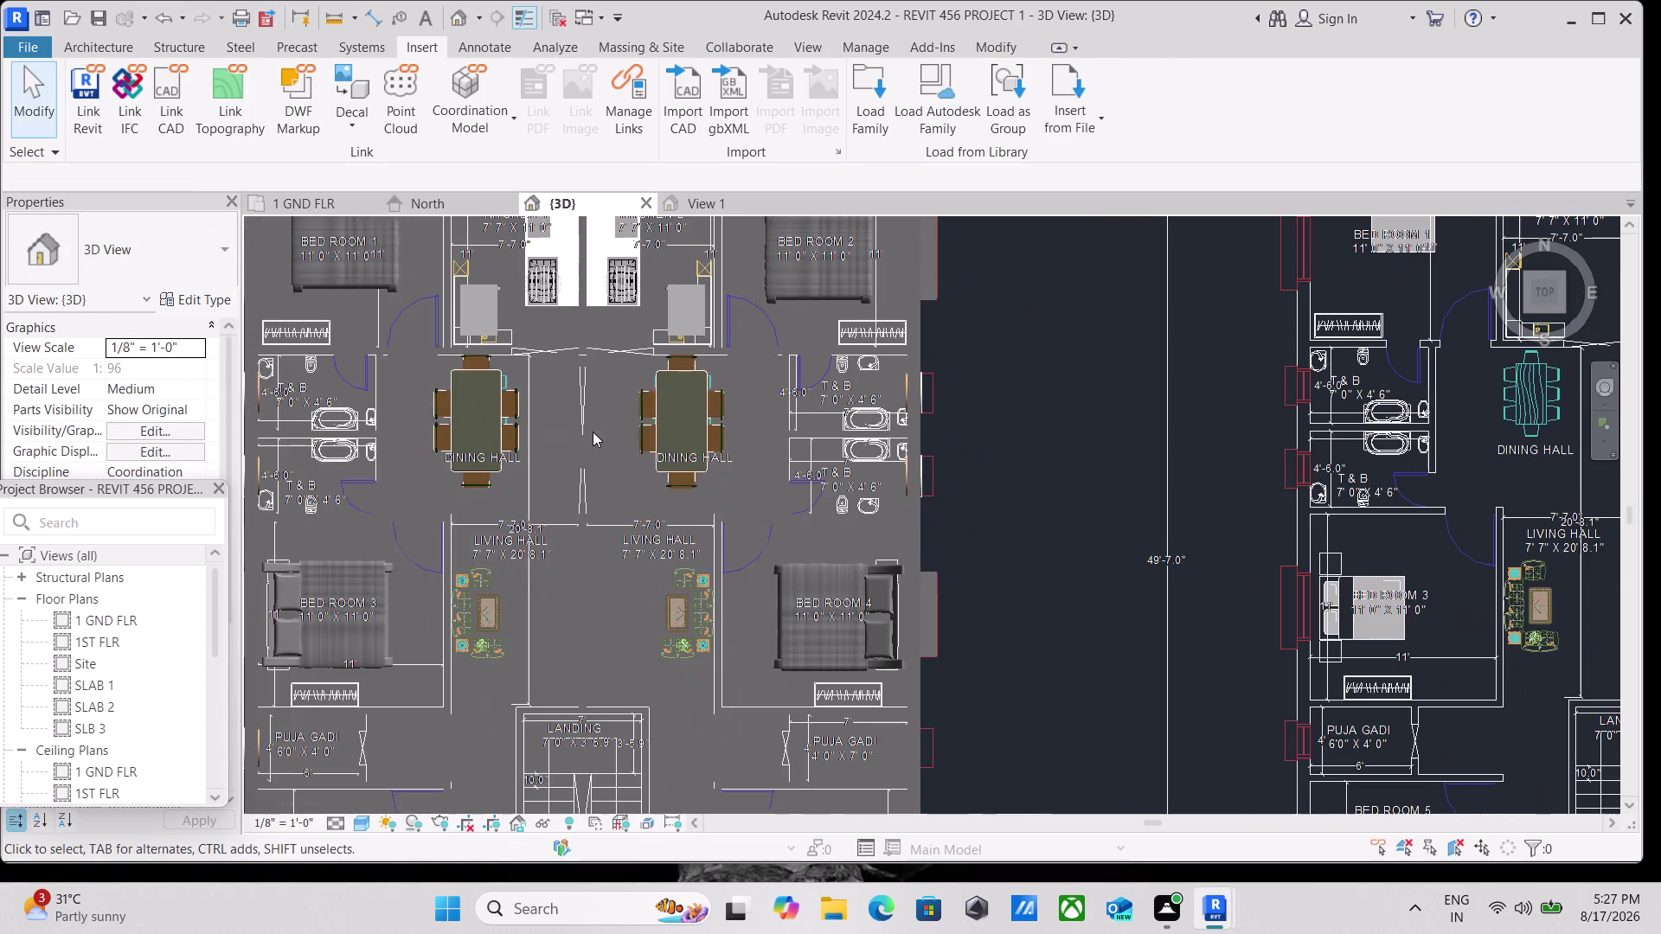
Pan across the ground floor plan to the living halls and bring up Load Family.
middle_drag(648, 424, 676, 387)
scroll(down, 3)
middle_drag(621, 414, 614, 350)
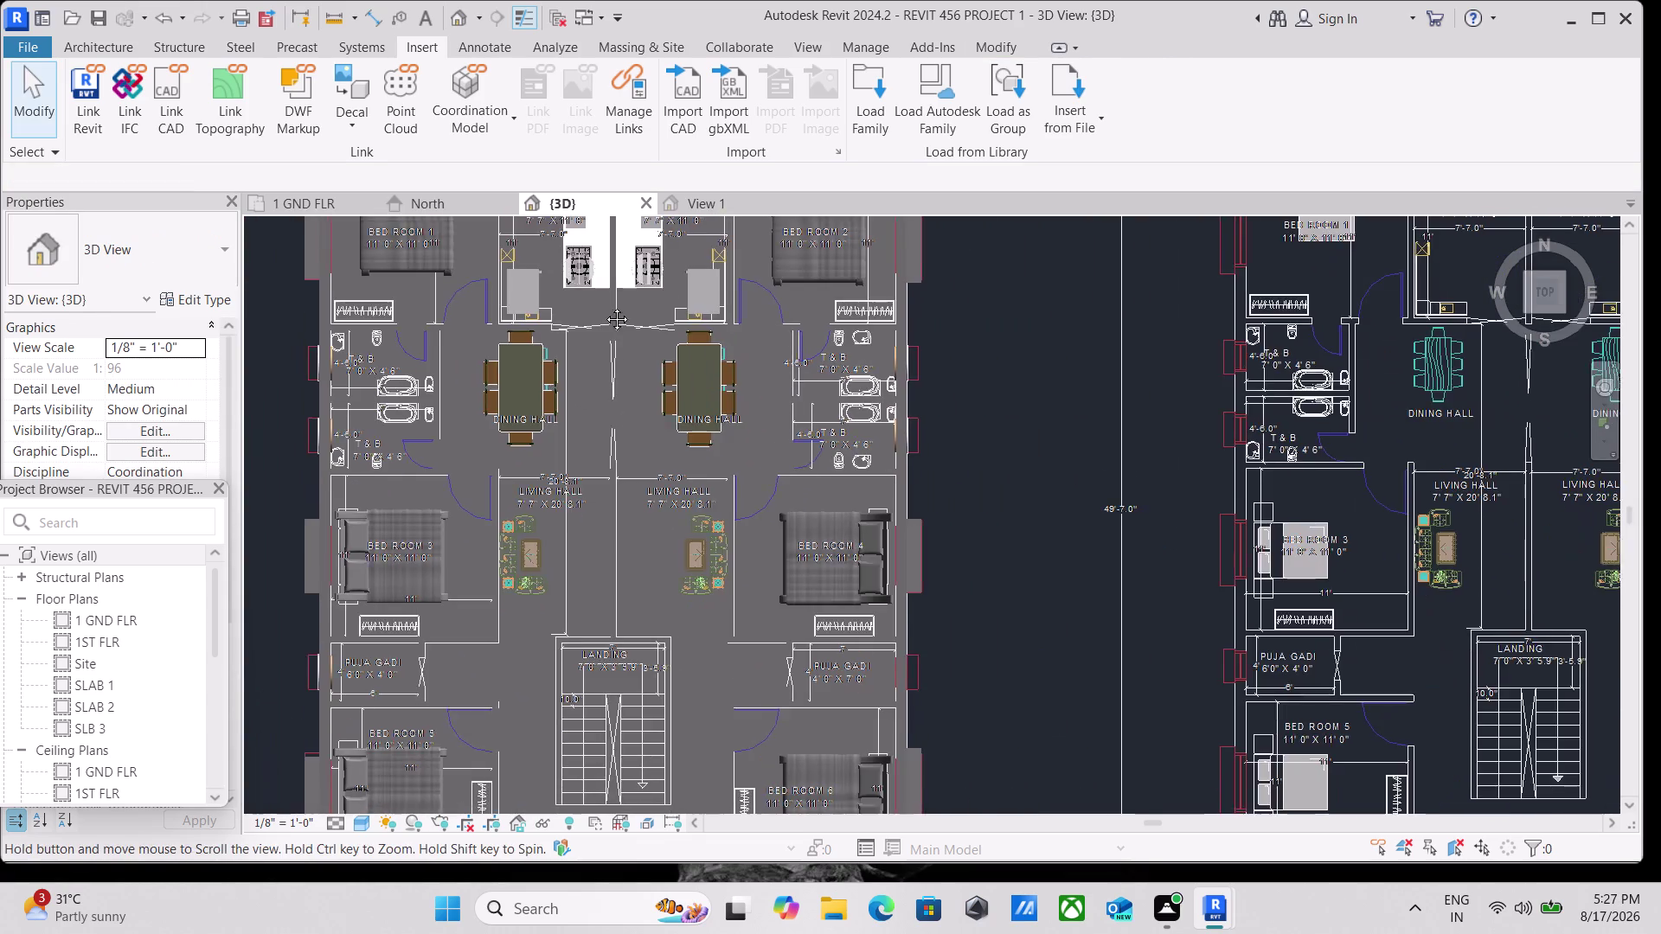
middle_drag(613, 350, 589, 228)
middle_drag(598, 377, 619, 475)
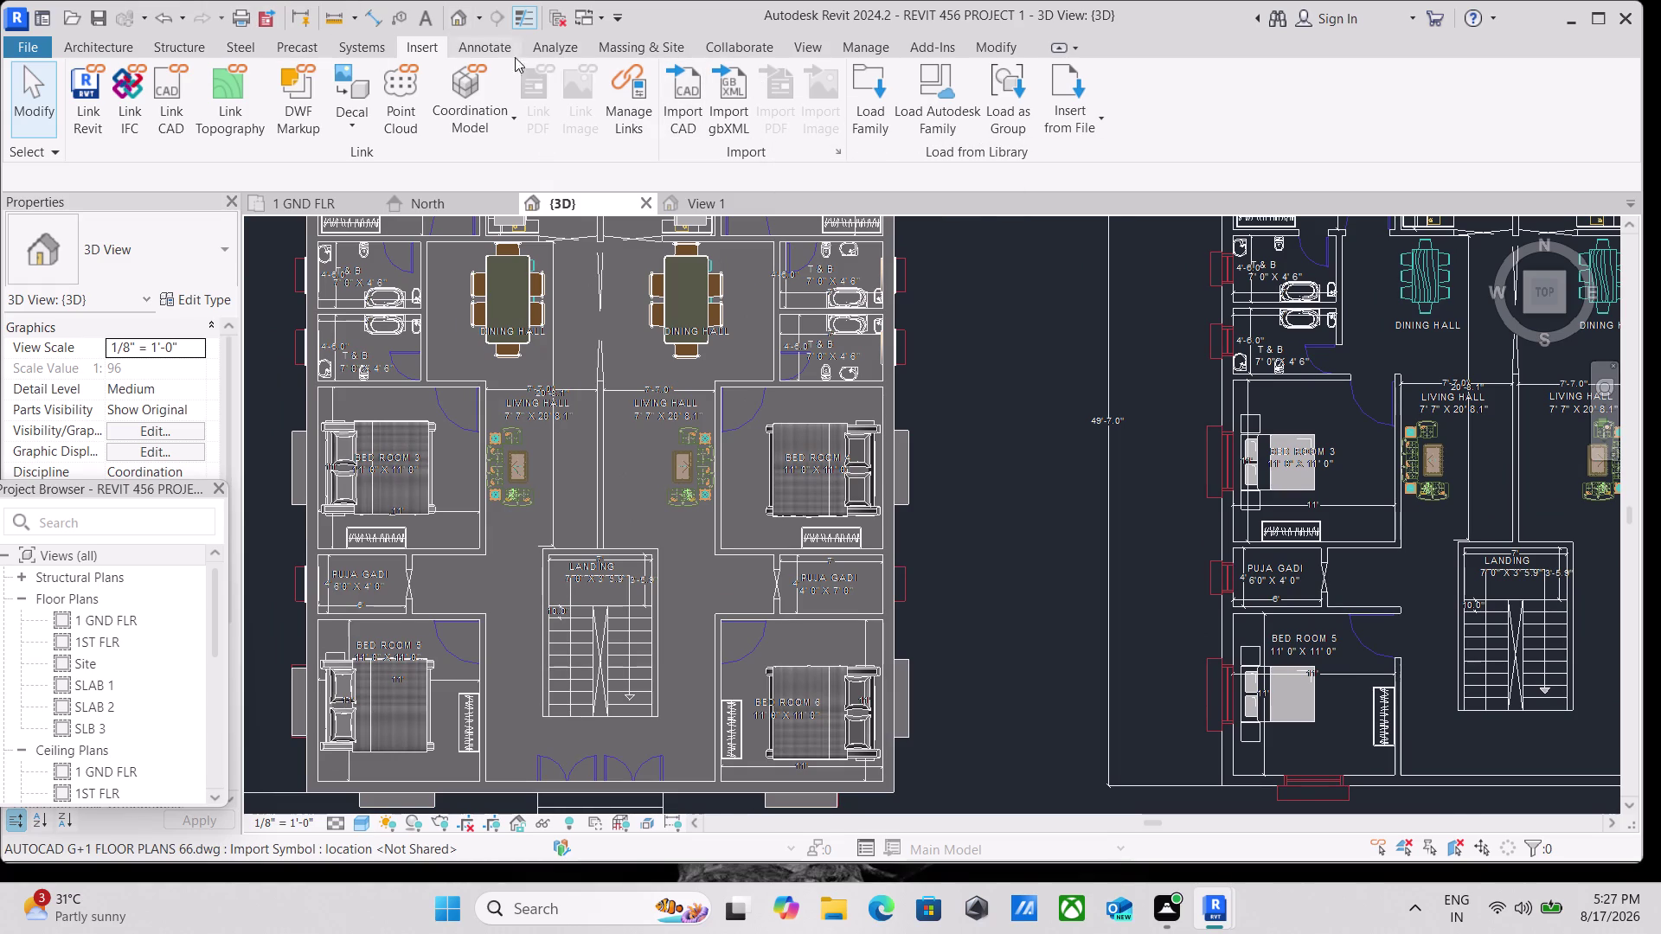
click(877, 109)
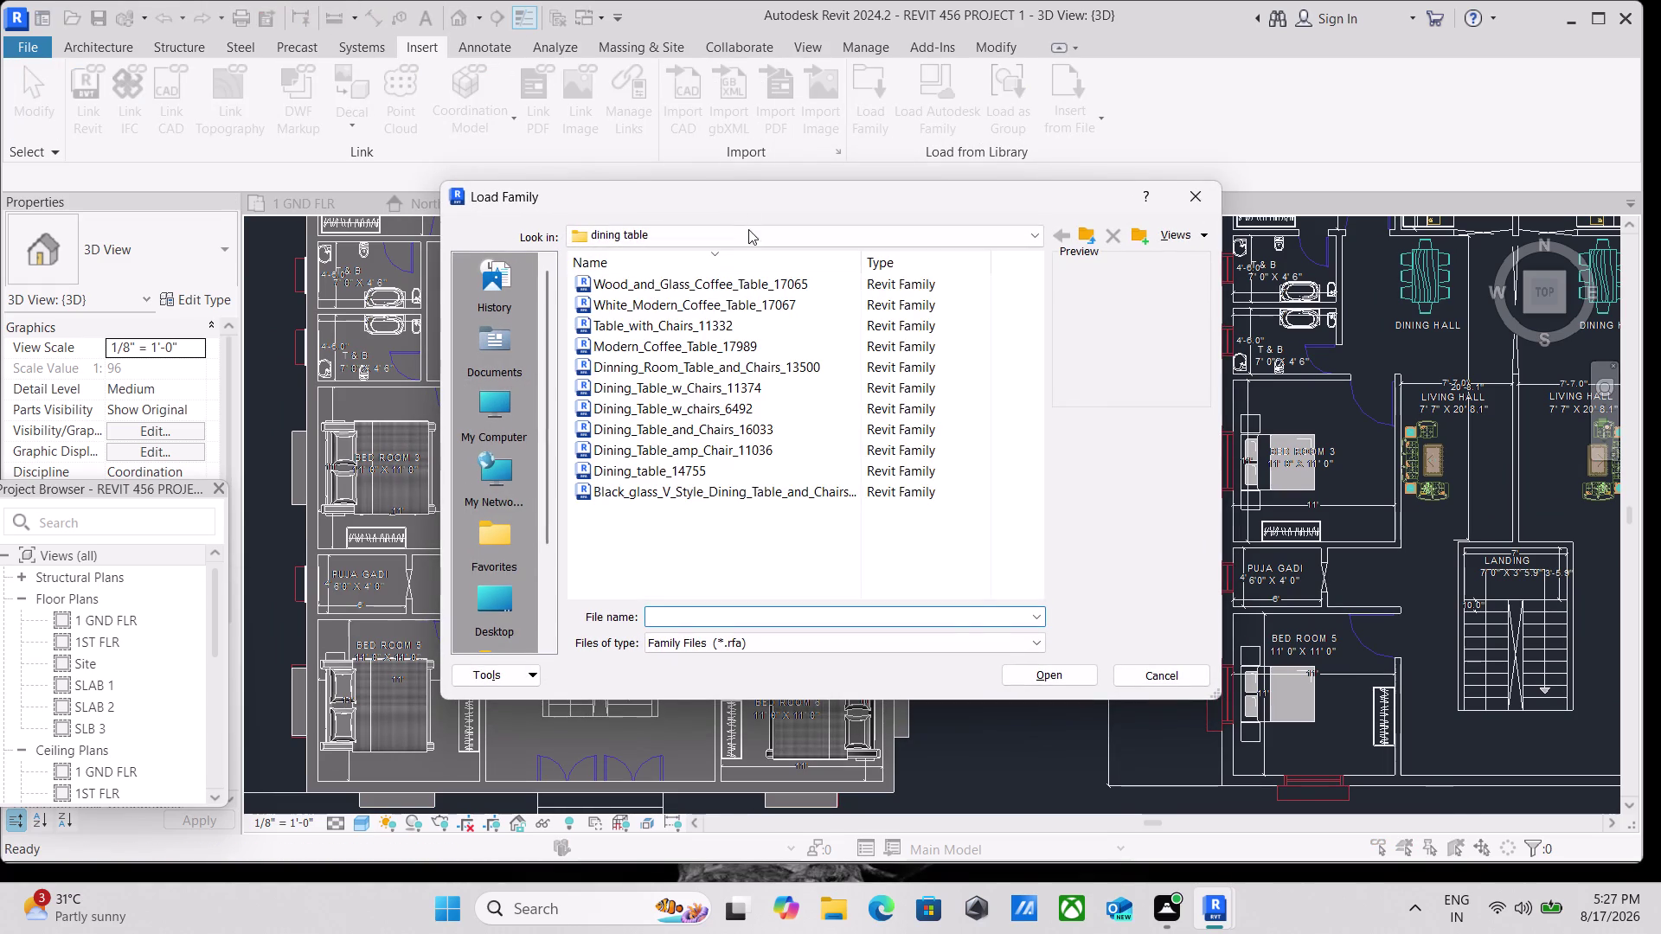
Browse to the SHUBHAM CITY > sofa folder in the Load Family dialog.
click(755, 242)
click(704, 356)
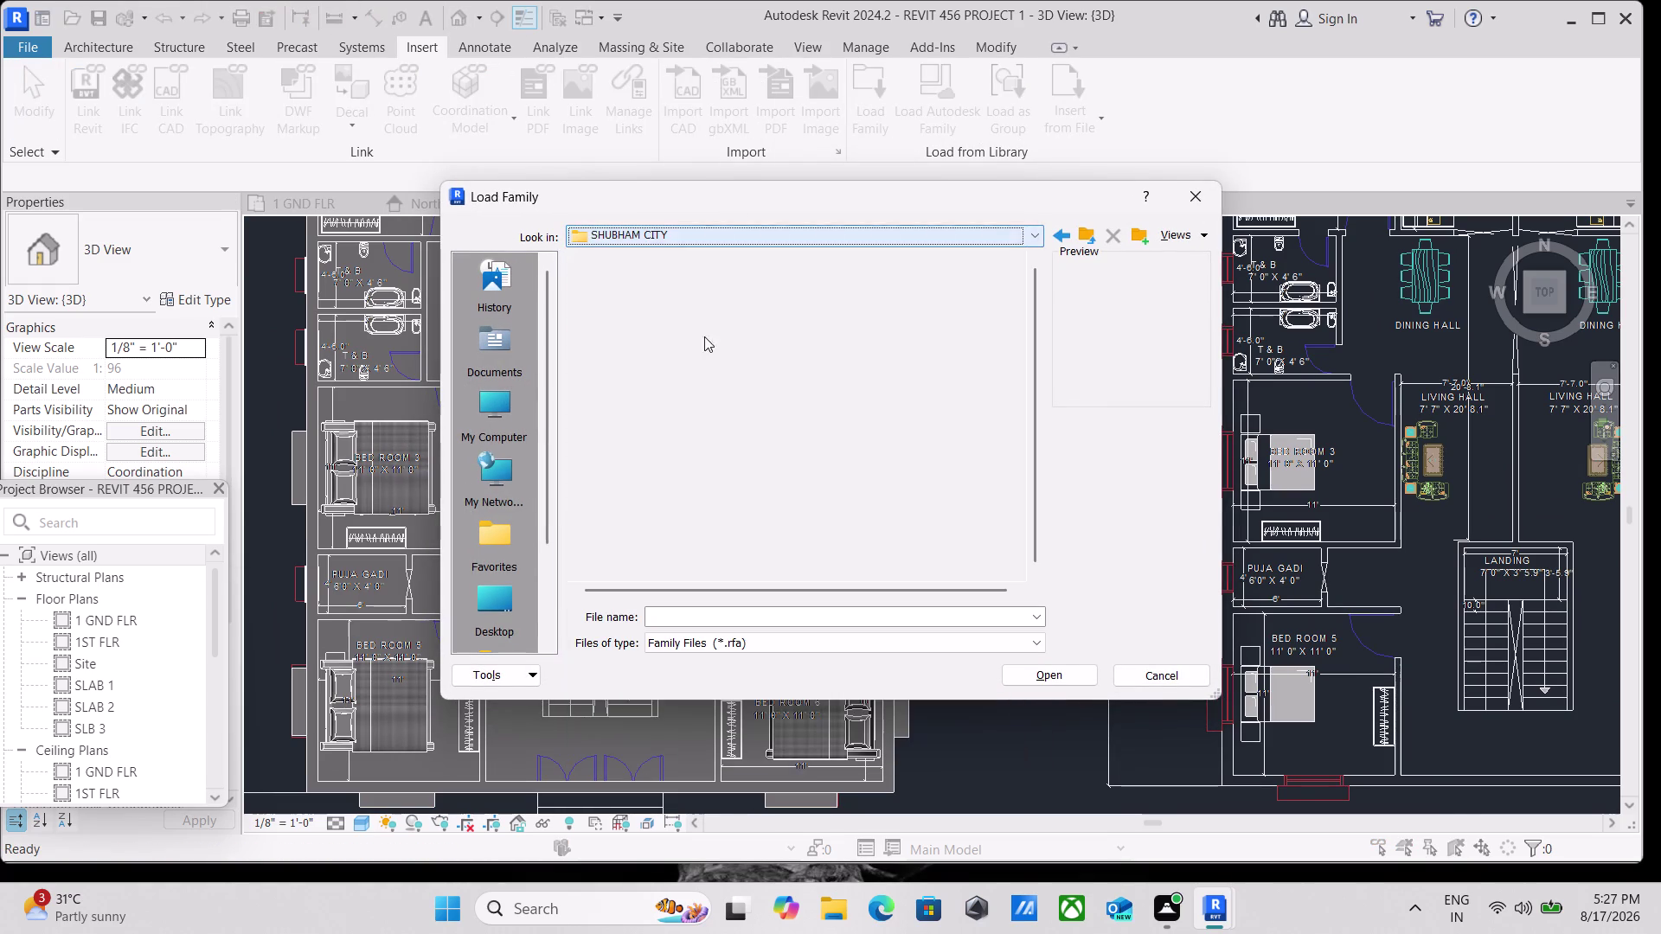
scroll(down, 3)
scroll(up, 3)
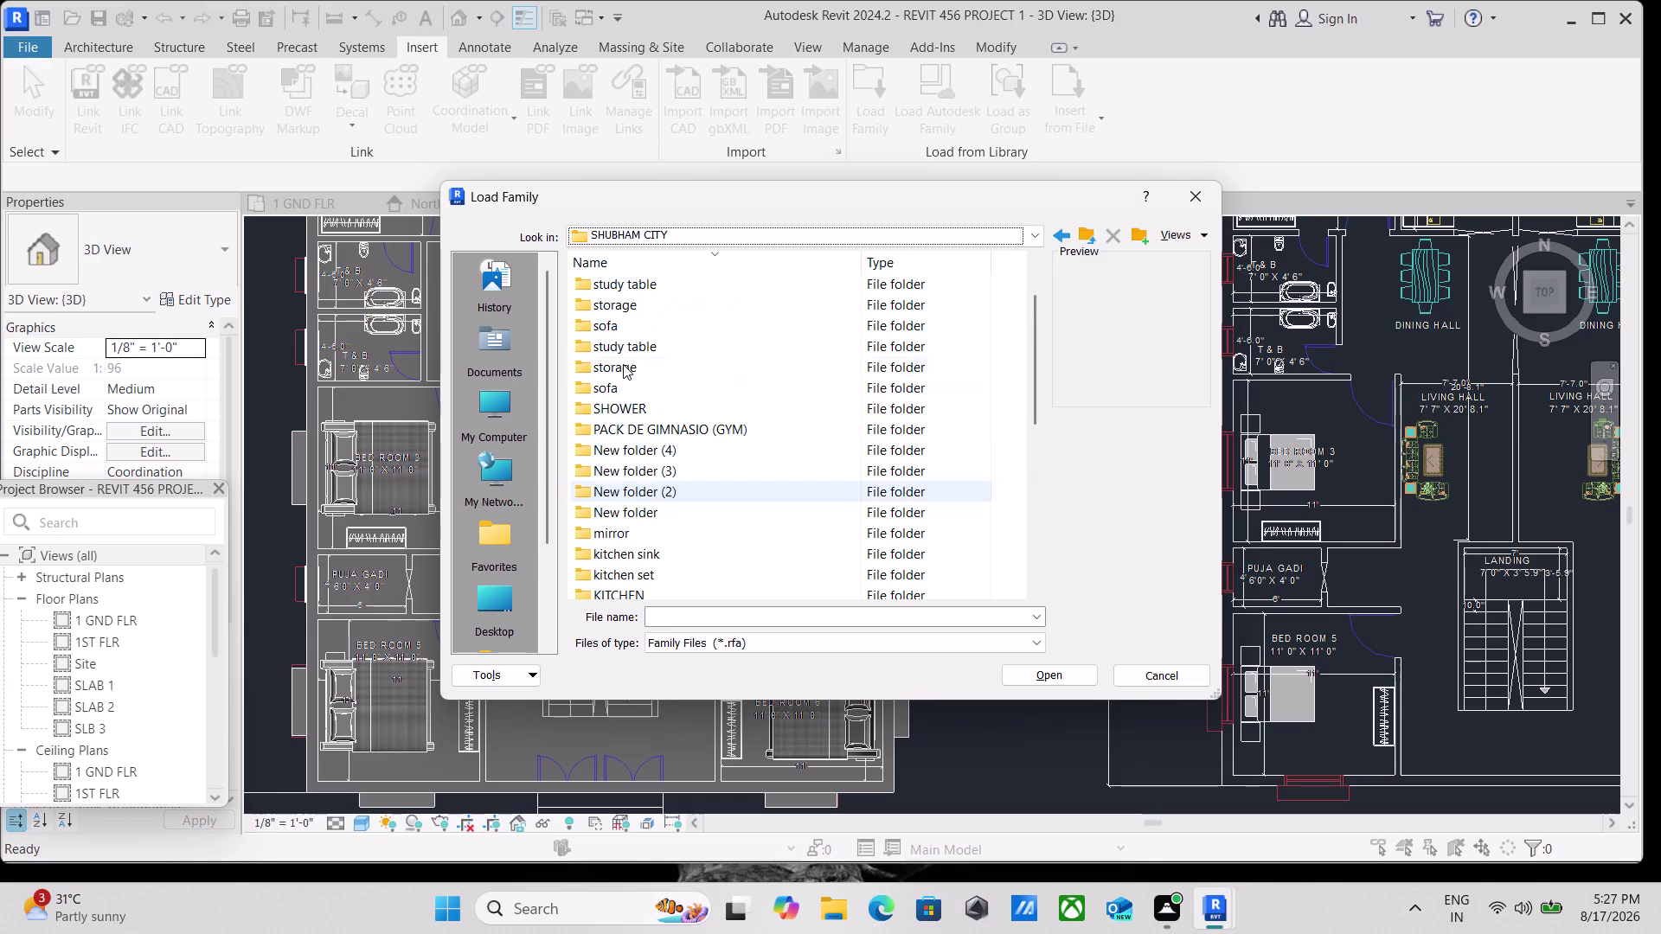
double_click(632, 389)
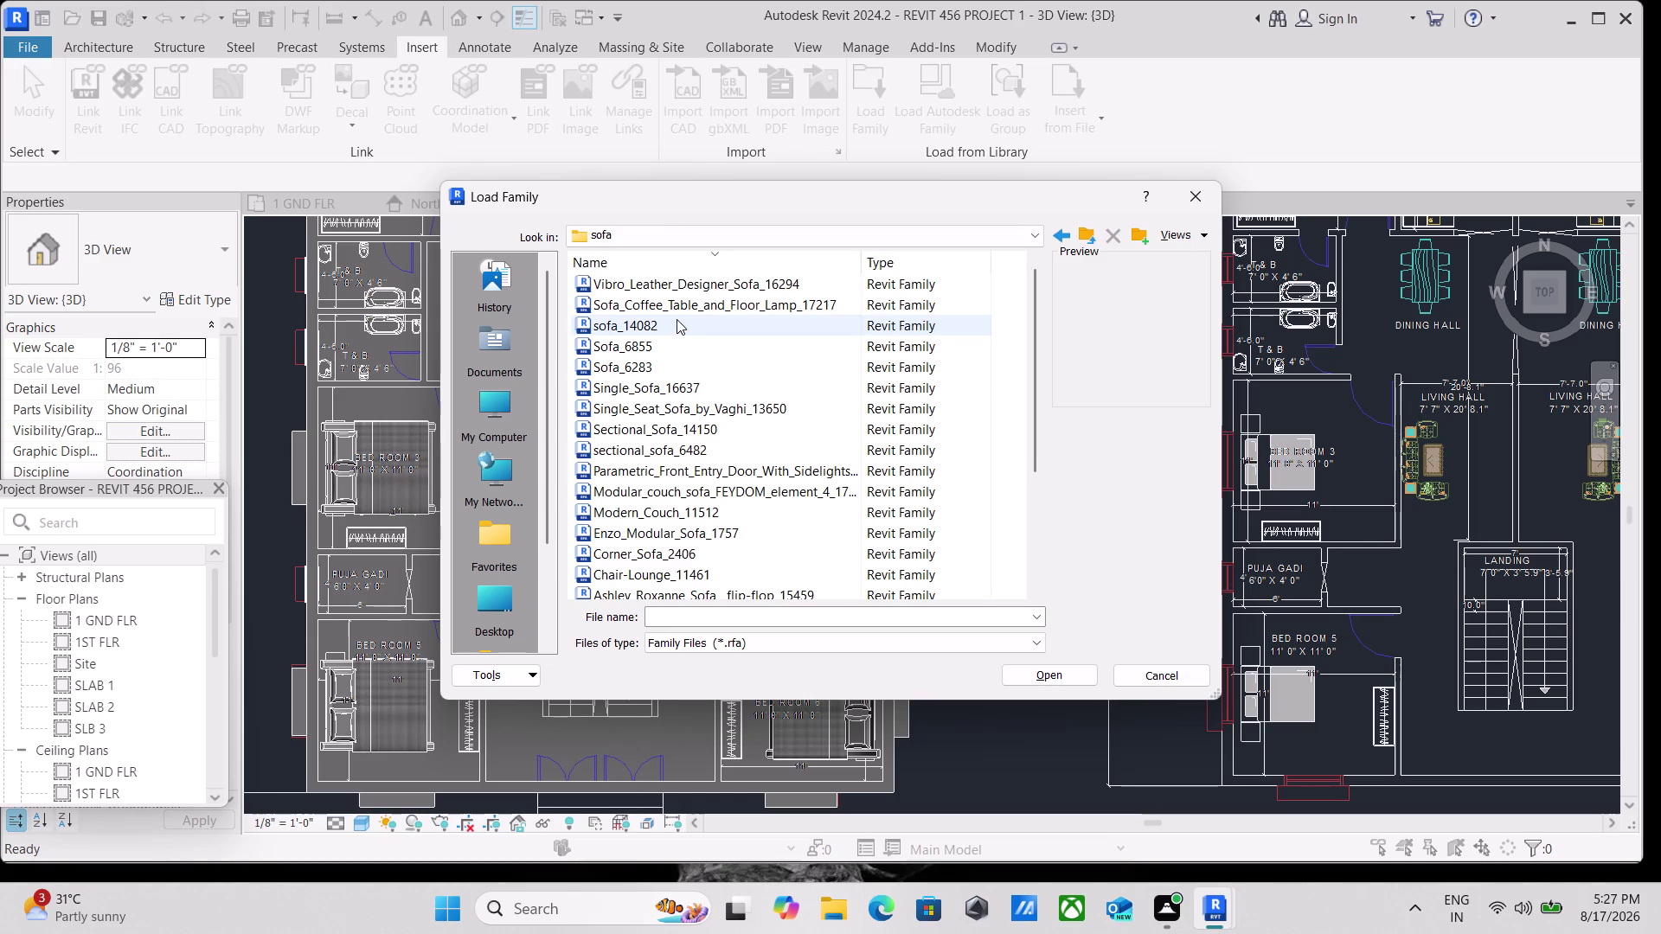
Preview sofa families such as Vibro_Leather_Designer_Sofa_16294, Sofa_6855 and sectional_sofa_6482.
click(677, 319)
click(683, 308)
click(718, 289)
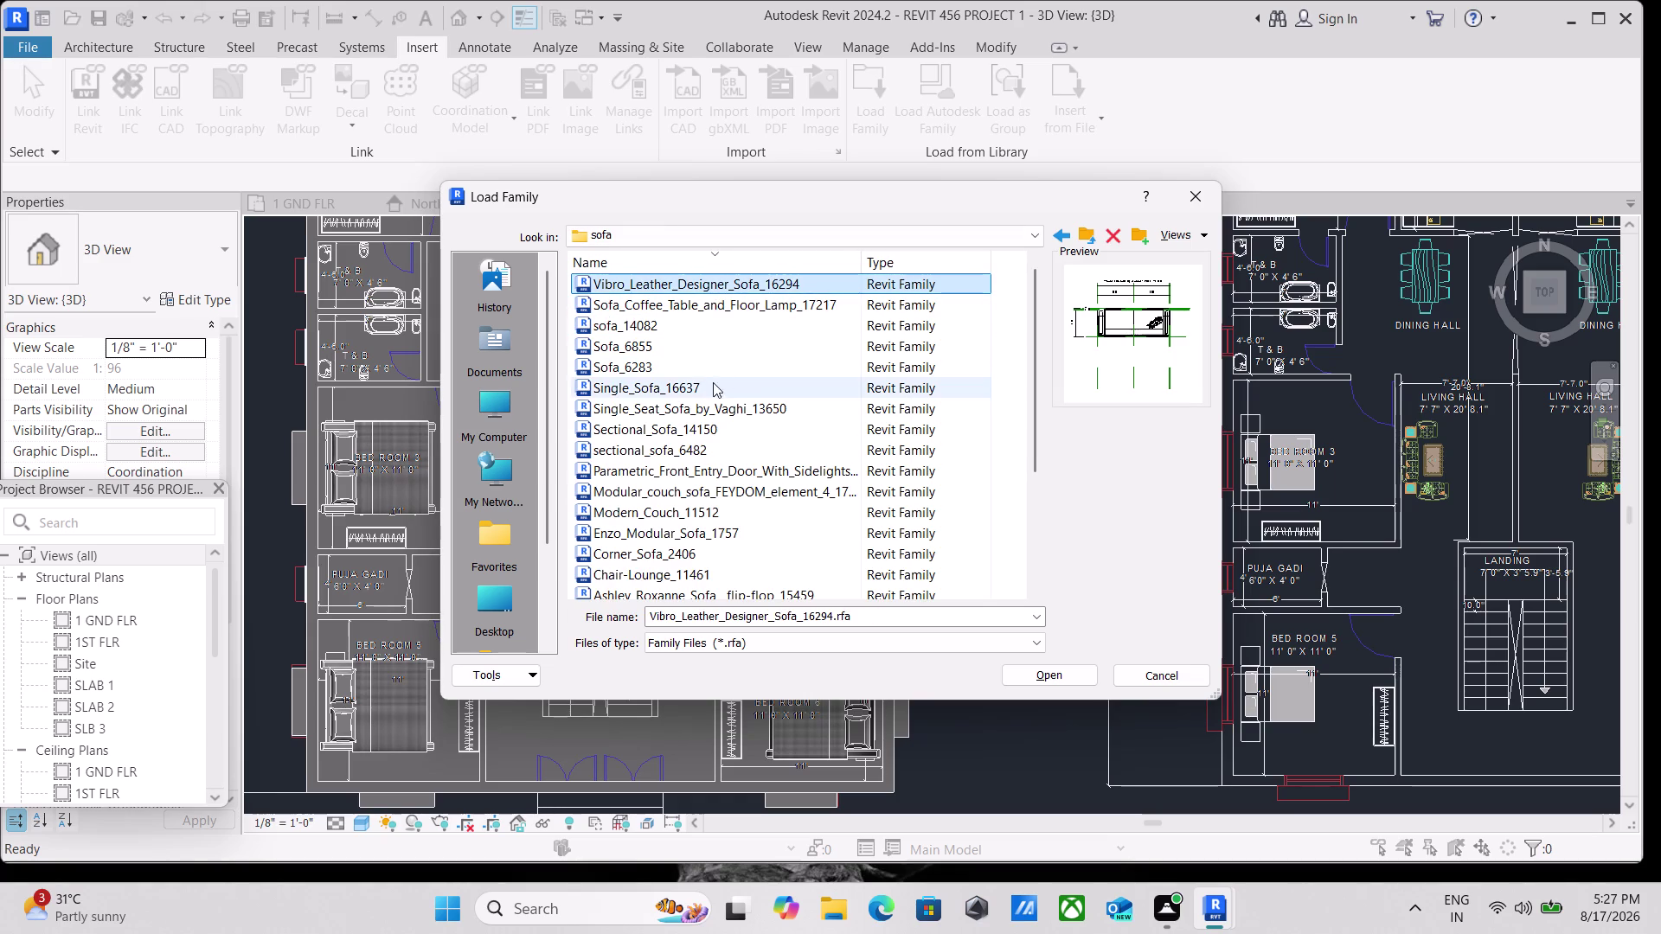
click(696, 385)
click(665, 349)
click(661, 318)
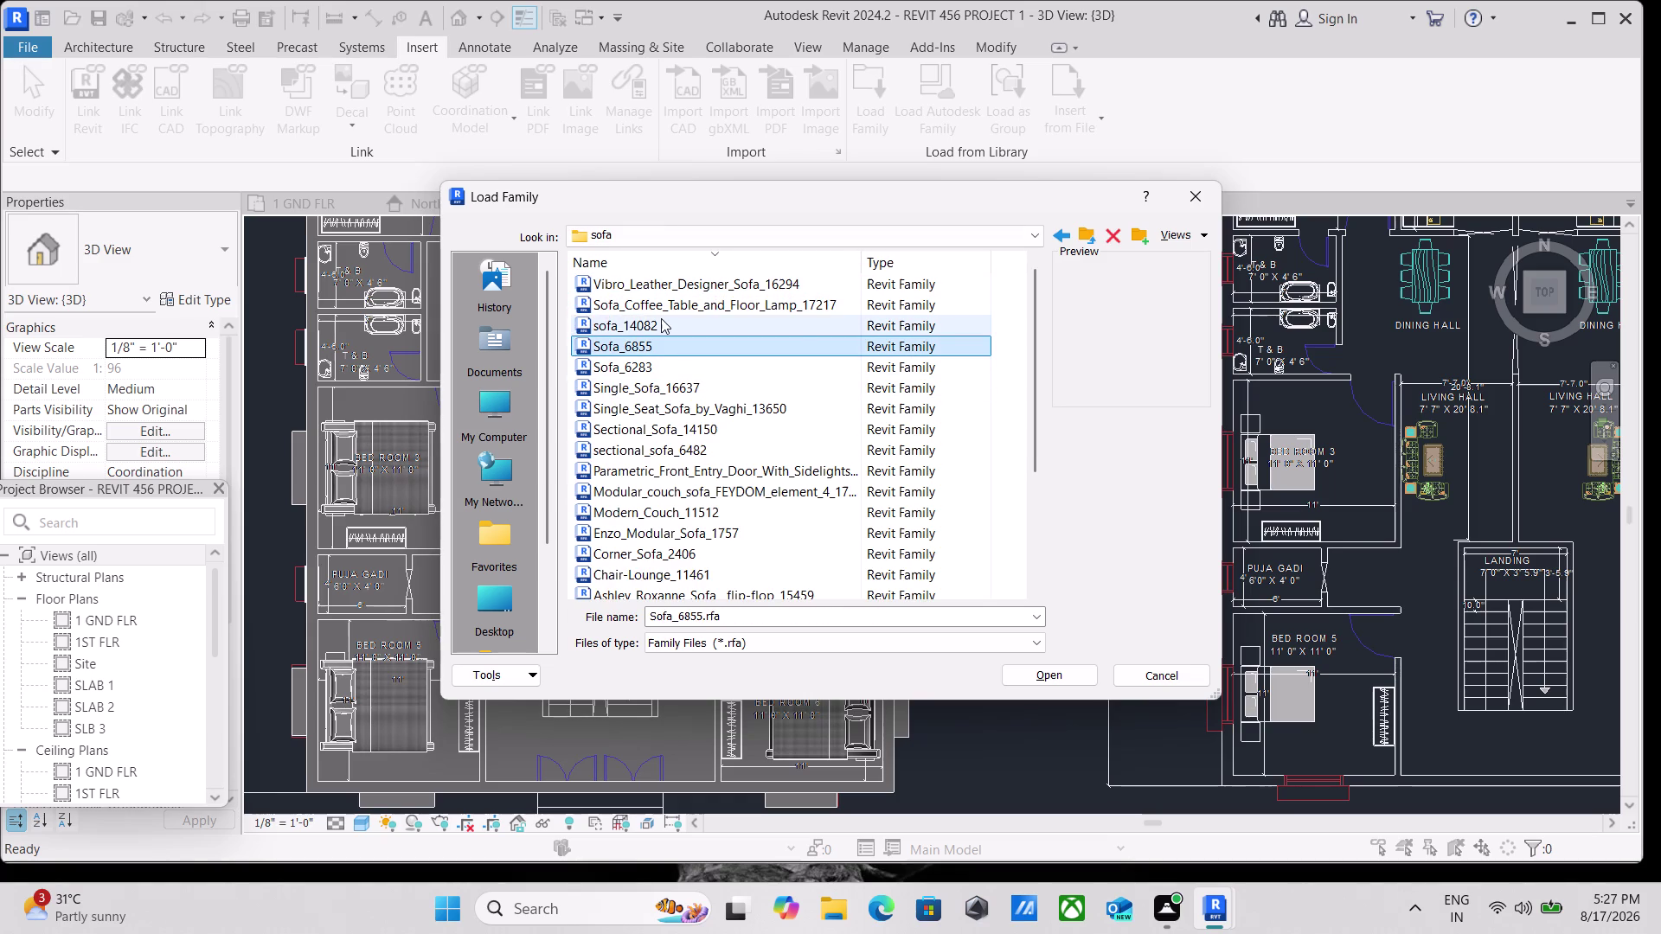
click(670, 299)
click(675, 452)
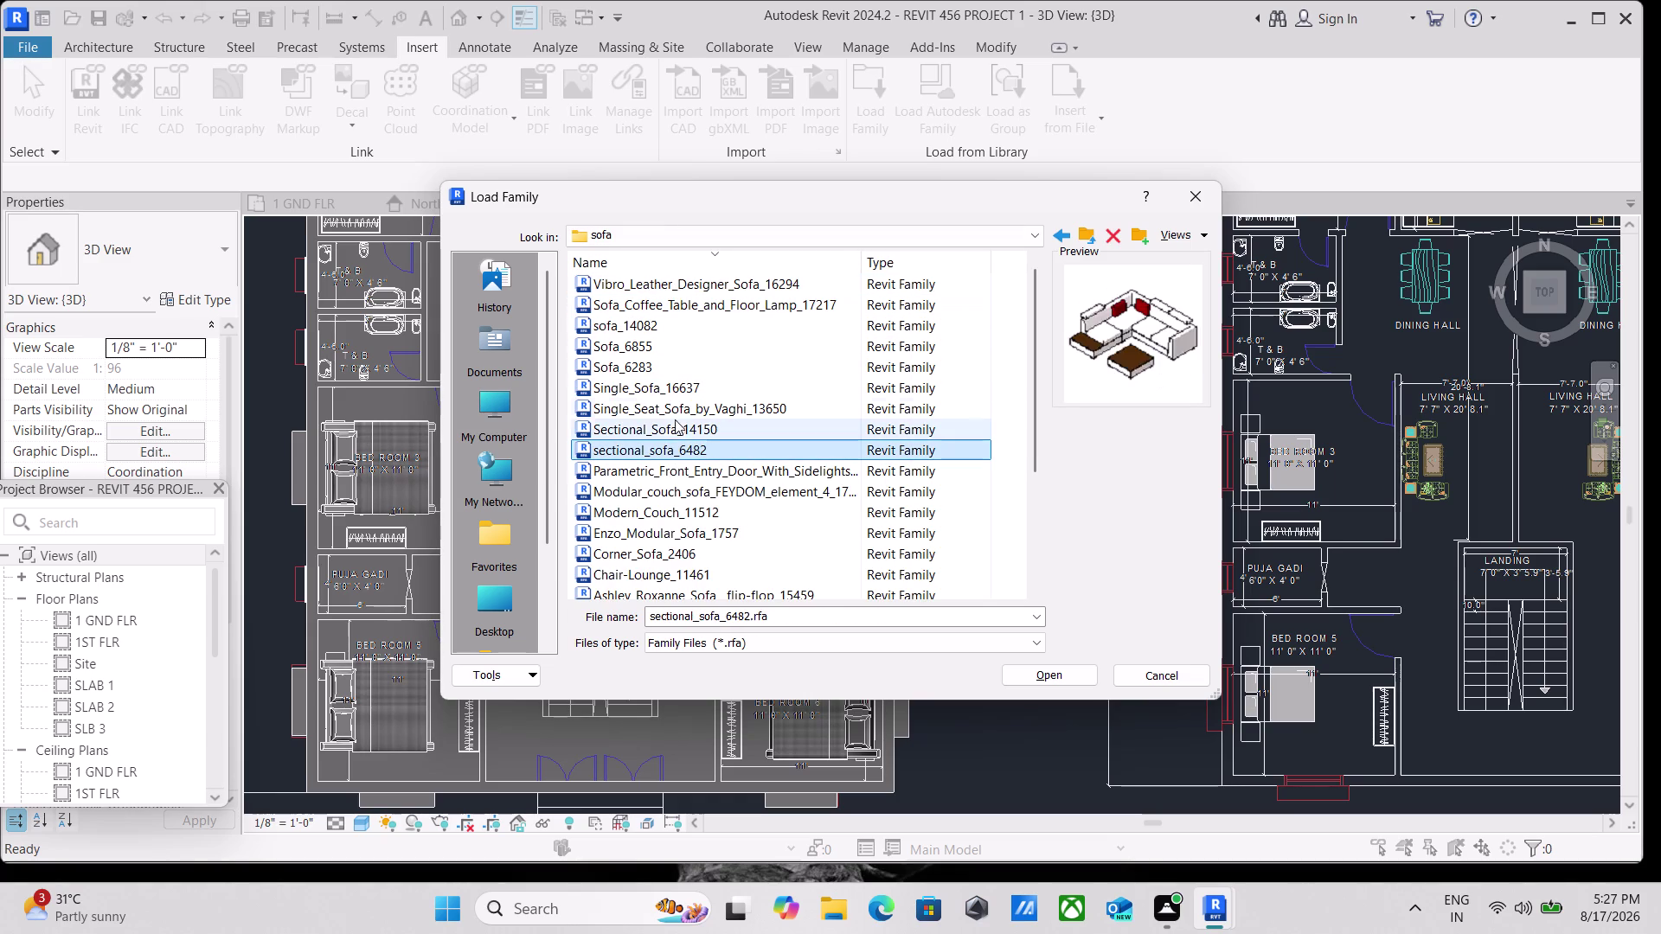
click(675, 417)
click(678, 491)
click(675, 463)
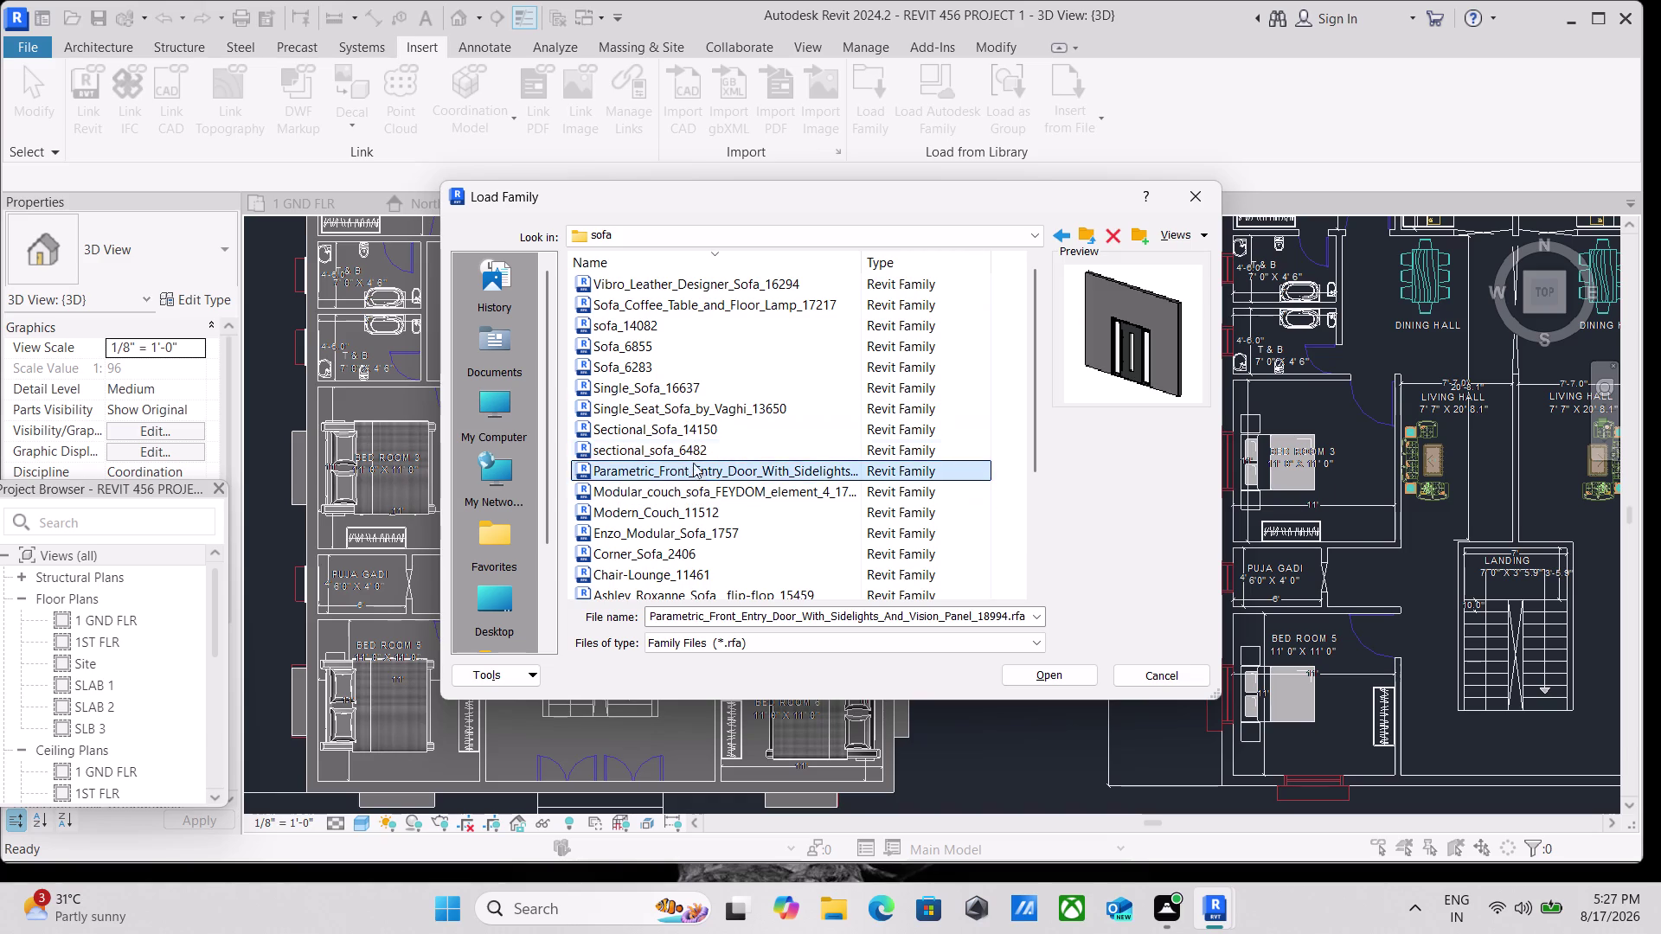
click(693, 523)
click(685, 503)
click(689, 484)
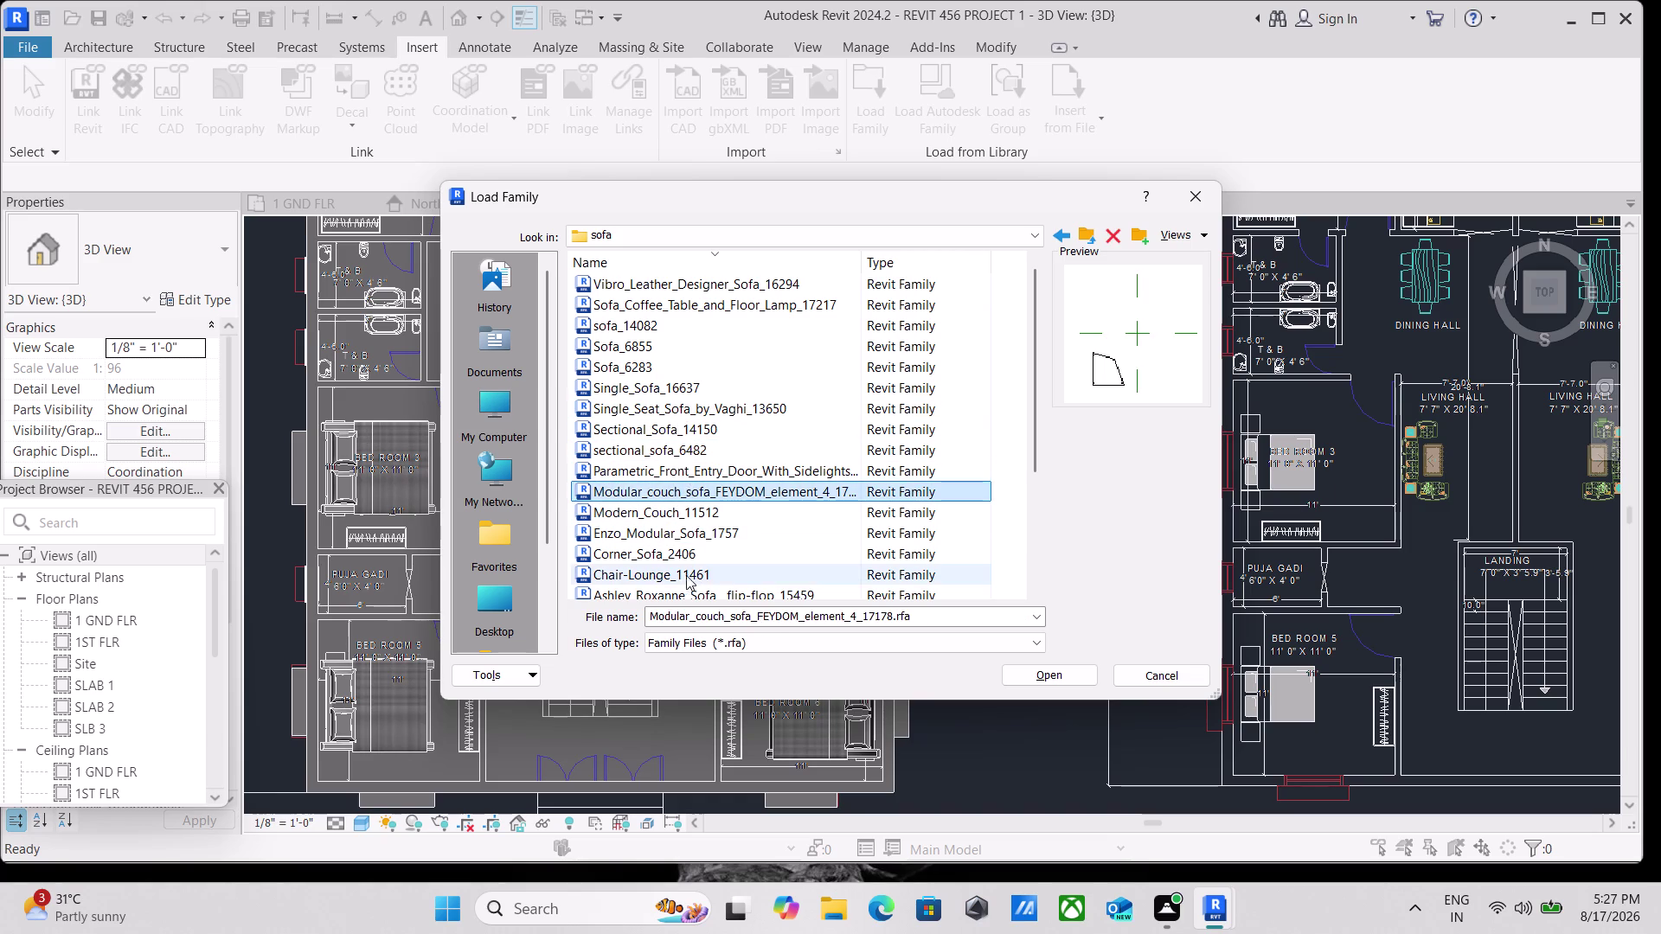
click(684, 572)
scroll(down, 3)
click(618, 518)
Select 123_or_4_seats_couch_4554.rfa and load it into the project.
click(612, 488)
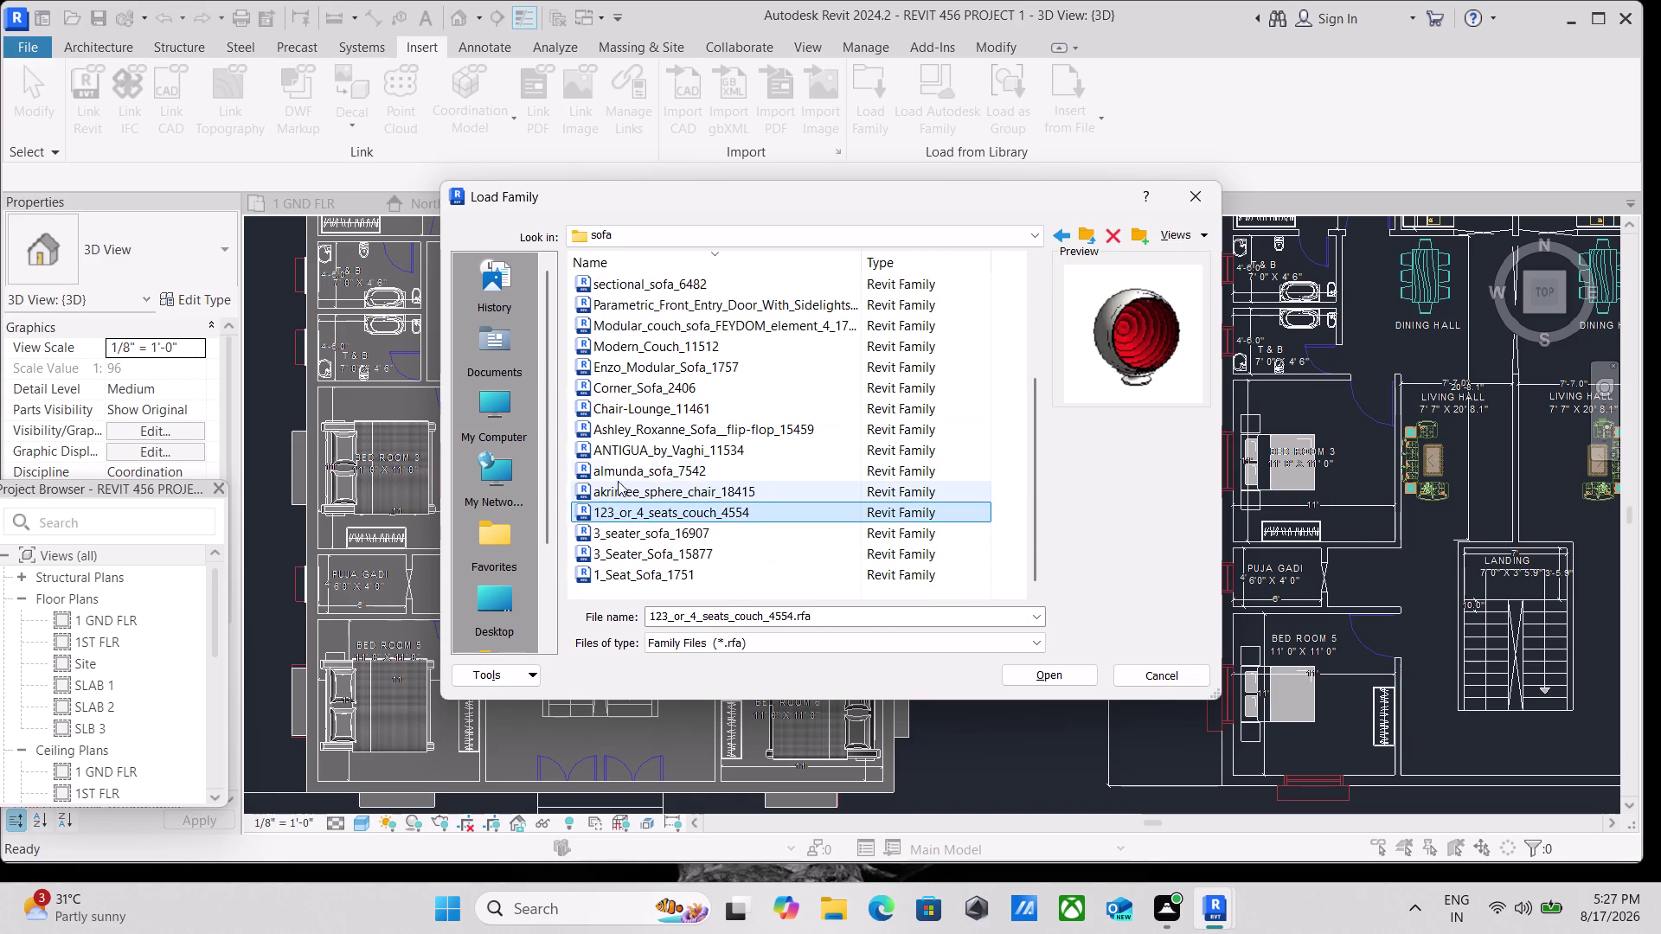
click(697, 518)
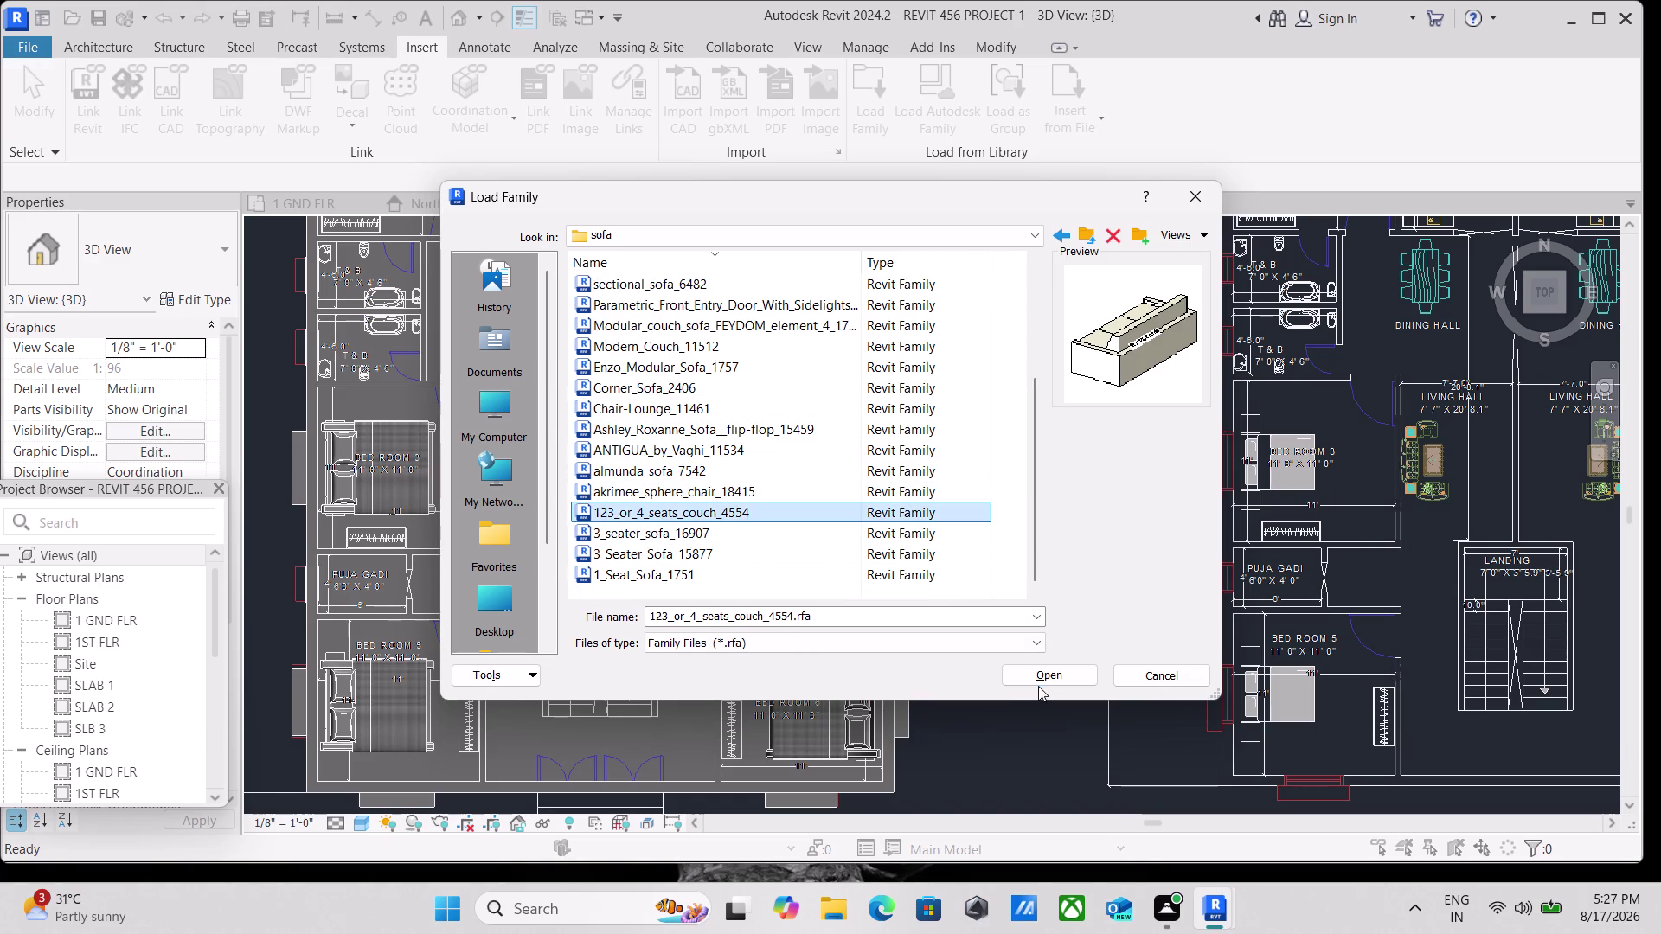
click(1038, 680)
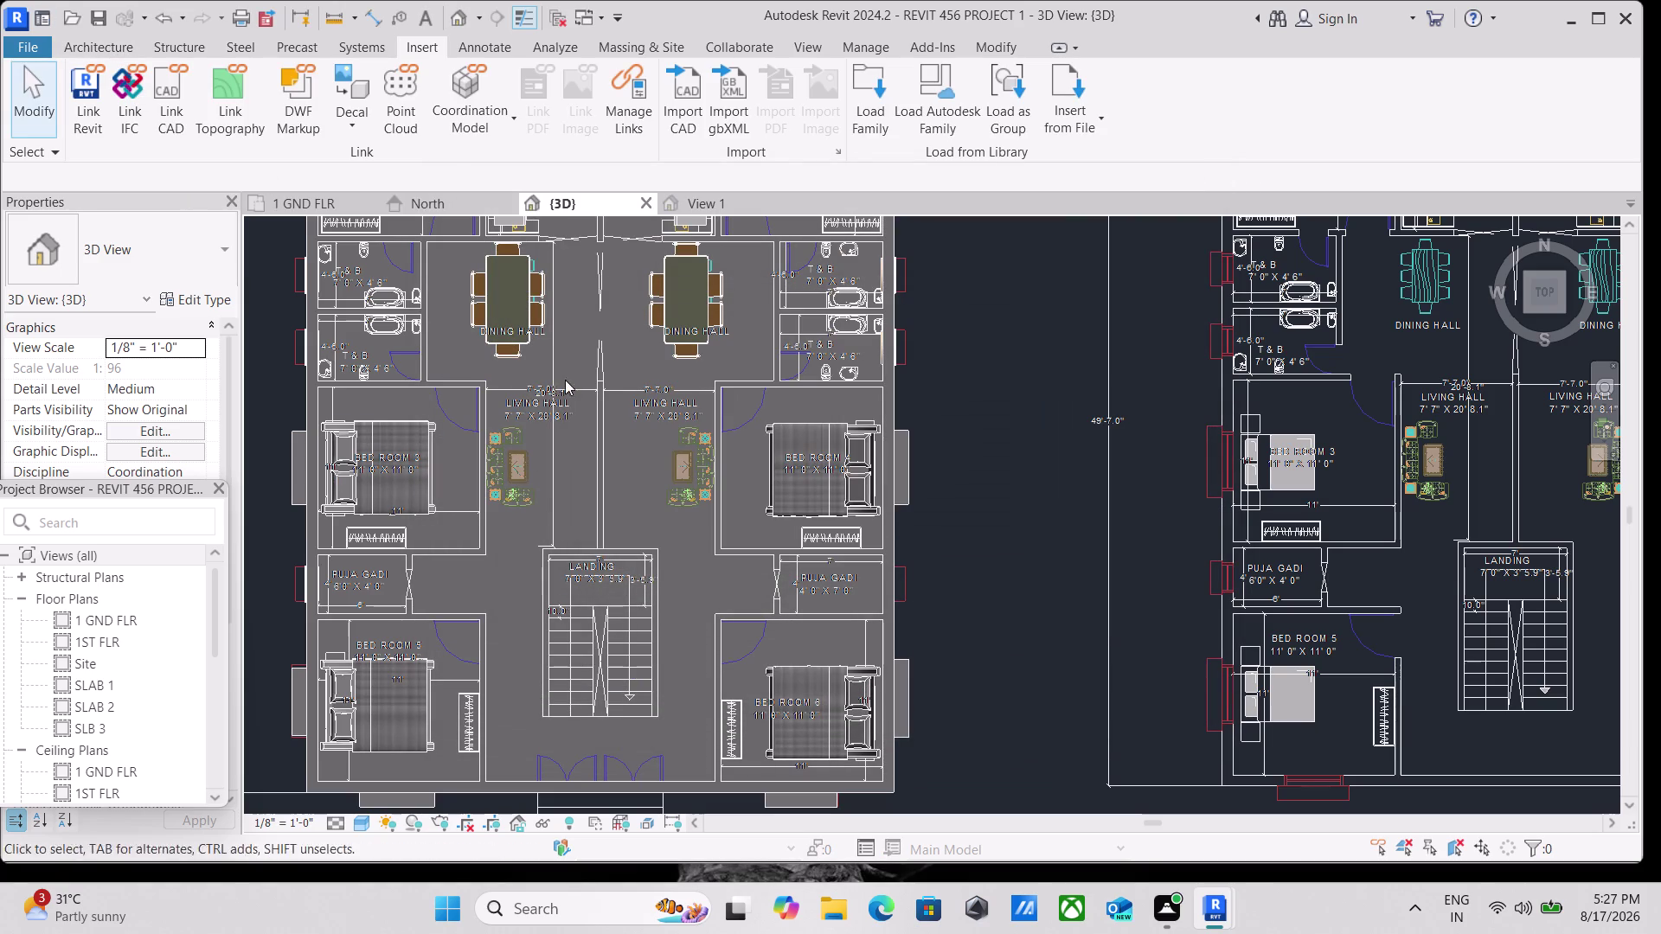
Back out of the accidentally started Model In-place dialog.
click(100, 46)
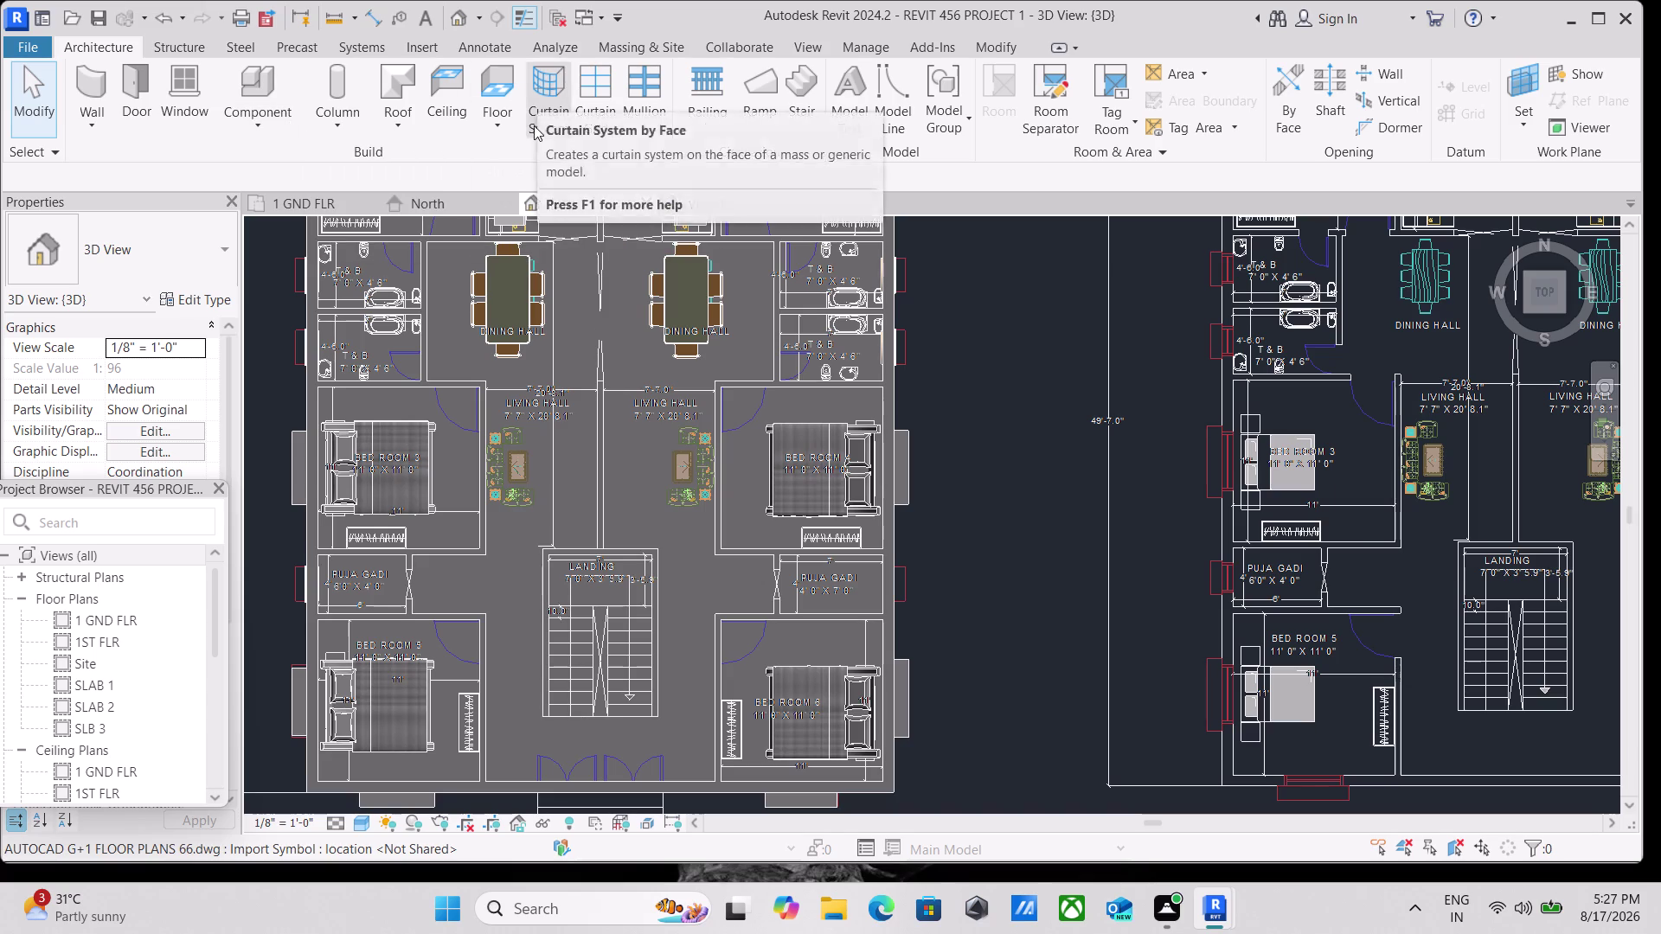
click(253, 120)
click(293, 215)
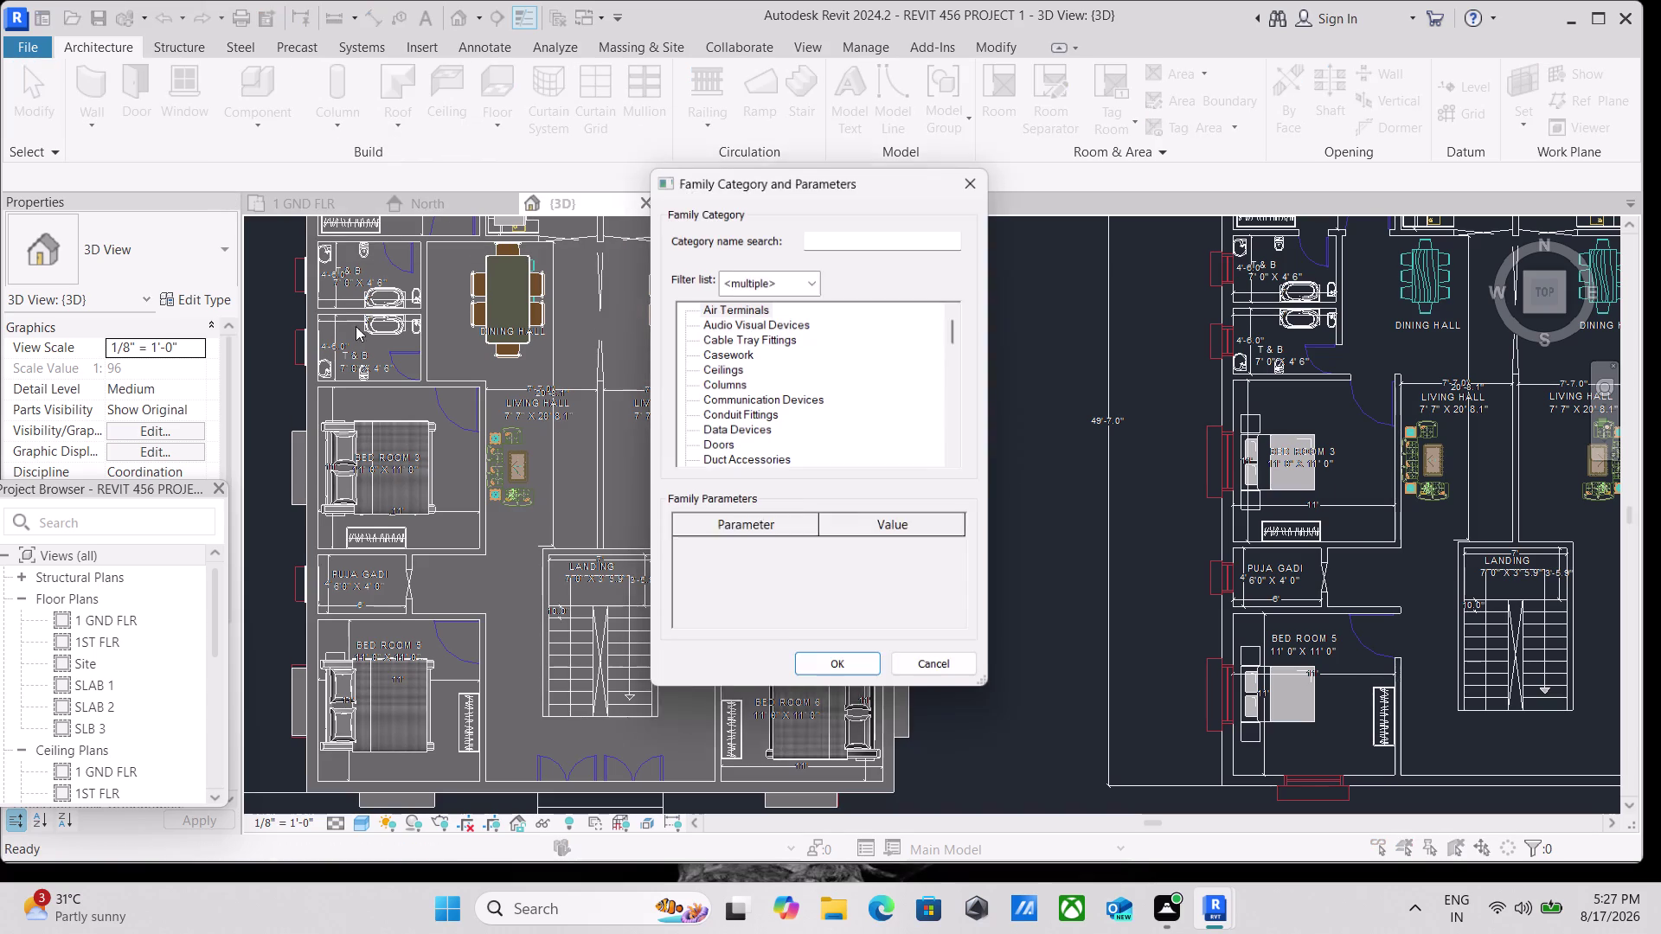
click(978, 181)
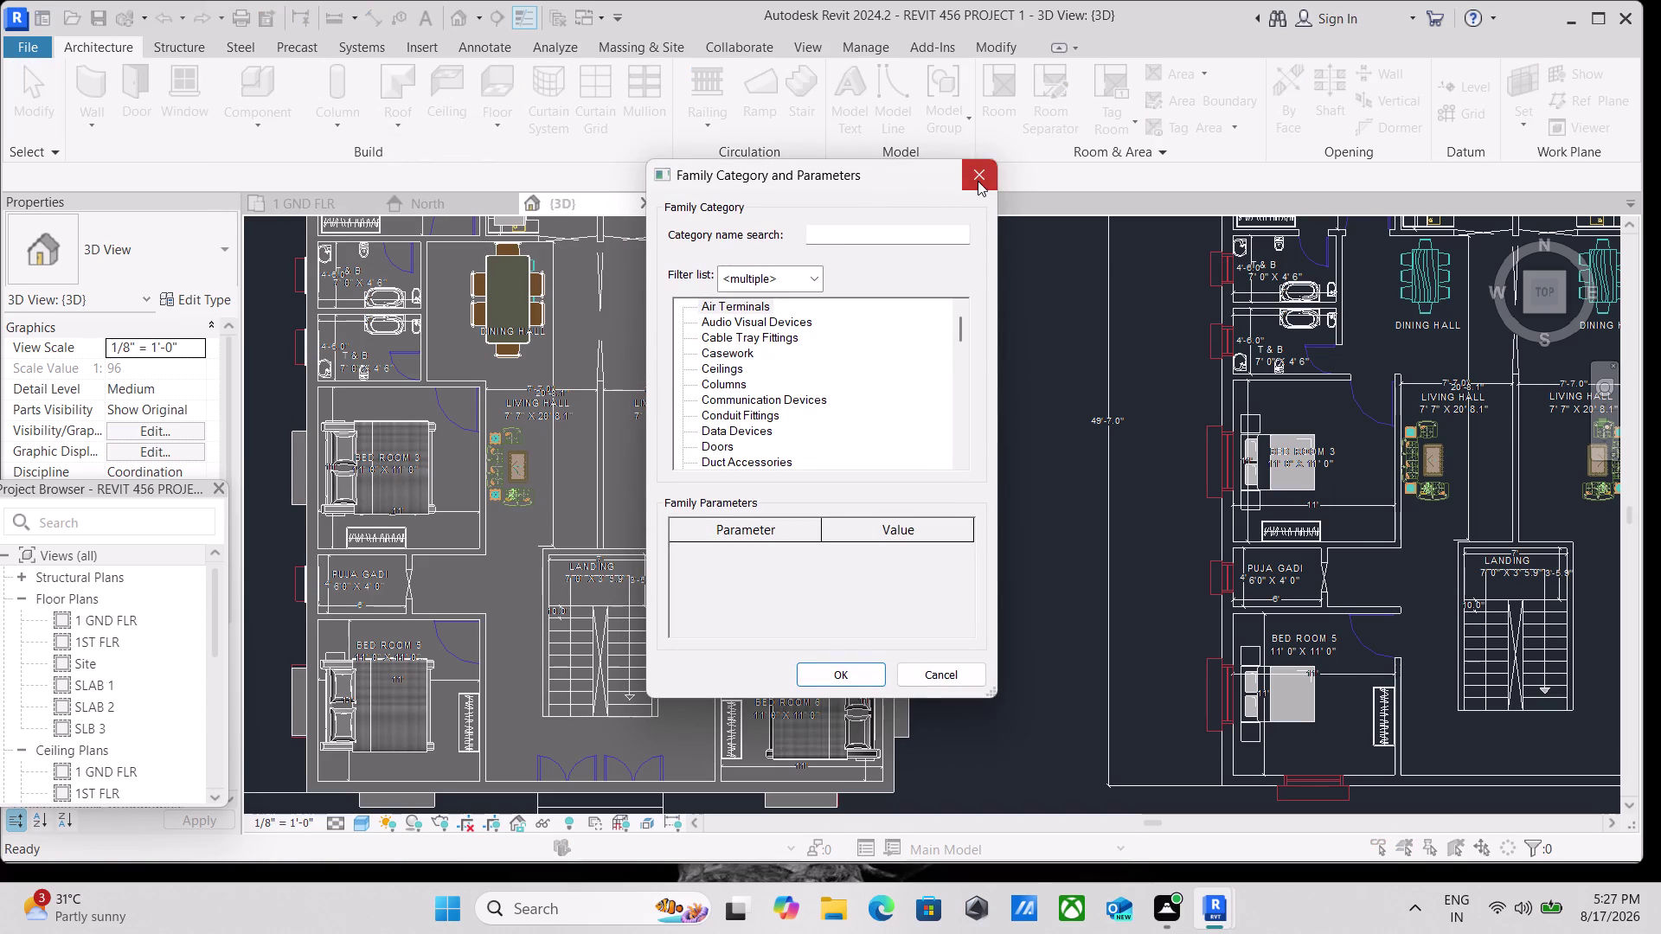
click(244, 111)
click(271, 163)
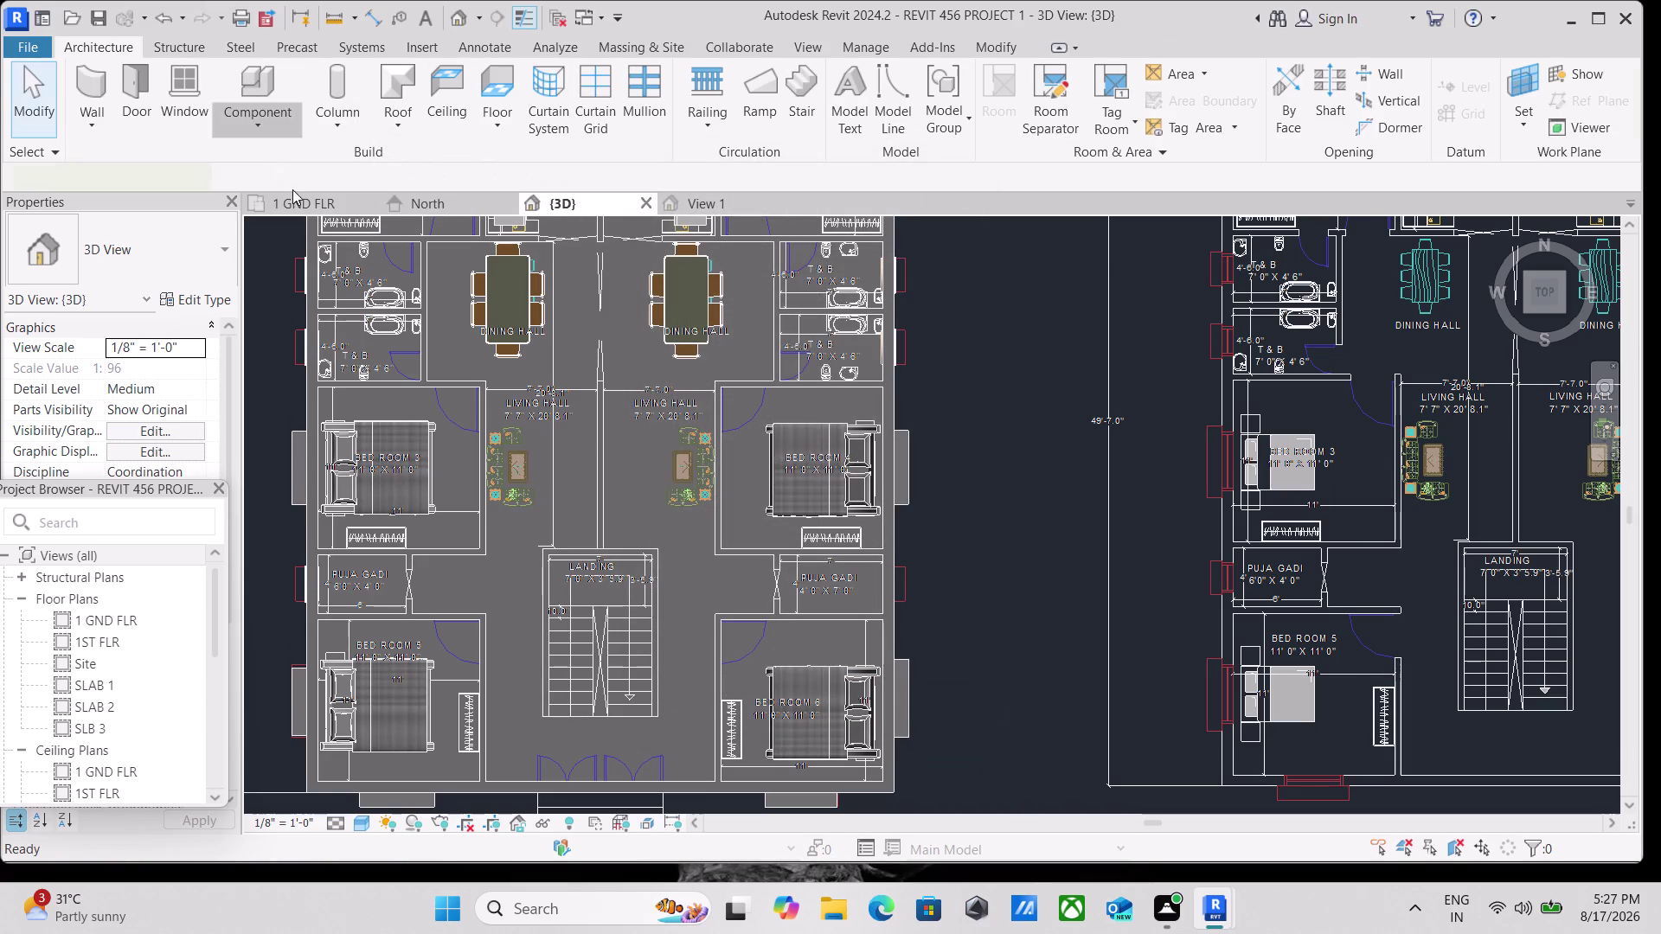
Place the couch in the left living hall.
key(space)
key(space)
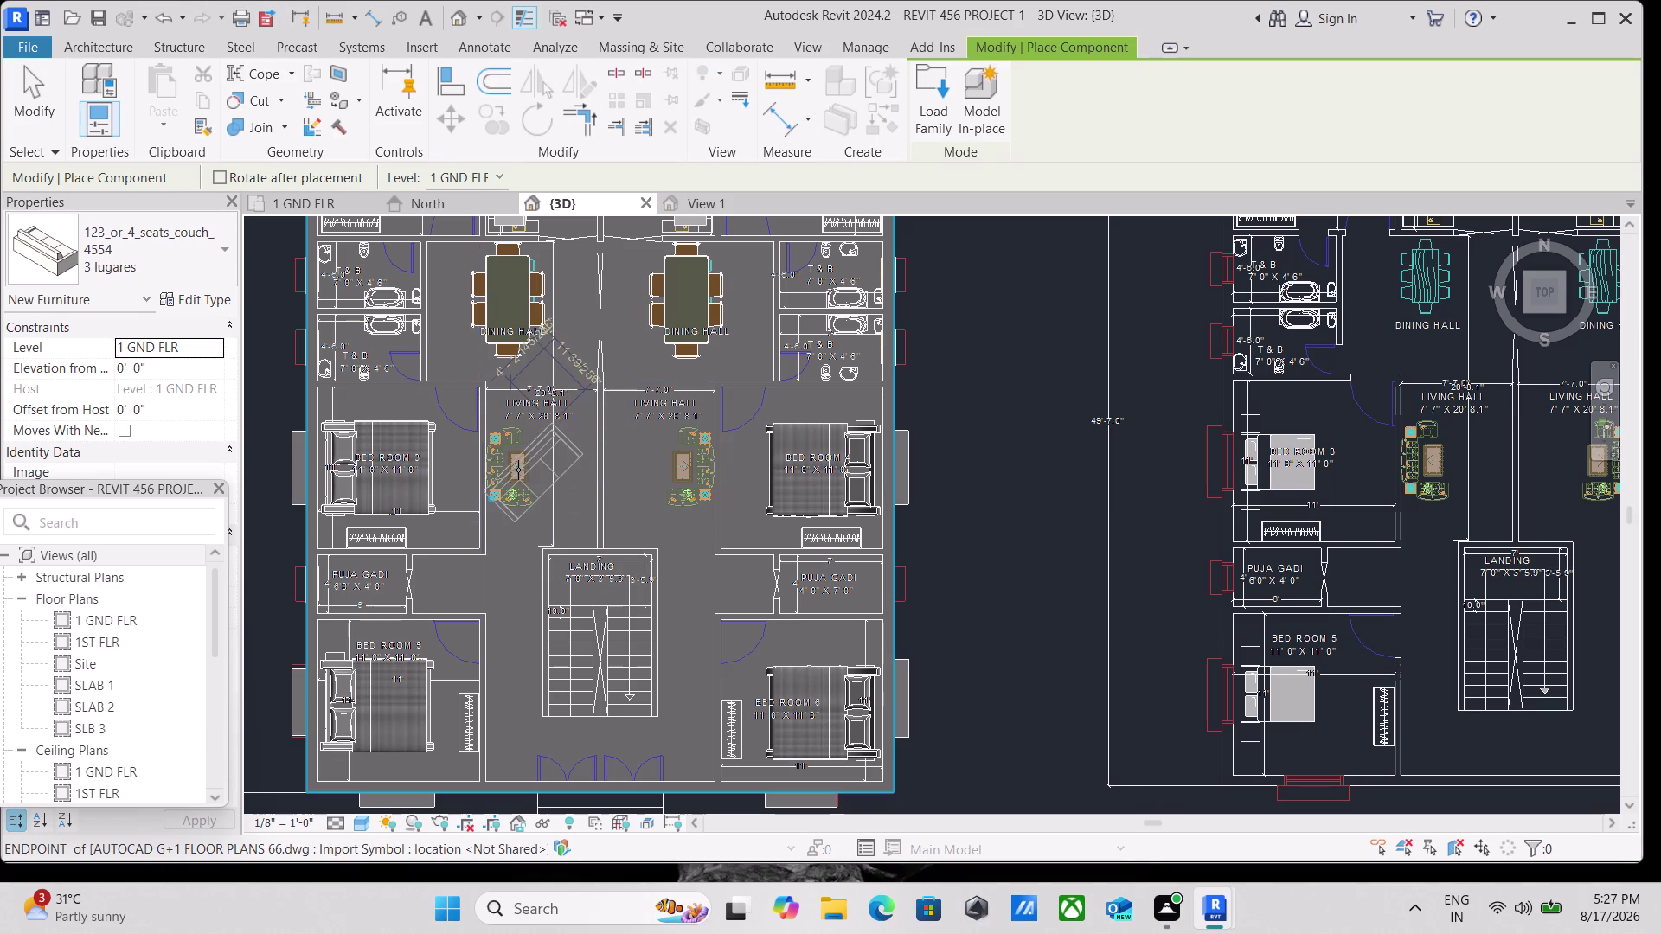
scroll(up, 3)
scroll(up, 3)
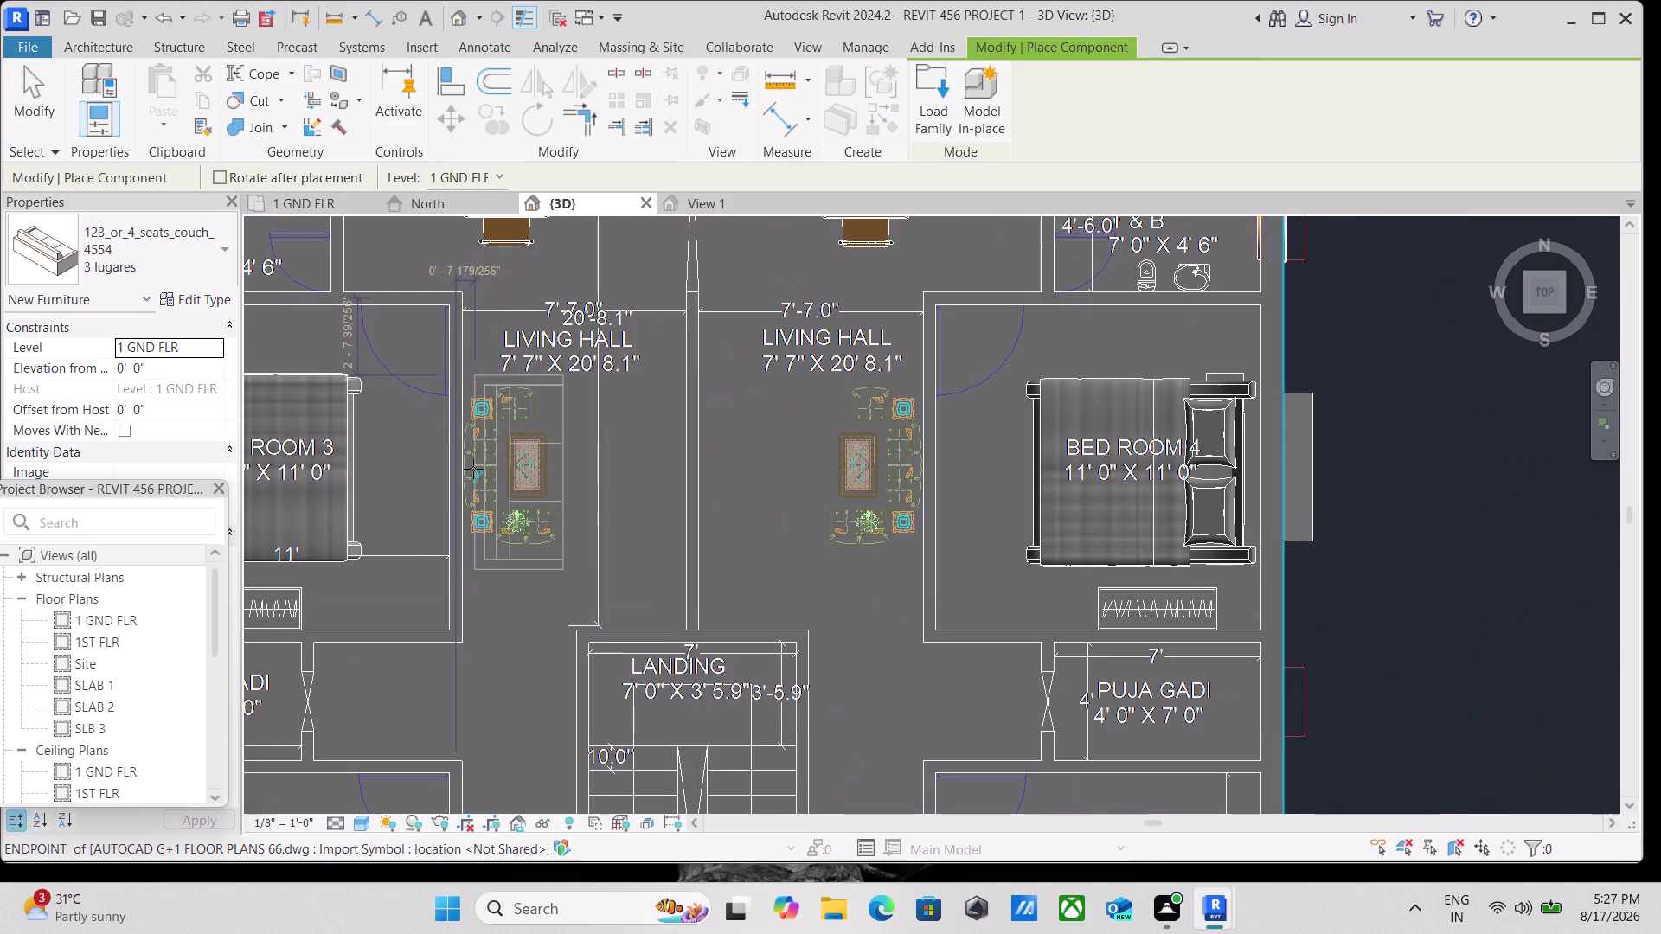
click(466, 462)
Rotate the couch to line up with the wall, place it in the right living hall, and finish.
scroll(down, 3)
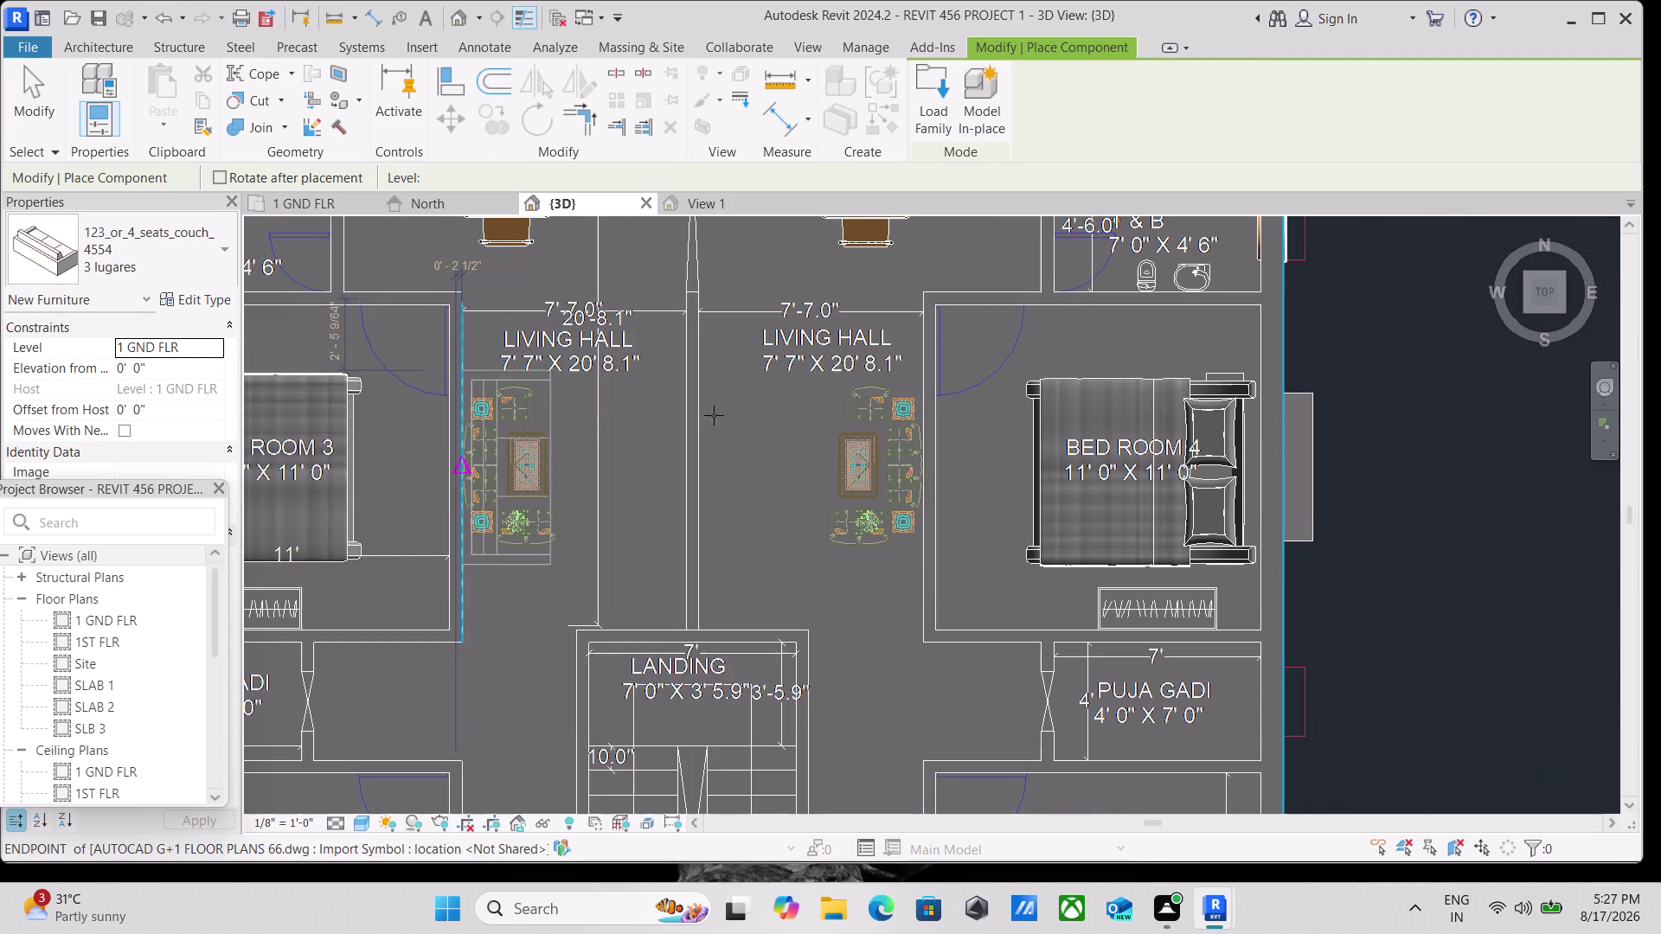
middle_drag(739, 404, 592, 462)
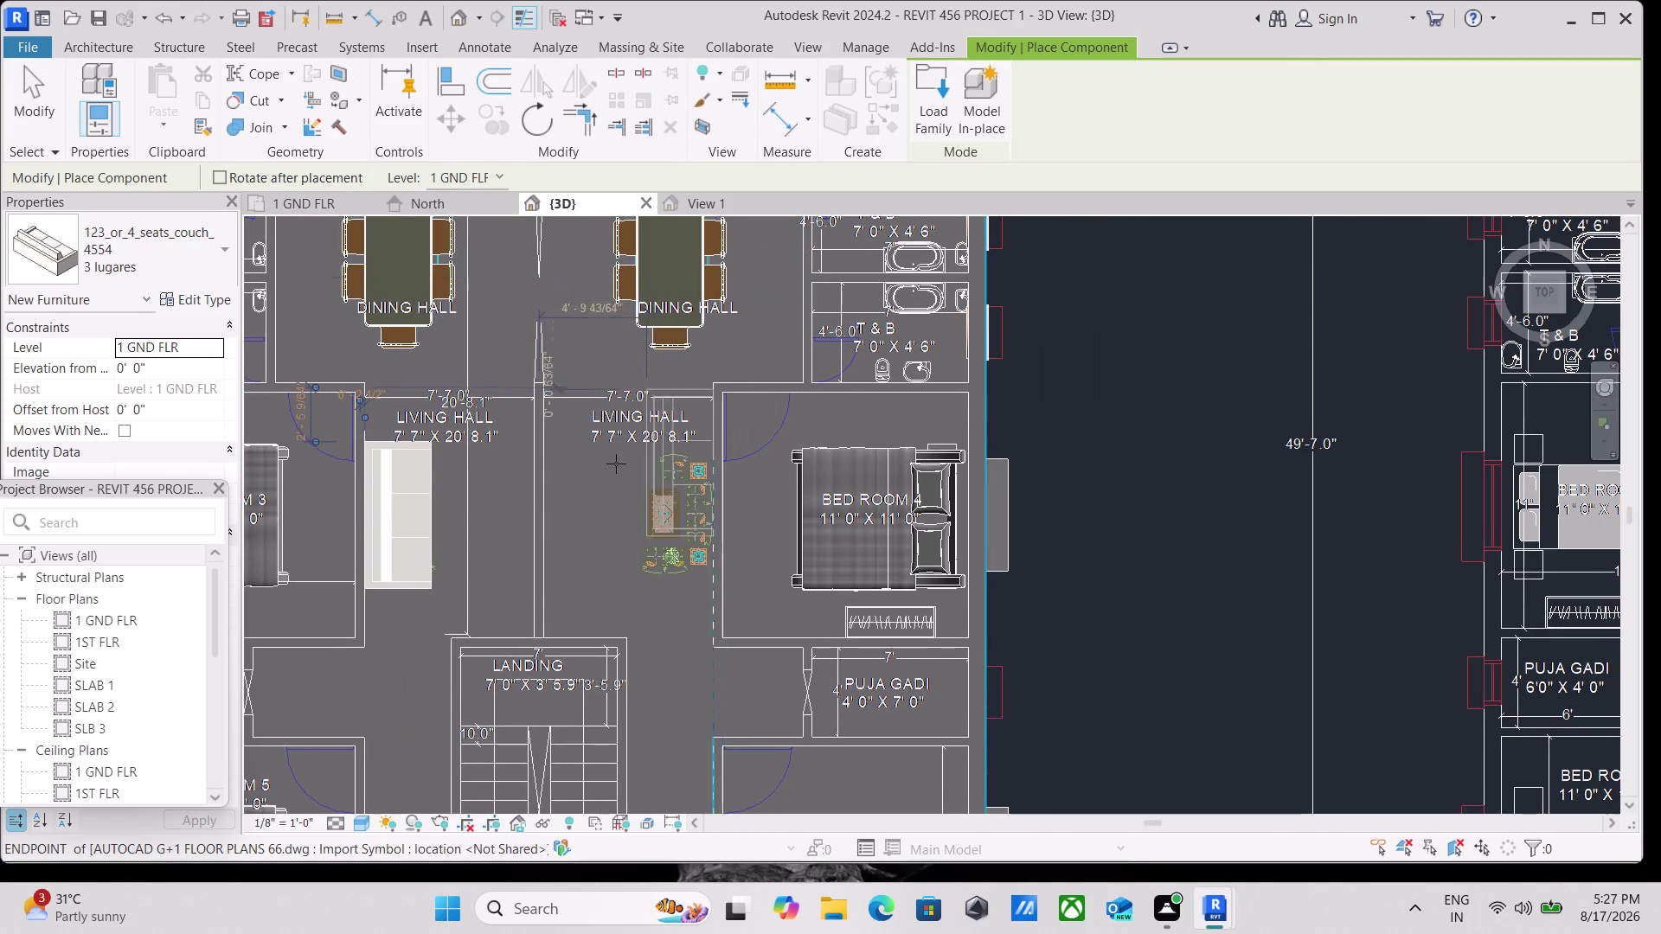
key(space)
key(space)
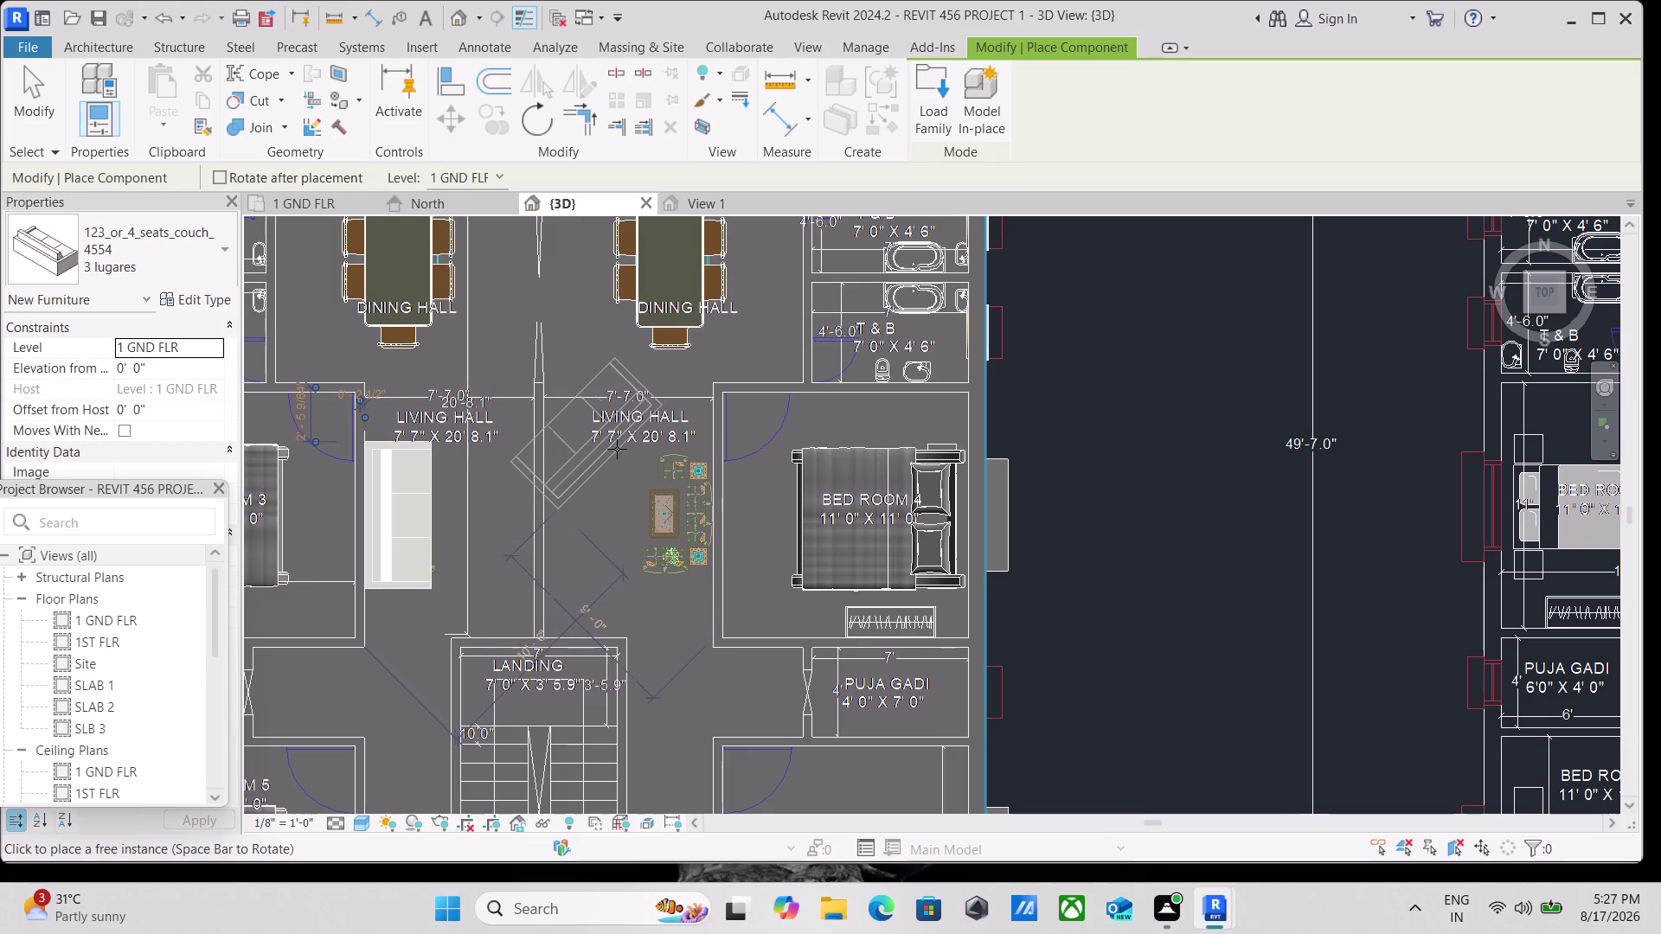
key(space)
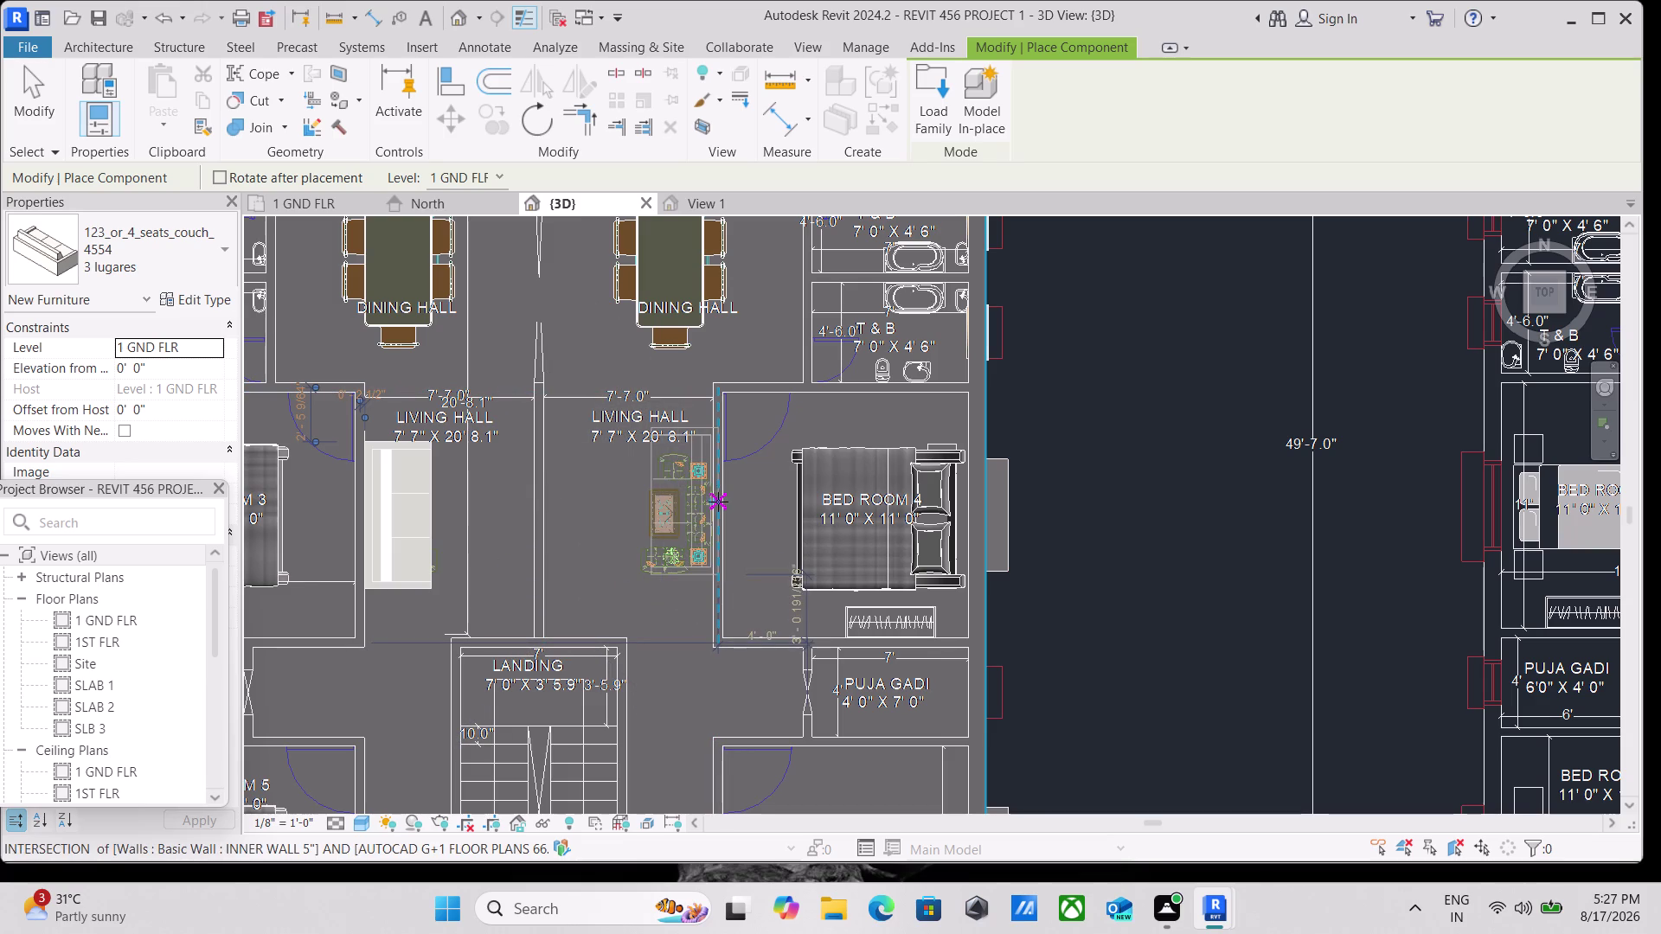
click(715, 508)
scroll(down, 3)
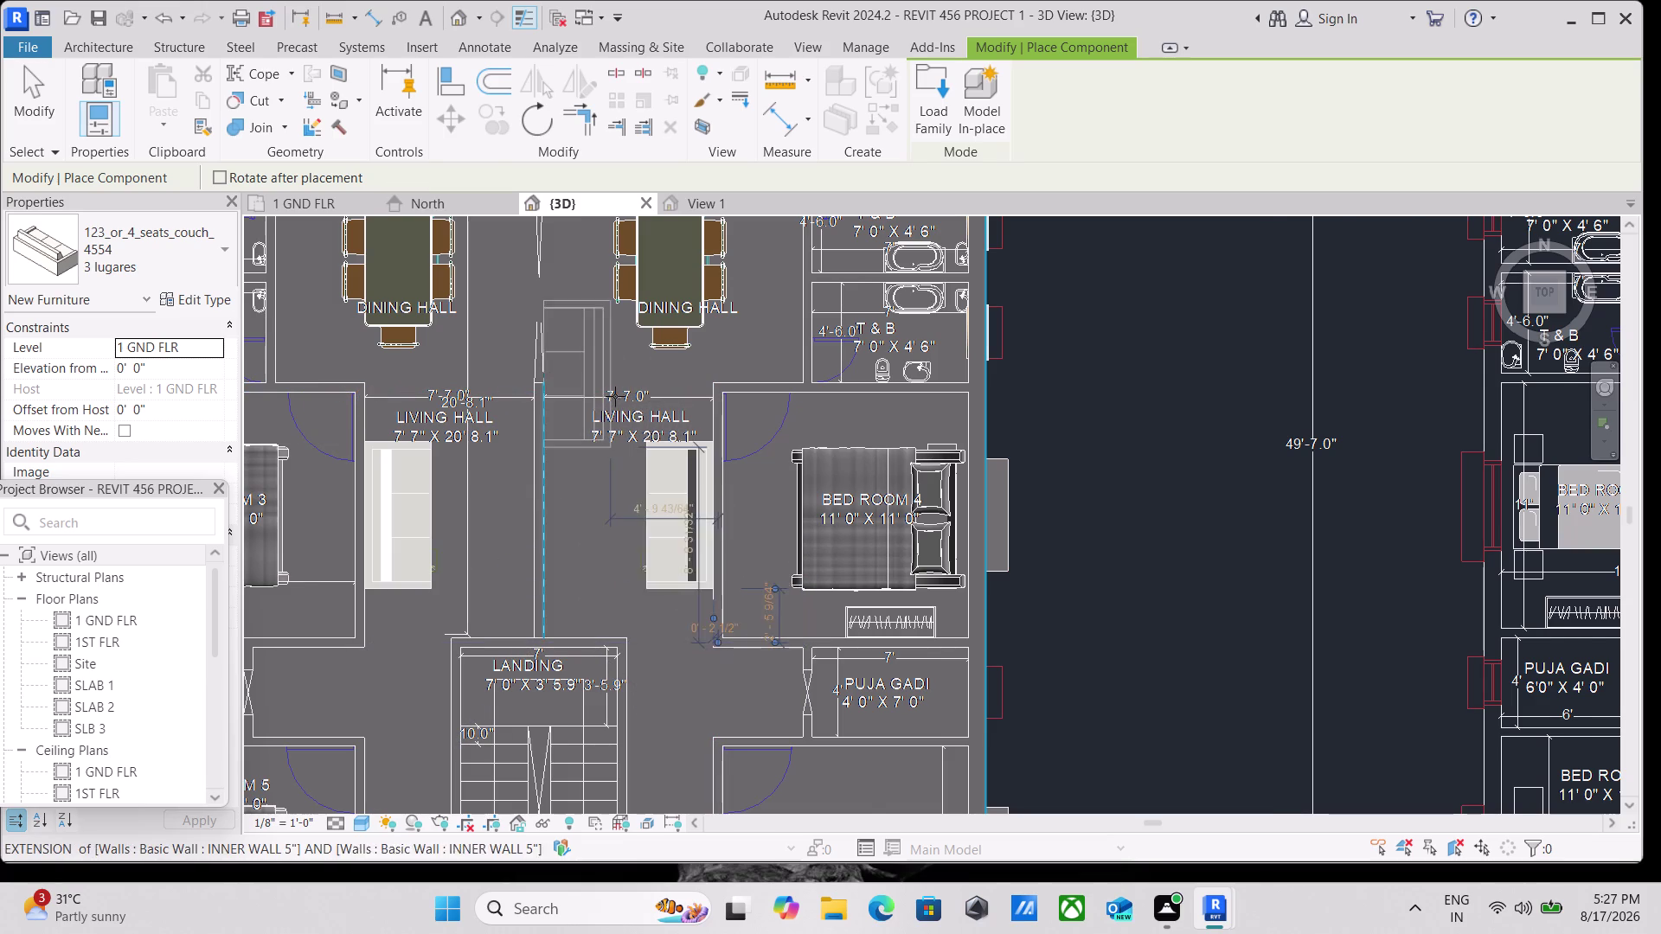
key(Escape)
scroll(down, 3)
key(Escape)
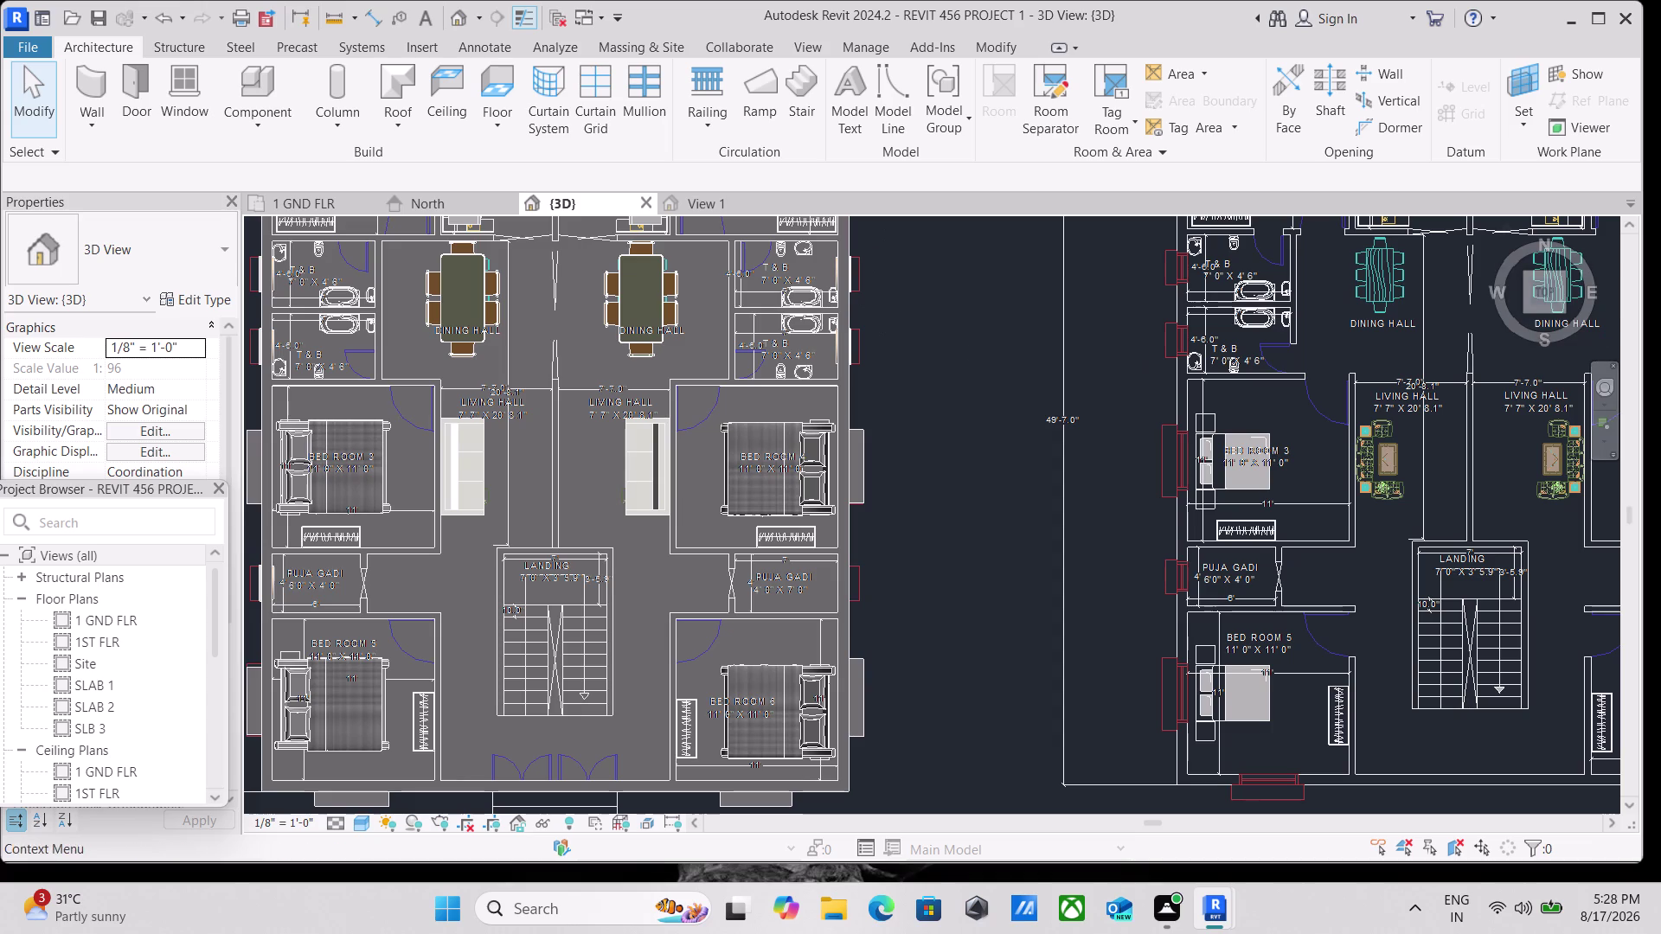
Switch to an angled 3D view and zoom in on the placed couch.
click(1562, 314)
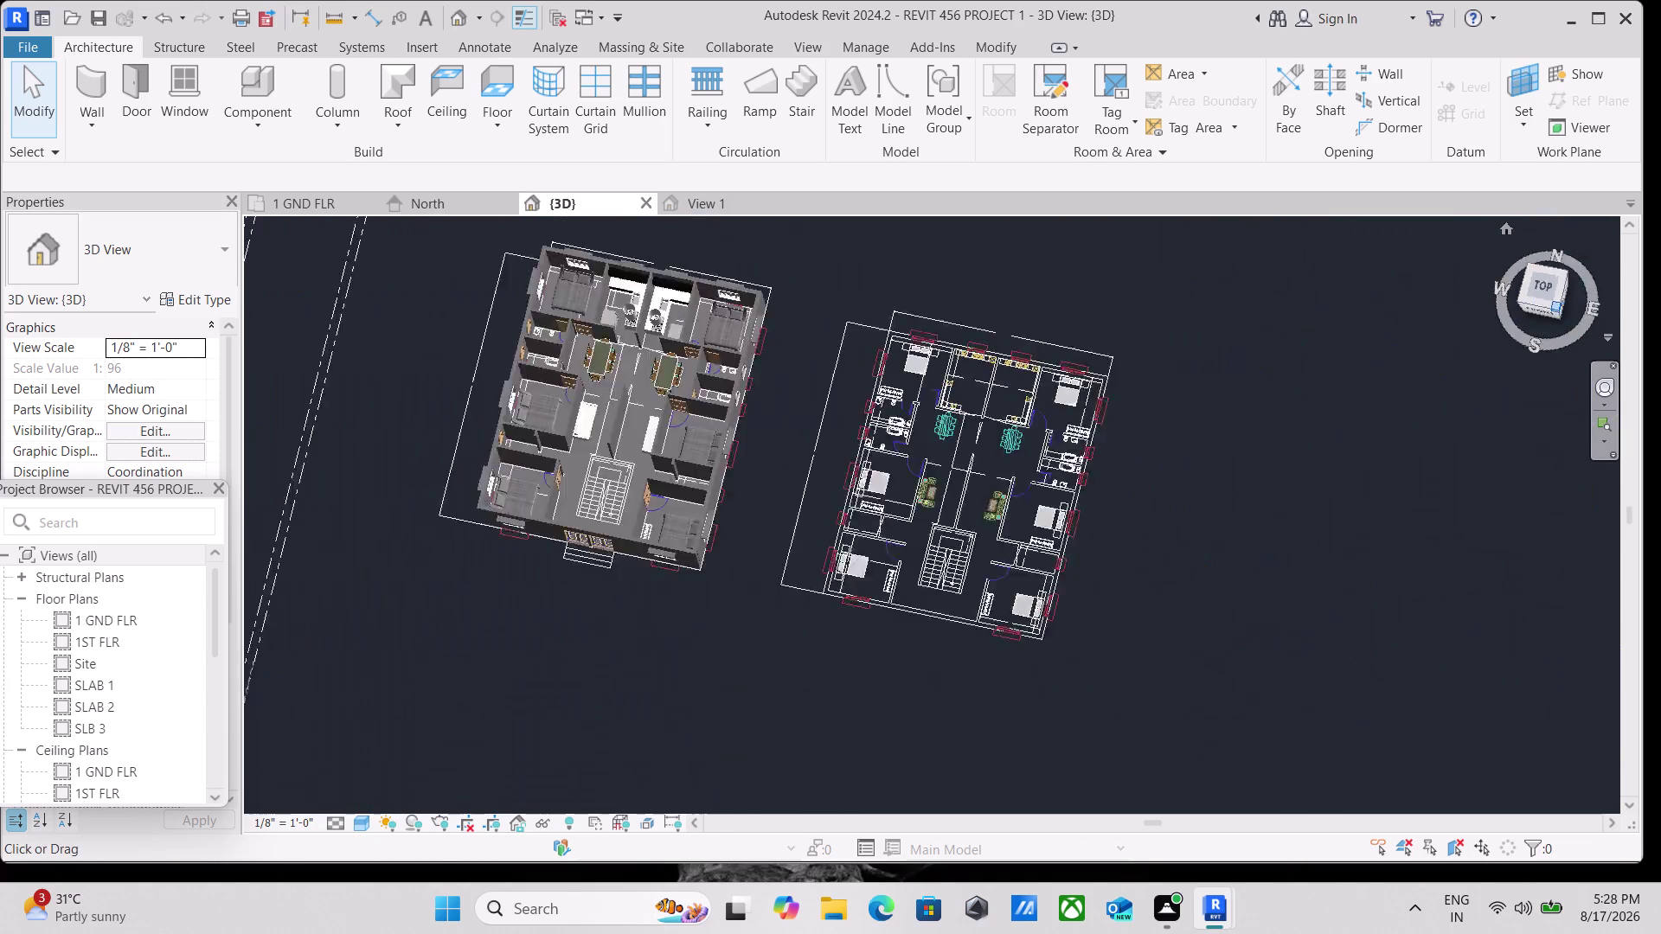
scroll(up, 3)
scroll(up, 3)
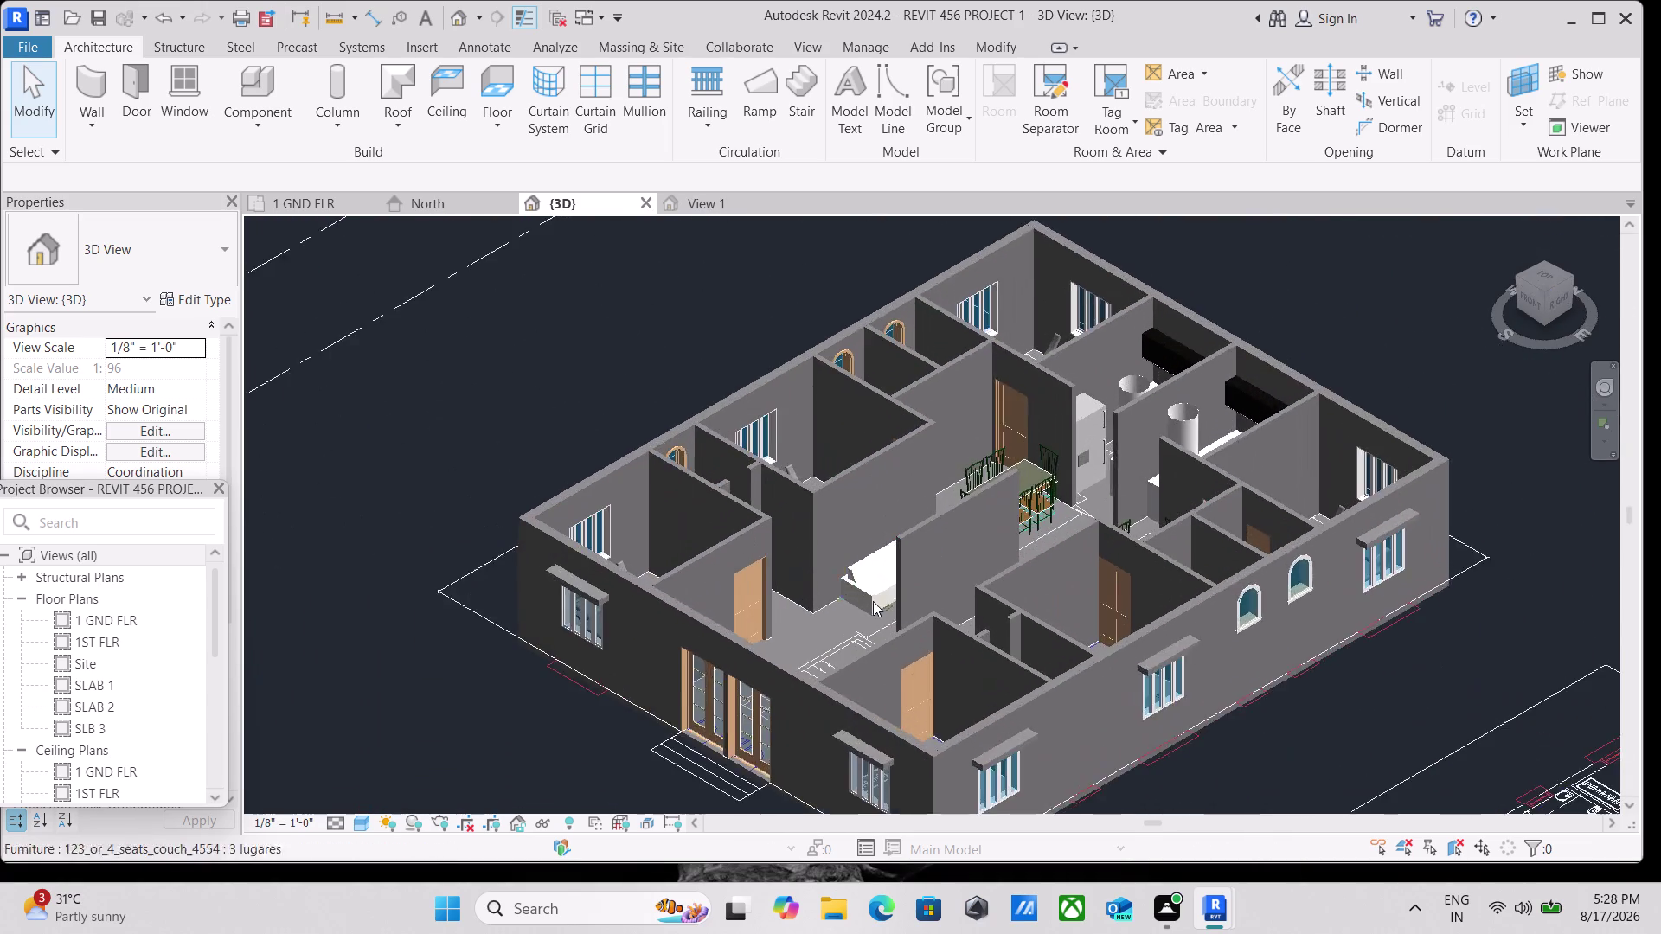
scroll(up, 3)
scroll(down, 3)
middle_drag(874, 560, 855, 568)
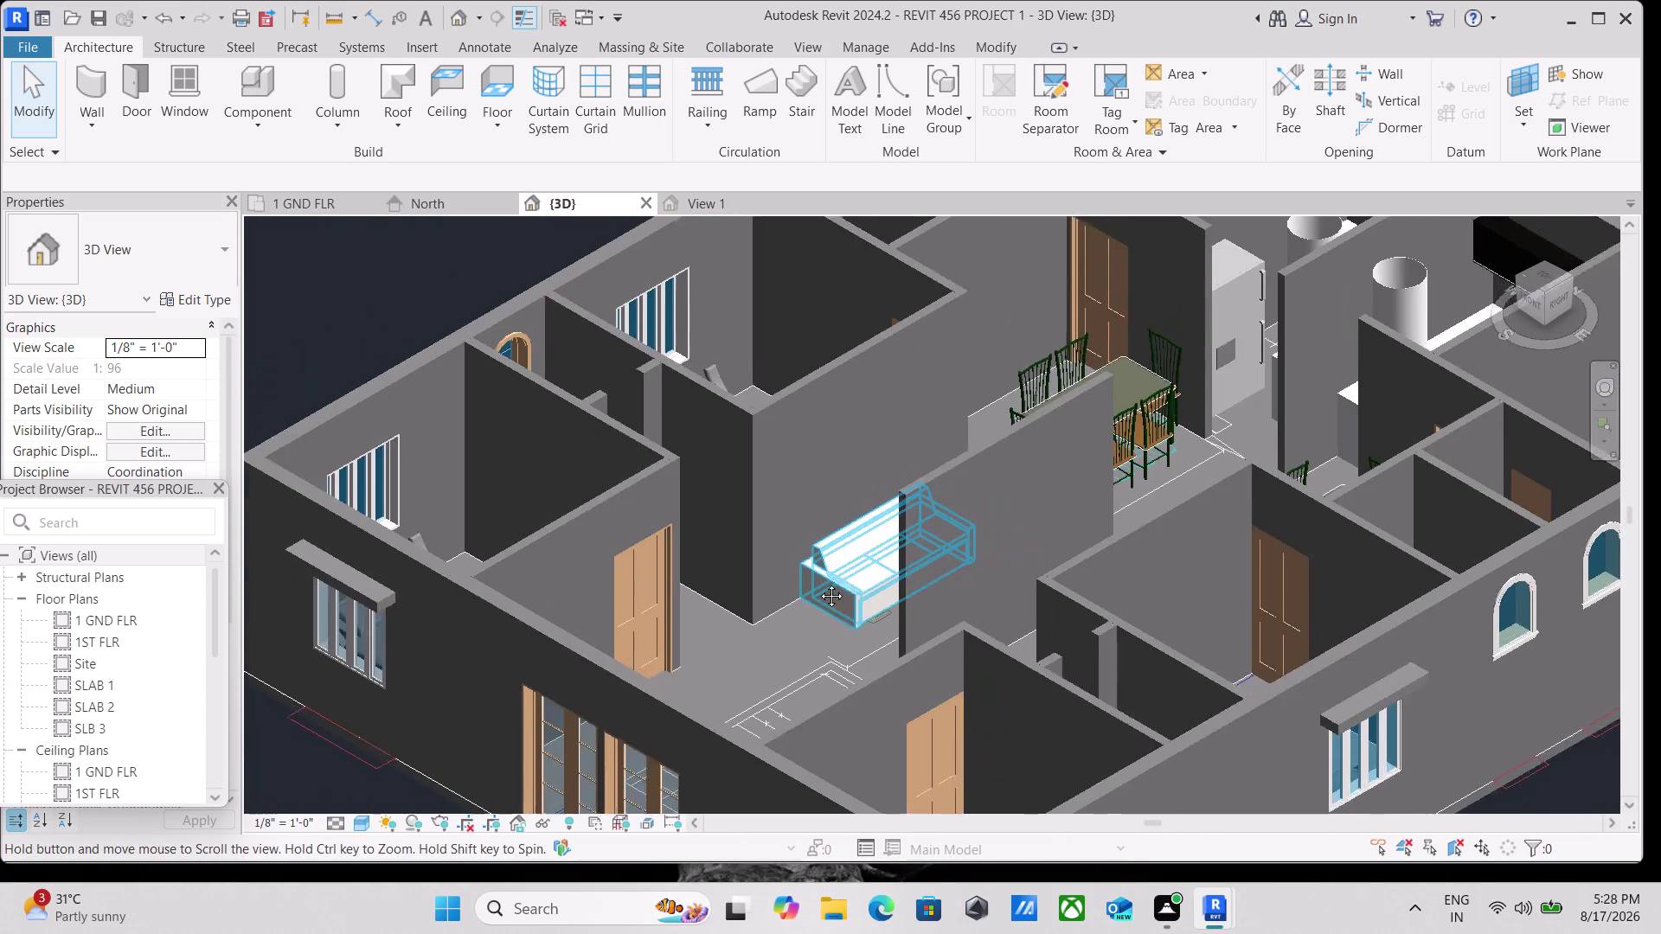
middle_drag(855, 568, 808, 588)
Return to the top view, frame the central staircase, and start a Basic Wall INNER WALL 5" with WA.
click(1539, 284)
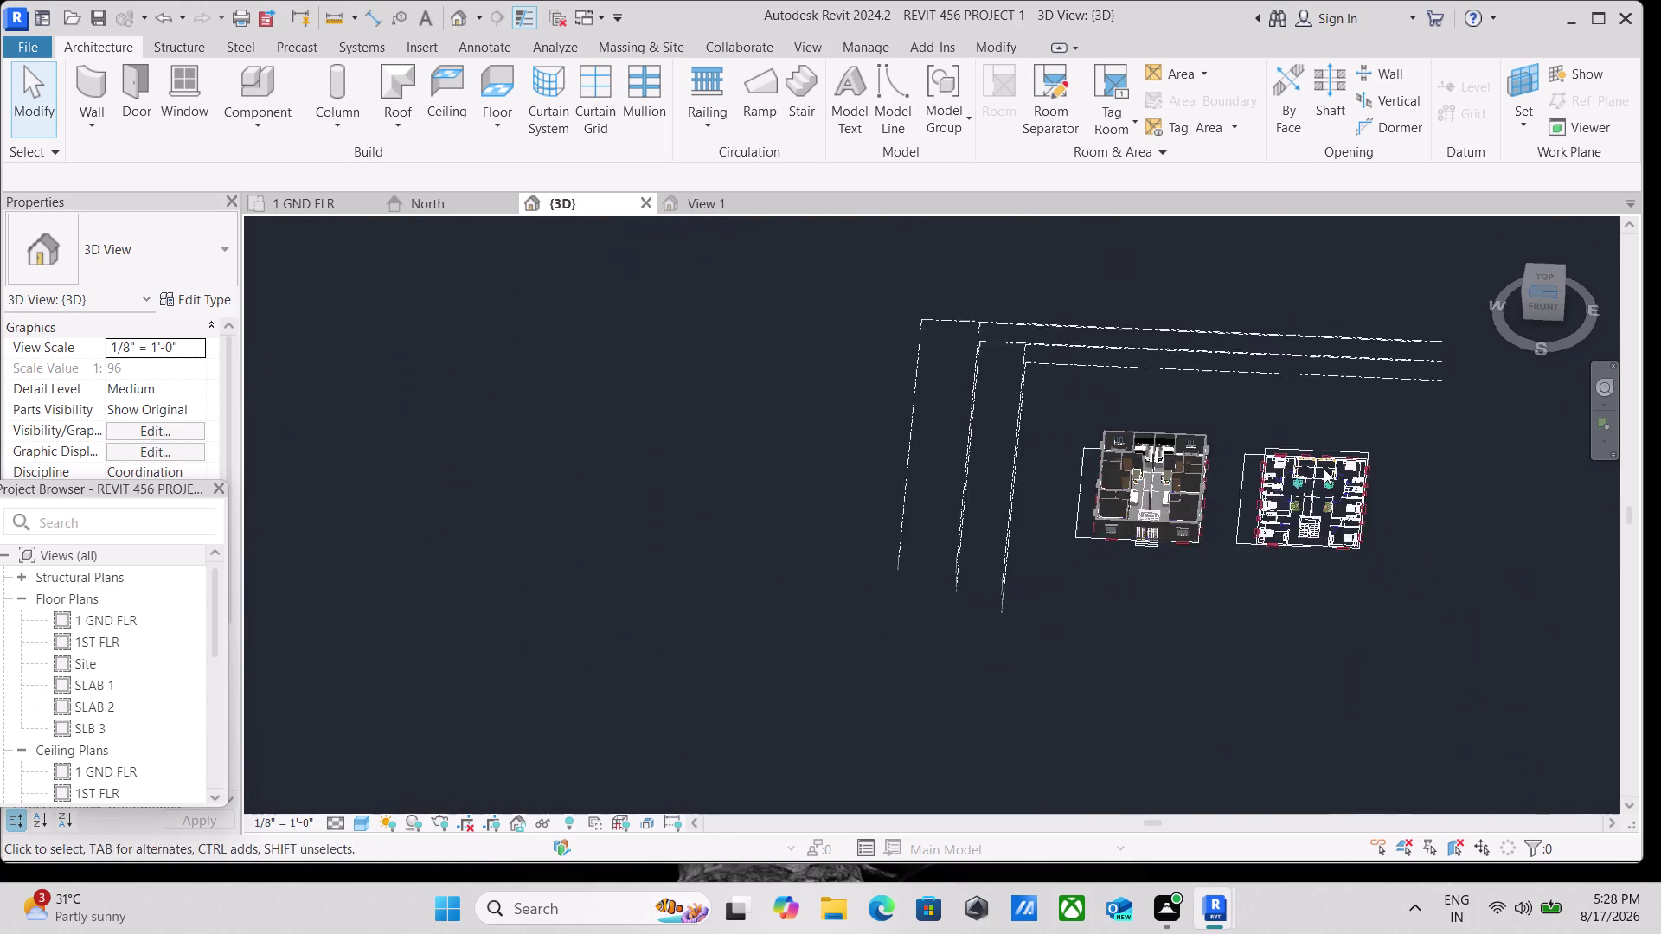
scroll(up, 3)
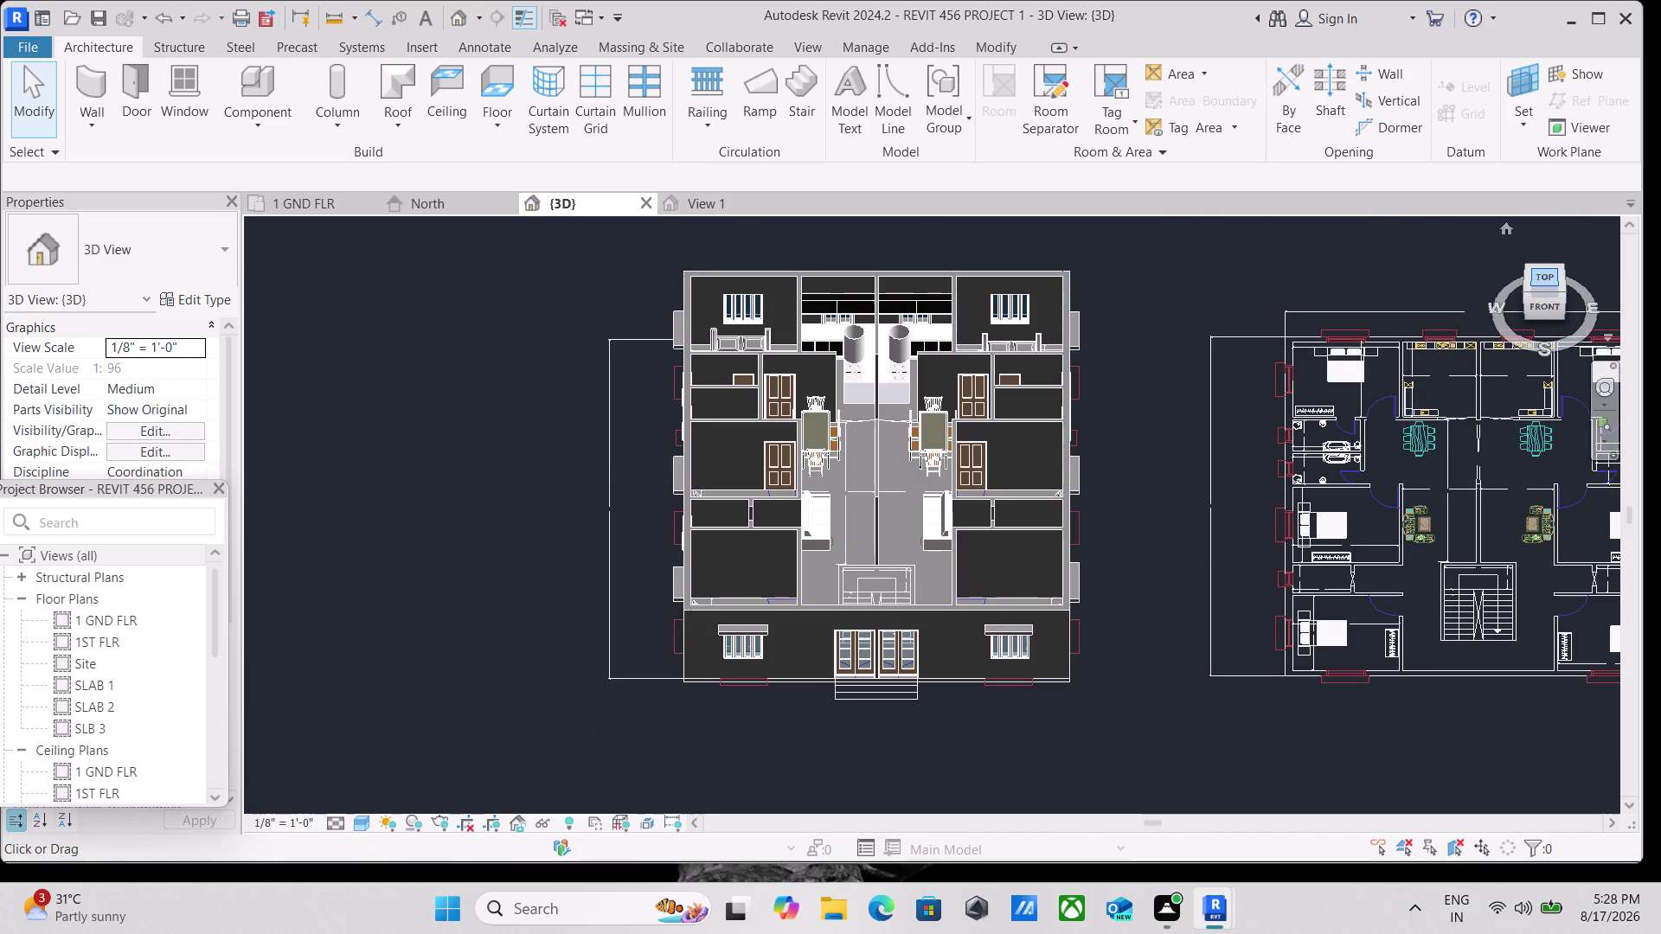
click(1550, 279)
scroll(up, 3)
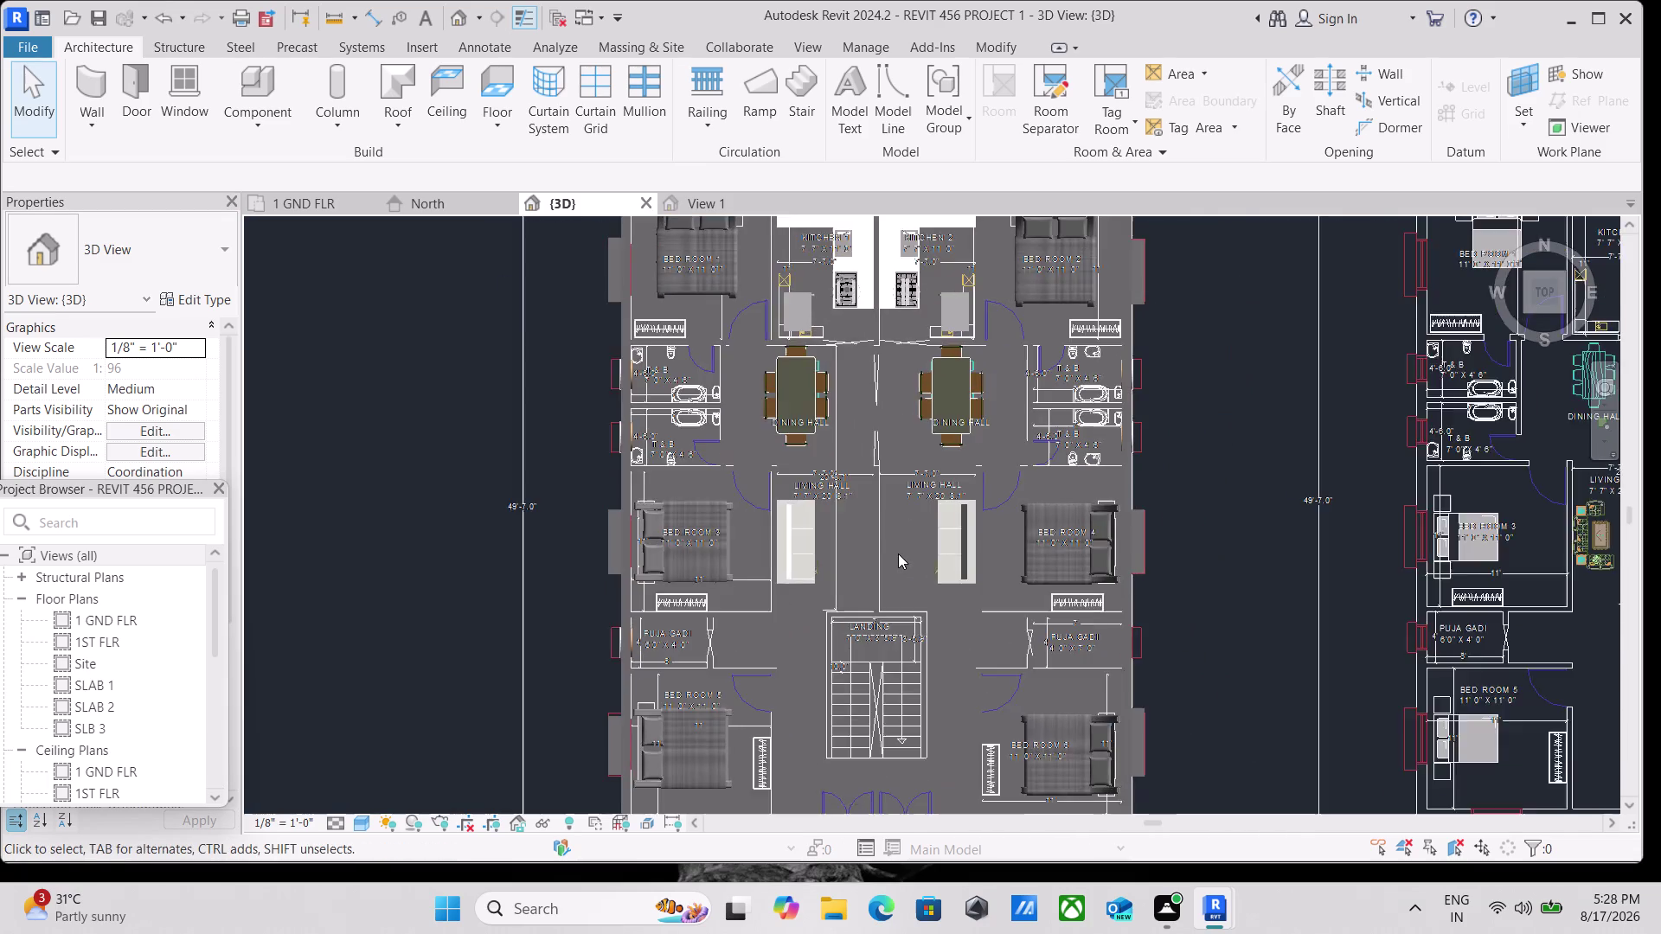
scroll(up, 3)
middle_drag(899, 553, 857, 491)
text(WA)
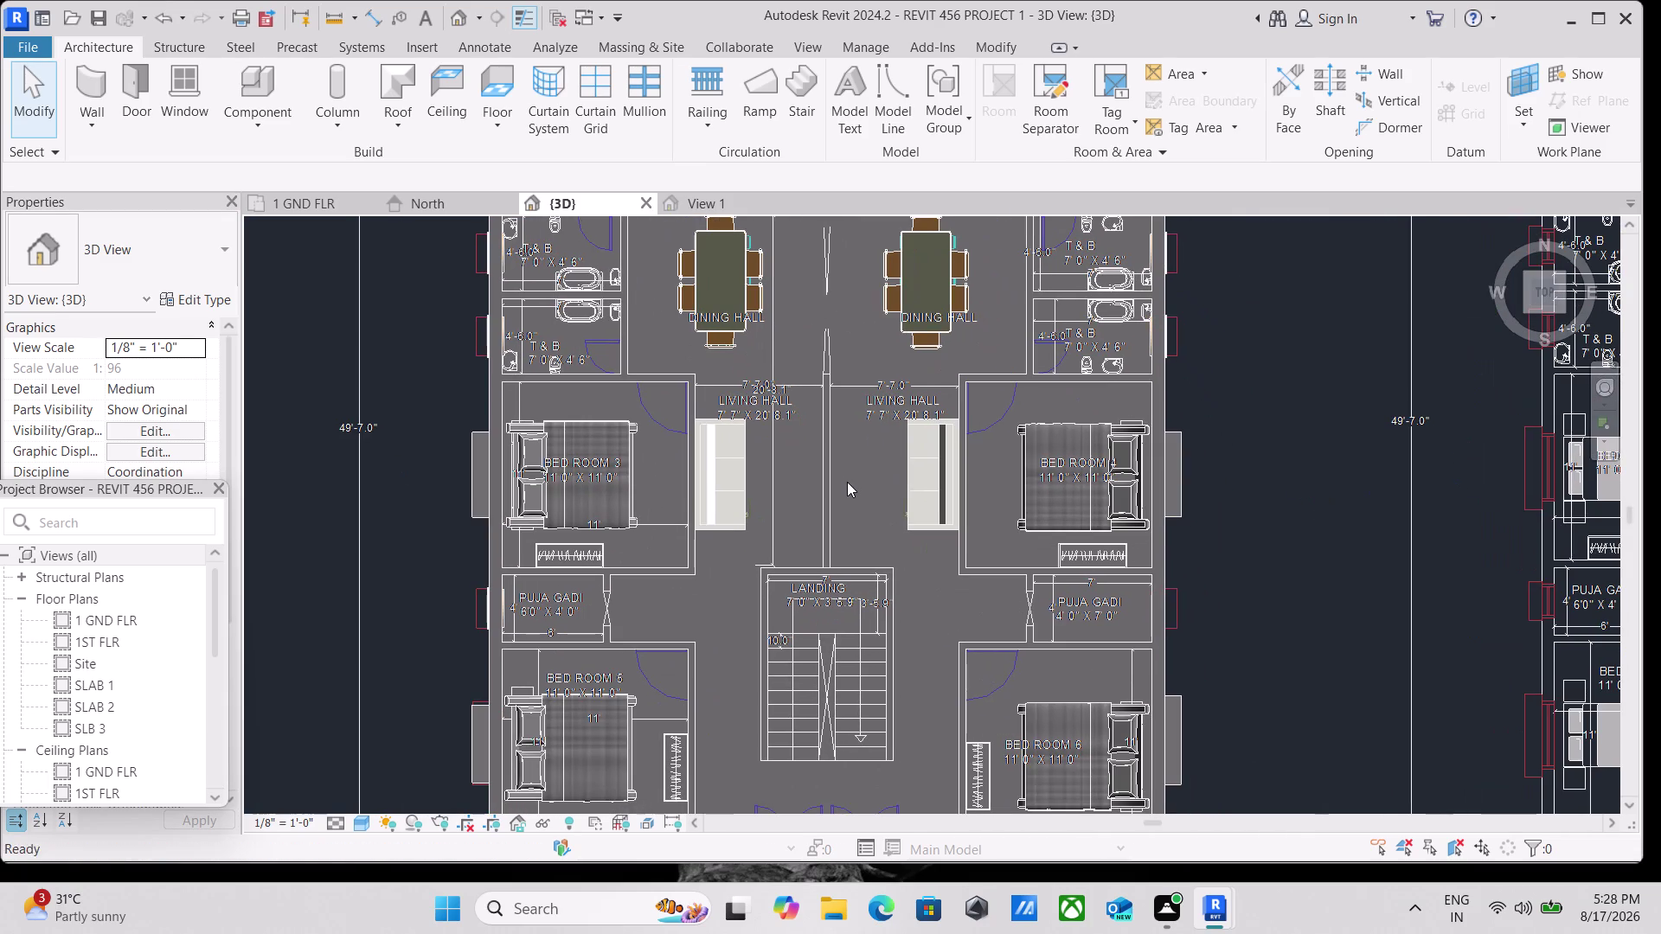
scroll(down, 3)
Draw the 5-inch inner walls across the top of the landing and down the stair's right side.
middle_drag(924, 584, 886, 481)
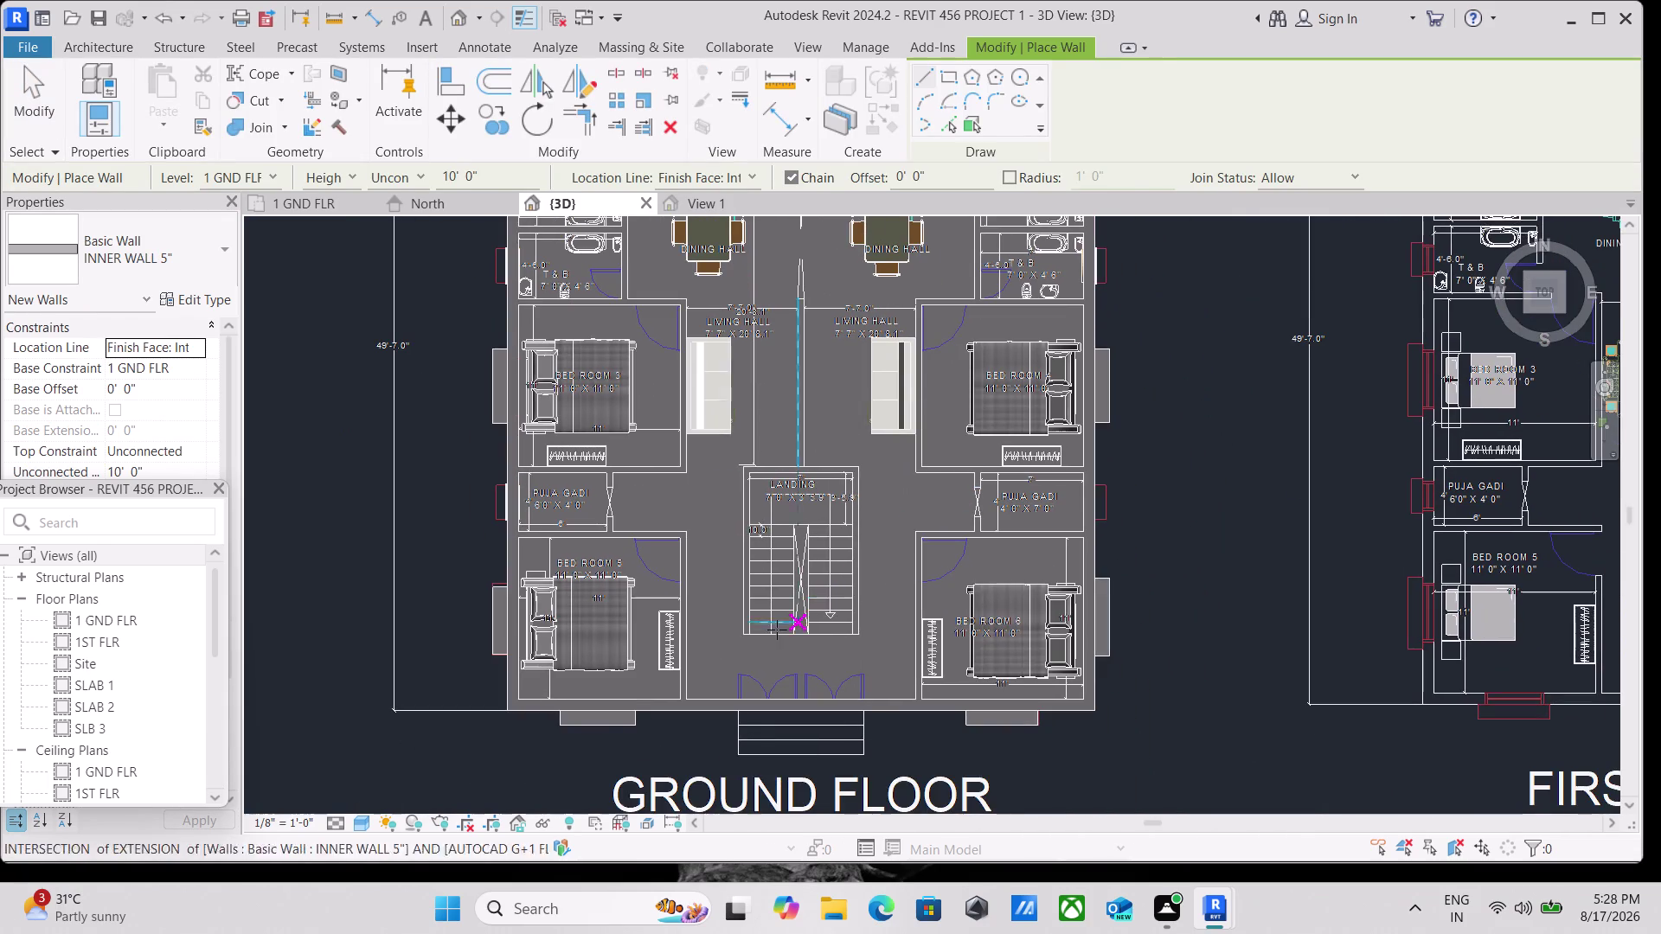
scroll(up, 3)
click(721, 621)
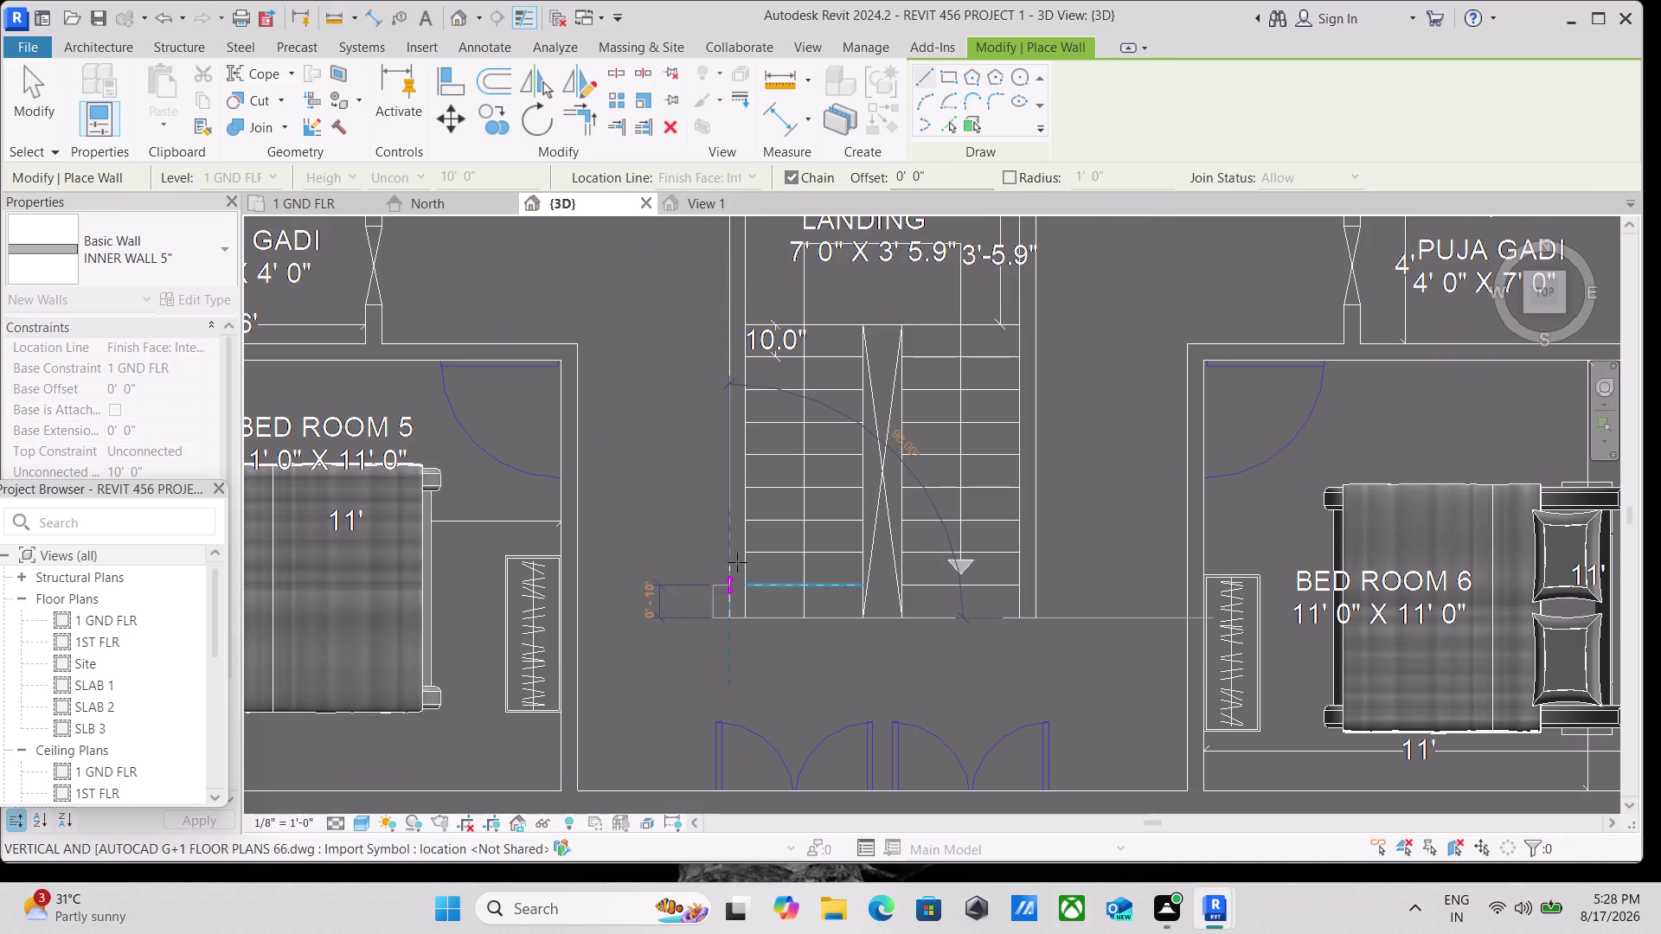
key(space)
middle_drag(716, 411, 712, 423)
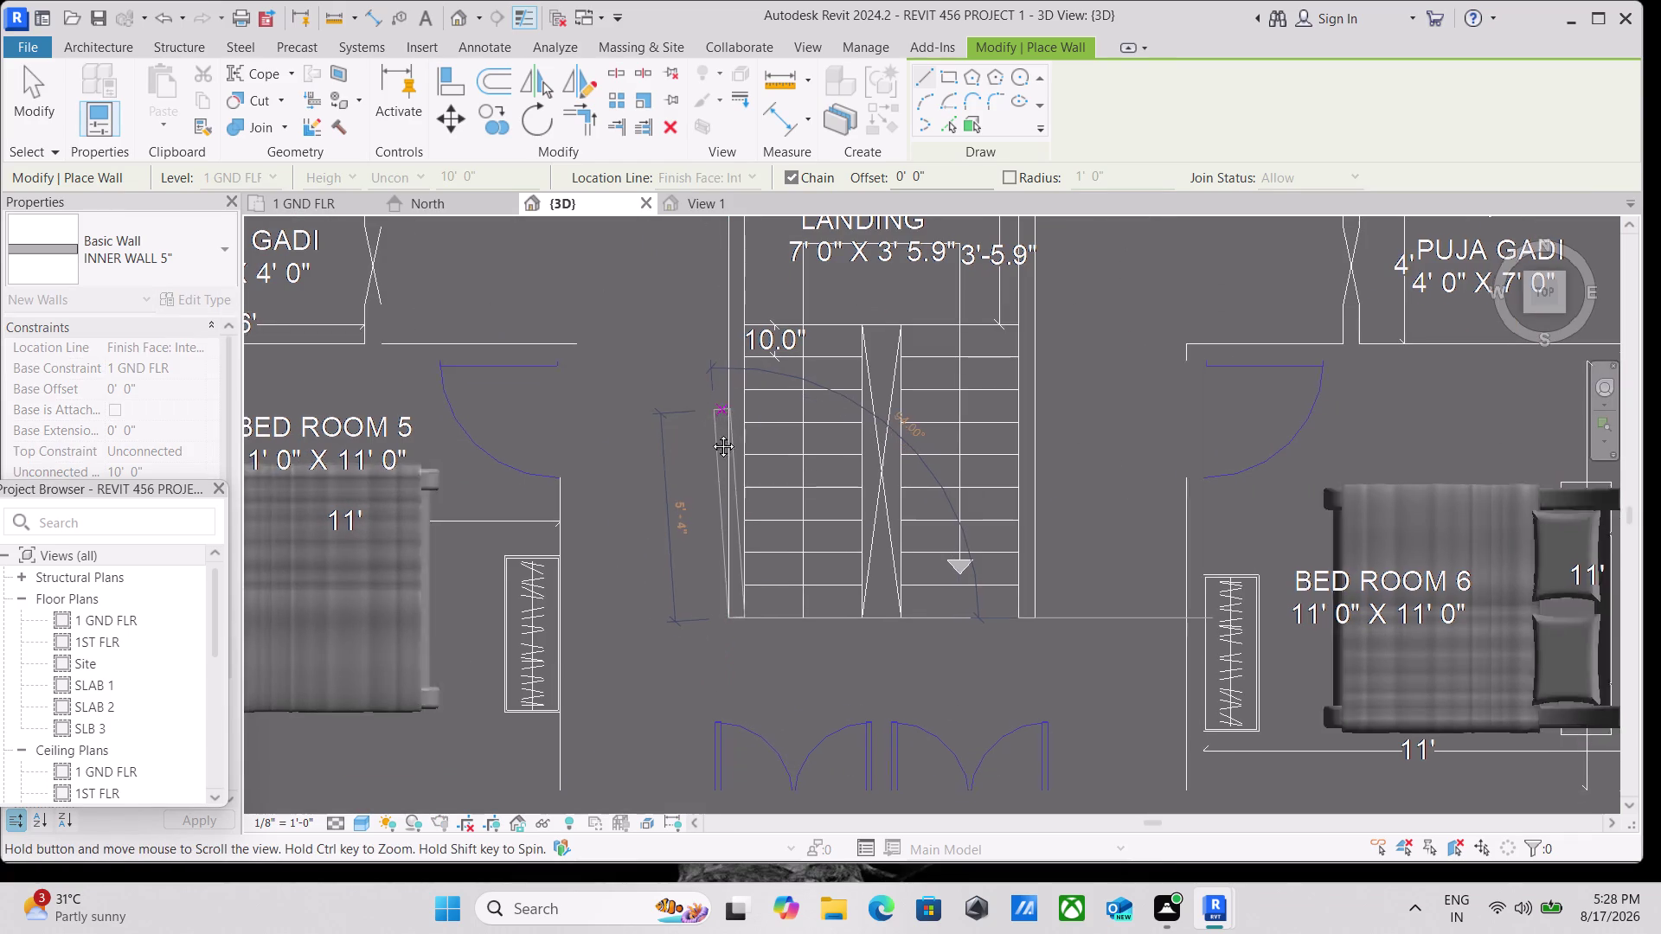
middle_drag(712, 423, 644, 653)
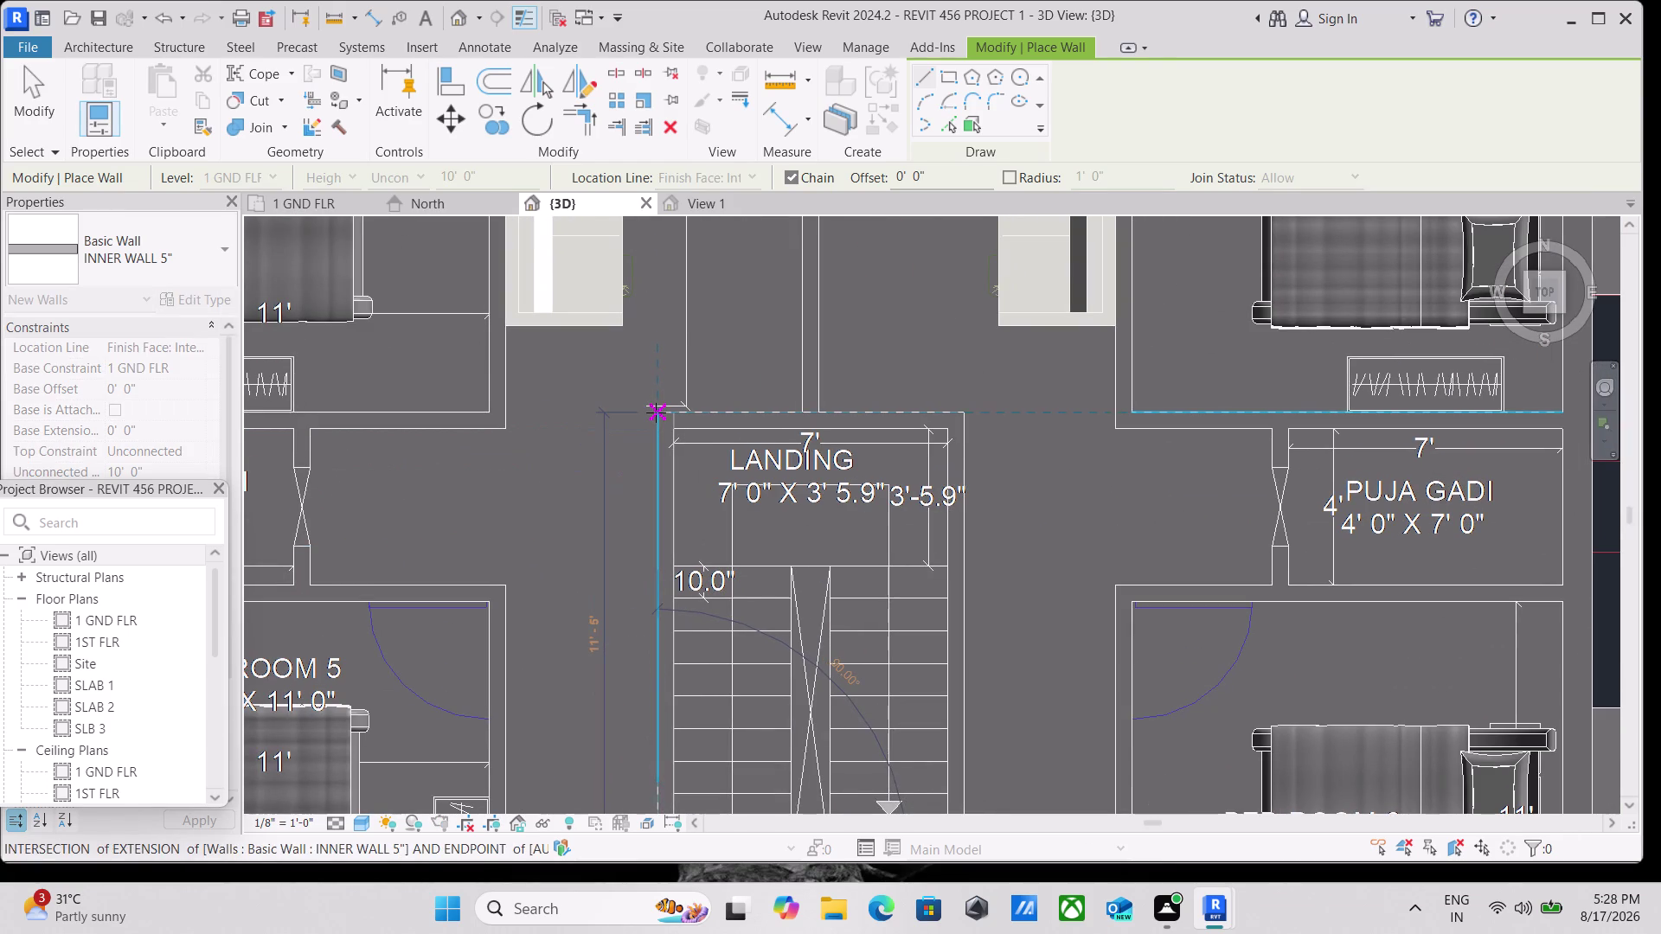
click(656, 413)
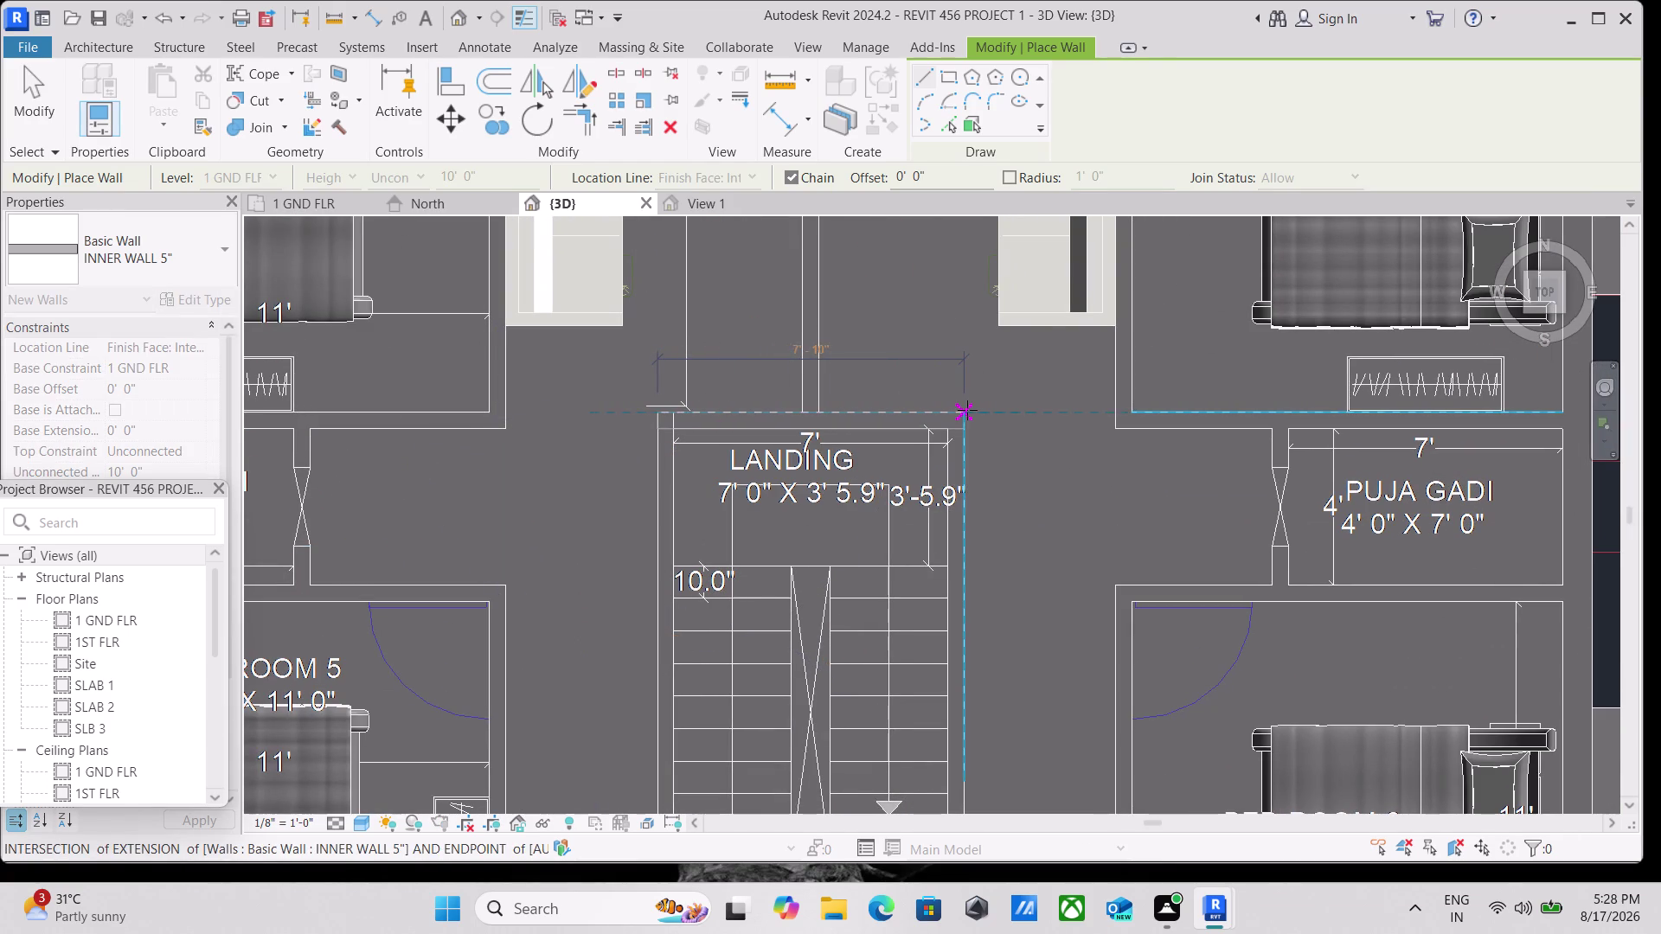
click(967, 410)
scroll(down, 3)
middle_drag(963, 561, 885, 333)
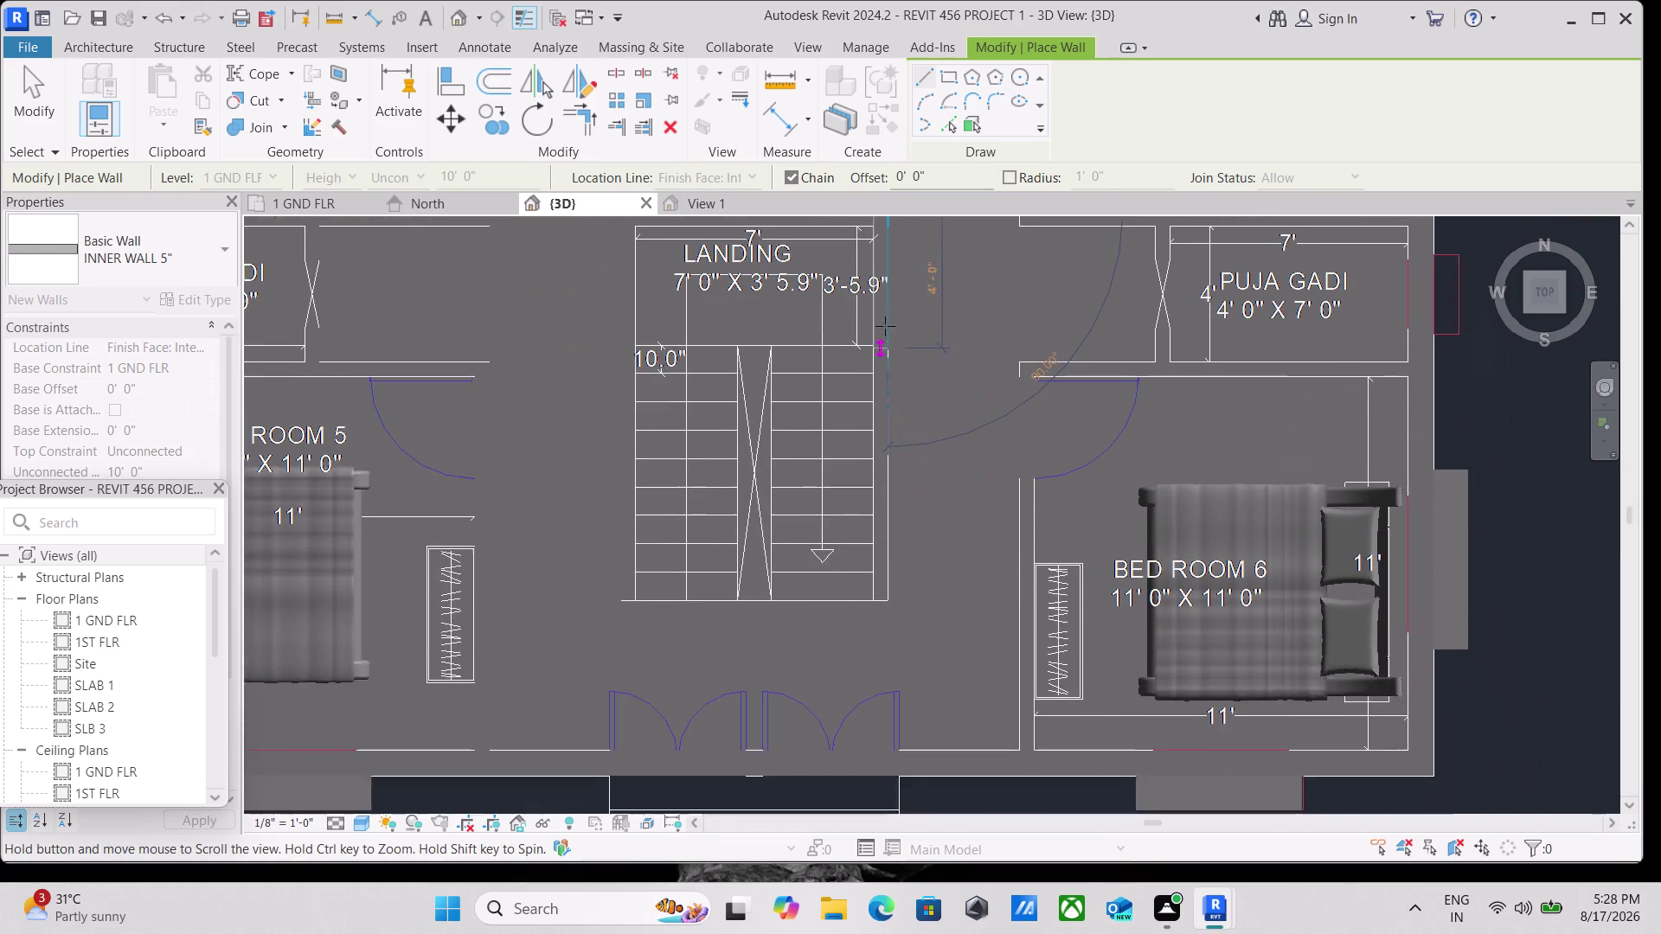
click(883, 596)
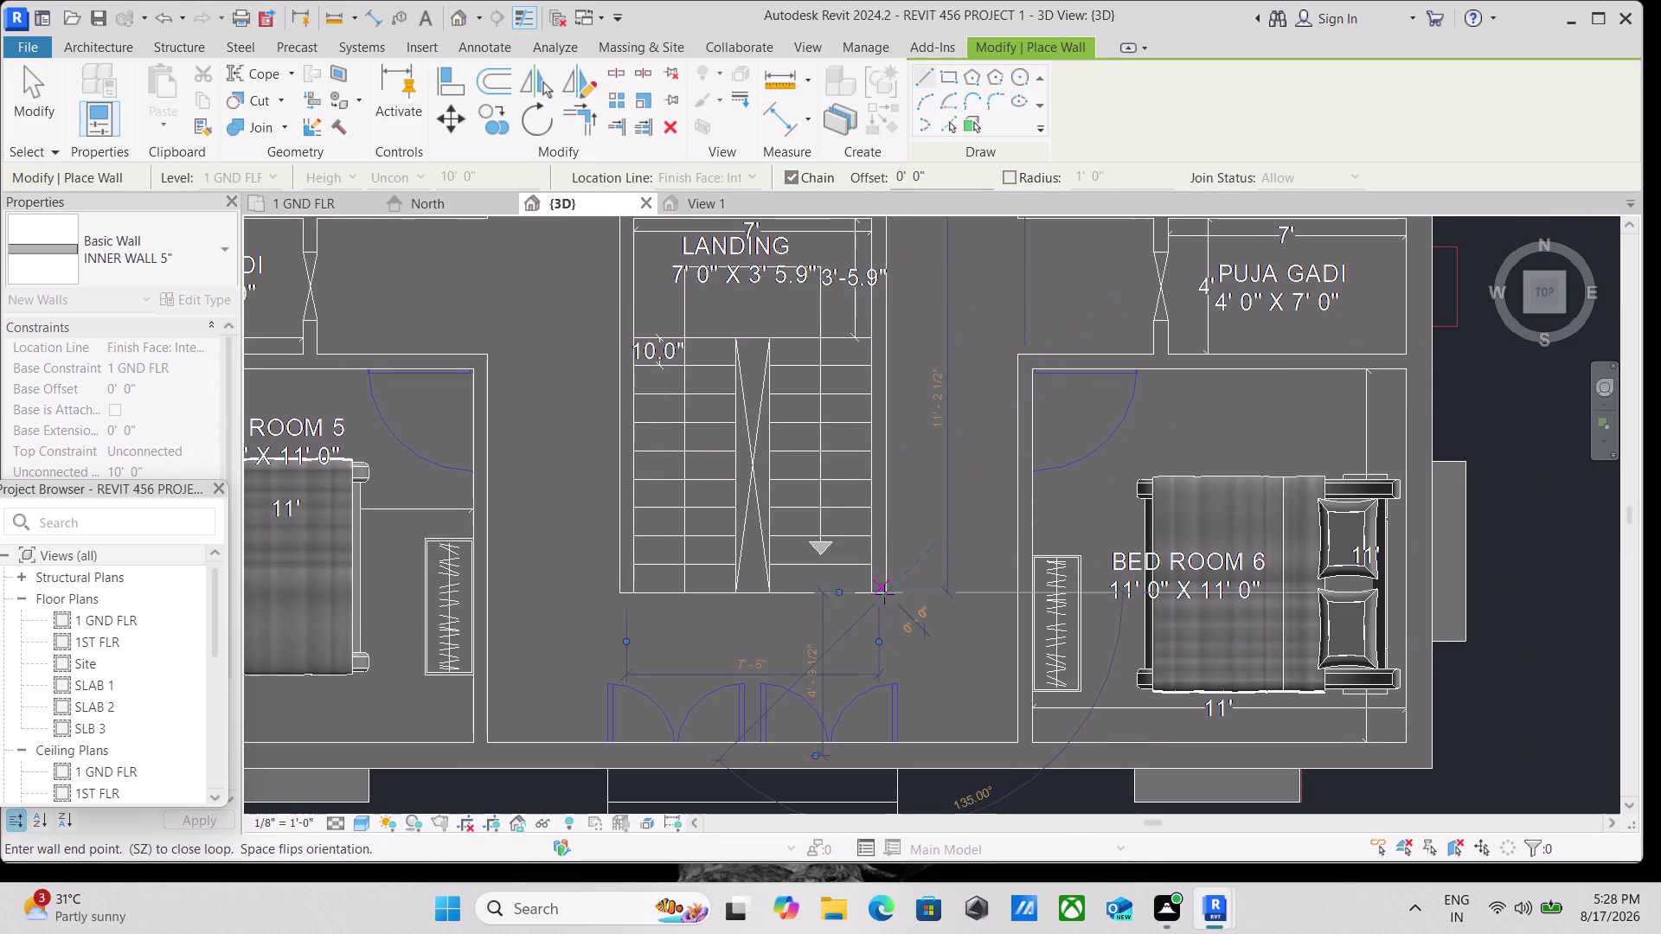
key(Escape)
Exit the wall tool, check the walls in 3D, and return to the Top view.
scroll(down, 3)
middle_drag(934, 323, 736, 407)
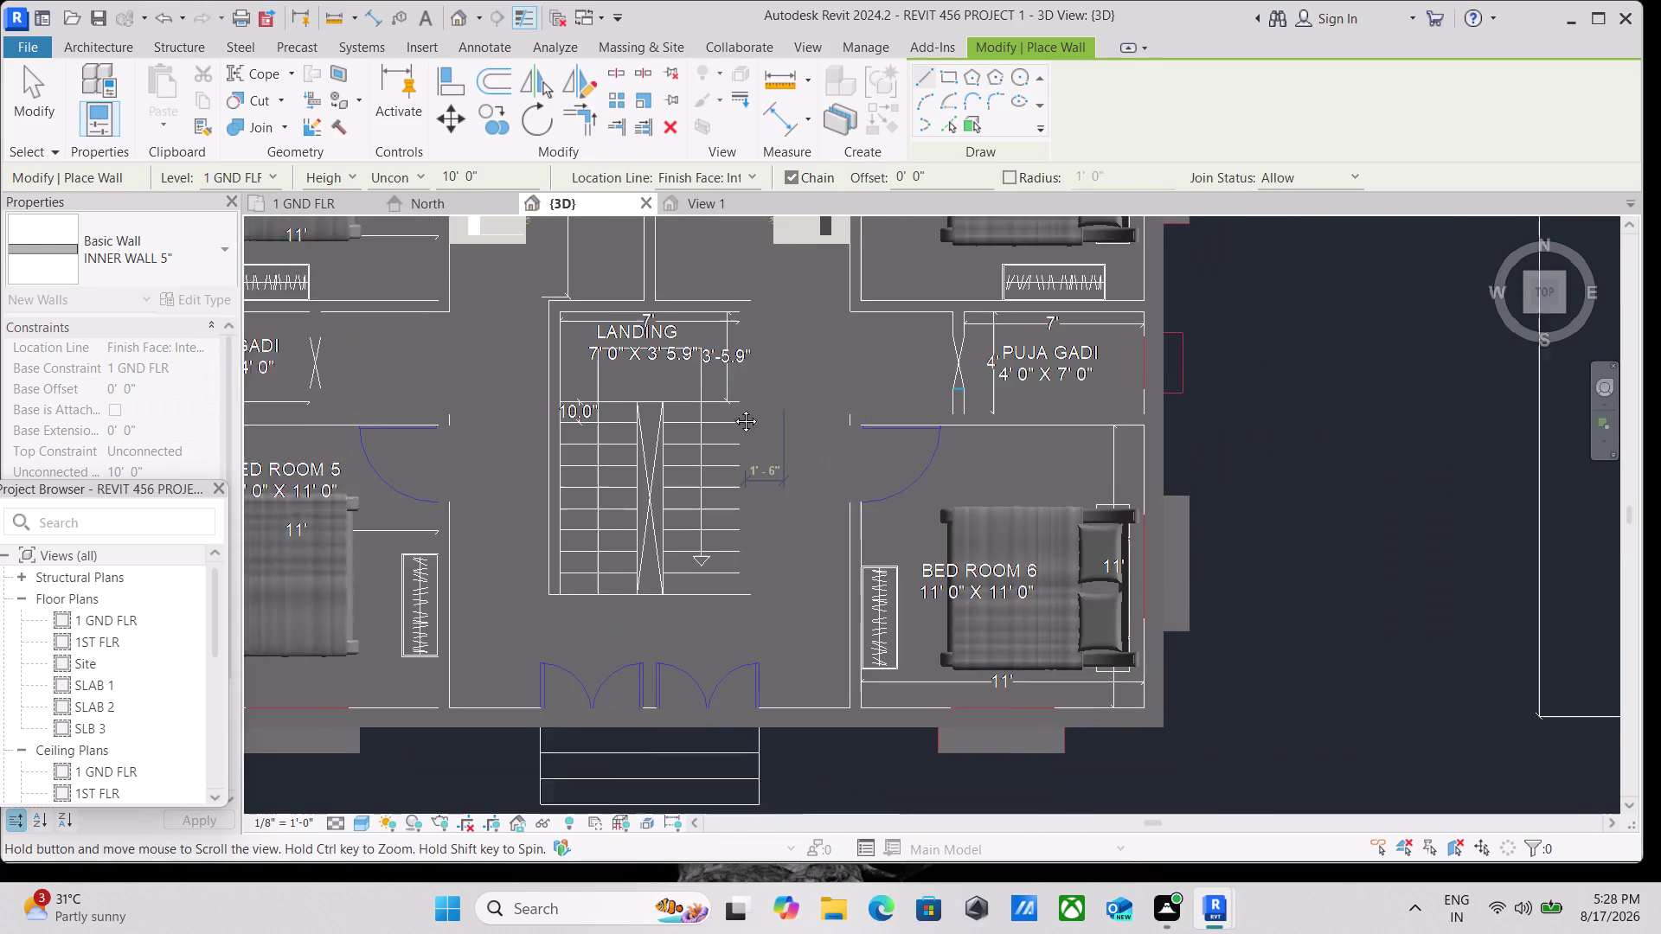
middle_drag(736, 408, 730, 409)
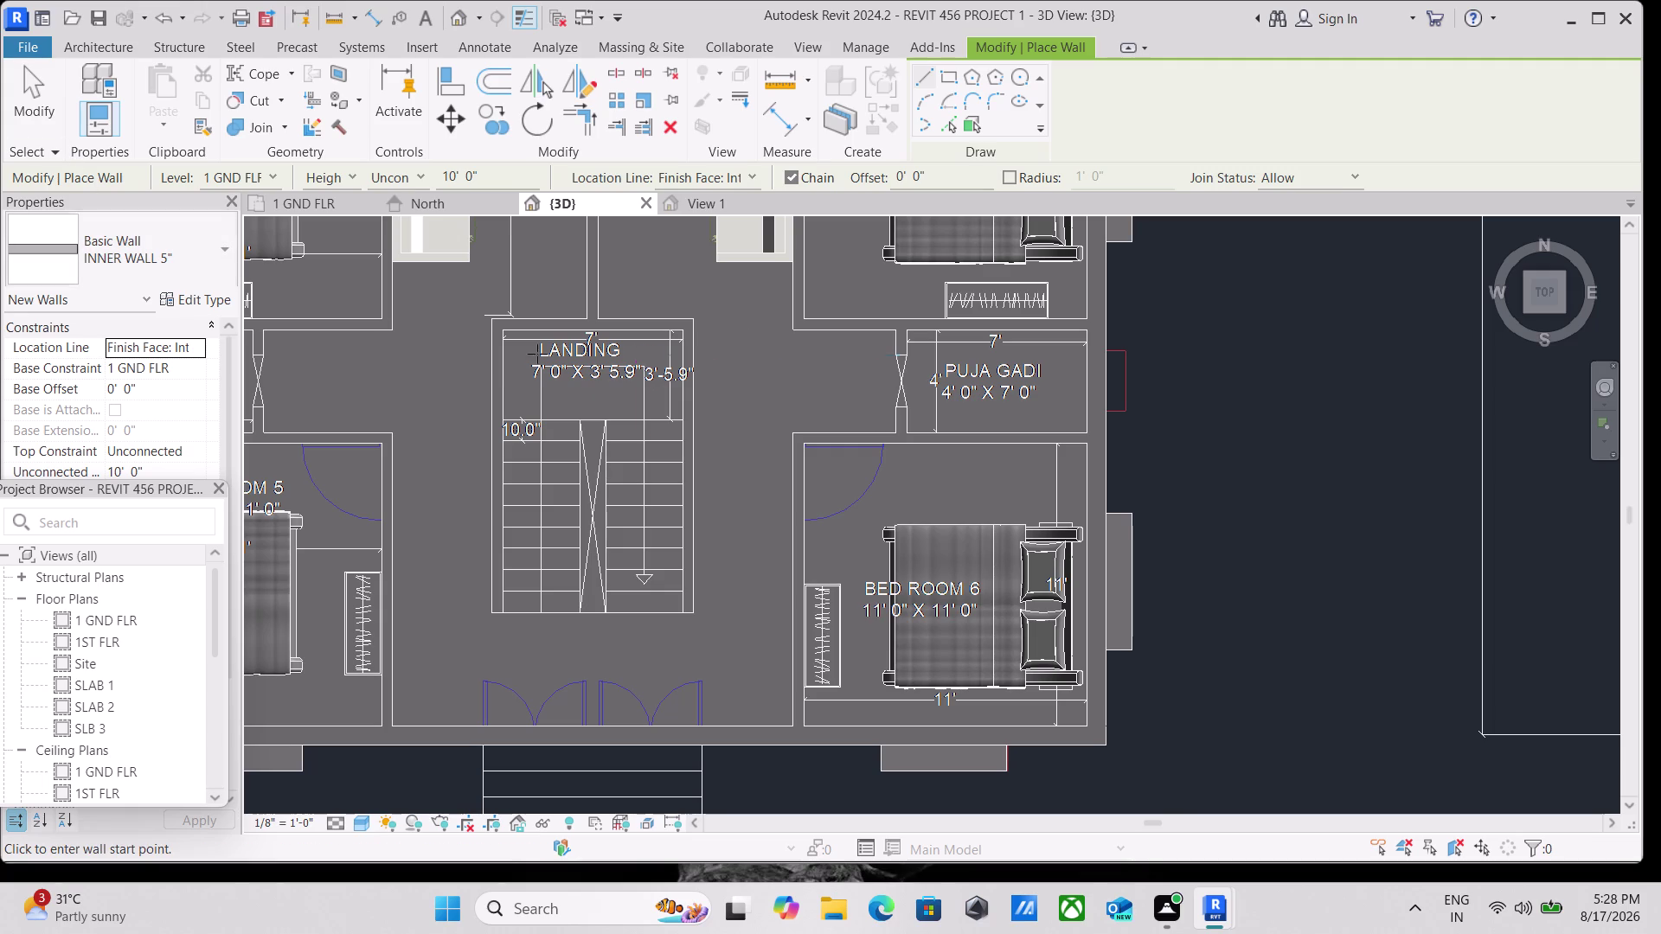
key(Escape)
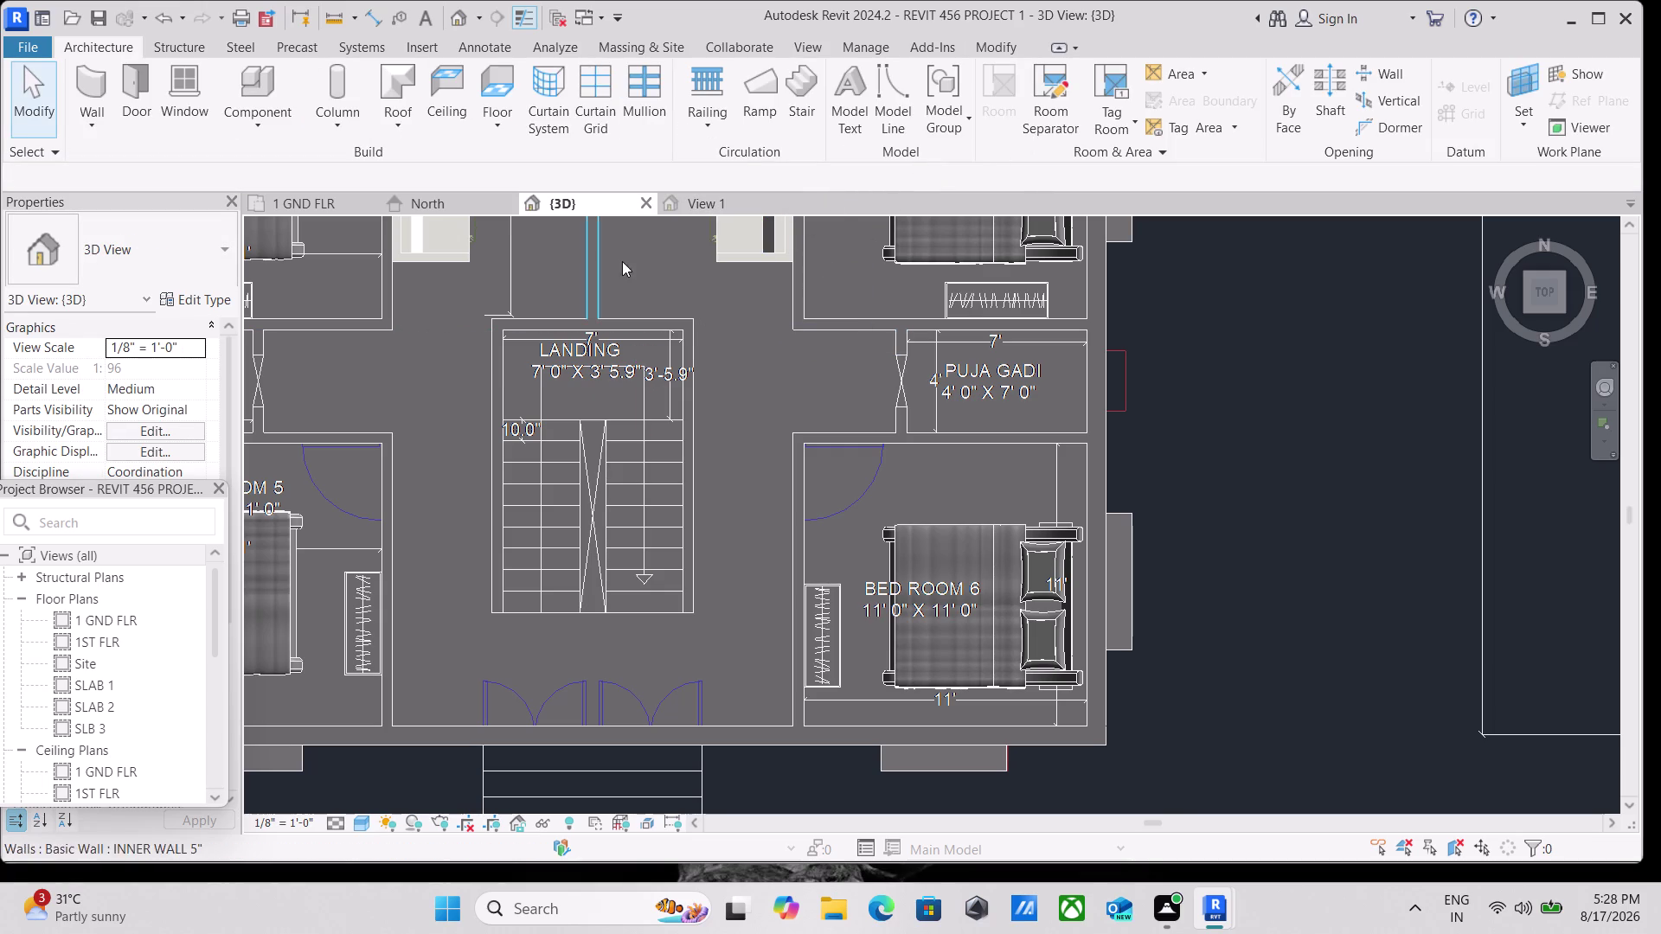
click(1564, 312)
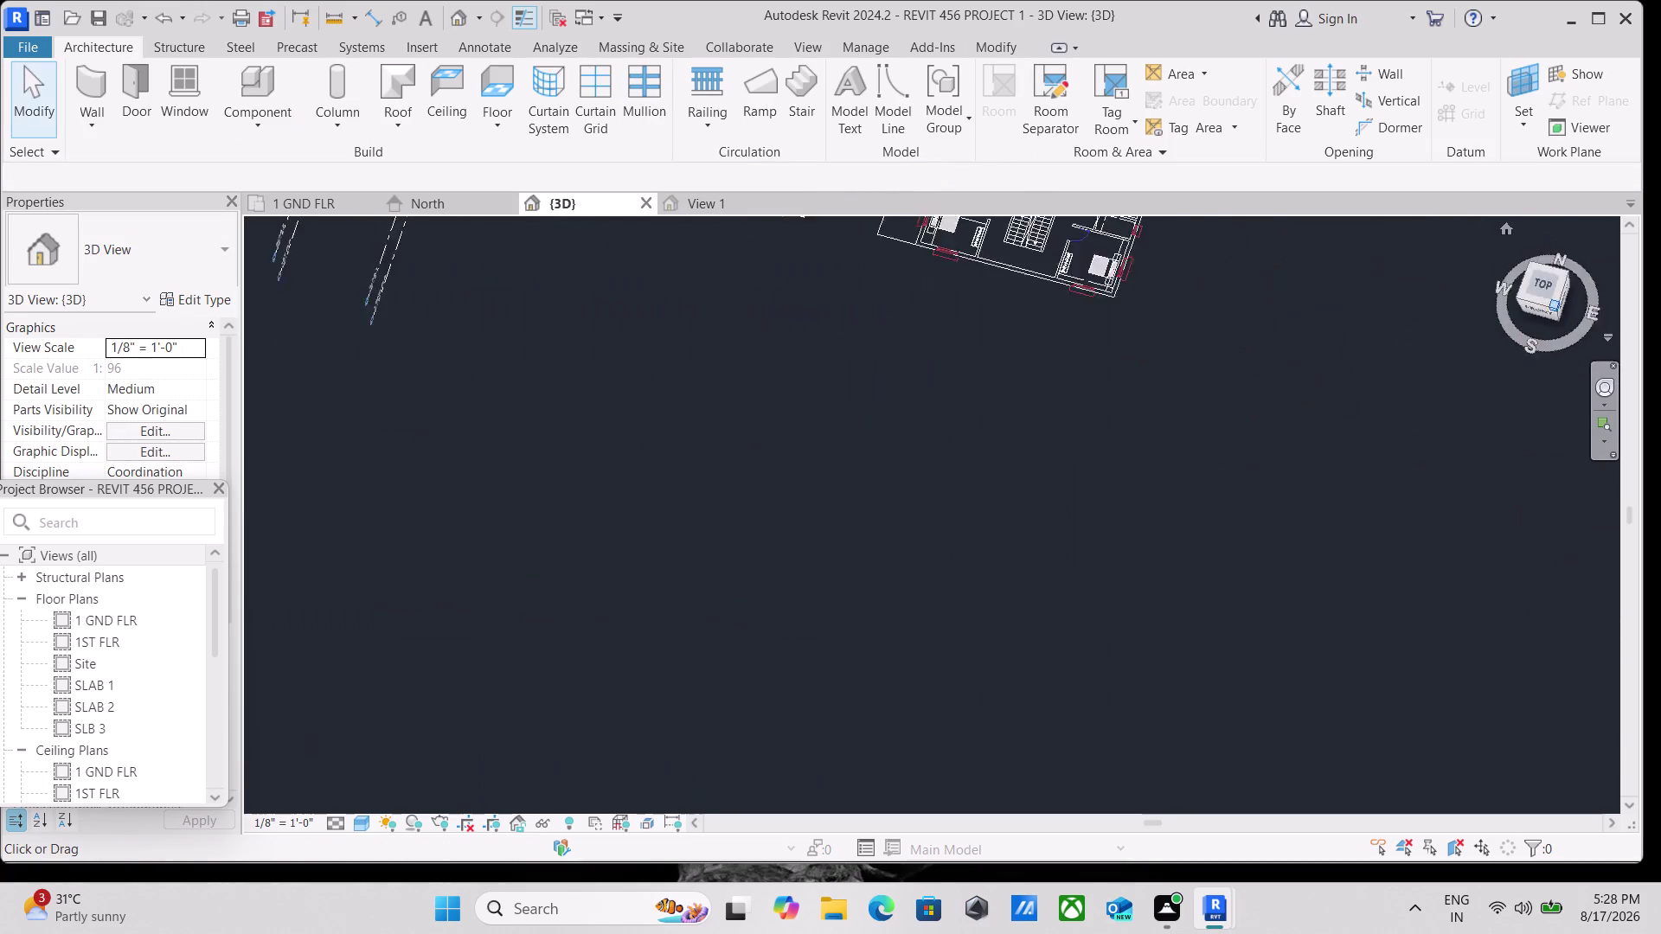
scroll(up, 3)
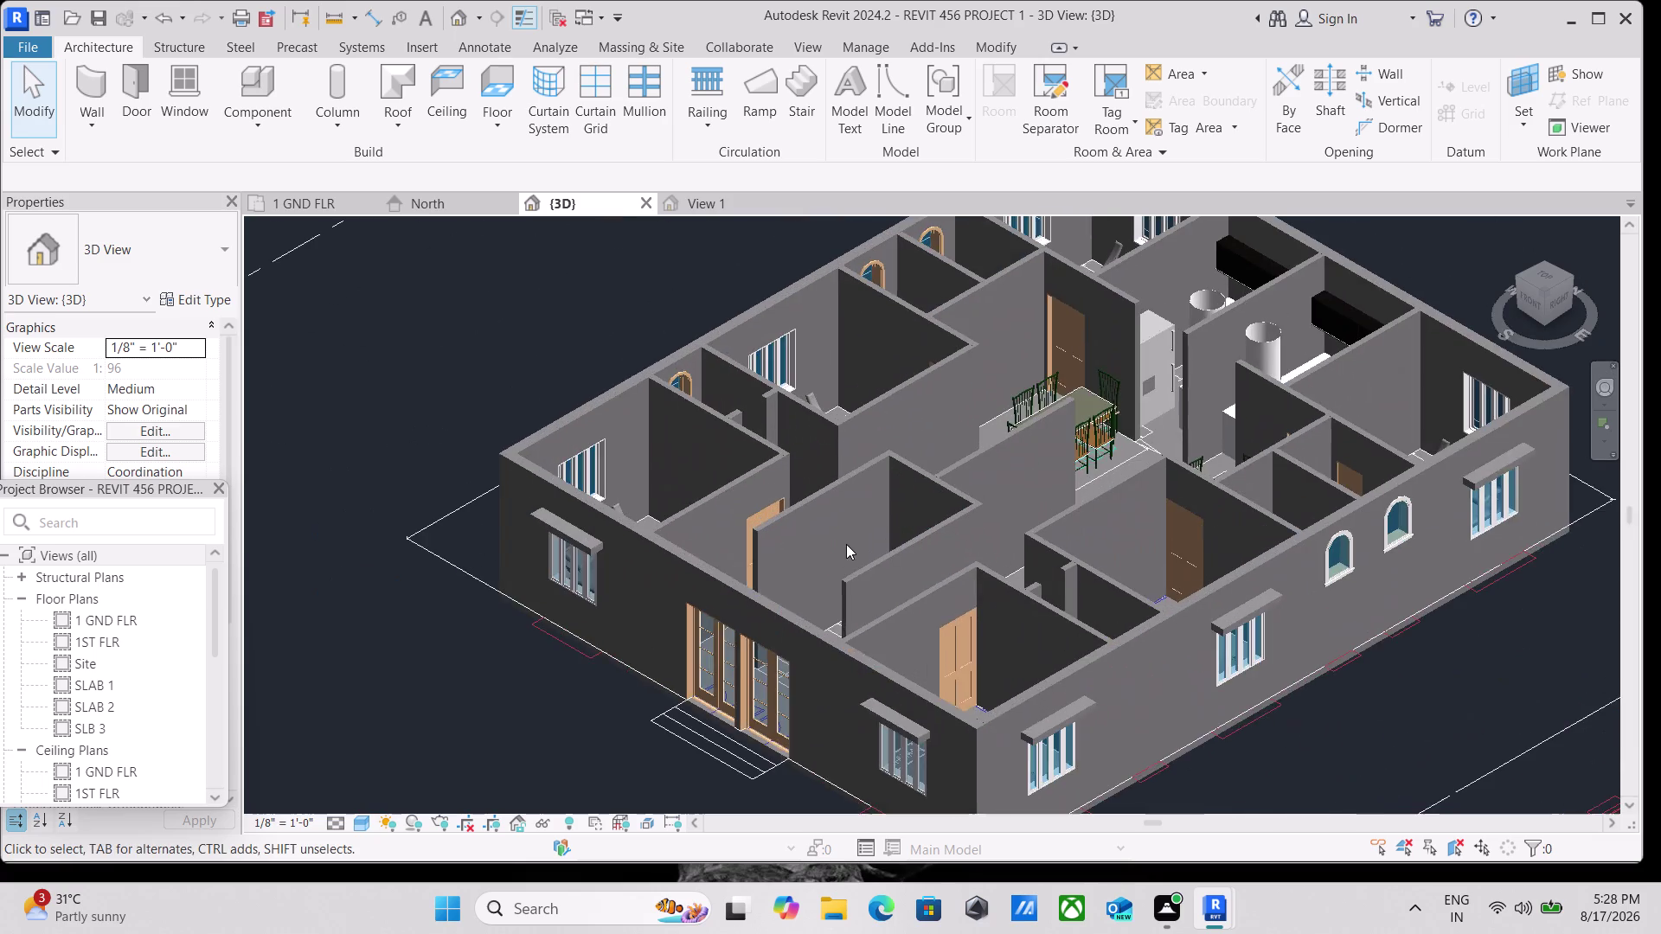
scroll(down, 3)
click(1545, 278)
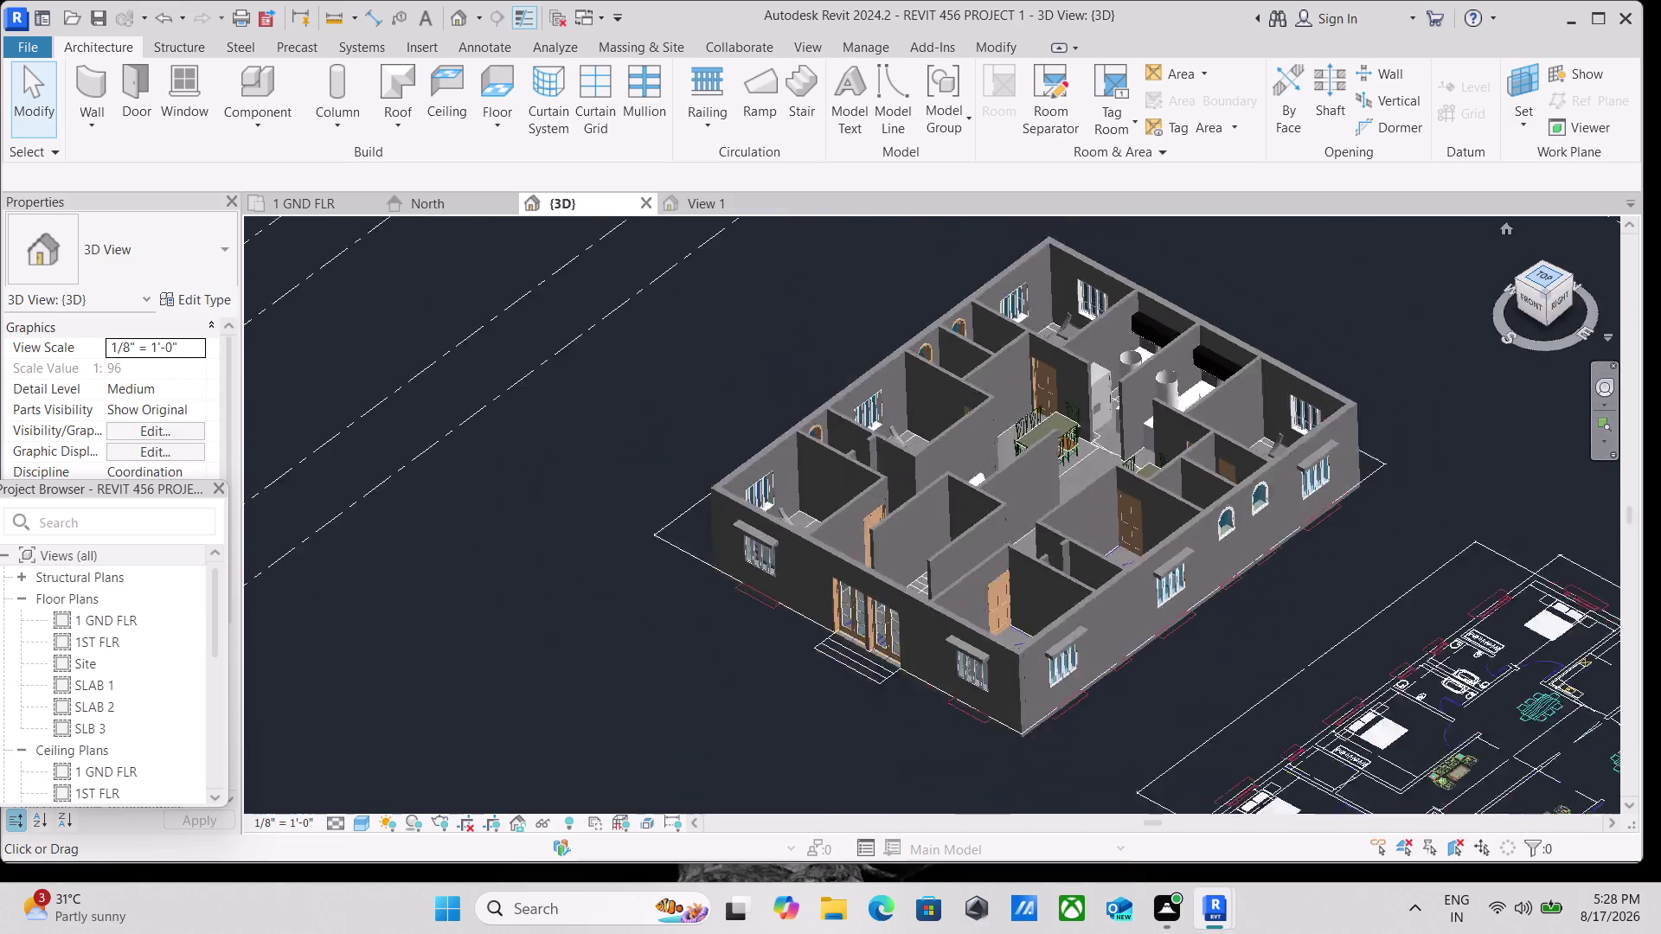
scroll(up, 3)
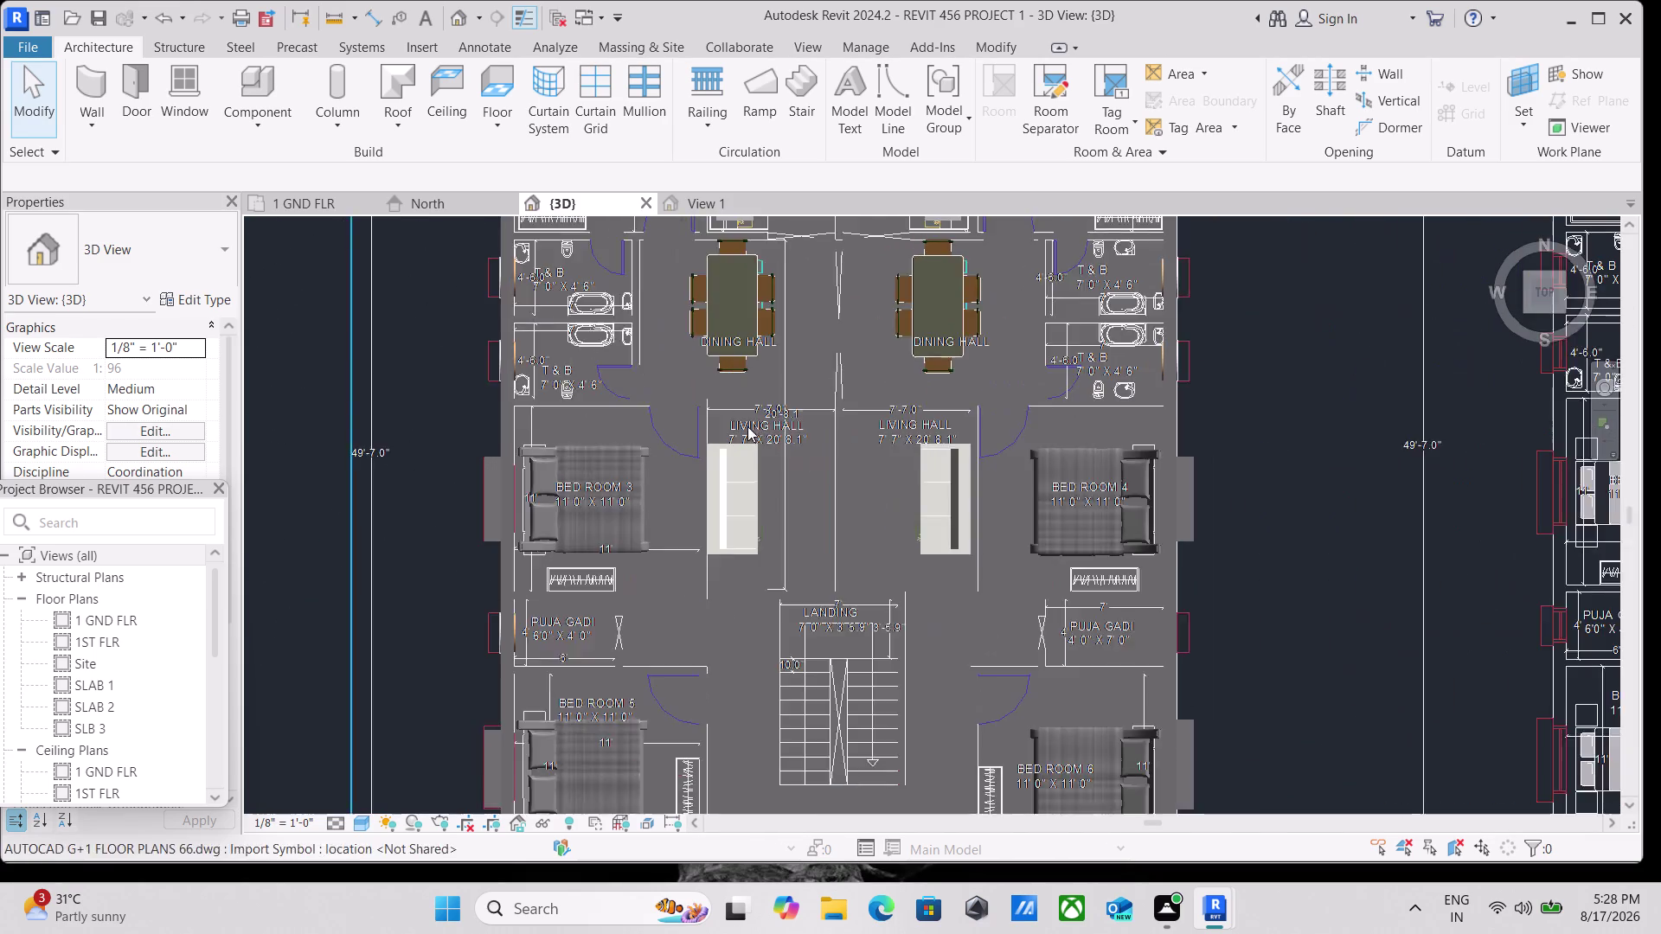
Look over the Railing options, then start an assembled stair from 1 GND FLR to SLAB 1.
scroll(up, 3)
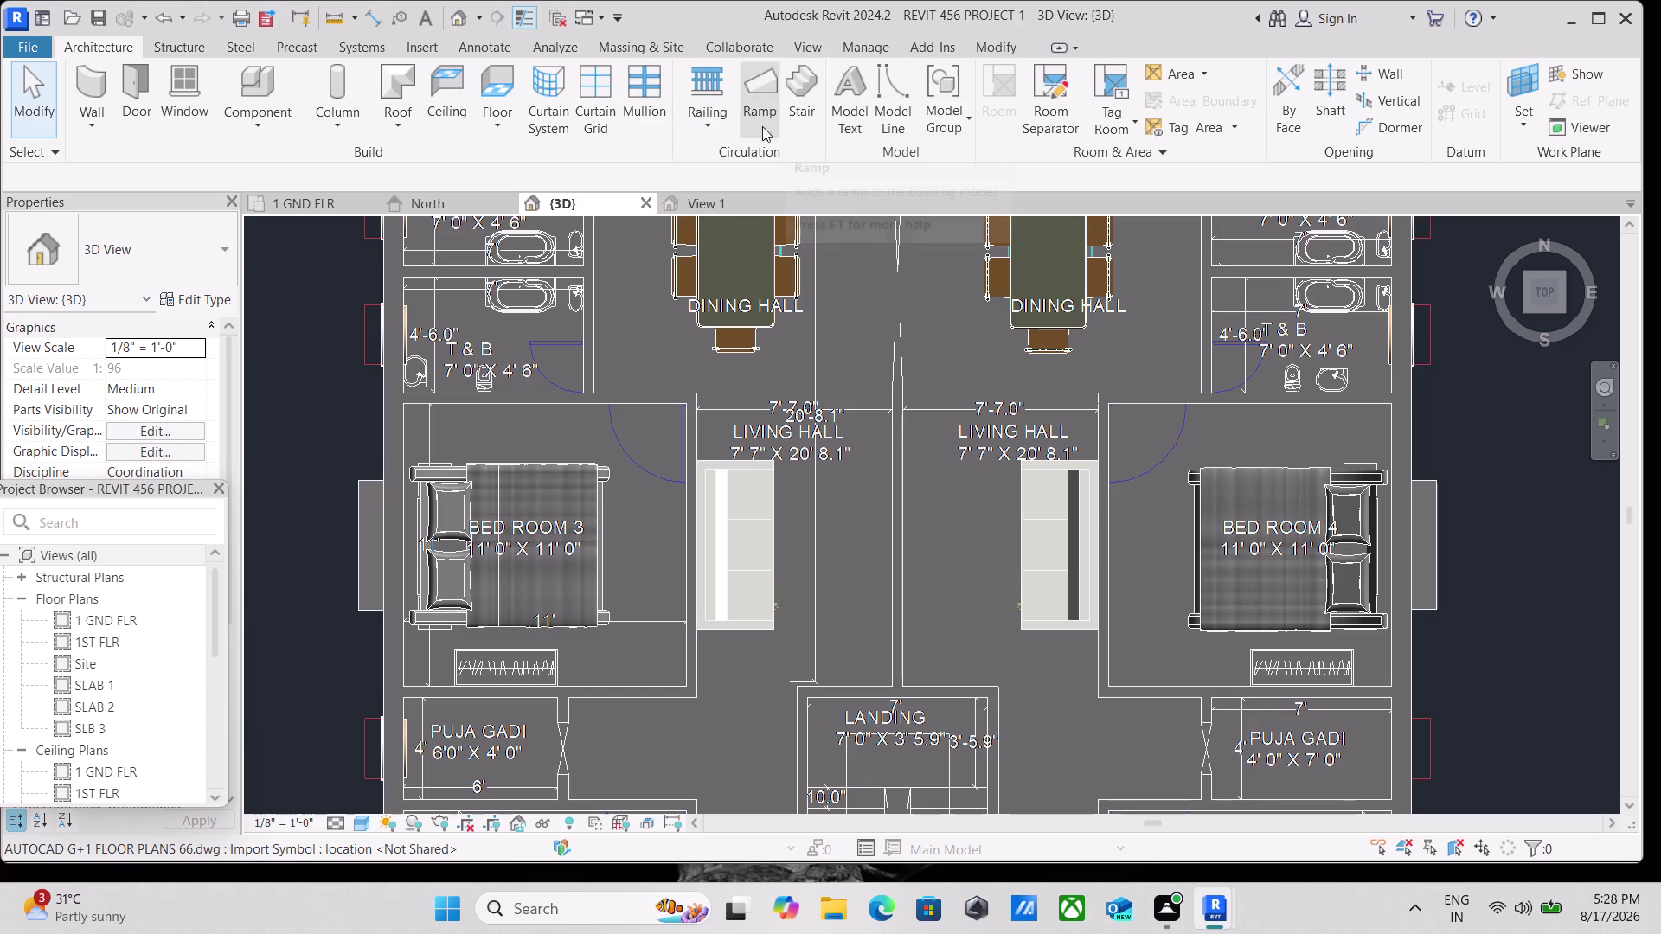
click(698, 126)
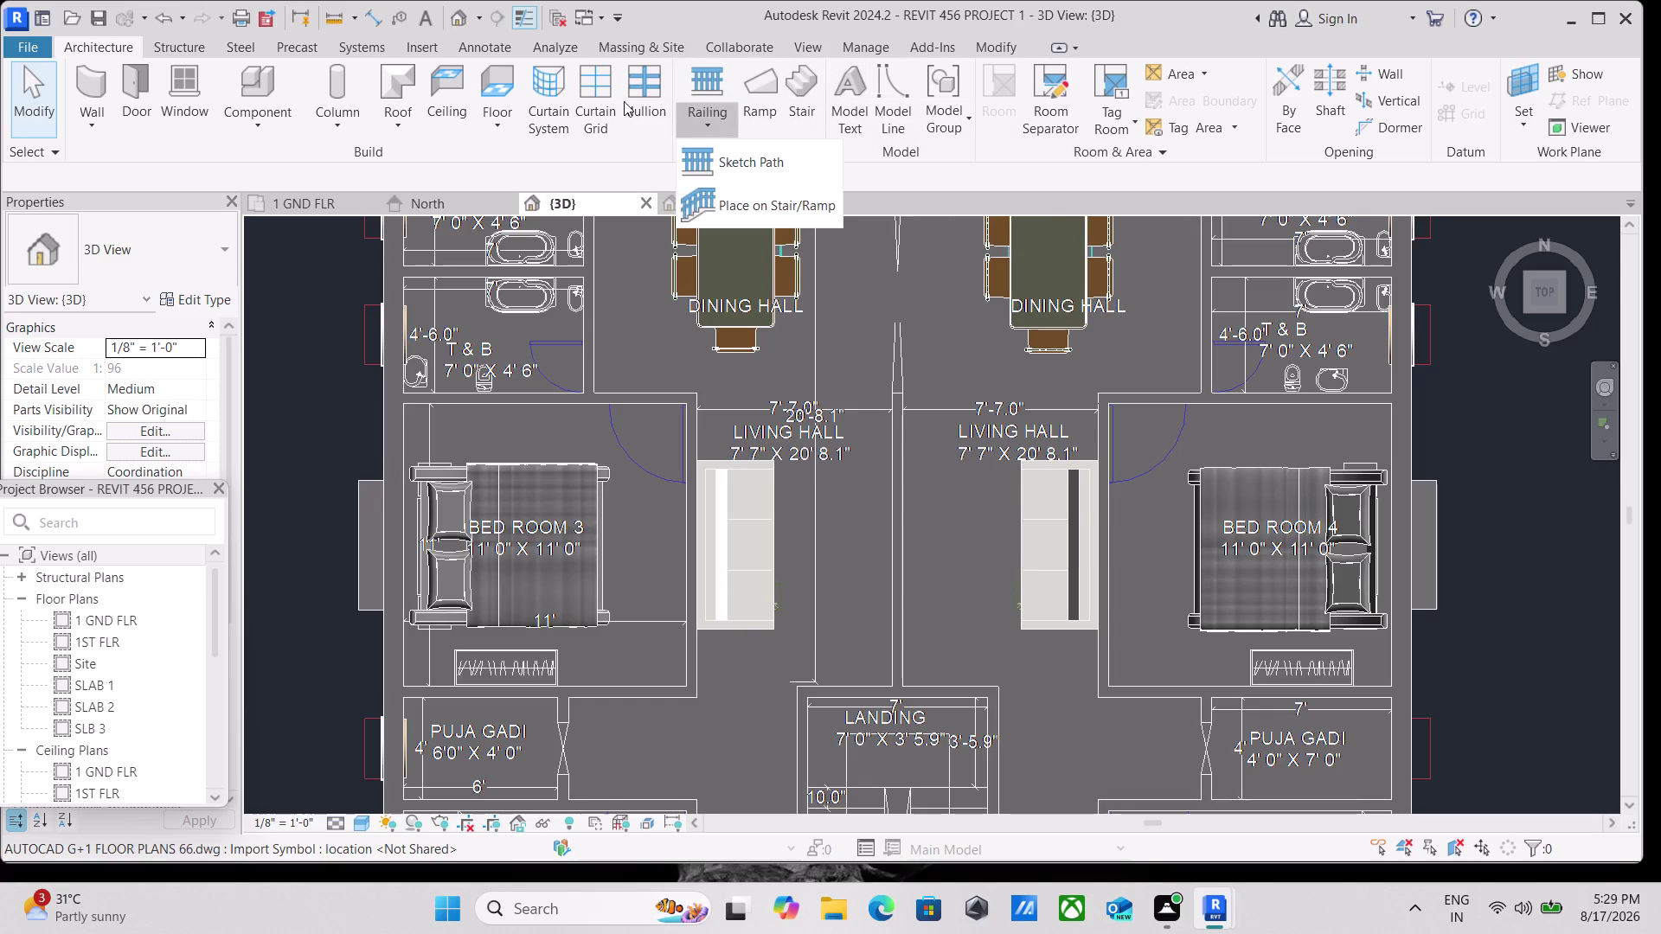
scroll(down, 3)
click(795, 104)
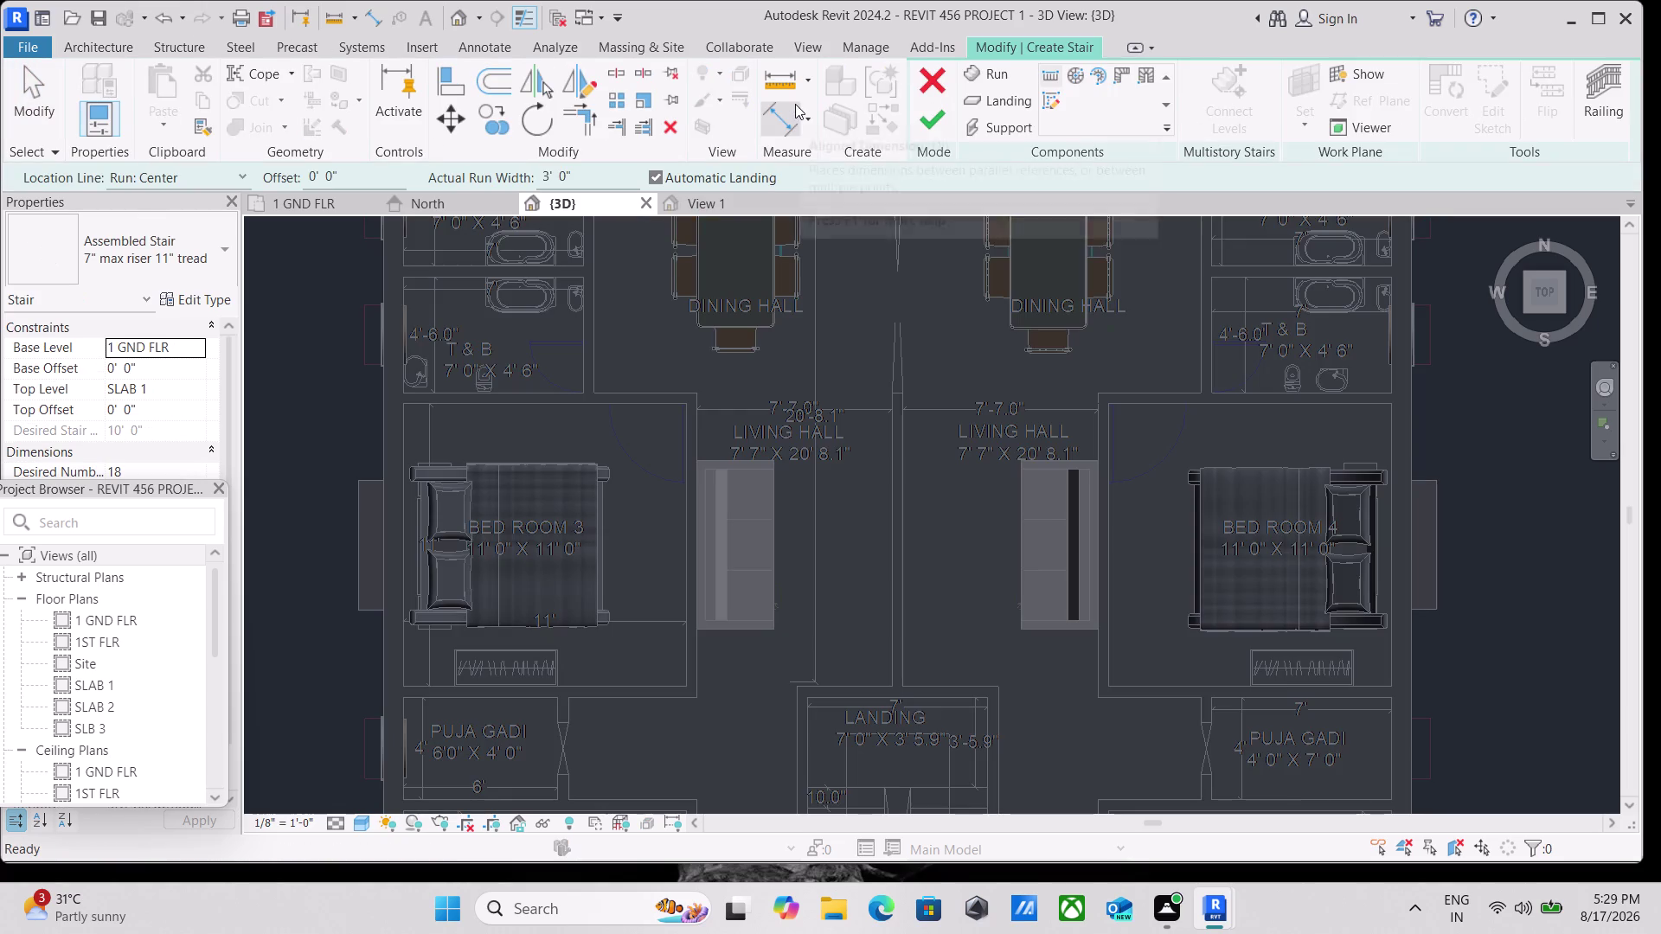
Draw the first stair run up to the landing, adjusting the run's location line alignment.
scroll(down, 3)
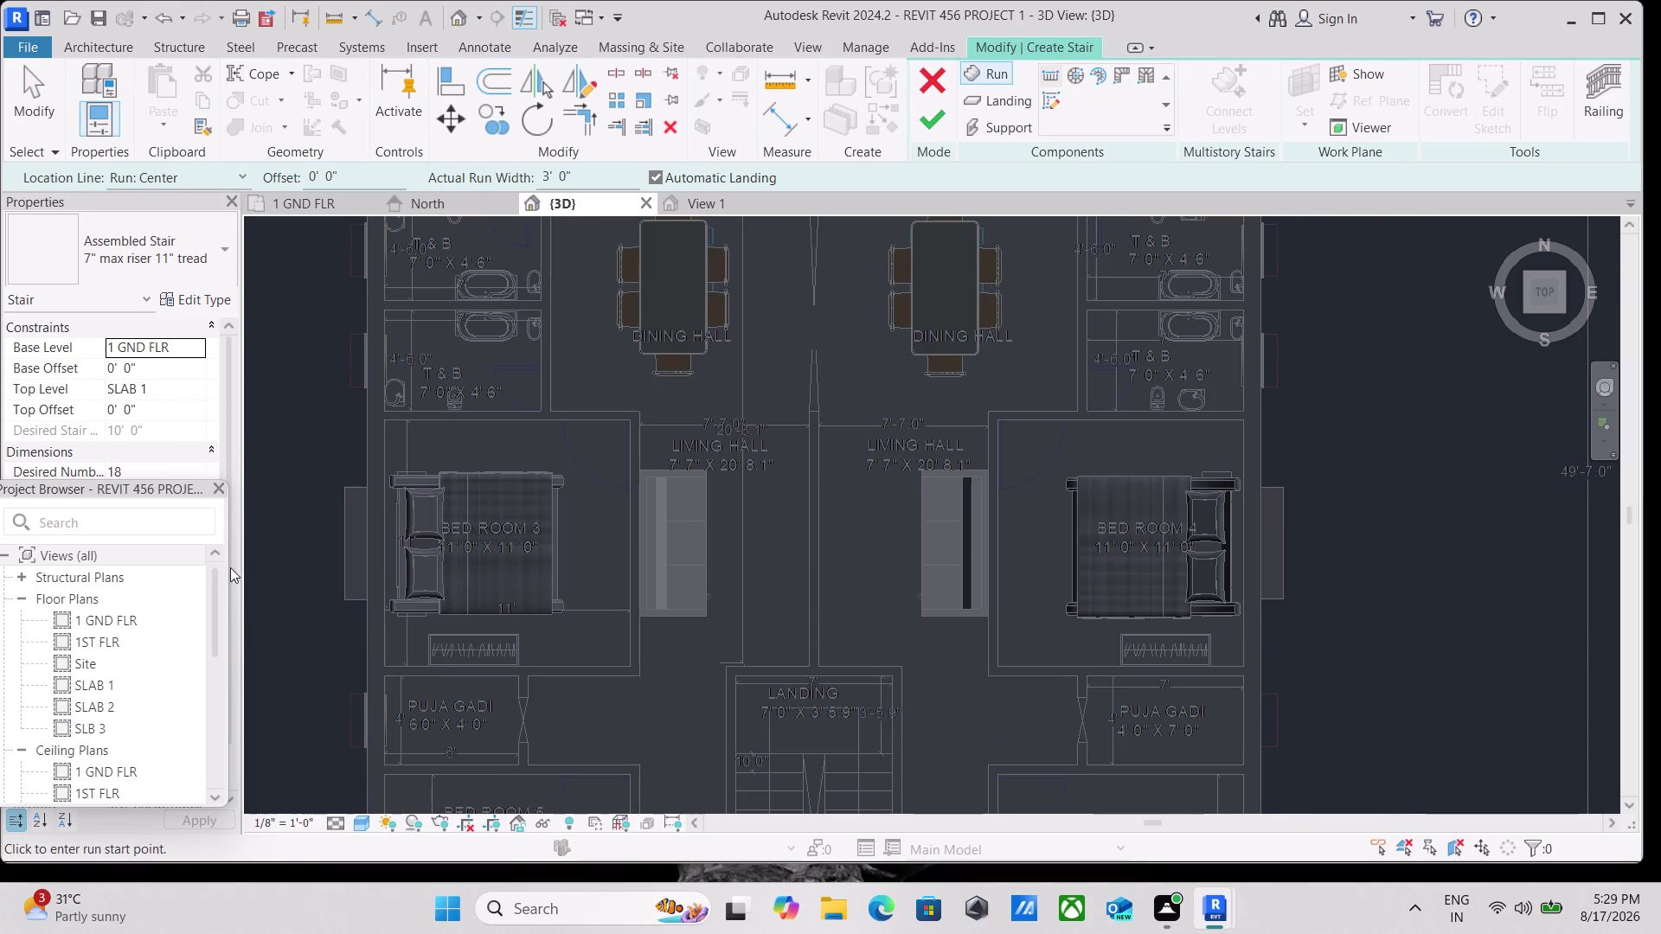
middle_drag(738, 578, 542, 299)
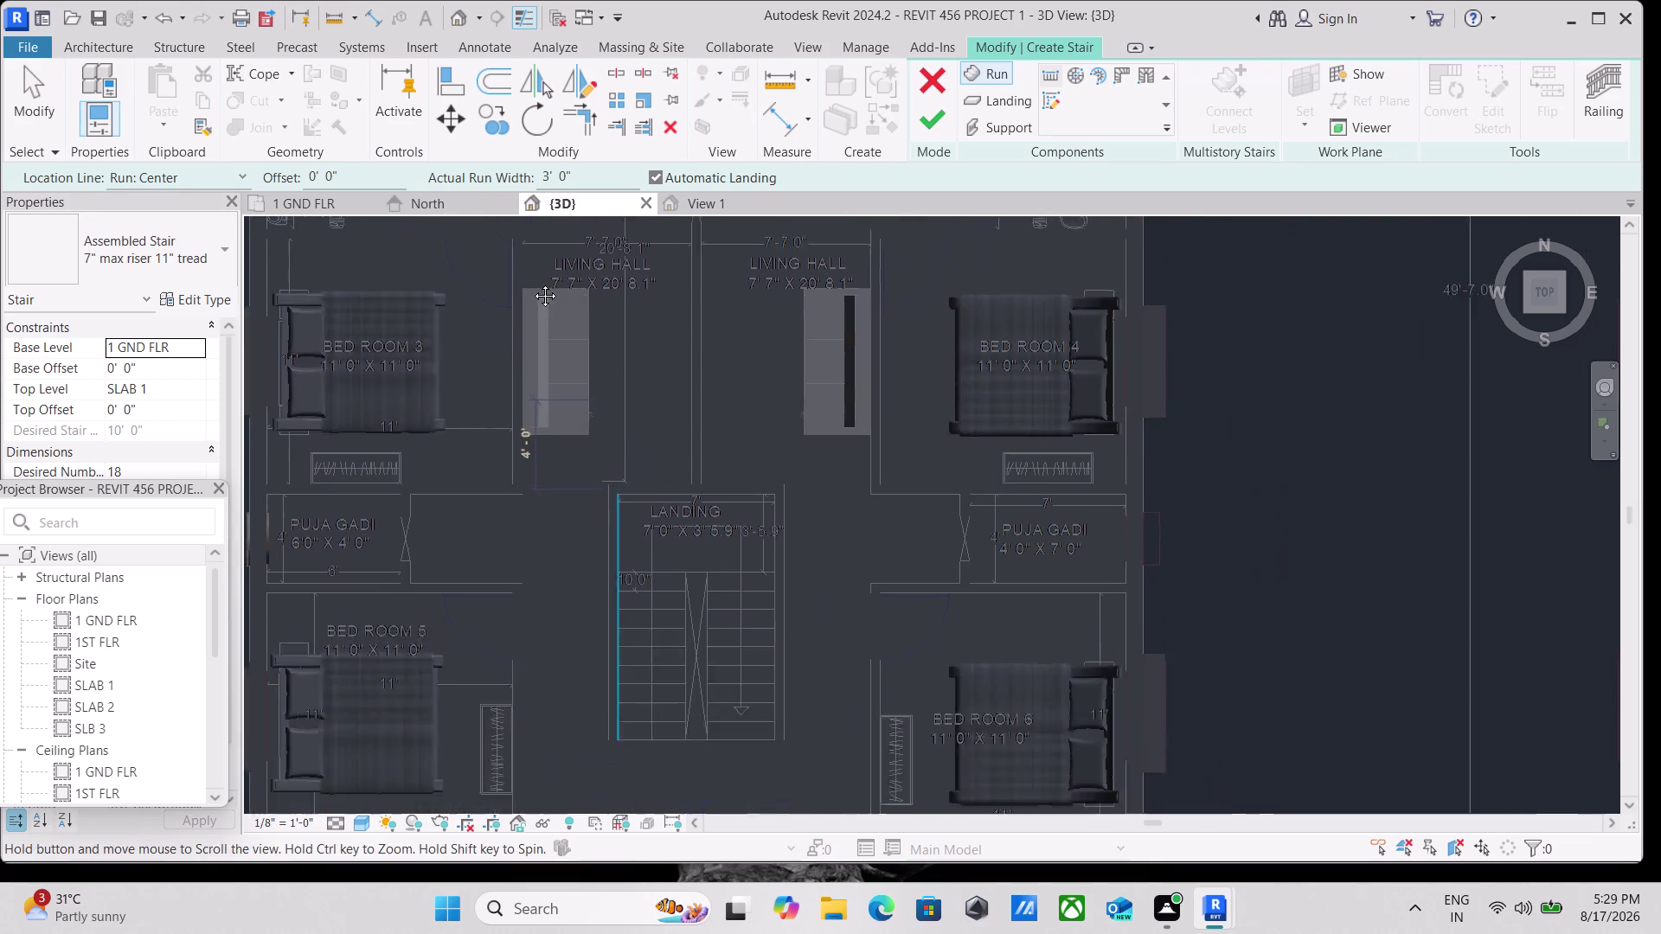
middle_drag(543, 299, 525, 267)
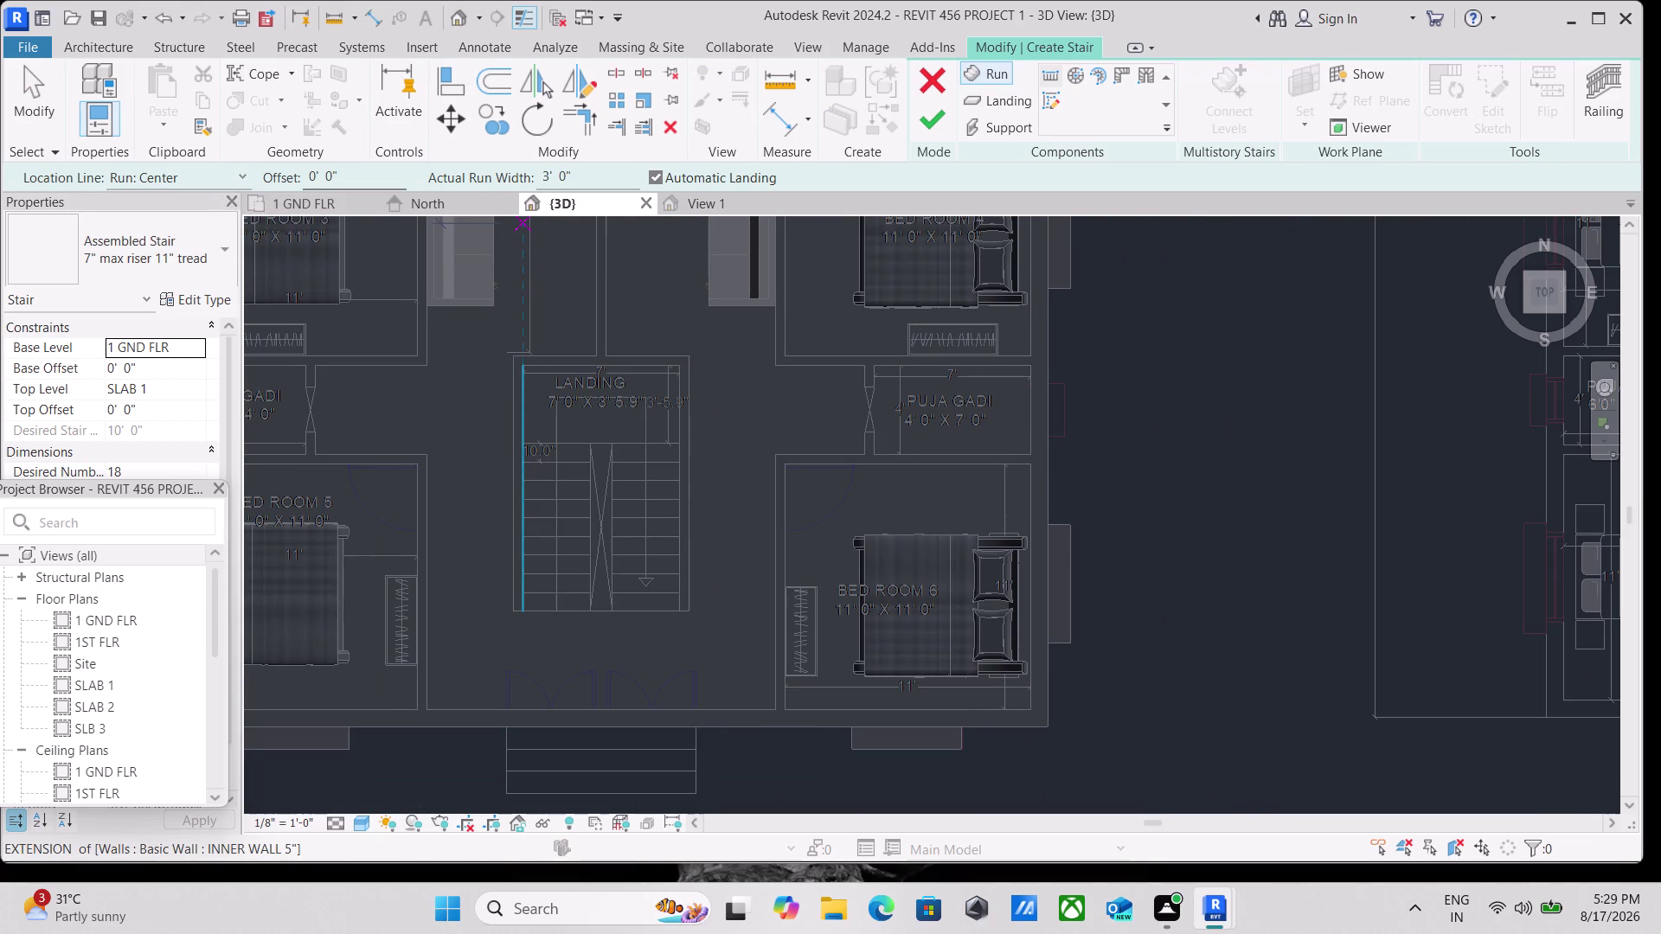
click(245, 179)
click(176, 252)
scroll(up, 3)
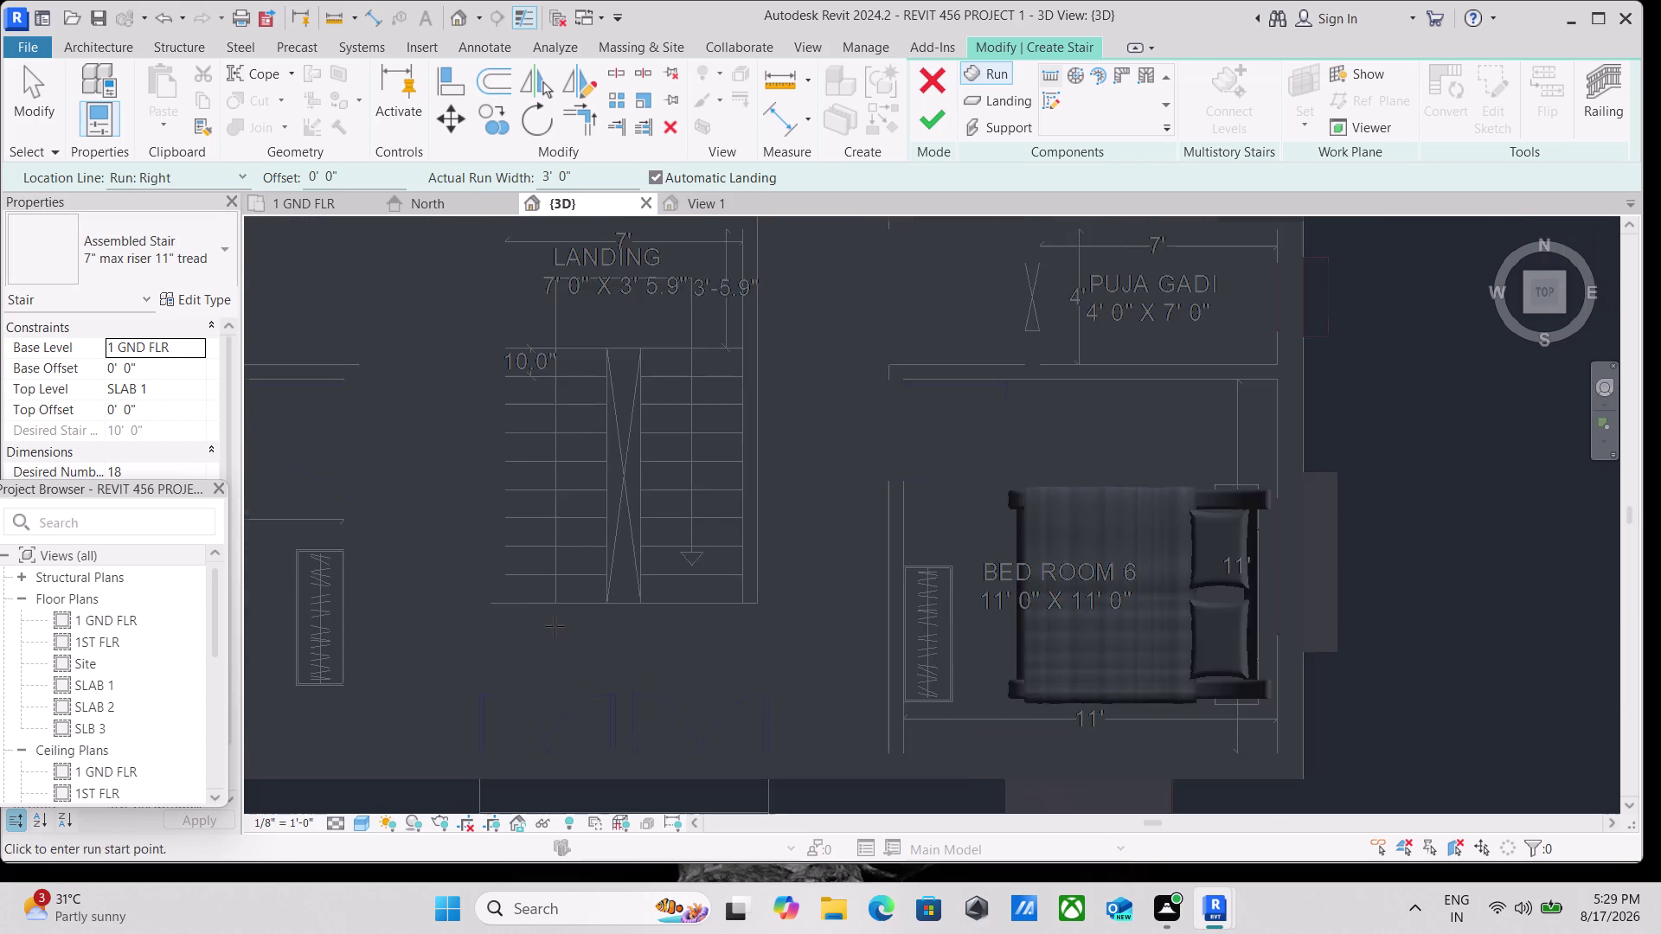
scroll(up, 3)
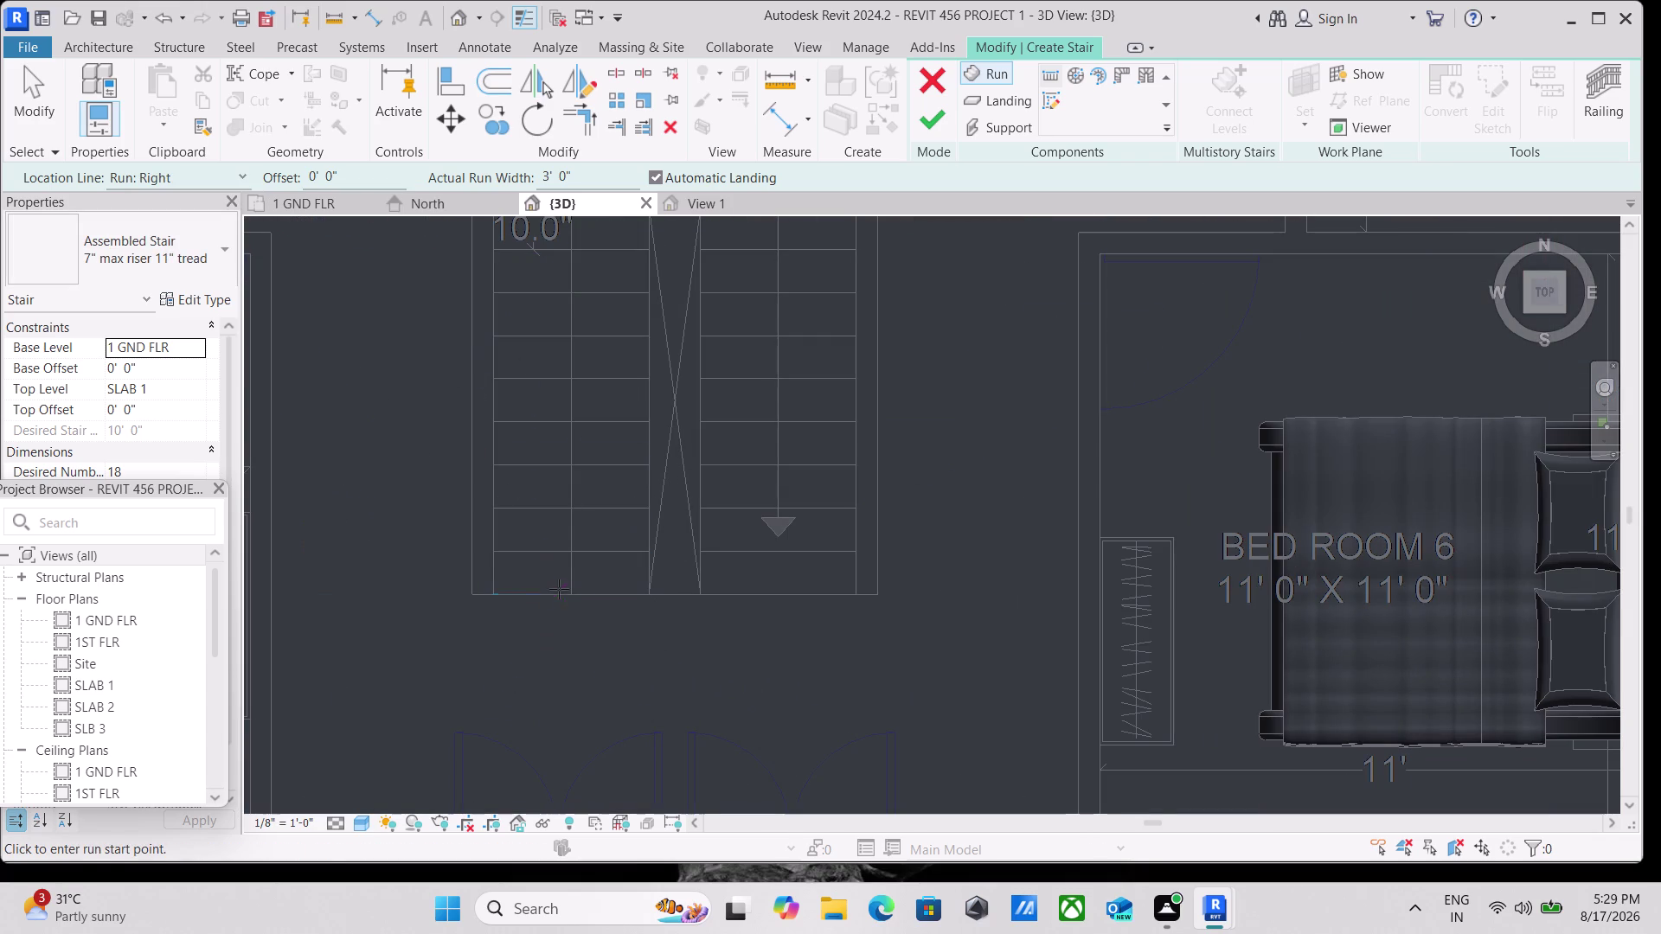
click(512, 594)
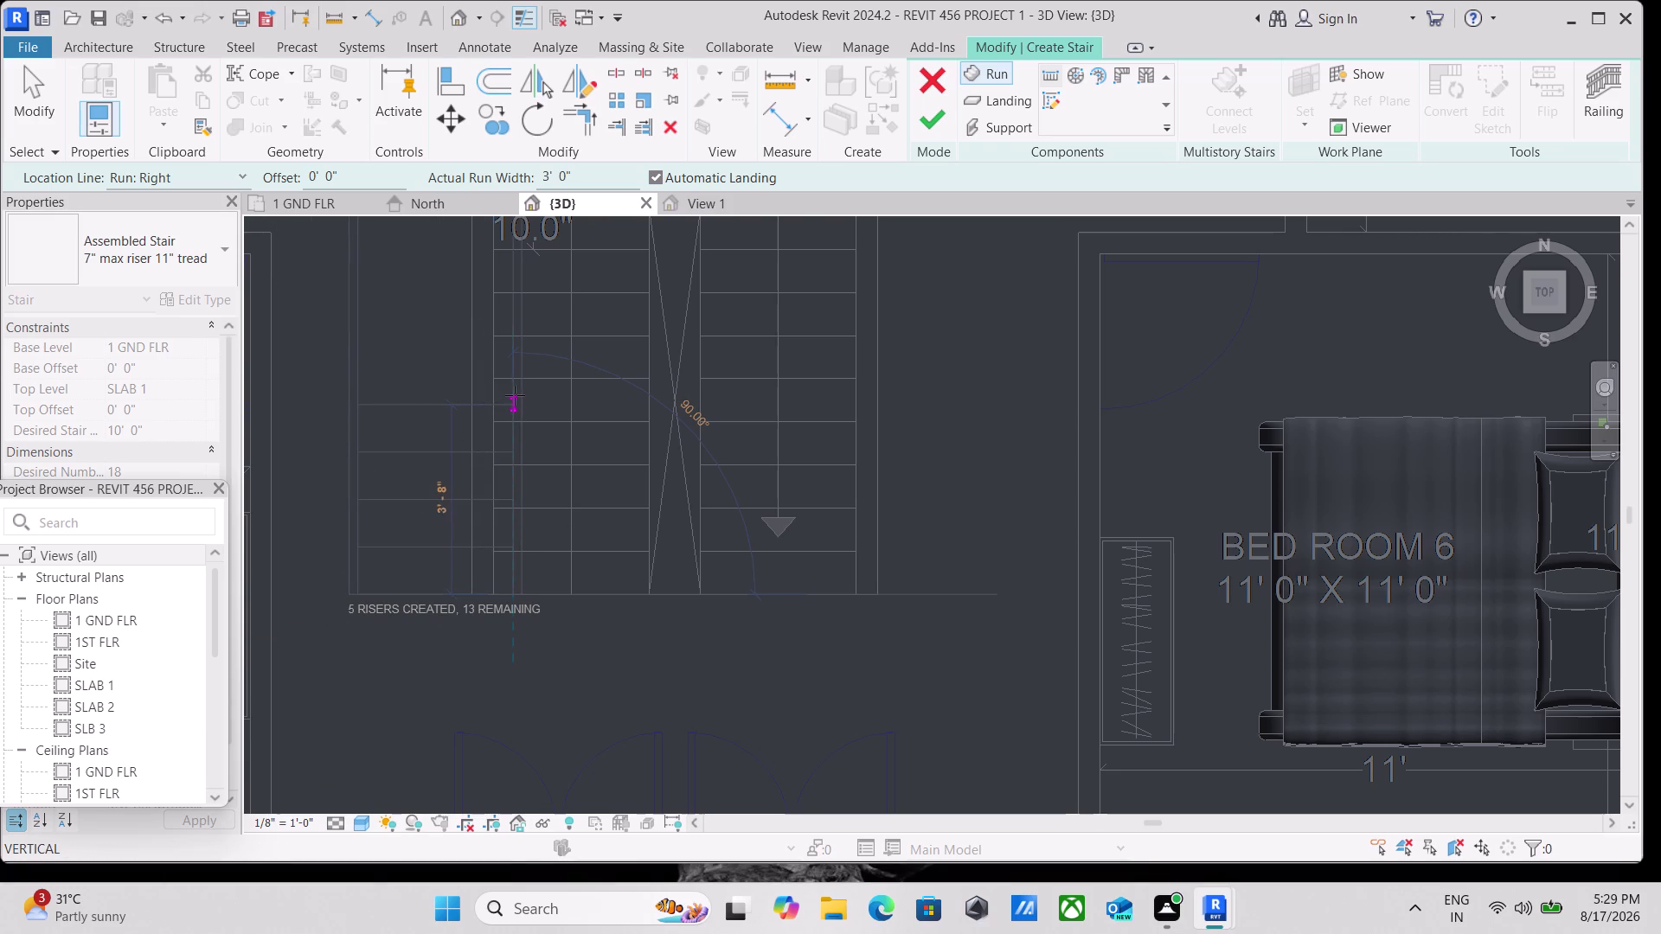
click(245, 174)
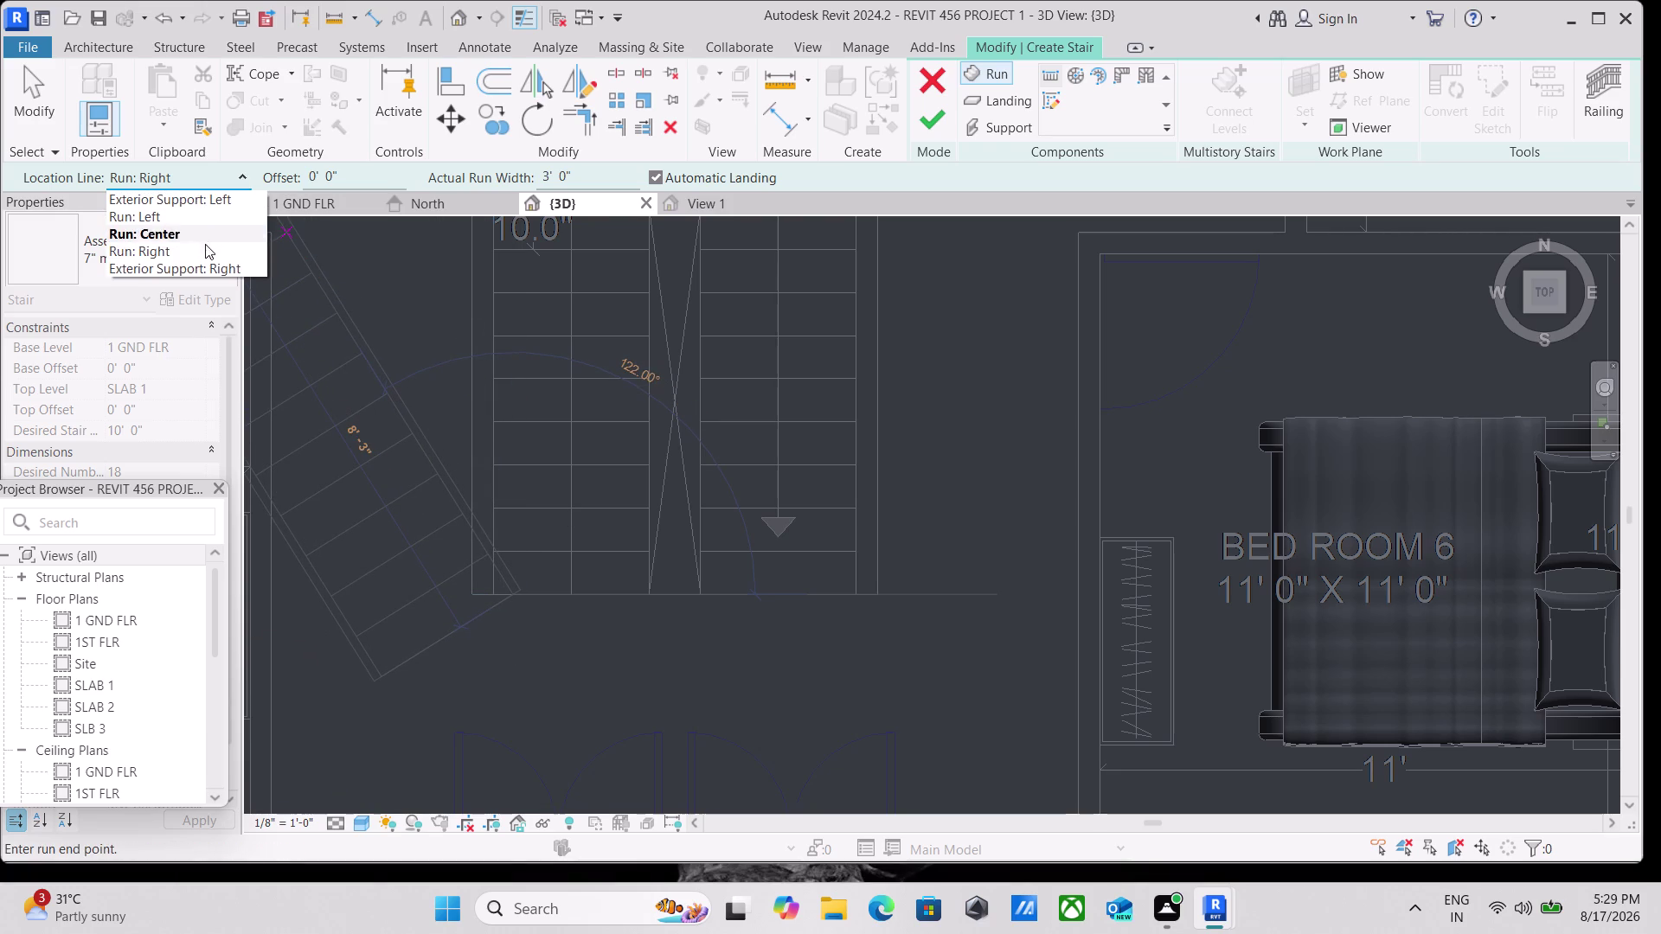
click(198, 218)
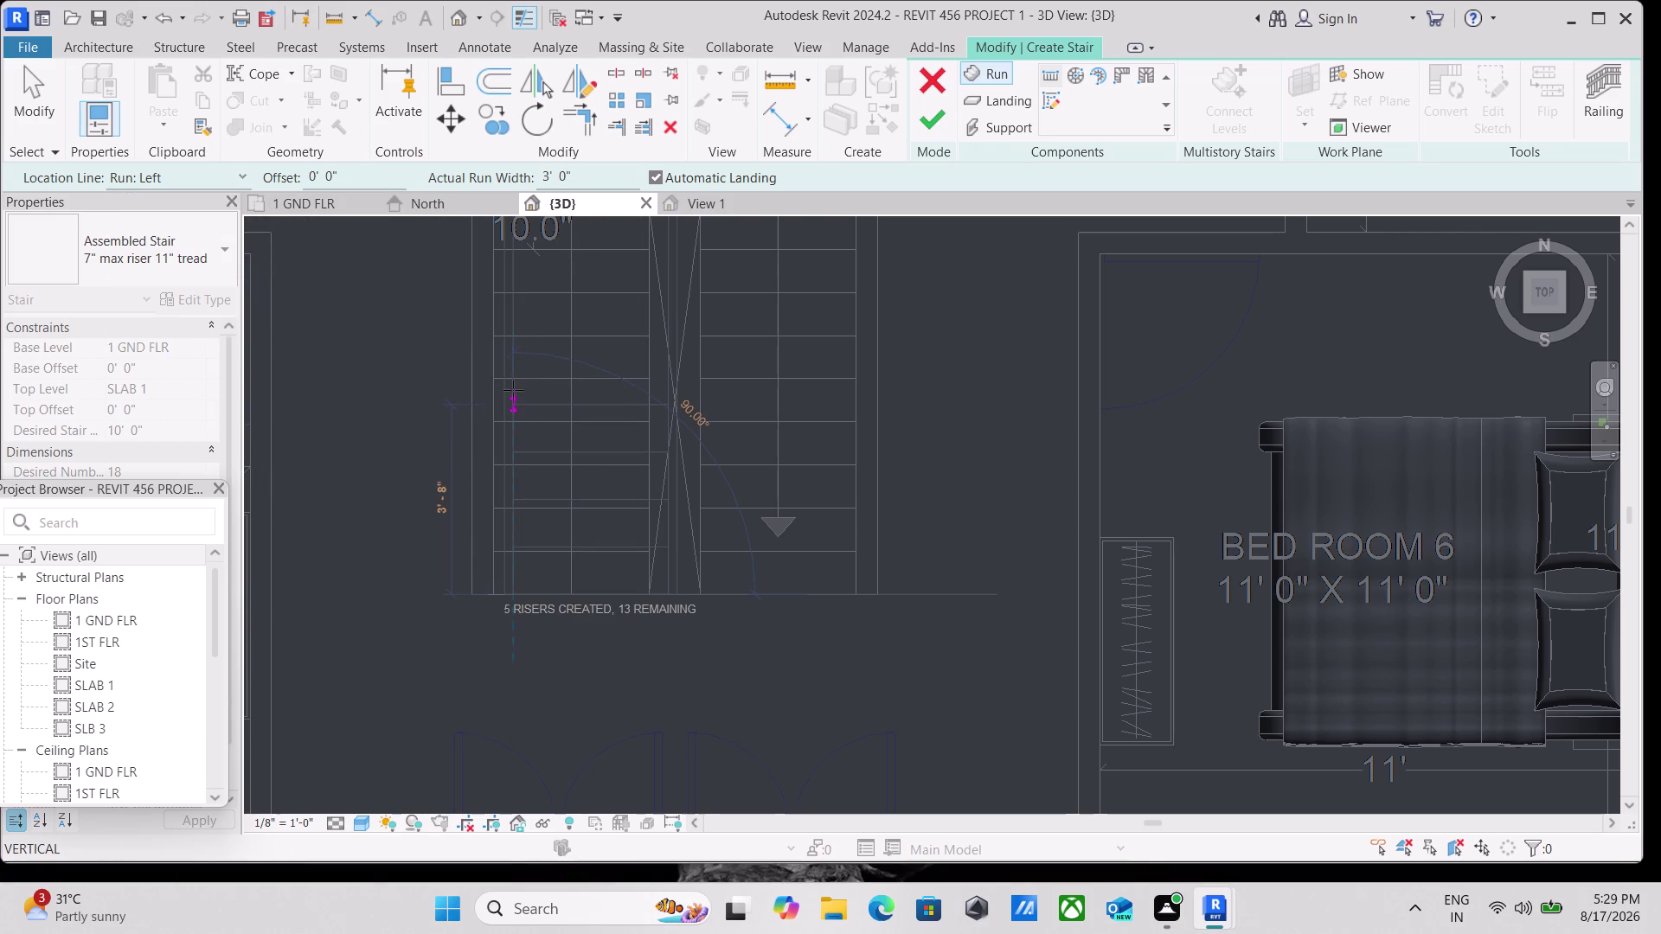
middle_drag(513, 359, 495, 622)
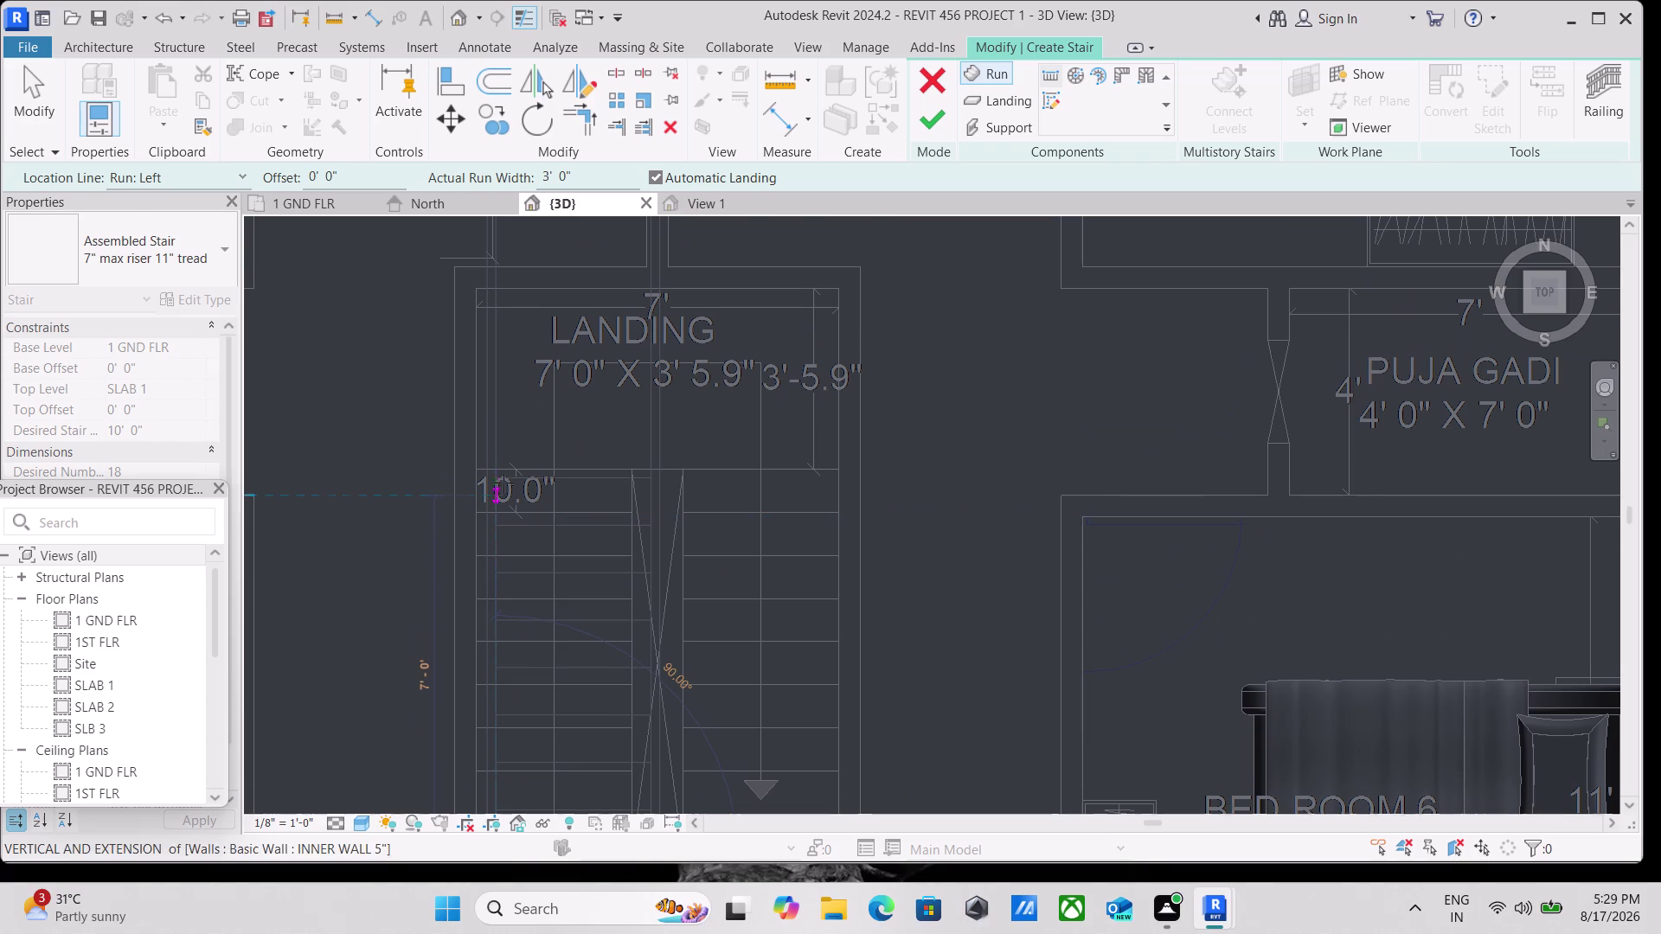
click(500, 469)
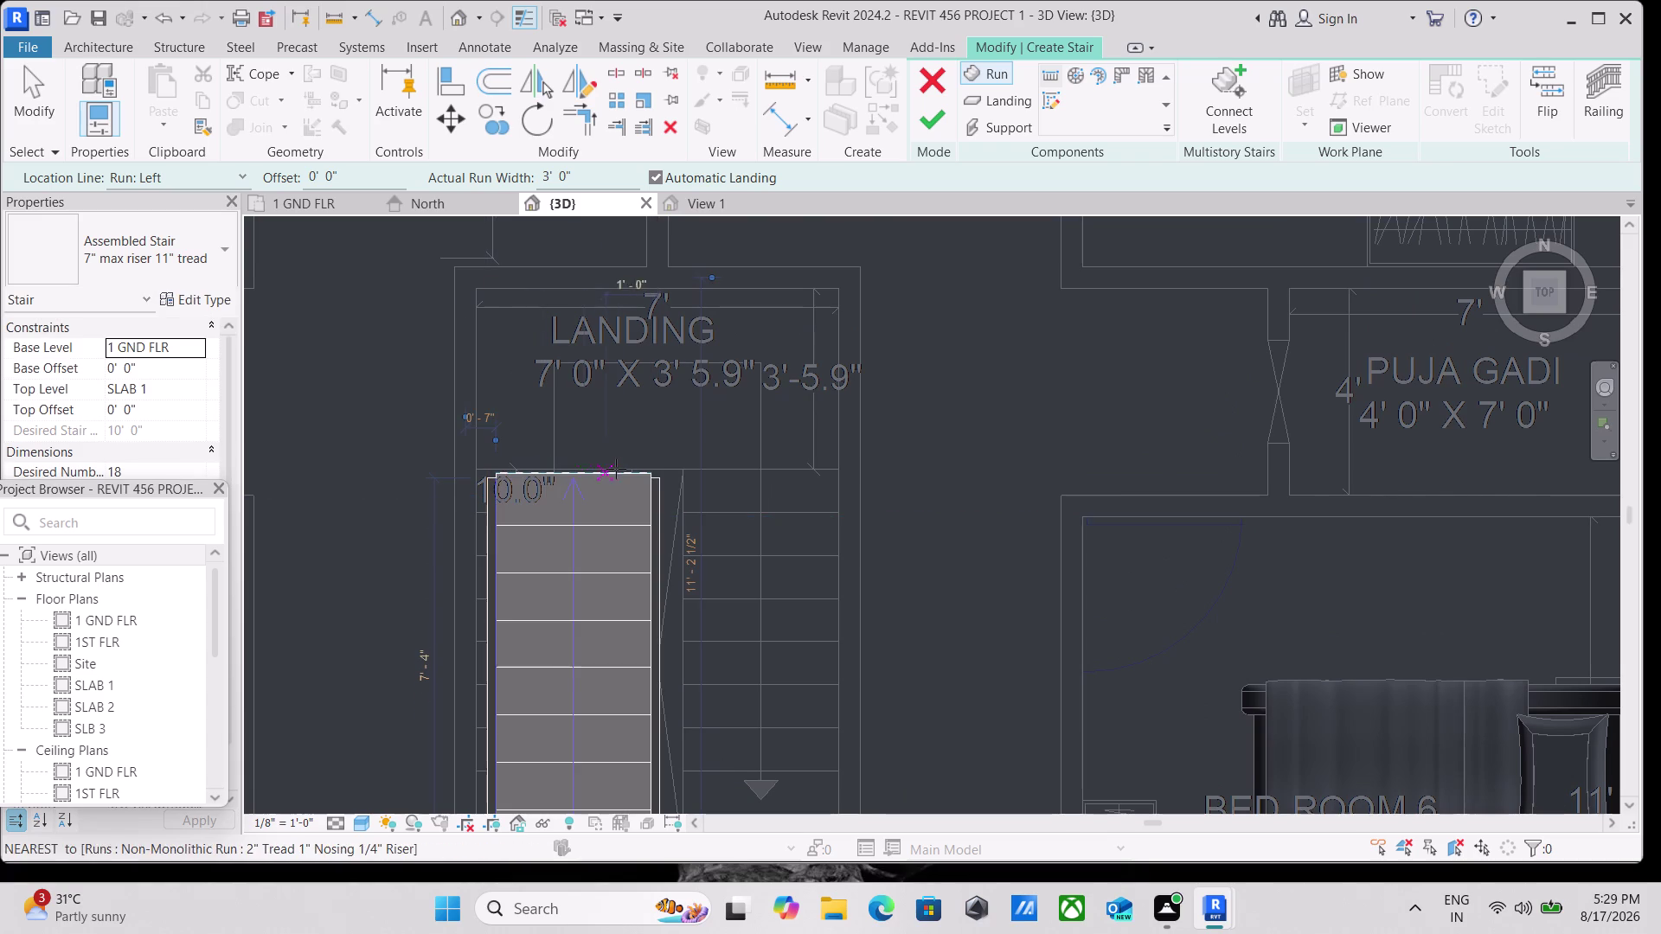
Draw the second run beside the first with Location Line Run: Right until 0 risers remain.
click(677, 465)
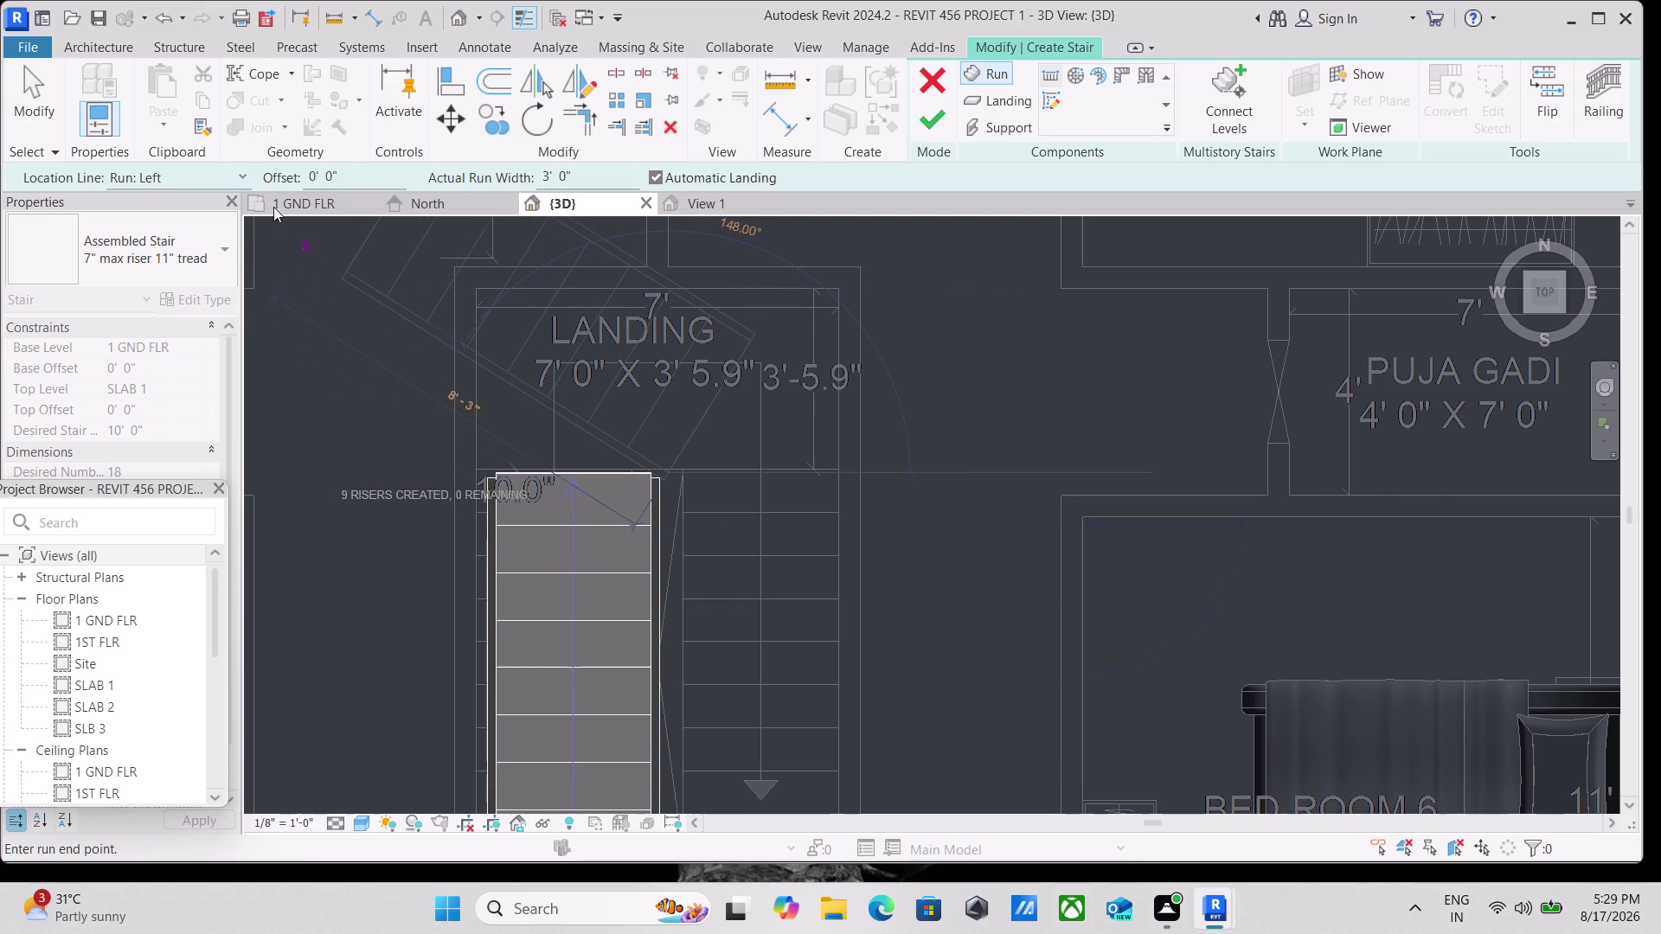
click(242, 176)
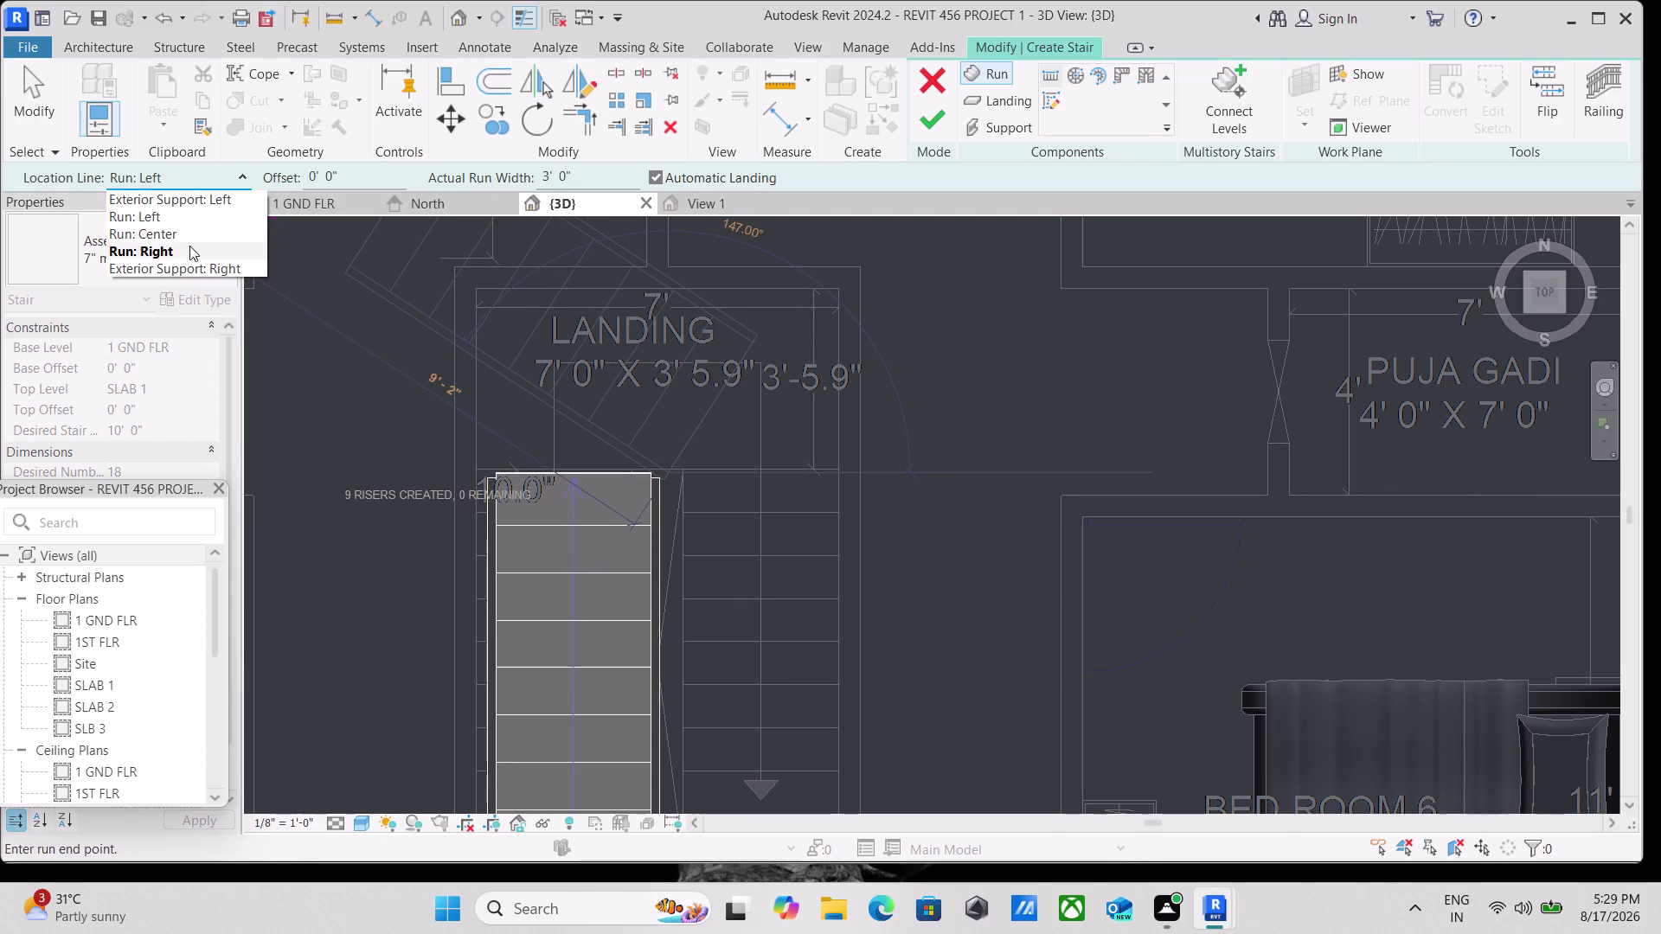
click(184, 250)
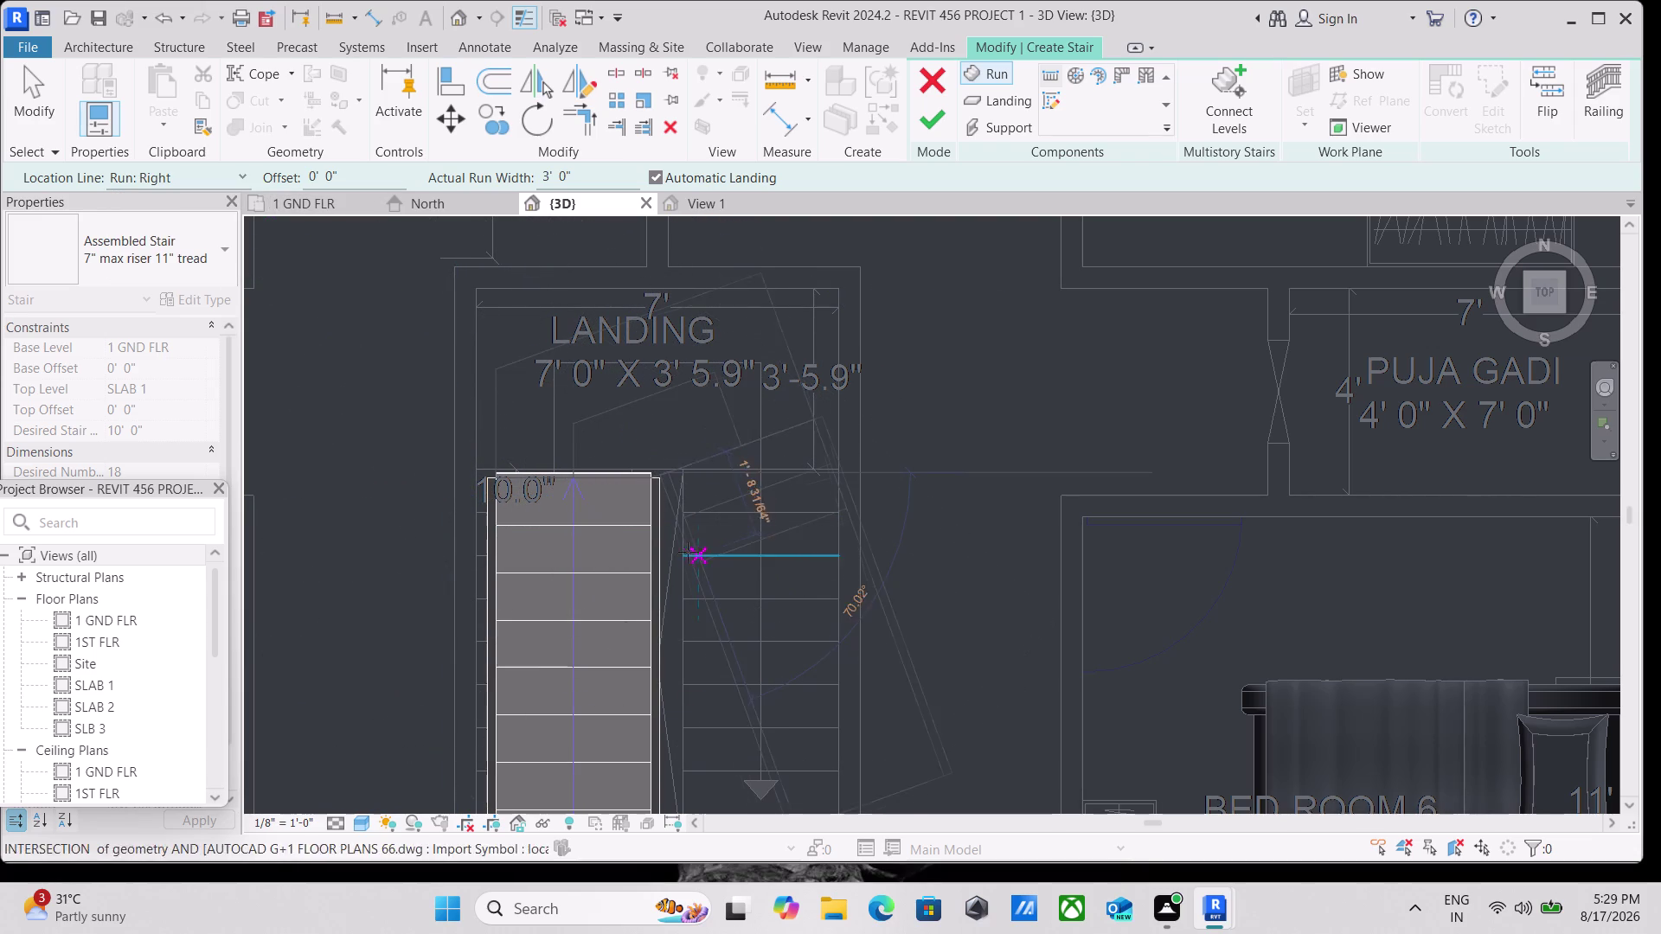
middle_drag(677, 590, 662, 461)
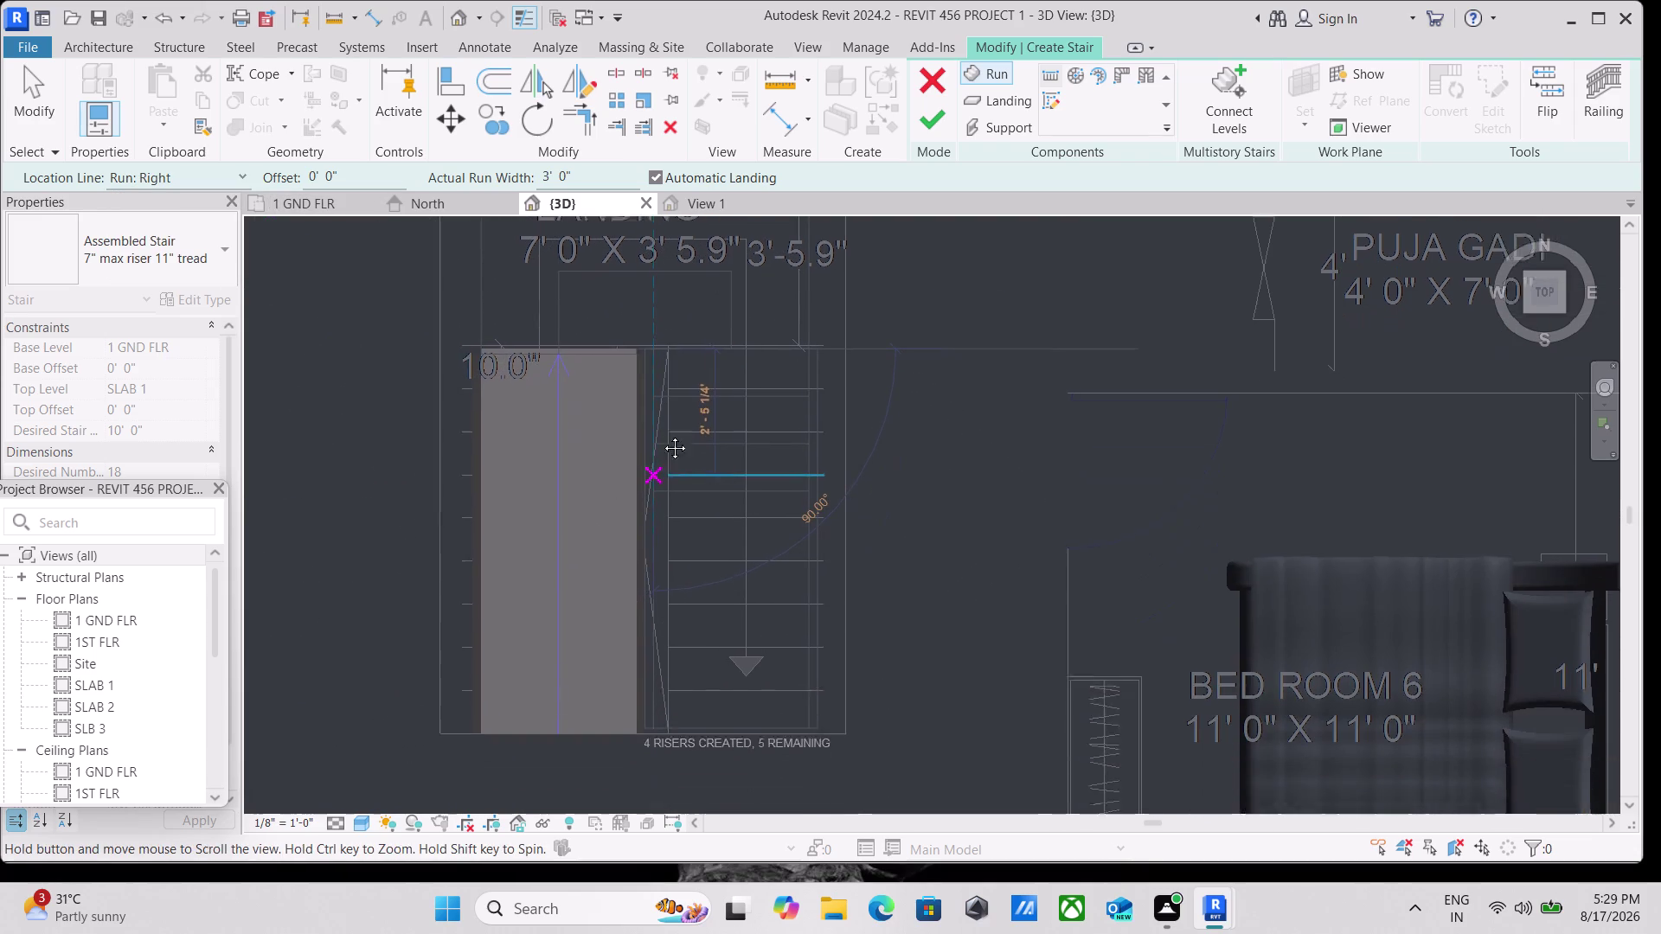
middle_drag(662, 462, 660, 423)
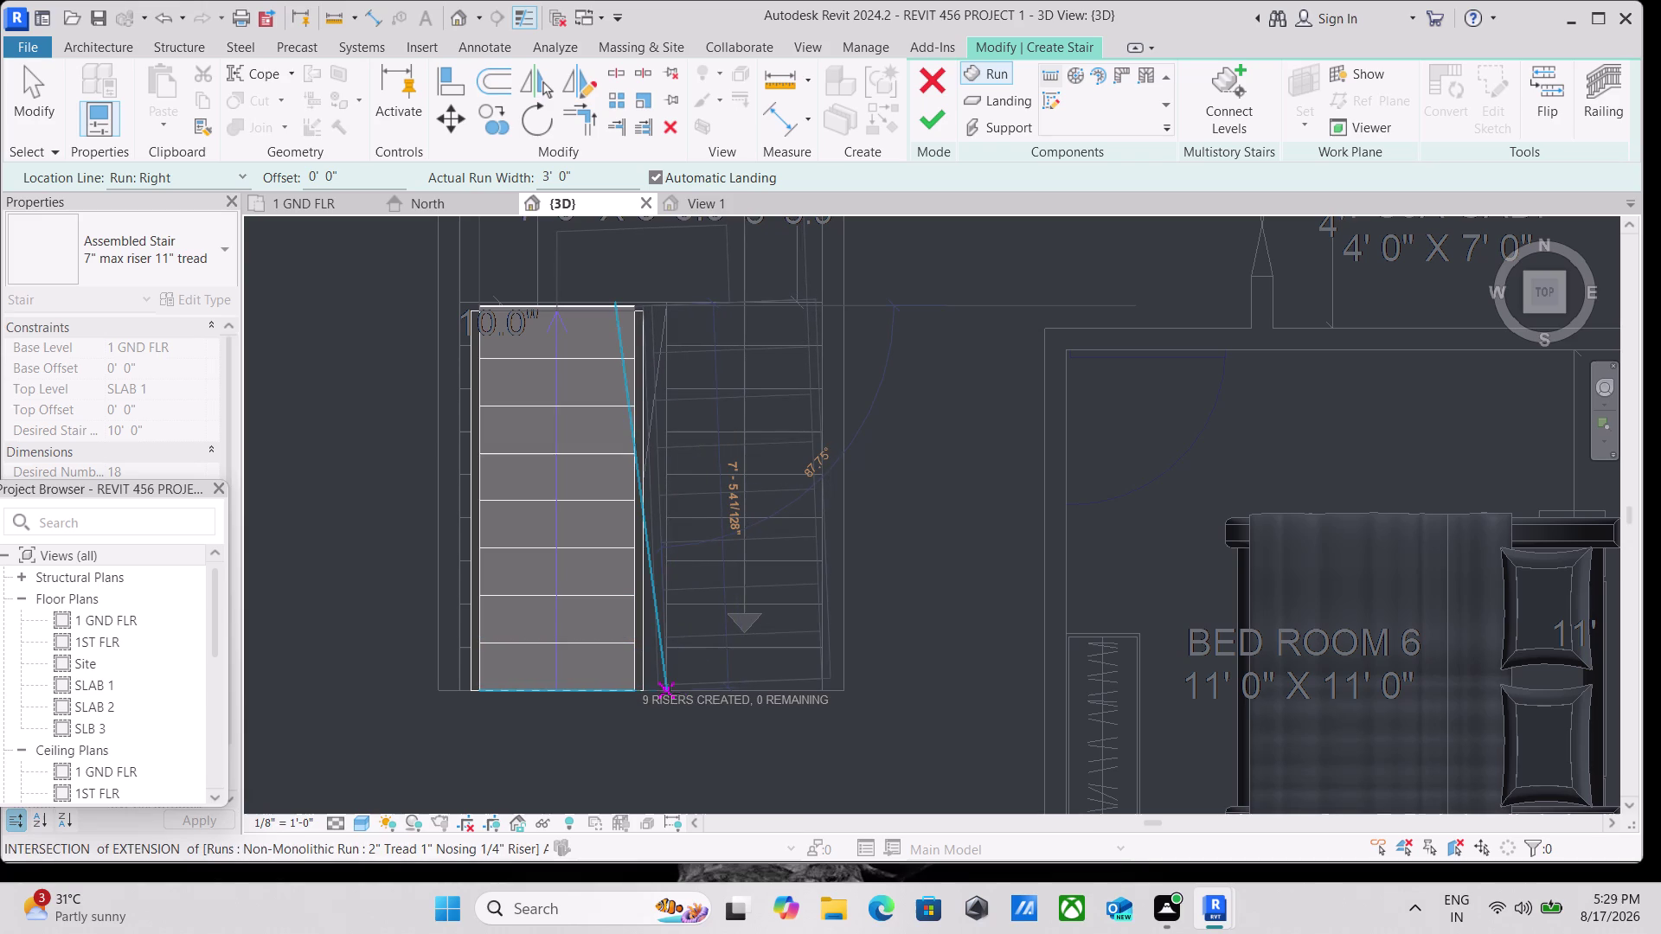
click(666, 697)
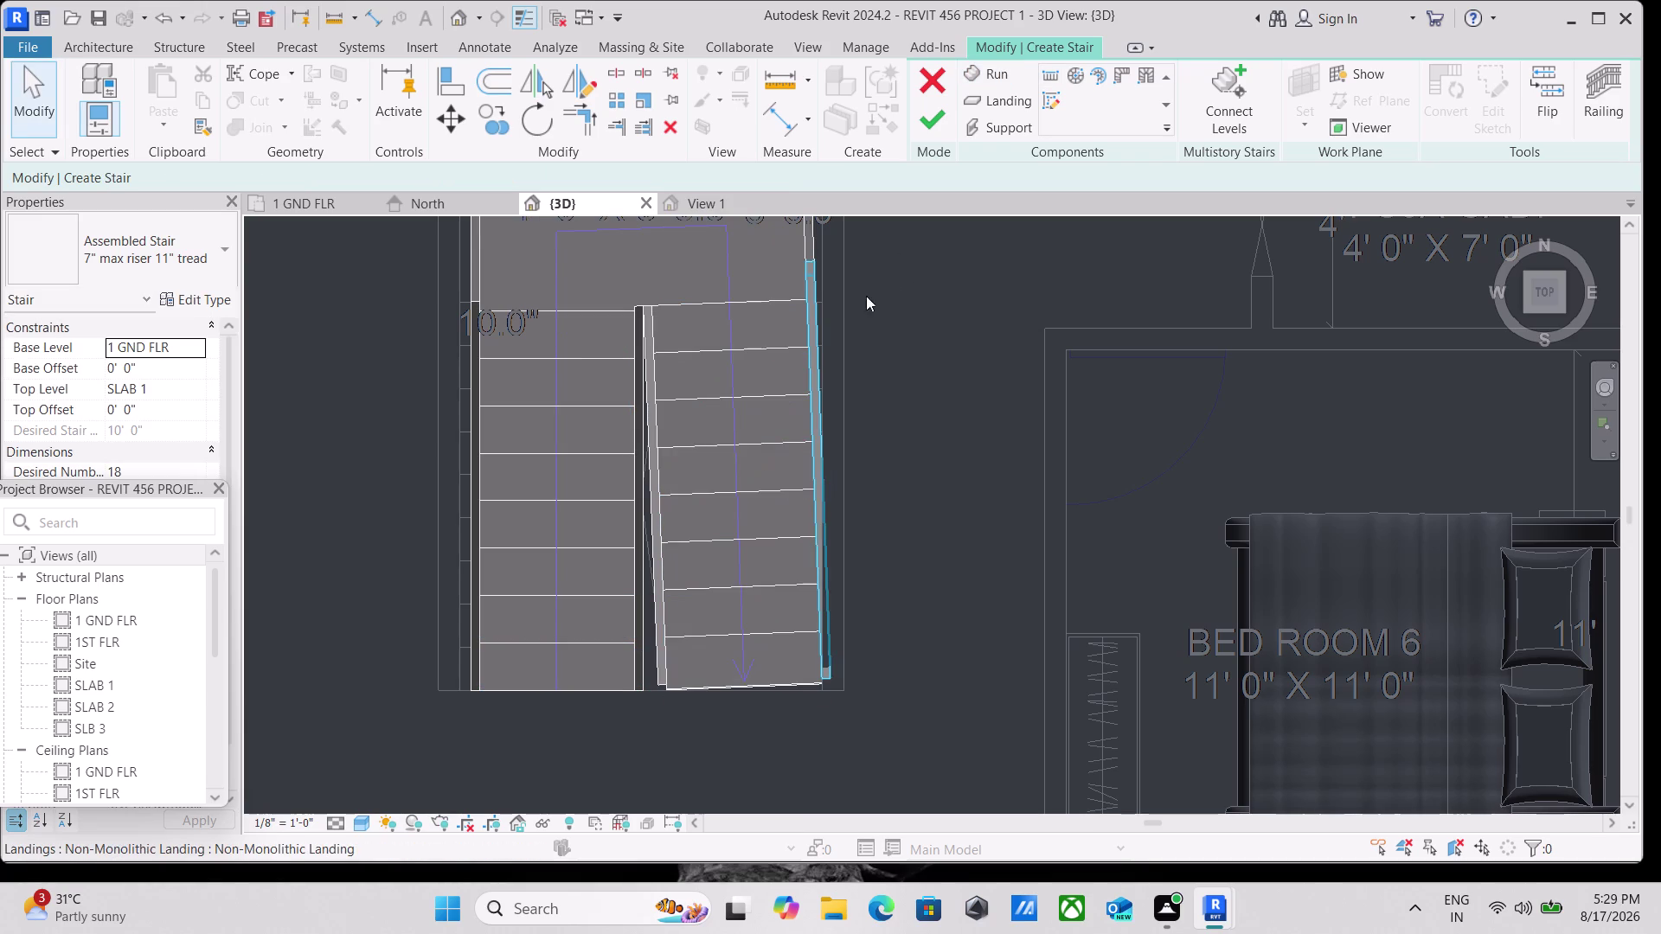
Zoom and orbit in 3D to inspect the drawn stair runs.
scroll(up, 3)
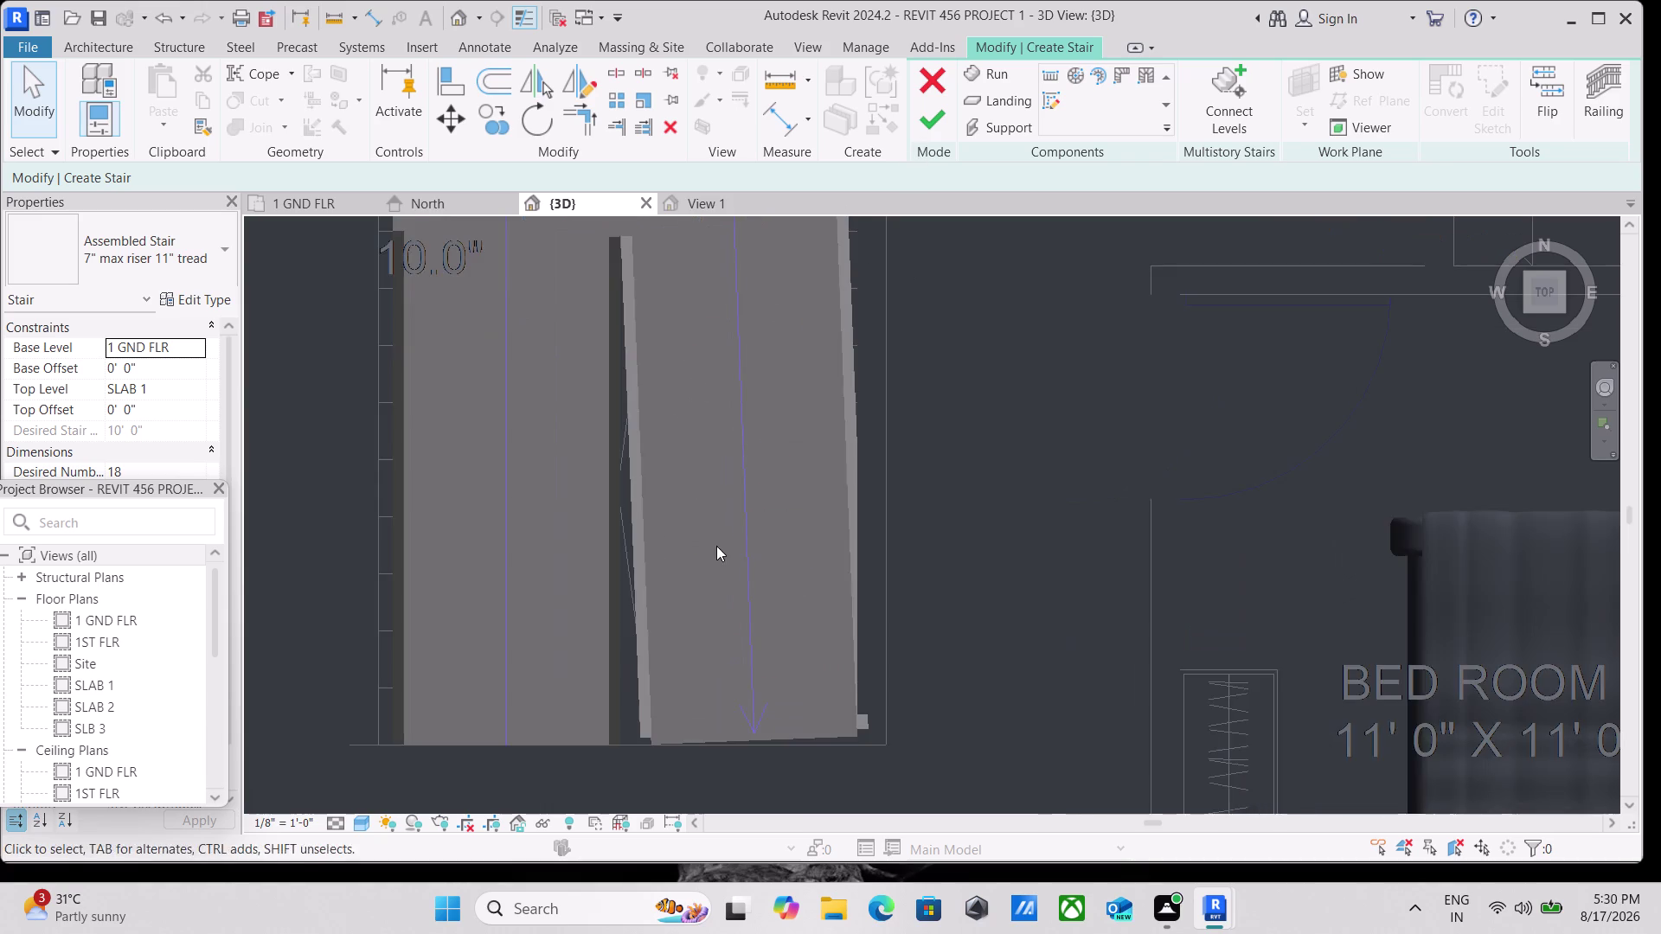
scroll(down, 3)
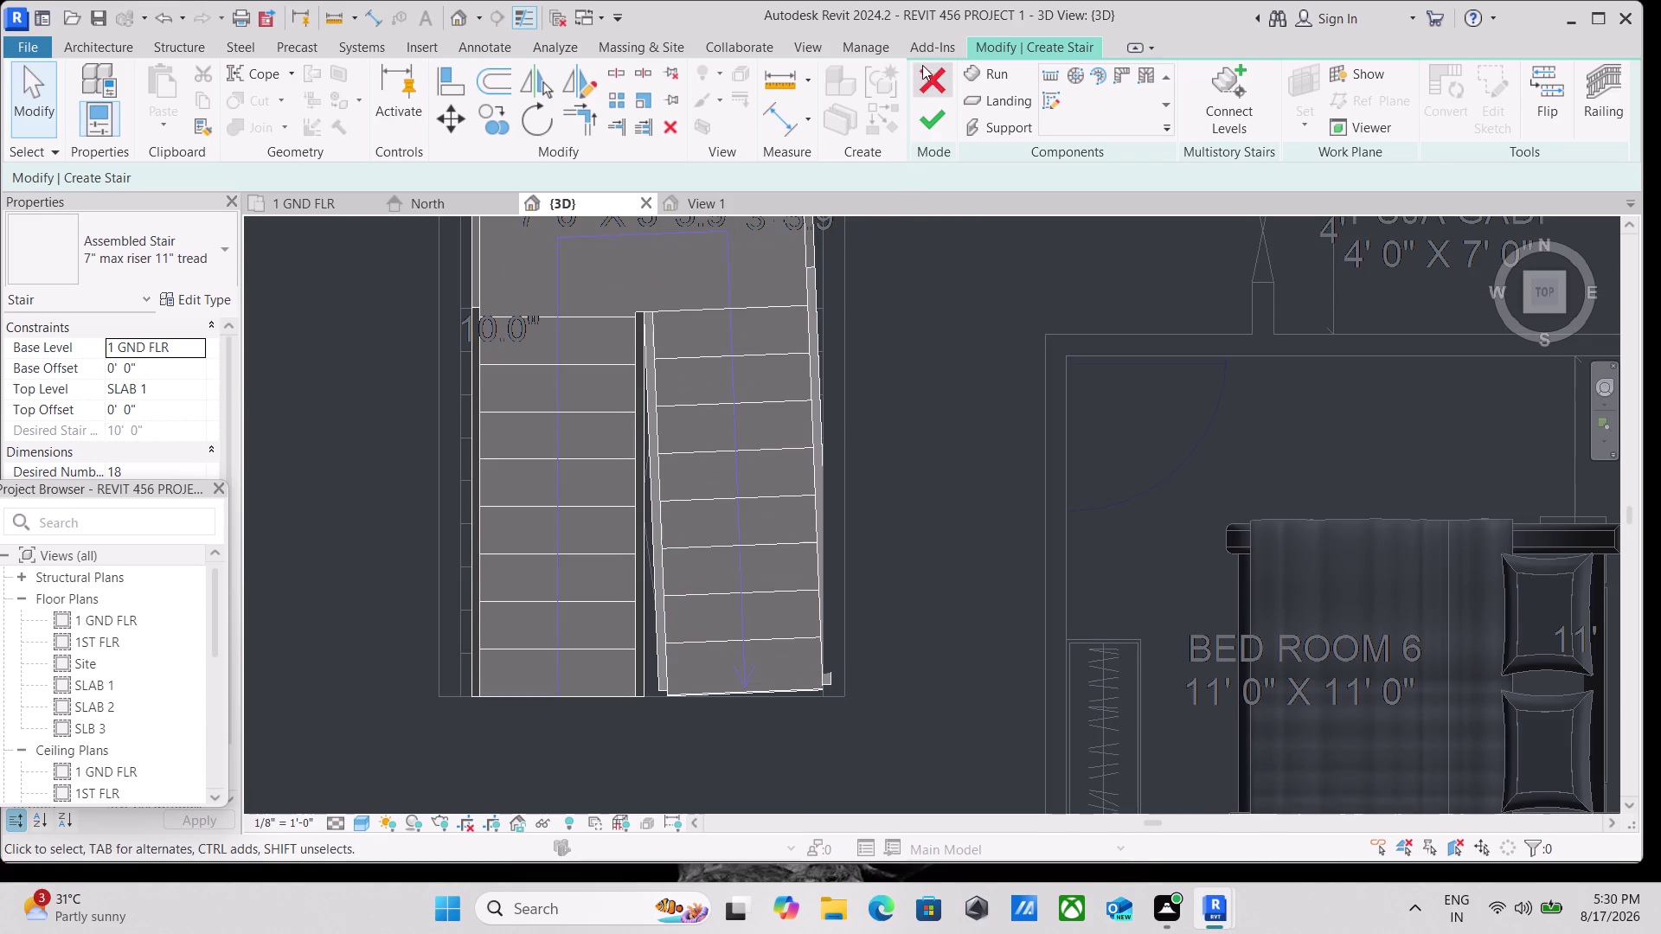
scroll(down, 3)
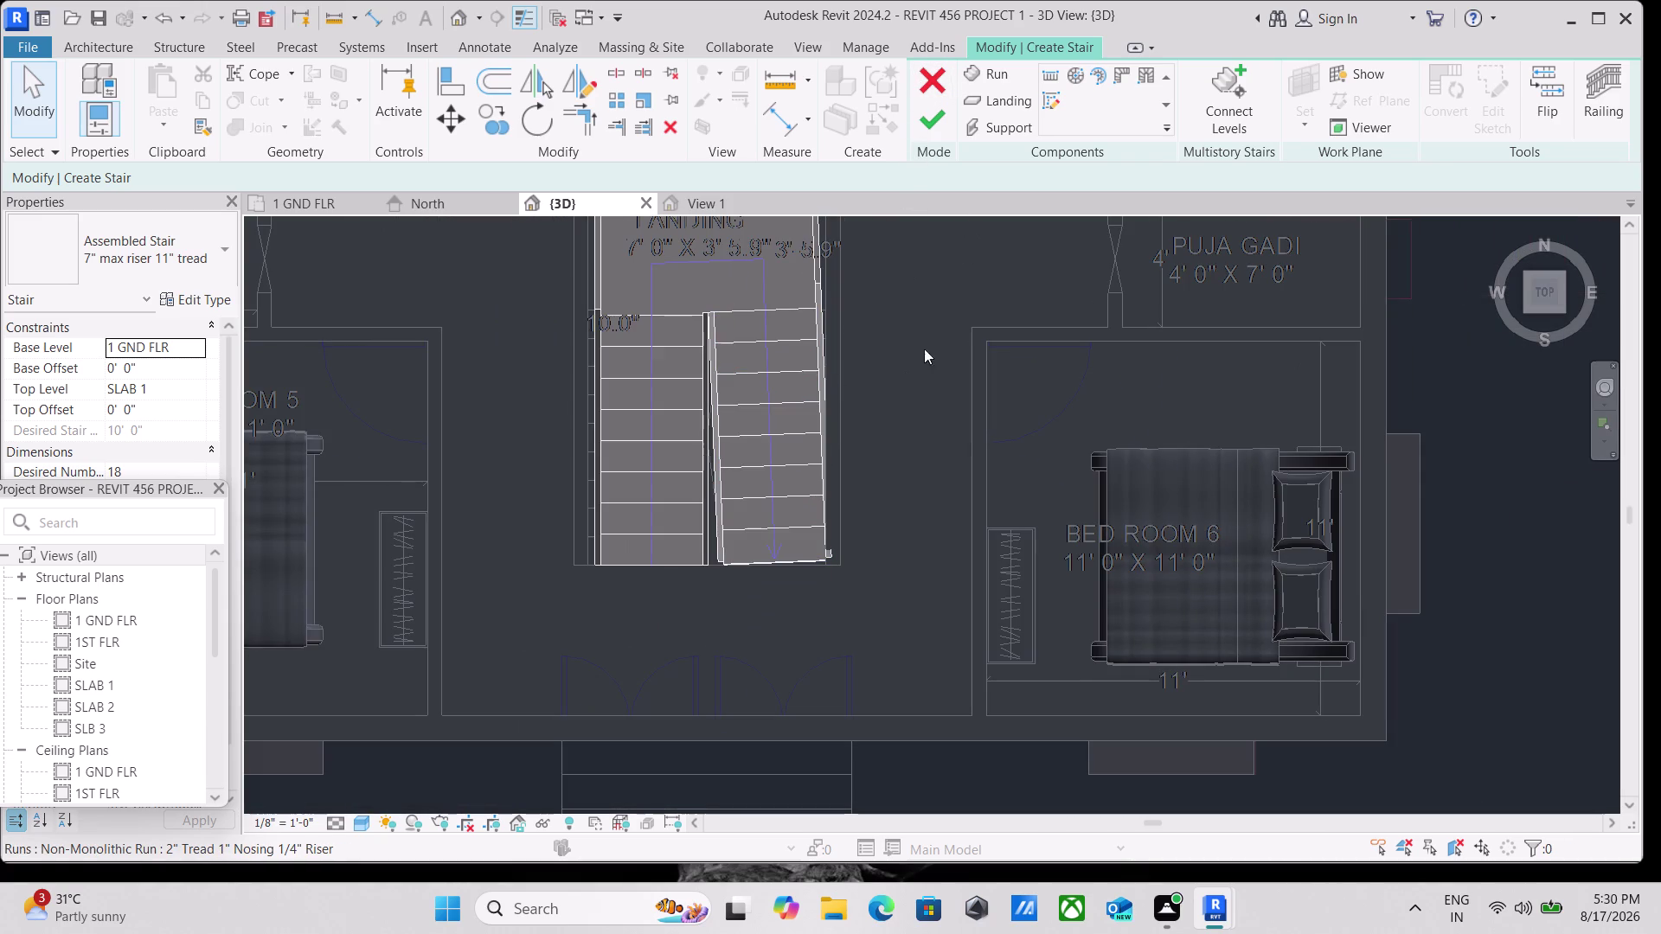
click(1563, 312)
scroll(up, 3)
scroll(up, 3)
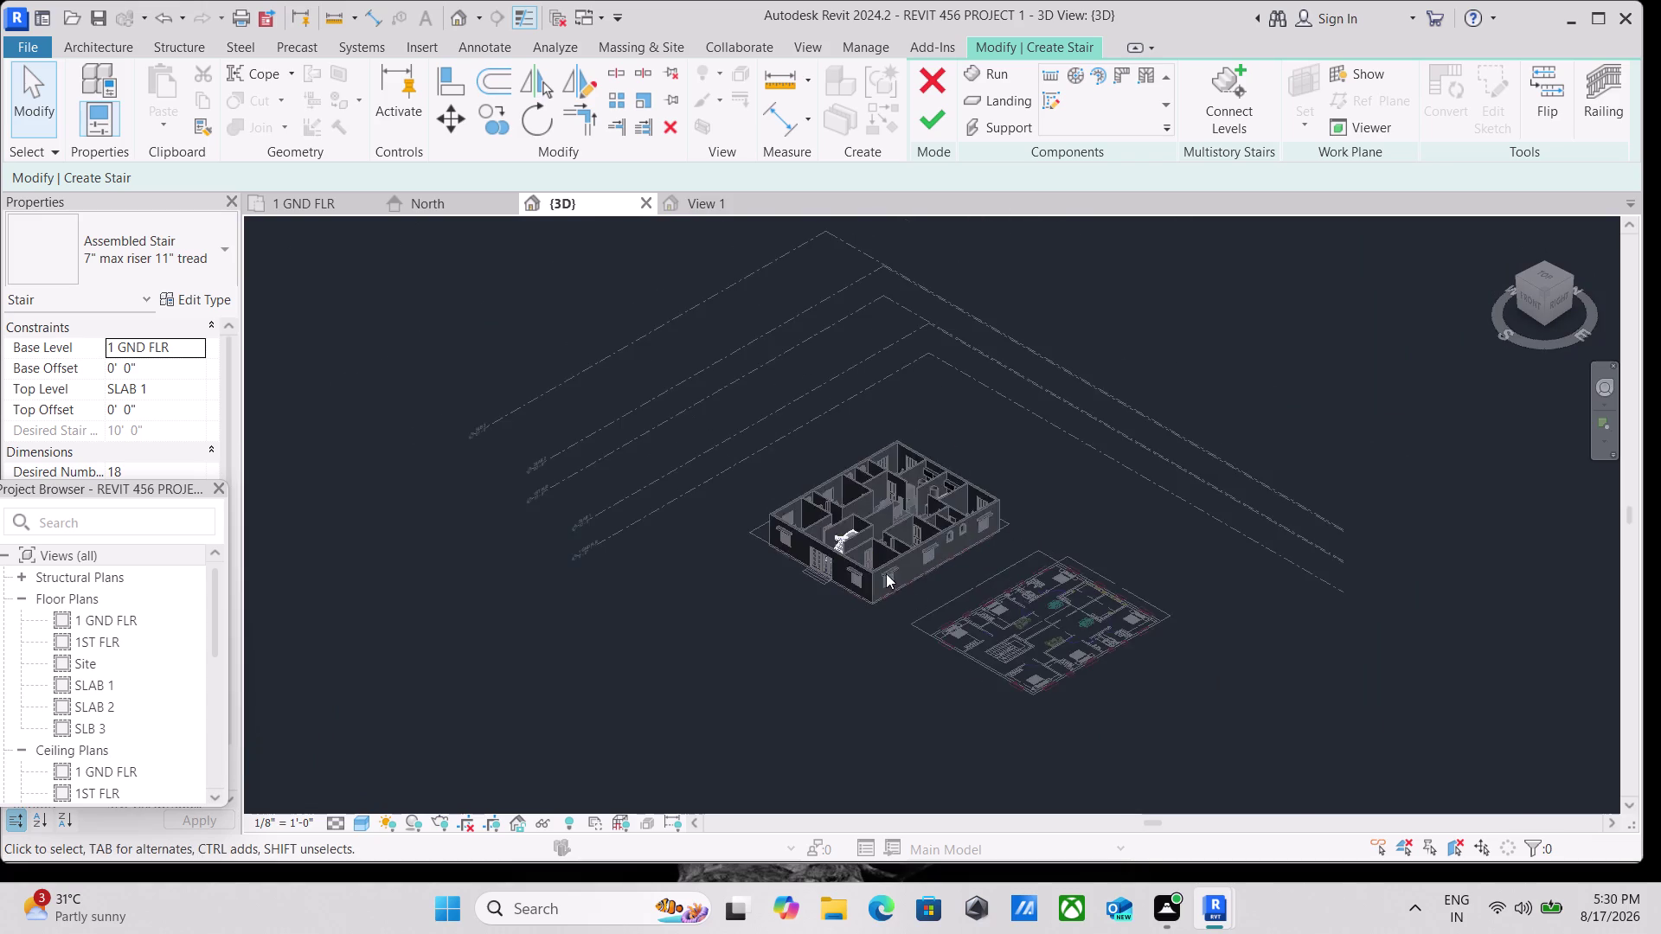
scroll(up, 3)
scroll(up, 3)
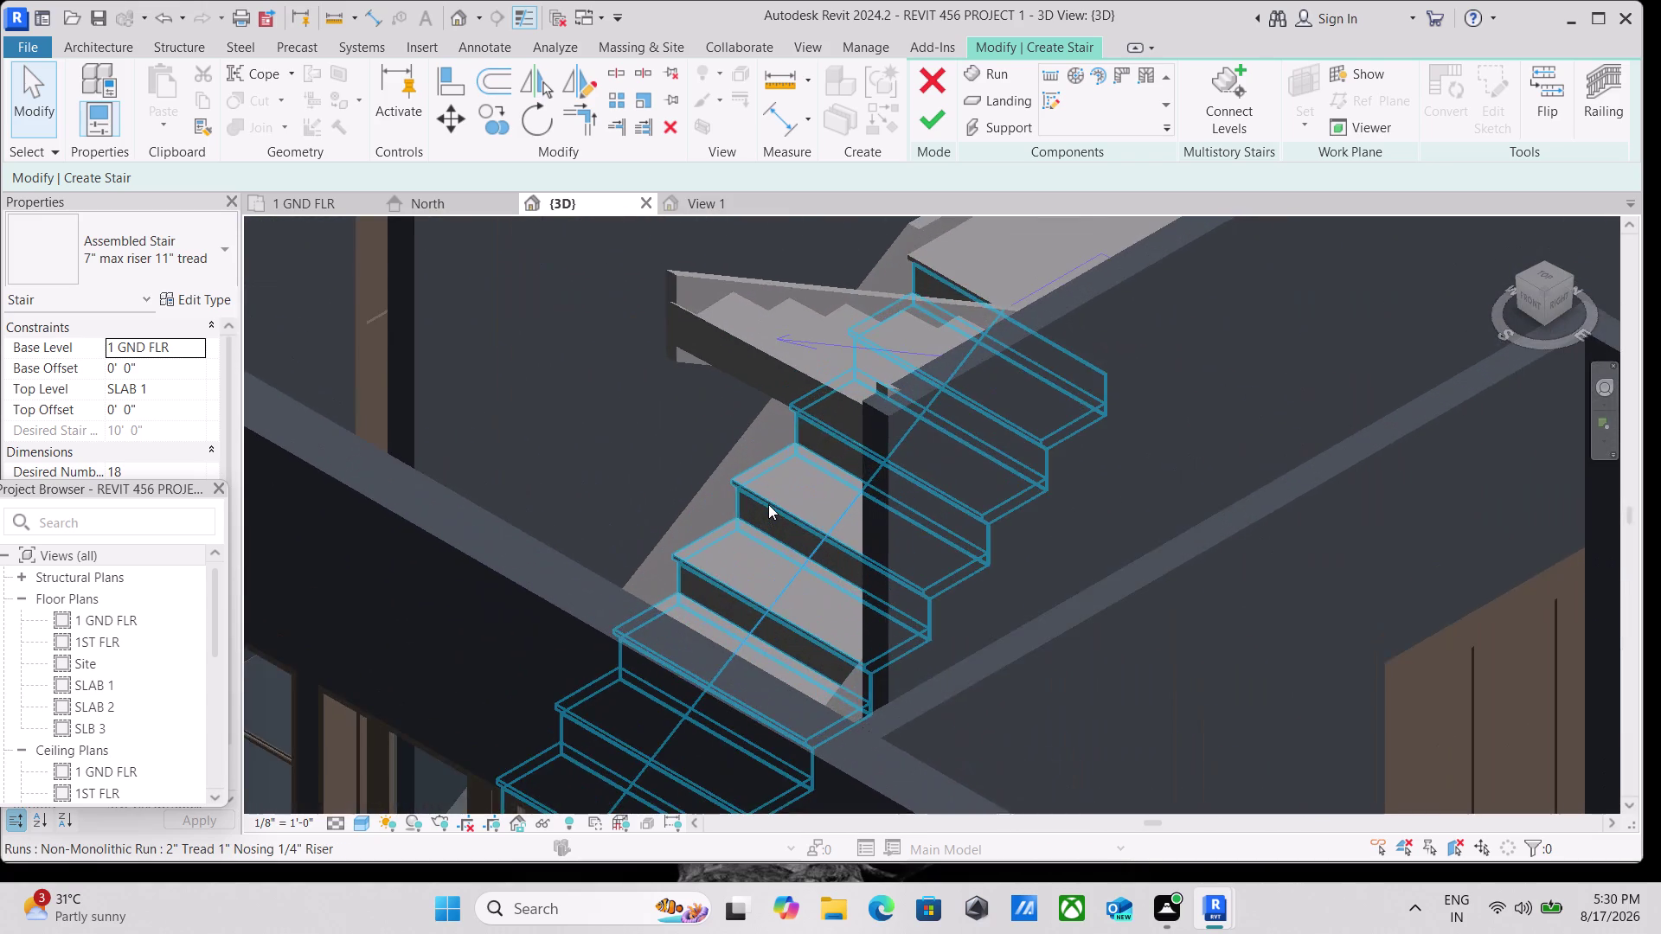
scroll(down, 3)
scroll(down, 3)
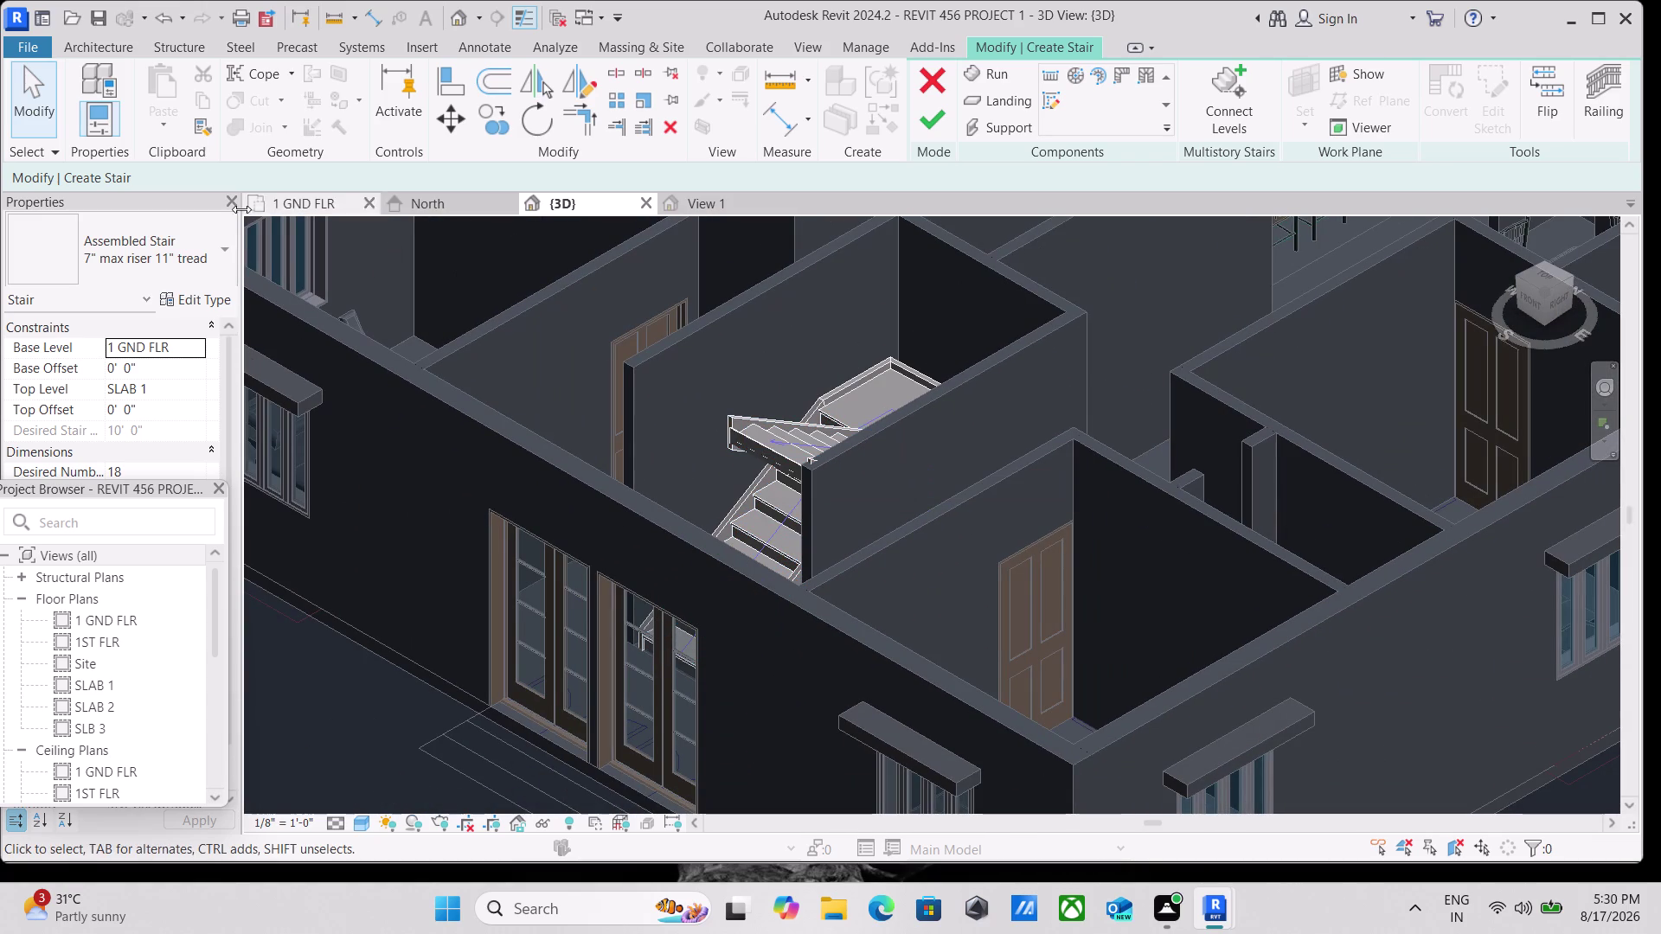
click(225, 255)
click(225, 254)
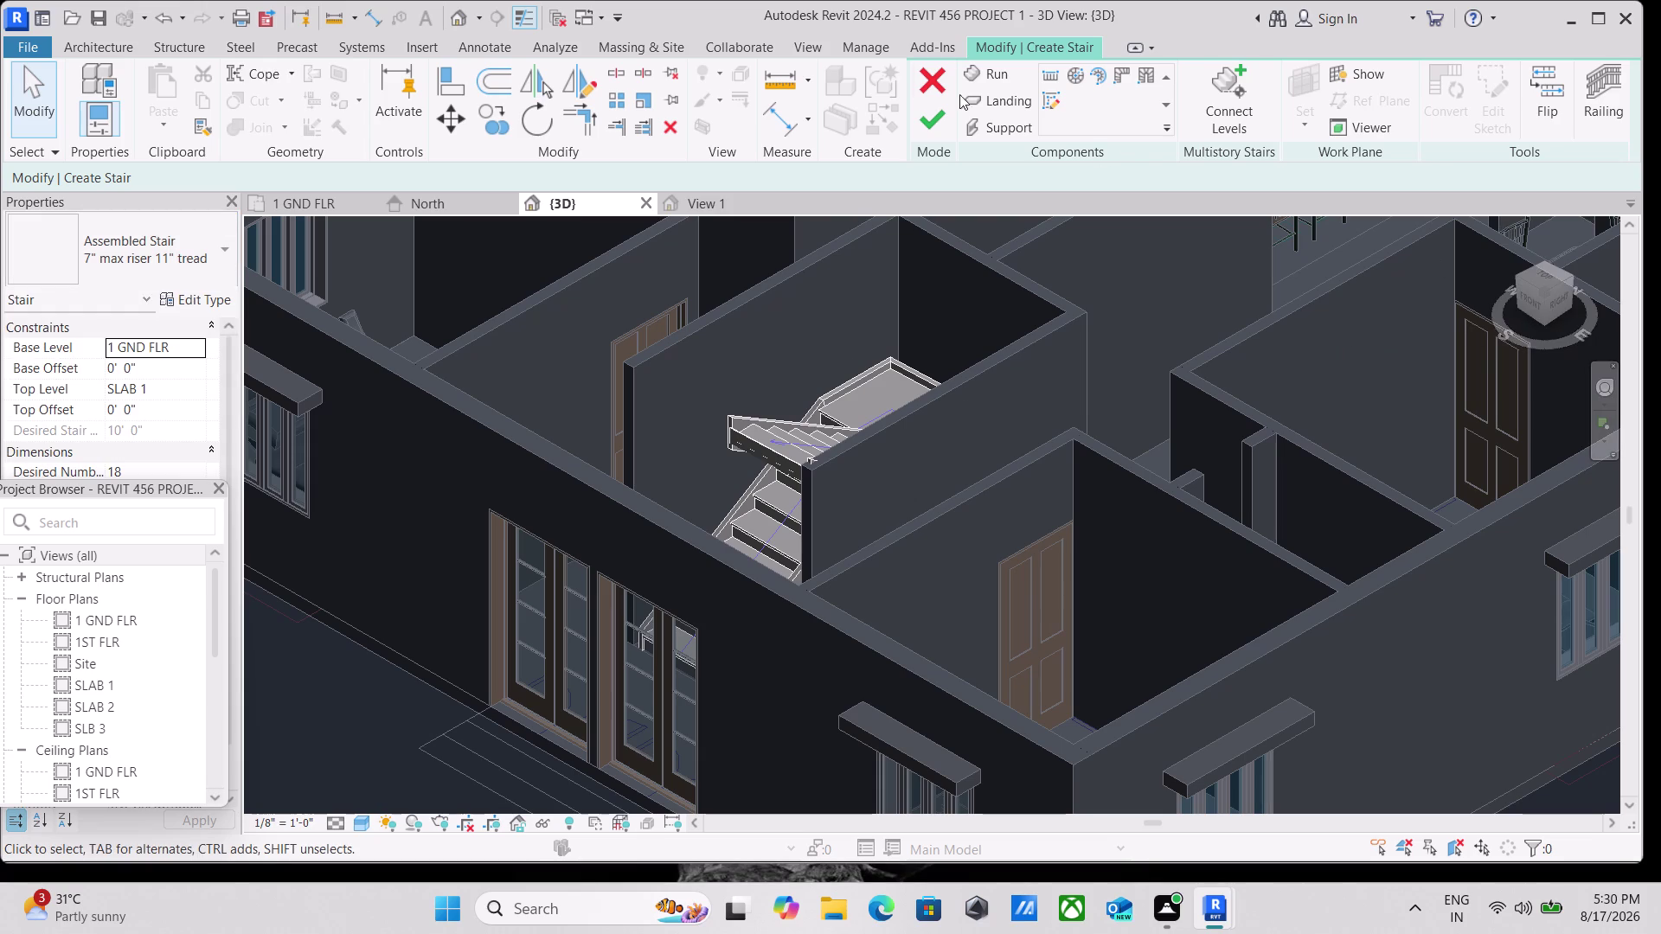
Cancel stair edit mode and confirm discarding the stair.
click(929, 74)
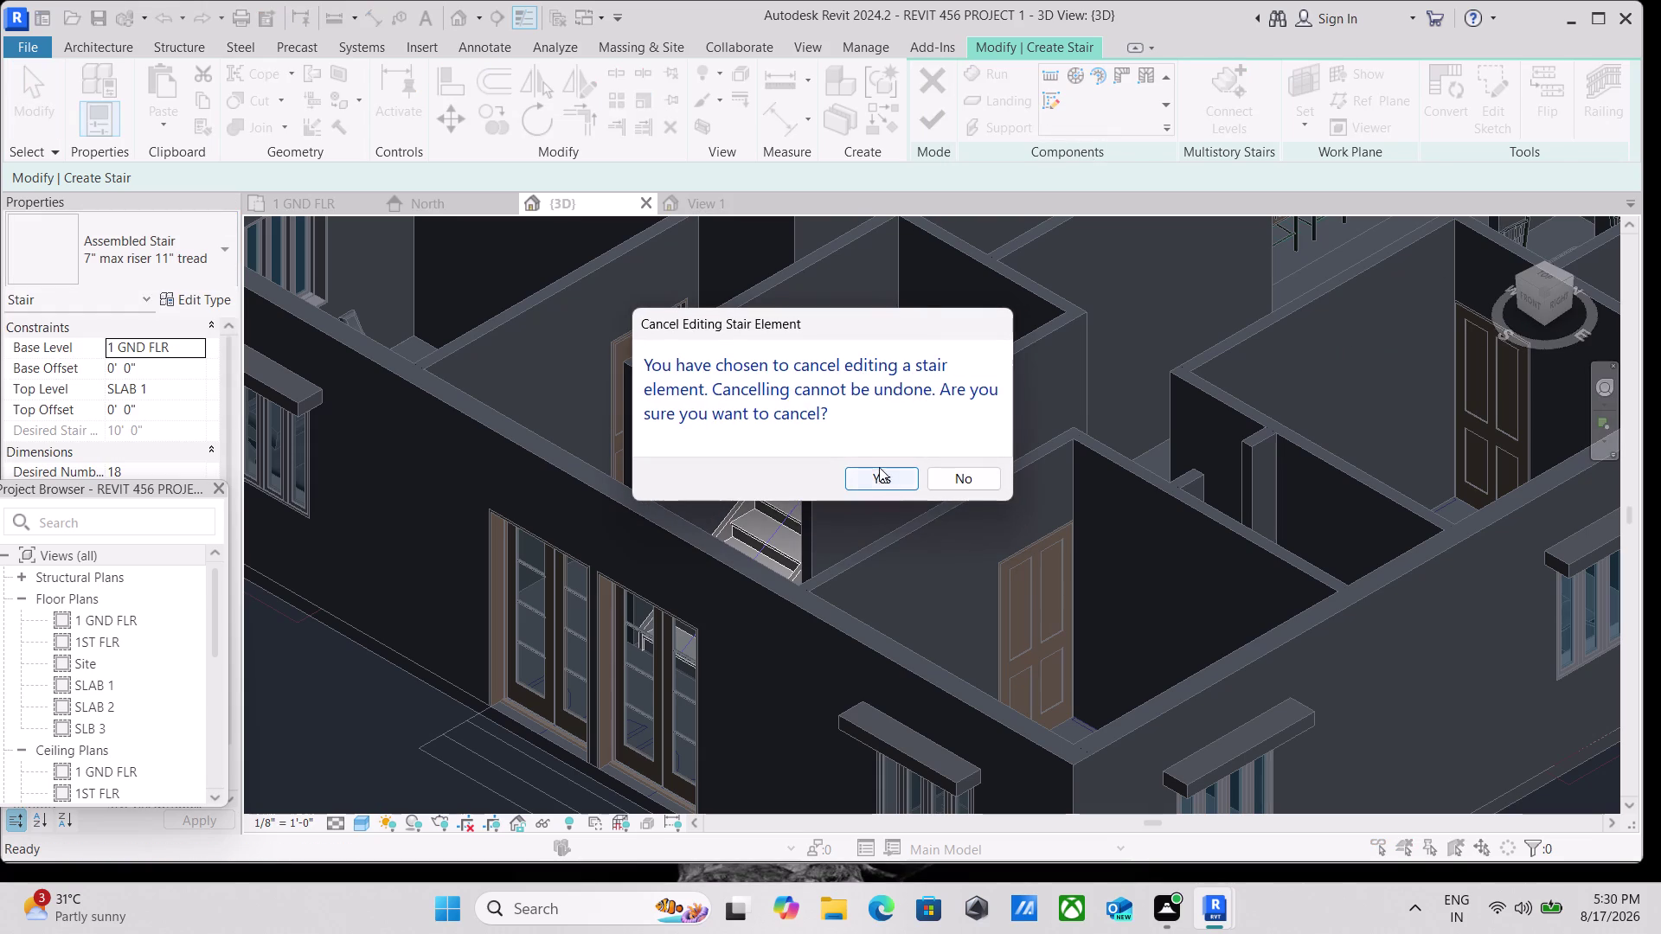
click(879, 468)
click(1538, 276)
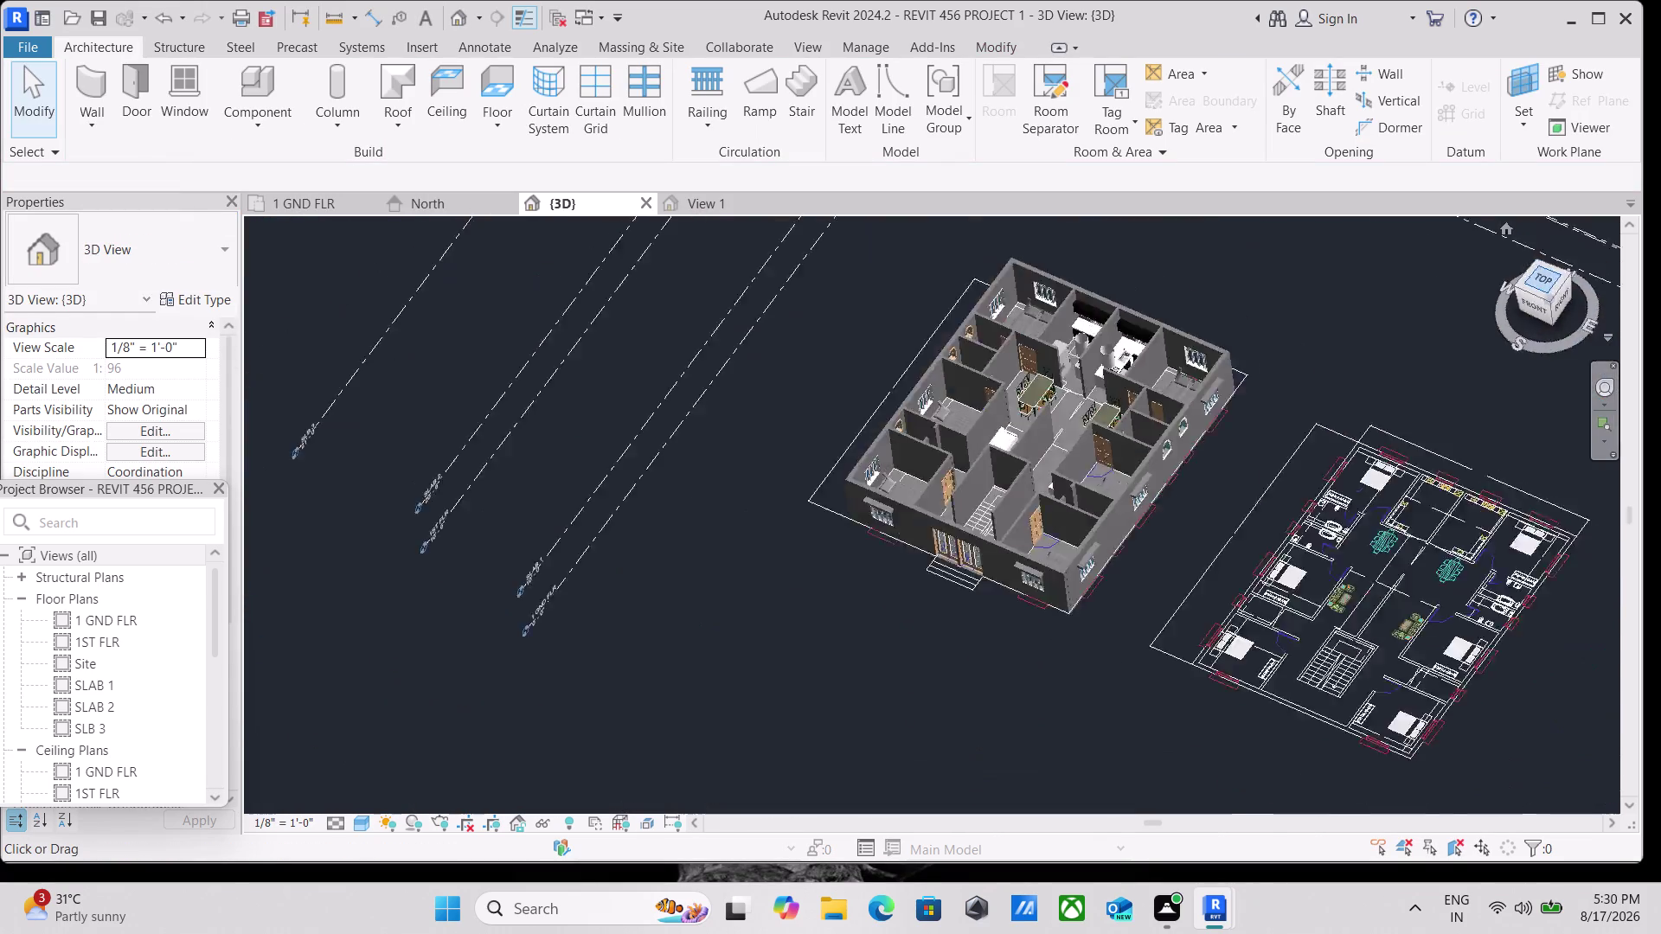
Cancel the accidental WA wall command and start a new stair.
scroll(up, 3)
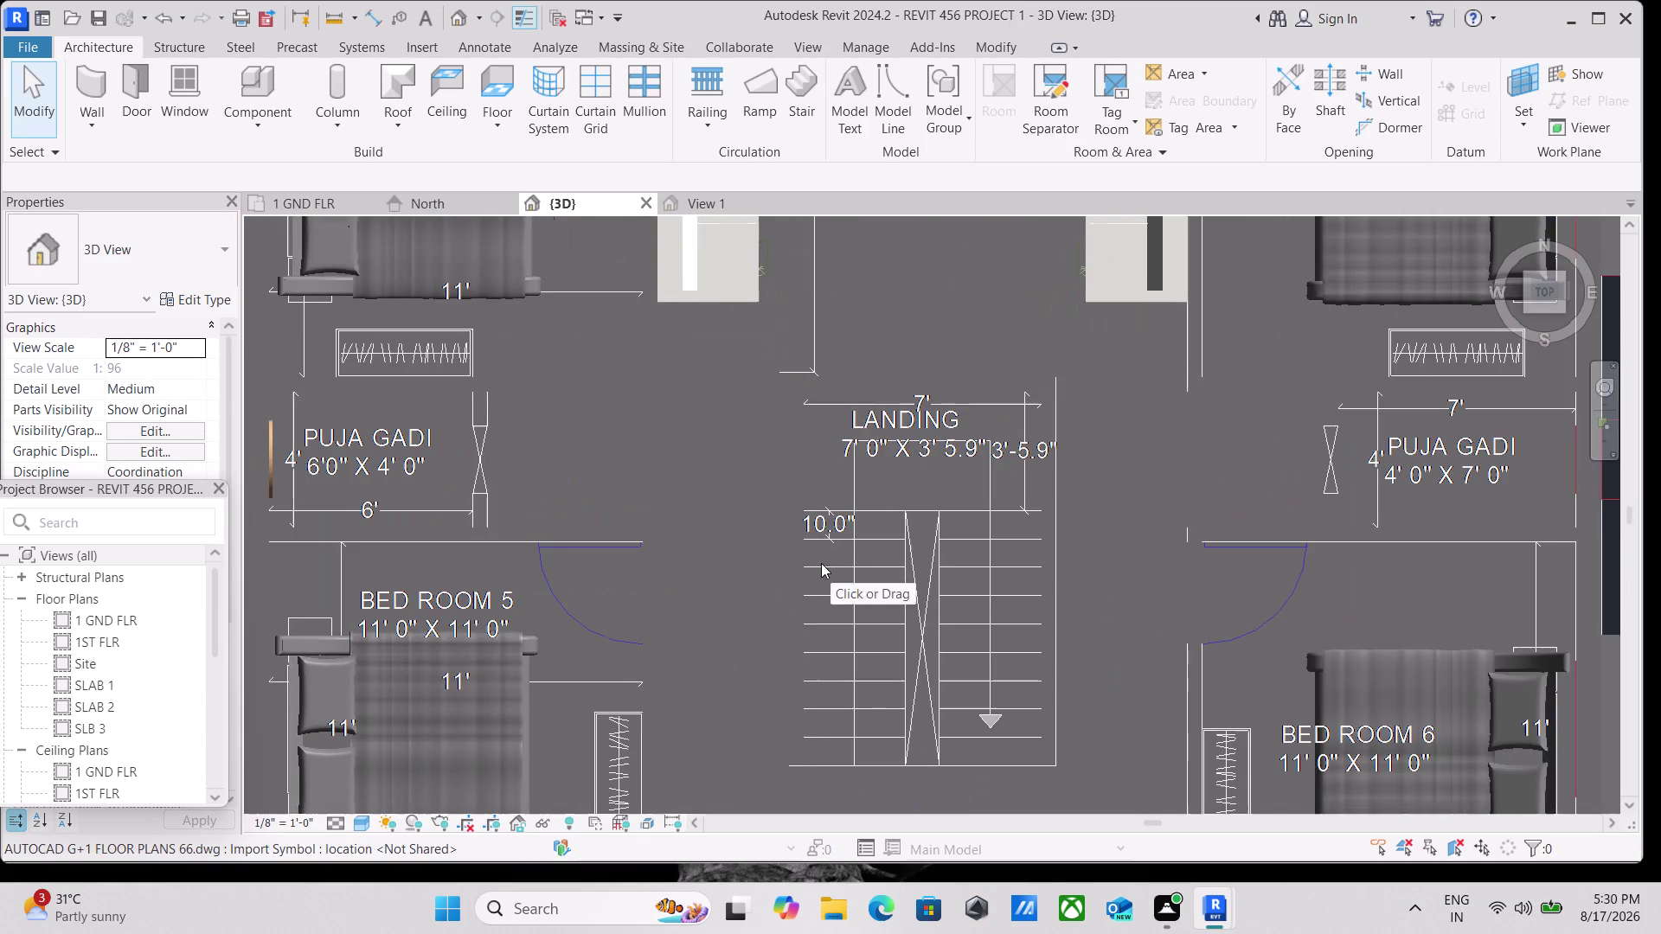
text(wa)
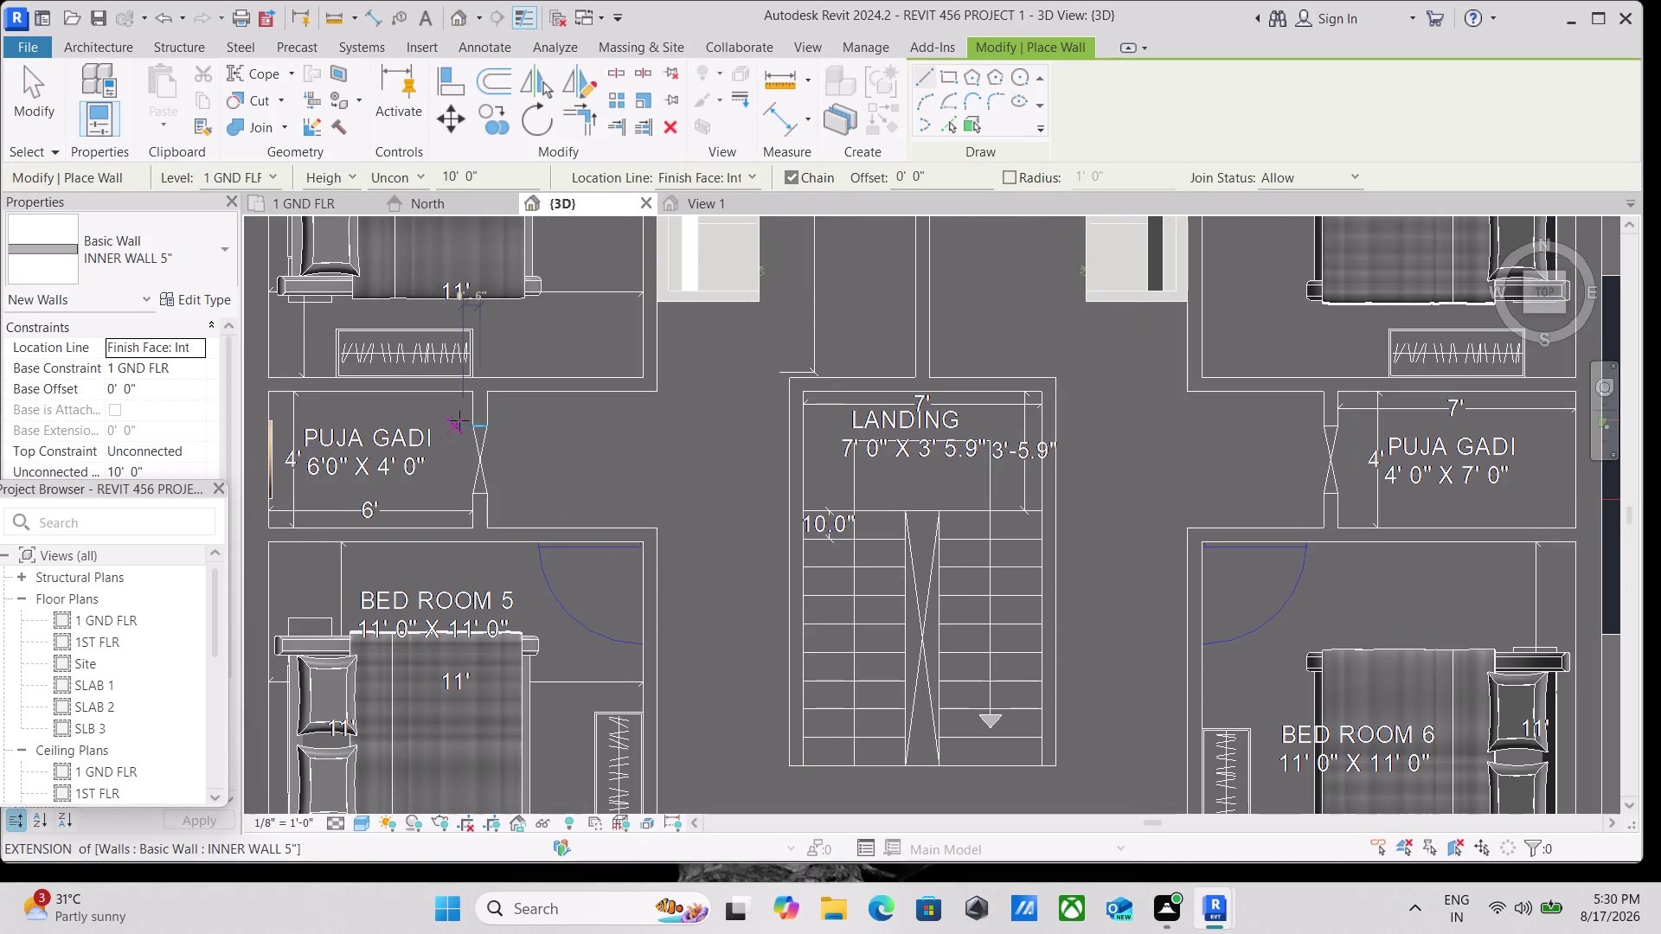
key(Escape)
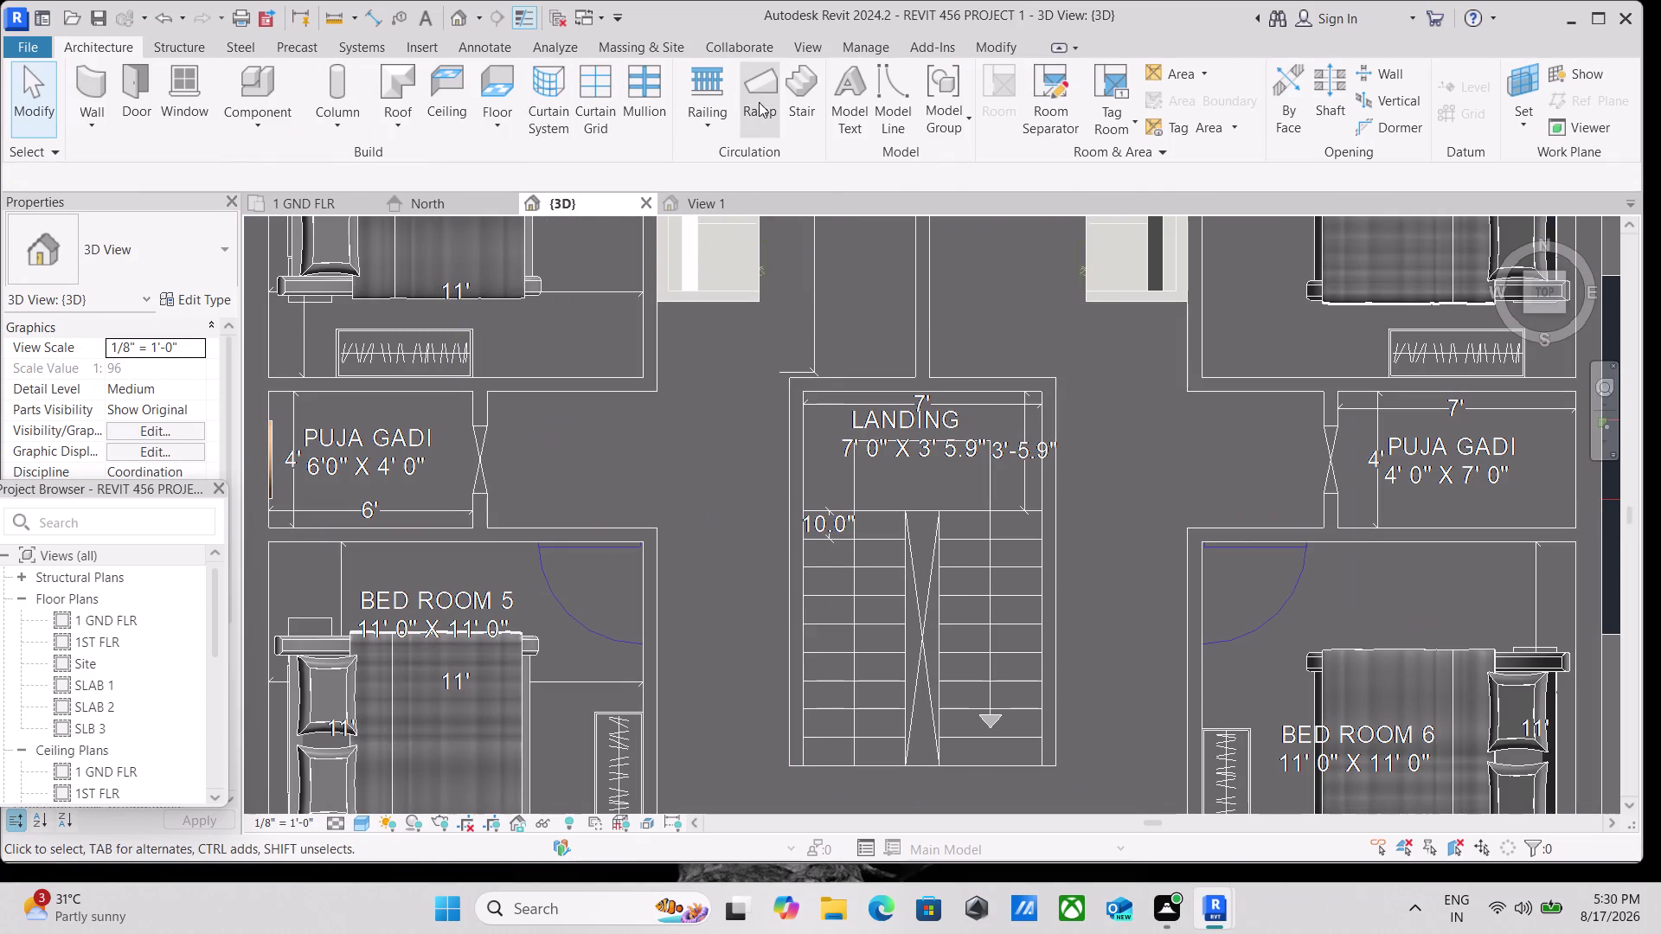
click(803, 120)
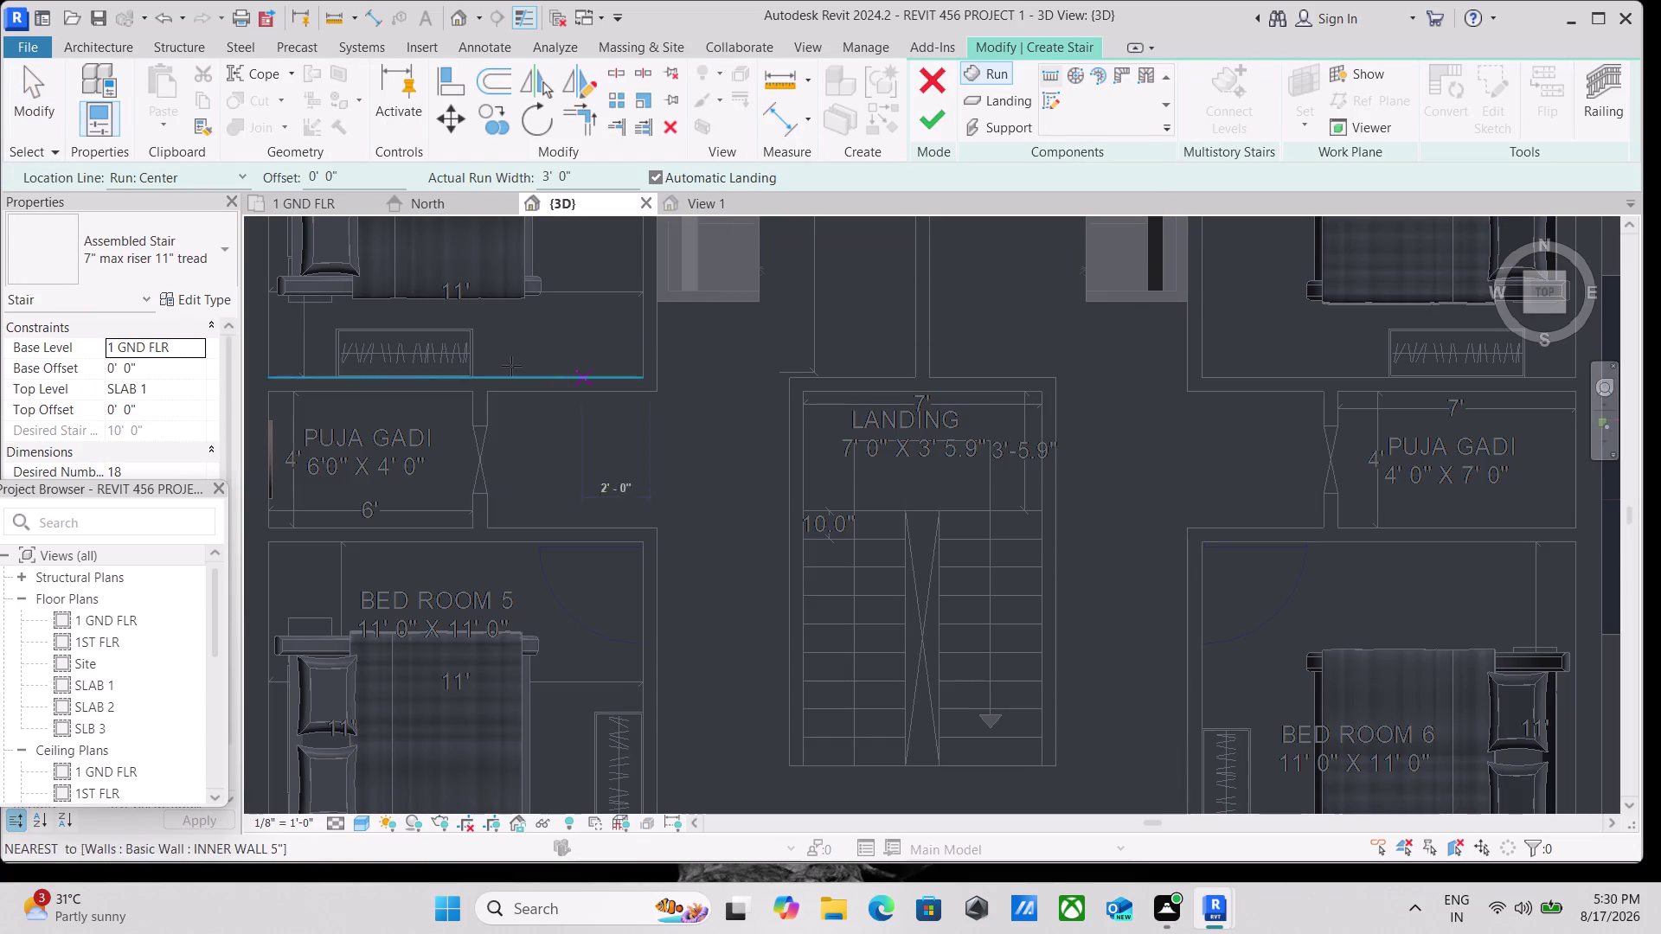
Check the stair type list for the 7" max riser 11" tread type and open its type properties.
click(233, 250)
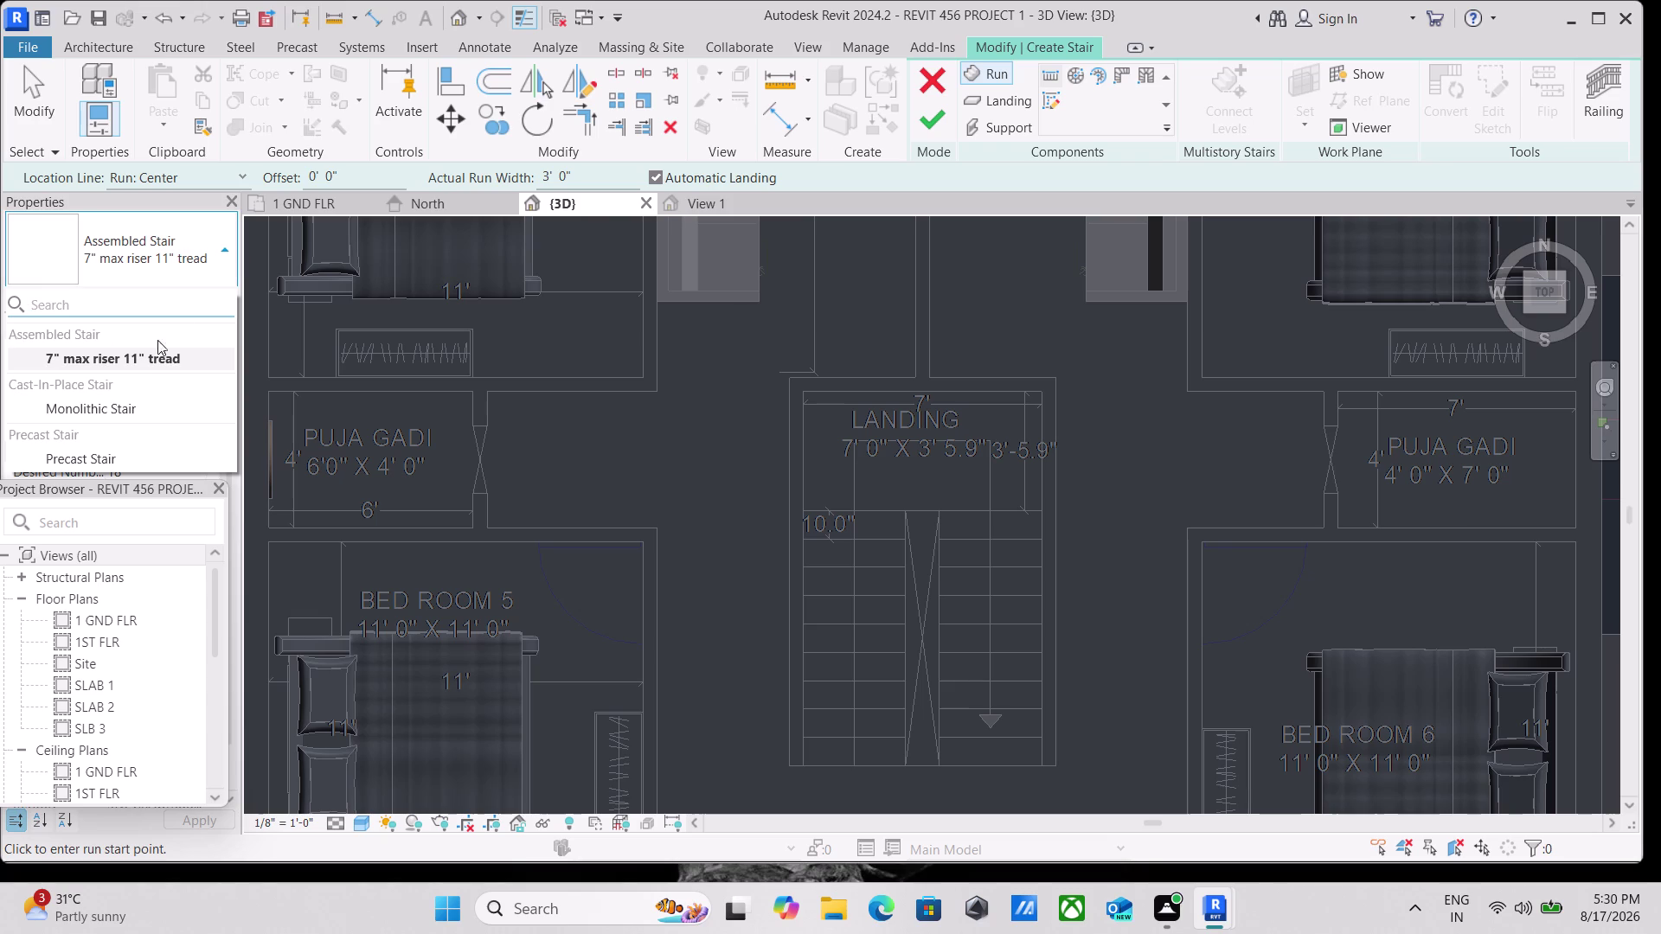
scroll(down, 3)
click(198, 256)
click(198, 256)
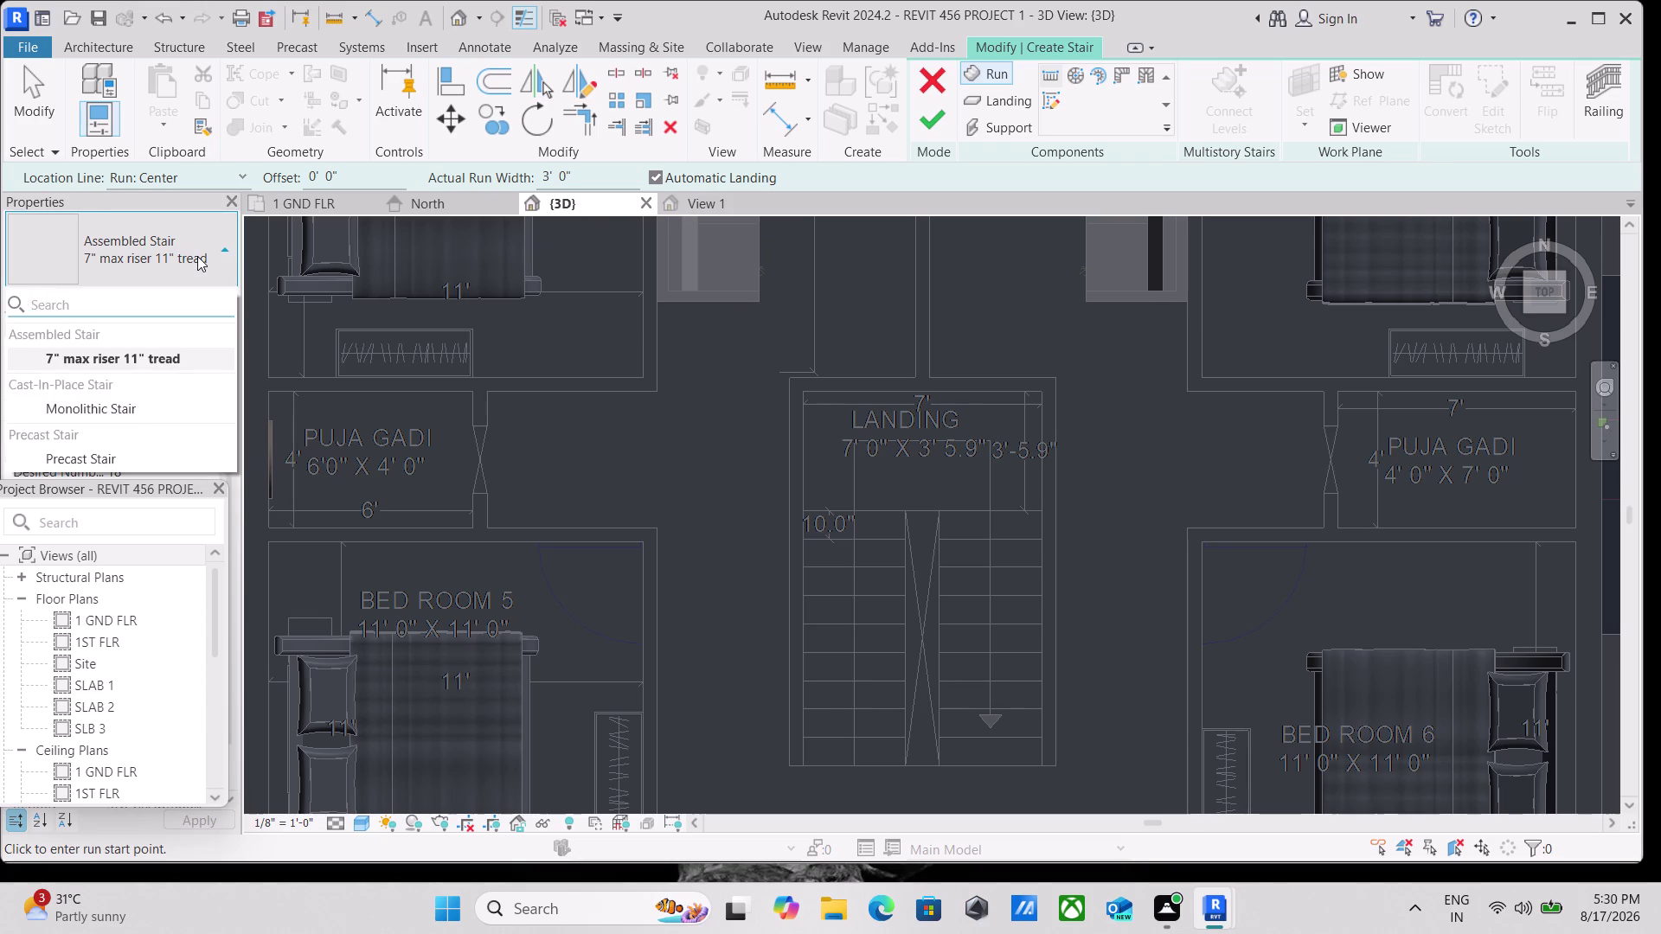
click(198, 256)
click(190, 295)
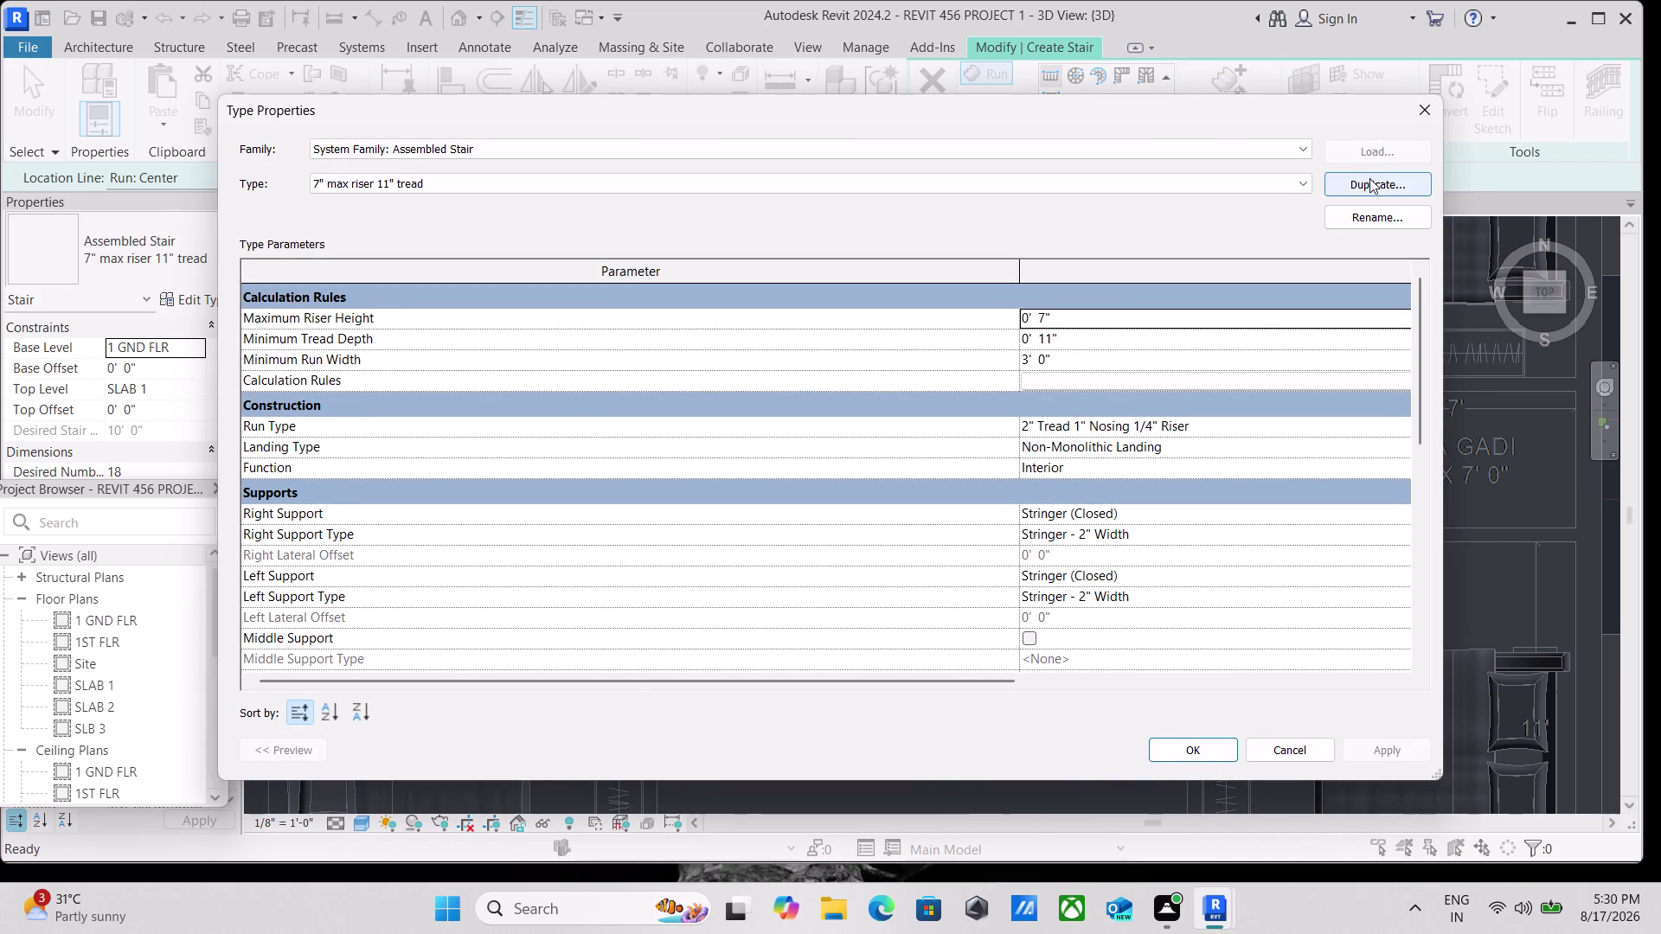
Duplicate the stair type and enter a new name describing 10" and 6" stair dimensions.
click(1370, 179)
key(BackSpace)
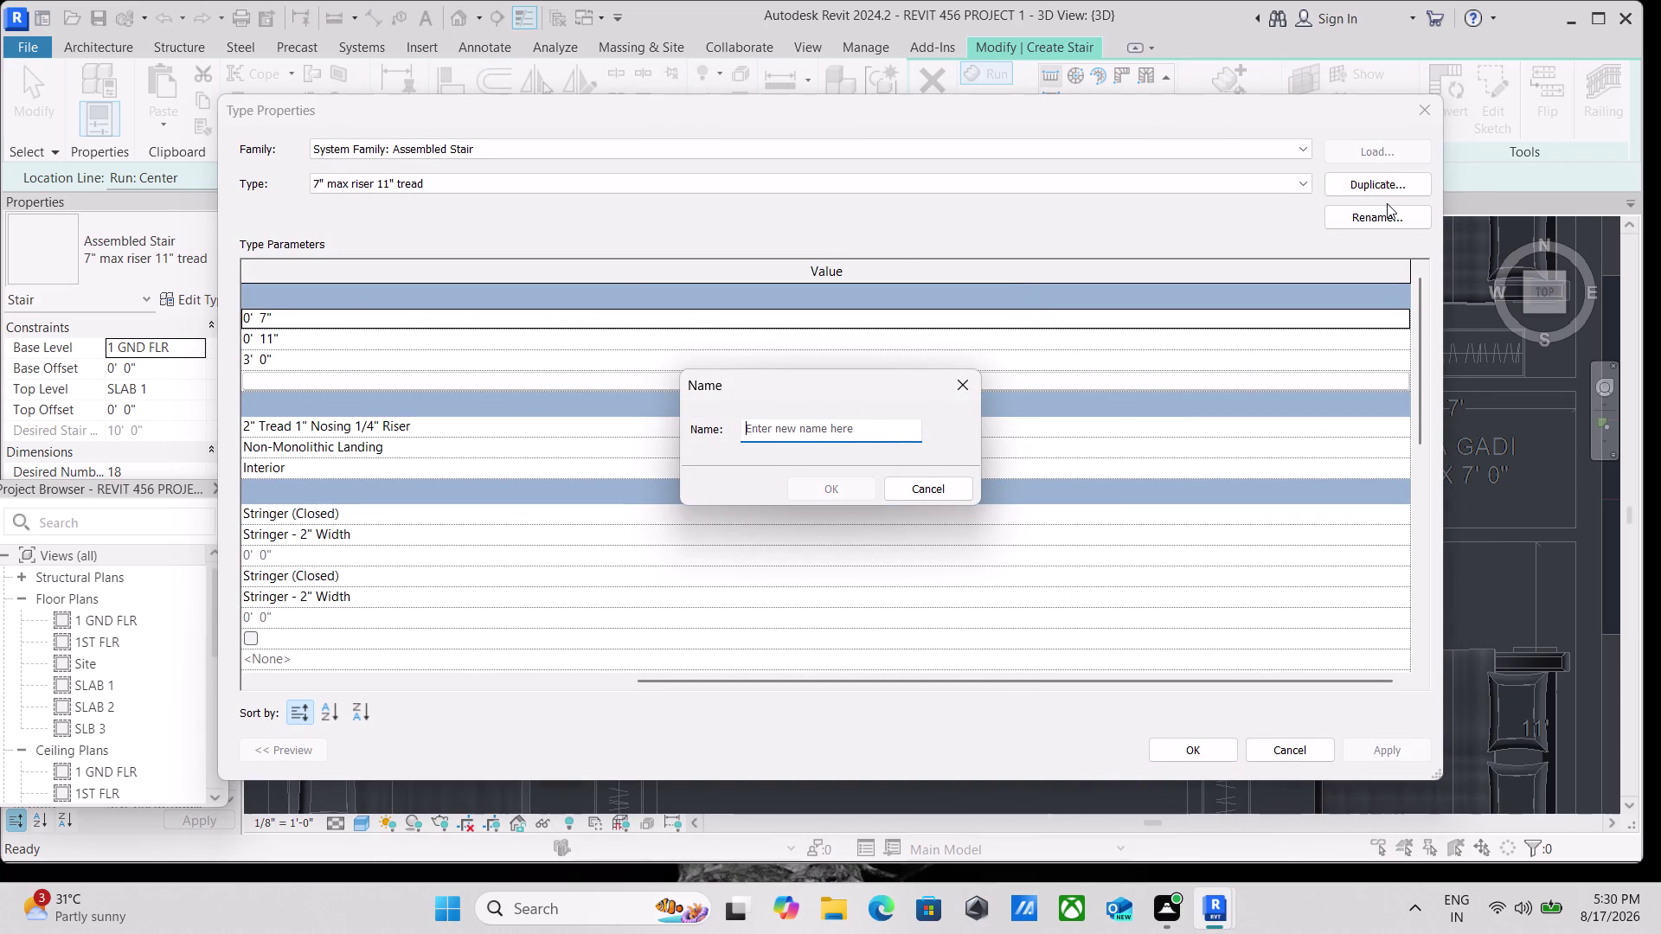
text(sta)
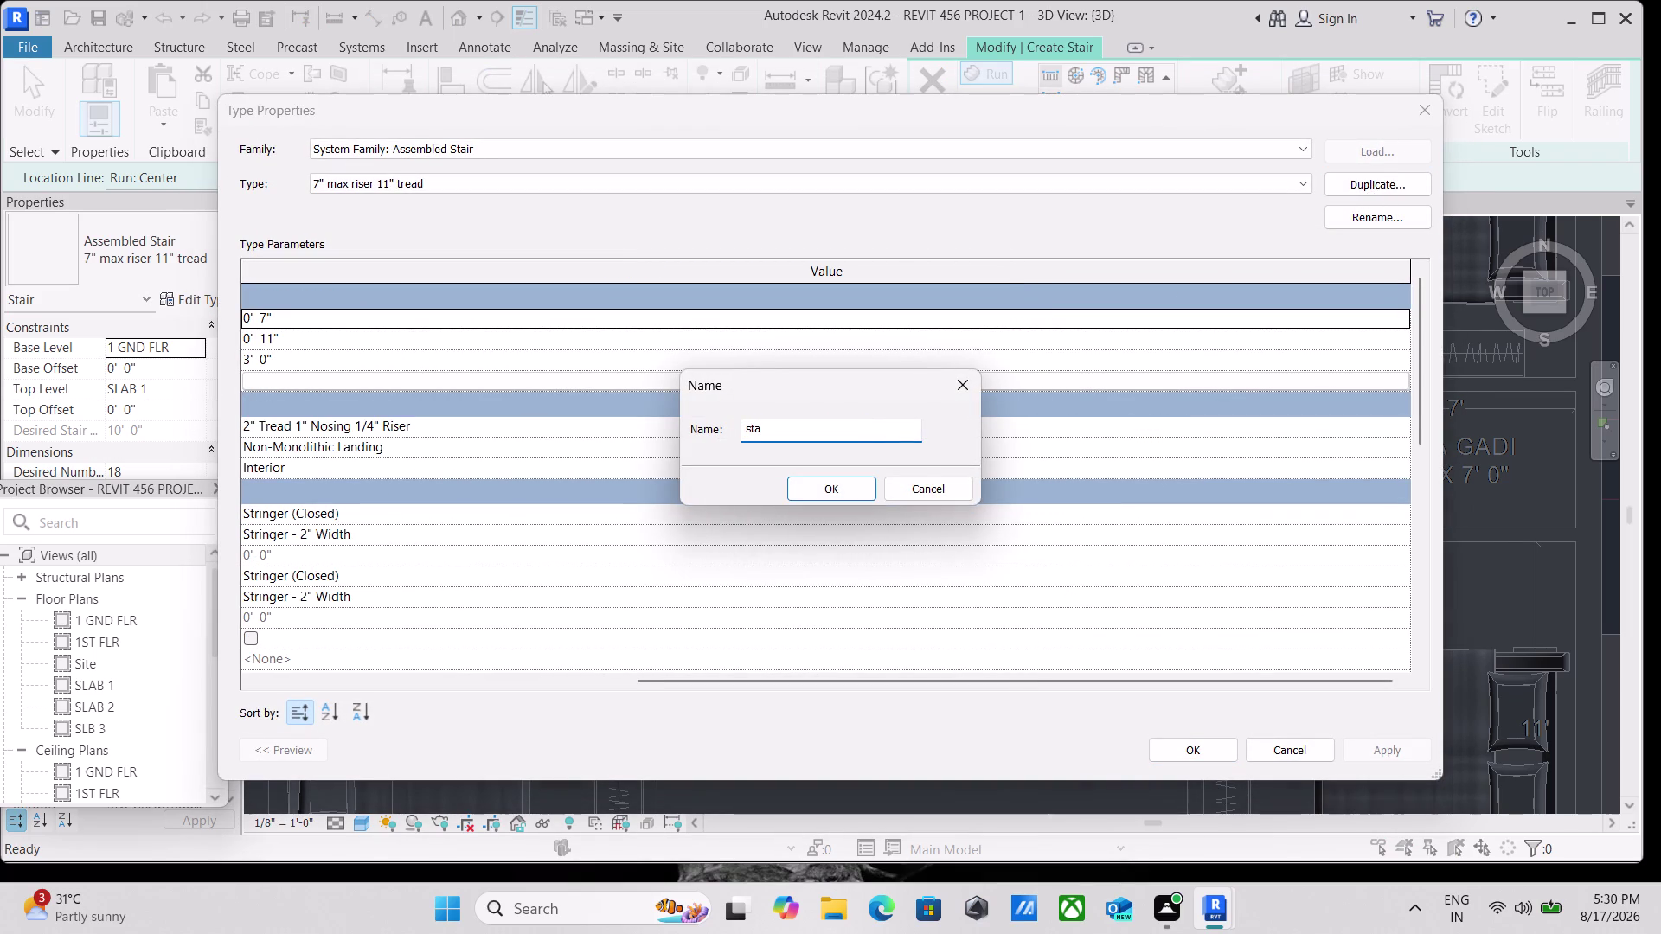
text(irs)
key(space)
text(10)
text(")
key(space)
text(ri)
text(ser)
key(space)
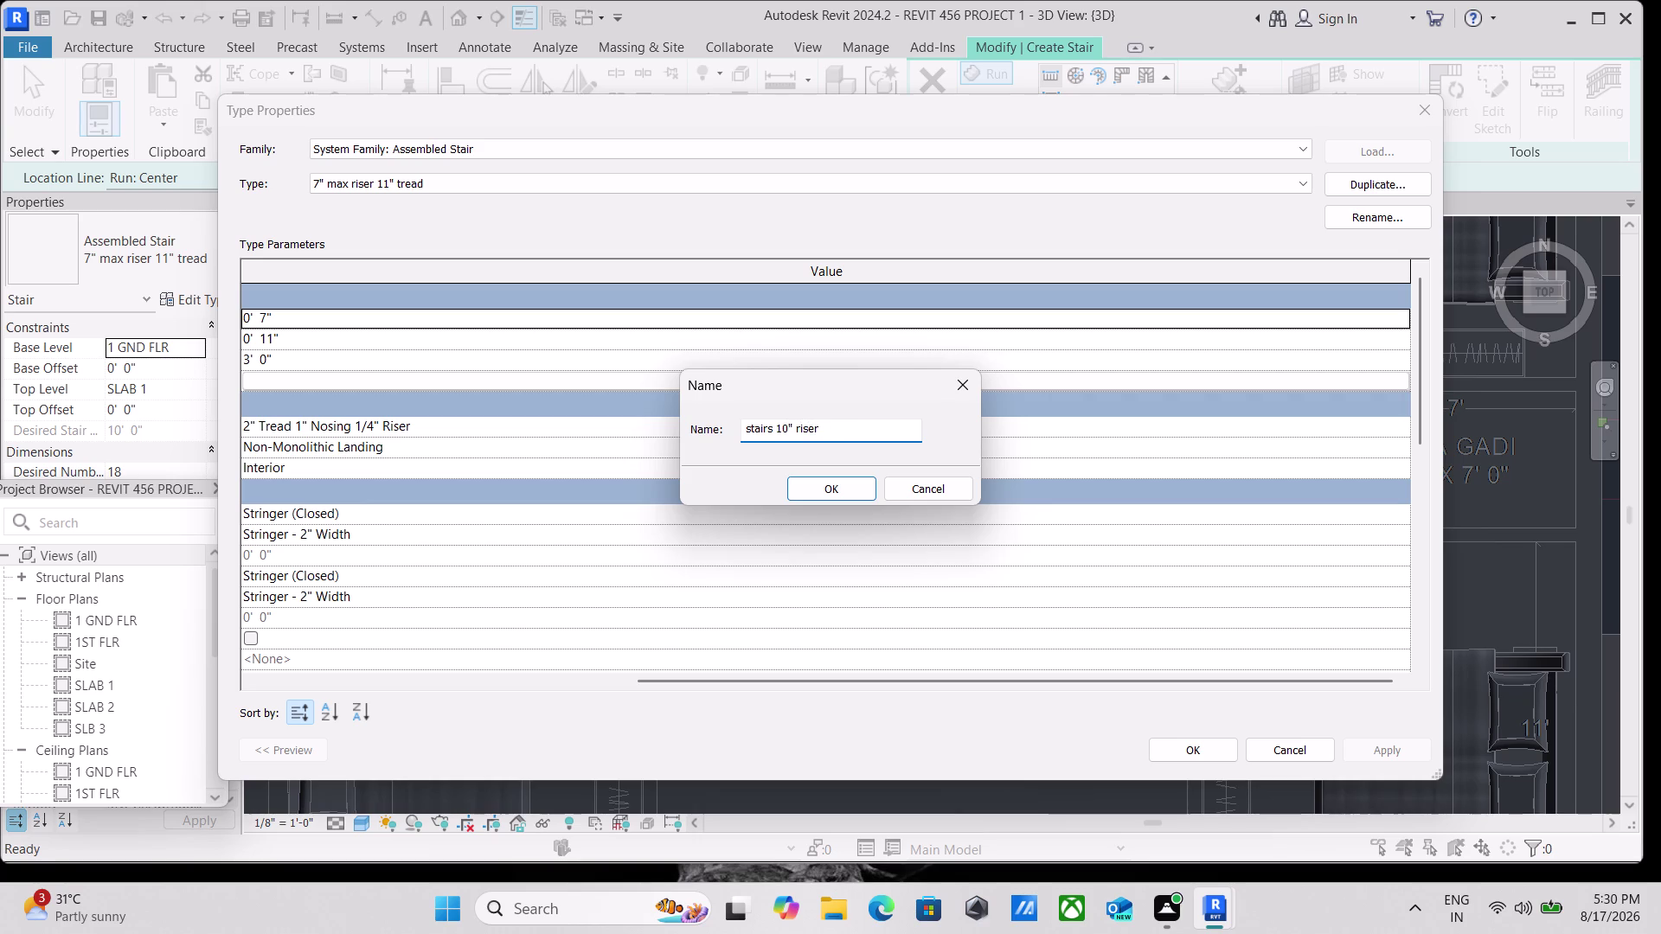
text(a)
text(nd)
key(space)
key(6)
key(shift+quotedbl)
key(space)
text(tre)
text(ad)
Correct the type name to 'stairs 10" tread and 6" riser' and confirm it.
click(816, 425)
key(BackSpace)
key(BackSpace)
key(BackSpace)
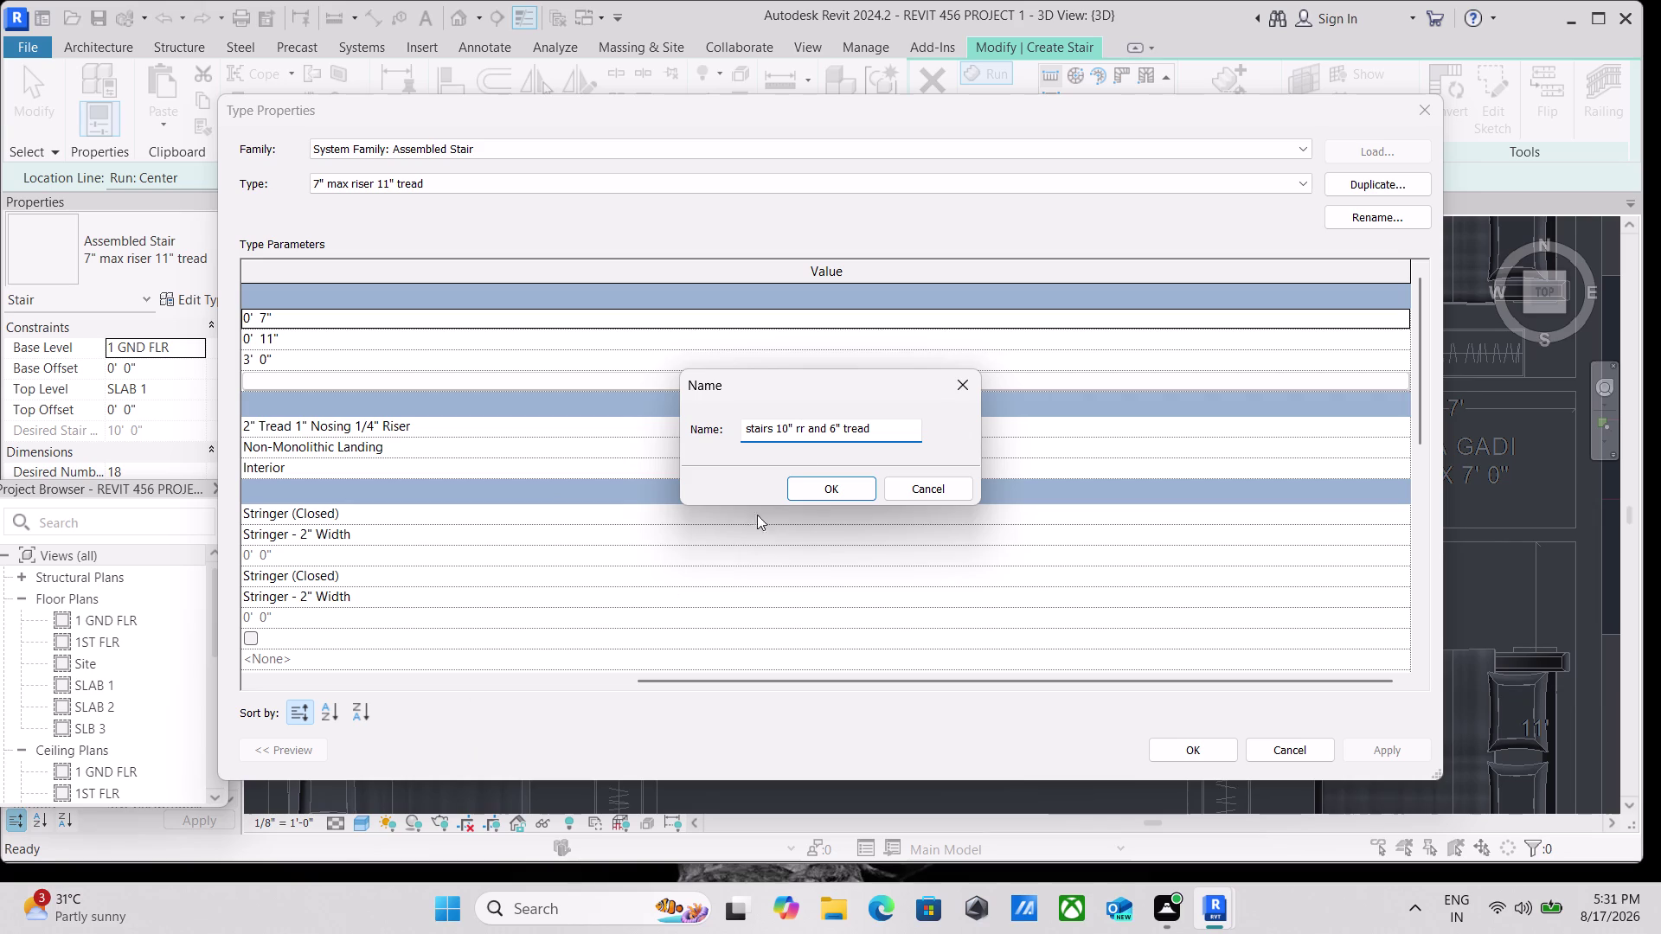
click(803, 425)
key(BackSpace)
key(BackSpace)
text(trea)
text(d)
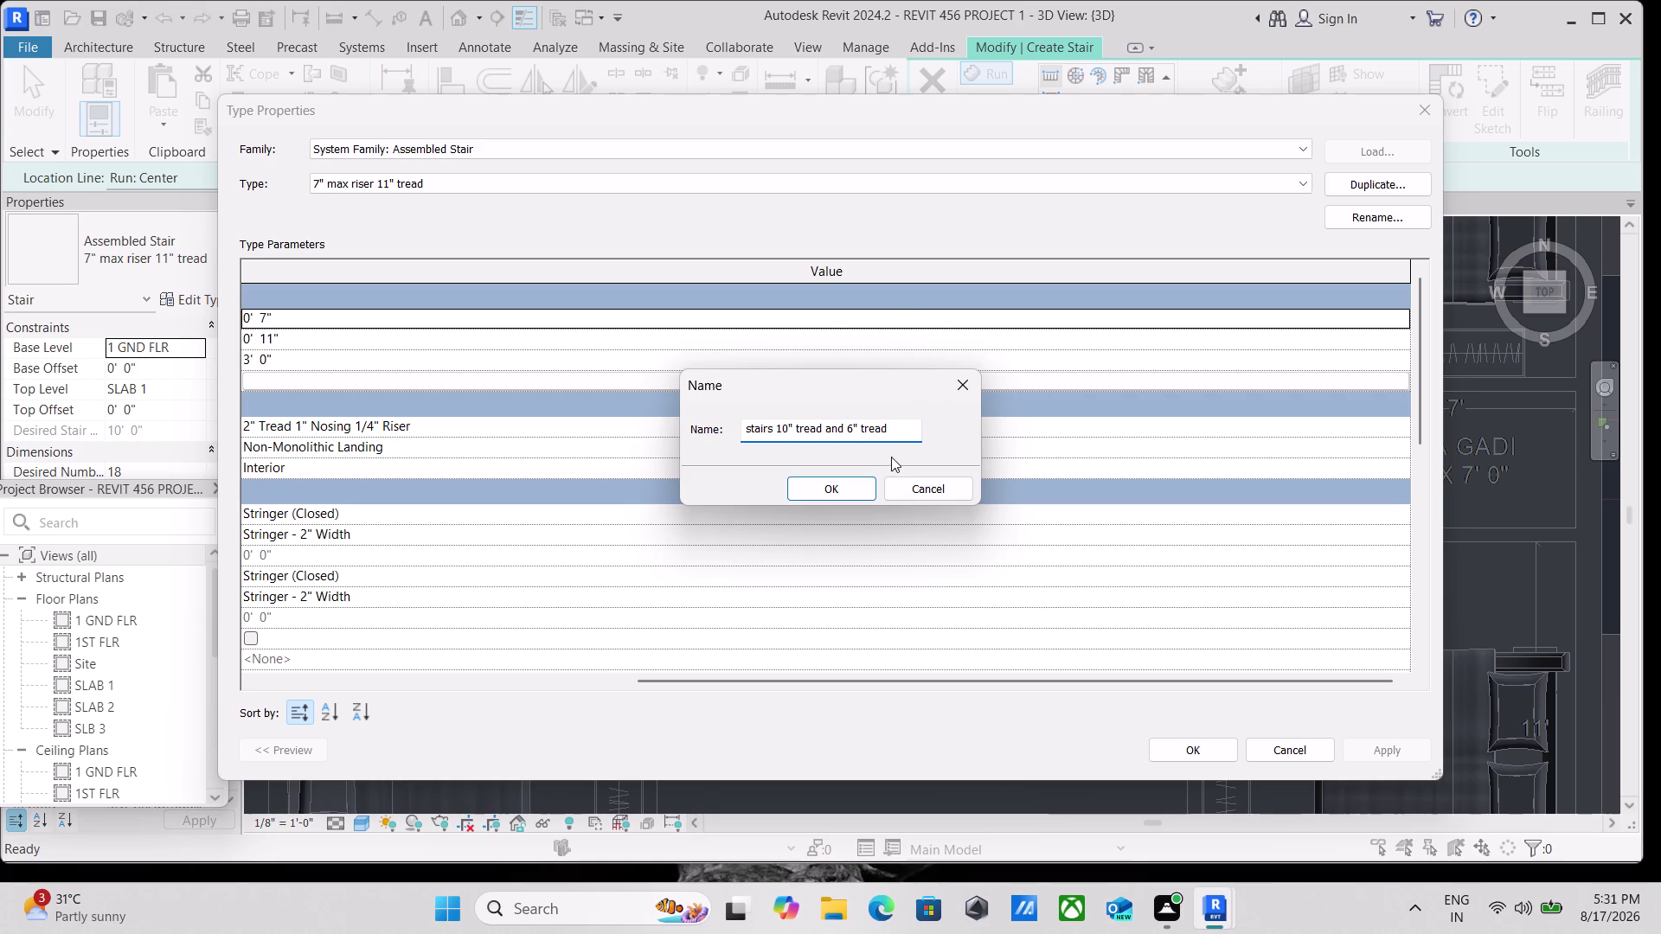
click(894, 425)
key(BackSpace)
key(BackSpace)
key(BackSpace)
key(BackSpace)
key(BackSpace)
text(ri)
text(ser)
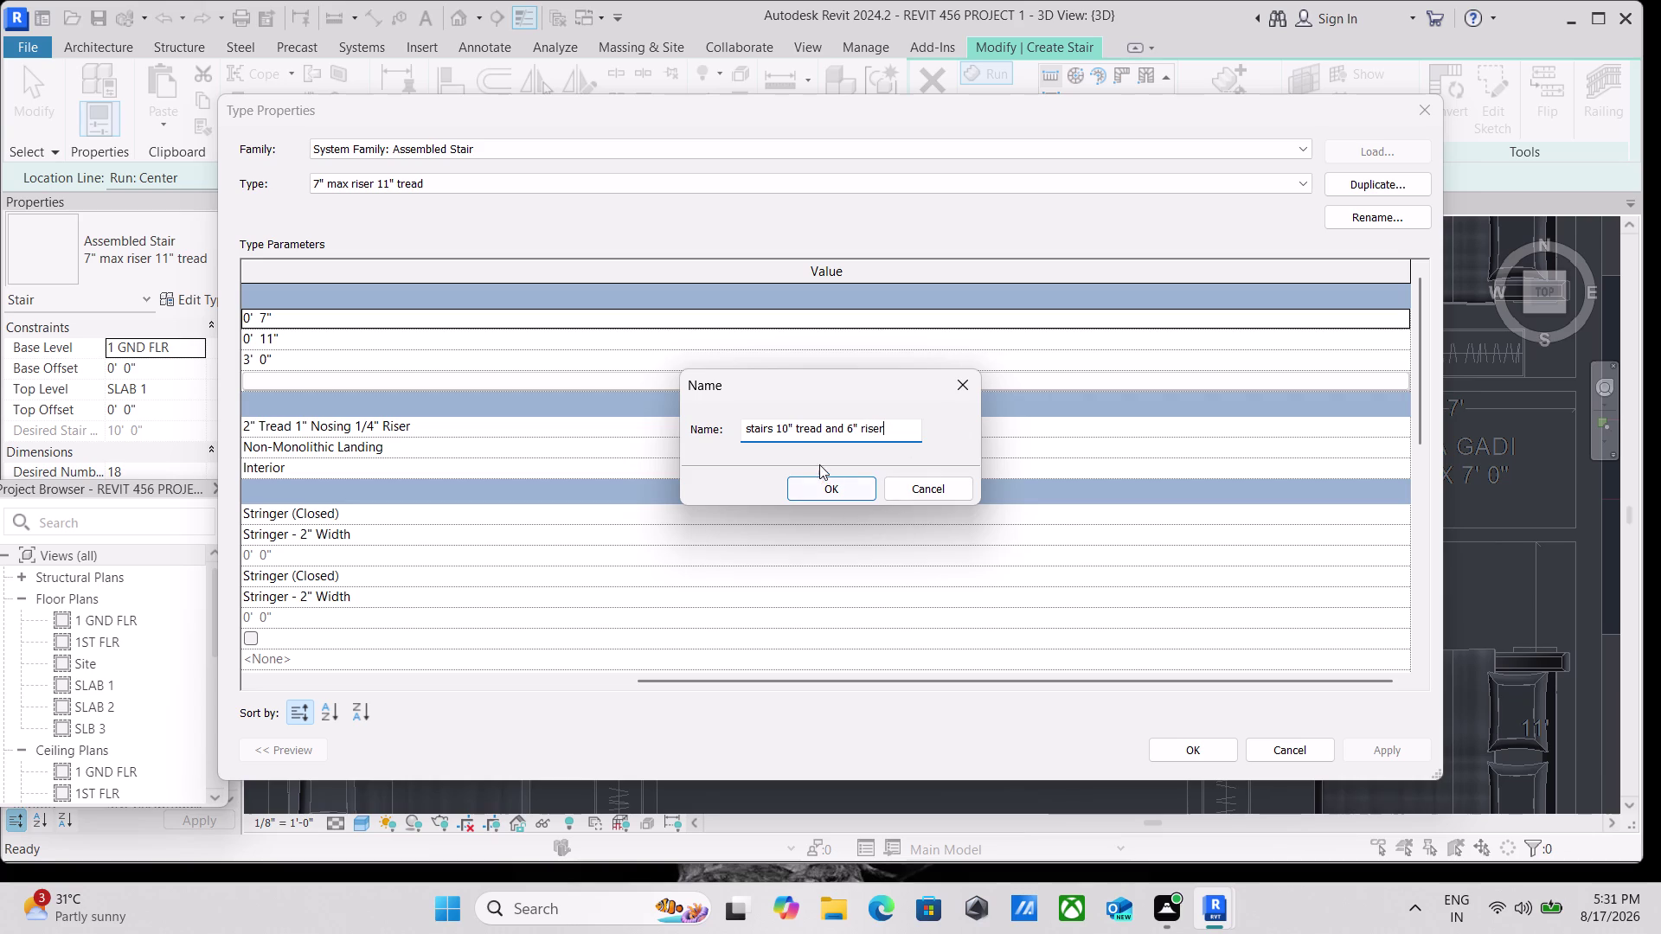
click(816, 477)
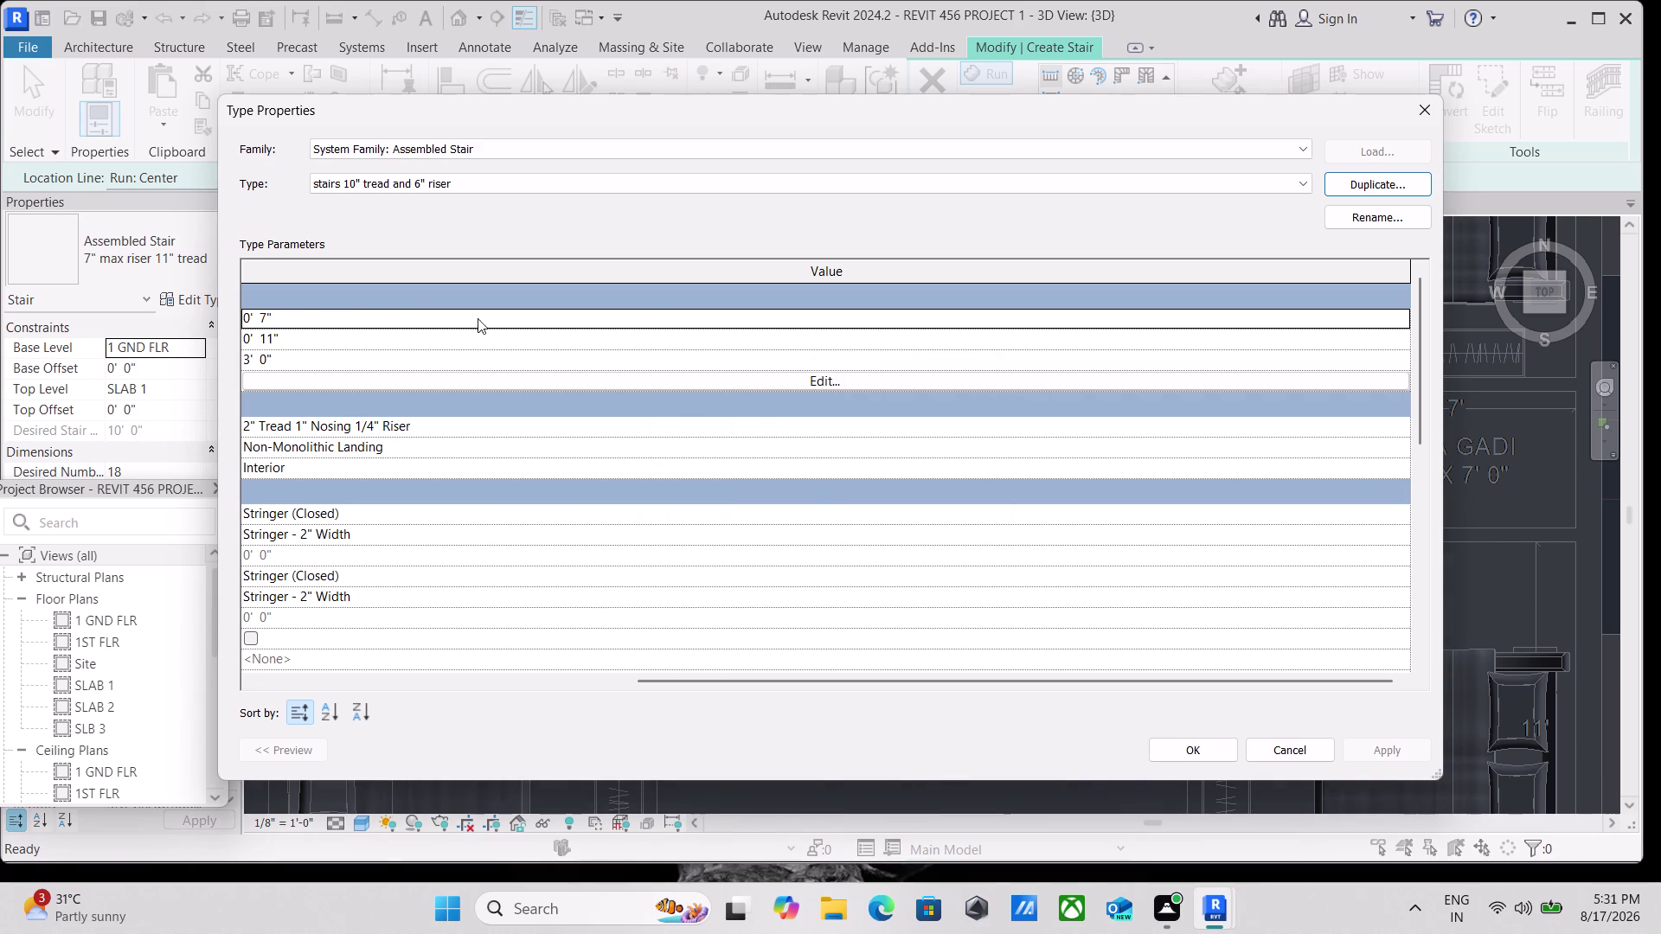
Set the maximum riser height to 6" and the minimum tread depth to 10".
click(302, 315)
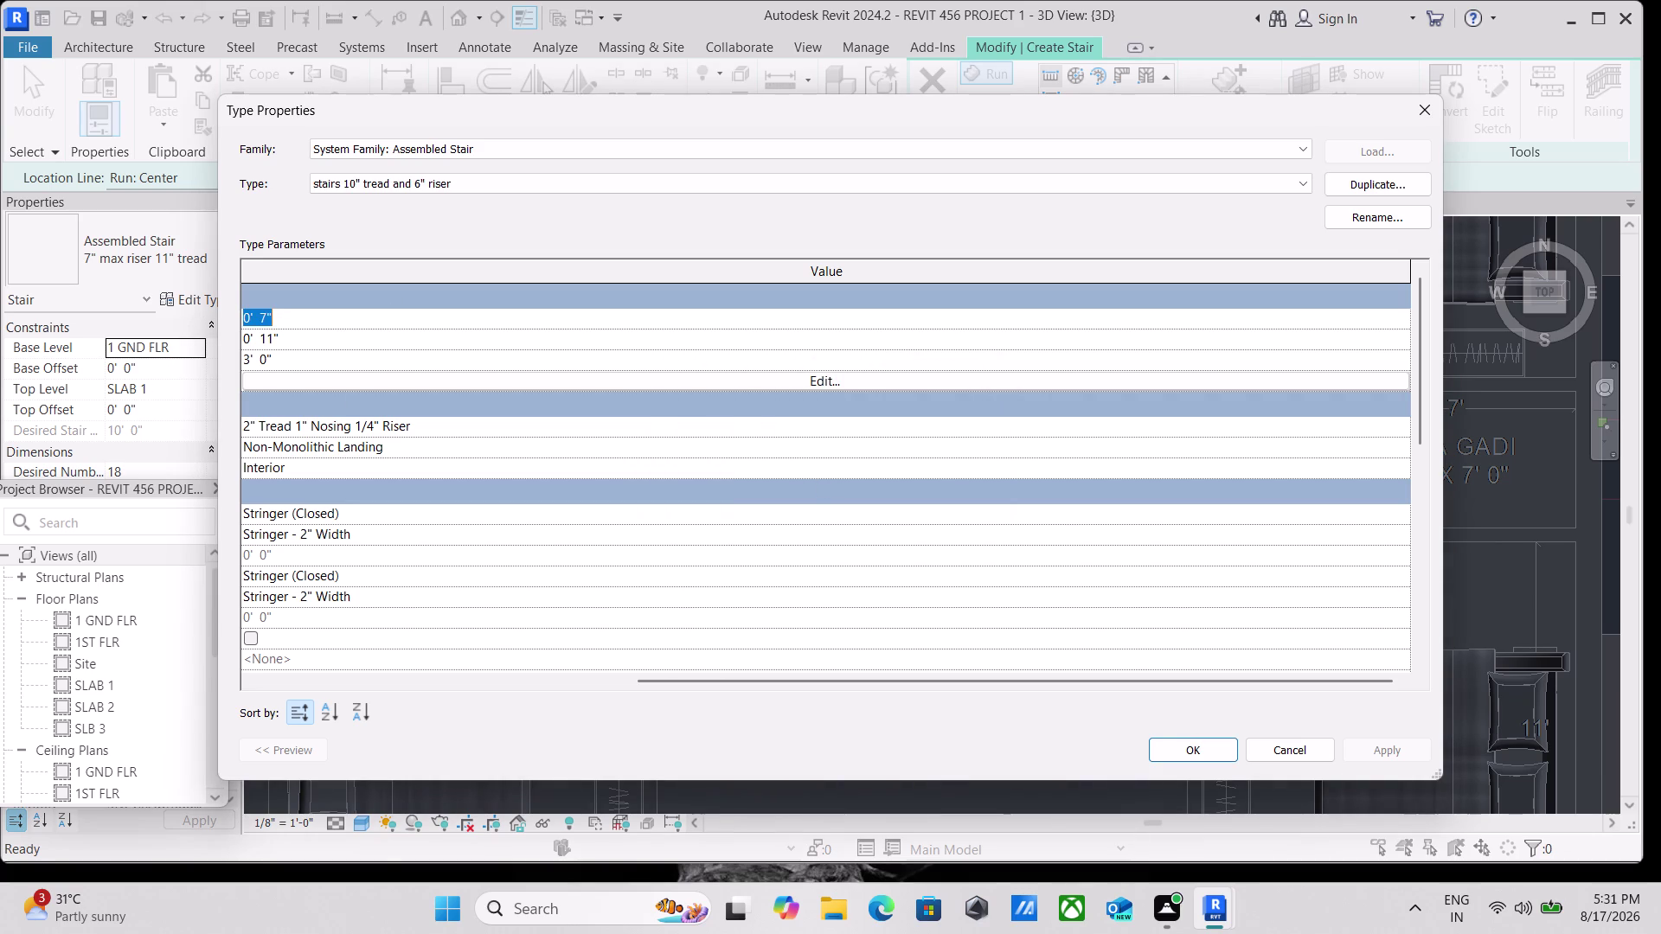
key(6)
key(shift+quotedbl)
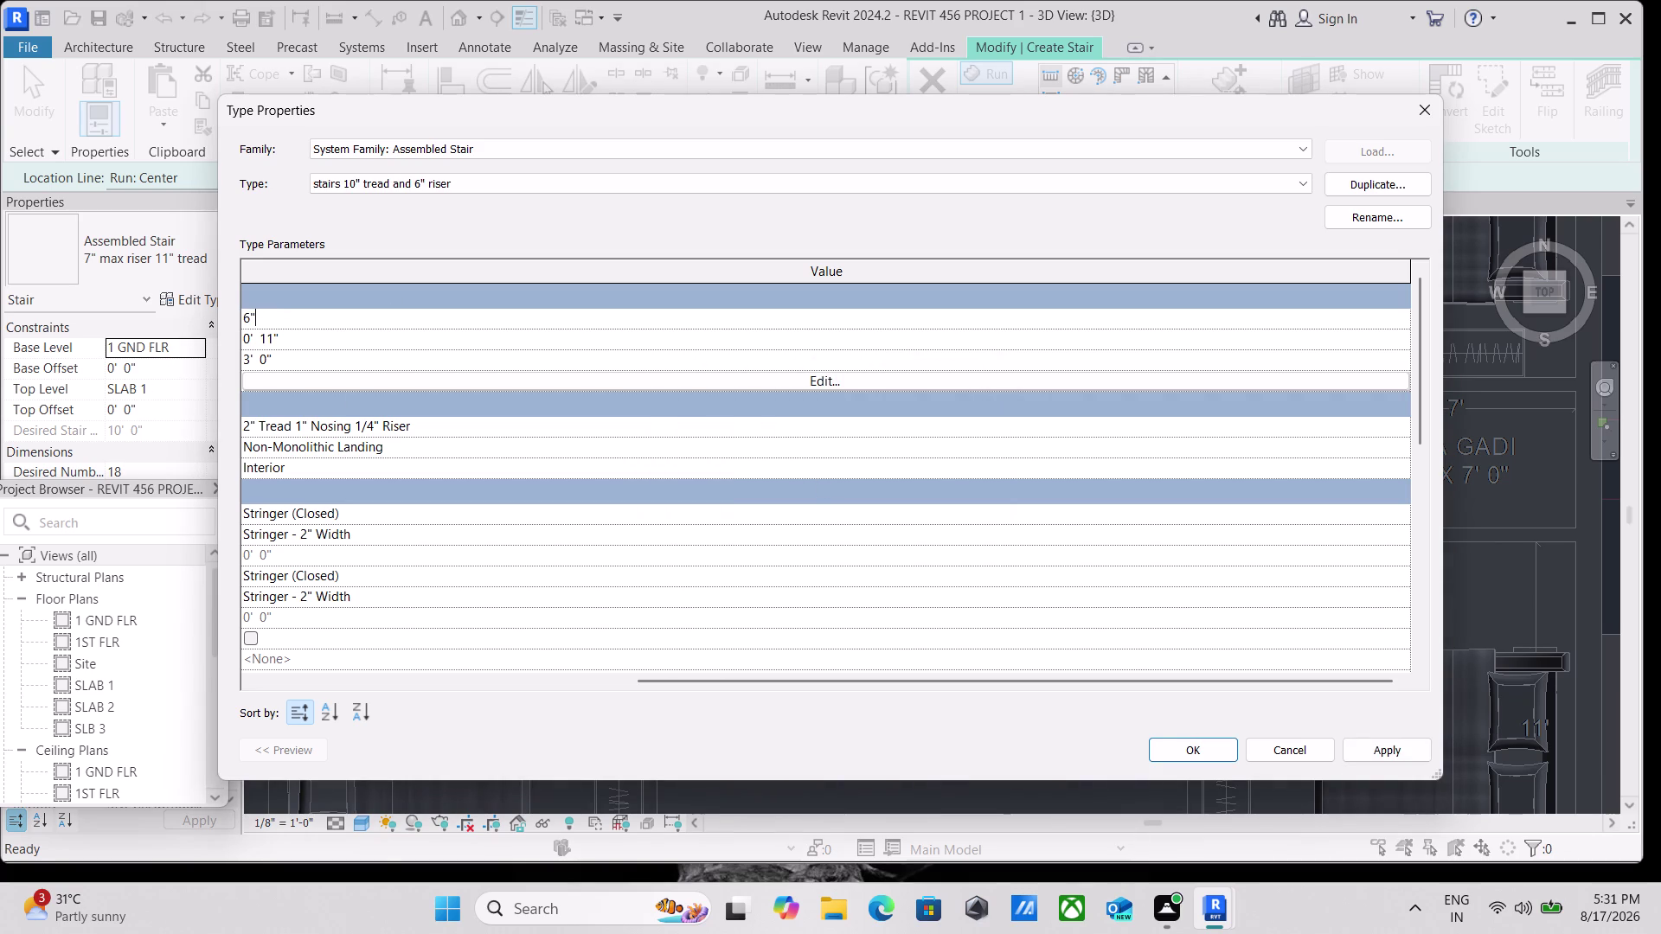
click(303, 341)
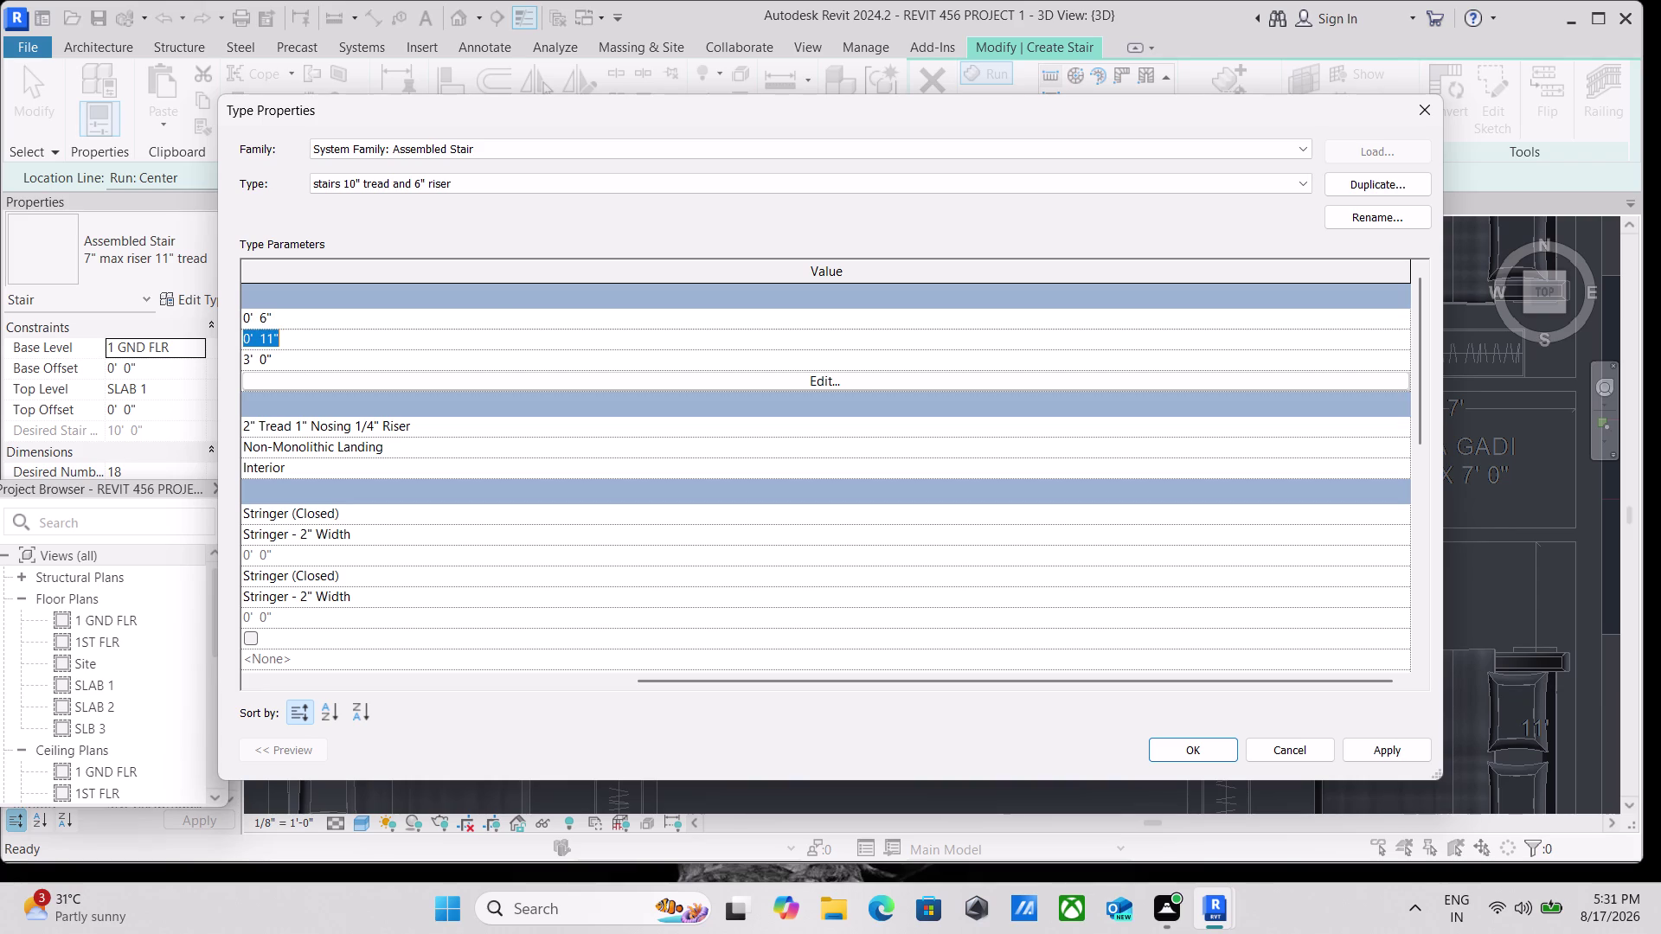
text(10)
key(shift+quotedbl)
click(512, 444)
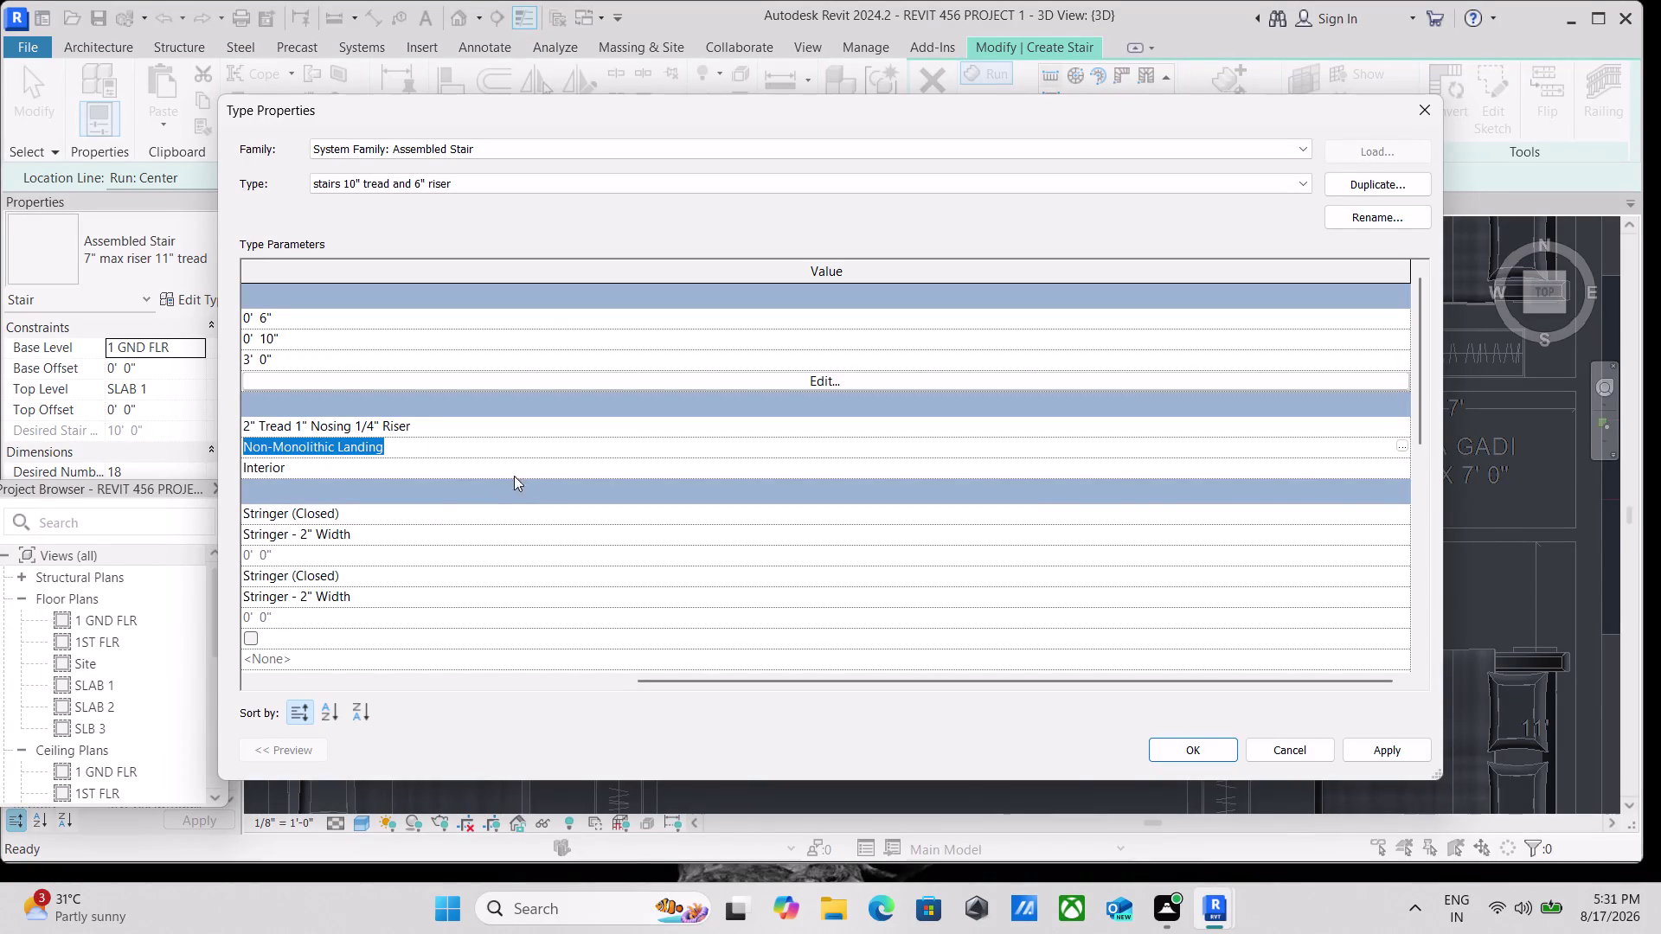
Review the landing type, keep Stringer (Closed), and apply the stair type.
click(510, 514)
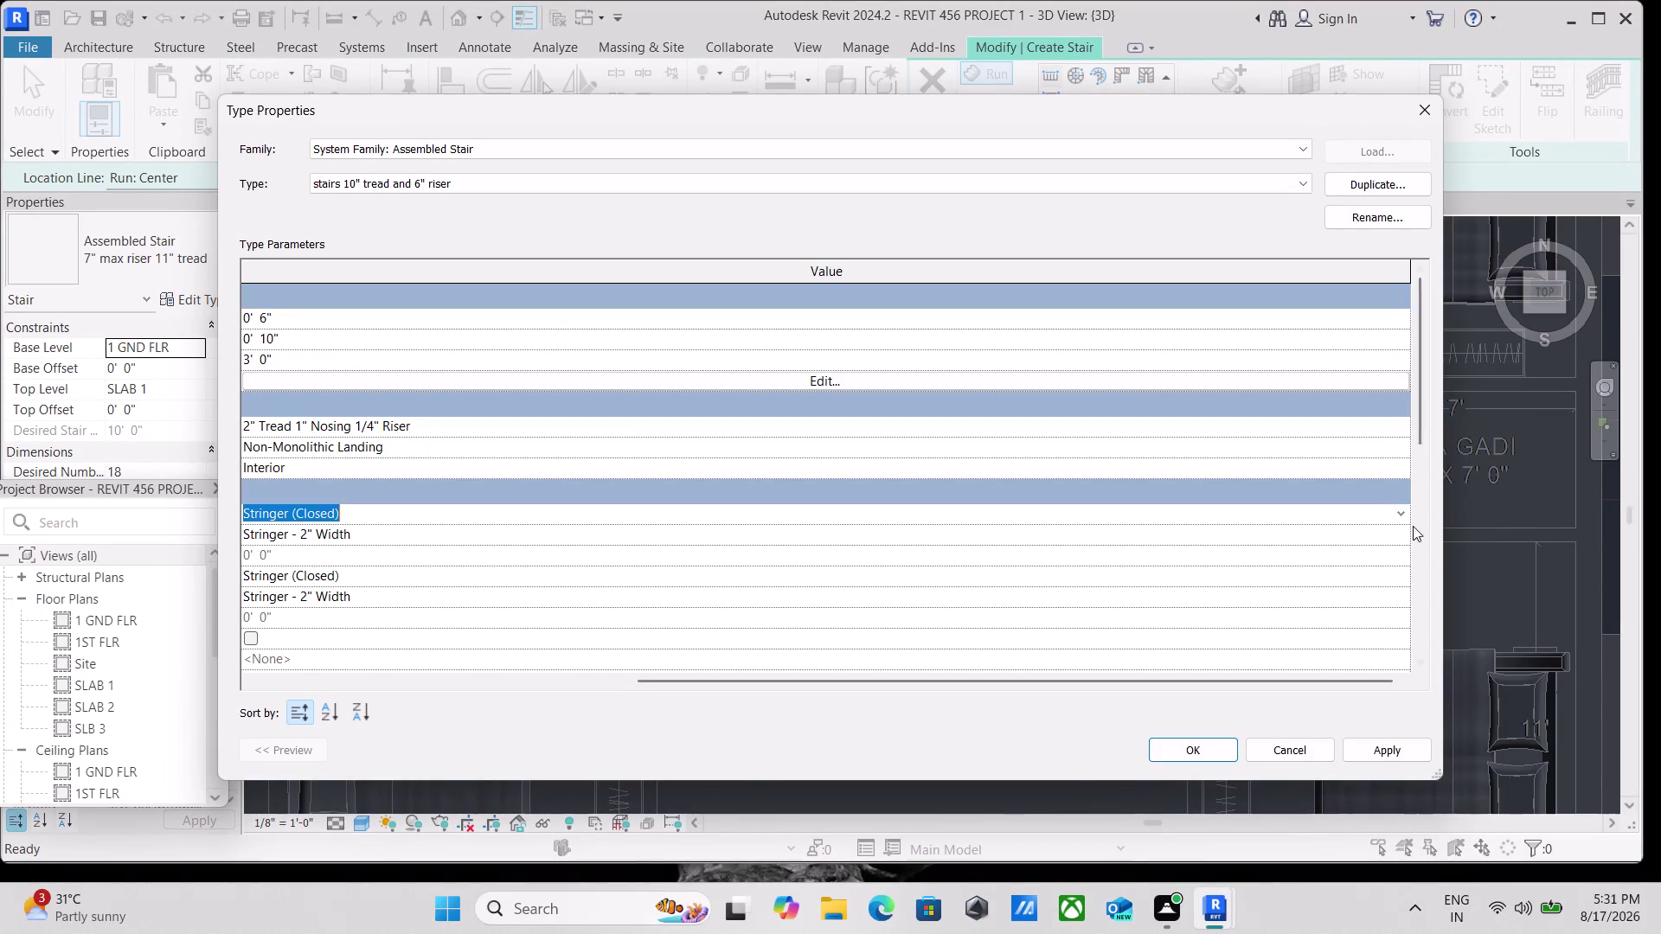
click(1397, 516)
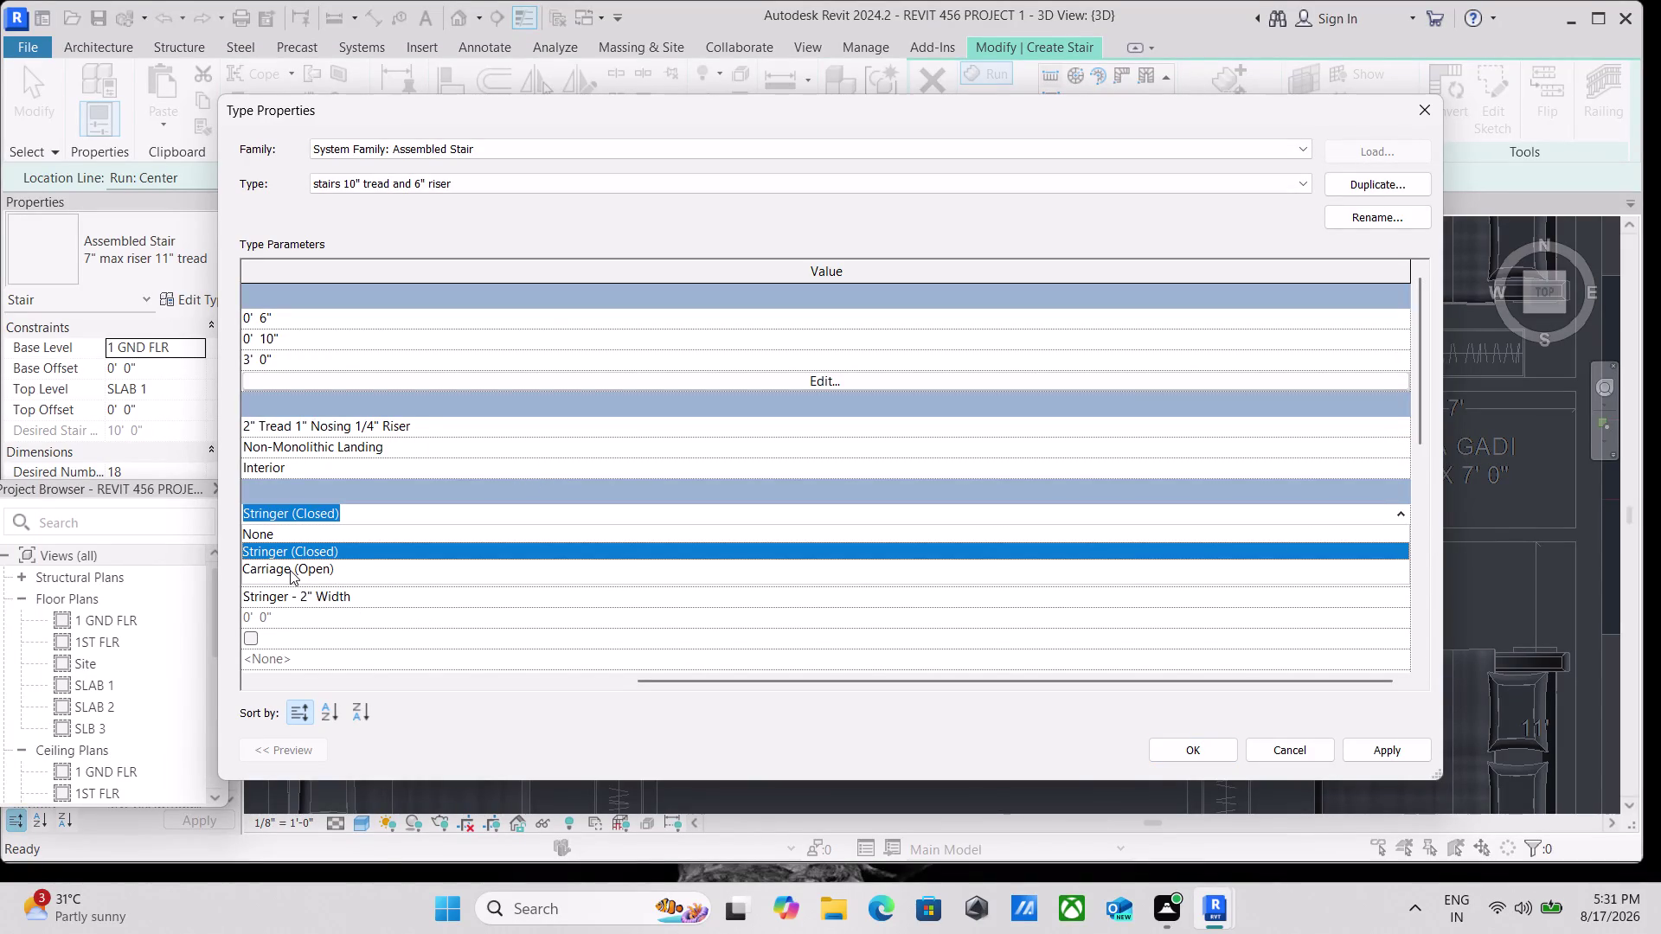
click(504, 502)
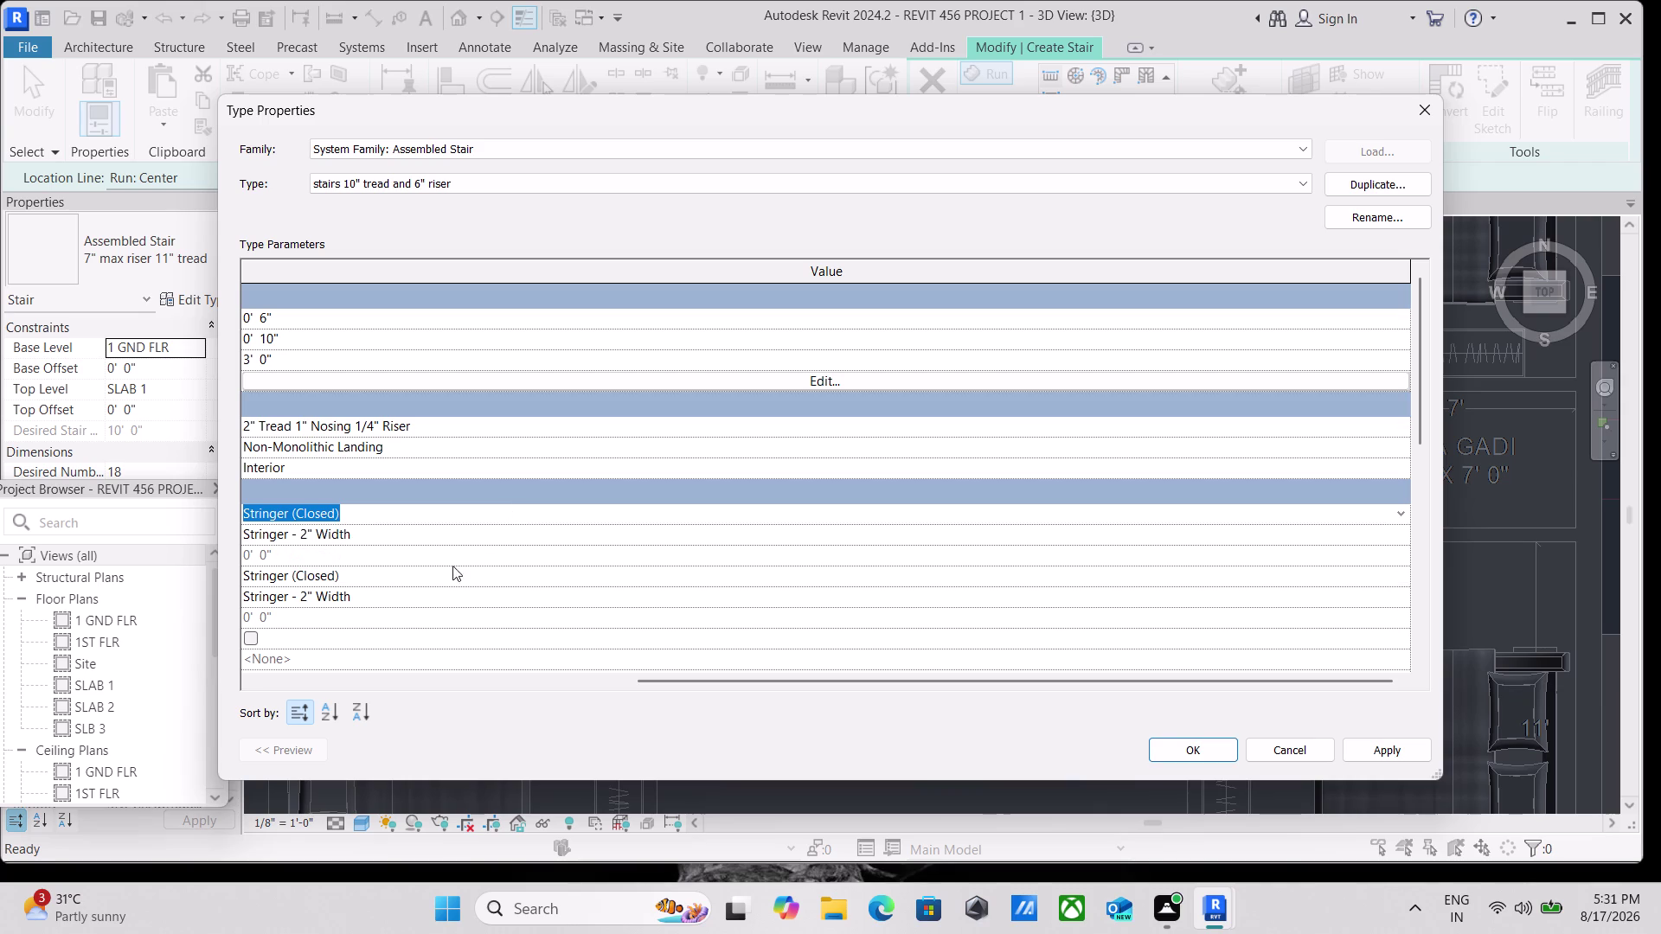
scroll(down, 3)
scroll(down, 3)
scroll(down, 3)
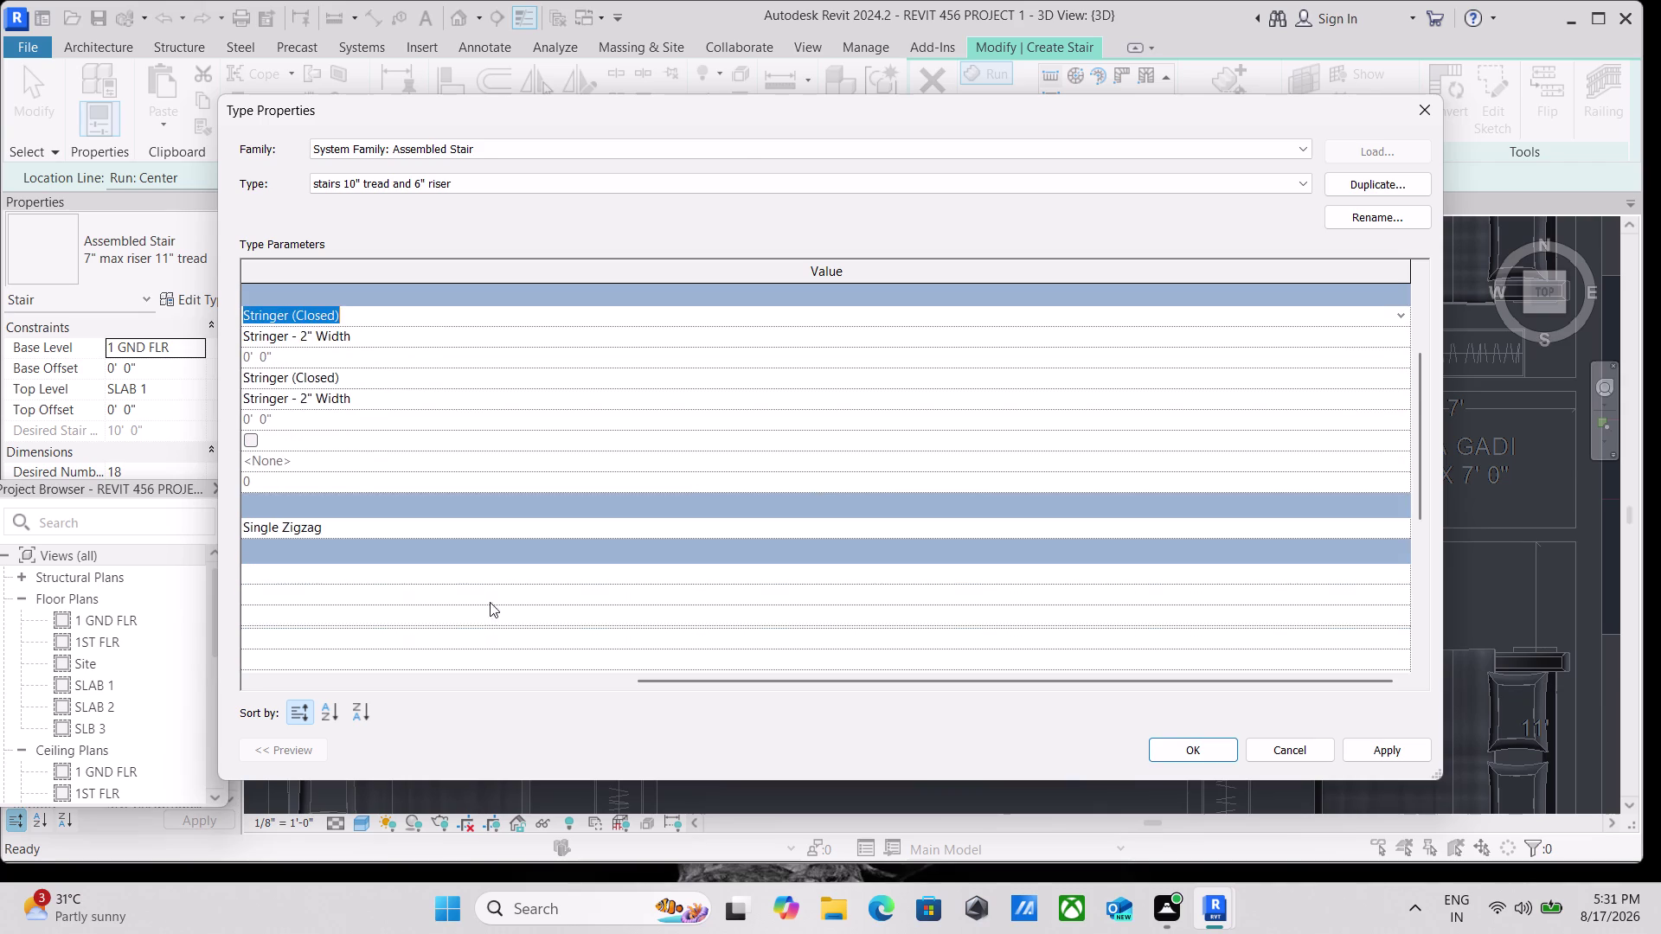
scroll(down, 3)
click(1379, 749)
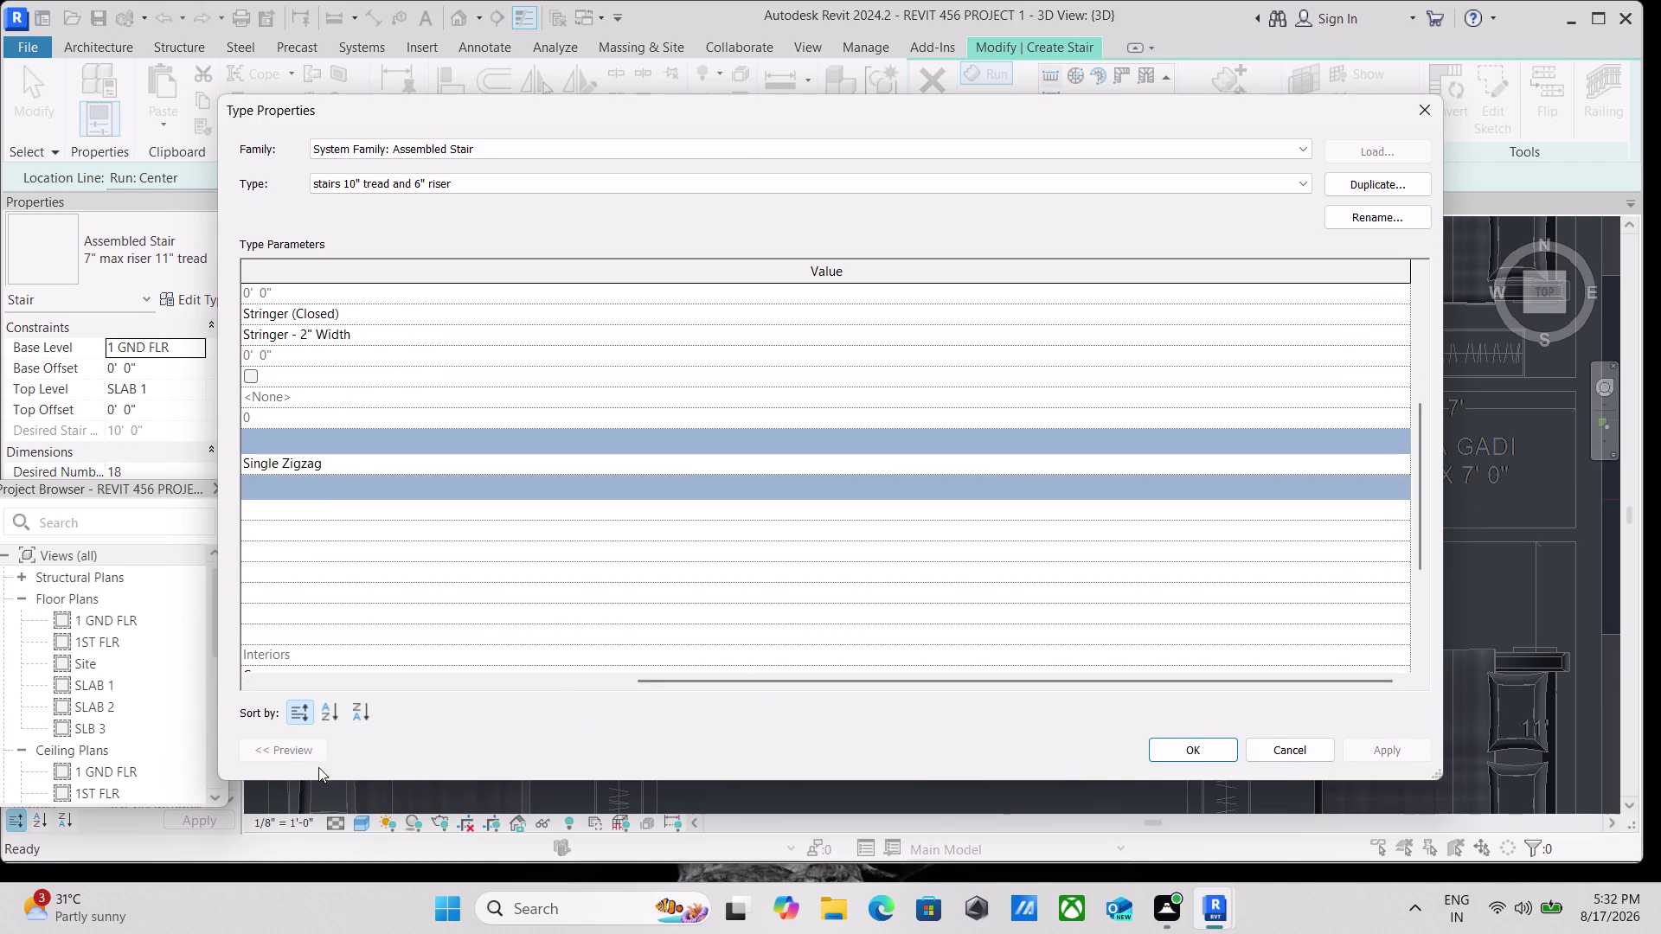
click(282, 745)
click(288, 750)
click(1205, 748)
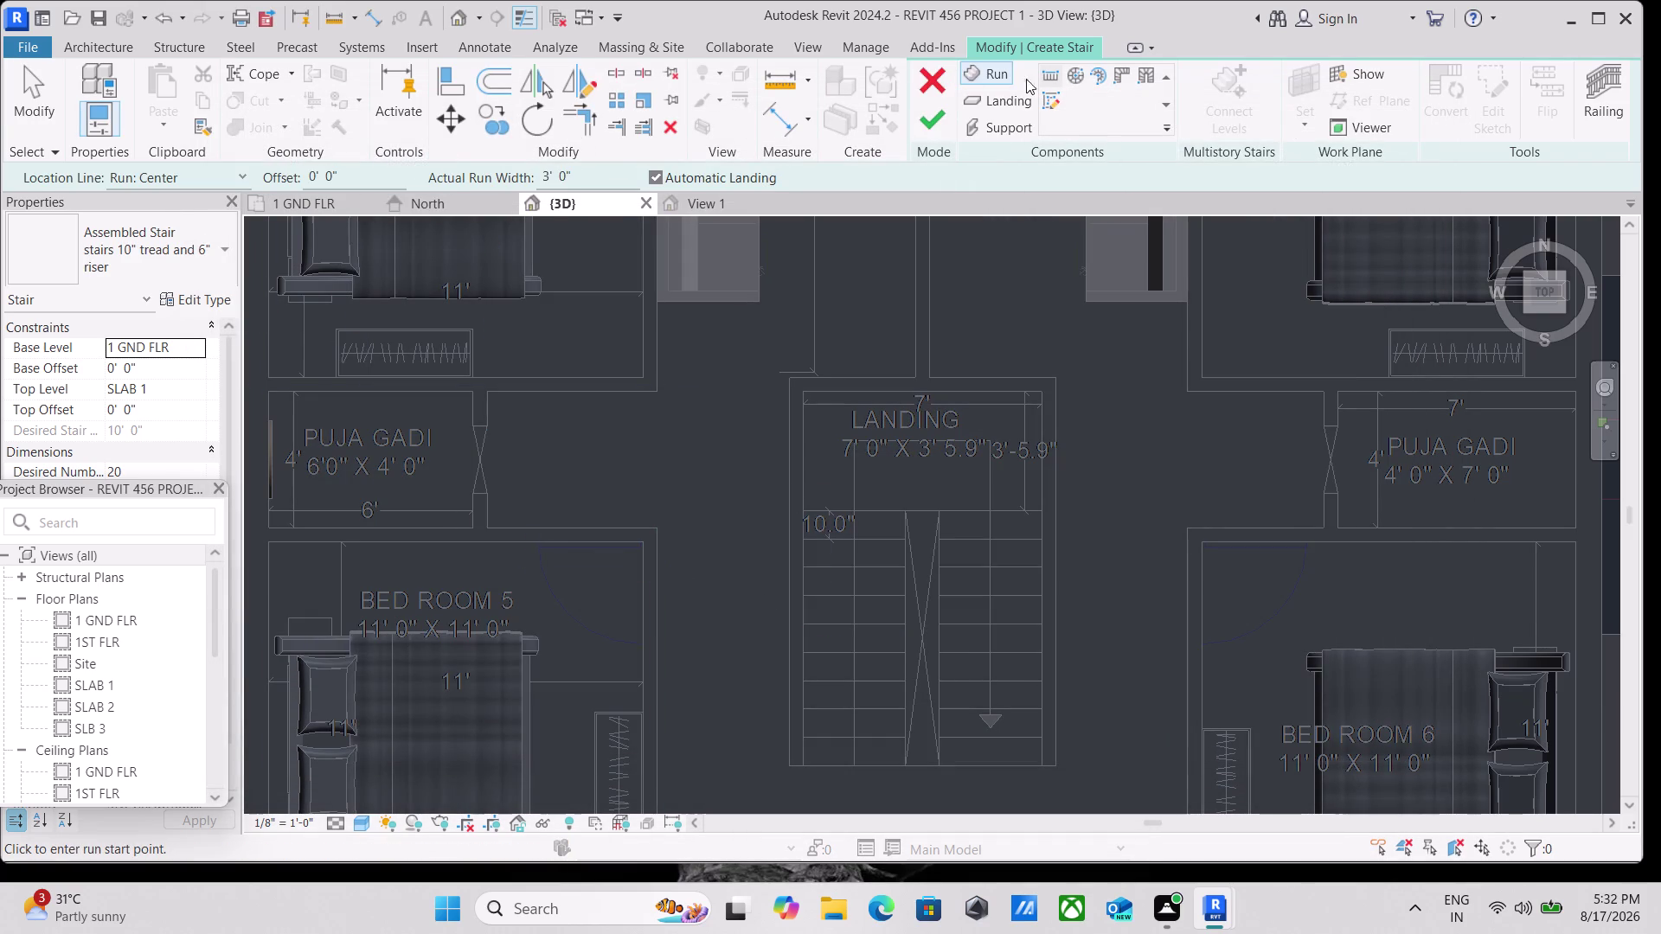
Sketch the first ten-riser run with Location Line set to Run: Left.
scroll(up, 3)
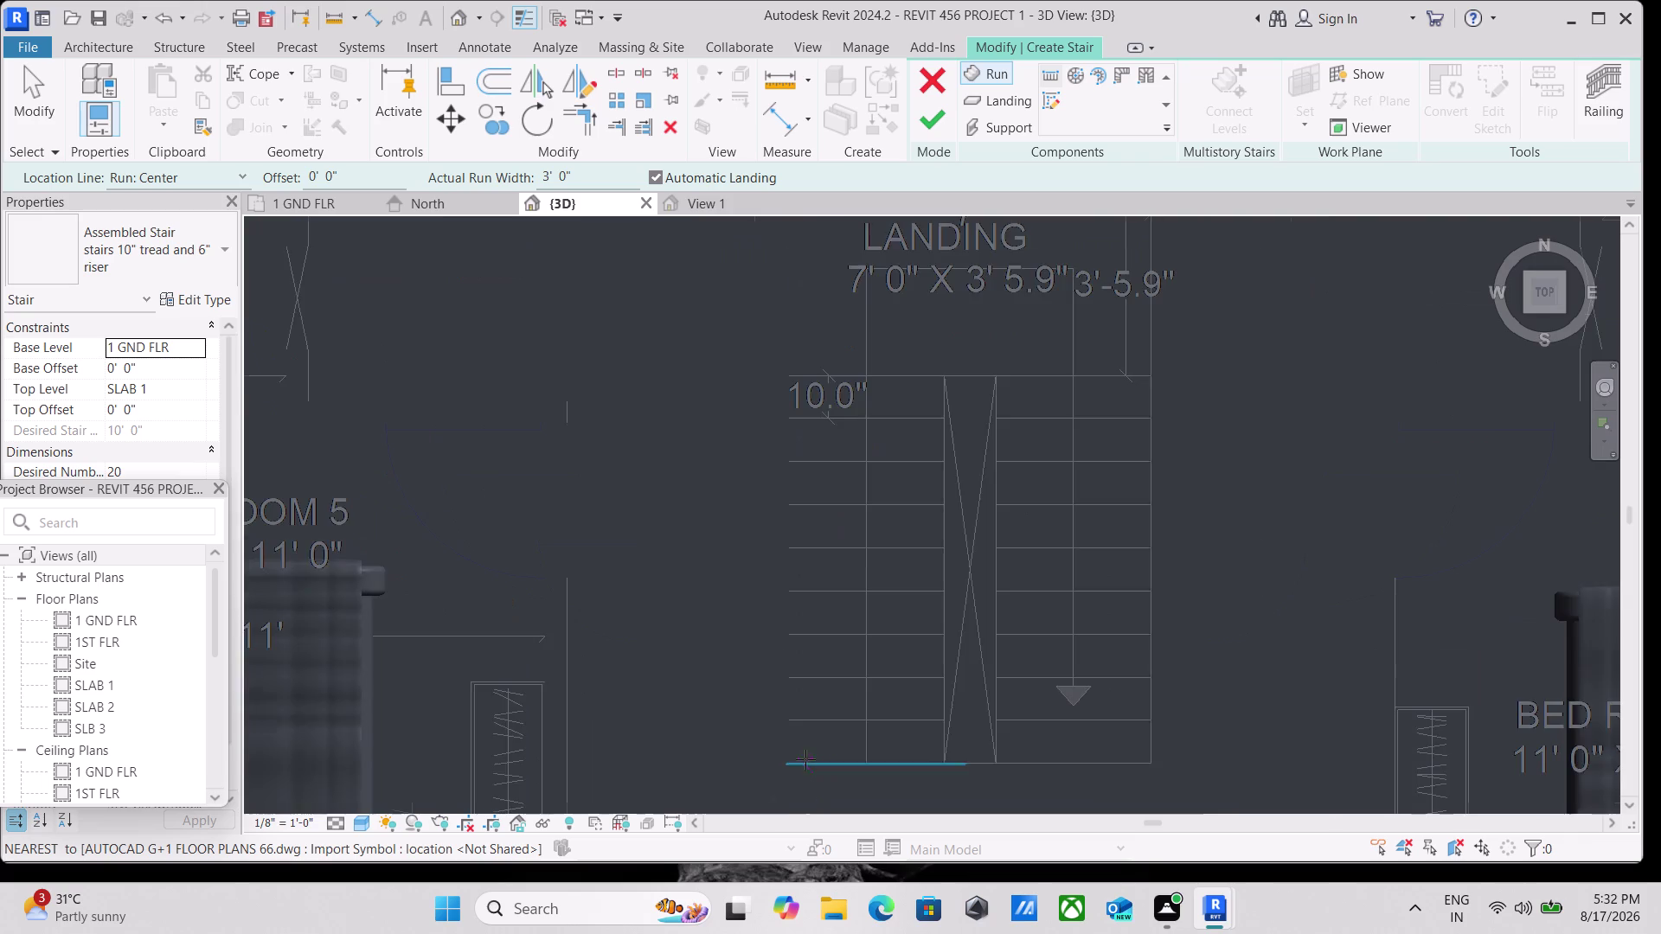
scroll(up, 3)
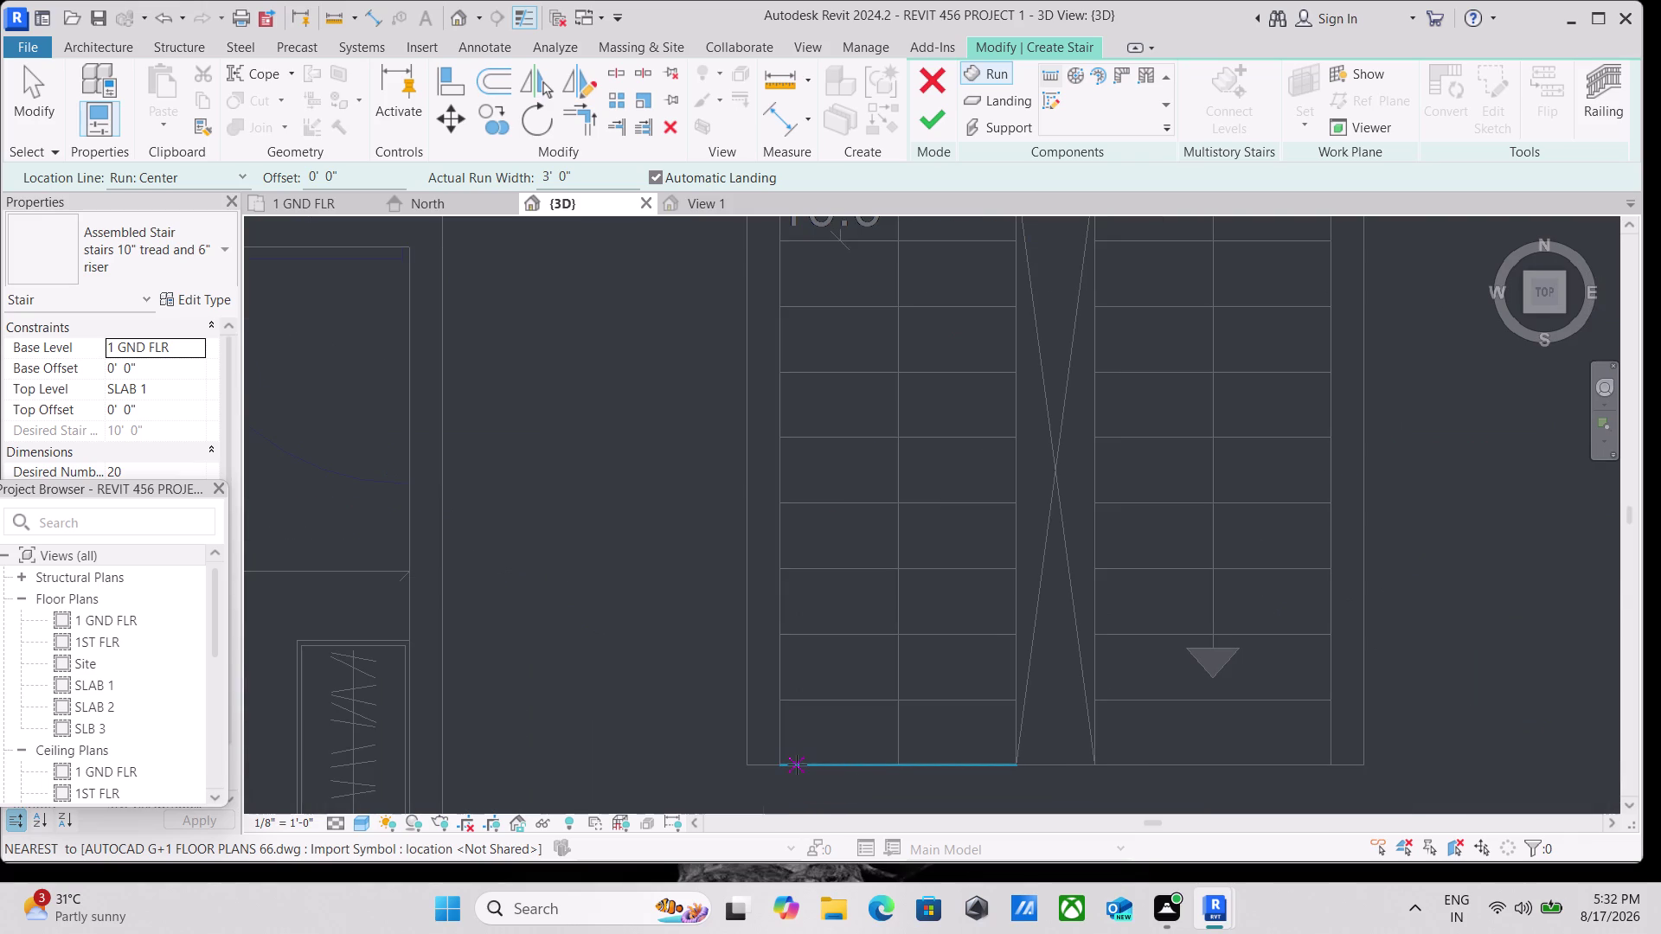
click(797, 764)
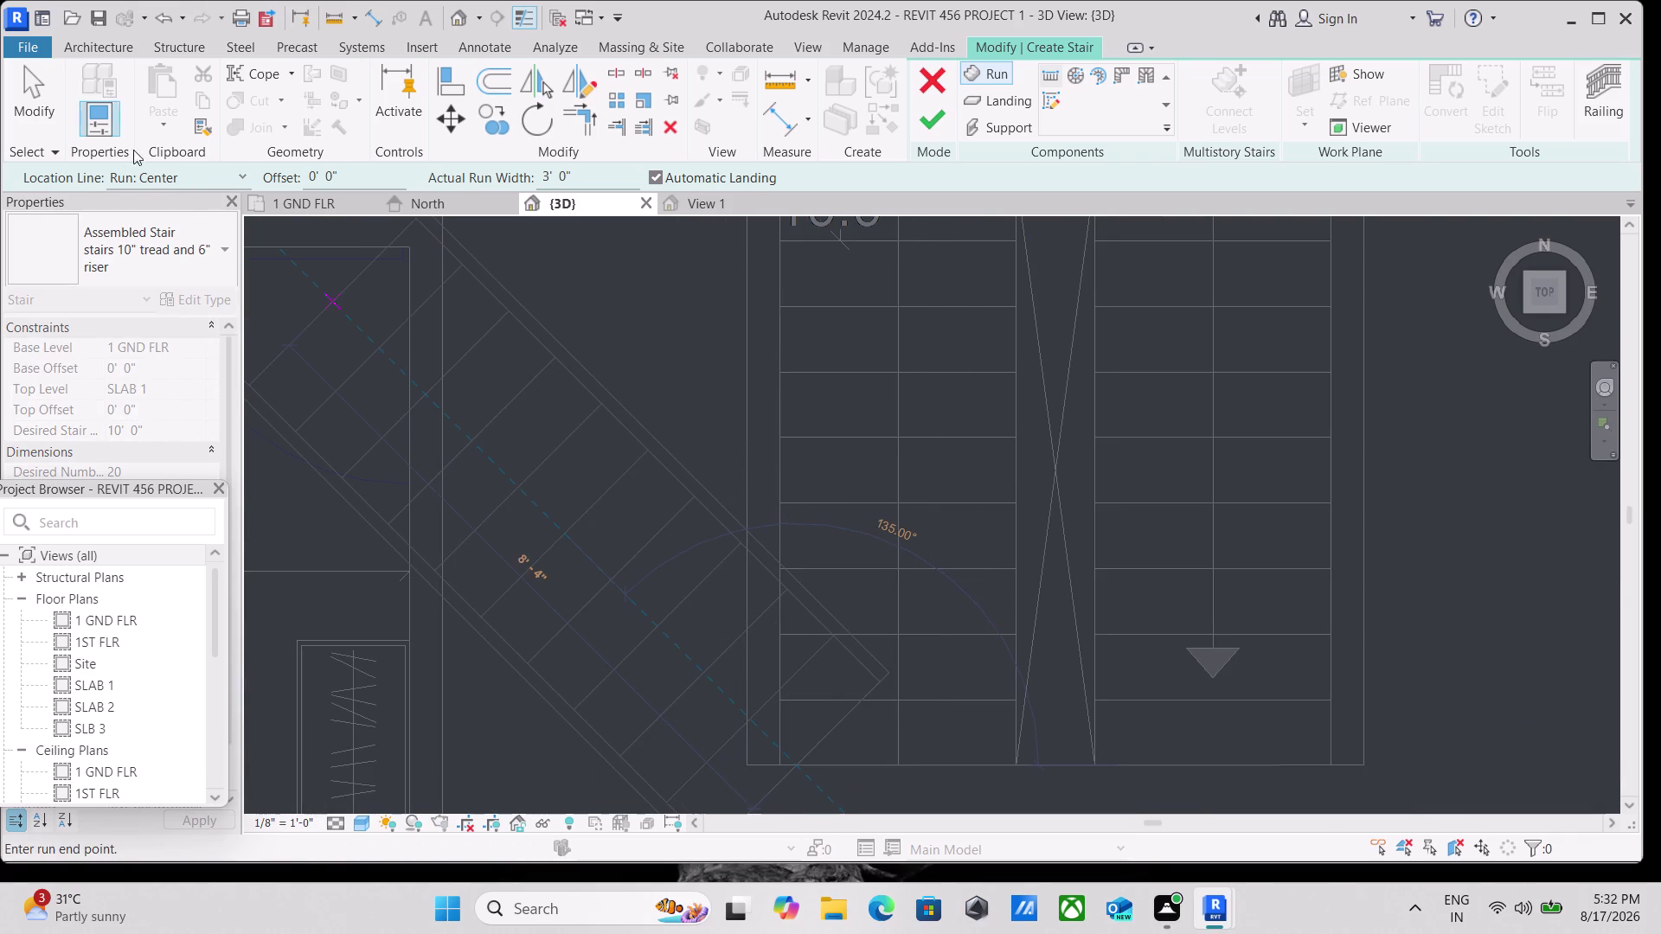
click(232, 182)
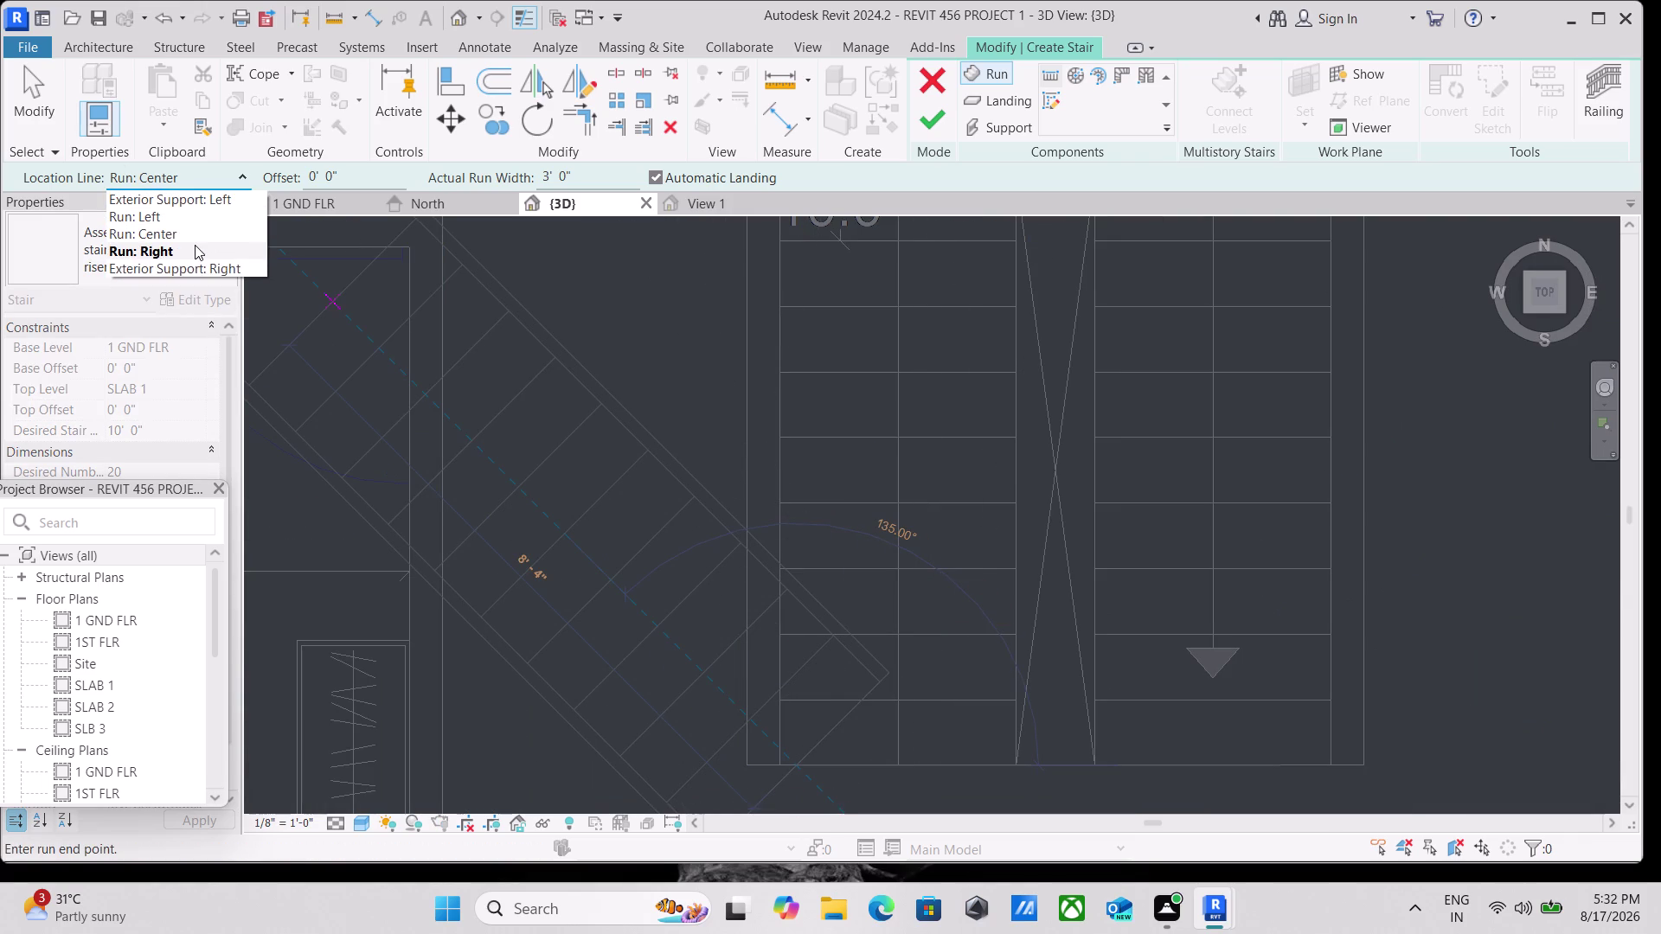
click(195, 245)
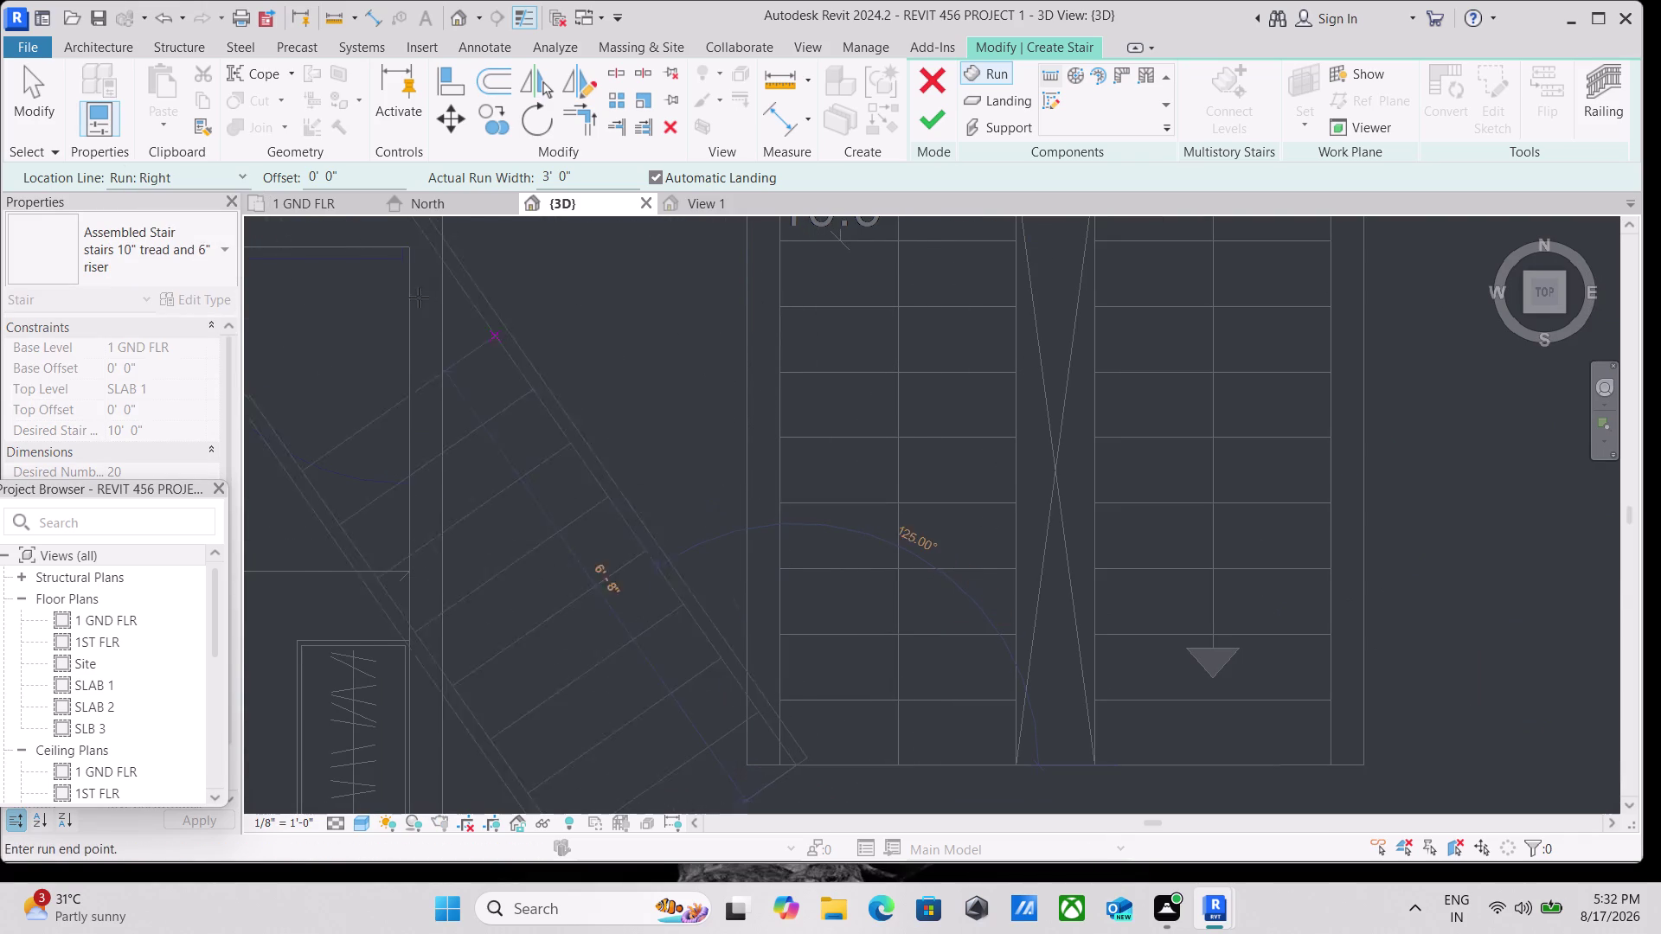
click(231, 175)
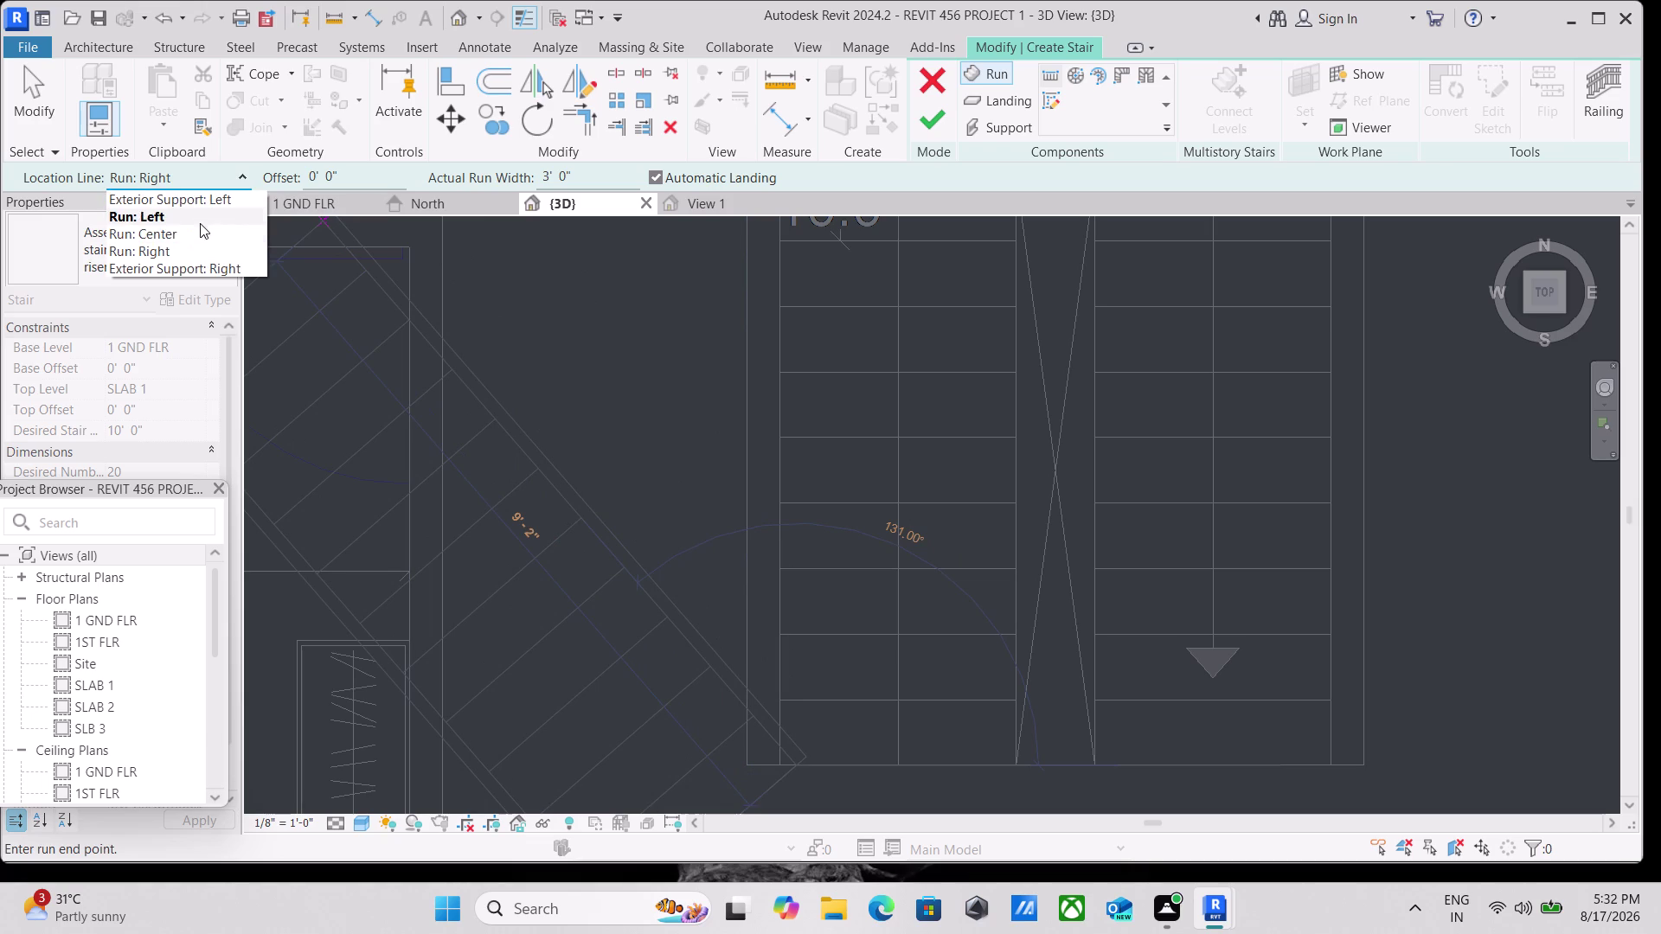
click(200, 216)
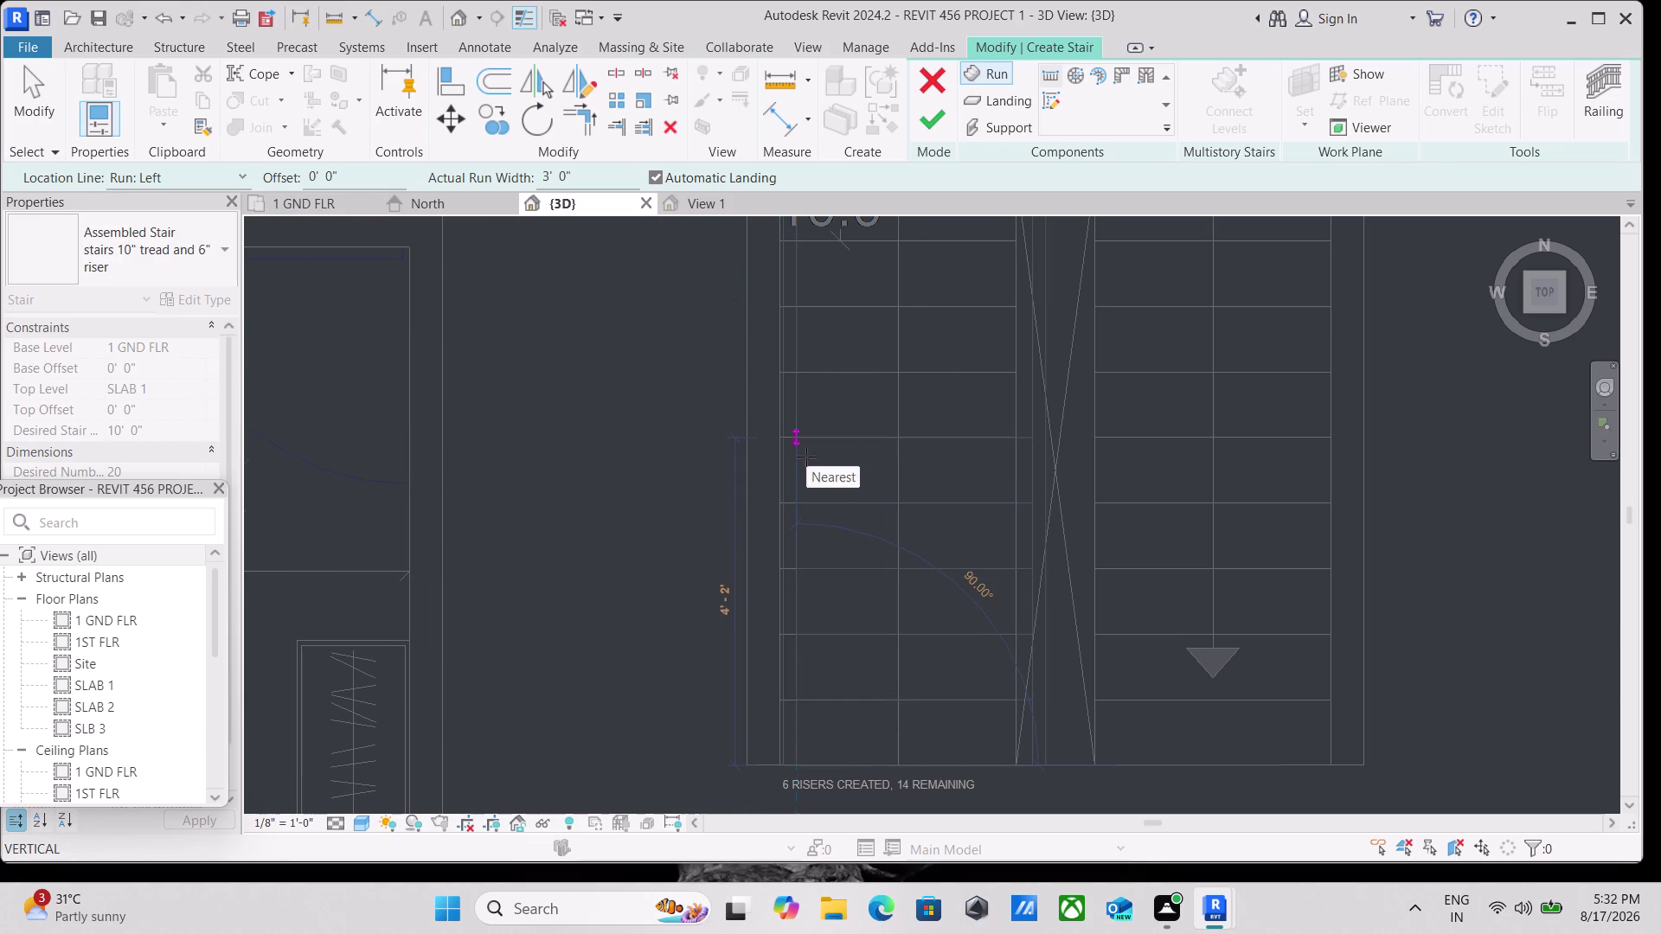
middle_drag(806, 457, 786, 588)
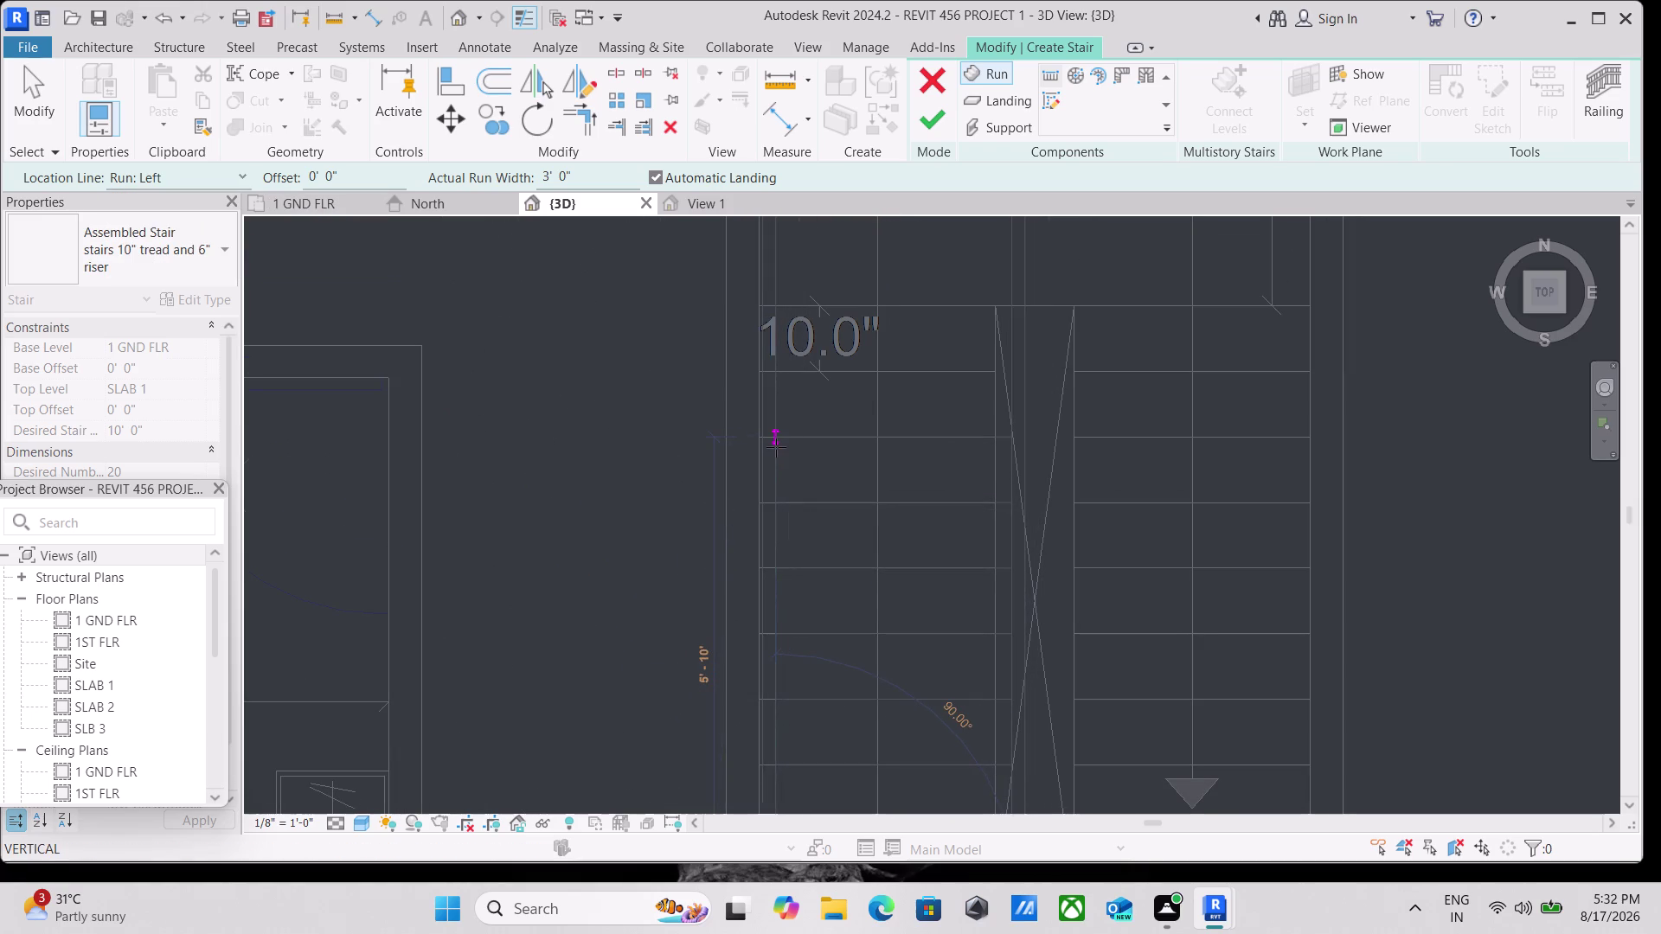
middle_drag(776, 448, 763, 520)
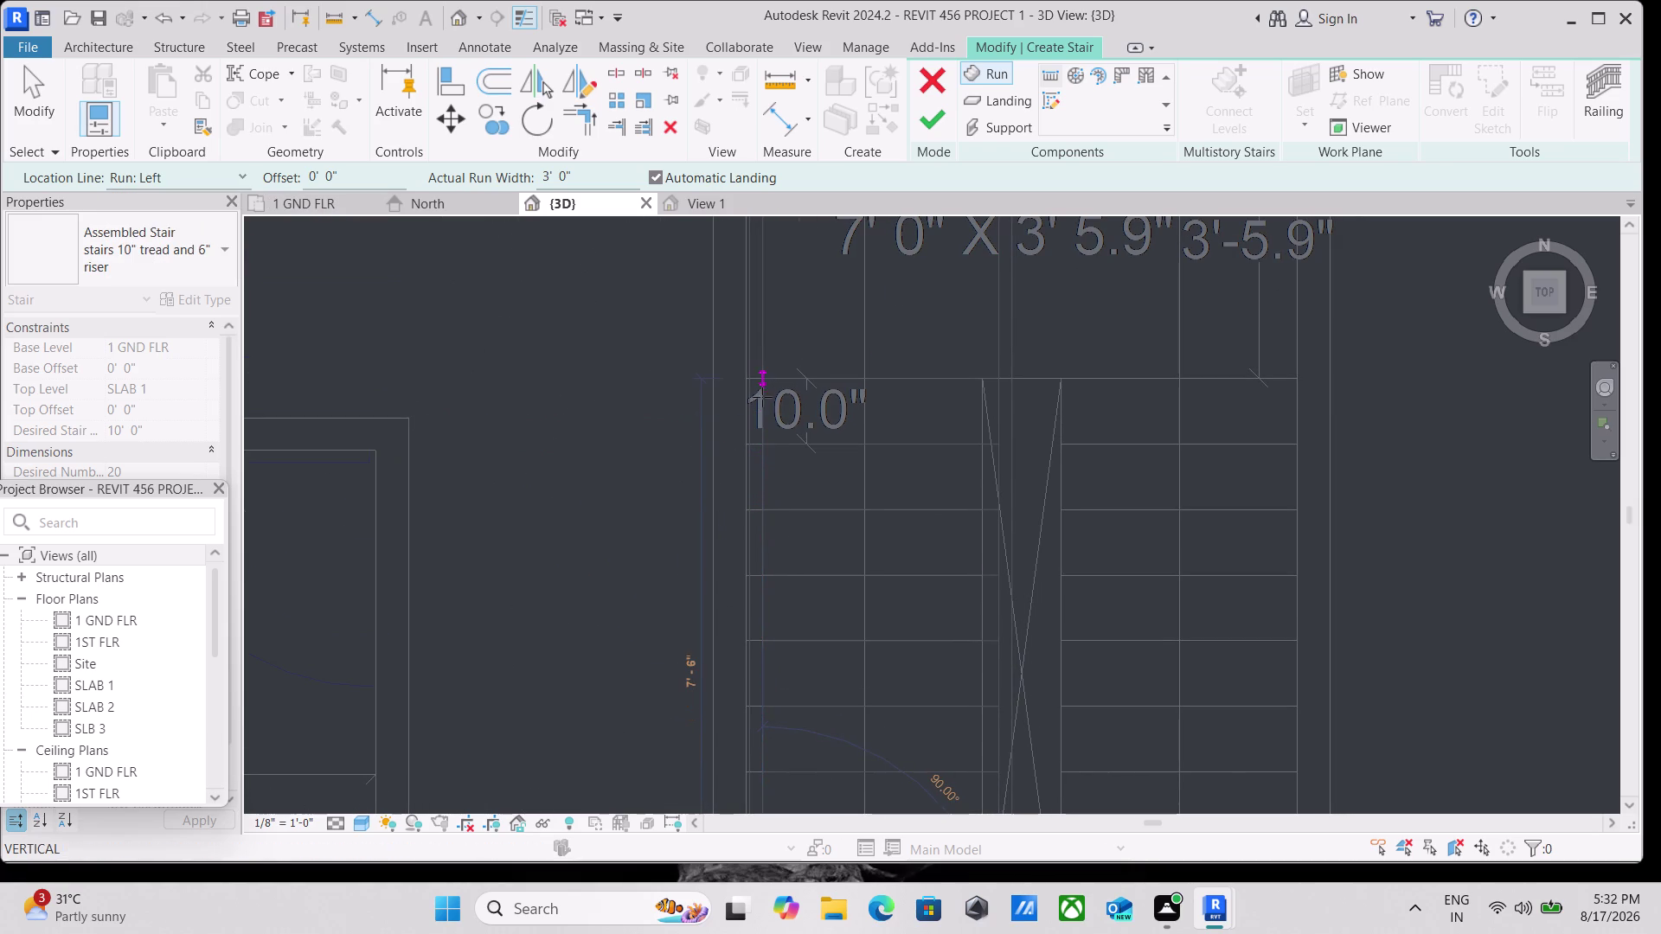
click(763, 382)
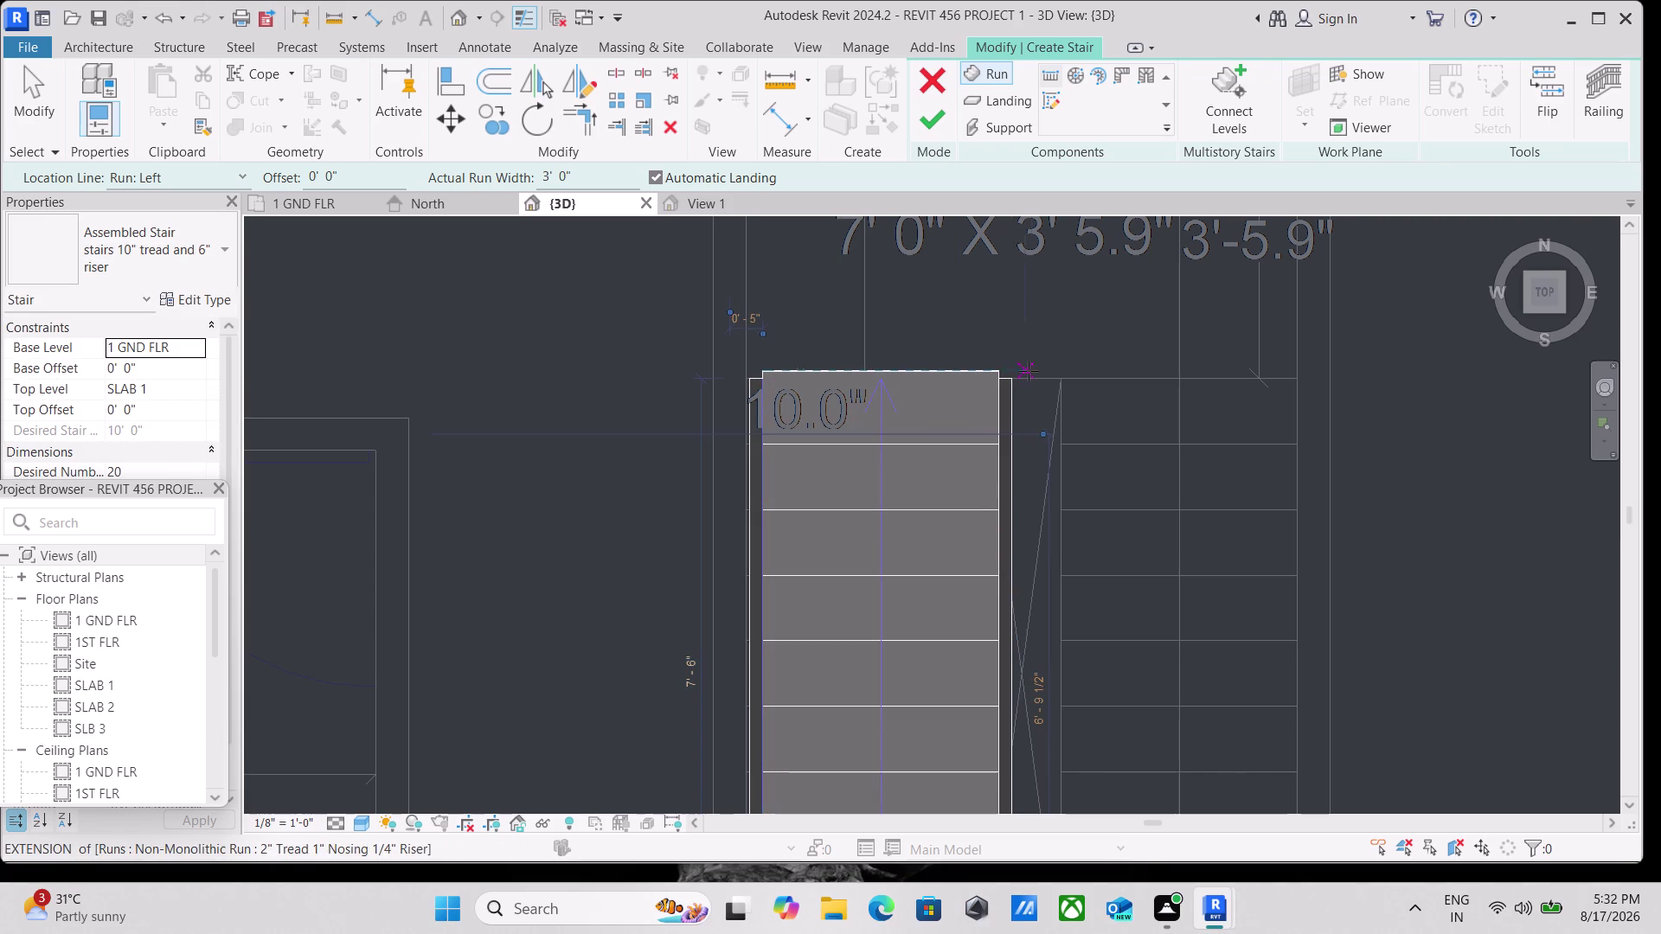
Sketch the second run beside it using Run: Right, then finish the stair.
click(1029, 371)
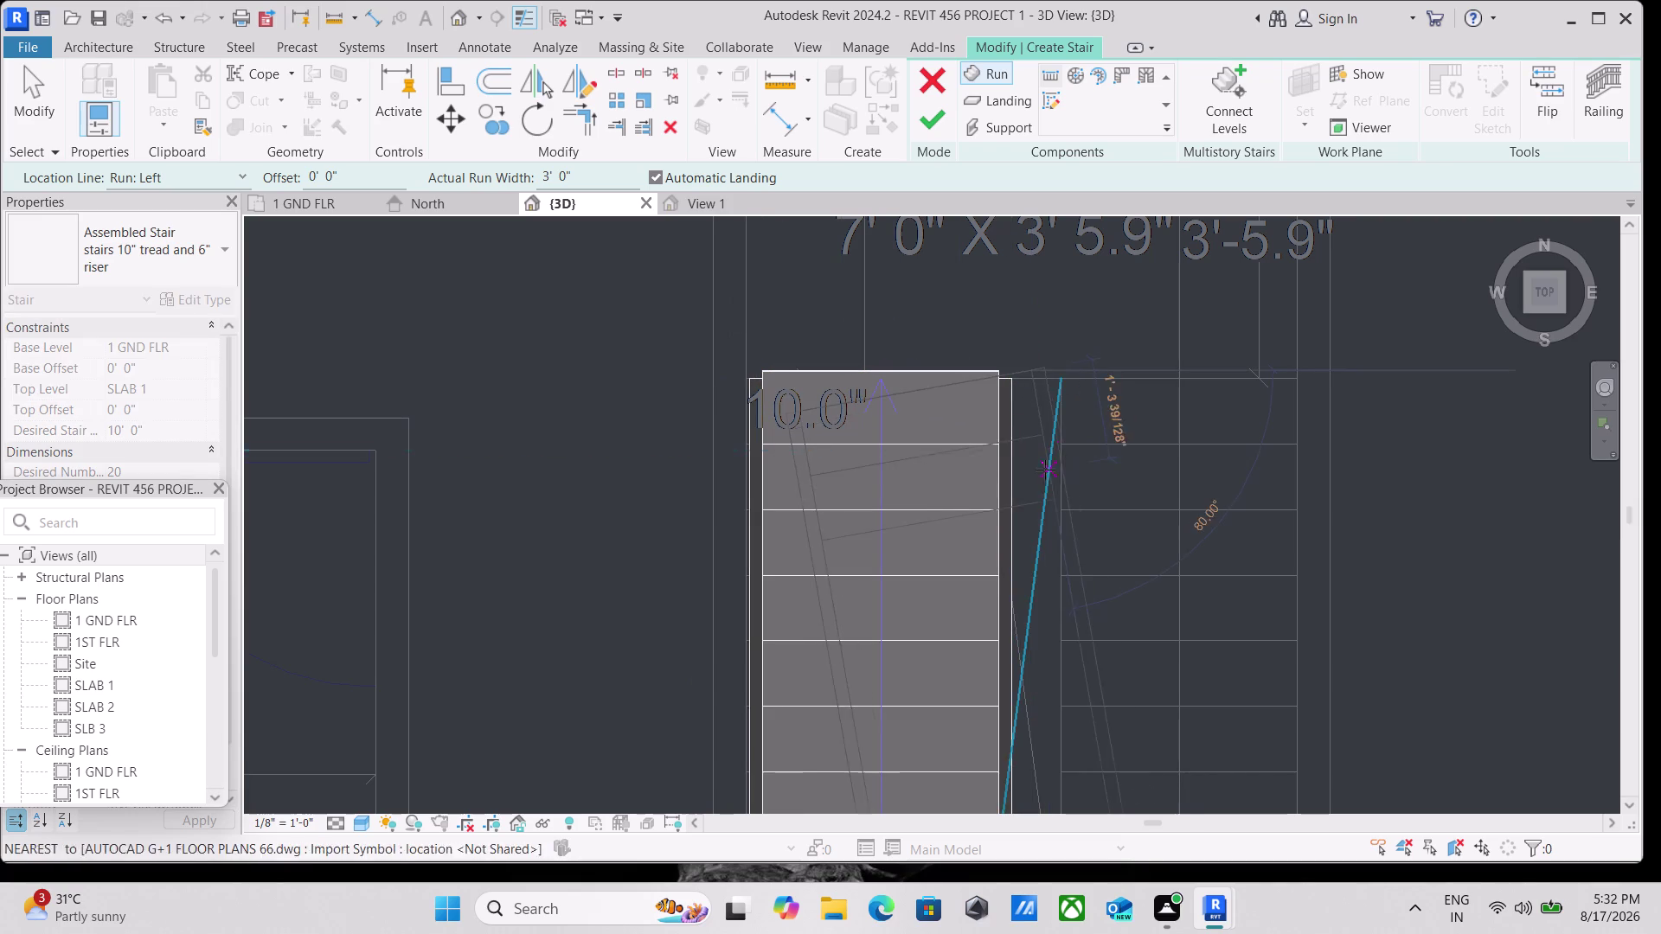
click(227, 173)
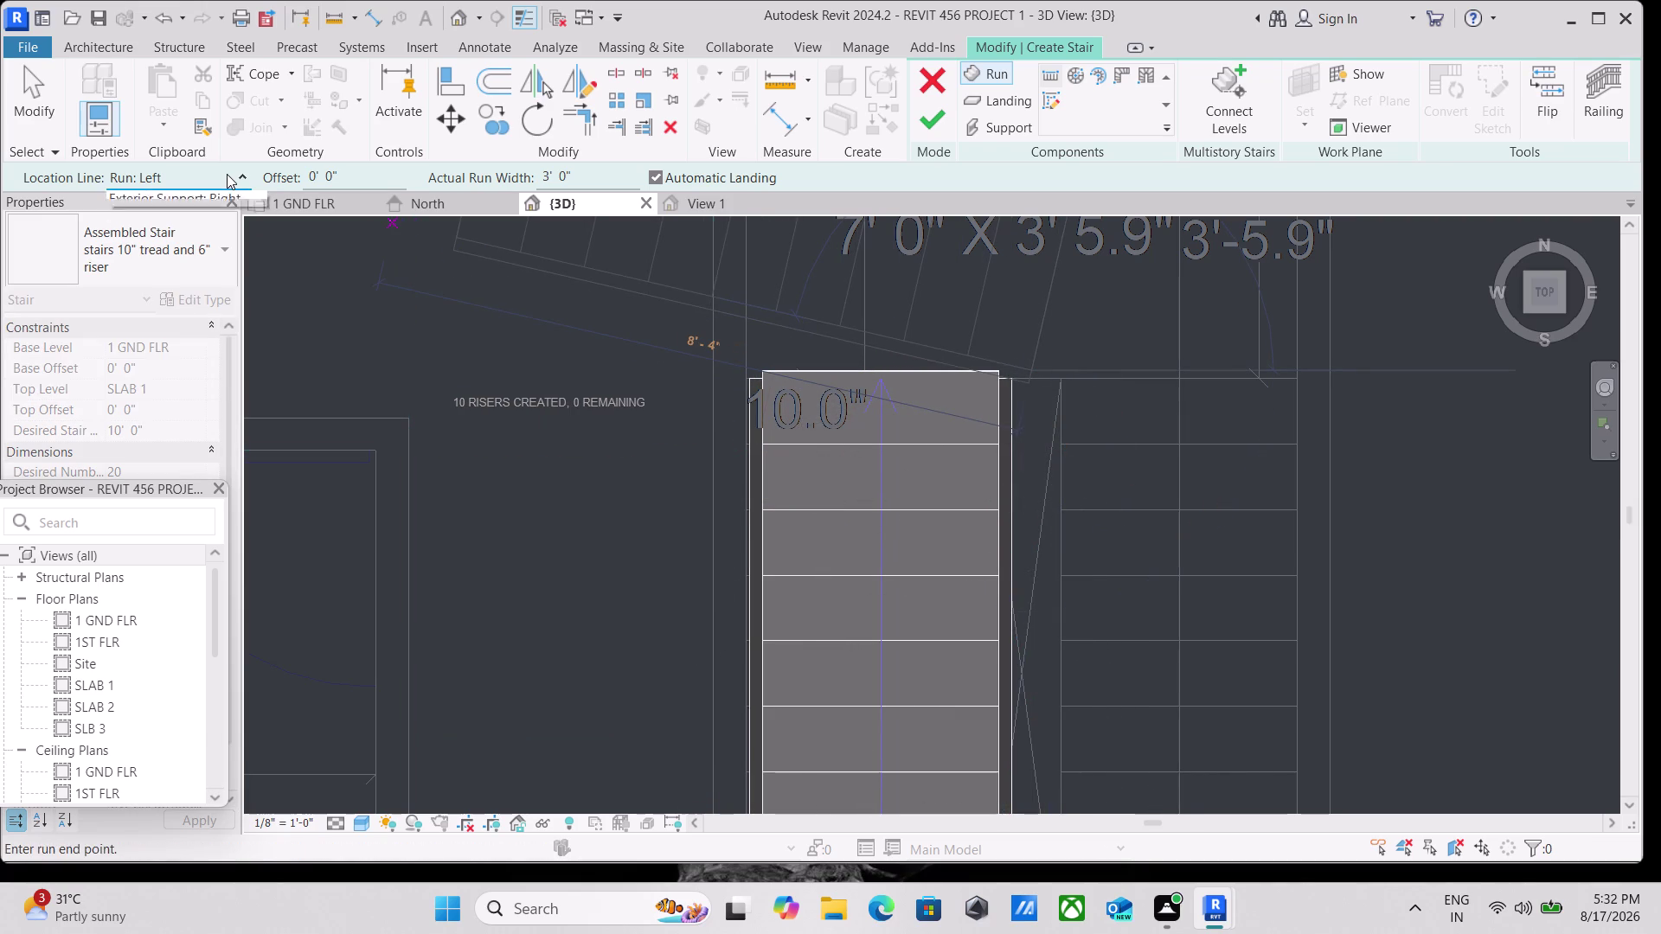
click(203, 246)
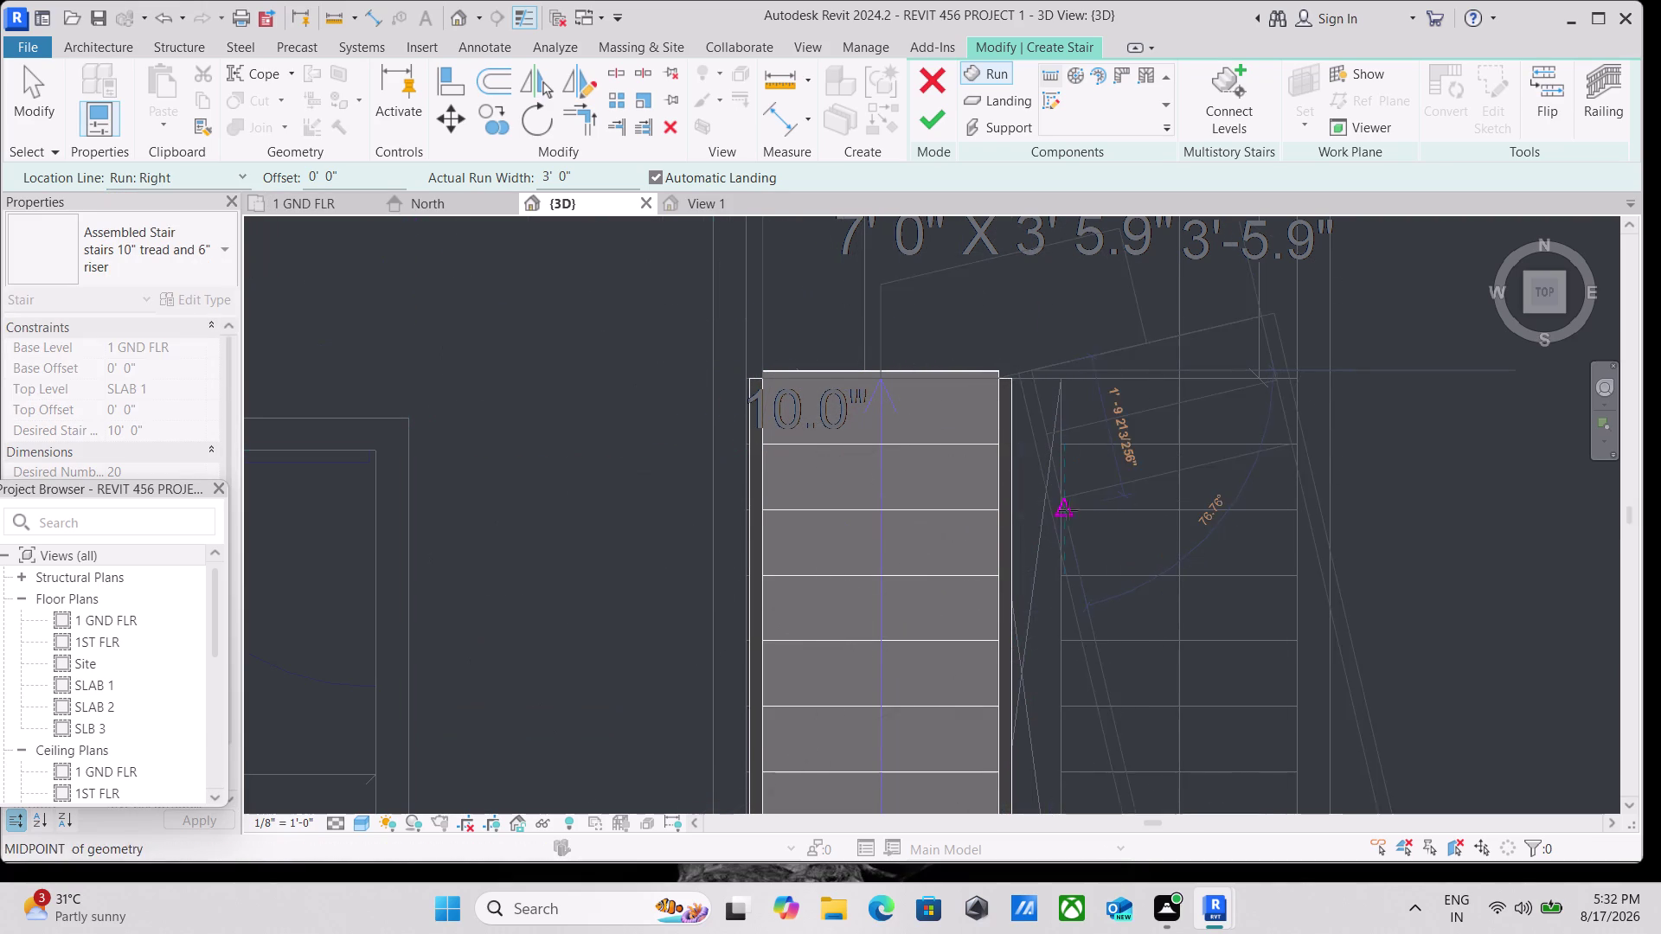
middle_drag(1041, 519, 1002, 324)
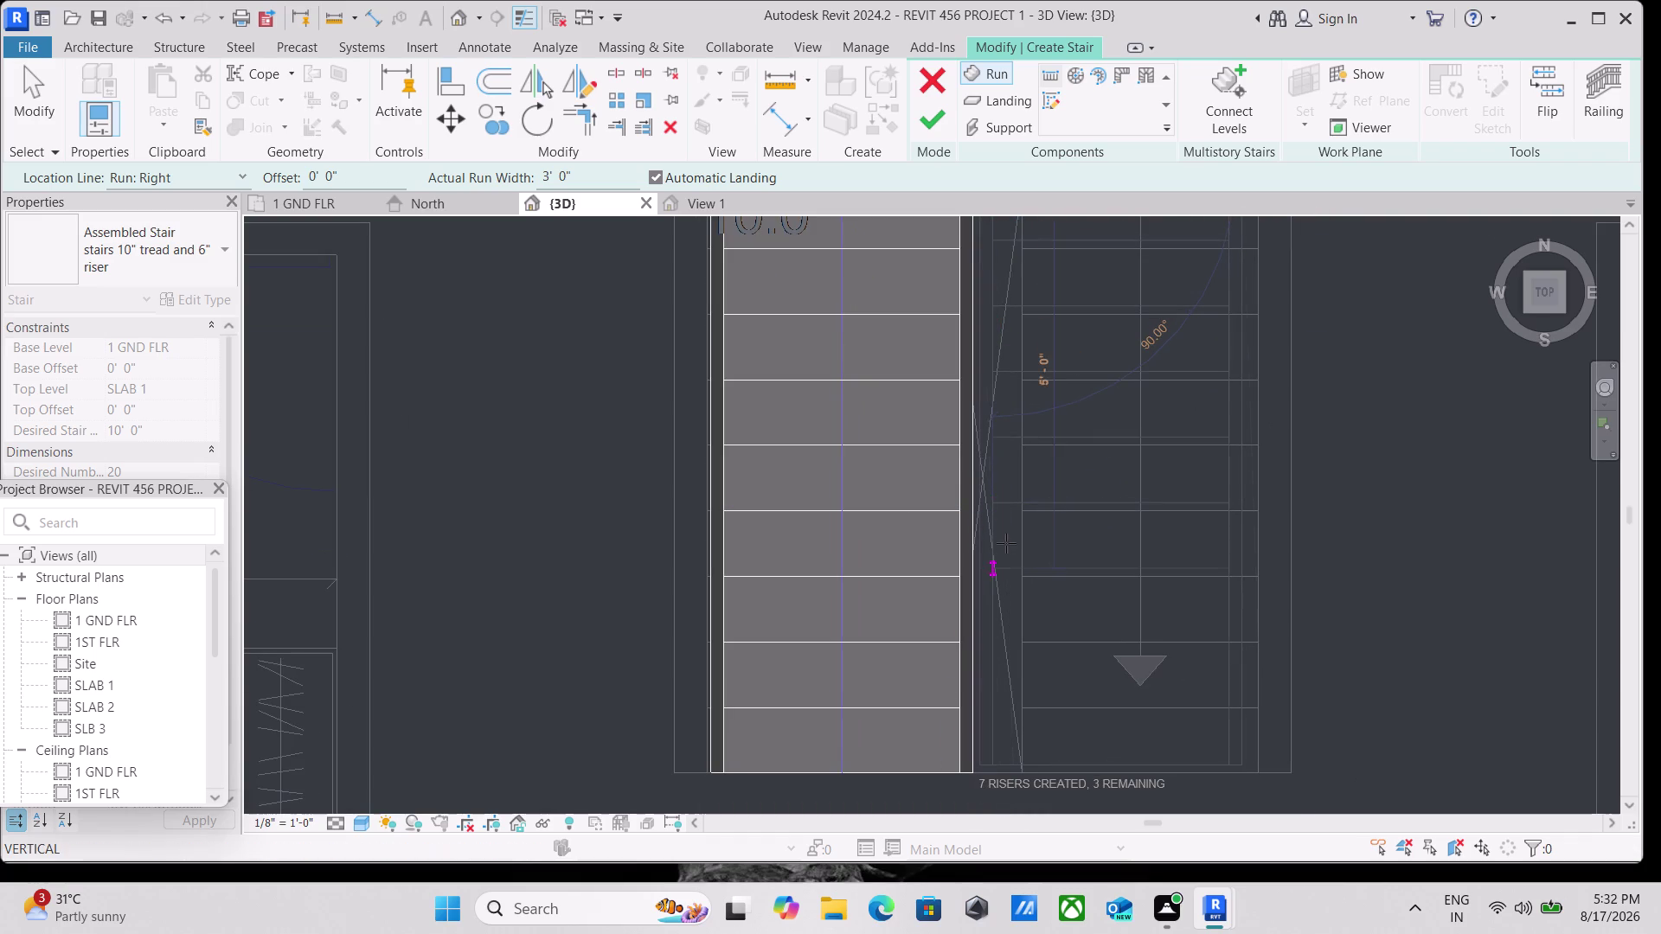
middle_drag(1005, 590, 977, 484)
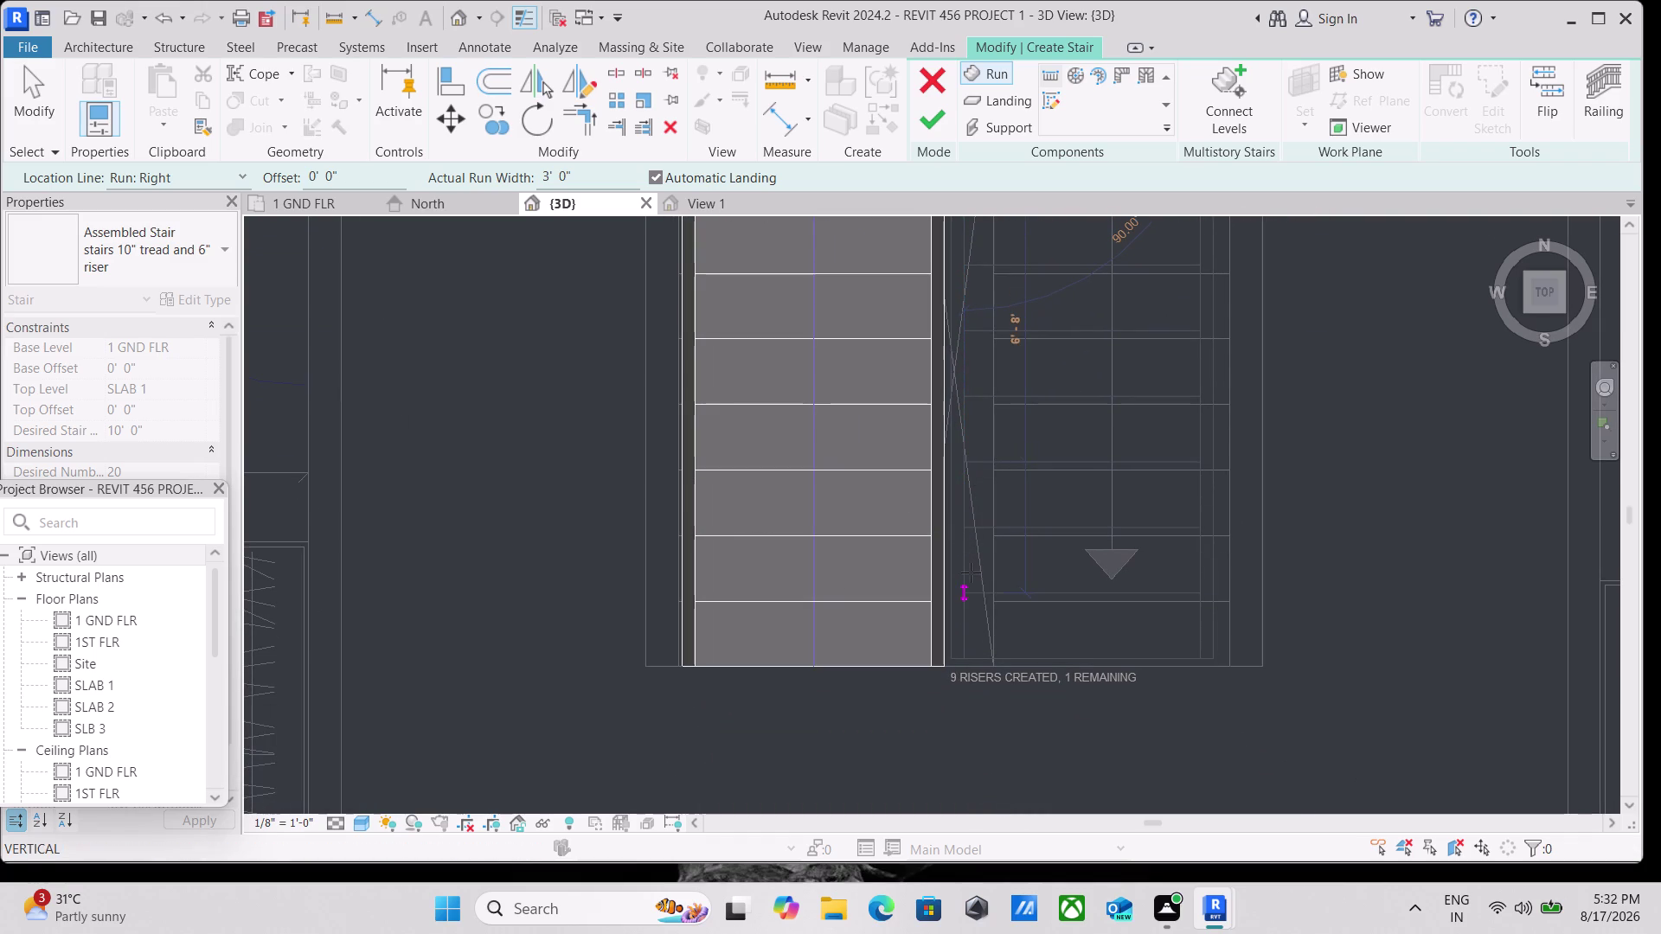
click(970, 664)
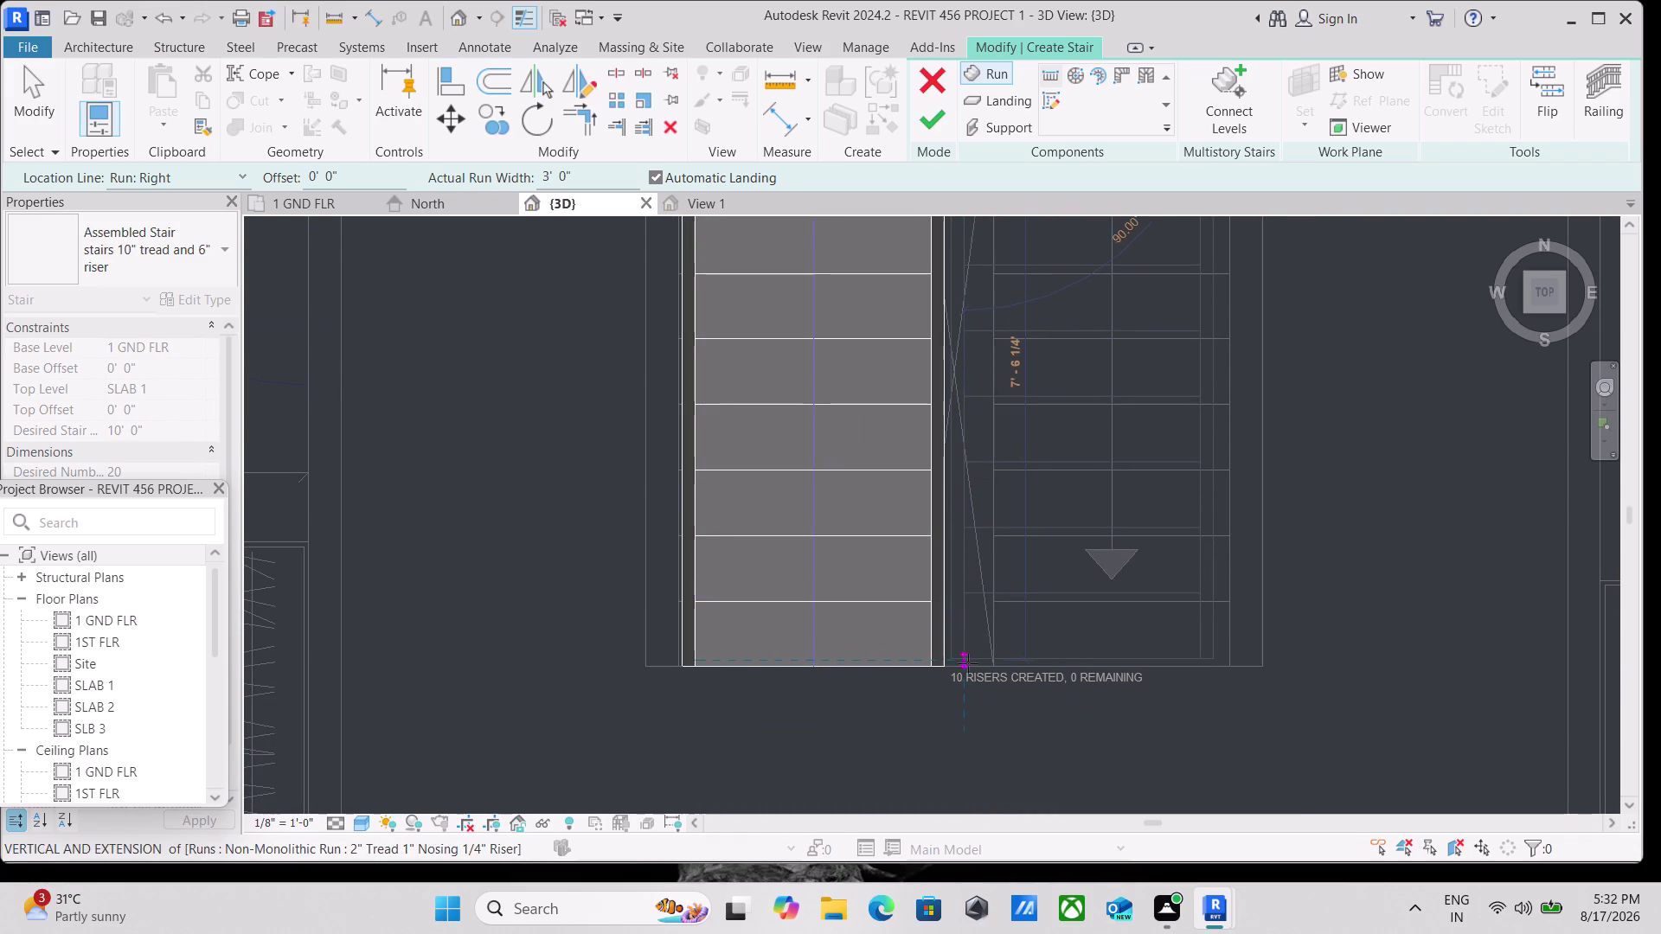
click(938, 120)
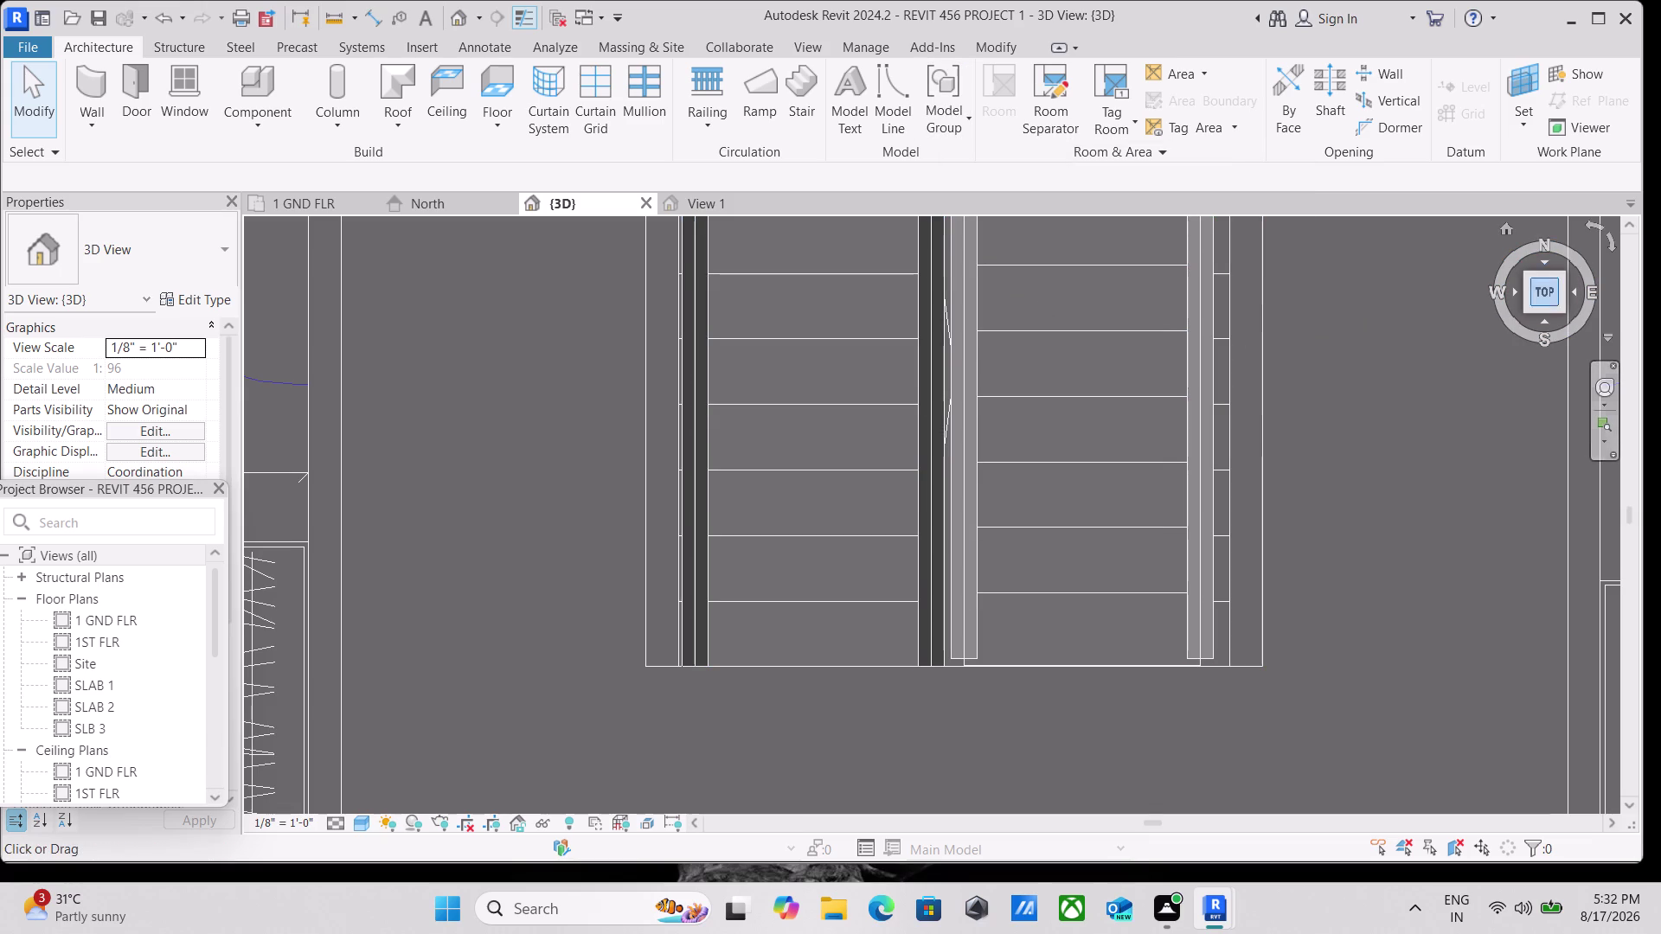
Show the whole house in an angled 3D view and zoom to fit it.
click(1562, 308)
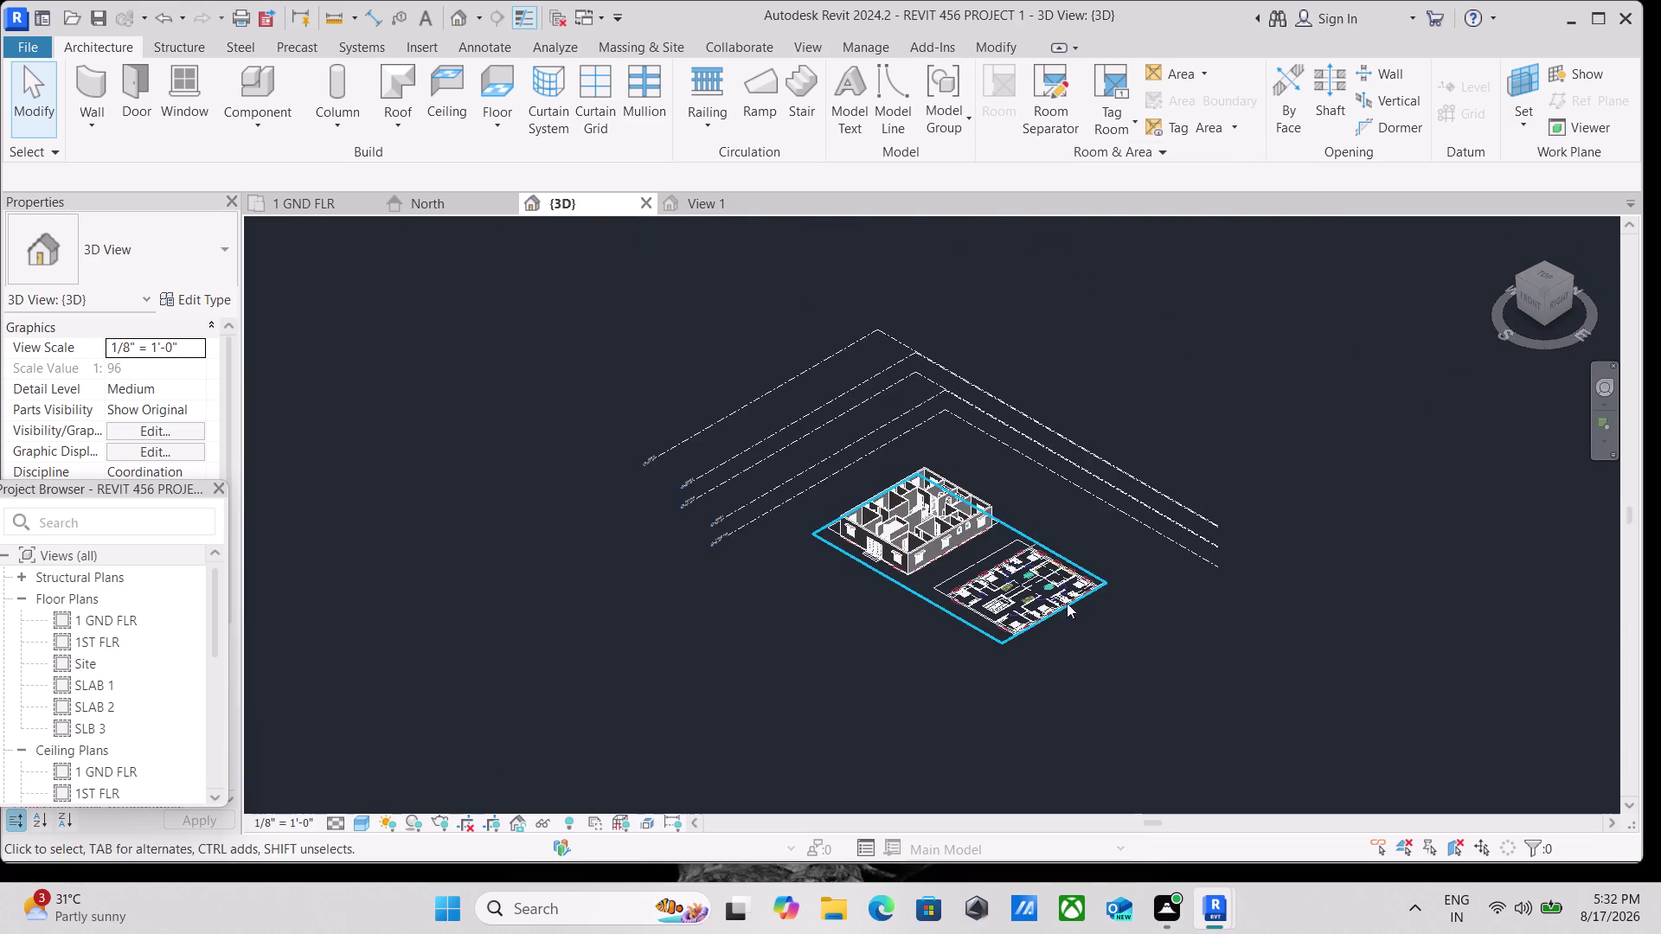
scroll(up, 3)
scroll(up, 3)
scroll(up, 3)
scroll(up, 3)
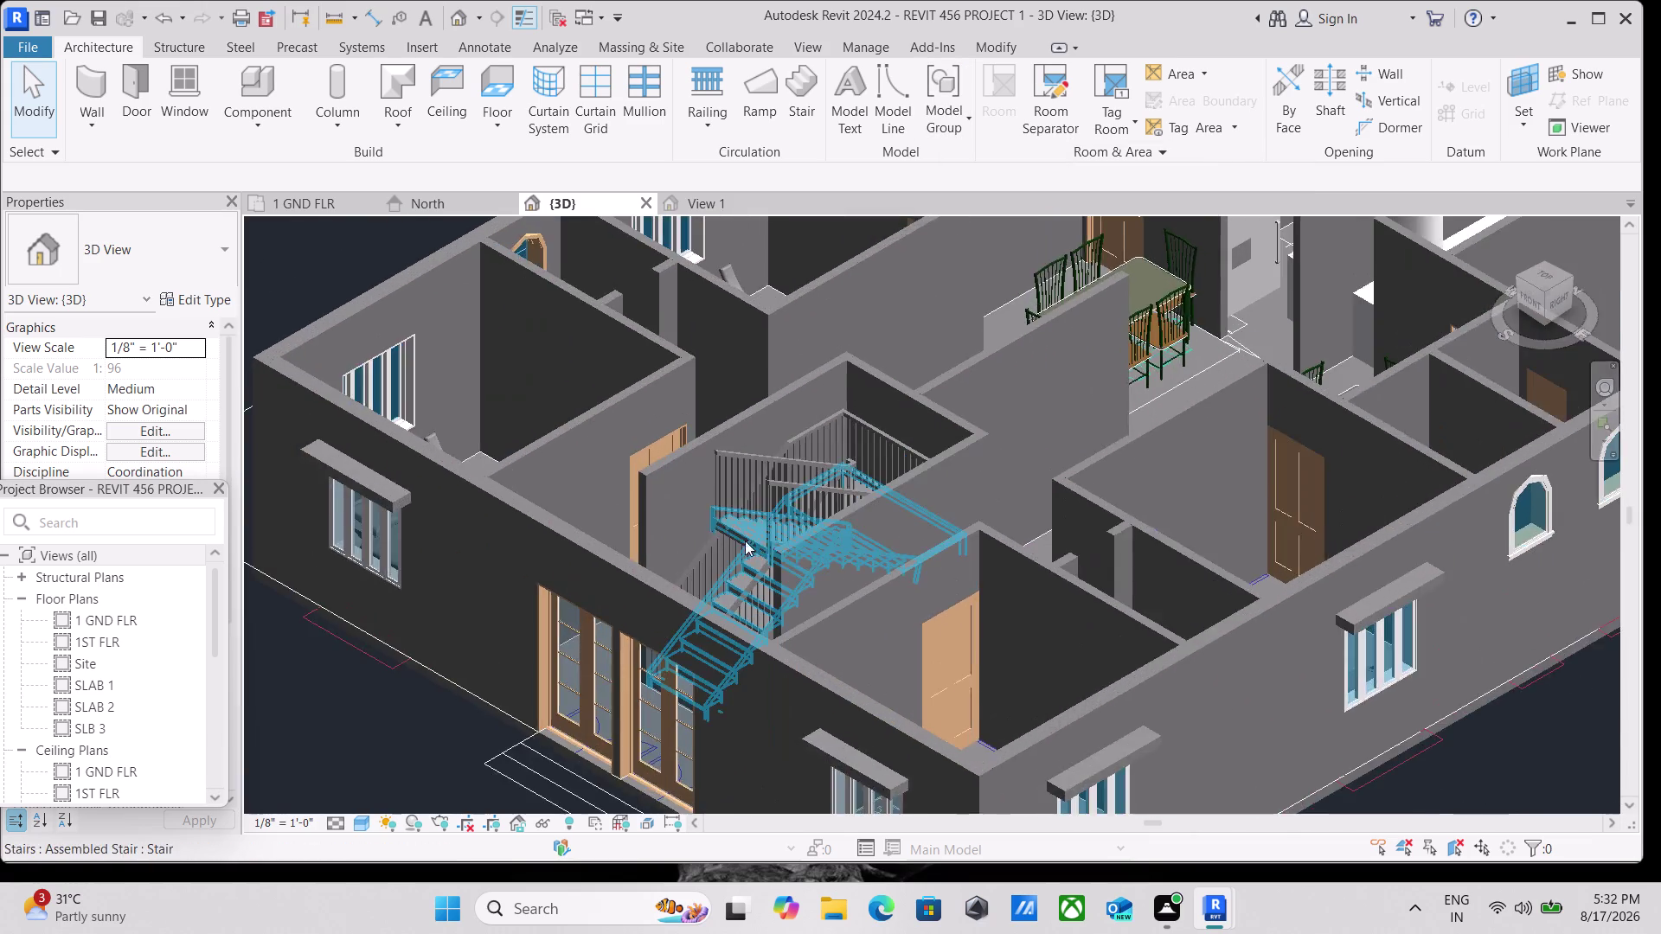
scroll(up, 3)
scroll(up, 3)
scroll(down, 3)
scroll(down, 3)
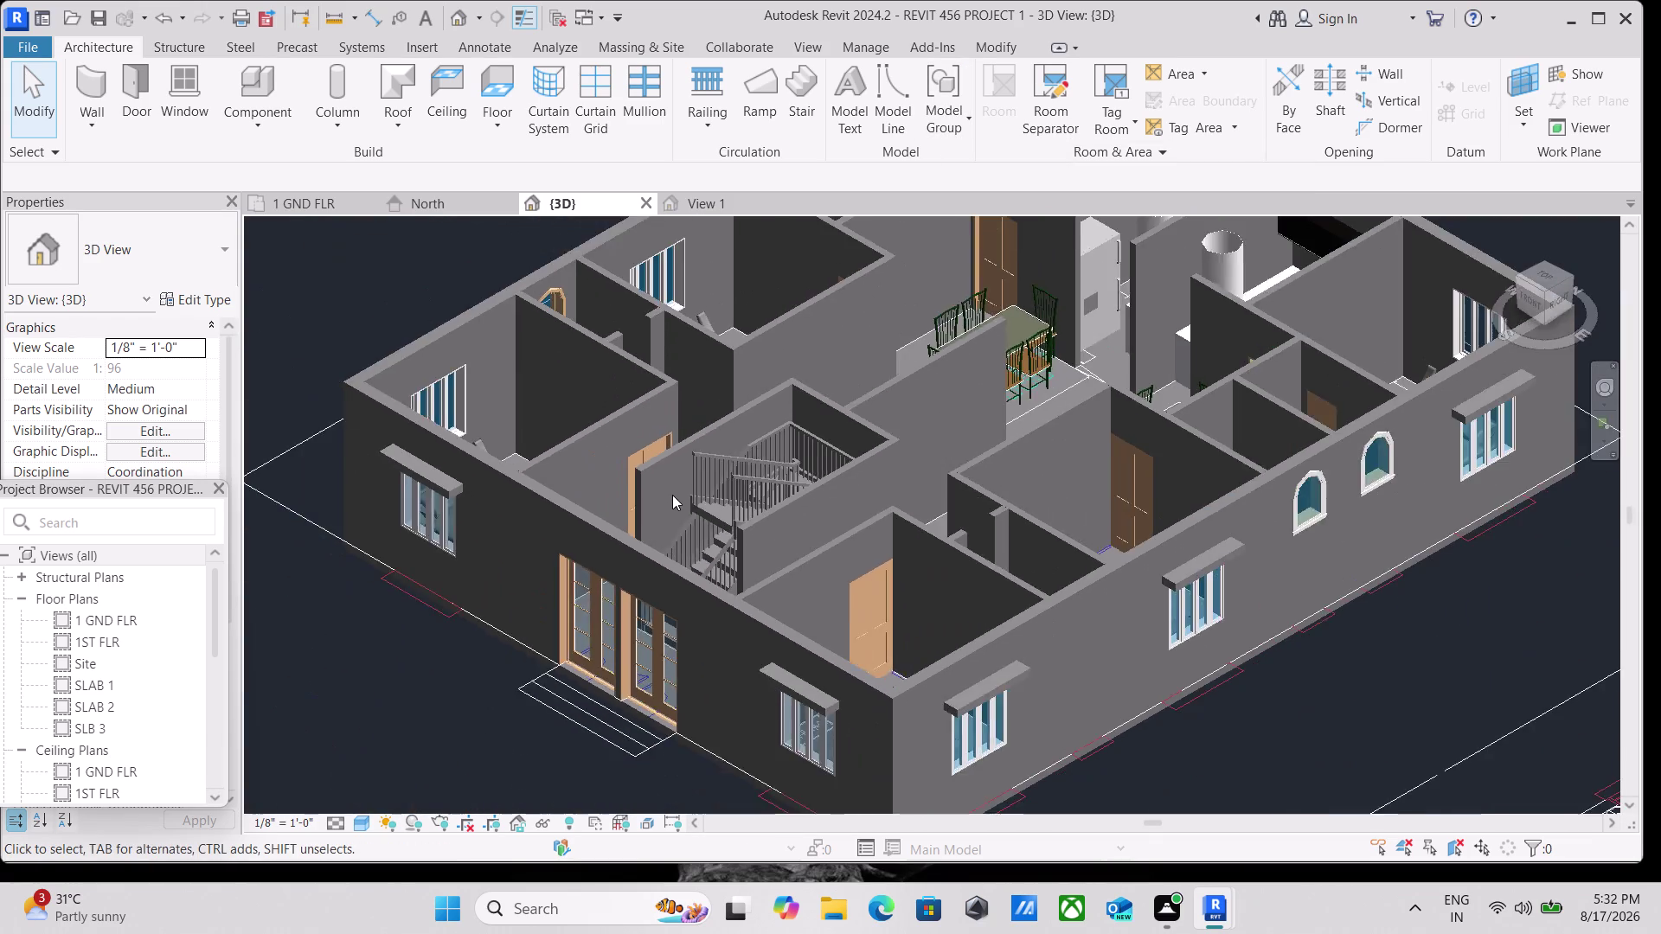
scroll(down, 3)
middle_drag(672, 495, 695, 511)
scroll(down, 3)
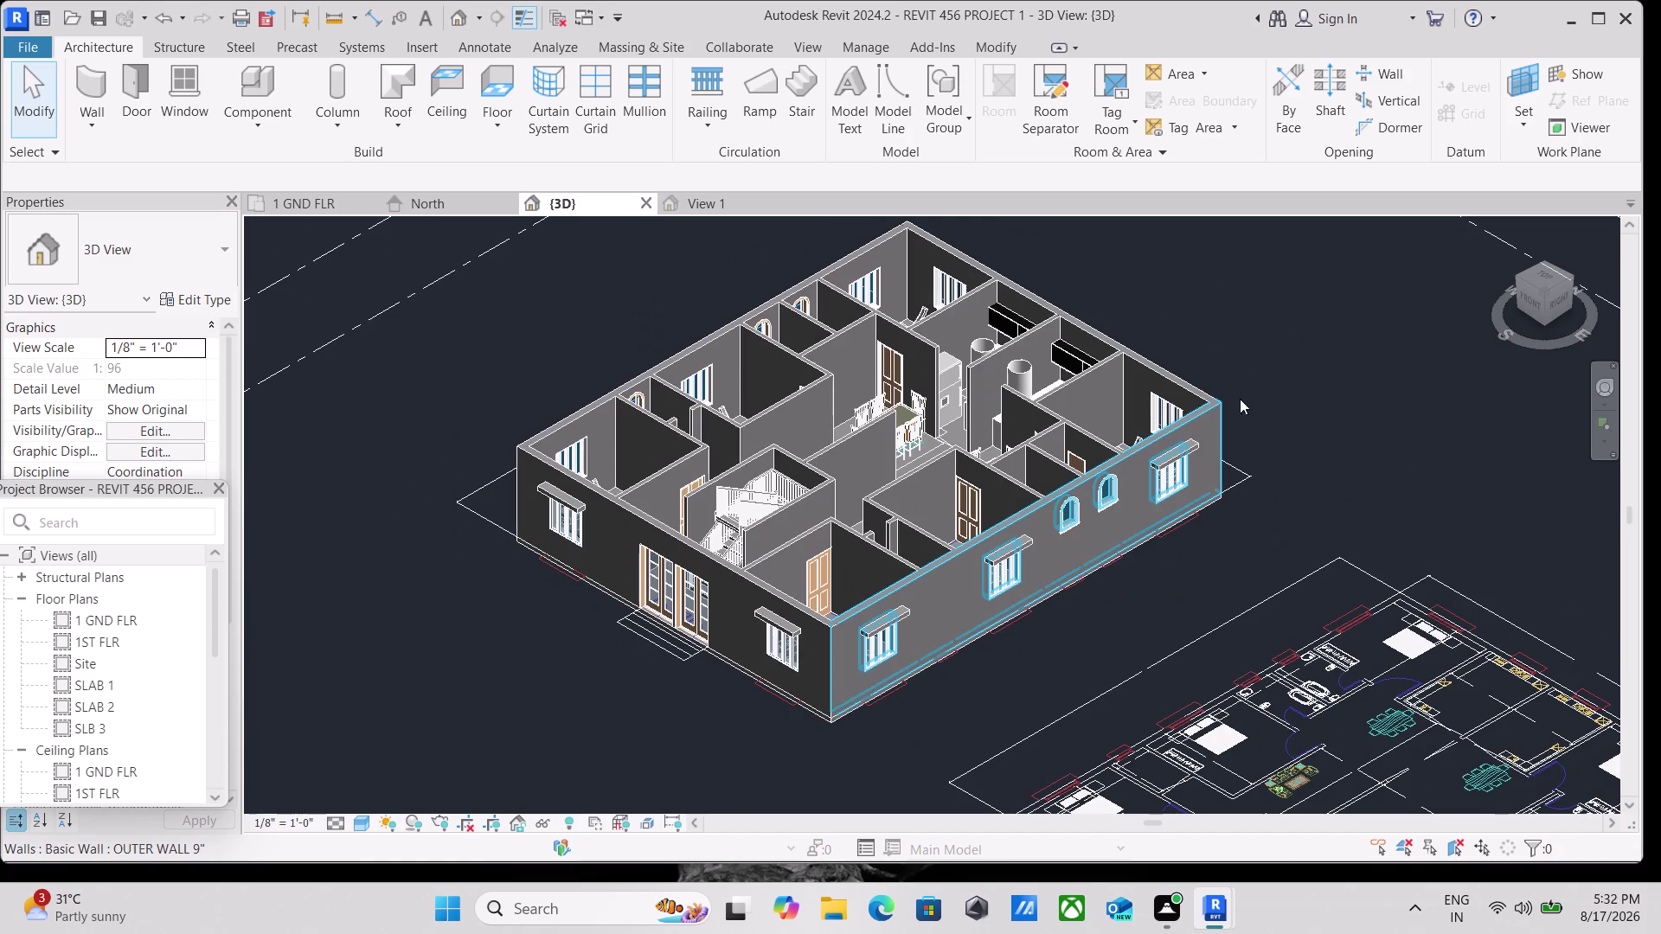
Switch to the front view and centre the front facade.
click(1531, 295)
scroll(up, 3)
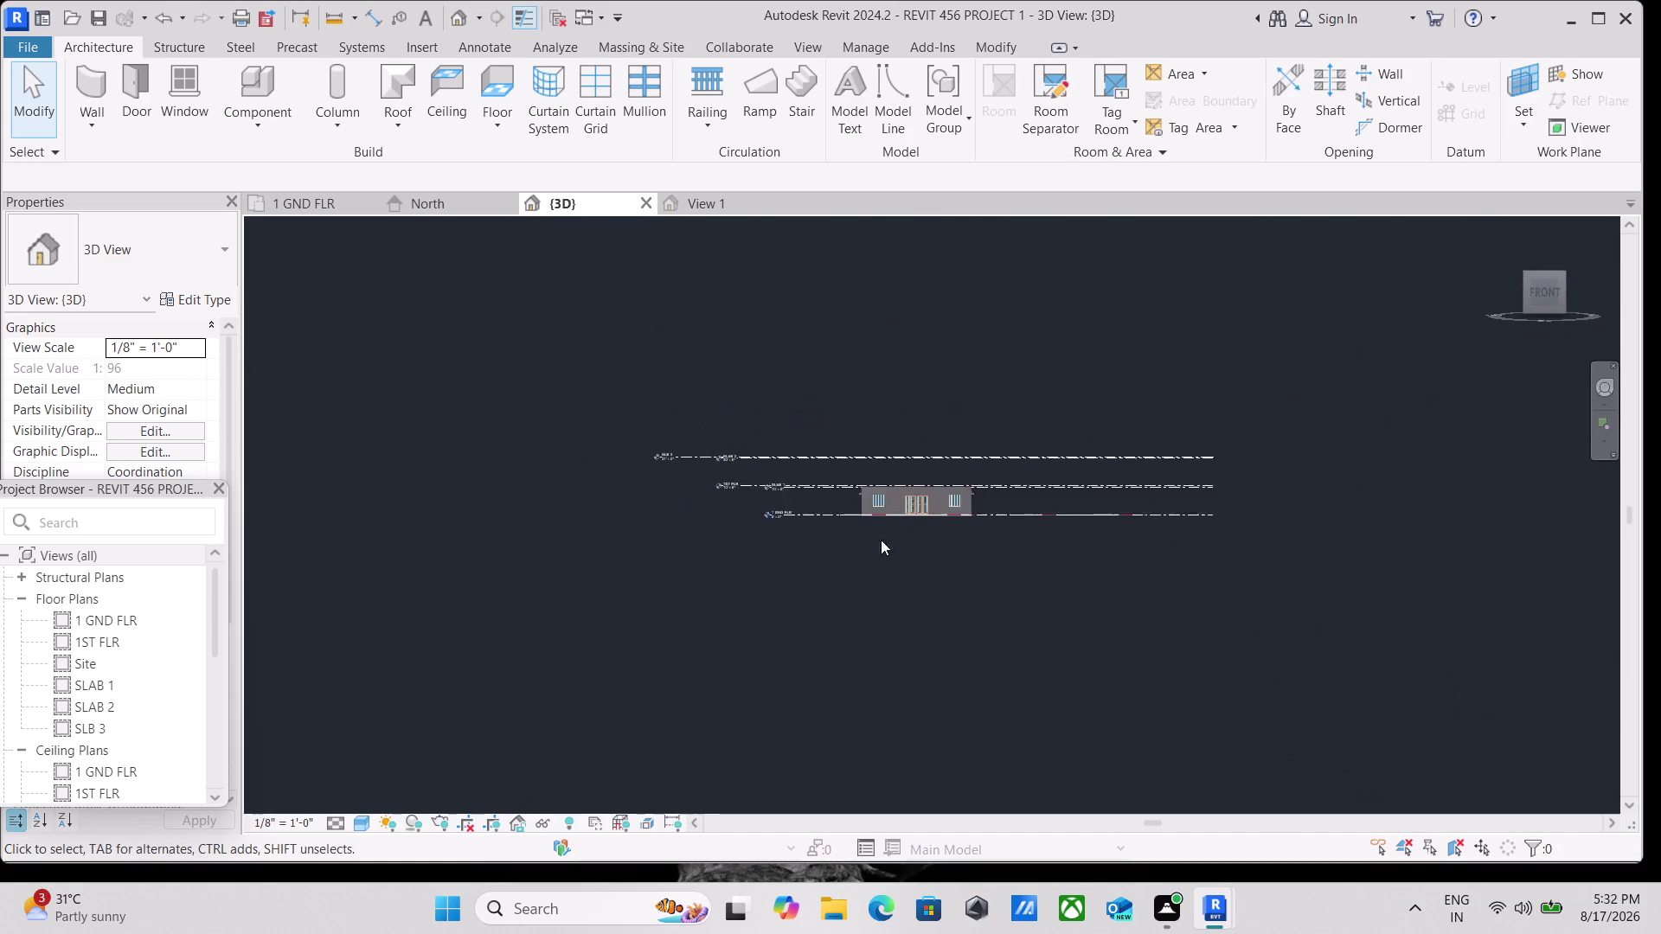
scroll(up, 3)
scroll(up, 3)
middle_drag(848, 462, 654, 514)
scroll(up, 3)
scroll(down, 3)
scroll(down, 3)
middle_drag(855, 557, 753, 583)
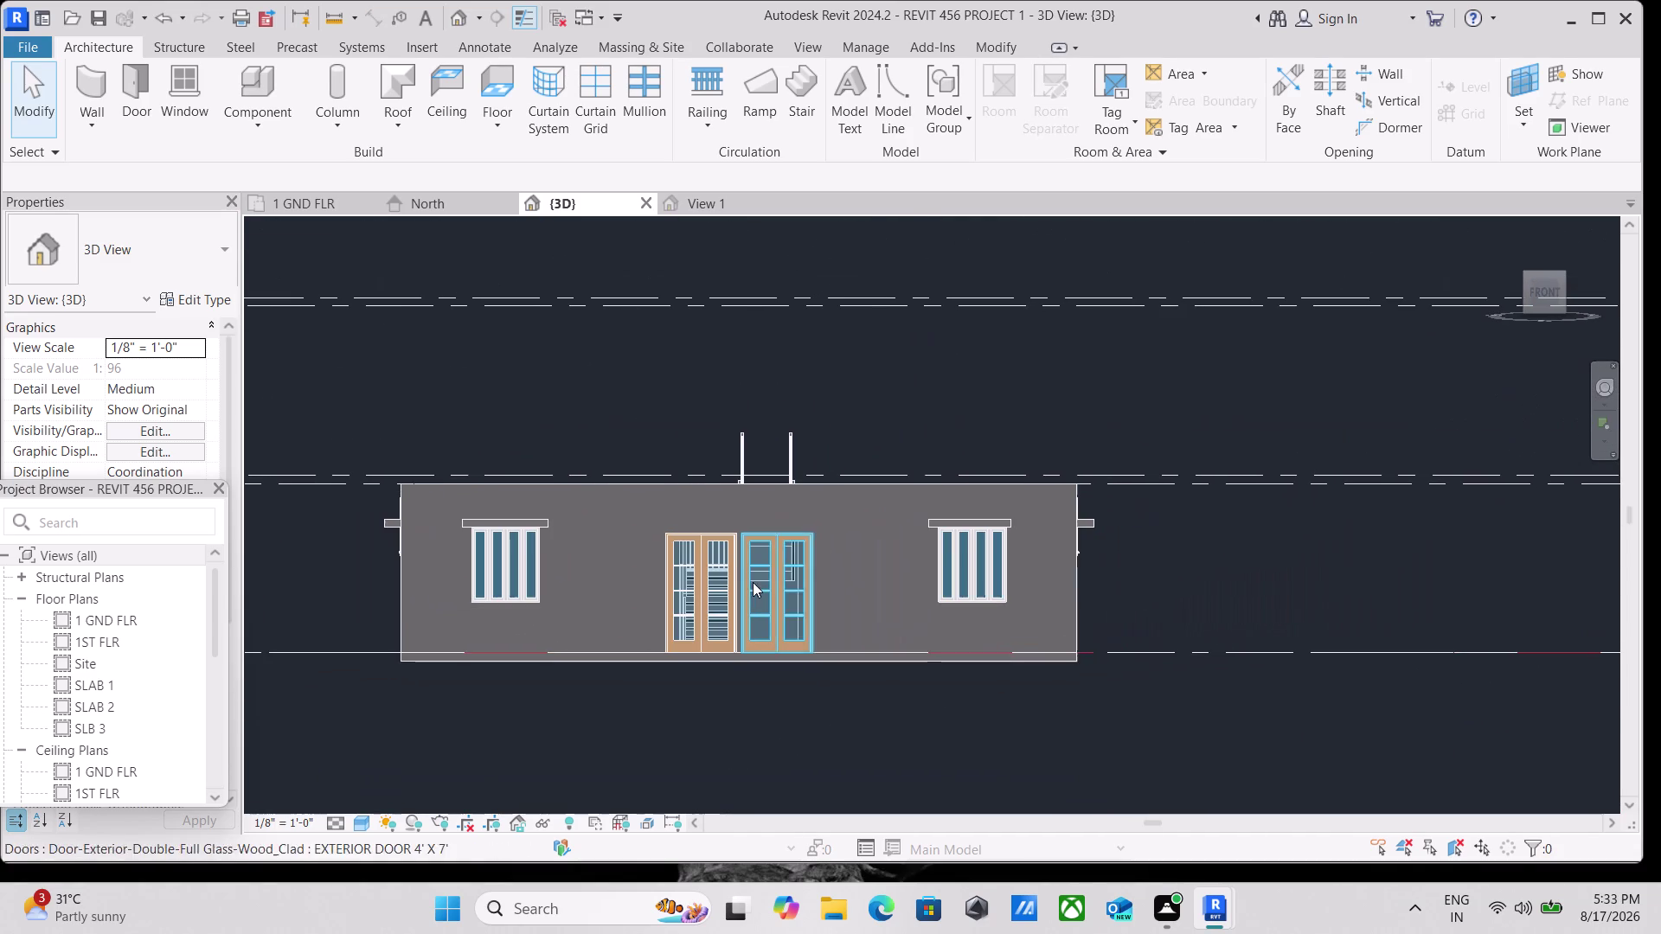
Centre the kitchens and bedrooms in the top view and show the Insert tools.
click(1549, 260)
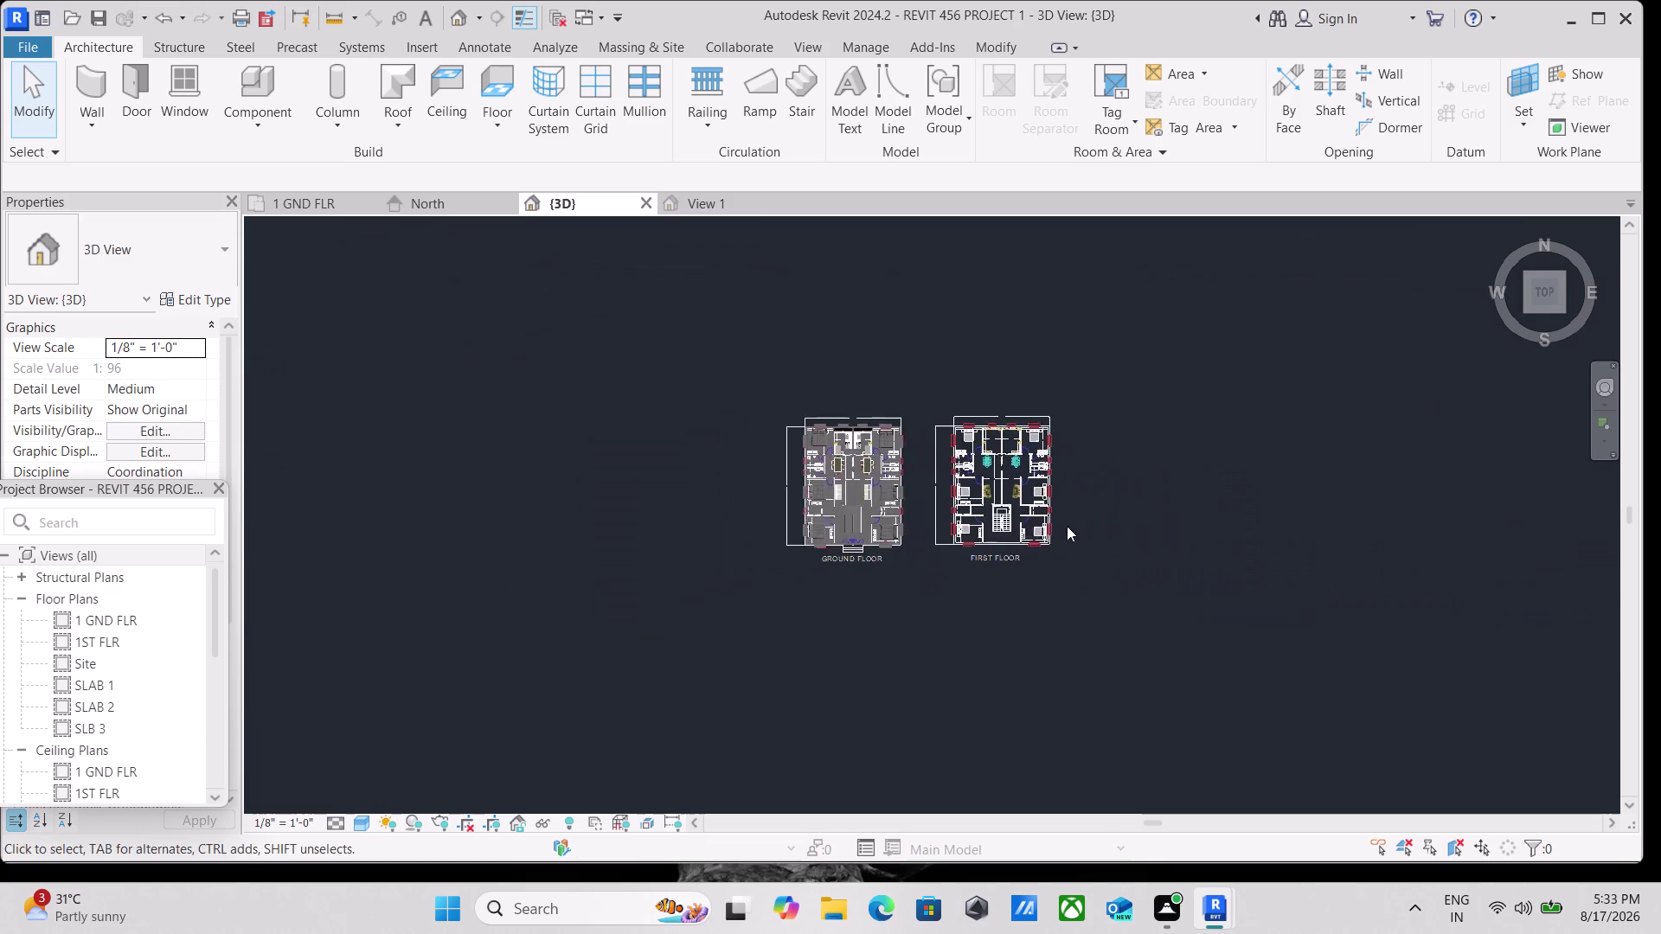
scroll(up, 3)
scroll(down, 3)
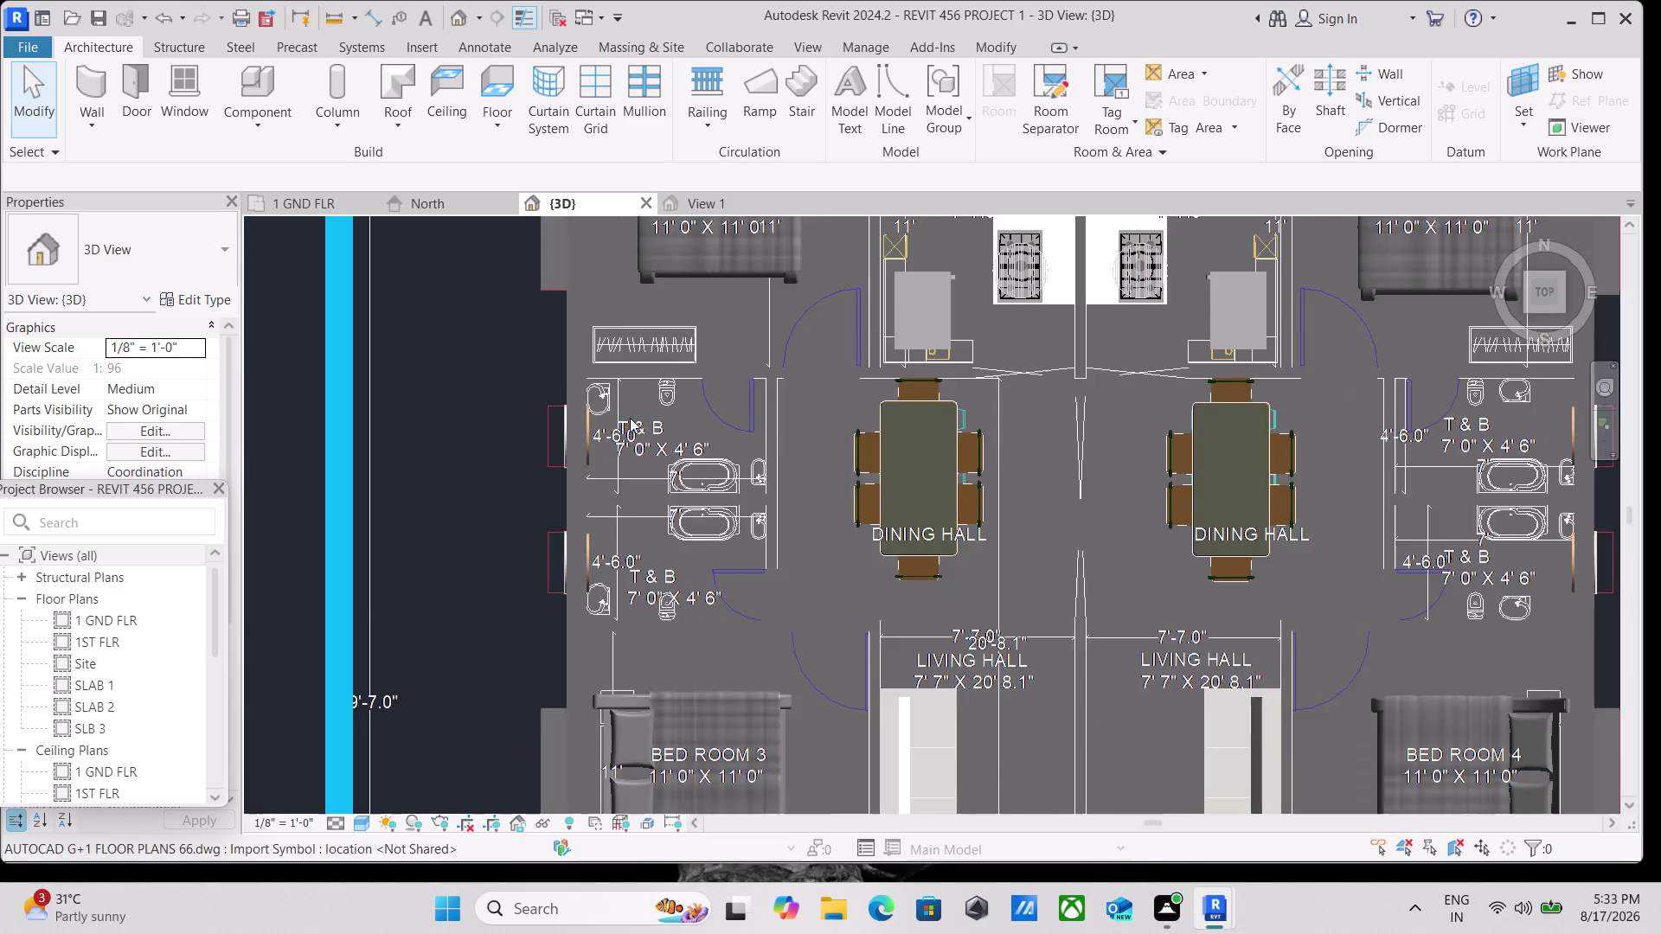
middle_drag(629, 418, 596, 474)
scroll(down, 3)
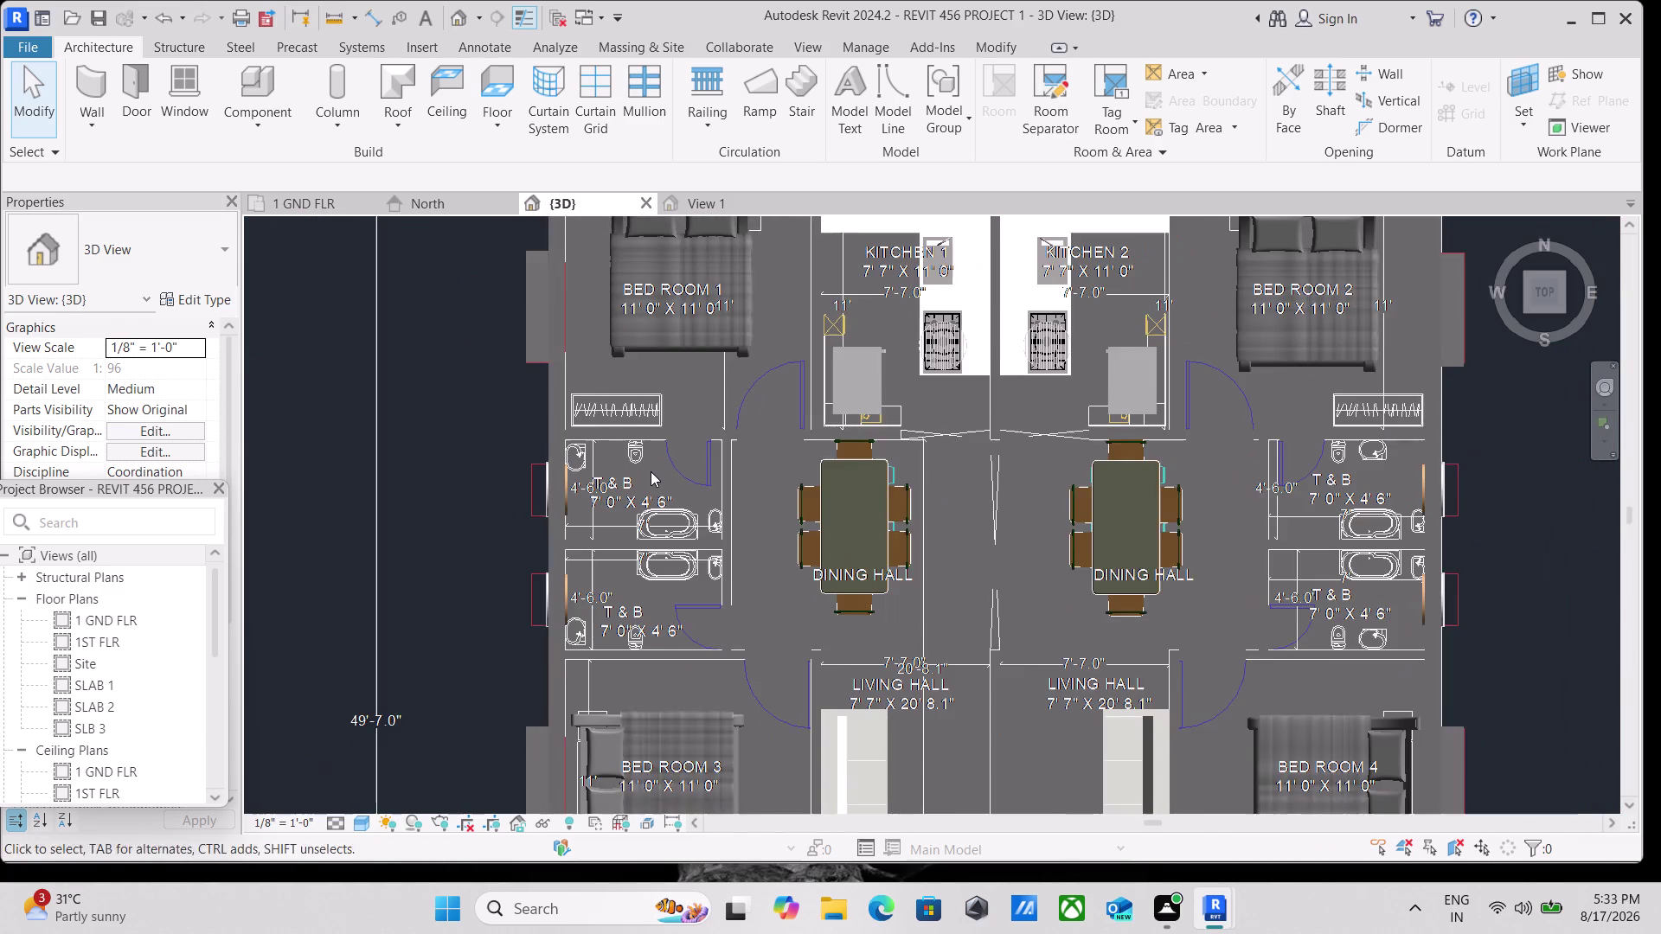
middle_drag(650, 472, 607, 490)
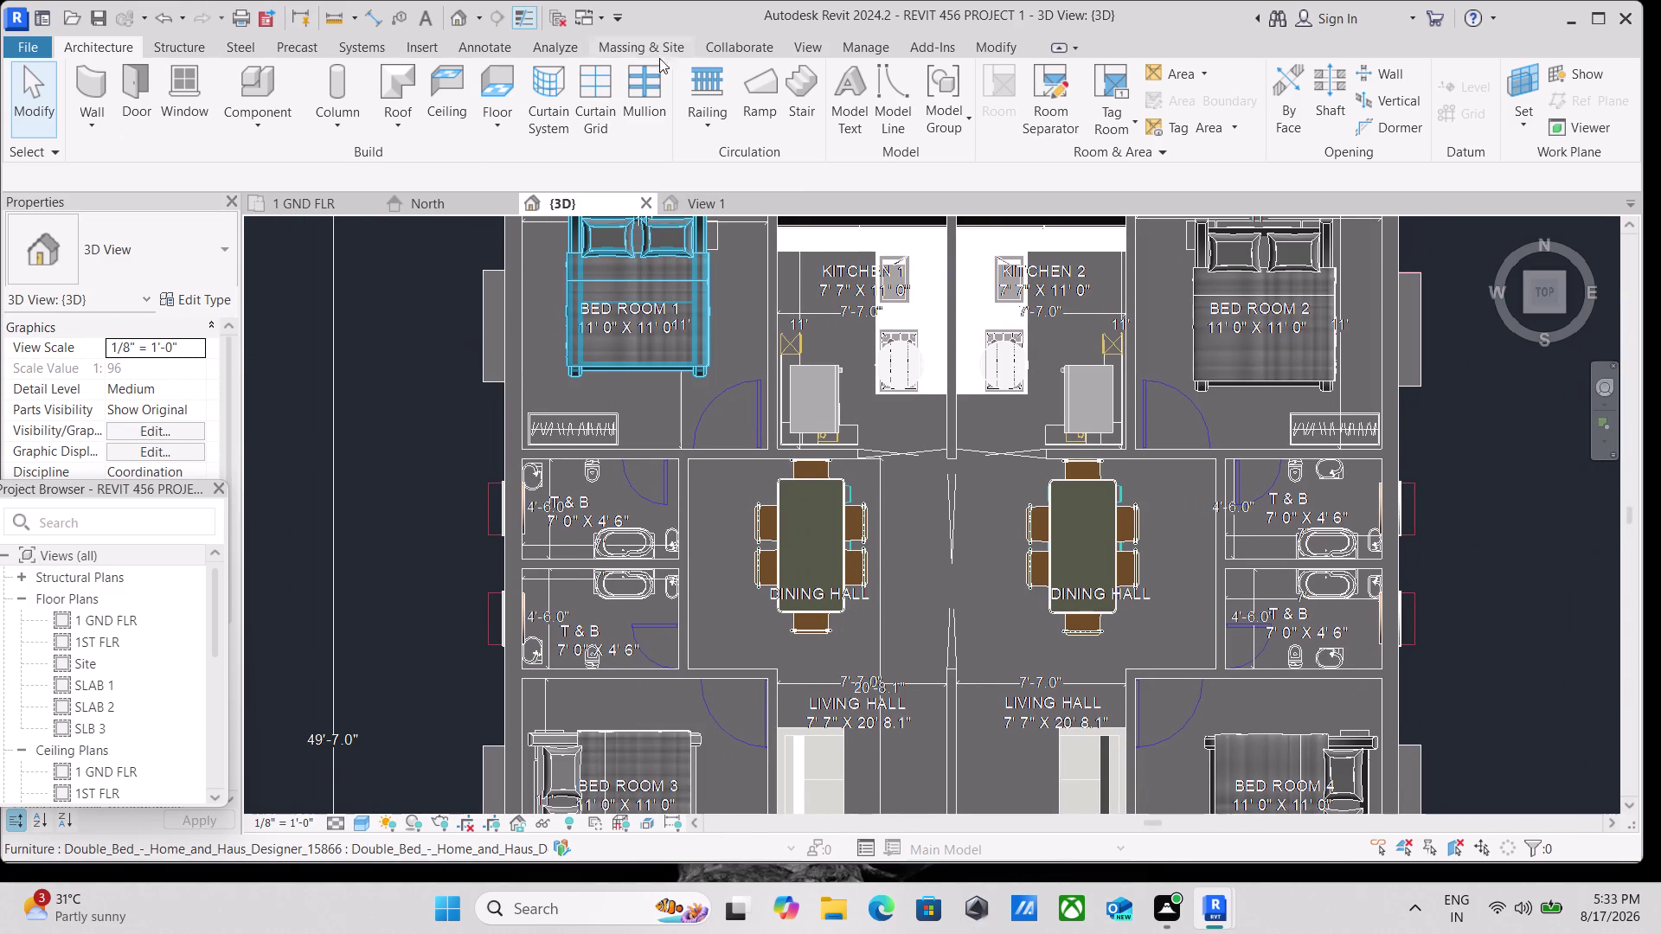
click(434, 48)
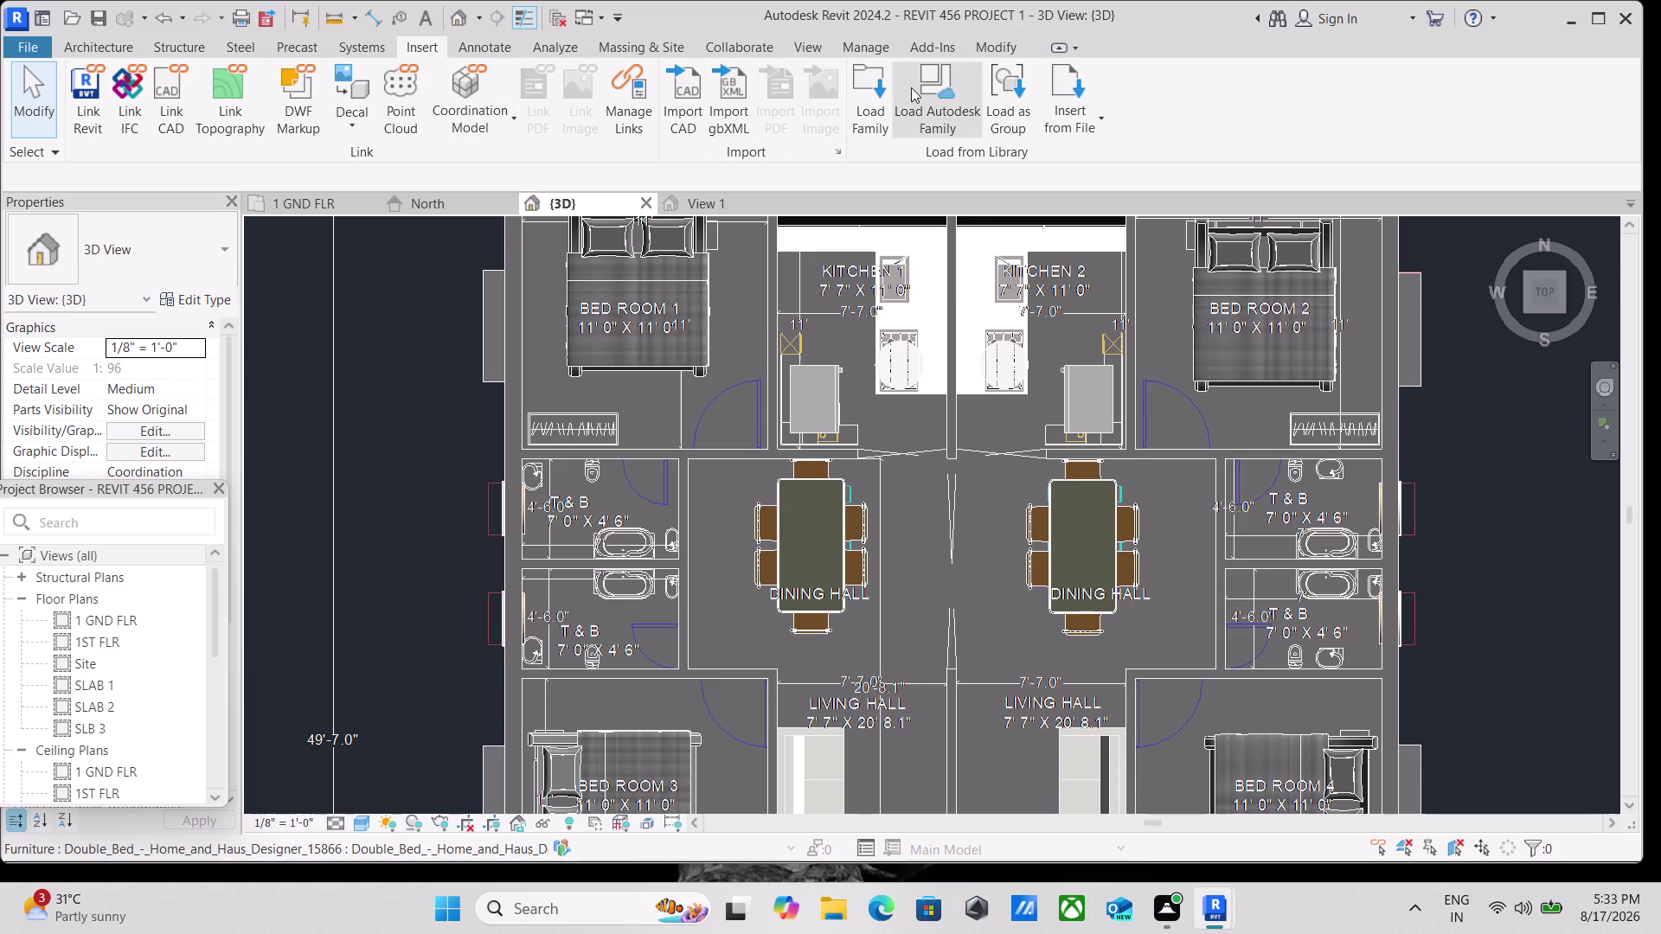
Open the Load Family dialog and go up to the SHUBHAM CITY folder.
double_click(858, 108)
click(664, 302)
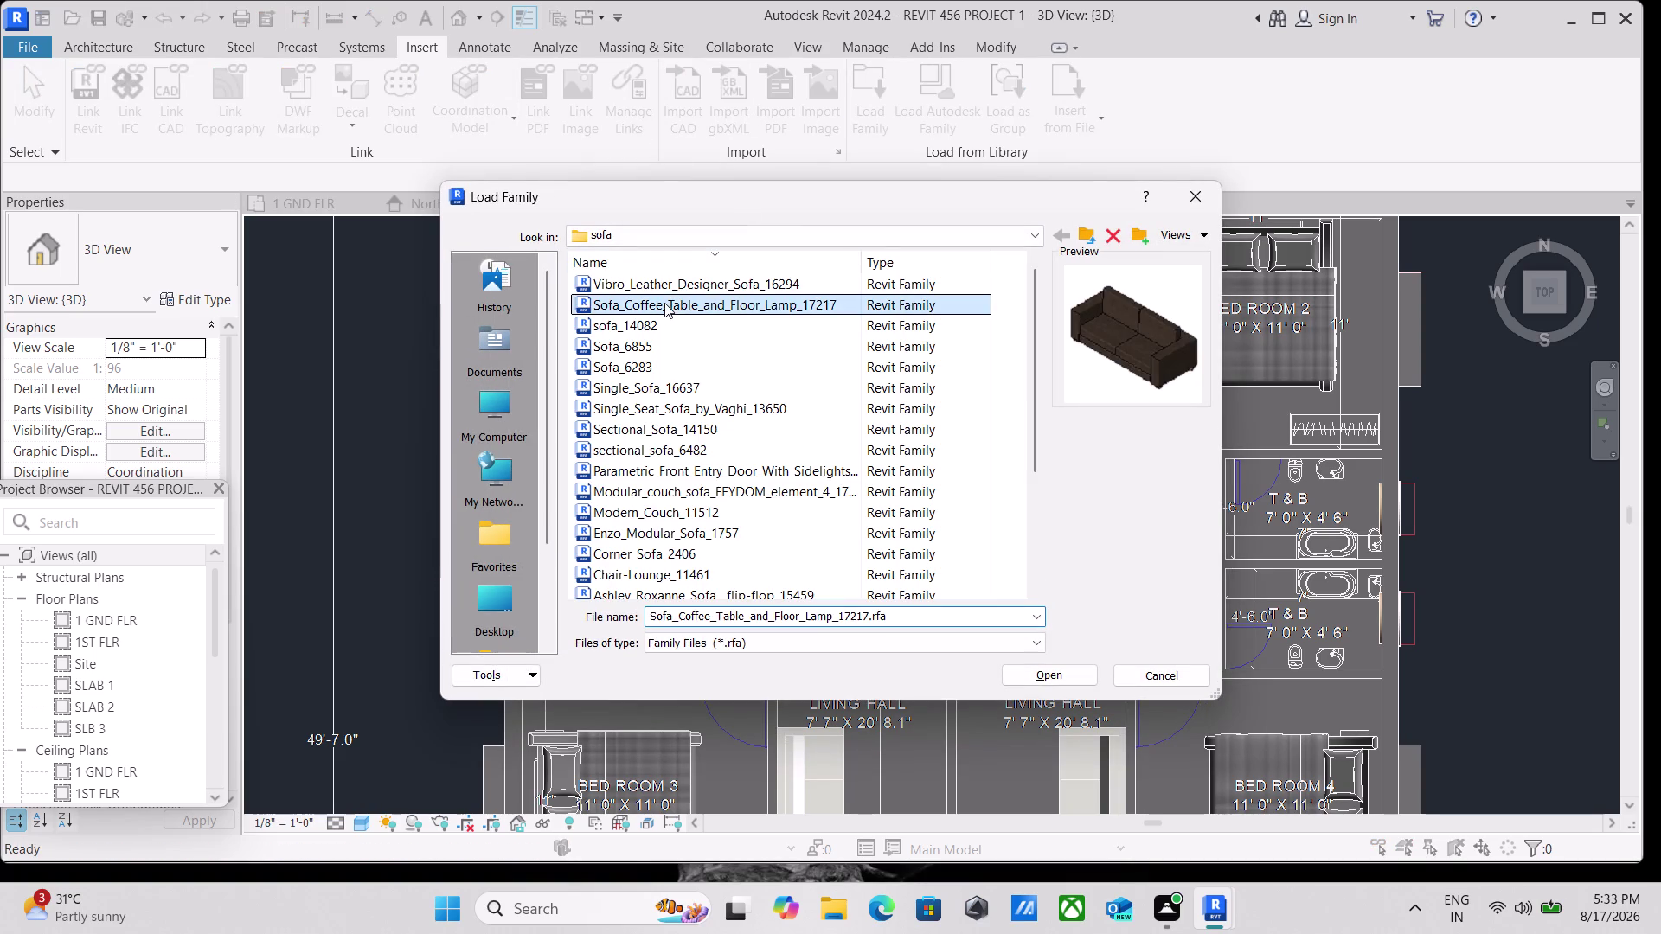
click(820, 249)
click(825, 237)
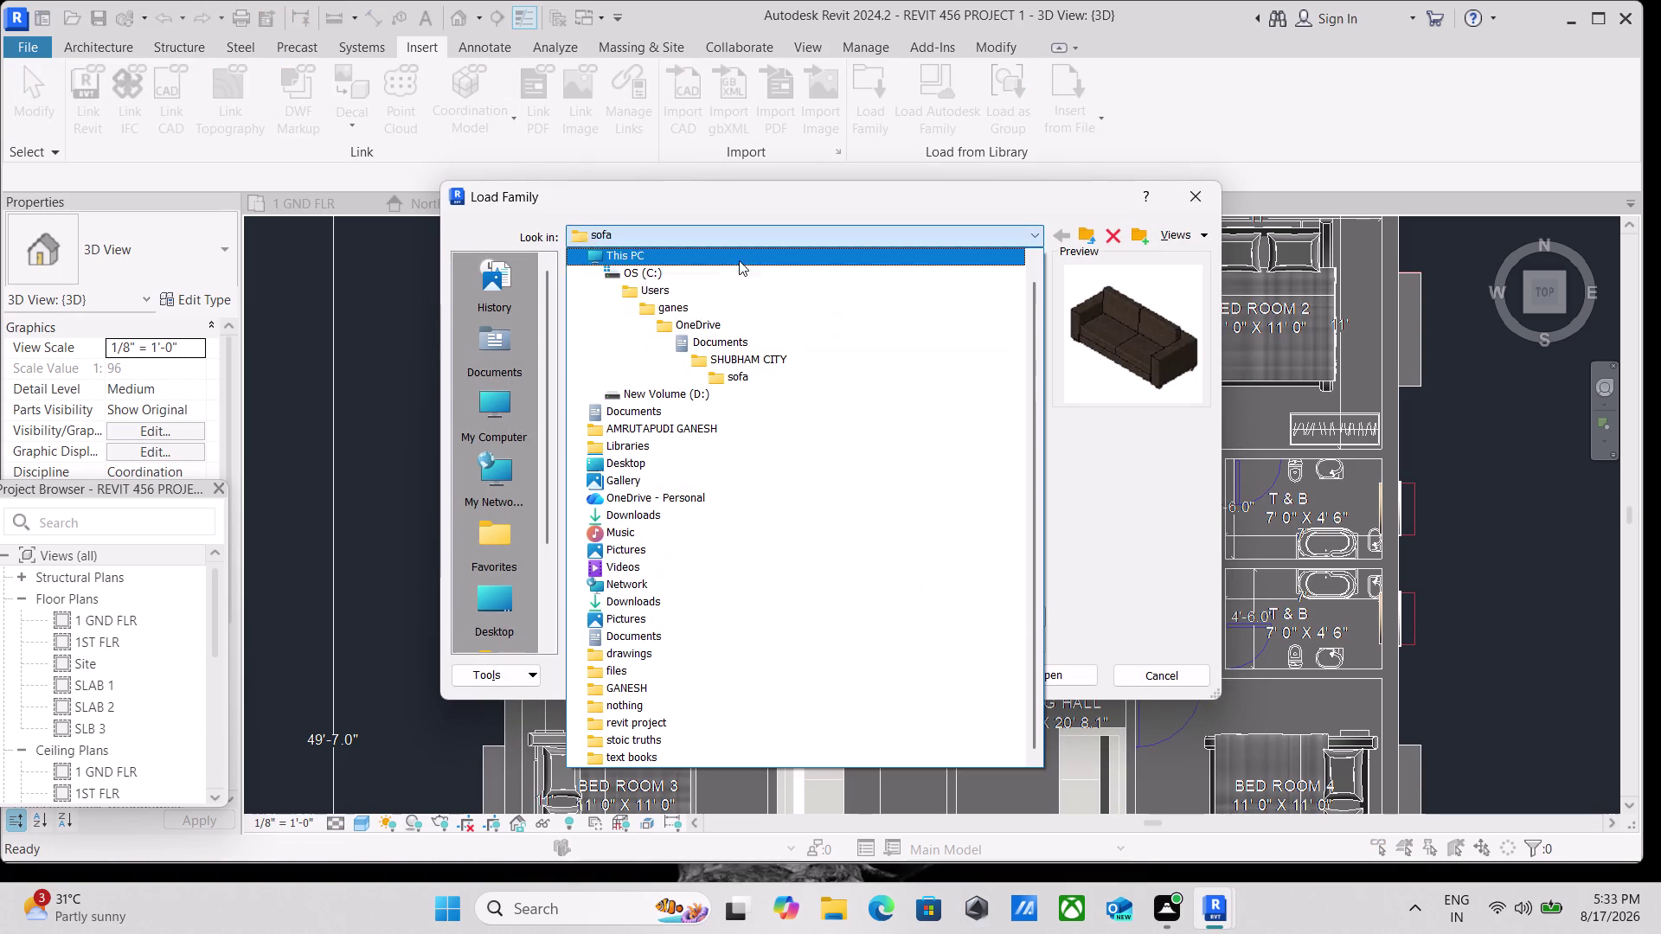
double_click(737, 353)
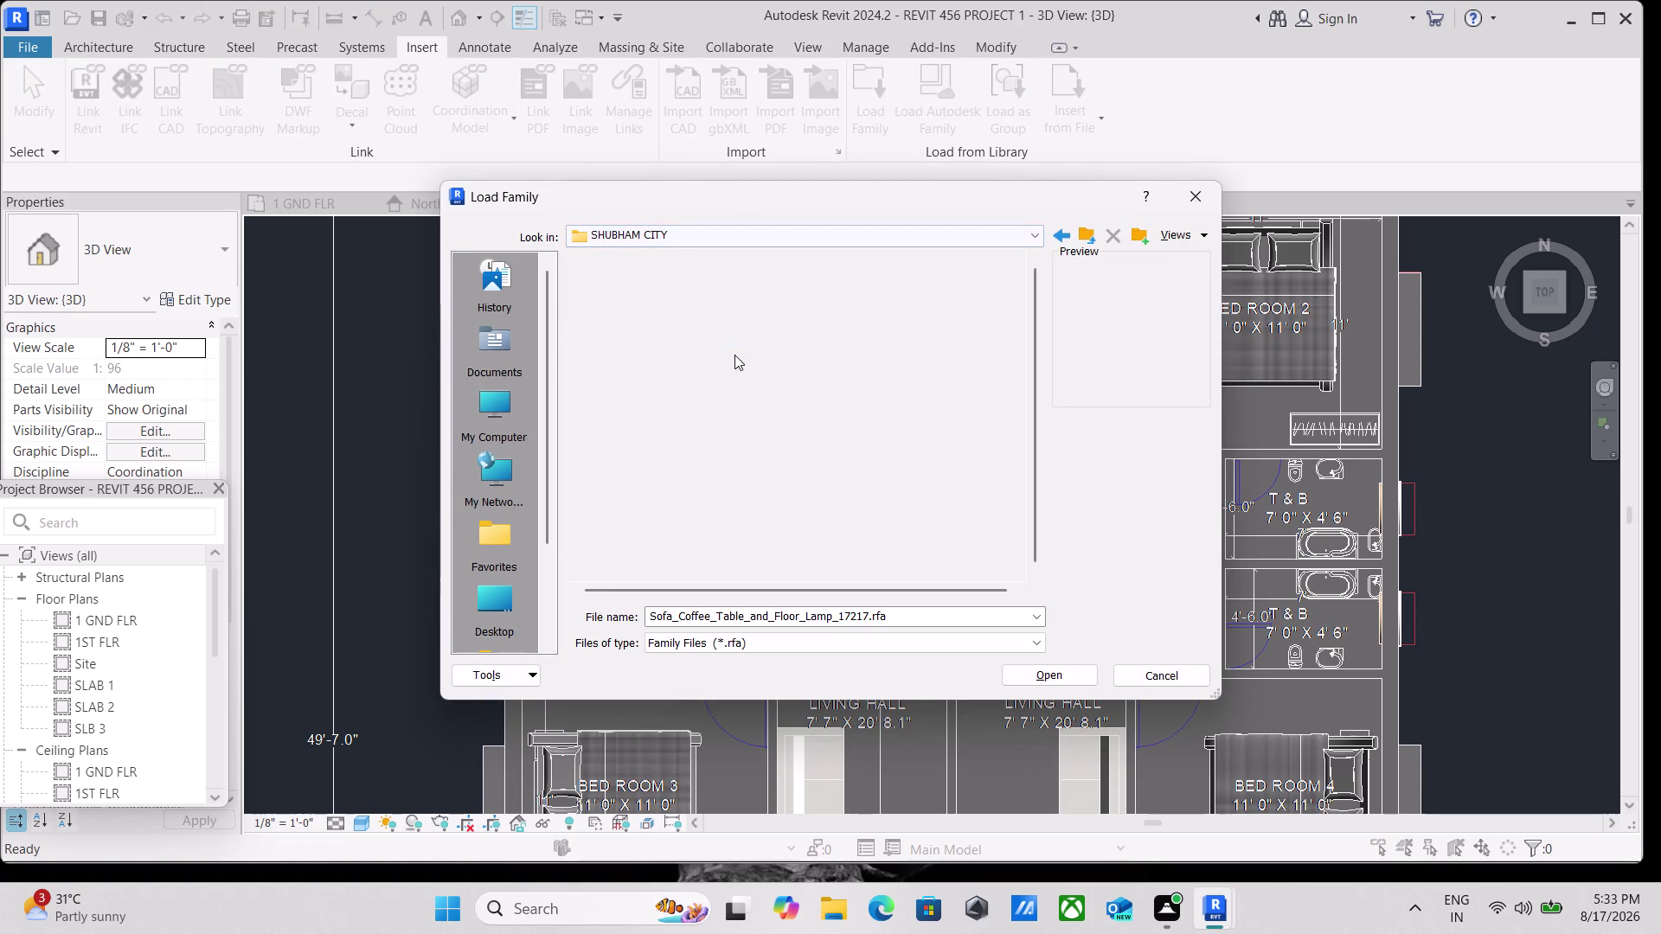
click(645, 308)
click(646, 327)
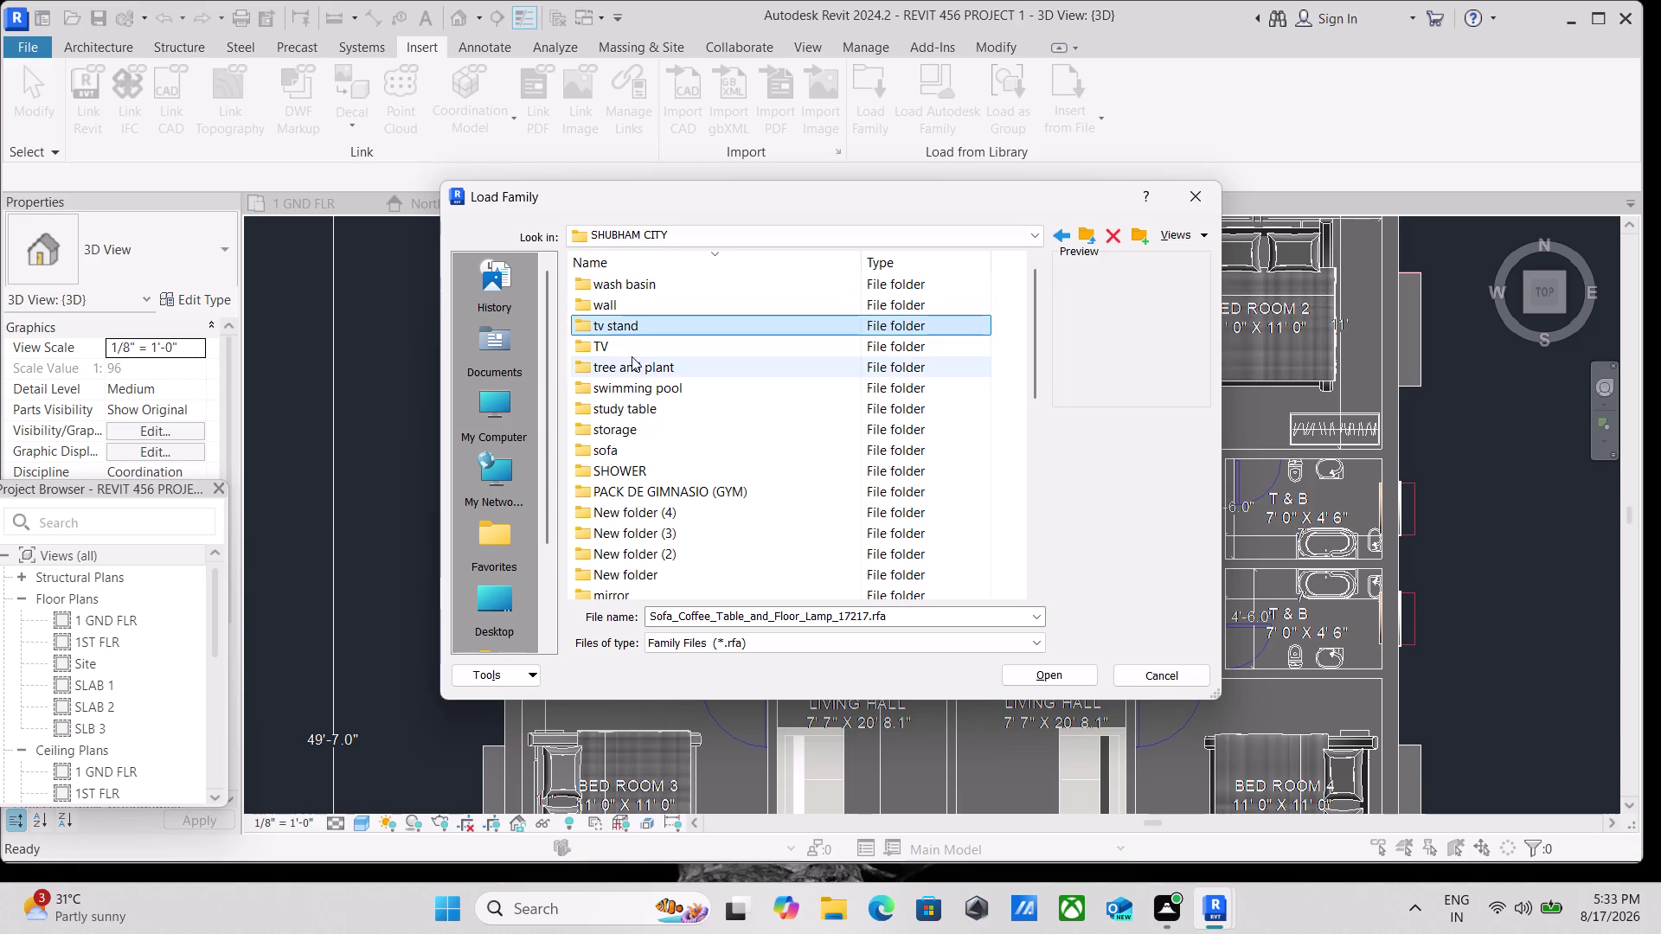
click(631, 357)
scroll(down, 3)
scroll(down, 3)
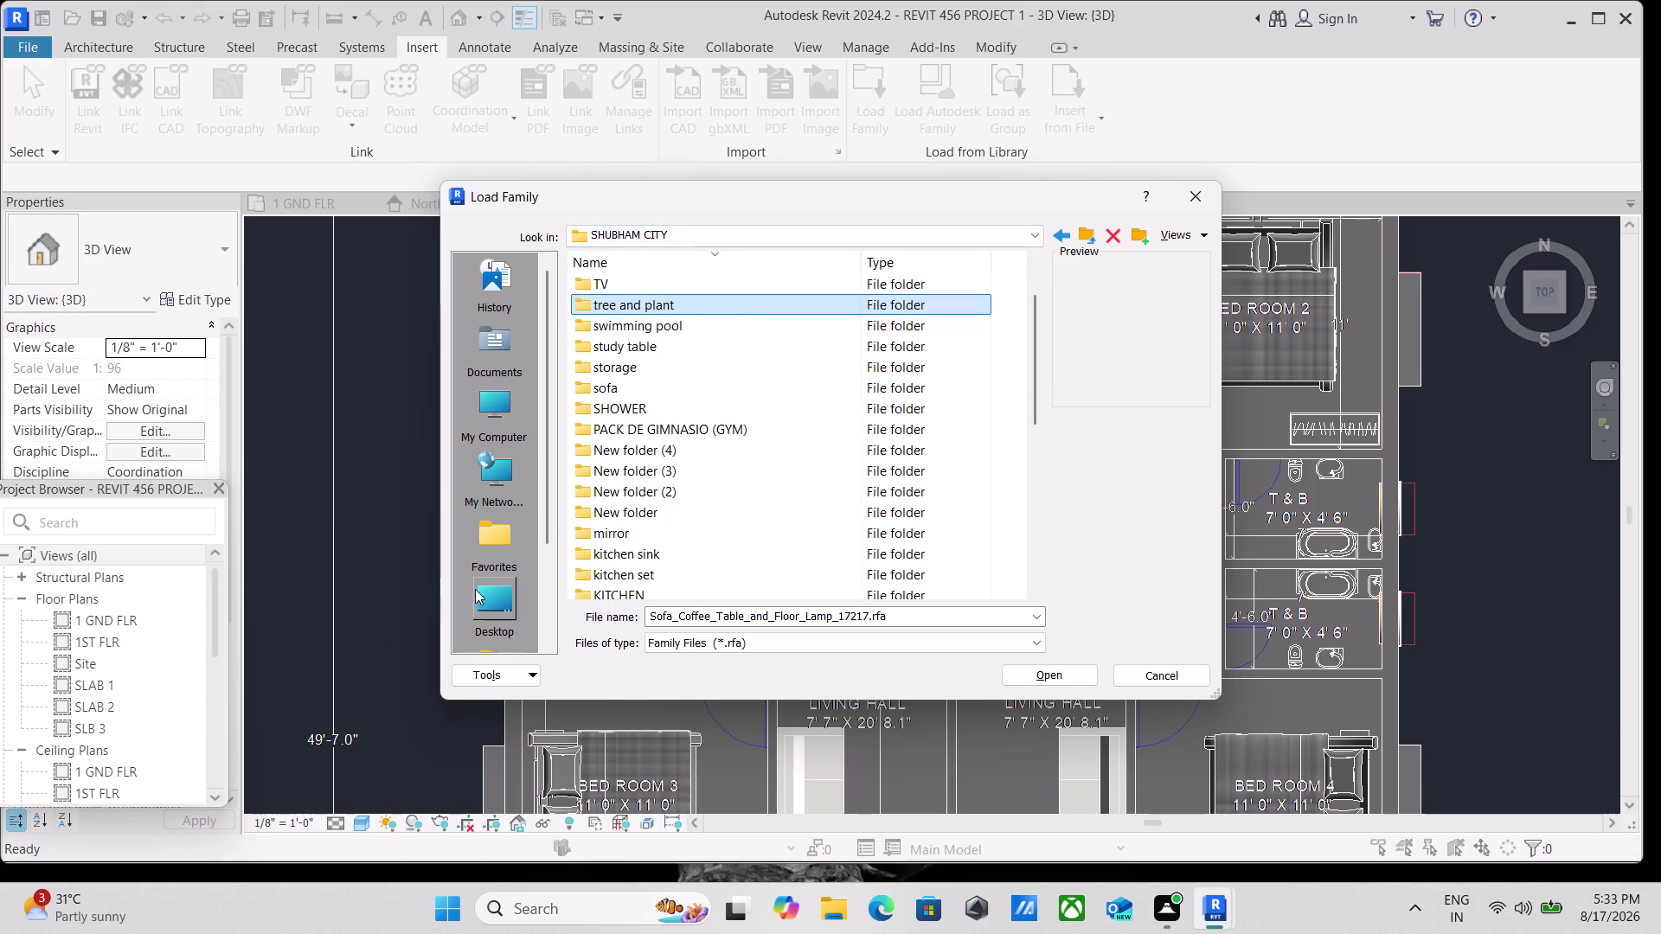
scroll(down, 3)
Open the imperial family library and browse its folder list.
double_click(502, 558)
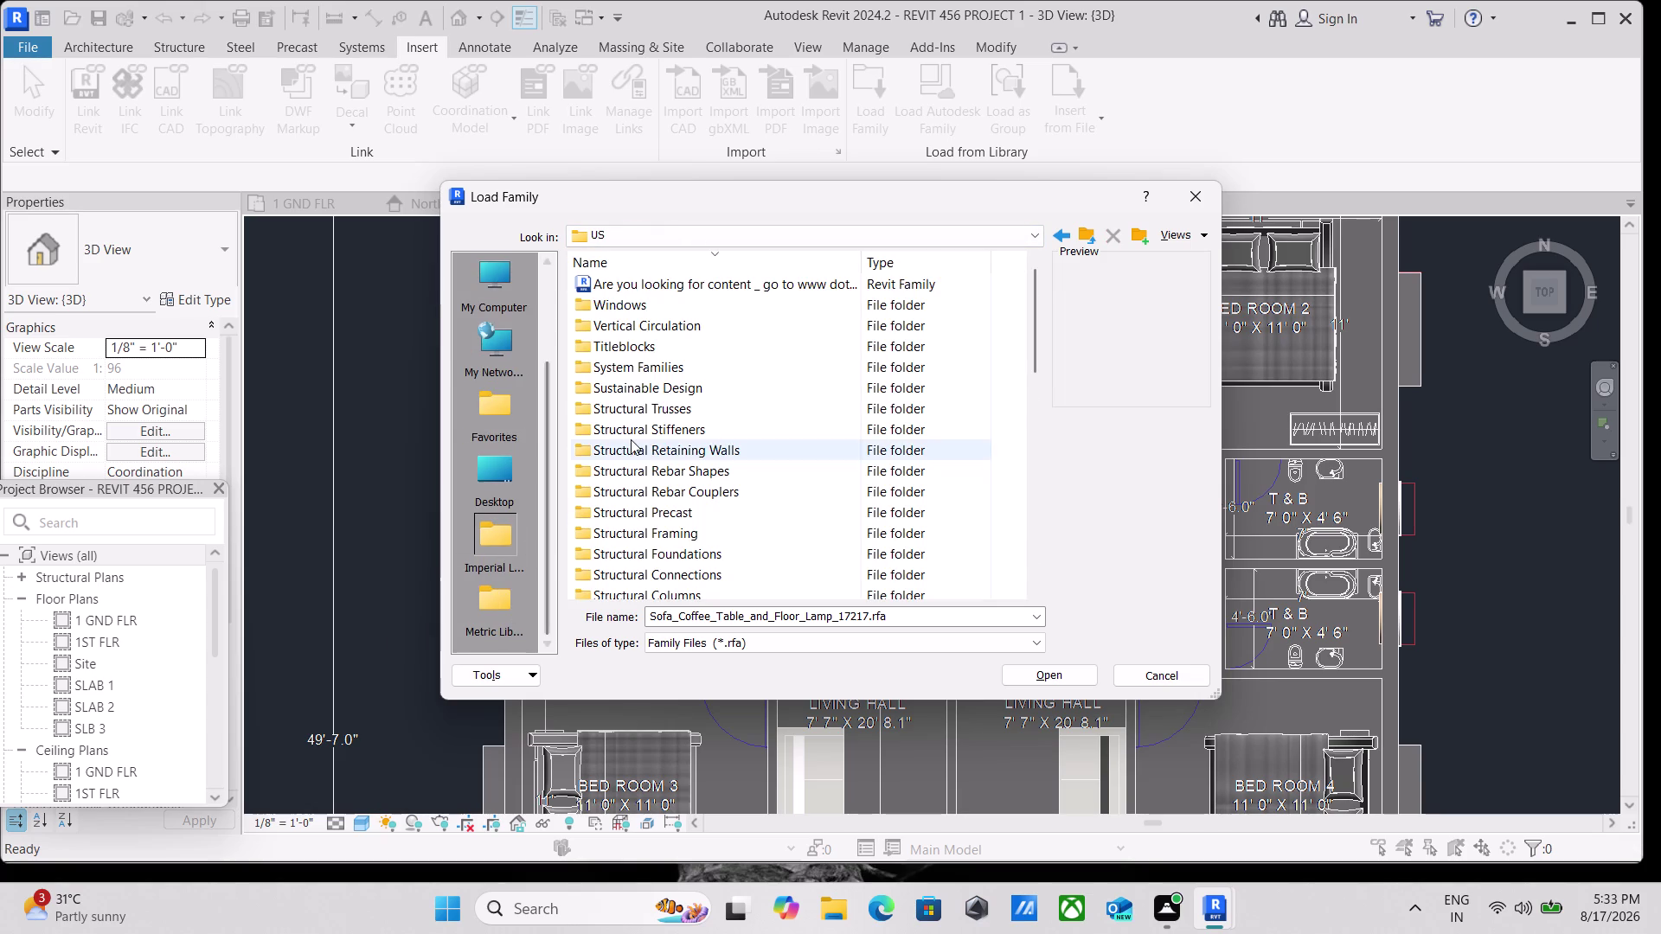
scroll(down, 3)
scroll(down, 3)
scroll(up, 3)
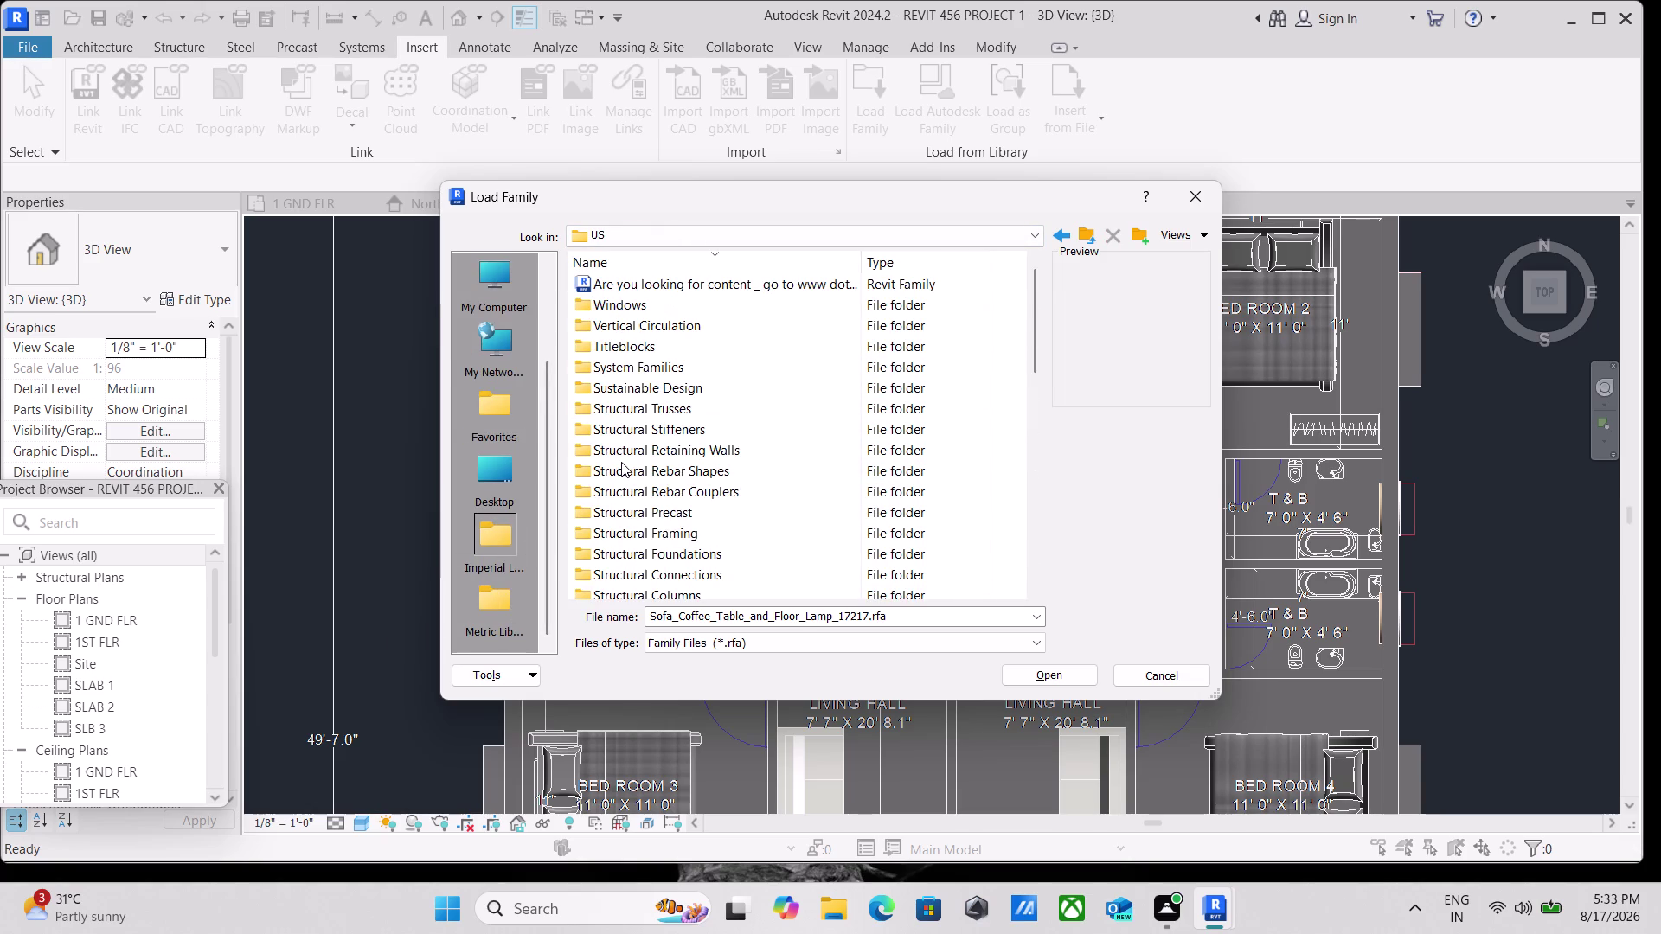
scroll(up, 3)
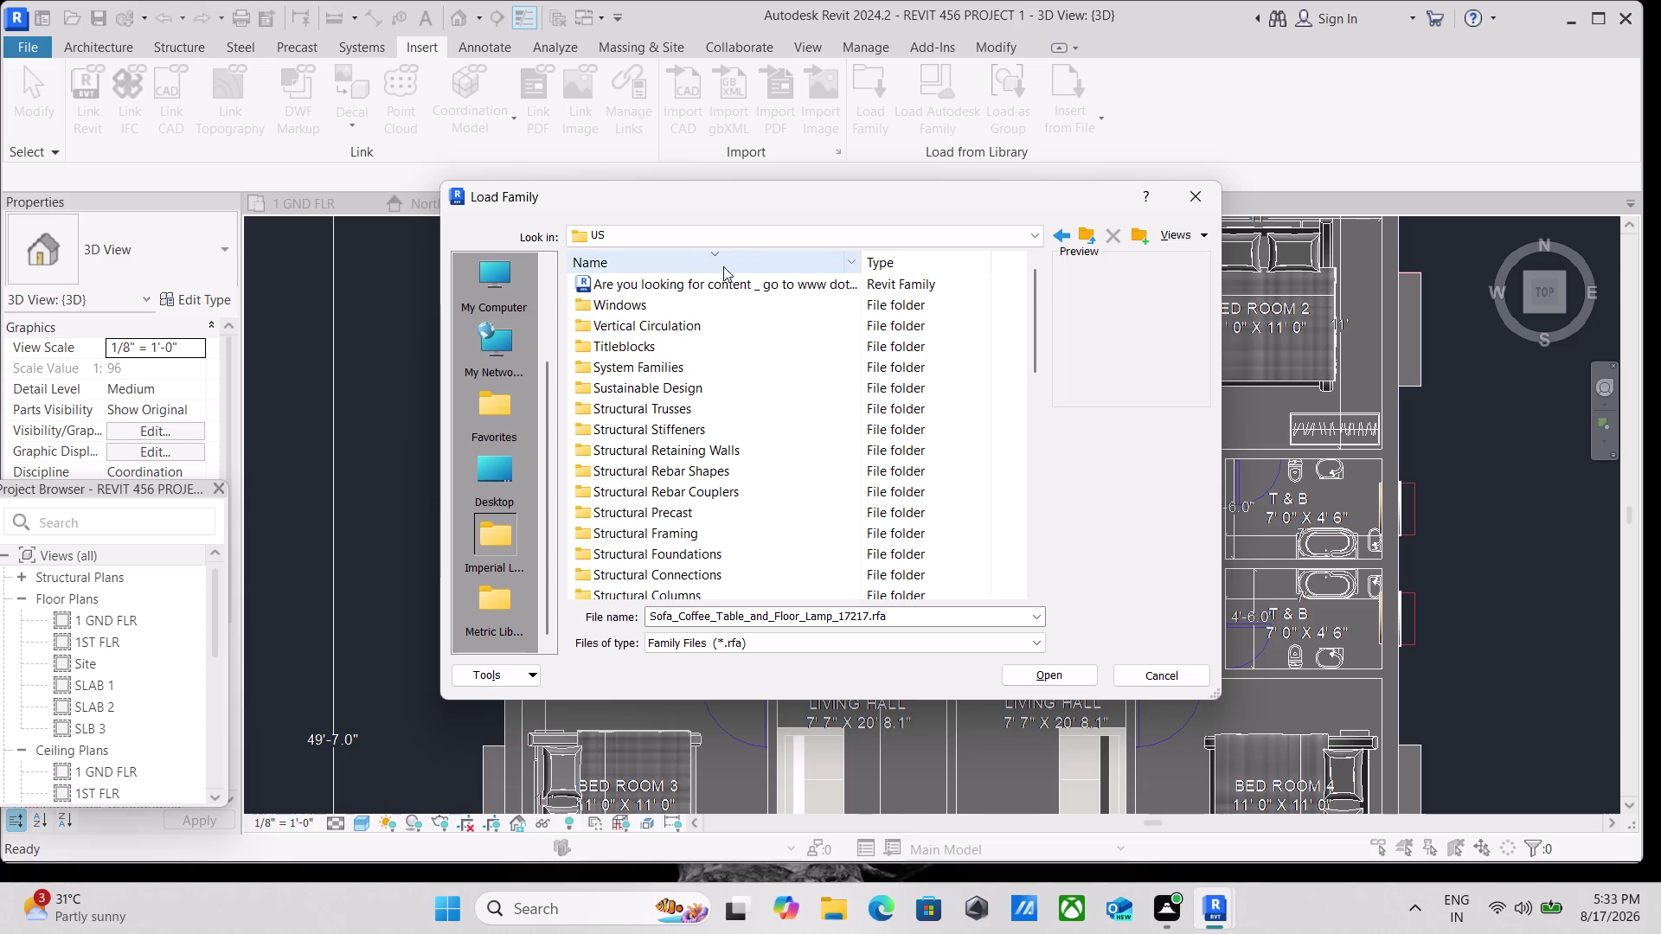
scroll(down, 3)
scroll(down, 3)
scroll(down, 3)
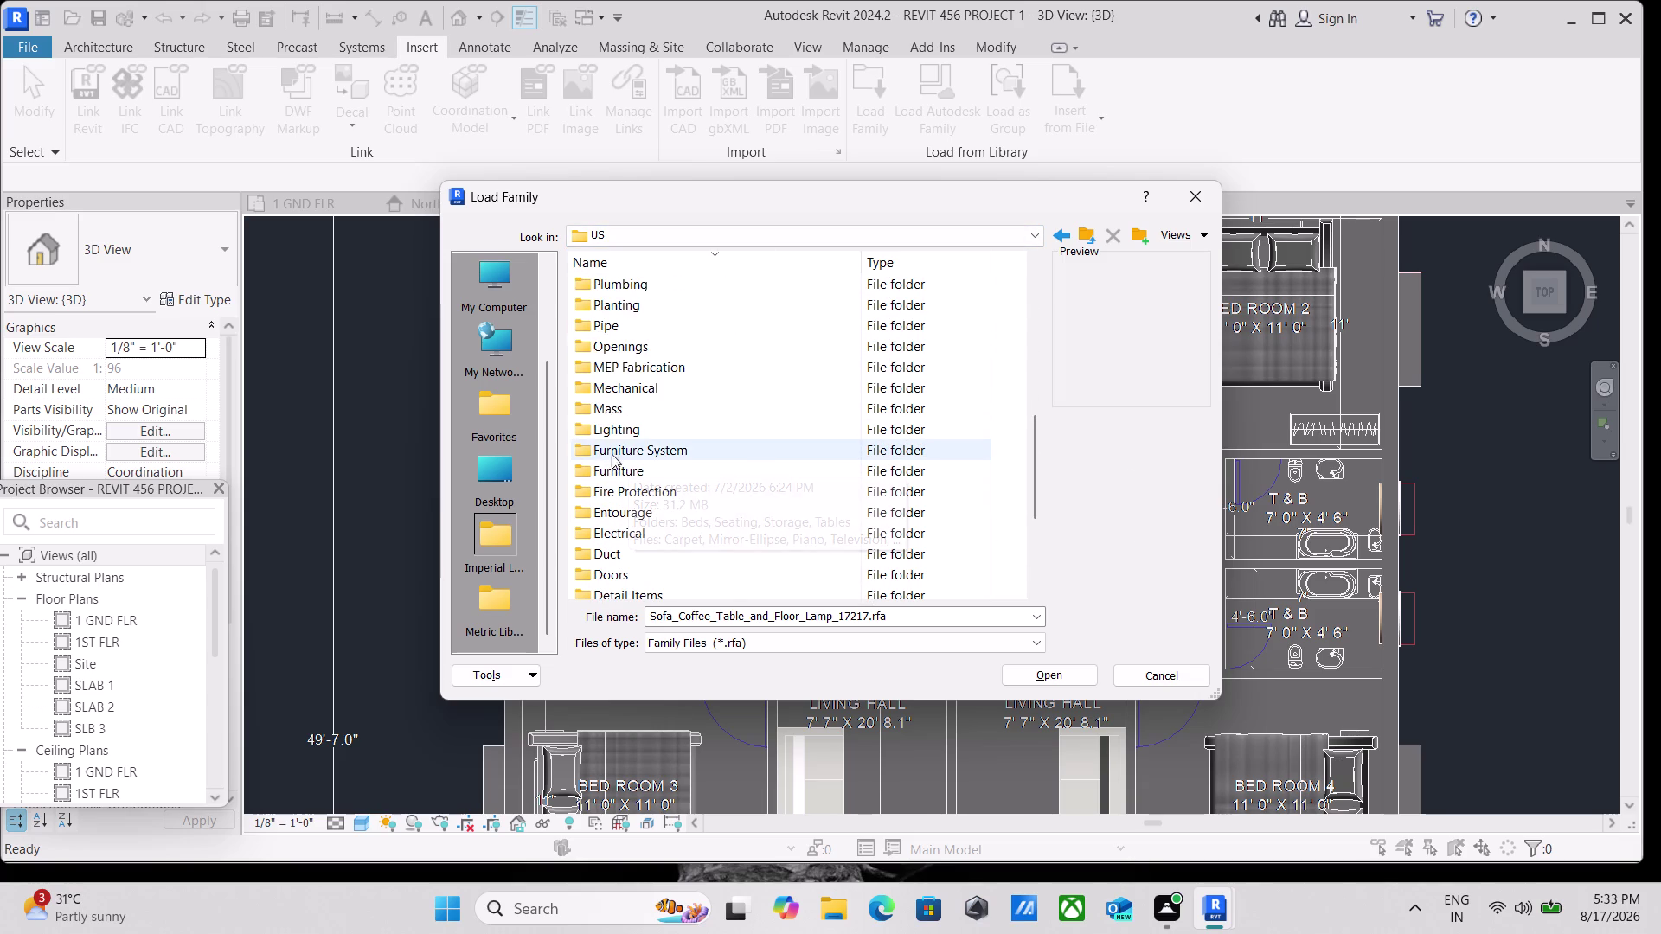
scroll(down, 3)
scroll(down, 3)
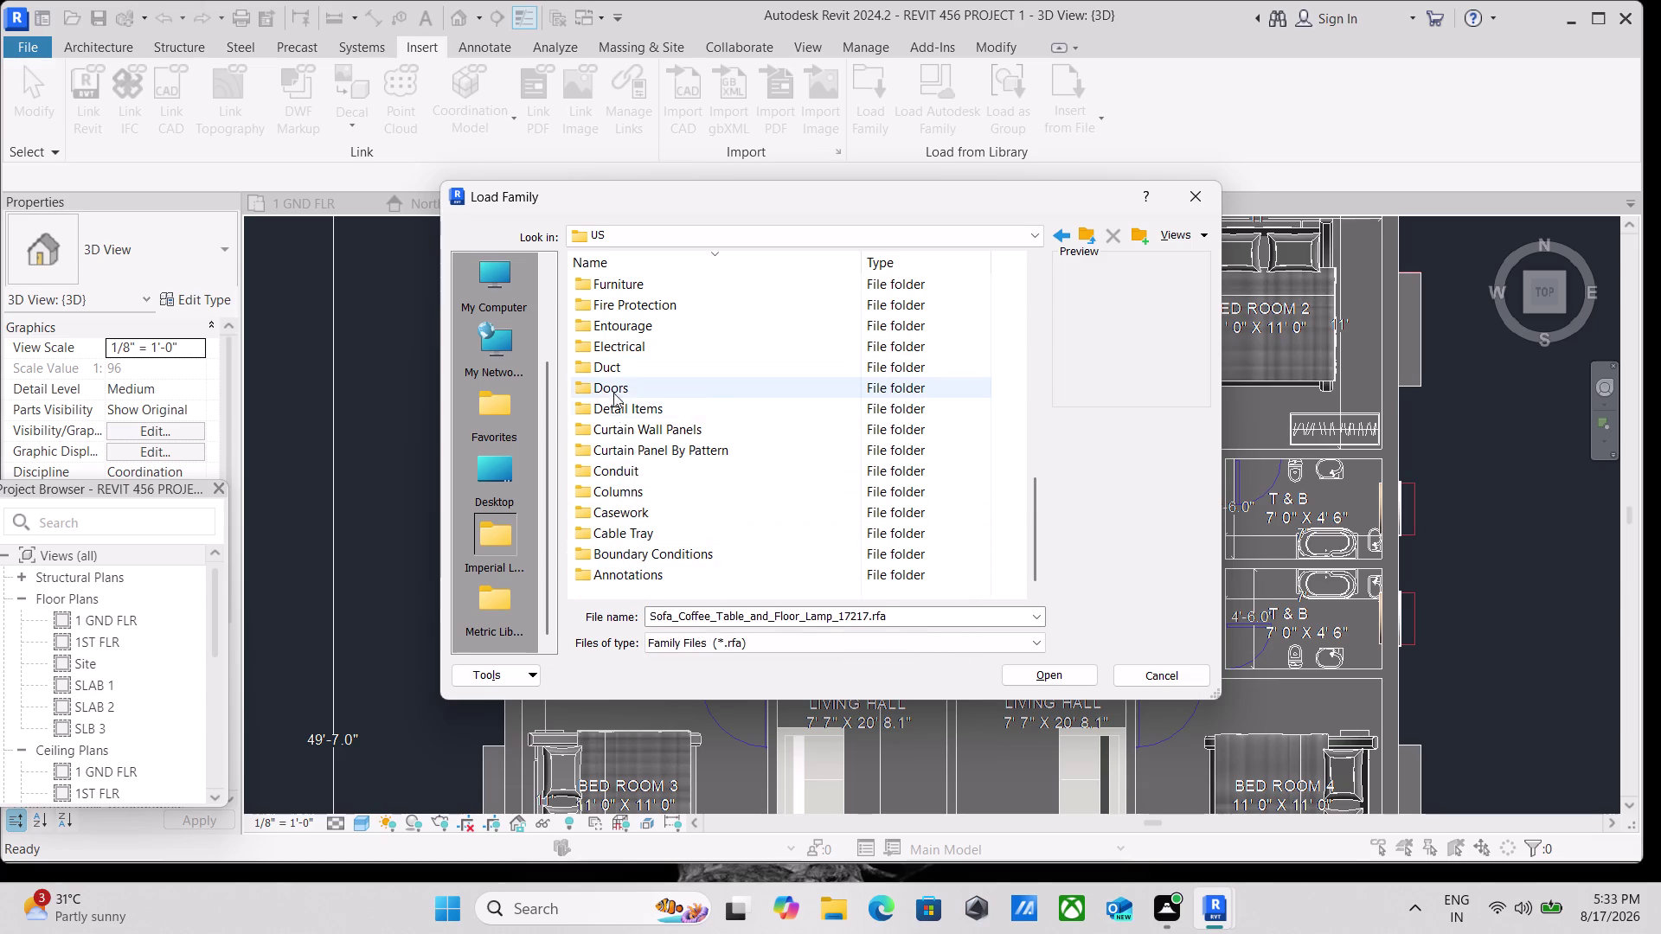
scroll(up, 3)
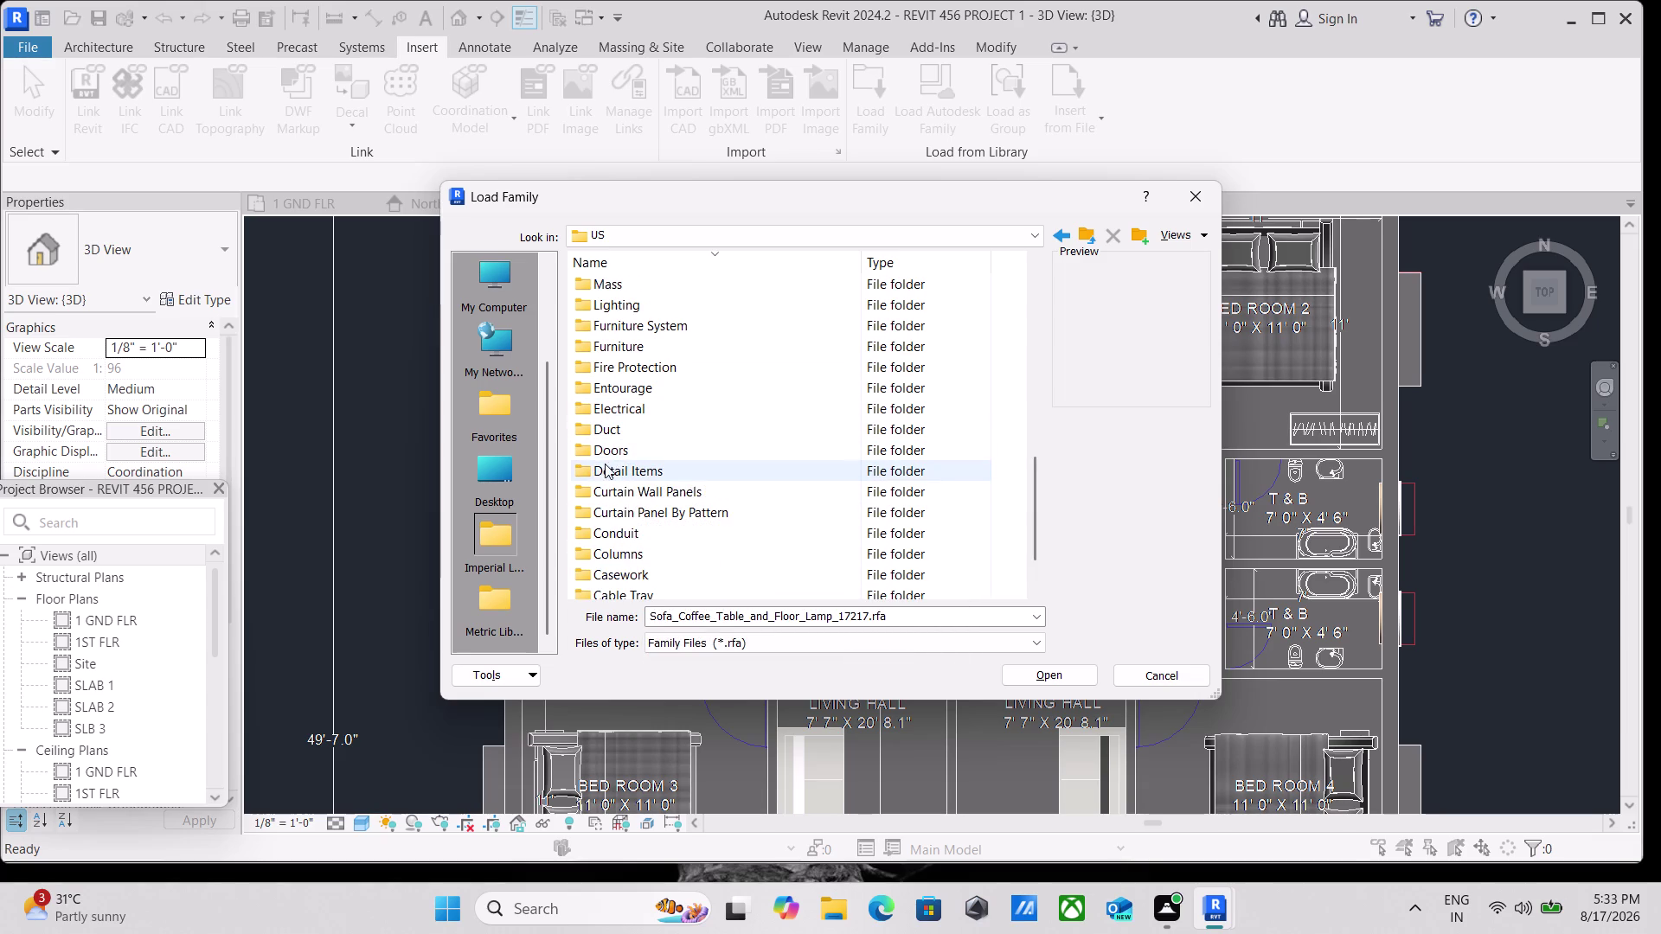
scroll(up, 3)
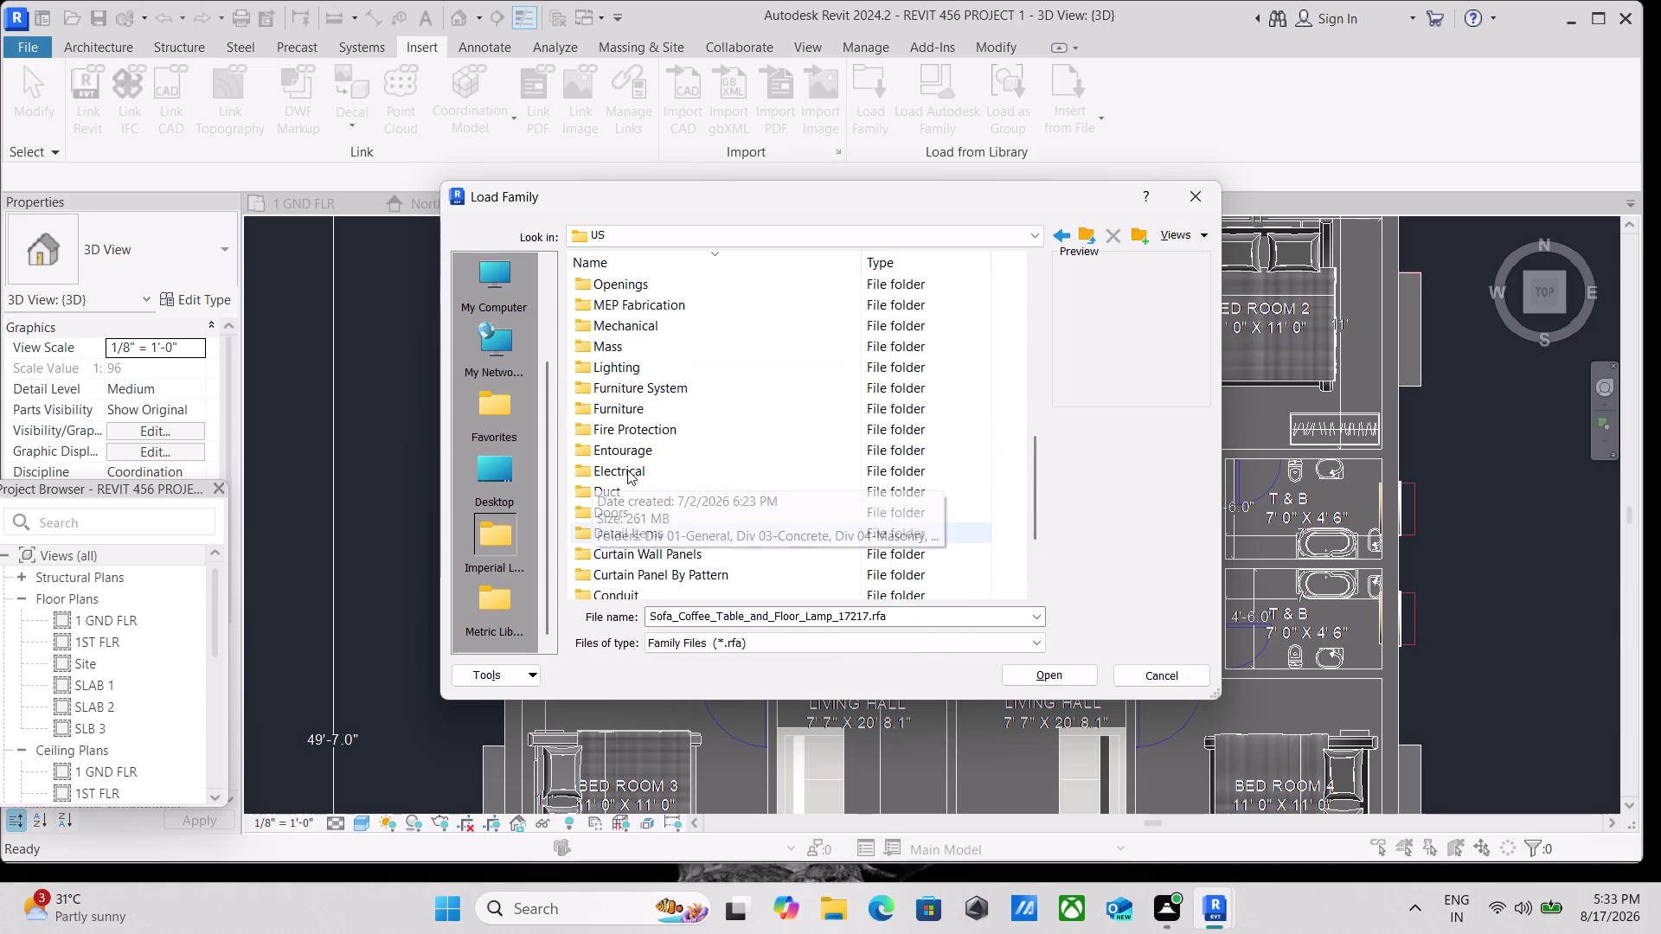
scroll(up, 3)
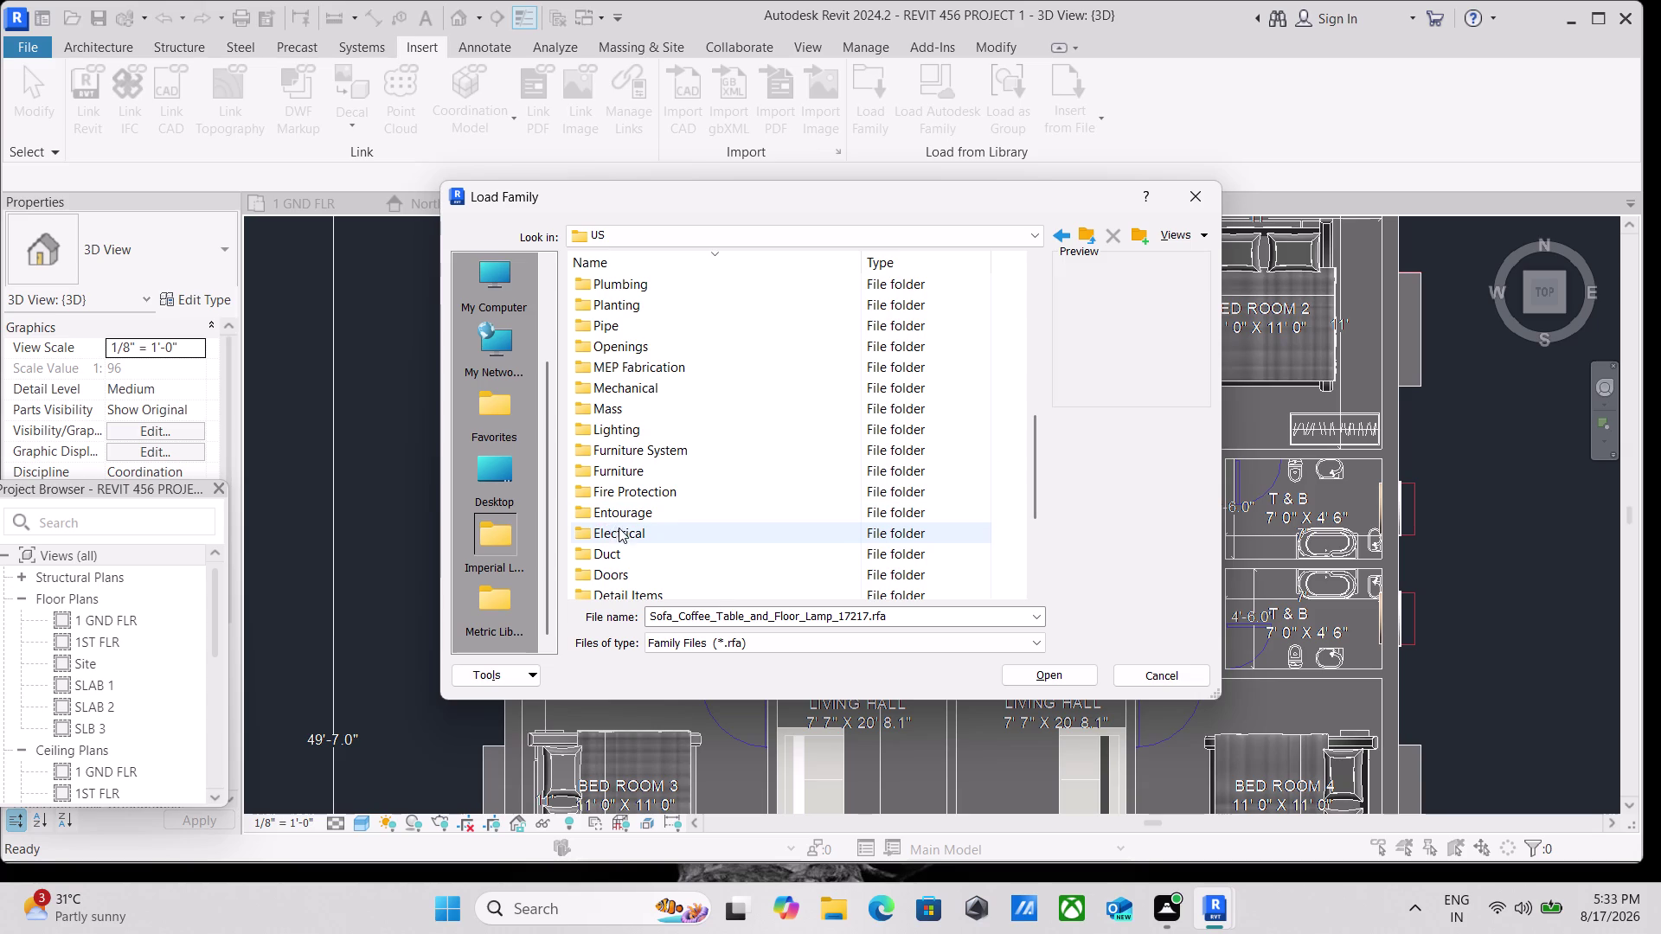
scroll(down, 3)
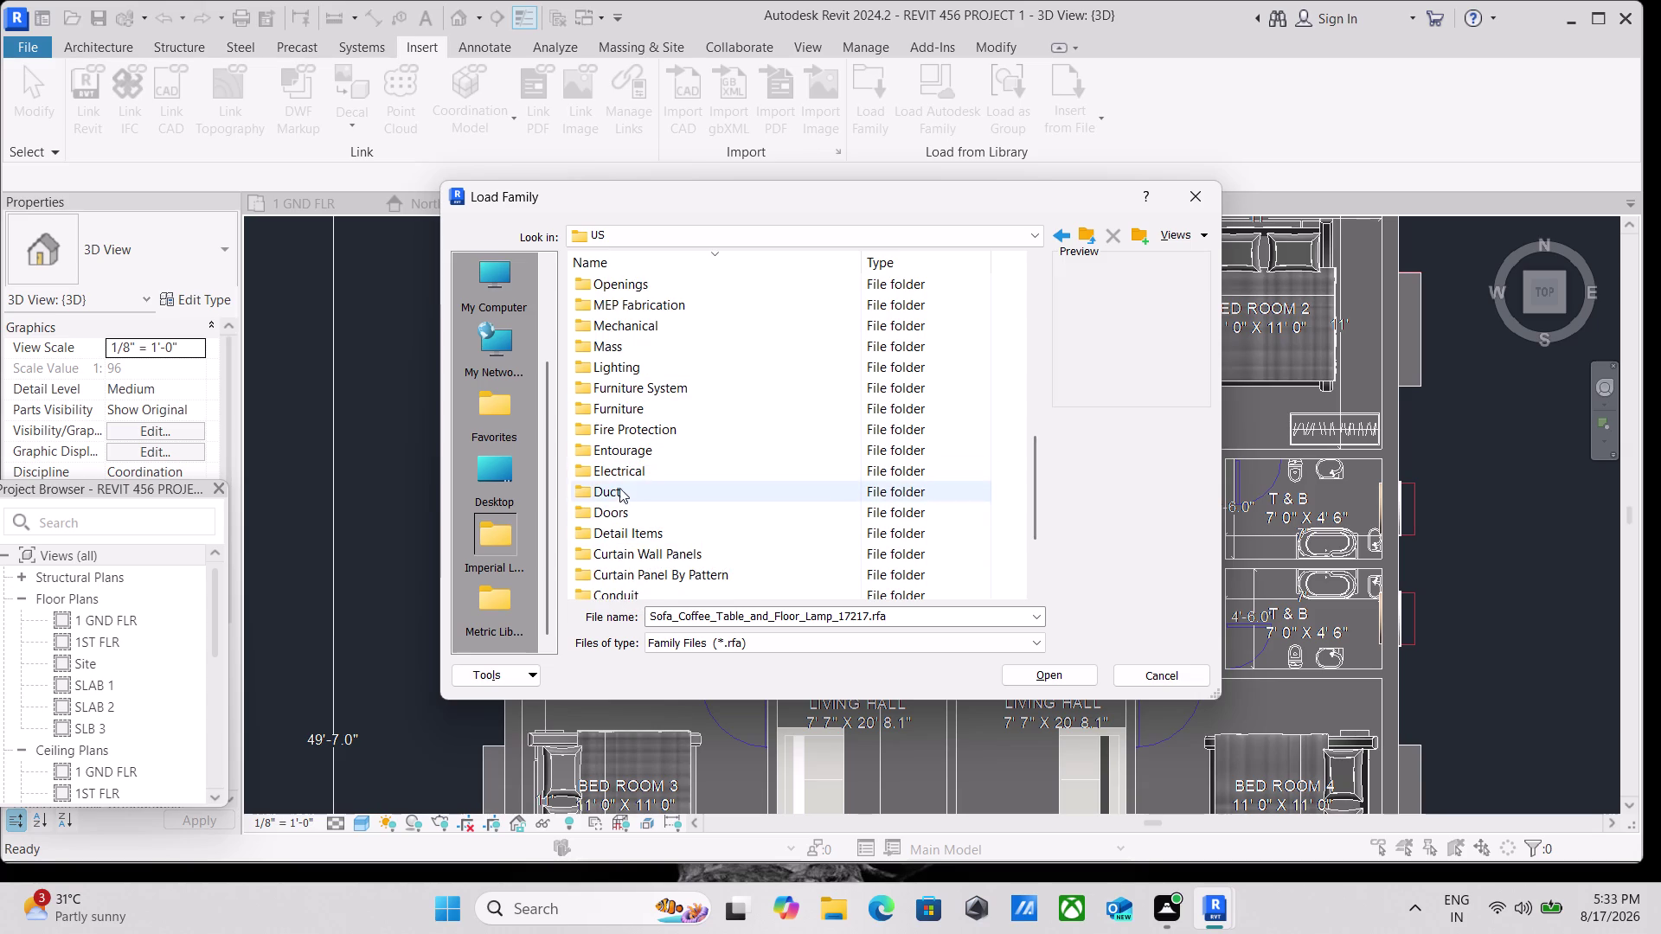
scroll(up, 3)
scroll(up, 3)
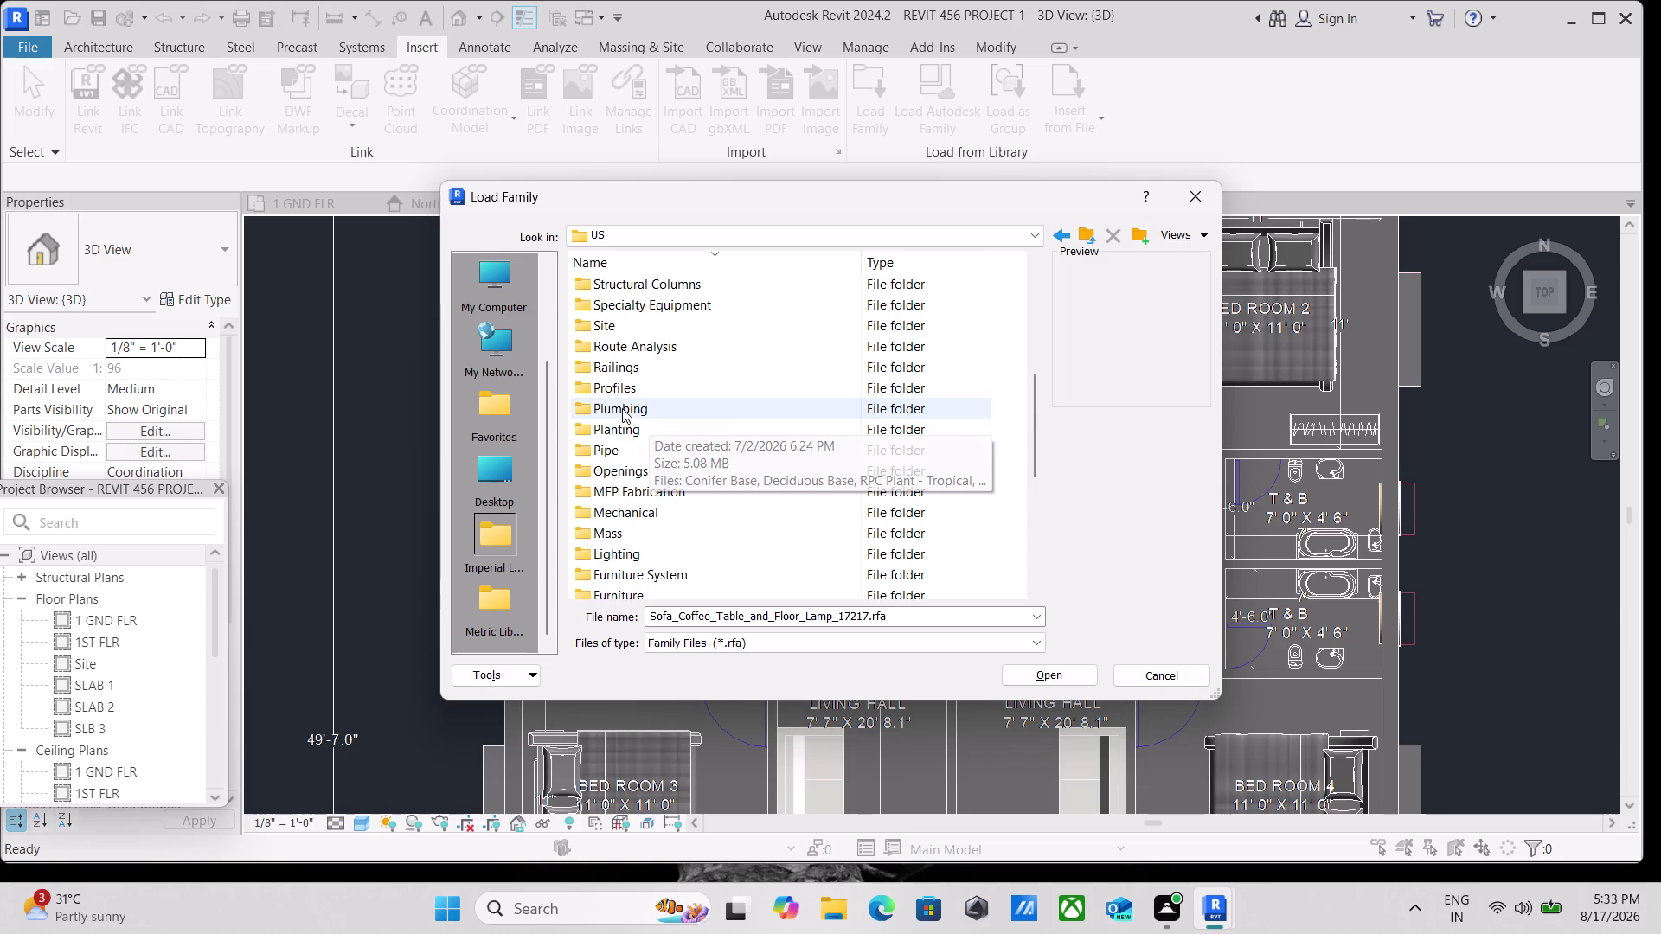
scroll(up, 3)
scroll(up, 3)
scroll(up, 3)
scroll(up, 3)
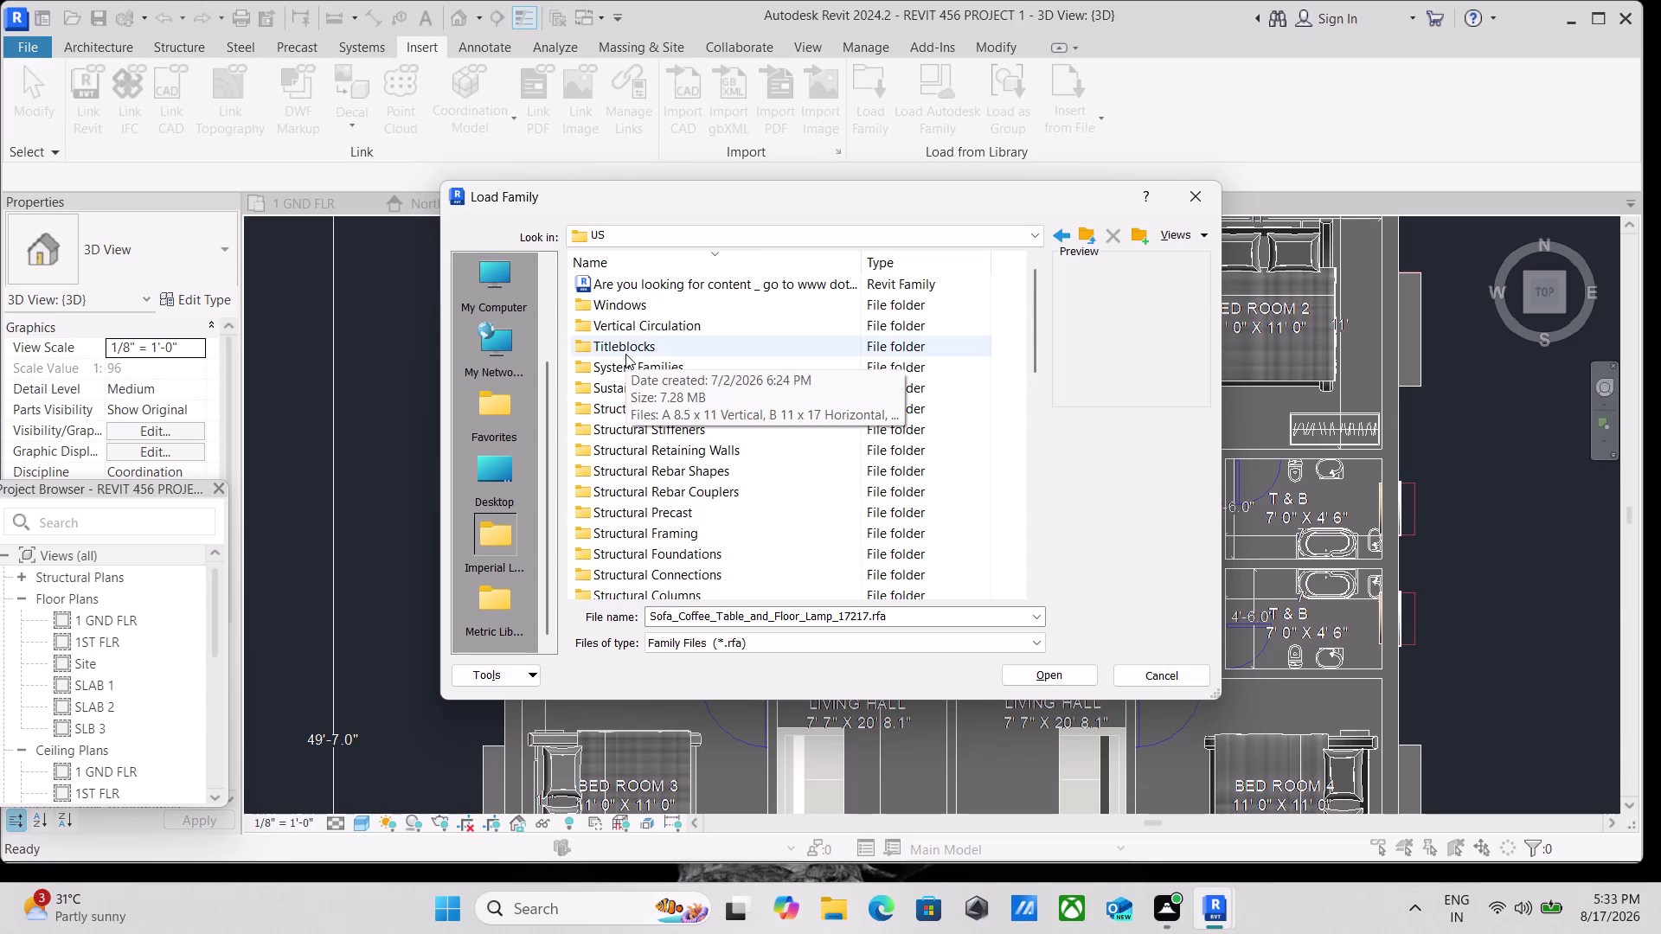
scroll(down, 3)
scroll(down, 3)
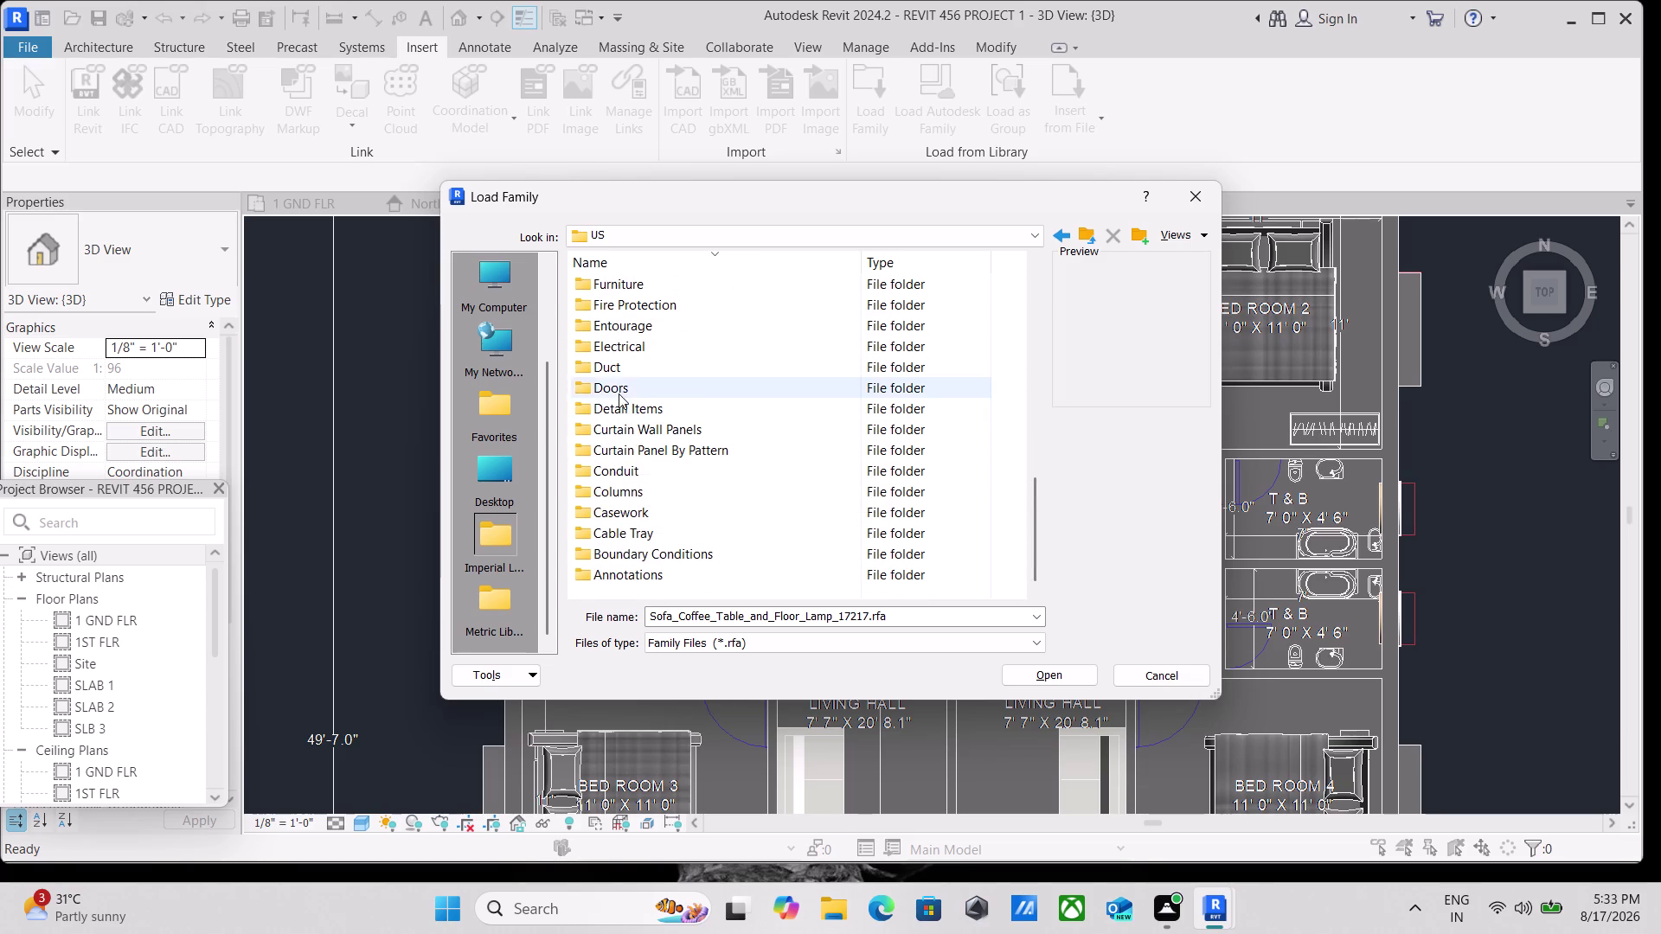
scroll(up, 3)
scroll(up, 3)
scroll(down, 3)
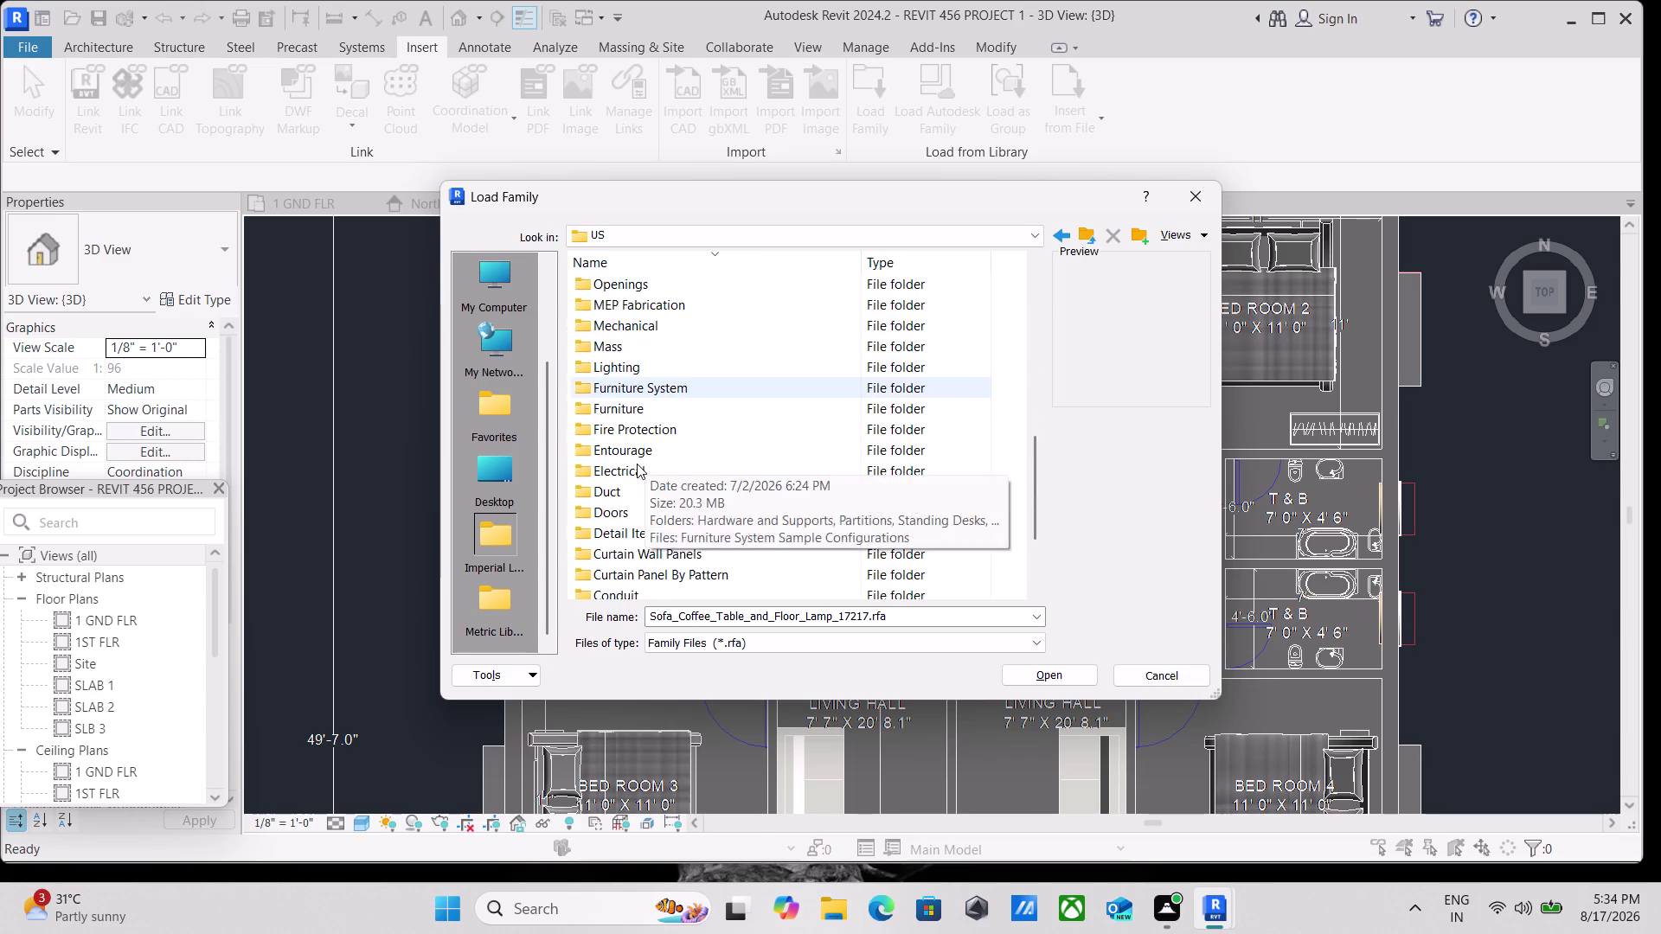
Open the Entourage folder and preview RPC Notebook Computer and RPC Beetle families.
double_click(667, 455)
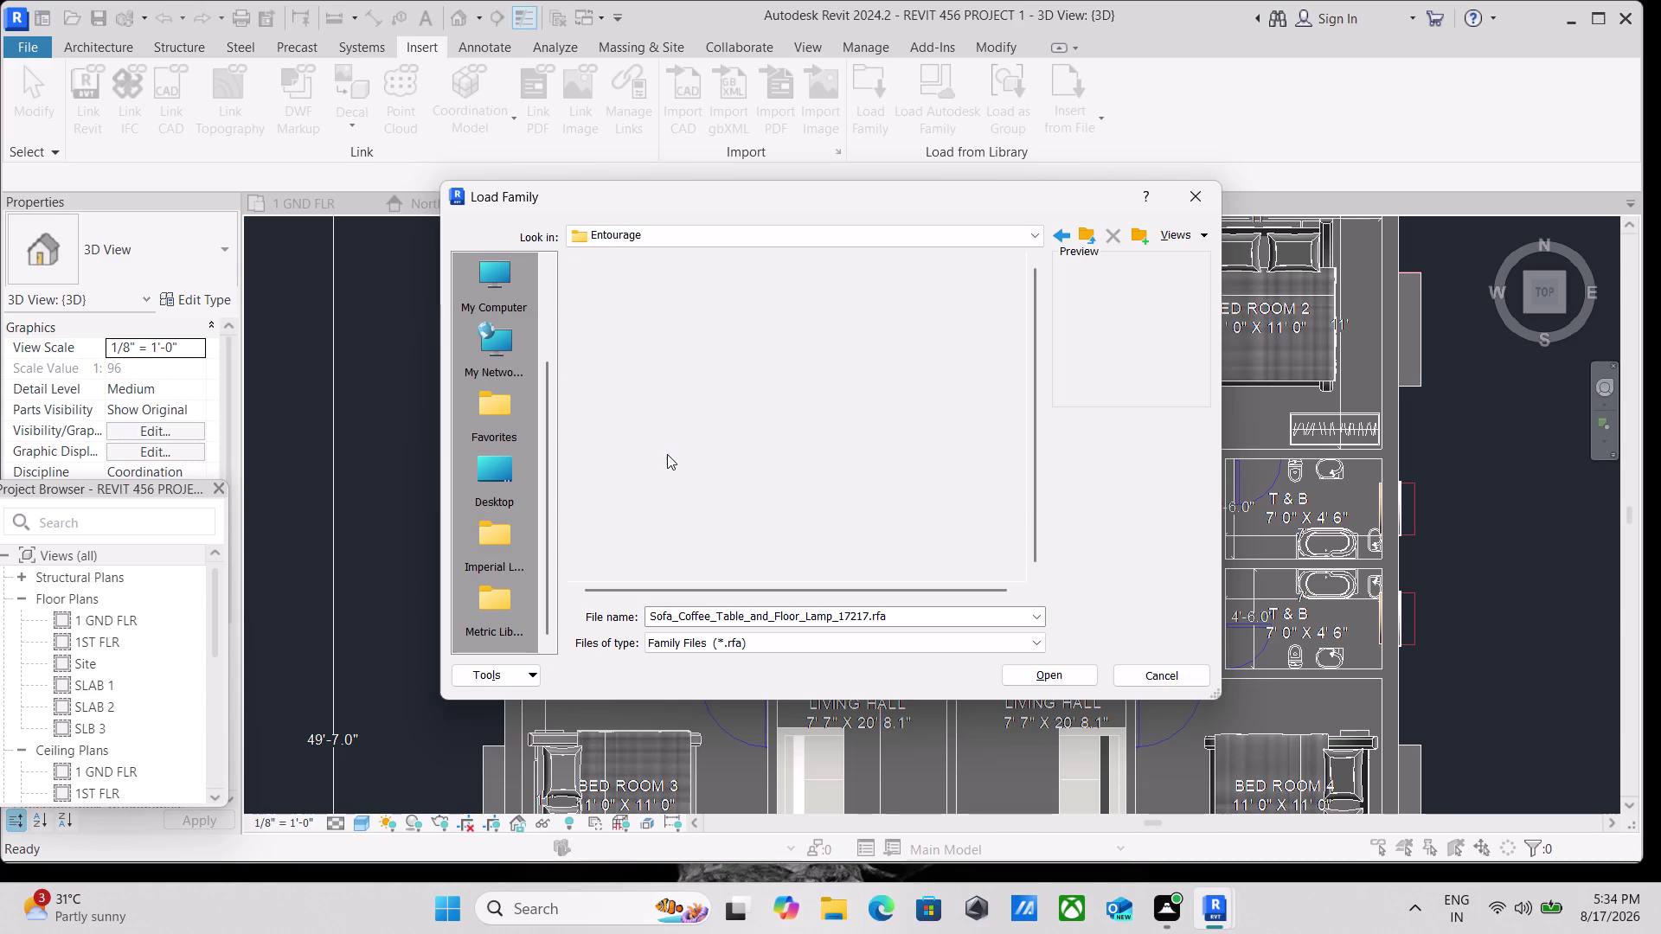
click(656, 299)
click(725, 348)
click(723, 330)
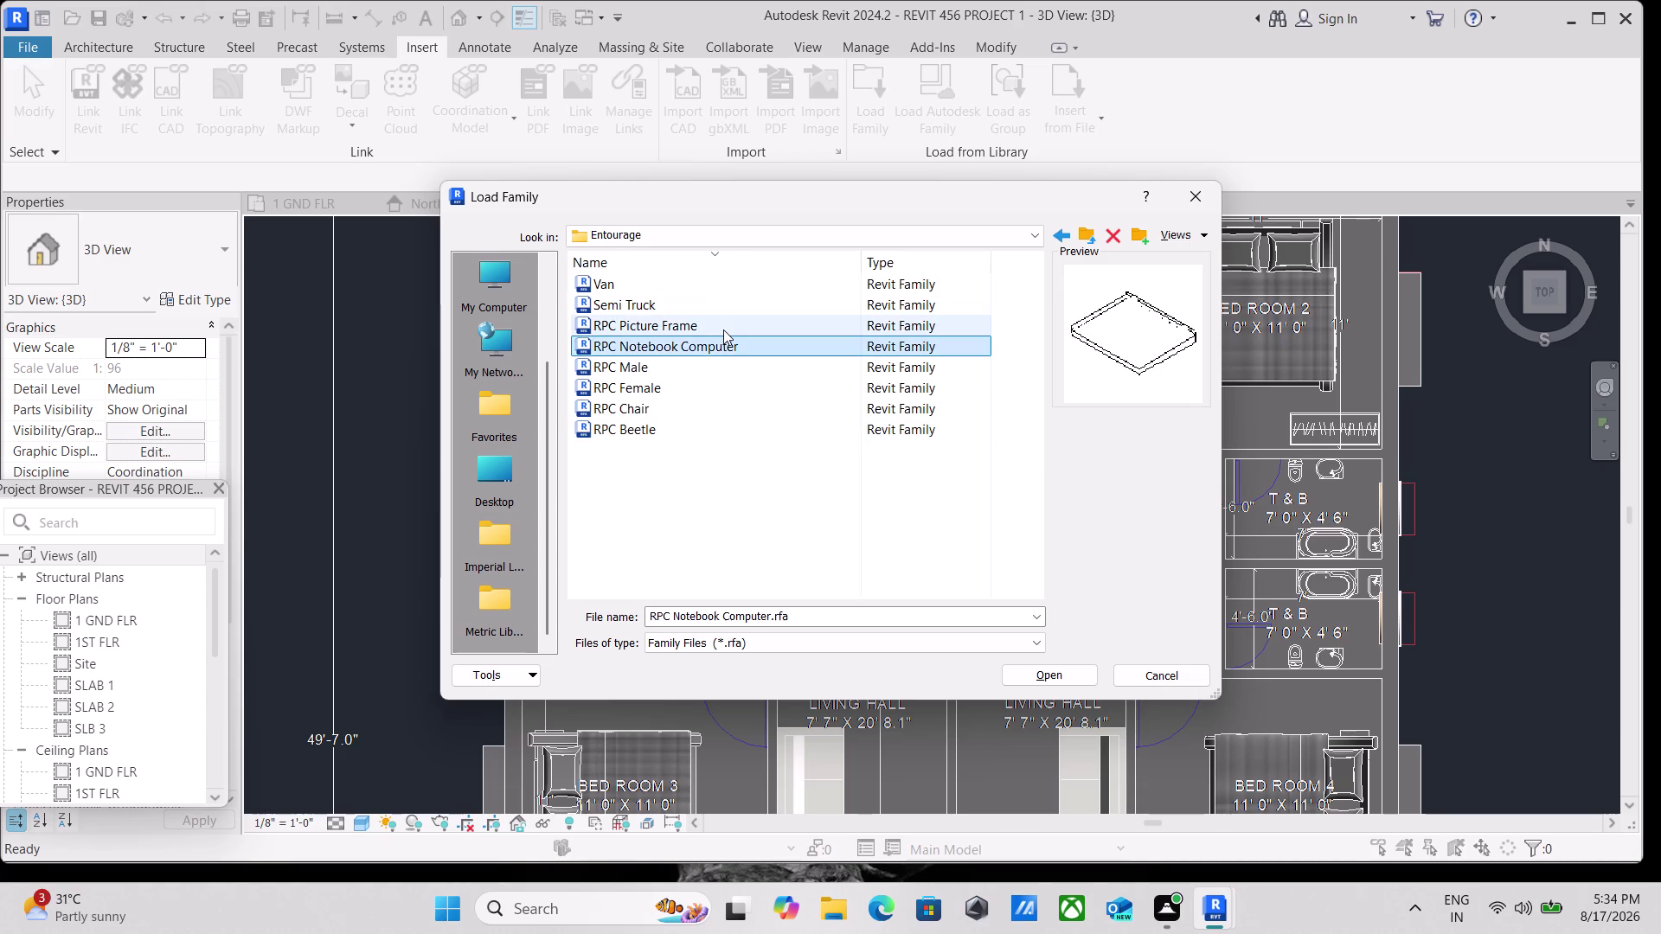
click(681, 394)
click(659, 409)
click(656, 426)
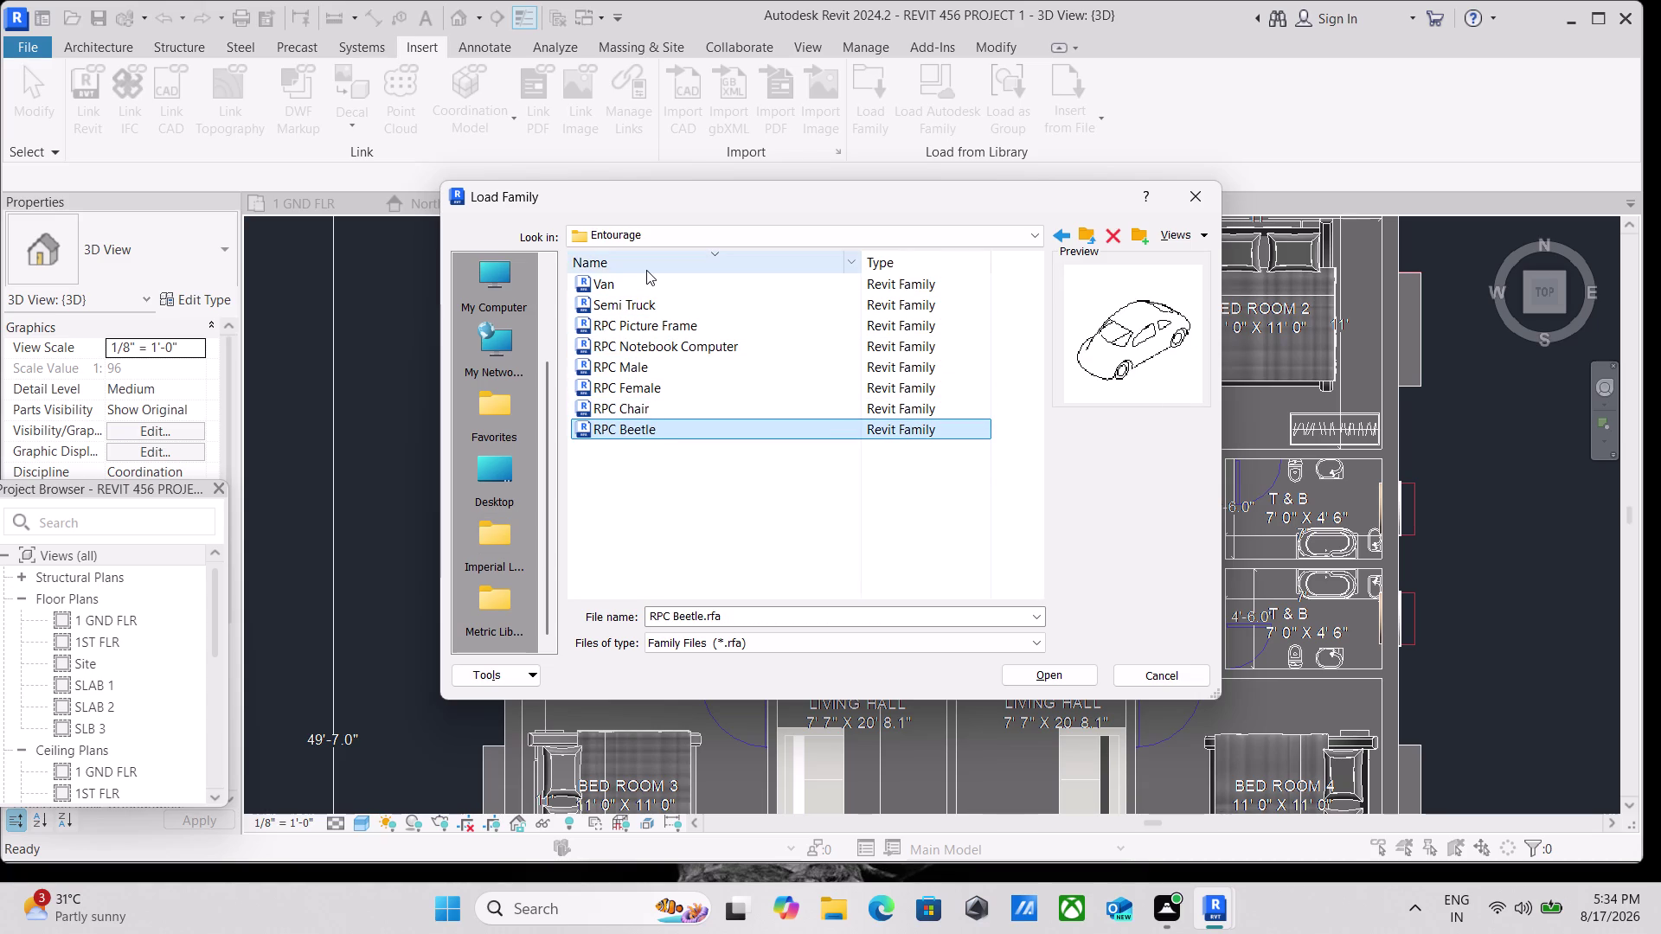
click(646, 270)
click(984, 241)
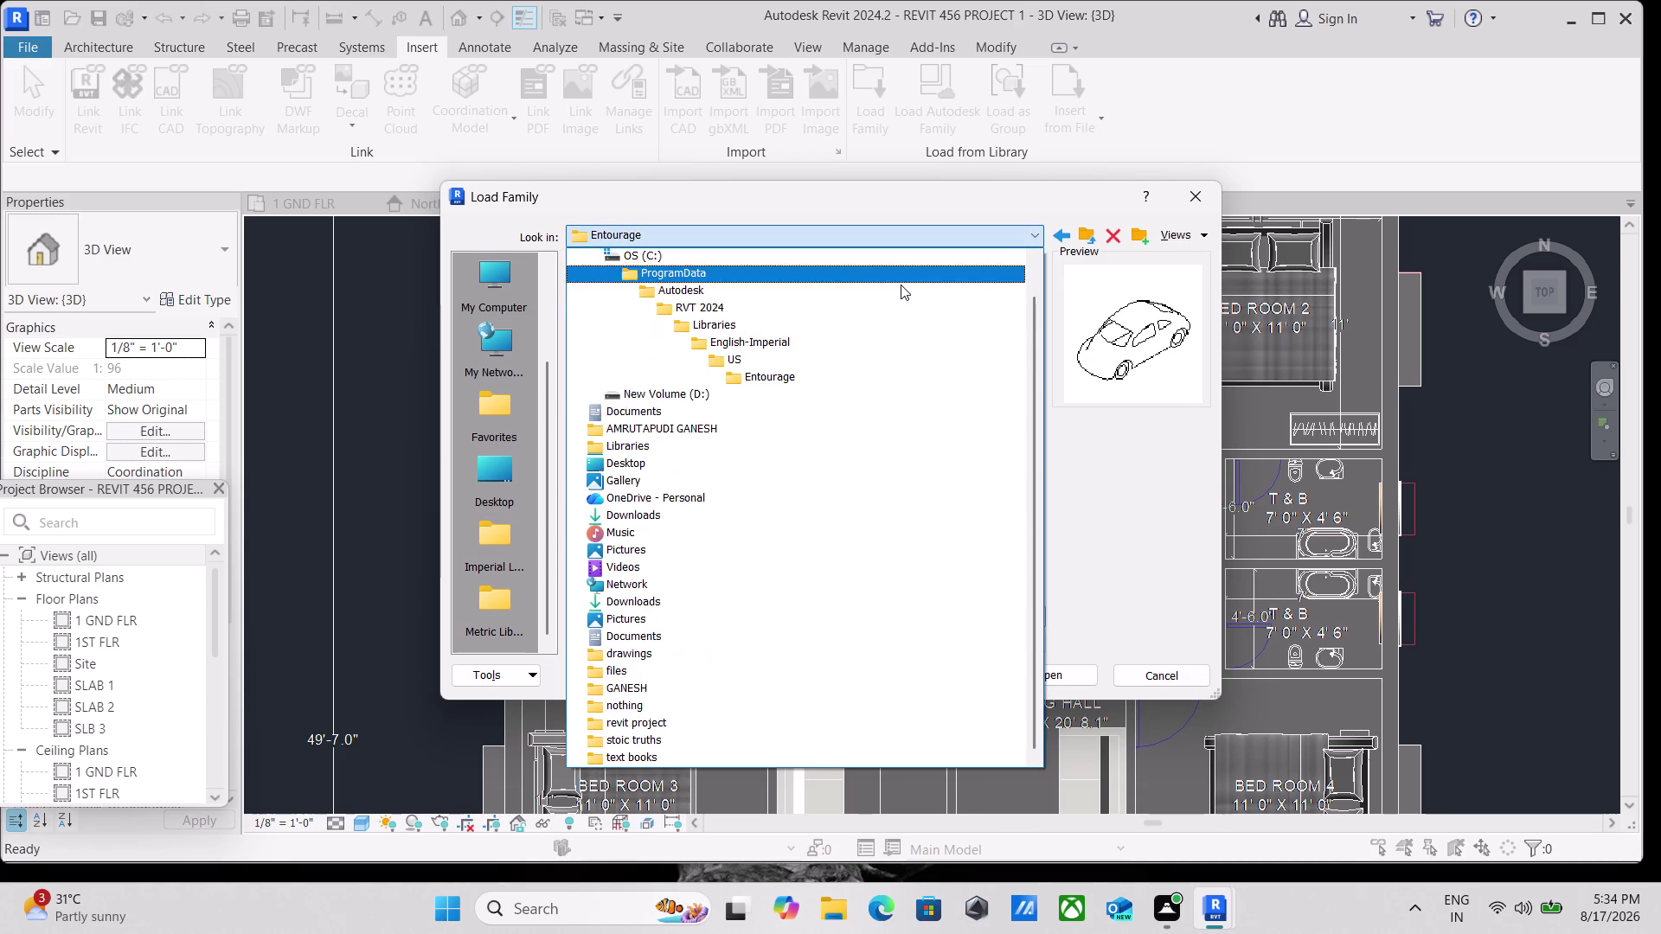
Go back up to the US library folder and scan its subfolders.
click(783, 357)
scroll(down, 3)
scroll(down, 3)
scroll(down, 3)
scroll(down, 3)
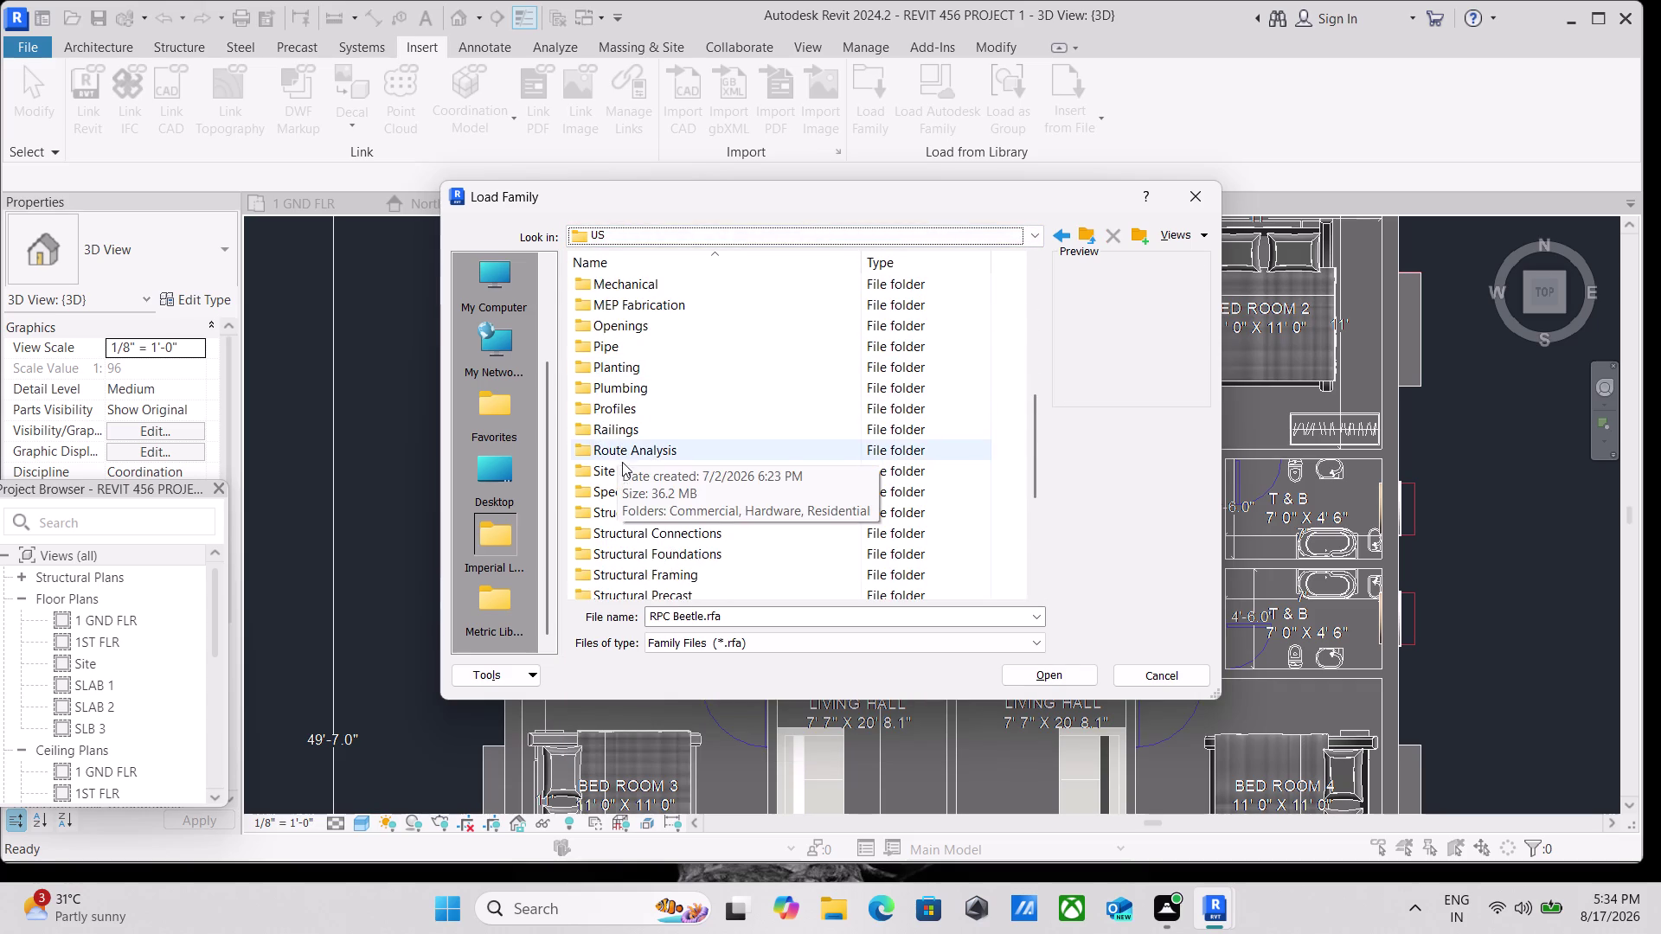
scroll(down, 3)
scroll(down, 3)
scroll(down, 3)
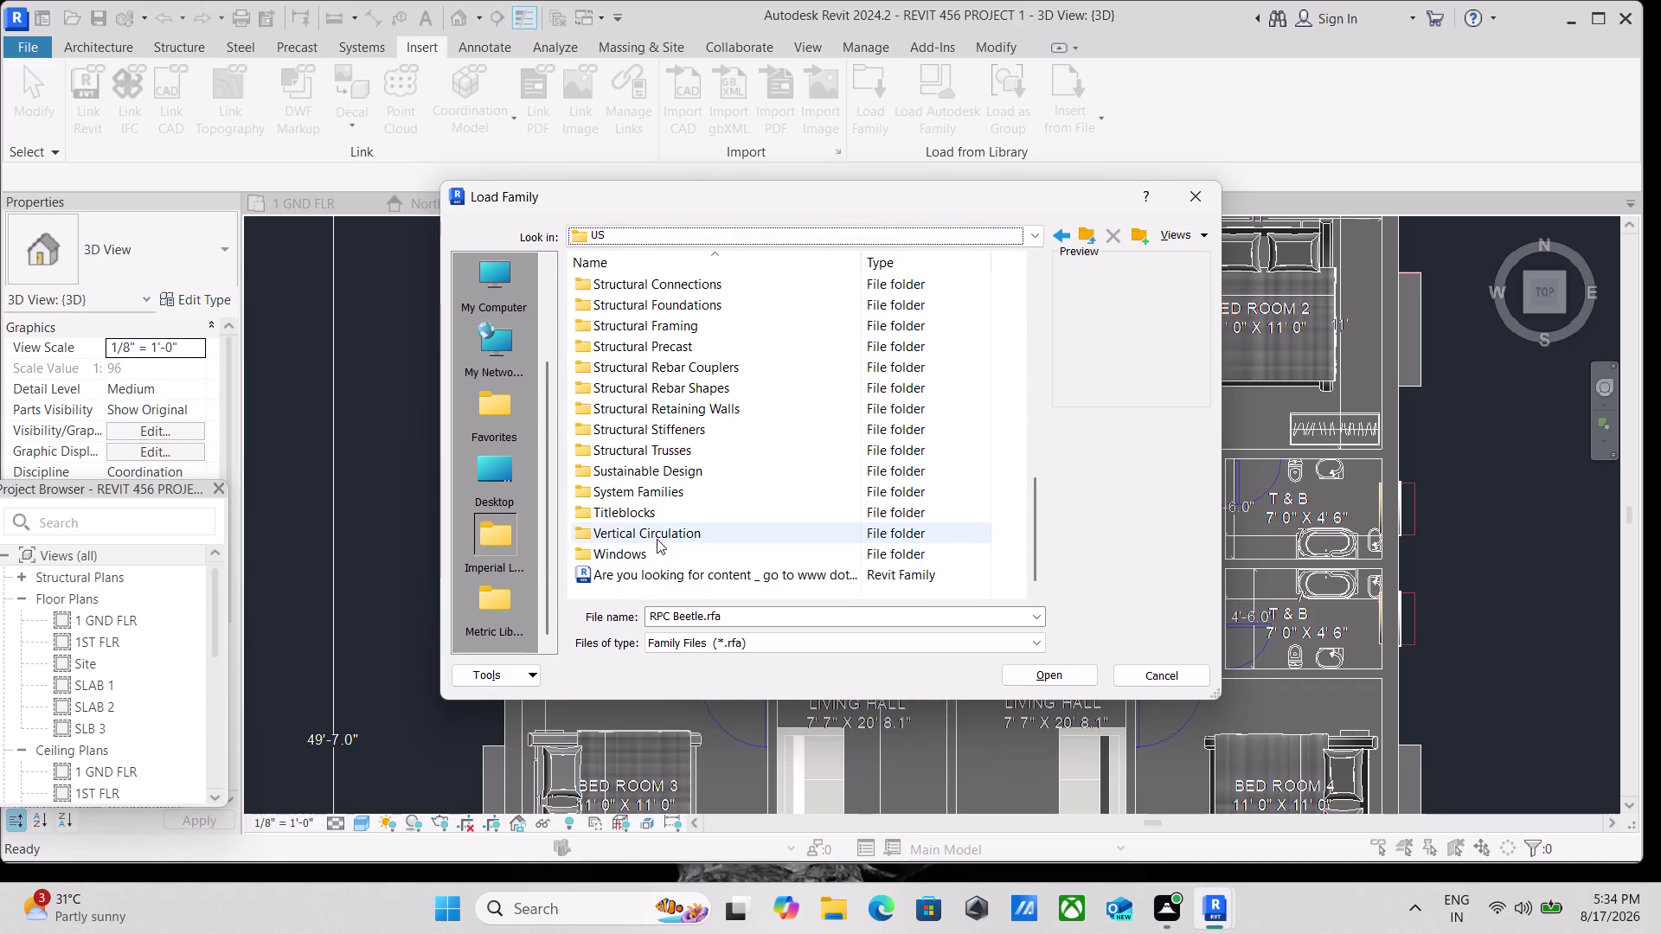
scroll(up, 3)
scroll(up, 3)
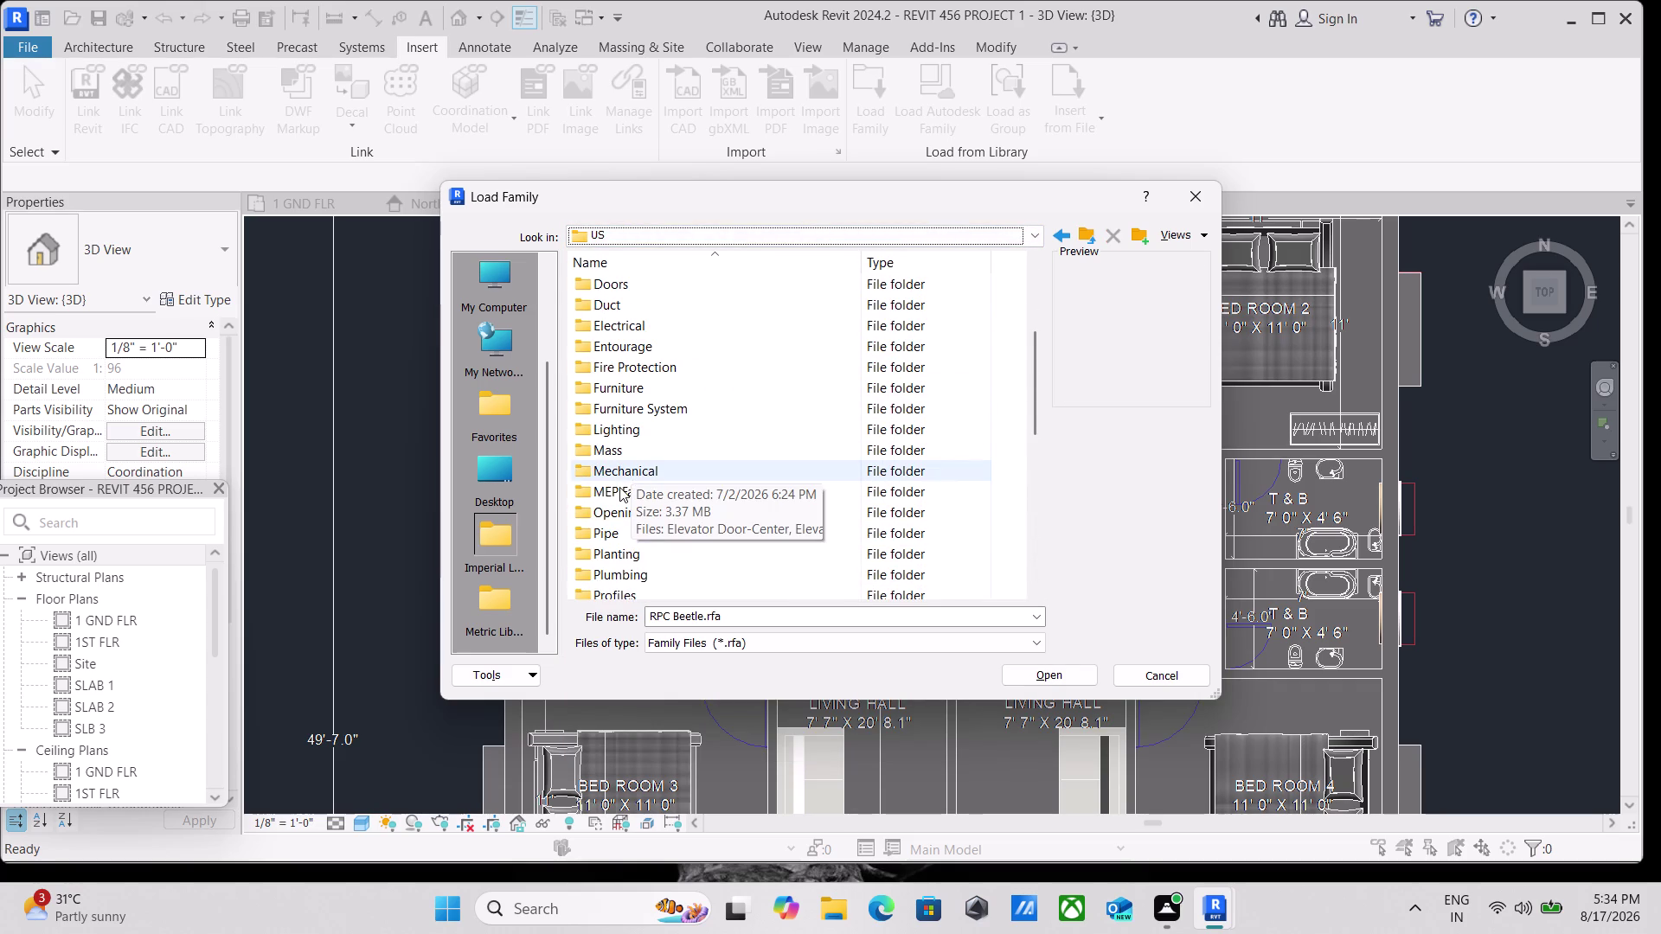
scroll(down, 3)
scroll(down, 3)
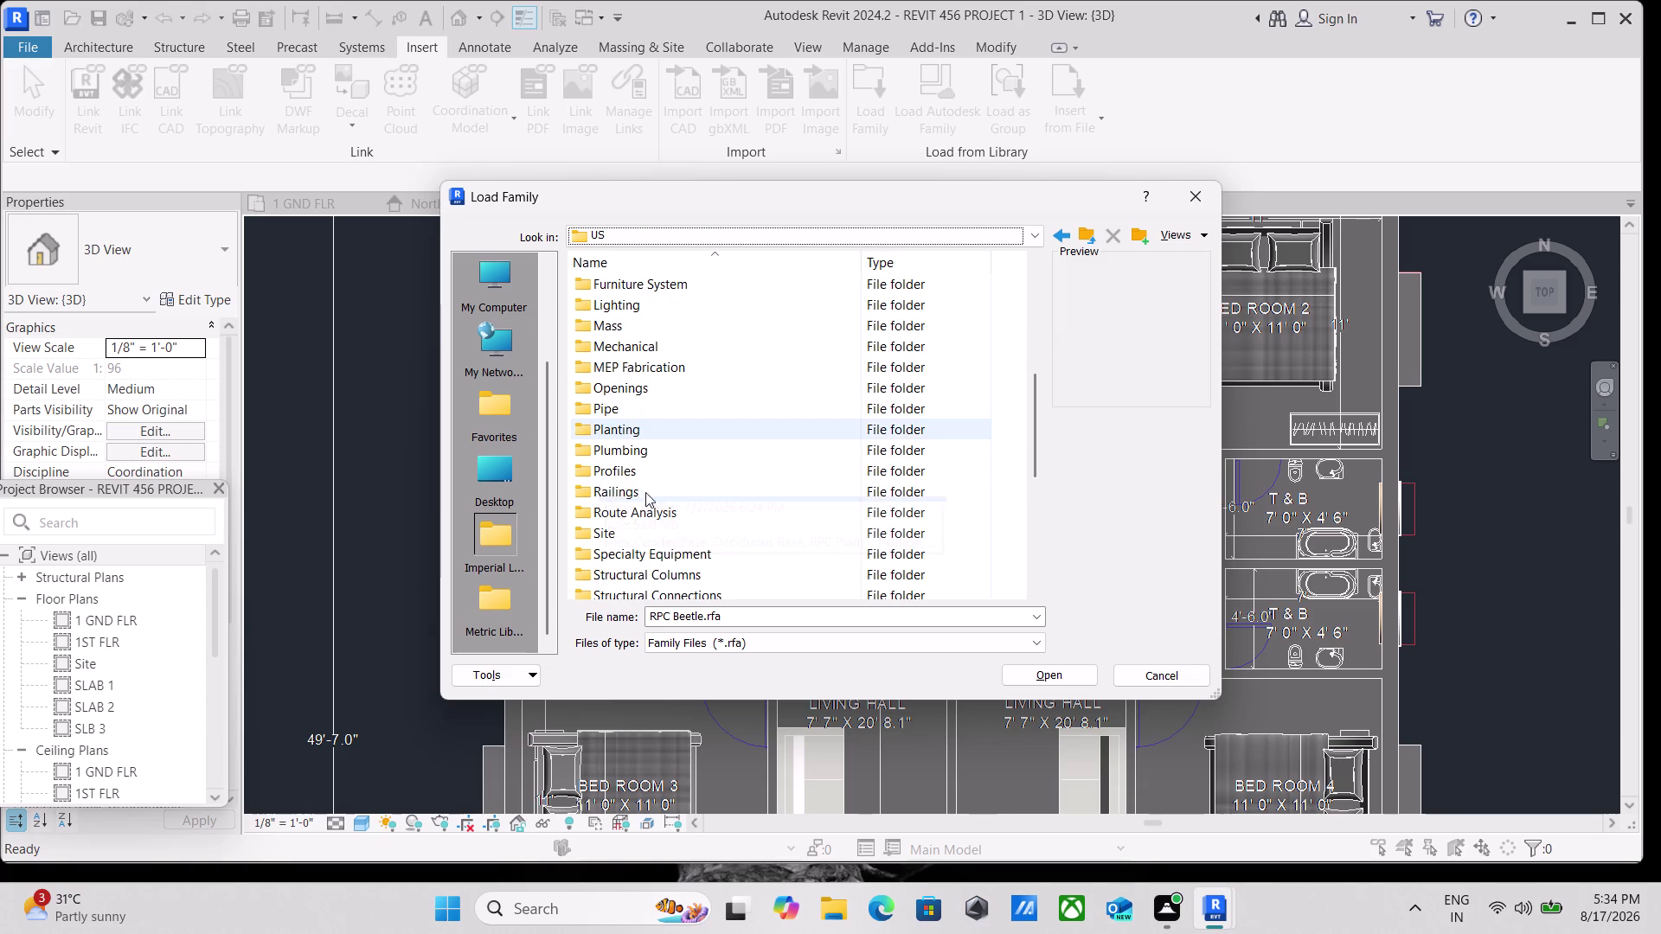
scroll(down, 3)
scroll(down, 3)
scroll(up, 3)
scroll(up, 3)
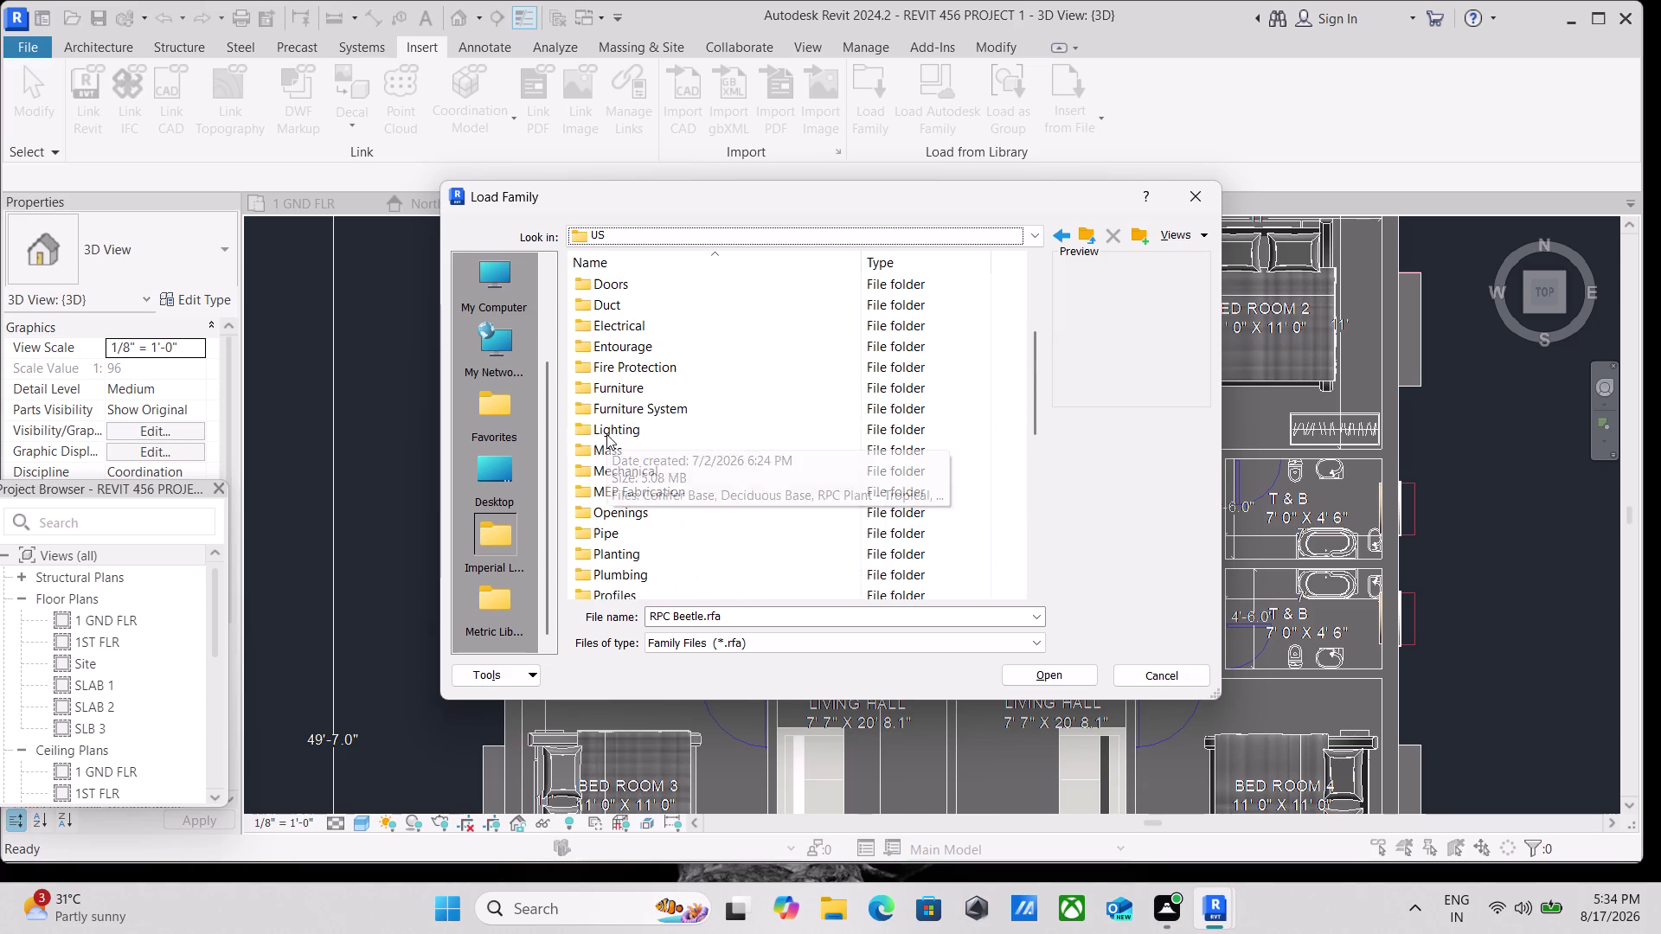
double_click(627, 354)
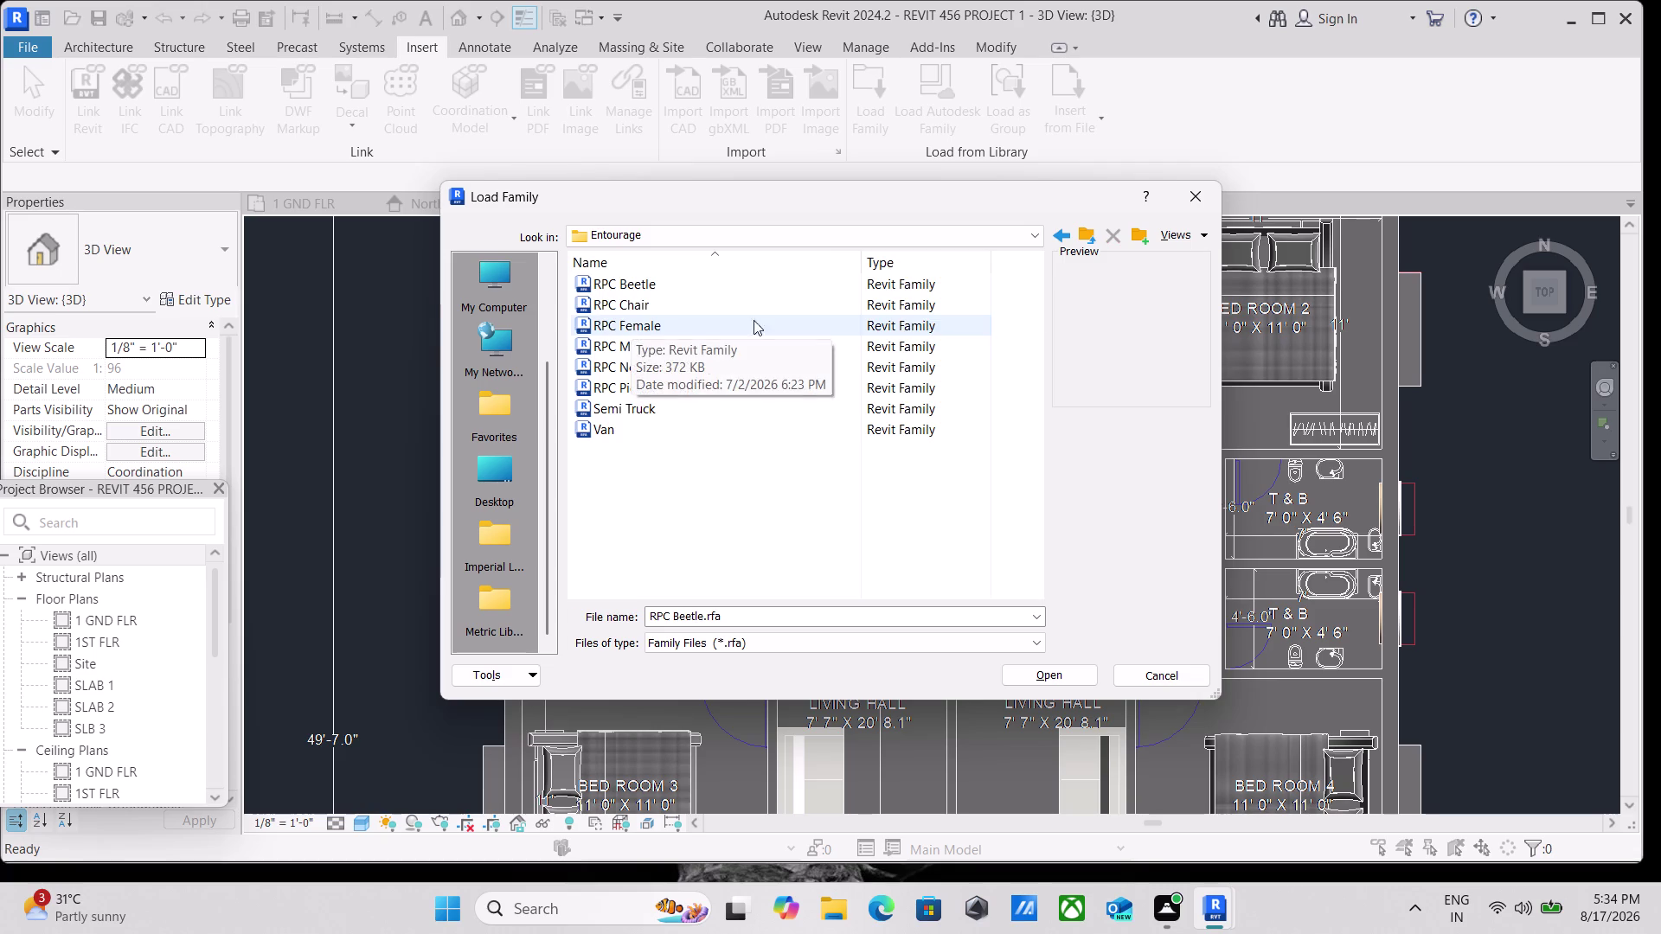
Return to the US folder, then move up to the English-Imperial library folder.
click(1073, 233)
click(1052, 235)
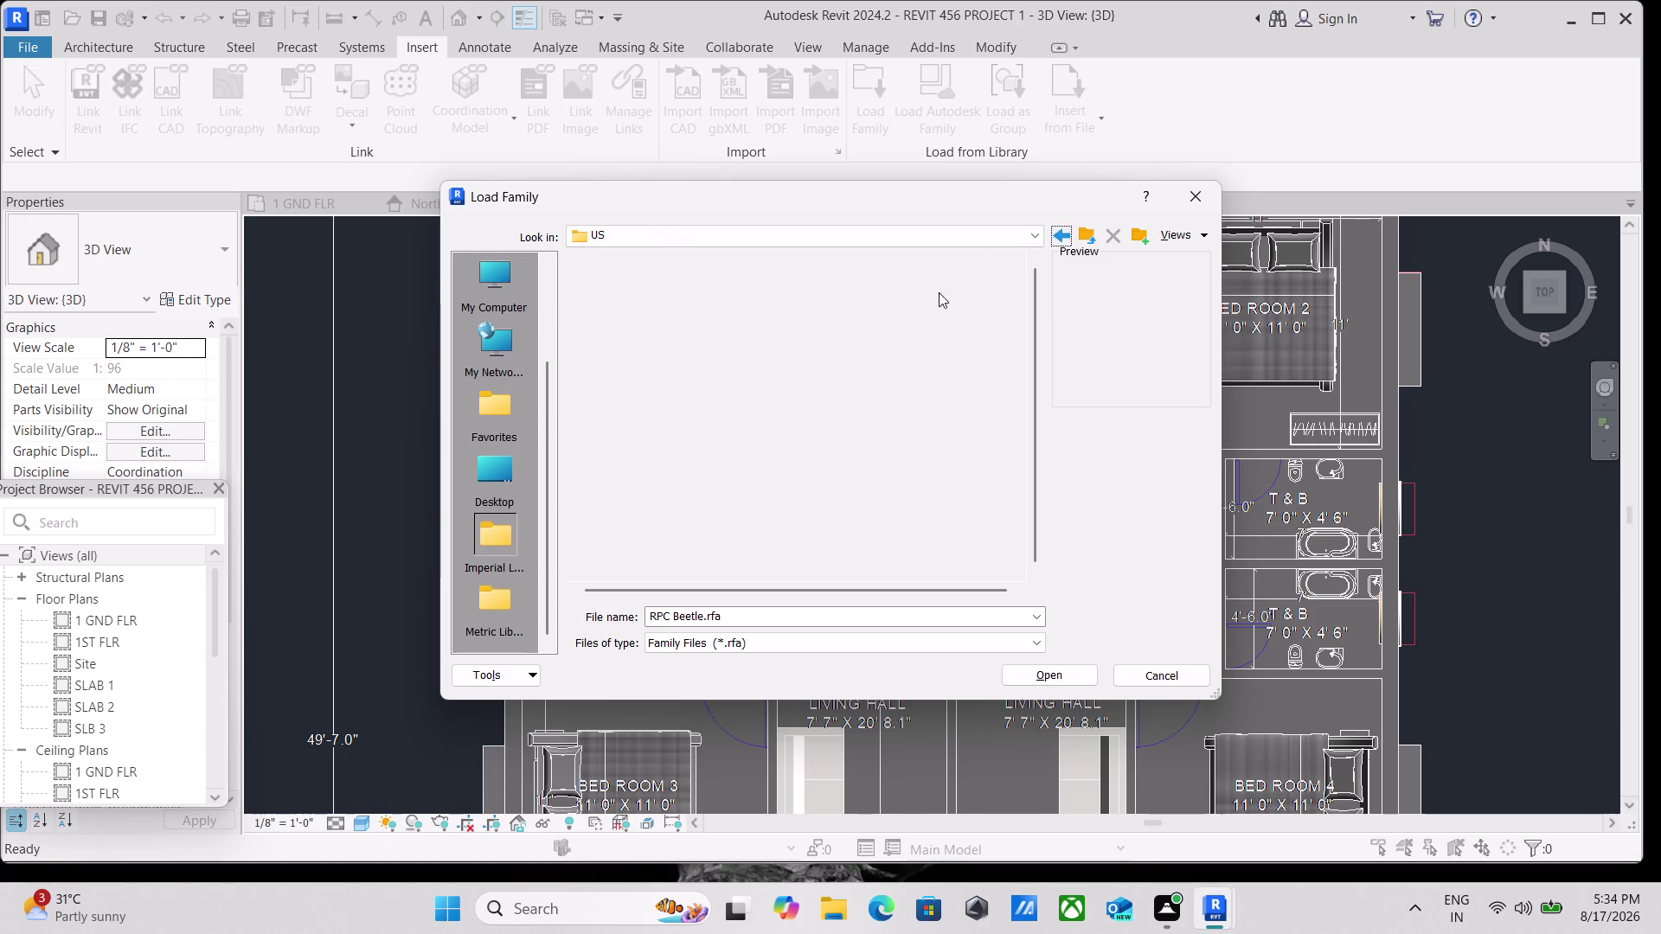
scroll(down, 3)
scroll(down, 3)
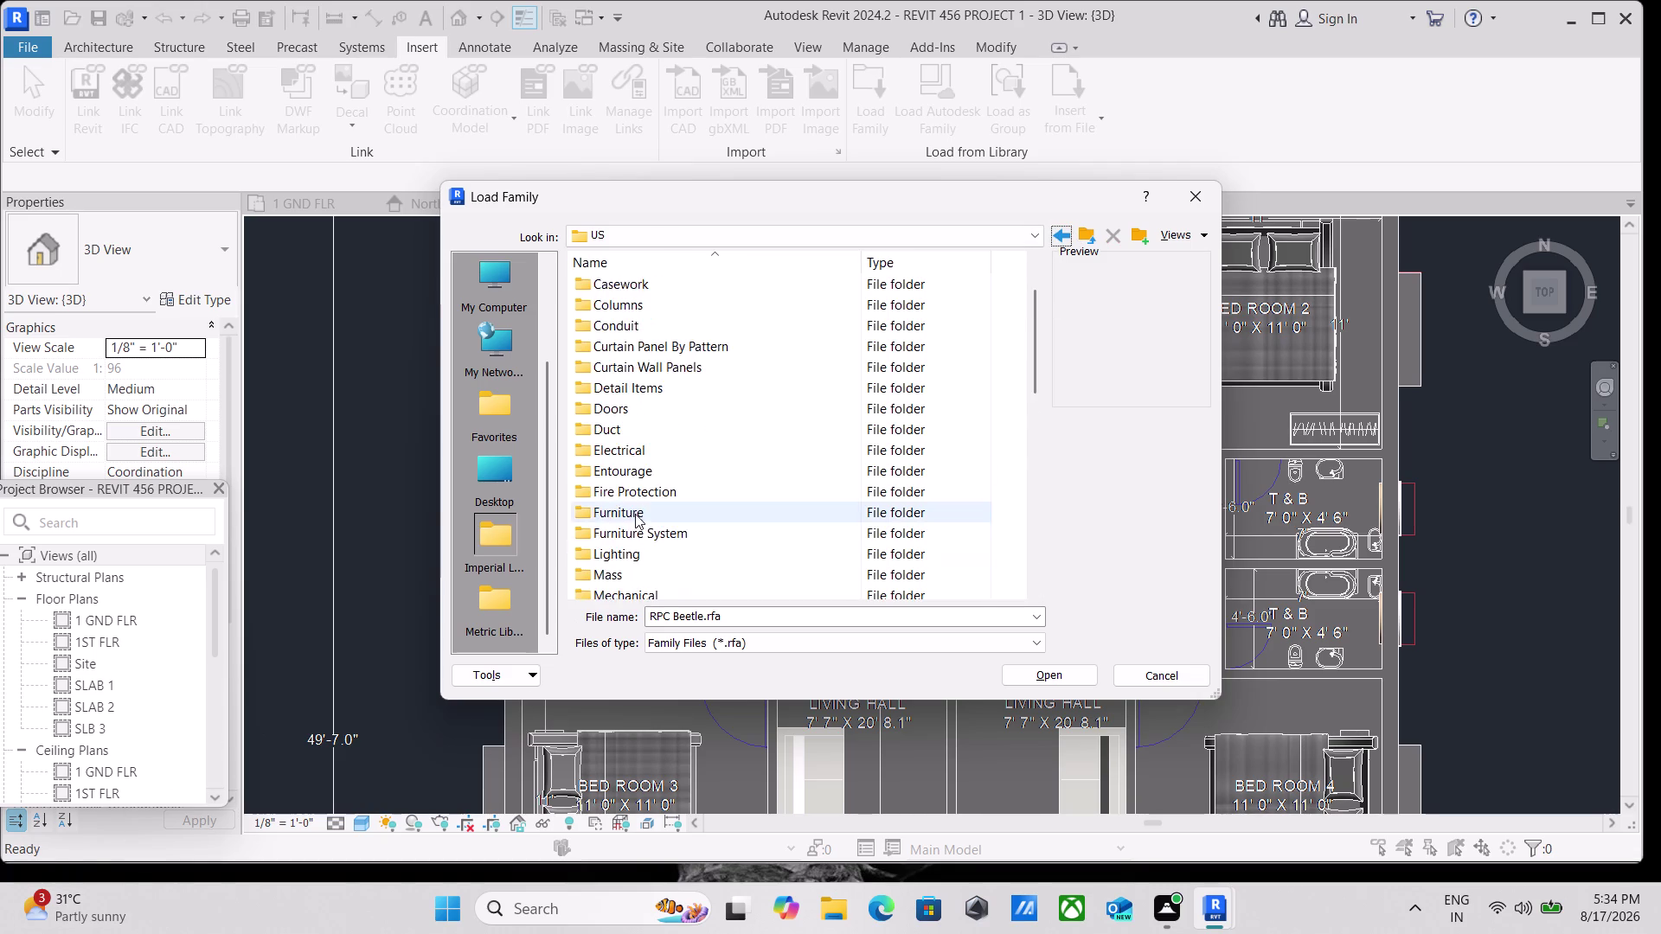
scroll(down, 3)
scroll(down, 3)
scroll(down, 3)
scroll(up, 3)
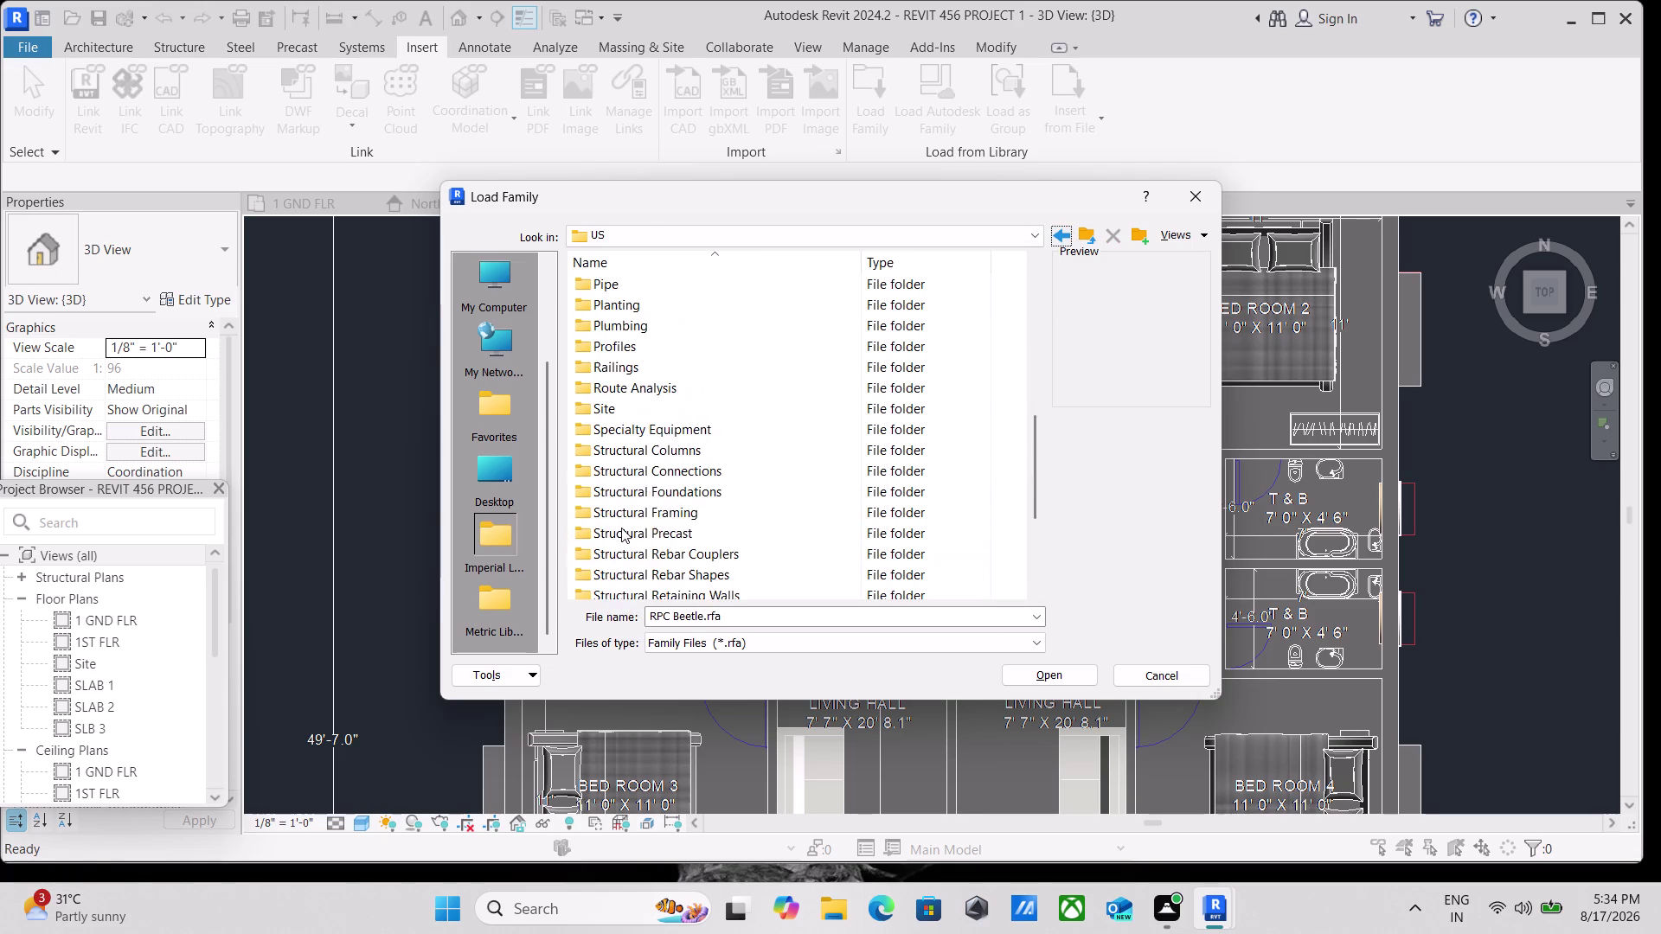
scroll(up, 3)
scroll(up, 3)
scroll(up, 3)
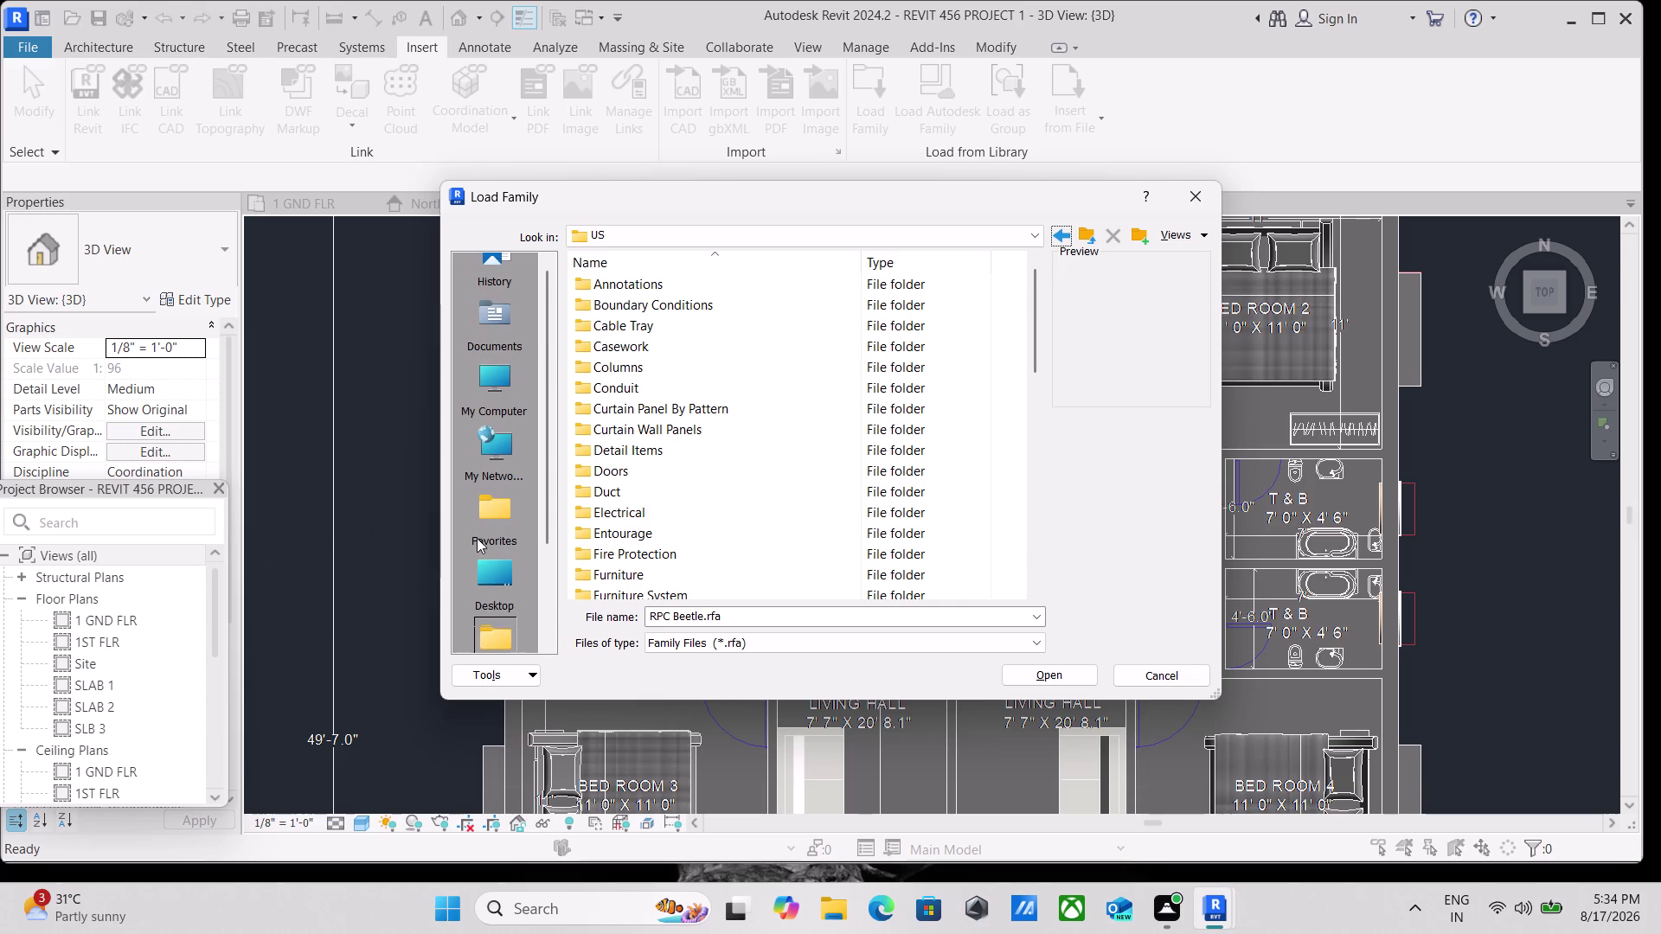
scroll(up, 3)
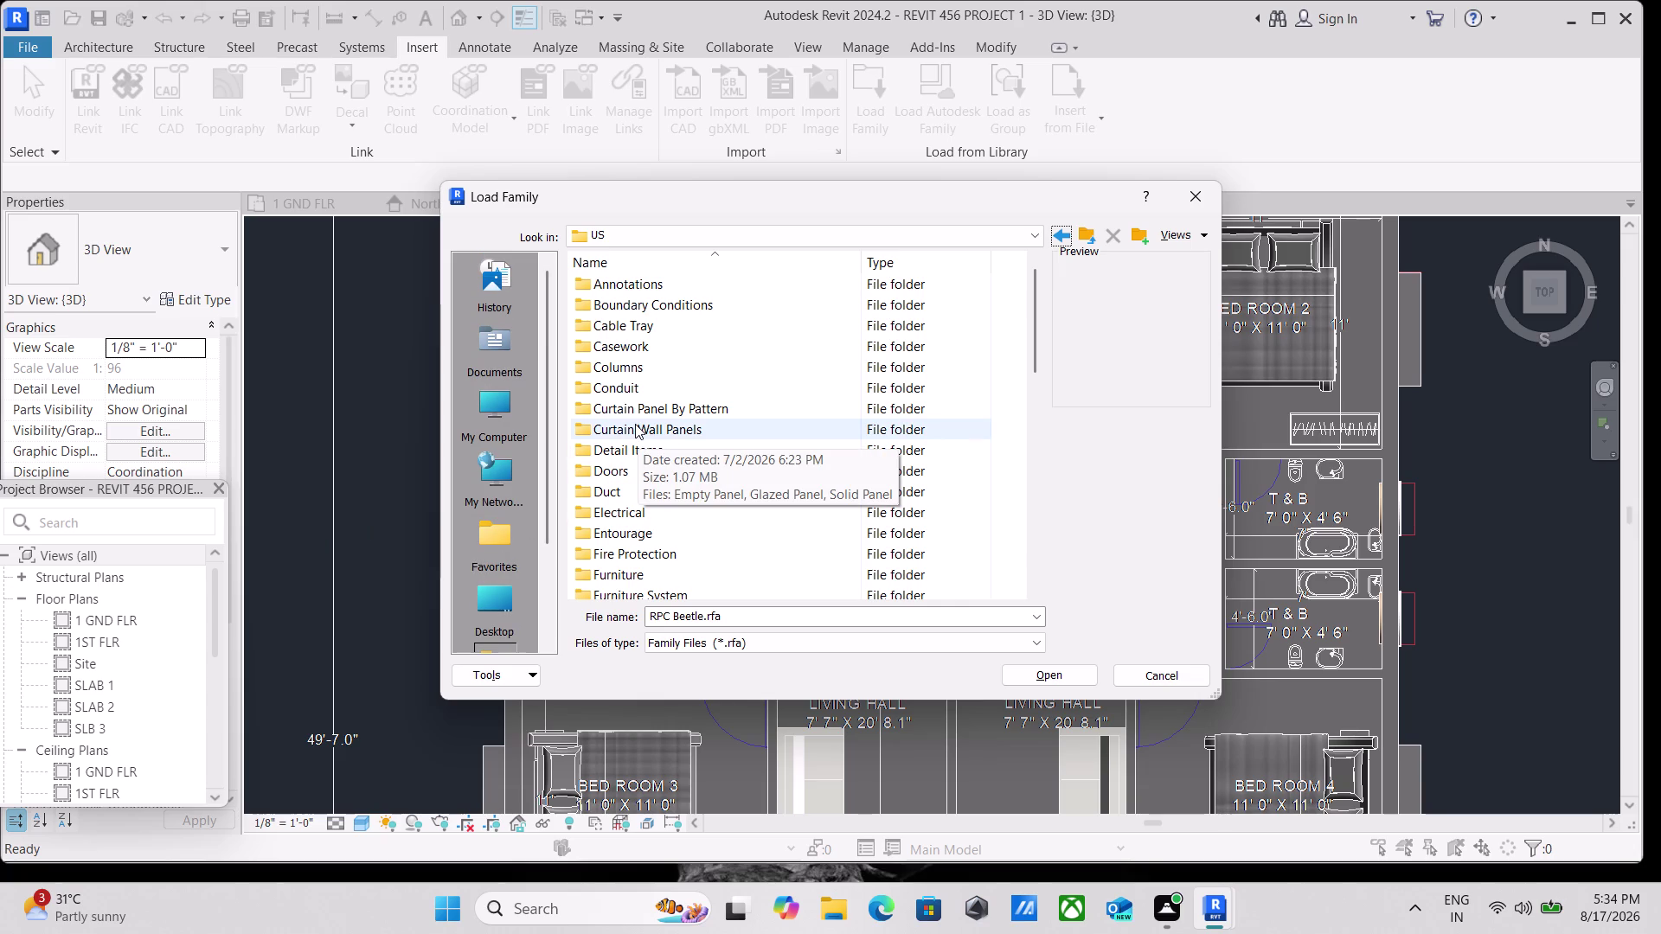
scroll(up, 3)
scroll(up, 3)
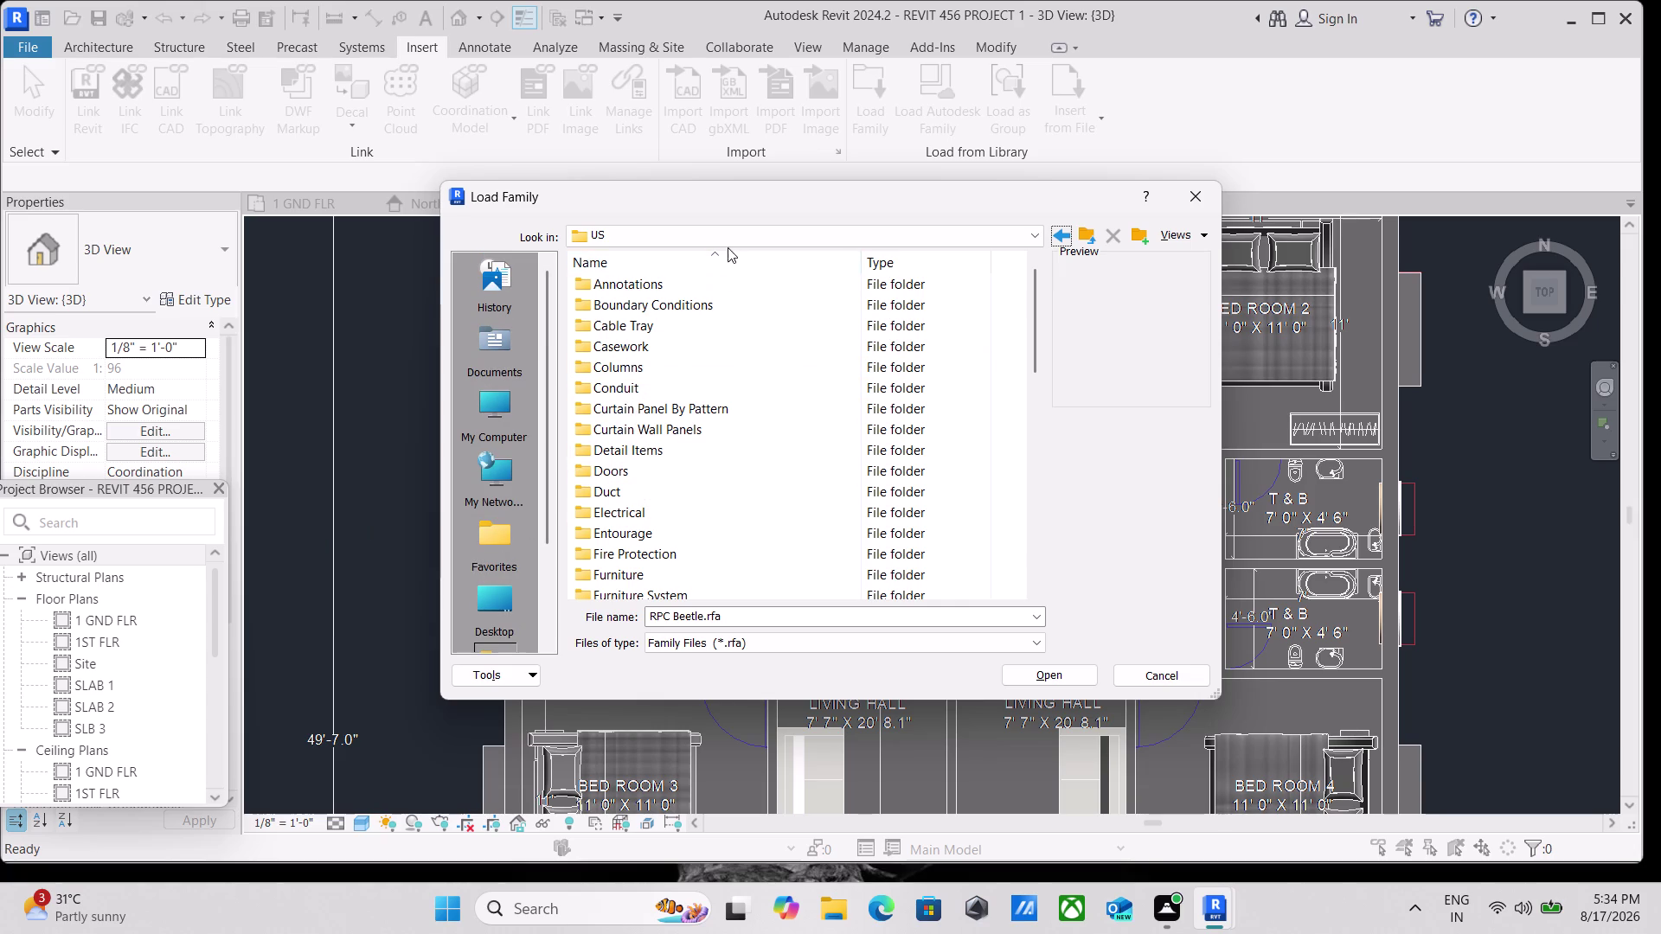
click(731, 244)
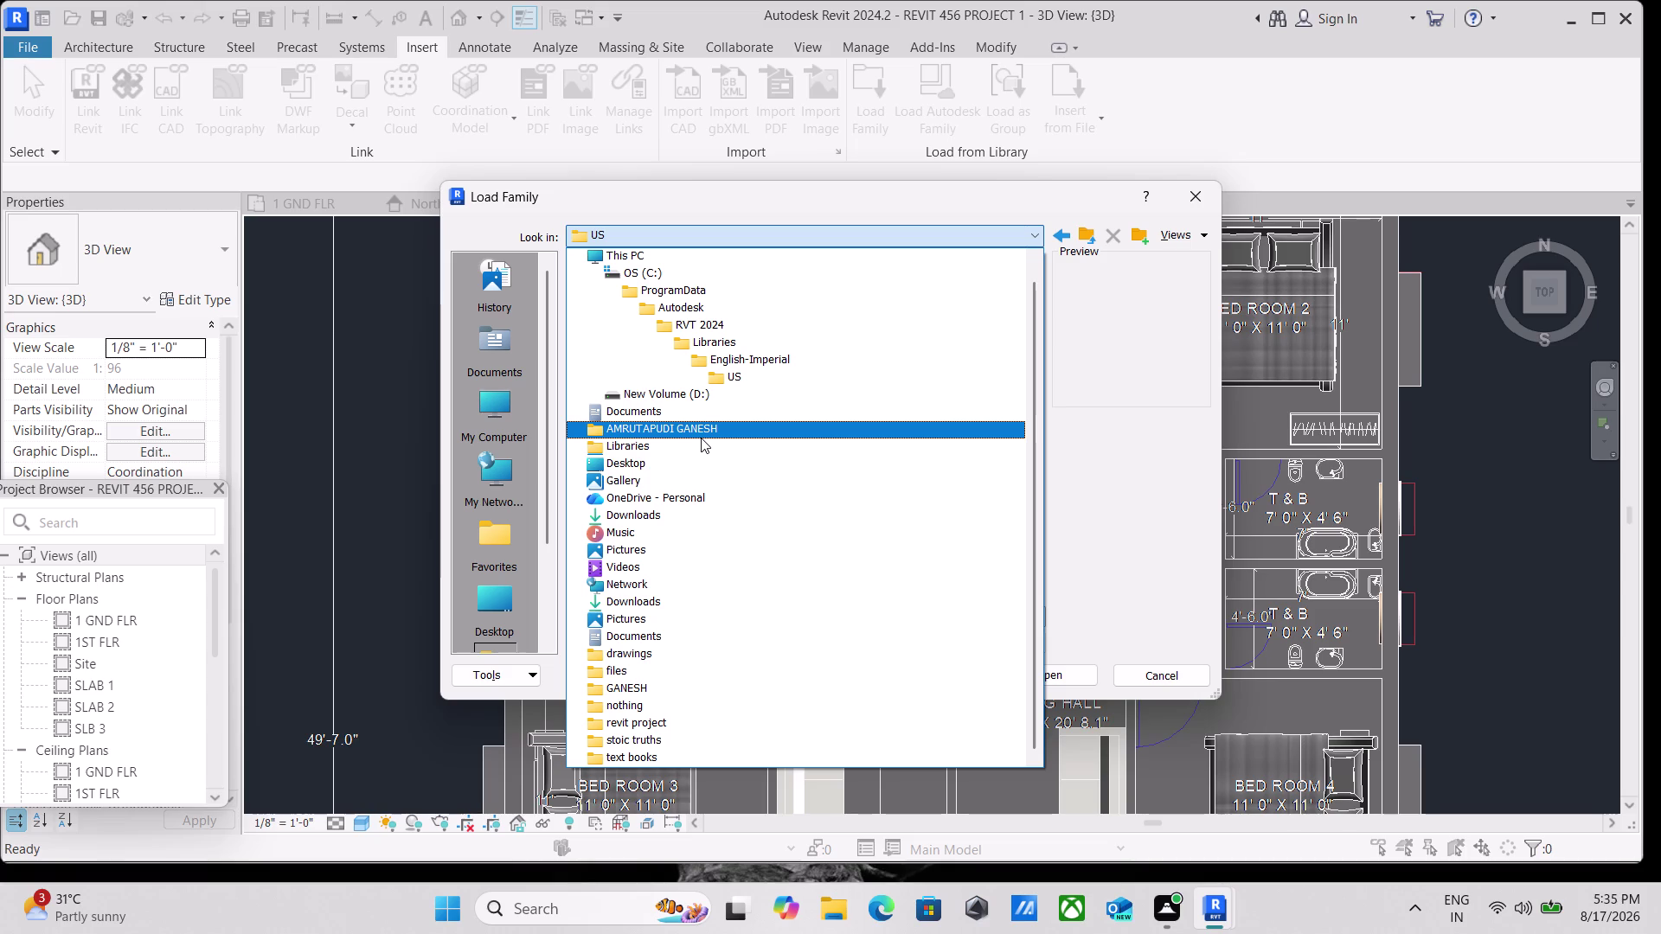
click(763, 358)
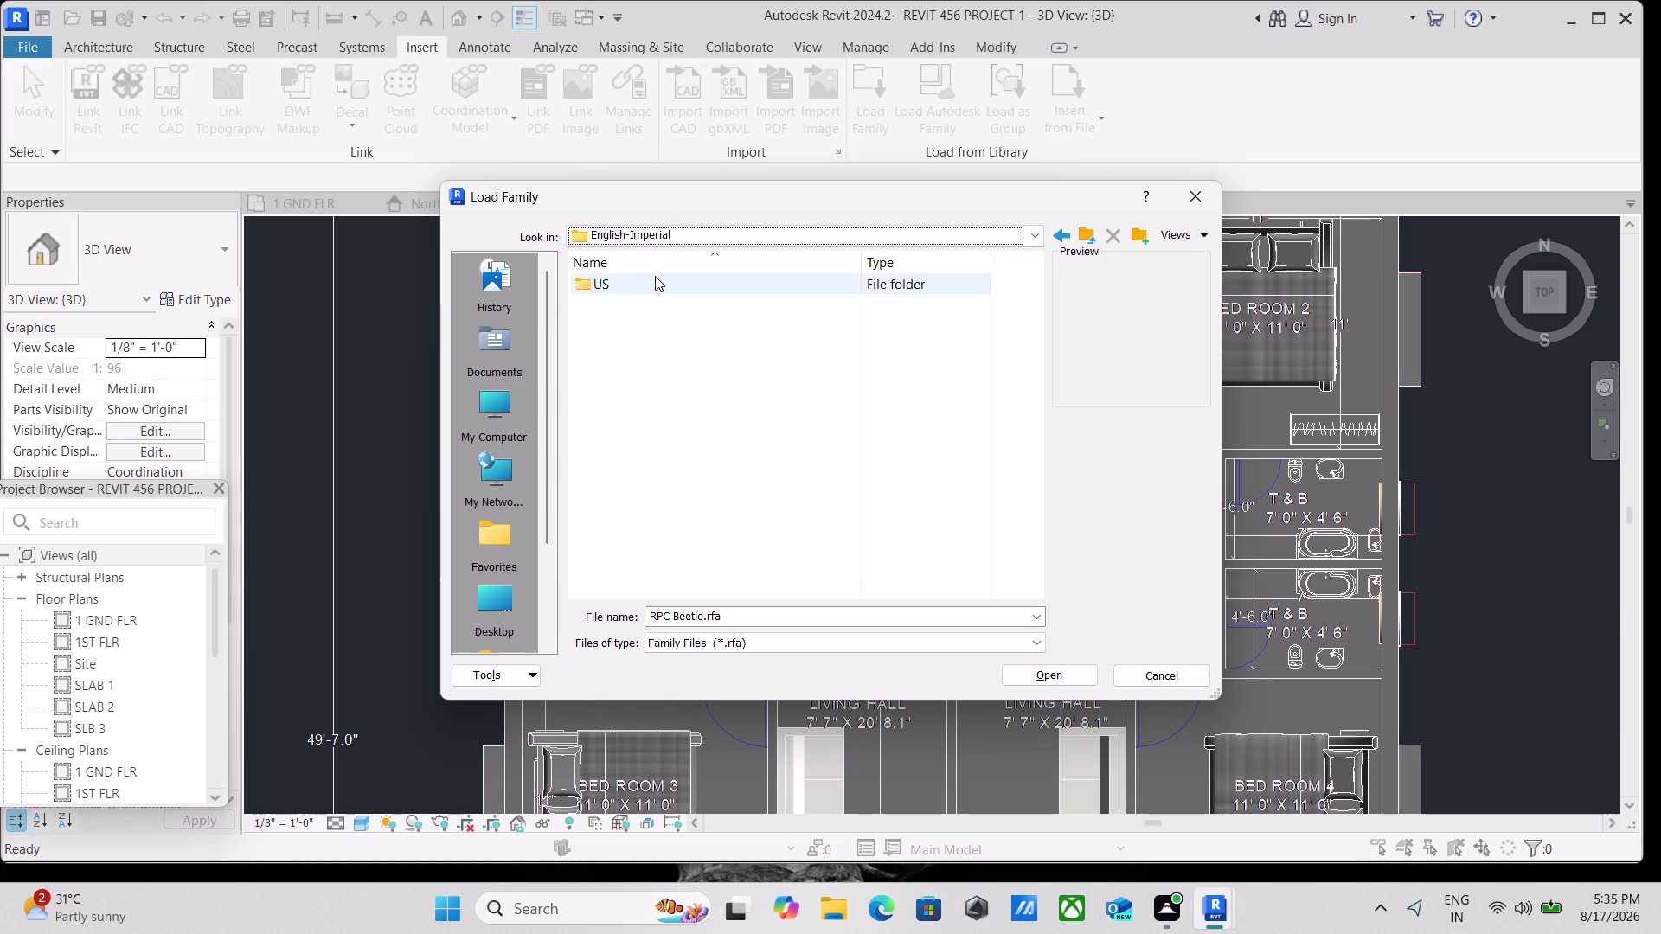
Open the US library folder and browse its subfolders.
click(656, 289)
click(656, 289)
double_click(664, 276)
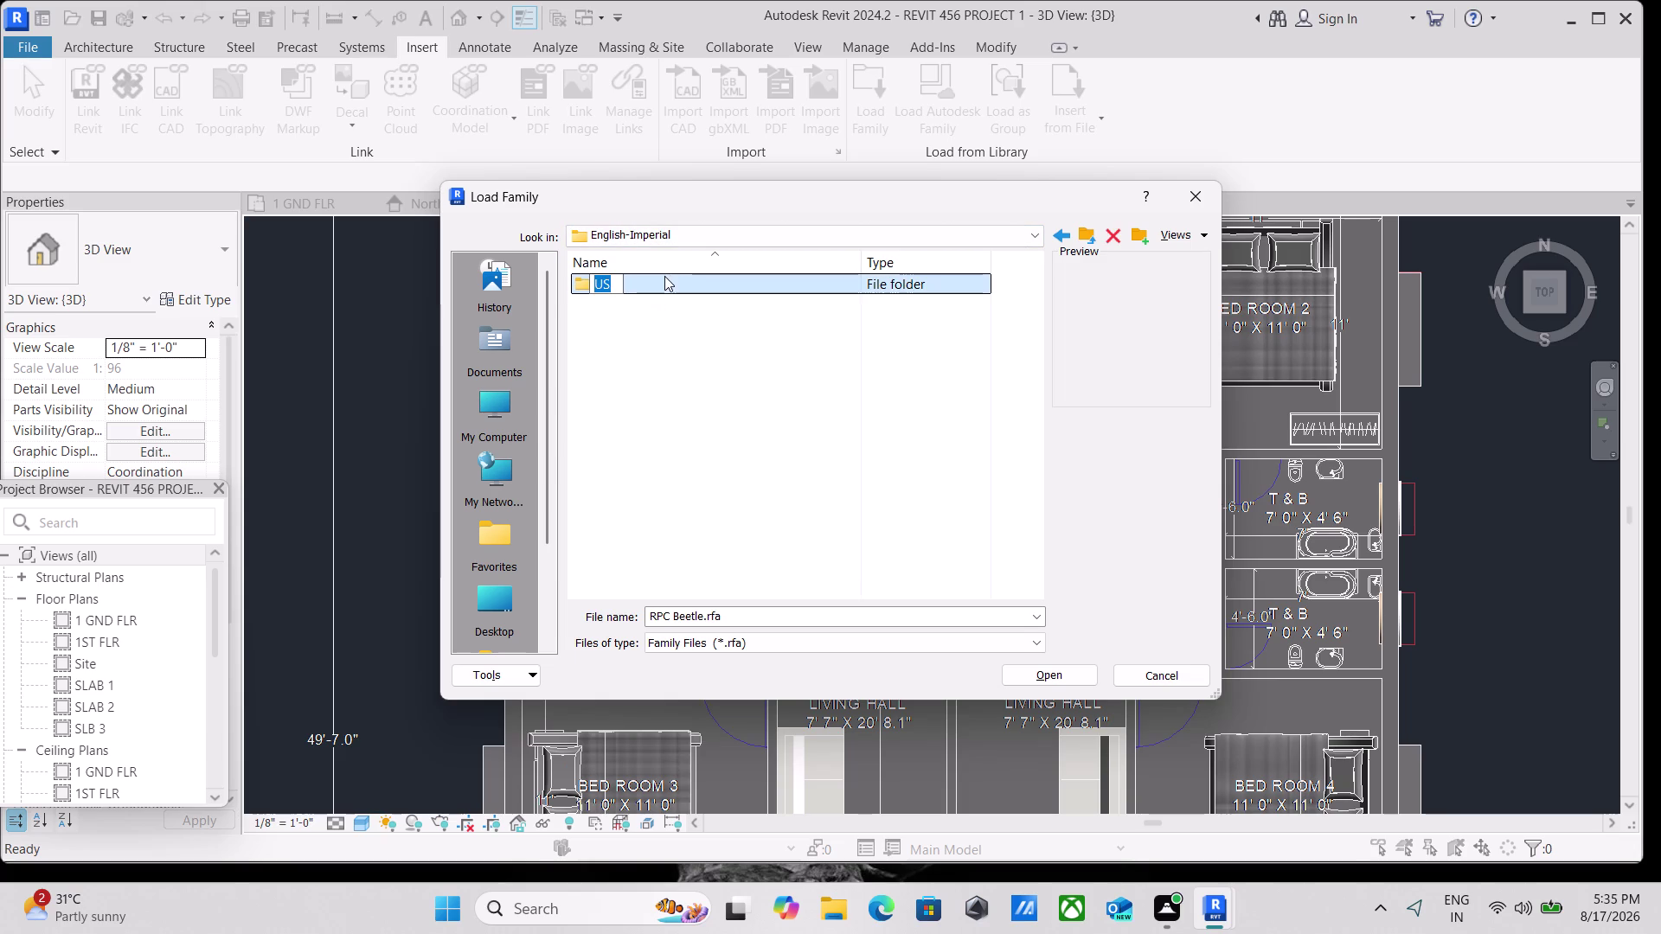
click(728, 283)
scroll(down, 3)
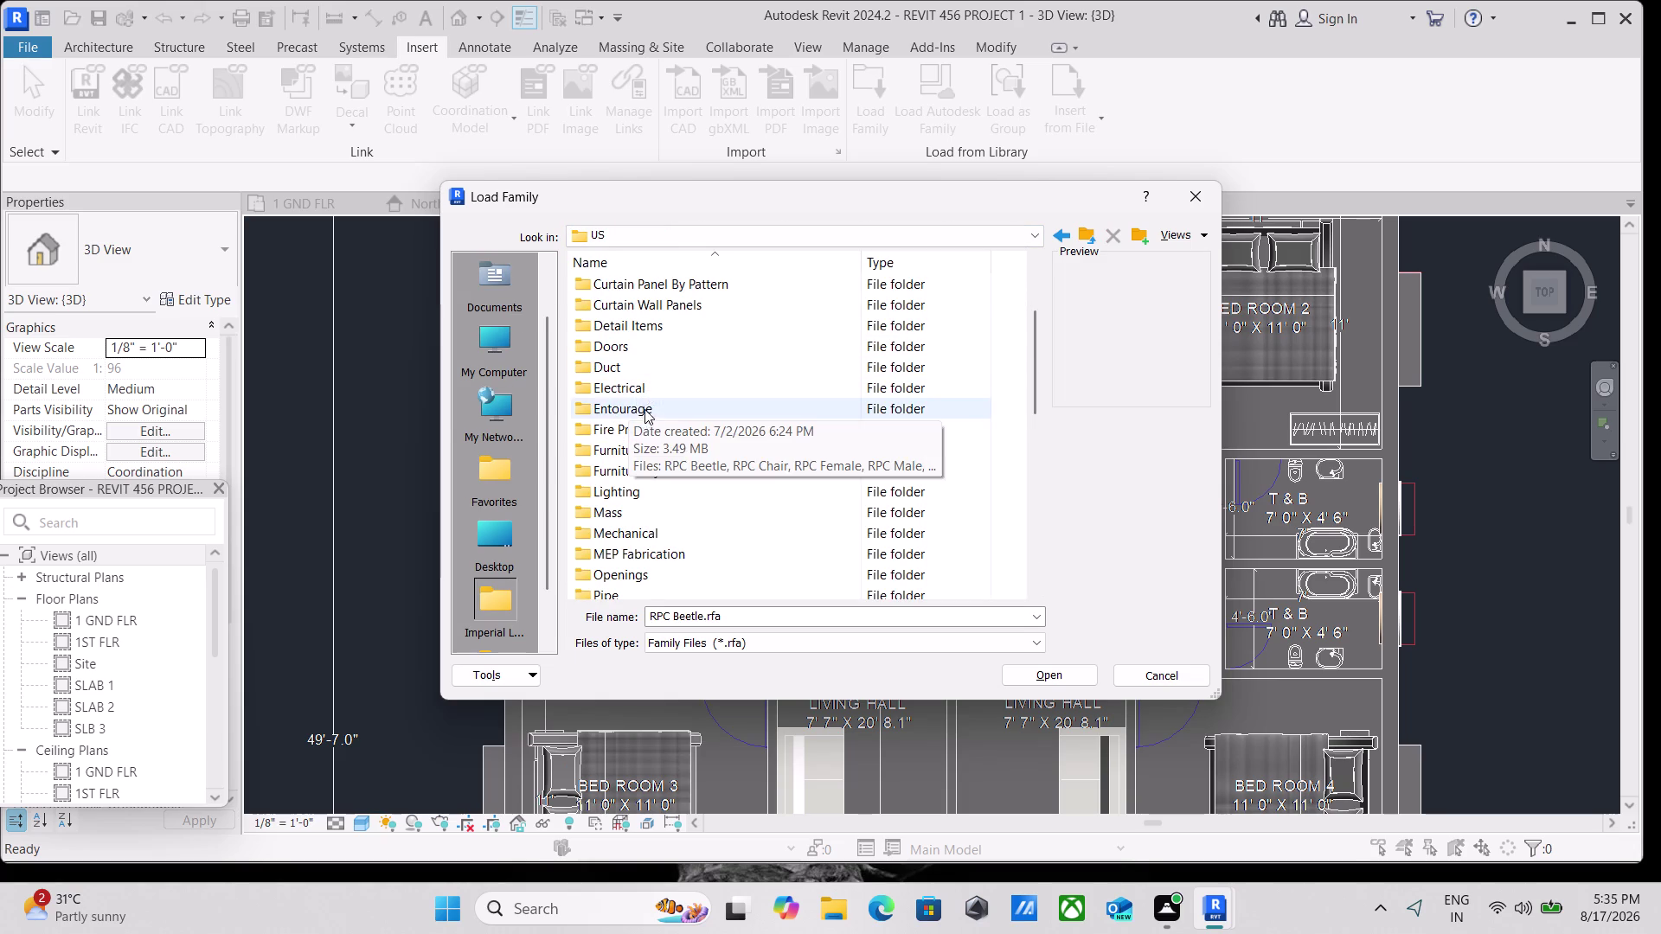
scroll(down, 3)
scroll(down, 3)
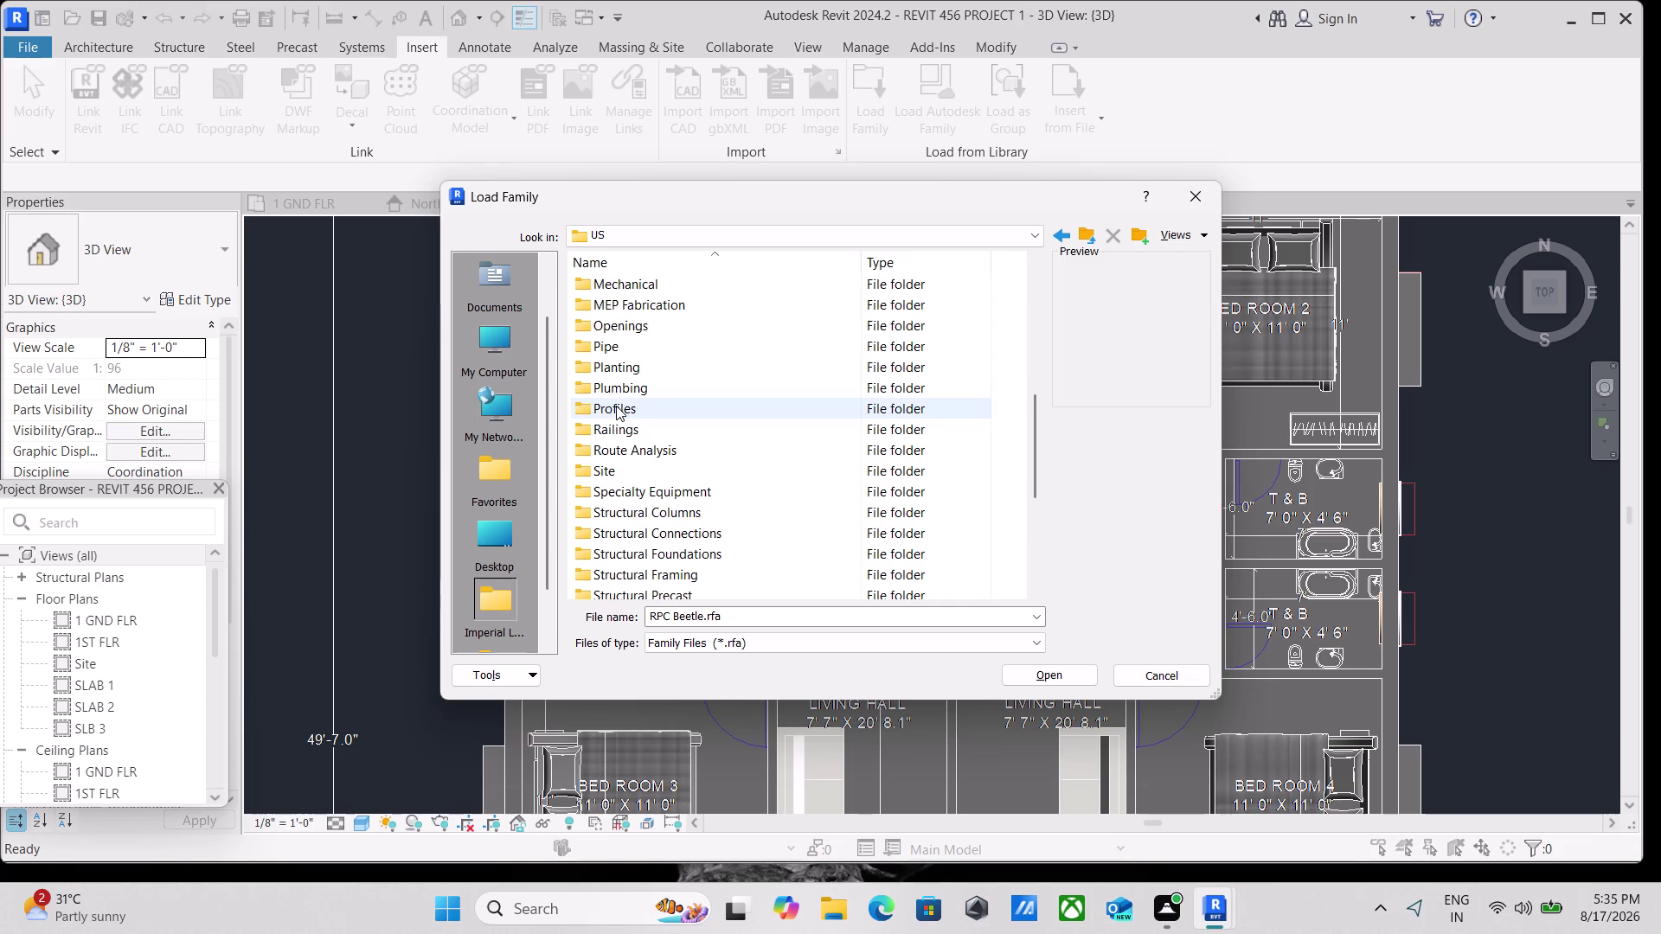
scroll(down, 3)
scroll(up, 3)
scroll(up, 3)
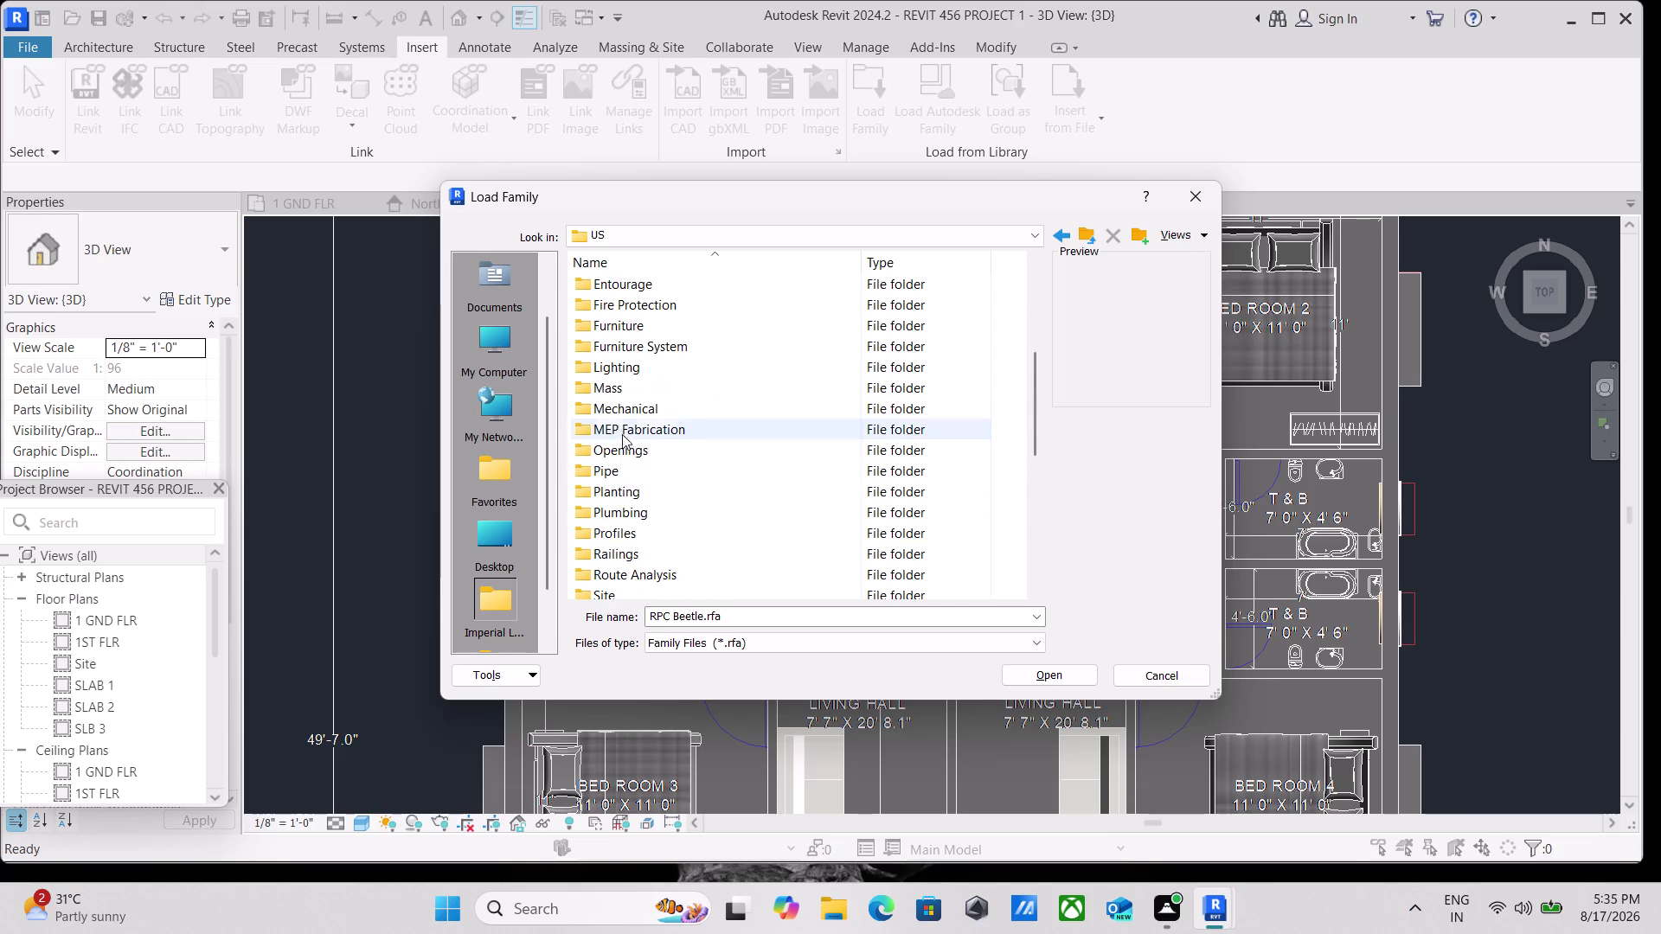
Browse Plumbing > Architectural > Fixtures > Water Closets and load Toilet-Domestic-3D.
double_click(610, 509)
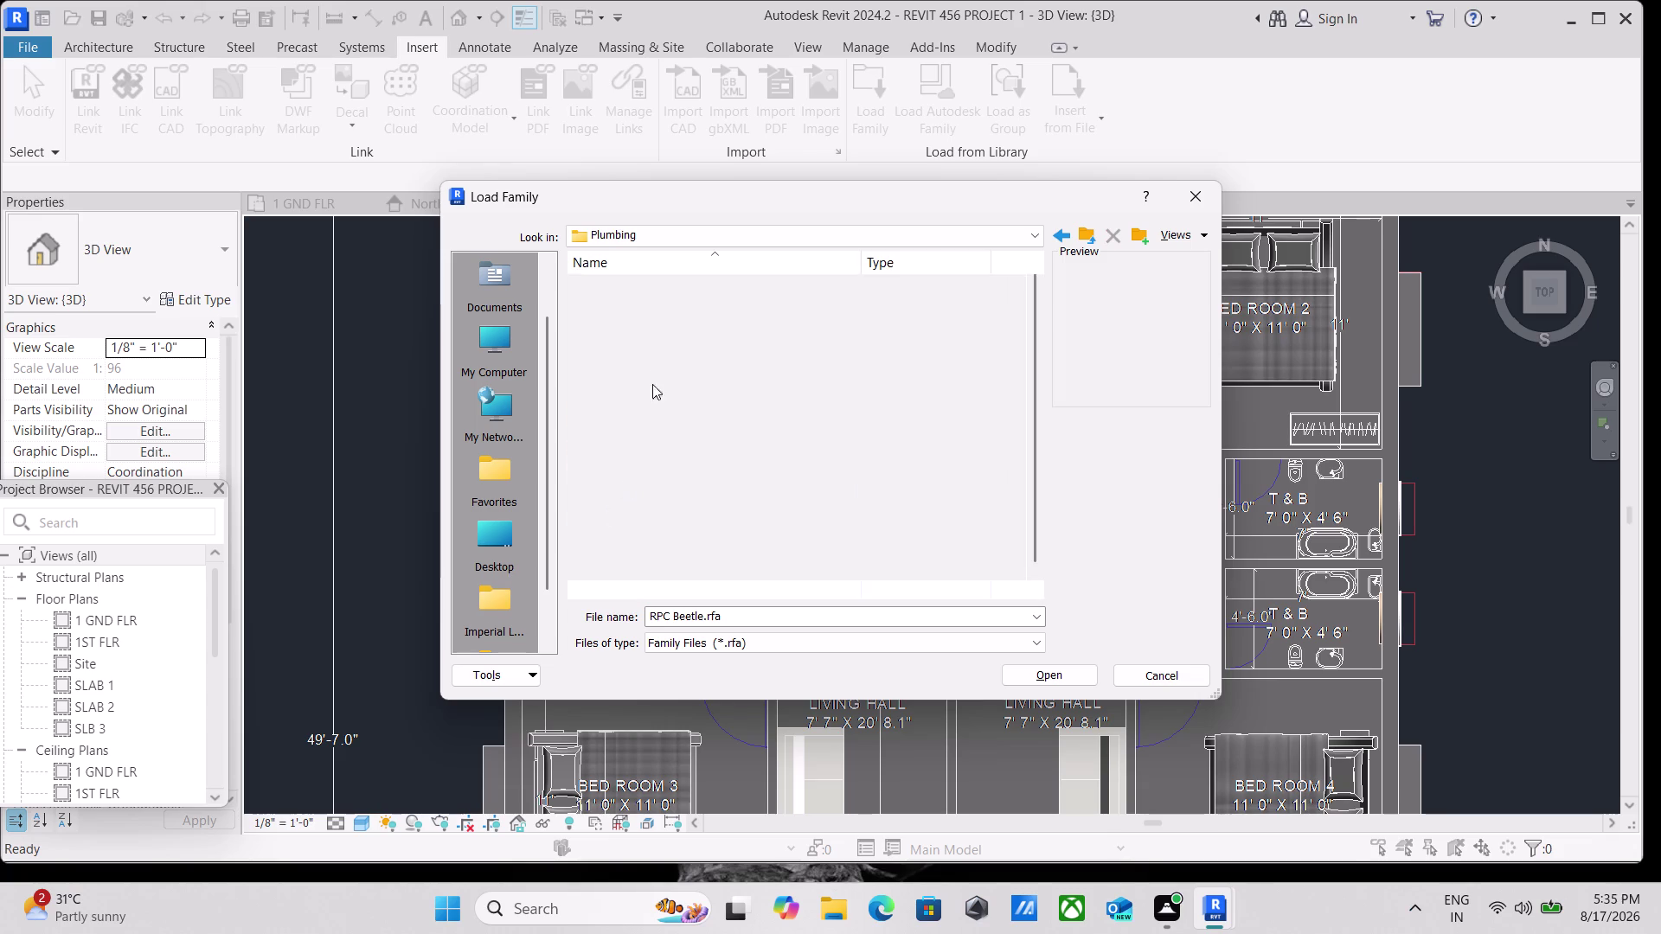
double_click(641, 283)
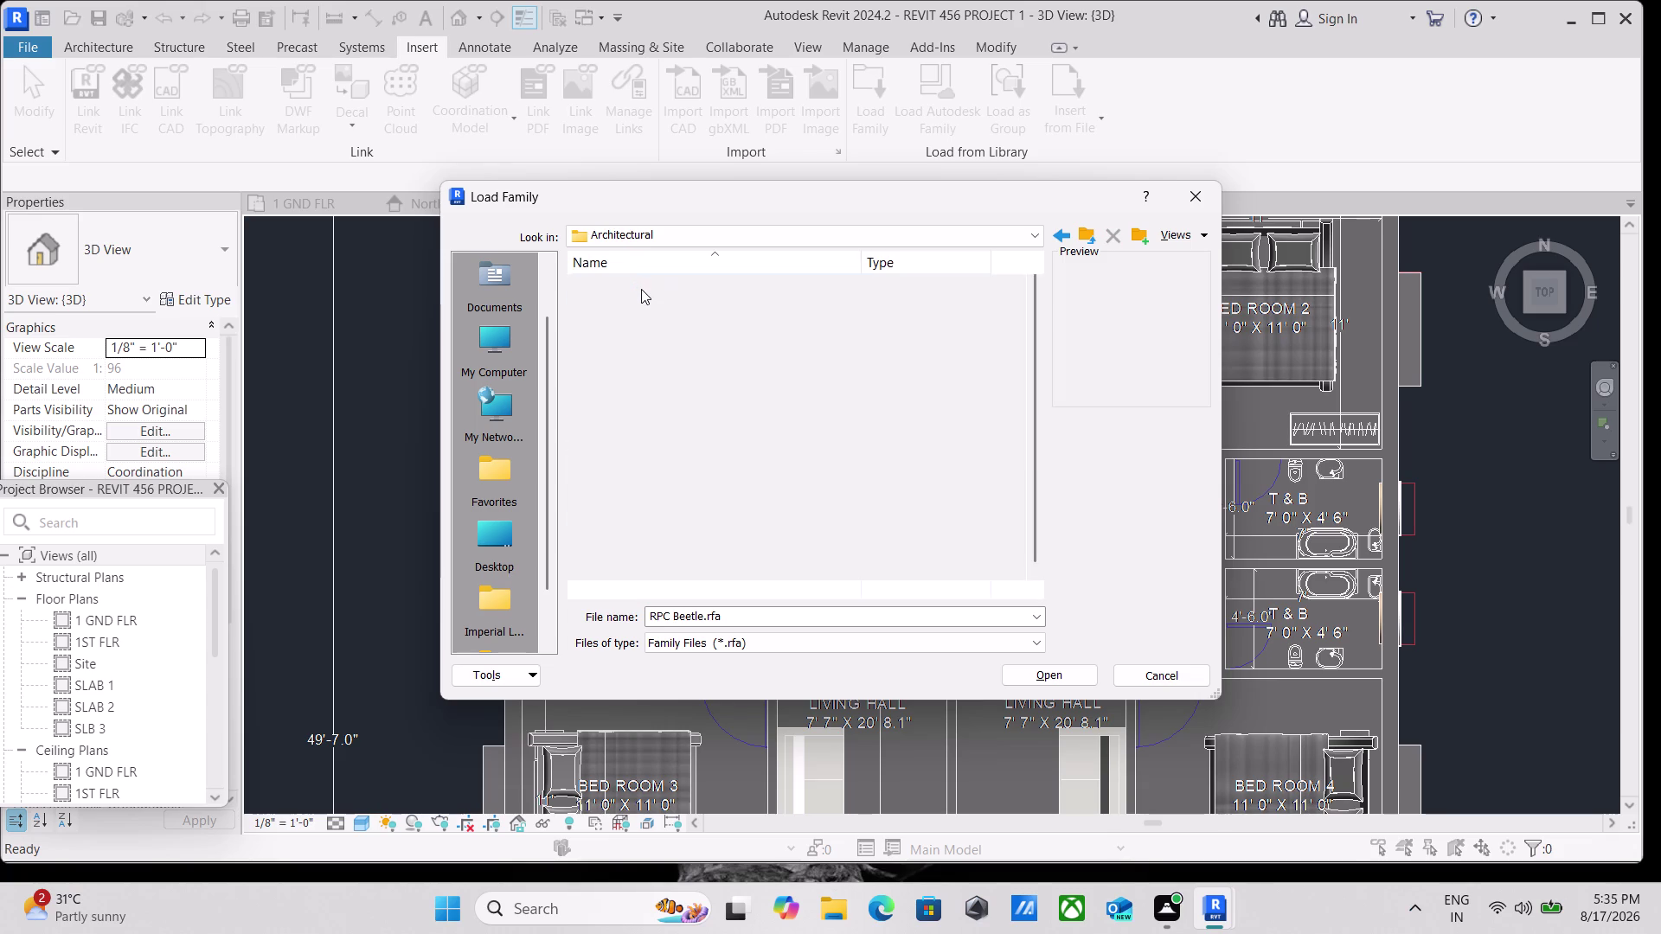
double_click(644, 309)
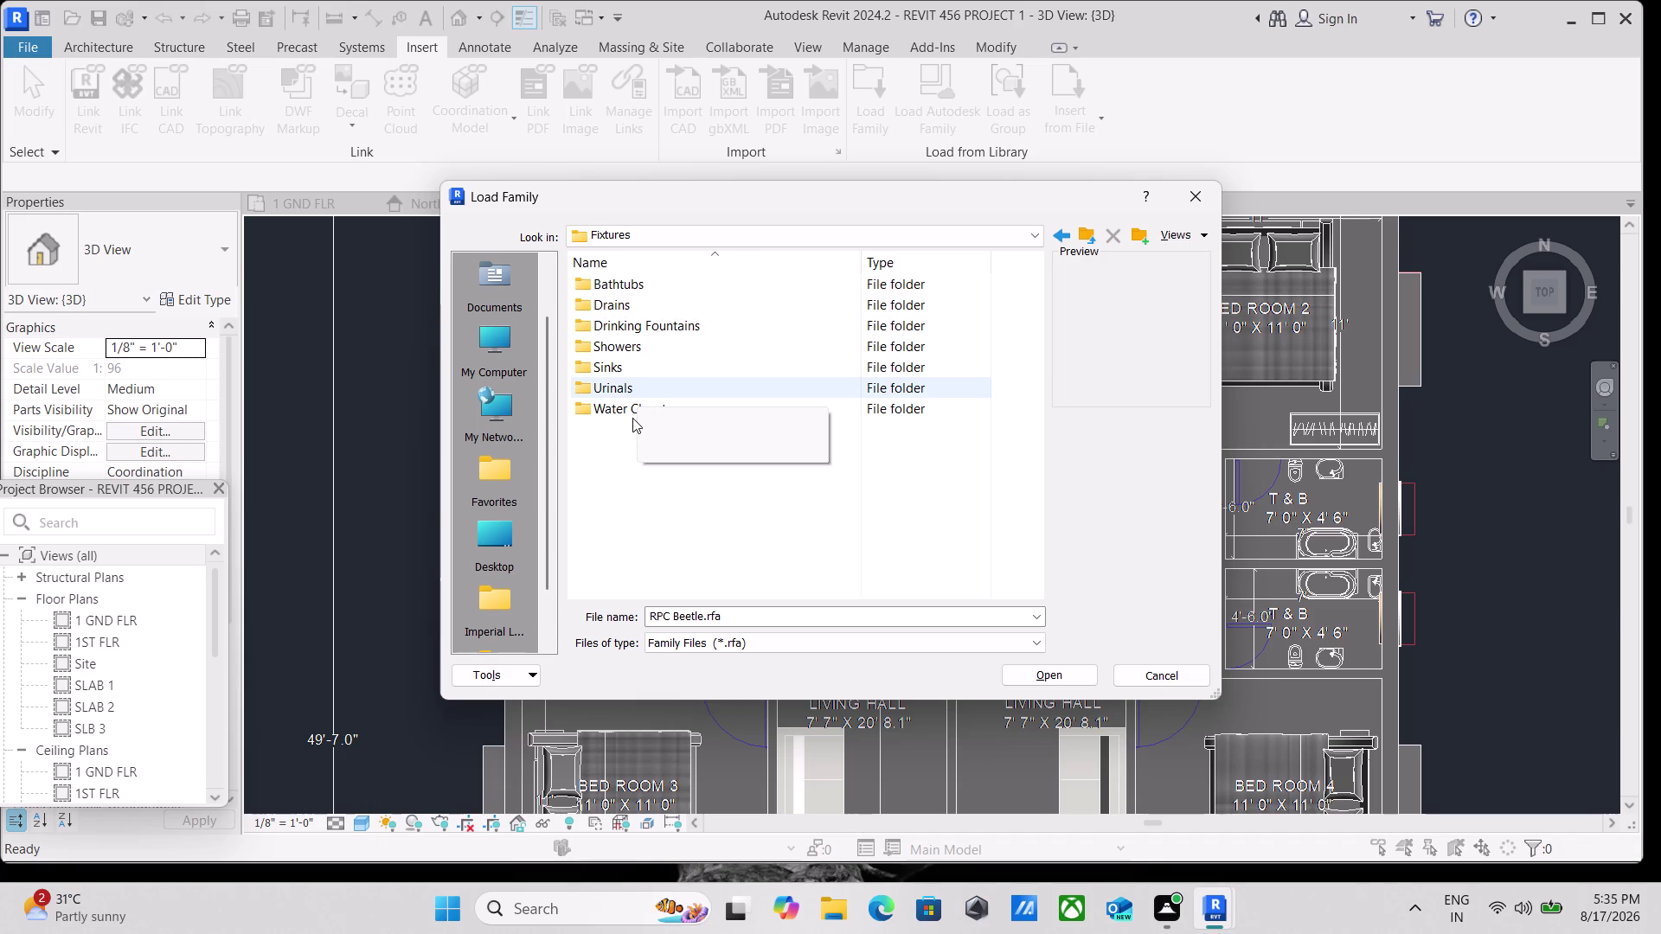
double_click(607, 408)
click(708, 325)
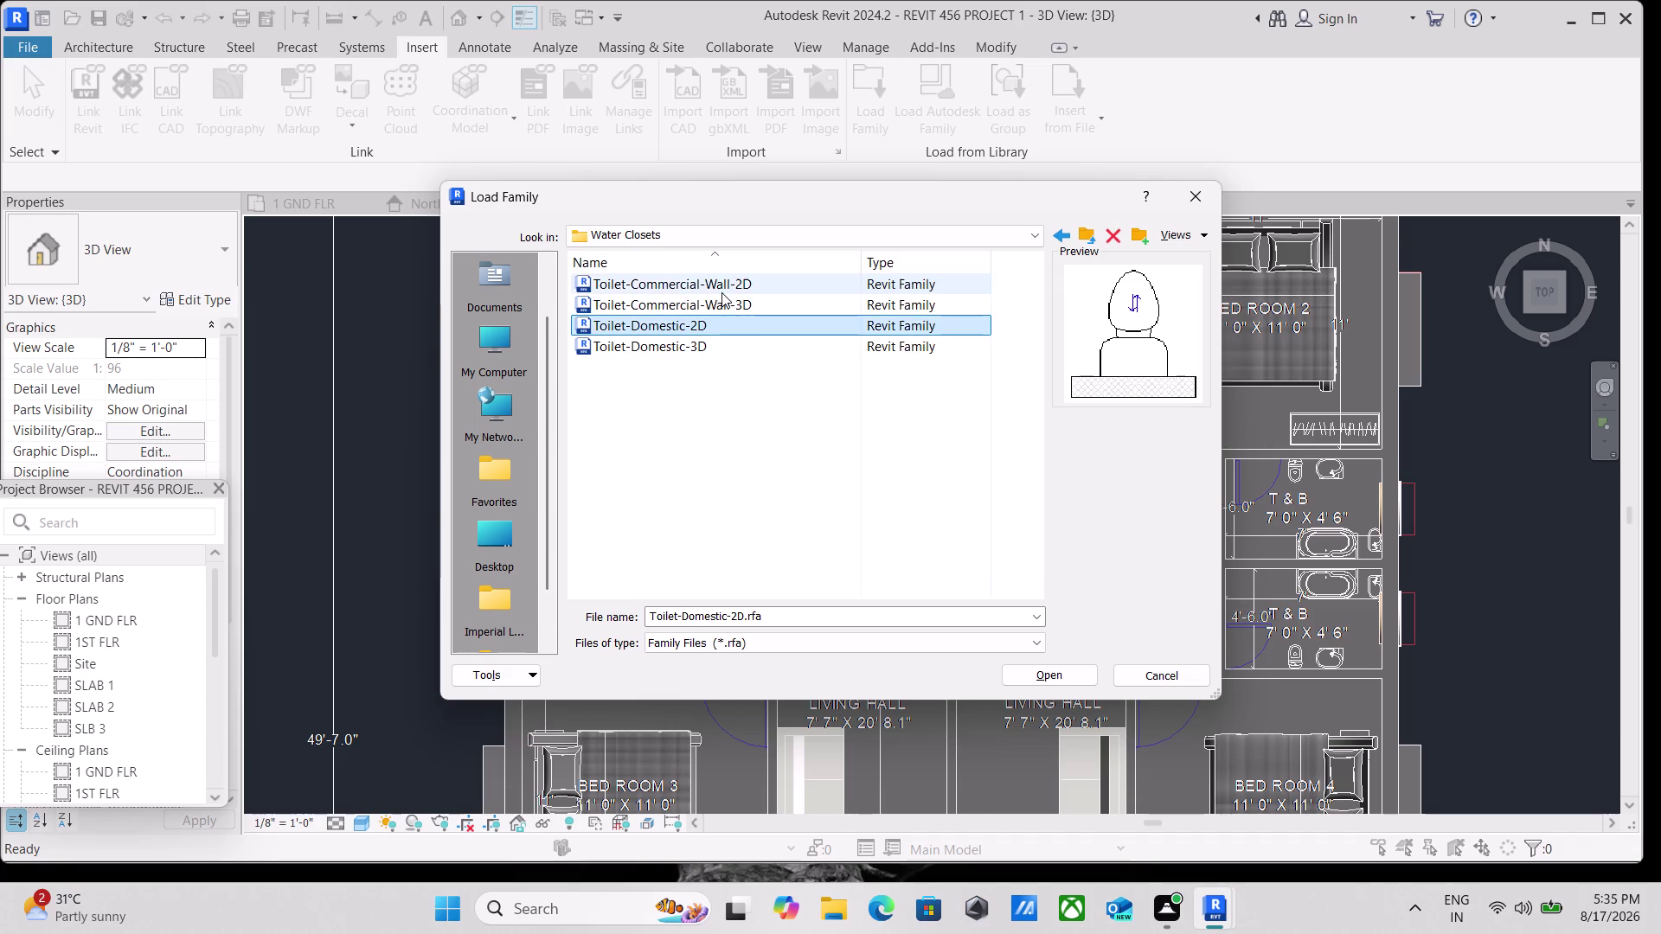
click(721, 300)
click(720, 276)
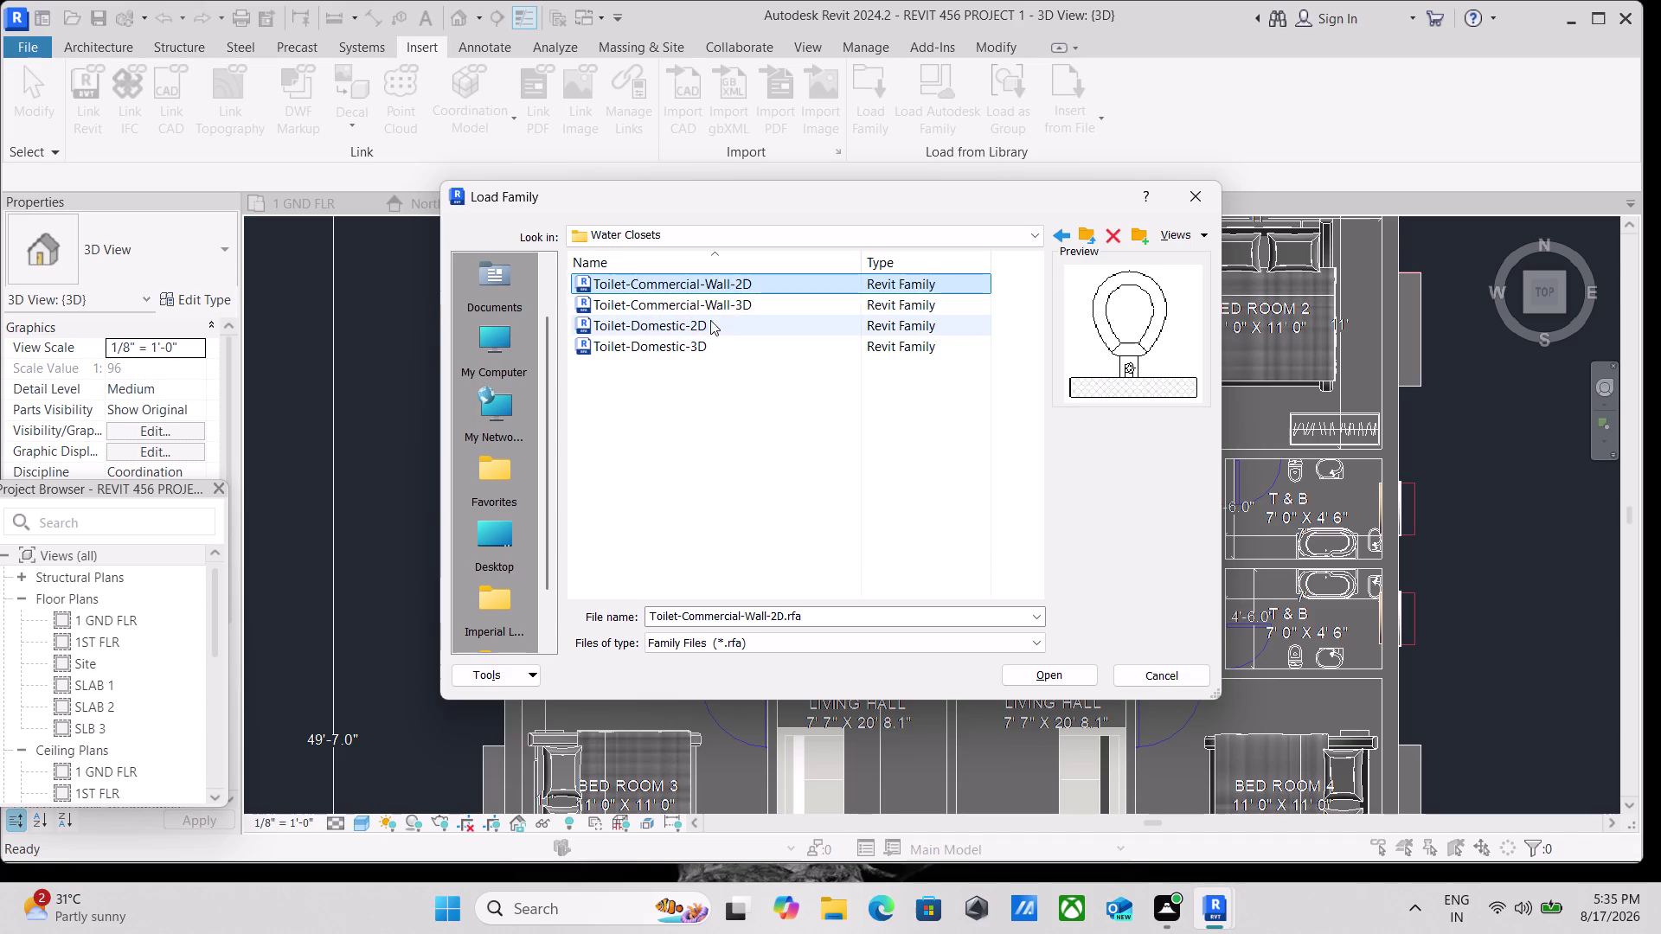
click(700, 331)
click(697, 347)
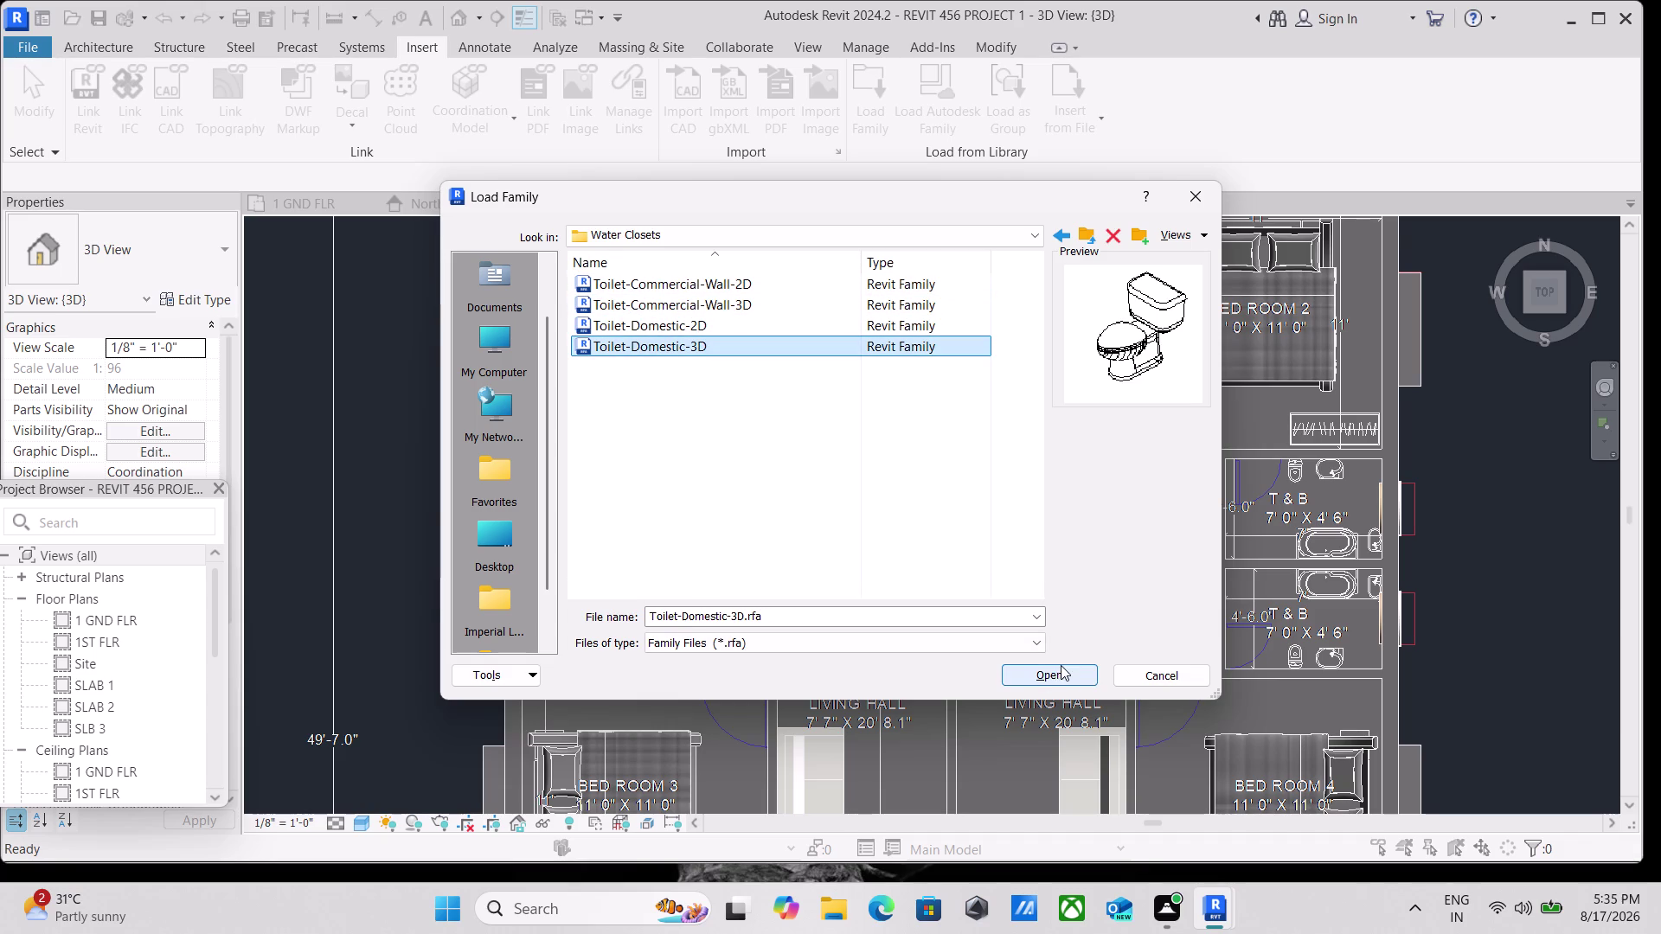
click(1059, 677)
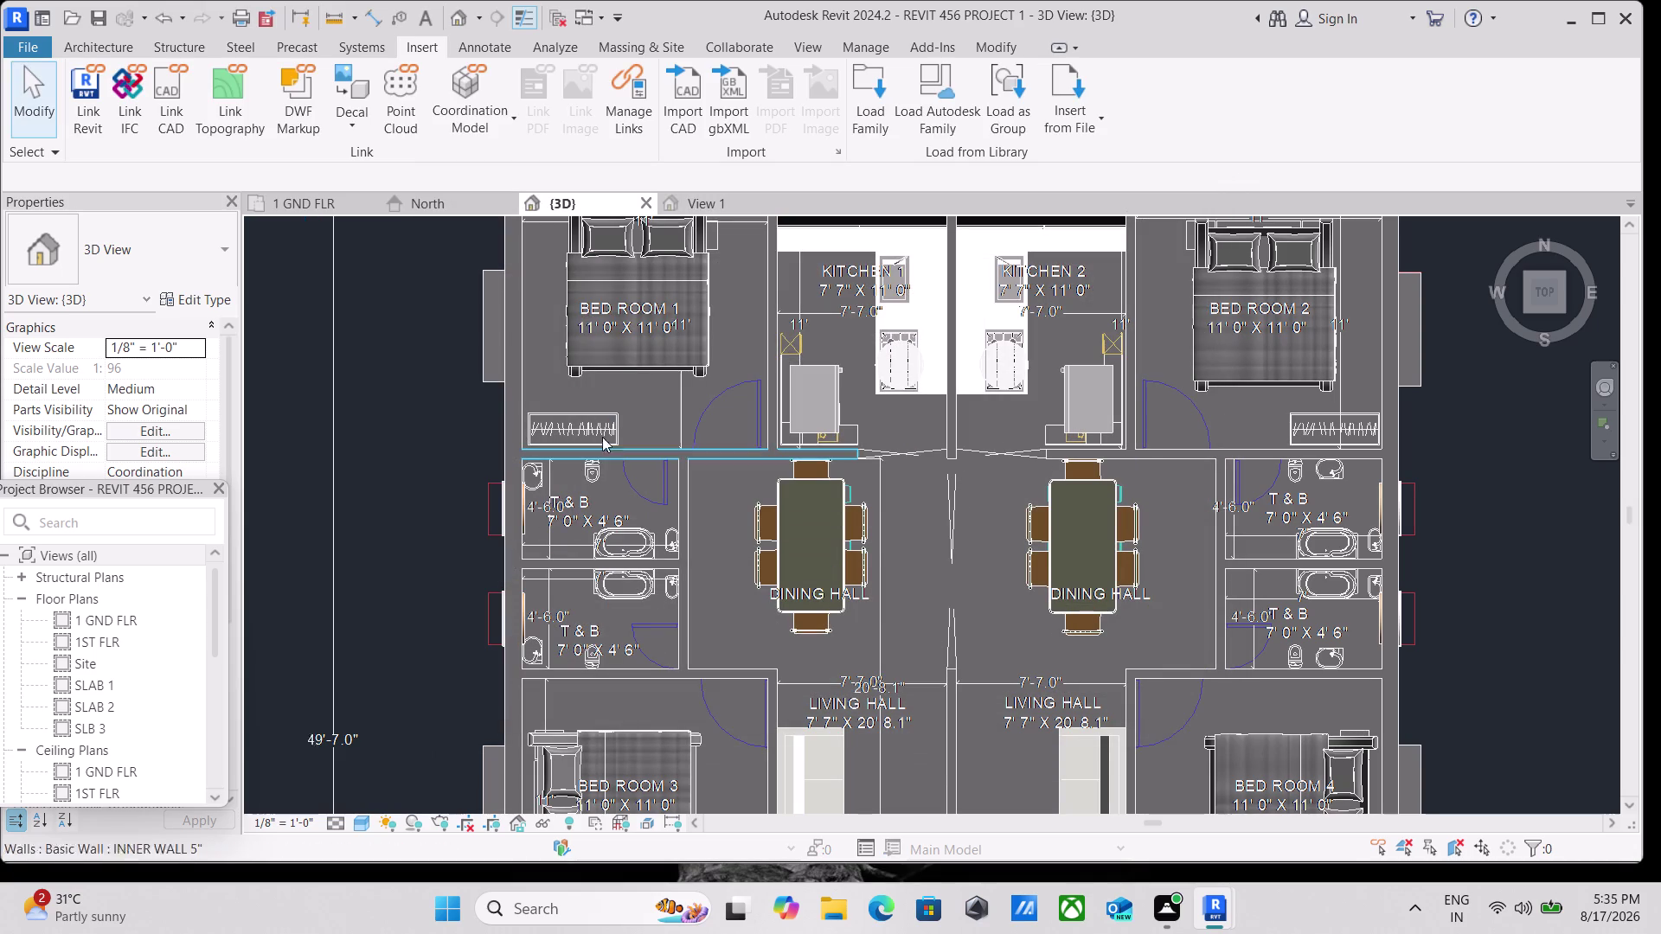
Start the Component tool and place a toilet in the upper left T & B bathroom.
click(95, 45)
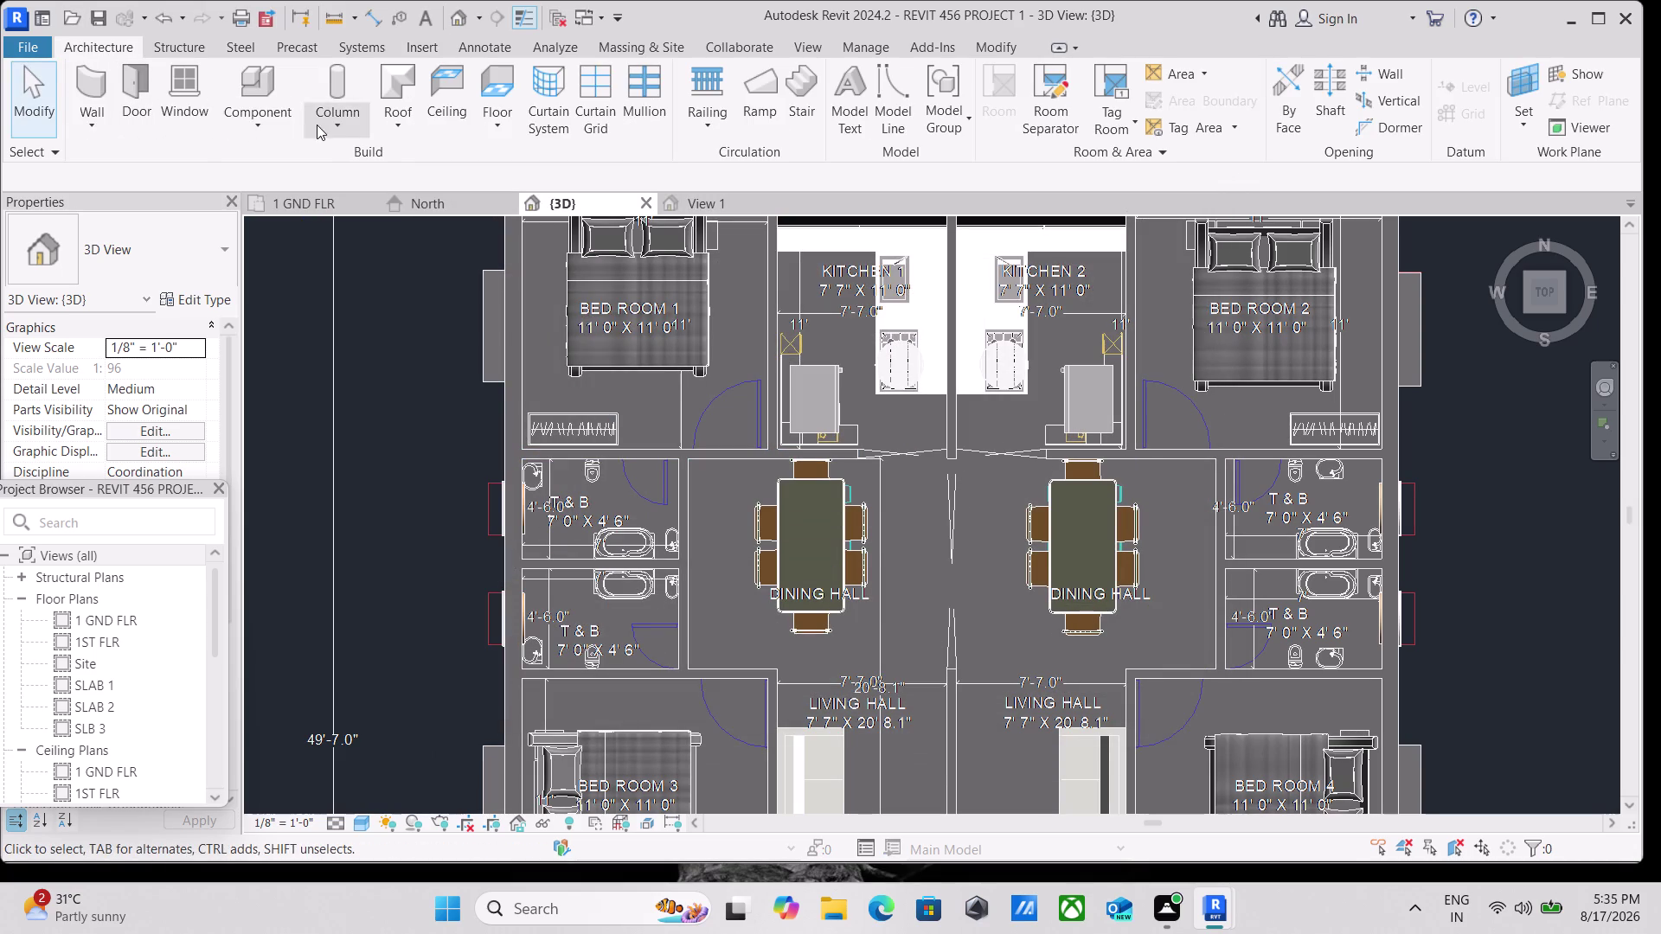
click(270, 125)
click(280, 167)
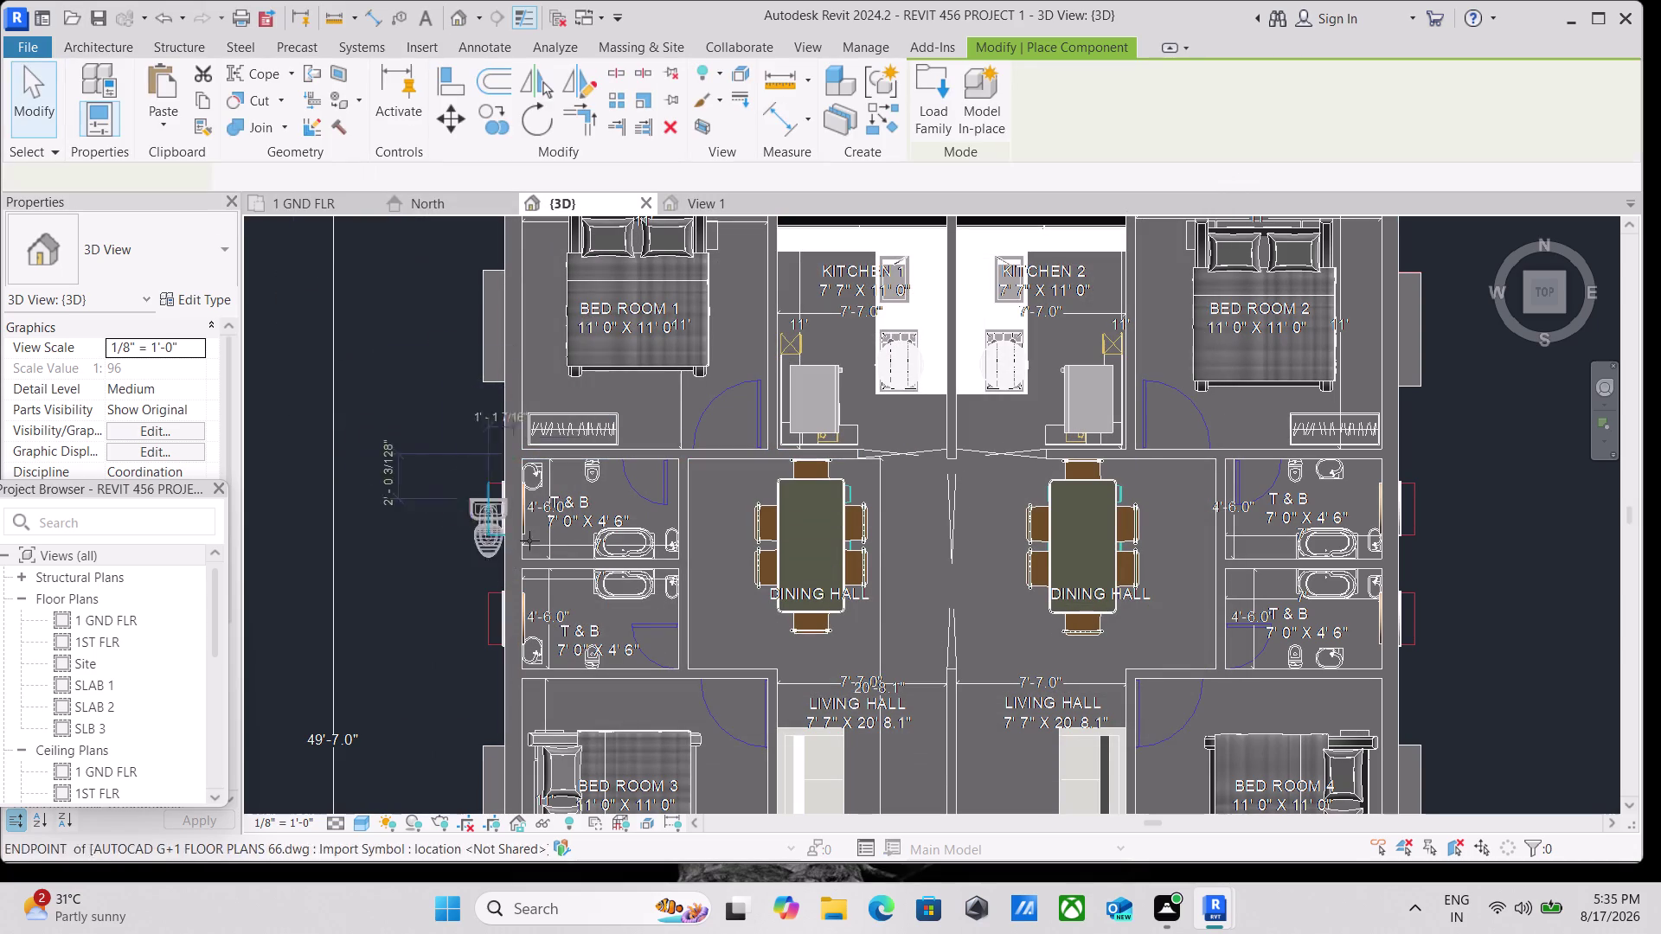
scroll(up, 3)
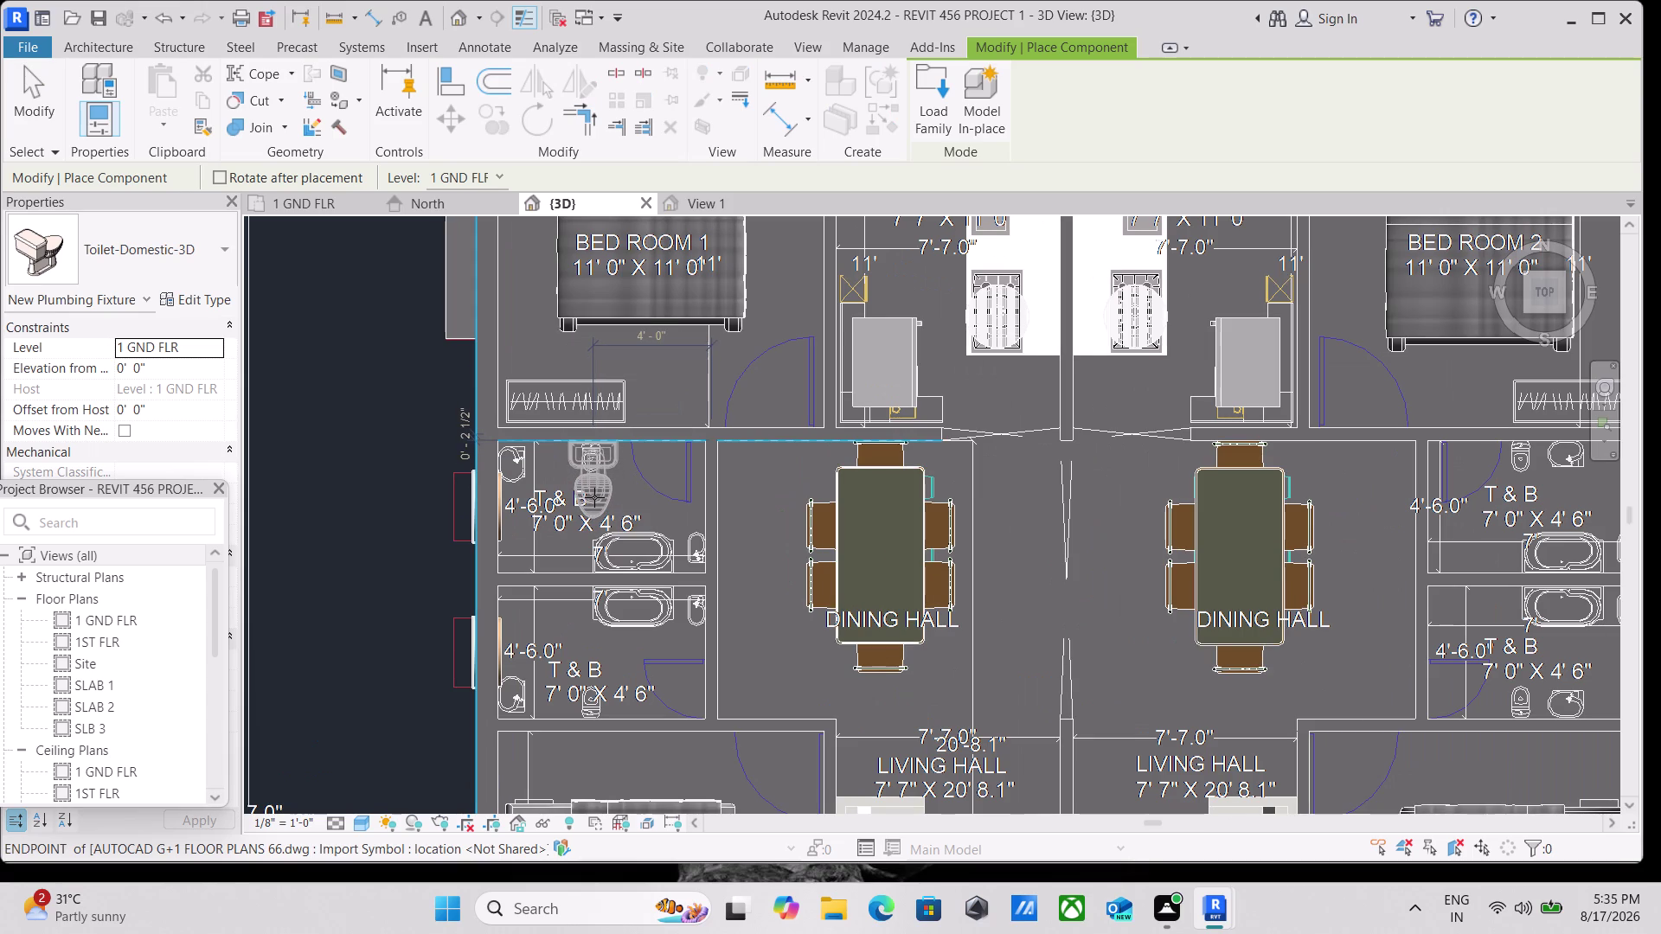
click(594, 498)
Rotate the toilet and place it in the lower left T & B bathroom.
scroll(down, 3)
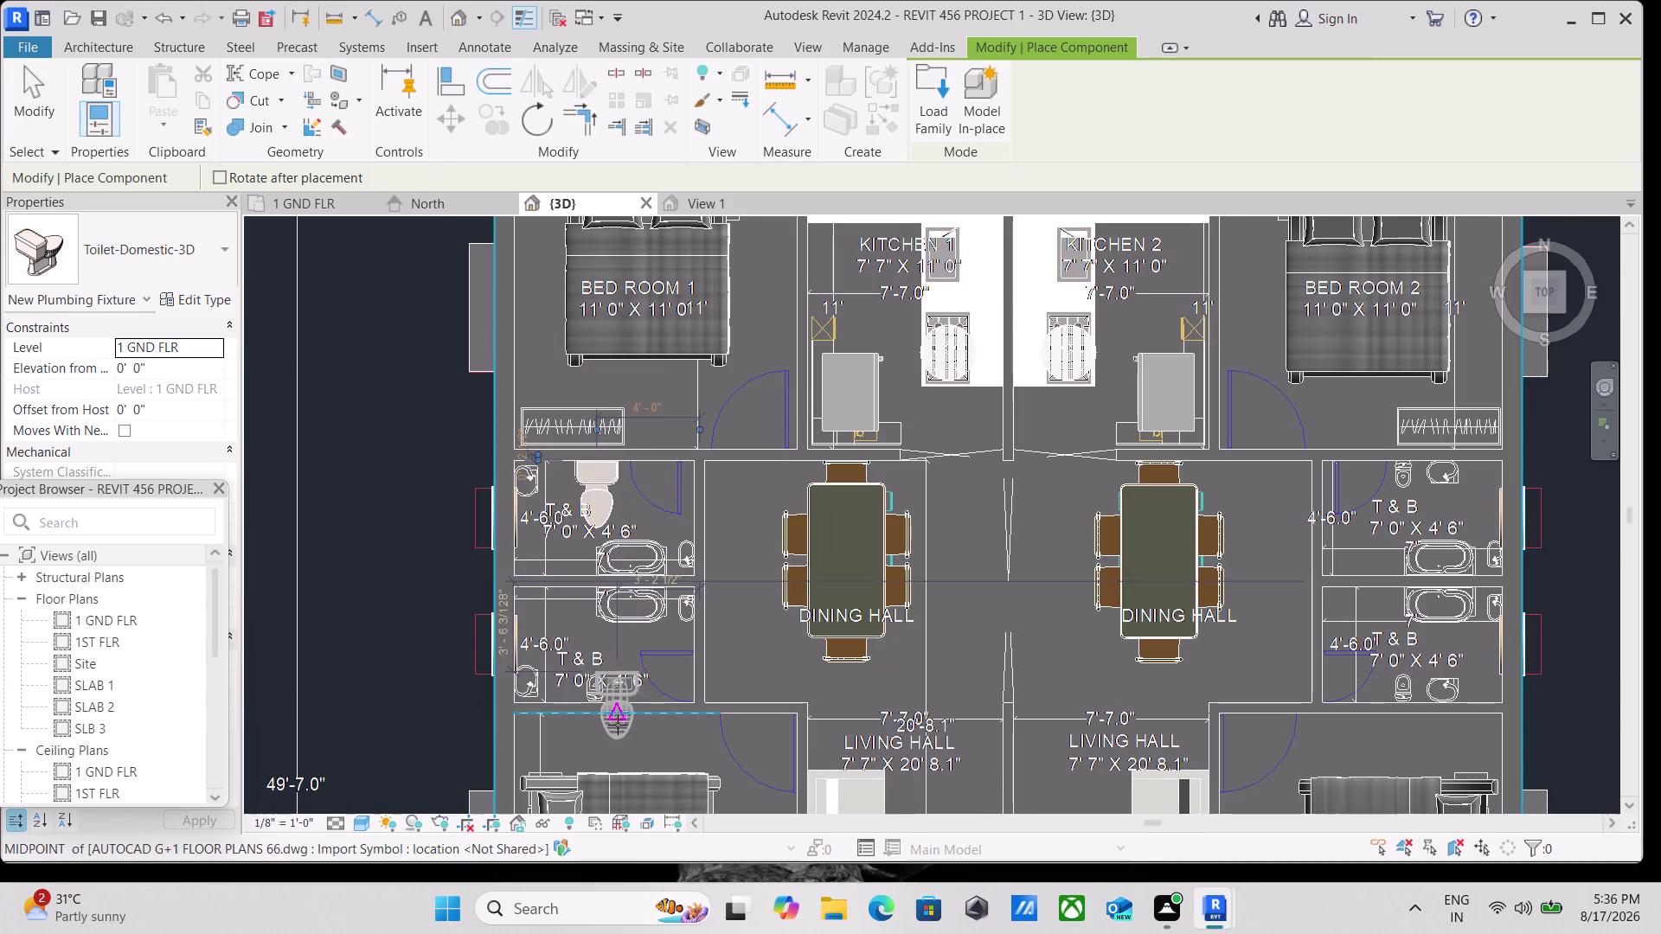
scroll(up, 3)
scroll(up, 3)
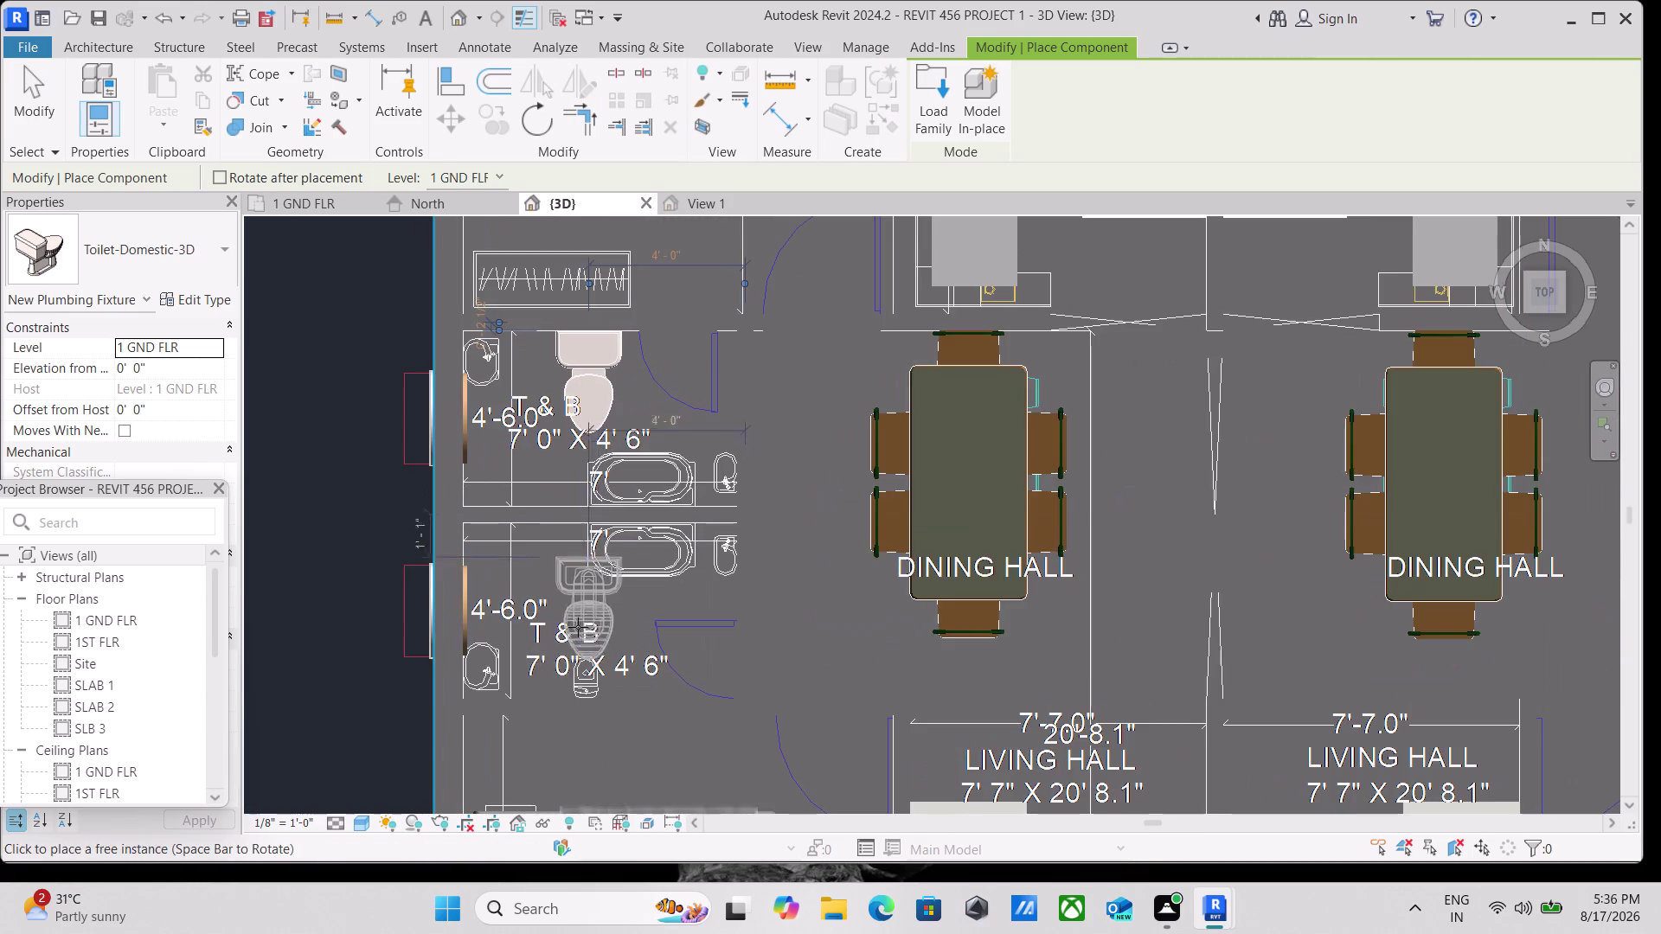
scroll(up, 3)
scroll(down, 3)
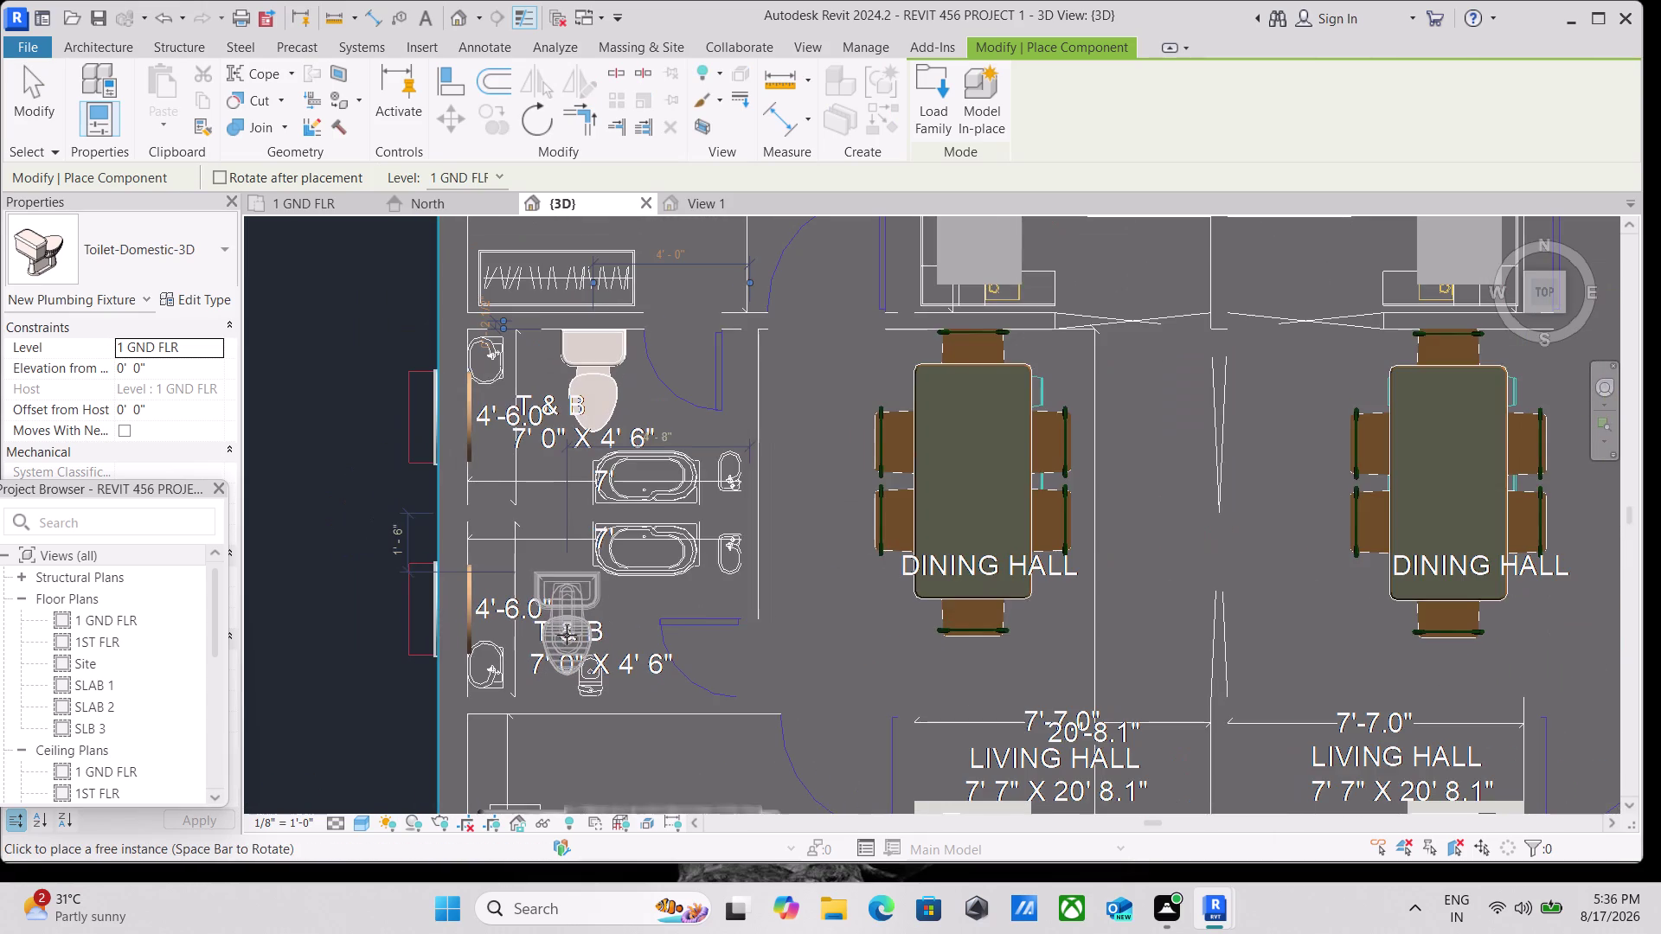
key(space)
key(space)
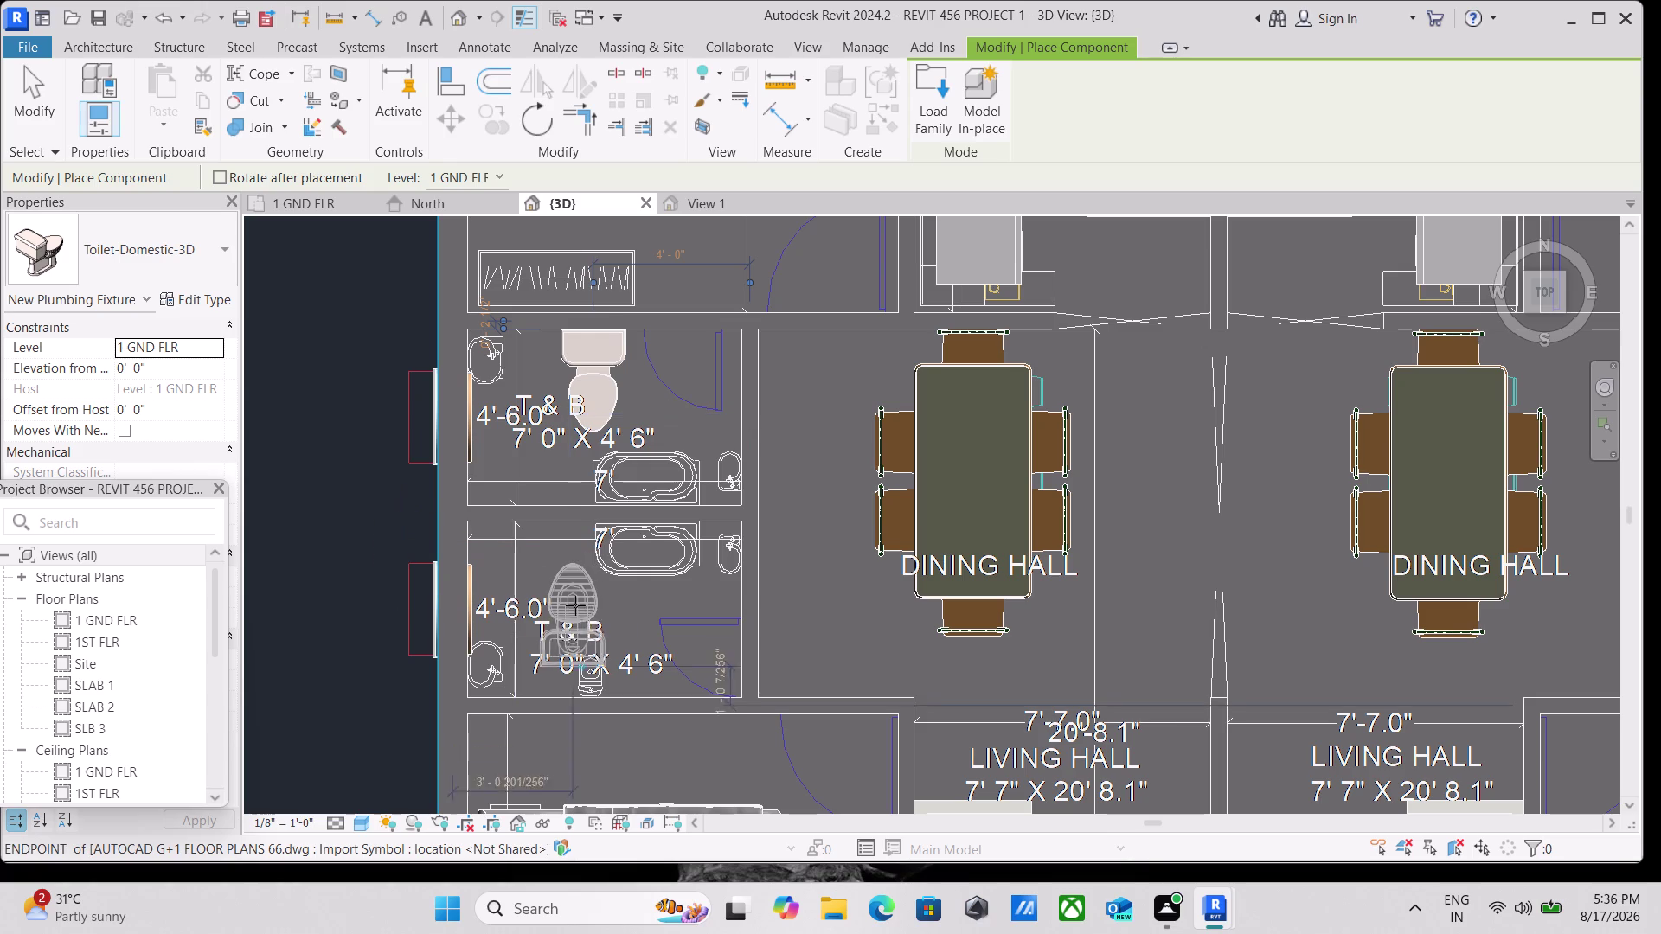
click(593, 634)
Pan toward the right-side bathrooms and open the toilet's type properties.
scroll(down, 3)
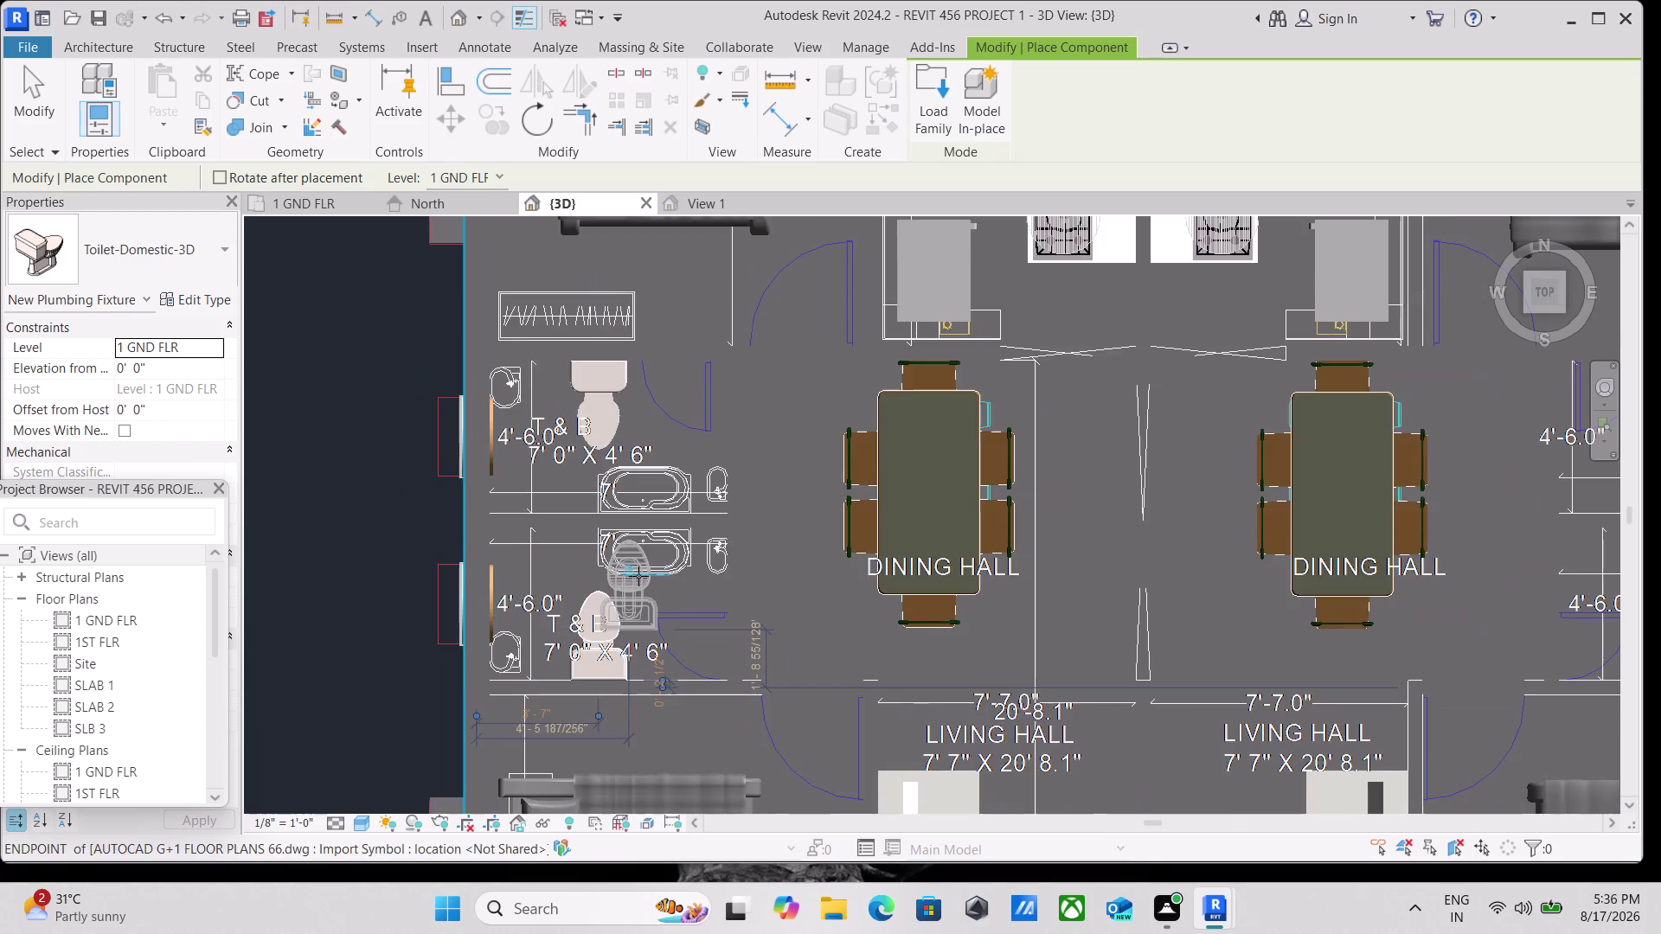
scroll(down, 3)
middle_drag(677, 608, 461, 545)
scroll(down, 3)
middle_drag(1142, 462, 813, 546)
scroll(up, 3)
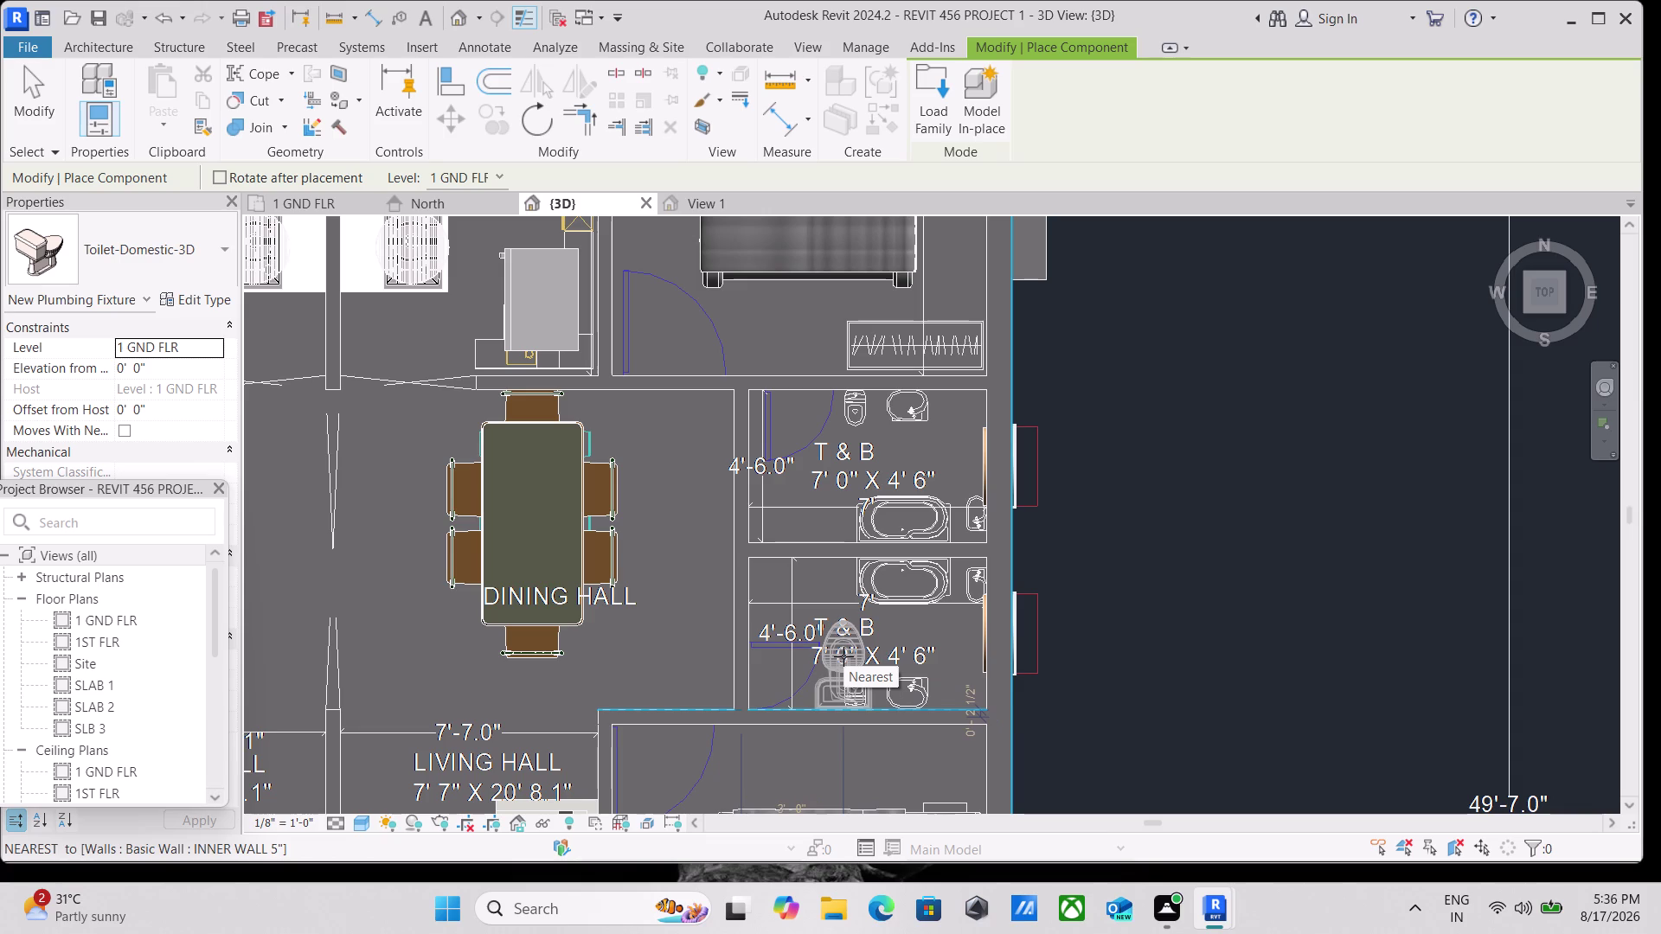
double_click(195, 298)
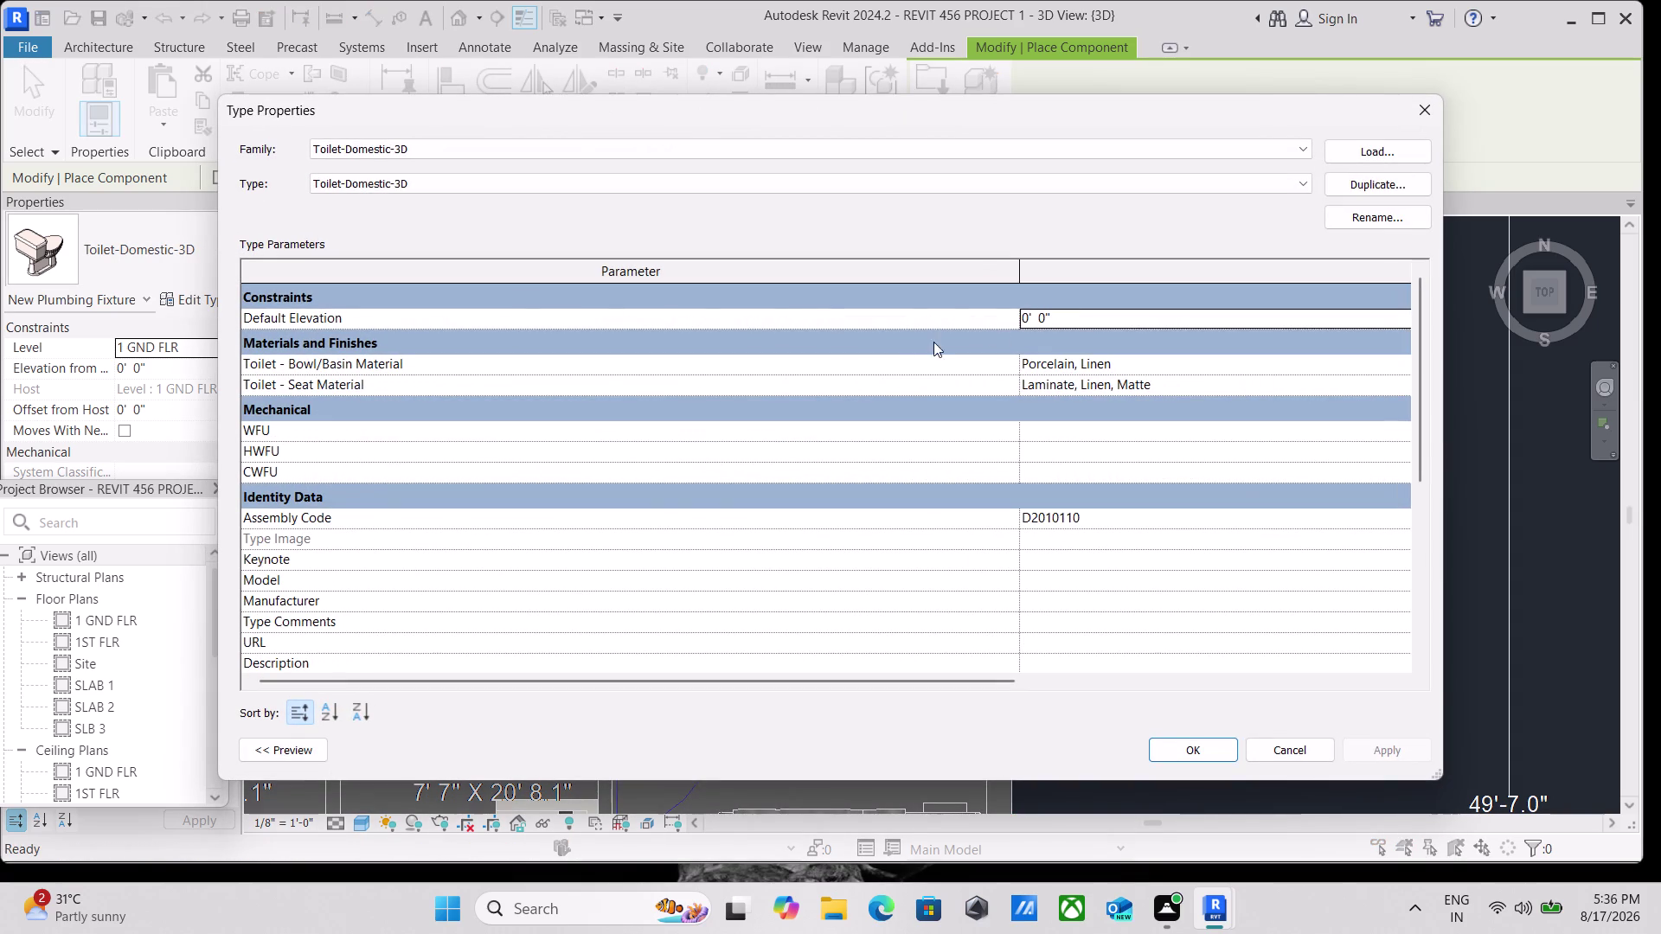
Review the bowl material, close Type Properties, and place a toilet in the lower T & B room.
click(1172, 372)
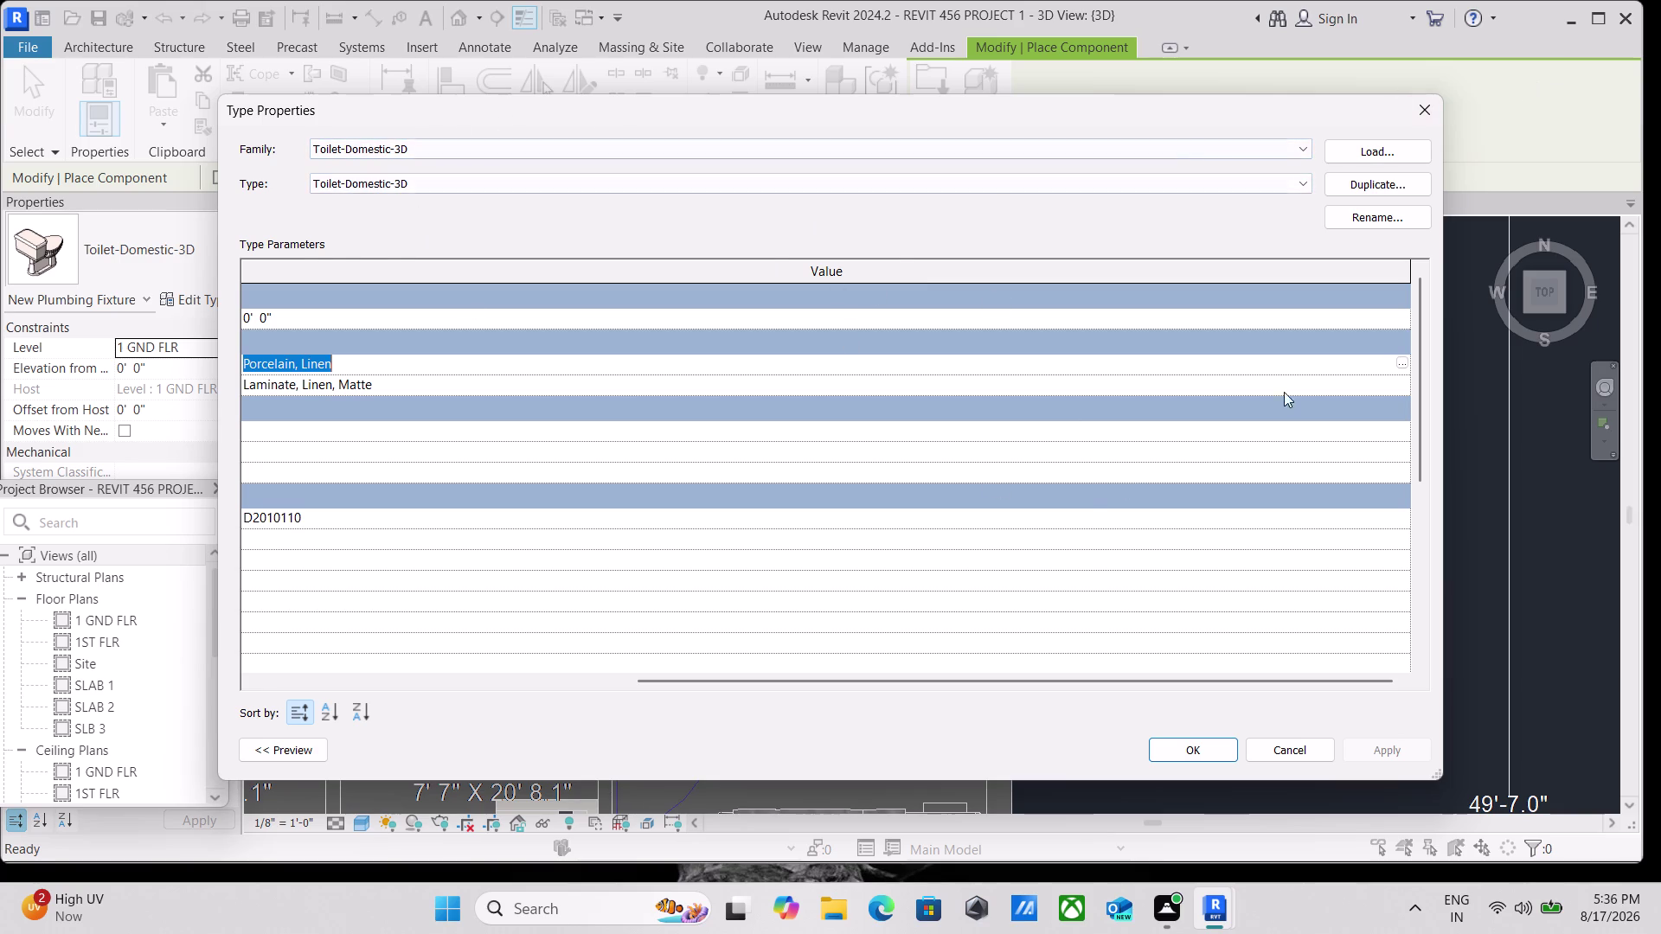
scroll(down, 3)
scroll(up, 3)
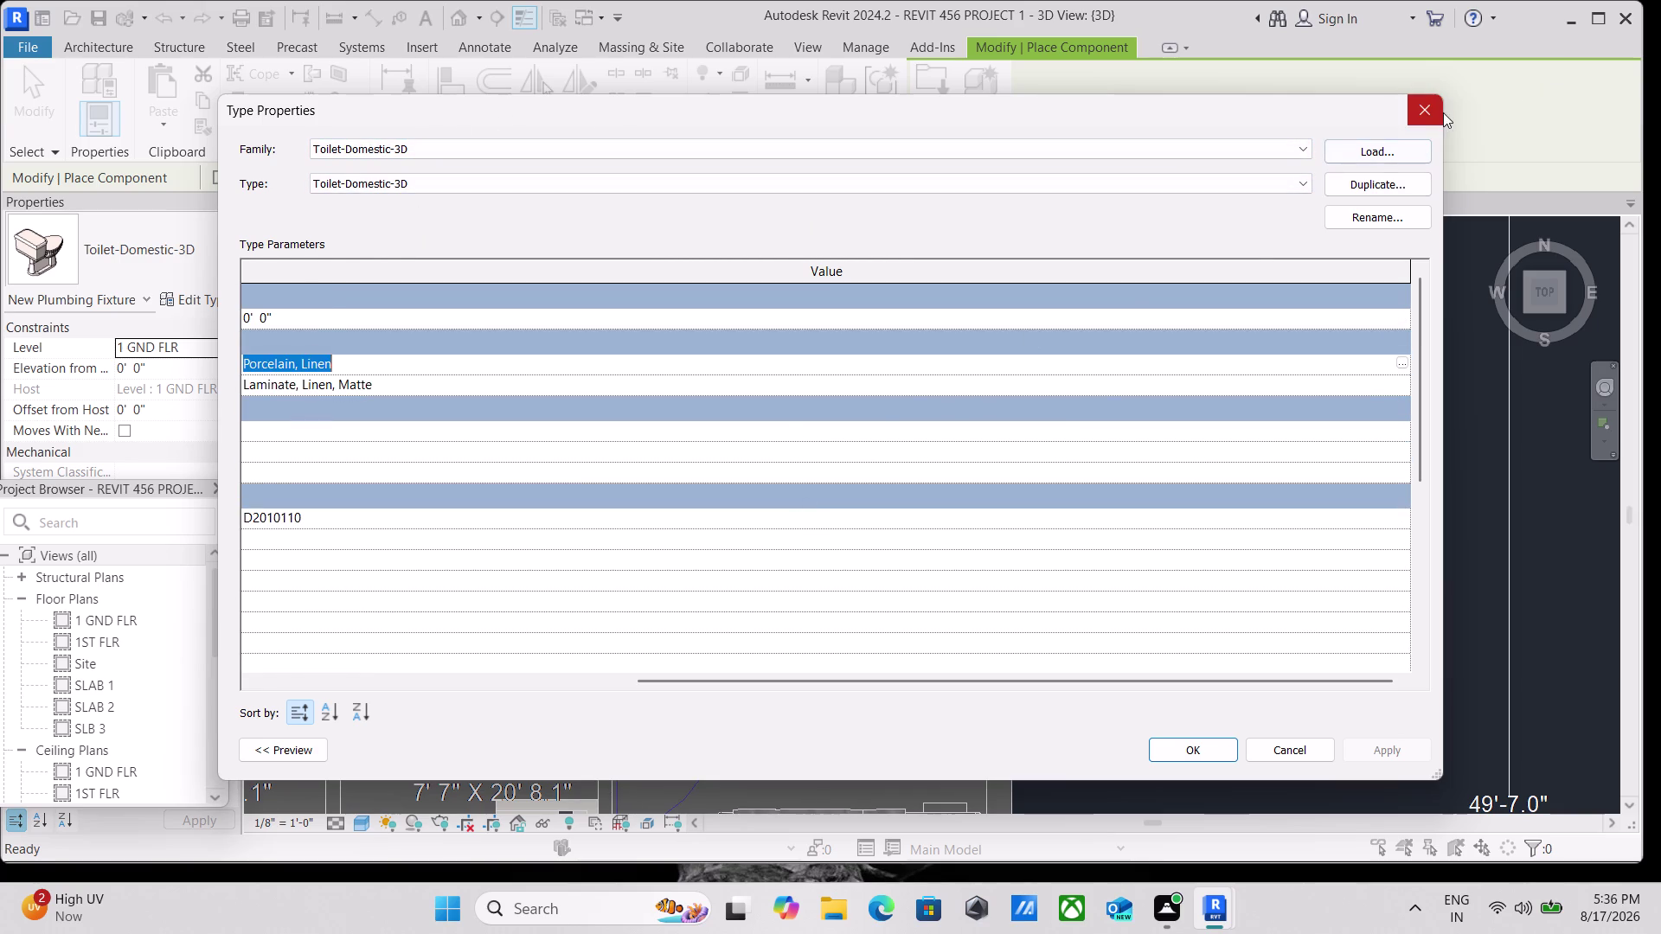
click(1435, 112)
scroll(up, 3)
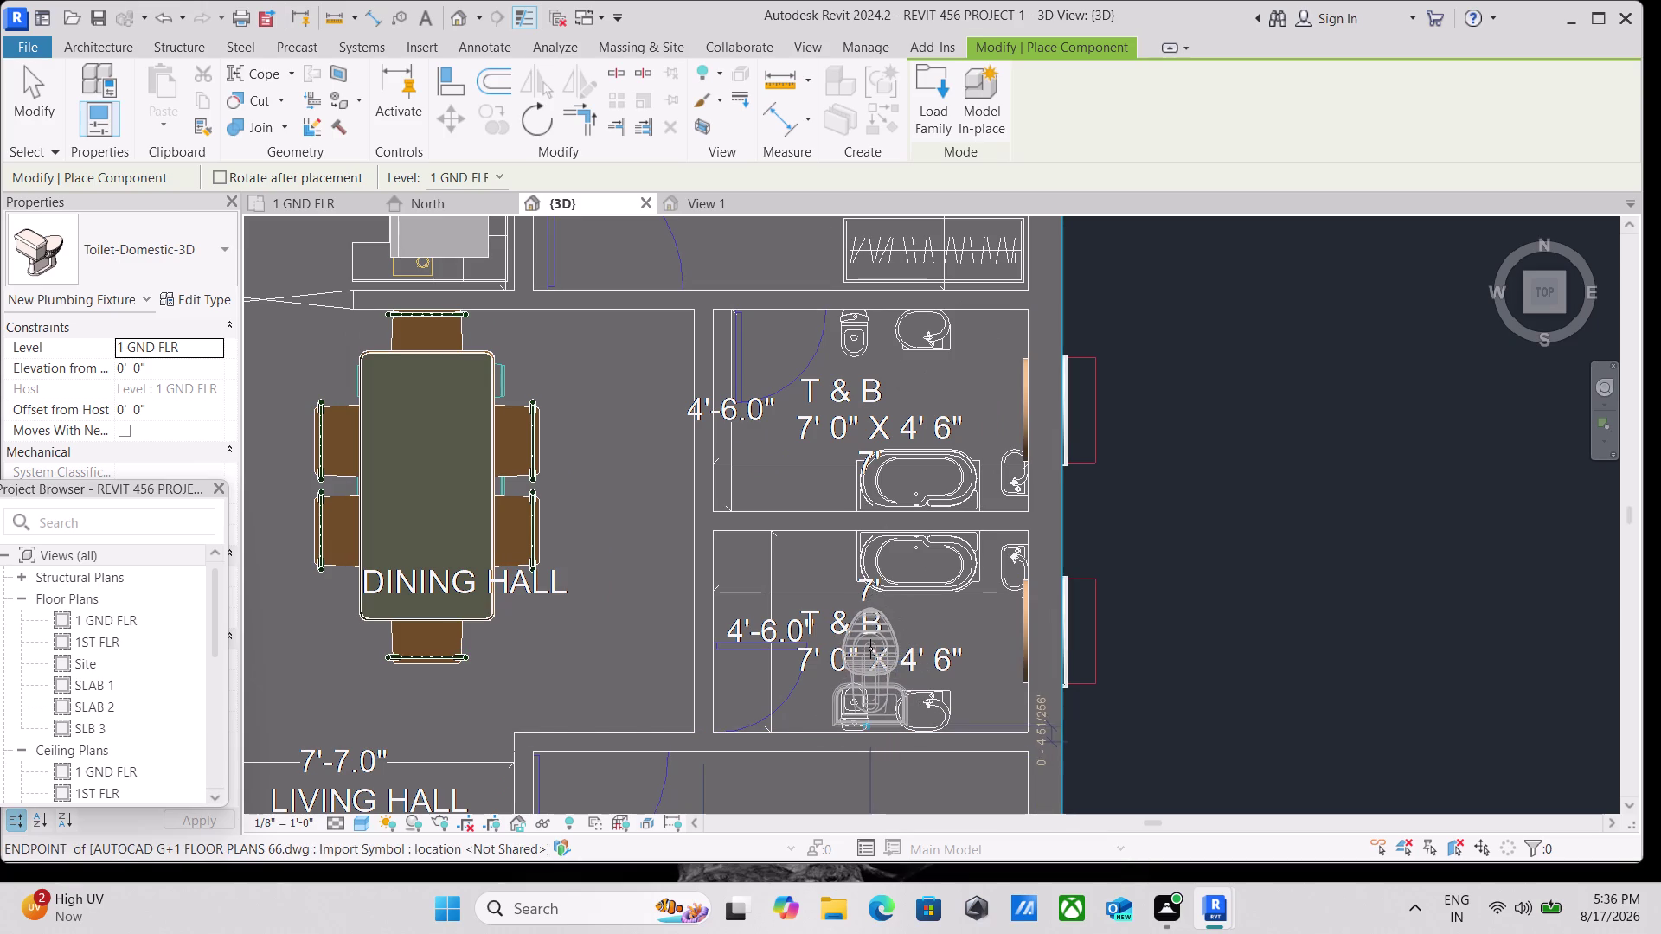
click(866, 657)
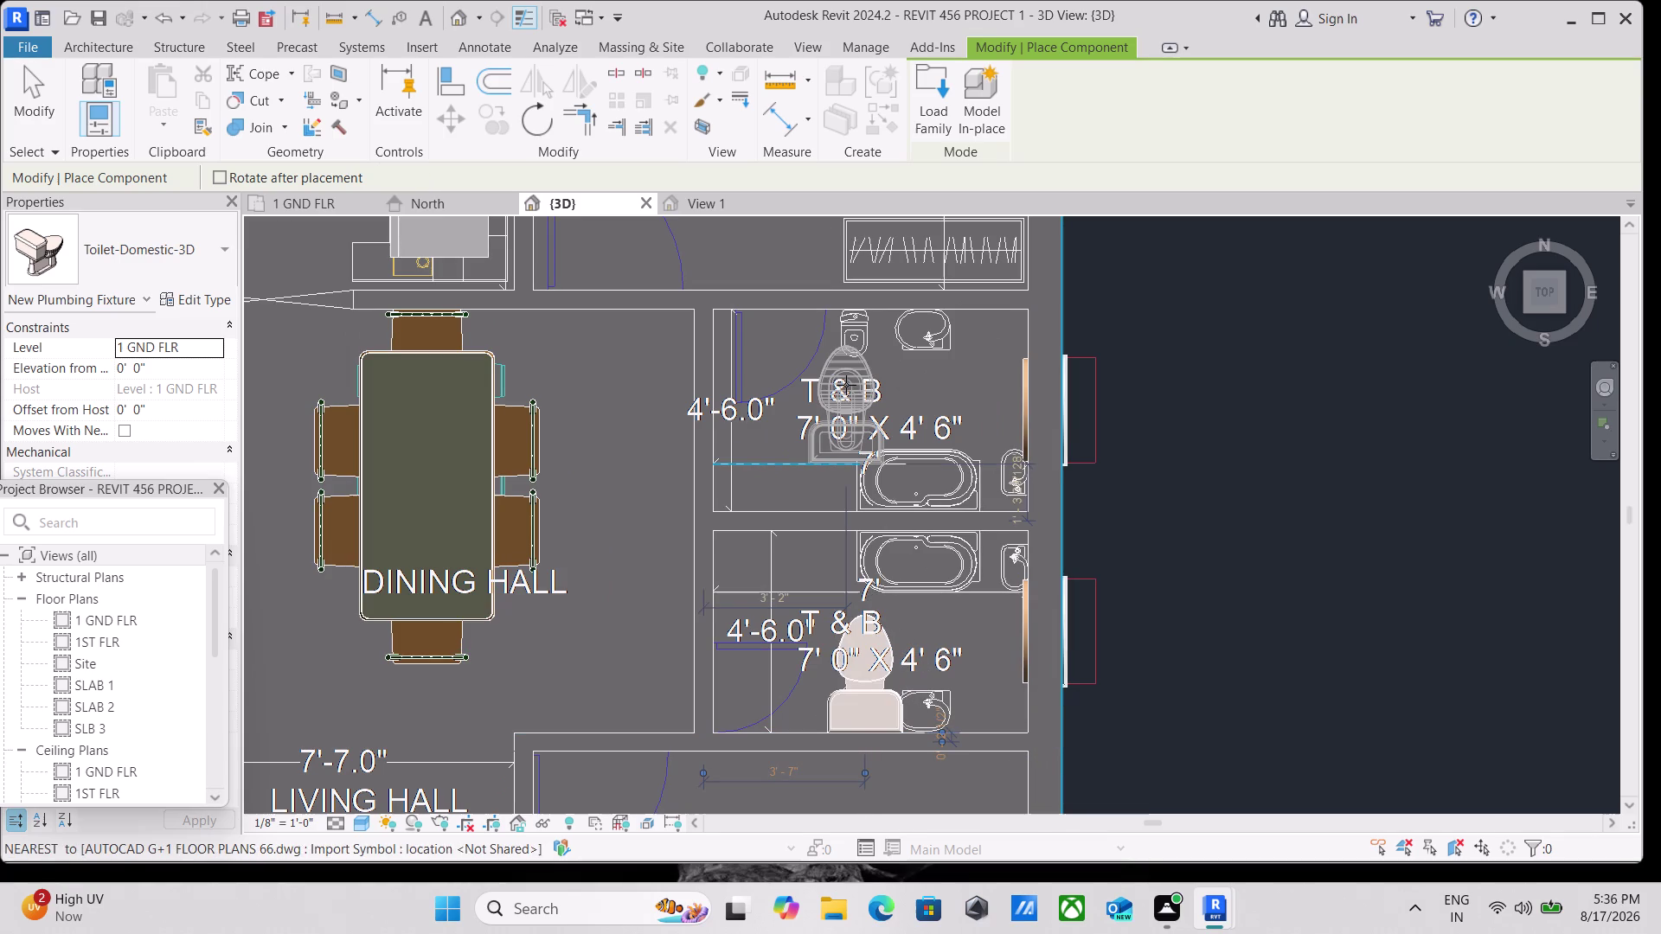
Rotate the toilet and place it in the upper T & B room.
key(space)
key(space)
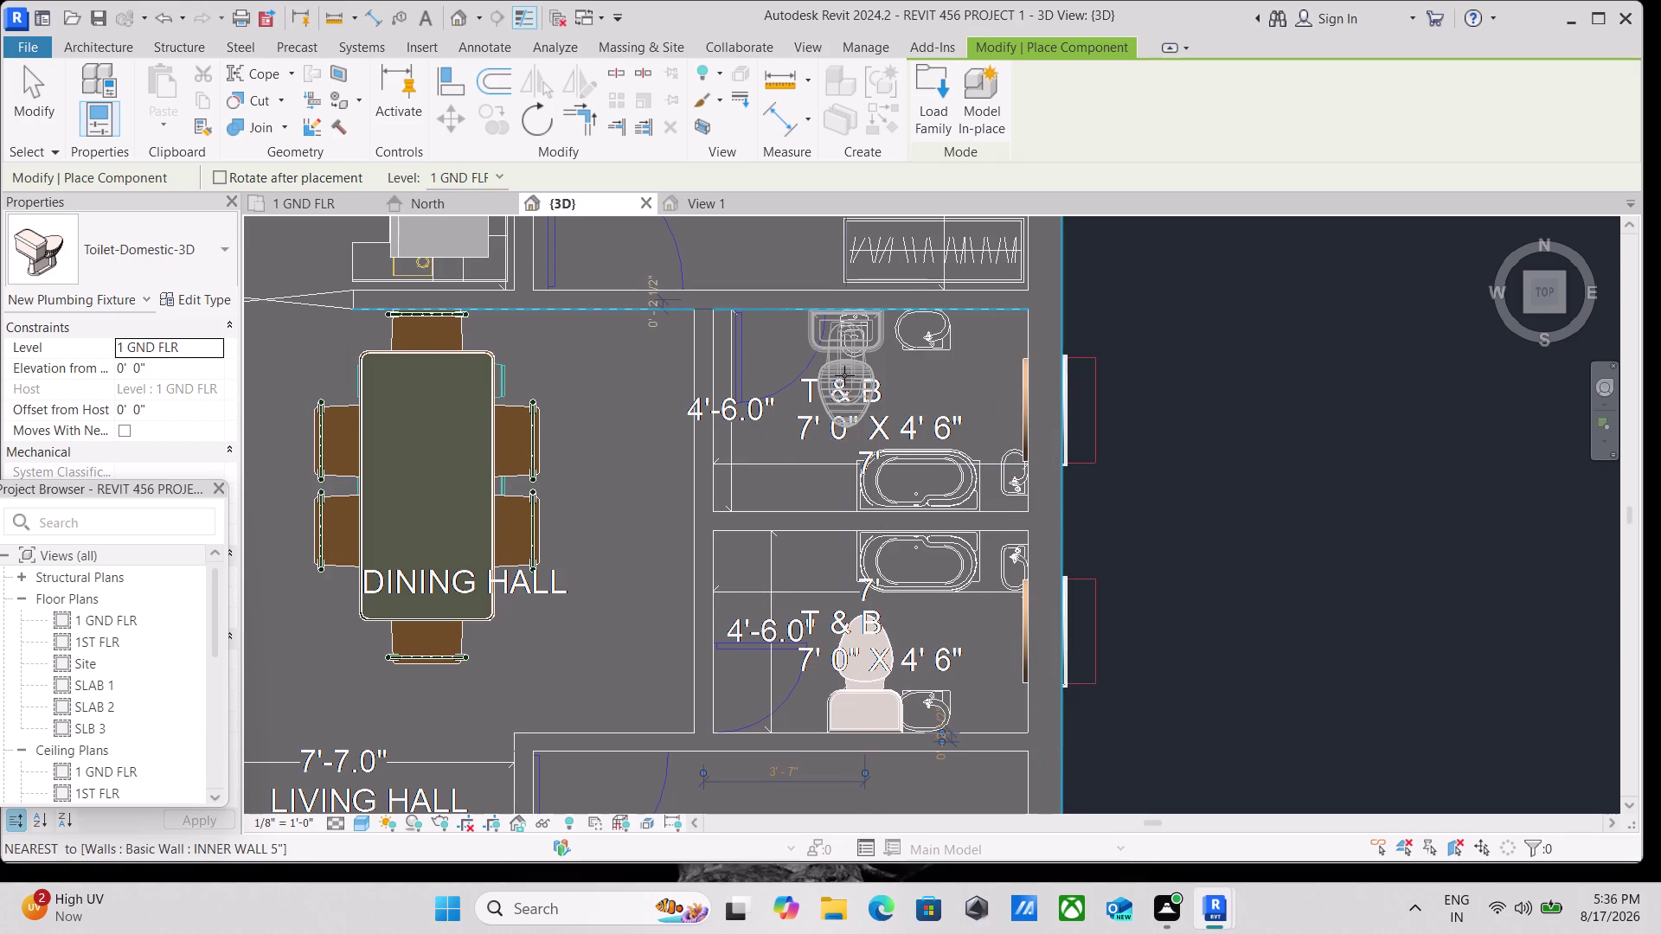
click(844, 376)
scroll(down, 3)
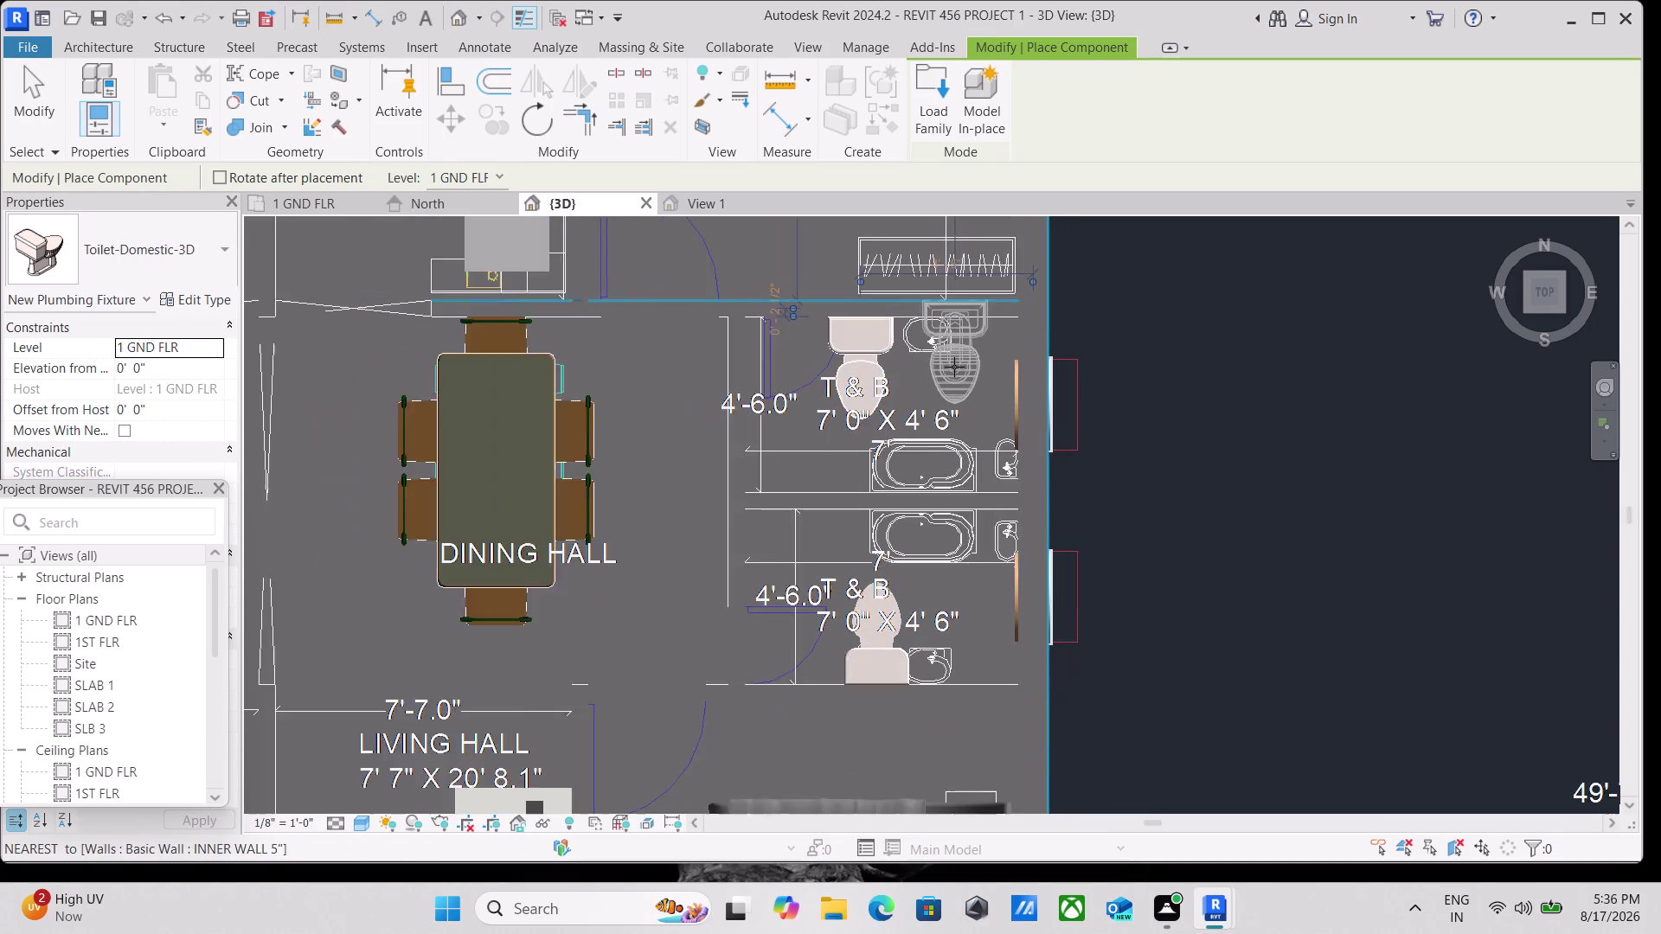
scroll(down, 3)
scroll(down, 3)
scroll(down, 3)
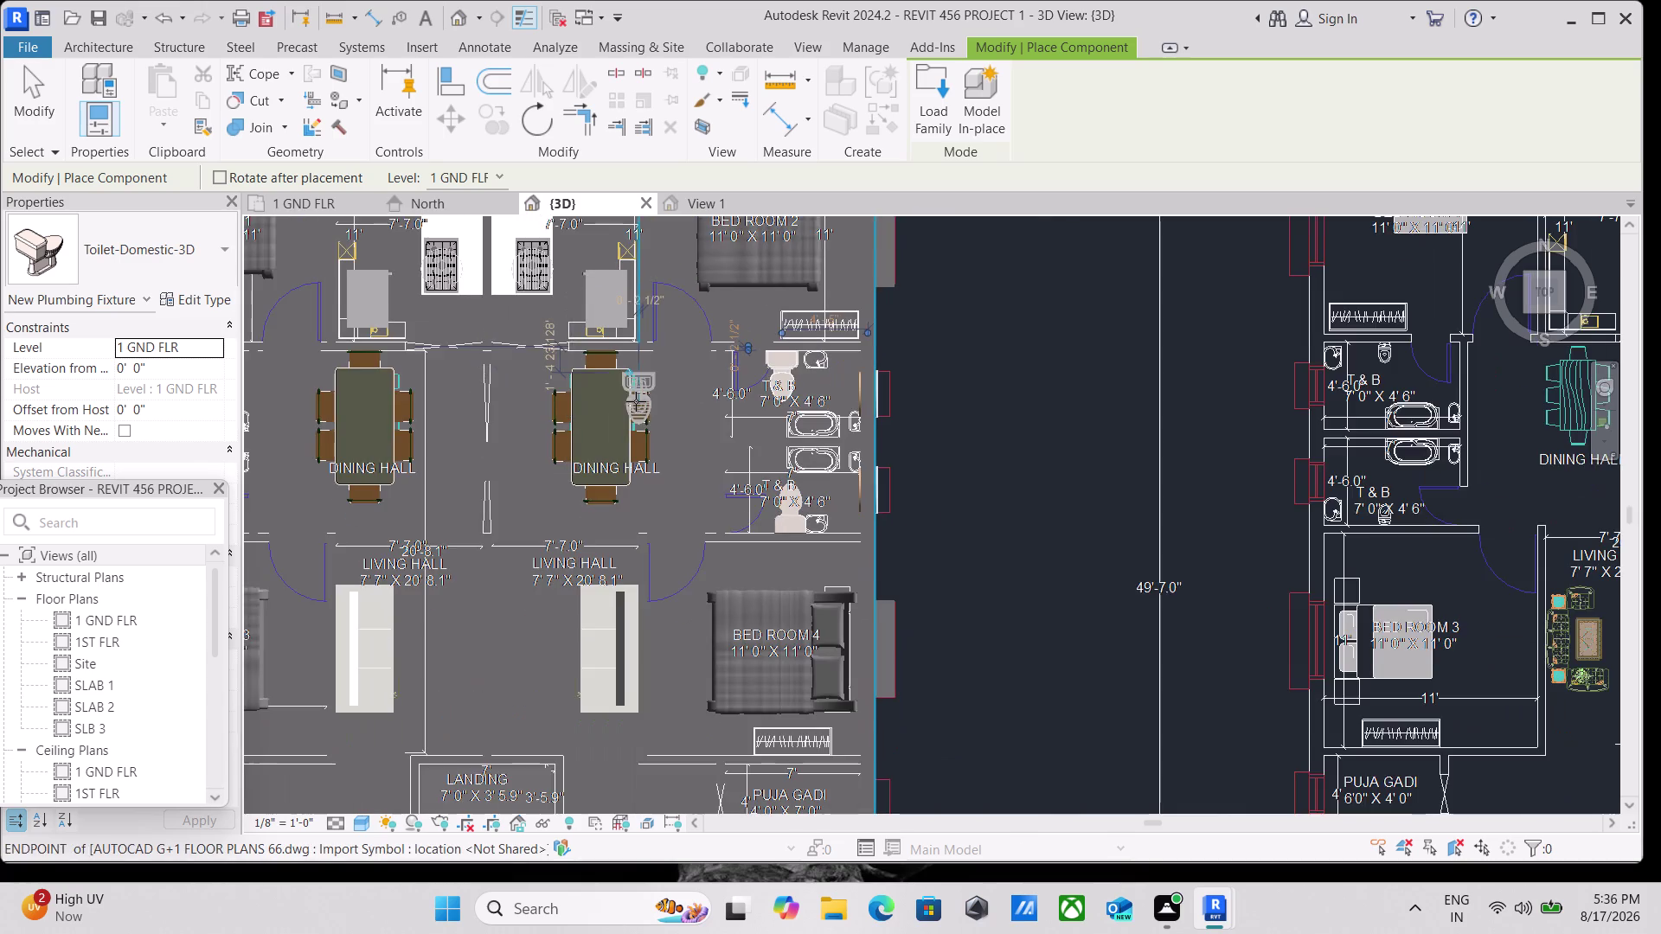
Pan across both flats' layouts, then bring up Load Family for another fixture.
middle_drag(636, 401, 685, 604)
scroll(down, 3)
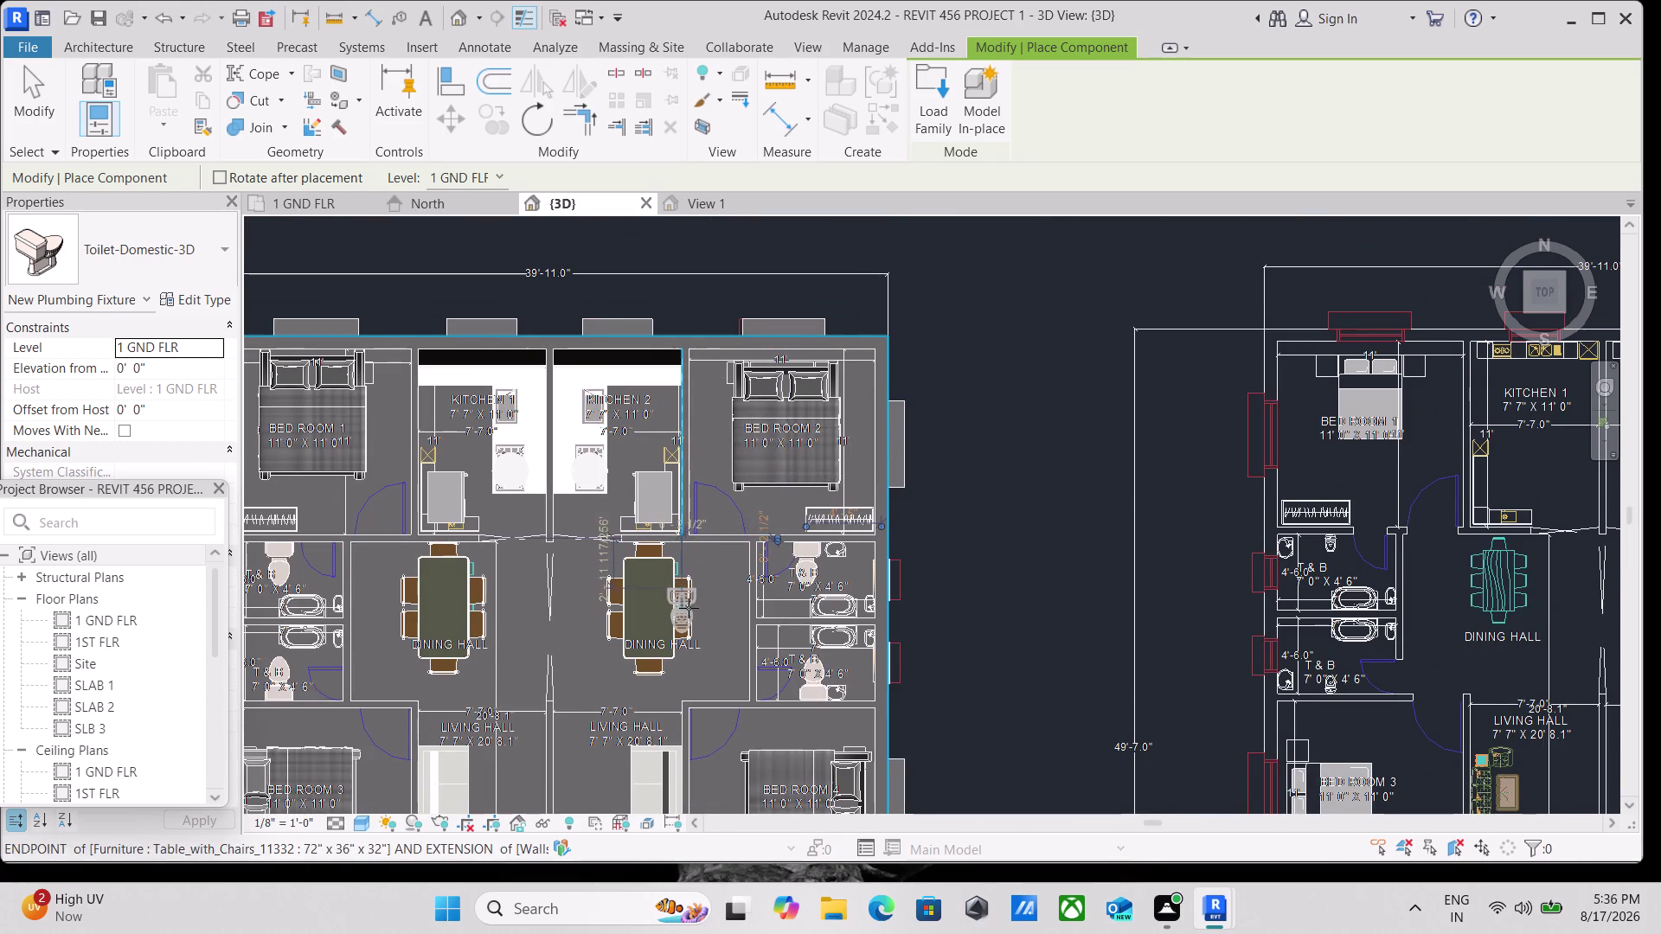
middle_drag(695, 608, 893, 290)
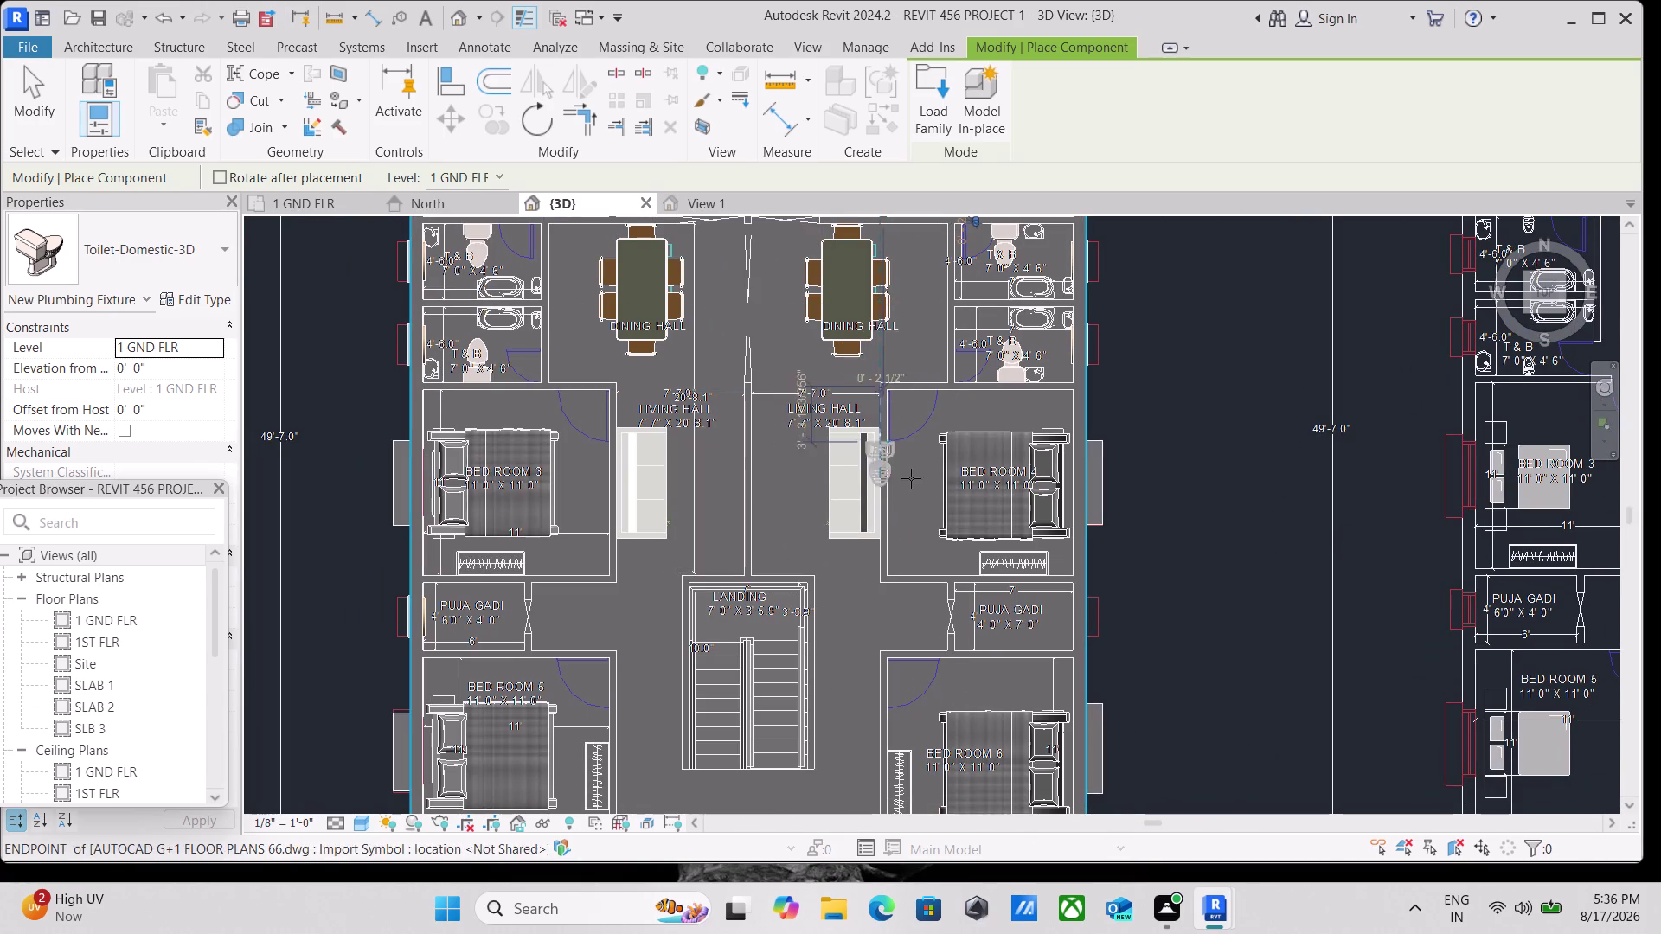
middle_drag(667, 374, 658, 430)
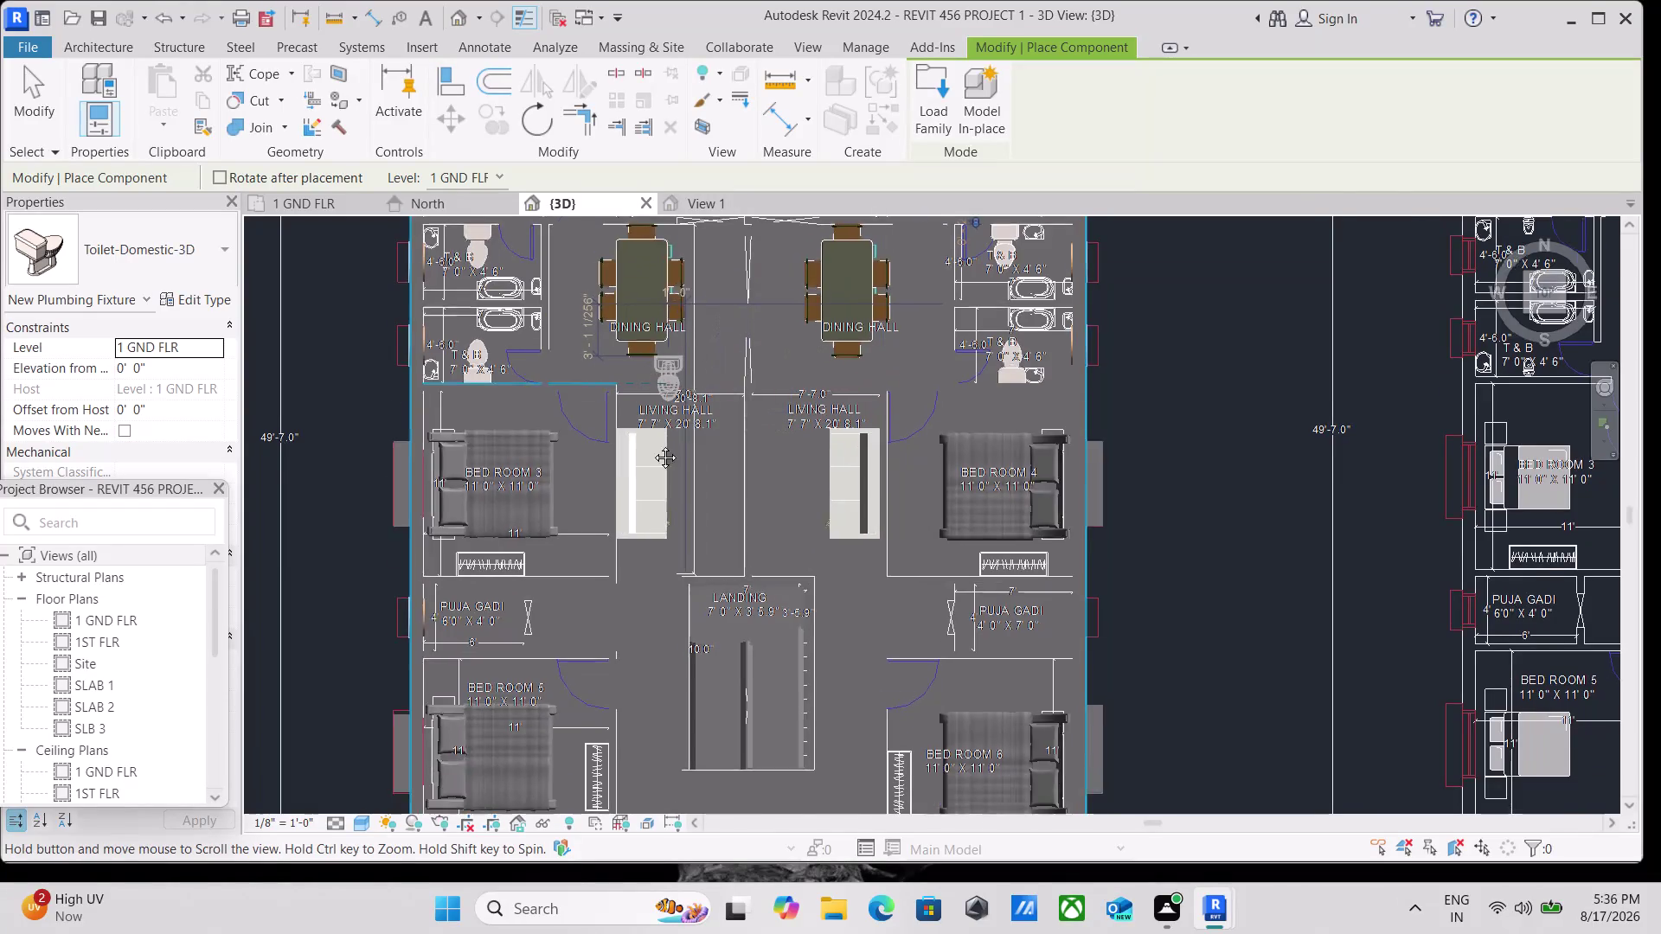
middle_drag(658, 430, 631, 505)
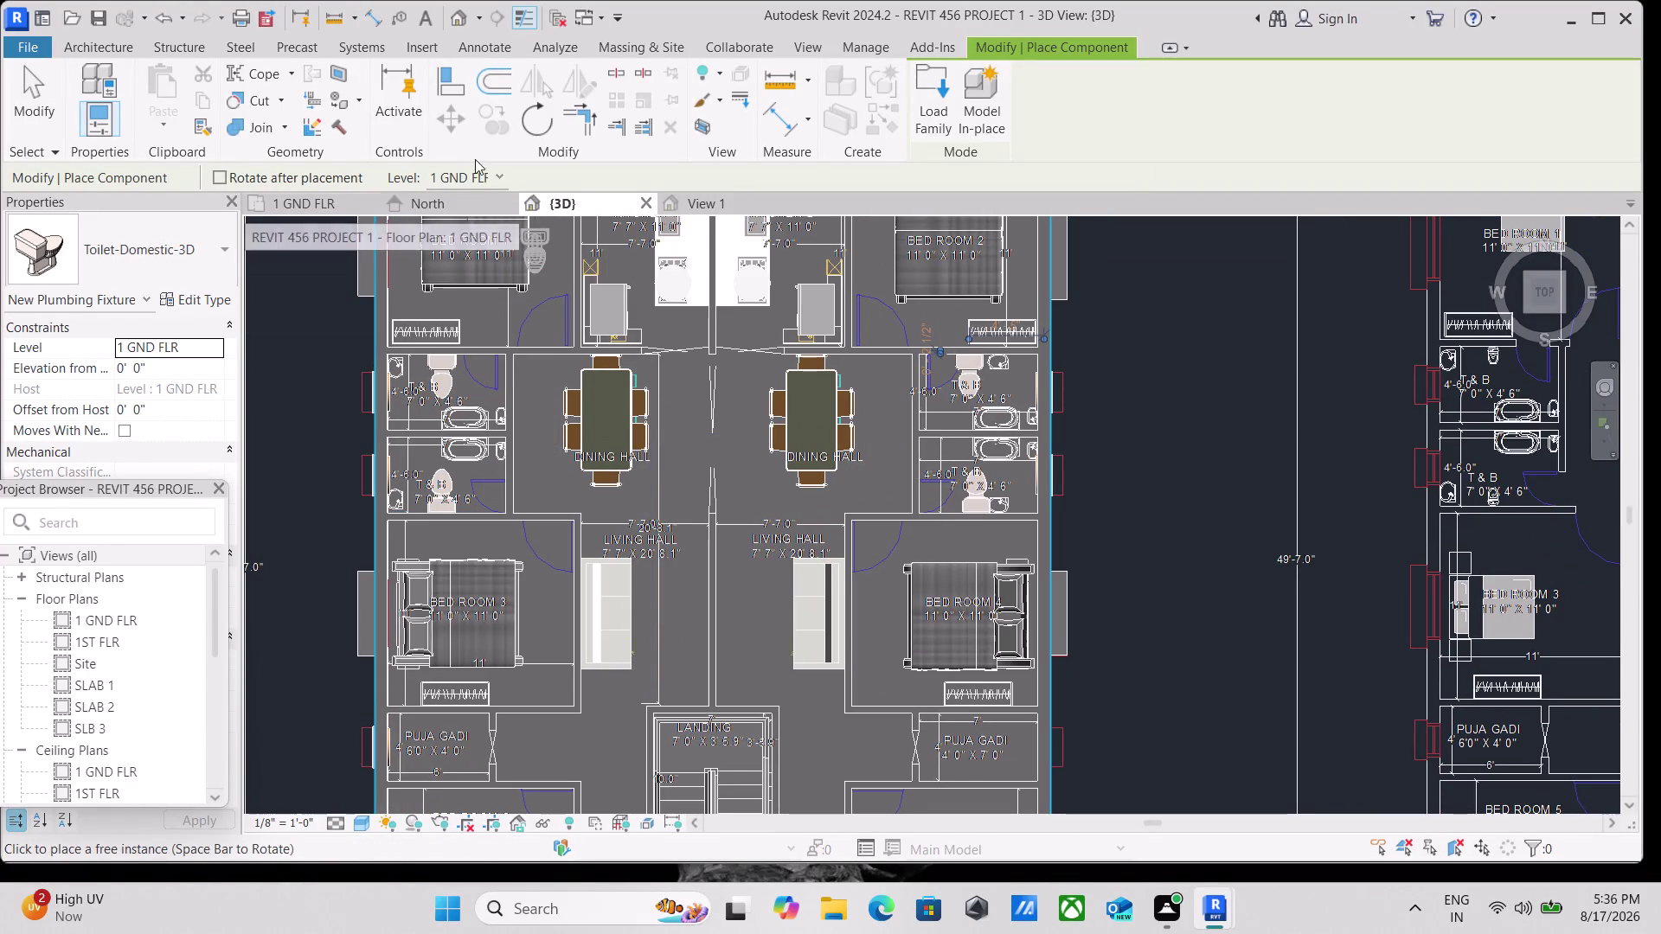
click(934, 81)
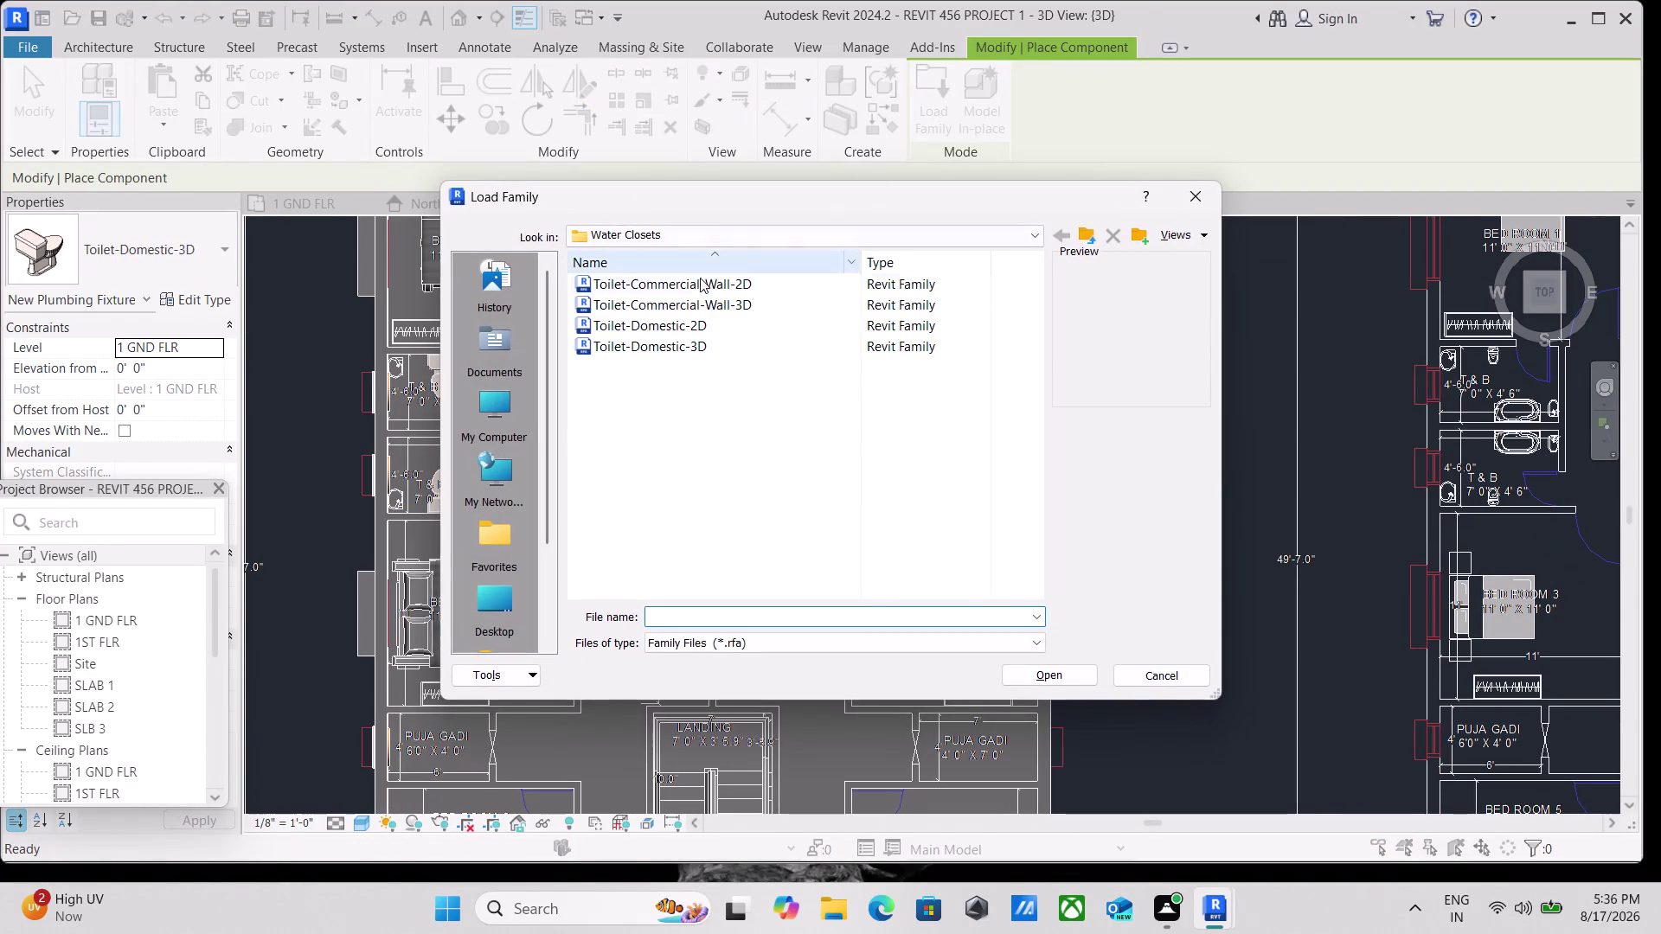
Load Tub-Free Standing-3D.rfa from the Fixtures > Bathtubs library folder.
click(764, 231)
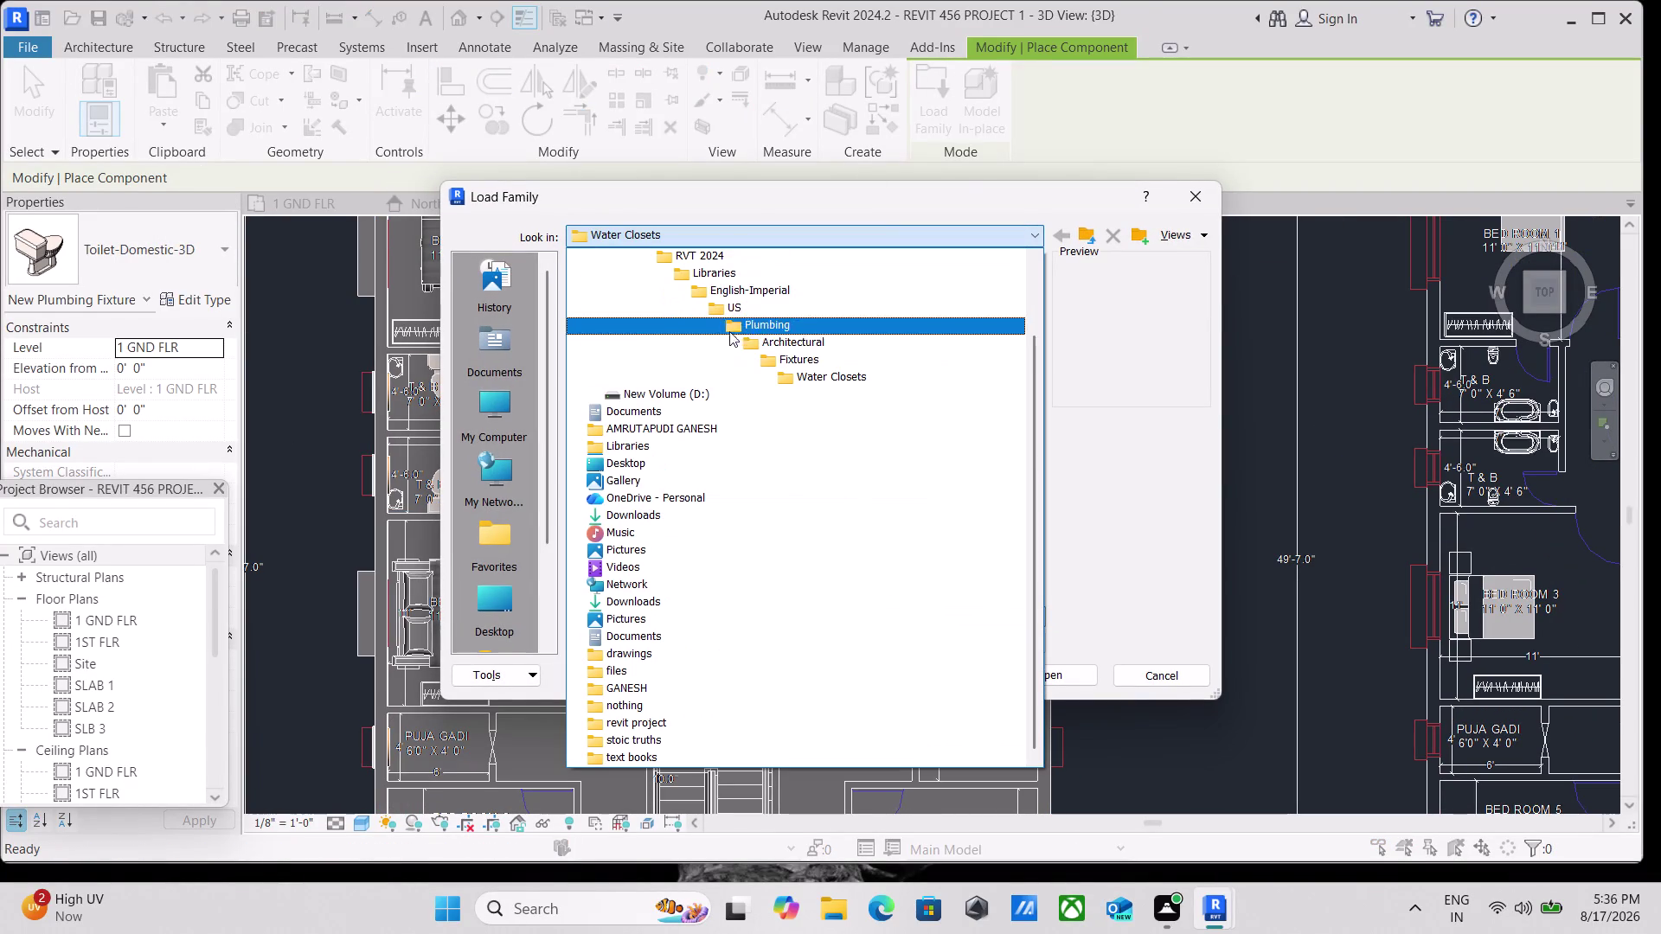
click(820, 361)
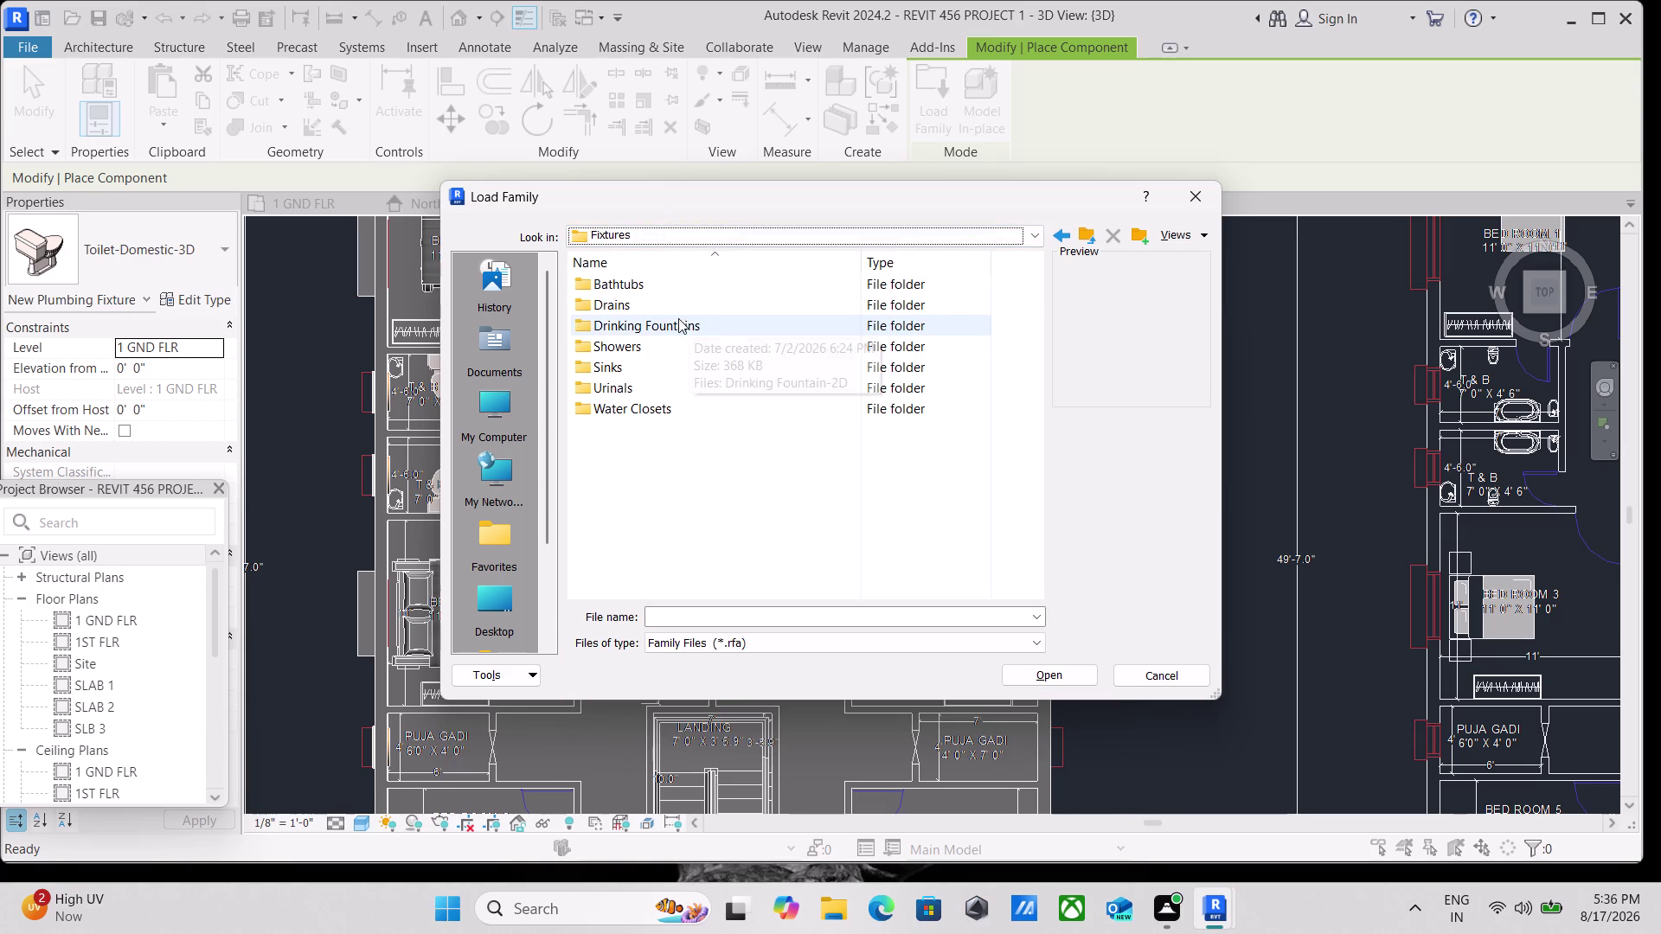
click(652, 296)
click(655, 286)
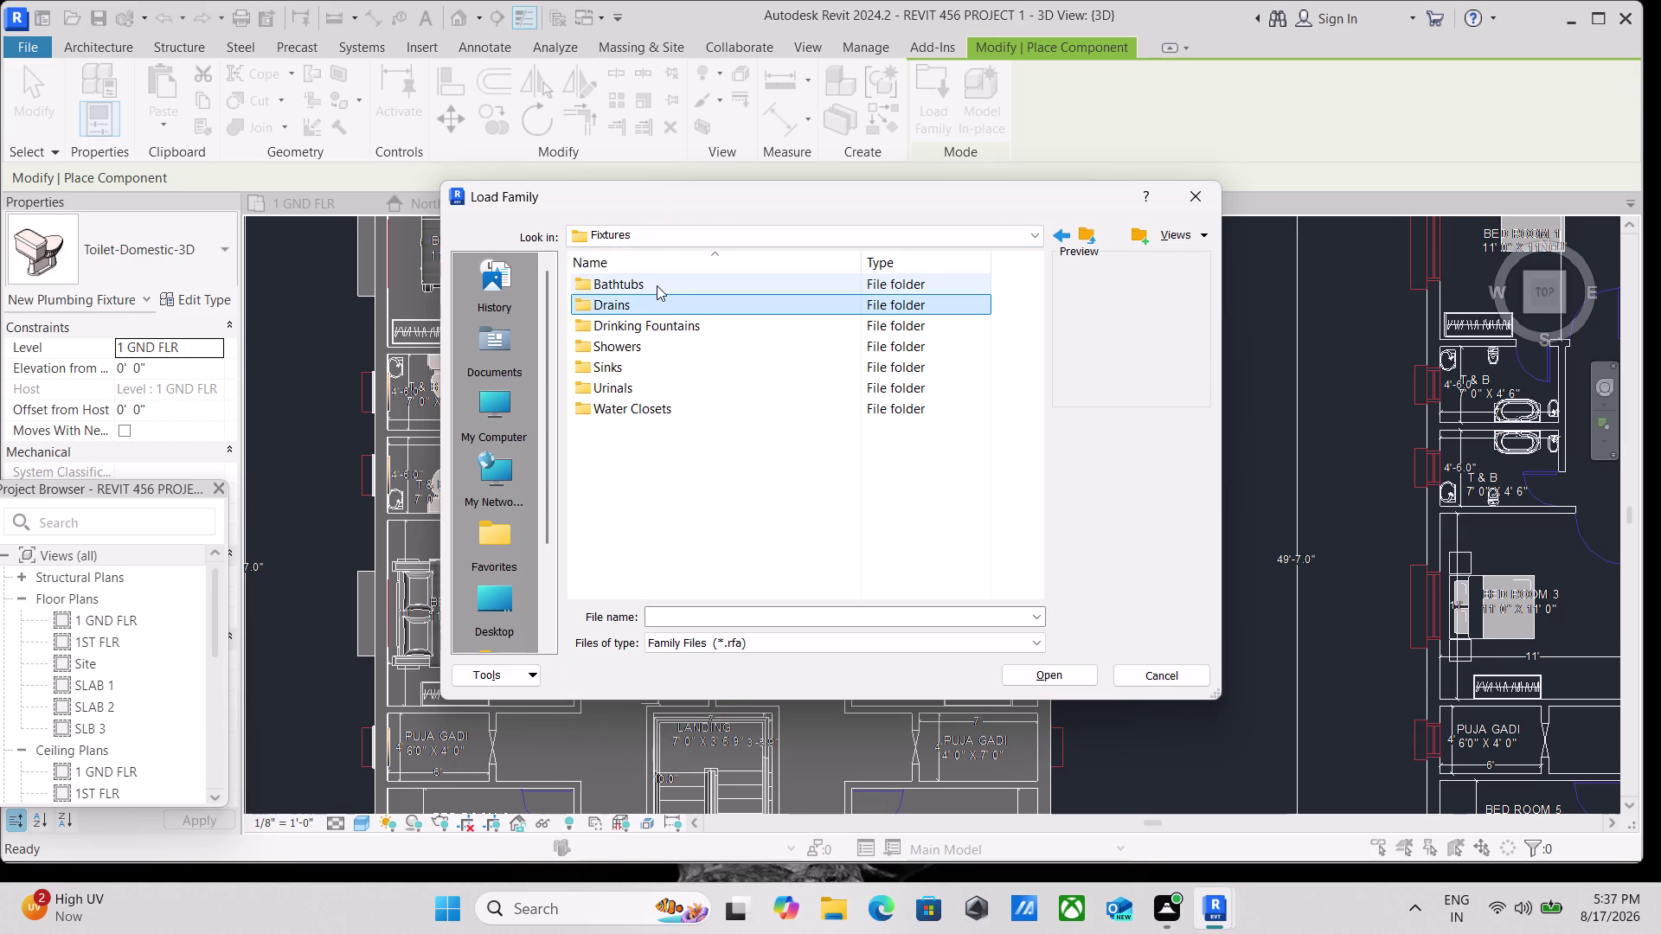
click(657, 285)
click(1055, 668)
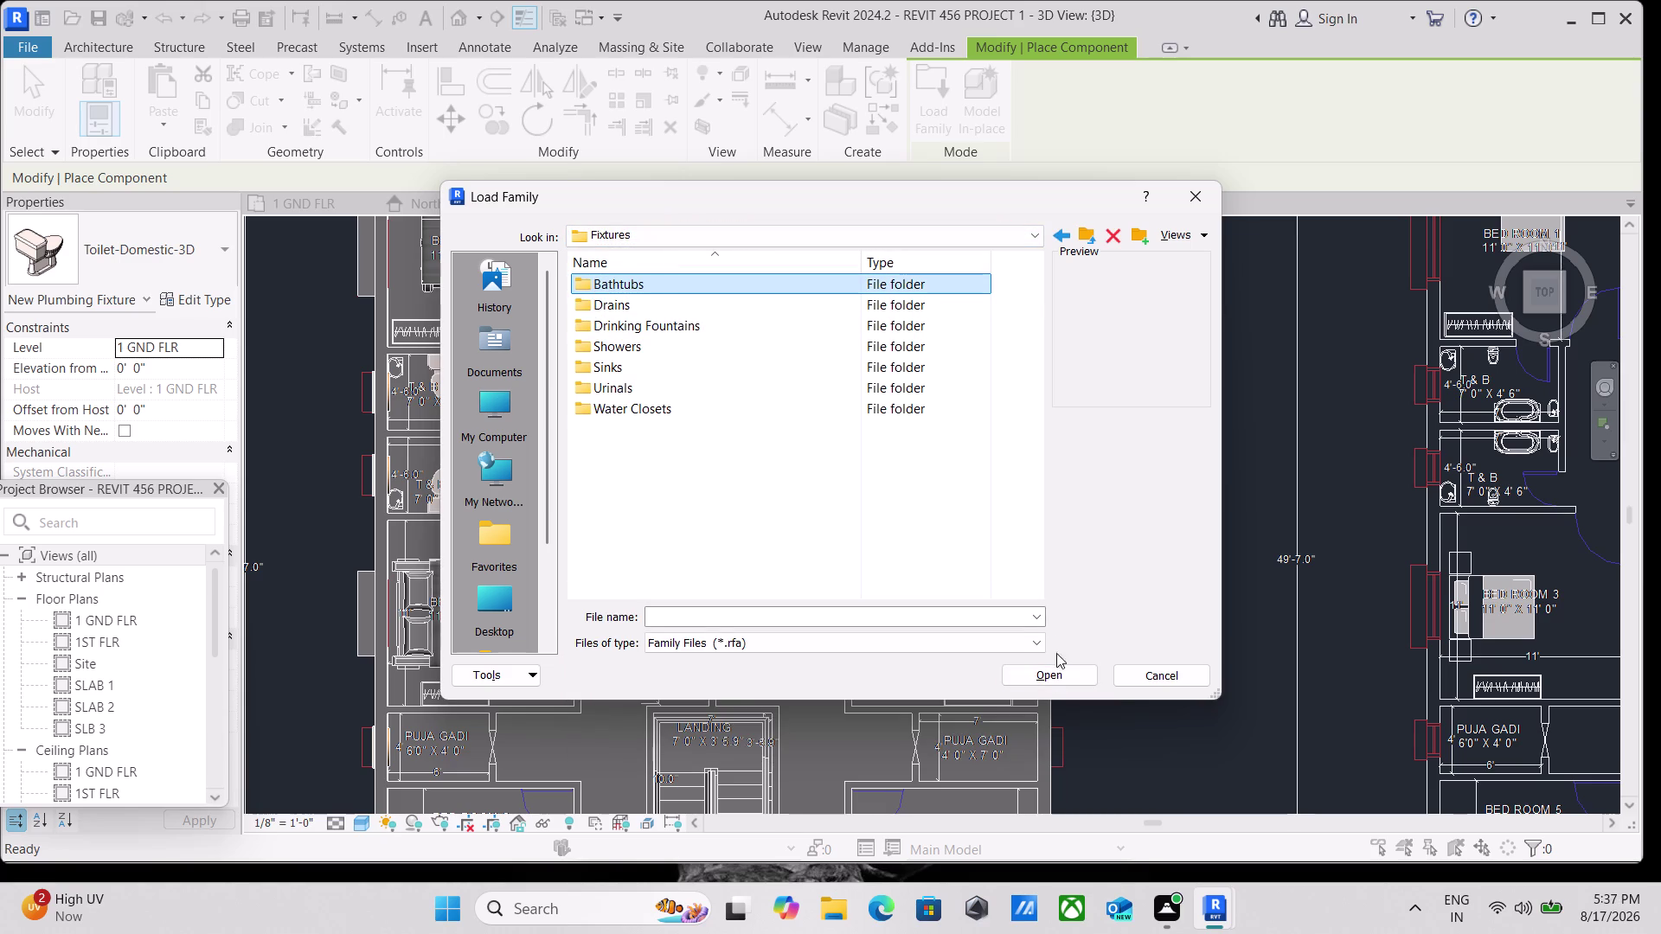
click(1053, 678)
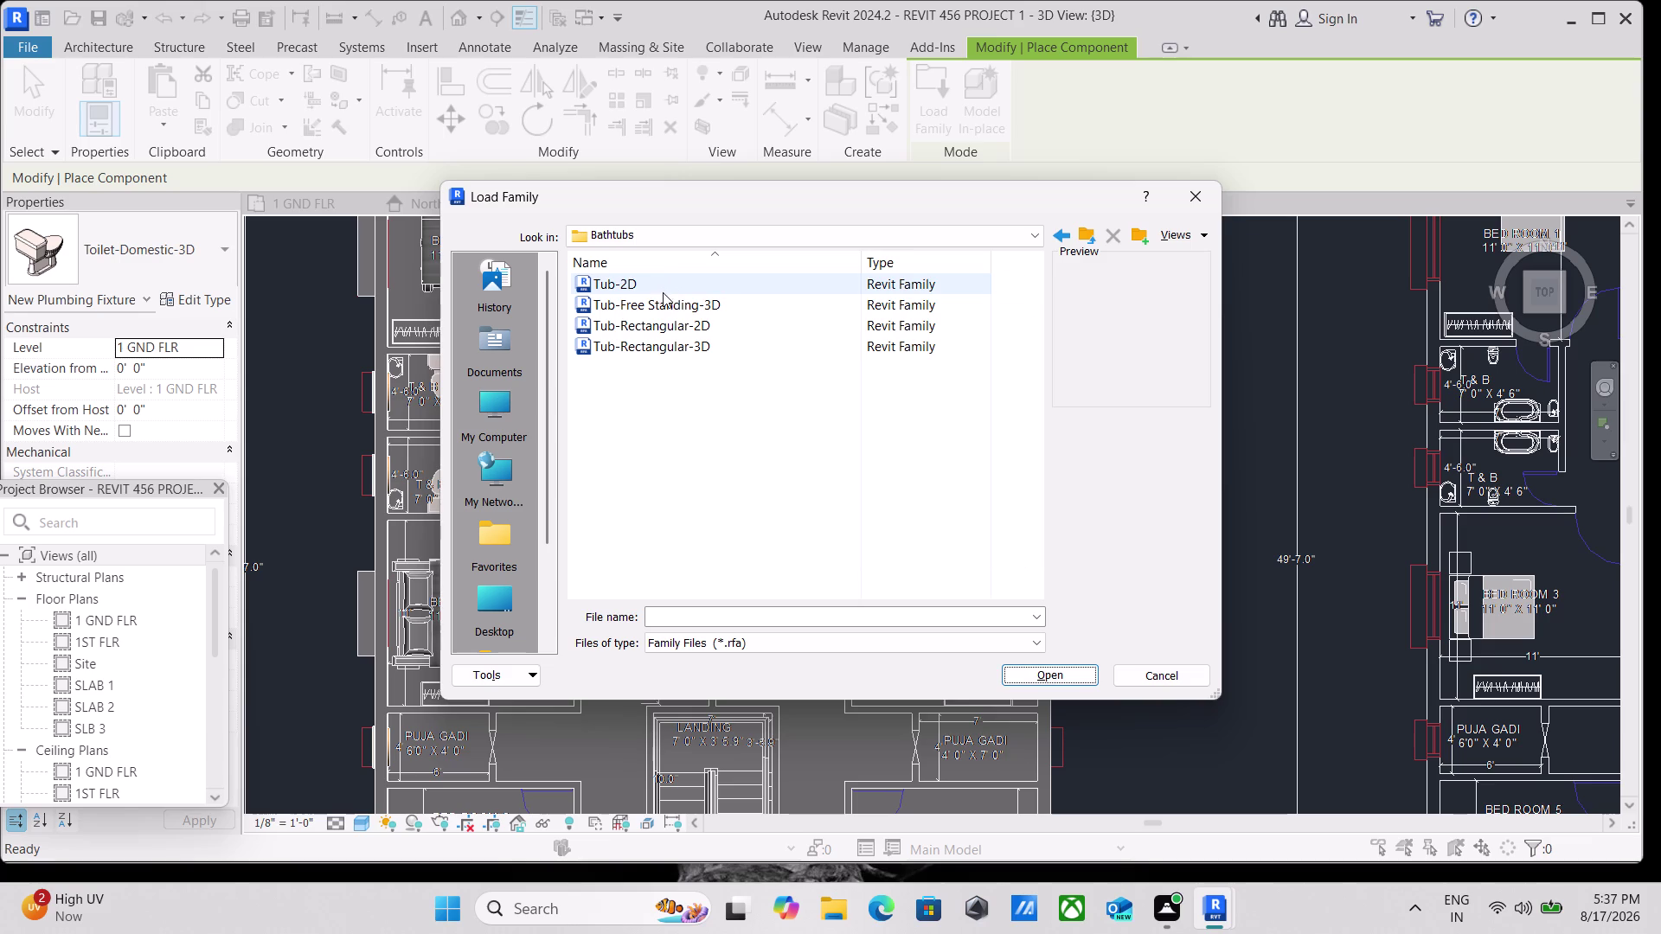
click(663, 293)
click(690, 327)
click(712, 310)
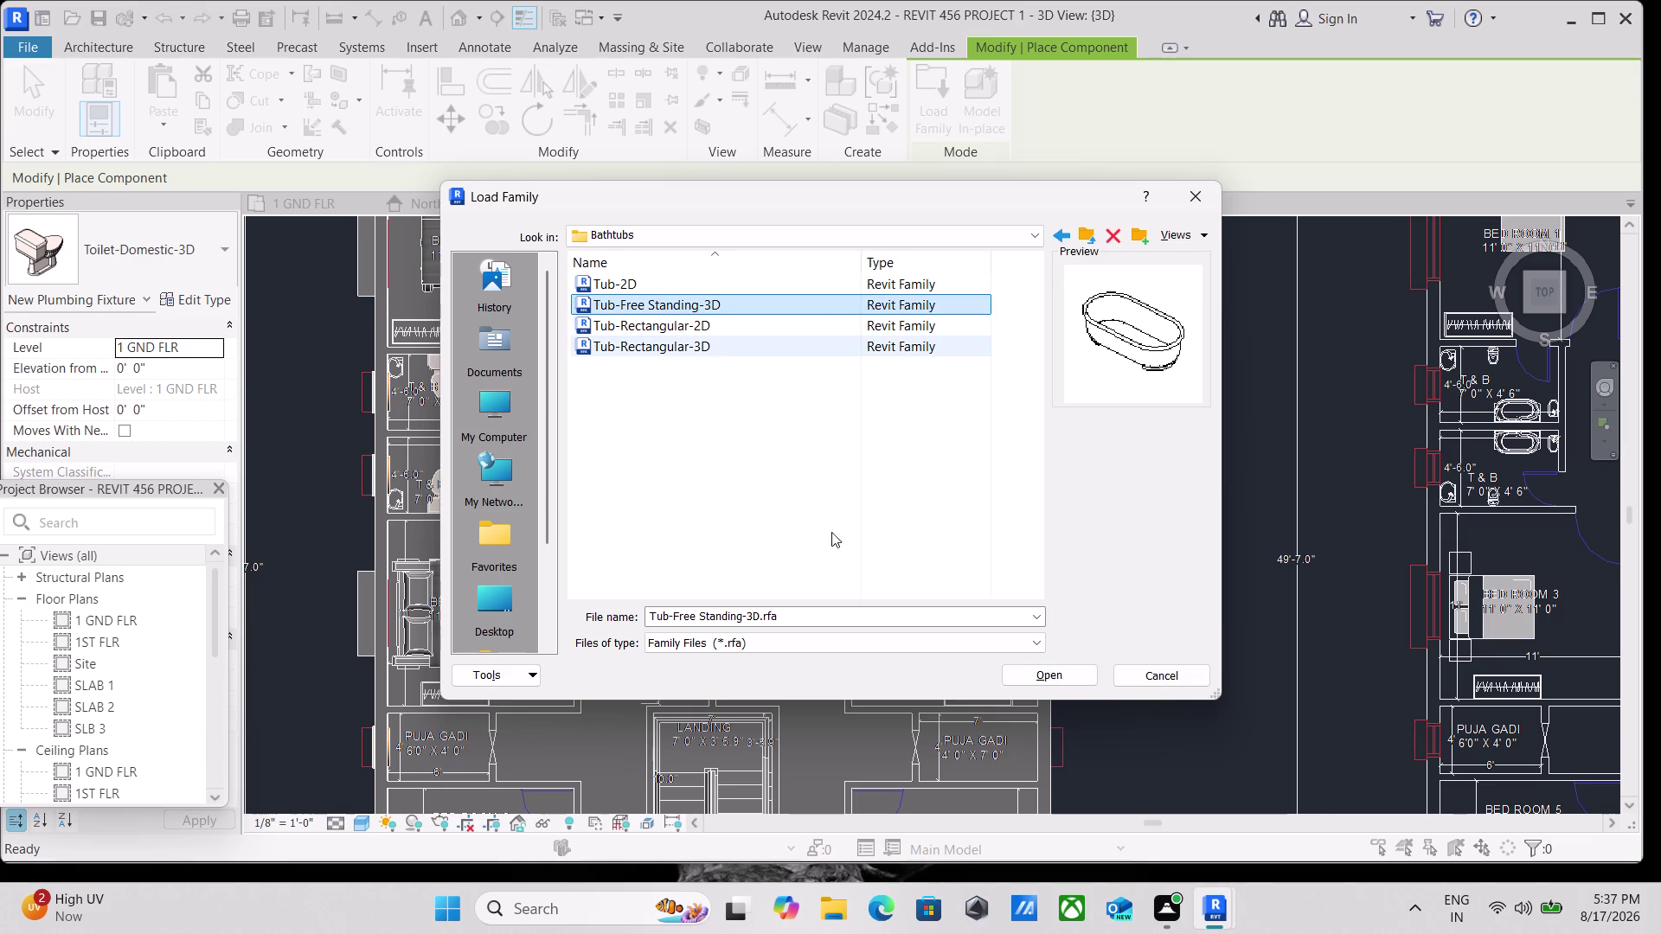
click(1047, 679)
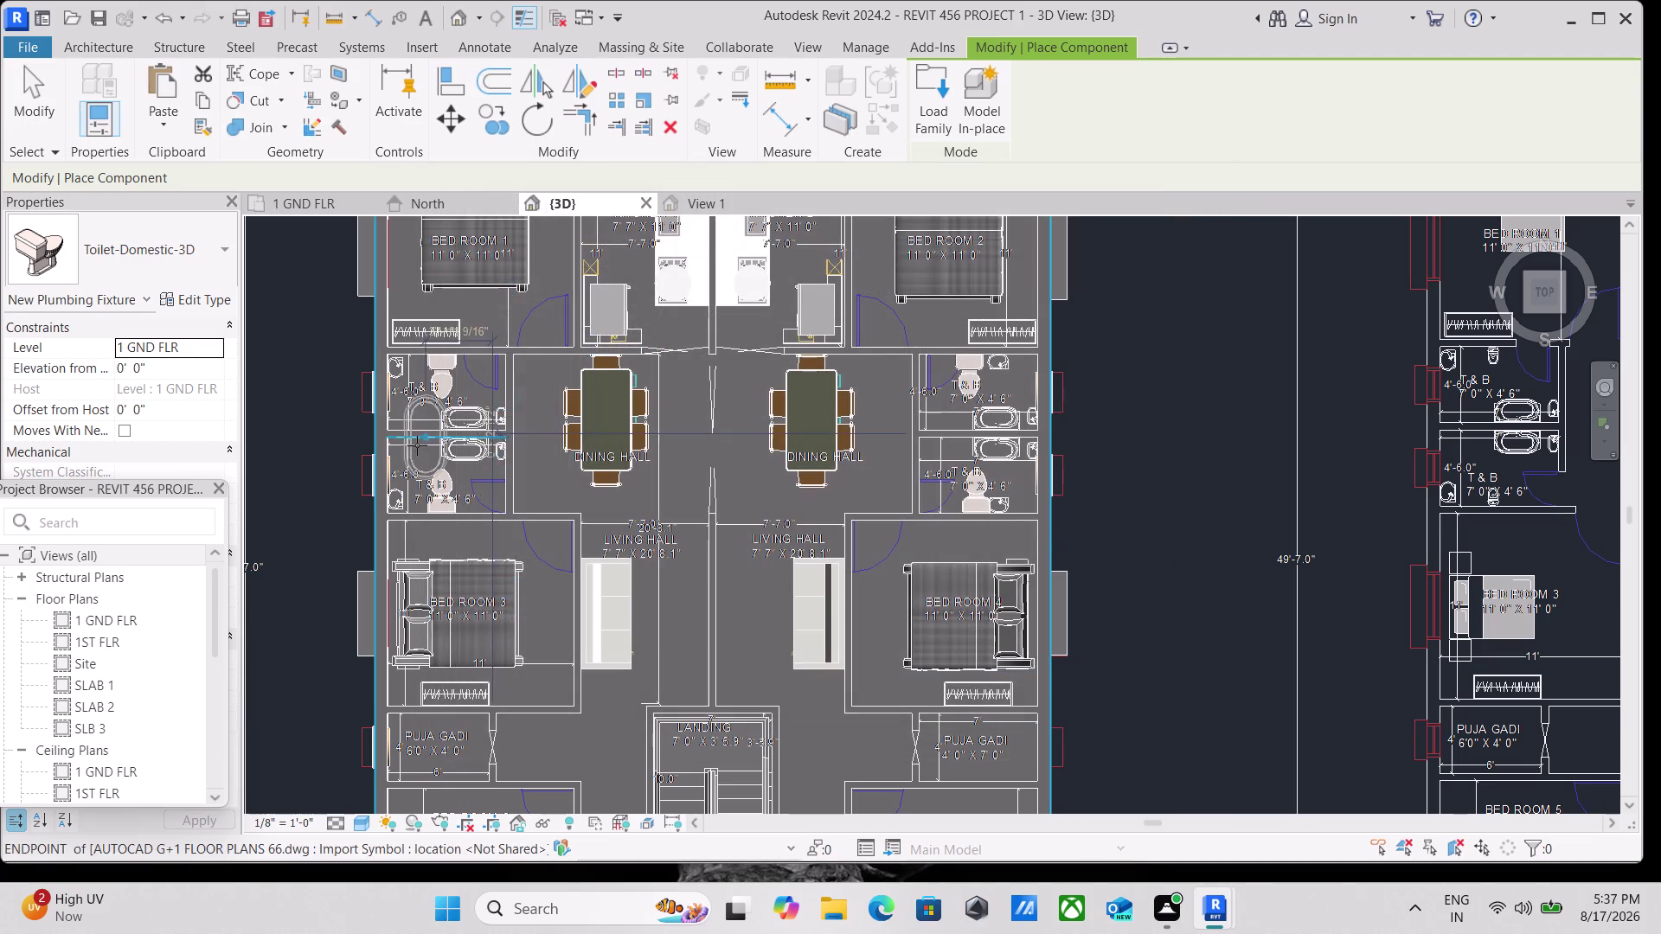
Place rotated free-standing tubs in the left flat's lower and upper T & B rooms.
scroll(up, 3)
scroll(up, 3)
scroll(up, 3)
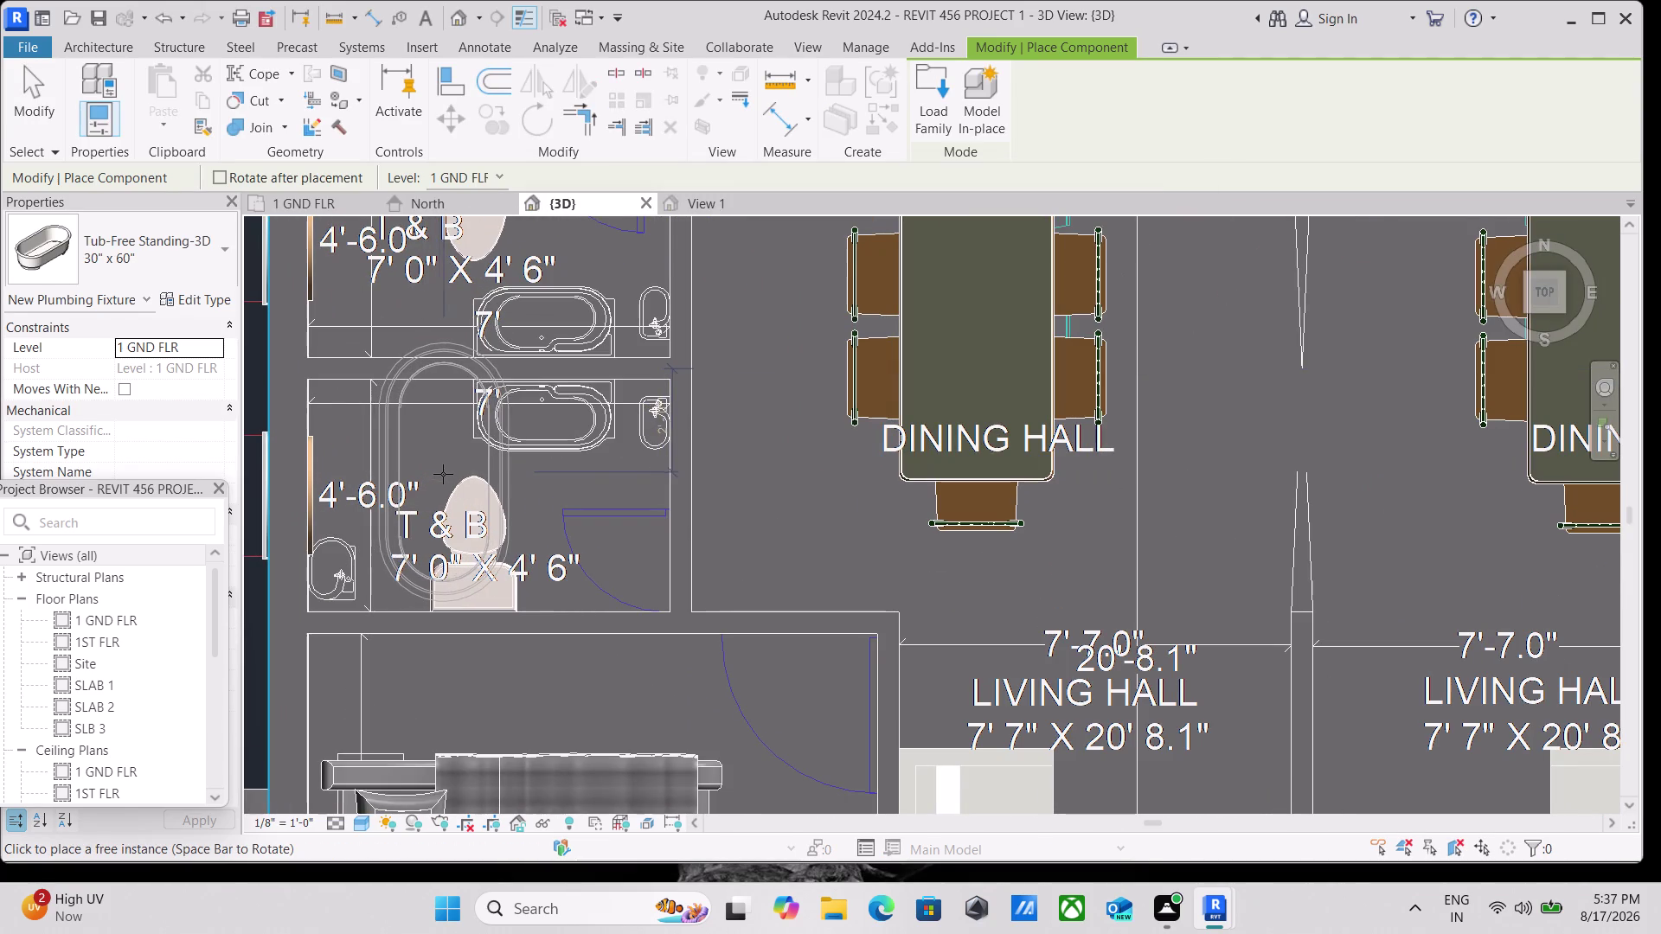
key(space)
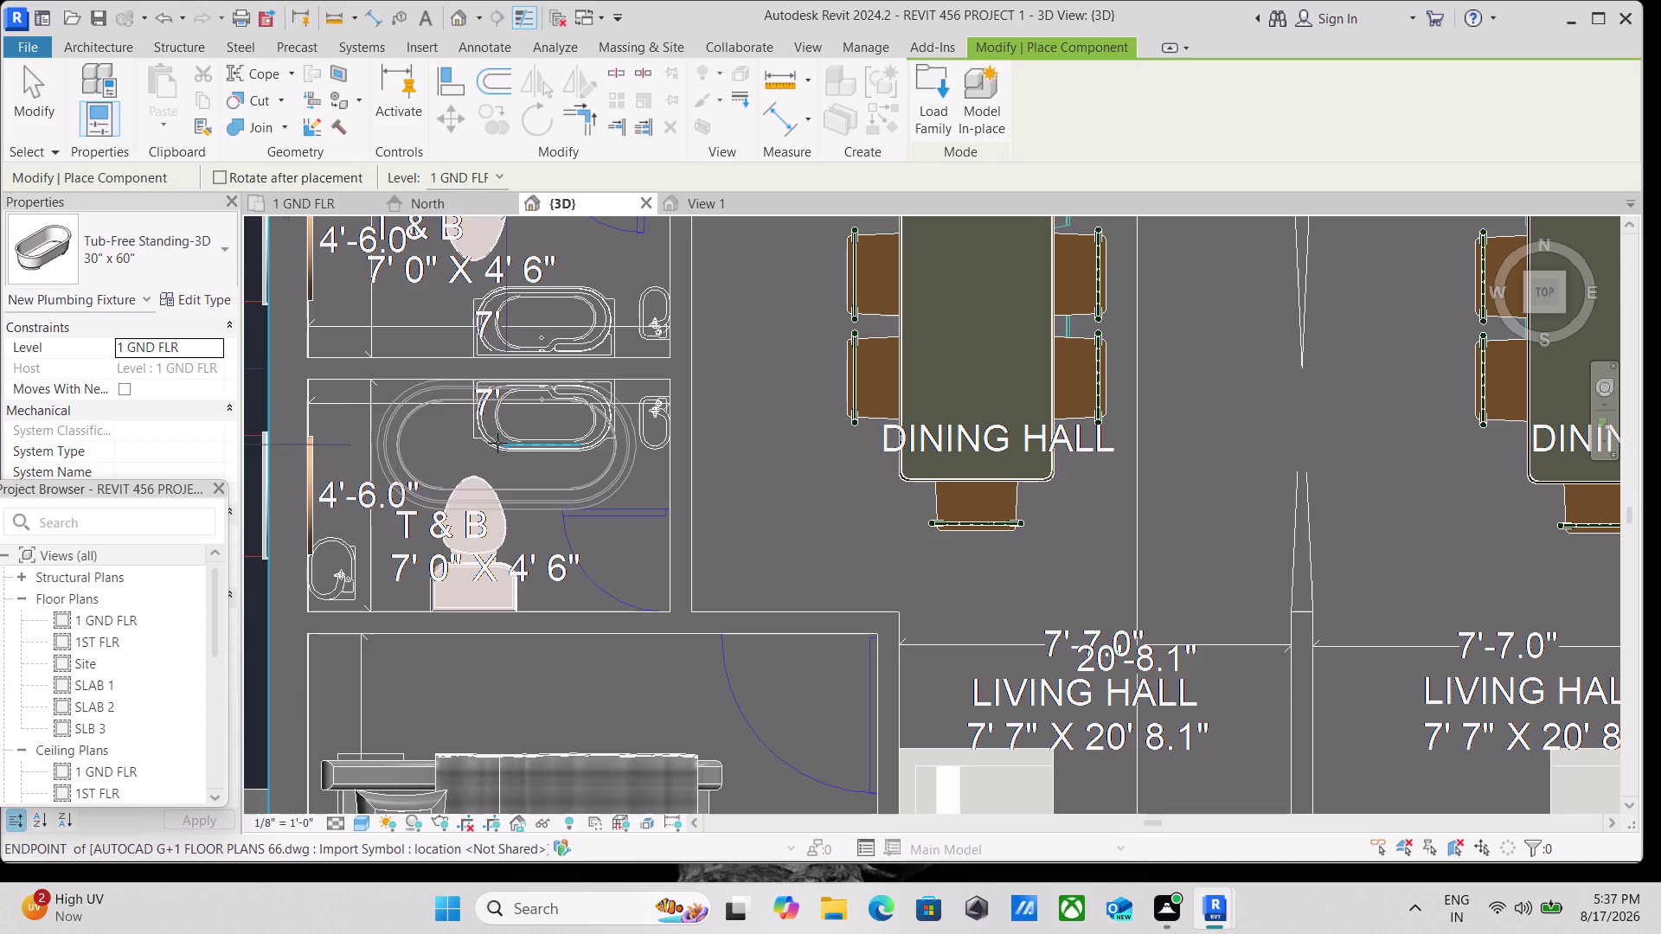
click(492, 442)
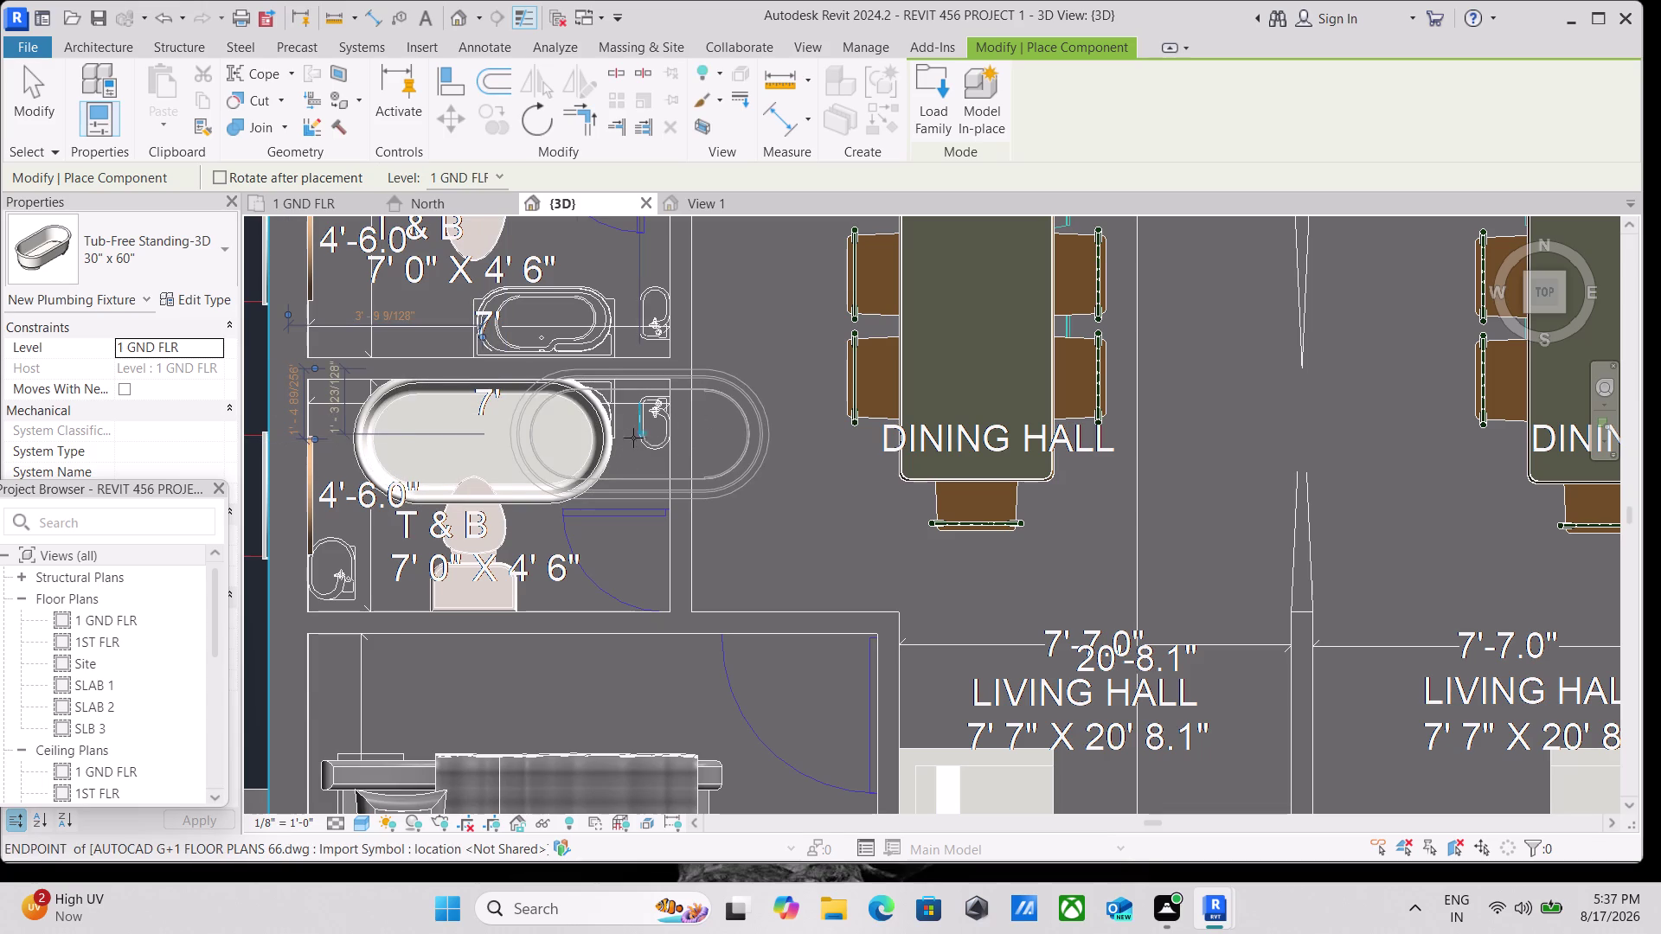
scroll(down, 3)
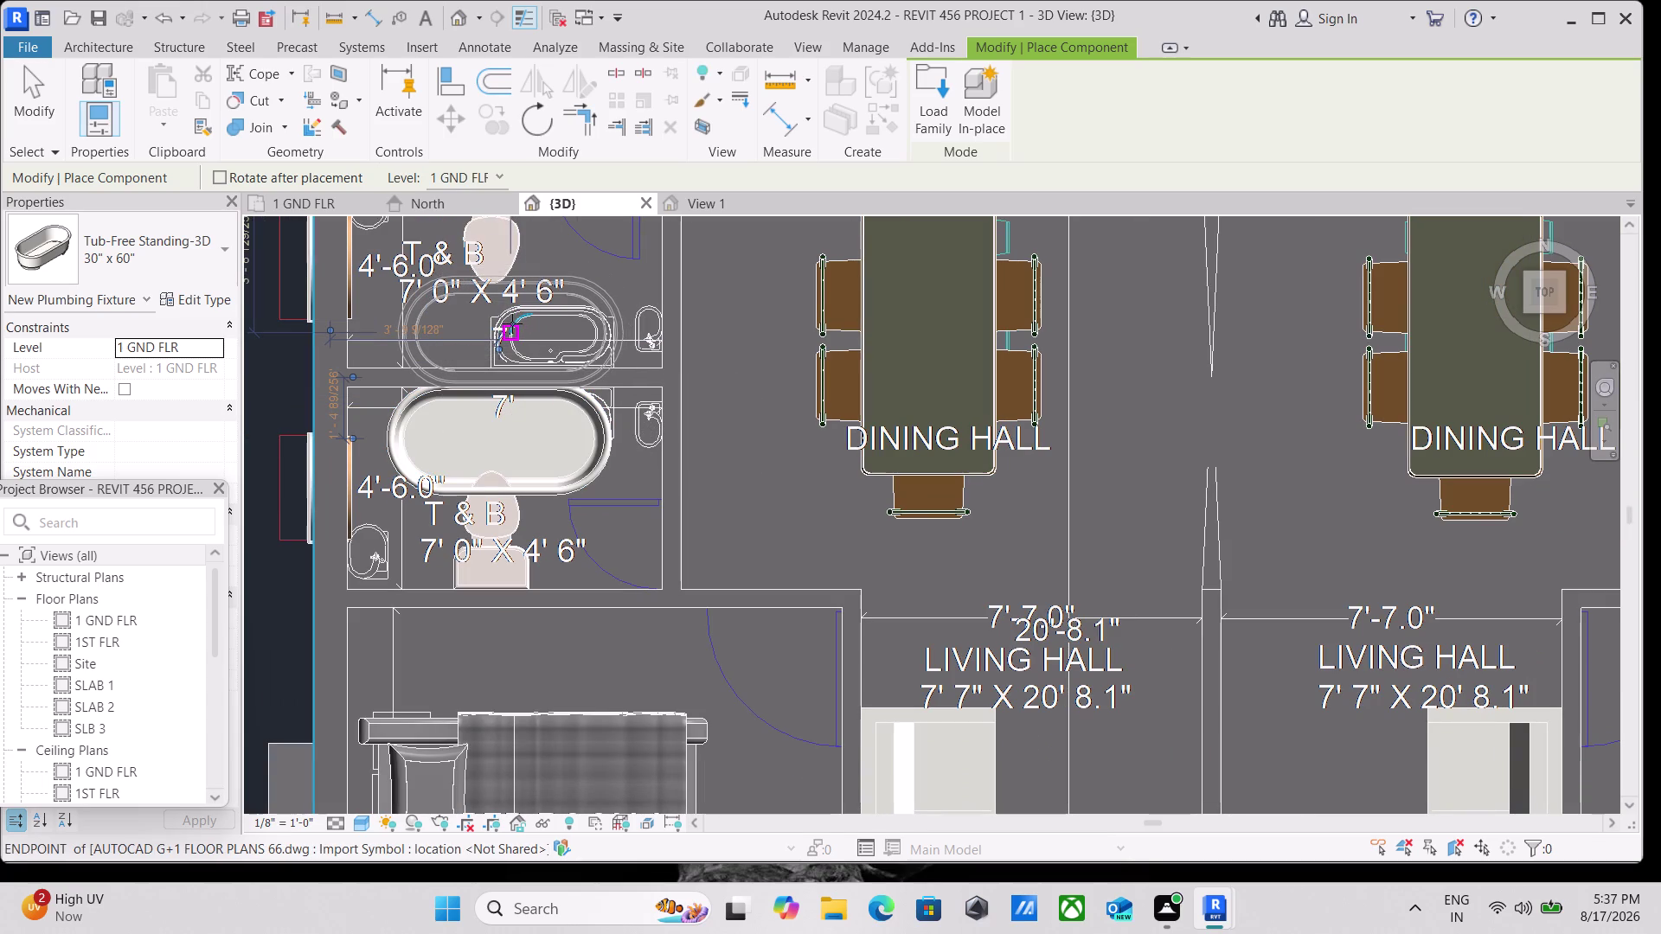
click(512, 309)
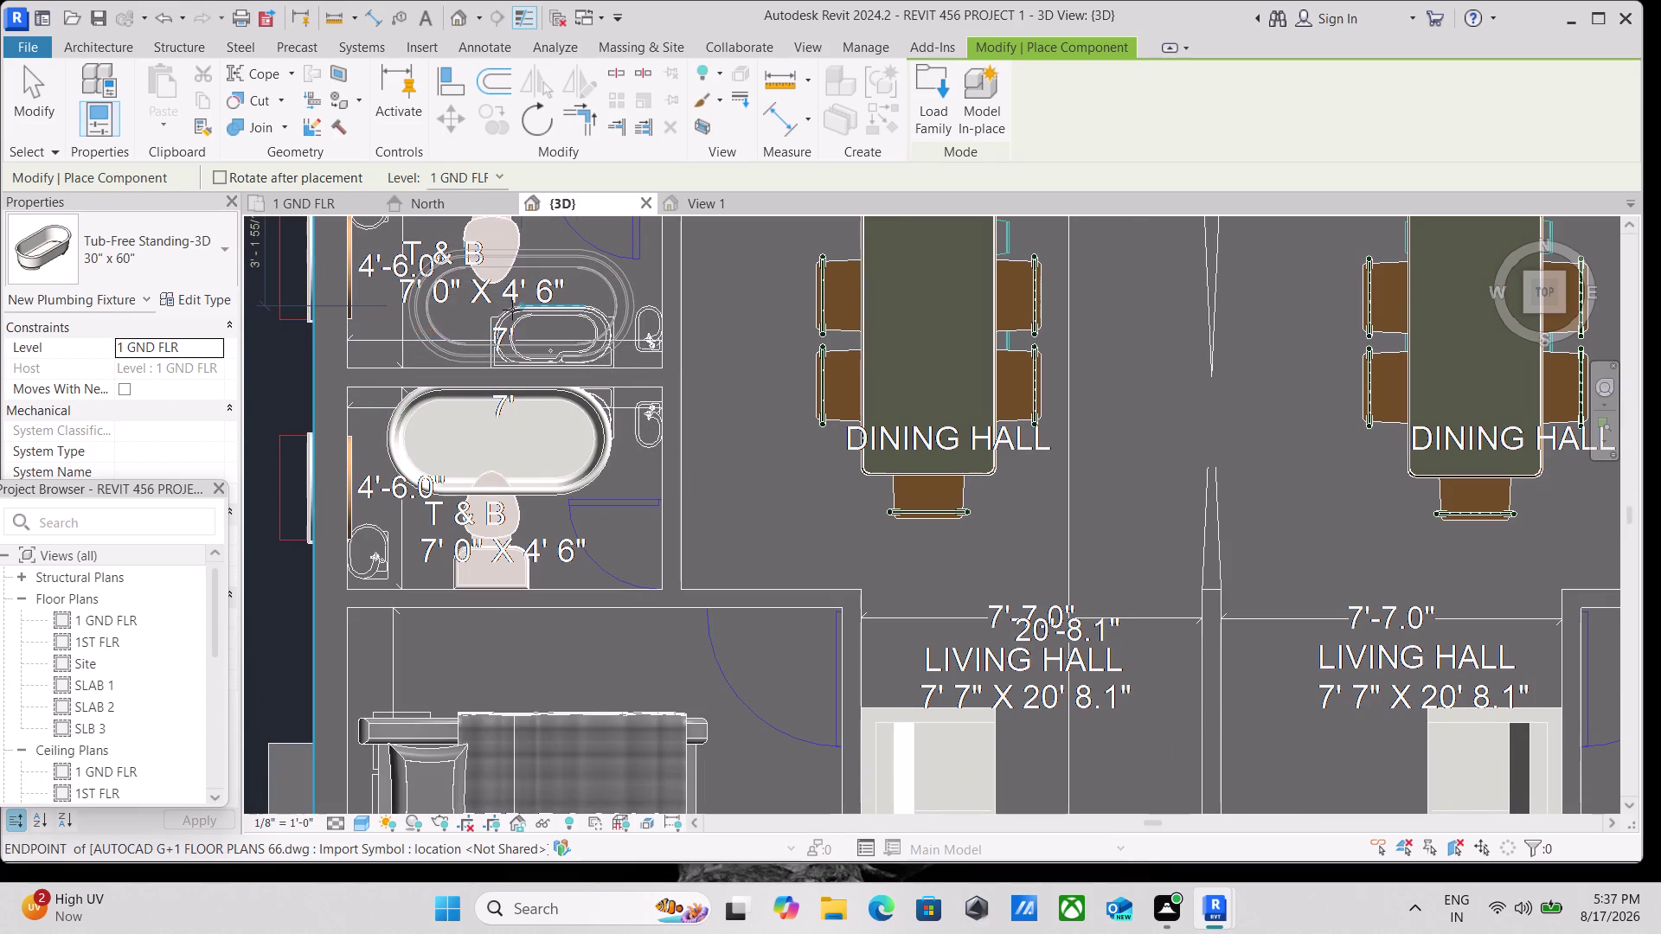
Place a tub in the right flat's lower bathroom, finish, and select it.
scroll(down, 3)
scroll(down, 3)
scroll(down, 3)
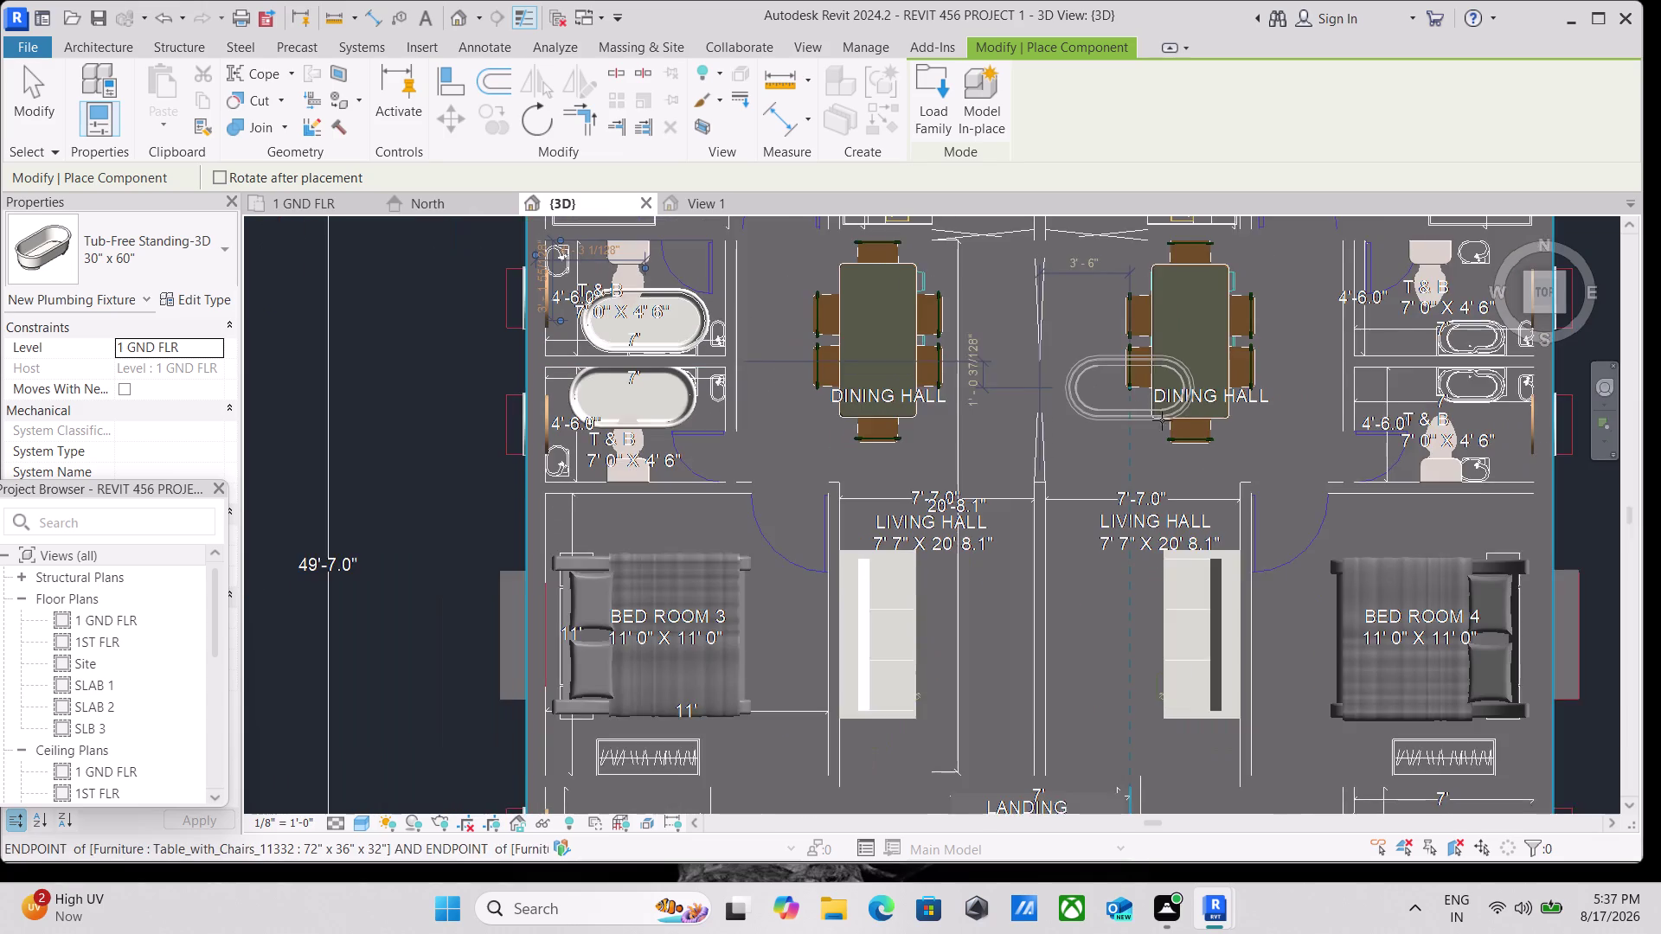
middle_drag(1175, 435, 774, 437)
scroll(up, 3)
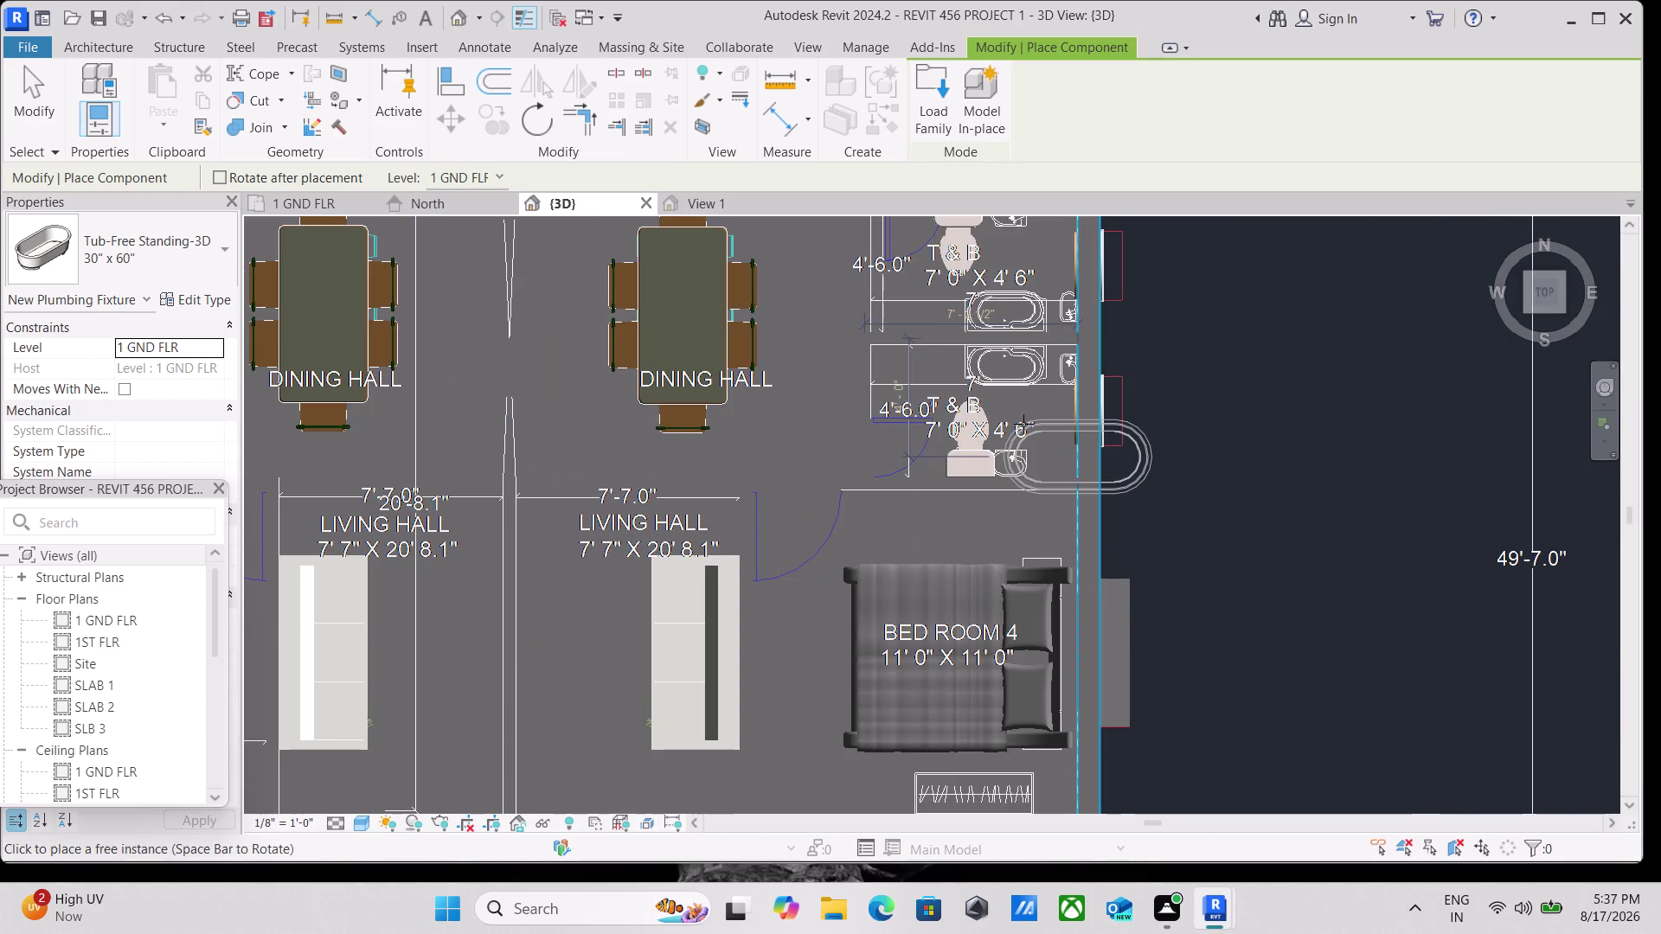
click(964, 382)
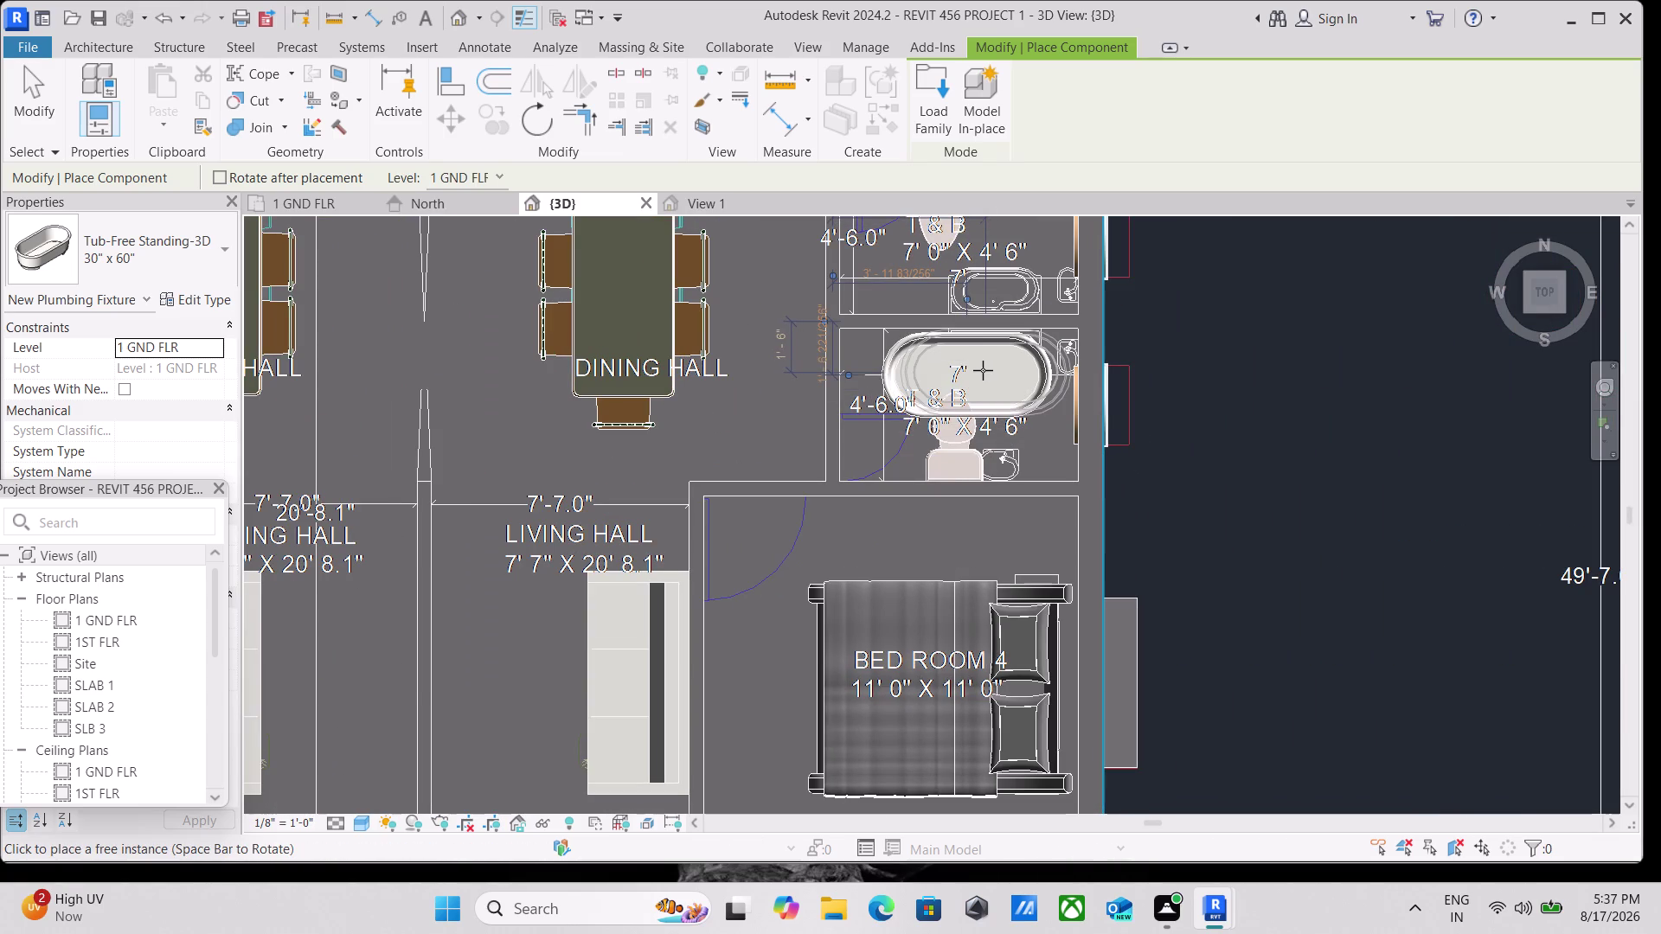
key(Escape)
key(Escape)
key(Escape)
click(1019, 401)
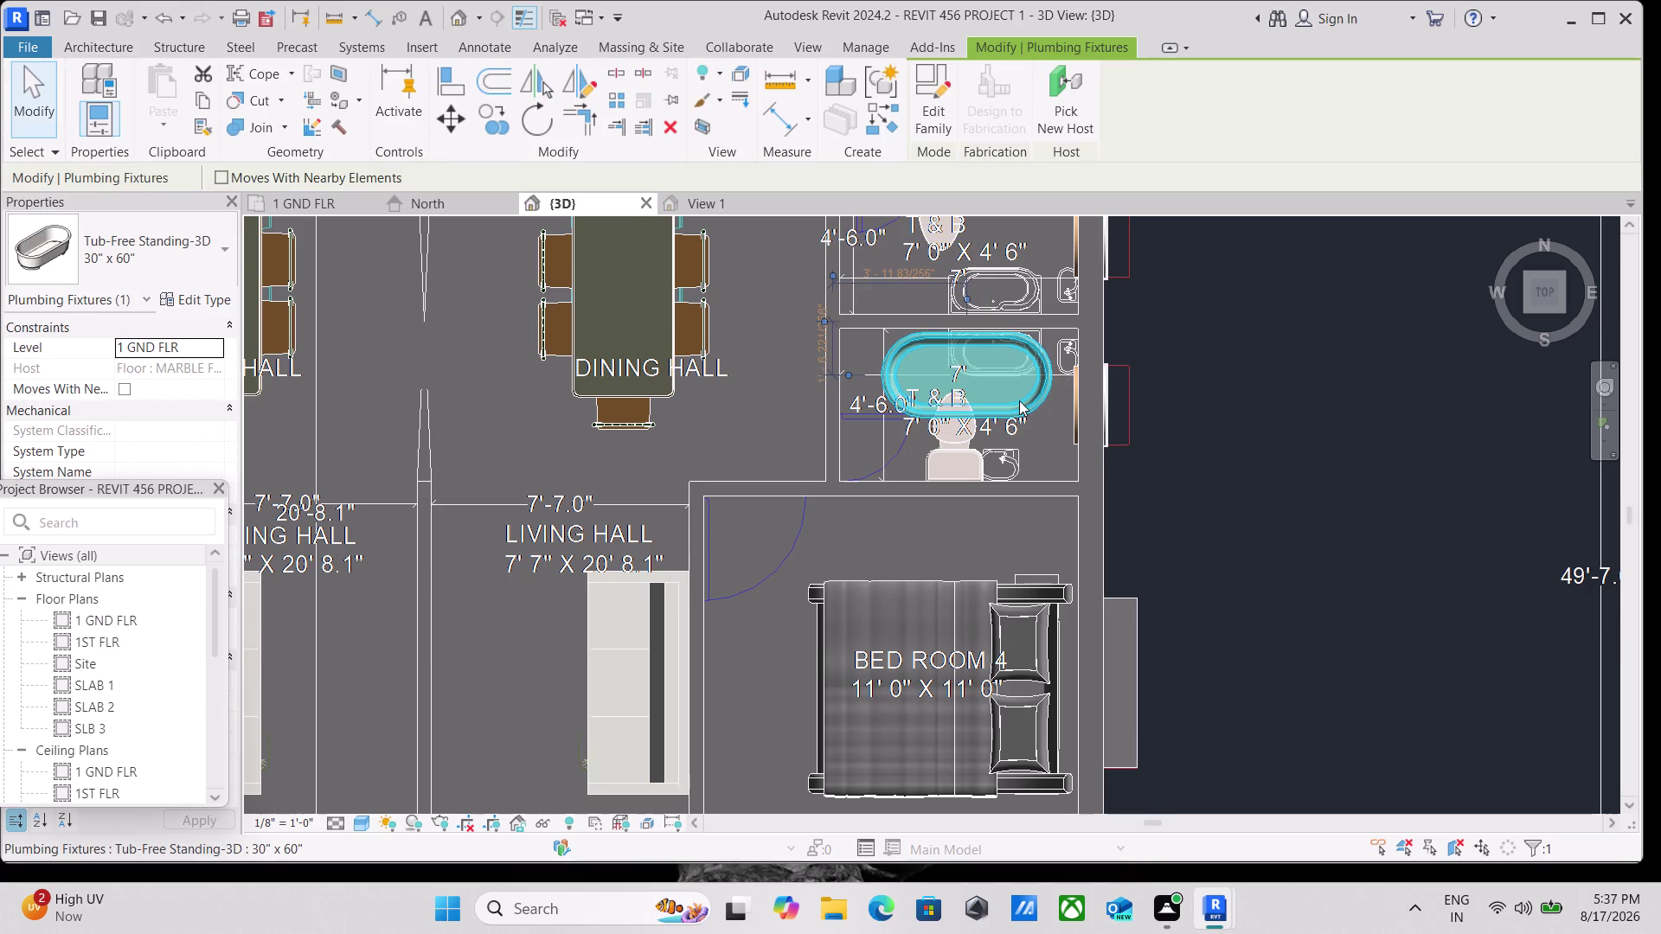
Delete the three selected tubs.
text(sa)
scroll(down, 3)
scroll(down, 3)
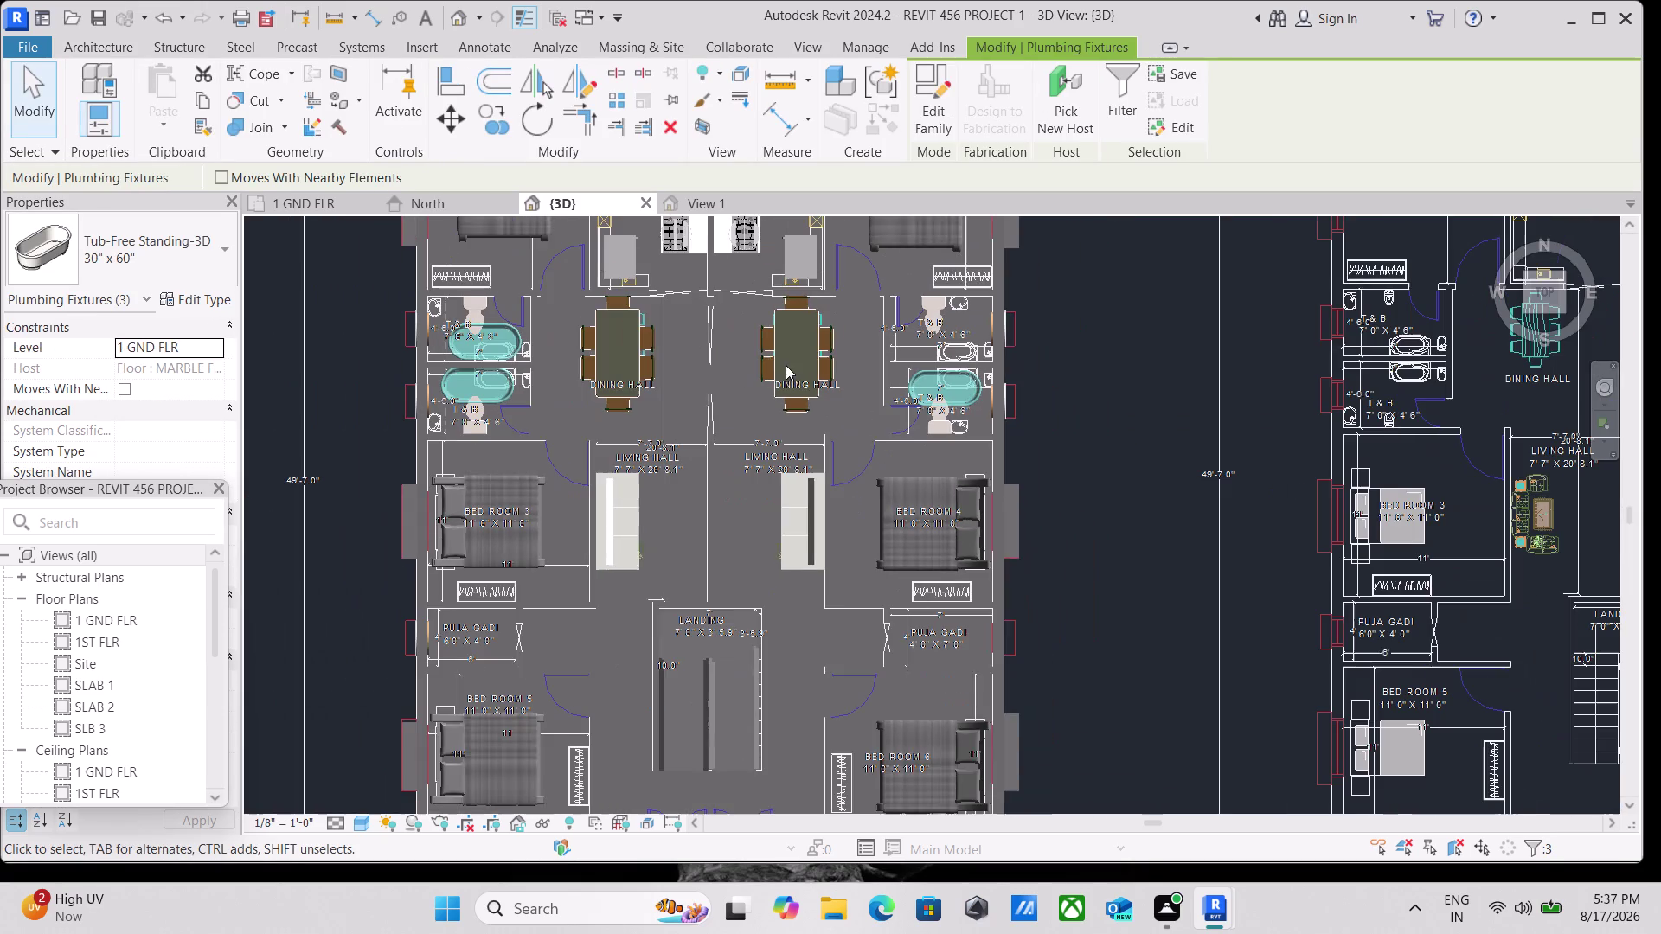
right_click(842, 420)
click(945, 537)
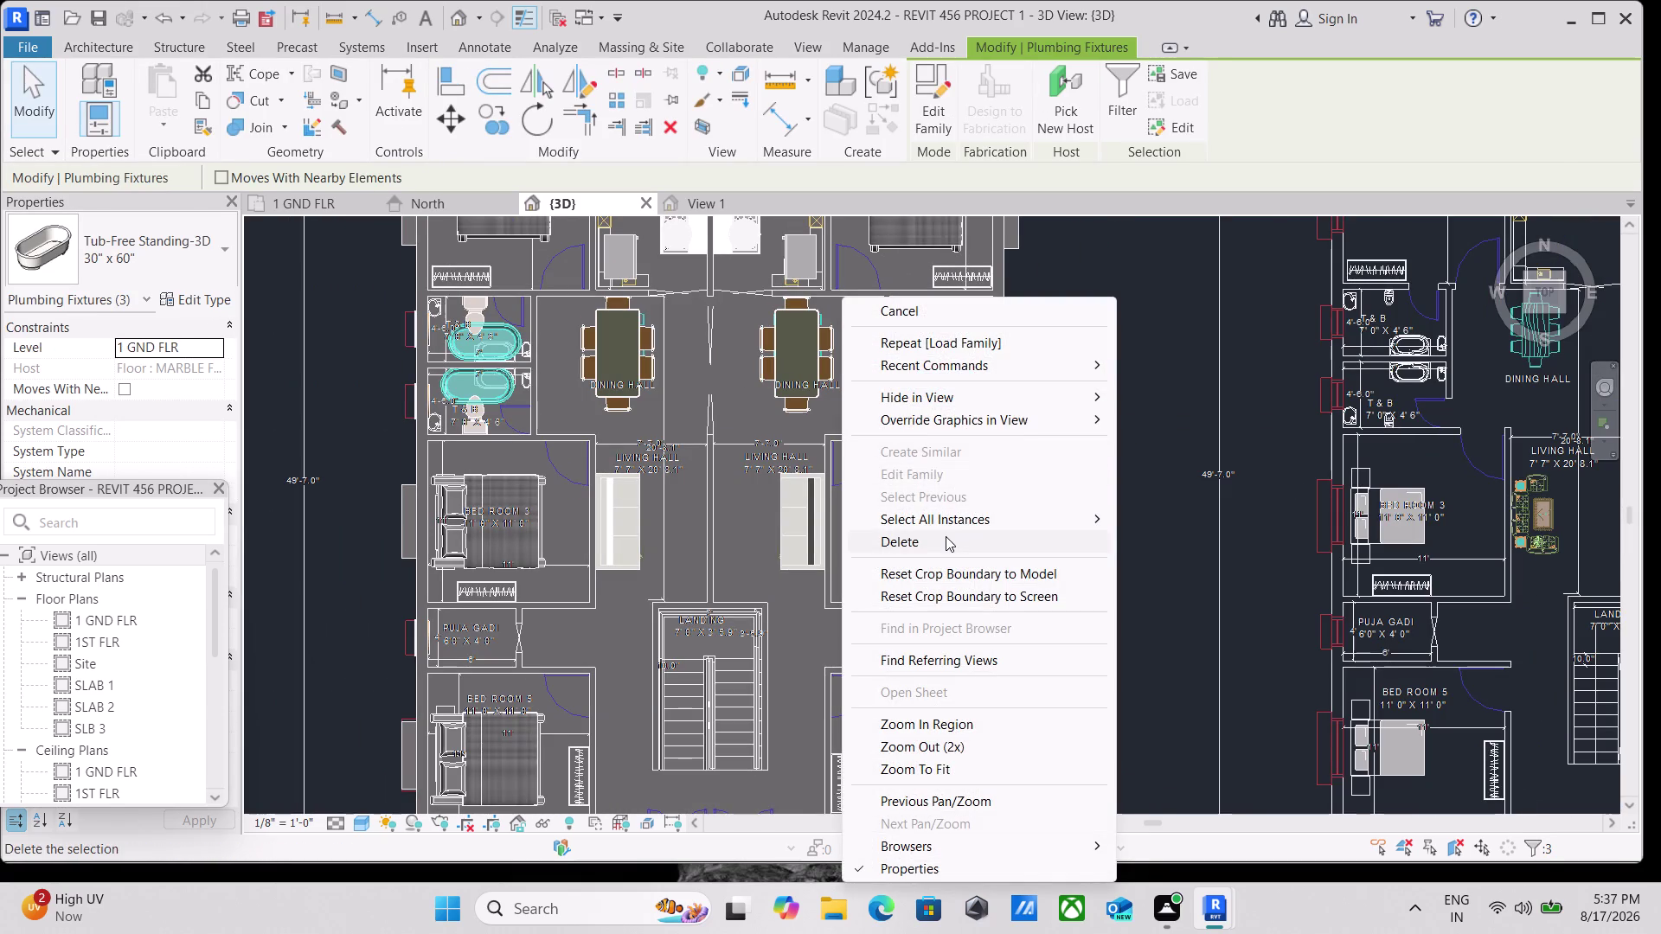
Pan the plan to centre the bedrooms, staircase landing and puja rooms.
scroll(down, 3)
middle_drag(811, 471, 585, 460)
scroll(up, 3)
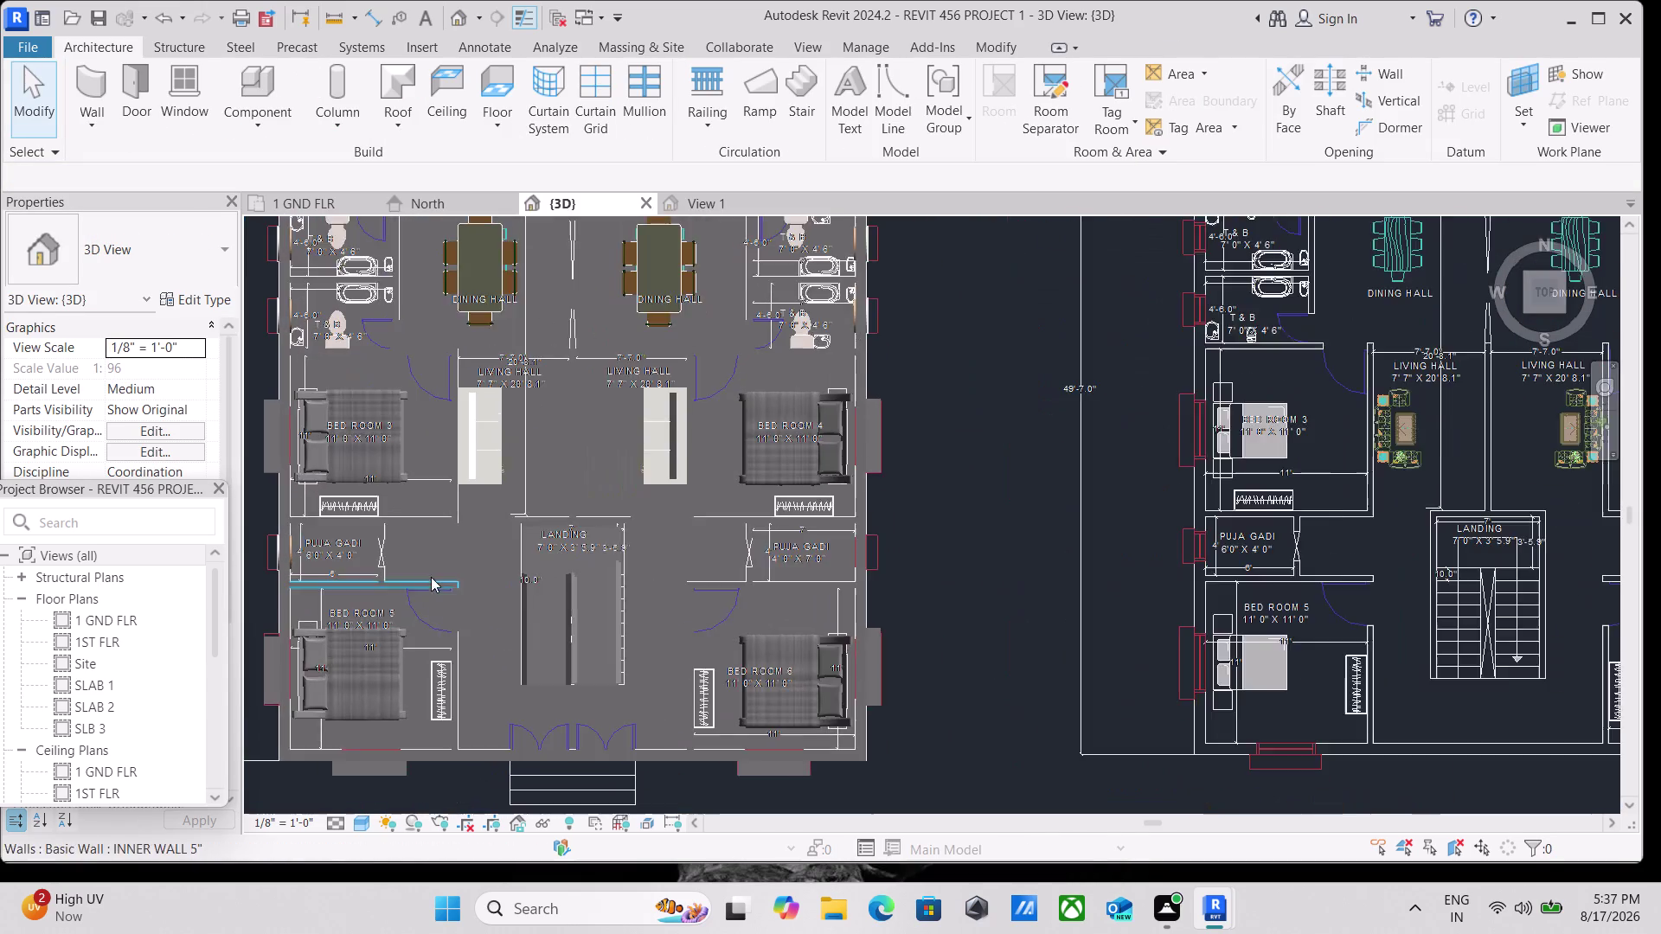
scroll(up, 3)
middle_drag(397, 551, 592, 486)
scroll(up, 3)
scroll(down, 3)
middle_drag(695, 479, 687, 482)
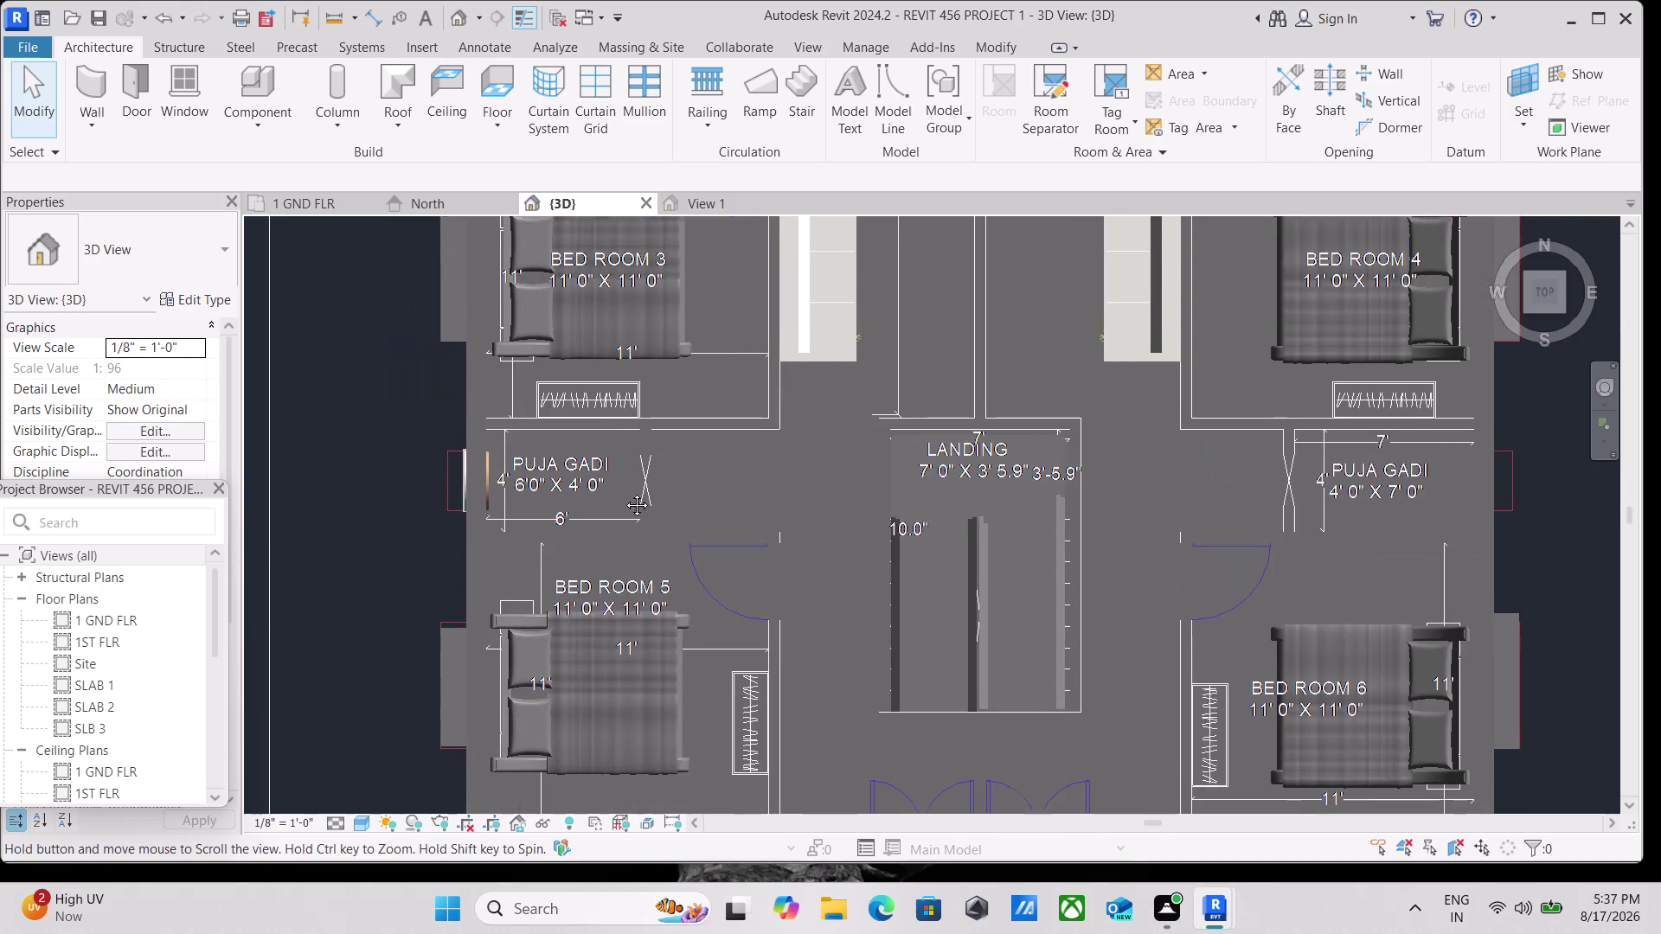
middle_drag(687, 482, 484, 509)
scroll(down, 3)
middle_drag(527, 495, 512, 500)
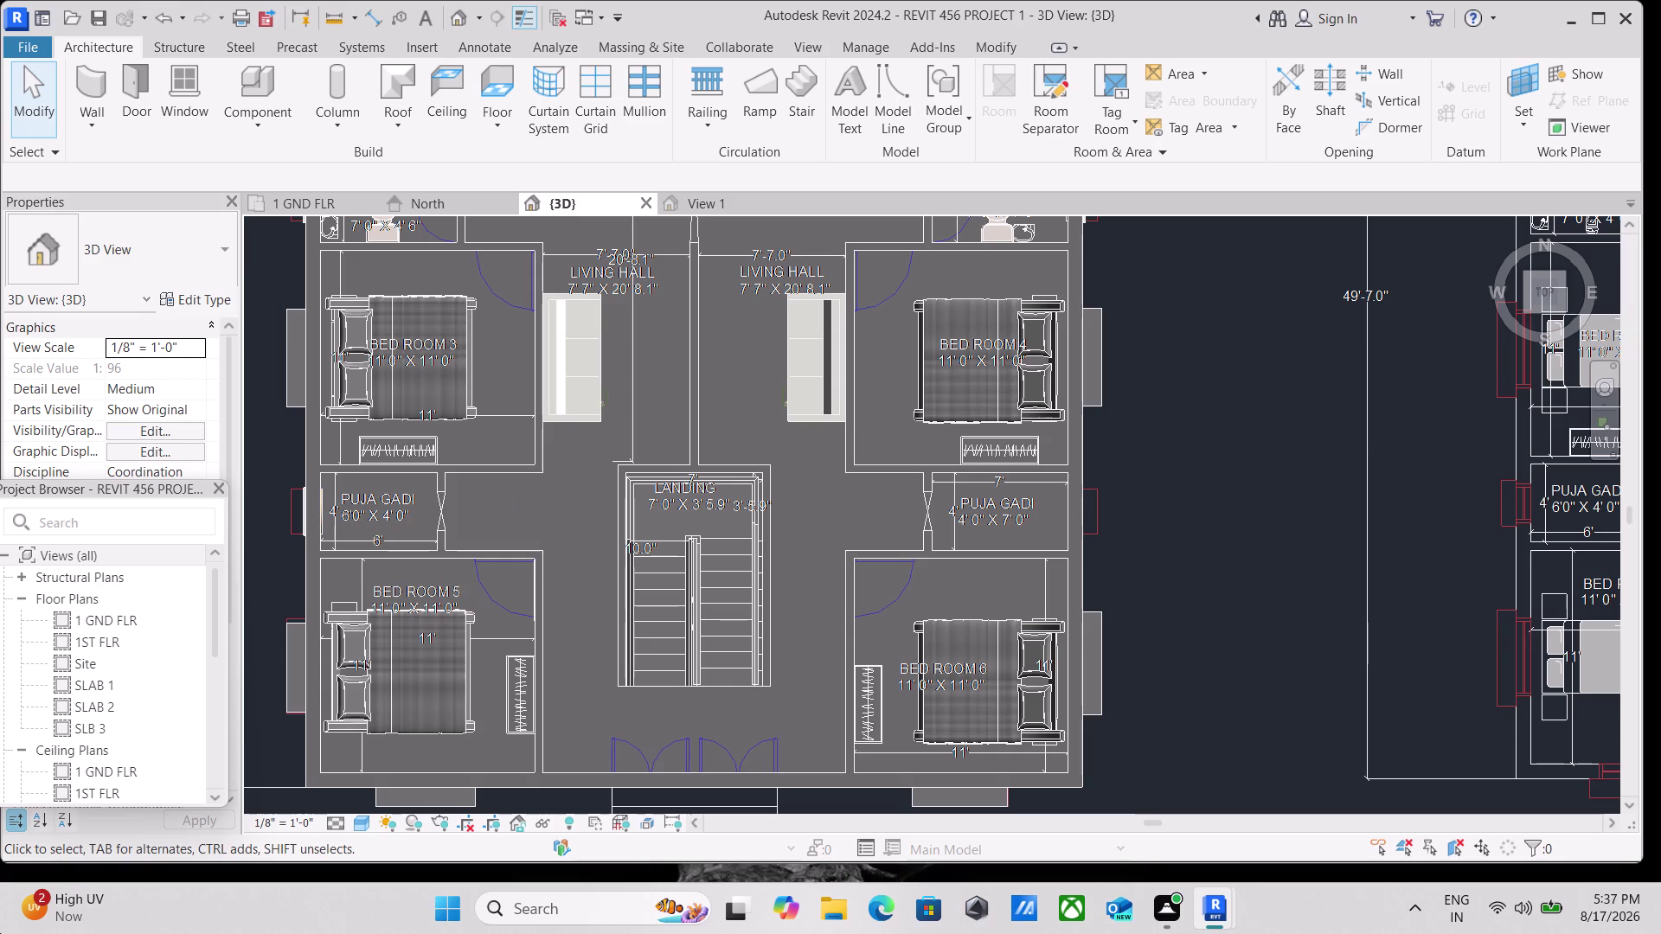
Start Load Family from the Insert tab and go up to the US library folder.
click(415, 42)
click(860, 86)
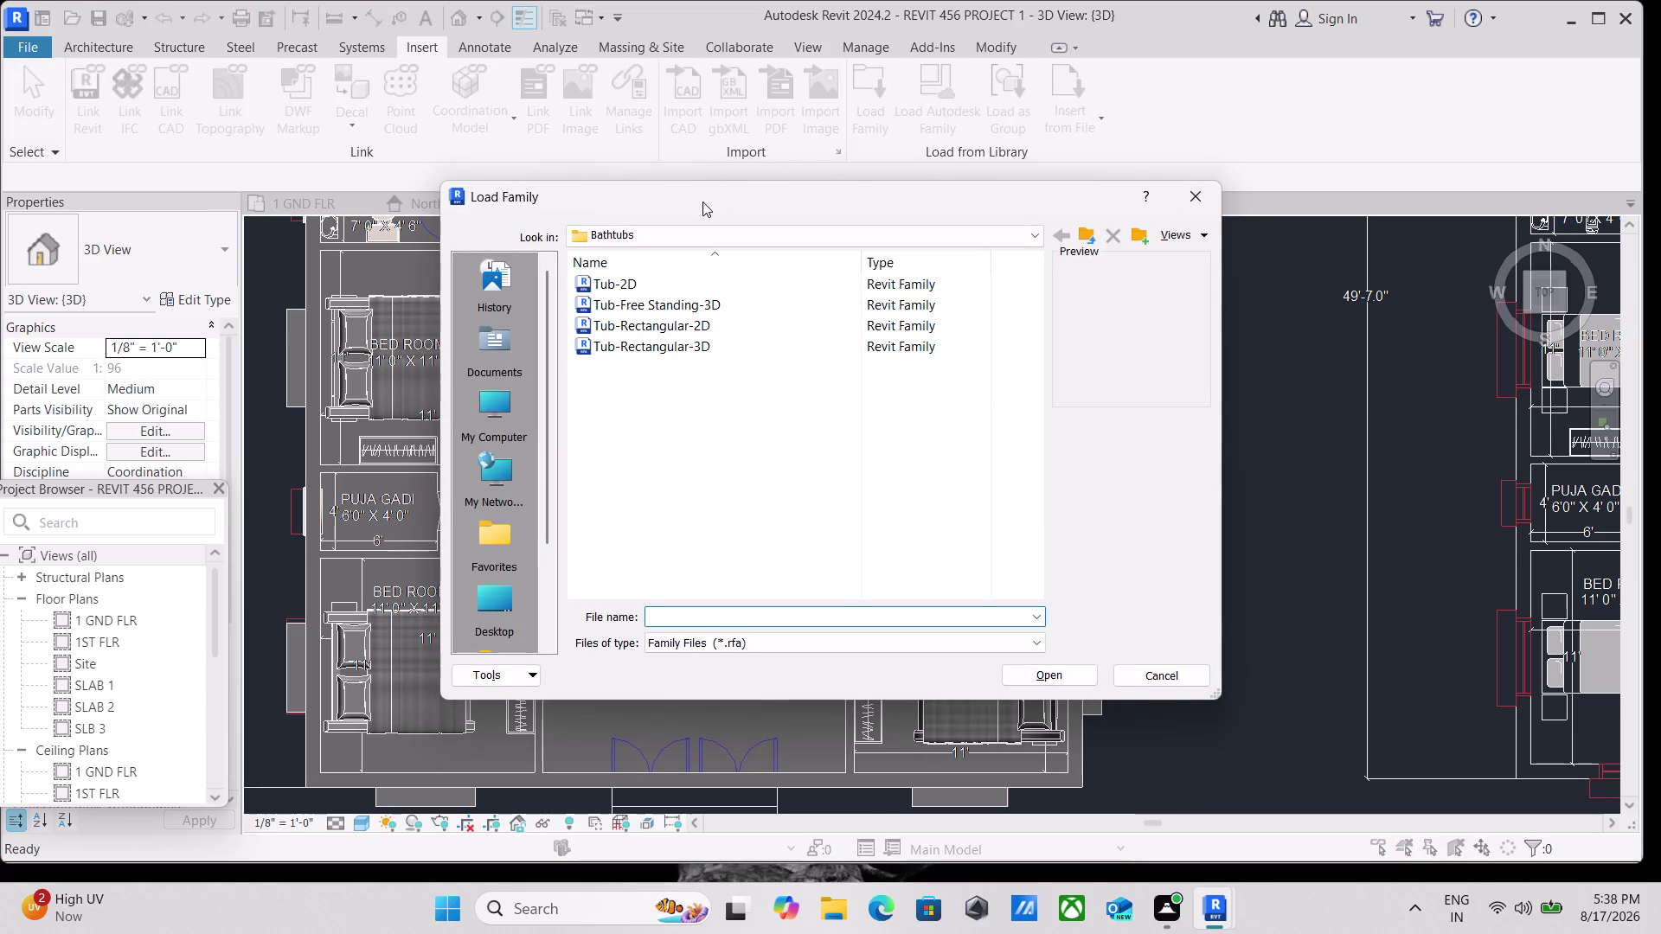
click(748, 246)
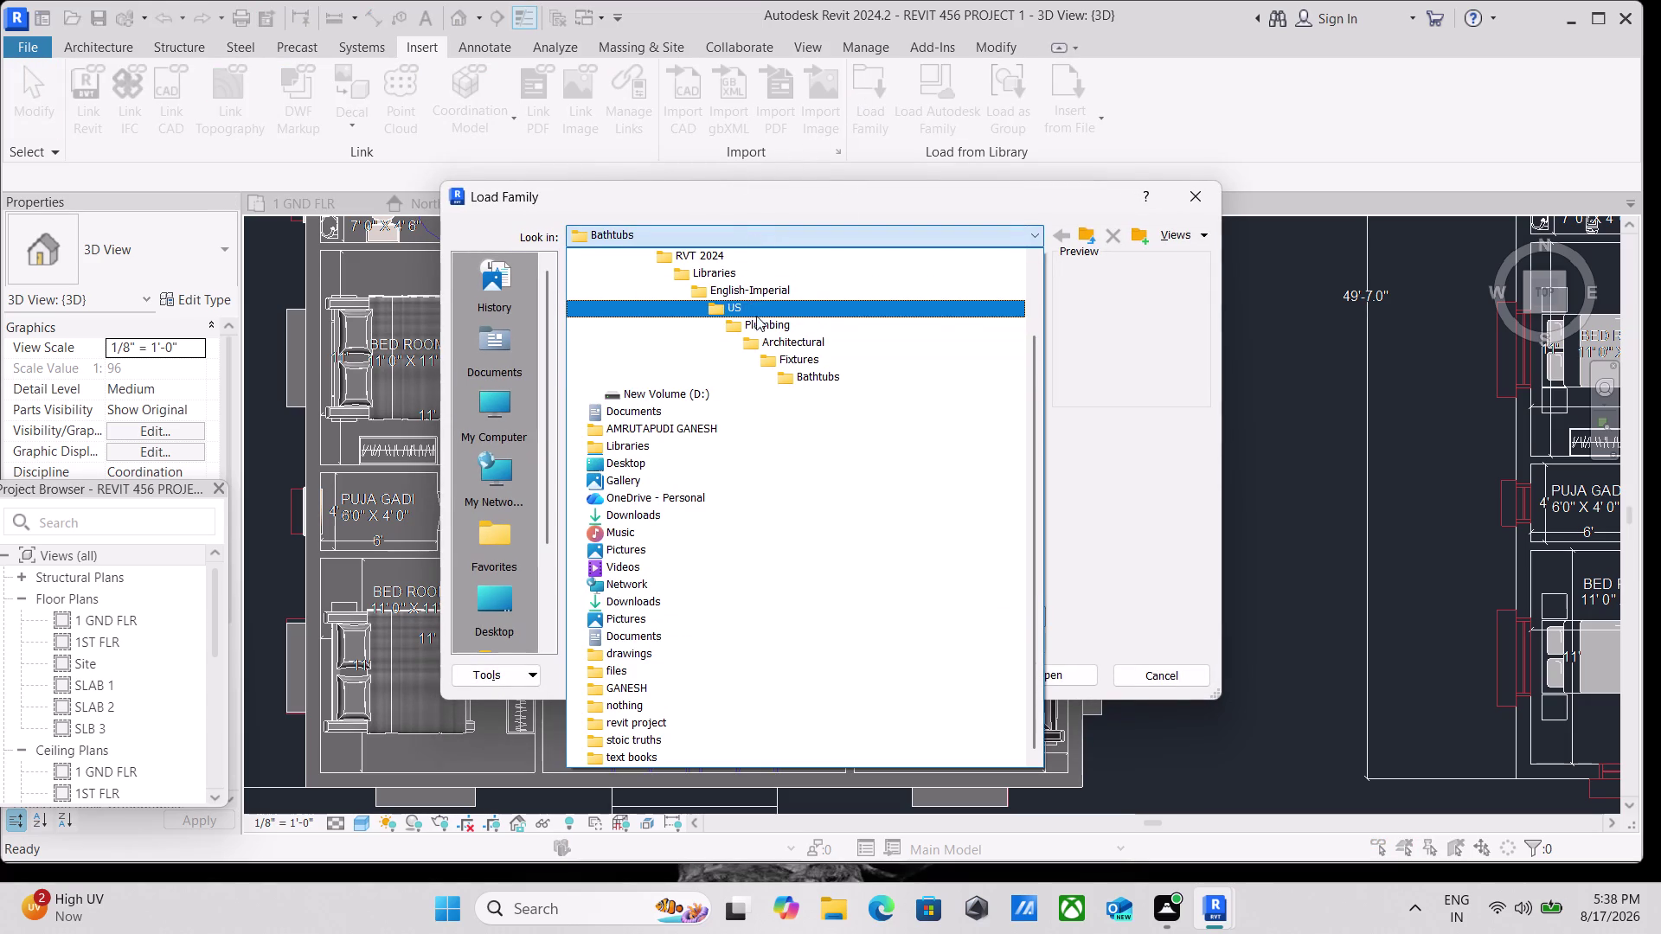
click(750, 311)
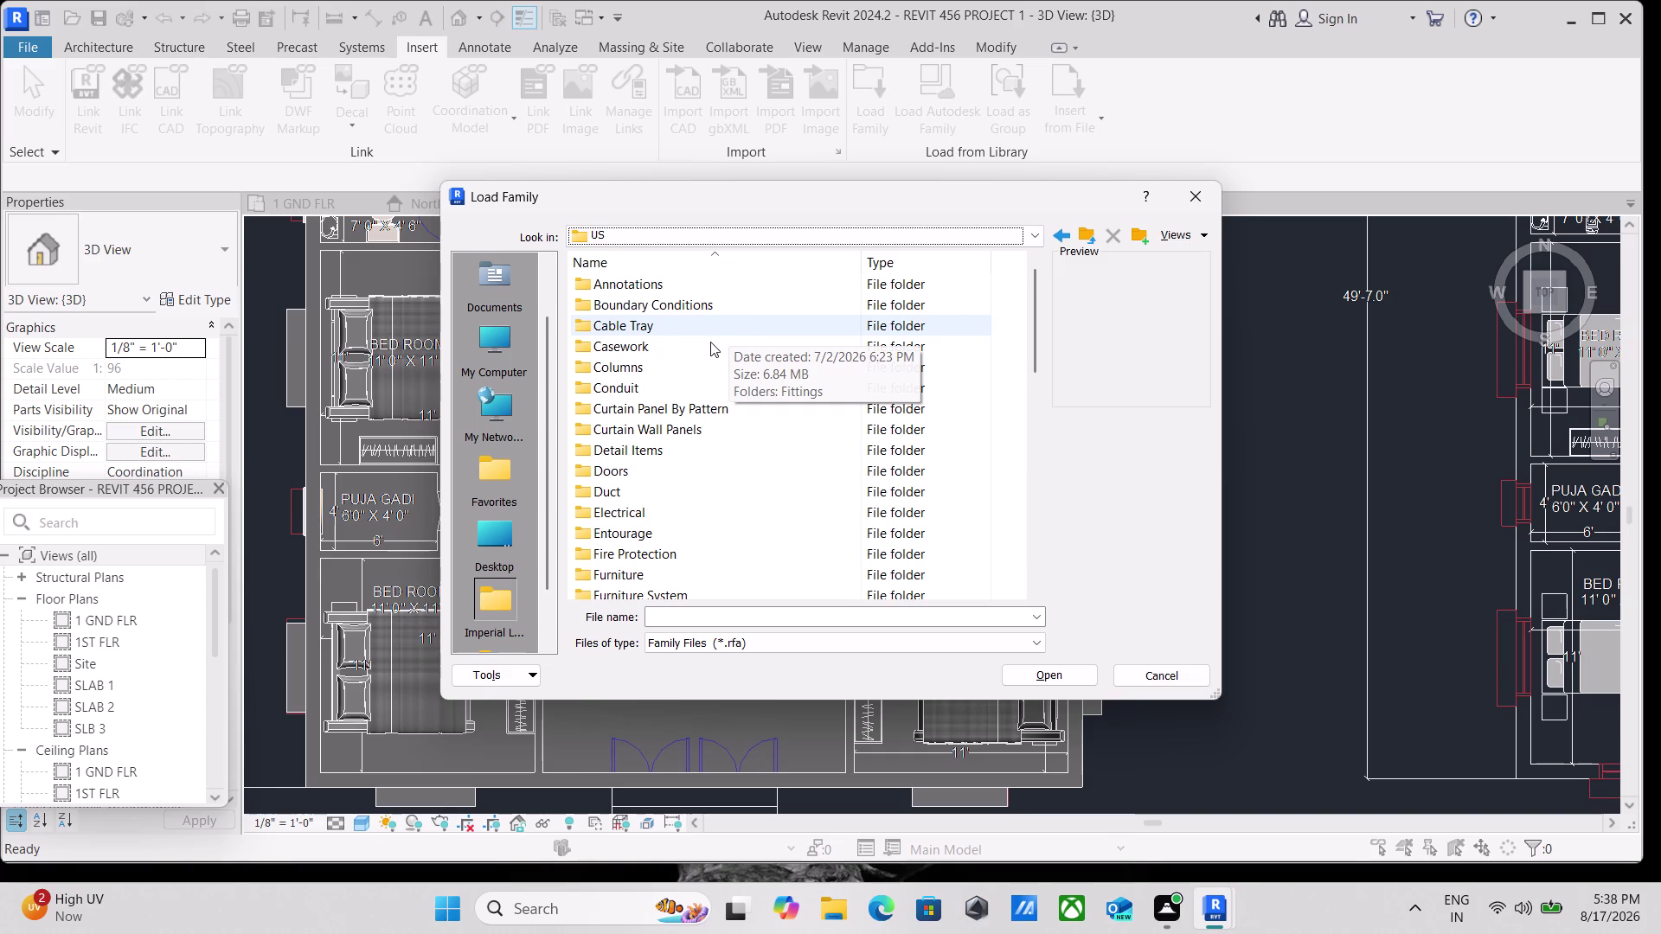
Open the Furniture folder, then its Storage subfolder.
scroll(down, 3)
scroll(down, 3)
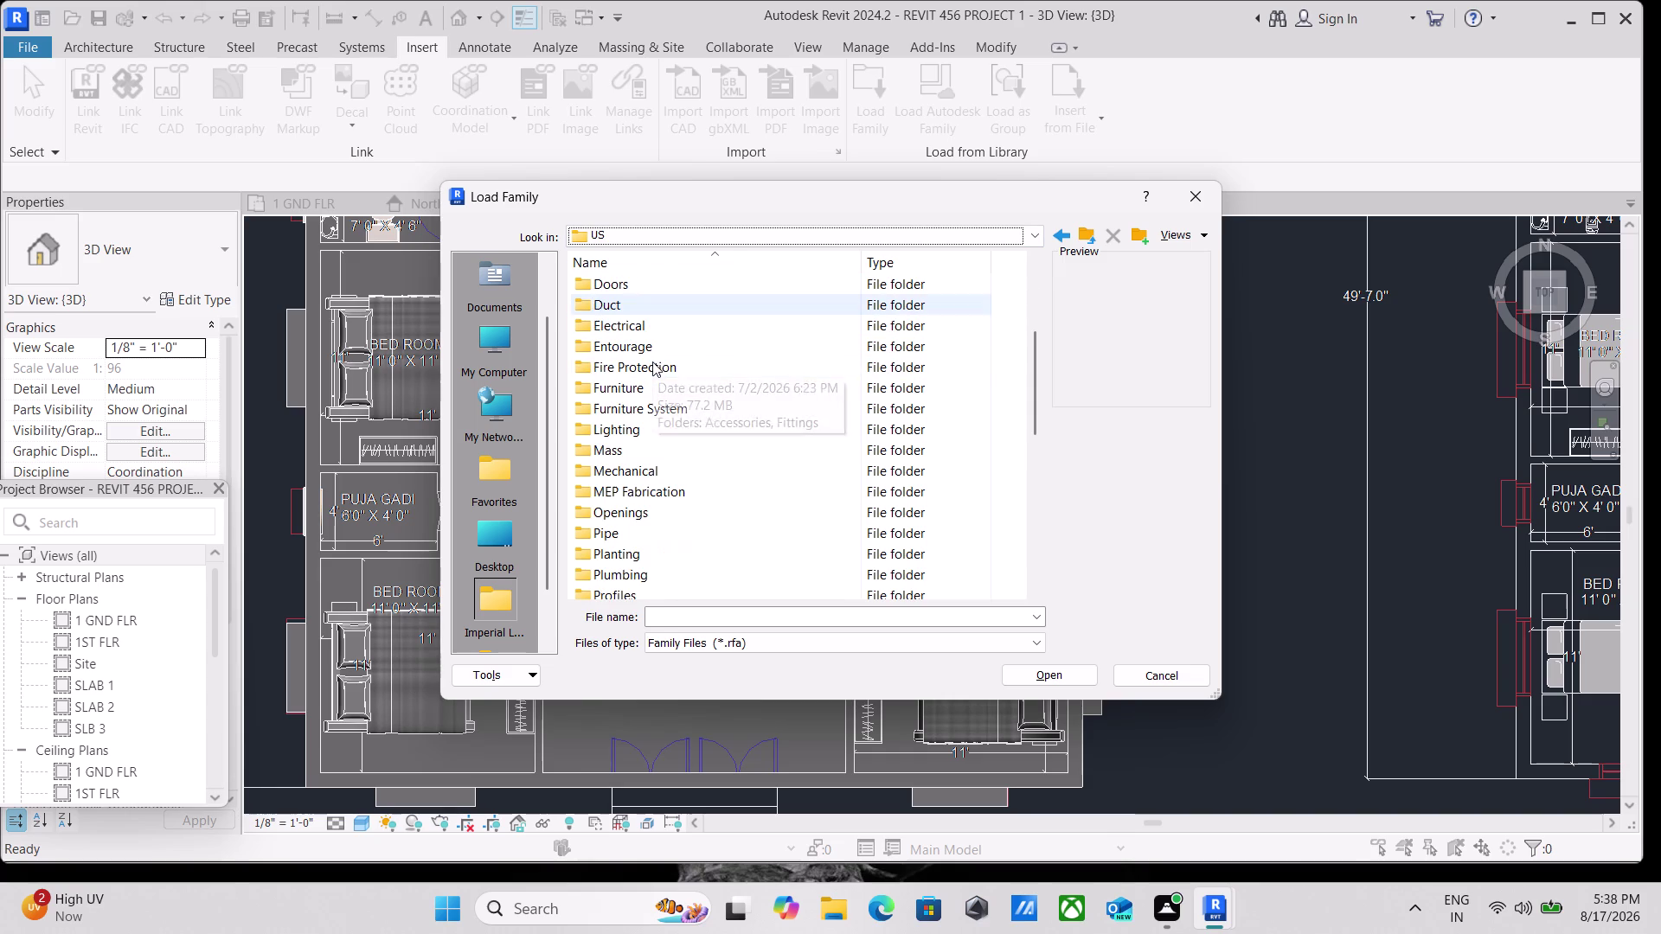
double_click(659, 387)
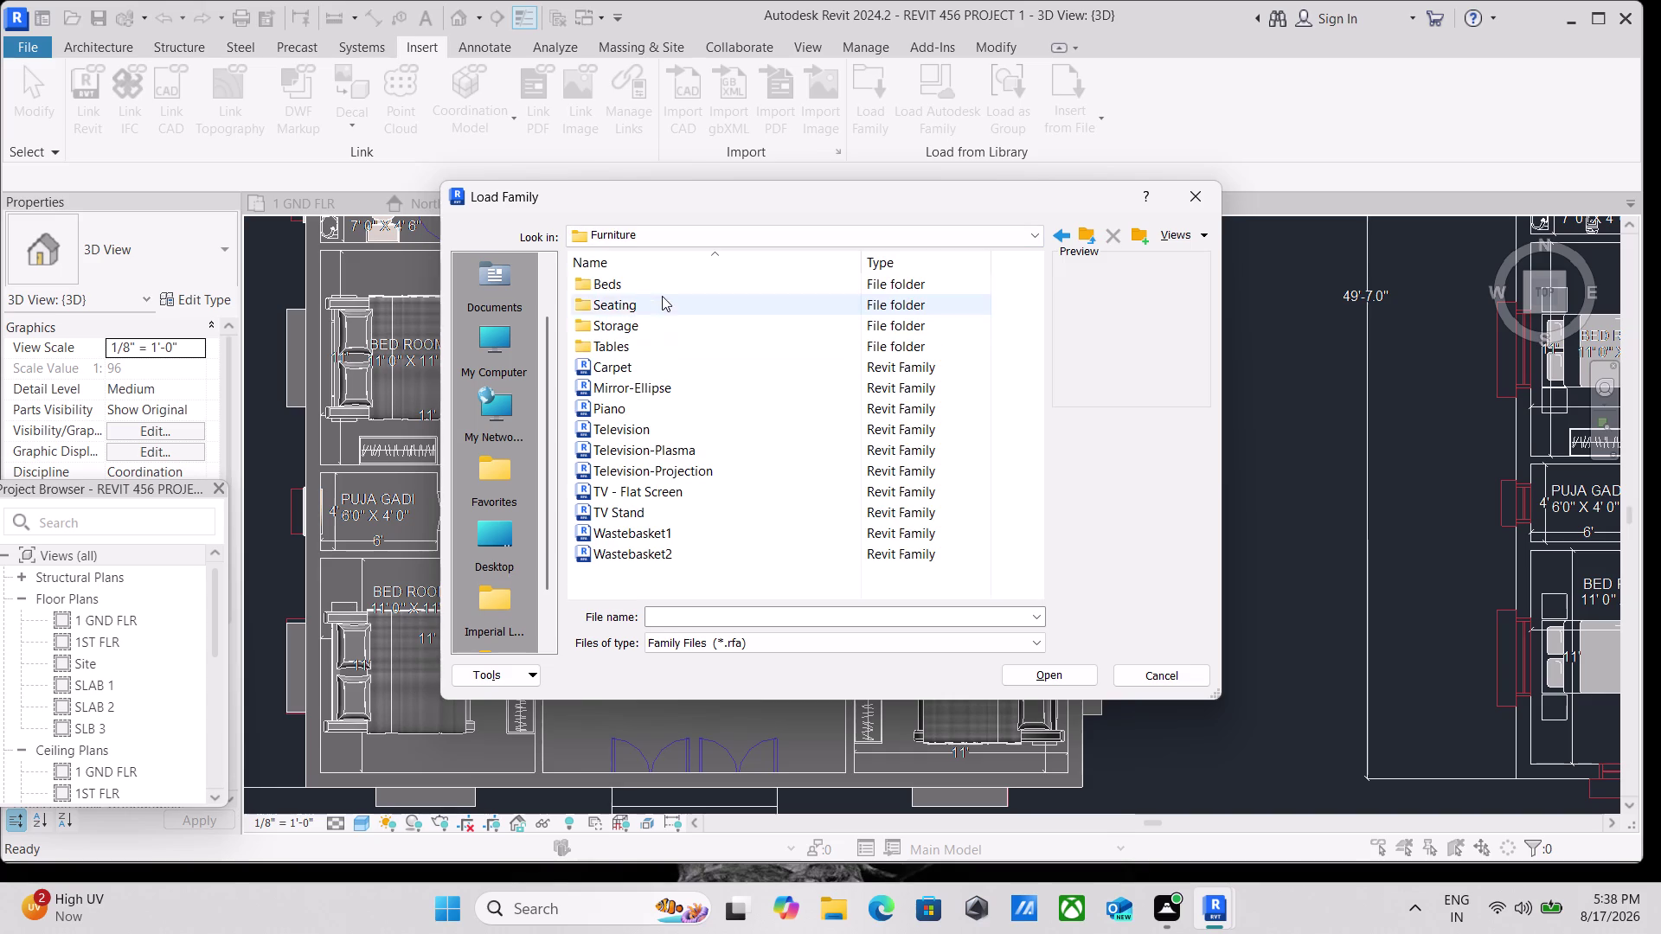
scroll(down, 3)
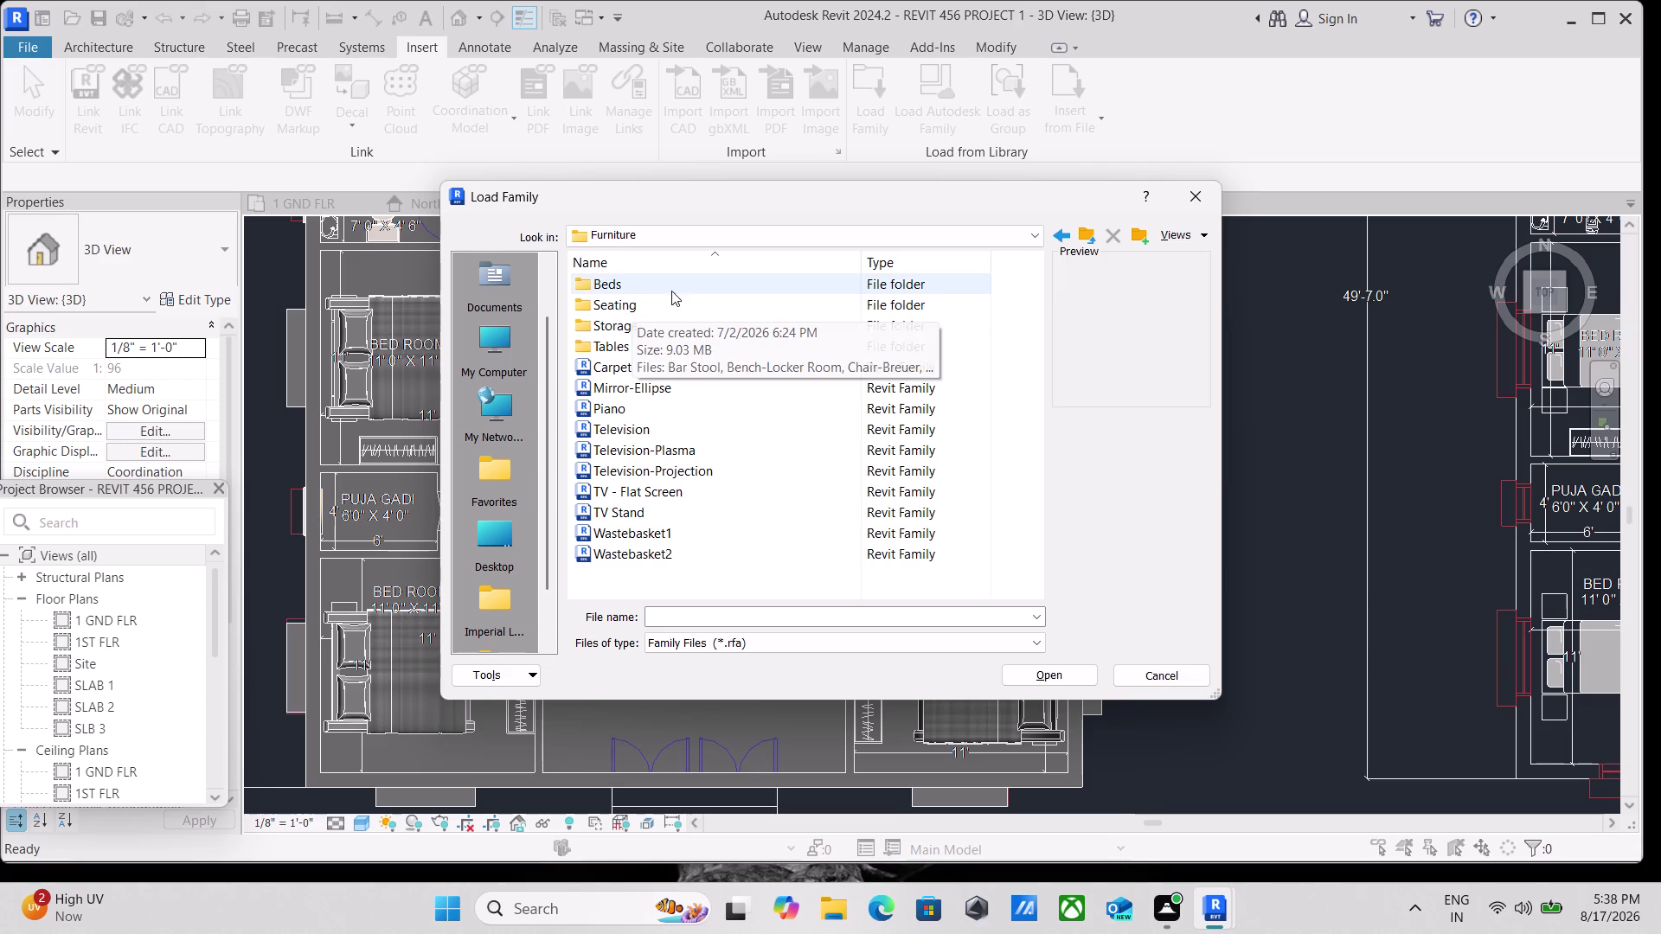
scroll(down, 3)
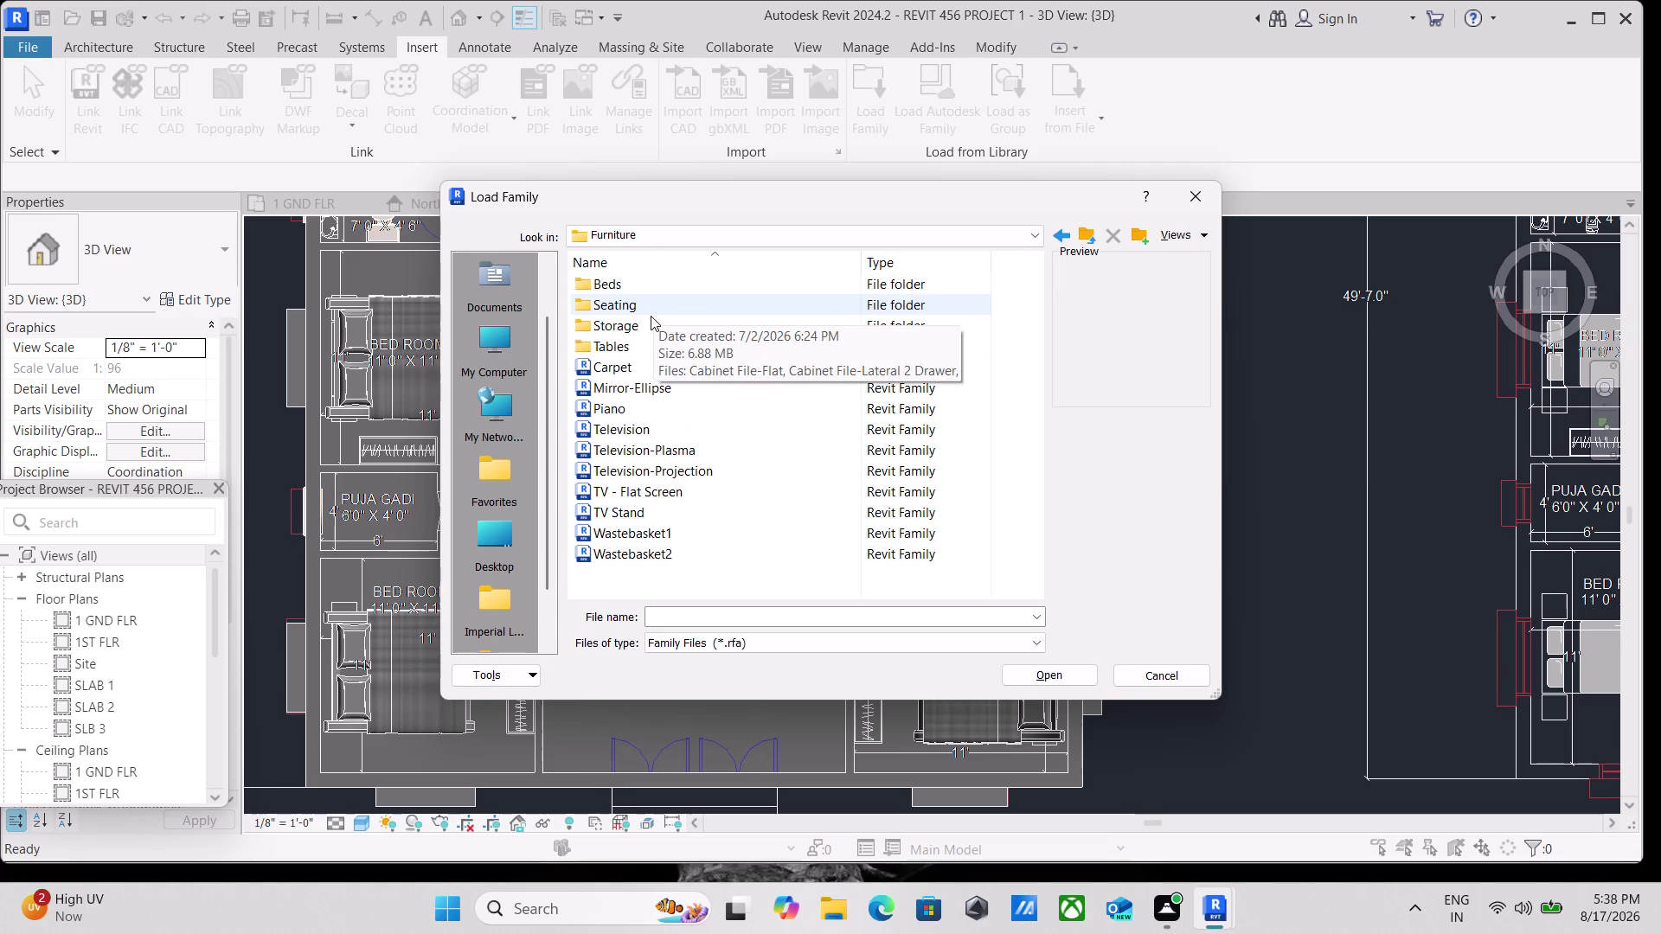
double_click(631, 329)
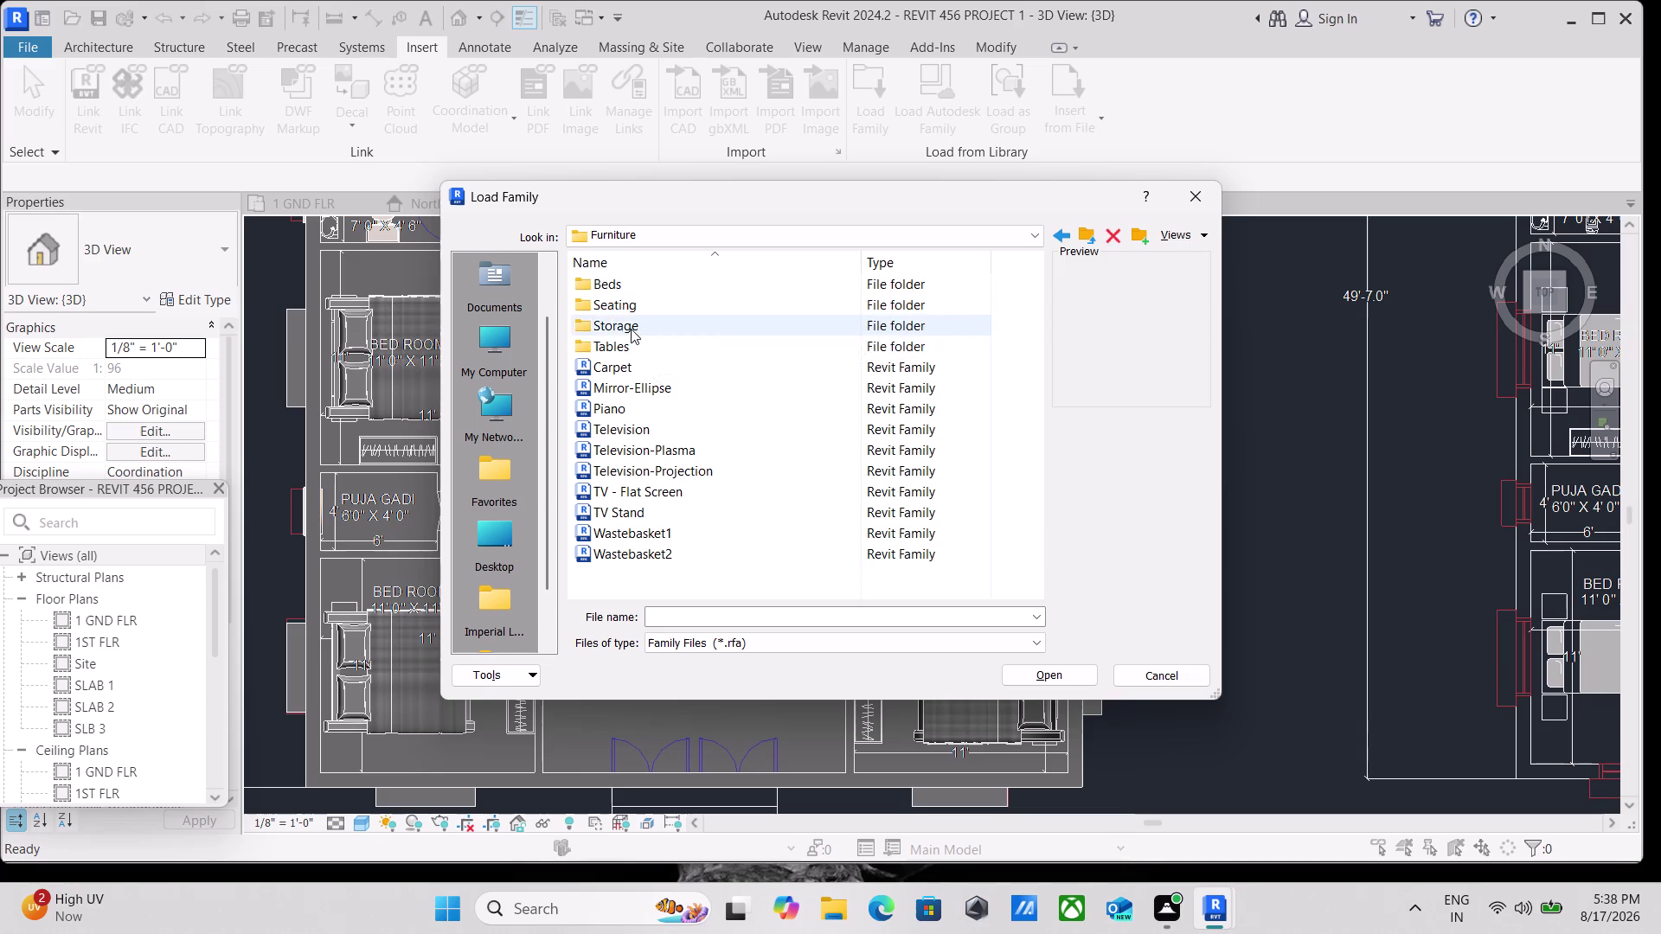
Preview the cabinet, Entertainment Center and Sideboard storage families.
click(642, 323)
click(643, 309)
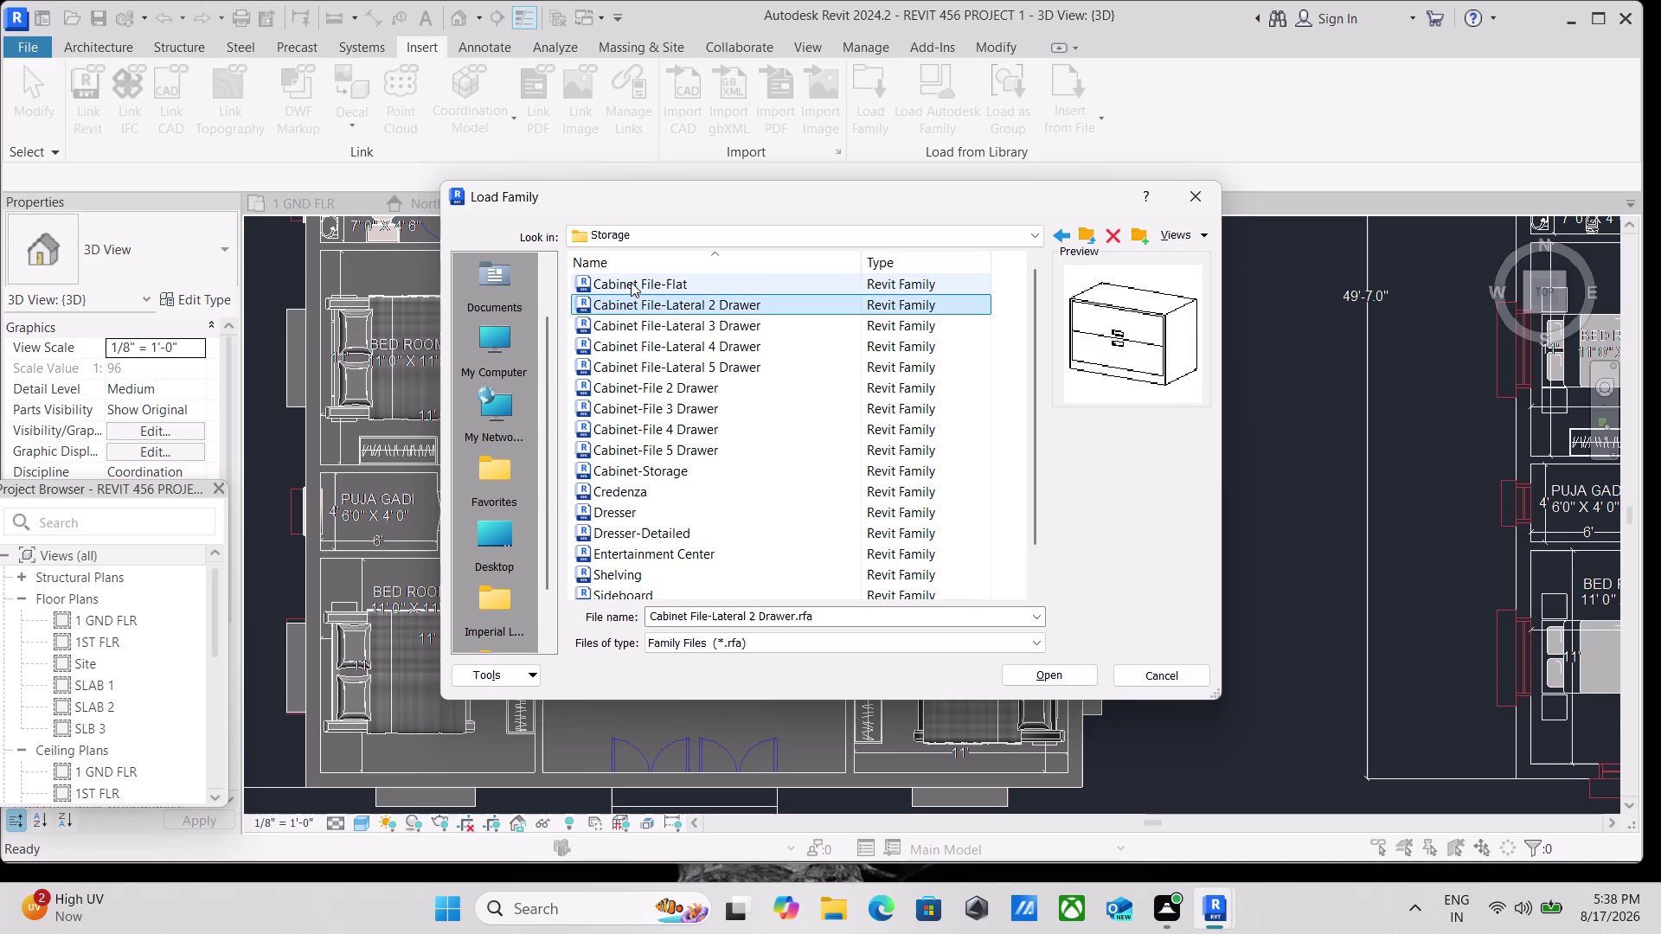
click(631, 282)
click(655, 358)
click(653, 394)
click(660, 431)
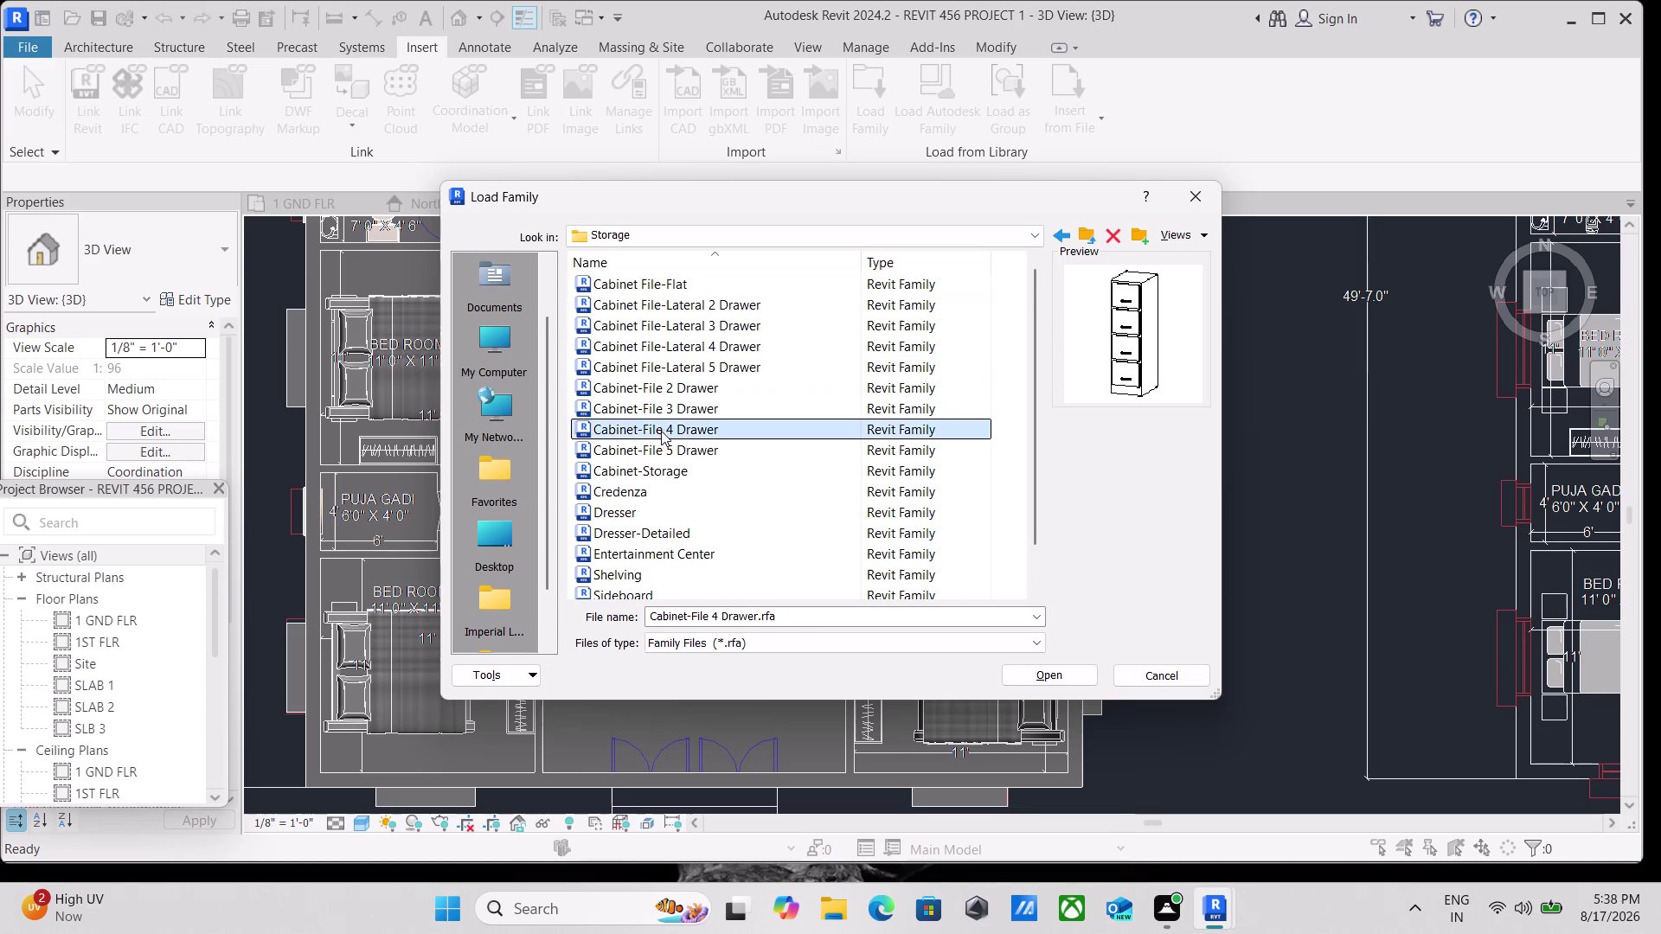
scroll(down, 3)
click(641, 459)
click(637, 473)
click(651, 504)
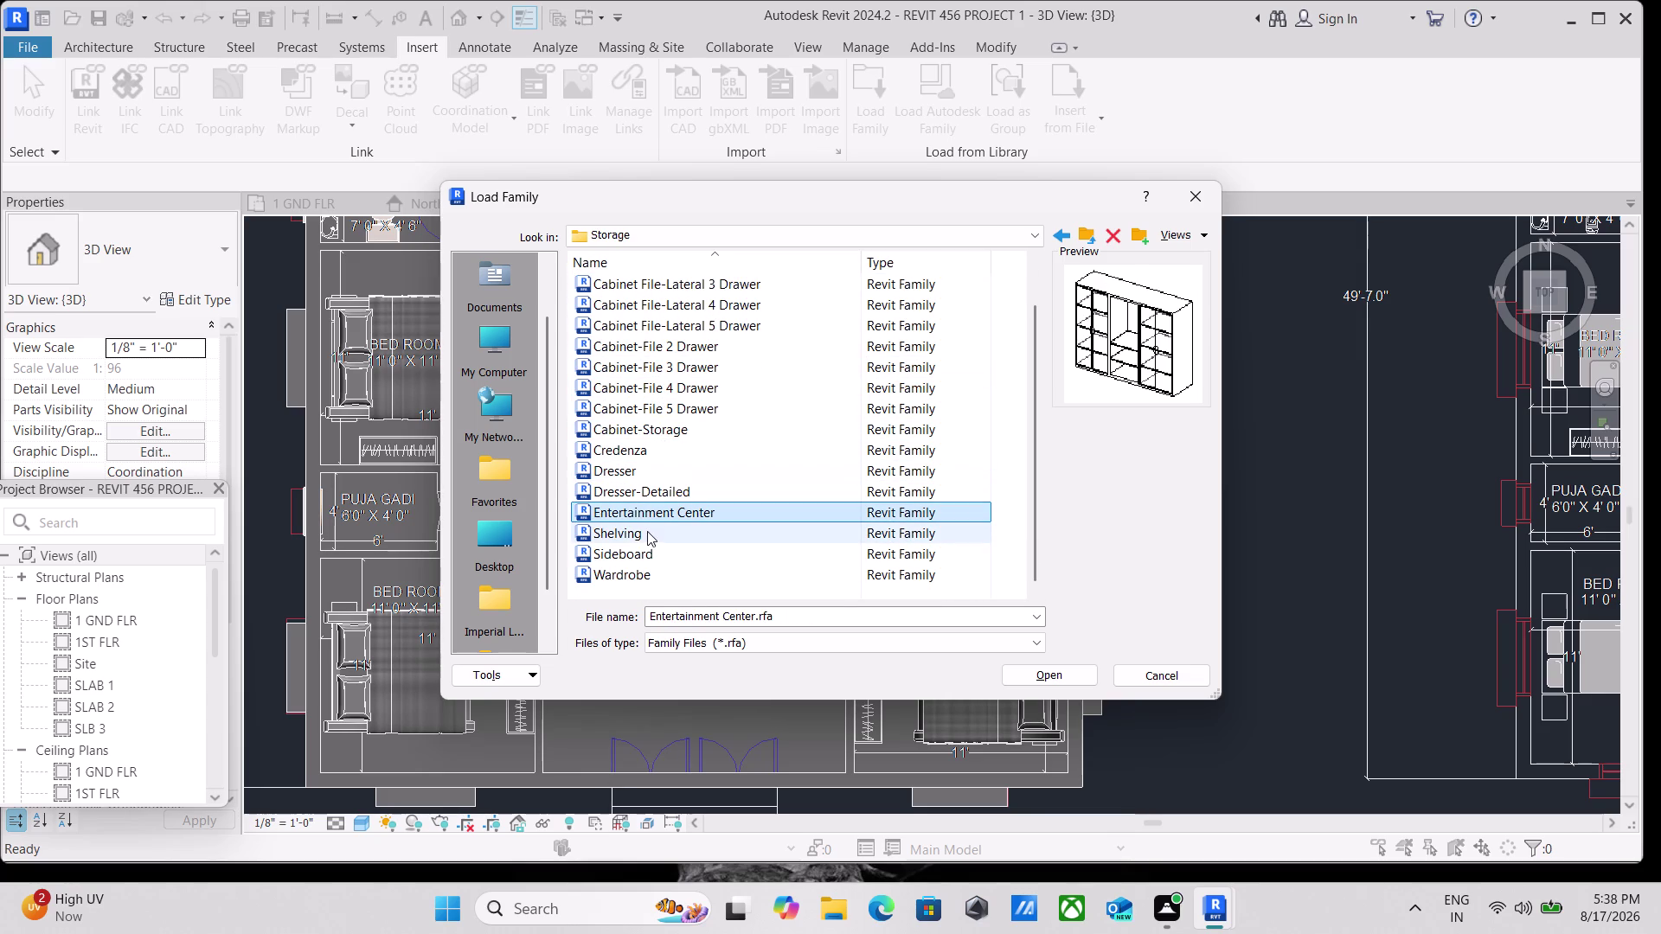
click(641, 531)
click(632, 556)
click(632, 571)
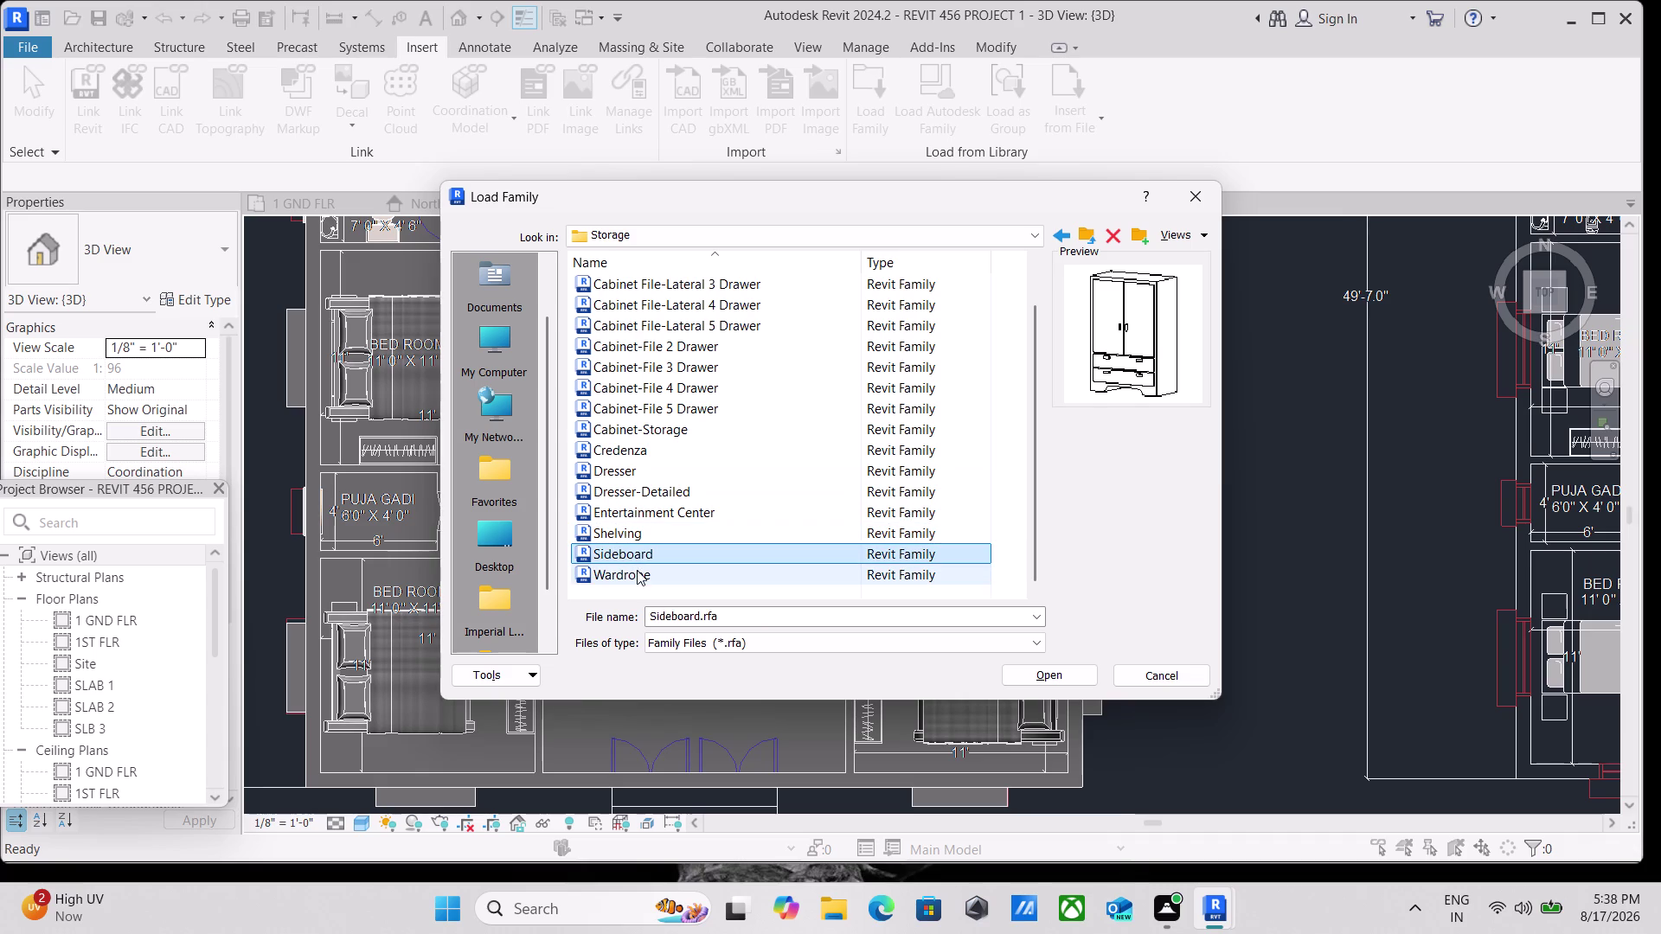
scroll(down, 3)
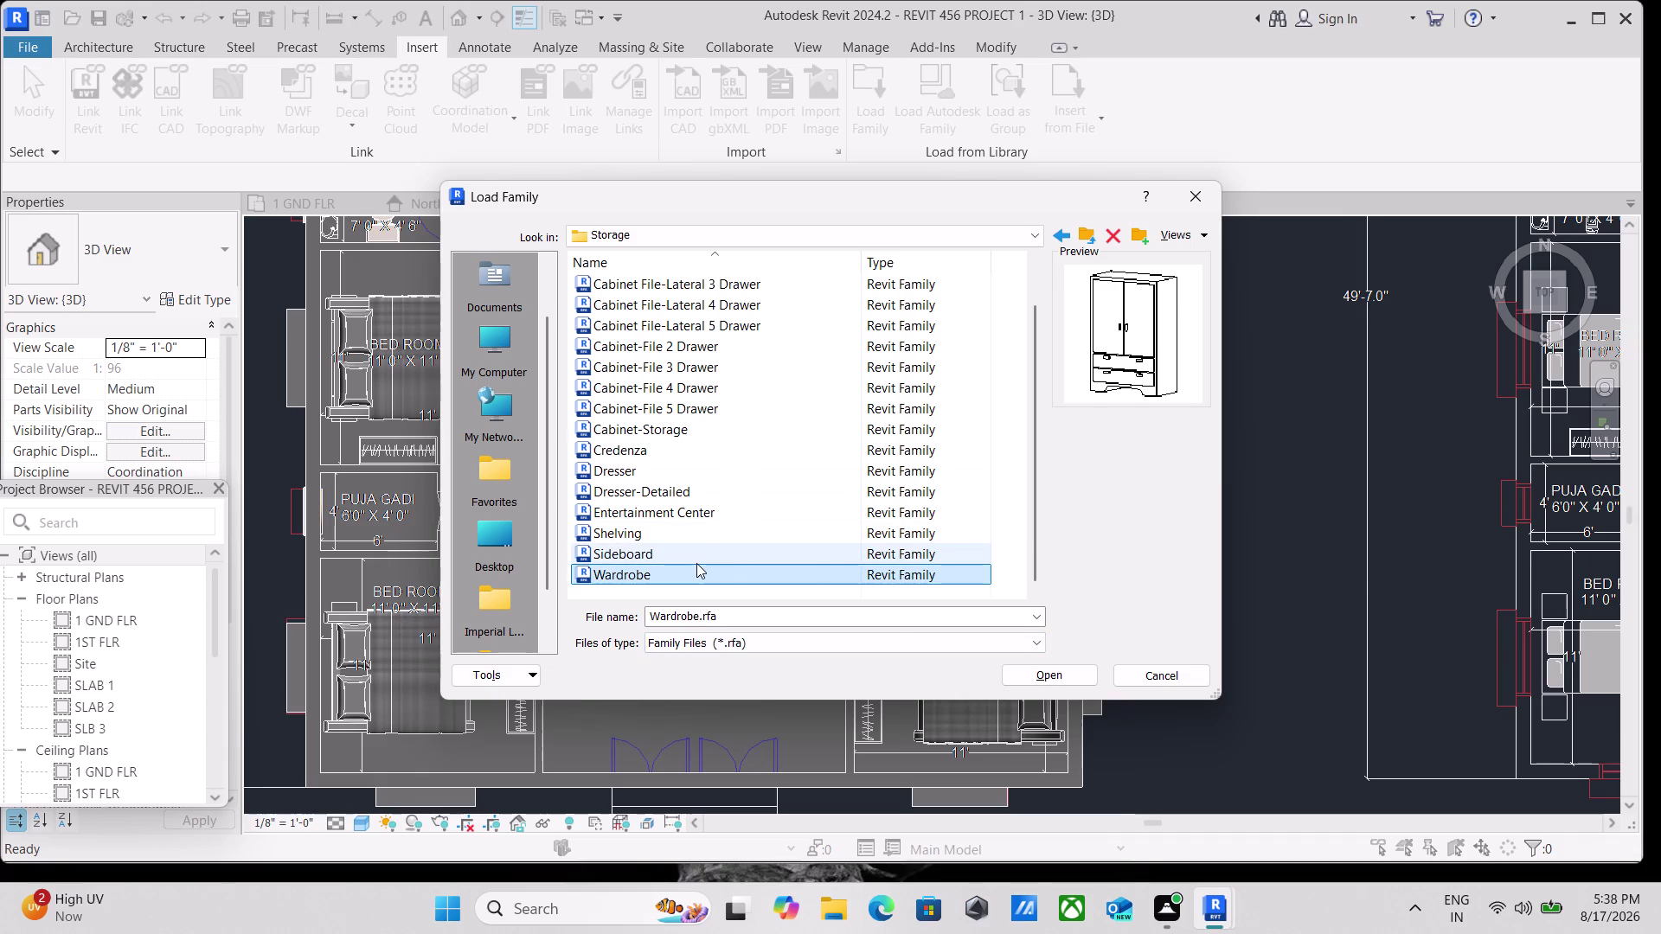
Preview further cabinet and shelving families and settle on Wardrobe.rfa.
click(697, 564)
click(700, 285)
click(701, 321)
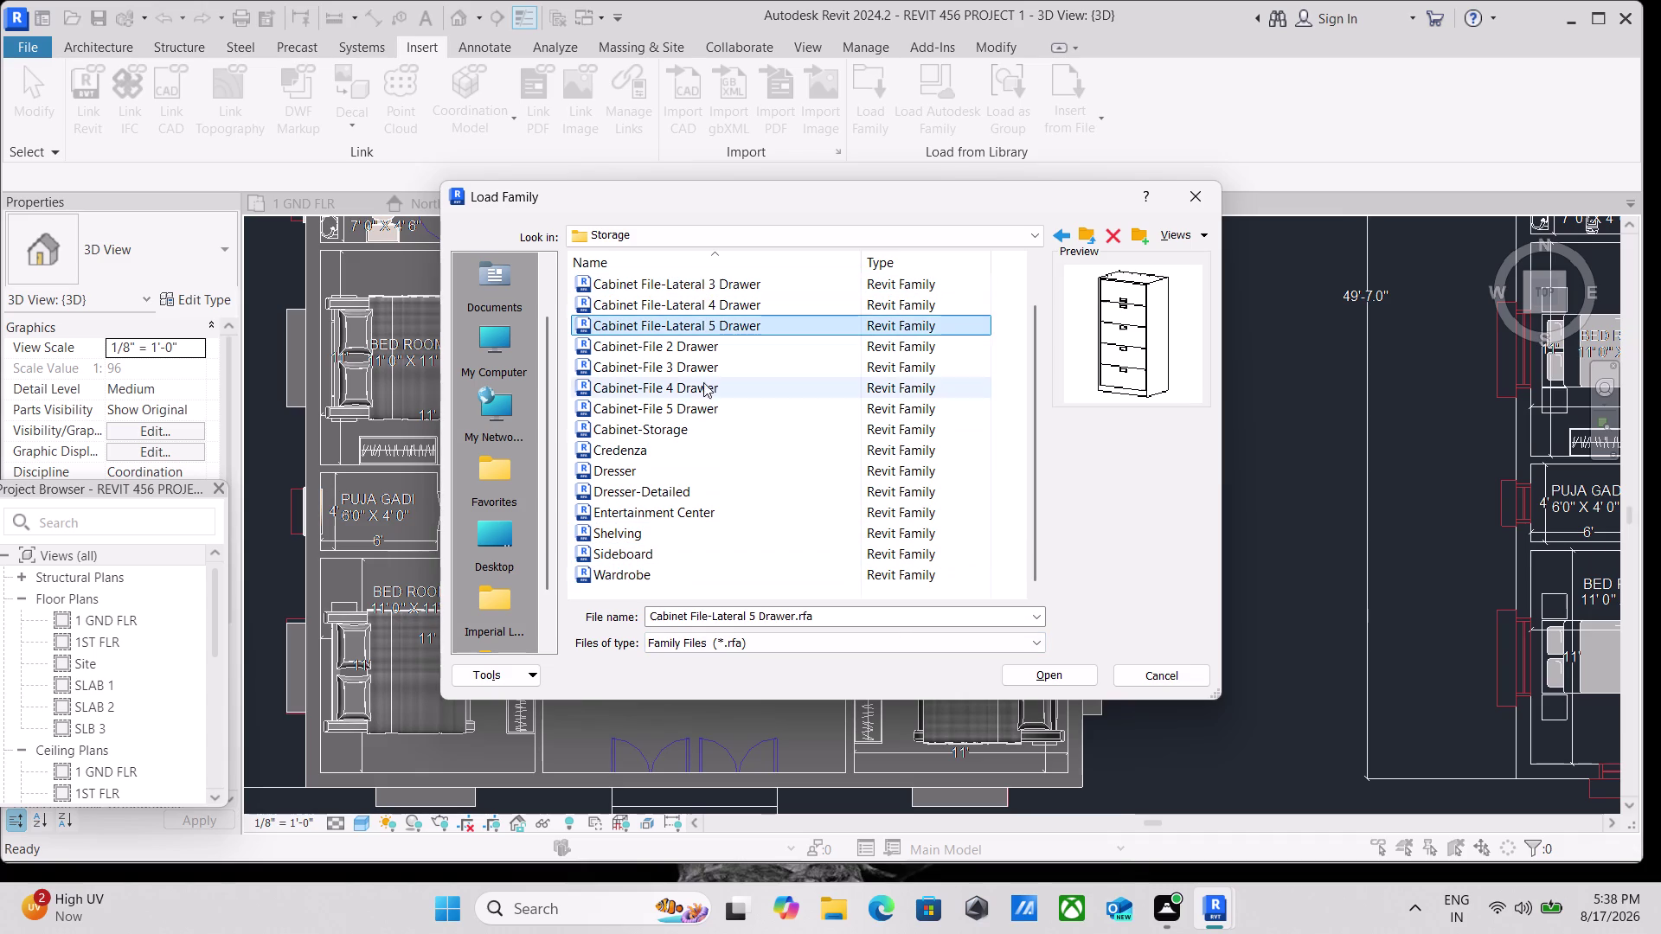
click(667, 390)
click(671, 366)
scroll(down, 3)
click(657, 572)
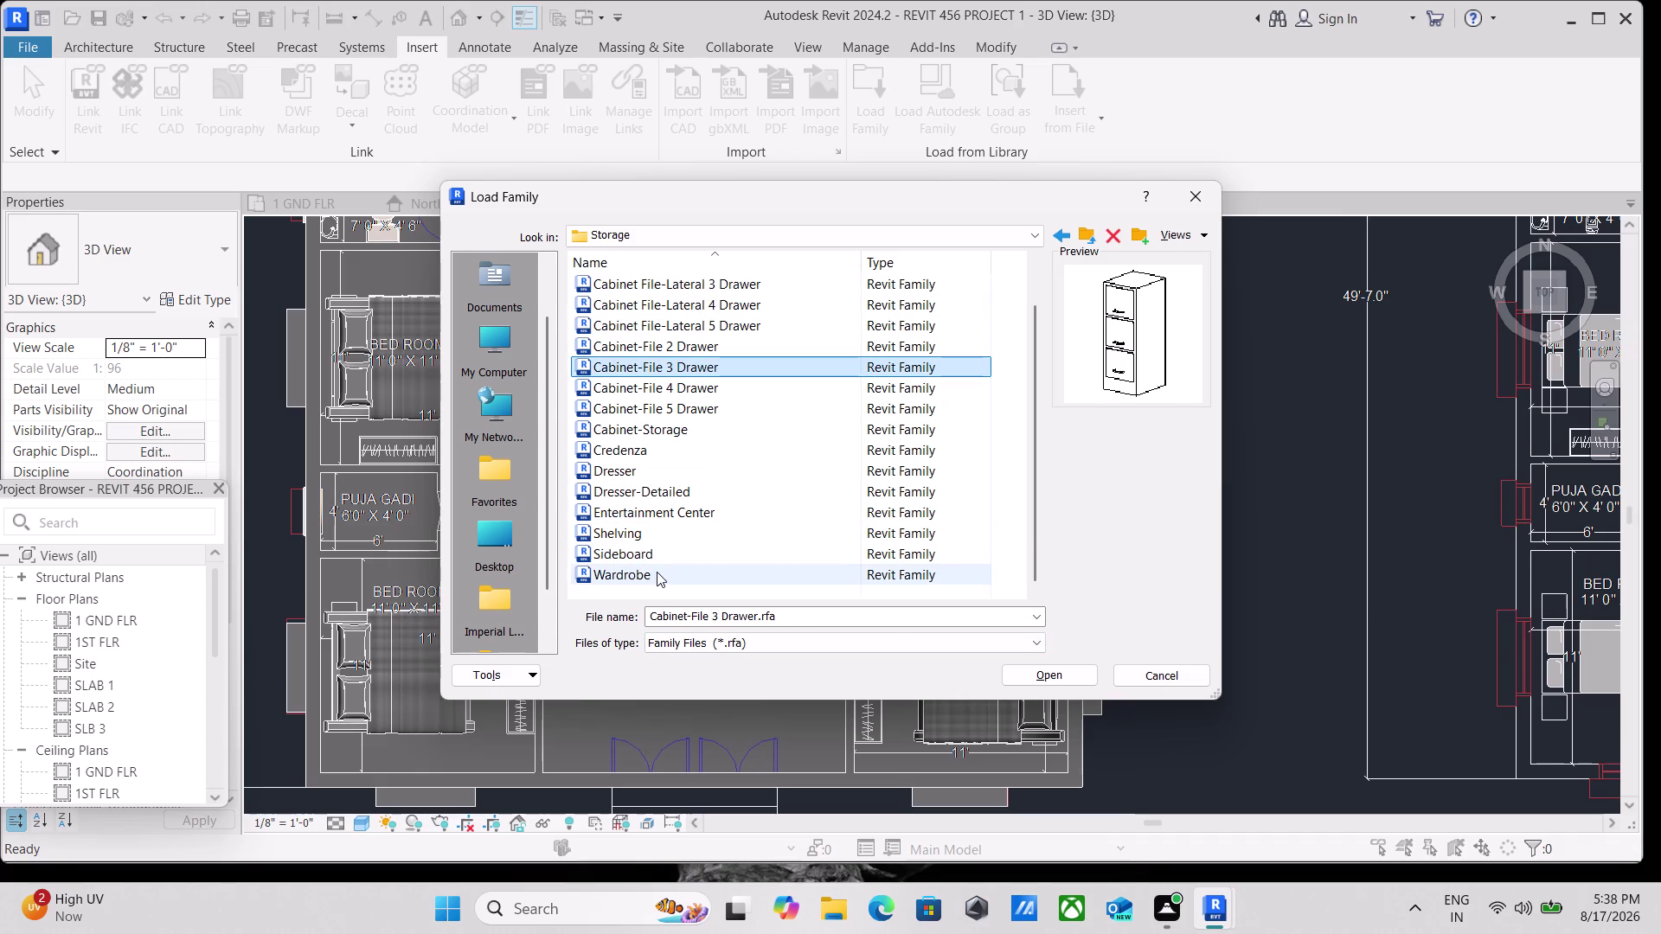
scroll(down, 3)
click(676, 550)
click(663, 532)
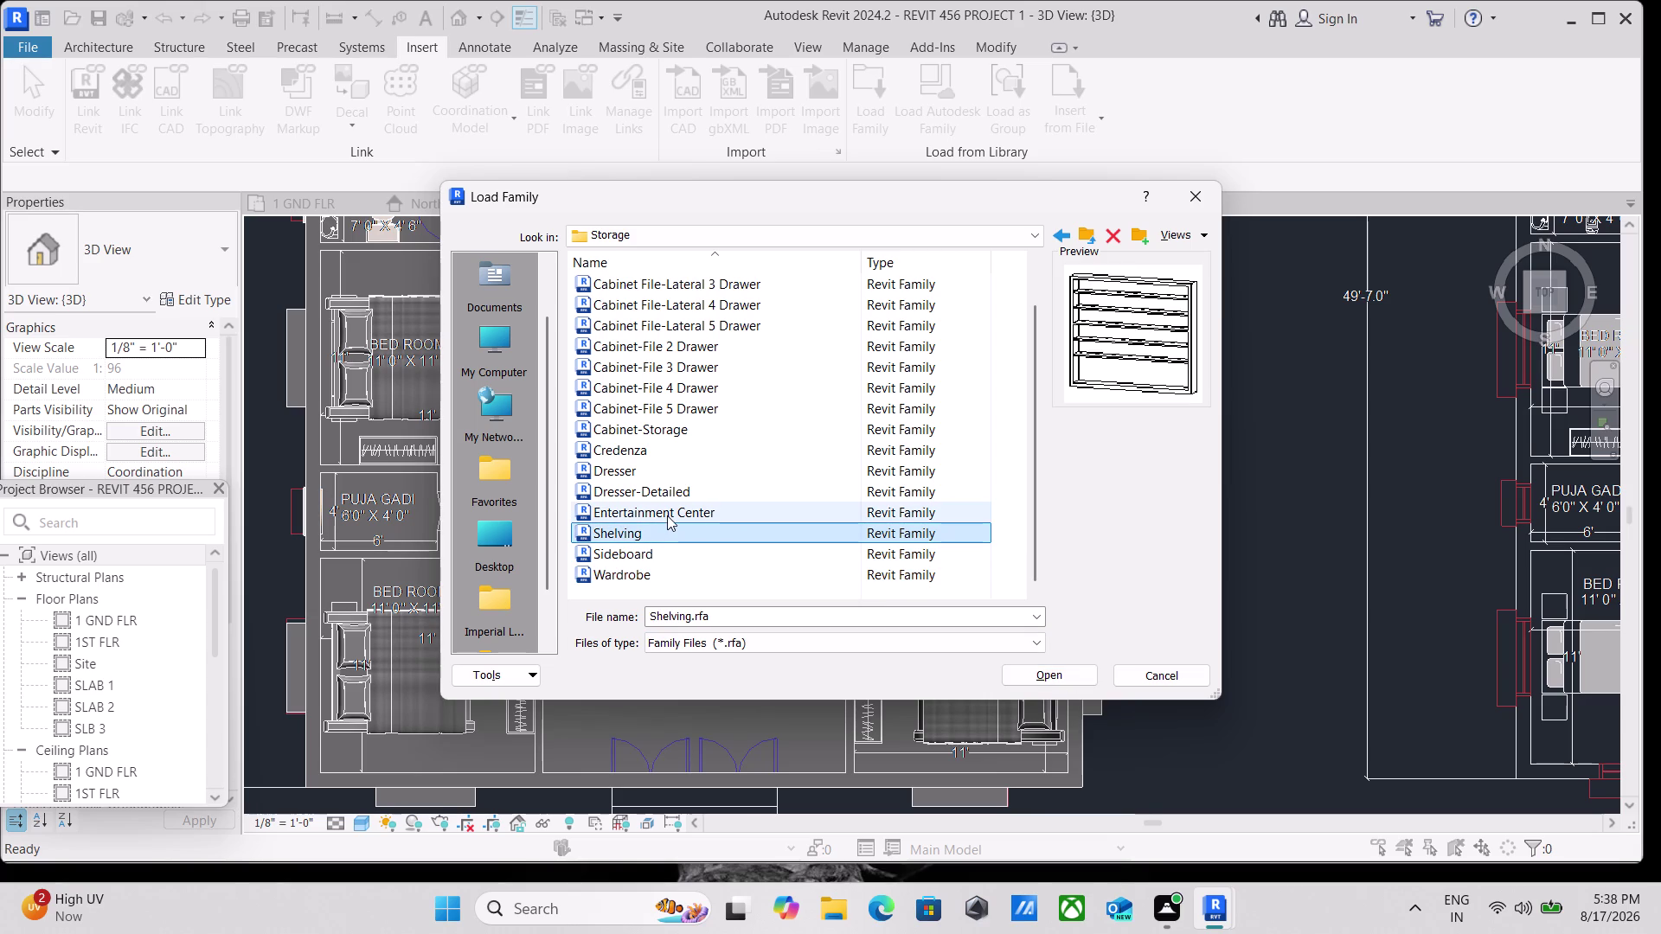
click(669, 513)
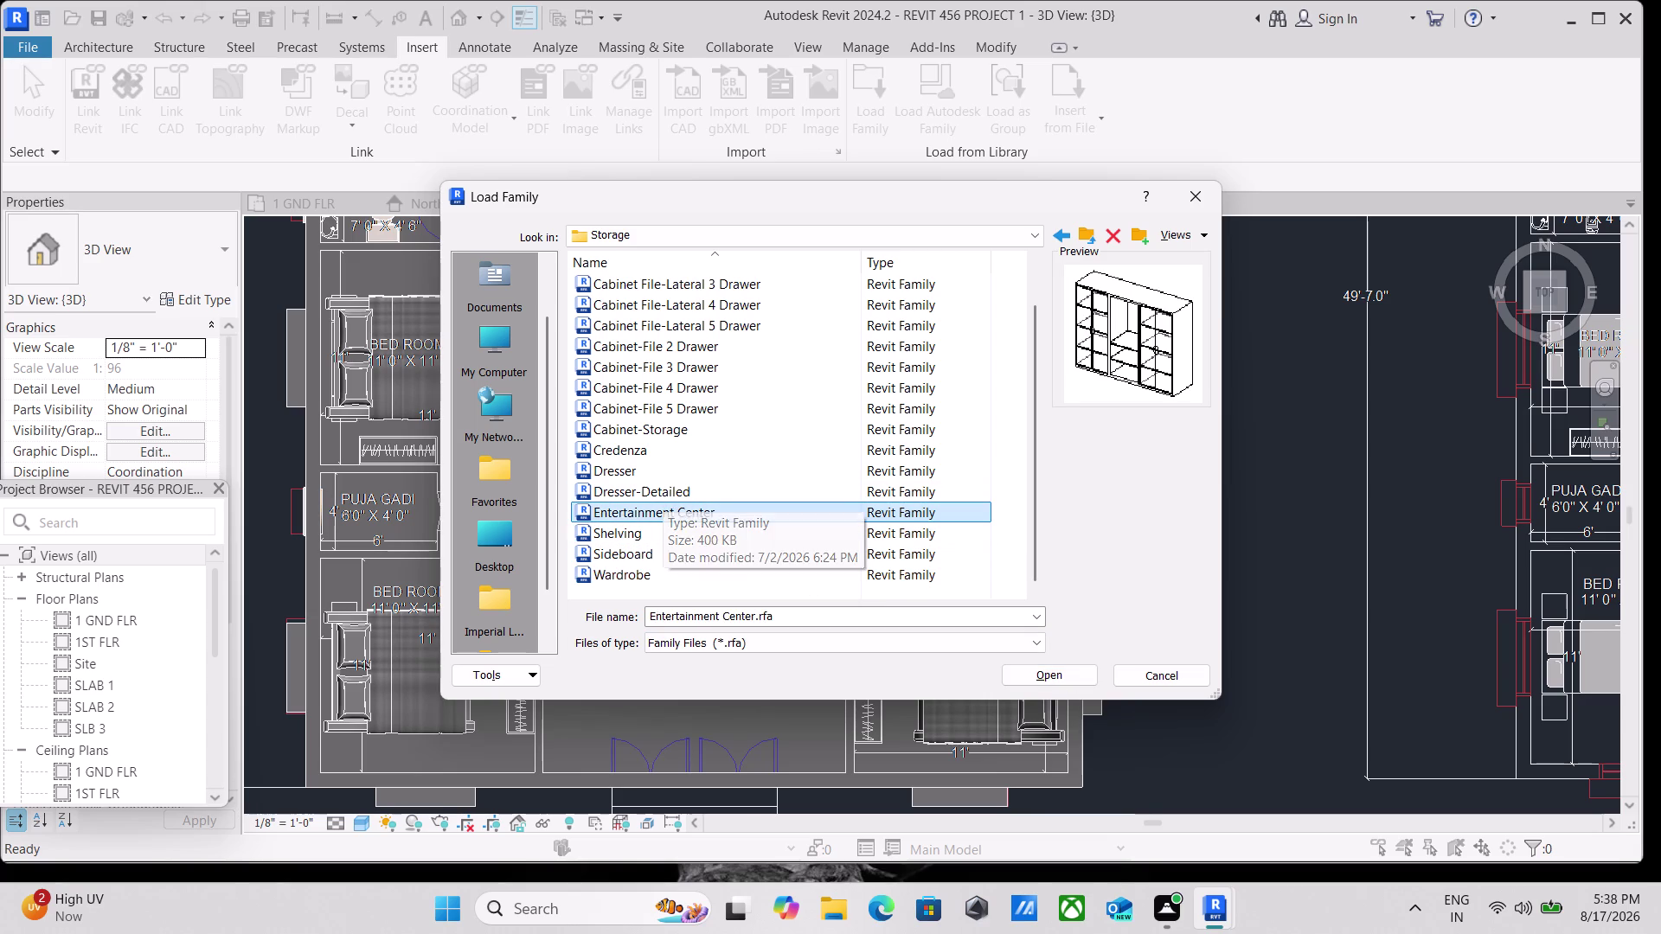
click(632, 578)
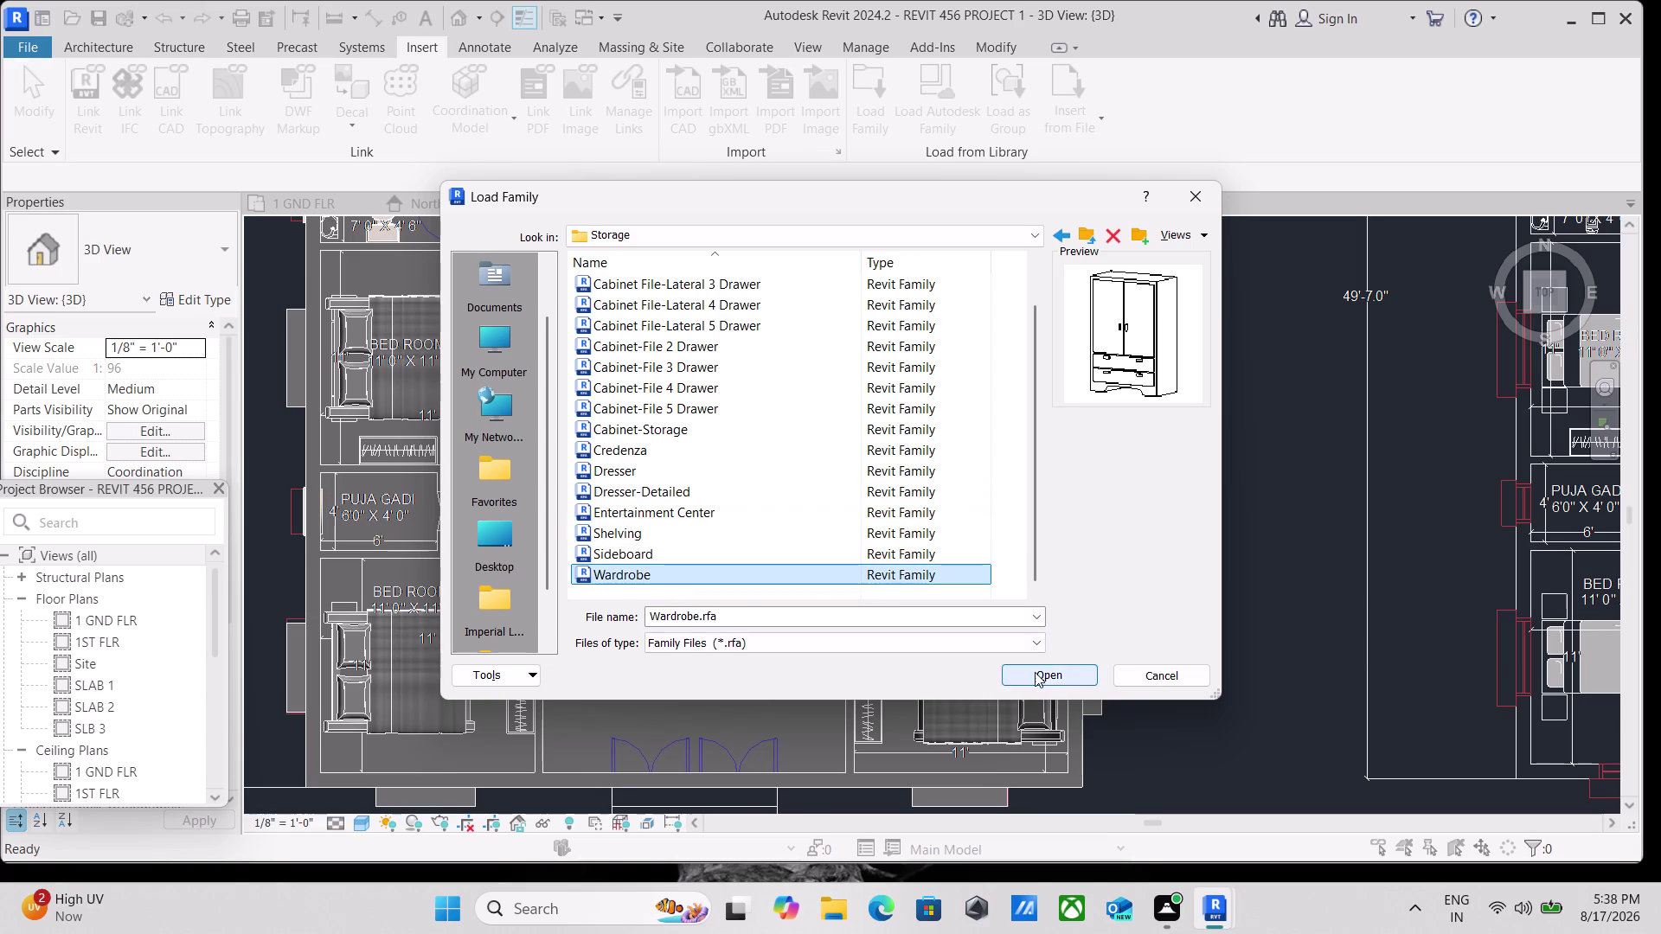
Load Wardrobe.rfa, pan to the kitchens, and open the Architecture Component options.
click(1041, 674)
scroll(down, 3)
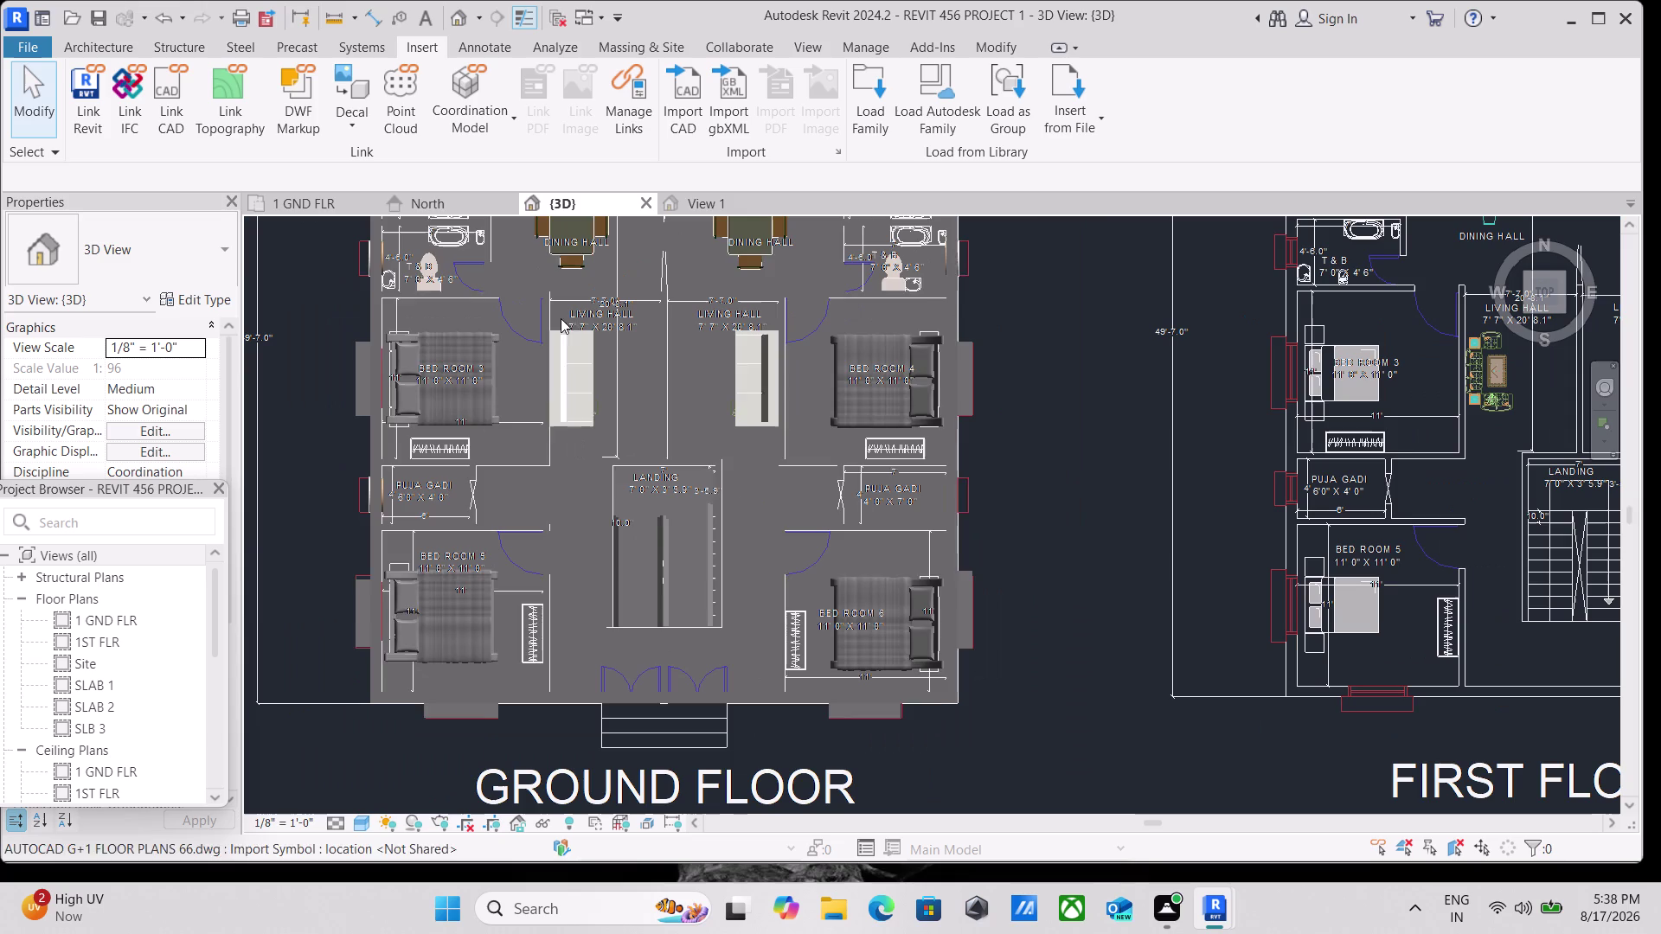
middle_drag(509, 269, 476, 426)
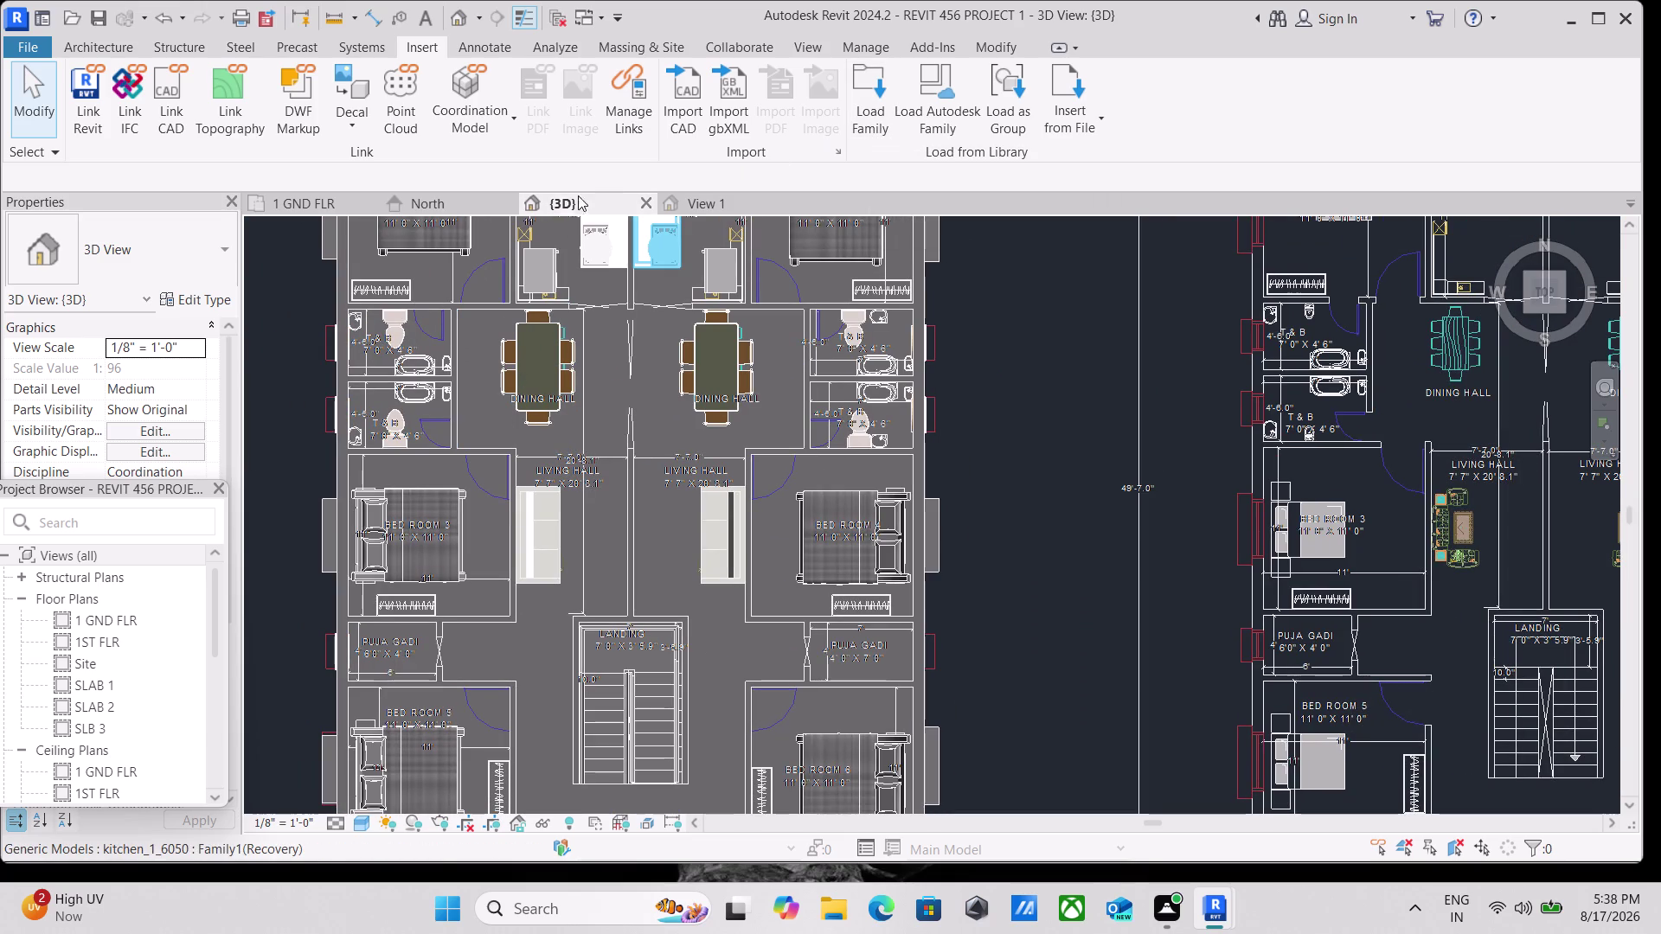
click(106, 42)
click(237, 114)
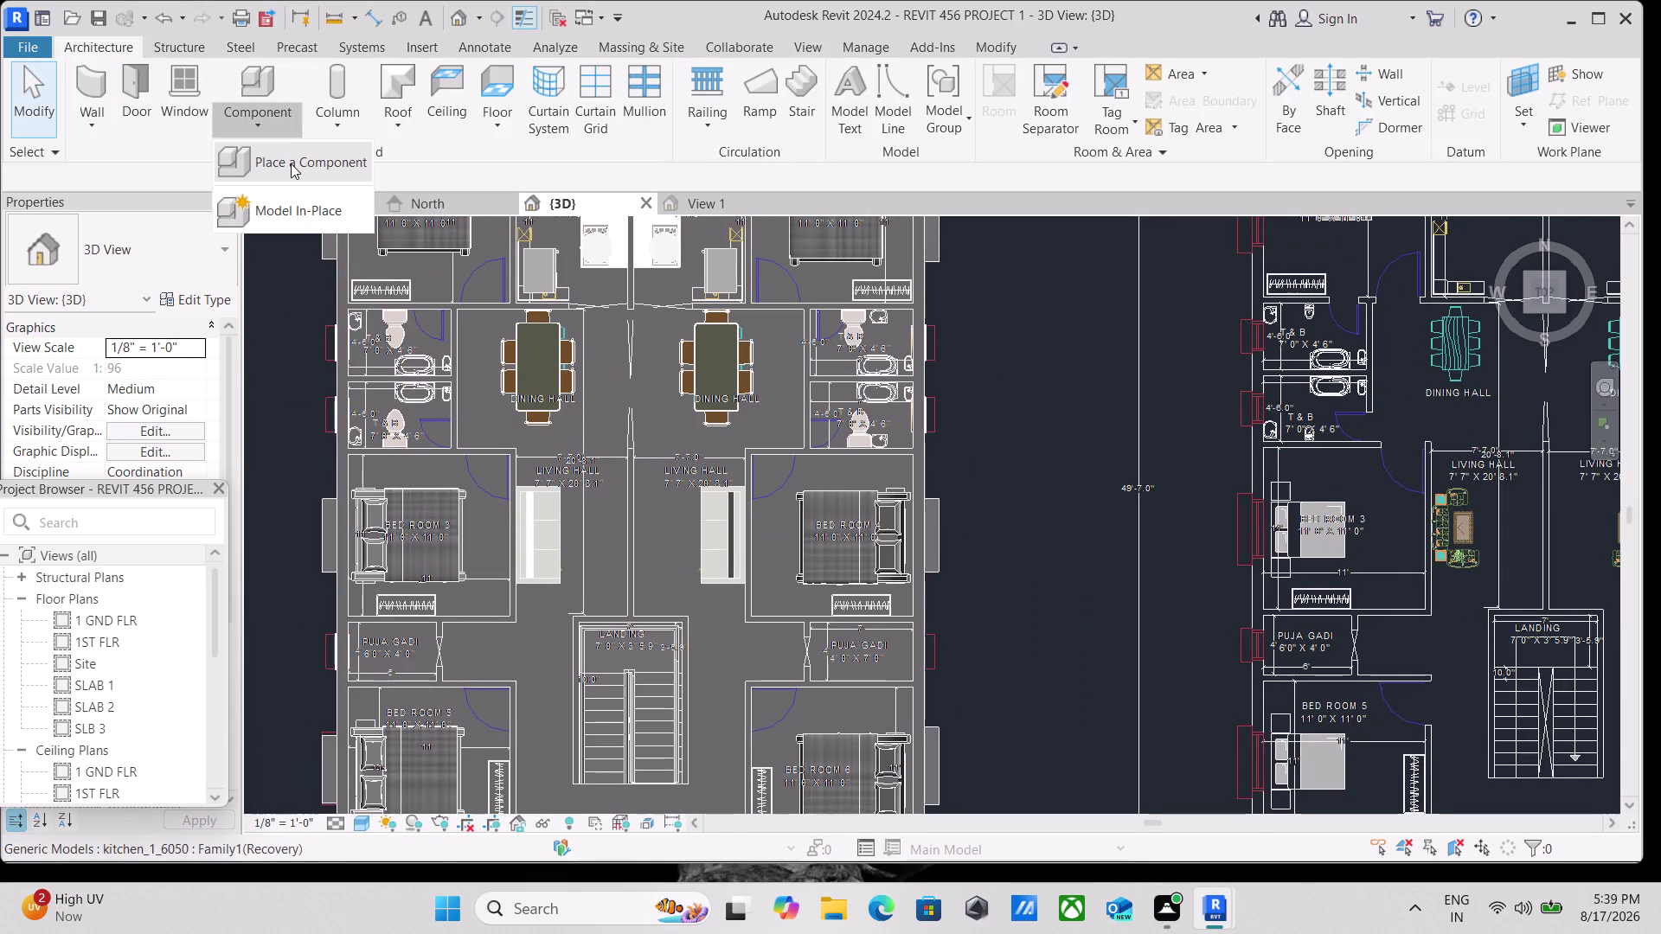
Place a rotated 48" x 72" x 24" wardrobe in Bedroom 1.
click(291, 164)
middle_drag(450, 263, 435, 309)
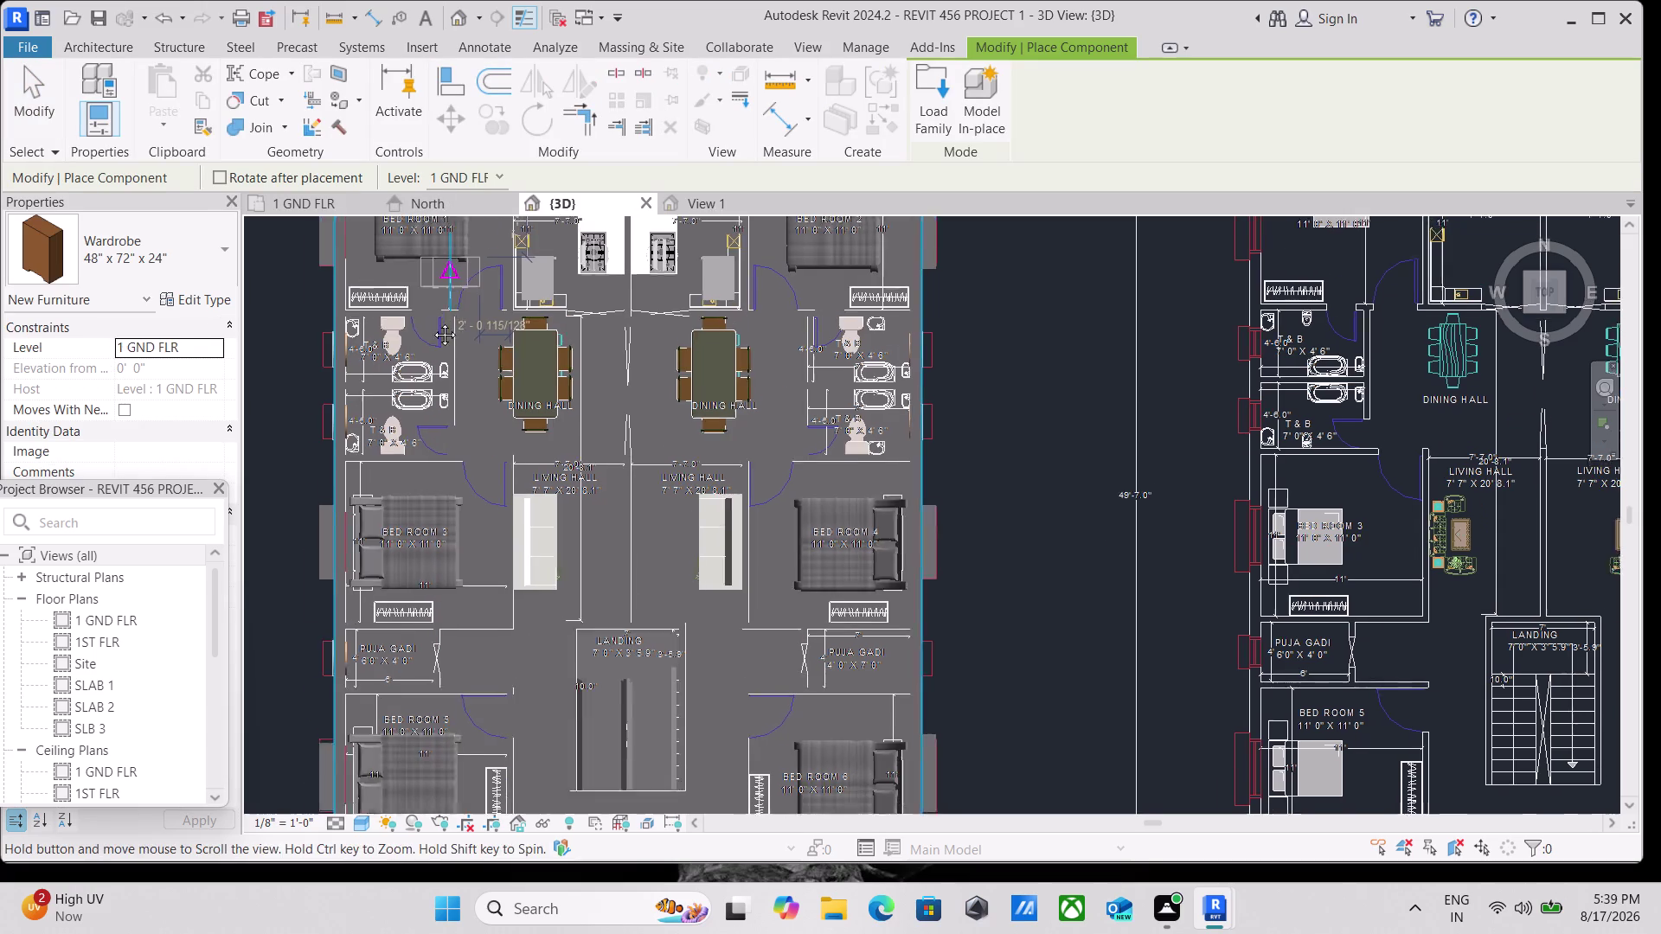
middle_drag(435, 309, 392, 408)
scroll(up, 3)
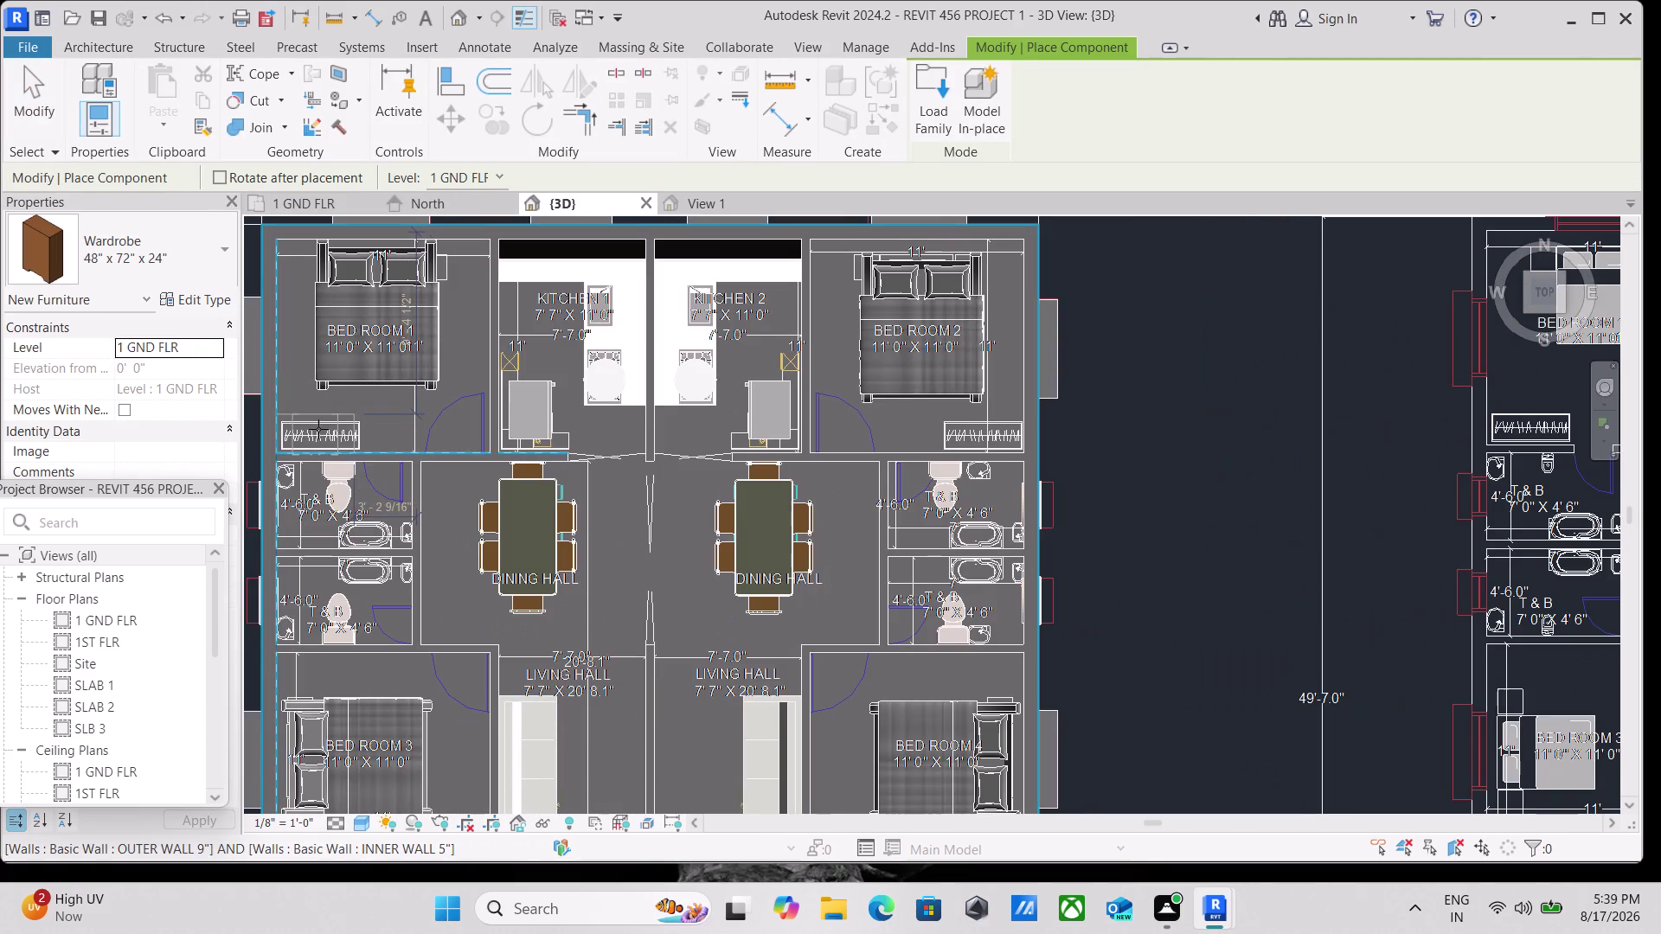
key(space)
scroll(up, 3)
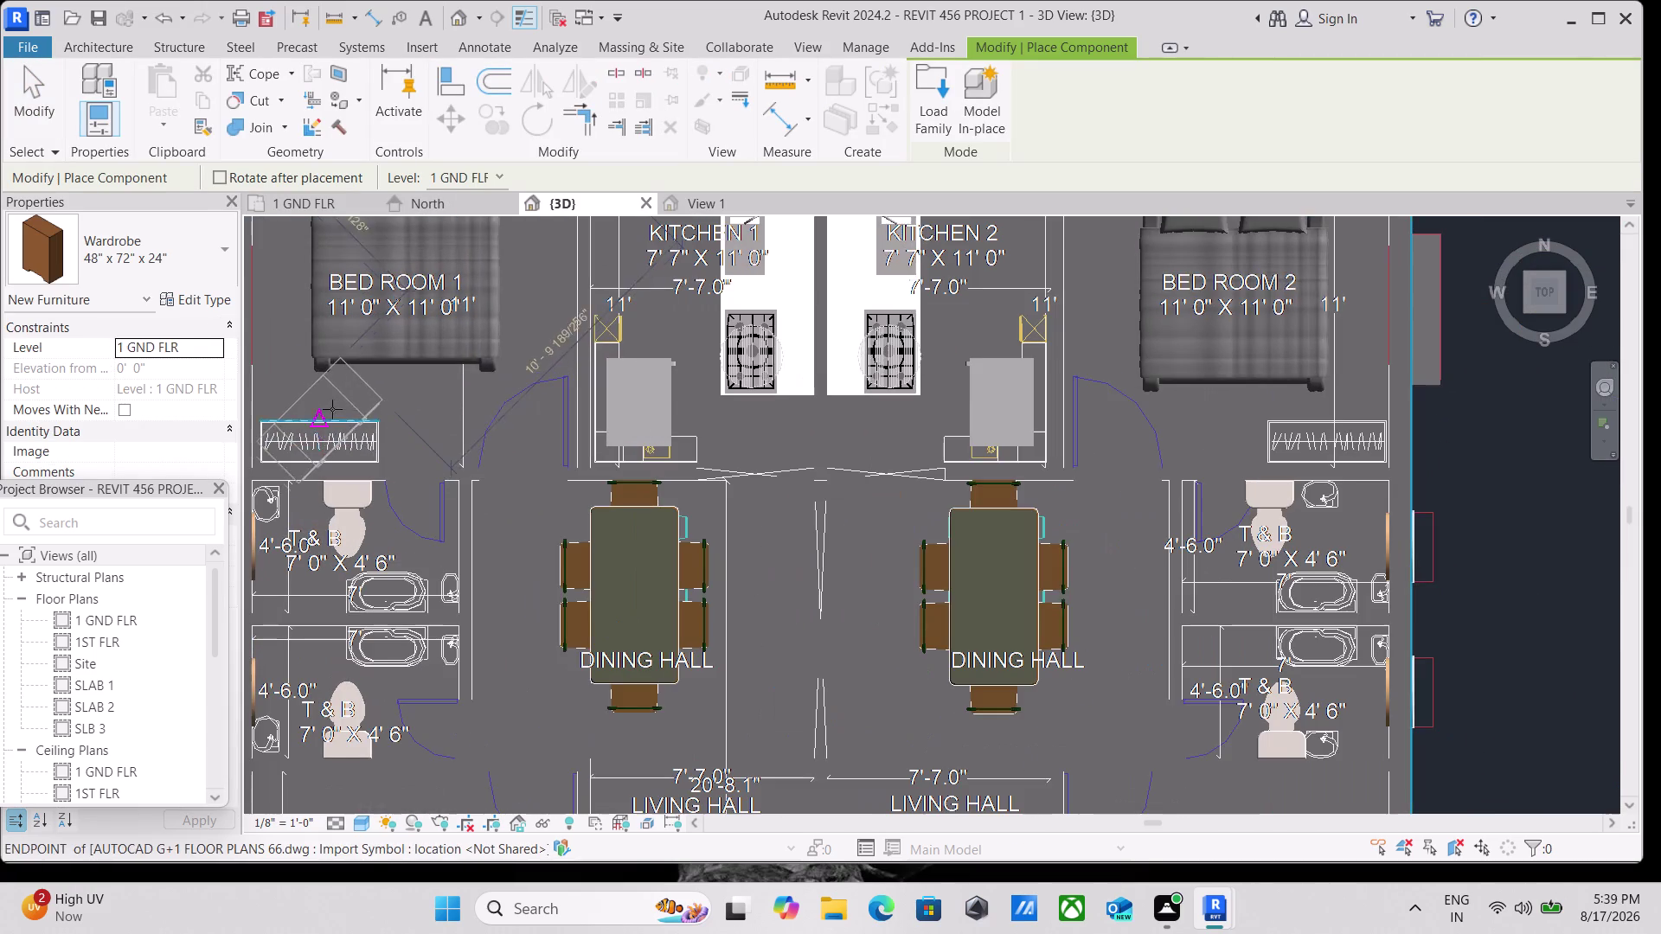
key(space)
key(space)
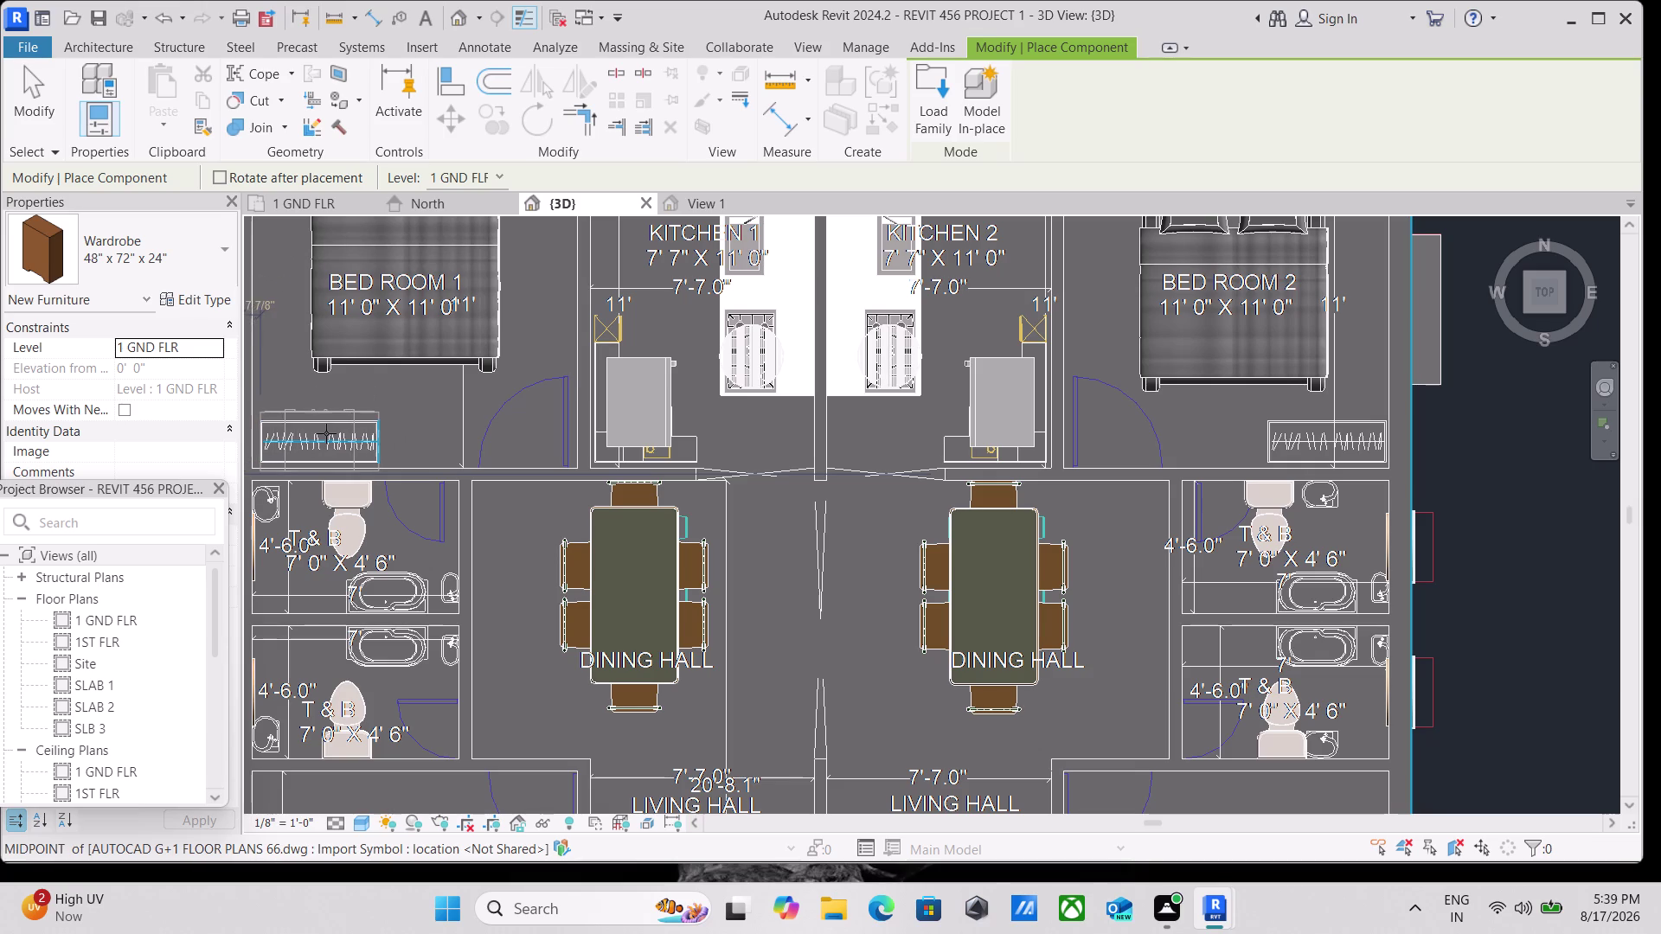
click(326, 430)
Place a second wardrobe in Bedroom 2.
scroll(down, 3)
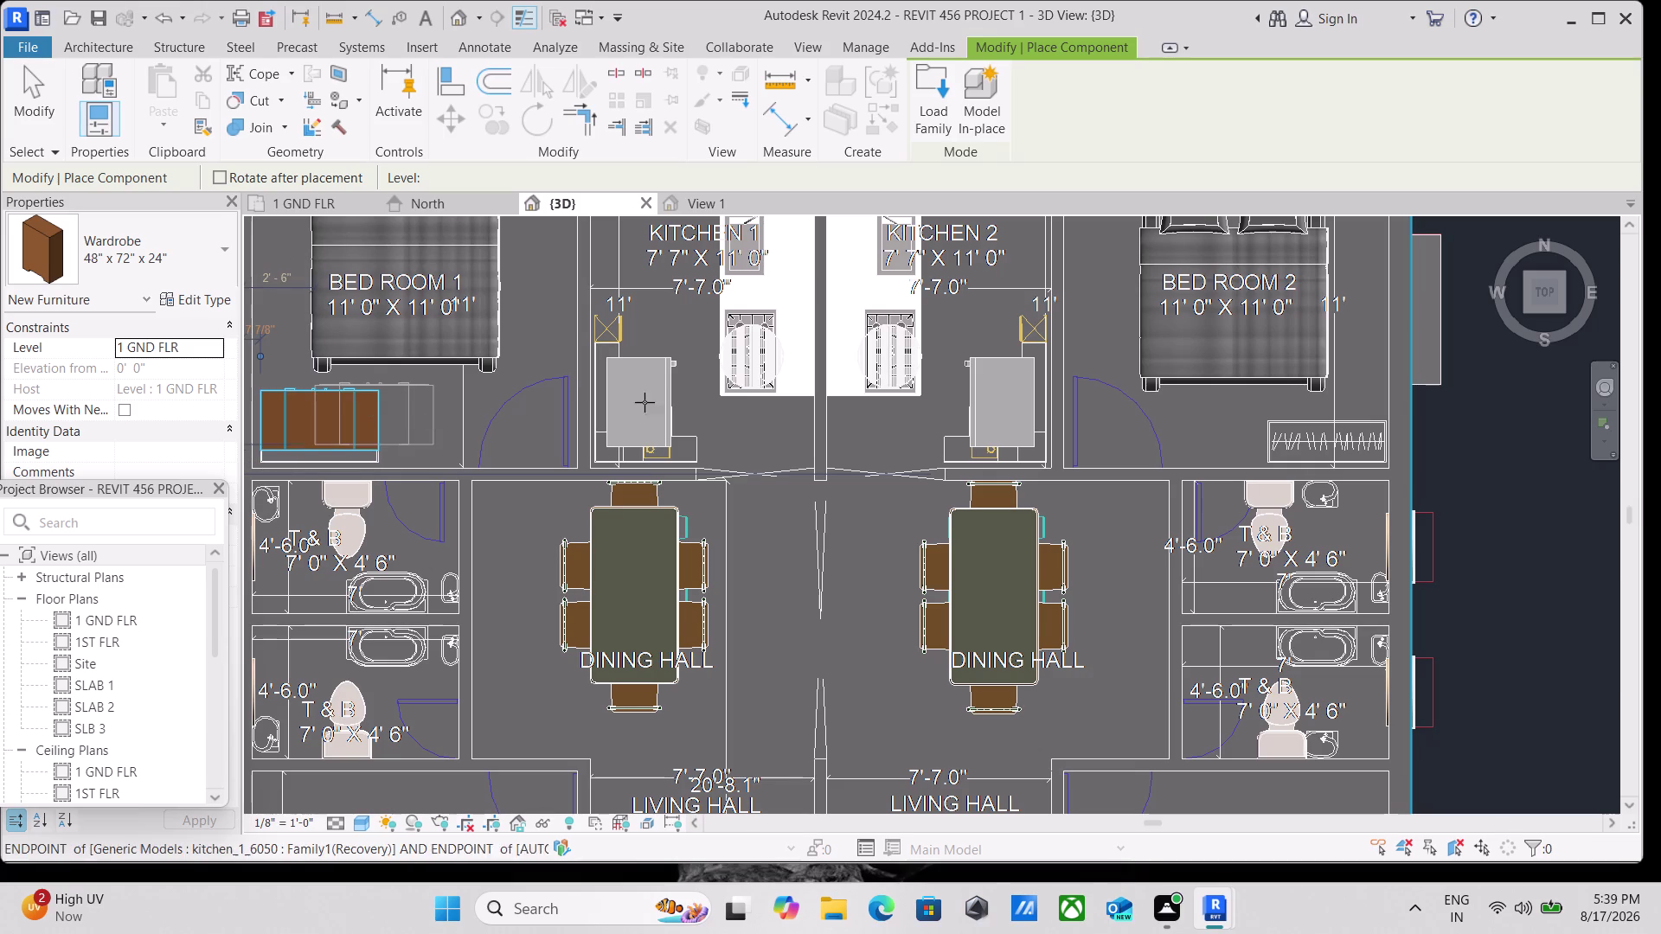
middle_drag(1144, 387, 873, 450)
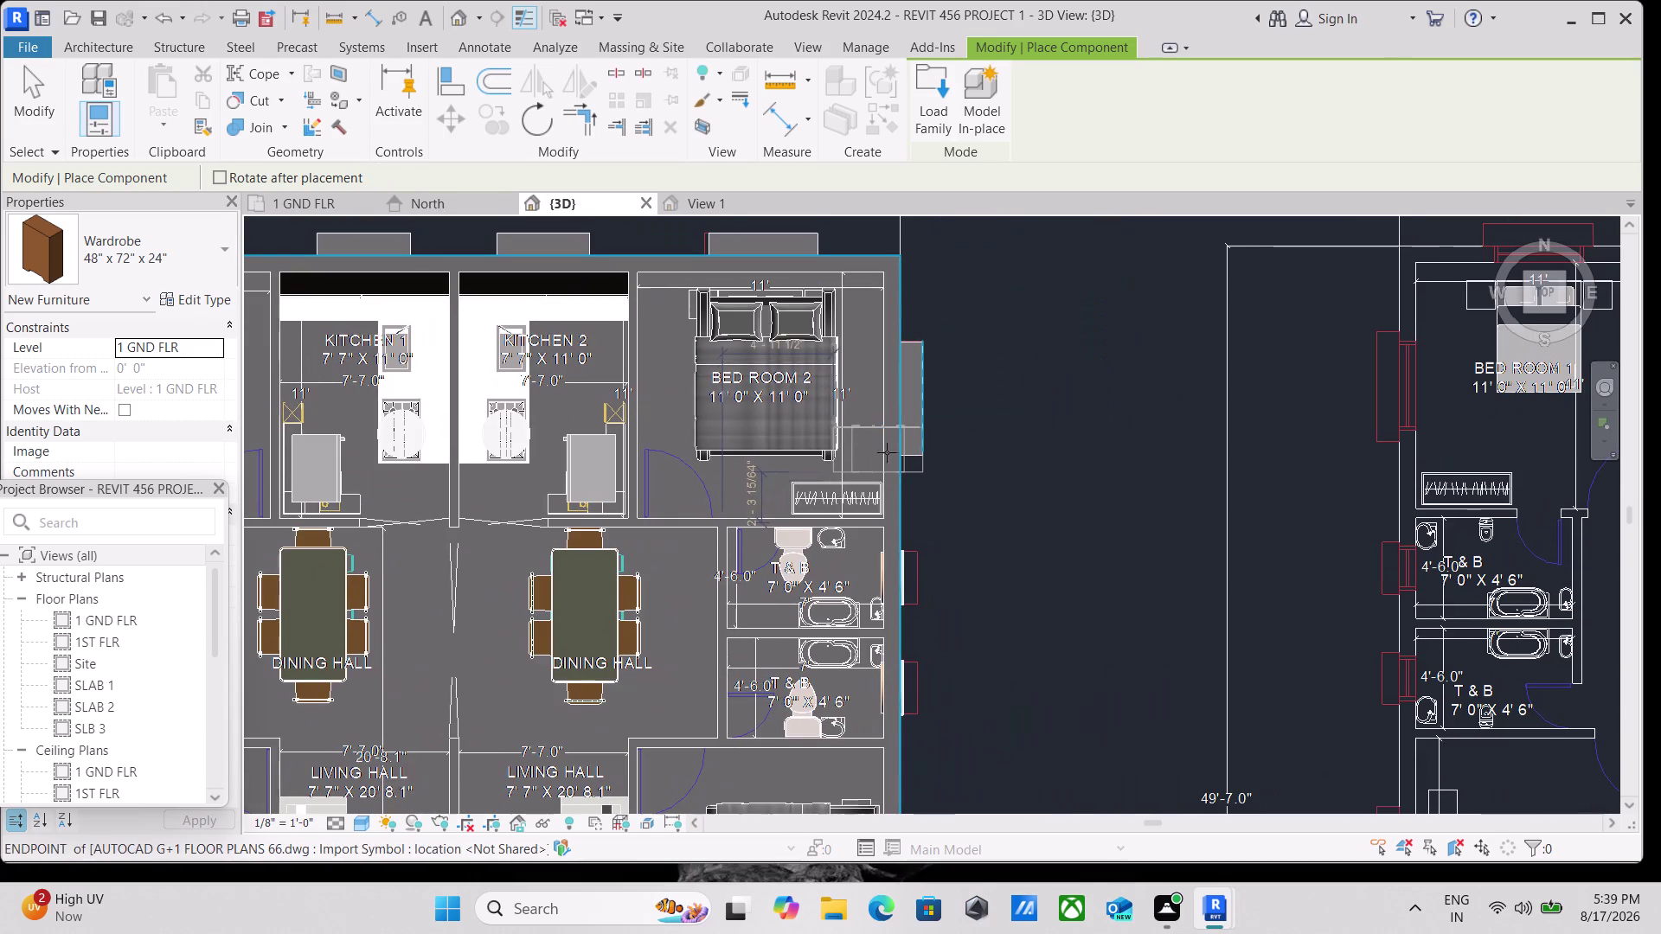
scroll(up, 3)
scroll(up, 3)
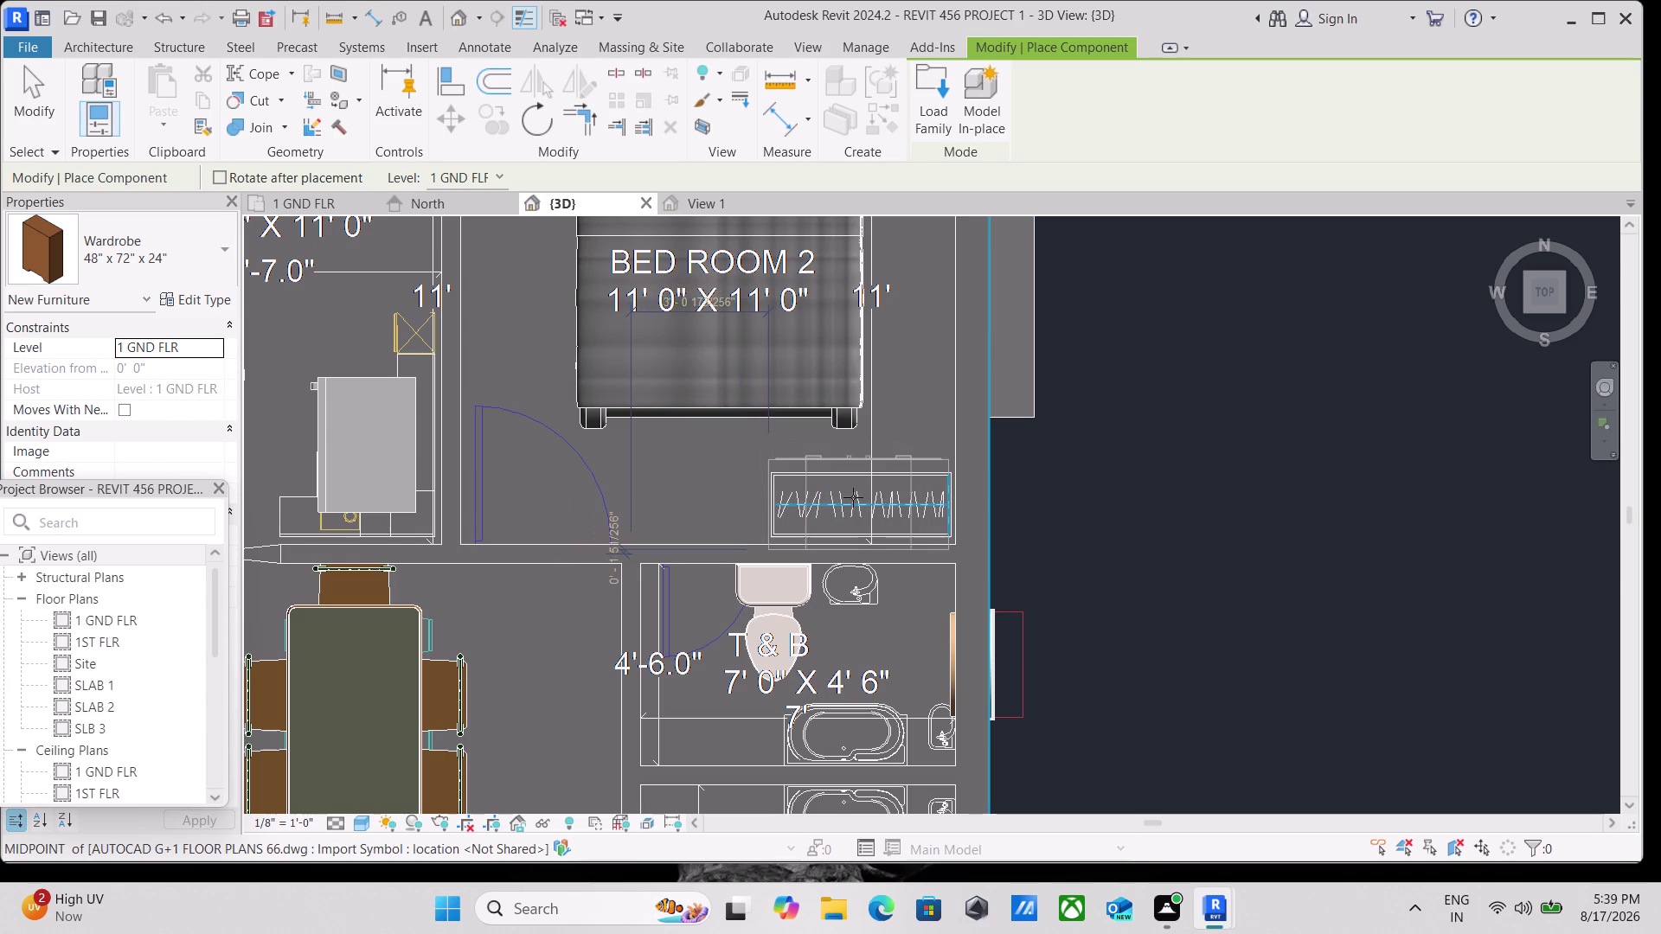
click(851, 492)
Place a wardrobe in Bed Room 3, then bring Bed Room 4 into view.
scroll(down, 3)
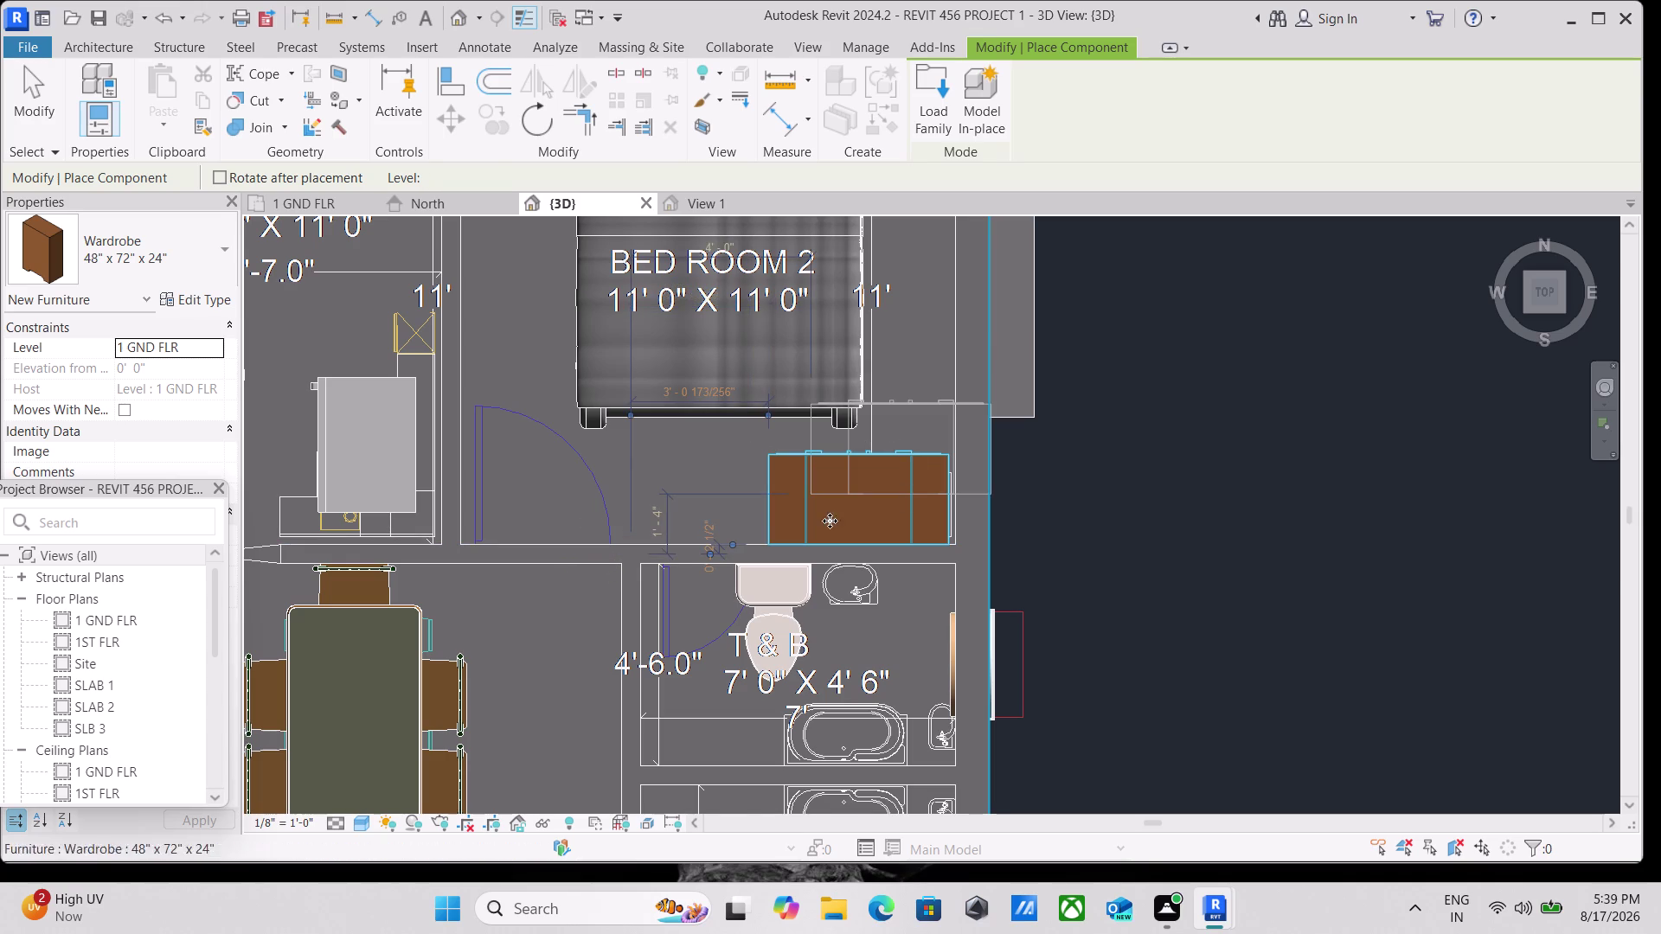
scroll(down, 3)
middle_drag(613, 467, 754, 250)
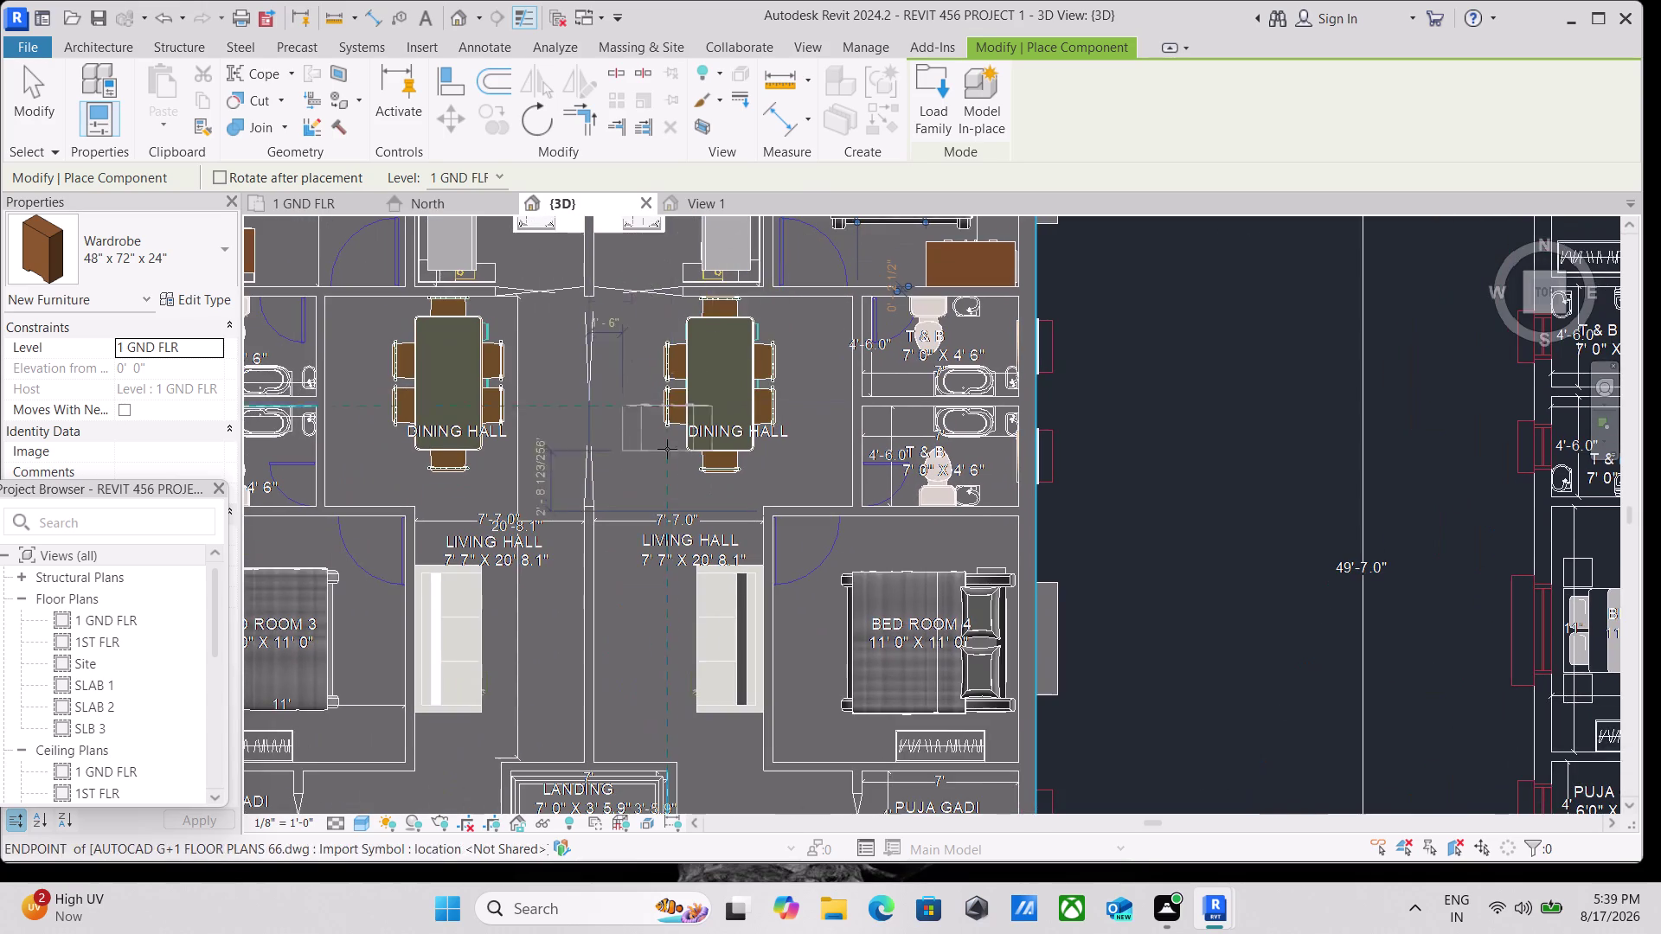
scroll(down, 3)
middle_drag(680, 476, 871, 254)
scroll(up, 3)
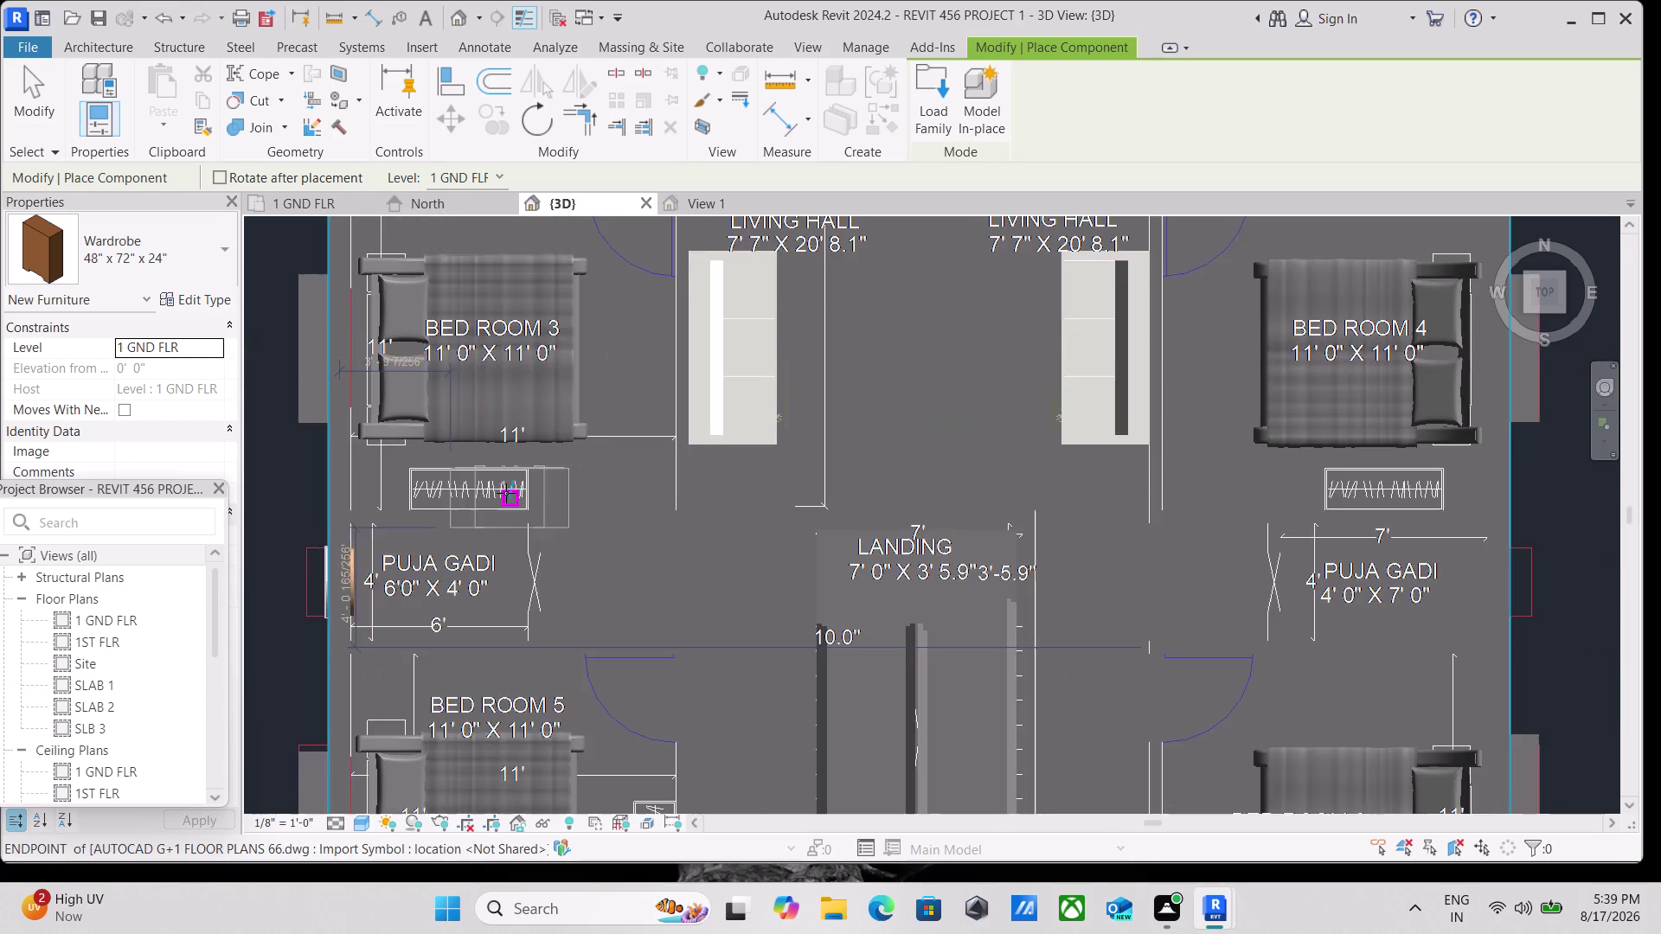
scroll(up, 3)
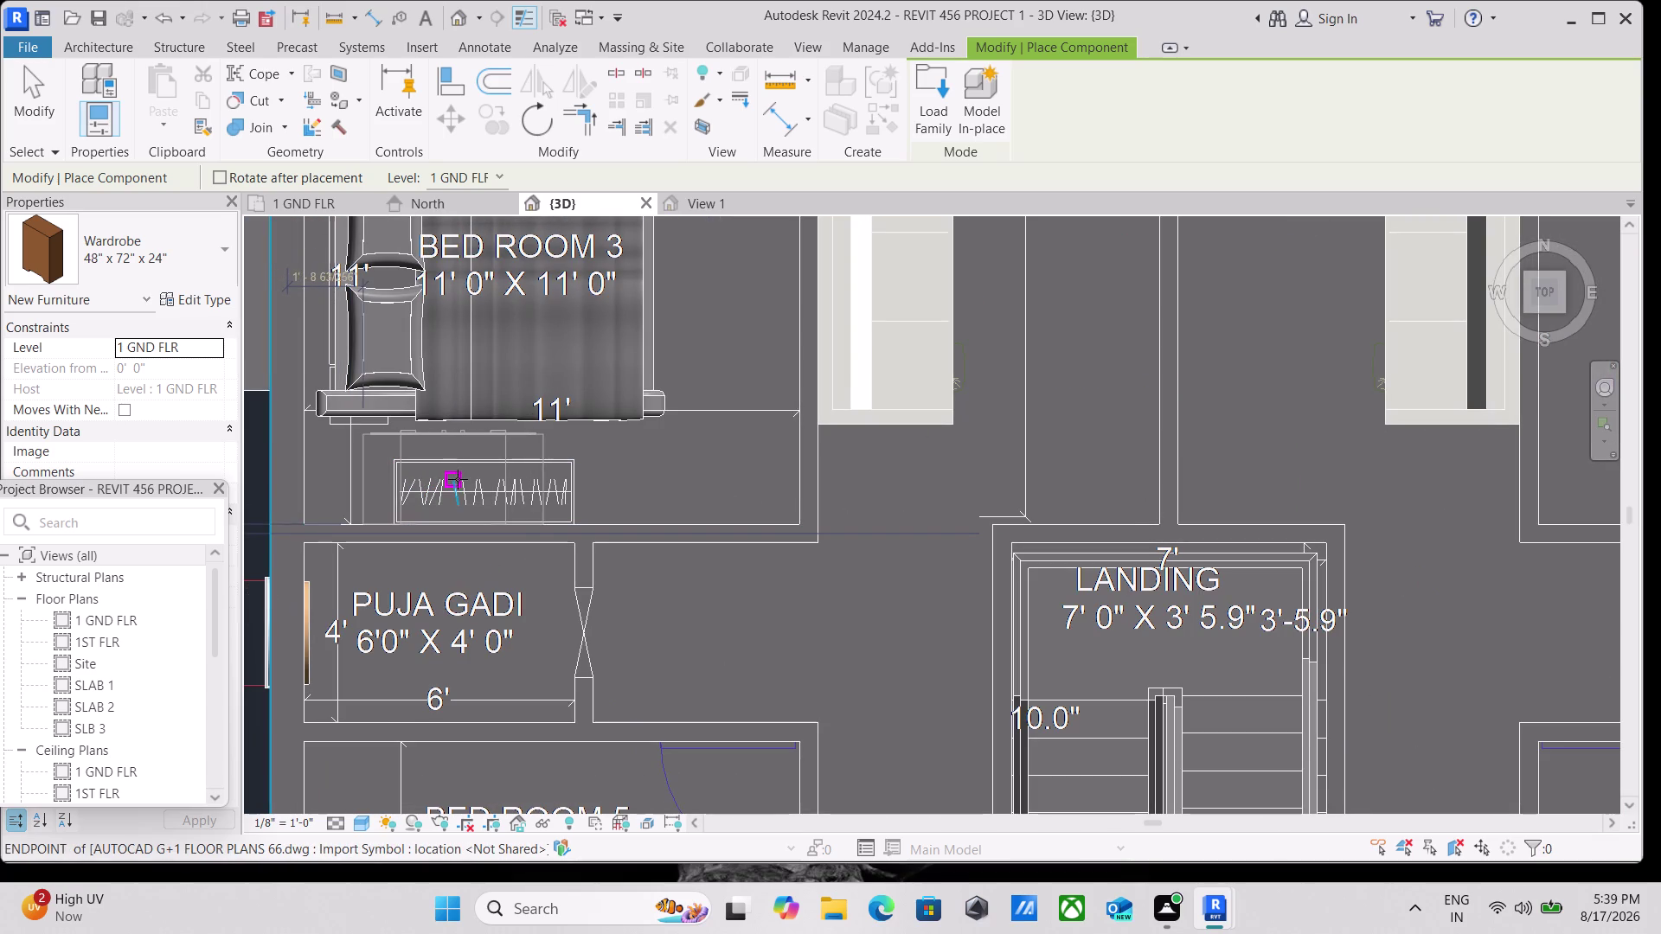
click(458, 479)
scroll(down, 3)
middle_drag(651, 455, 350, 393)
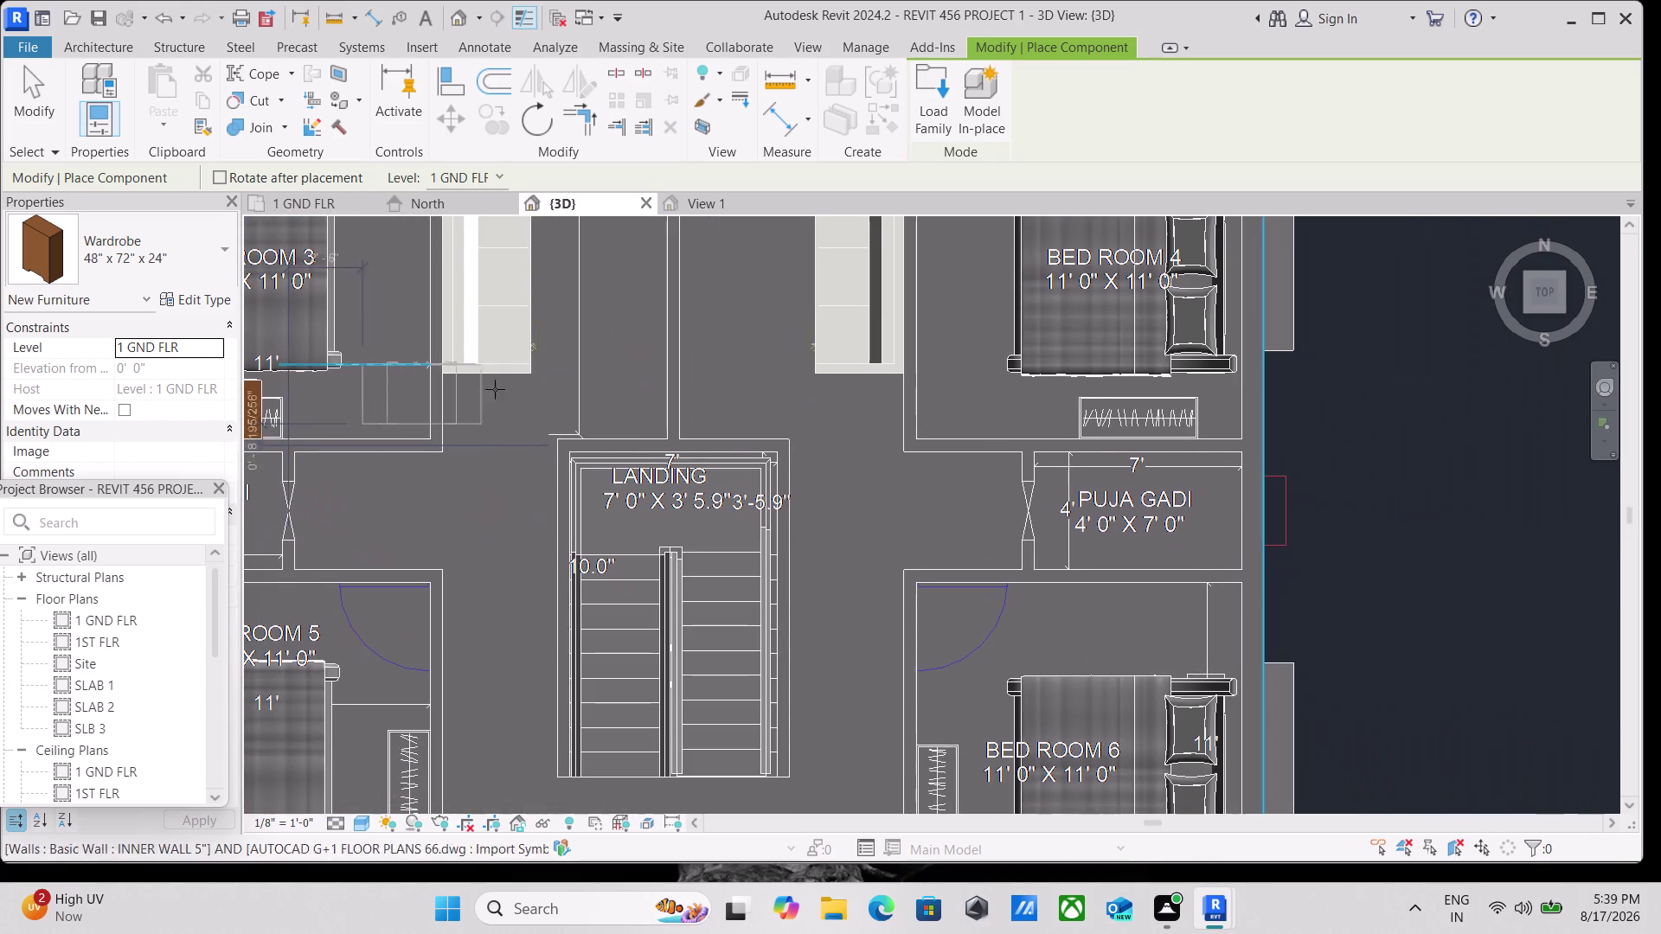
middle_drag(1124, 410, 842, 477)
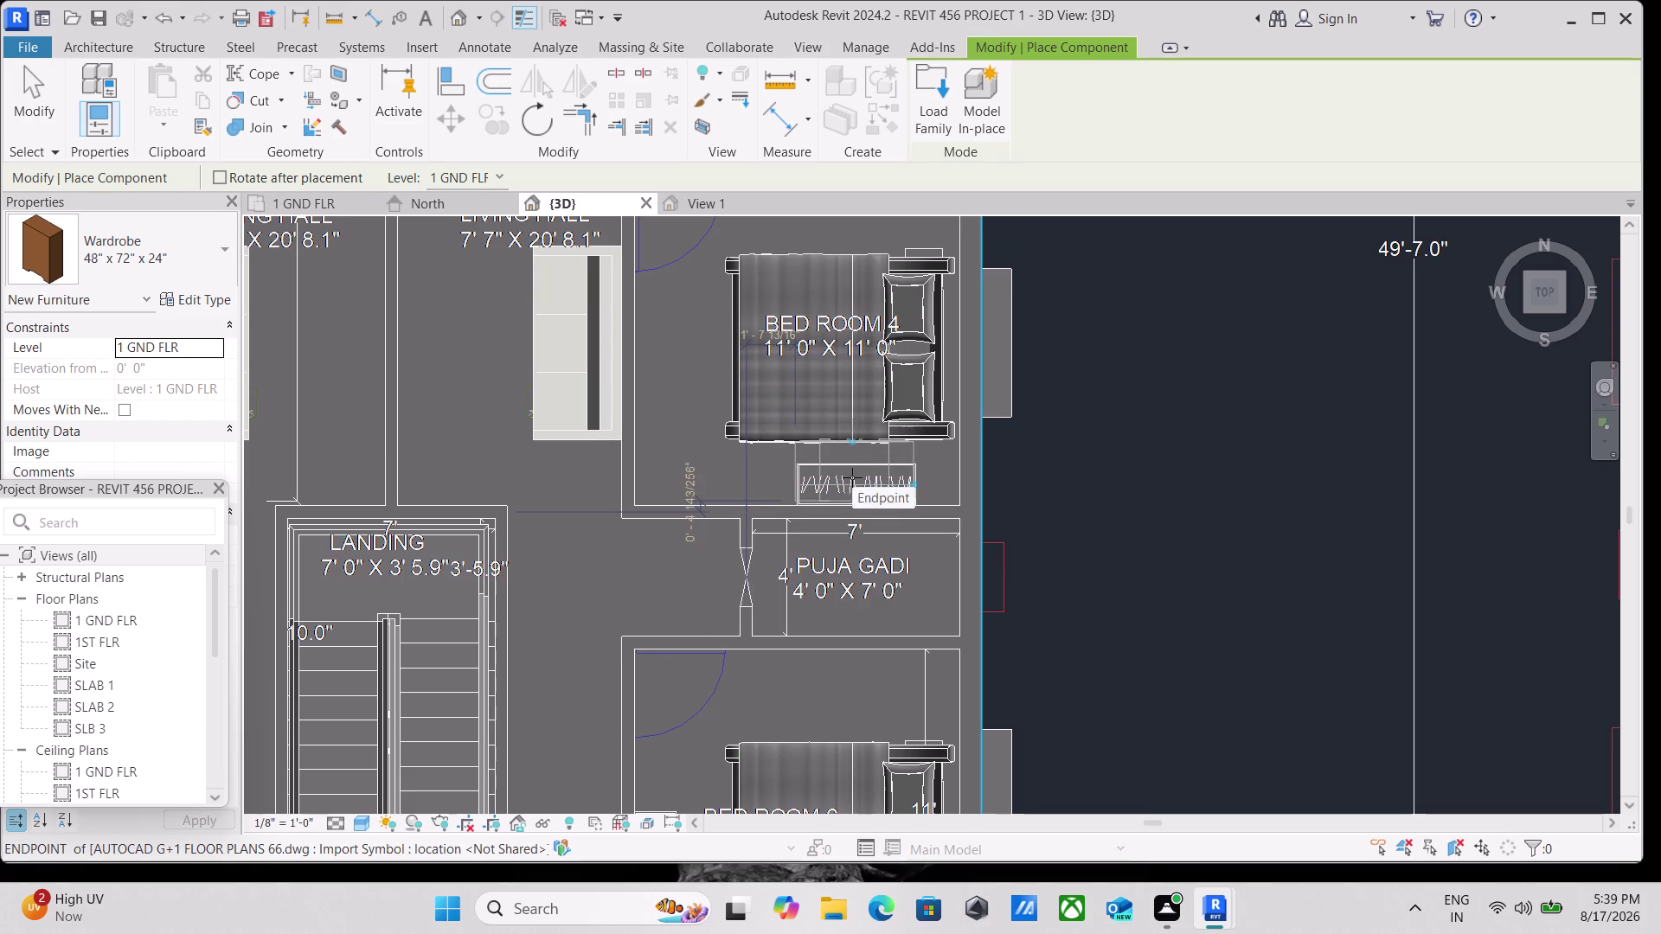
Place a wardrobe below the Bed Room 4 bed and end wardrobe placement.
click(852, 477)
key(Escape)
key(Escape)
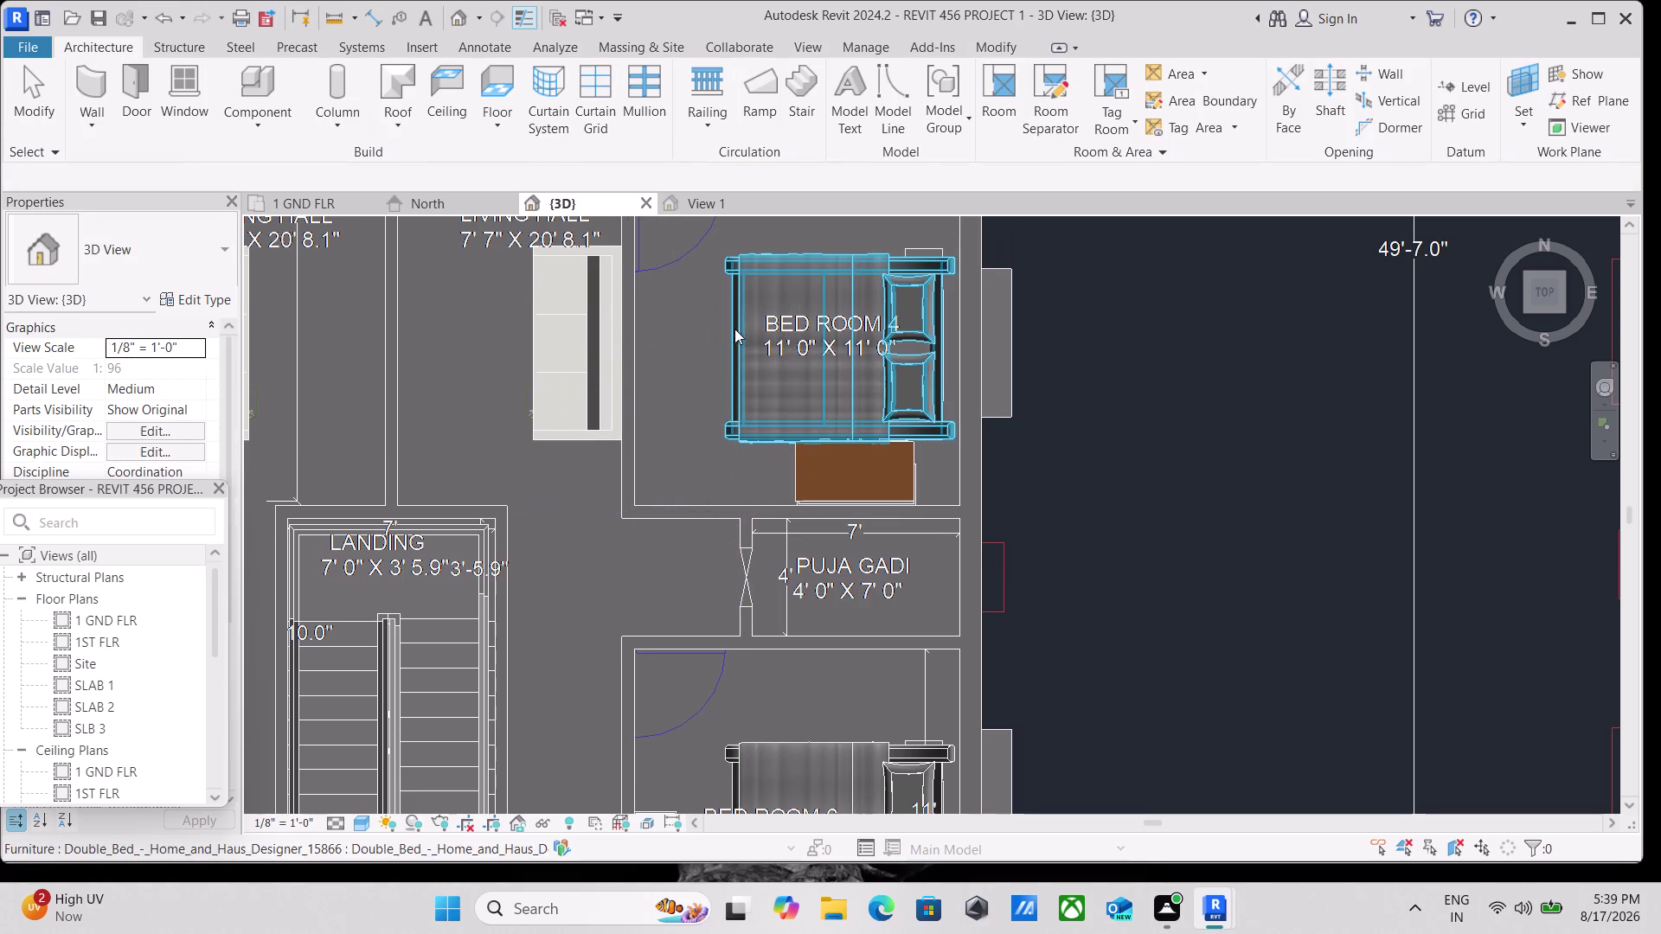
Pan over both floor plans and select the Bed Room 4 bed to check it.
scroll(down, 3)
scroll(down, 3)
middle_drag(796, 413, 731, 487)
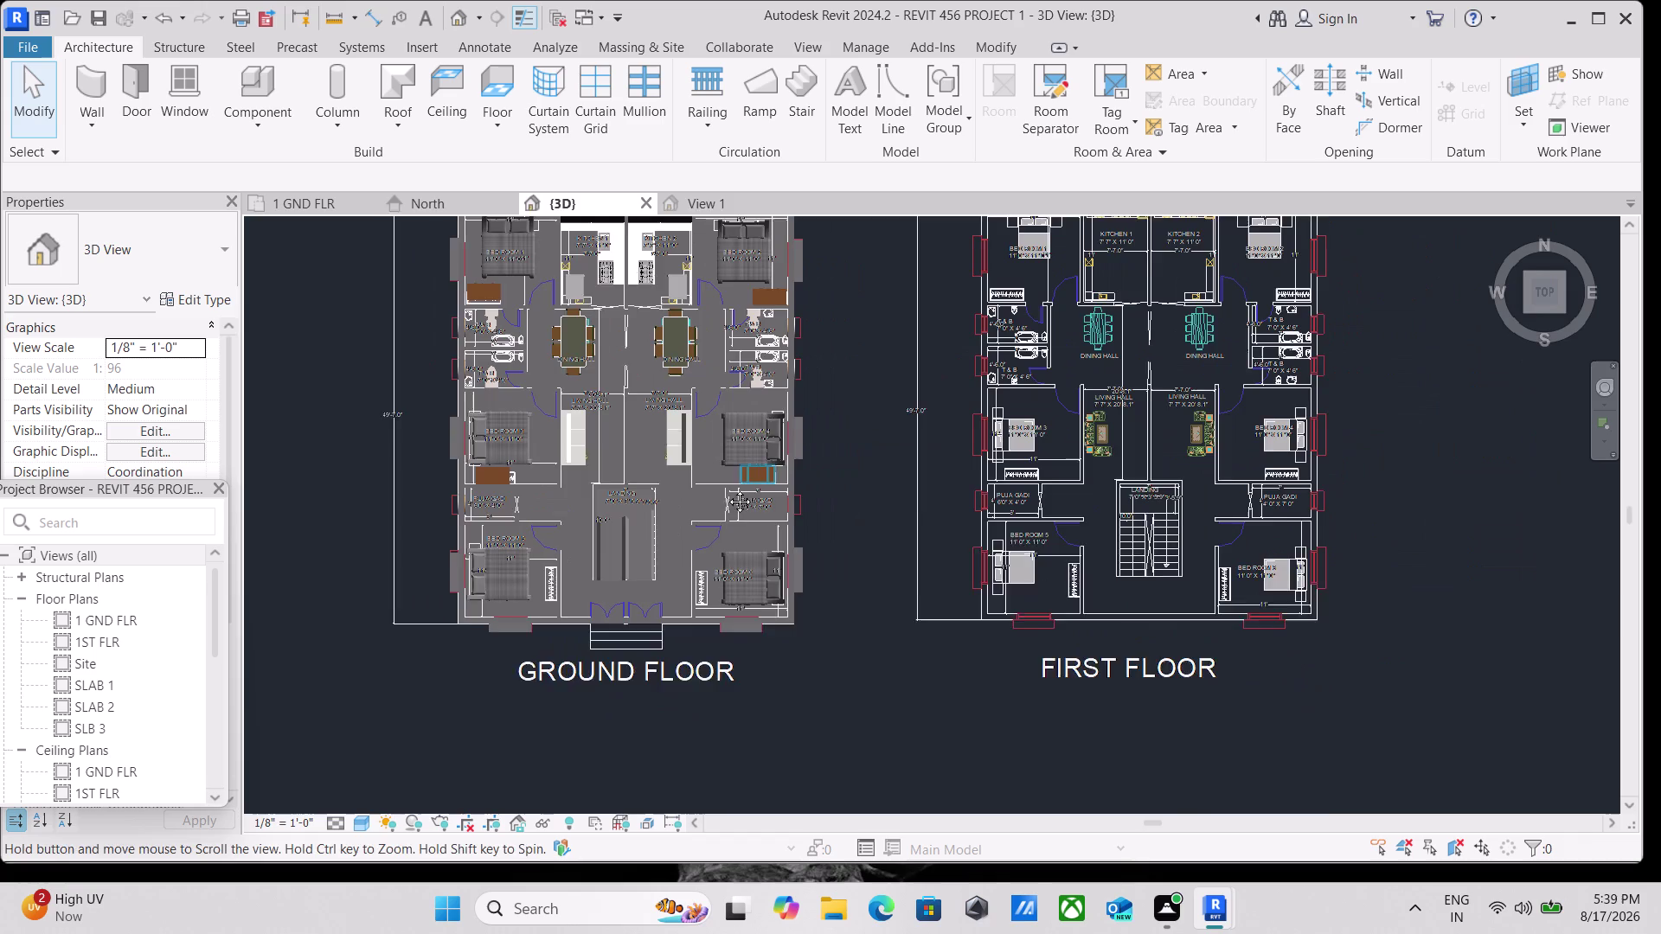
middle_drag(731, 487, 725, 490)
scroll(up, 3)
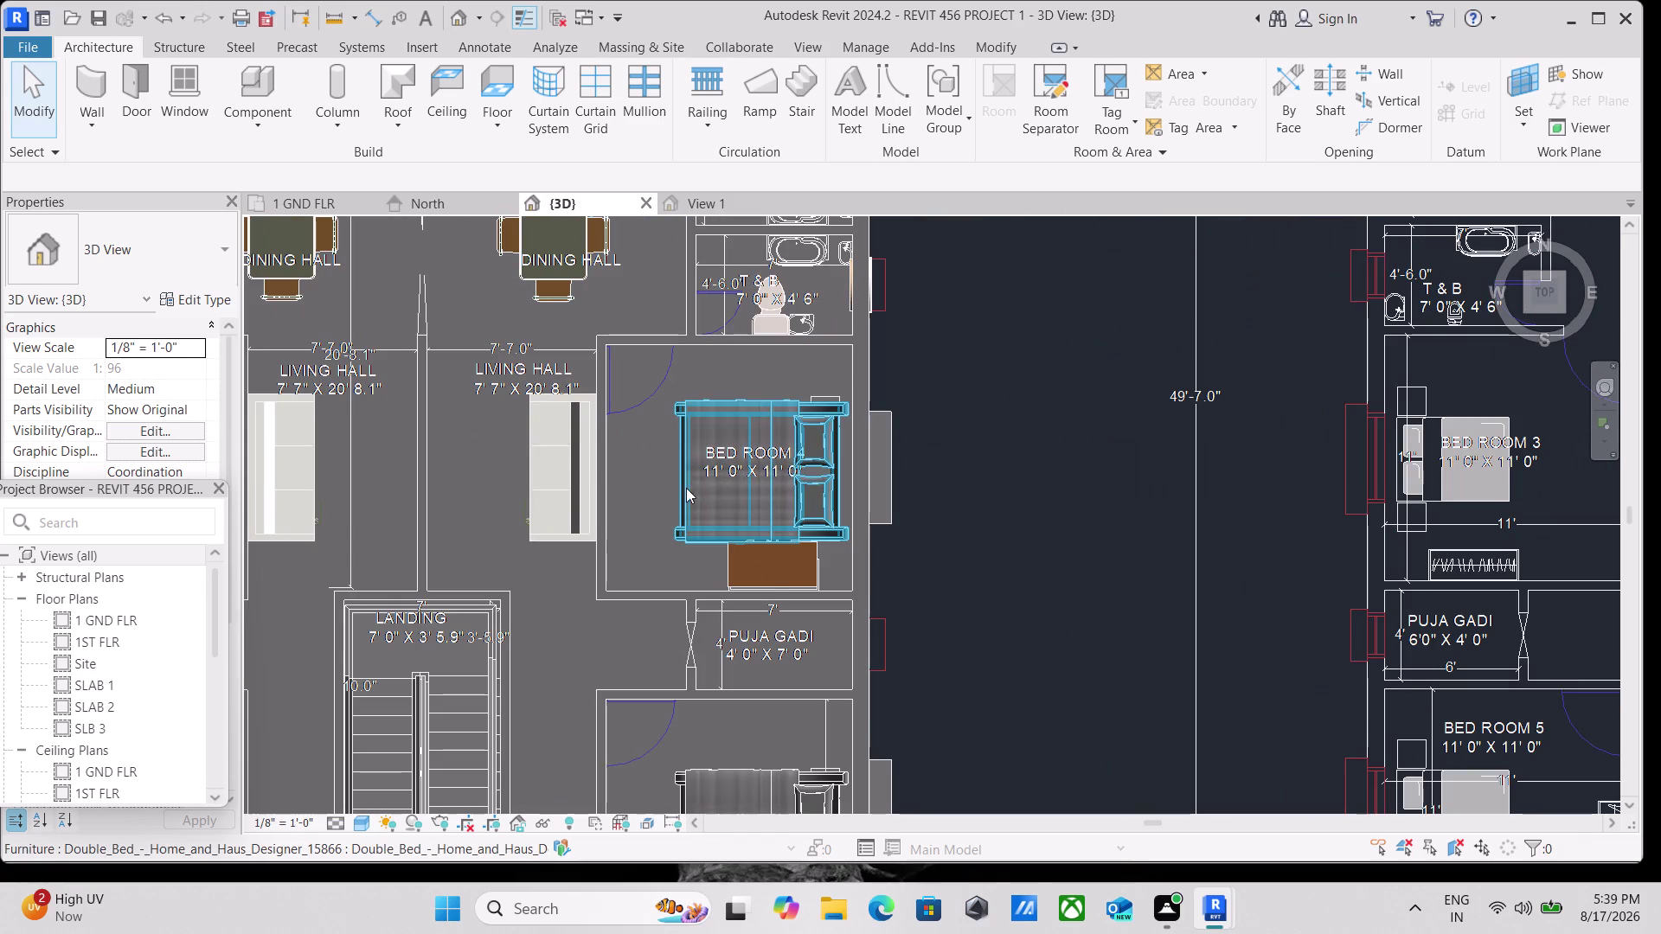
click(687, 488)
key(Up)
key(Up)
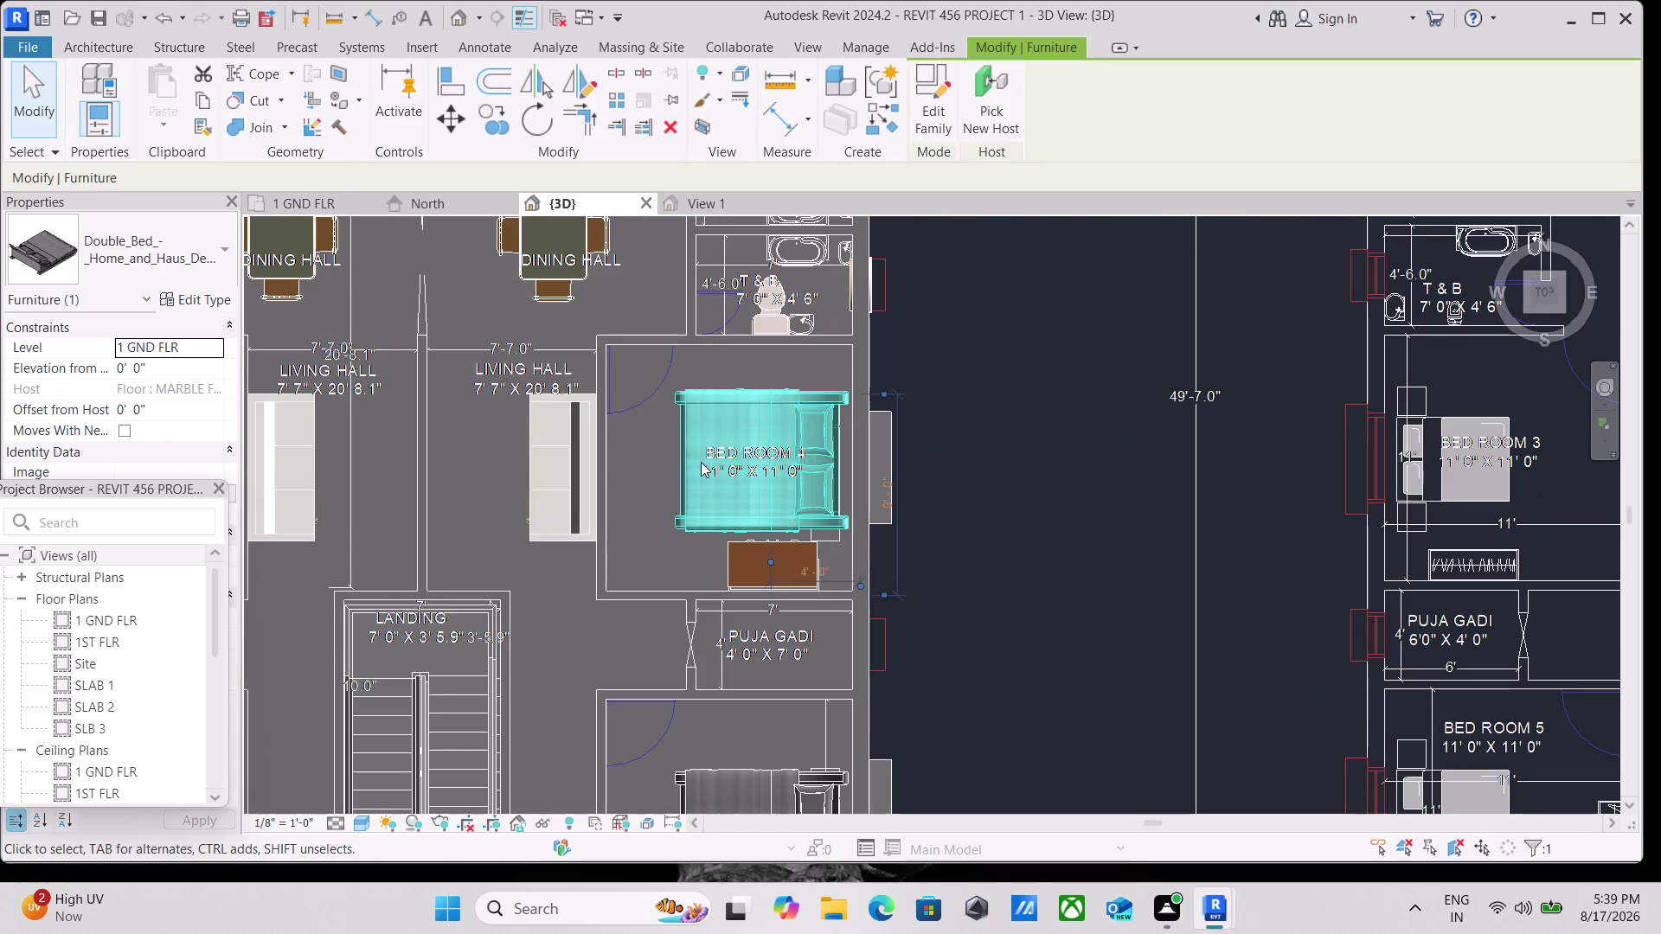
key(Up)
key(Up)
key(Escape)
Bring Bed Rooms 3 and 4 into view and check the Bed Room 3 bed.
scroll(down, 3)
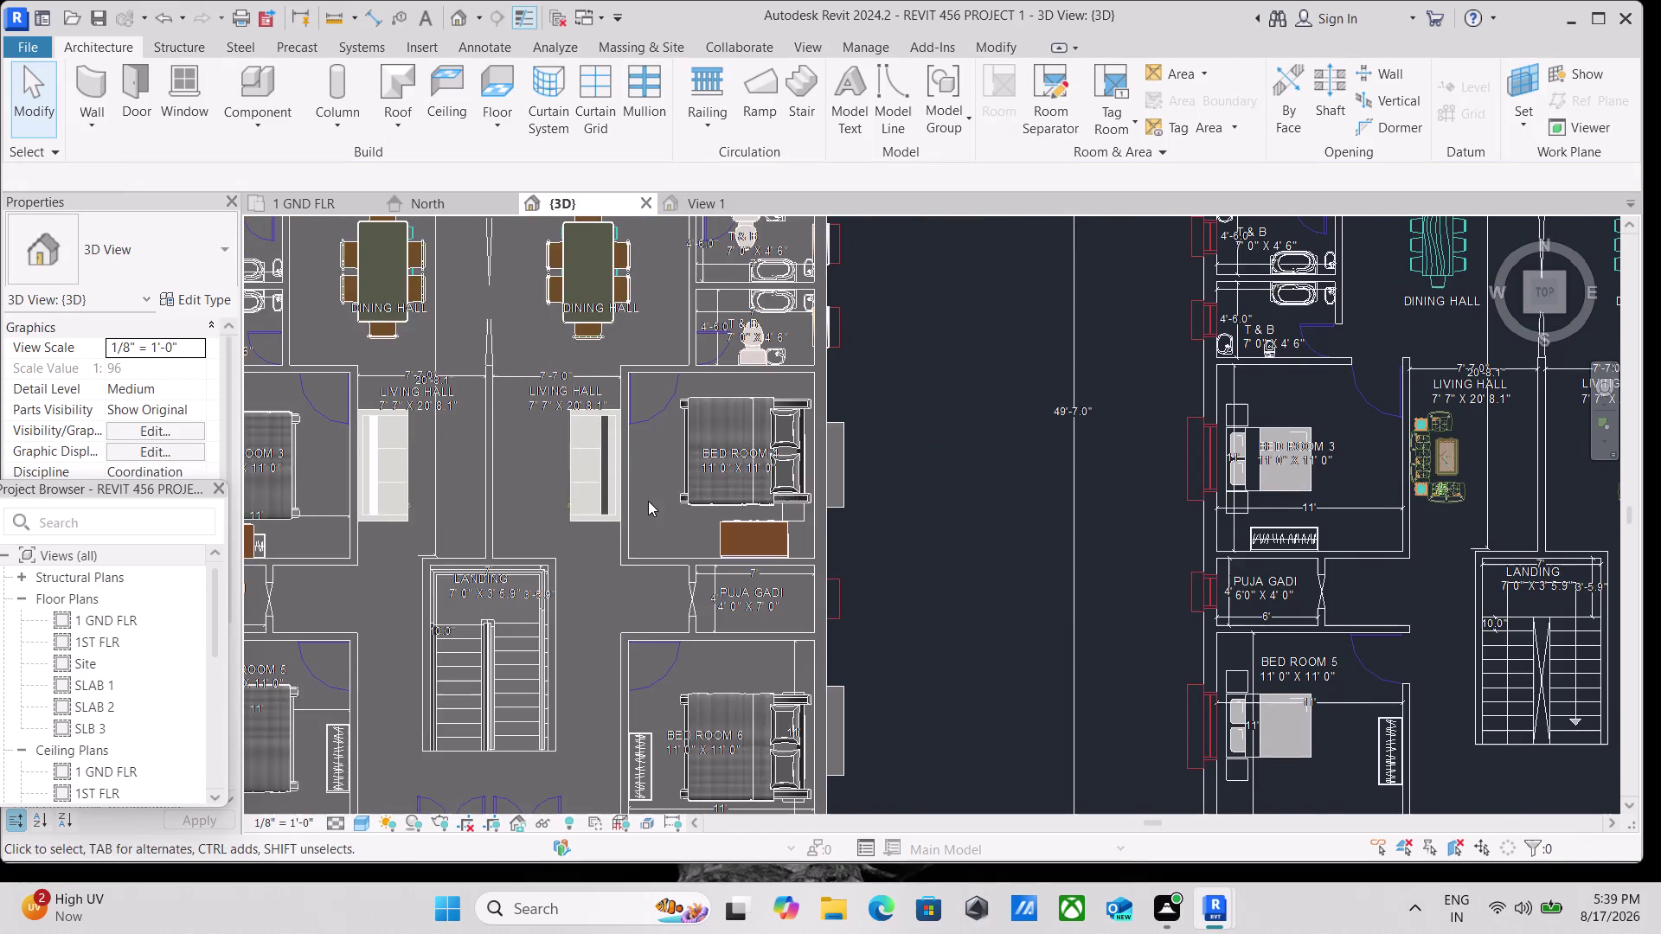
middle_drag(648, 501, 838, 439)
scroll(up, 3)
scroll(up, 3)
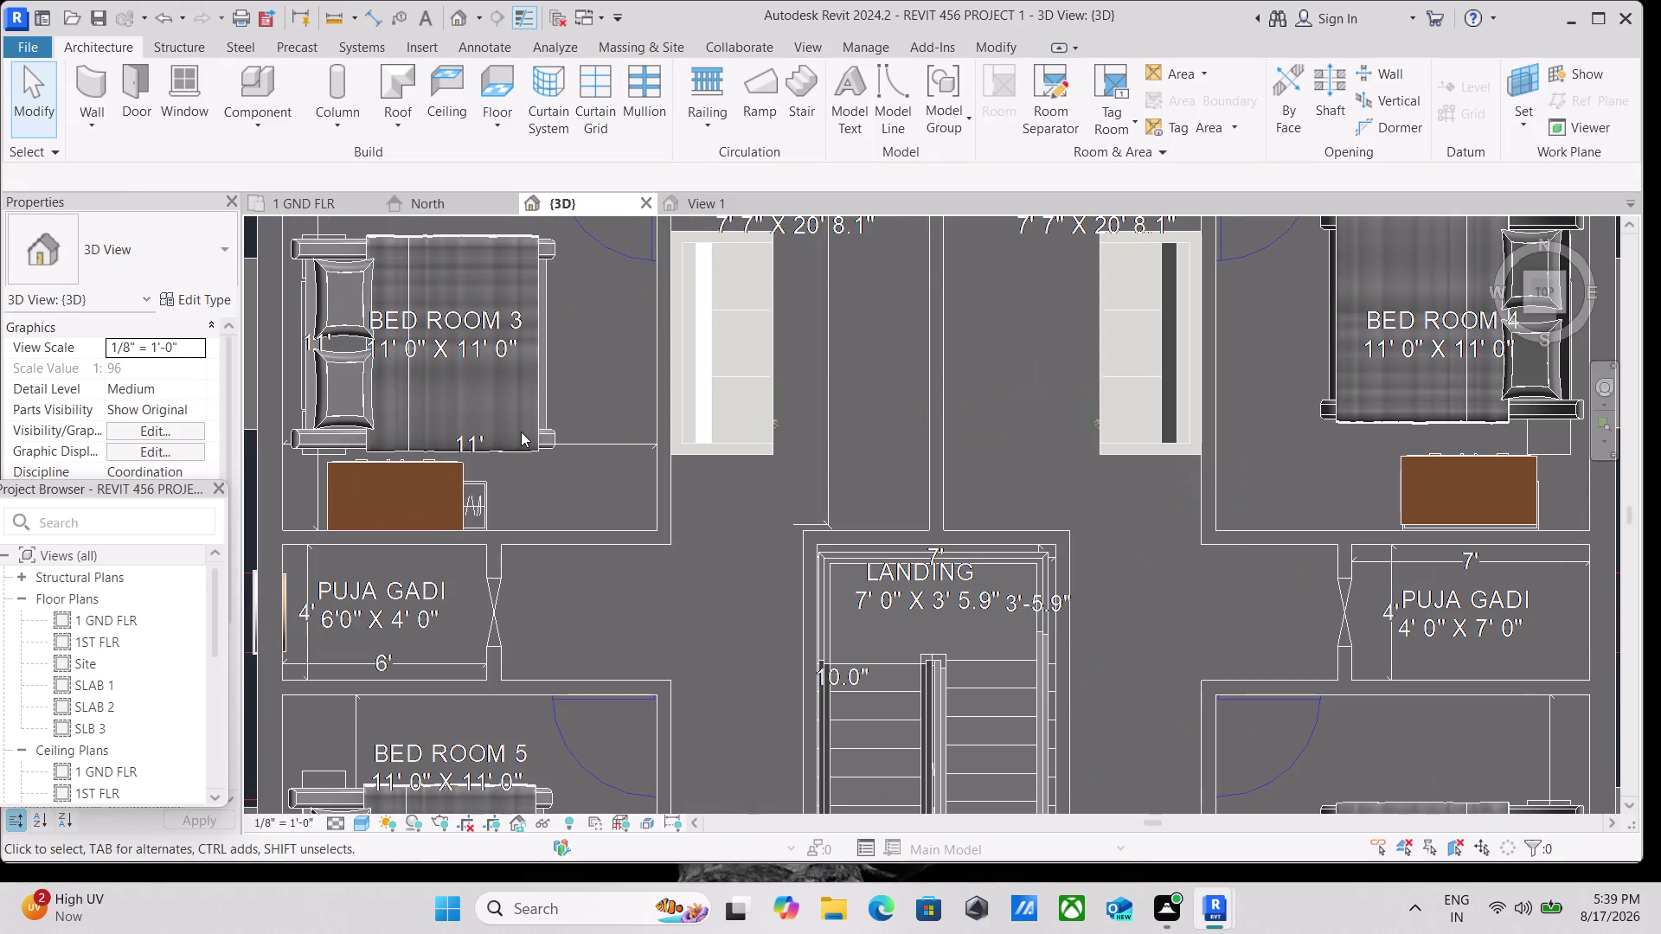
click(520, 432)
click(500, 441)
click(341, 391)
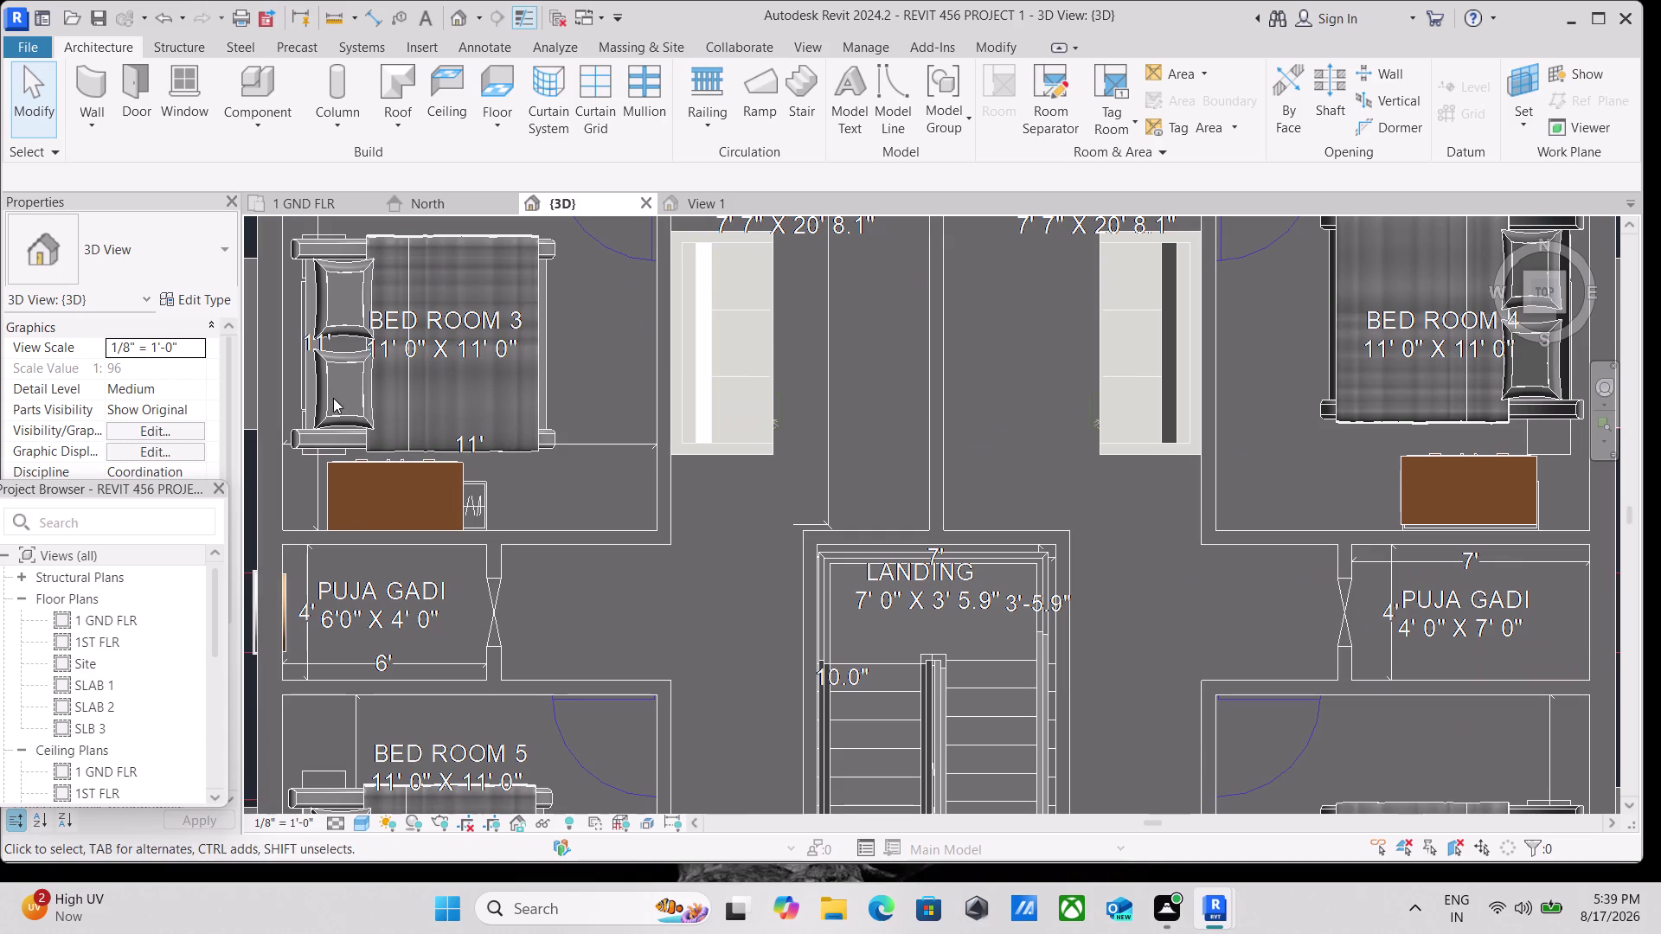
key(Up)
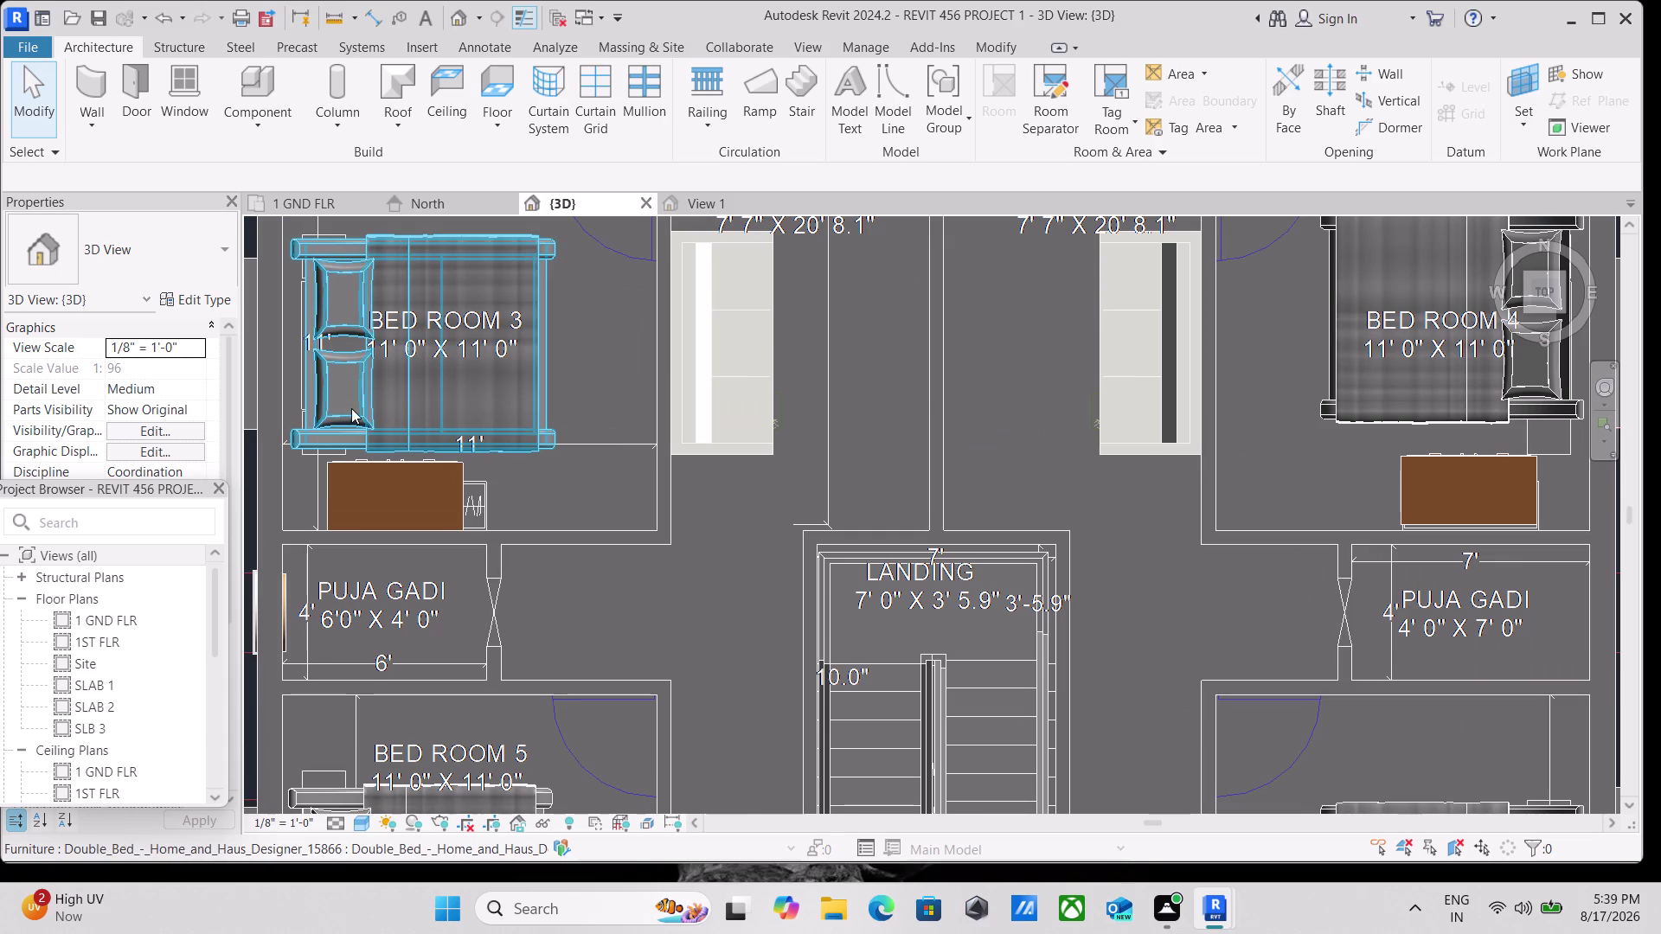
click(445, 427)
click(498, 449)
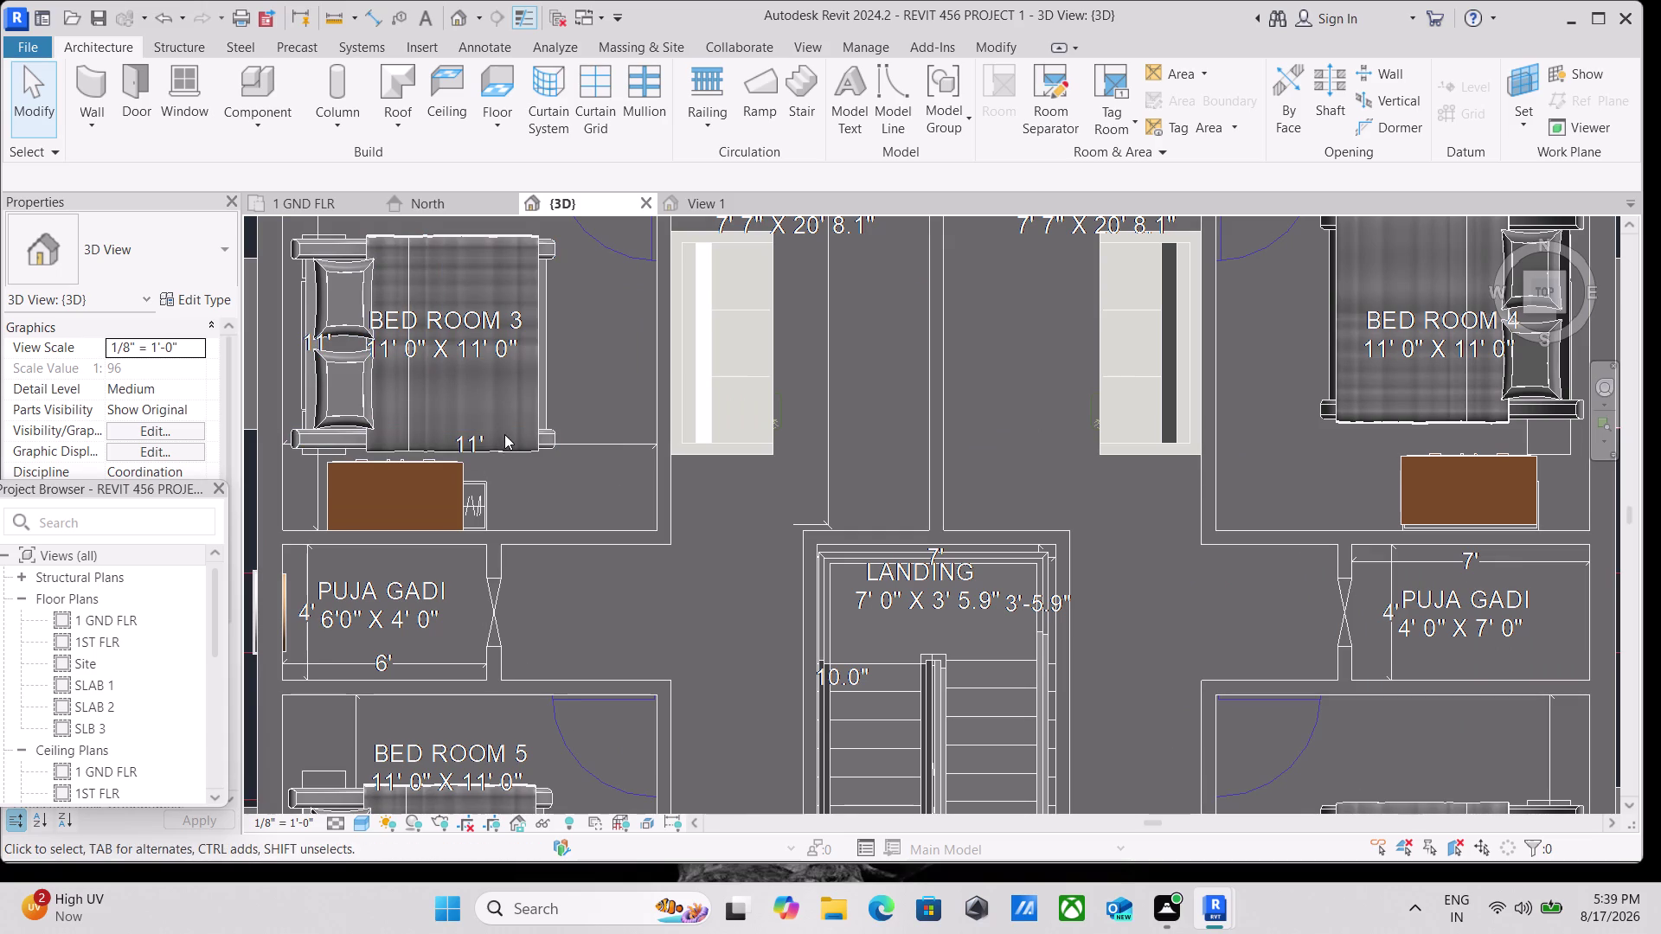
click(504, 434)
Re-centre the ground floor plan and select the Bed Room 4 wardrobe.
scroll(down, 3)
scroll(down, 3)
middle_drag(599, 405, 589, 408)
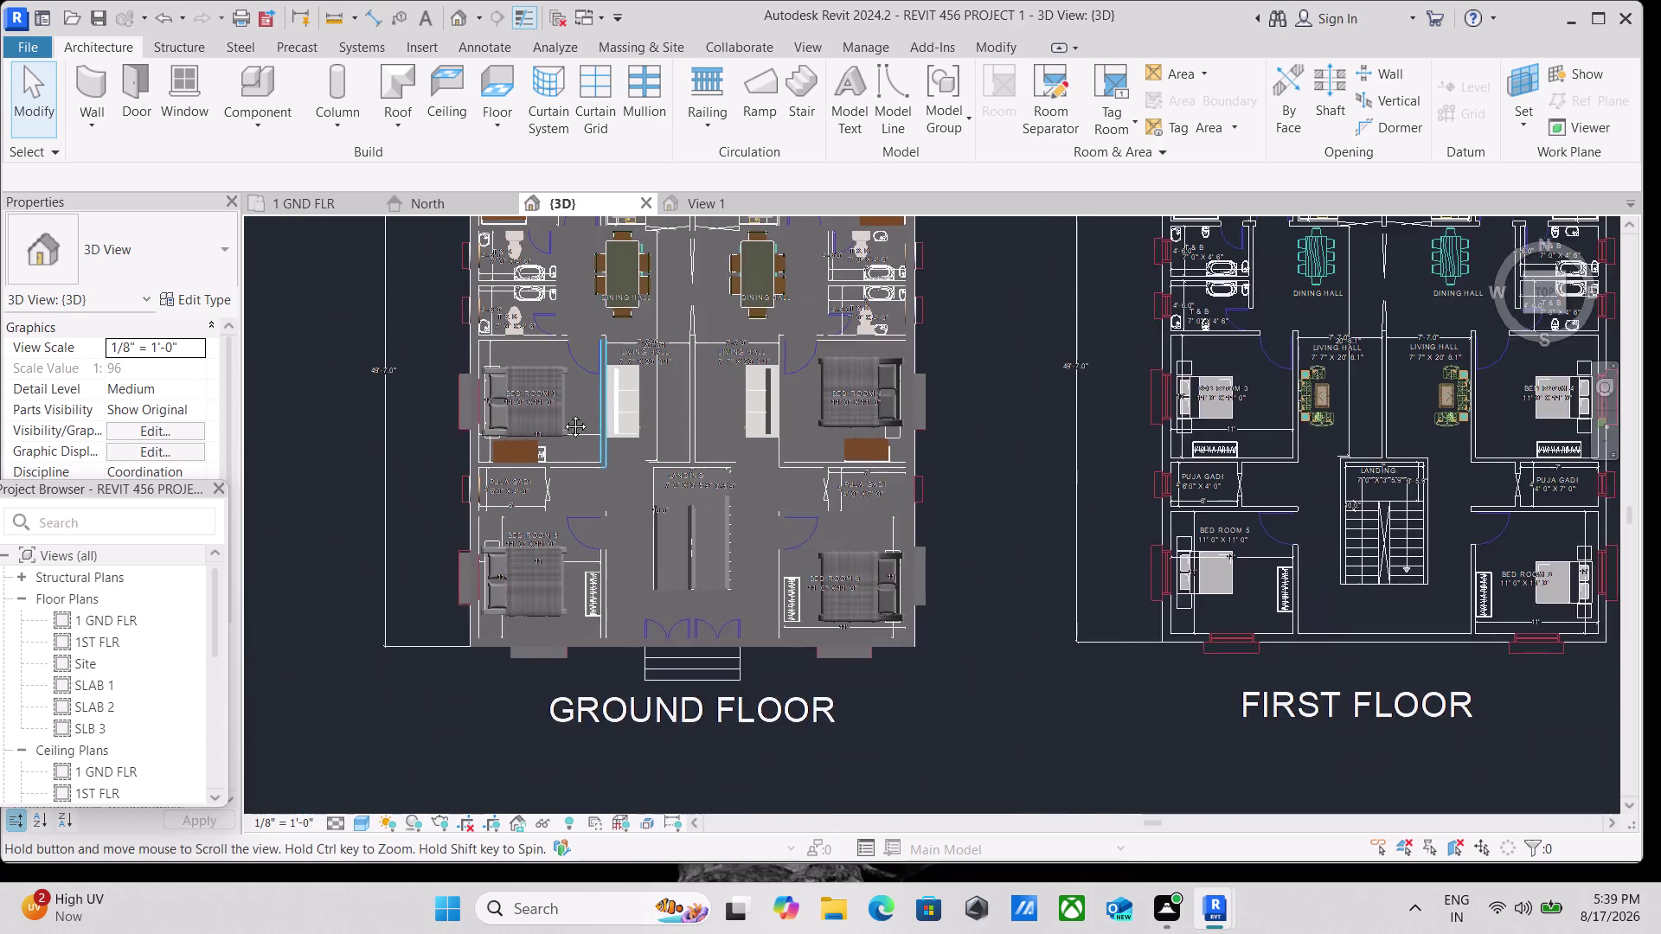
middle_drag(589, 409, 401, 415)
scroll(up, 3)
middle_drag(386, 512, 472, 414)
scroll(up, 3)
scroll(down, 3)
middle_drag(525, 390, 536, 425)
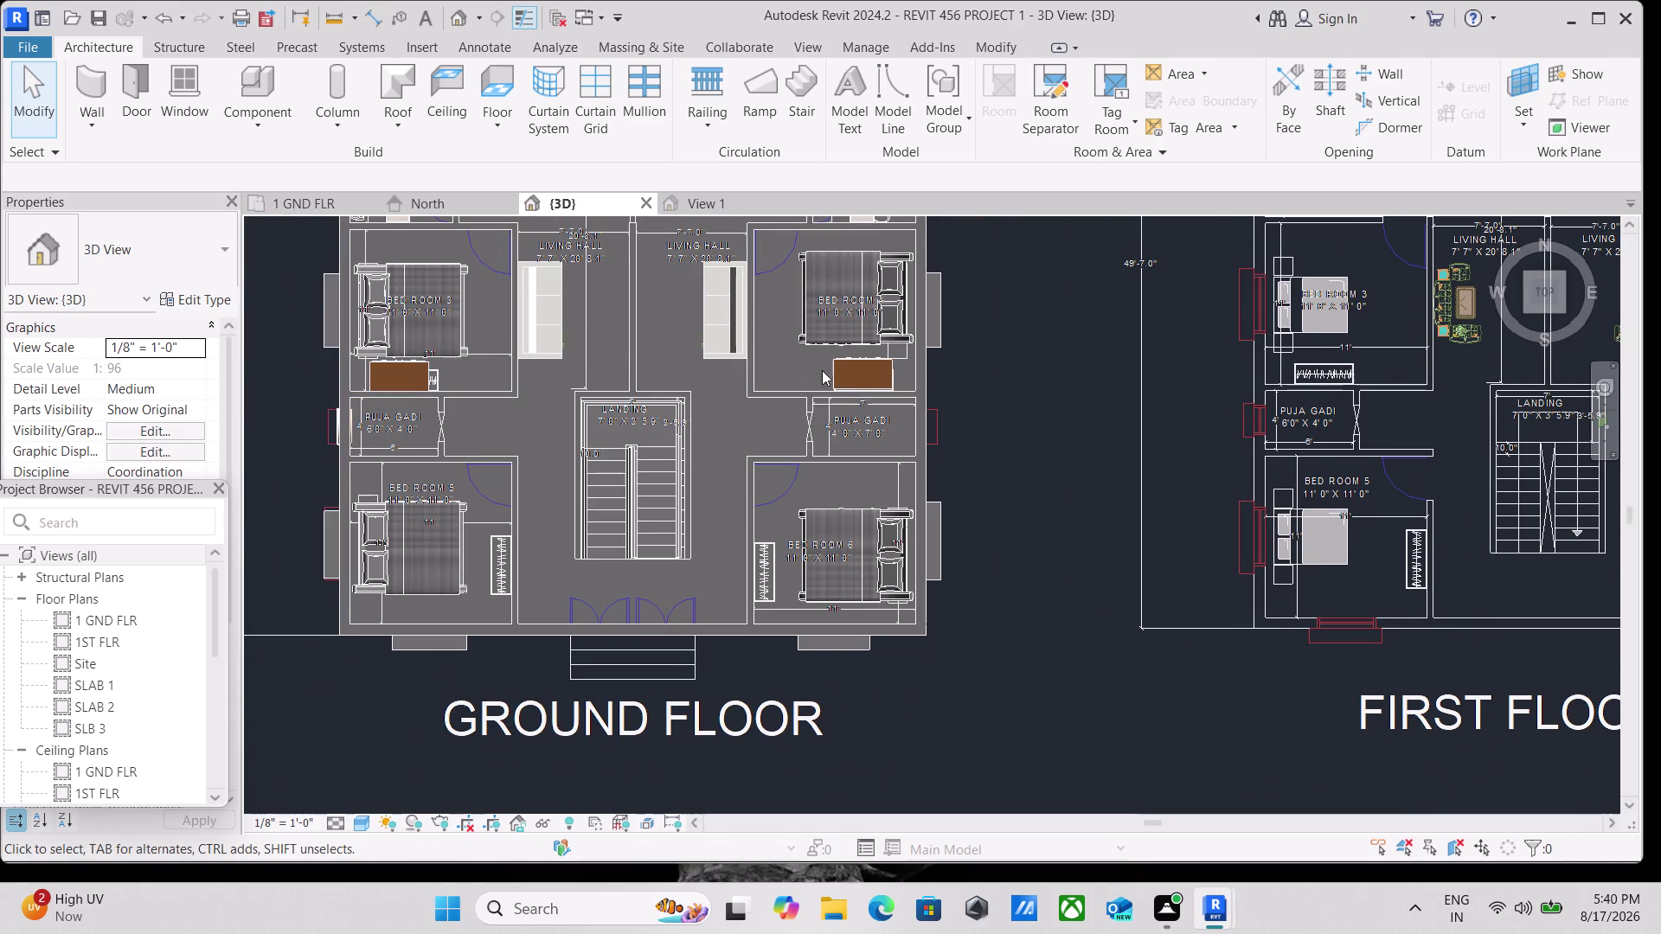
click(843, 380)
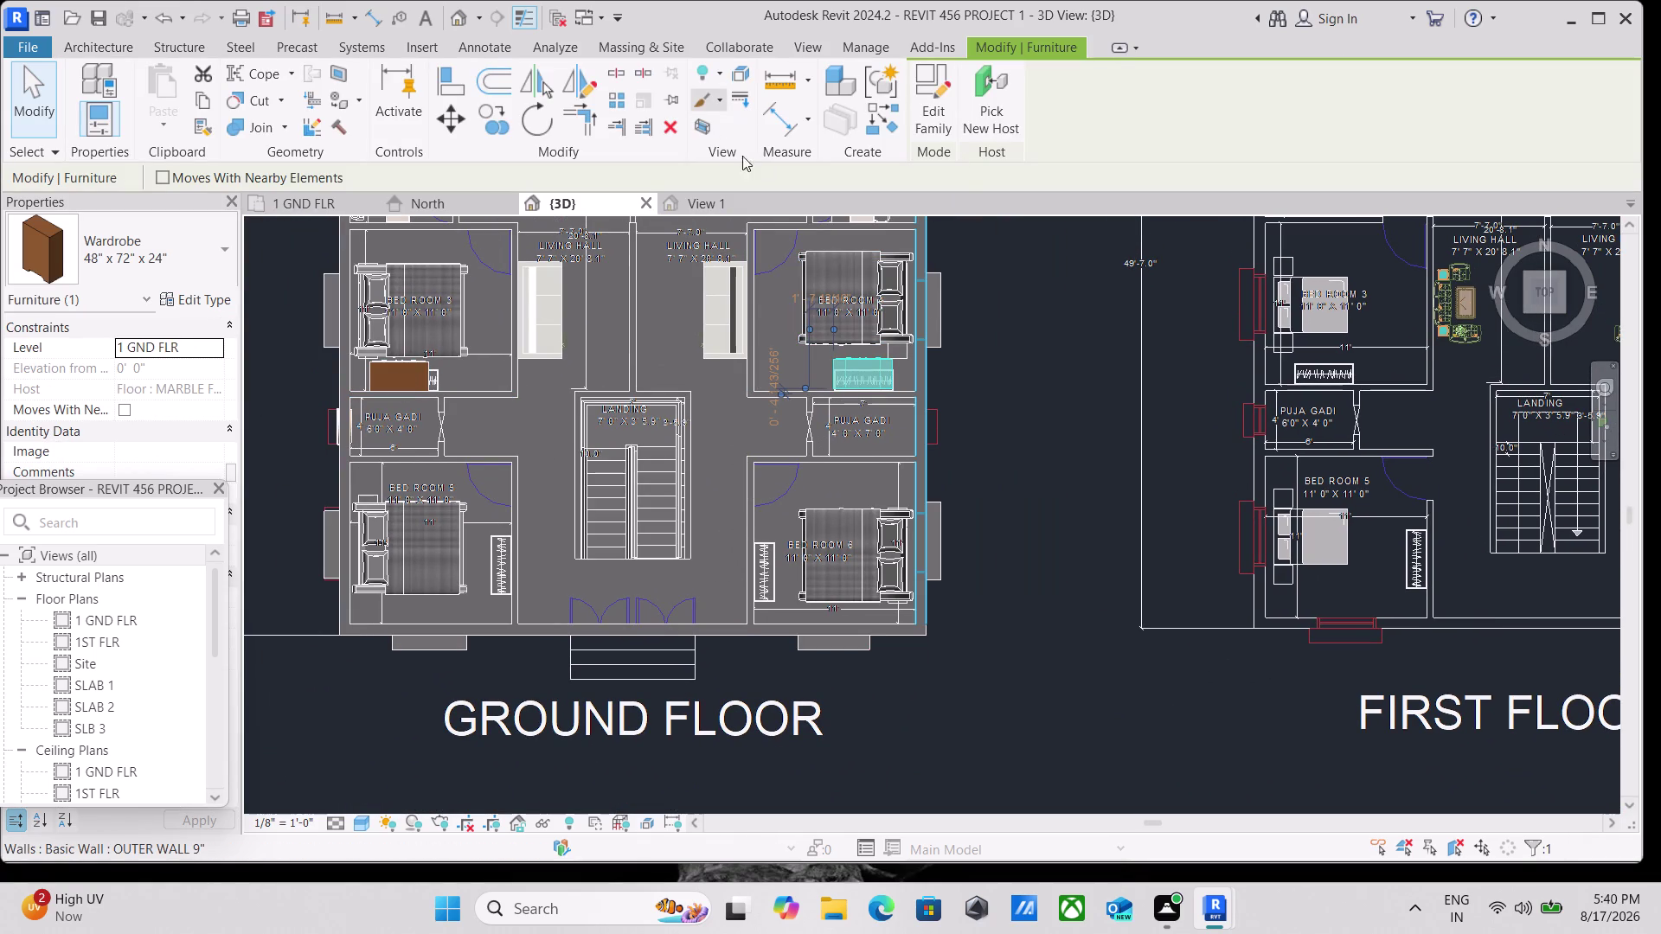
Add a similar wardrobe, rotated along the wall, beside the Bed Room 6 bed.
click(883, 130)
scroll(up, 3)
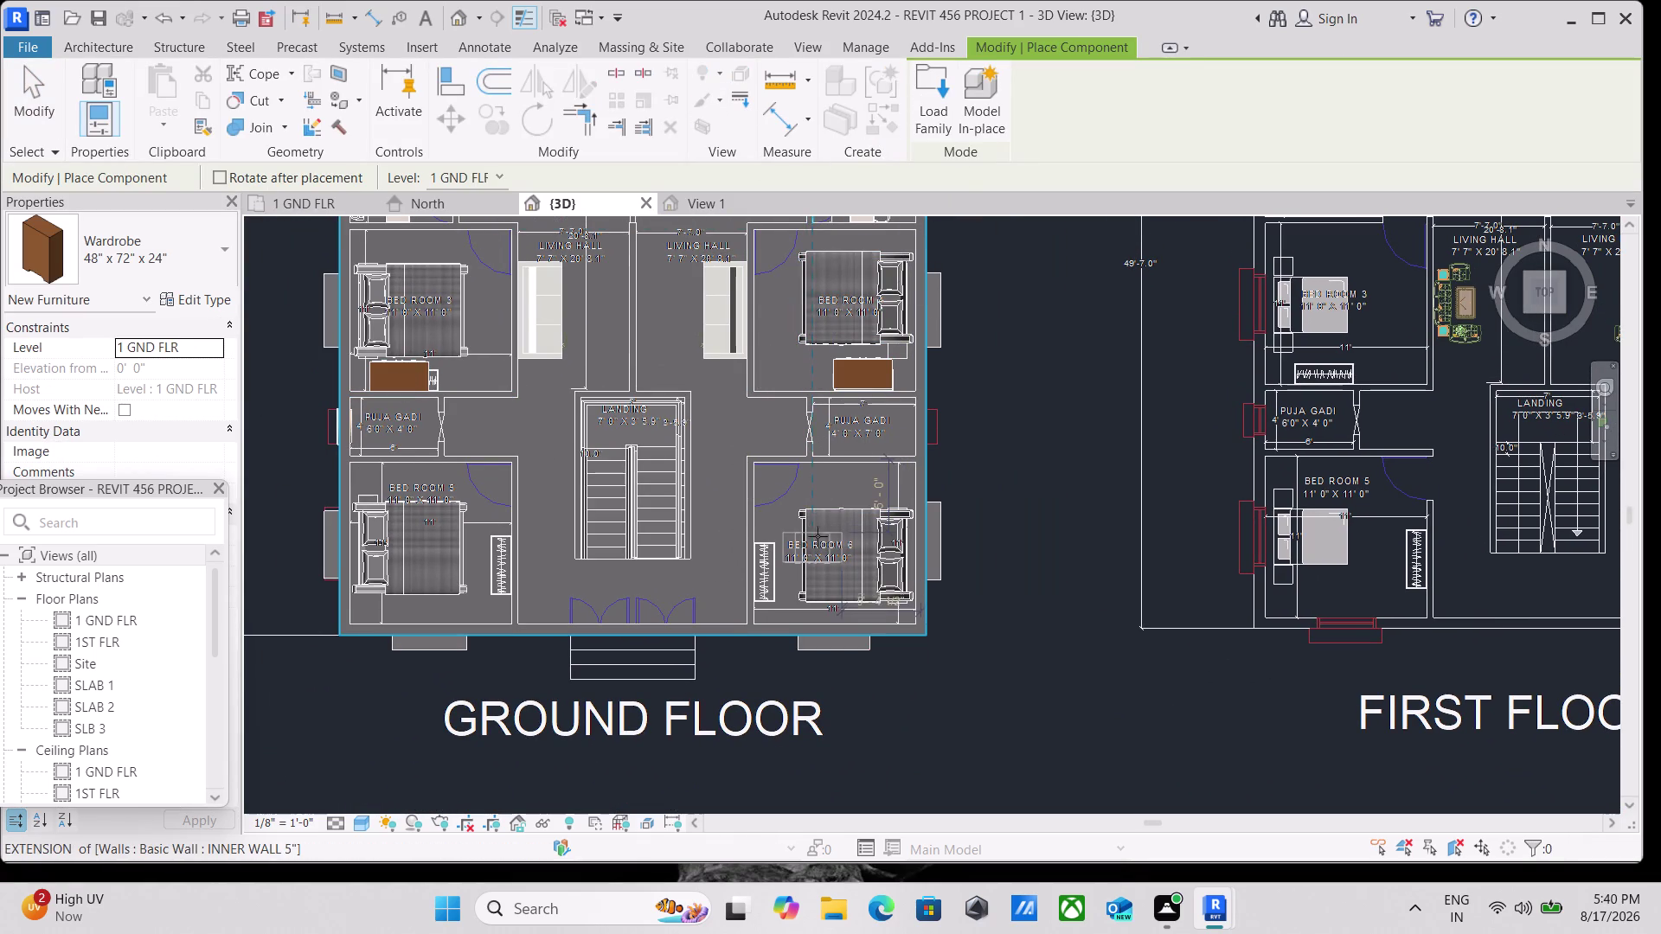
scroll(up, 3)
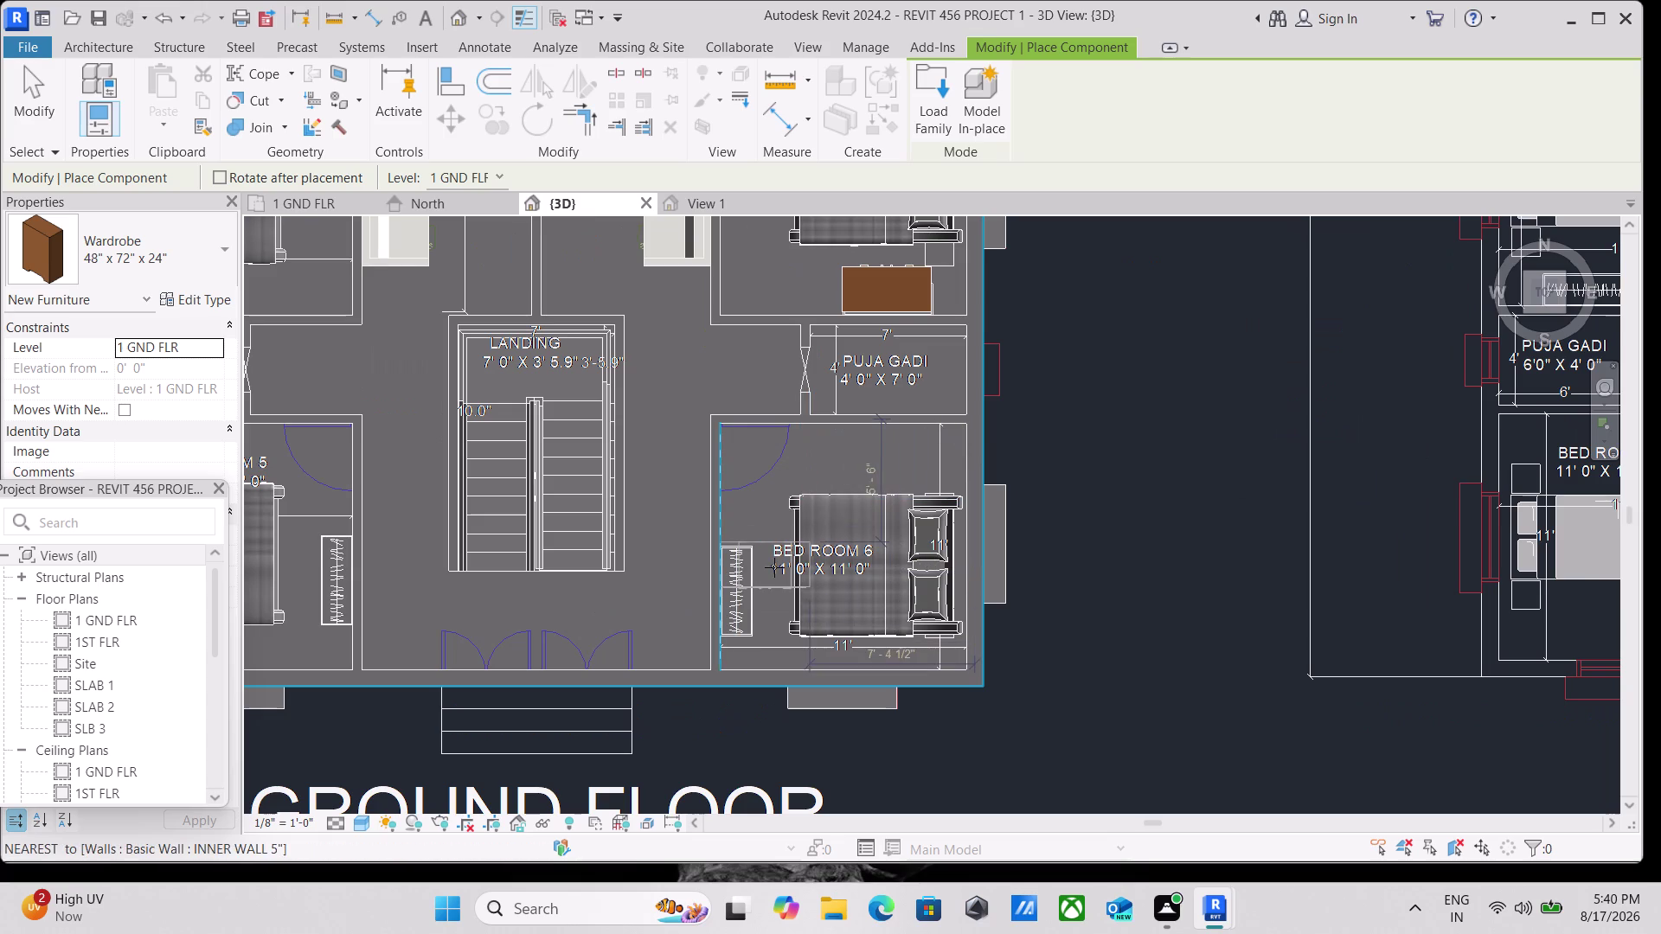
key(space)
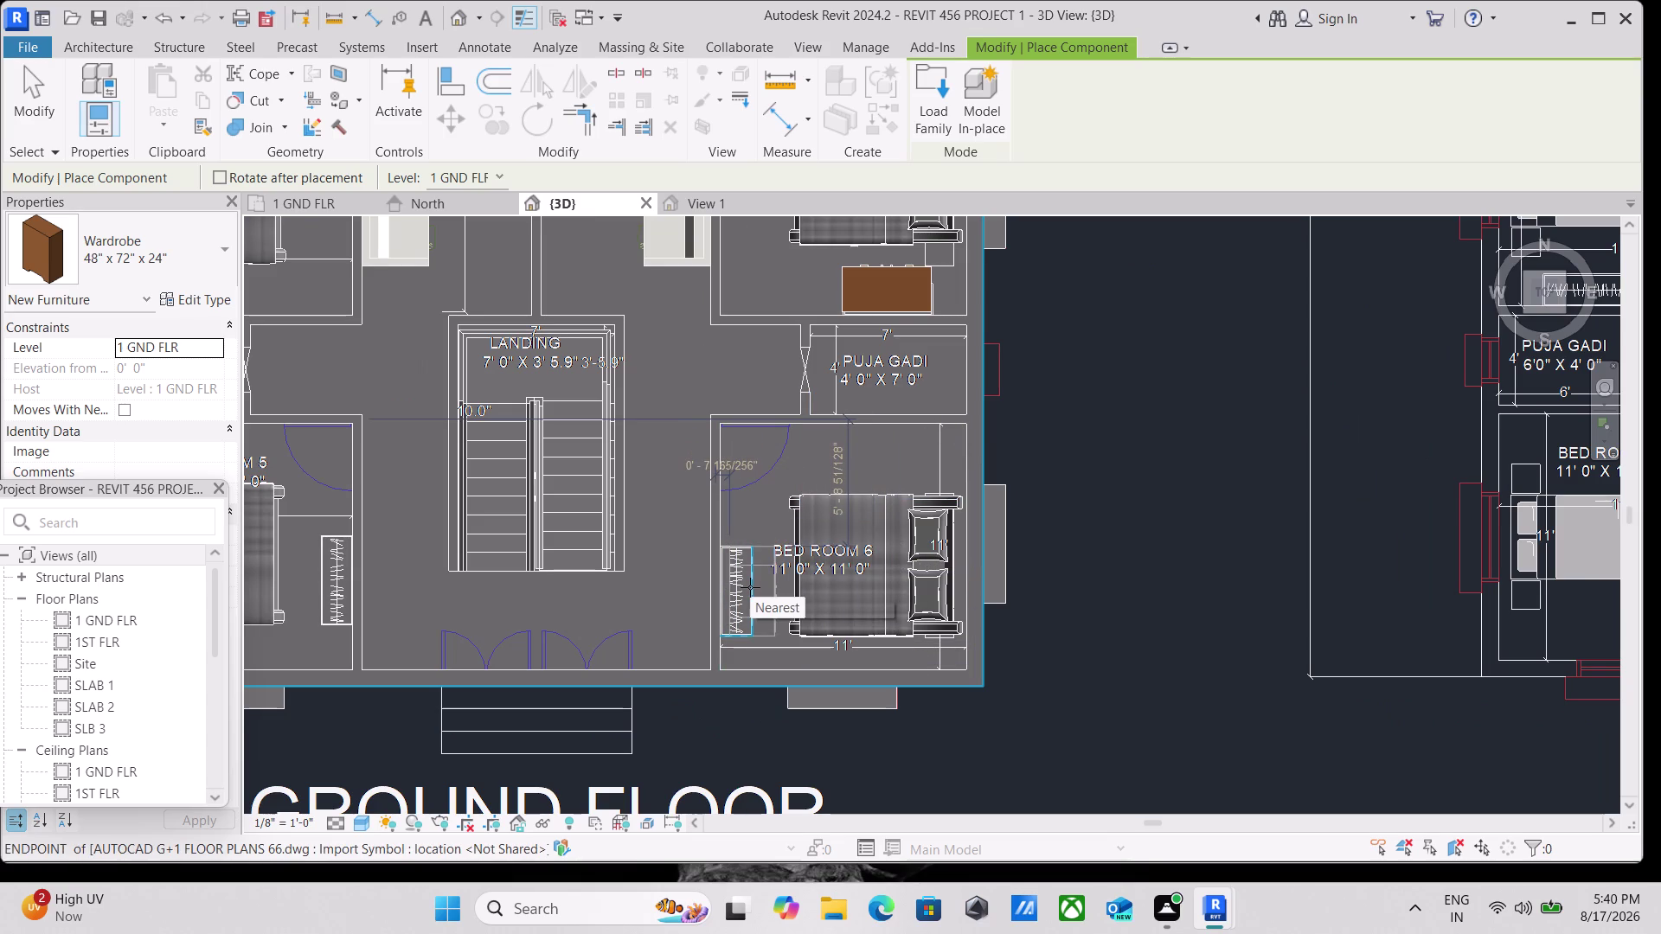
click(749, 587)
Place another wardrobe, rotated twice to fit, beside the Bed Room 5 bed.
scroll(down, 3)
middle_drag(571, 559, 574, 559)
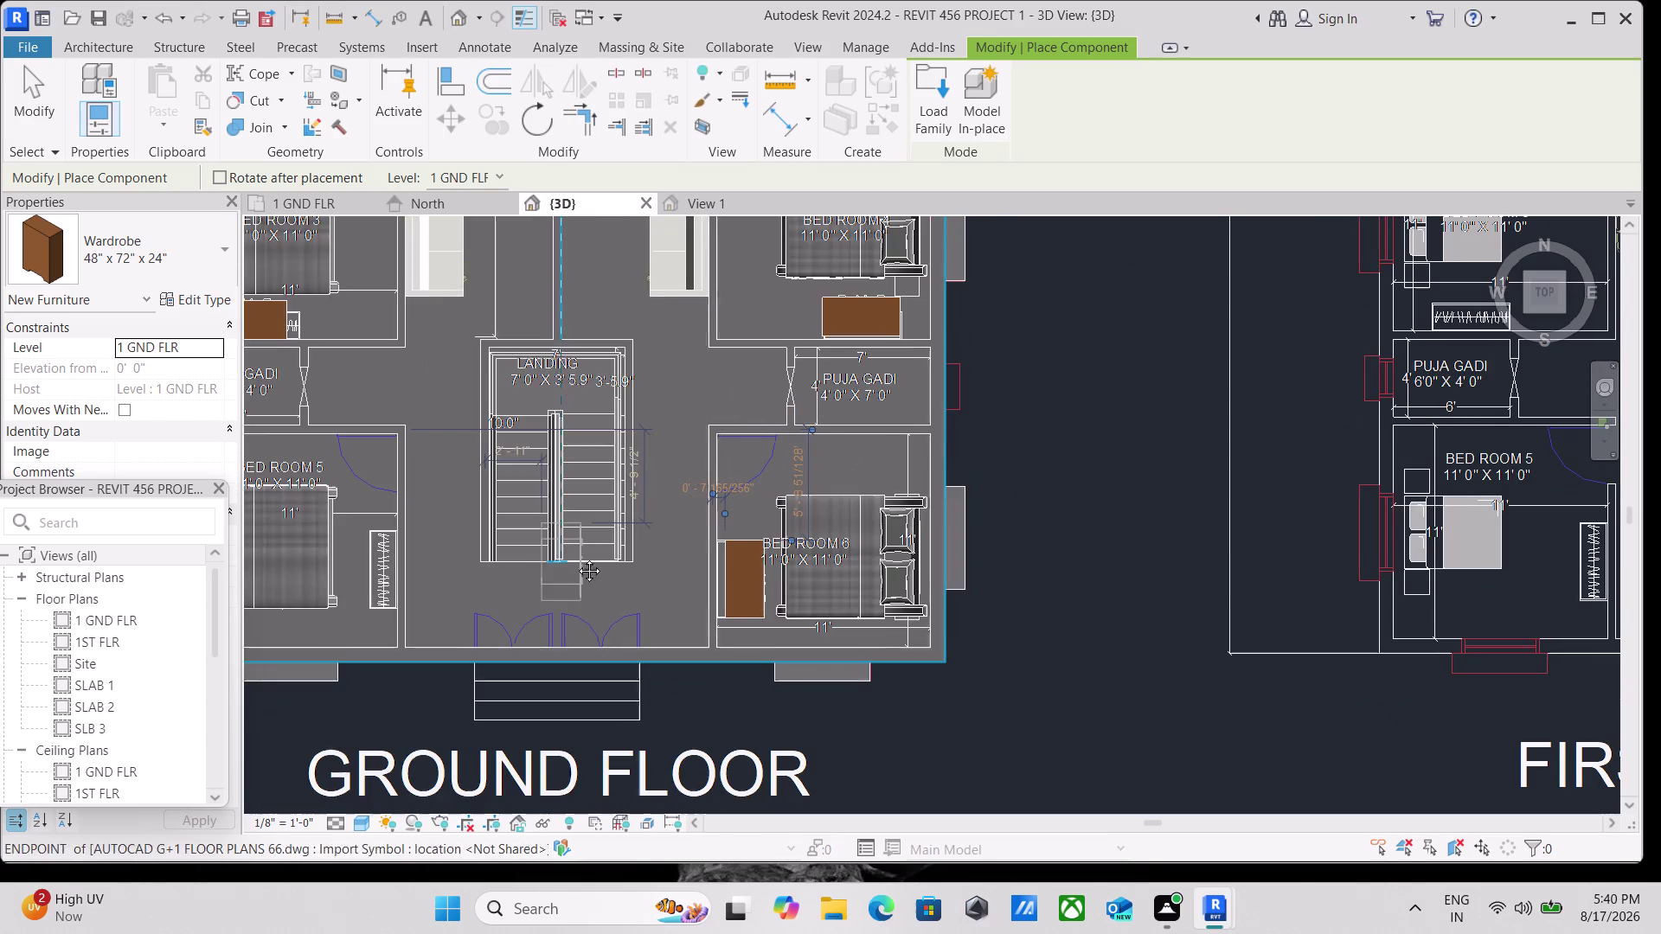
middle_drag(574, 559, 749, 514)
key(space)
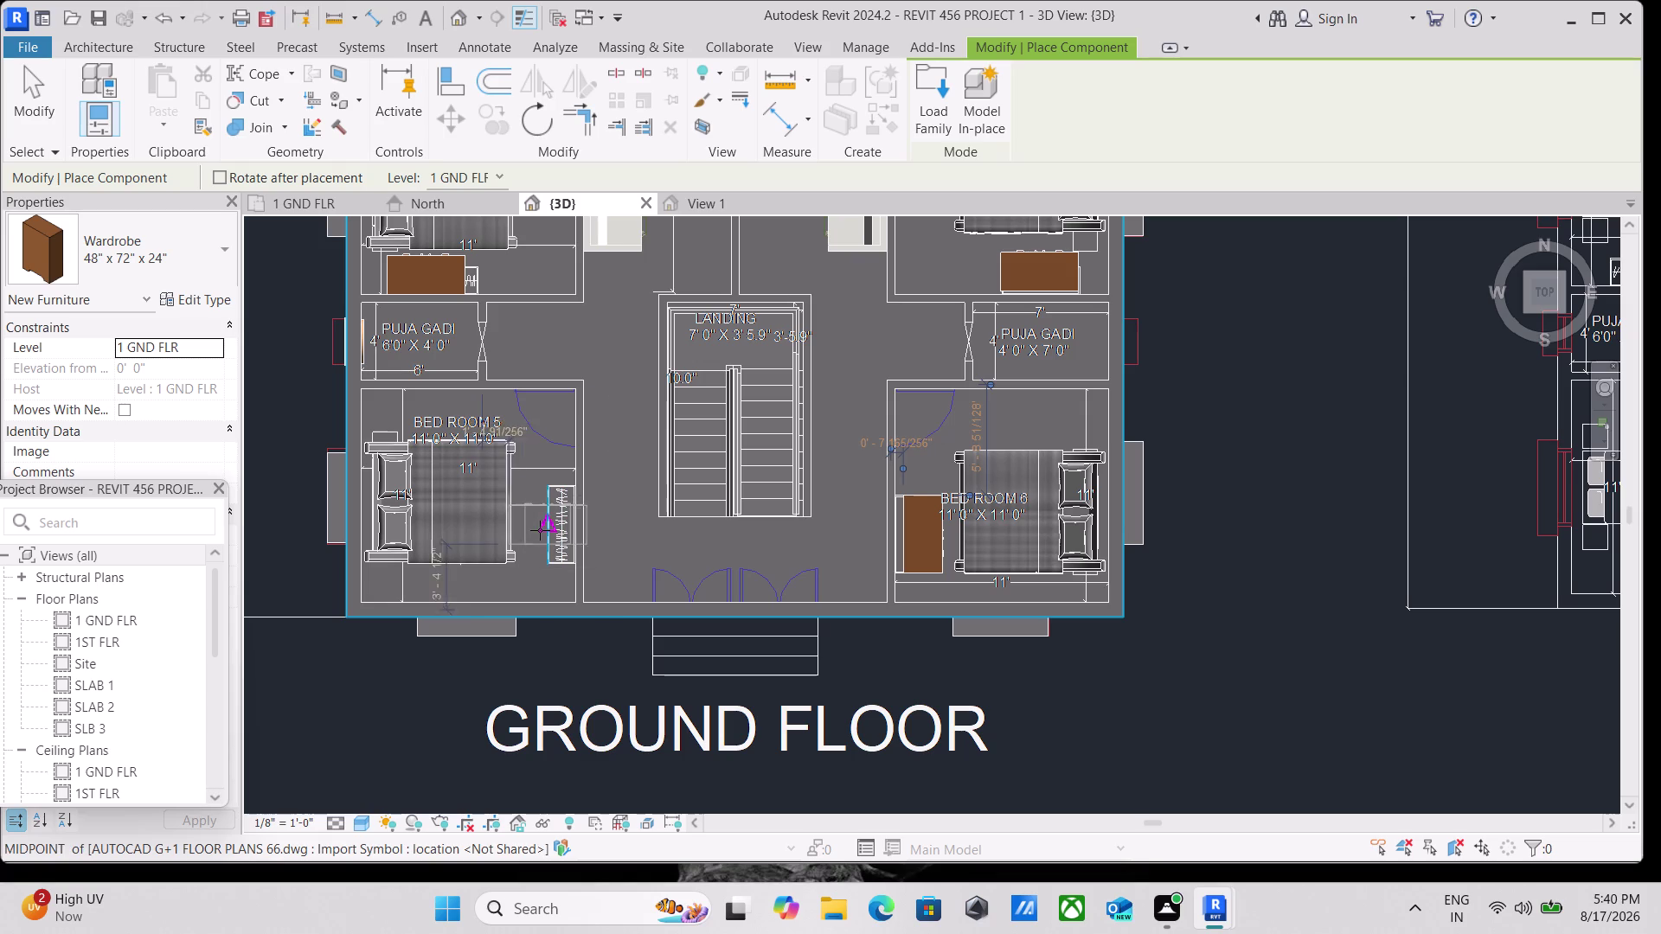
key(space)
scroll(up, 3)
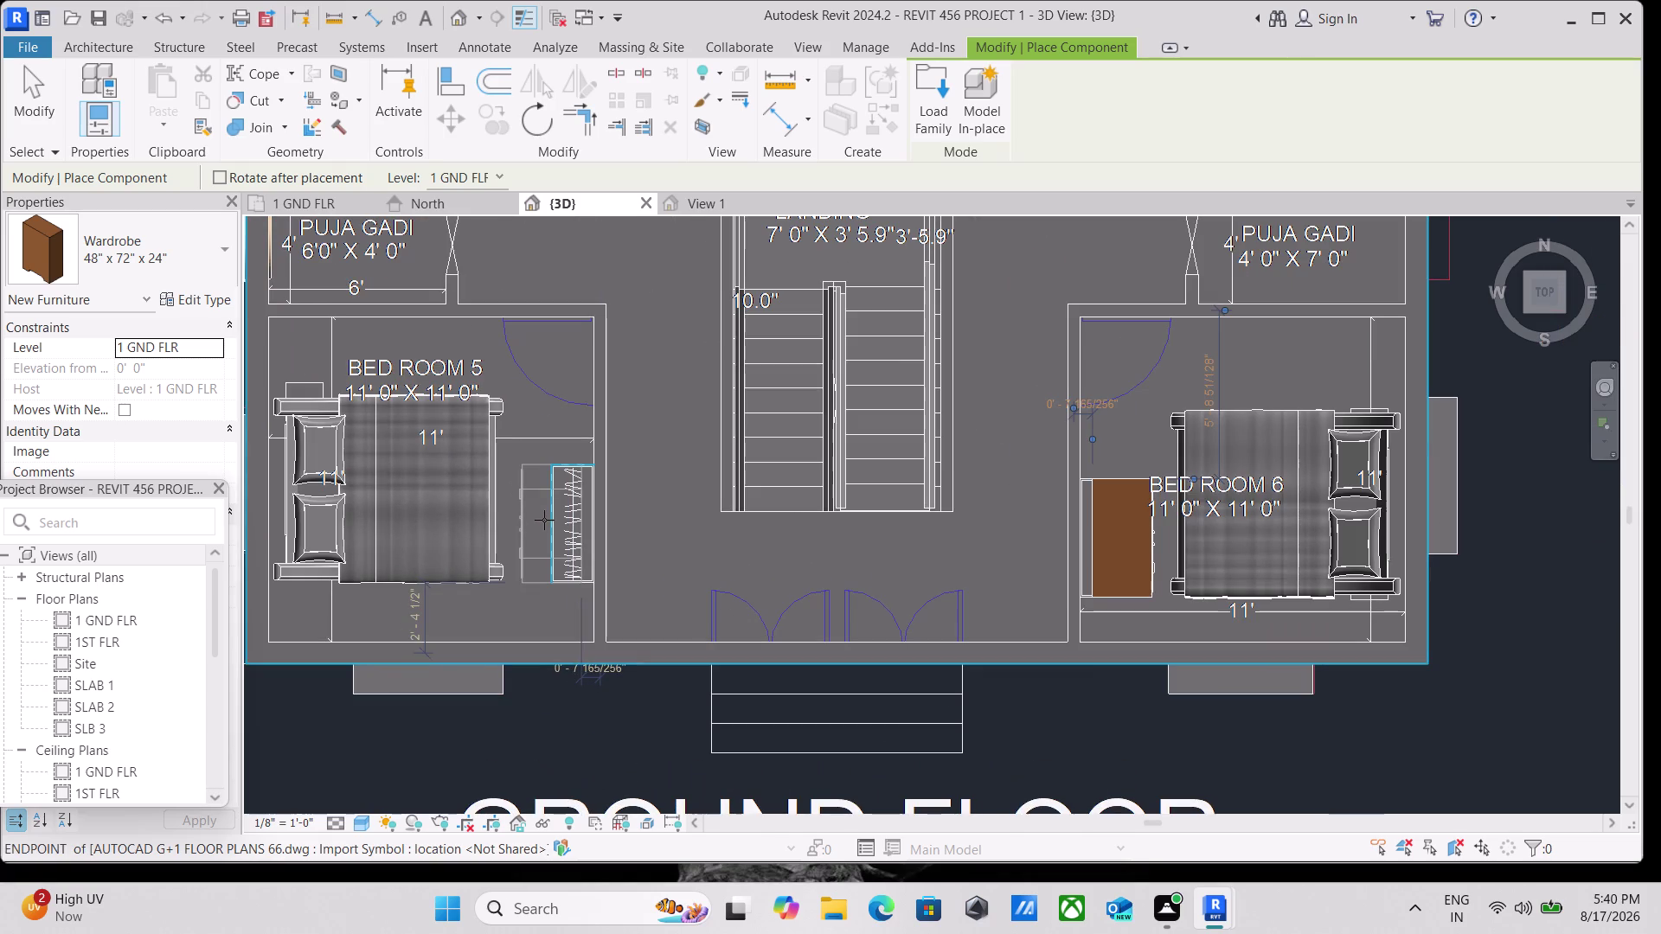
click(544, 520)
Finish wardrobe placement and zoom in on the Bed Room 5 wardrobe.
key(Escape)
scroll(up, 3)
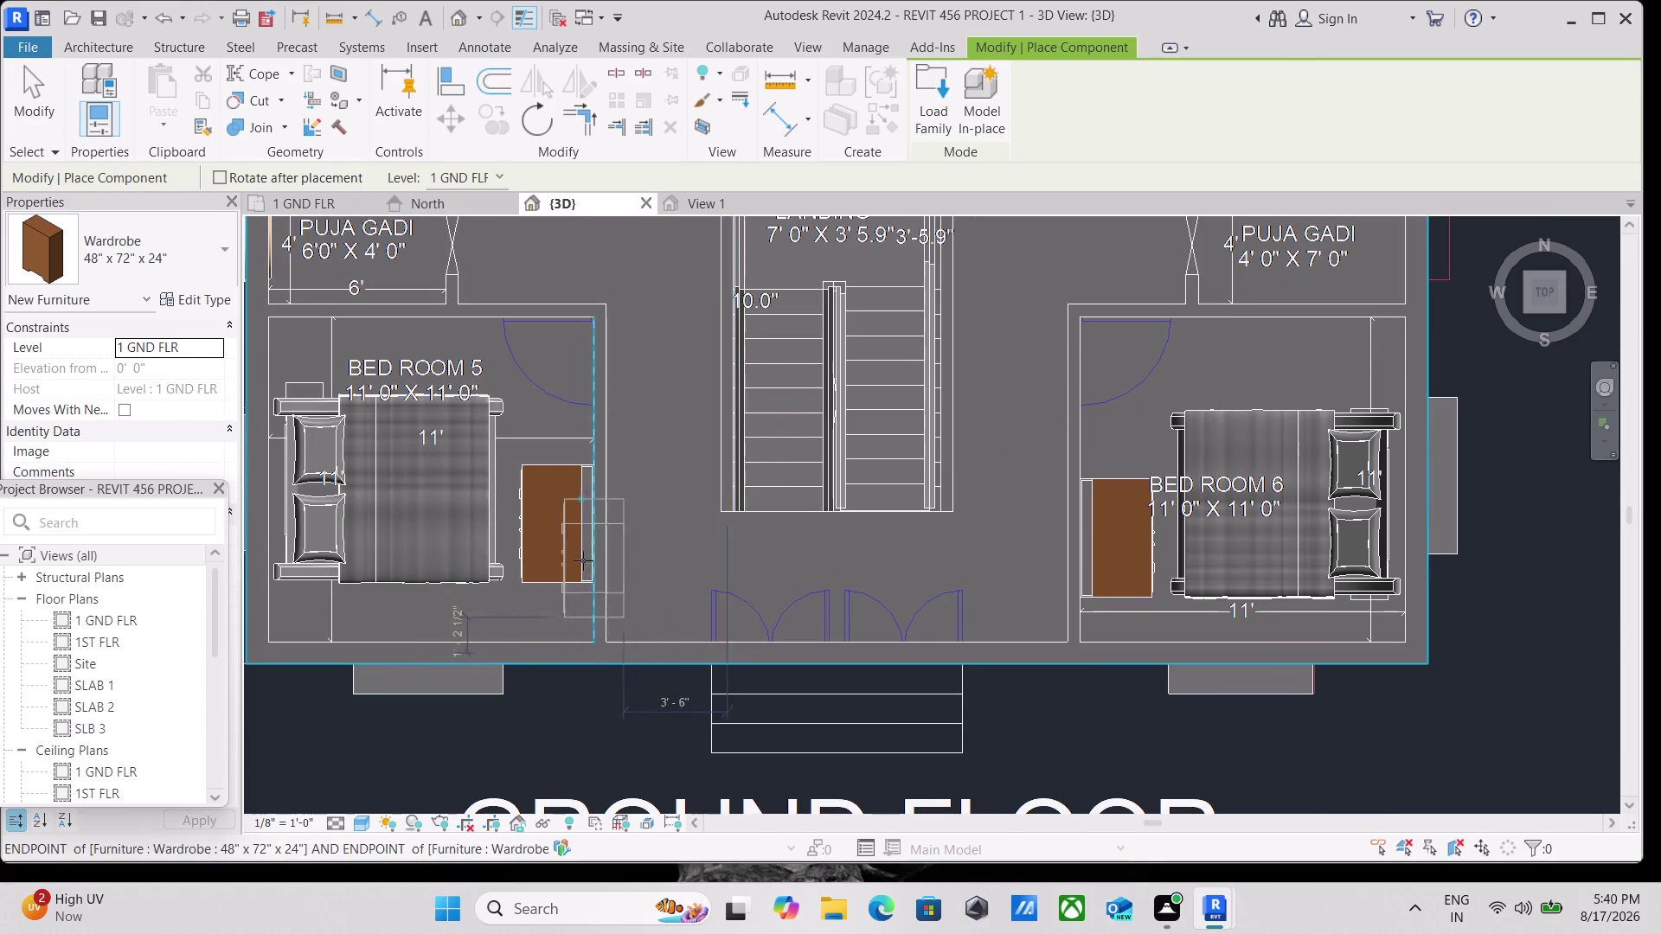
scroll(up, 3)
key(Escape)
scroll(up, 3)
scroll(up, 3)
scroll(down, 3)
middle_drag(595, 490, 596, 526)
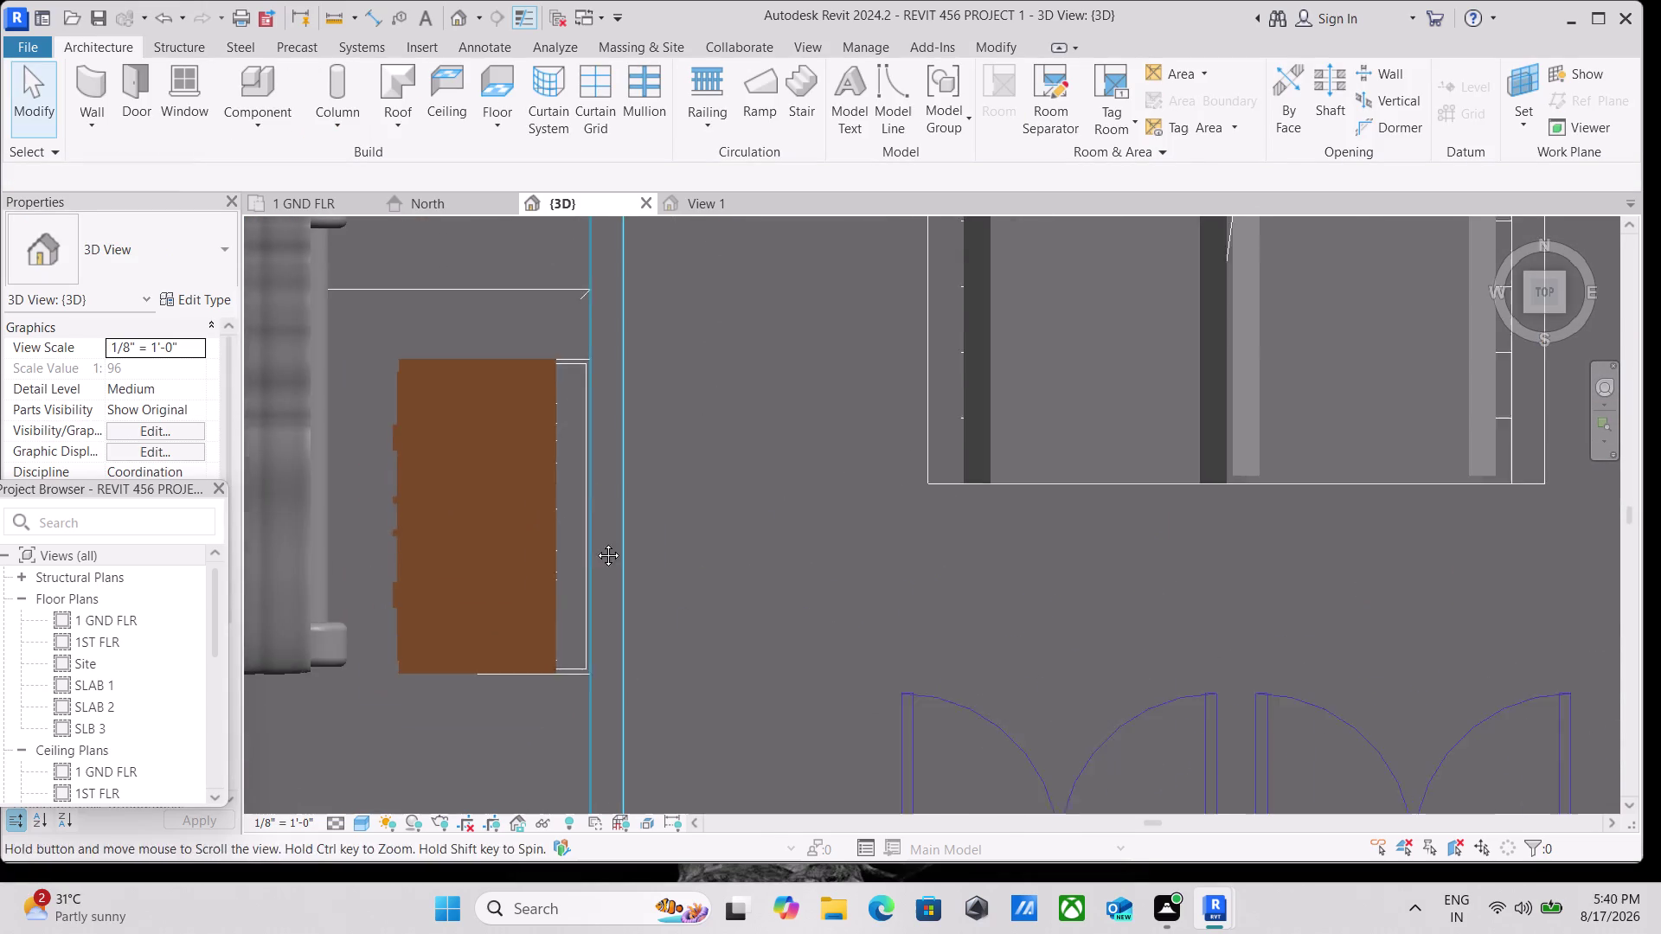
middle_drag(596, 526, 594, 547)
text(al)
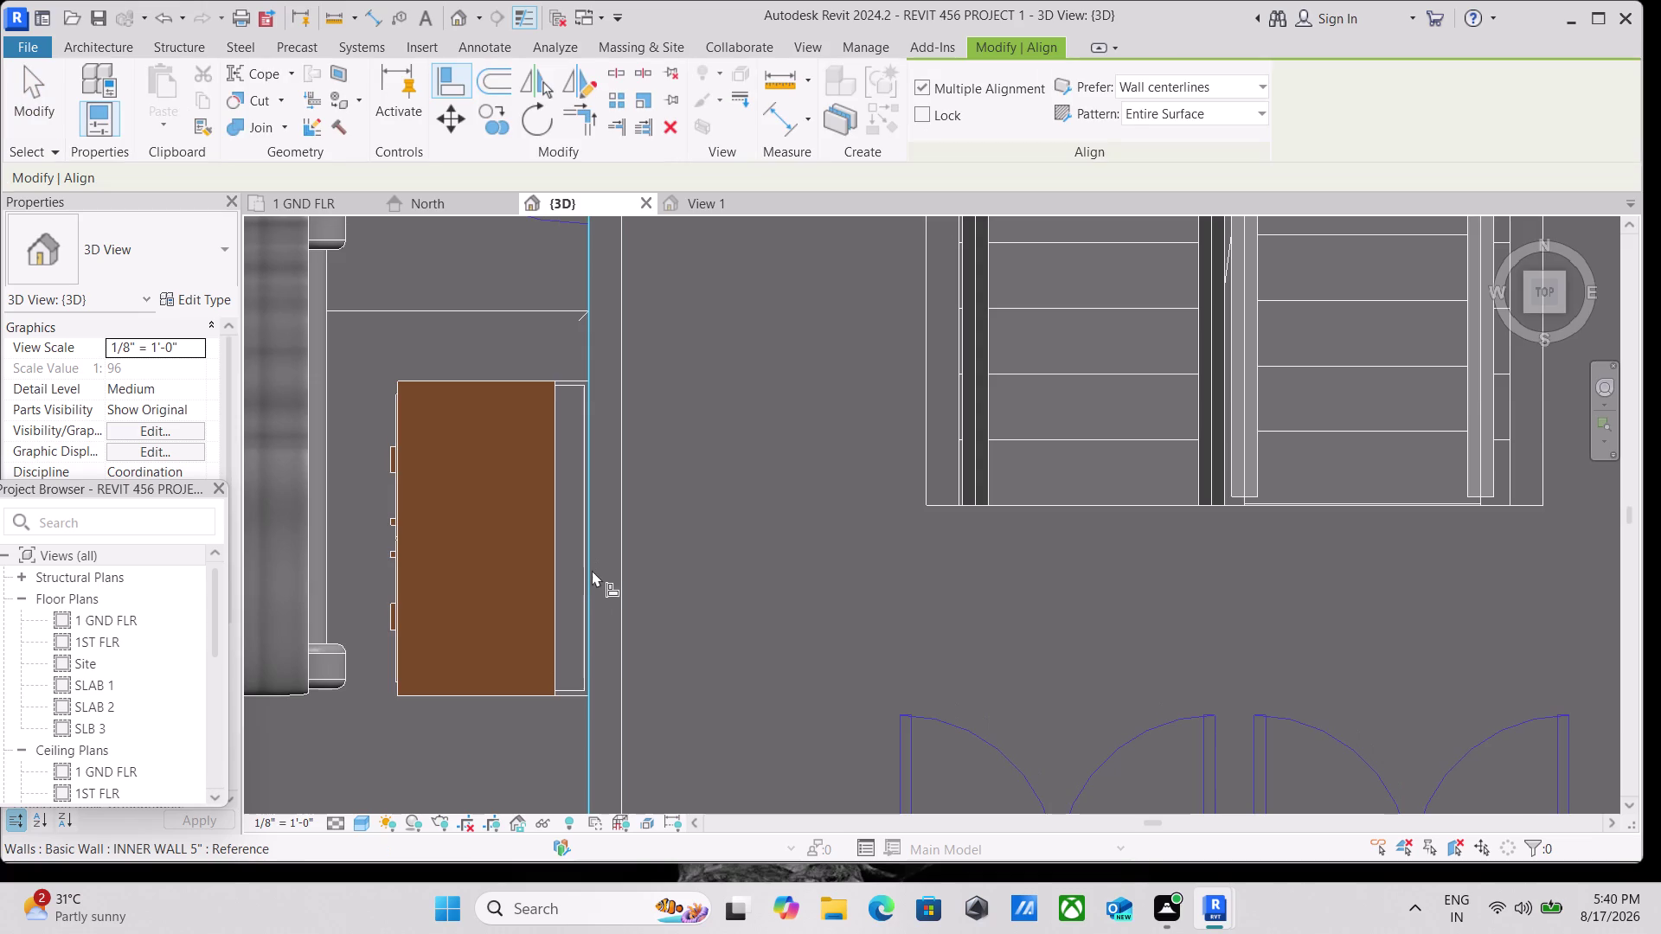
scroll(up, 3)
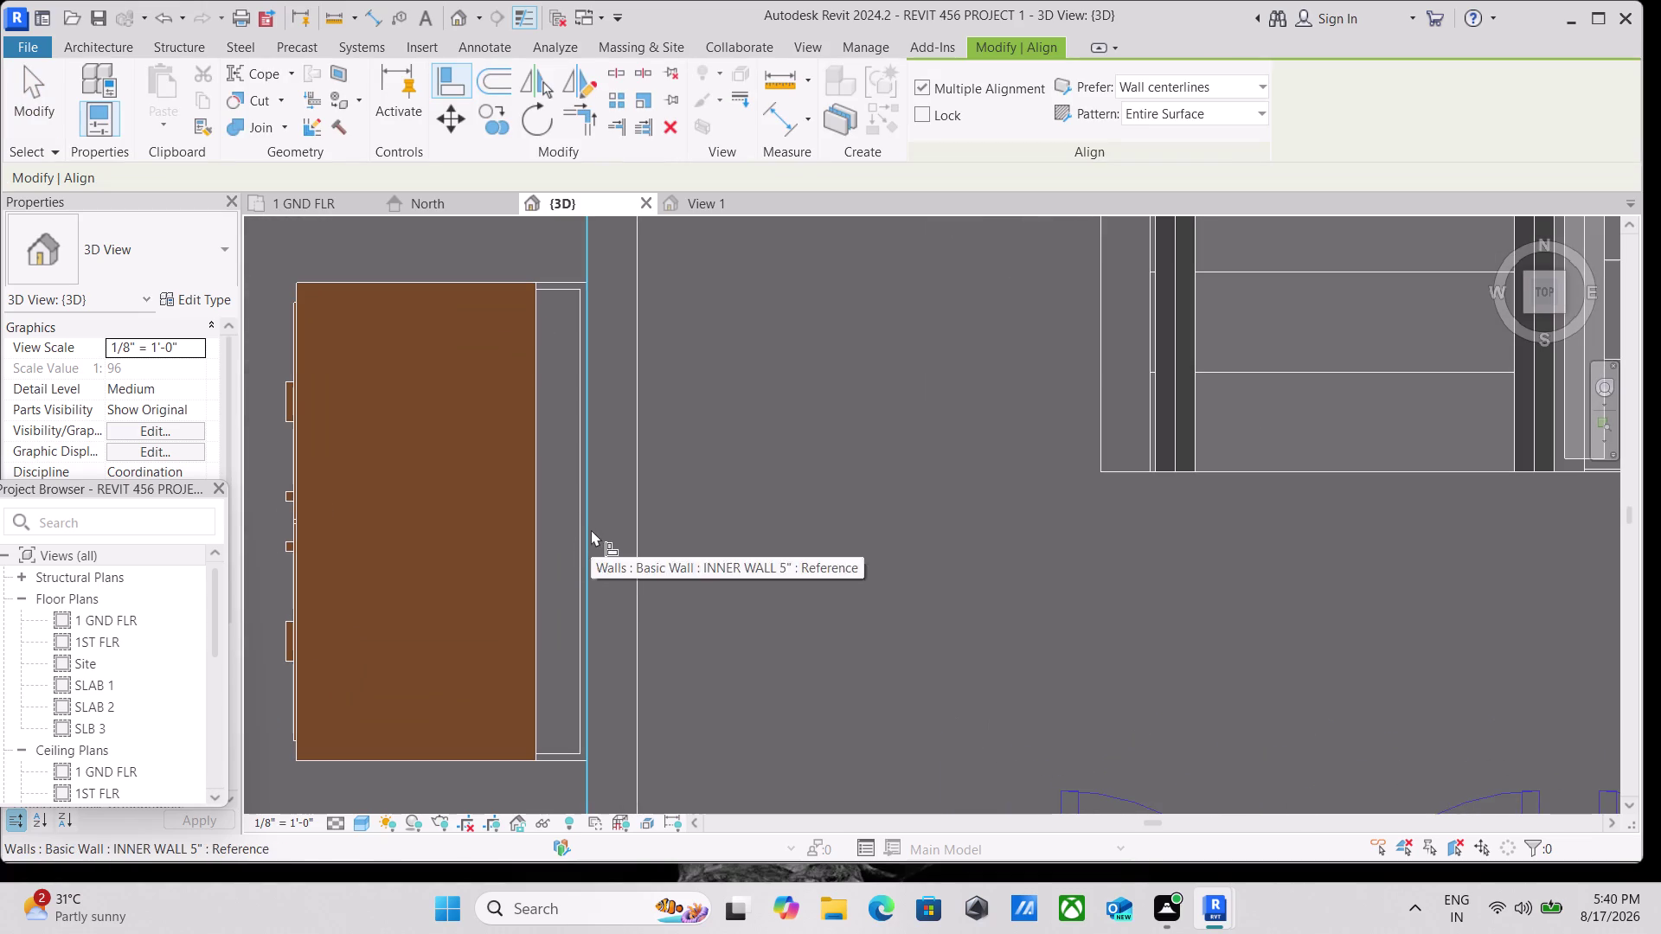
click(591, 529)
click(536, 535)
scroll(down, 3)
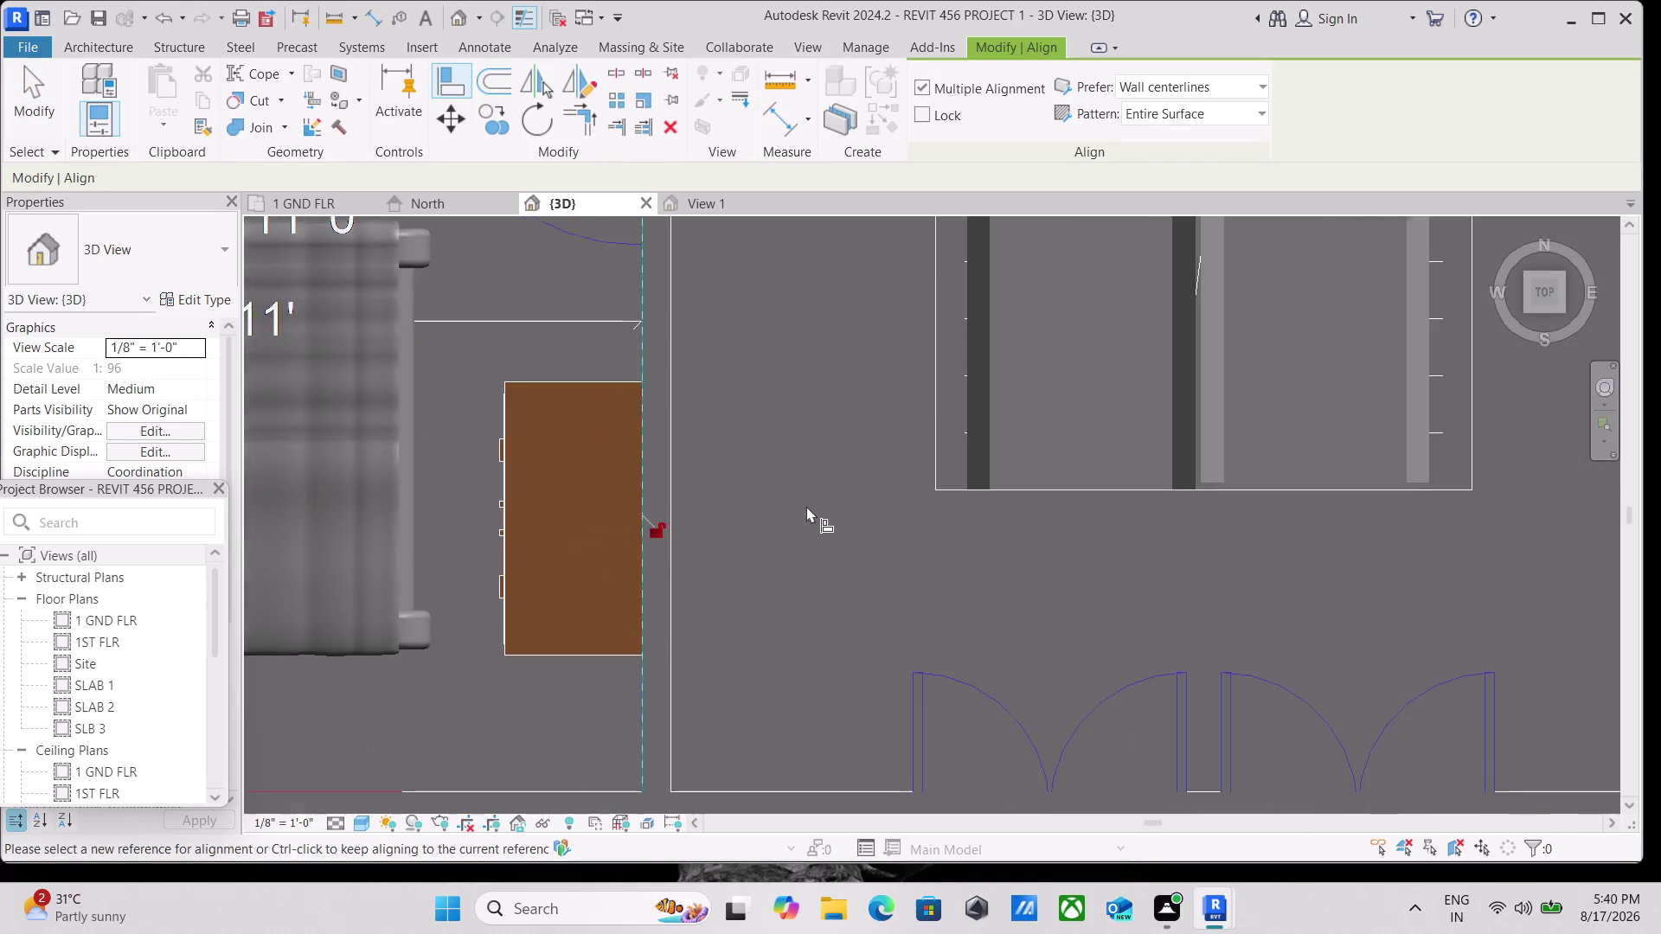
scroll(down, 3)
middle_drag(807, 506, 280, 405)
scroll(down, 3)
scroll(up, 3)
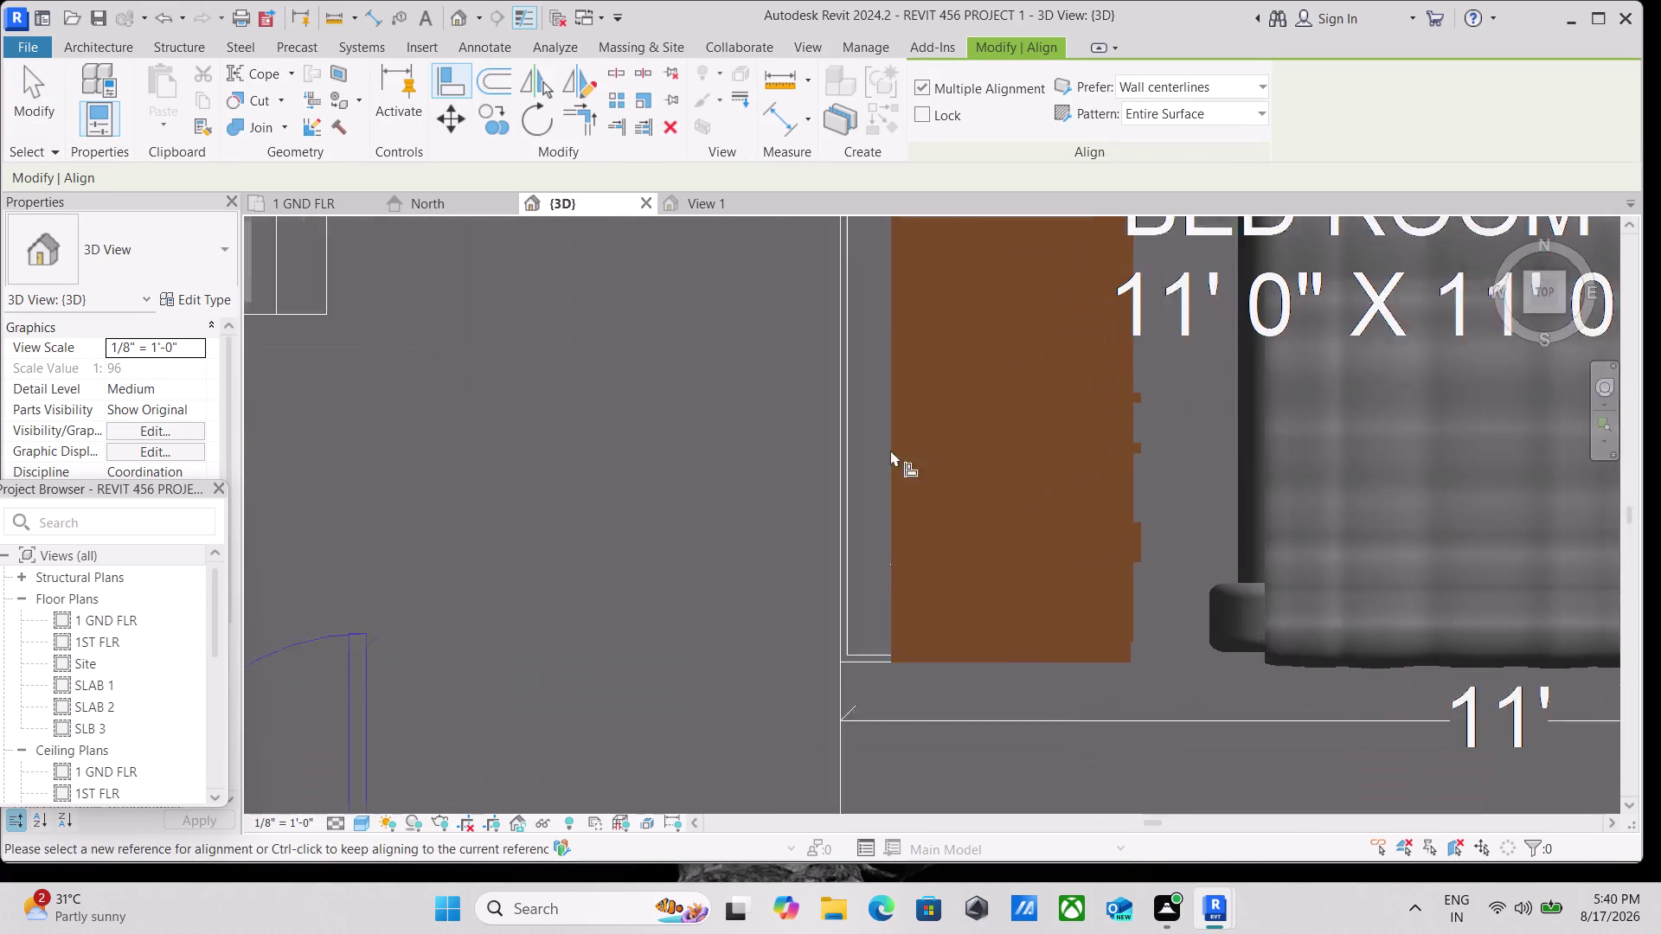
scroll(up, 3)
click(834, 463)
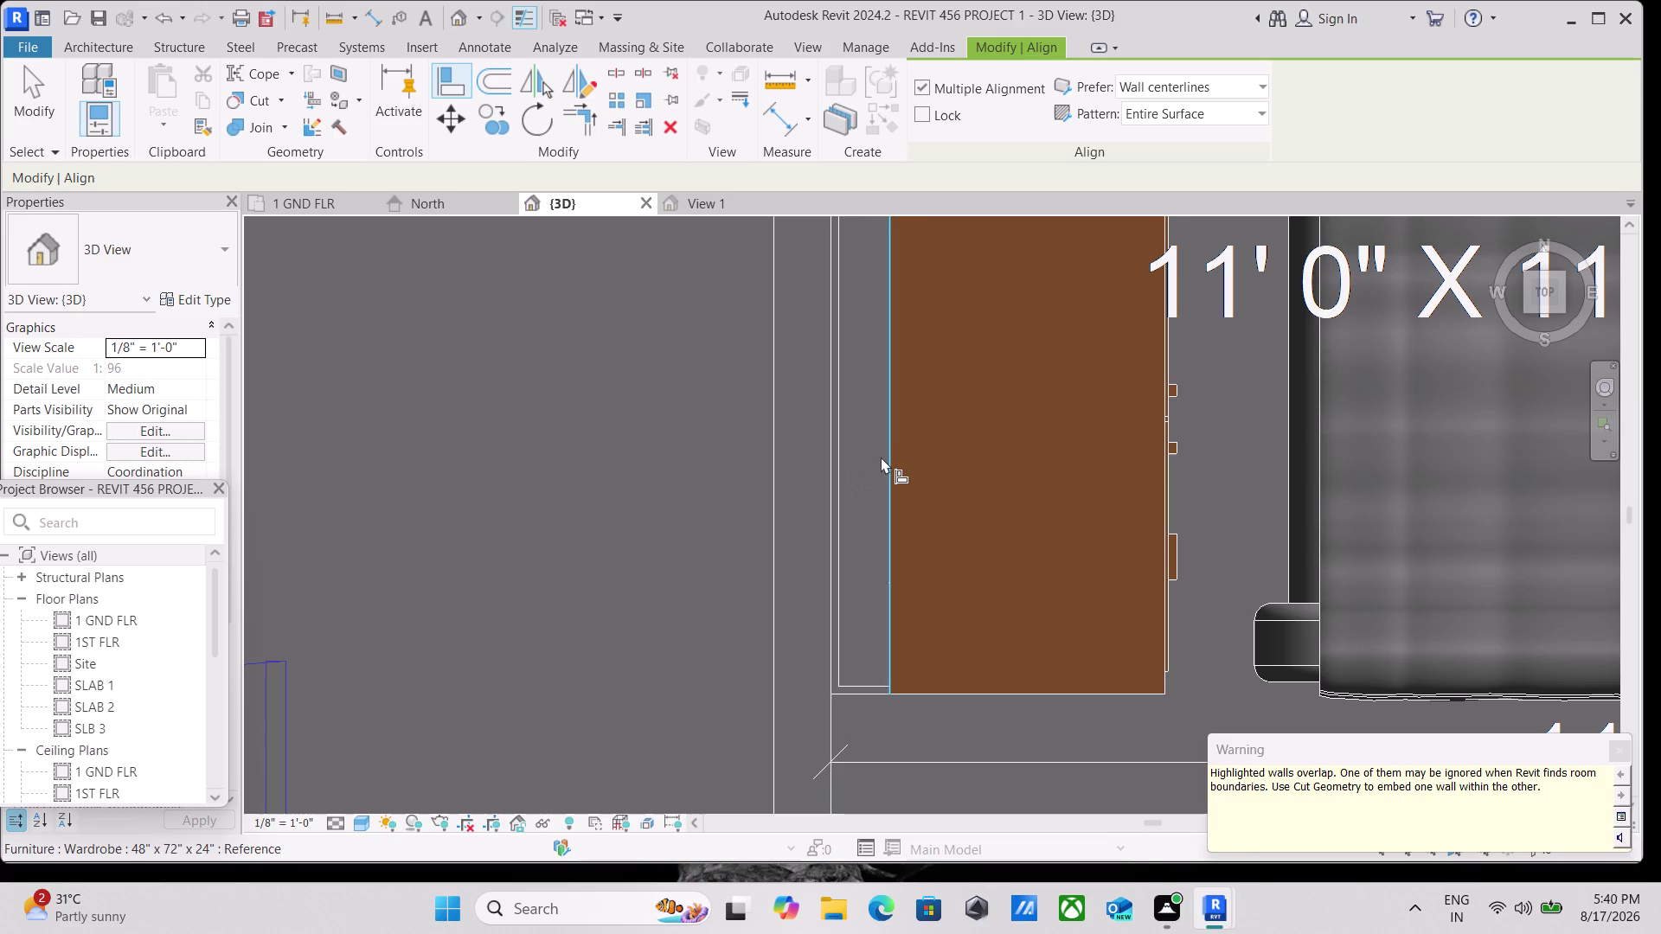
click(892, 455)
scroll(down, 3)
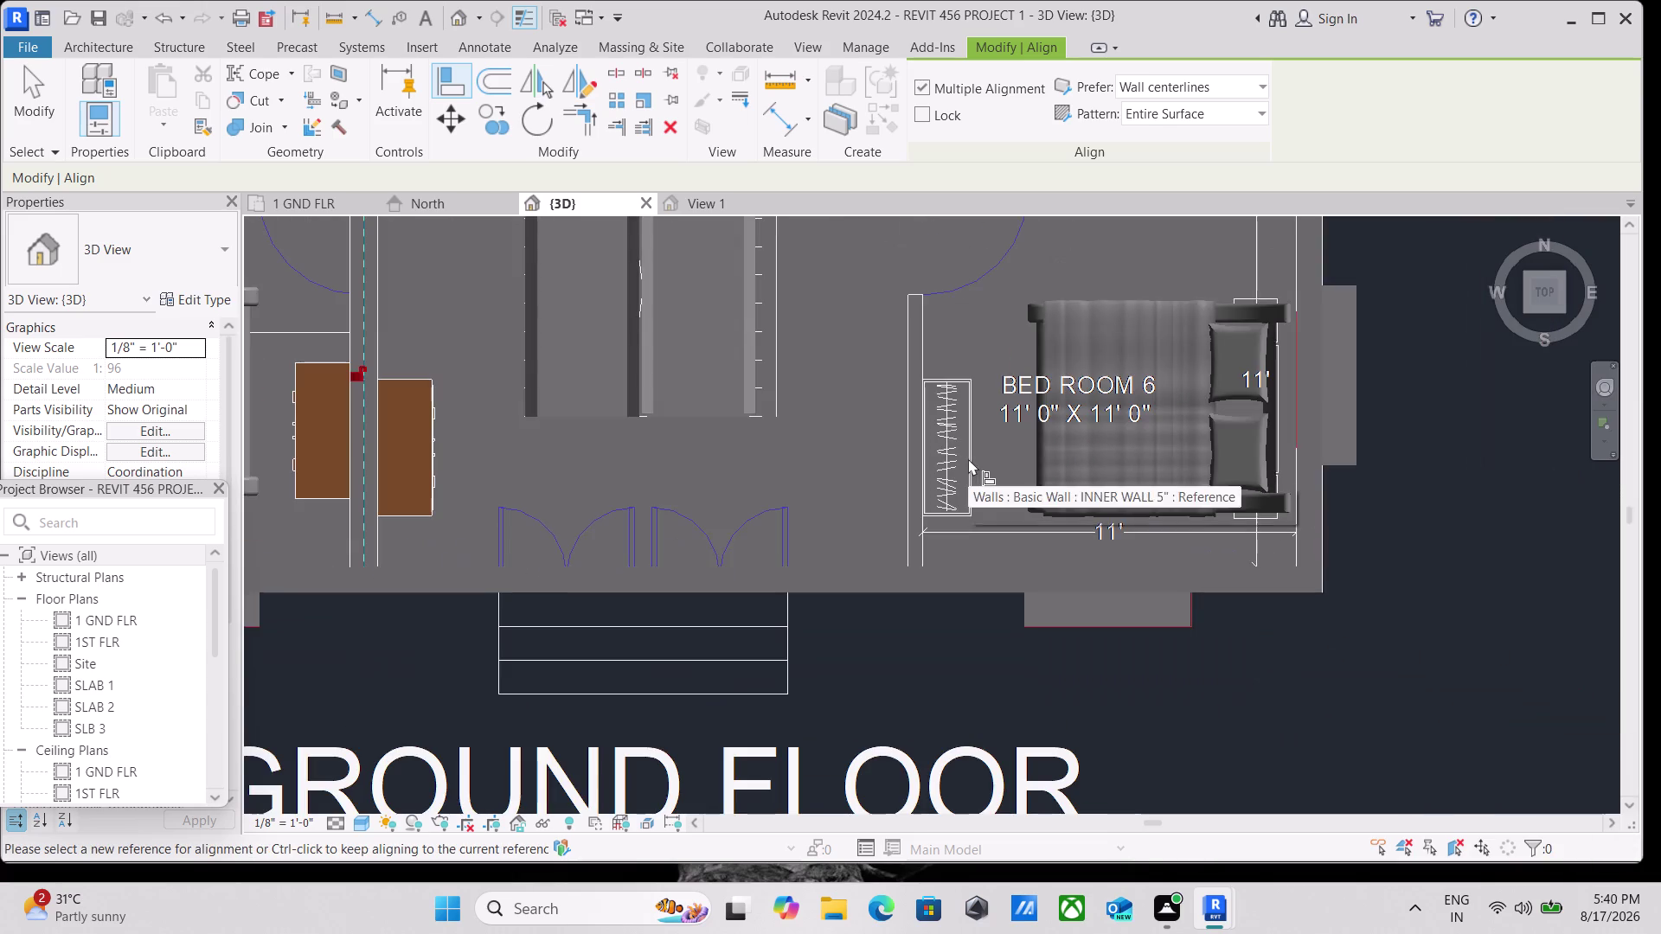
key(Escape)
scroll(down, 3)
key(Escape)
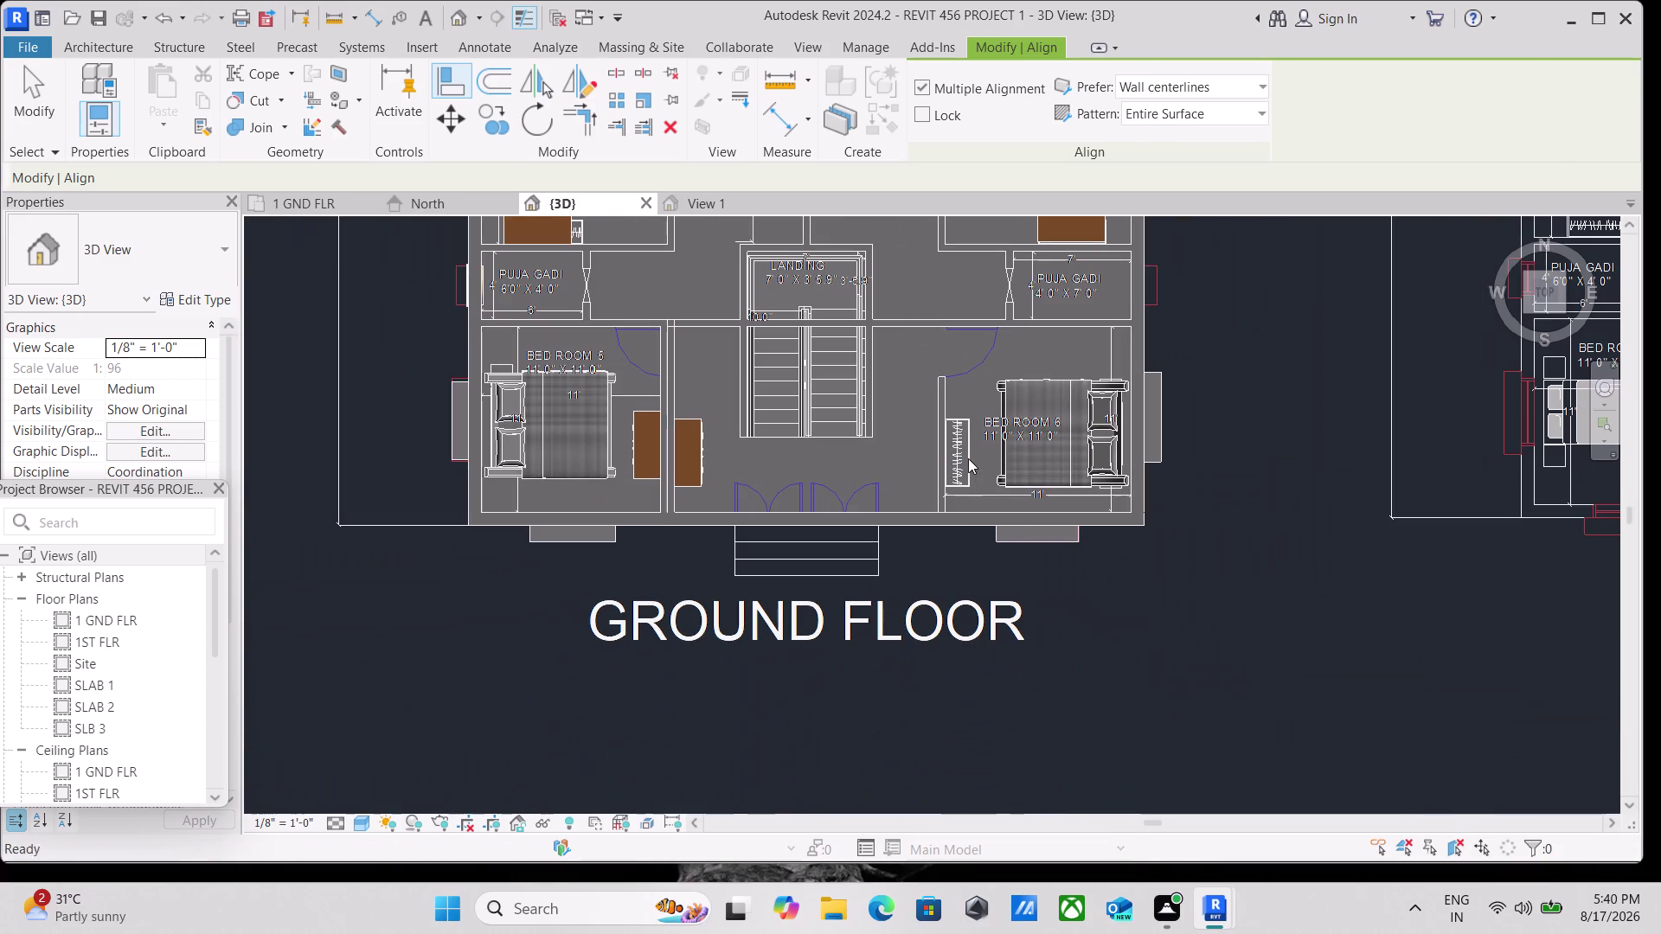
key(ctrl+z)
scroll(down, 3)
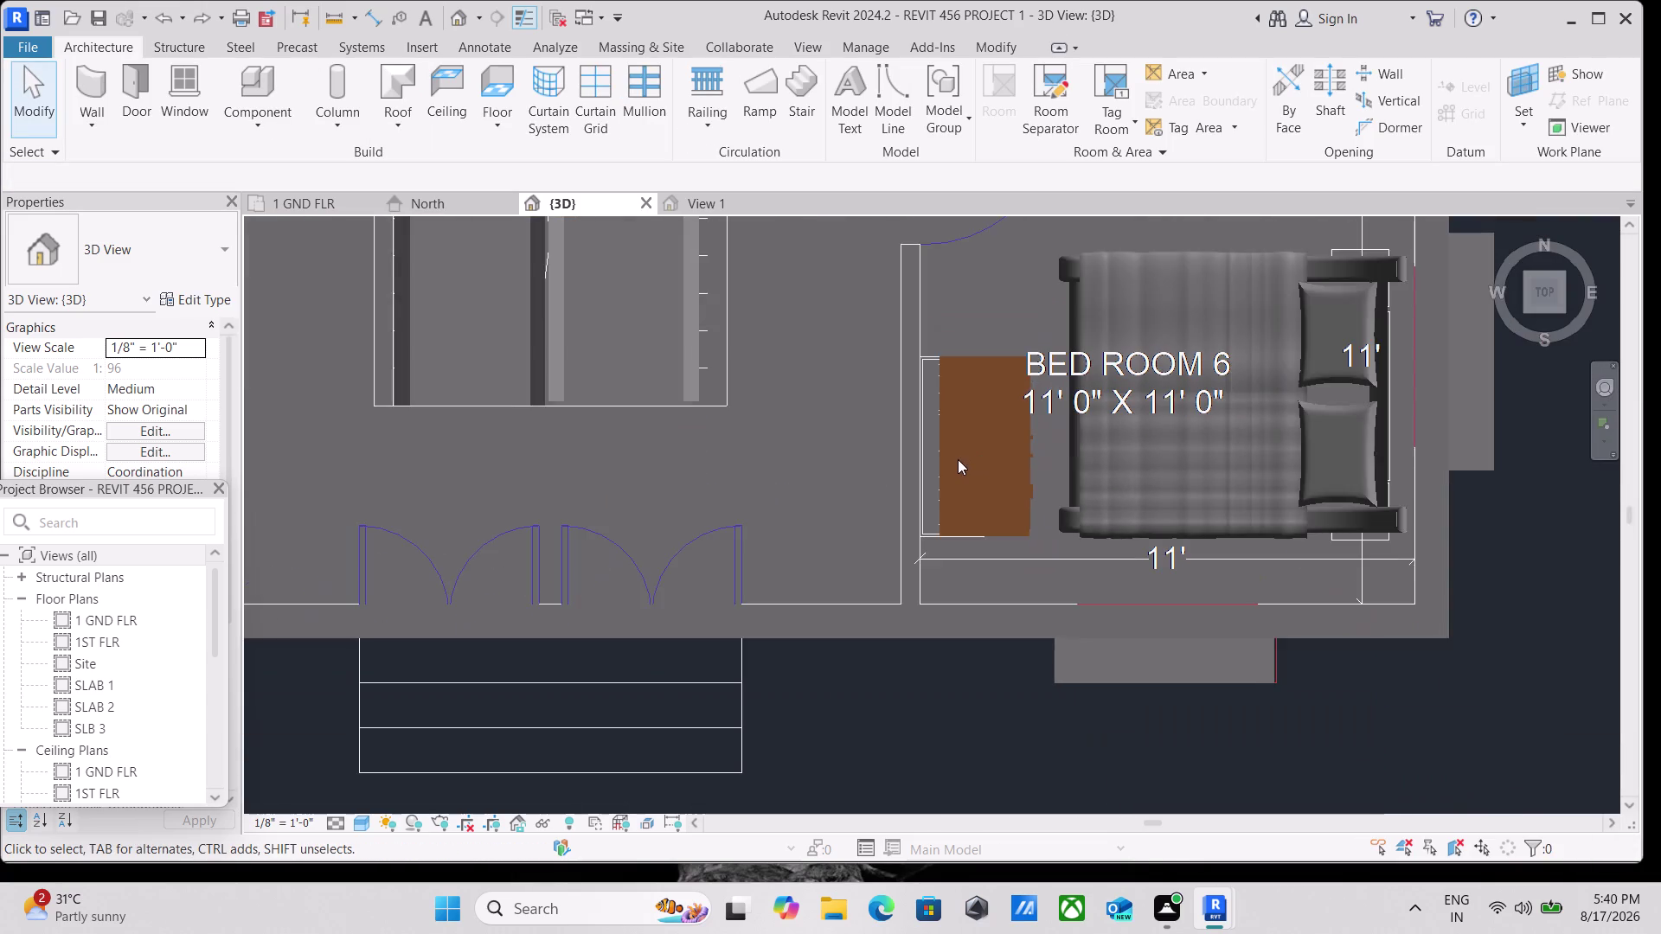
middle_drag(949, 462, 779, 492)
text(al)
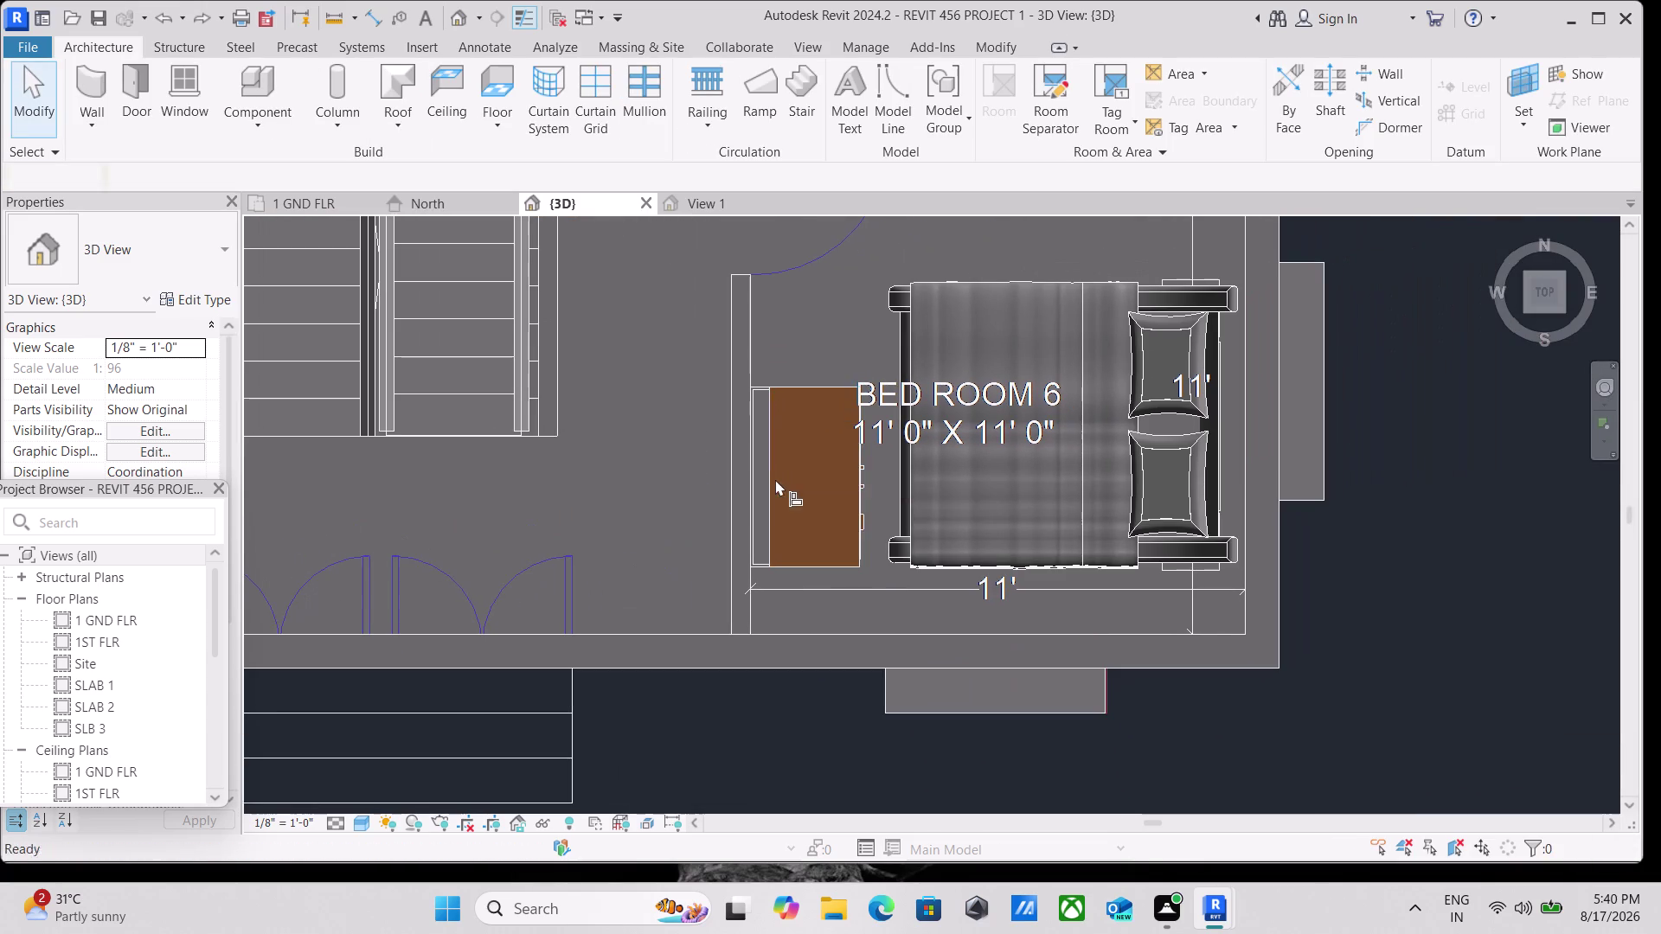
scroll(up, 3)
scroll(up, 3)
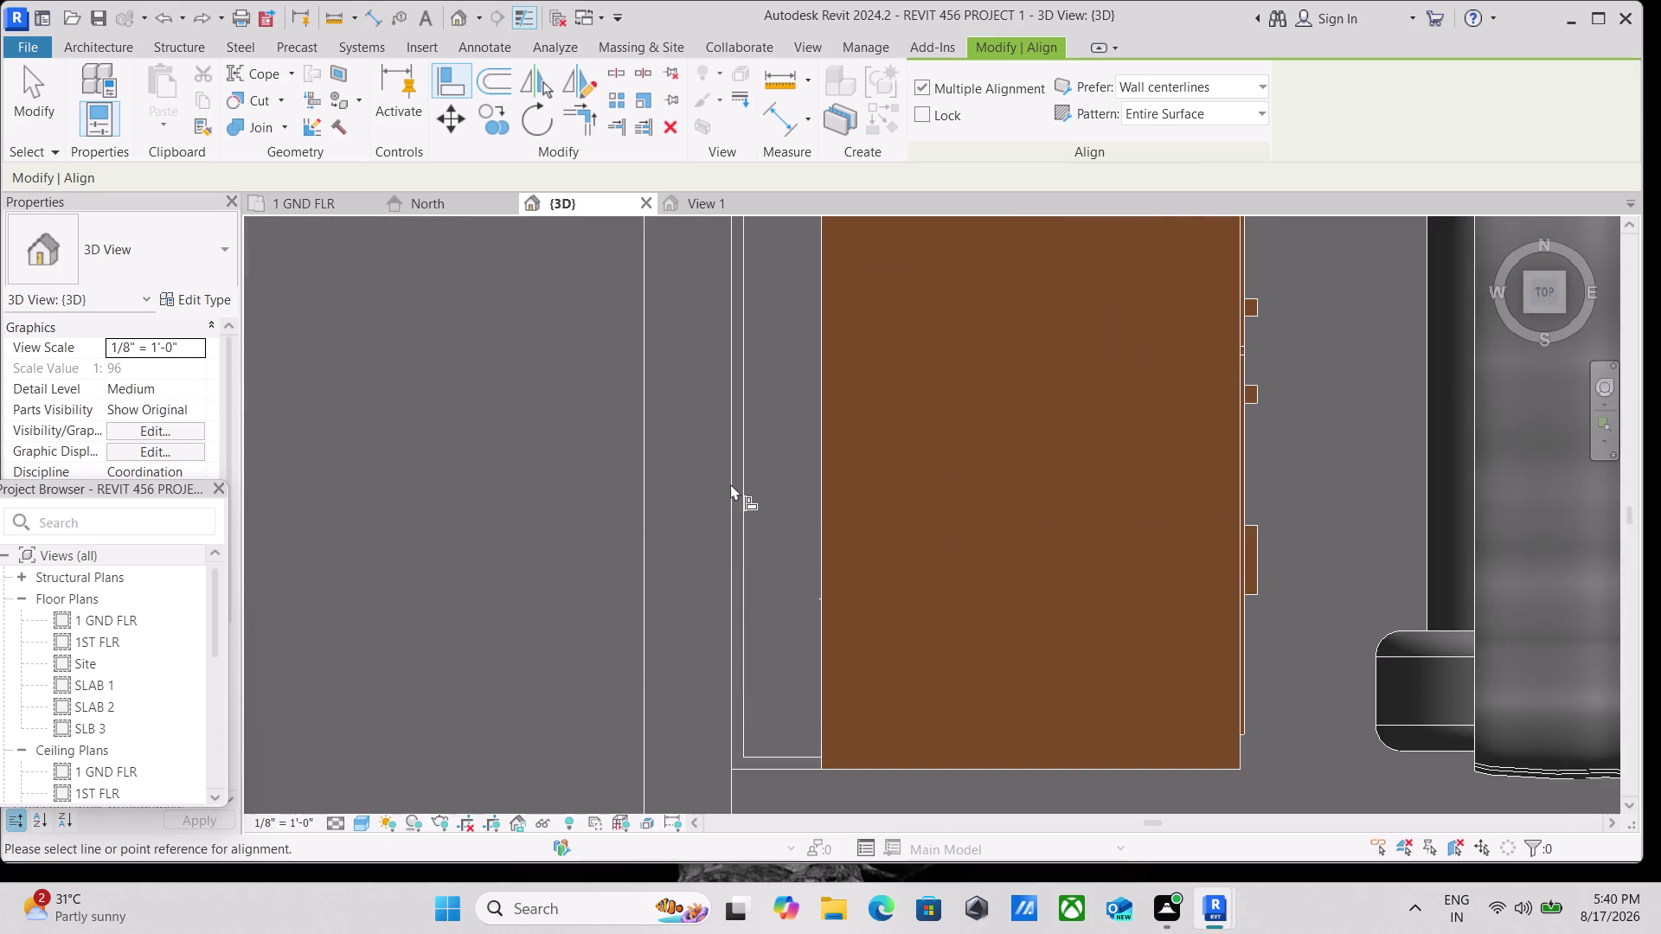
scroll(down, 3)
scroll(down, 3)
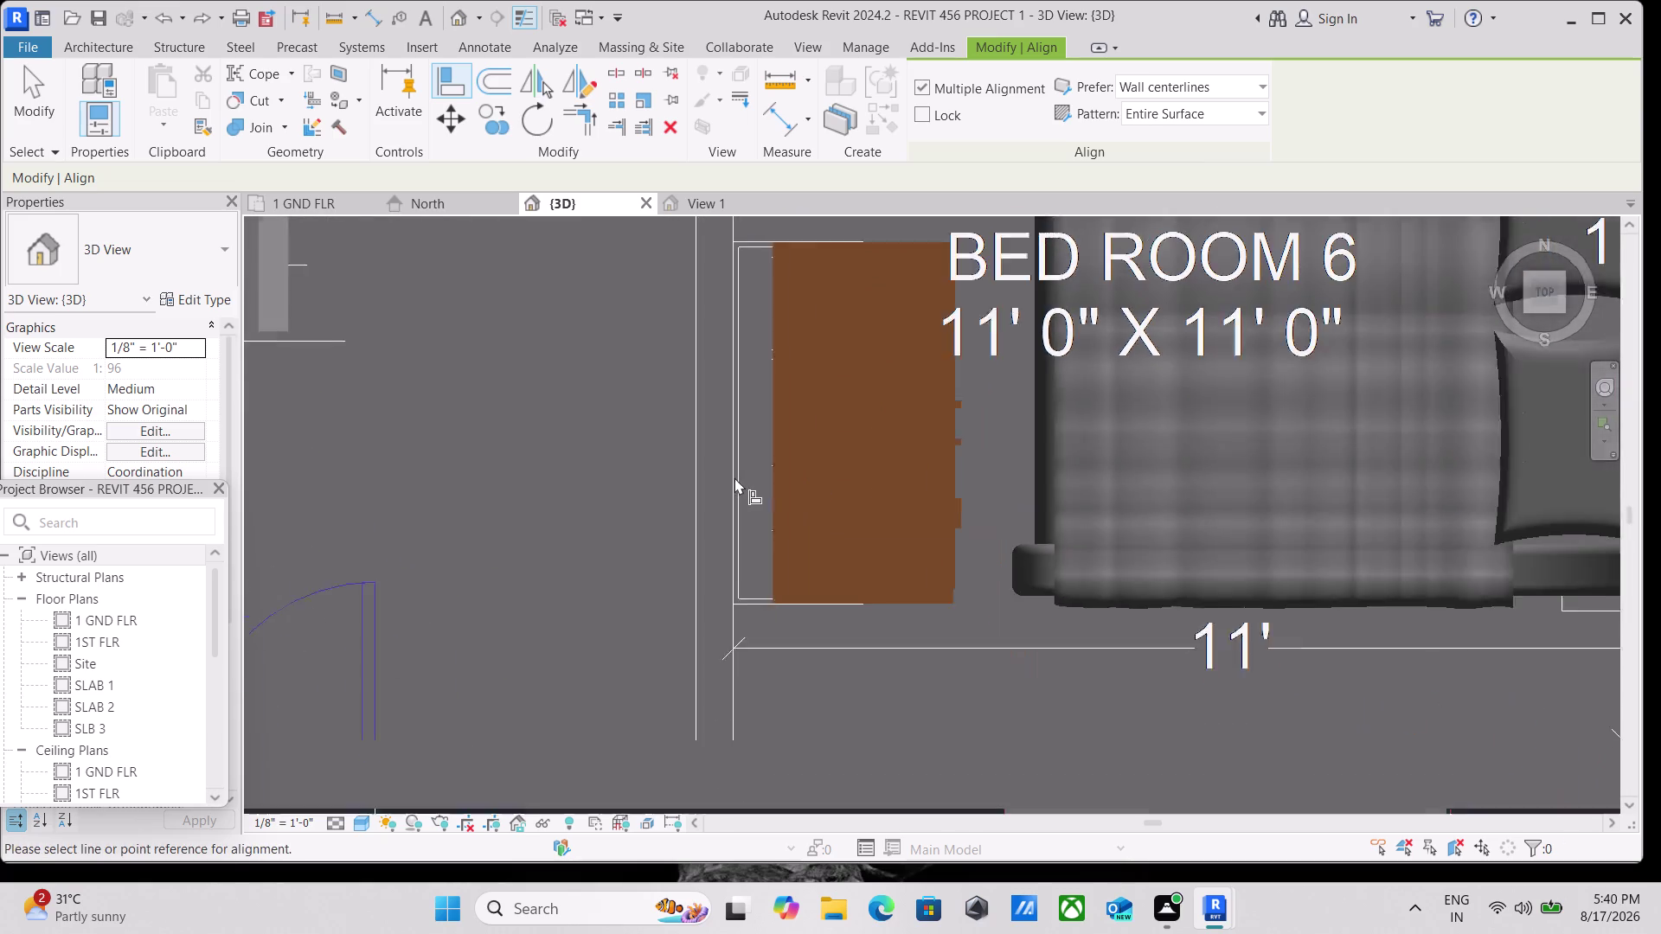
scroll(down, 3)
middle_drag(728, 479, 627, 517)
middle_drag(640, 300, 586, 434)
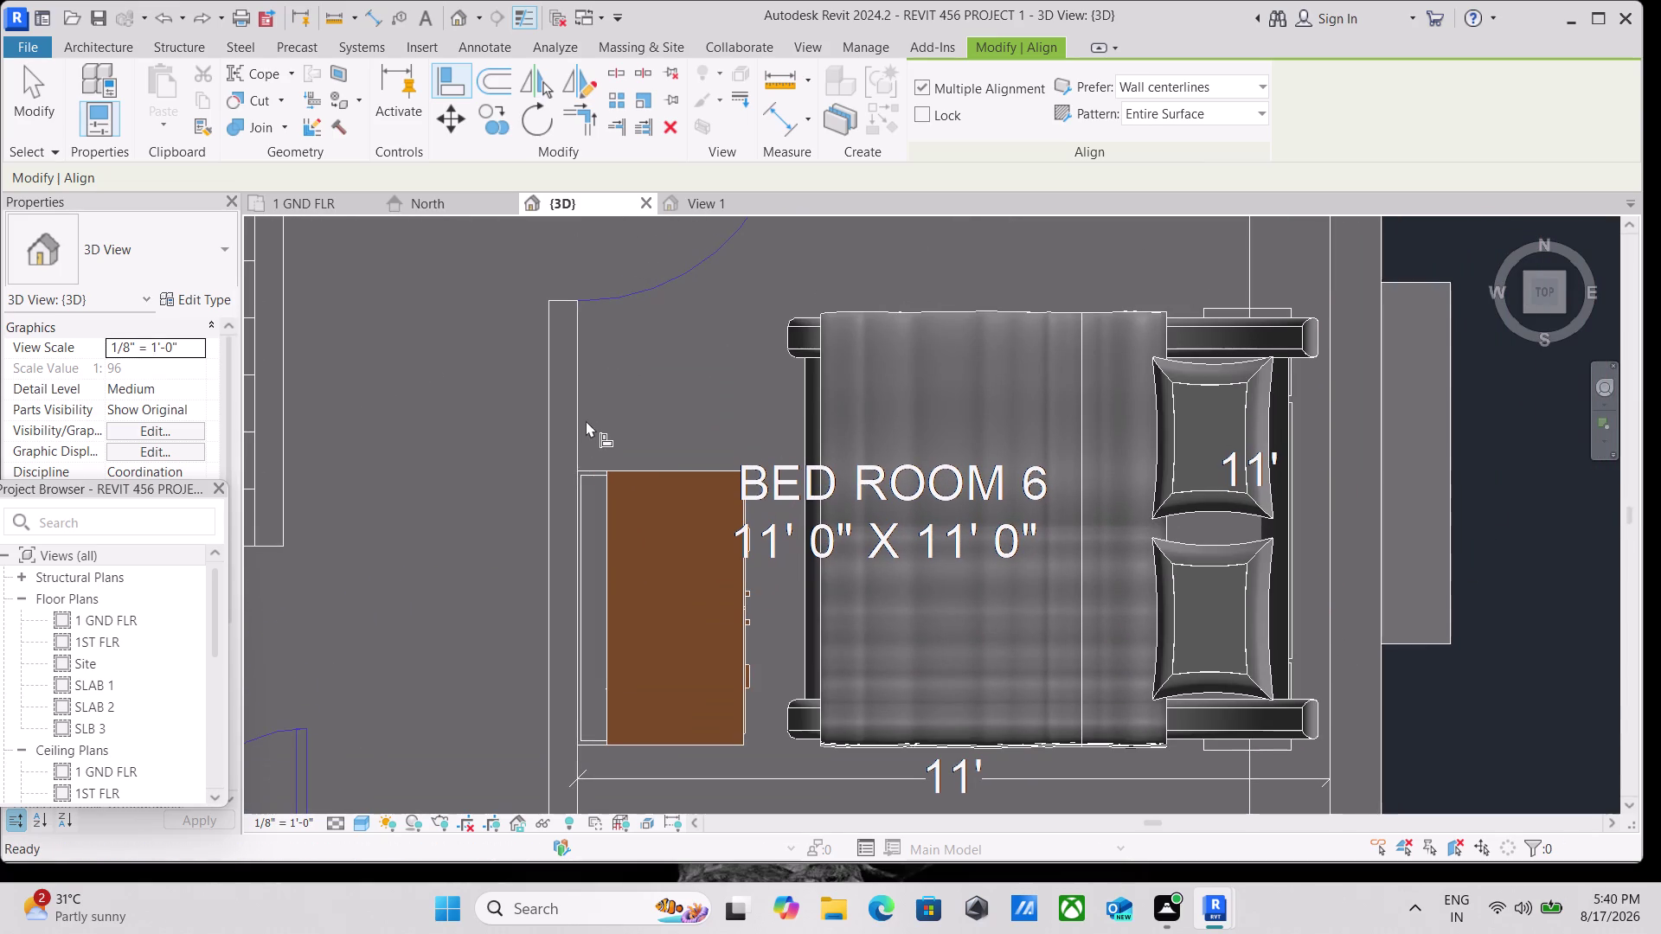
scroll(up, 3)
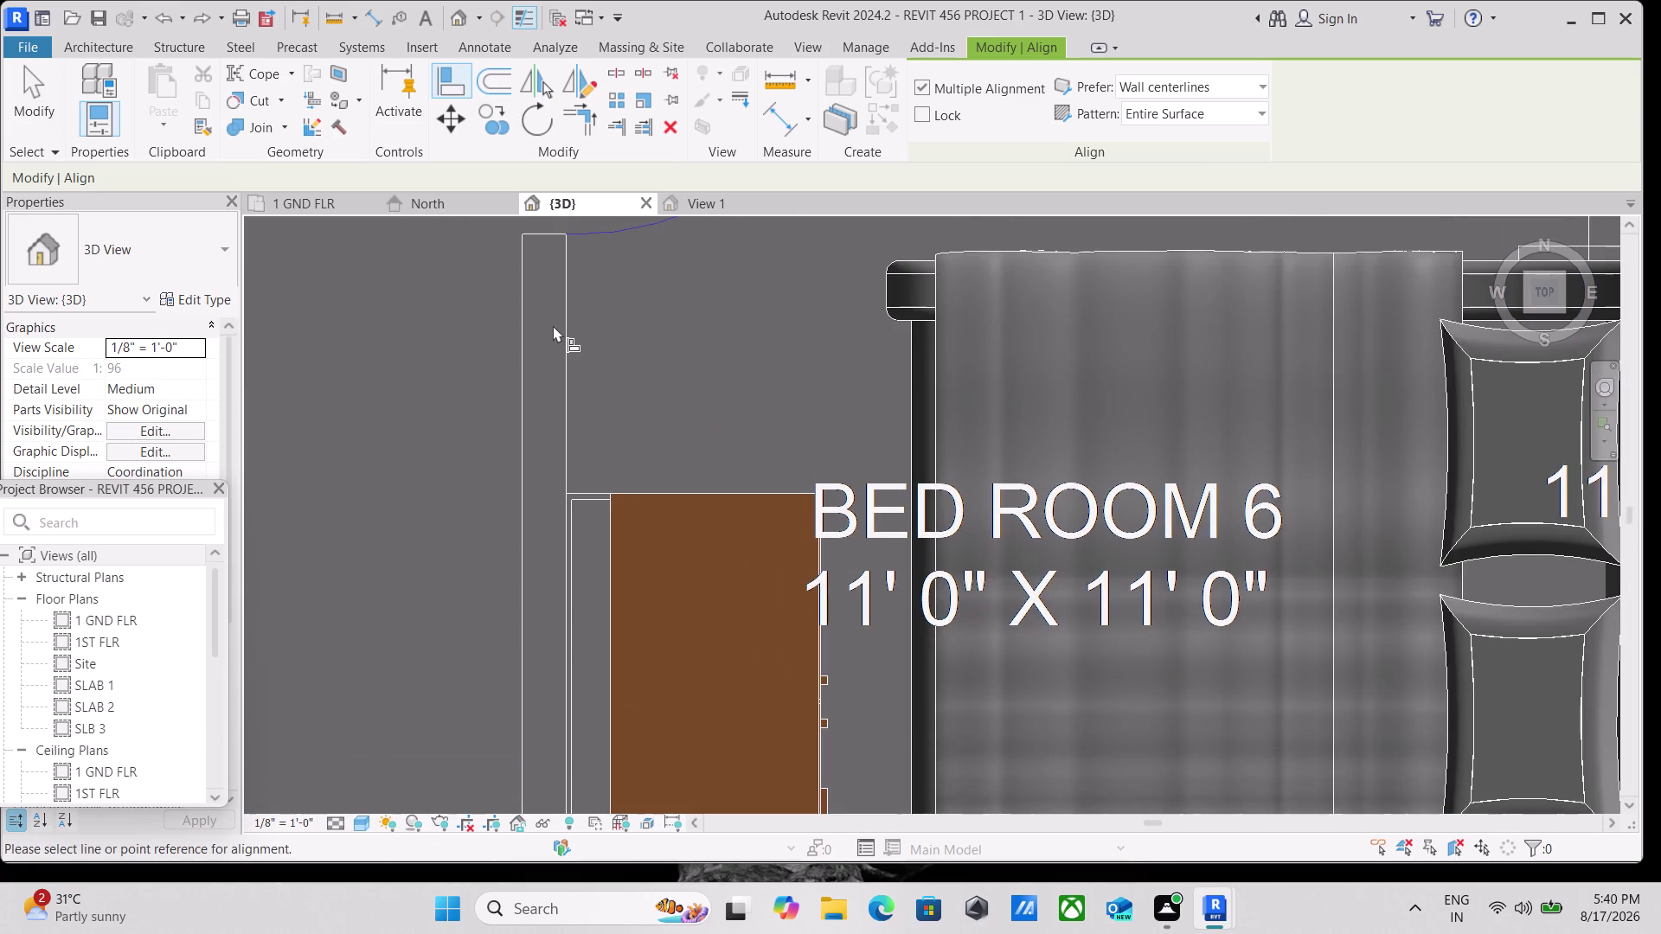
scroll(down, 3)
scroll(down, 3)
key(Escape)
key(Escape)
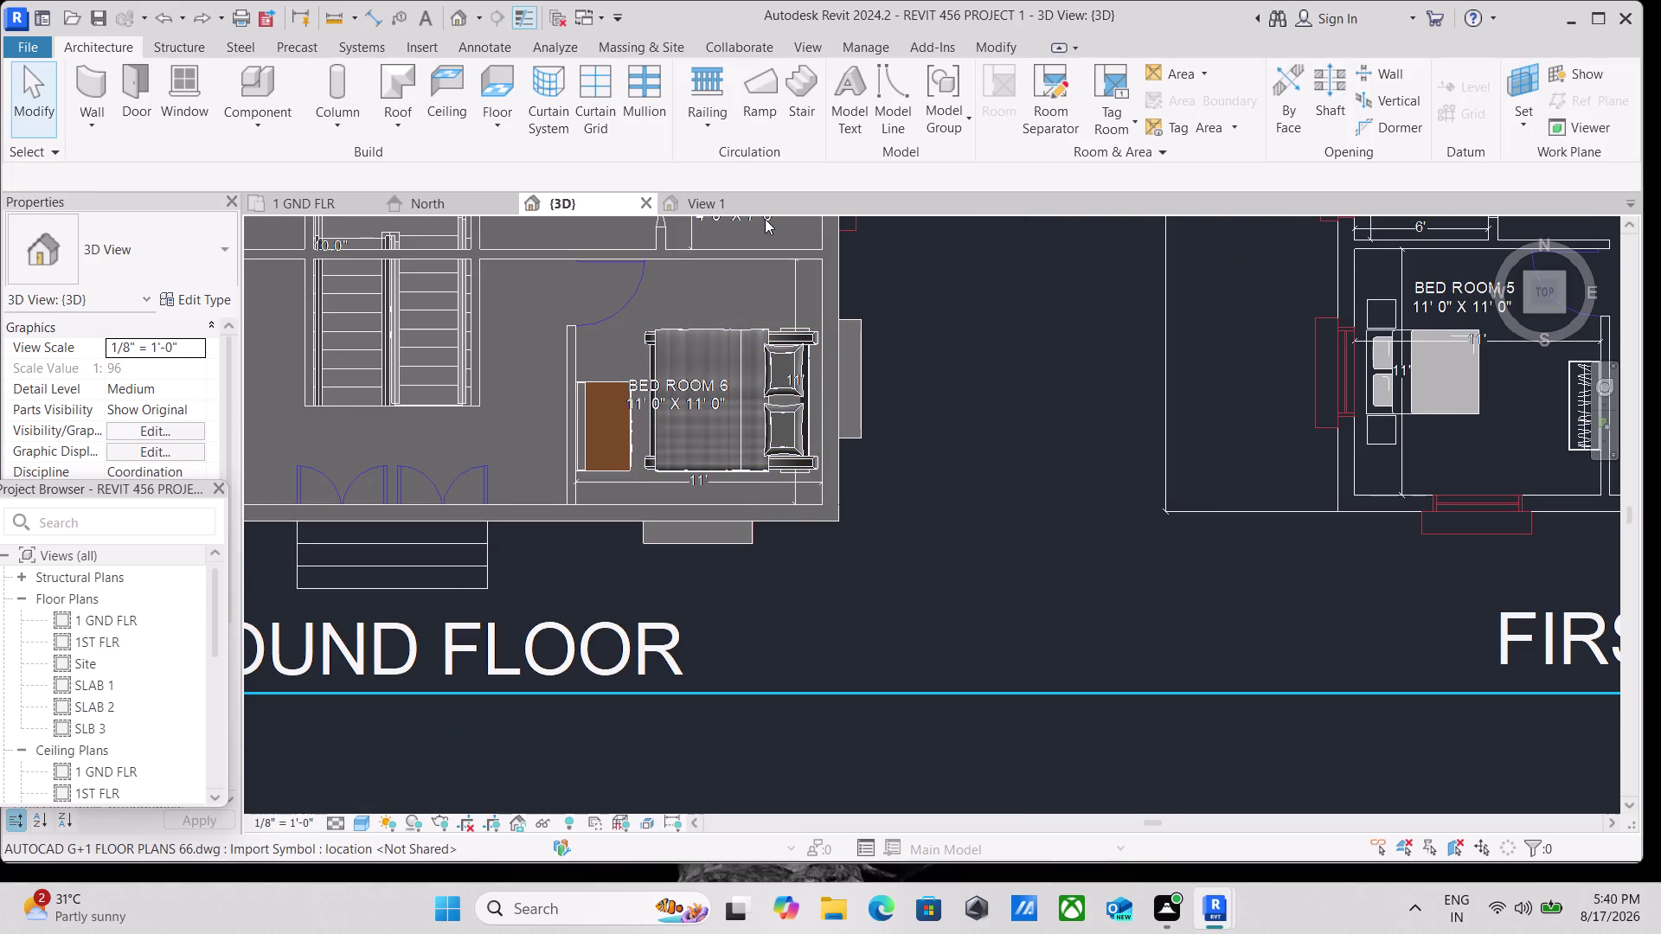
click(1562, 312)
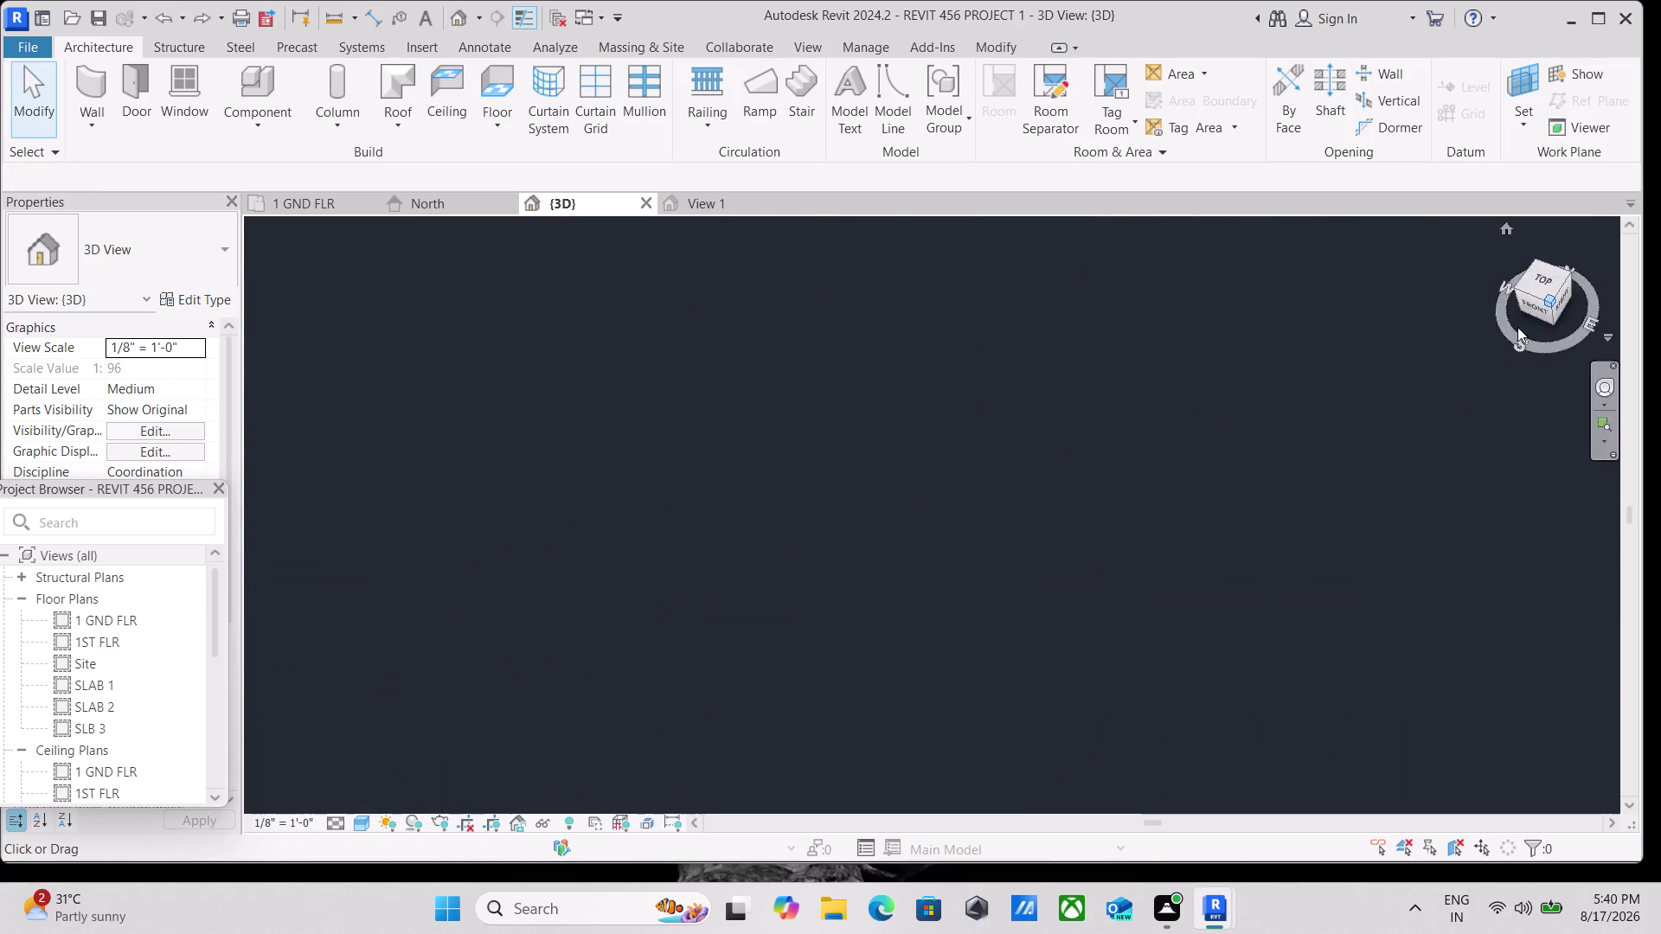
scroll(up, 3)
scroll(up, 3)
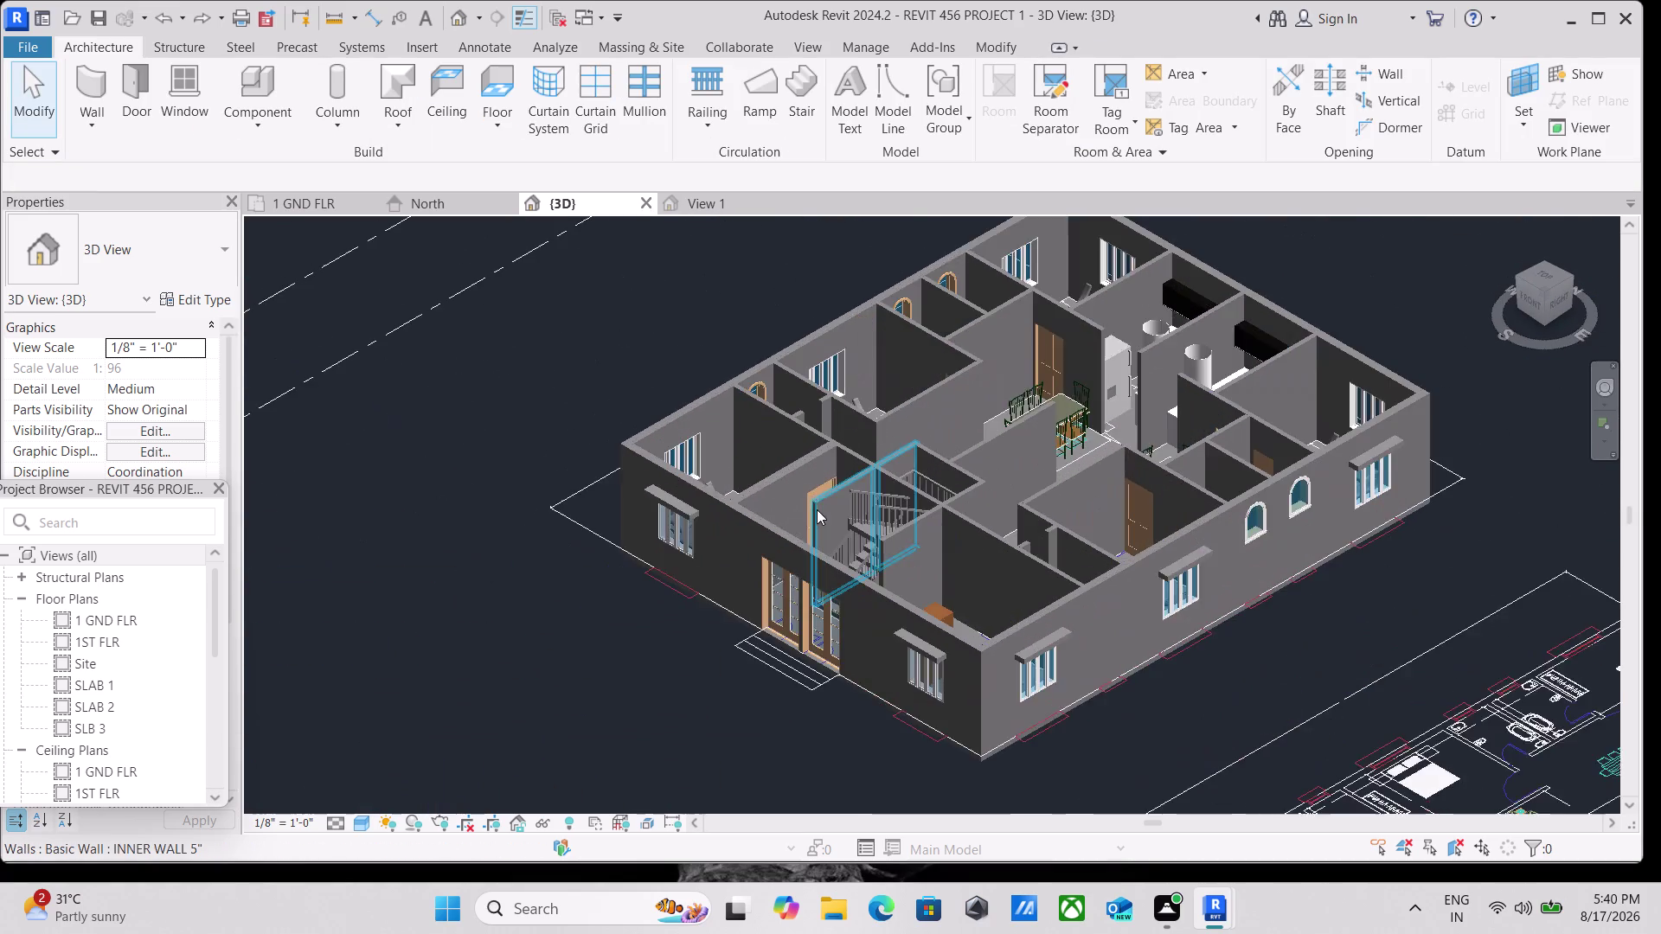
scroll(up, 3)
scroll(down, 3)
middle_drag(697, 420, 616, 453)
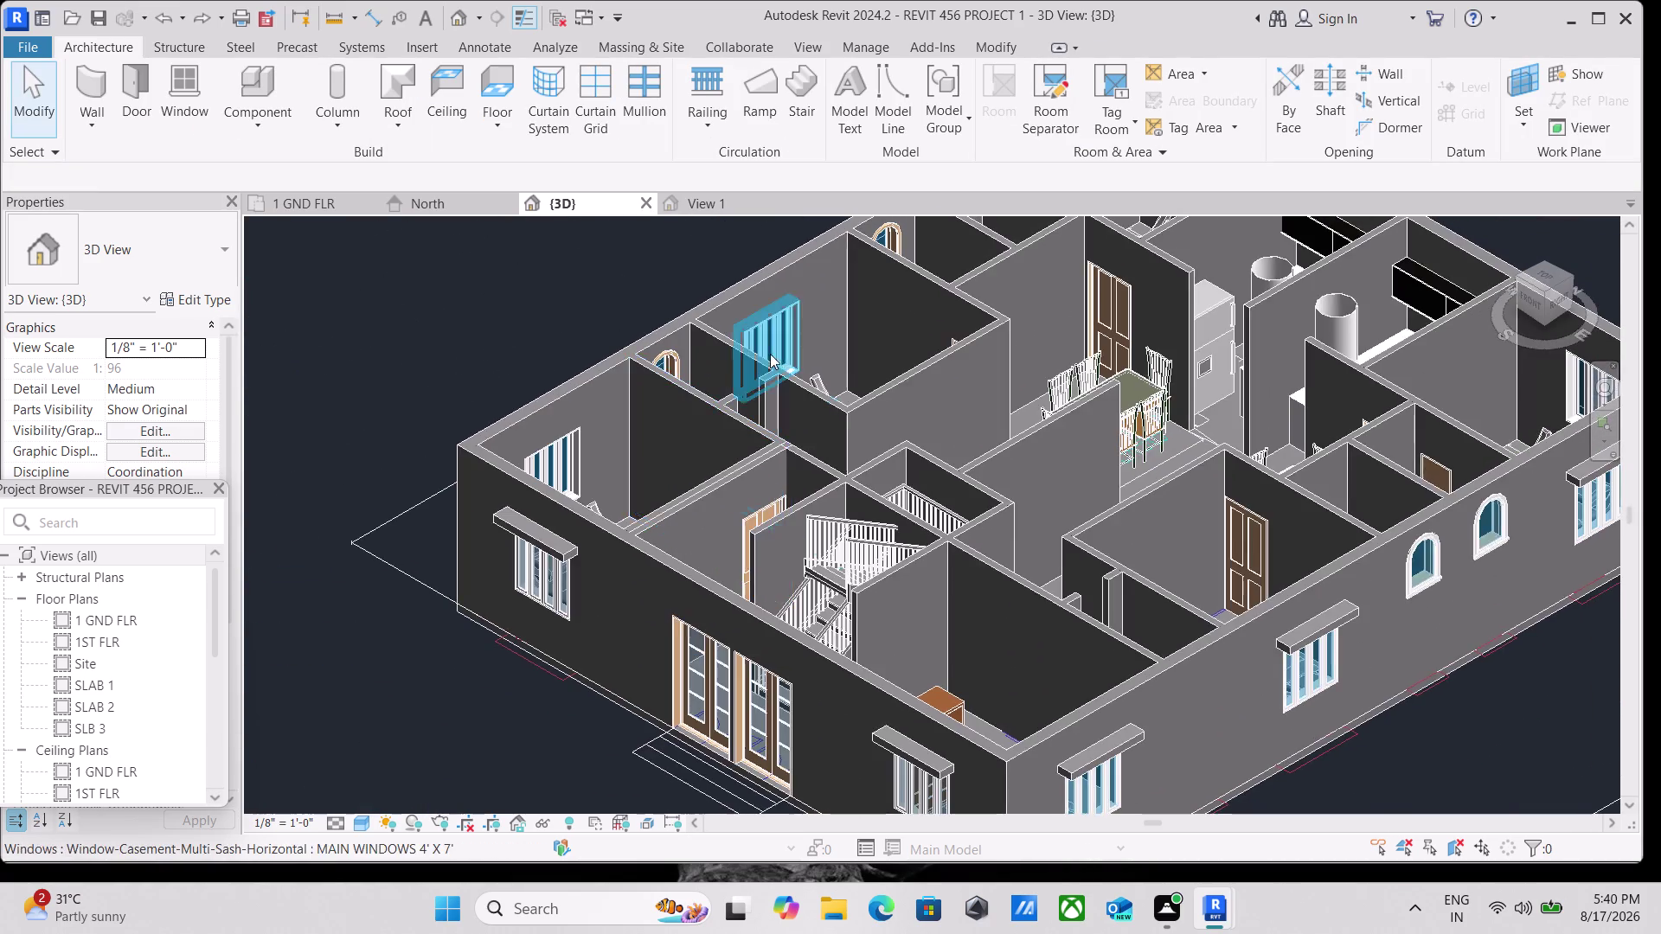
scroll(down, 3)
middle_drag(772, 351, 633, 367)
scroll(down, 3)
scroll(up, 3)
scroll(down, 3)
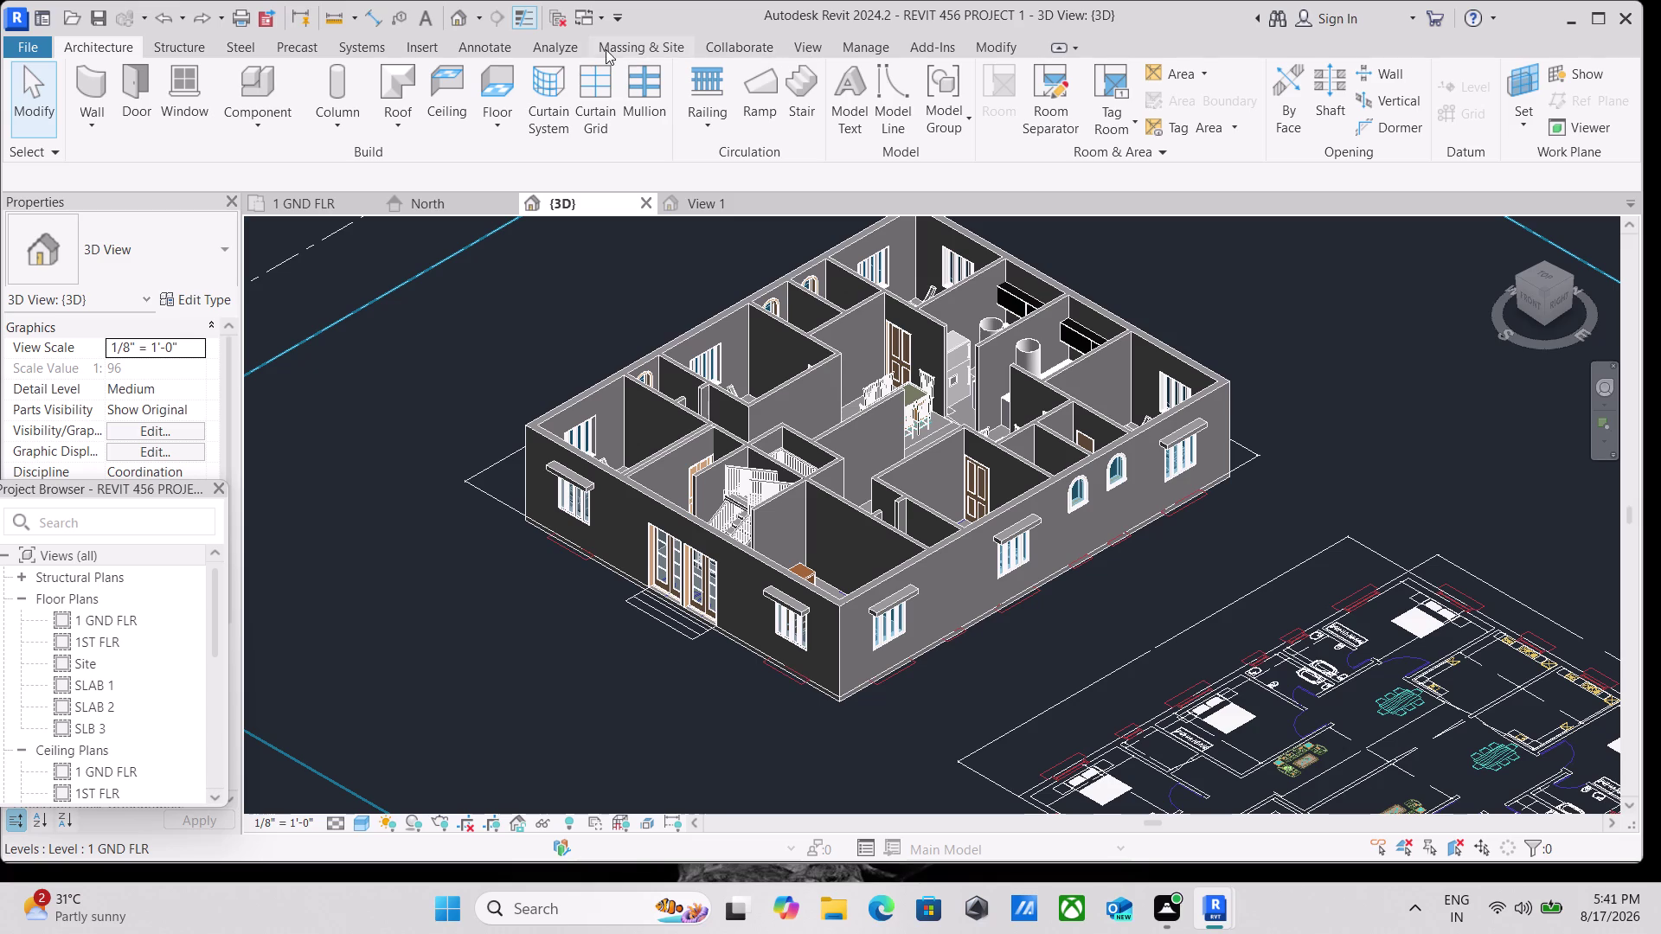
scroll(down, 3)
scroll(down, 3)
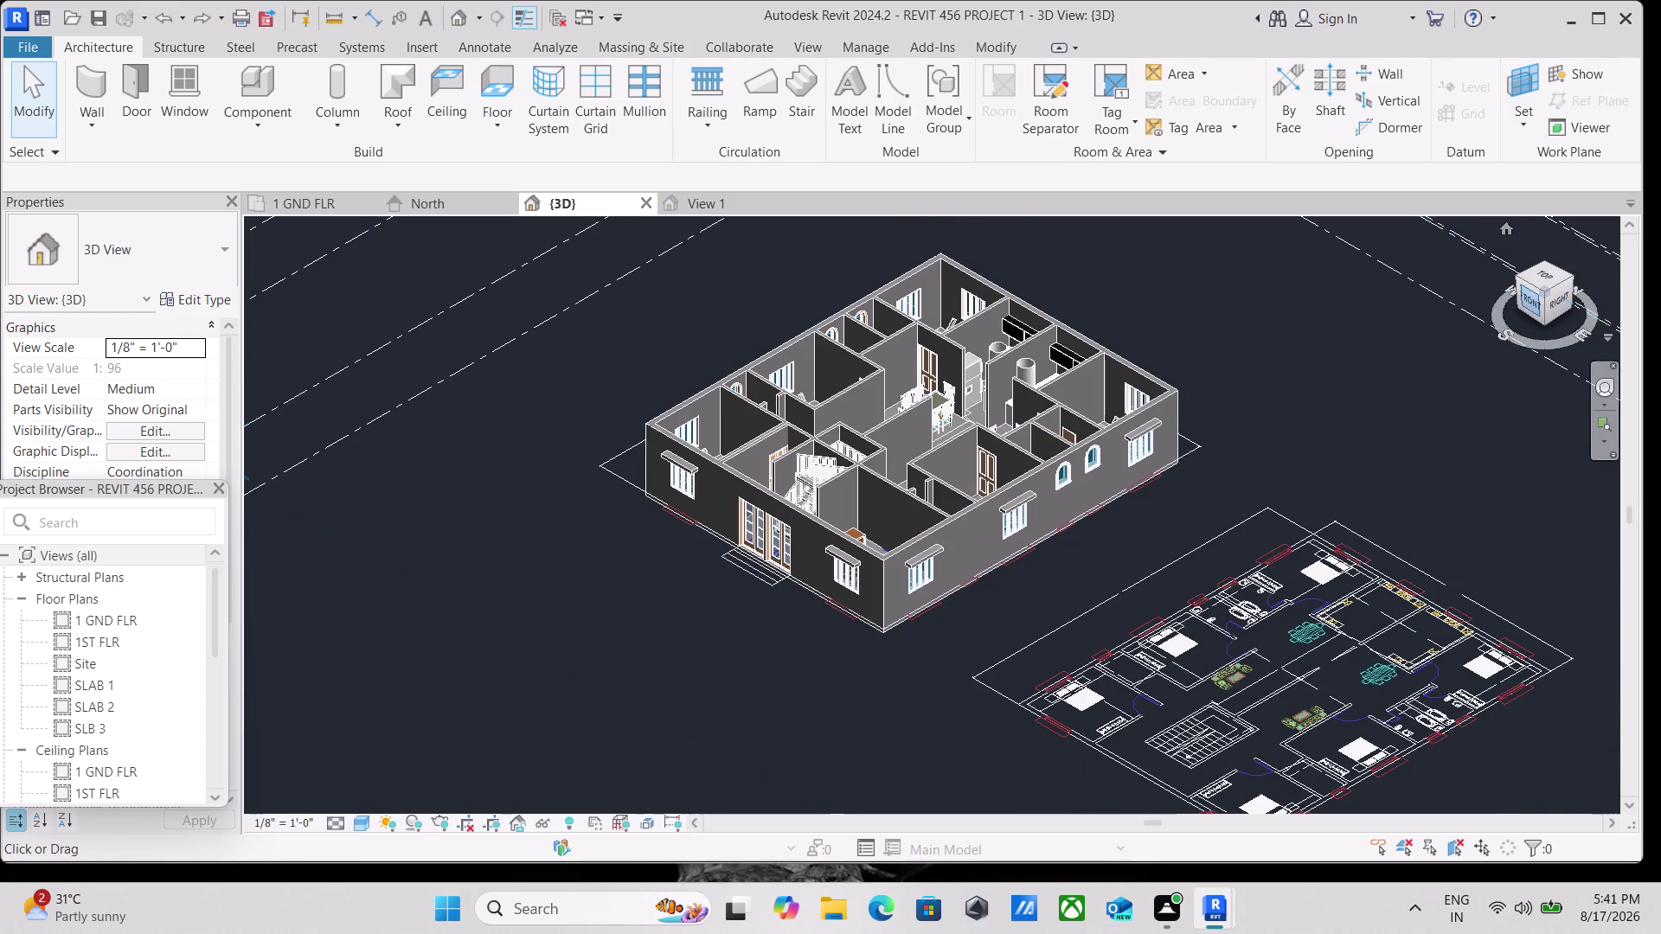
click(1532, 295)
scroll(up, 3)
scroll(up, 3)
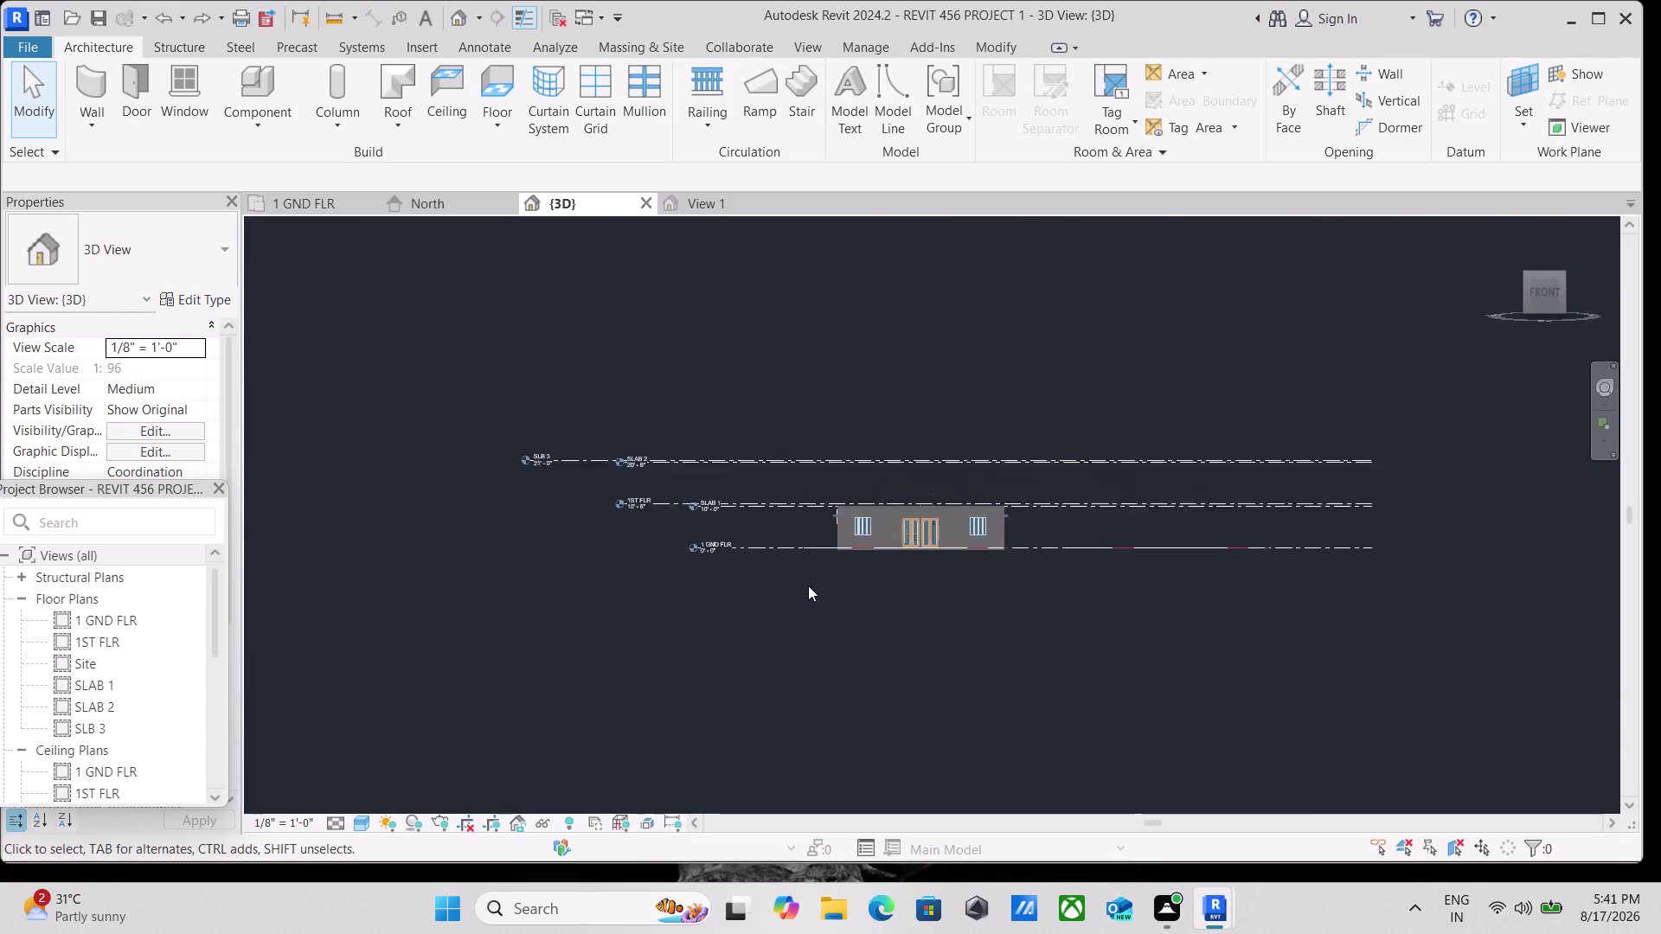
scroll(up, 3)
scroll(up, 3)
scroll(down, 3)
middle_drag(1304, 475, 1017, 488)
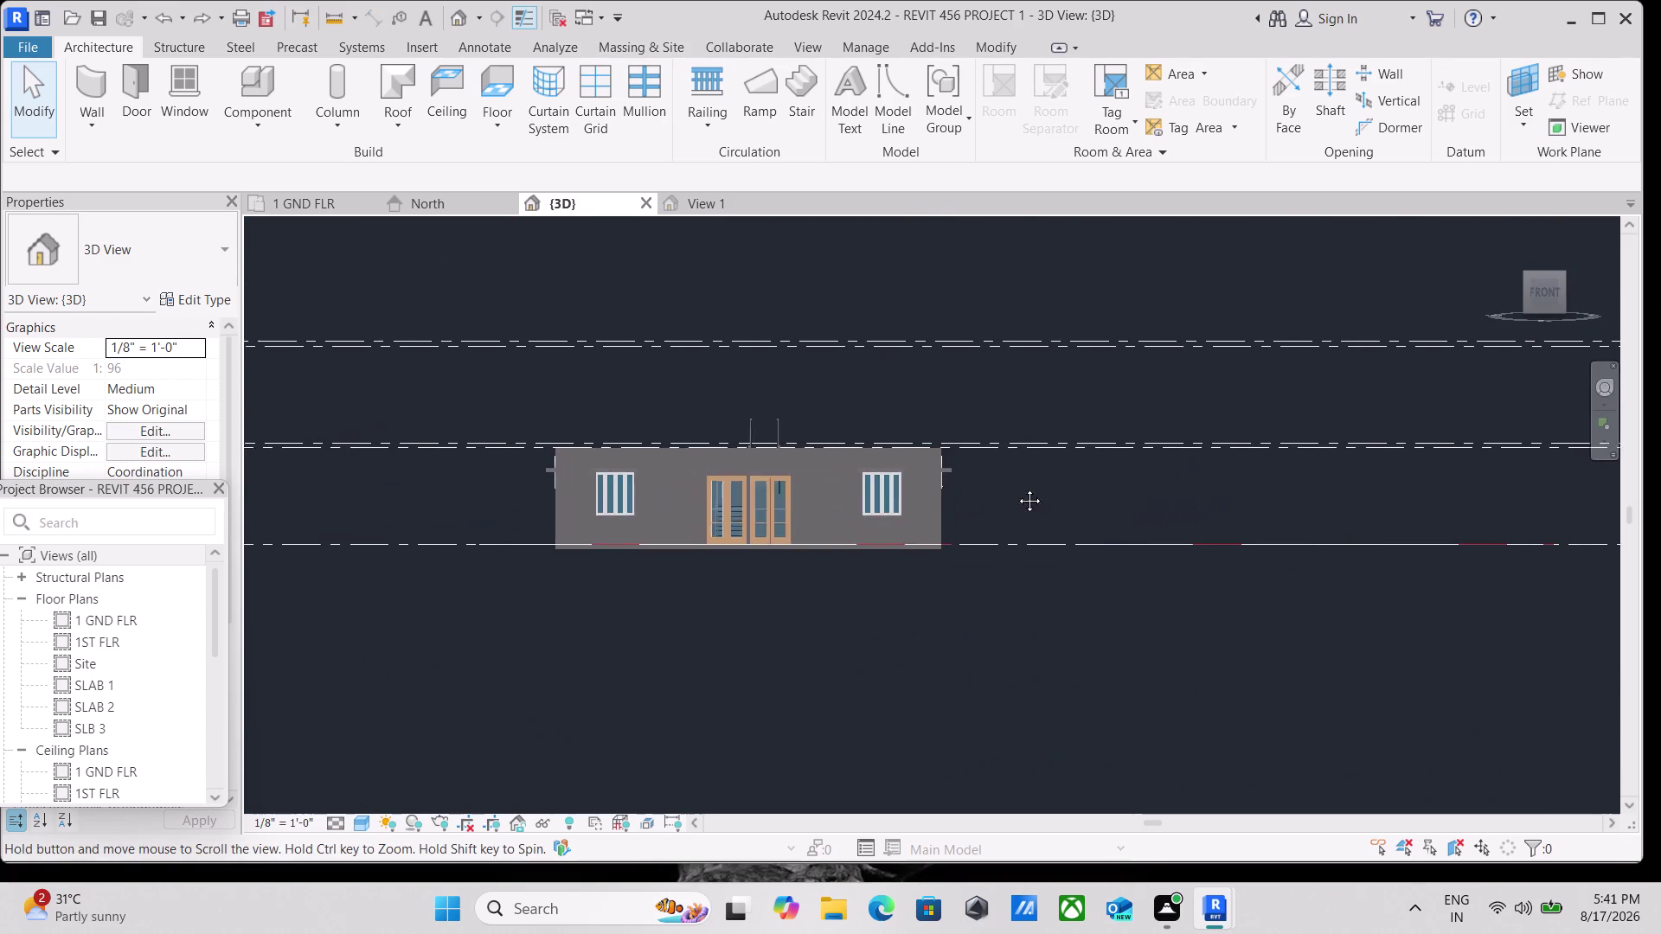
middle_drag(1017, 488, 1016, 488)
click(1543, 272)
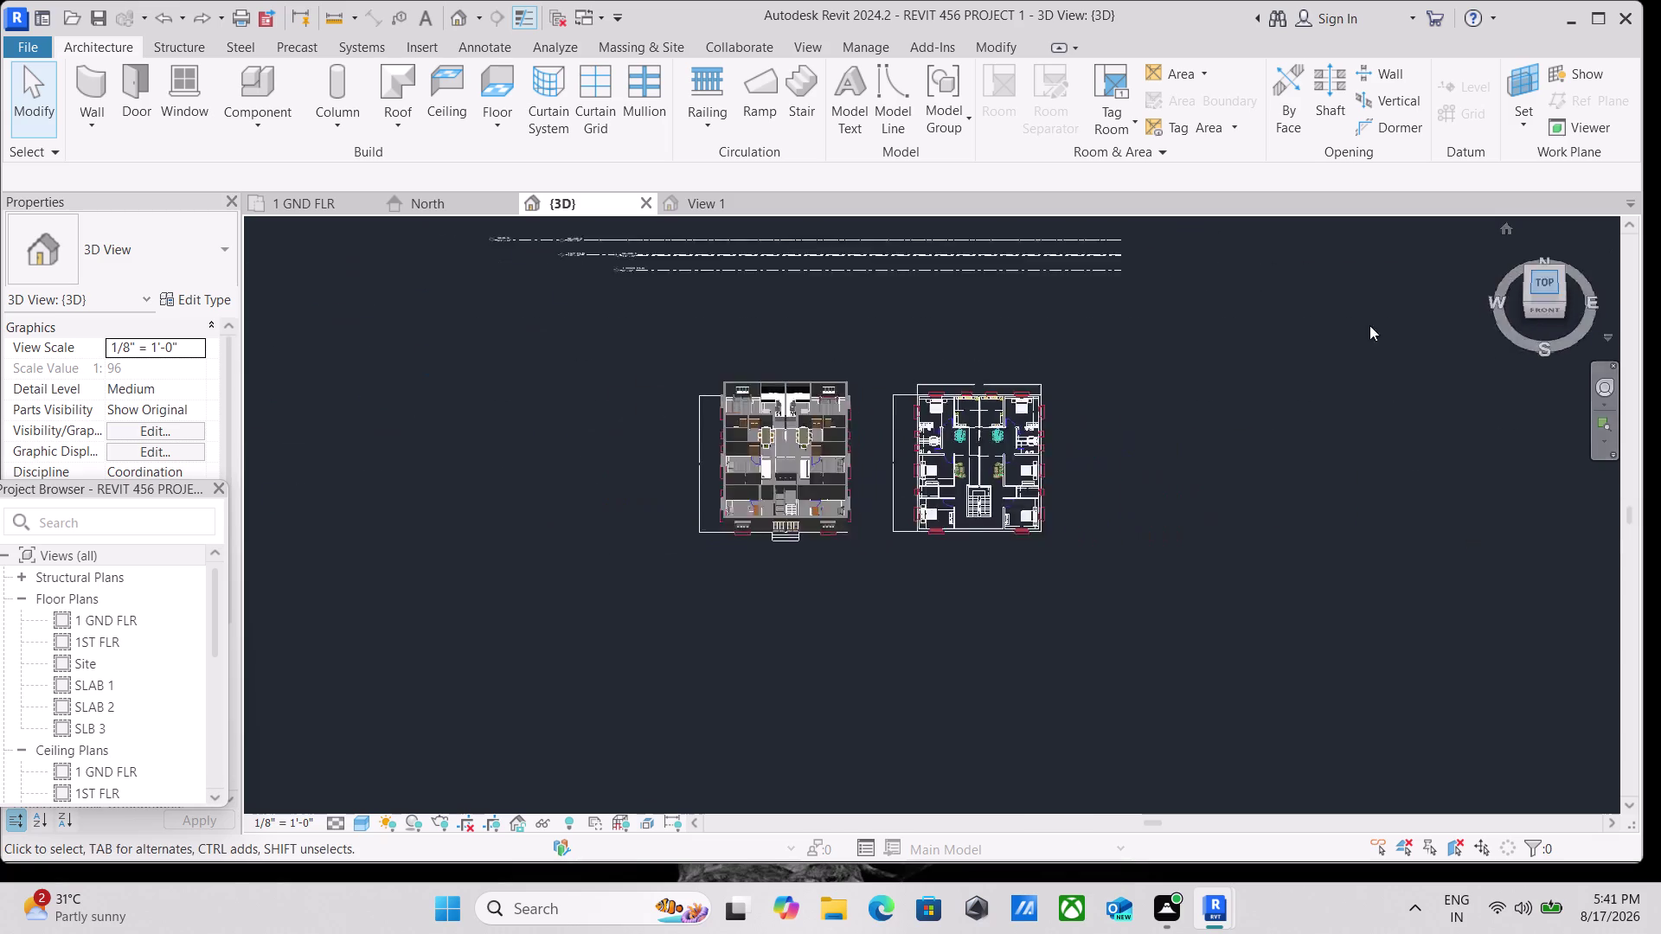
scroll(up, 3)
middle_drag(500, 361, 495, 369)
scroll(down, 3)
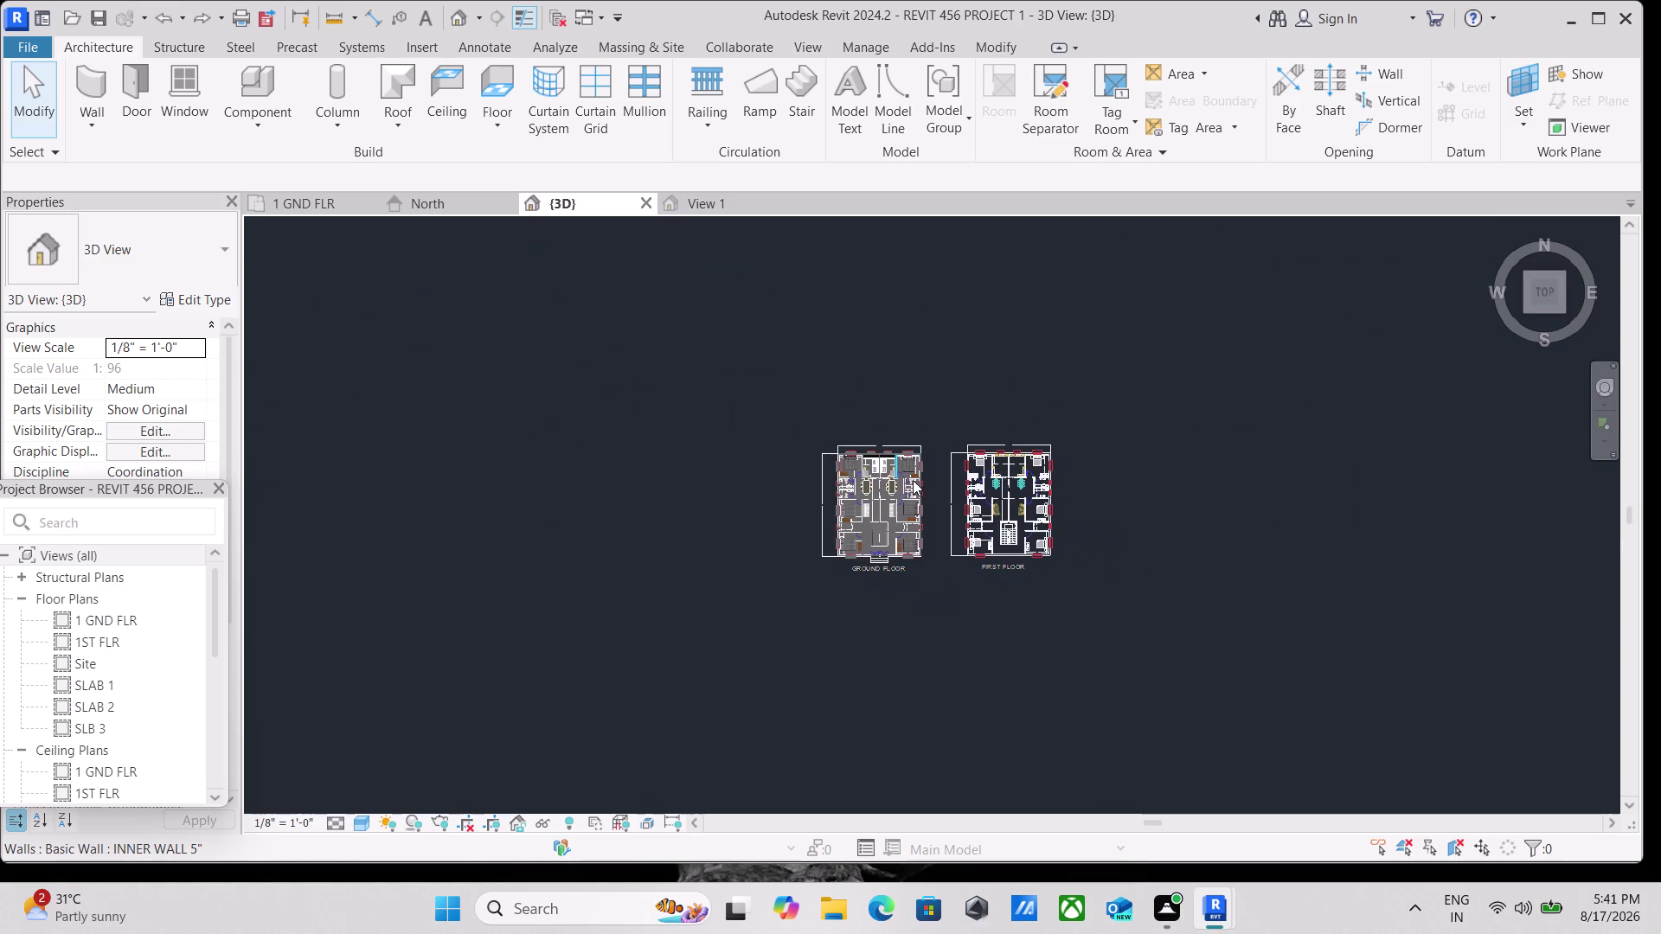
scroll(up, 3)
scroll(up, 3)
scroll(up, 3)
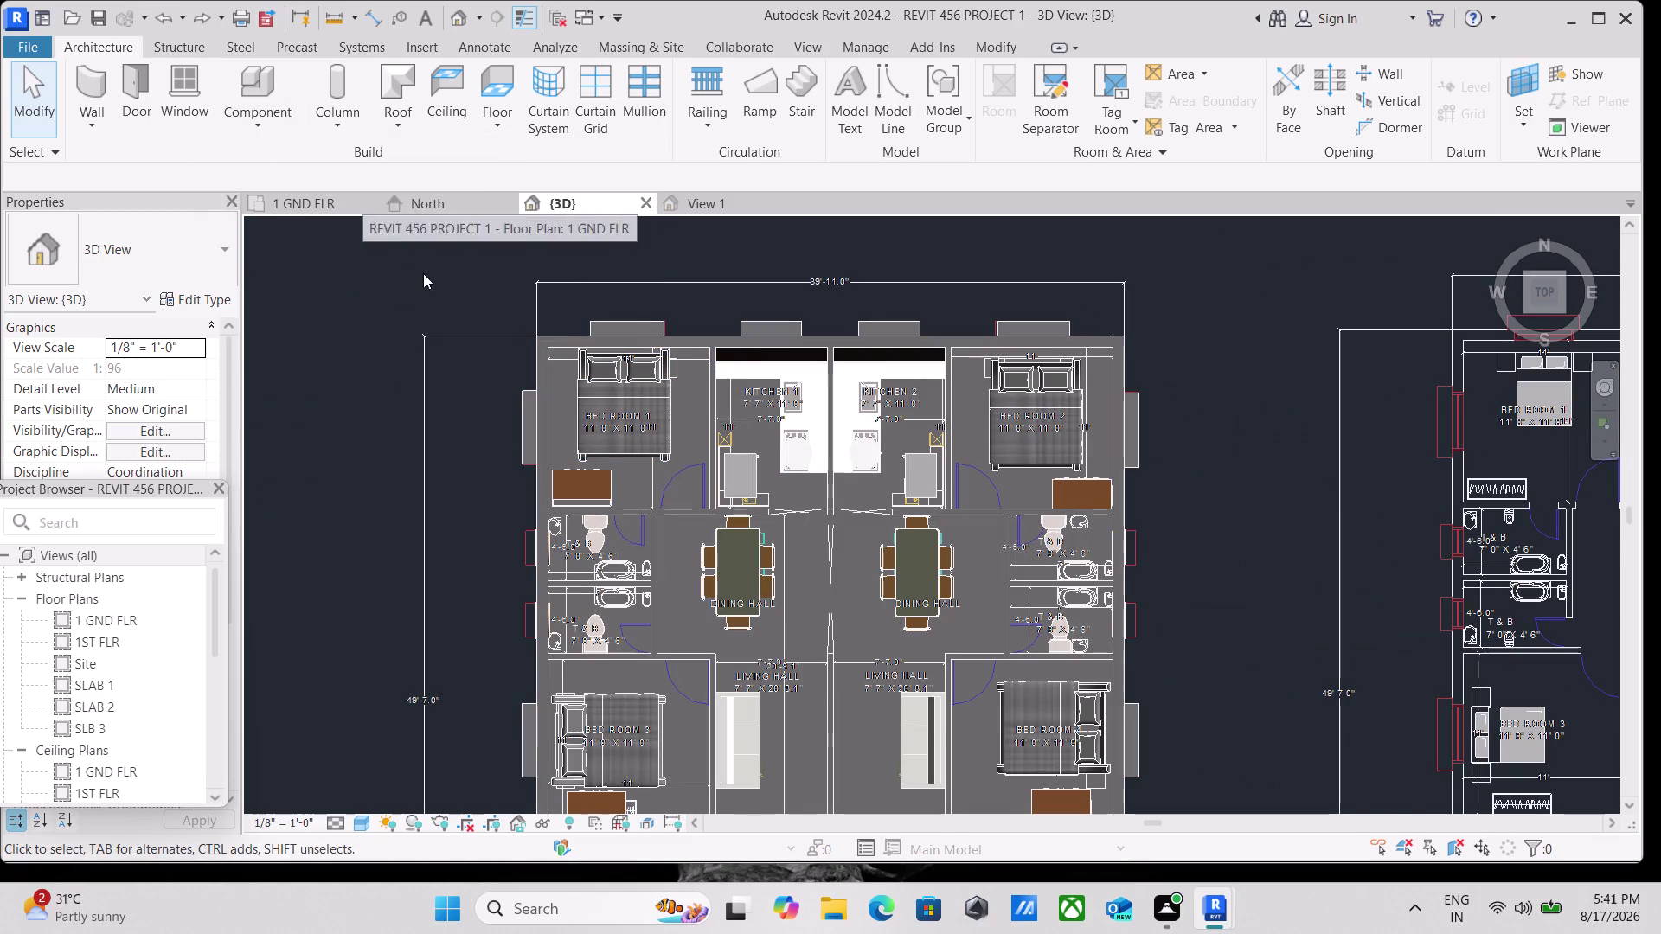
scroll(up, 3)
scroll(down, 3)
middle_drag(750, 577, 519, 366)
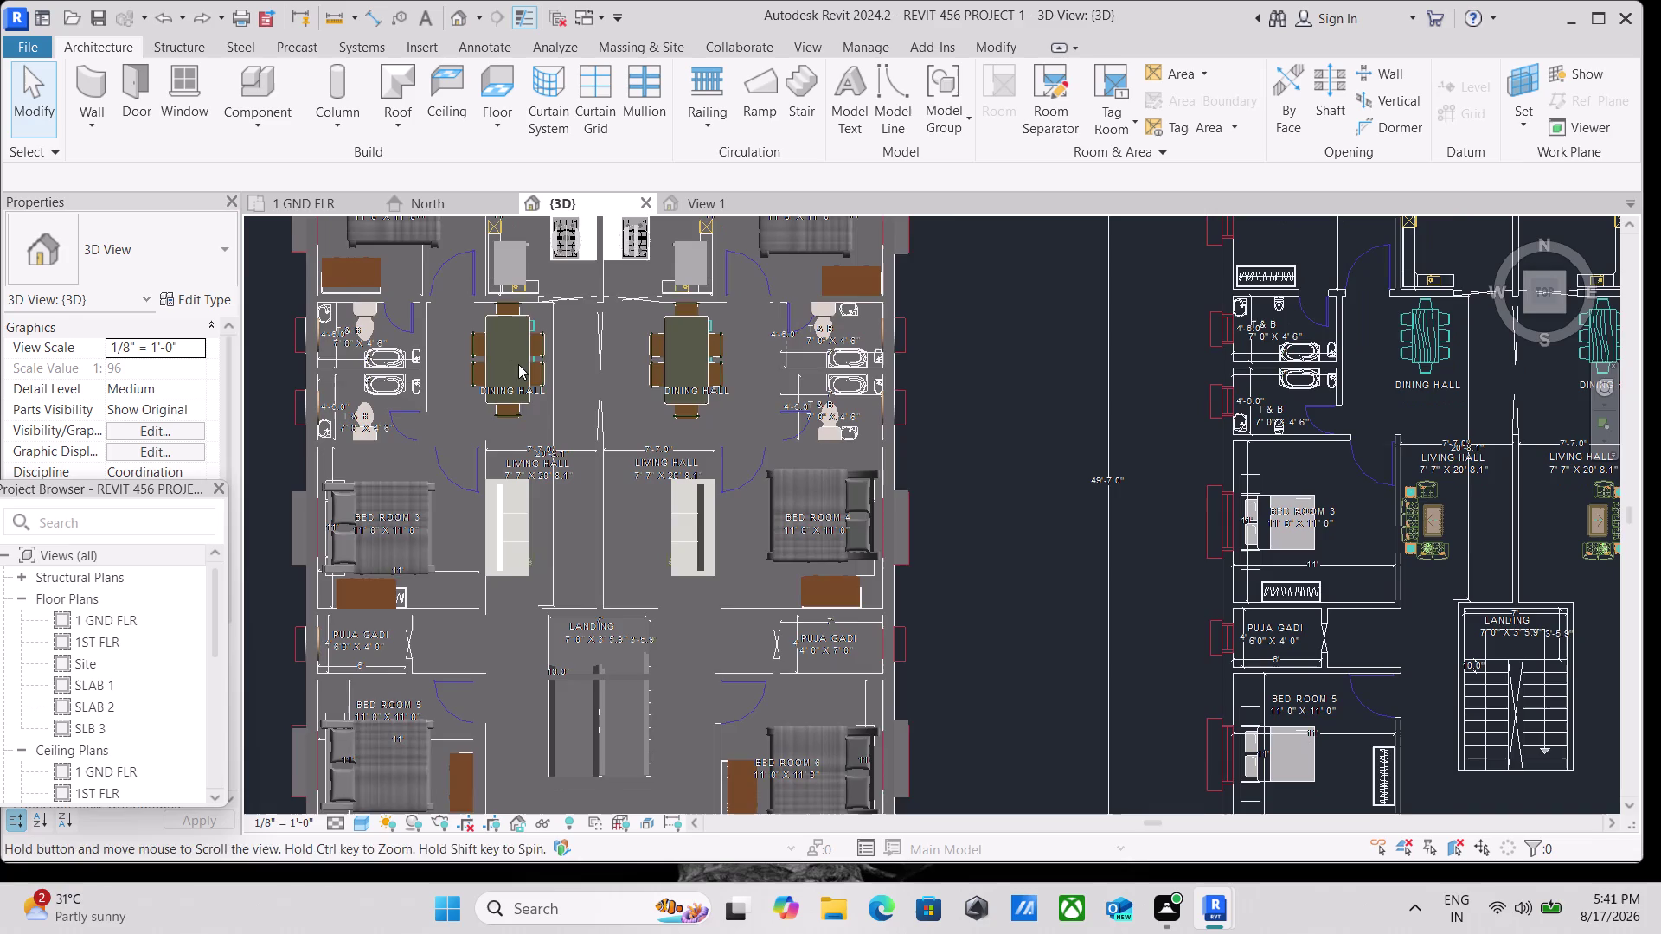
scroll(up, 3)
scroll(down, 3)
middle_drag(687, 491, 652, 396)
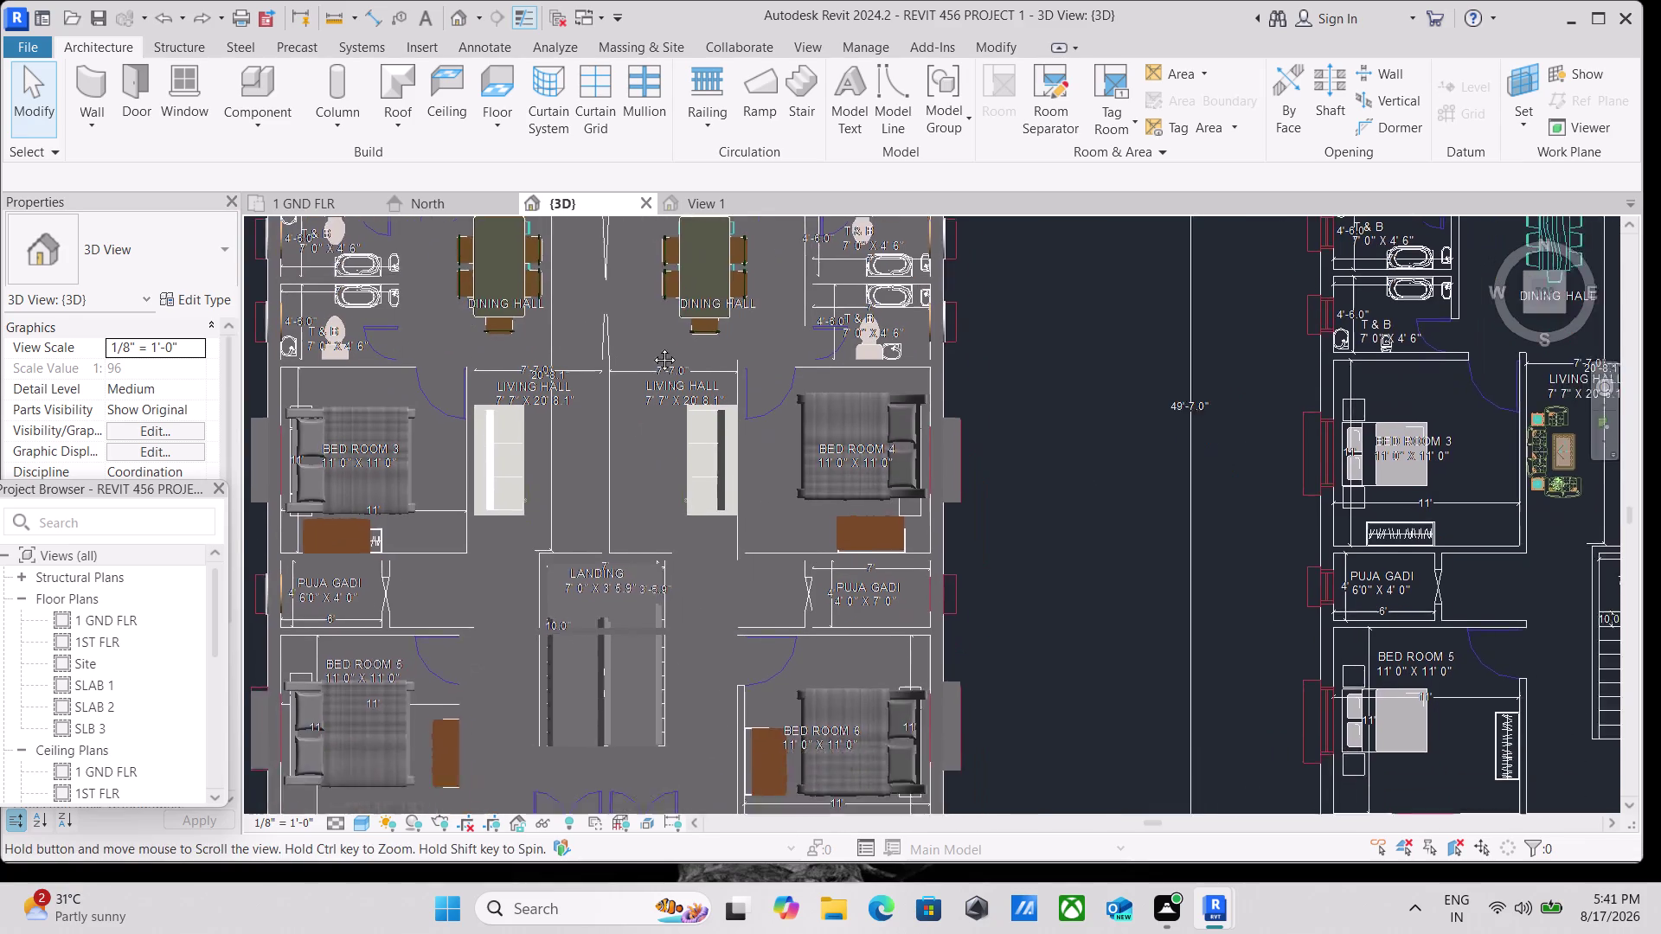
middle_drag(653, 395, 652, 339)
middle_drag(534, 442, 631, 368)
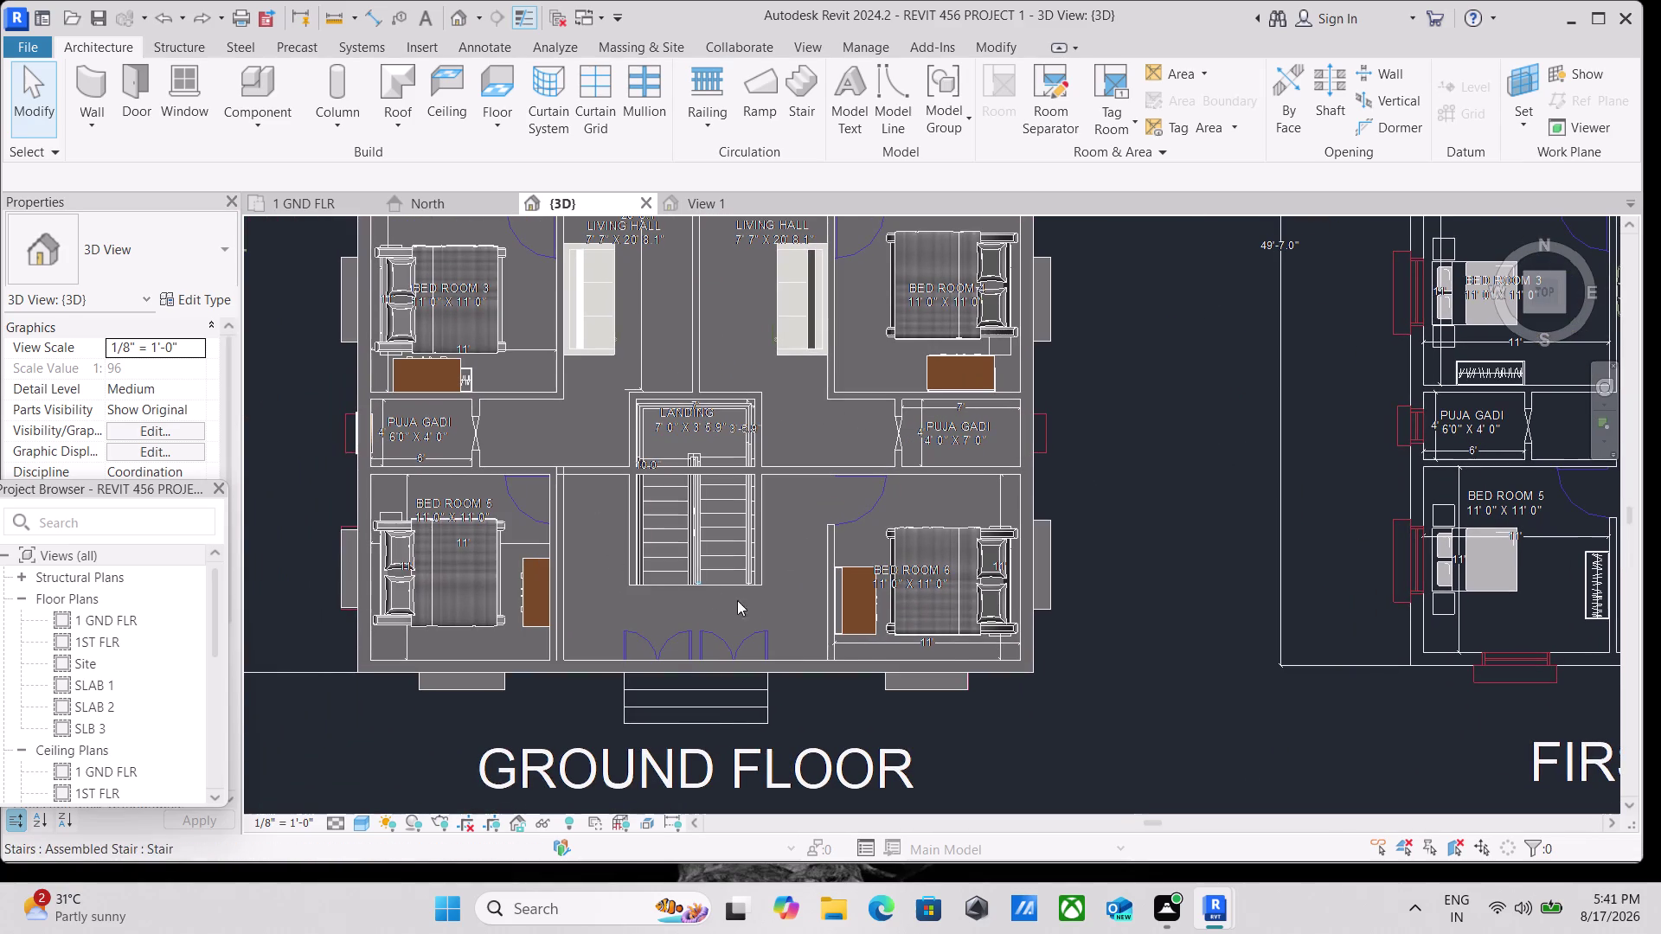
scroll(up, 3)
scroll(down, 3)
middle_drag(772, 595, 677, 590)
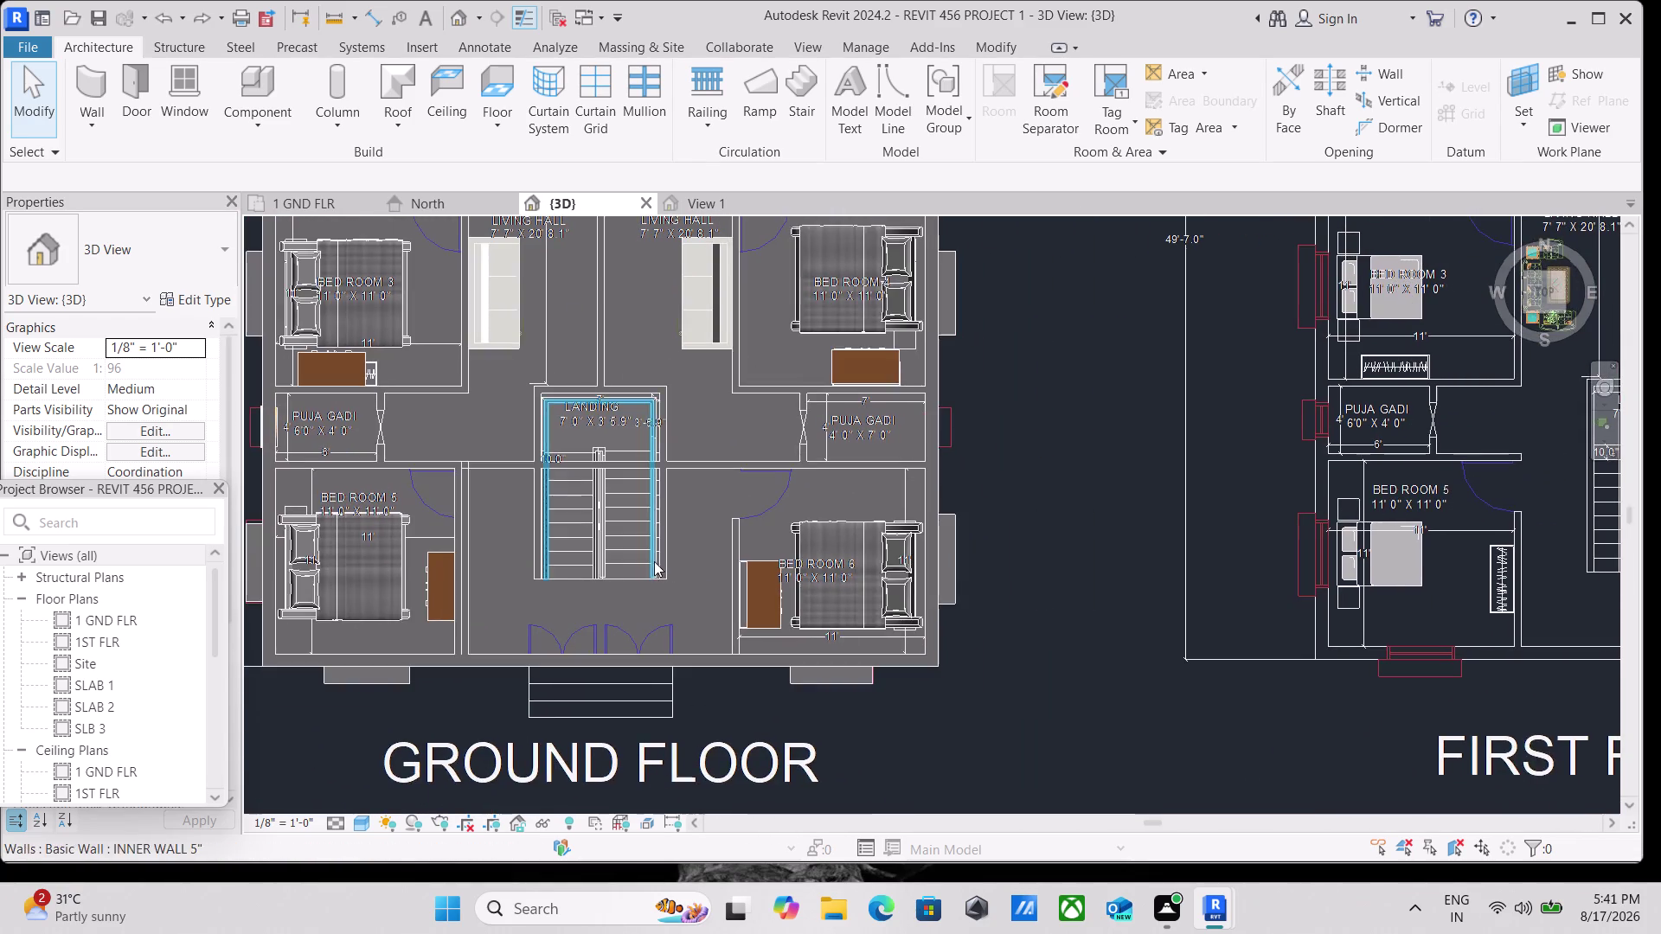
scroll(up, 3)
scroll(down, 3)
middle_drag(654, 568, 685, 512)
scroll(down, 3)
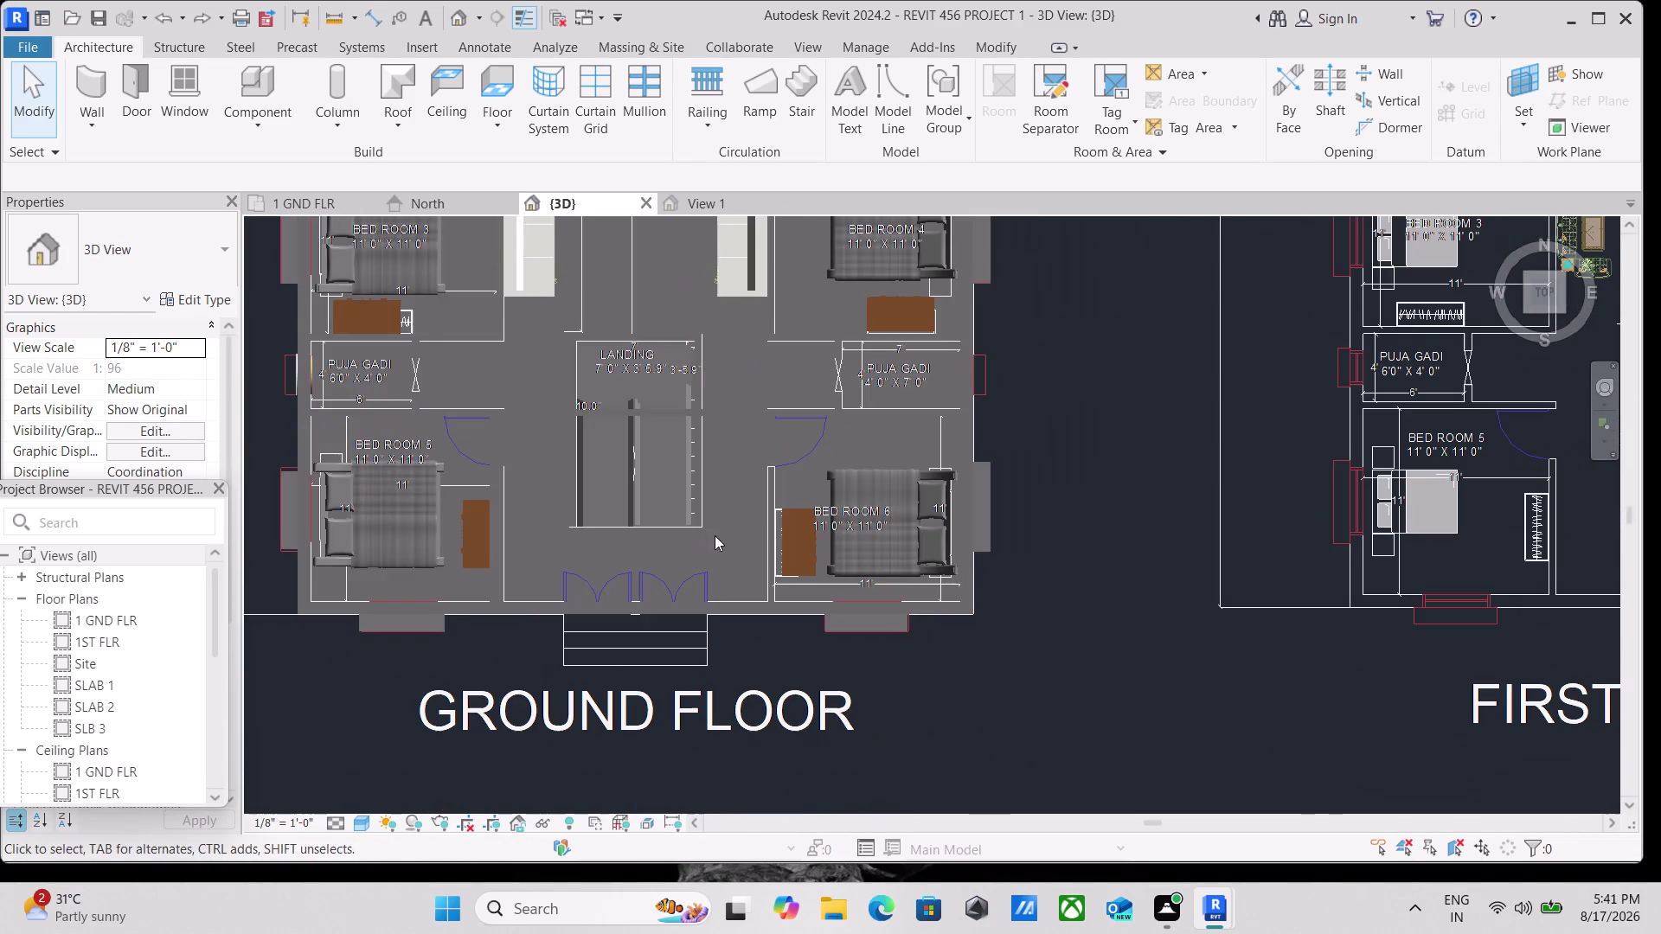
scroll(up, 3)
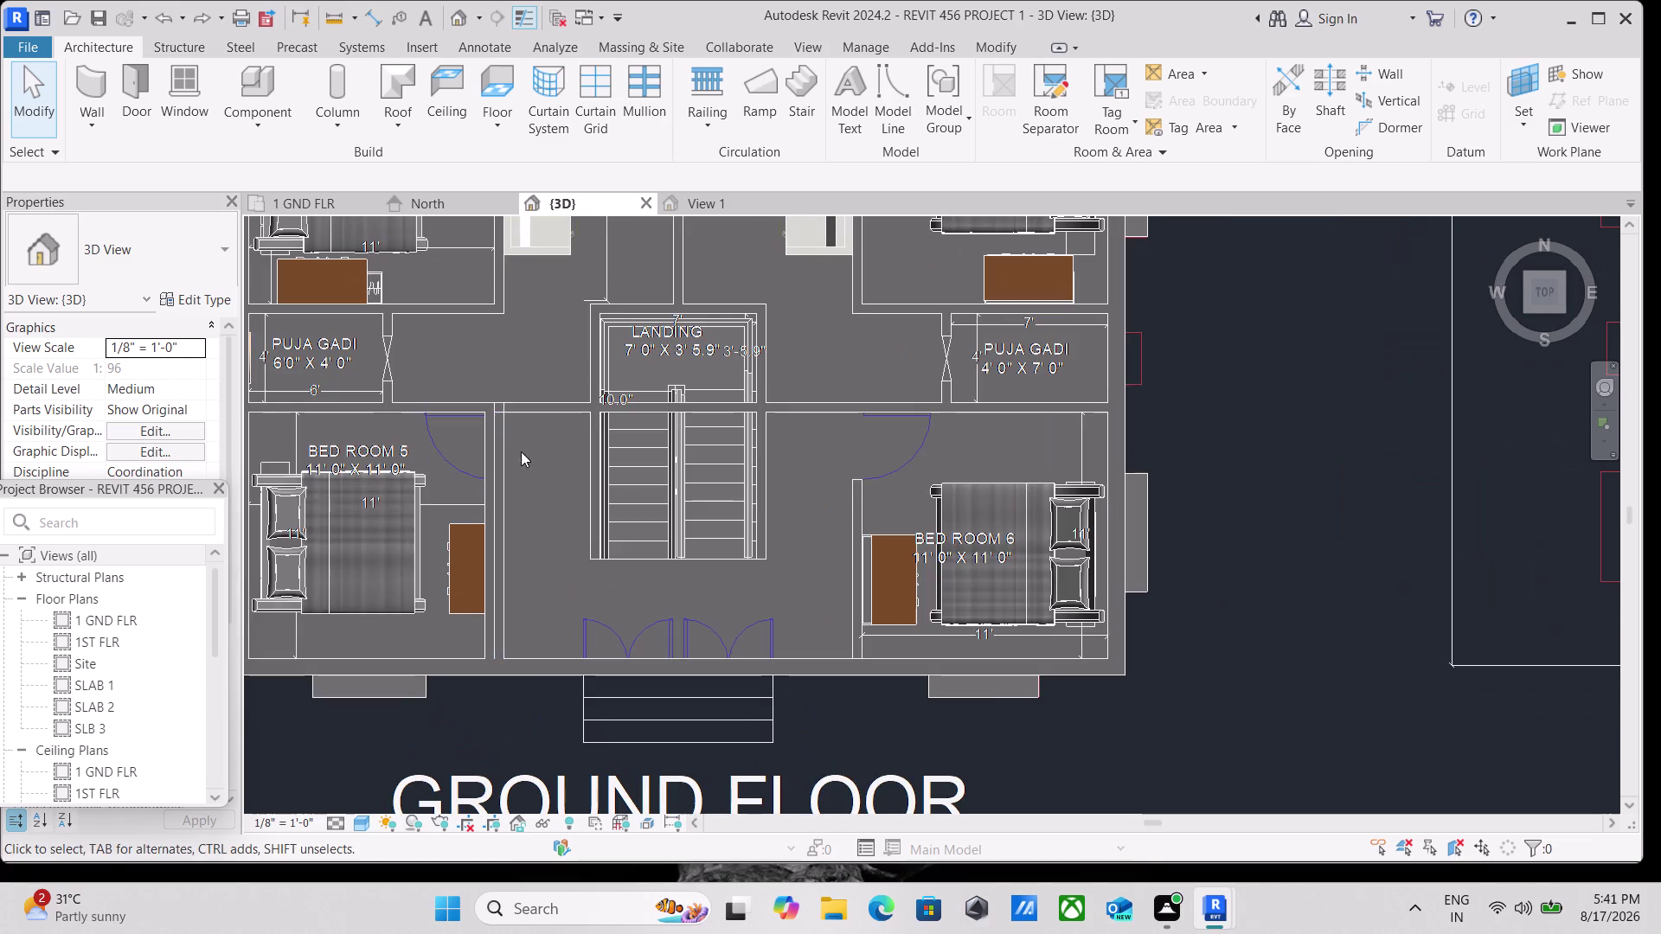
scroll(down, 3)
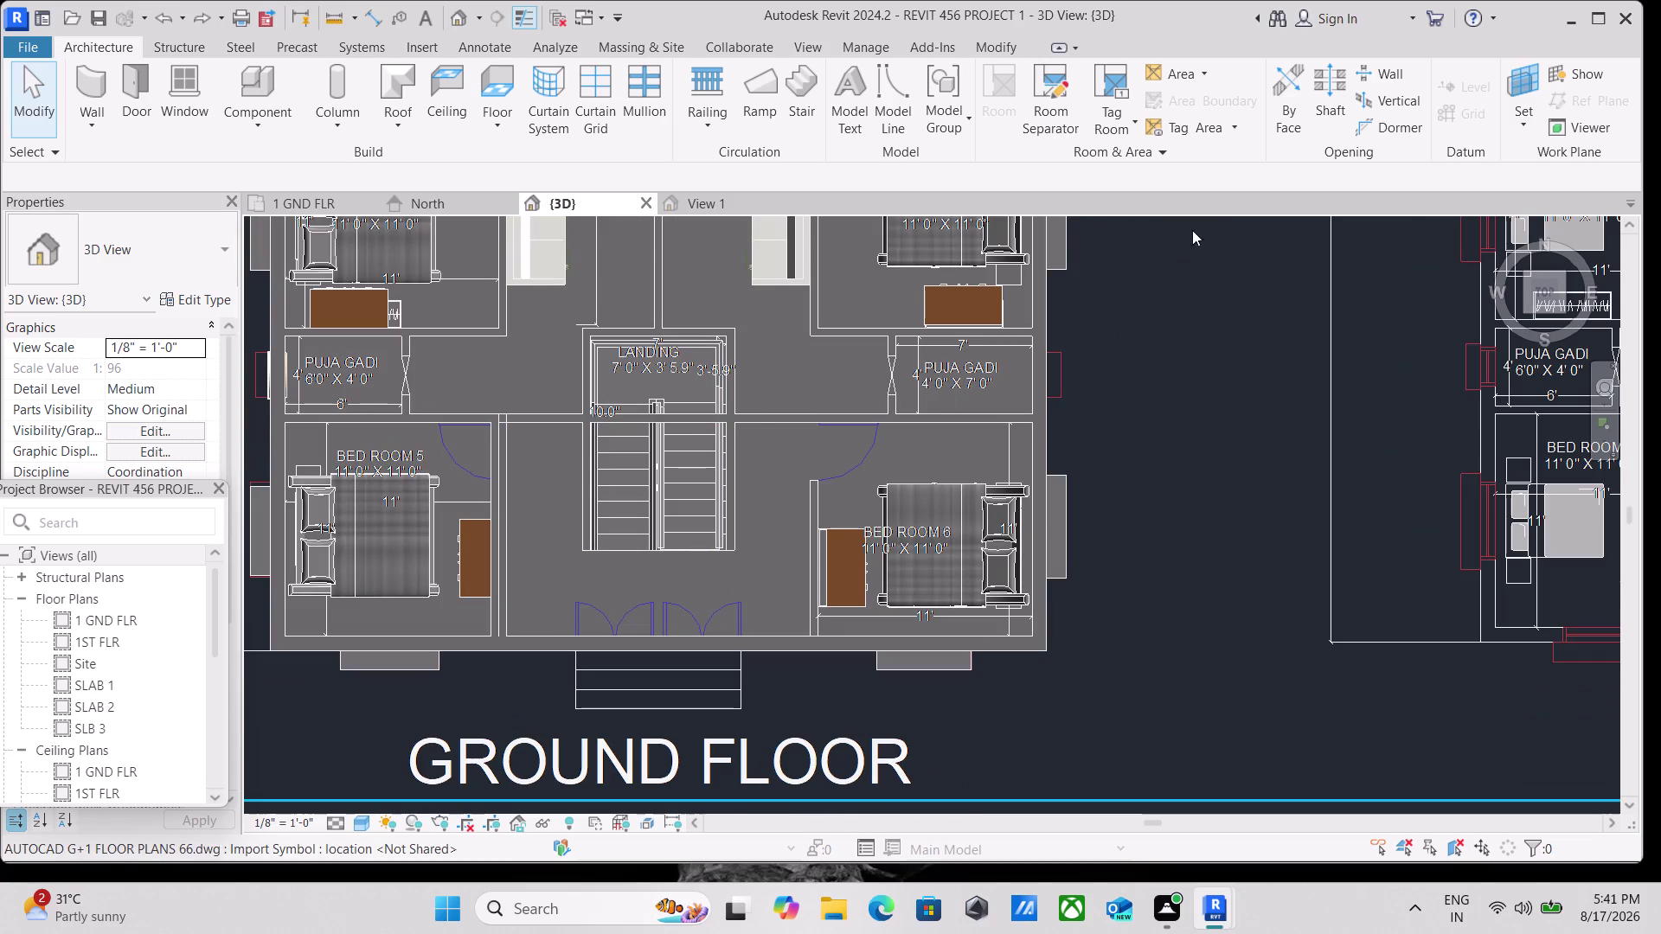
scroll(down, 3)
scroll(down, 3)
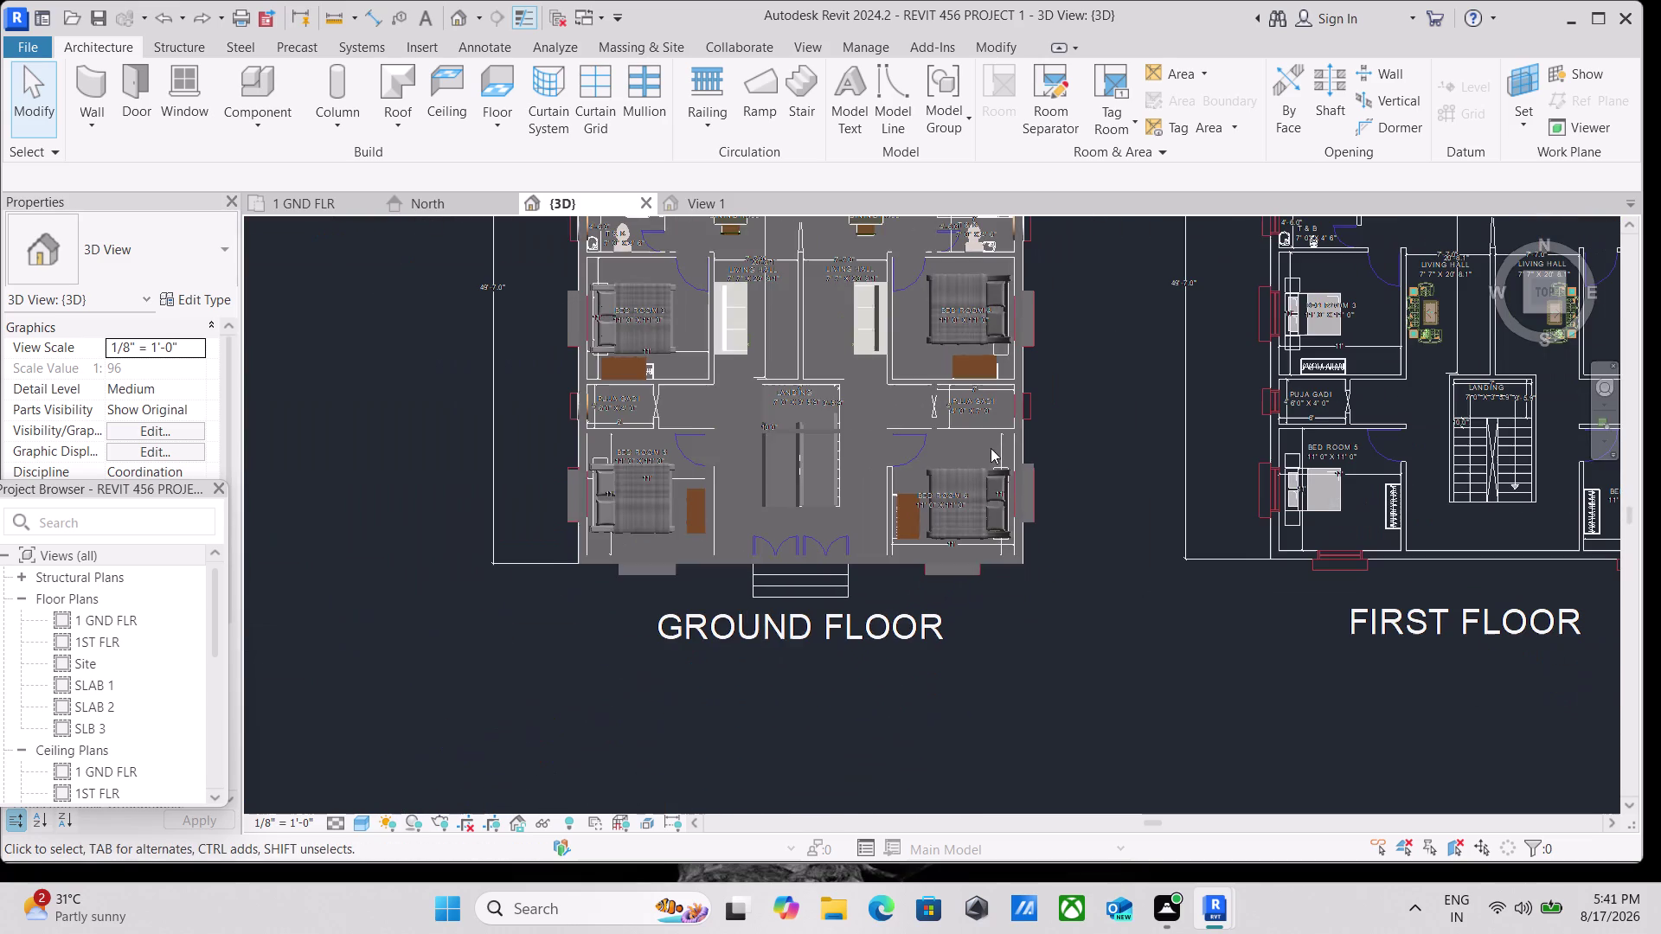
scroll(up, 3)
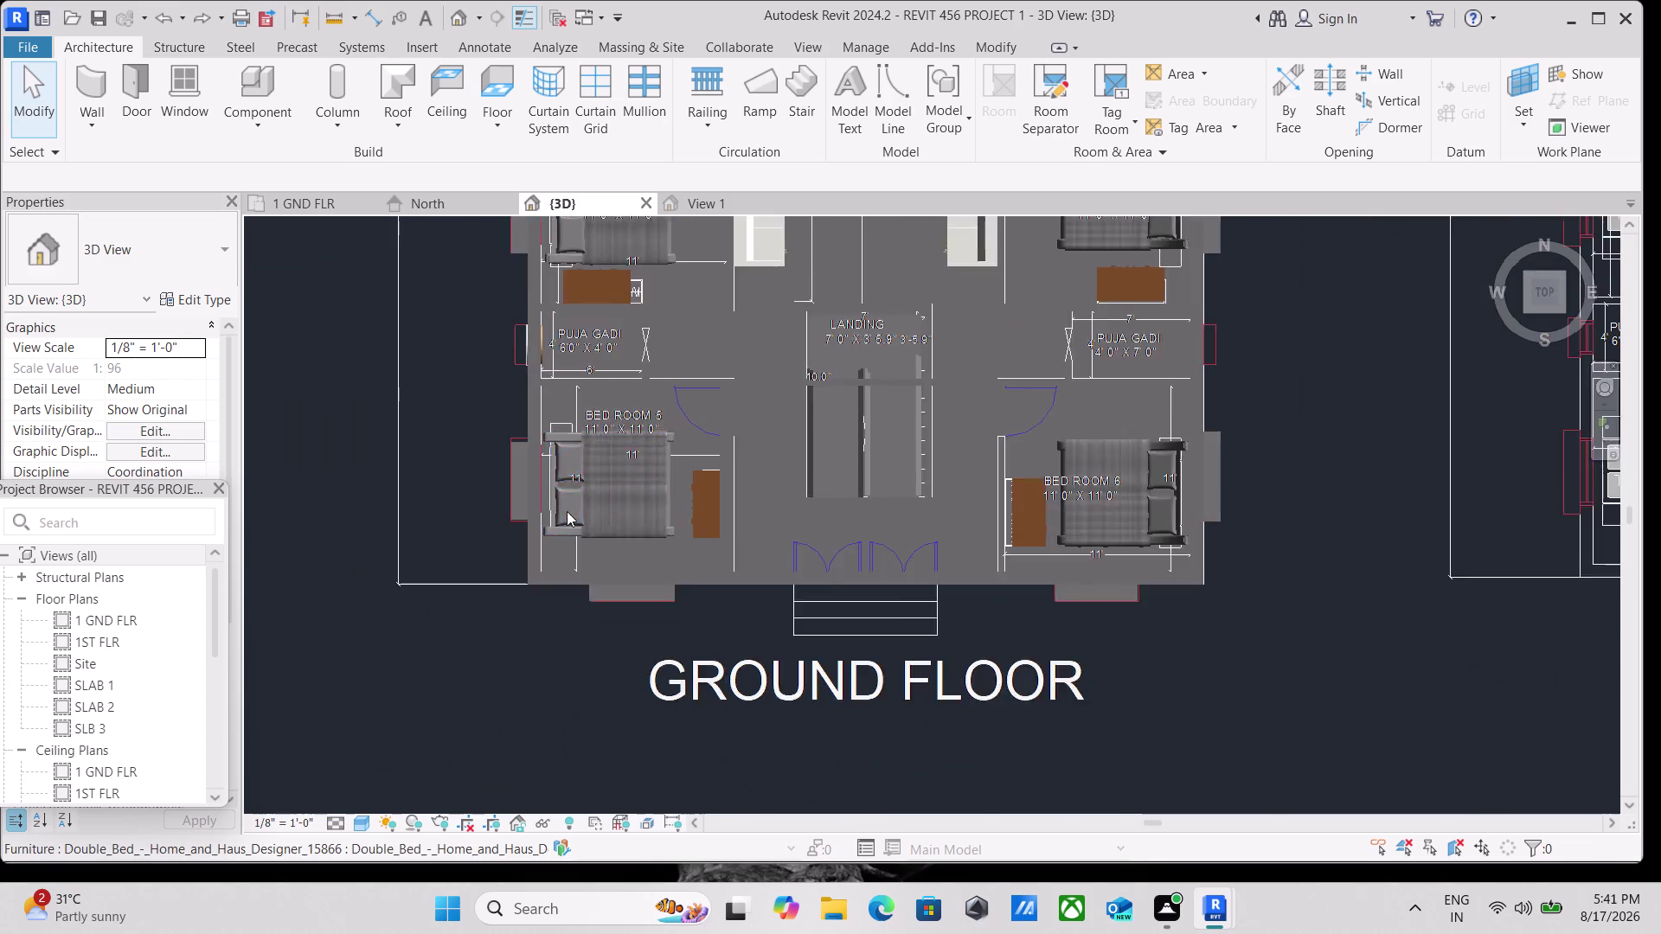
scroll(up, 3)
scroll(up, 3)
scroll(down, 3)
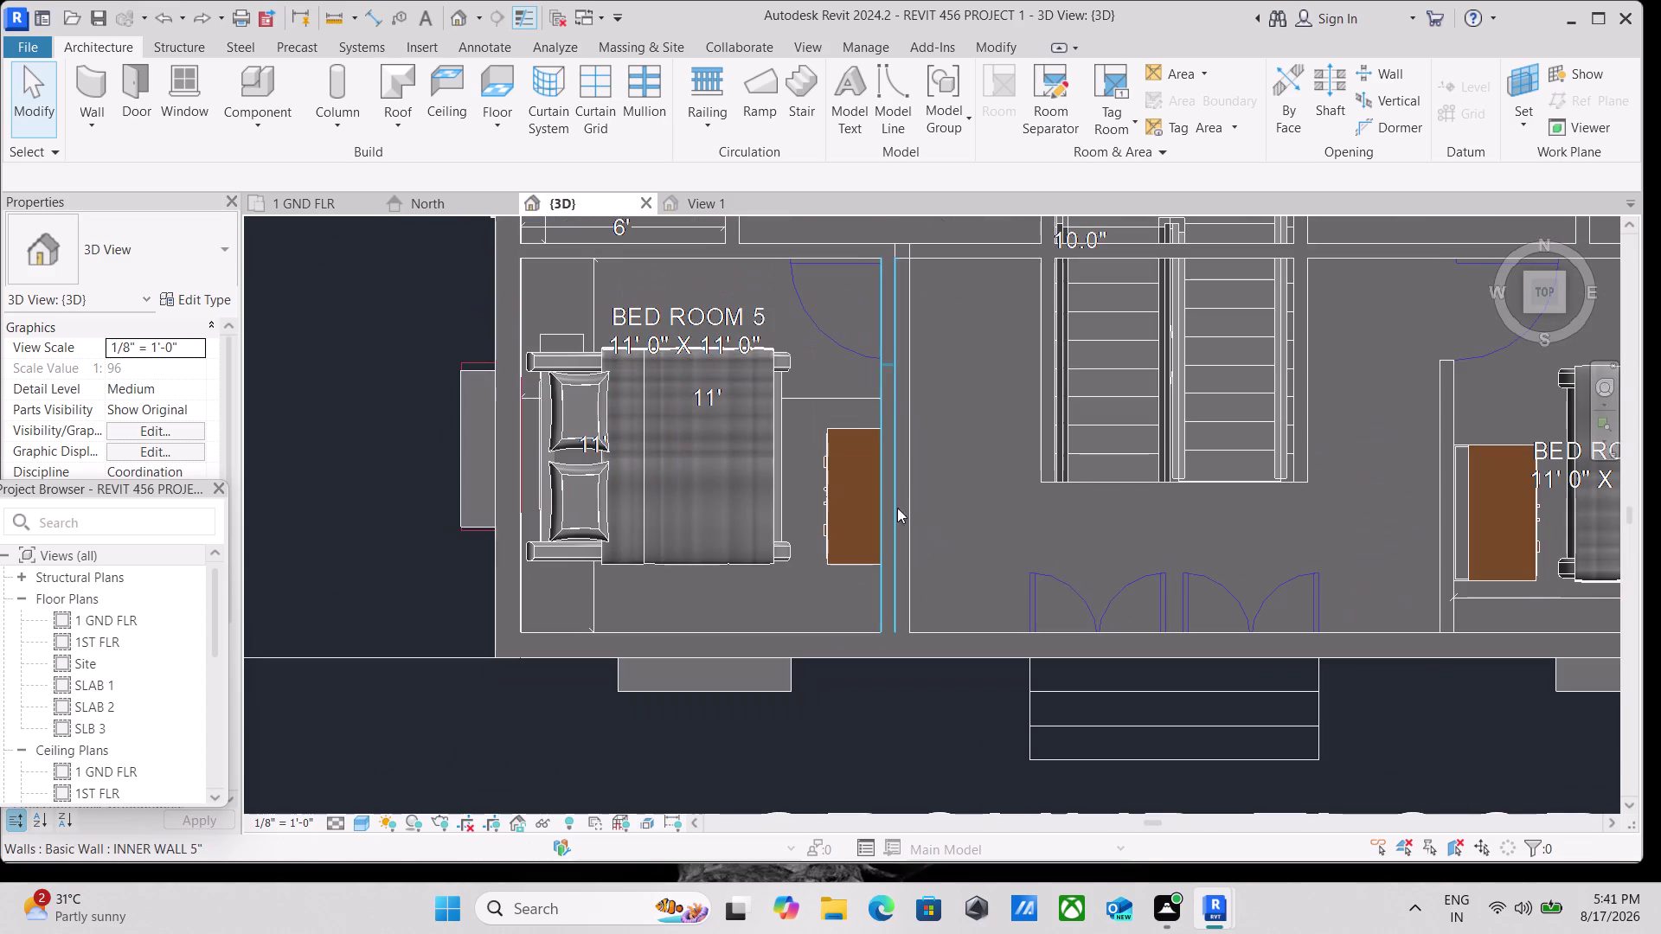
click(1562, 307)
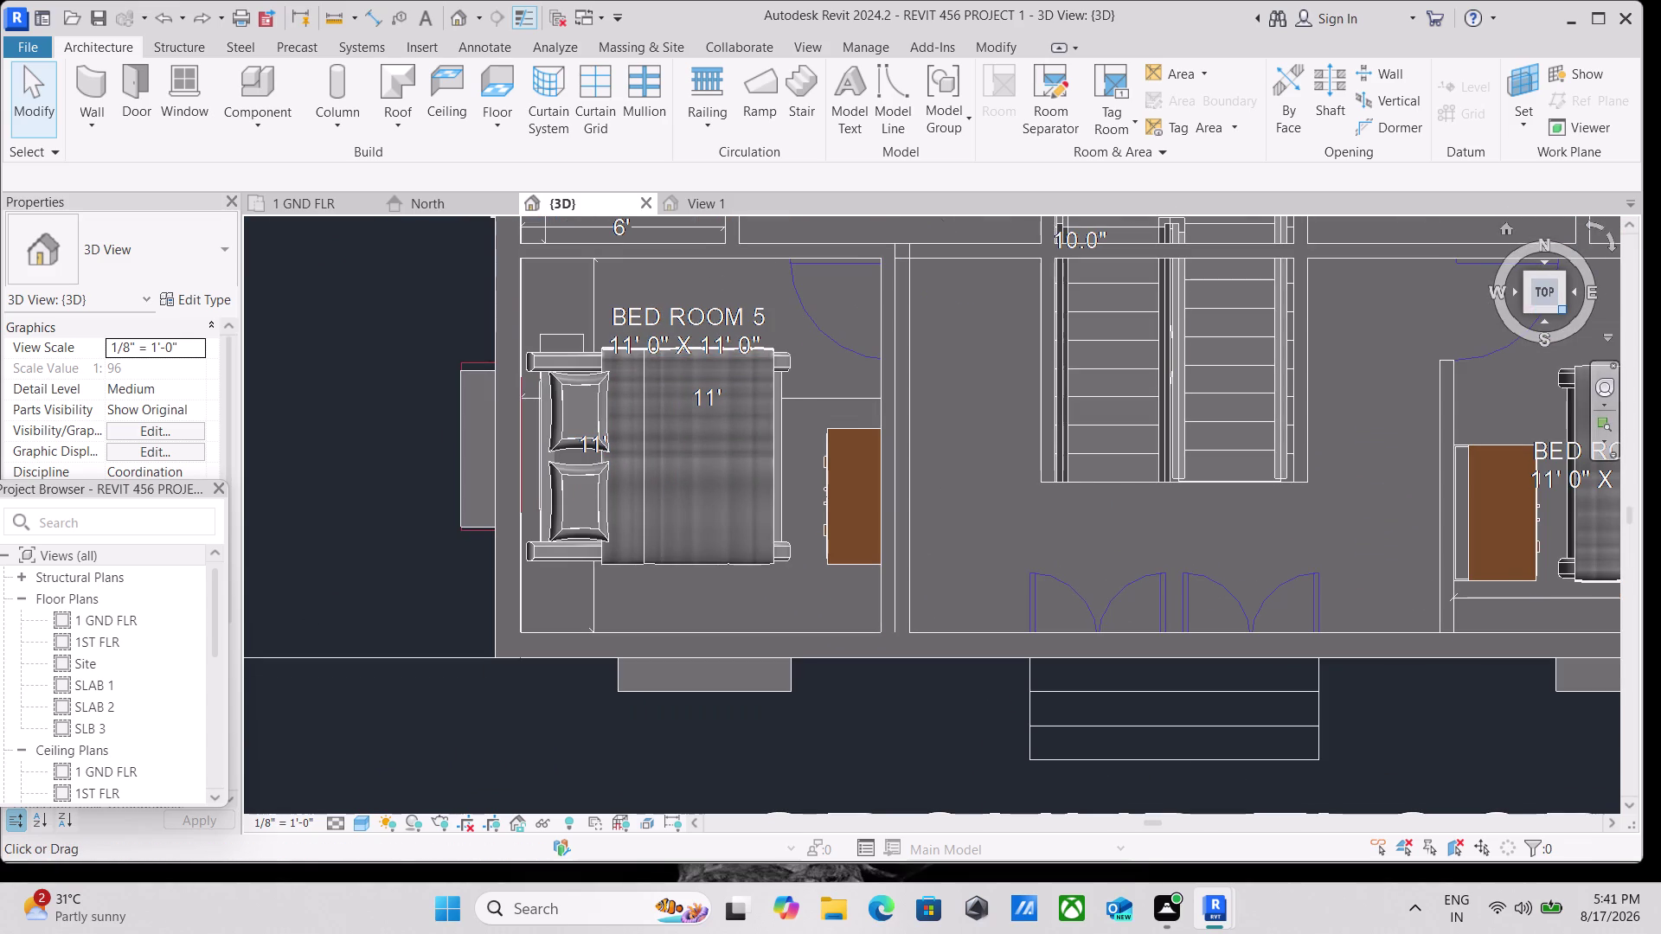
scroll(up, 3)
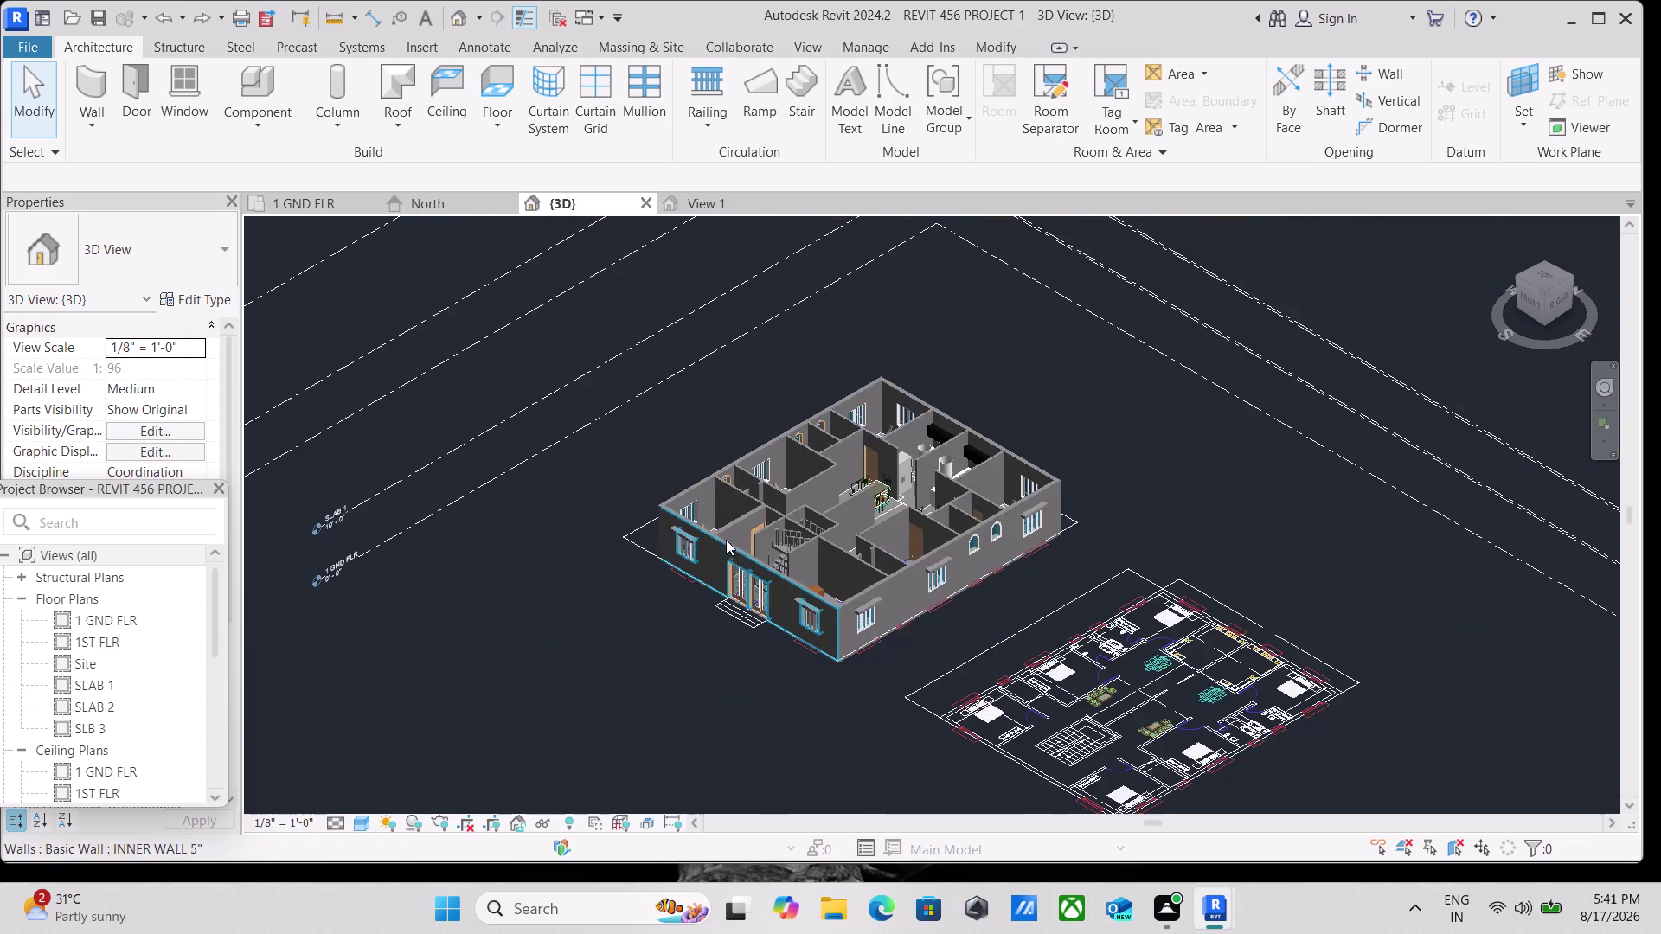
Clear the inner wall selection using the right-click menu.
scroll(up, 3)
scroll(up, 3)
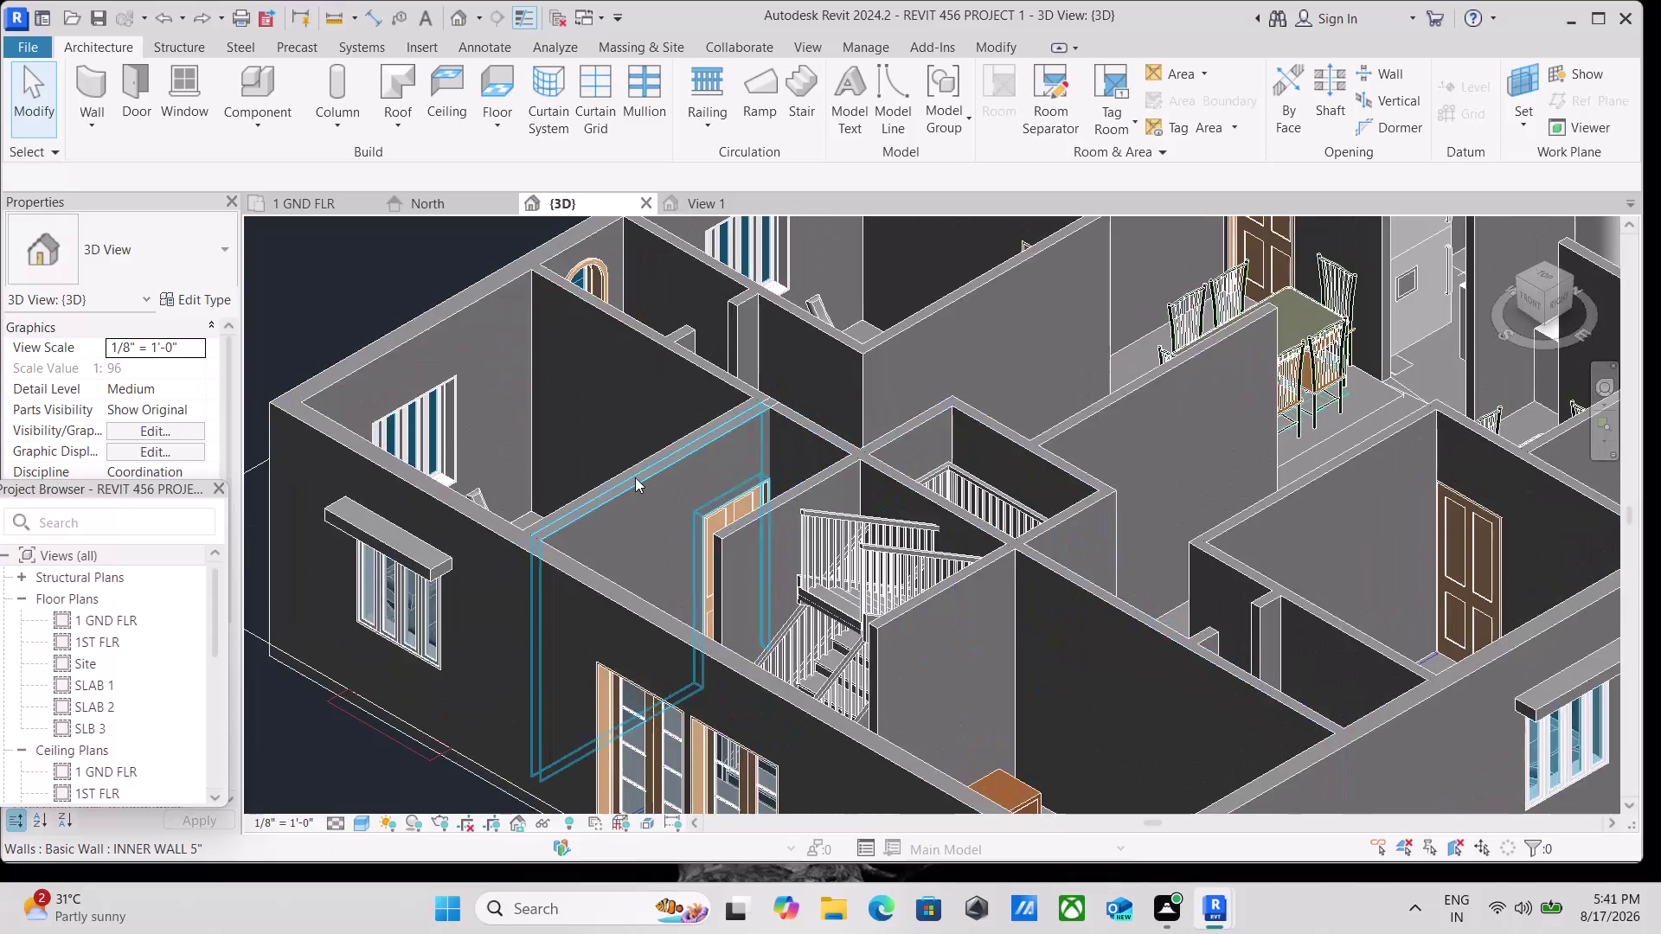
scroll(down, 3)
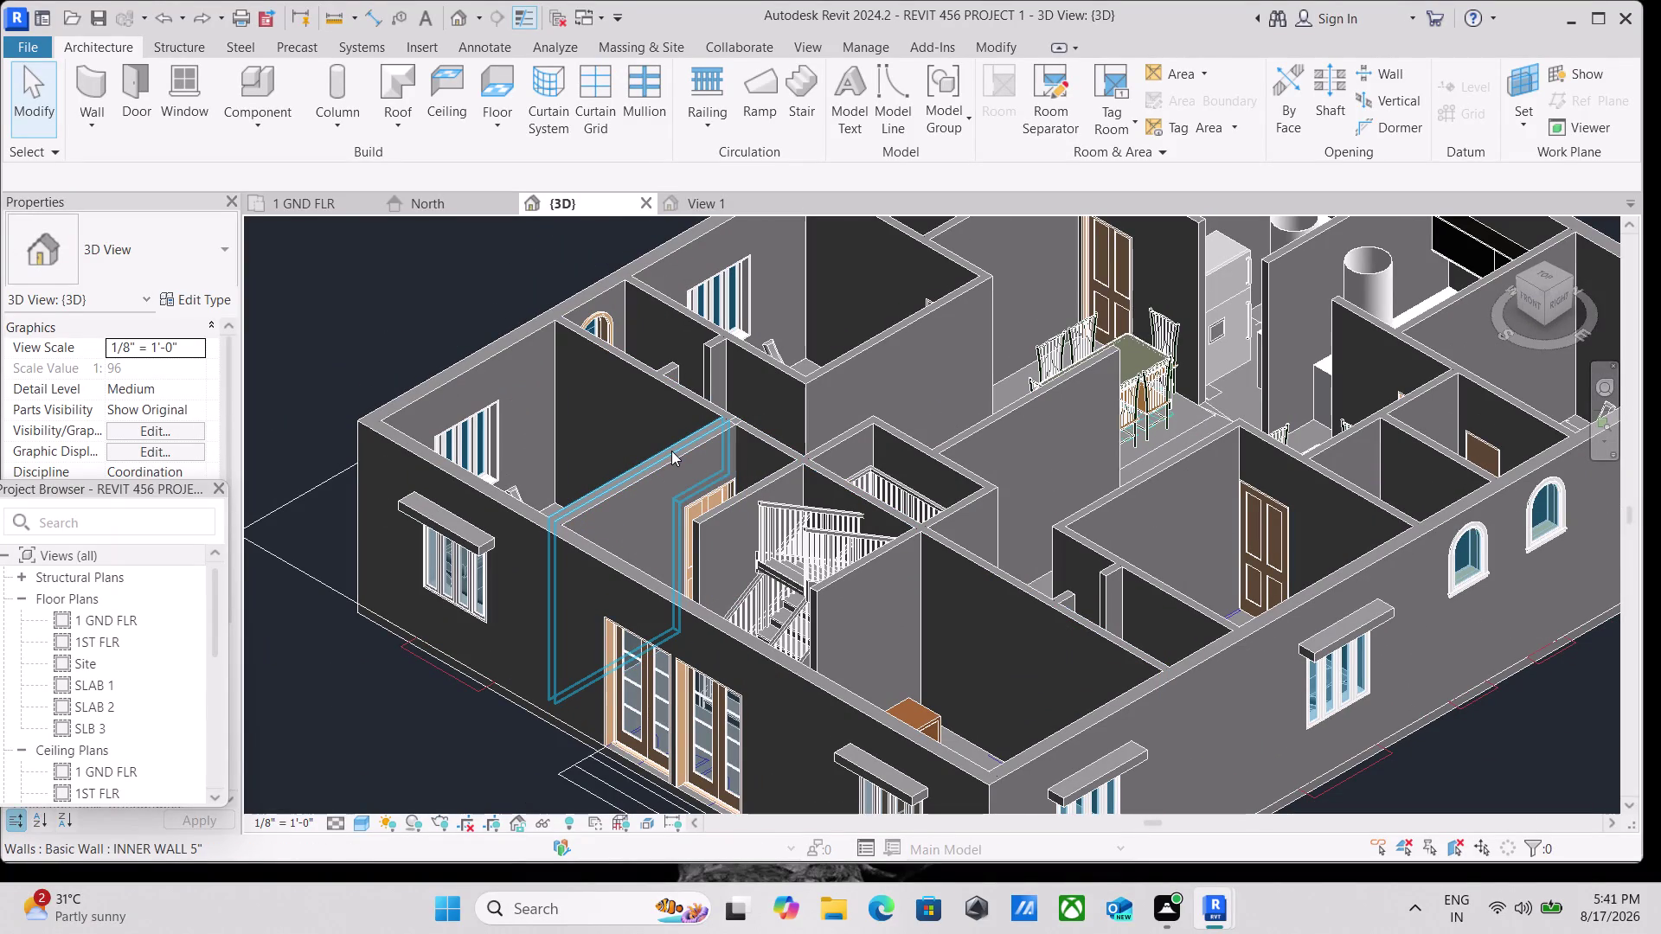
click(671, 451)
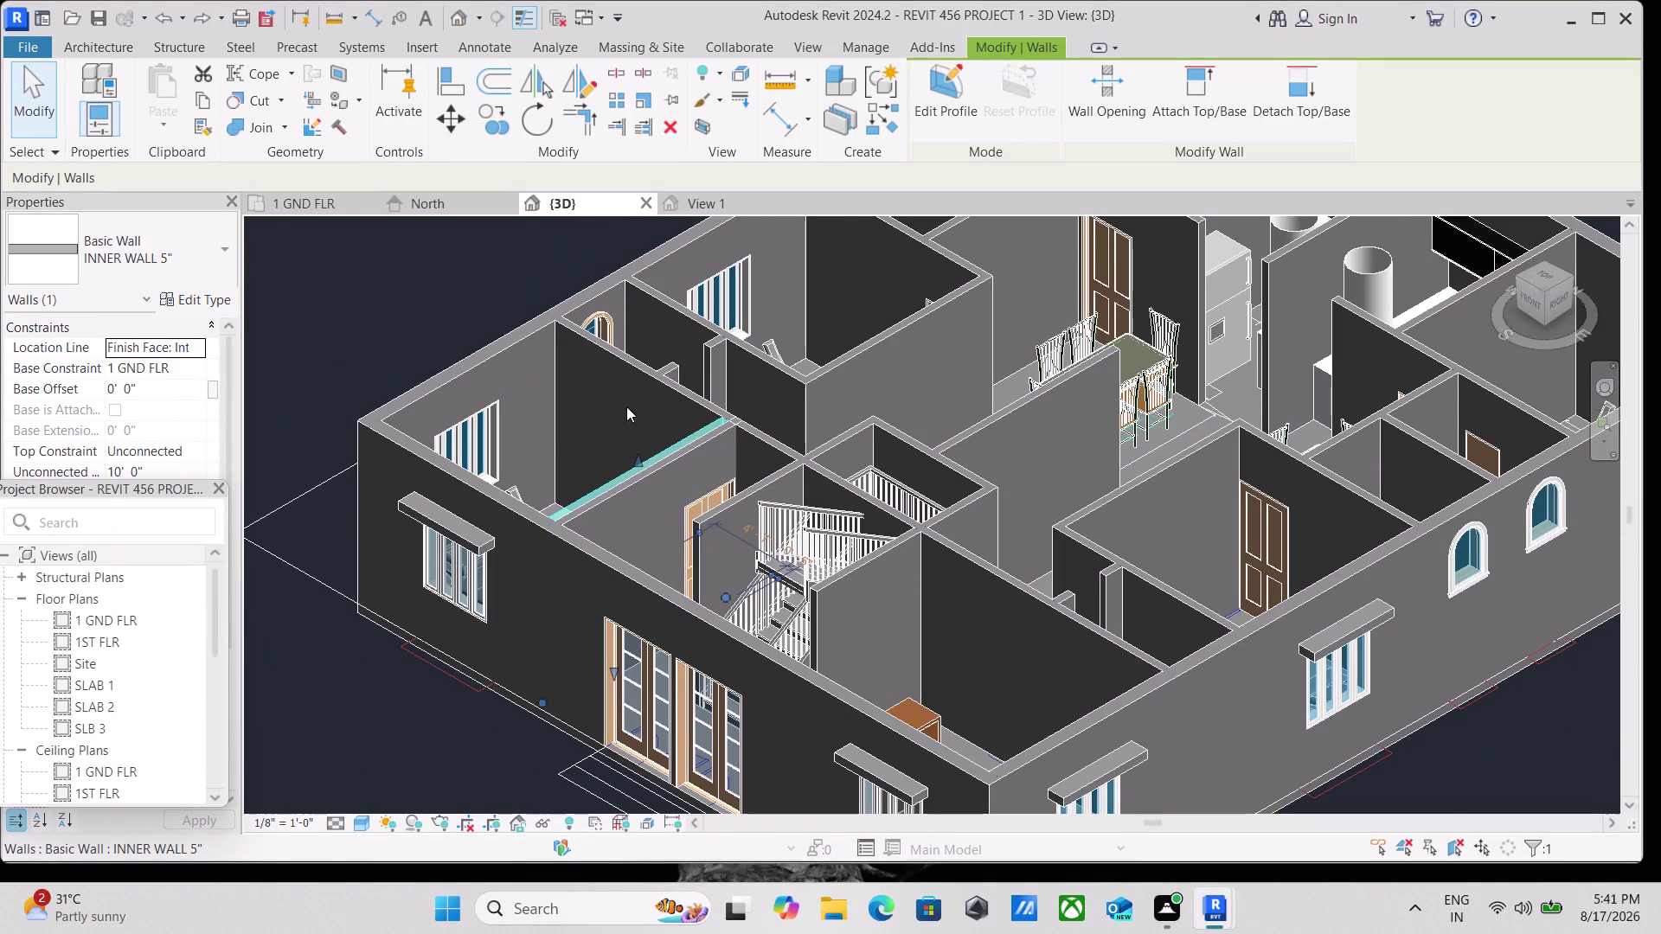
right_click(606, 400)
click(686, 537)
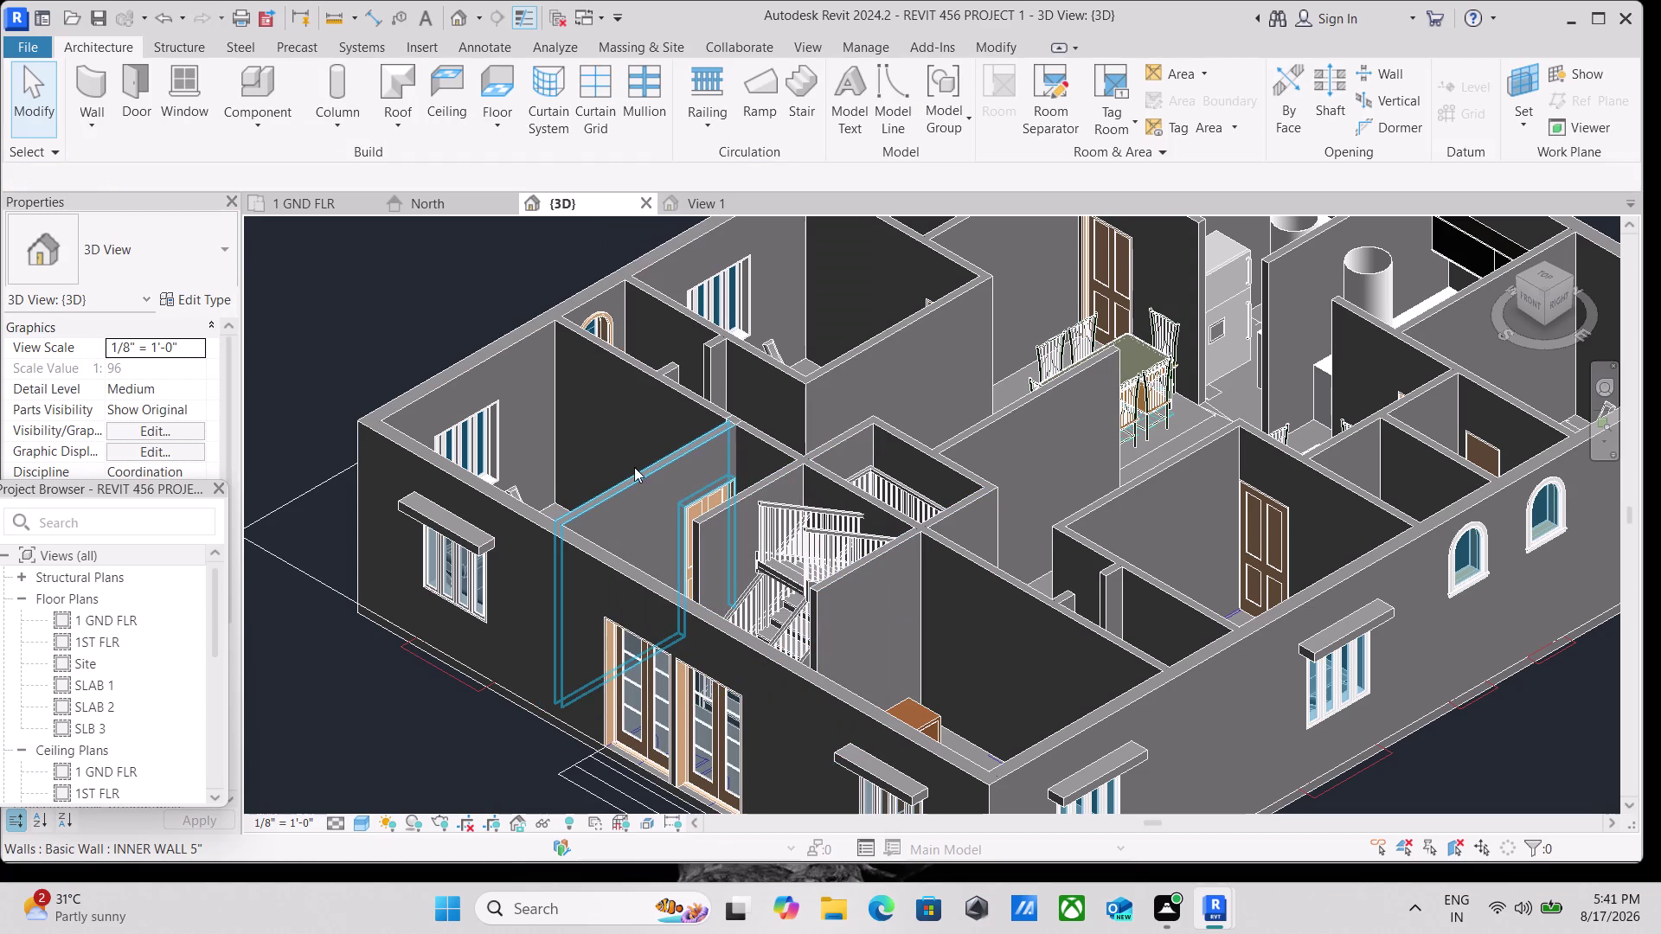
Switch to the ViewCube TOP view of the imported floor plans.
scroll(up, 3)
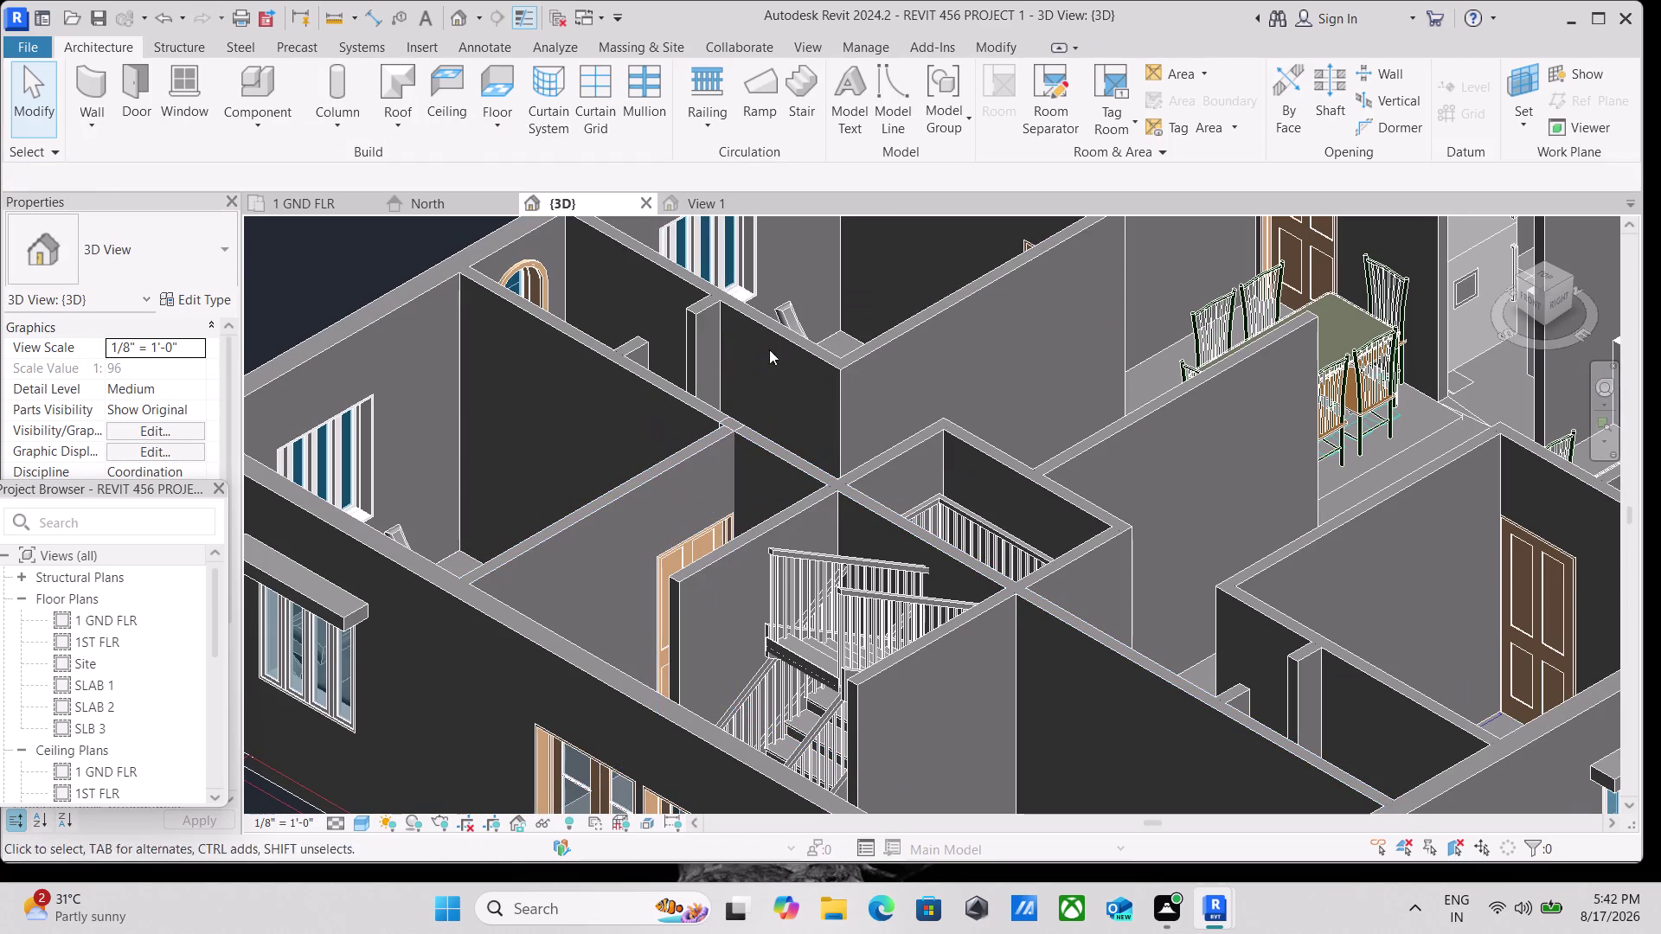
scroll(down, 3)
scroll(down, 3)
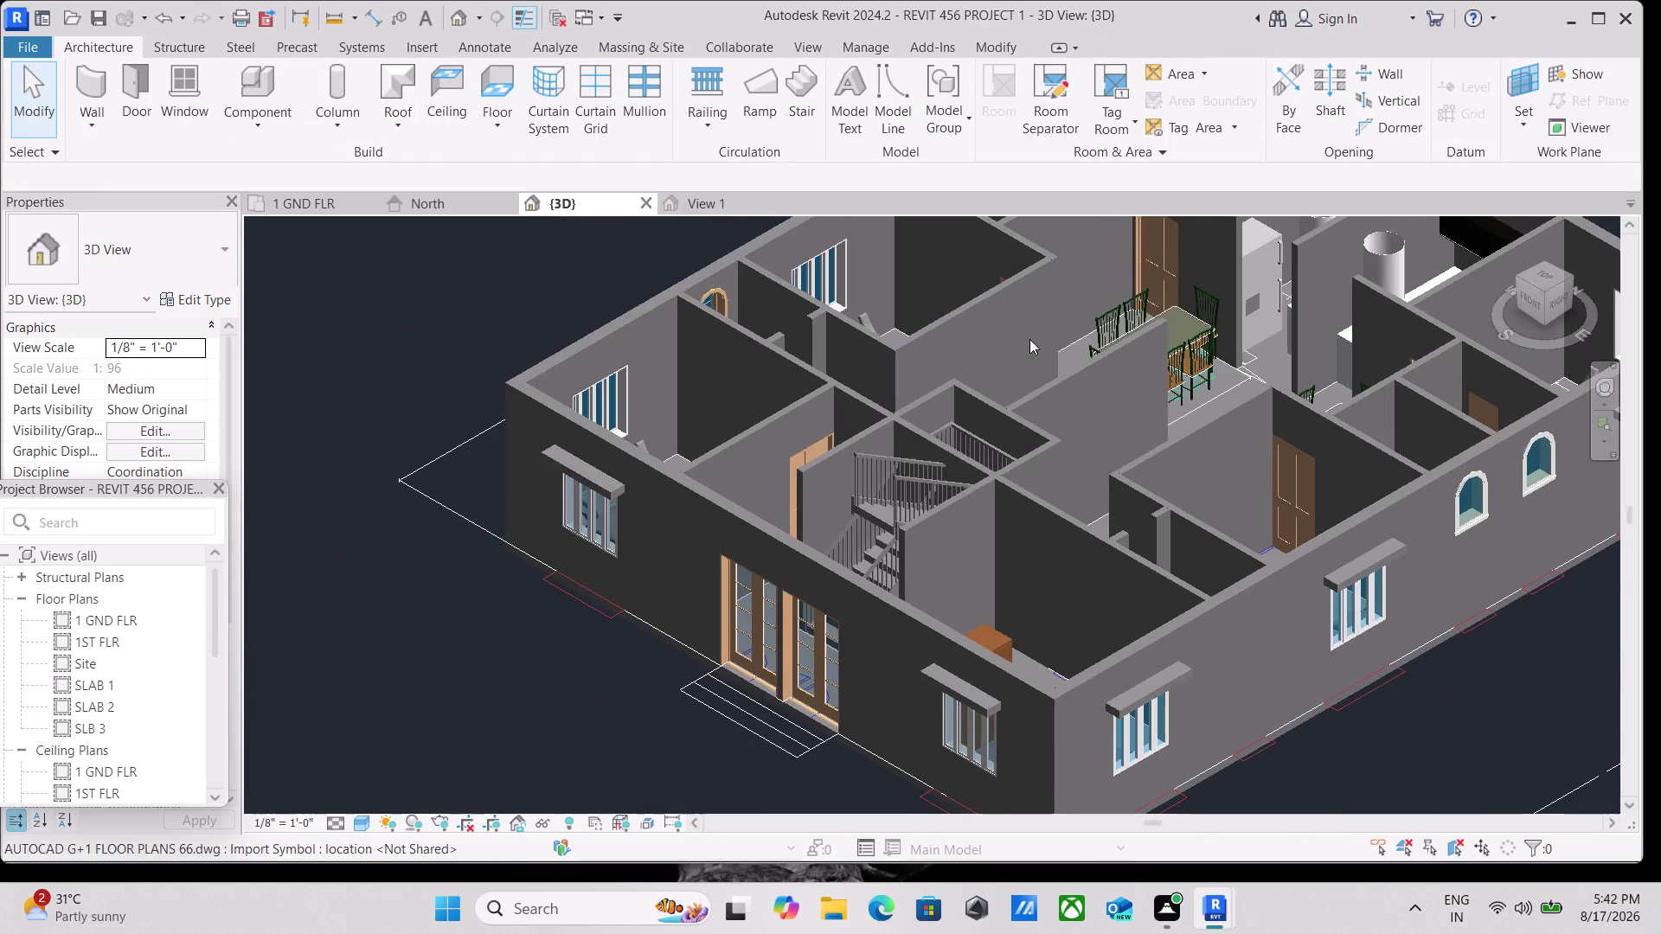
click(1539, 276)
scroll(up, 3)
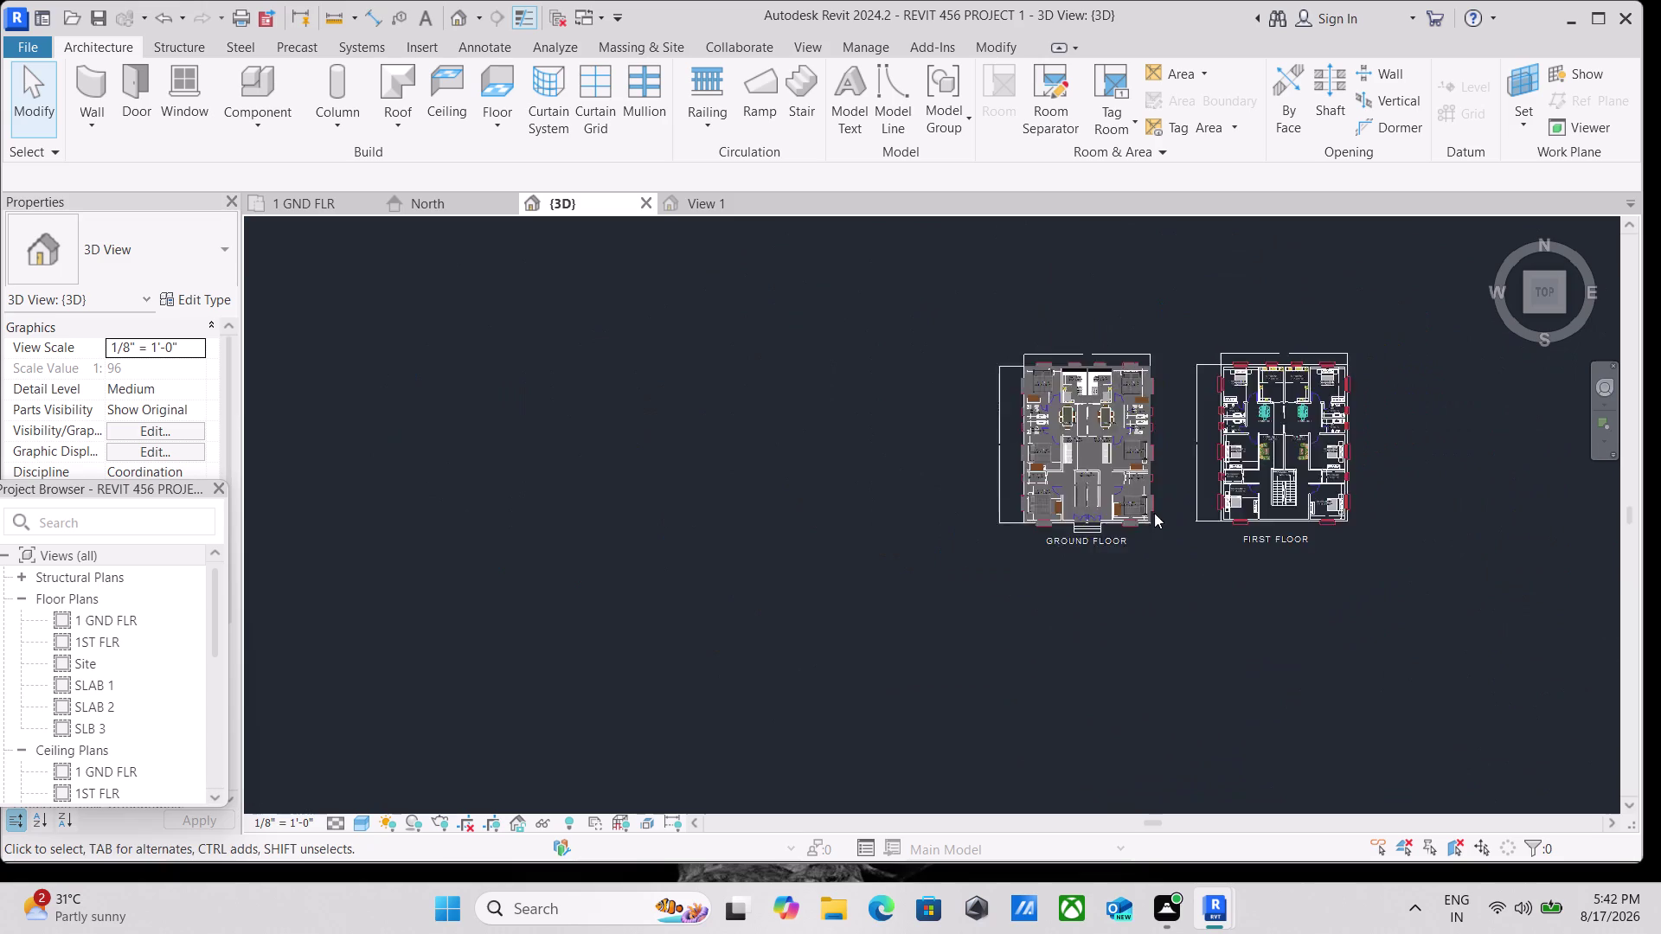
scroll(up, 3)
scroll(up, 3)
scroll(up, 3)
scroll(up, 3)
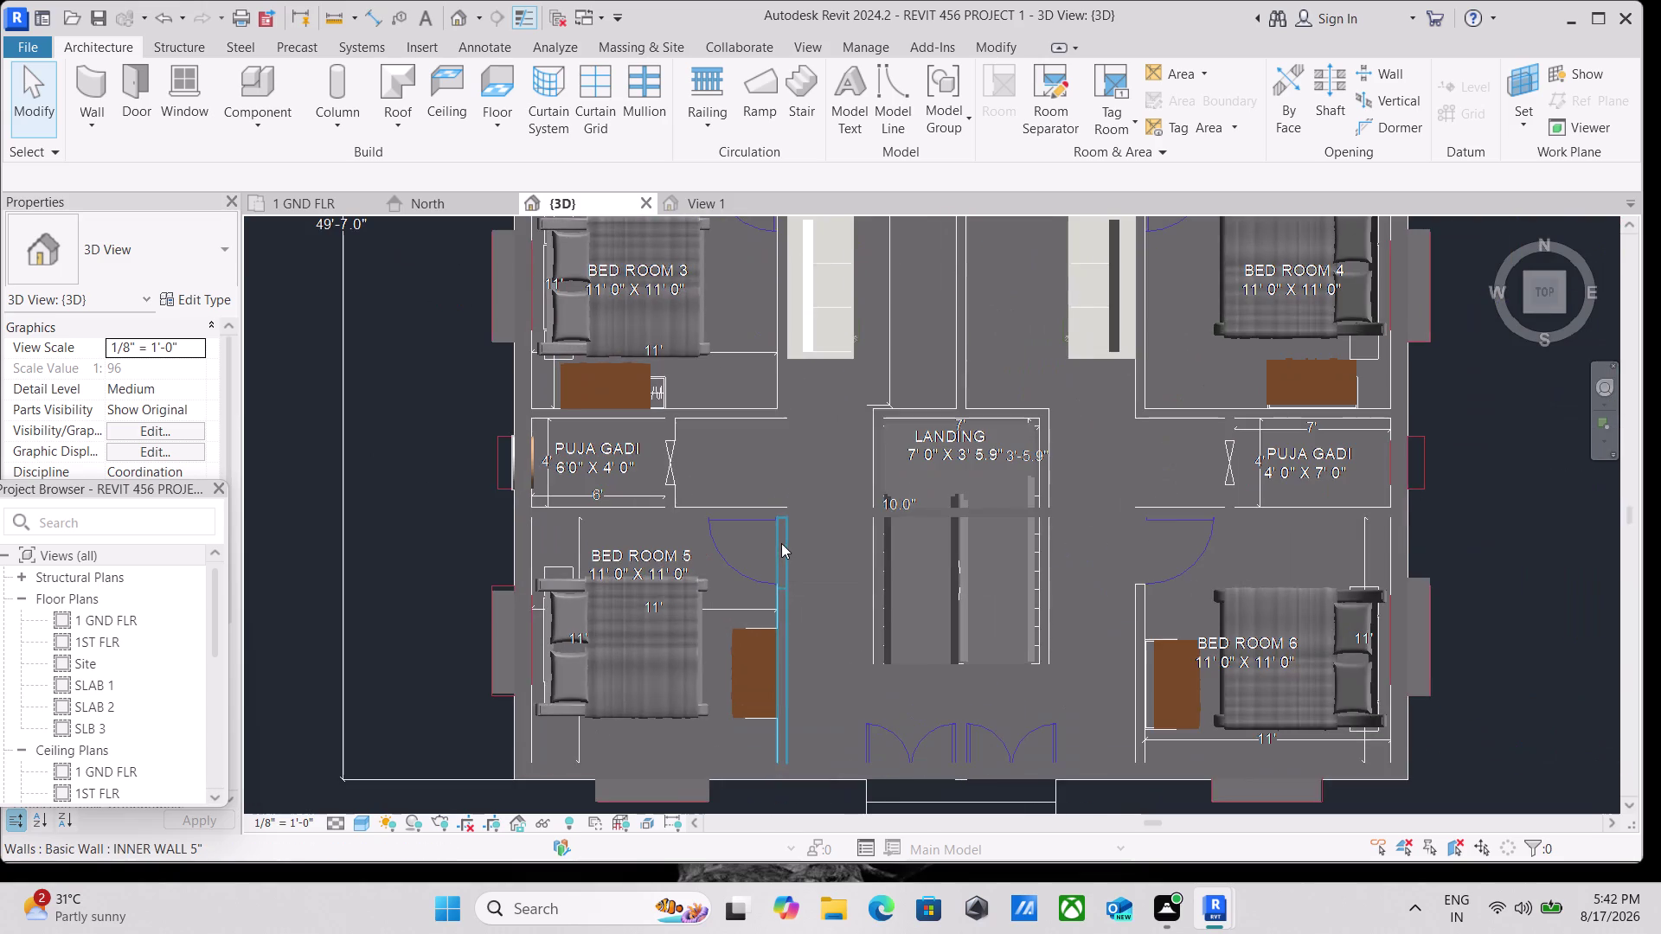
scroll(up, 3)
scroll(down, 3)
middle_drag(773, 524, 701, 497)
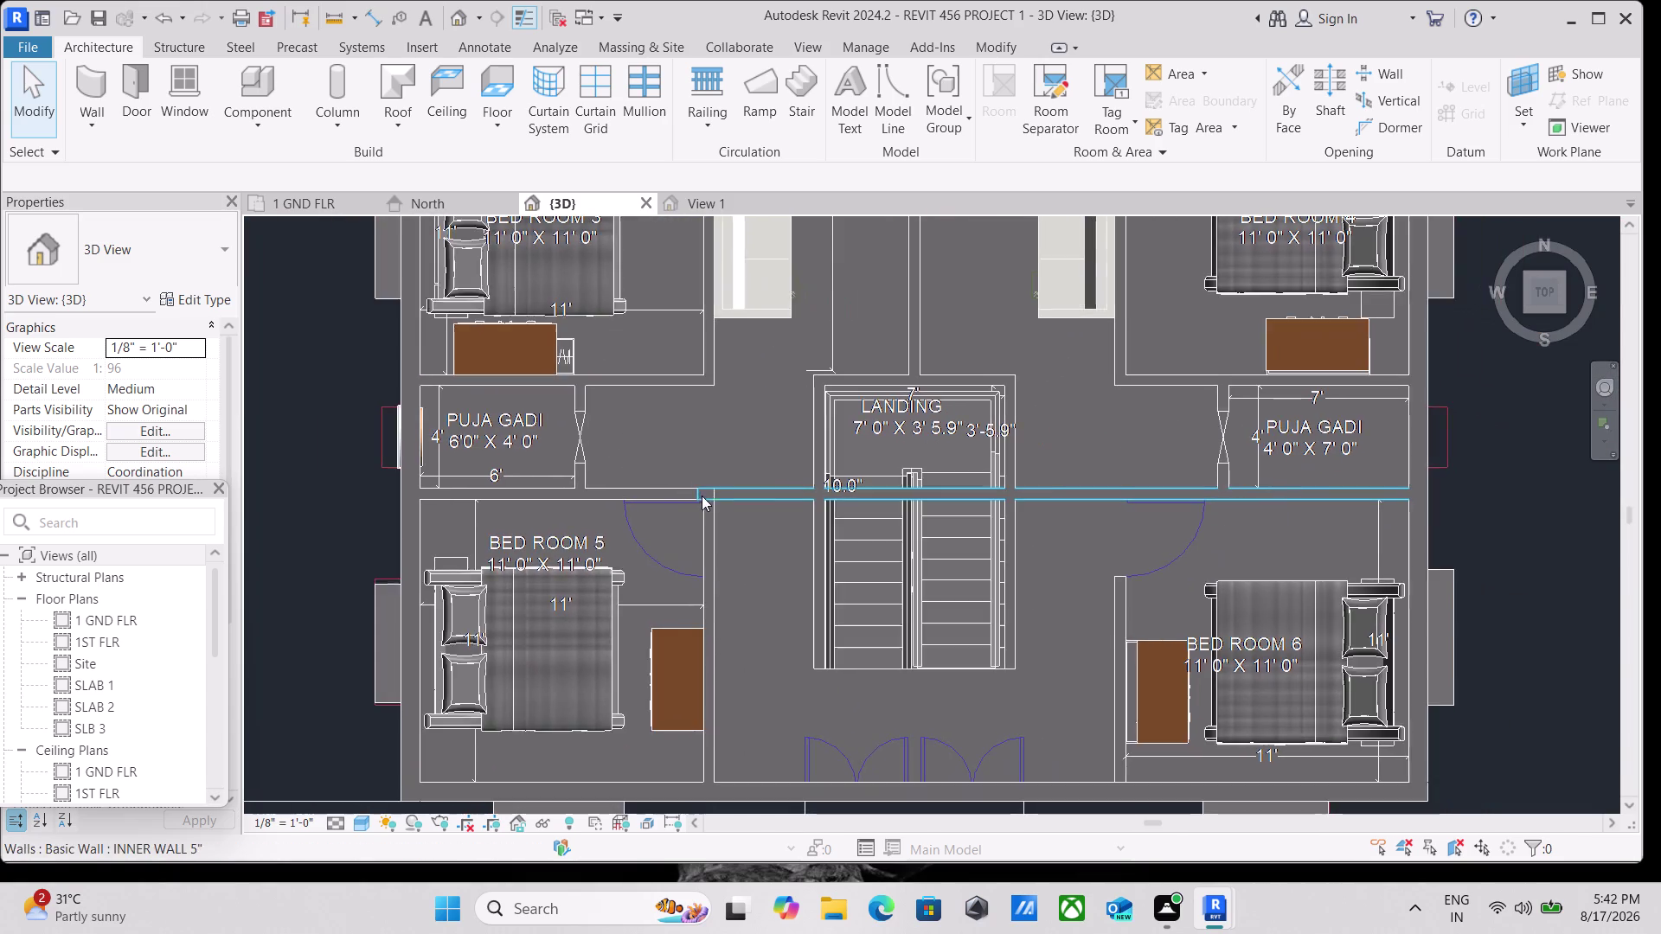
scroll(down, 3)
click(933, 506)
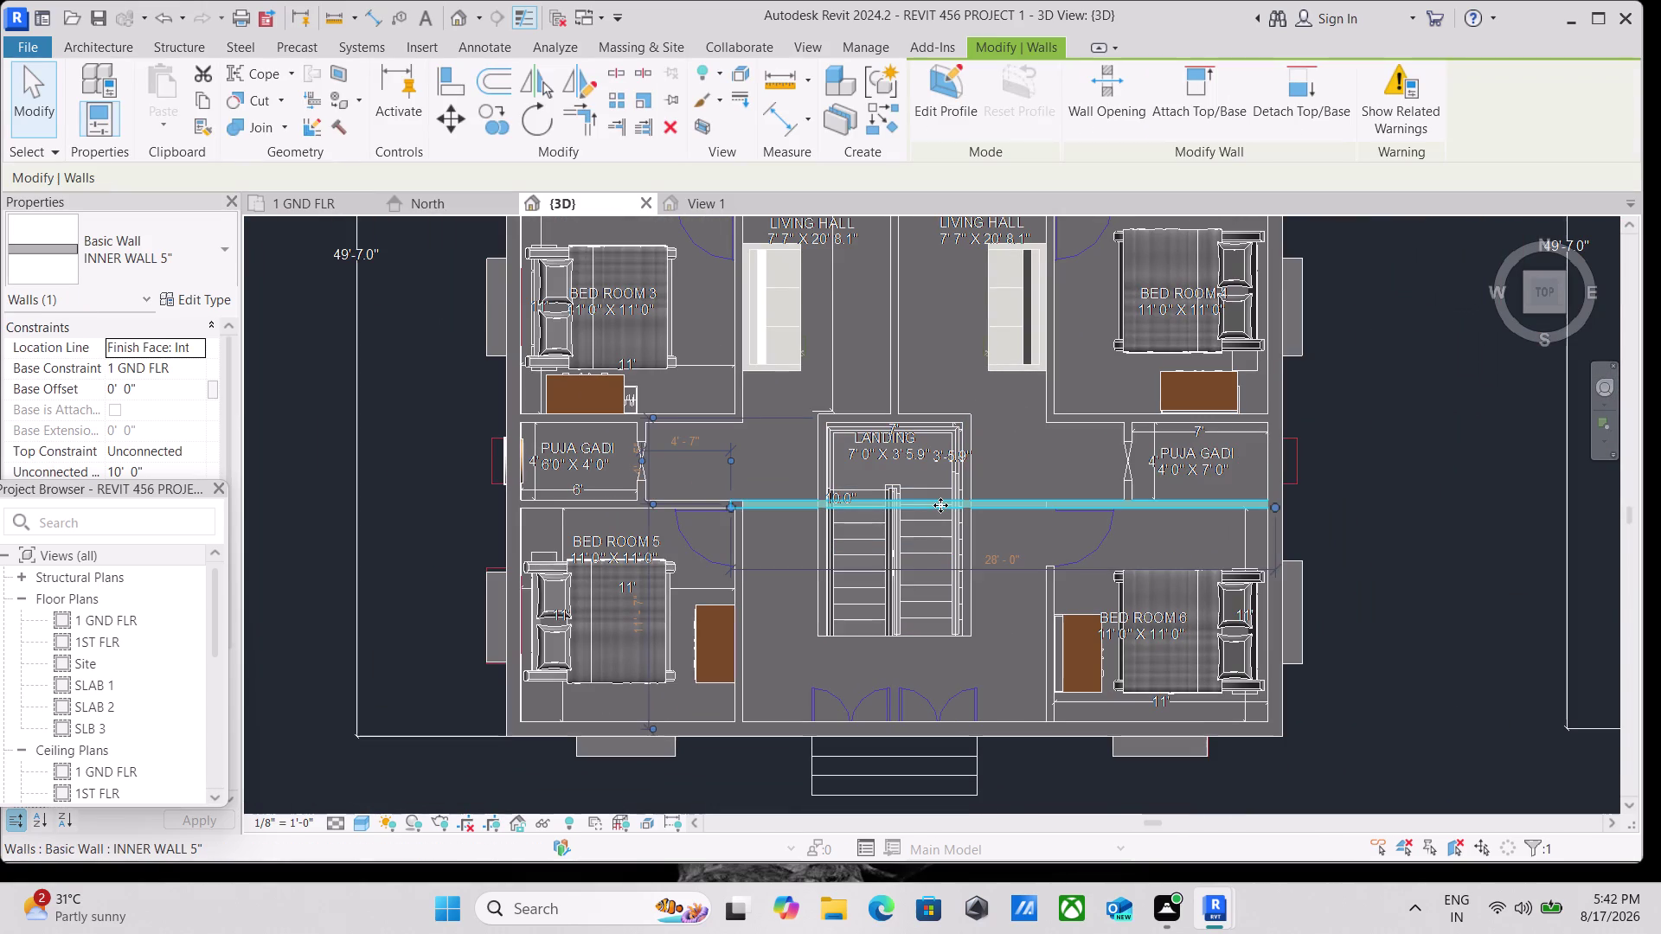
scroll(down, 3)
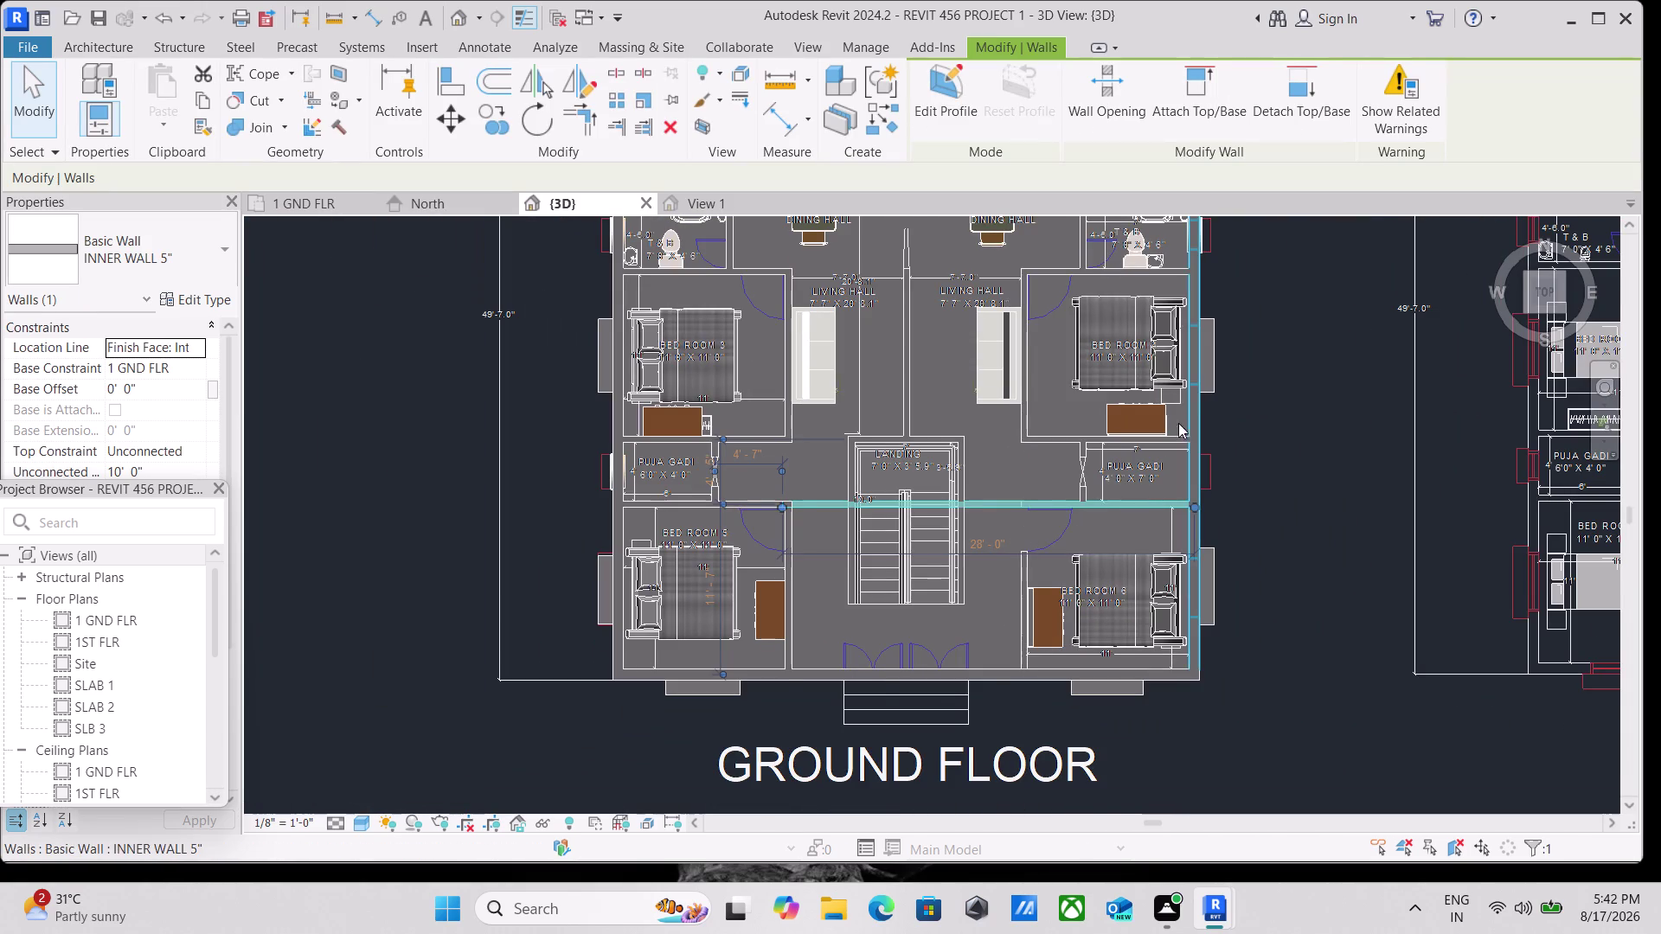
scroll(down, 3)
key(ctrl+z)
key(ctrl+z)
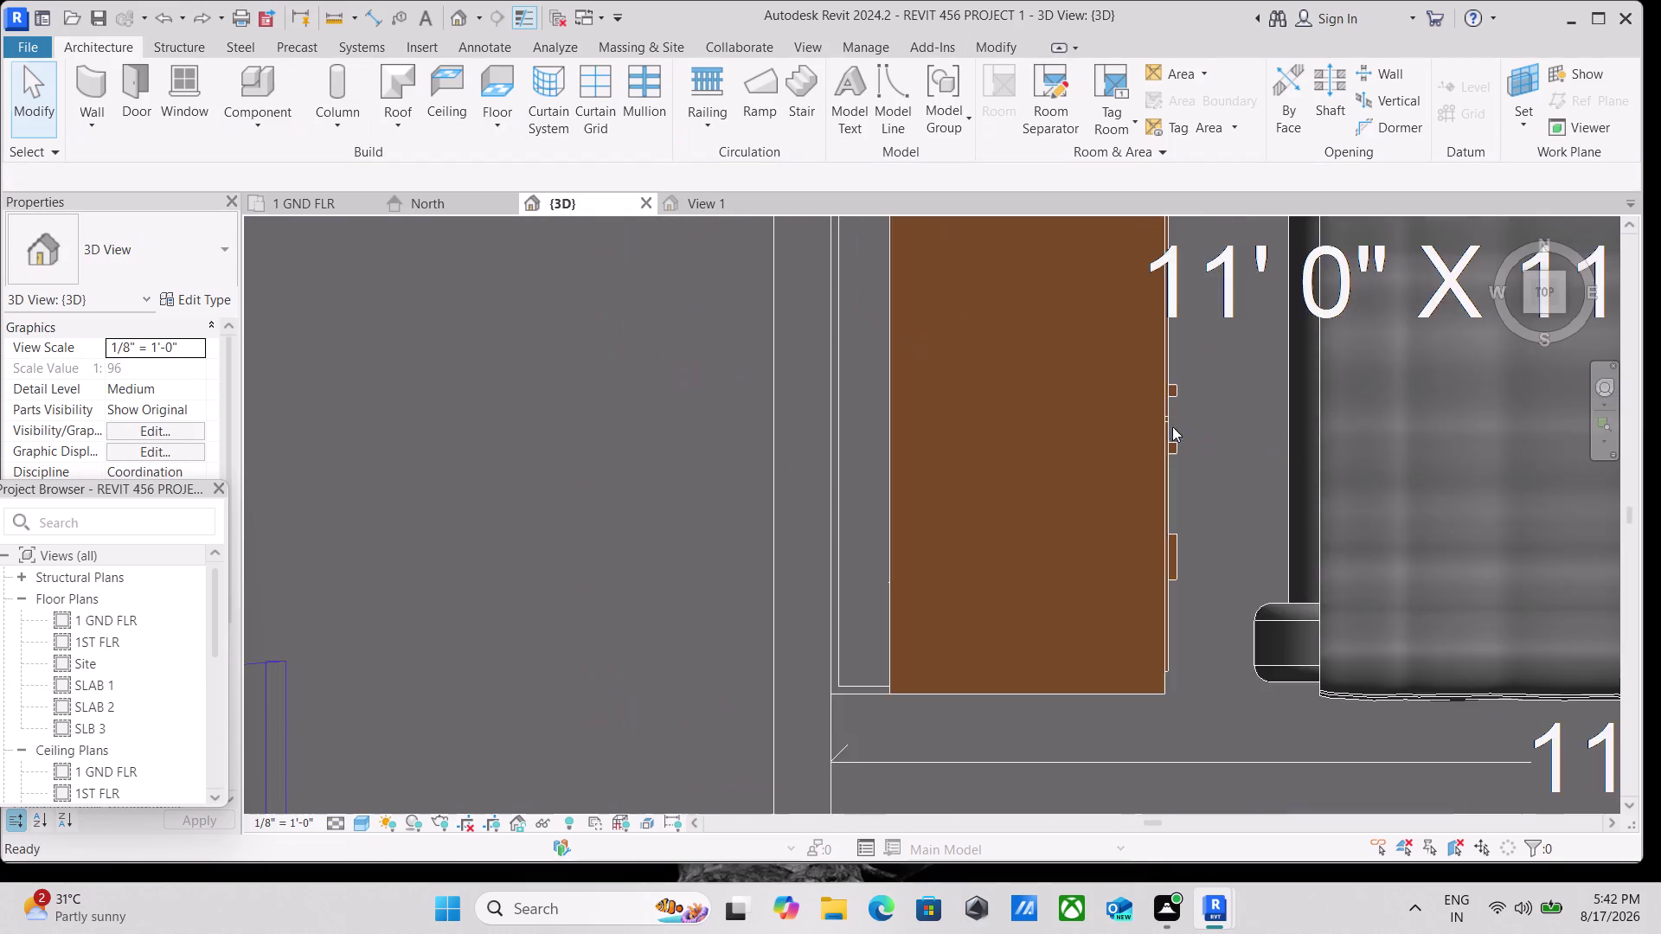
key(ctrl+z)
key(ctrl+z)
scroll(down, 3)
key(ctrl+z)
key(ctrl+z)
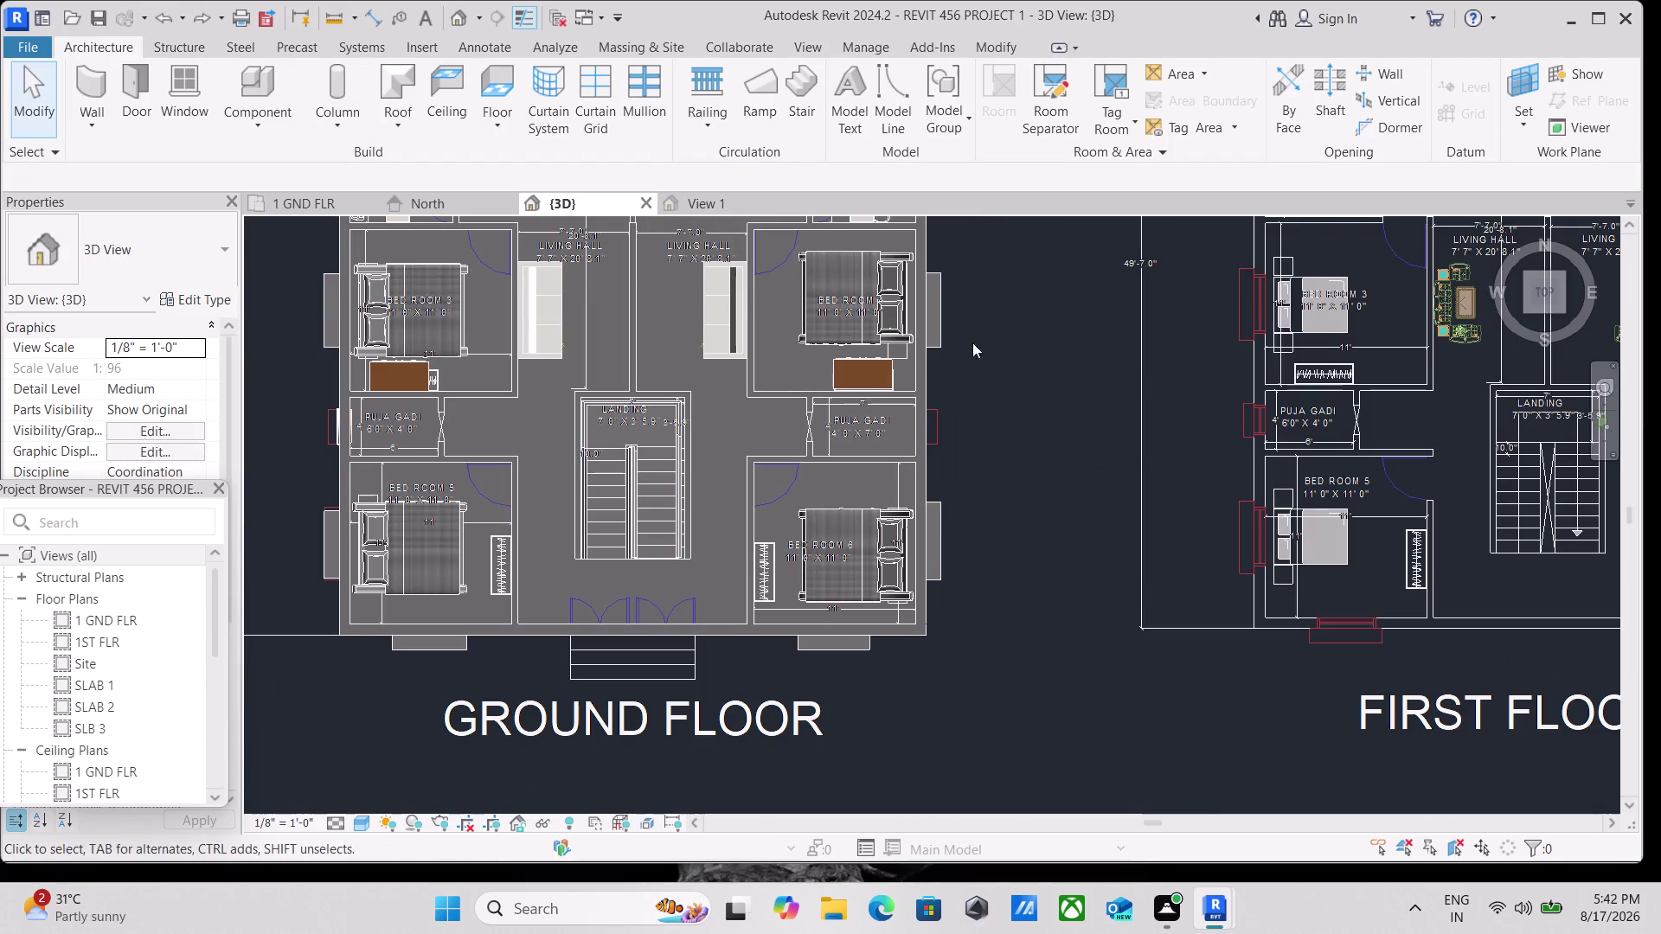
scroll(down, 3)
middle_drag(1277, 399, 1268, 417)
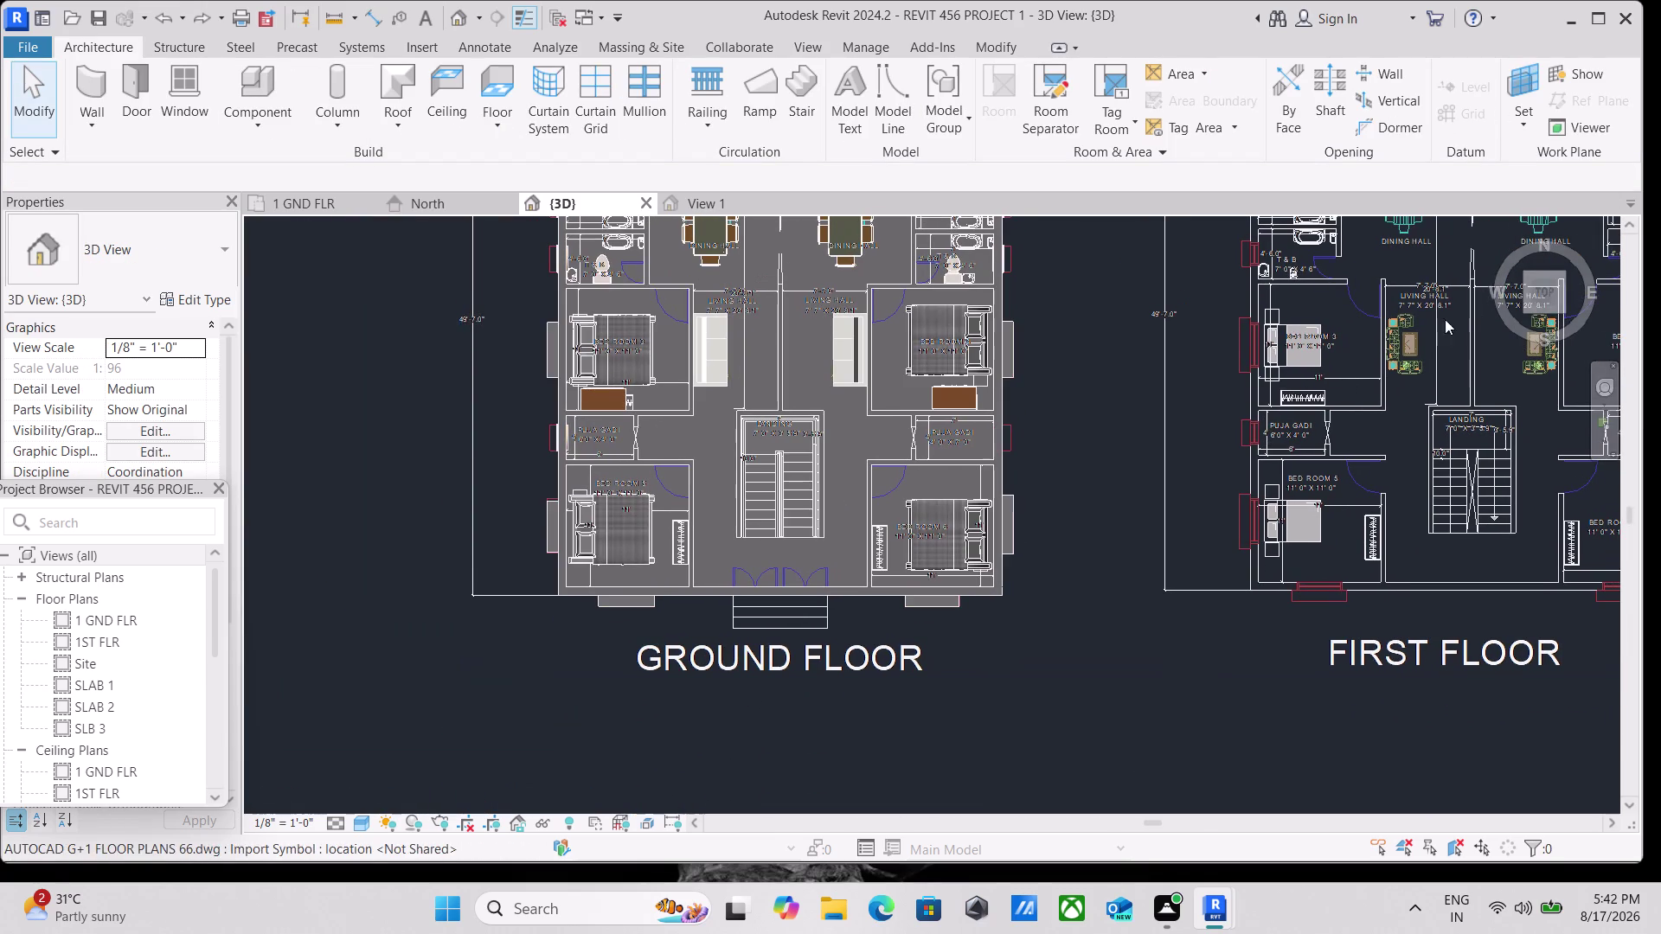
click(1562, 311)
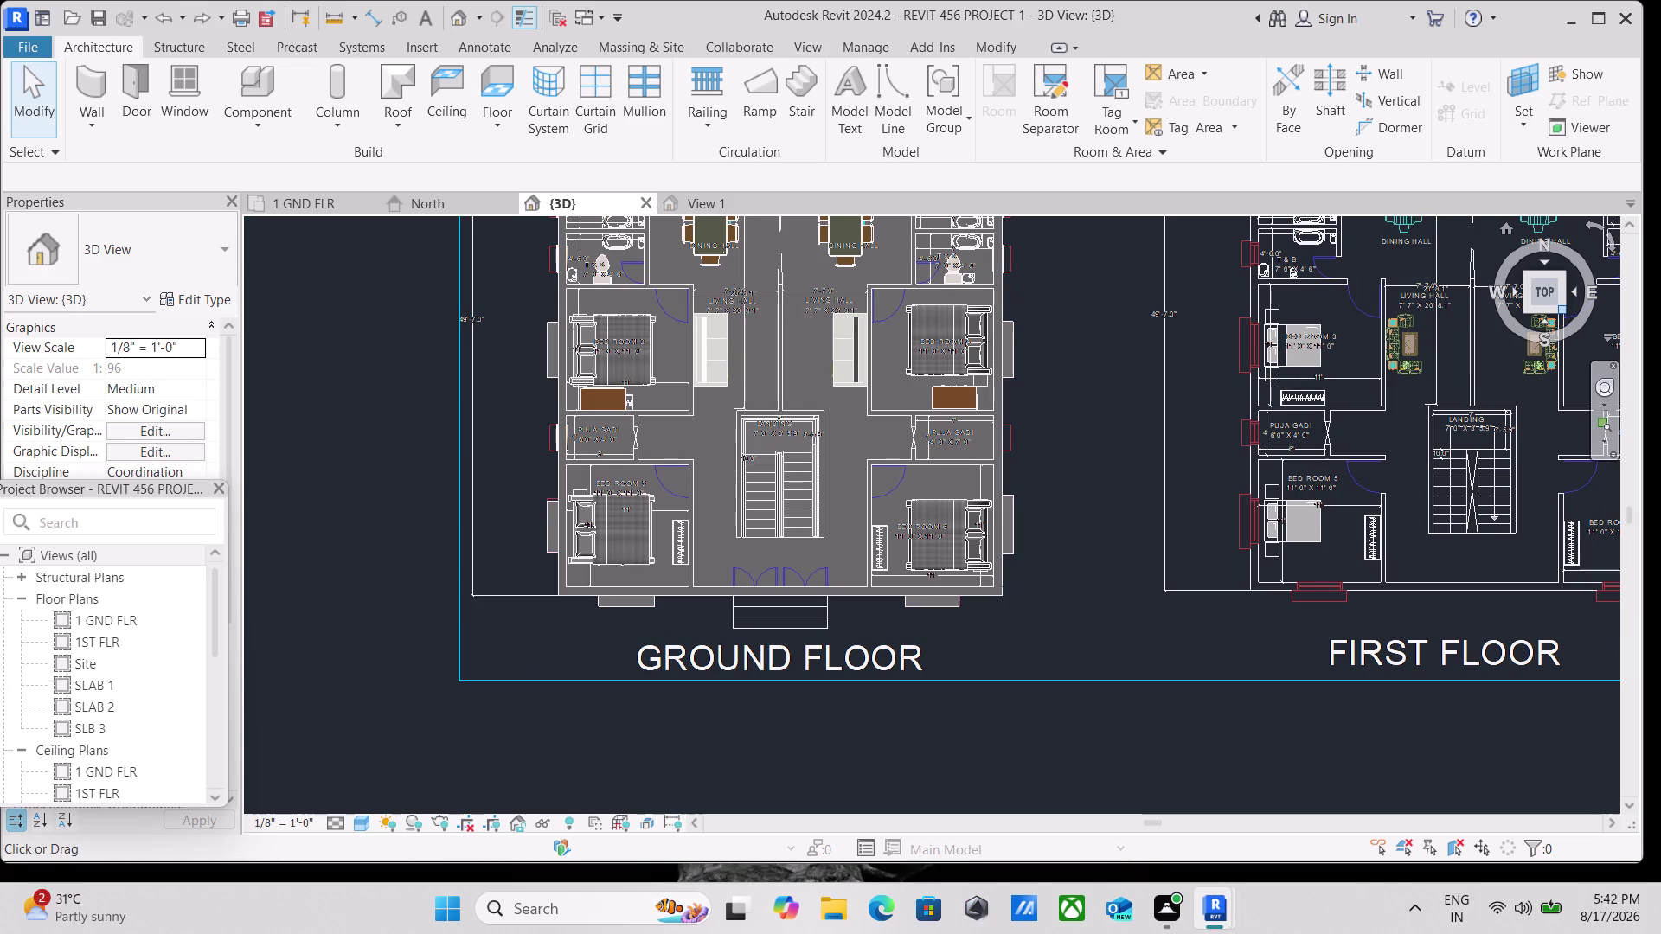
scroll(up, 3)
scroll(up, 3)
scroll(up, 3)
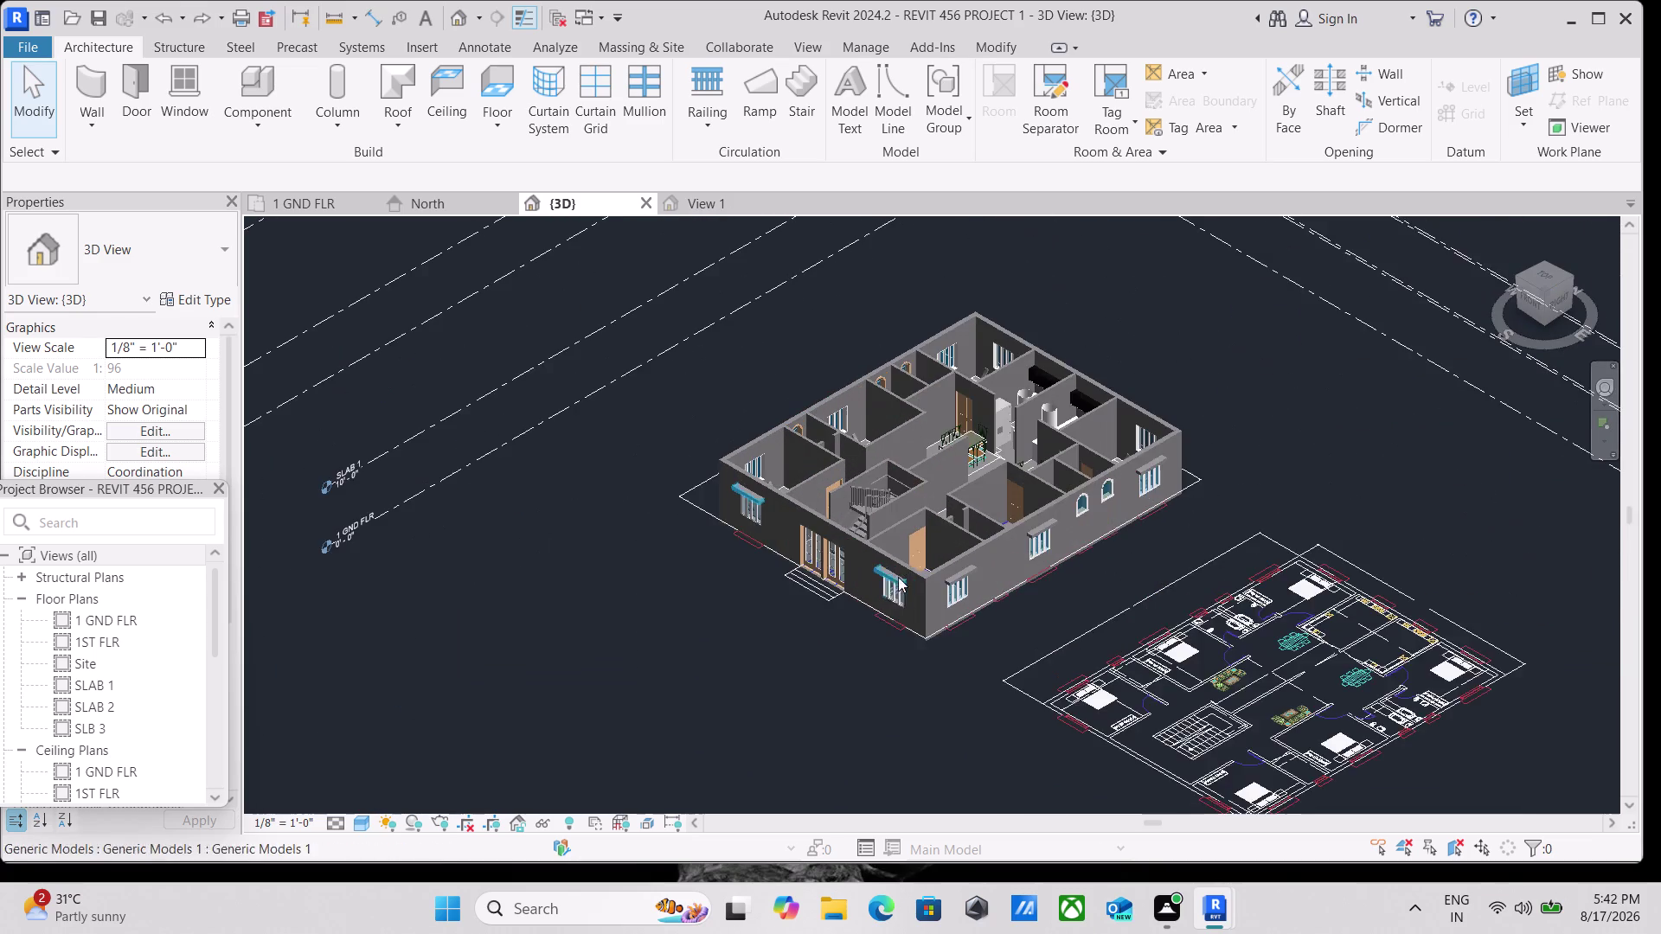
scroll(up, 3)
scroll(up, 3)
scroll(down, 3)
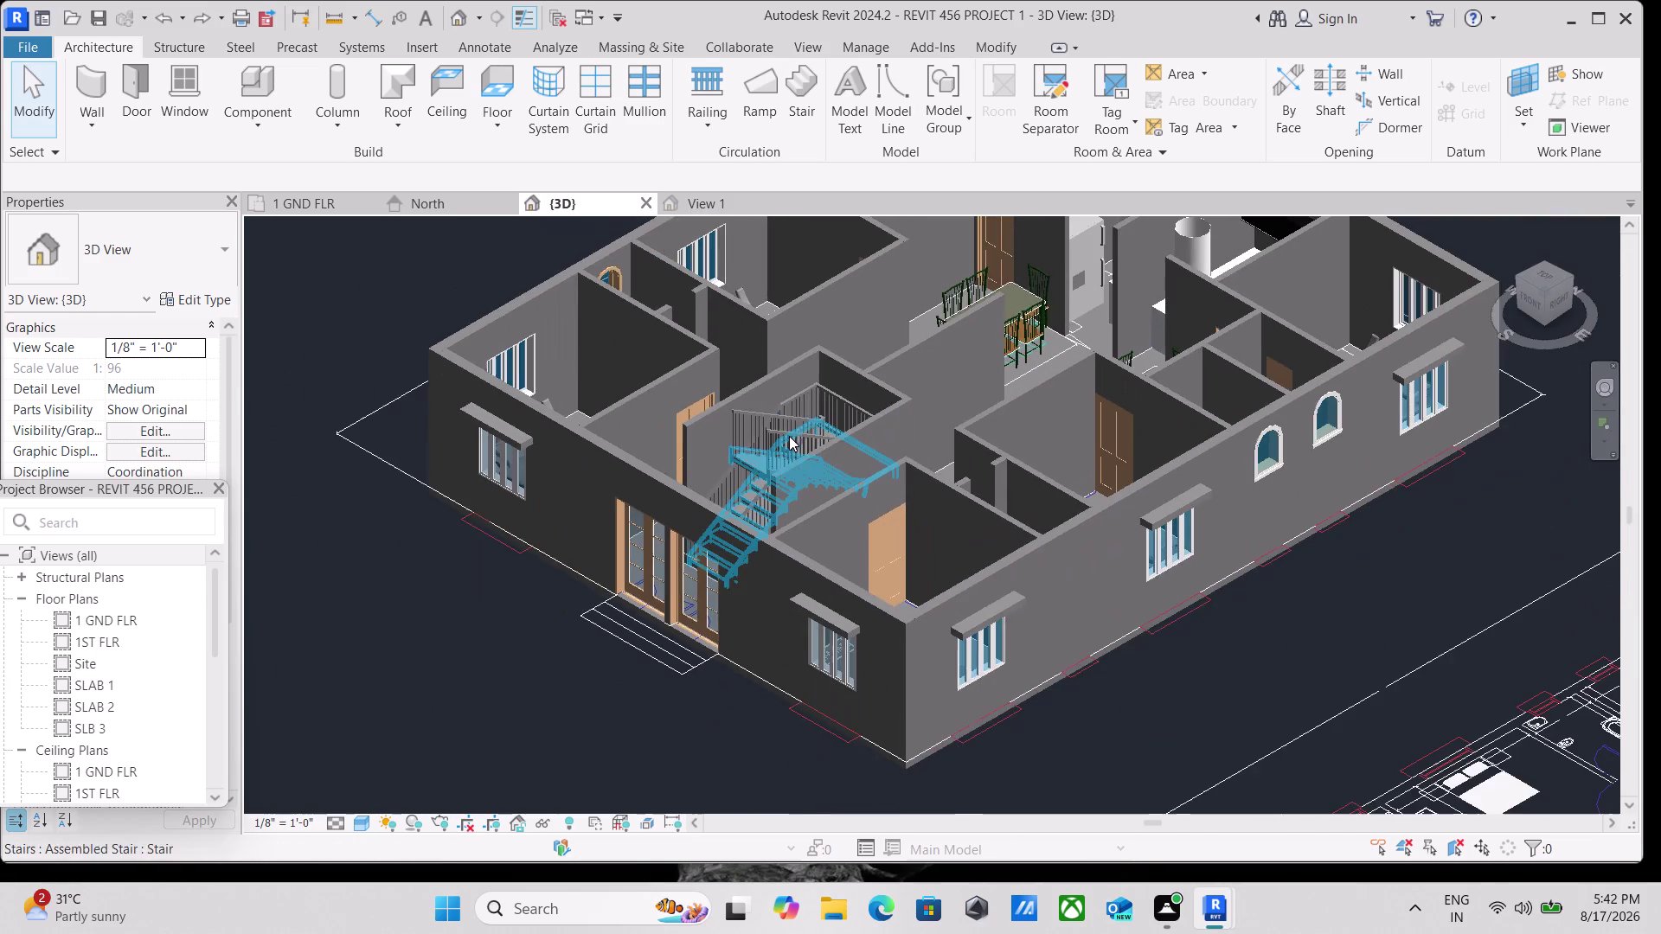
middle_drag(800, 434, 801, 492)
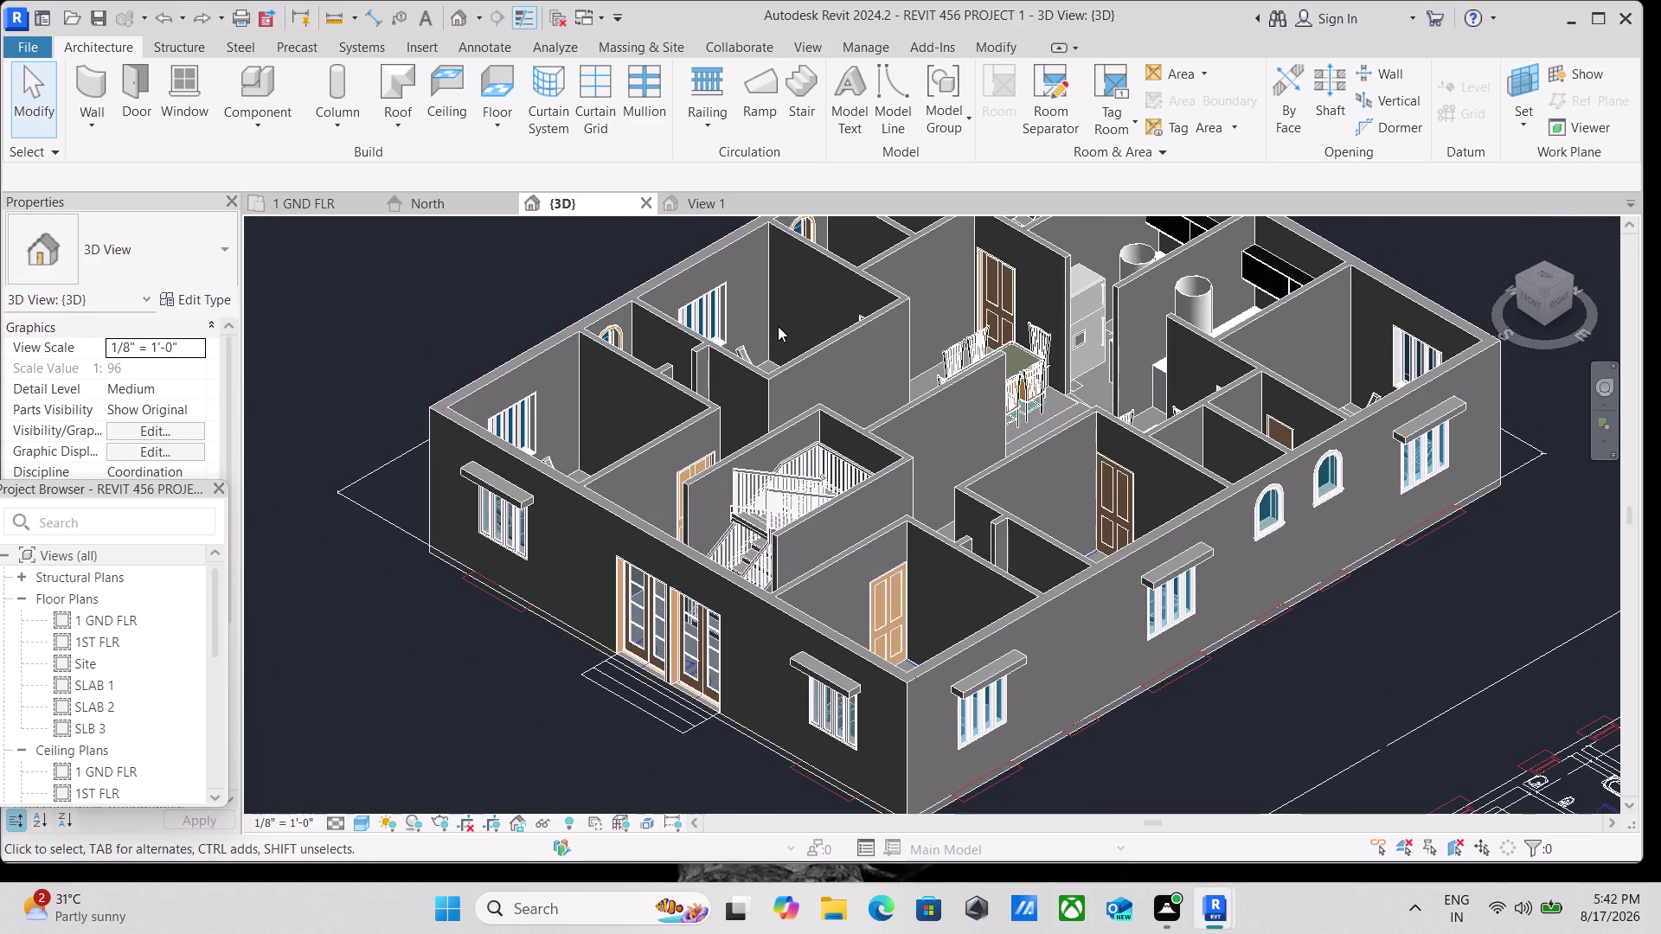
scroll(down, 3)
middle_drag(776, 326, 737, 388)
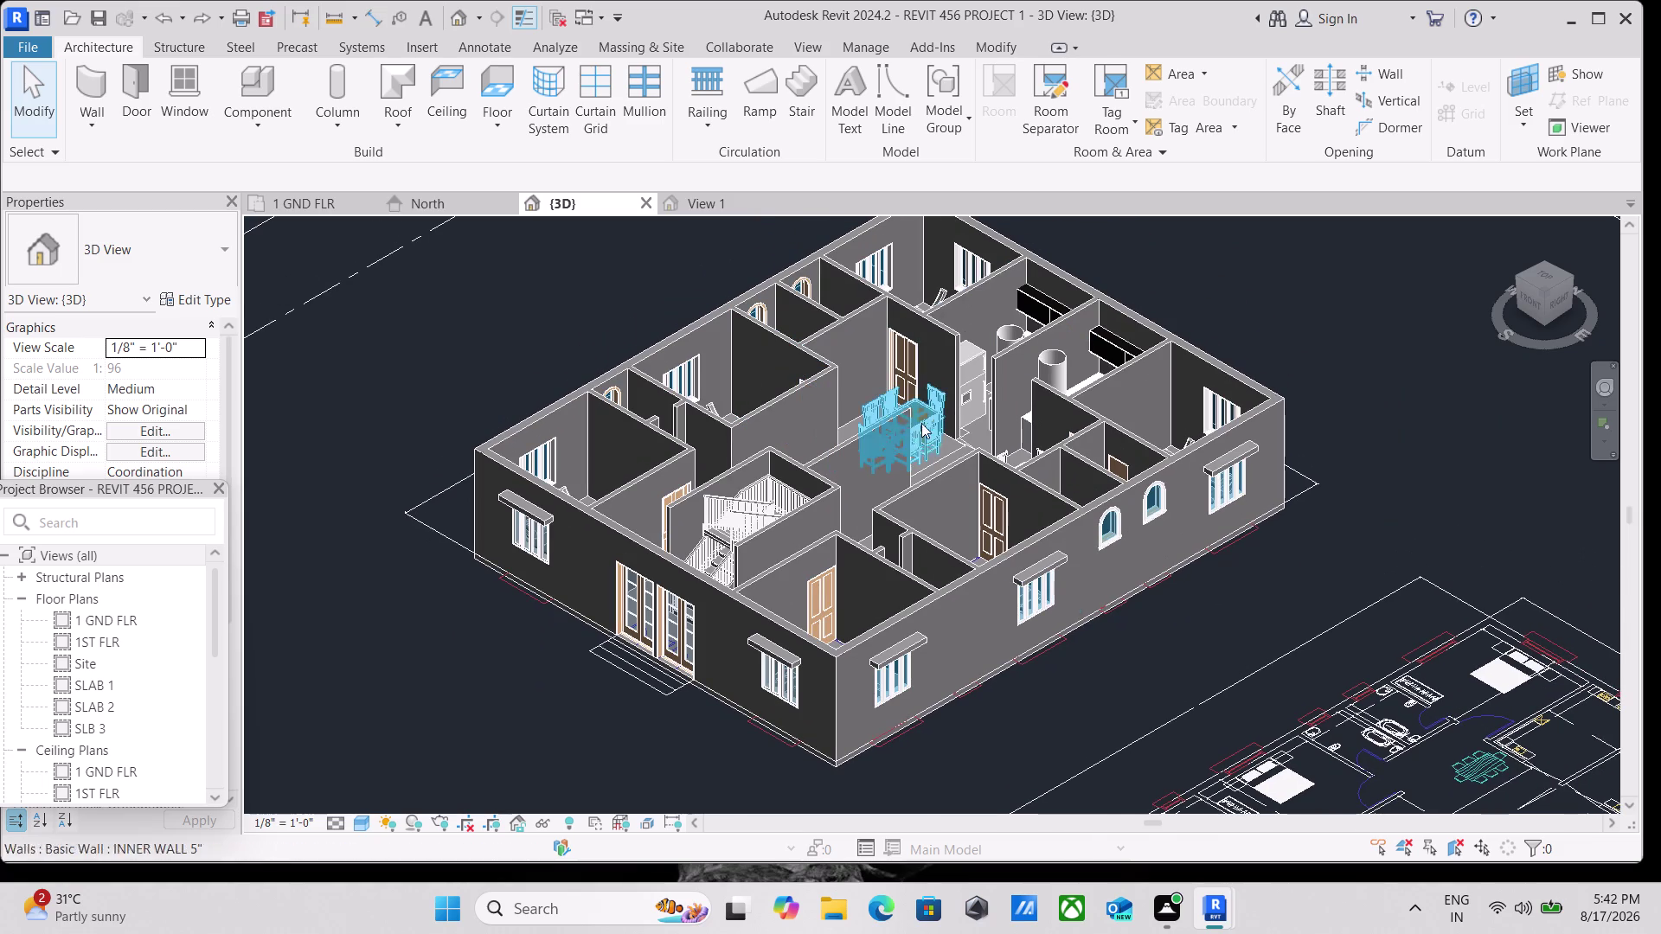
scroll(down, 3)
scroll(up, 3)
scroll(up, 3)
scroll(down, 3)
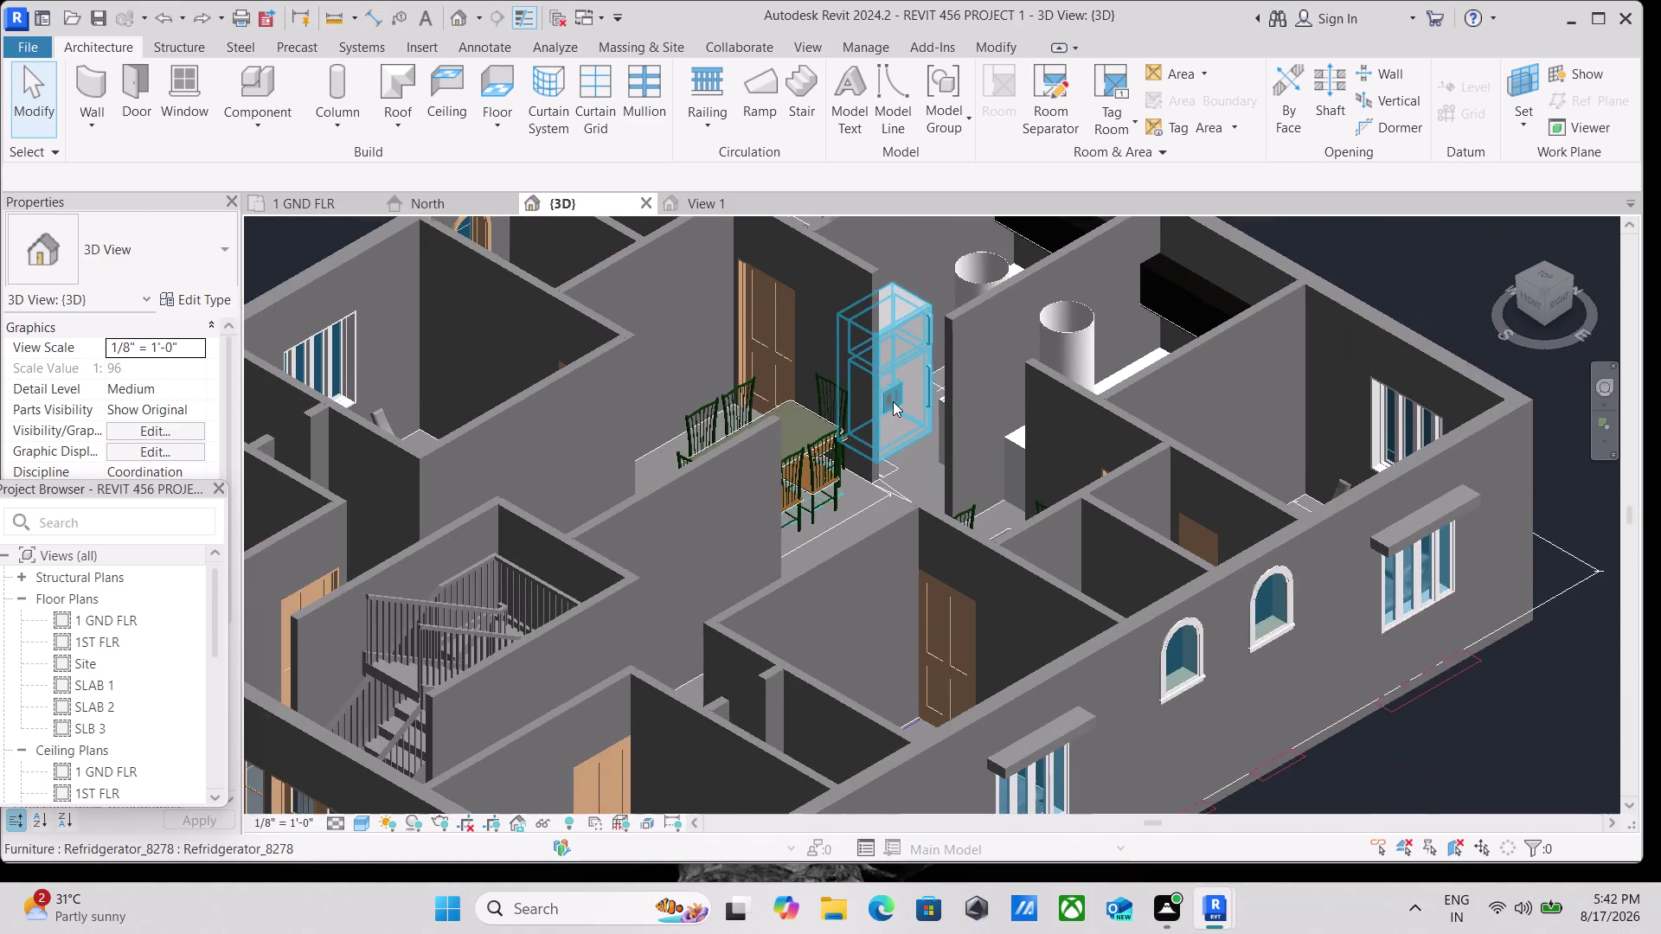
middle_drag(896, 402, 823, 440)
scroll(down, 3)
middle_drag(773, 445, 847, 329)
scroll(up, 3)
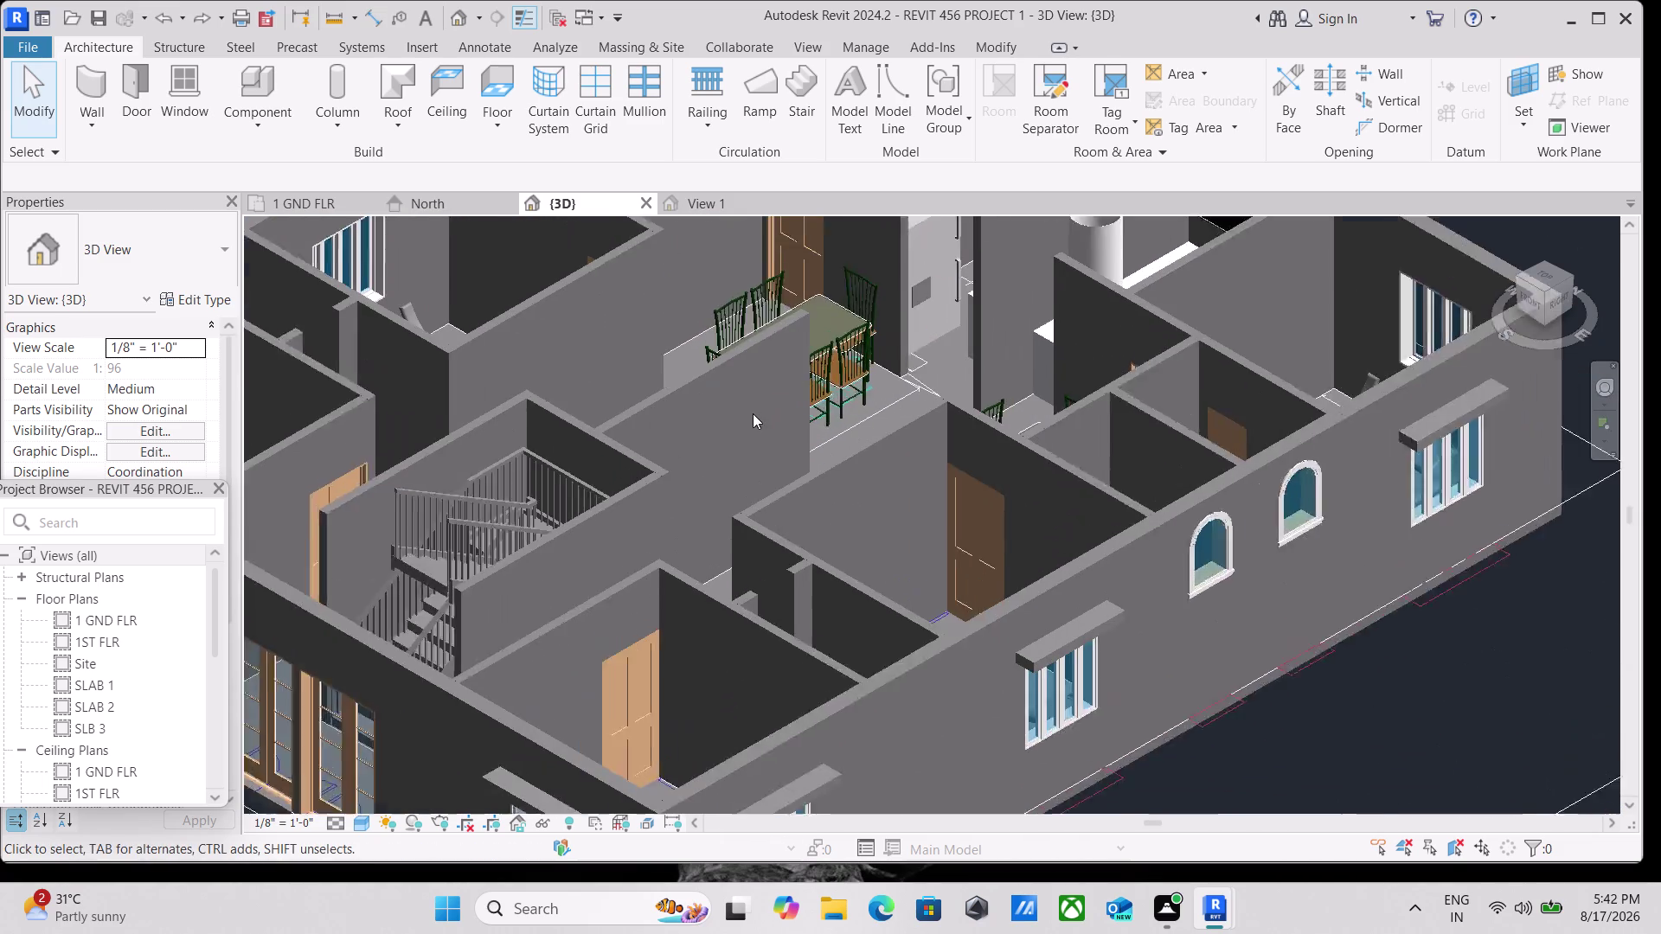
scroll(up, 3)
scroll(down, 3)
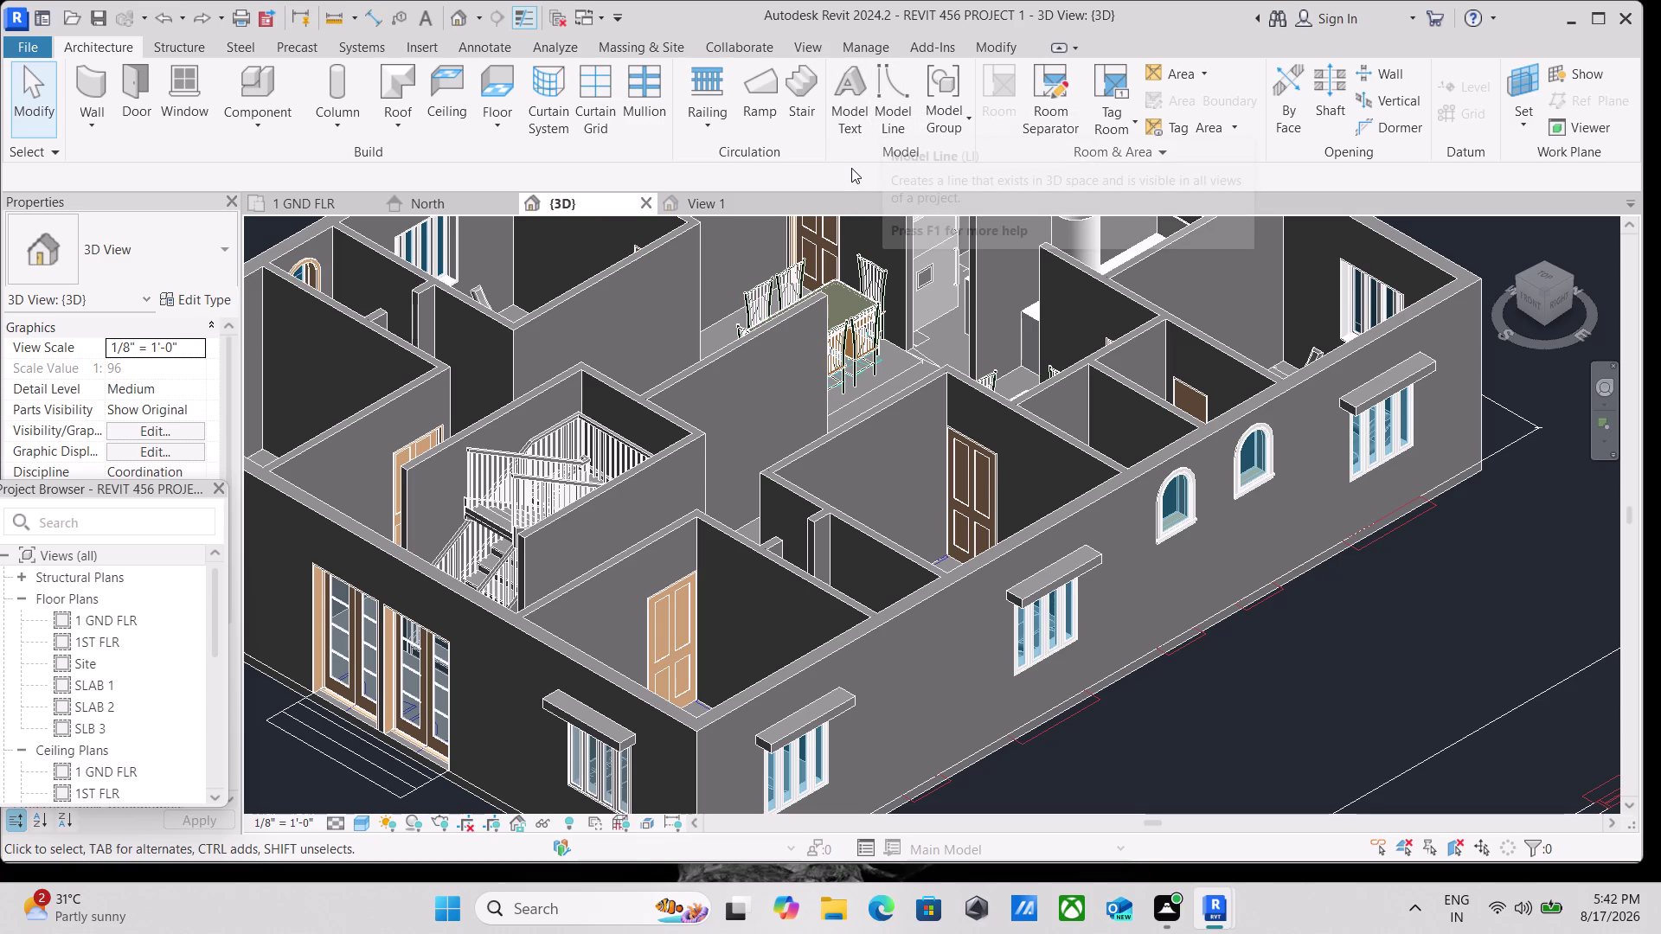
scroll(down, 3)
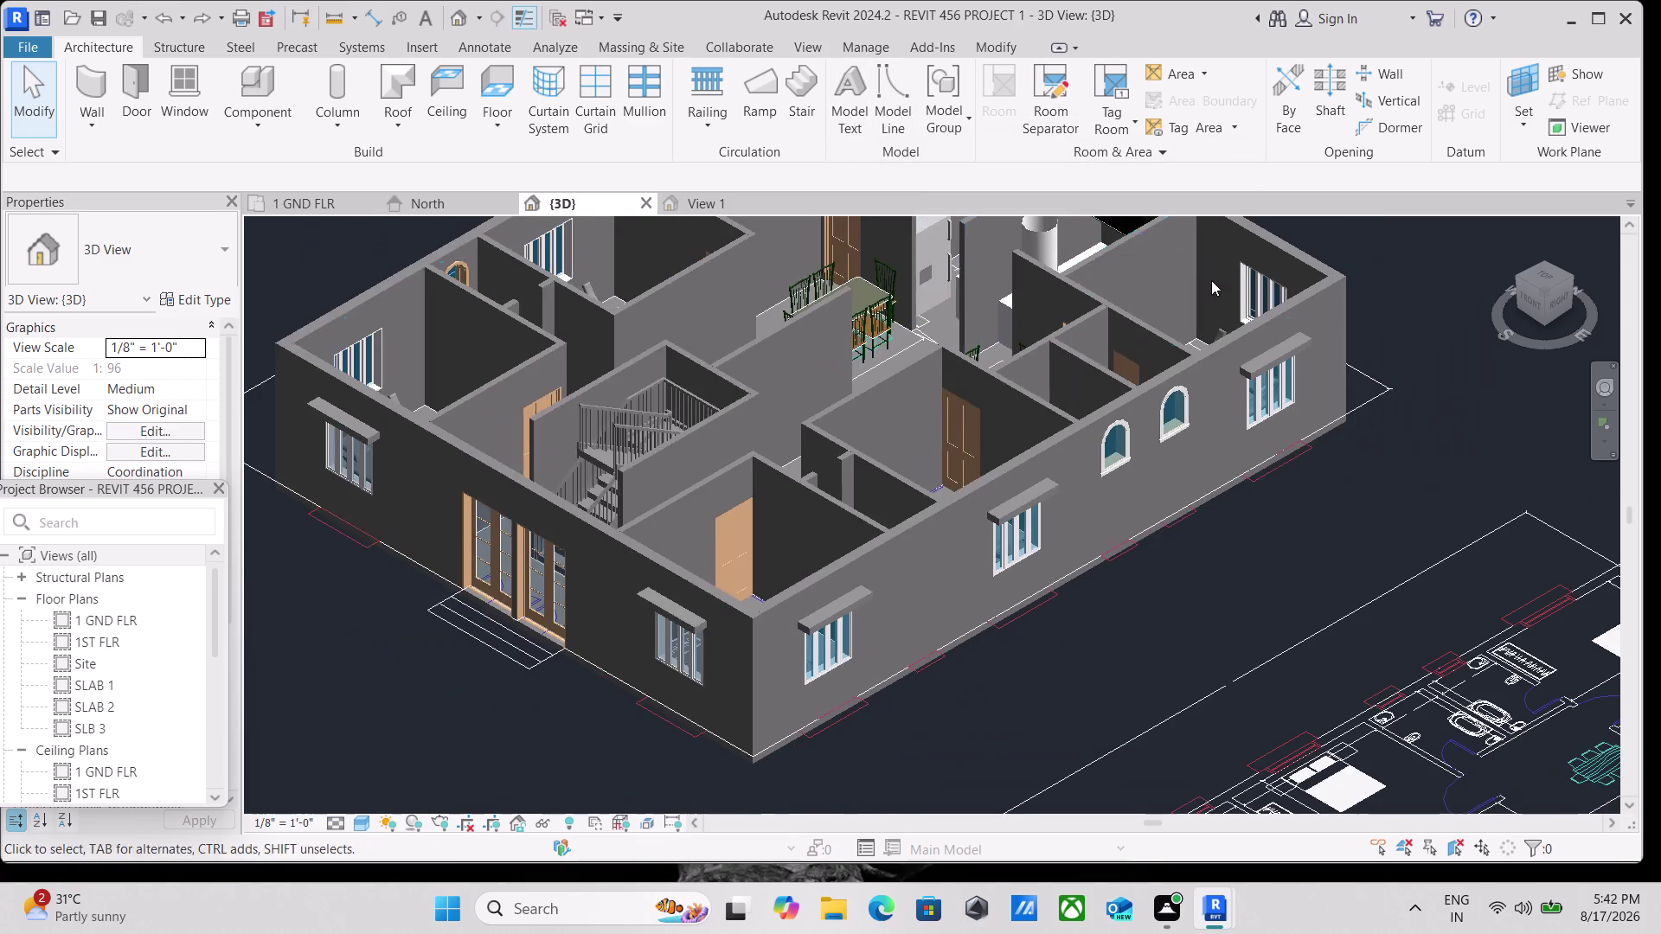
click(1539, 271)
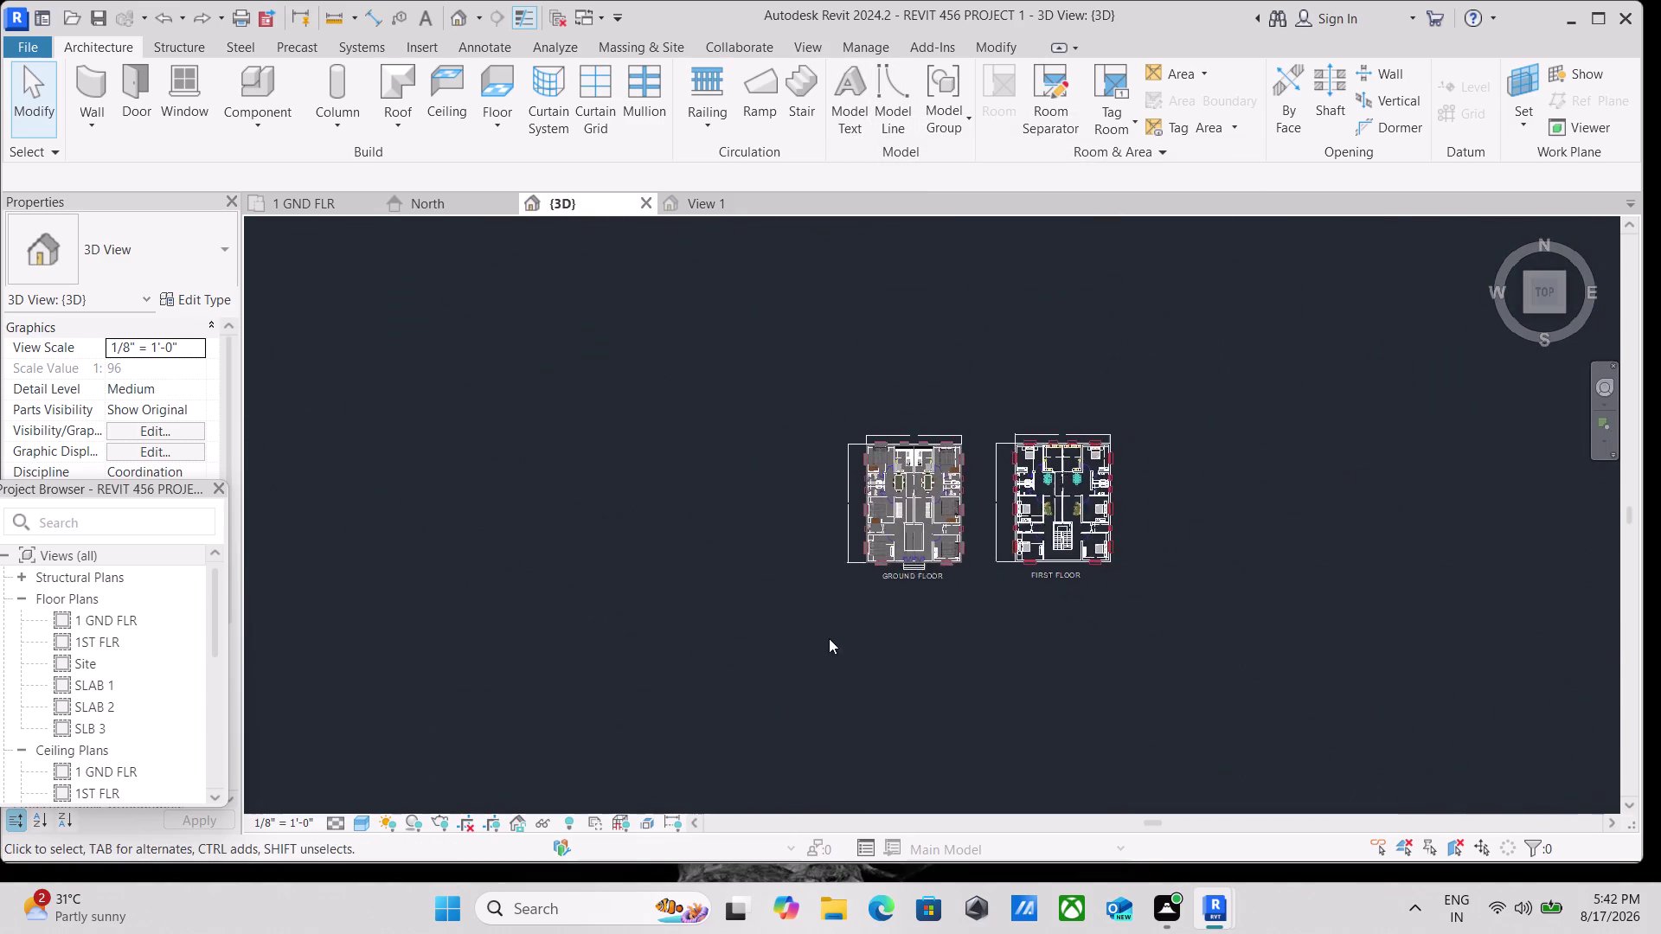
Centre the ground floor bedrooms and select the Bed Room 4 wardrobe.
scroll(up, 3)
scroll(up, 3)
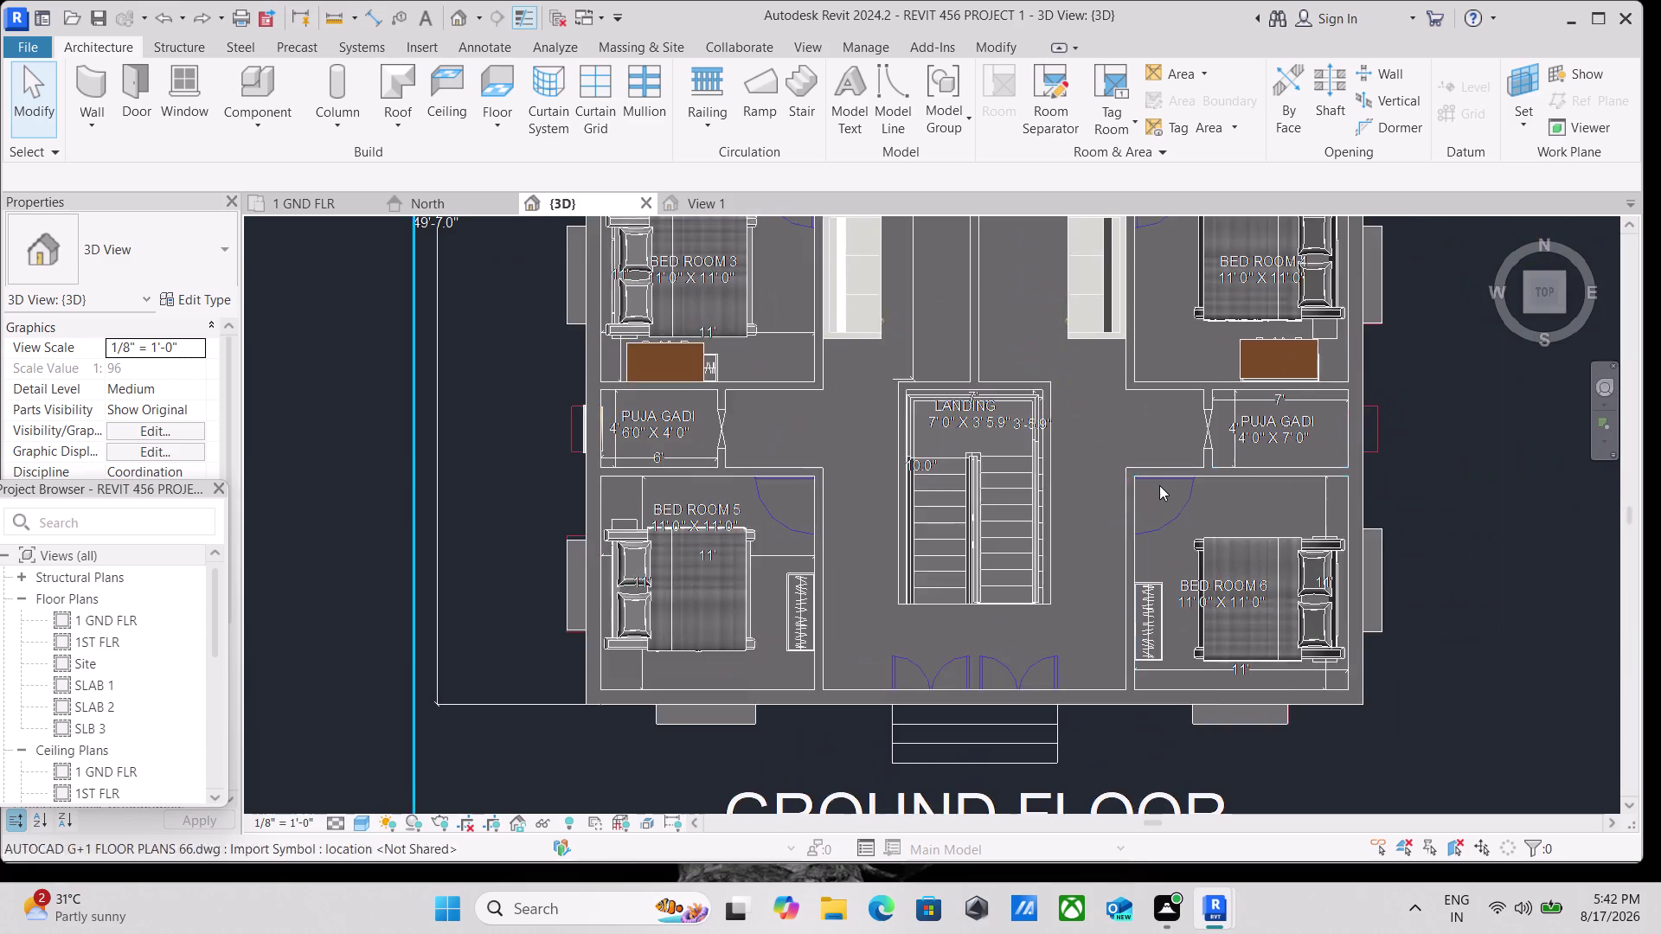
scroll(up, 3)
middle_drag(1181, 502, 991, 555)
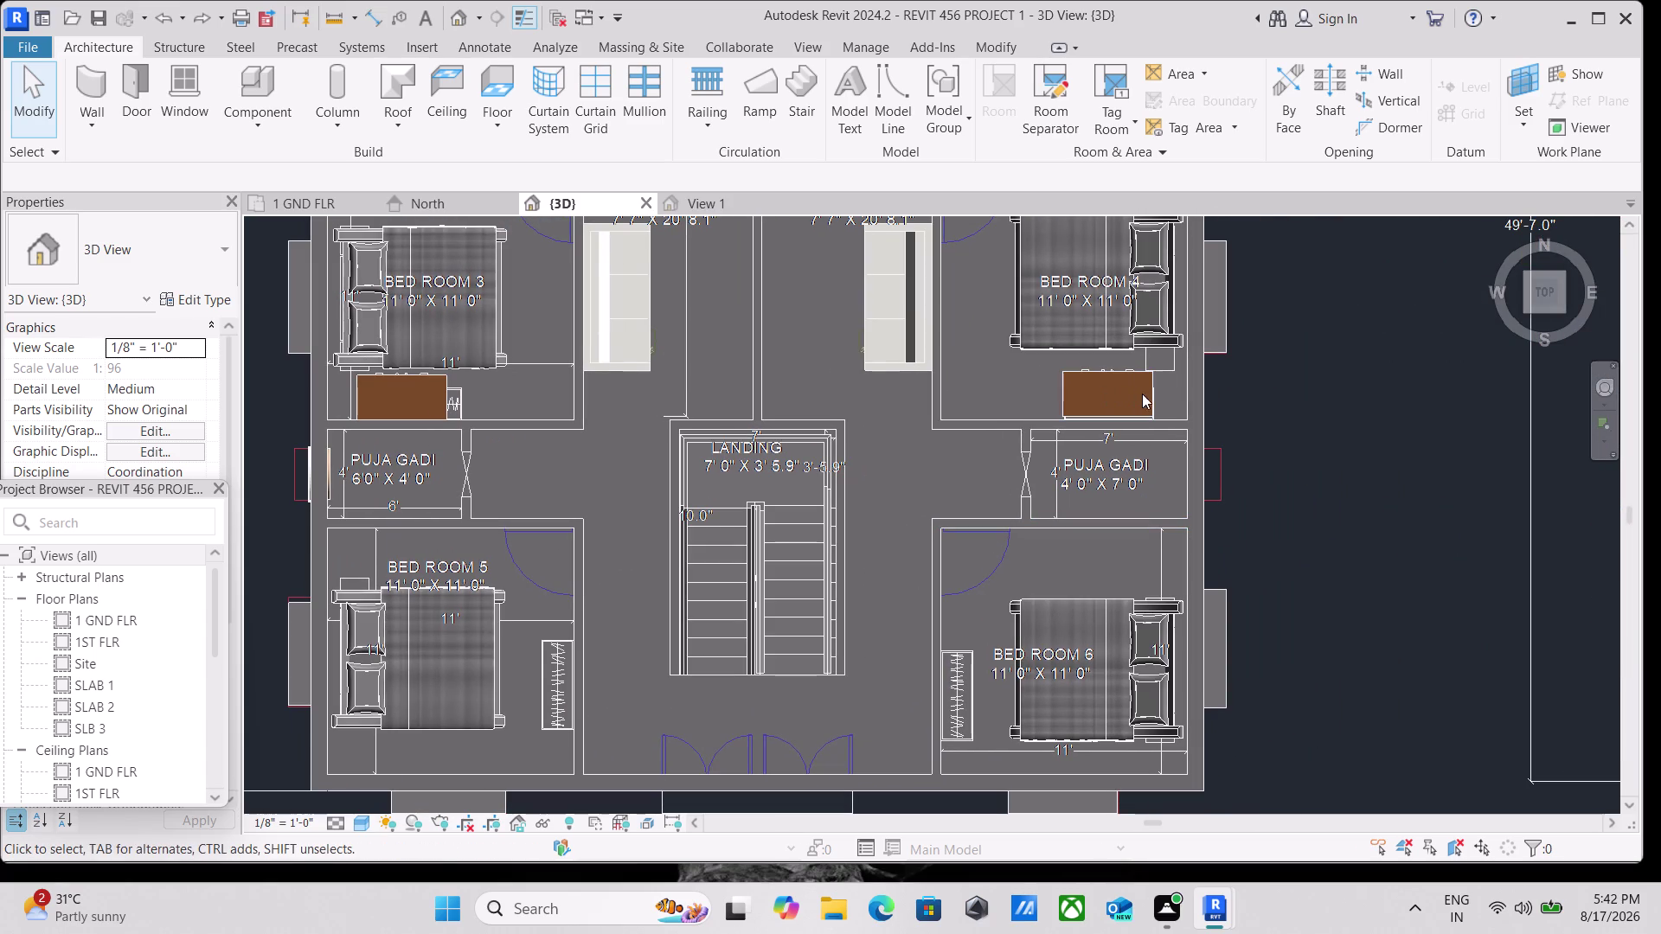
click(1153, 402)
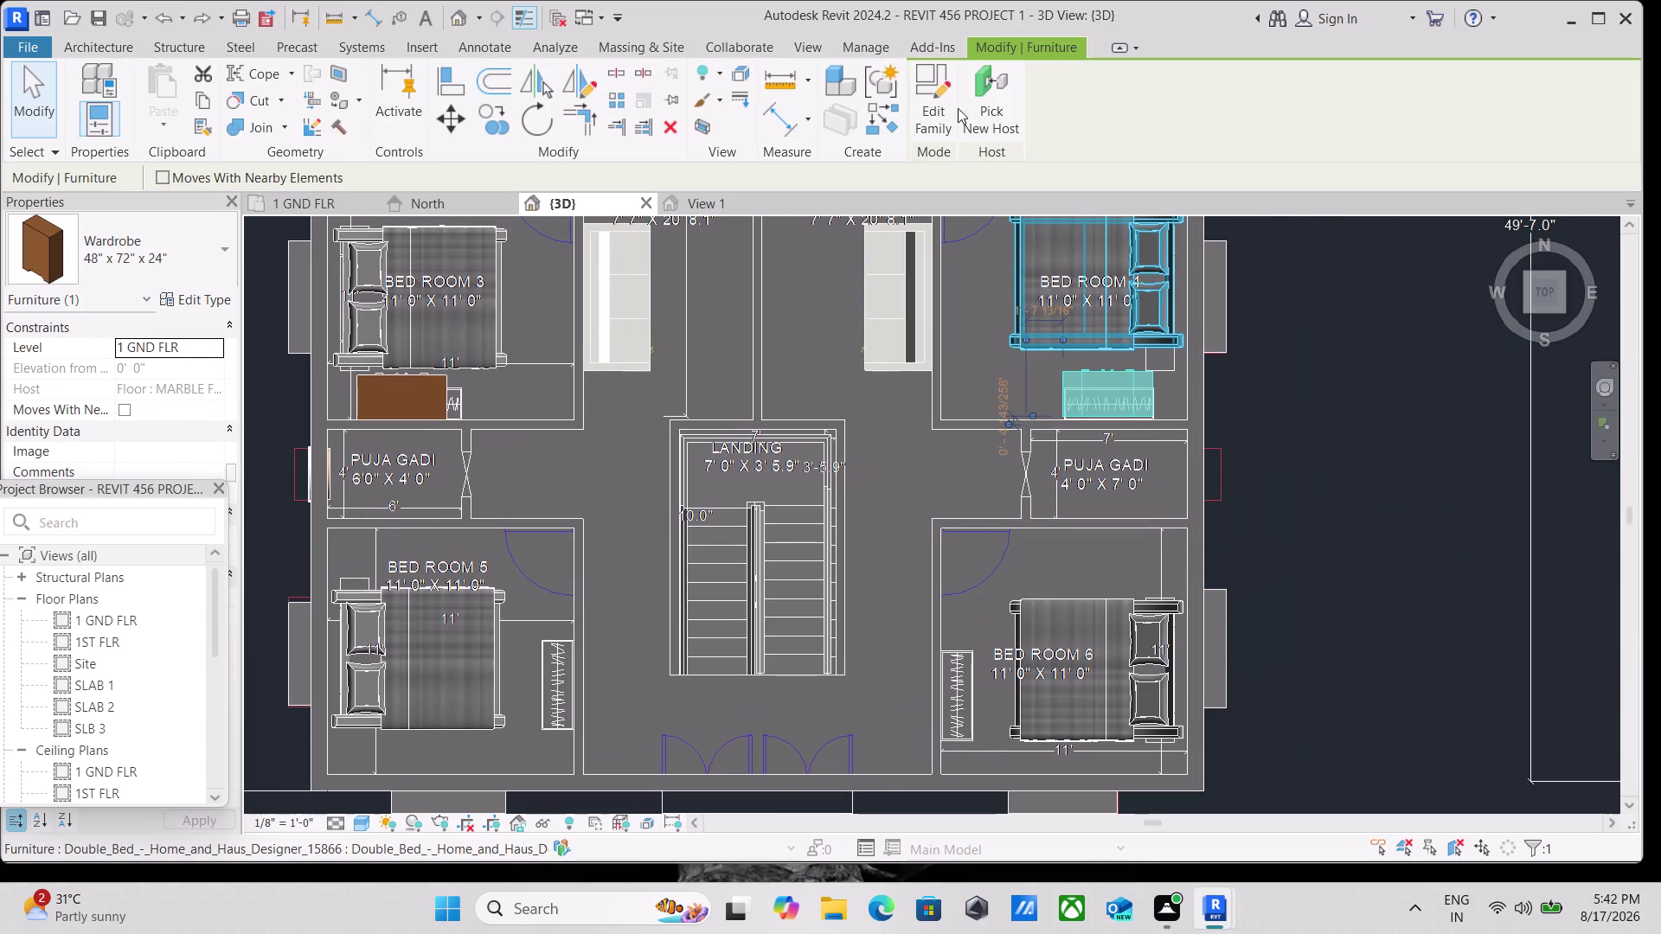
Place a similar Wardrobe 48" x 72" x 24", rotated along the wall, beside the Bed Room 6 bed.
click(886, 122)
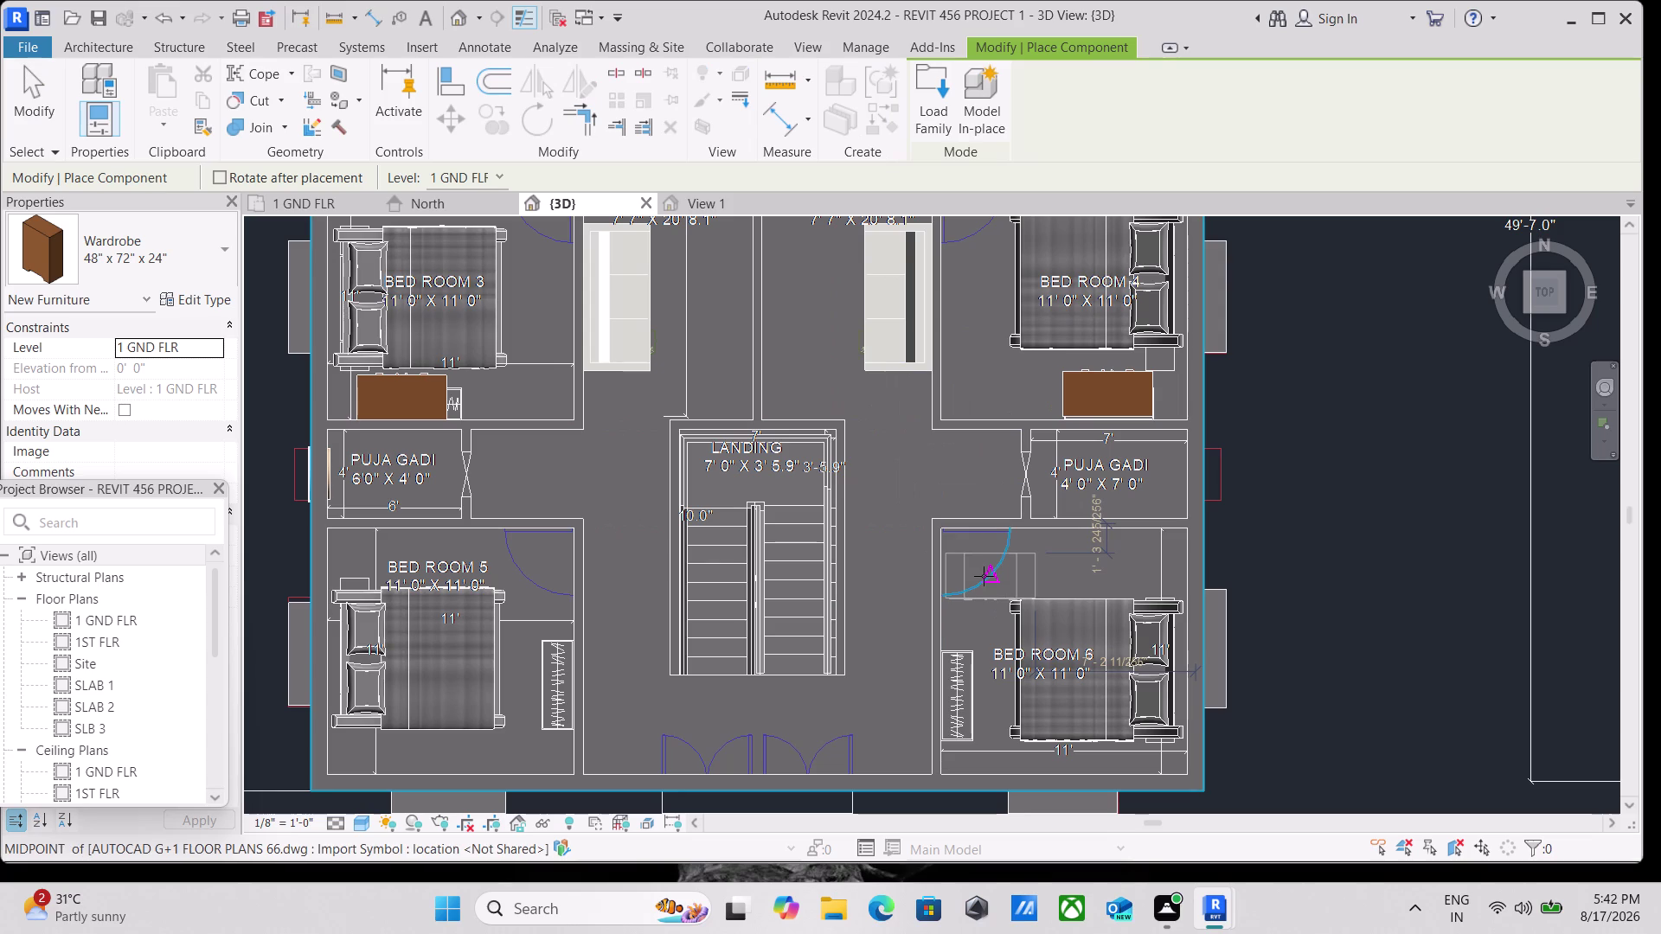
key(space)
key(space)
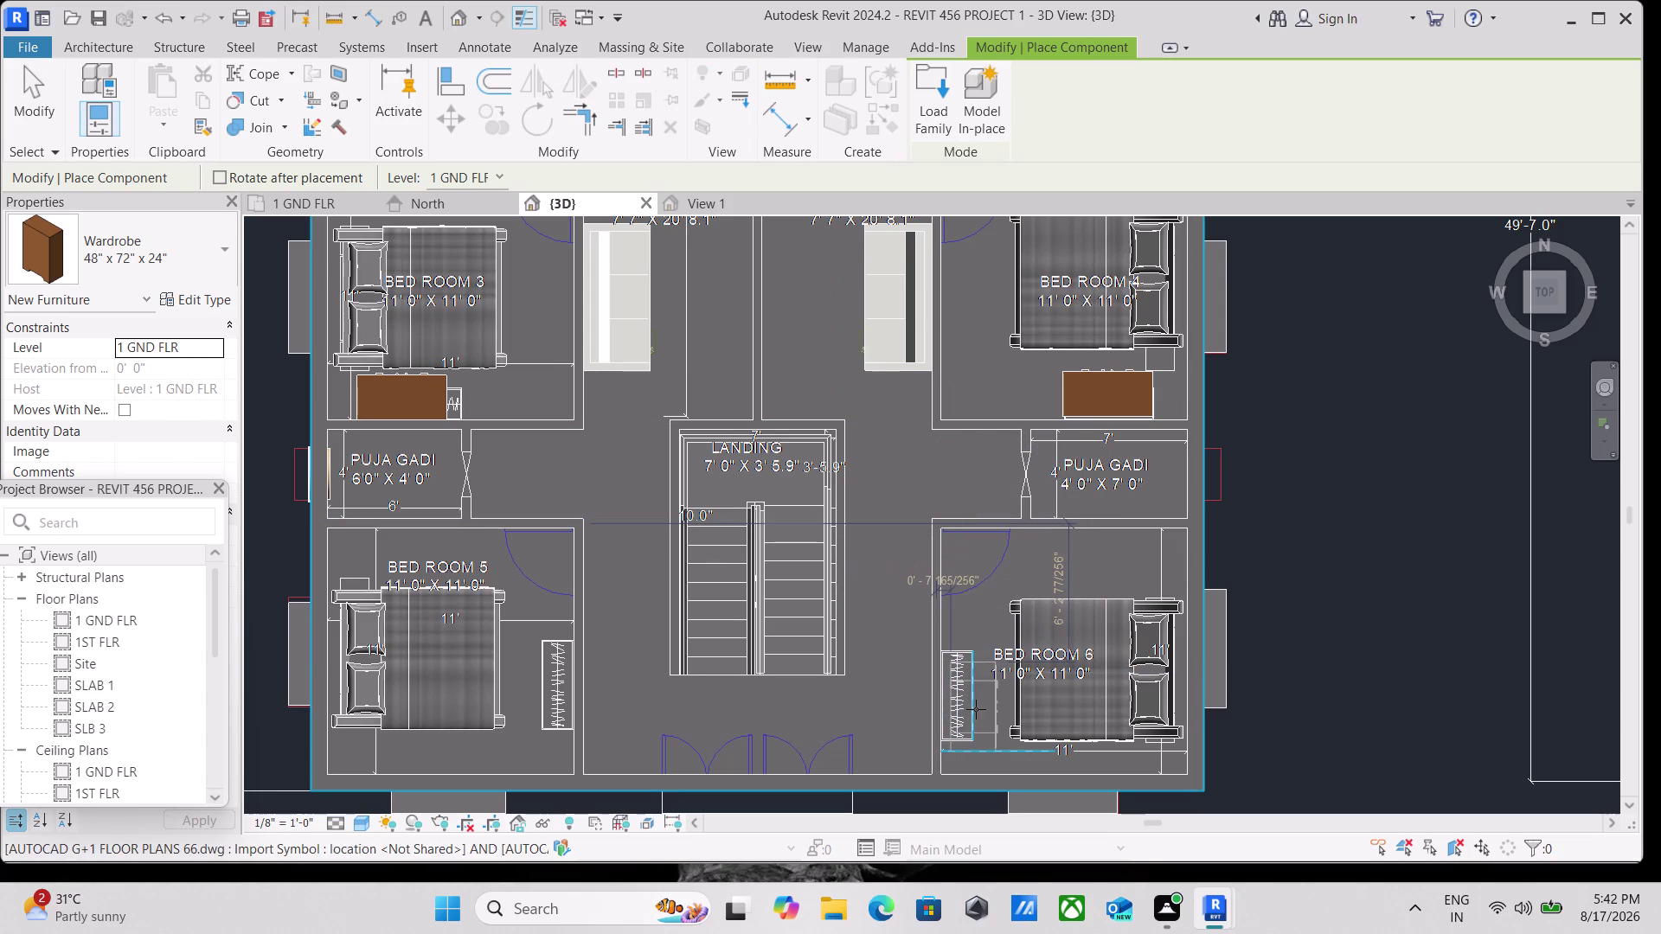
scroll(up, 3)
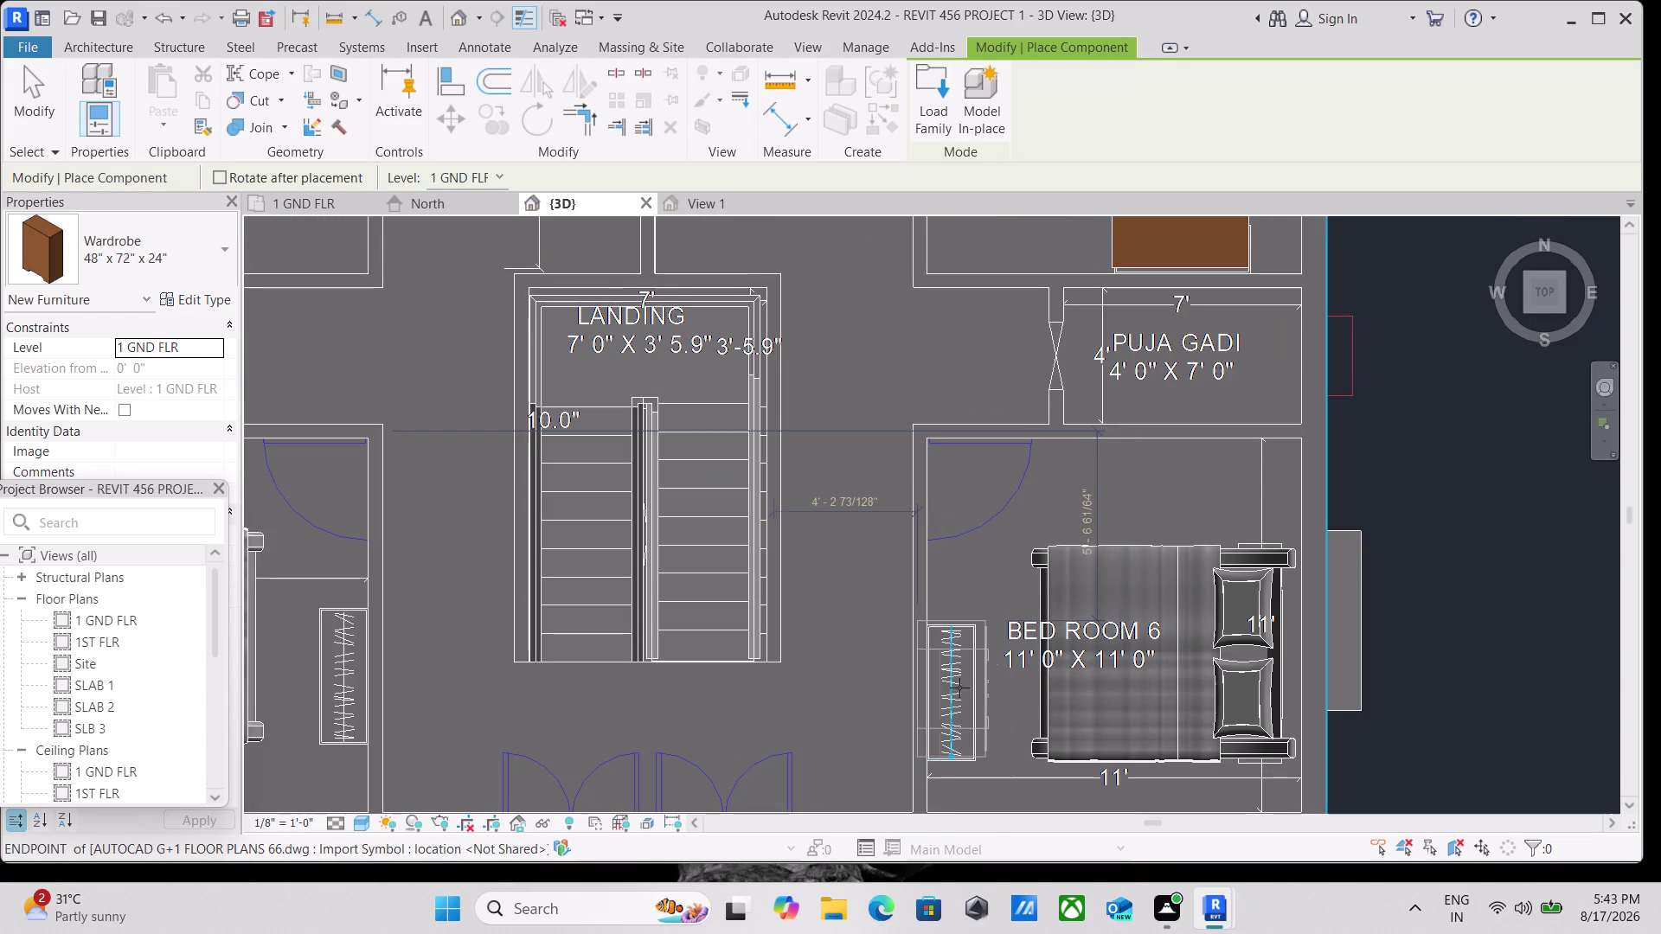
click(962, 689)
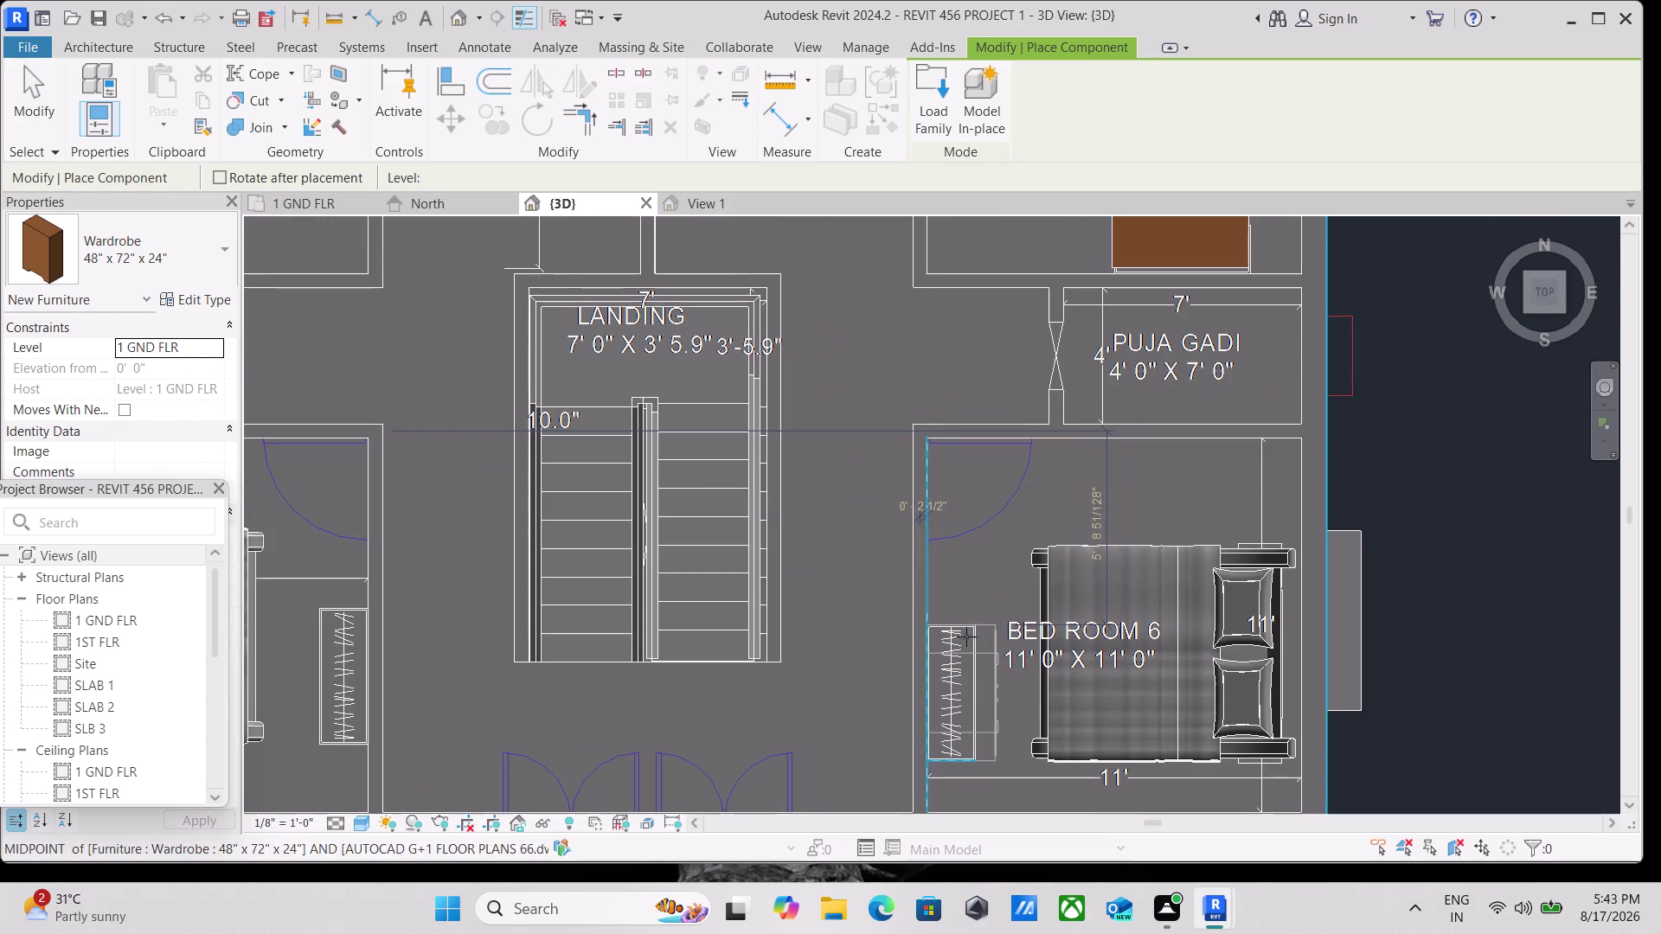
Rotate the next wardrobe four times and place it beside the Bed Room 5 bed.
scroll(down, 3)
scroll(down, 3)
middle_drag(806, 666, 963, 558)
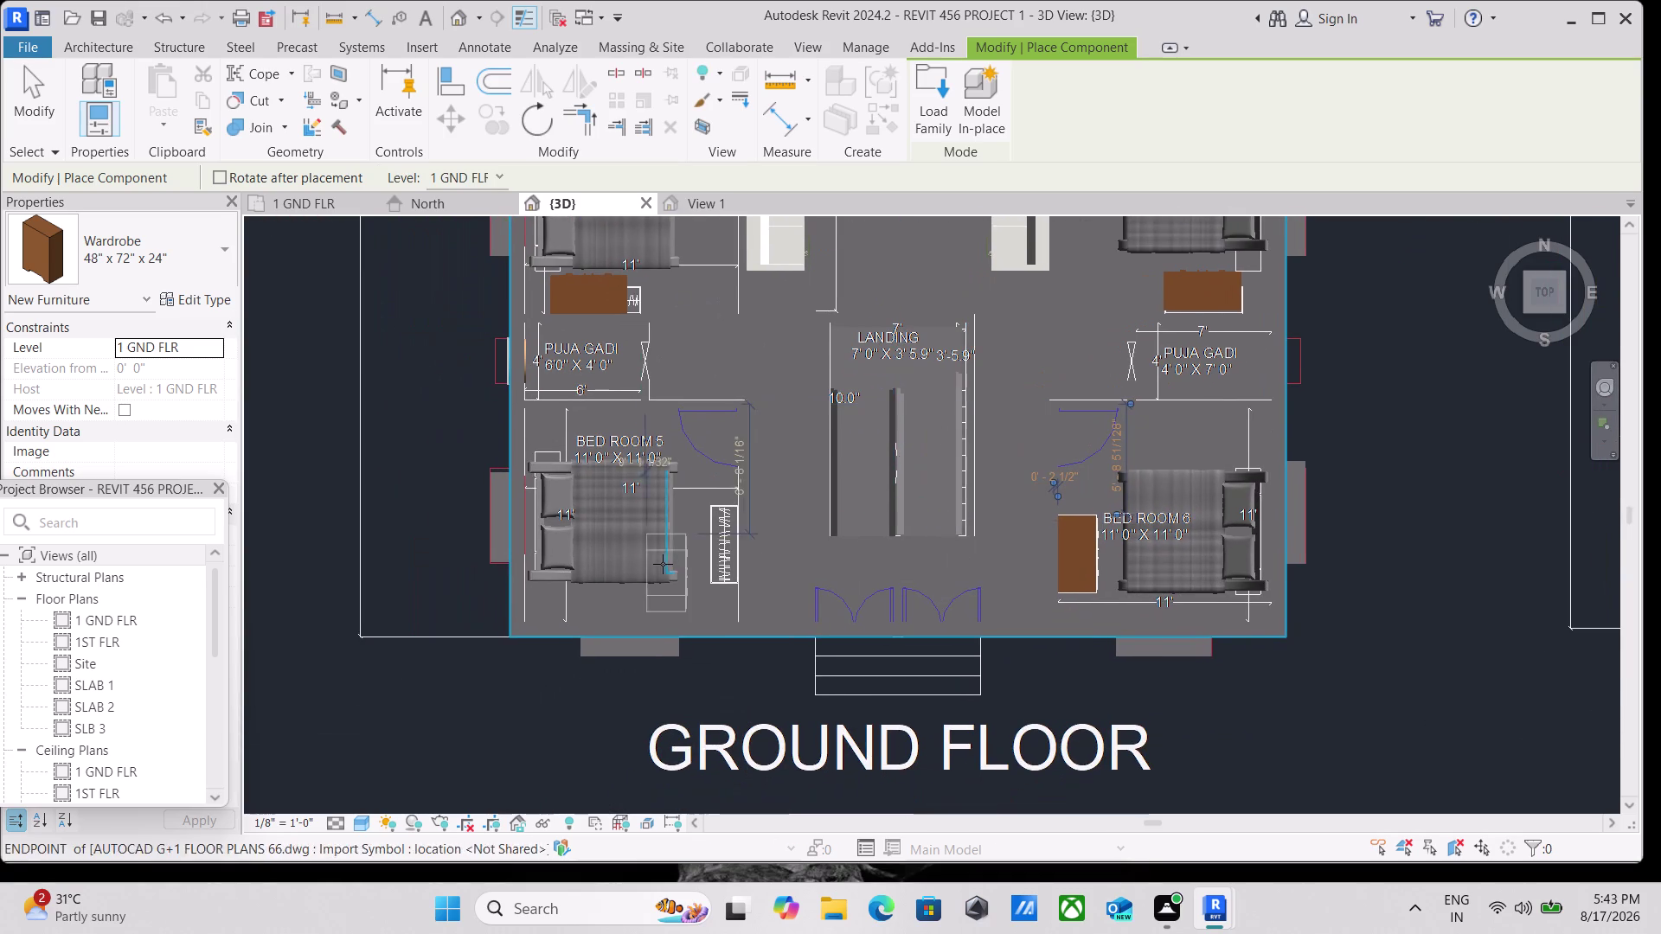
key(space)
key(space)
key(space)
key(space)
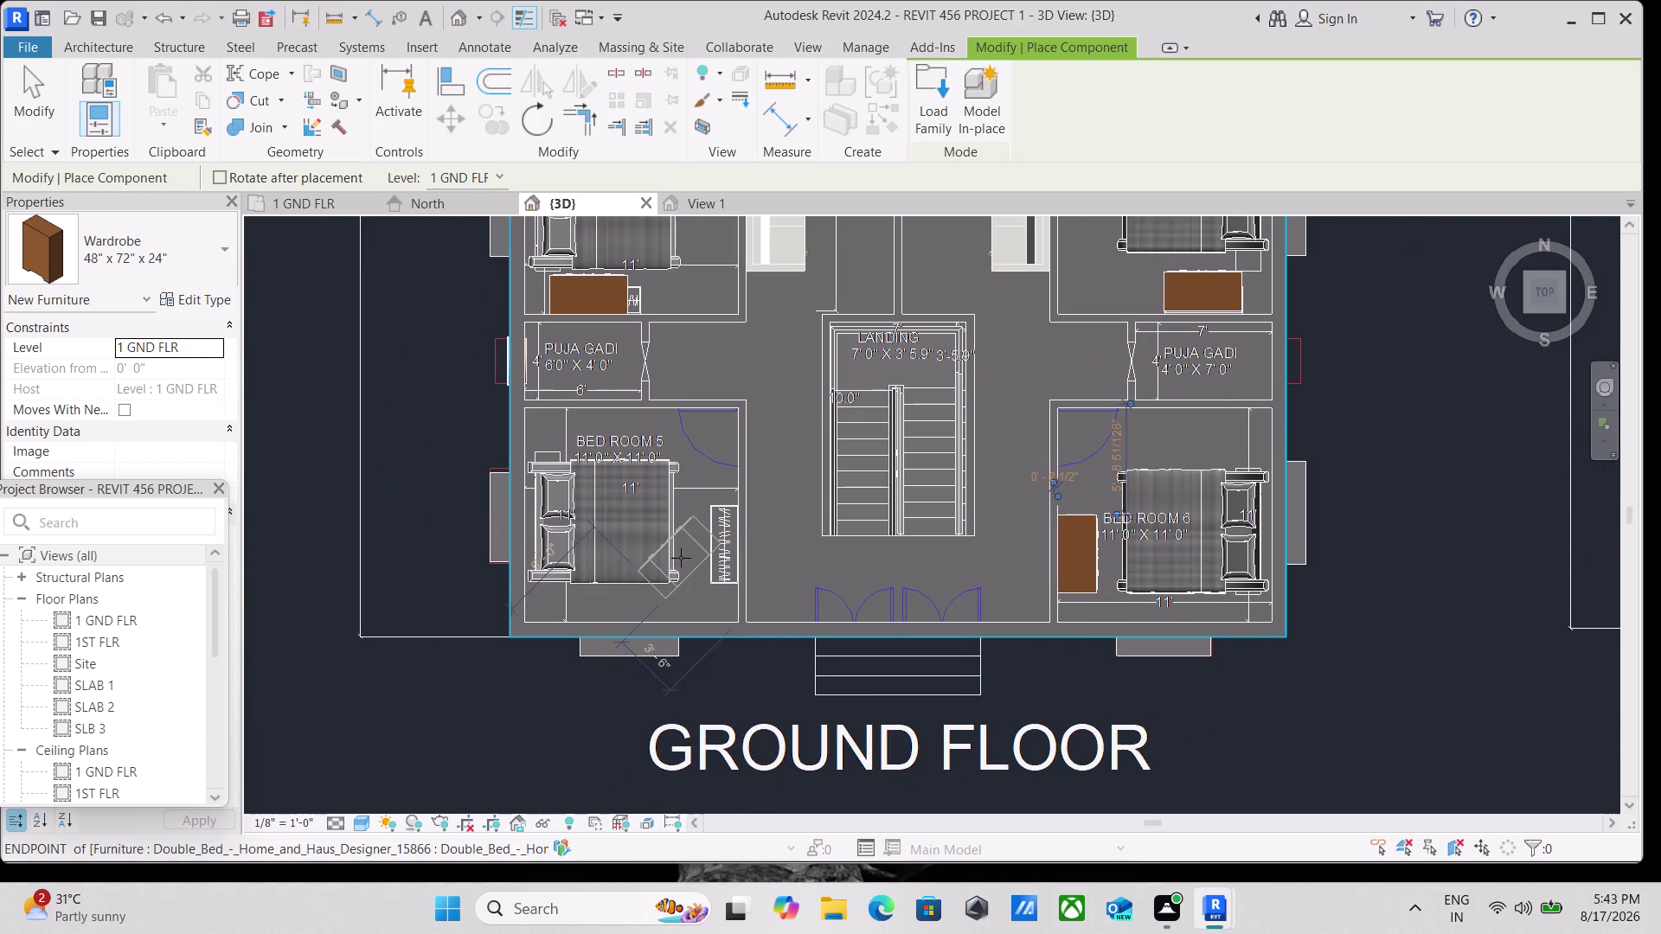
scroll(up, 3)
scroll(up, 3)
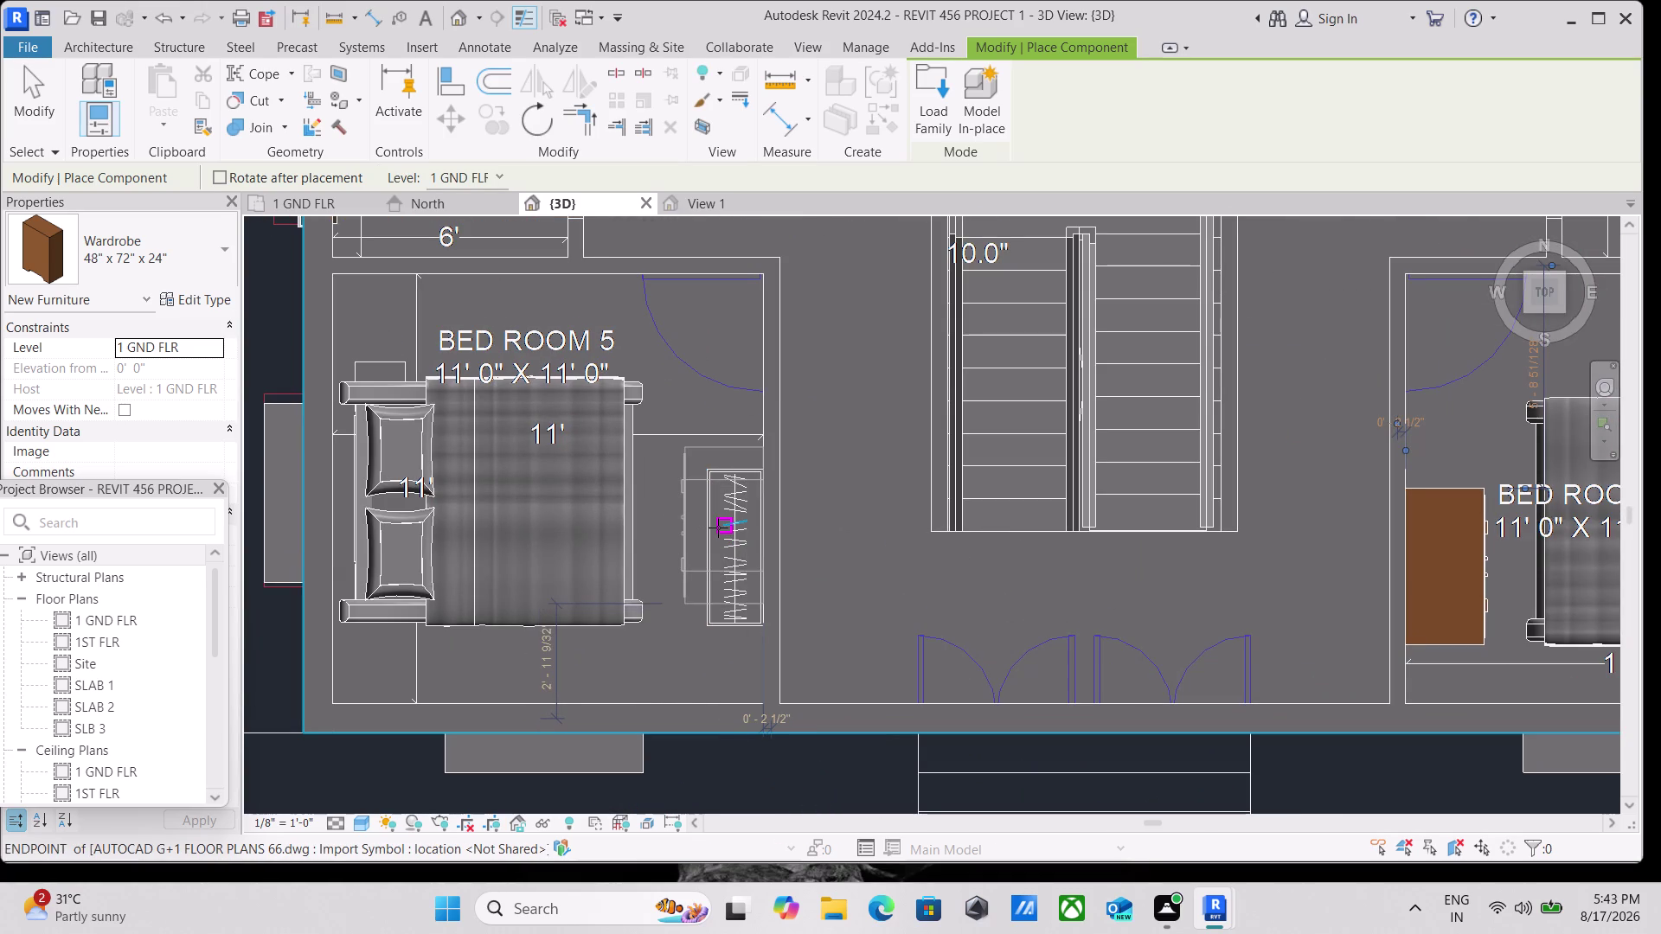
click(718, 528)
Check the placed wardrobes and exit Place Component.
scroll(down, 3)
middle_drag(858, 384, 750, 562)
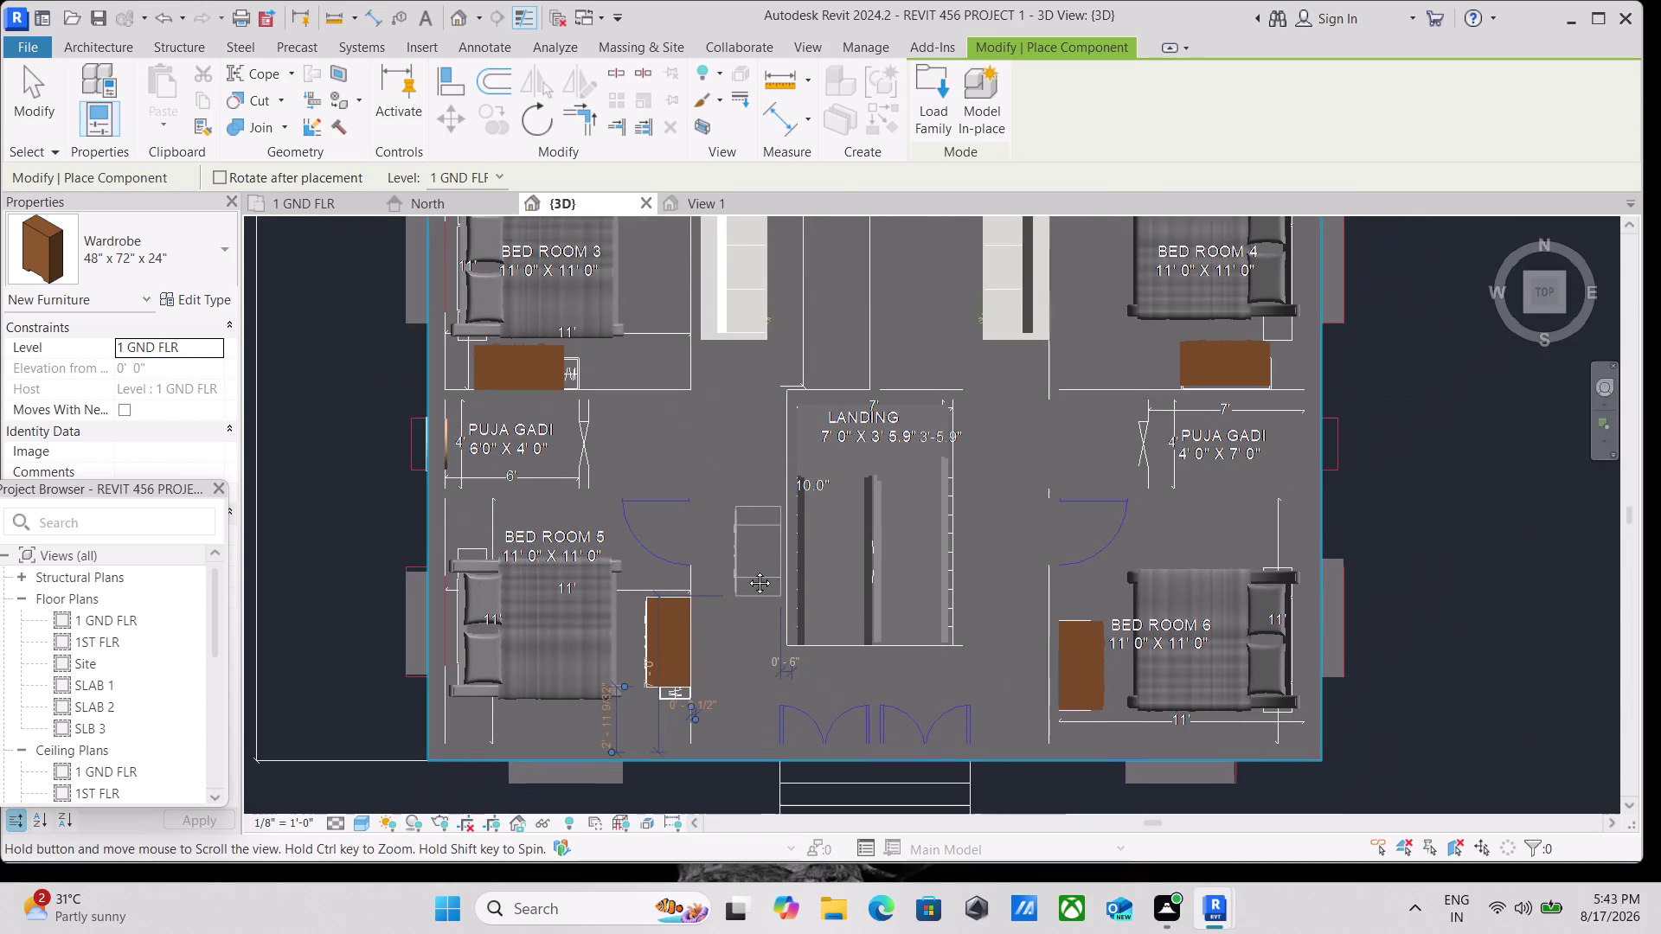
middle_drag(750, 562, 748, 570)
key(Escape)
scroll(down, 3)
middle_drag(648, 433, 540, 479)
scroll(down, 3)
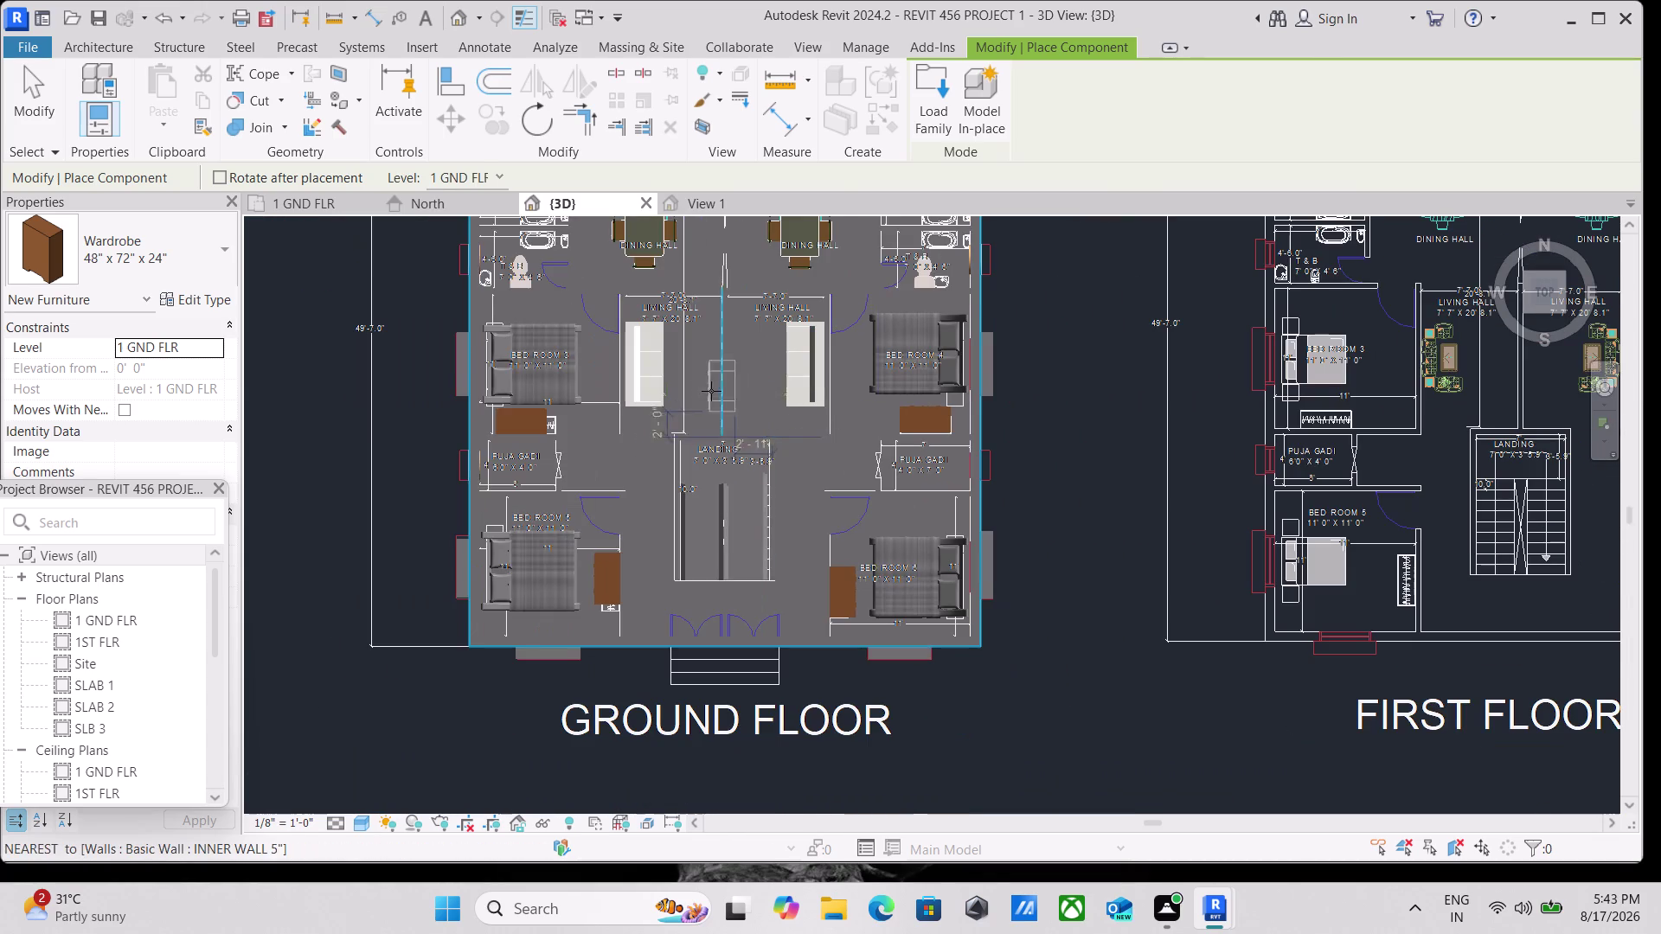
key(Escape)
Pan across both floor drawings to the top of the ground floor.
scroll(down, 3)
middle_drag(699, 412, 687, 432)
middle_drag(730, 371, 662, 455)
scroll(up, 3)
scroll(up, 3)
middle_drag(694, 249, 690, 417)
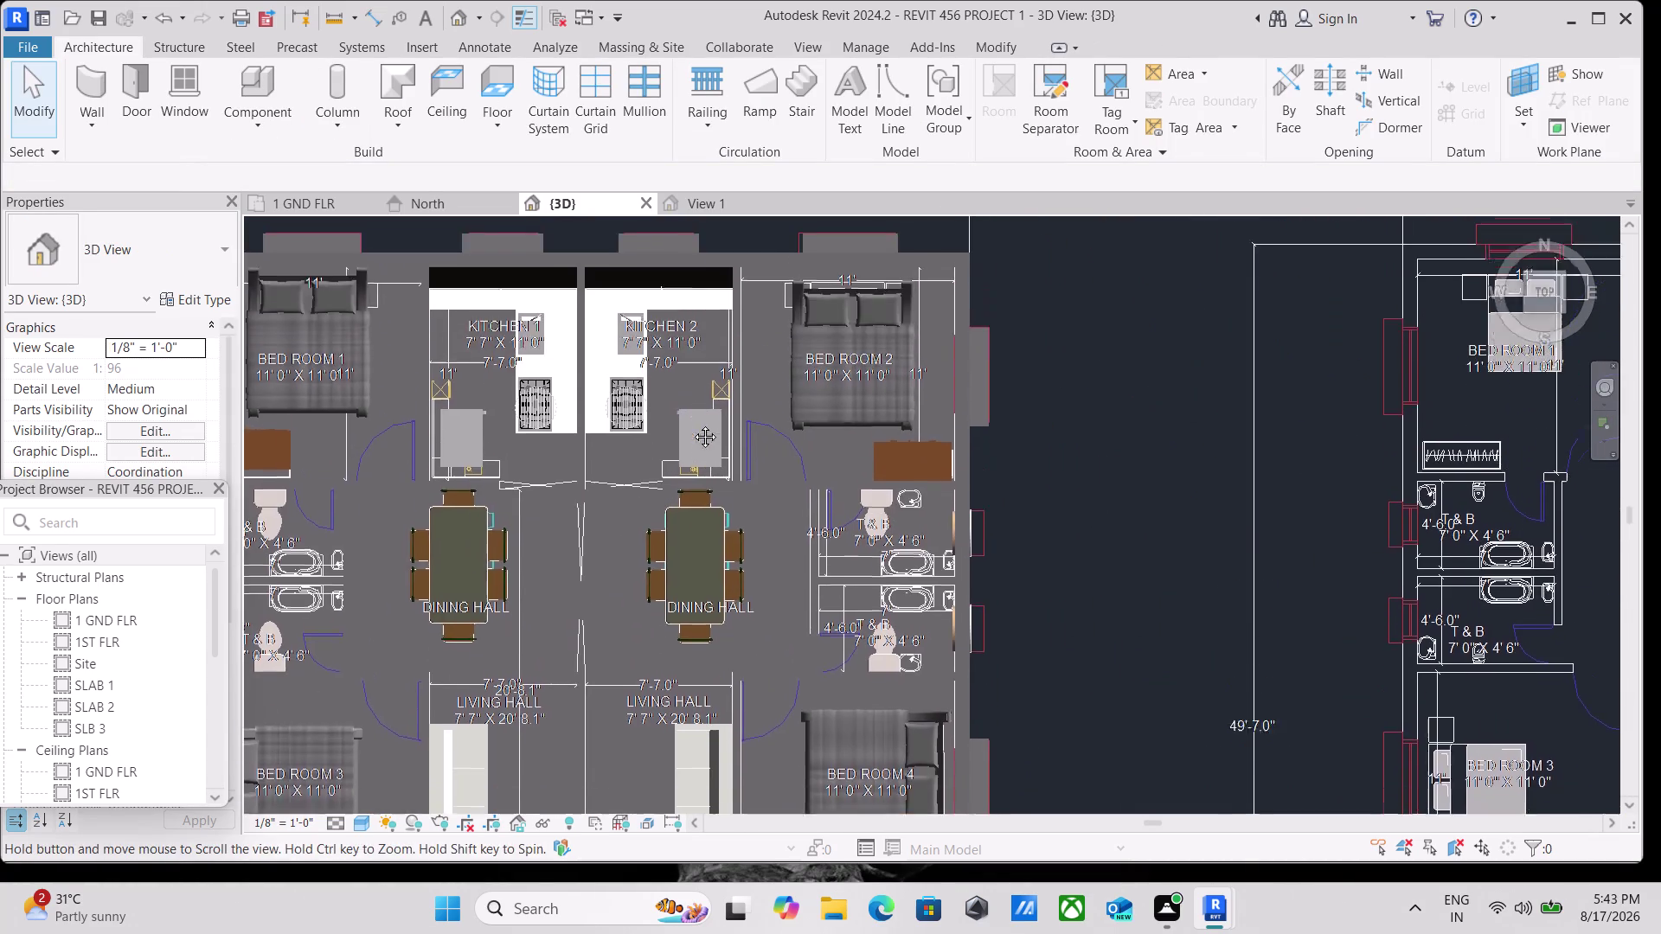
Switch to the overall 3D view of the house and display it in Consistent Colors.
middle_drag(690, 417, 693, 426)
scroll(down, 3)
middle_drag(712, 431, 715, 451)
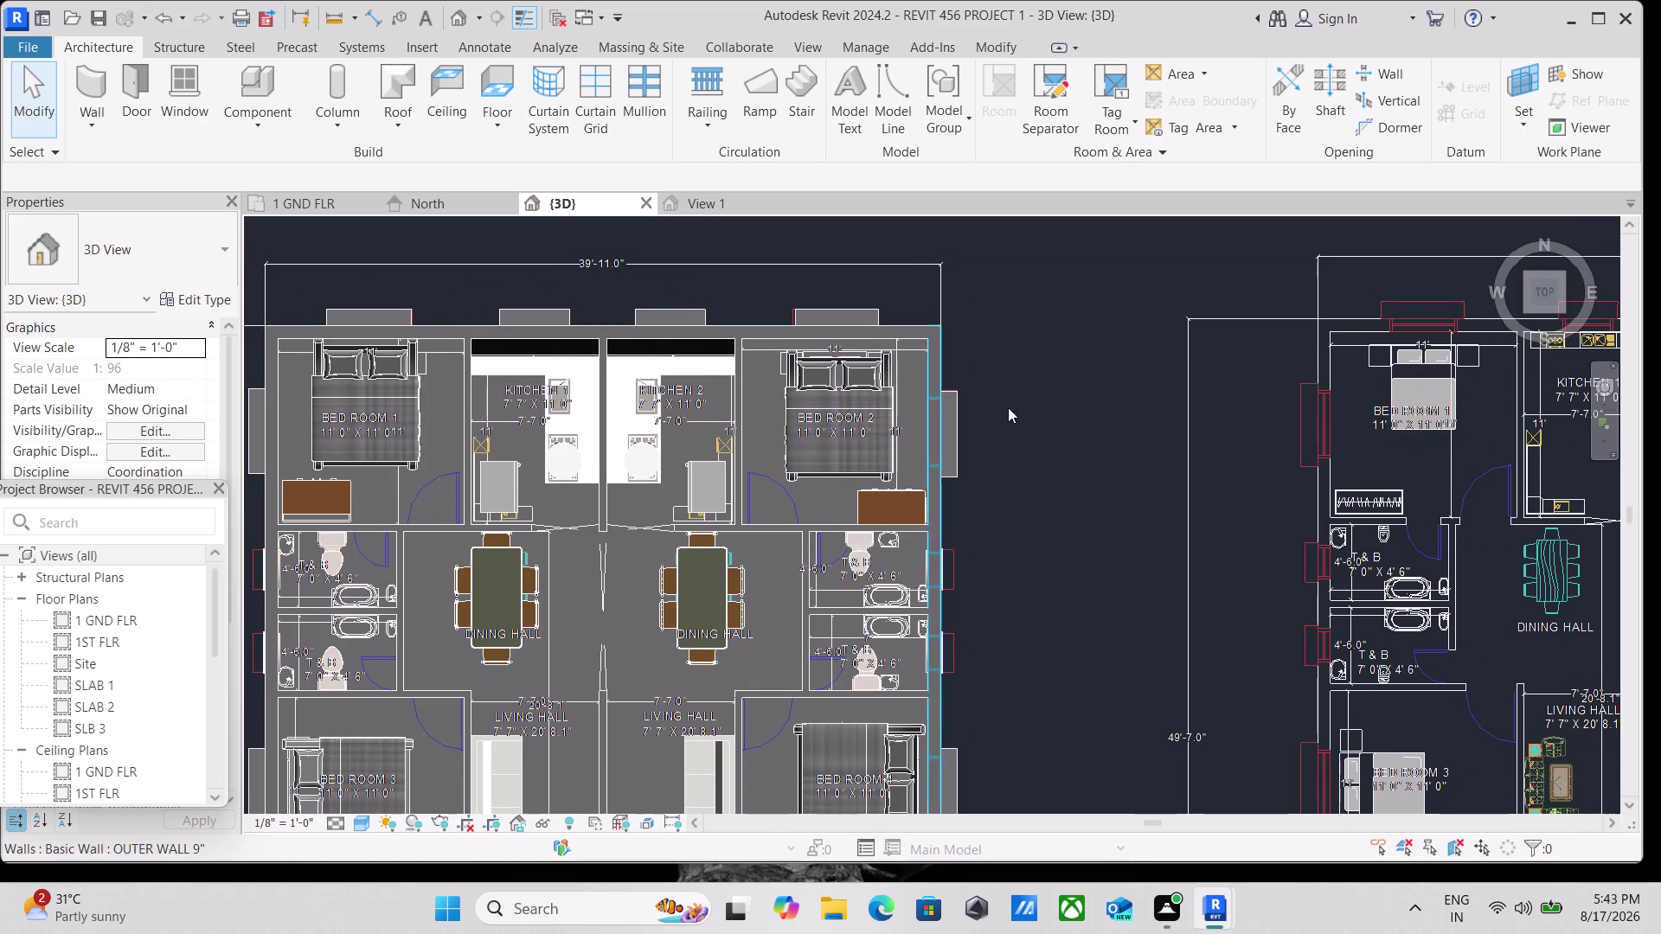
click(1560, 311)
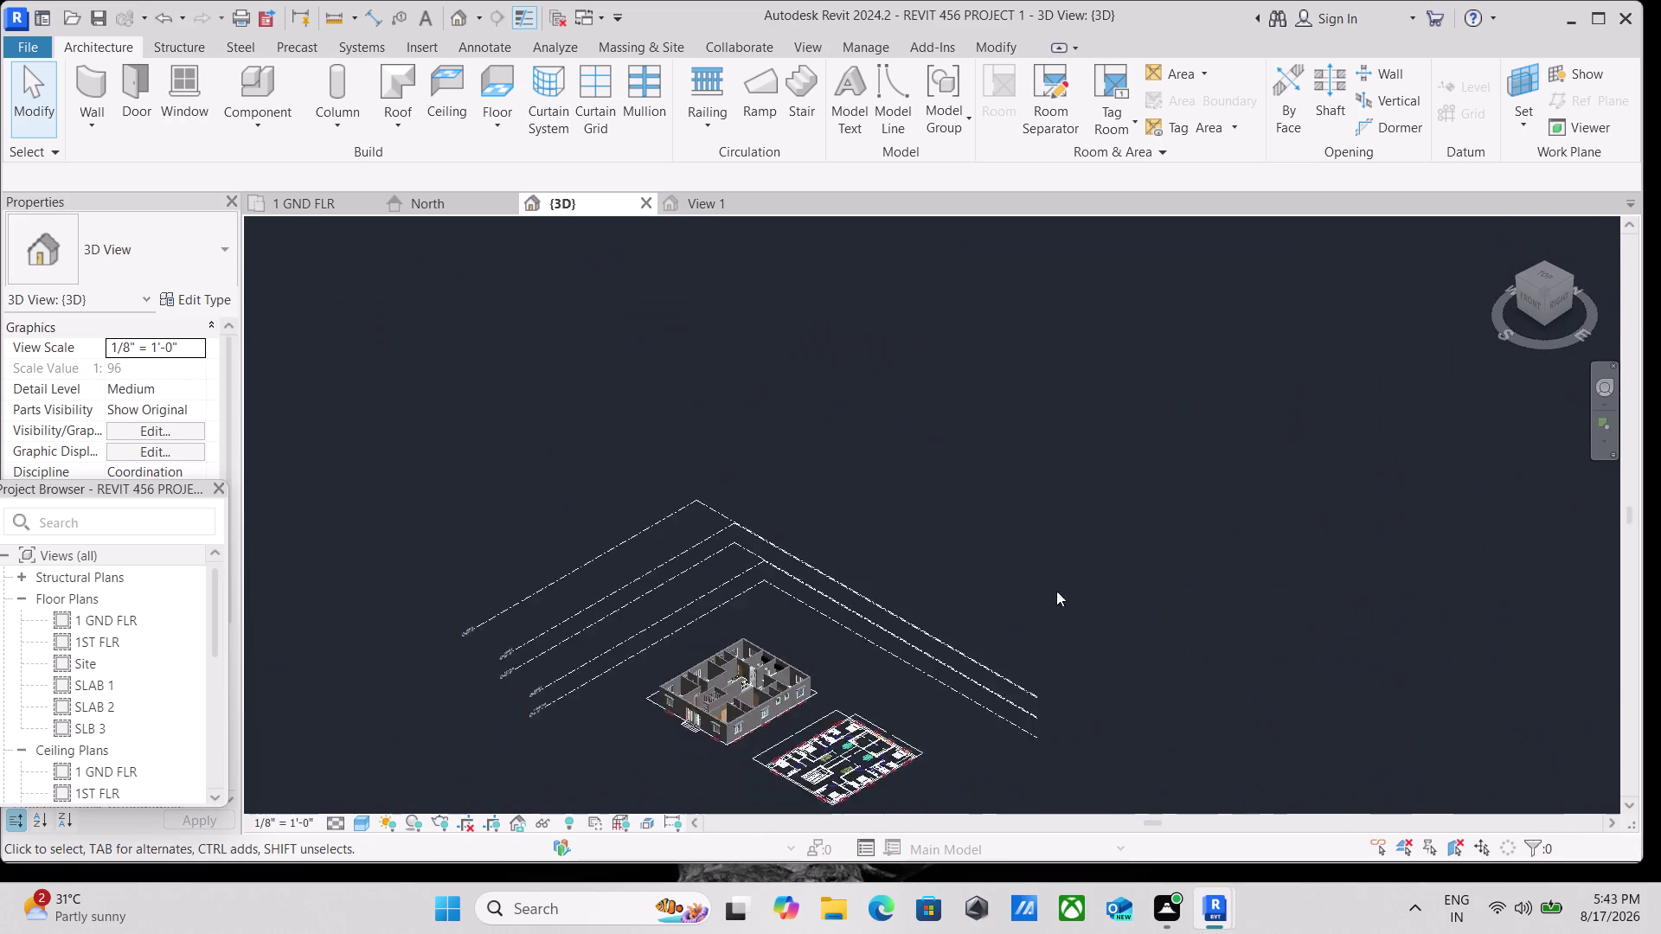
scroll(up, 3)
scroll(up, 3)
scroll(up, 3)
scroll(up, 3)
scroll(up, 3)
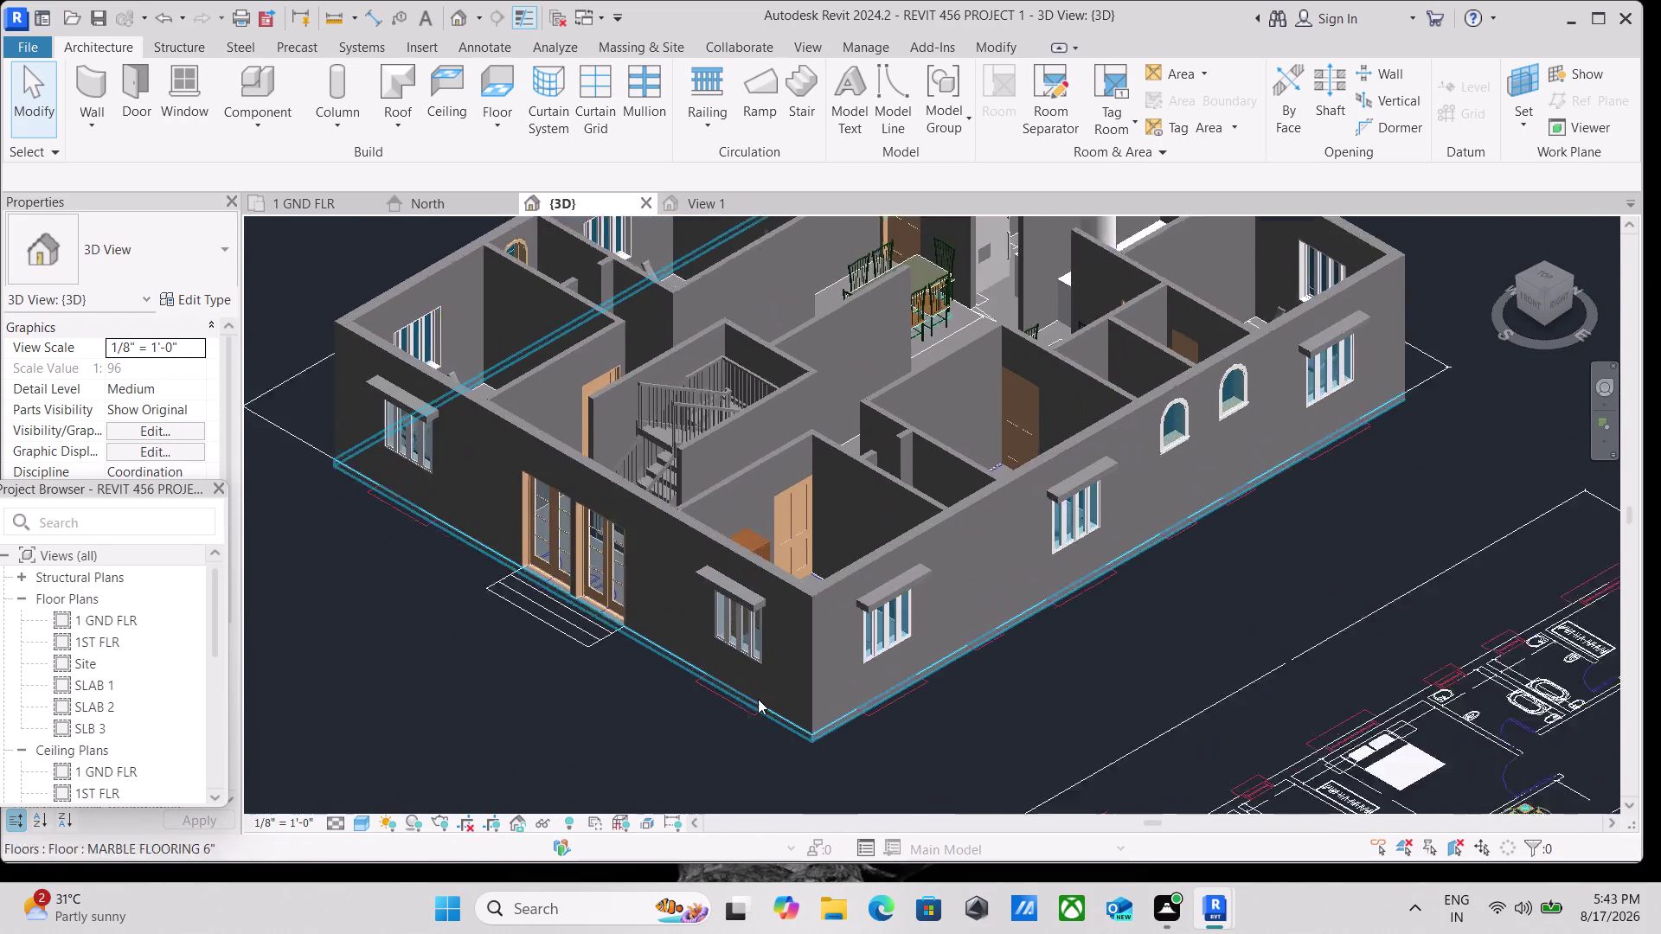
scroll(up, 3)
scroll(down, 3)
middle_drag(791, 605, 1000, 476)
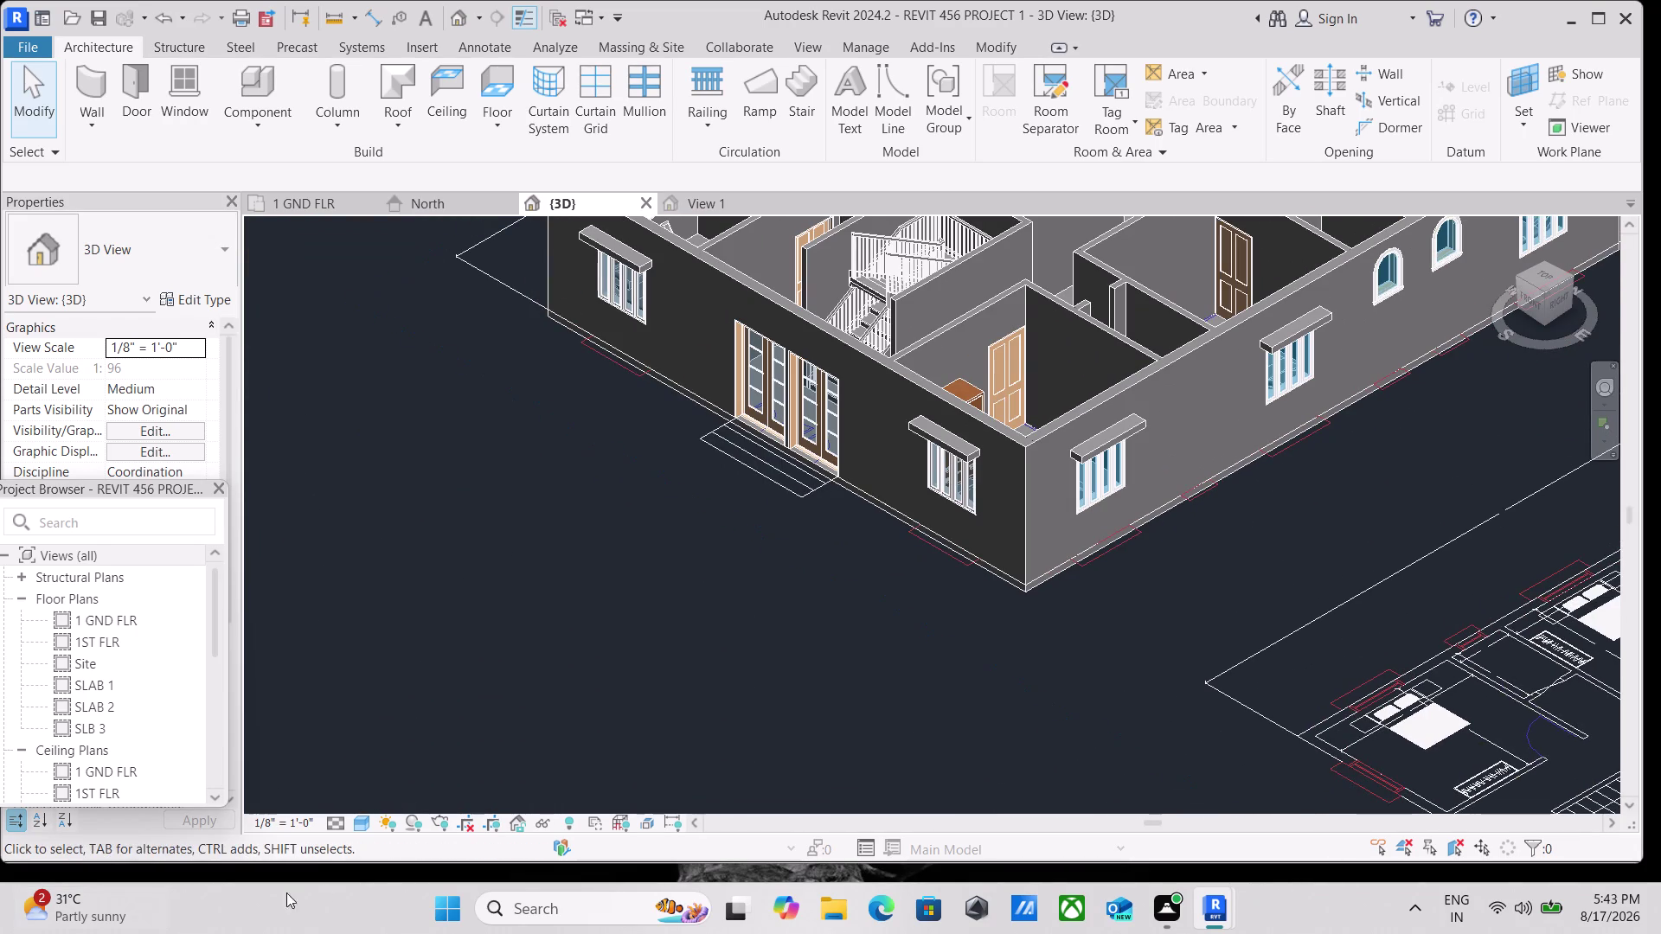
click(361, 815)
click(397, 797)
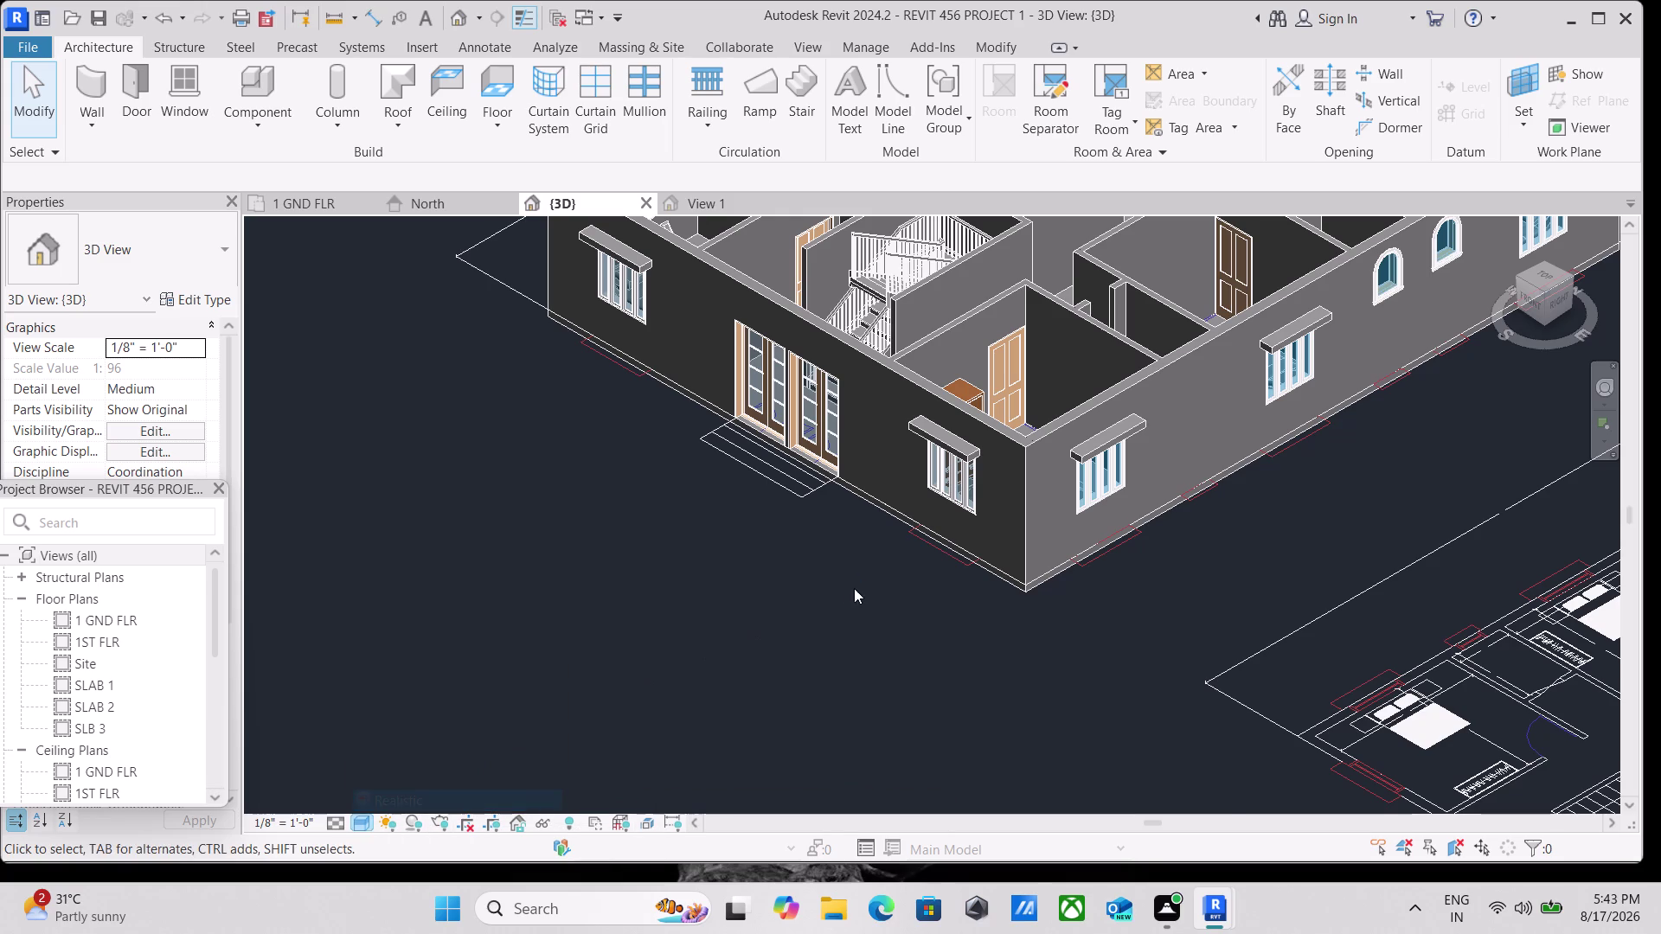
Orbit and zoom around the house, inspecting the dining area and staircase.
middle_drag(854, 588, 681, 636)
scroll(down, 3)
middle_drag(661, 641, 517, 757)
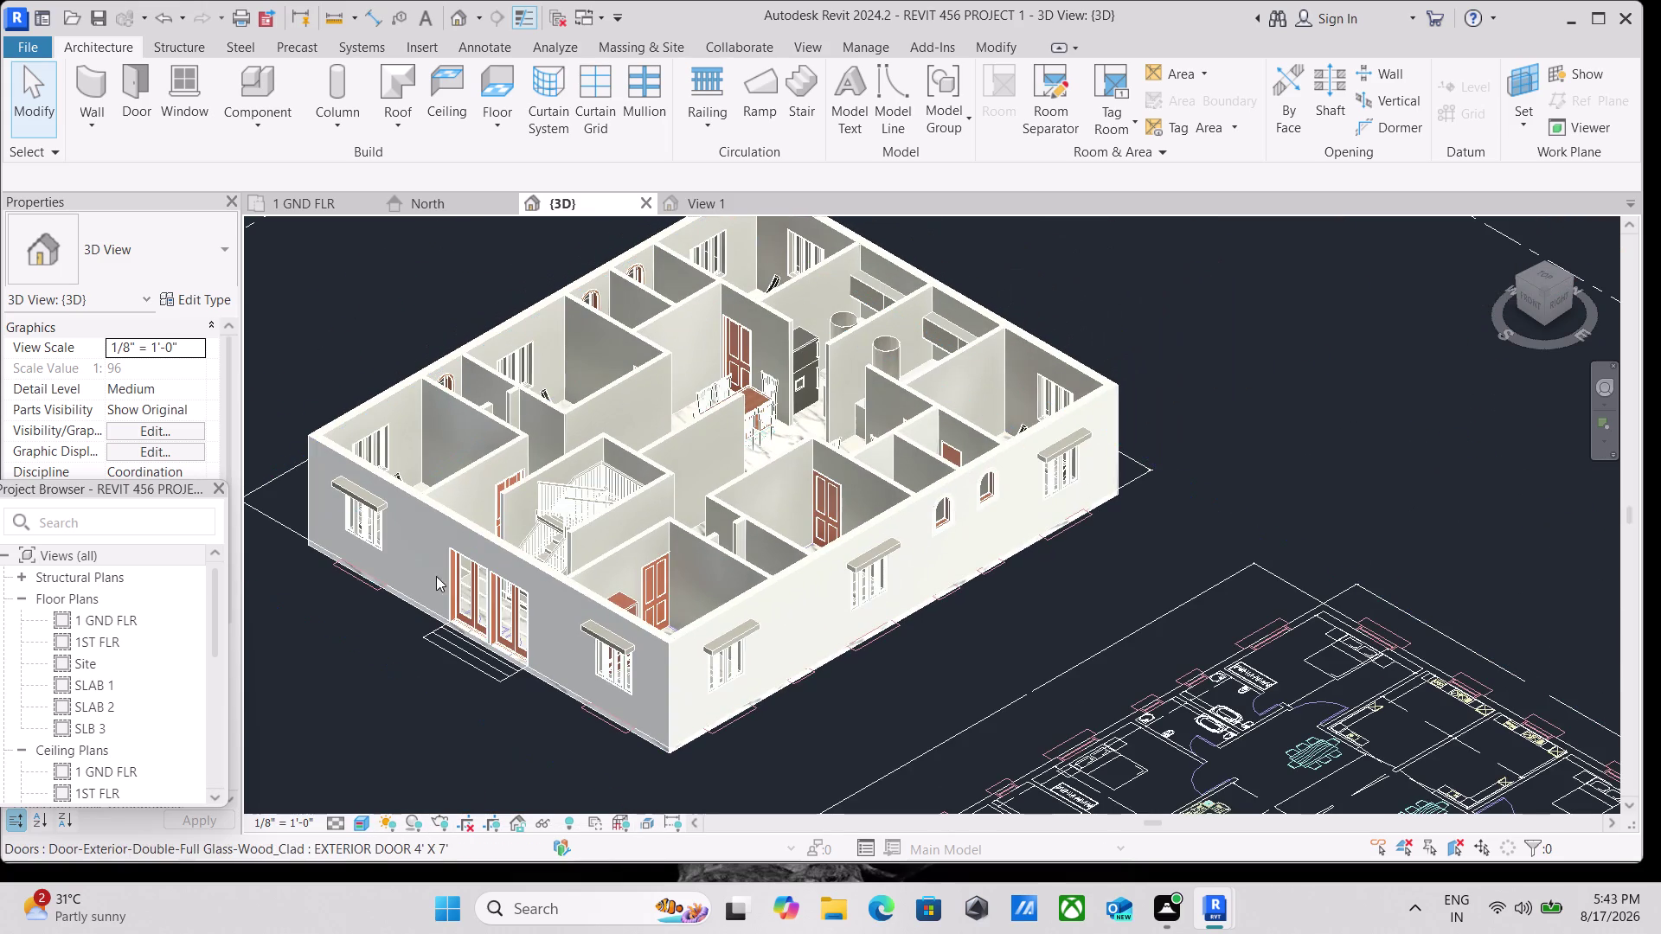
scroll(up, 3)
scroll(up, 3)
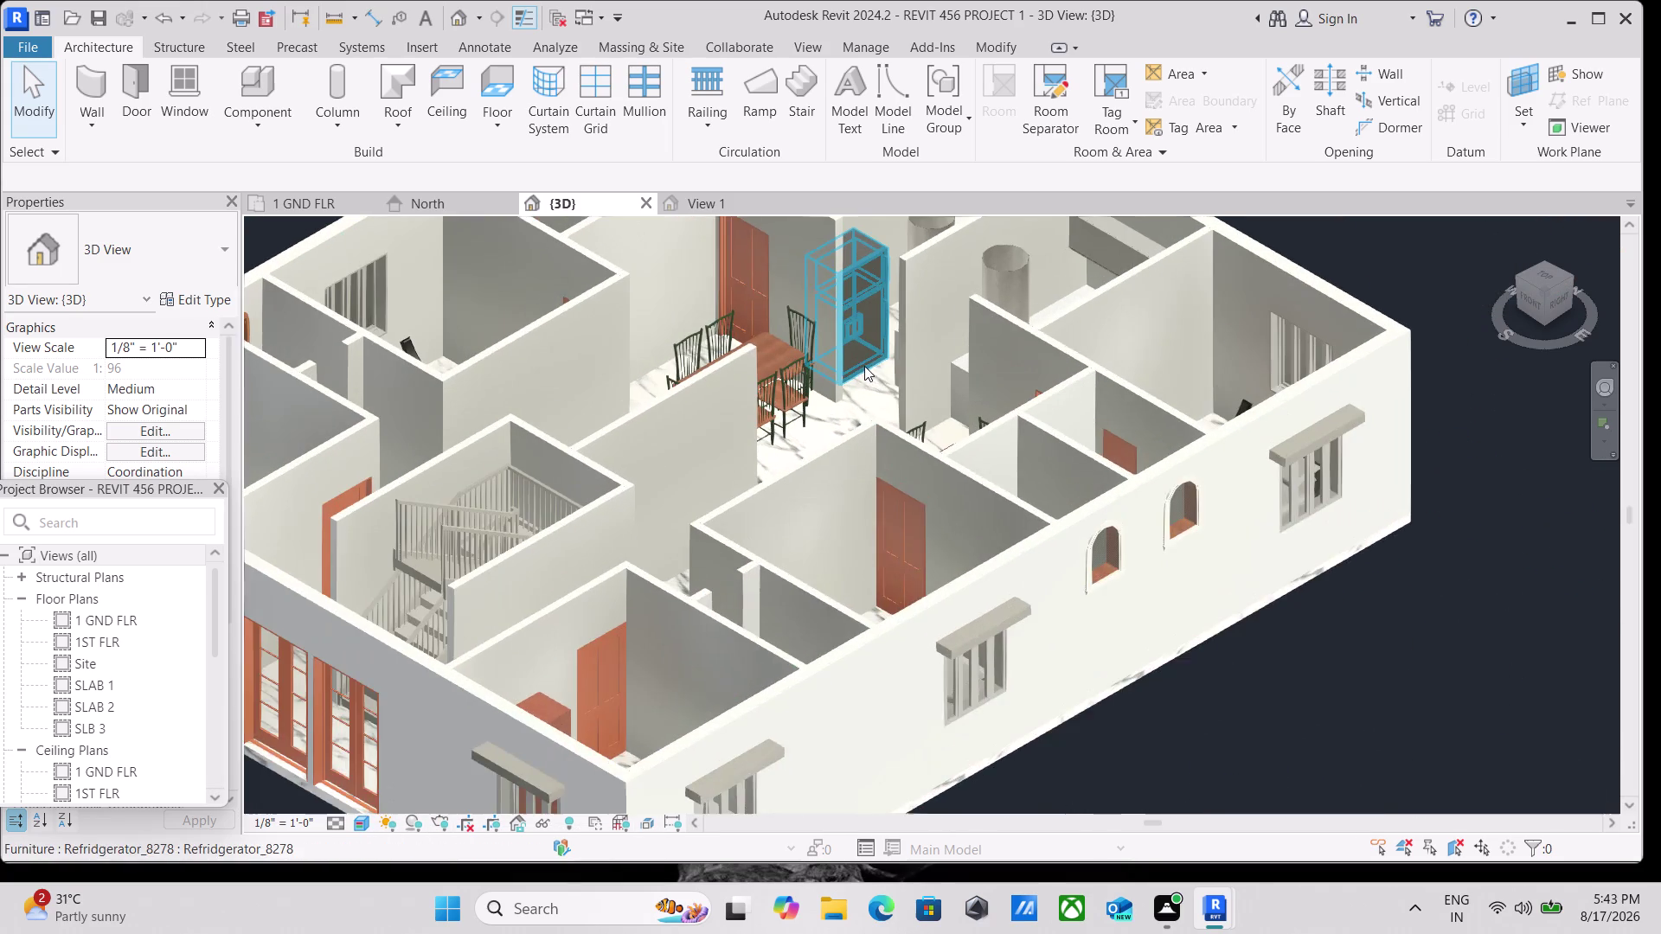
middle_drag(864, 366, 828, 654)
scroll(up, 3)
scroll(down, 3)
scroll(down, 3)
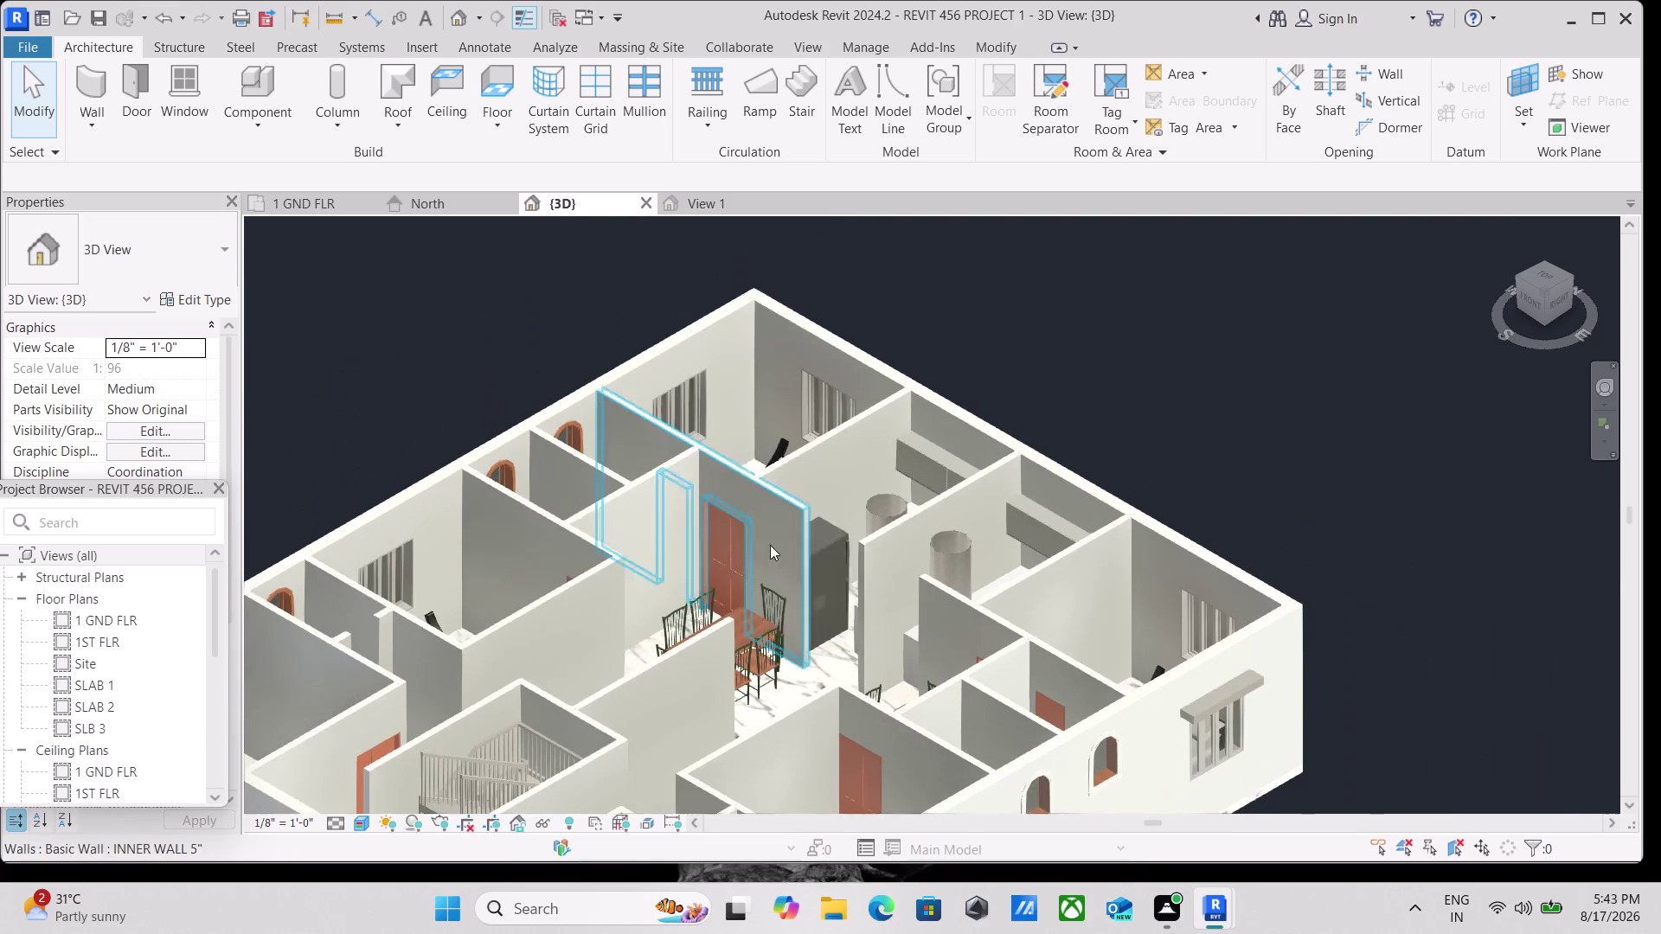
scroll(down, 3)
middle_drag(668, 578, 706, 398)
scroll(up, 3)
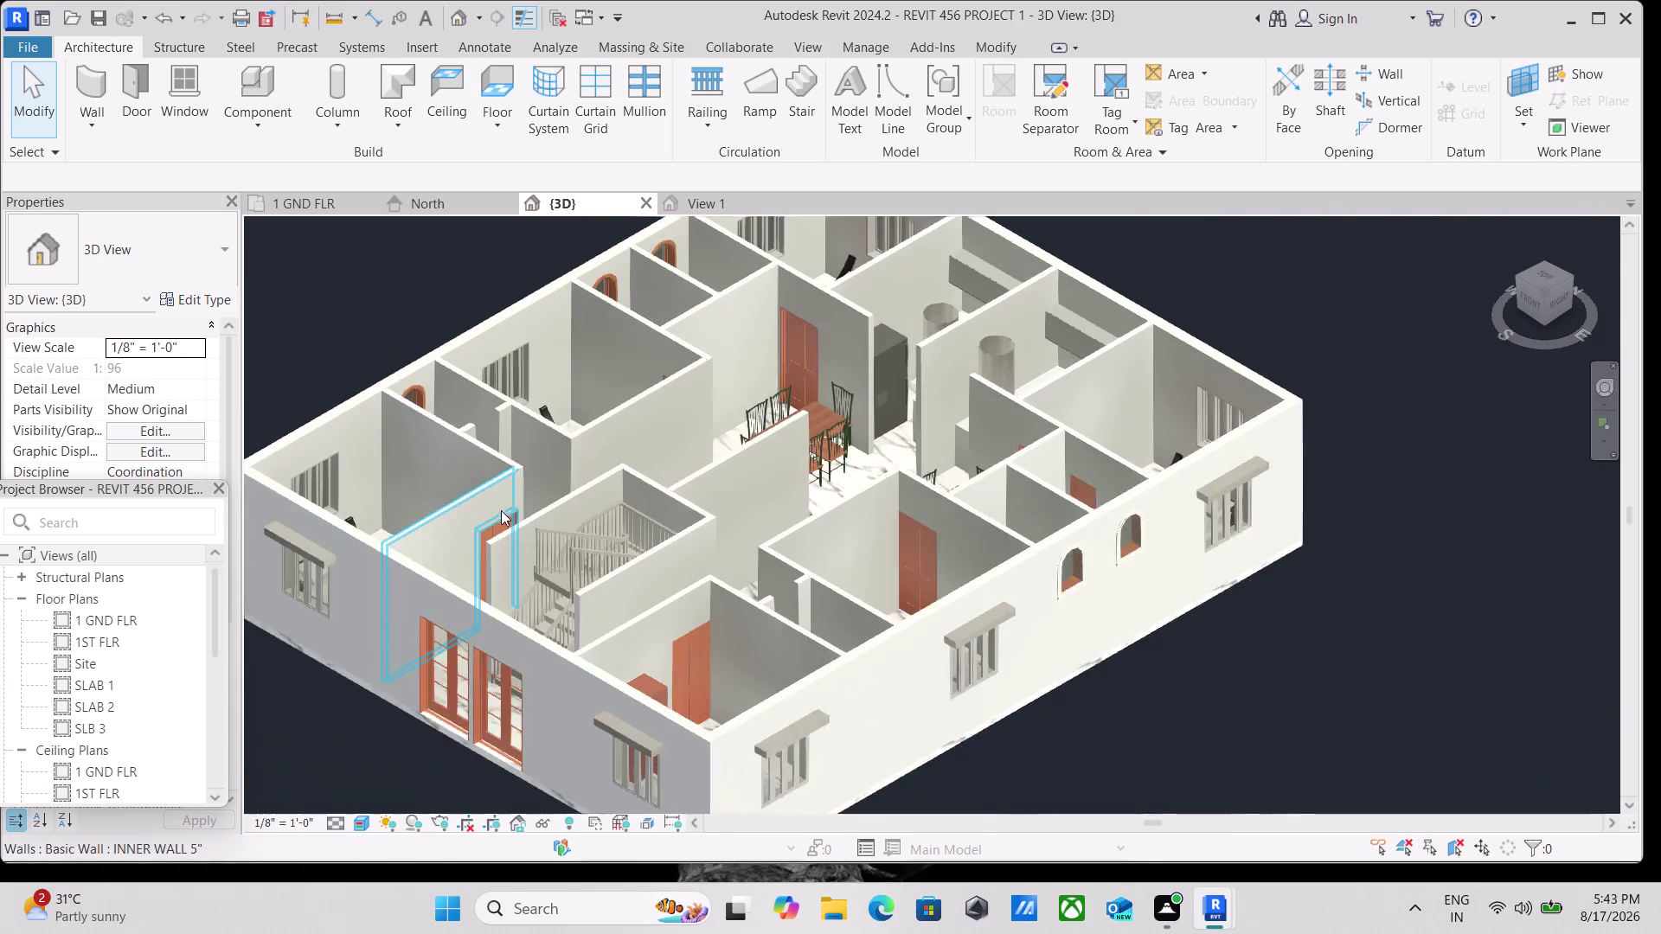
scroll(up, 3)
scroll(down, 3)
middle_drag(570, 550, 618, 412)
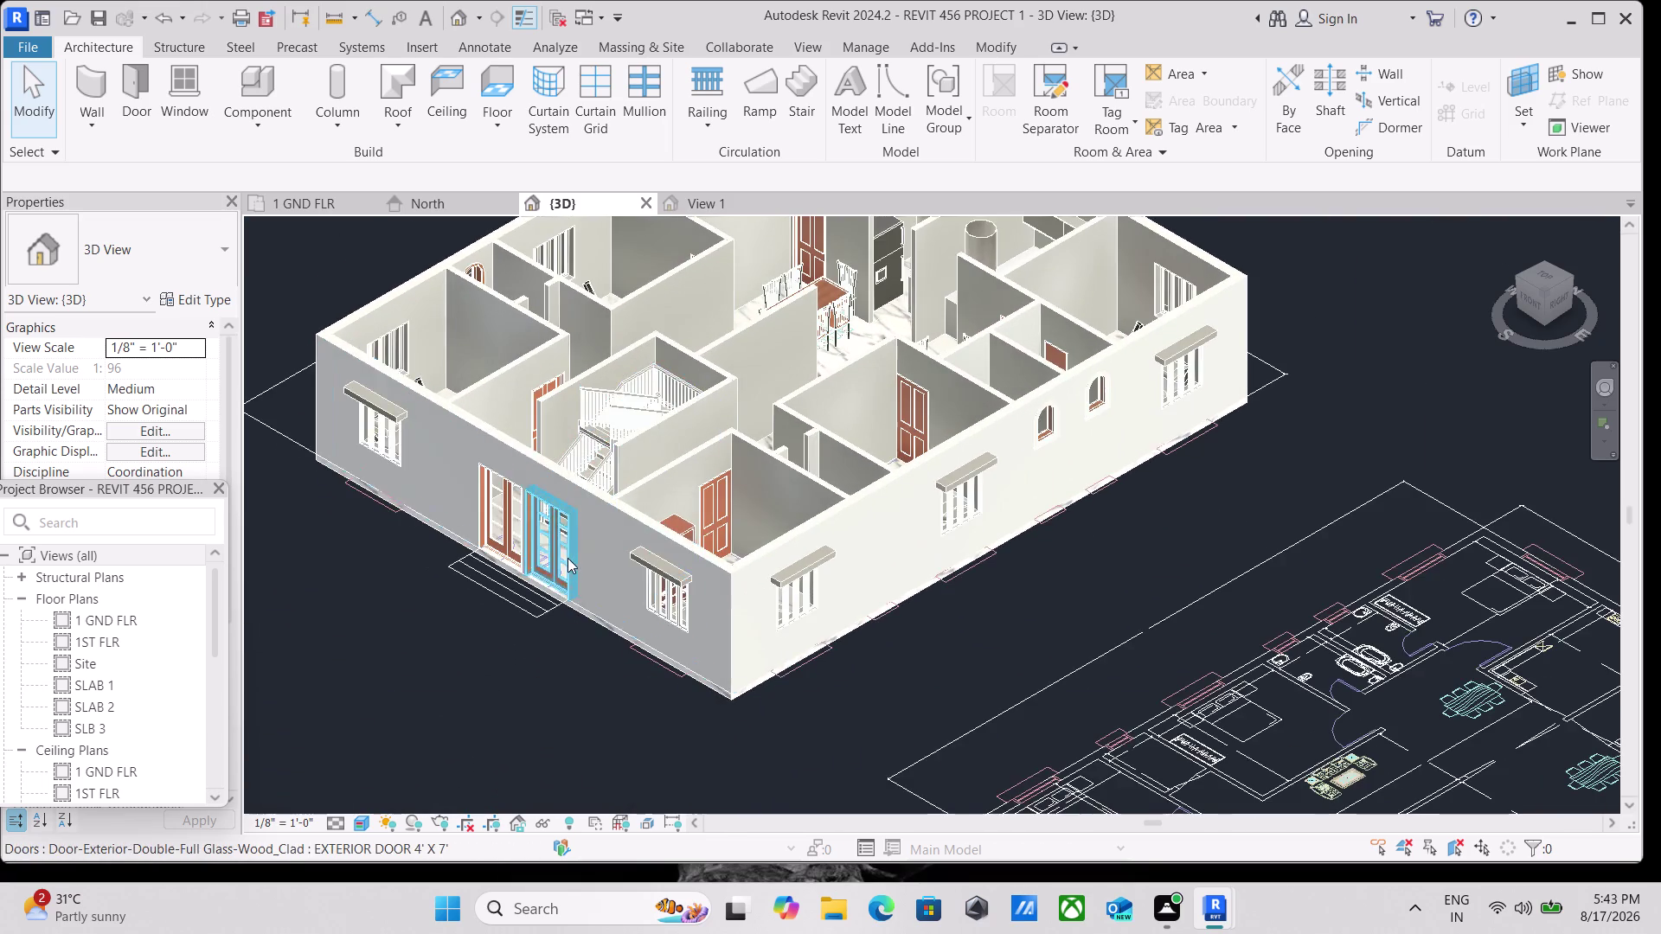
scroll(up, 3)
scroll(up, 3)
scroll(down, 3)
scroll(down, 3)
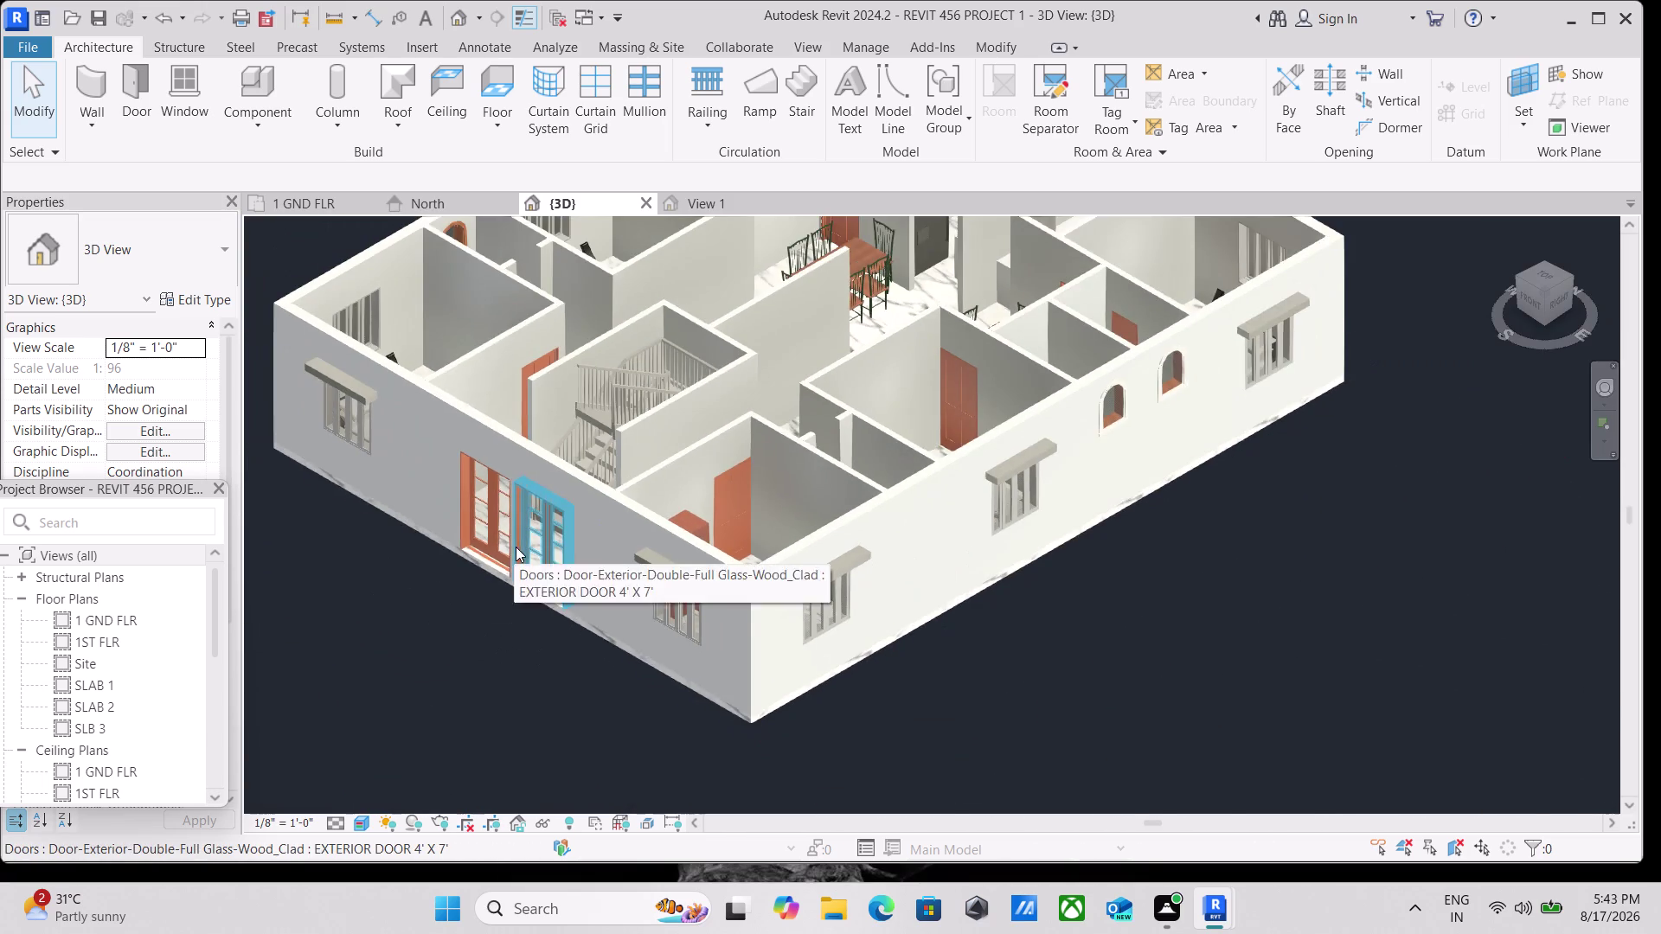
scroll(down, 3)
scroll(up, 3)
scroll(up, 3)
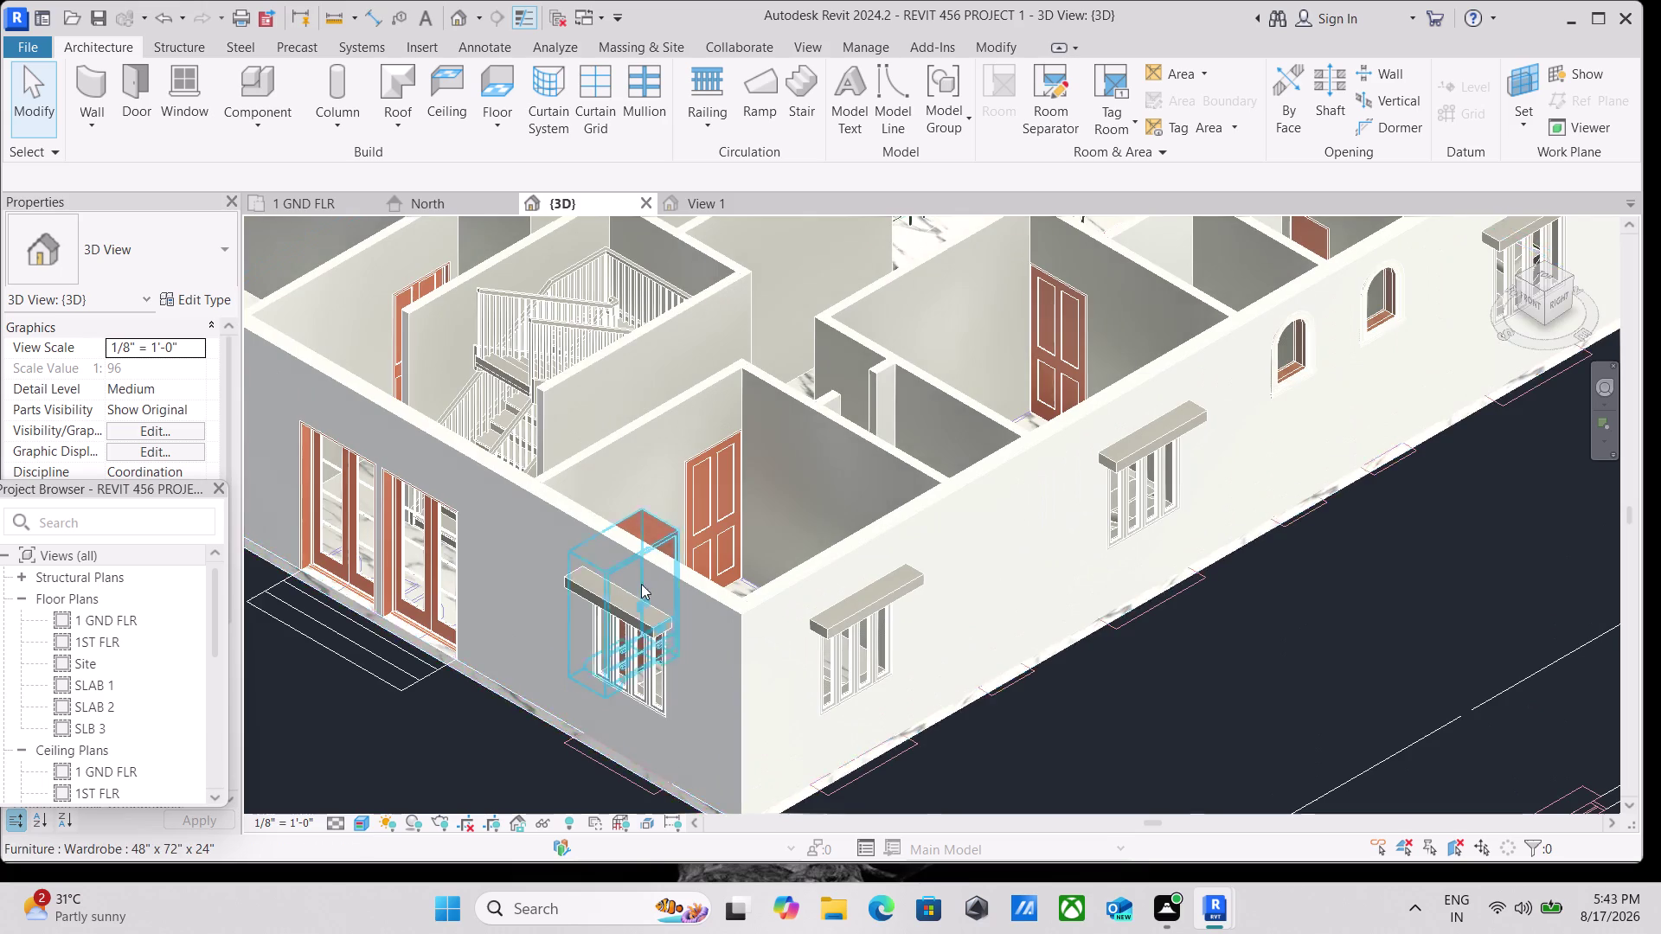
Set the visual style to Shaded and view the house from the FRONT ViewCube face.
click(369, 817)
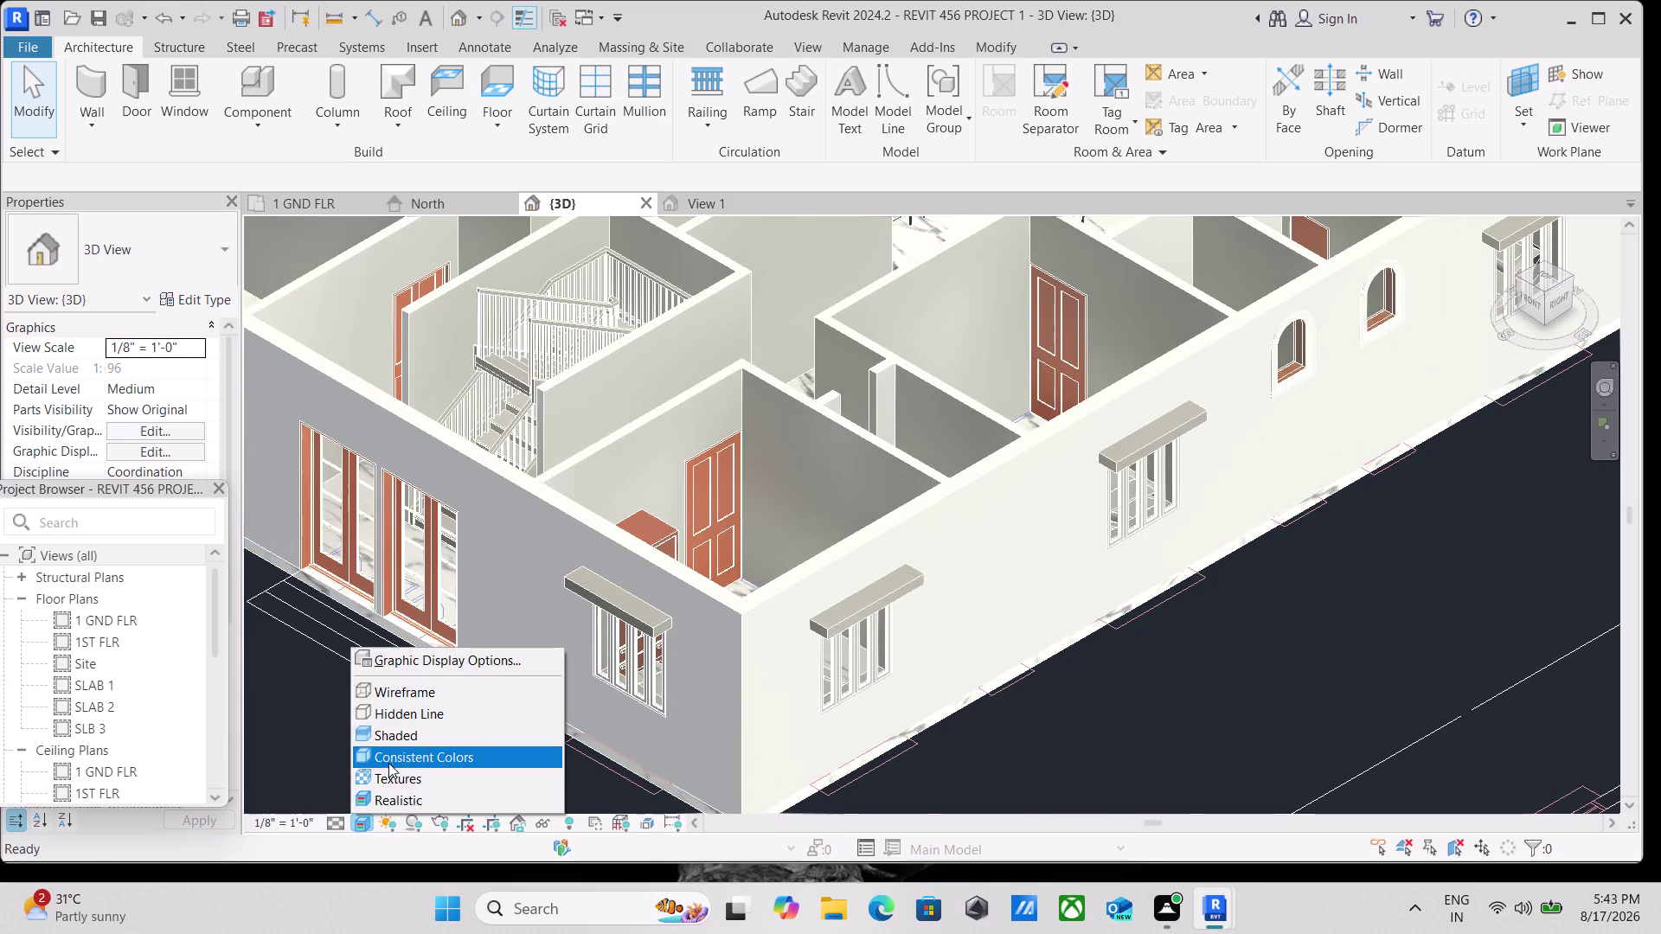
click(407, 741)
scroll(down, 3)
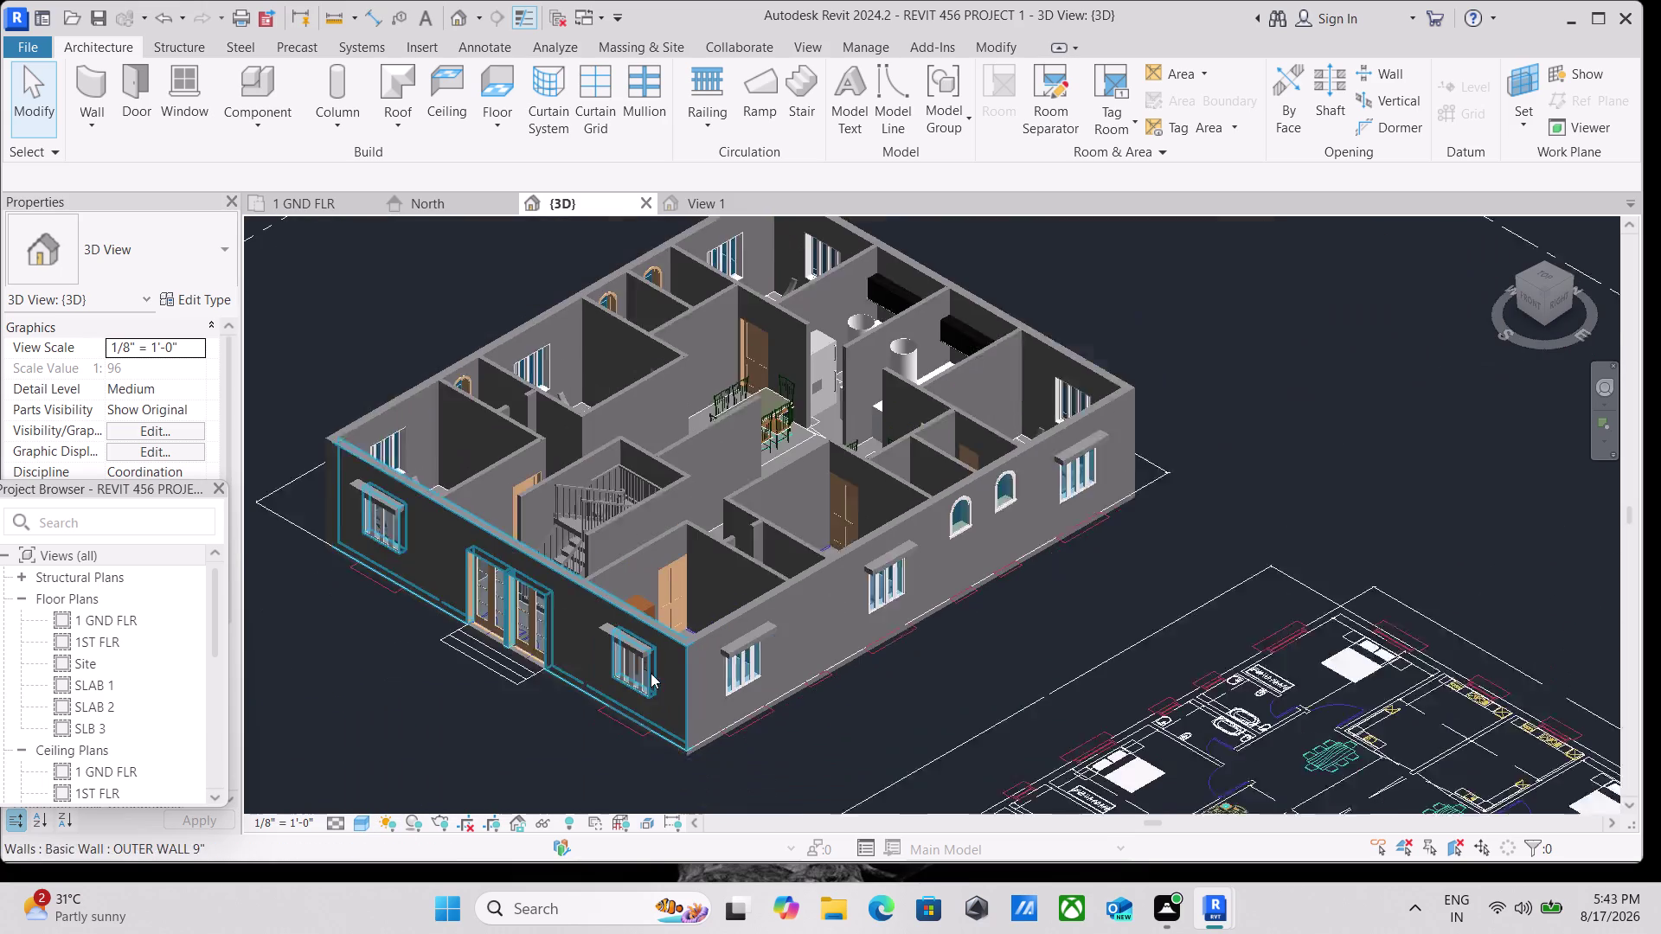
scroll(down, 3)
click(1531, 300)
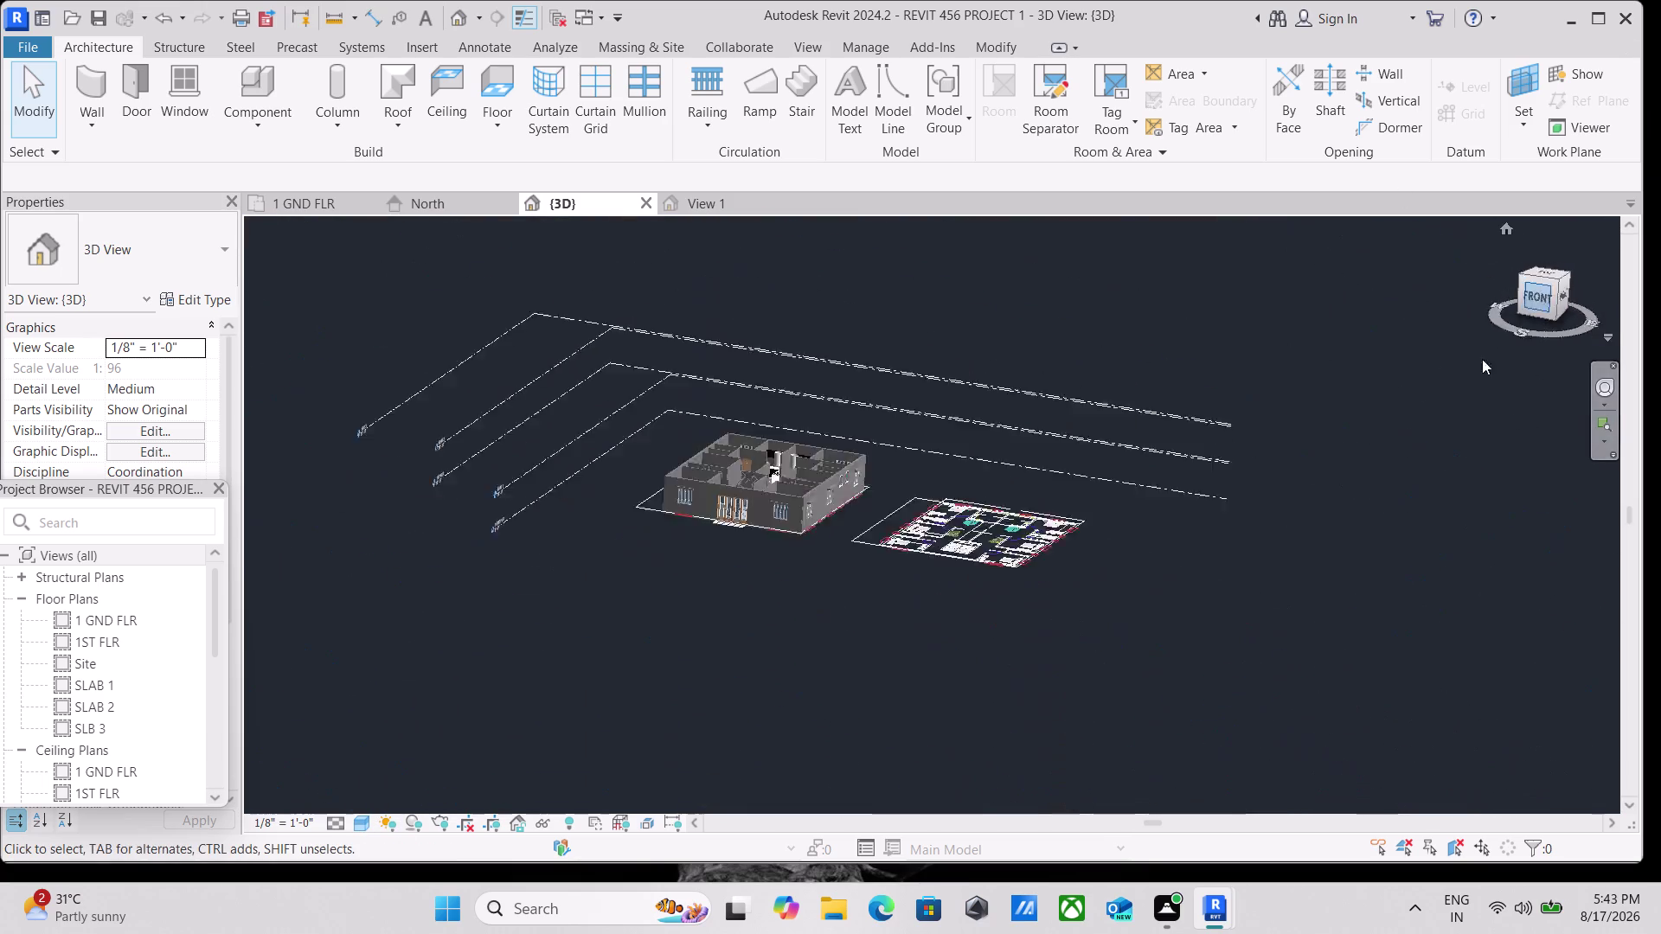
scroll(up, 3)
scroll(up, 3)
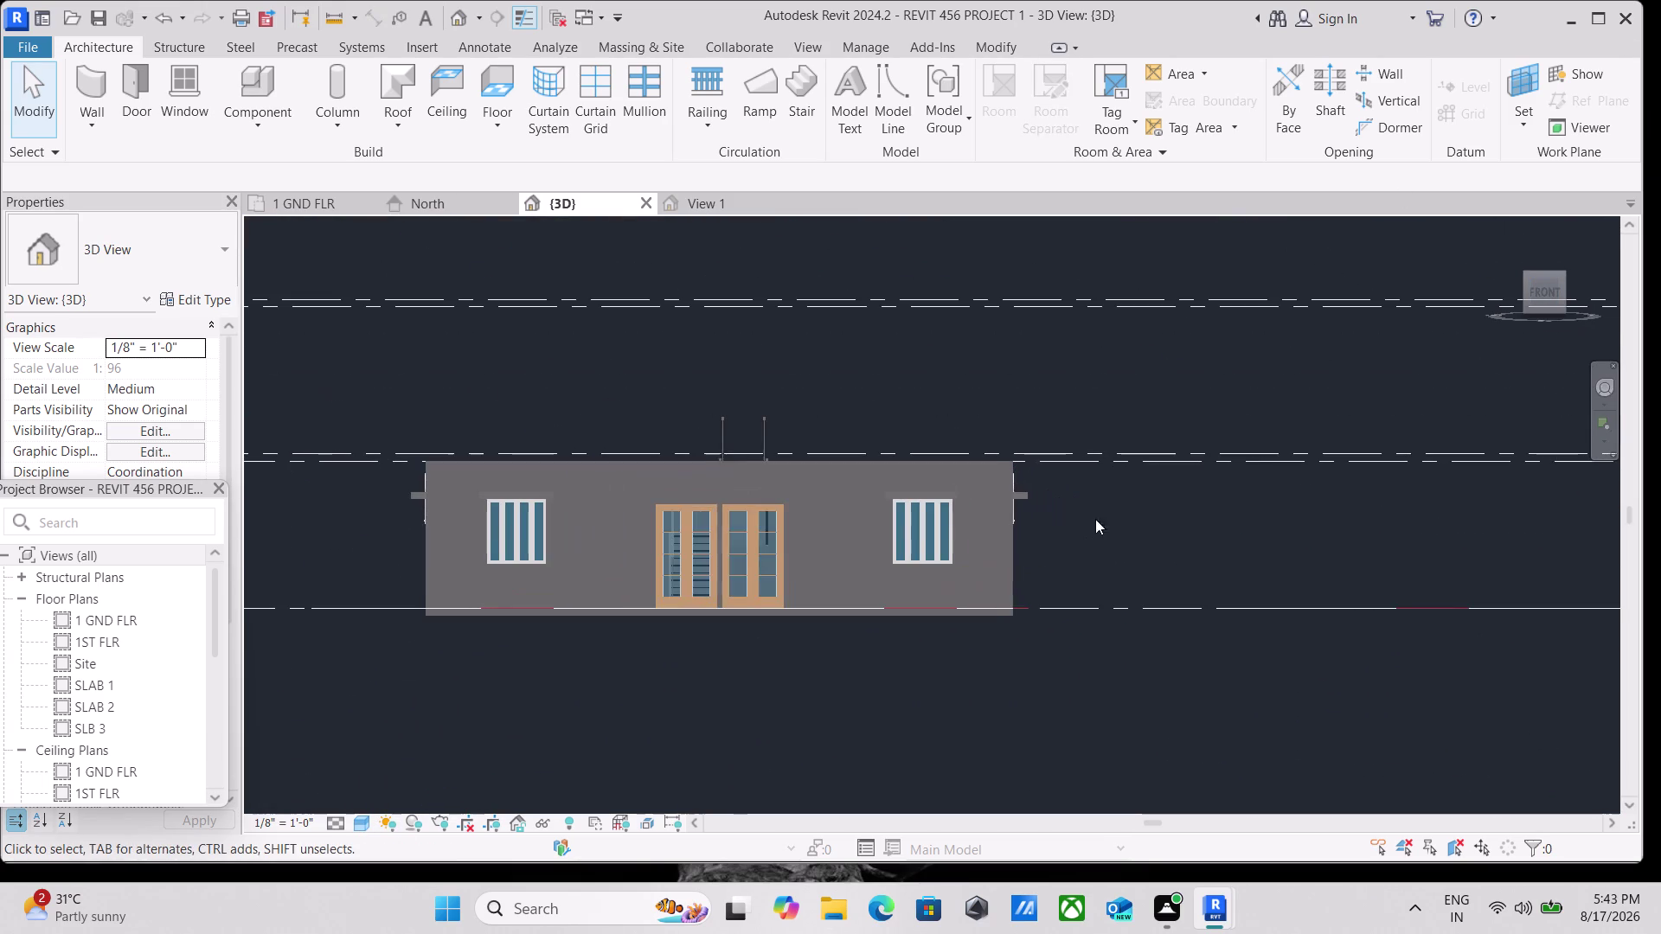
scroll(down, 3)
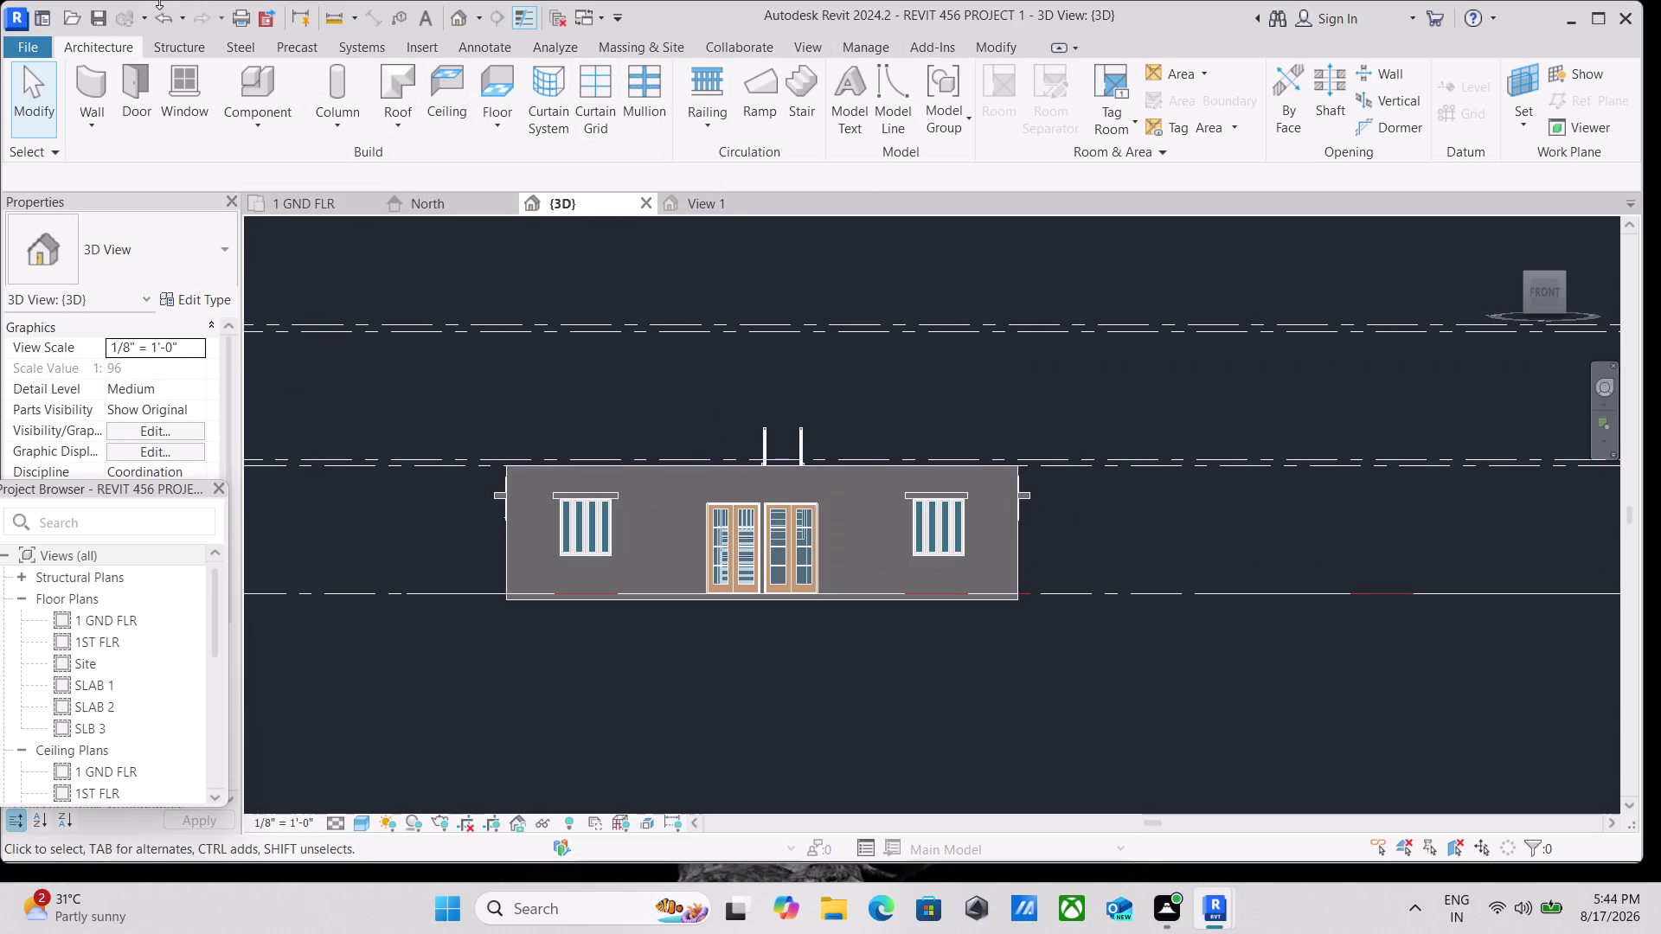
click(397, 129)
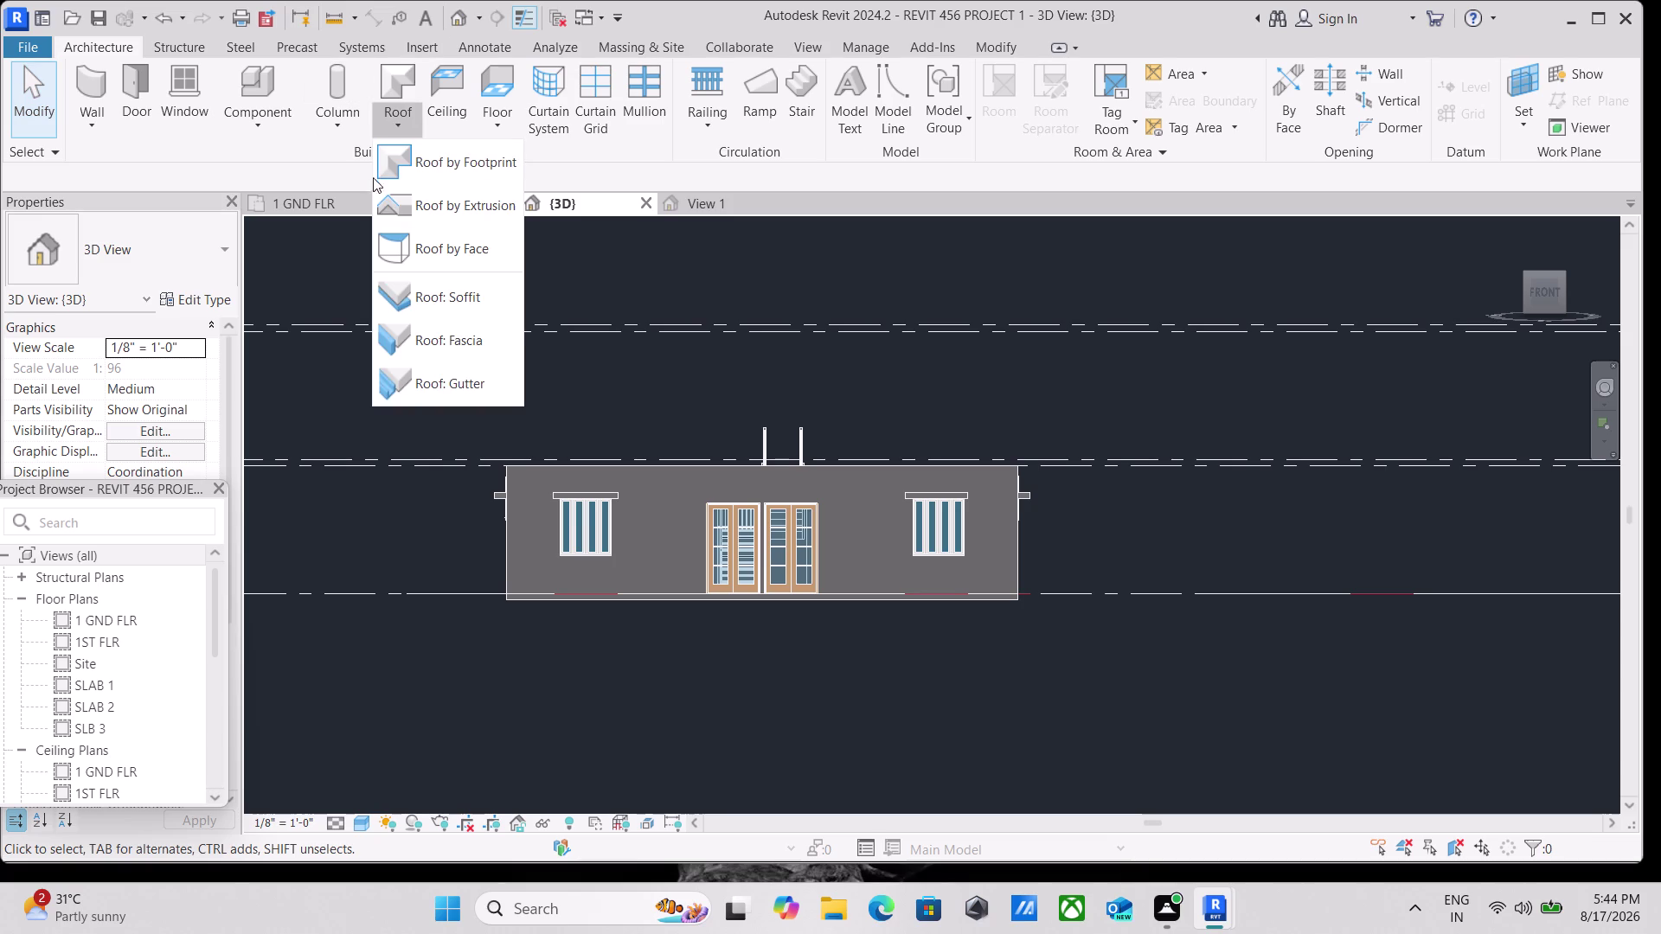
Start a roof by footprint on level SLAB 1, keeping the Generic - 12" type.
click(422, 166)
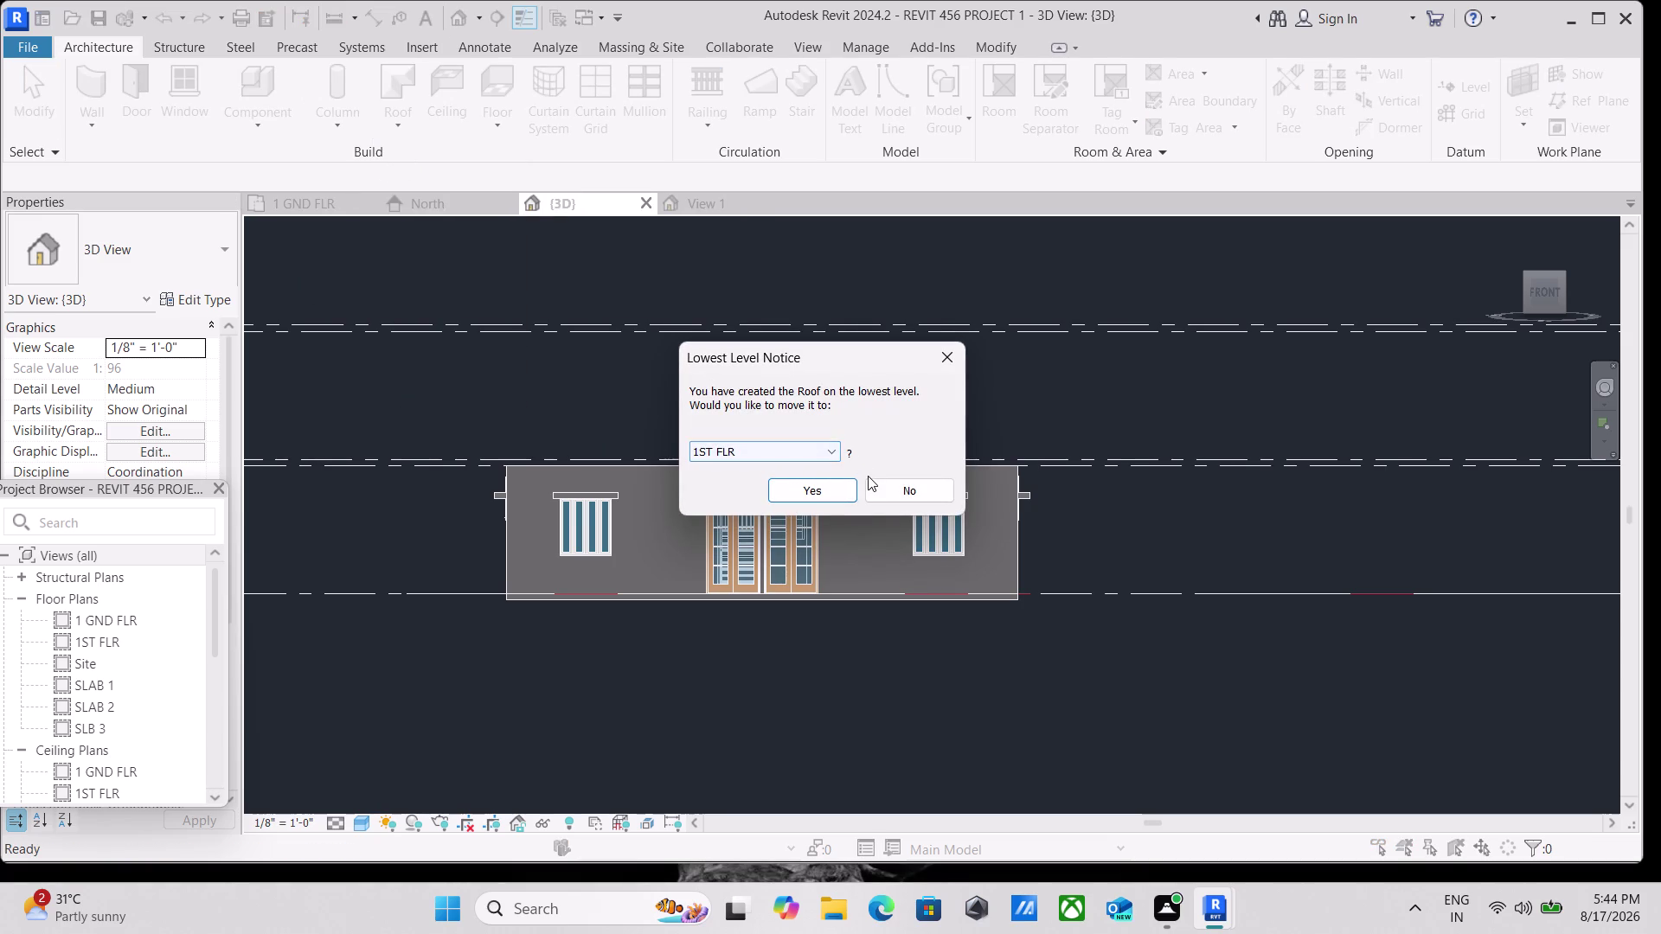
click(833, 441)
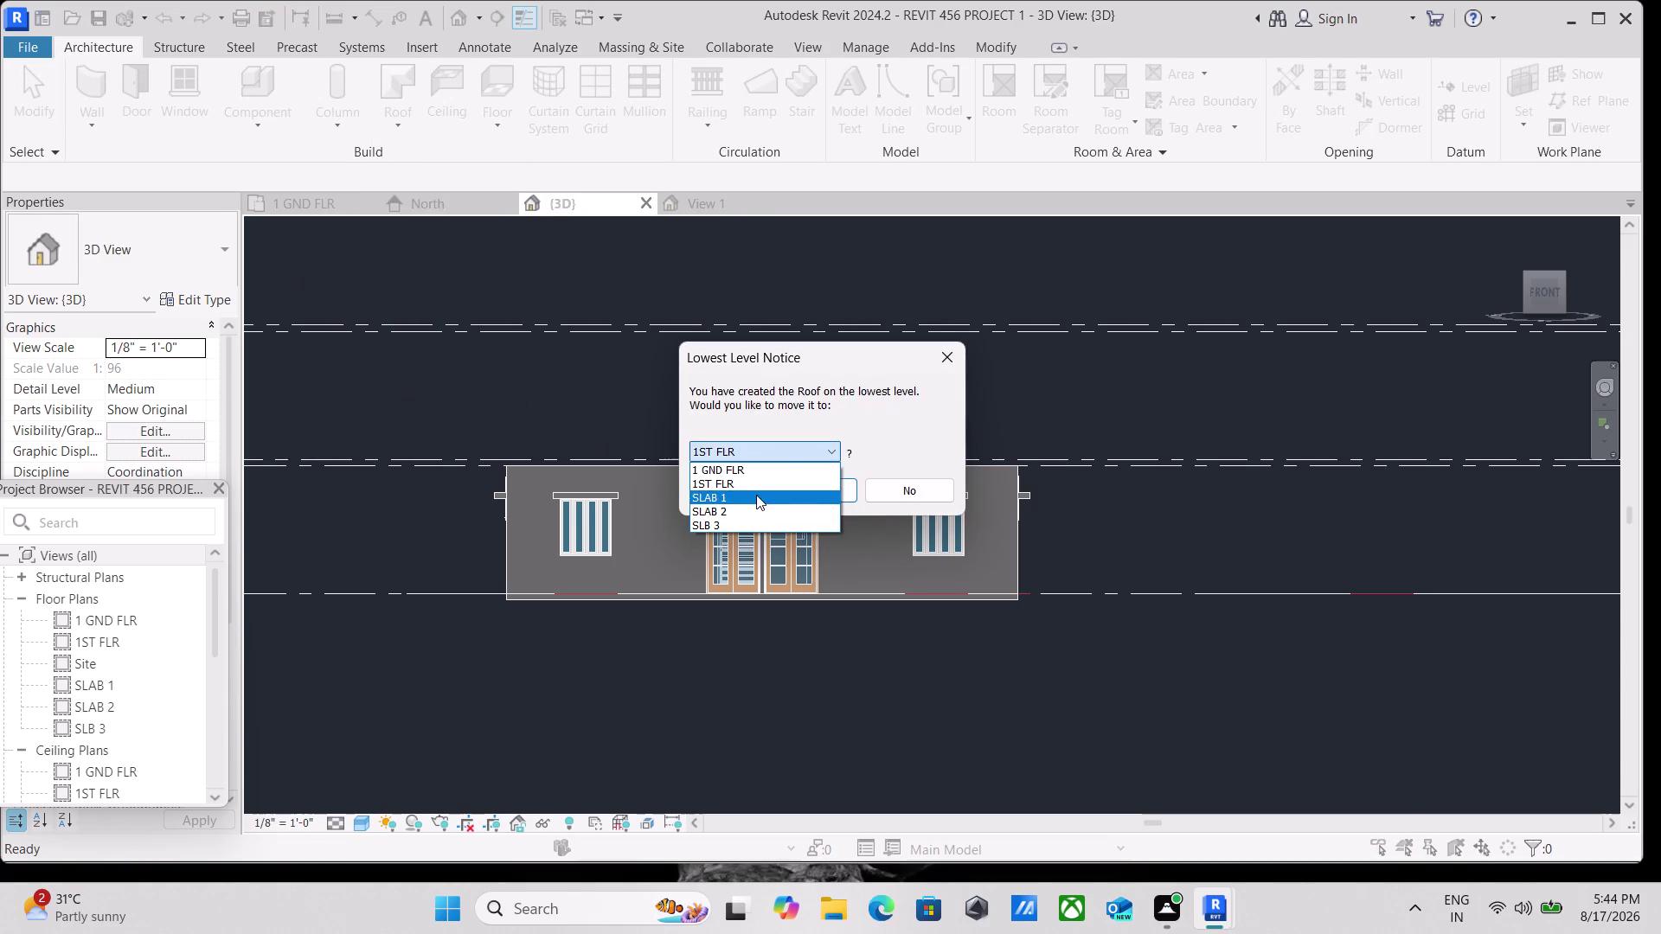
click(756, 494)
click(810, 490)
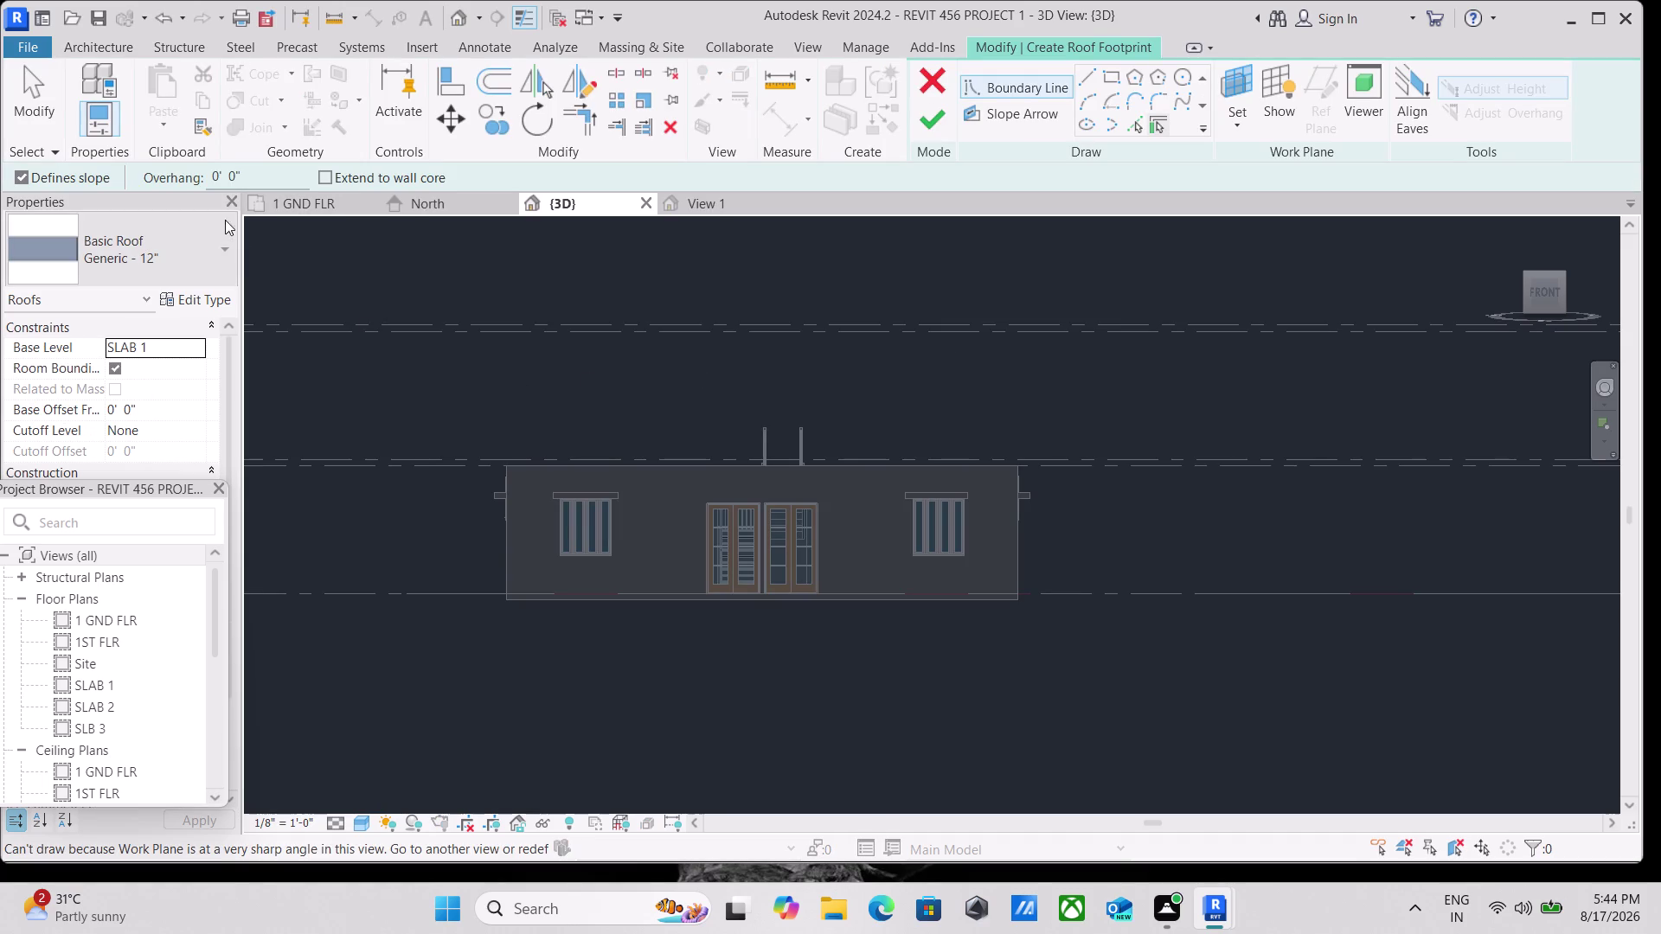
click(212, 254)
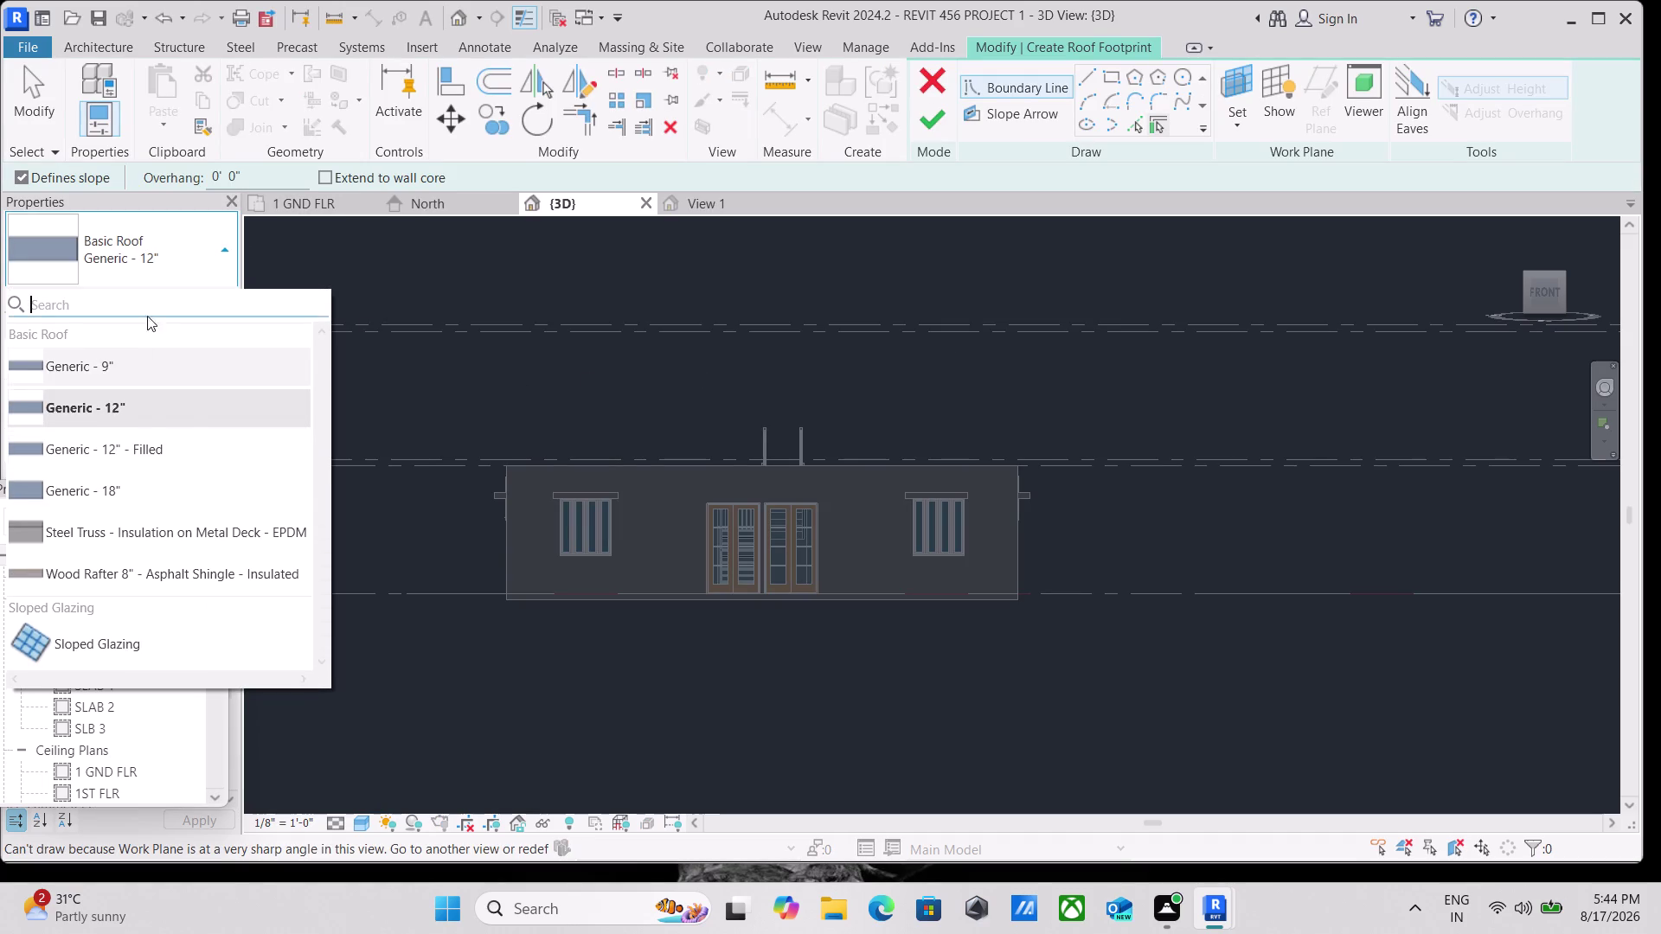
click(201, 253)
Duplicate the roof type and name the copy slab 1 6".
click(206, 296)
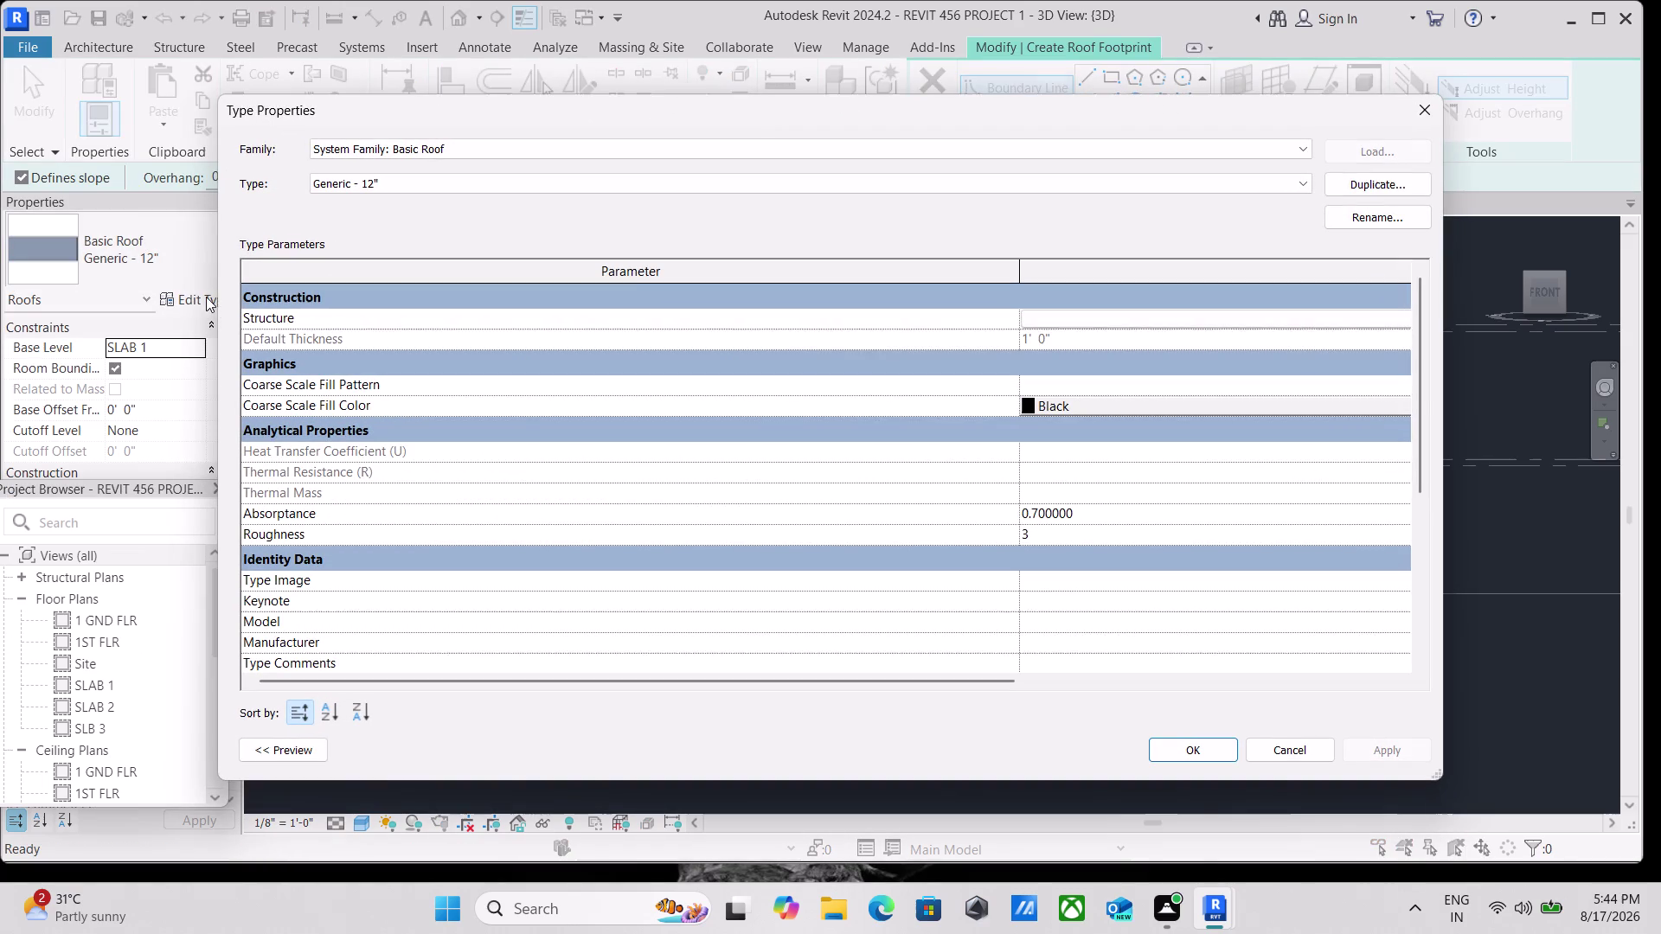
click(1382, 184)
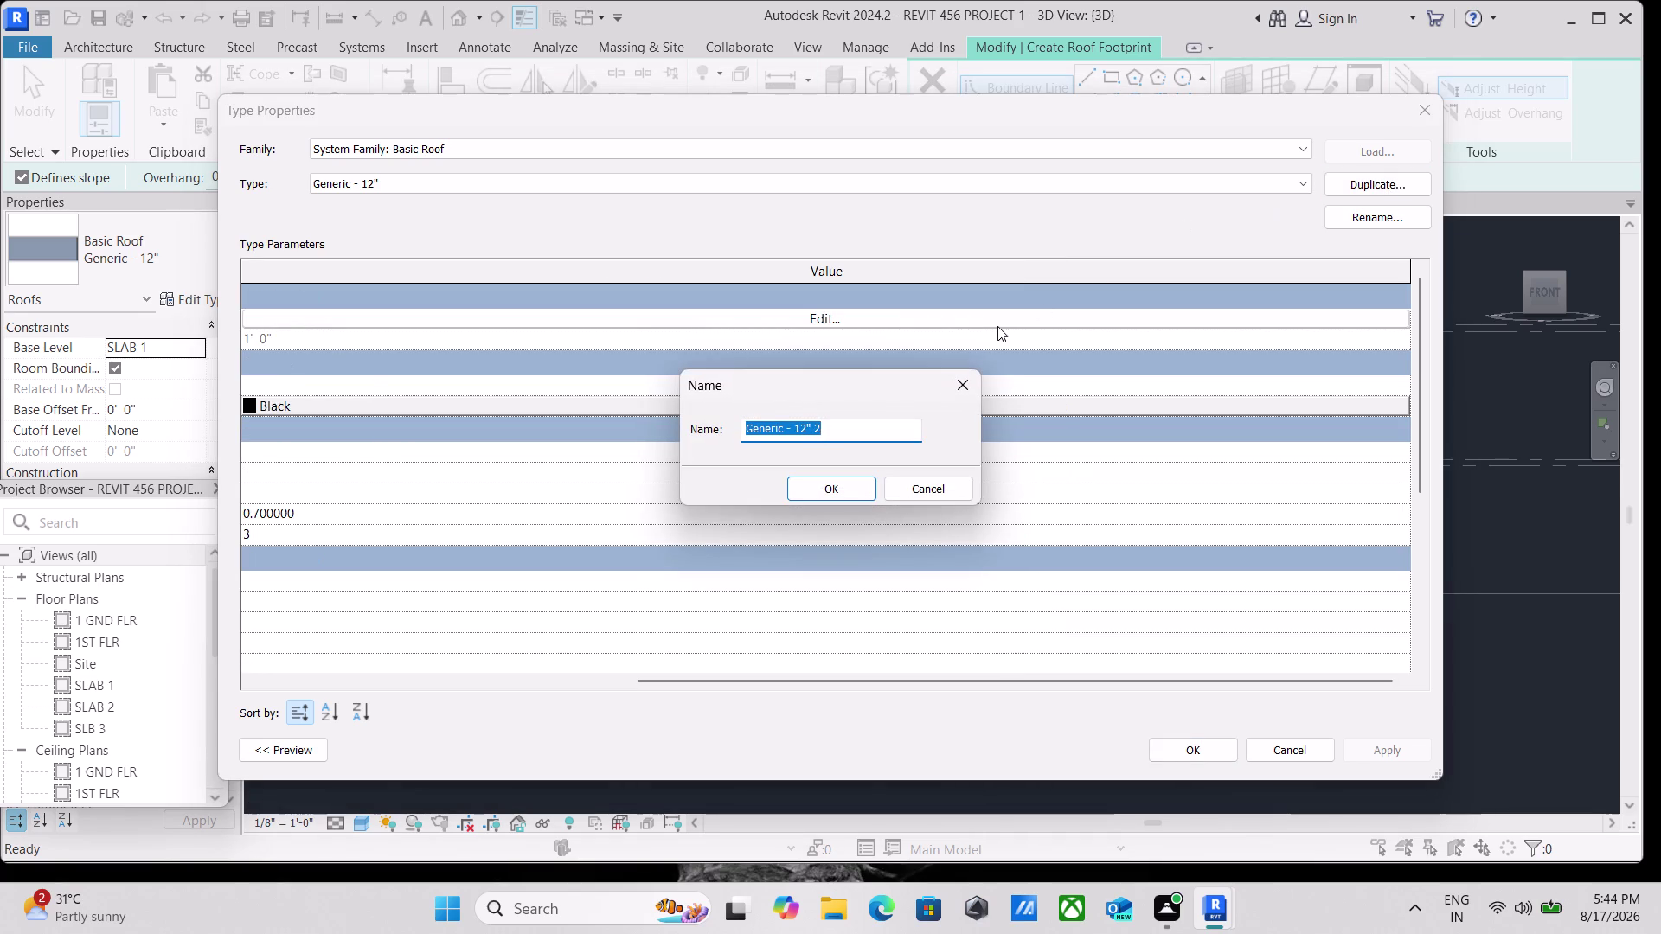
key(BackSpace)
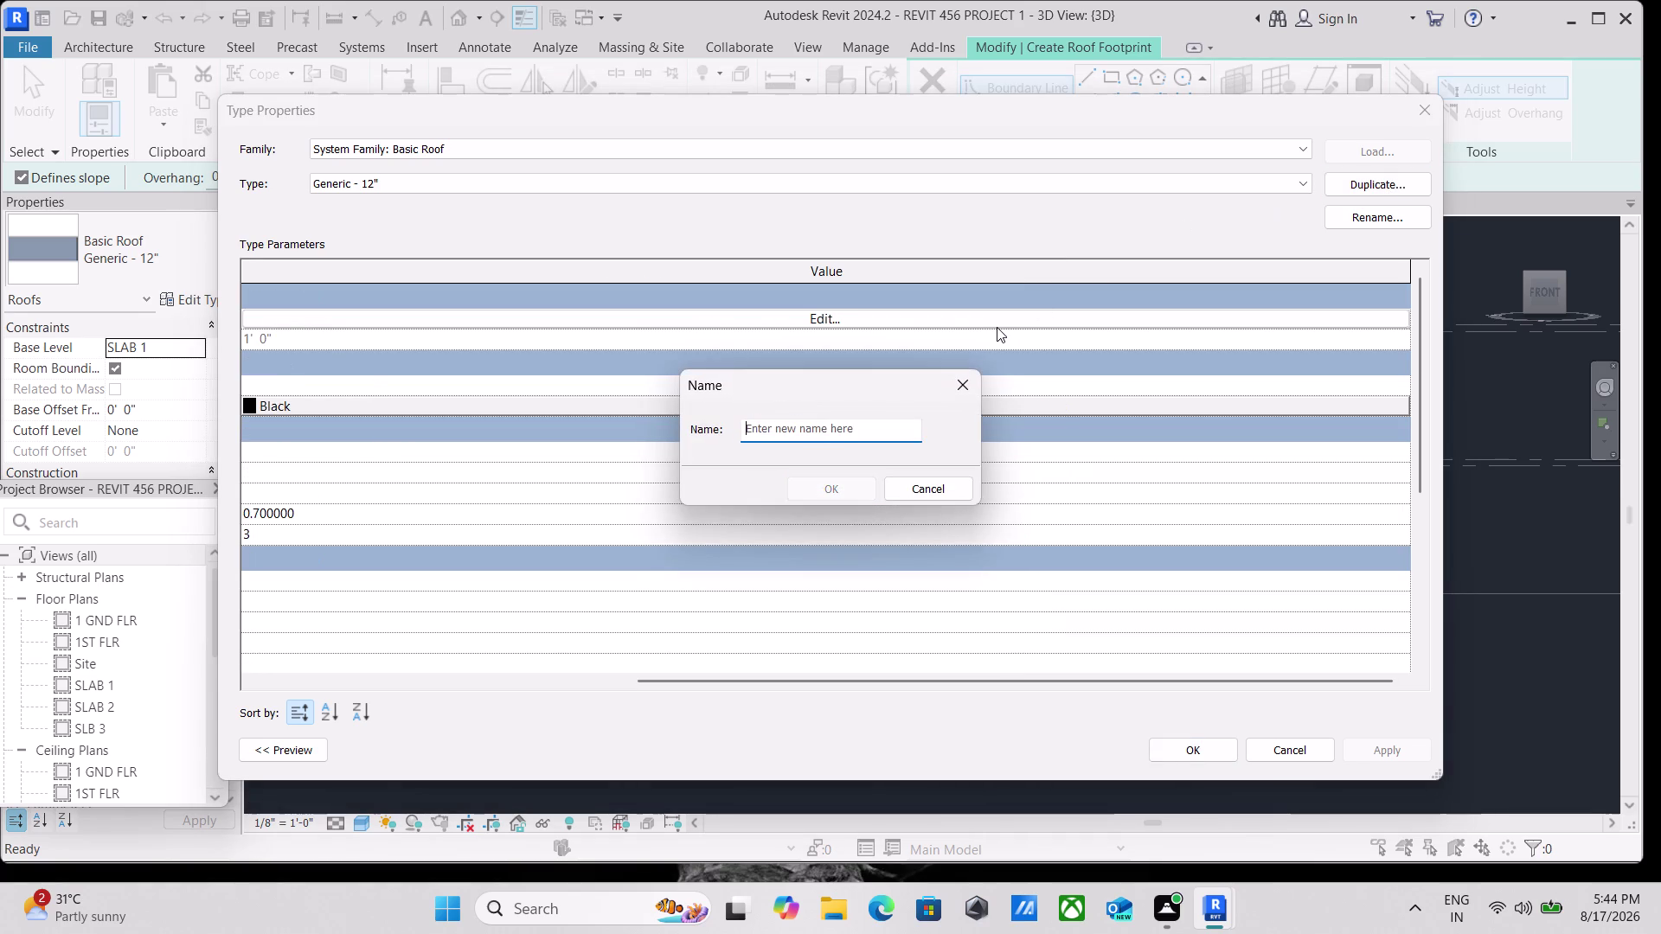
text(floor)
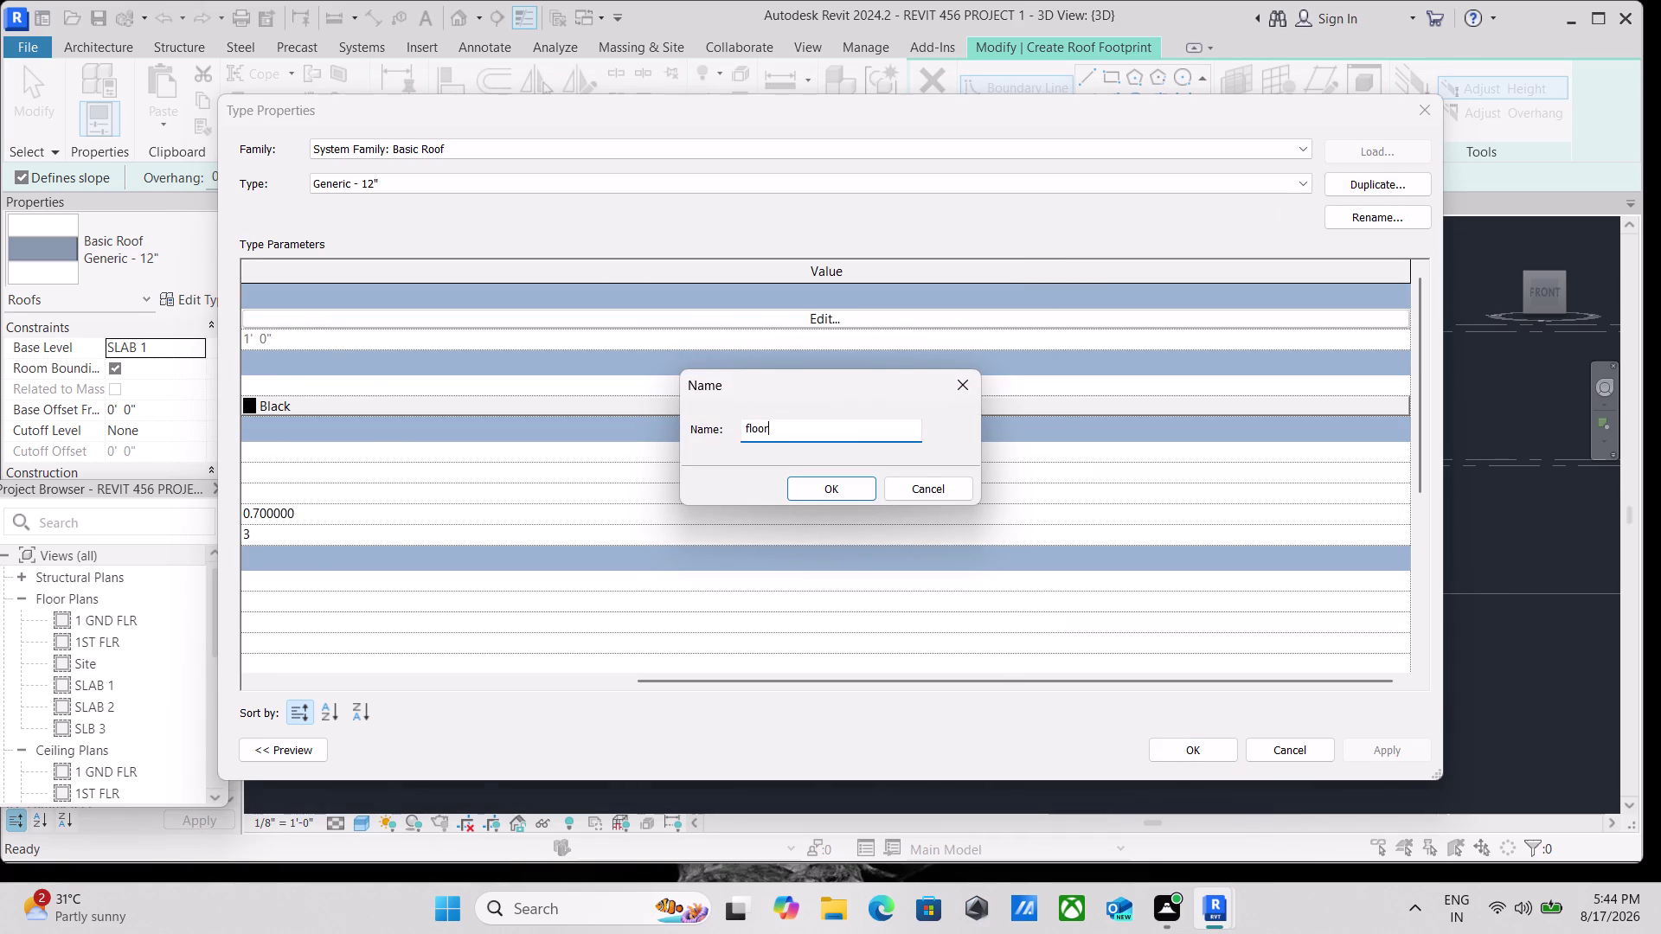
key(space)
key(BackSpace)
key(BackSpace)
key(BackSpace)
key(BackSpace)
key(BackSpace)
key(BackSpace)
text(sla)
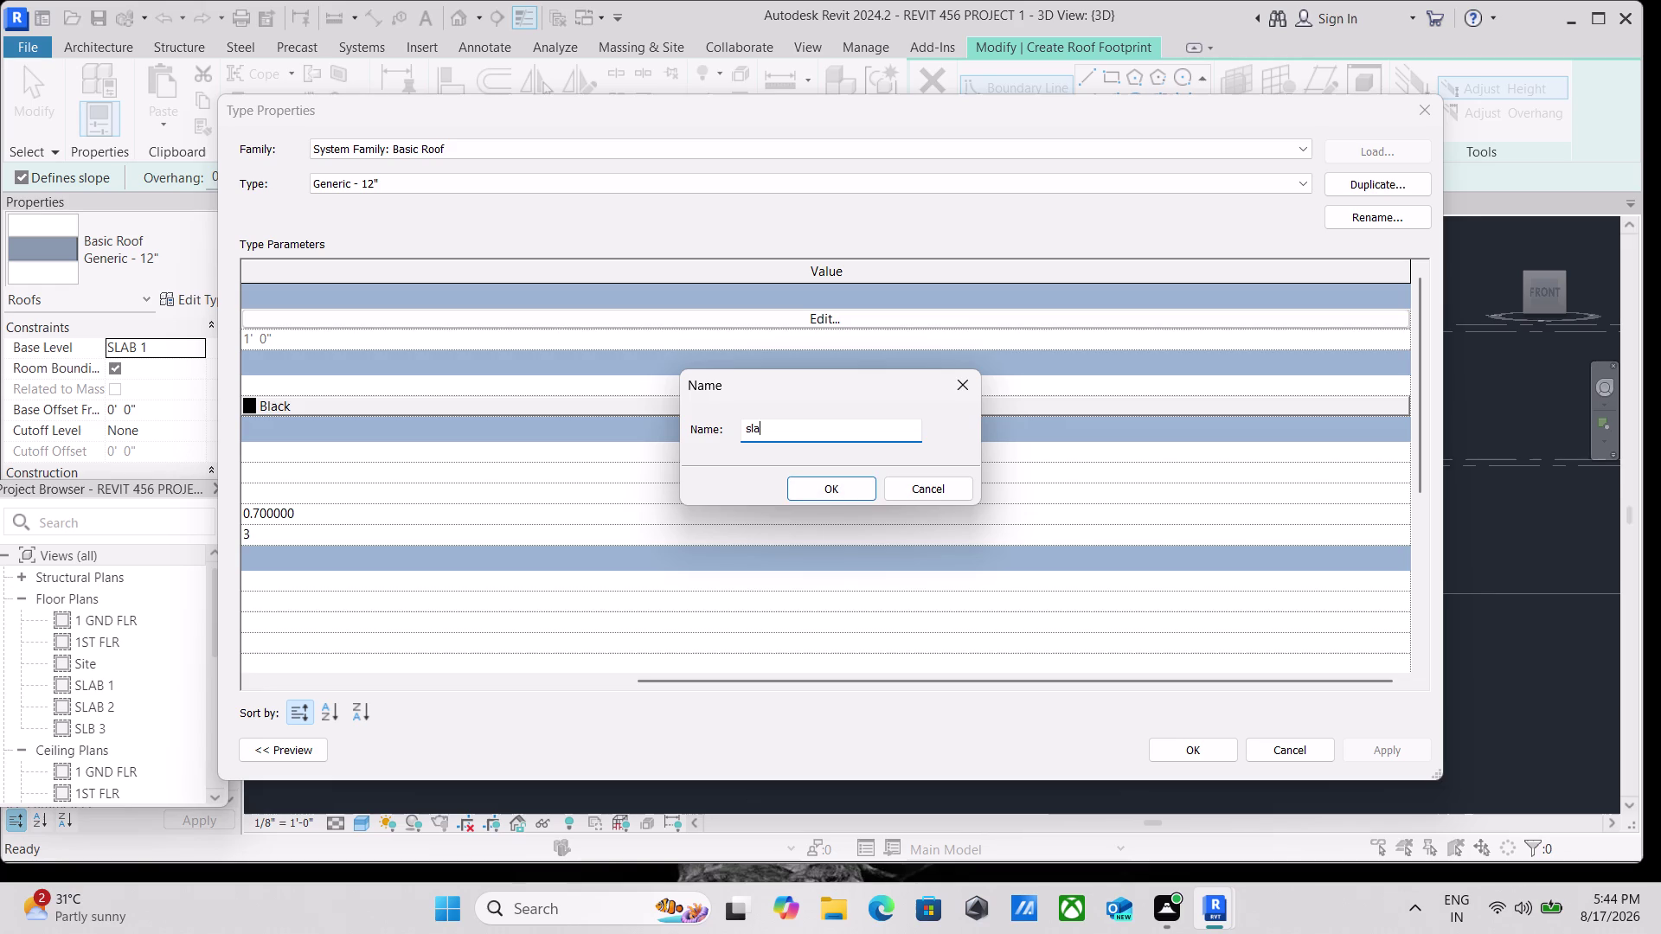
text(bi)
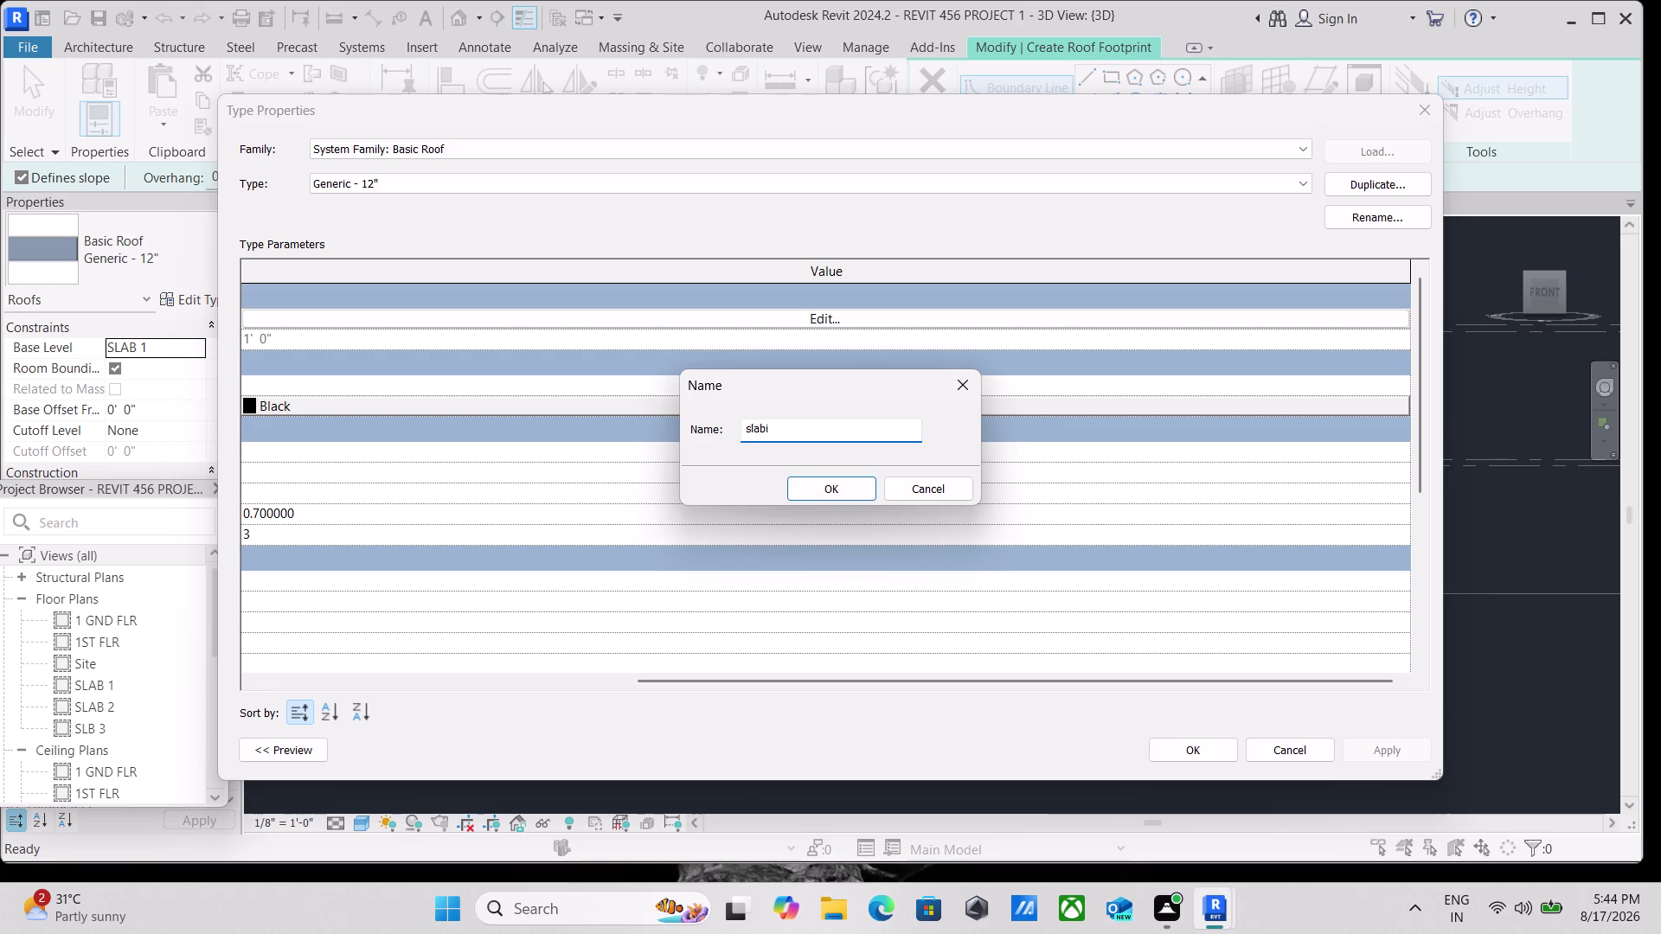
key(BackSpace)
key(space)
text(1)
key(space)
key(6)
key(shift+quotedbl)
click(803, 504)
click(816, 489)
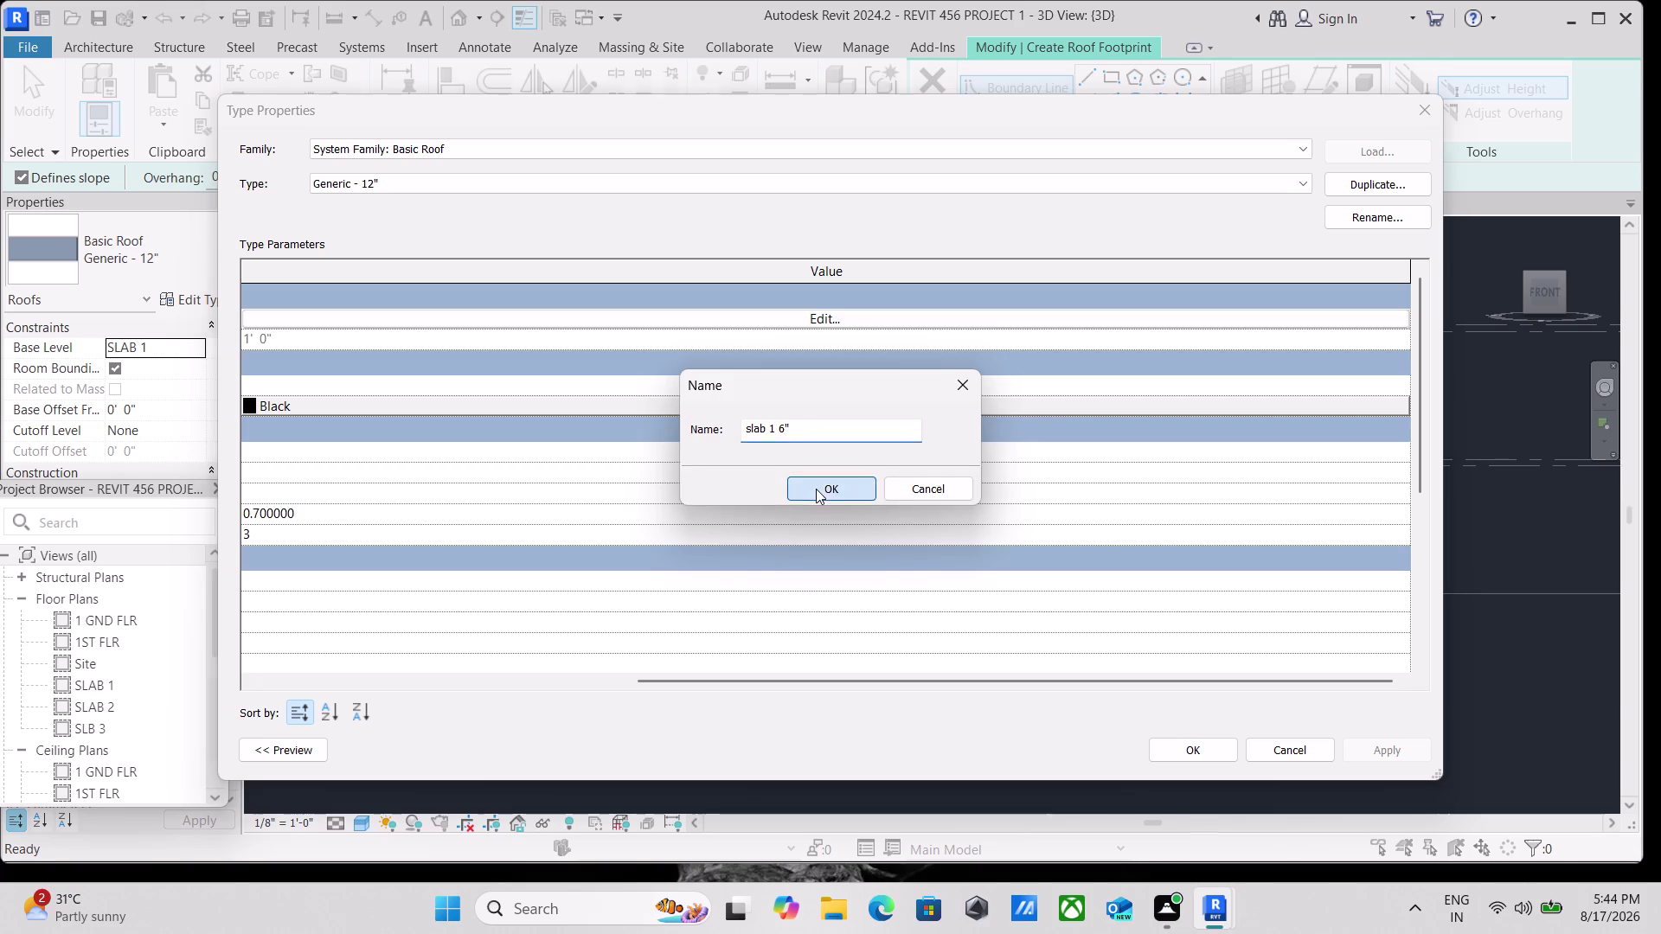
click(822, 314)
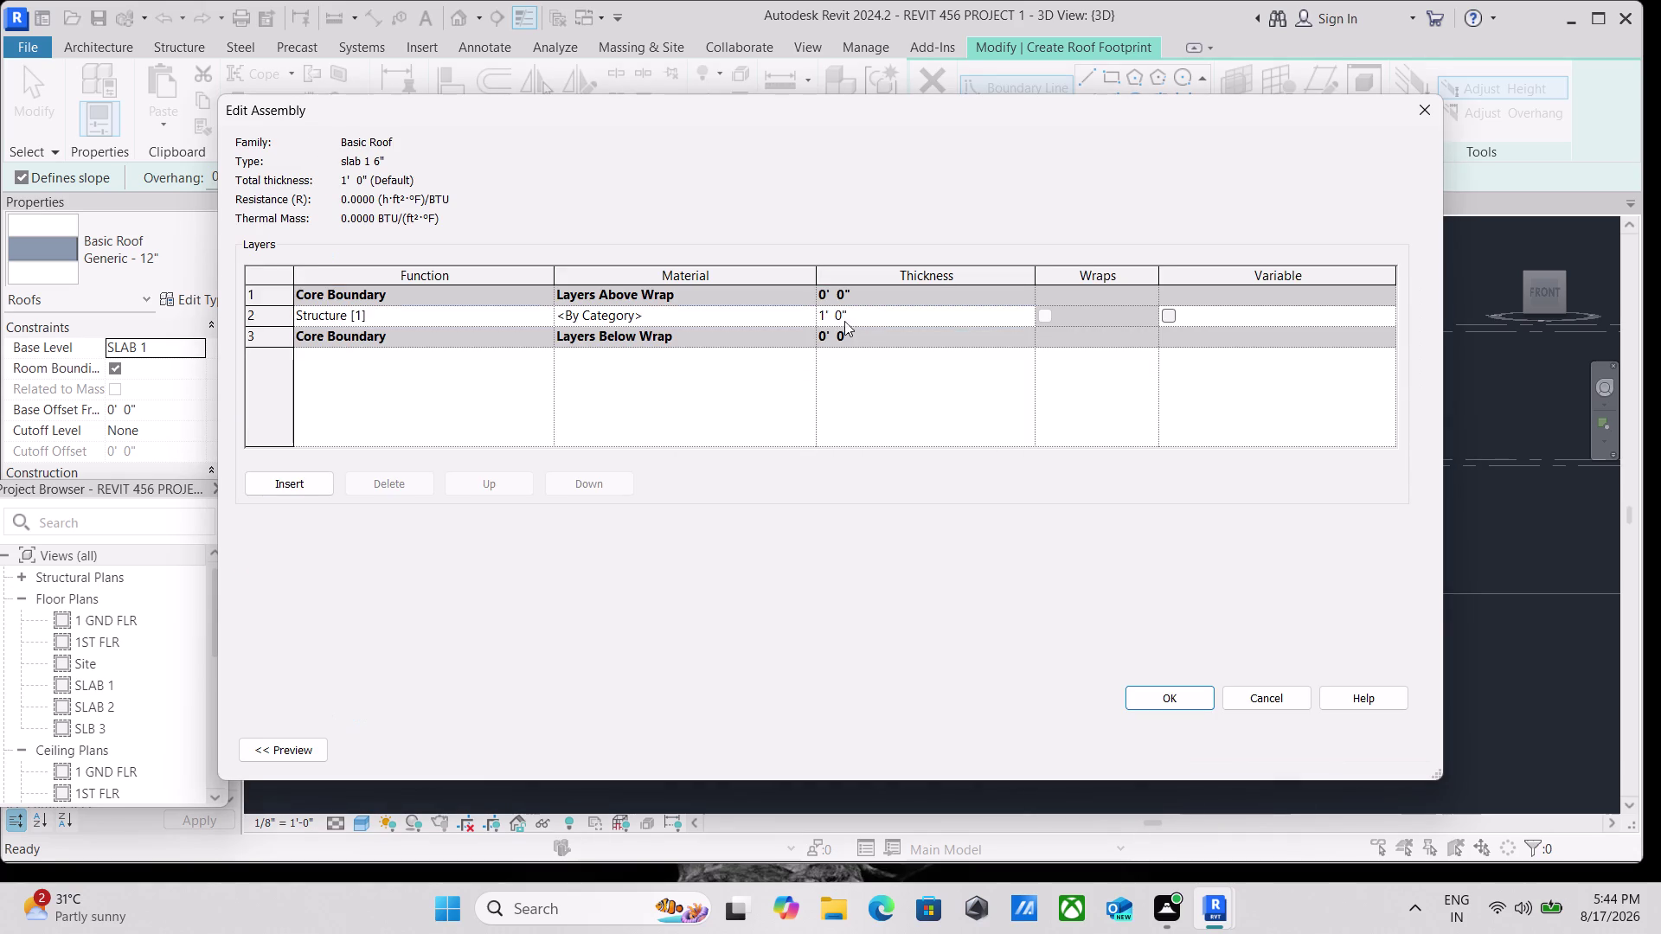
Set the Structure [1] layer thickness to 6" and open its material browser.
click(858, 320)
key(6)
key(shift+quotedbl)
click(778, 306)
click(805, 310)
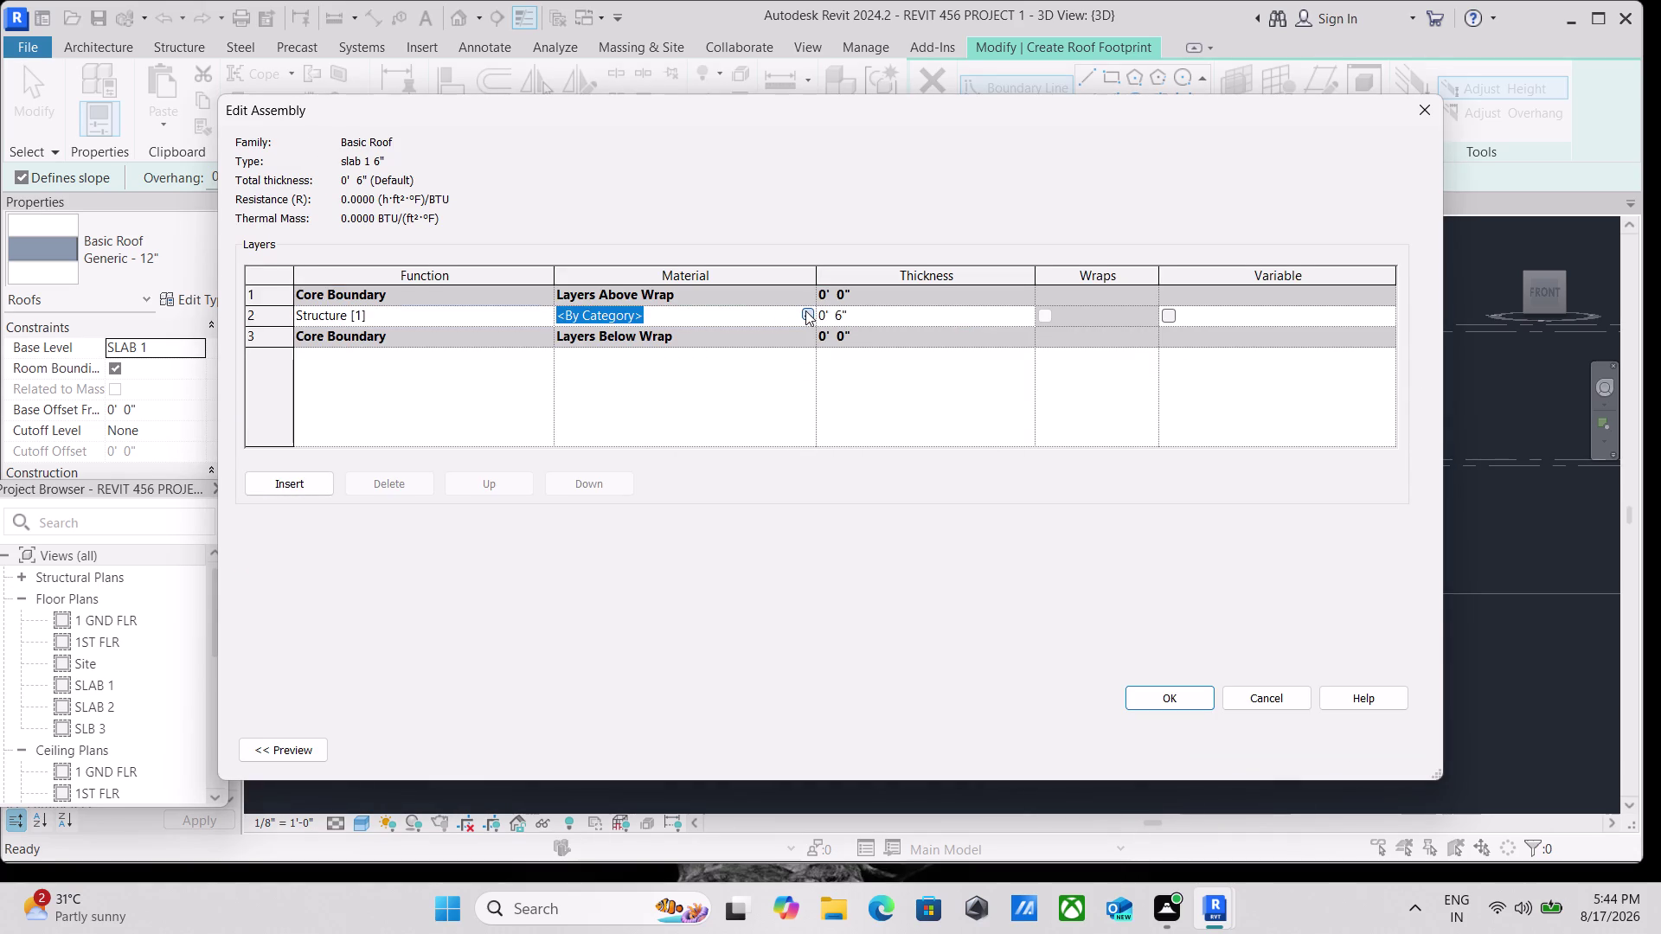
scroll(down, 3)
scroll(down, 3)
Scroll through the project's materials, then close the Material Browser without choosing one.
scroll(down, 3)
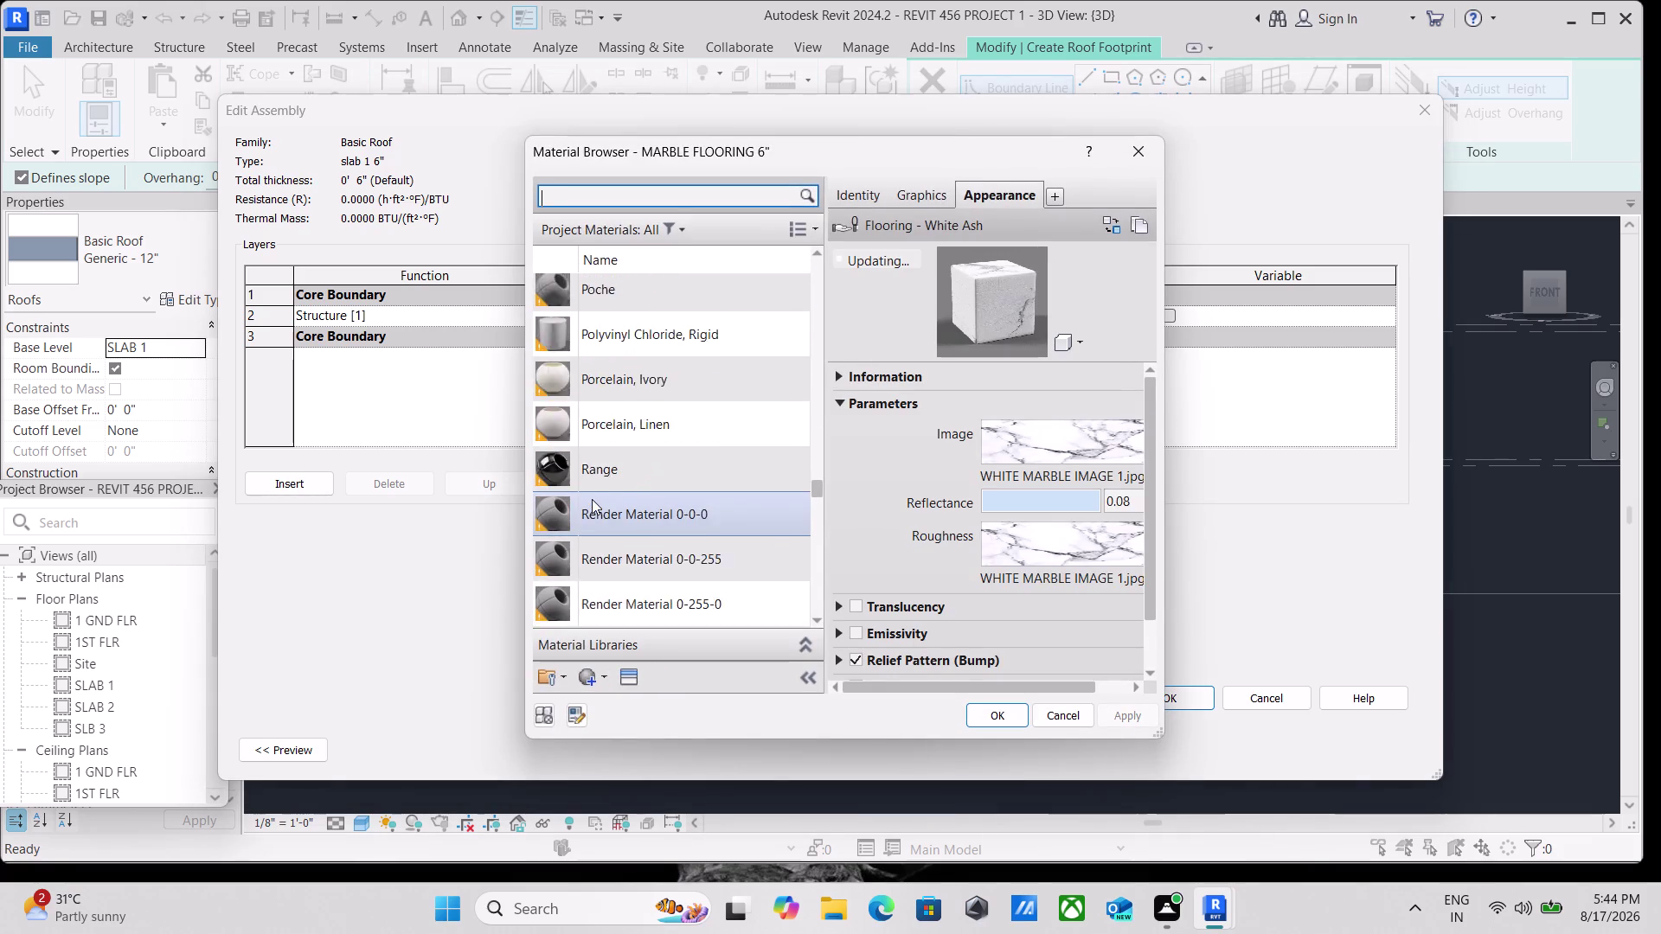
scroll(down, 3)
scroll(down, 3)
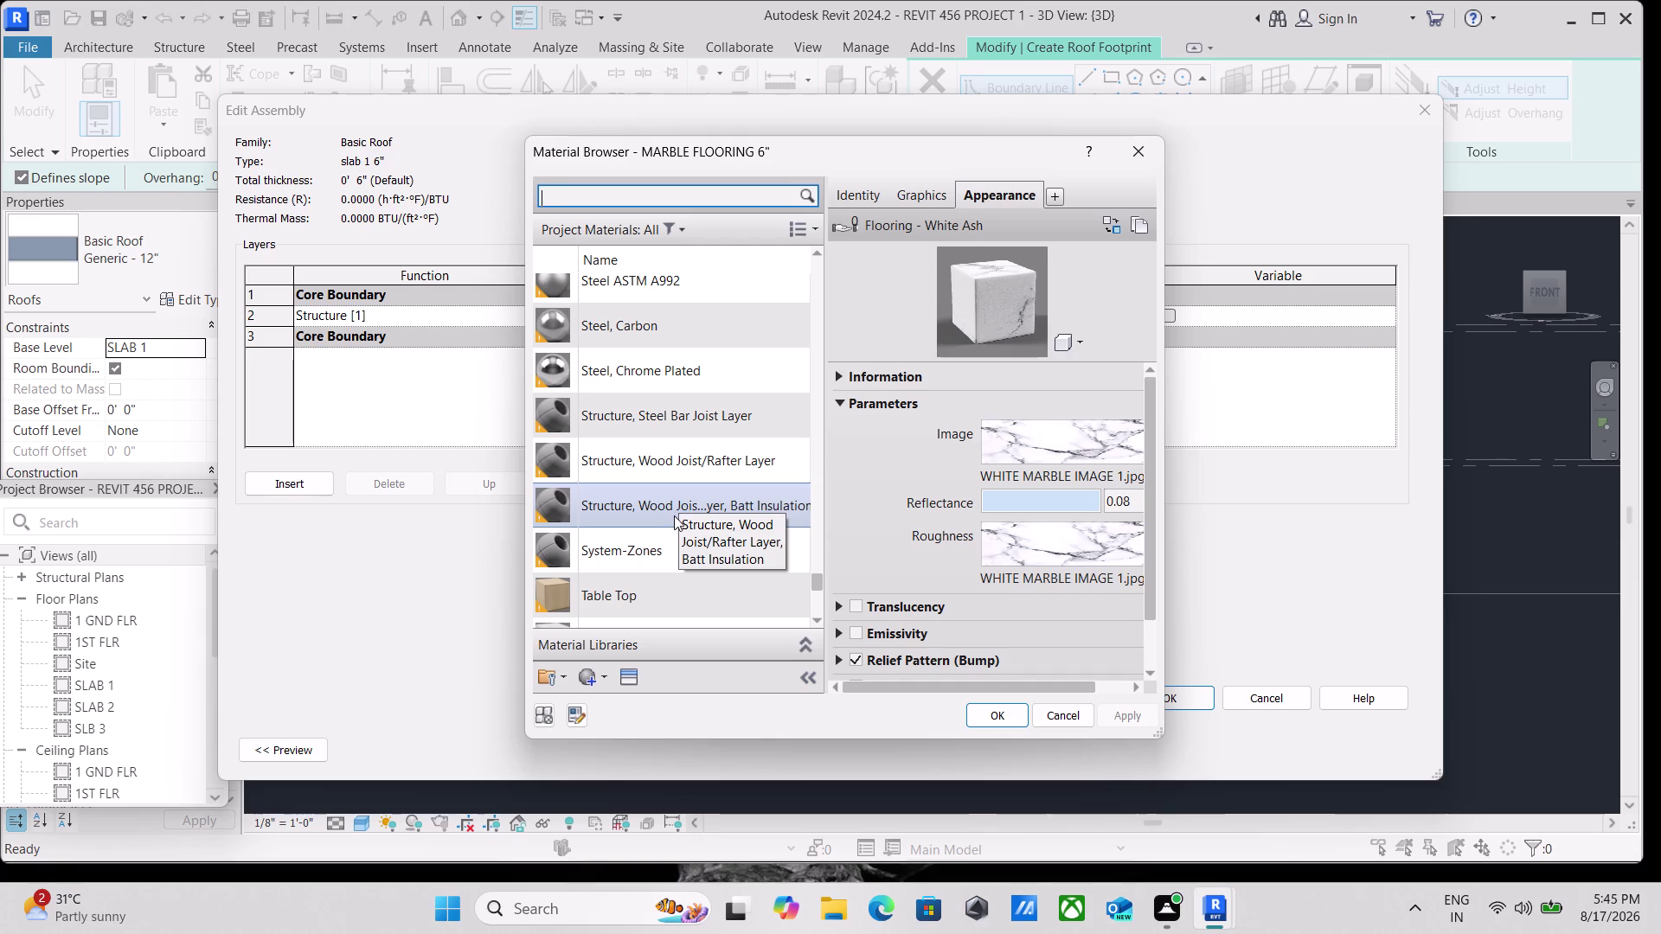
scroll(down, 3)
scroll(down, 3)
scroll(down, 3)
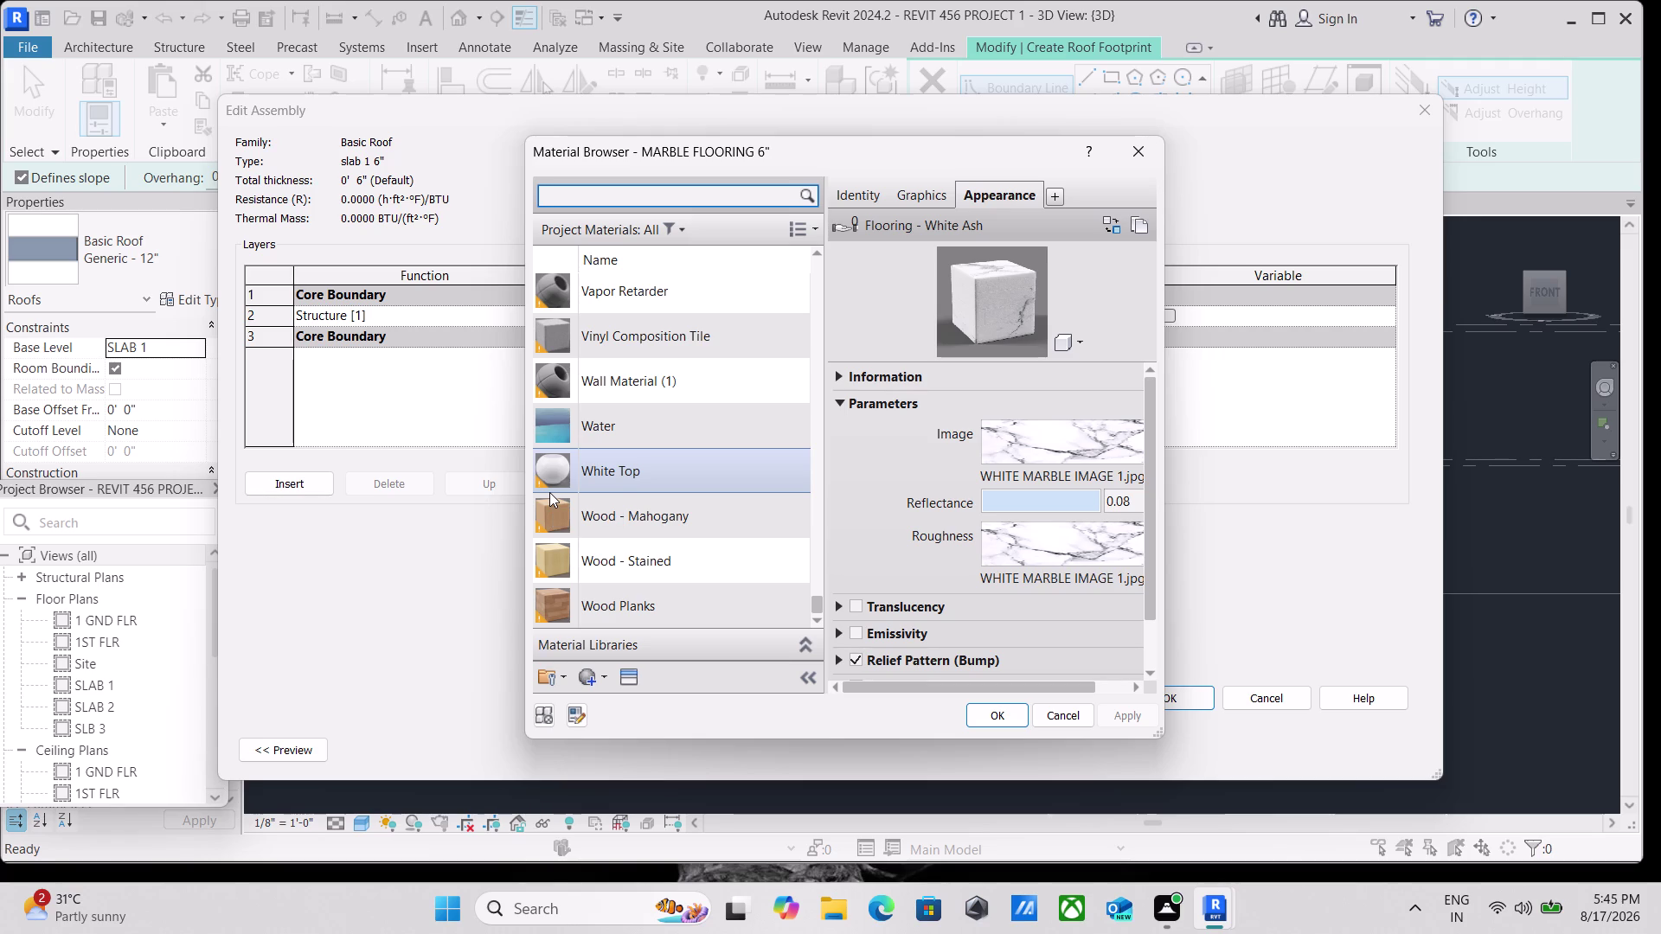
scroll(down, 3)
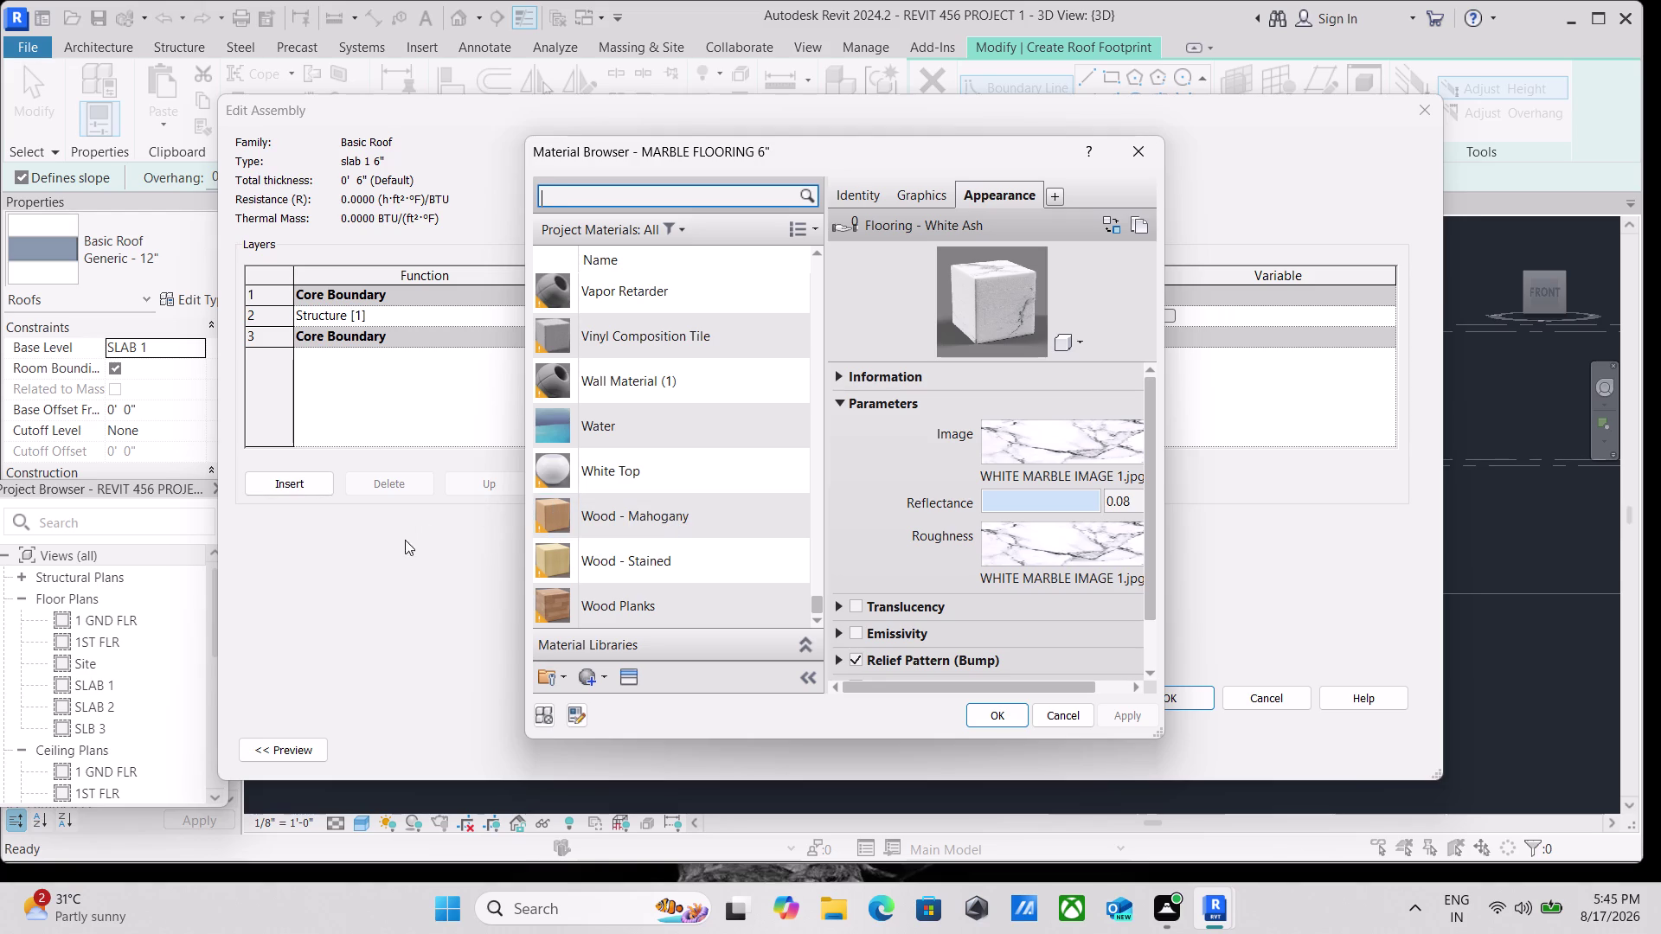
scroll(down, 3)
scroll(down, 3)
scroll(down, 3)
scroll(down, 3)
click(1135, 142)
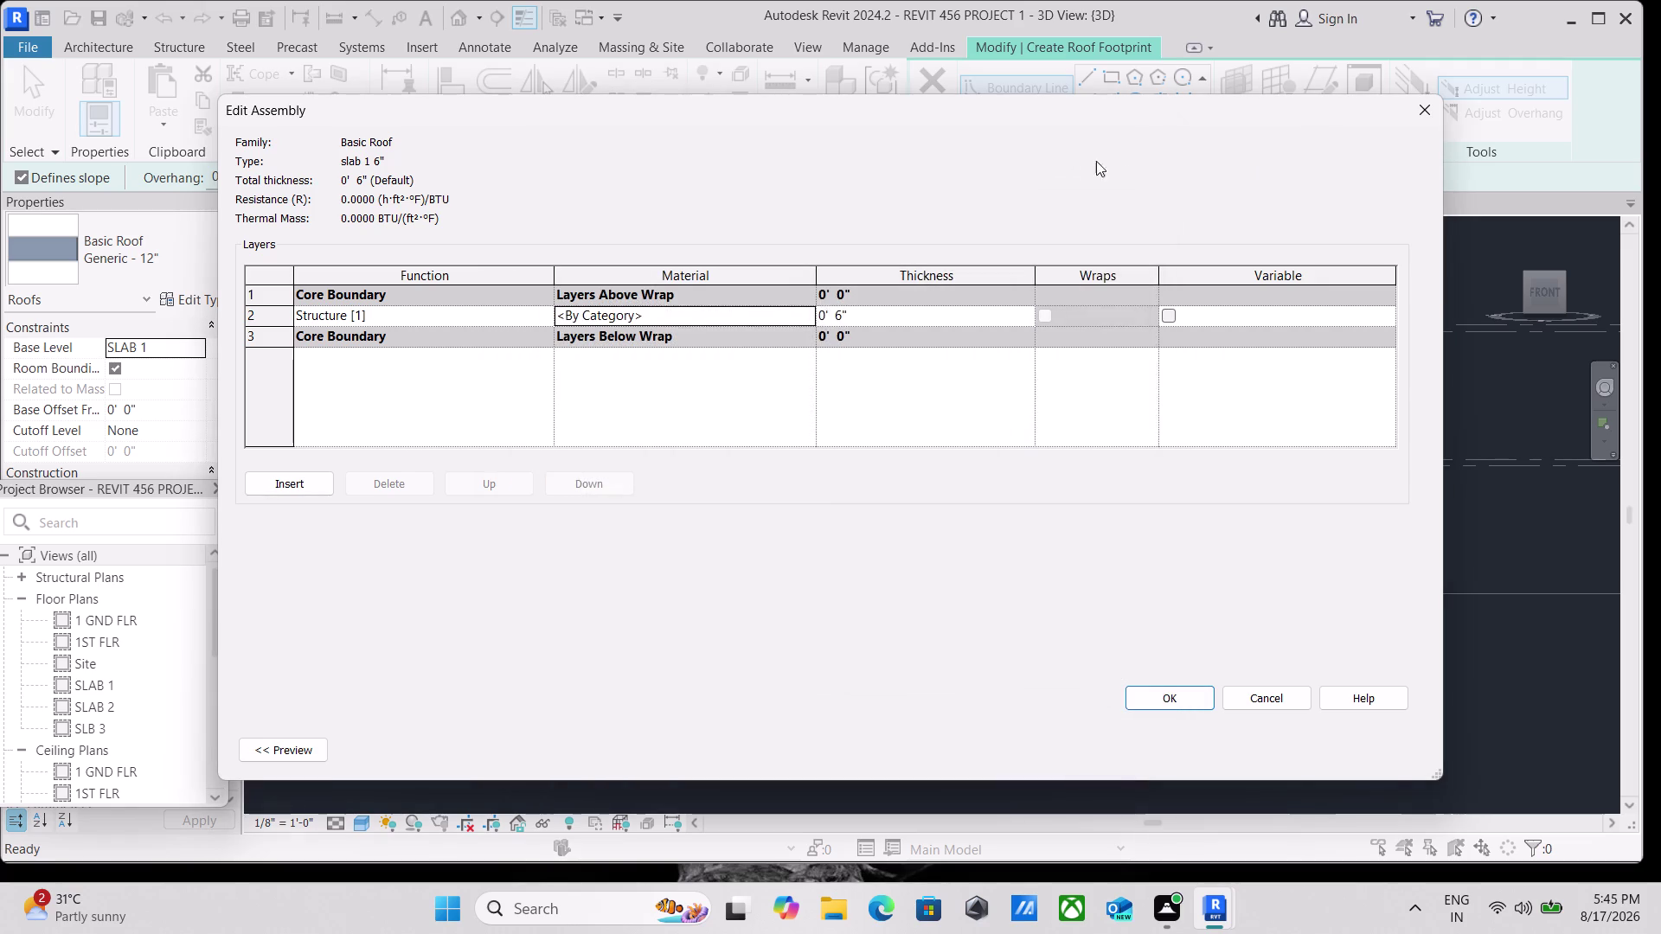
Reopen the Material Browser for the structure layer and scroll its list.
click(805, 310)
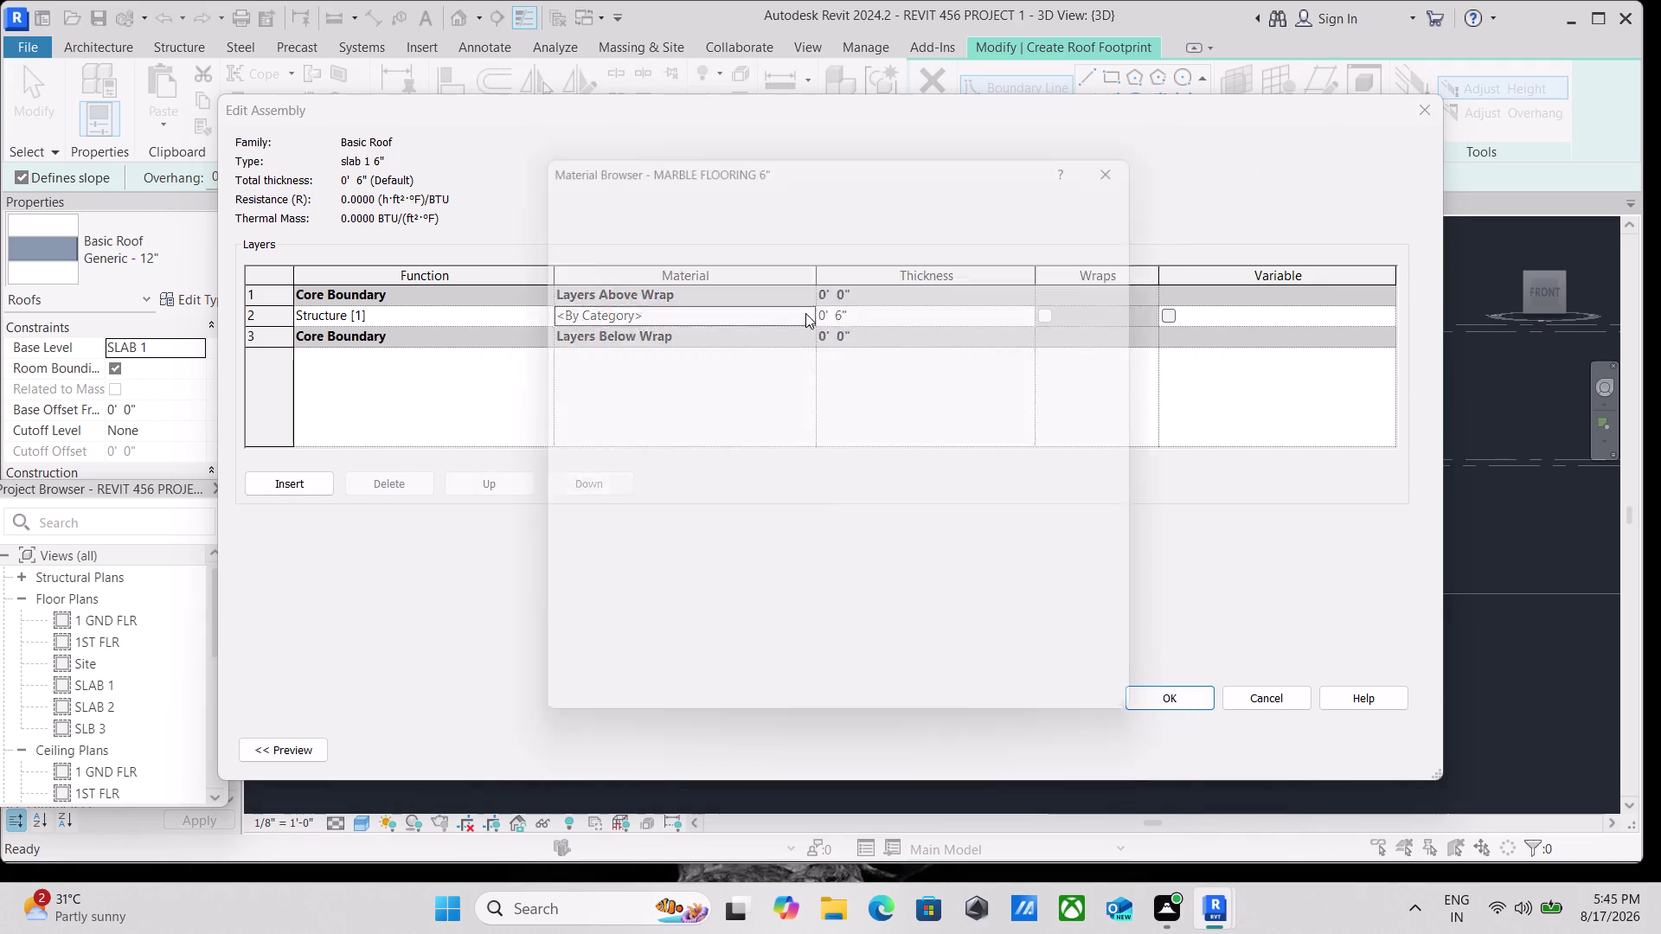
scroll(down, 3)
scroll(down, 3)
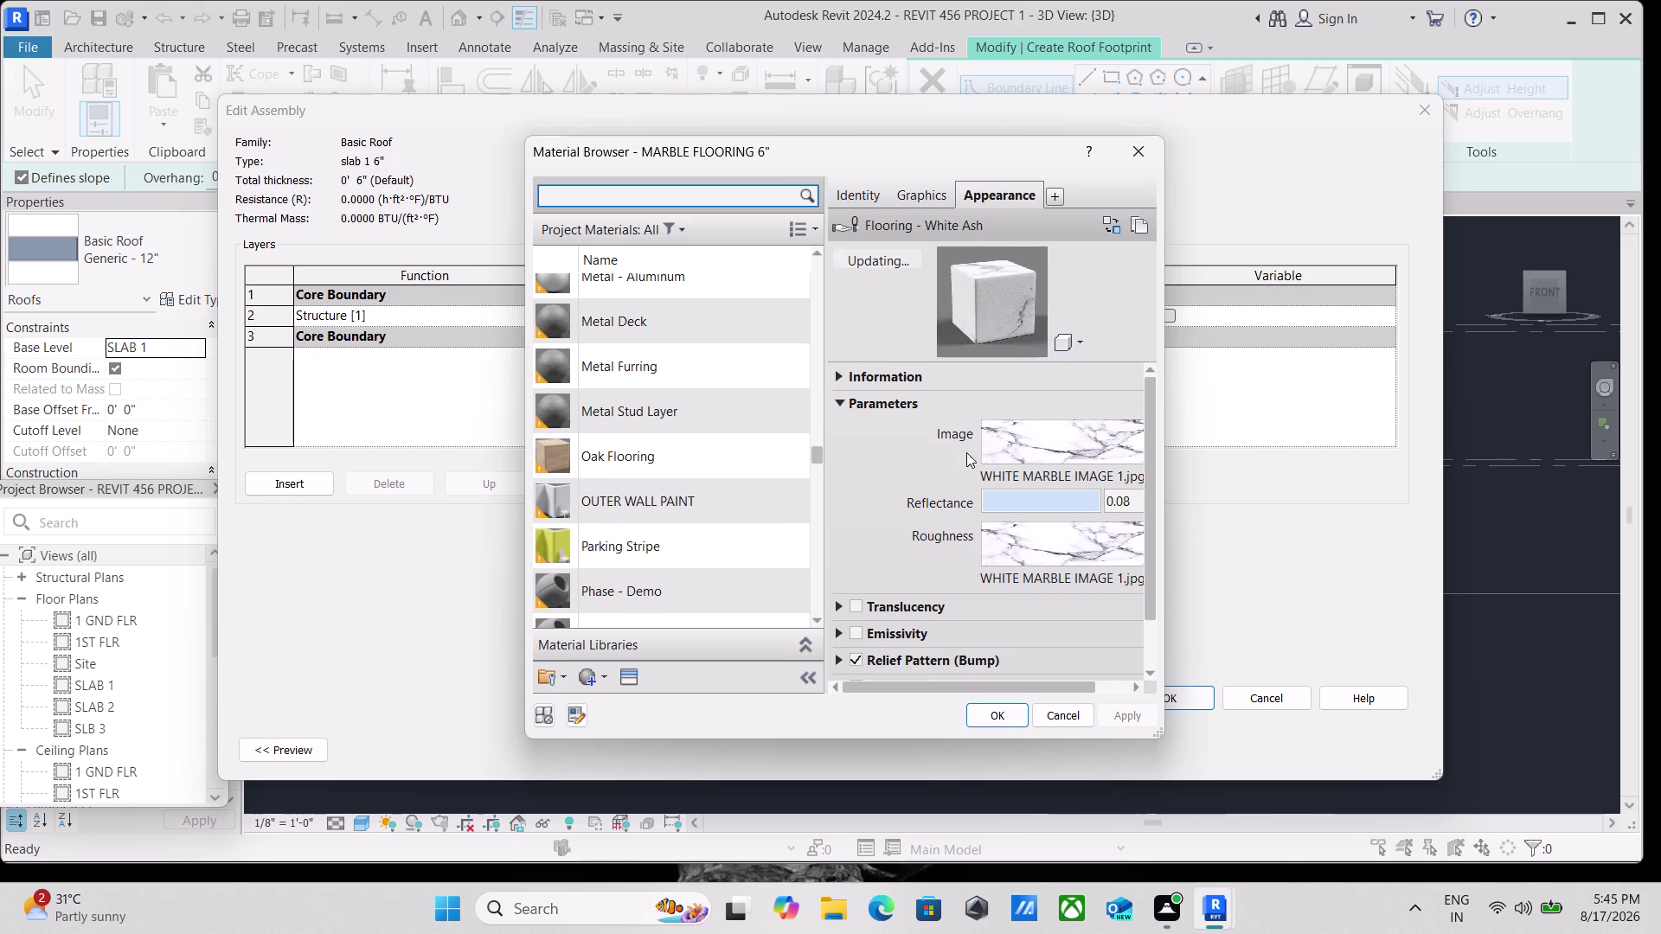
scroll(down, 3)
scroll(down, 3)
Create a new default material and open the appearance Asset Browser.
scroll(up, 3)
click(597, 682)
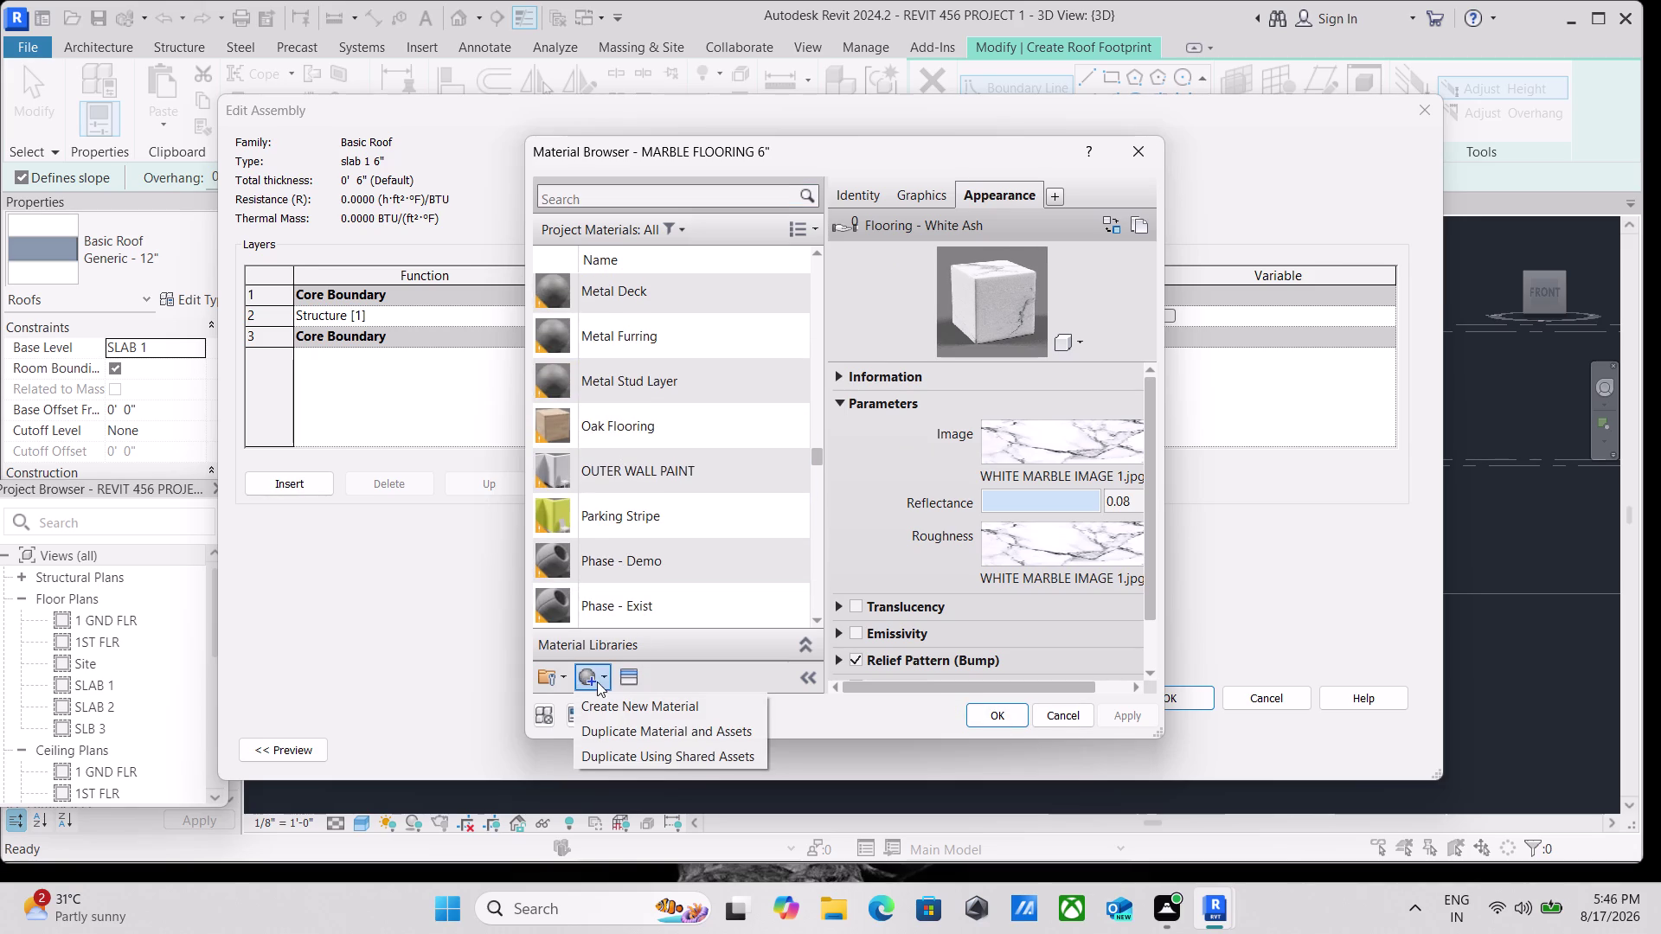
click(709, 702)
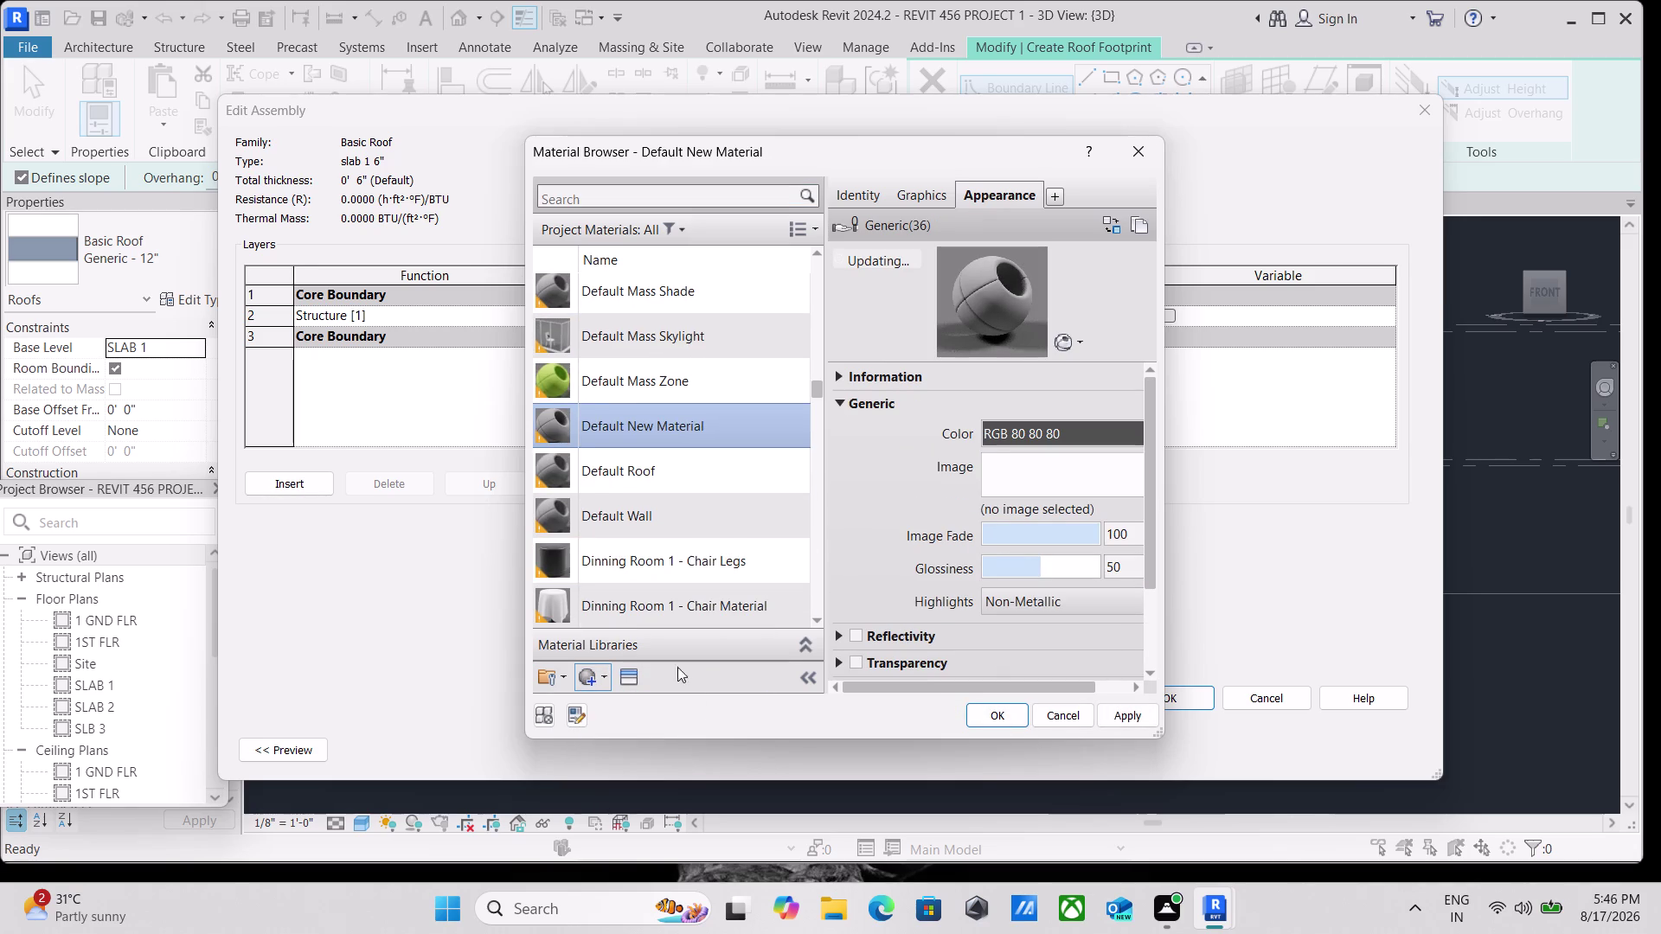
click(620, 676)
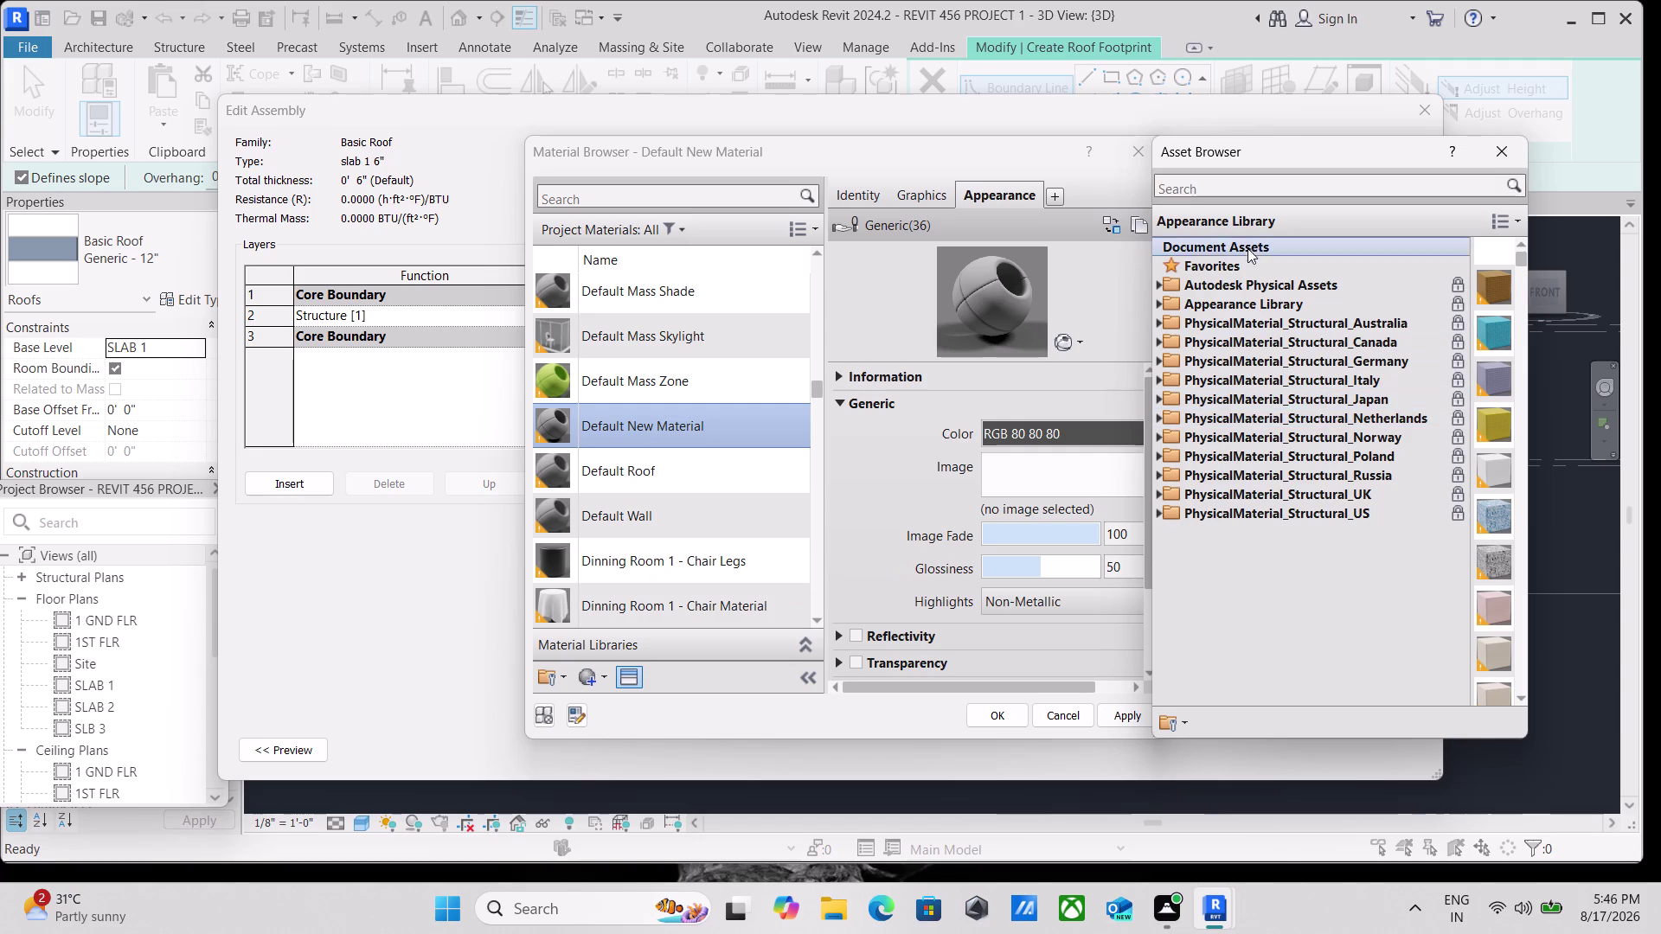
Rename the new material to 'slab colour'.
click(701, 424)
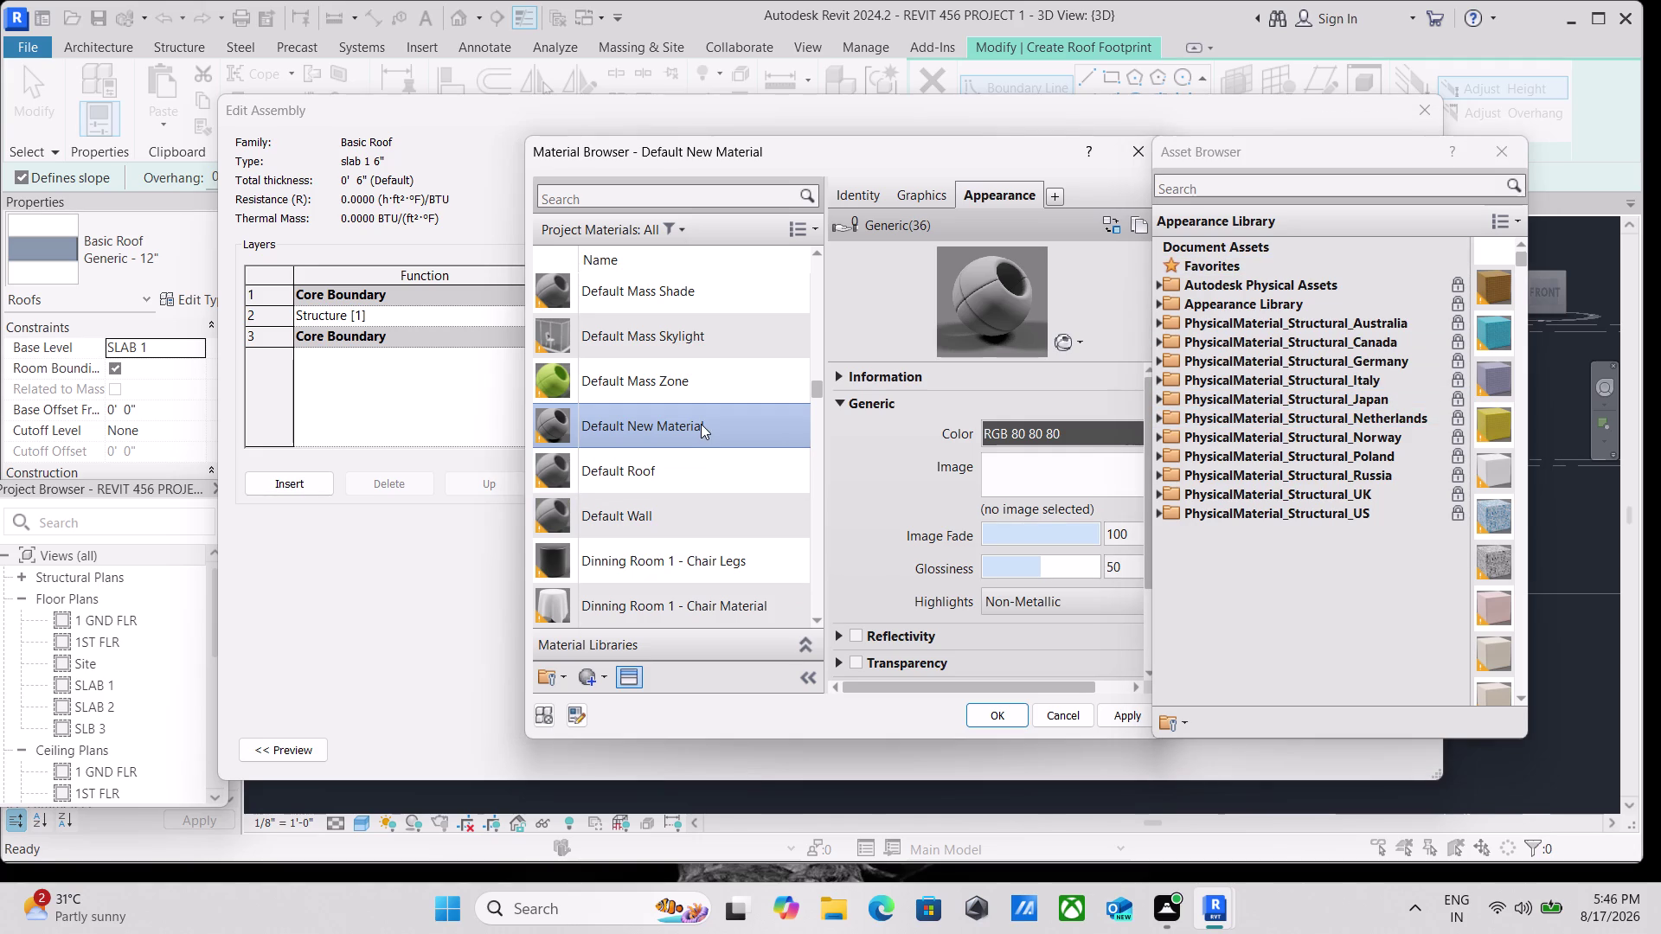
right_click(700, 424)
click(782, 513)
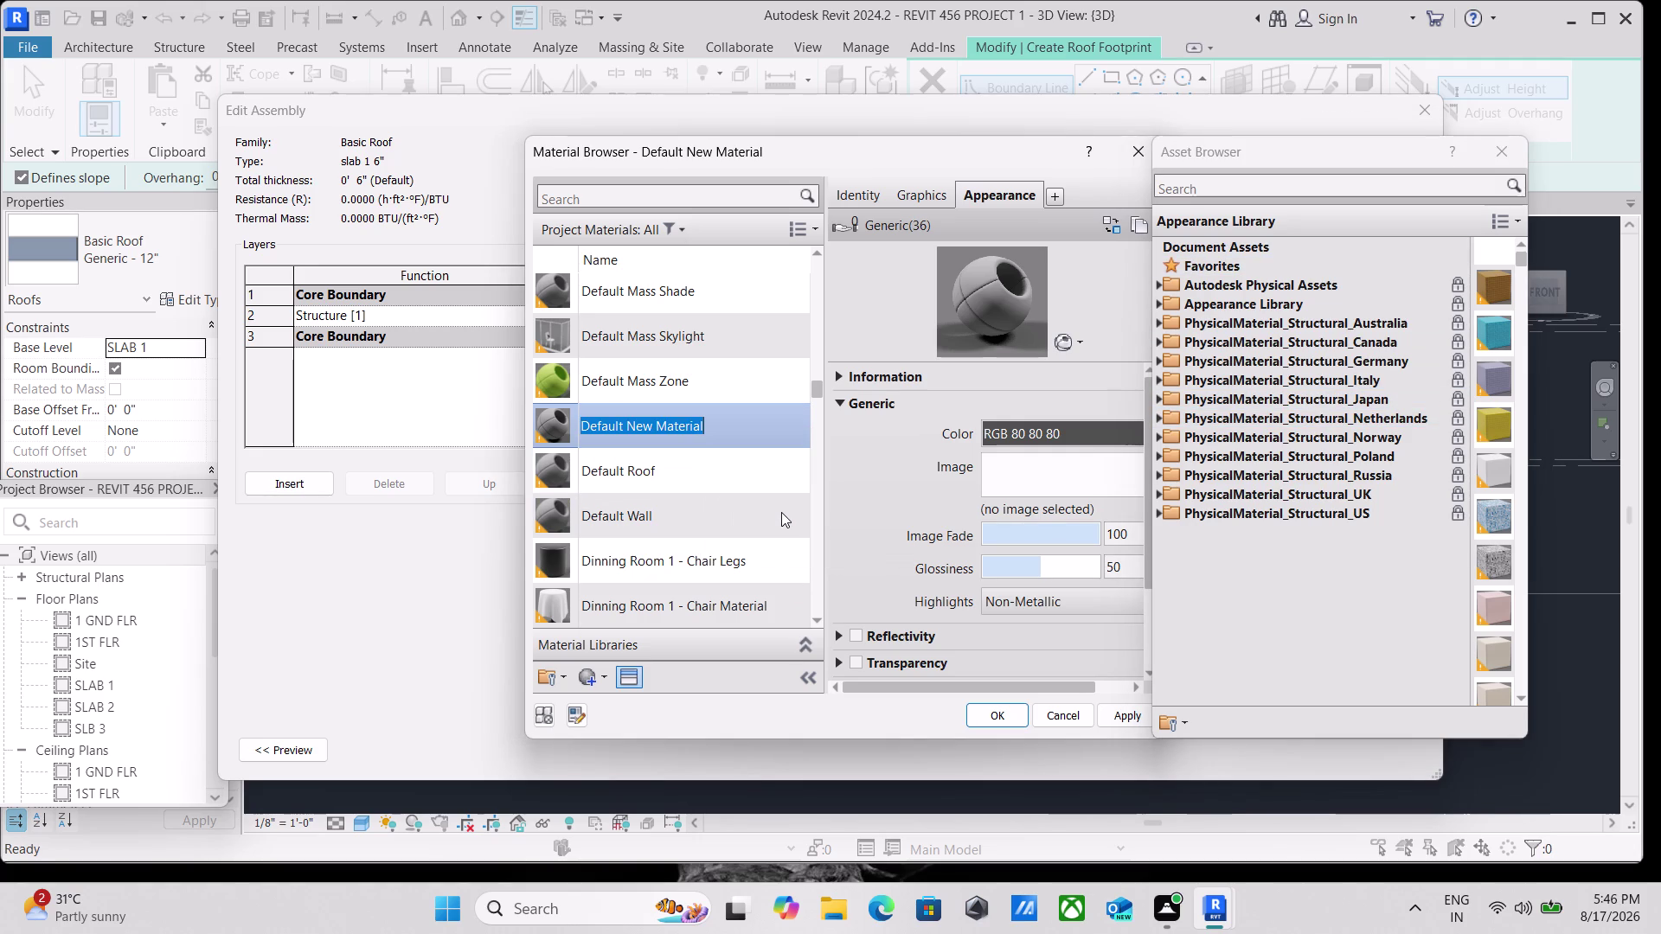
key(BackSpace)
text(sla)
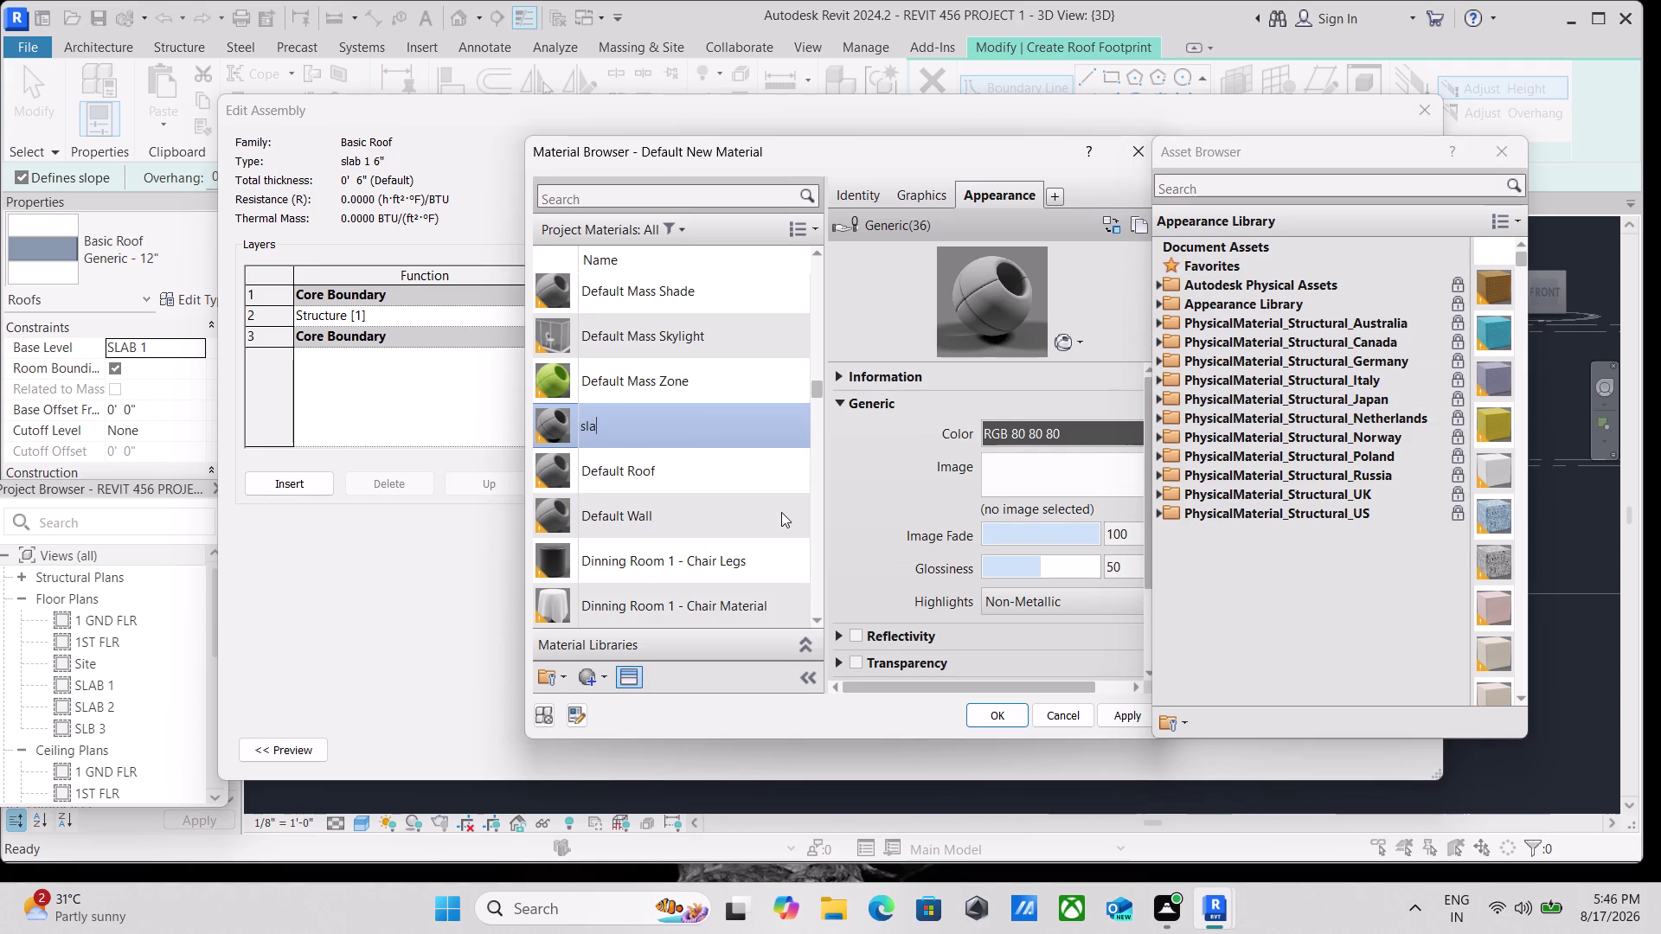
text(b)
key(space)
text(c)
text(olour)
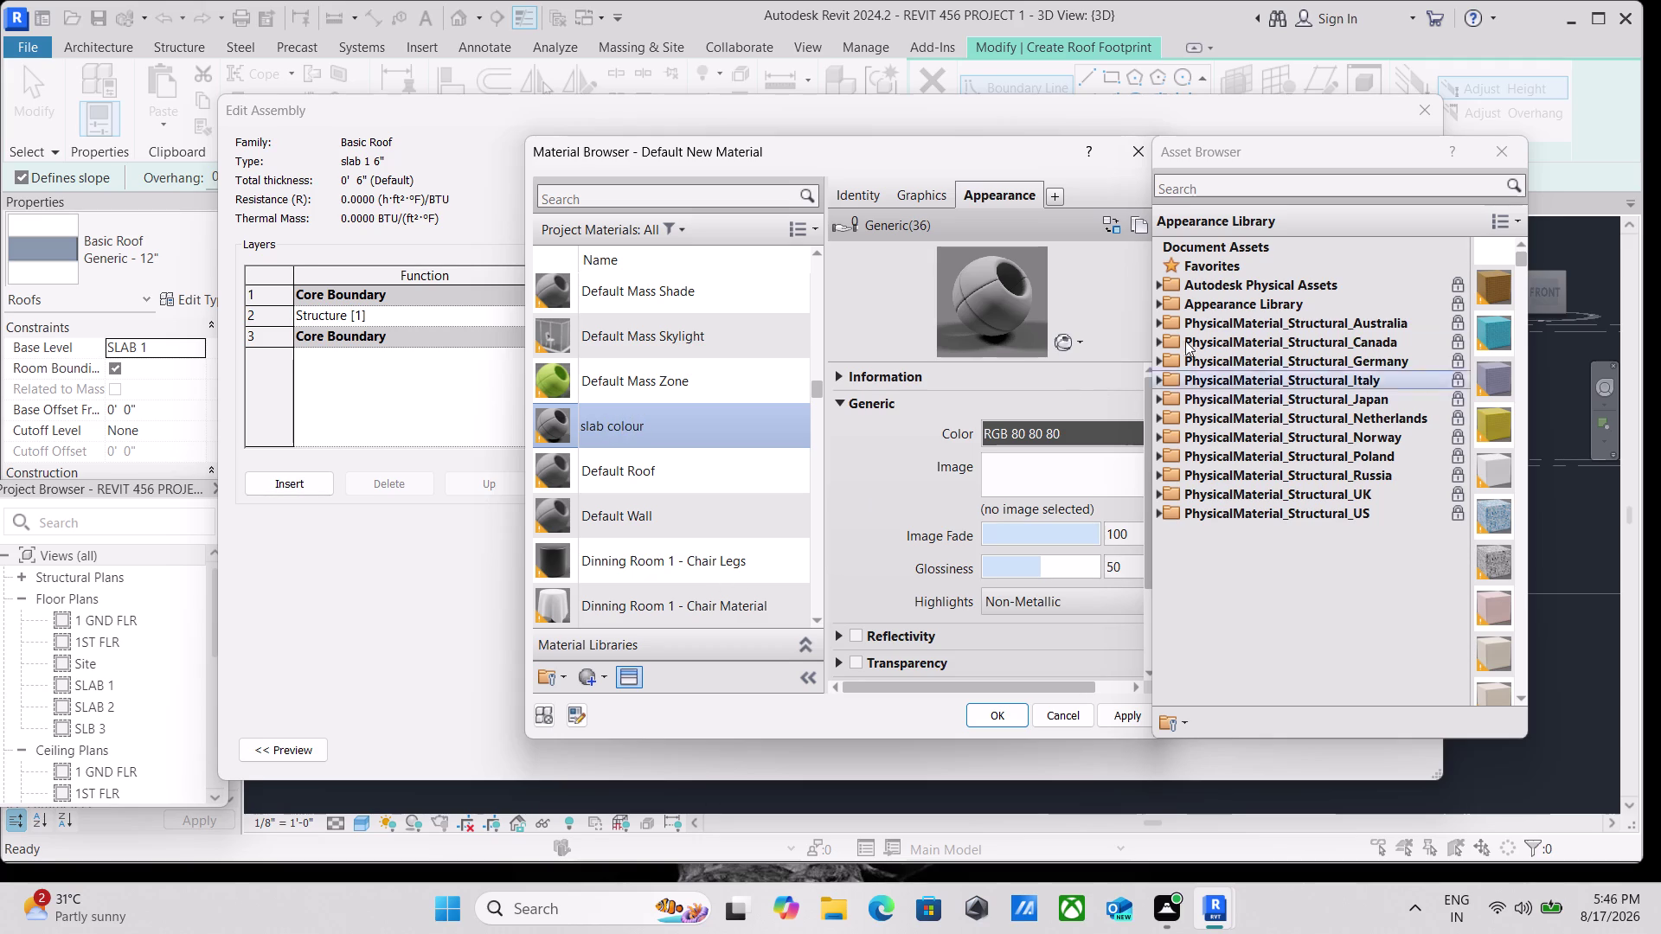
click(1156, 297)
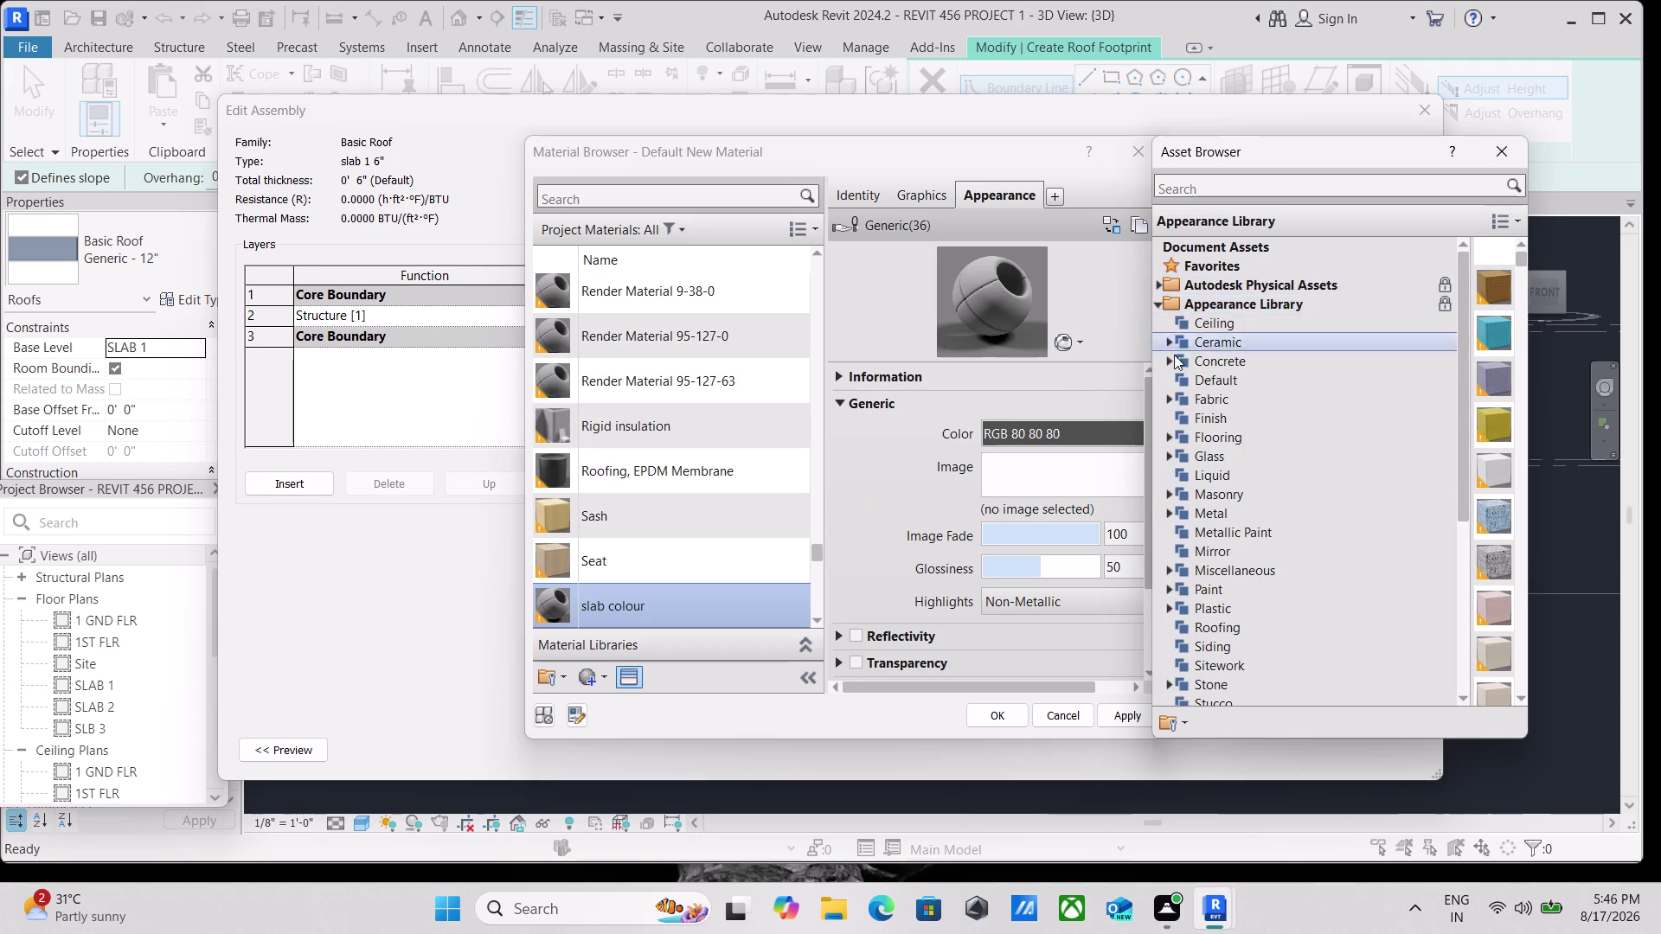
Browse the Asset Browser library and open the Roofing category.
scroll(down, 3)
scroll(up, 3)
scroll(up, 3)
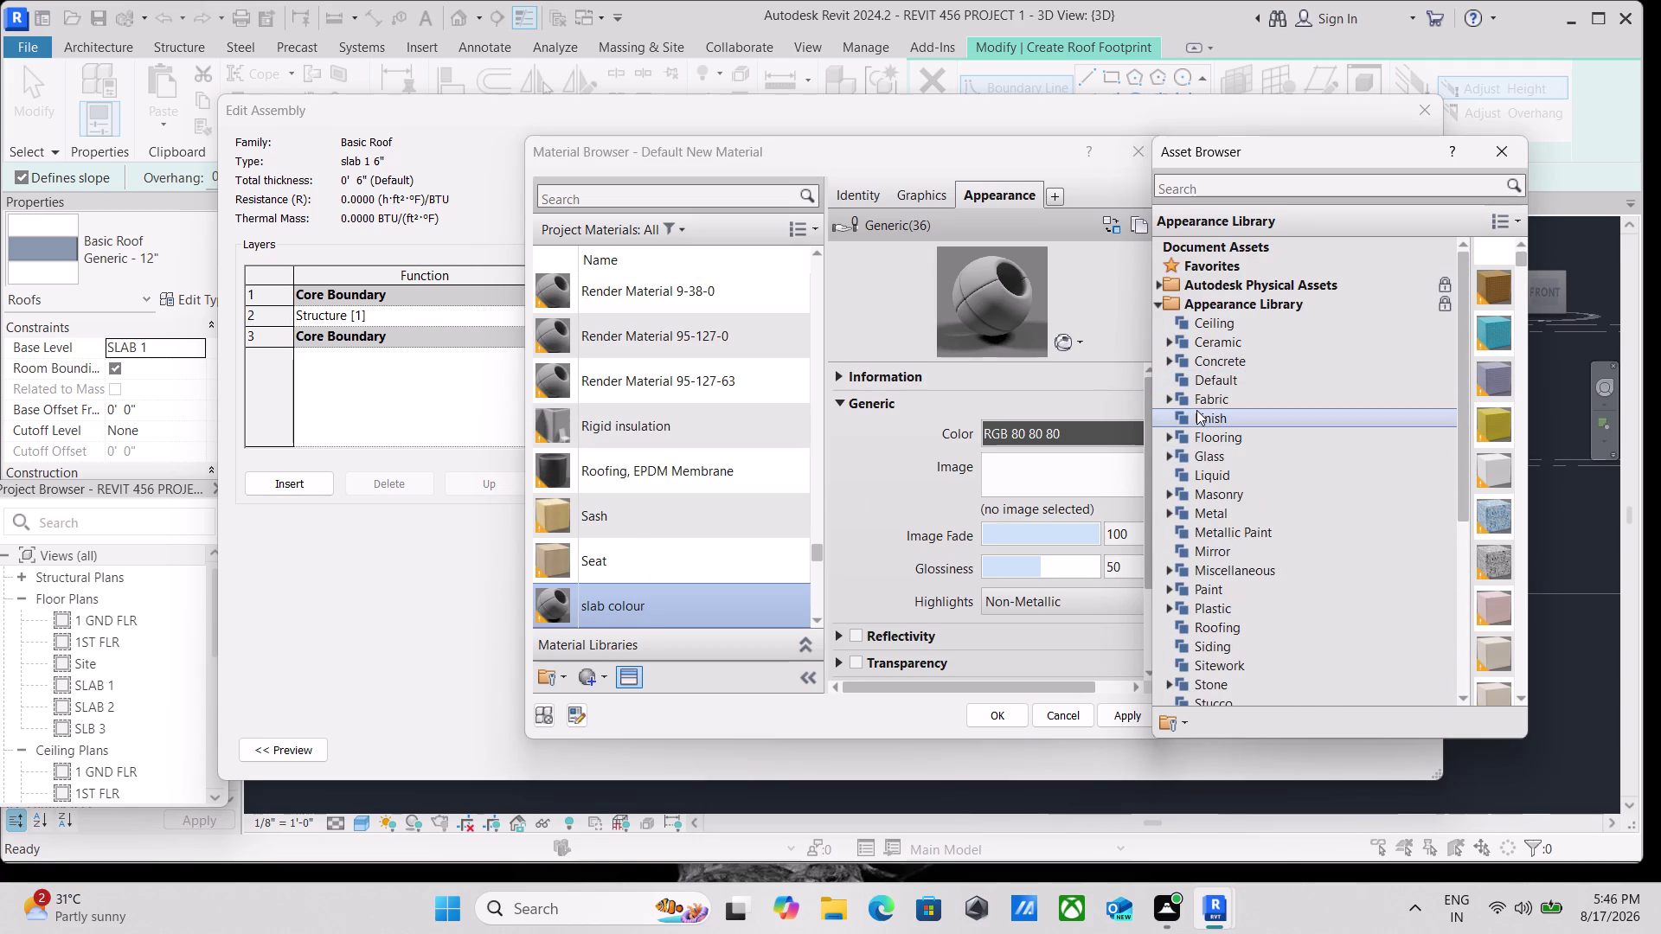
scroll(down, 3)
scroll(down, 3)
scroll(down, 3)
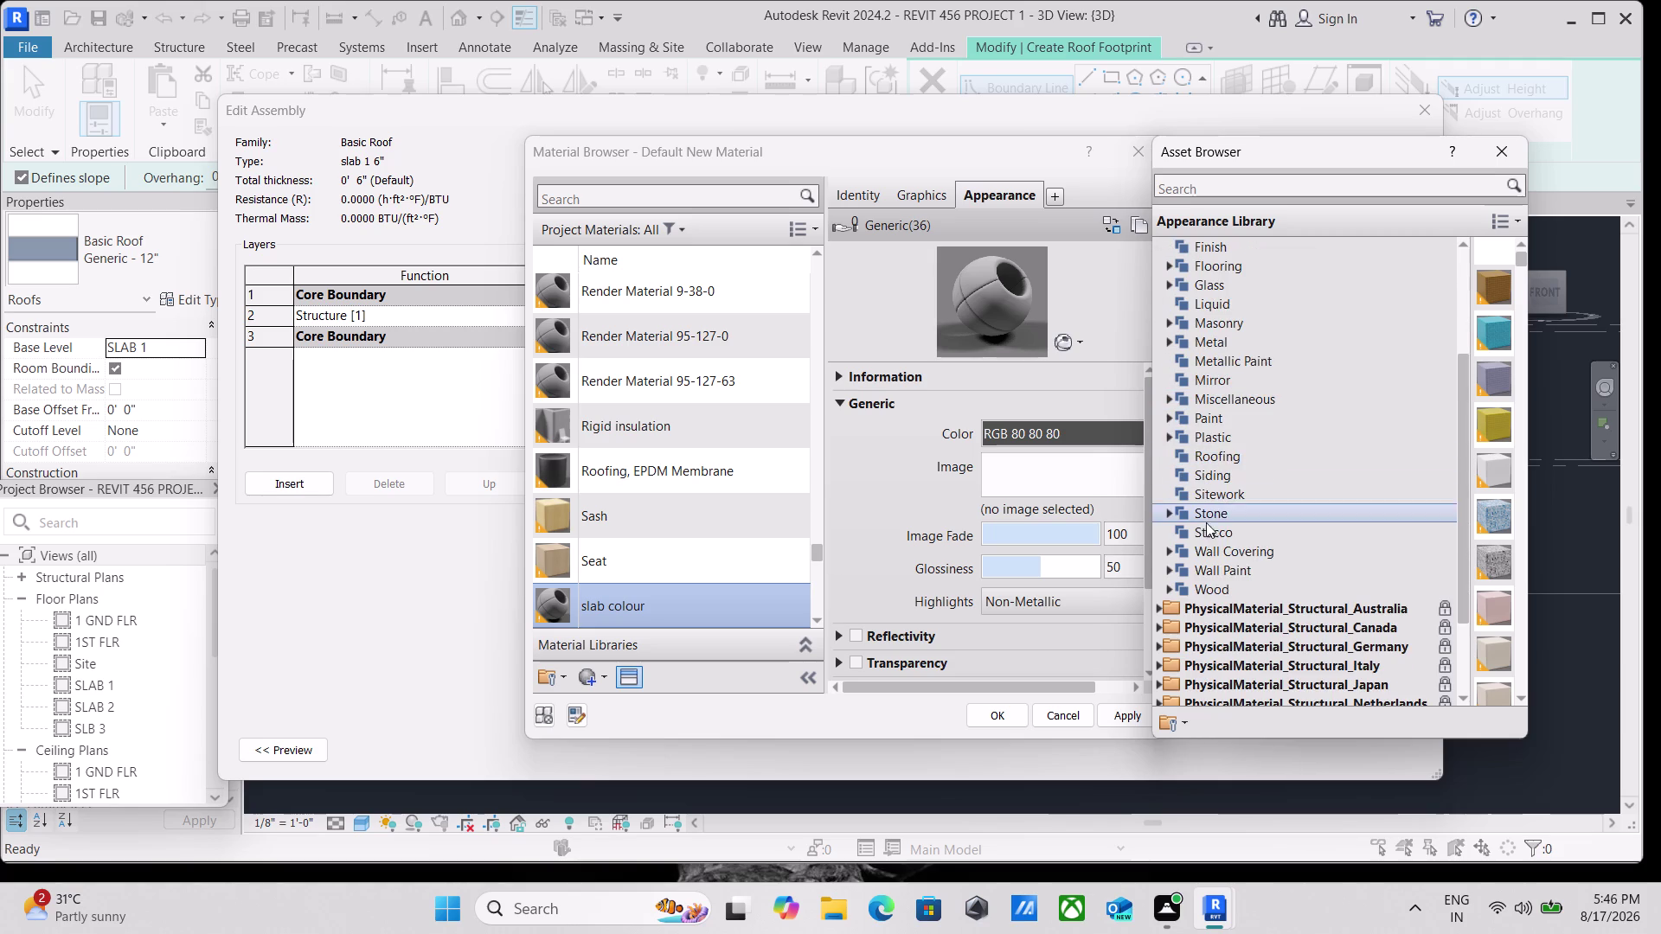
scroll(up, 3)
scroll(up, 3)
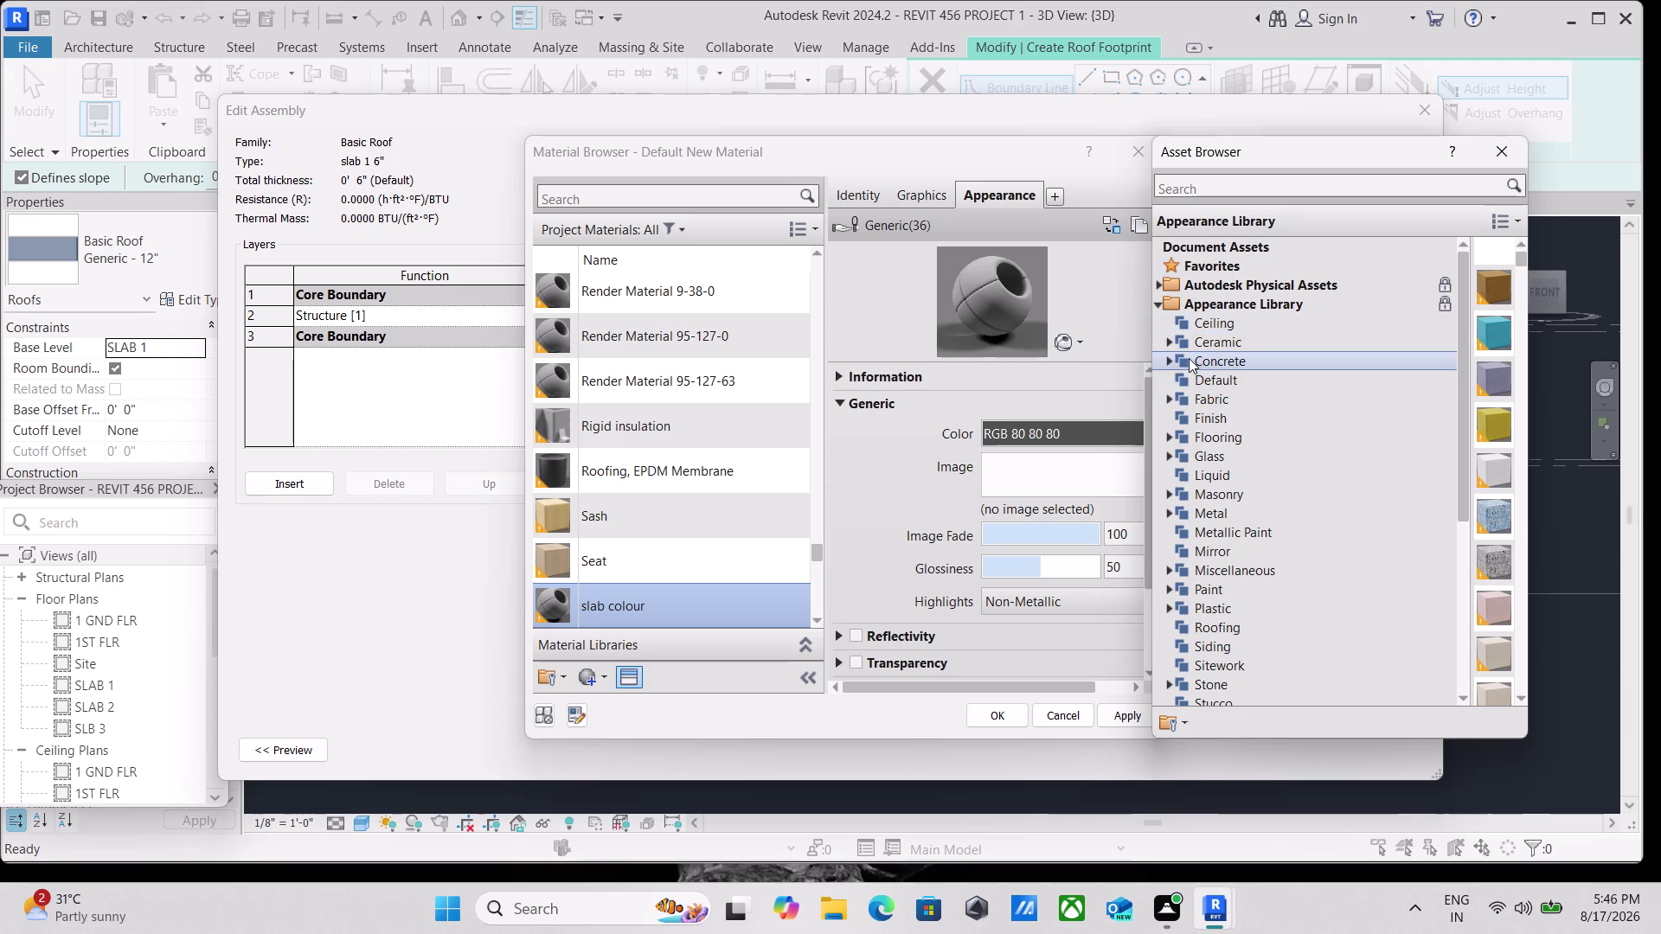
scroll(down, 3)
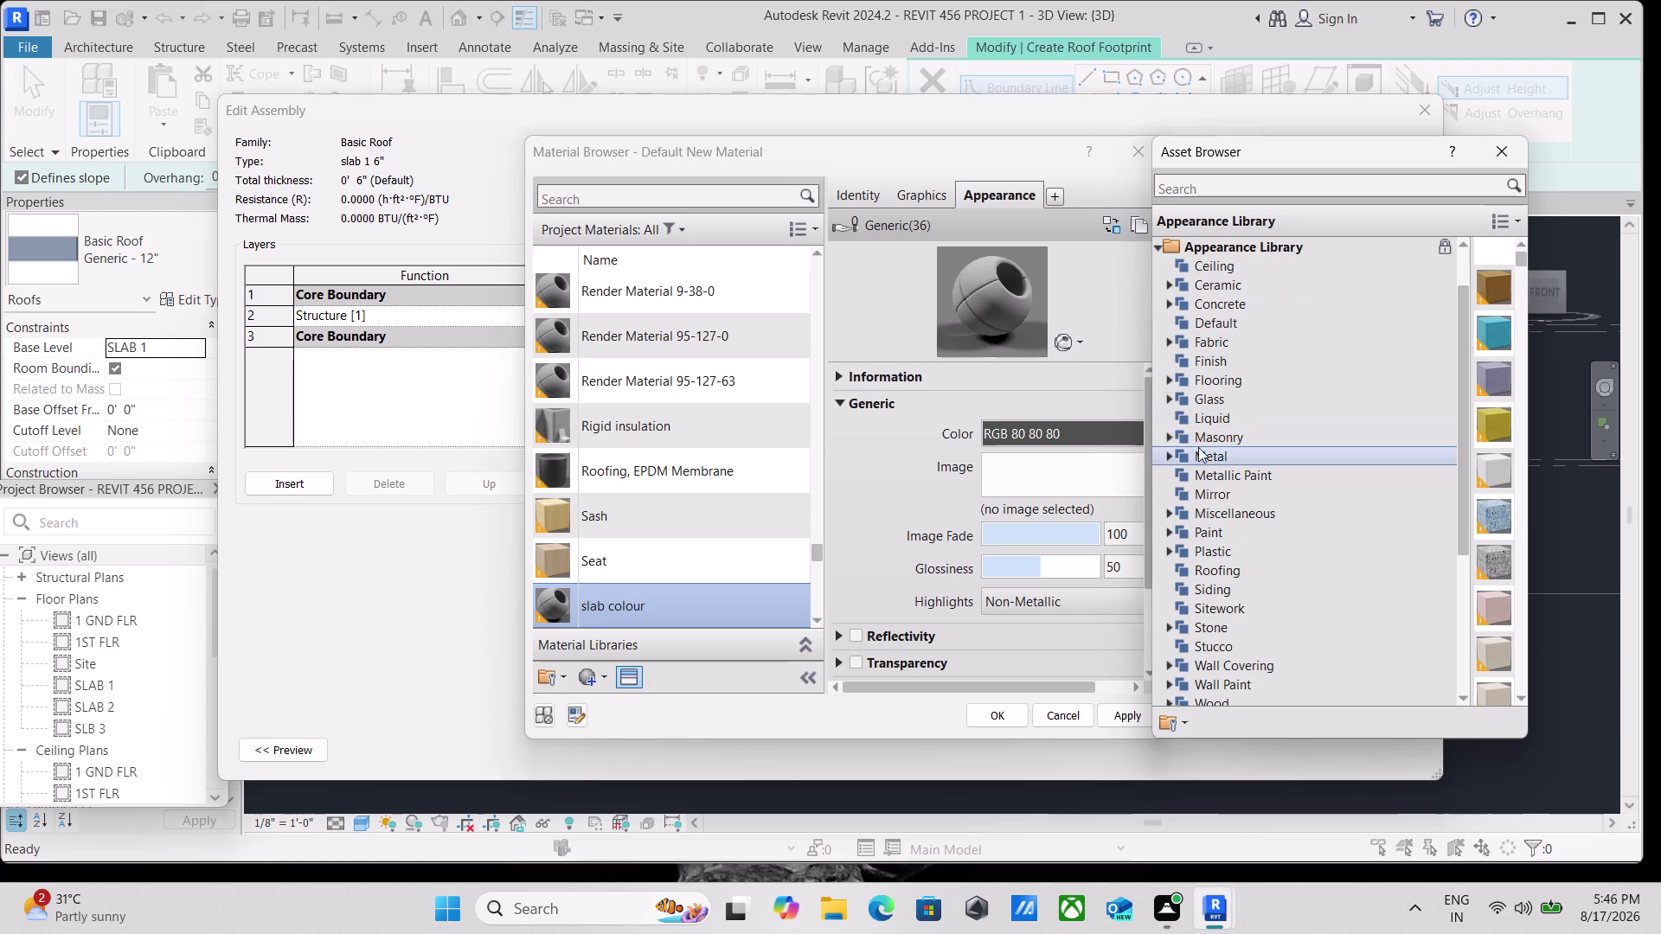
scroll(down, 3)
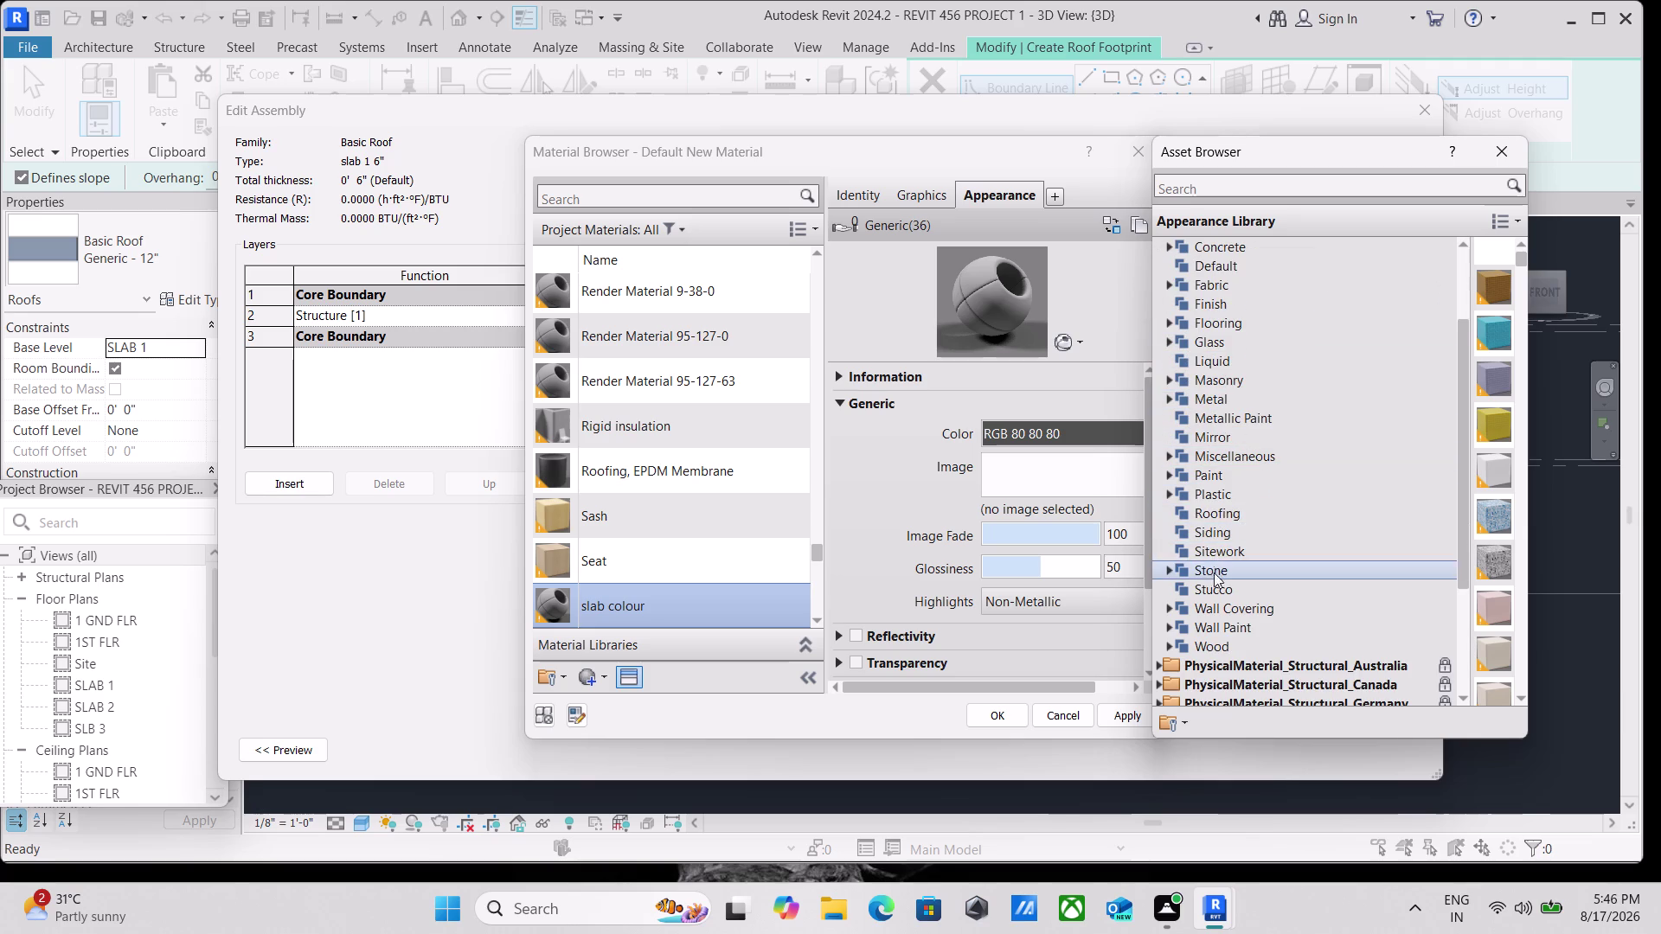
double_click(1222, 518)
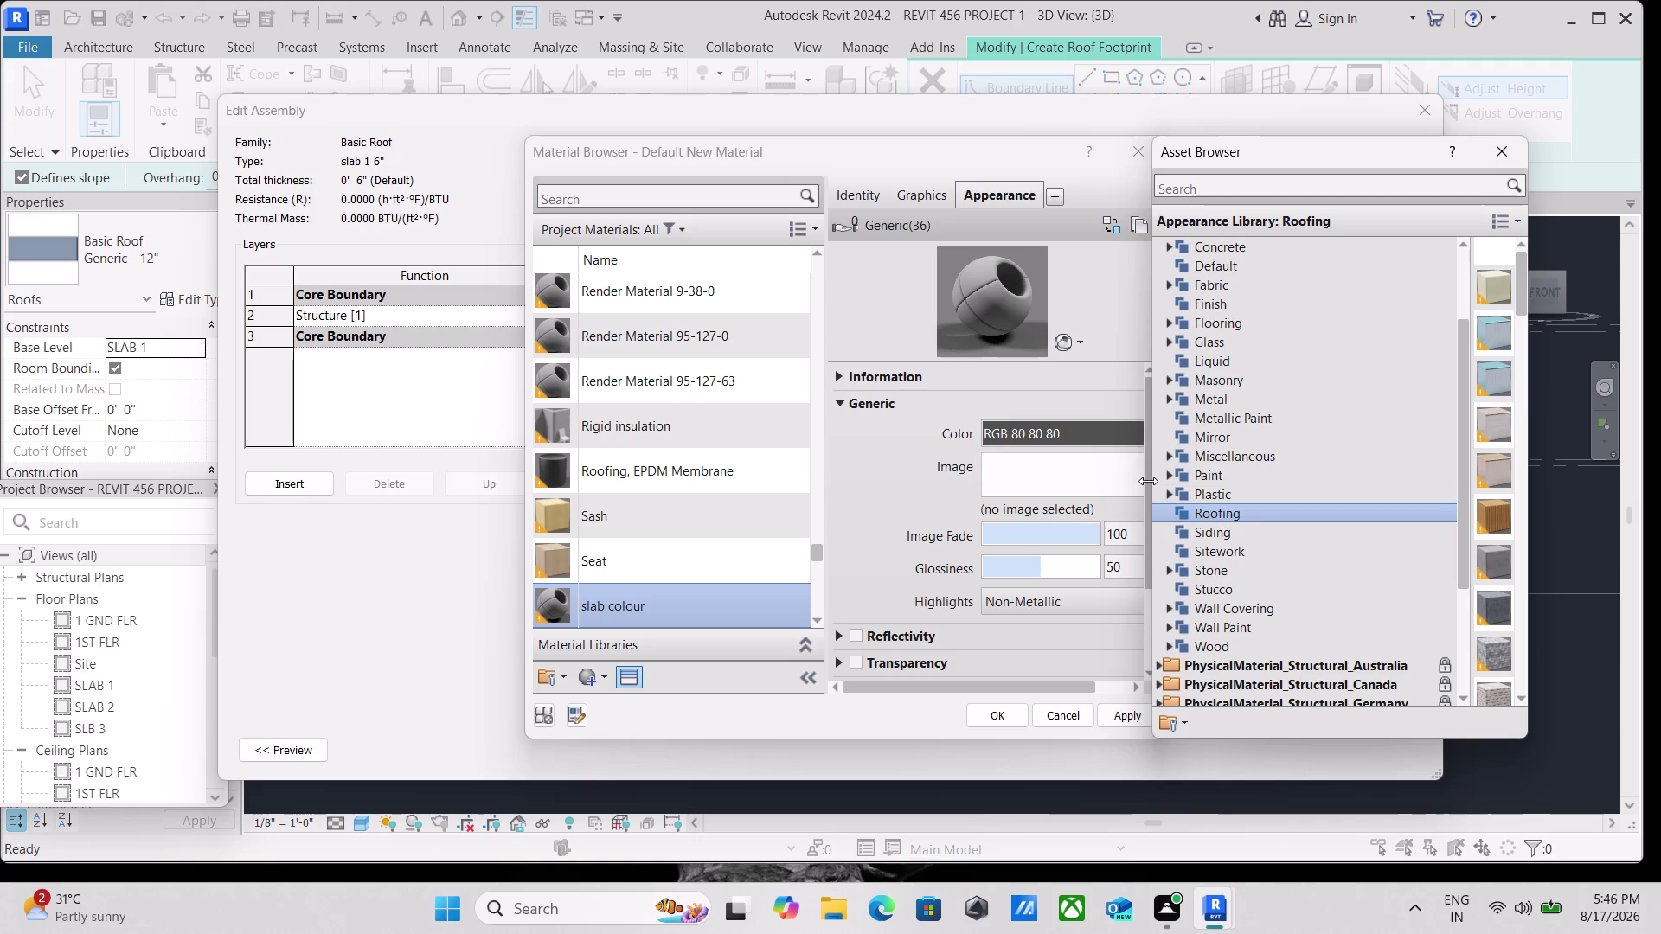
Enlarge the asset list and search the Roofing assets for Insulation - Rigid.
drag(1148, 481, 658, 465)
scroll(down, 3)
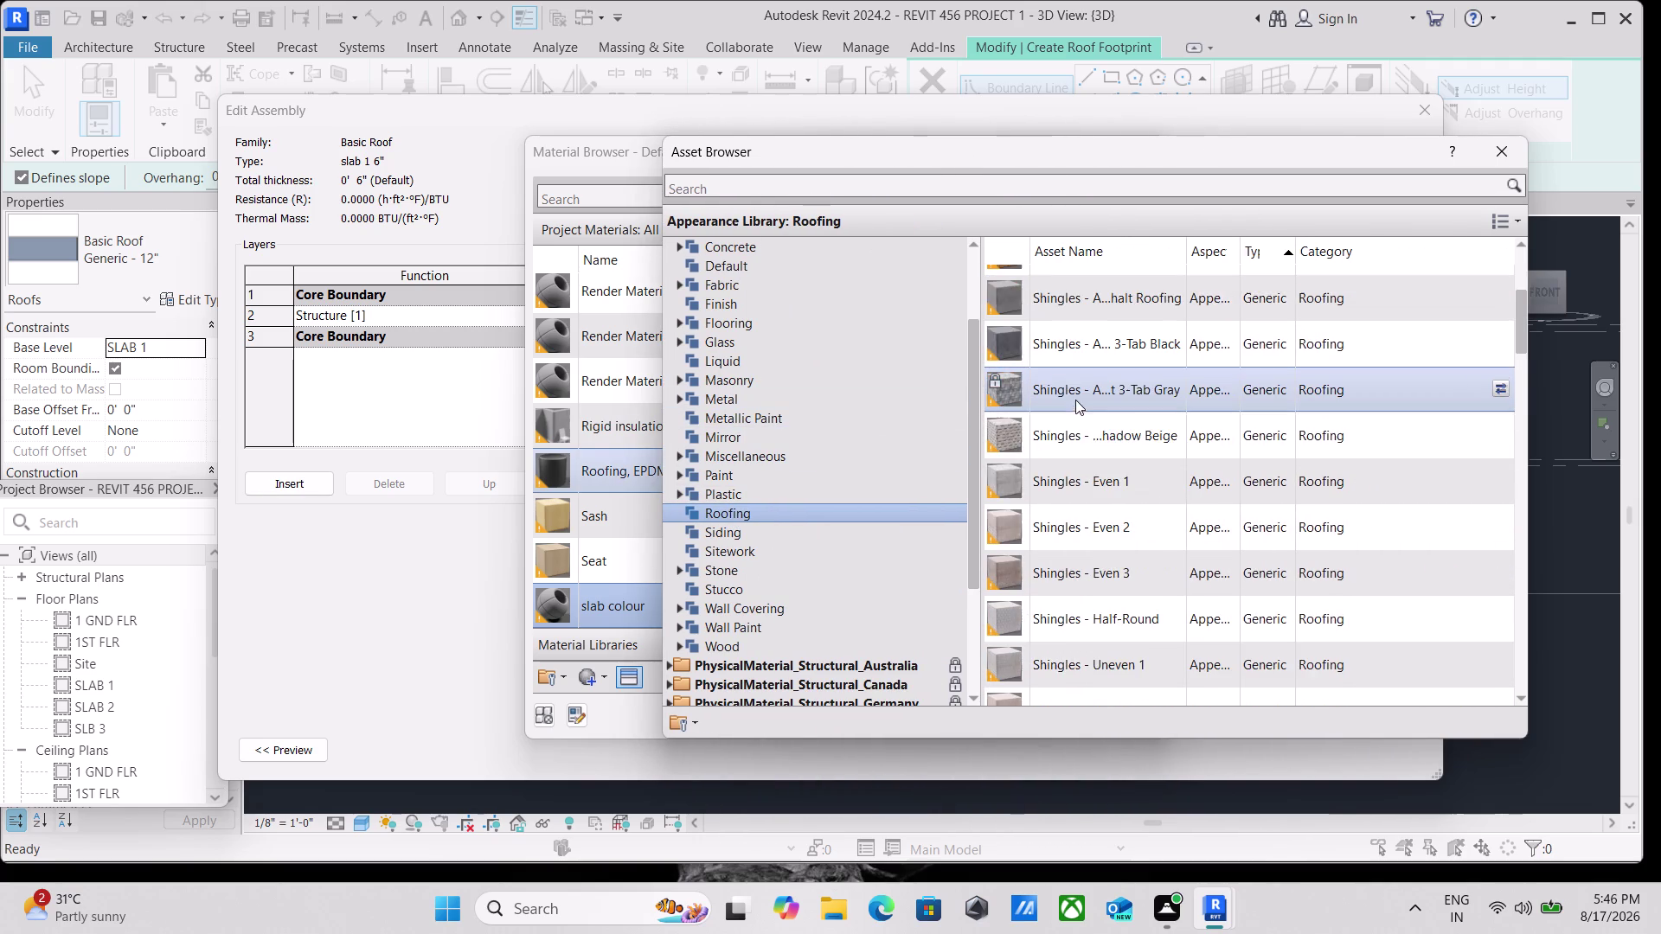
scroll(up, 3)
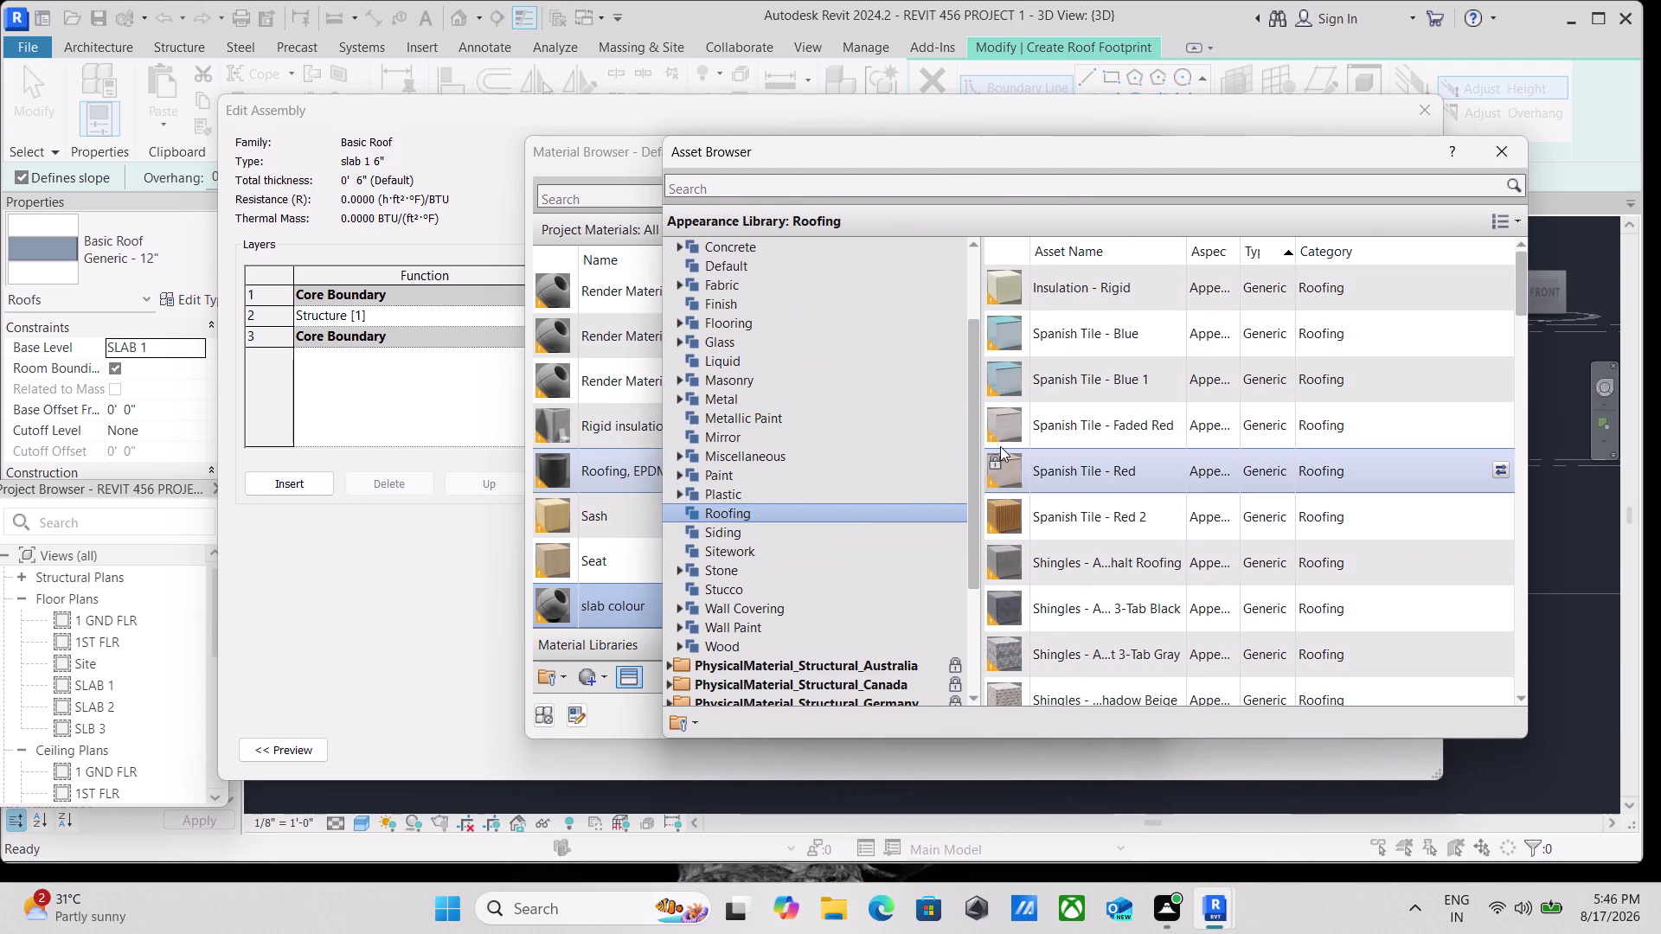
scroll(down, 3)
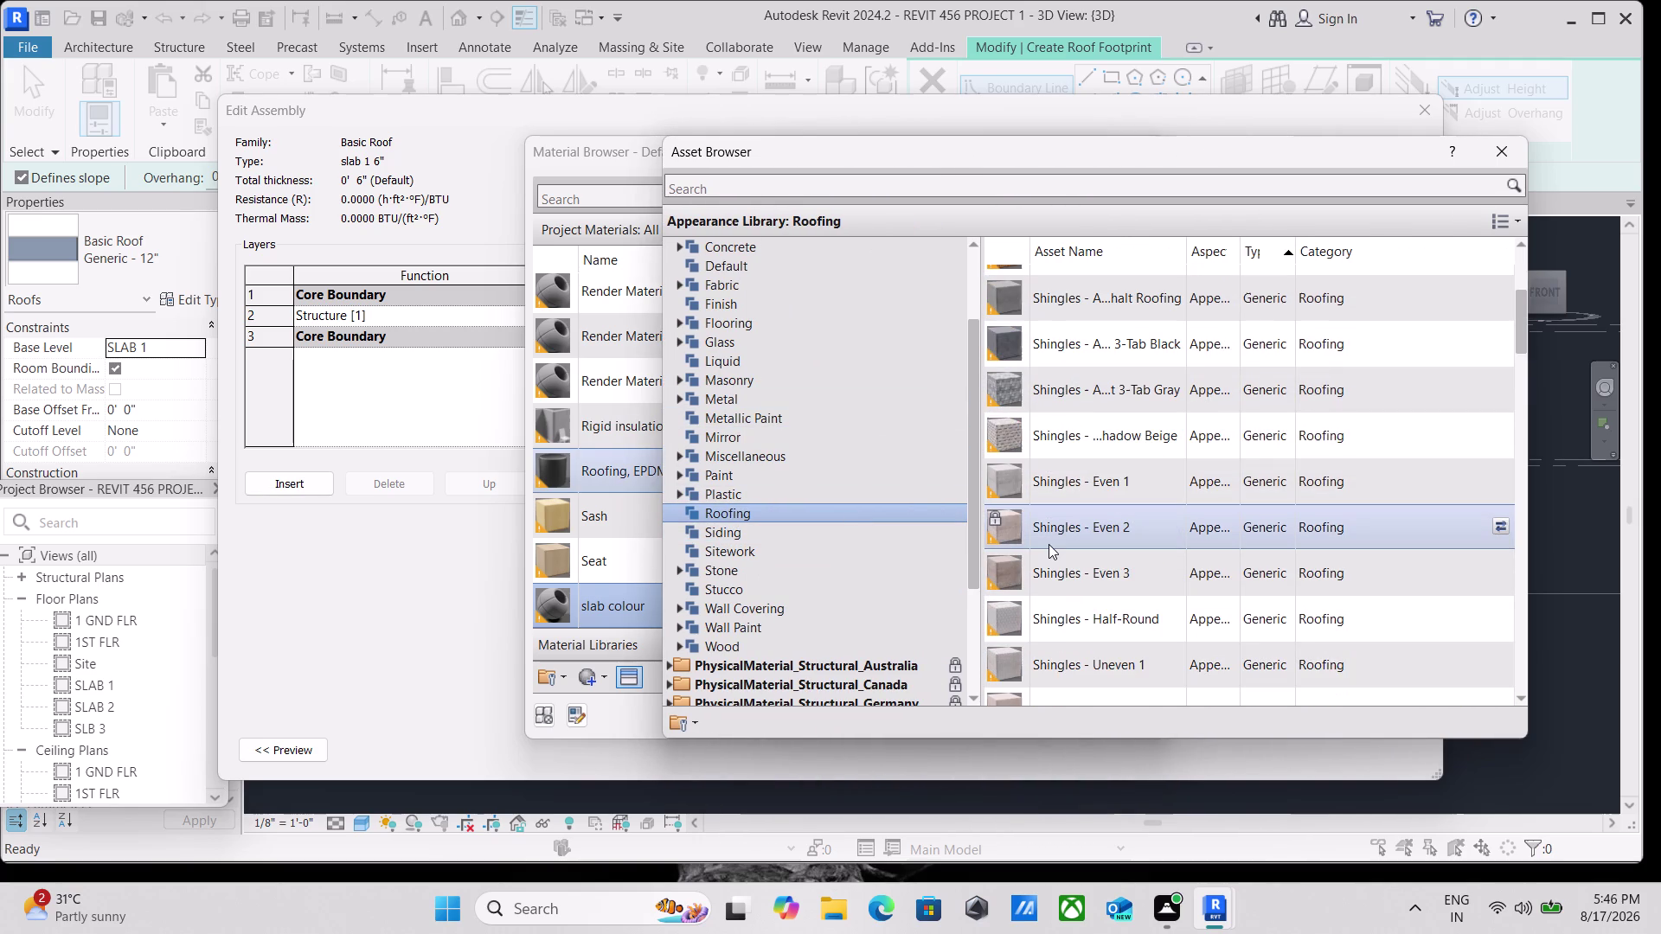
scroll(down, 3)
scroll(down, 3)
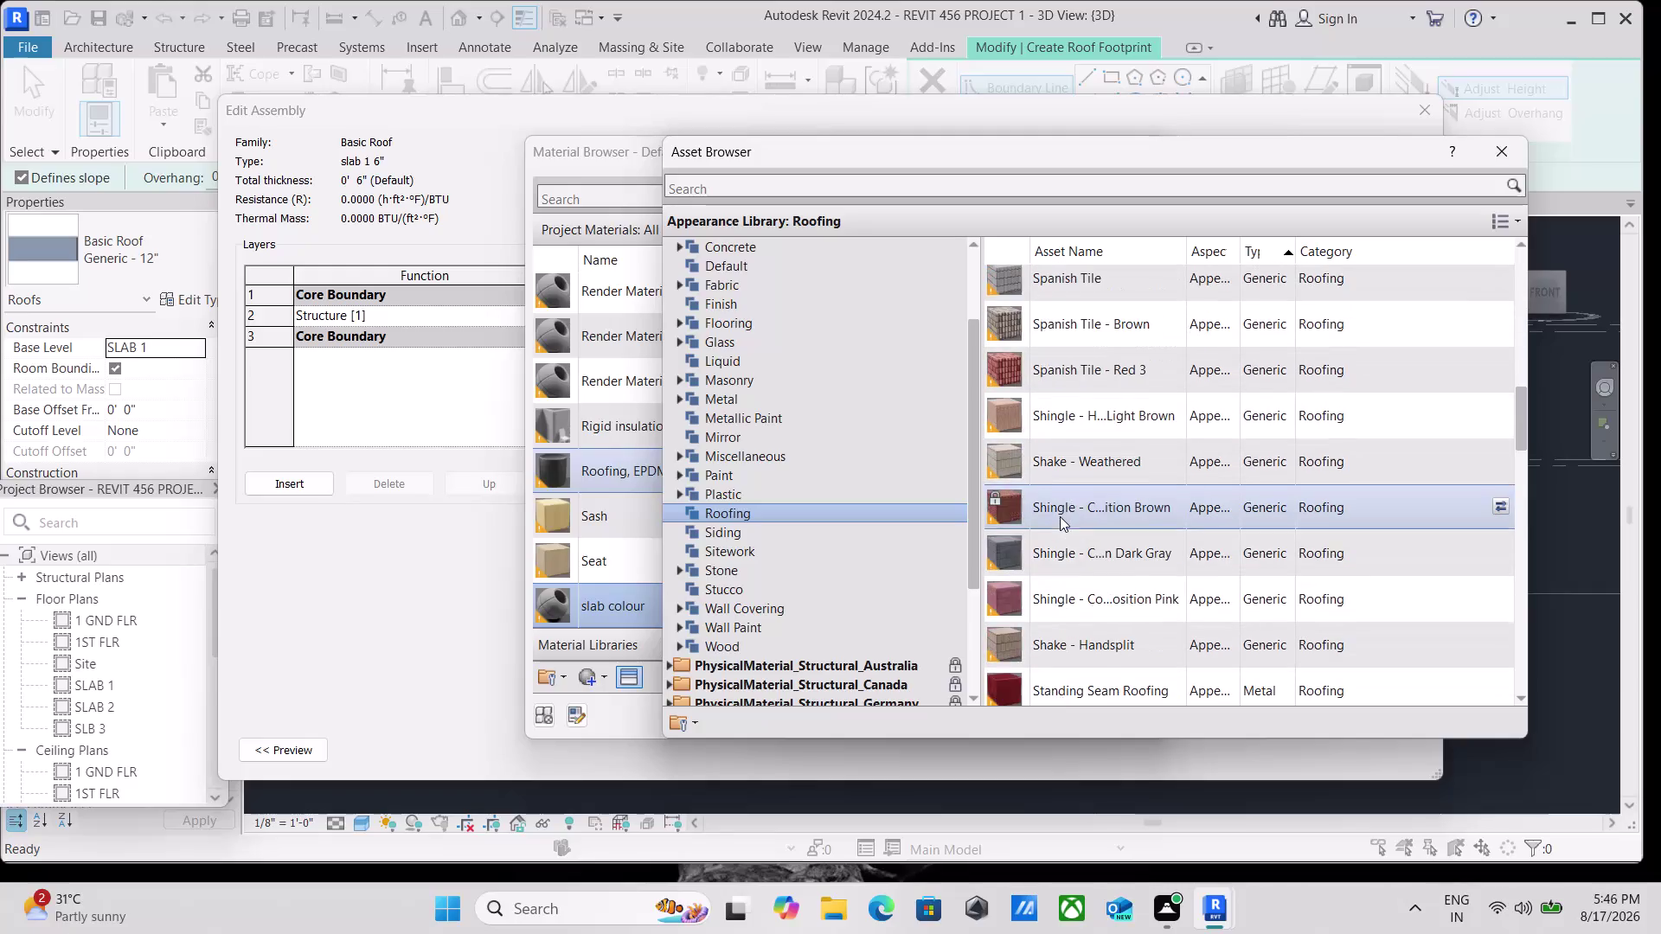
scroll(down, 3)
scroll(up, 3)
scroll(up, 3)
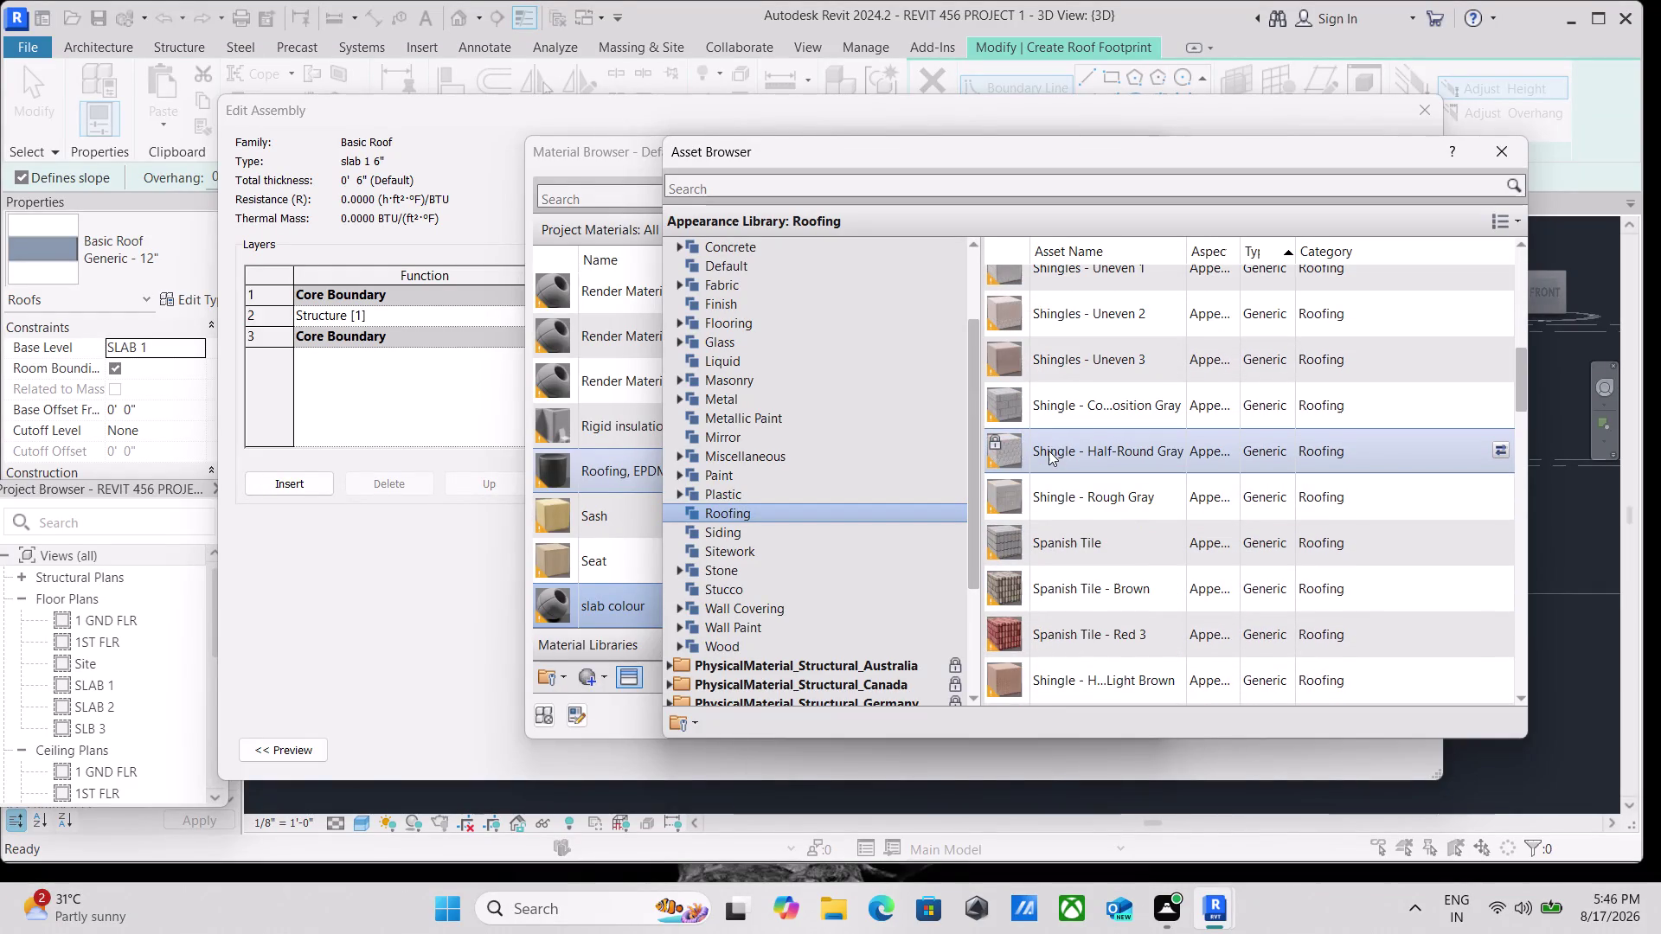
scroll(up, 3)
scroll(up, 3)
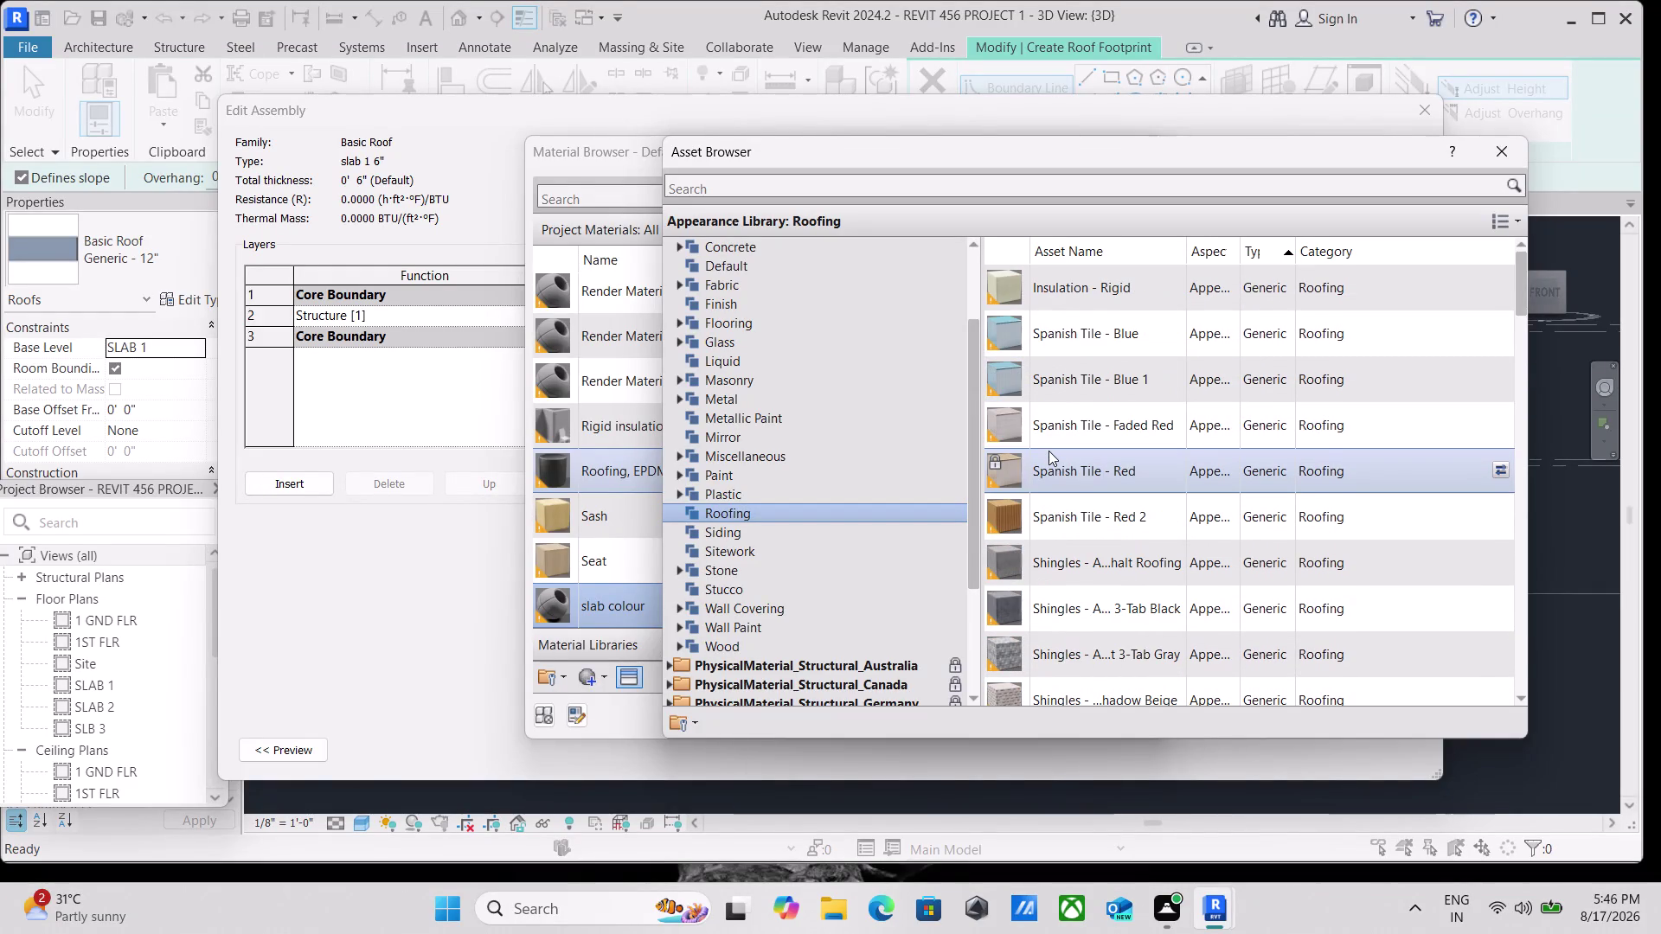
scroll(down, 3)
scroll(down, 3)
scroll(down, 3)
scroll(down, 3)
scroll(down, 3)
scroll(down, 3)
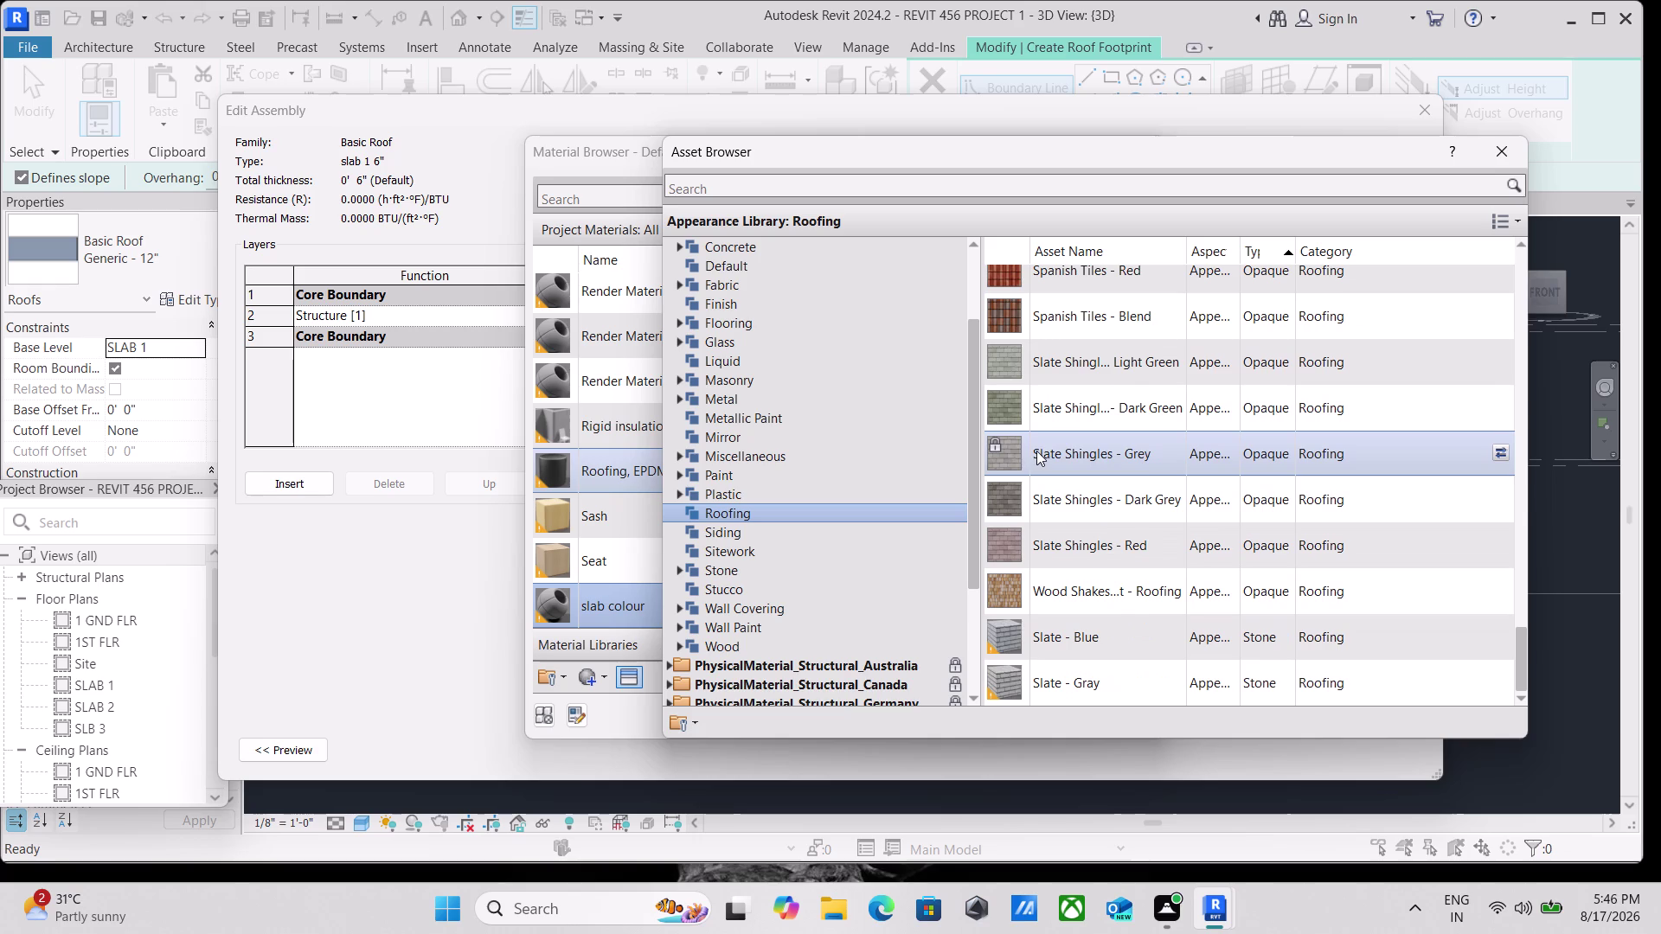
scroll(down, 3)
scroll(down, 3)
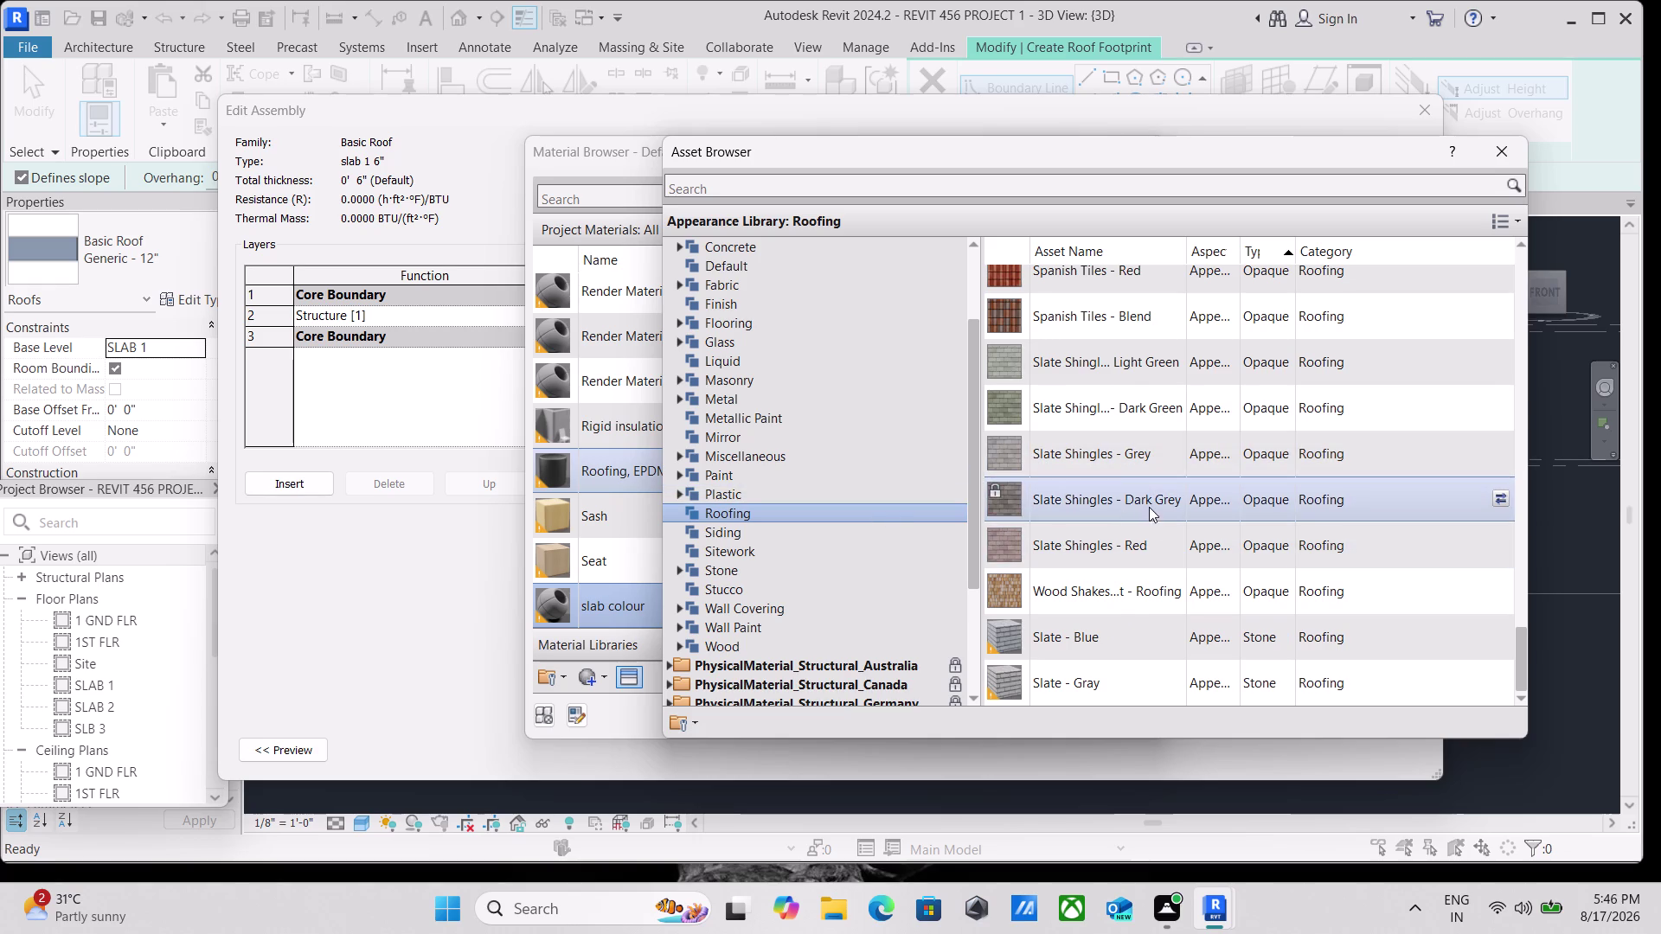
scroll(down, 3)
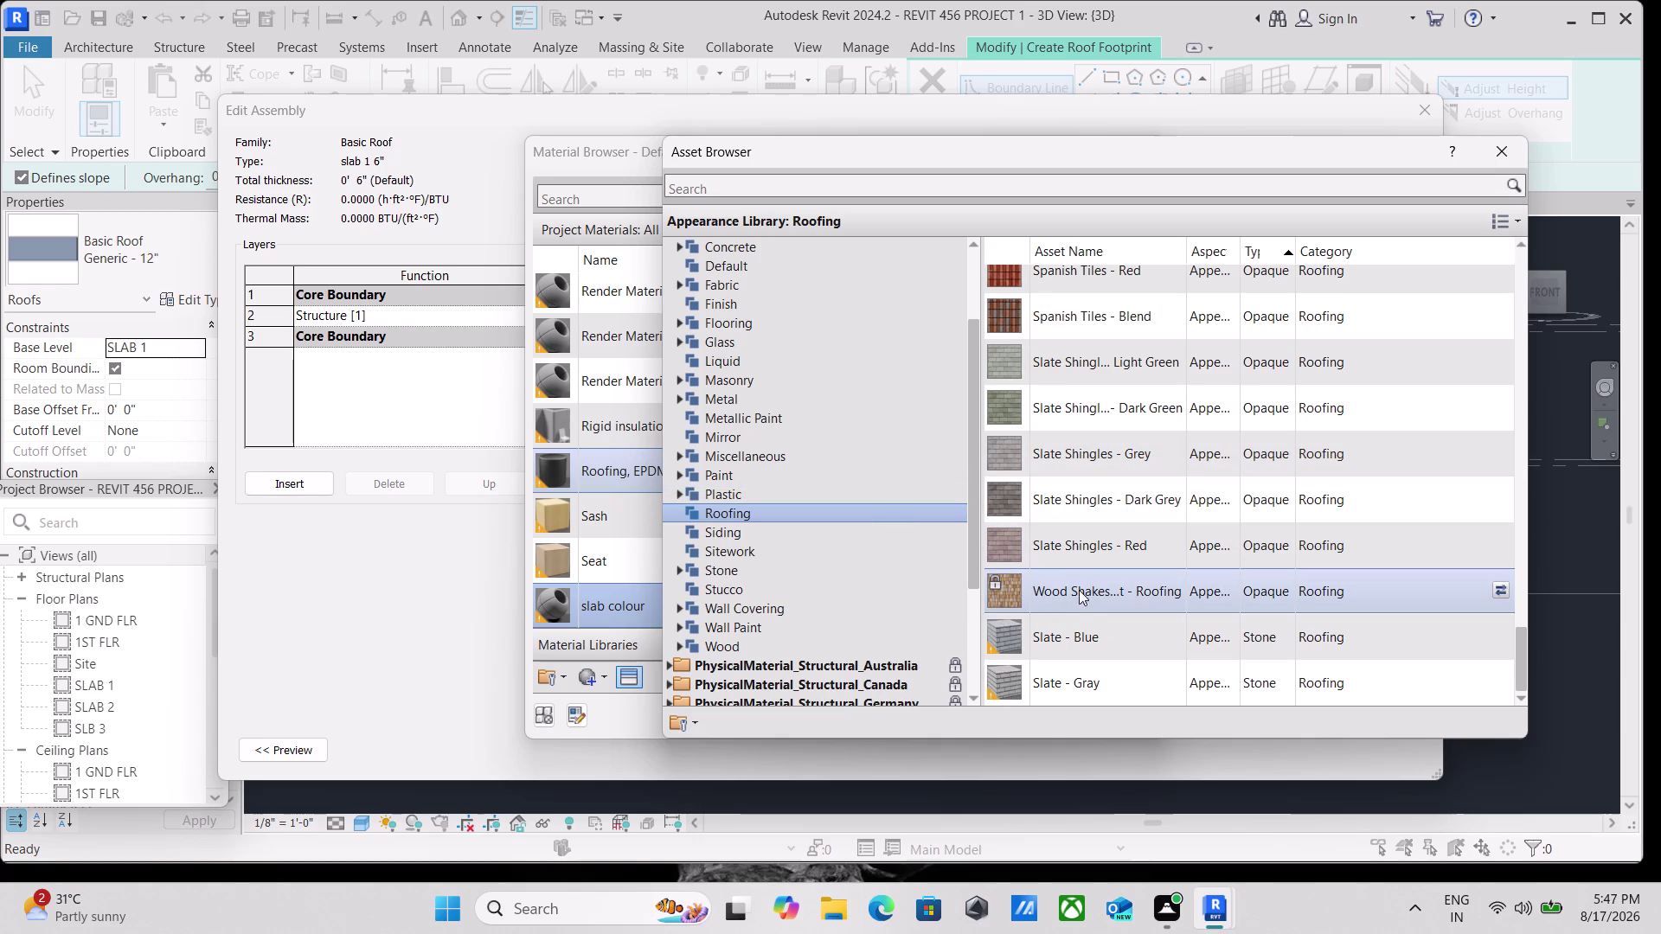
scroll(up, 3)
scroll(down, 3)
scroll(up, 3)
scroll(up, 3)
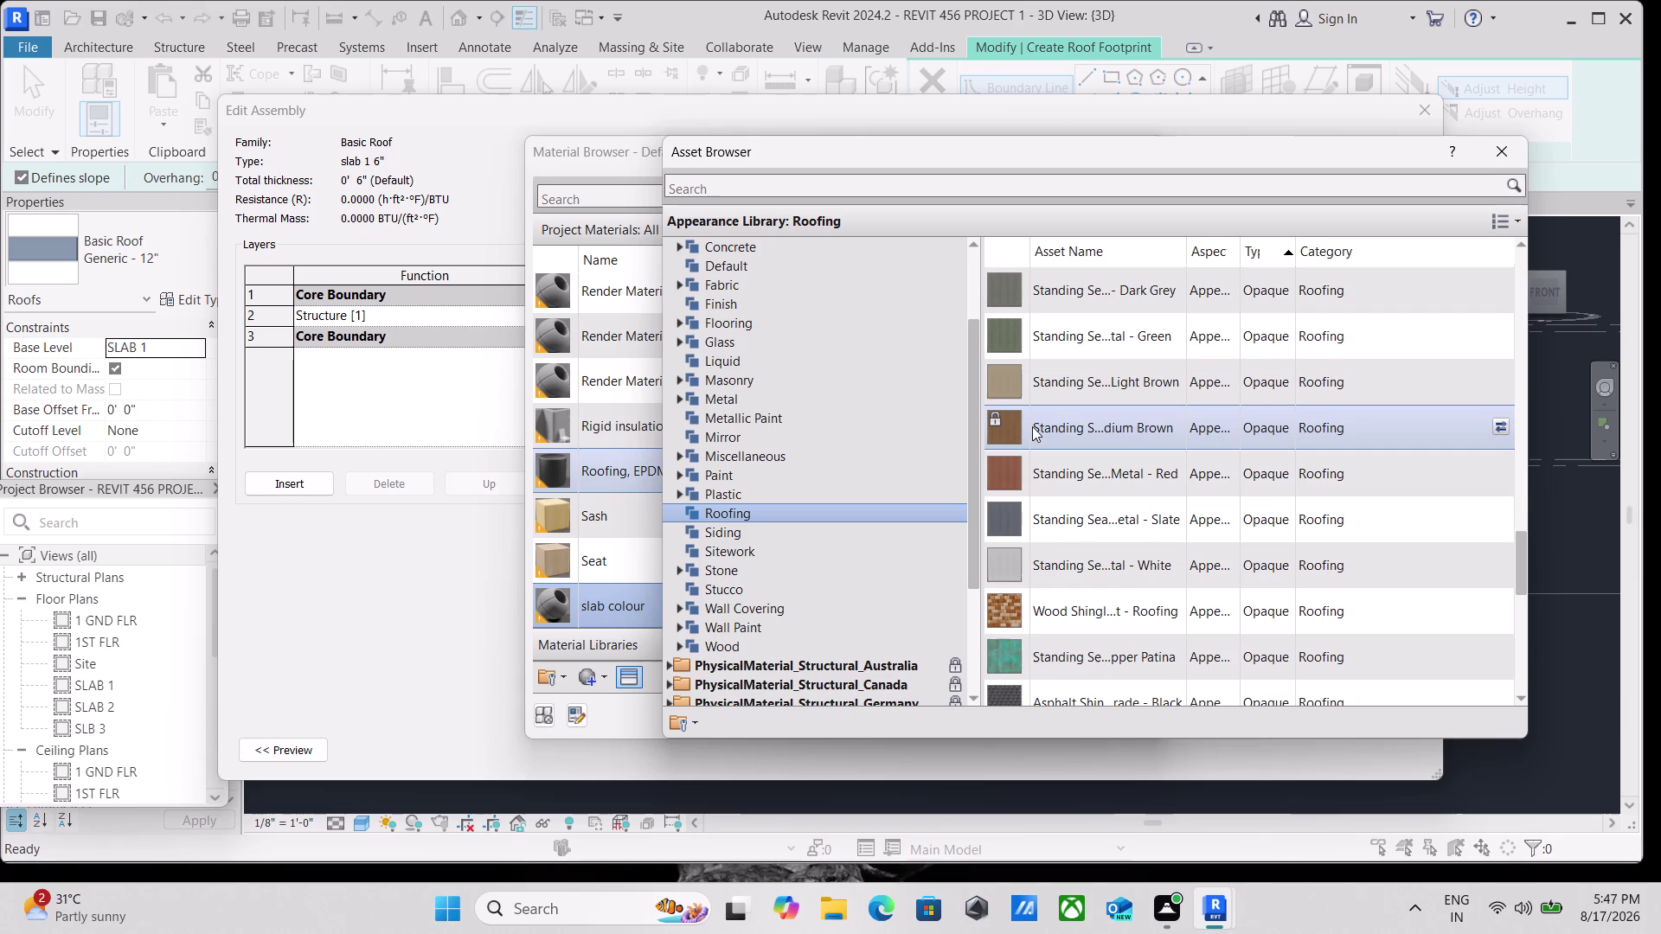
scroll(up, 3)
scroll(up, 3)
scroll(up, 3)
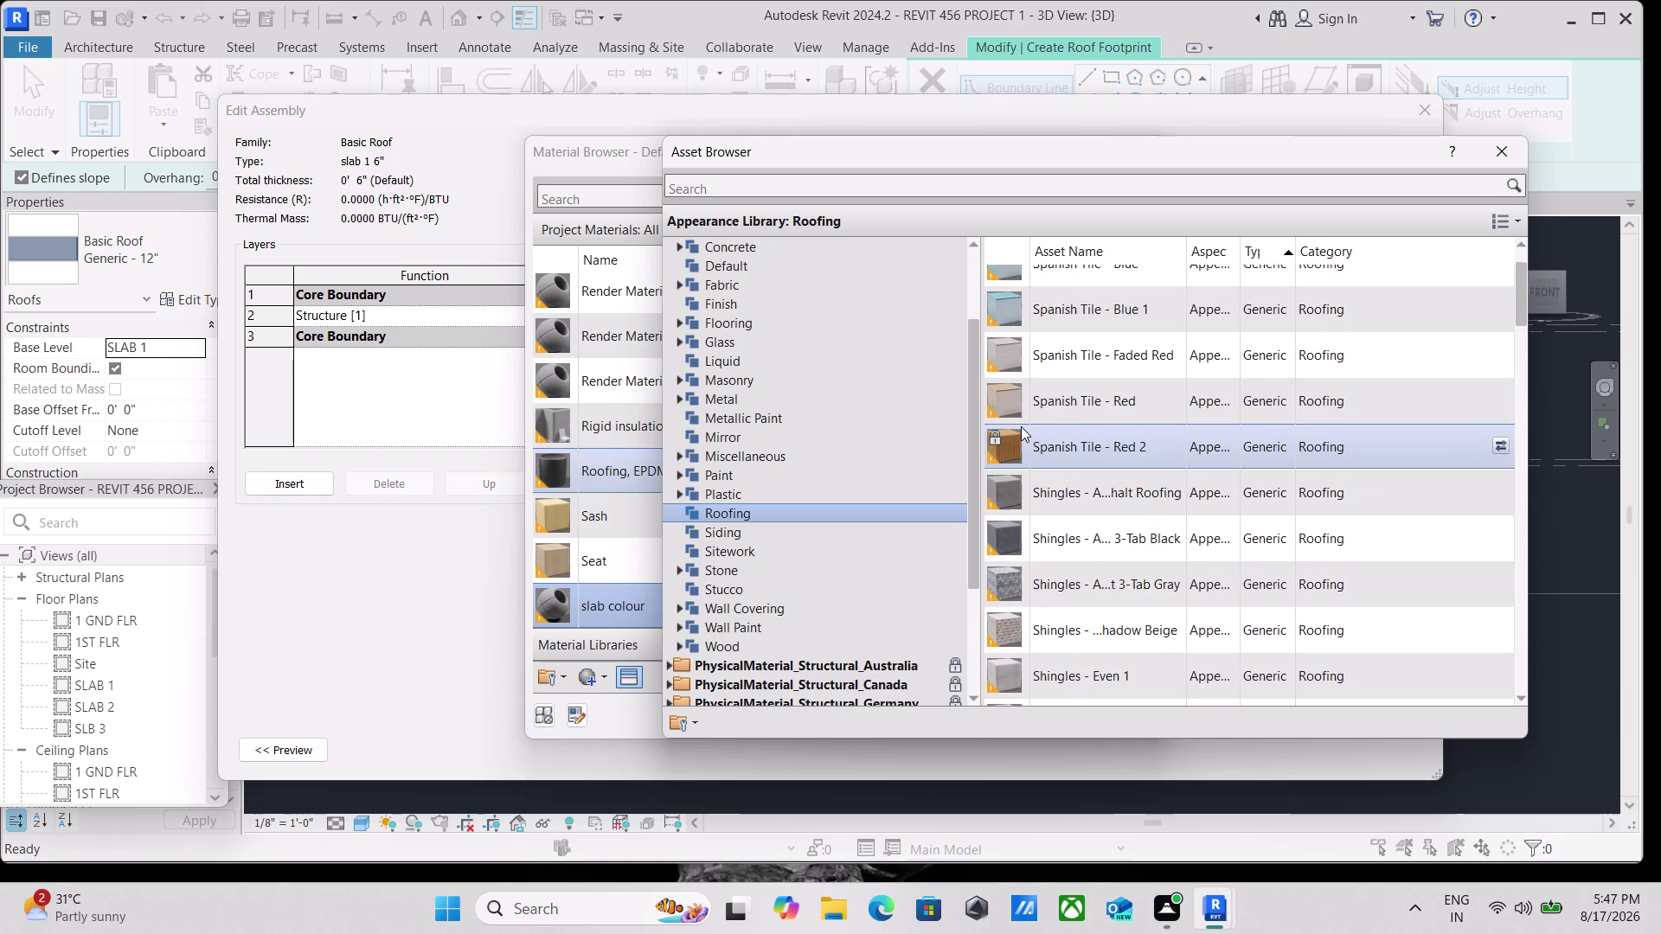
scroll(up, 3)
scroll(up, 3)
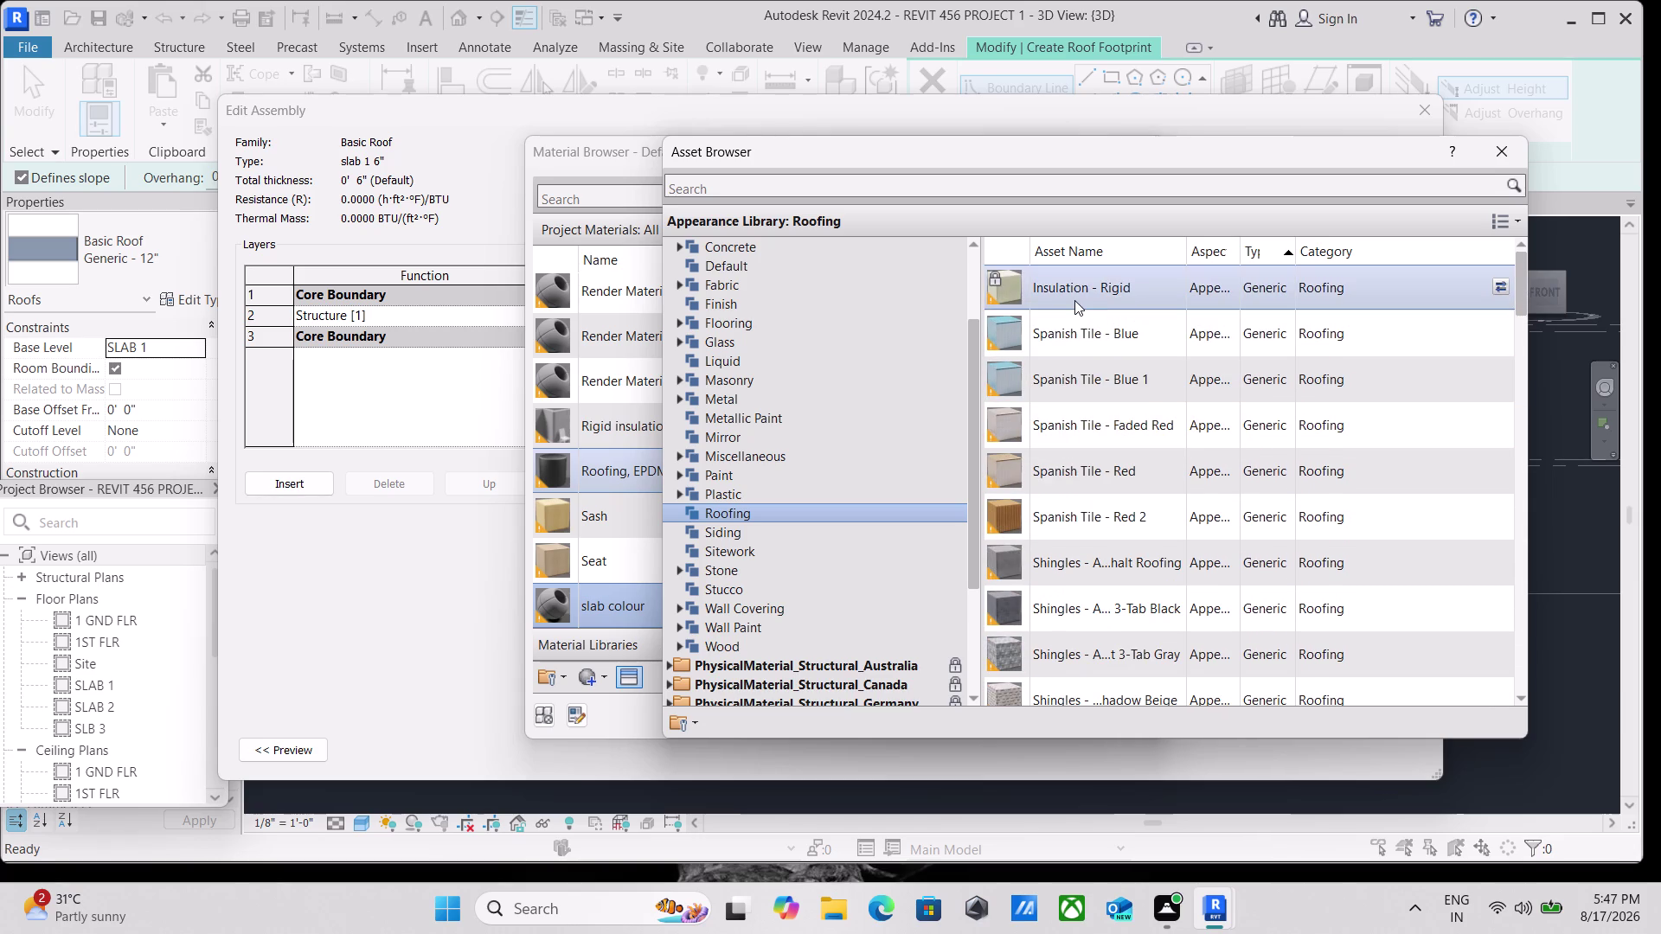
Apply the Insulation - Rigid appearance to slab colour and move the library window aside.
click(1074, 301)
double_click(1064, 299)
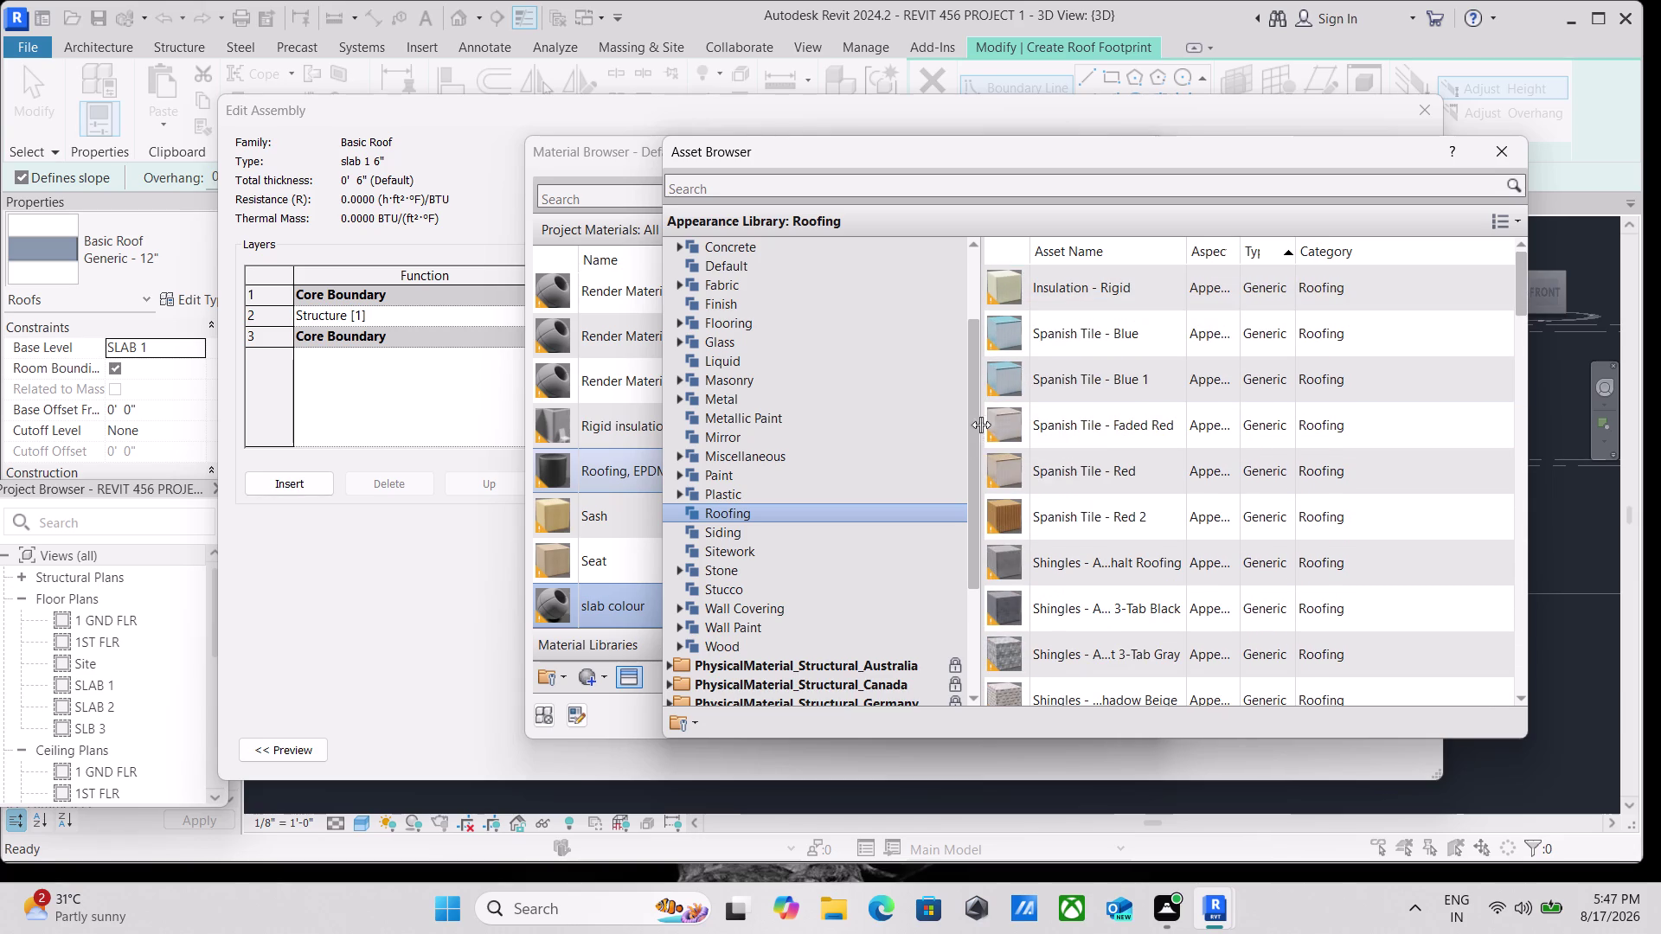
drag(980, 423, 1374, 424)
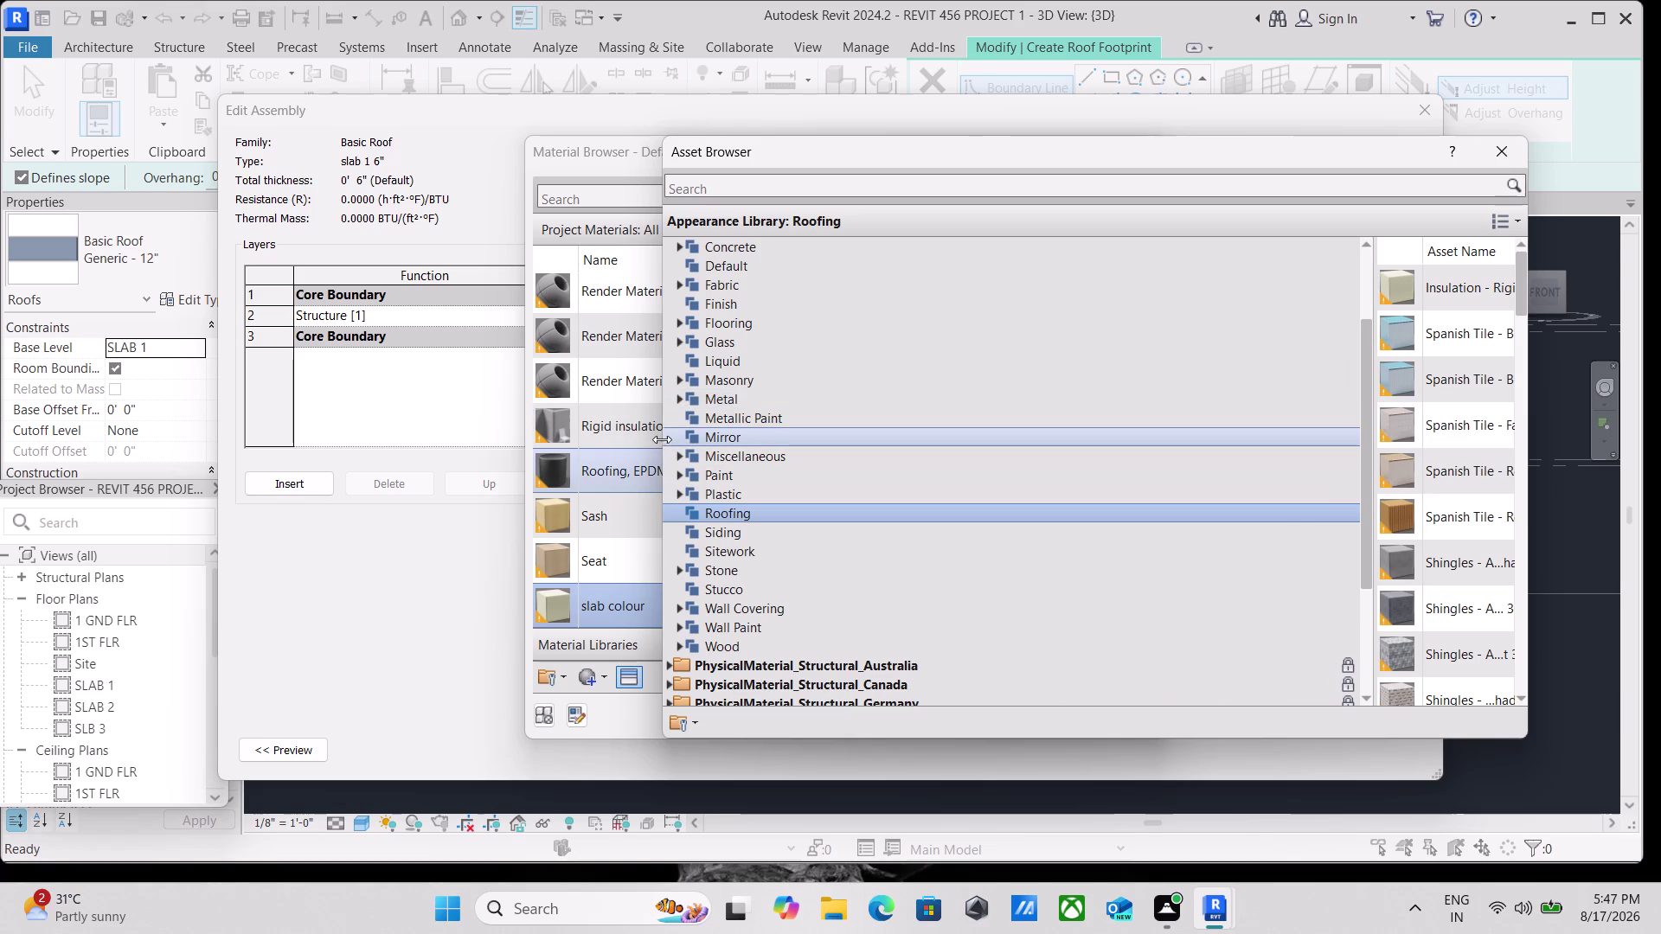
drag(661, 438, 1451, 464)
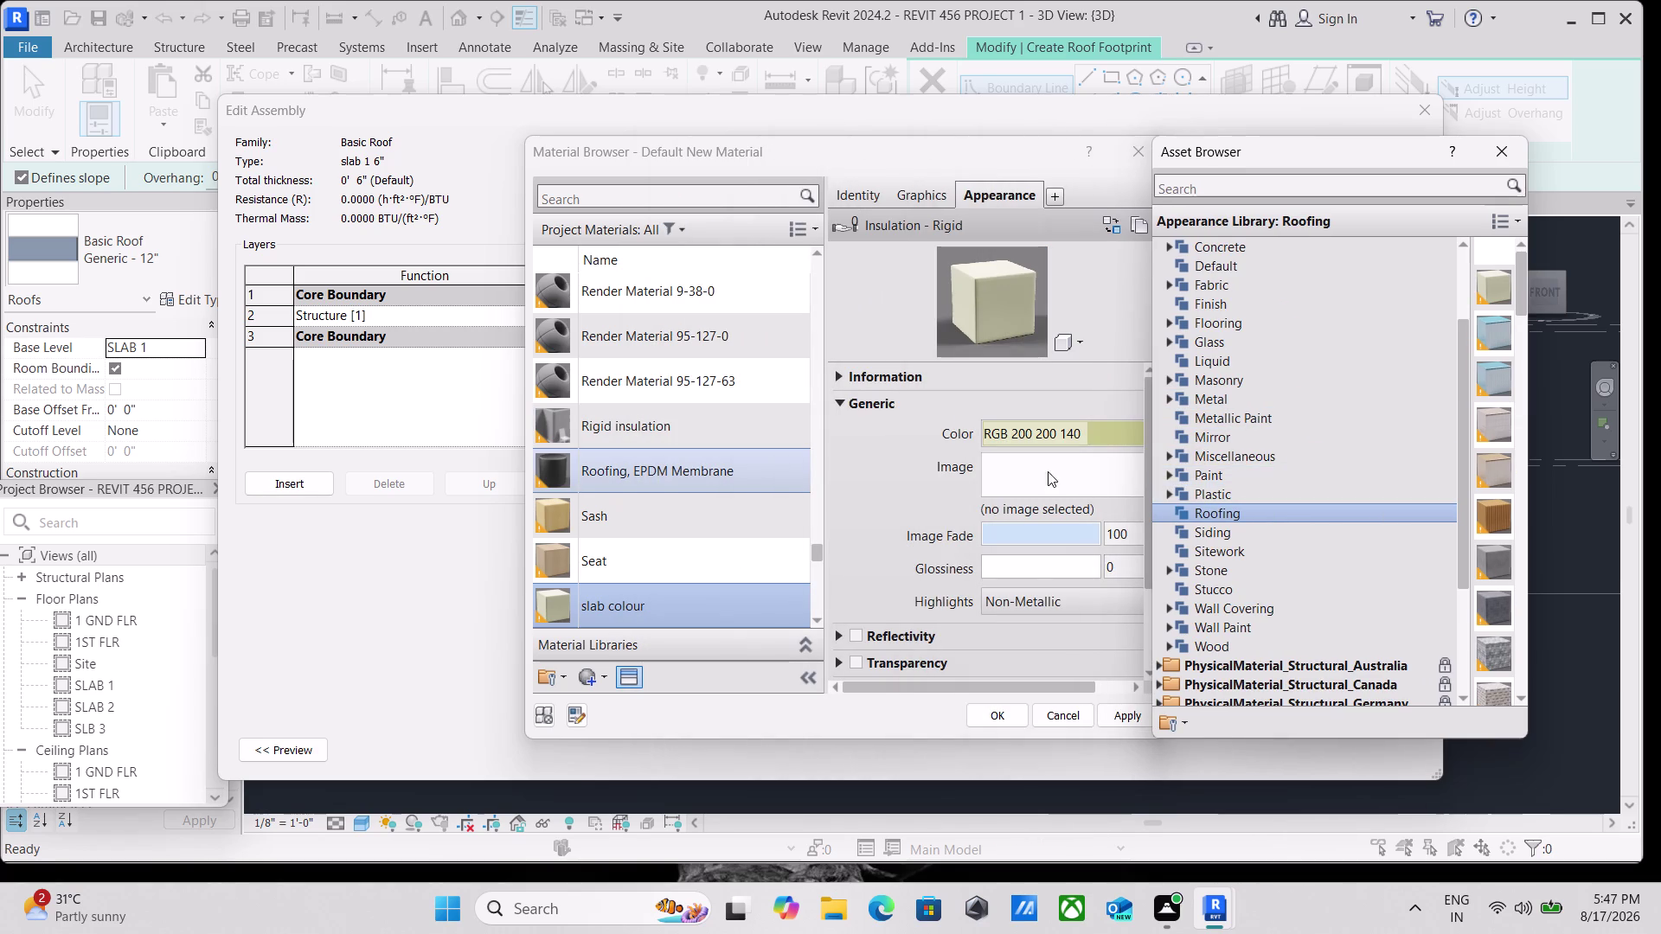
Confirm slab colour as the layer material and apply the slab 1 6" roof type.
click(1135, 728)
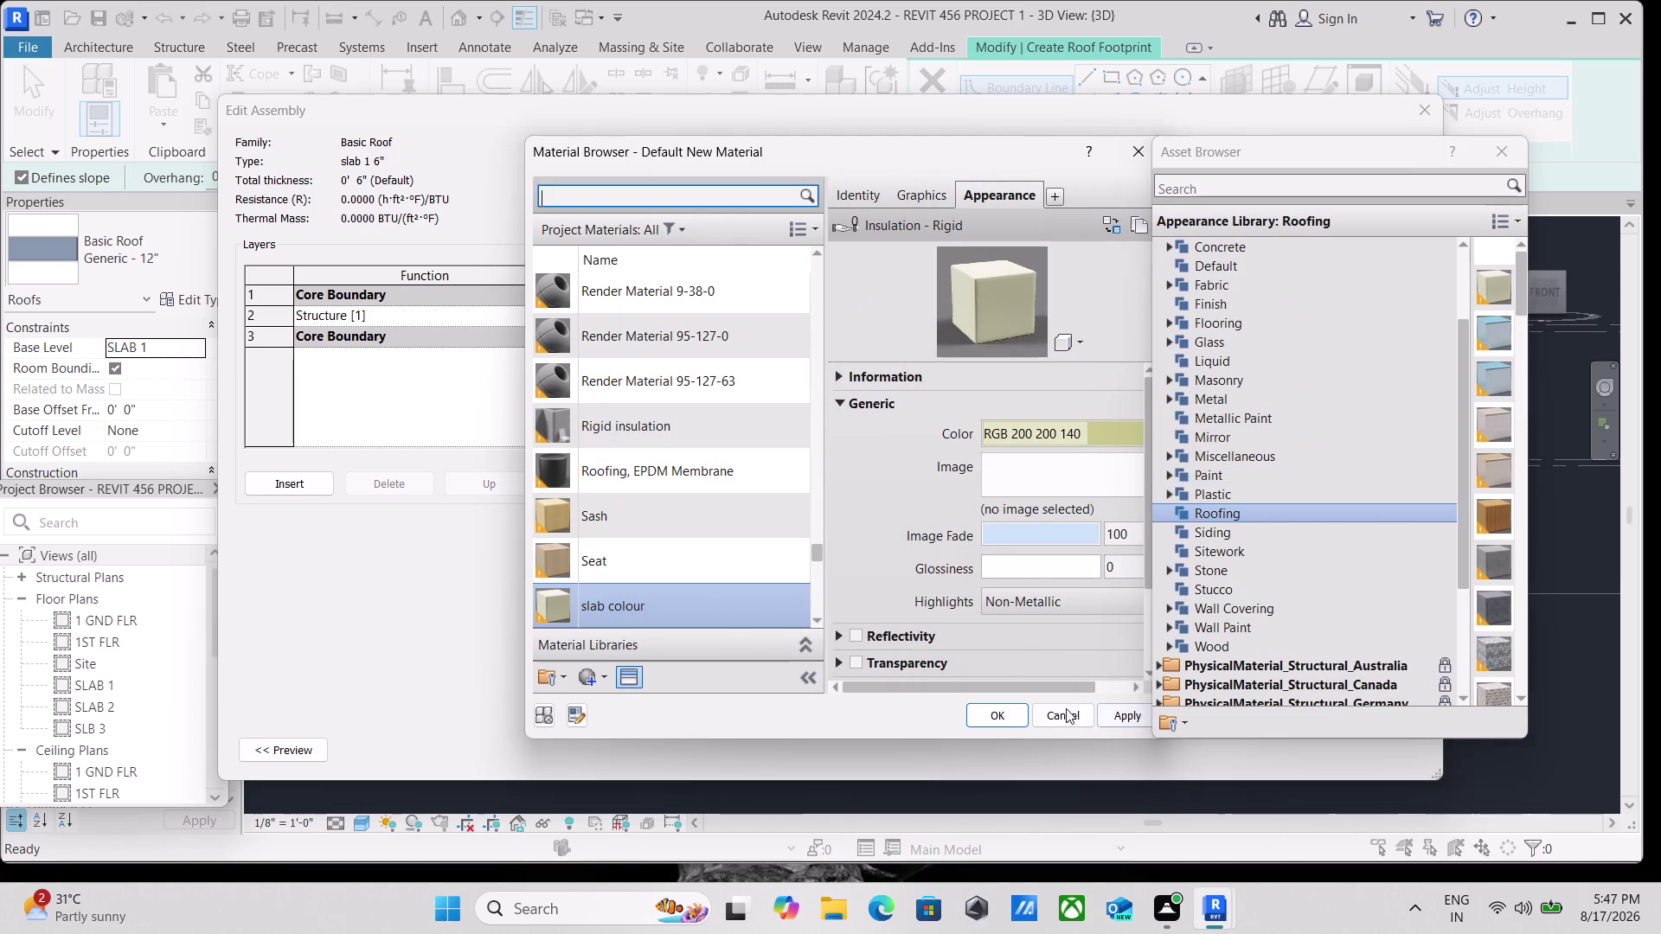
click(1116, 718)
click(989, 721)
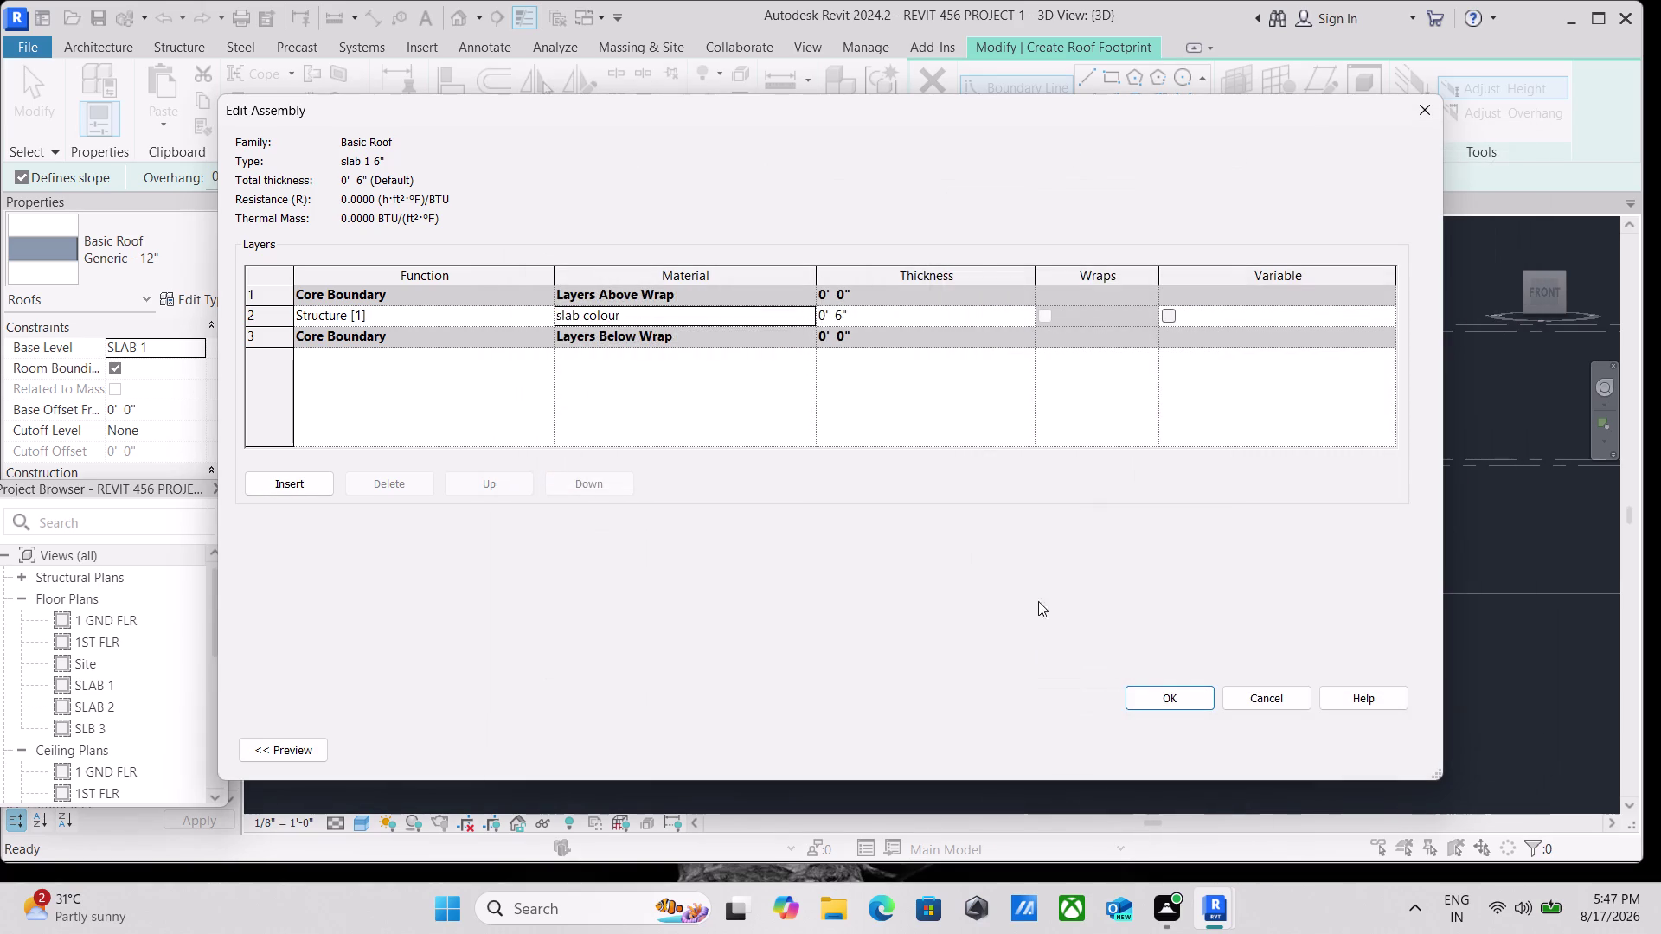
click(1185, 705)
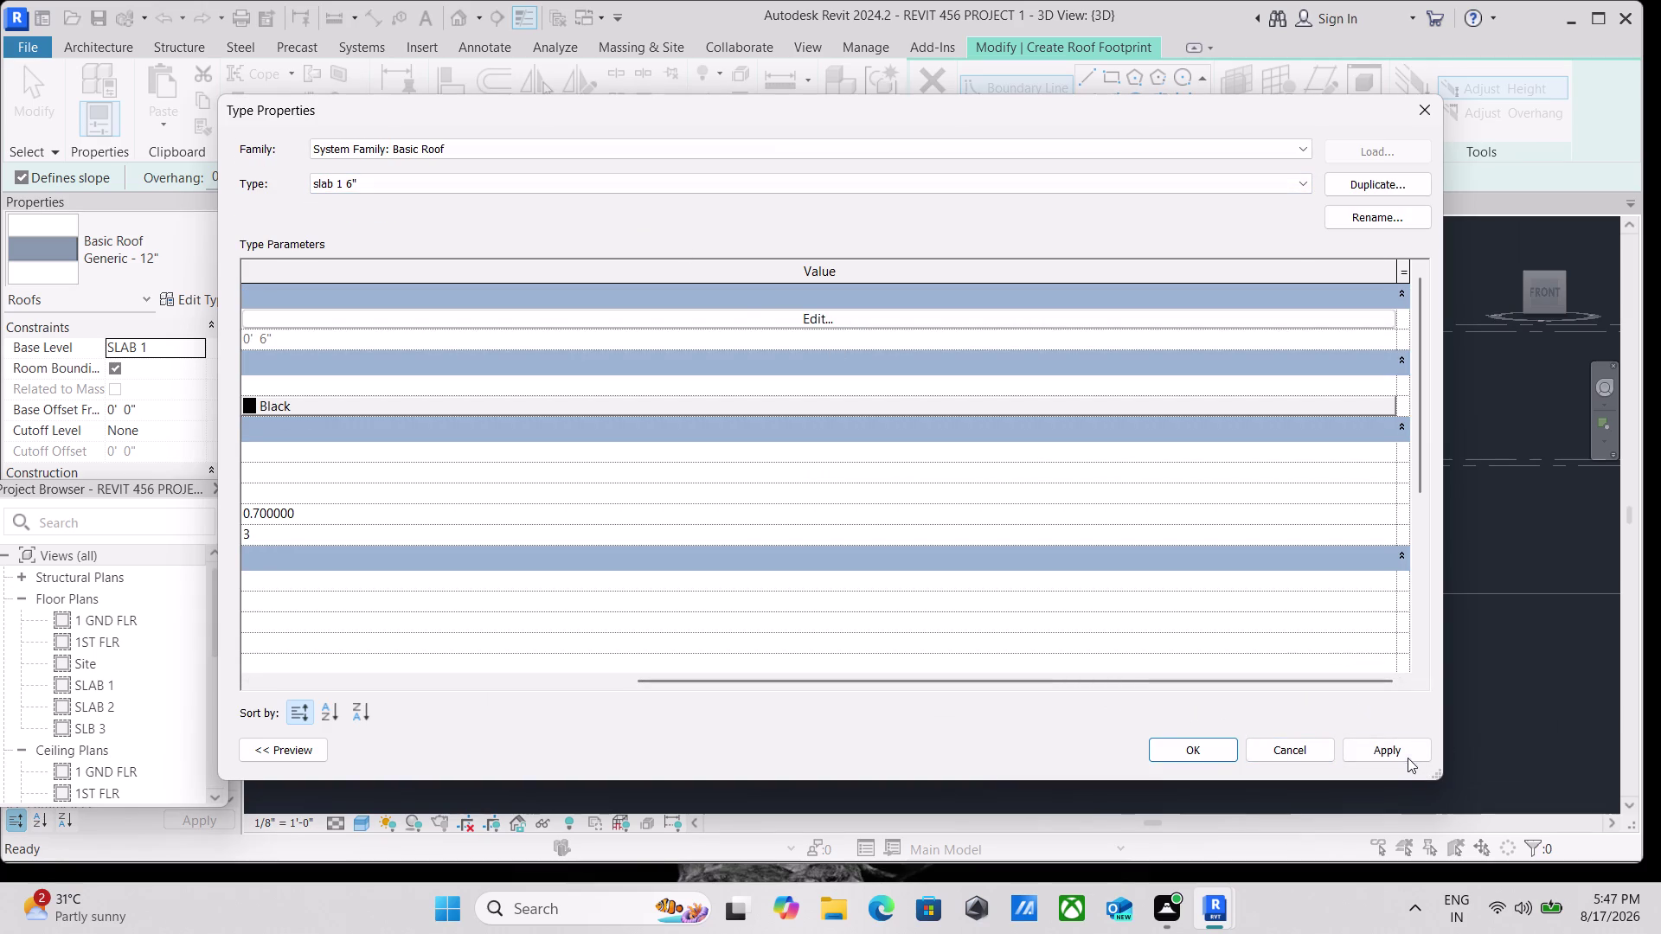
click(1407, 755)
click(1193, 749)
Find SLAB 1 in the Project Browser and open its floor plan.
scroll(down, 3)
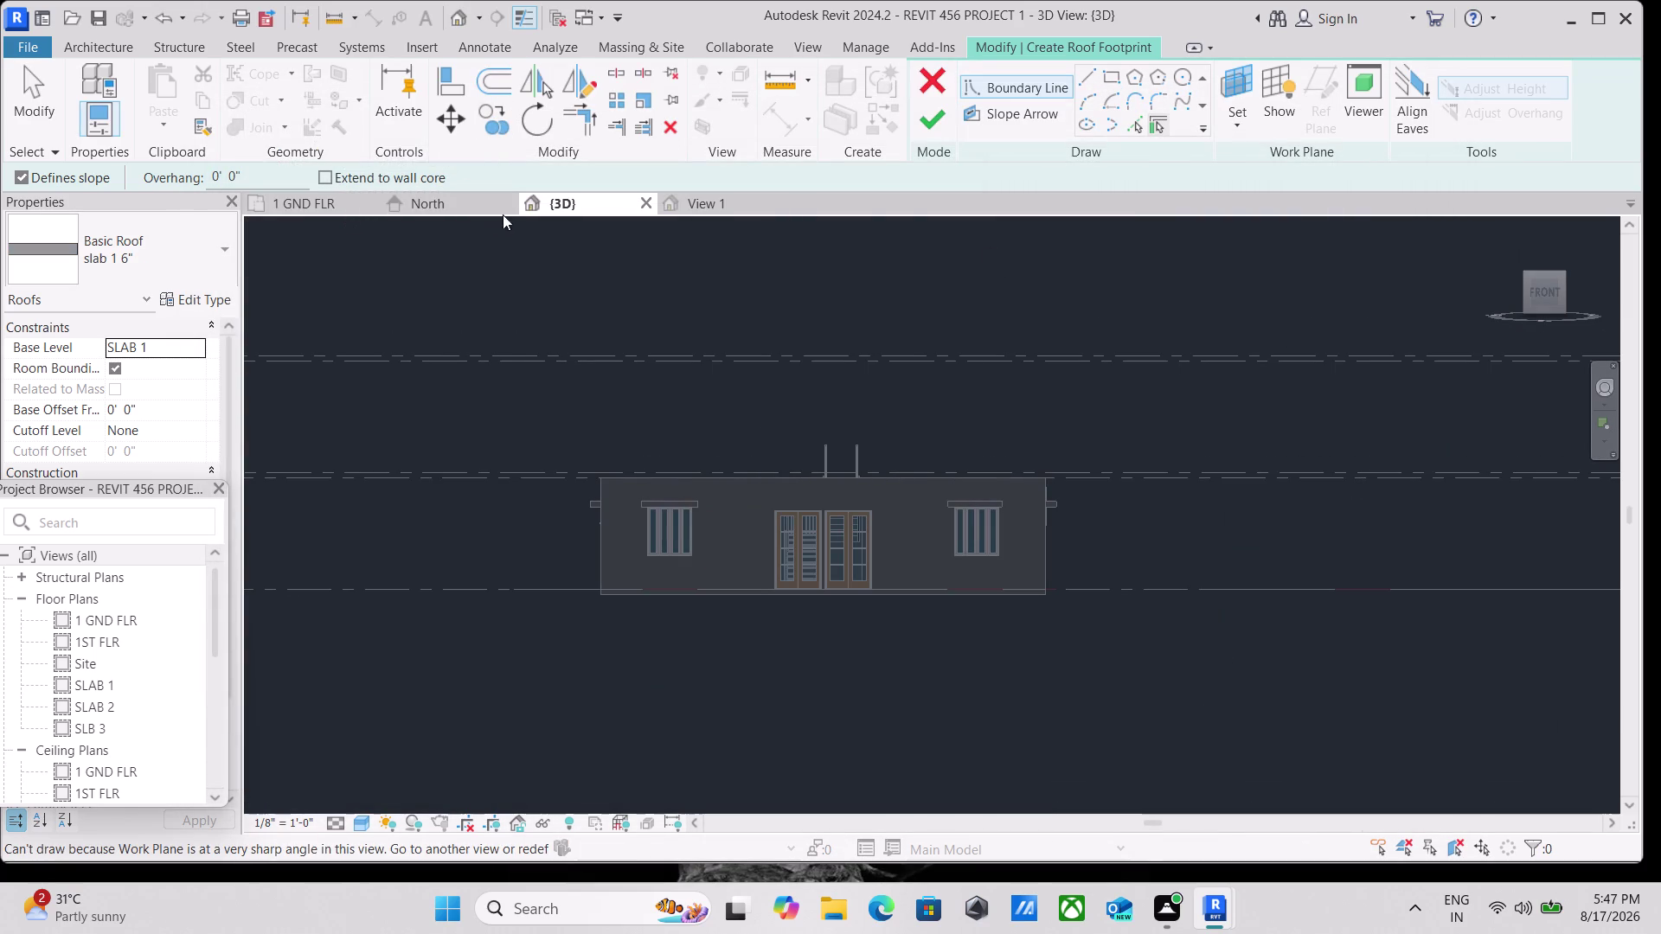
scroll(down, 3)
scroll(up, 3)
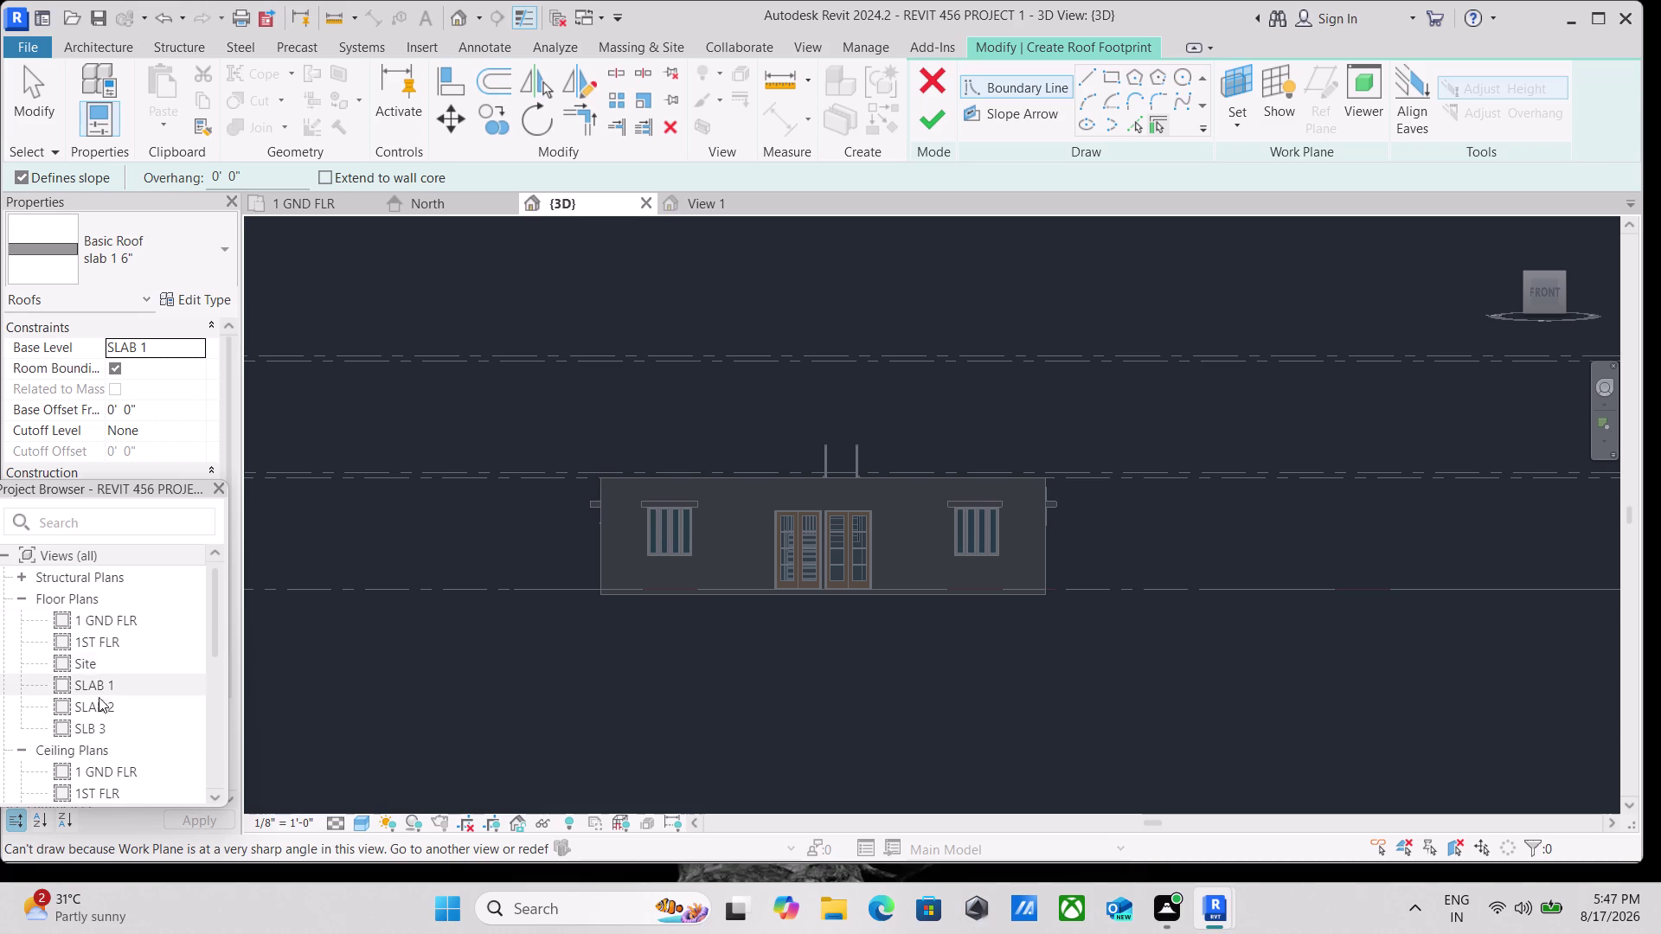
double_click(101, 689)
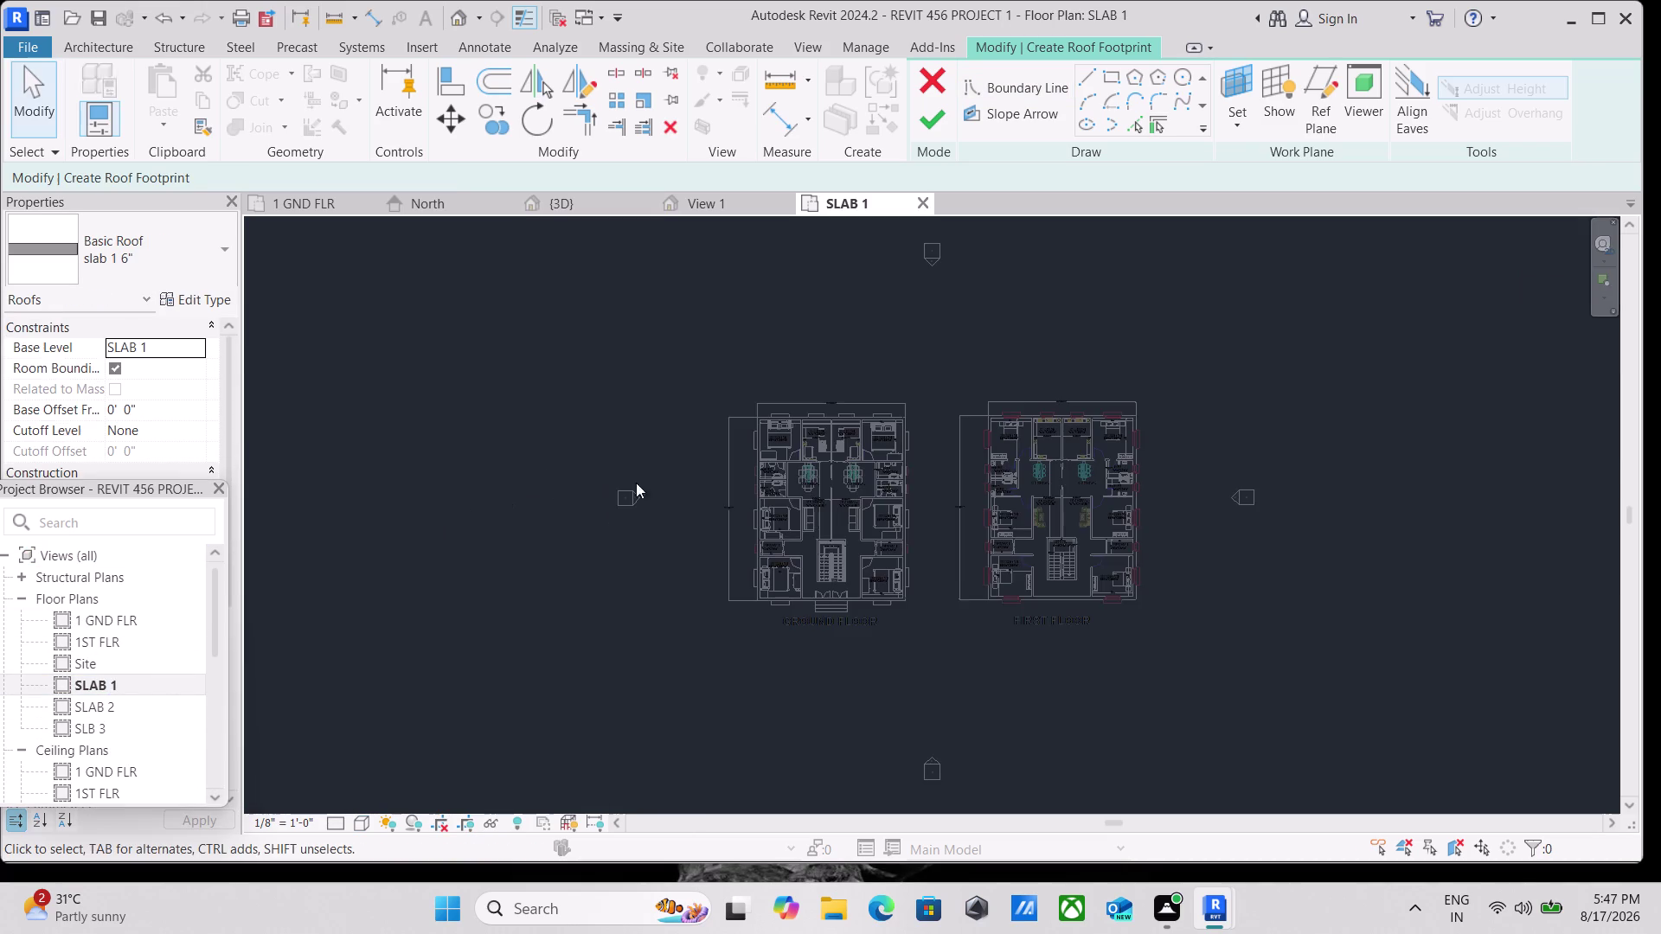
Make the roof footprint edges non-sloping and switch to rectangle sketching.
scroll(up, 3)
scroll(up, 3)
scroll(up, 3)
middle_drag(987, 433, 964, 478)
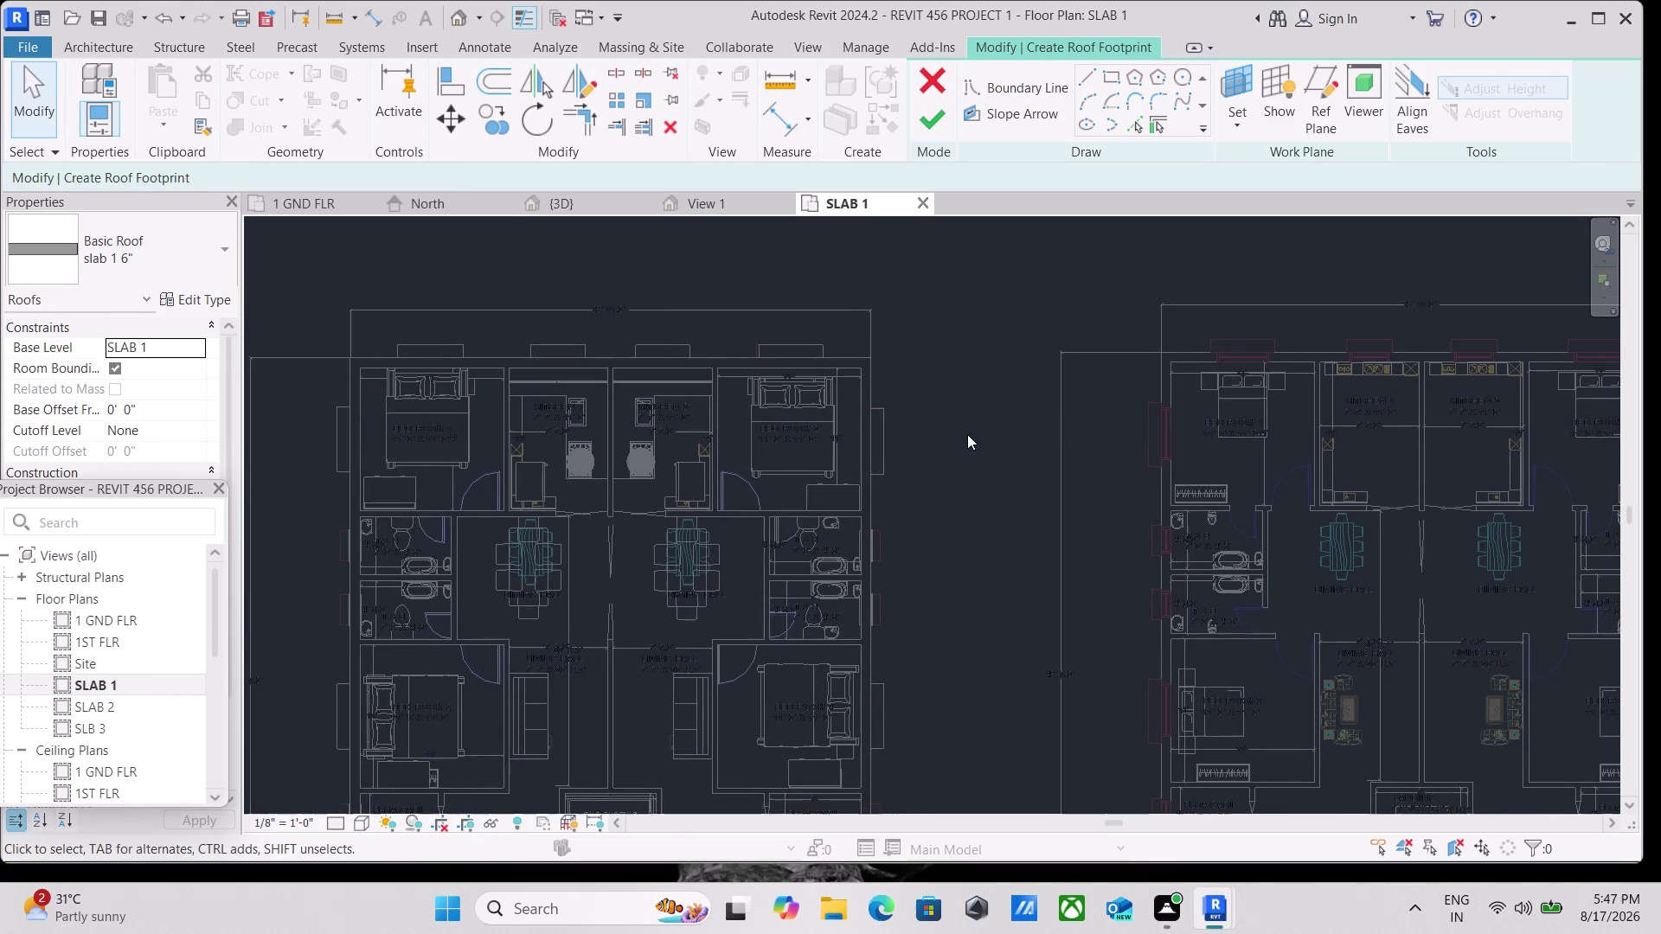
click(1105, 76)
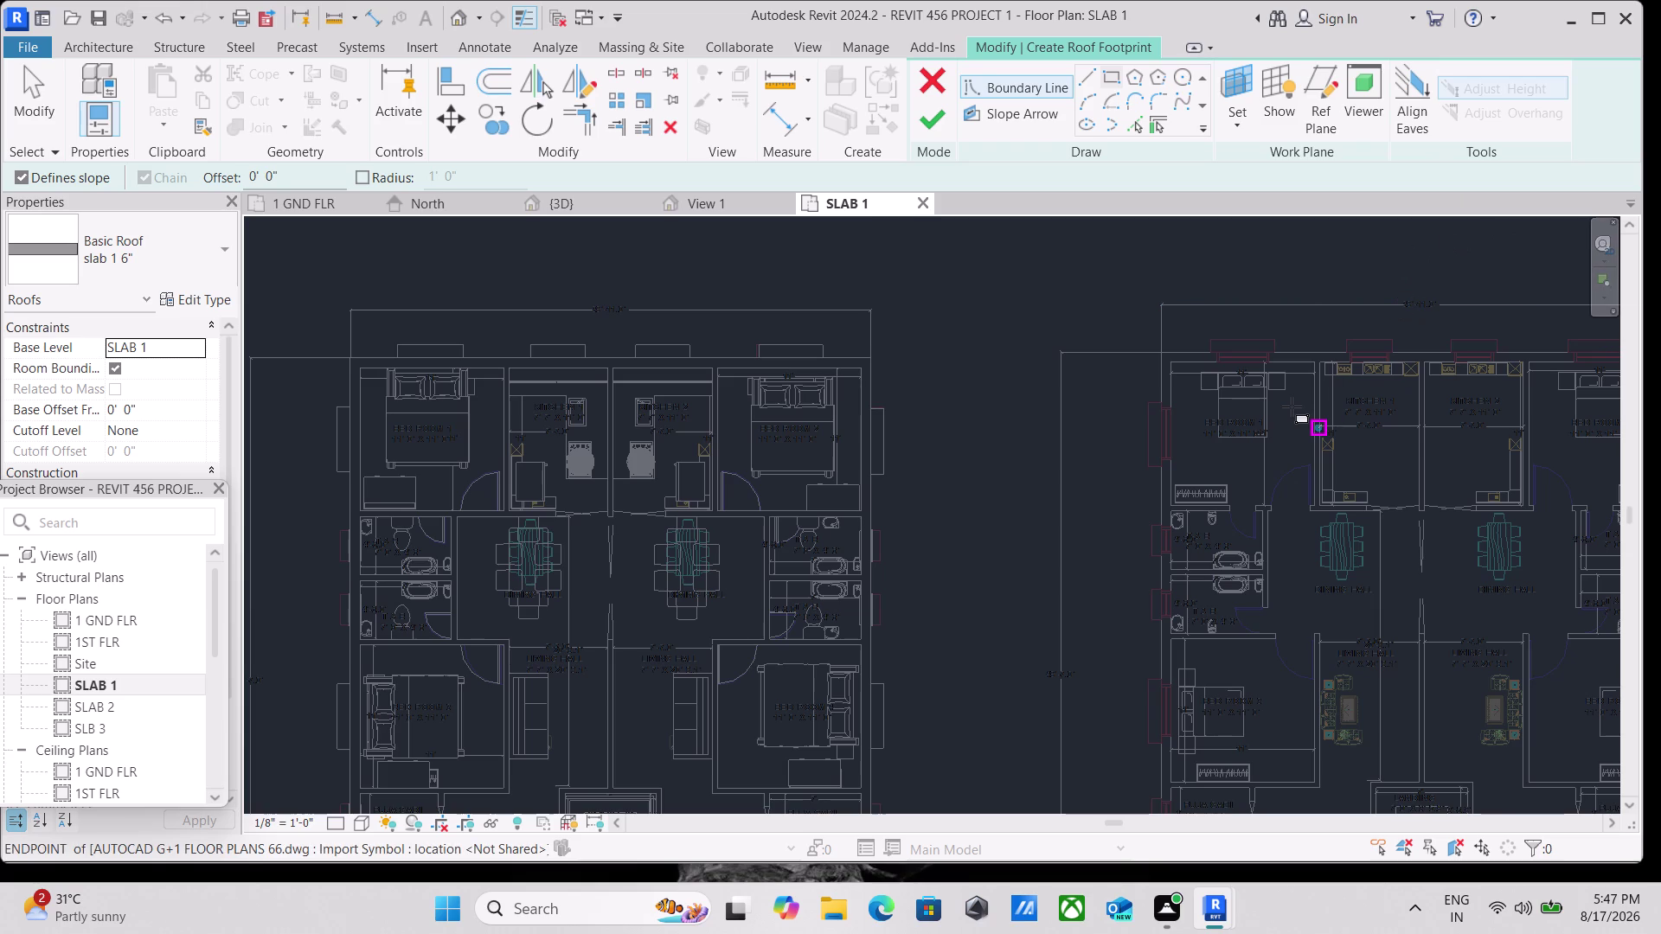
click(12, 179)
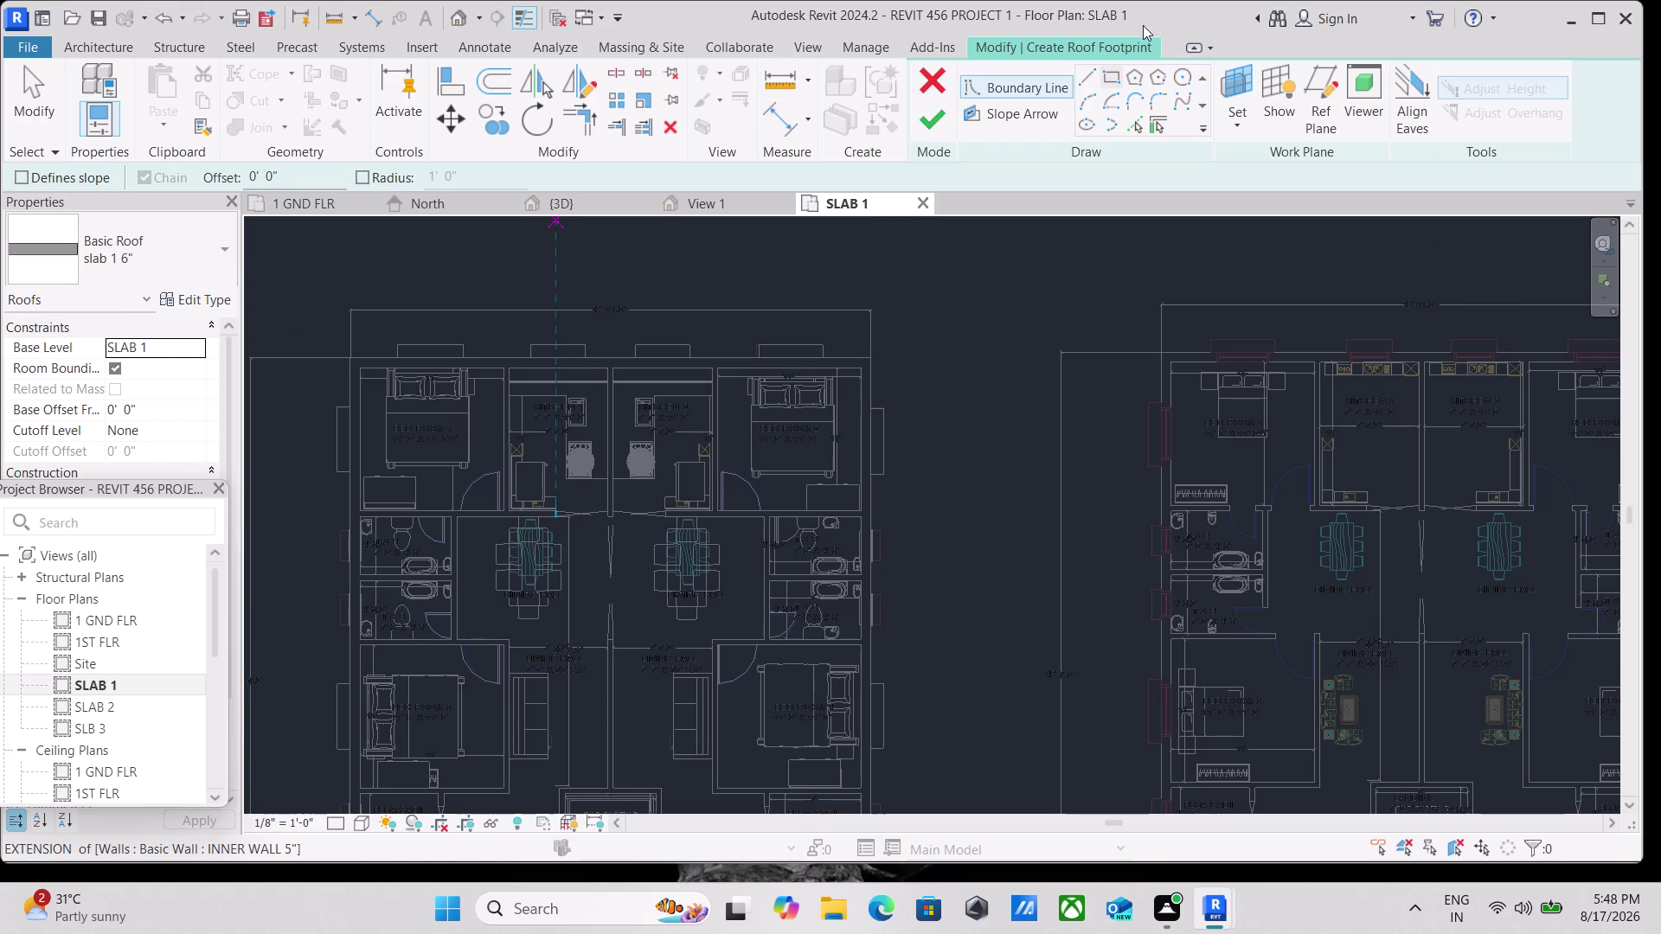
click(1110, 67)
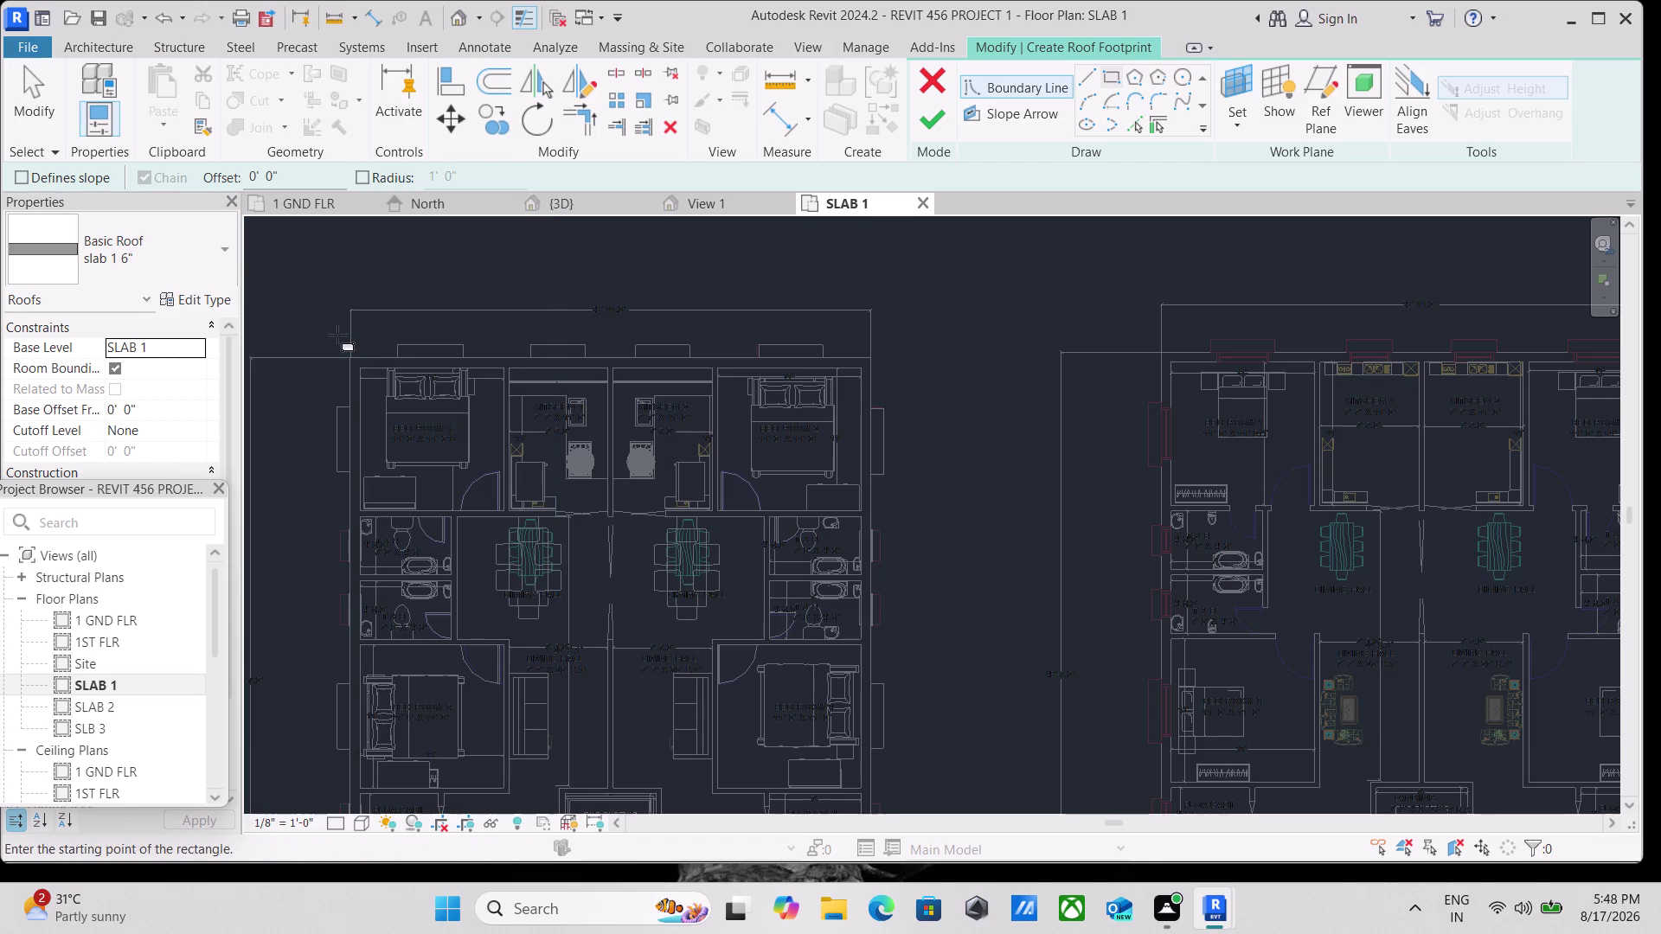
Sketch a rectangle from the plan's top-left to bottom-right corner and finish the roof.
click(348, 358)
scroll(down, 3)
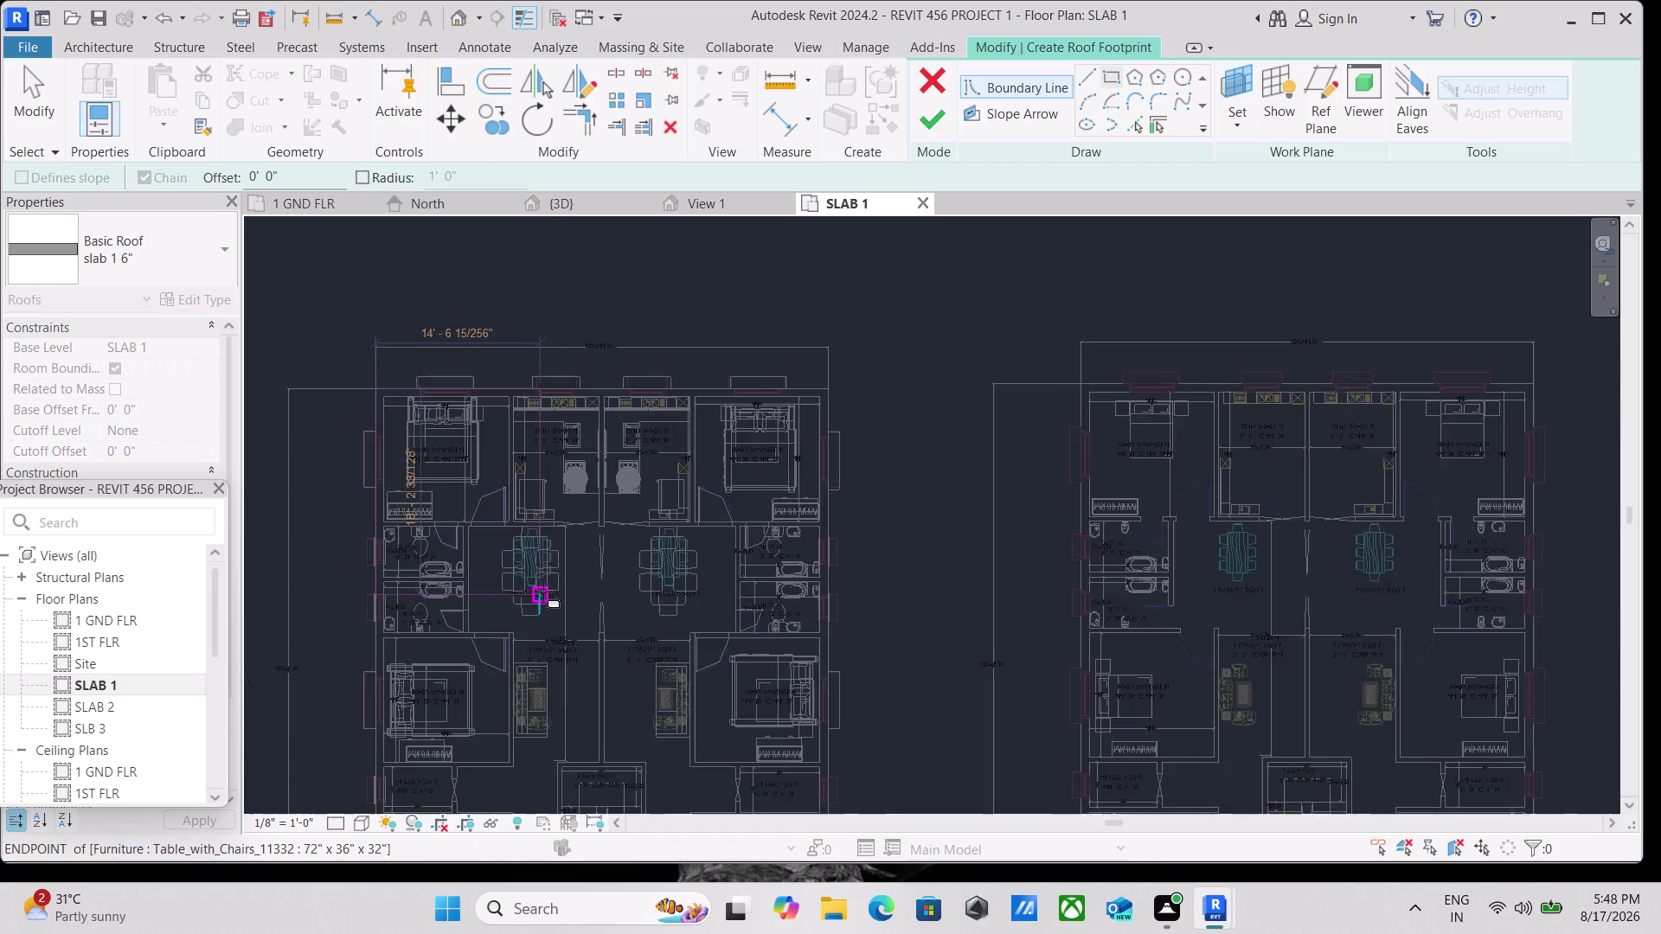
middle_drag(544, 592, 637, 52)
middle_drag(829, 382, 802, 389)
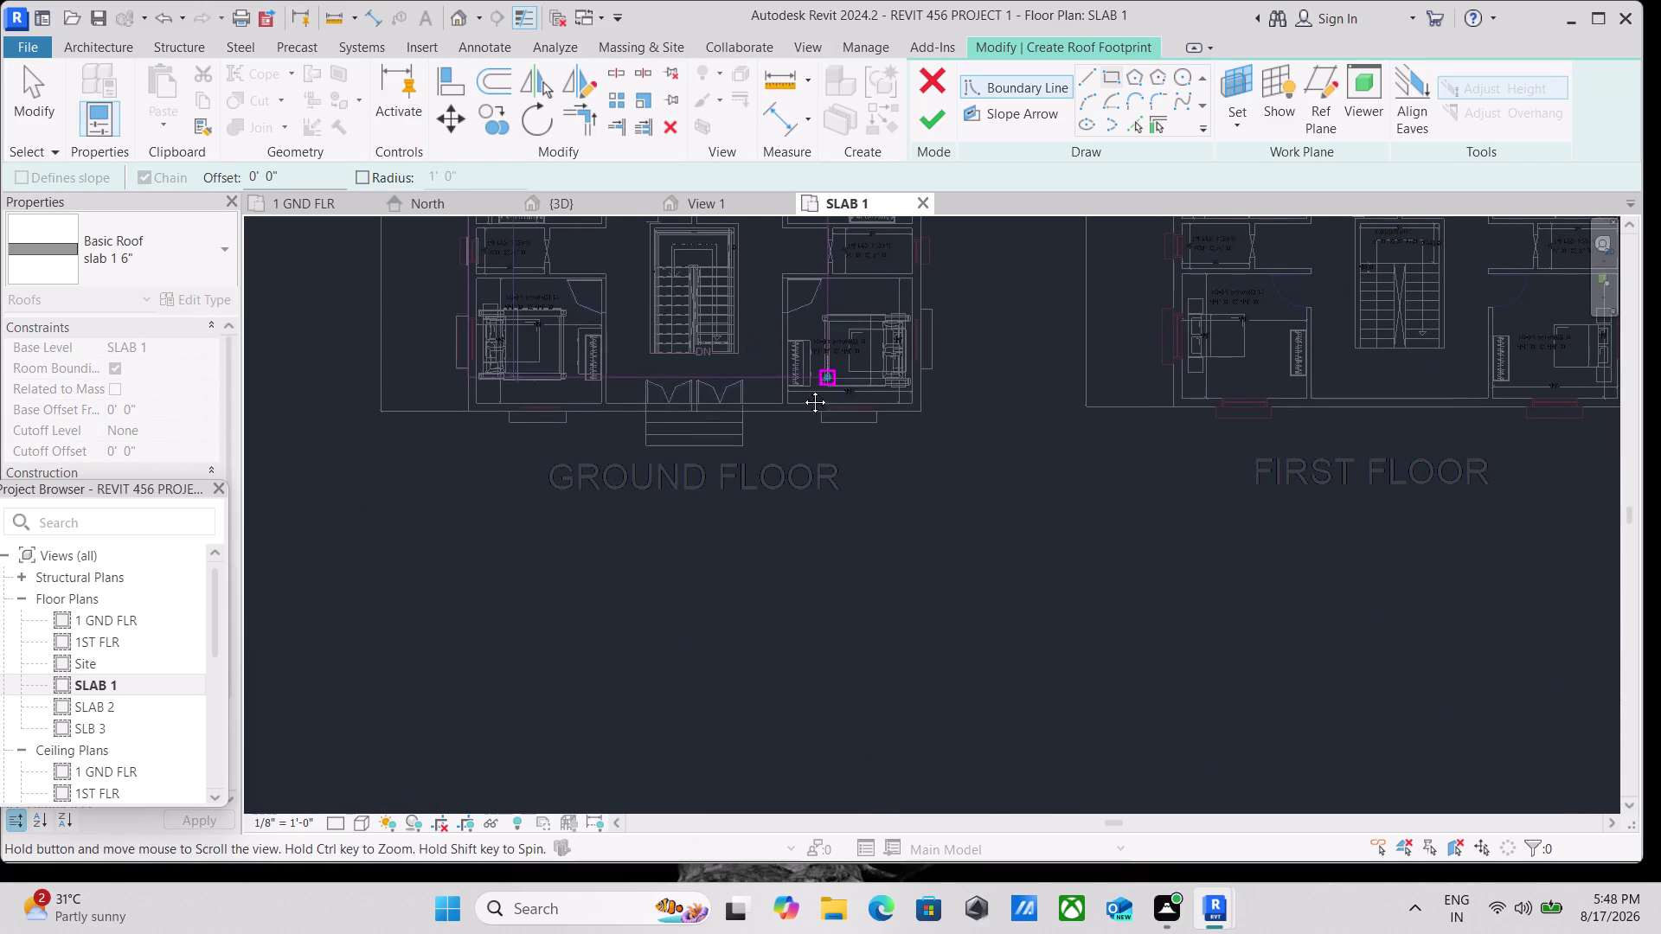
middle_drag(802, 390, 673, 442)
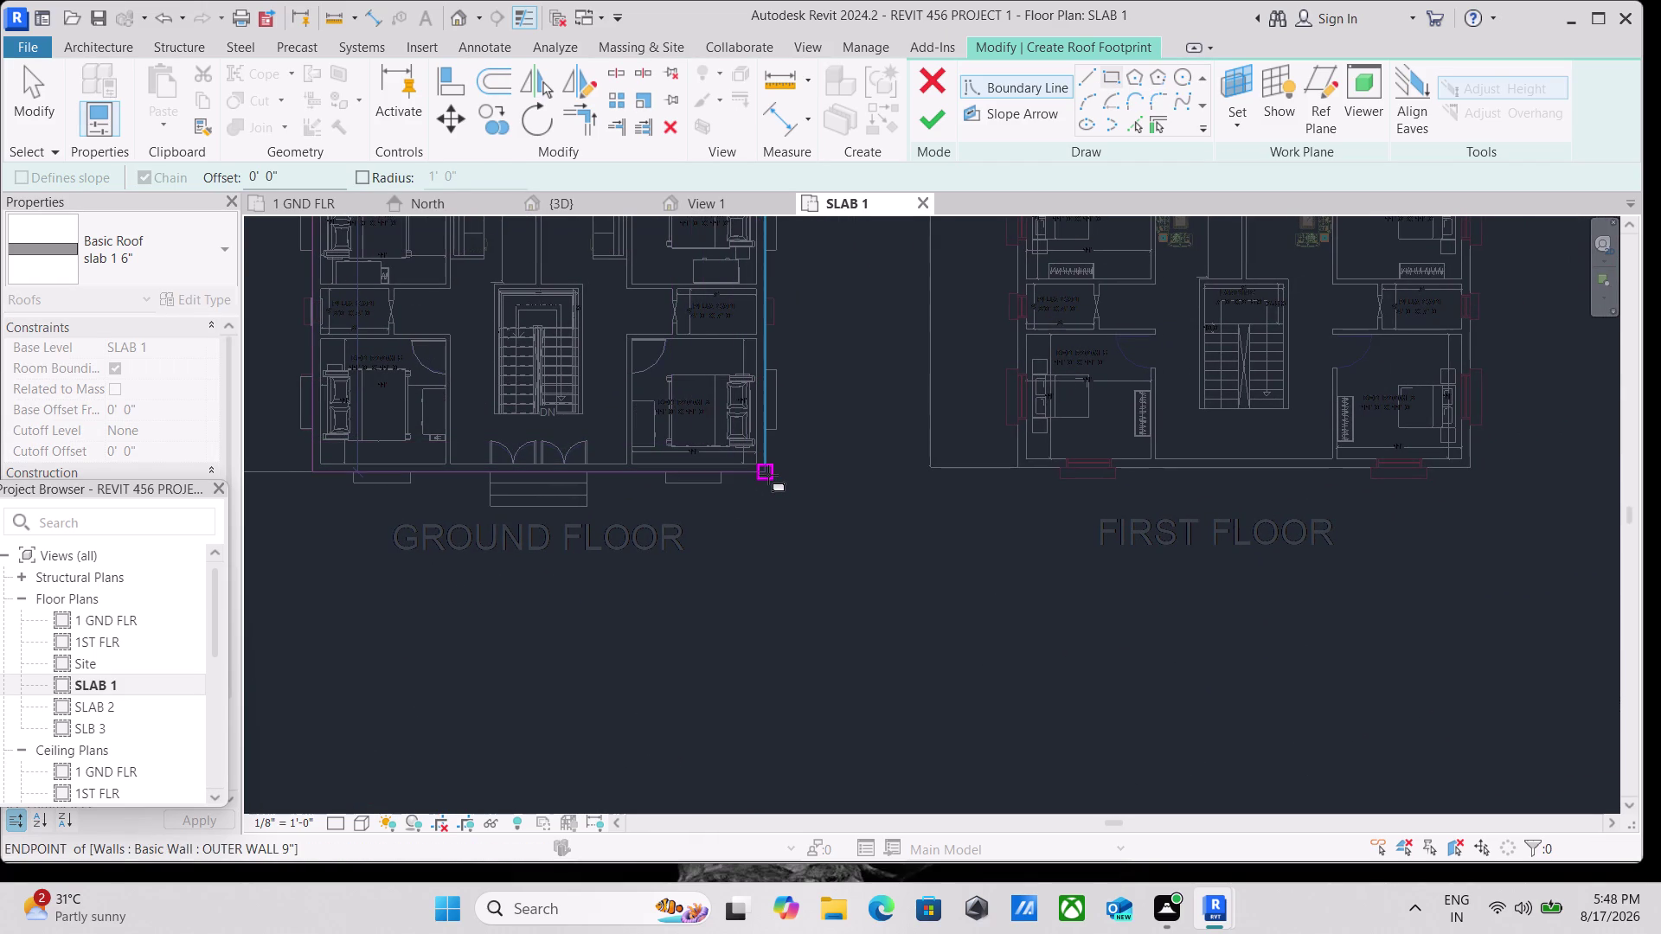
click(768, 472)
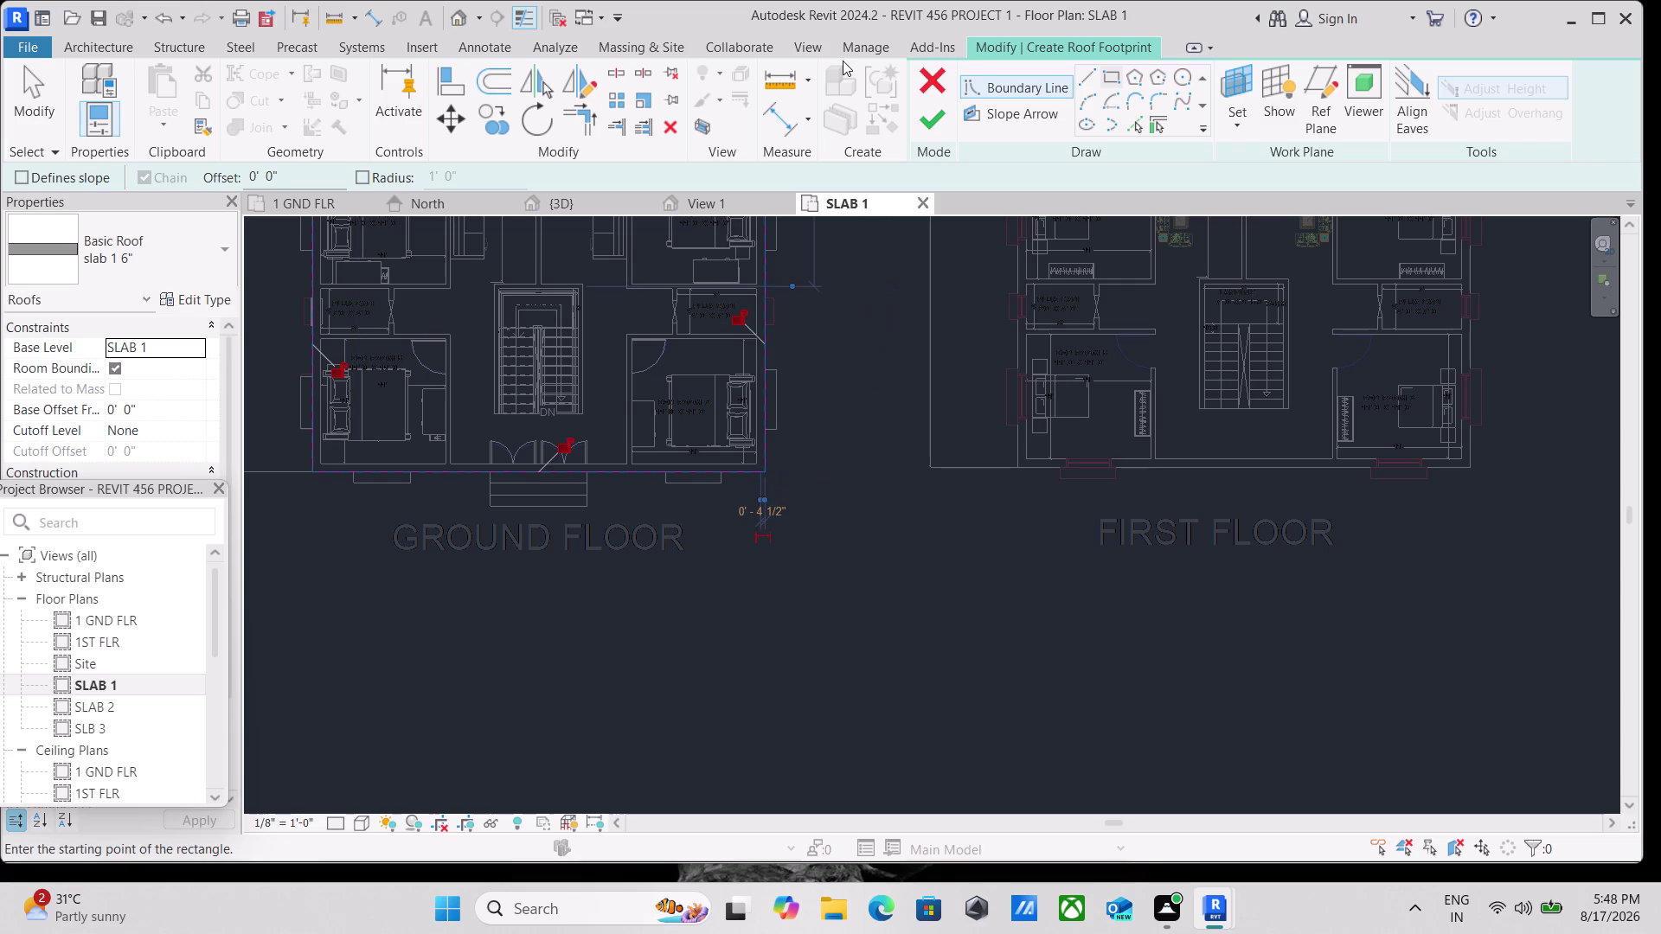
scroll(up, 3)
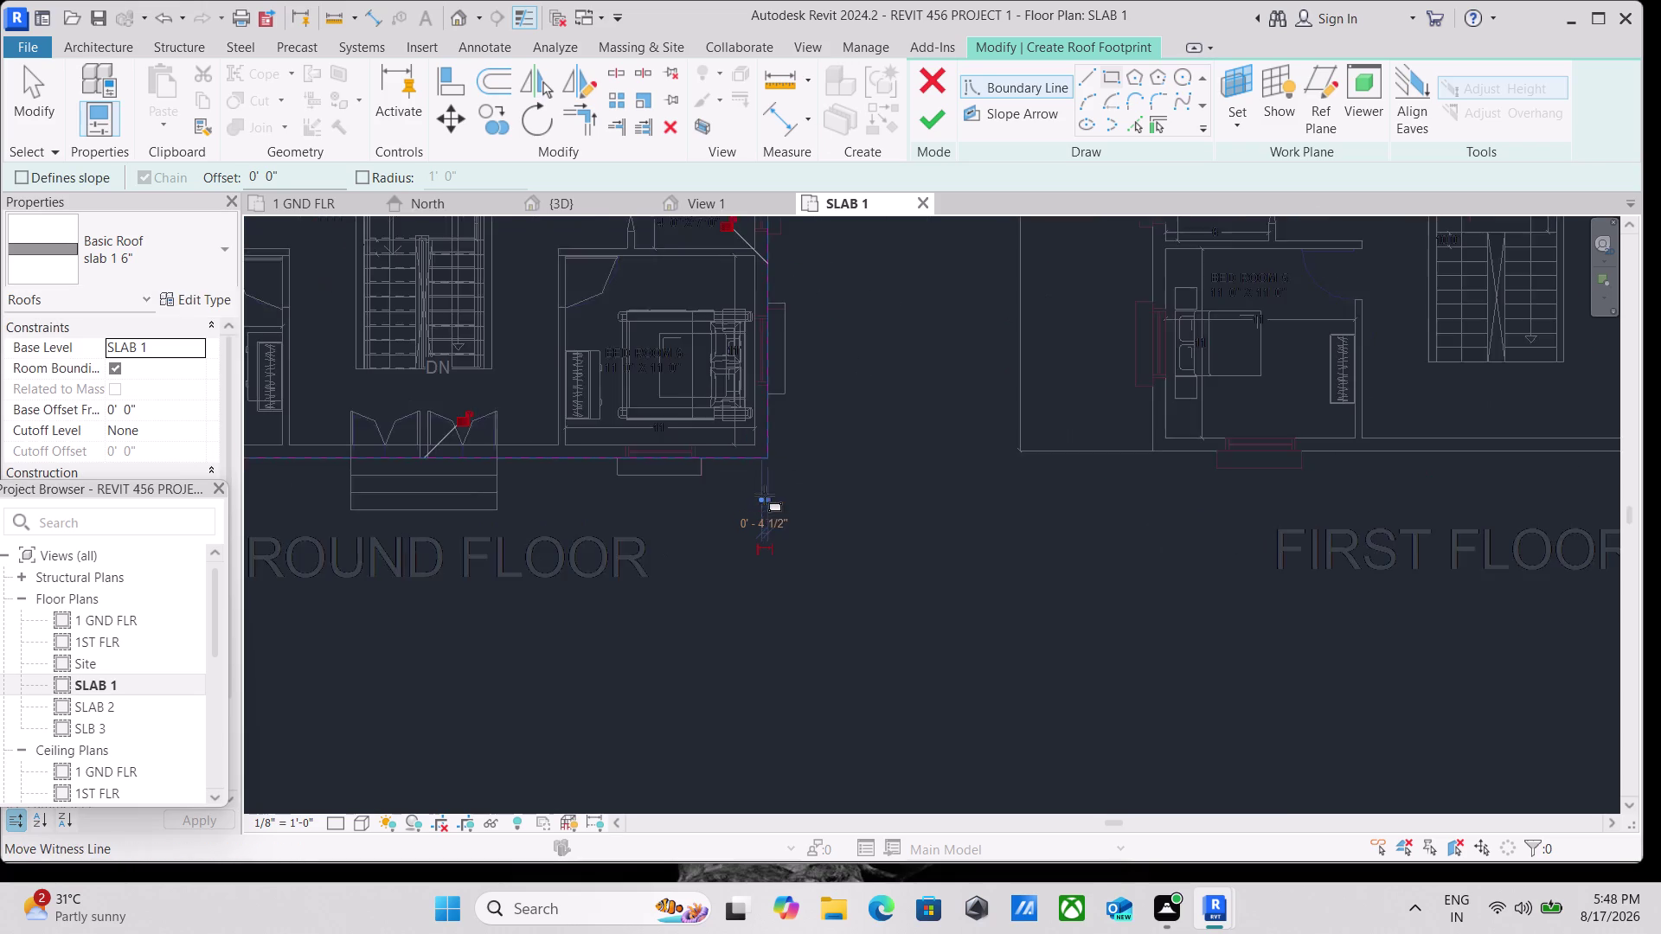
scroll(up, 3)
click(924, 129)
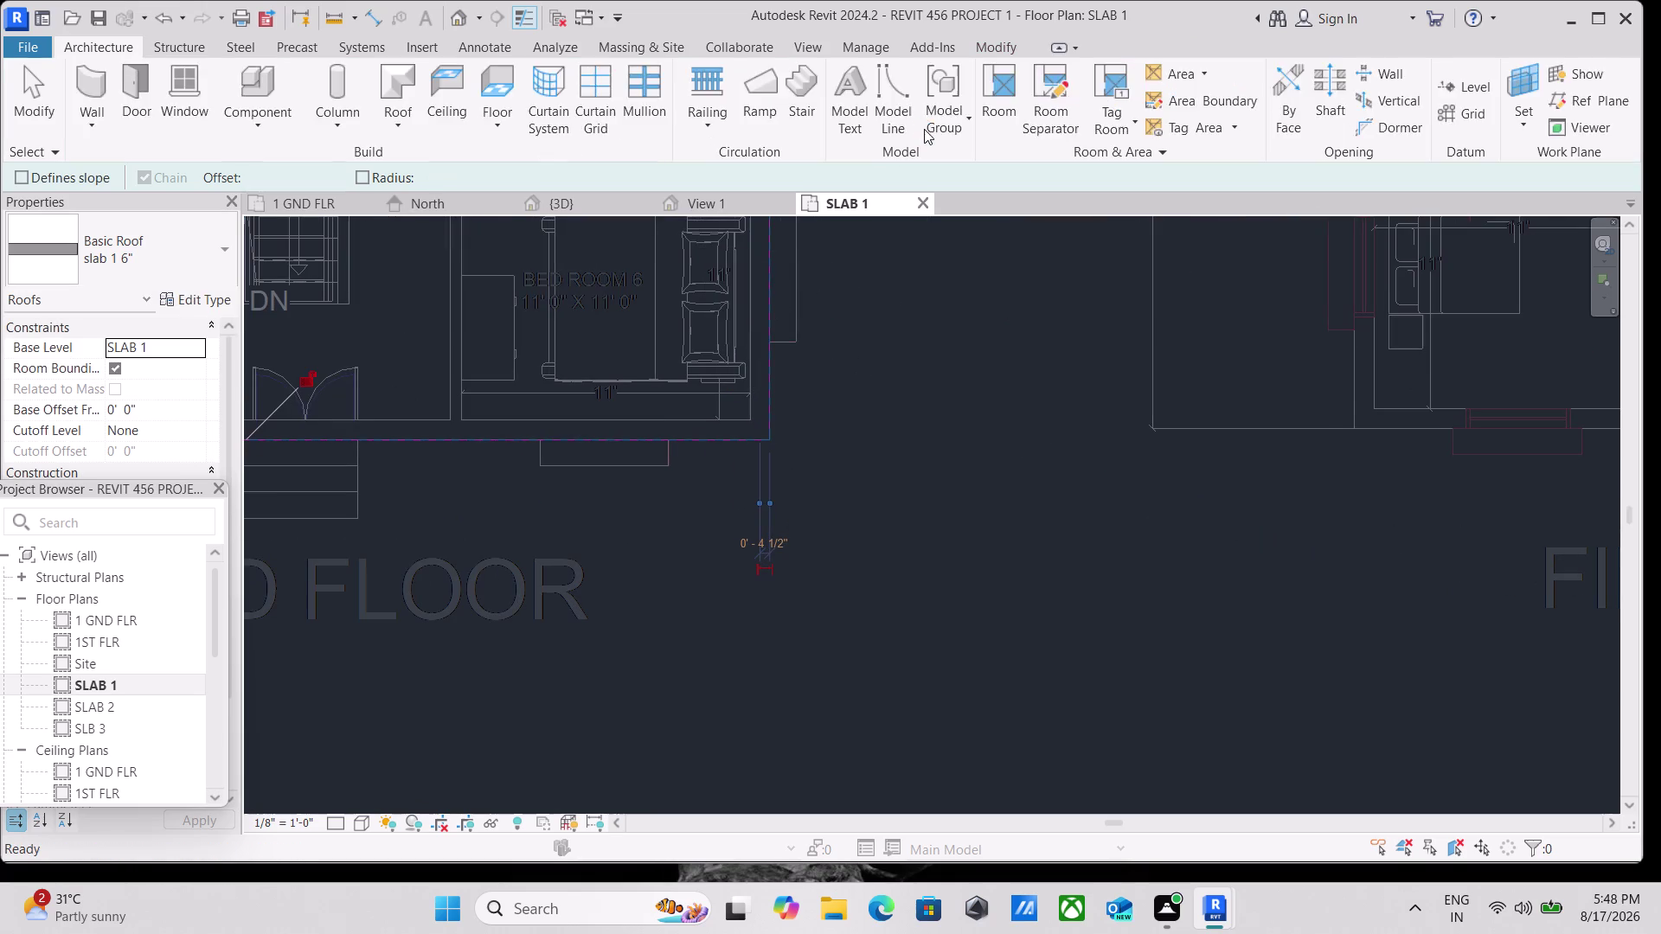
Pan across the new roof over the ground floor and clear the selection.
click(901, 455)
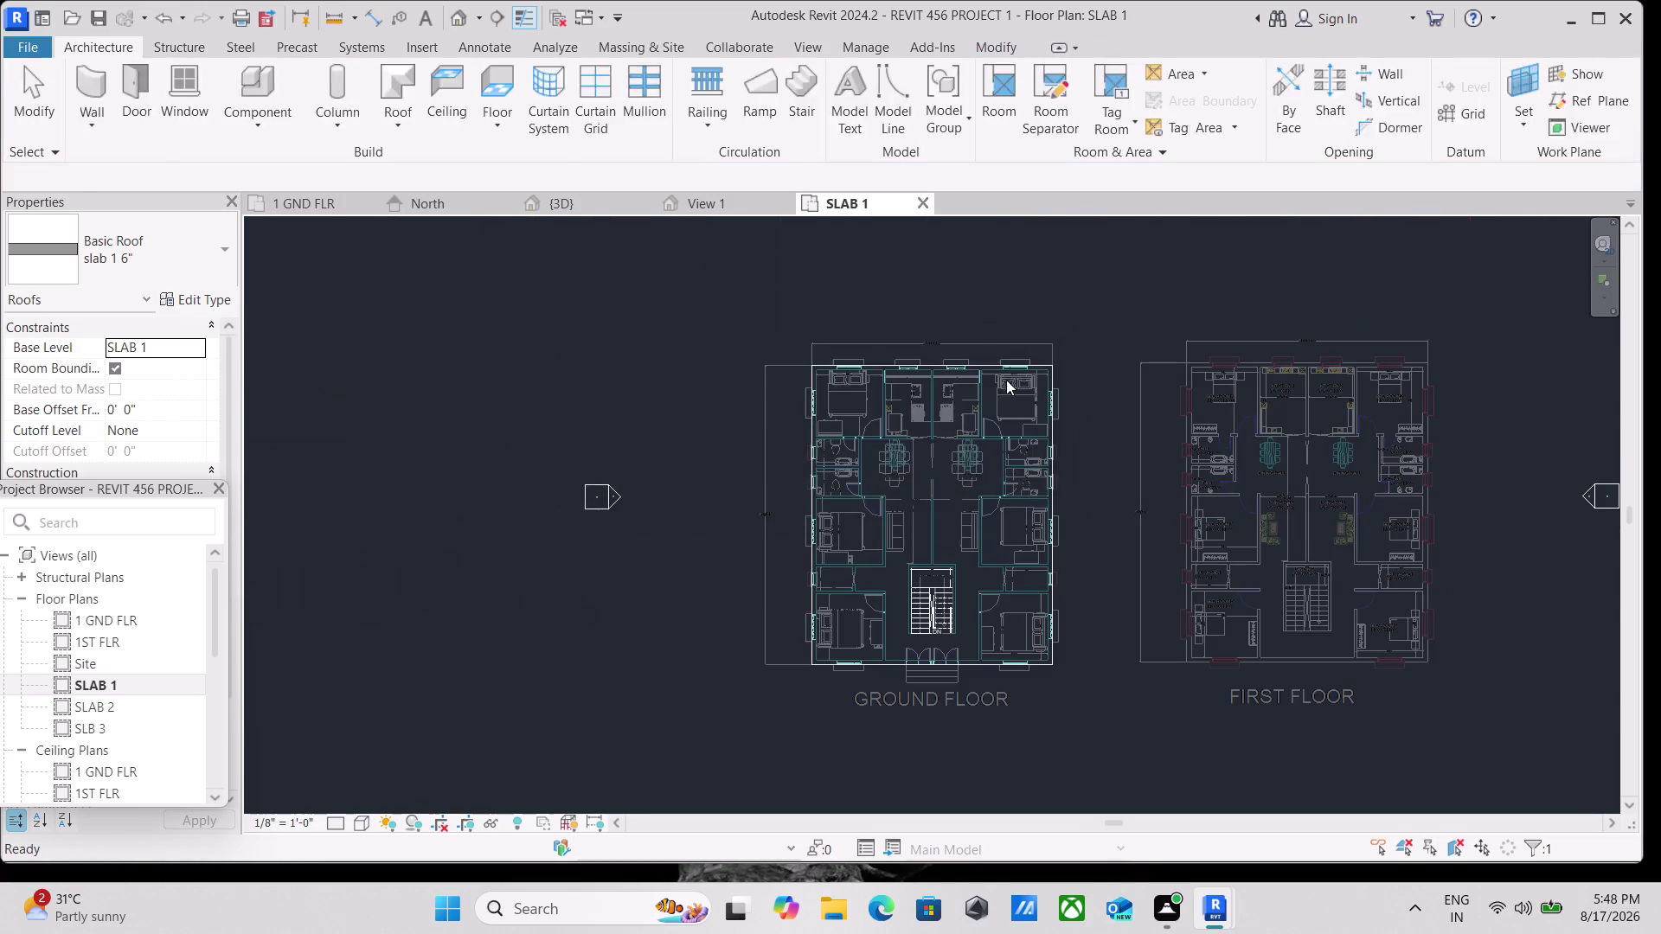
scroll(down, 3)
scroll(down, 3)
scroll(down, 3)
middle_drag(1034, 318, 1010, 391)
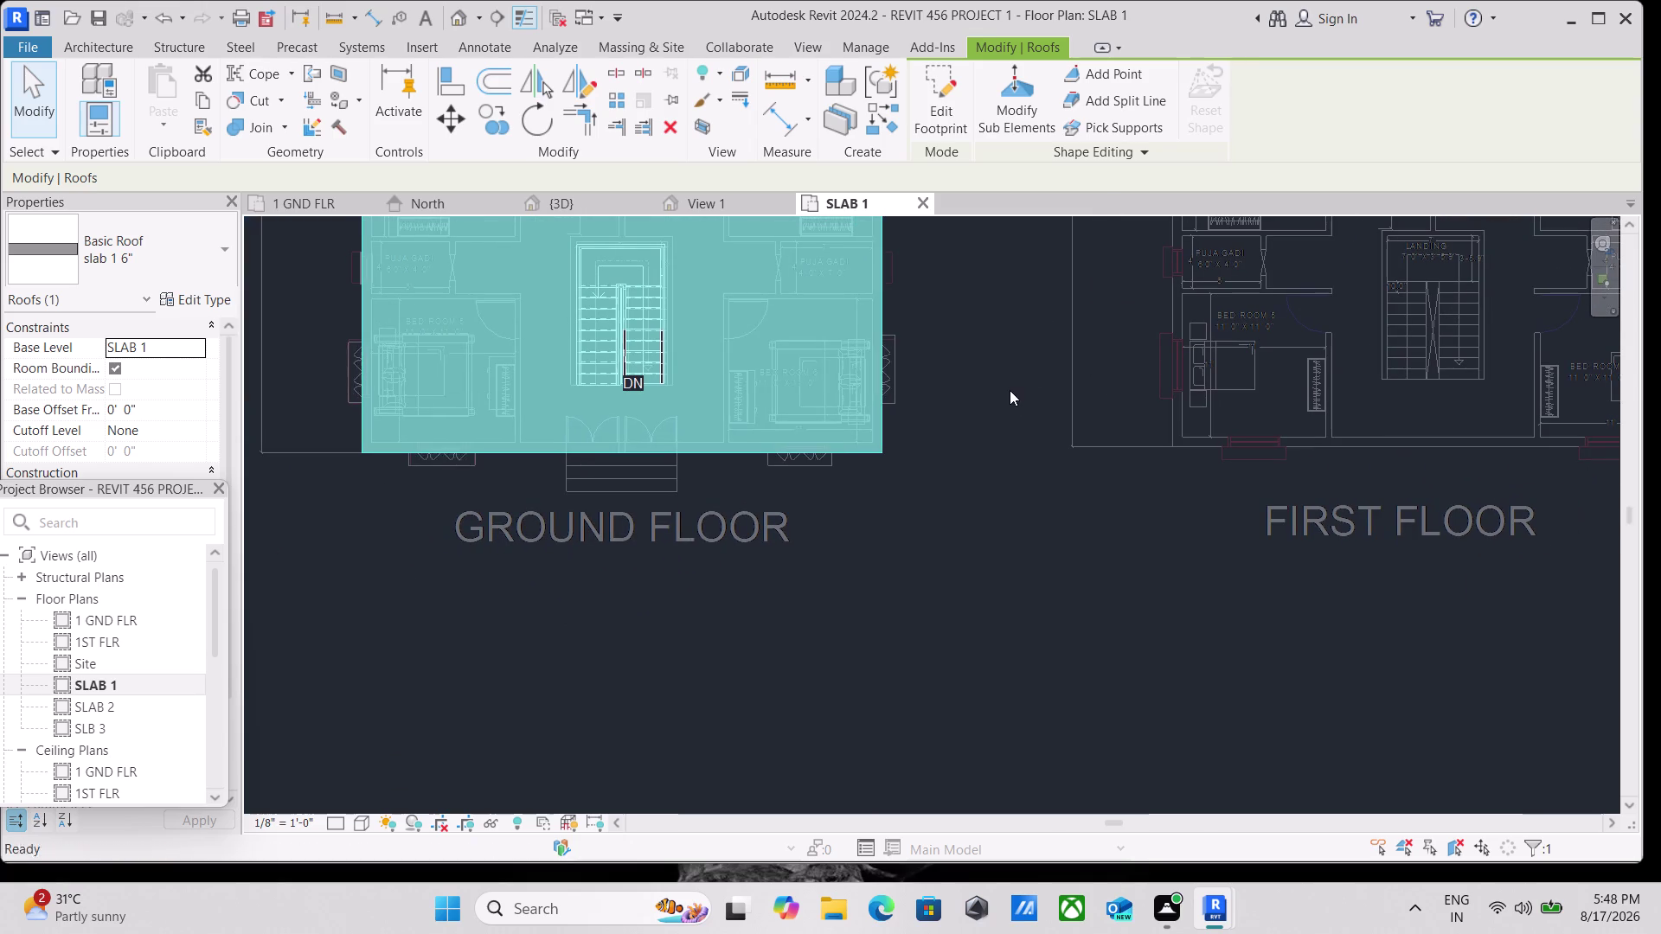
scroll(down, 3)
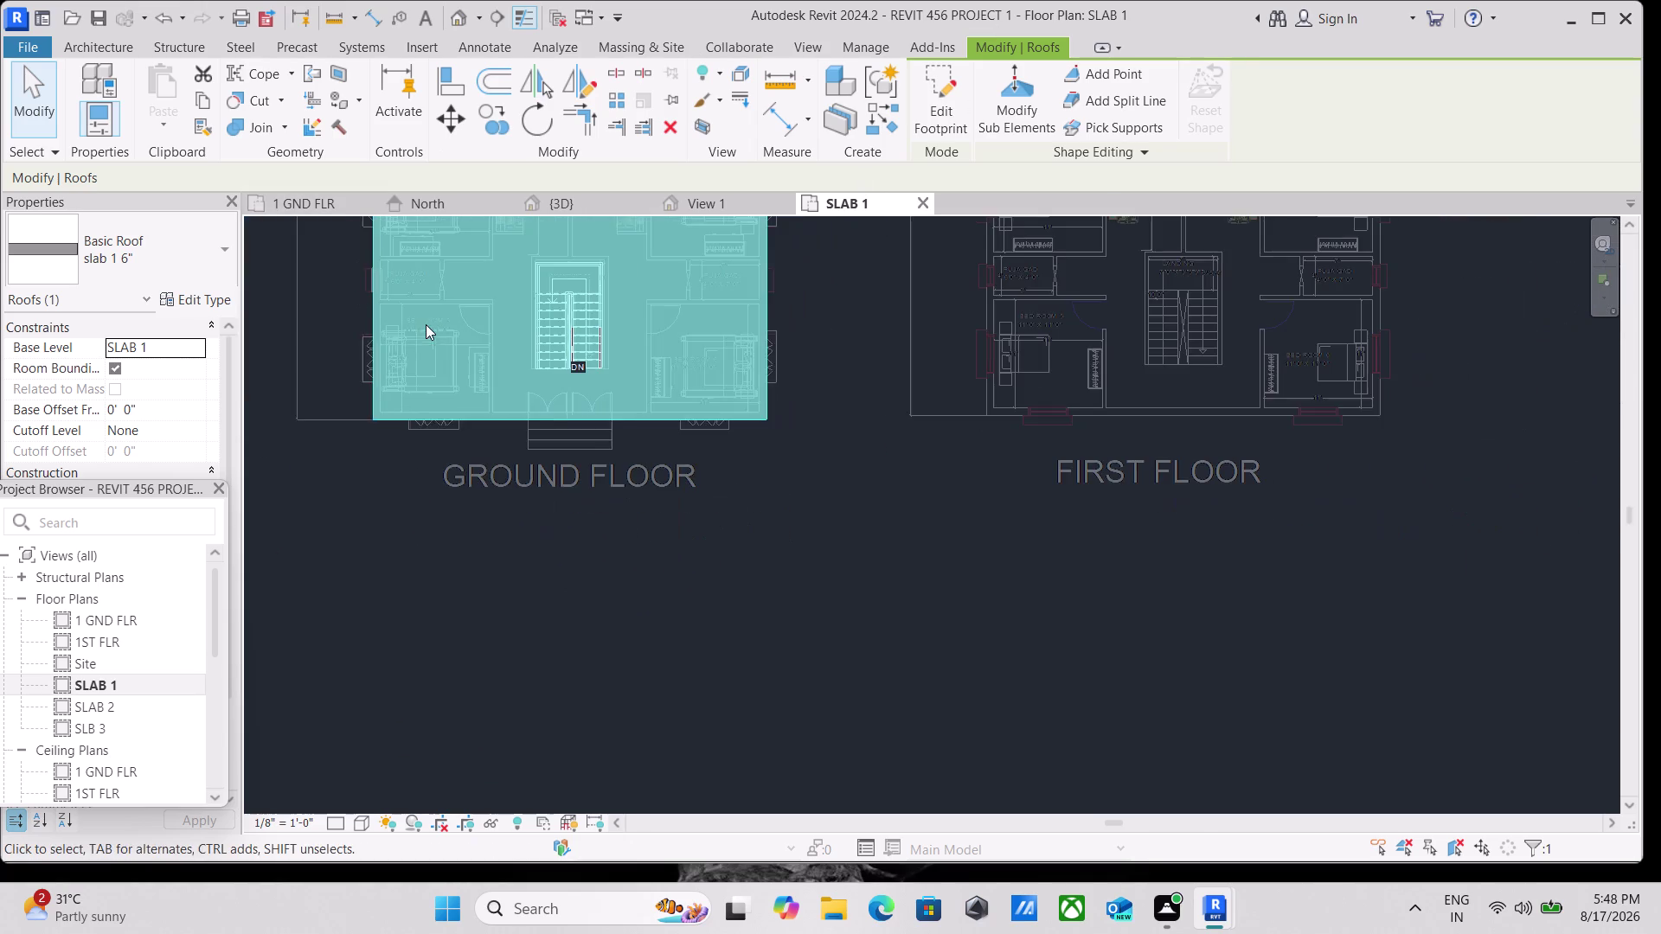
middle_drag(428, 324, 430, 488)
scroll(down, 3)
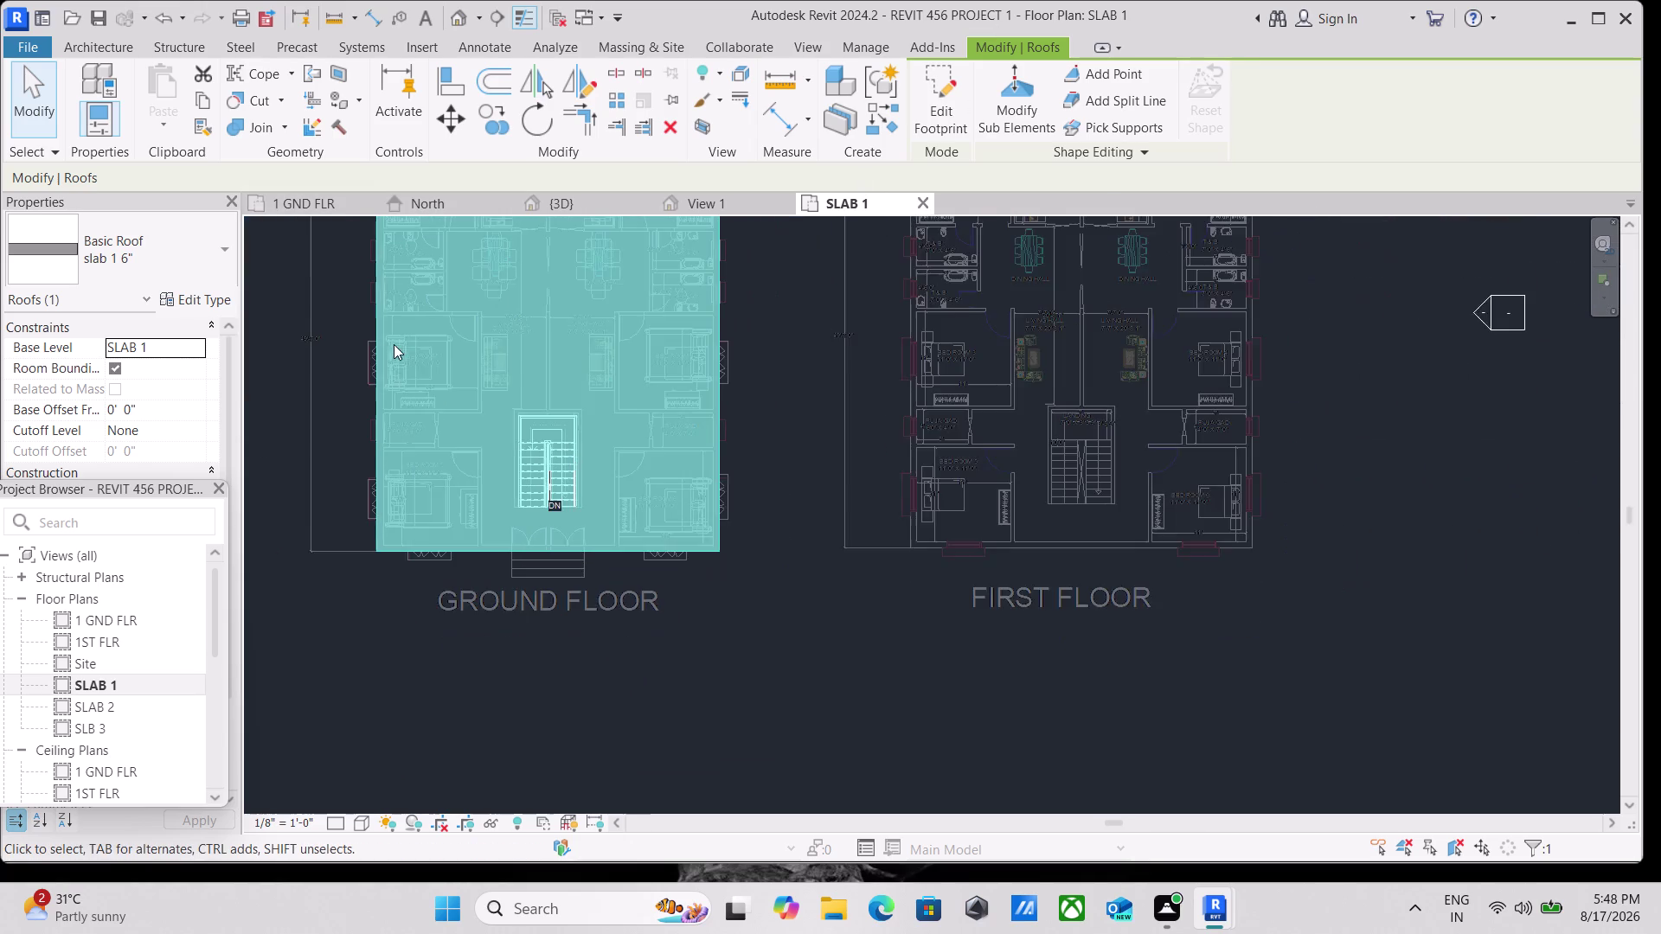
middle_drag(394, 345, 454, 471)
key(Escape)
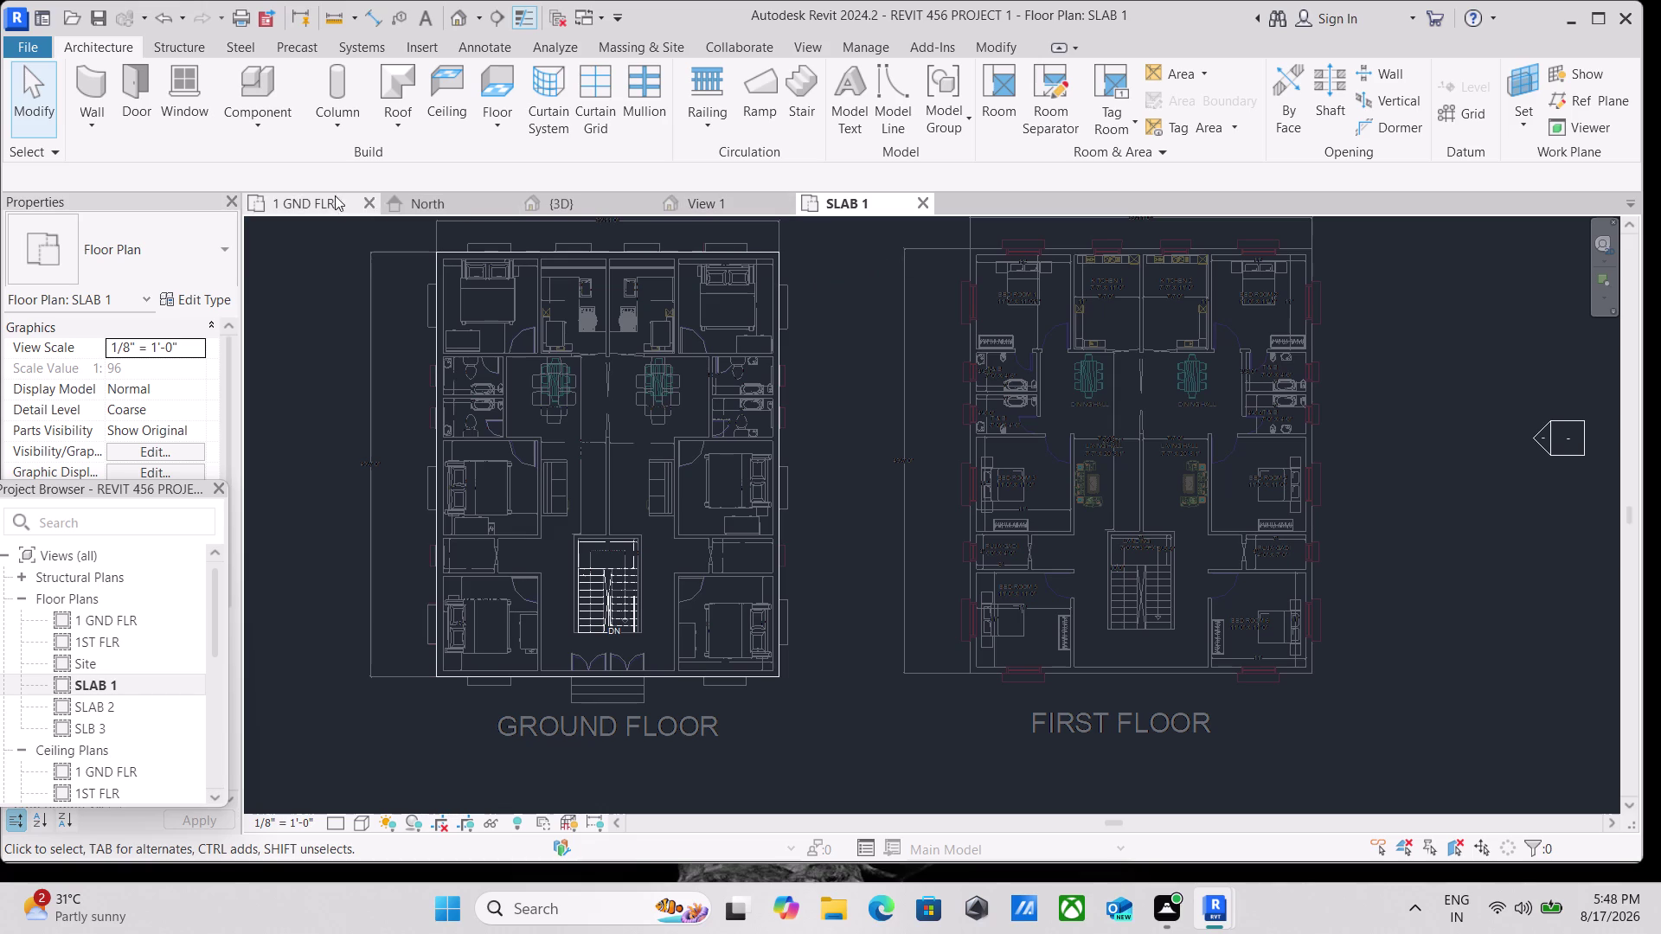
Orbit the 3D view of the house and switch to Consistent Colors display.
click(566, 199)
scroll(up, 3)
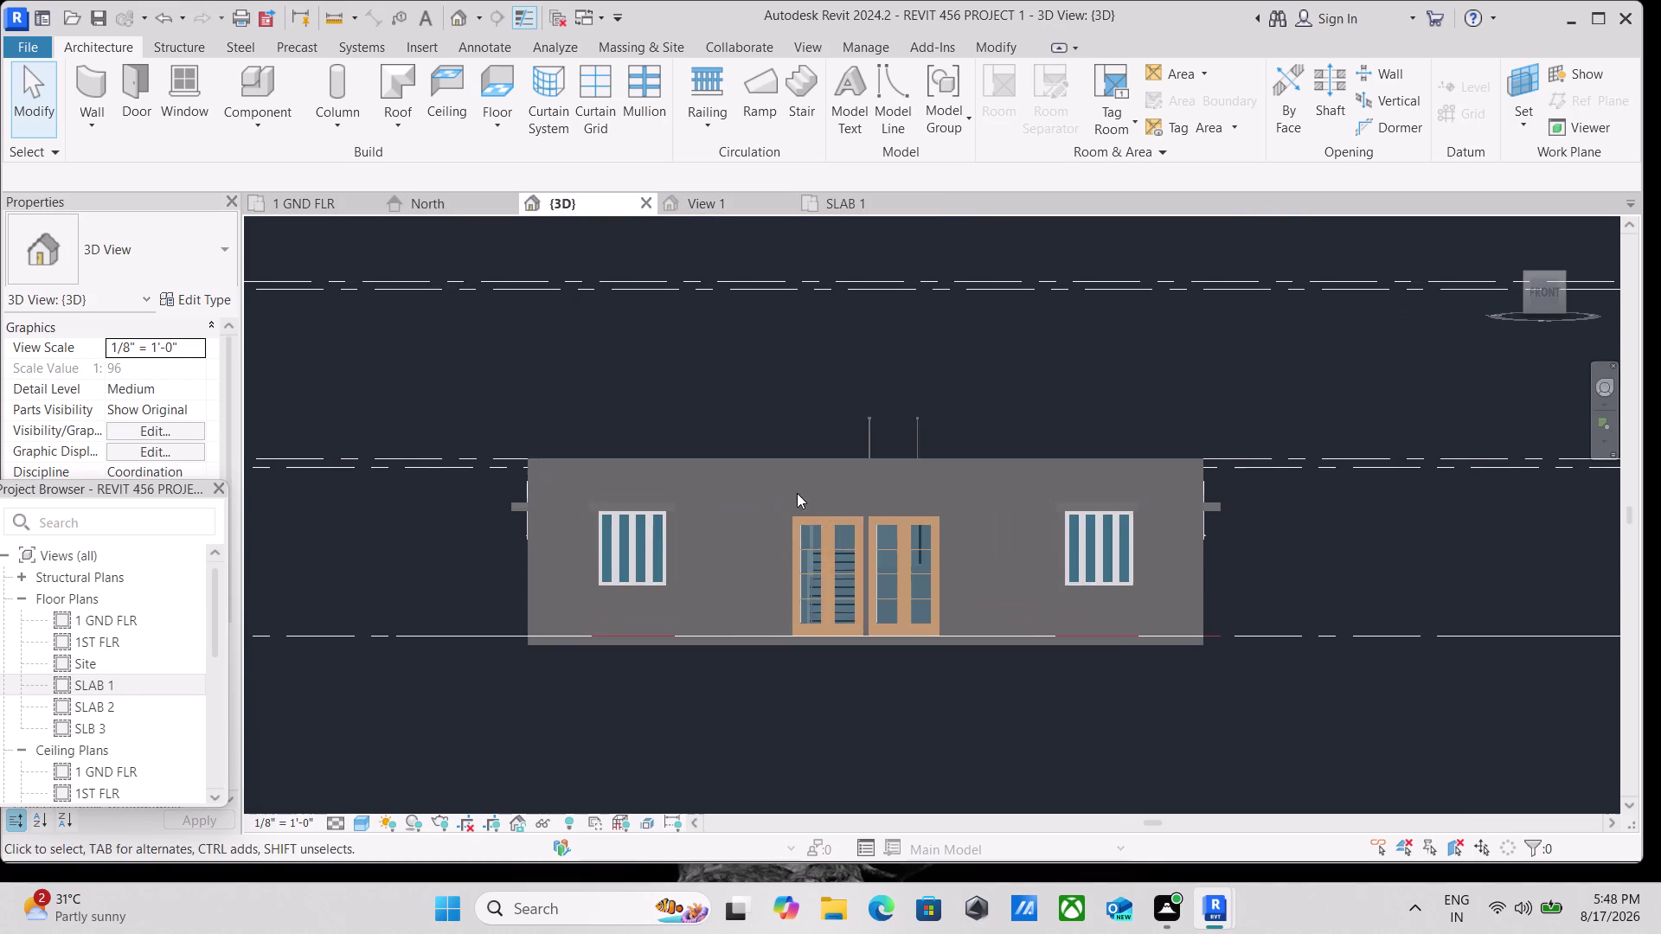
middle_drag(812, 486, 509, 488)
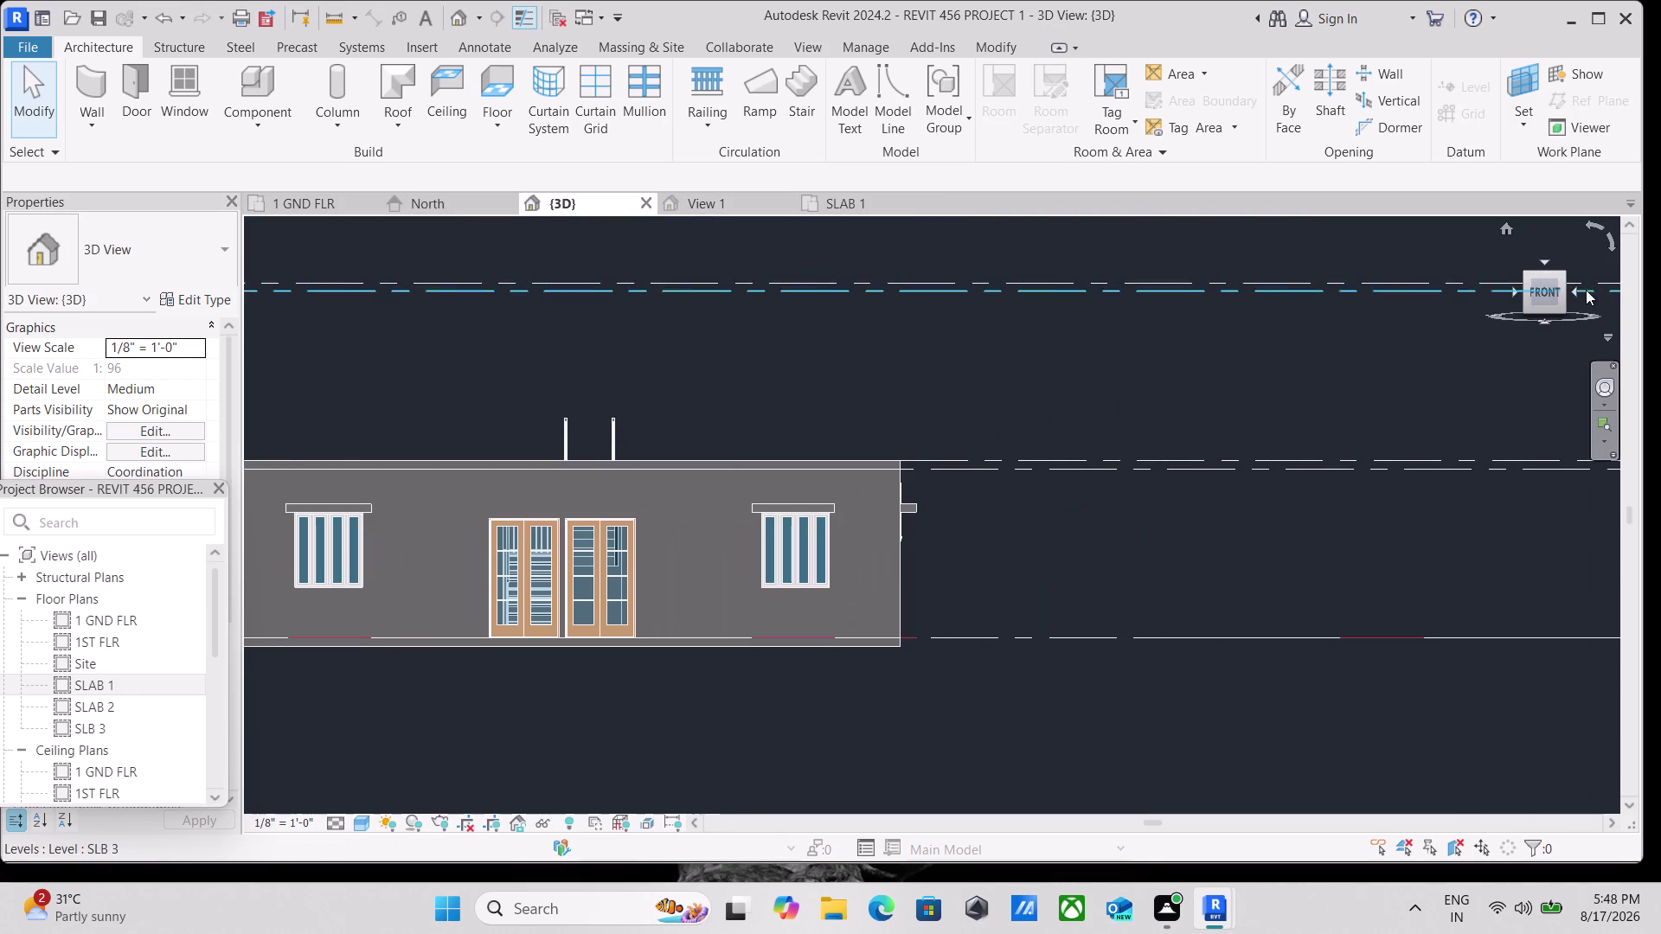
click(1560, 274)
scroll(up, 3)
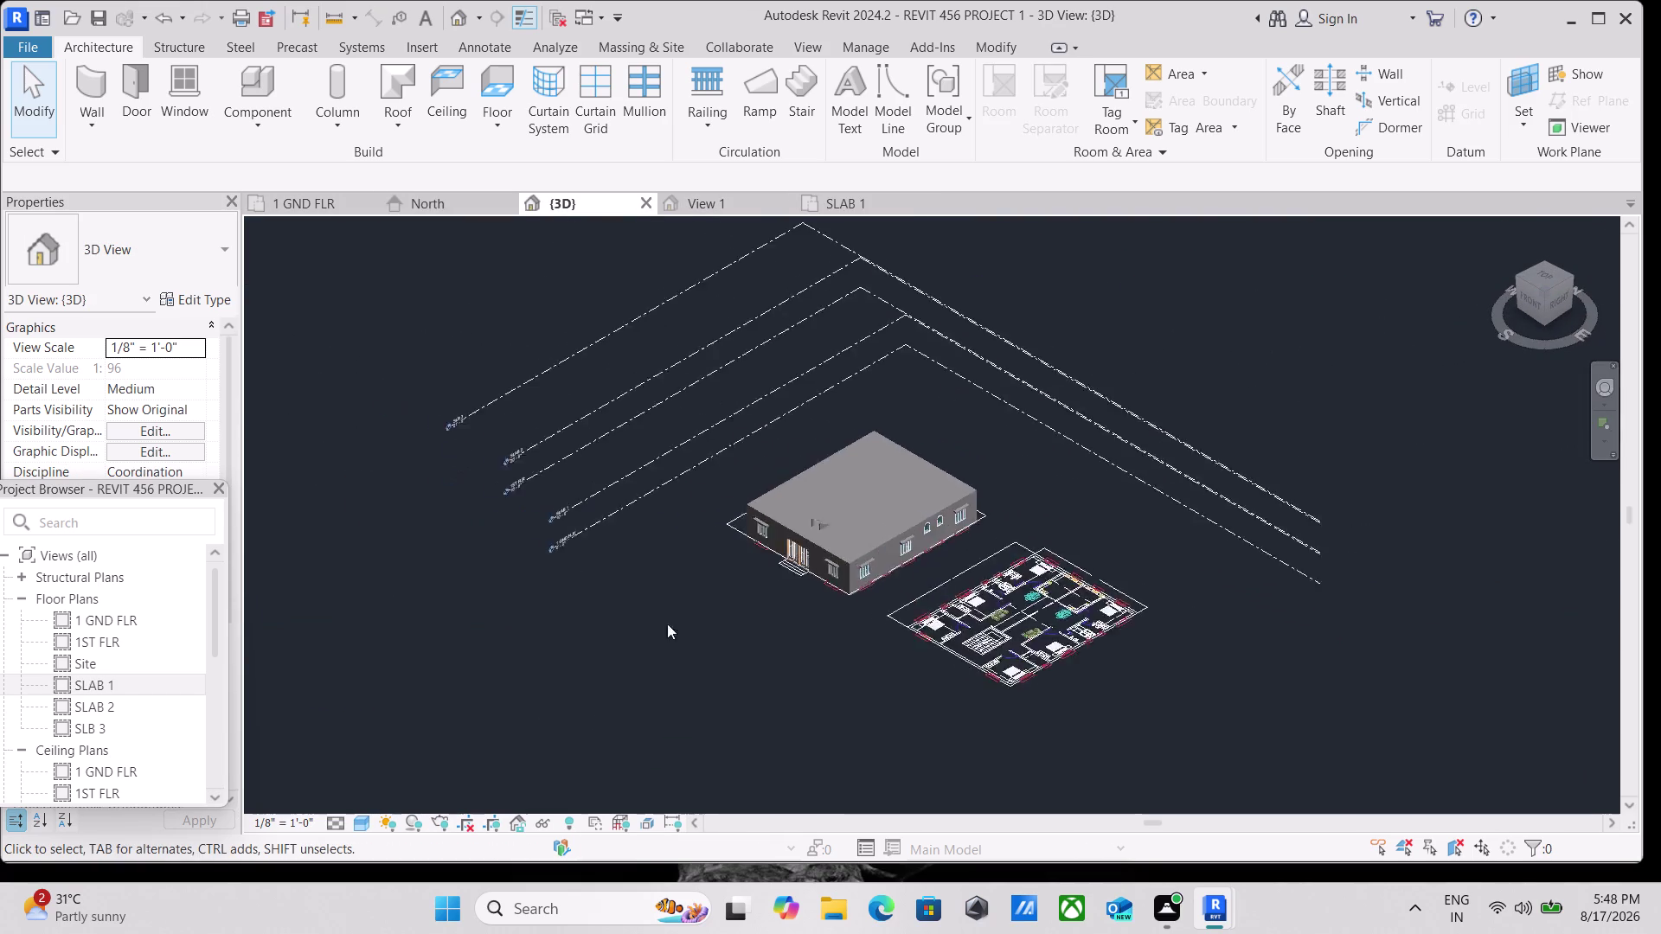
scroll(up, 3)
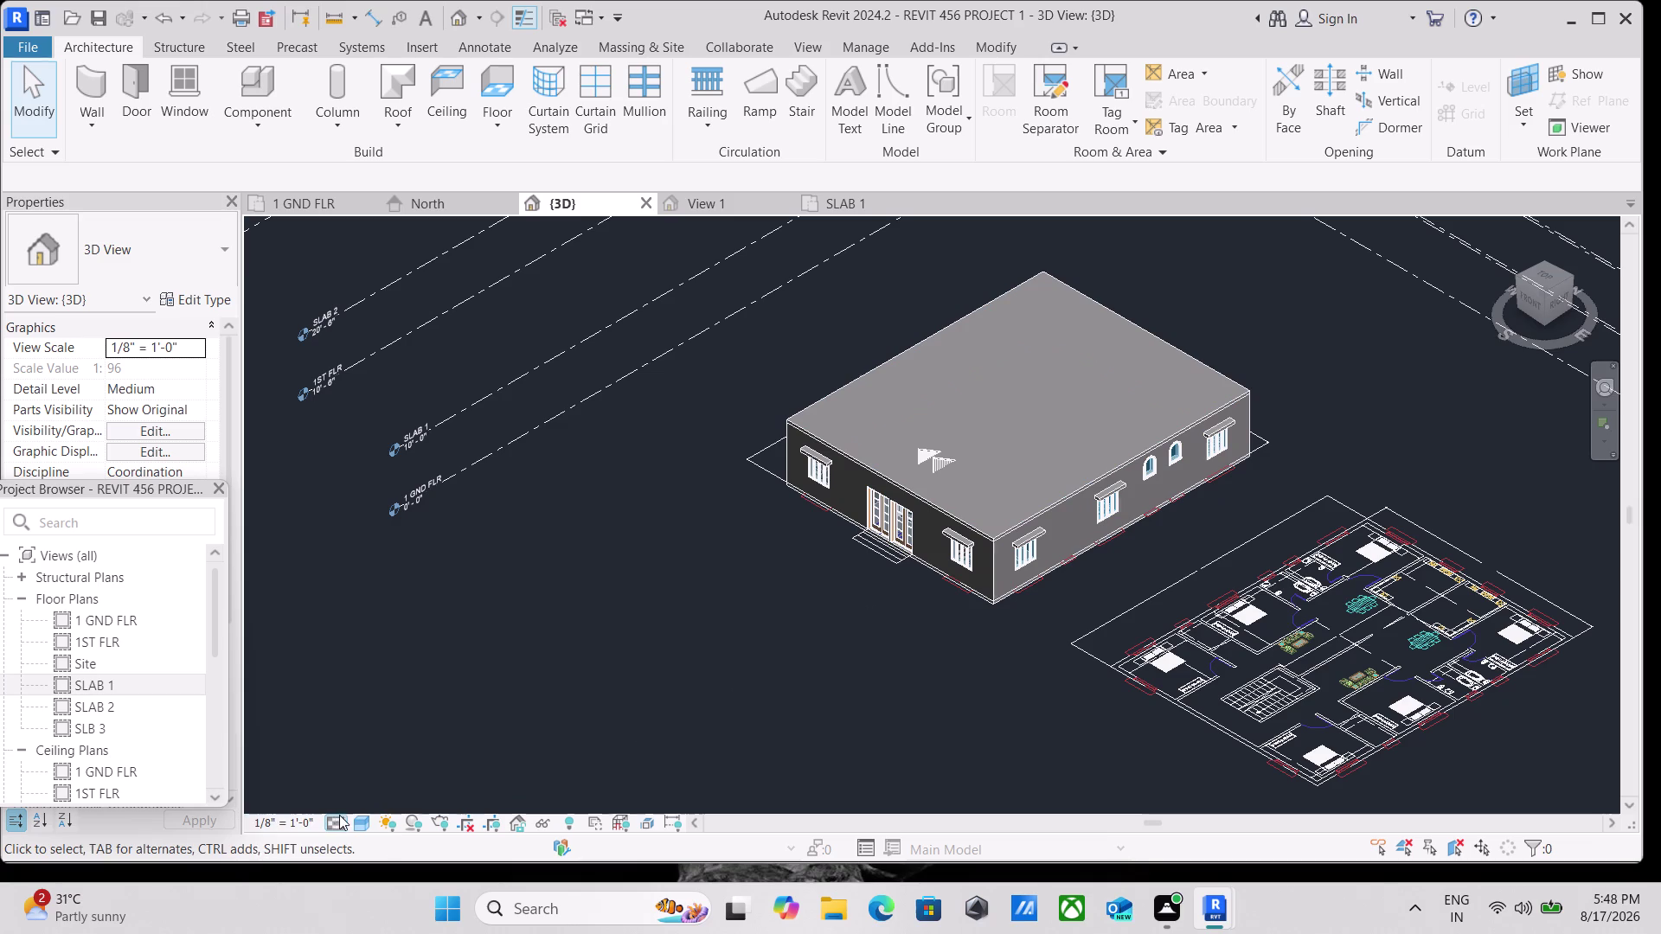
click(351, 821)
click(381, 793)
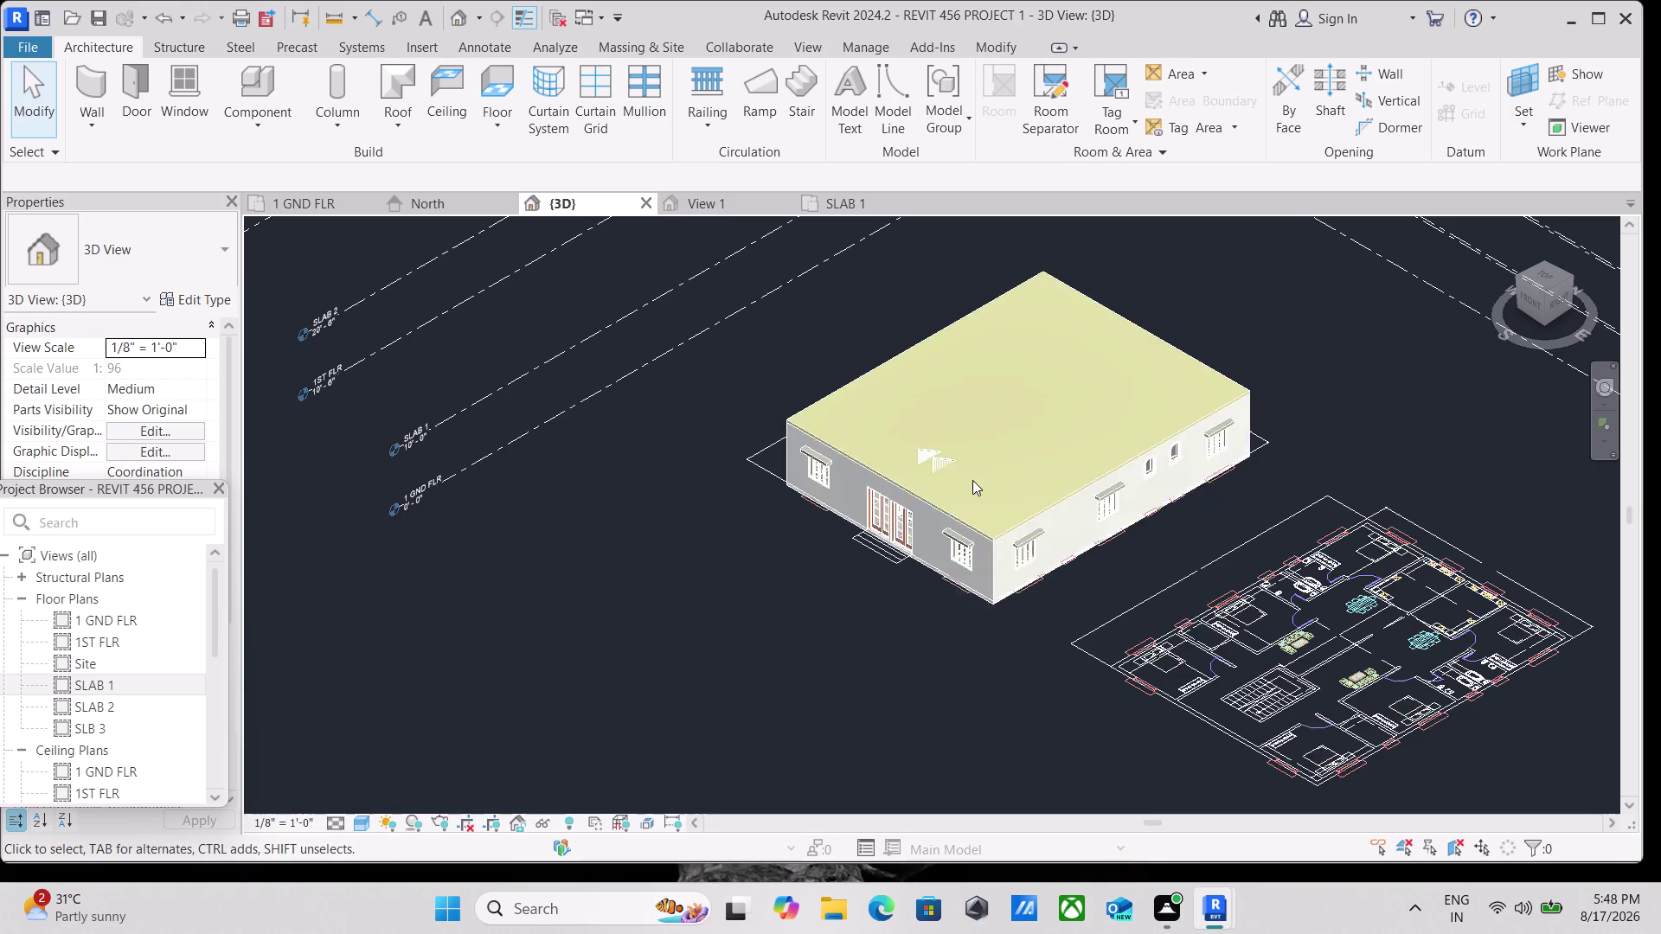
Recentre the house in view and return the visual style to Shaded.
scroll(up, 3)
scroll(up, 3)
scroll(down, 3)
middle_drag(949, 490, 768, 524)
scroll(up, 3)
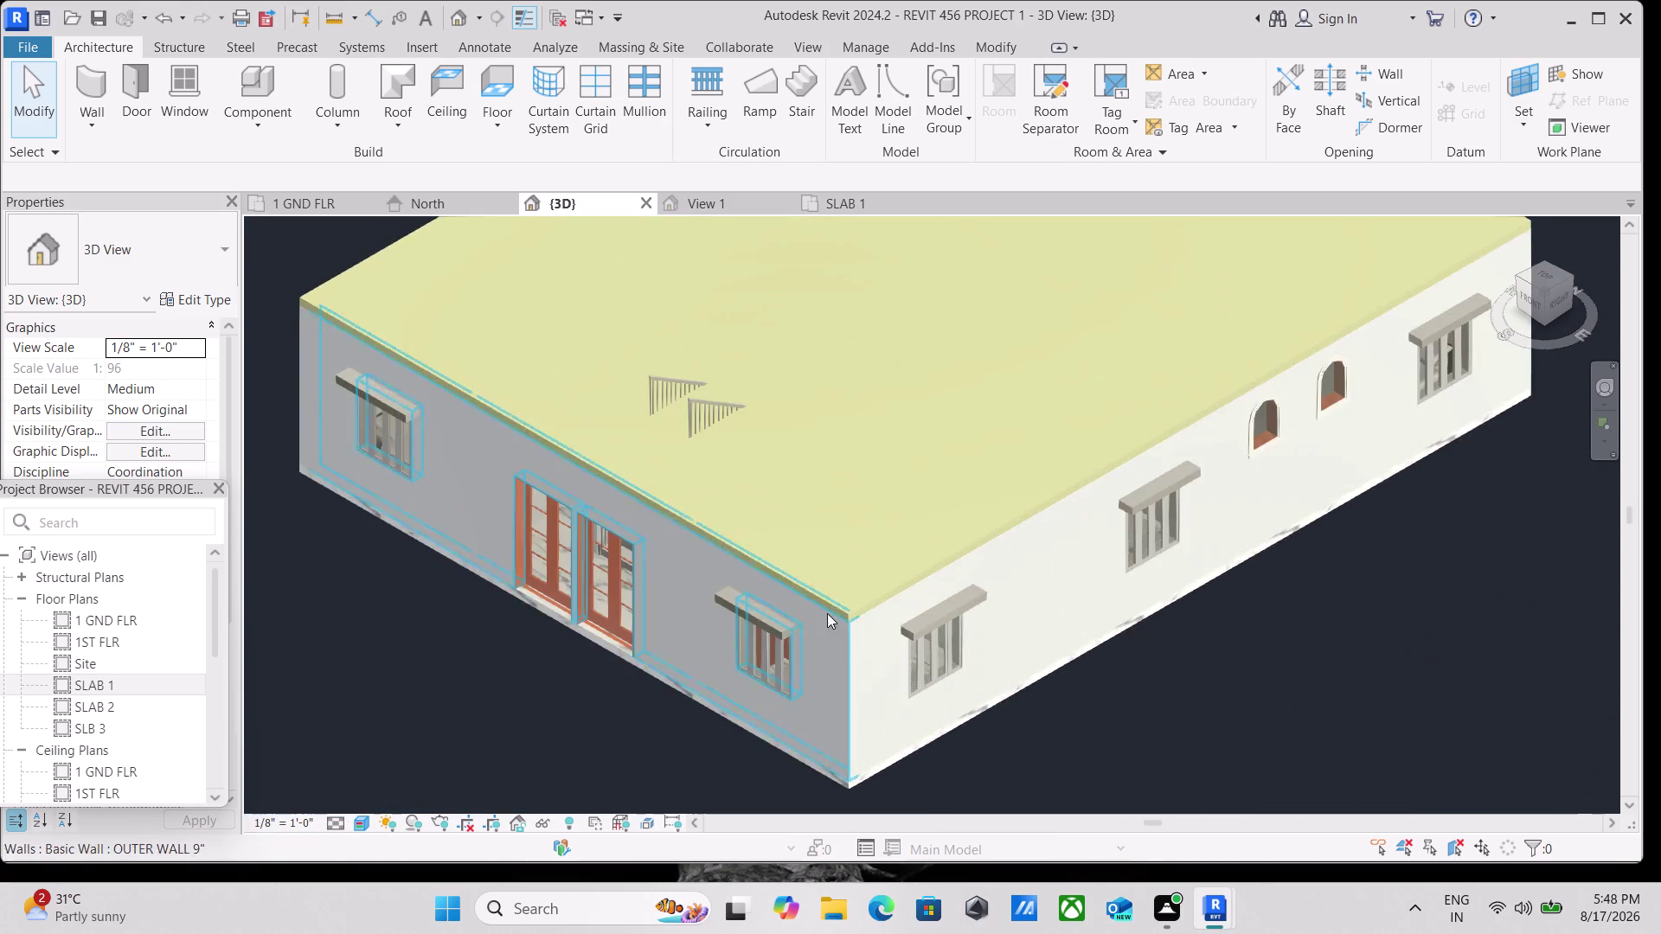
scroll(up, 3)
scroll(down, 3)
middle_drag(836, 609, 631, 704)
scroll(down, 3)
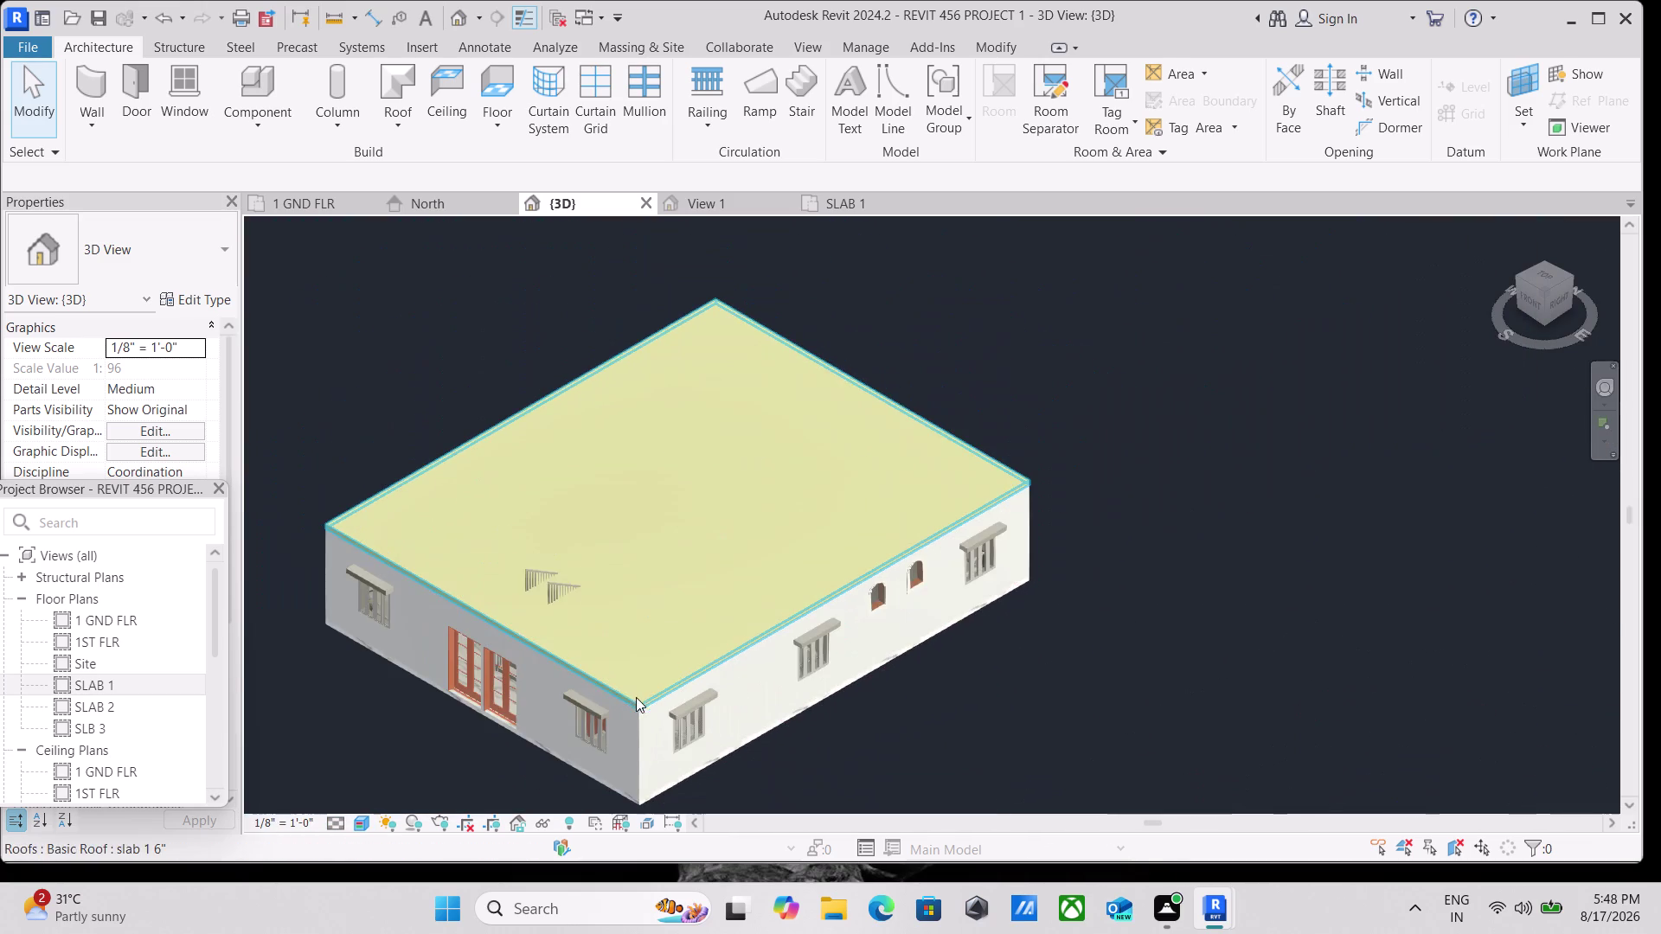
middle_drag(636, 697, 602, 710)
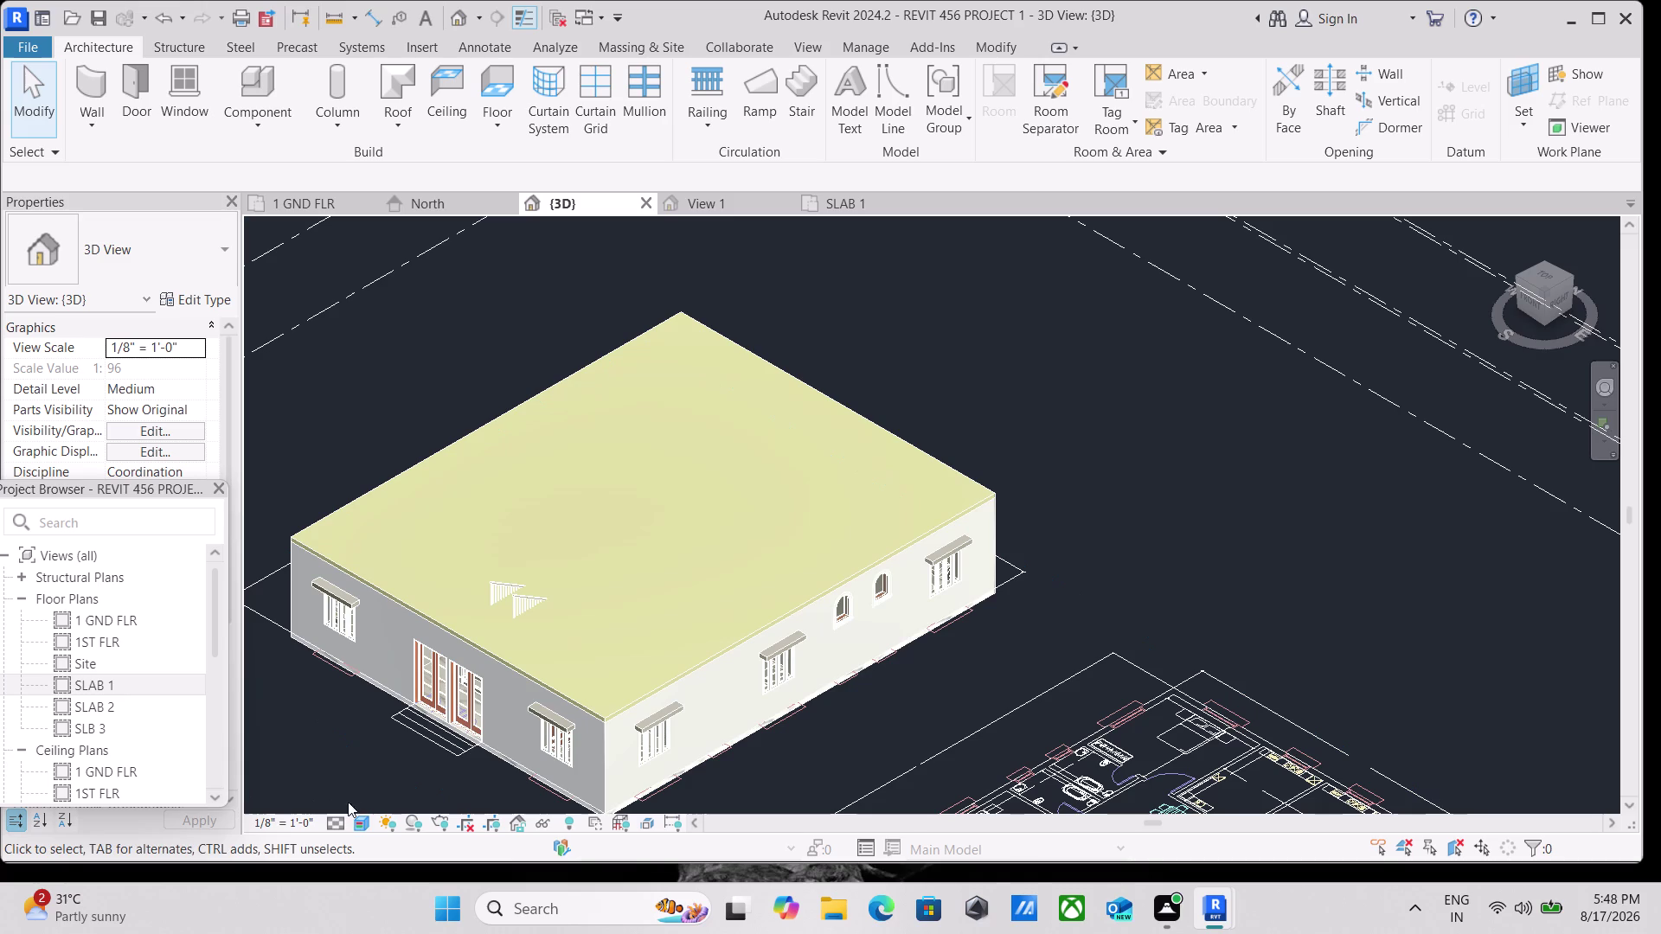
click(363, 819)
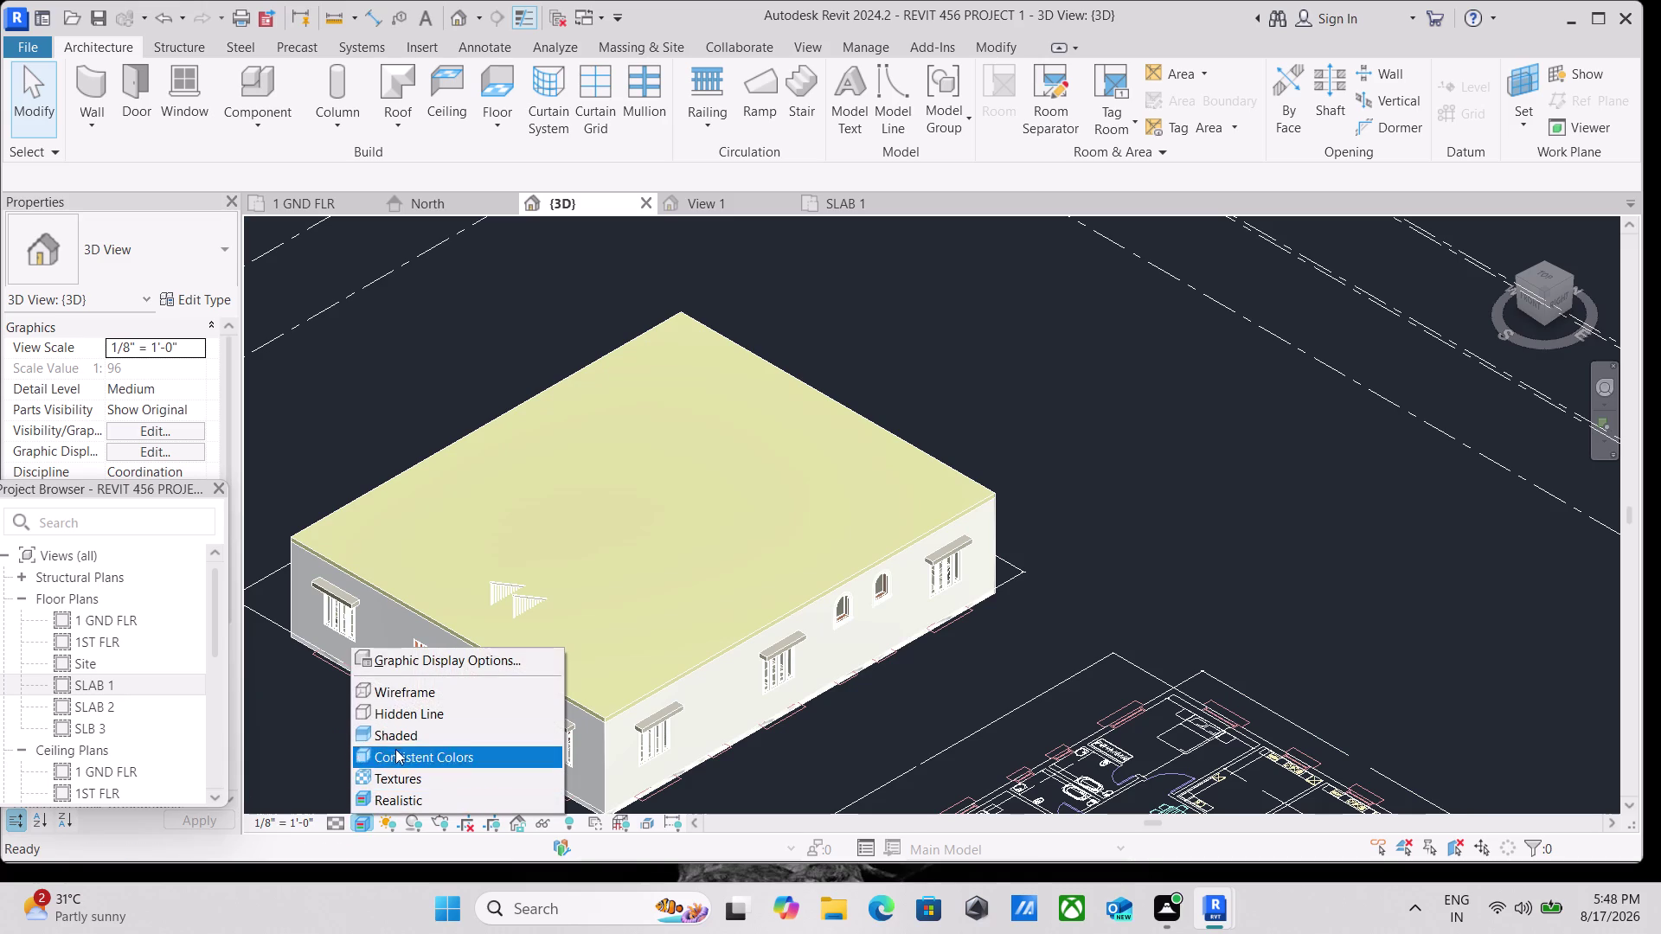
click(396, 737)
View the house from the Top and zoom to the staircase landing.
scroll(up, 3)
middle_drag(598, 493, 601, 541)
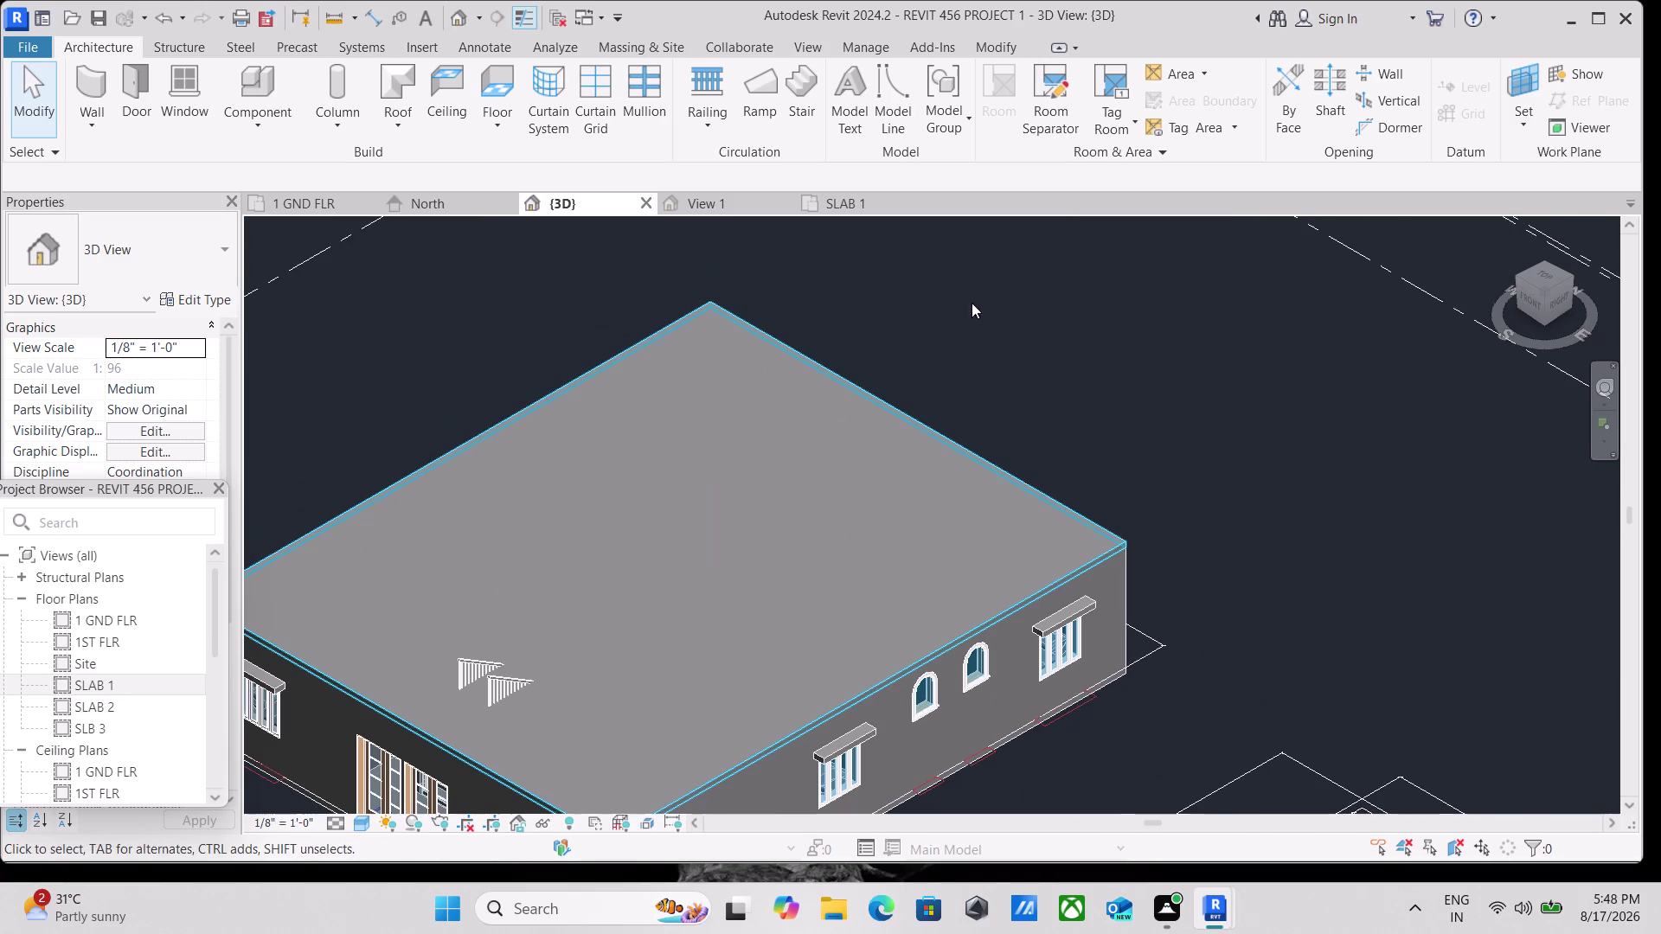
click(1547, 277)
scroll(up, 3)
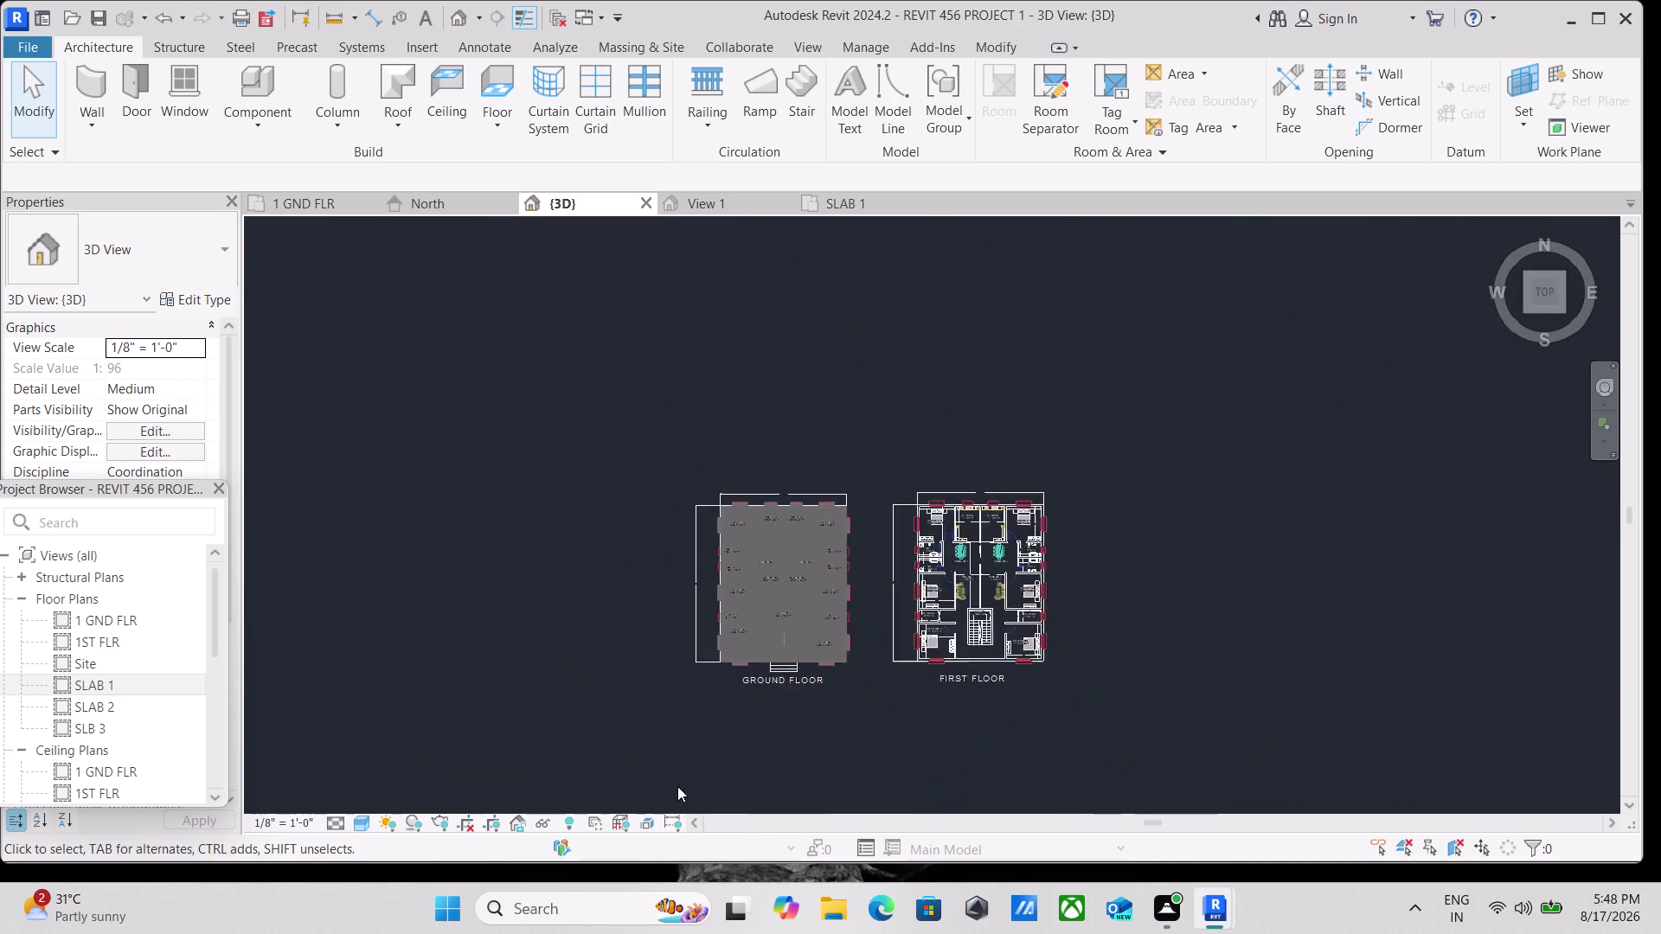
scroll(up, 3)
middle_drag(914, 628, 784, 651)
scroll(up, 3)
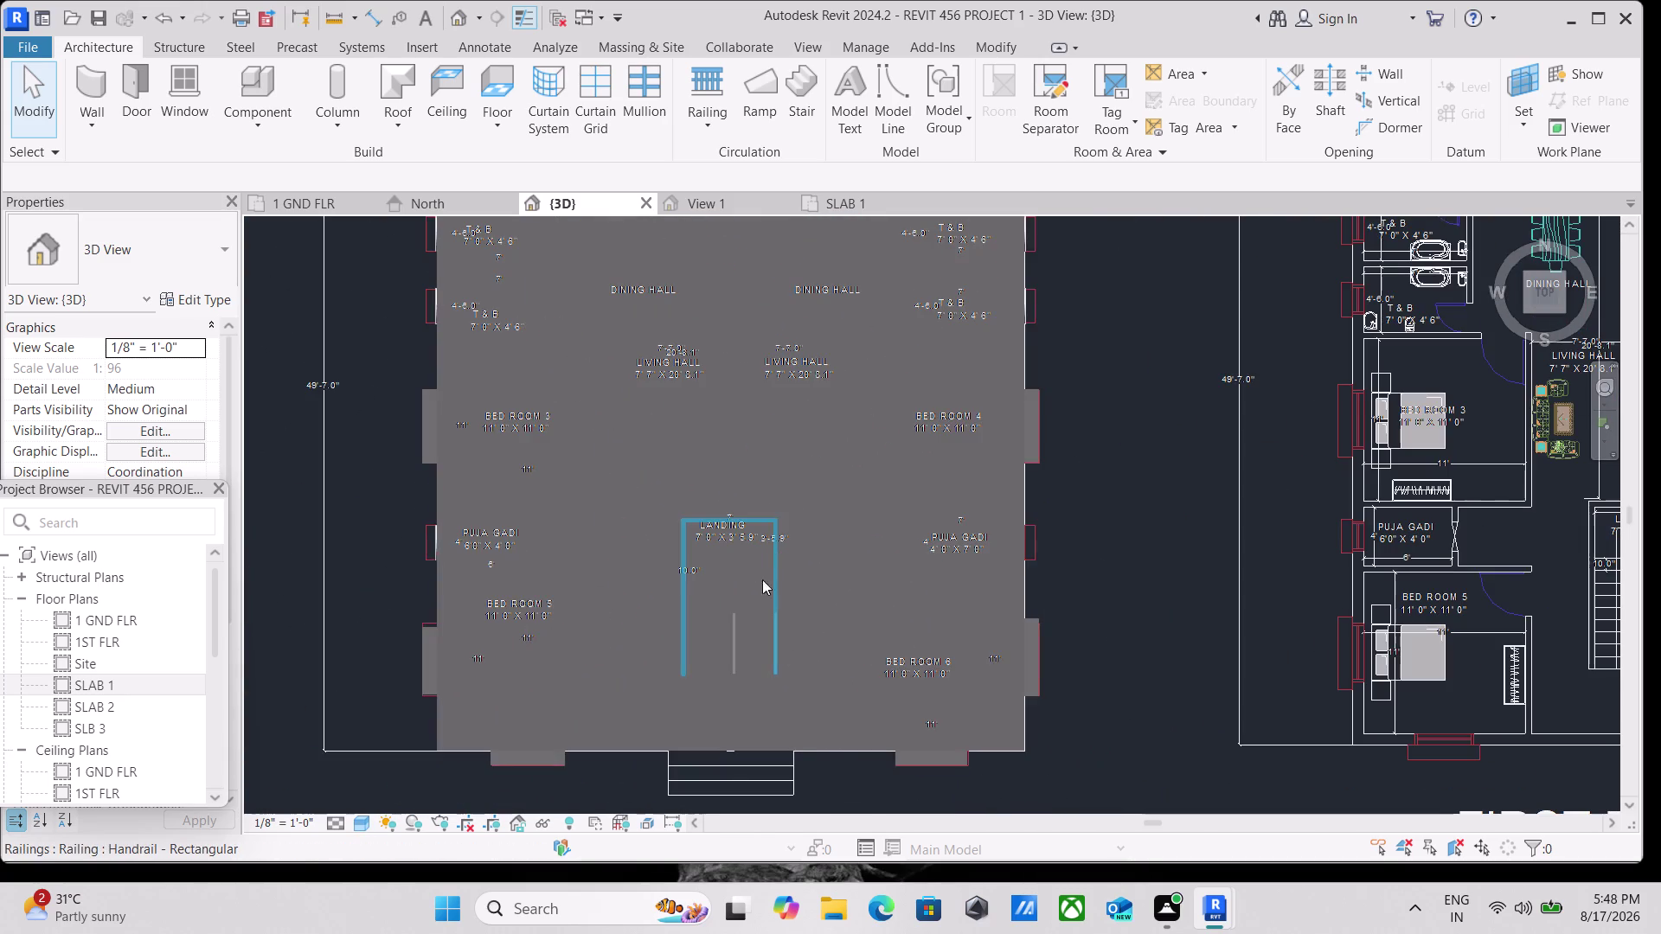
scroll(up, 3)
middle_drag(755, 579, 669, 577)
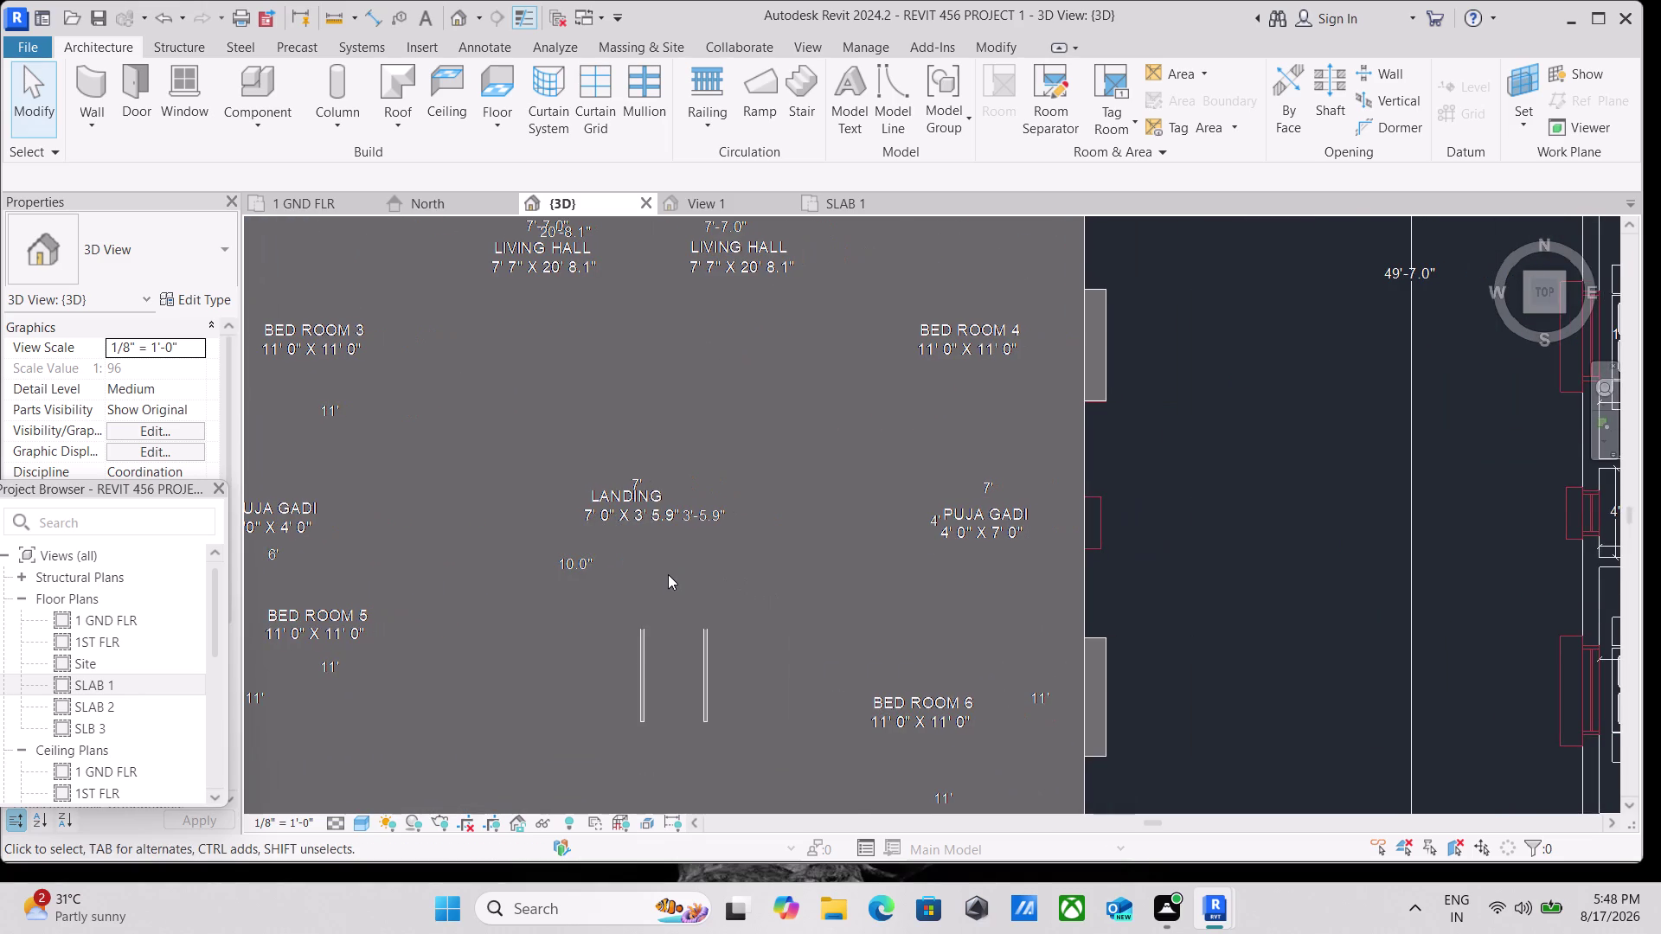
scroll(down, 3)
middle_drag(668, 574, 634, 577)
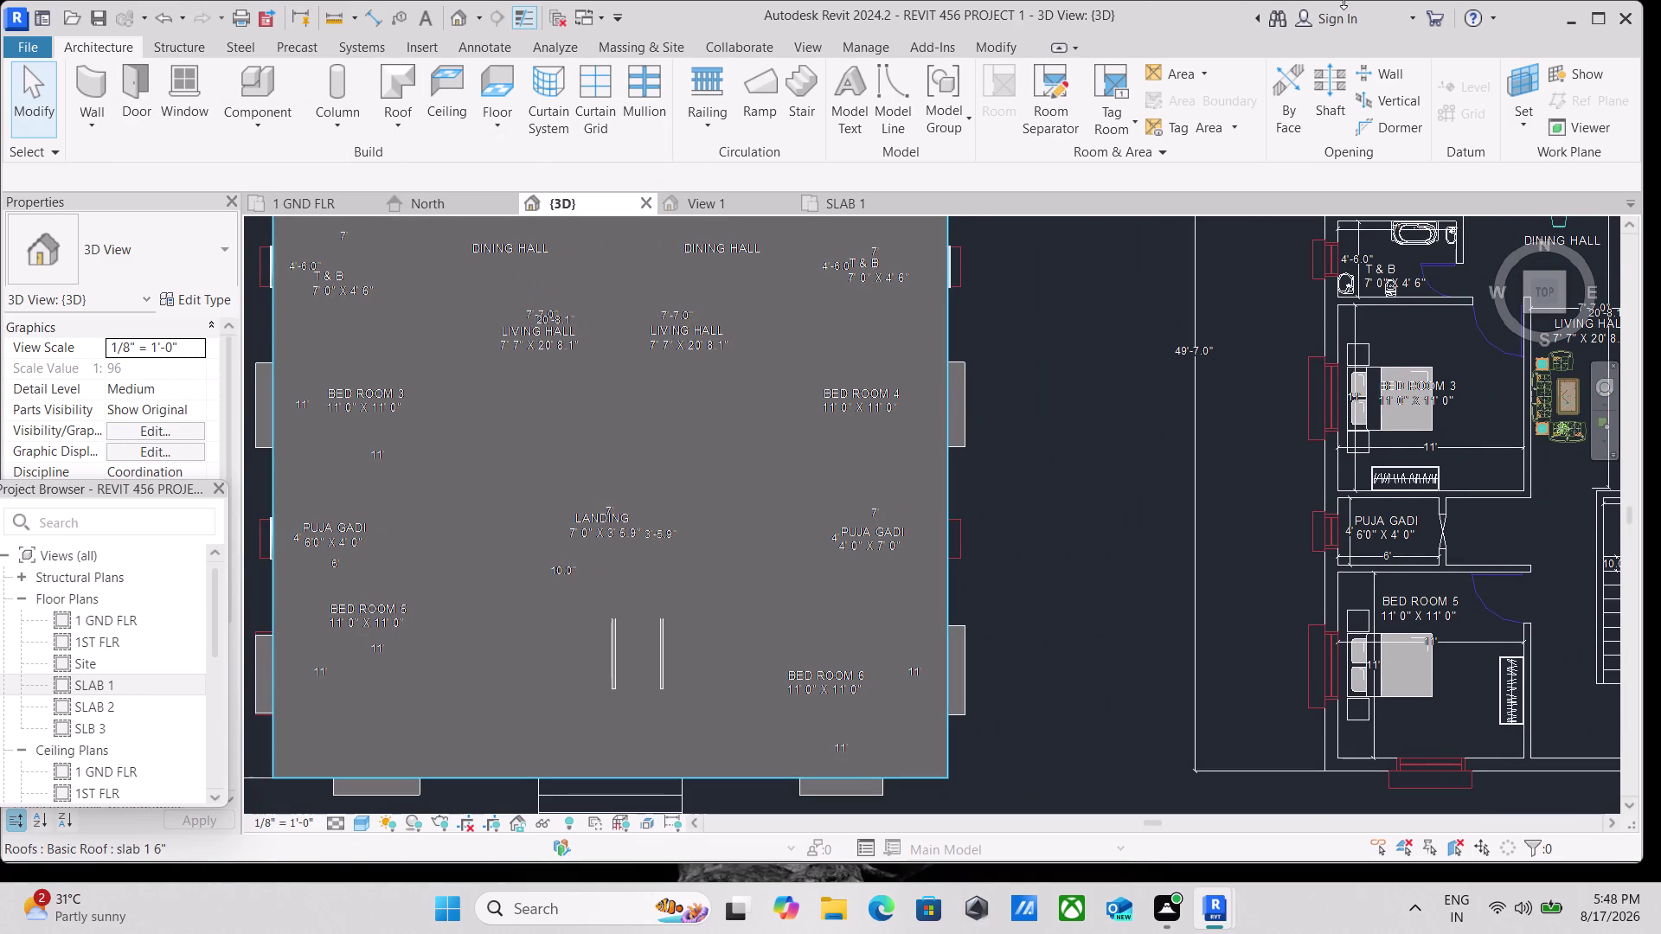
click(1327, 102)
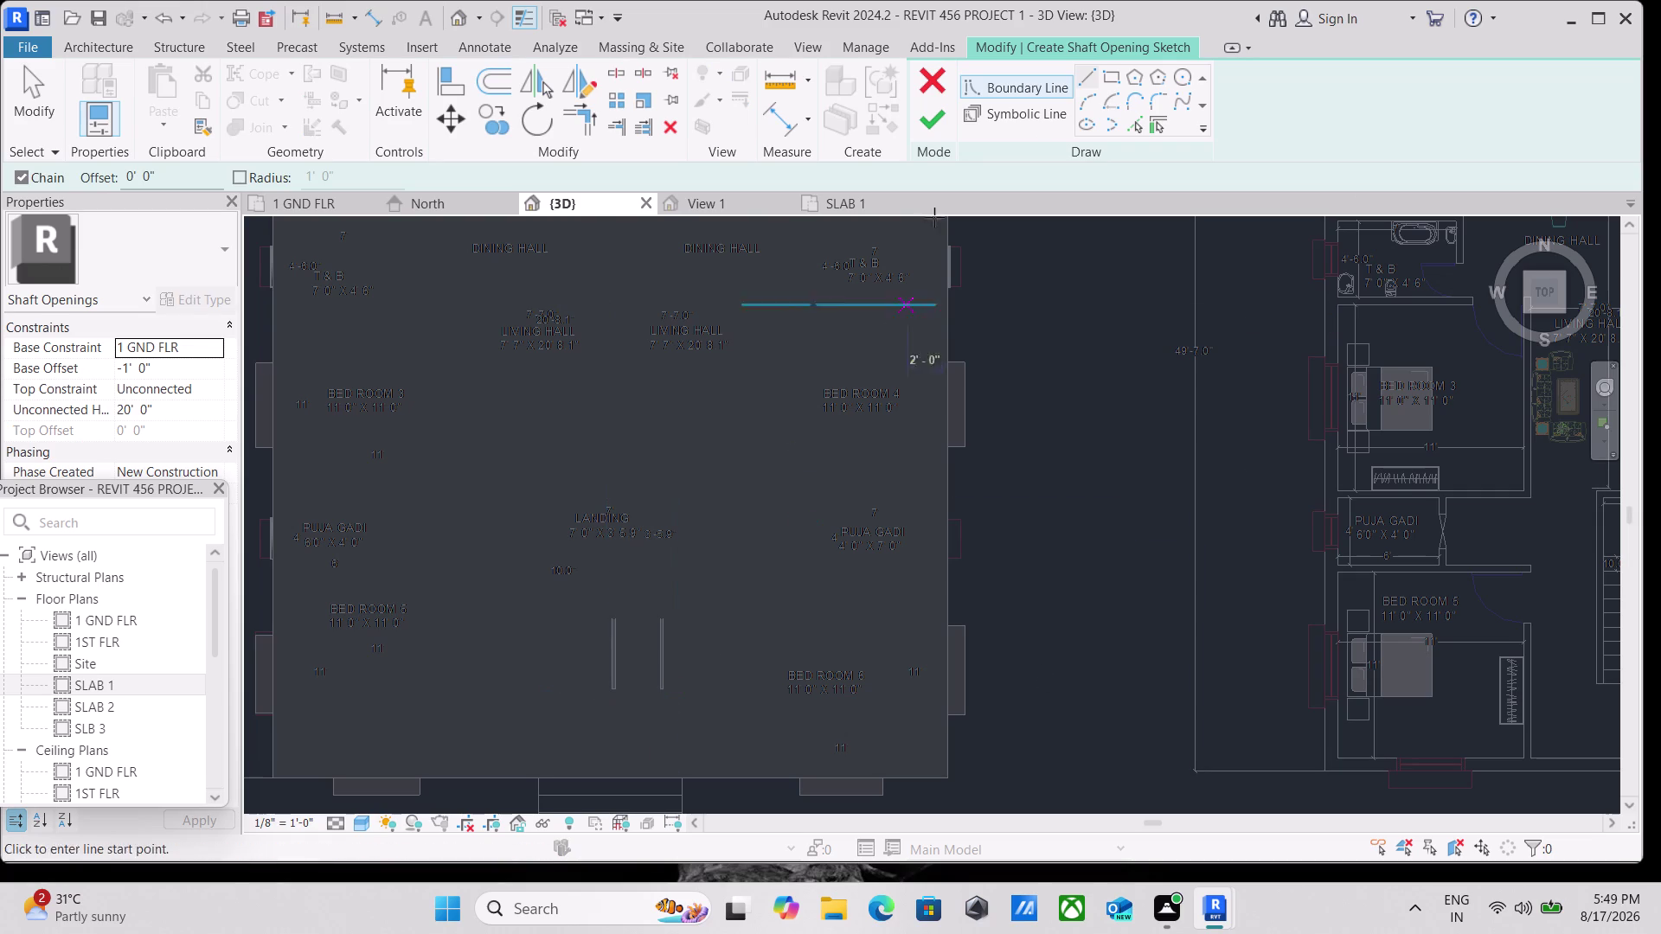
Choose a rectangular shaft sketch and switch the view to Wireframe.
click(1117, 82)
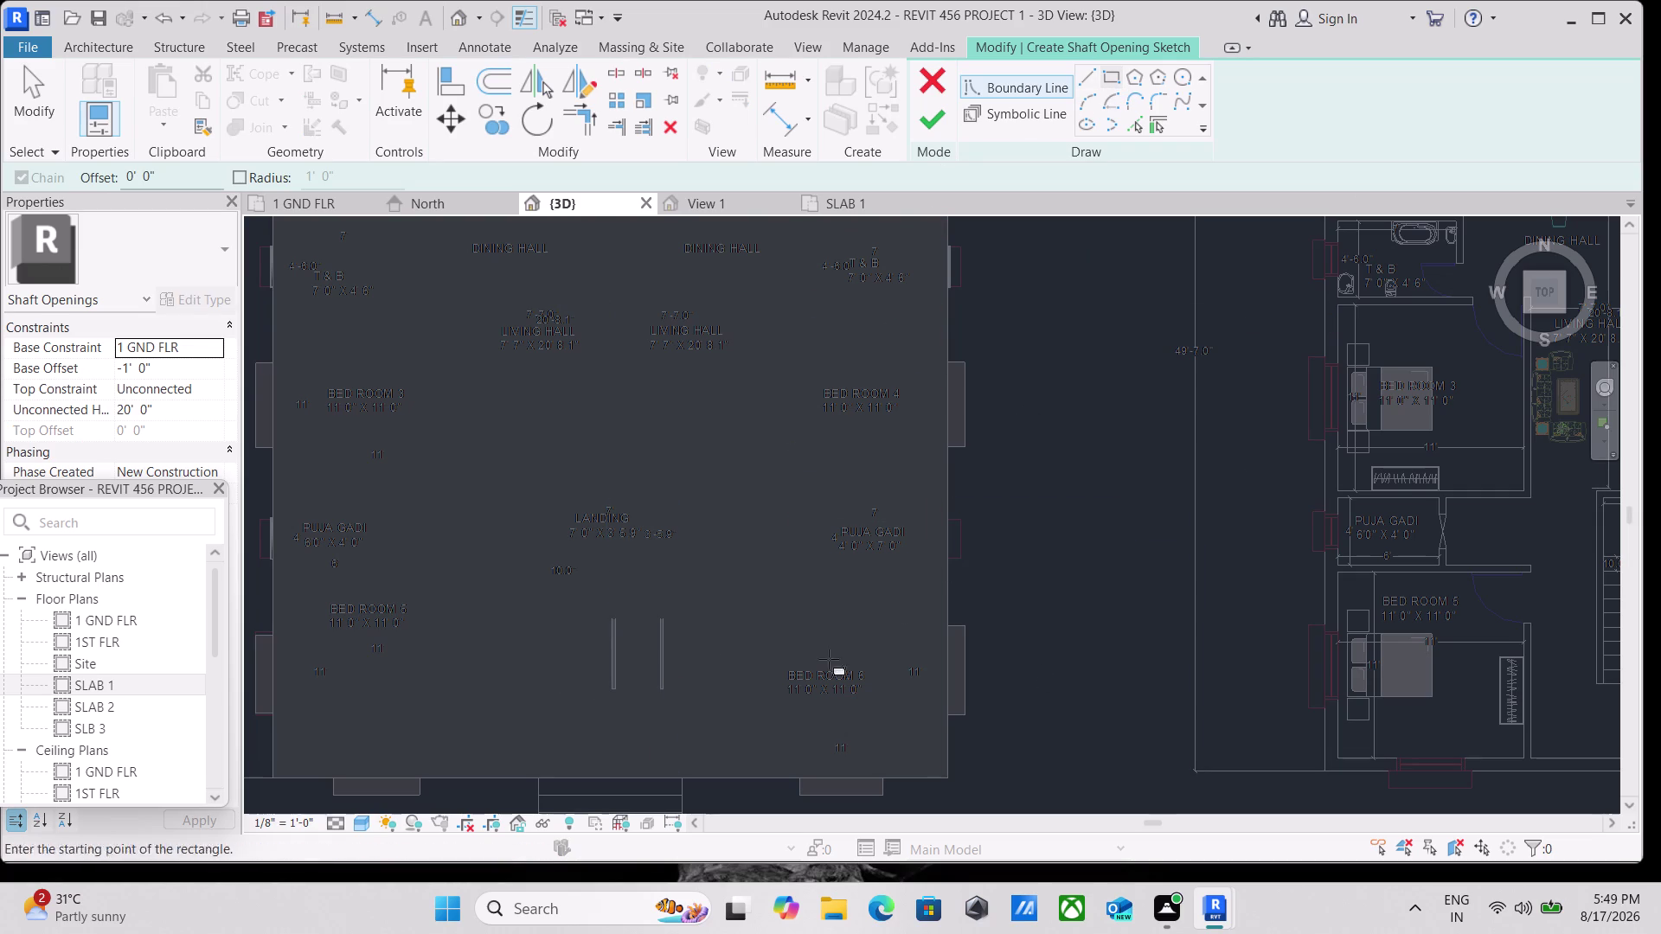
click(670, 704)
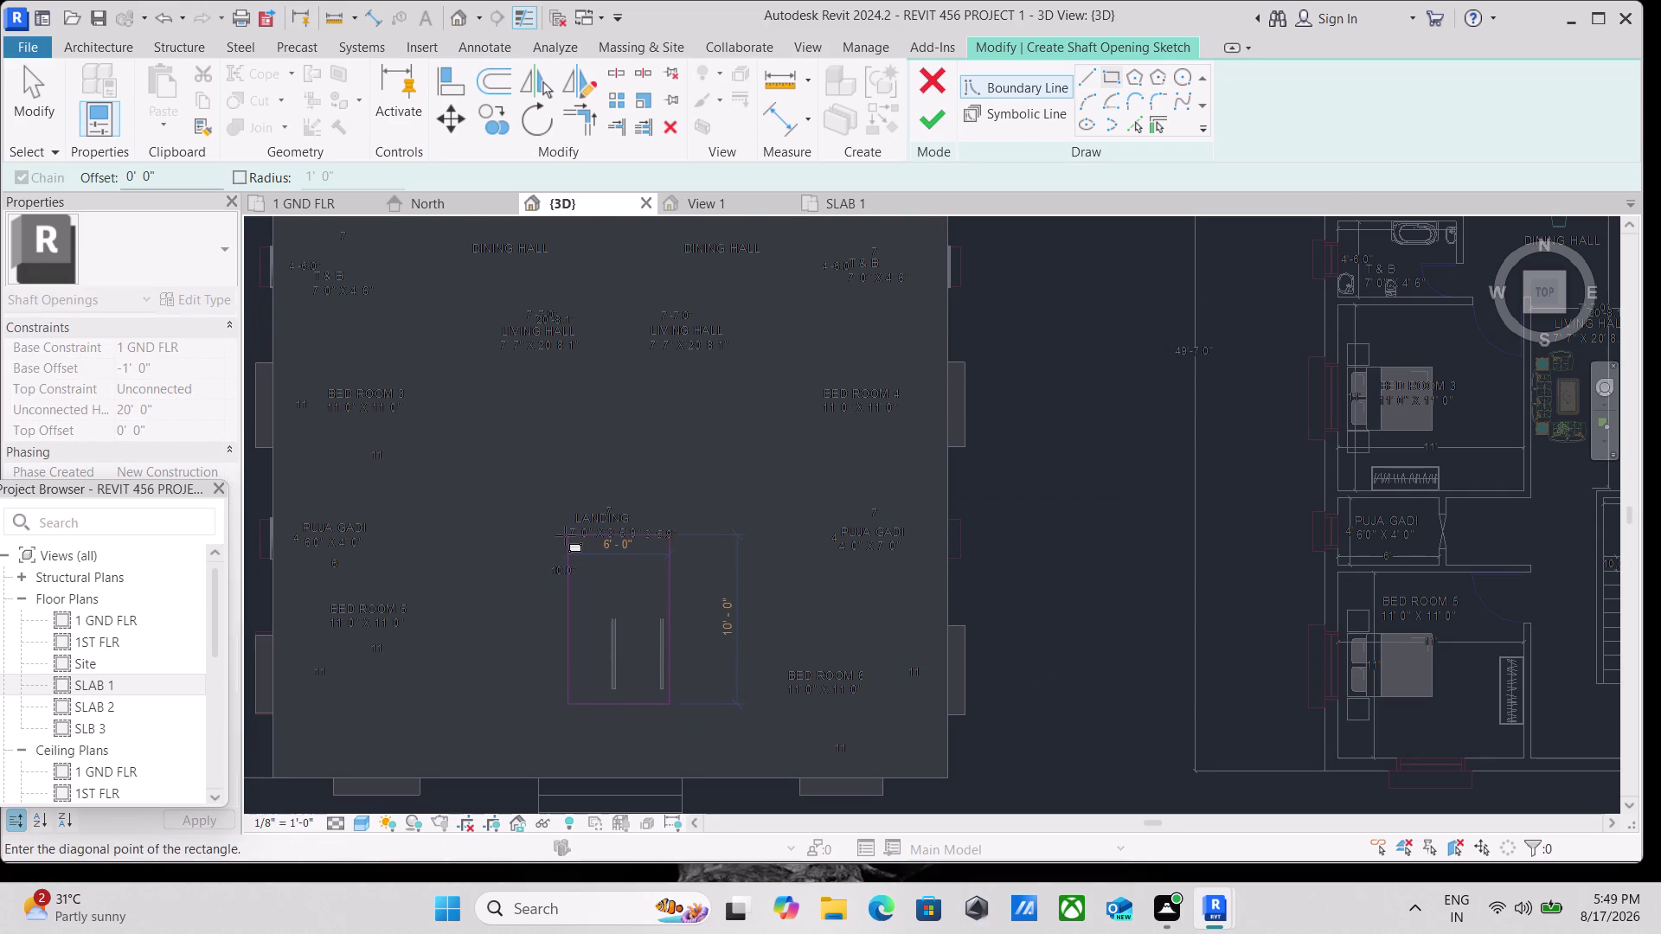
key(Escape)
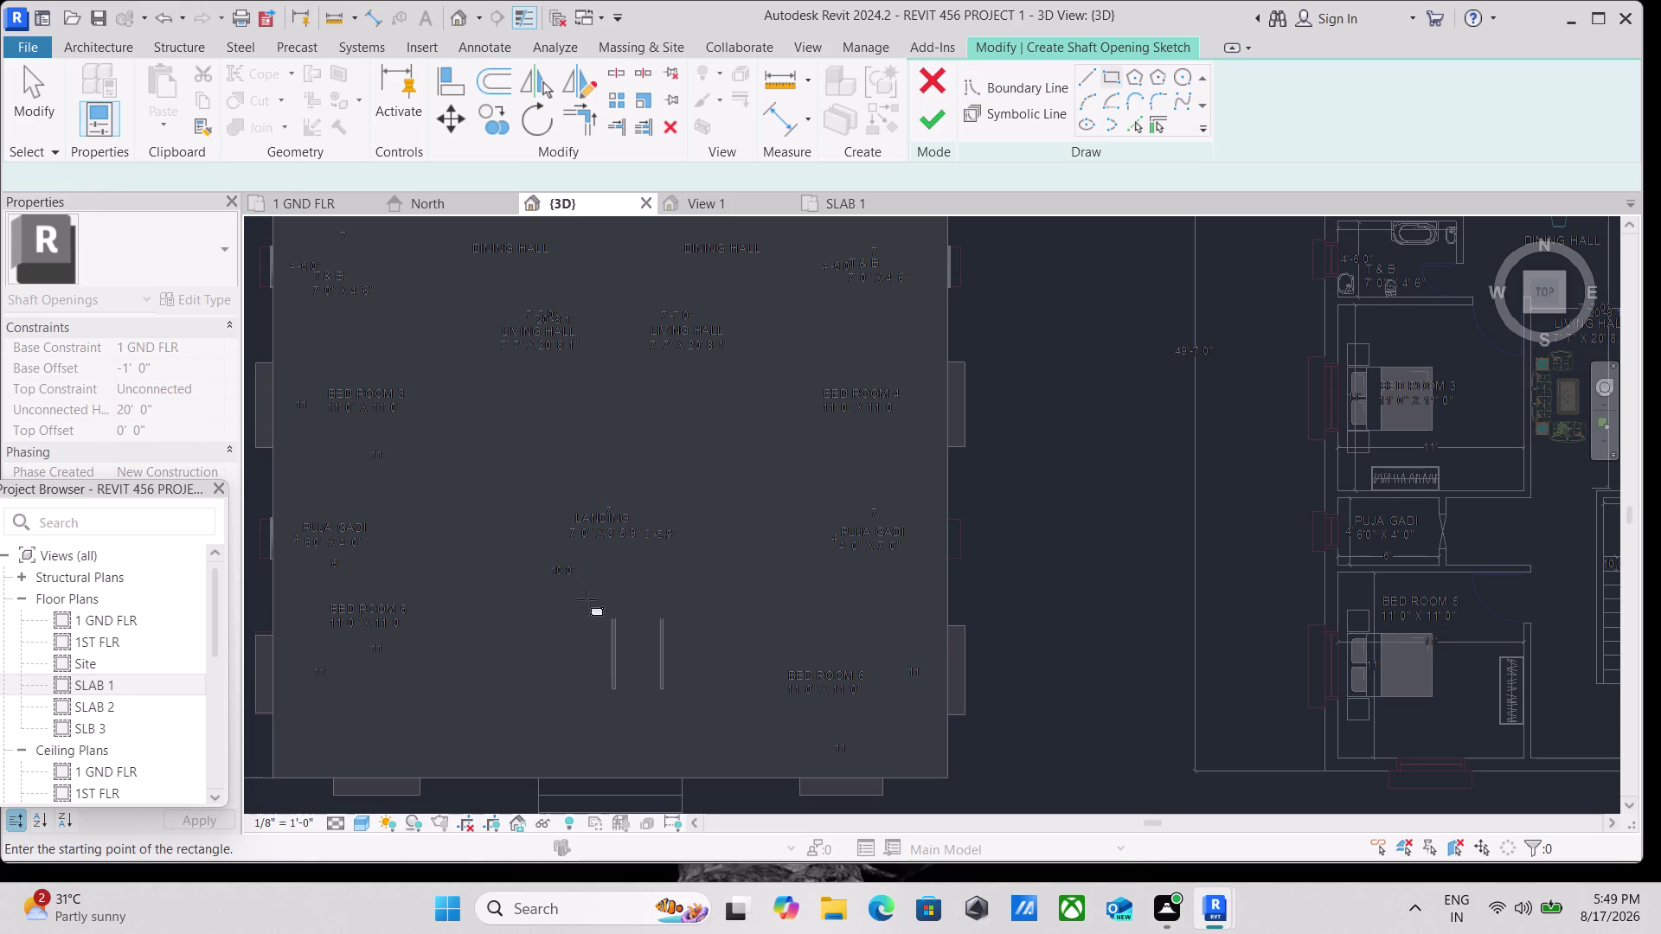
click(364, 823)
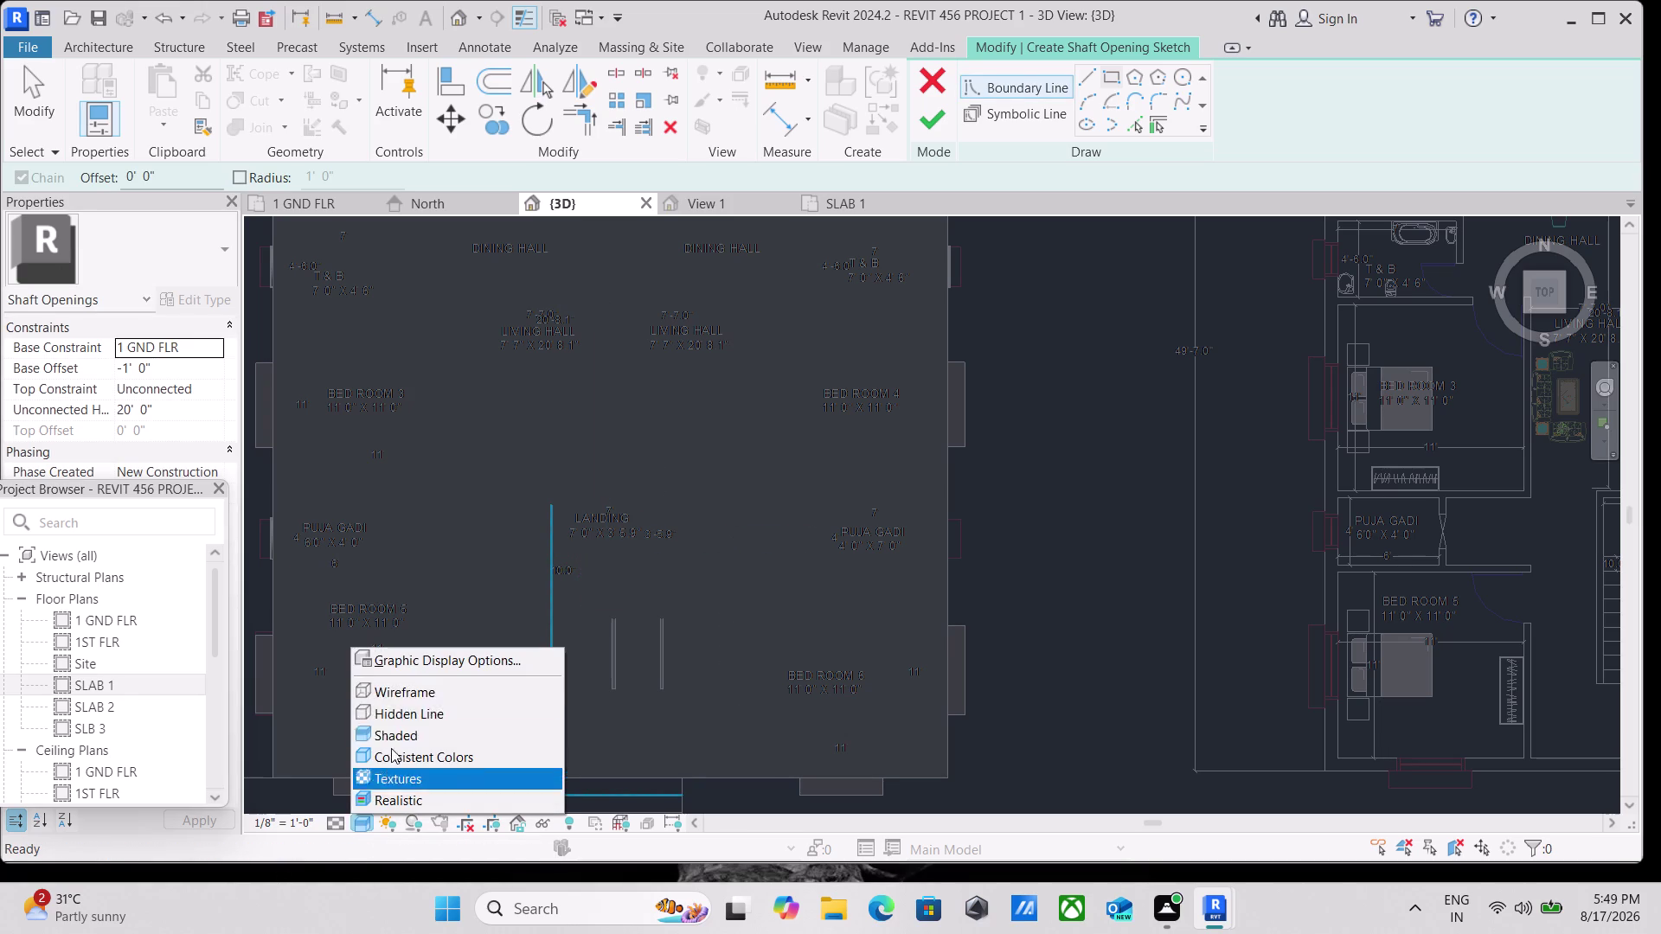
click(407, 695)
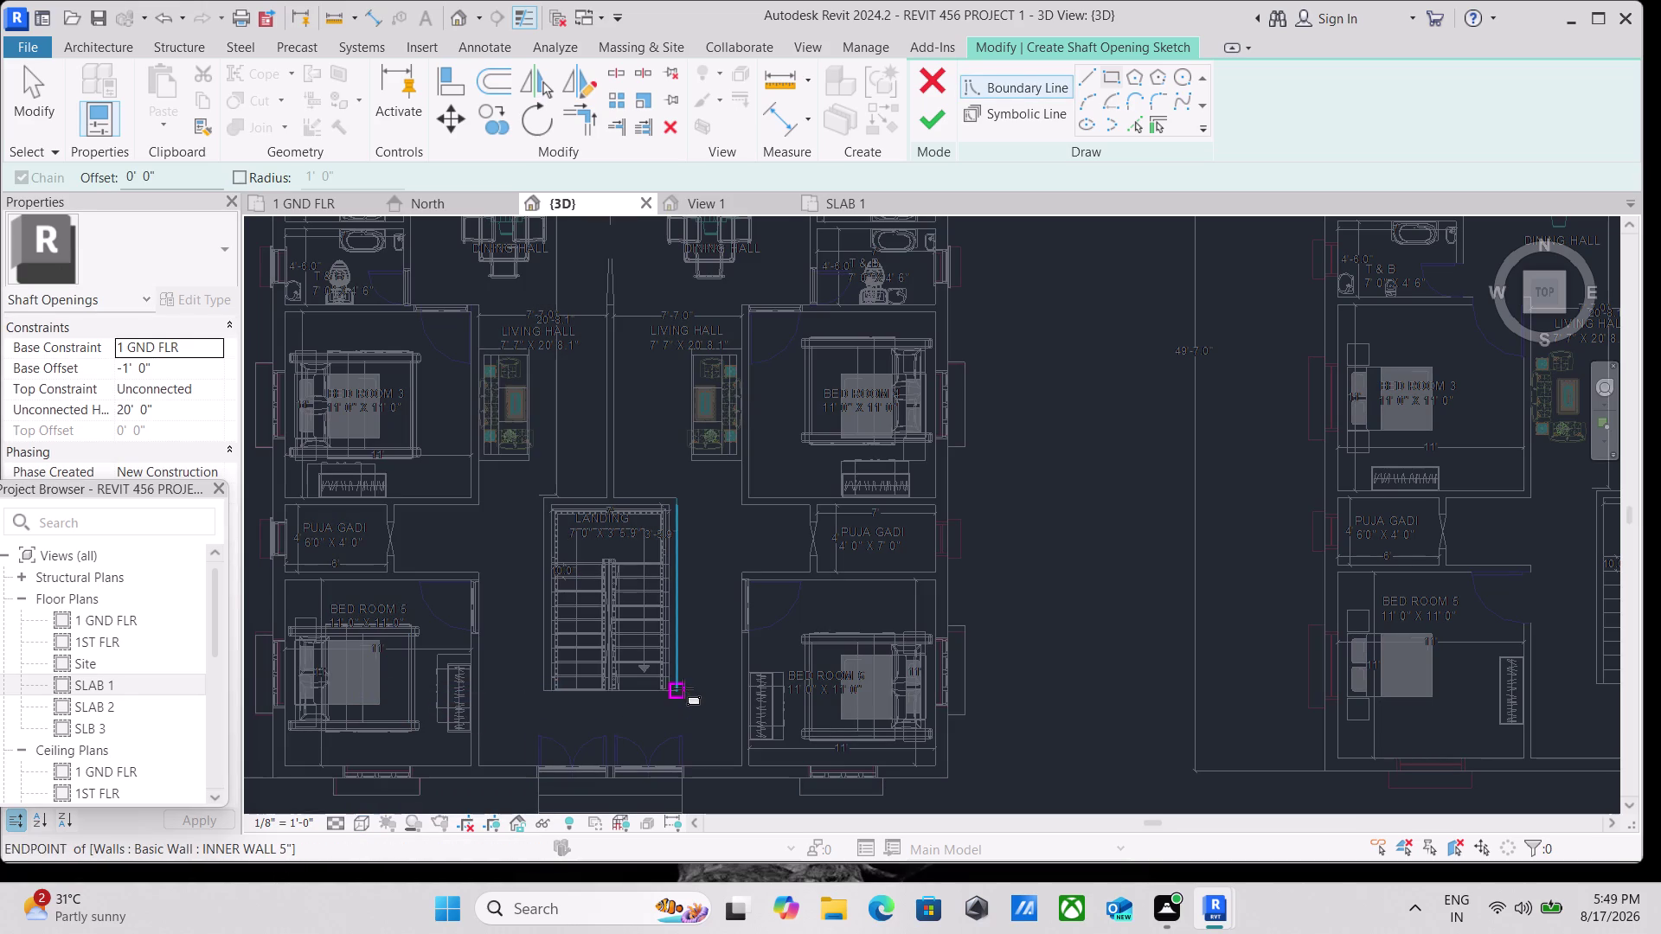
Sketch the shaft from the stair's lower corner to the landing's top edge, then finish.
scroll(up, 3)
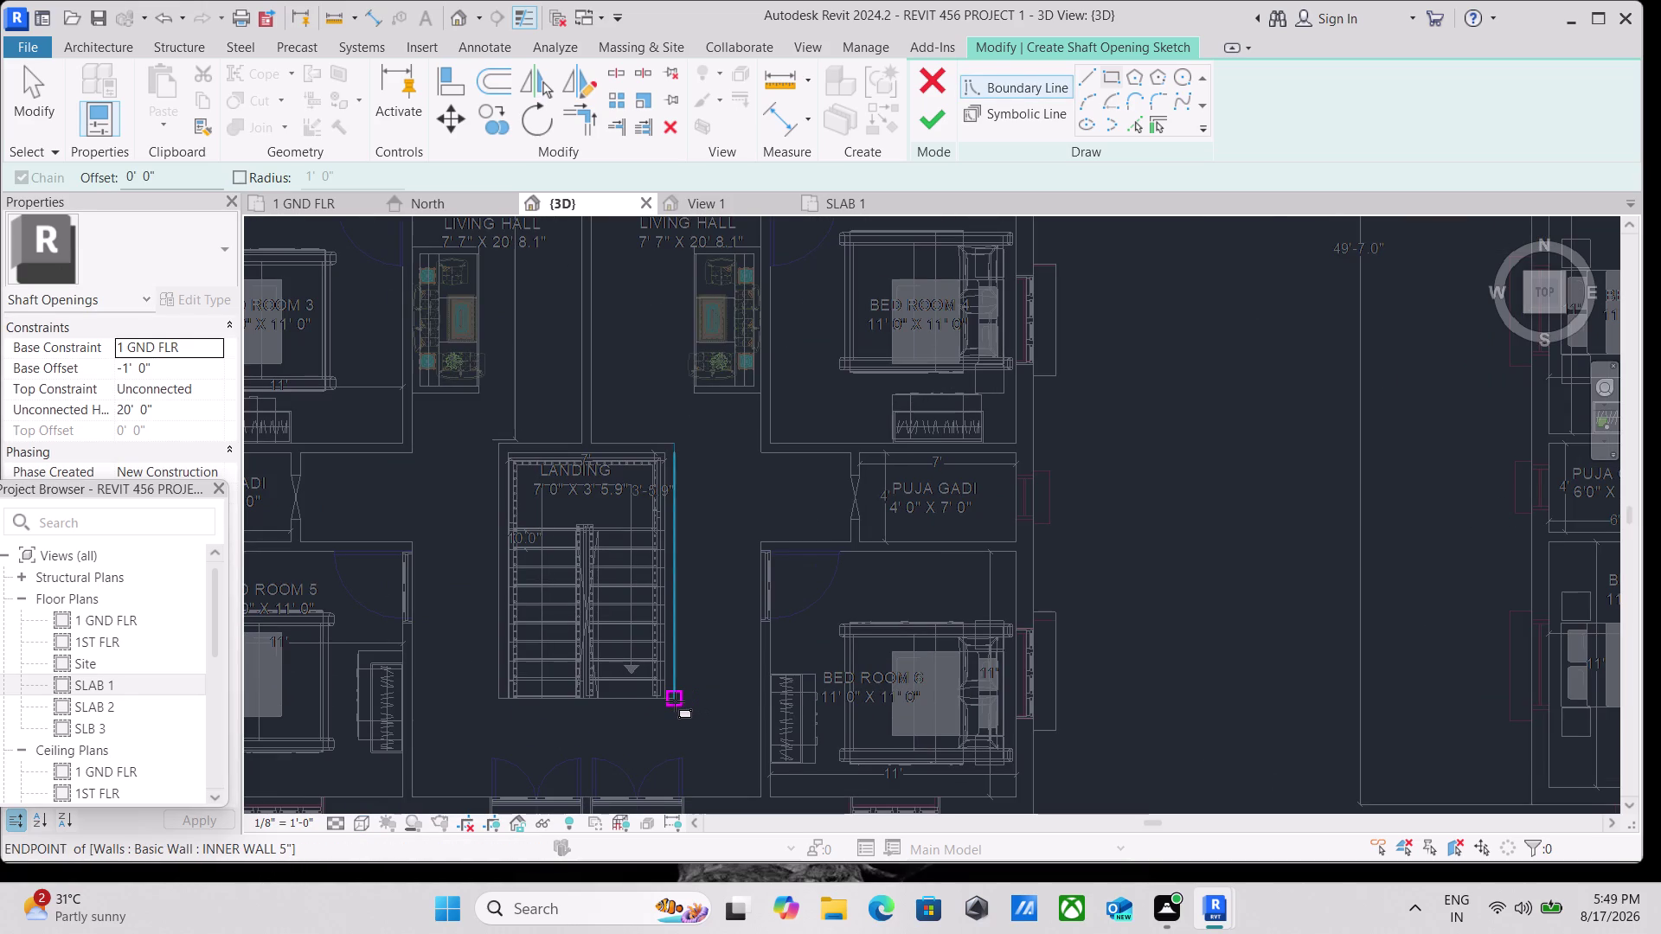
scroll(up, 3)
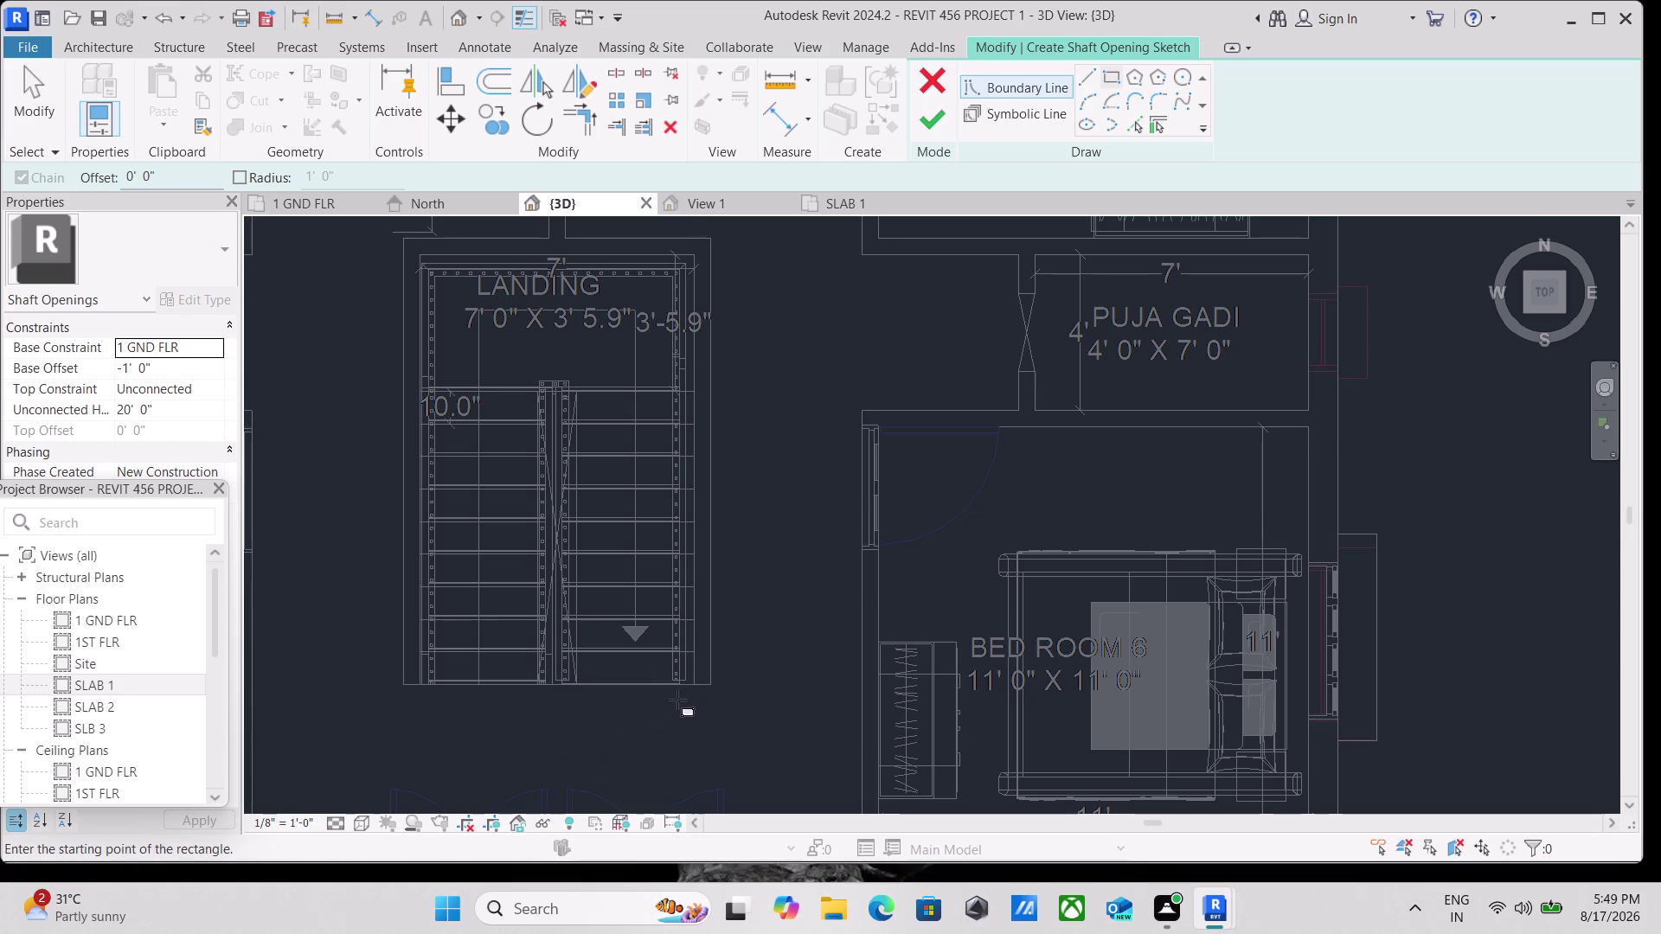
click(695, 682)
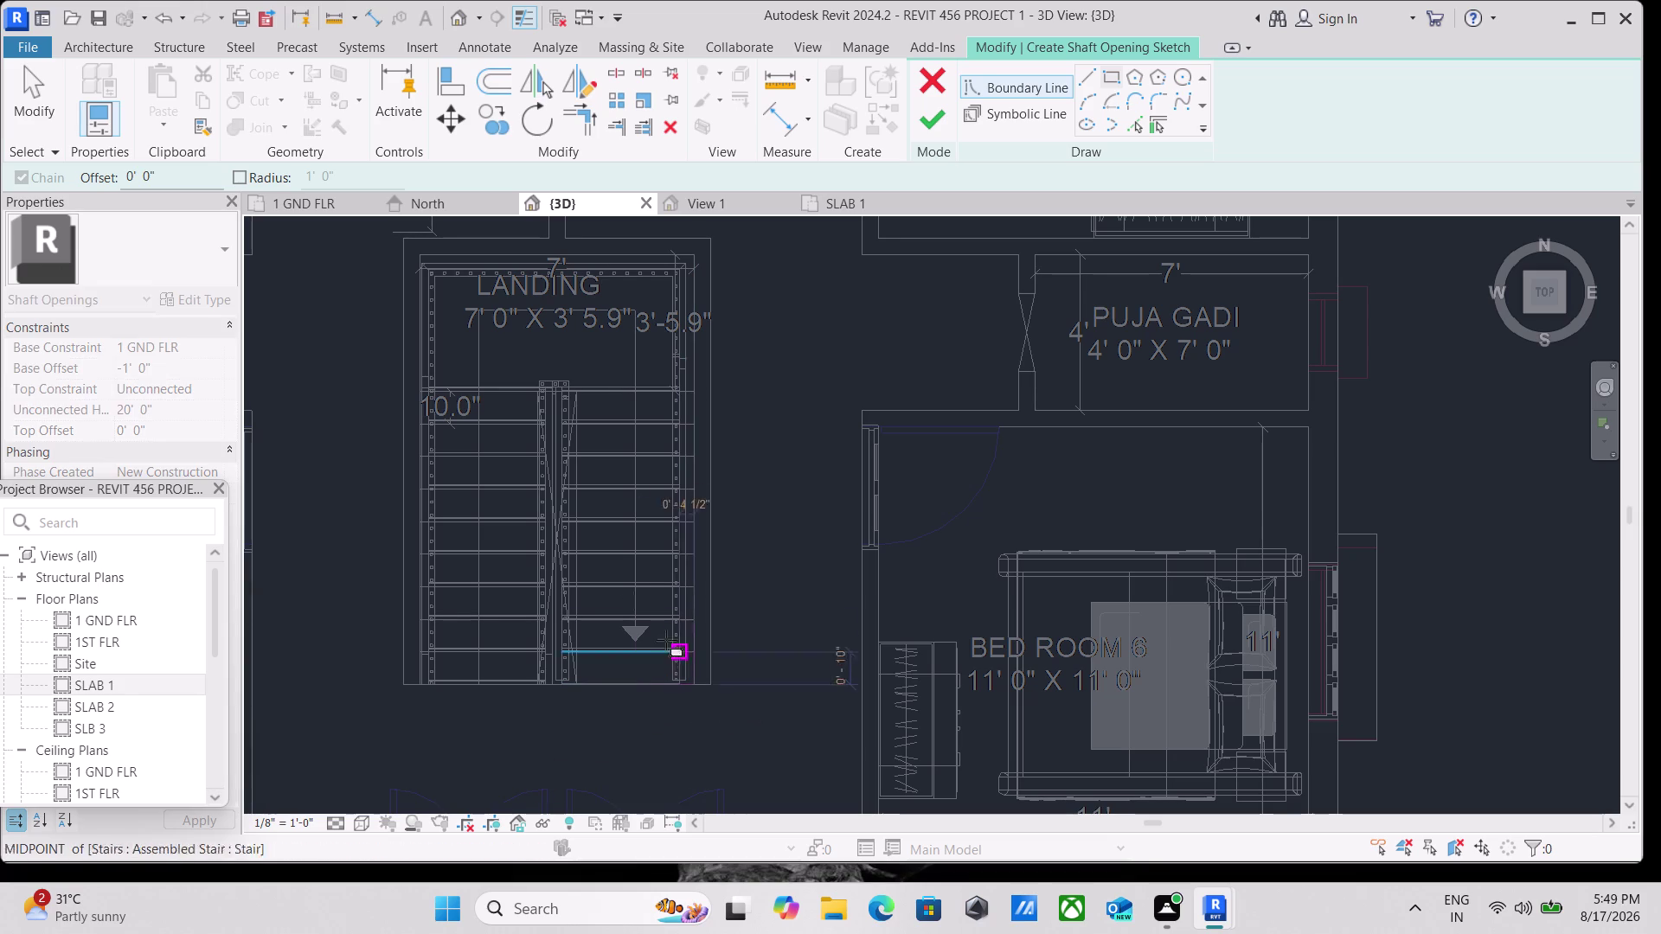
middle_drag(425, 271, 420, 468)
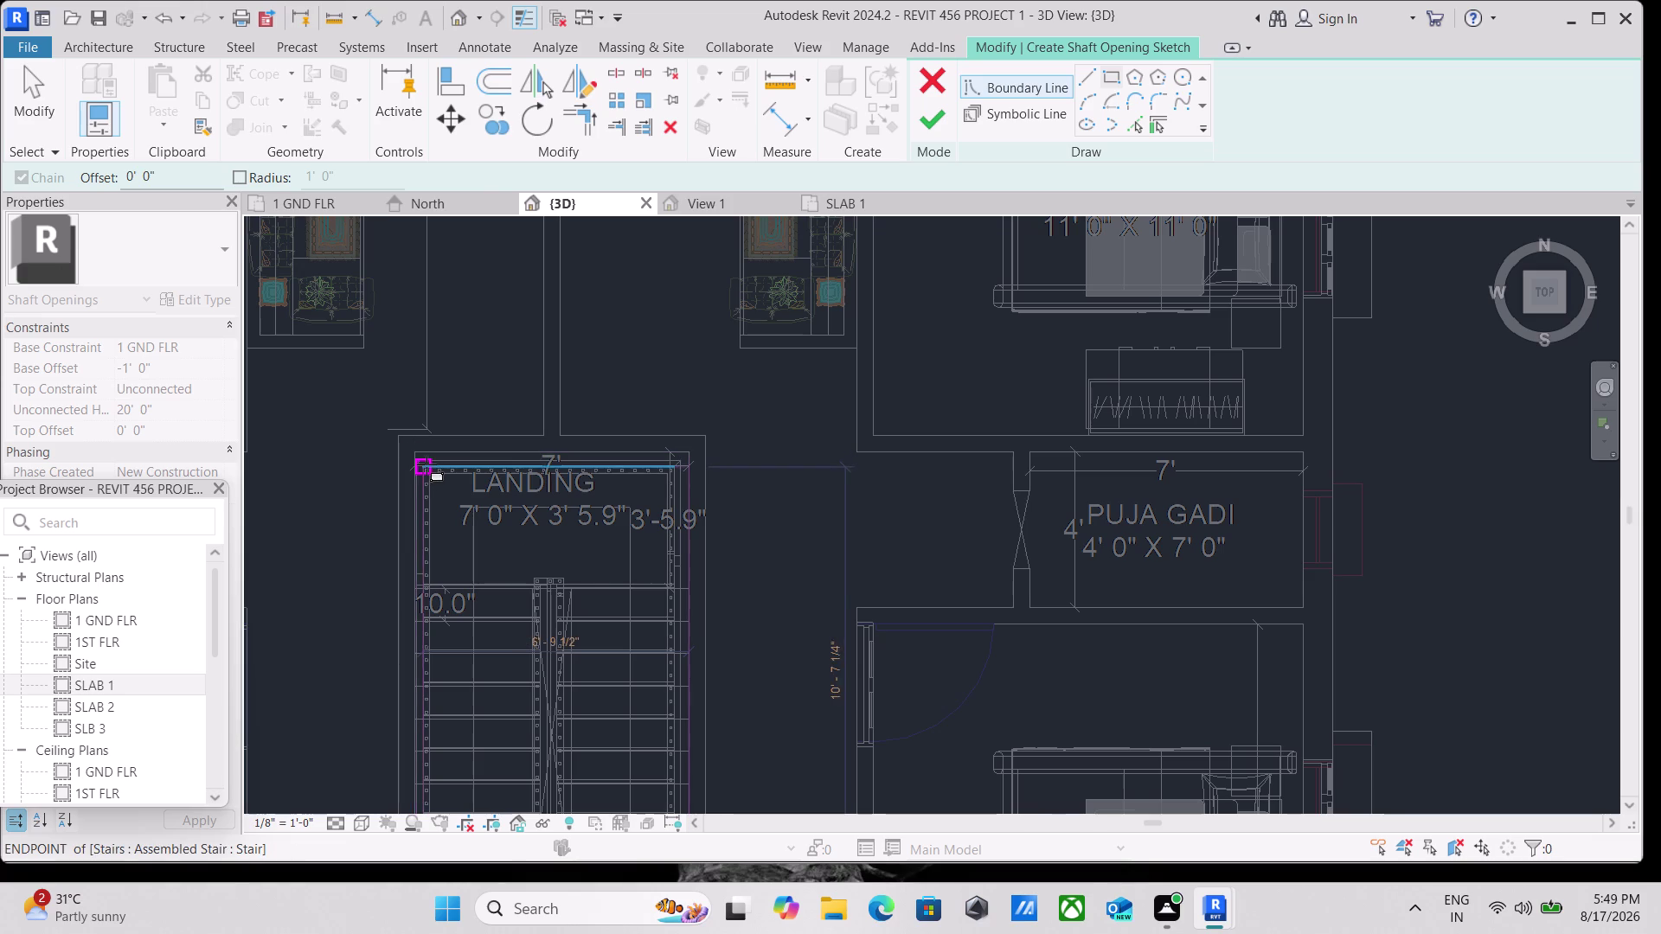
click(417, 450)
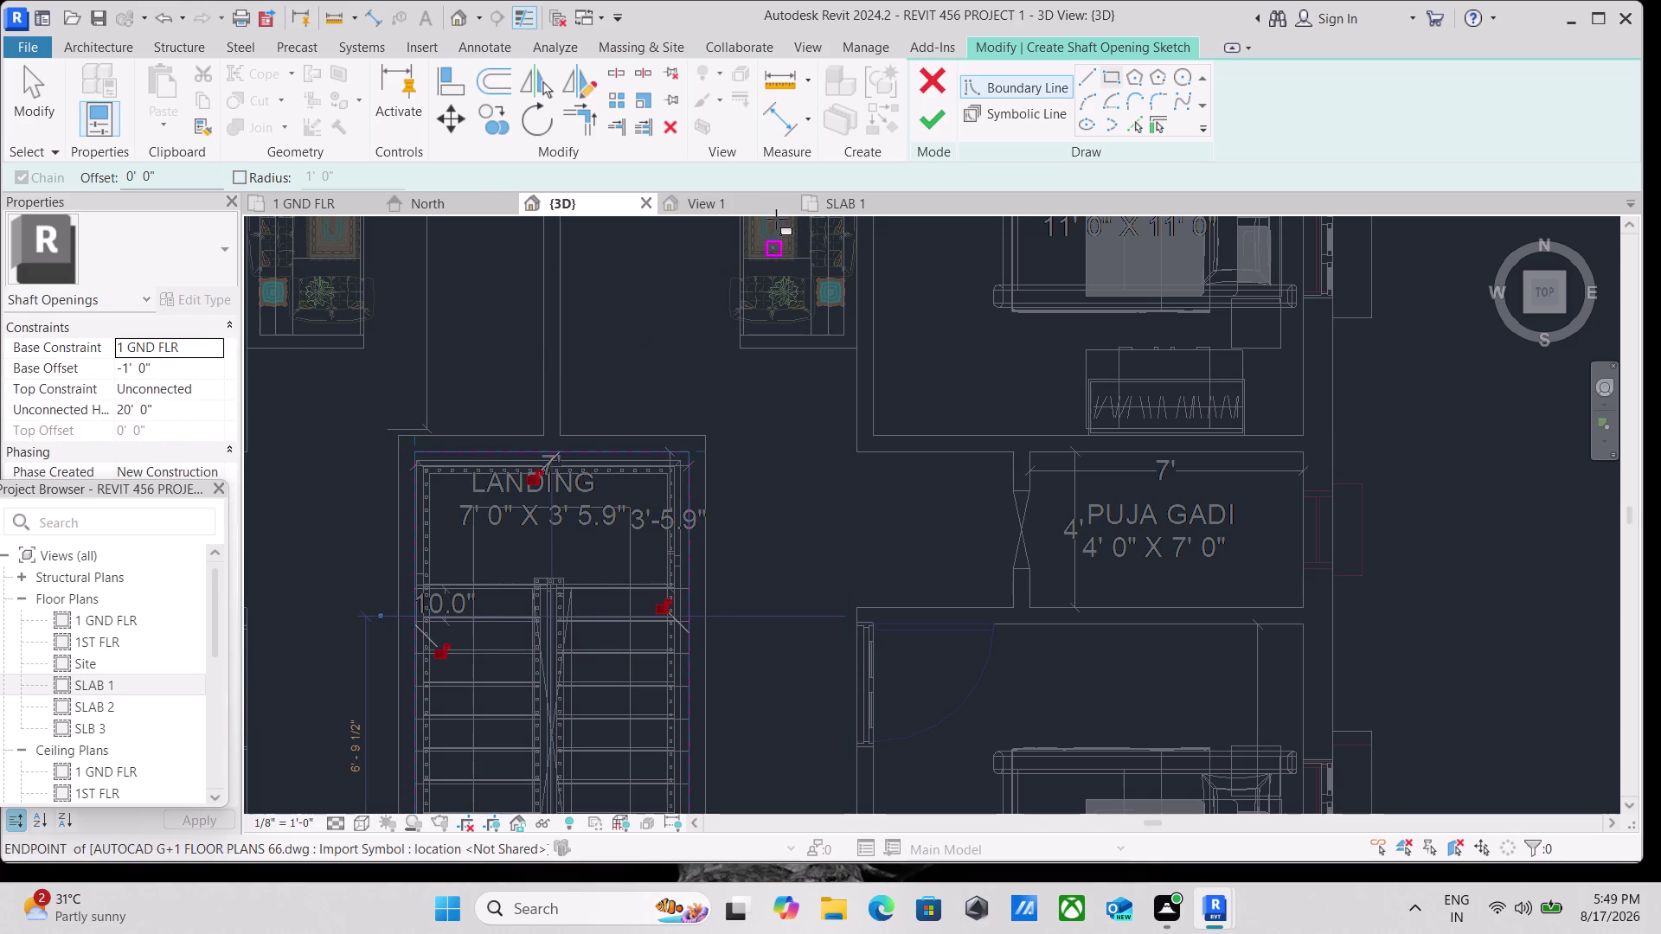
scroll(up, 3)
scroll(down, 3)
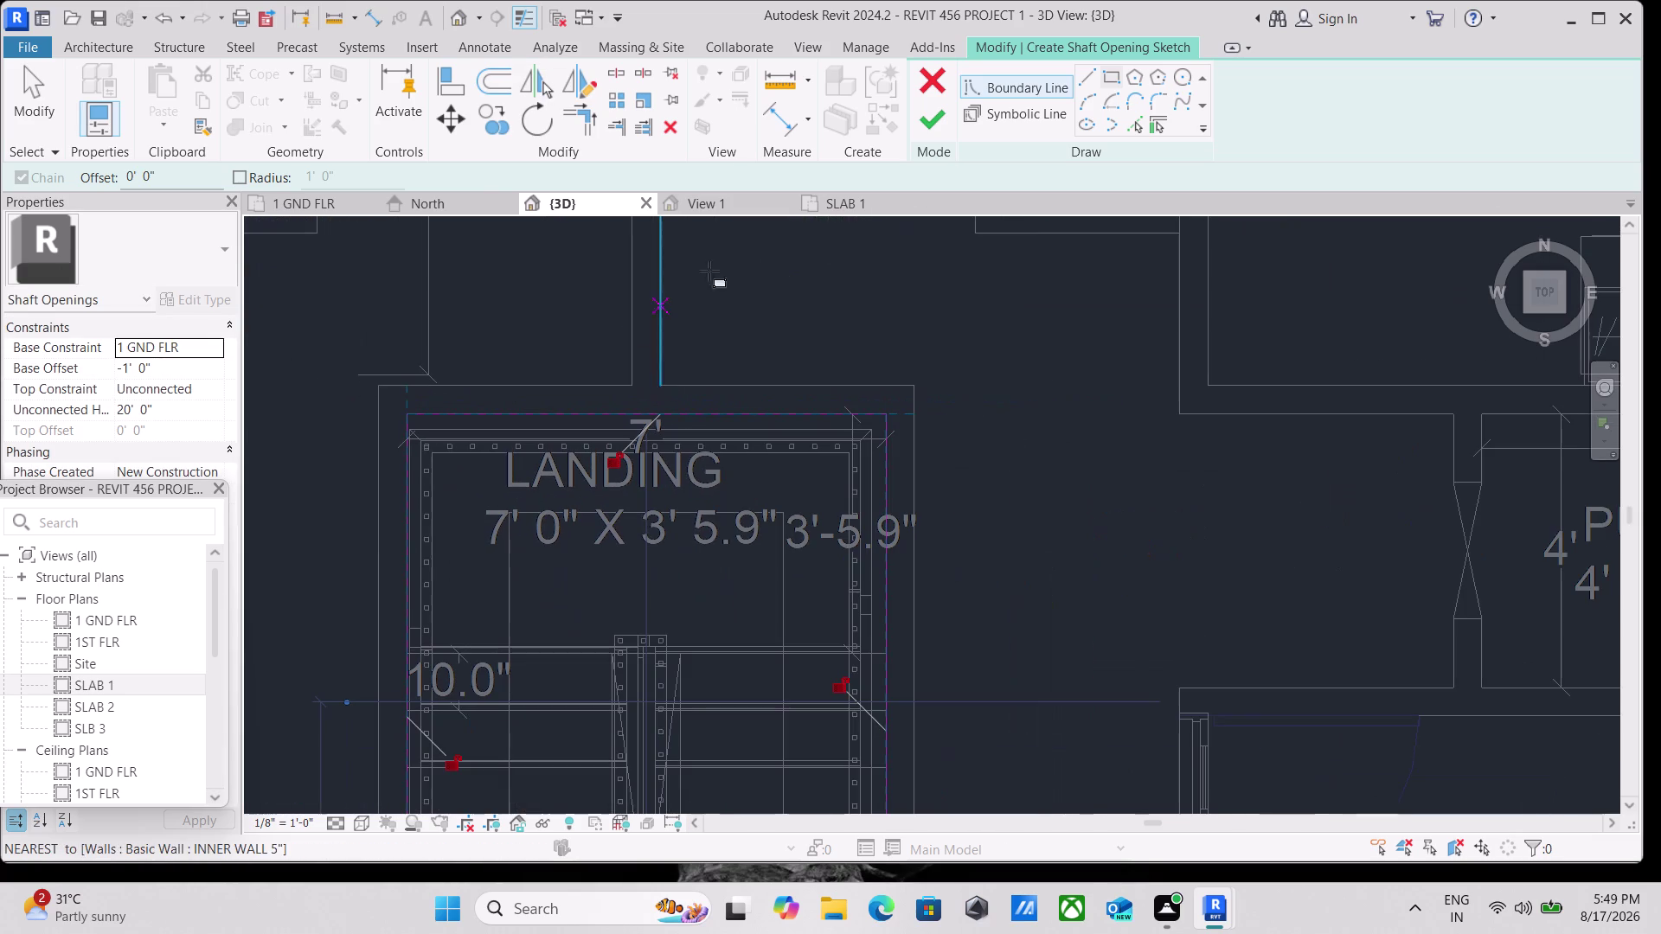
click(928, 116)
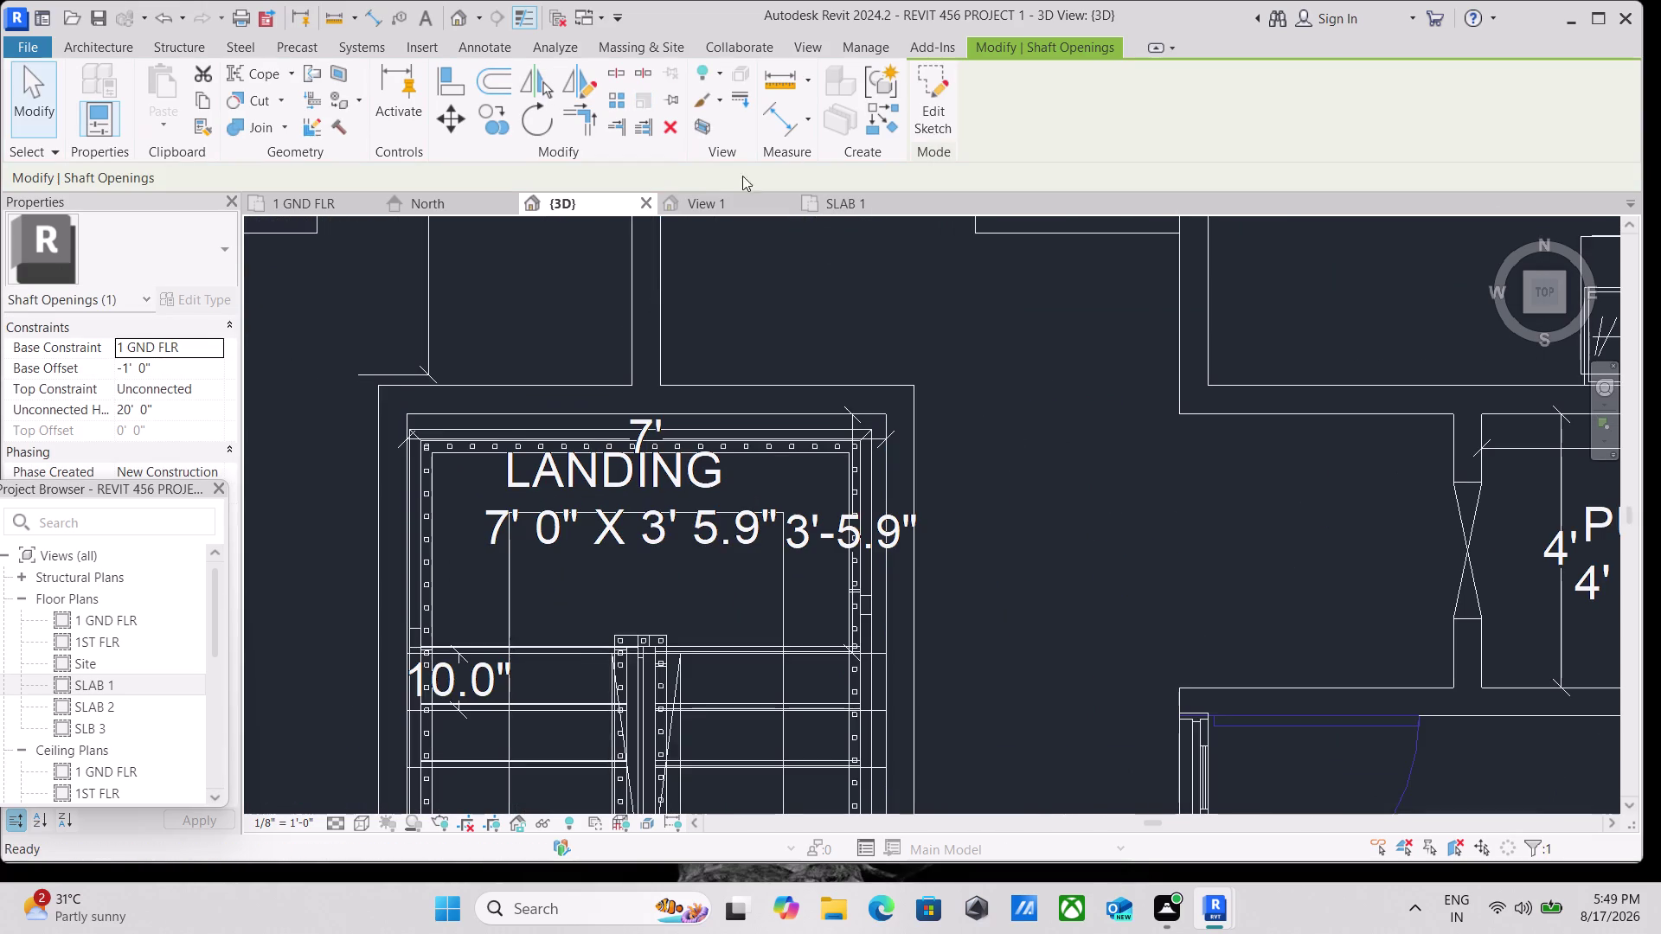
scroll(down, 3)
scroll(down, 3)
click(1566, 310)
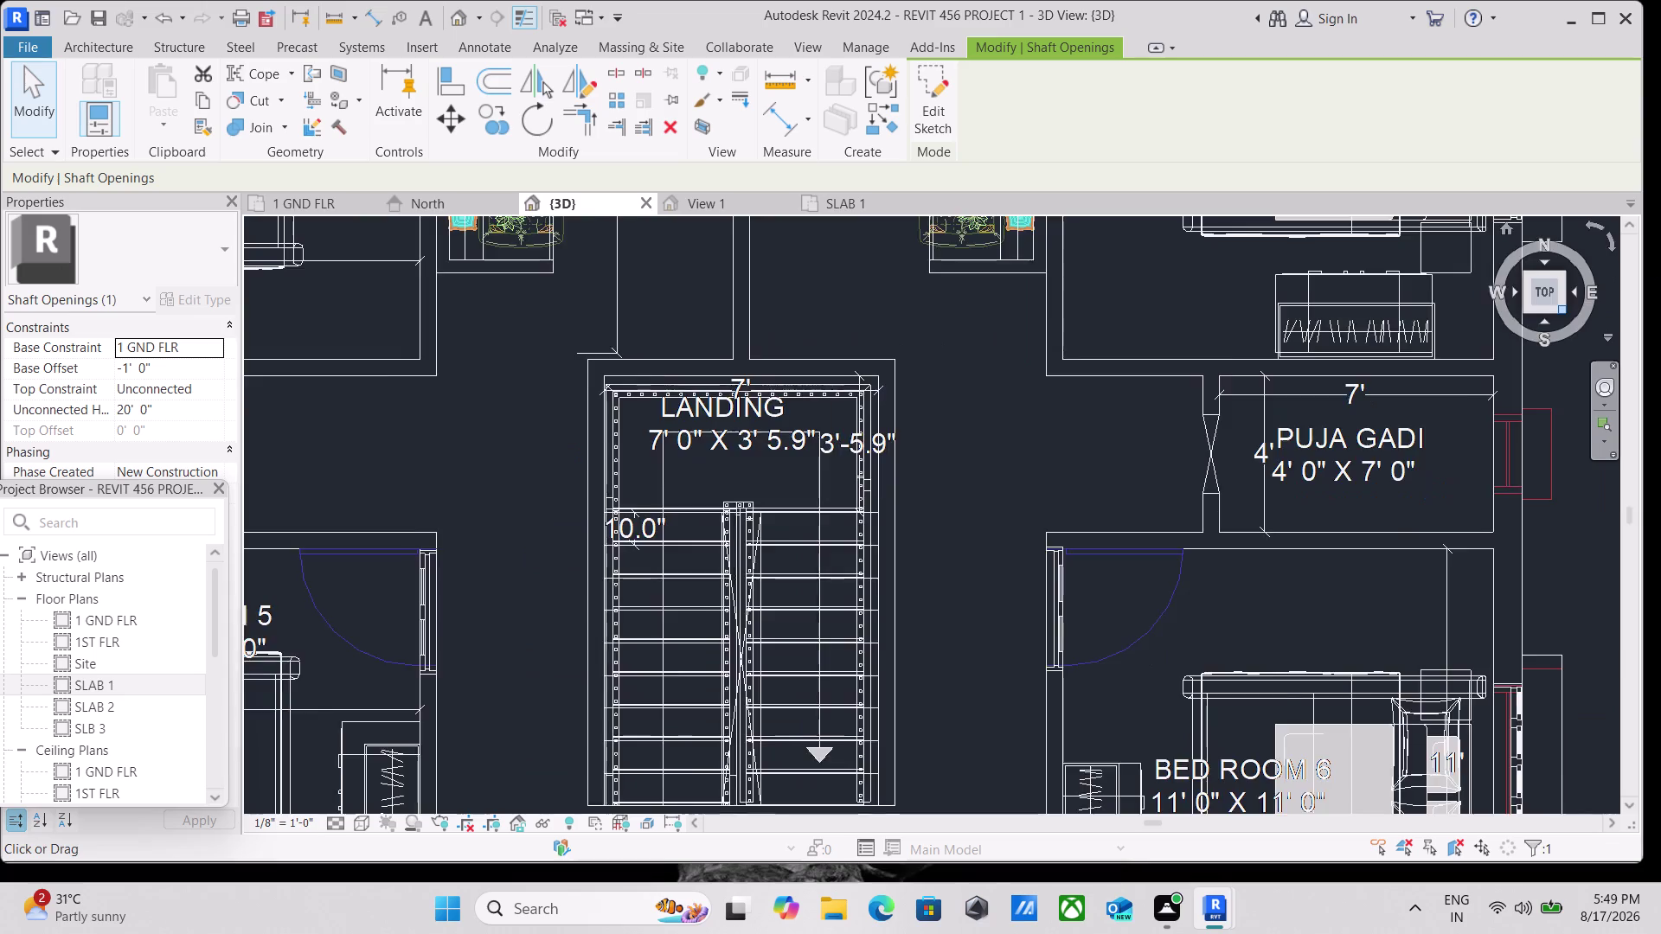
scroll(down, 3)
middle_drag(1035, 448, 821, 501)
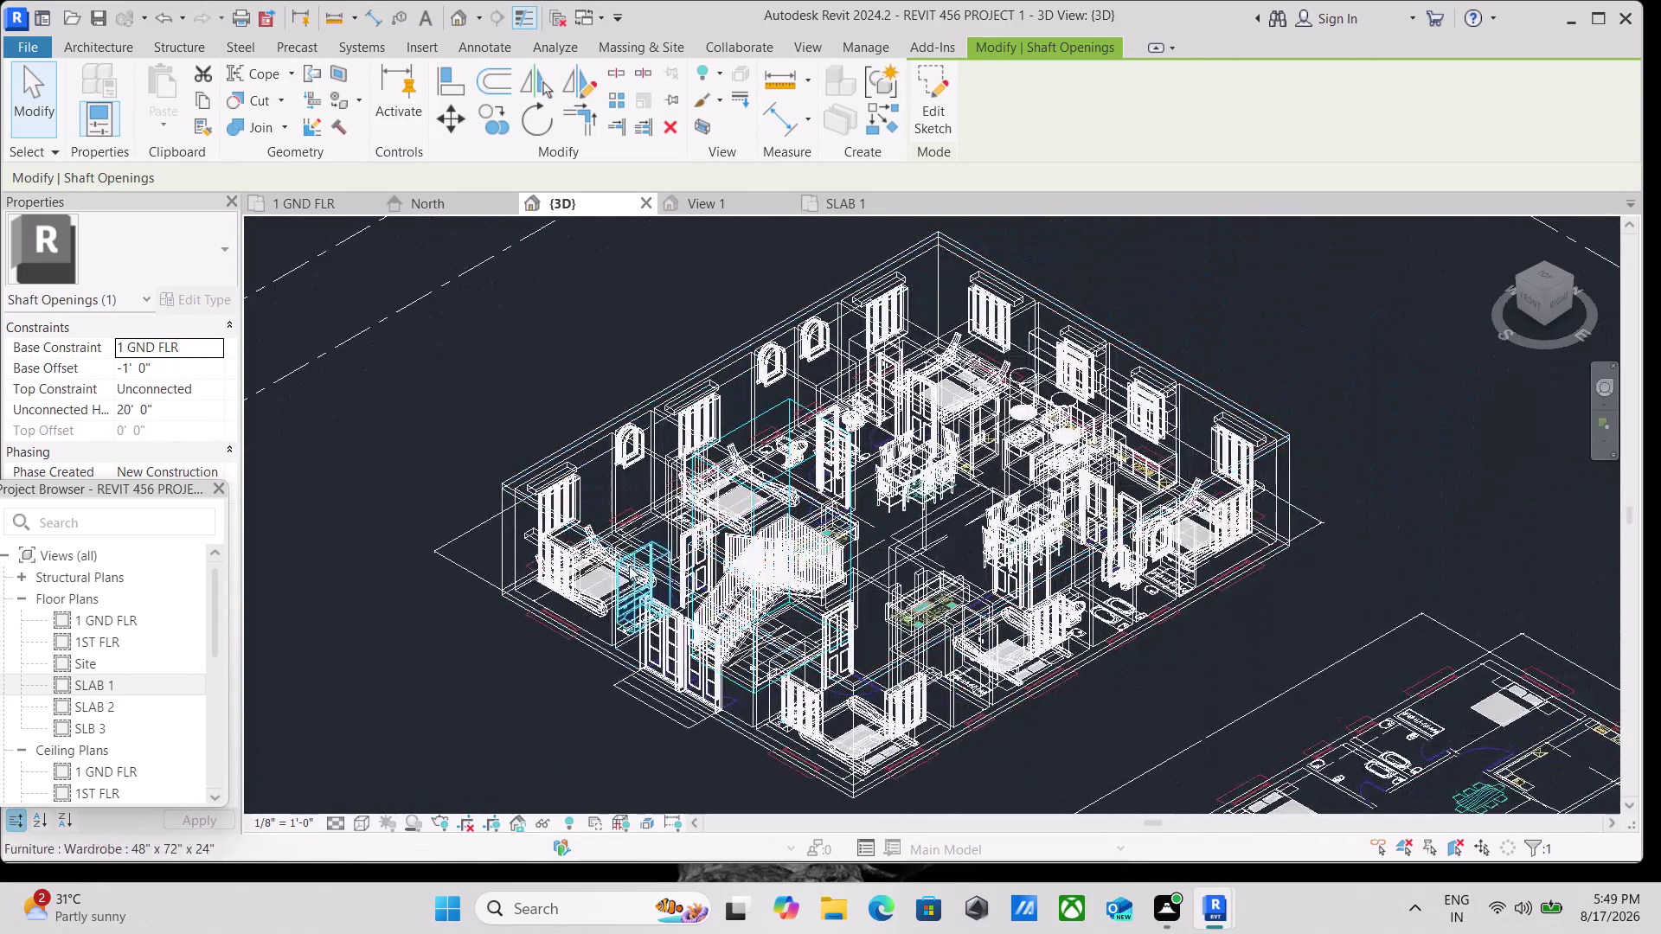
scroll(down, 3)
scroll(up, 3)
middle_drag(734, 572, 587, 527)
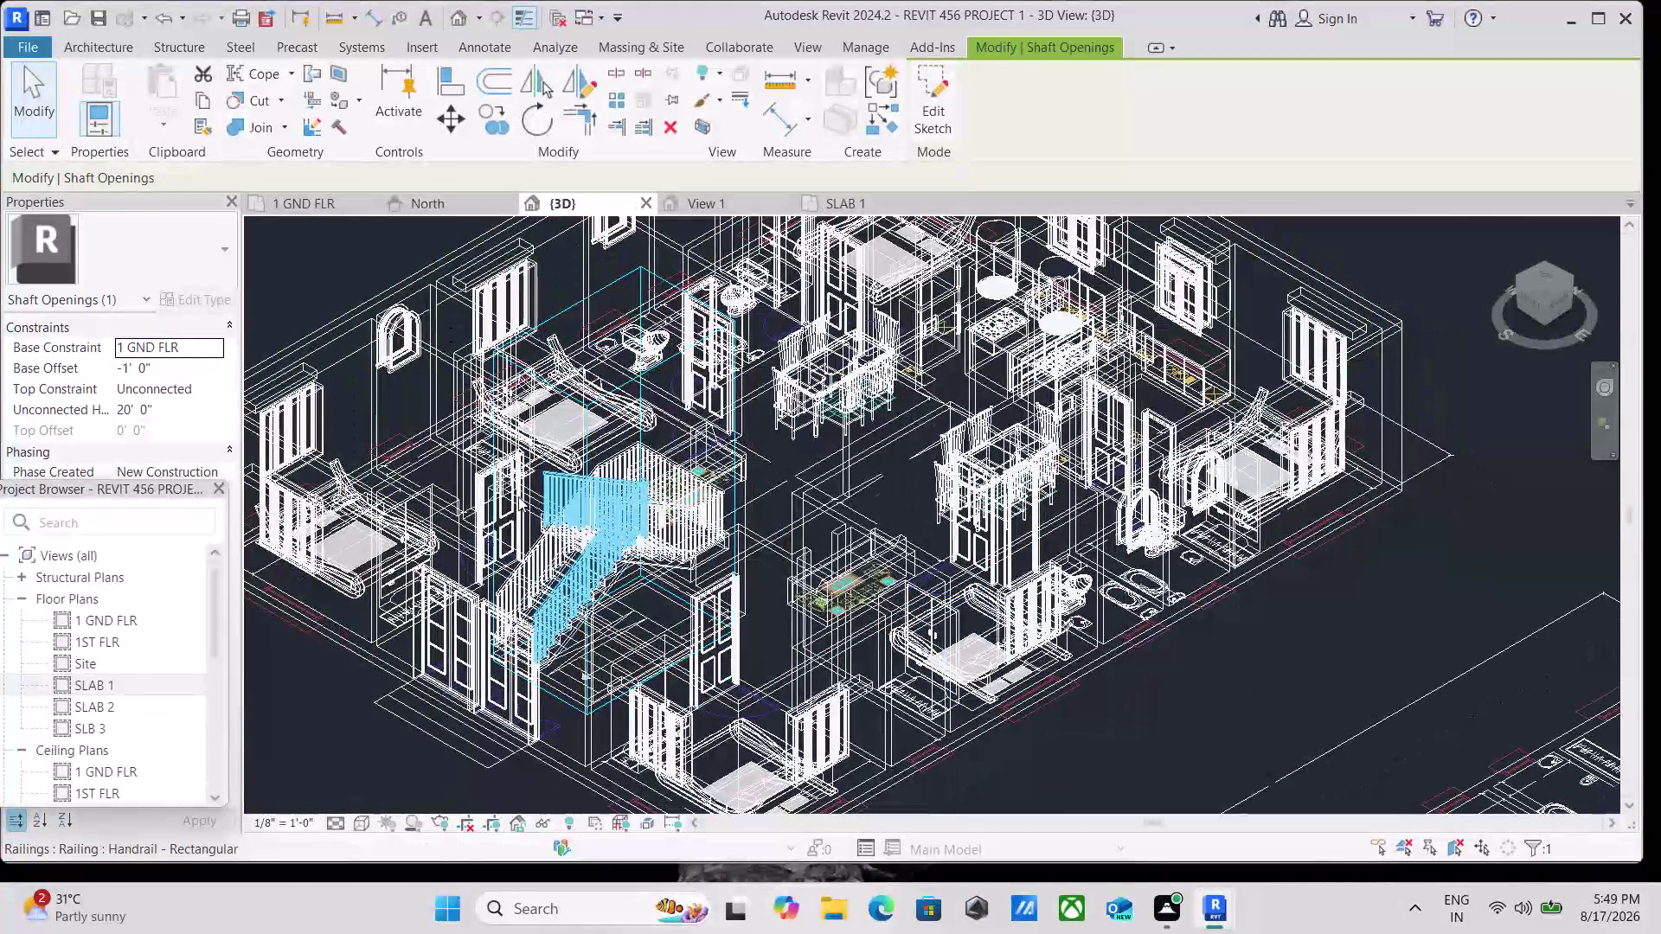
click(356, 816)
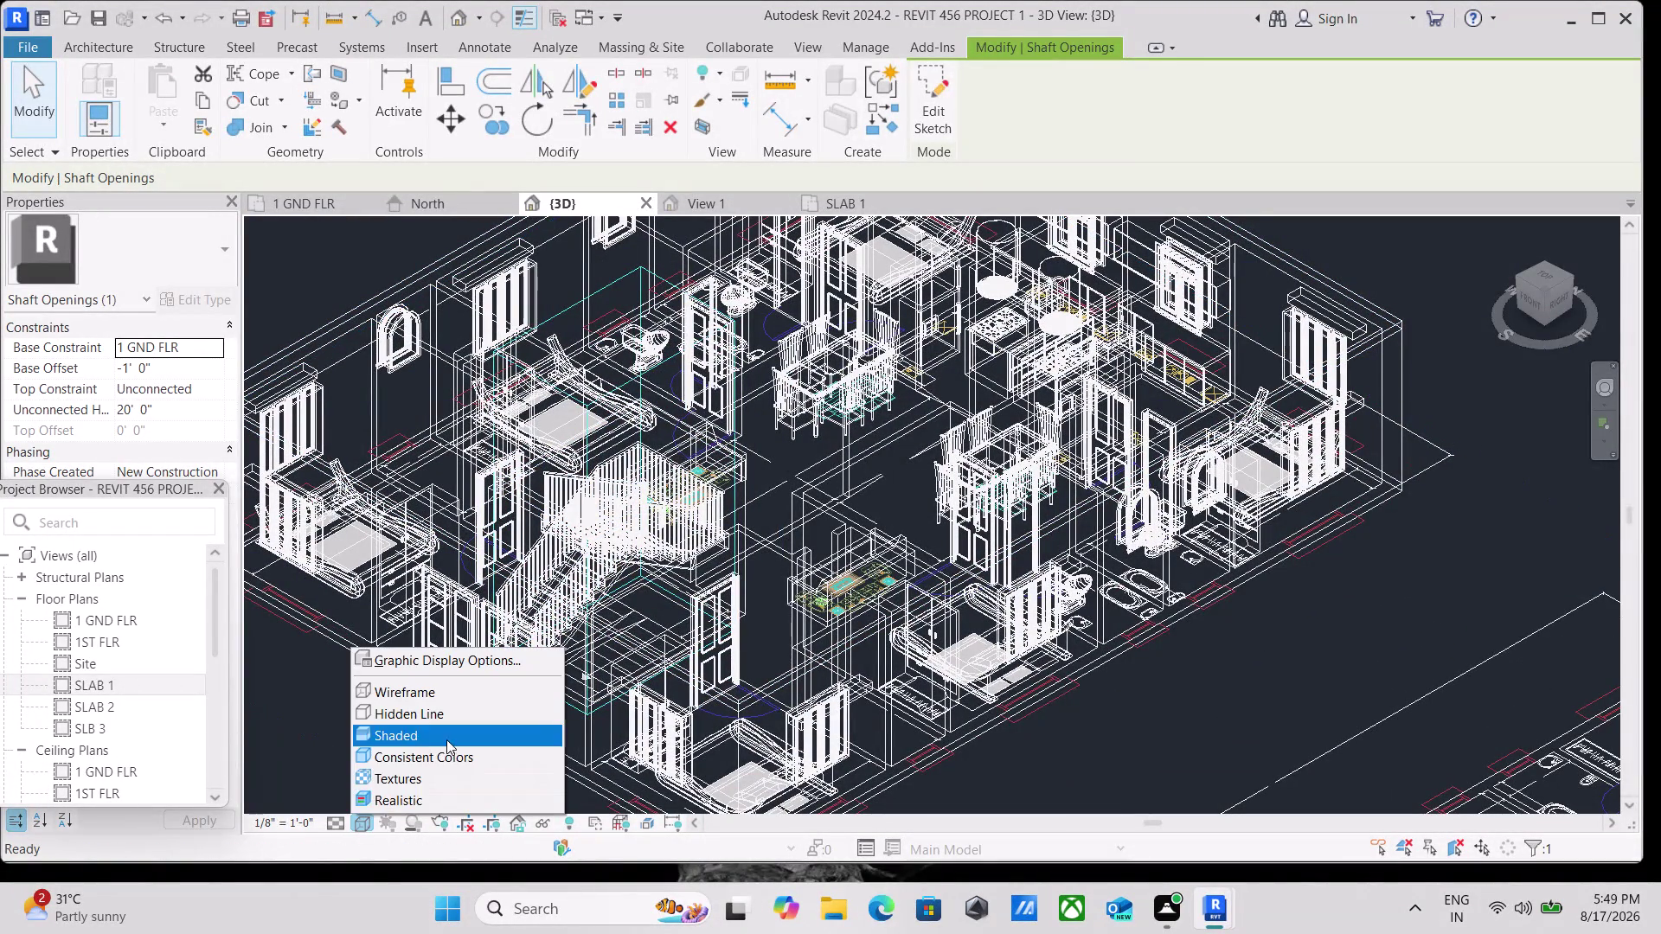
click(403, 736)
scroll(down, 3)
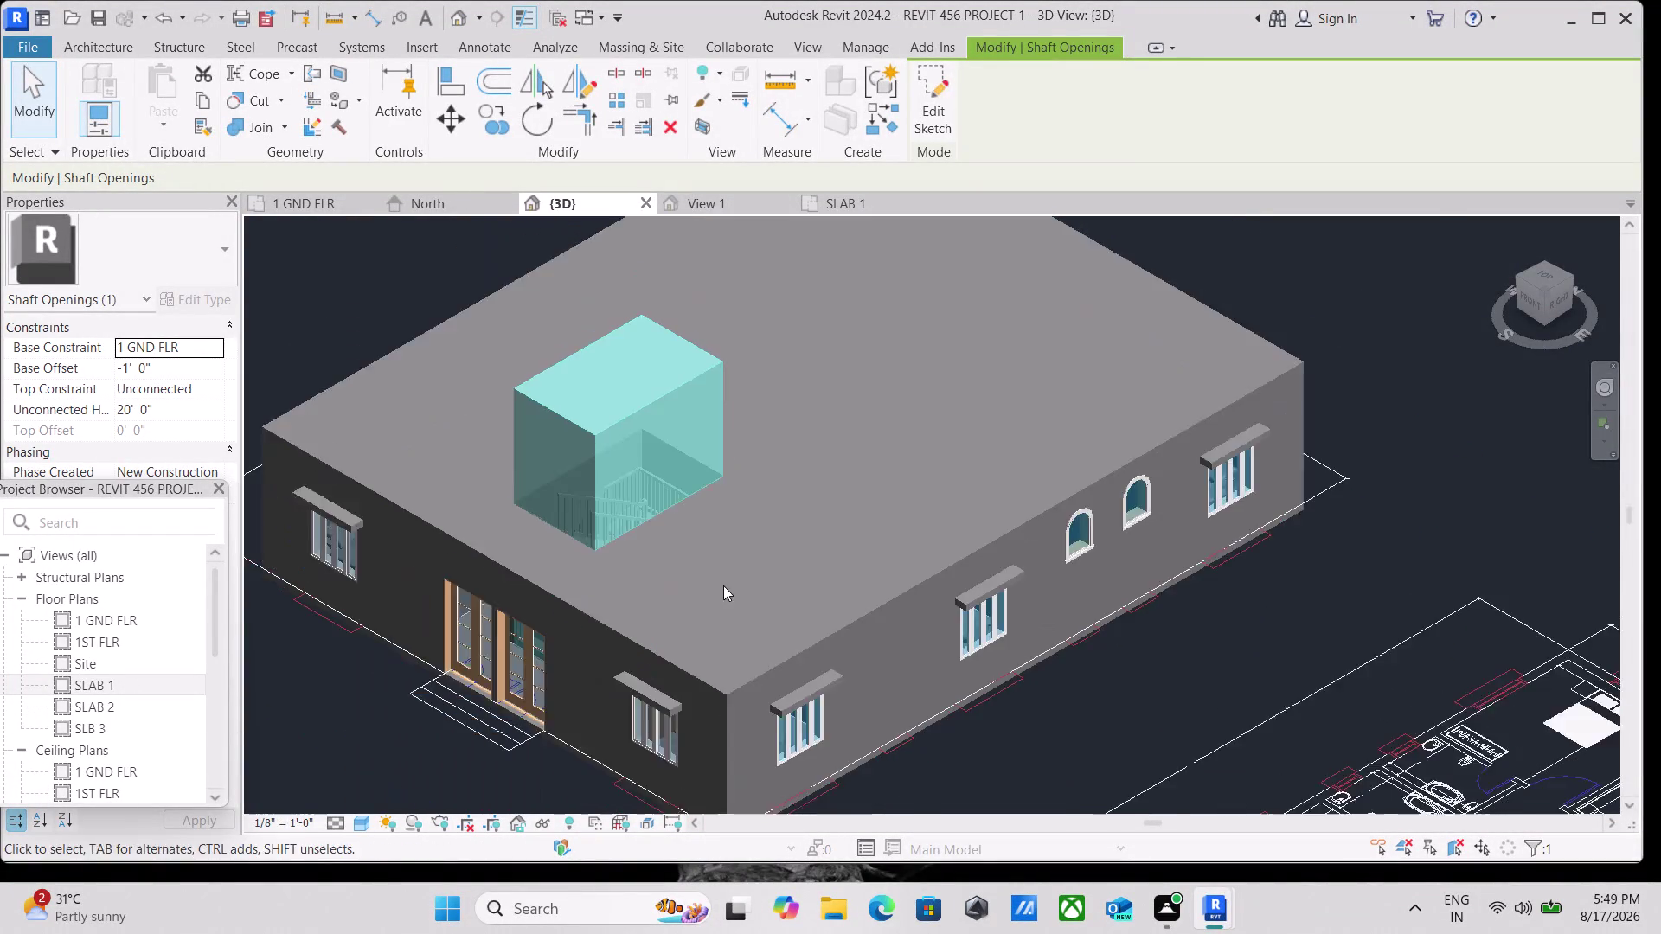
scroll(down, 3)
click(656, 456)
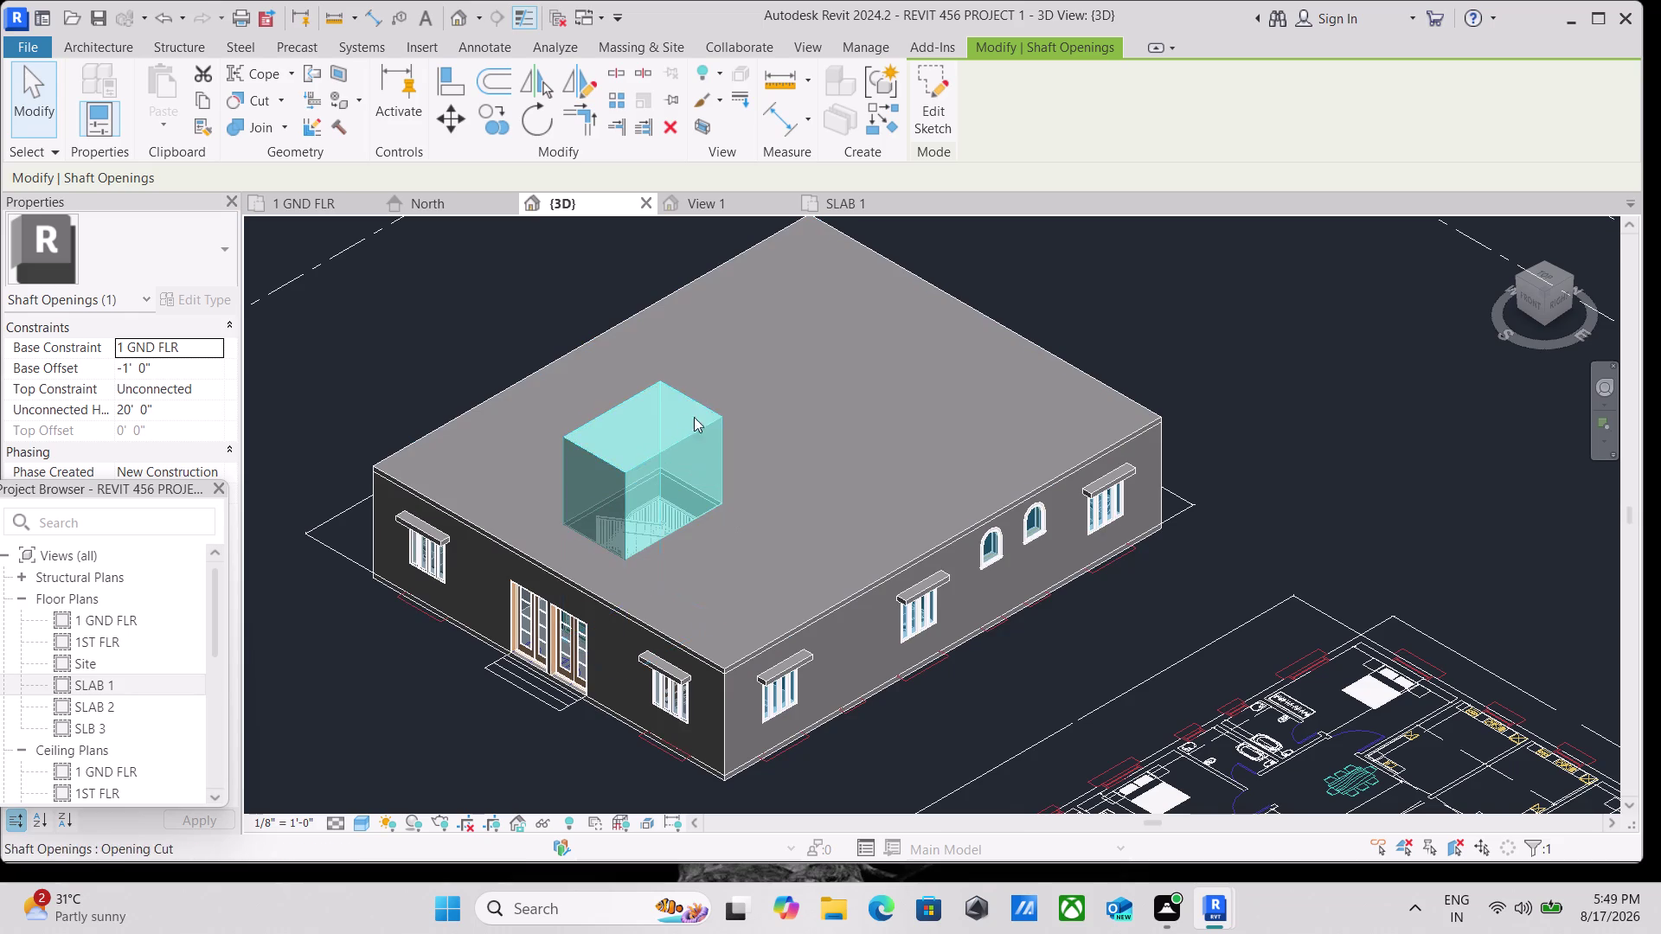
click(1550, 295)
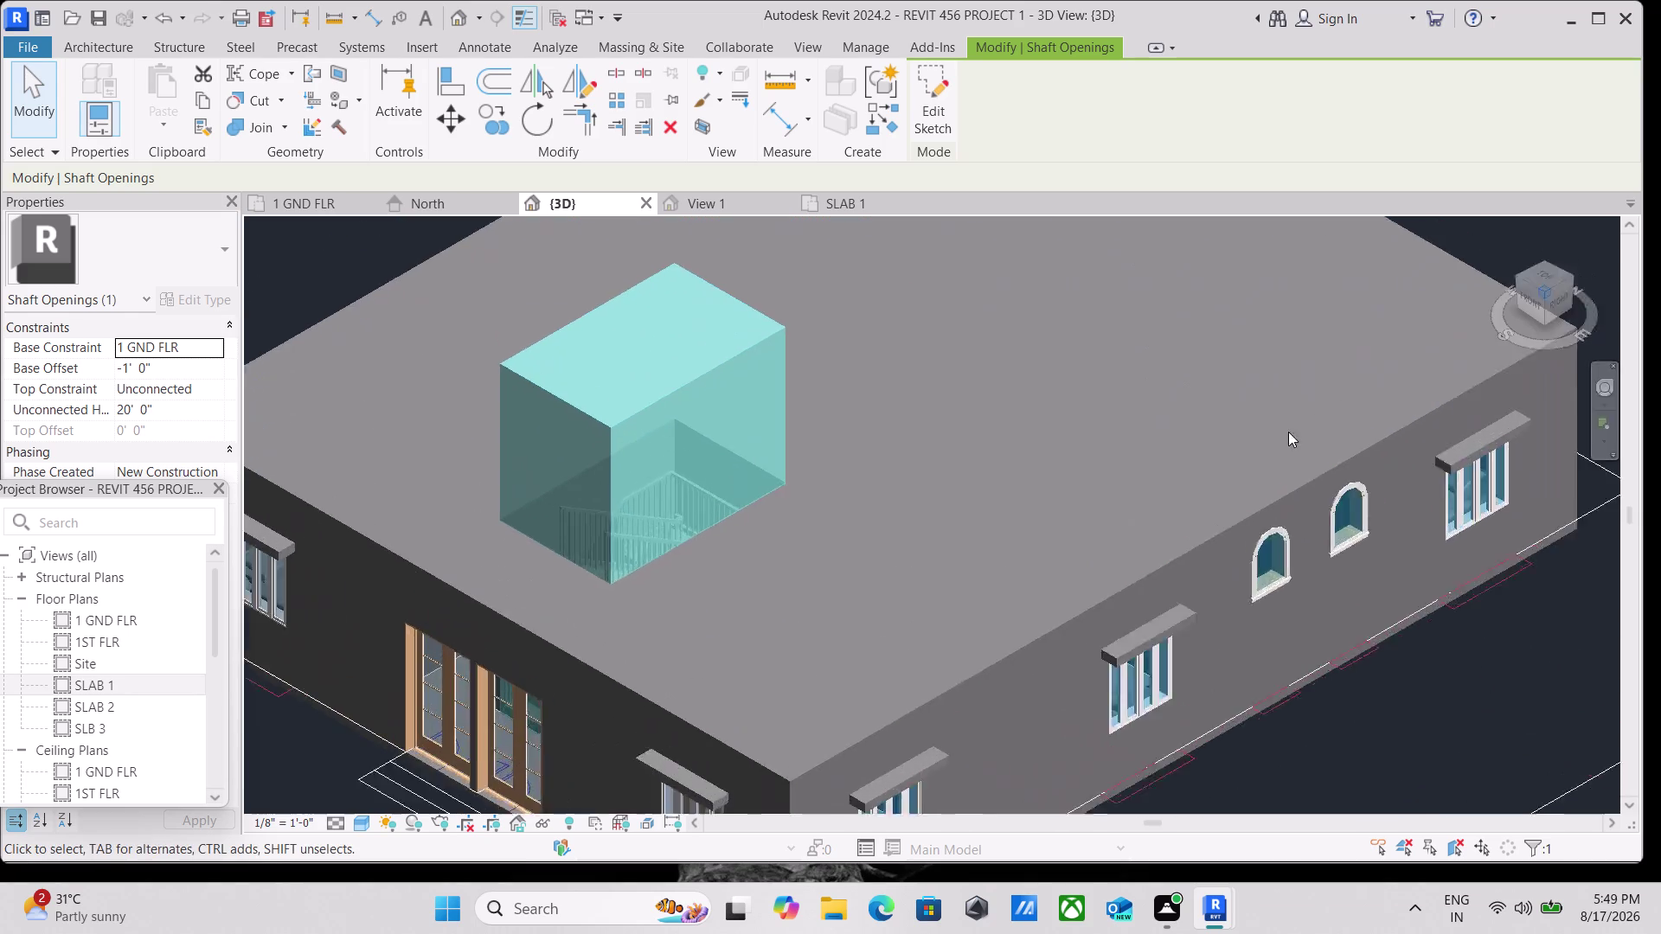
click(1565, 297)
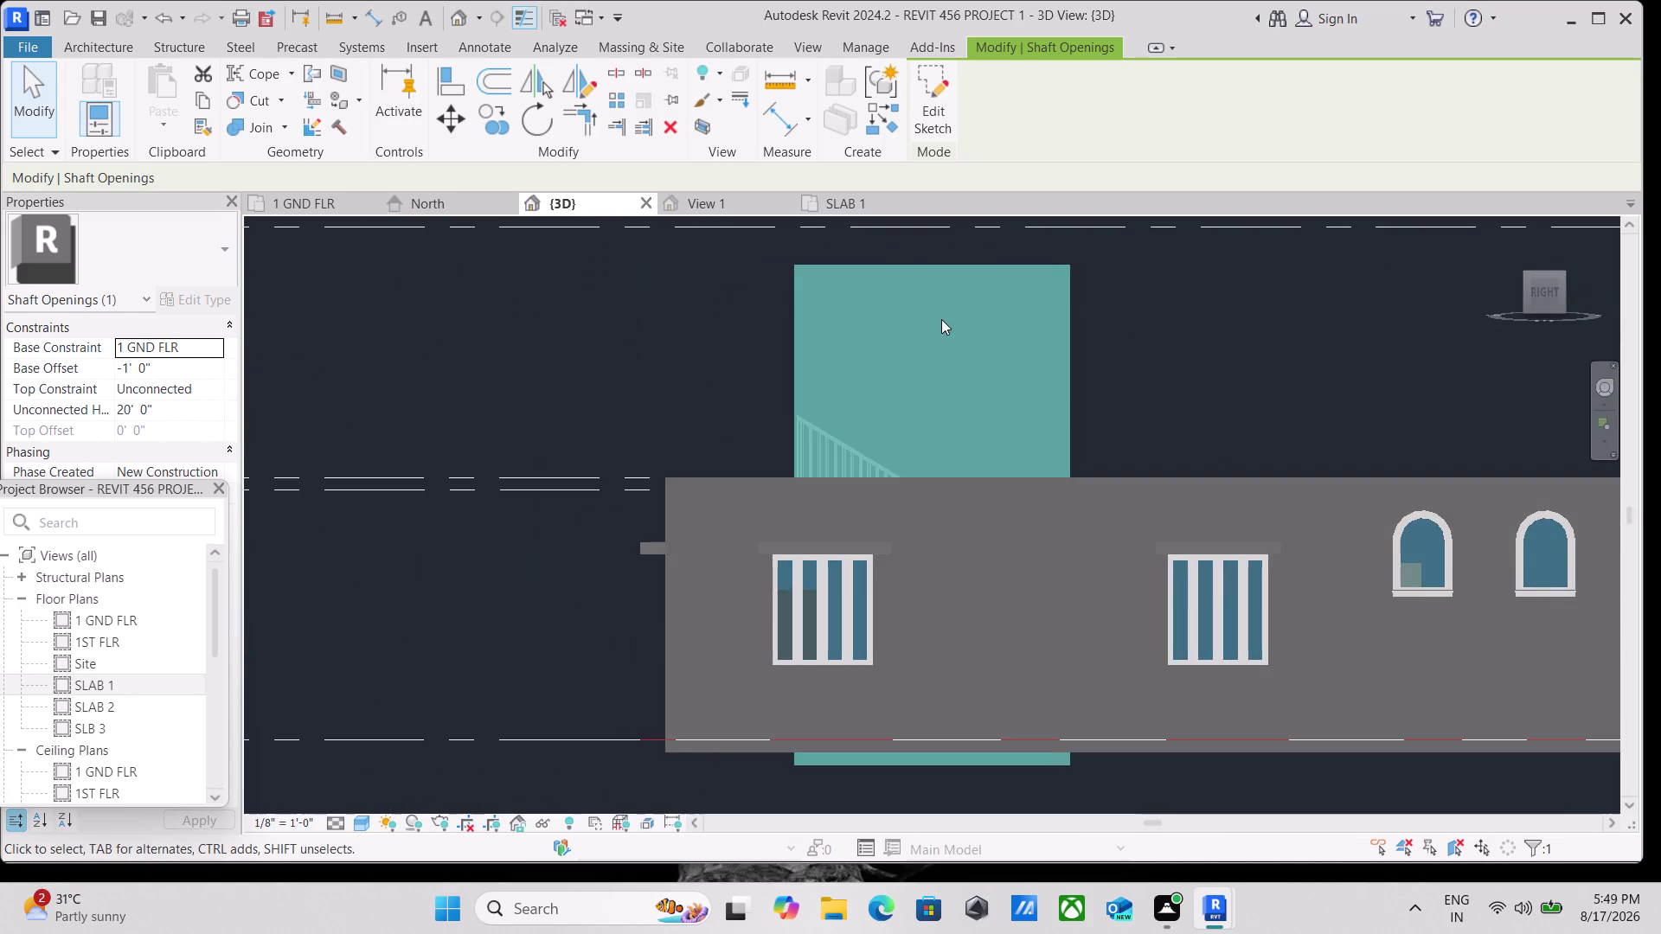
key(Escape)
scroll(down, 3)
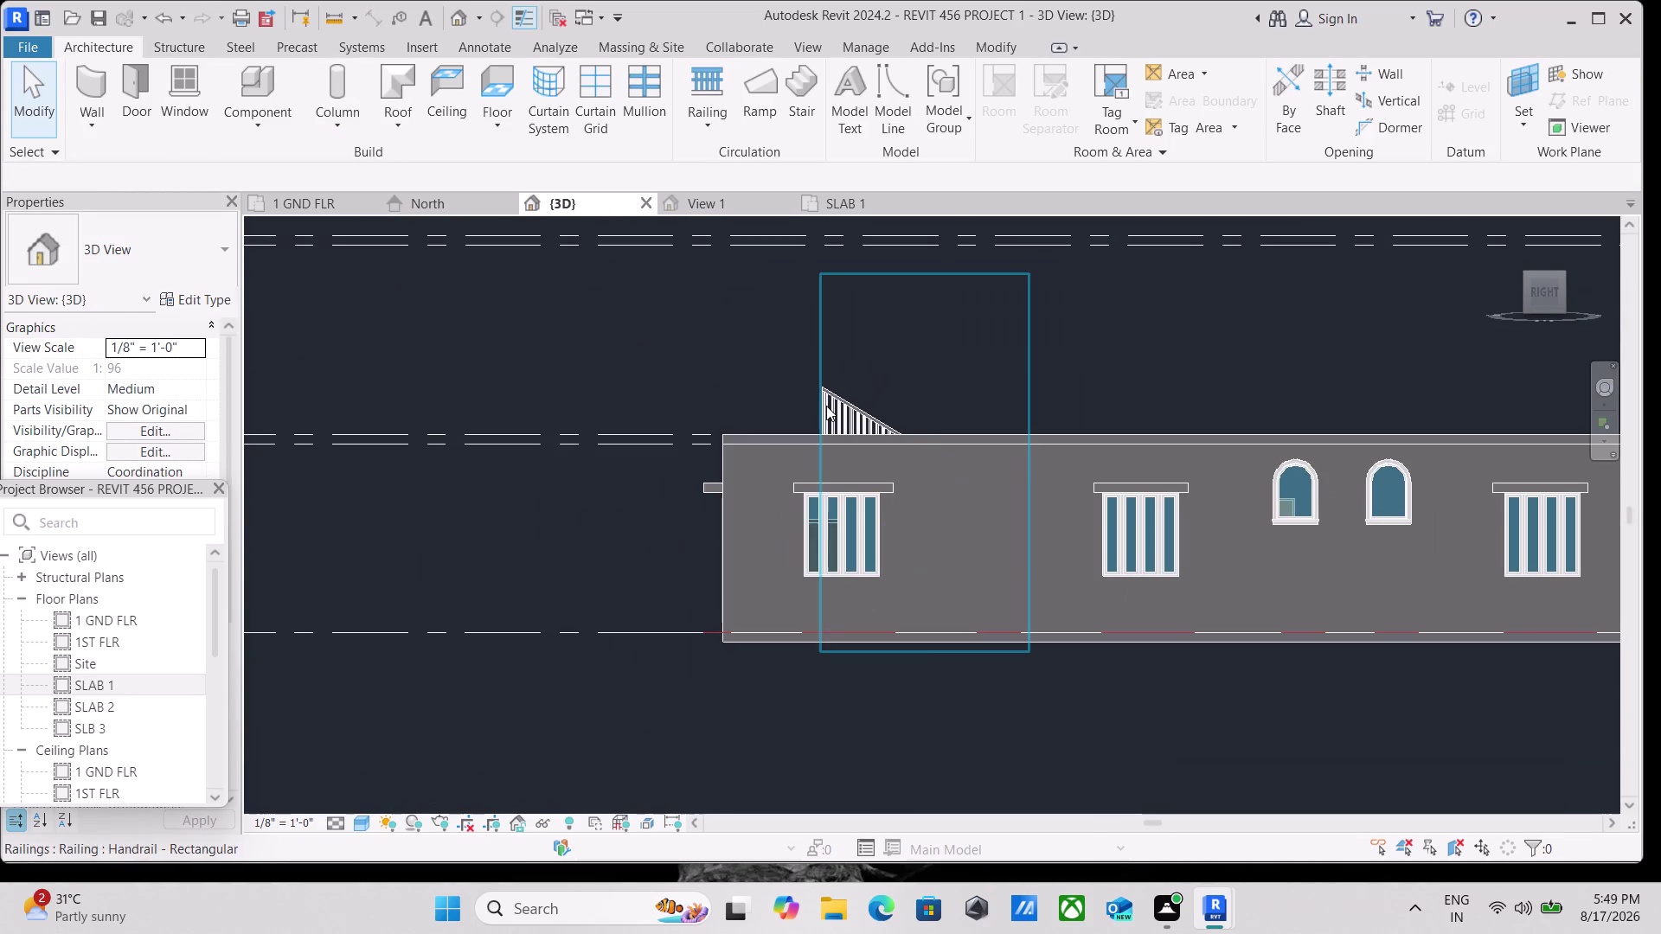
click(825, 406)
middle_drag(936, 343, 831, 622)
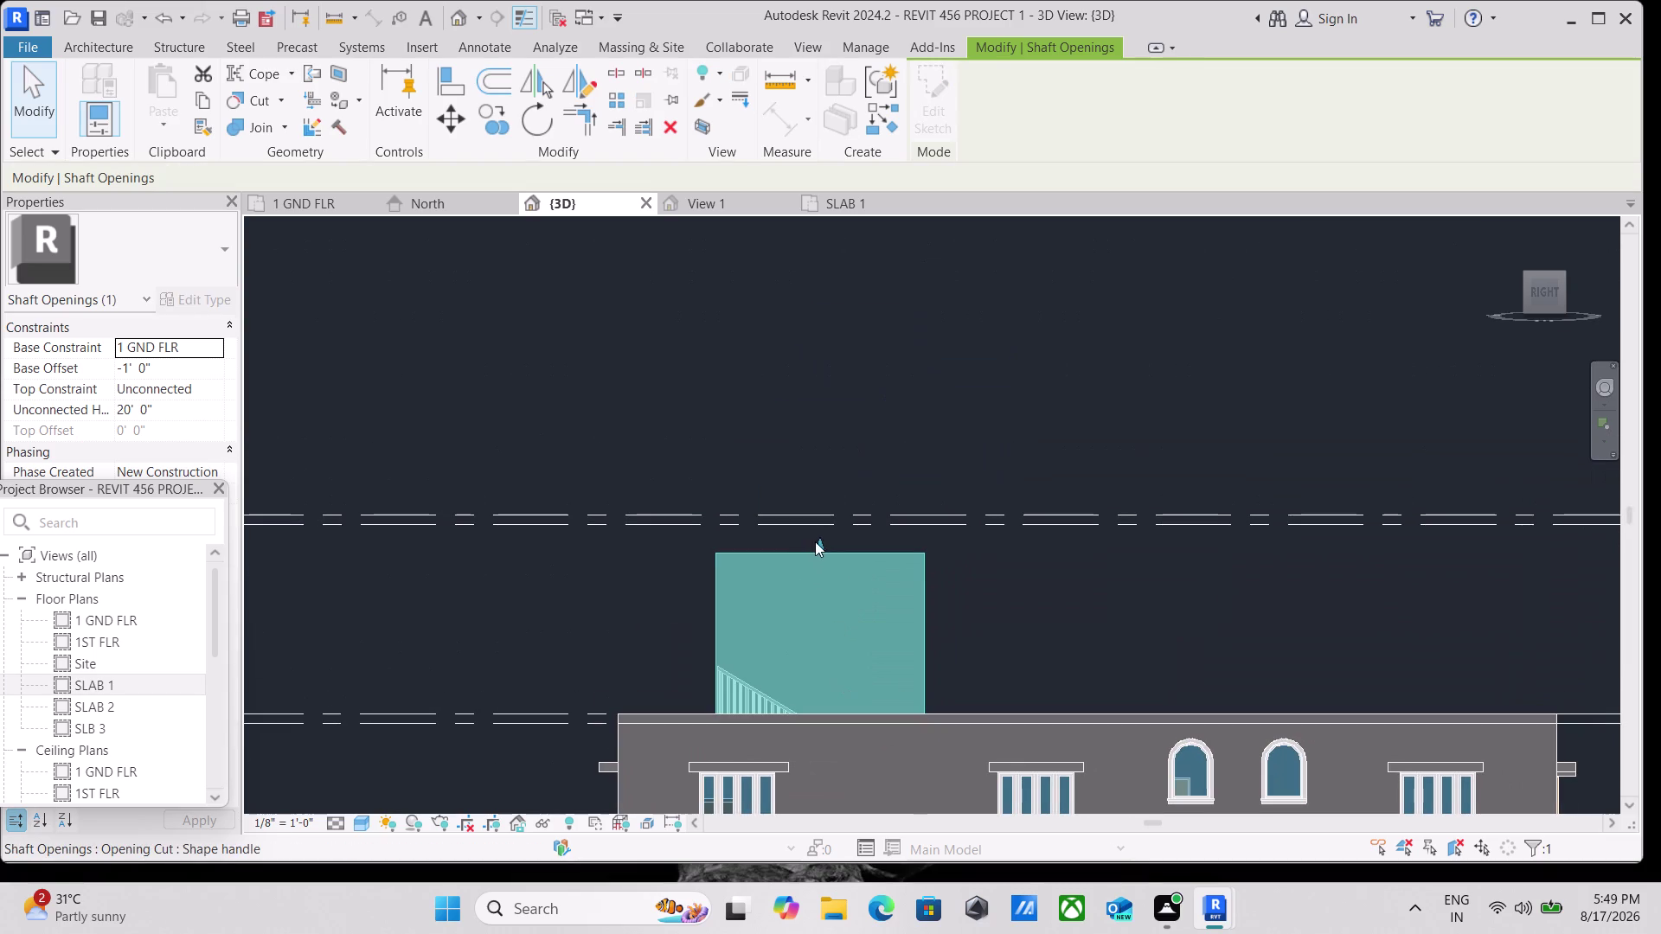
drag(817, 542, 811, 387)
scroll(down, 3)
key(Escape)
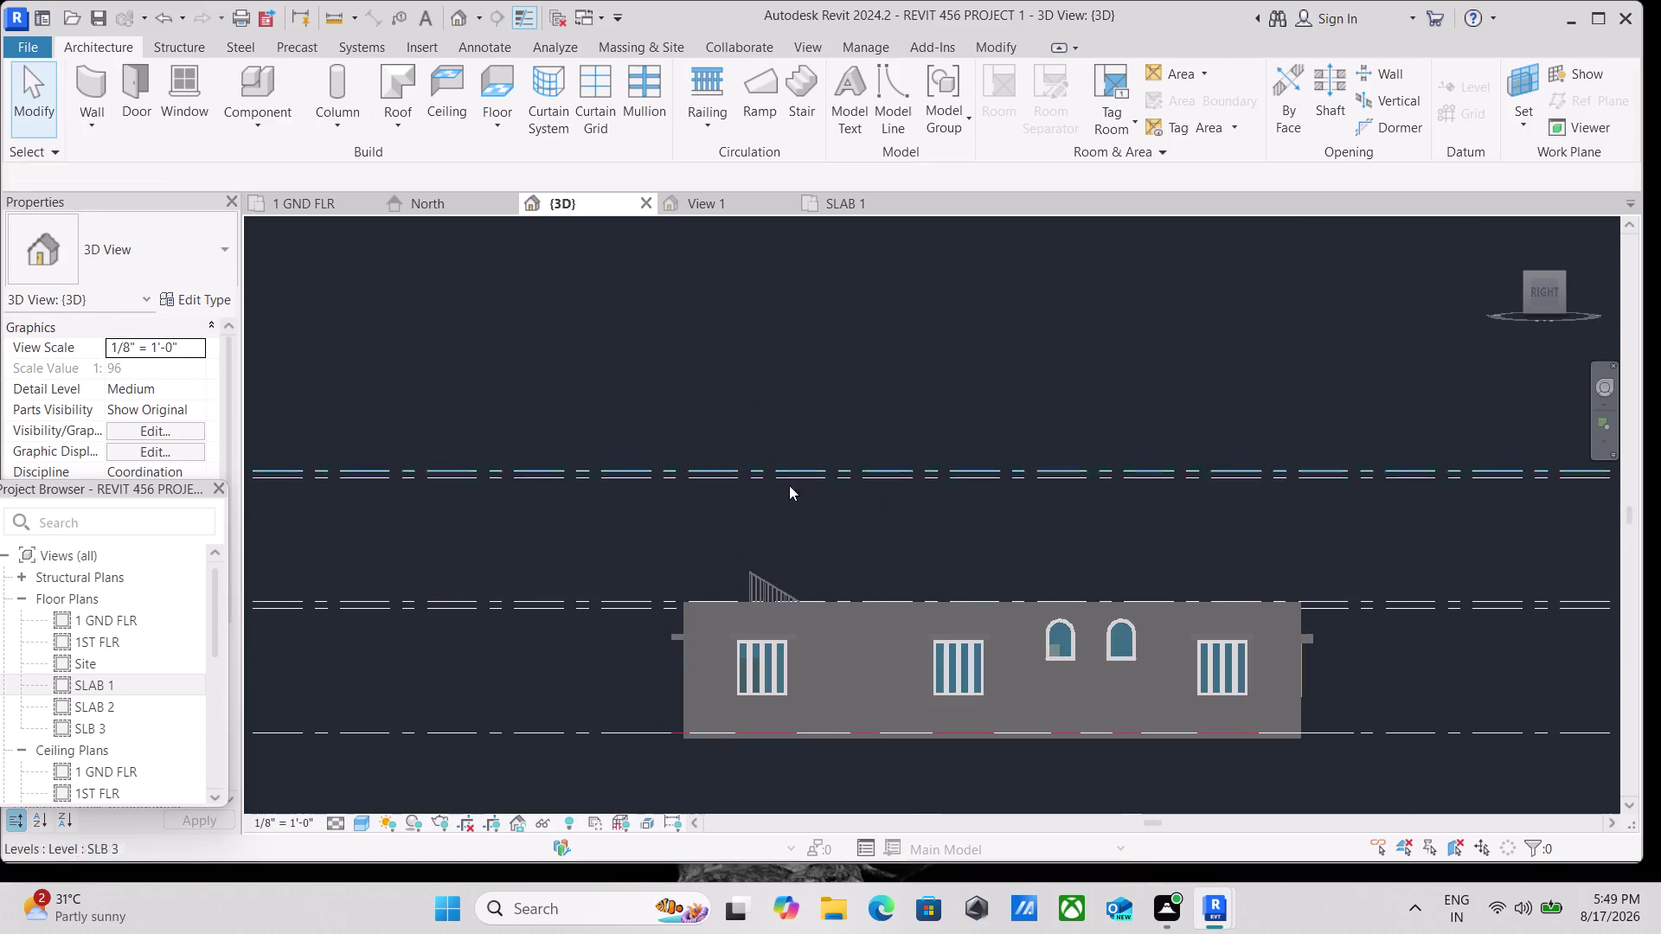
scroll(down, 3)
middle_drag(541, 582, 533, 607)
scroll(up, 3)
scroll(up, 3)
middle_drag(627, 666, 514, 482)
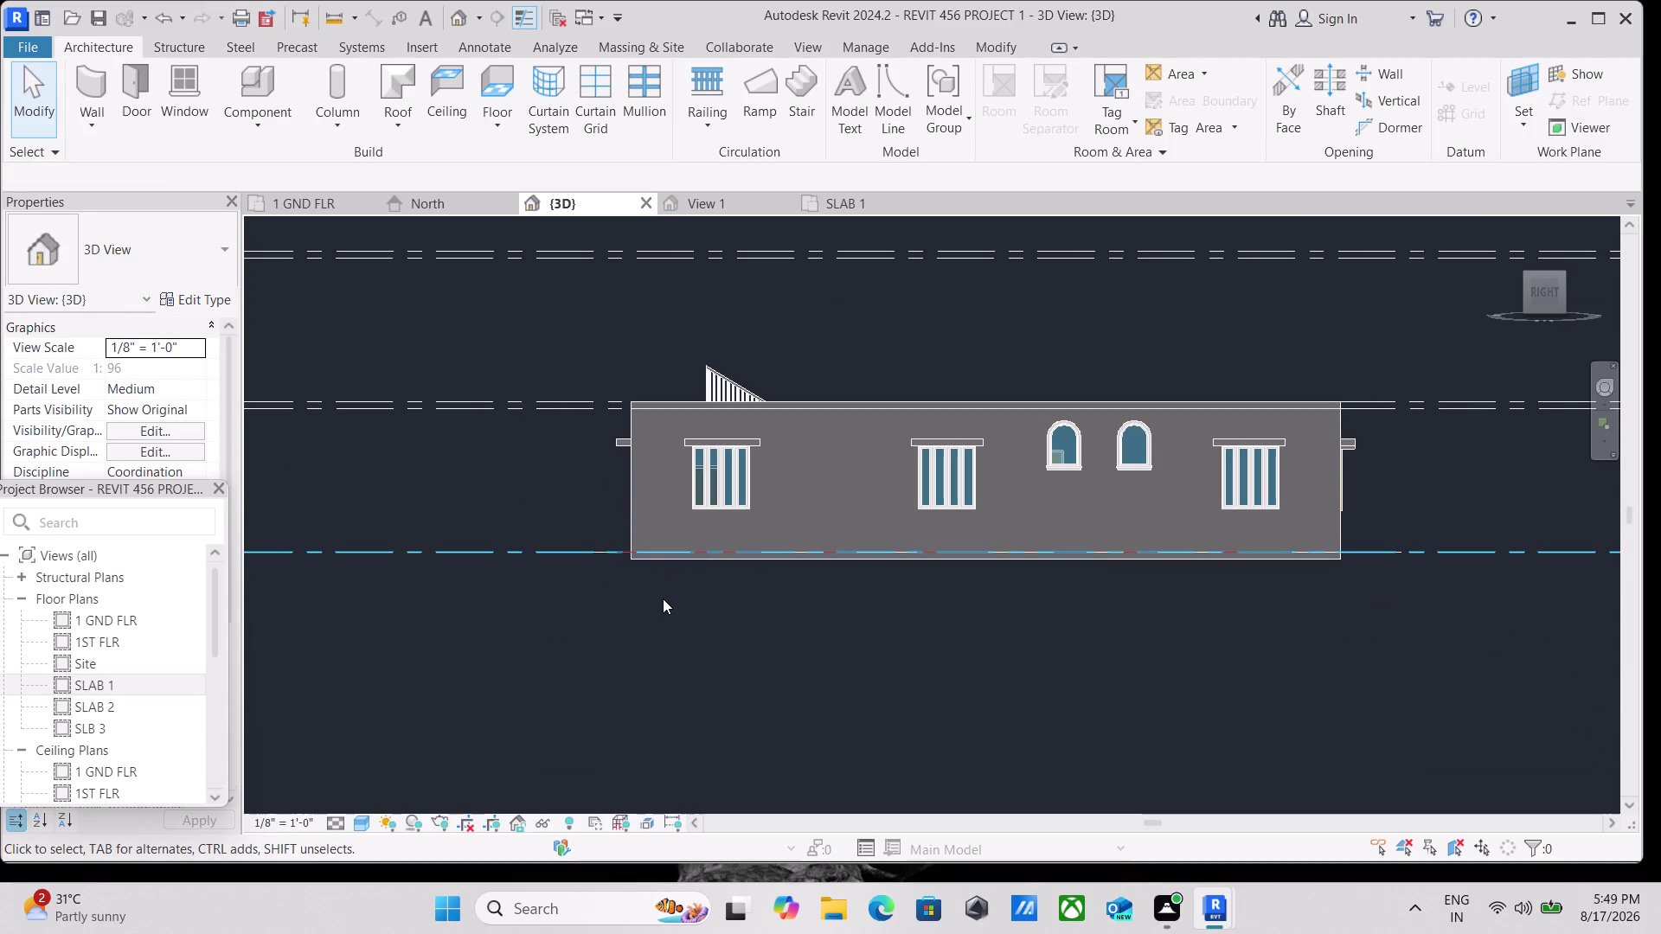
click(648, 559)
scroll(down, 3)
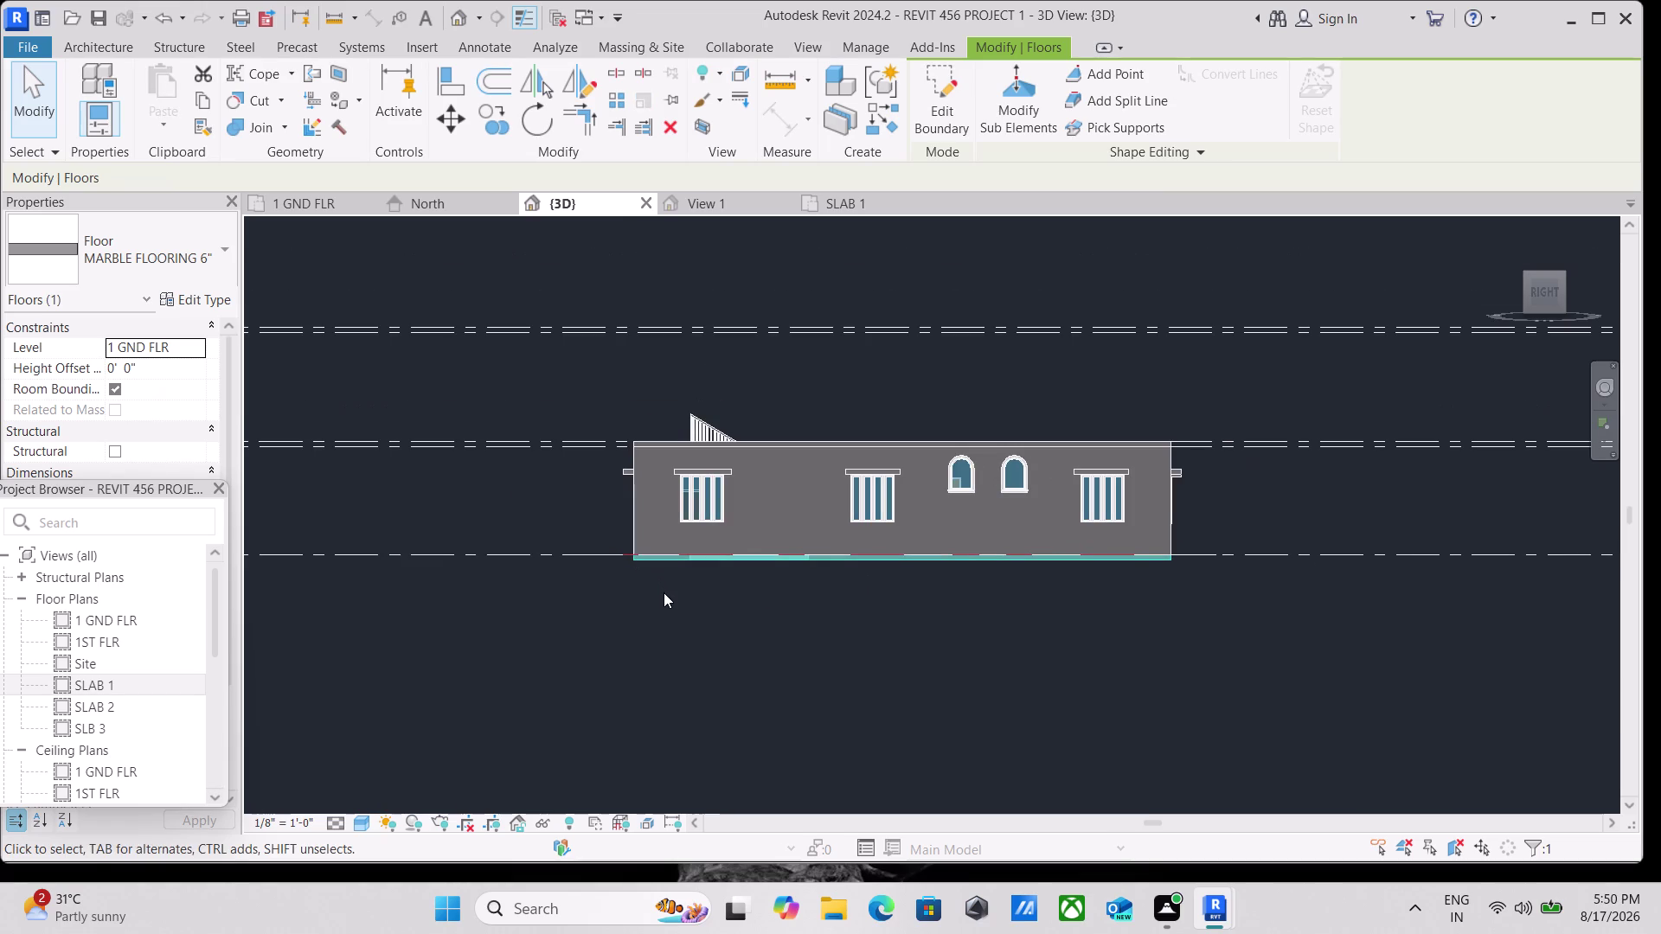
middle_drag(664, 592, 655, 661)
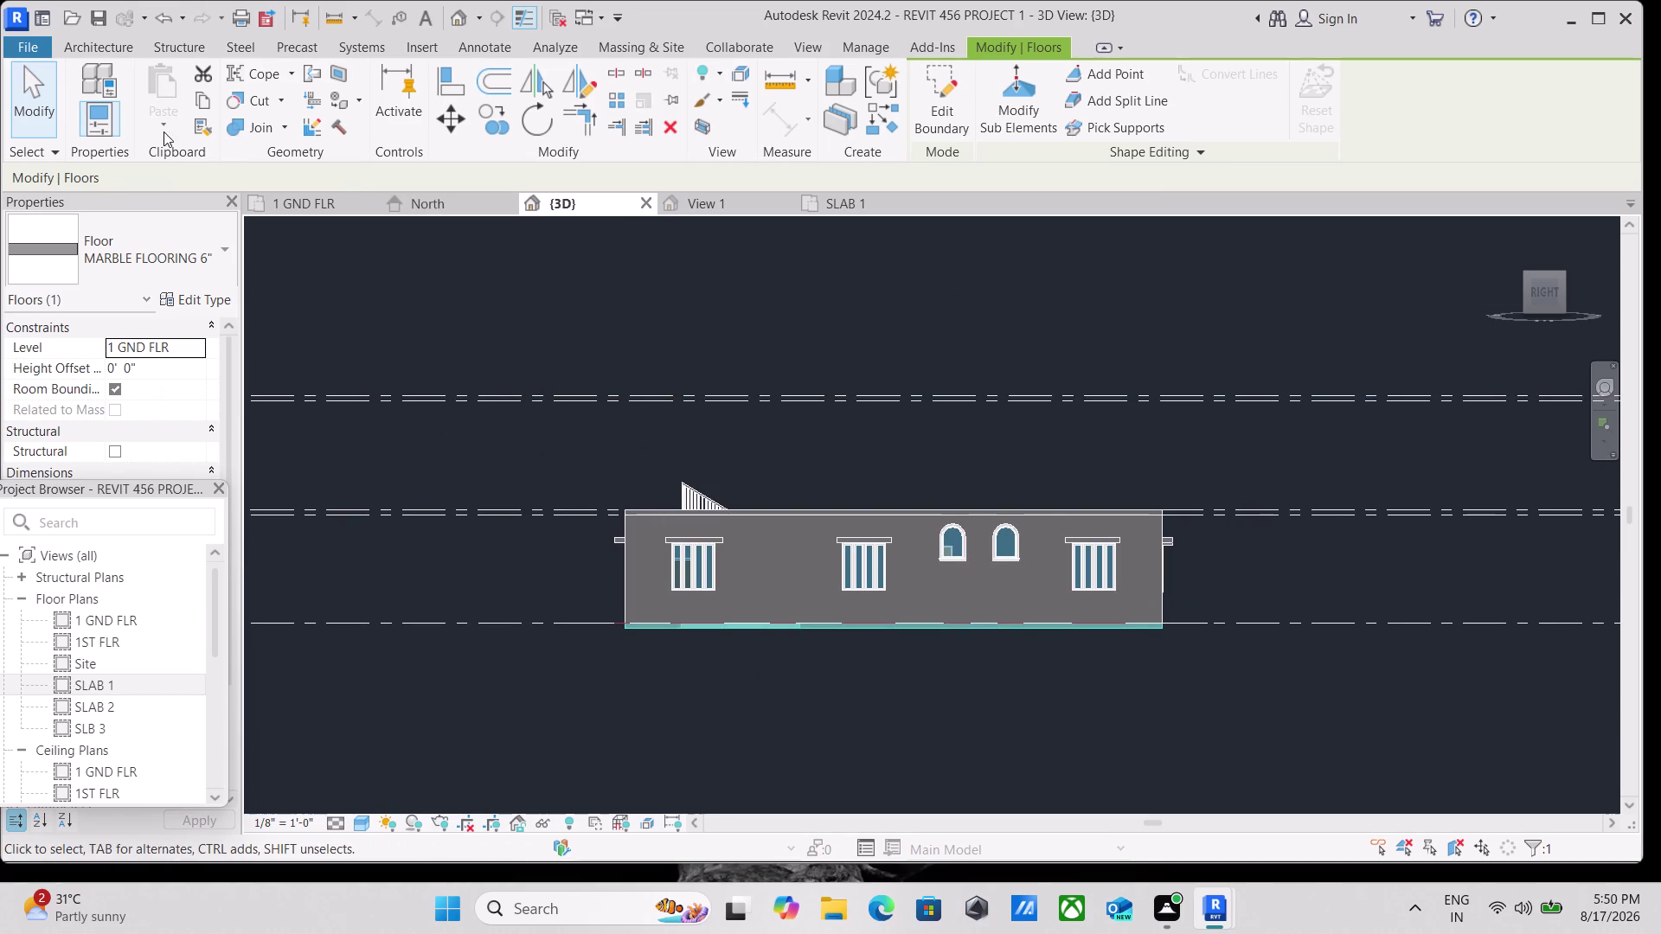
click(207, 104)
click(156, 129)
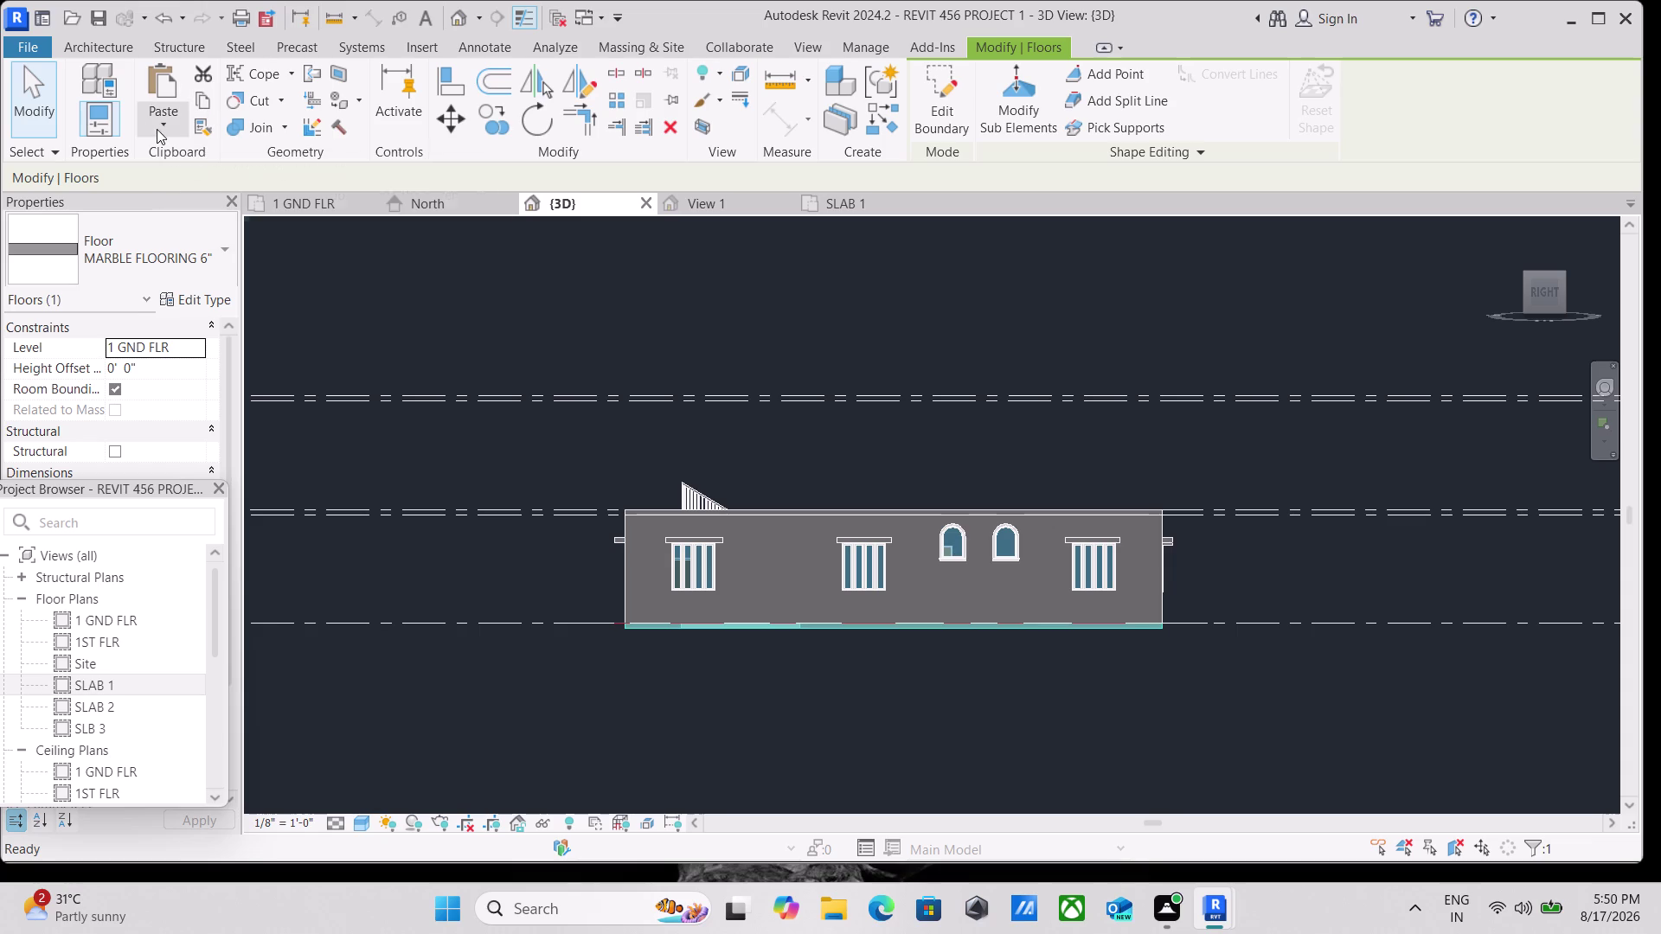
drag(260, 379, 260, 371)
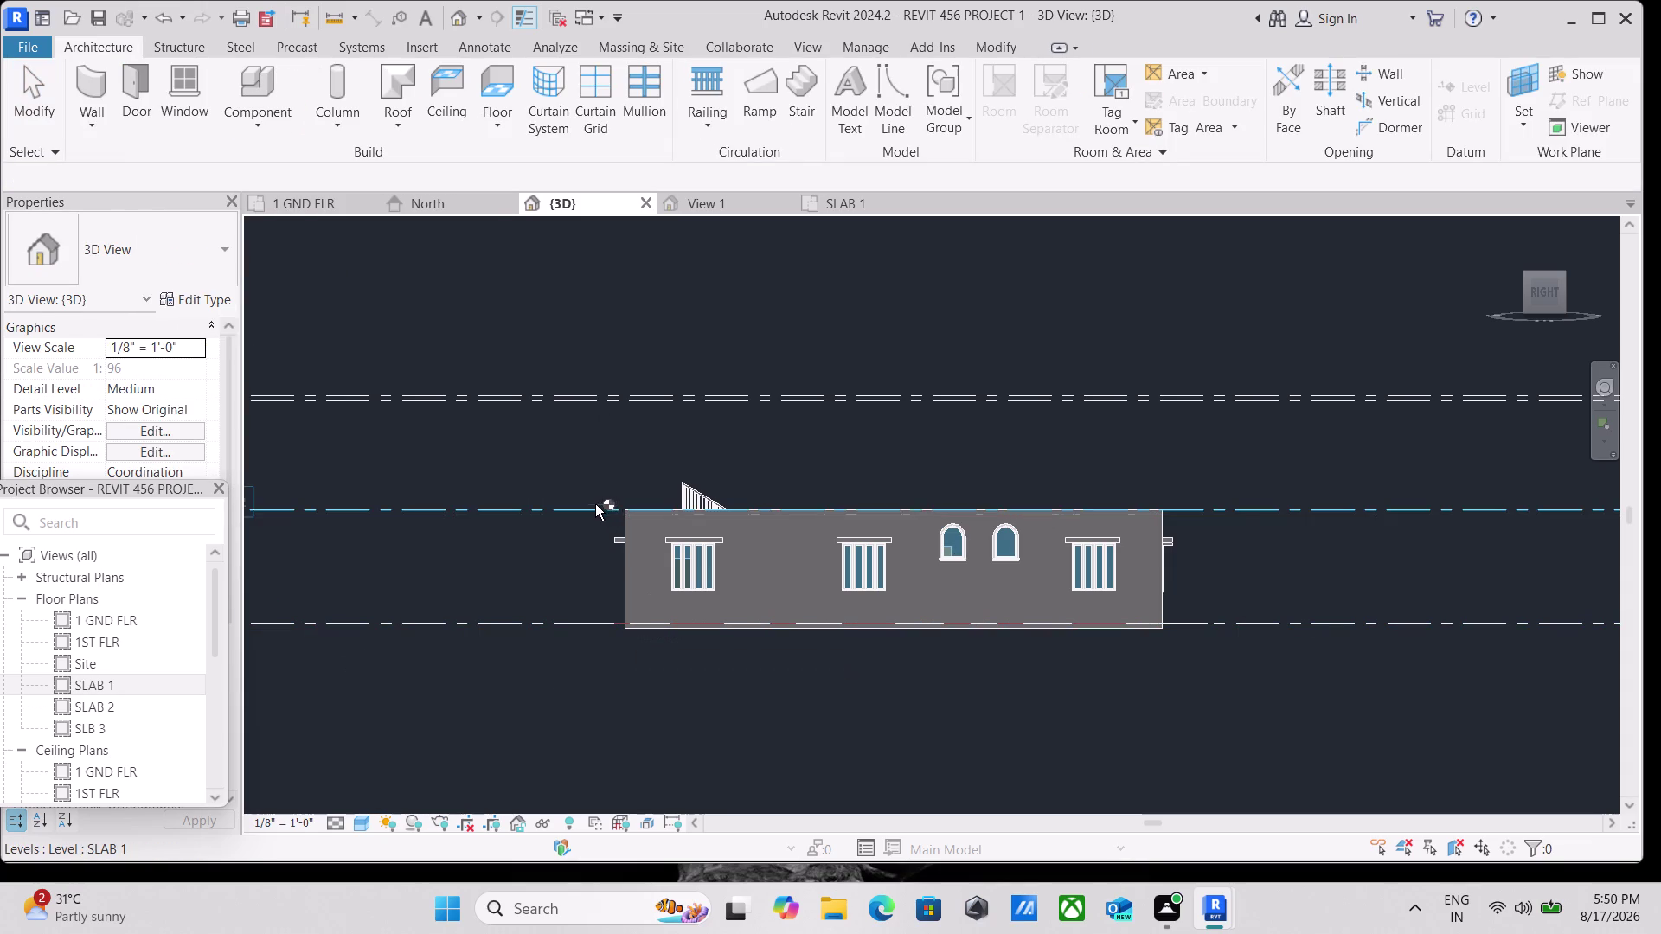
scroll(up, 3)
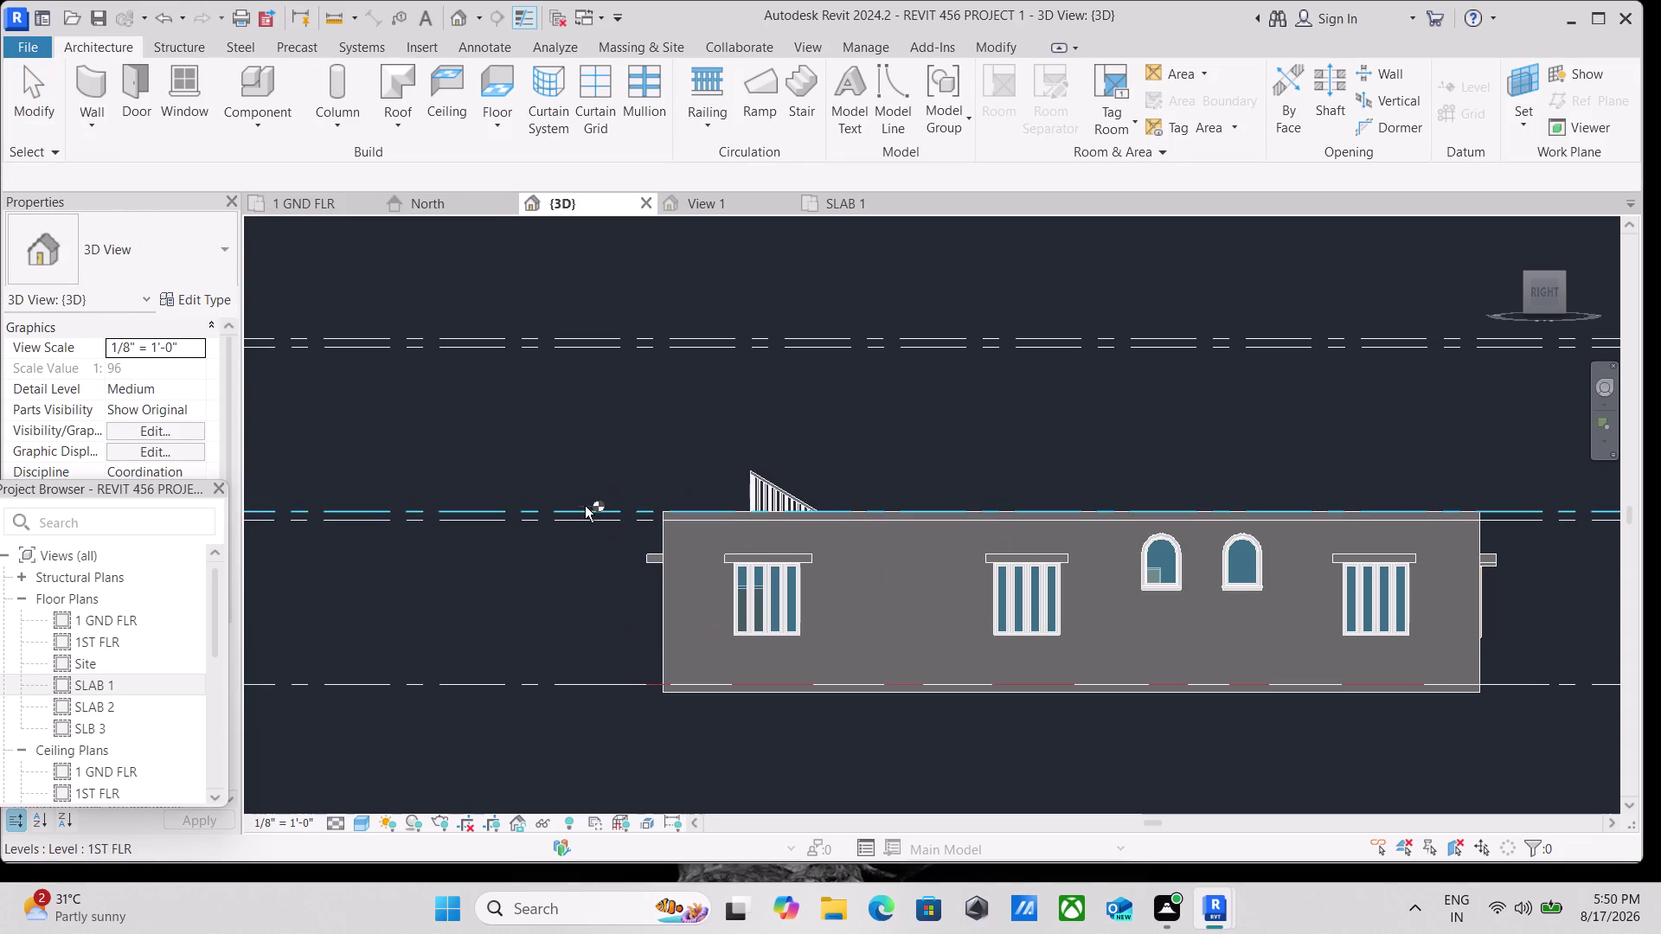
click(584, 506)
scroll(down, 3)
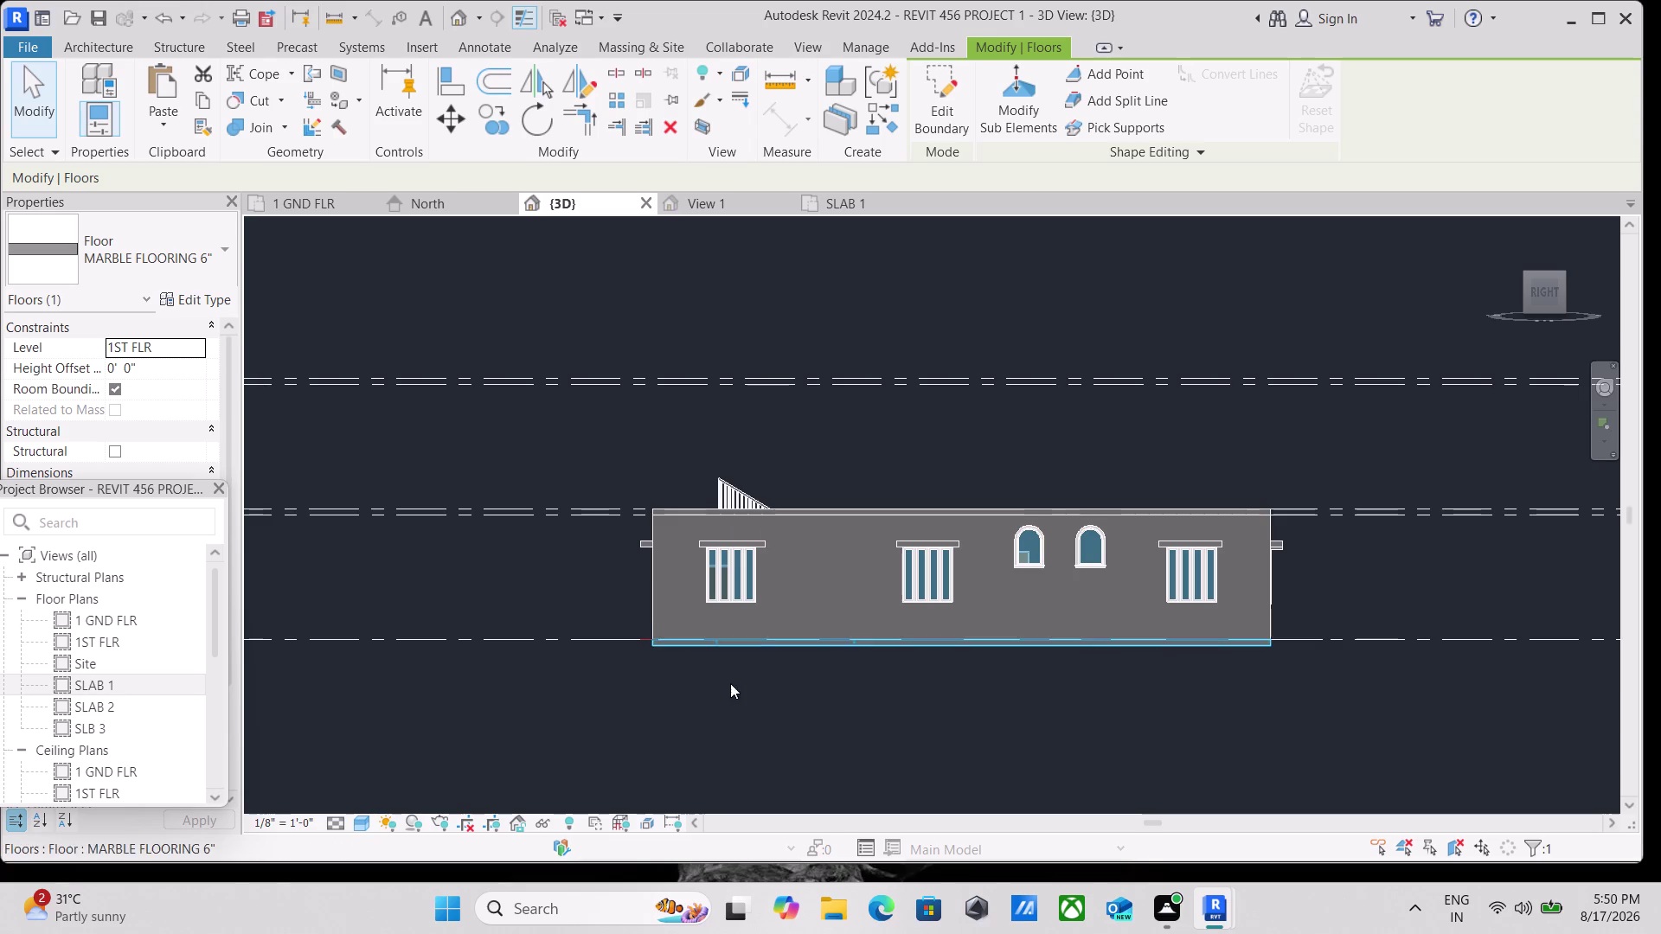
scroll(up, 3)
scroll(up, 3)
middle_drag(500, 342, 315, 383)
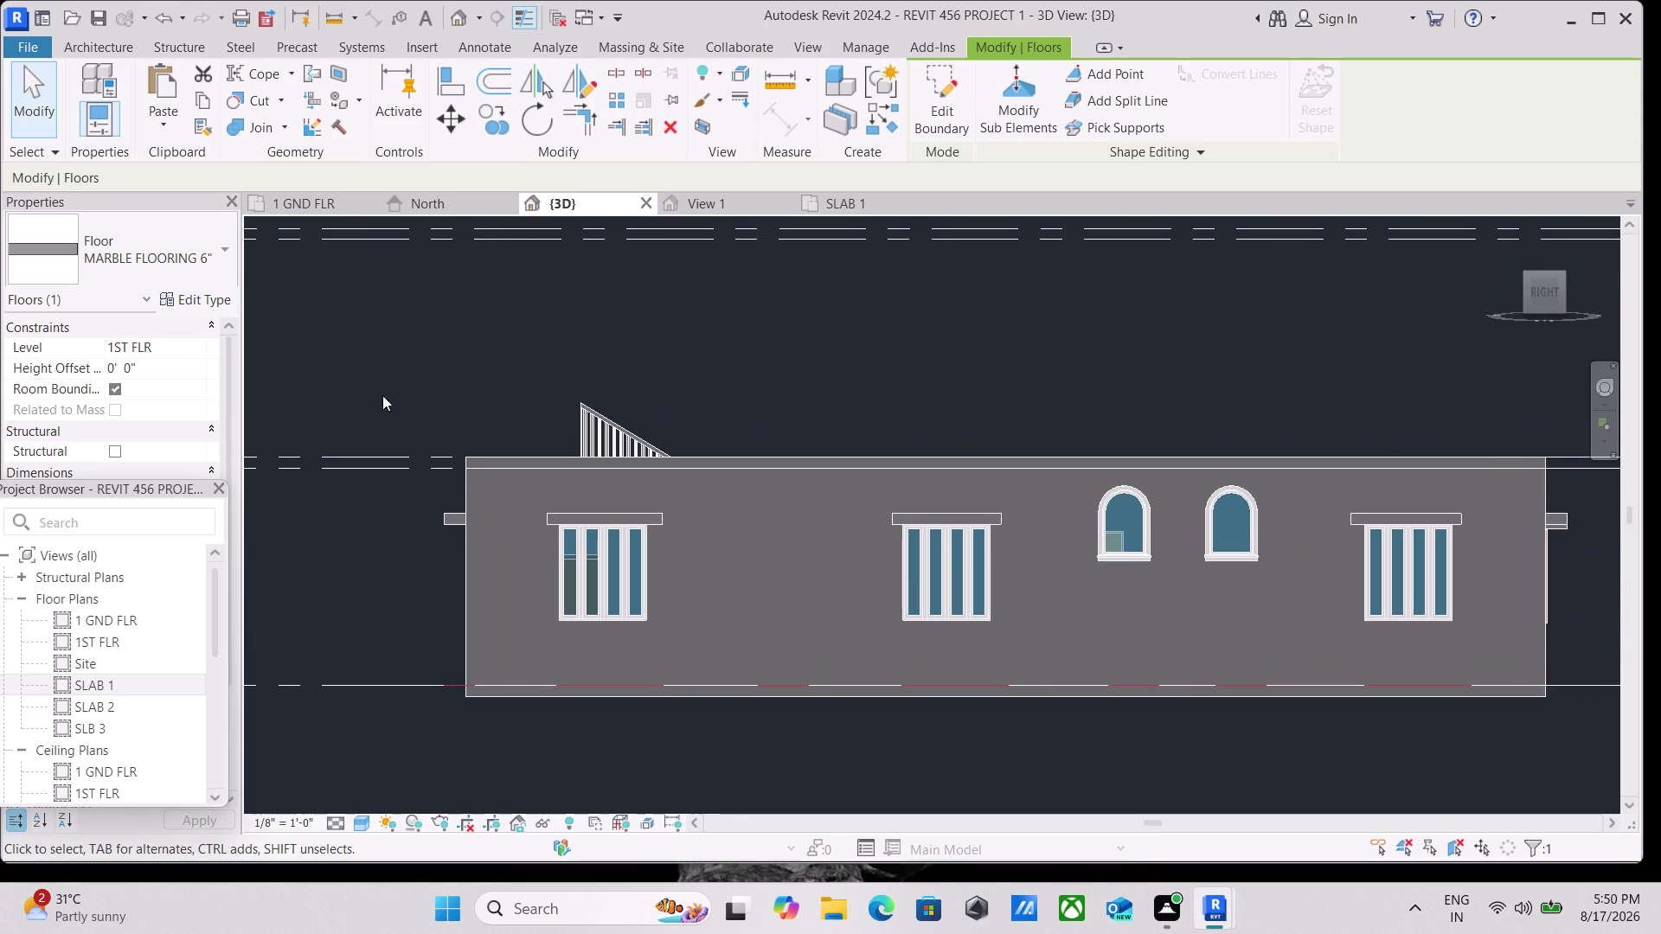
scroll(down, 3)
middle_drag(500, 517, 486, 410)
scroll(up, 3)
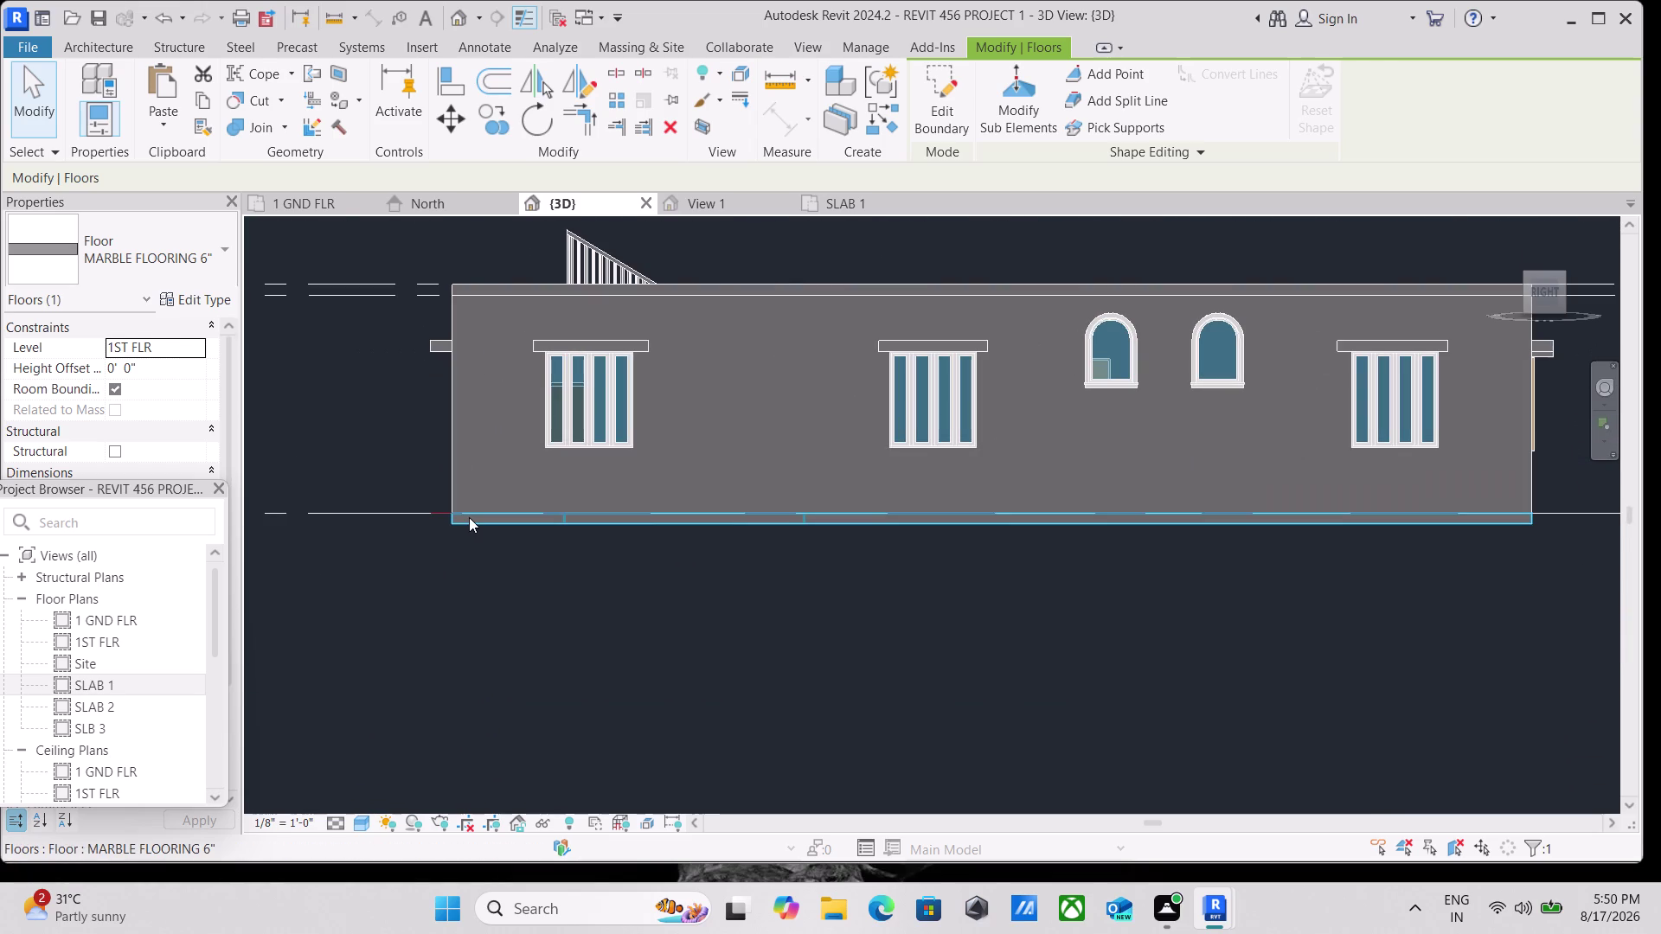
click(468, 517)
scroll(down, 3)
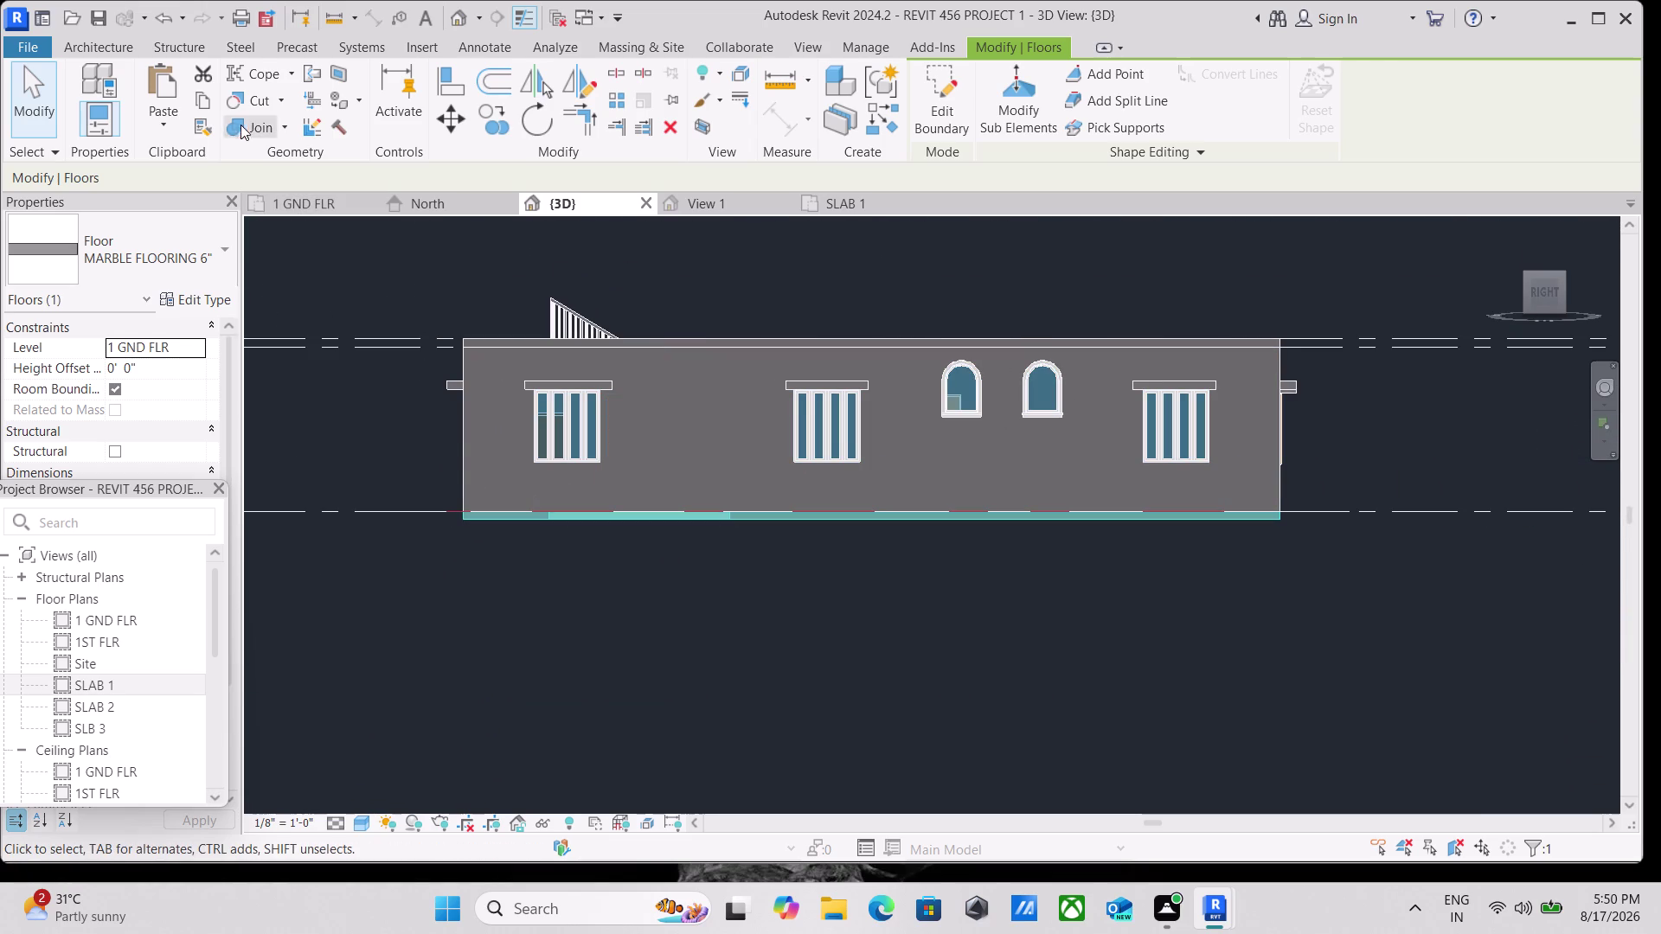
click(208, 100)
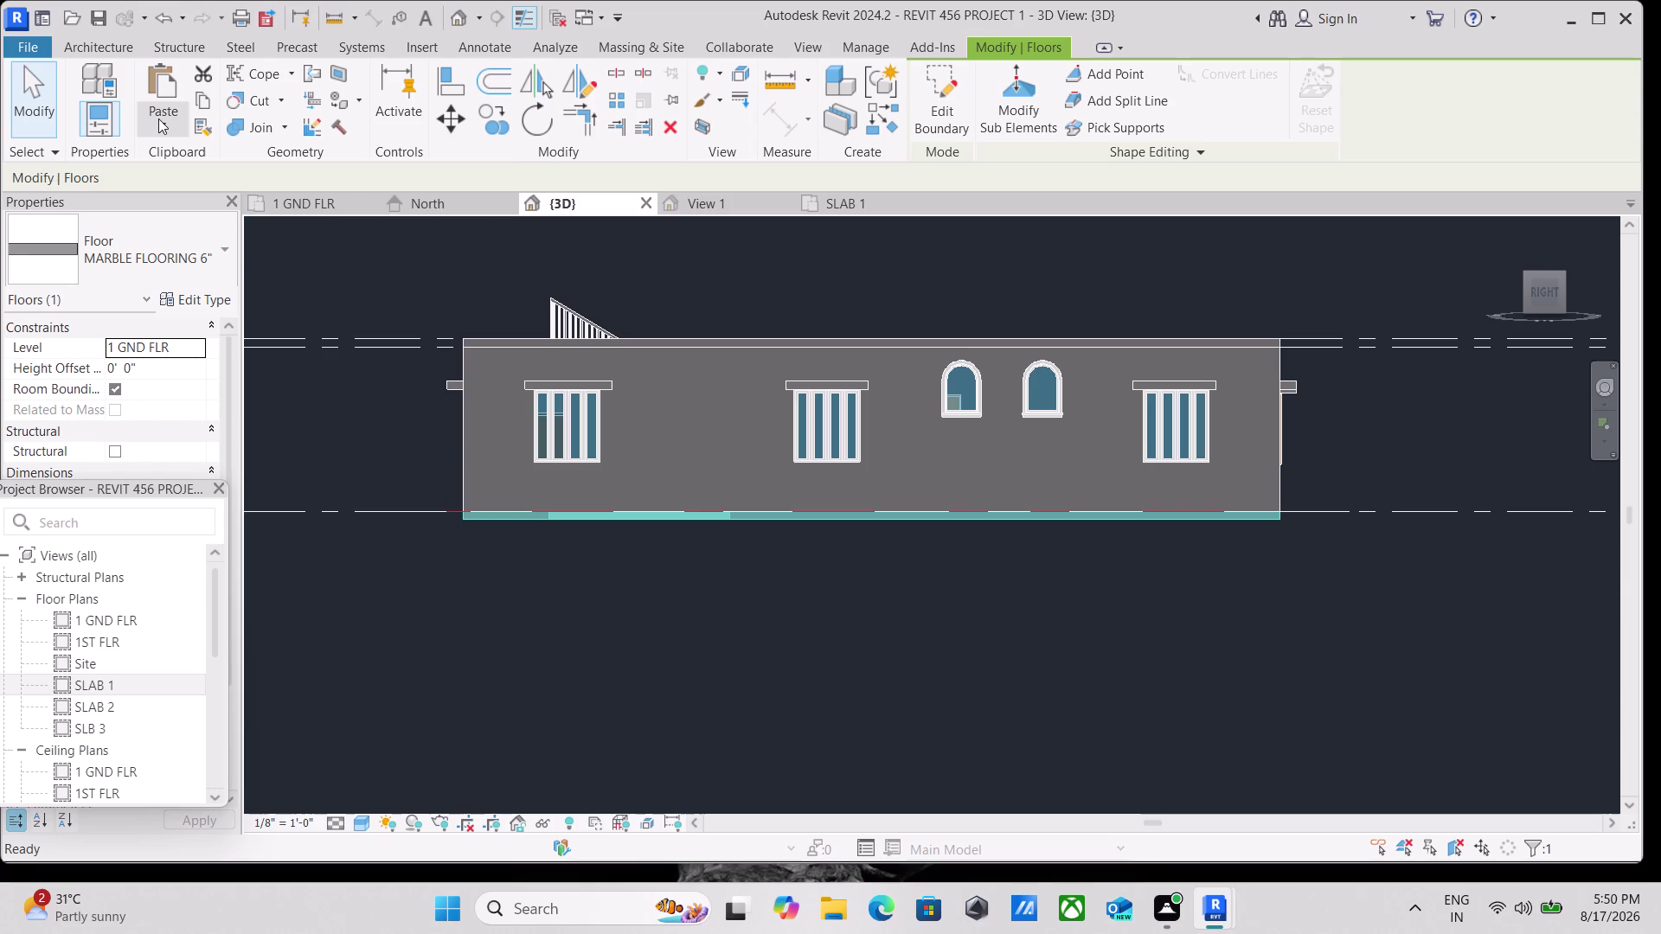
click(158, 119)
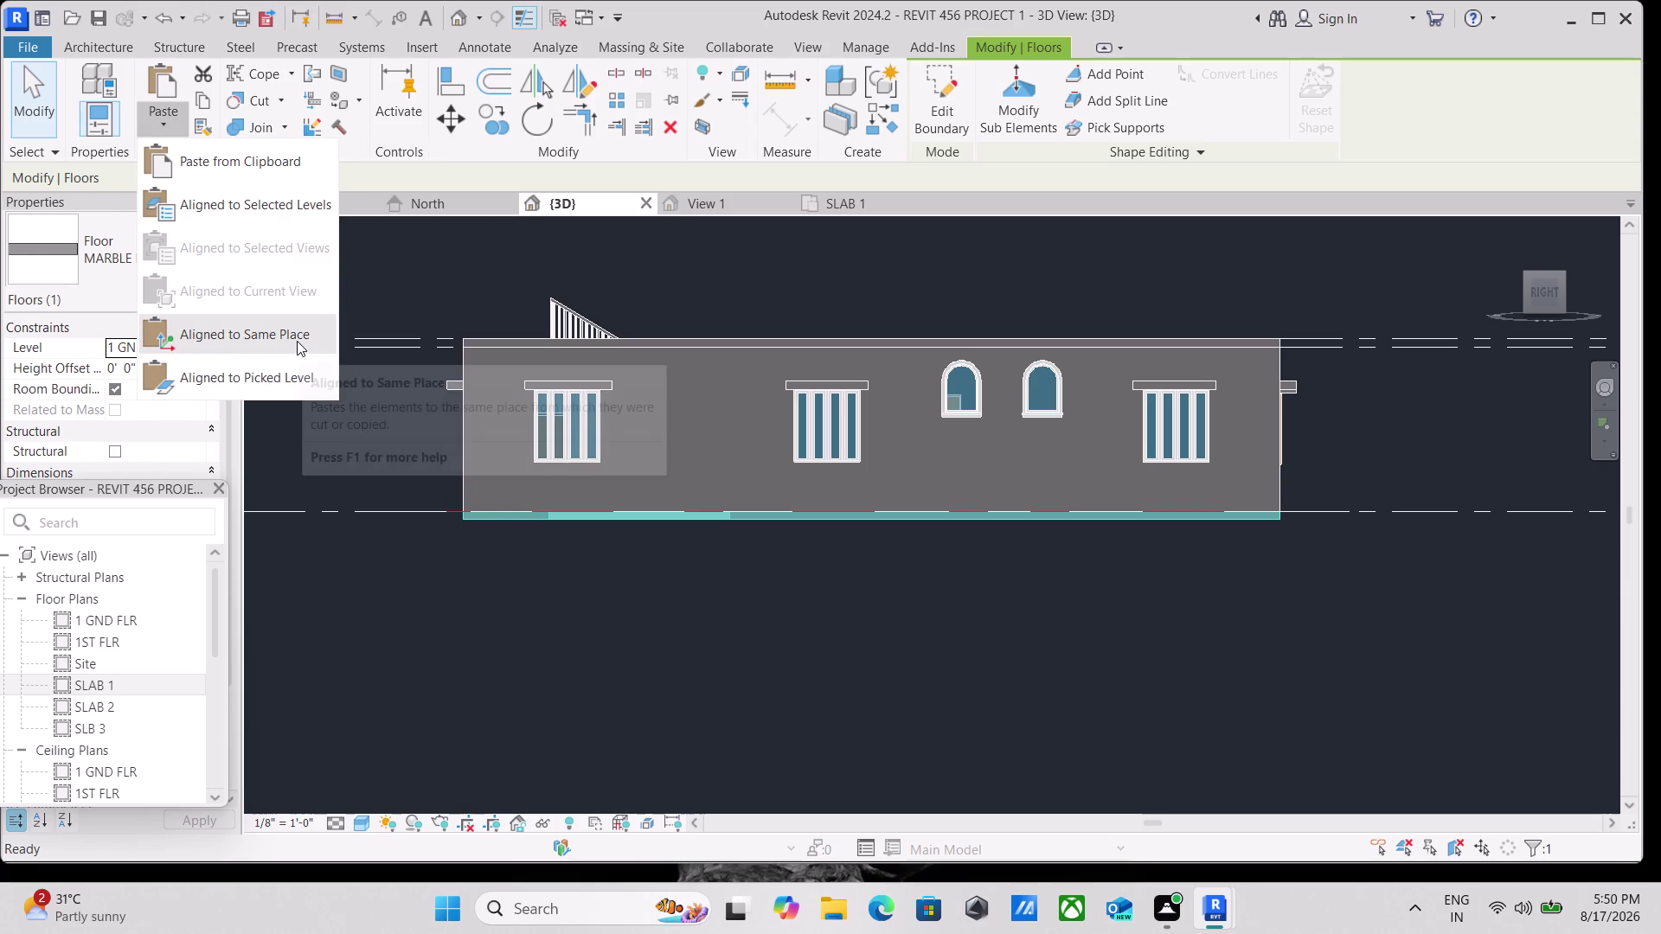
click(262, 373)
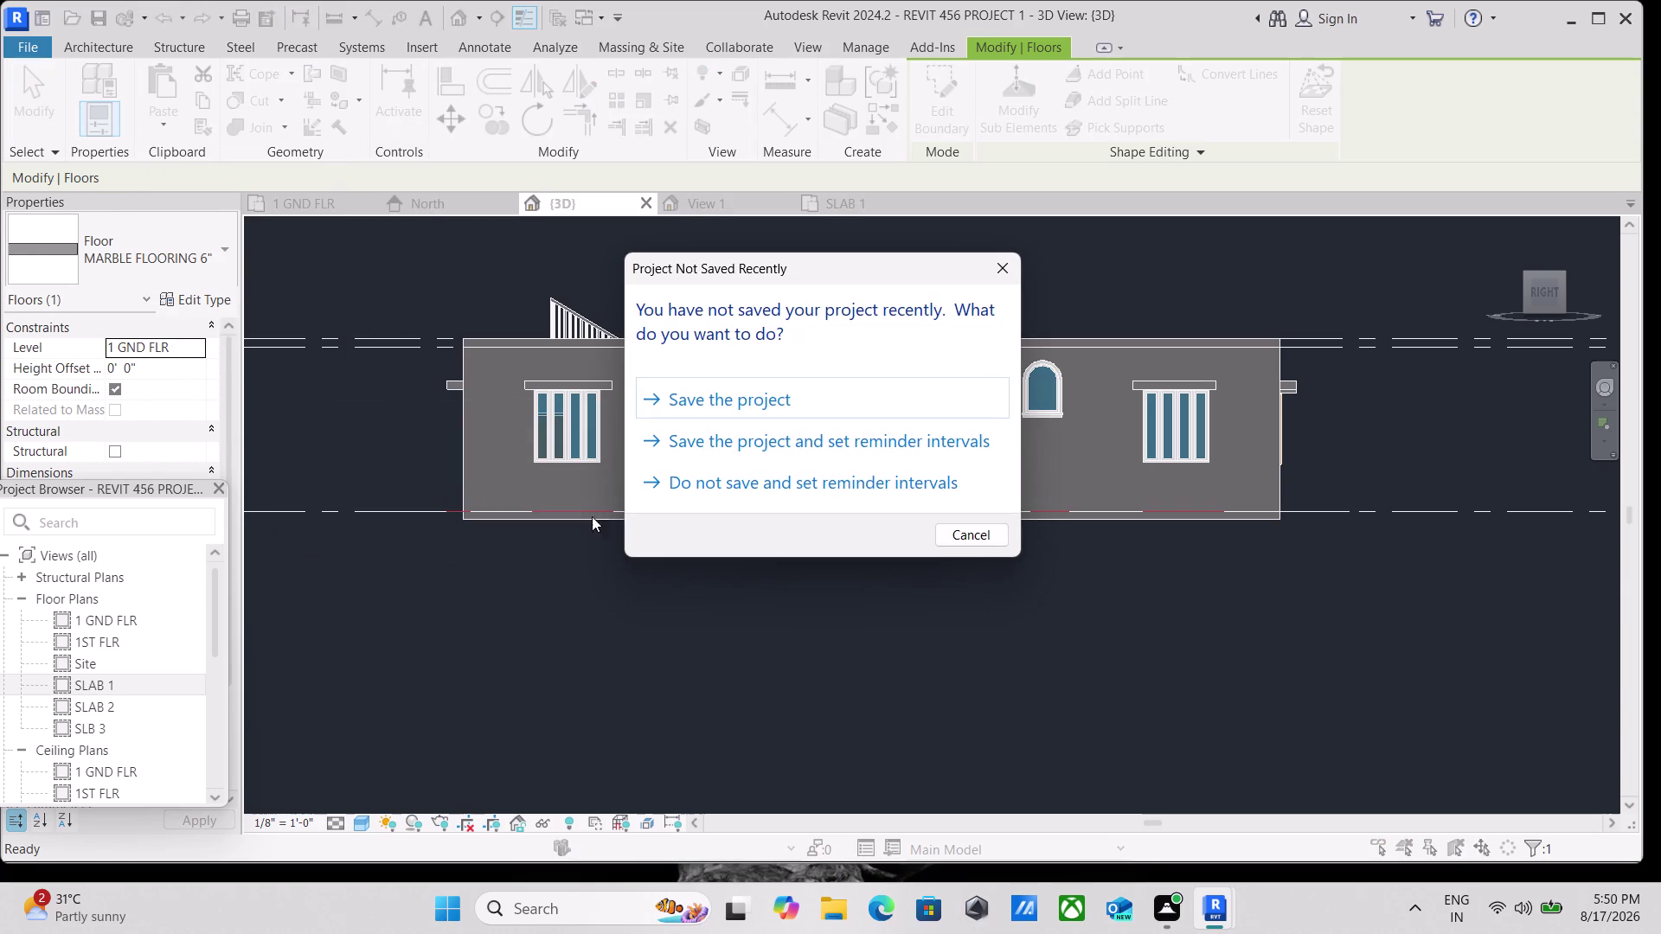
click(999, 265)
scroll(down, 3)
middle_drag(781, 376, 761, 518)
key(Escape)
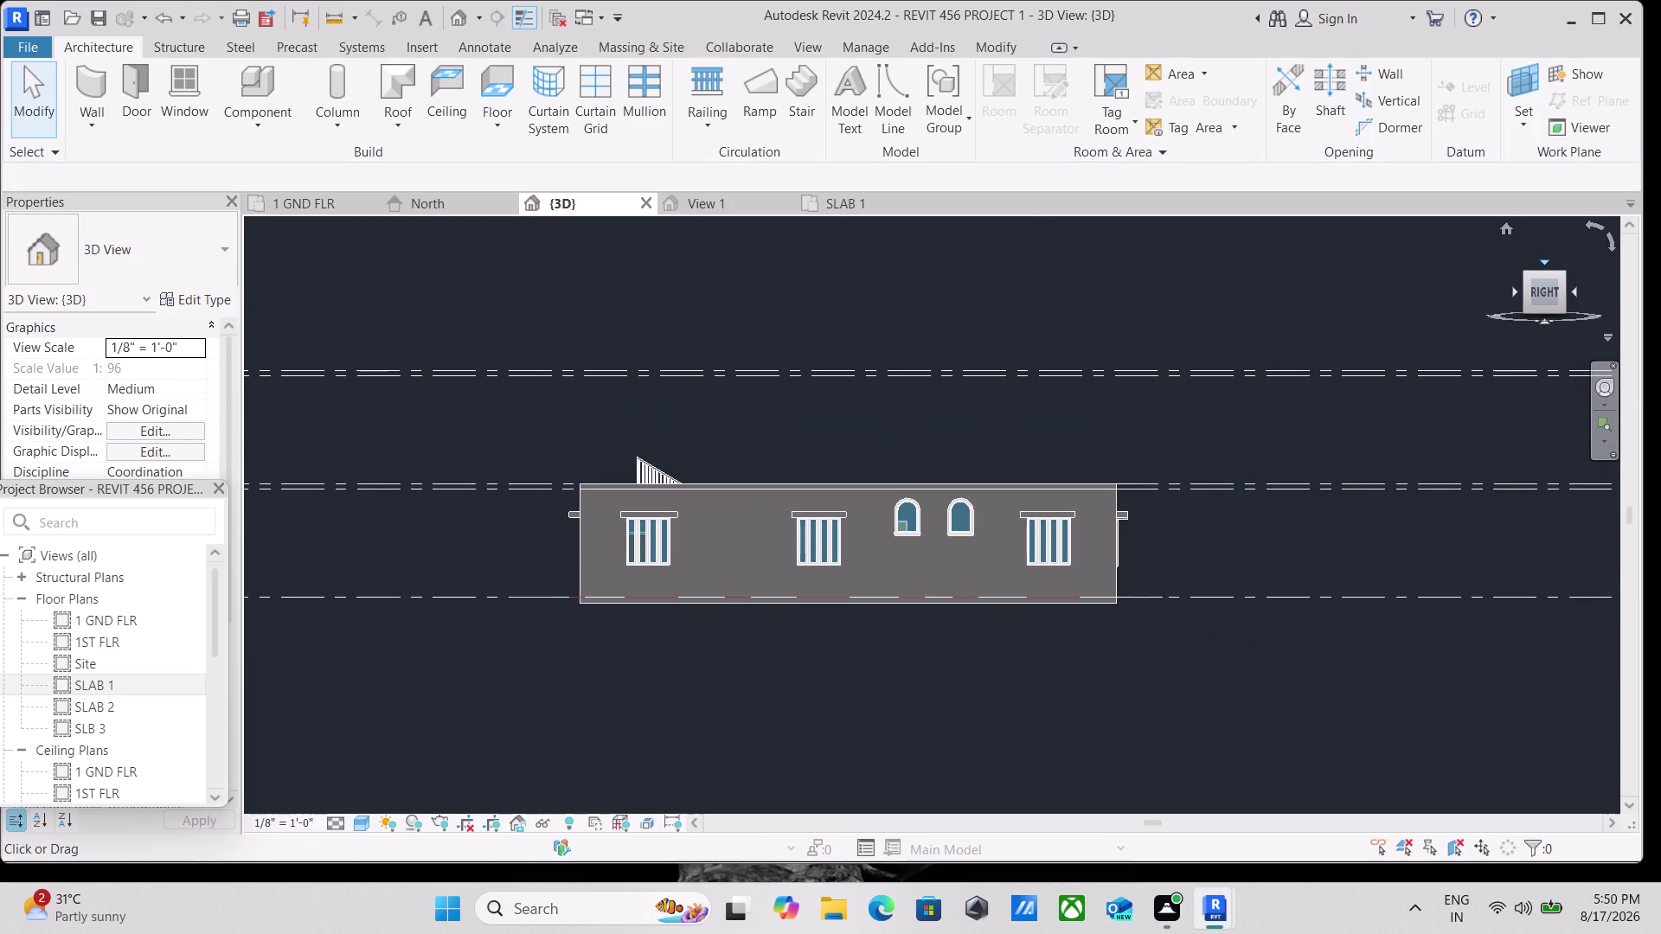
Return to the overall 3D view and orbit the house to see the stair opening.
click(1524, 274)
scroll(up, 3)
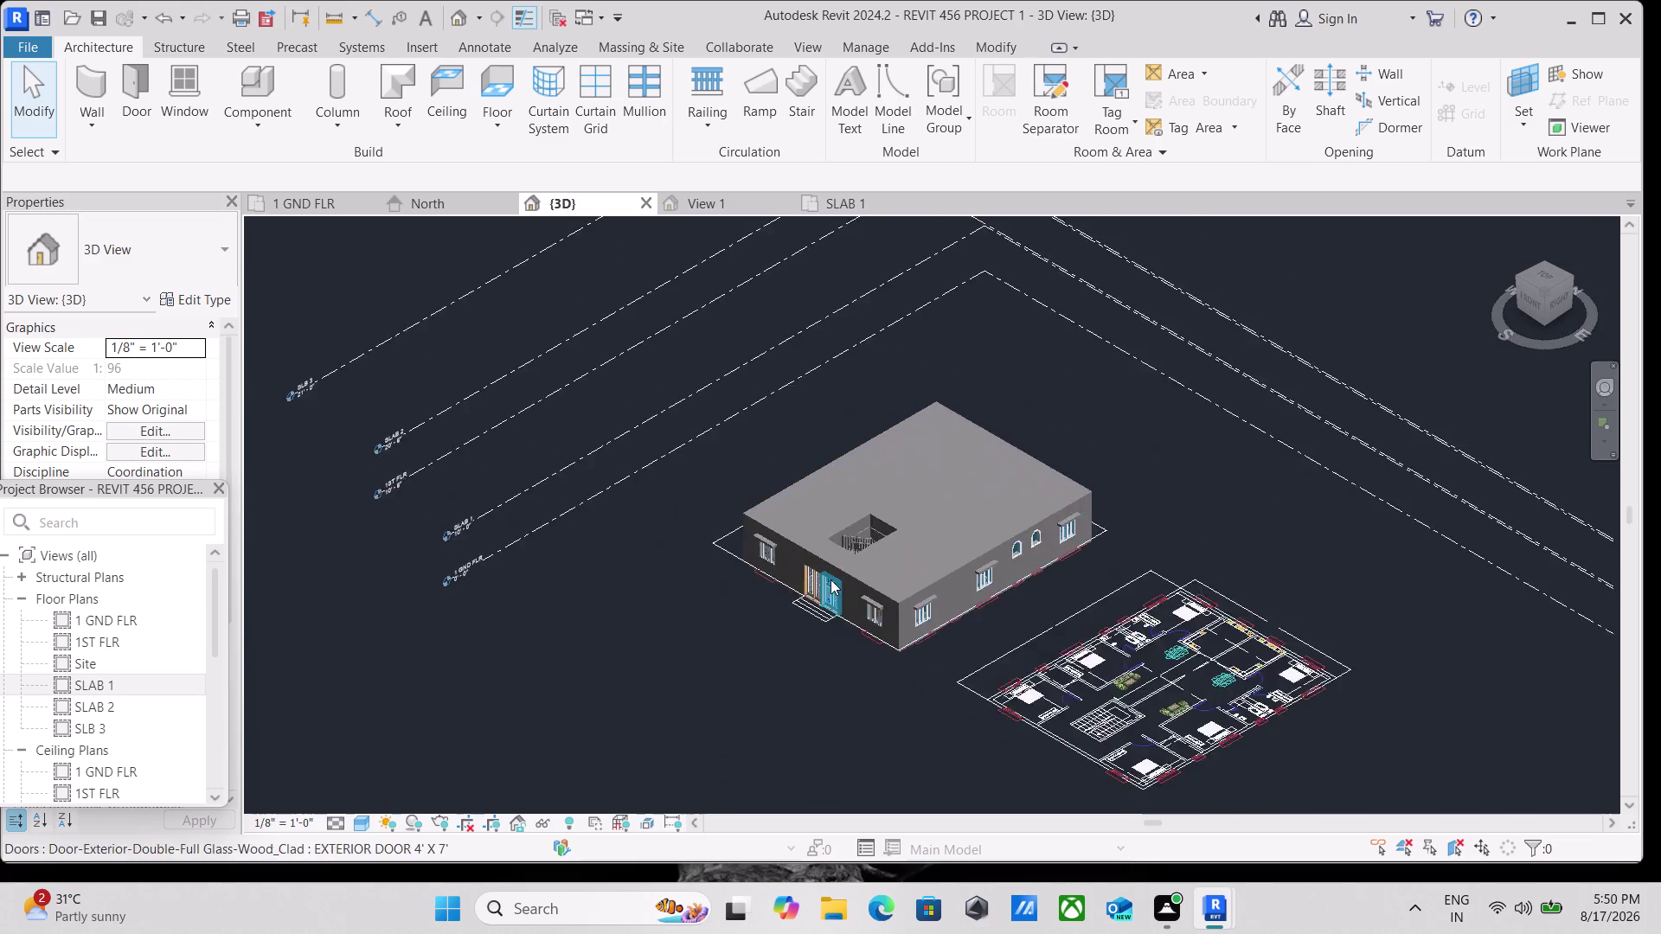
scroll(up, 3)
middle_drag(882, 569, 728, 593)
scroll(down, 3)
middle_drag(704, 584, 650, 574)
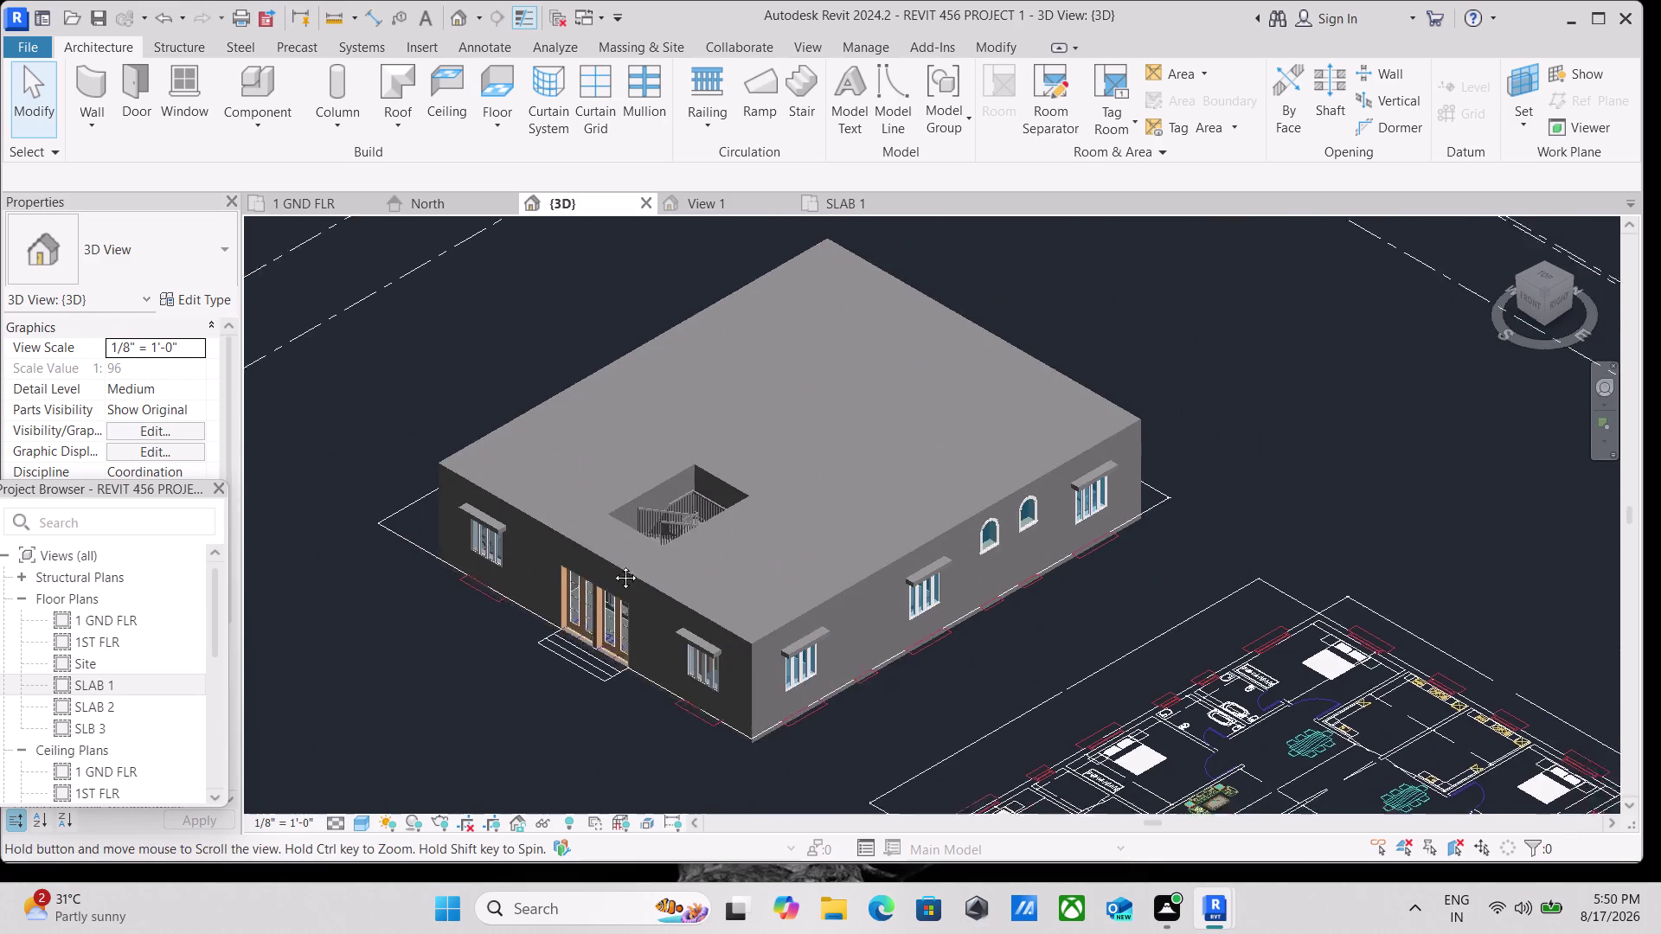
middle_drag(650, 574, 594, 556)
middle_drag(620, 679, 625, 640)
scroll(up, 3)
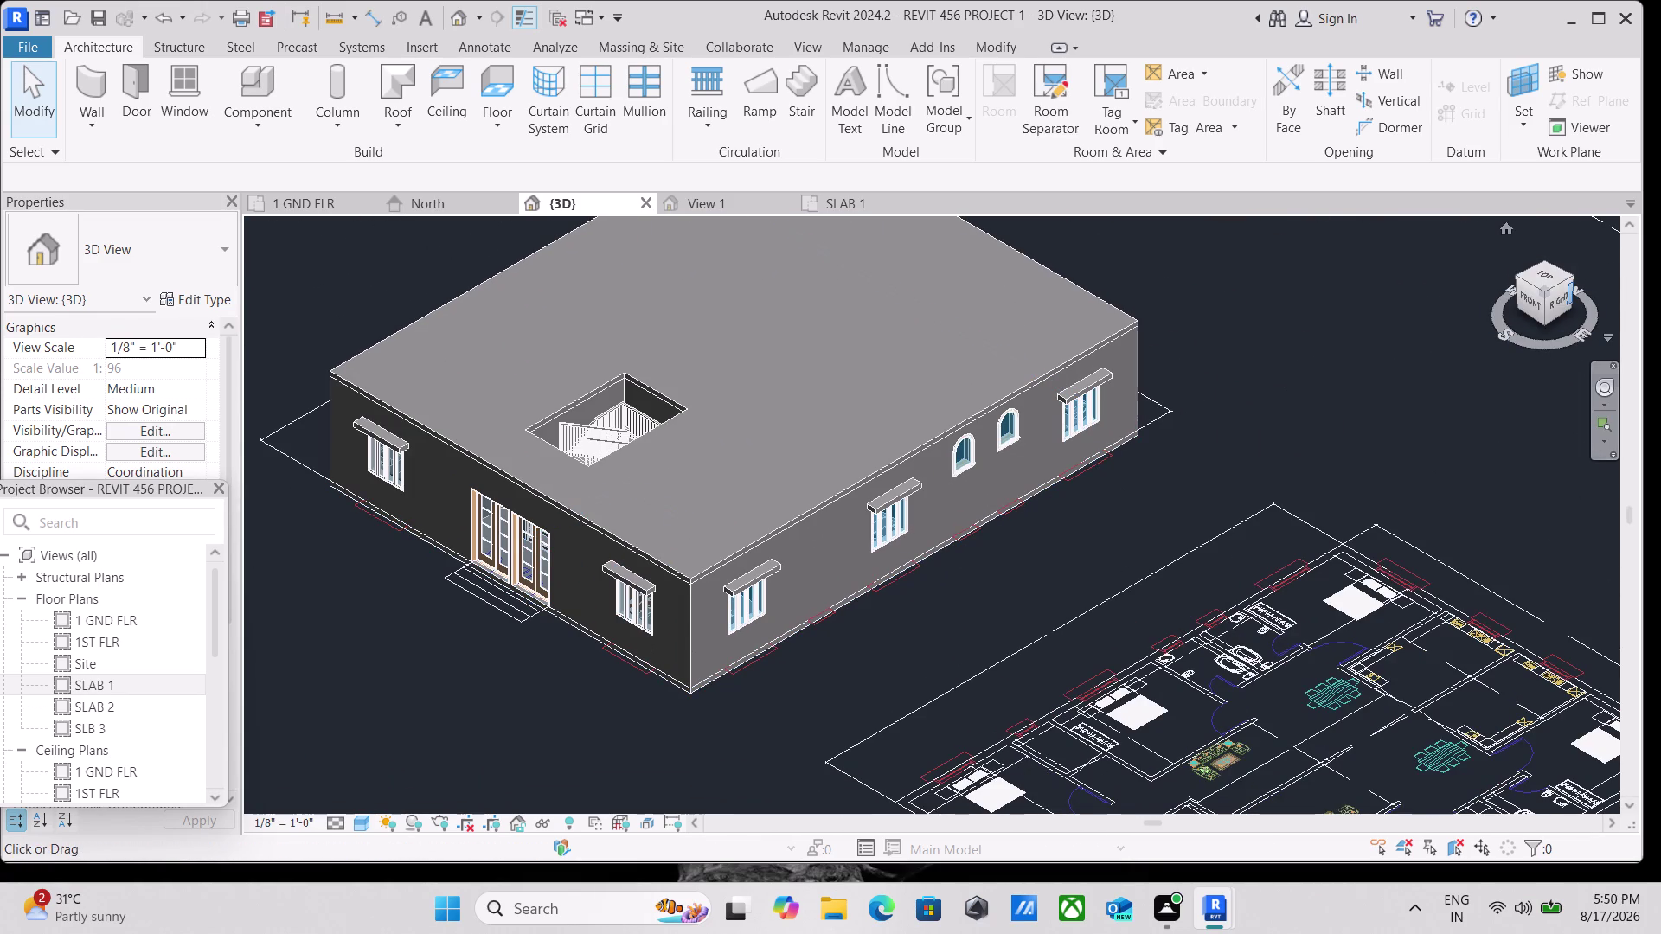
Turn the 3D view to face the house straight from the front.
click(1535, 301)
scroll(up, 3)
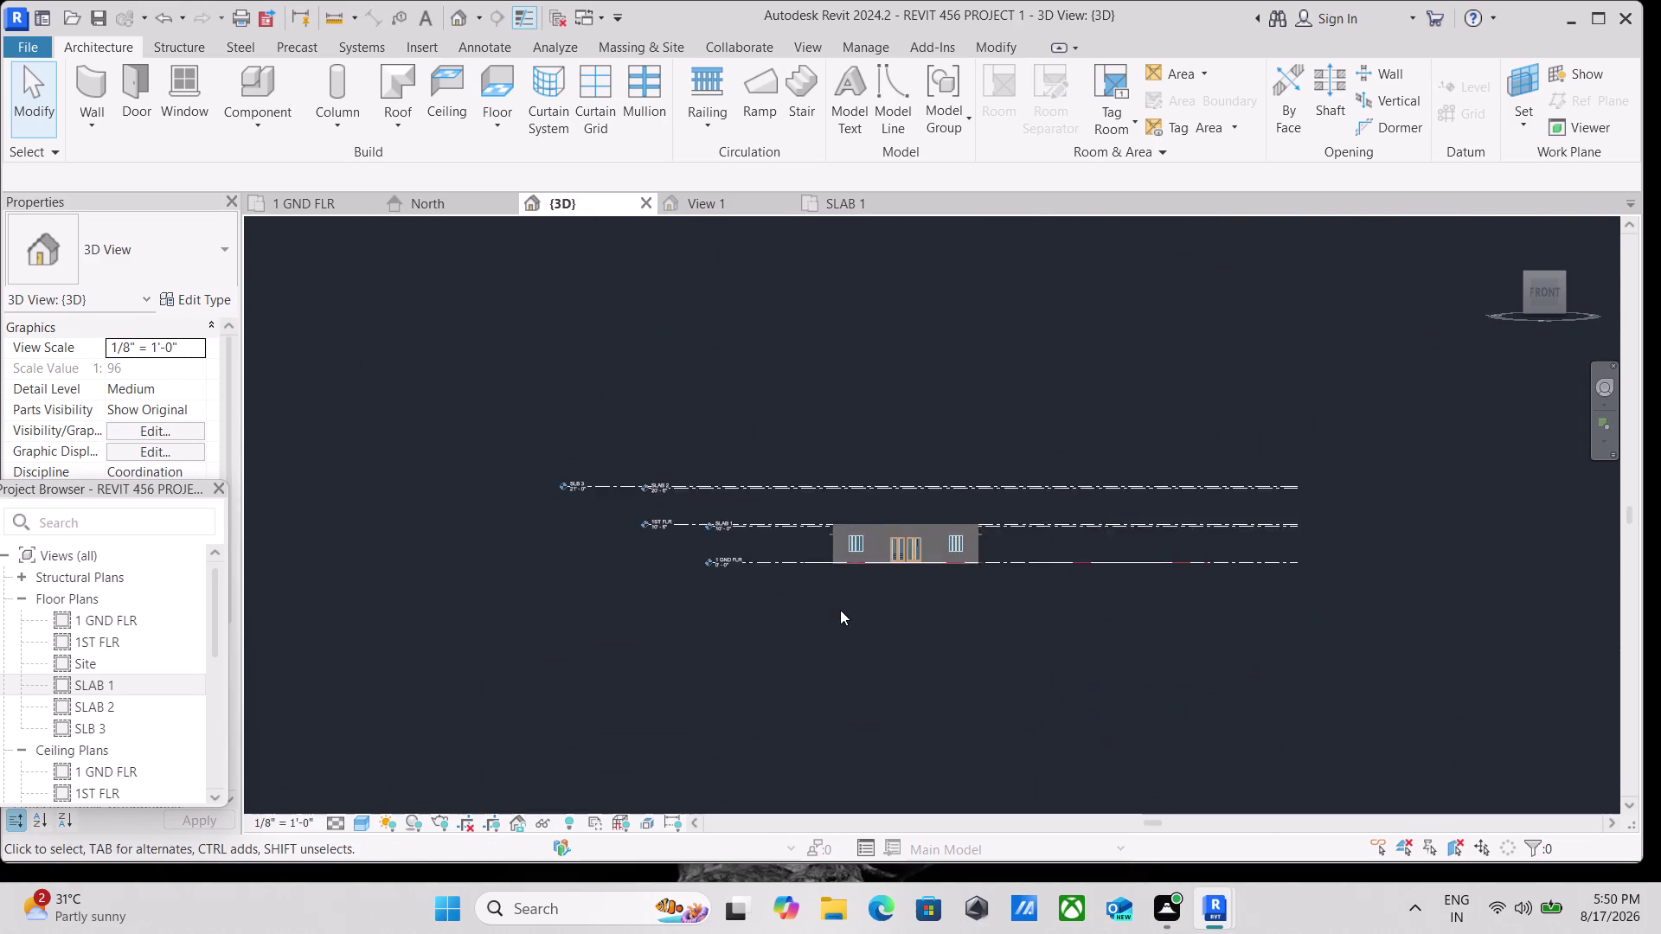
scroll(up, 3)
middle_drag(890, 532, 704, 603)
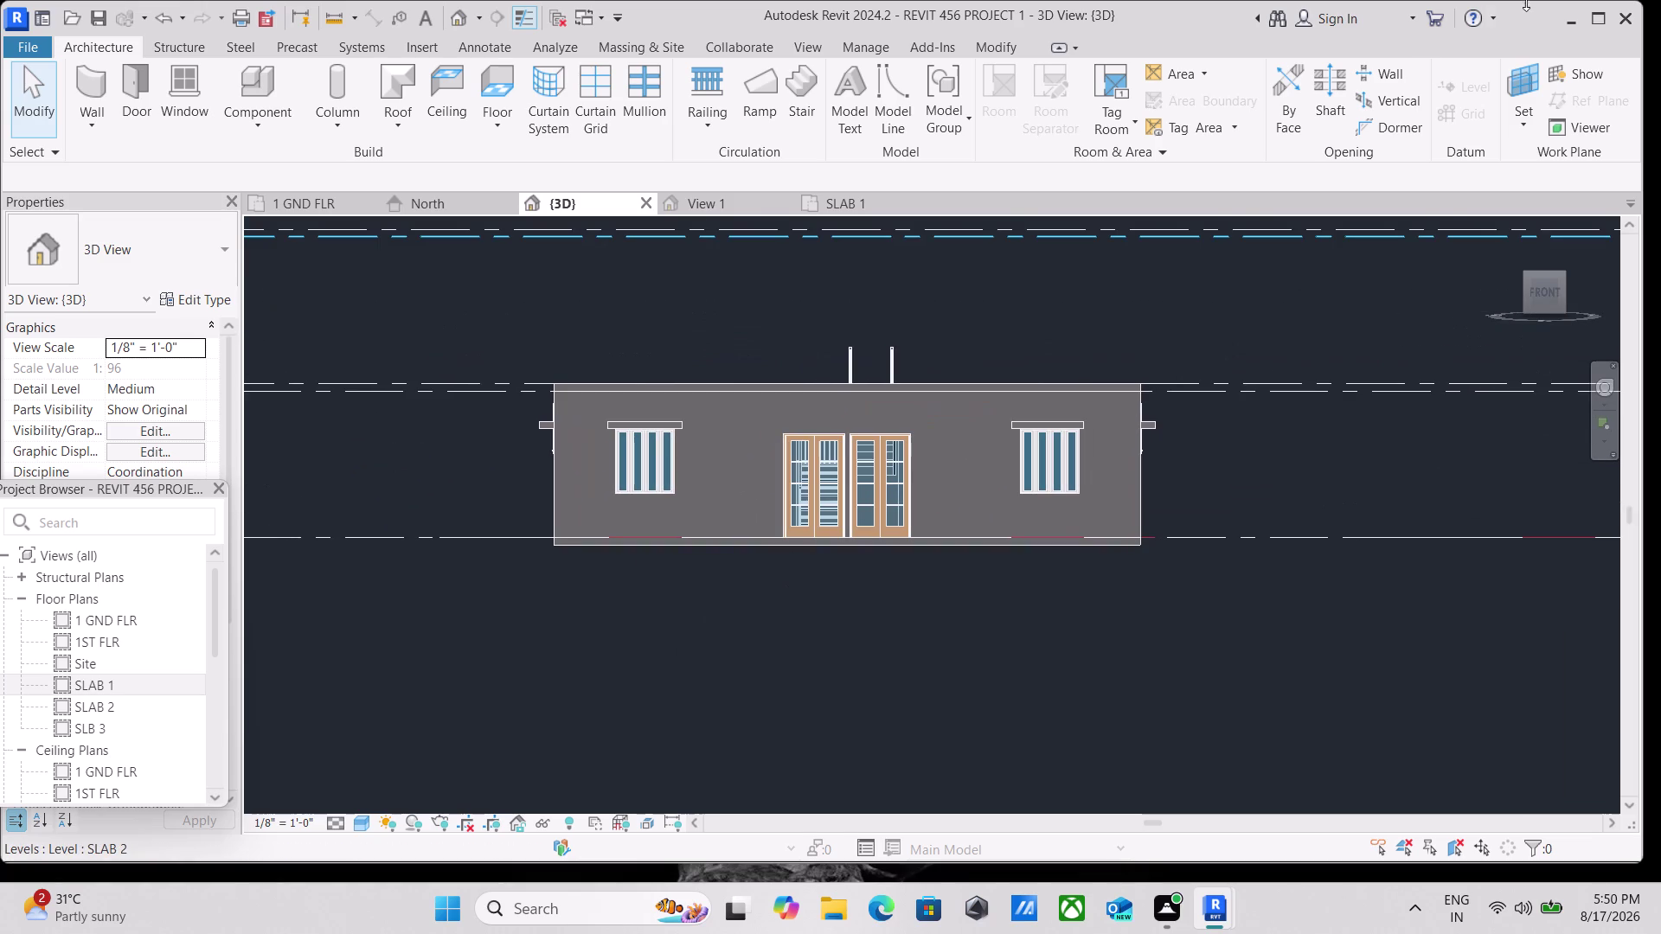
scroll(down, 3)
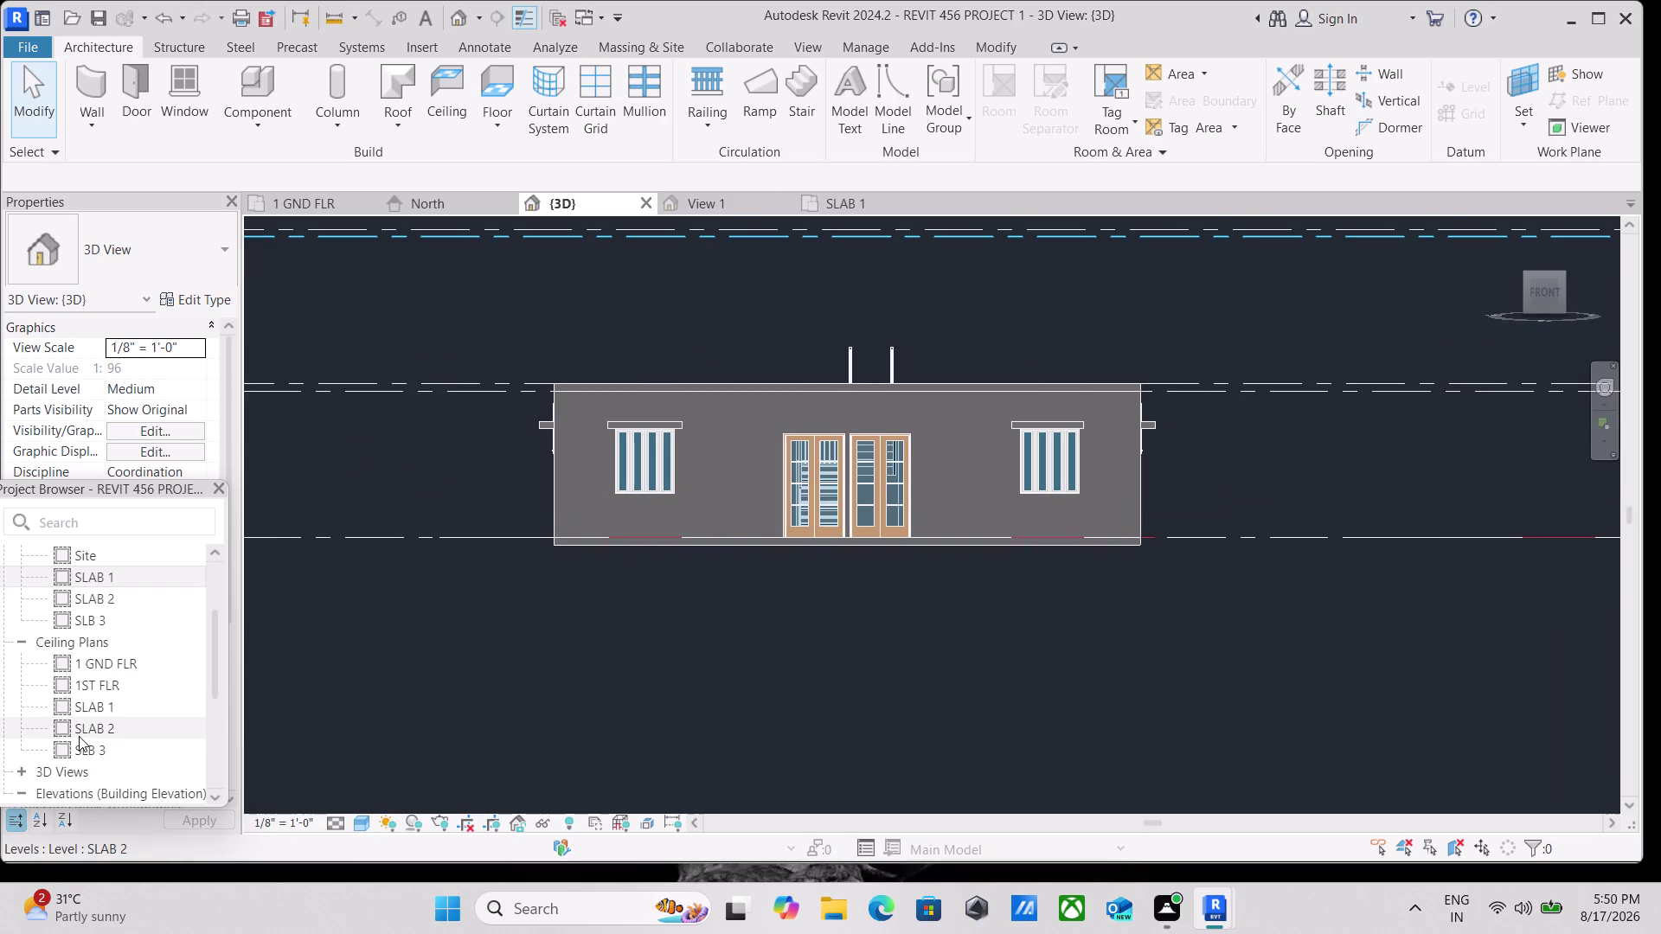
scroll(down, 3)
scroll(up, 3)
scroll(down, 3)
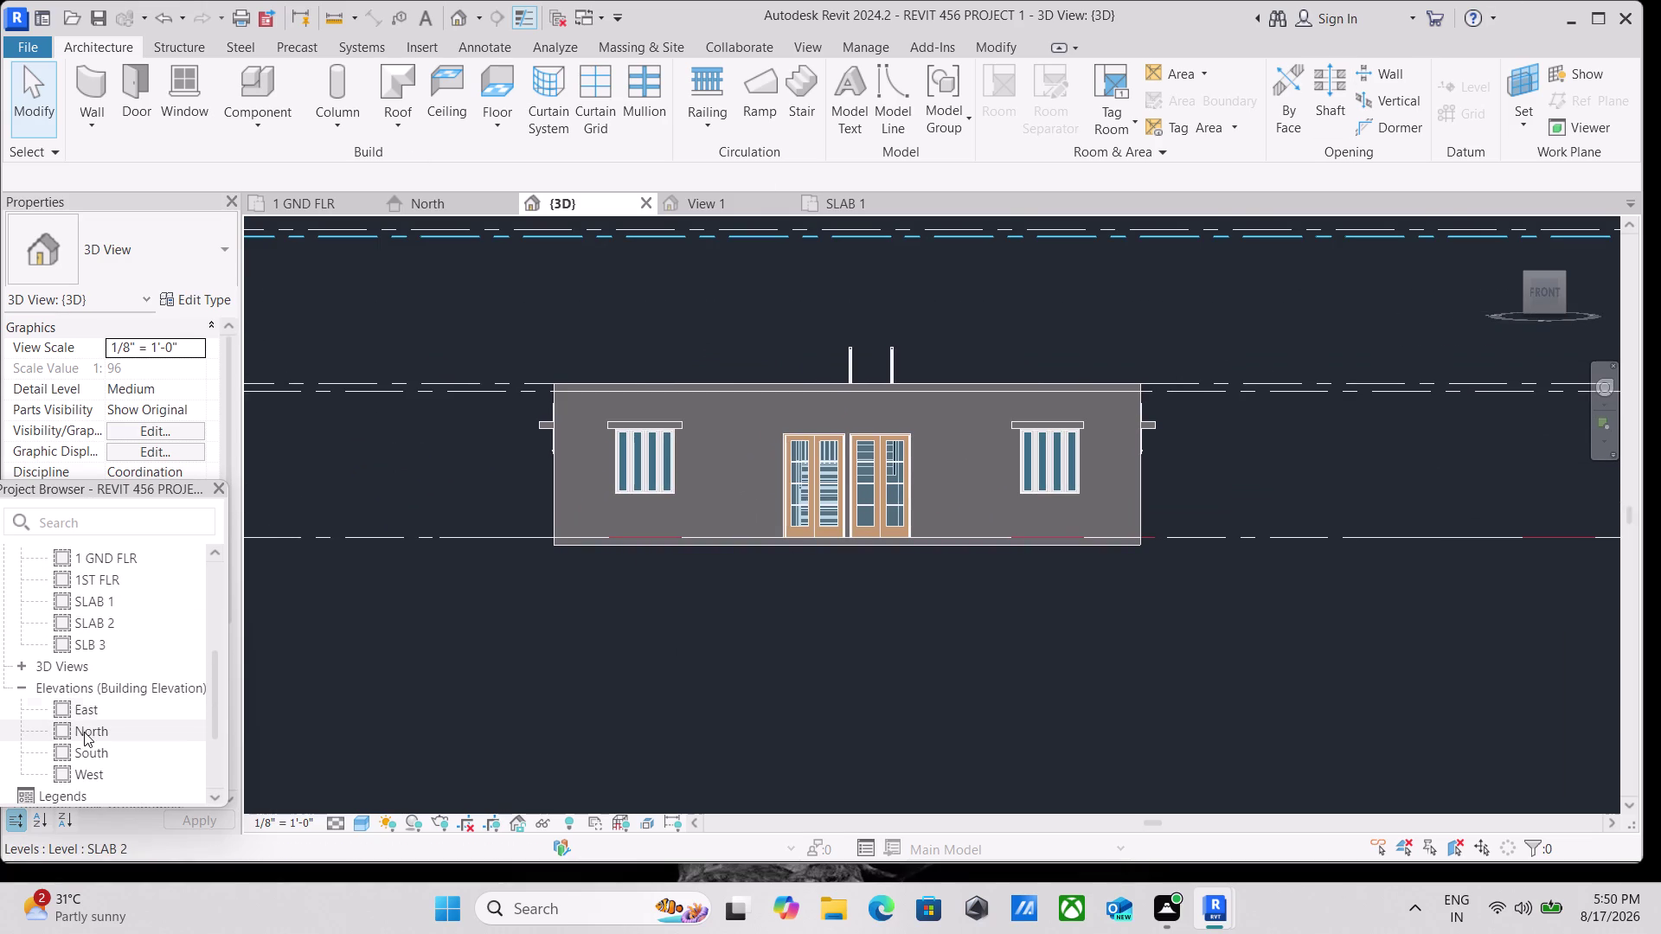
Switch to the North elevation and bring the level labels into view.
double_click(96, 728)
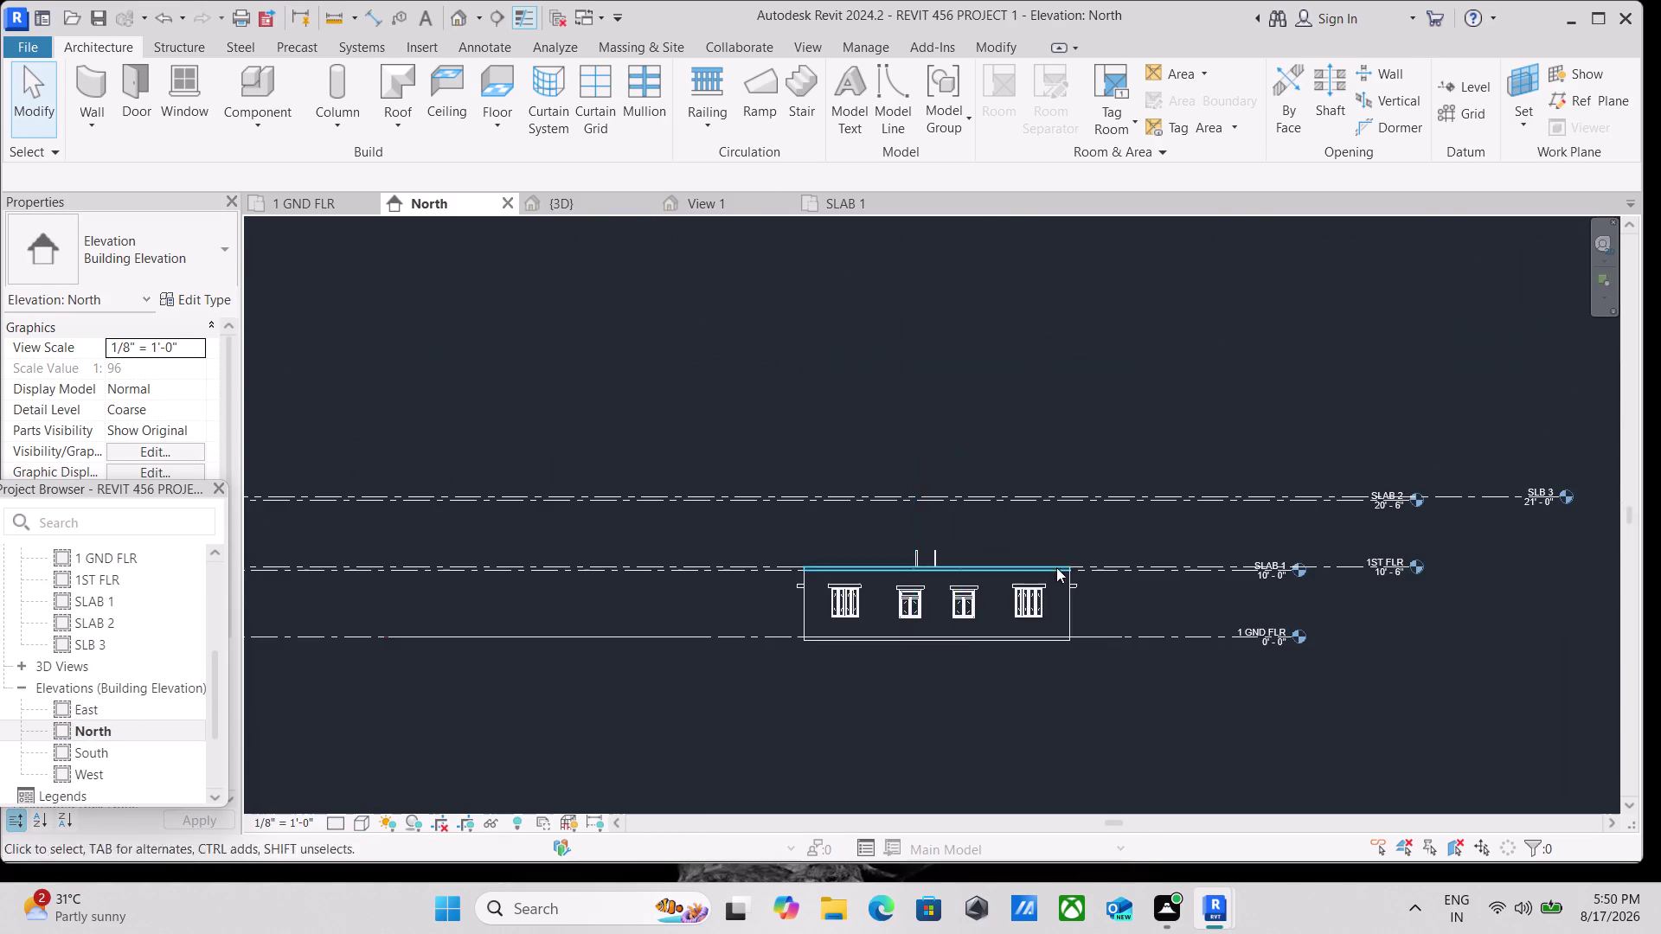
scroll(up, 3)
middle_drag(1031, 720, 894, 728)
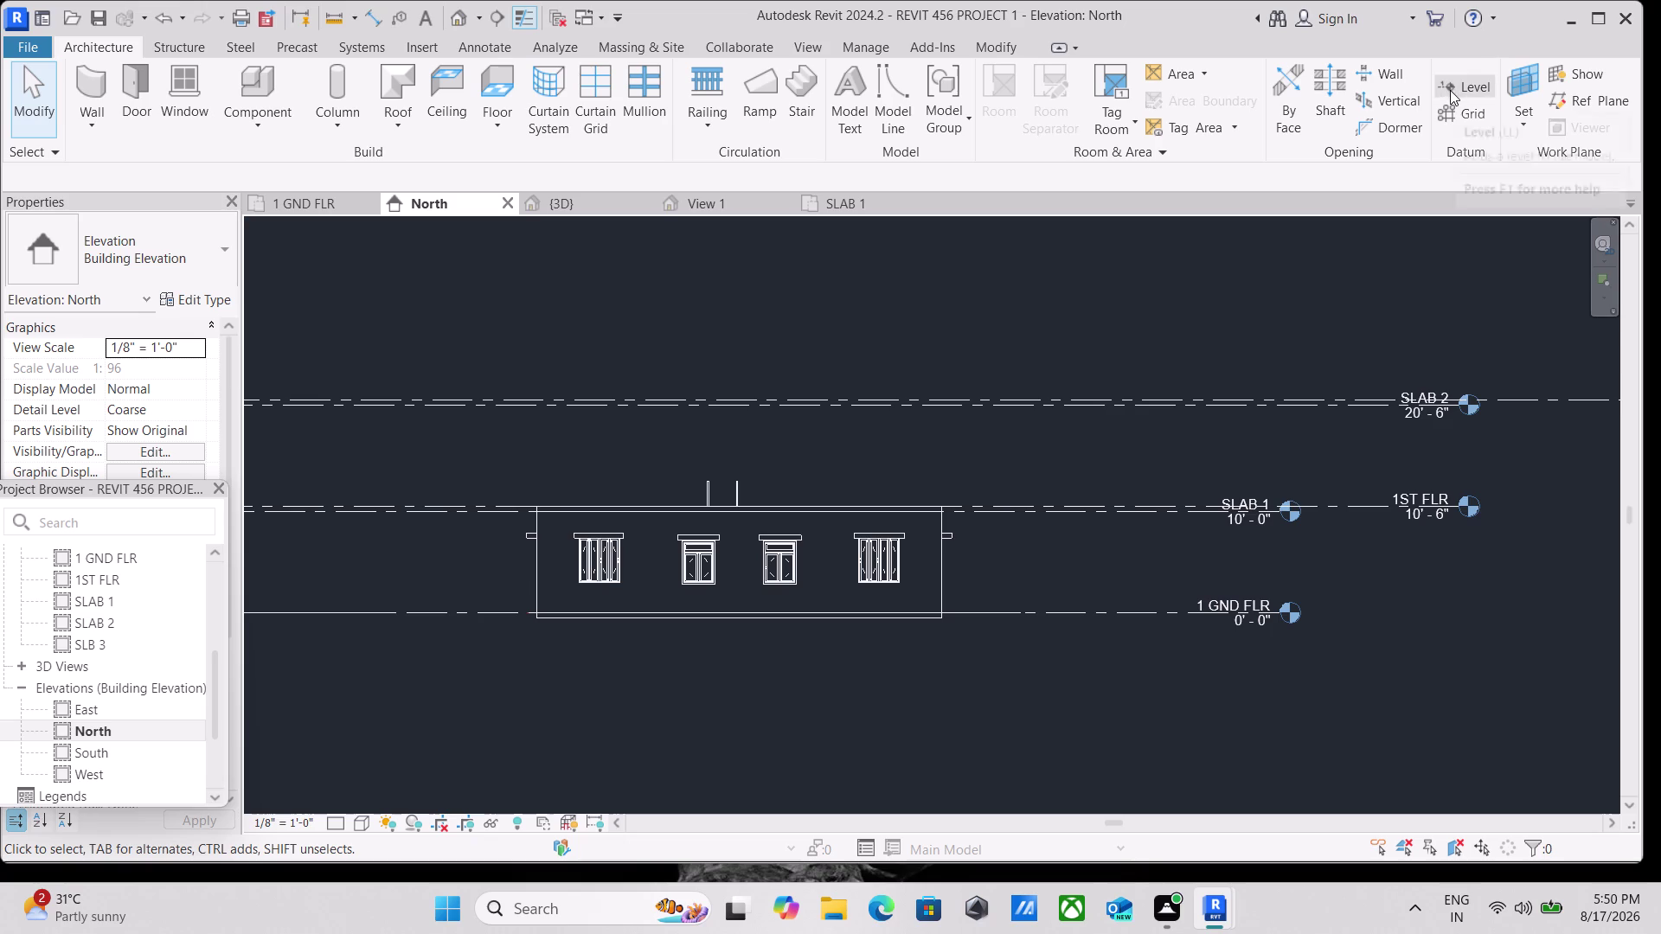
Start a new level at the house's left end, below 1 GND FLR.
click(1450, 90)
scroll(up, 3)
scroll(up, 3)
middle_drag(628, 612, 373, 707)
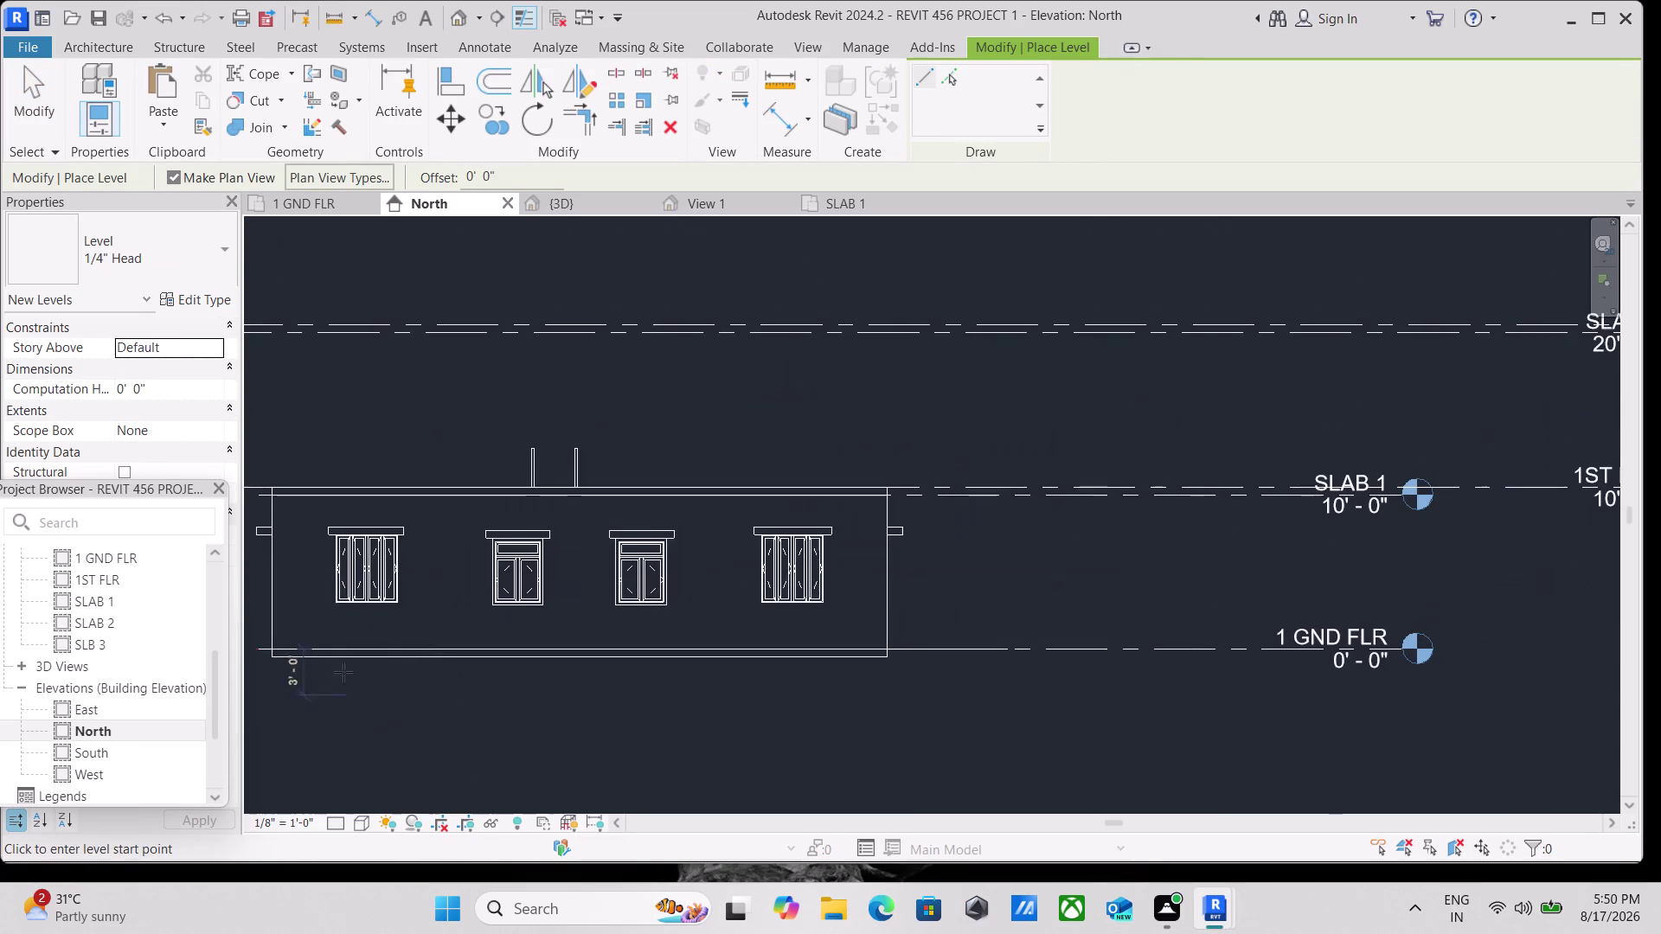
middle_drag(370, 684, 708, 663)
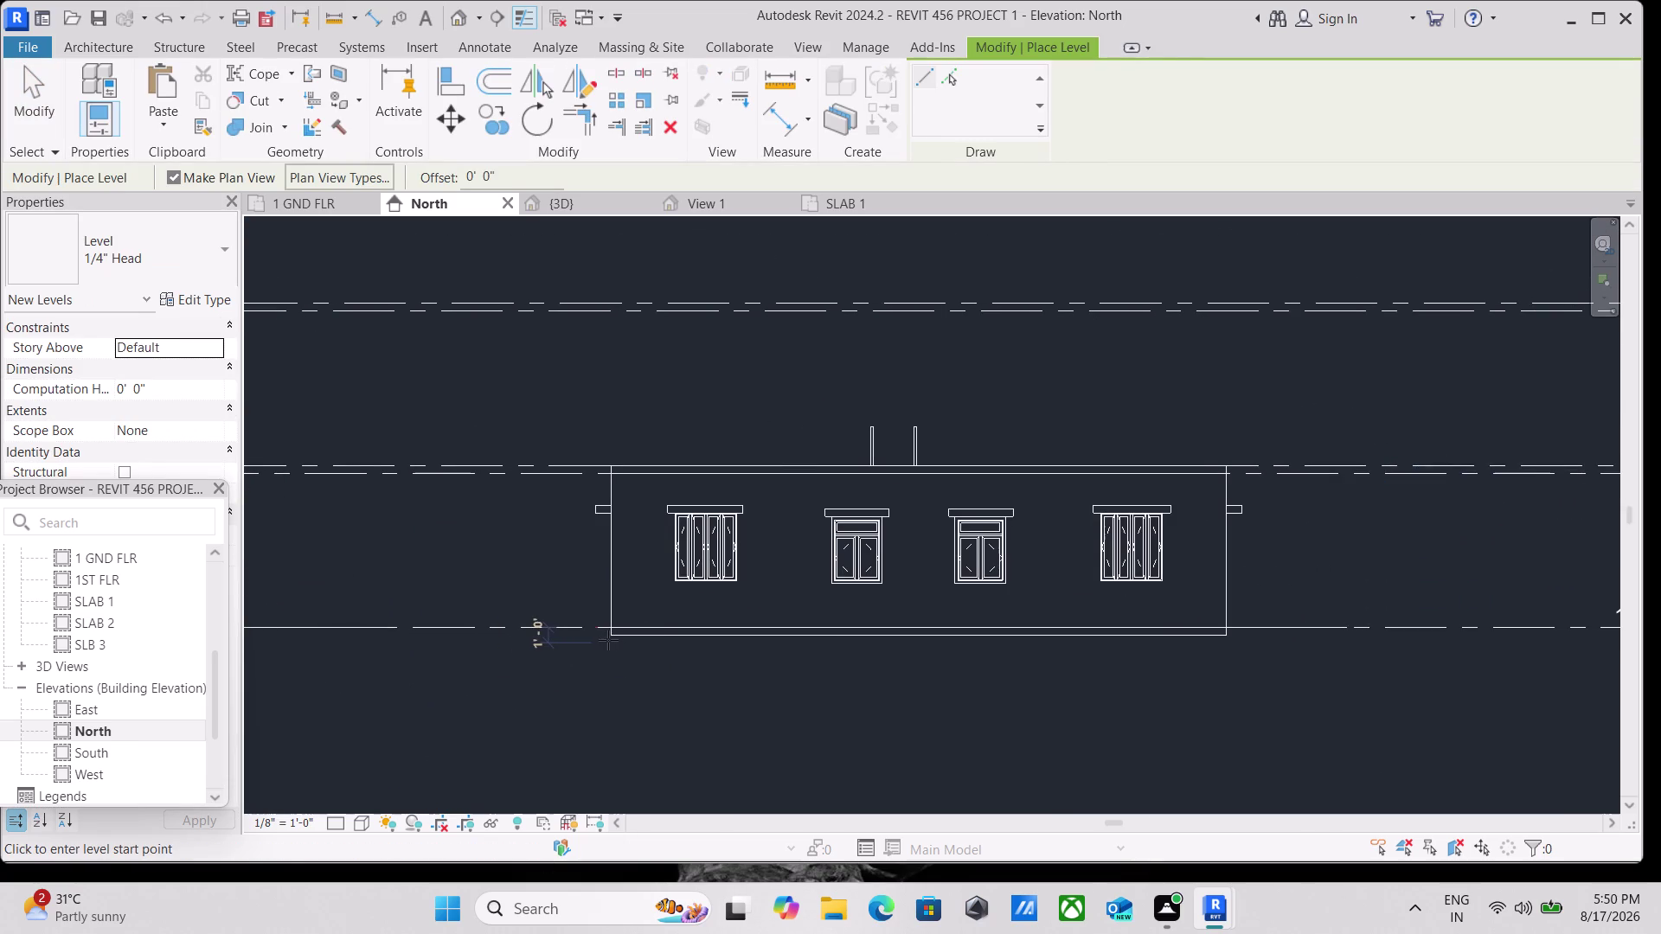
scroll(up, 3)
middle_drag(642, 652, 524, 715)
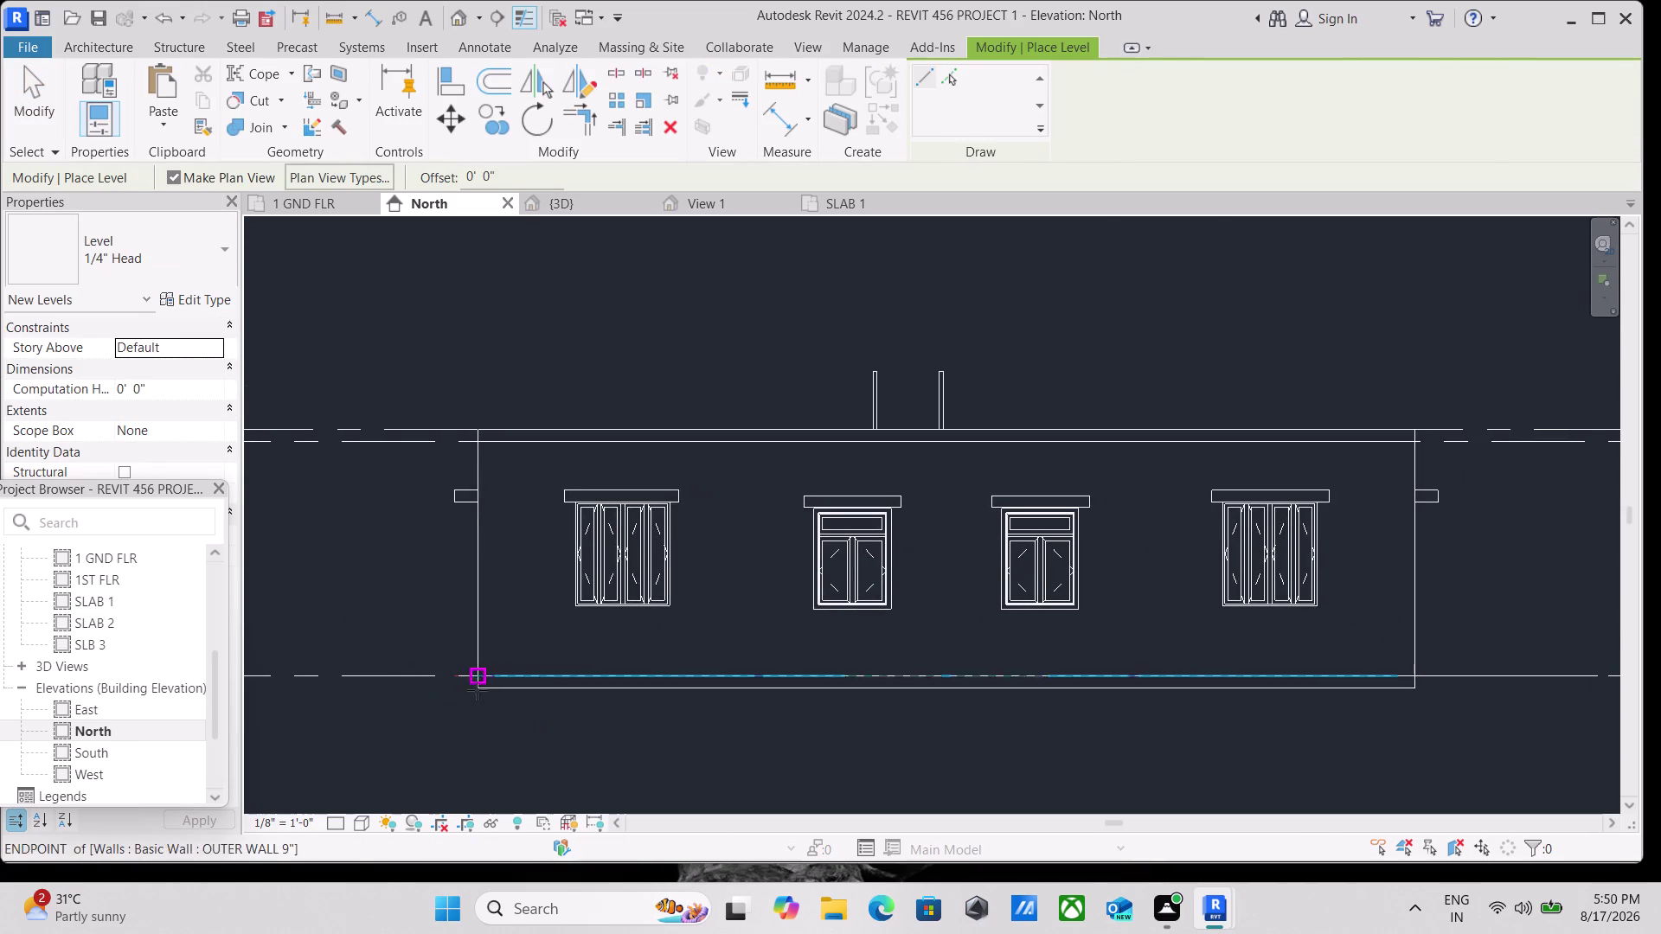
scroll(up, 3)
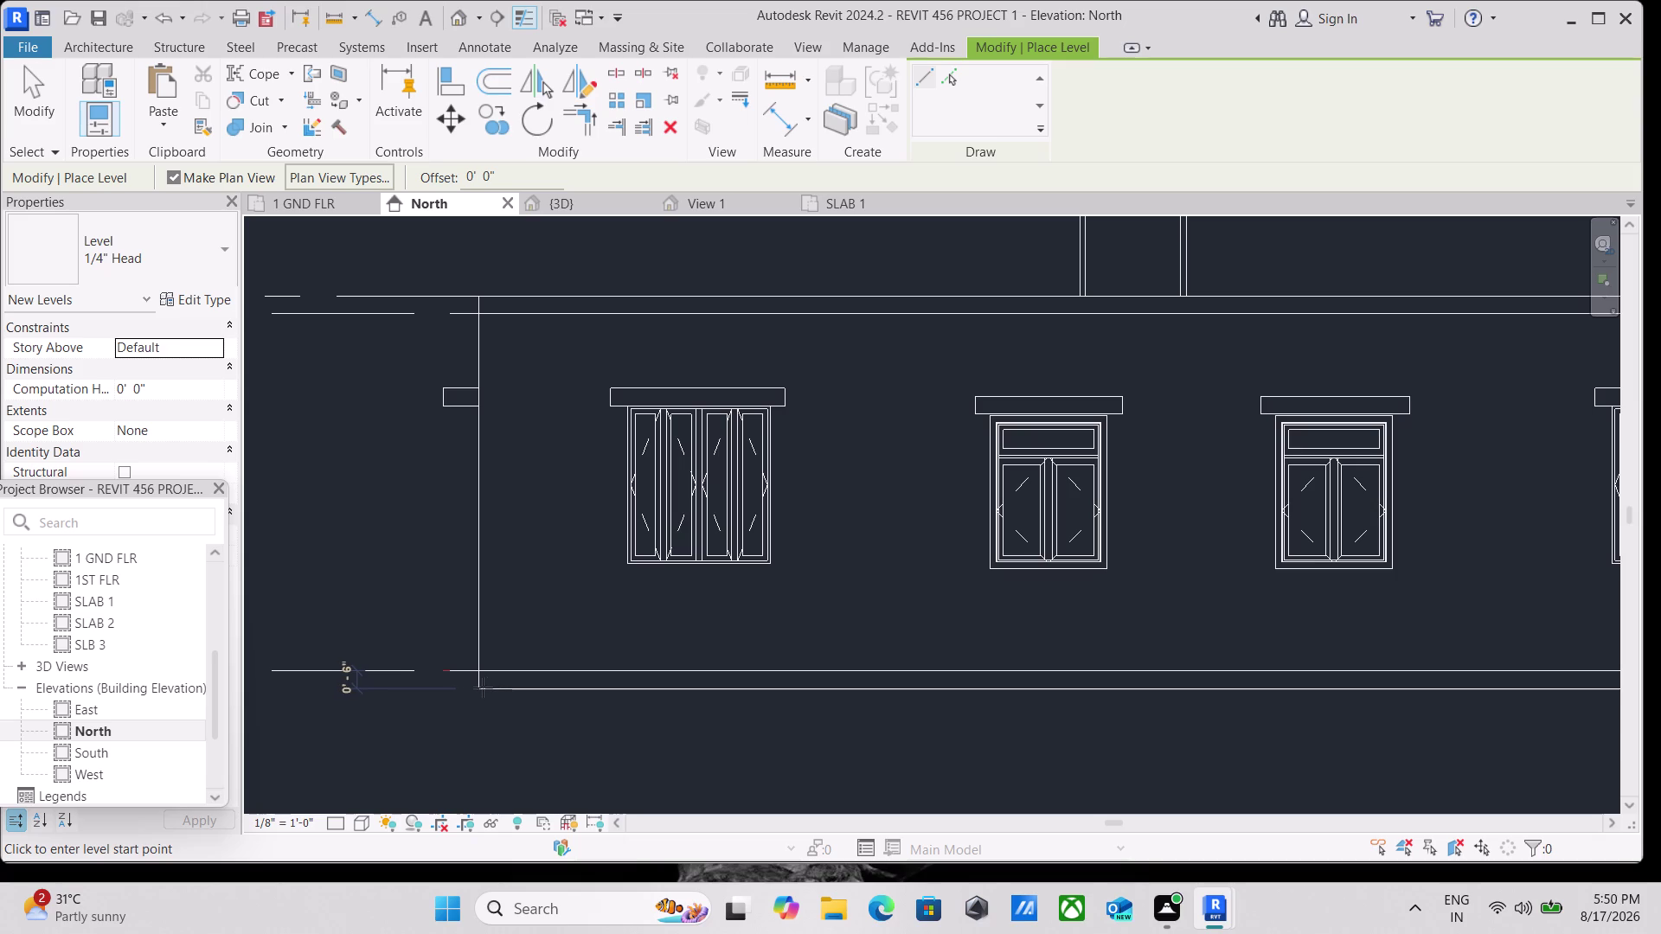
click(479, 687)
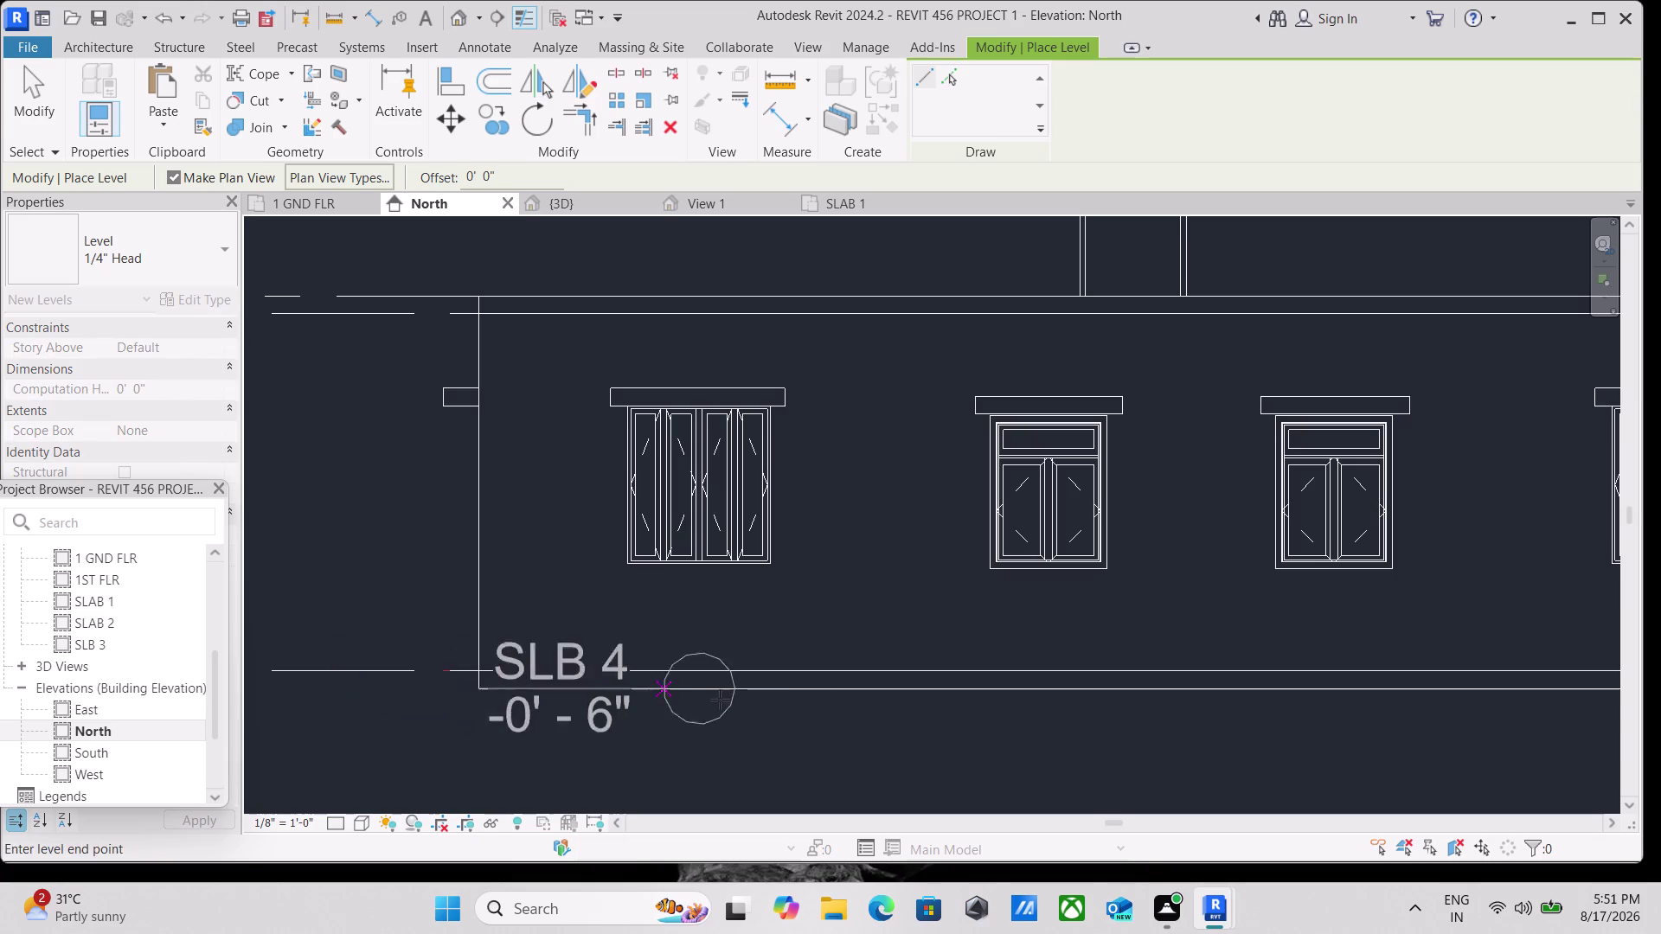
End the new level in line with the ground floor level's end.
middle_drag(766, 704, 357, 635)
scroll(down, 3)
scroll(down, 3)
middle_drag(1025, 674, 486, 674)
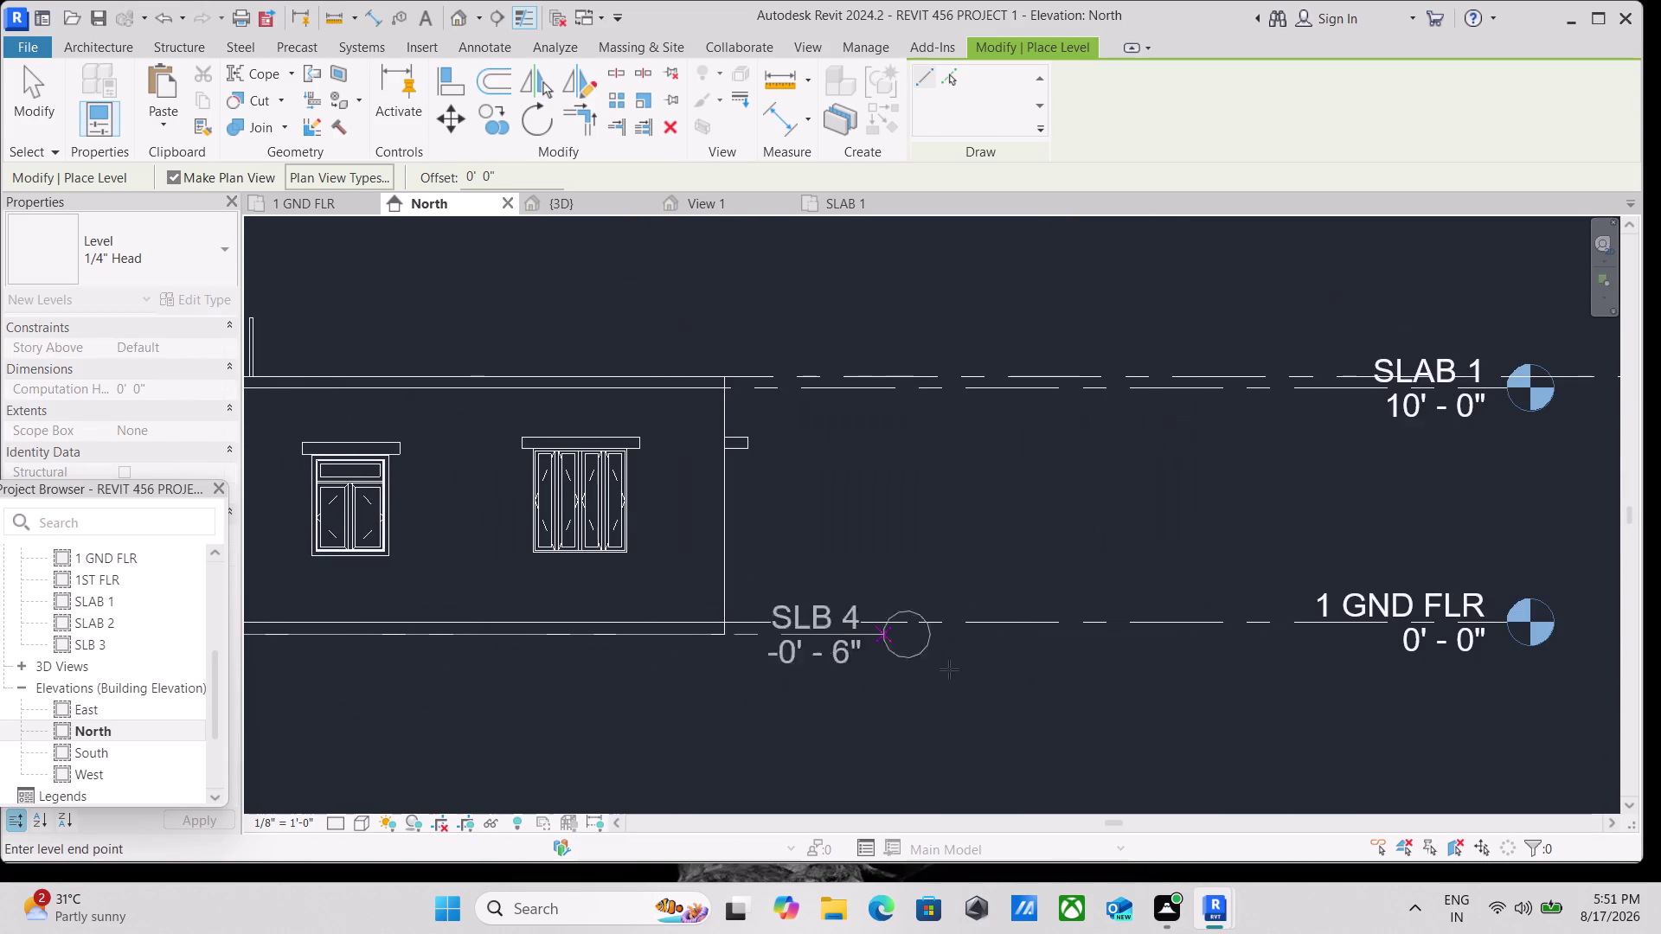
middle_drag(1030, 679, 525, 678)
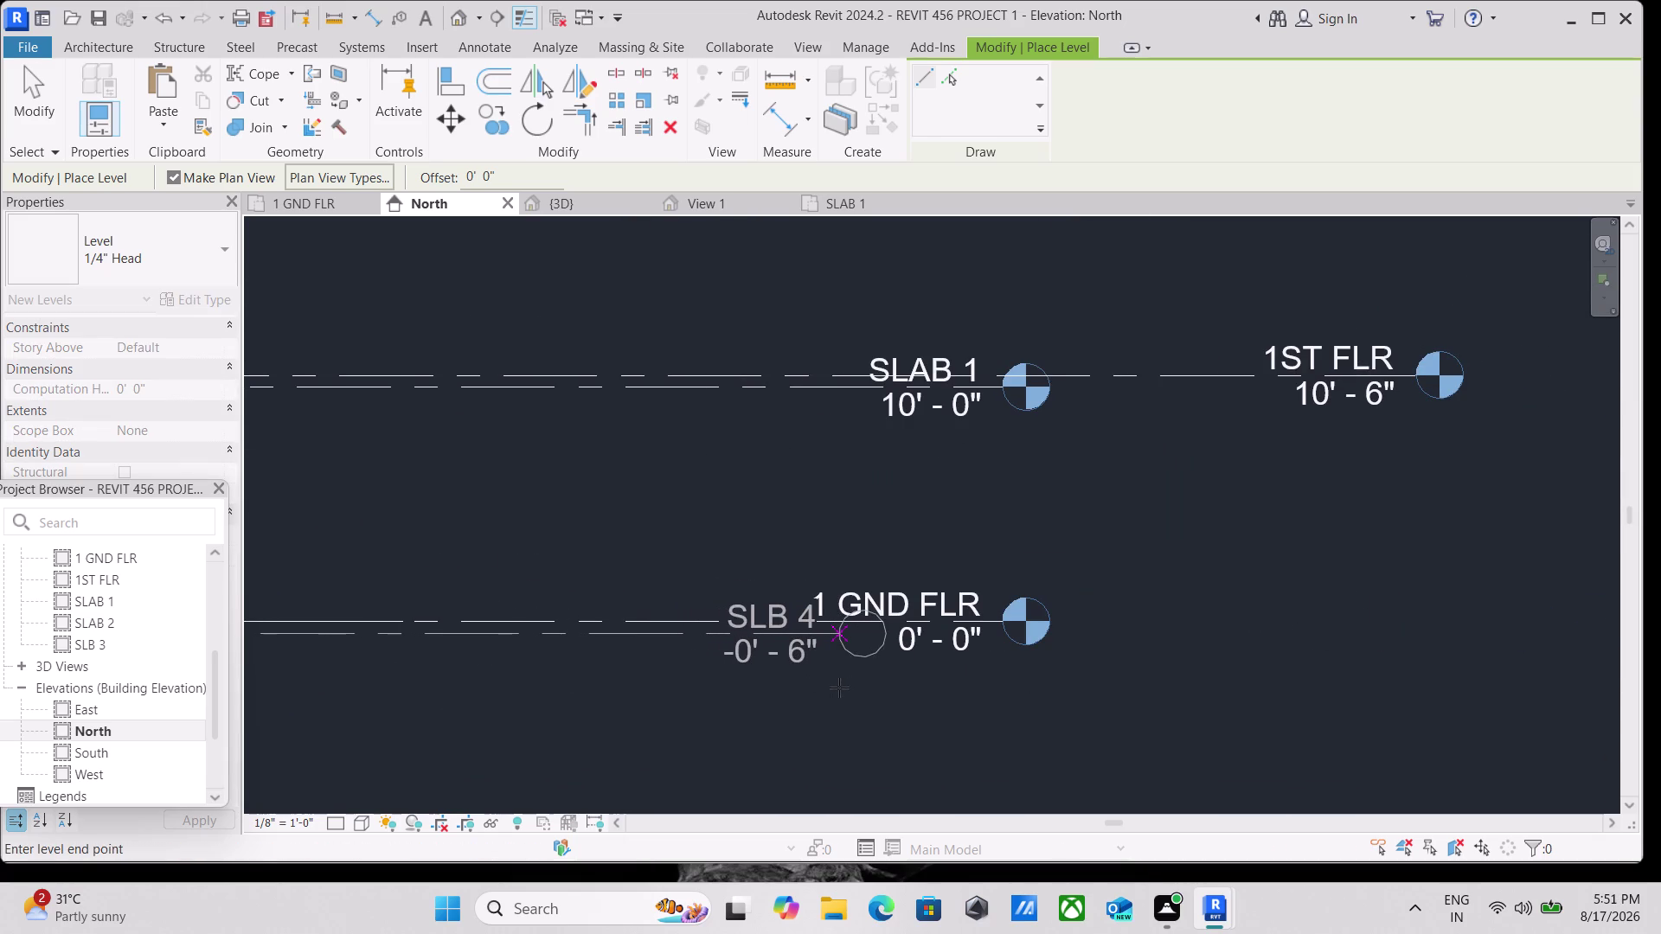
click(846, 688)
Select the new SLB 4 level, keeping its elevation at -0' 6".
key(Escape)
key(Escape)
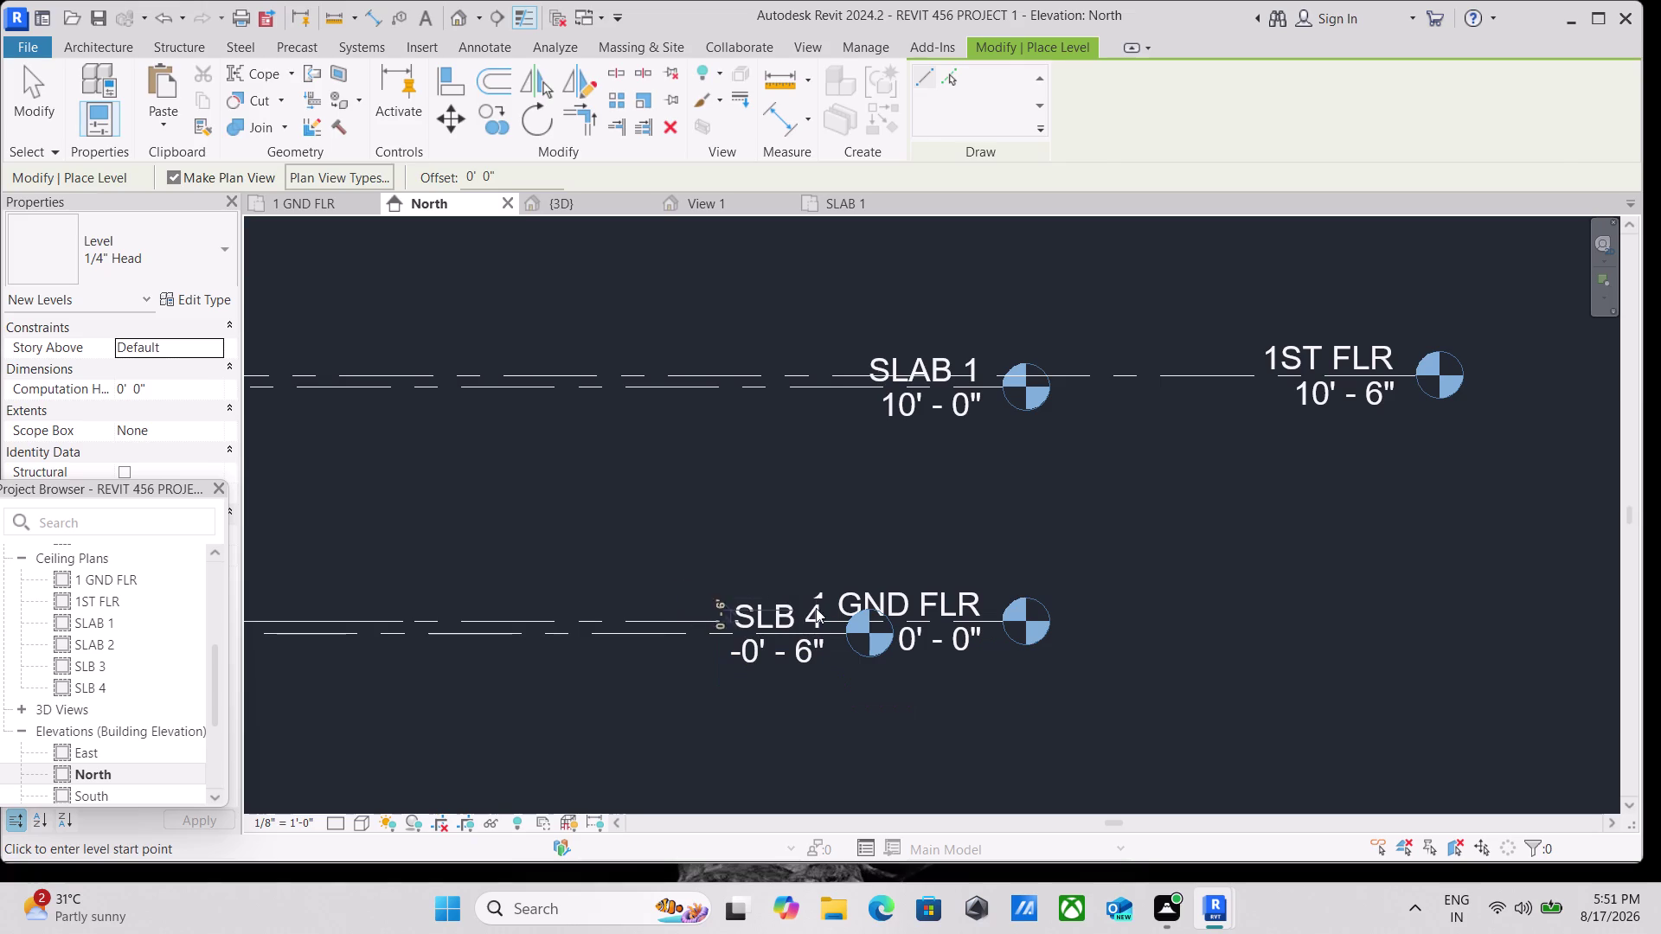
click(781, 614)
key(Escape)
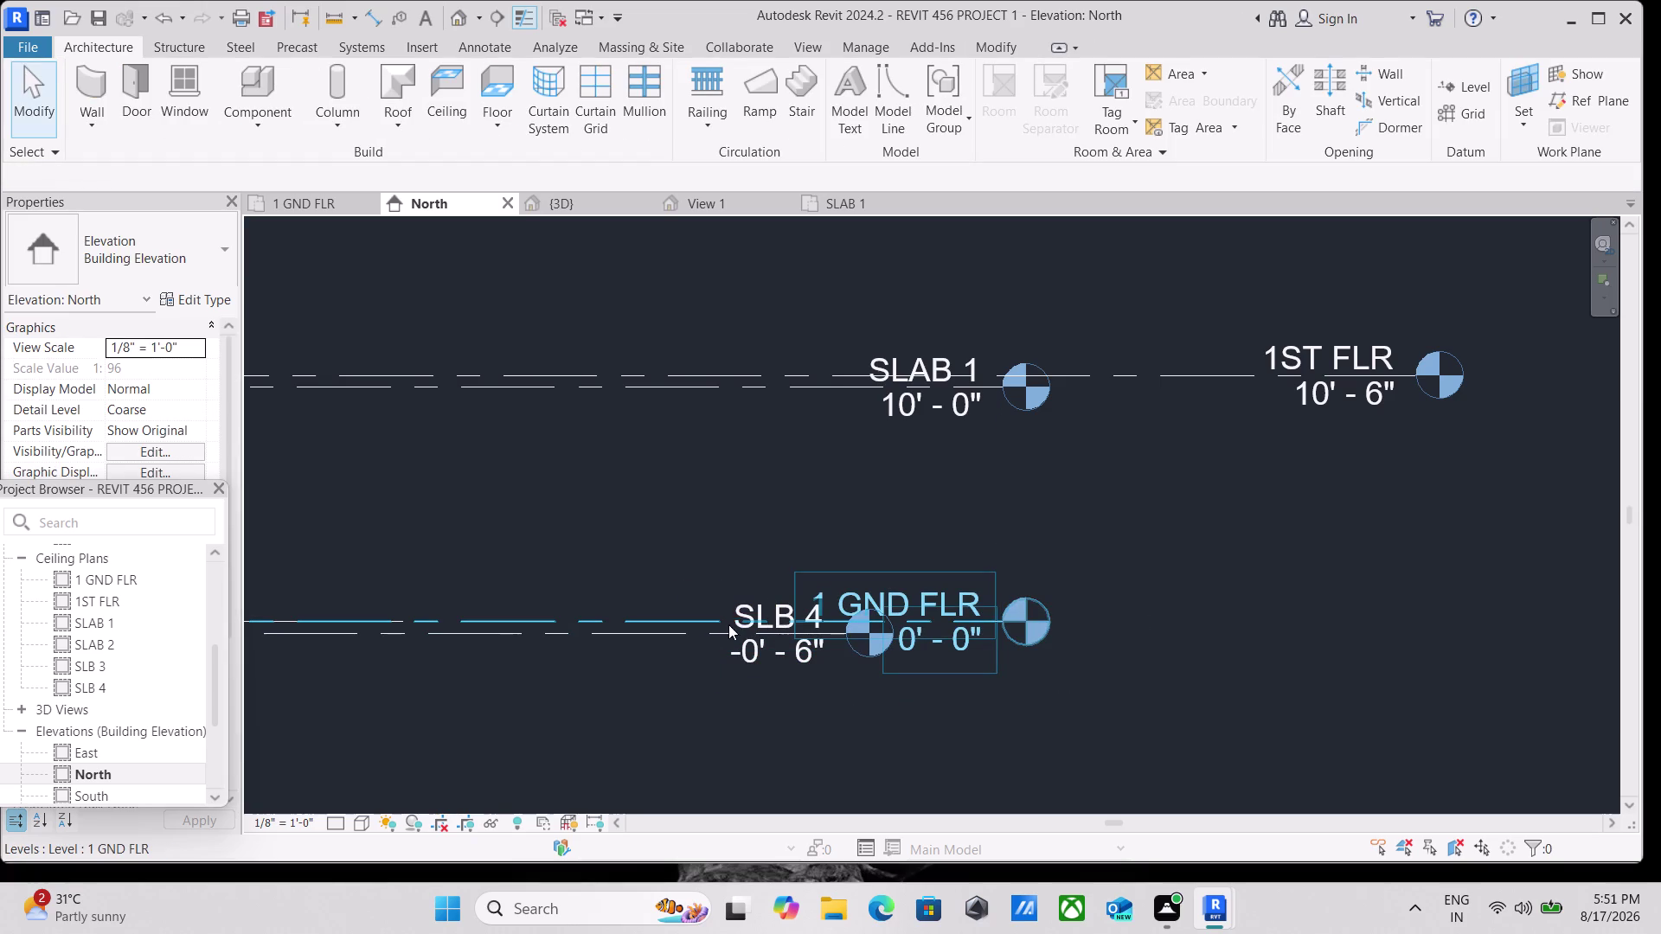
click(750, 631)
key(Escape)
click(739, 620)
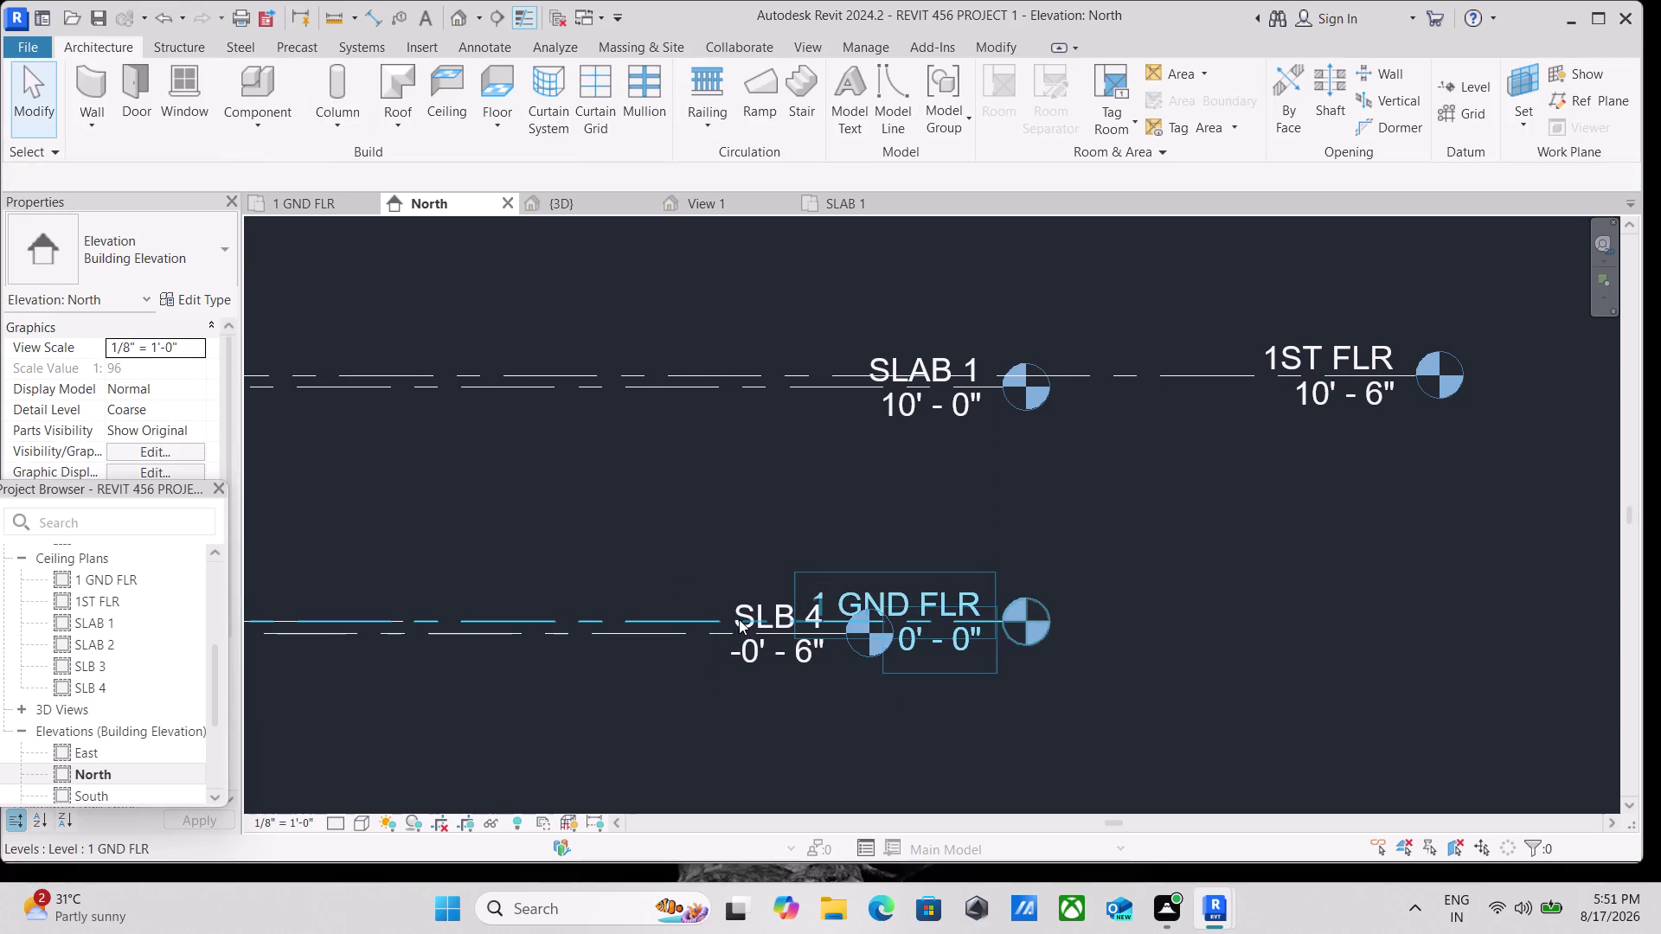
key(Escape)
double_click(746, 629)
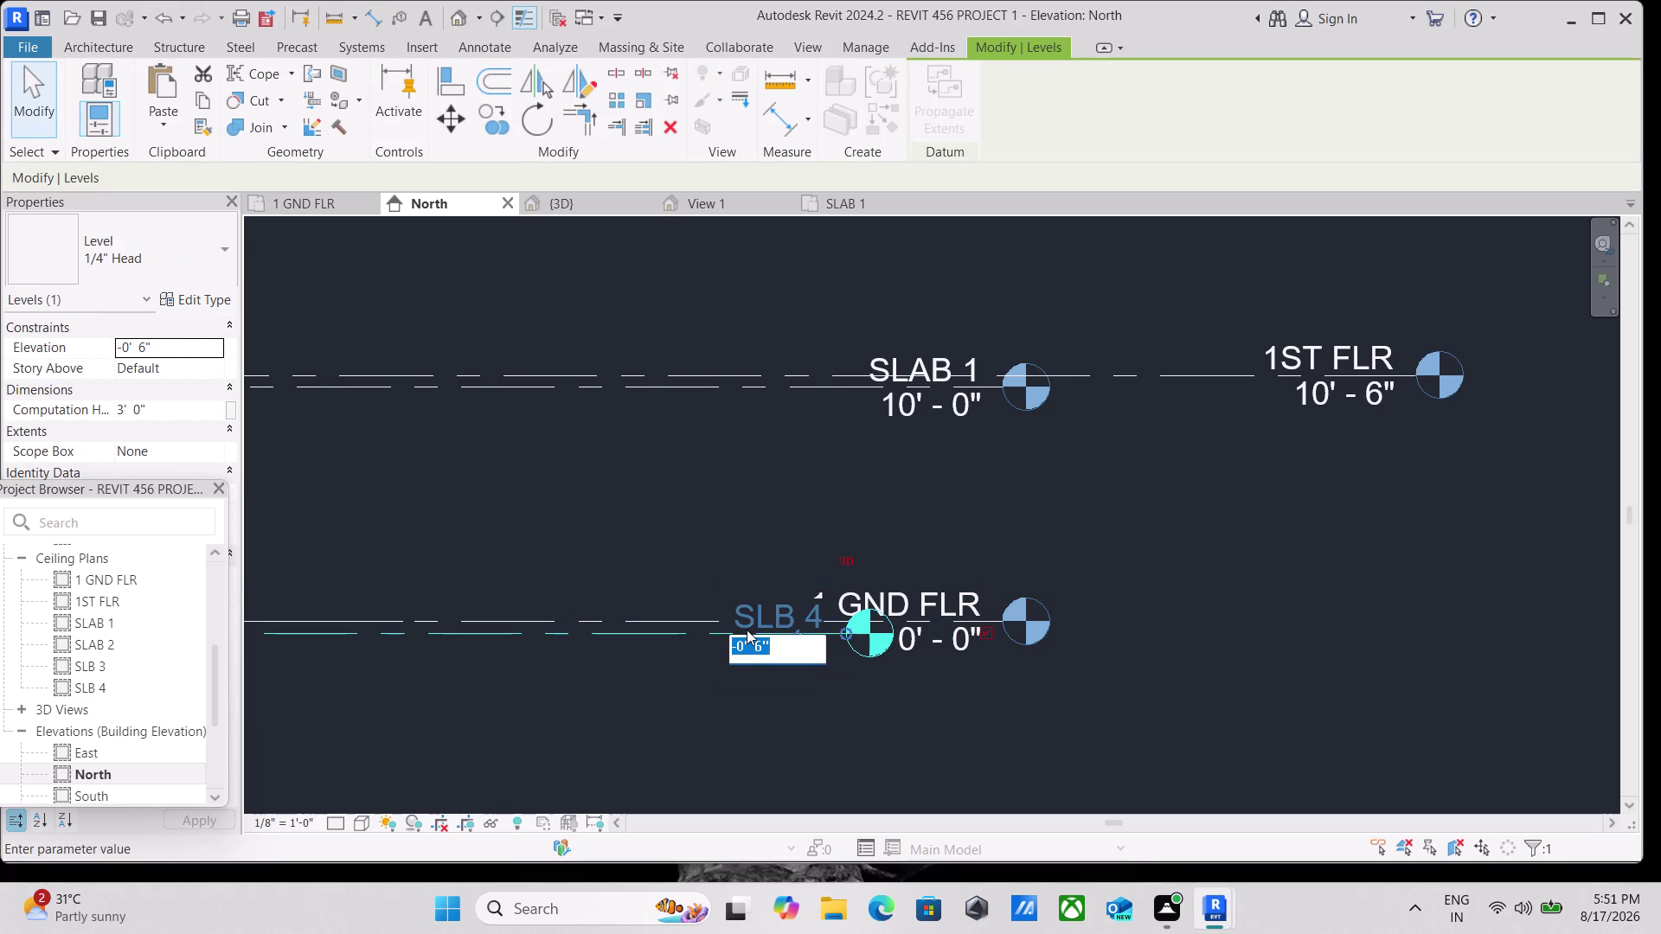
key(Escape)
Rename the new level from SLB 4 to 'marble fr'.
click(751, 616)
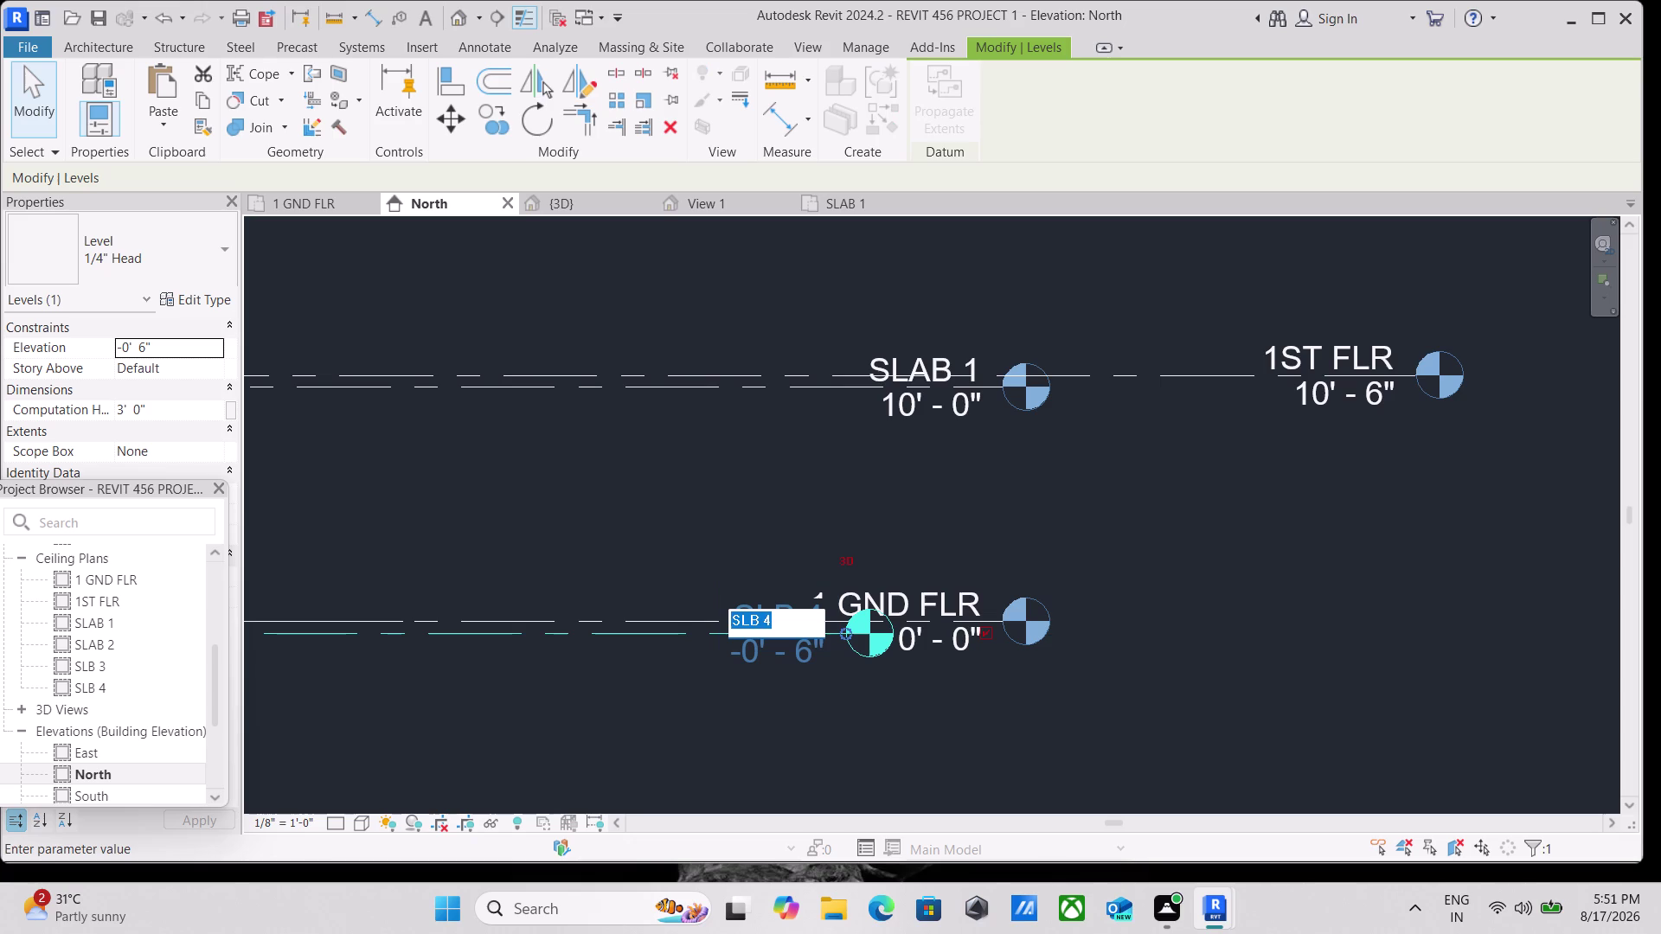
key(BackSpace)
text(mar)
text(ble)
key(space)
text(fl)
key(BackSpace)
key(r)
key(Return)
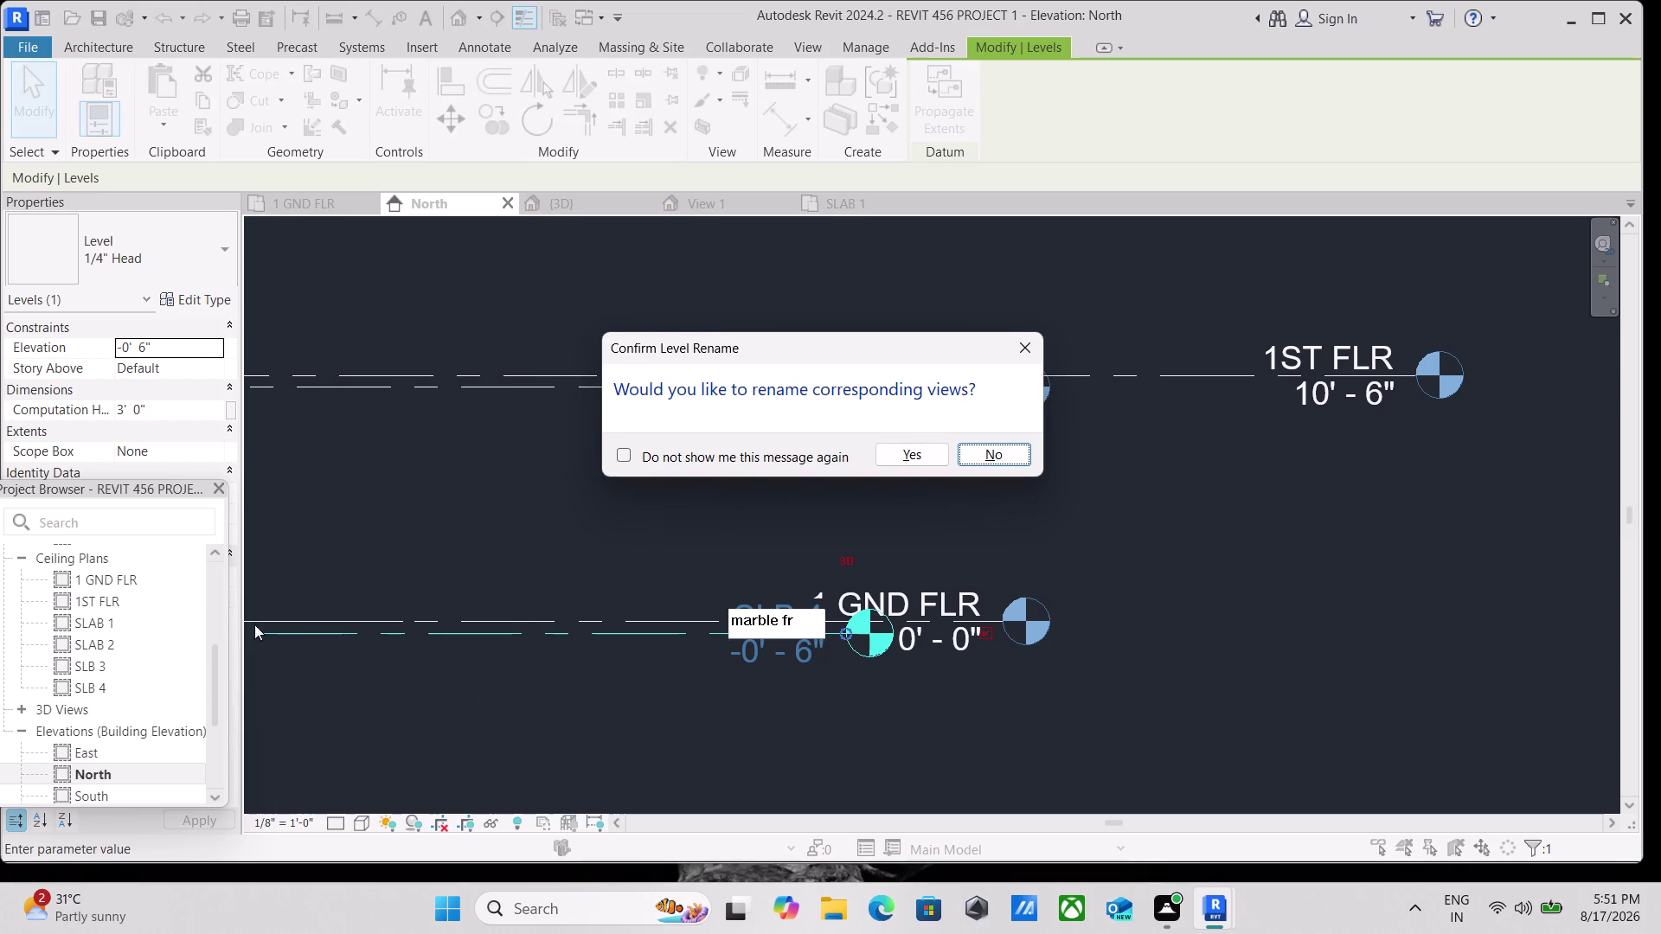
Accept renaming the matching views, then view the whole elevation.
click(921, 449)
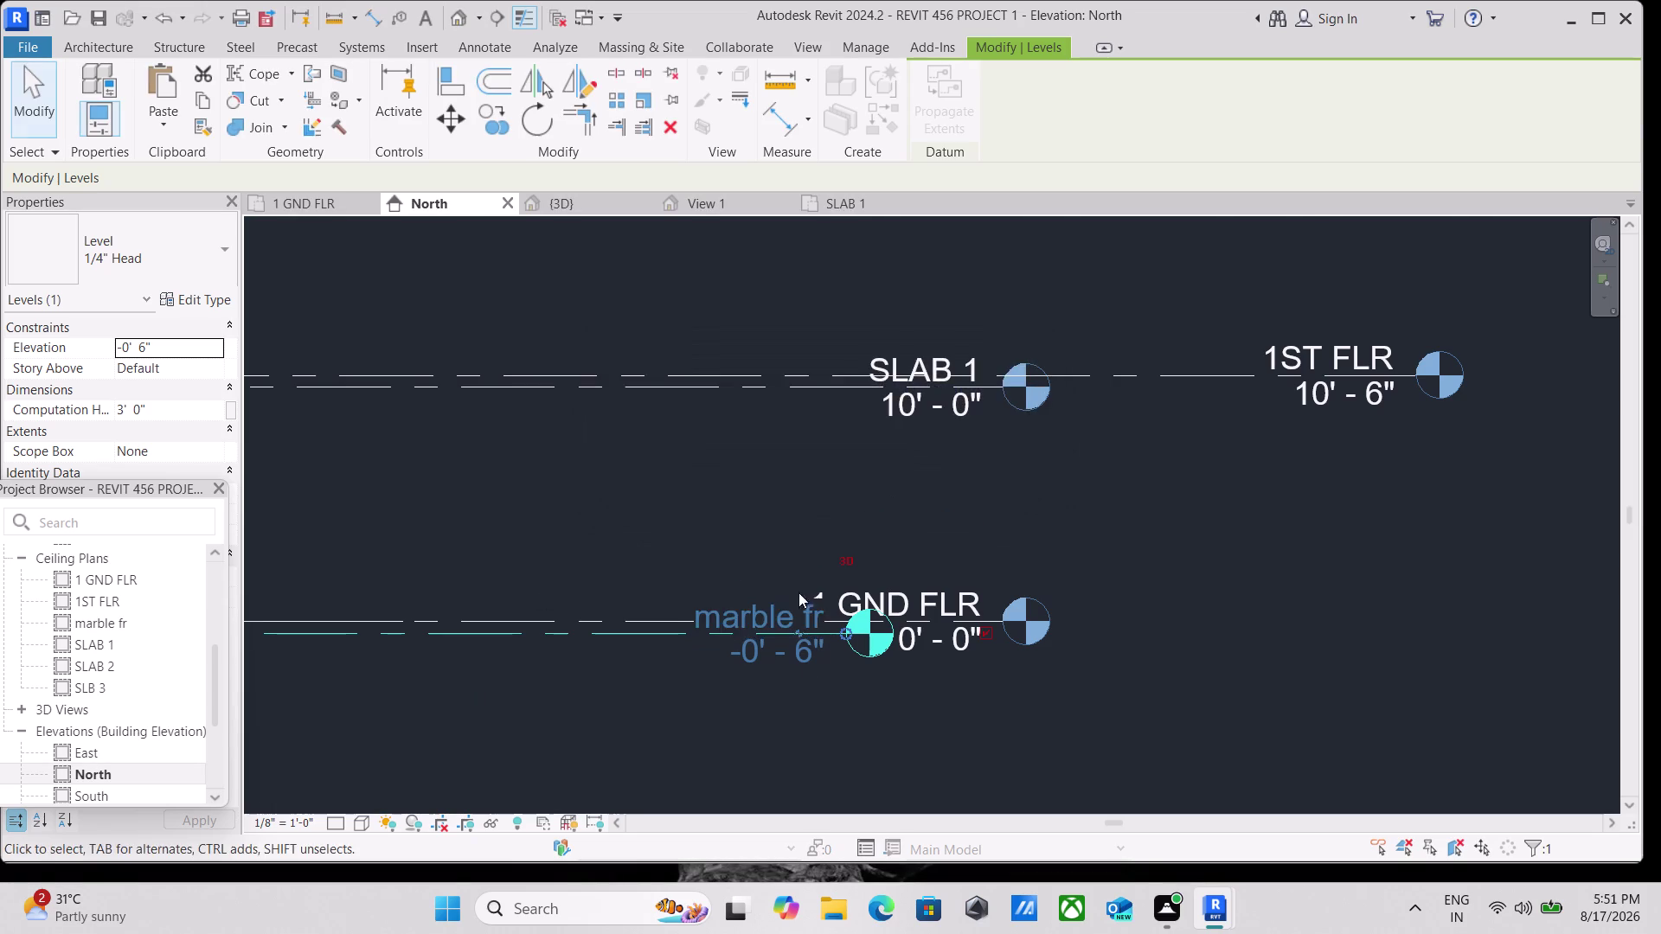
scroll(down, 3)
middle_drag(579, 751, 918, 698)
scroll(down, 3)
middle_drag(688, 698, 929, 706)
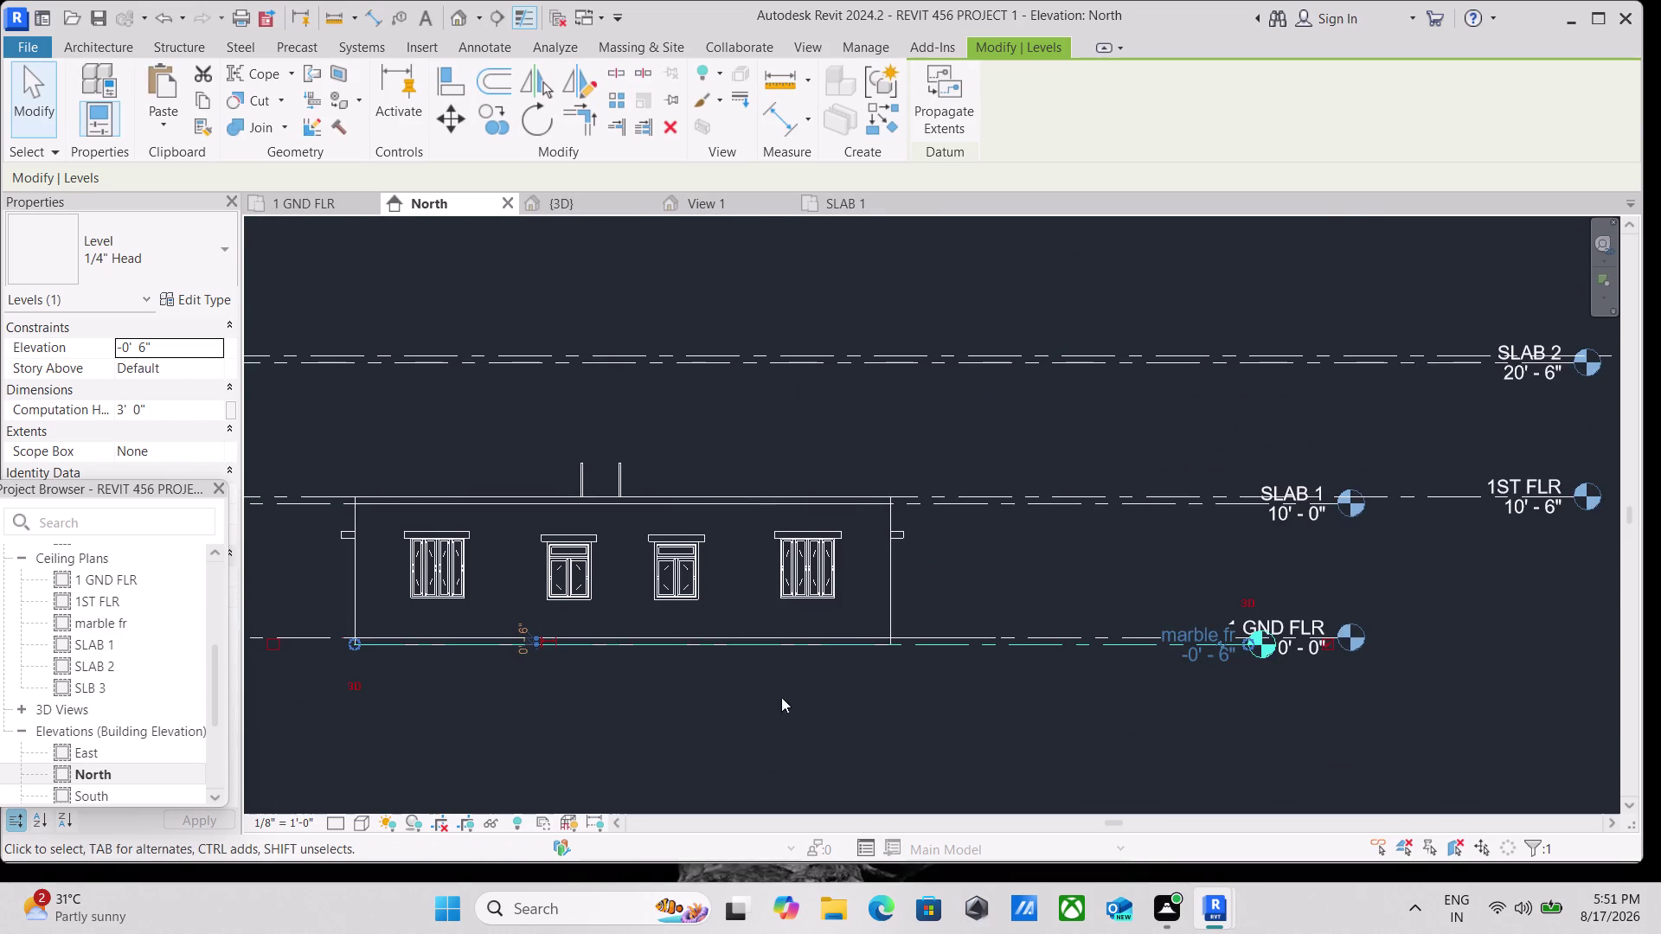
key(Escape)
scroll(up, 3)
scroll(up, 3)
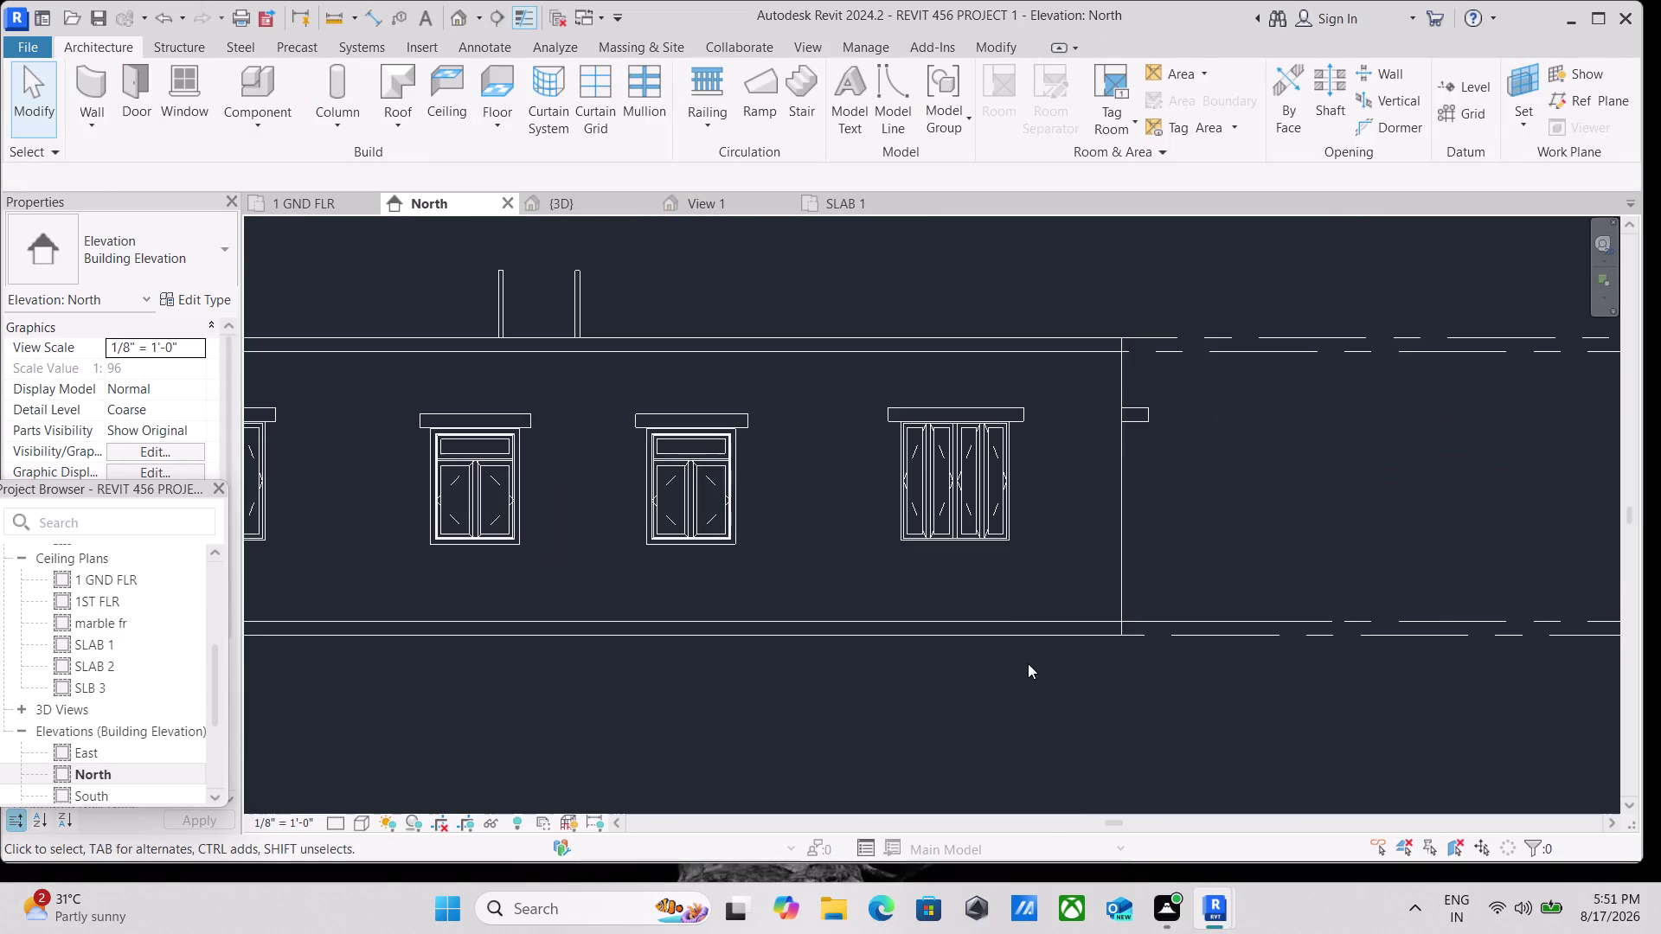
scroll(up, 3)
click(1120, 637)
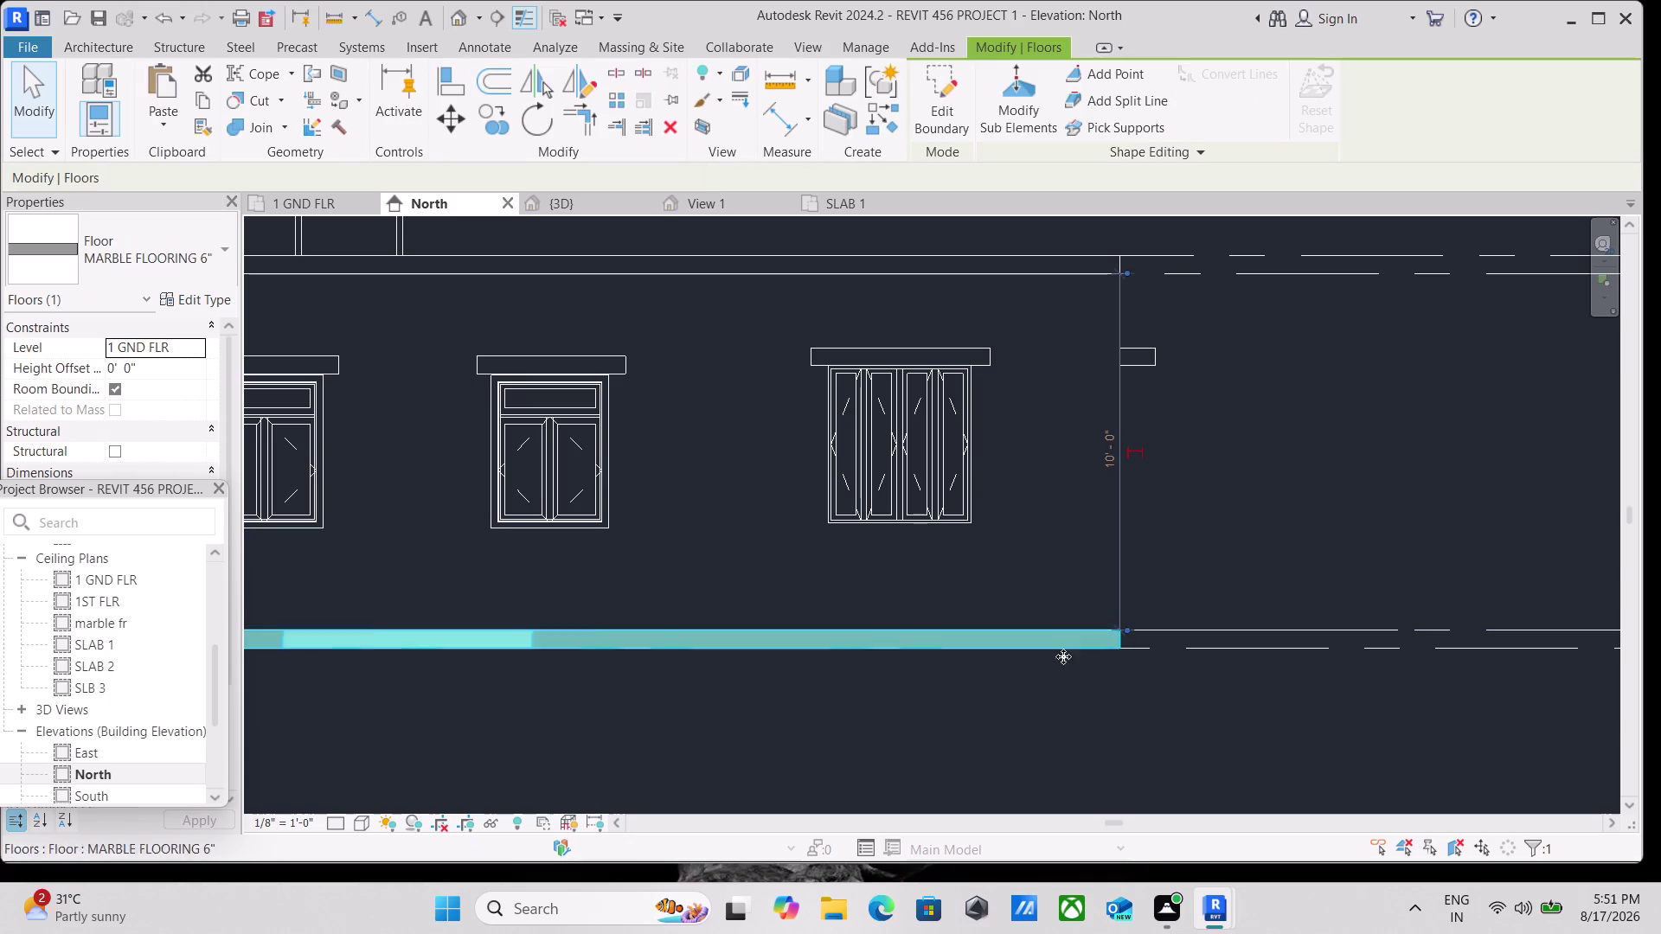
scroll(down, 3)
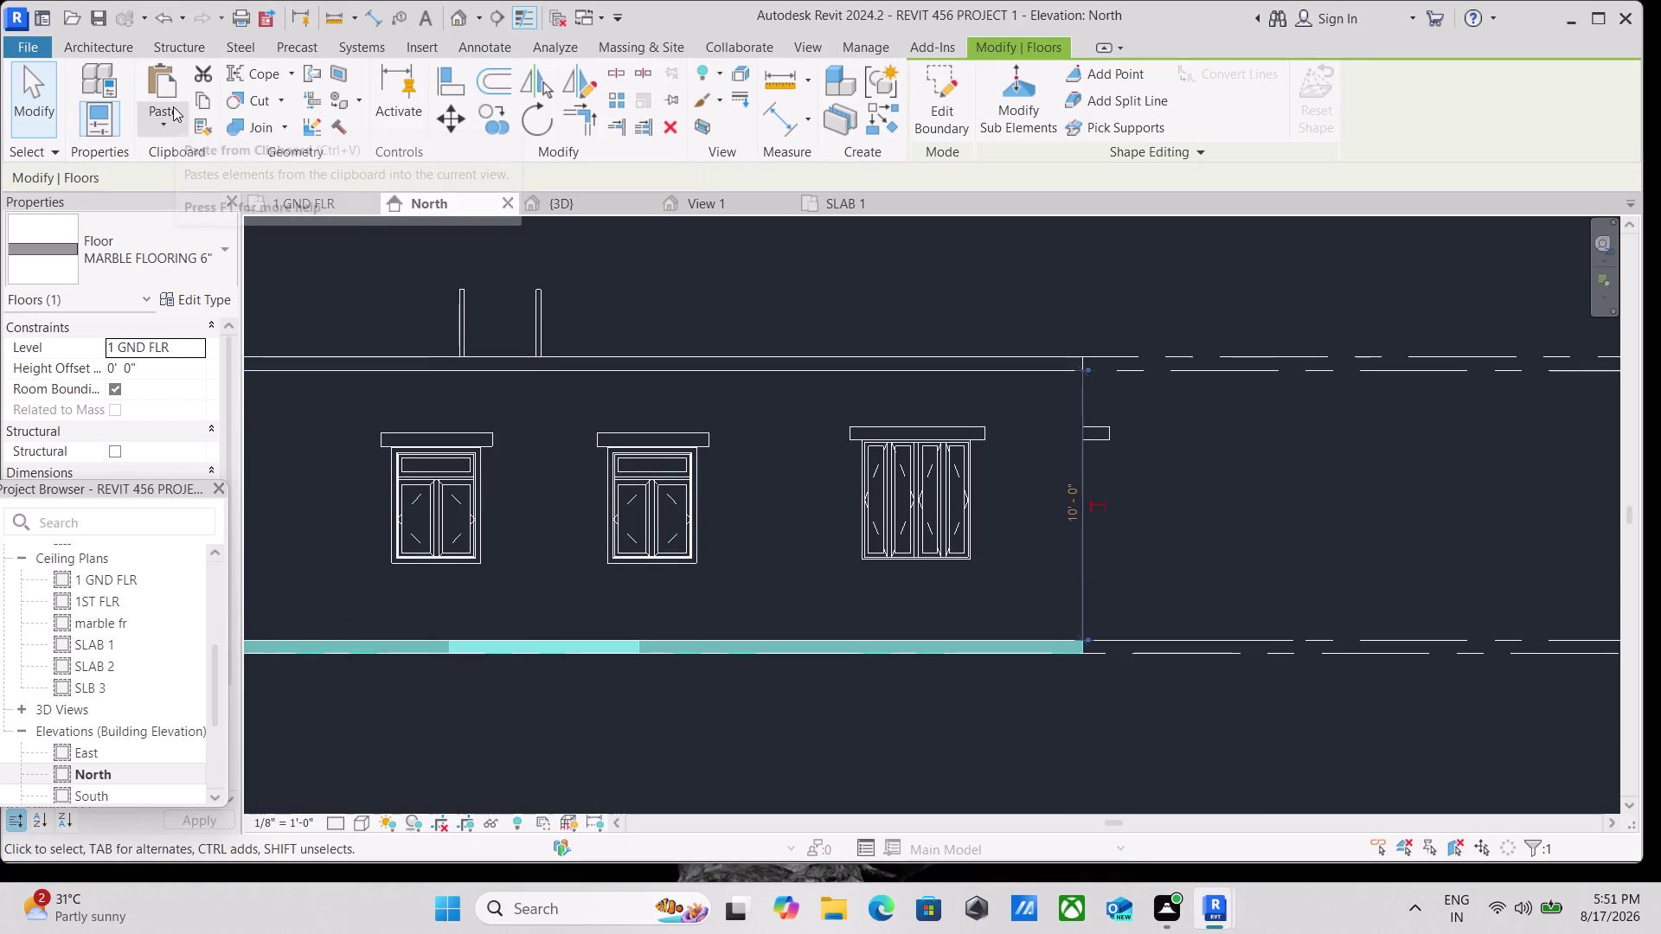
click(205, 100)
click(167, 119)
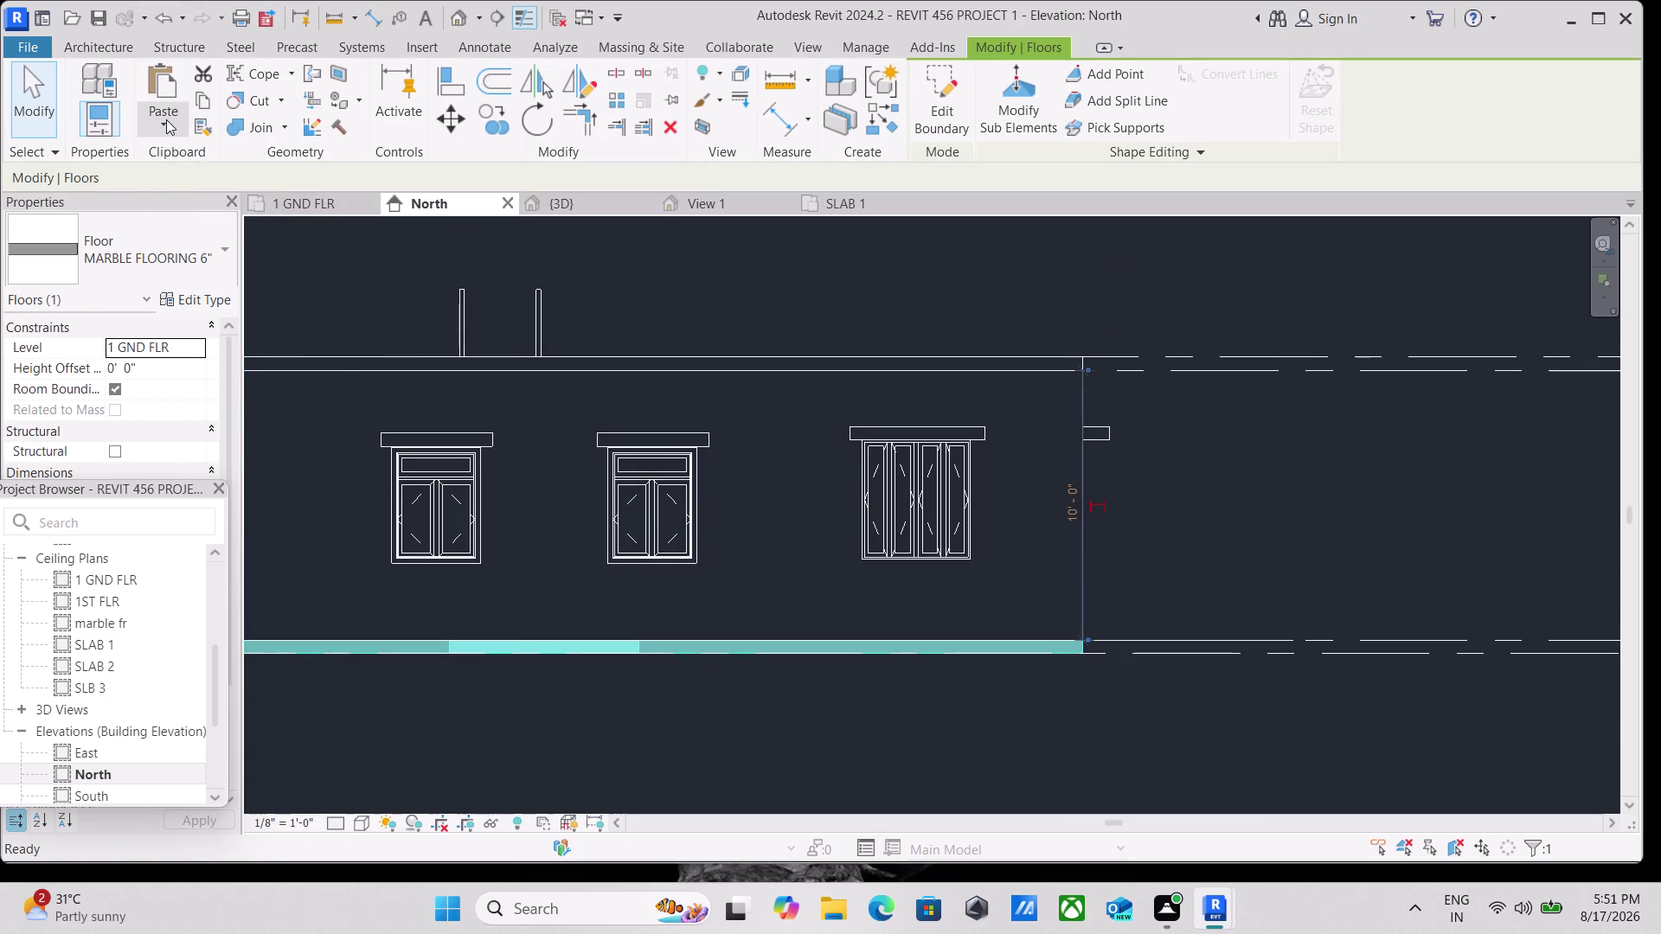
click(196, 372)
scroll(down, 3)
middle_drag(519, 535, 842, 534)
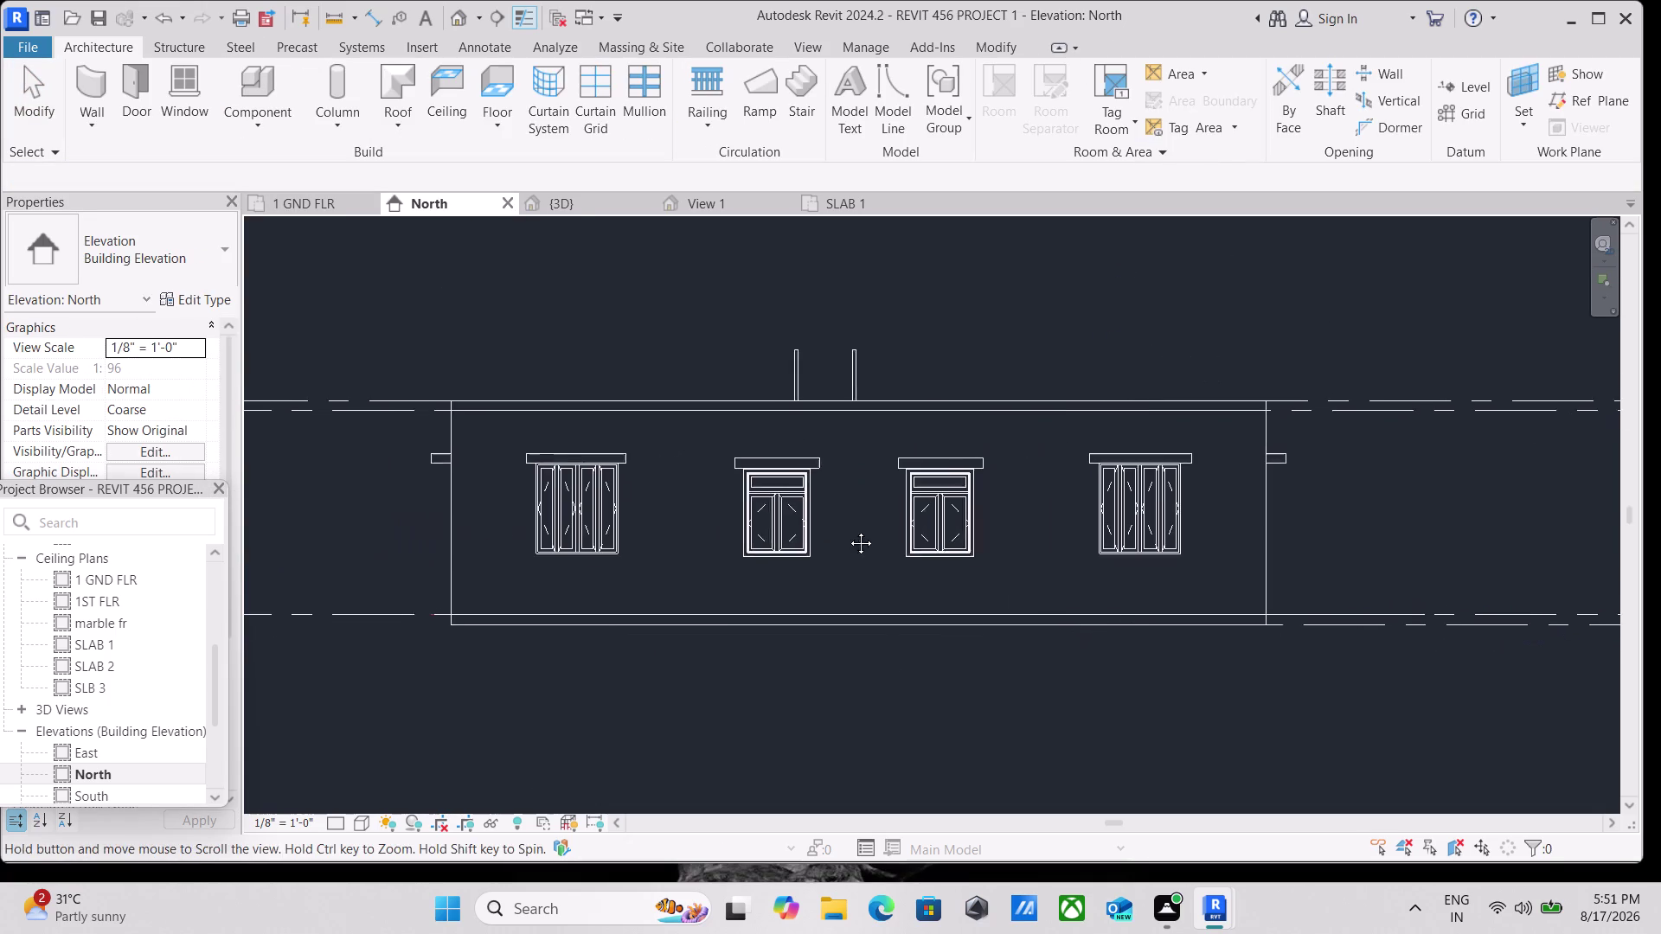
middle_drag(842, 534, 853, 530)
click(529, 393)
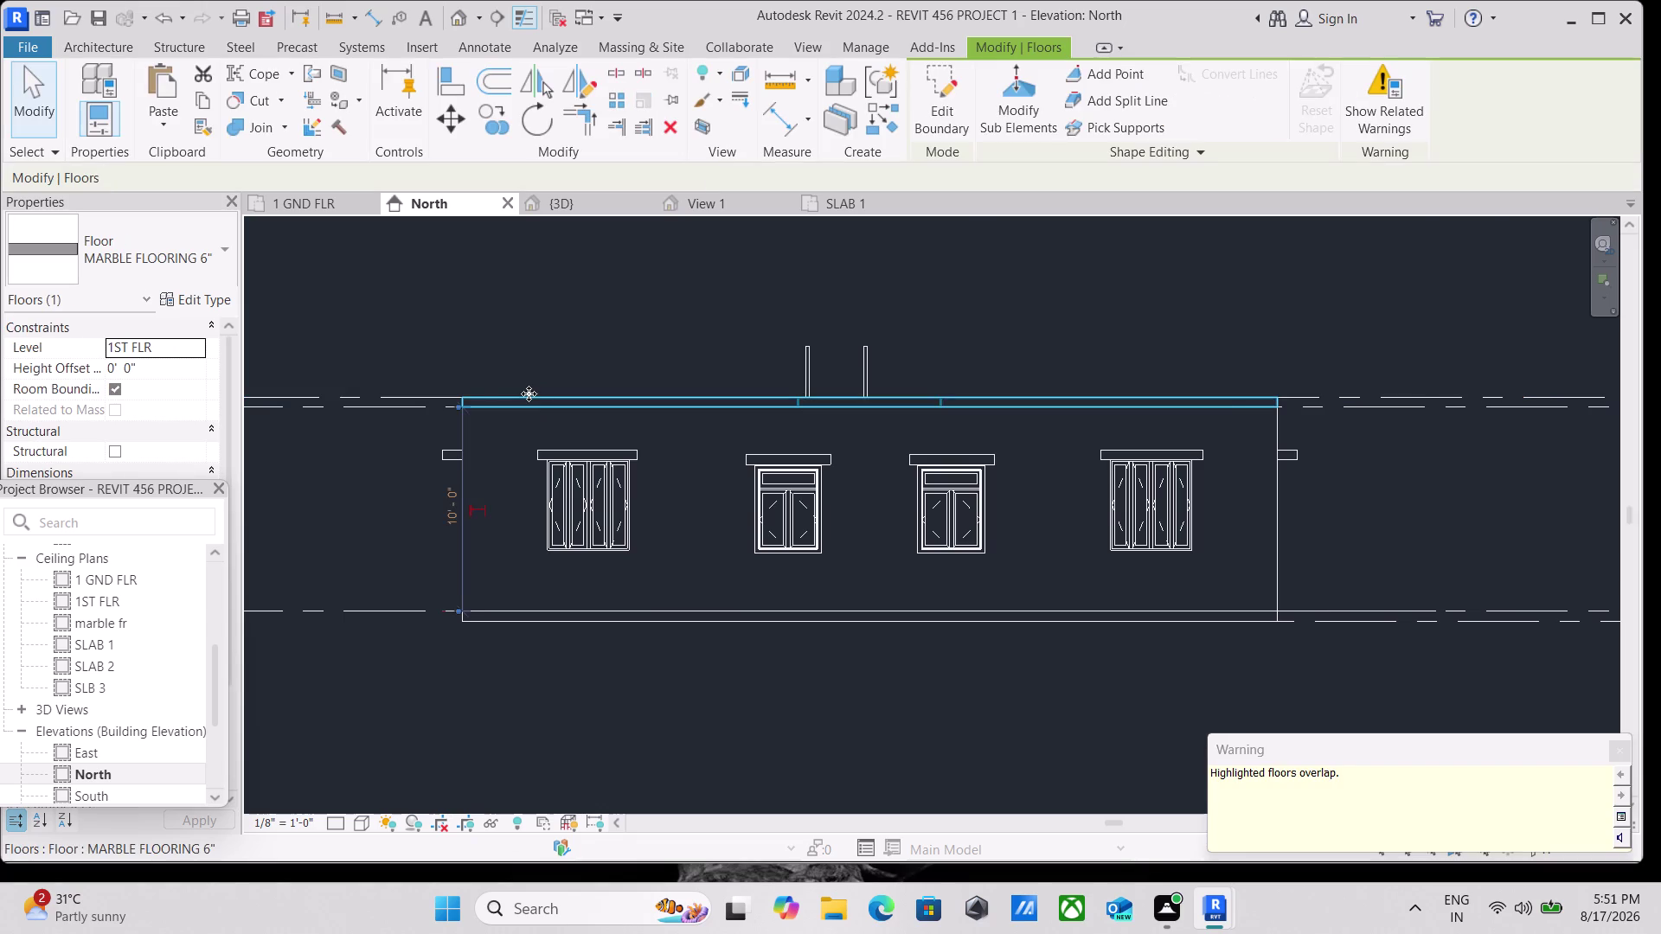
scroll(down, 3)
scroll(down, 3)
middle_drag(661, 526, 509, 498)
scroll(down, 3)
middle_drag(674, 597, 689, 591)
key(Escape)
scroll(down, 3)
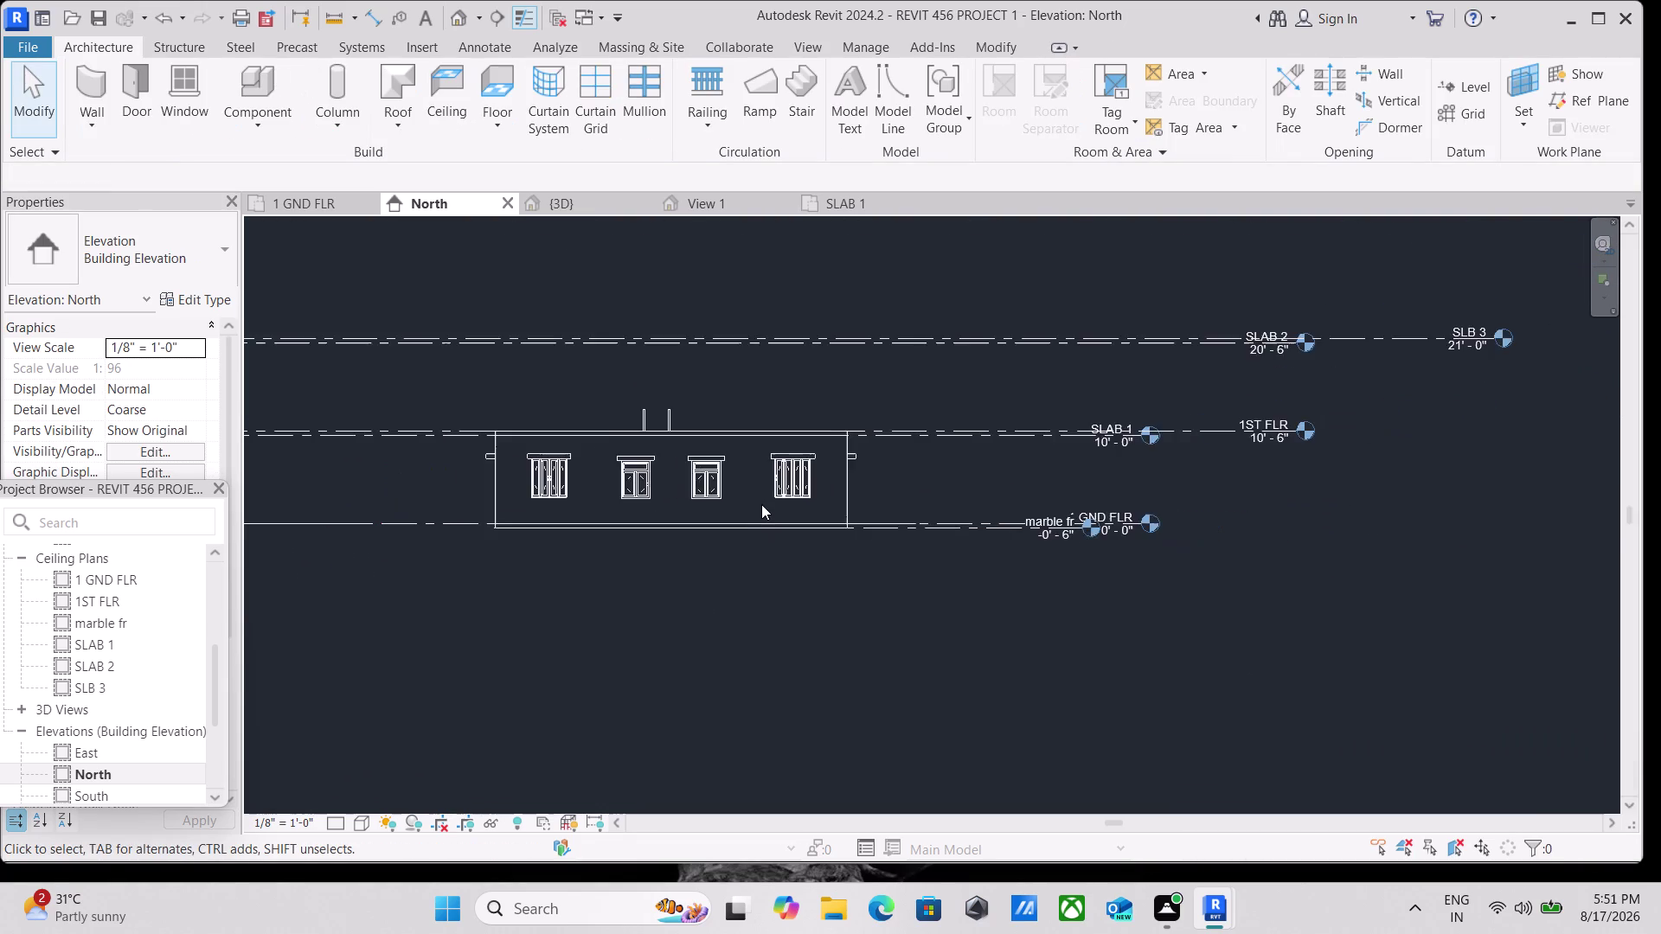
middle_drag(761, 505, 603, 554)
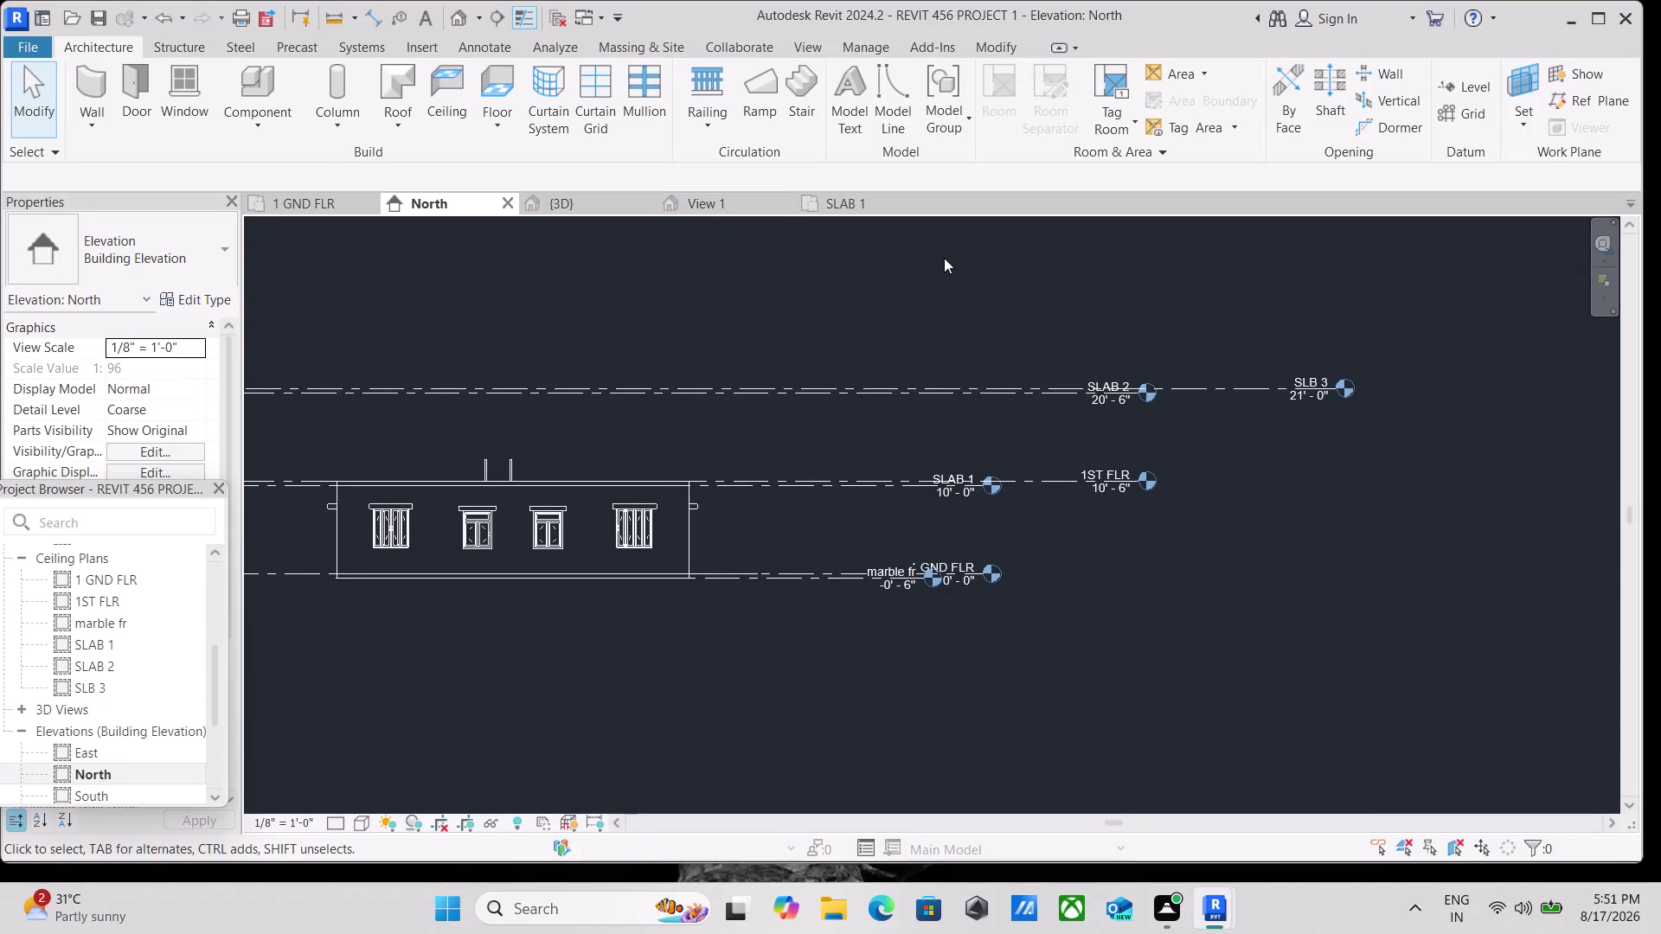
scroll(down, 3)
middle_drag(756, 384, 680, 464)
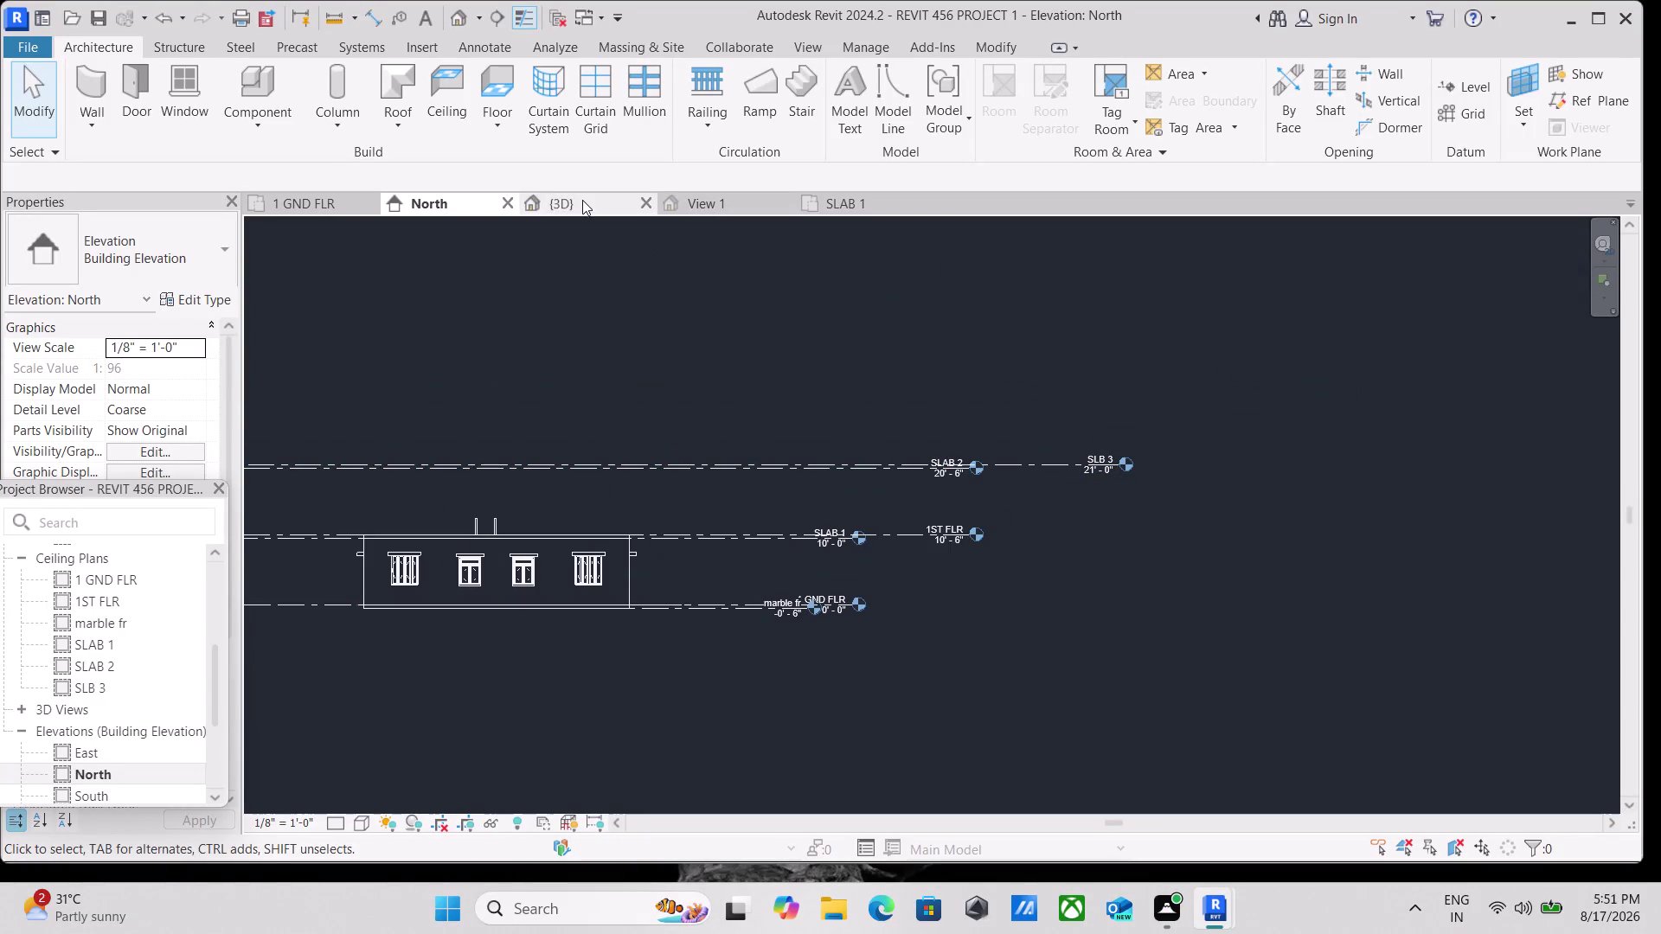
click(582, 202)
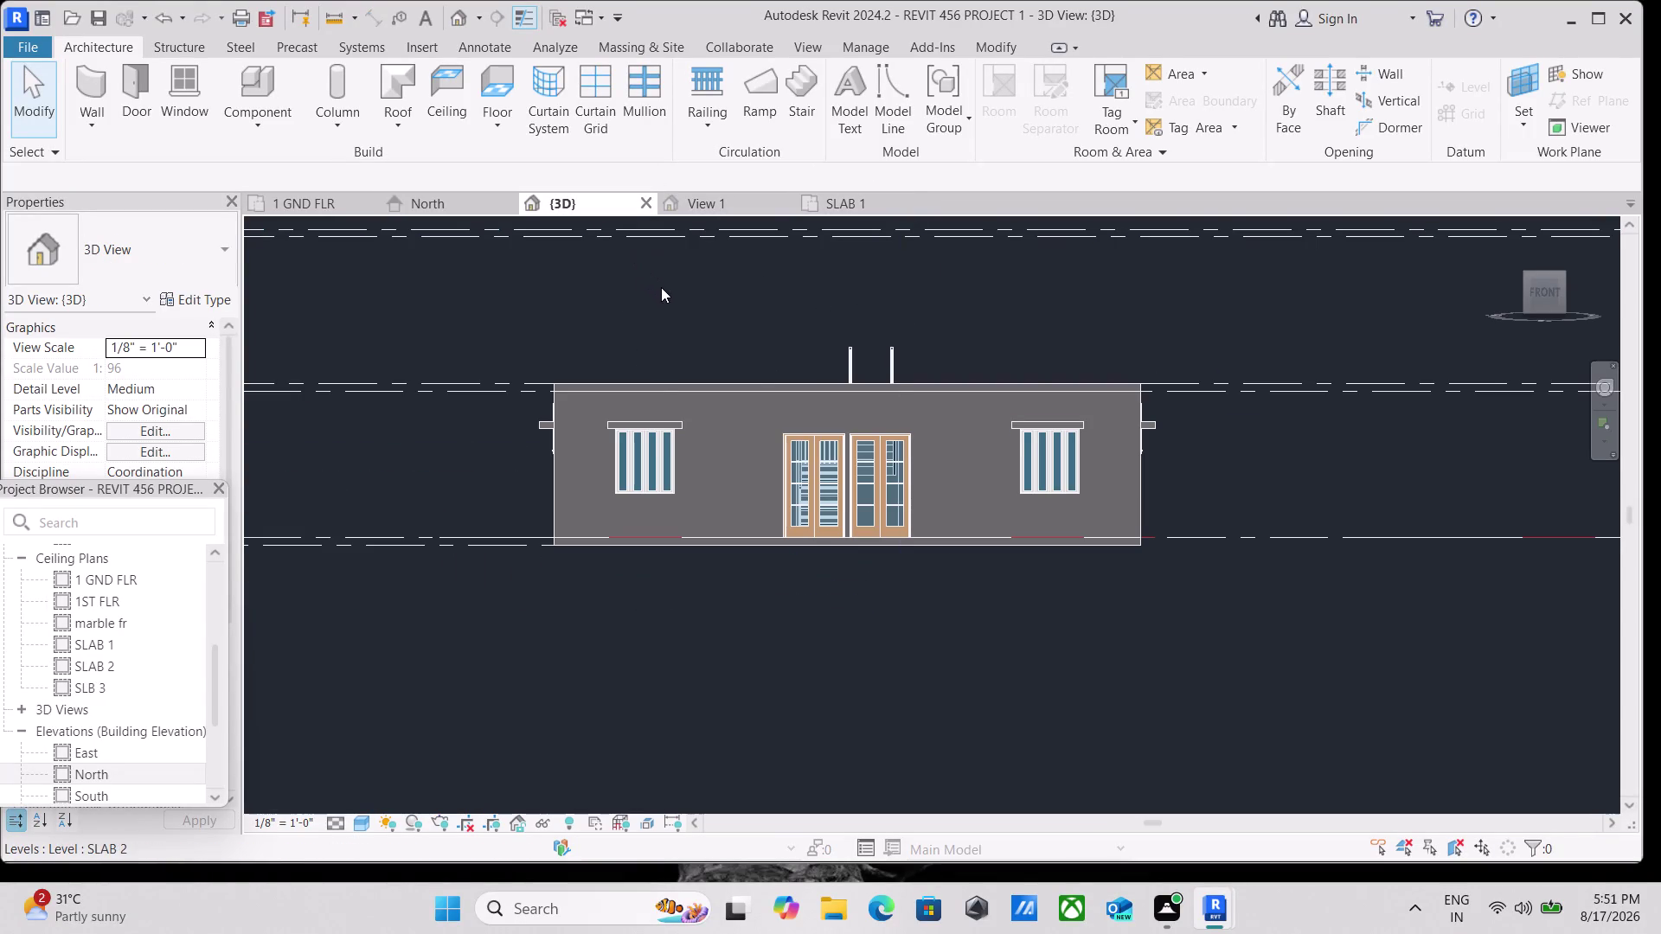
middle_drag(662, 289, 616, 400)
scroll(down, 3)
middle_drag(627, 397, 608, 443)
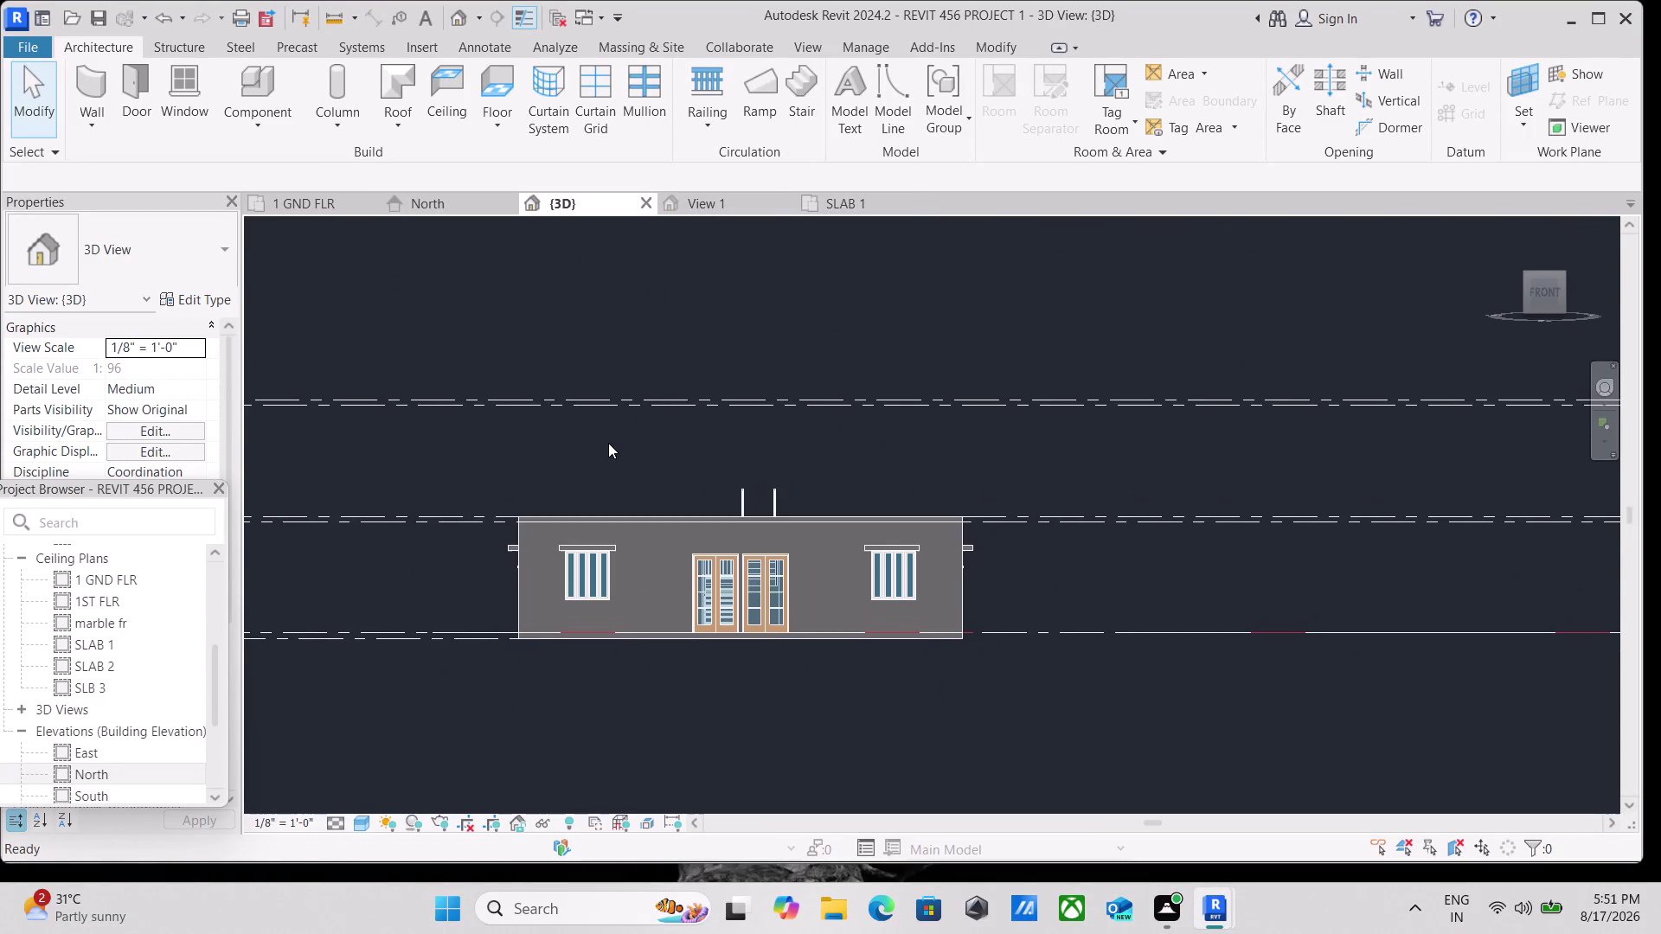
scroll(down, 3)
middle_drag(639, 435, 614, 499)
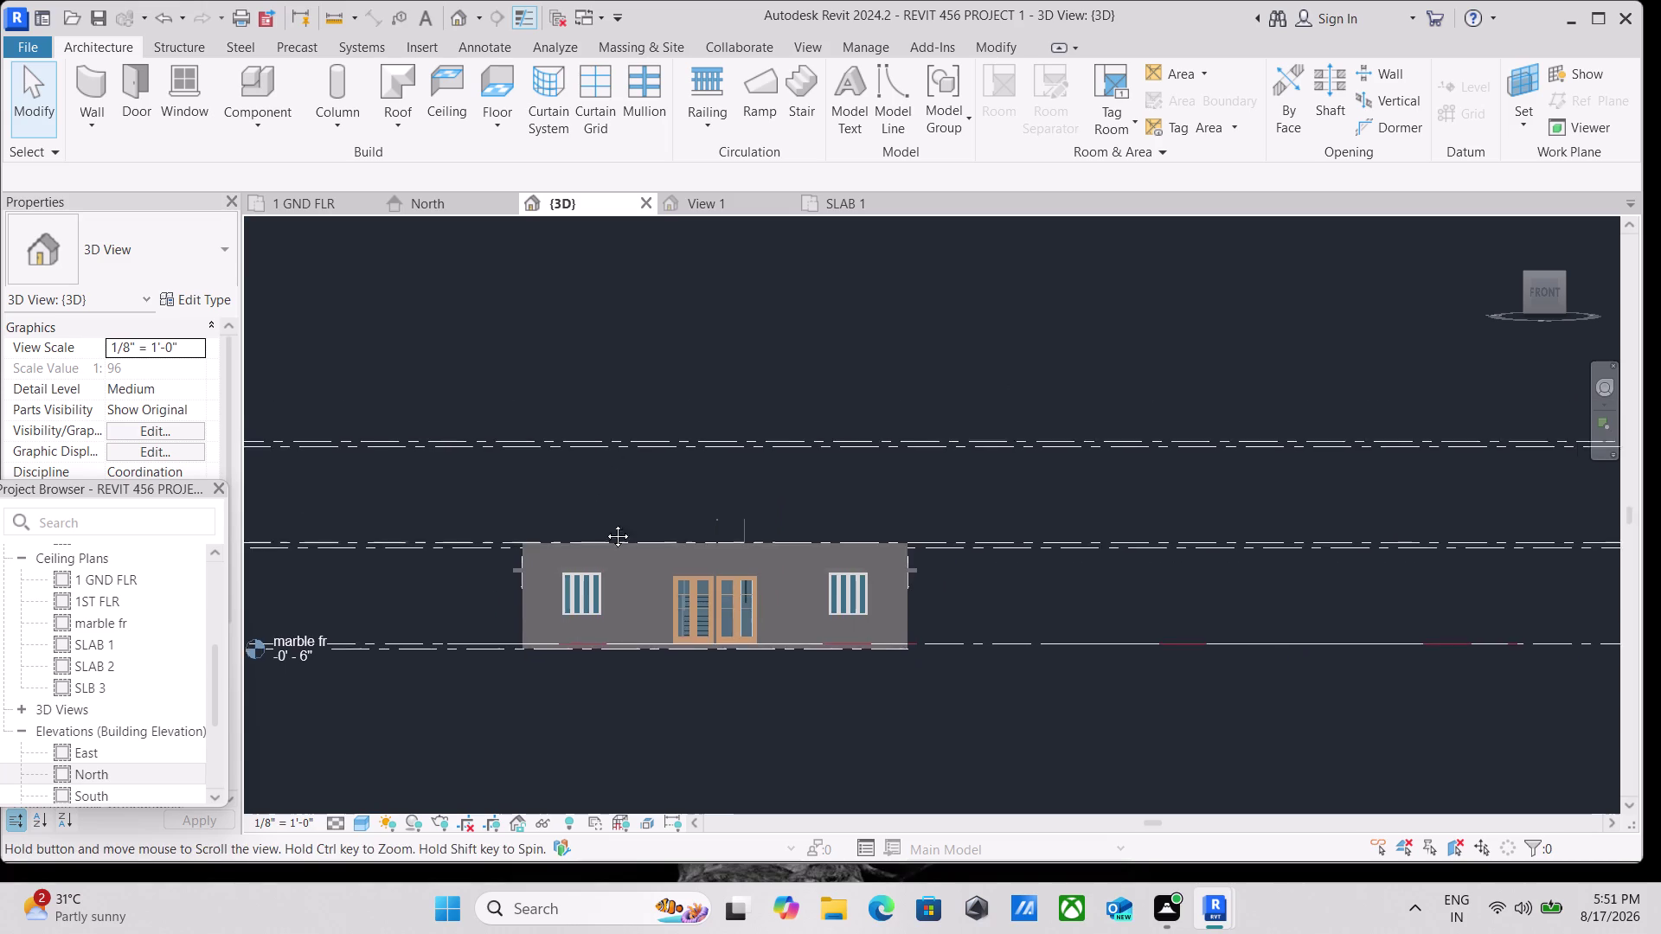
middle_drag(614, 499, 601, 535)
scroll(down, 3)
middle_drag(664, 416, 615, 446)
click(1563, 275)
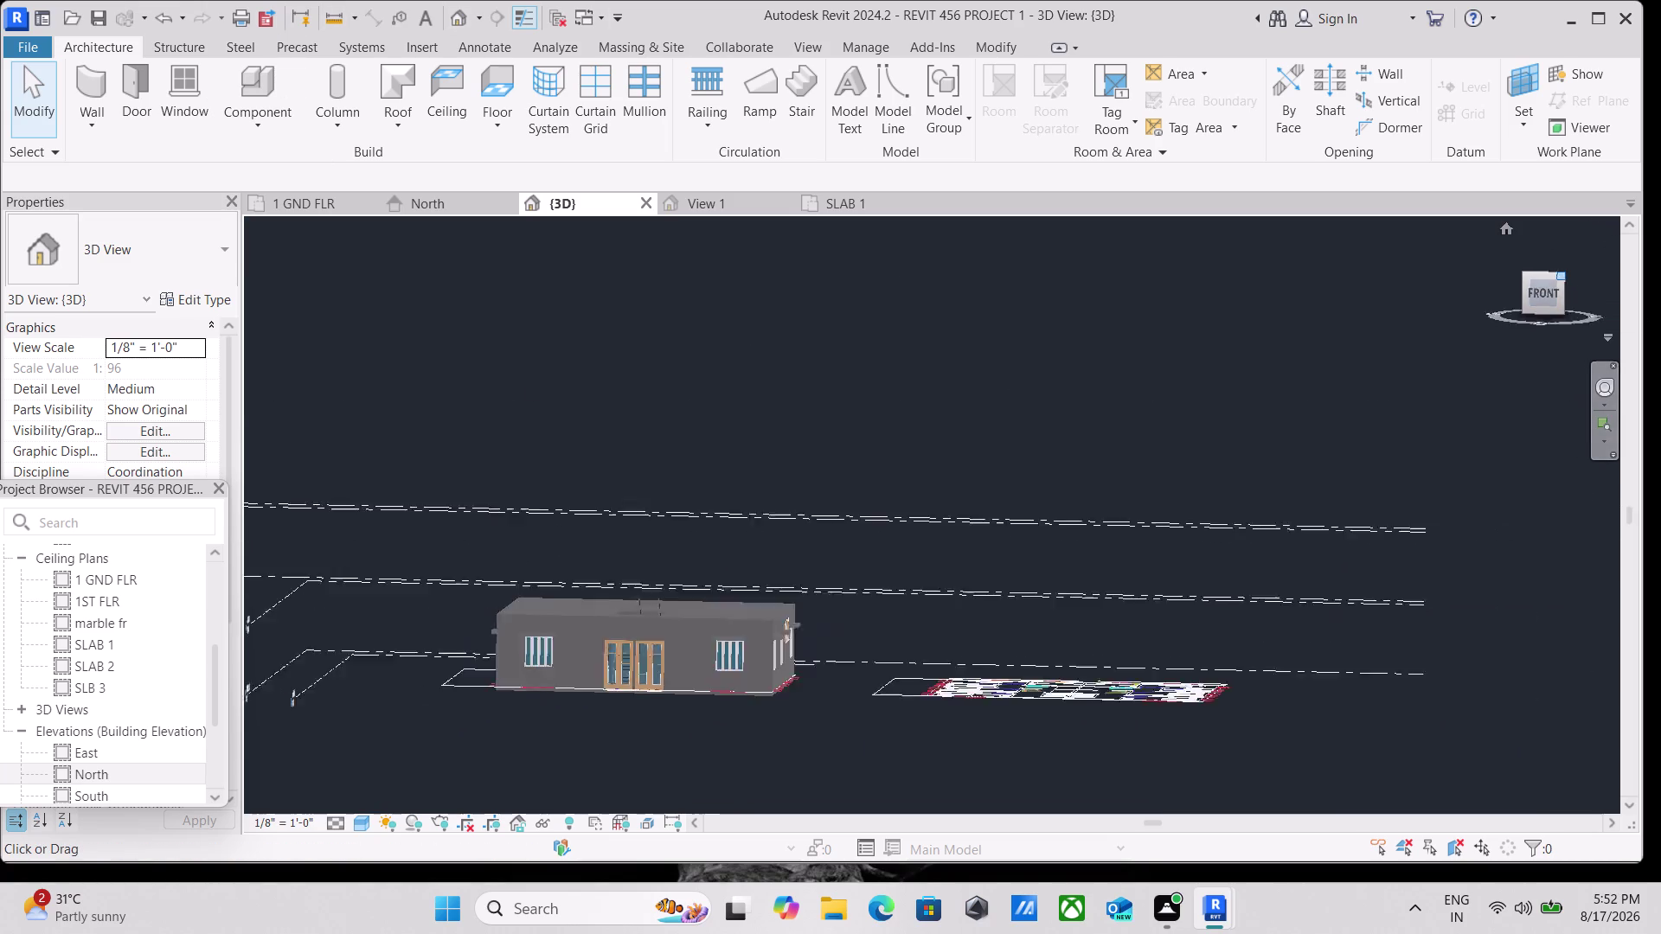
scroll(up, 3)
scroll(up, 3)
middle_drag(889, 501, 446, 547)
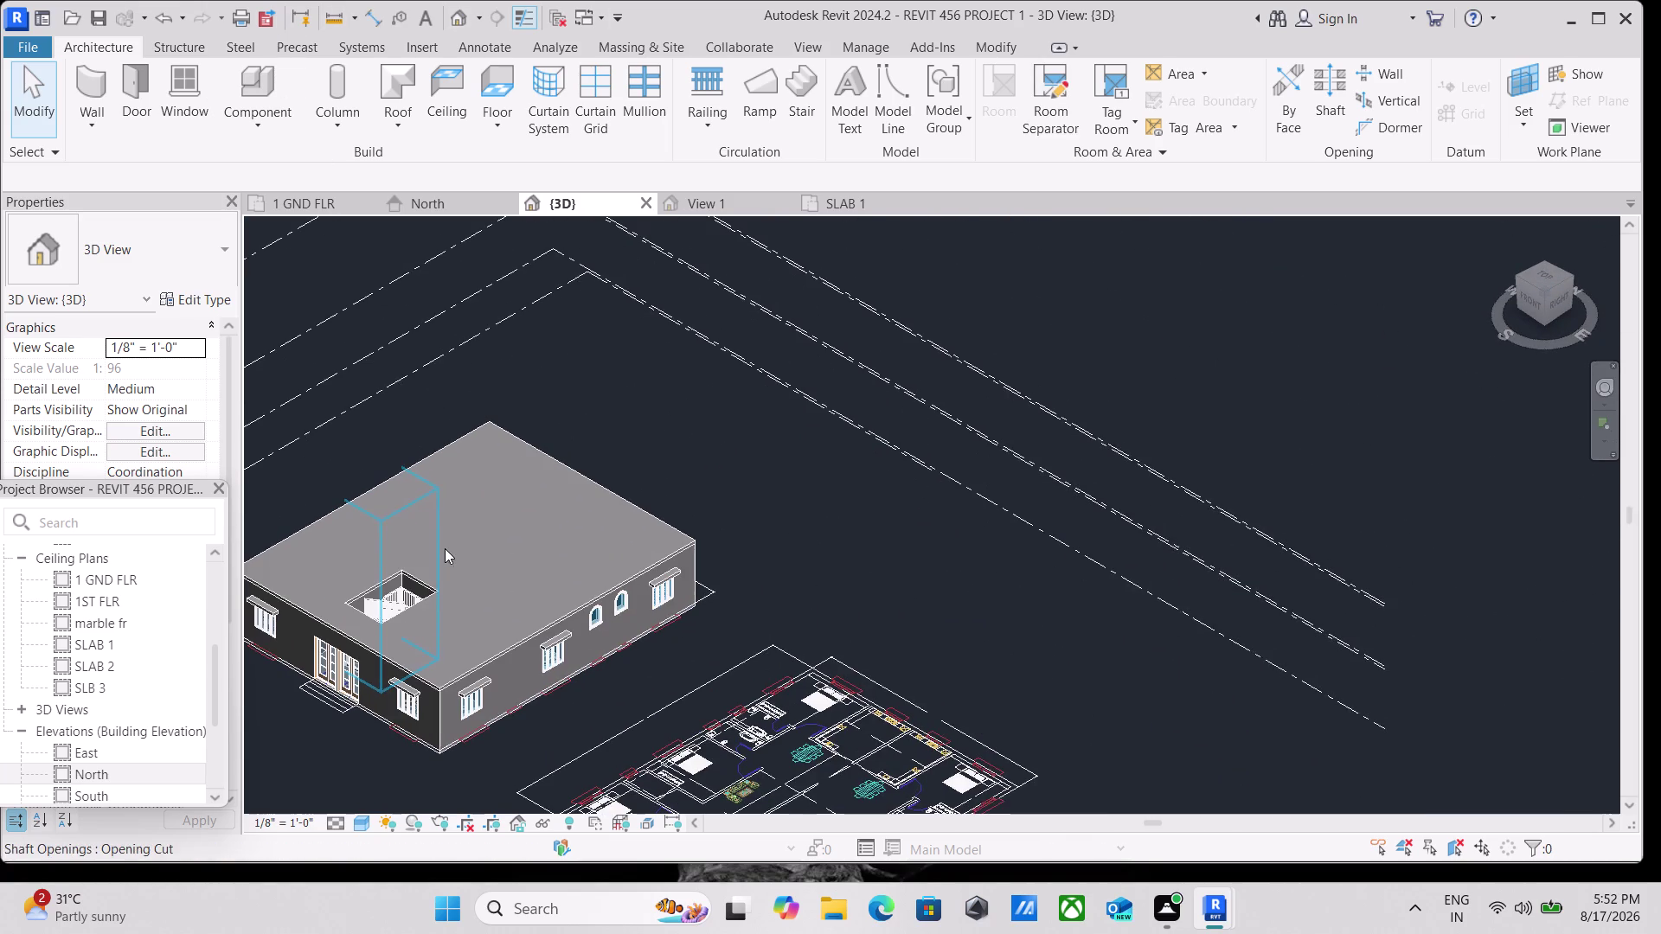
scroll(down, 3)
middle_drag(464, 627, 489, 590)
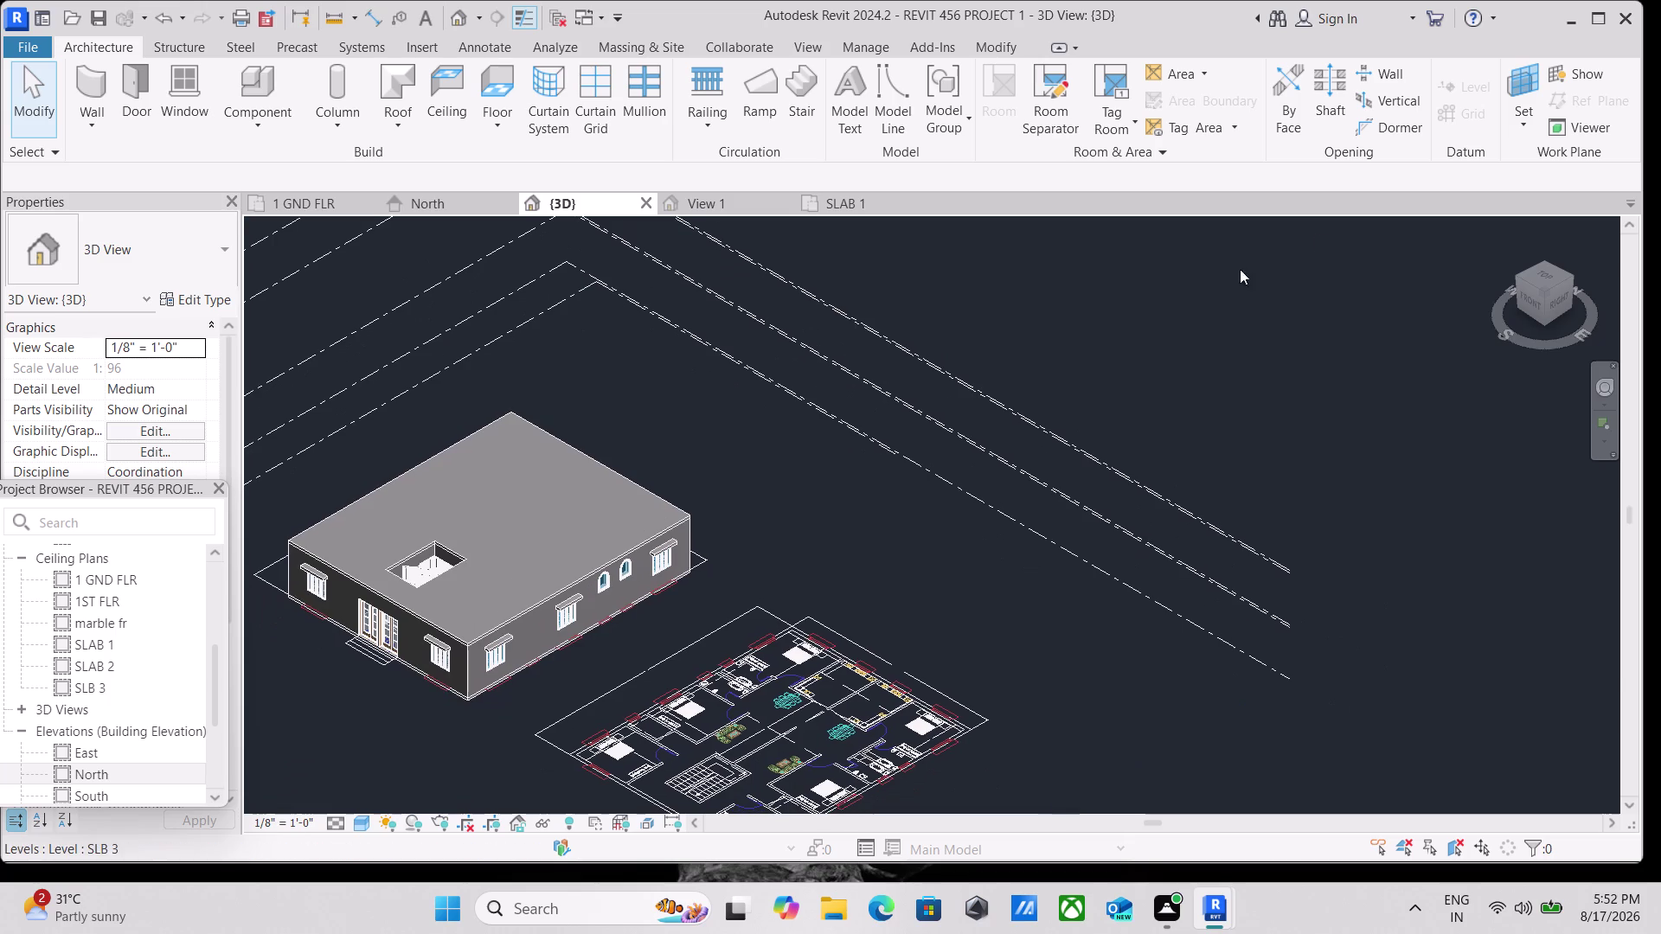
click(1524, 297)
scroll(up, 3)
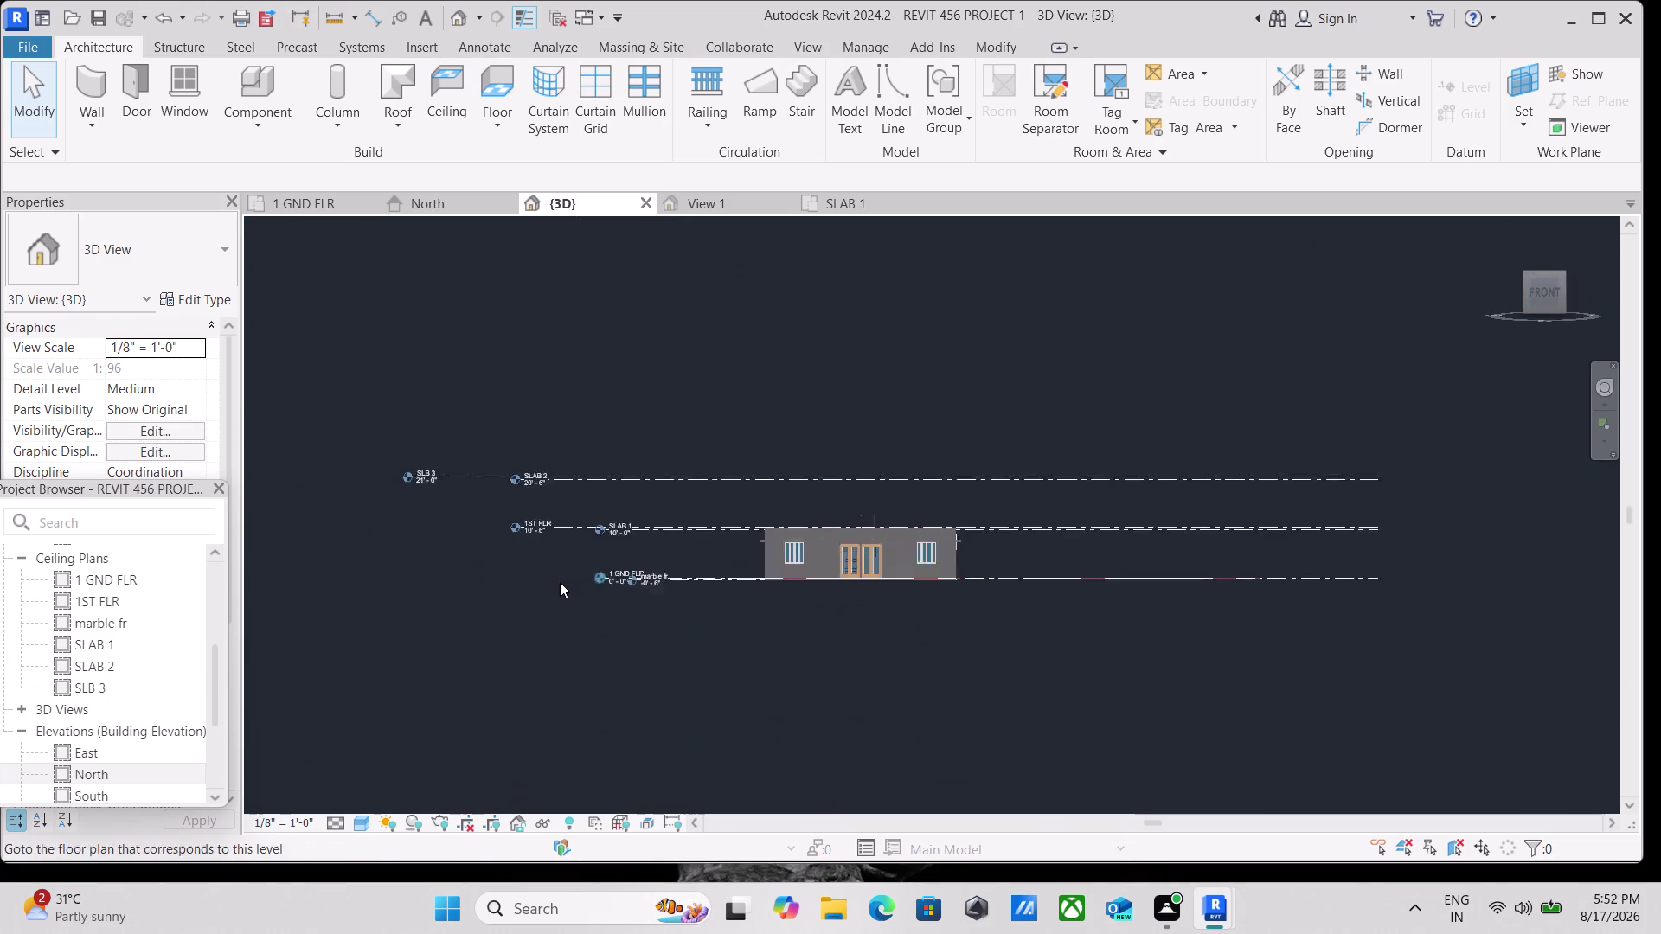
scroll(up, 3)
middle_drag(1165, 544, 798, 576)
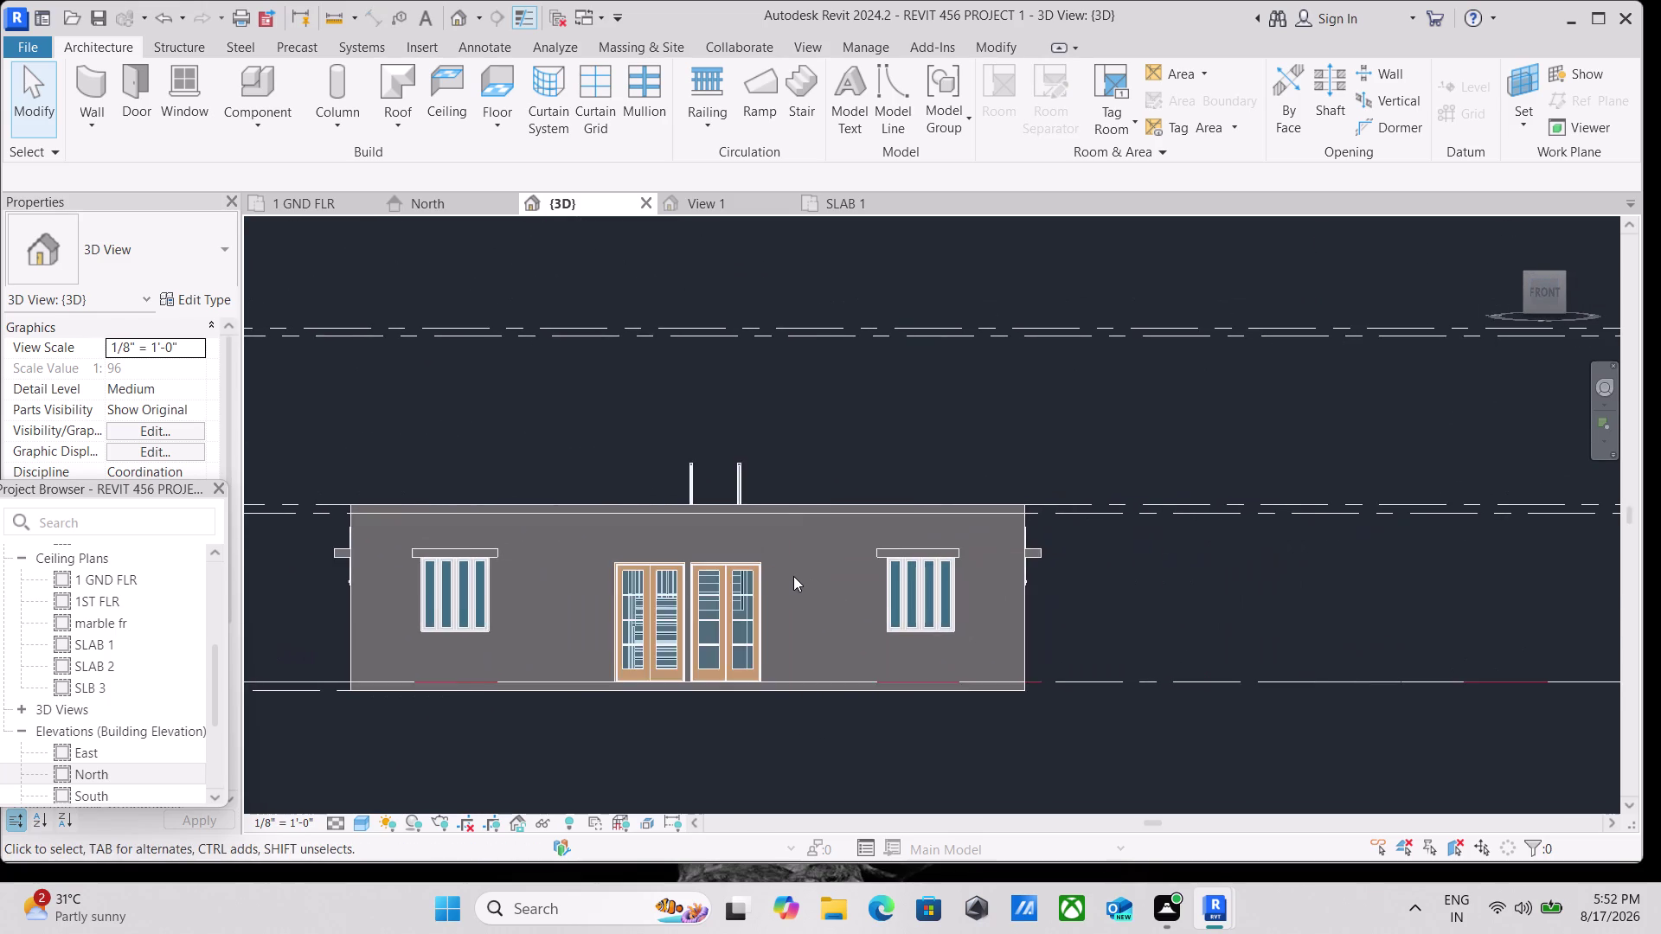
scroll(down, 3)
middle_drag(792, 576, 903, 574)
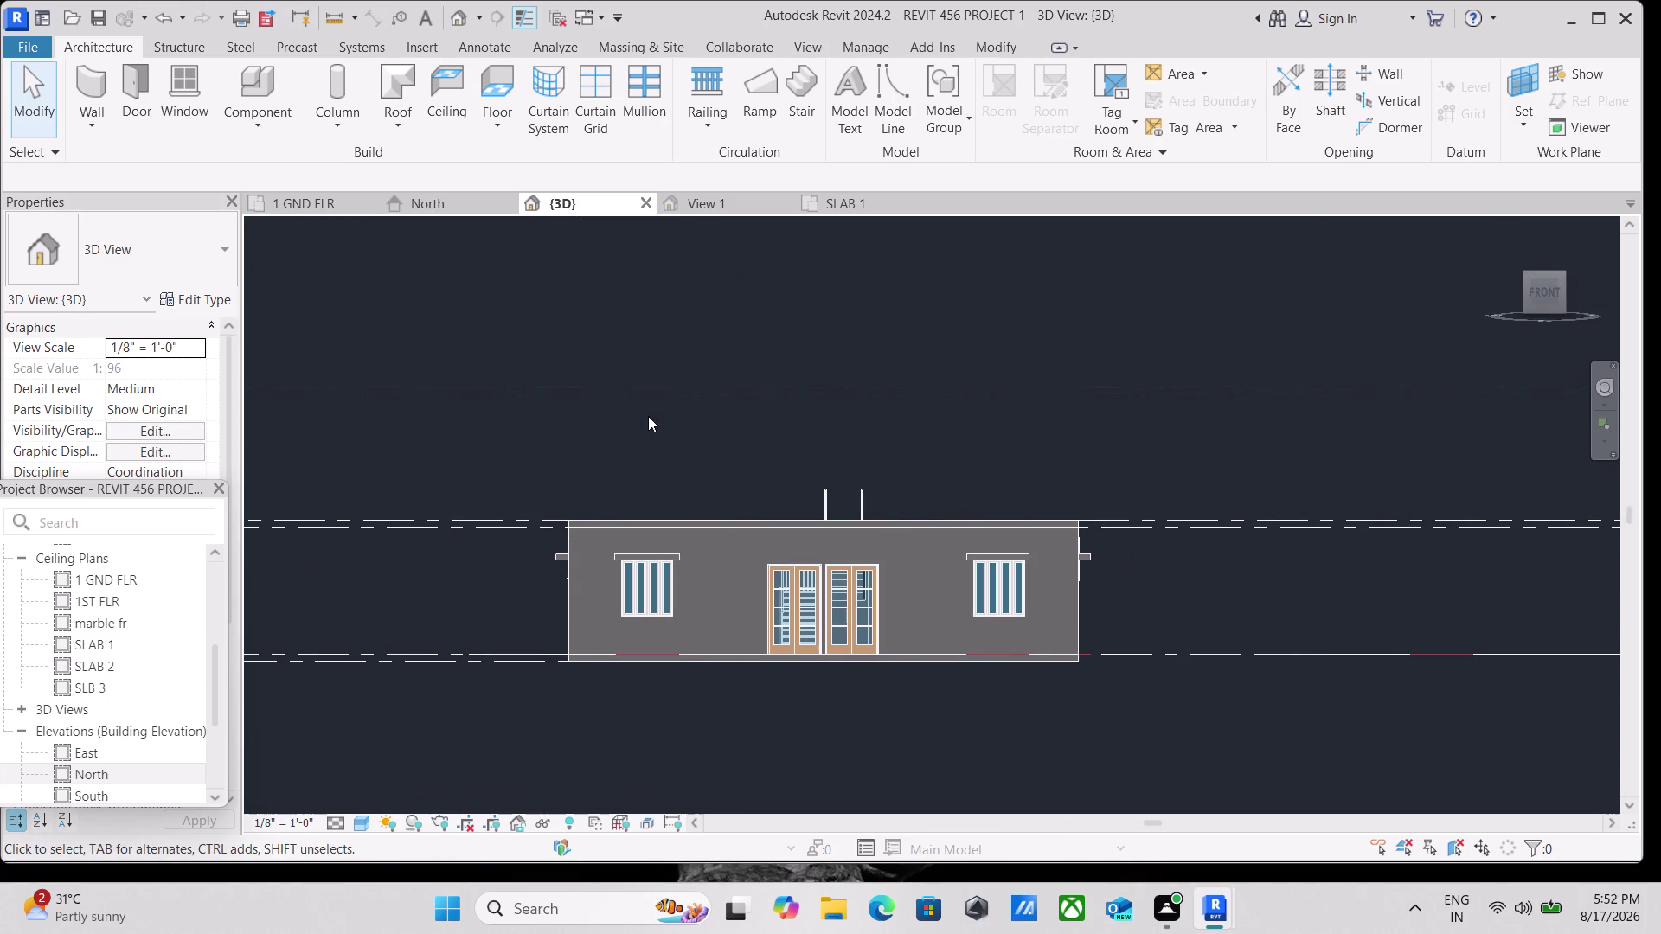
scroll(down, 3)
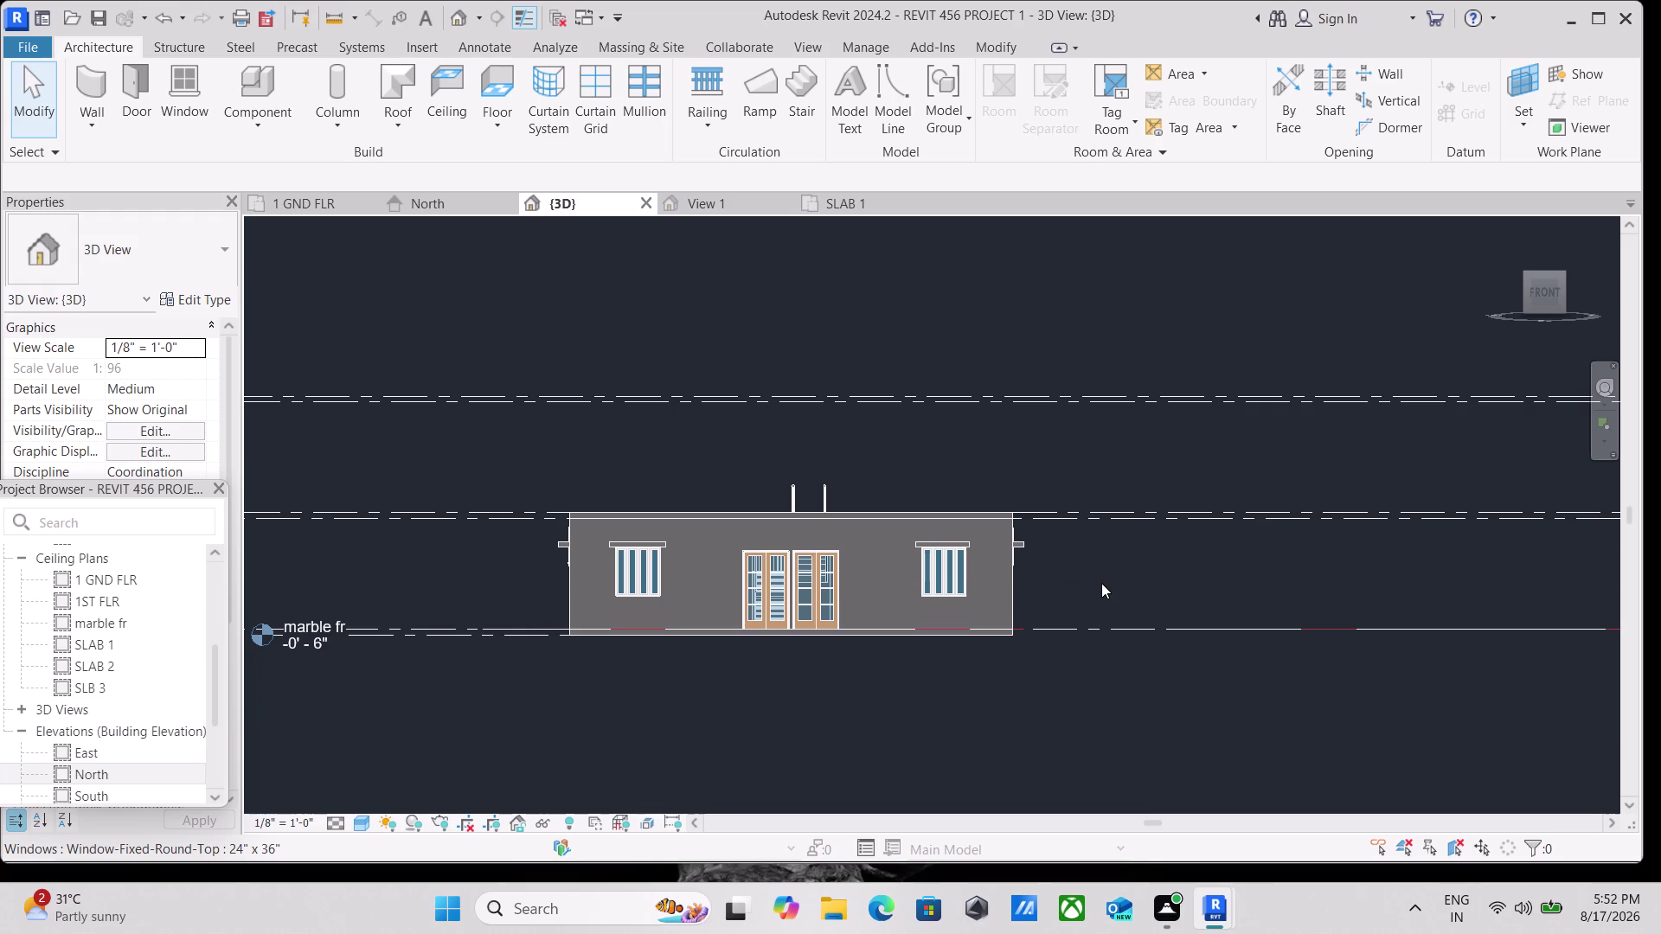
drag(1122, 582, 743, 587)
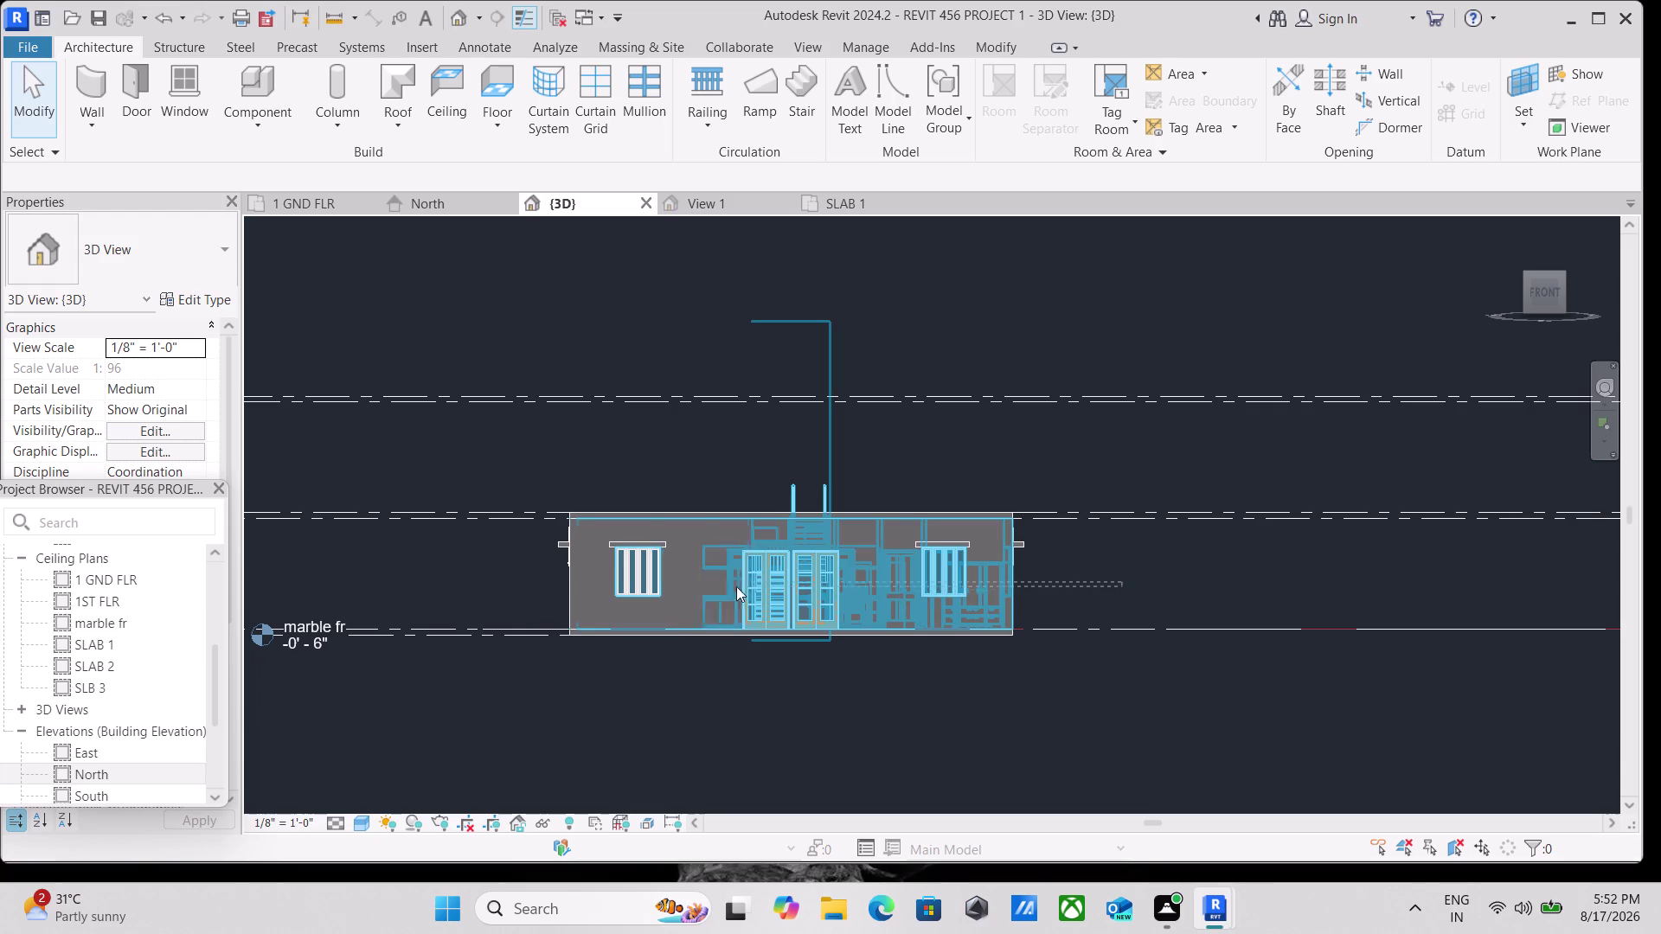
drag(743, 586, 1146, 570)
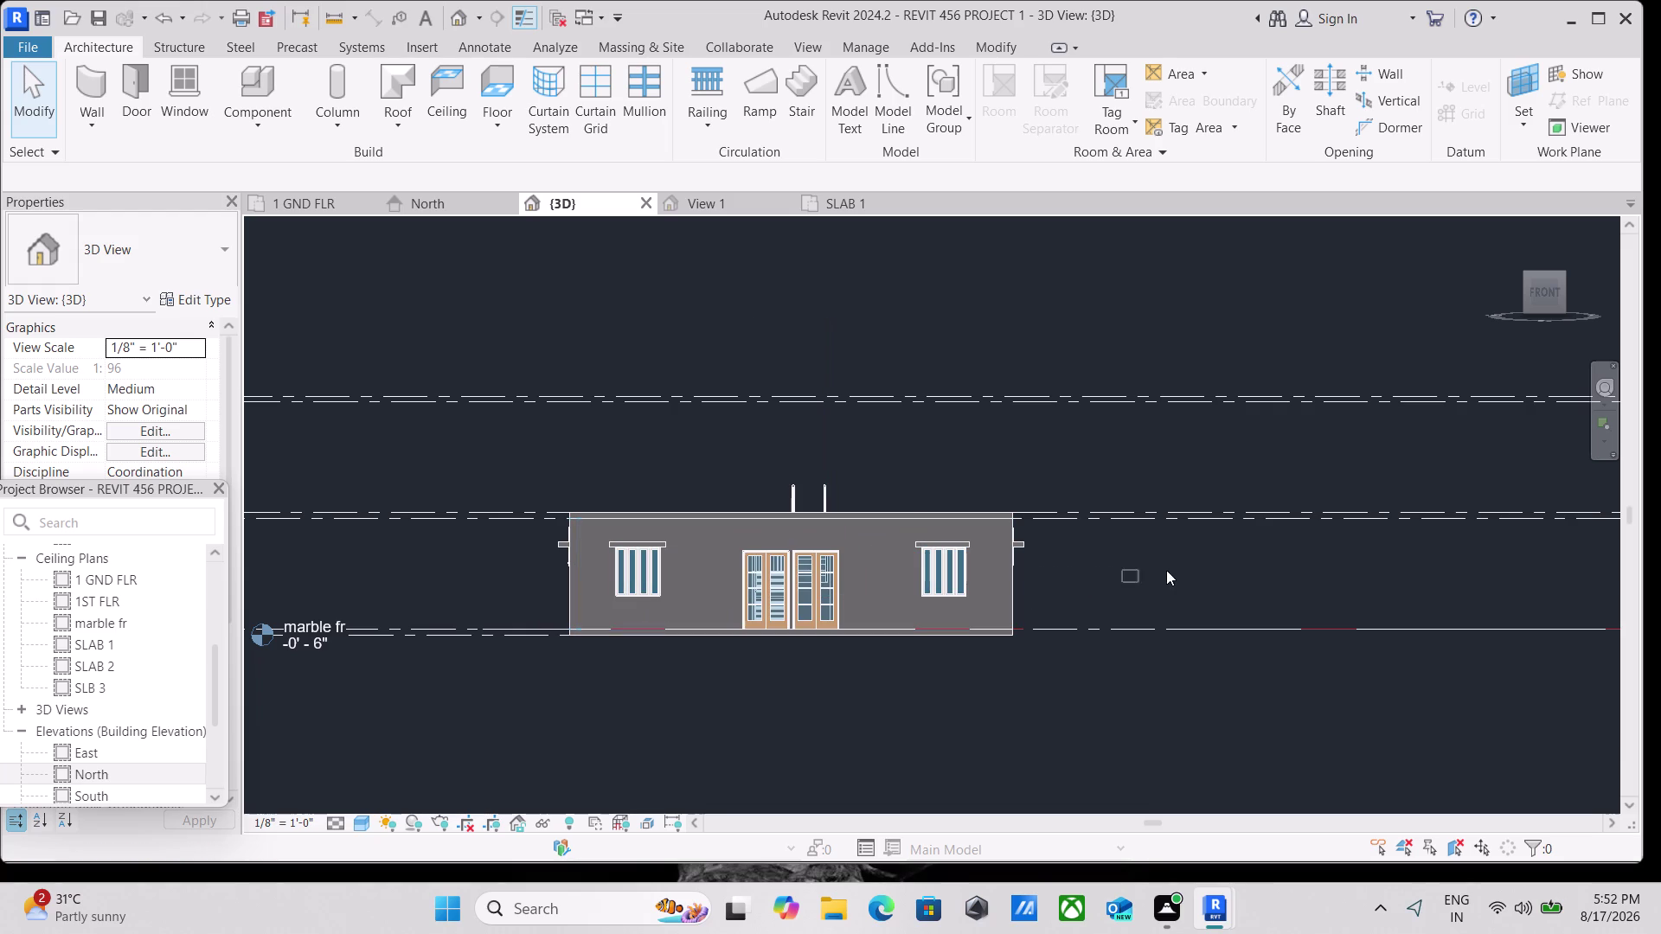
drag(1145, 570, 1180, 571)
key(Escape)
scroll(down, 3)
middle_drag(728, 320, 630, 400)
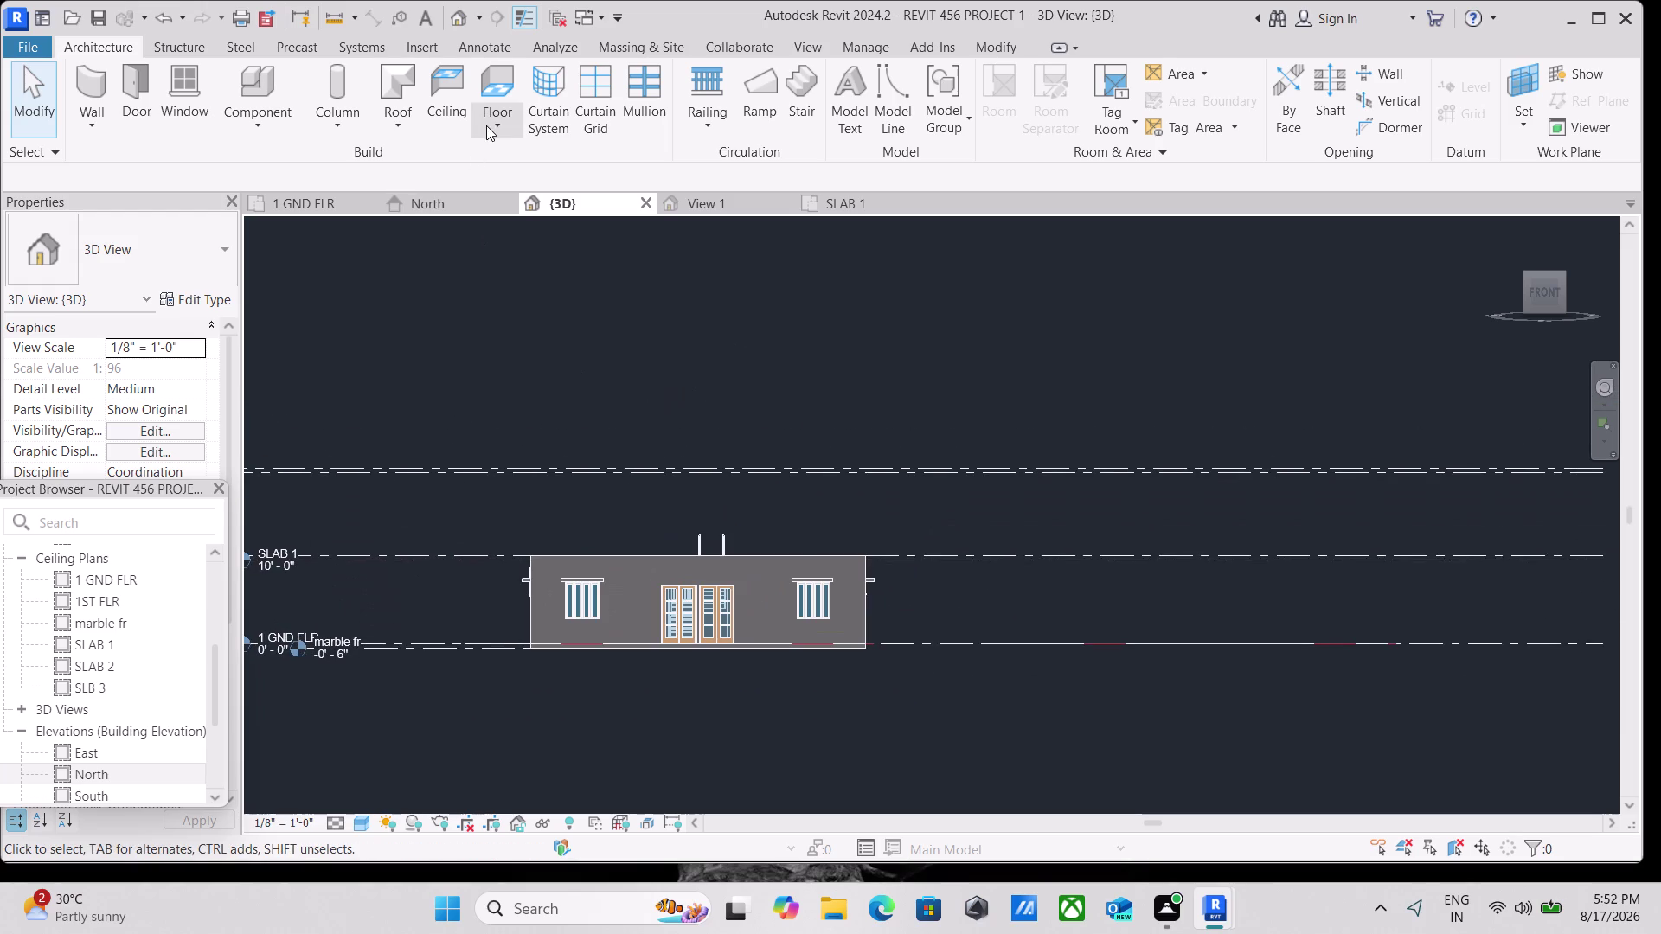
Start a Floor: Architectural sketch, then open the 1ST FLR reflected ceiling plan.
click(490, 124)
click(581, 155)
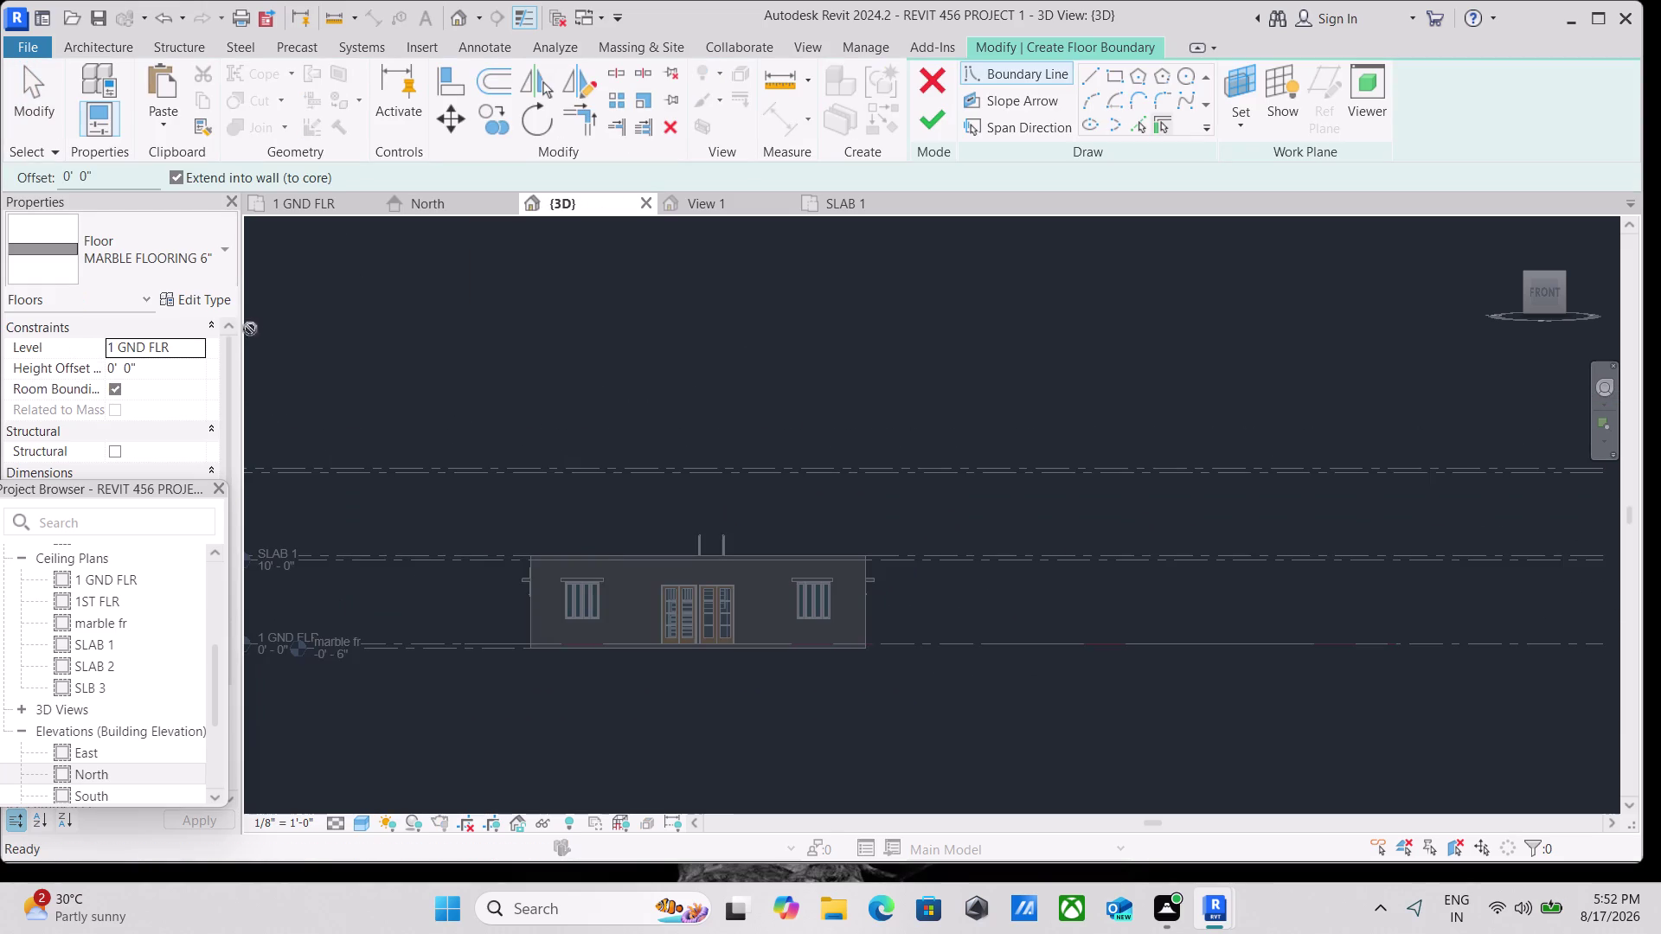
scroll(down, 3)
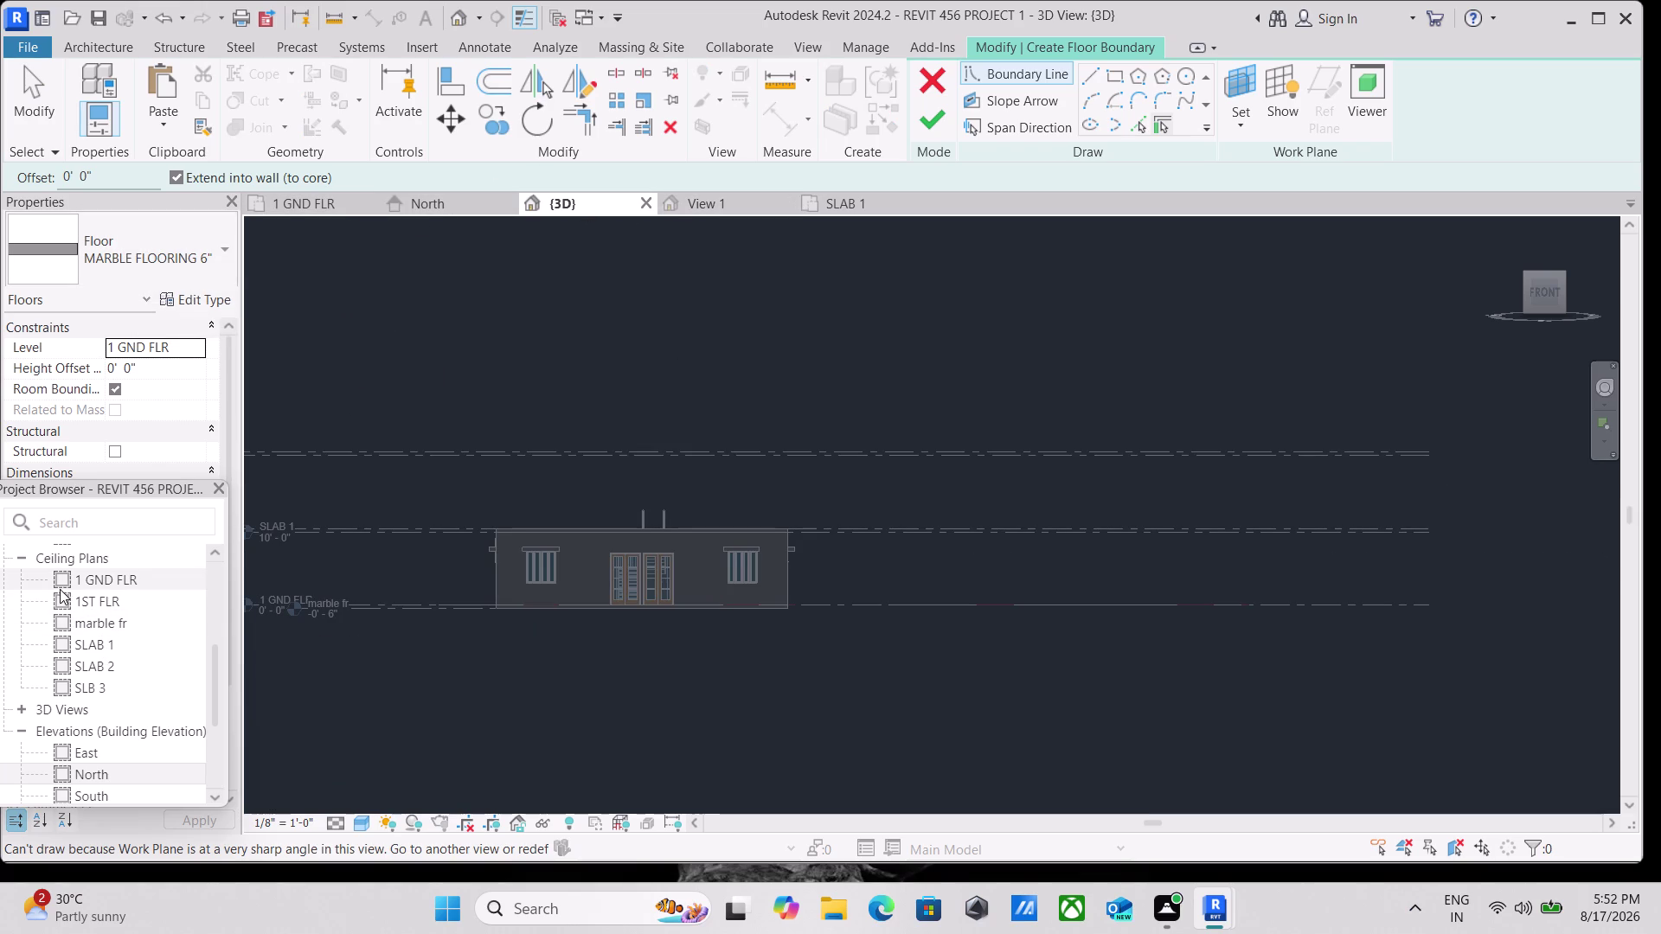
double_click(92, 602)
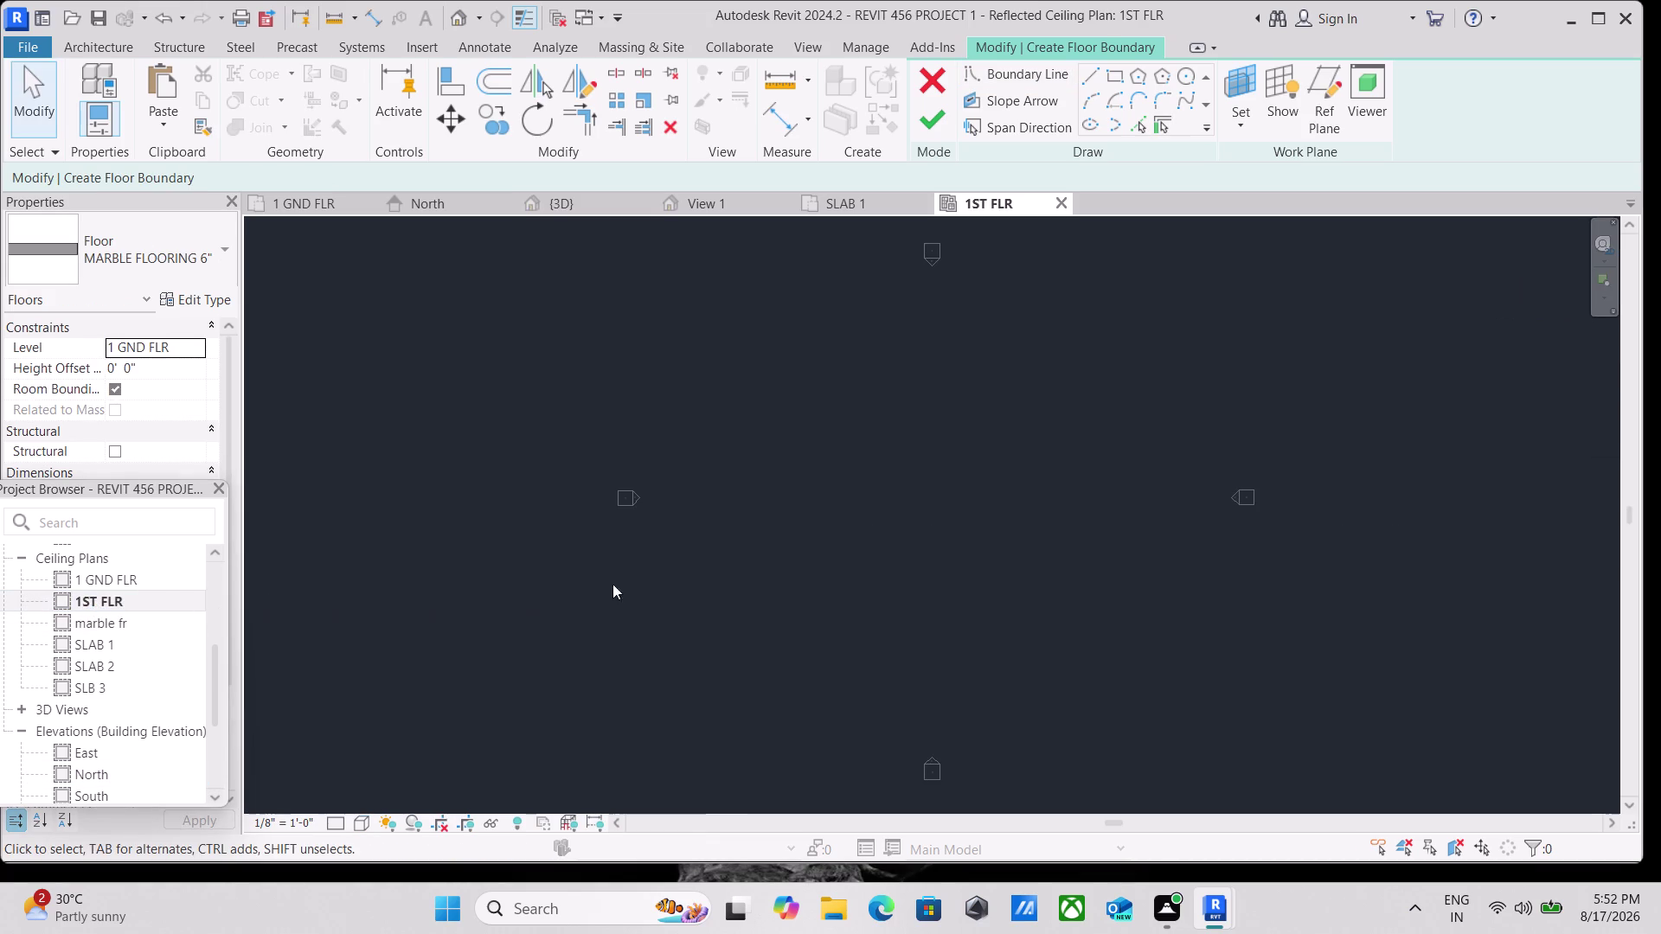
Enlarge the Properties panel to show the floor's settings.
scroll(down, 3)
scroll(down, 3)
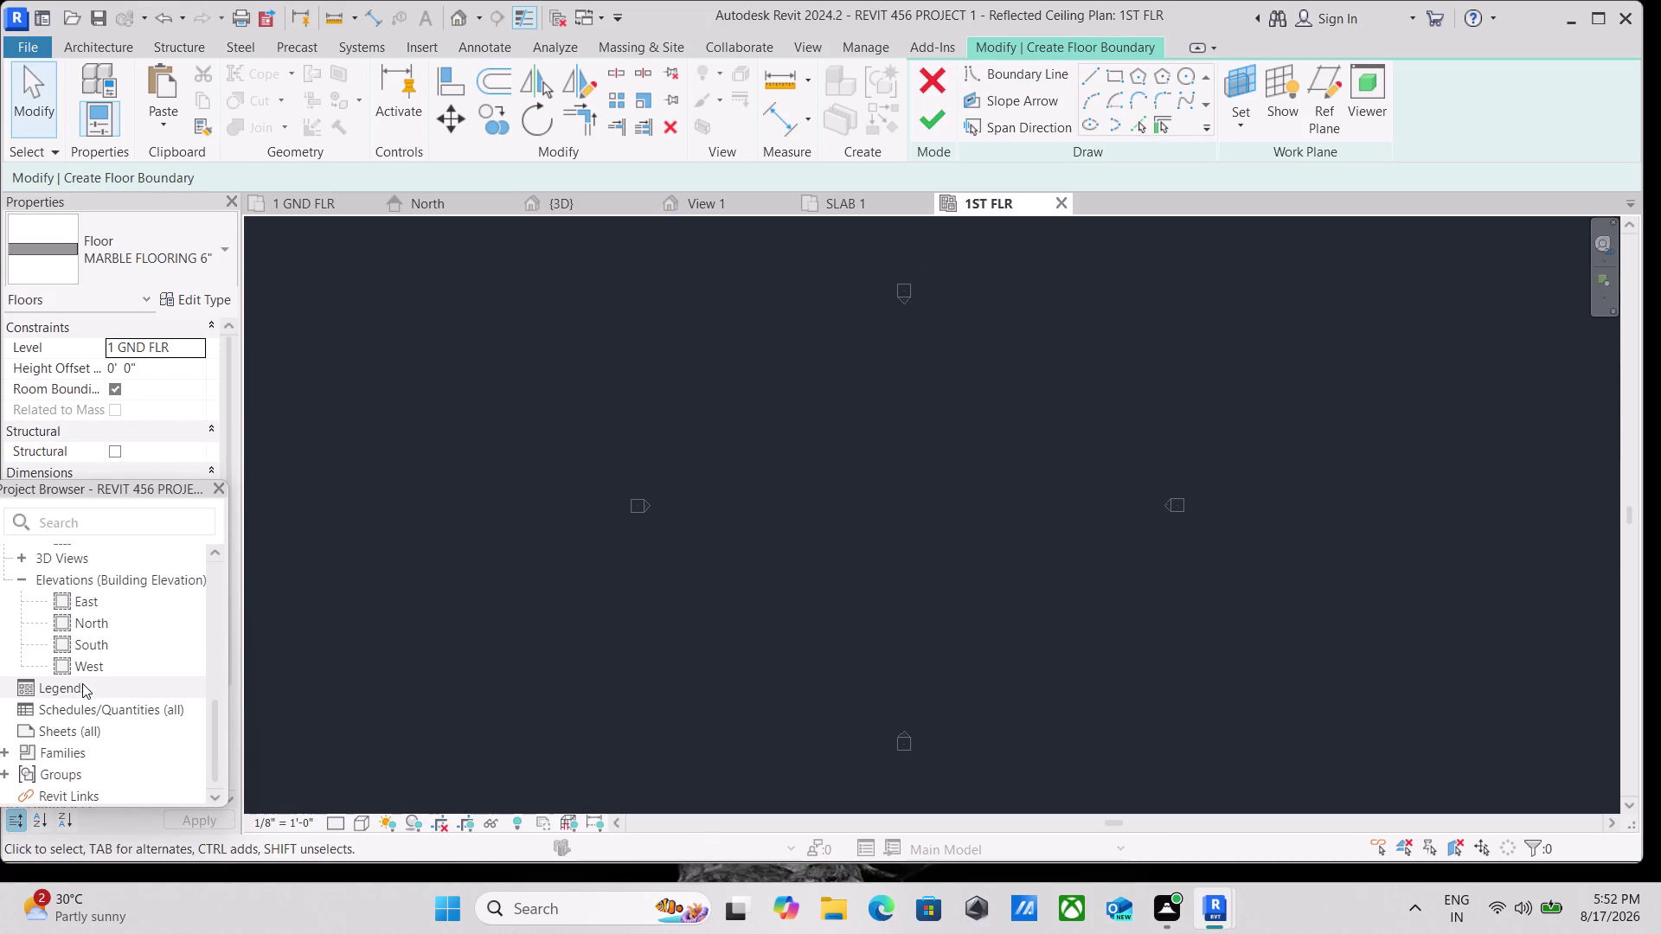
scroll(up, 3)
scroll(up, 3)
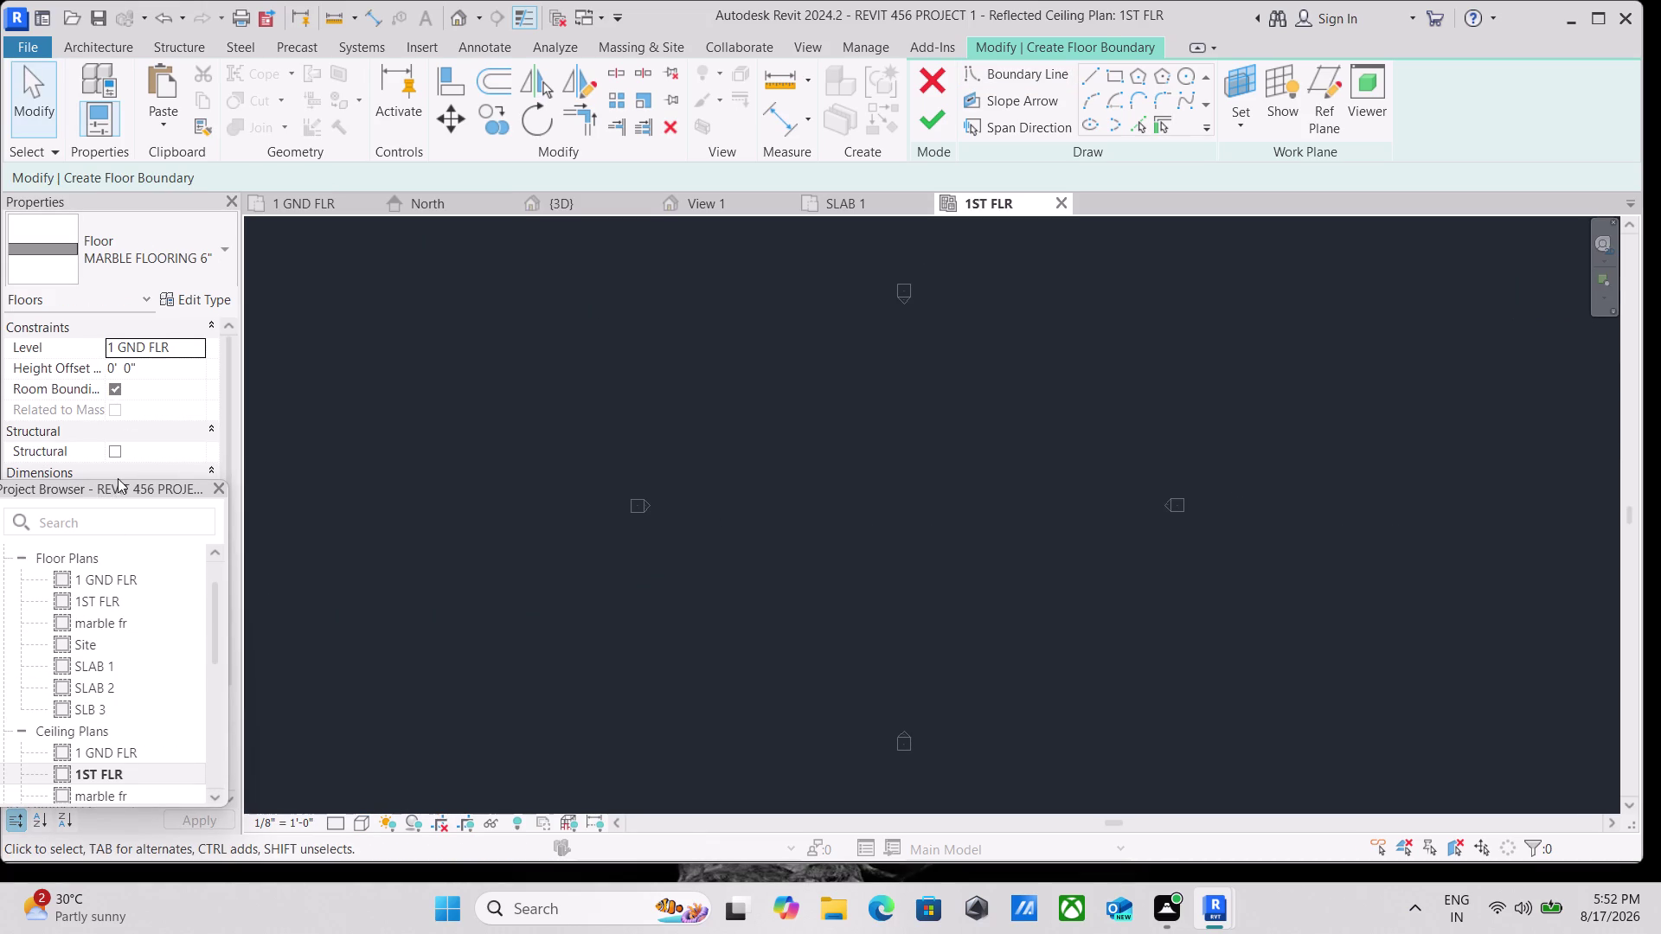
drag(107, 476, 111, 521)
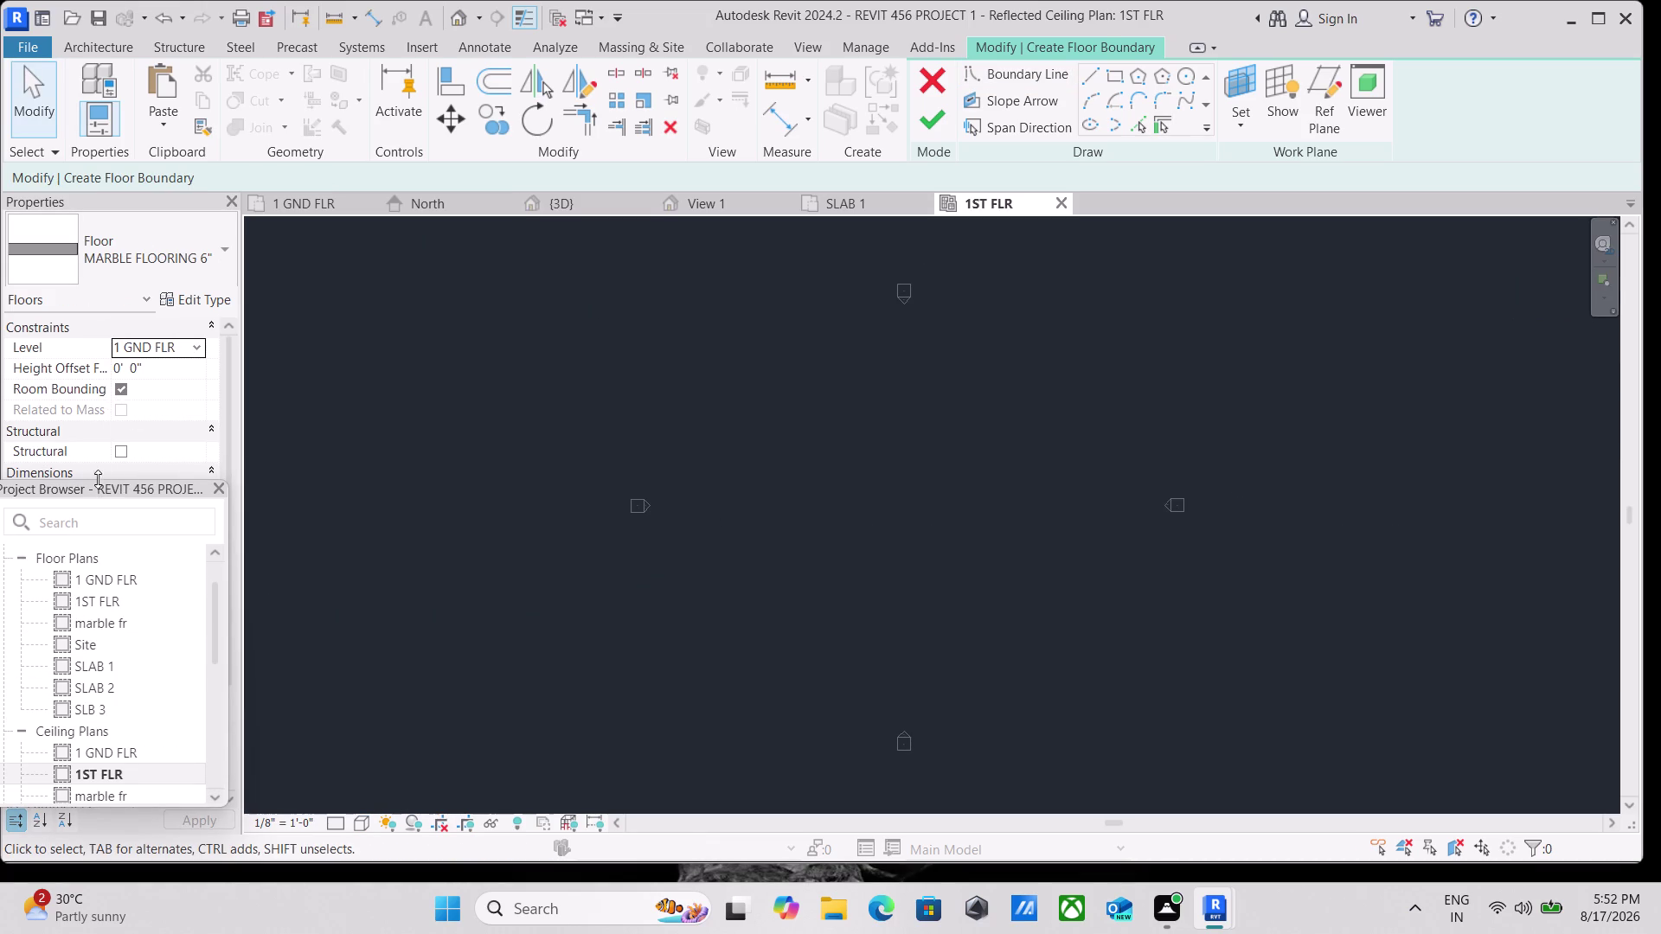
drag(135, 480, 136, 503)
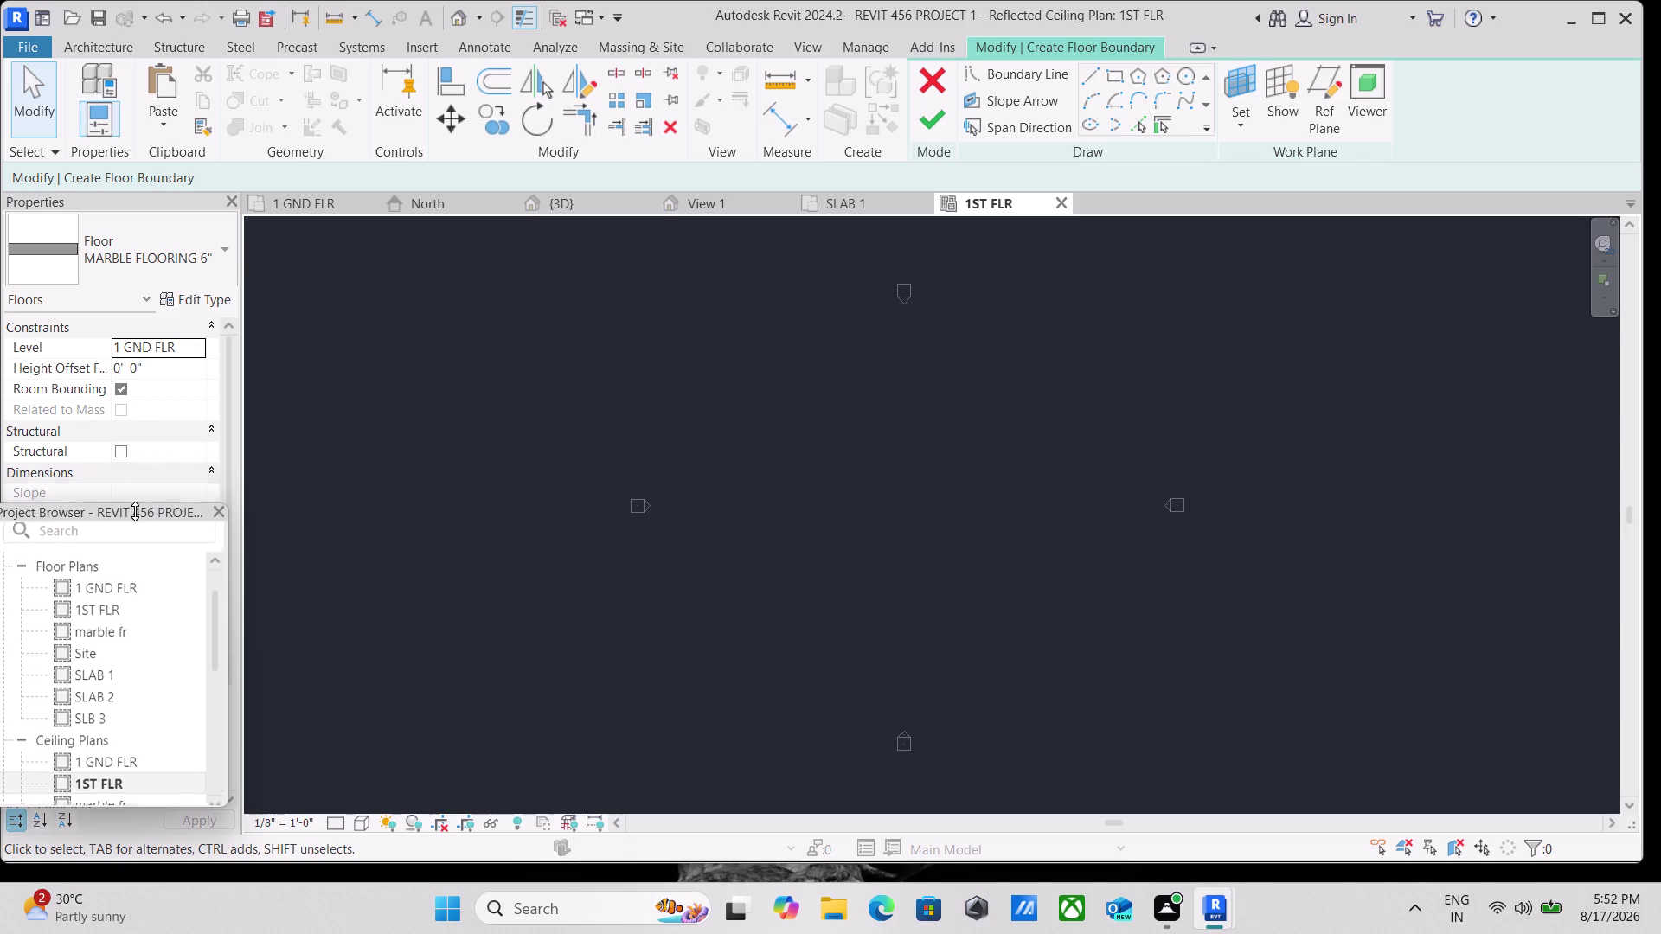
drag(136, 503, 130, 600)
Review the floor properties (level 1 GND FLR, 6" thickness) and widen the panel further.
scroll(down, 3)
scroll(up, 3)
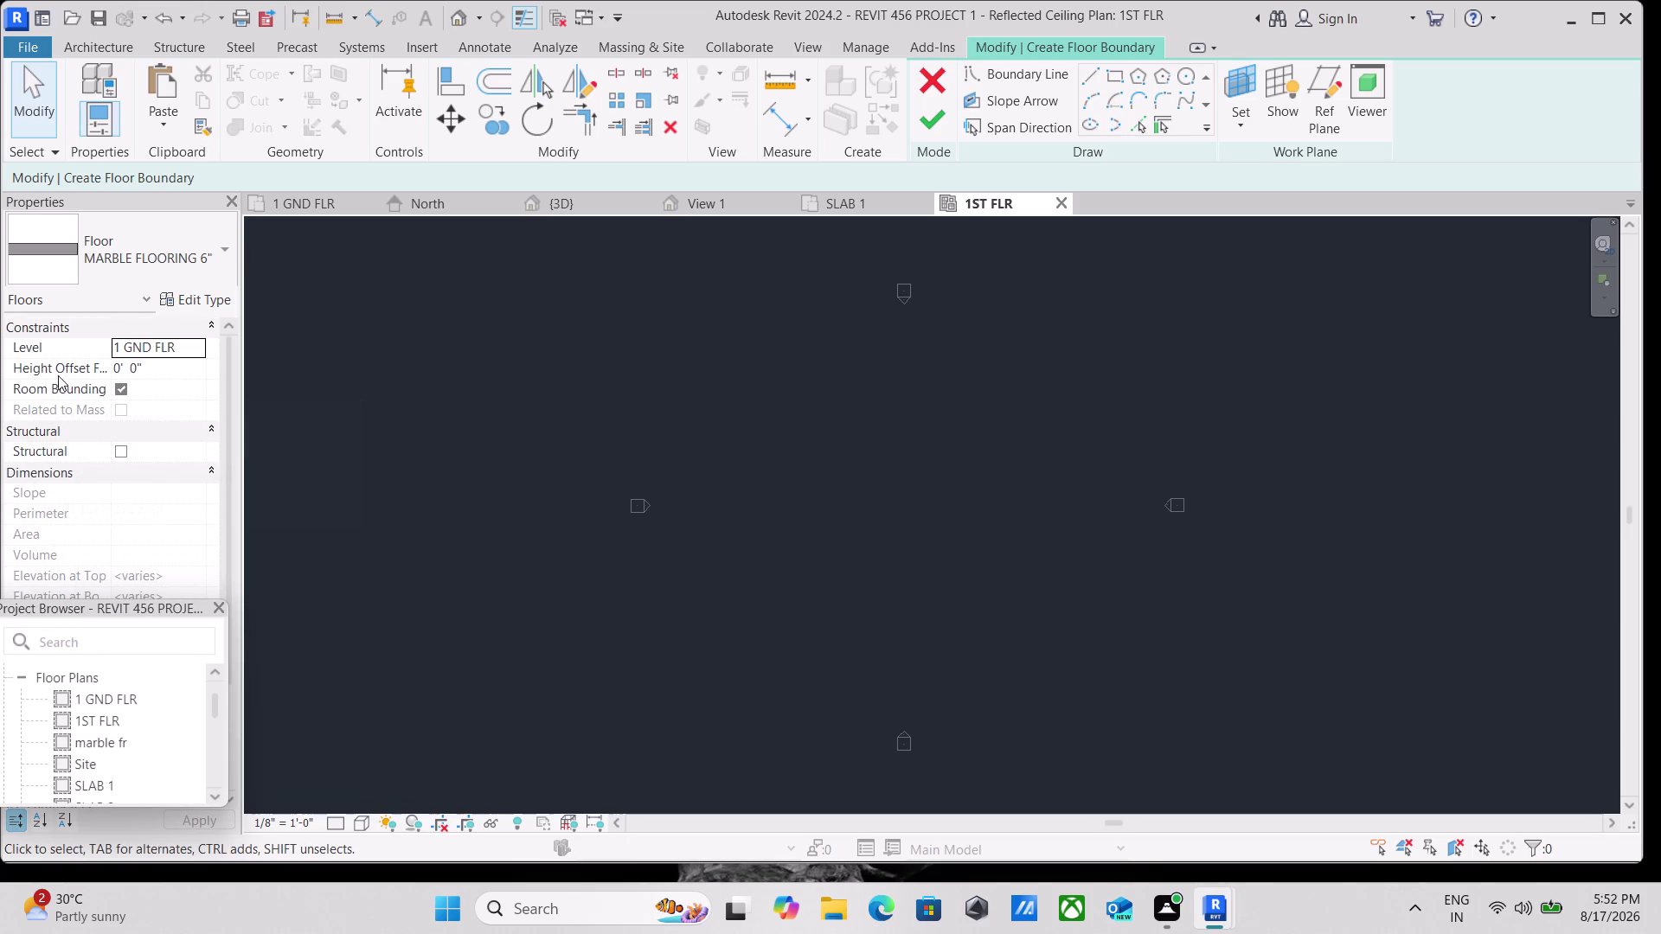
scroll(down, 3)
scroll(up, 3)
scroll(up, 3)
scroll(down, 3)
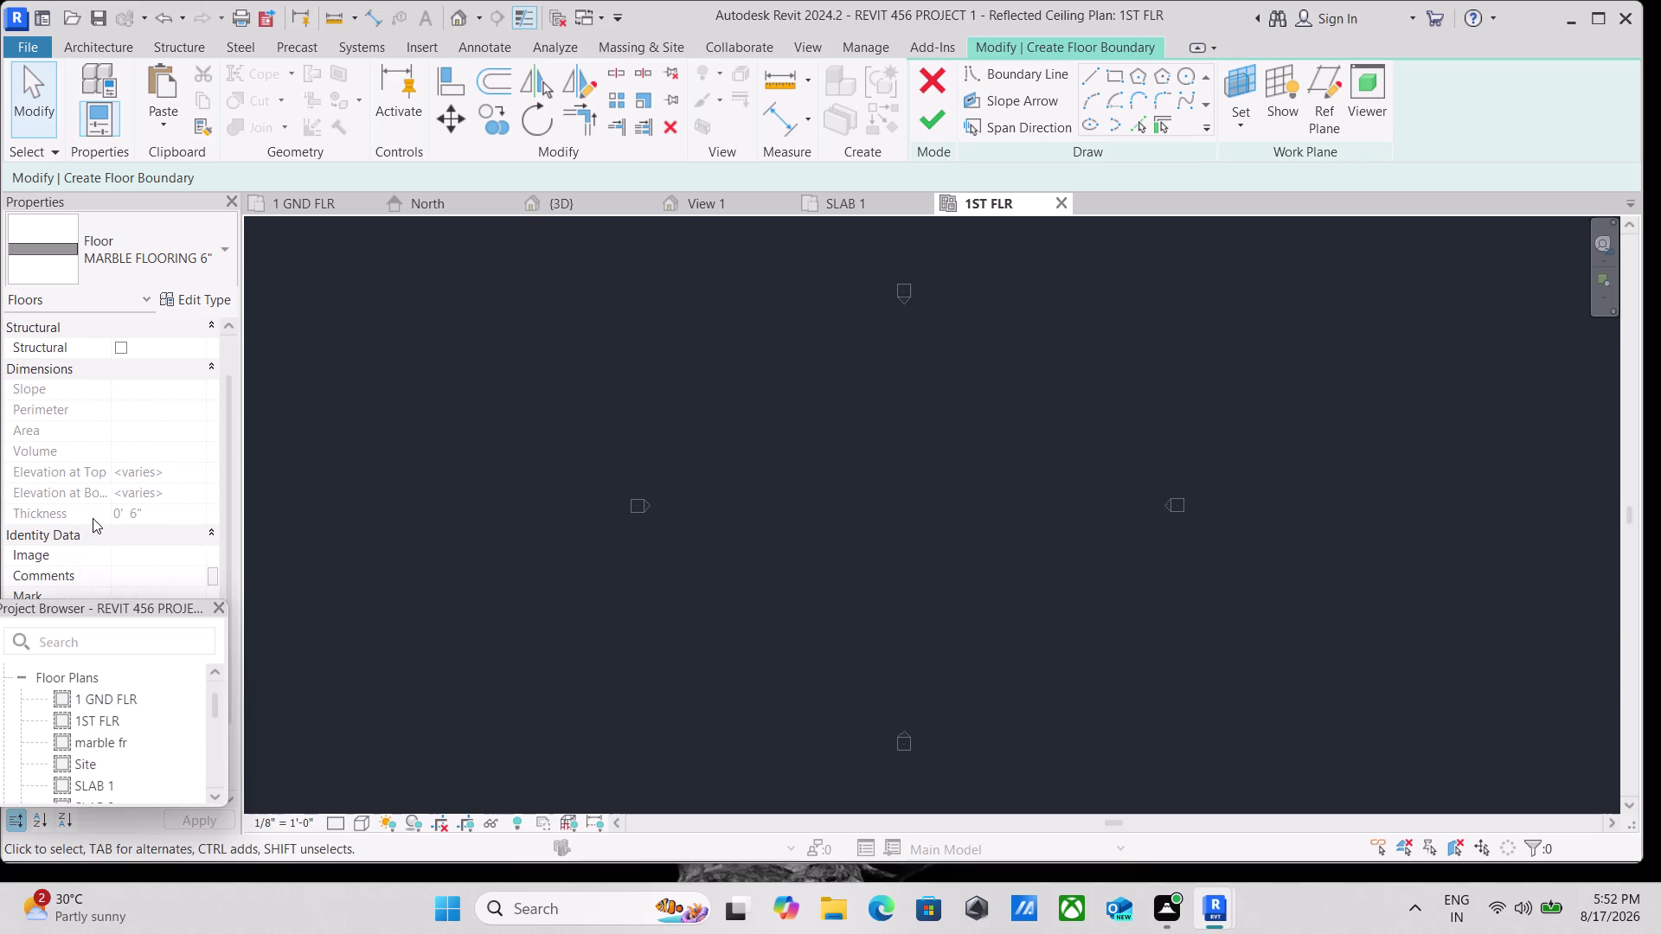
scroll(down, 3)
scroll(down, 3)
scroll(down, 3)
scroll(up, 3)
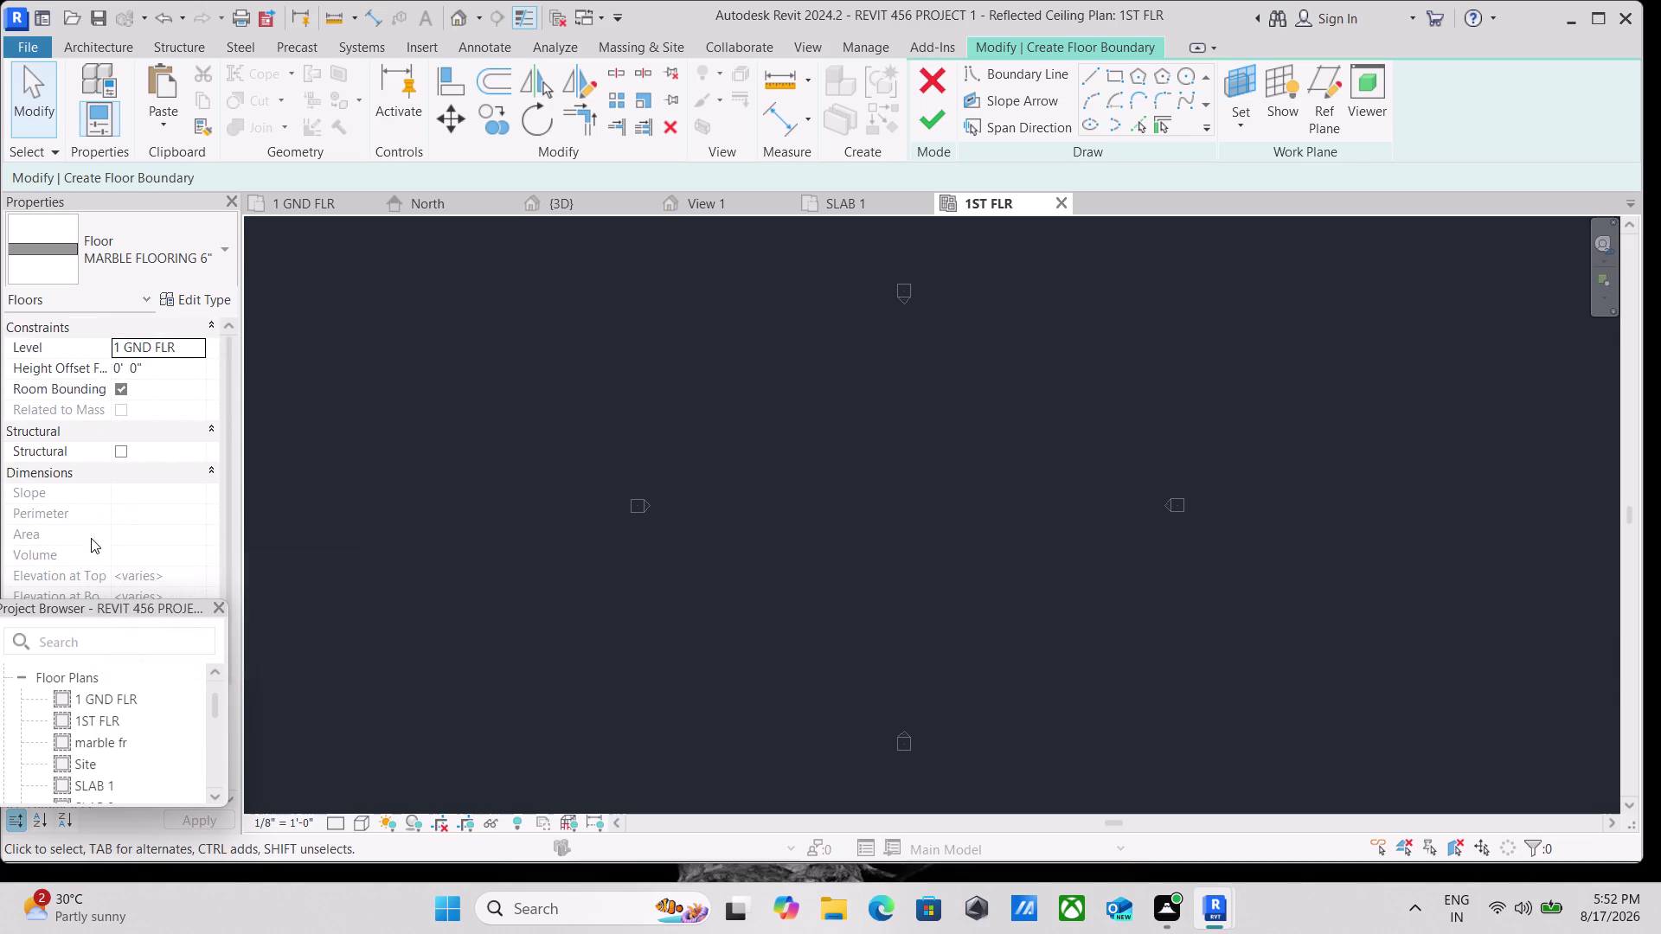
scroll(down, 3)
scroll(down, 3)
scroll(down, 3)
scroll(up, 3)
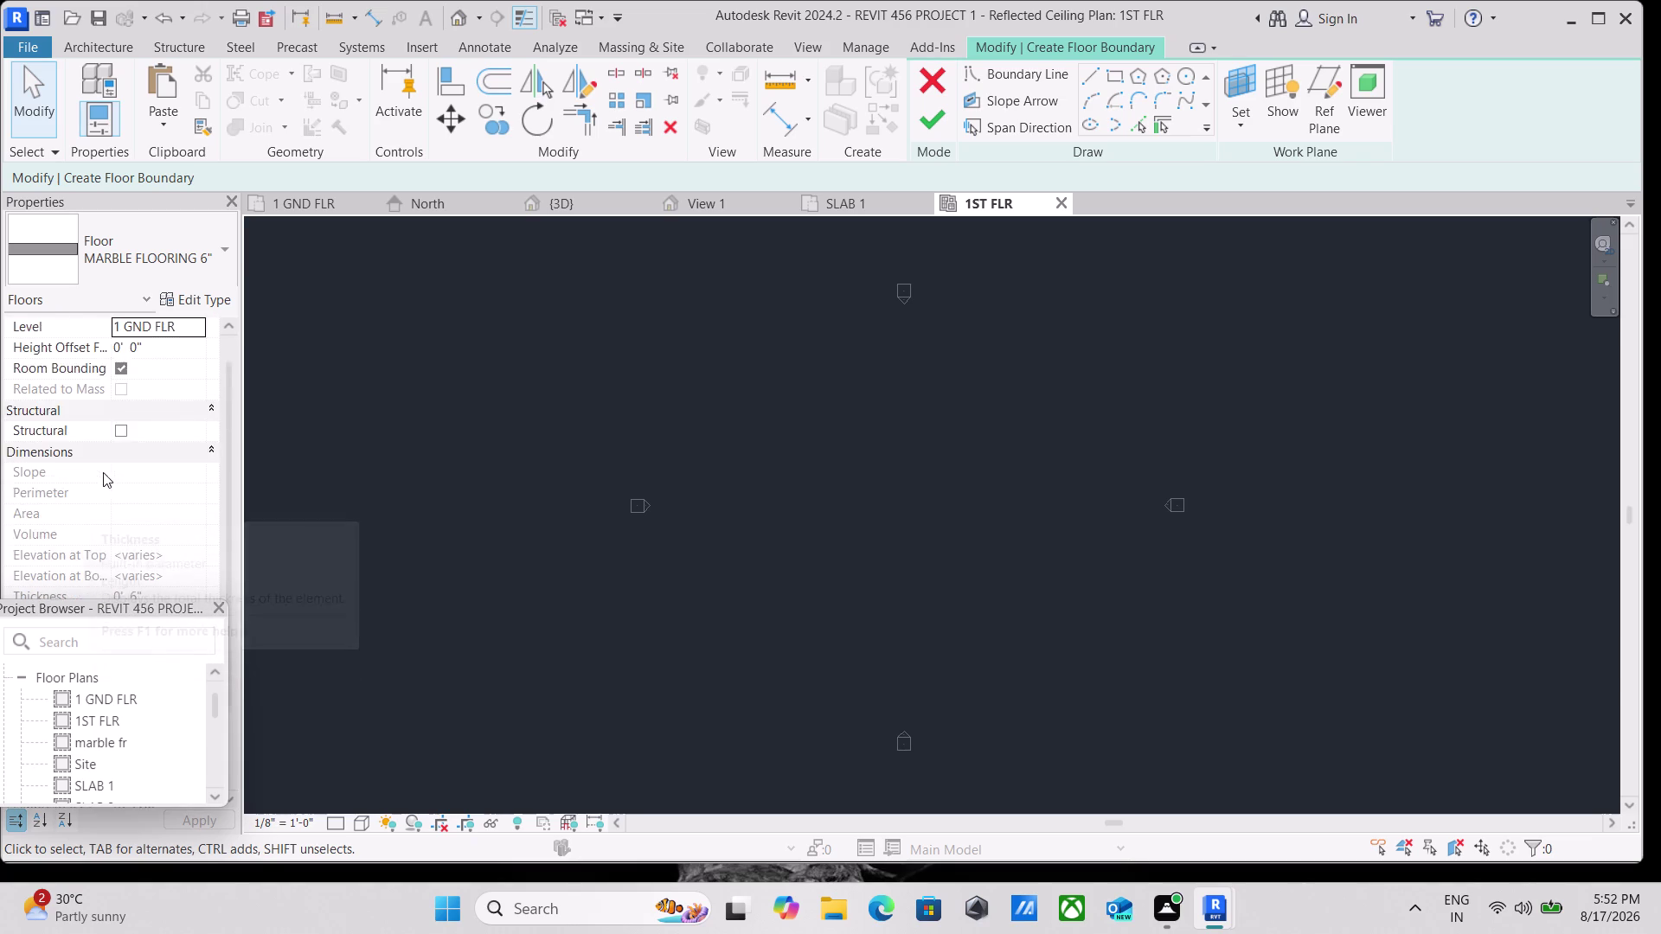
scroll(down, 3)
scroll(down, 3)
scroll(down, 3)
scroll(up, 3)
scroll(up, 3)
scroll(up, 3)
scroll(down, 3)
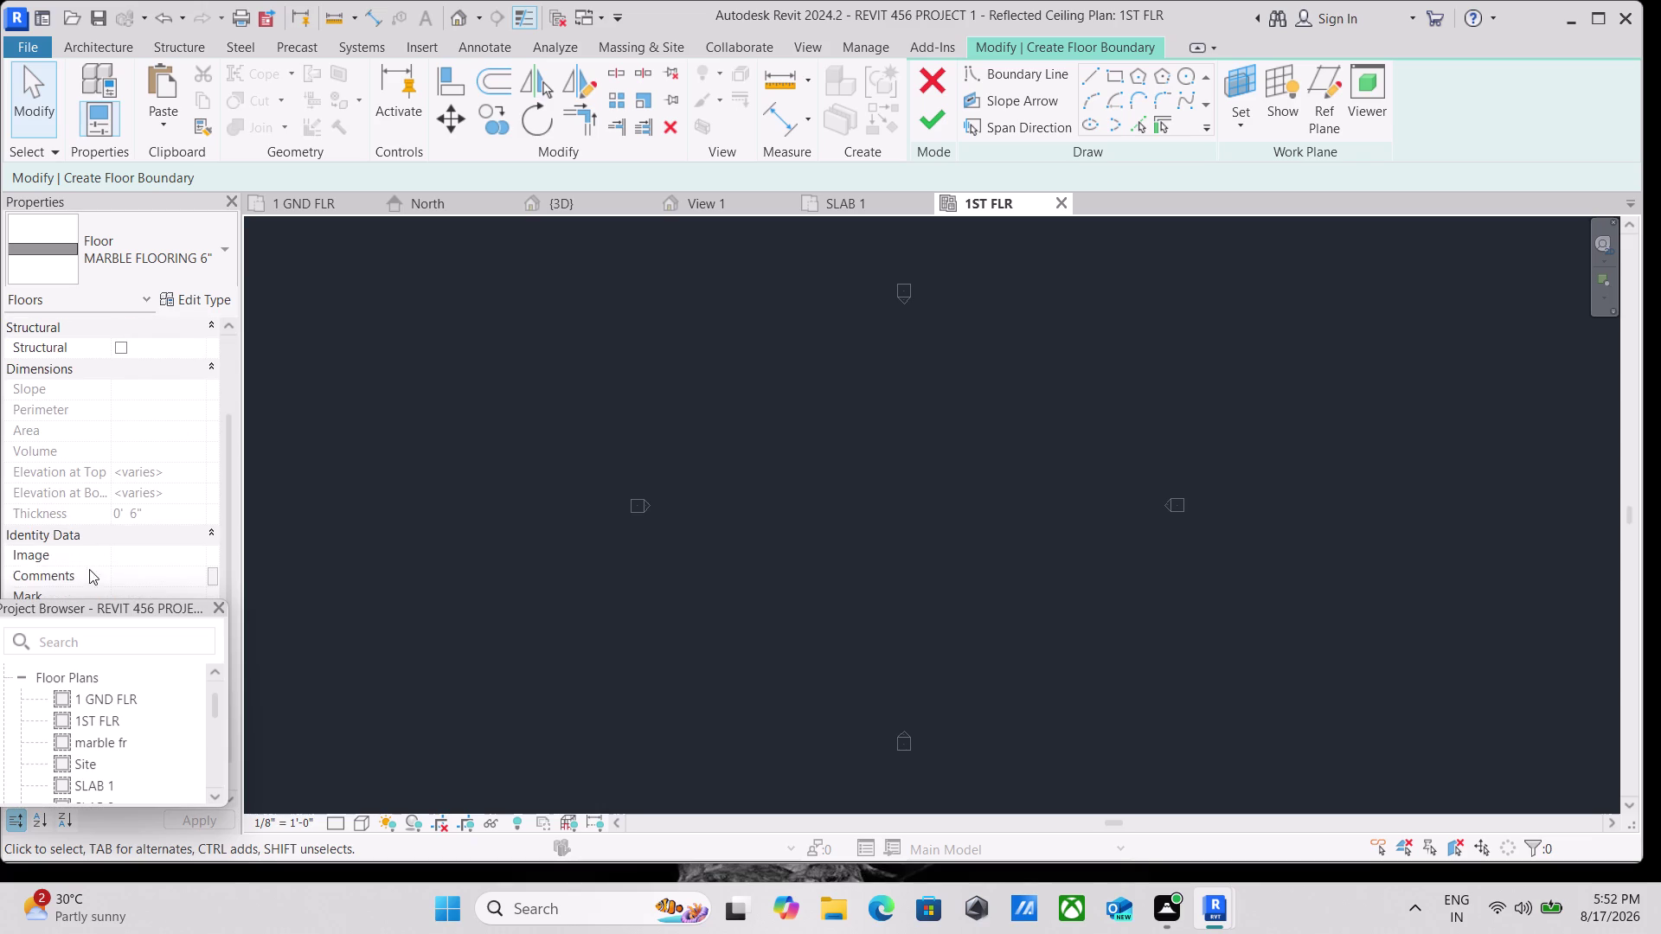
scroll(down, 3)
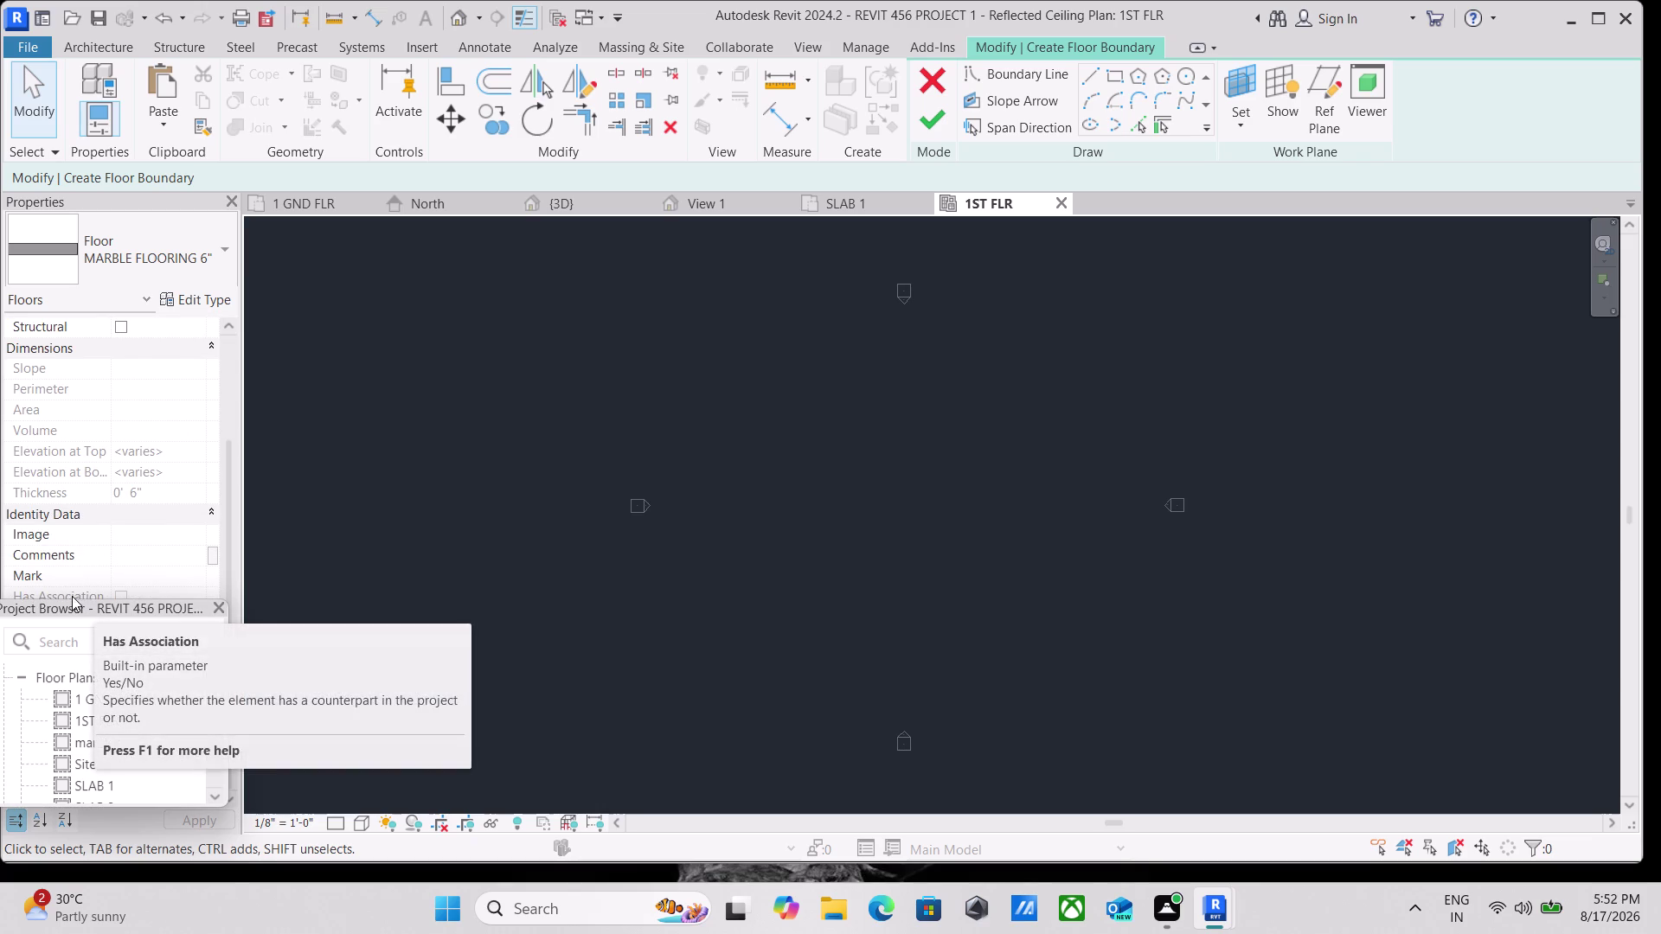
drag(76, 601, 49, 719)
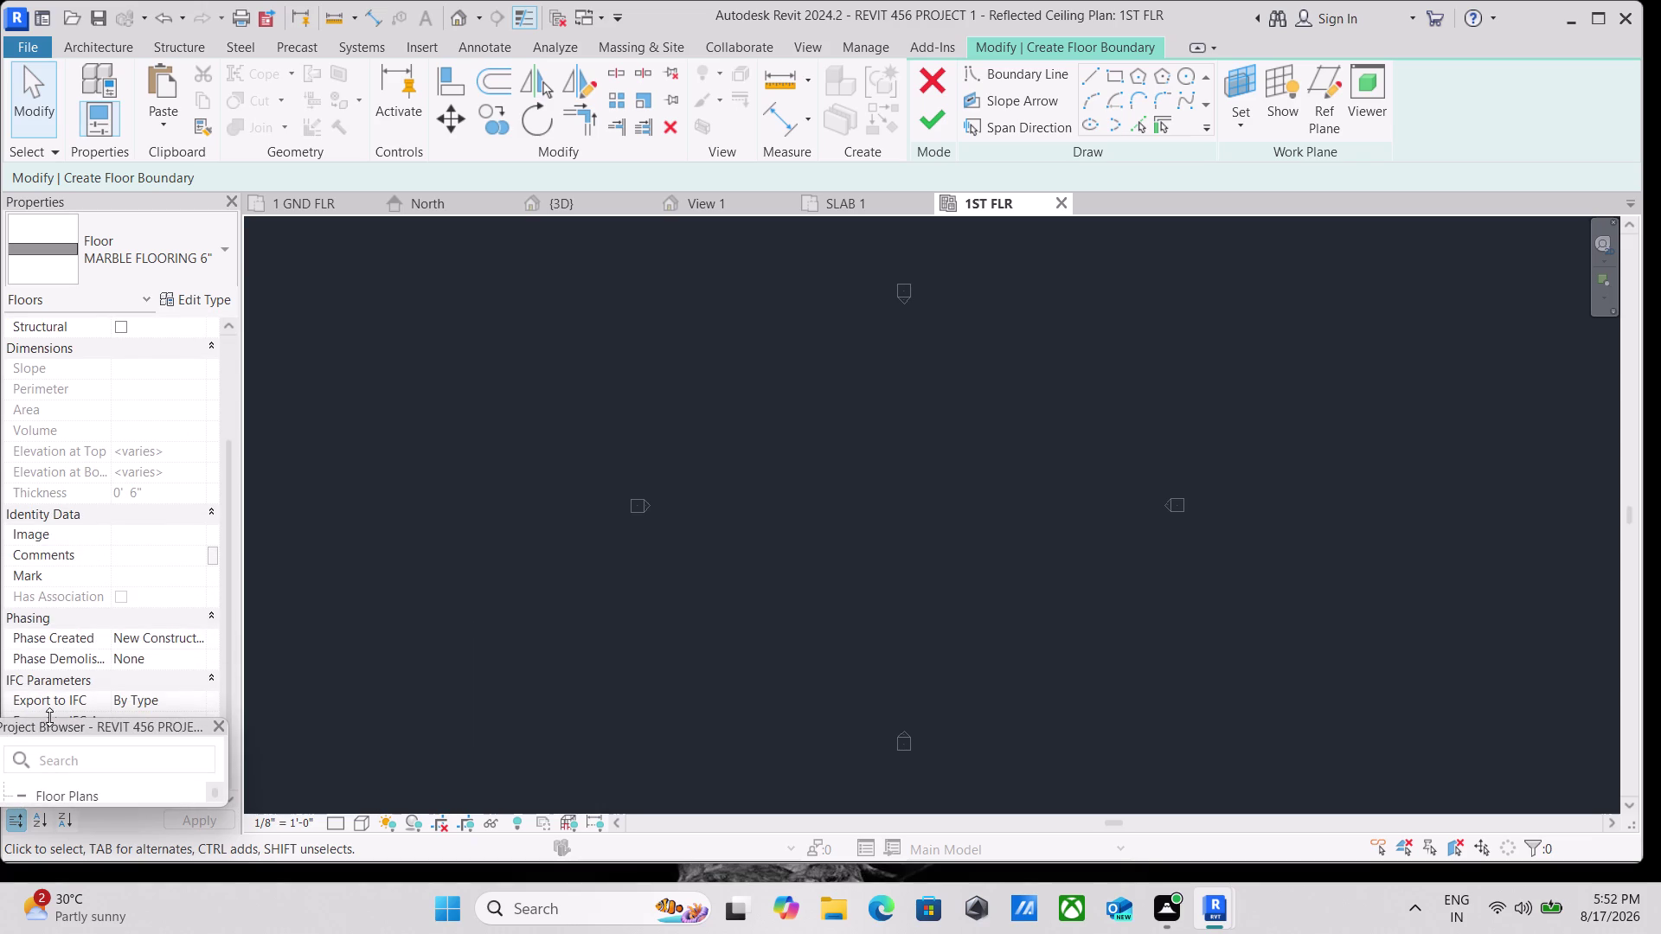
Make the Project Browser's list of views taller.
scroll(down, 3)
scroll(up, 3)
scroll(up, 3)
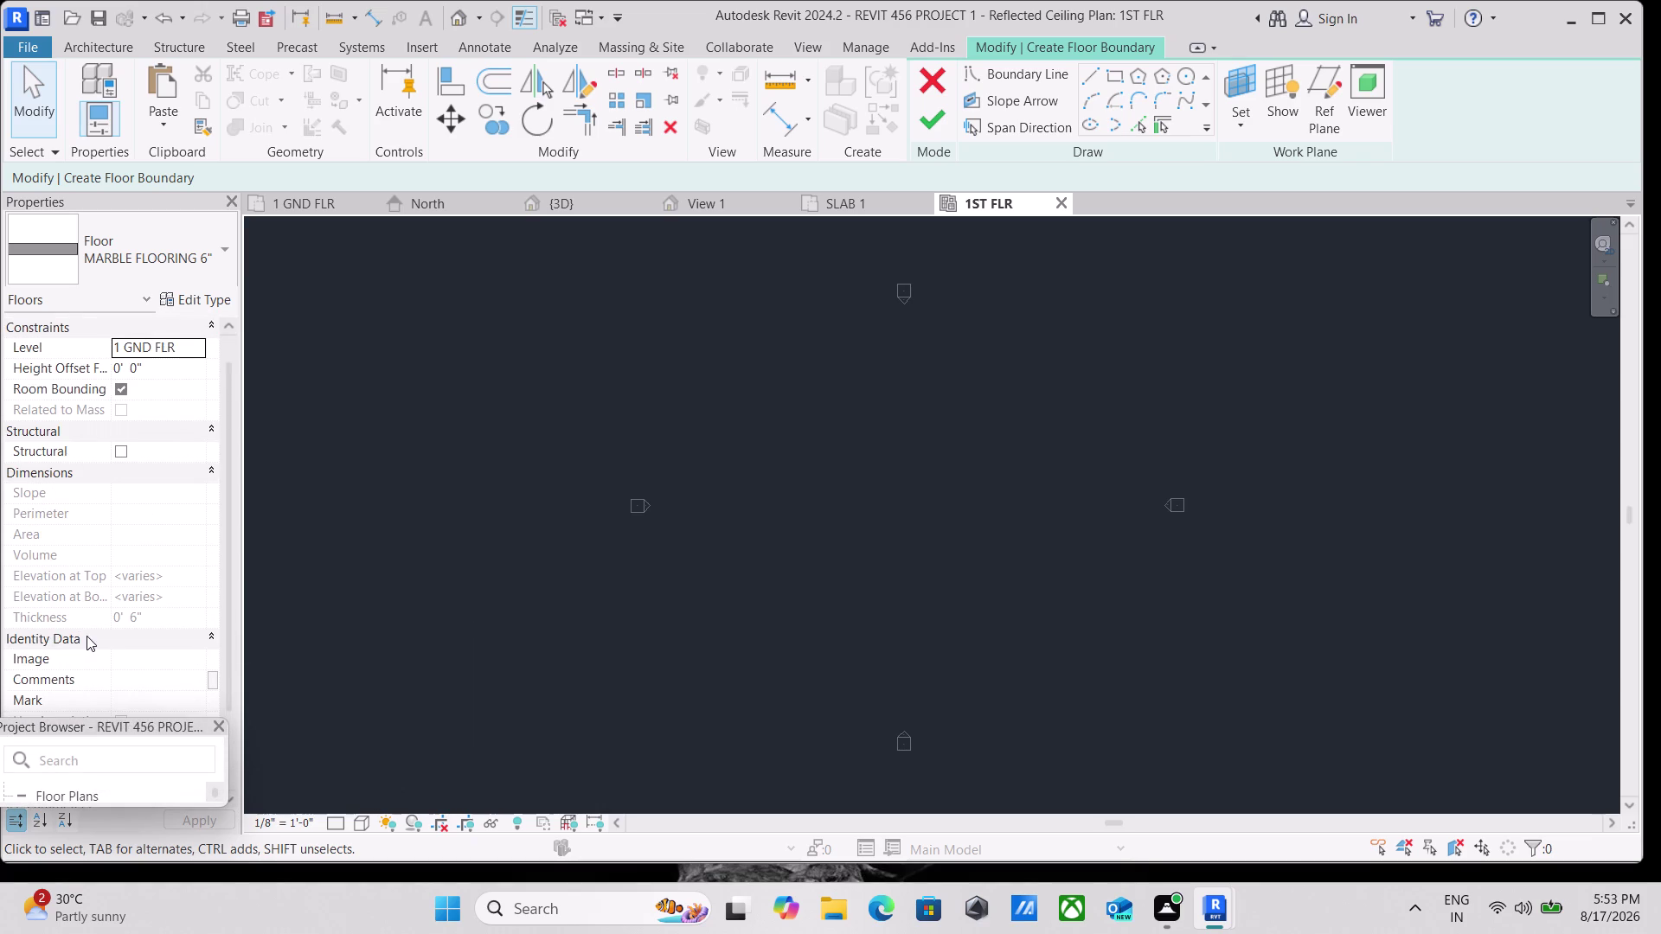
scroll(up, 3)
scroll(down, 3)
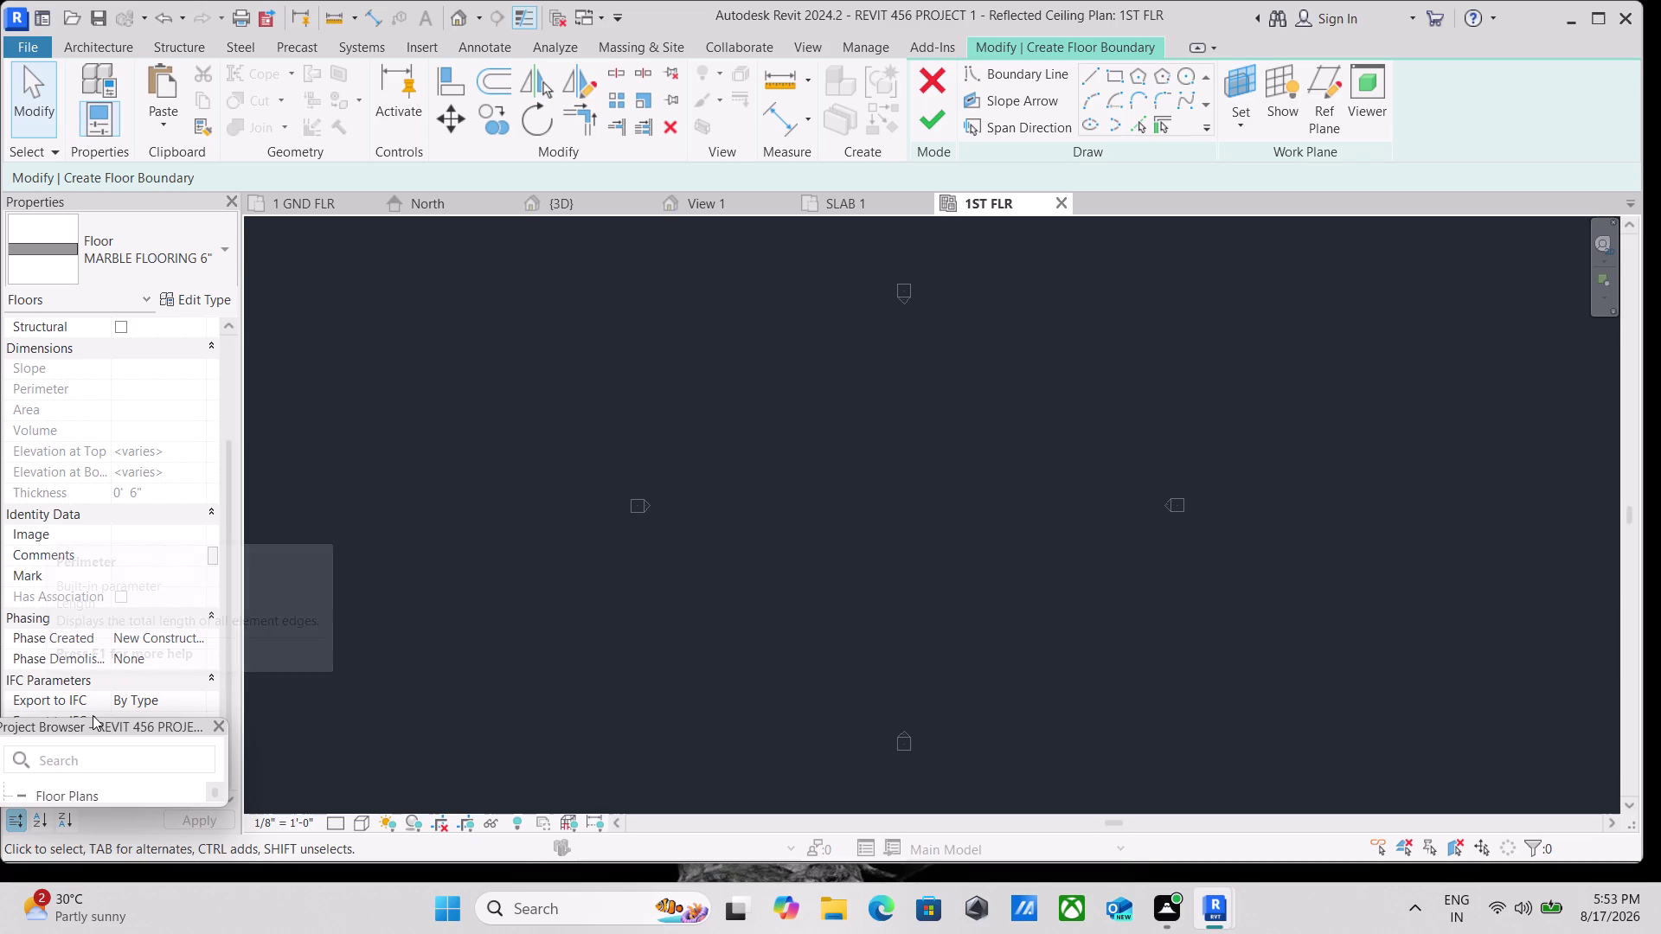
drag(81, 721, 169, 300)
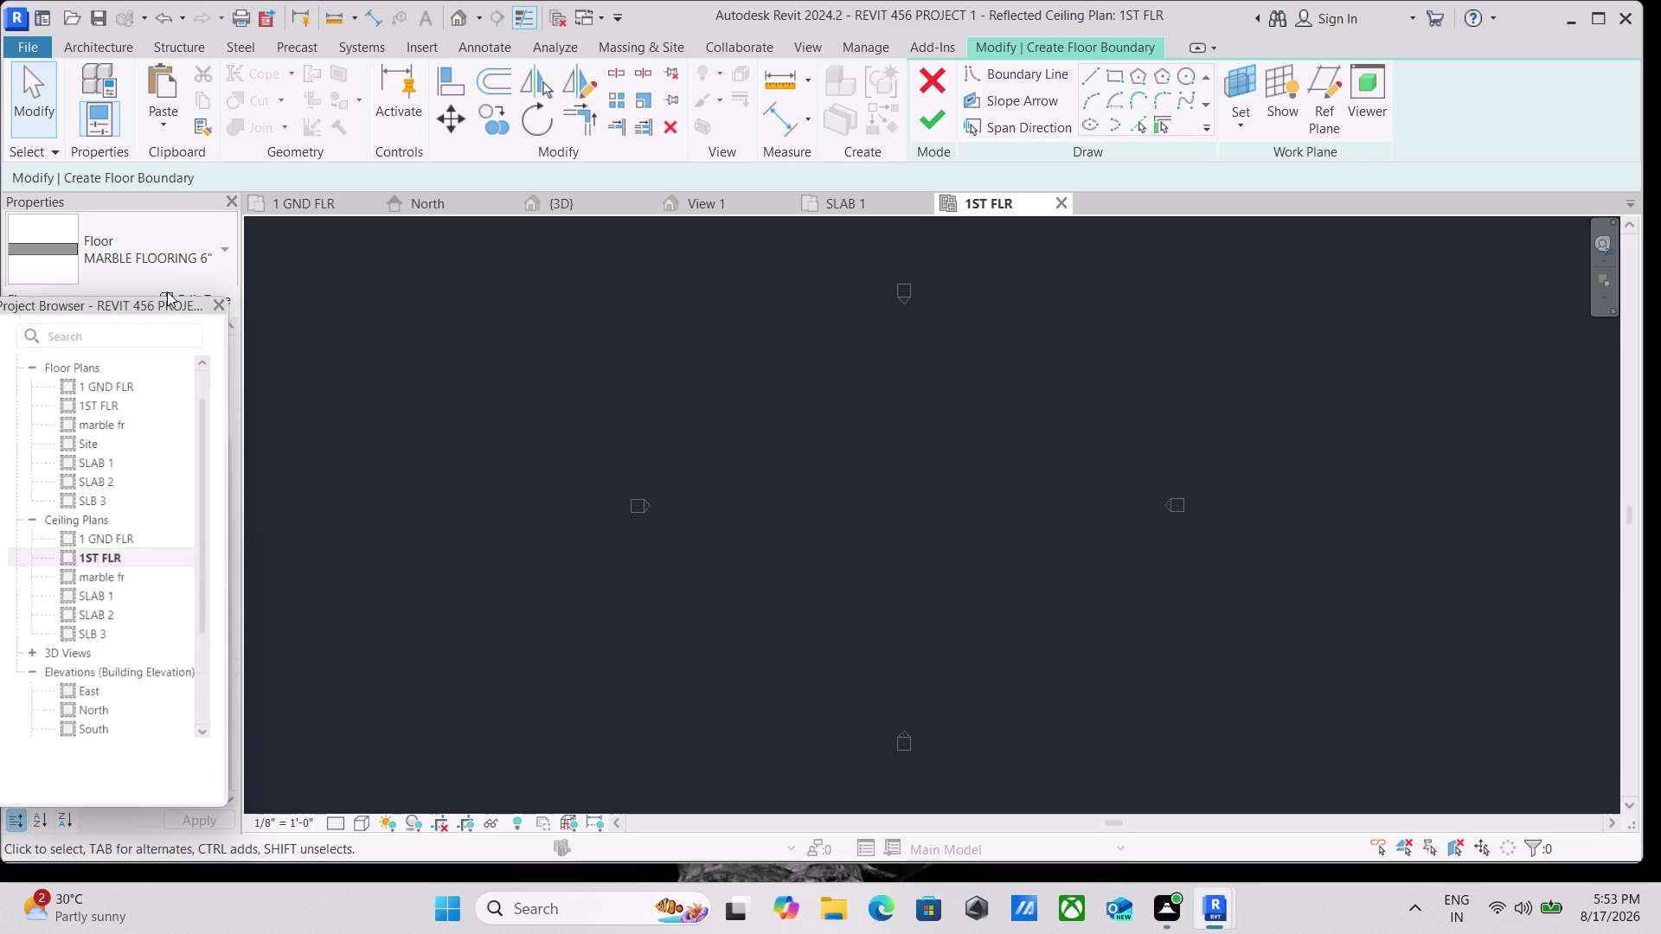
Shrink the Project Browser's view list back down.
scroll(down, 3)
scroll(down, 3)
scroll(up, 3)
scroll(up, 3)
scroll(up, 3)
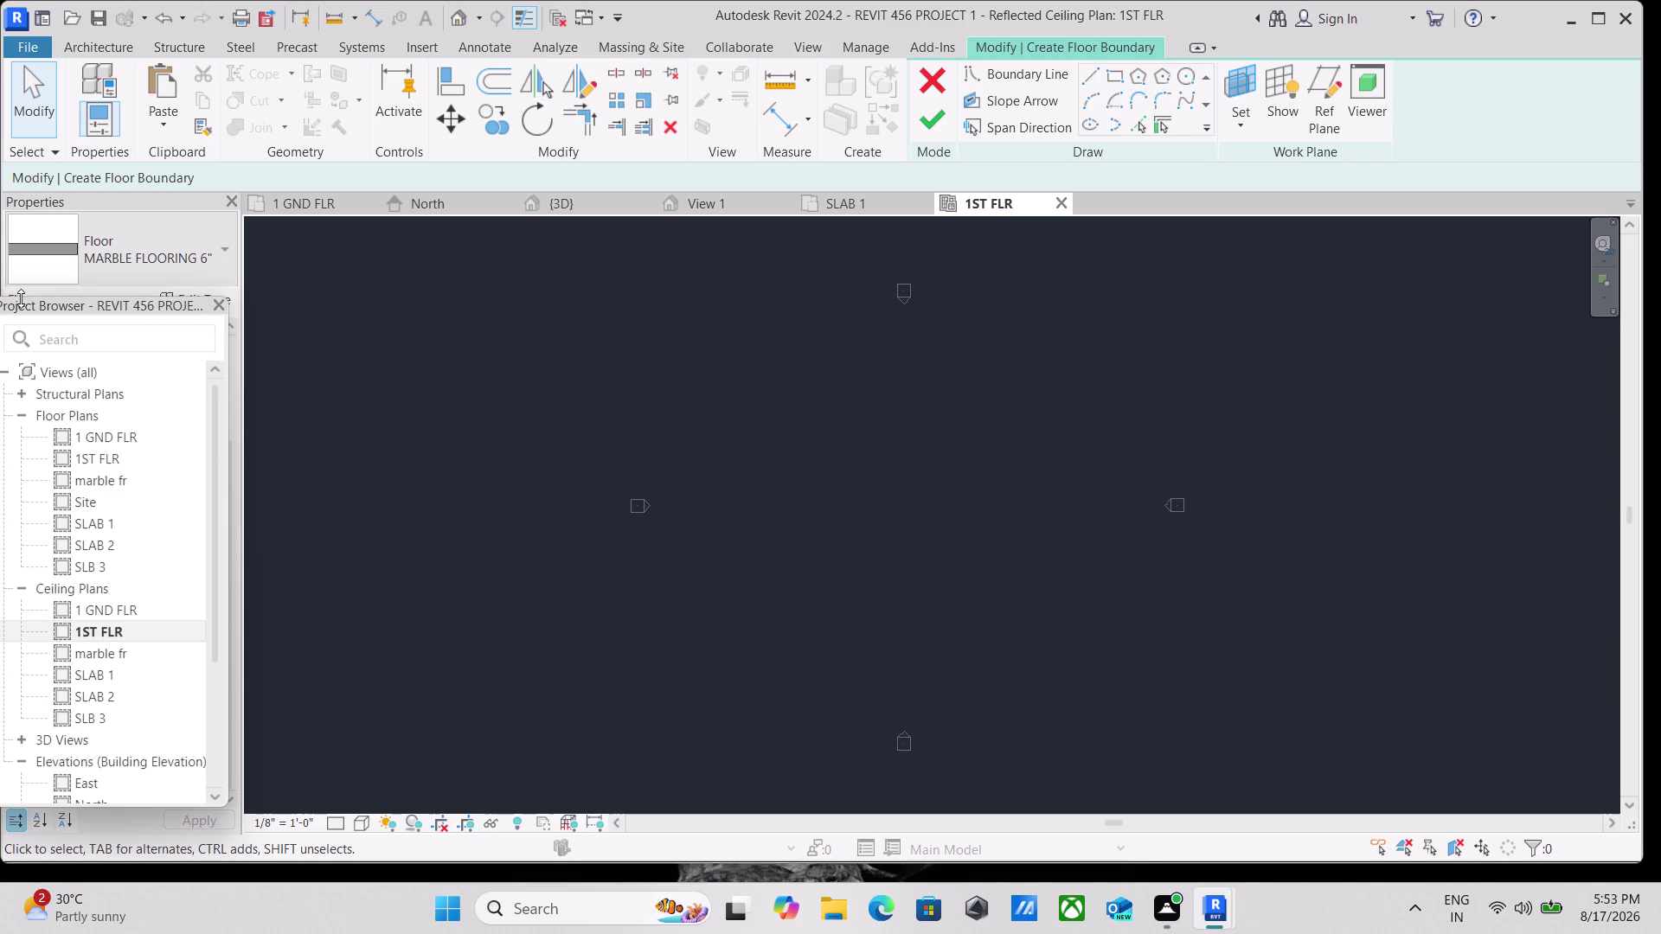
drag(25, 297, 22, 646)
Give the floor Properties panel more room again.
scroll(down, 3)
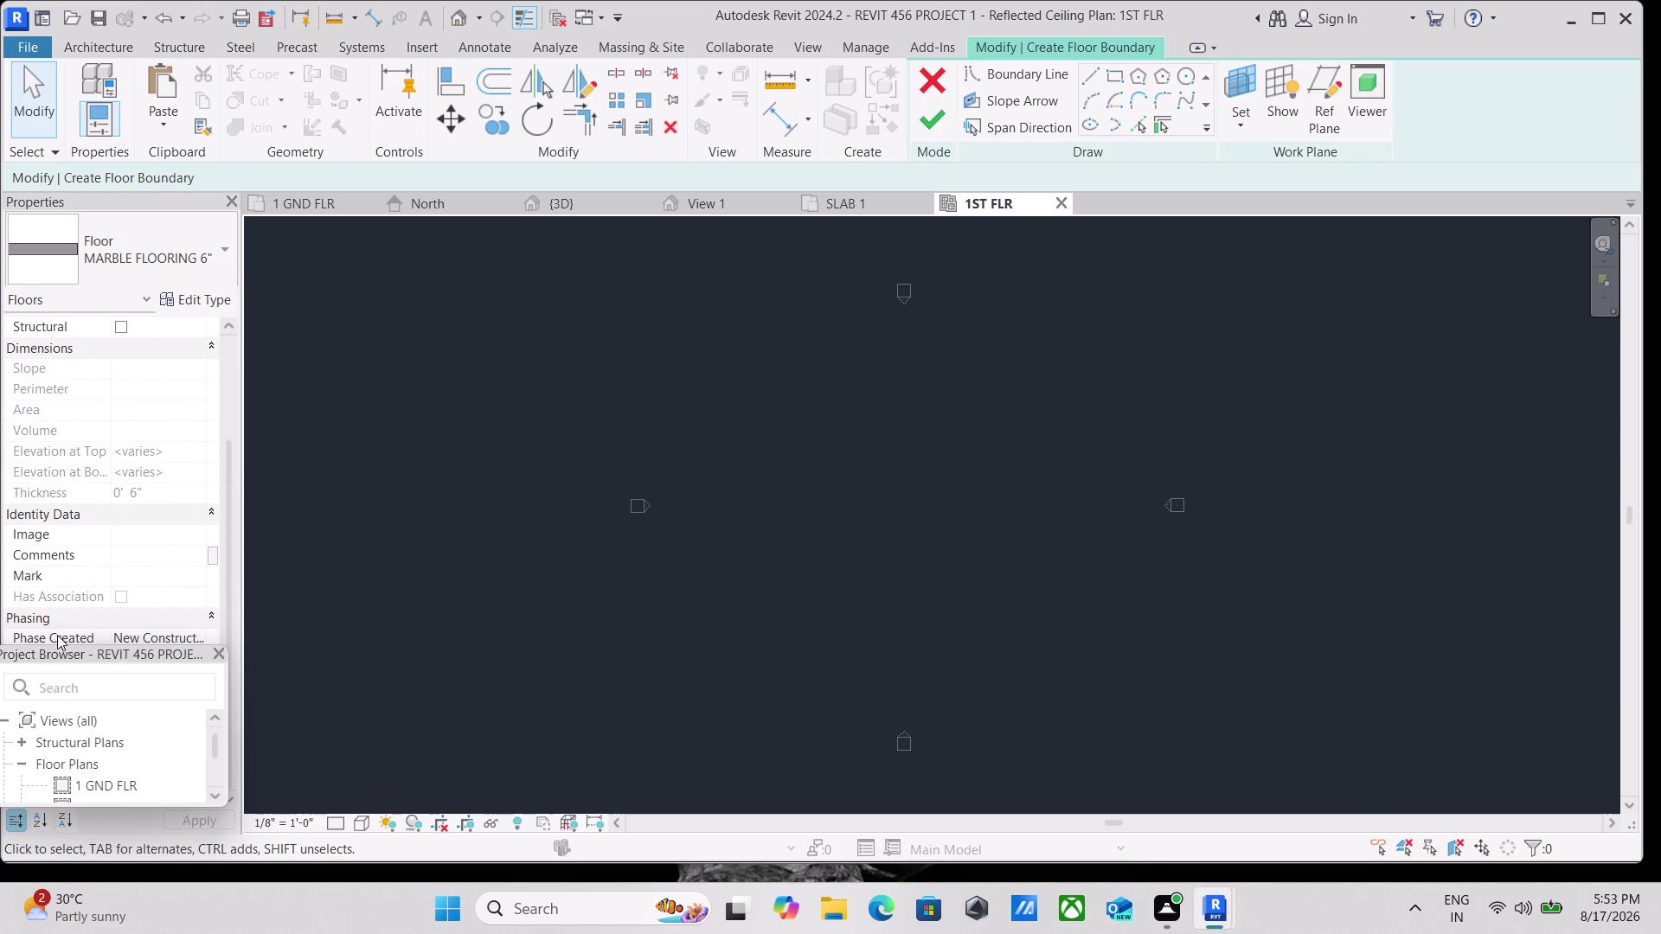
scroll(up, 3)
scroll(down, 3)
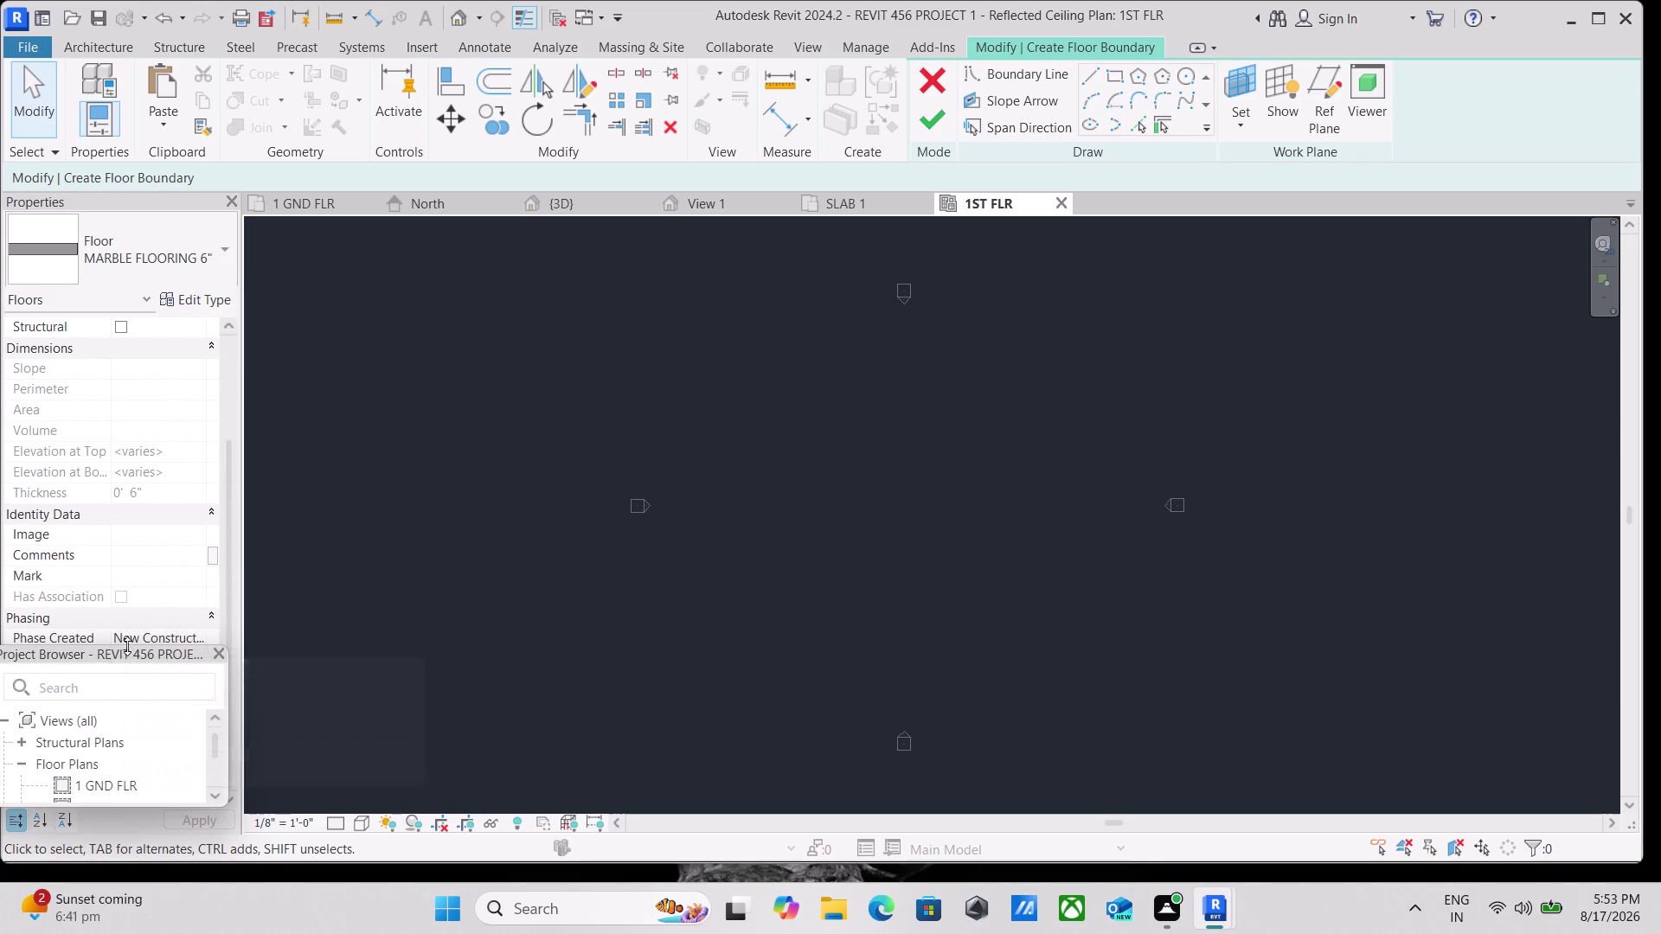
scroll(down, 3)
scroll(up, 3)
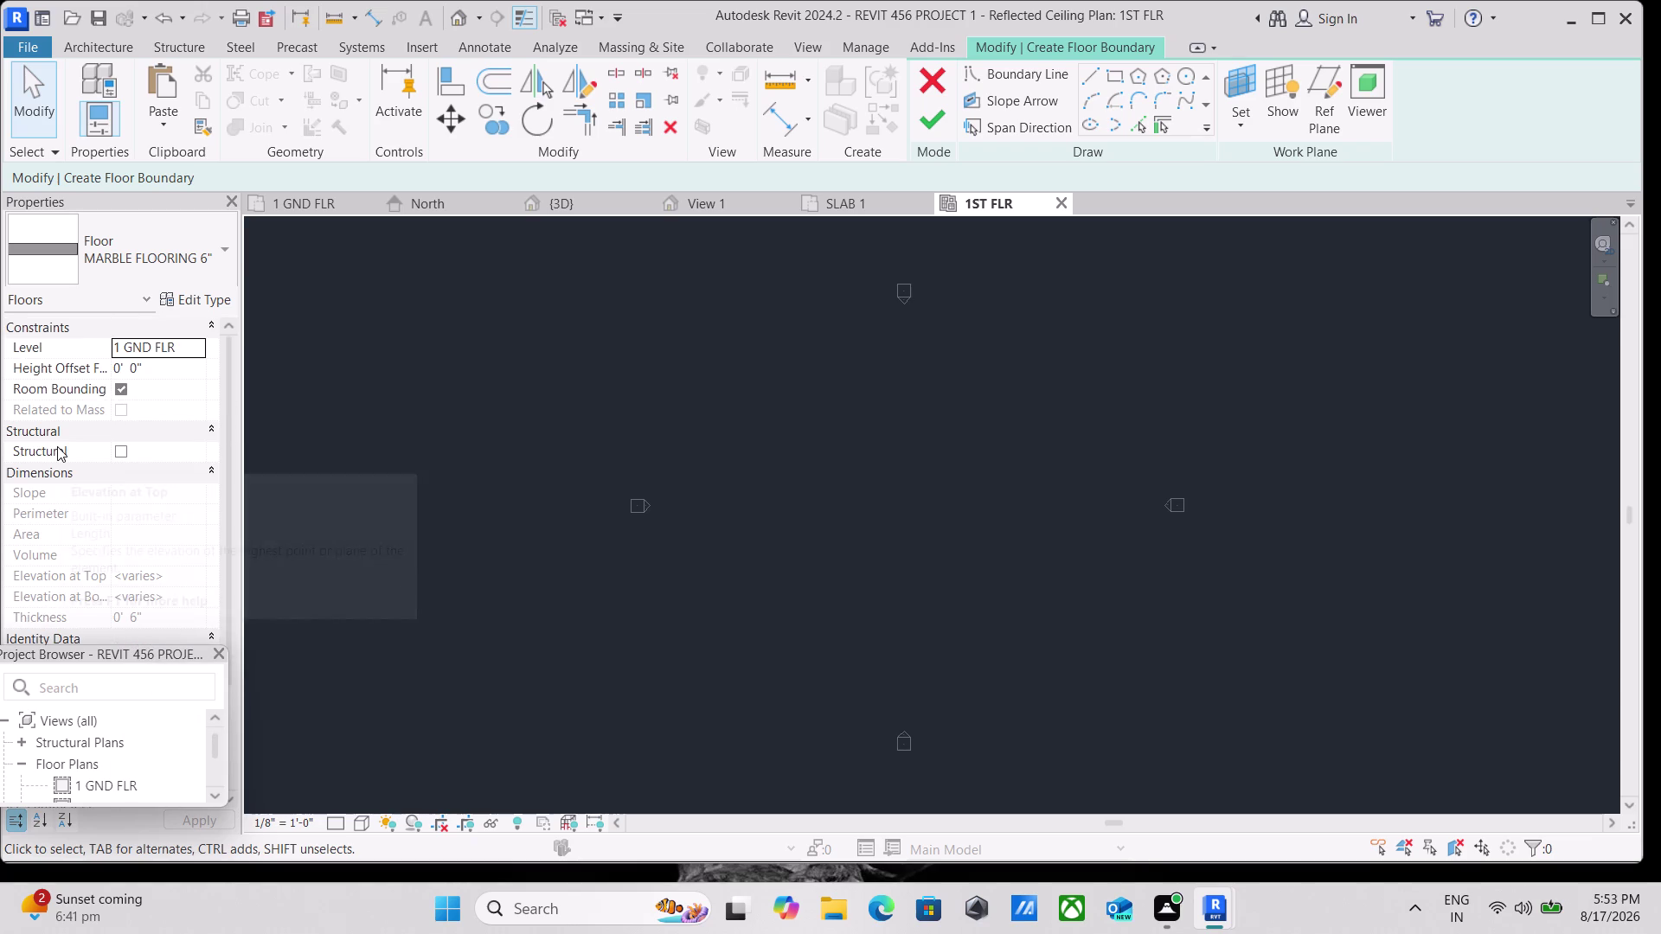
scroll(up, 3)
scroll(down, 3)
scroll(up, 3)
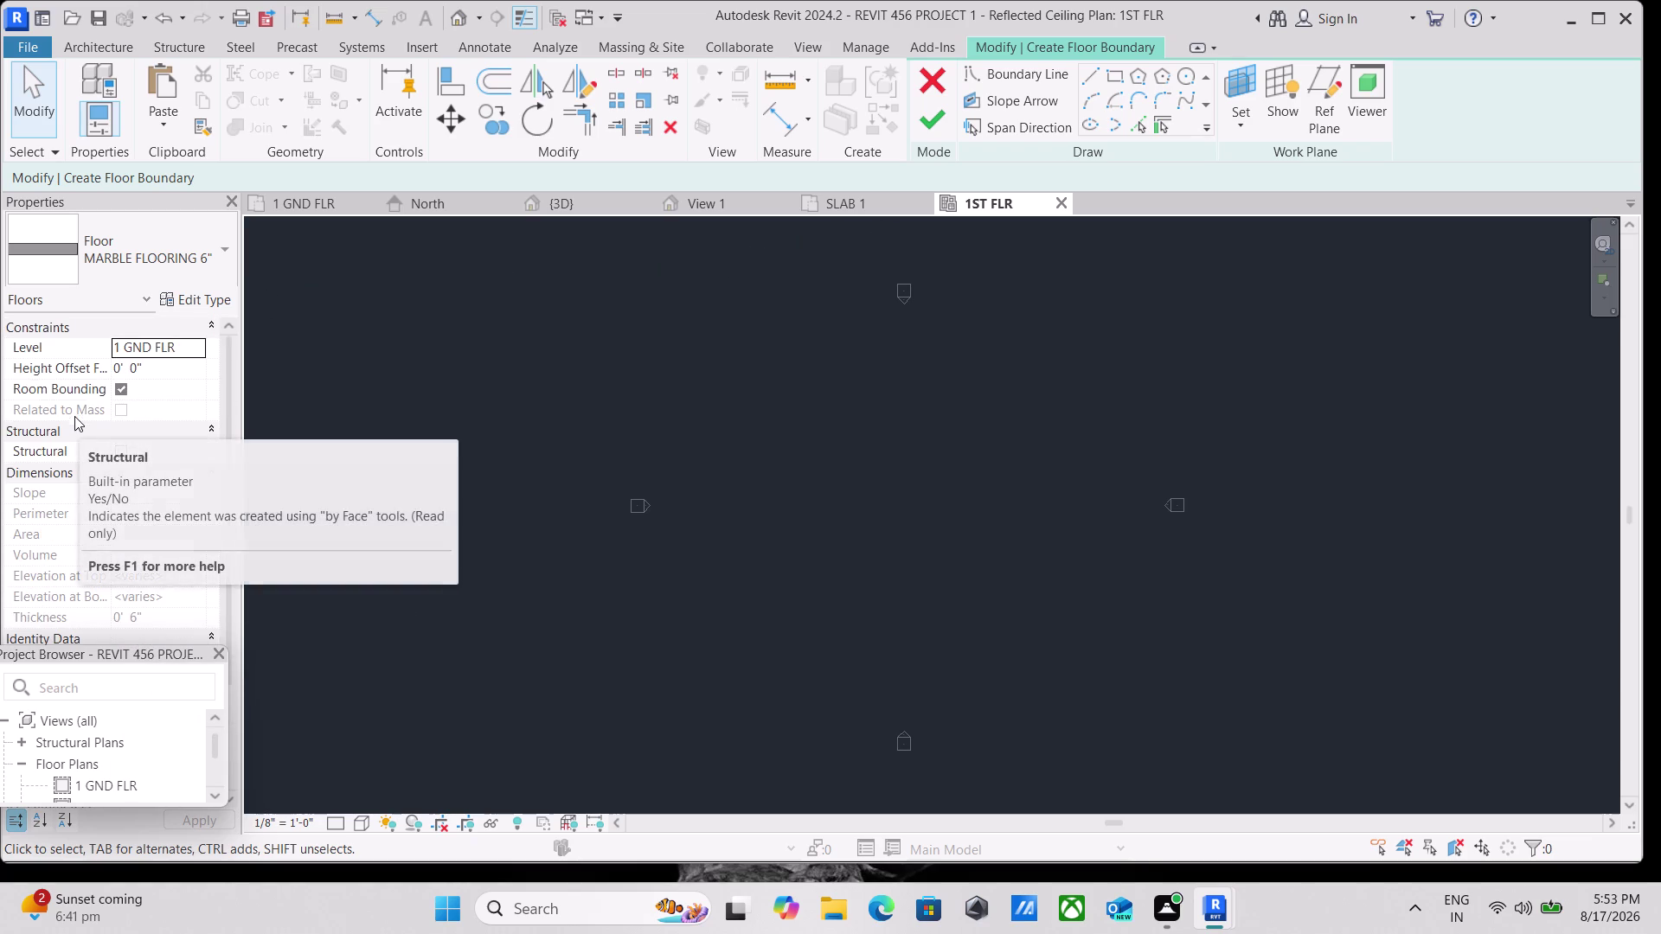
scroll(down, 3)
scroll(down, 3)
scroll(down, 3)
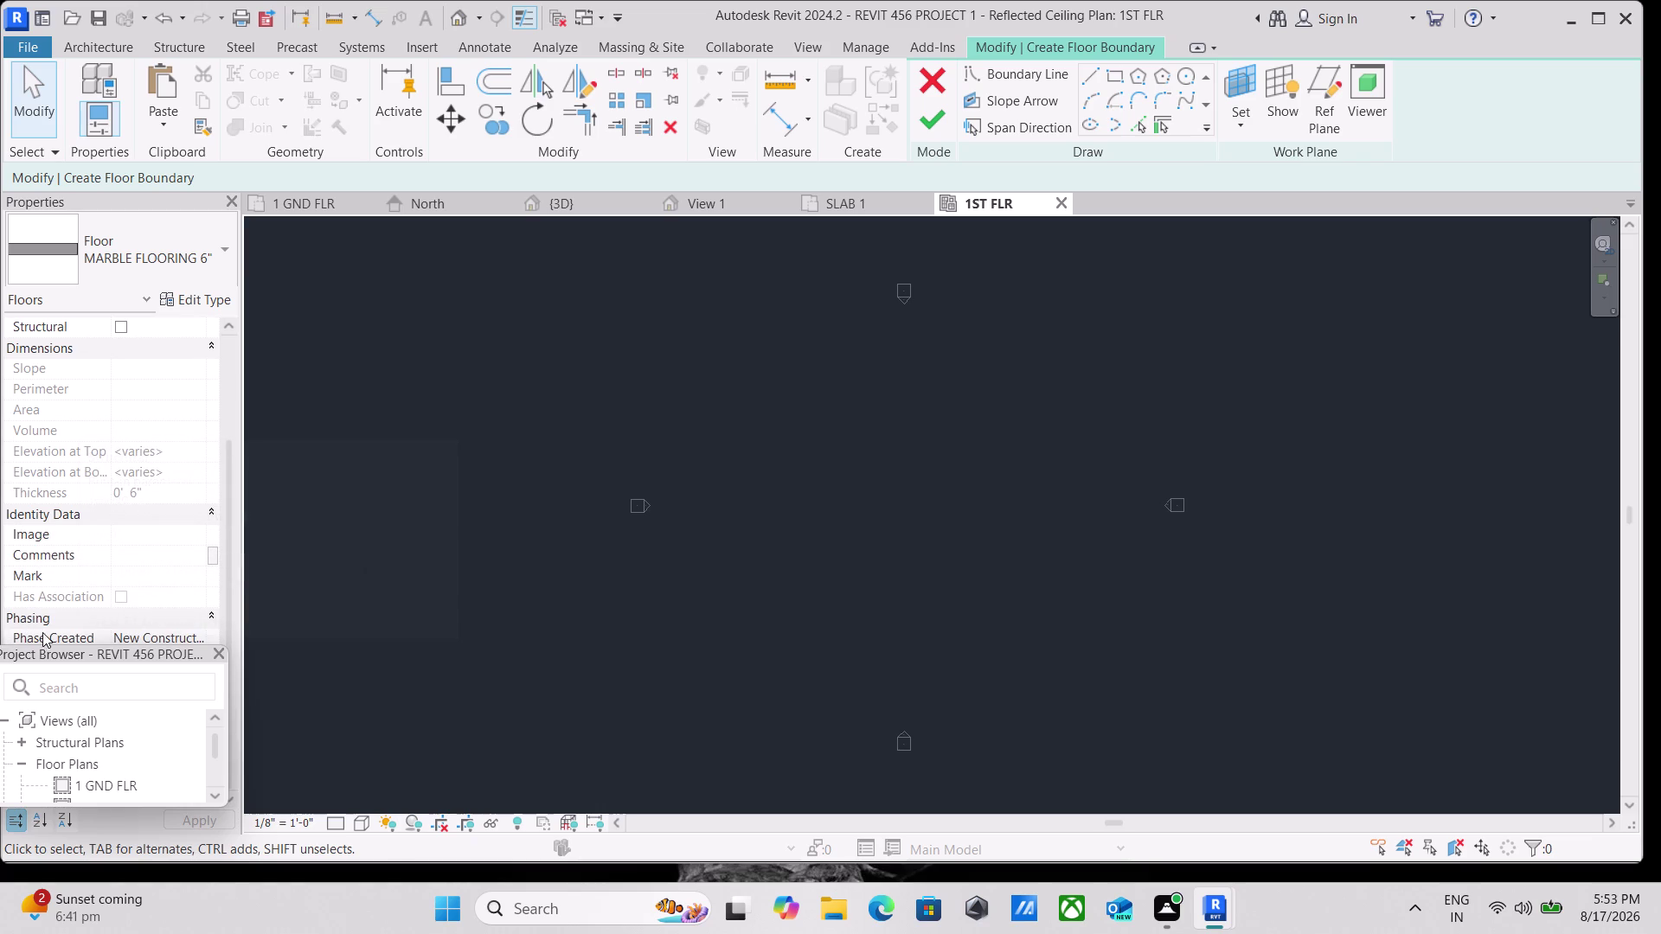
scroll(down, 3)
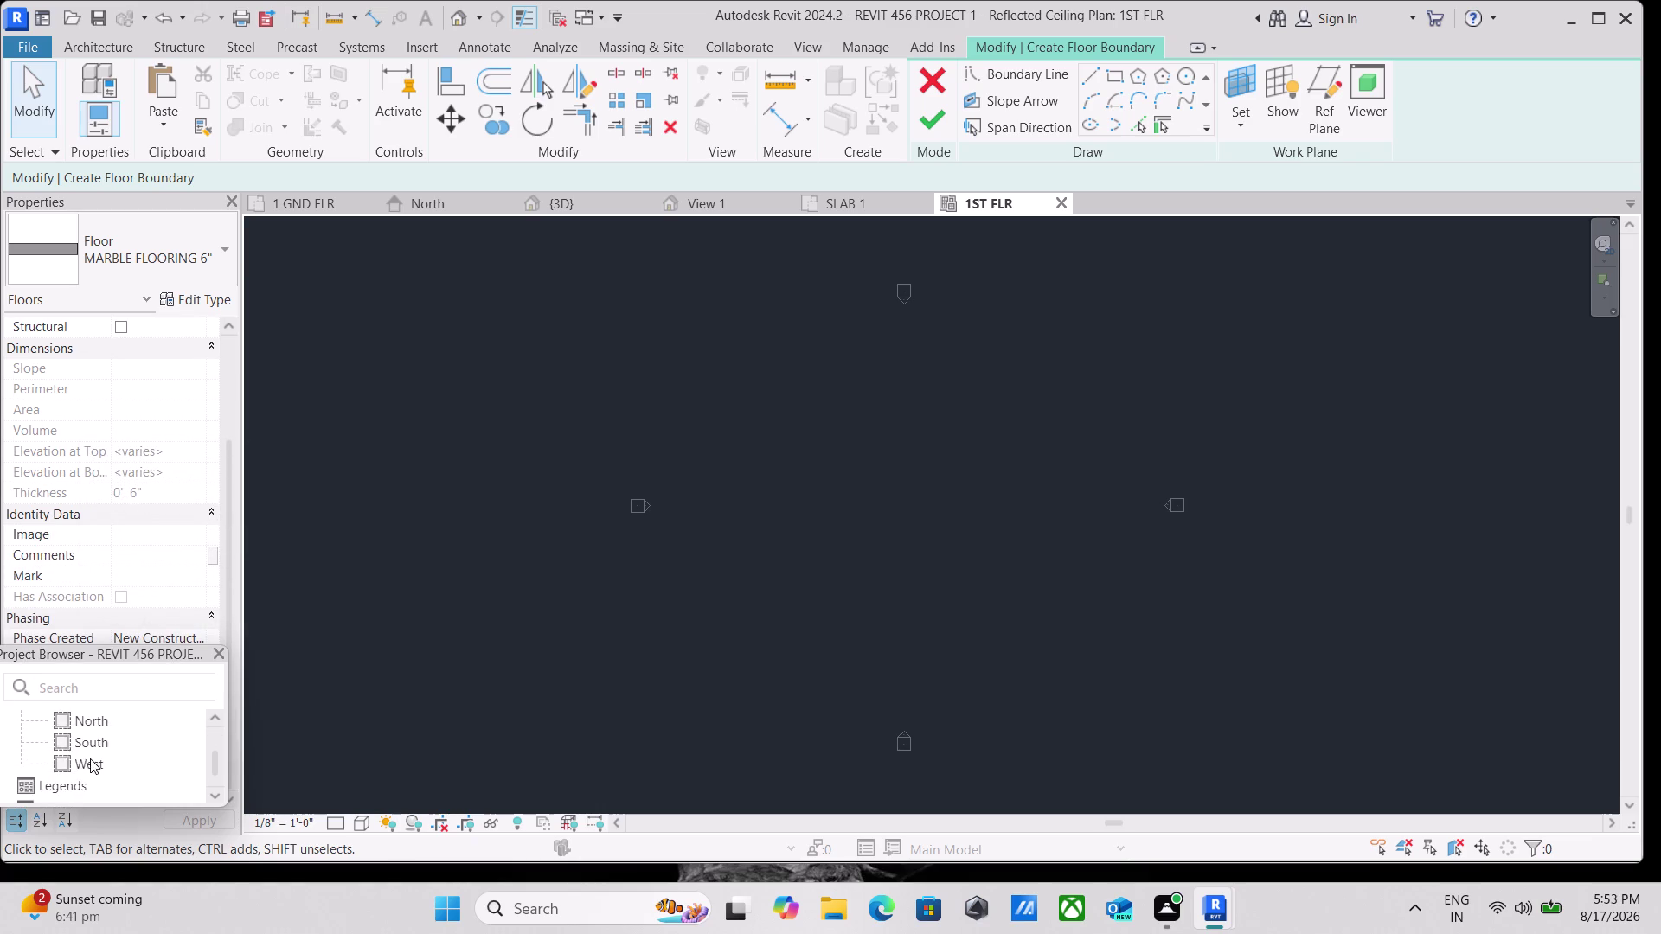
scroll(down, 3)
scroll(up, 3)
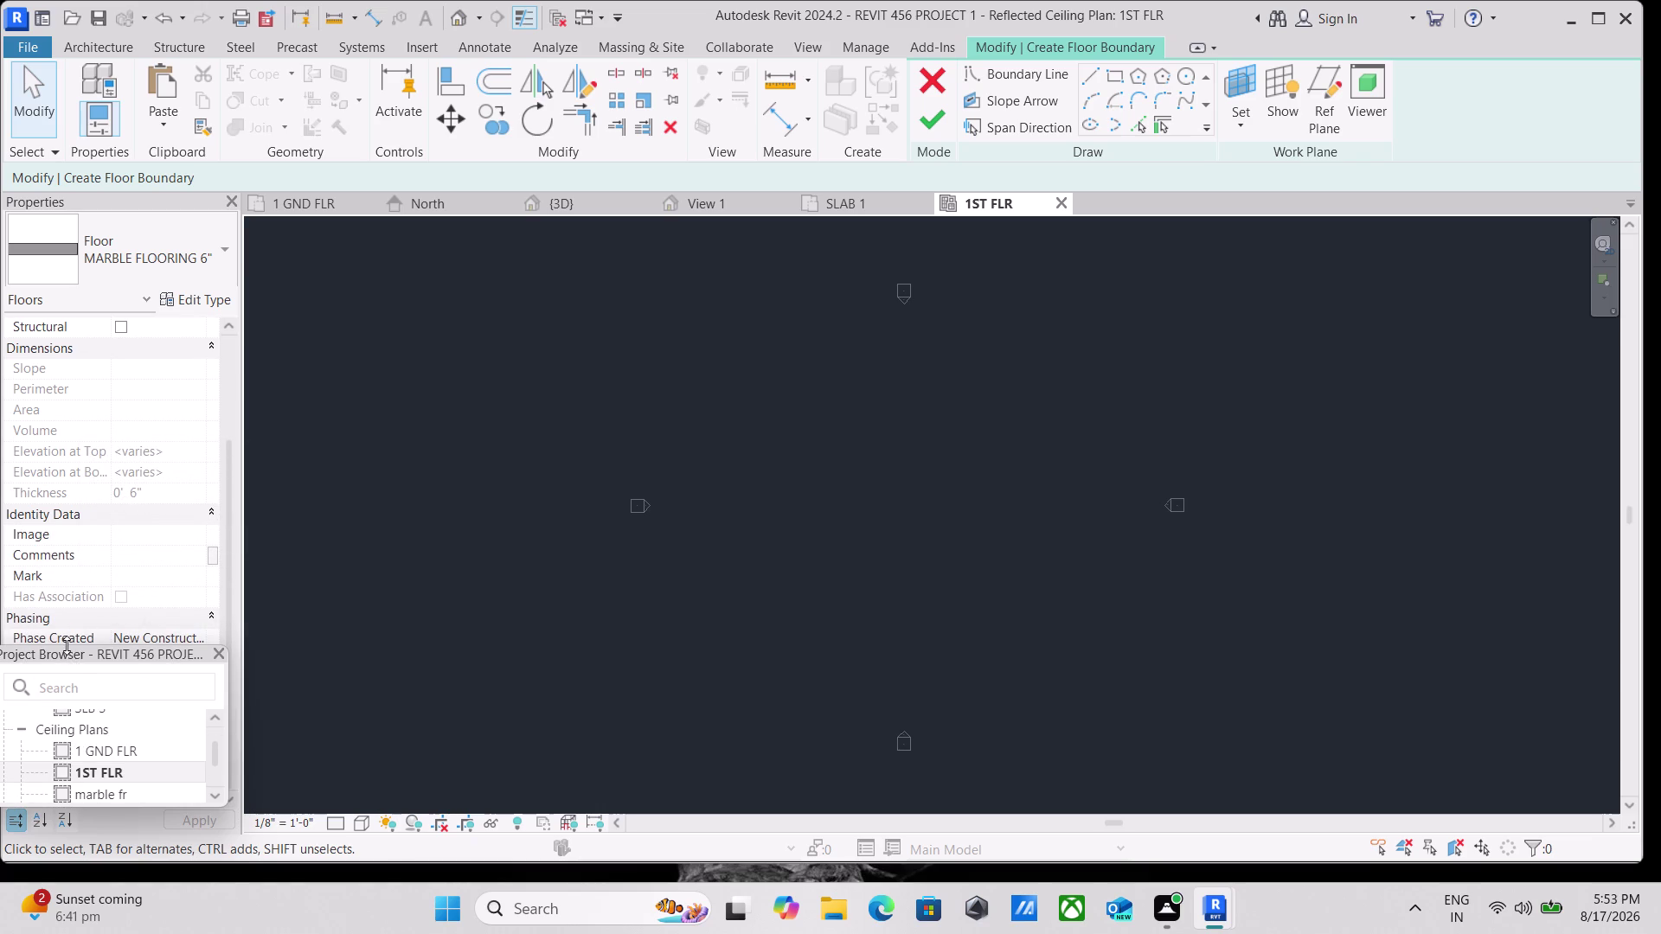
drag(67, 646, 59, 812)
Resize the panels to give the Project Browser view list more room.
scroll(down, 3)
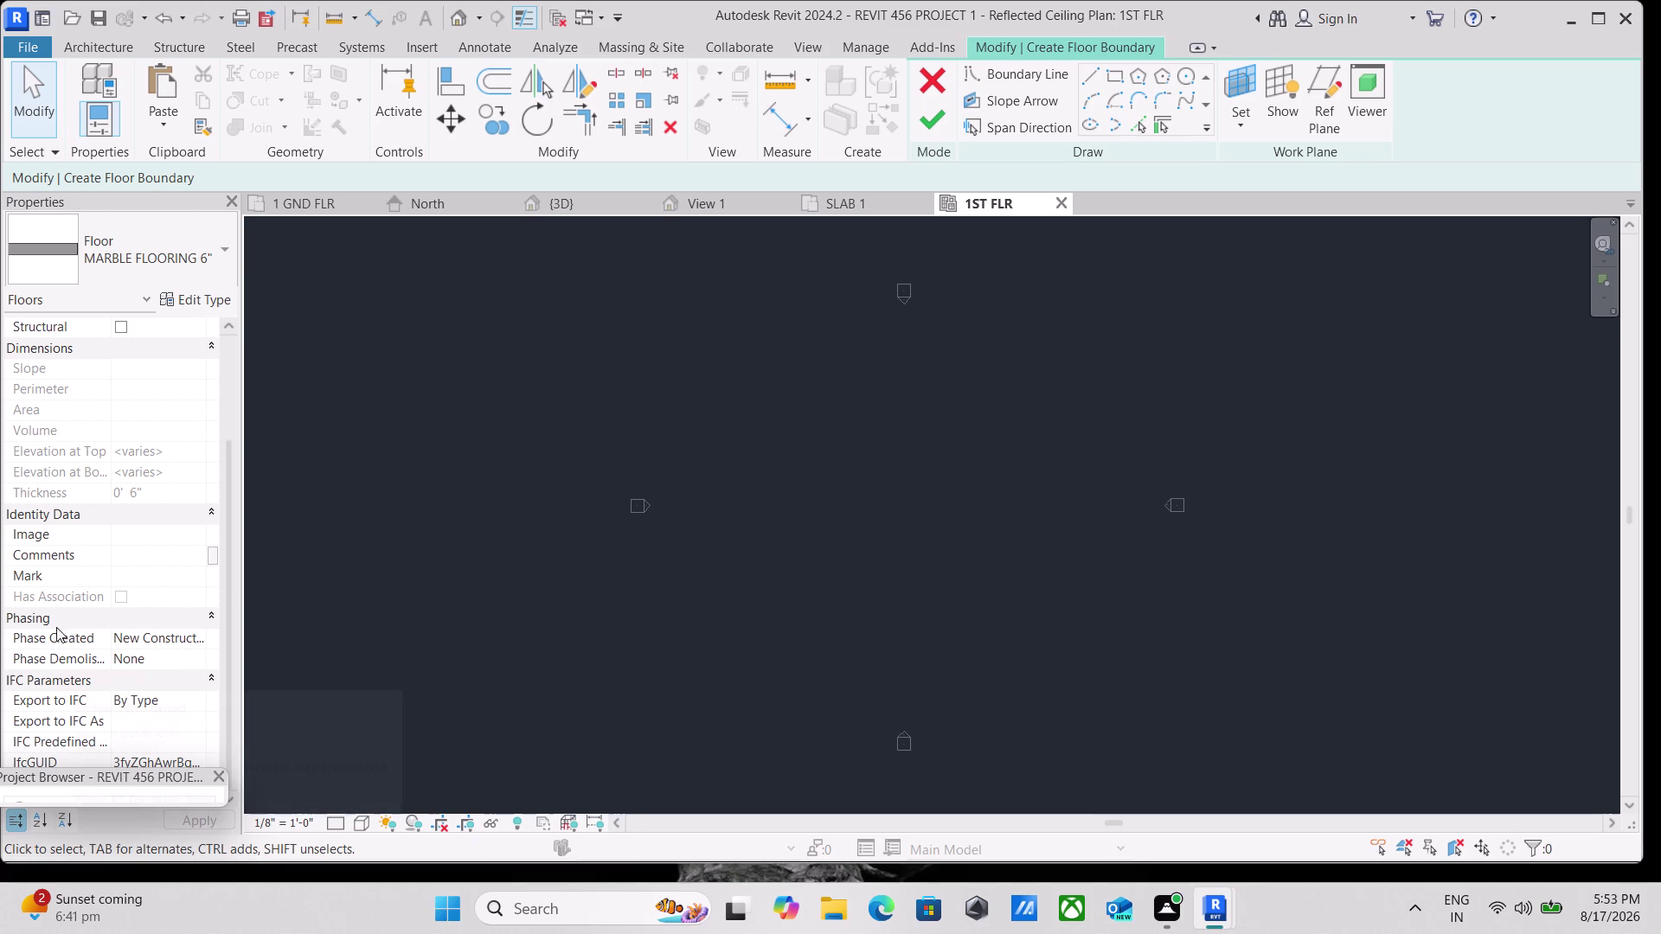
scroll(up, 3)
scroll(up, 3)
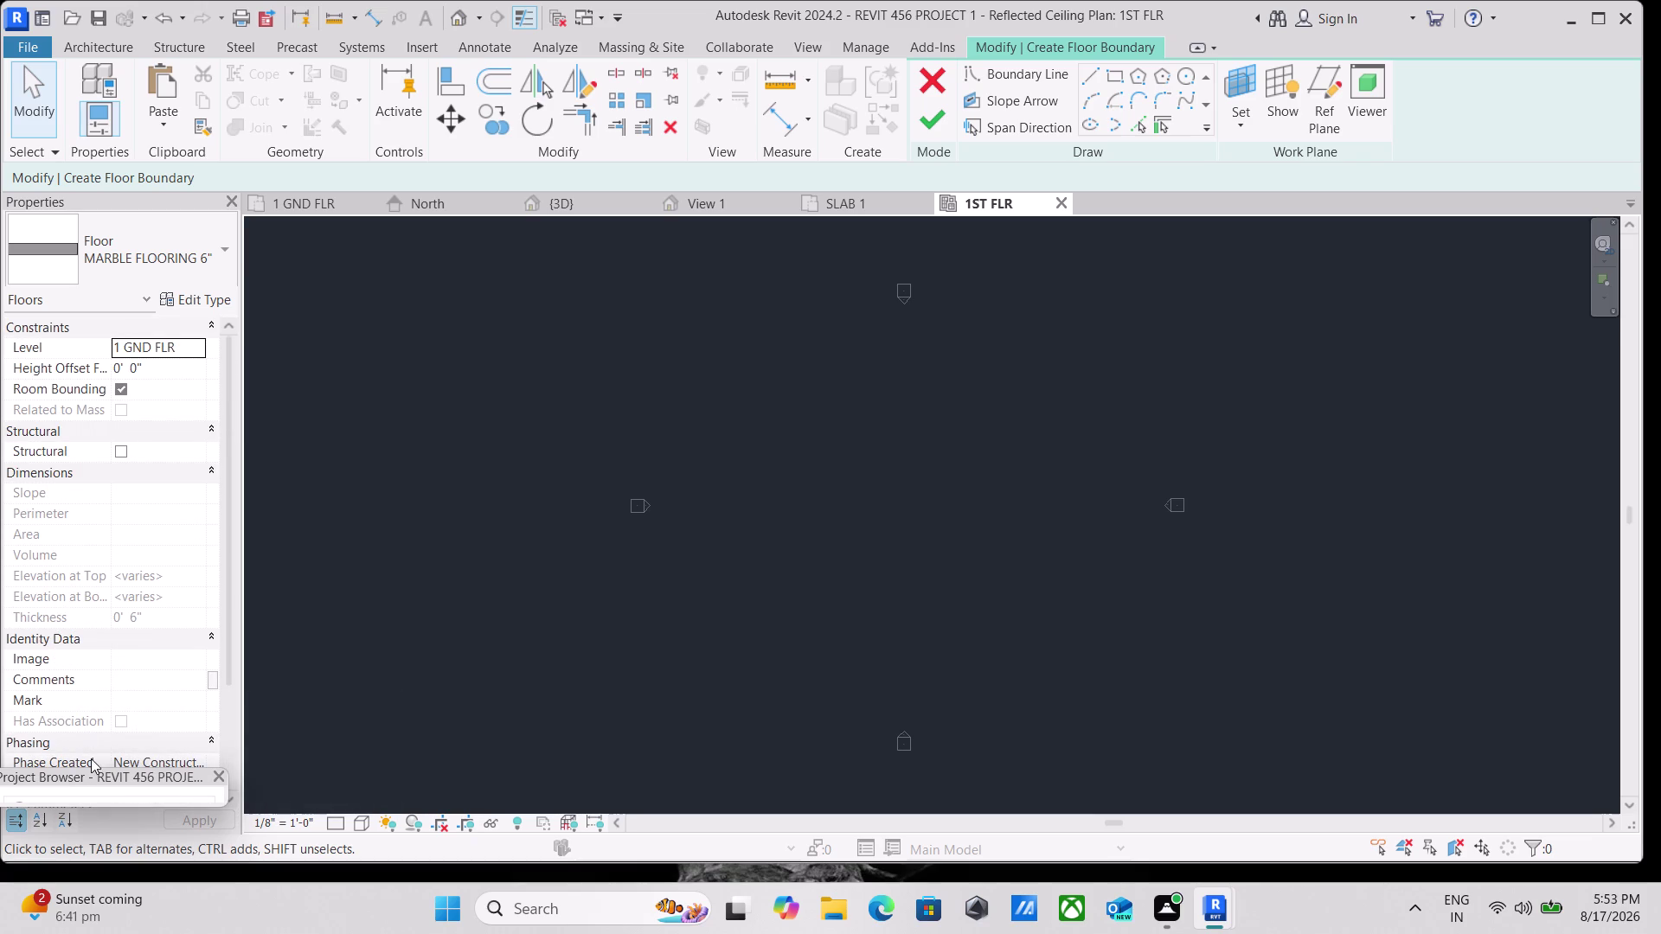
click(80, 764)
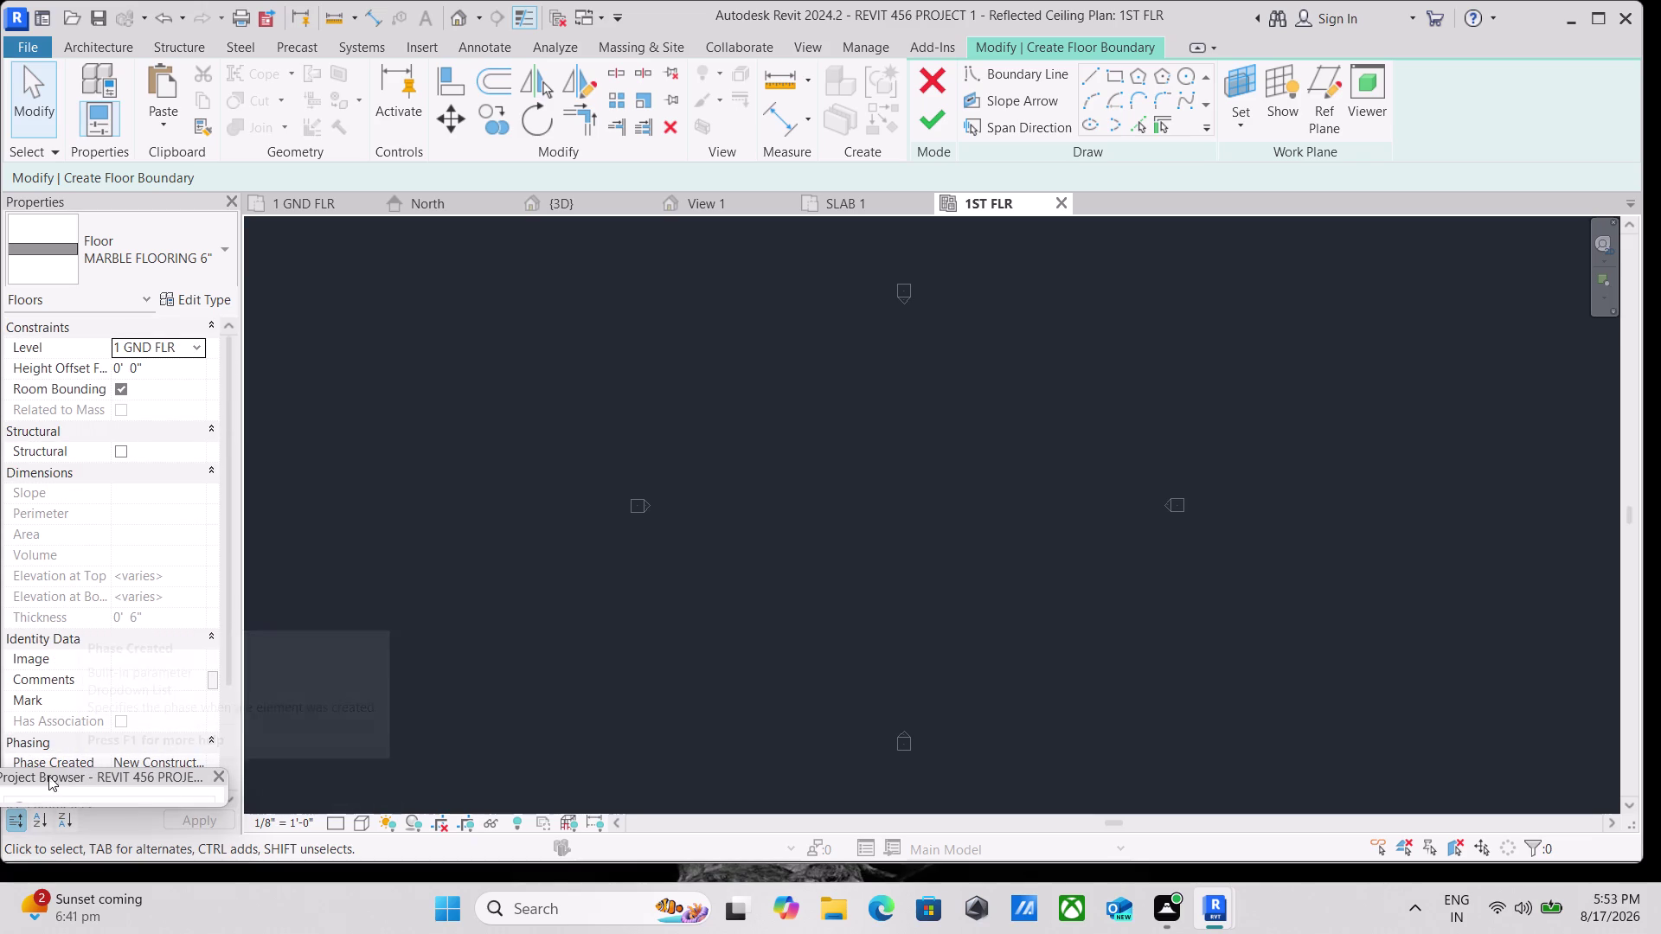
click(50, 766)
drag(127, 769, 151, 594)
Pan around the 1ST FLR ceiling plan, then close that view.
scroll(down, 3)
scroll(down, 3)
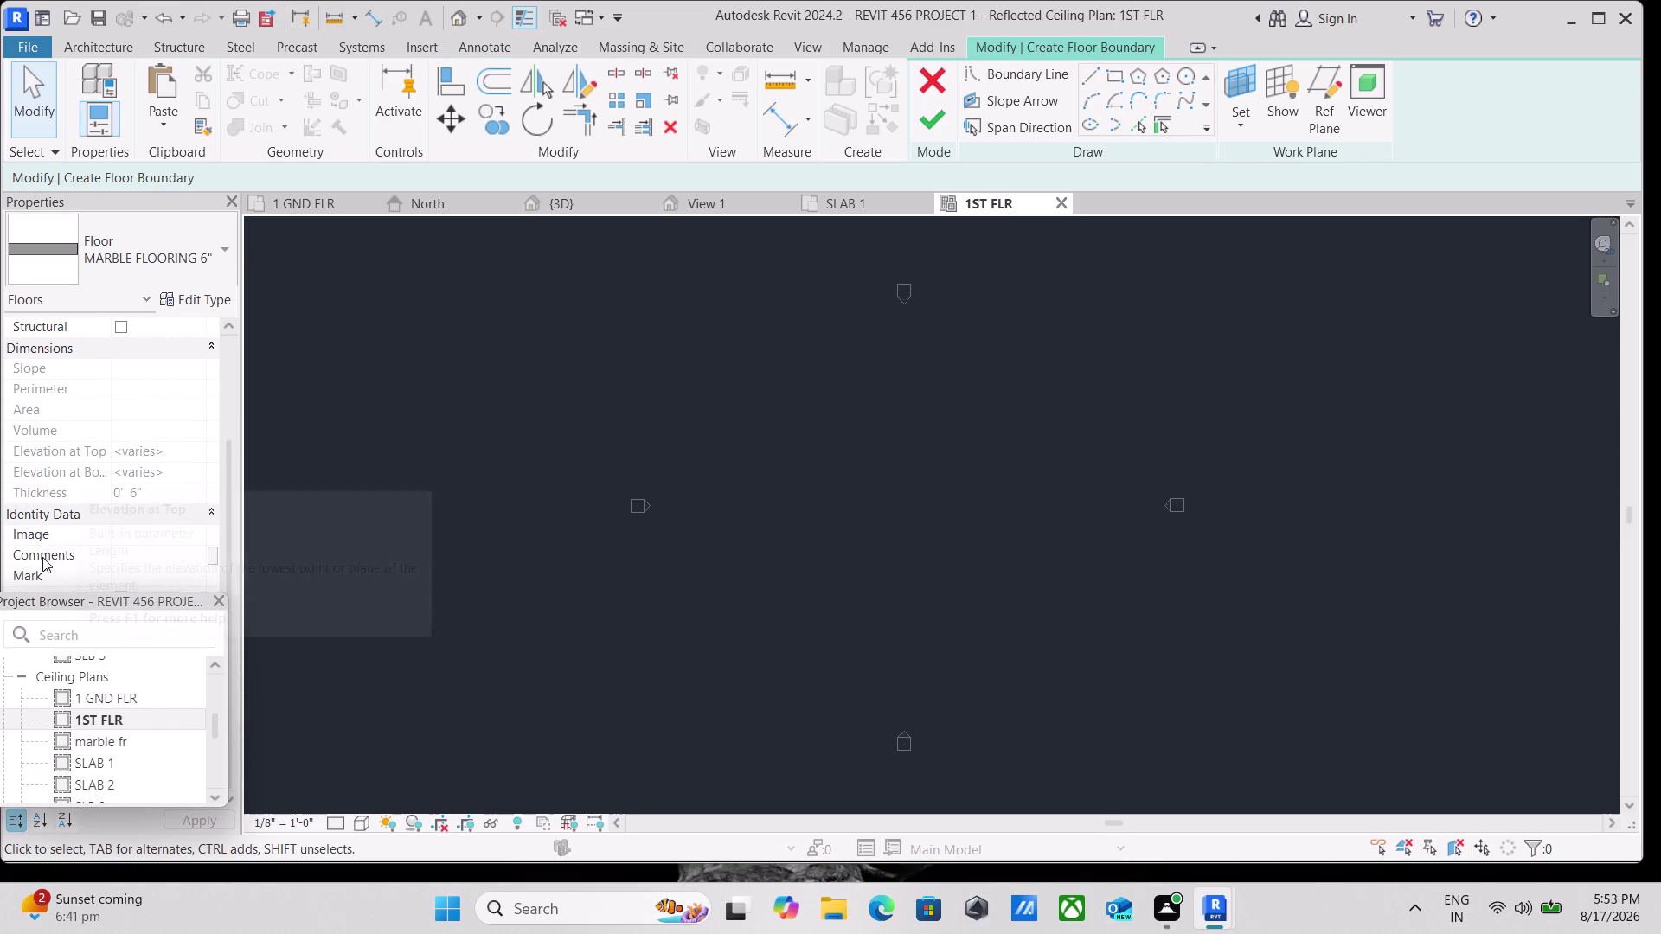
scroll(up, 3)
scroll(down, 3)
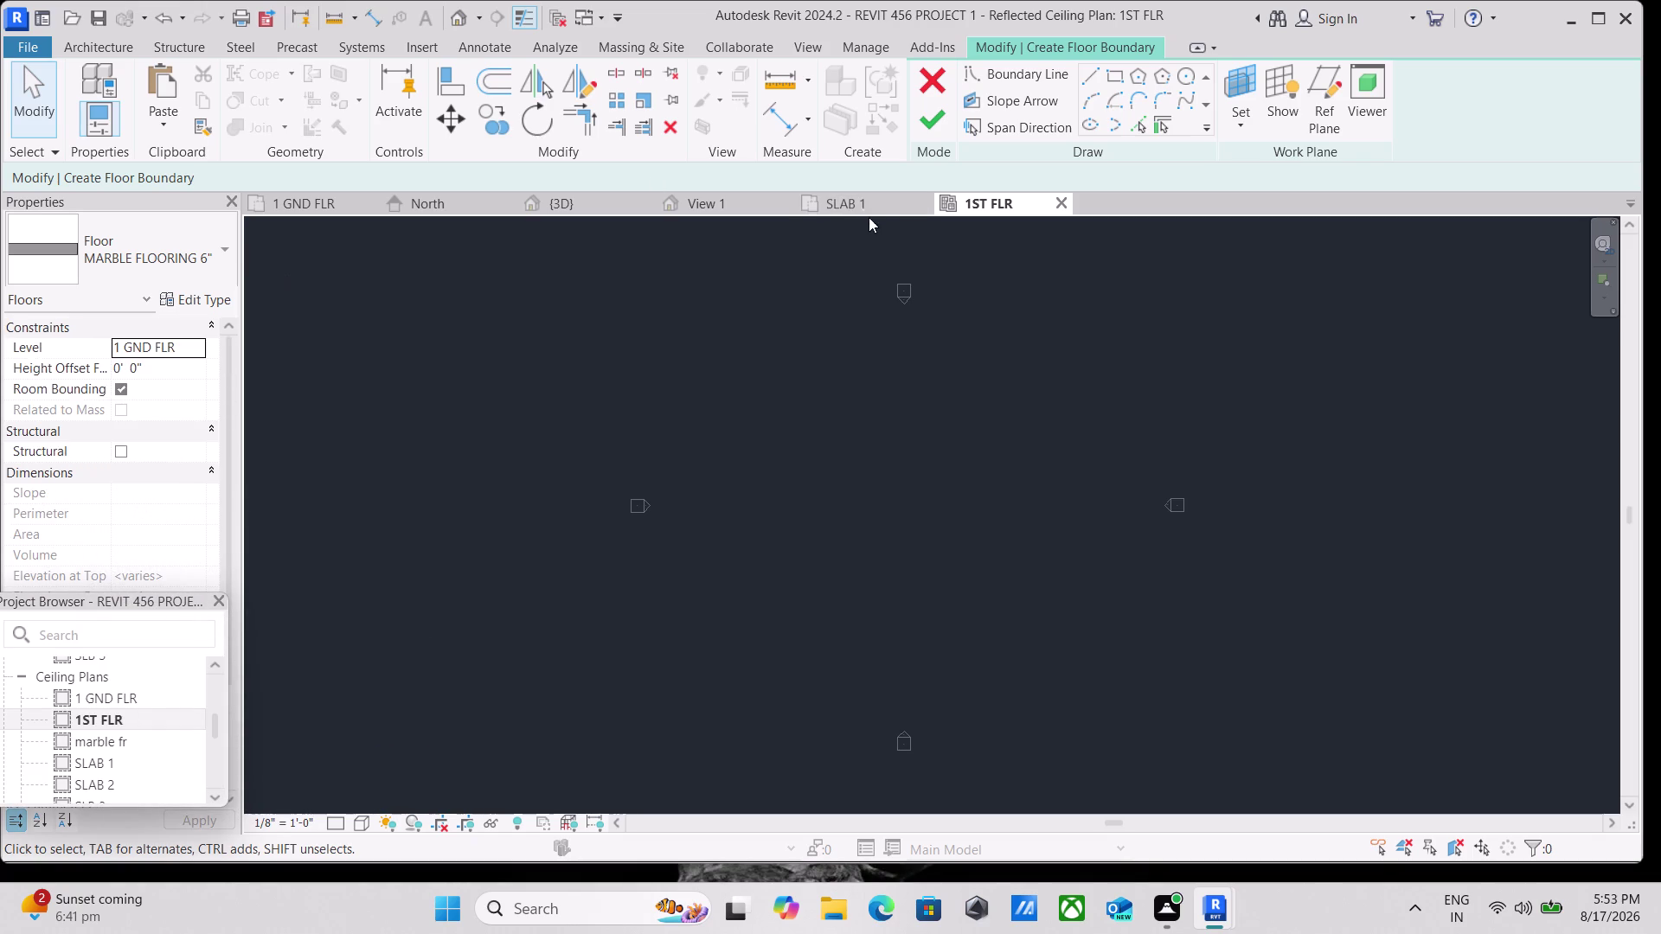
middle_drag(875, 384, 571, 464)
scroll(down, 3)
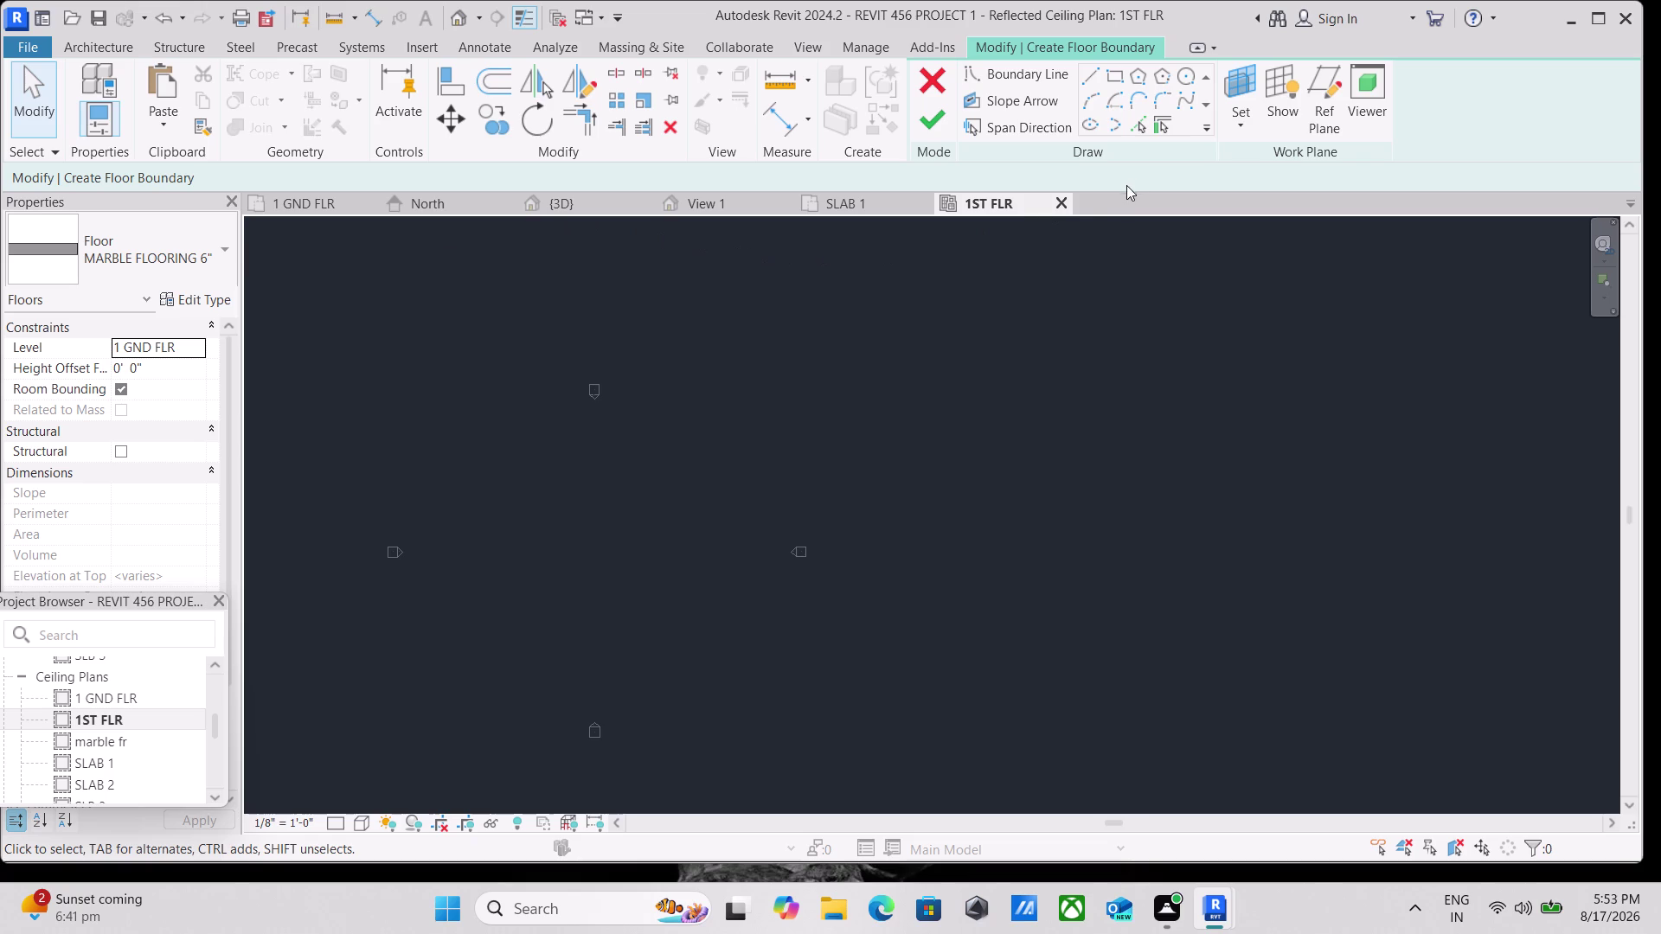
click(1067, 206)
scroll(down, 3)
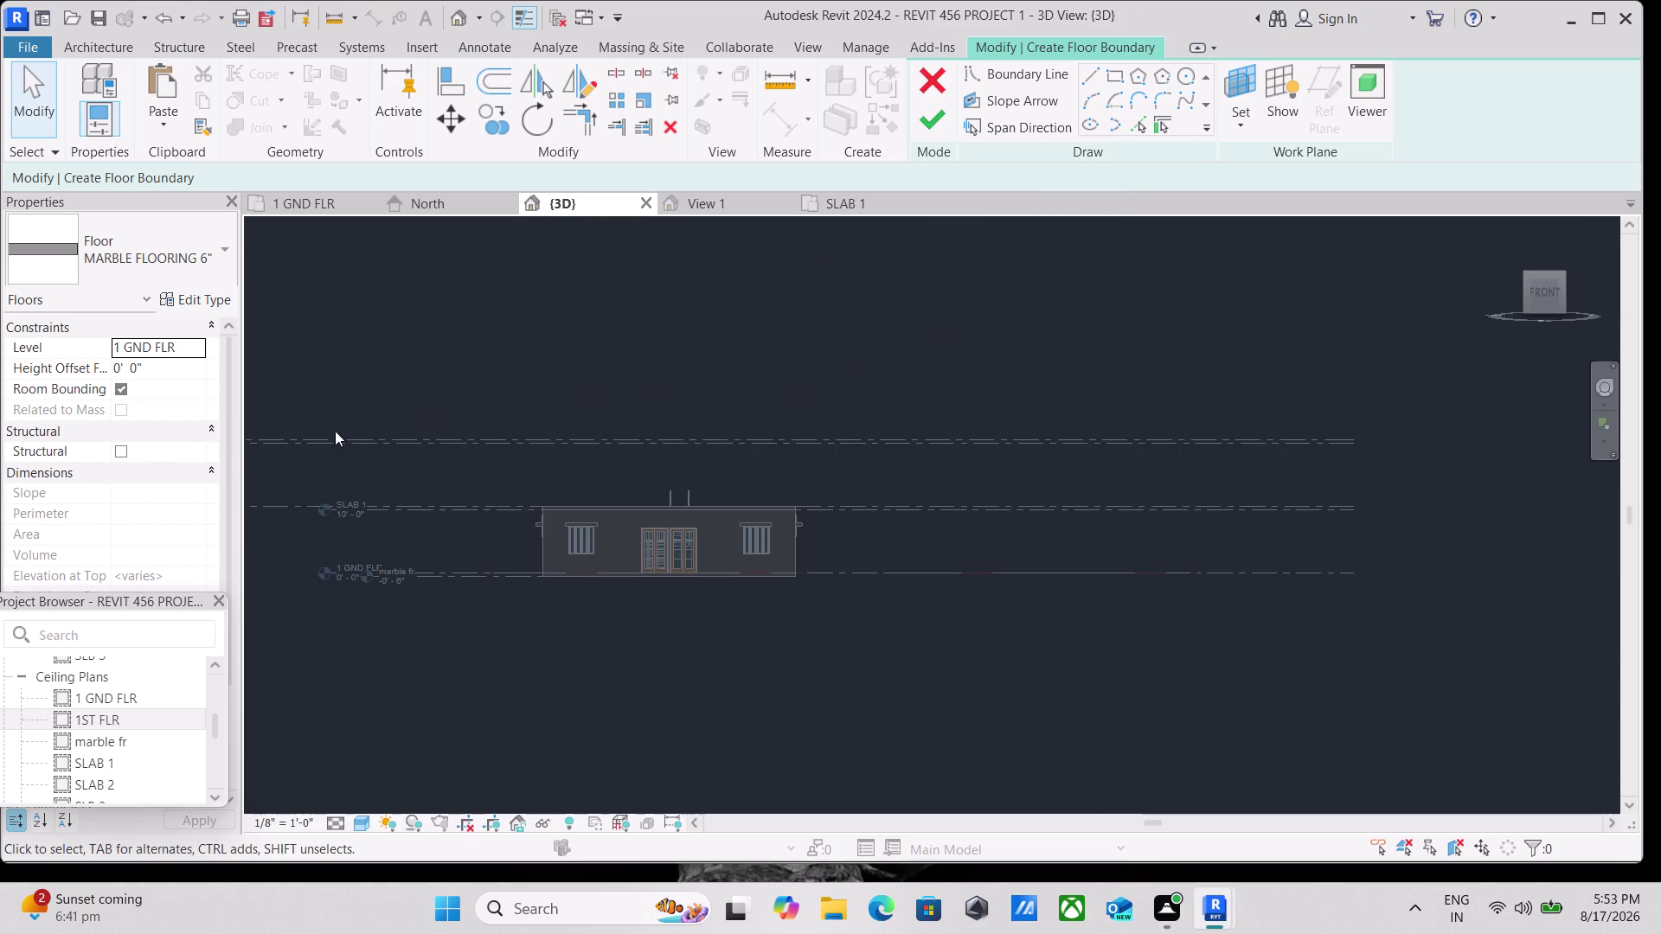
Open the 1ST FLR floor plan and pan around the first-floor layout.
scroll(down, 3)
scroll(up, 3)
scroll(down, 3)
scroll(down, 3)
scroll(up, 3)
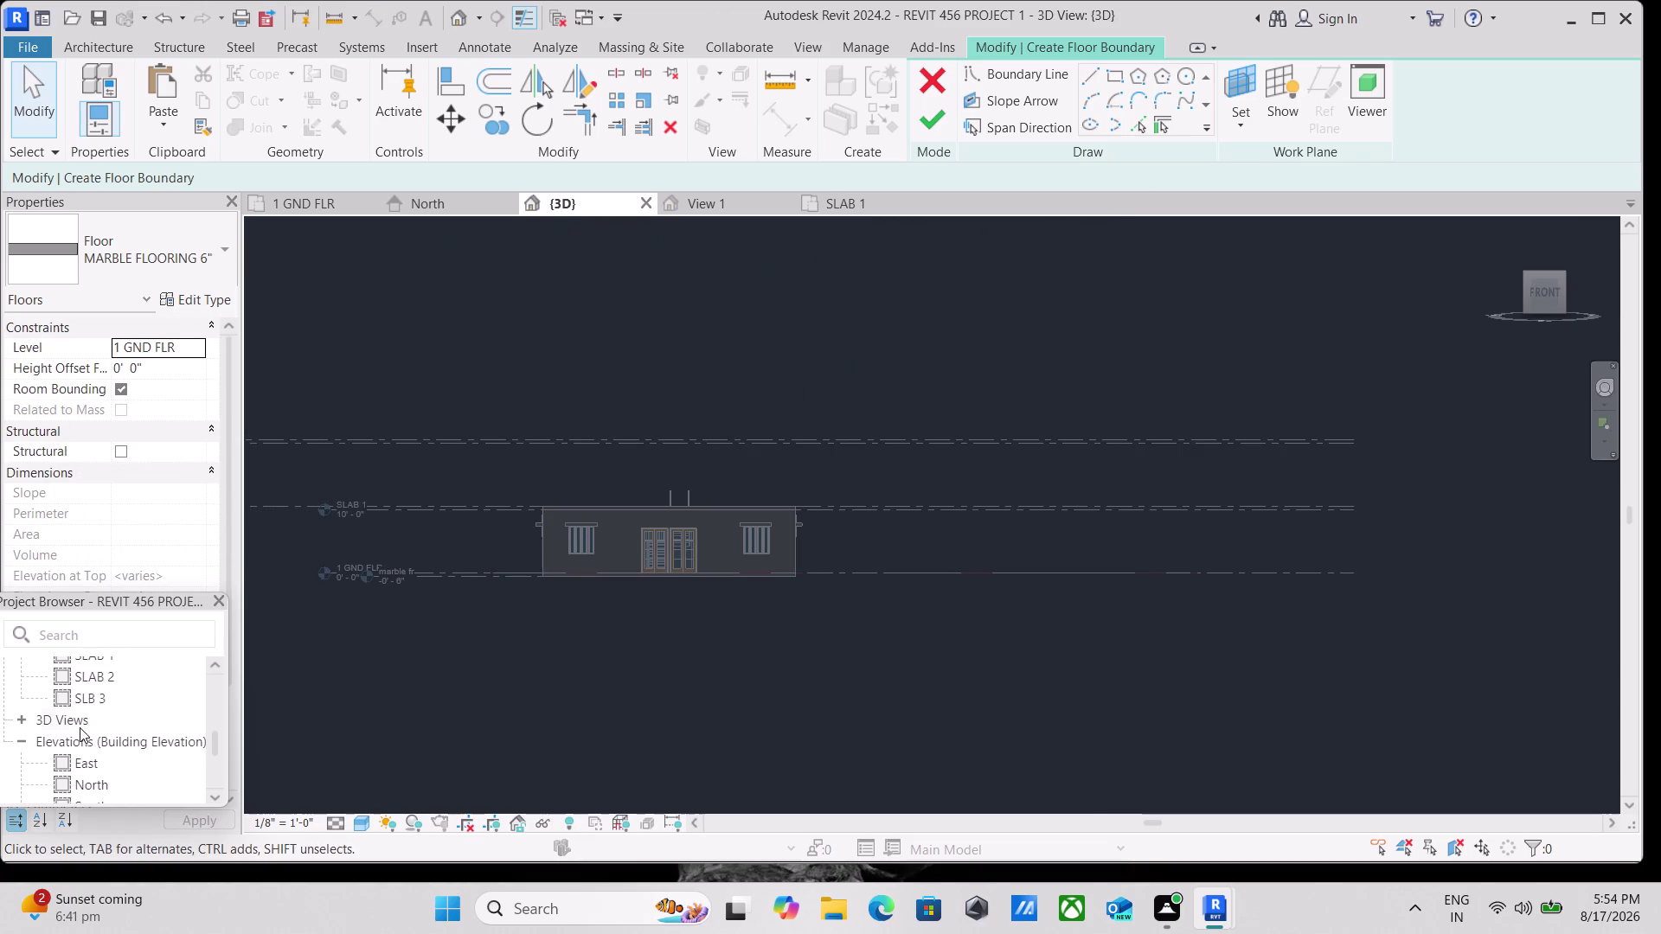
scroll(up, 3)
scroll(up, 3)
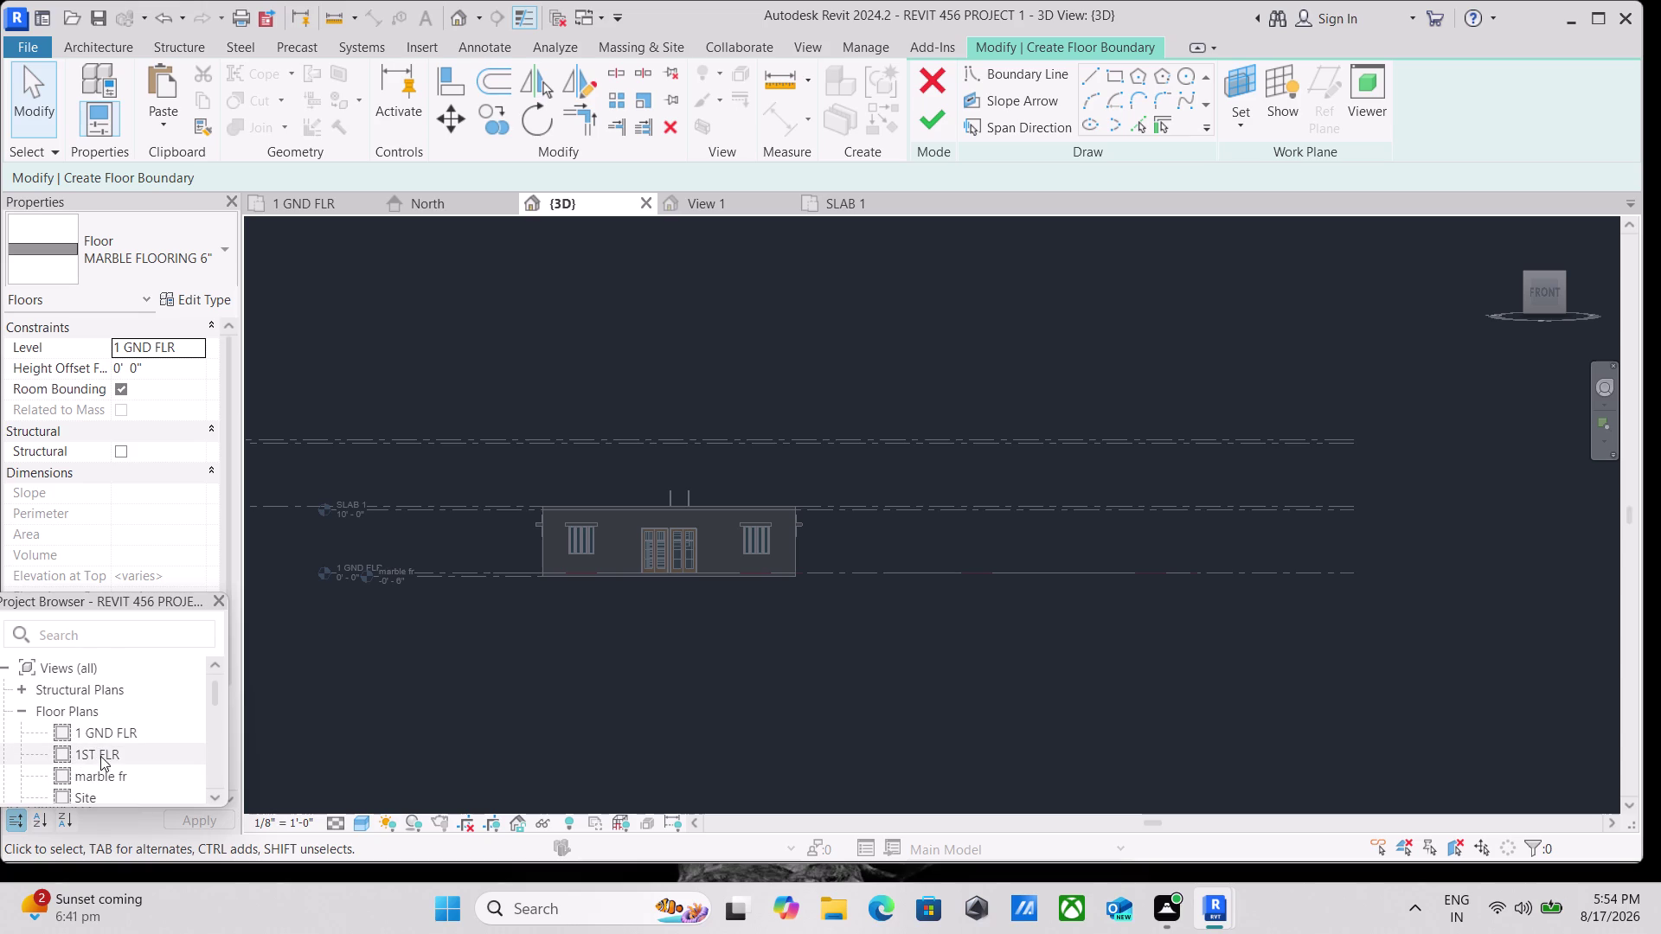
double_click(111, 761)
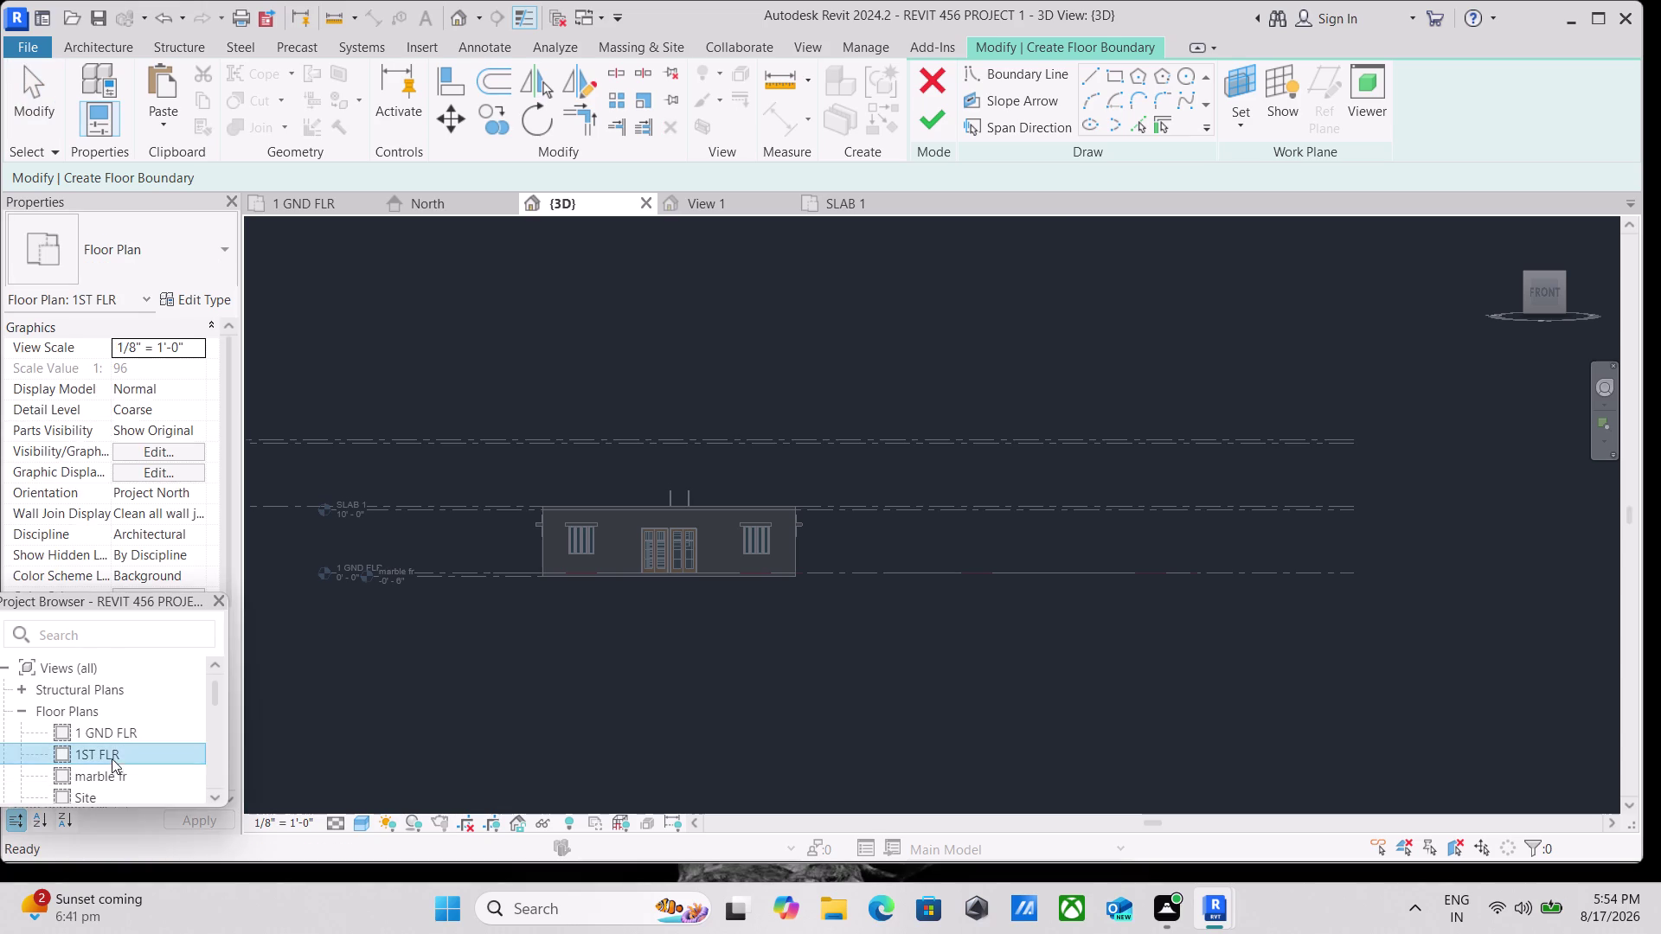
scroll(up, 3)
middle_drag(851, 533, 777, 546)
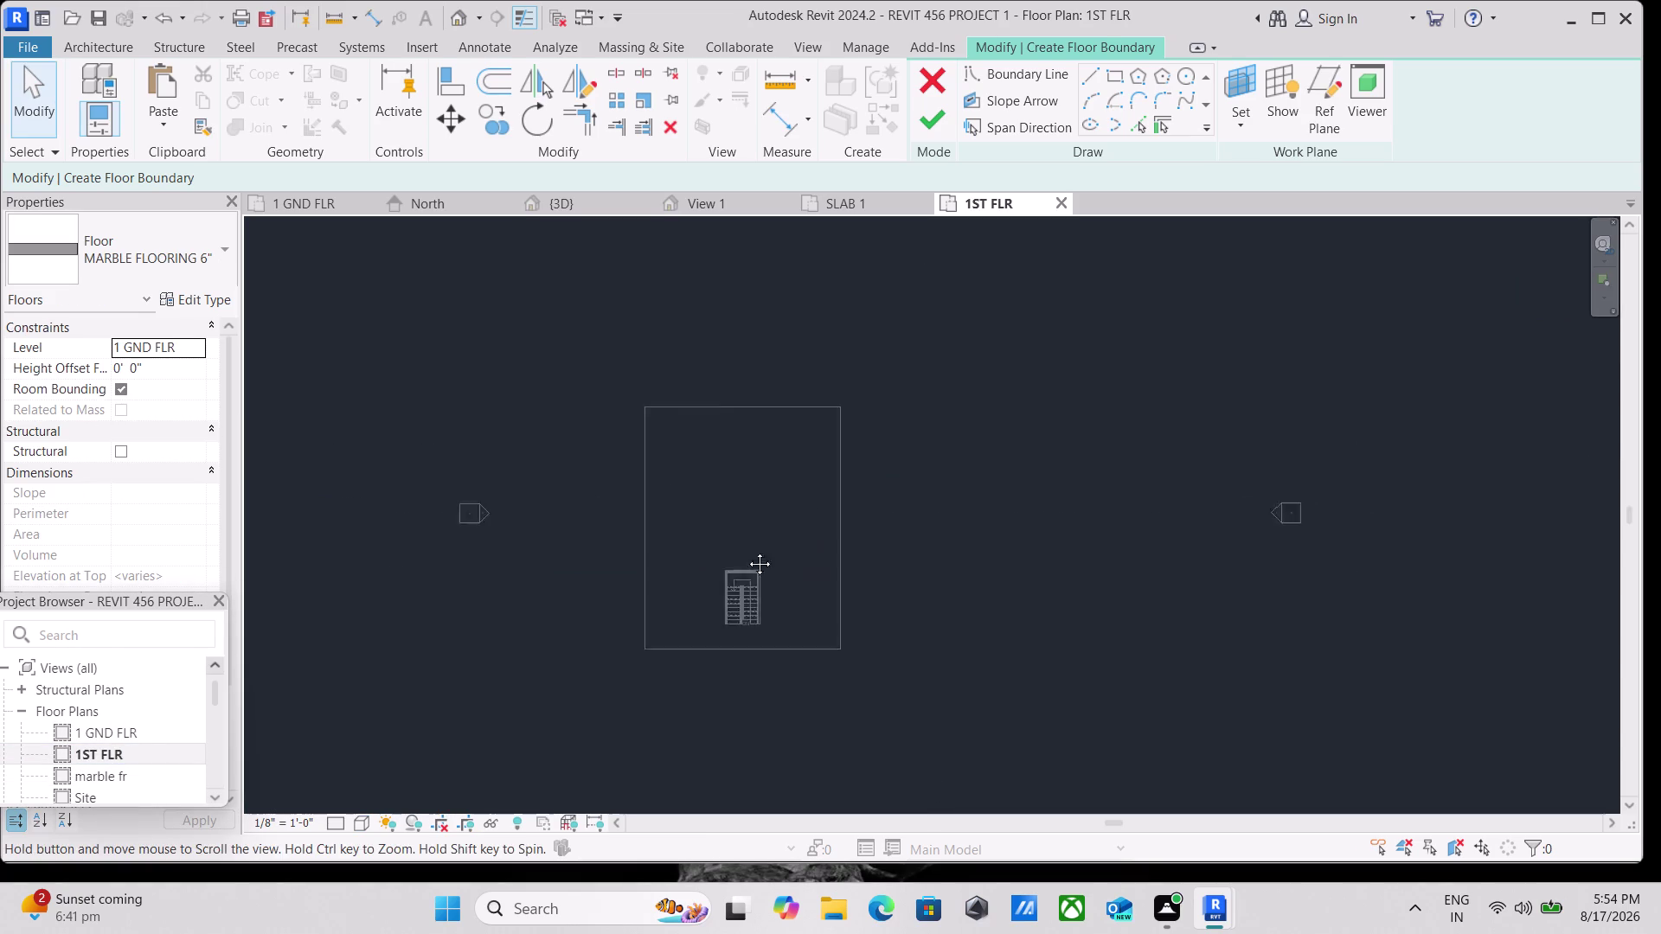
middle_drag(777, 546, 650, 569)
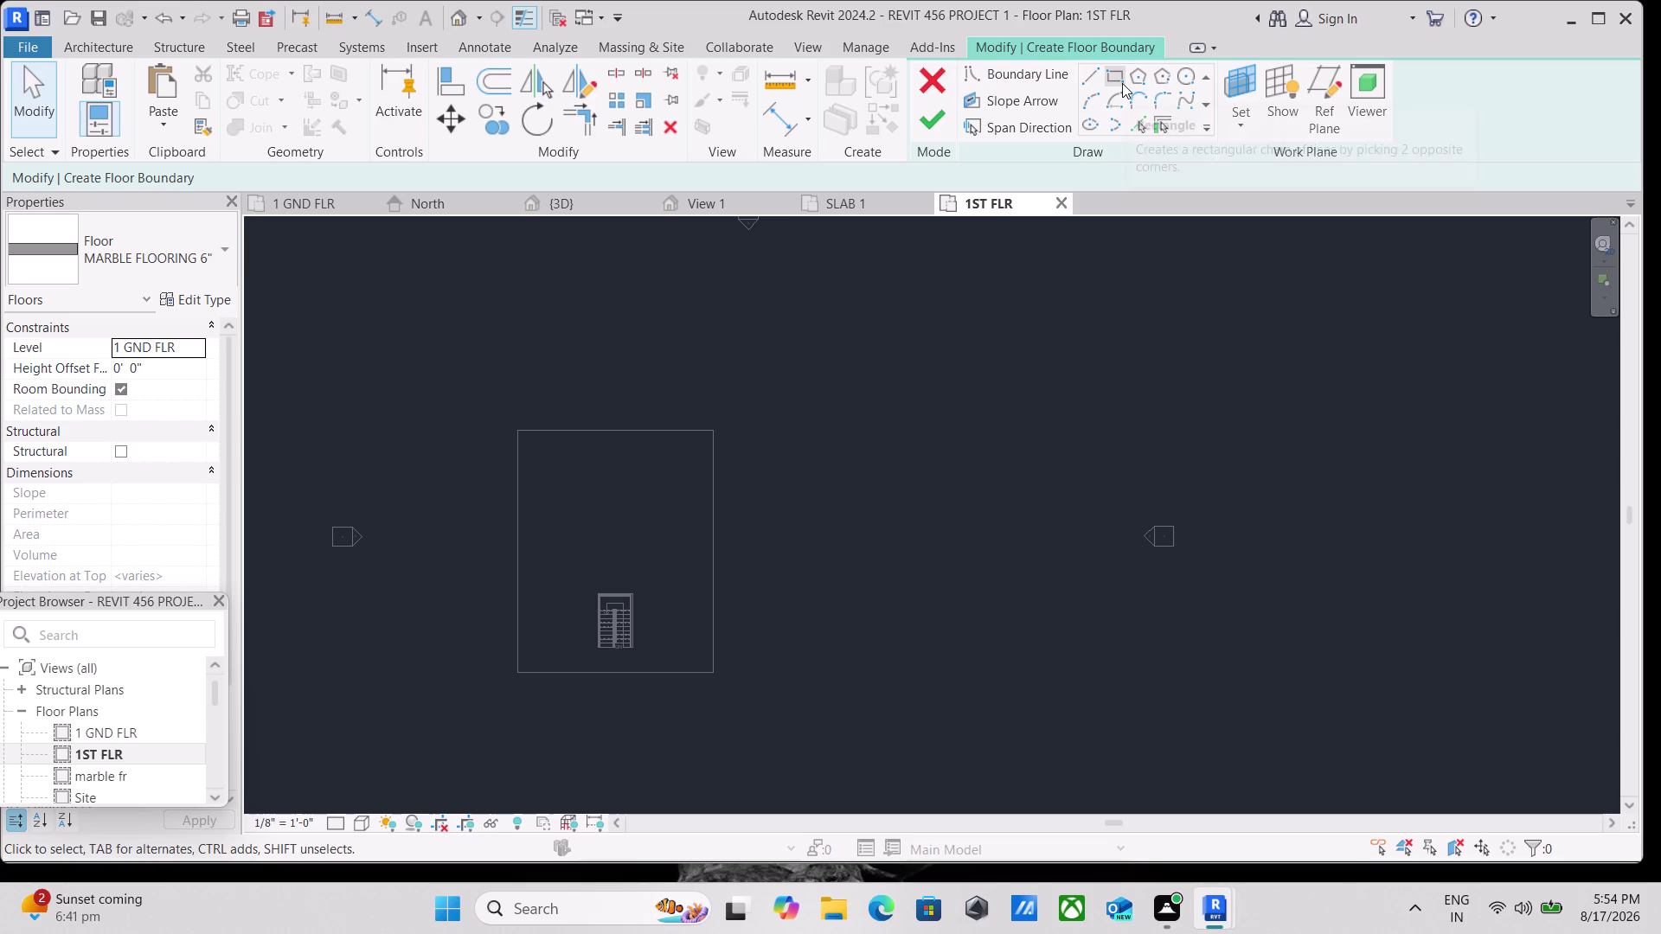
scroll(down, 3)
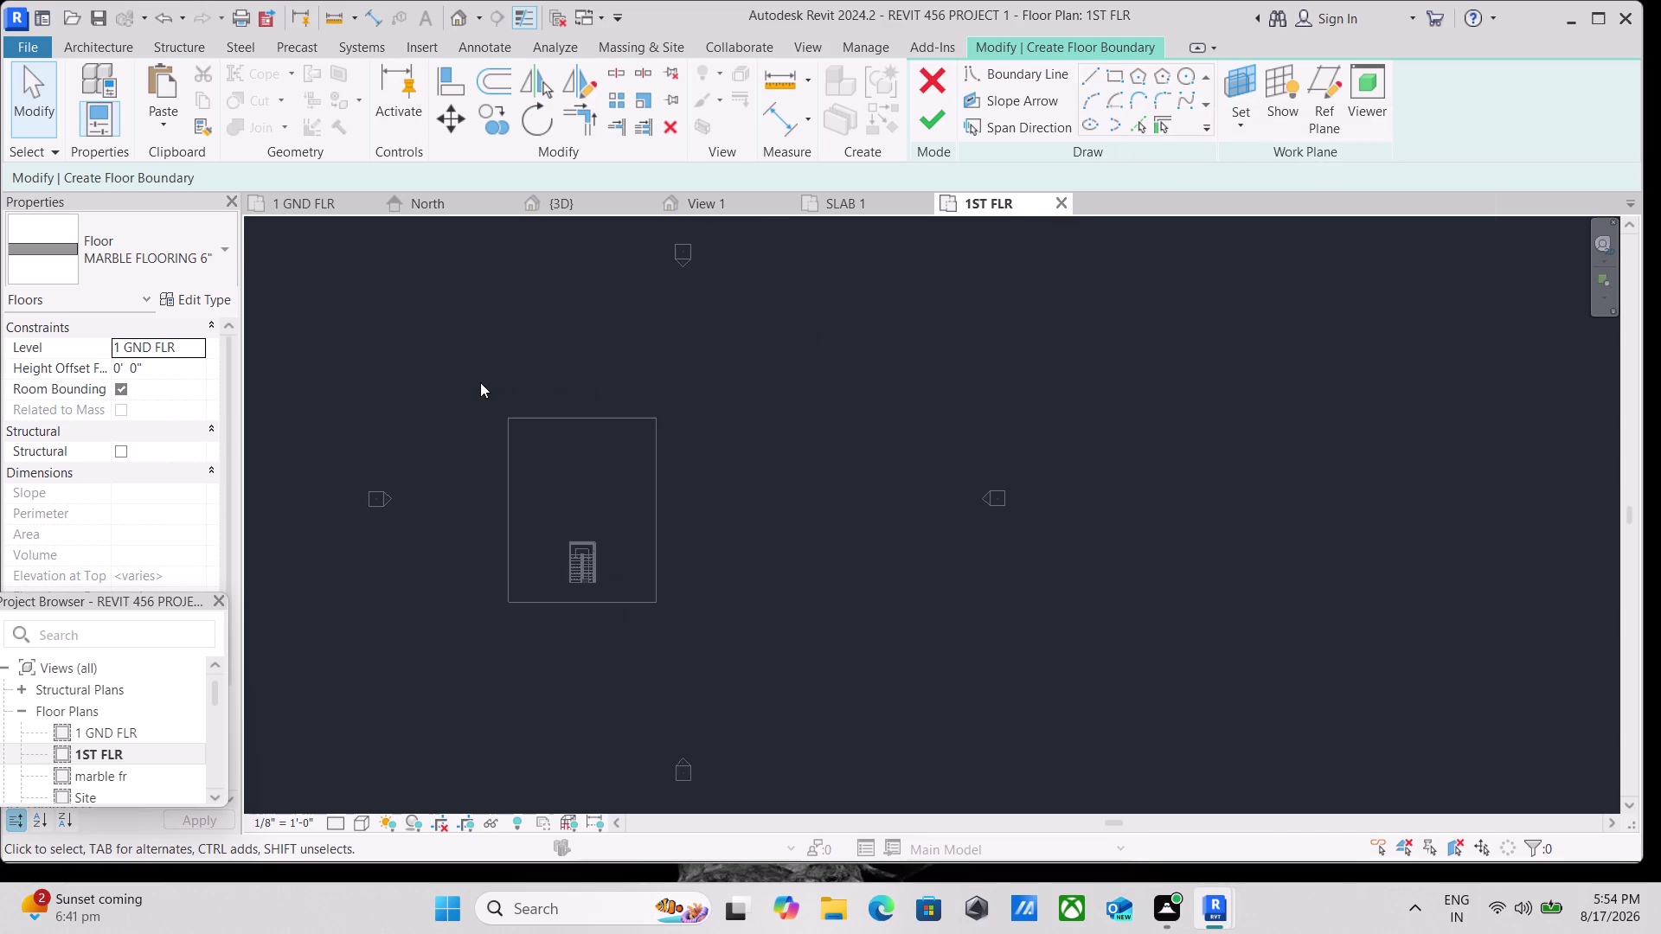
scroll(down, 3)
scroll(down, 3)
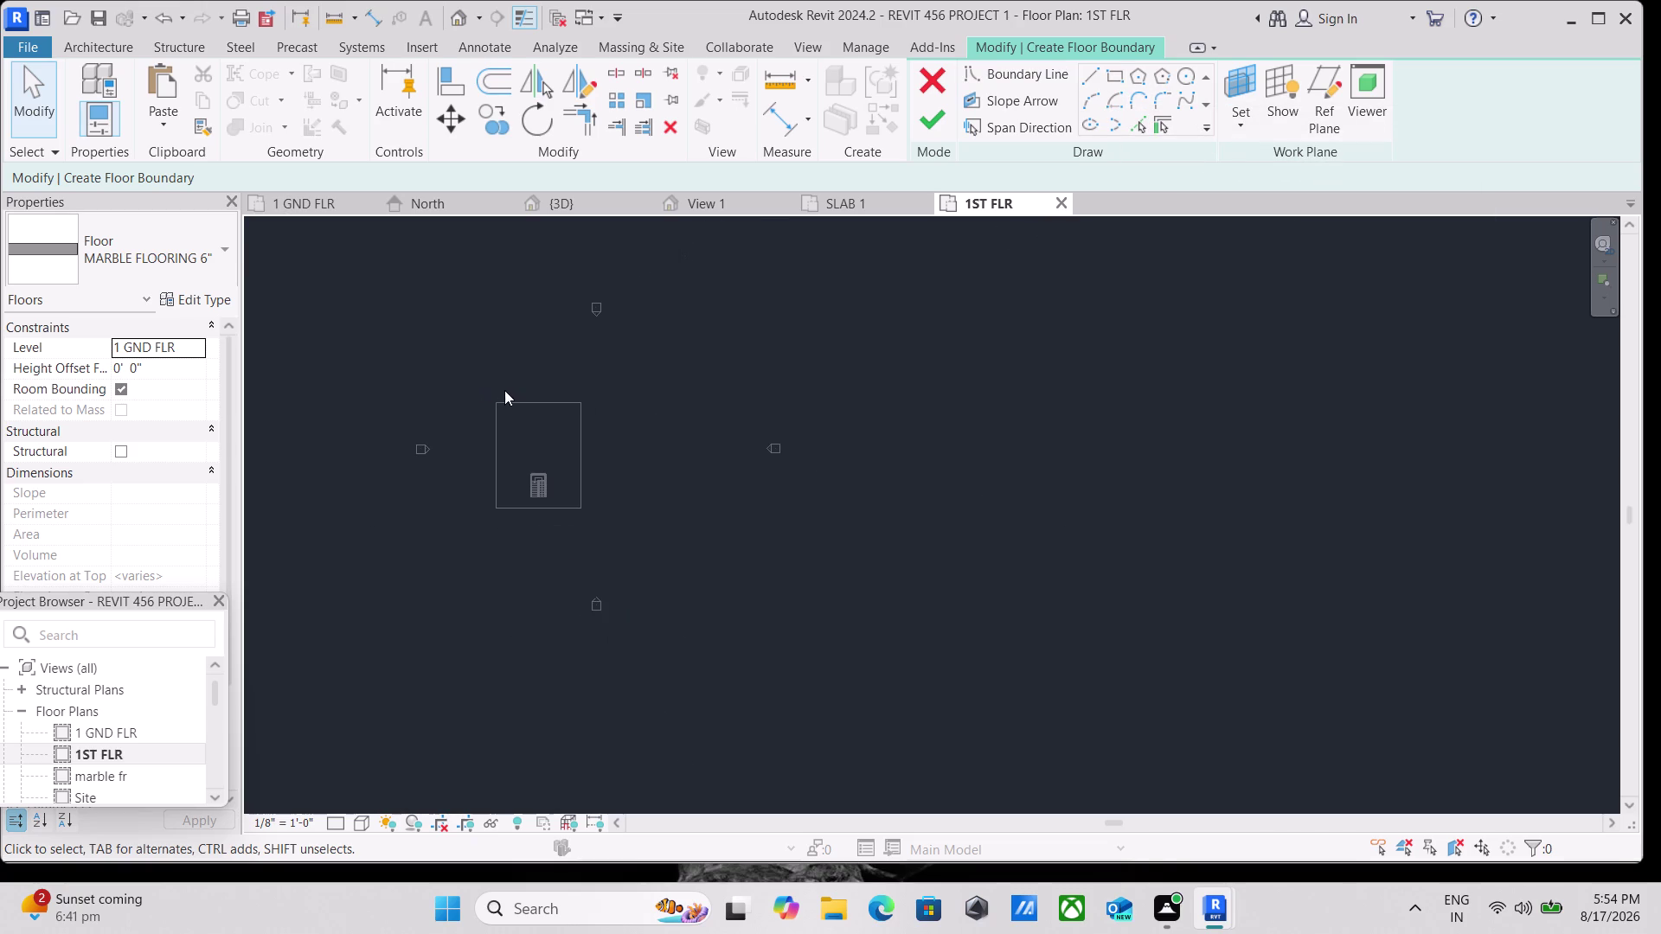
scroll(down, 3)
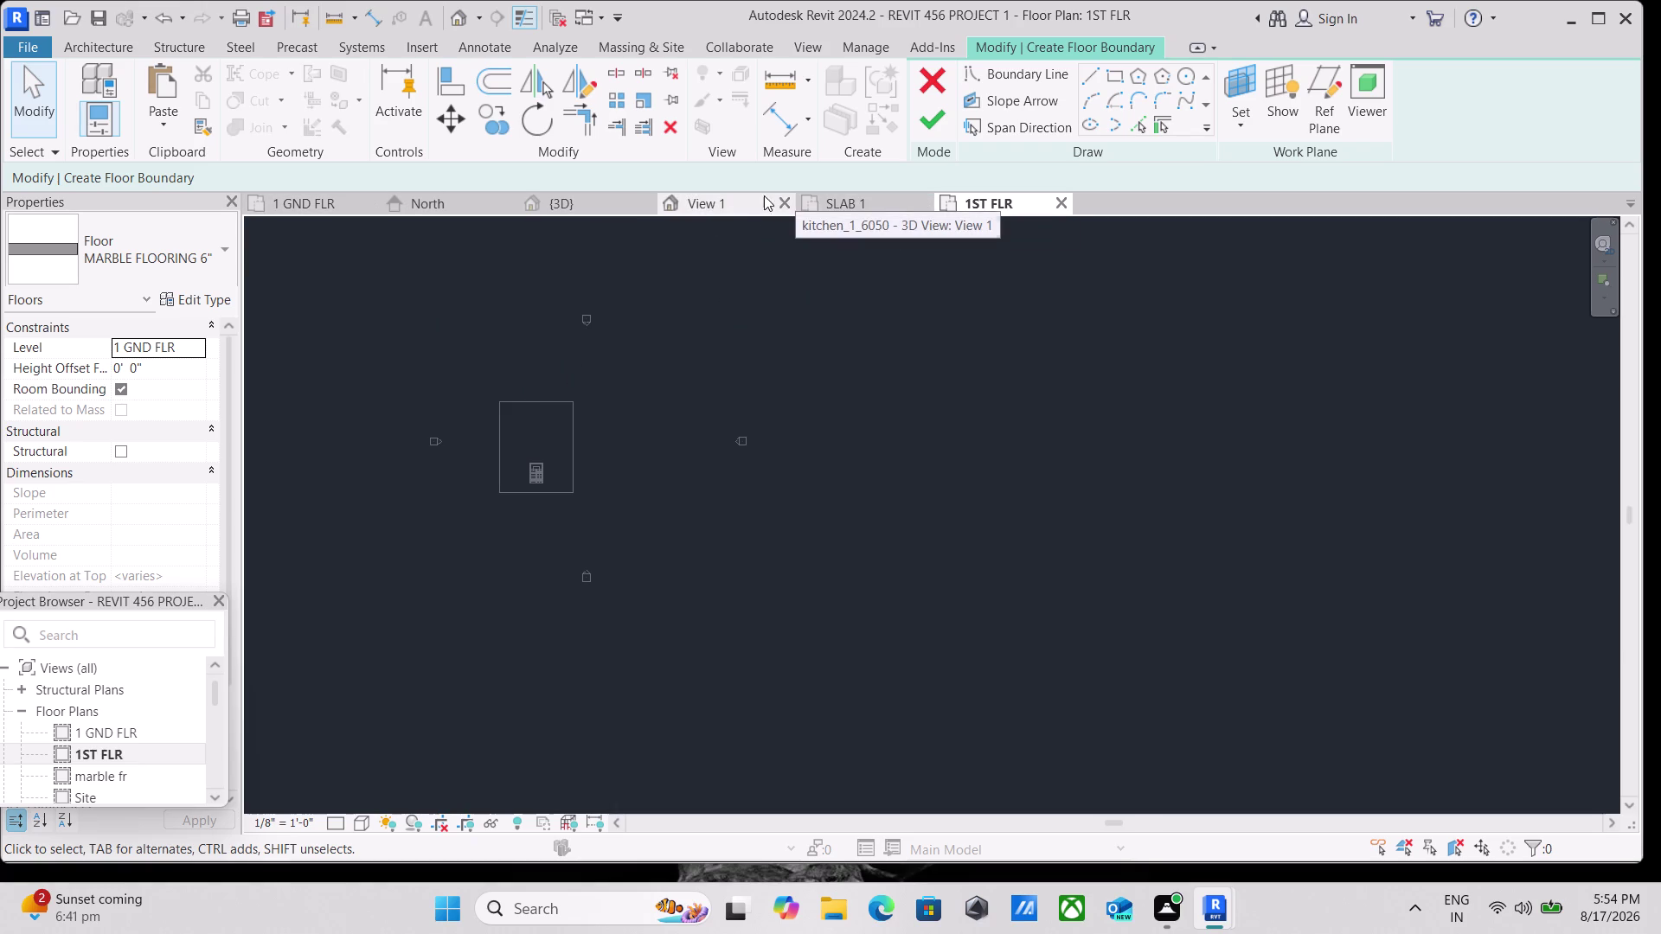
Return to the 3D view and inspect the house front's doors and windows closely.
click(571, 204)
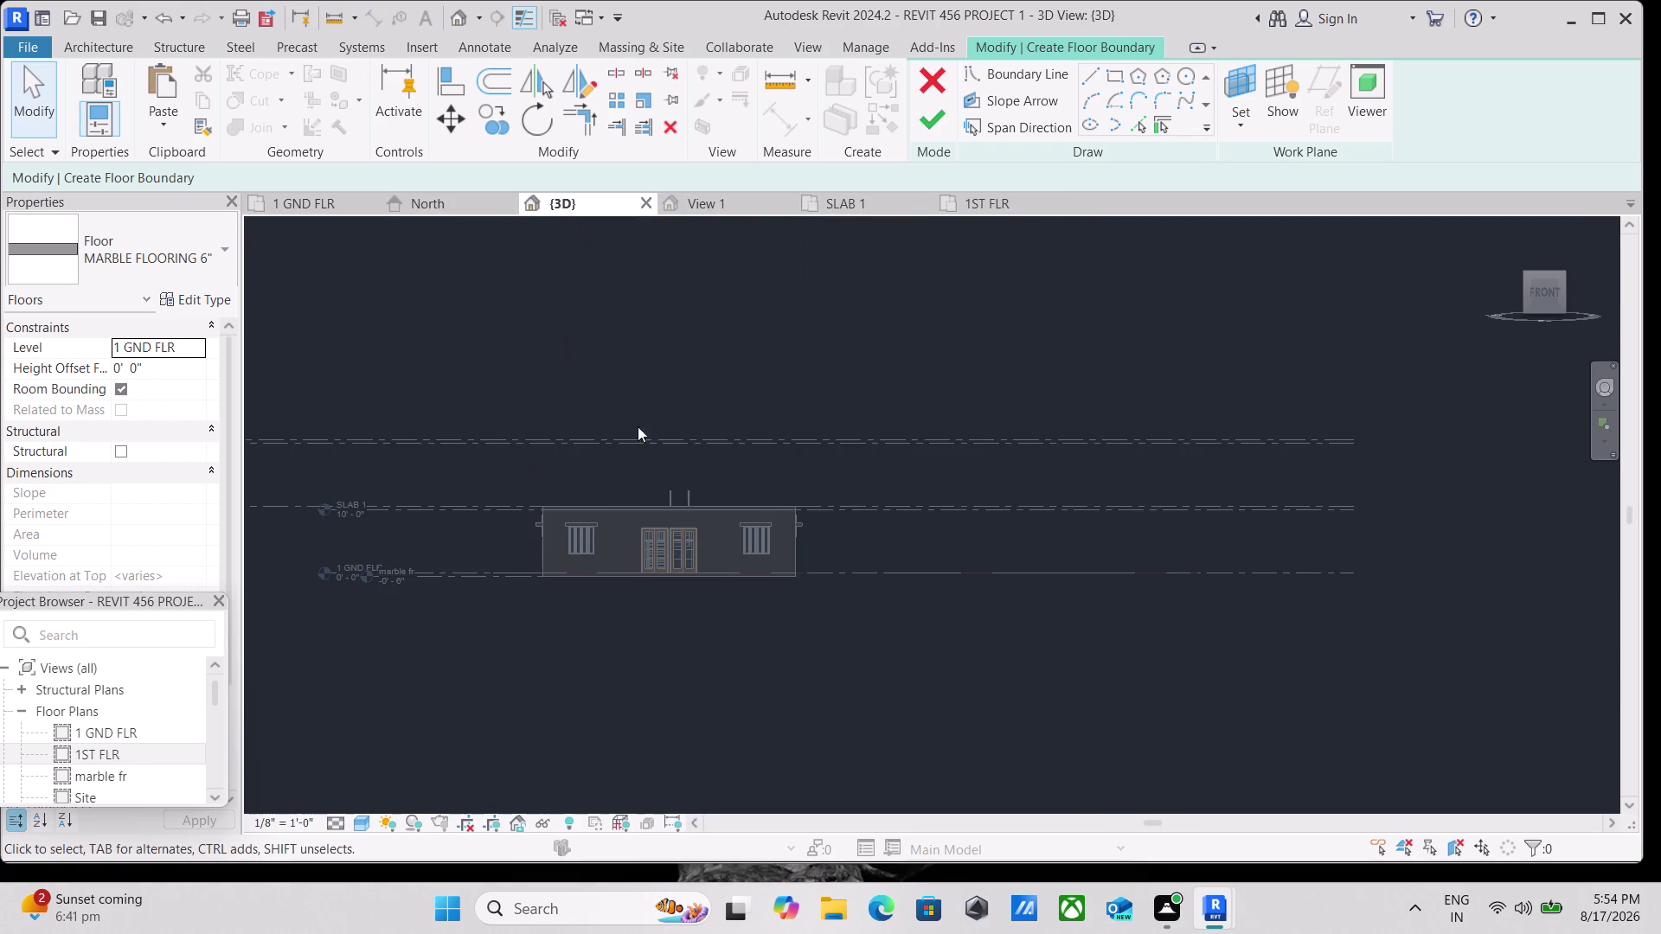
scroll(up, 3)
middle_drag(852, 431, 1123, 378)
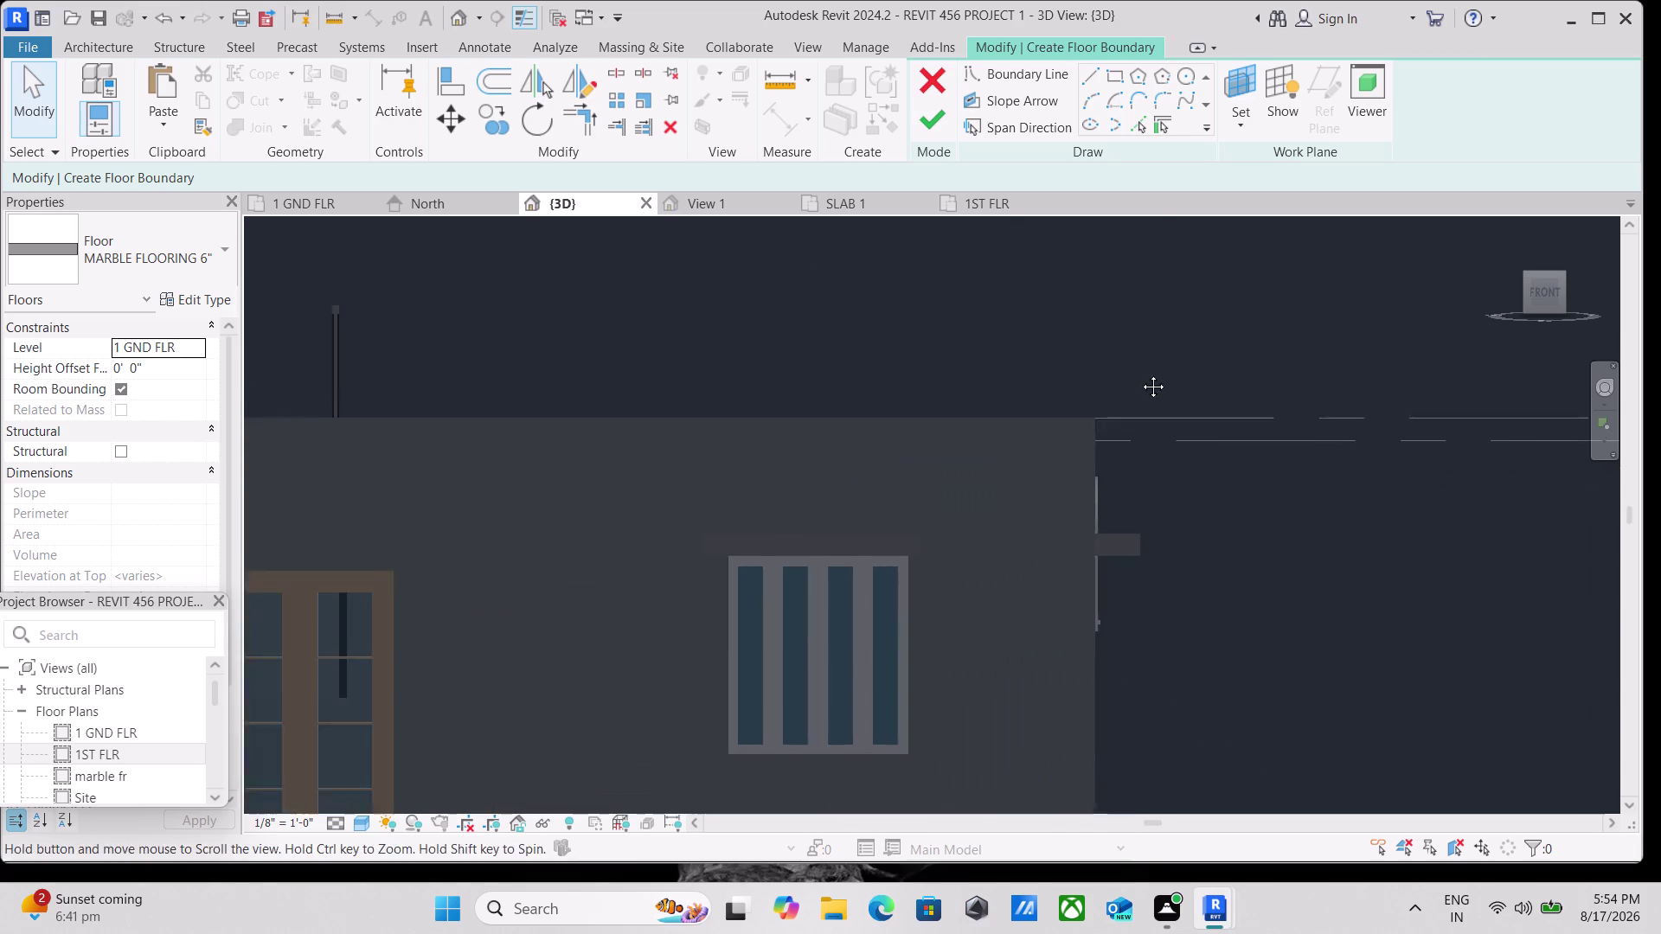
middle_drag(1122, 378, 1141, 373)
scroll(down, 3)
middle_drag(961, 384, 1150, 440)
scroll(down, 3)
middle_drag(574, 383, 1114, 312)
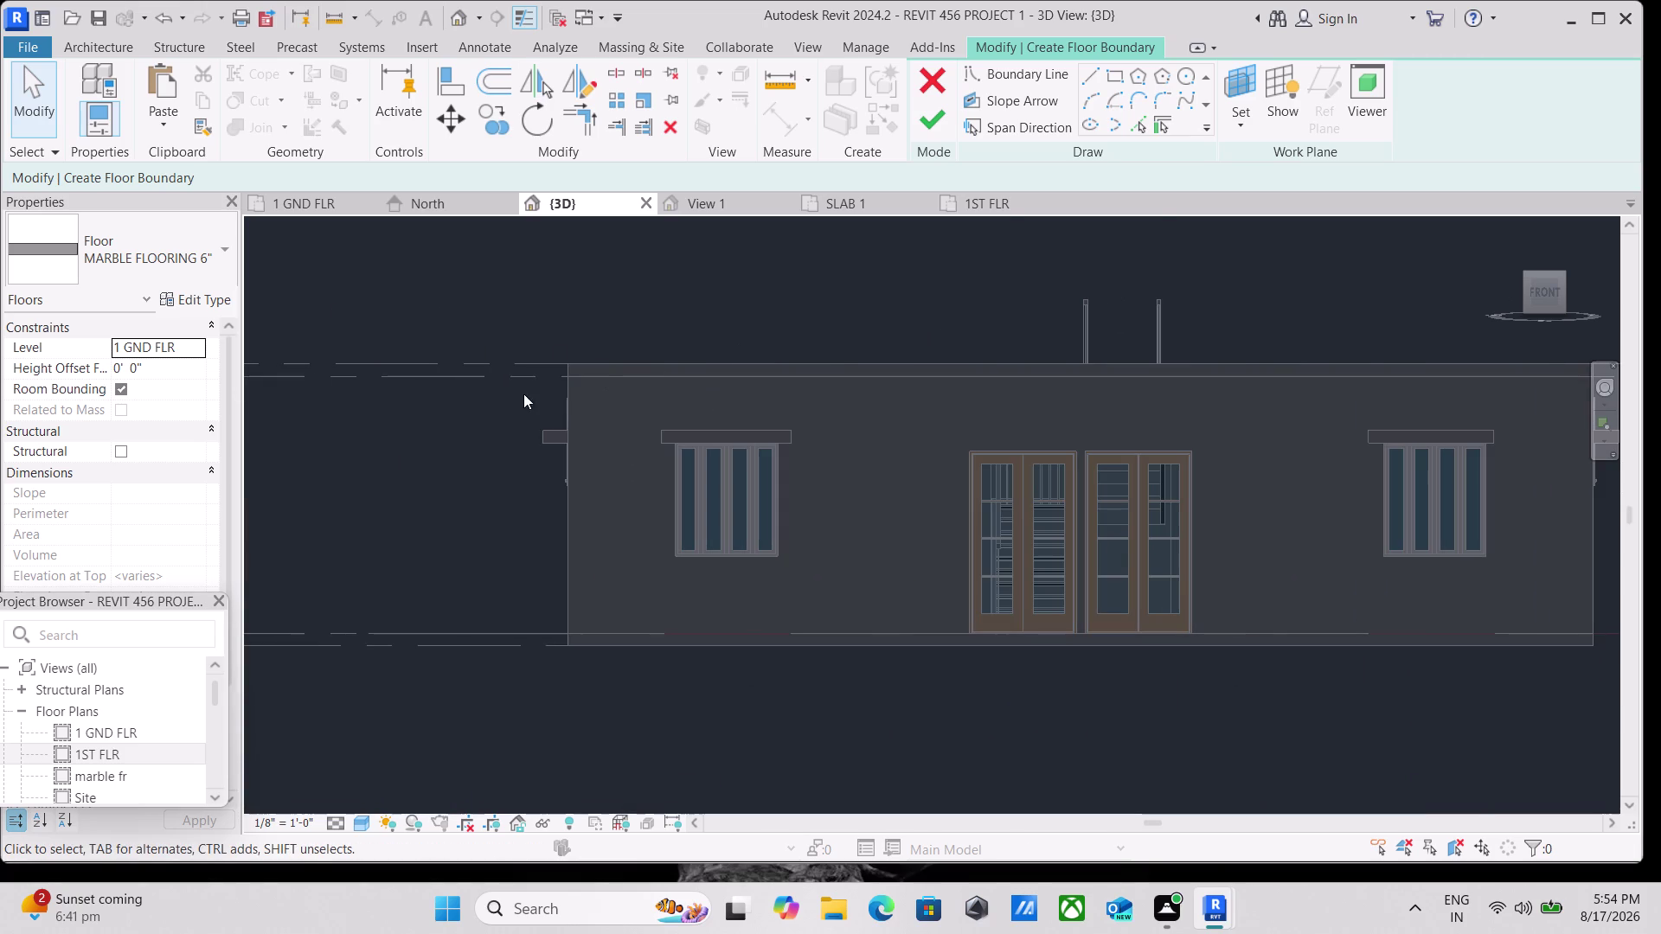
middle_drag(625, 343, 479, 365)
scroll(down, 3)
middle_drag(531, 355, 627, 386)
middle_drag(564, 364, 574, 399)
click(920, 77)
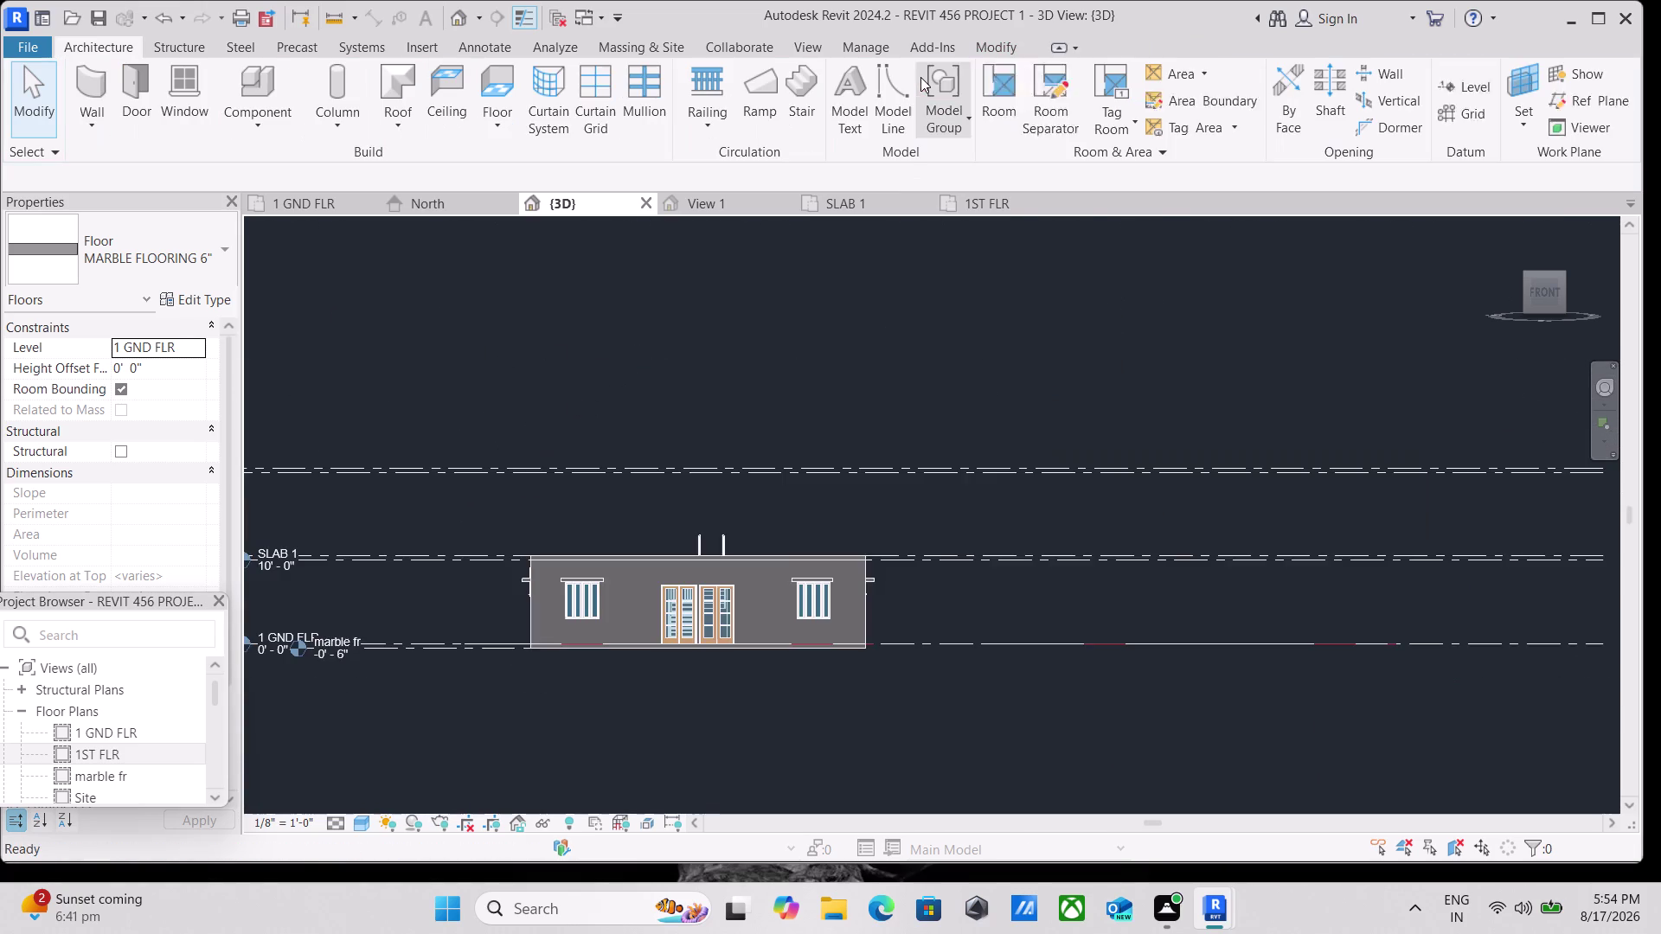
Recentre and zoom the 3D front view of the house.
scroll(down, 3)
middle_drag(647, 474, 742, 356)
scroll(up, 3)
middle_drag(526, 347, 400, 400)
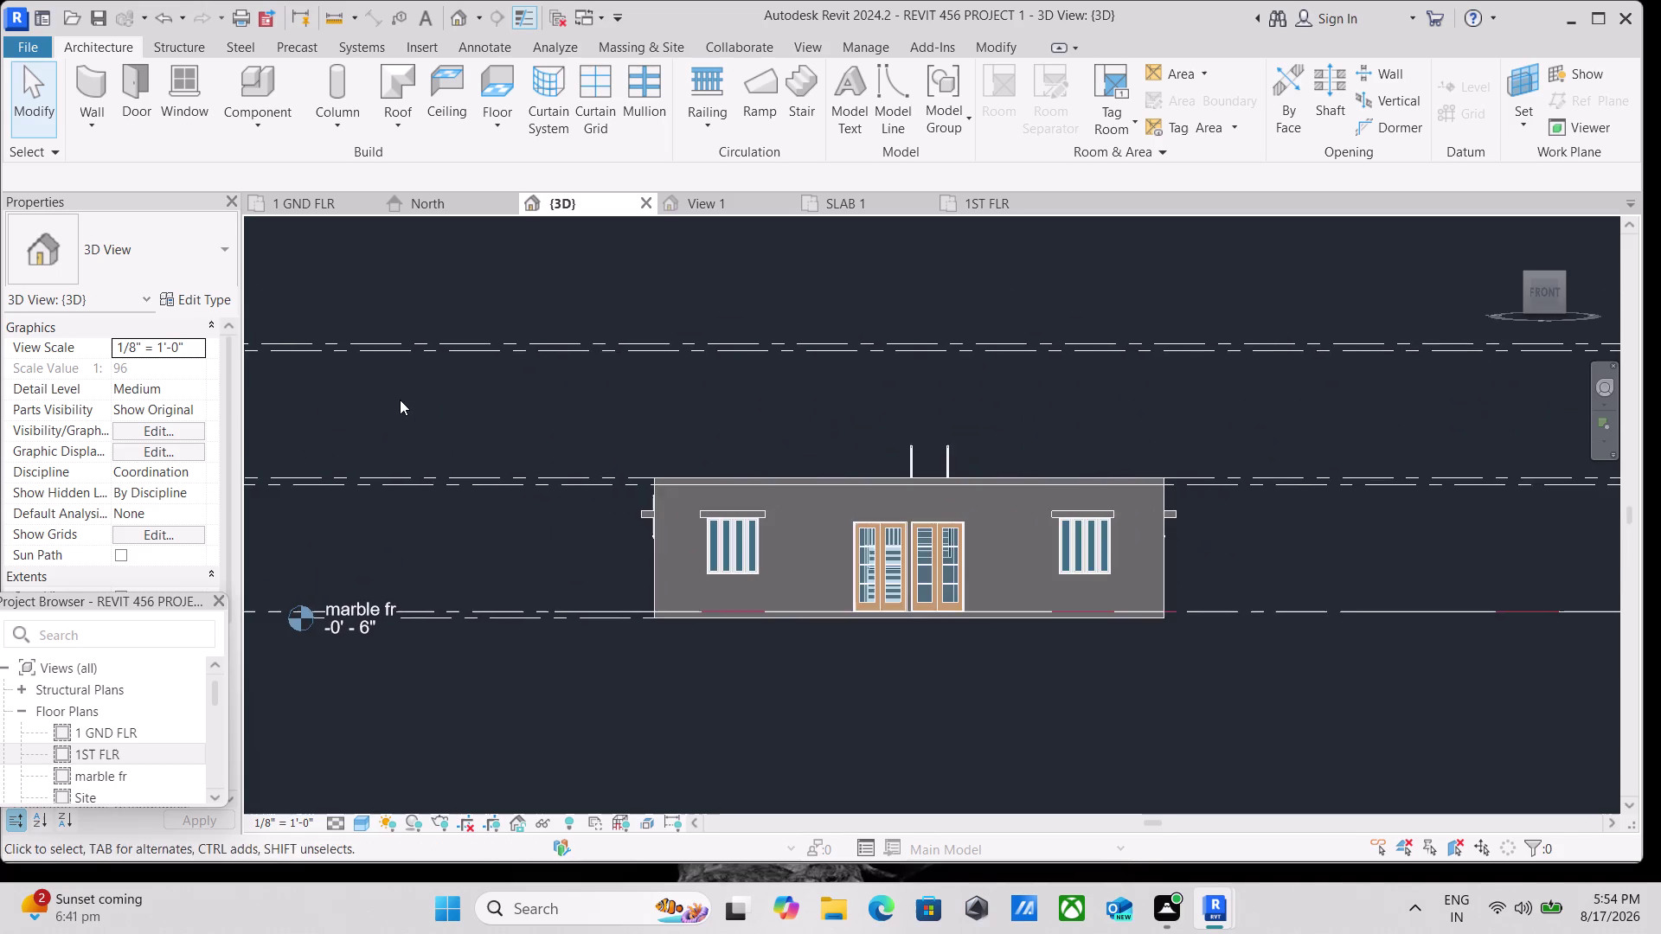
middle_drag(466, 392, 346, 437)
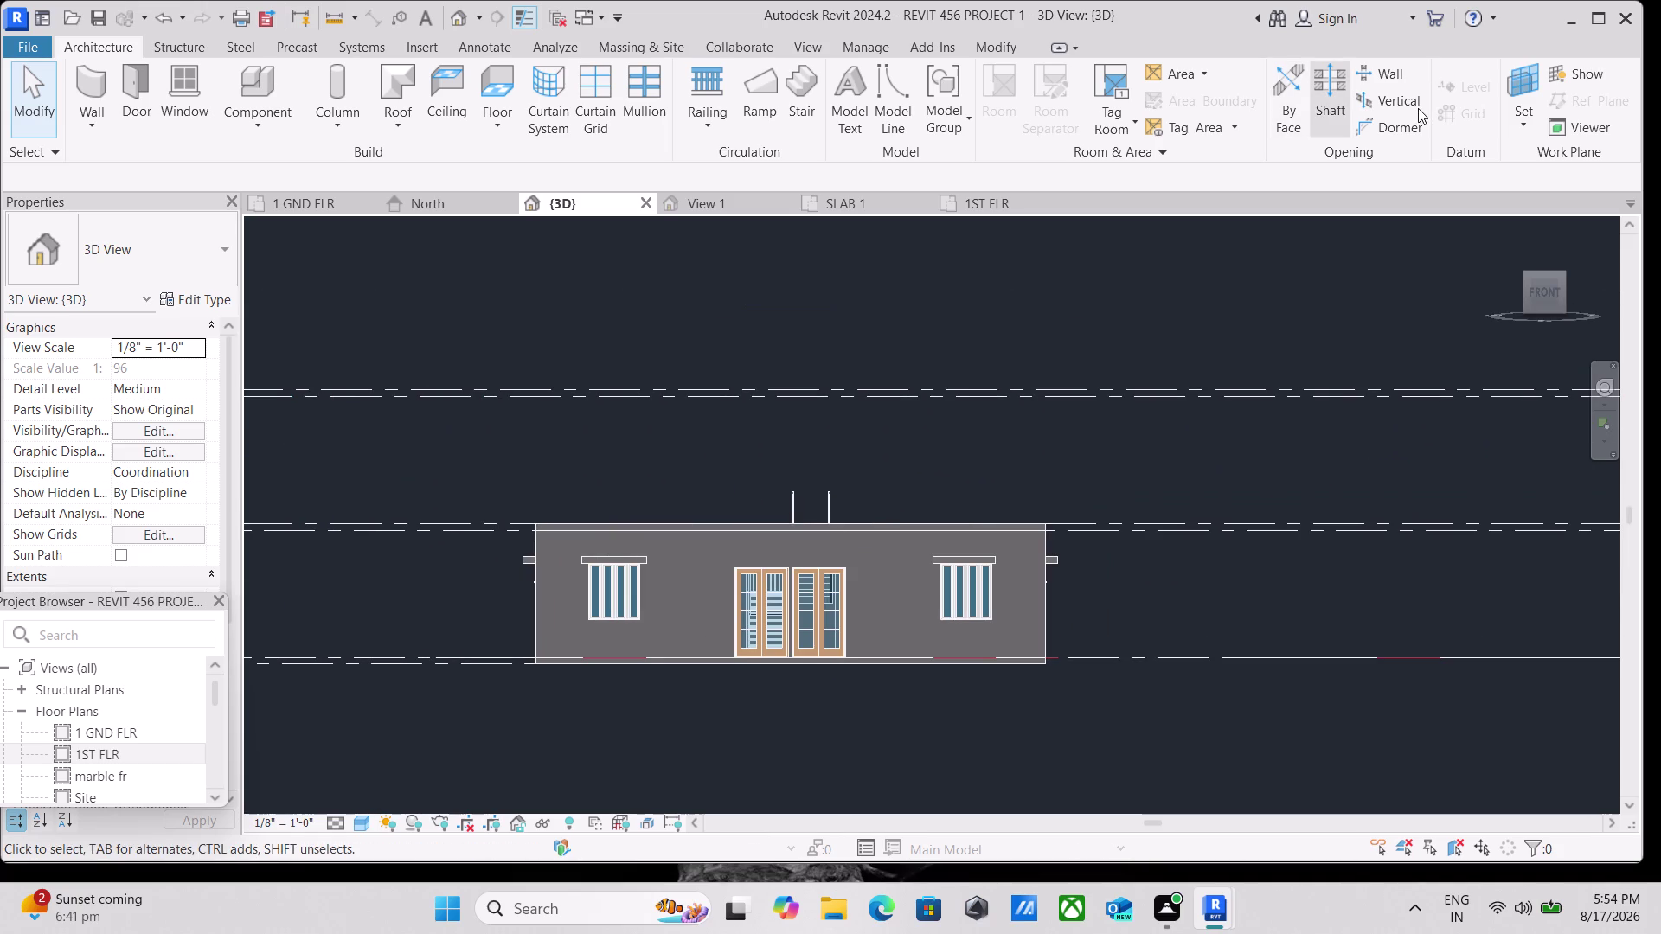
scroll(down, 3)
scroll(up, 3)
scroll(up, 3)
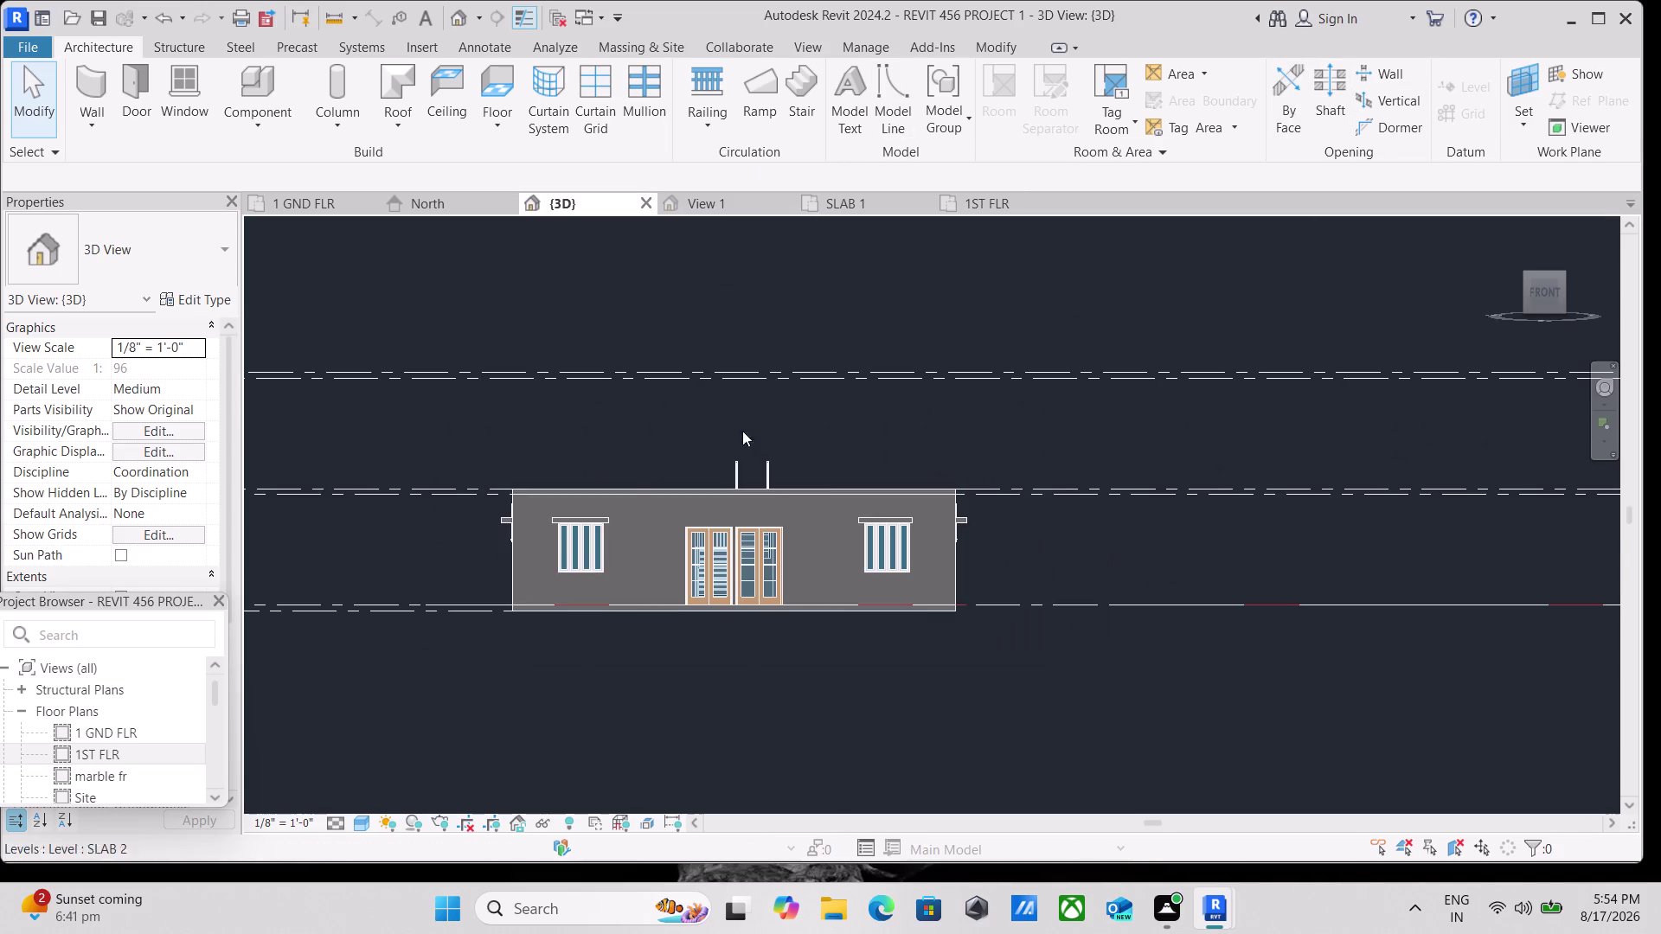
scroll(up, 3)
scroll(down, 3)
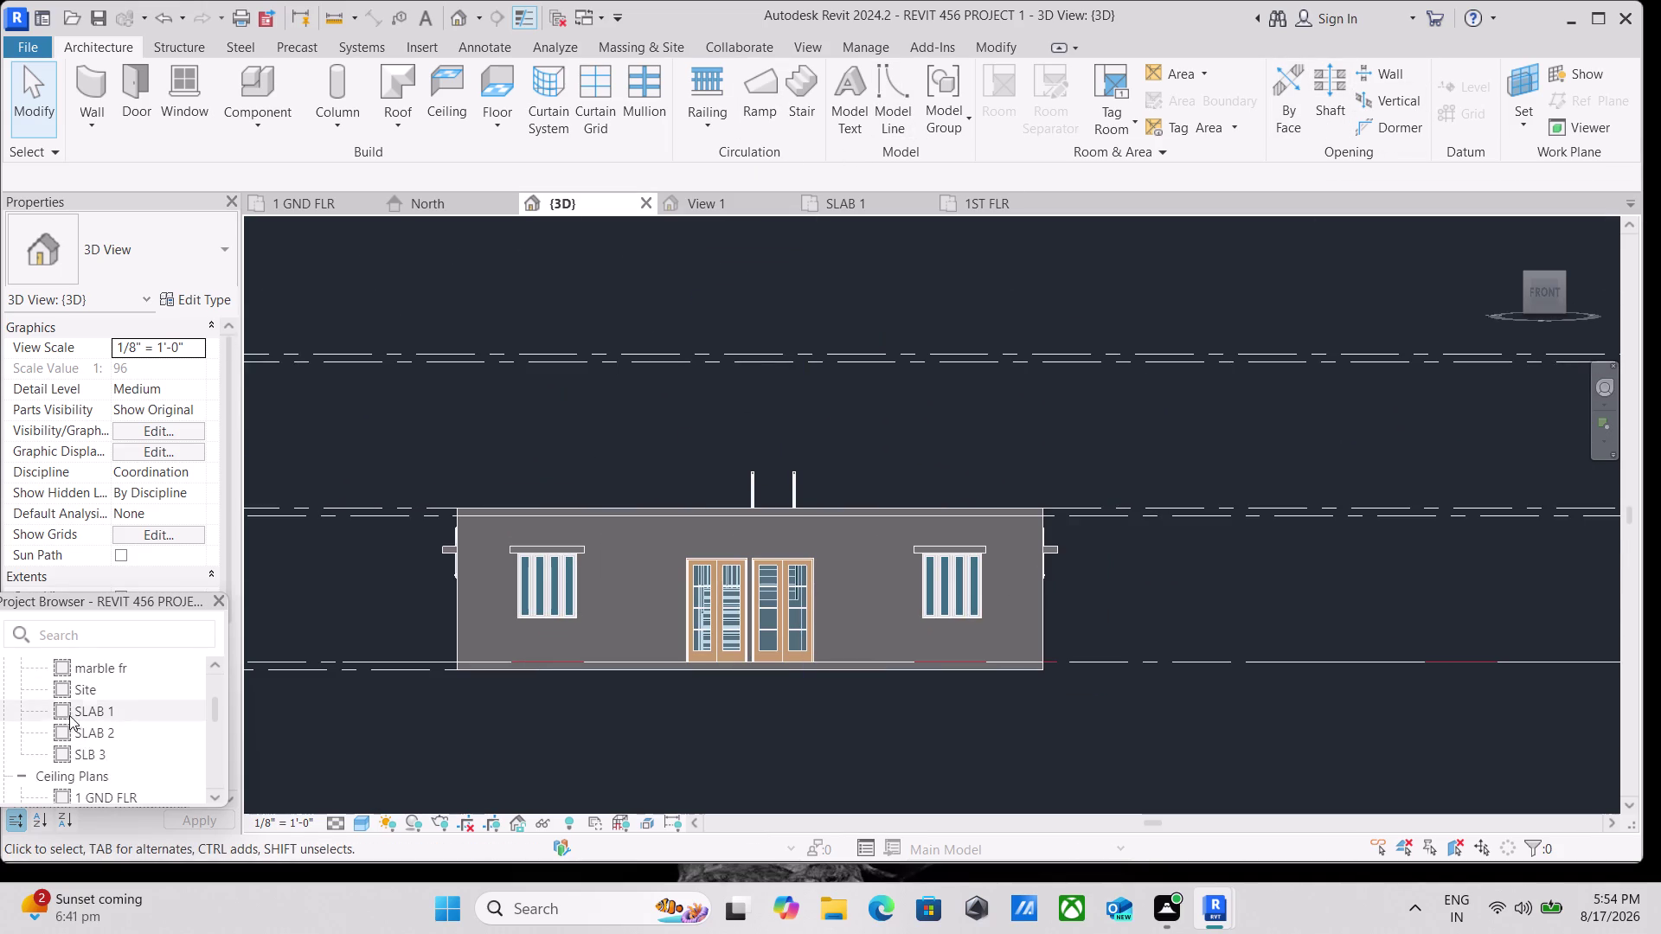
scroll(down, 3)
scroll(down, 3)
scroll(up, 3)
scroll(down, 3)
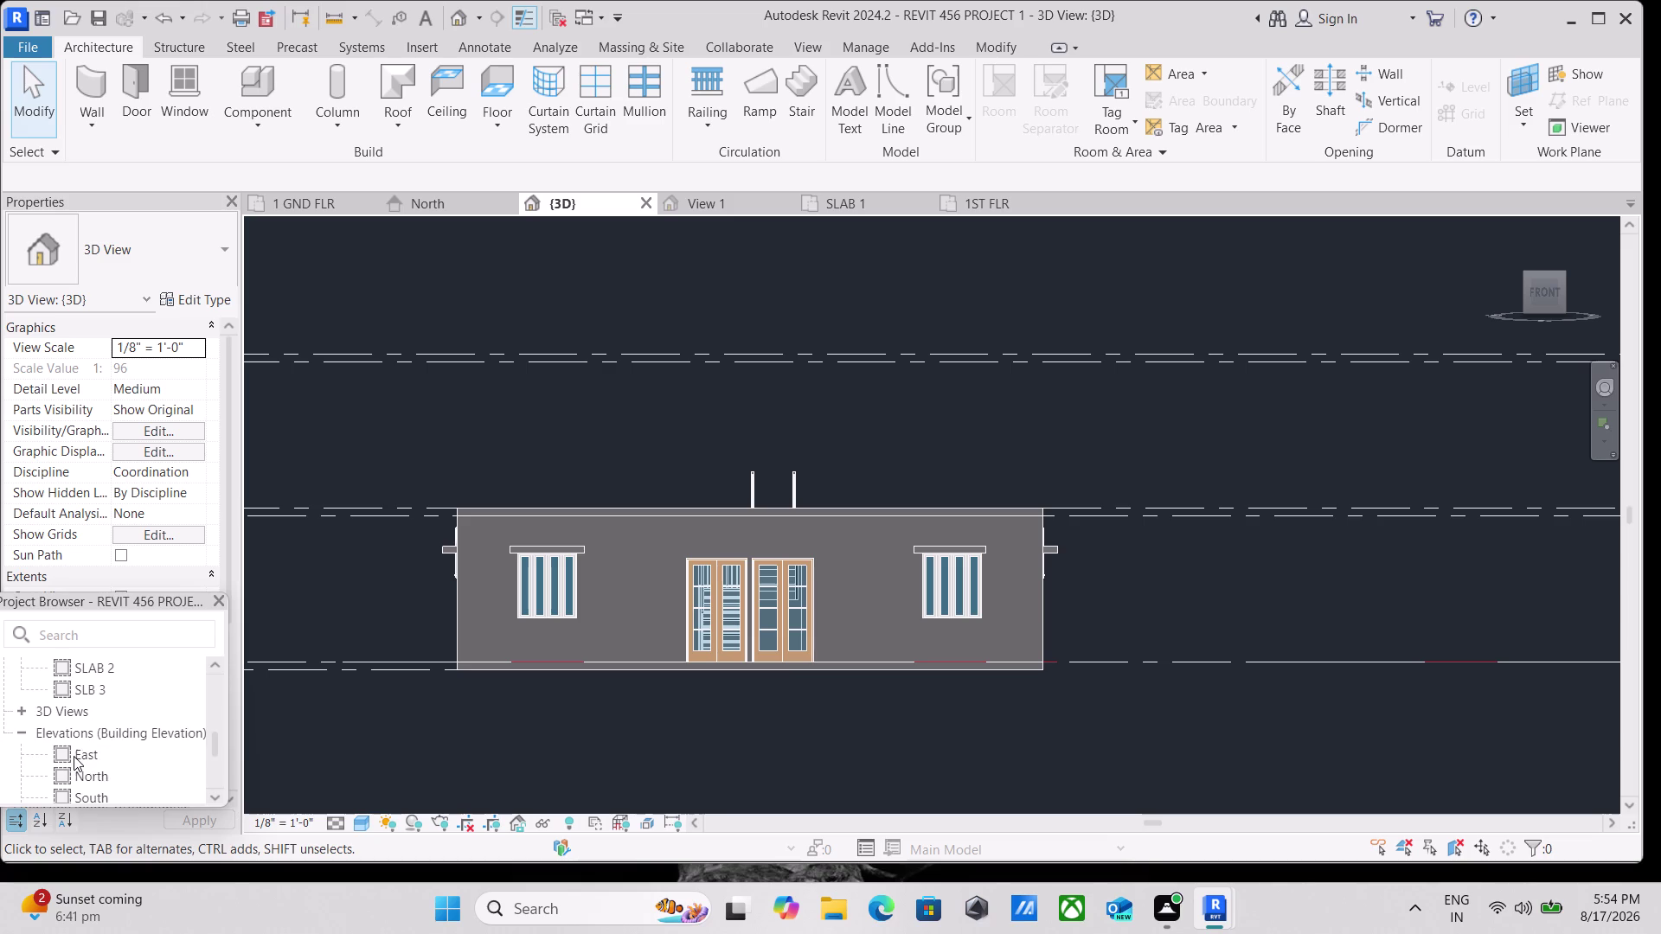
Open the North elevation, bring the level markers into view, and start a new level.
double_click(111, 779)
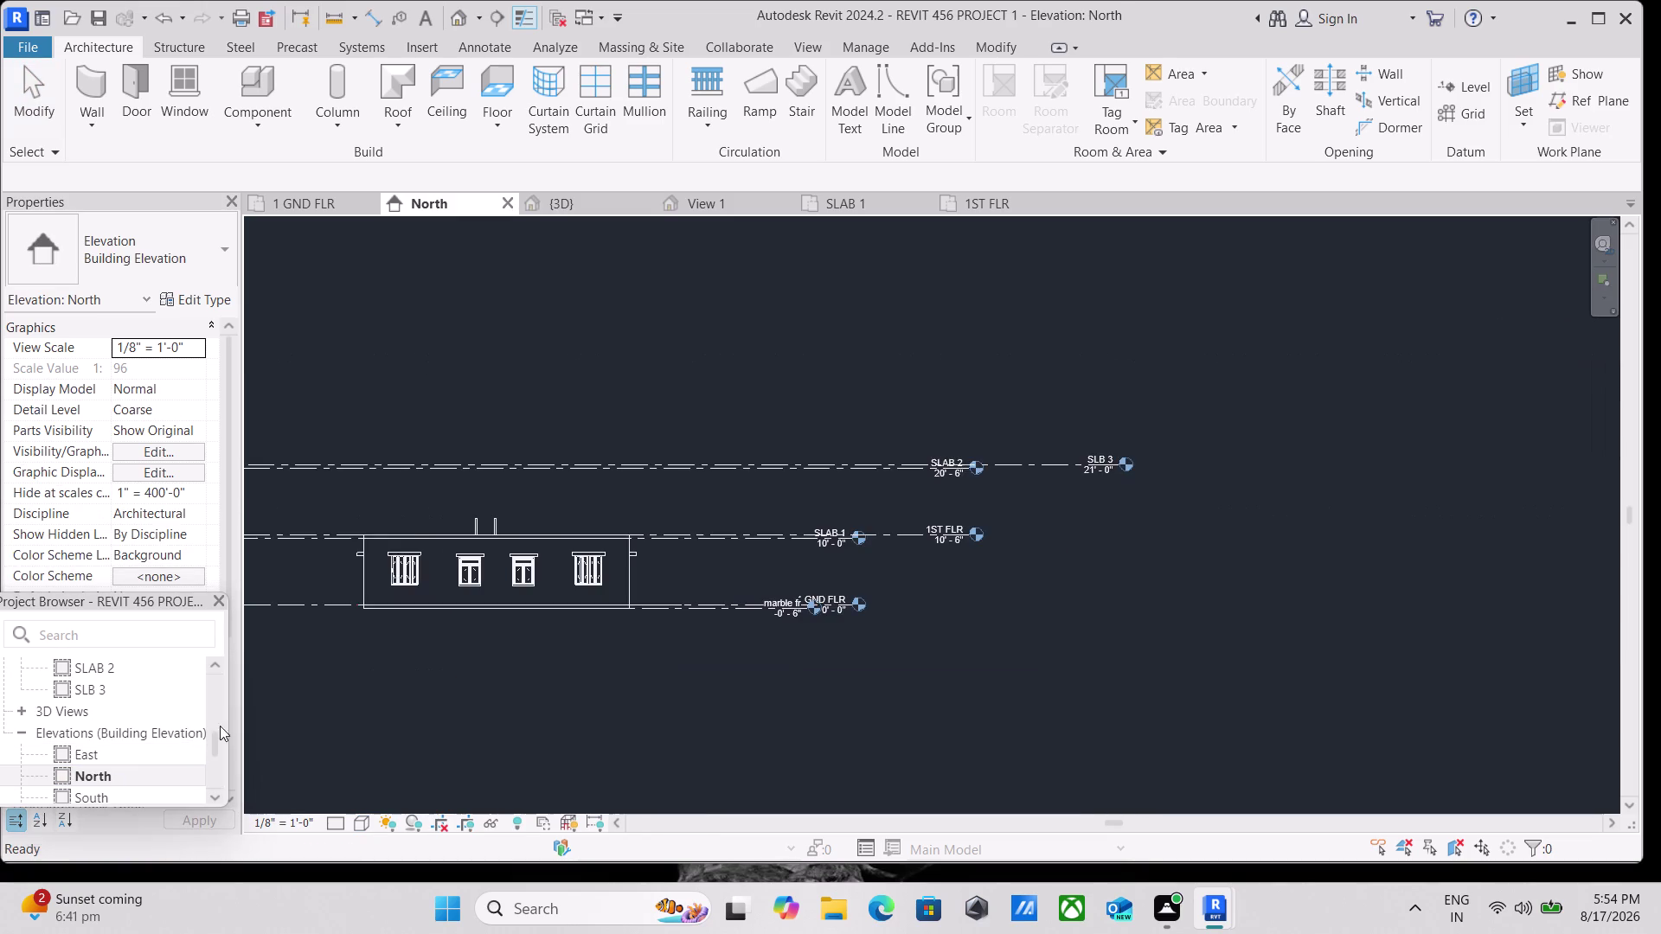
scroll(down, 3)
scroll(up, 3)
scroll(up, 3)
scroll(up, 3)
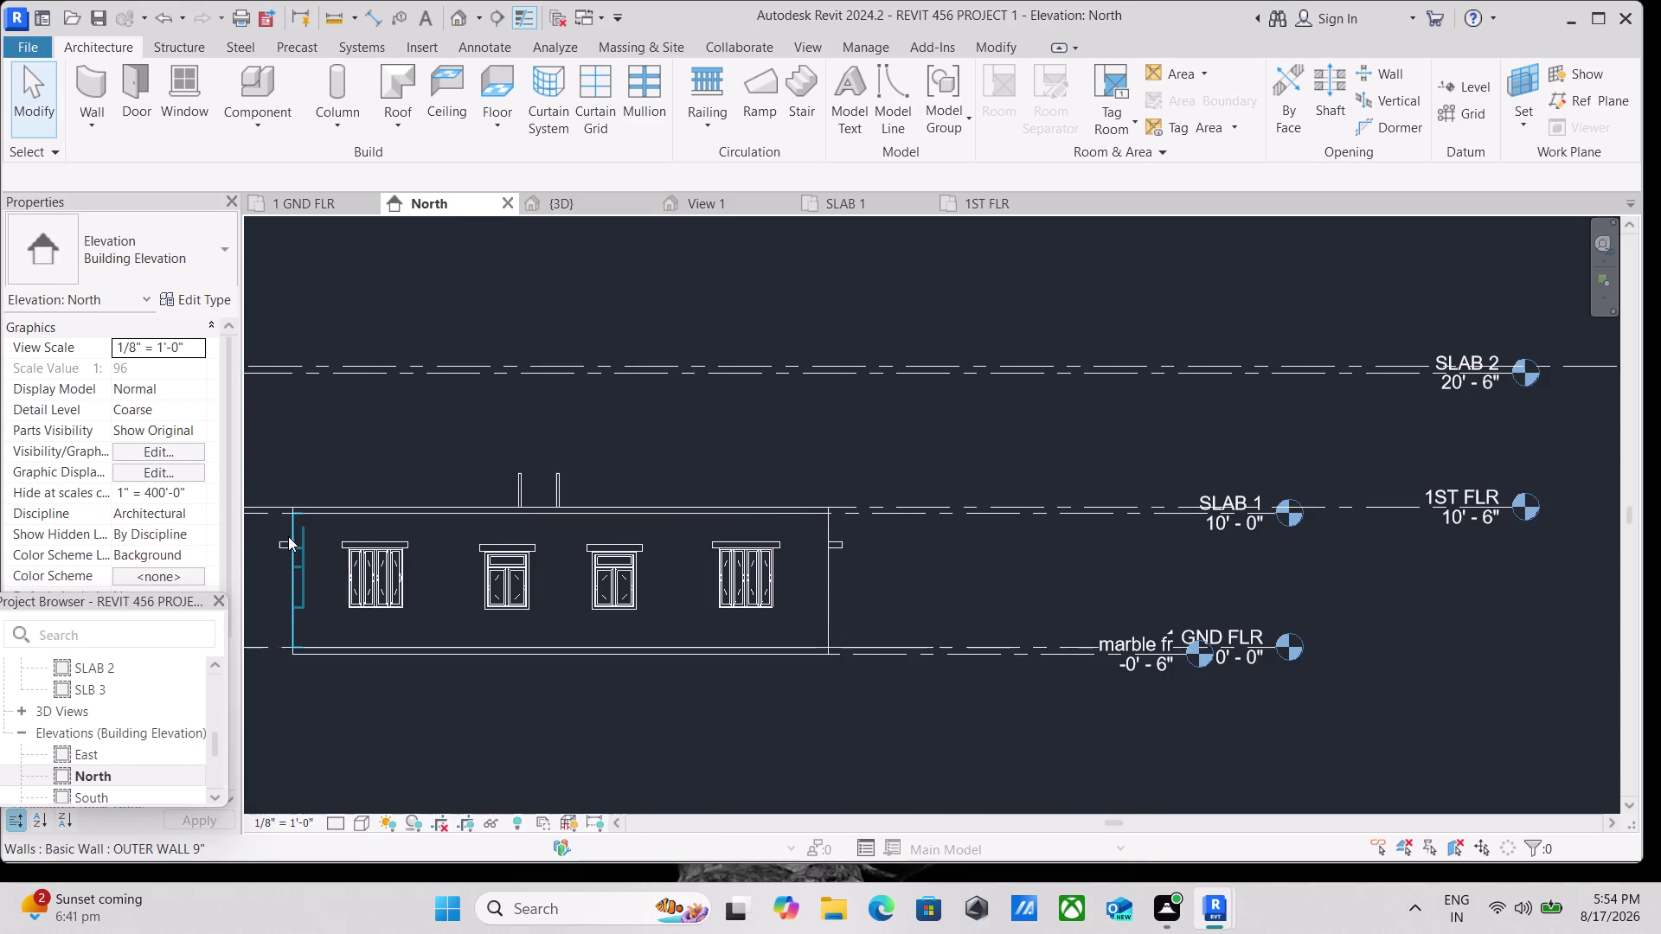
middle_drag(411, 402, 444, 411)
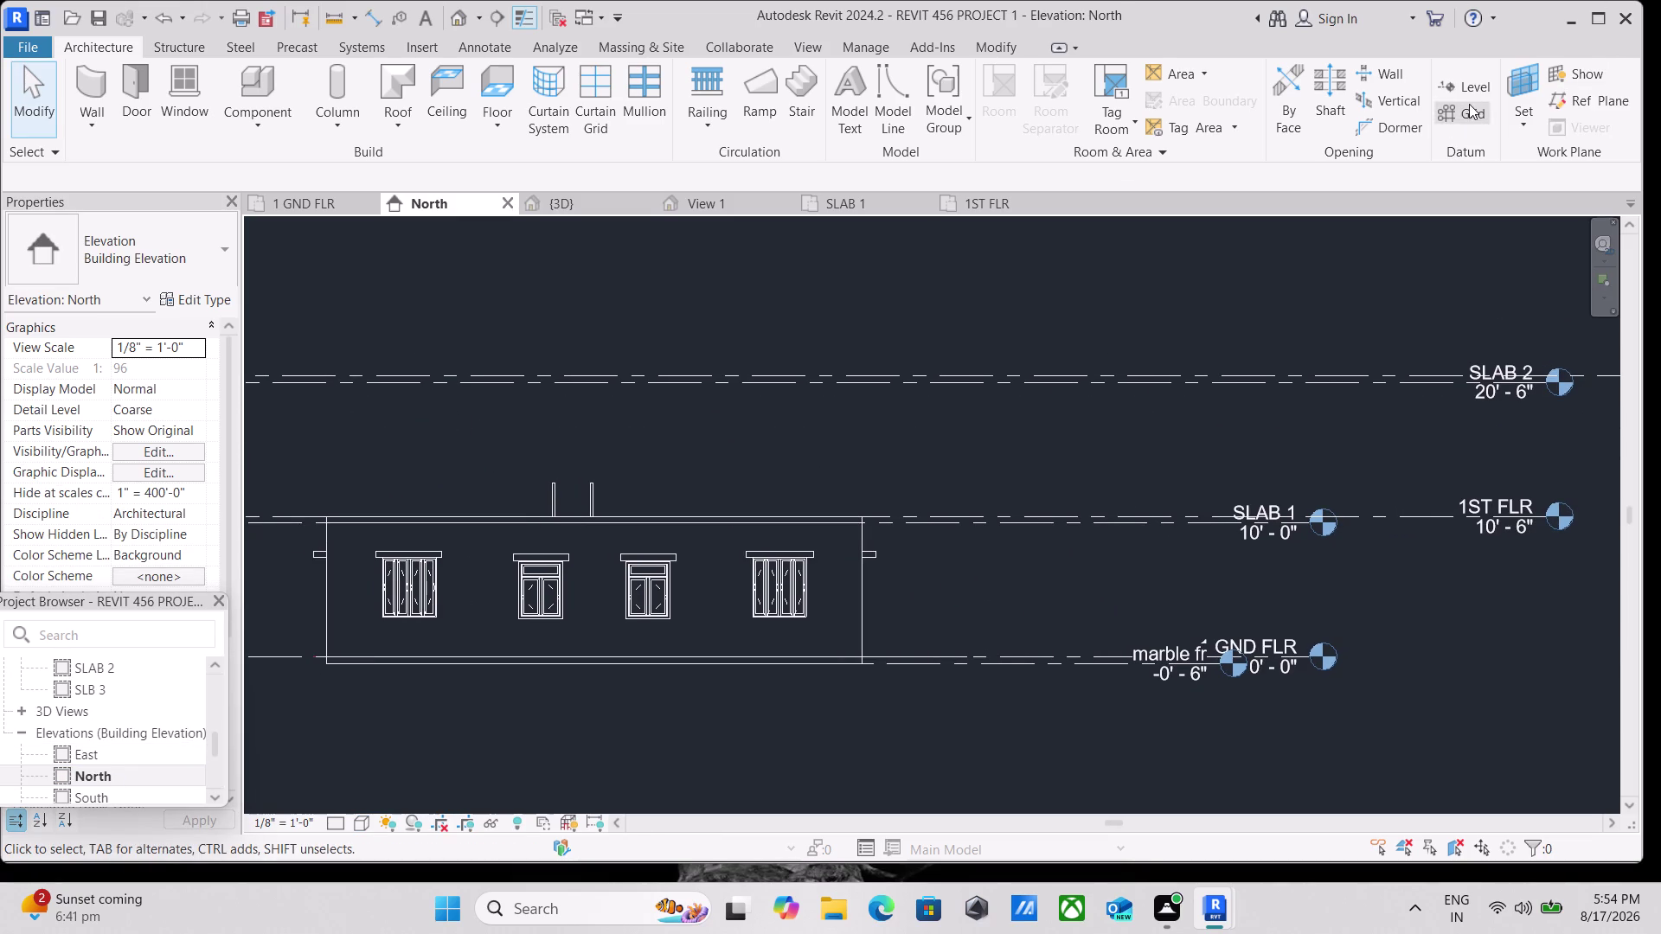
click(1471, 92)
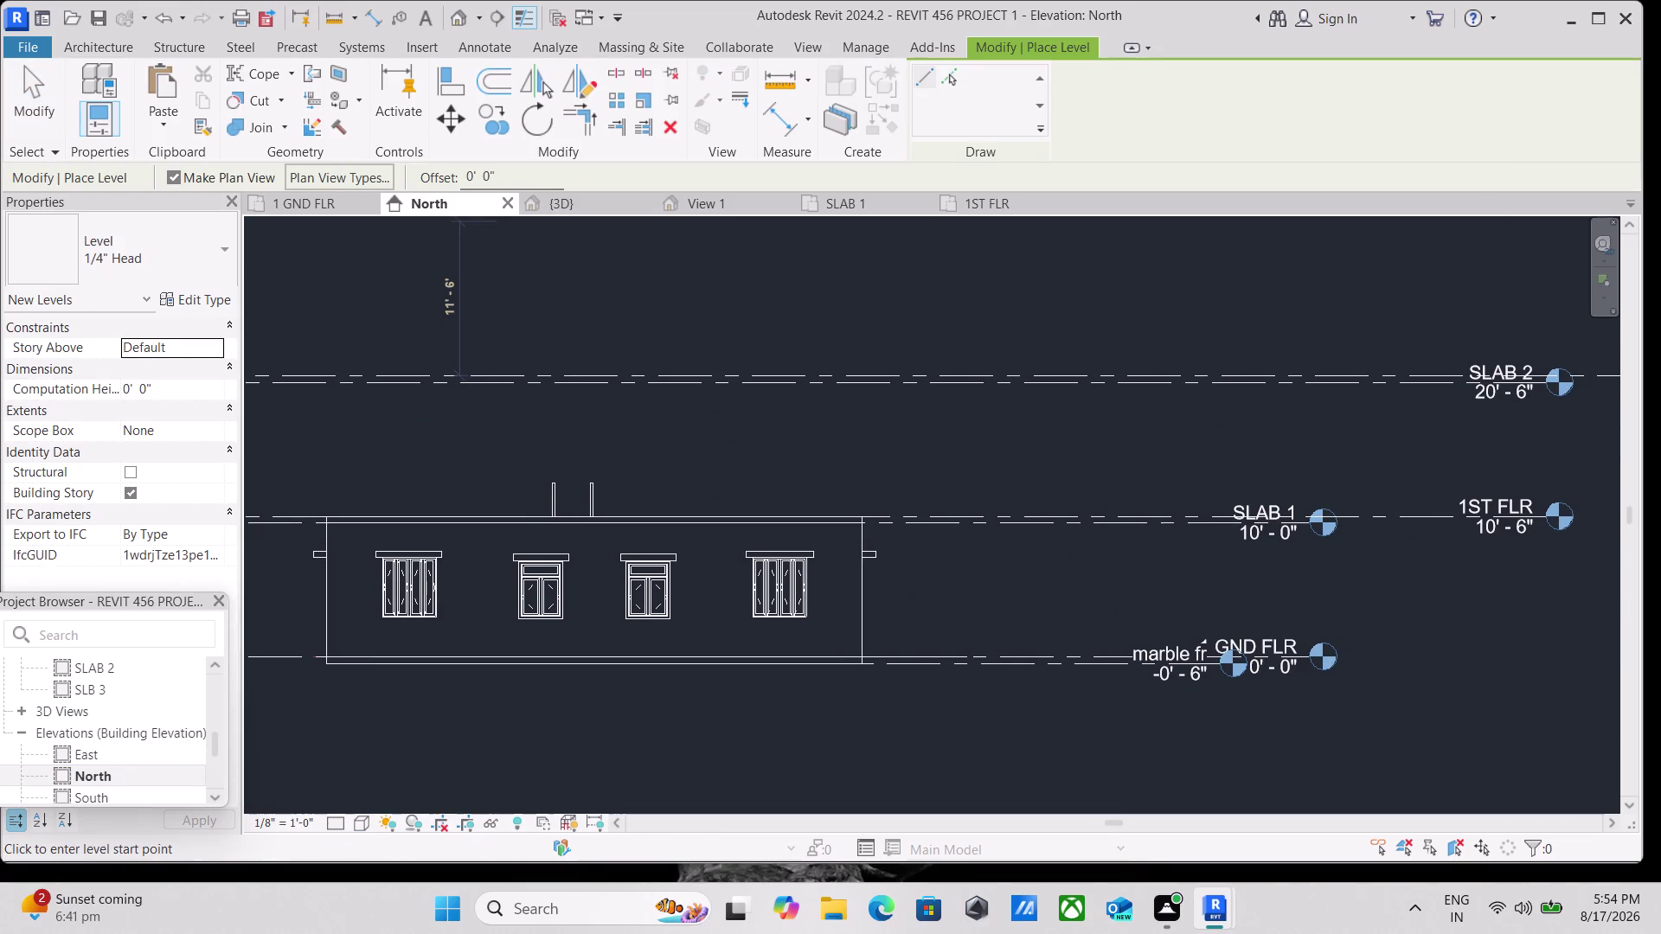
drag(507, 174, 376, 180)
key(6)
key(shift+quotedbl)
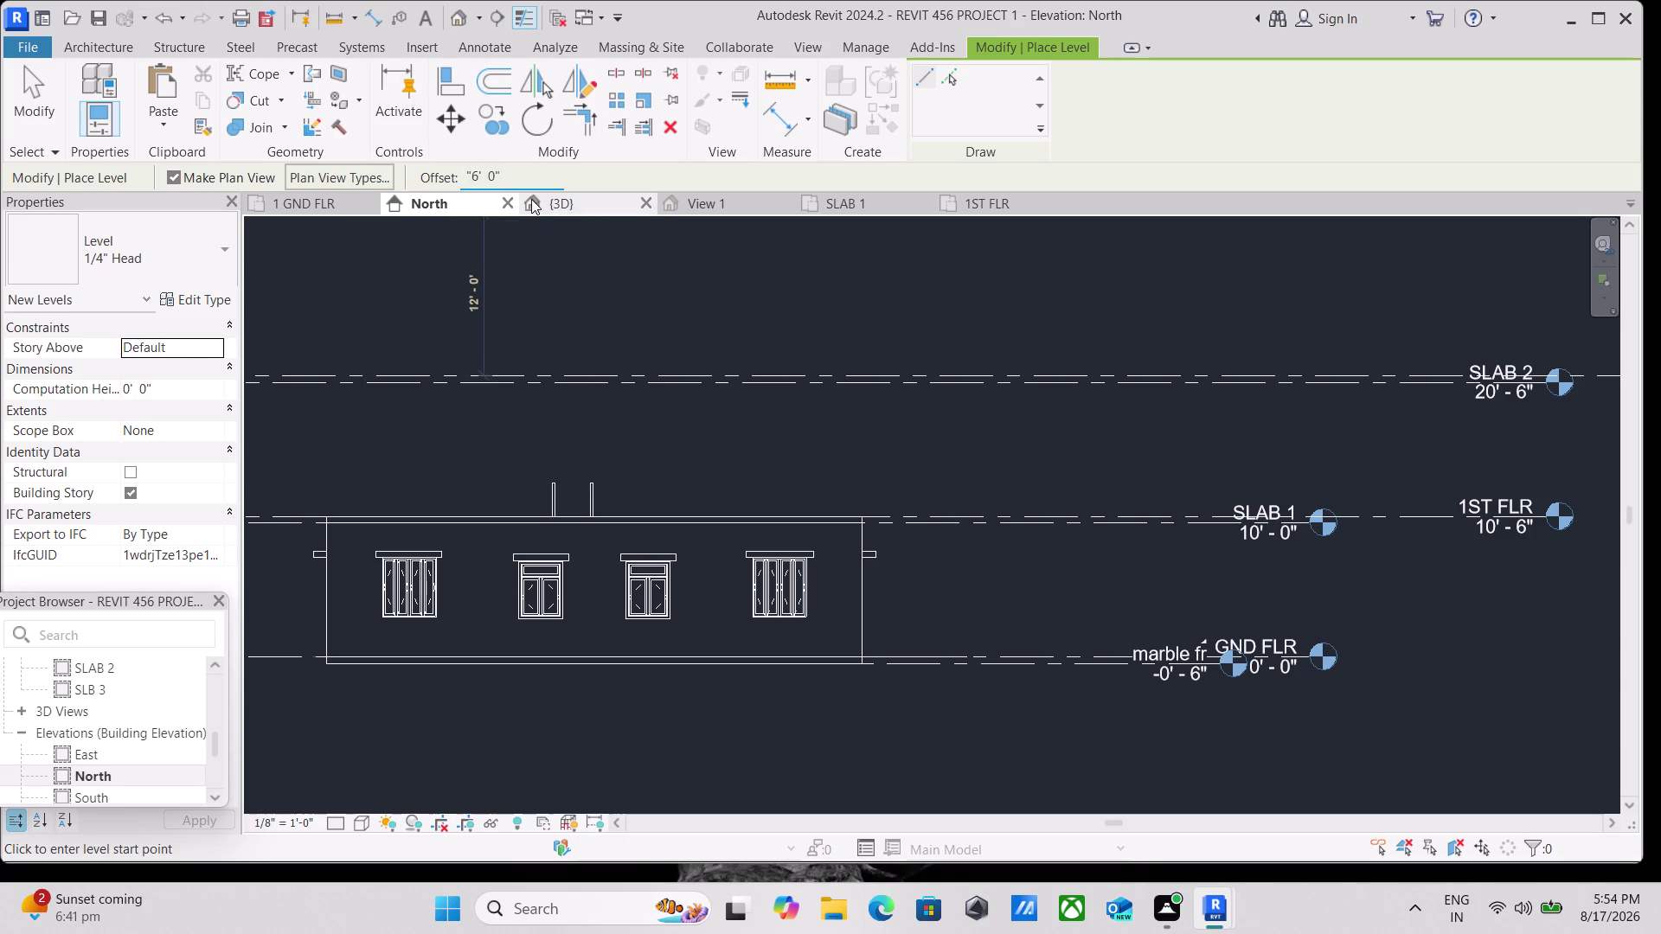
drag(507, 169, 507, 176)
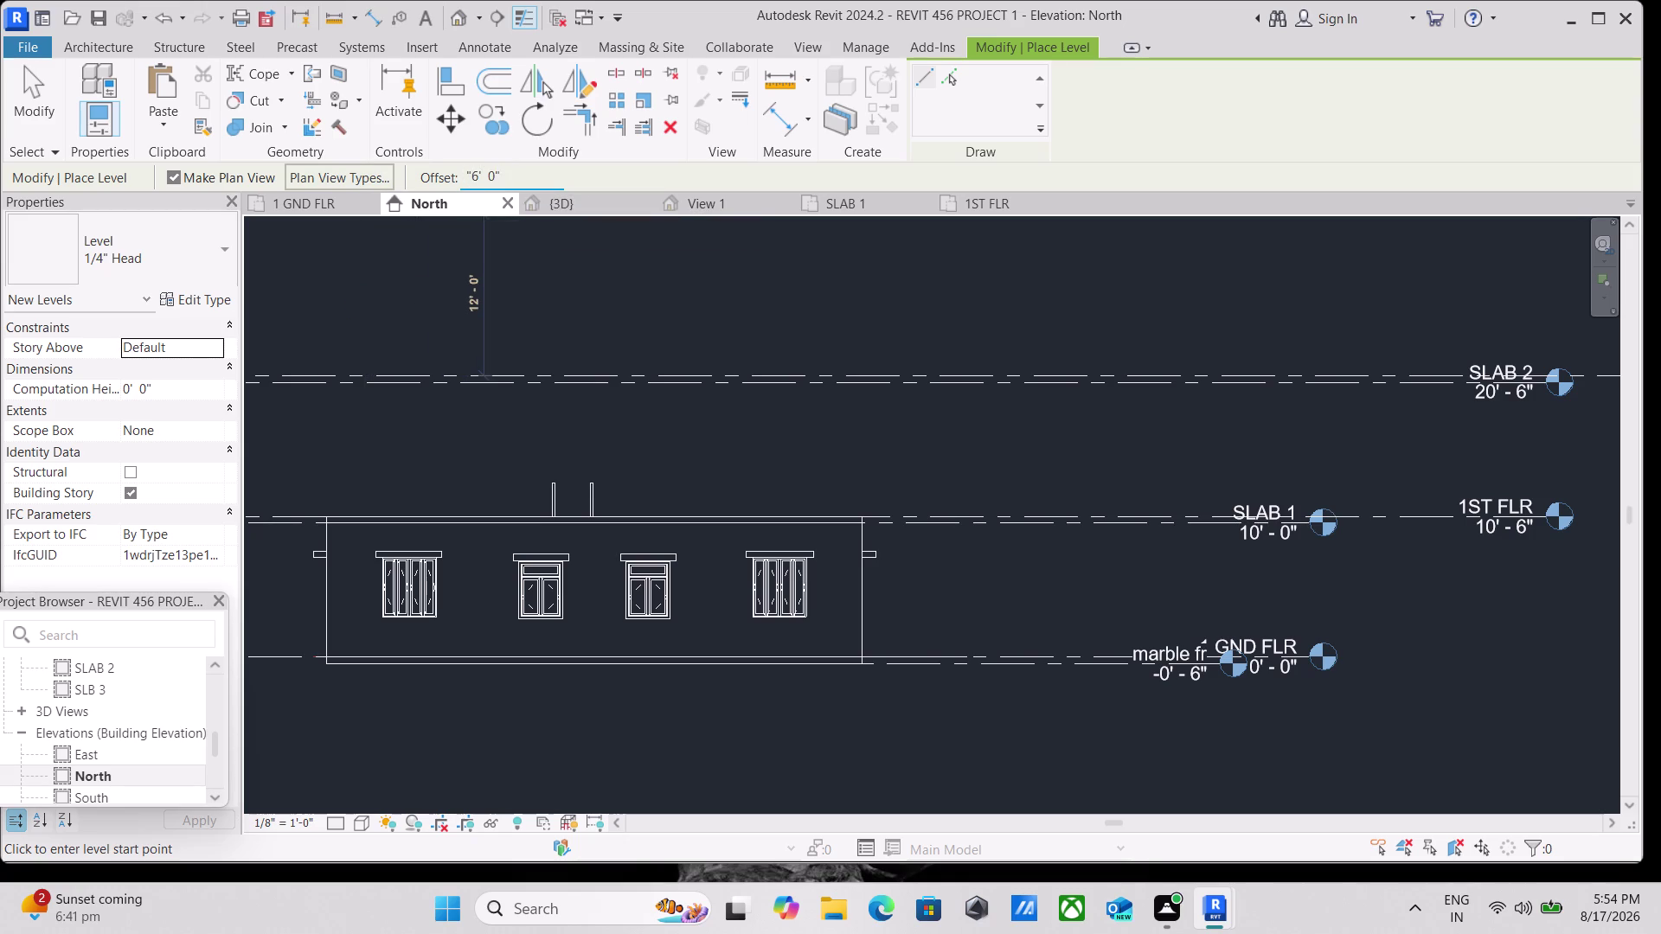
key(BackSpace)
key(BackSpace)
key(BackSpace)
key(6)
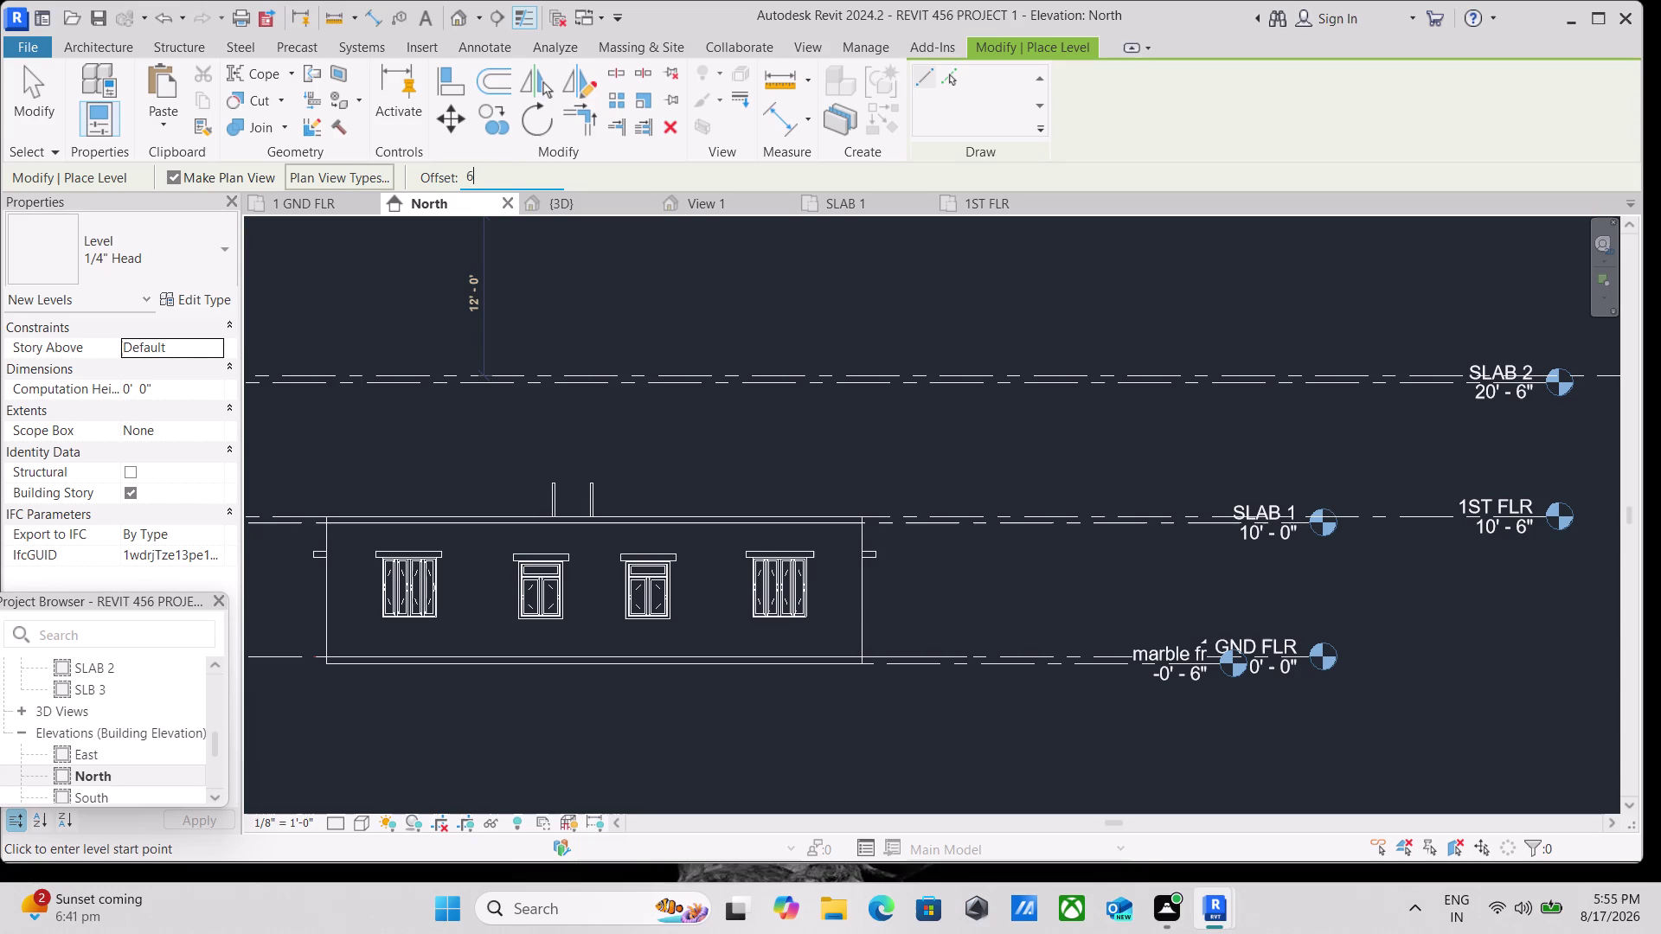
key(shift+quotedbl)
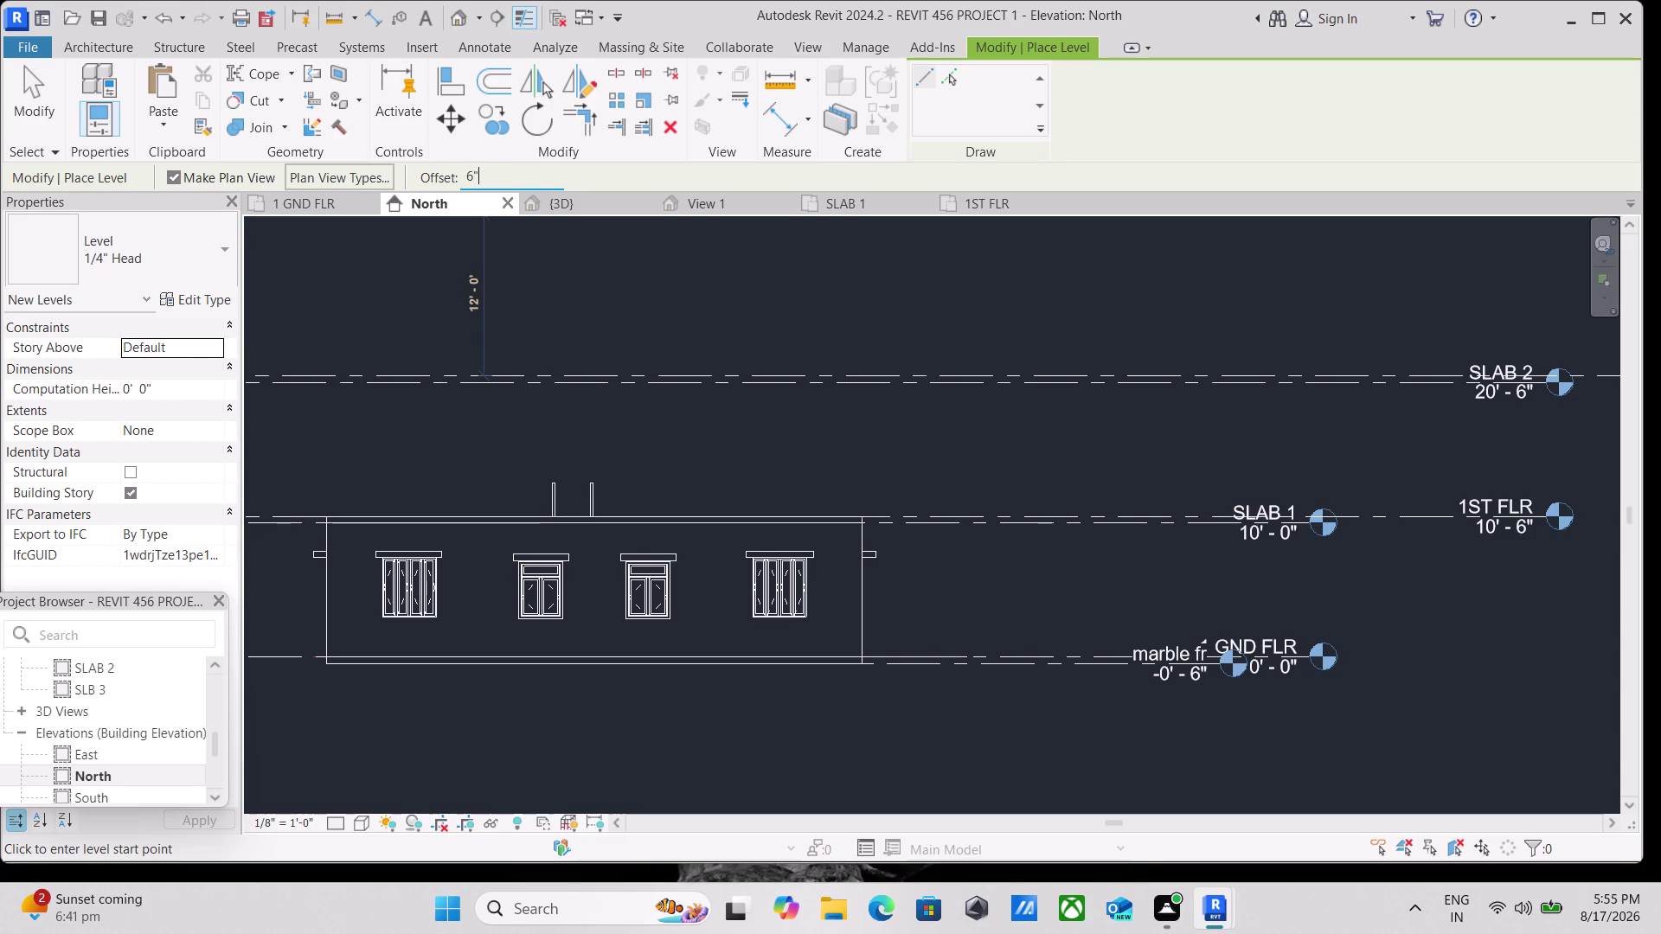
key(Return)
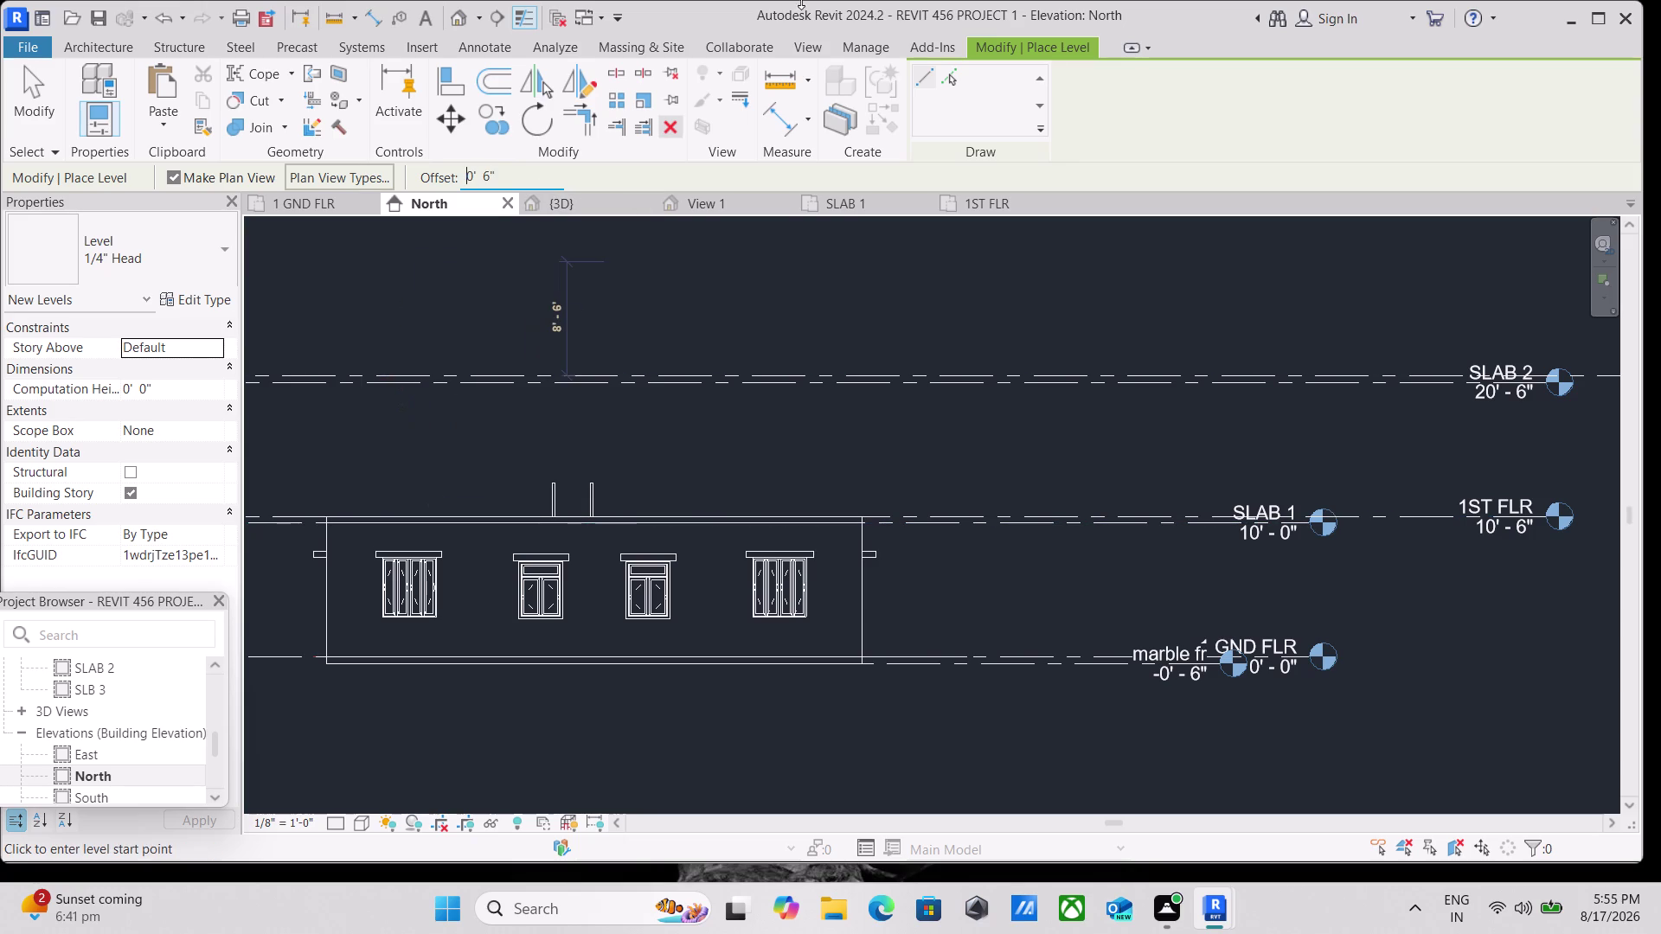
click(951, 83)
scroll(up, 3)
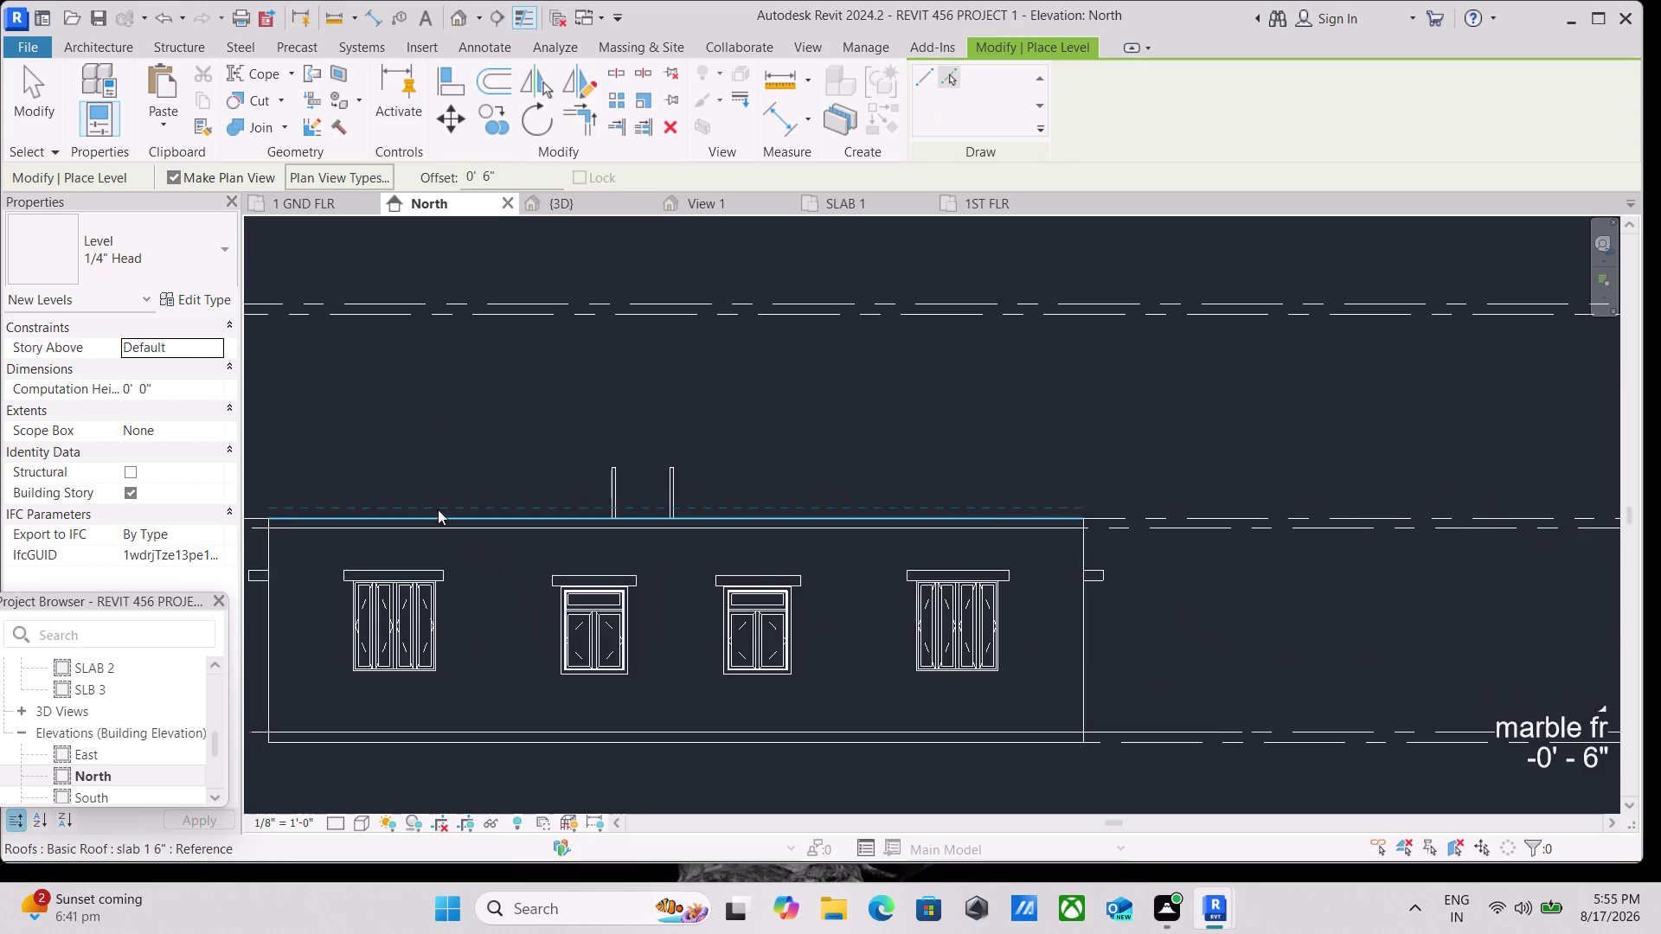
middle_drag(435, 447, 622, 447)
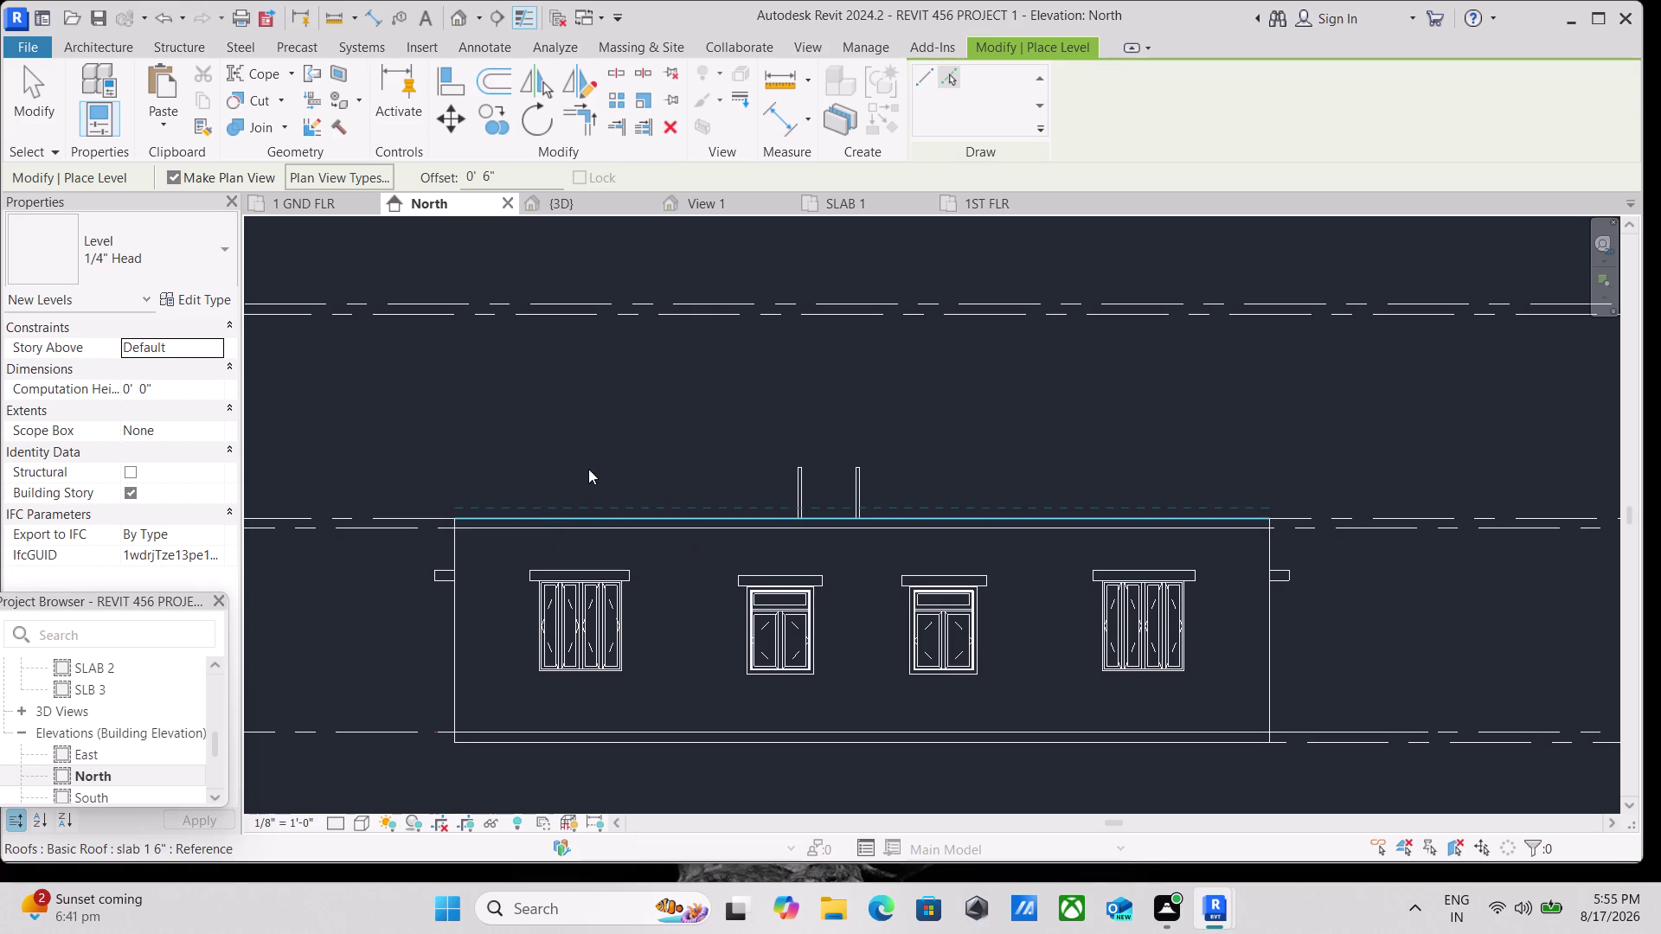
click(579, 518)
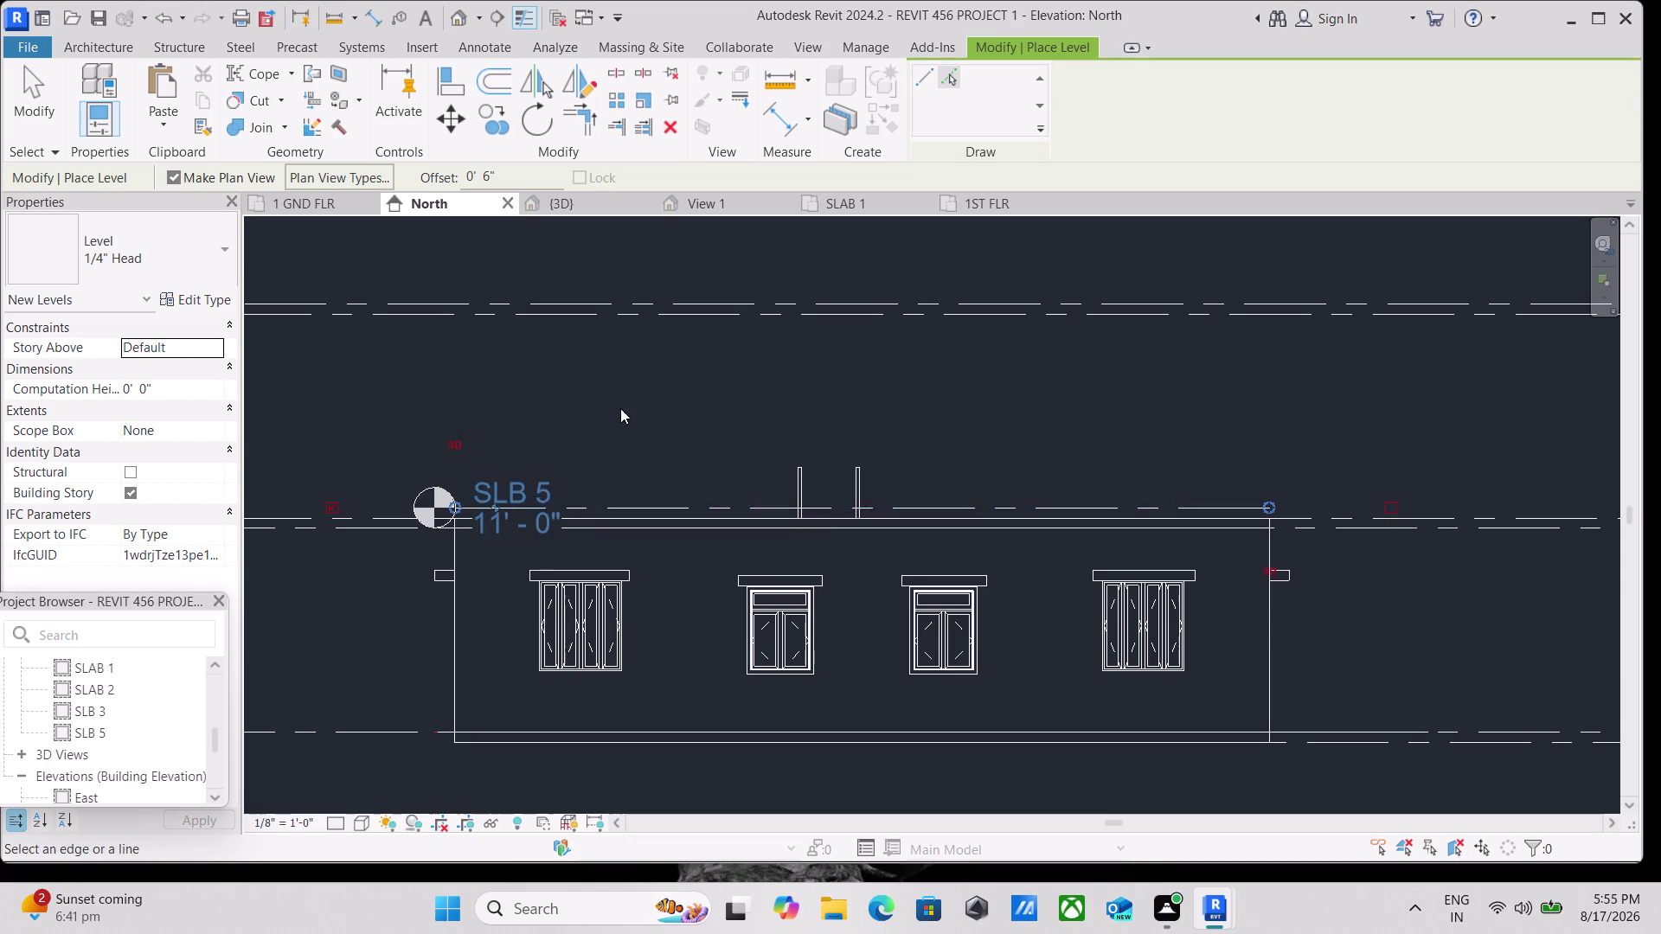
End level placement, keeping SLB 5 at 11'-0" on the roof line.
scroll(down, 3)
middle_drag(620, 409, 482, 434)
key(Escape)
scroll(up, 3)
scroll(up, 3)
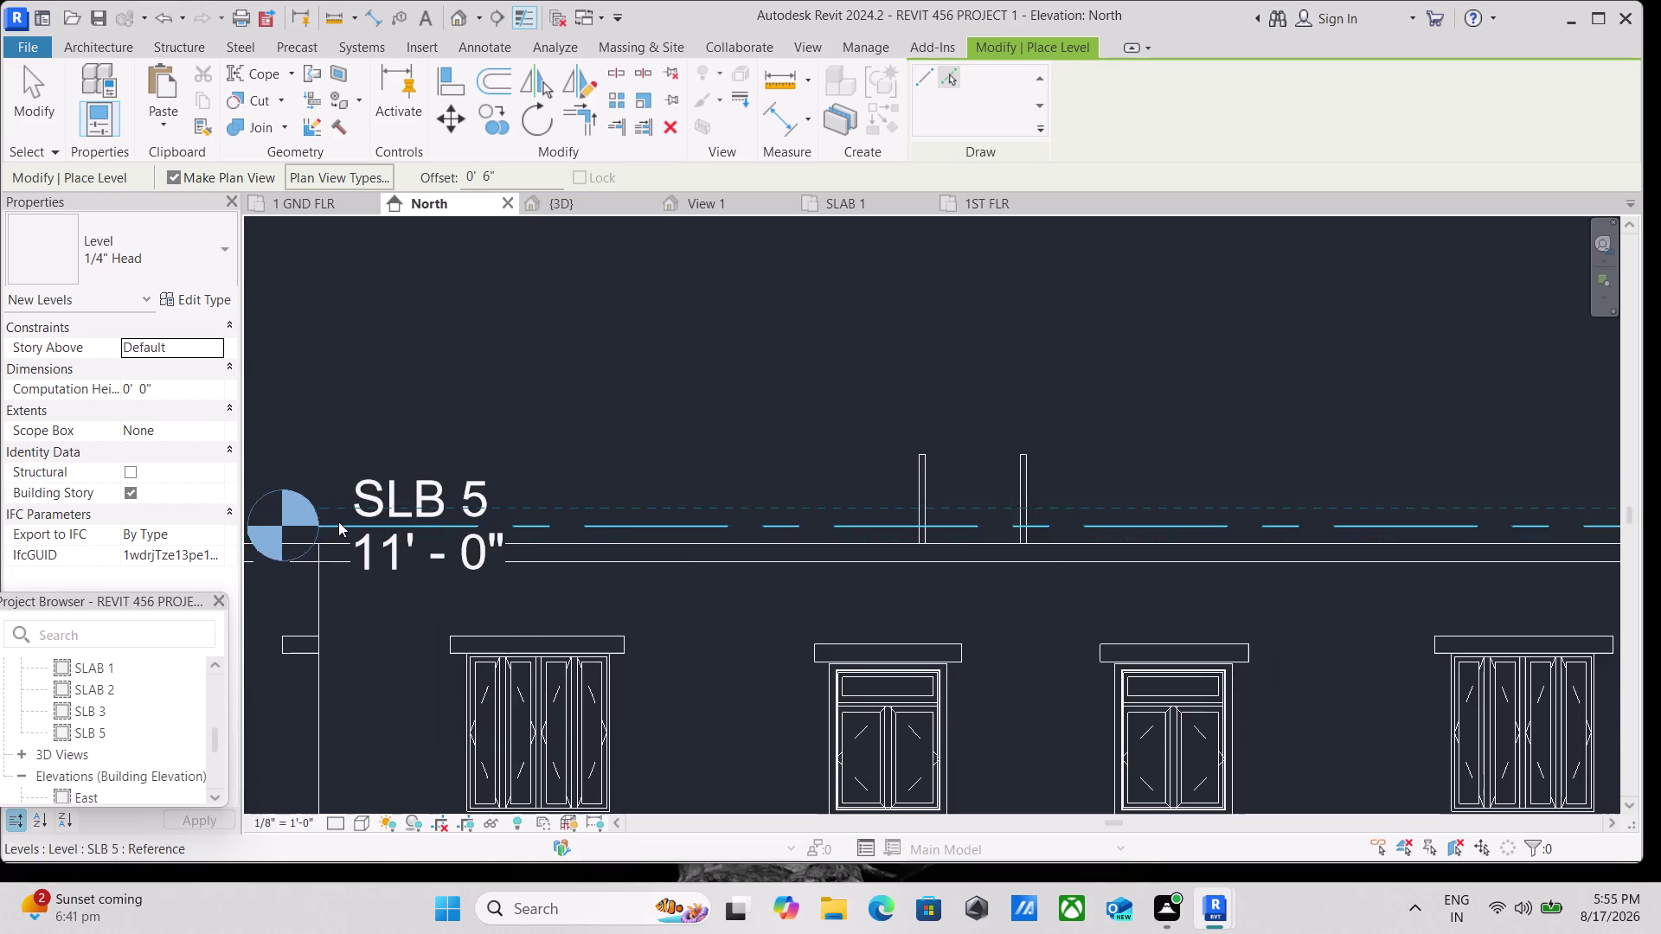
key(Escape)
middle_drag(319, 450, 441, 399)
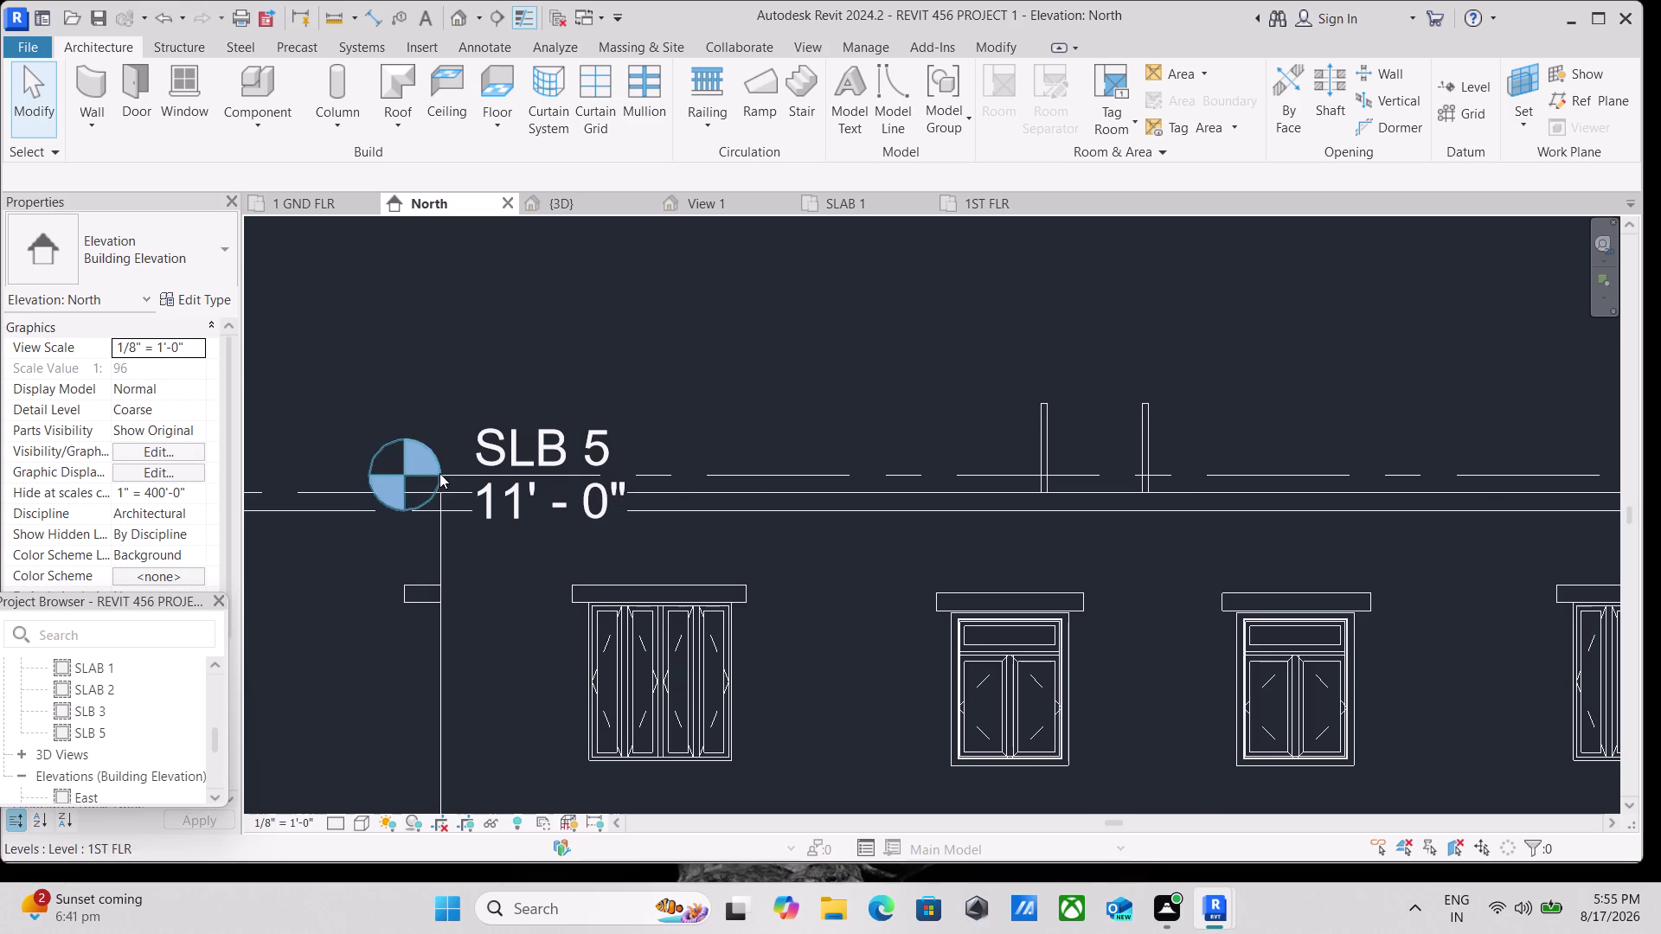
scroll(up, 3)
key(Escape)
middle_drag(420, 451, 396, 393)
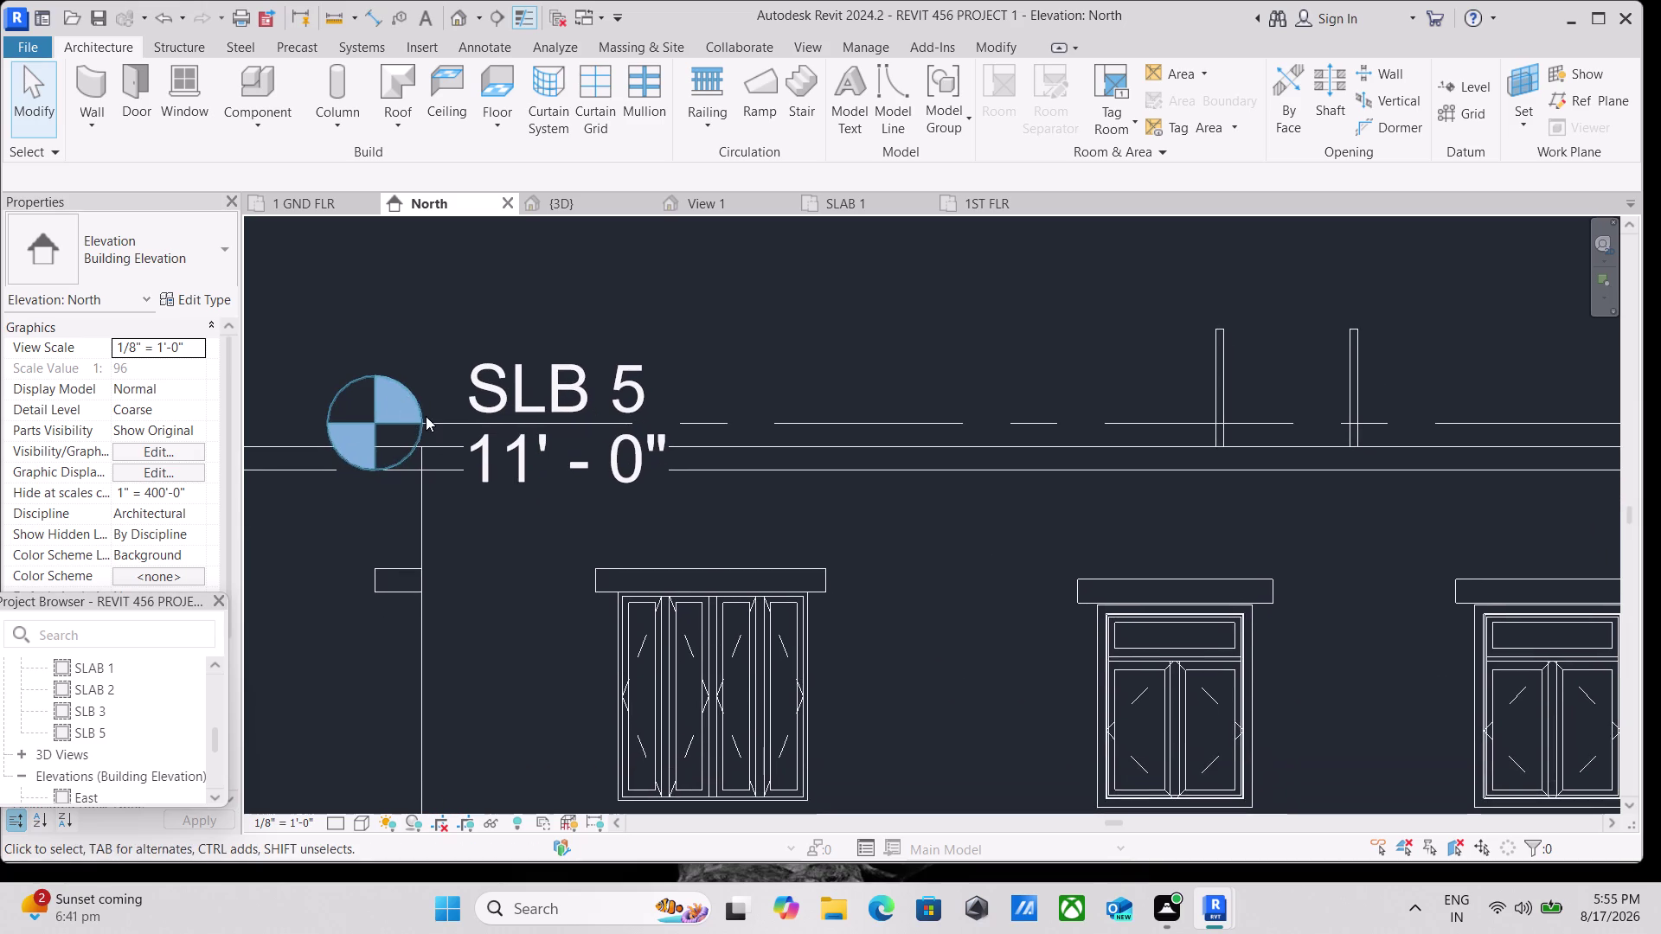
Select level SLB 5 and drag its left end outward.
click(417, 419)
scroll(down, 3)
middle_drag(407, 417, 313, 417)
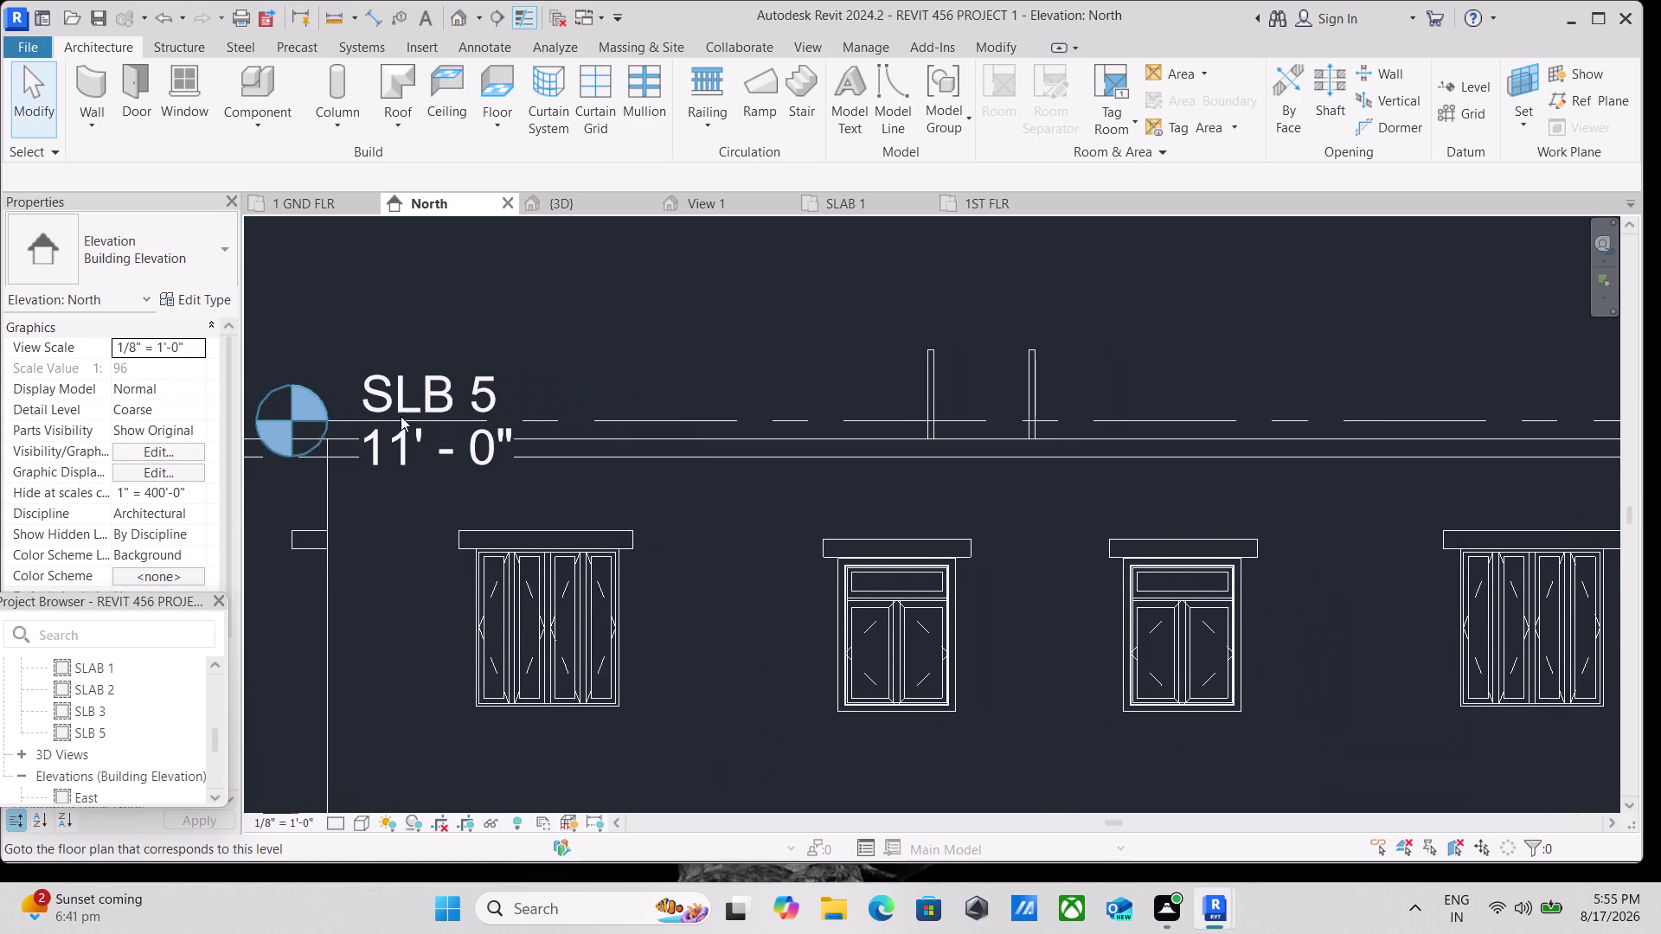
click(390, 416)
scroll(down, 3)
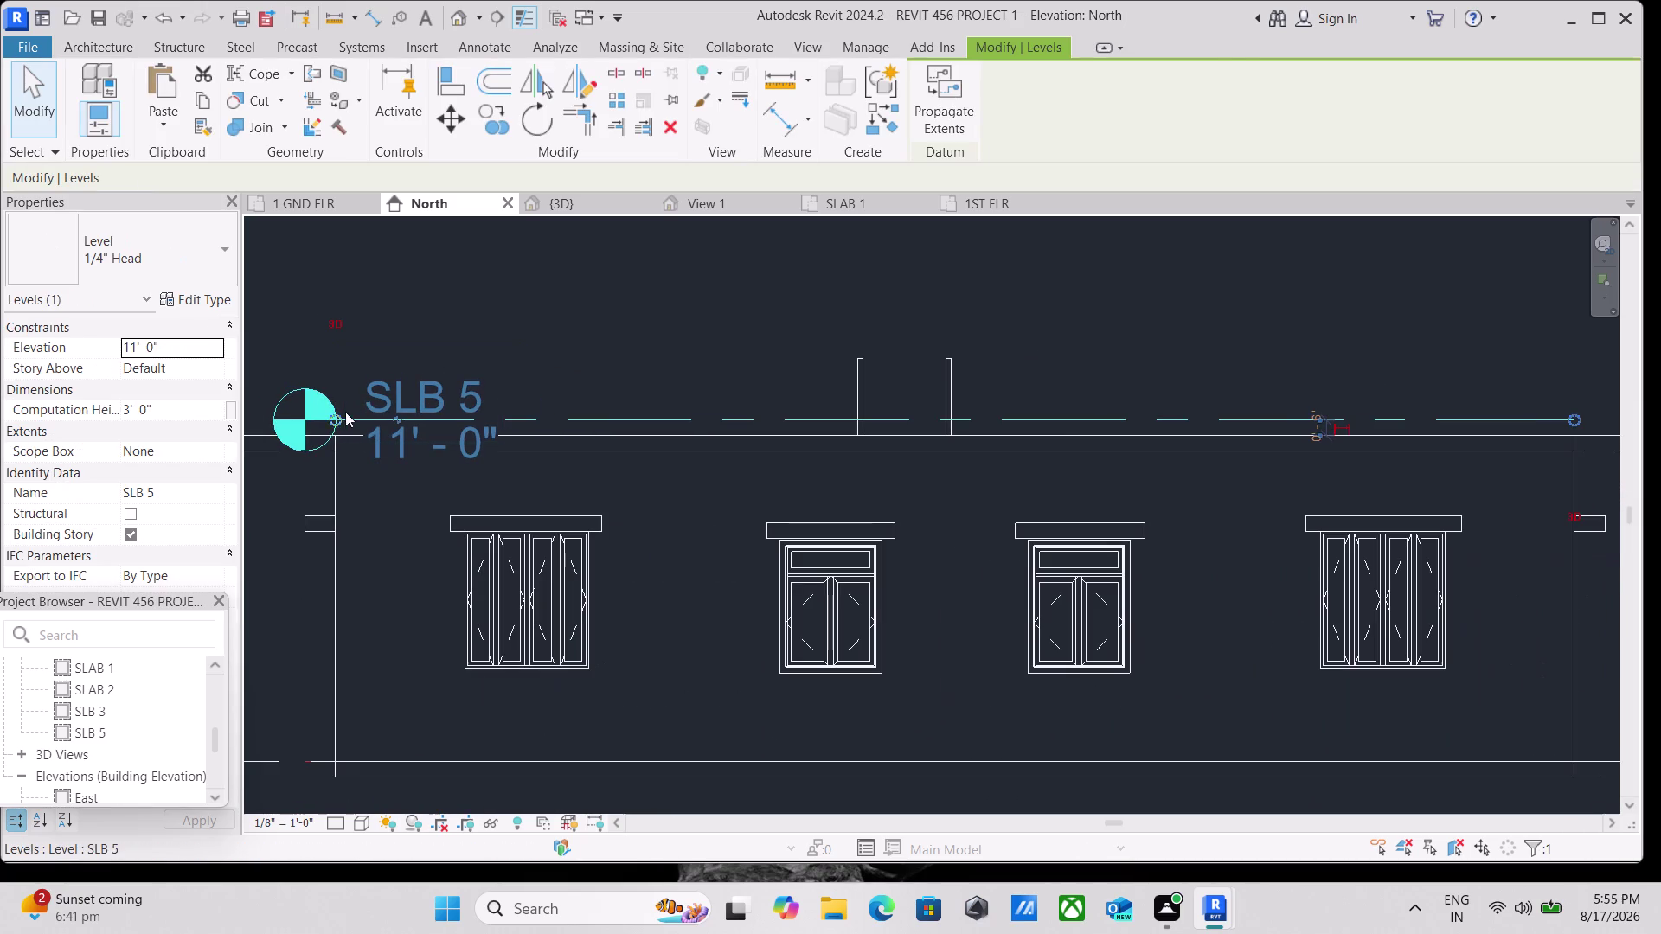
drag(334, 418, 226, 408)
scroll(down, 3)
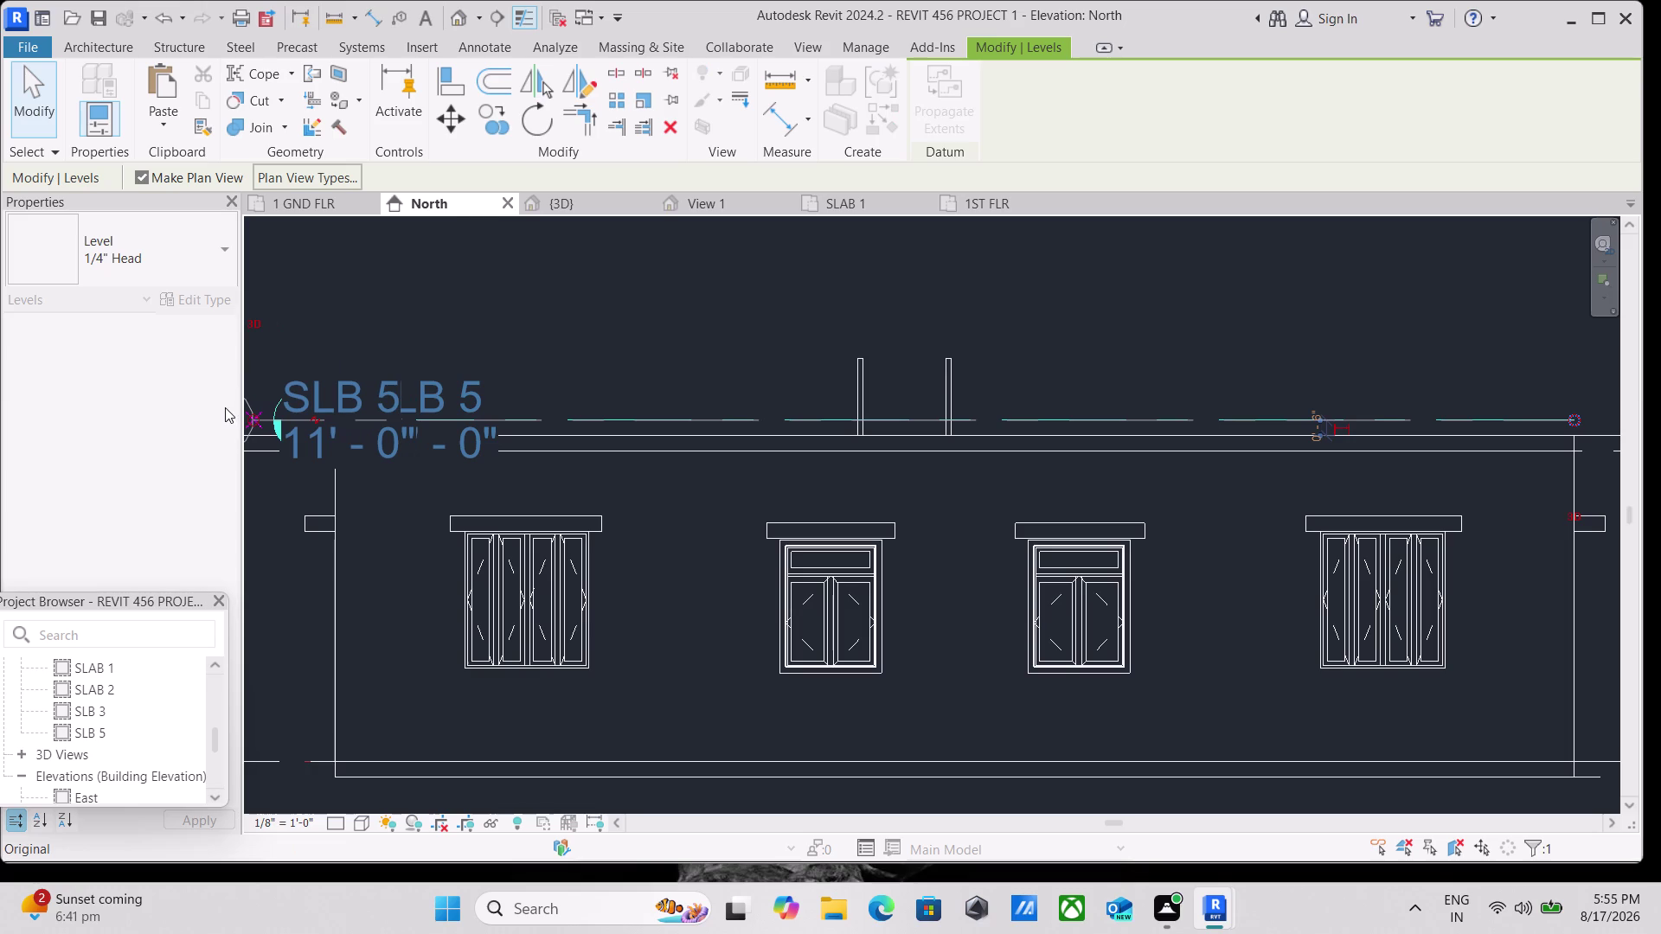
Drop SLB 5's extended end at its new position and clear the selection.
middle_drag(225, 407, 419, 447)
middle_drag(417, 444, 490, 448)
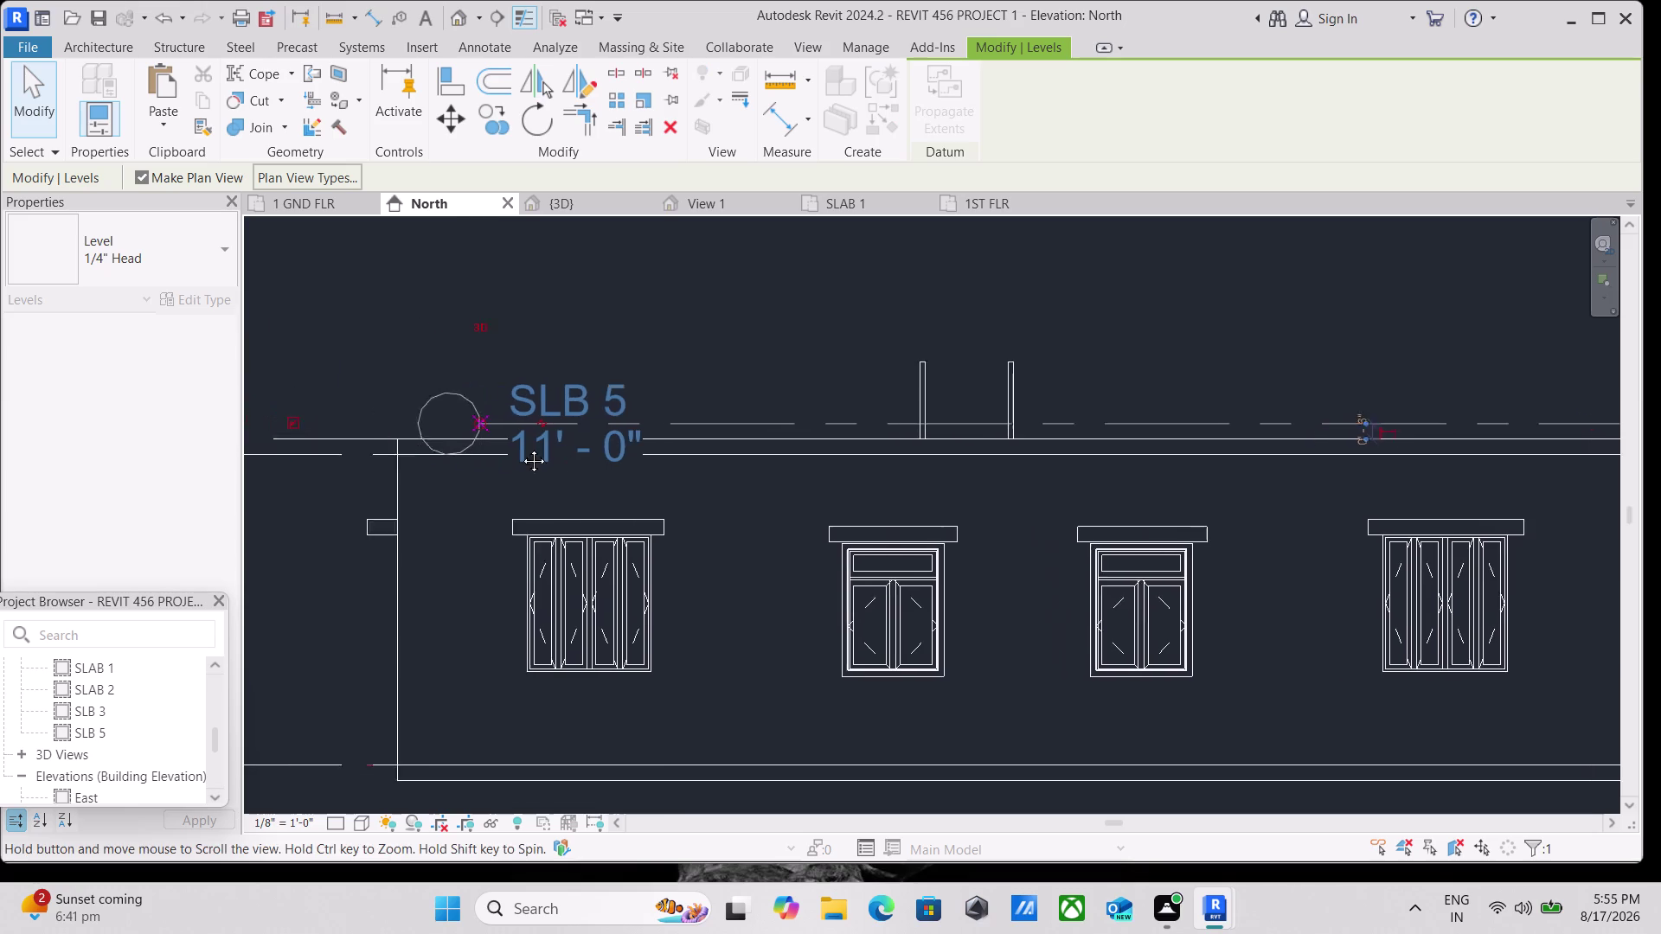
middle_drag(489, 448, 1048, 509)
scroll(down, 3)
middle_drag(636, 512, 1076, 514)
scroll(down, 3)
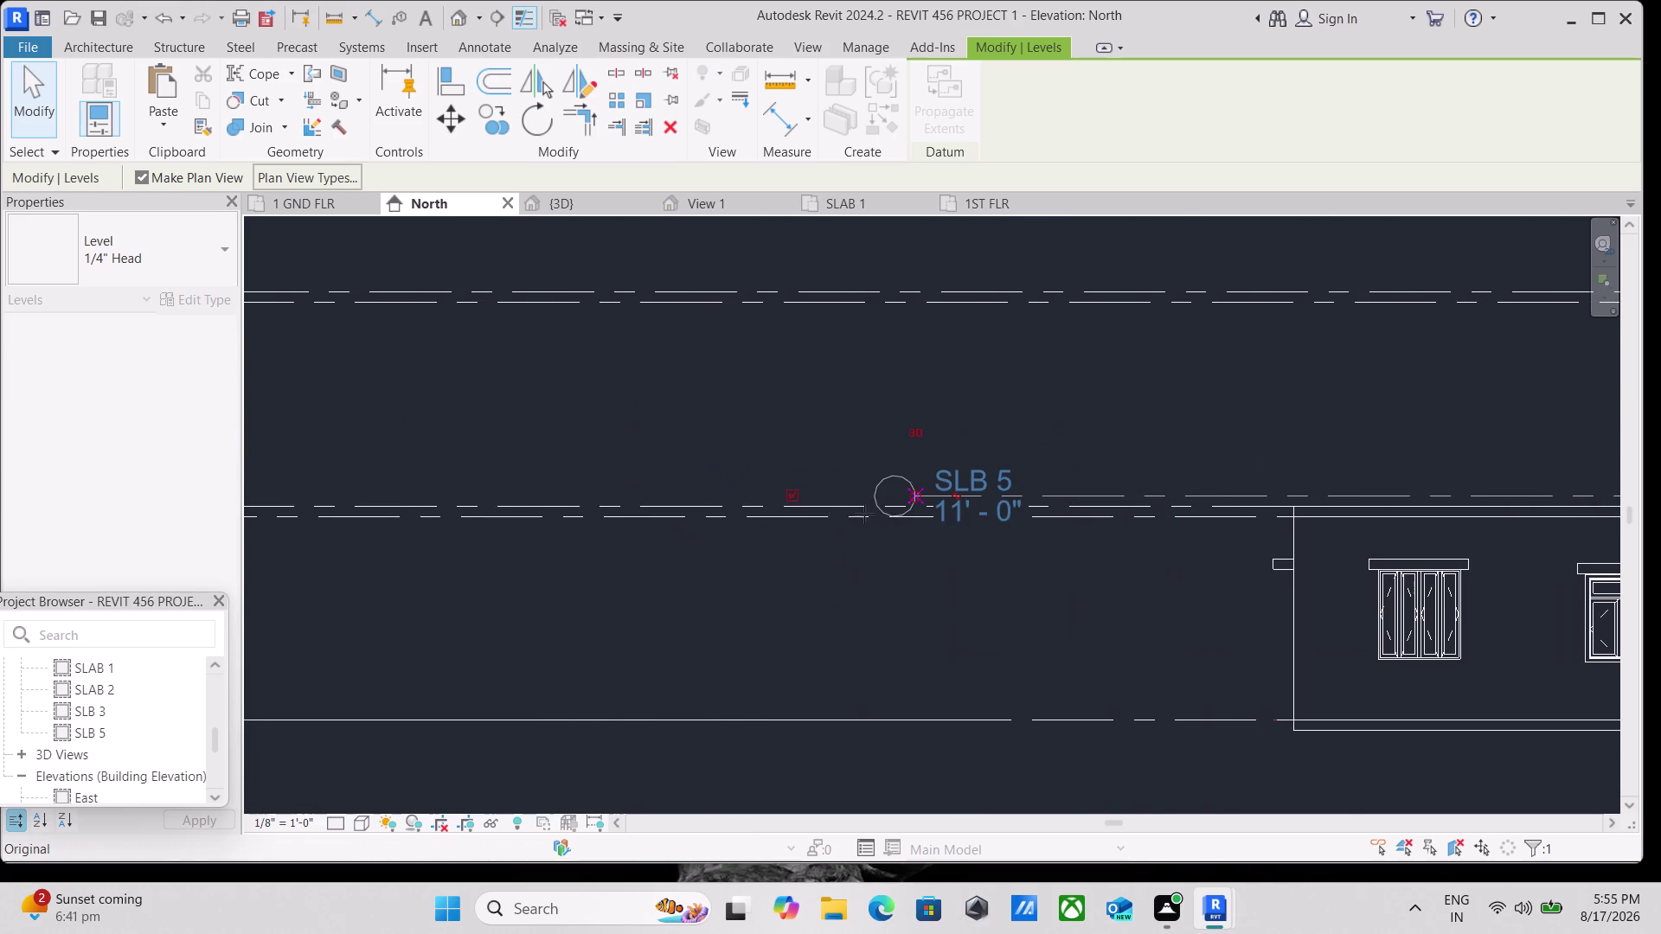
scroll(down, 3)
scroll(down, 3)
middle_drag(634, 507, 926, 569)
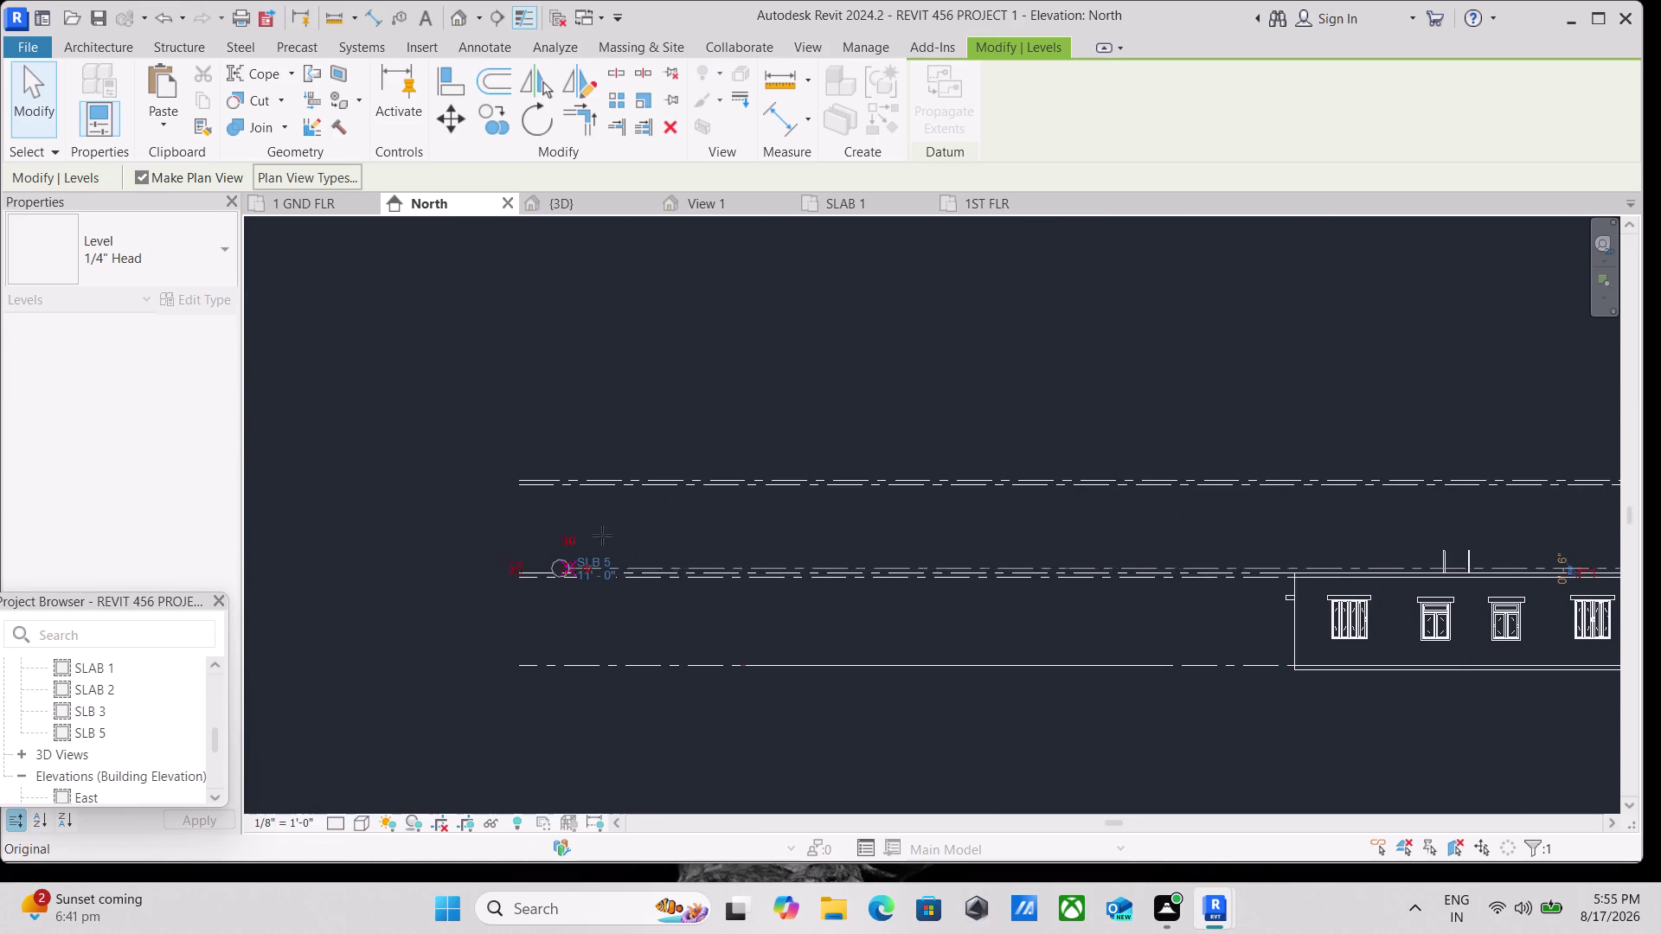
click(631, 530)
key(Escape)
Zoom out to show the whole North elevation with all level heads.
middle_drag(858, 514, 476, 517)
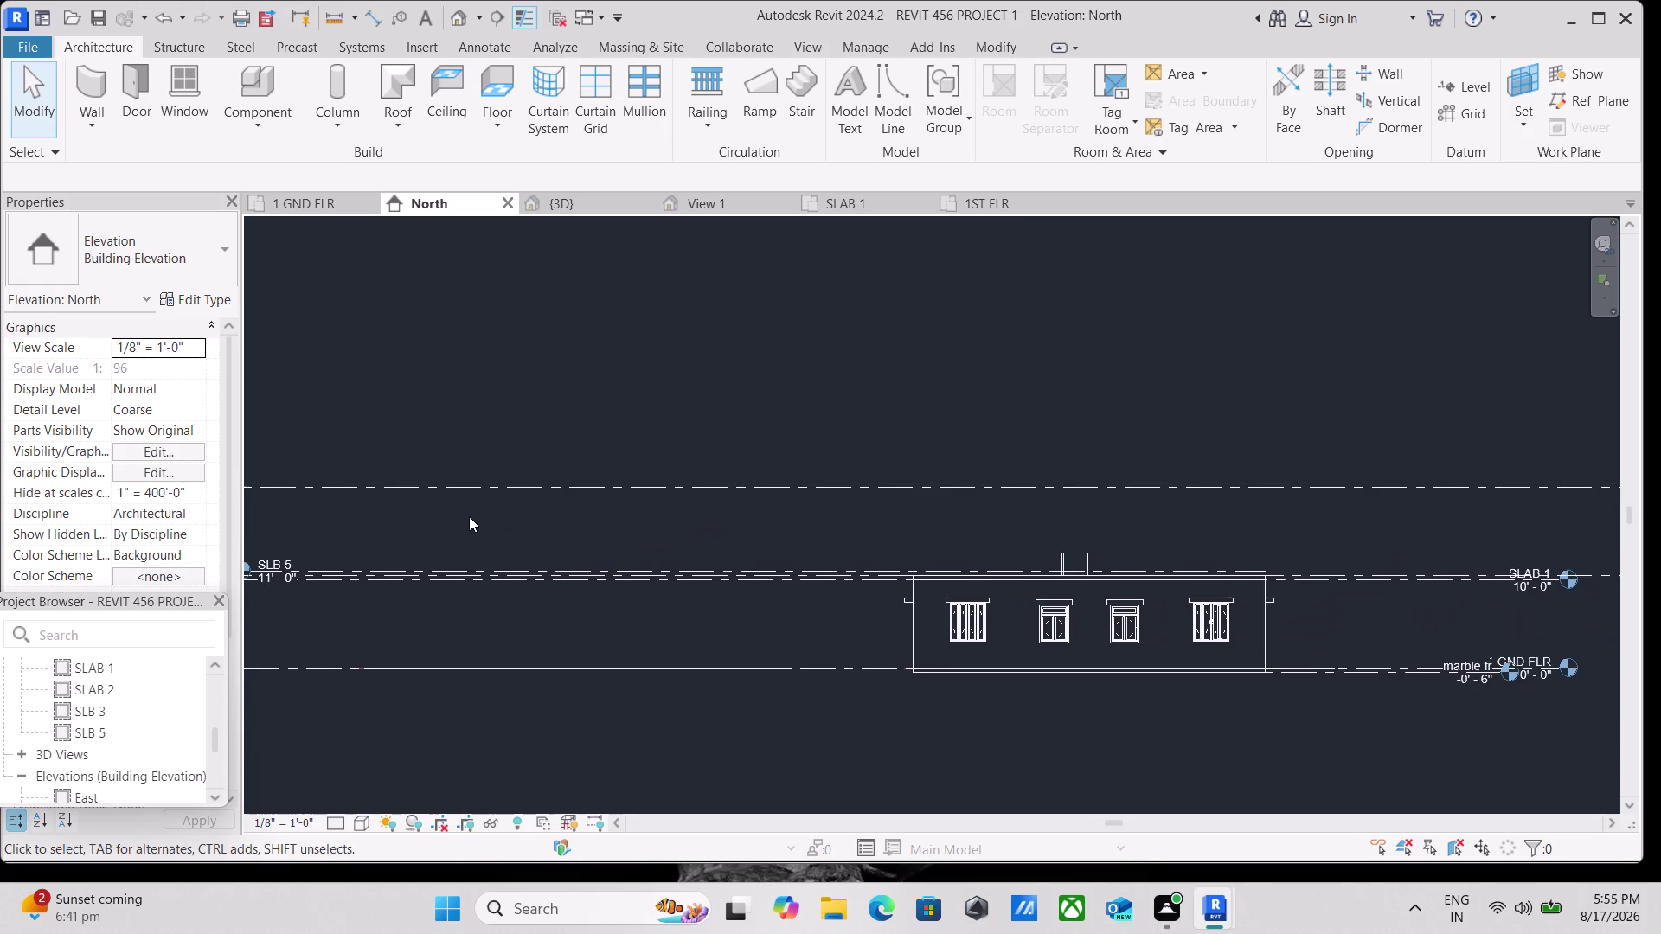
scroll(up, 3)
middle_drag(1007, 554, 626, 625)
scroll(down, 3)
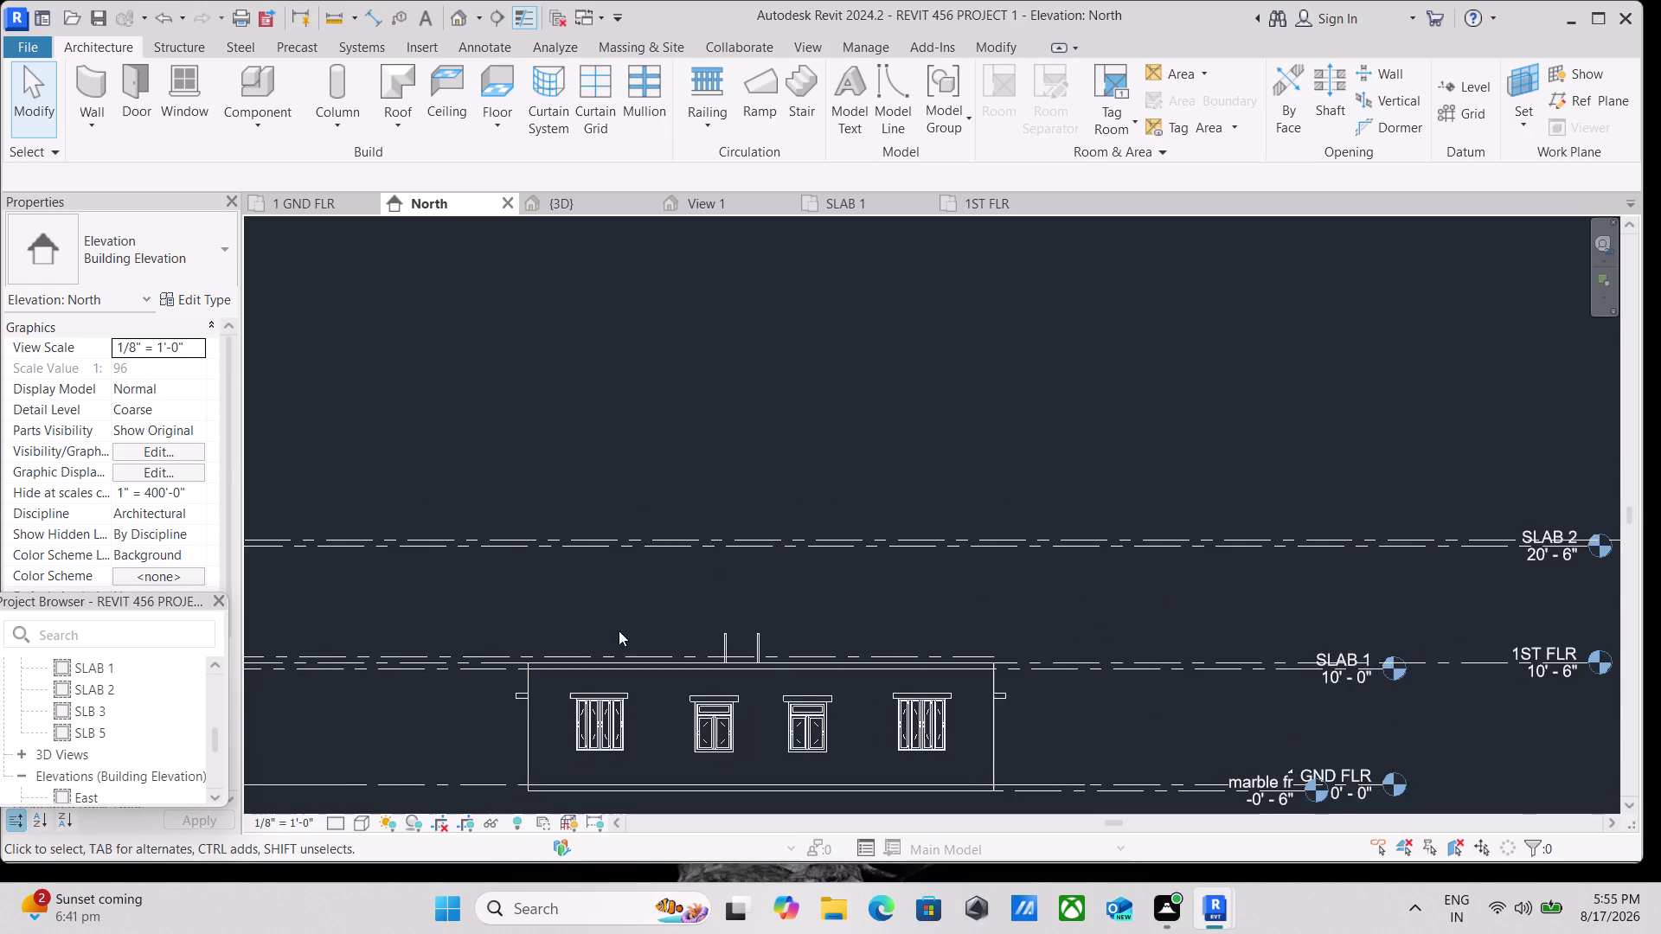
middle_drag(622, 631, 705, 391)
scroll(up, 3)
Pick and deselect the marble flooring slab, then recentre the North elevation.
click(645, 532)
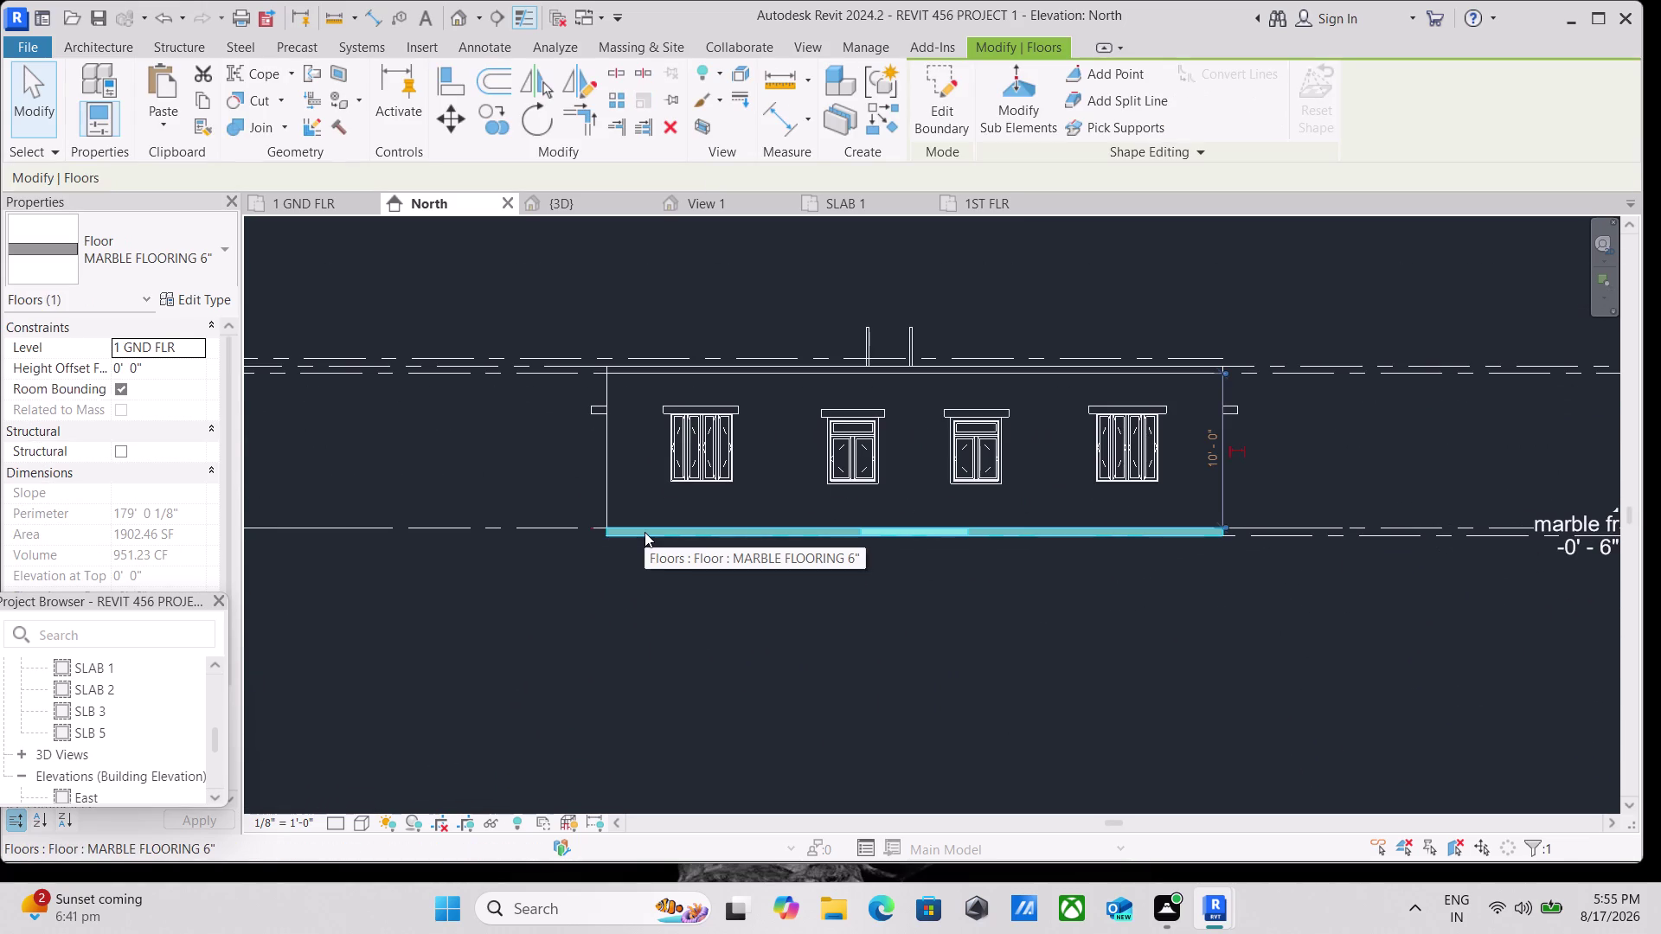
key(Escape)
scroll(down, 3)
middle_drag(645, 532, 641, 614)
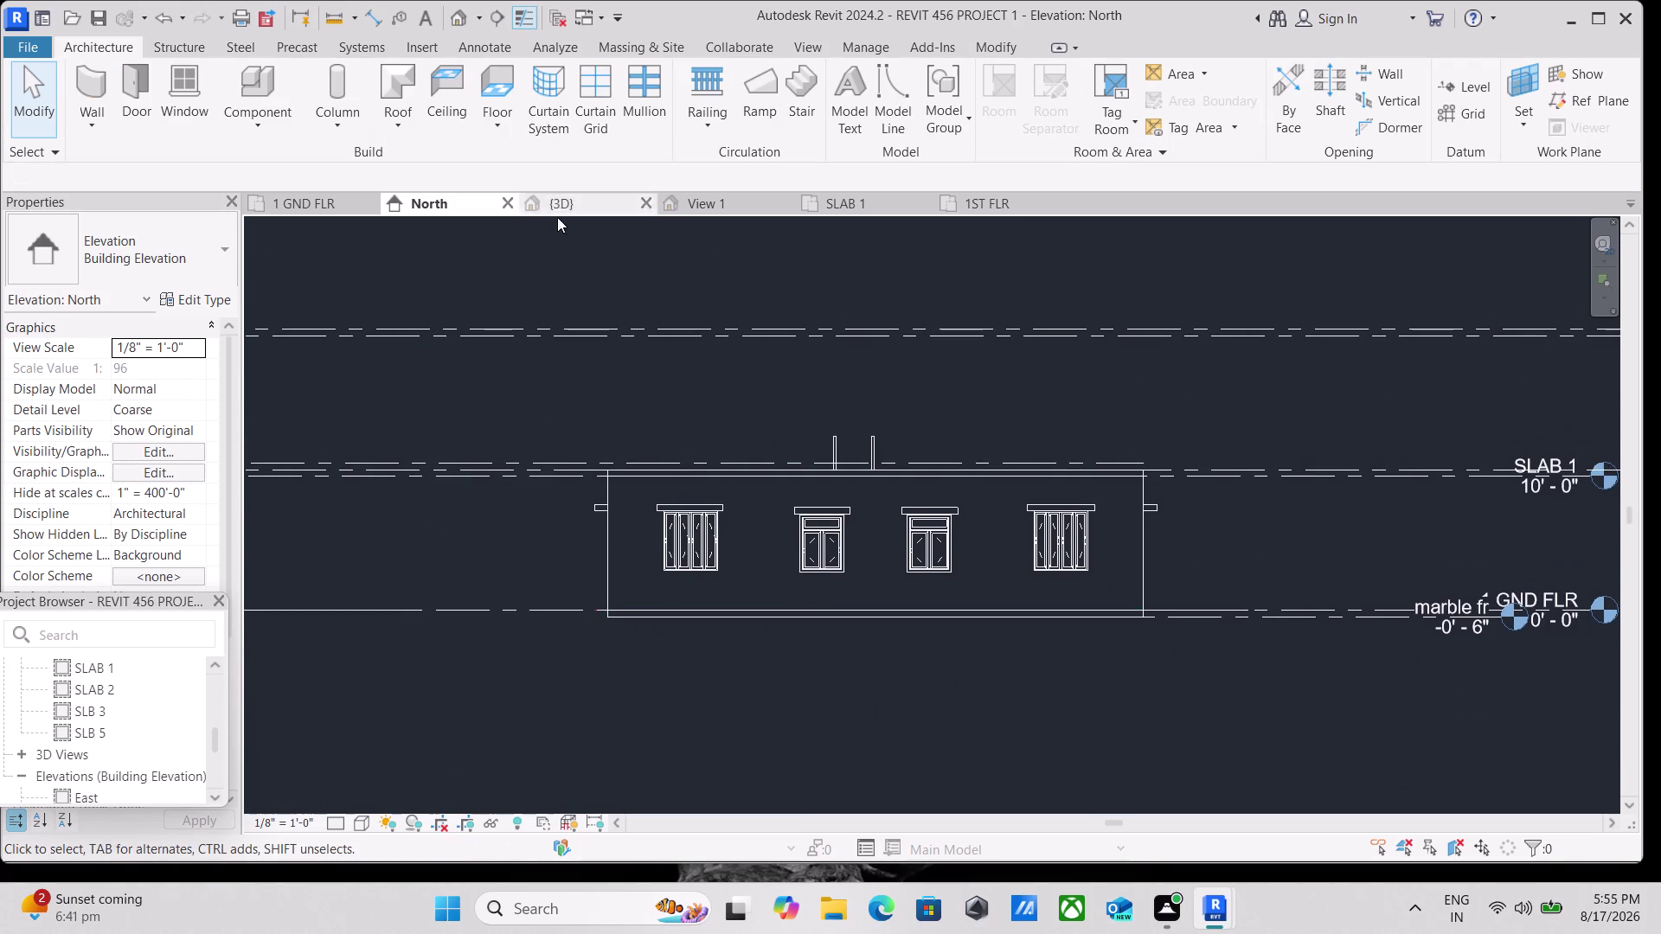
Switch to the 3D view and orbit the house into an angled view.
click(581, 206)
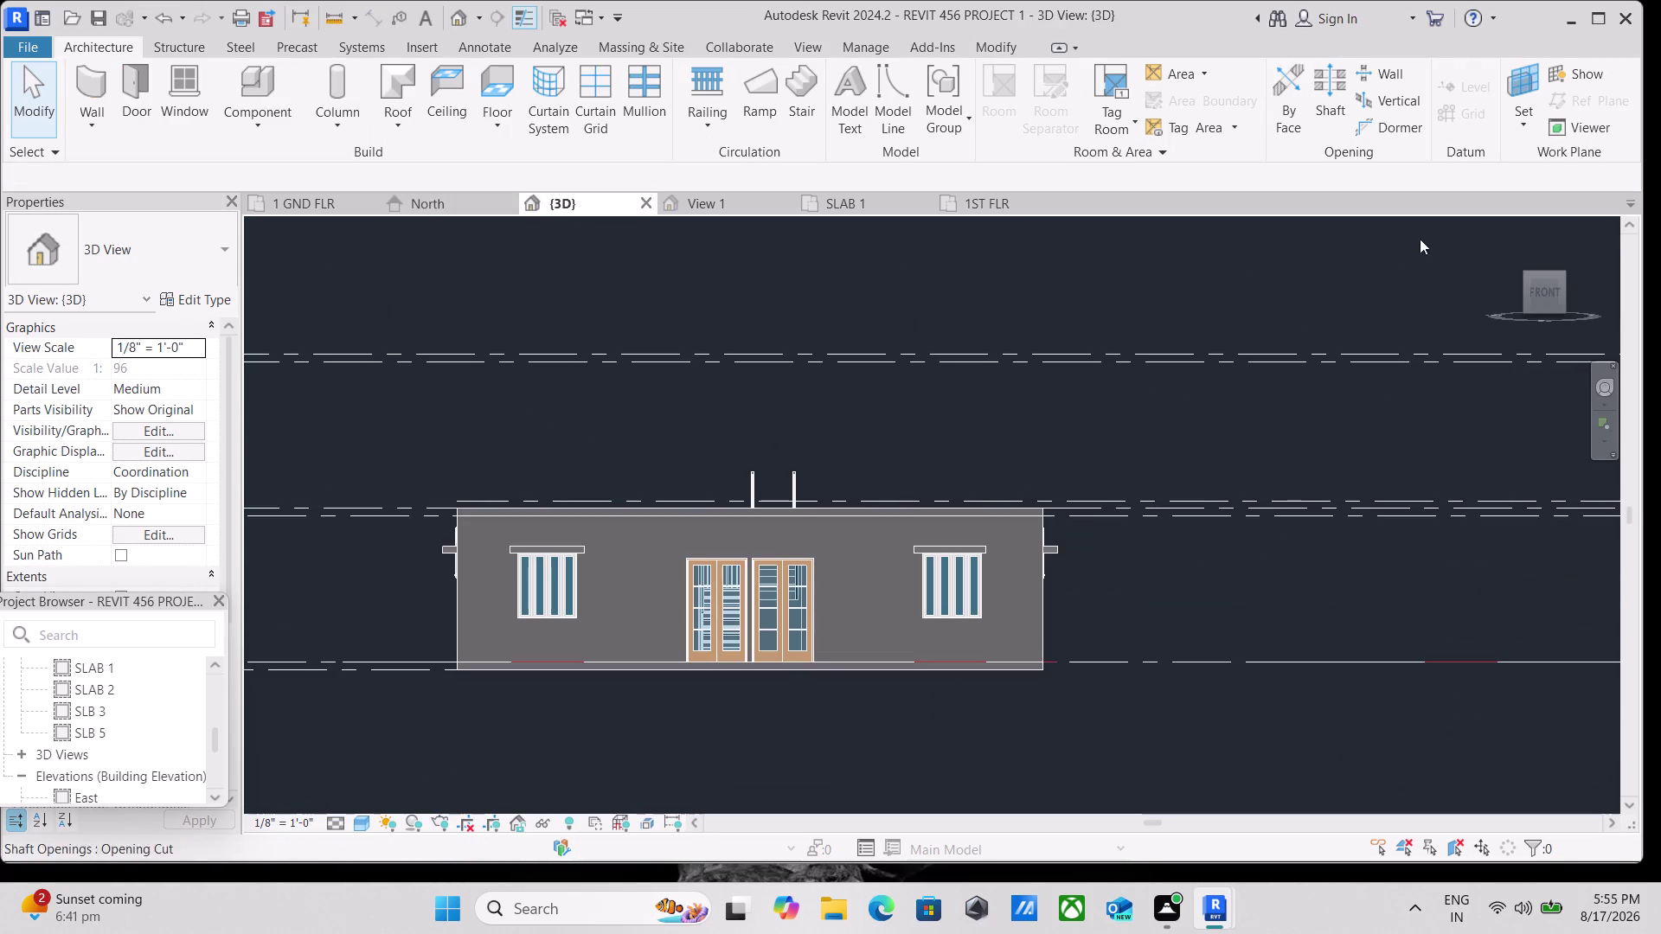
click(1561, 269)
click(1565, 278)
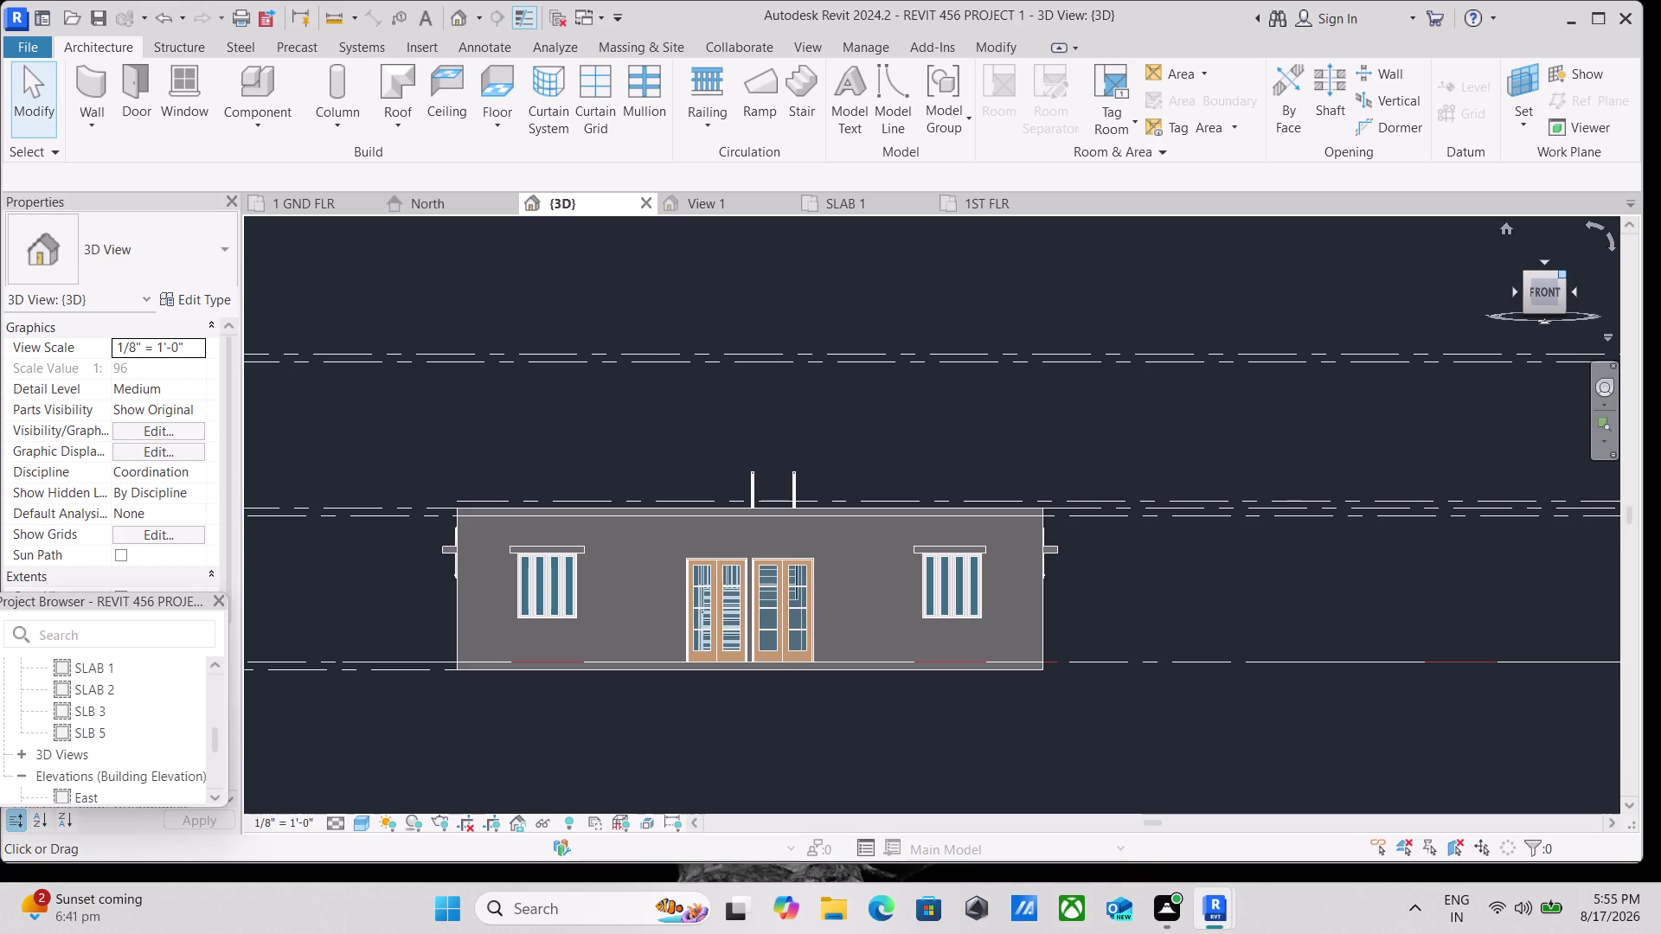
scroll(up, 3)
middle_drag(925, 460, 806, 531)
scroll(up, 3)
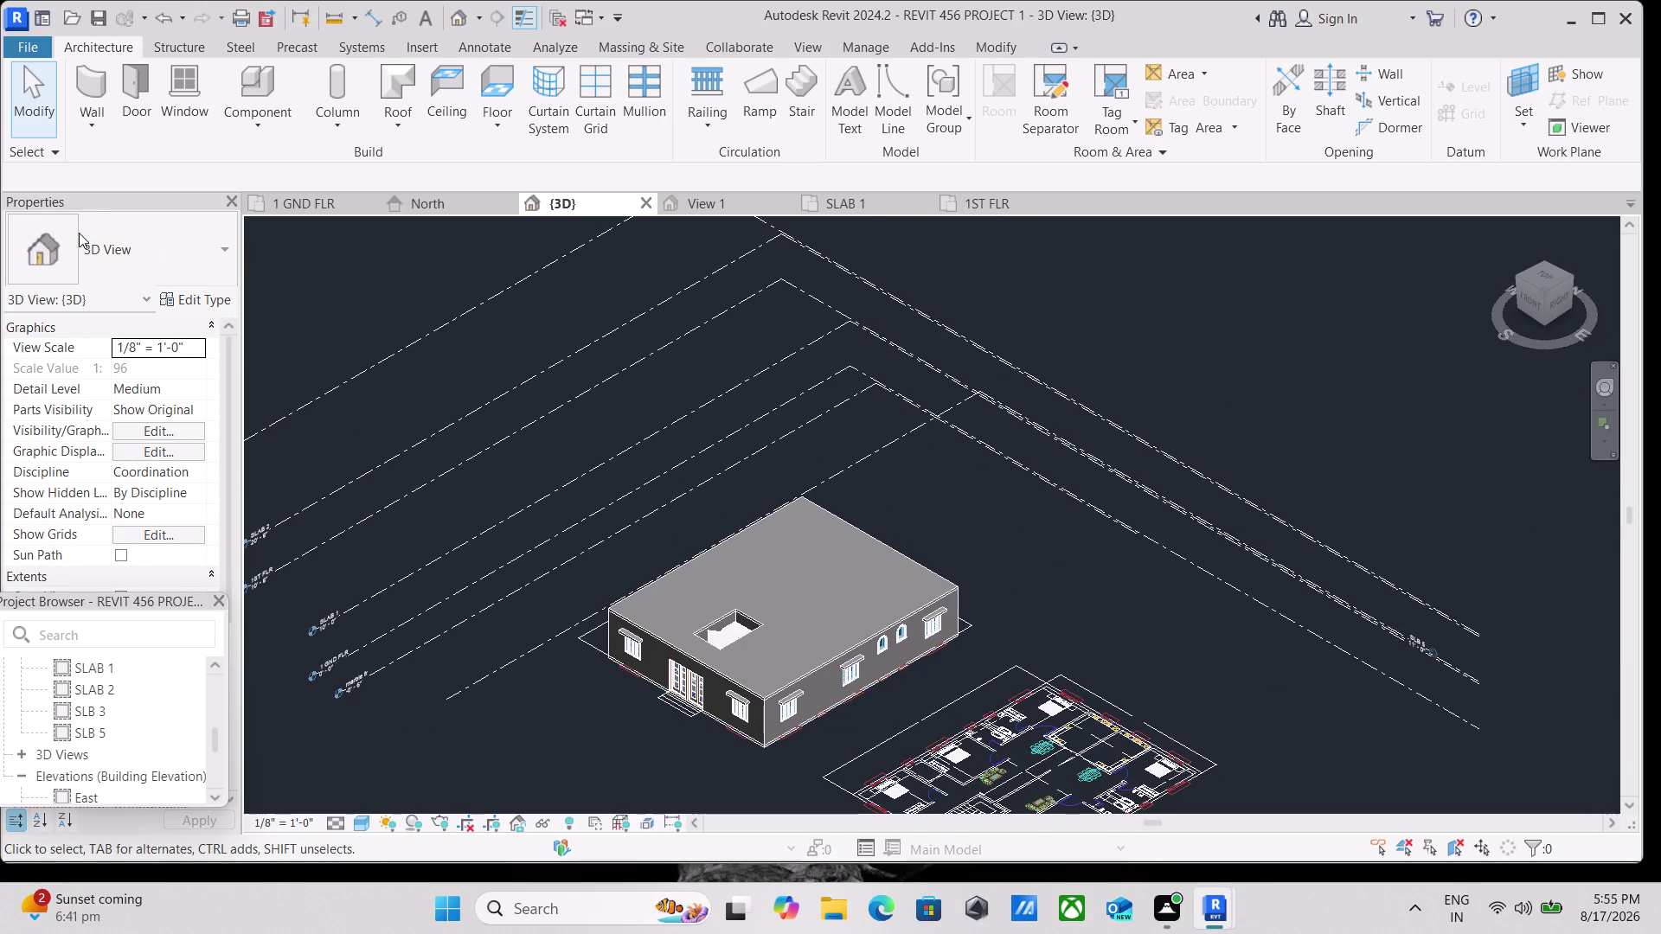
Start a new floor and set its level to SLB 5 in Properties.
click(502, 117)
click(573, 171)
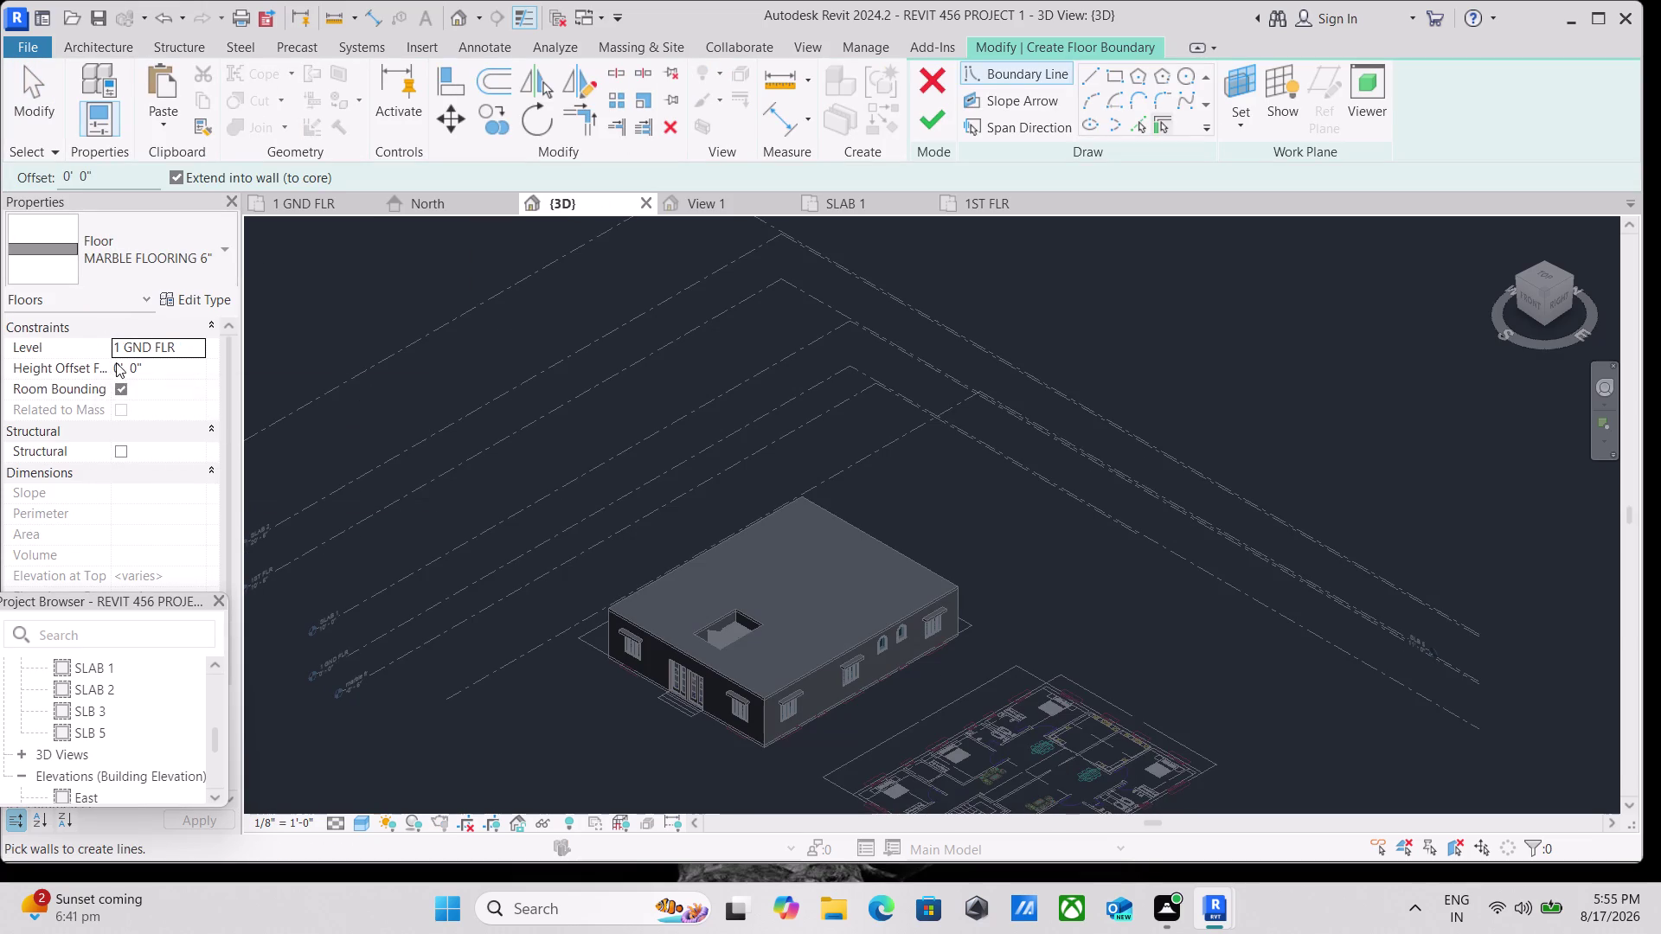
click(200, 344)
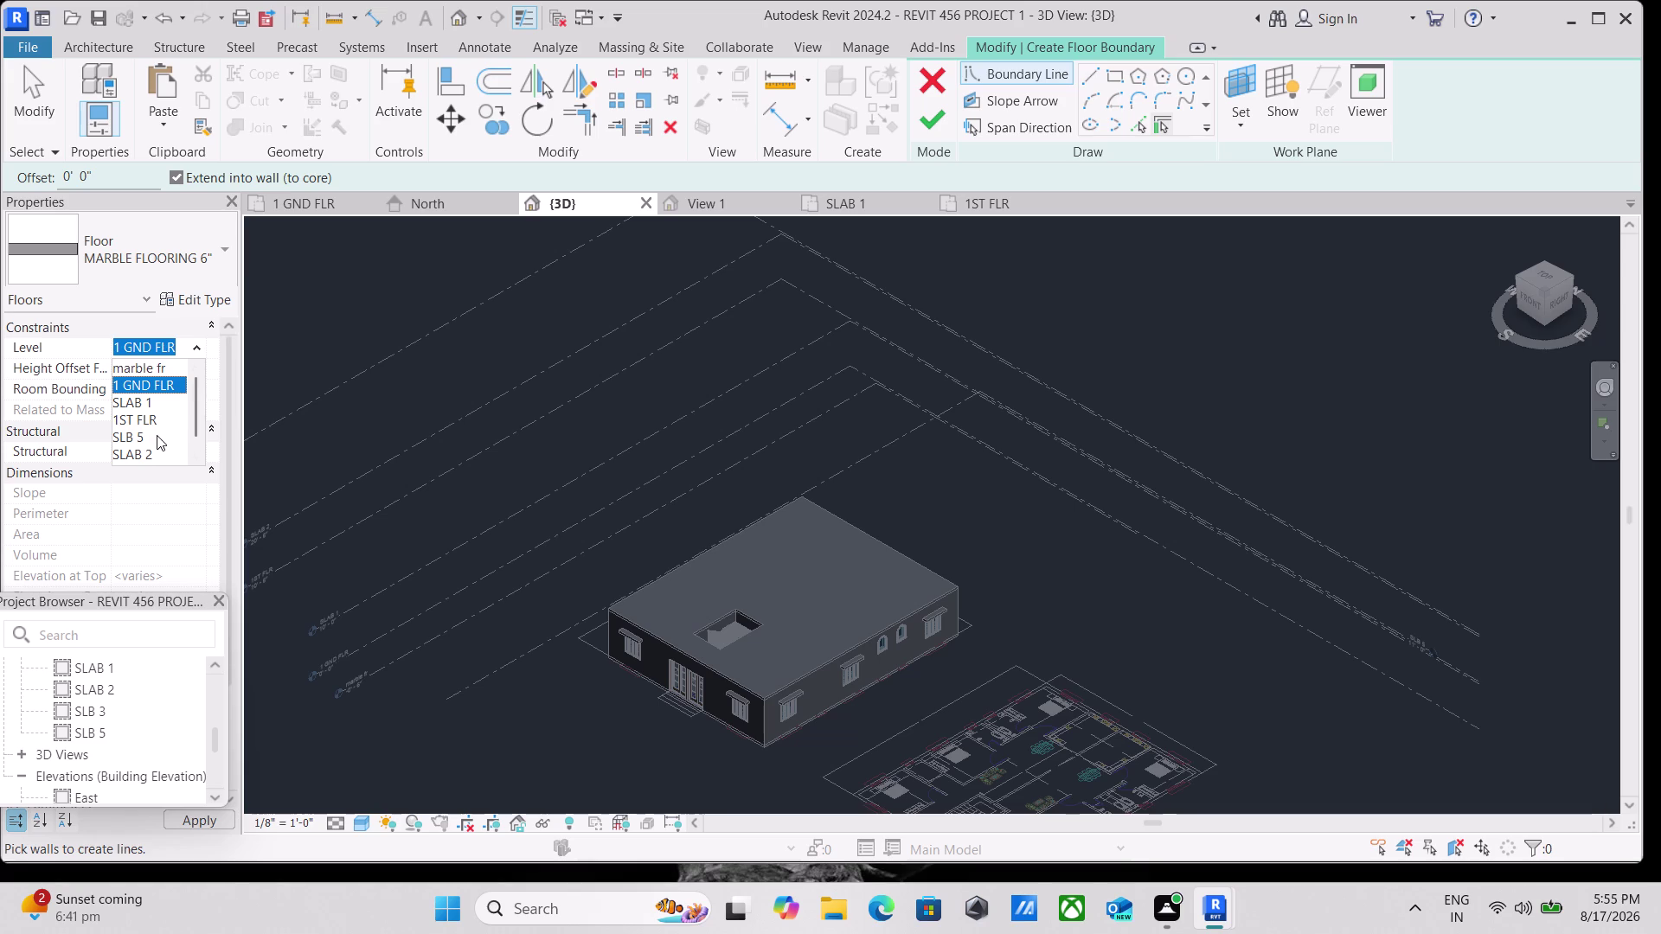
click(154, 435)
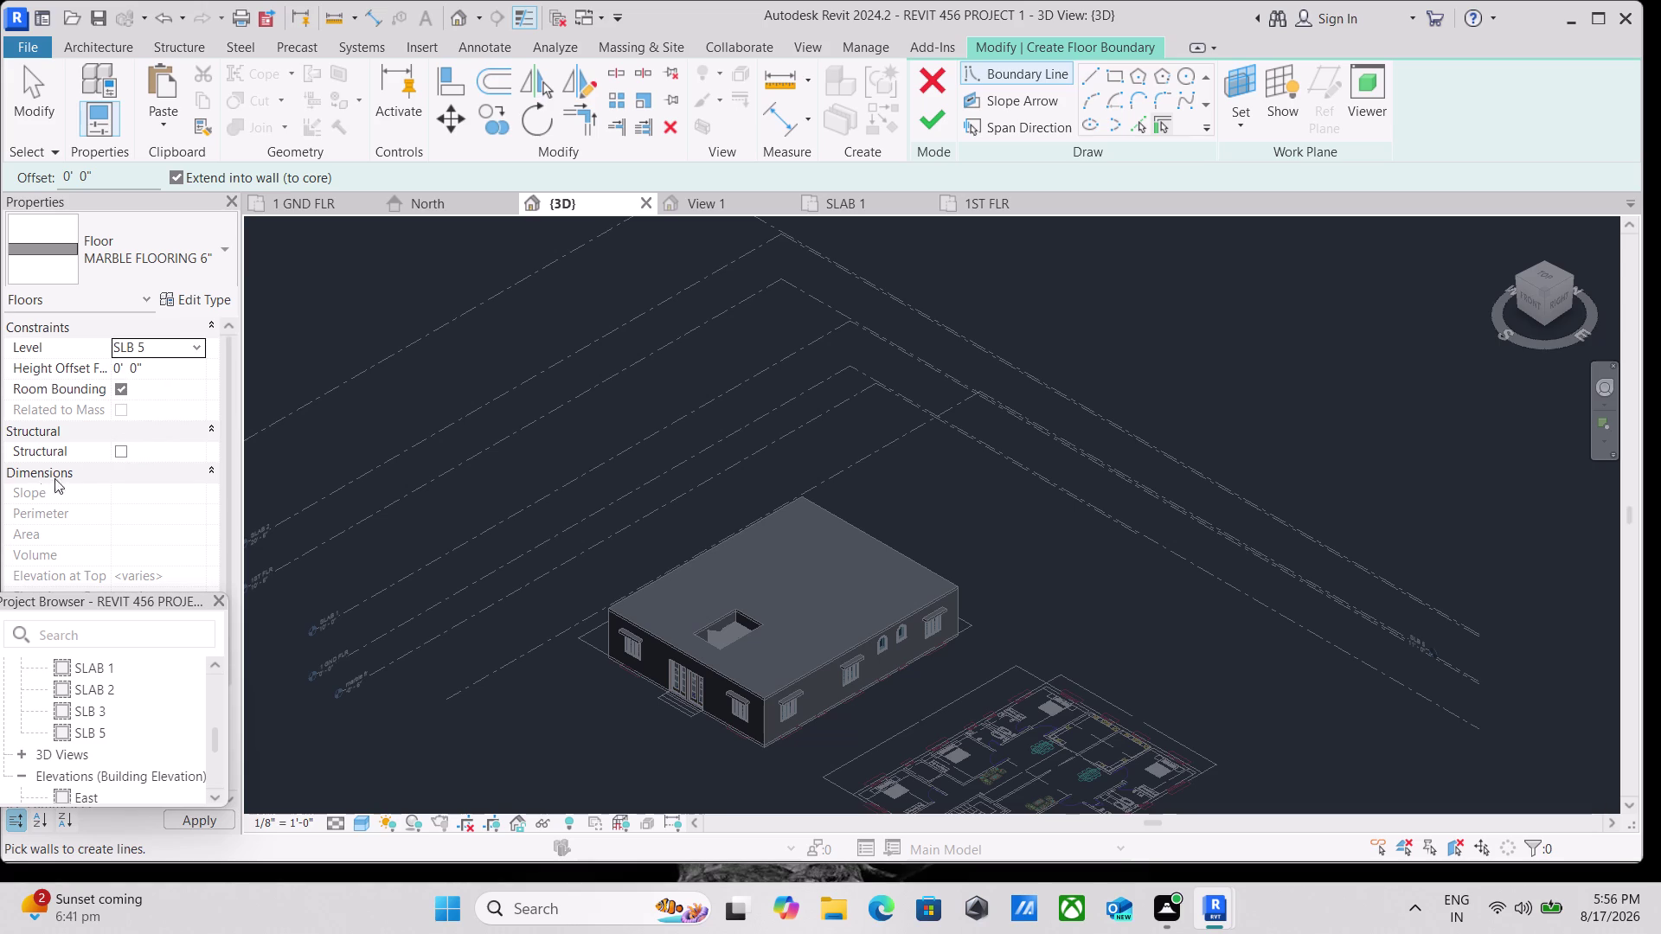
click(1547, 273)
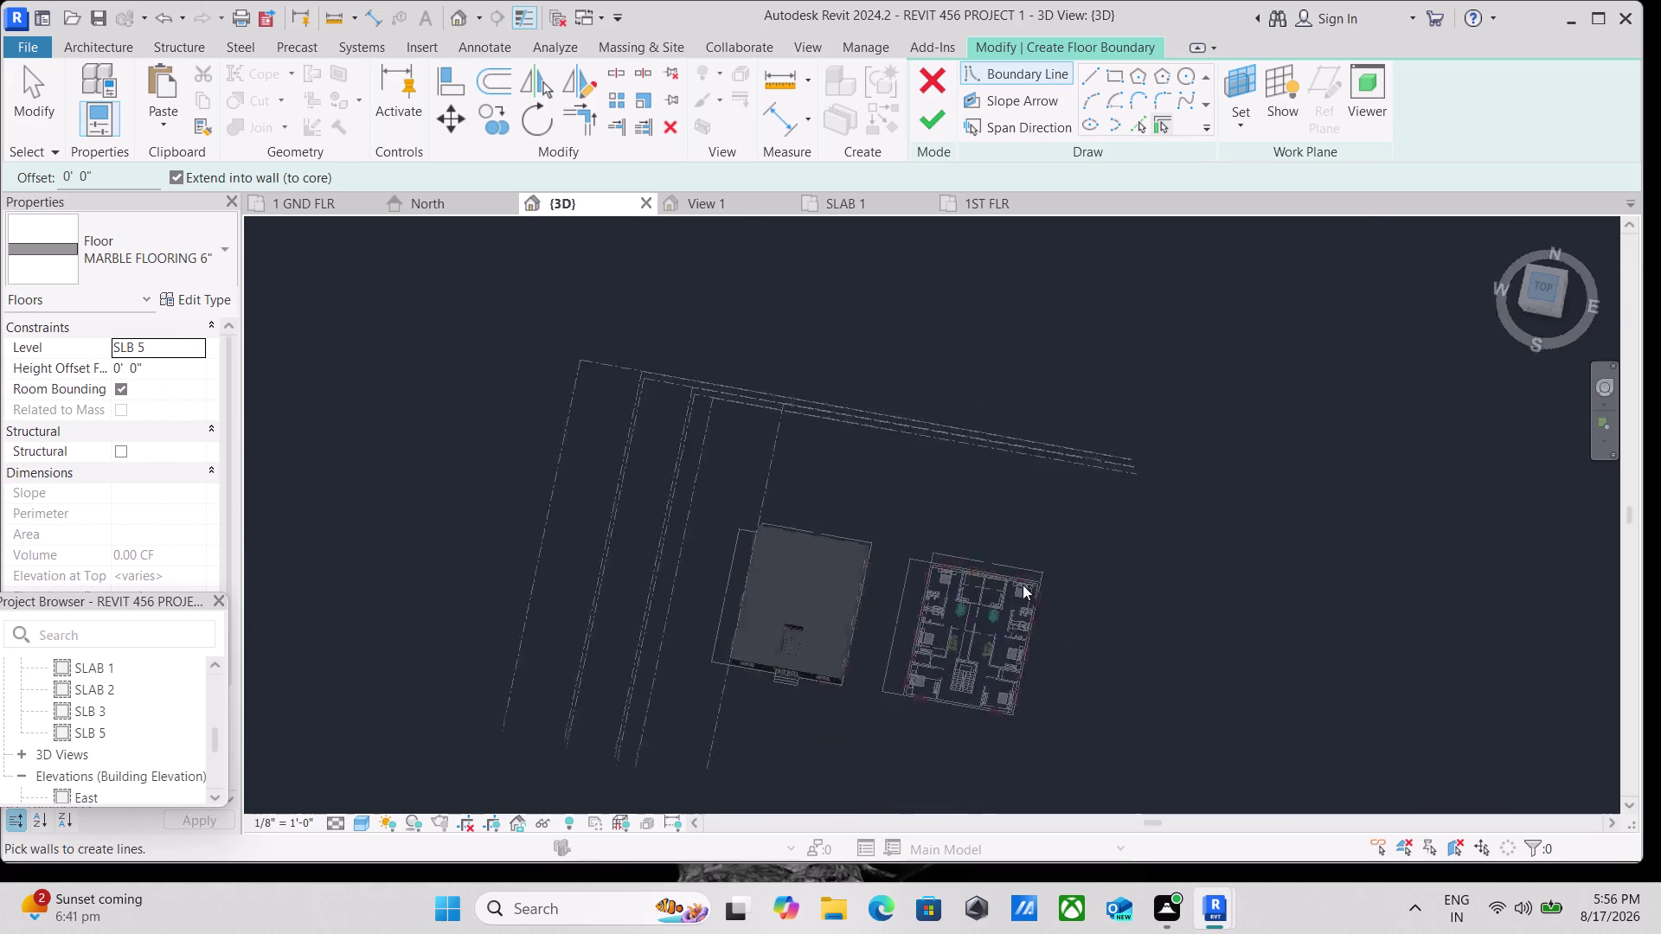
scroll(up, 3)
middle_drag(900, 459, 812, 520)
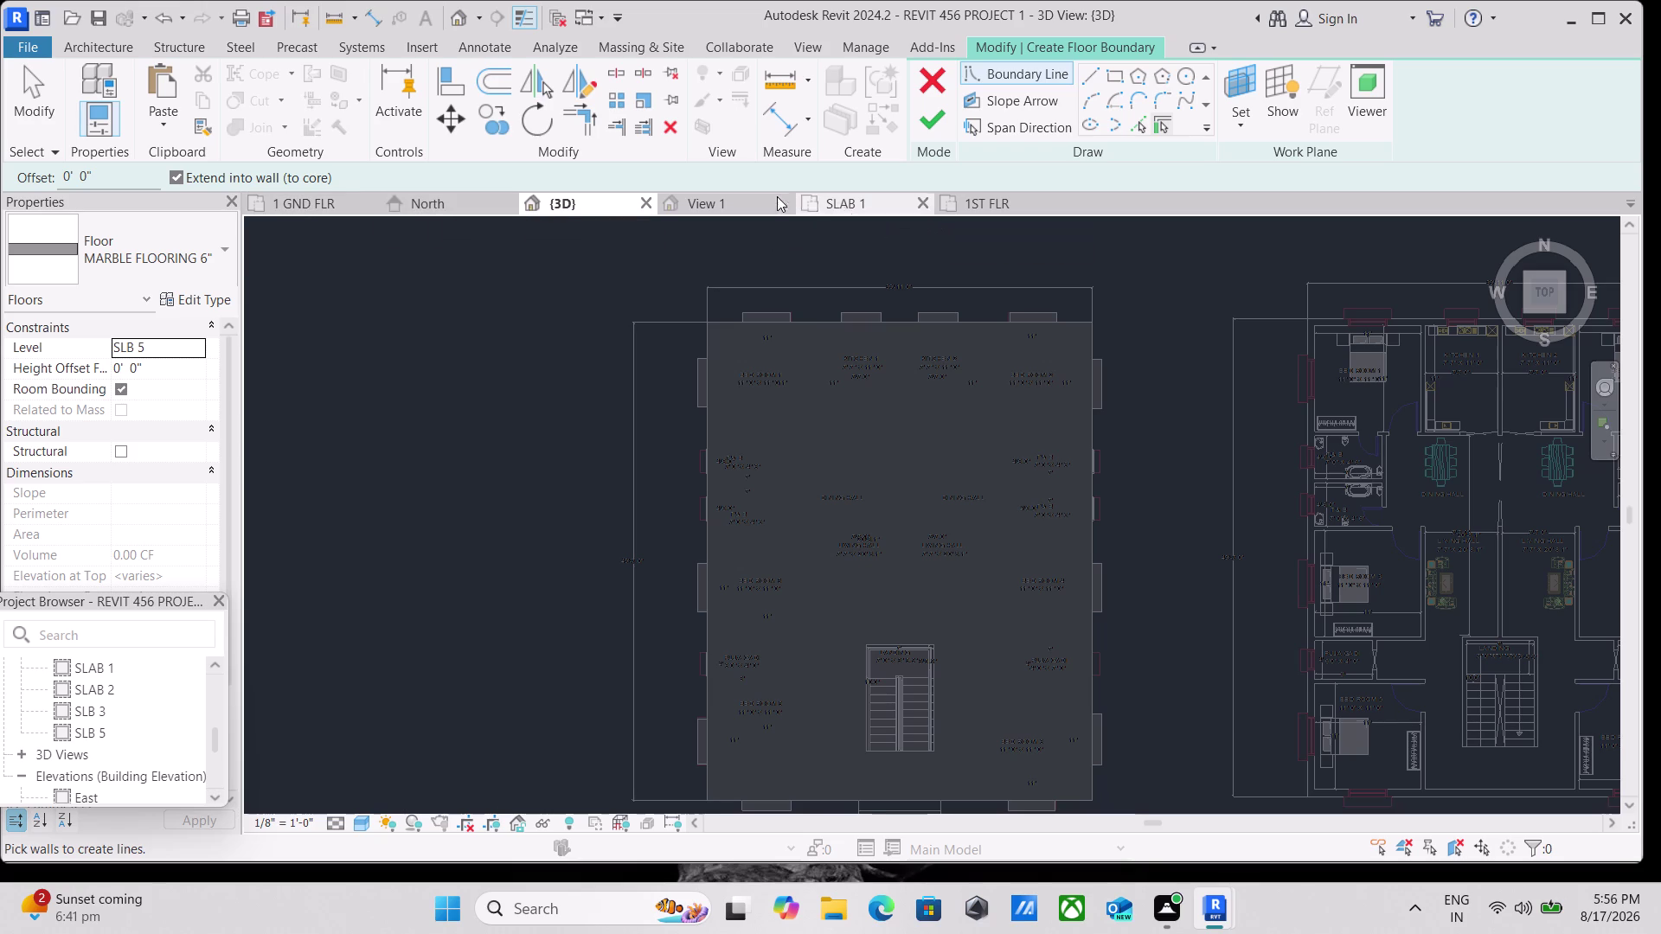
View the SLAB 1 plan, start a boundary line, then open the SLB 5 plan.
click(829, 198)
scroll(down, 3)
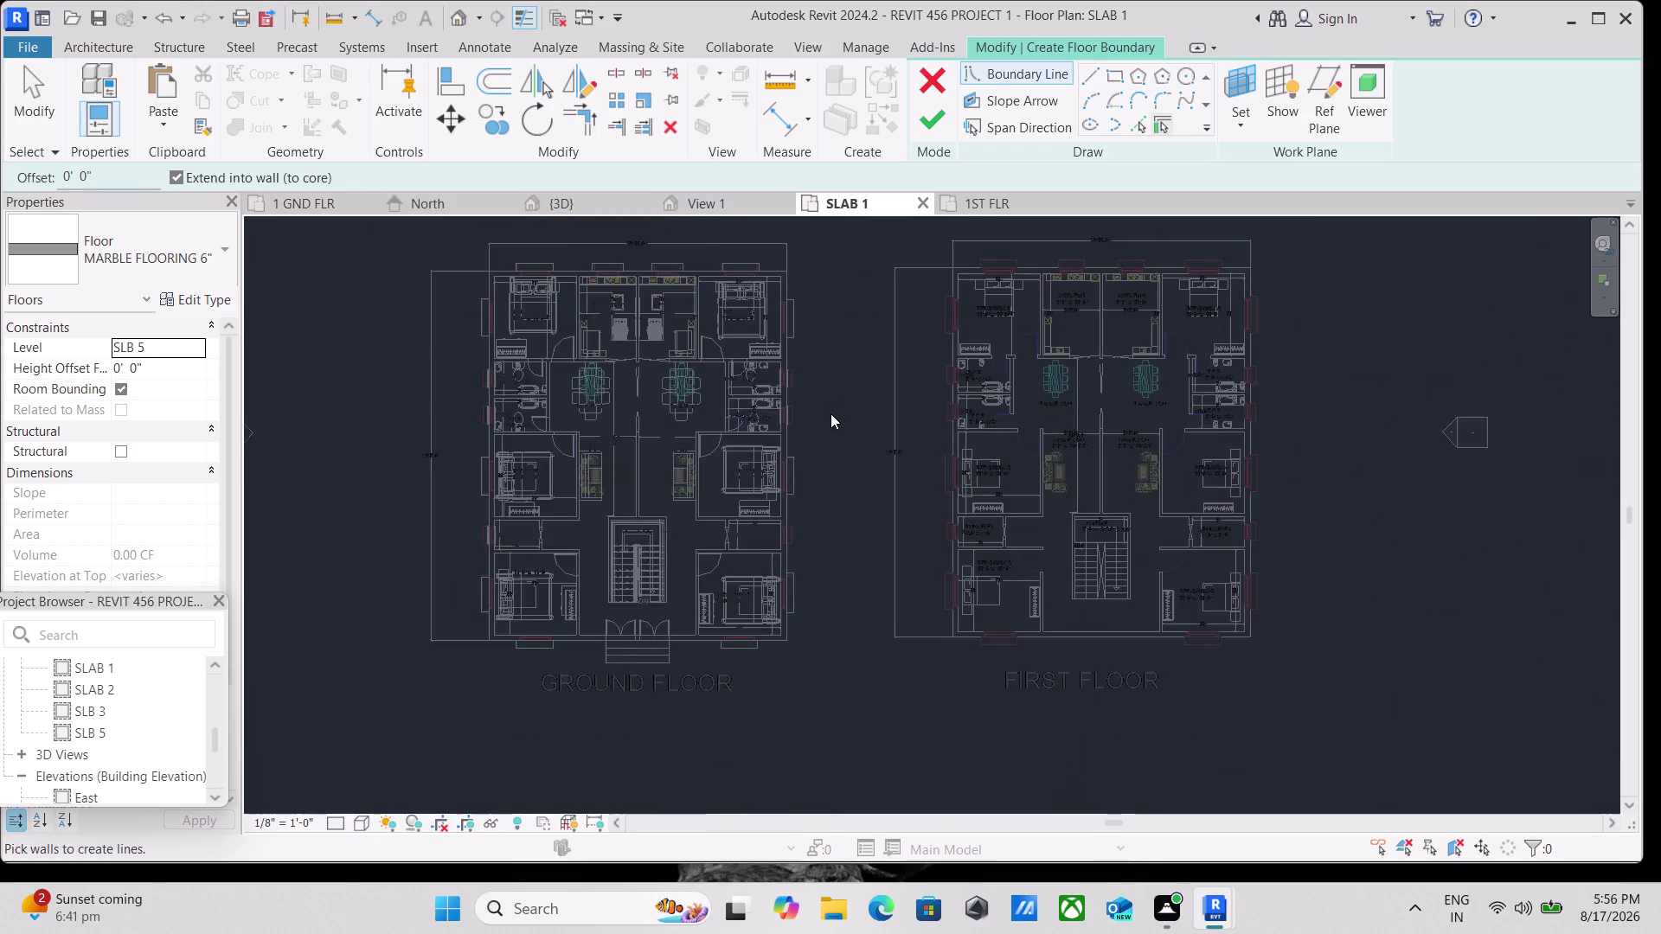
middle_drag(830, 413, 844, 459)
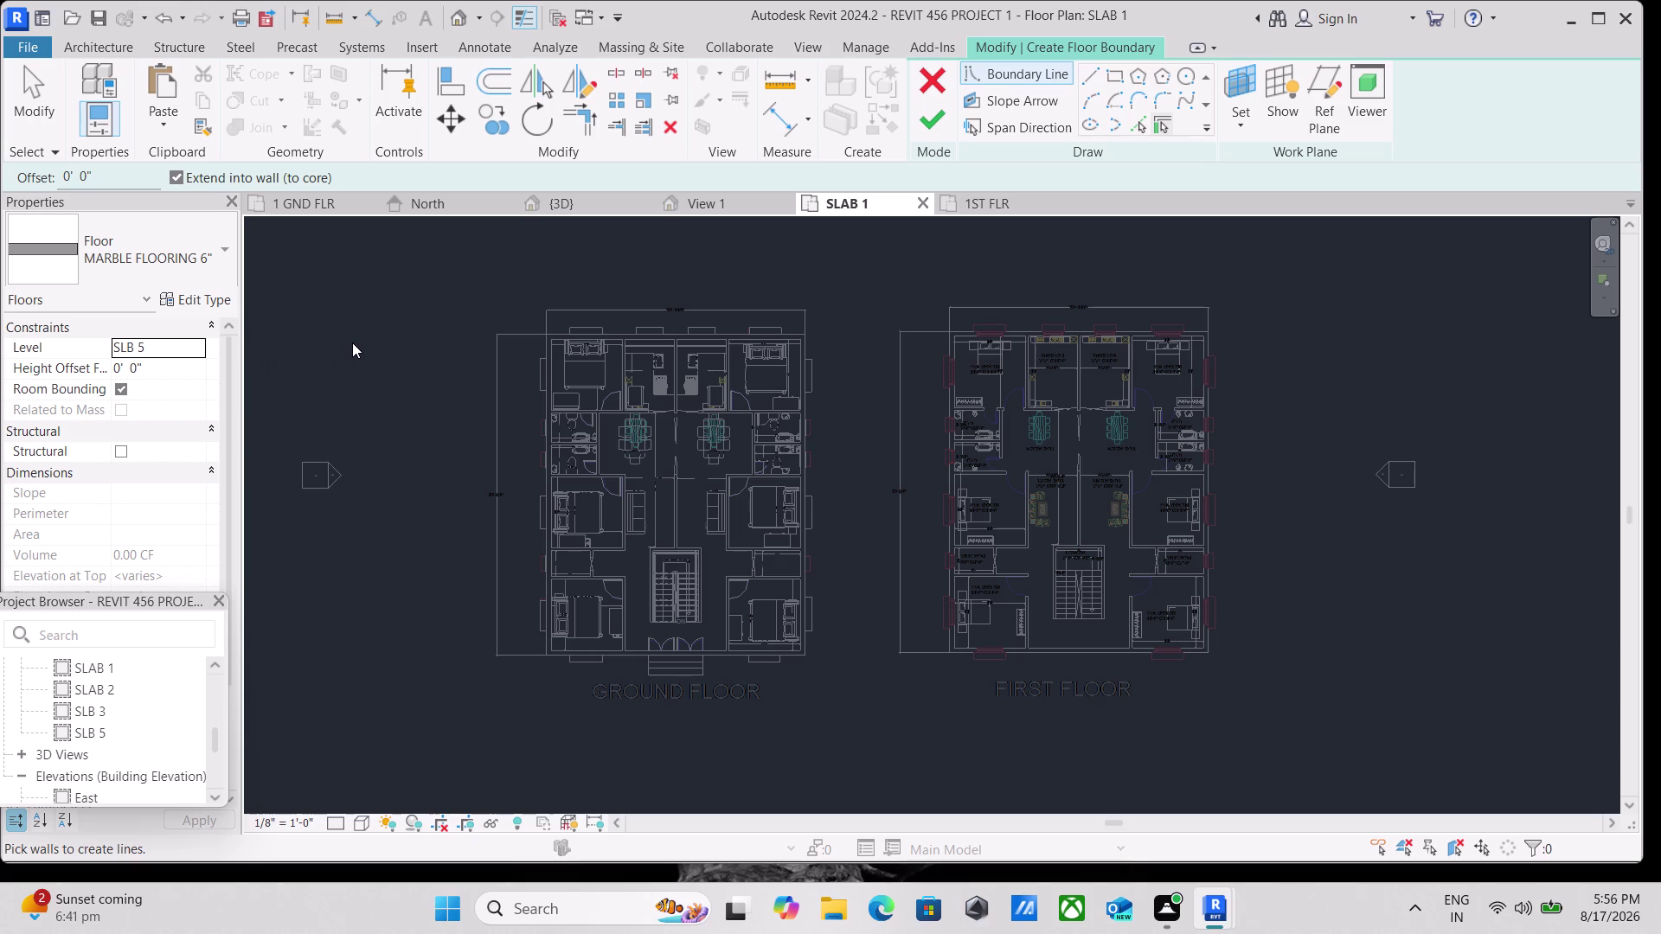
scroll(up, 3)
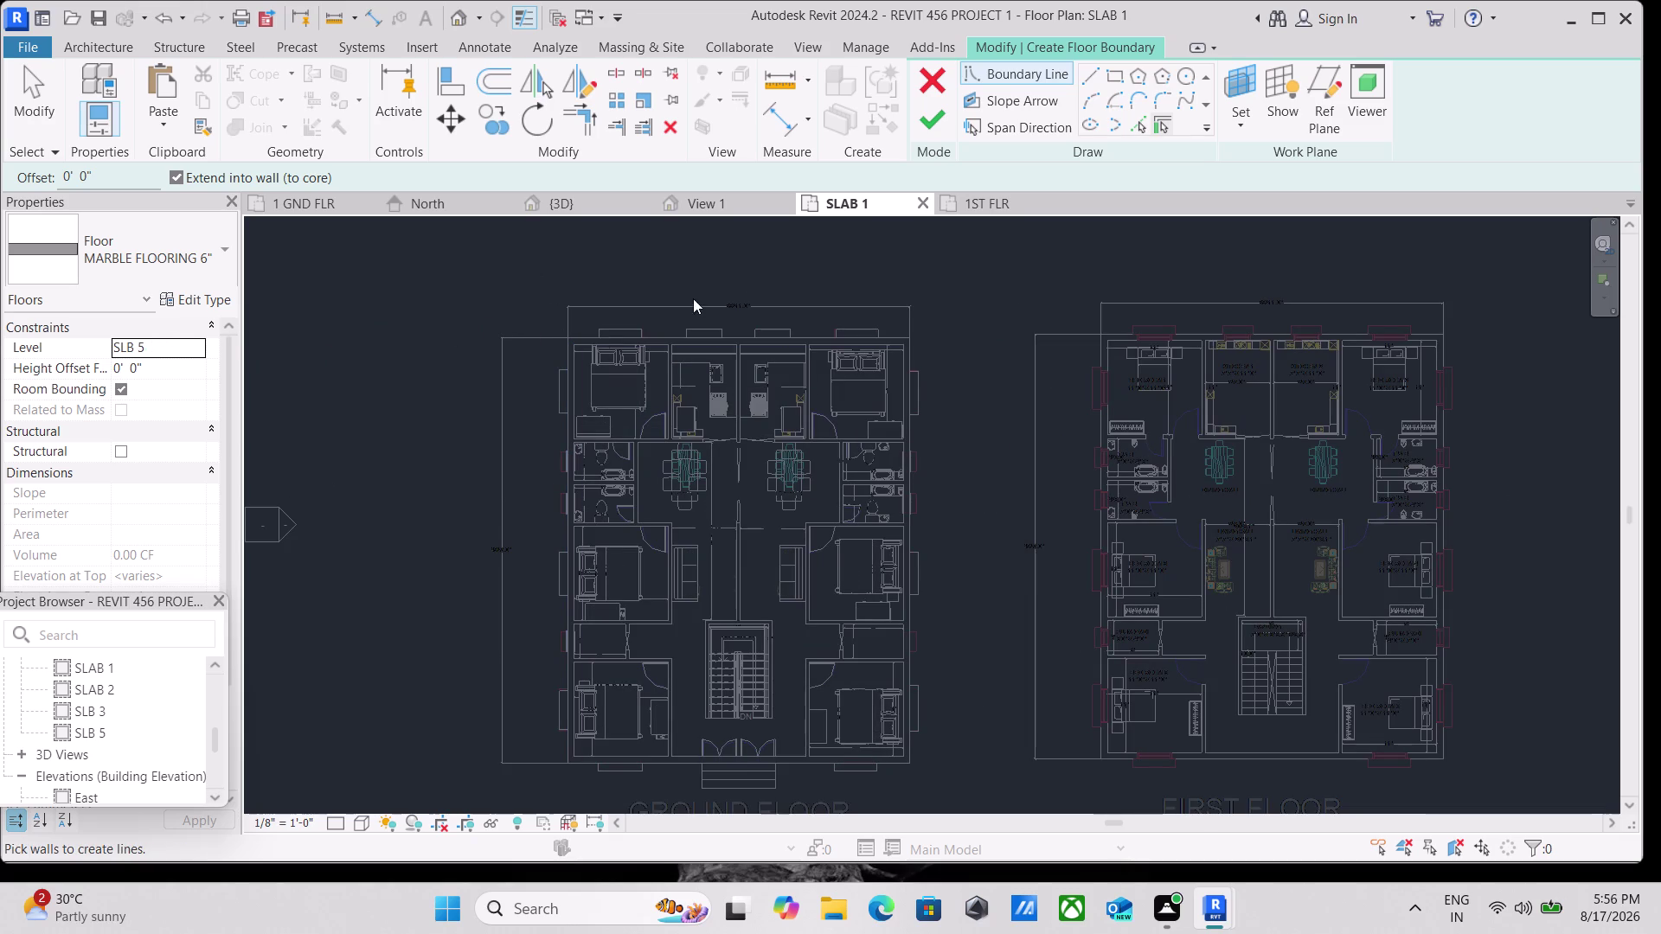
click(1123, 81)
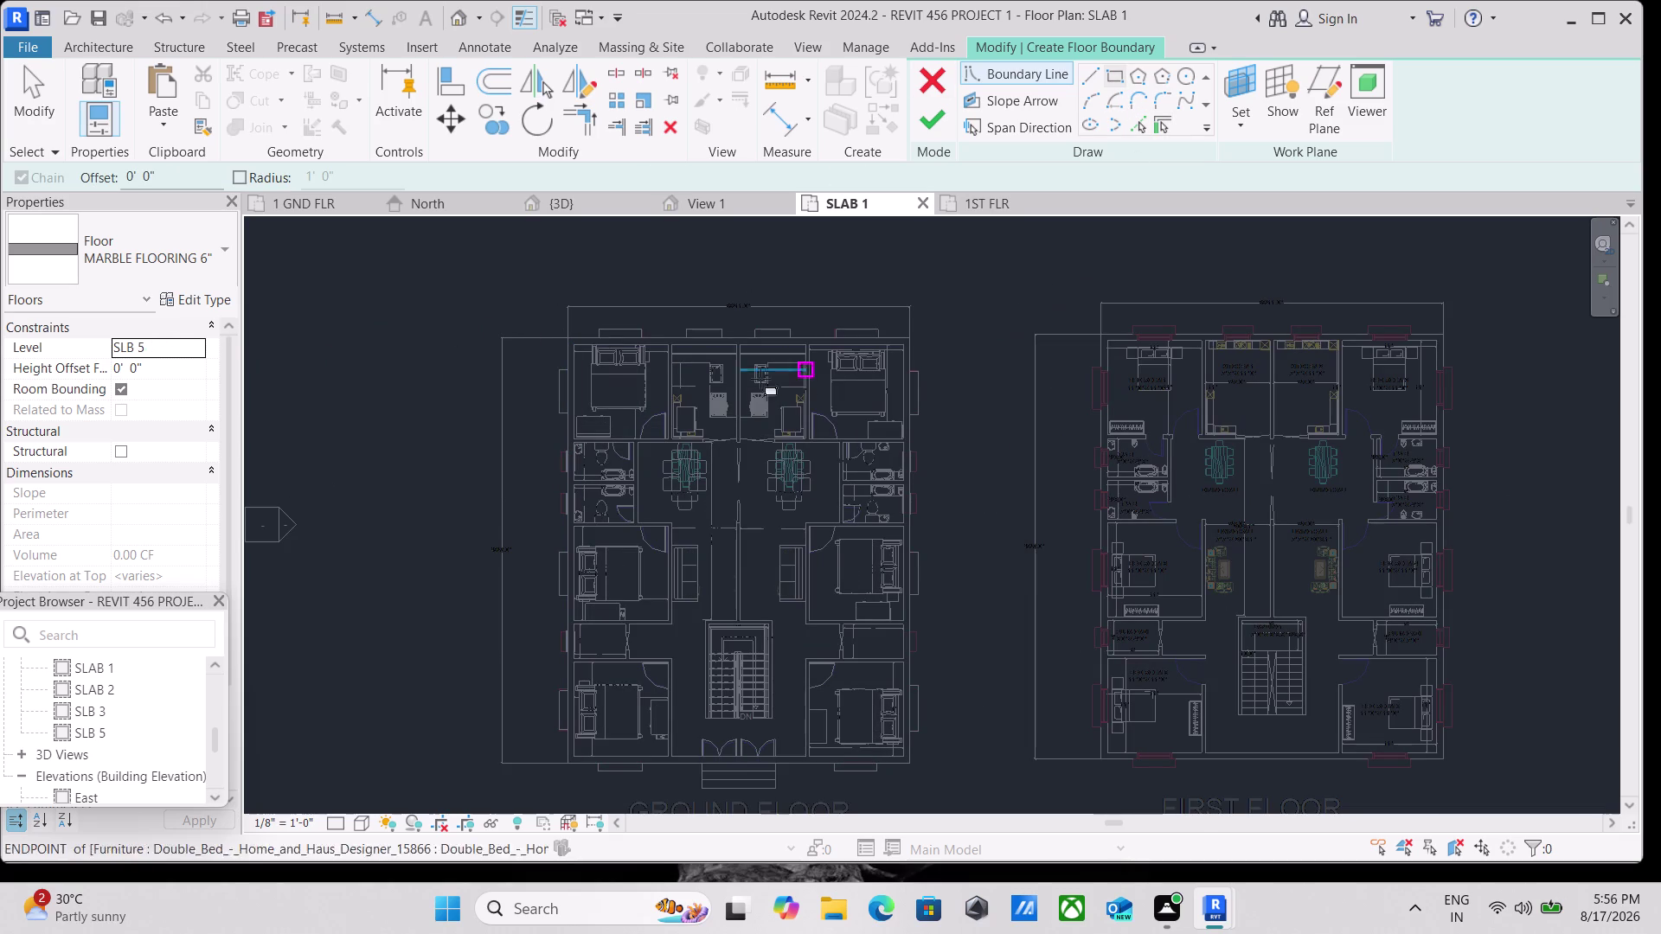
scroll(down, 3)
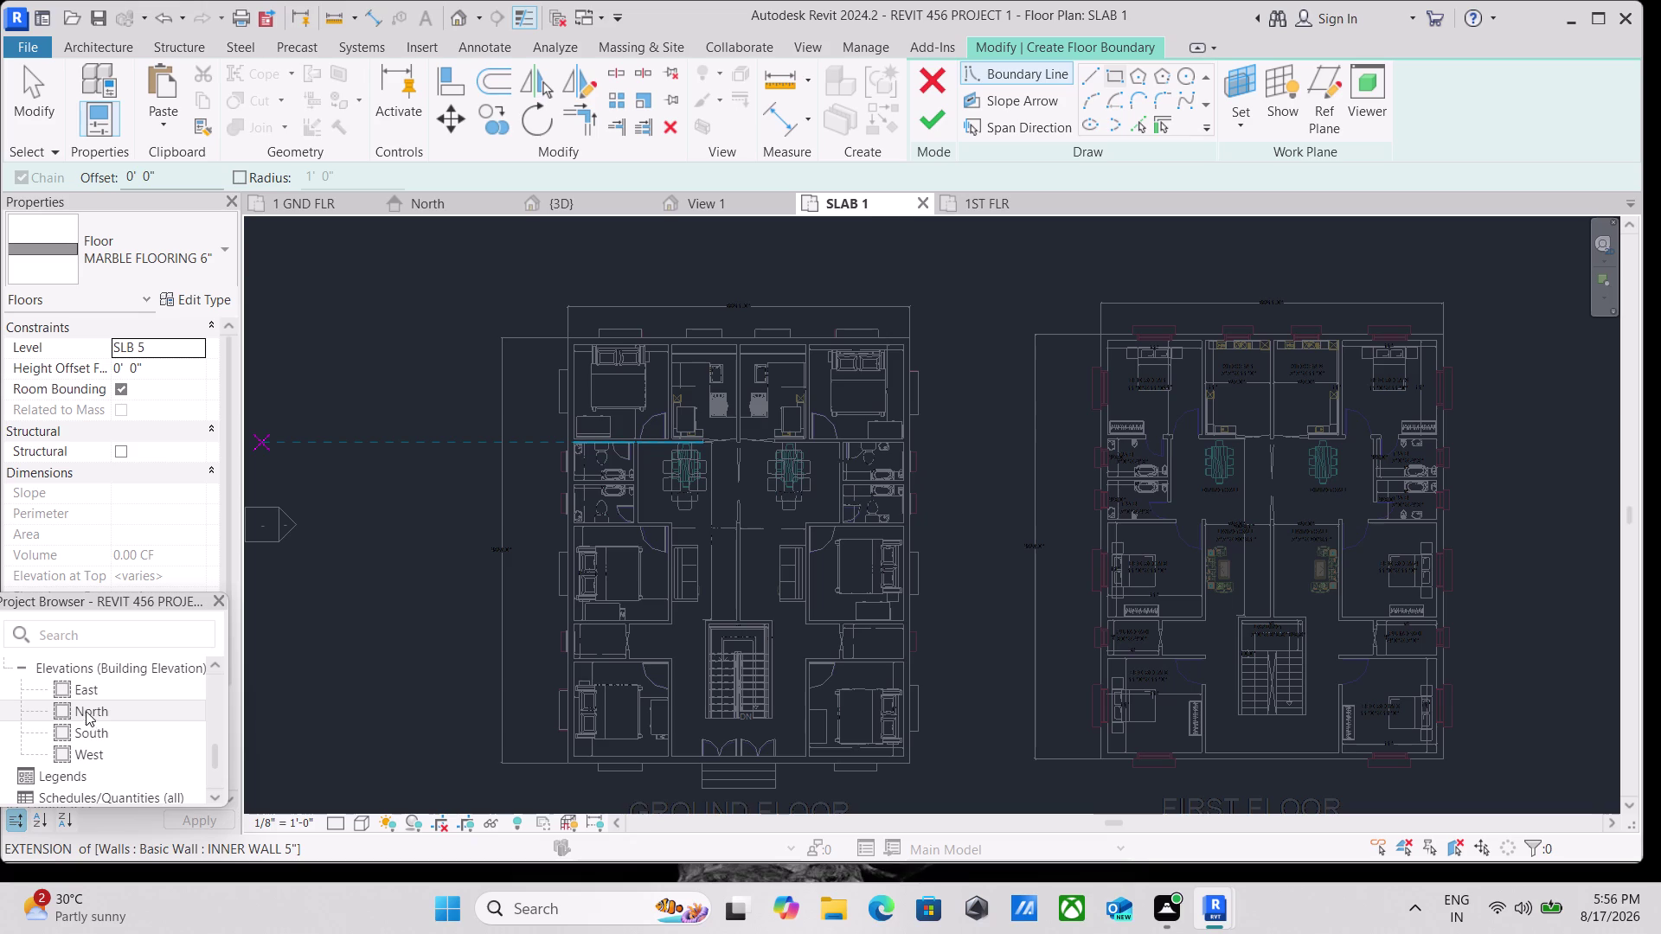
scroll(up, 3)
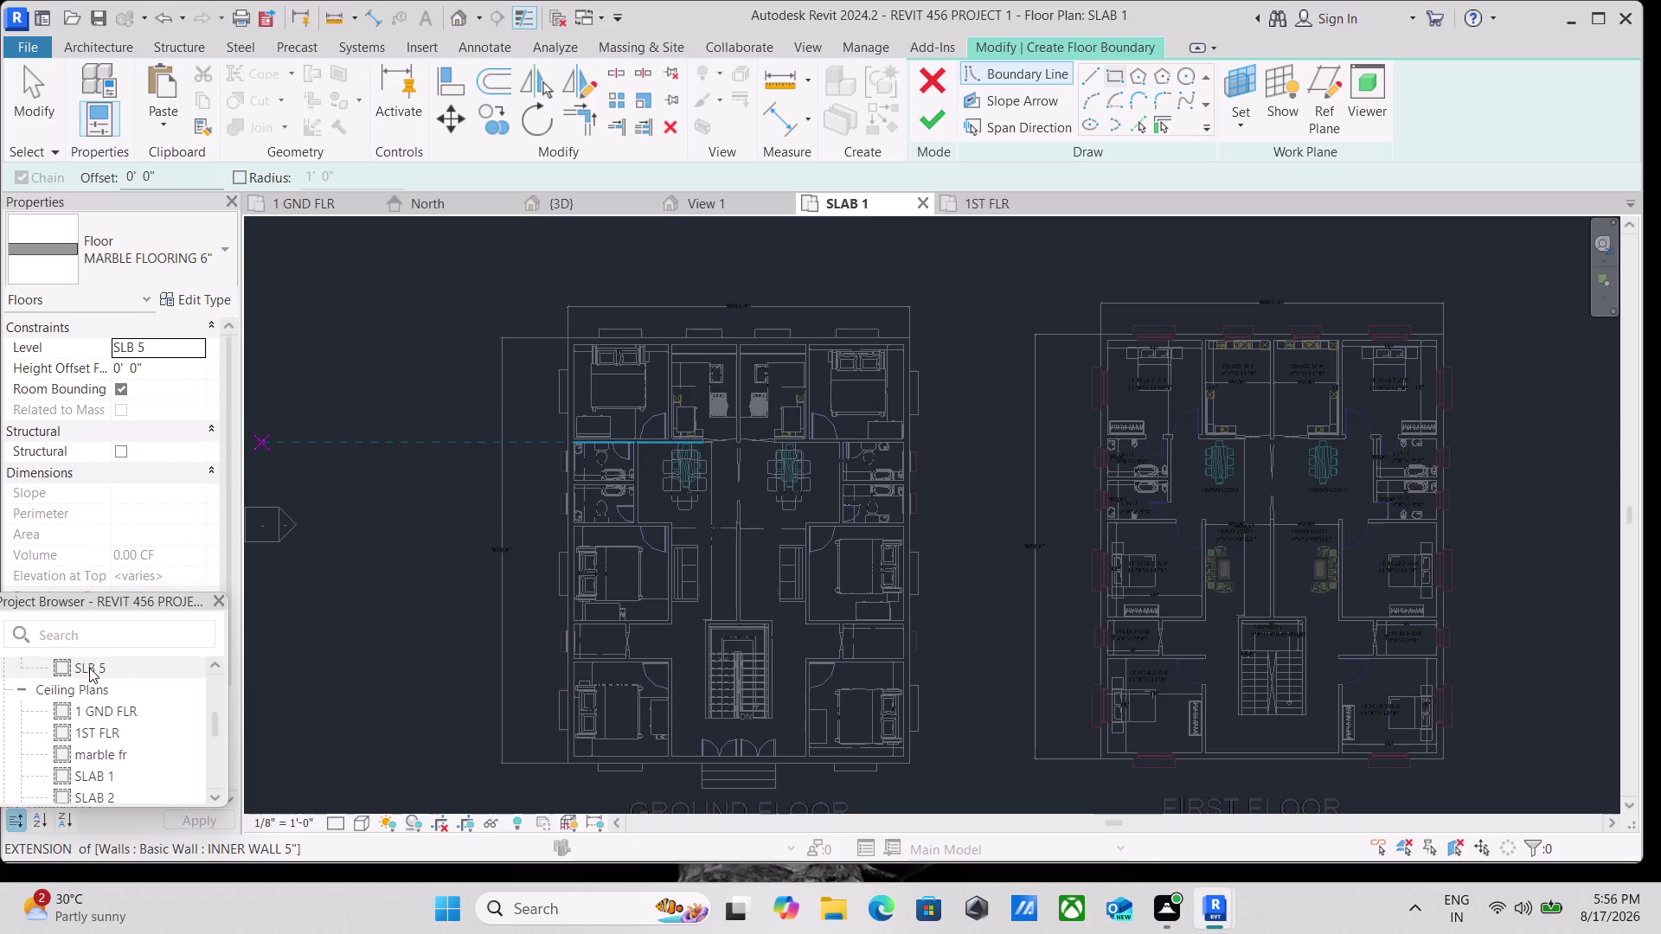
double_click(89, 668)
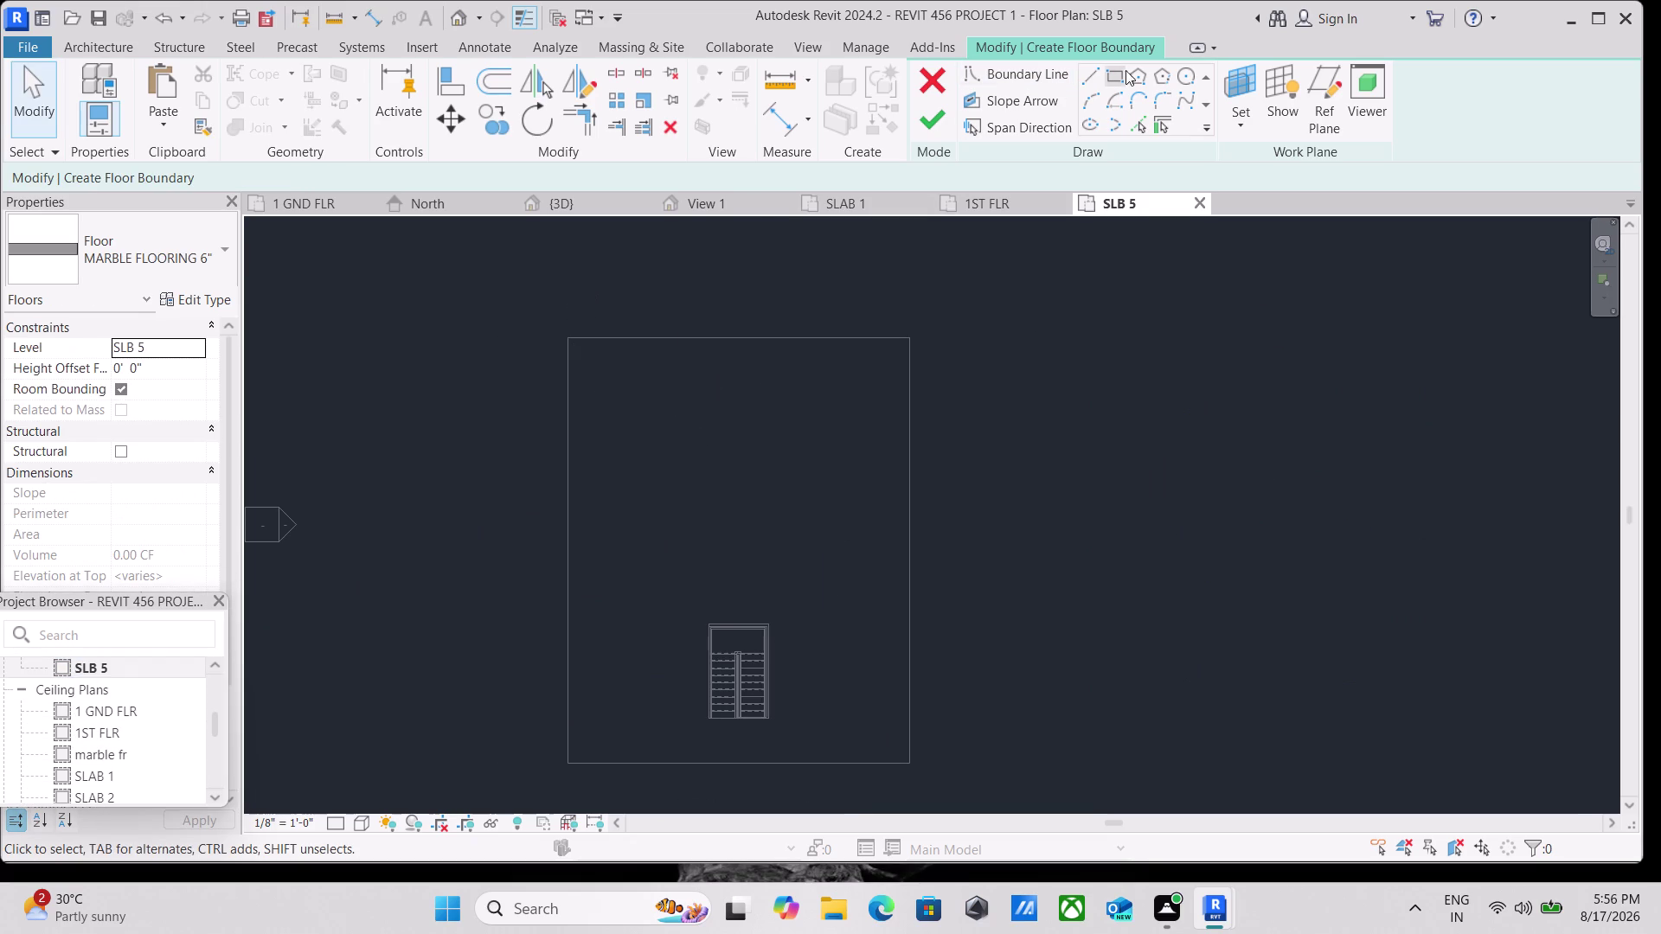
Sketch a rectangular floor boundary over the house outline, finish it, and view in 3D.
click(1120, 75)
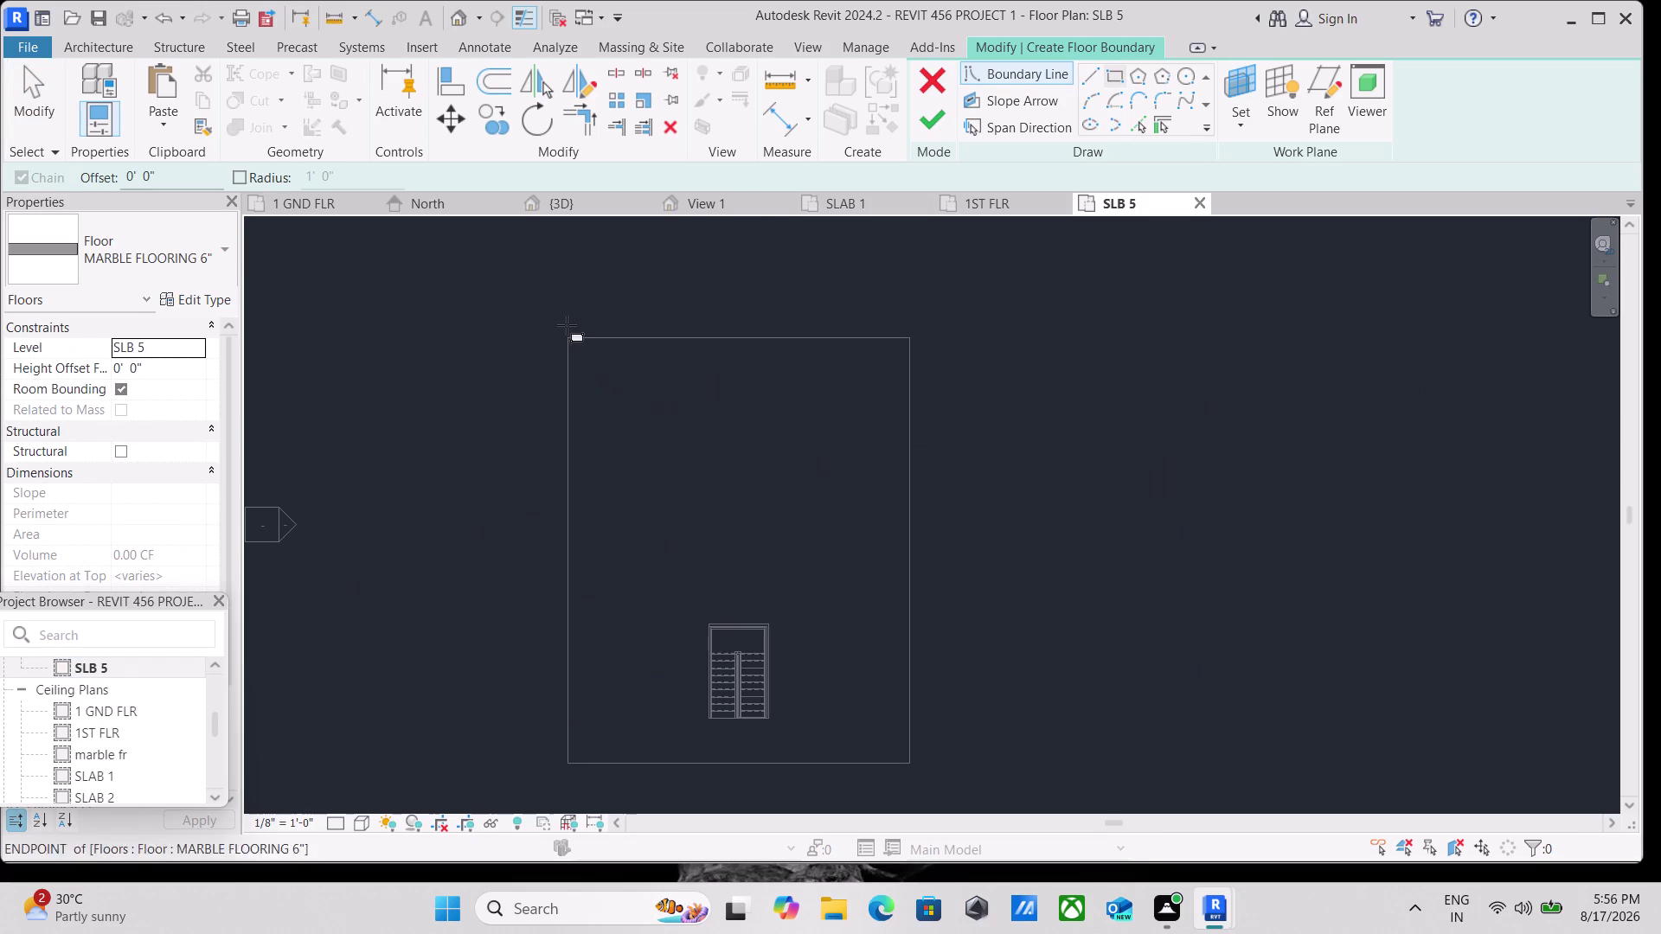
click(569, 338)
middle_drag(758, 567, 595, 468)
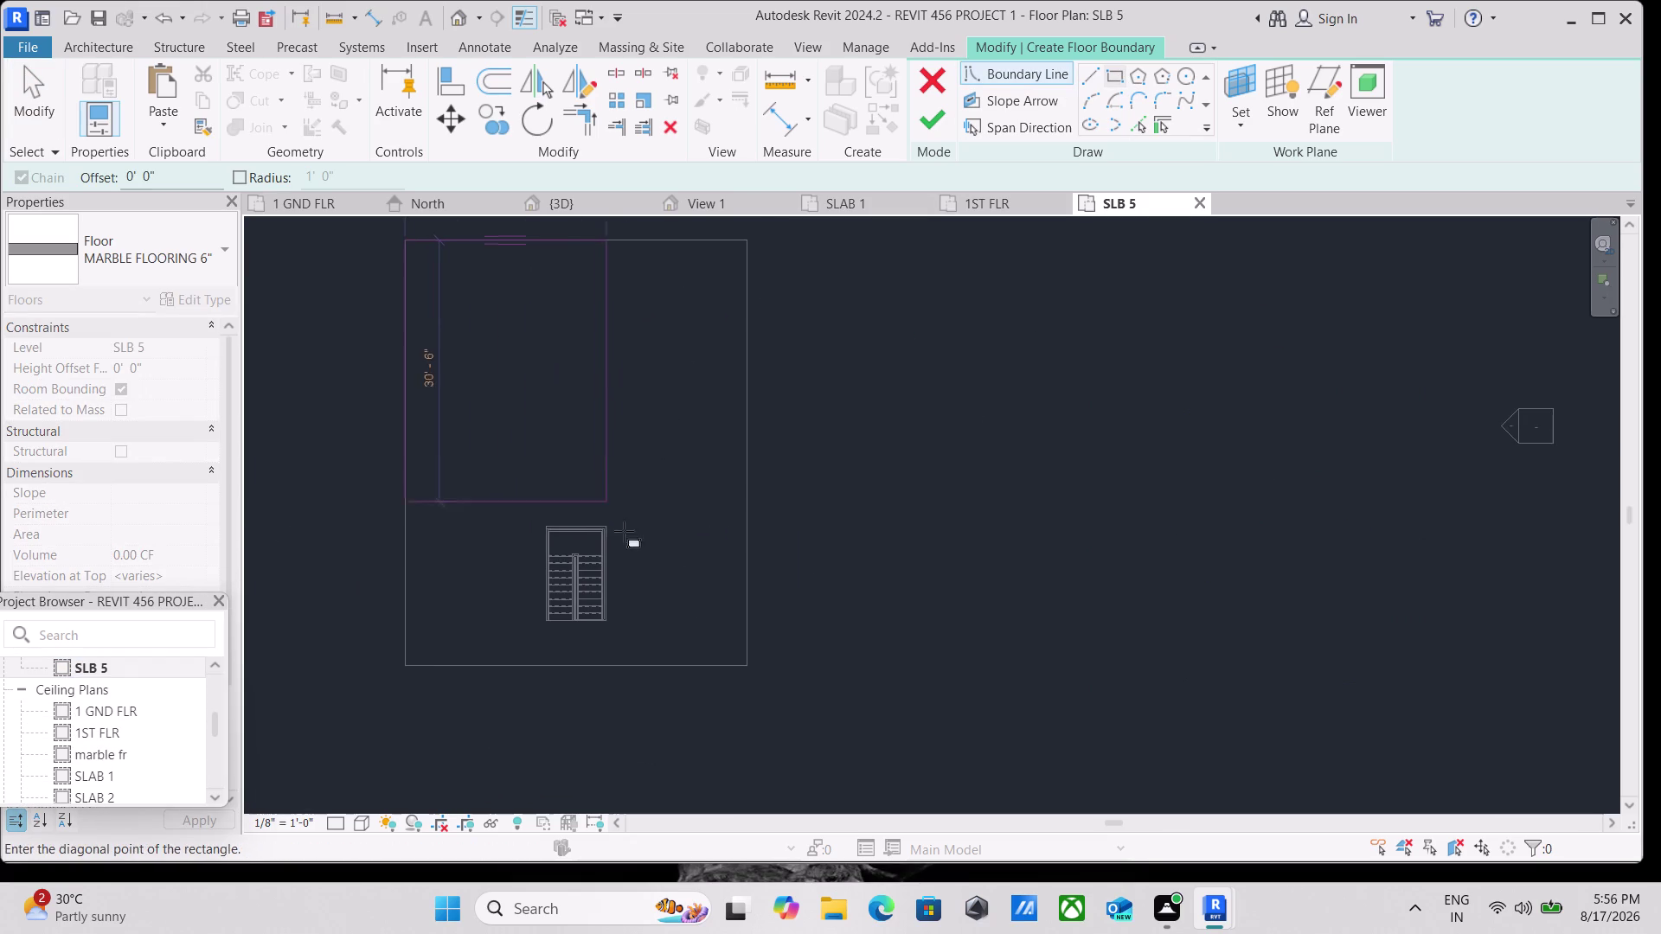
click(746, 675)
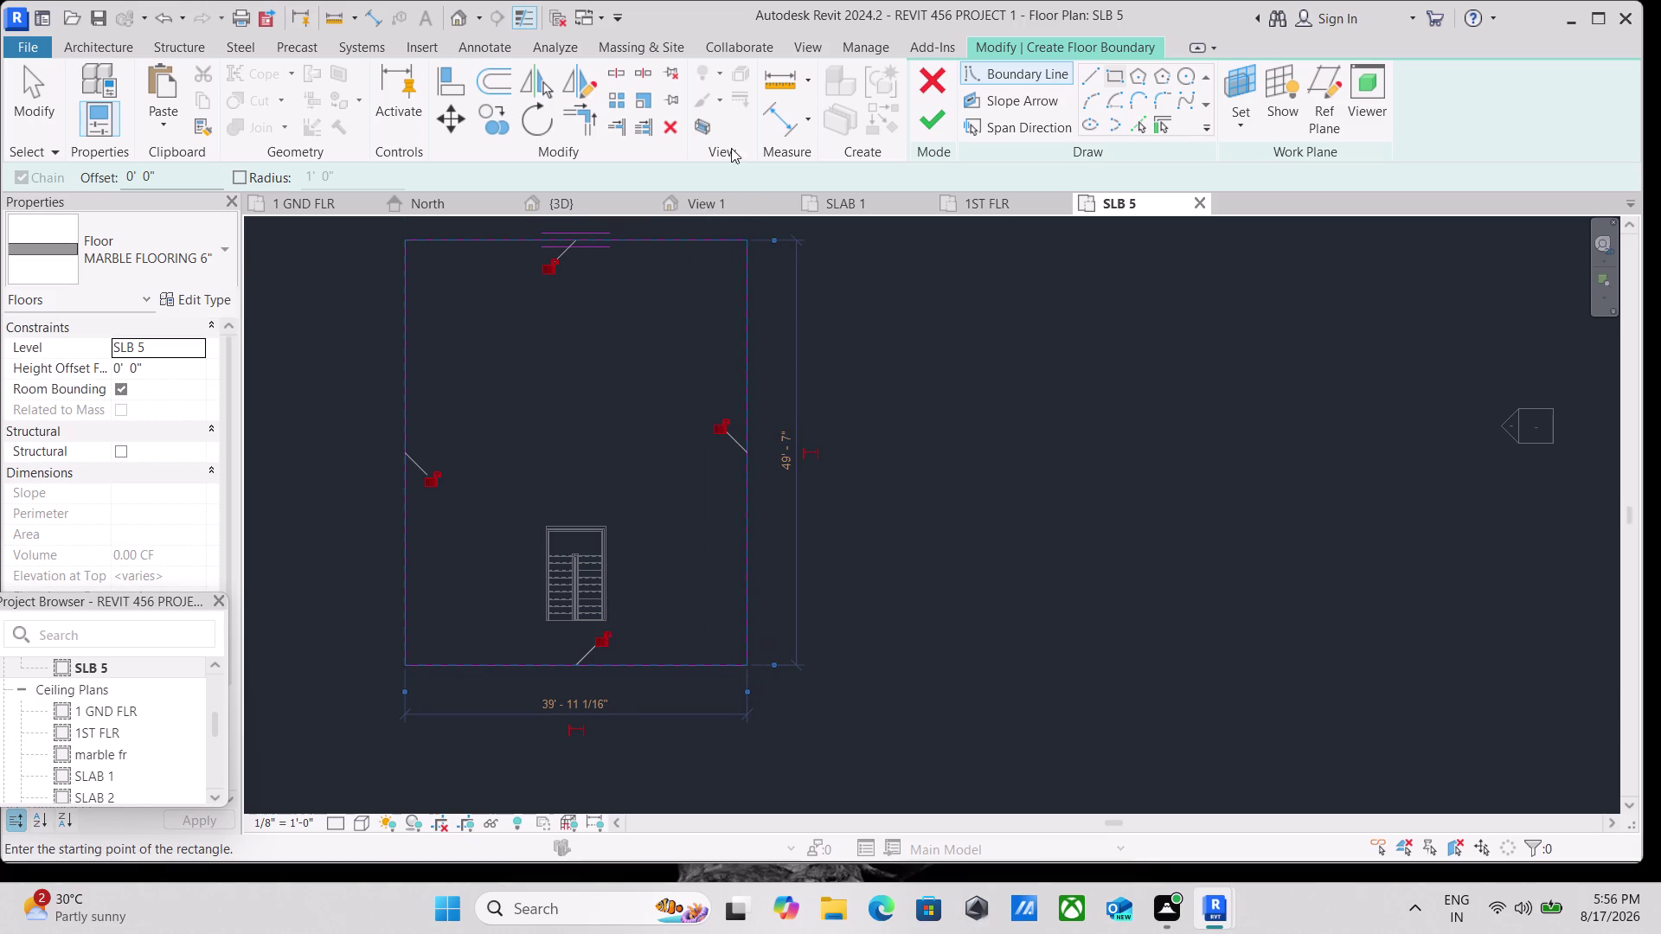
click(932, 118)
scroll(down, 3)
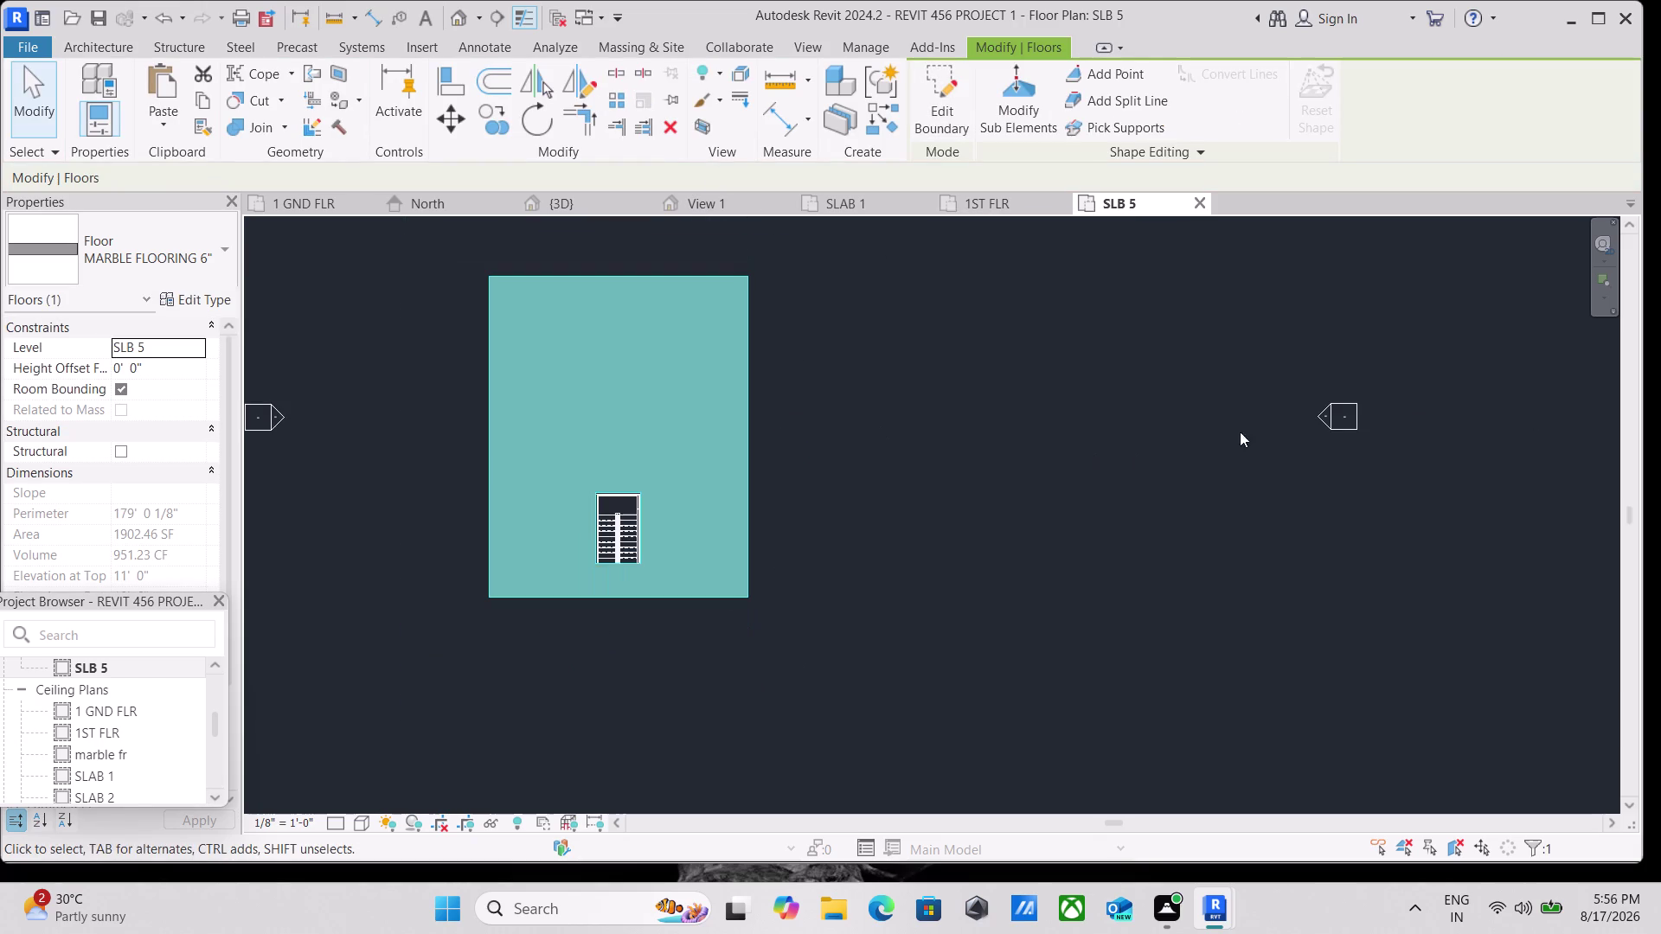
key(Escape)
scroll(down, 3)
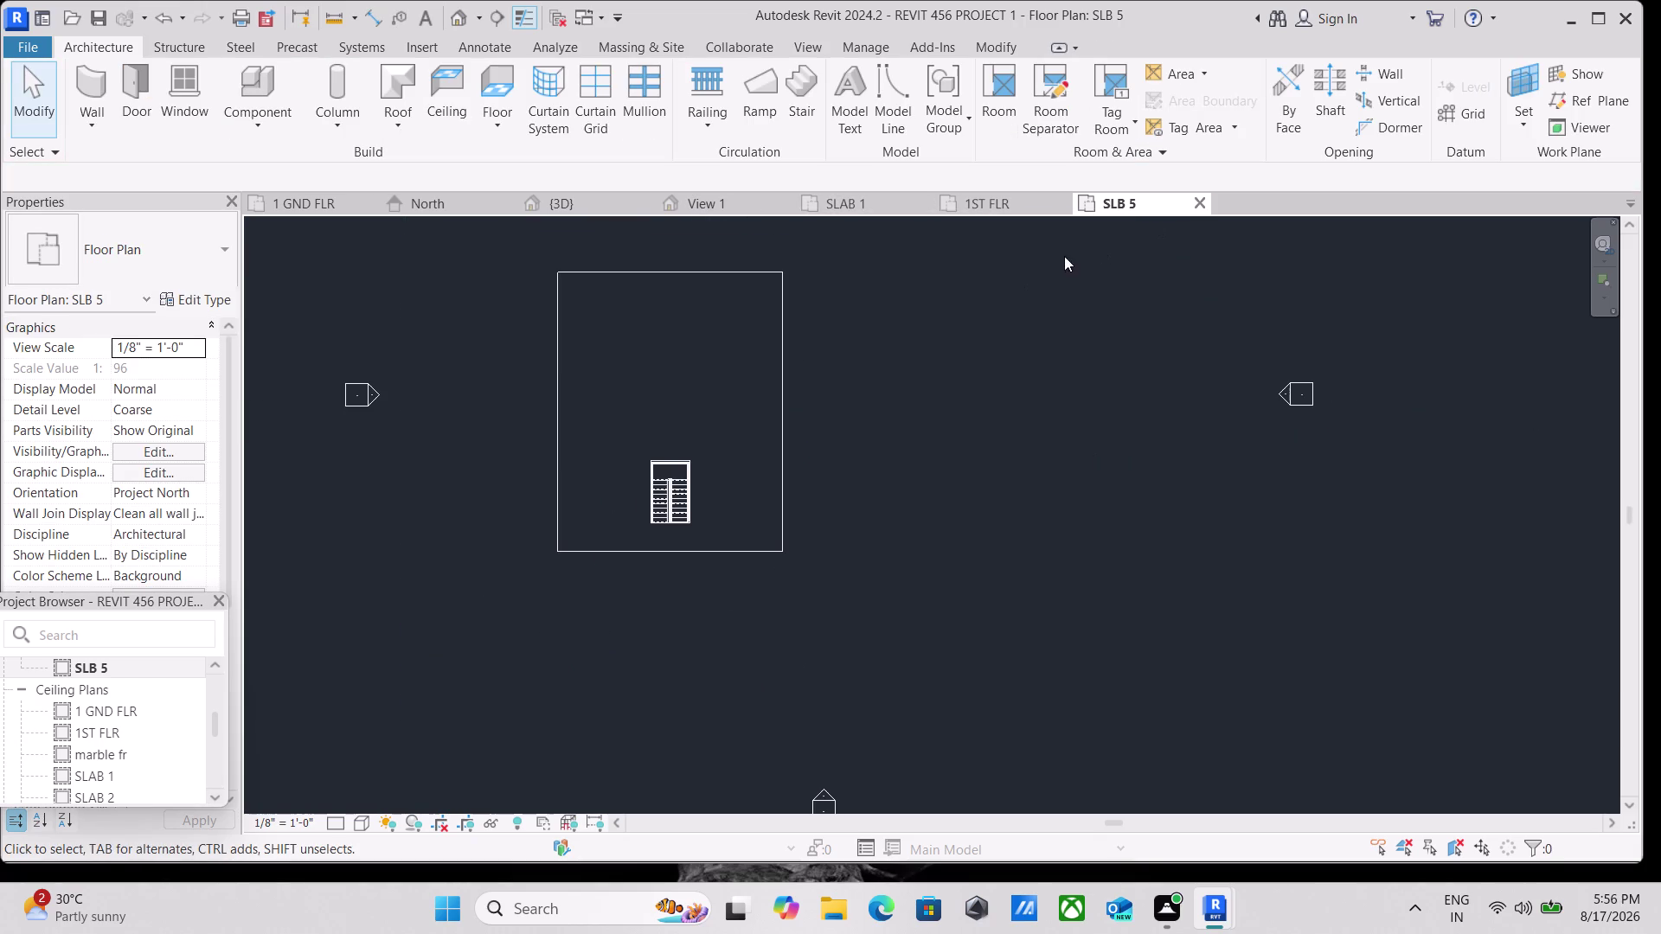
click(602, 198)
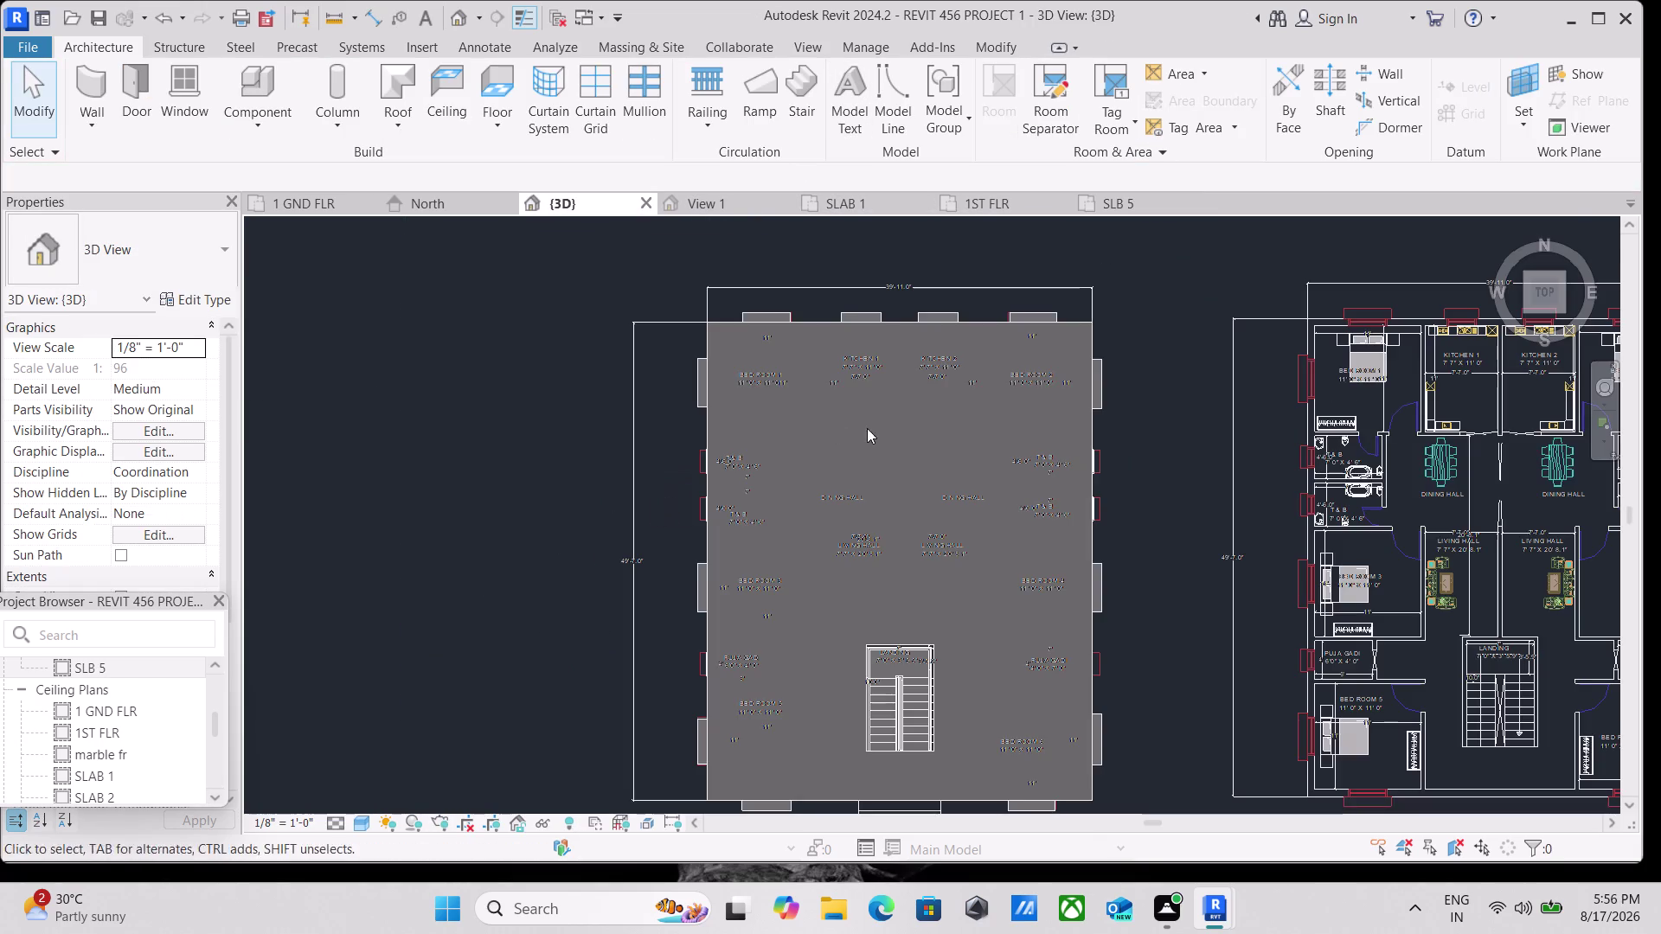
scroll(down, 3)
click(1528, 309)
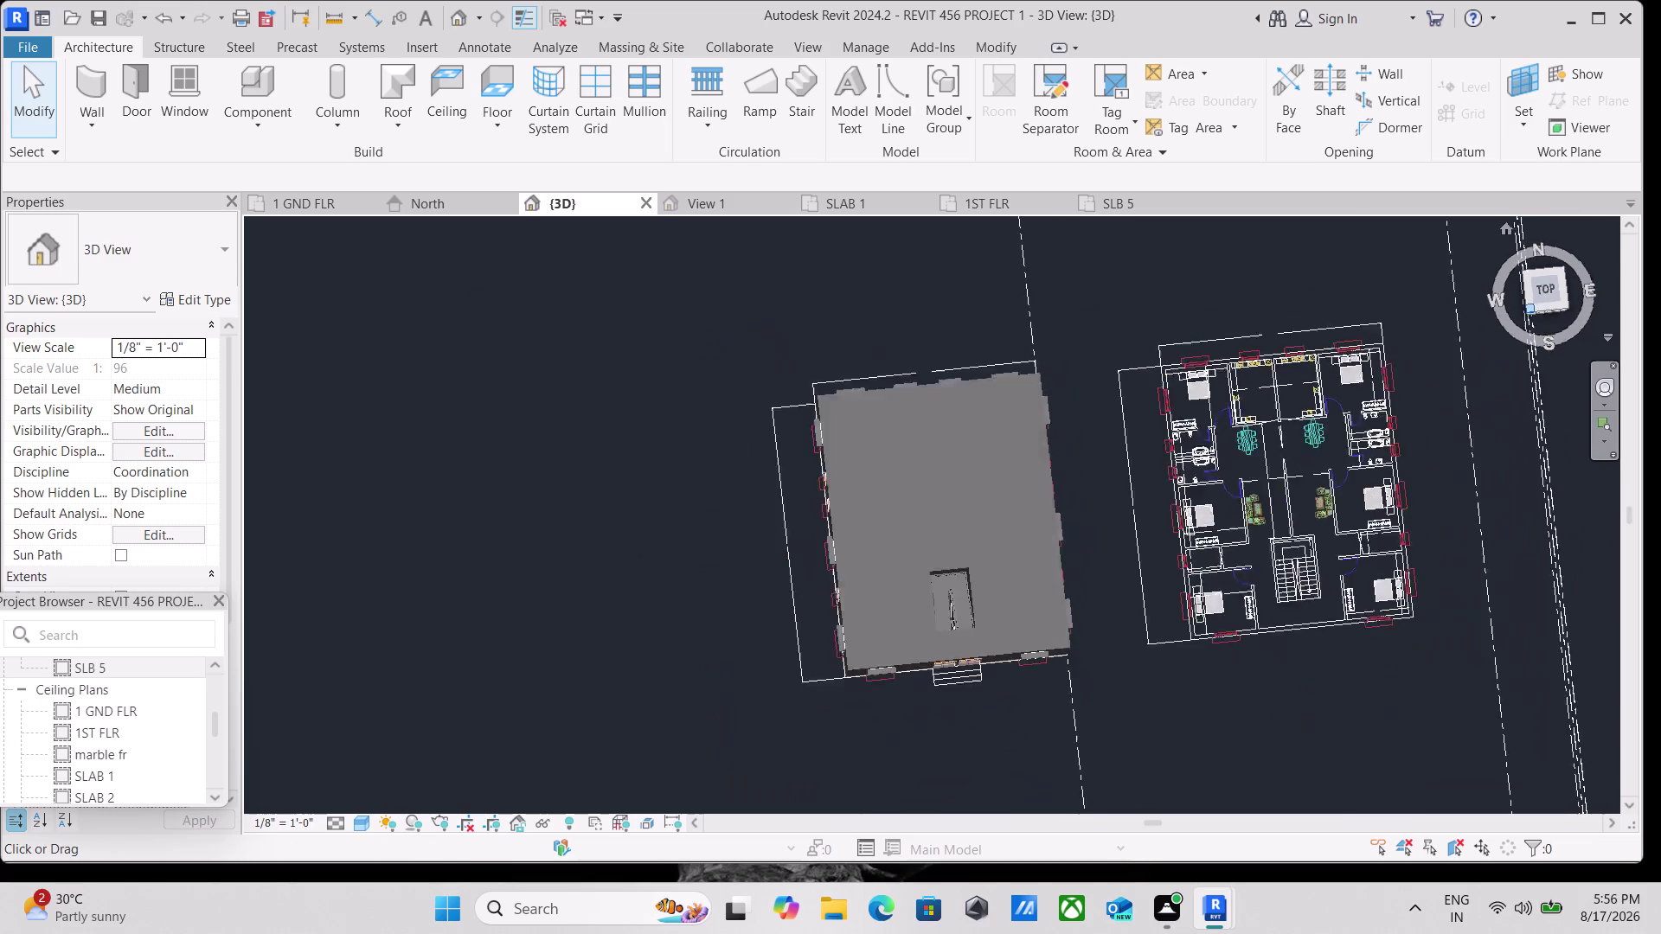
scroll(up, 3)
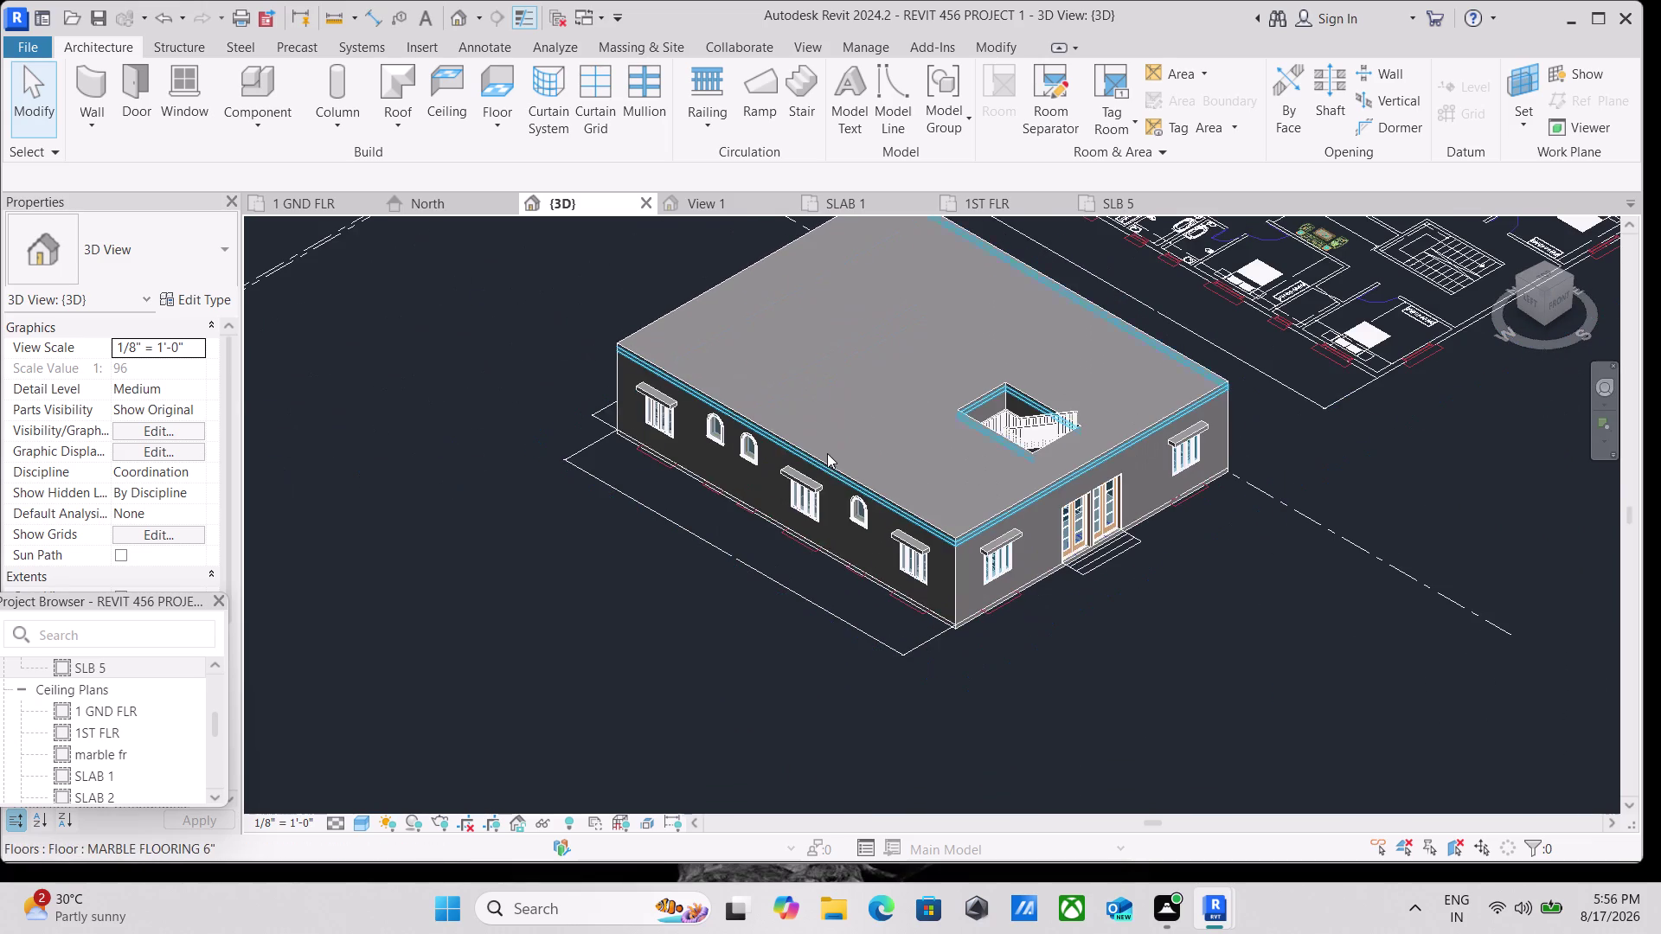
key(Escape)
scroll(up, 3)
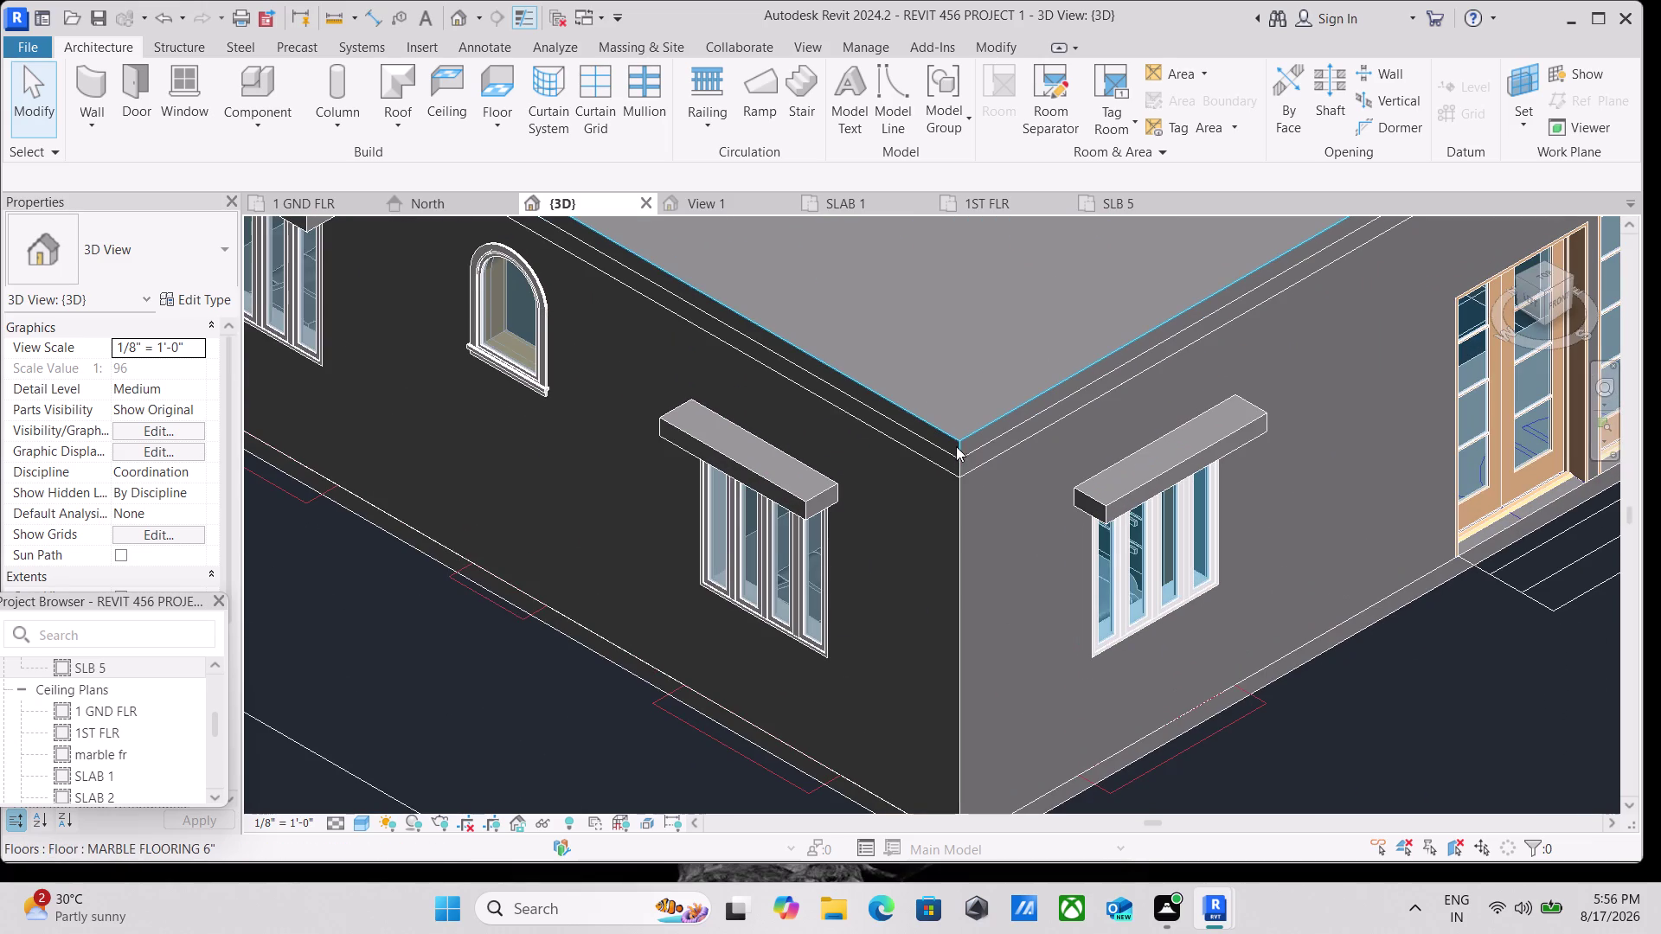
click(956, 442)
scroll(down, 3)
key(Escape)
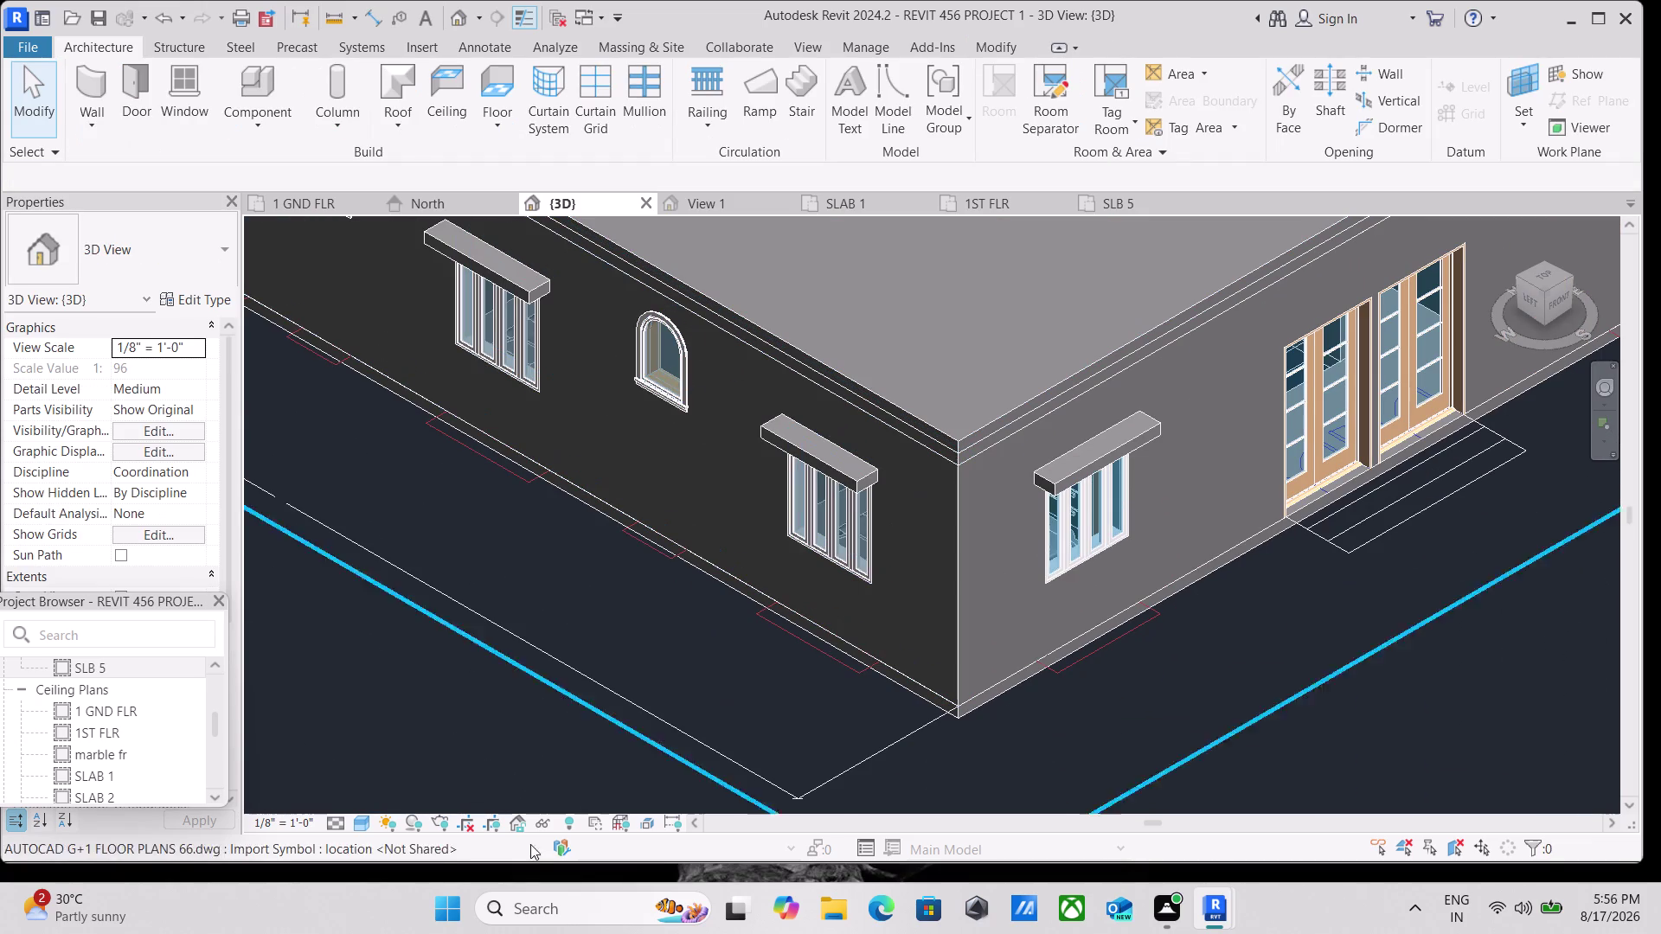
click(360, 822)
click(389, 804)
scroll(down, 3)
middle_drag(761, 623, 530, 779)
scroll(down, 3)
middle_drag(672, 652, 691, 789)
scroll(down, 3)
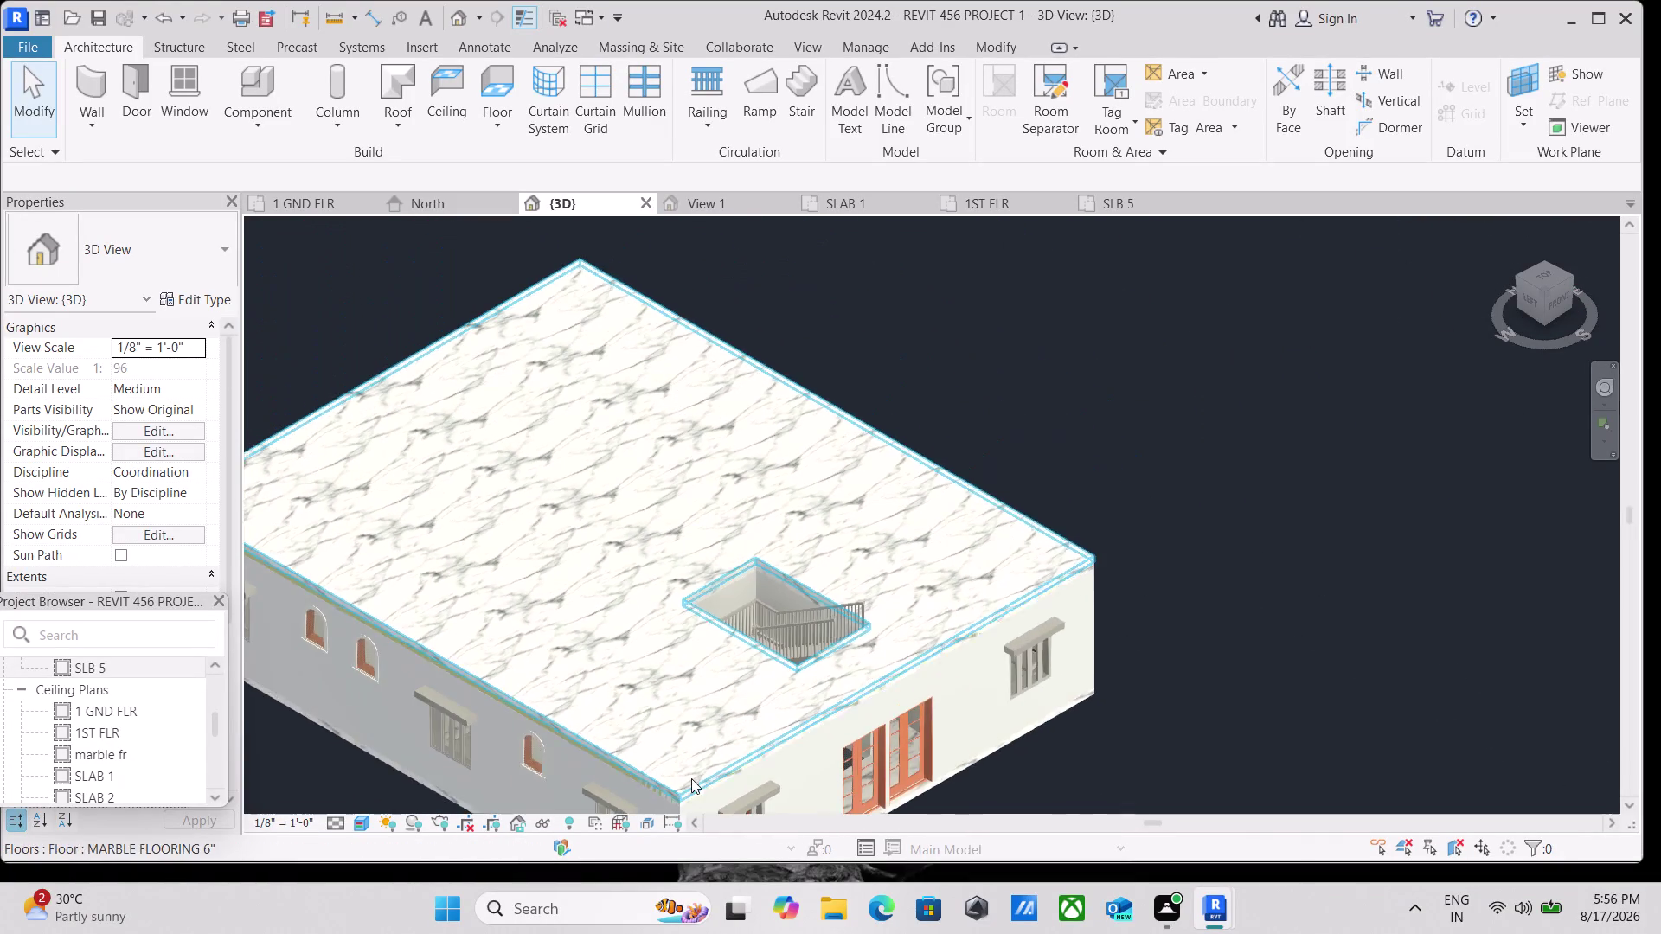
scroll(down, 3)
middle_drag(692, 770, 691, 614)
scroll(up, 3)
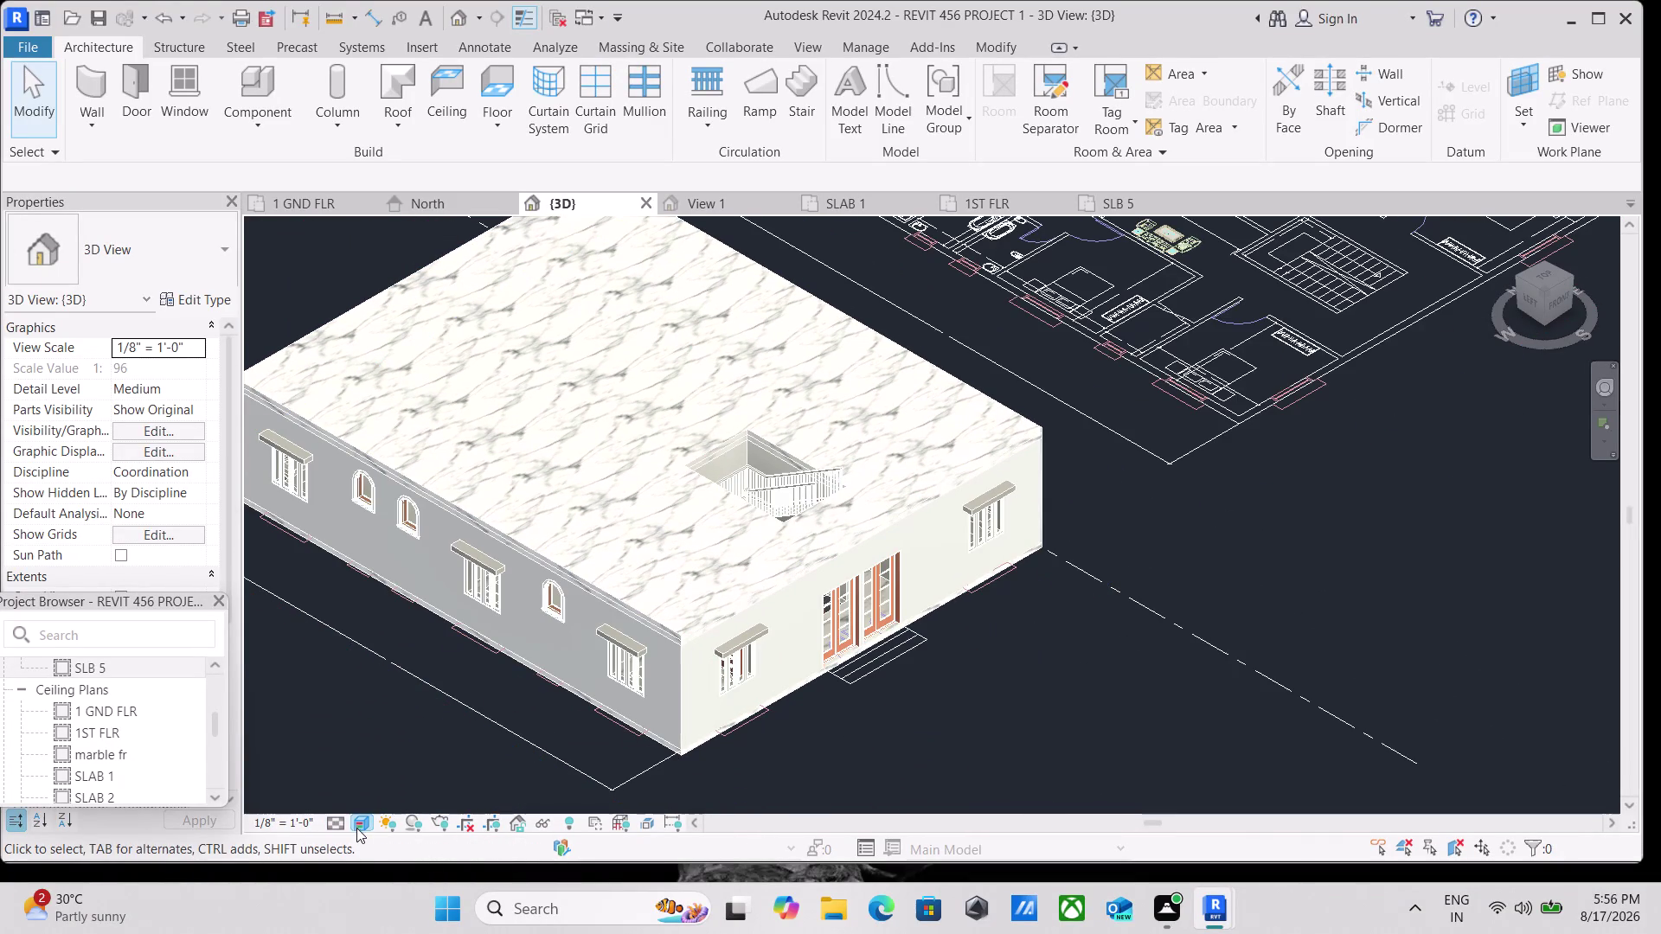
click(366, 819)
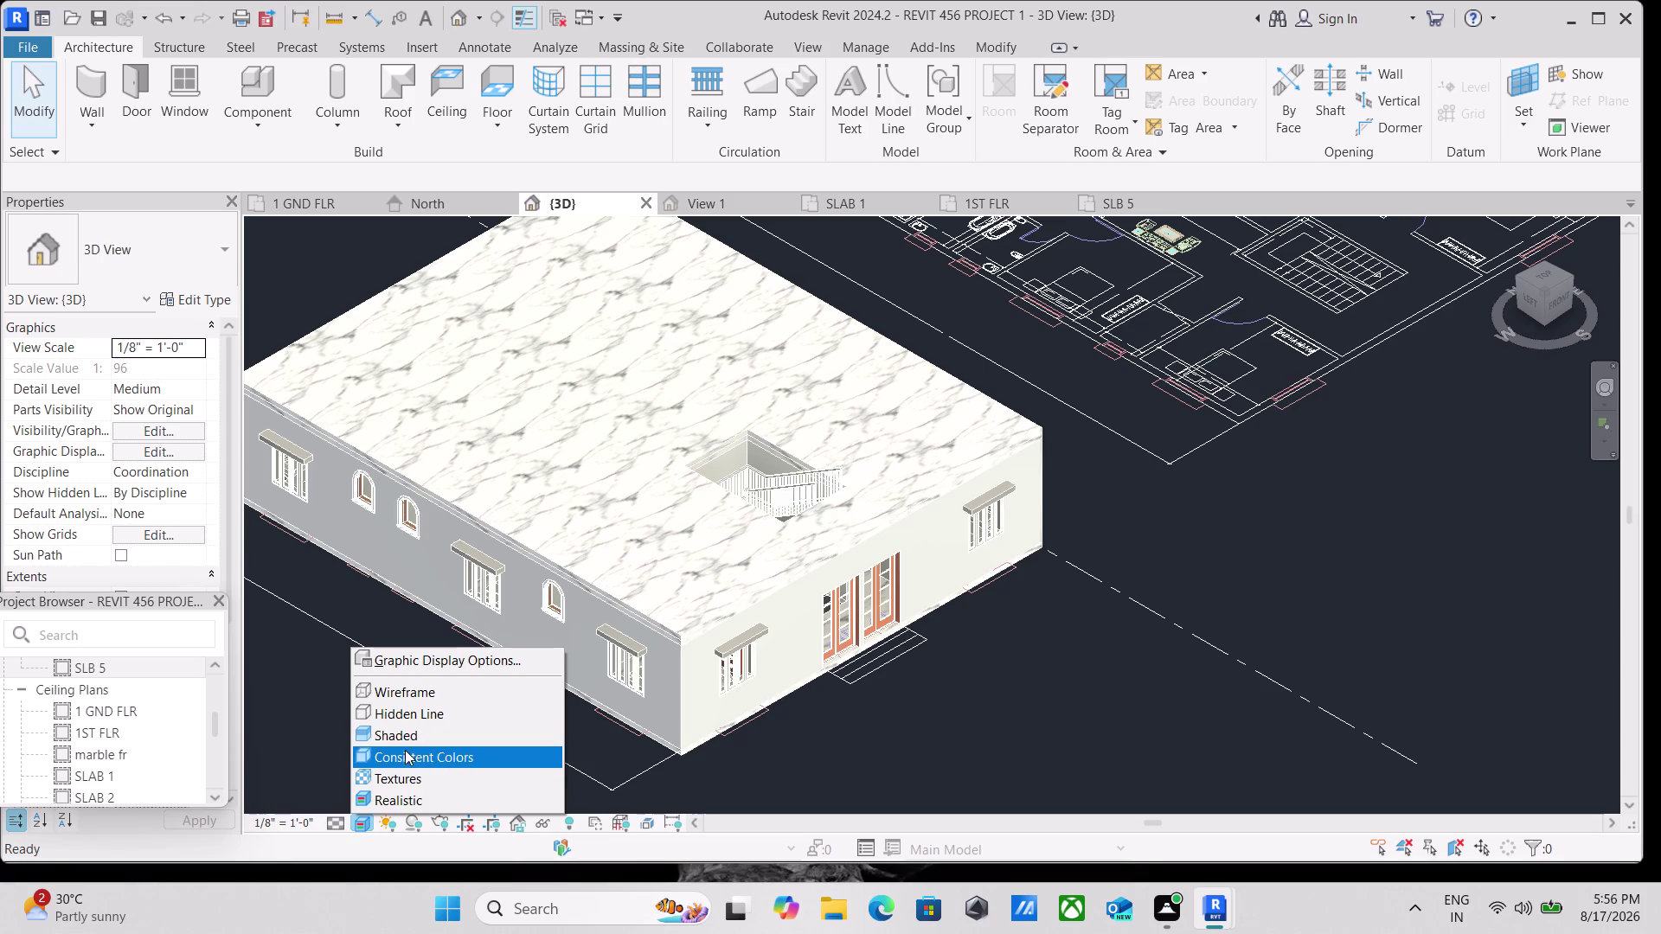
click(395, 736)
scroll(down, 3)
middle_drag(683, 626, 681, 627)
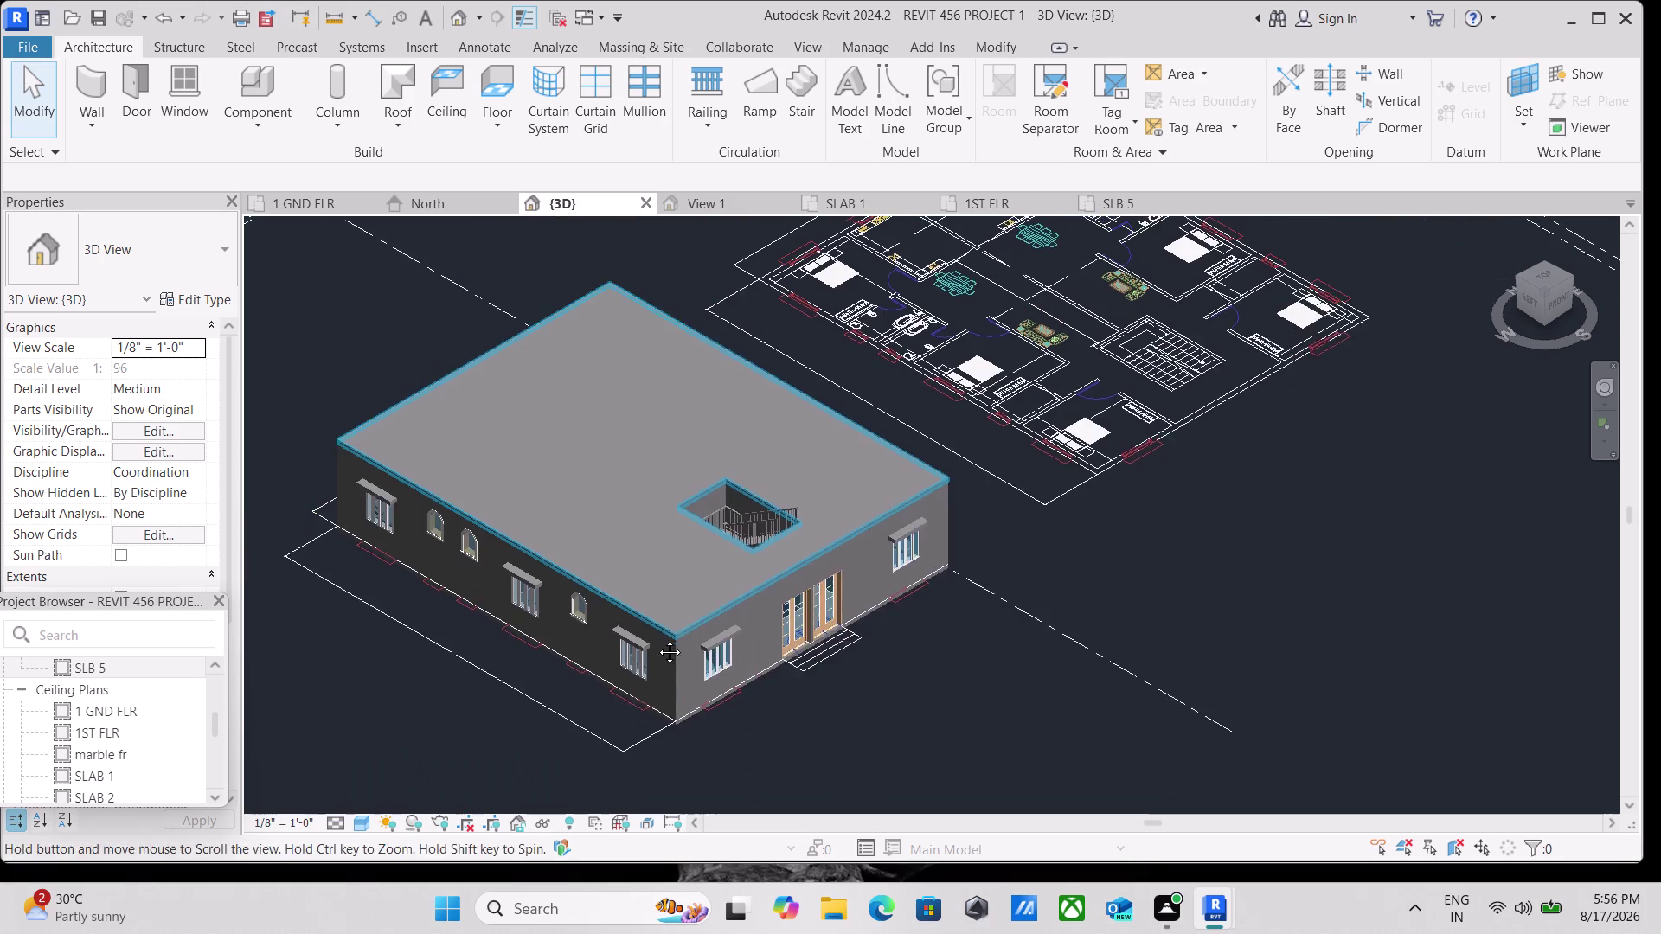
middle_drag(681, 627, 639, 644)
click(1557, 301)
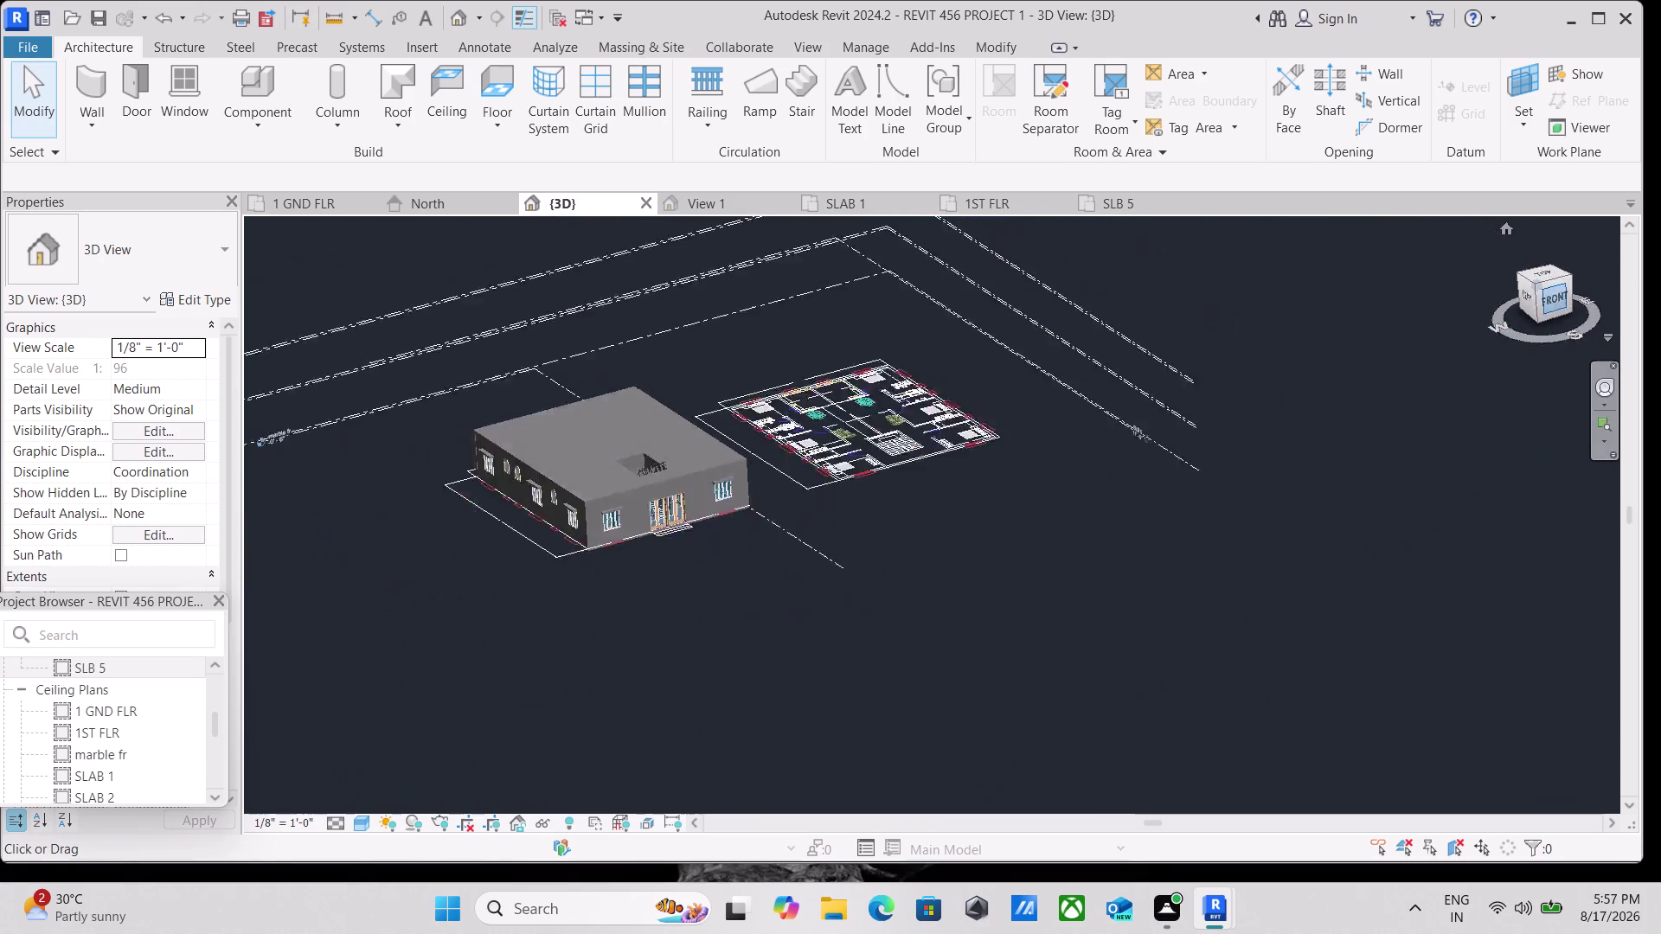
Pan the front 3D view to reveal the level markers and centre the facade.
scroll(up, 3)
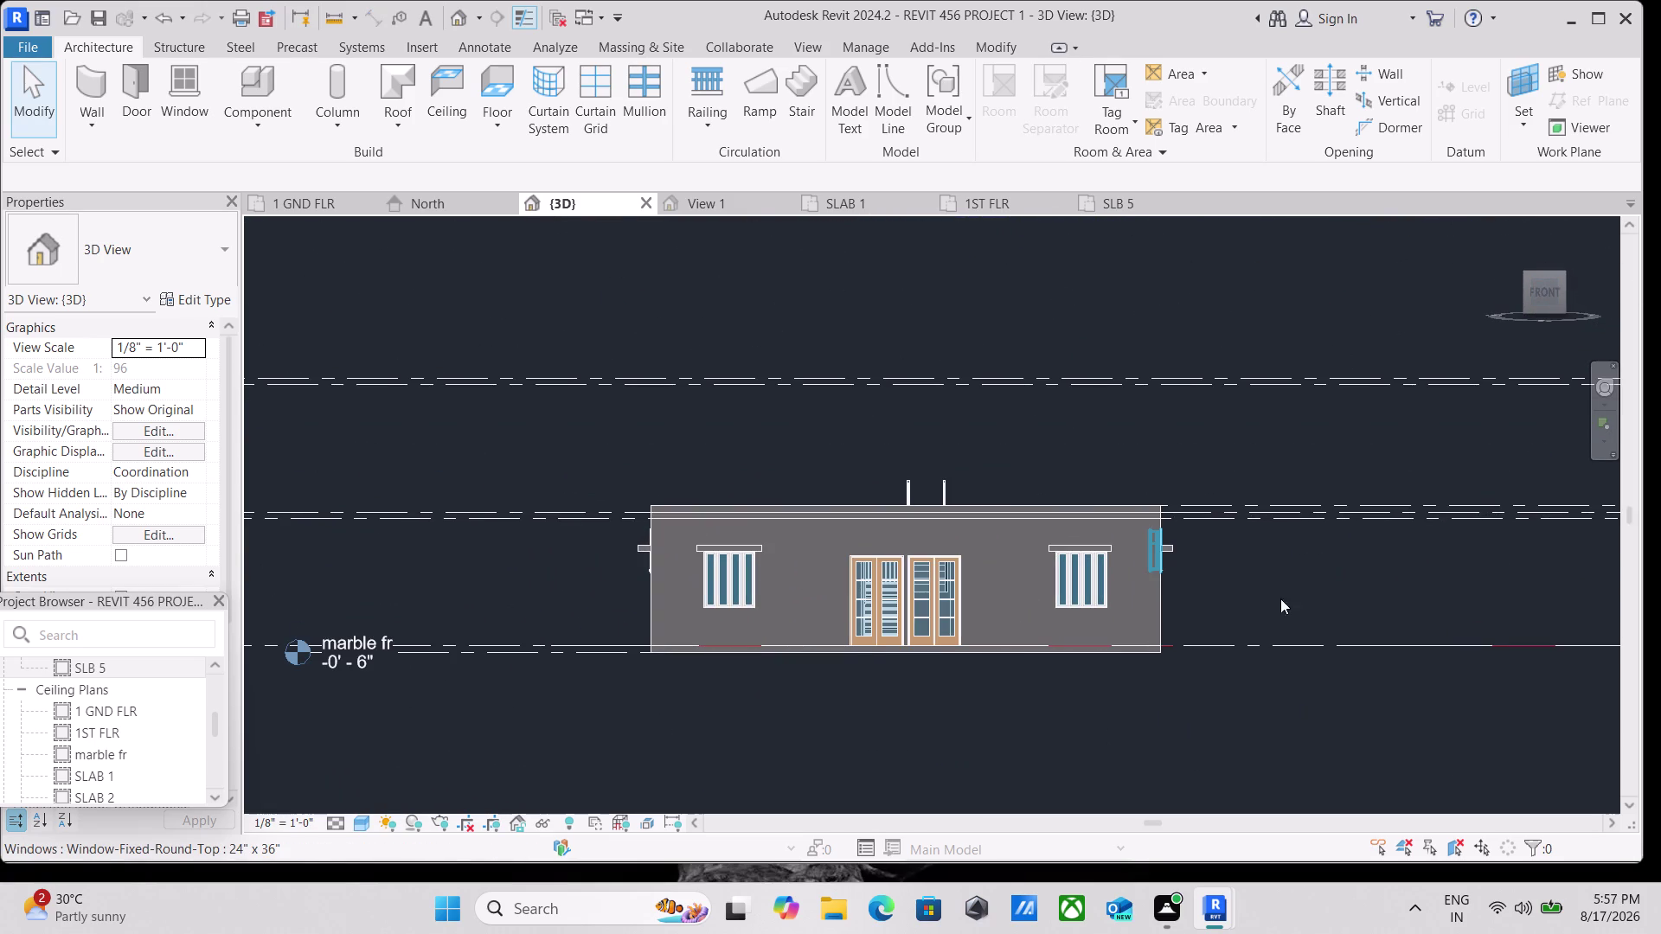
scroll(down, 3)
middle_drag(1336, 612, 1332, 616)
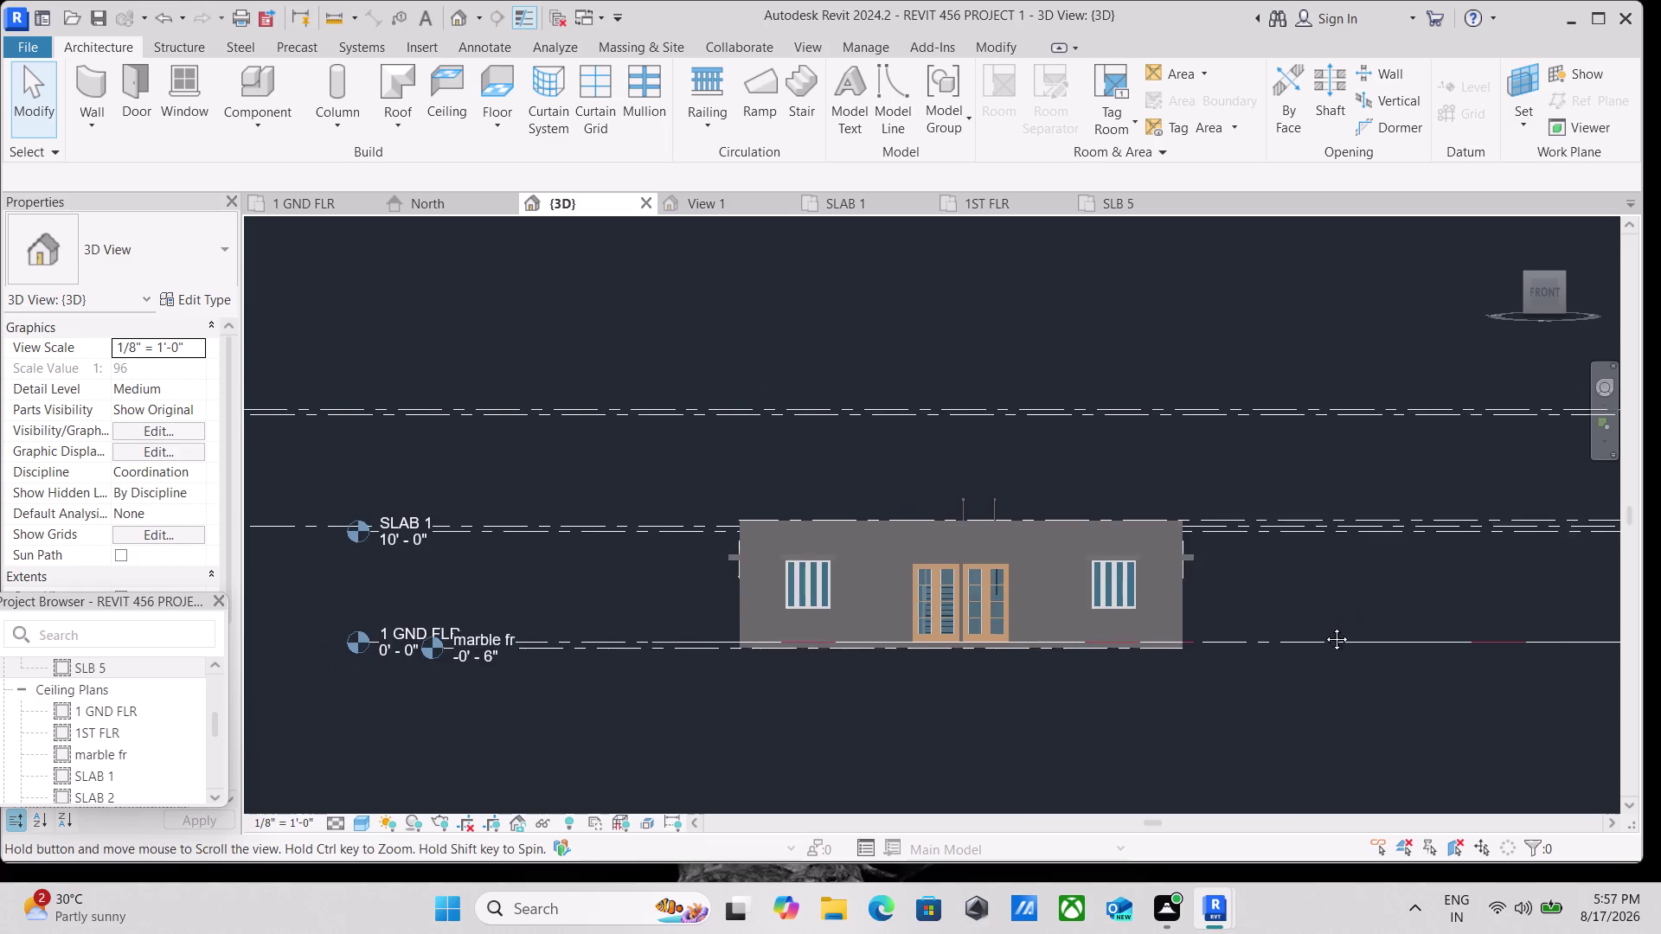
middle_drag(1332, 616, 1306, 642)
scroll(down, 3)
middle_drag(1306, 642, 1292, 660)
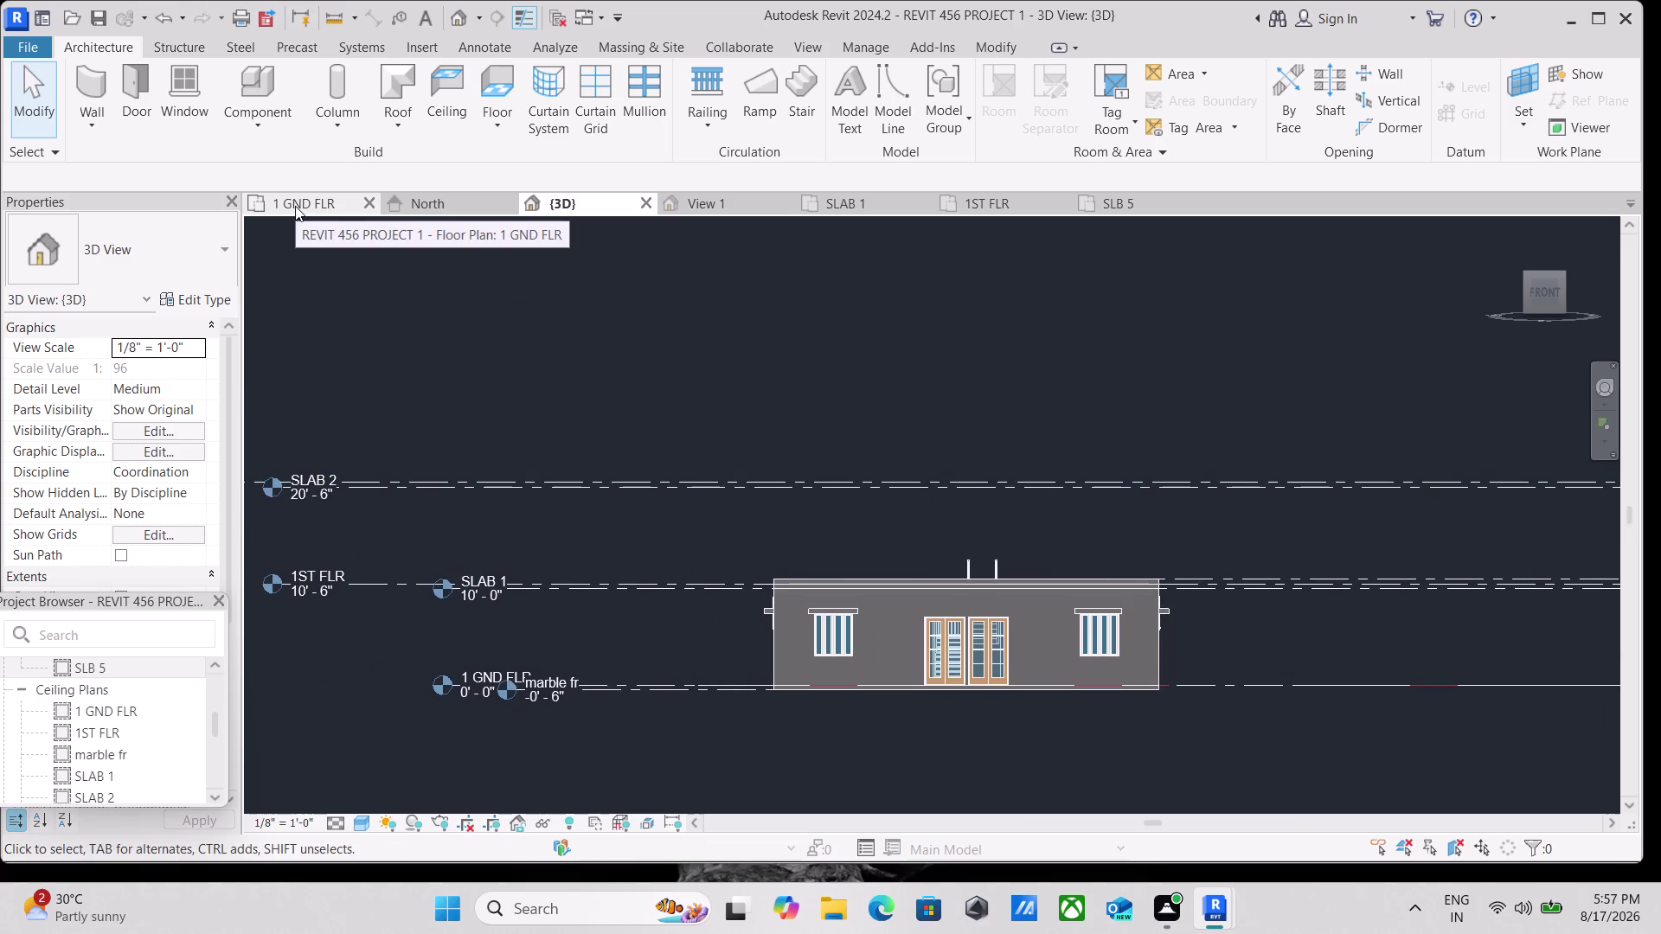
scroll(down, 3)
scroll(up, 3)
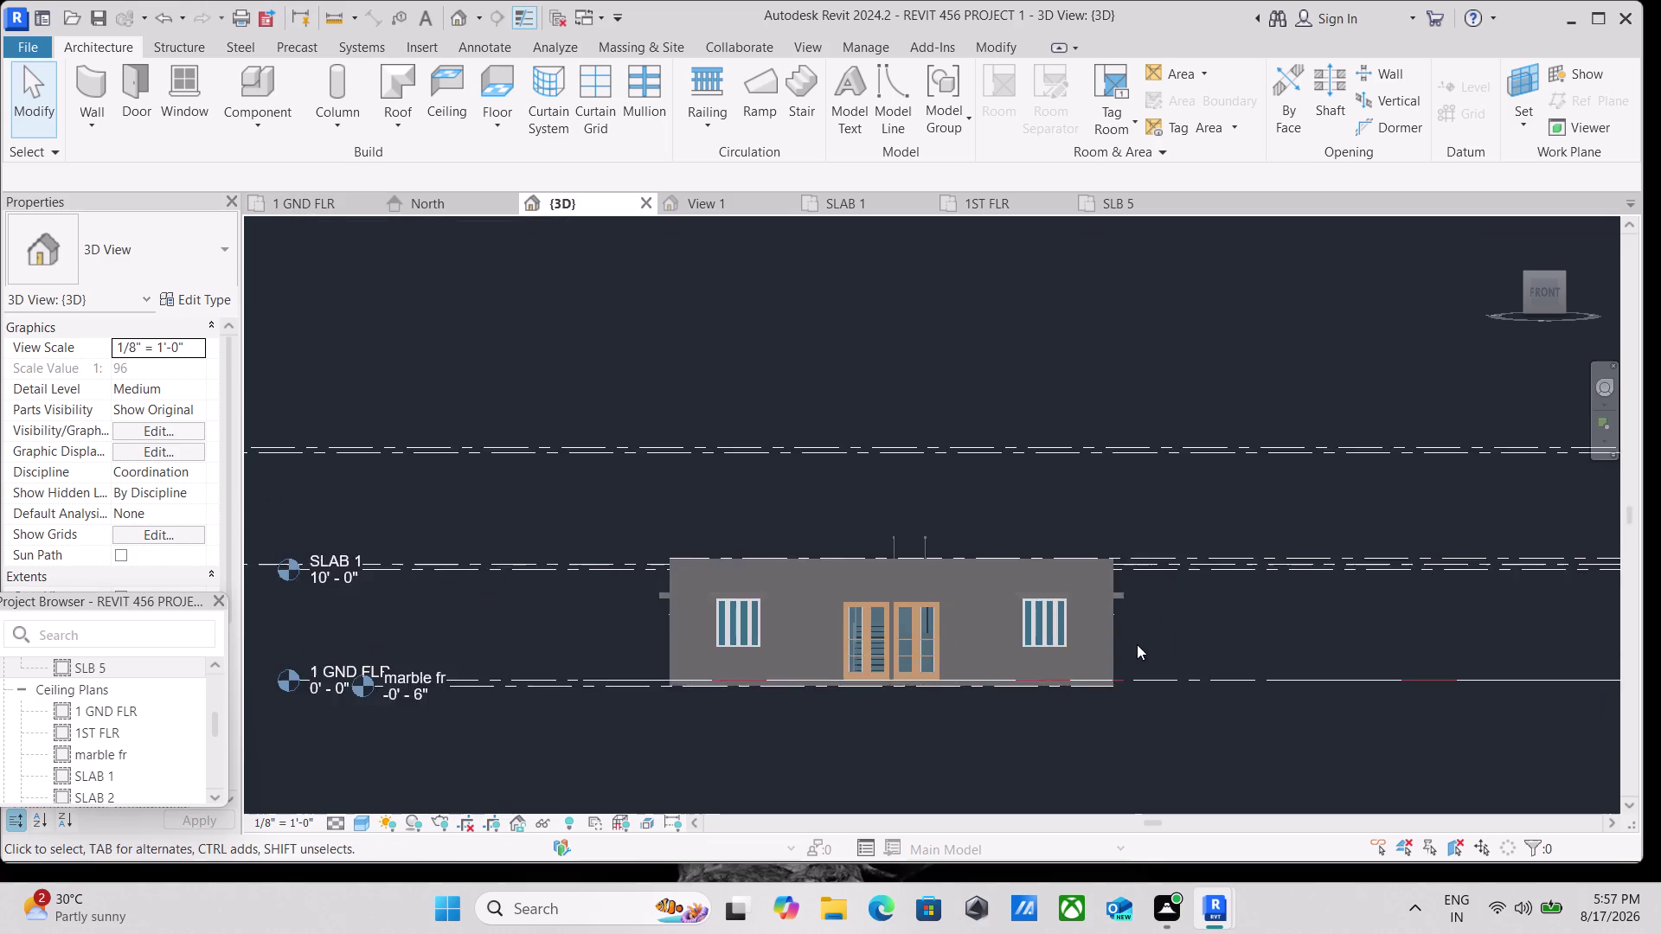
scroll(up, 3)
middle_drag(1139, 625, 1202, 633)
Window-select the ground storey's walls, doors and windows.
drag(1416, 656, 1377, 664)
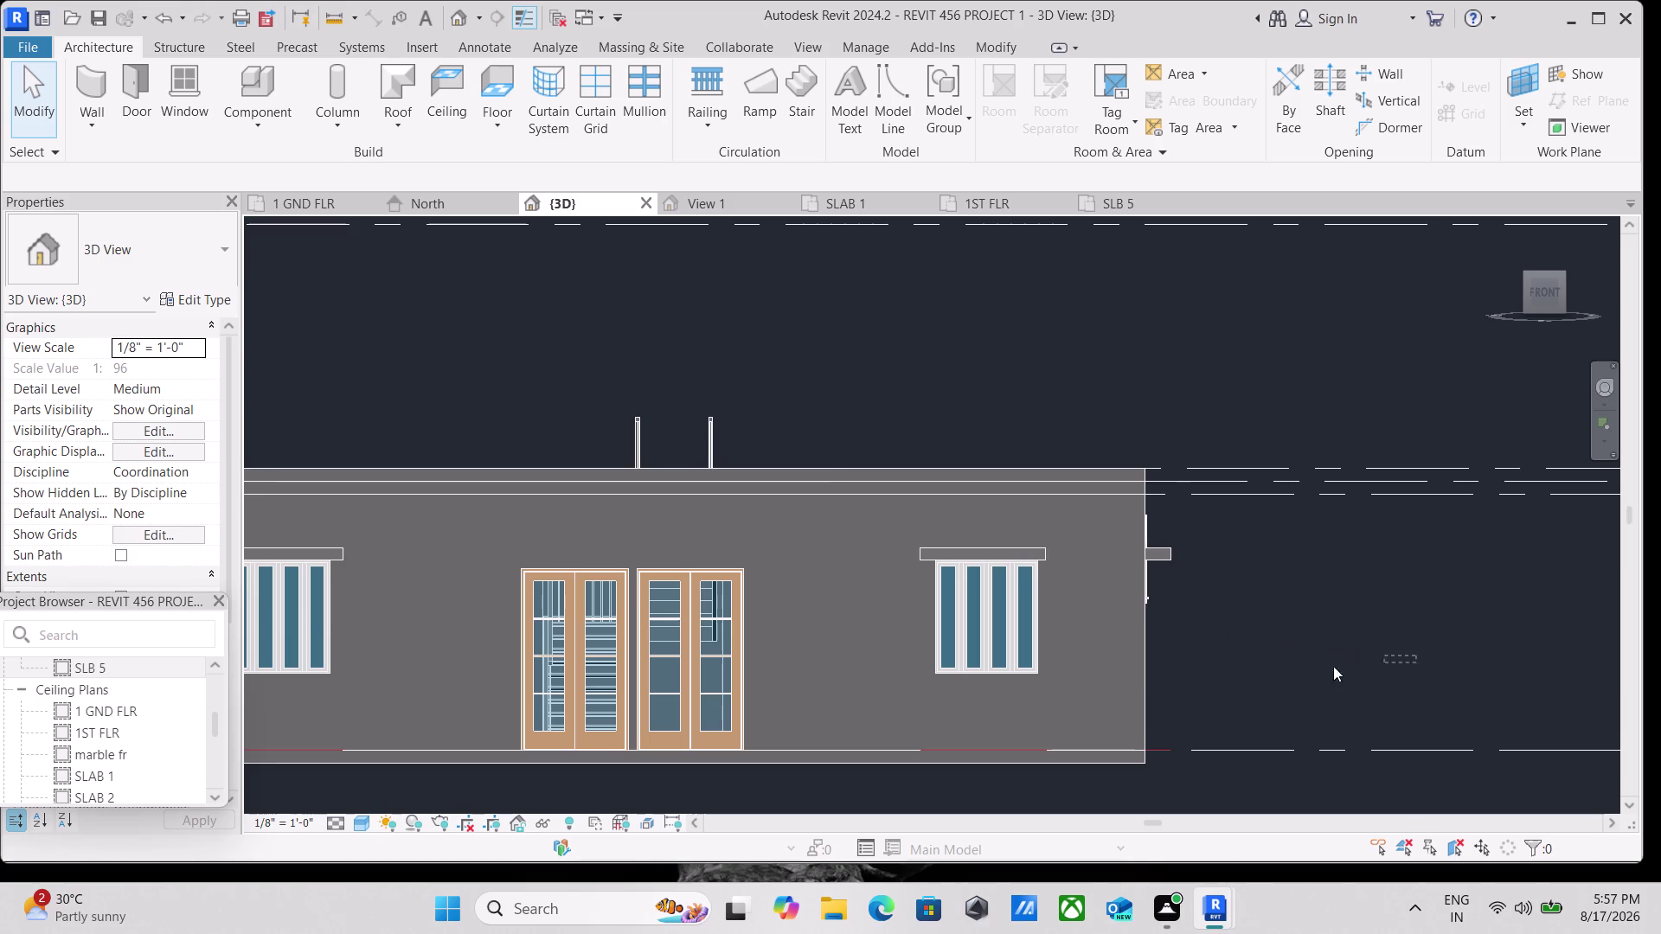
drag(1377, 664, 508, 594)
scroll(down, 3)
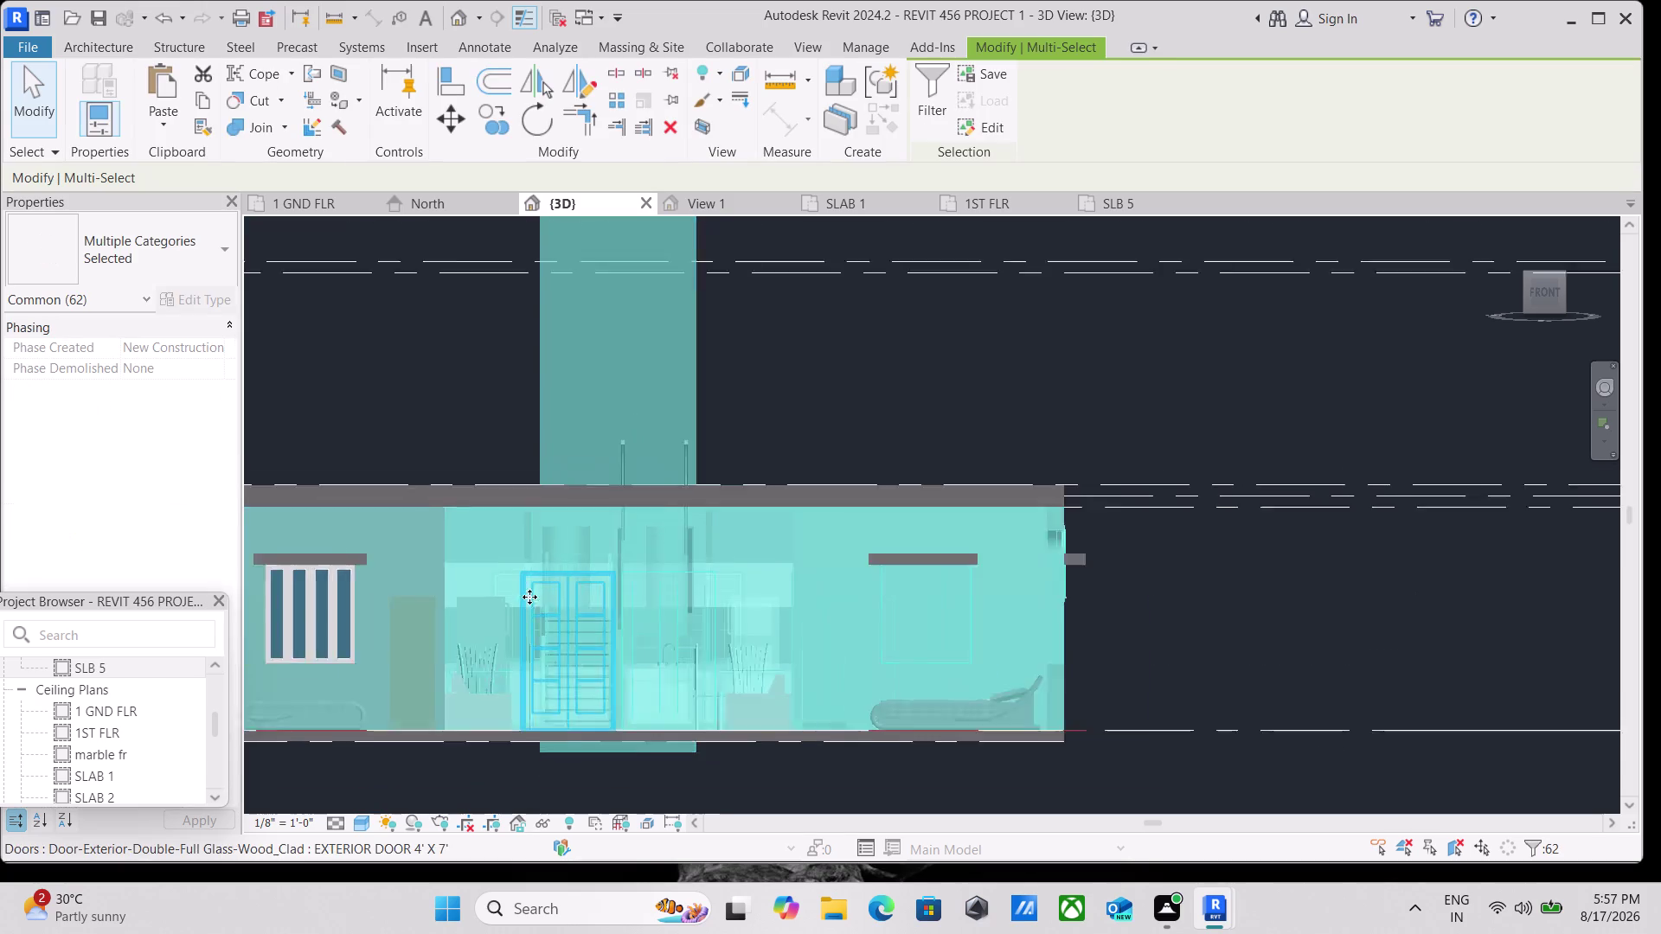
Window-select all 83 elements of the ground storey in the front view.
middle_drag(583, 610, 1049, 606)
key(Escape)
scroll(down, 3)
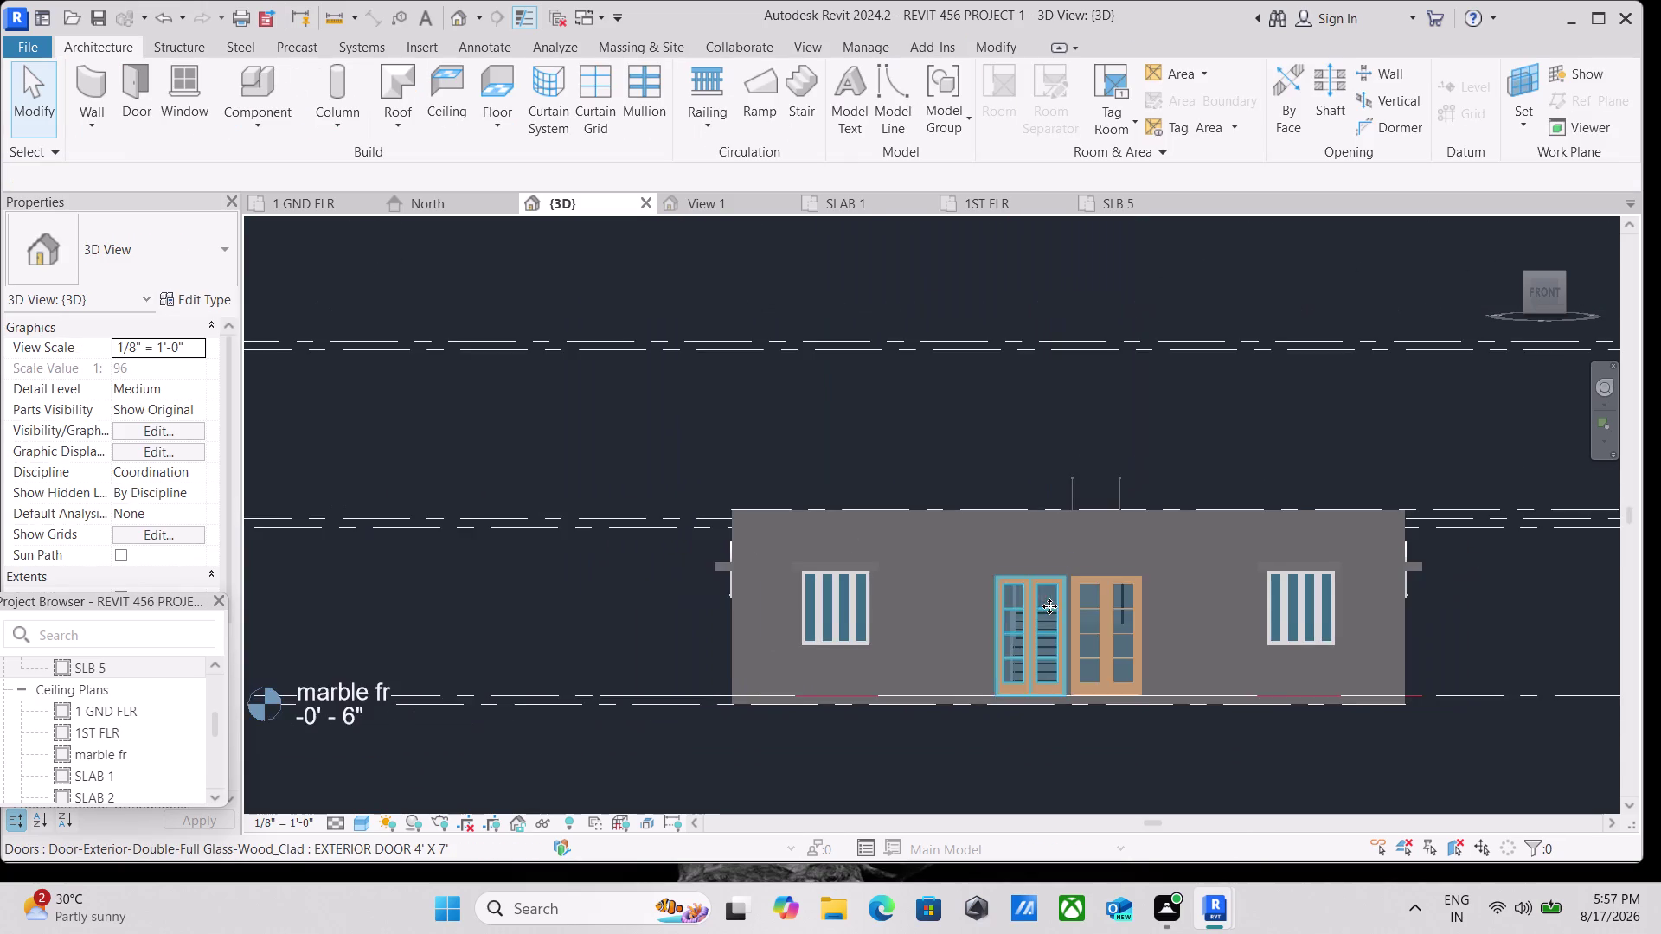
middle_drag(1050, 606, 890, 564)
drag(1408, 561, 673, 564)
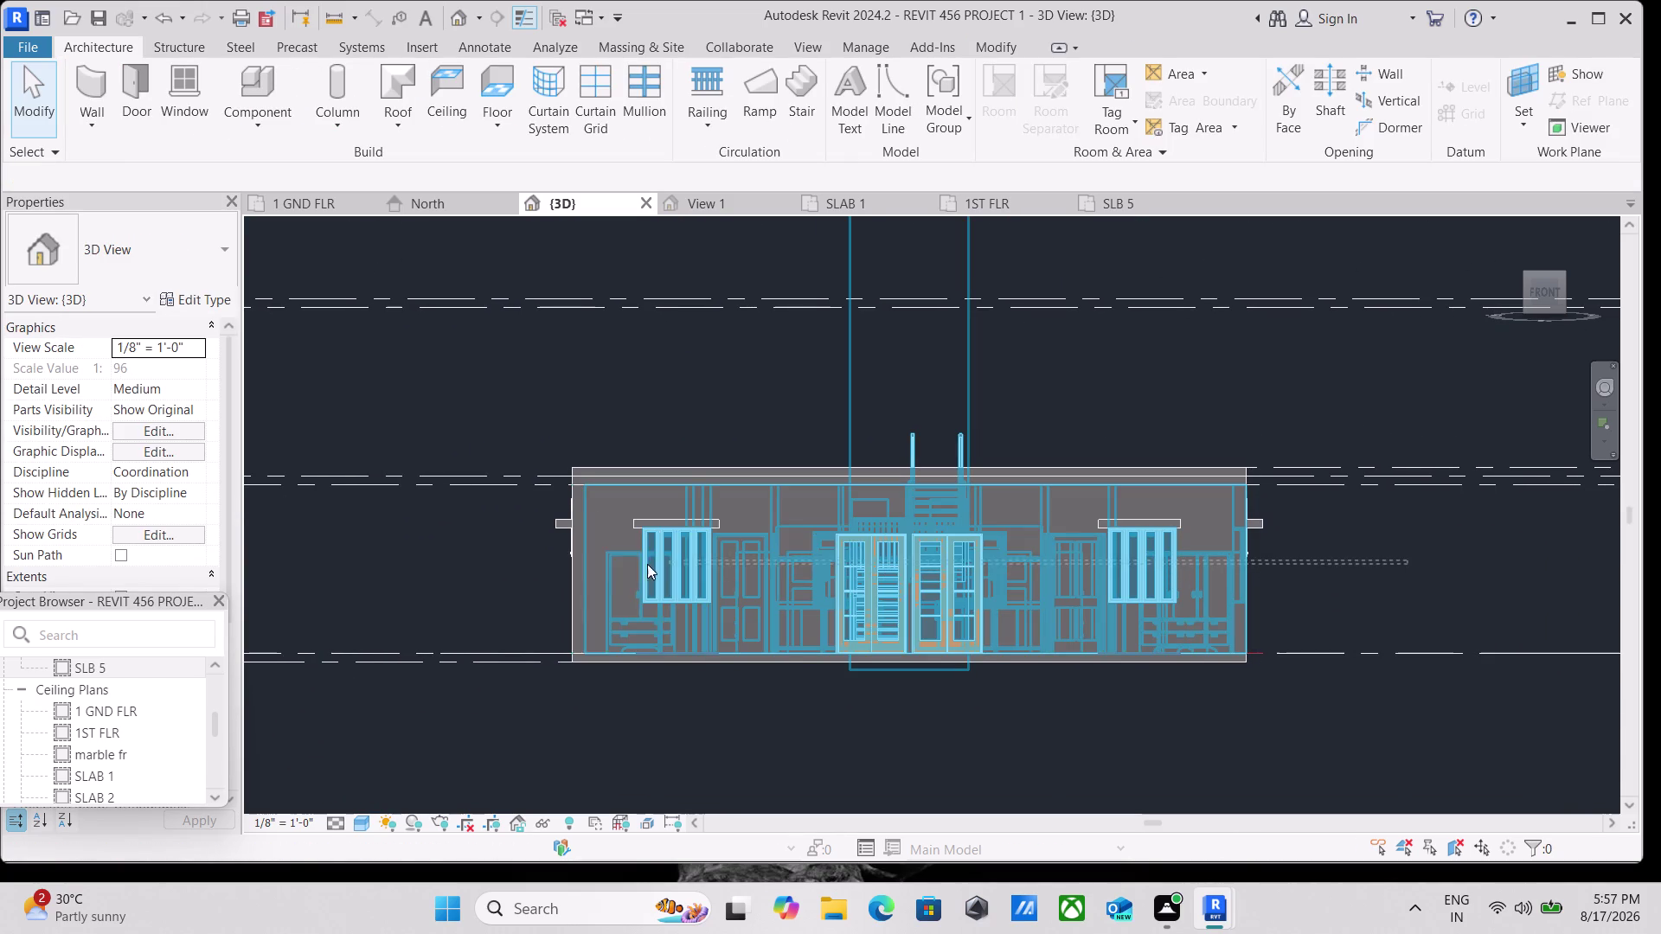
drag(674, 564, 466, 515)
scroll(down, 3)
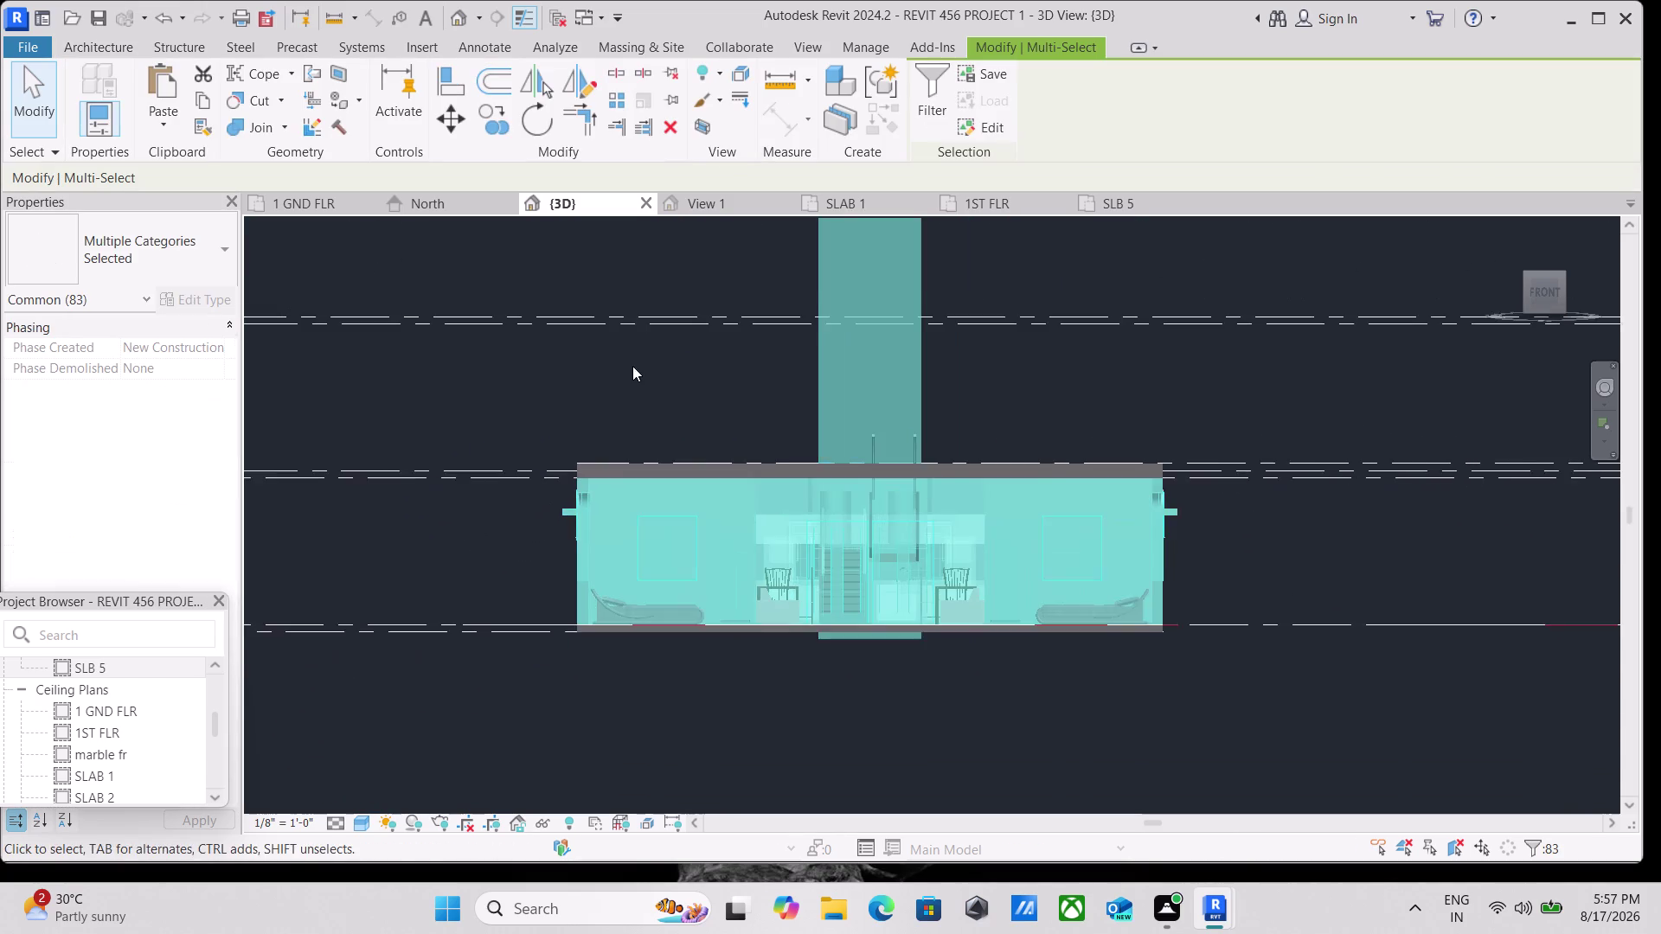
Copy the storey and start Paste Aligned to Picked Level, hovering over SLB 5.
middle_drag(633, 366, 442, 430)
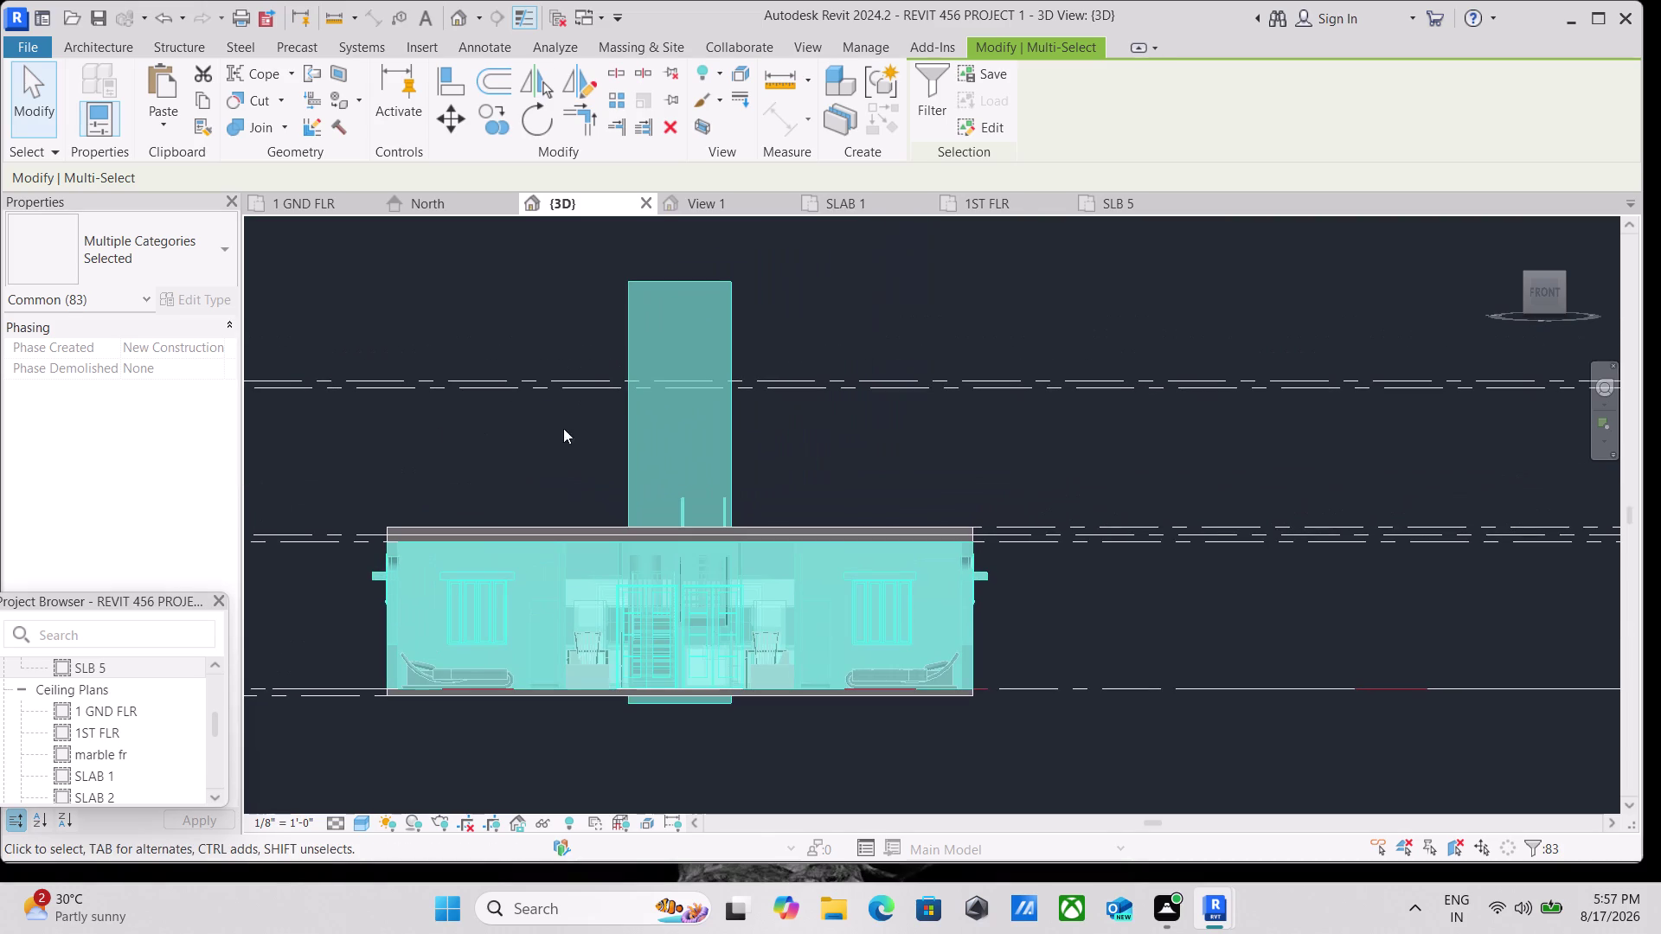
click(196, 98)
click(158, 122)
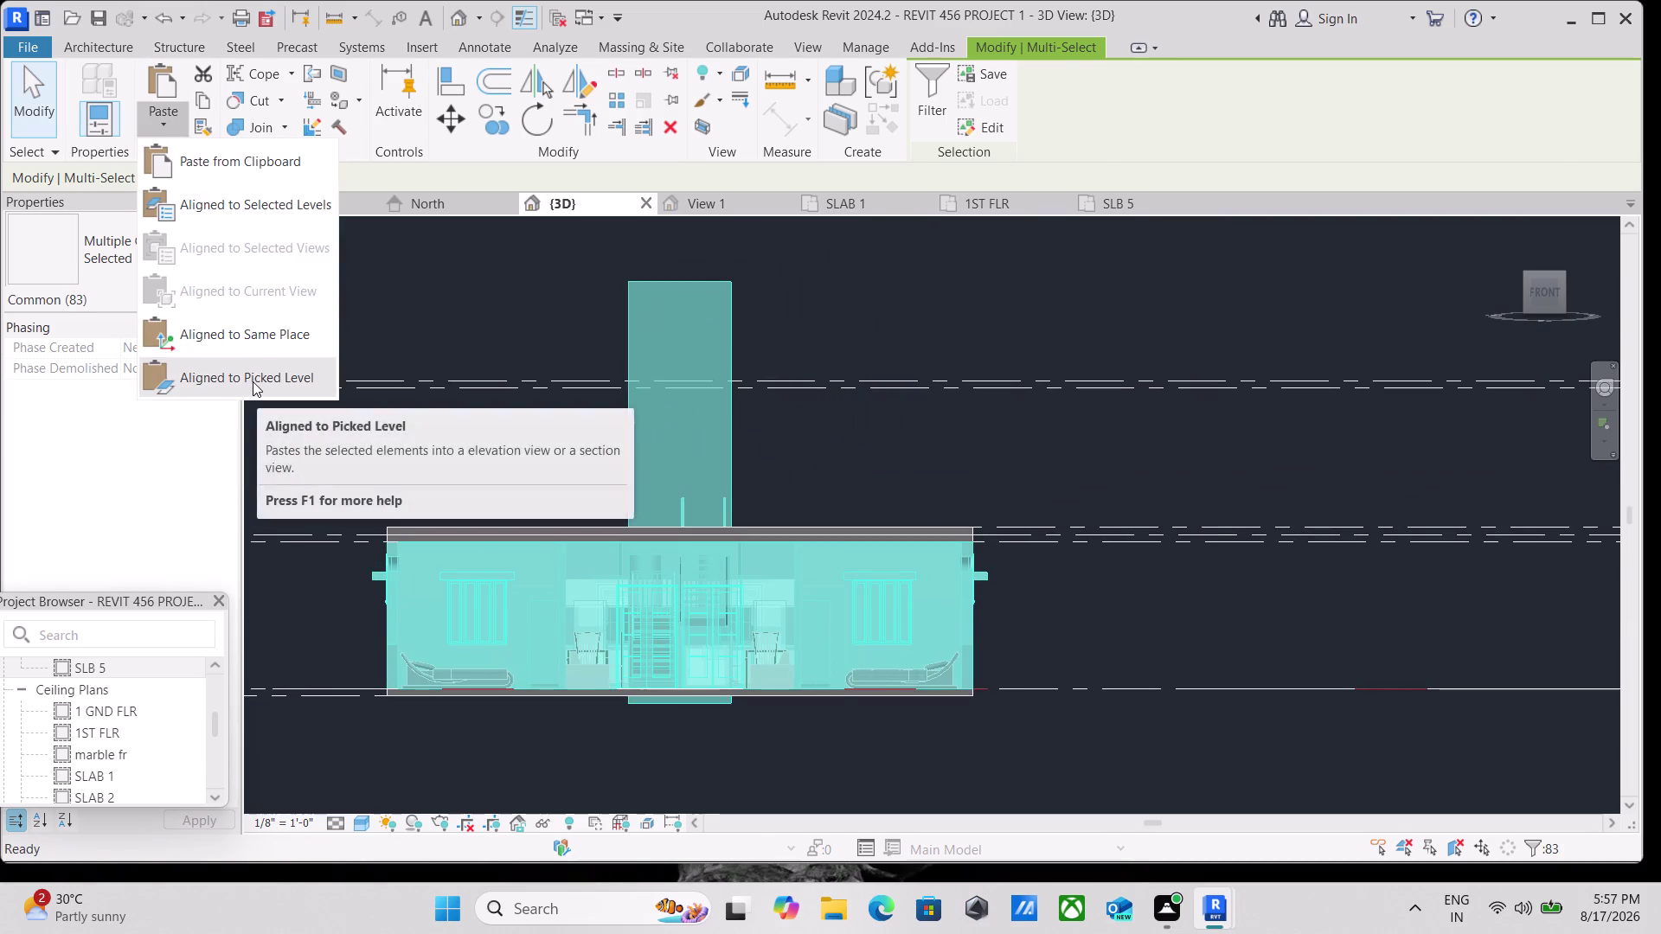
drag(252, 381, 252, 373)
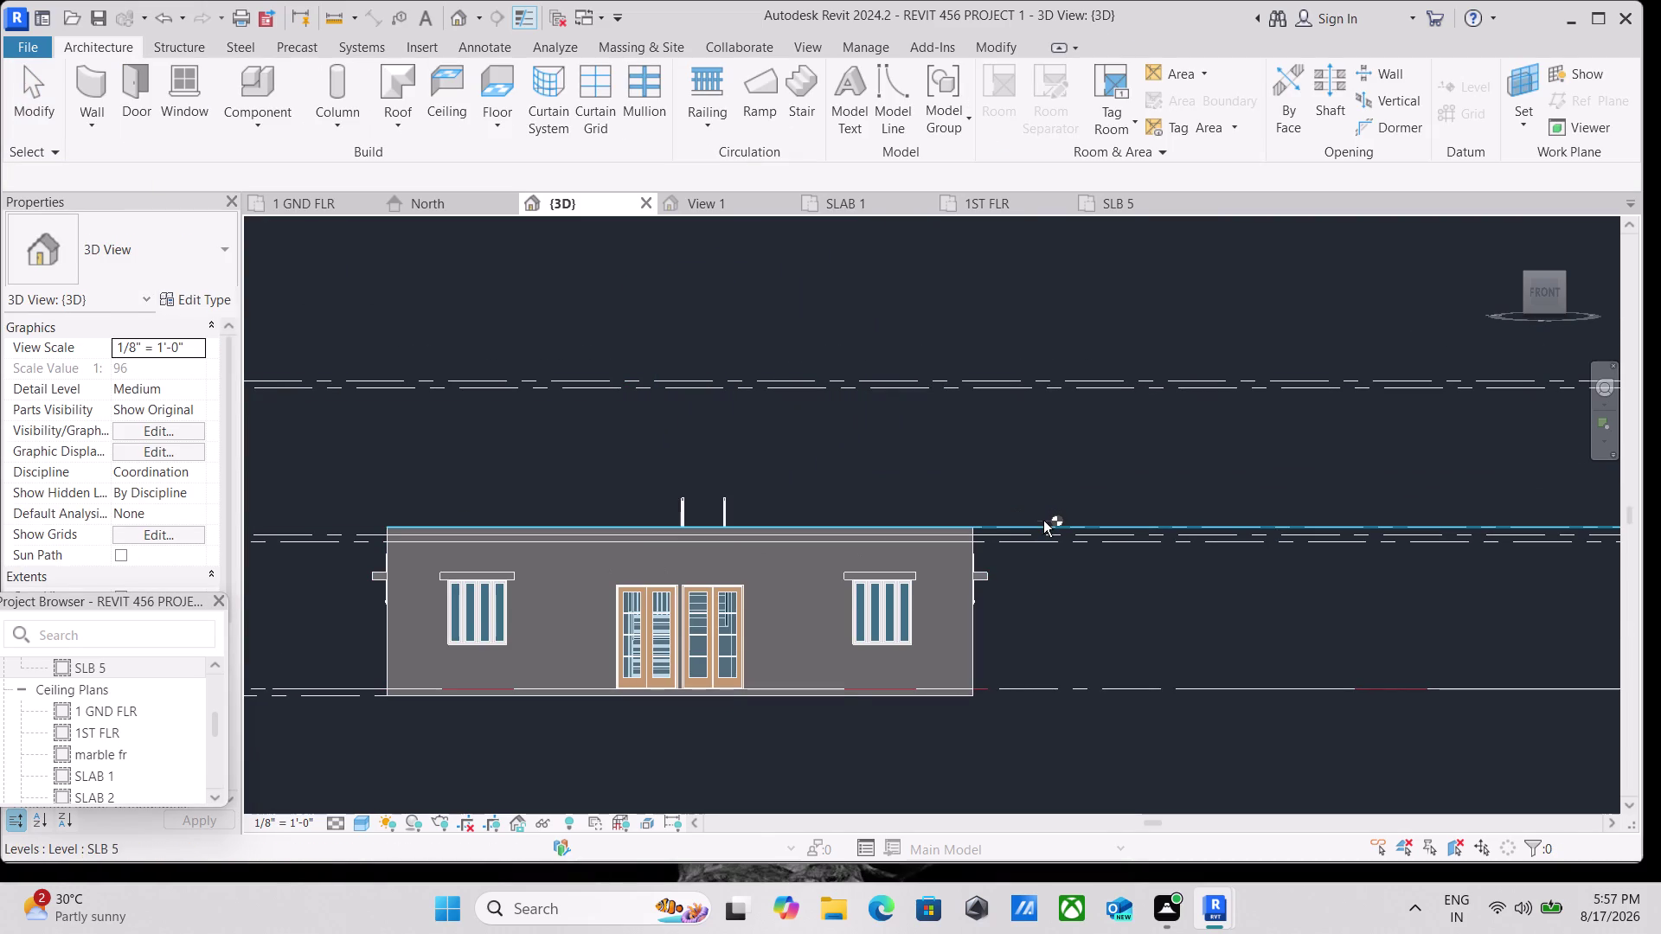
click(1043, 521)
scroll(down, 3)
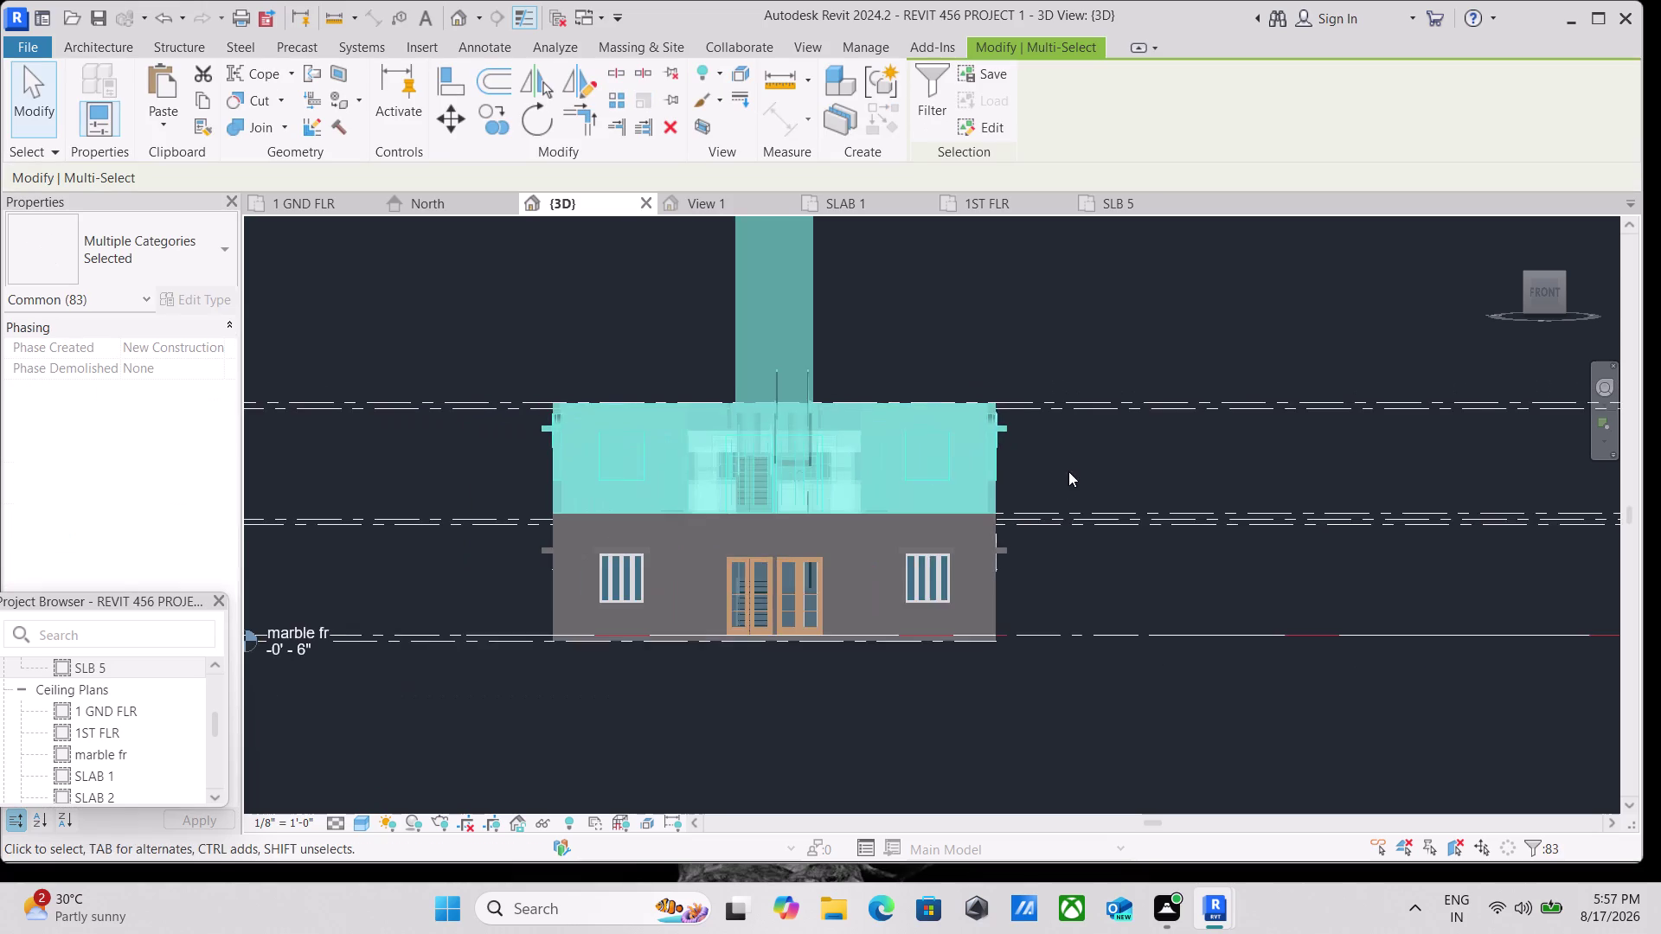
middle_drag(1068, 472, 999, 550)
key(Escape)
middle_drag(994, 528, 910, 576)
scroll(down, 3)
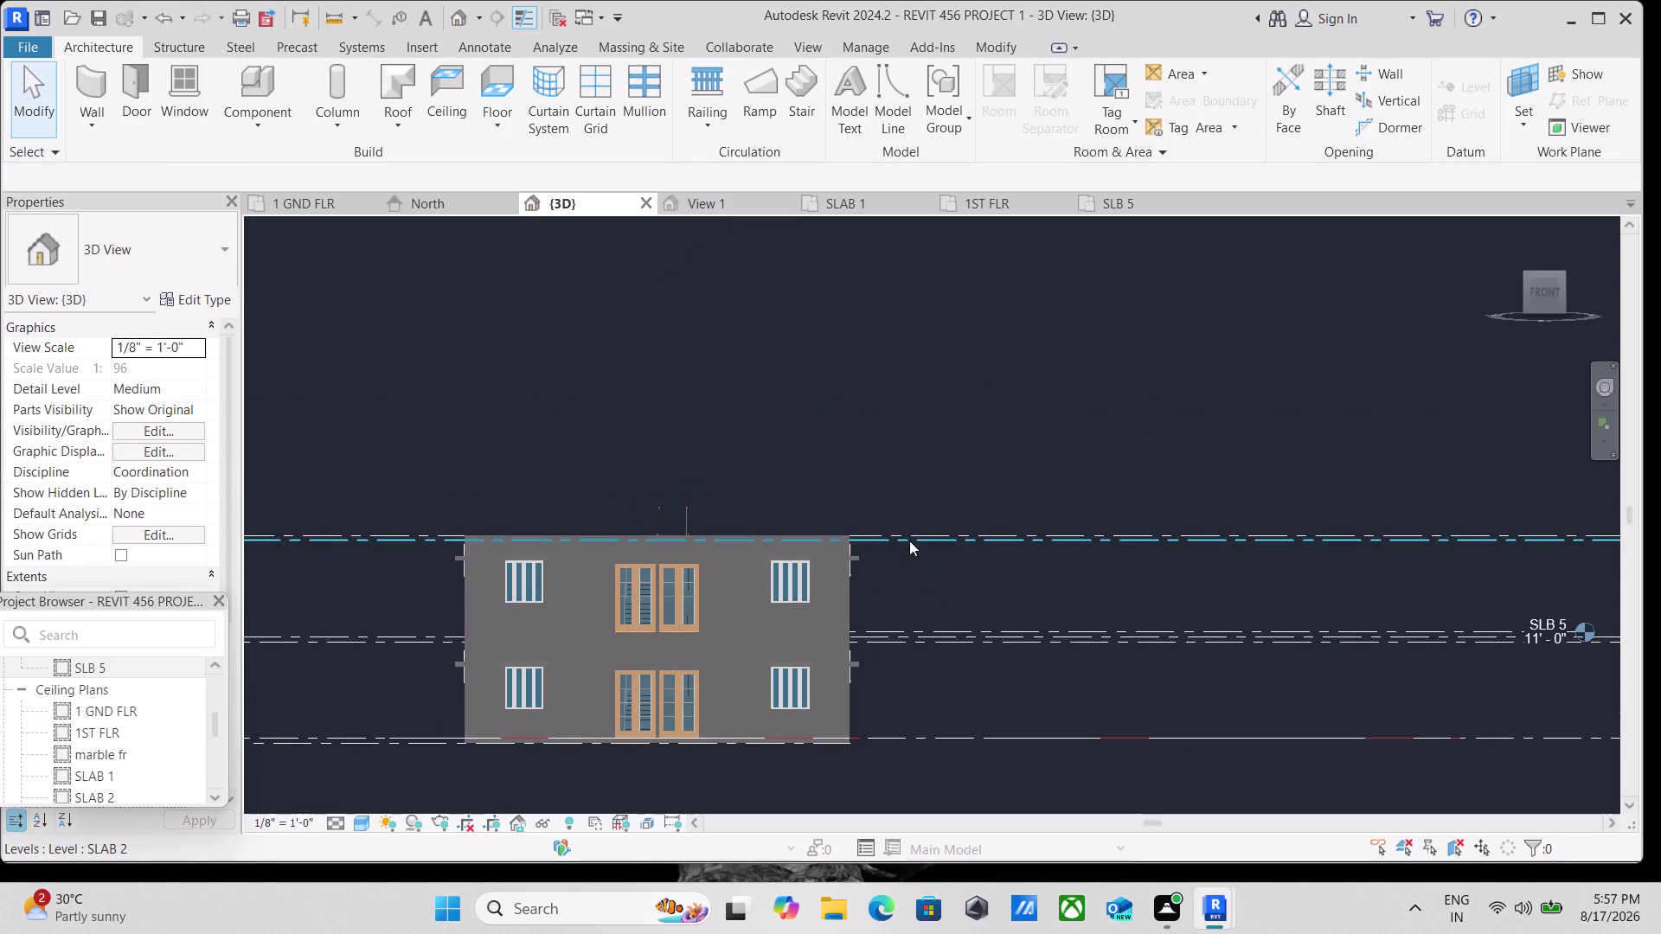
middle_drag(910, 541, 827, 569)
scroll(up, 3)
scroll(up, 3)
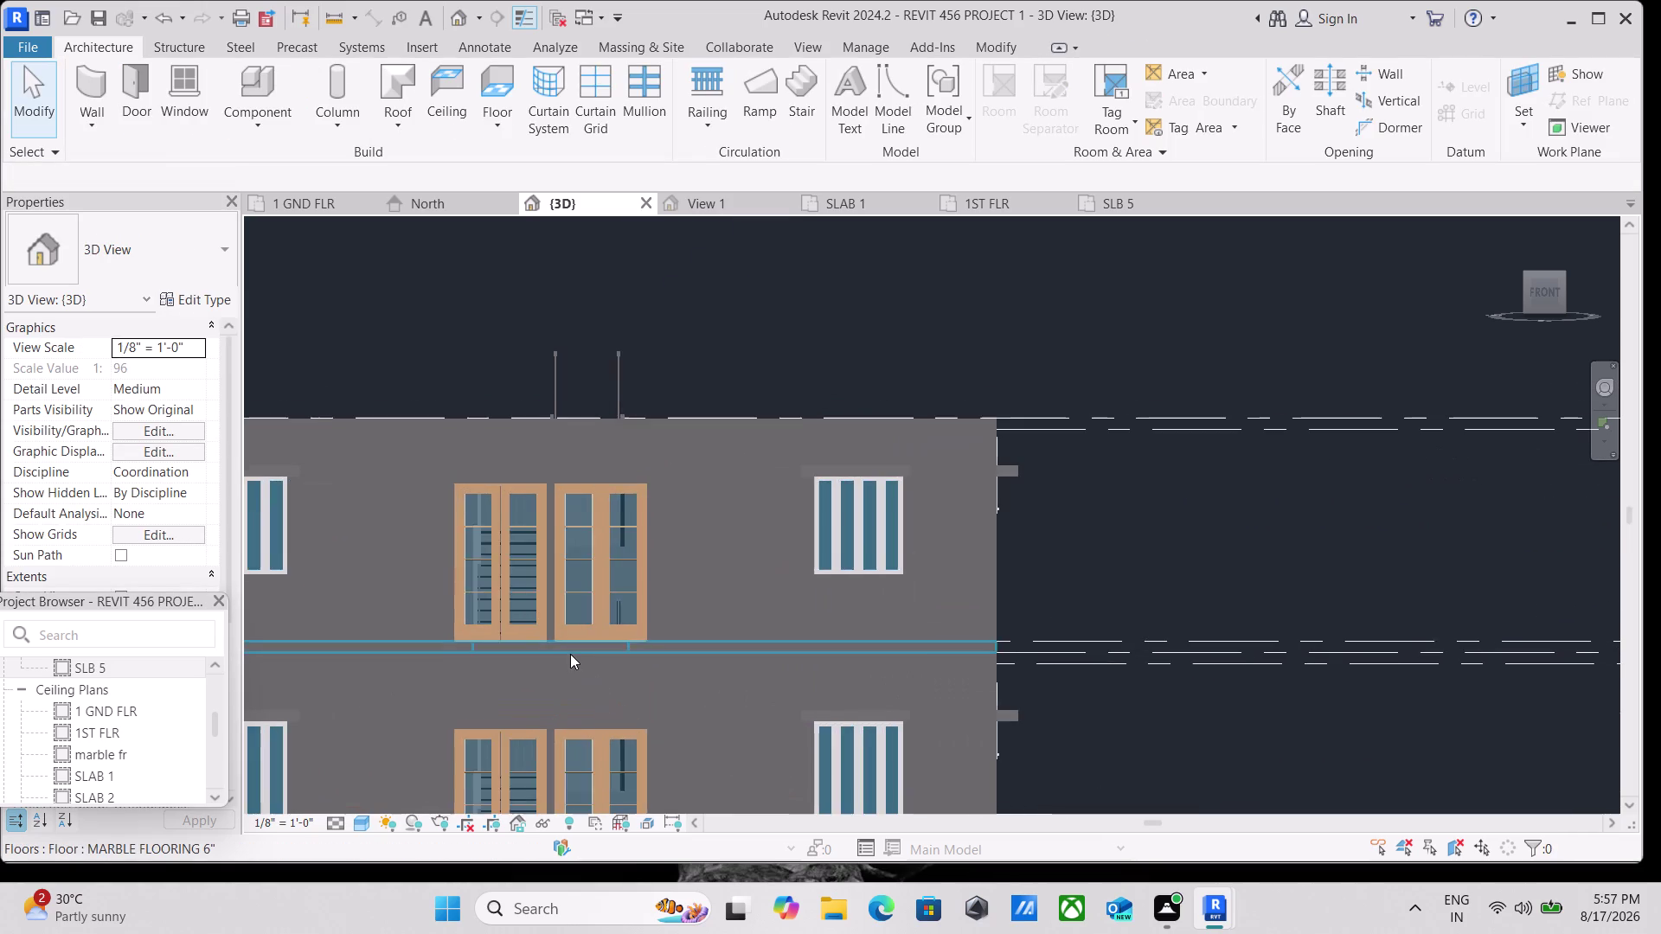
scroll(down, 3)
scroll(down, 3)
scroll(down, 3)
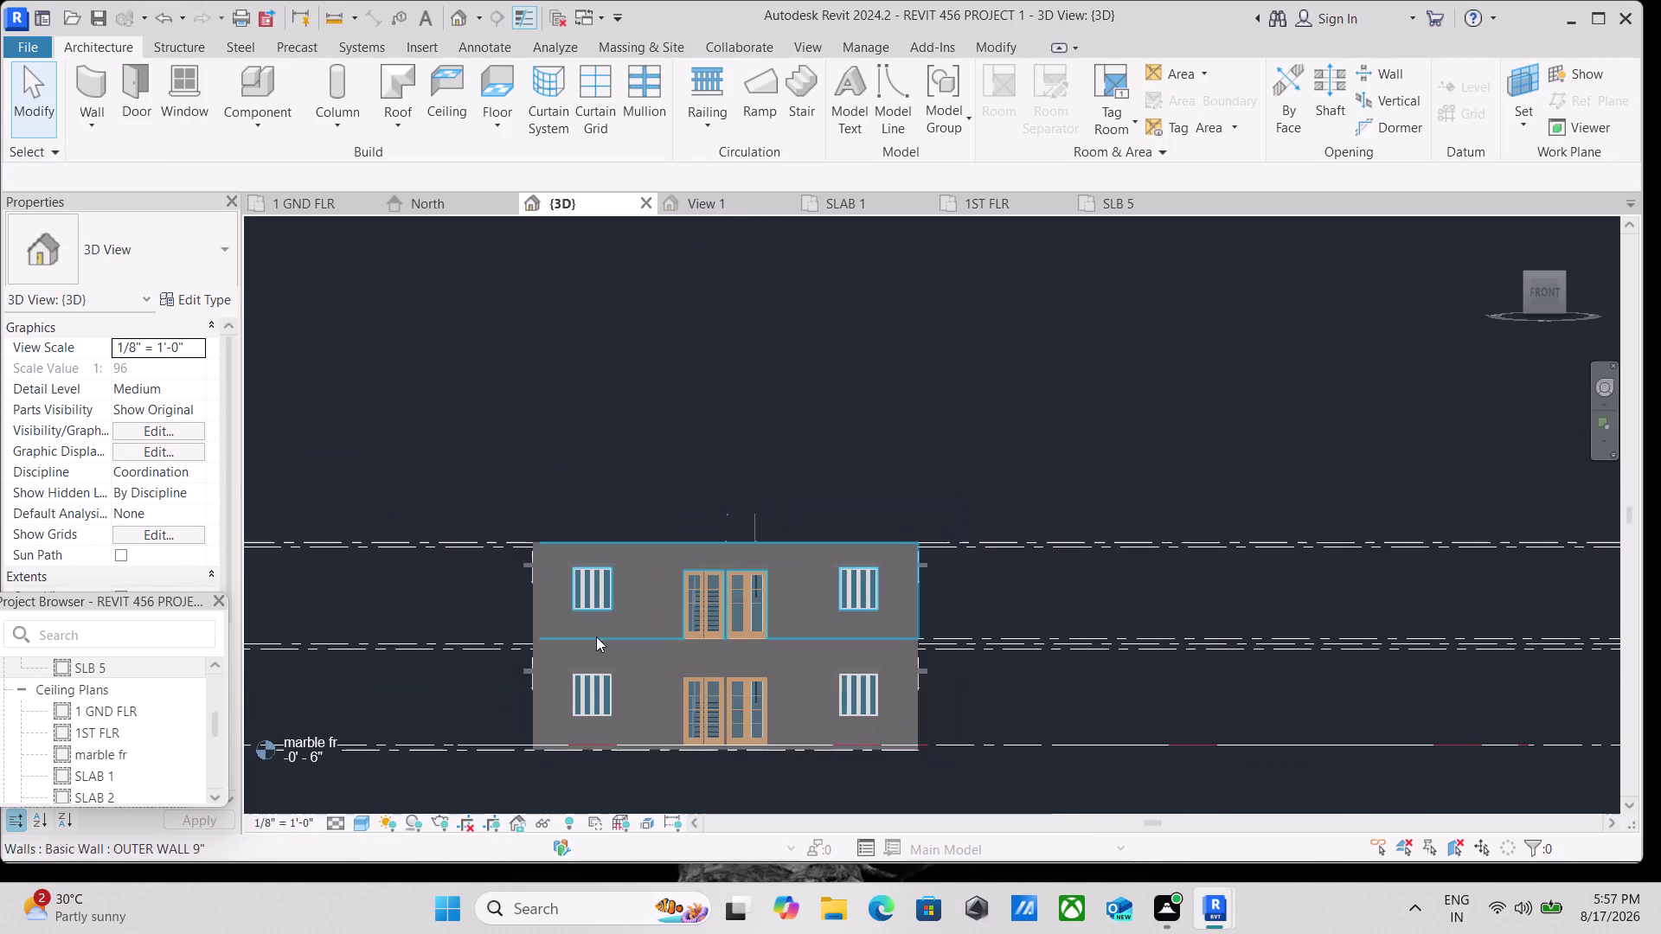
middle_drag(596, 637, 625, 623)
scroll(down, 3)
middle_drag(712, 529, 607, 583)
scroll(up, 3)
scroll(up, 3)
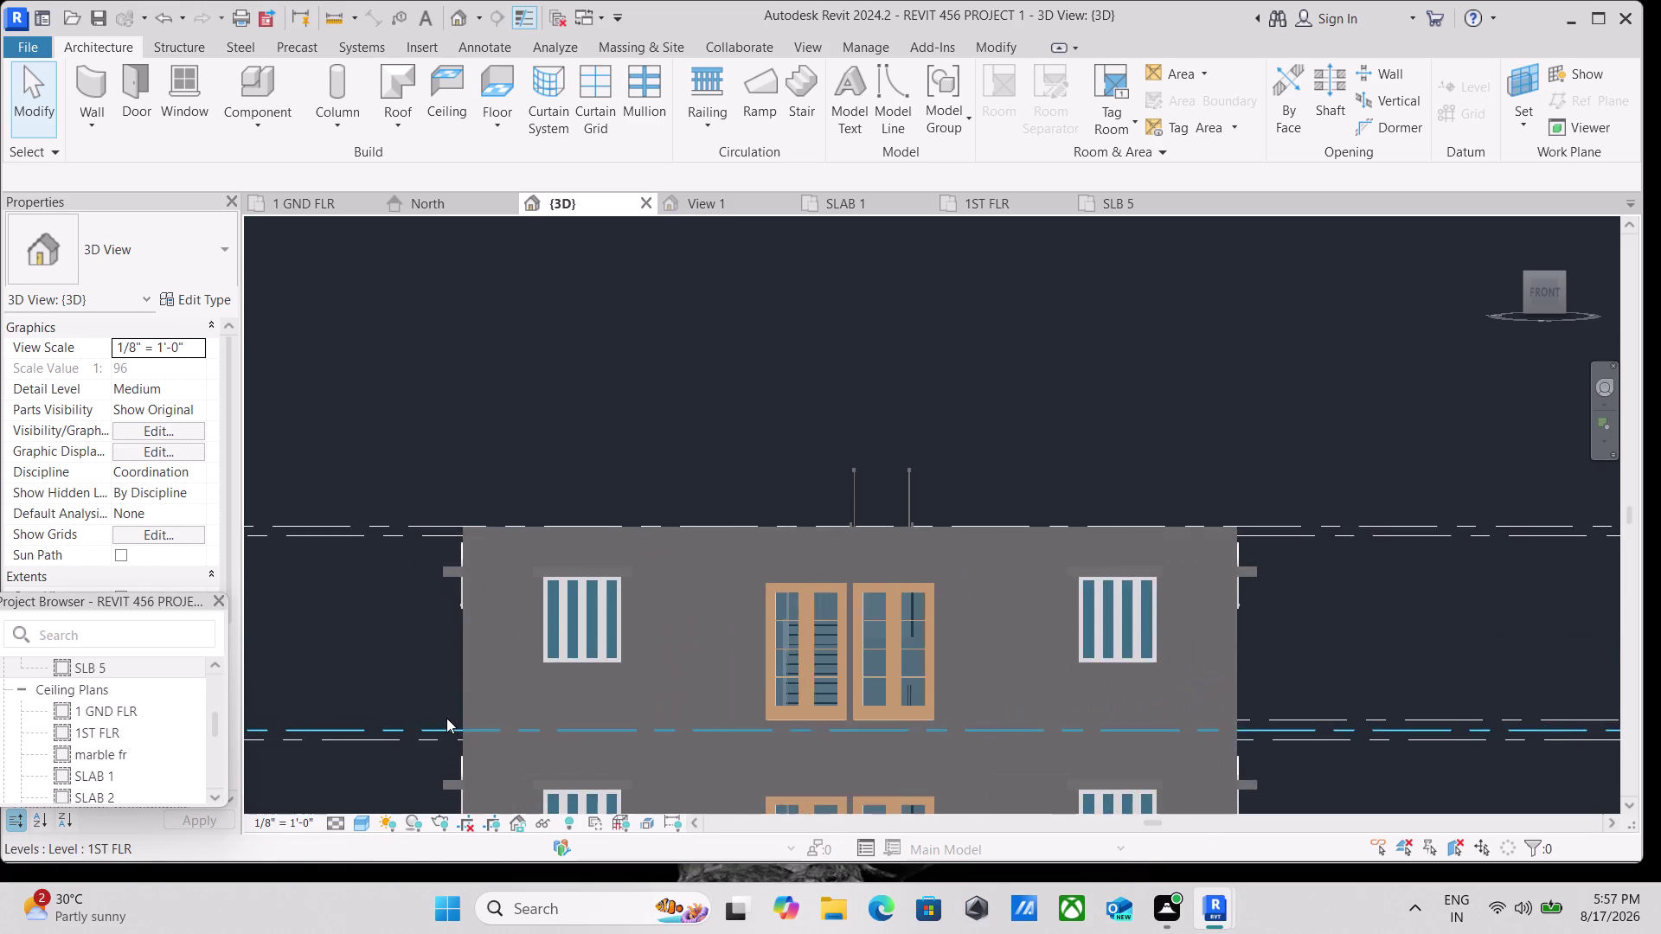
scroll(down, 3)
scroll(down, 3)
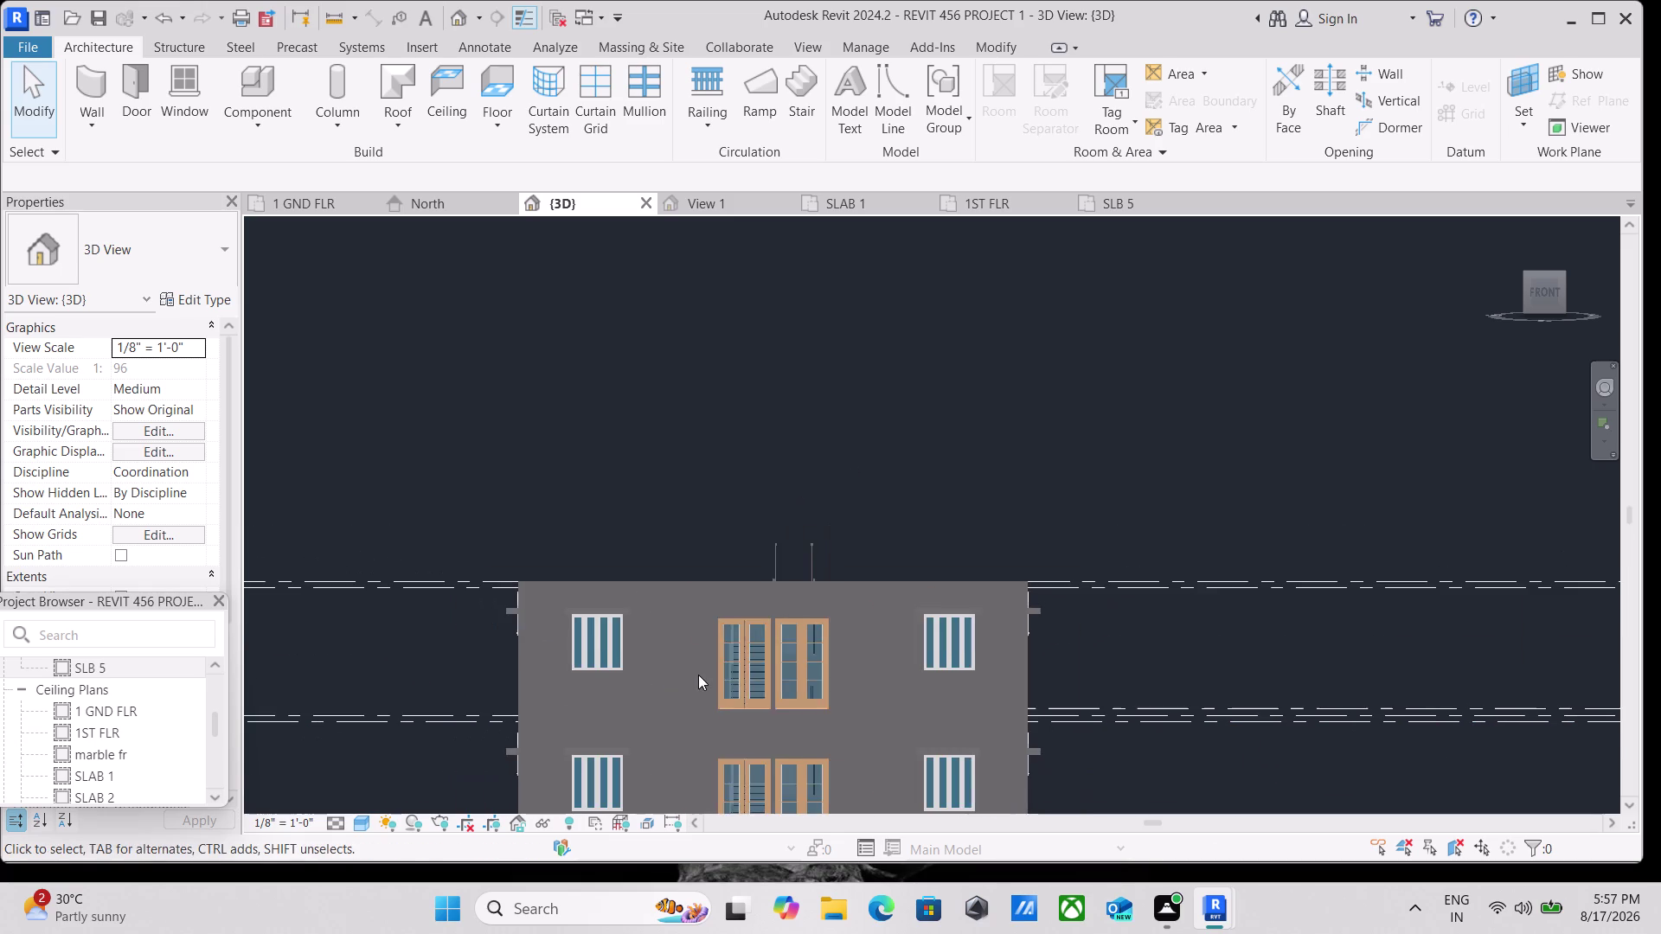
key(ctrl+z)
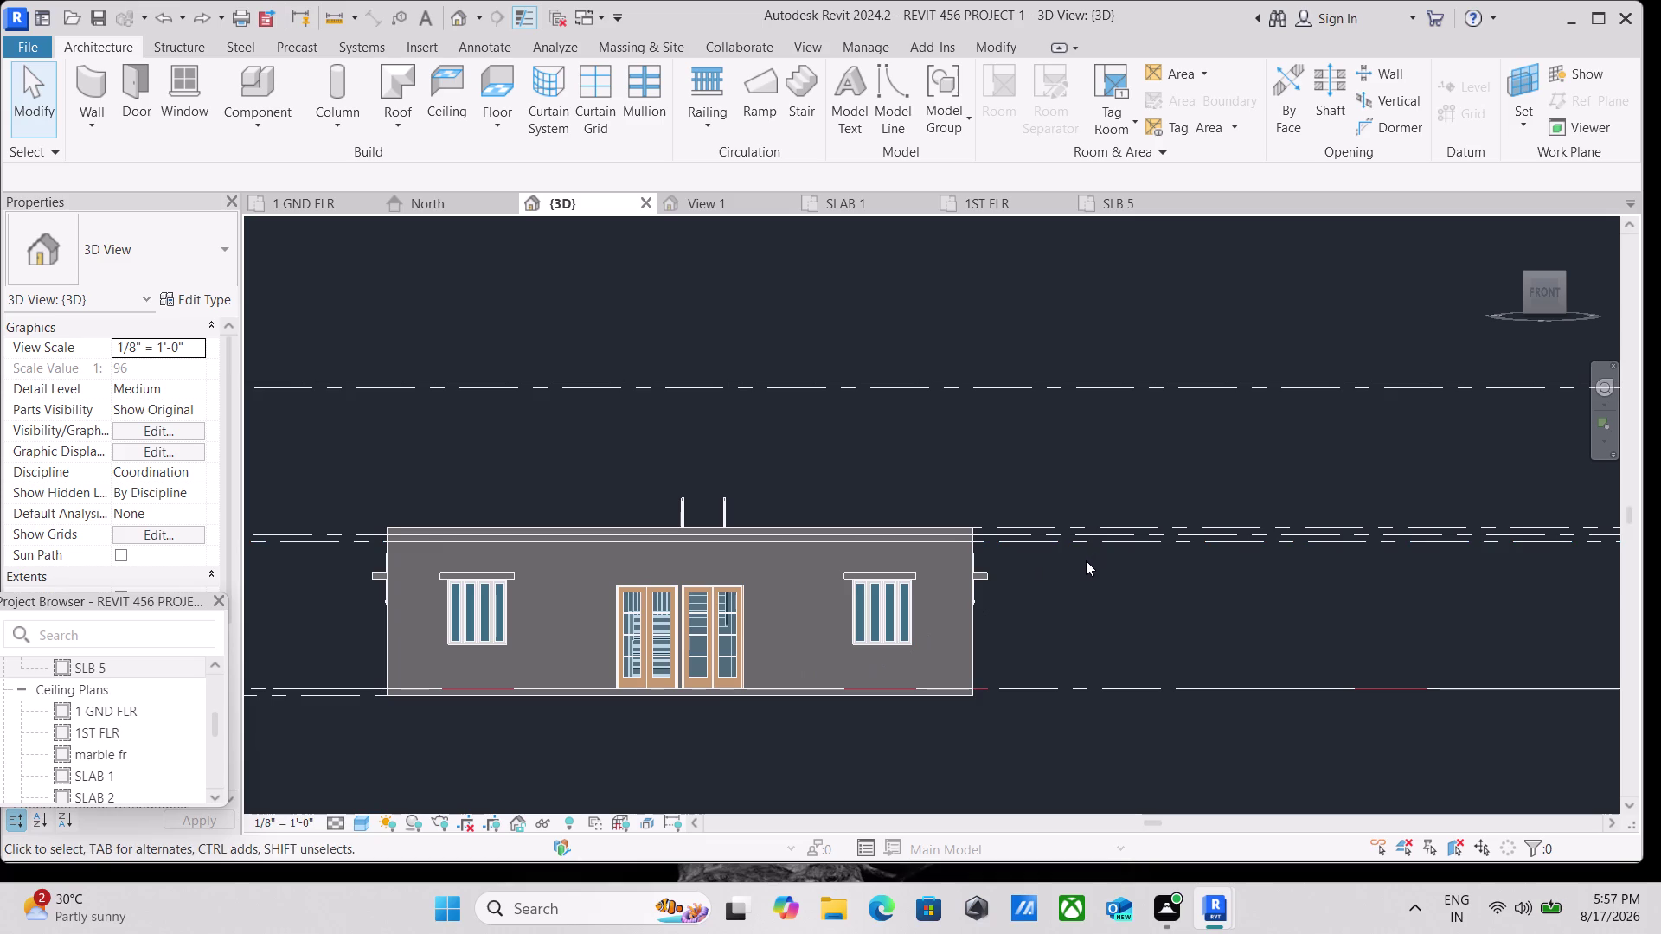
scroll(down, 3)
middle_drag(1086, 561, 1086, 566)
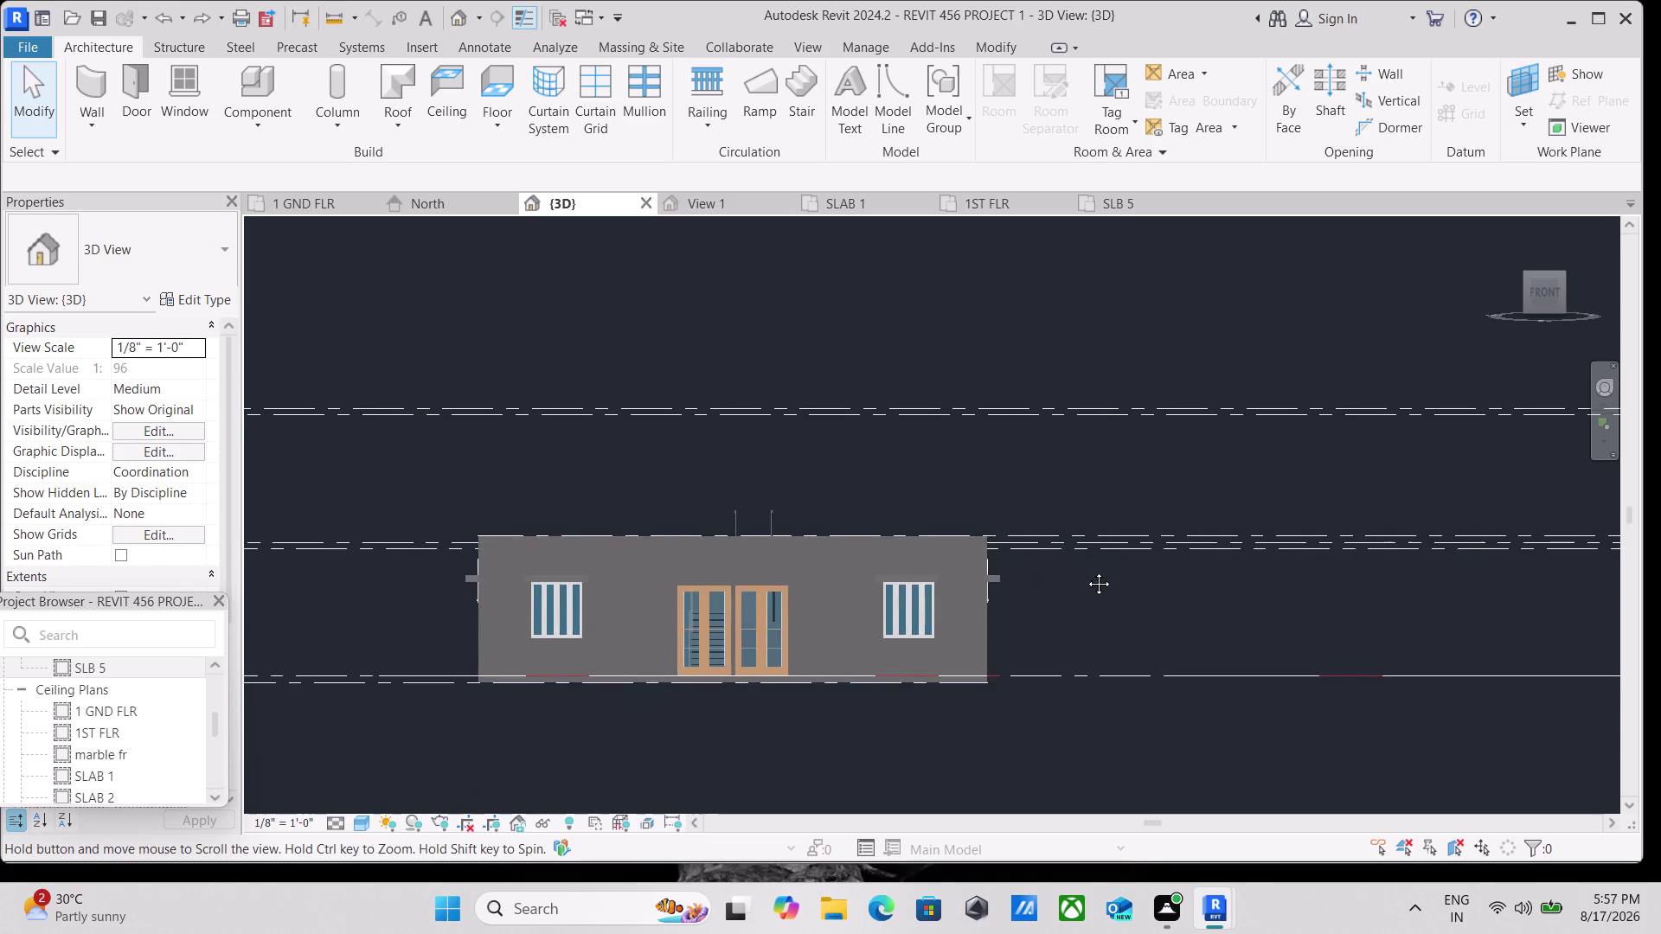
middle_drag(1085, 566, 1085, 574)
scroll(down, 3)
middle_drag(924, 461, 900, 520)
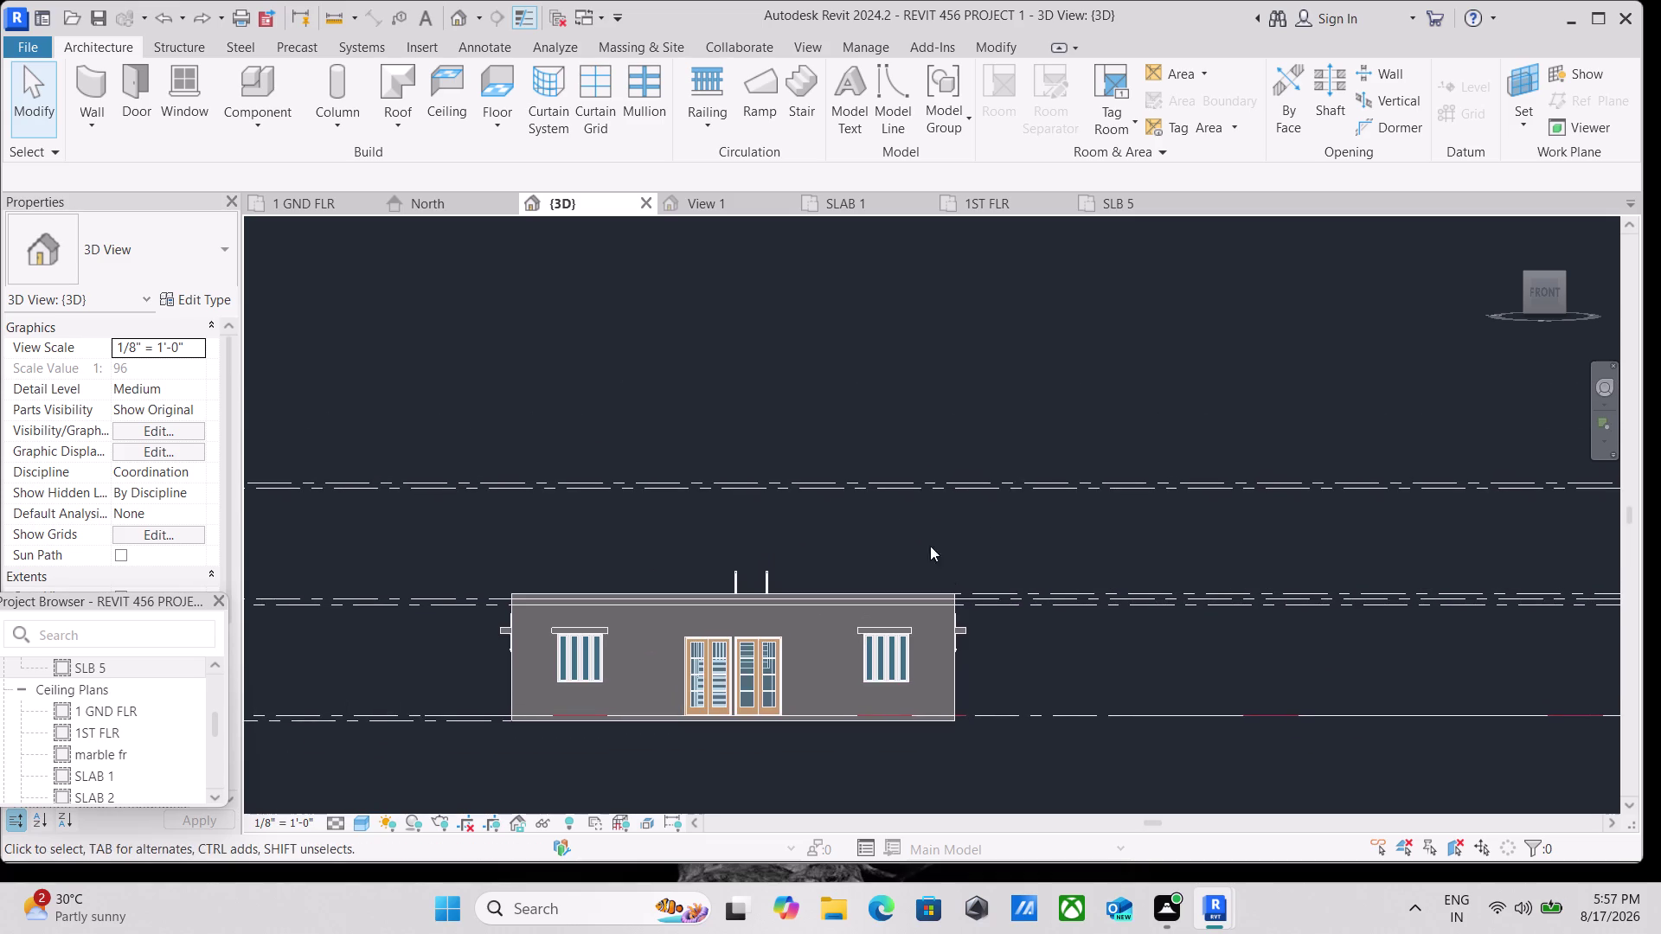
scroll(down, 3)
scroll(up, 3)
scroll(up, 3)
middle_drag(958, 649, 989, 562)
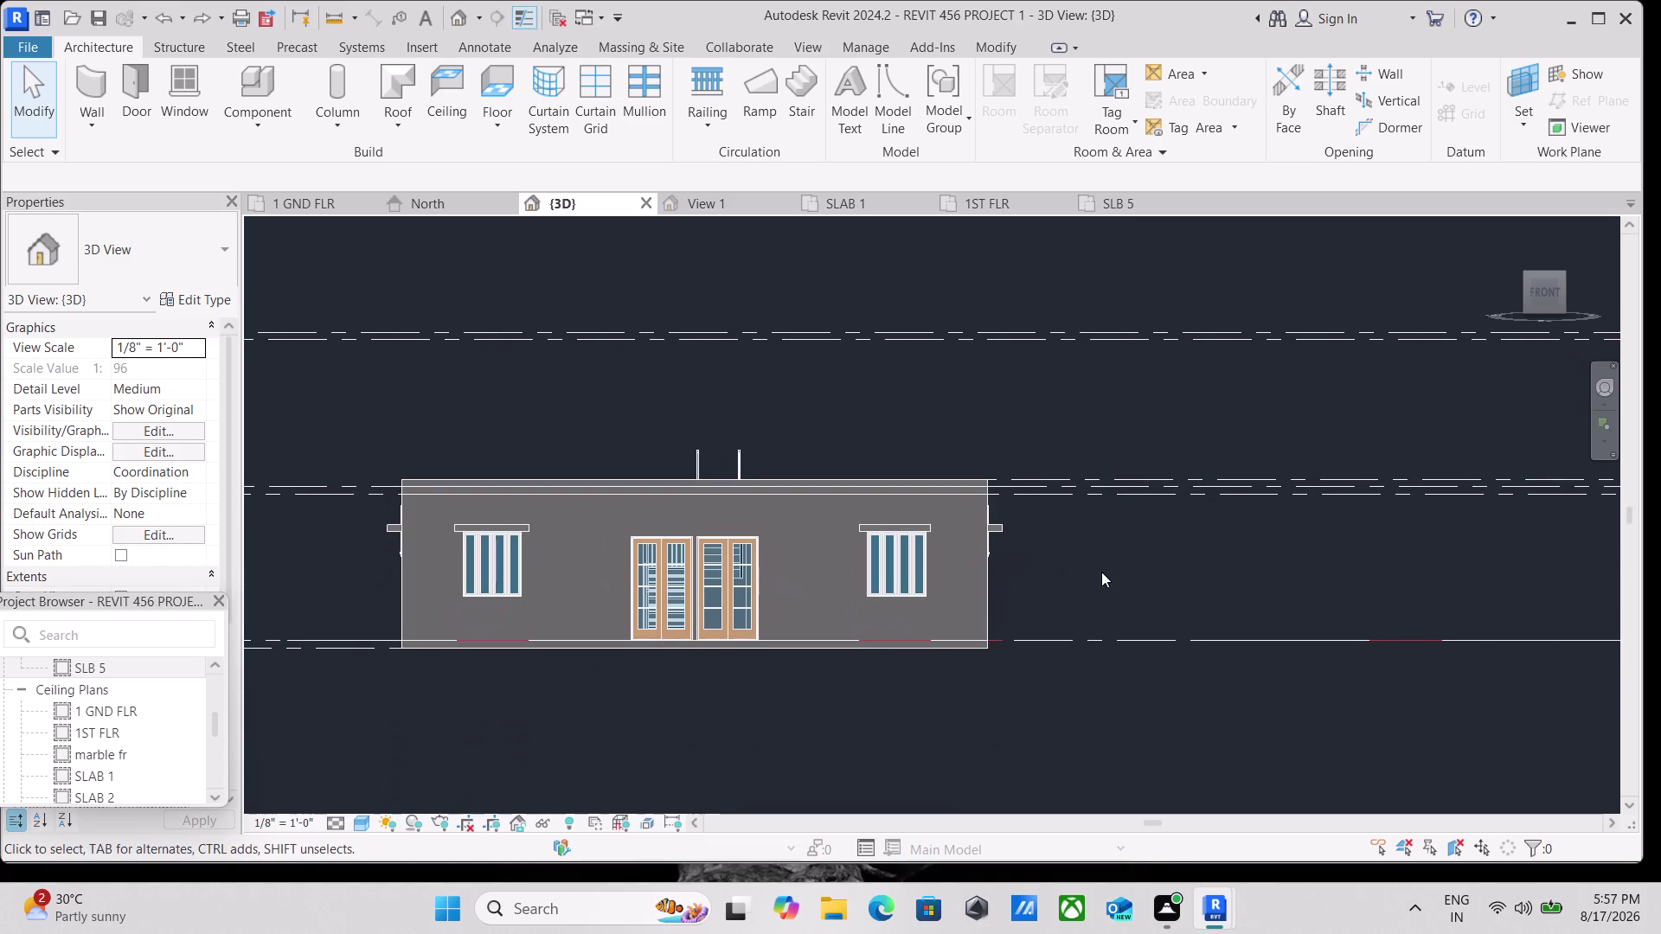
drag(1103, 572, 321, 527)
scroll(down, 3)
middle_drag(514, 408, 488, 429)
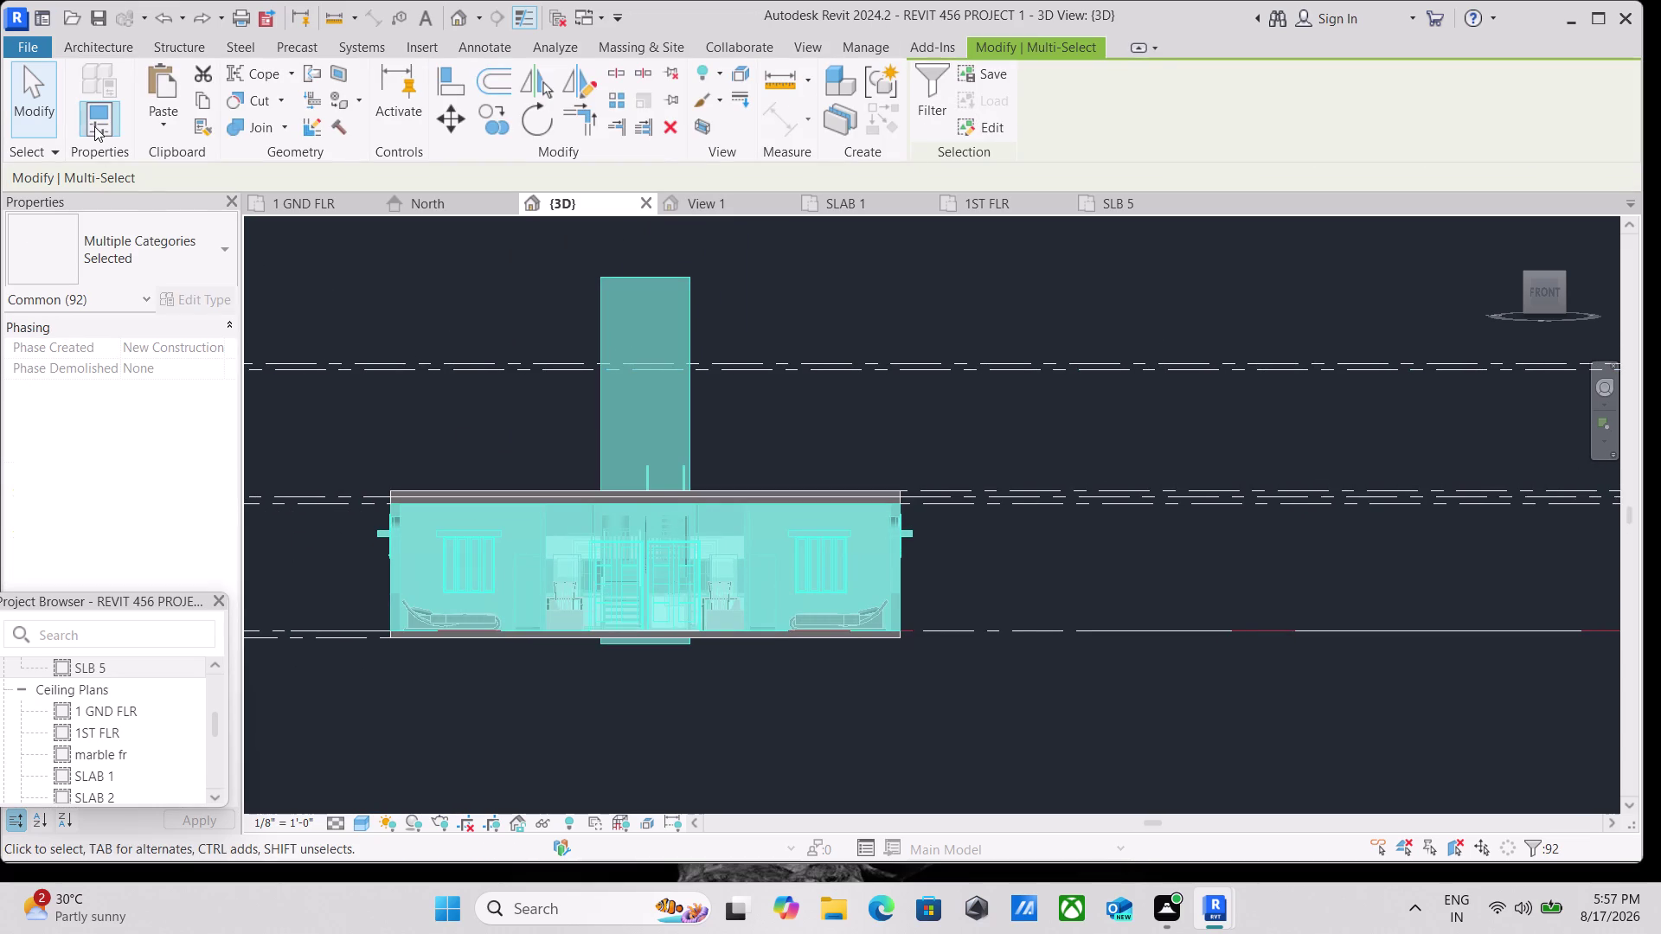
click(211, 98)
click(160, 124)
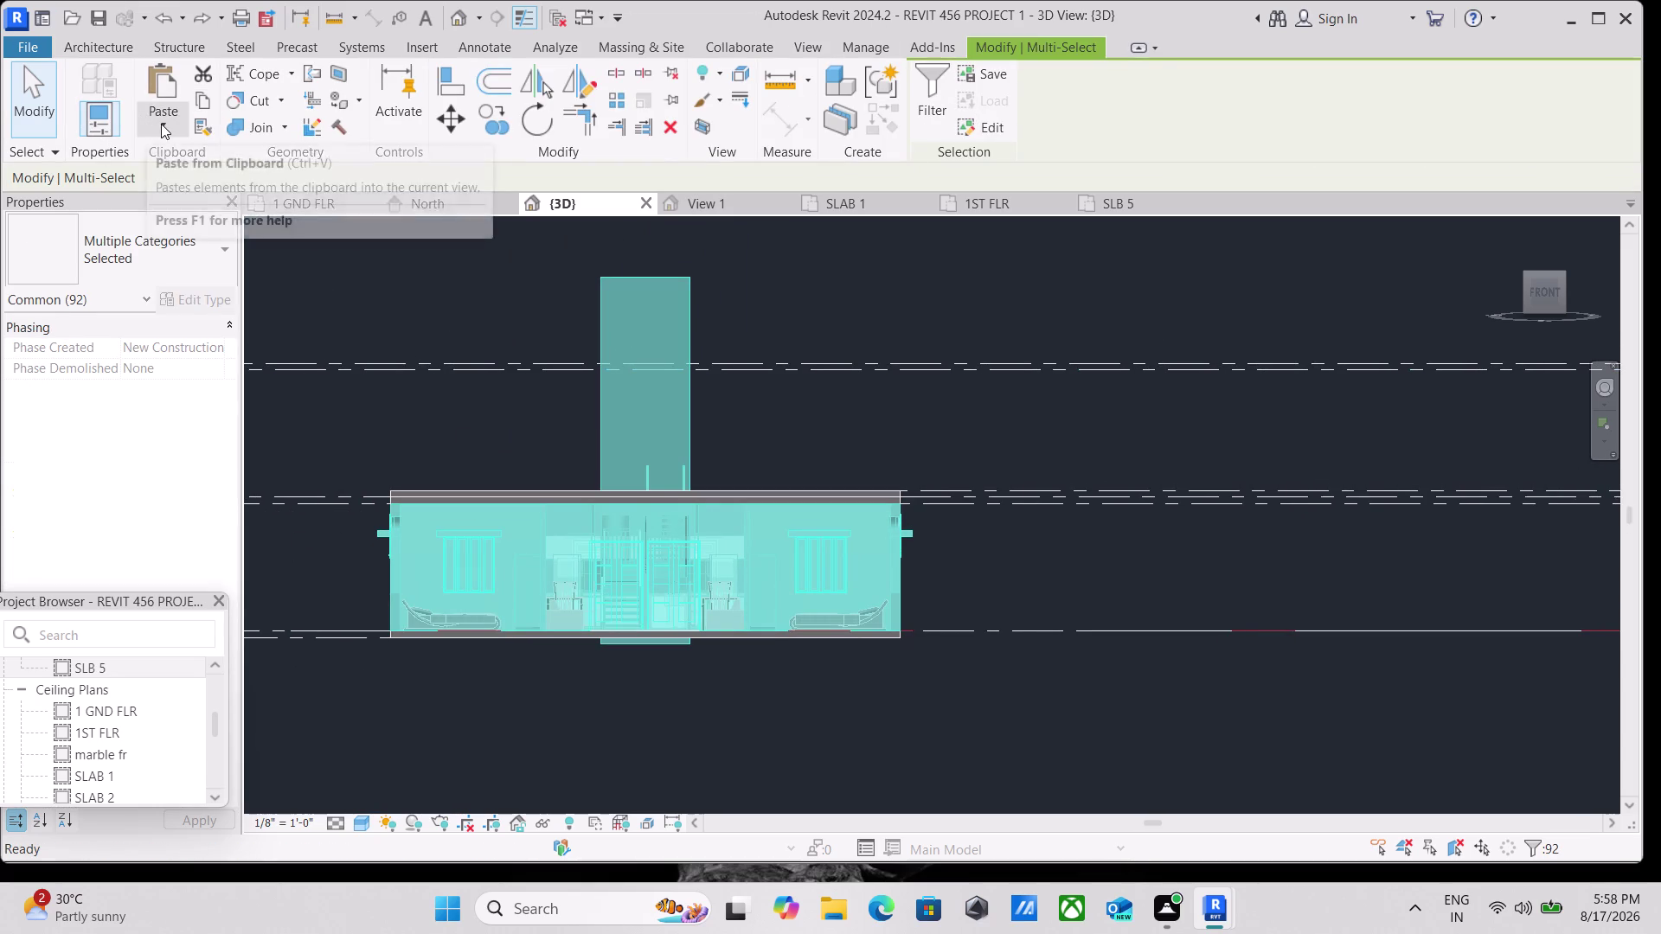
click(188, 373)
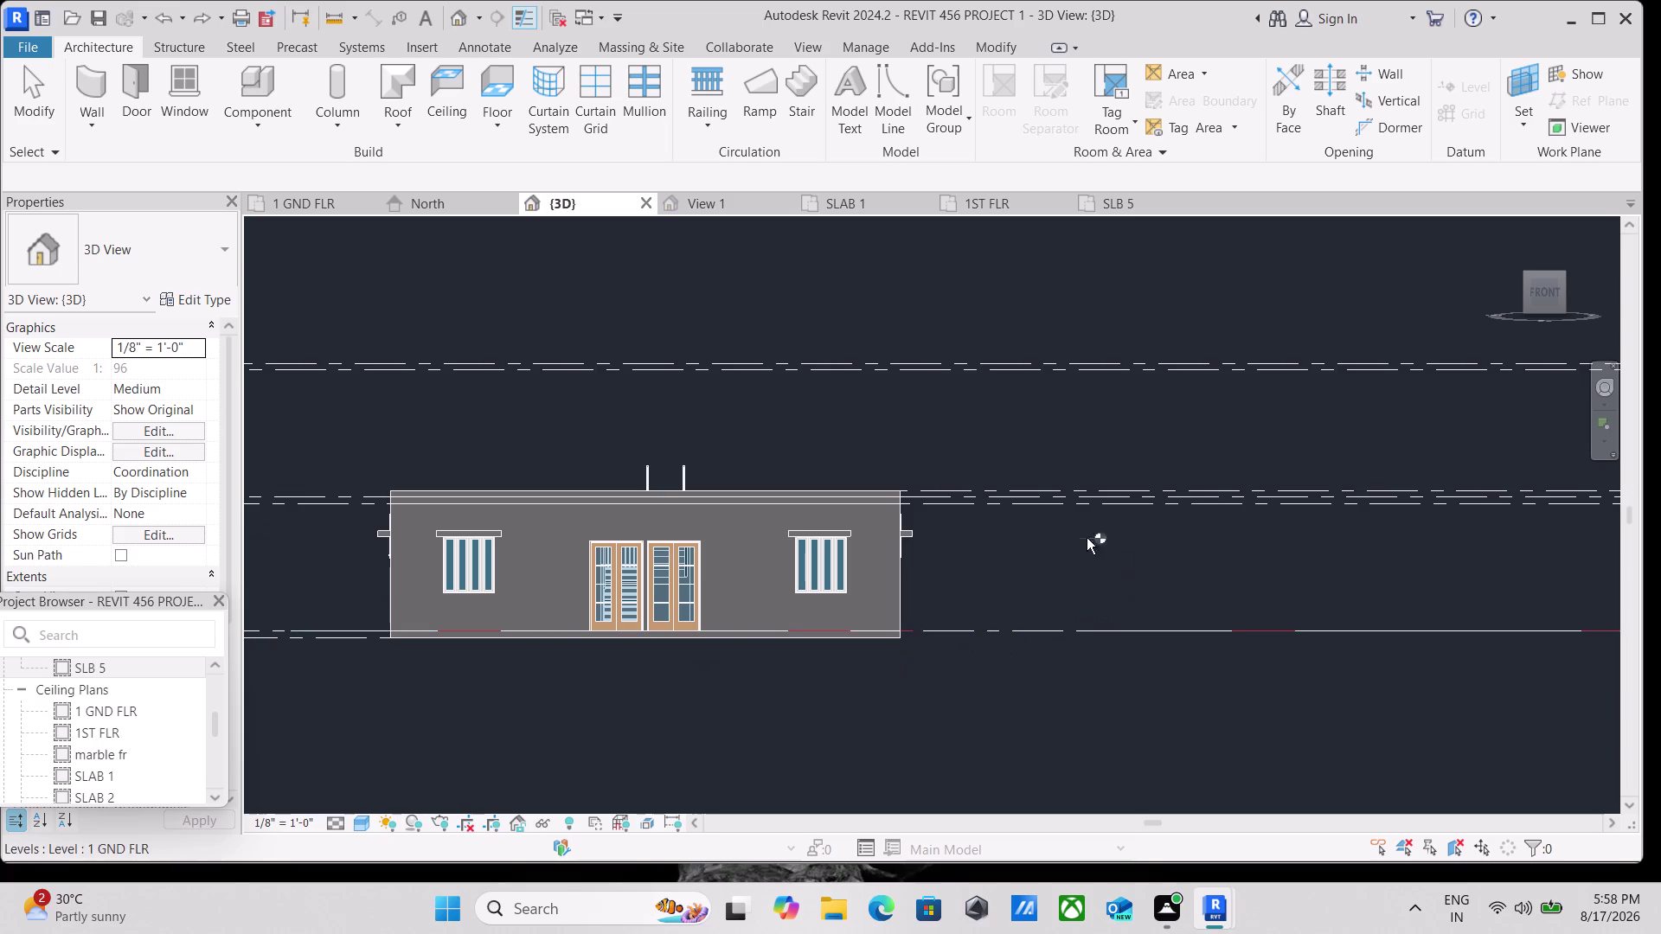
scroll(up, 3)
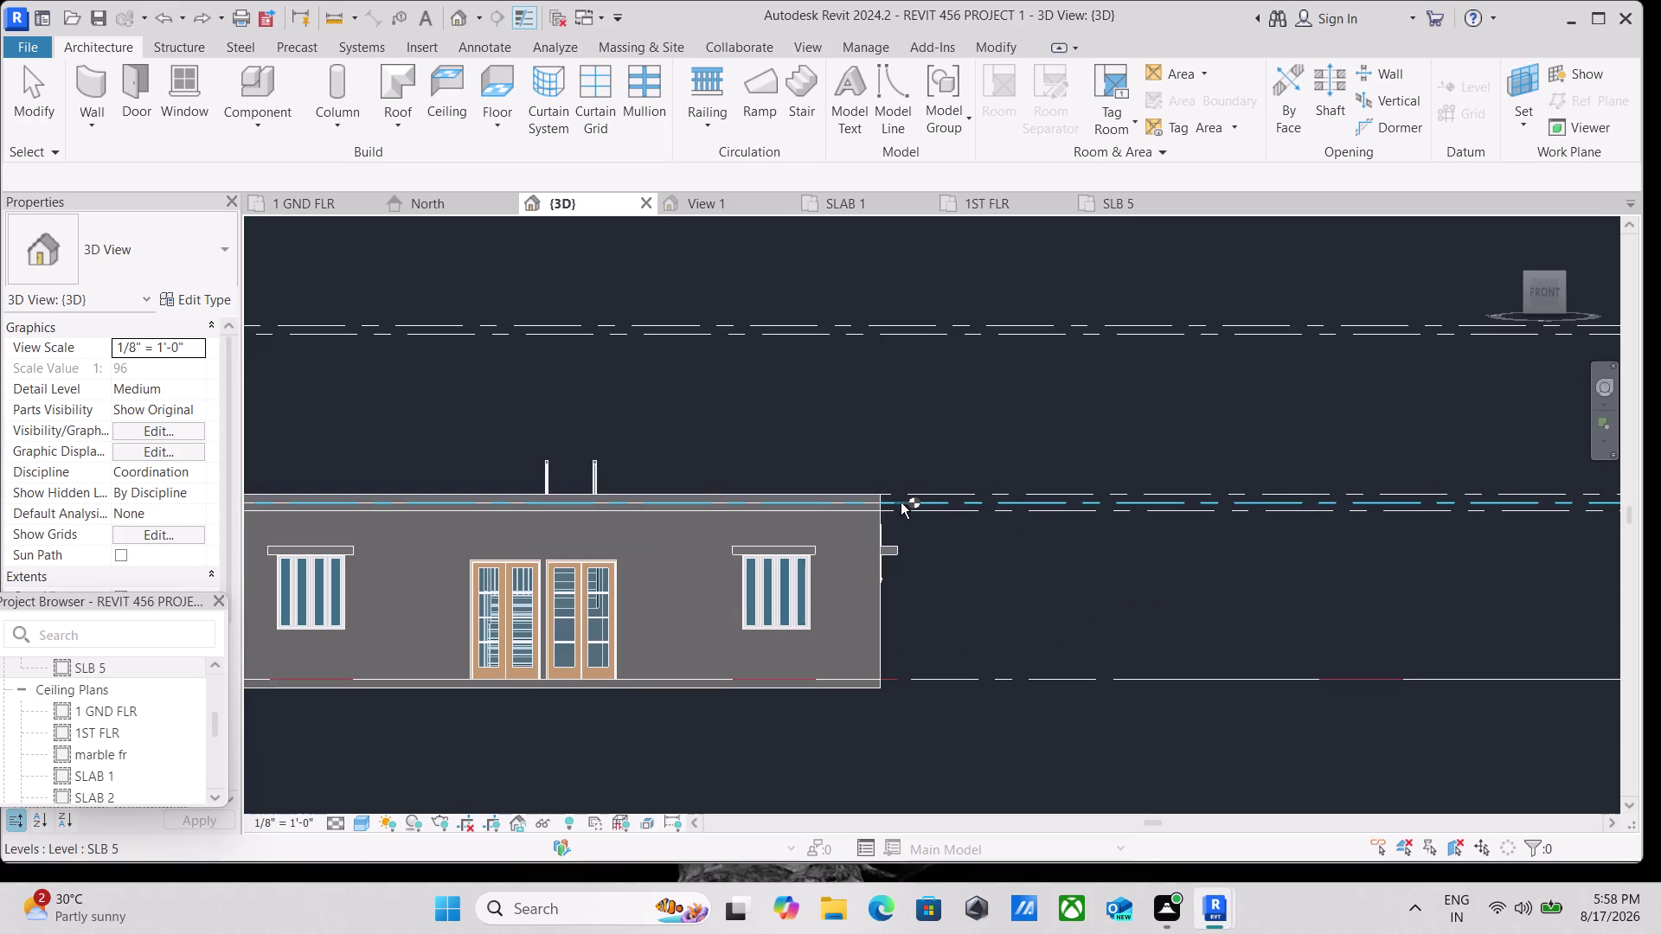
click(908, 488)
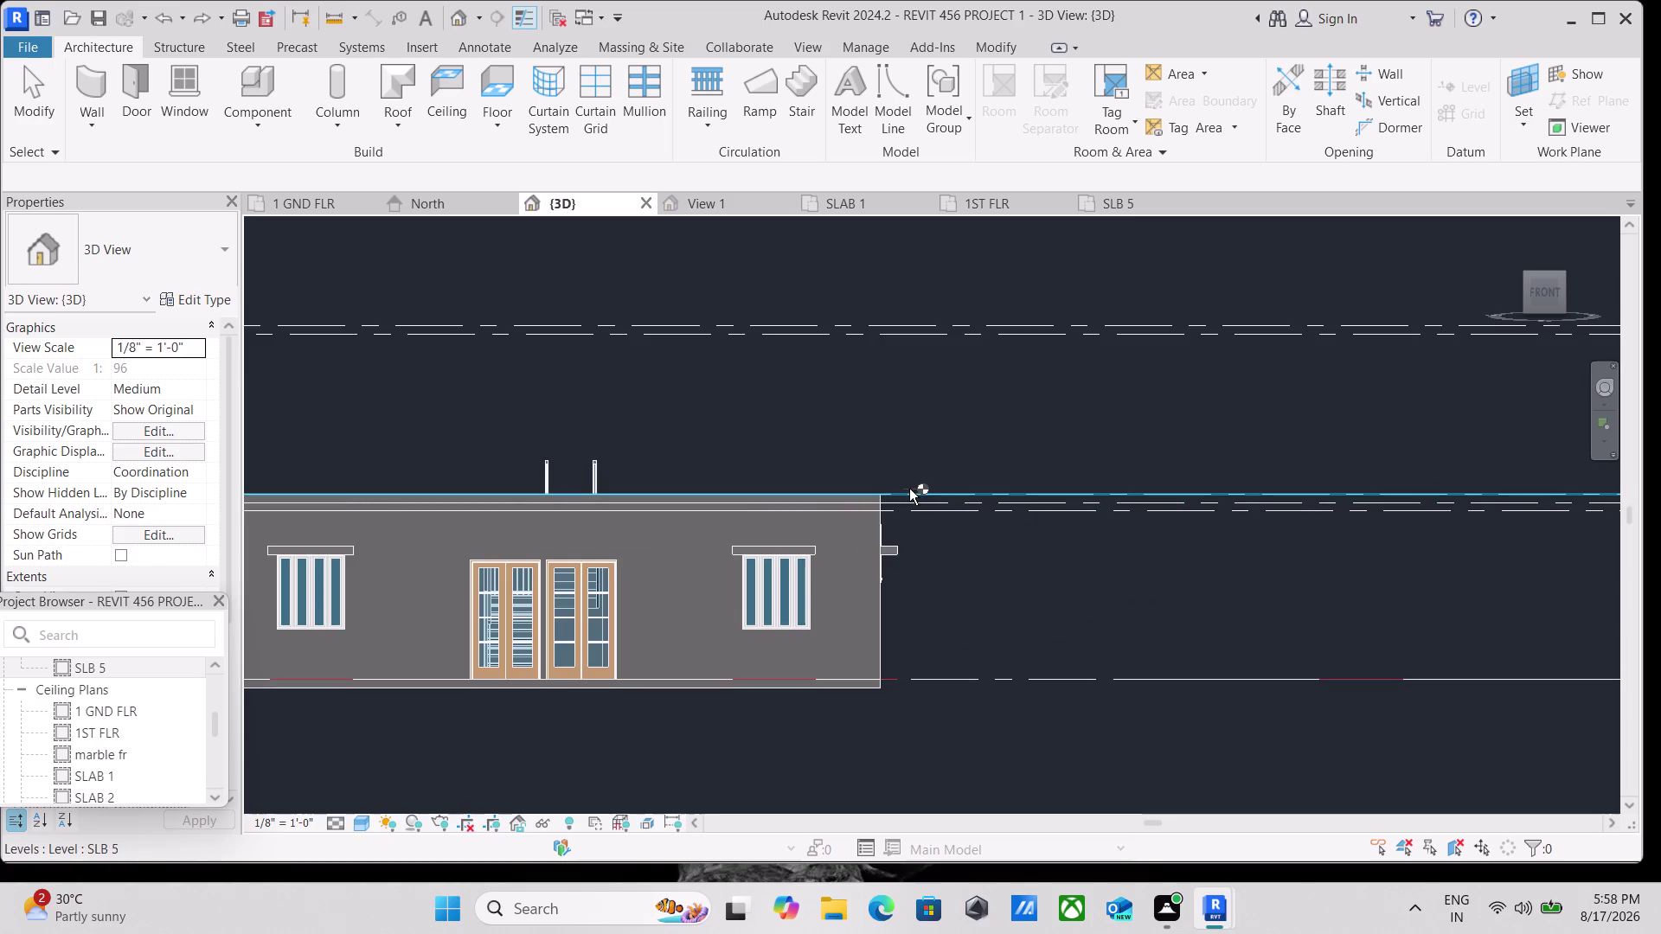
scroll(down, 3)
middle_drag(979, 446, 890, 527)
key(Escape)
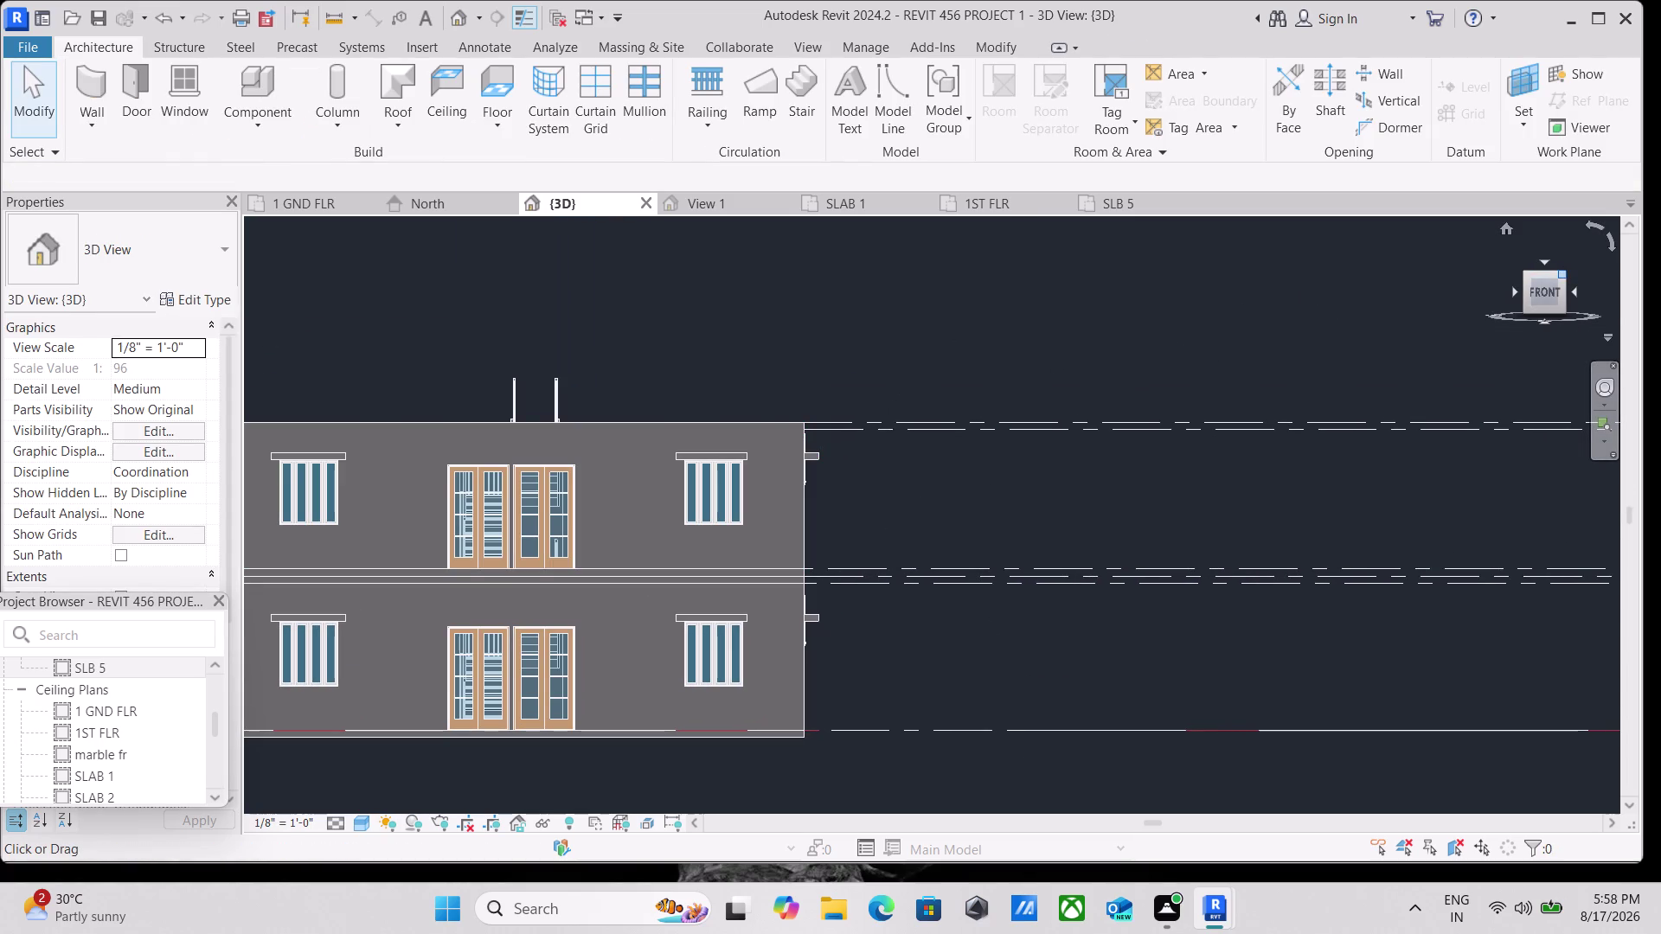
click(1562, 277)
scroll(up, 3)
scroll(up, 3)
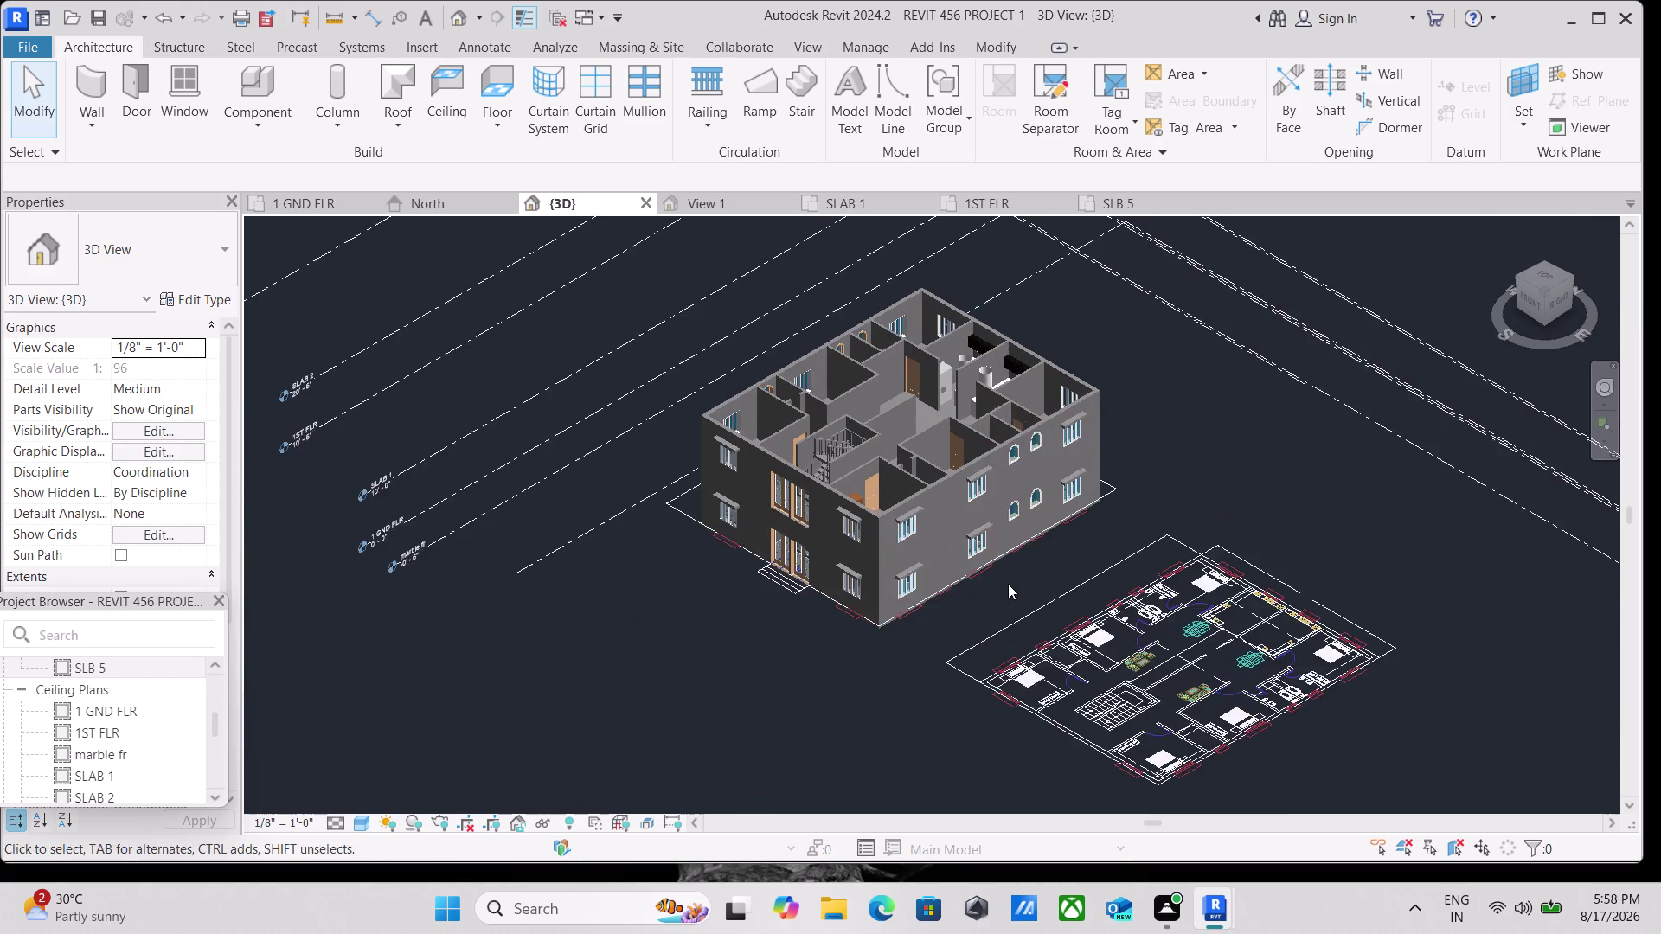
middle_drag(1008, 584, 838, 624)
middle_drag(704, 331, 526, 450)
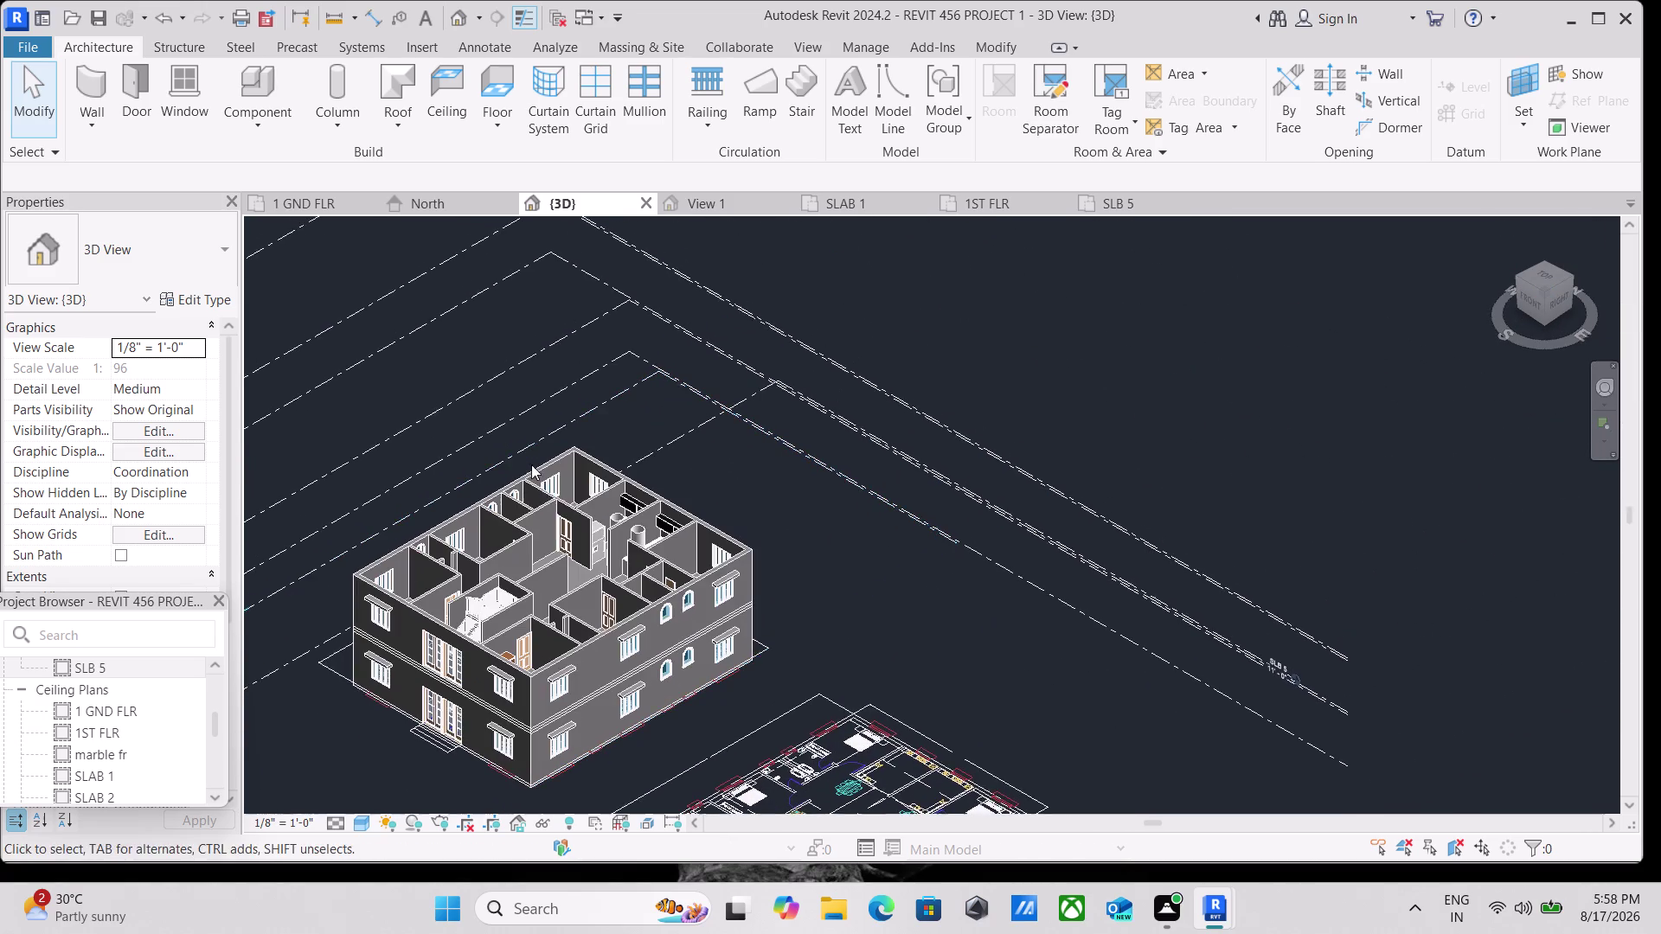
scroll(down, 3)
middle_drag(548, 496, 515, 531)
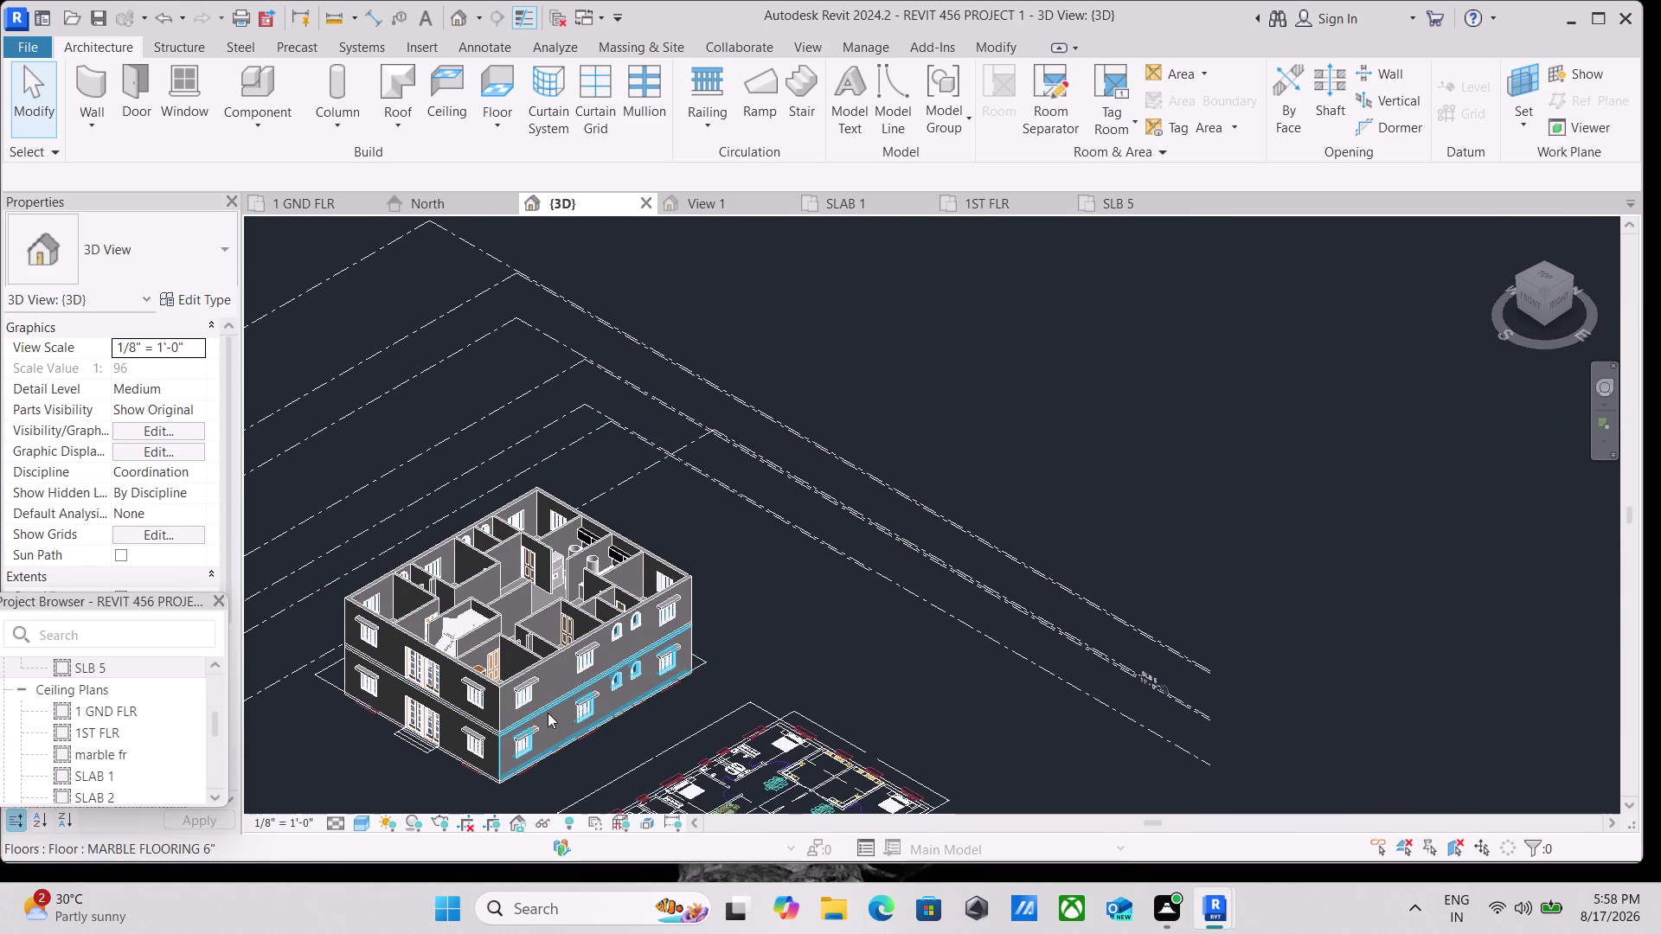
click(1559, 293)
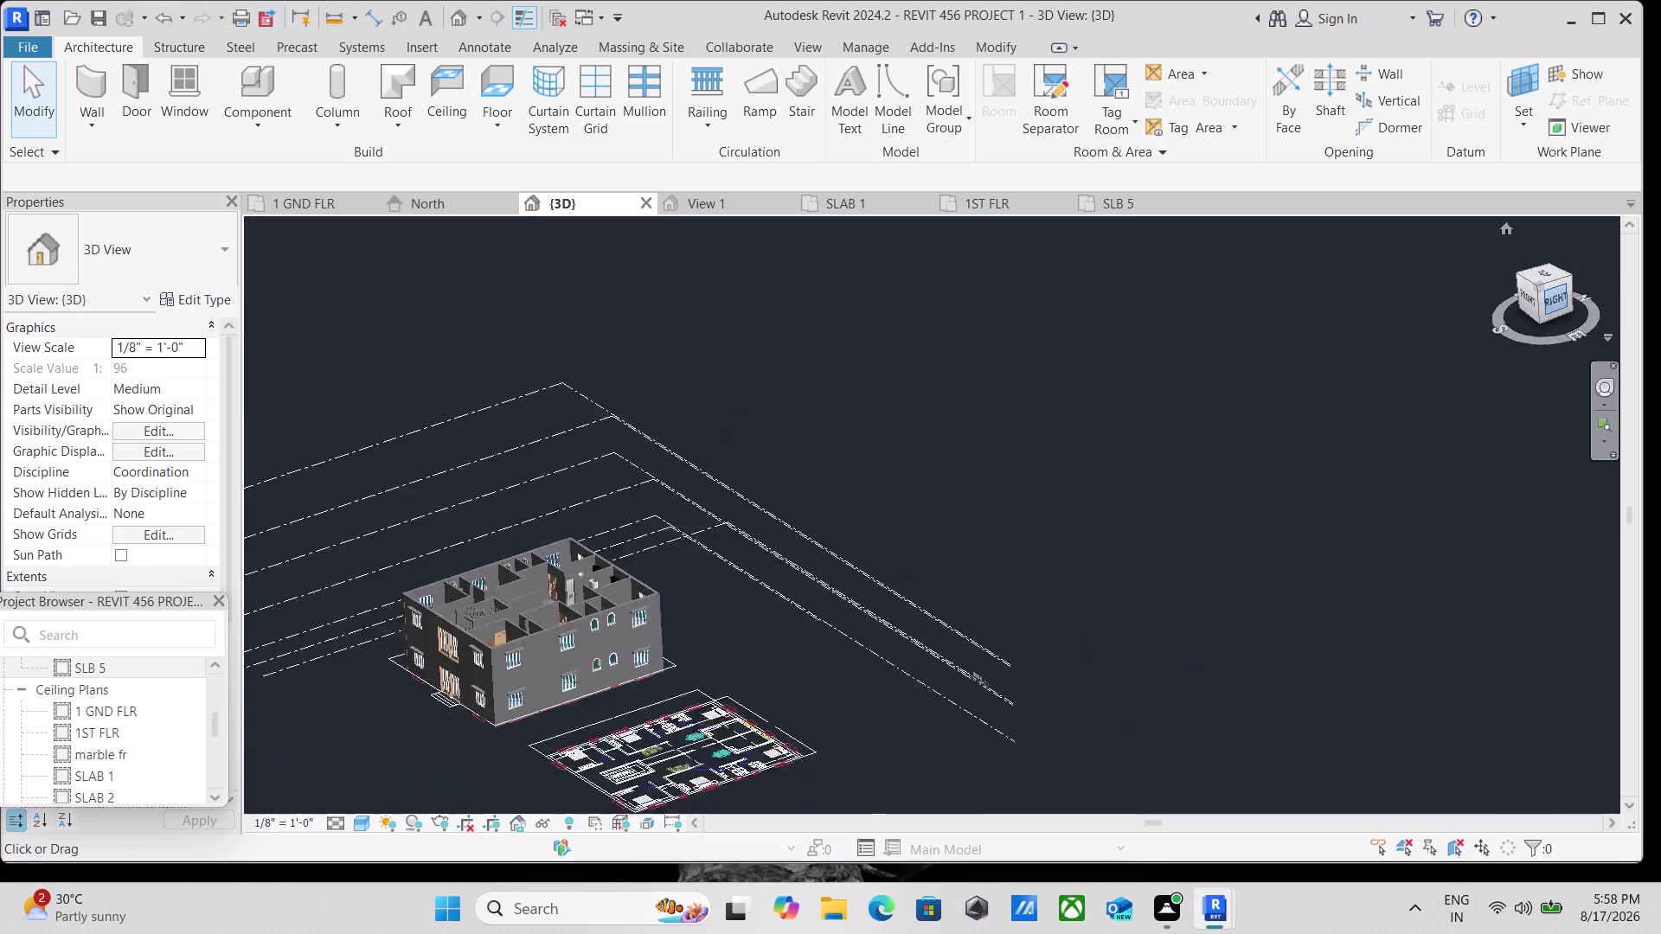
scroll(up, 3)
scroll(up, 3)
scroll(up, 3)
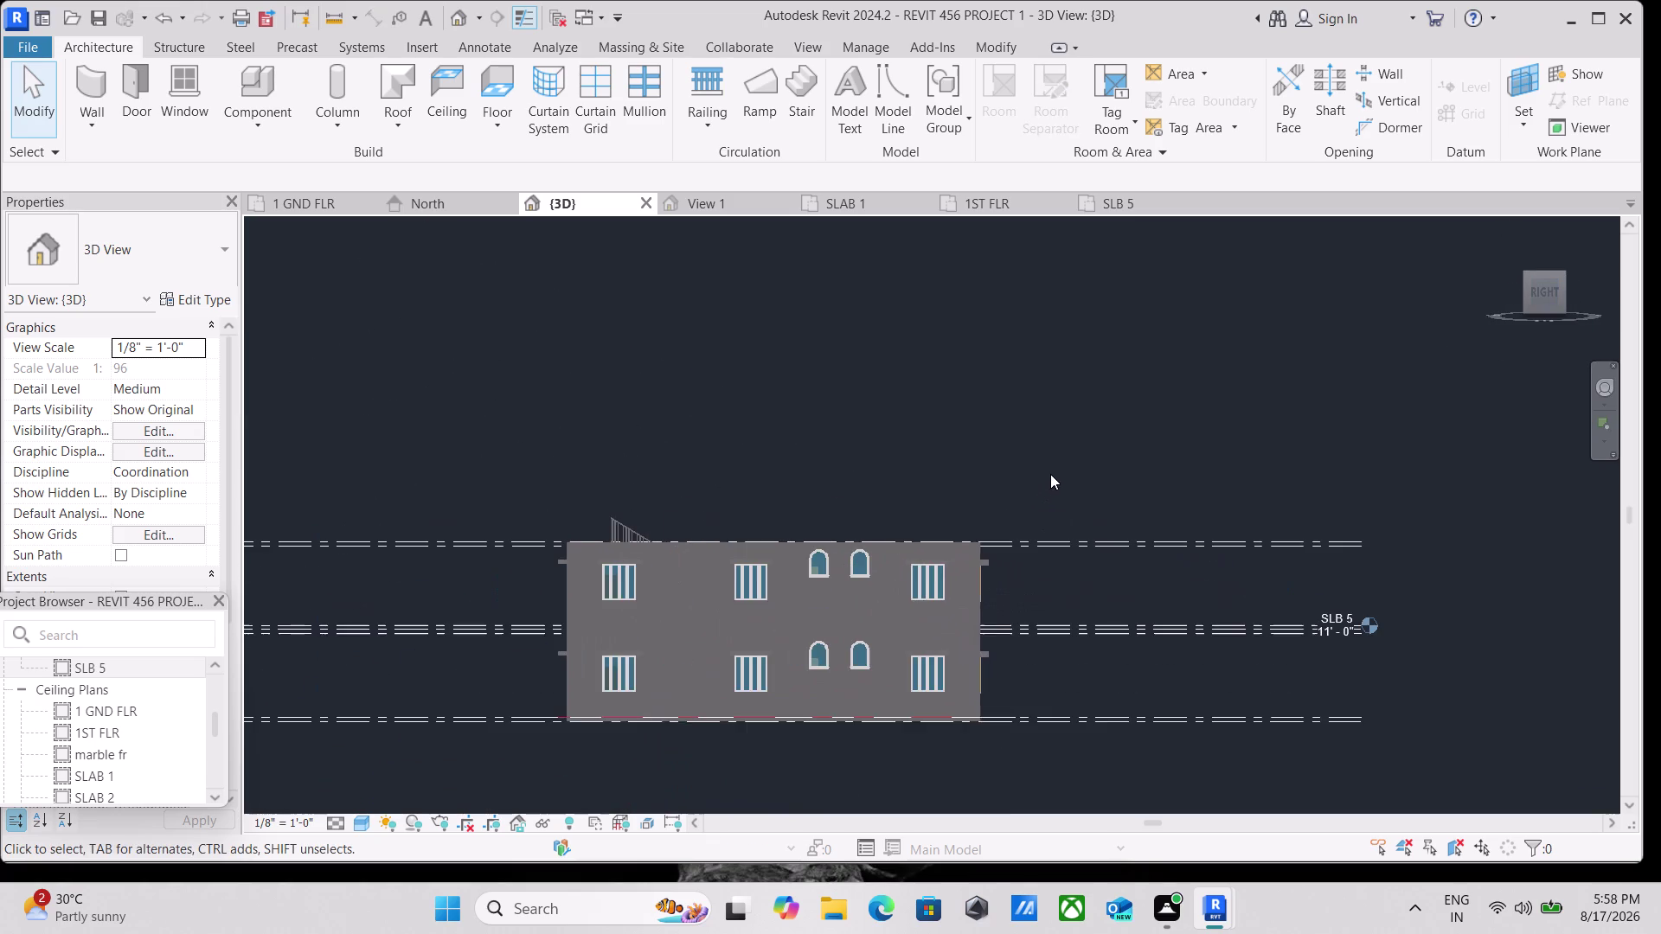
Select the SLB 3 level line at 21'-0".
scroll(up, 3)
scroll(up, 3)
scroll(down, 3)
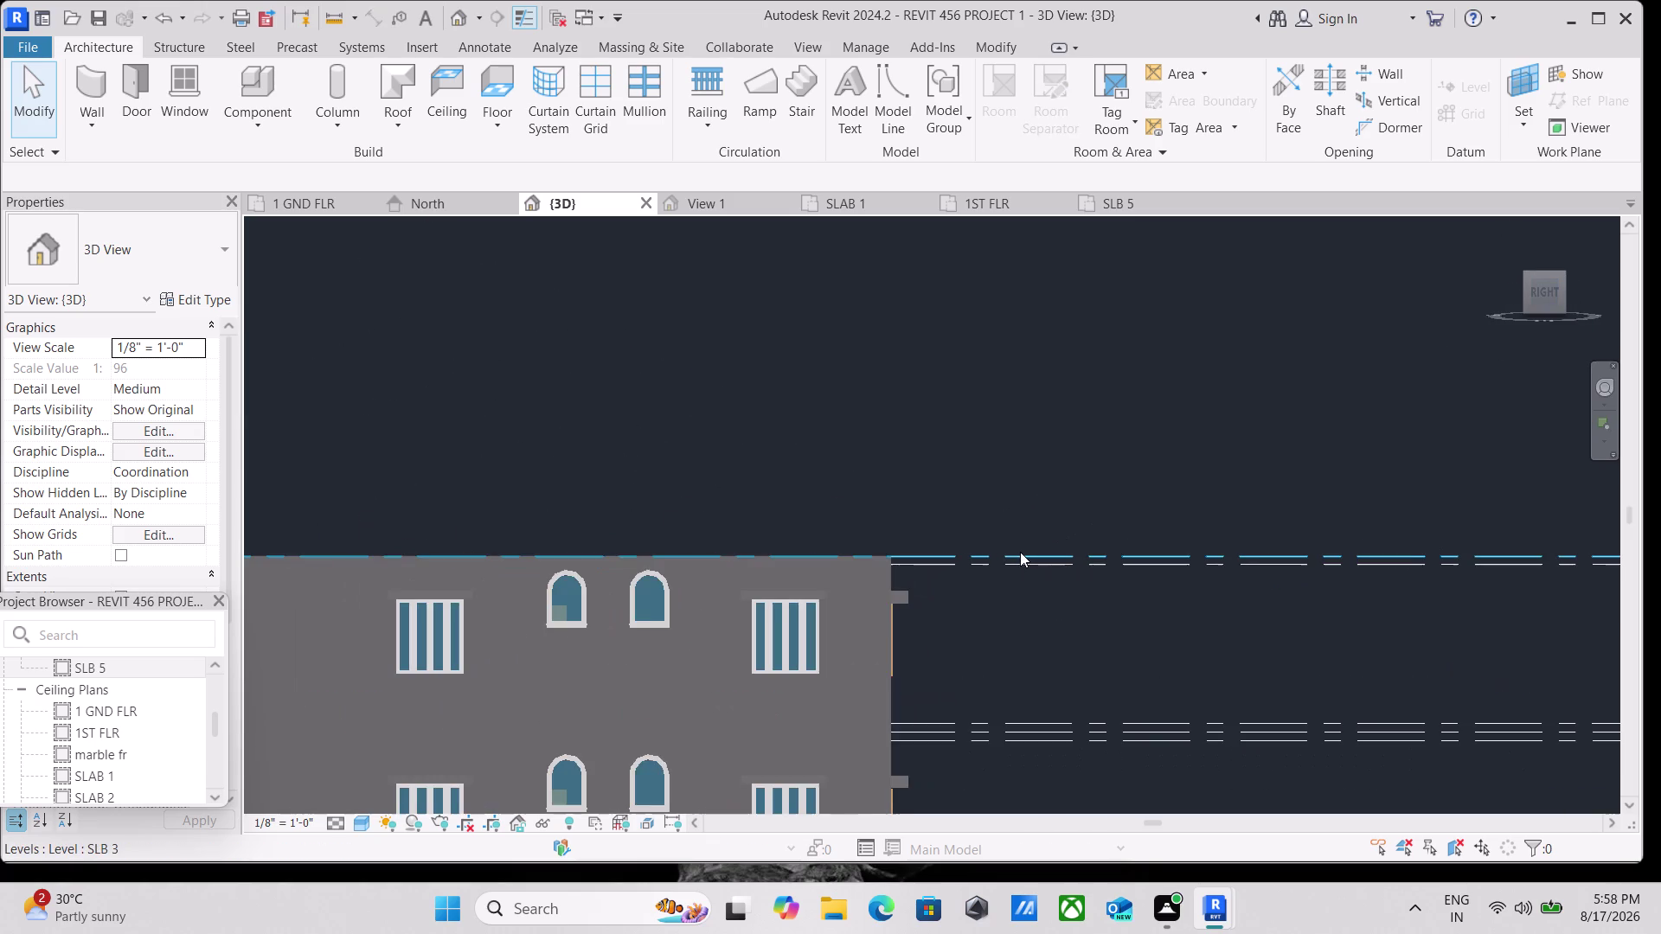
click(1056, 554)
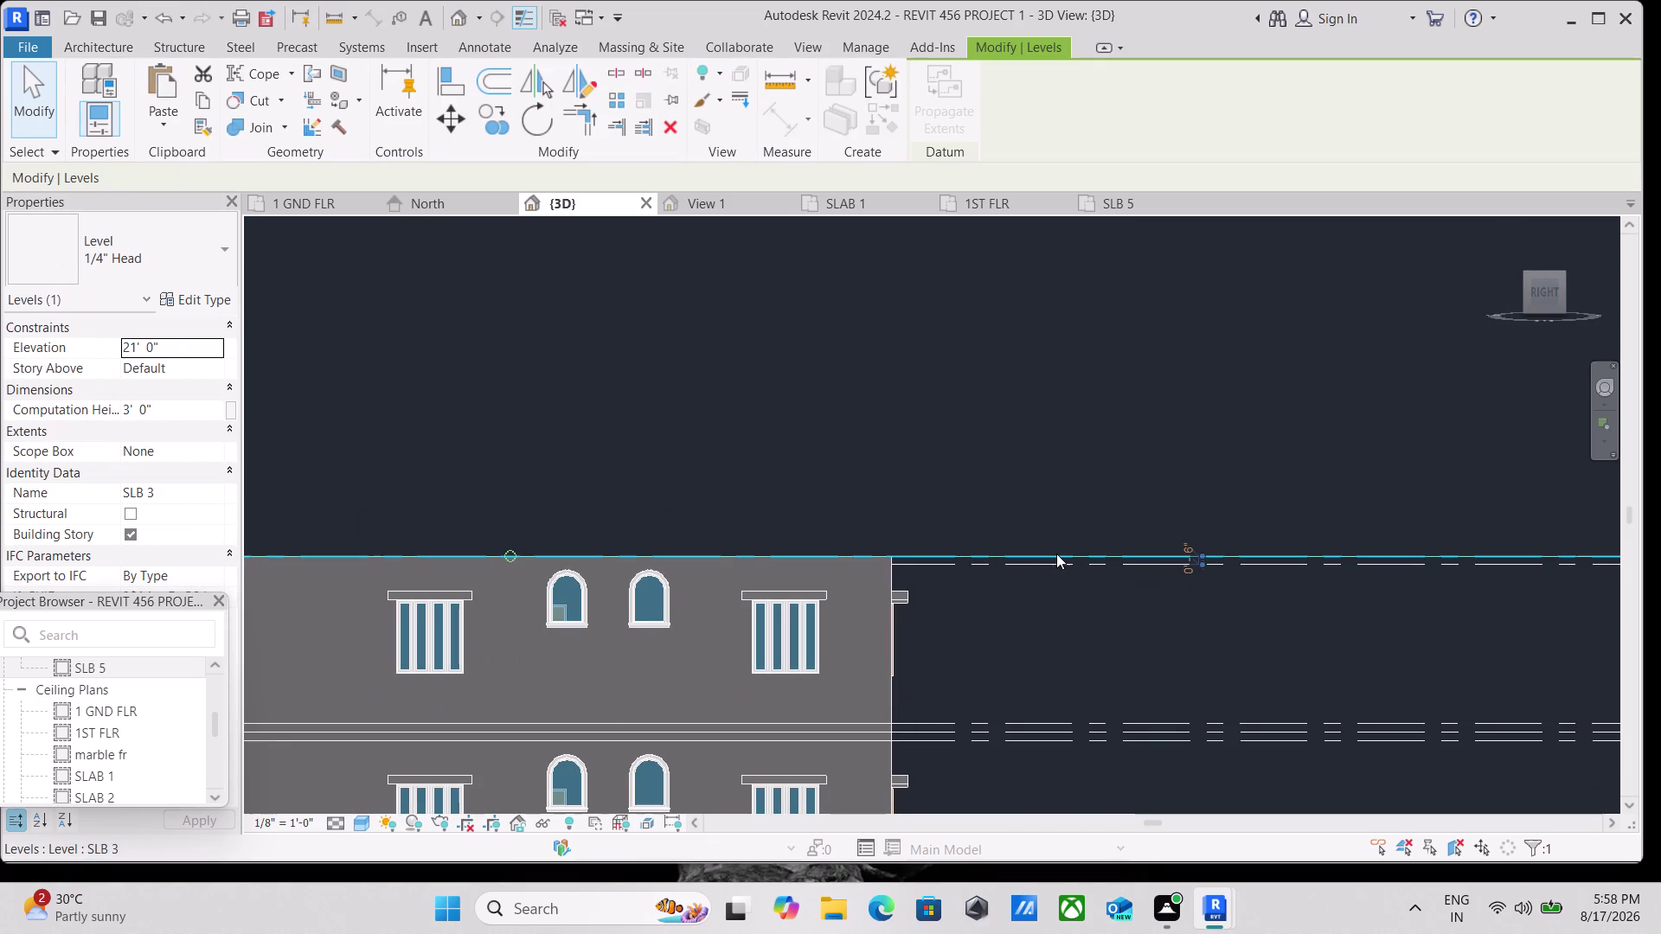
right_click(1055, 554)
key(Escape)
click(1020, 566)
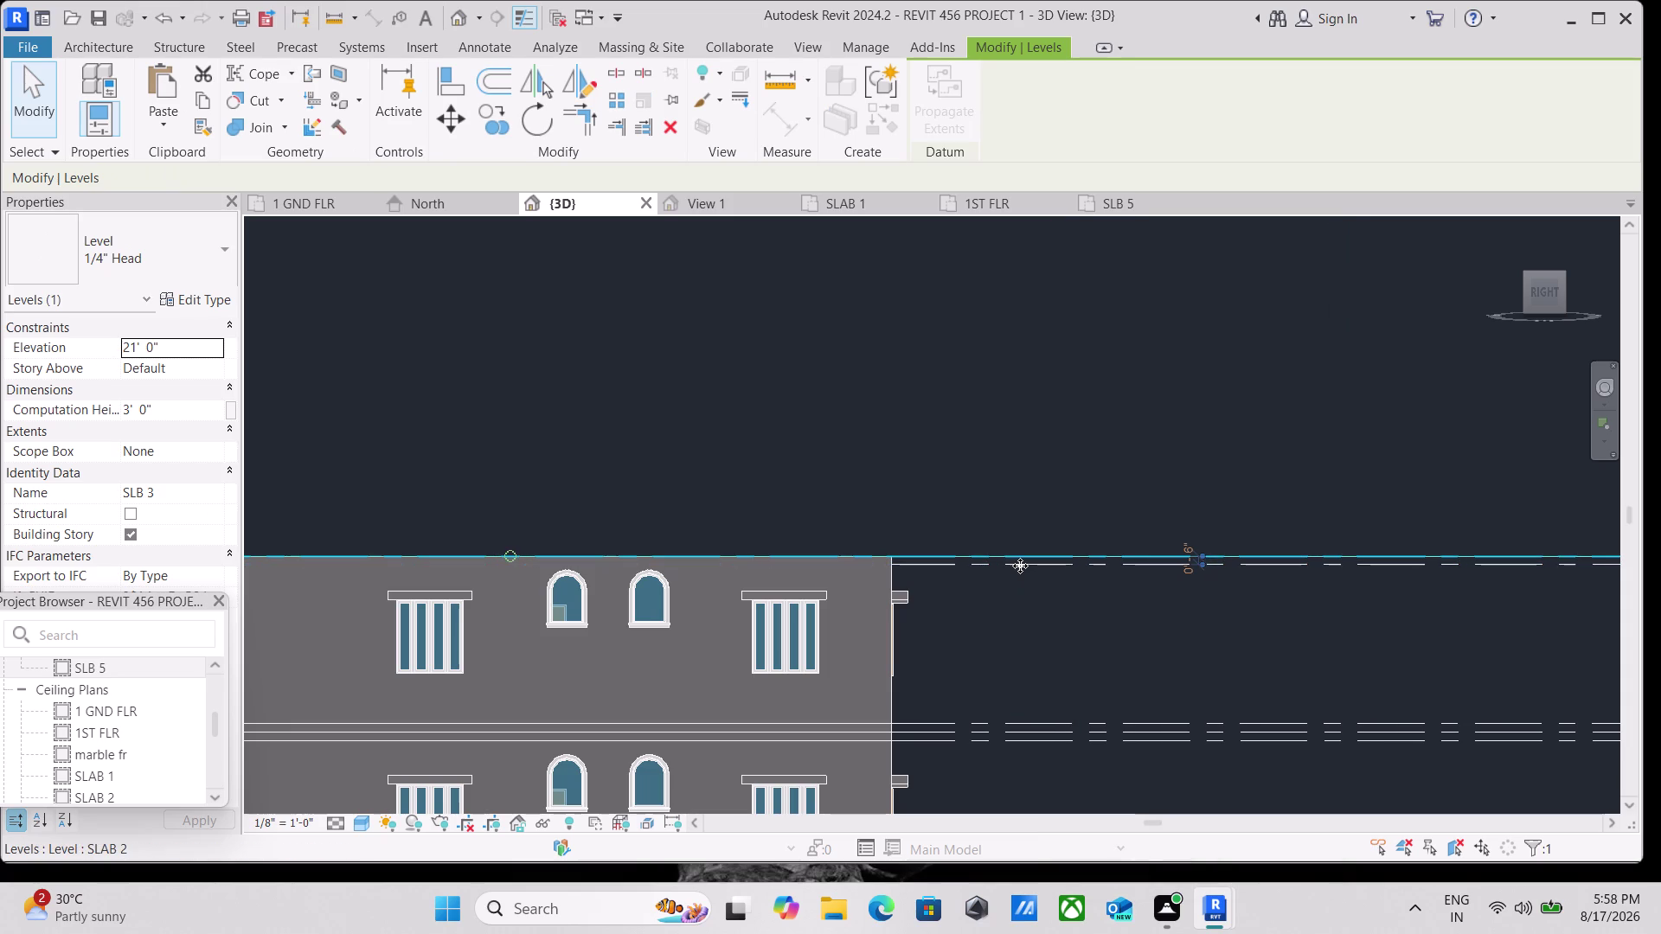
Delete the overlapping SLAB 2 level beneath SLB 3 using its right-click menu.
right_drag(1009, 580, 1002, 592)
scroll(down, 3)
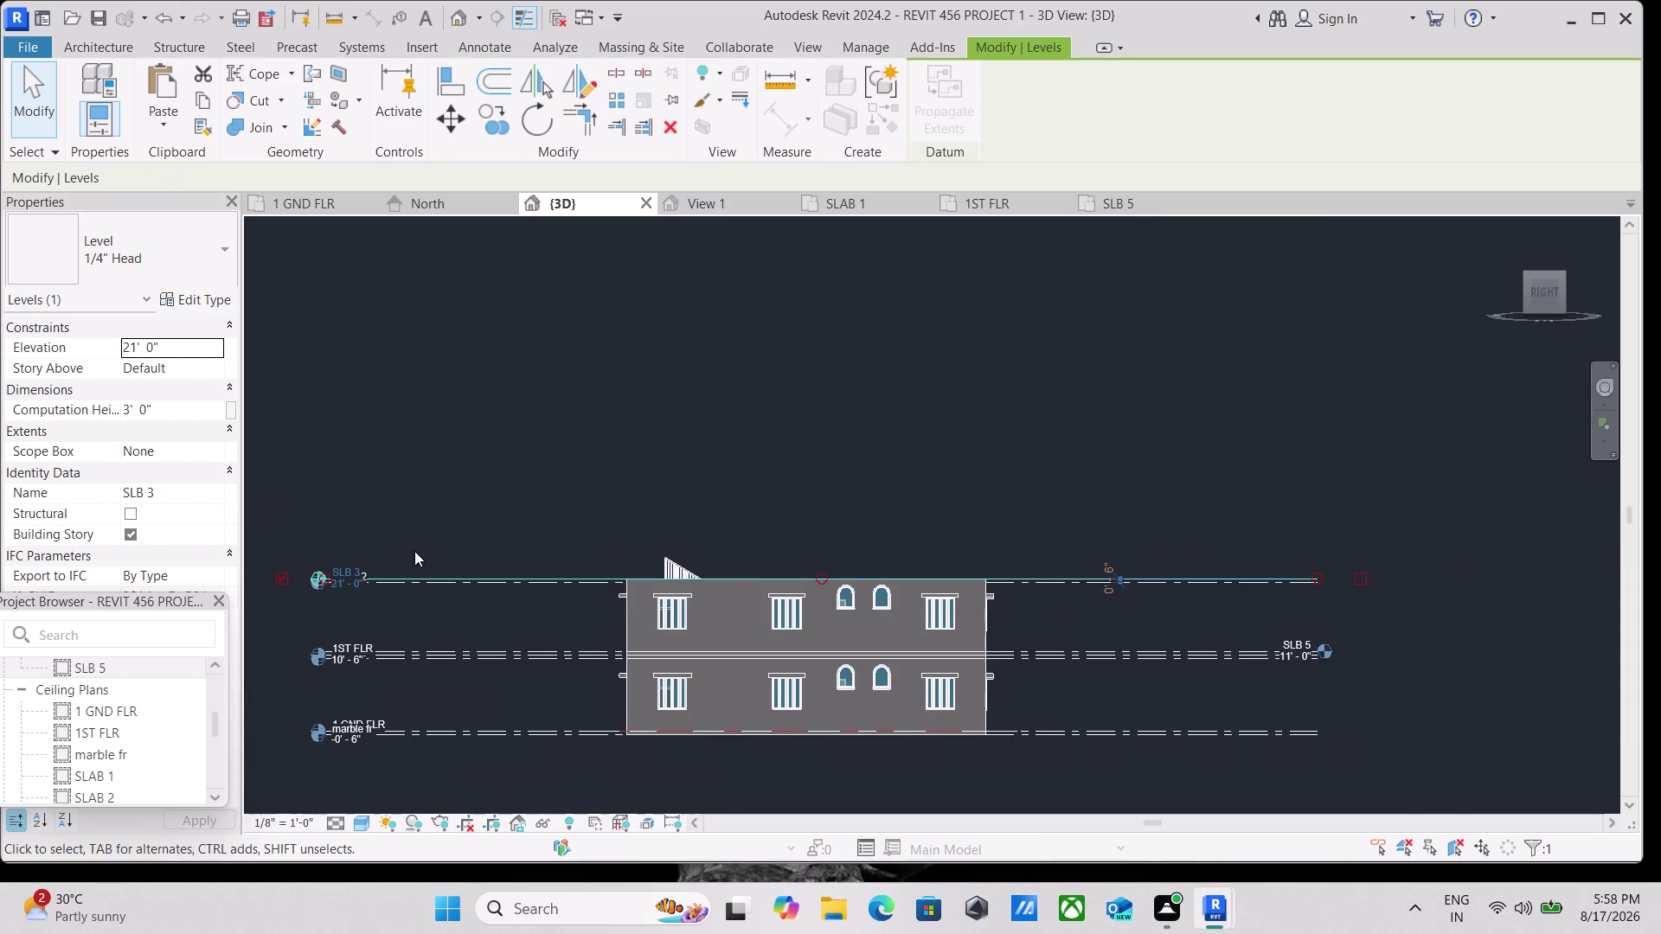
key(Escape)
scroll(up, 3)
key(Escape)
key(Escape)
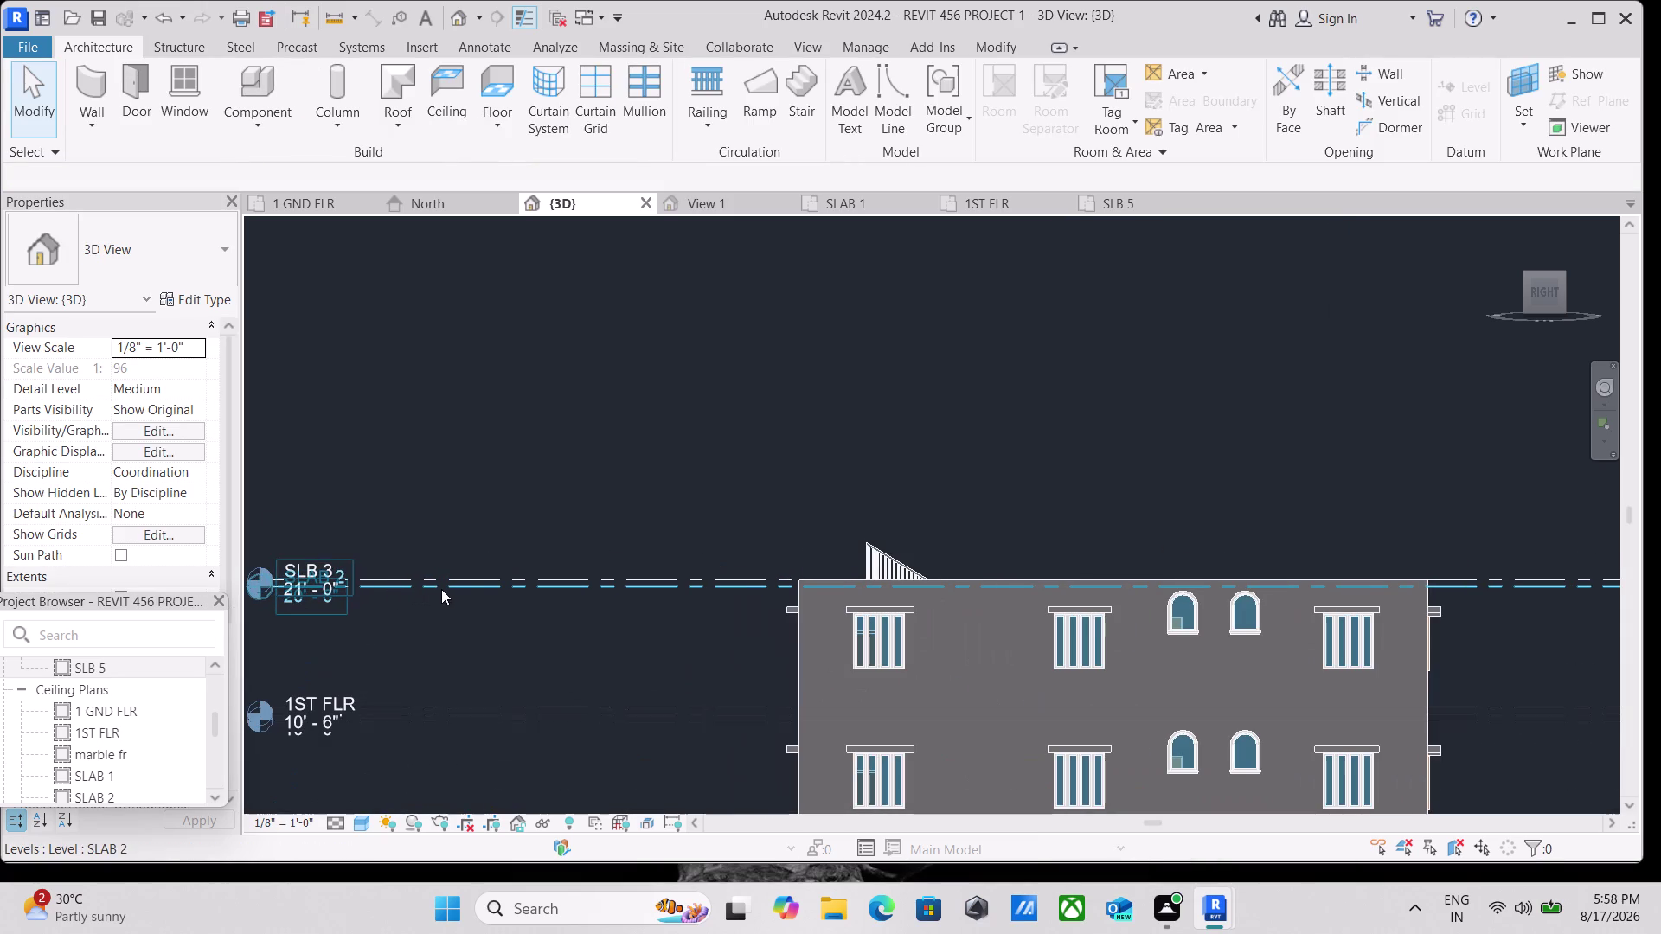
click(443, 589)
right_click(443, 591)
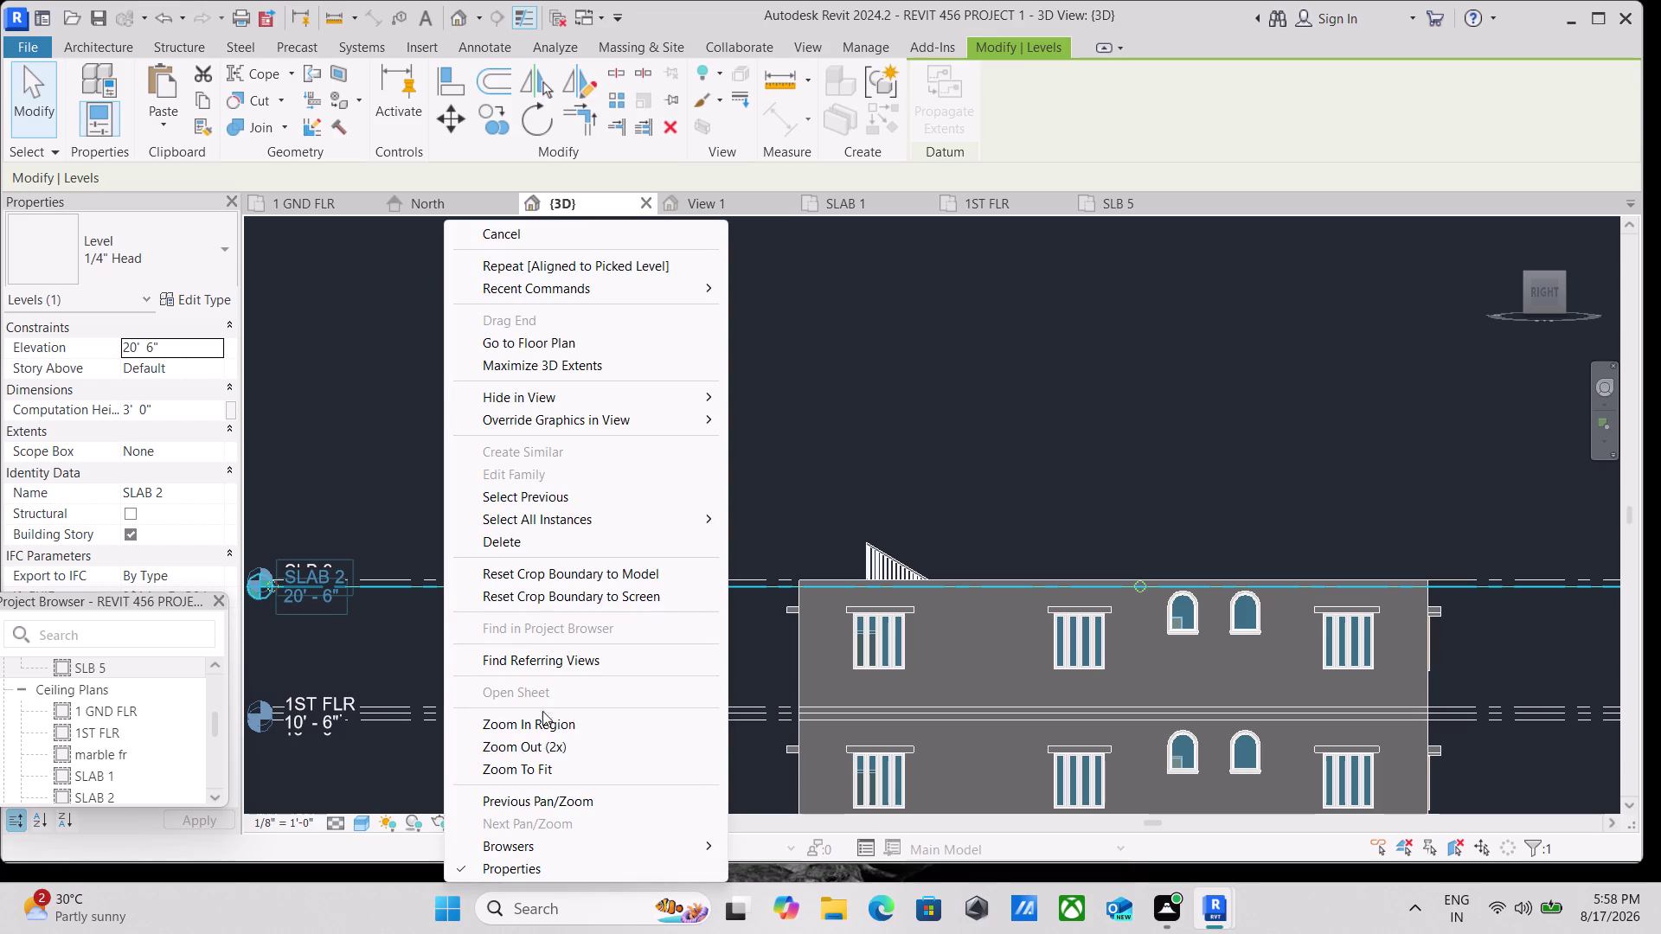
click(516, 543)
scroll(down, 3)
click(905, 514)
scroll(down, 3)
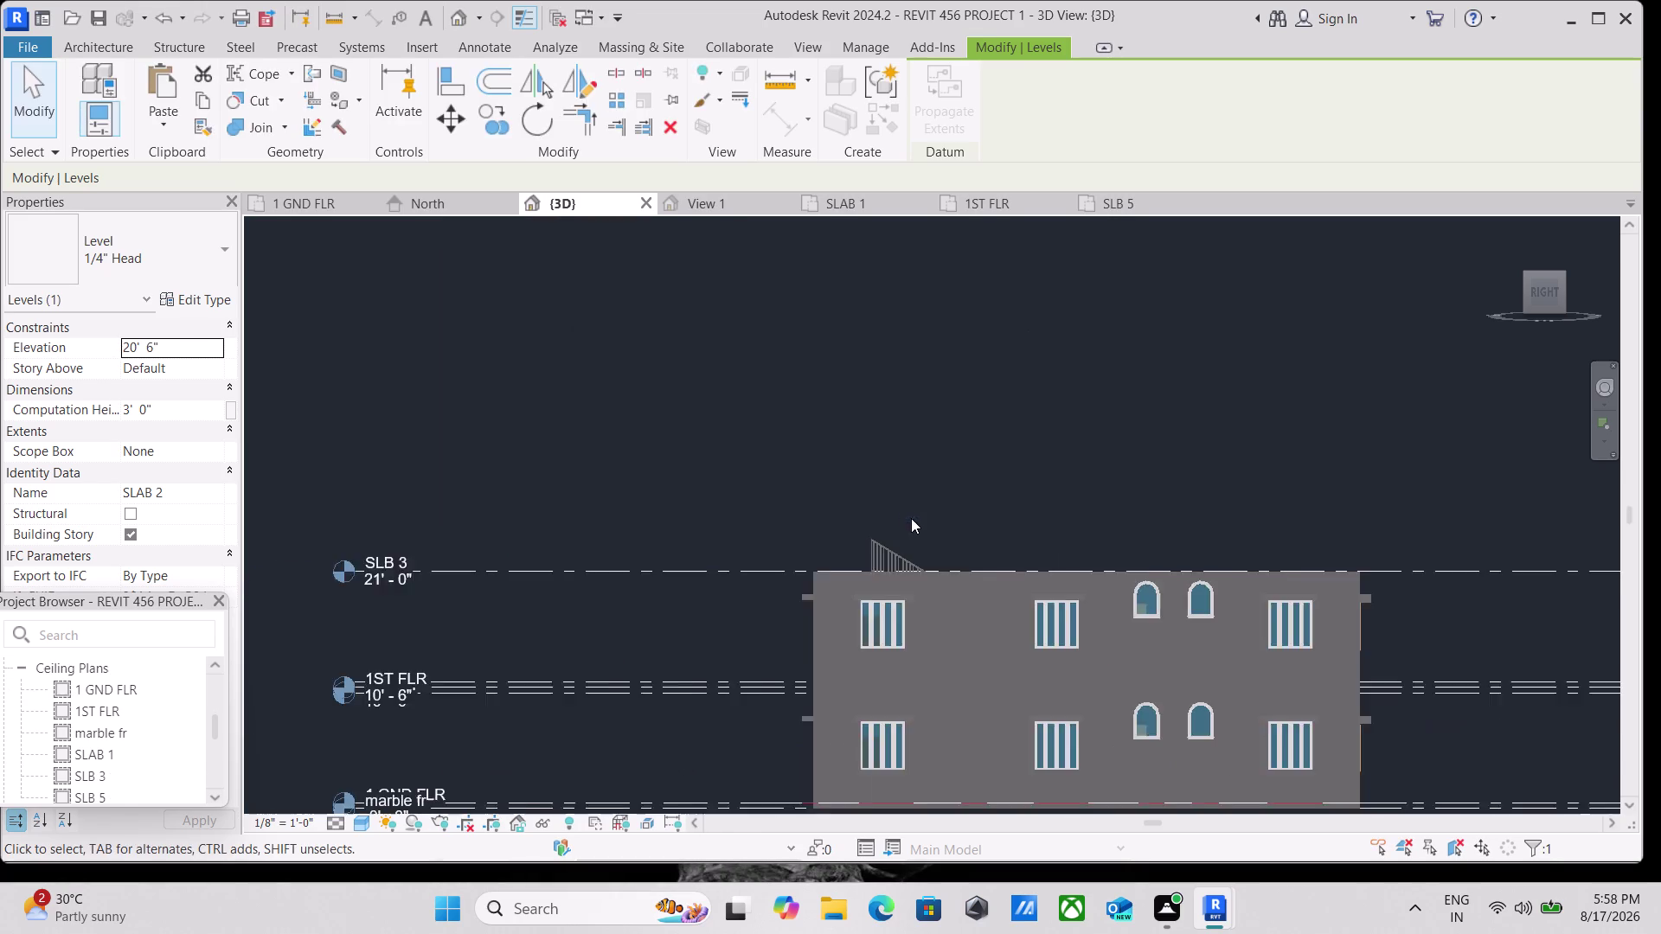
scroll(down, 3)
middle_drag(989, 526, 835, 574)
Orbit the 3D view to look down on the two-storey house.
scroll(up, 3)
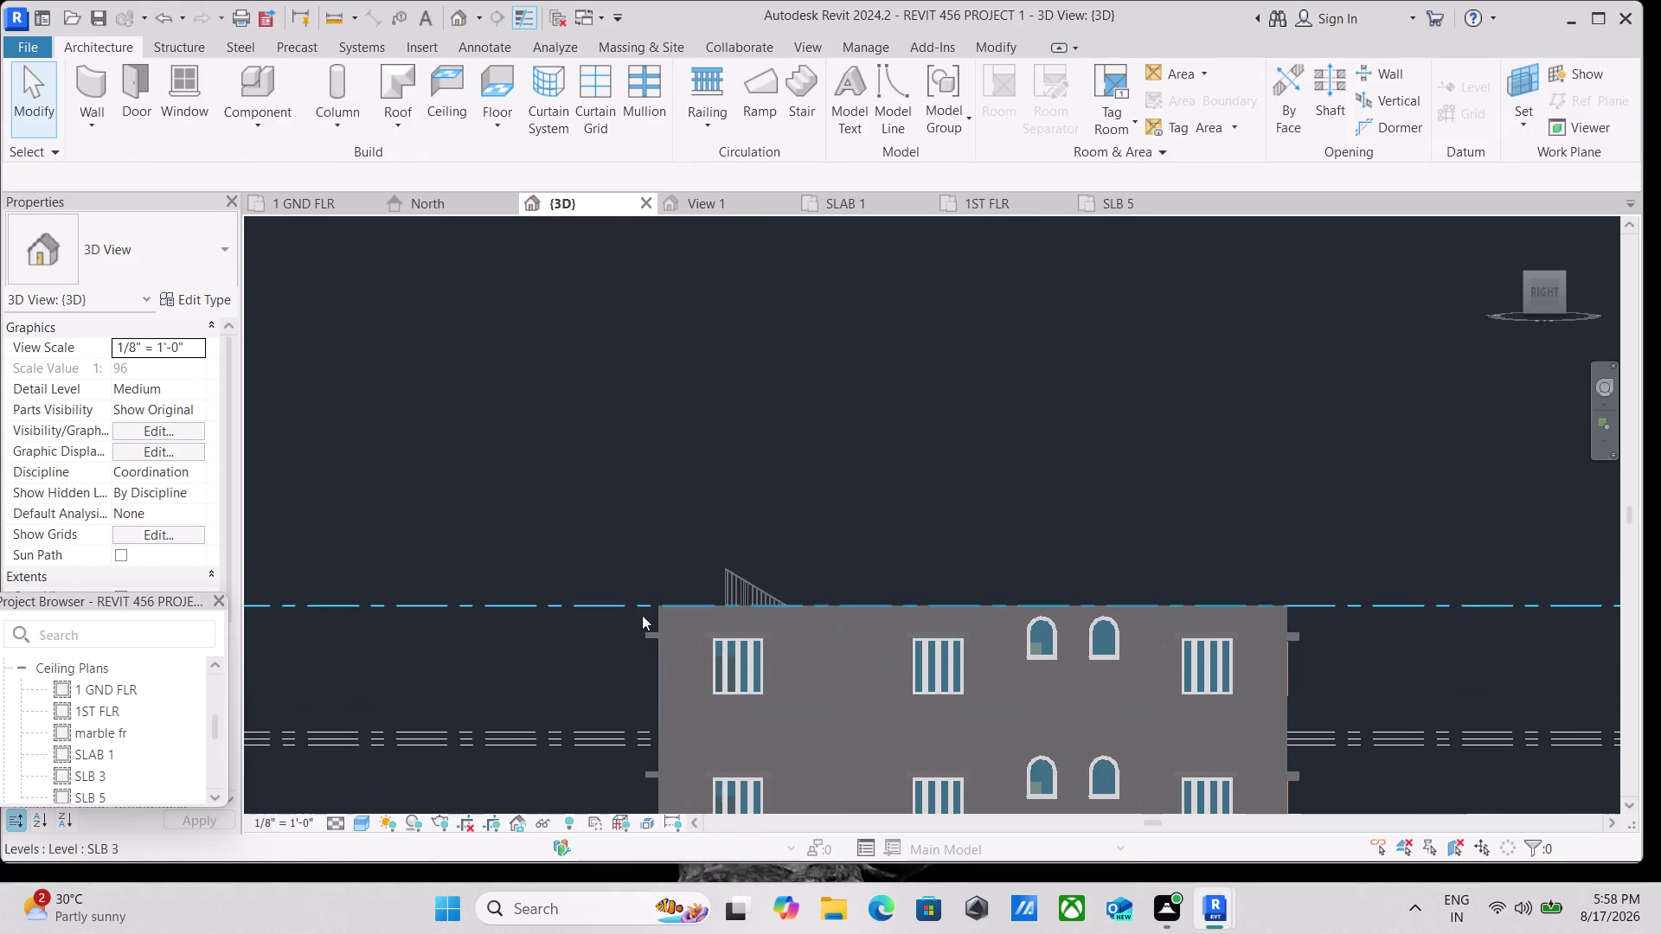
click(1530, 276)
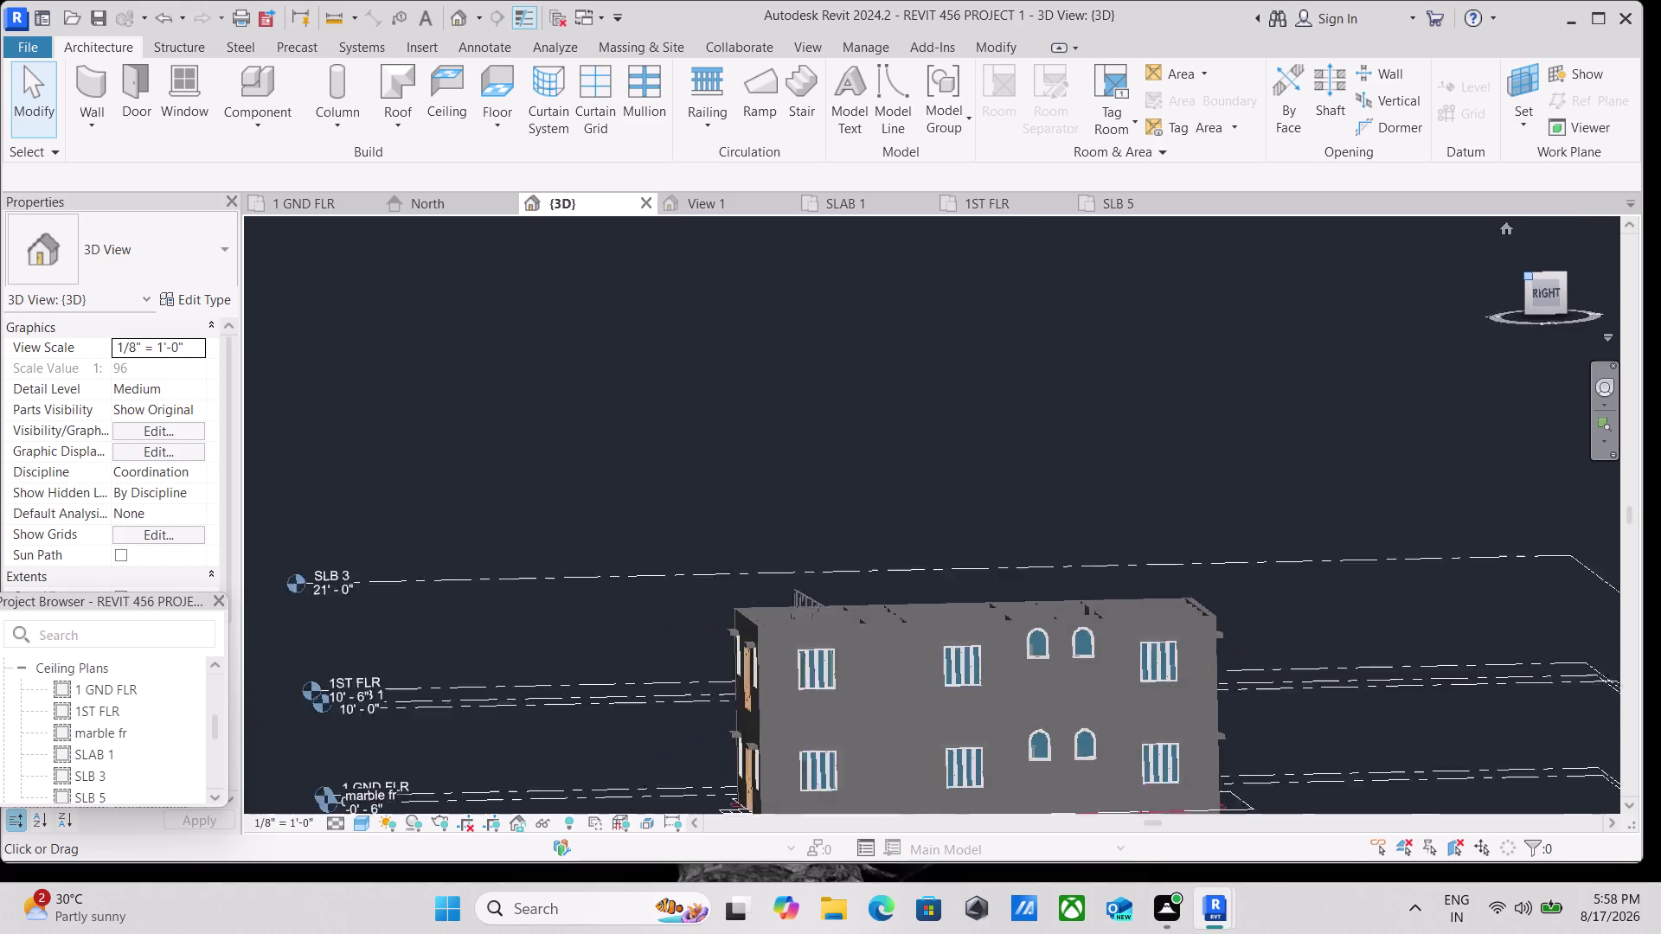
scroll(up, 3)
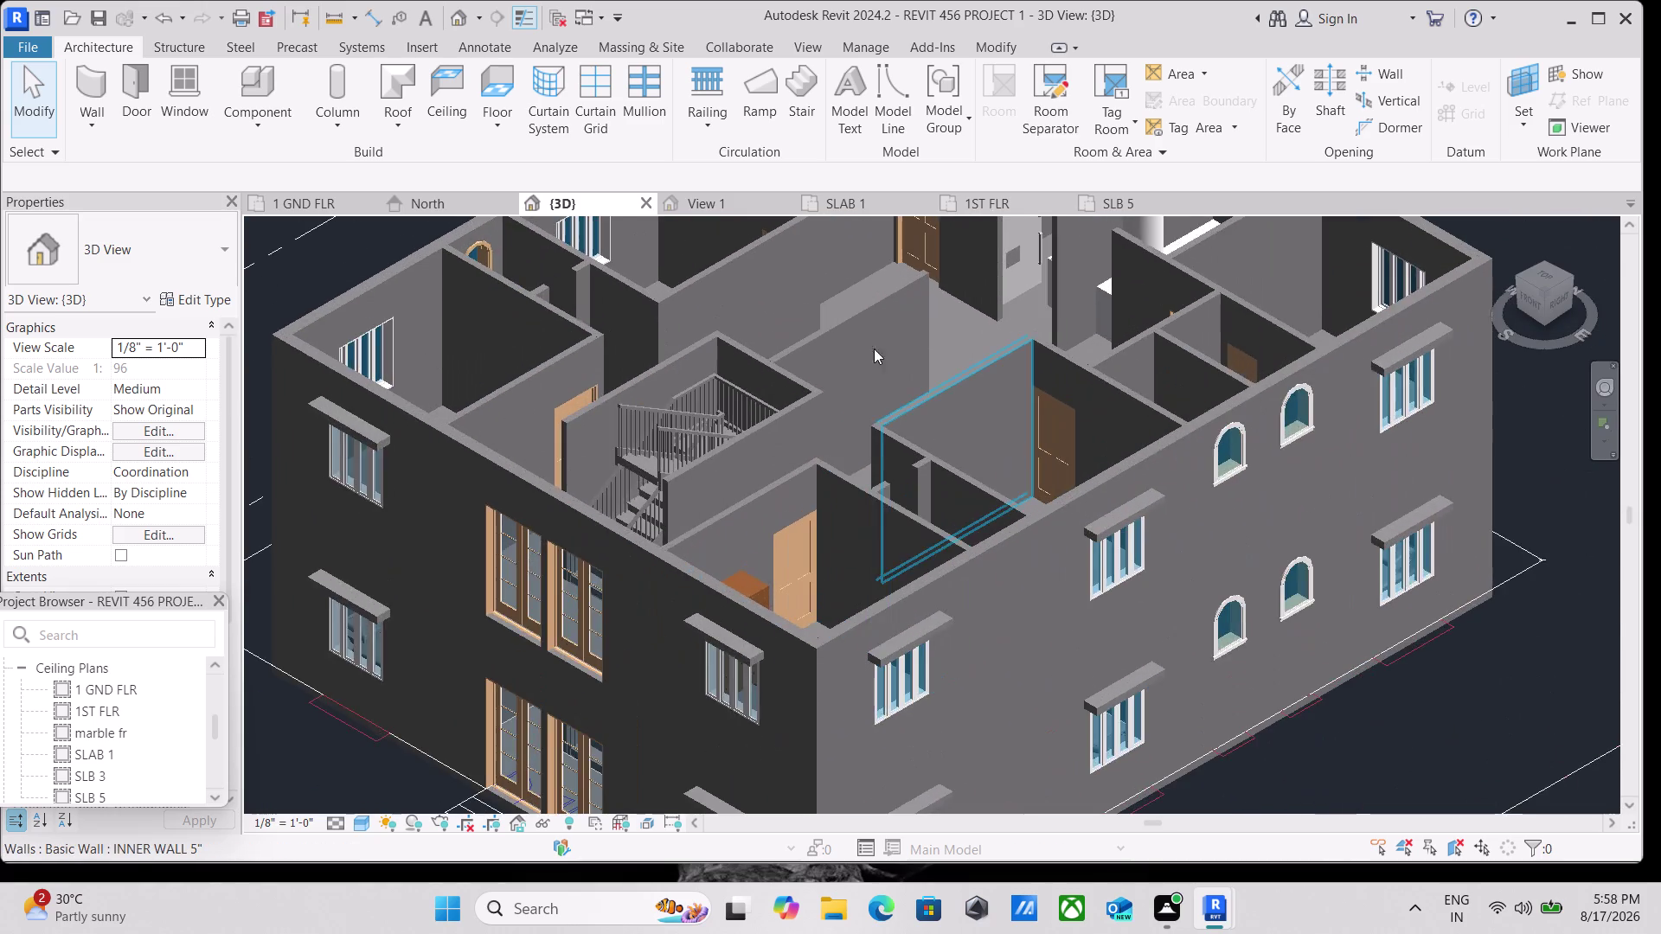
scroll(down, 3)
middle_drag(901, 296, 904, 455)
scroll(down, 3)
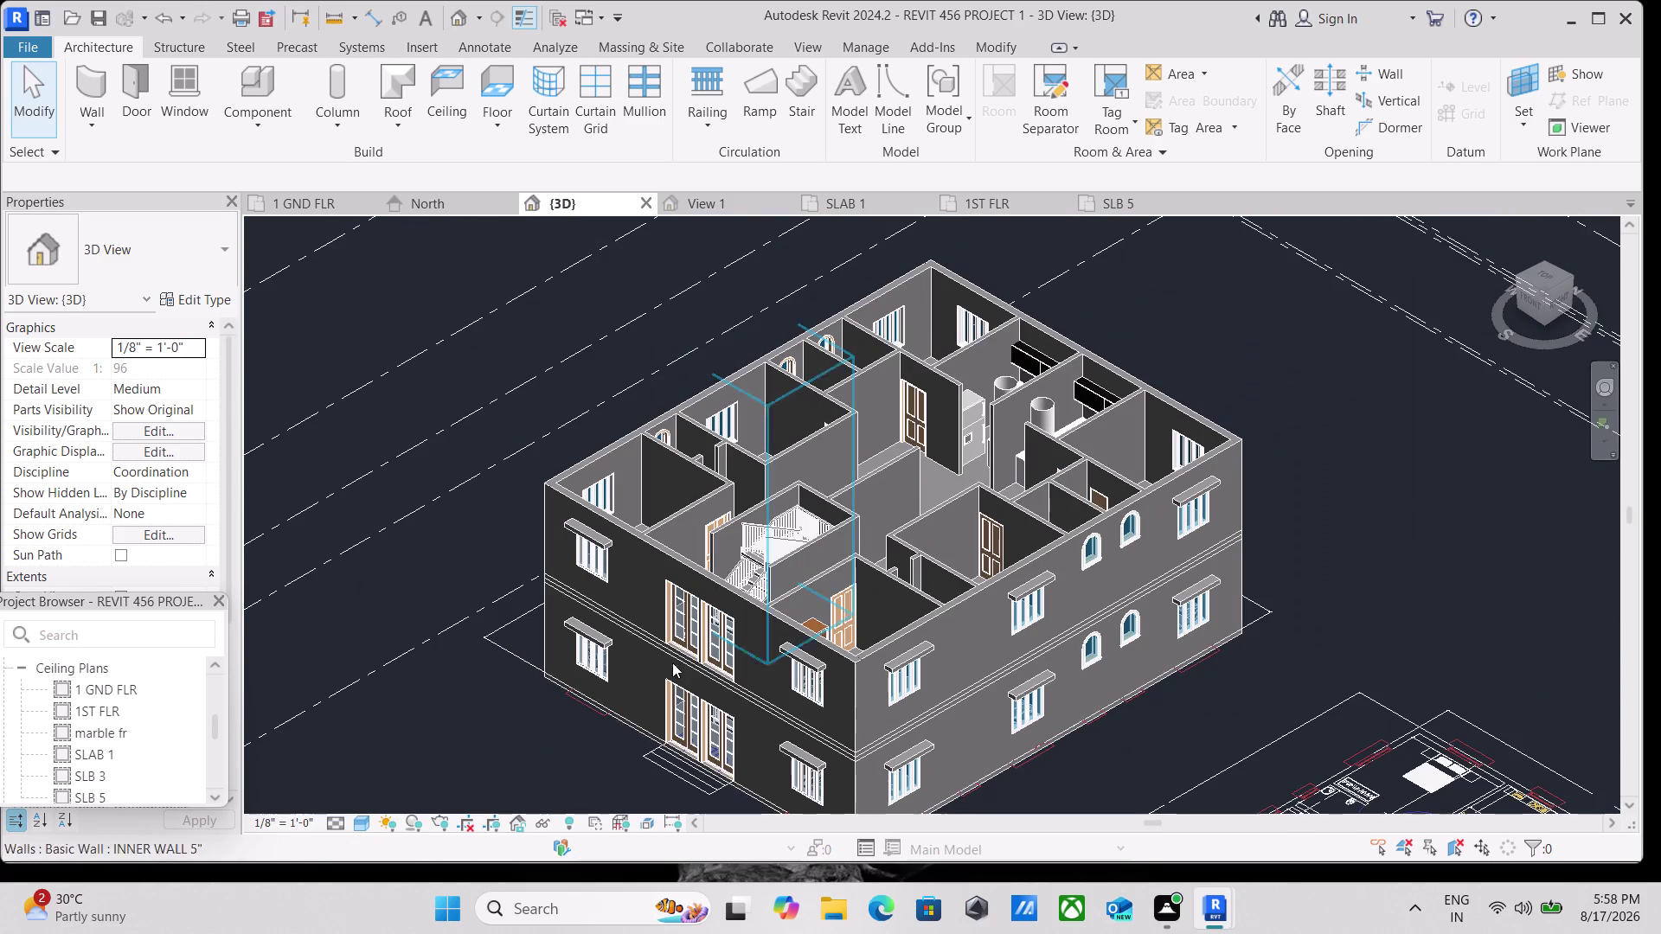
Browse the visual style list, then view the house straight from the right.
click(363, 825)
click(411, 799)
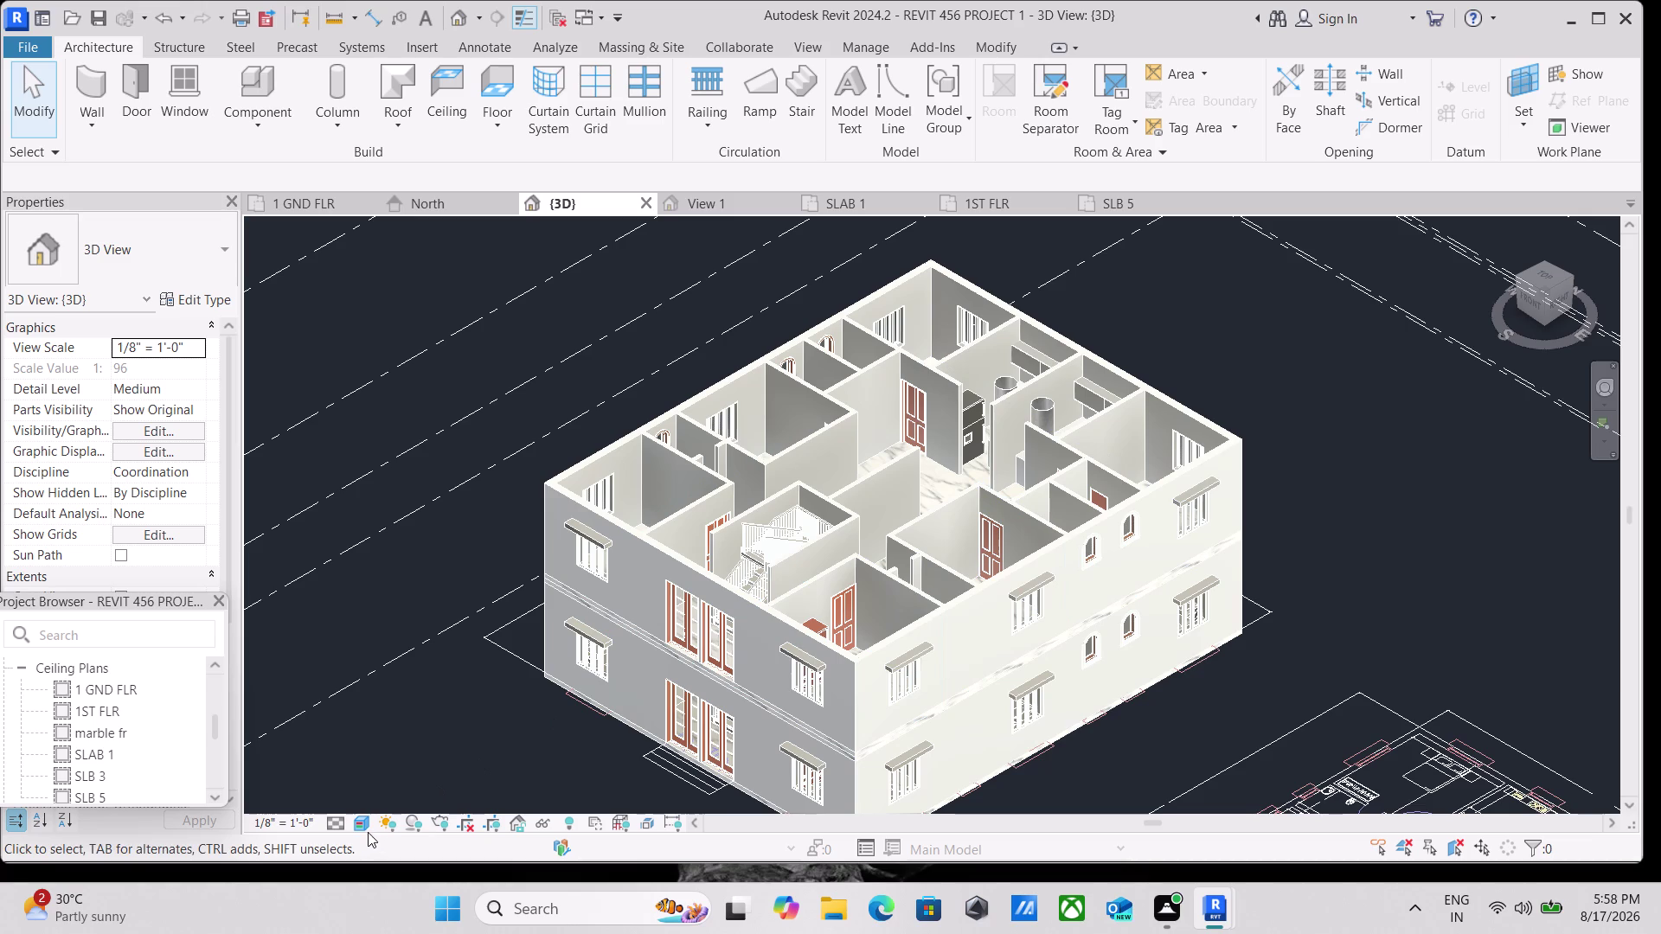
click(361, 830)
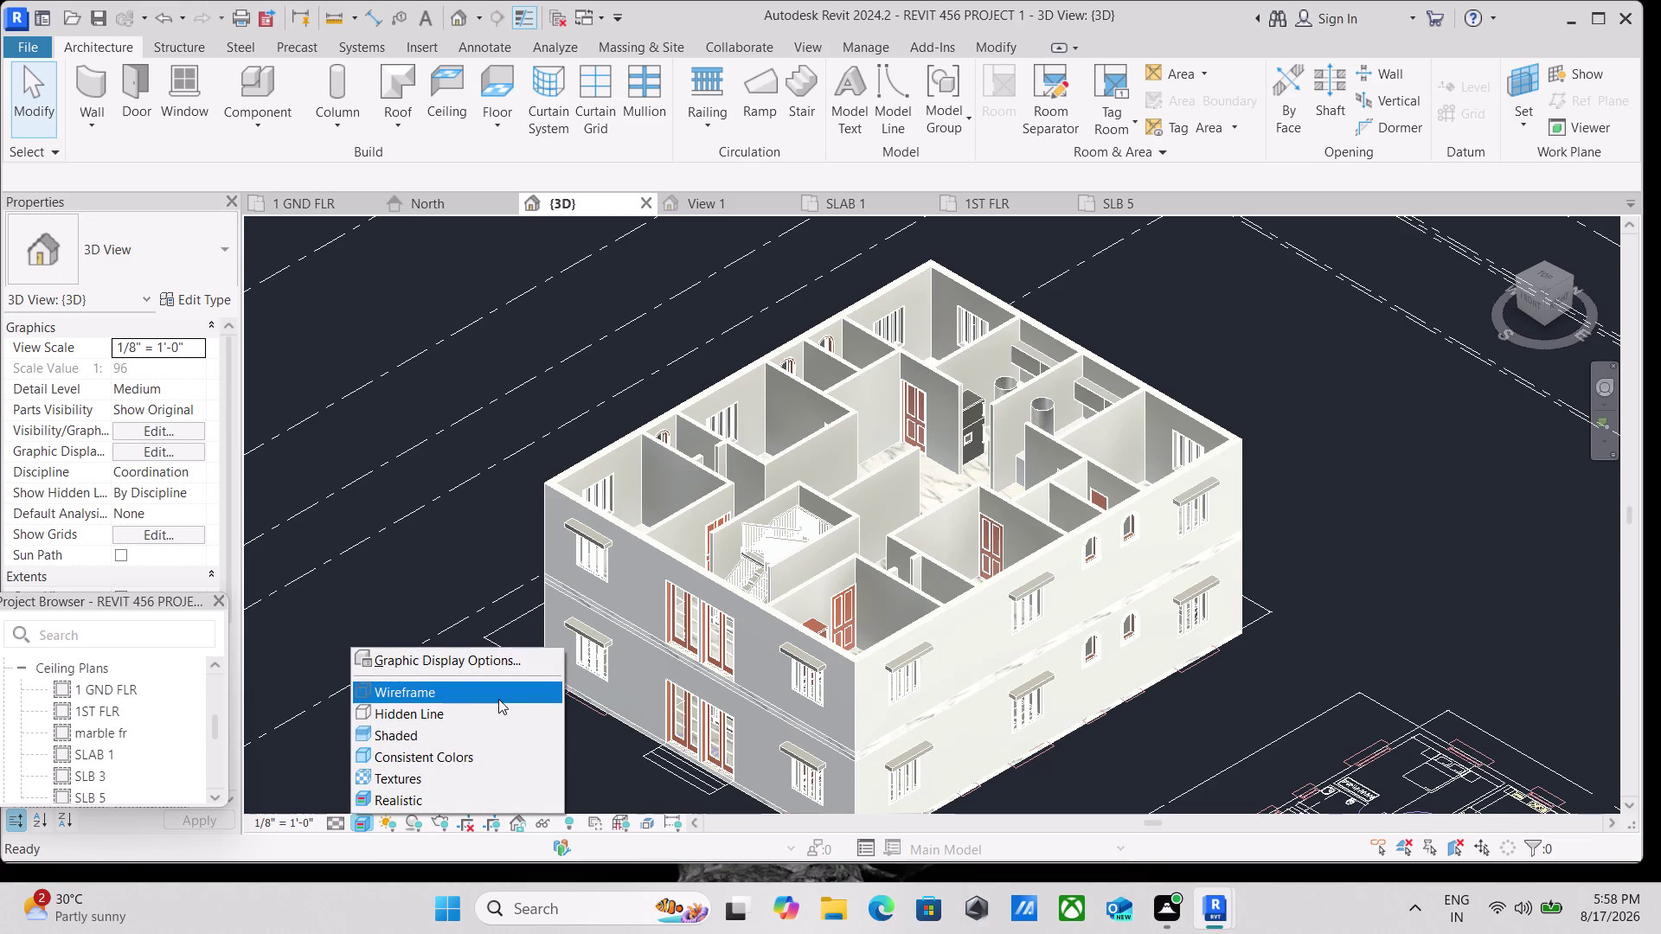
scroll(up, 3)
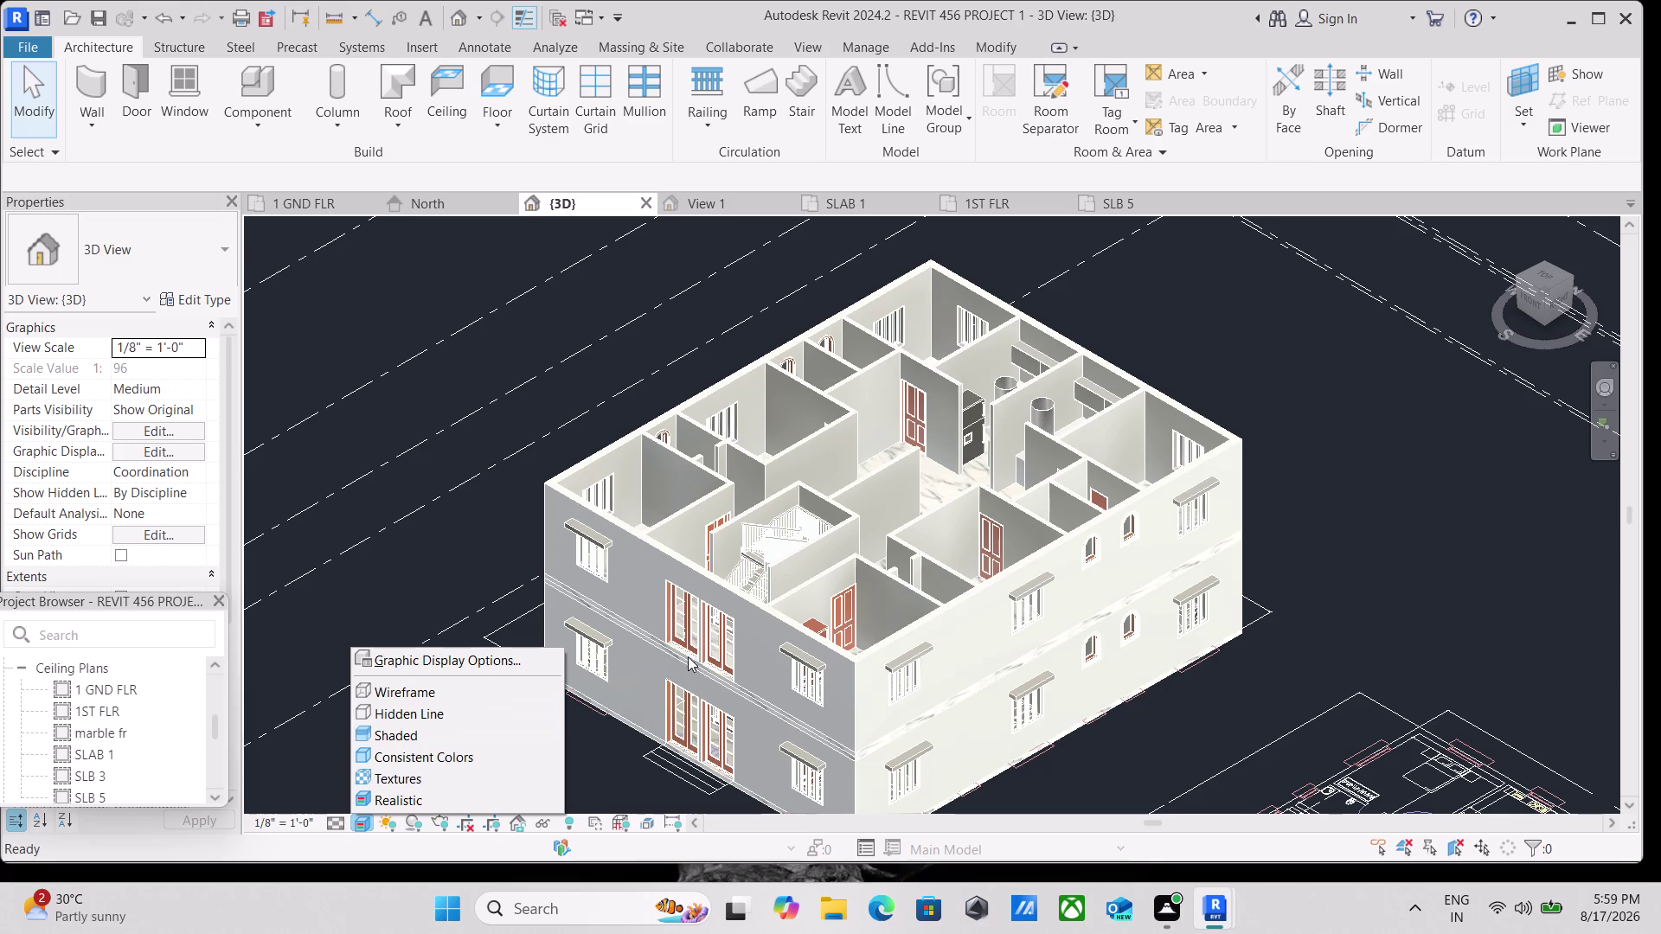
scroll(down, 3)
scroll(down, 3)
scroll(down, 3)
scroll(down, 3)
key(Escape)
scroll(down, 3)
middle_drag(998, 484, 821, 481)
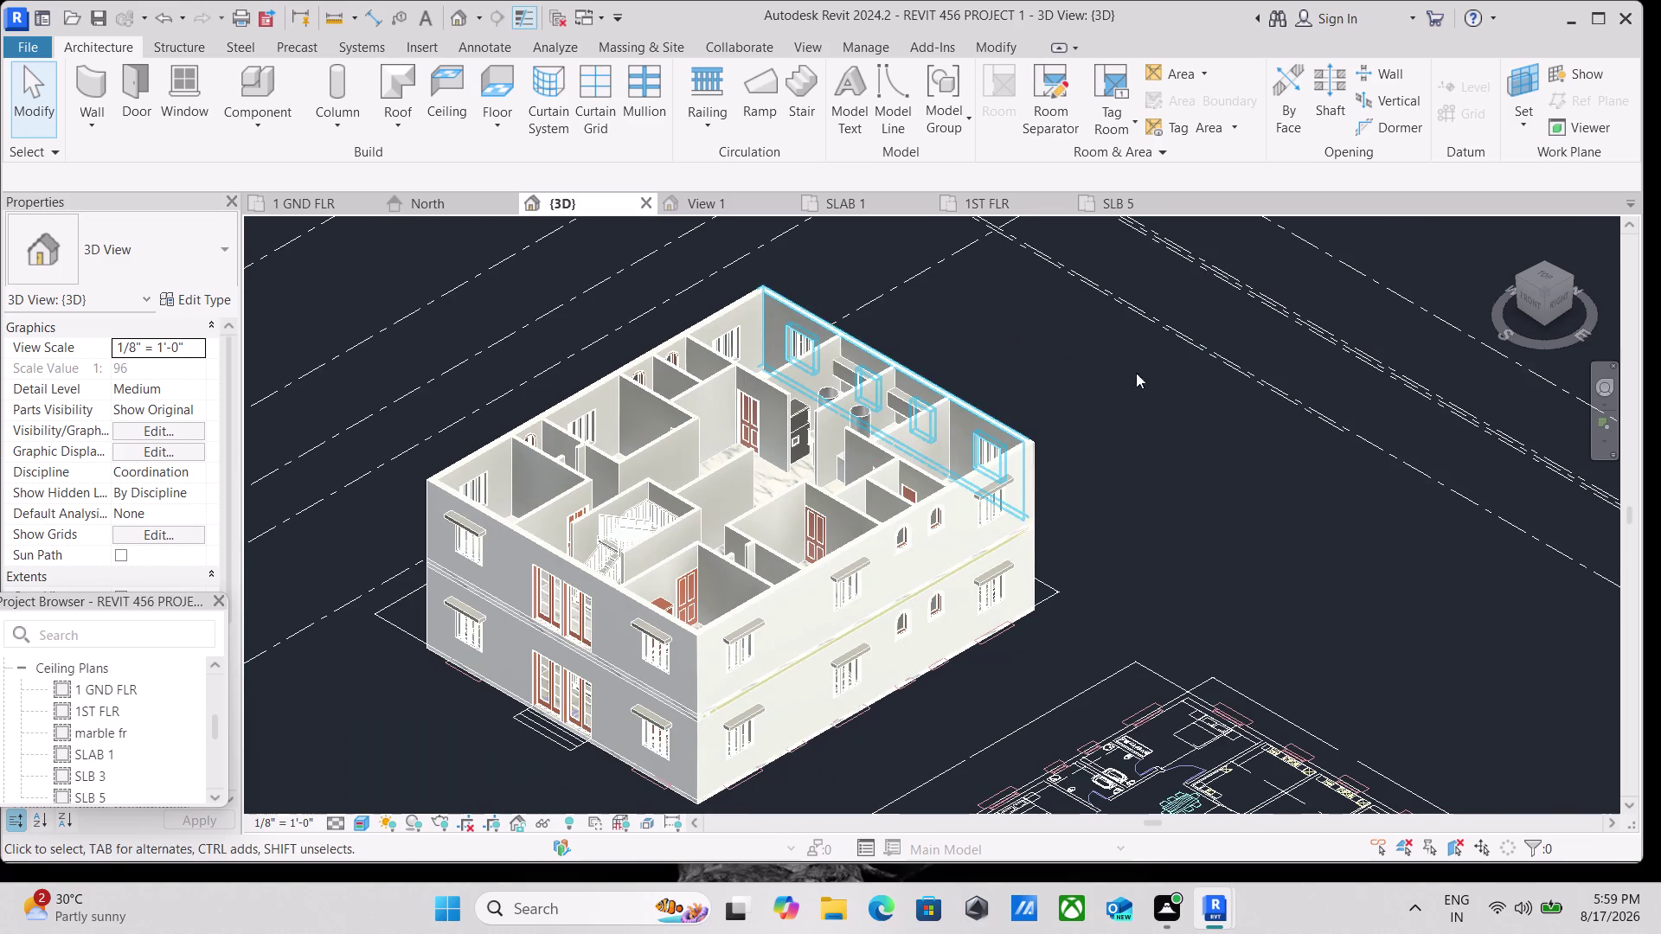
click(1566, 302)
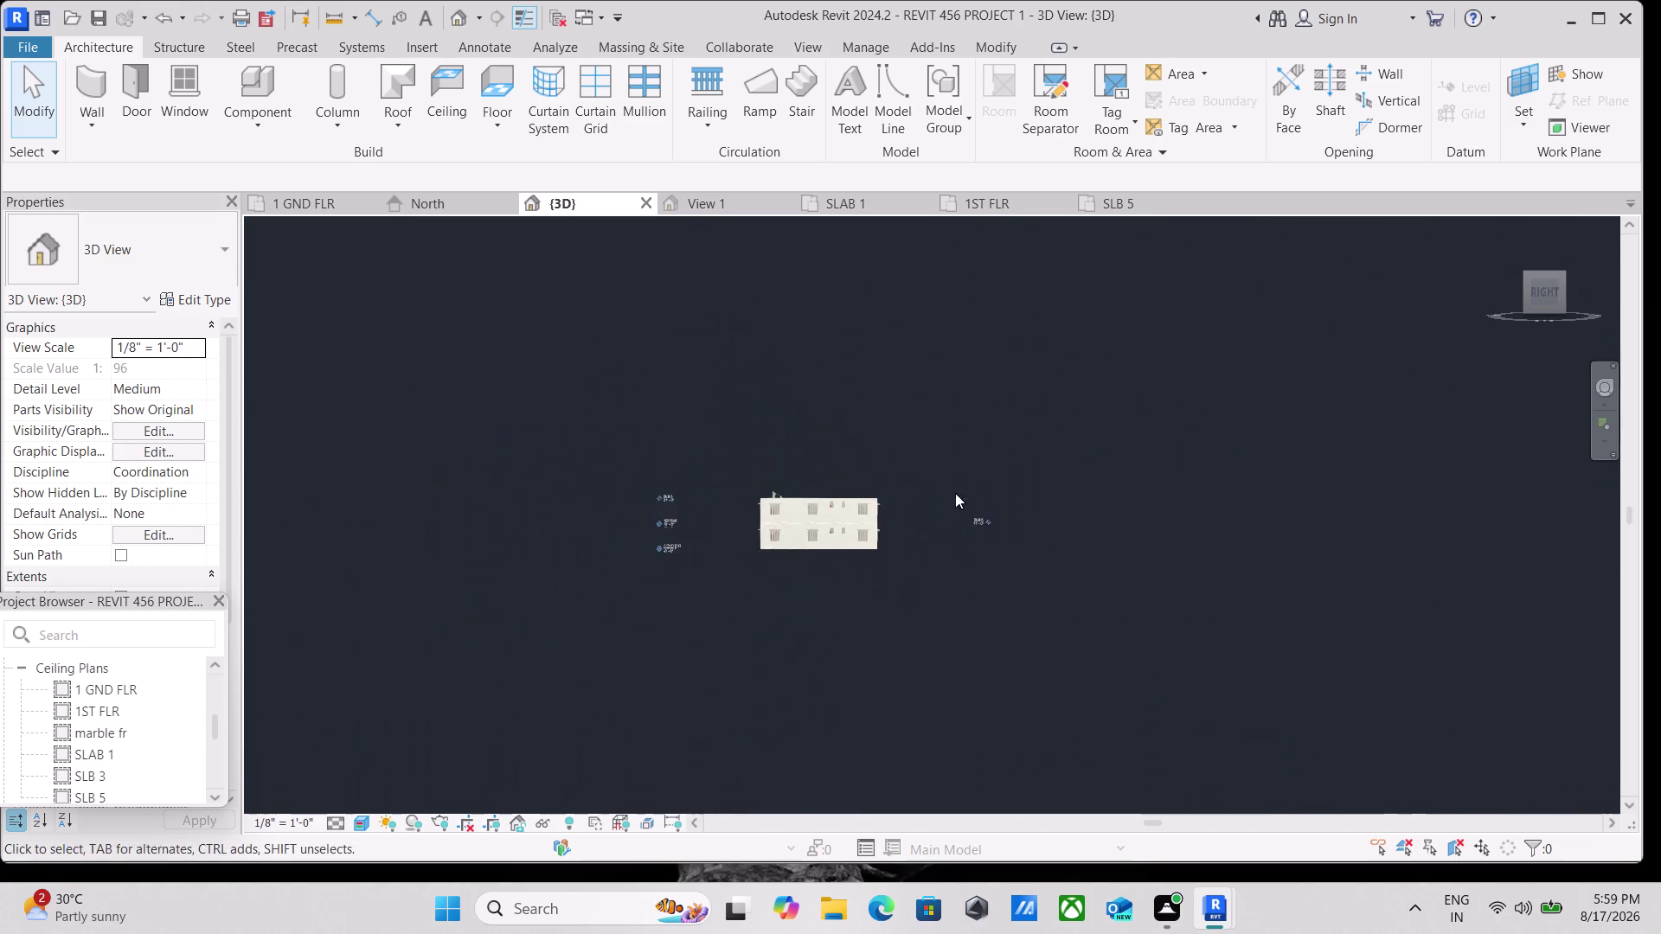
Frame the building's side elevation with the SLB 5 level visible.
scroll(up, 3)
middle_drag(1037, 418, 937, 514)
scroll(up, 3)
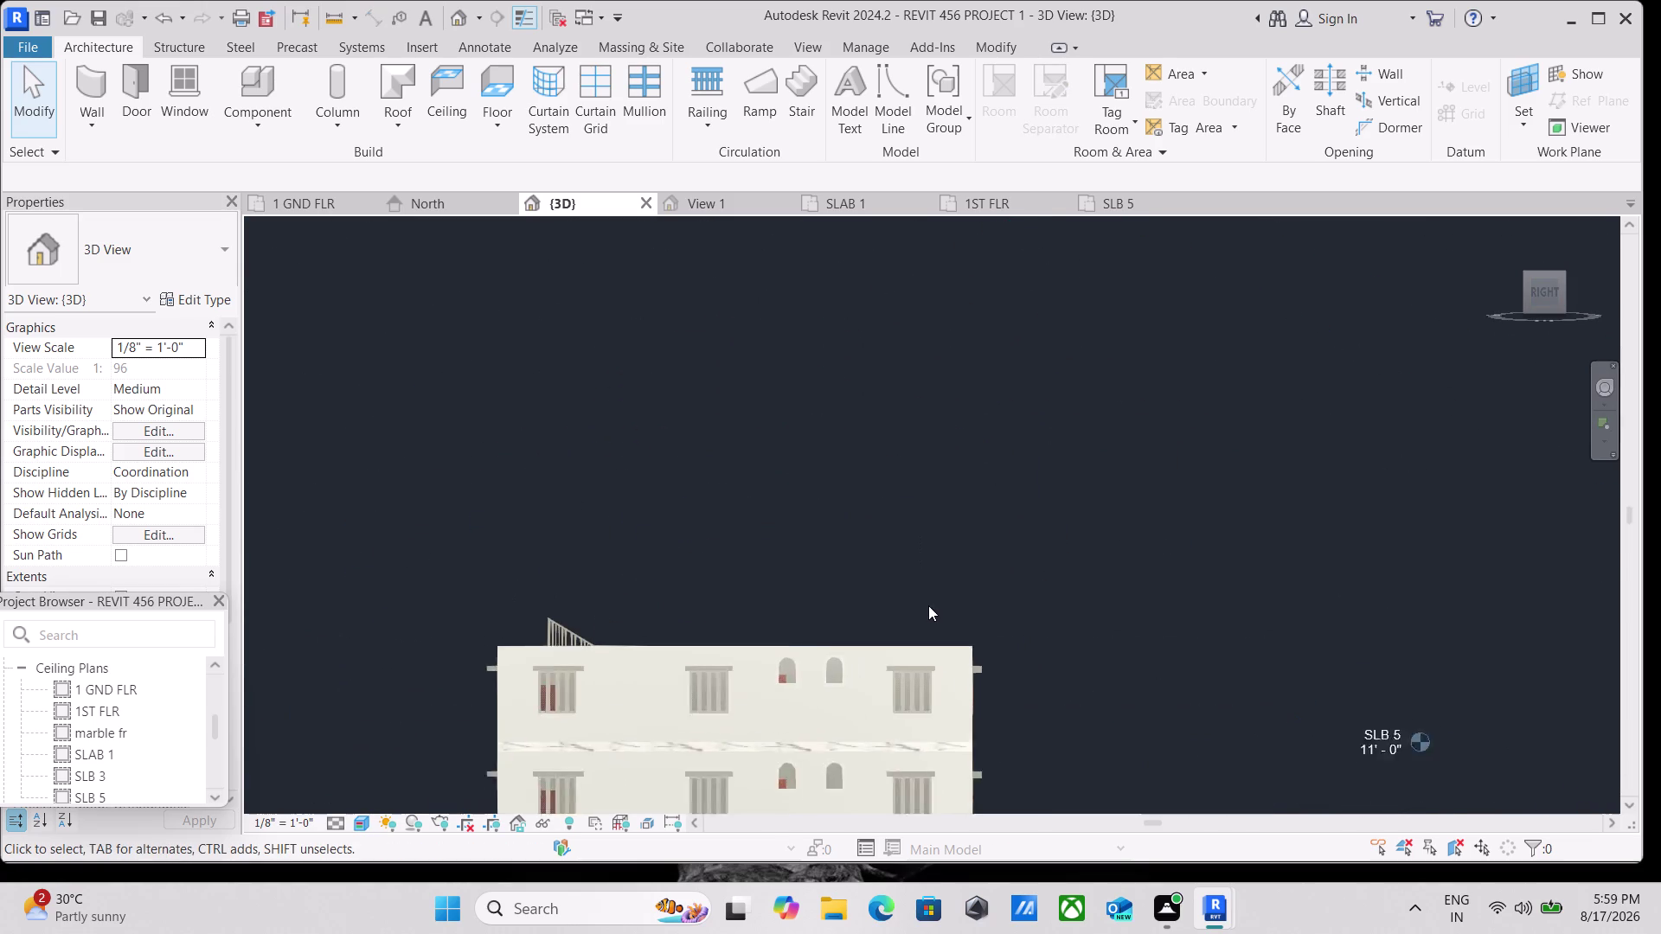
scroll(up, 3)
scroll(down, 3)
middle_drag(950, 591, 930, 596)
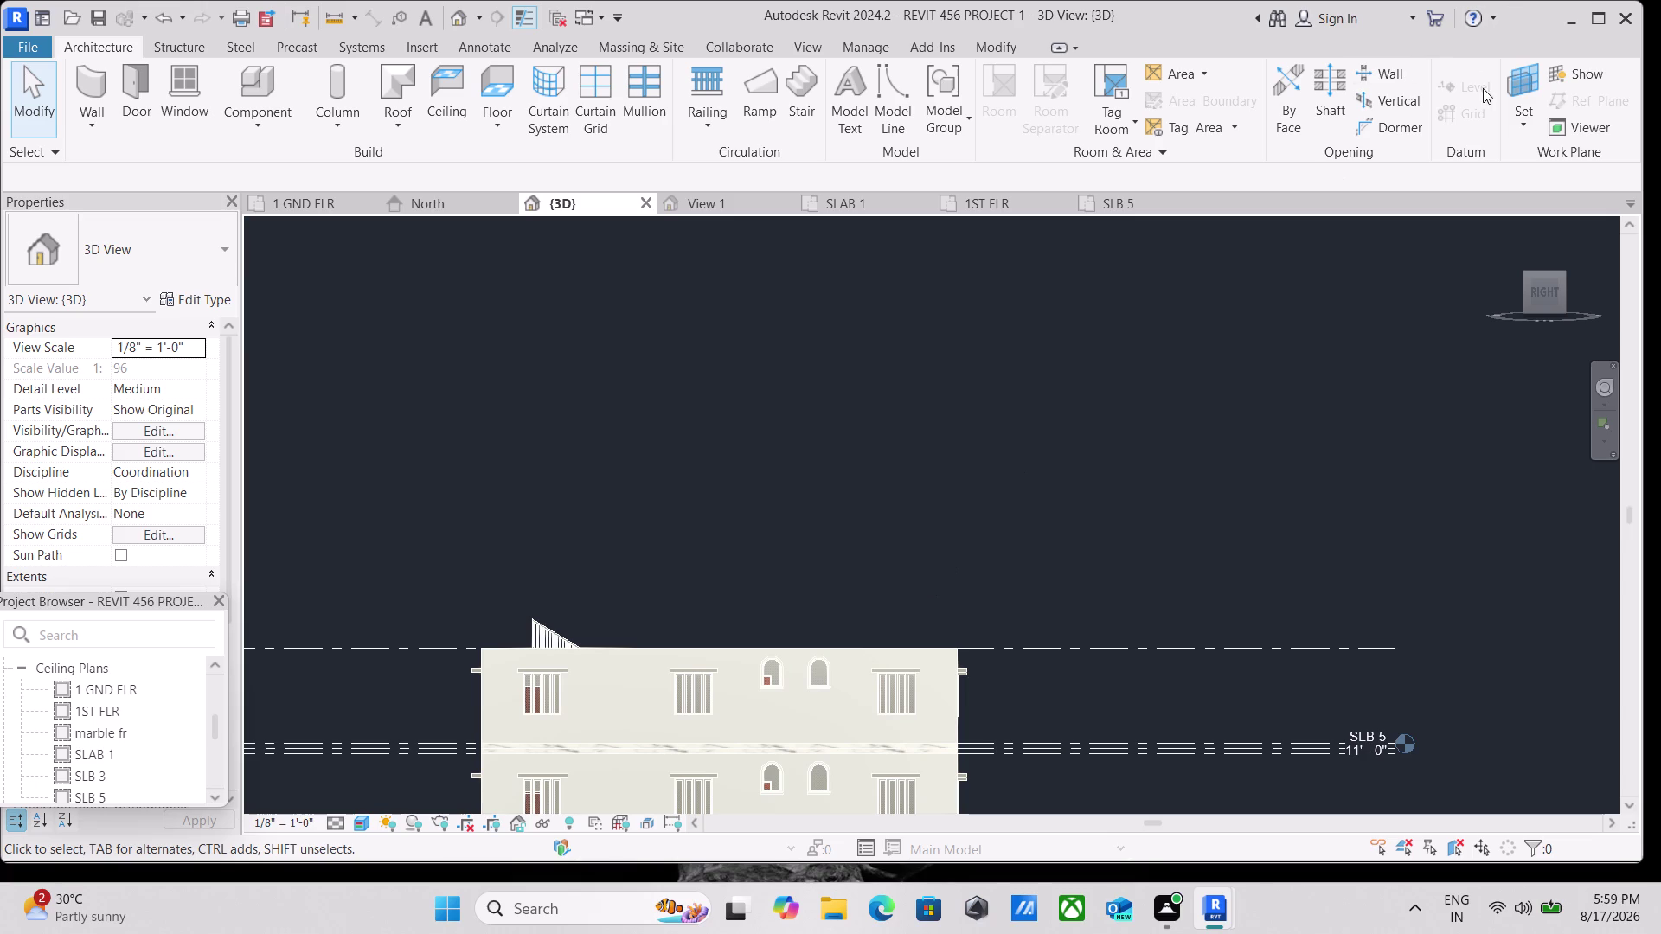
click(384, 129)
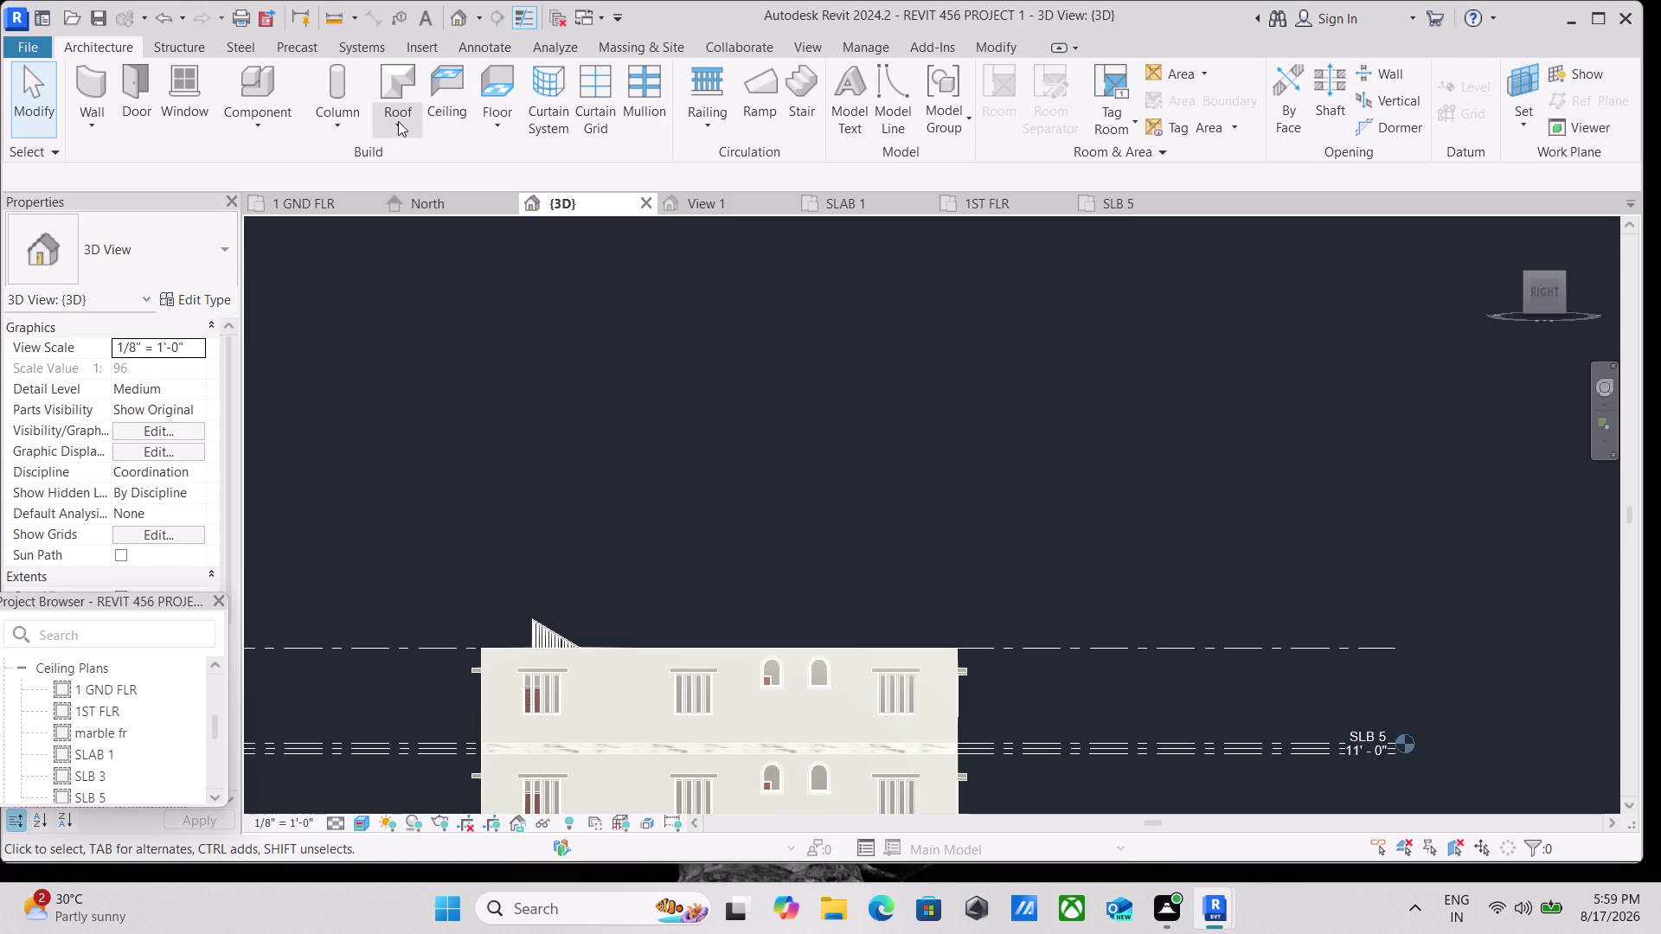
click(398, 121)
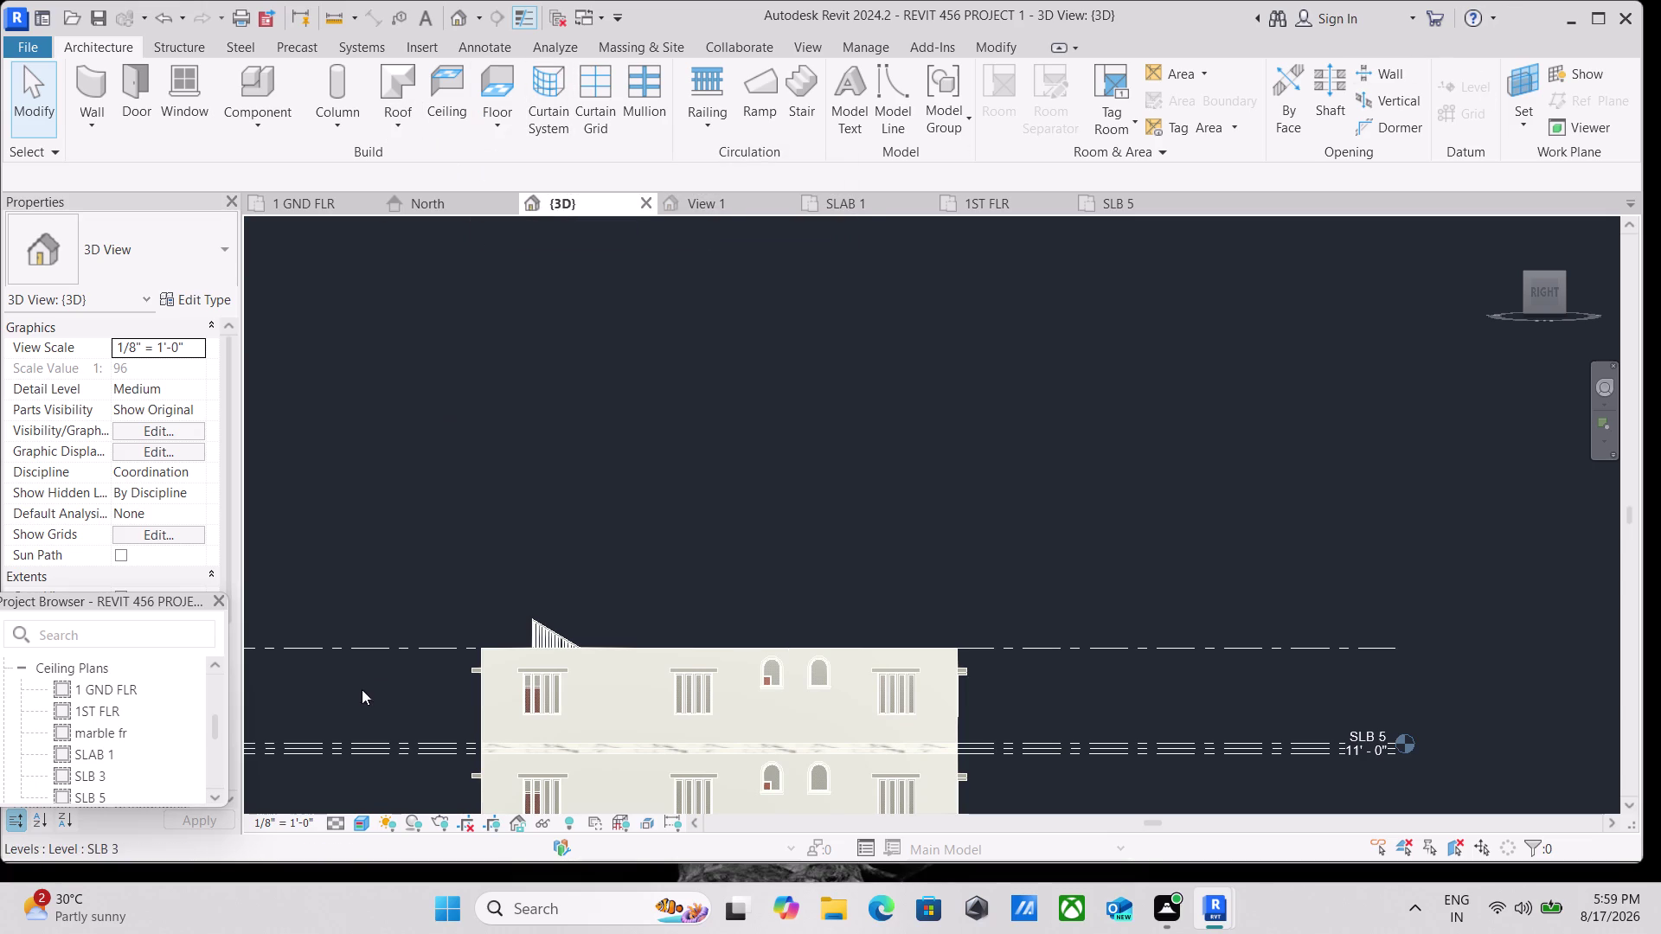
Switch the visual style to Consistent Colors and frame both storeys with SLB 5.
click(368, 824)
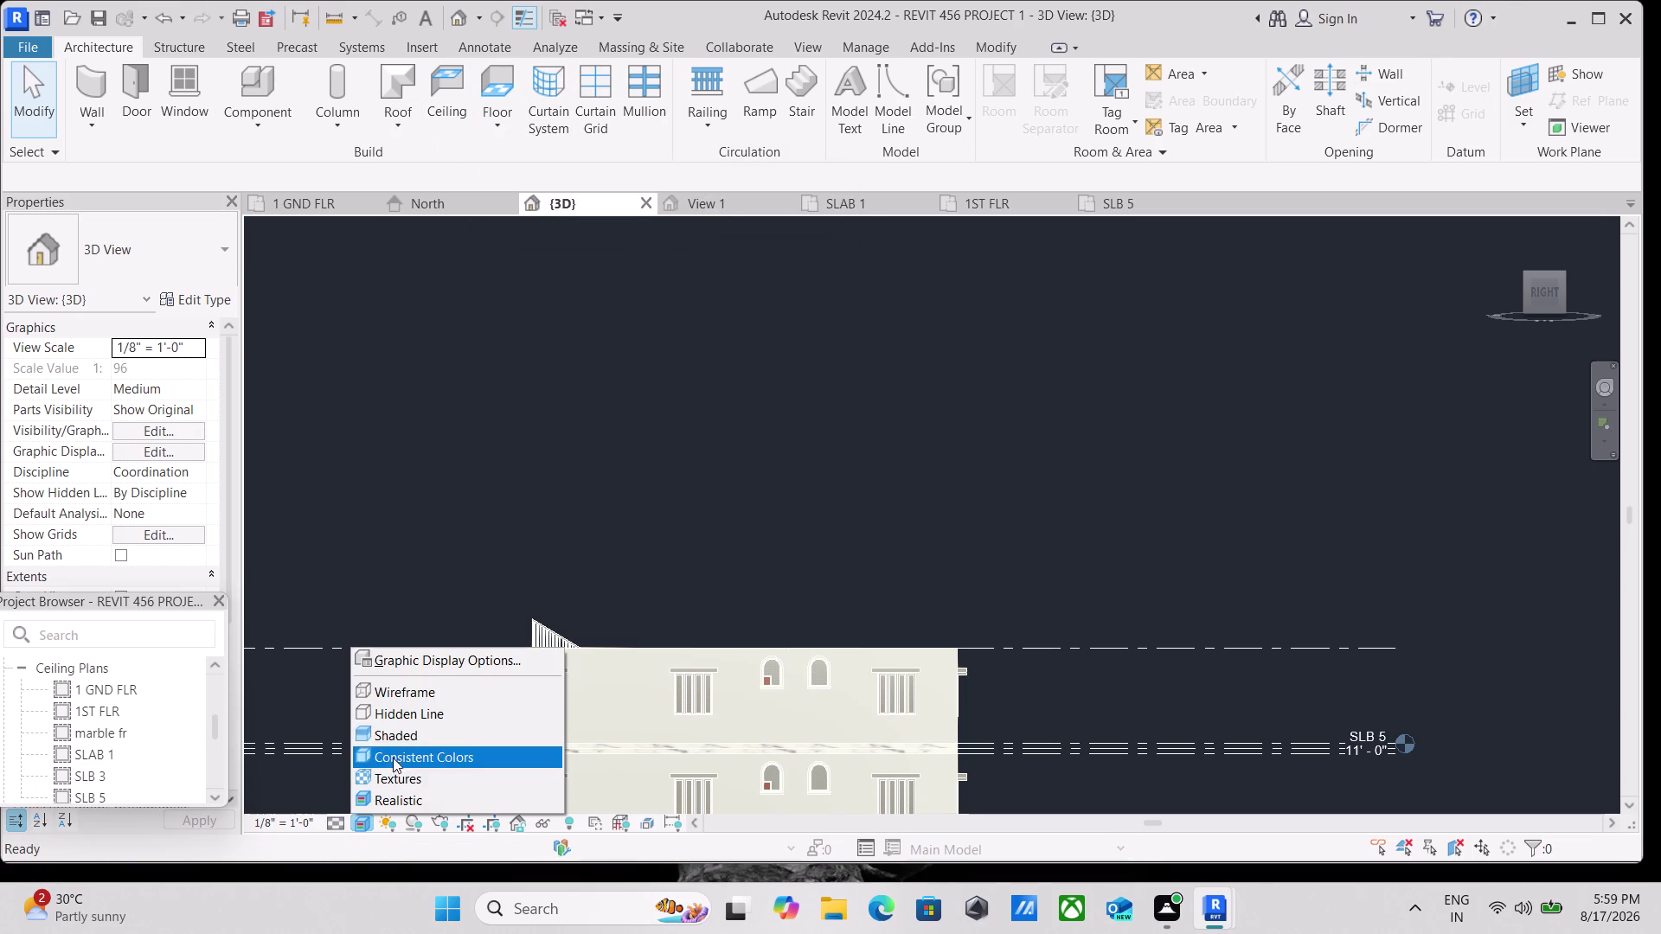
click(402, 733)
middle_drag(681, 425, 675, 486)
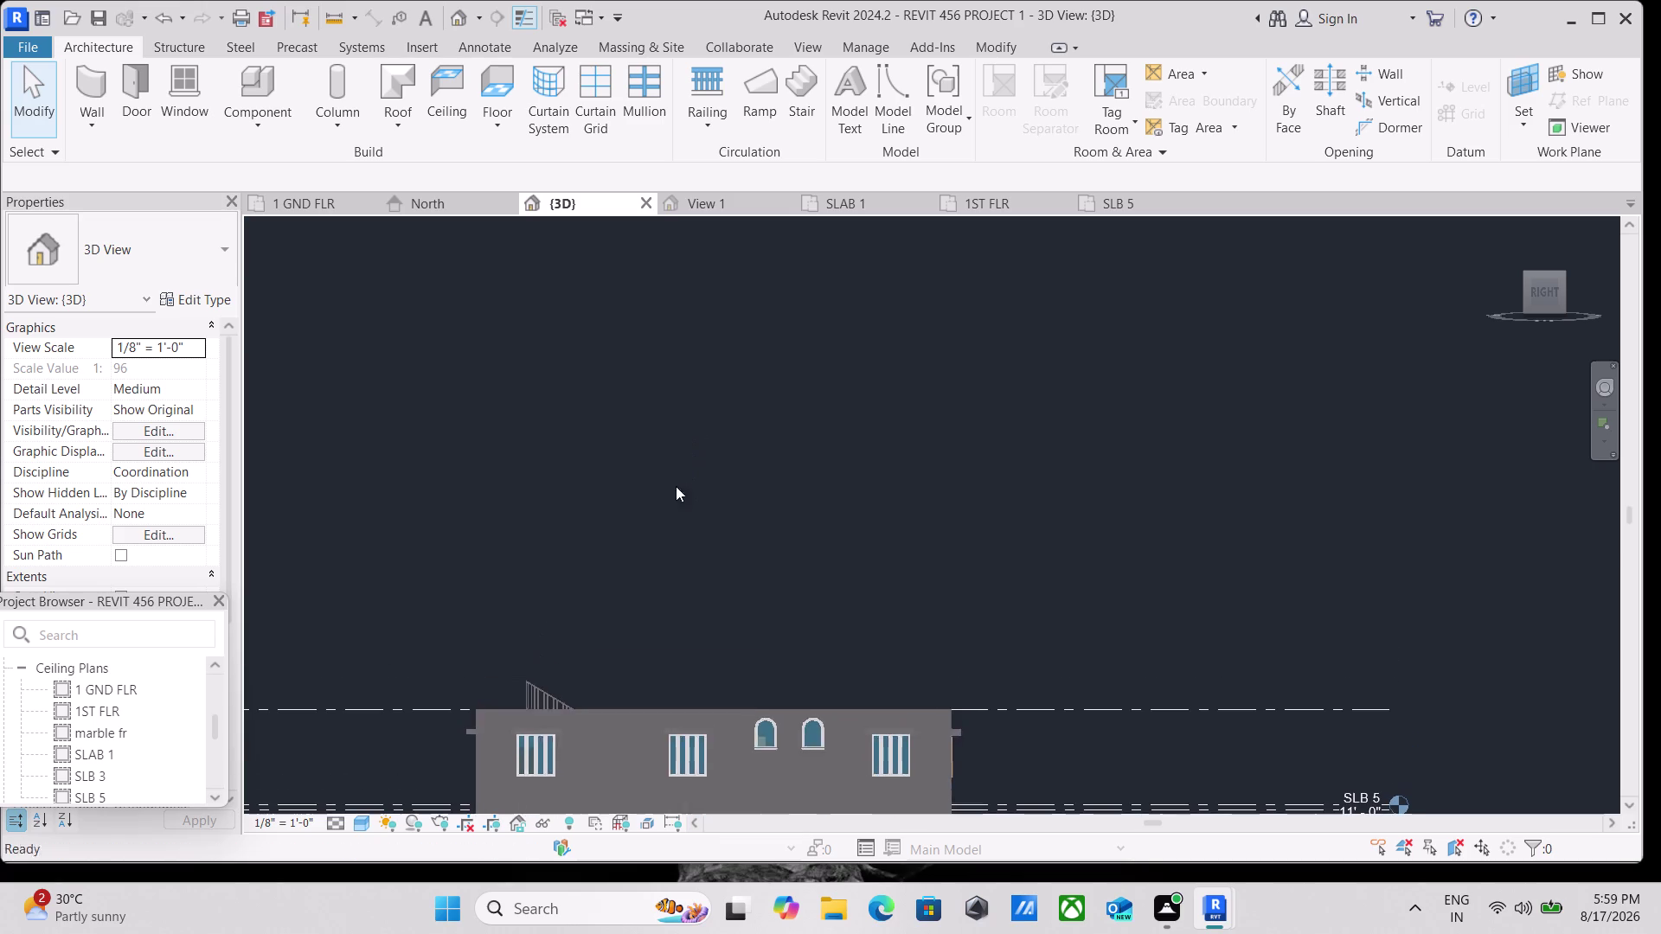
scroll(down, 3)
middle_drag(468, 458, 485, 421)
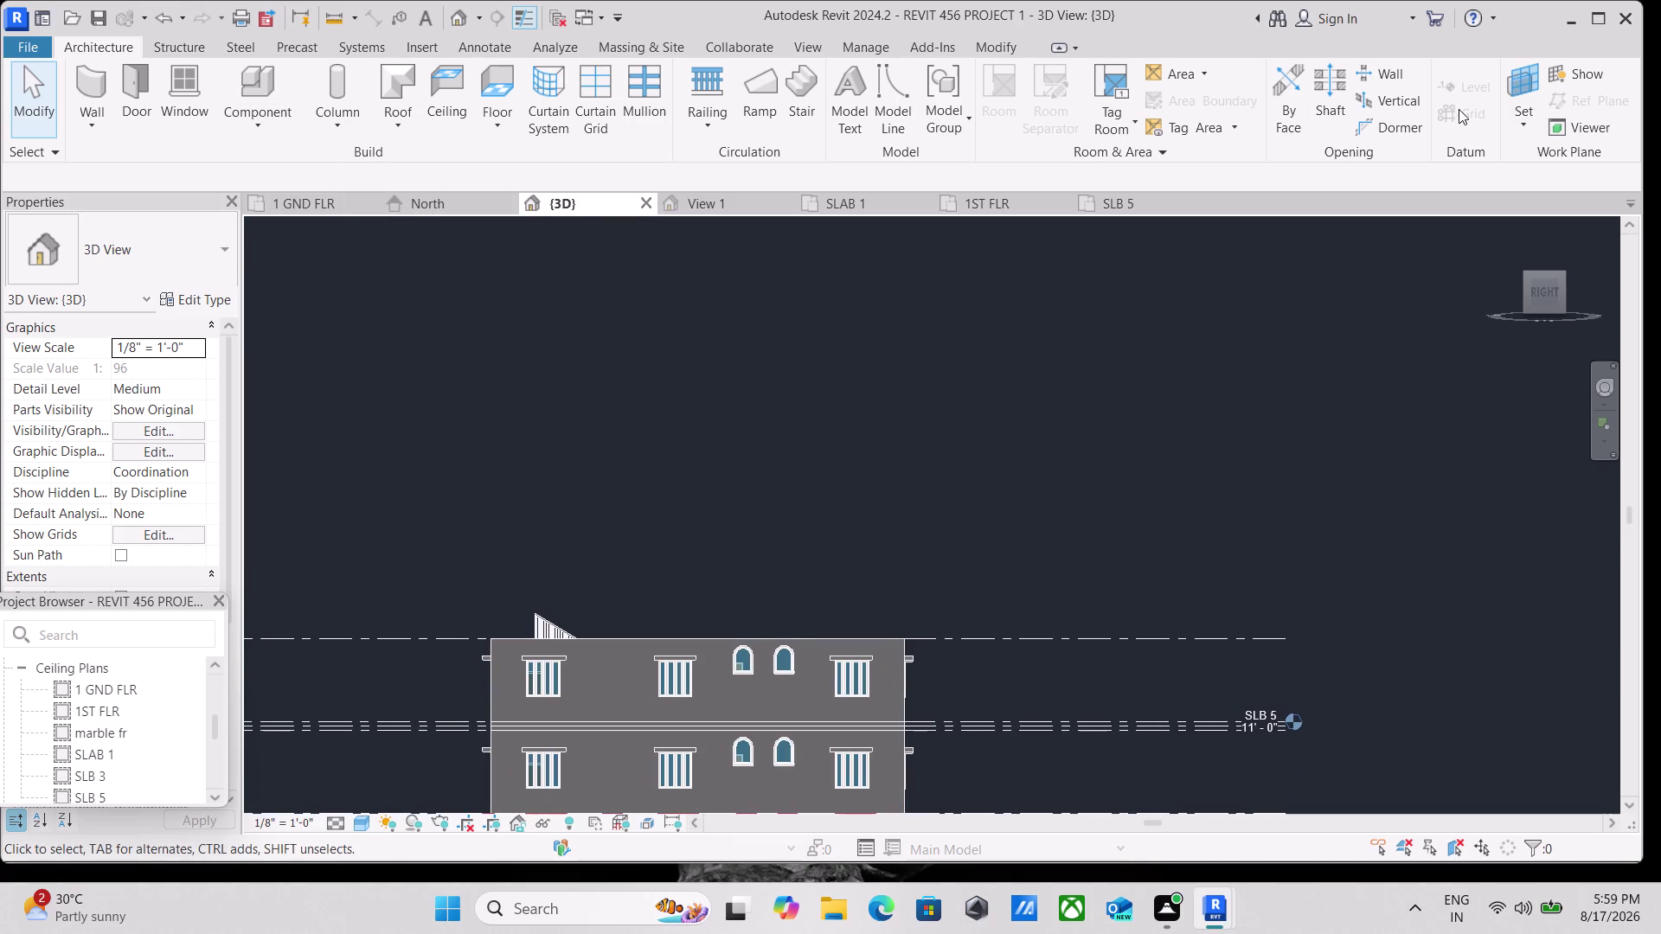
scroll(down, 3)
scroll(down, 3)
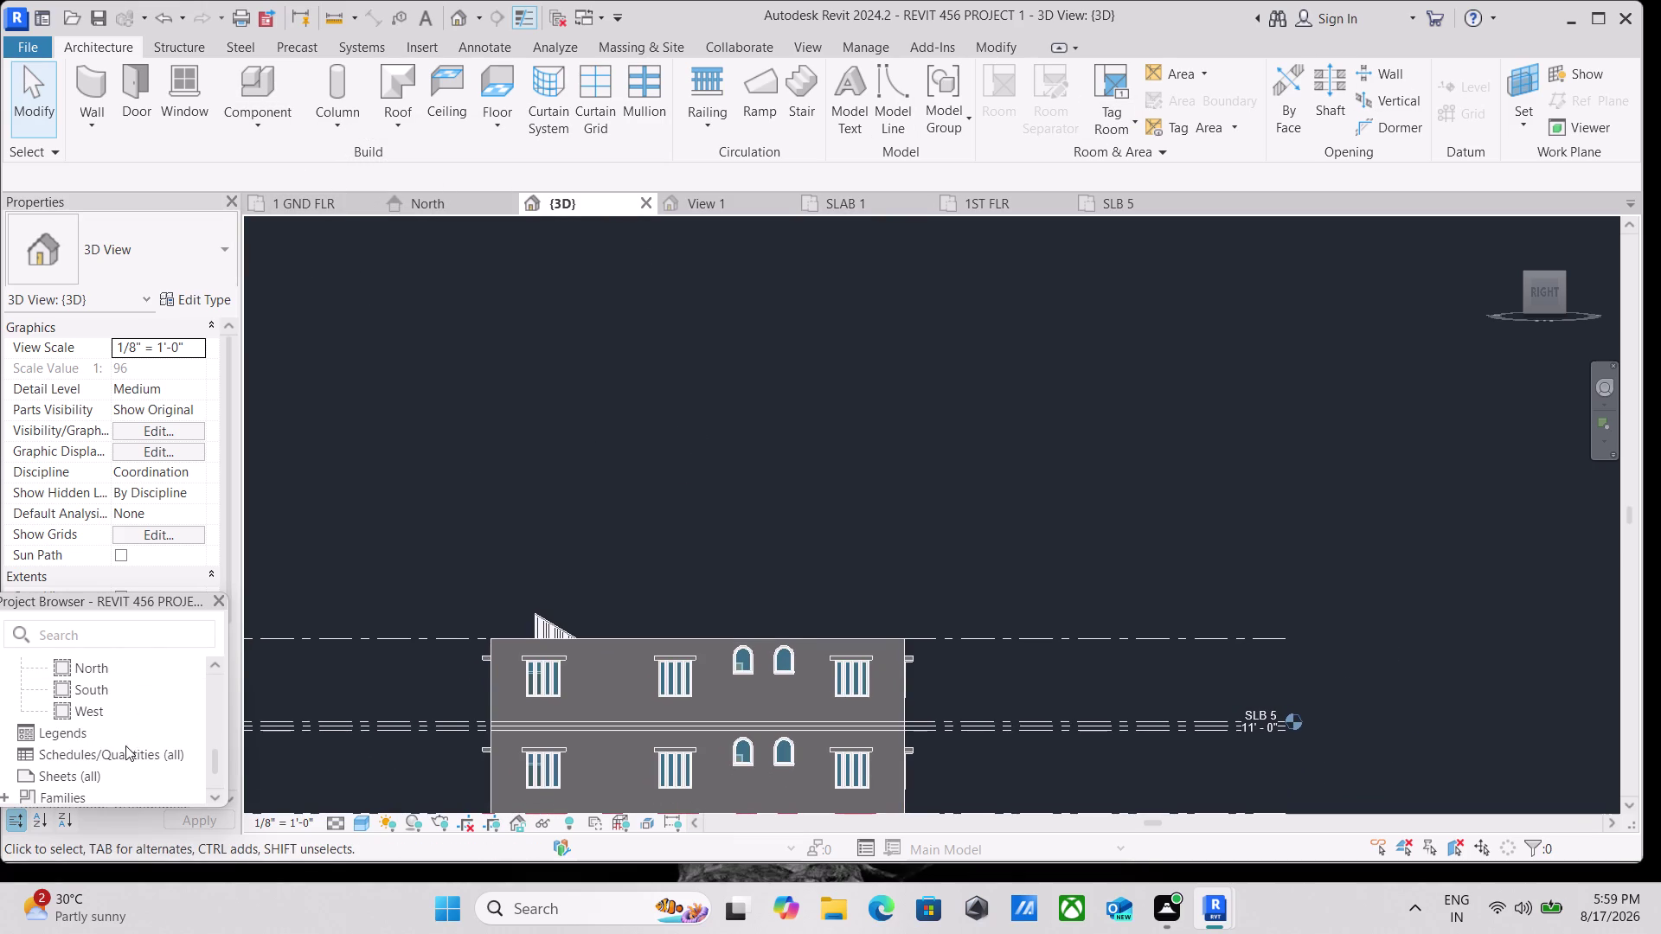
scroll(up, 3)
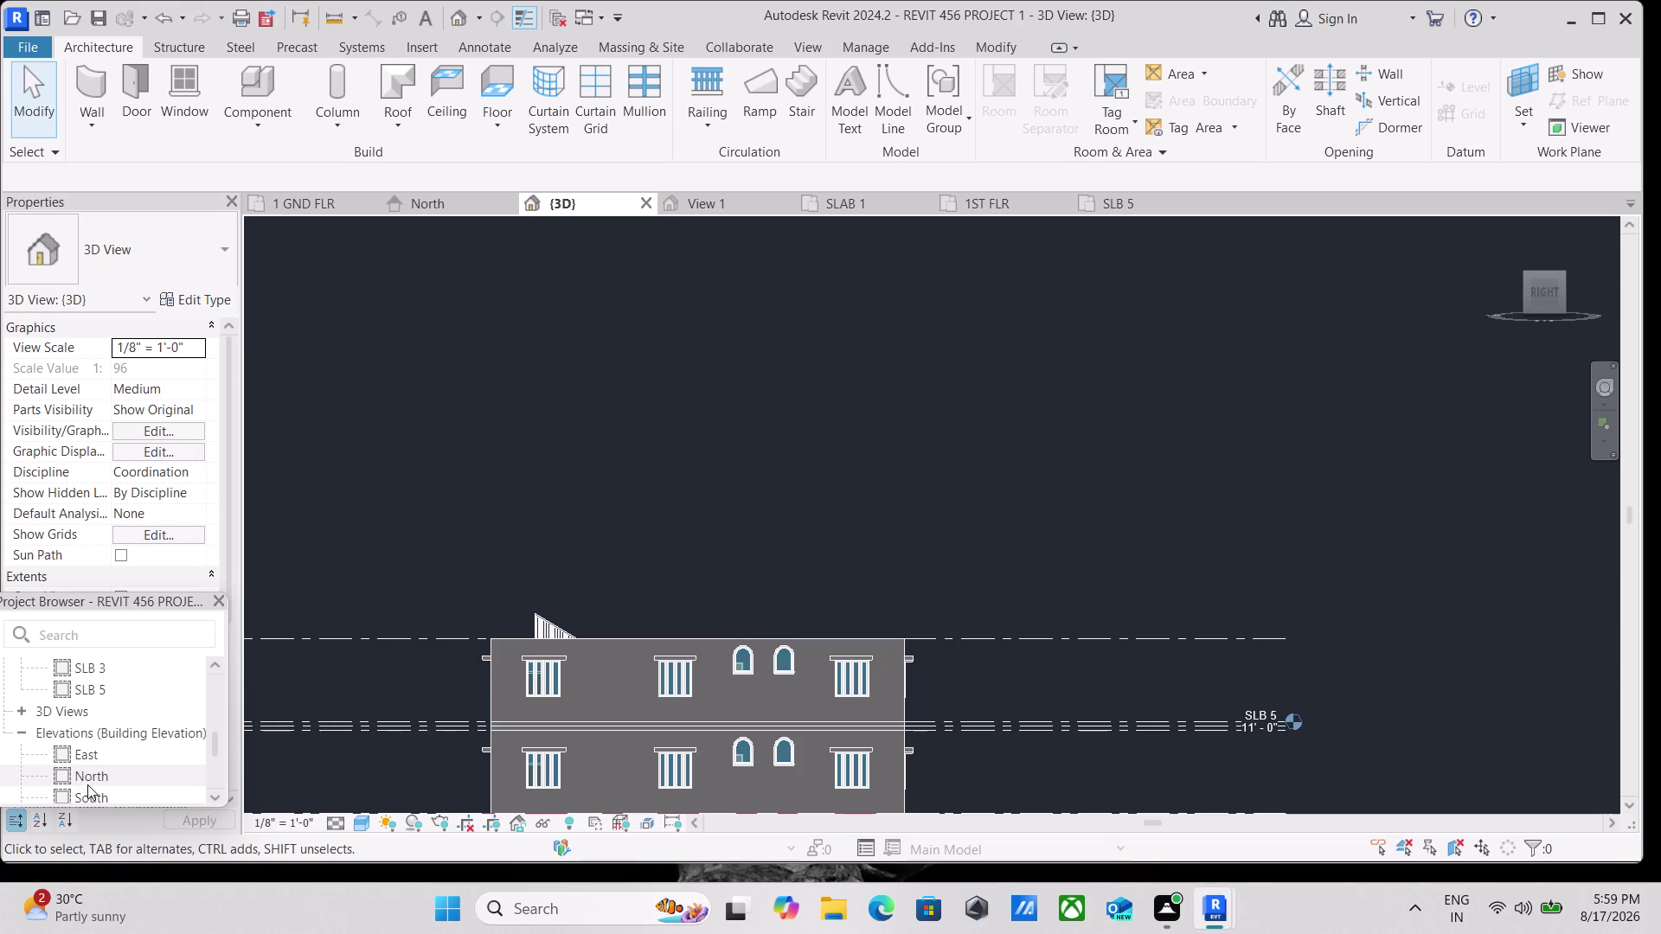
Open the North elevation and frame SLB 3 with the space above it.
double_click(87, 779)
scroll(down, 3)
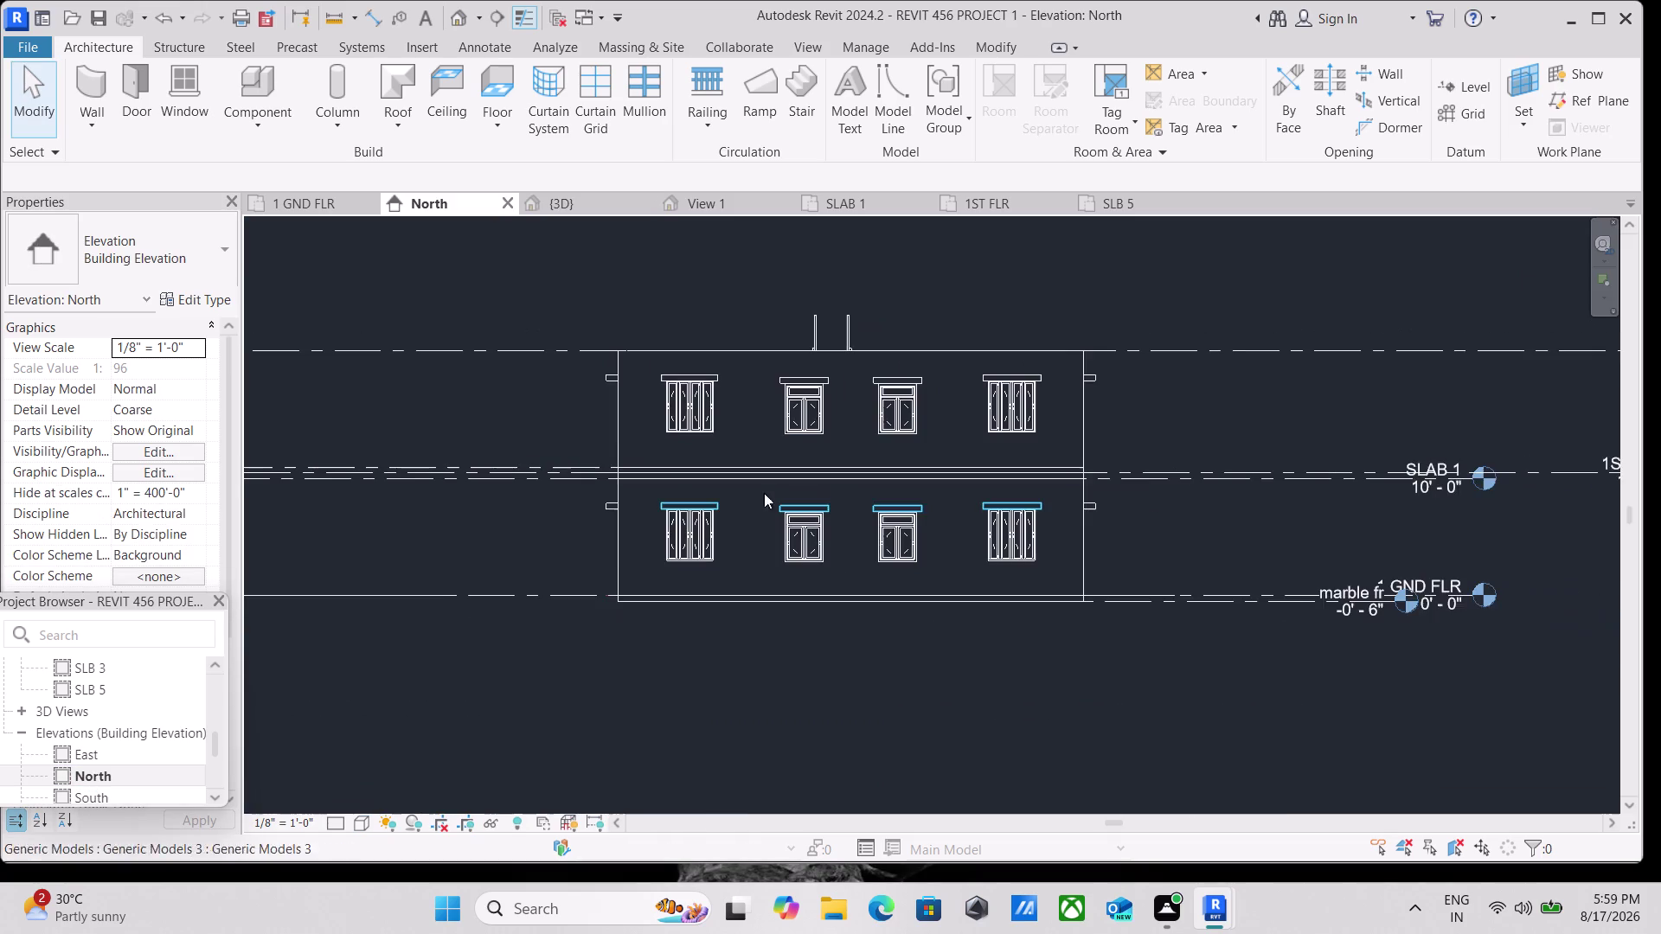
middle_drag(833, 482, 584, 658)
middle_drag(942, 287, 862, 340)
Create a level from the SLB 3 line using Pick Lines with a 0' 6" offset.
click(1467, 82)
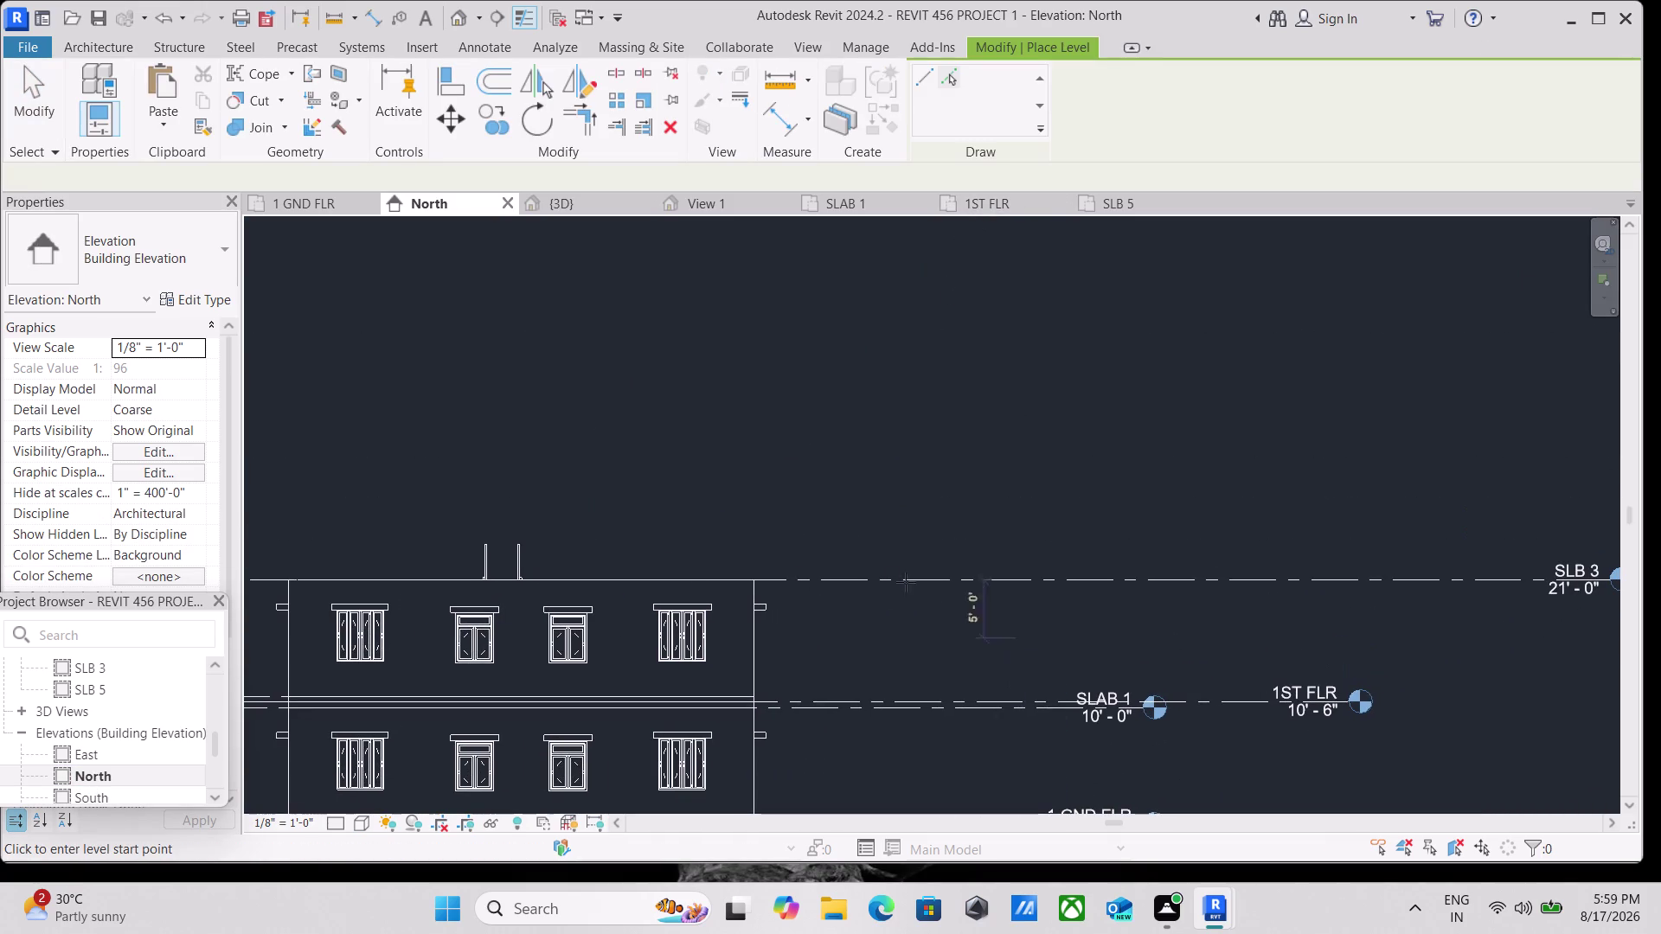
click(959, 83)
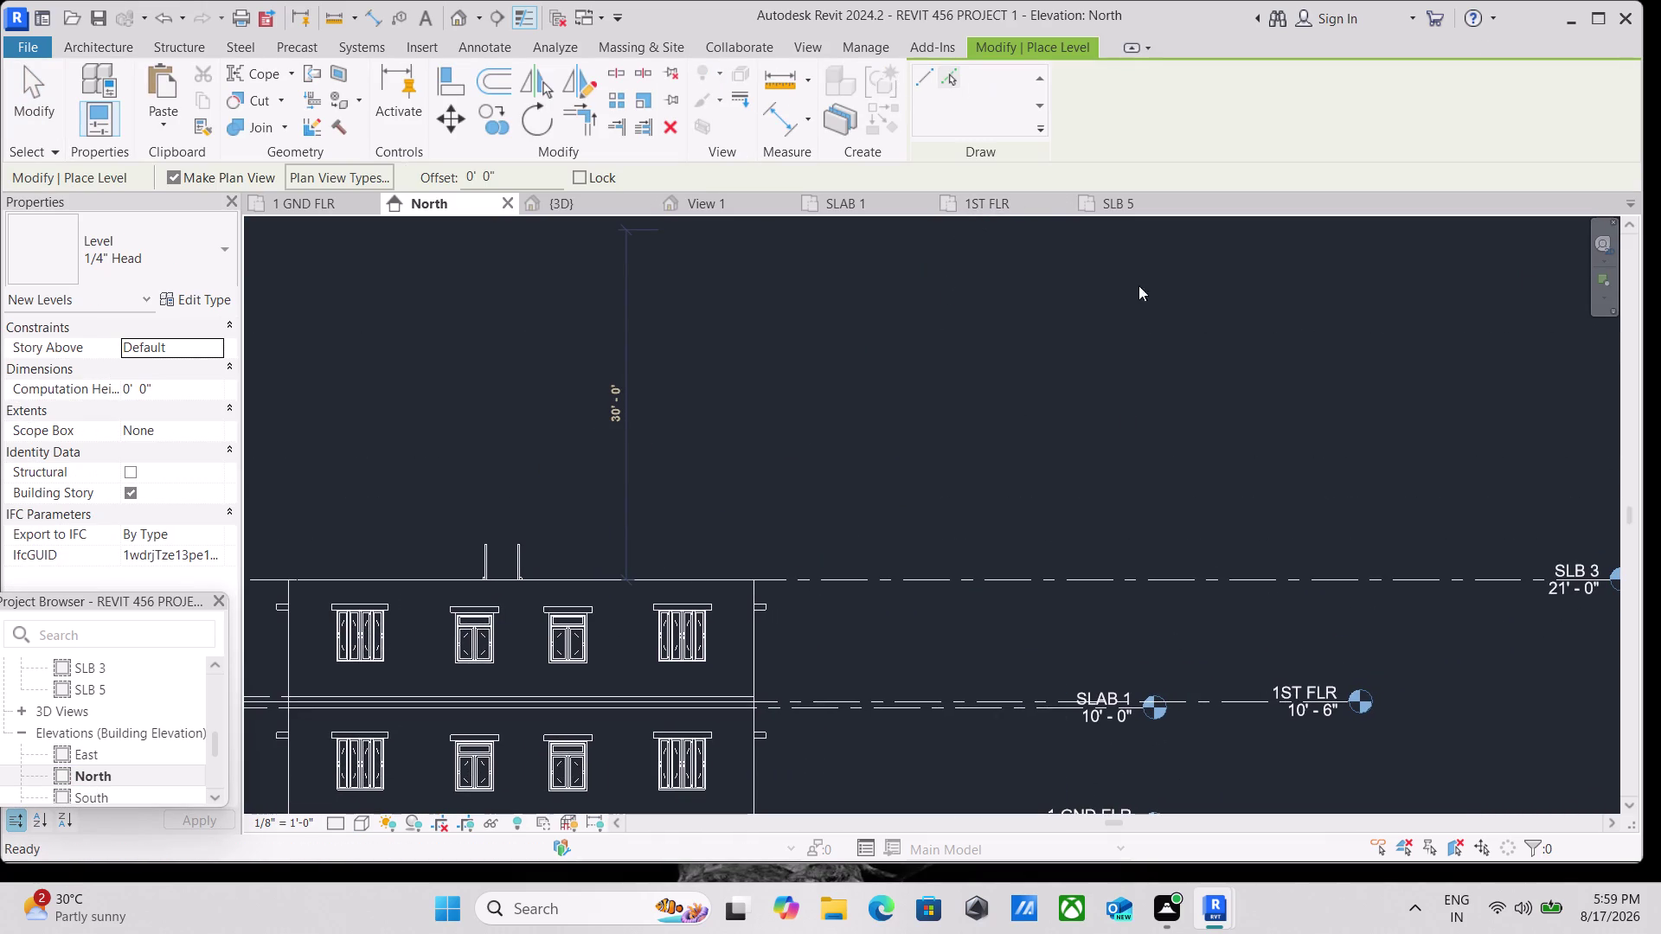
drag(516, 172, 394, 173)
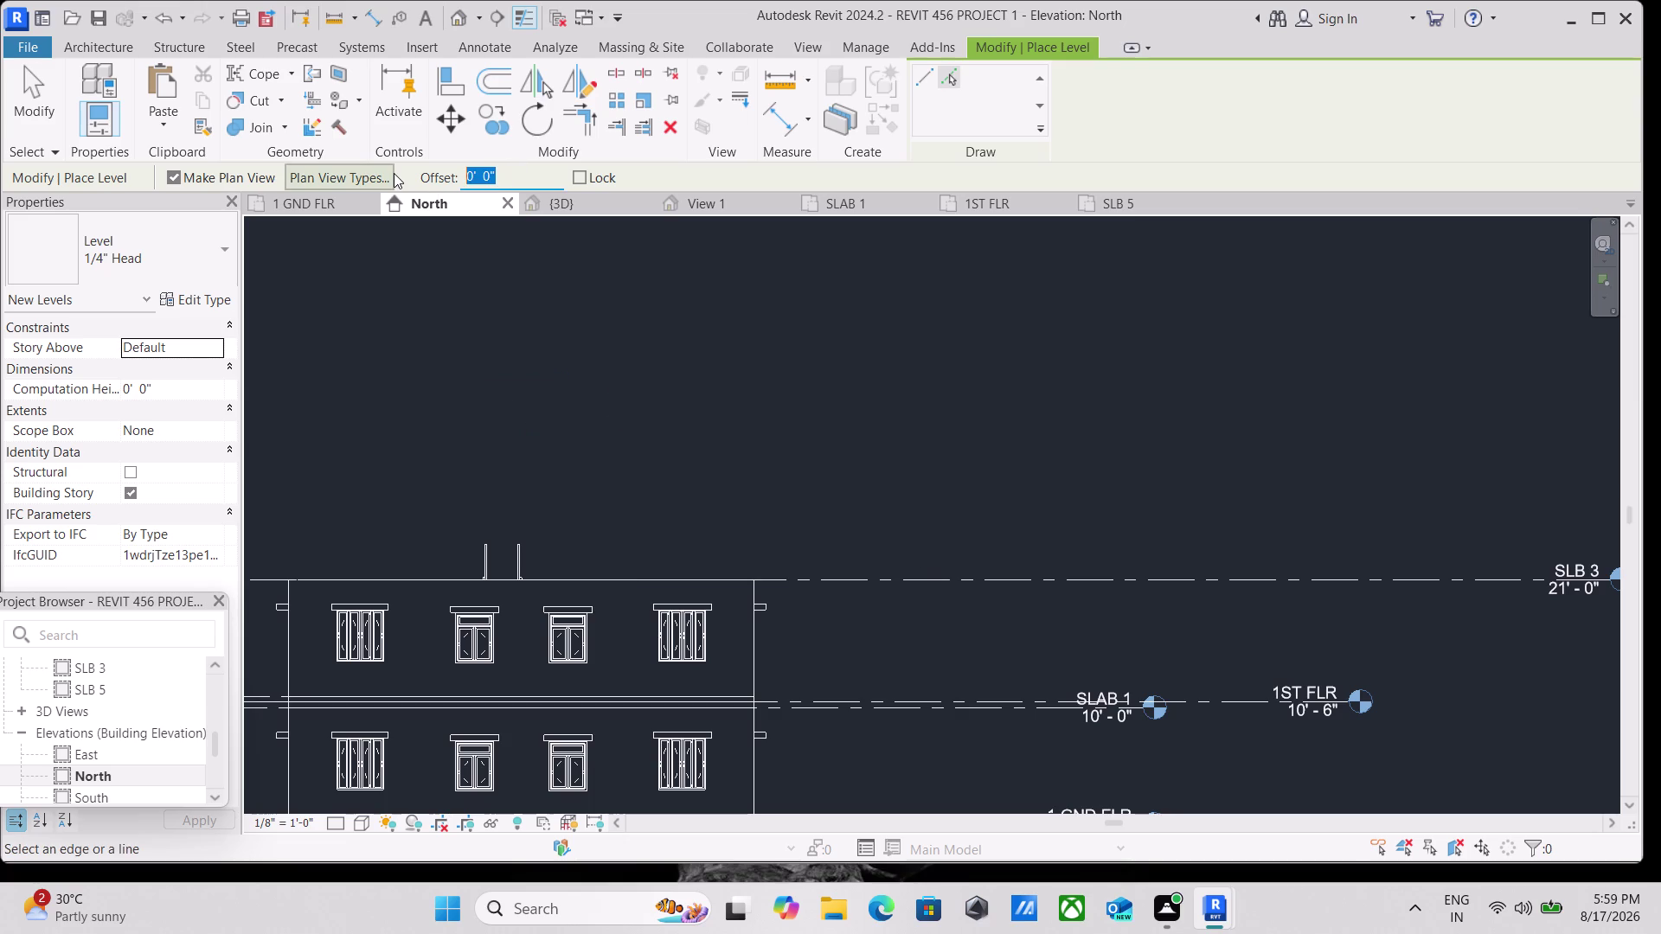
key(6)
key(shift+quotedbl)
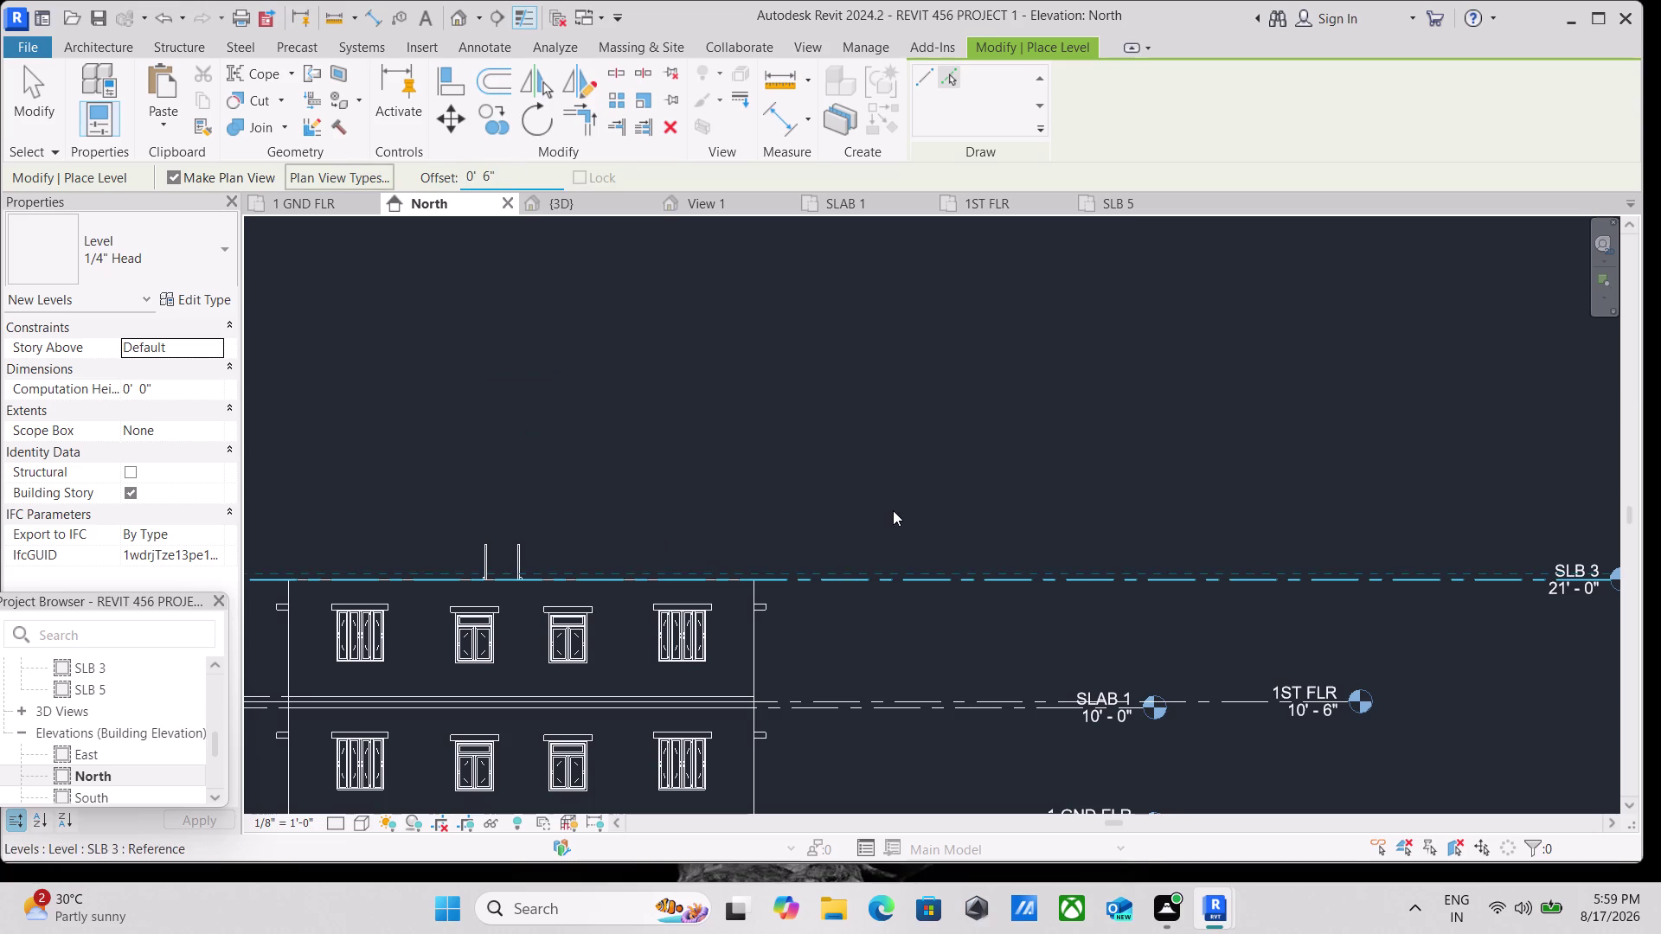
click(841, 575)
Check the new SLB 6 level at 21'-6", then return to the 3D view.
scroll(down, 3)
middle_drag(779, 410, 952, 432)
scroll(down, 3)
middle_drag(953, 431, 961, 464)
key(Escape)
scroll(up, 3)
middle_drag(949, 464, 893, 494)
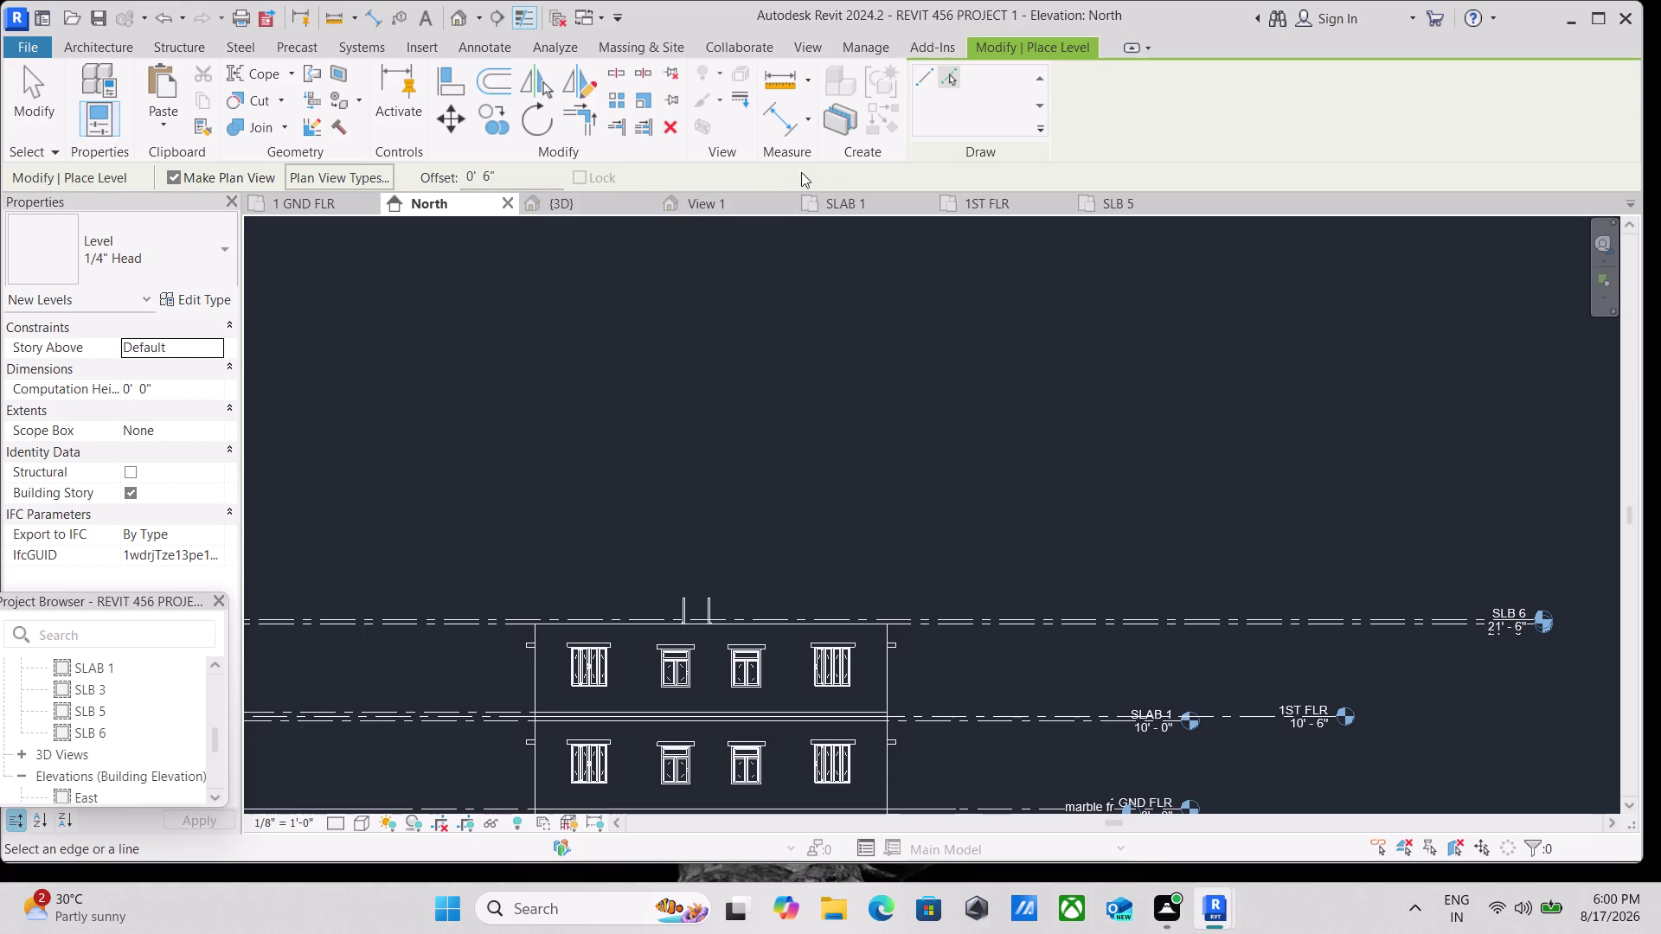
click(573, 198)
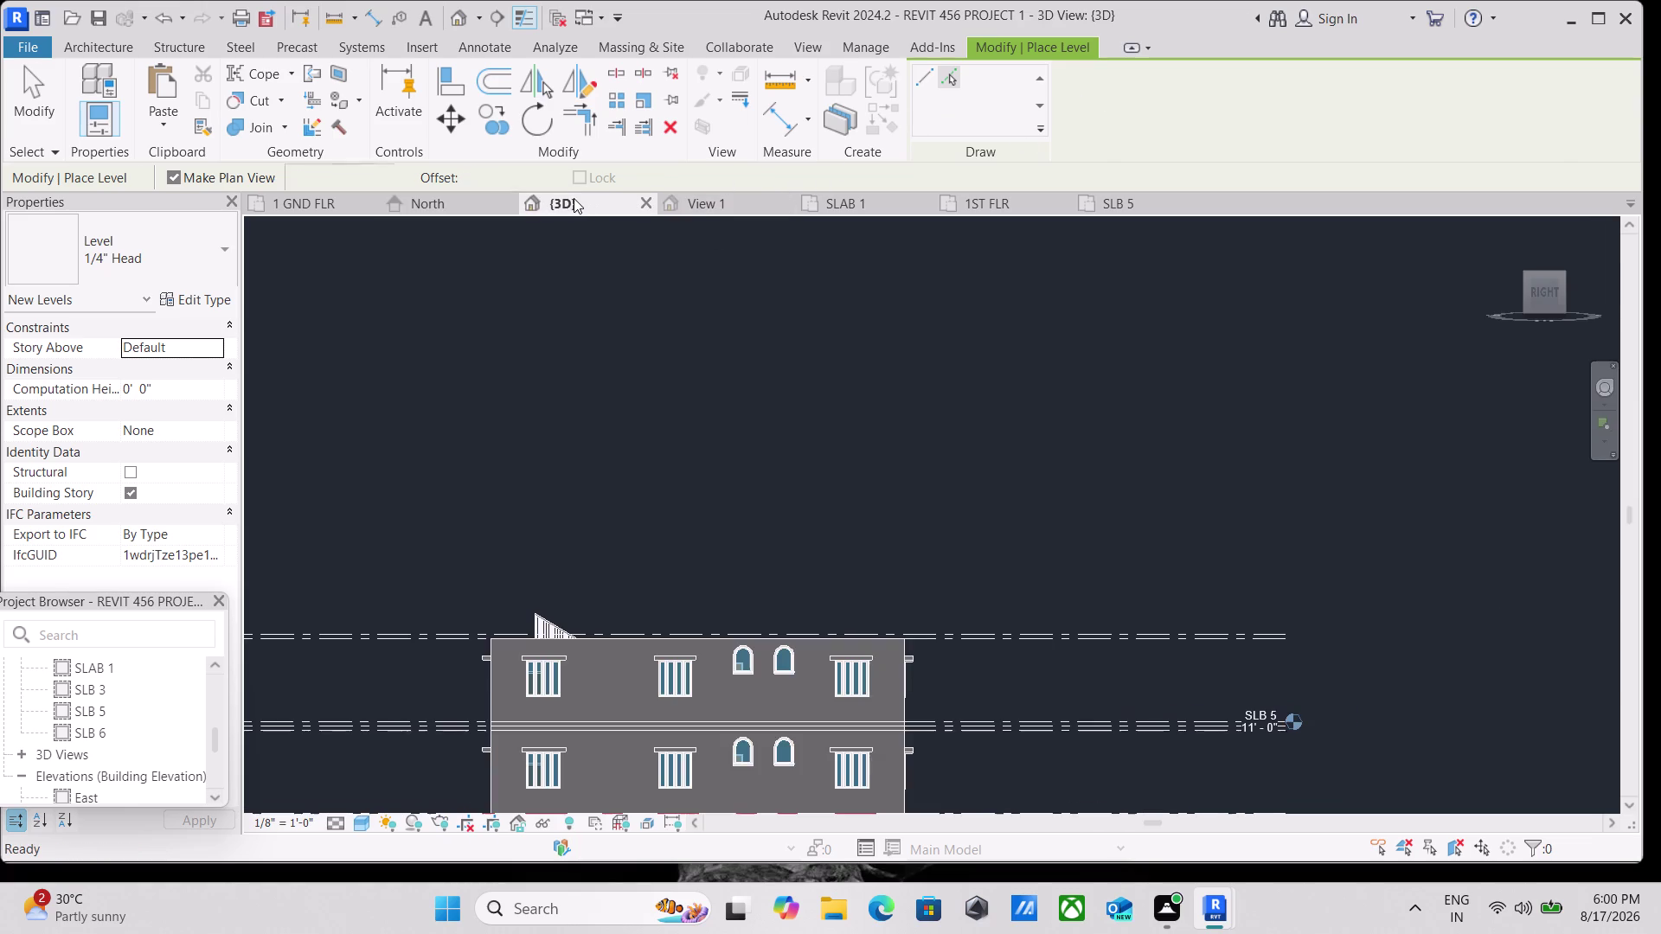
click(1566, 273)
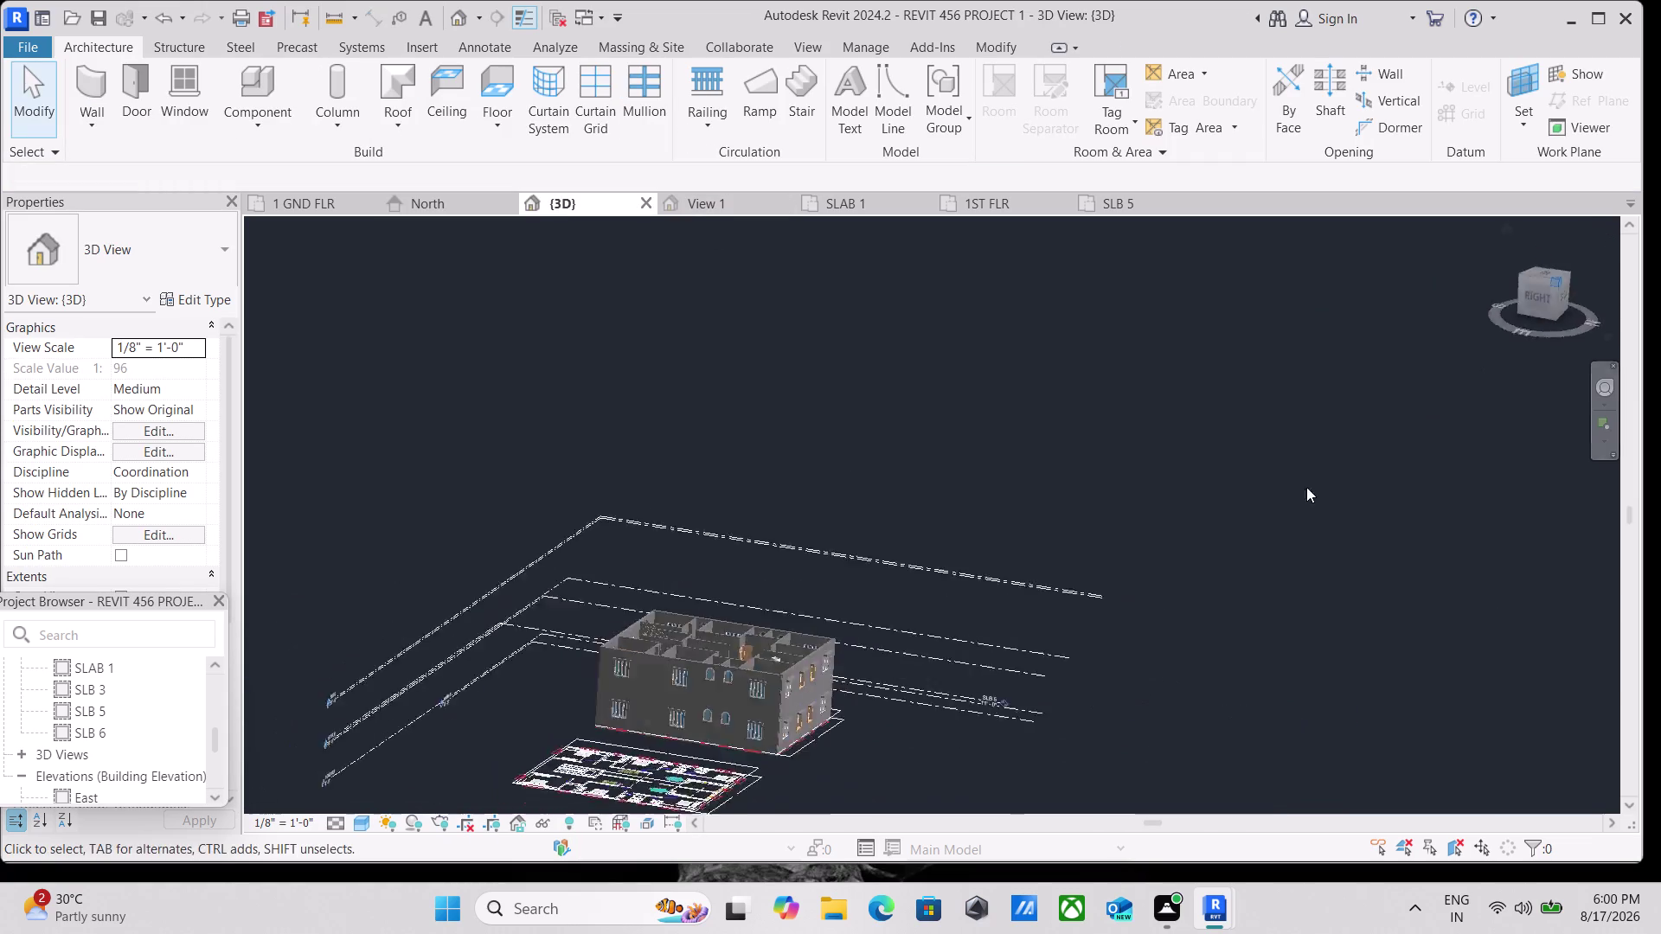
scroll(up, 3)
scroll(up, 3)
scroll(up, 3)
middle_drag(1091, 354, 822, 483)
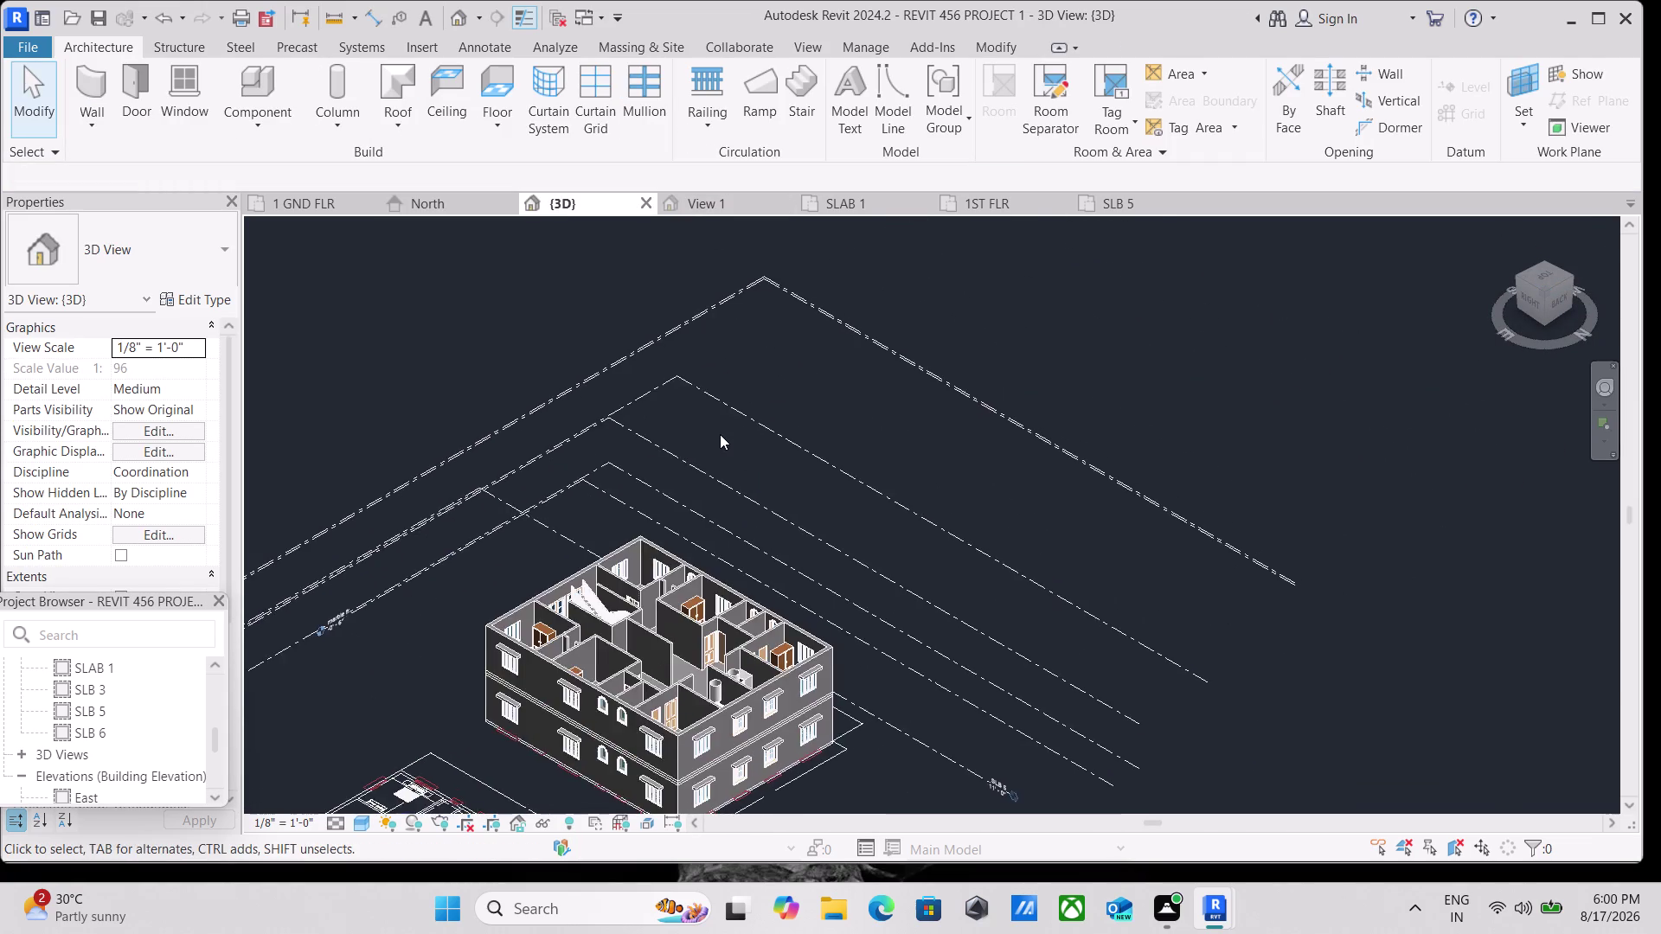
scroll(up, 3)
middle_drag(720, 434, 678, 368)
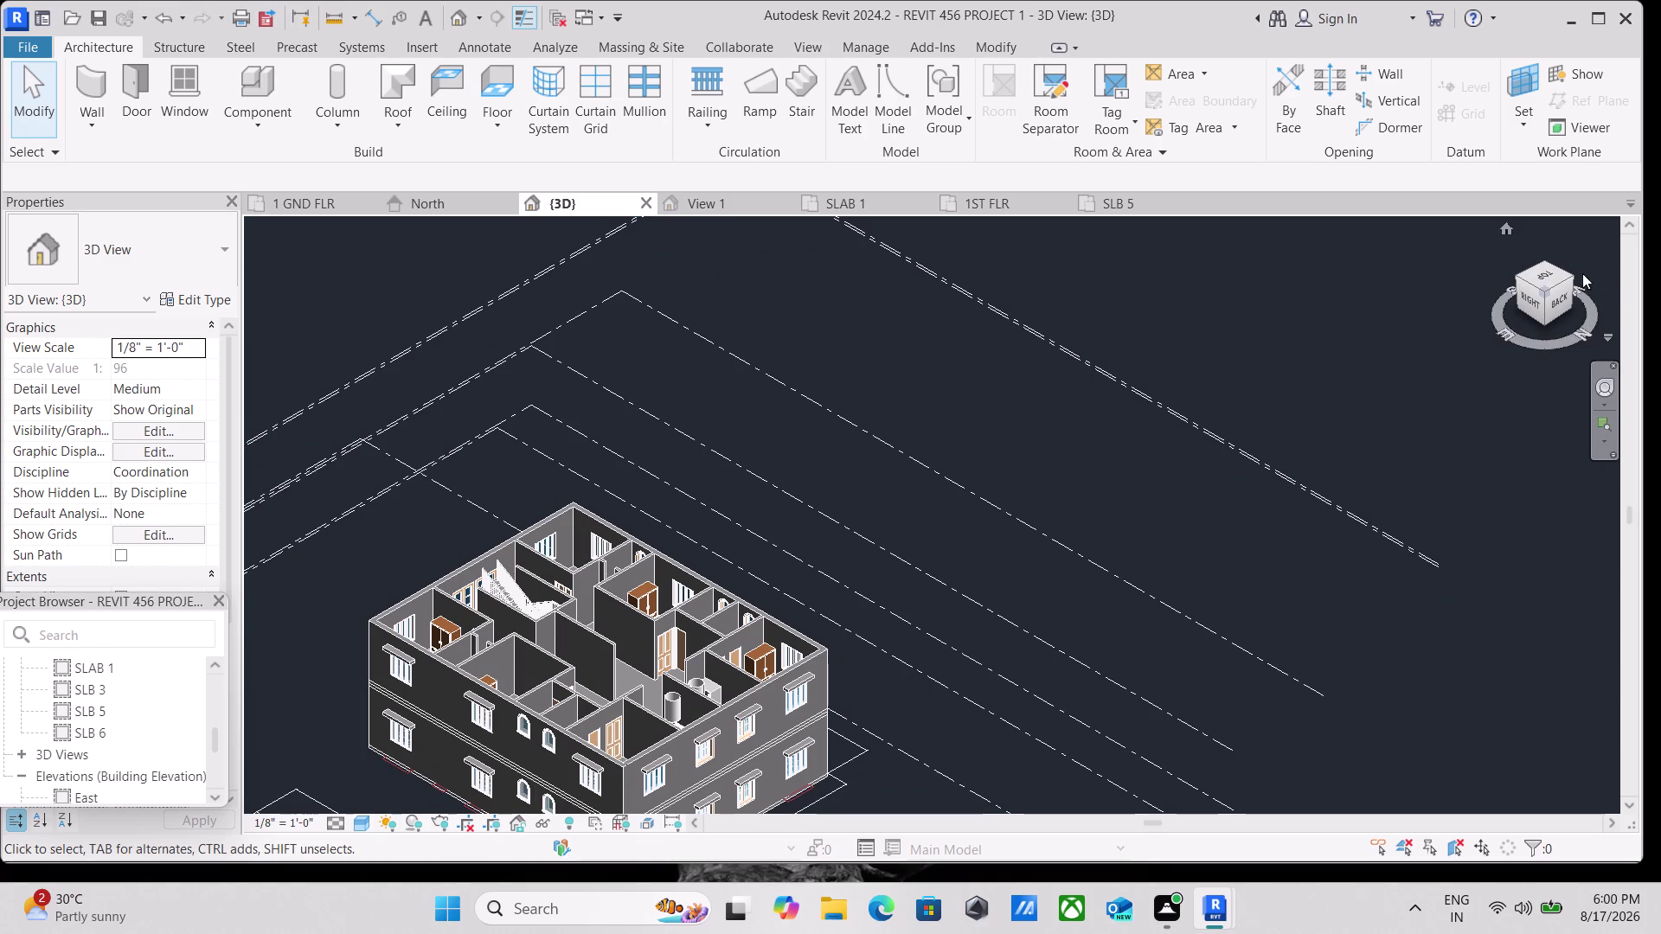
click(1557, 298)
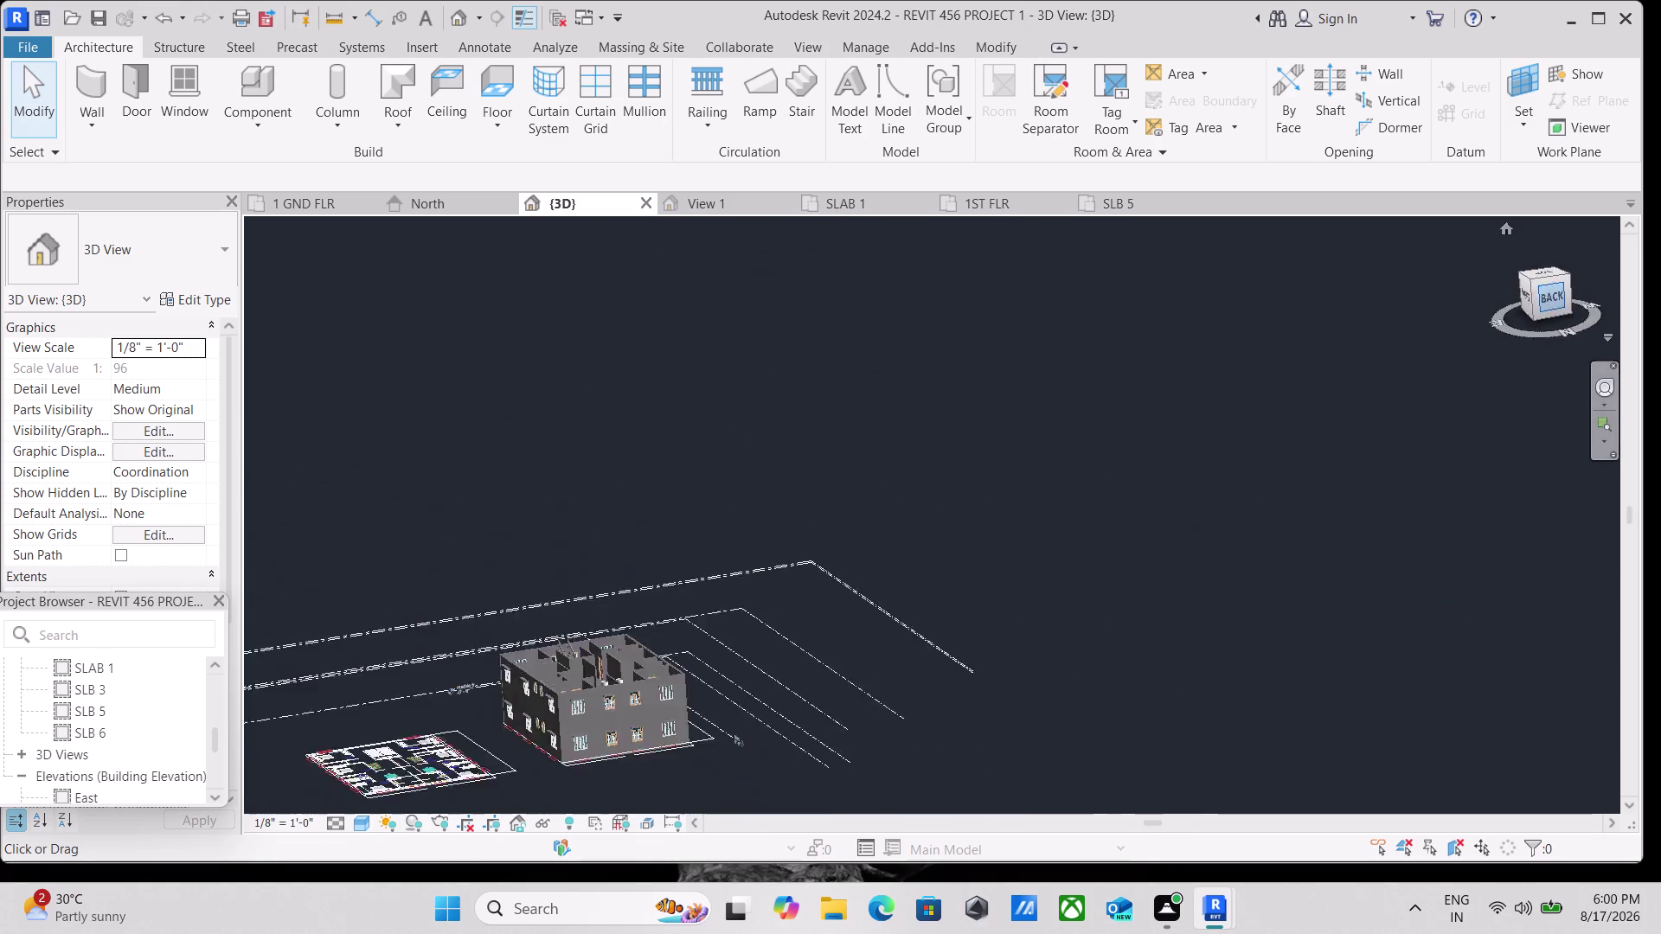
scroll(up, 3)
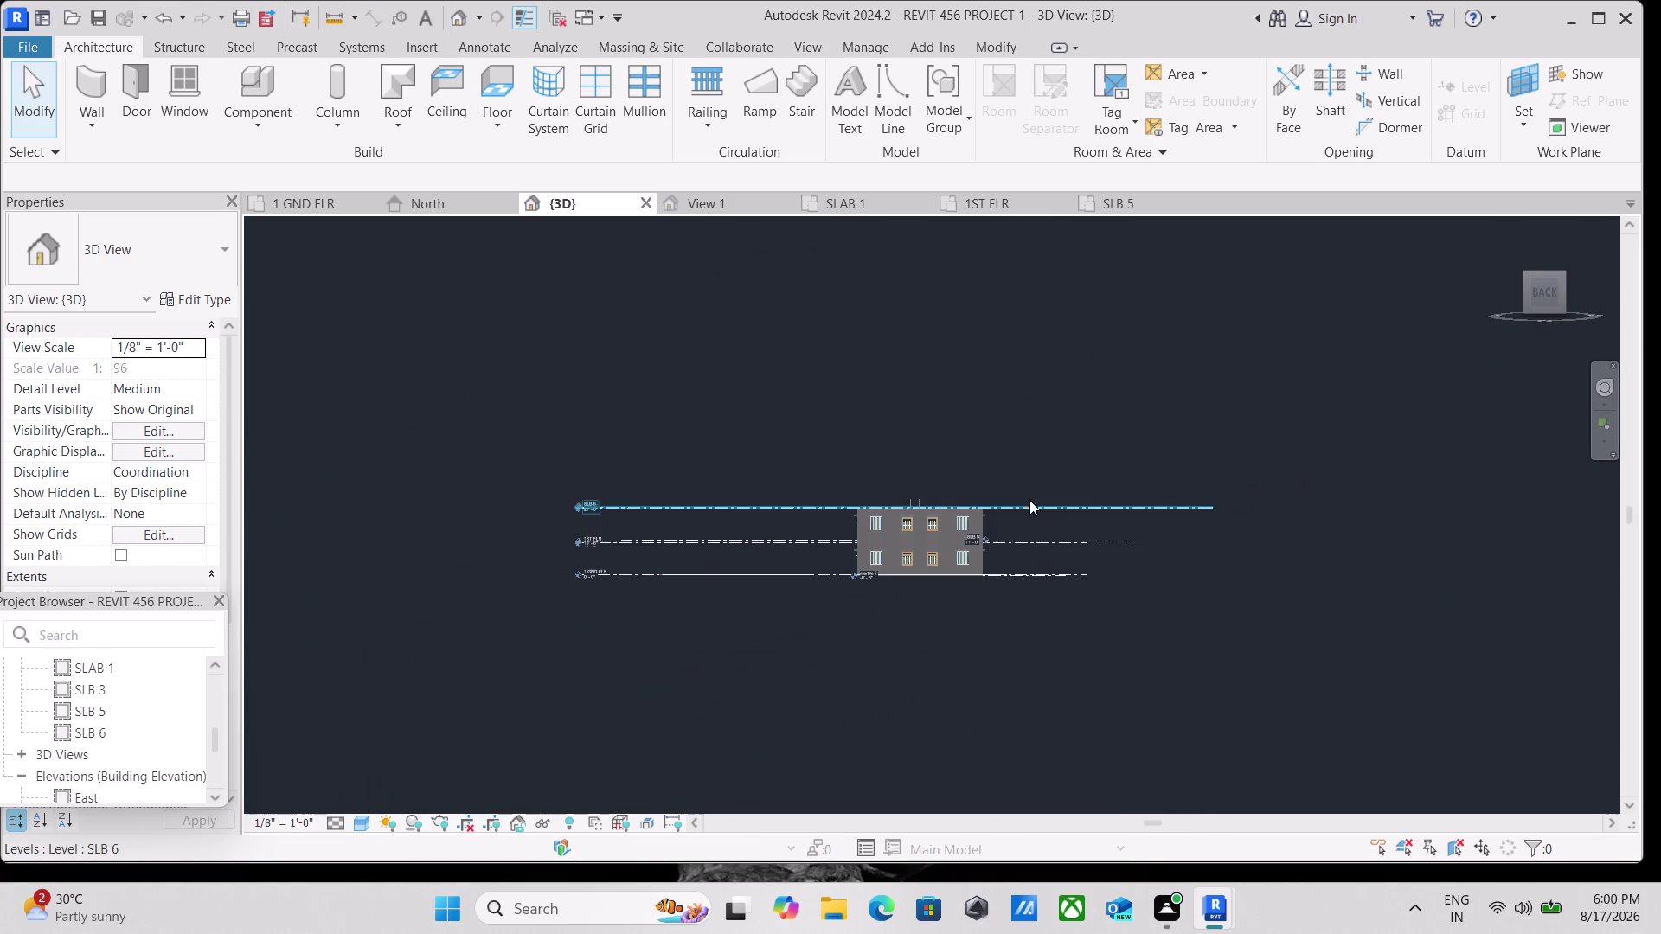
scroll(up, 3)
scroll(up, 3)
middle_drag(617, 508, 832, 521)
scroll(up, 3)
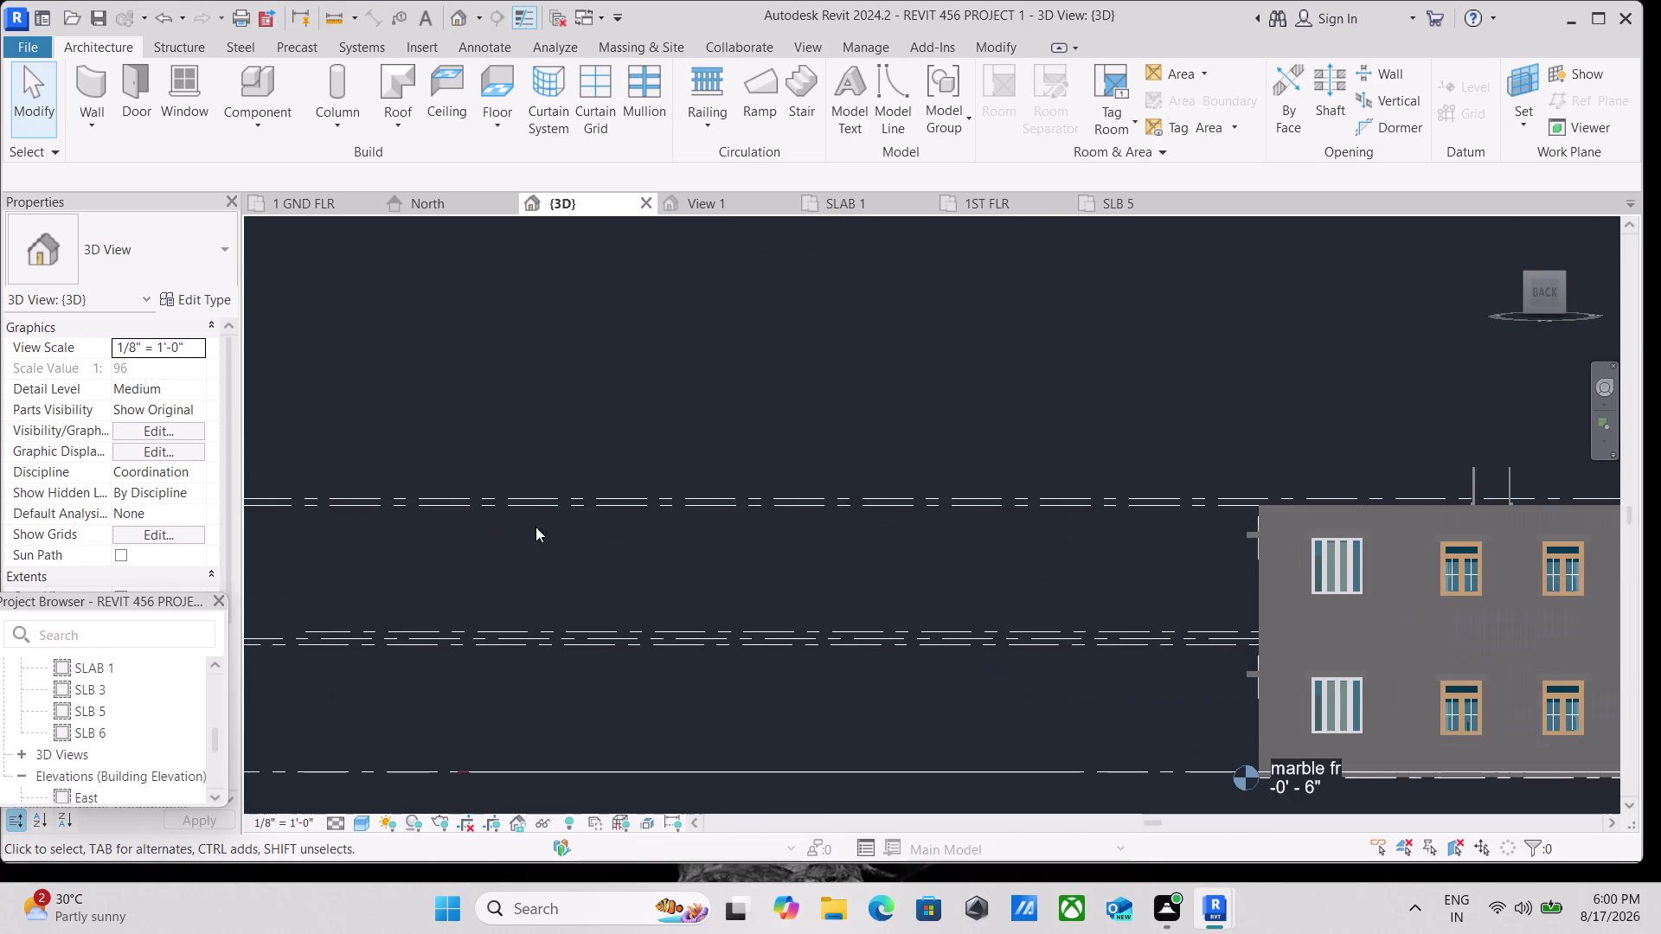
middle_drag(594, 527, 1093, 600)
scroll(up, 3)
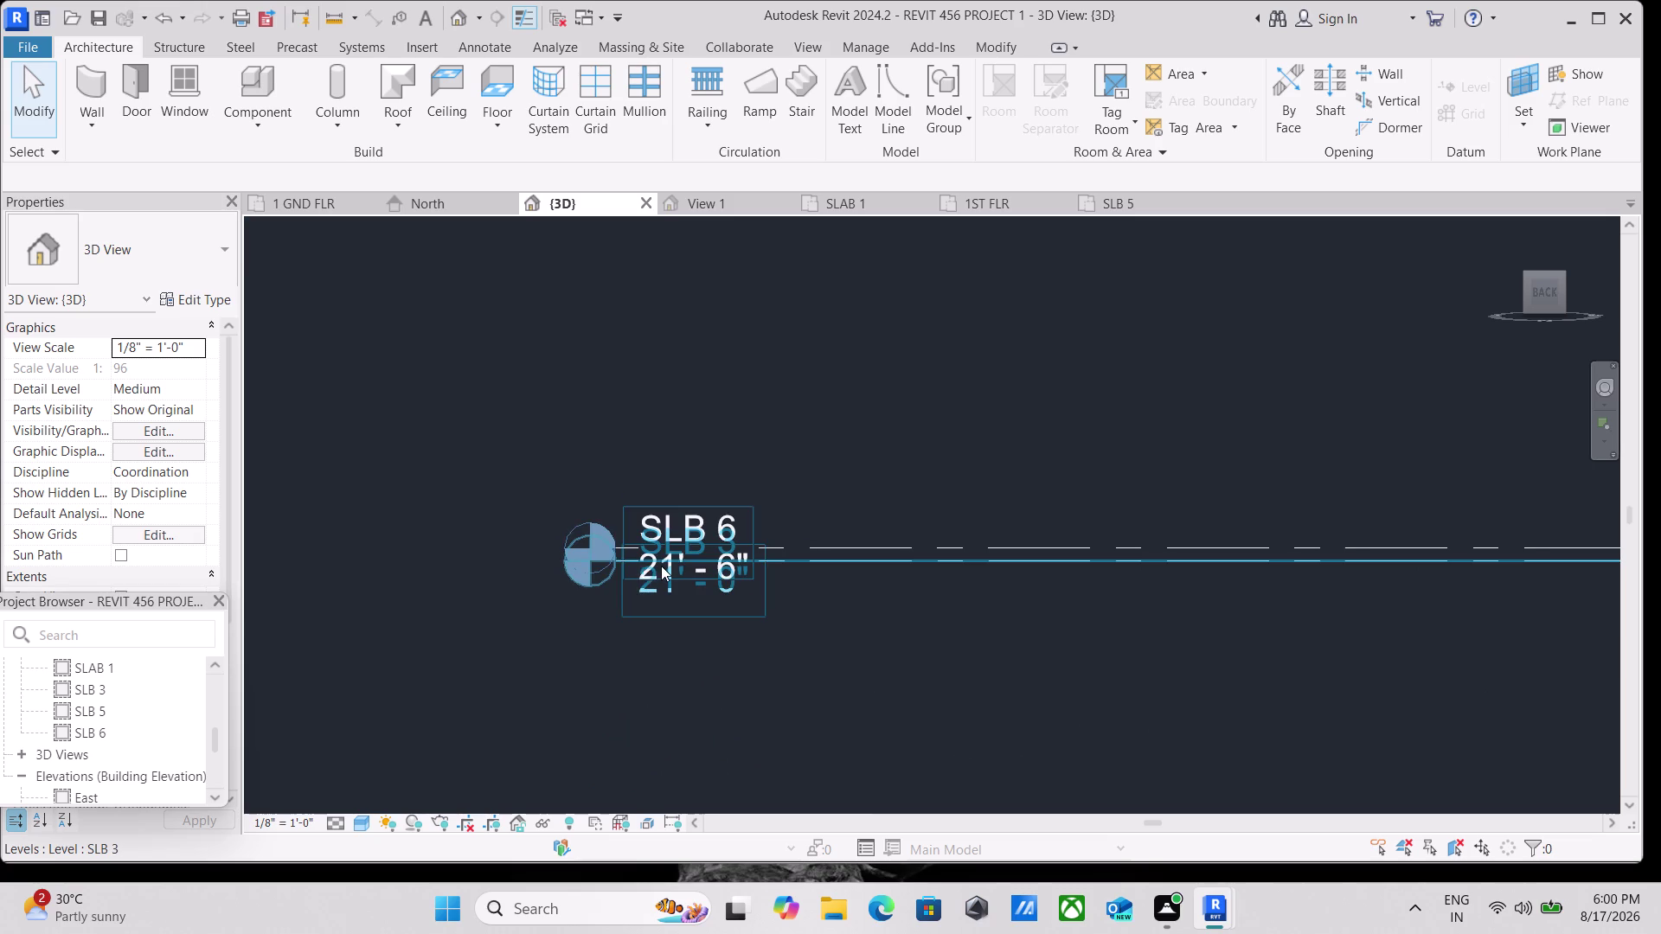
click(661, 566)
click(613, 557)
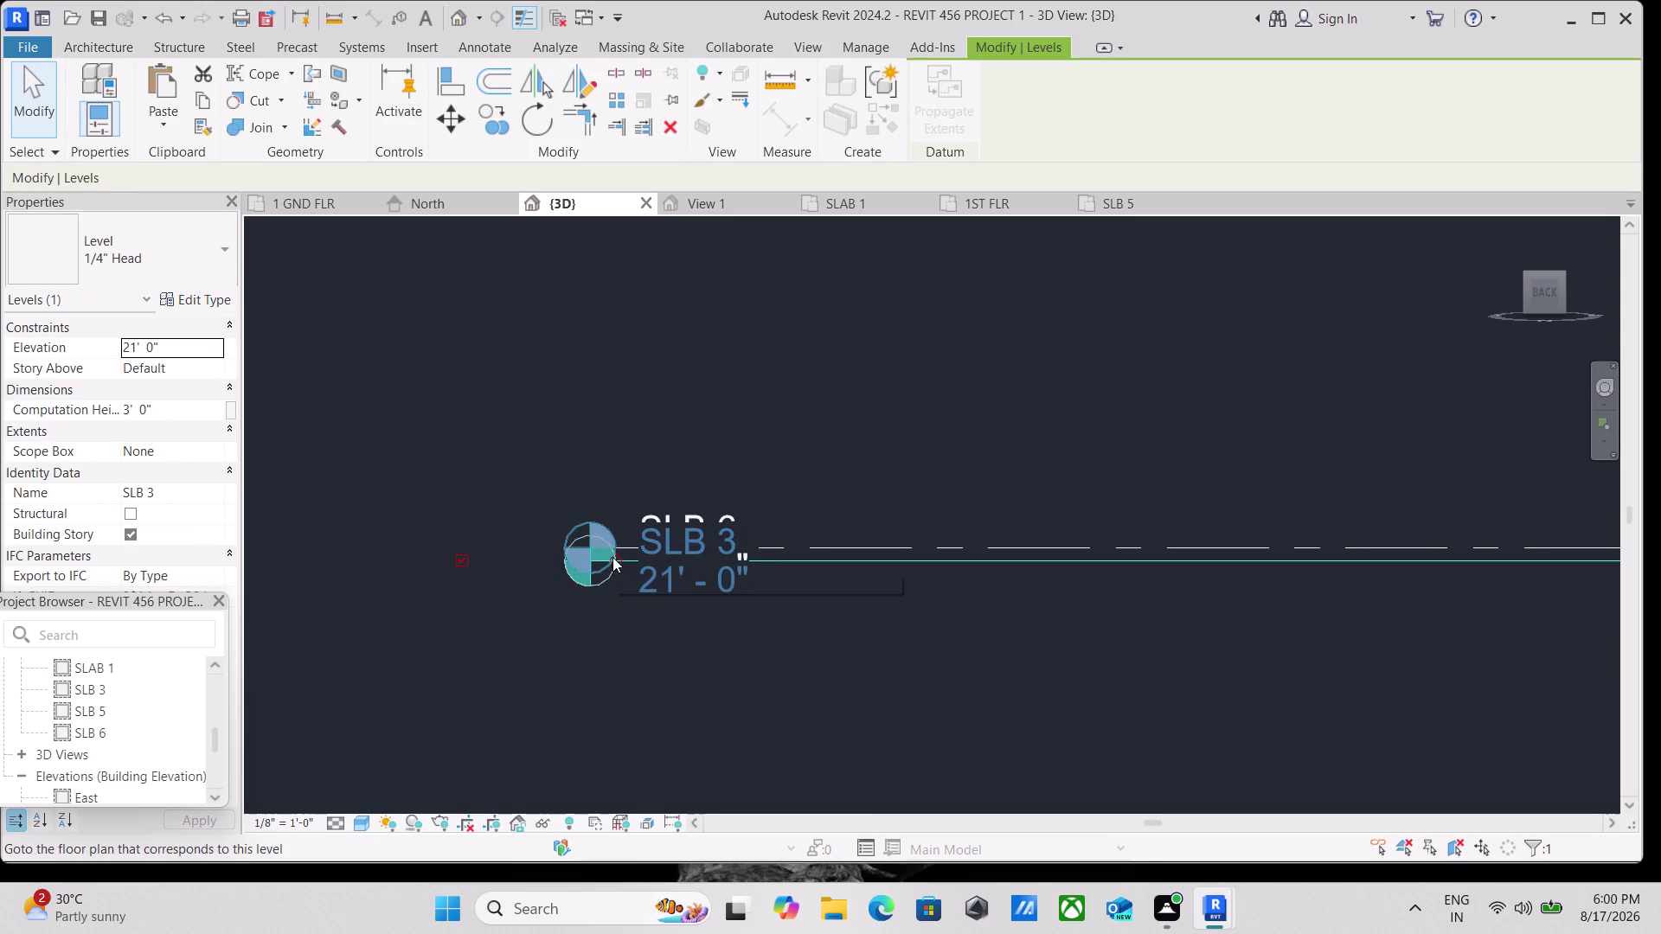
drag(612, 557, 504, 547)
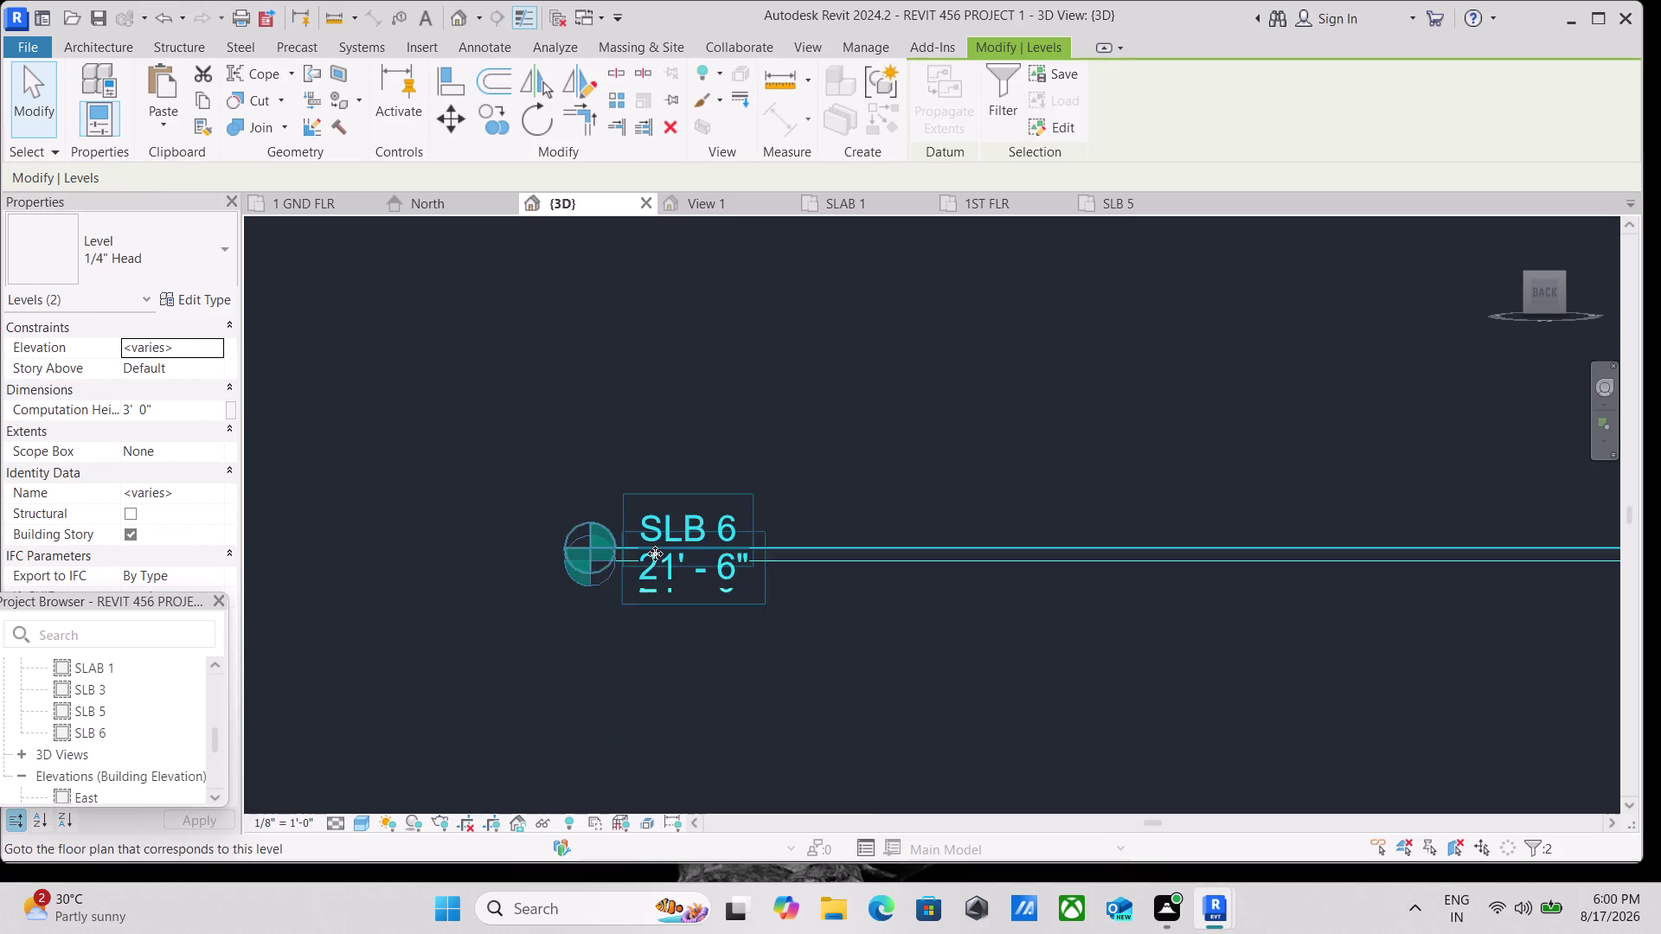
key(Escape)
click(719, 580)
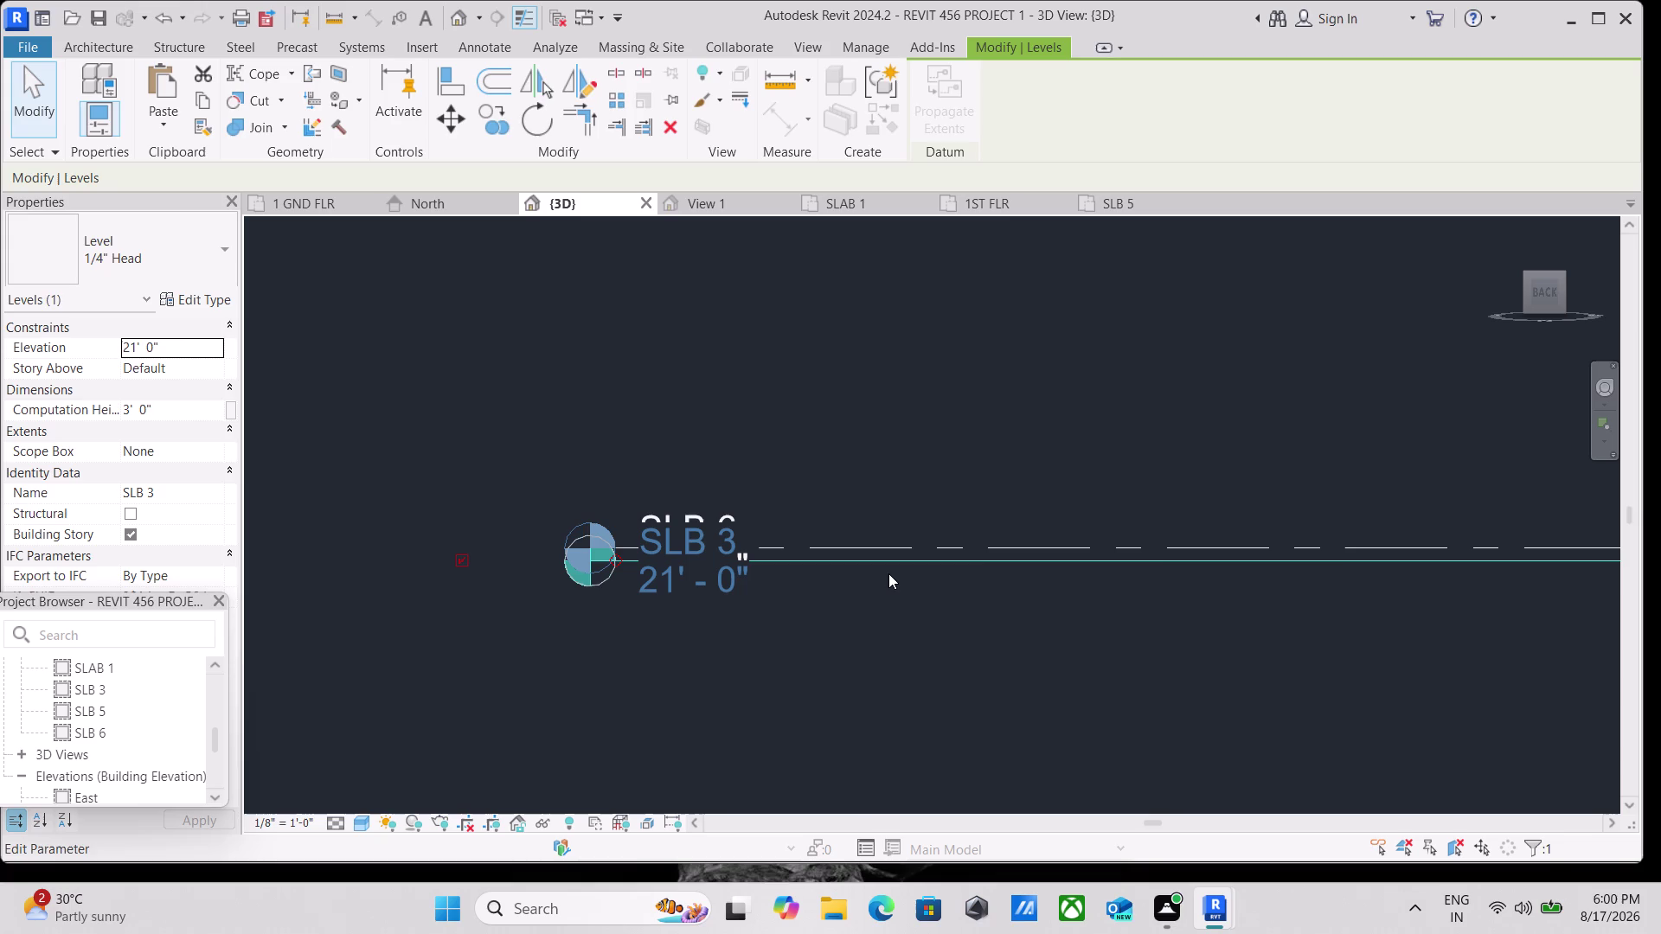
key(Escape)
click(1081, 562)
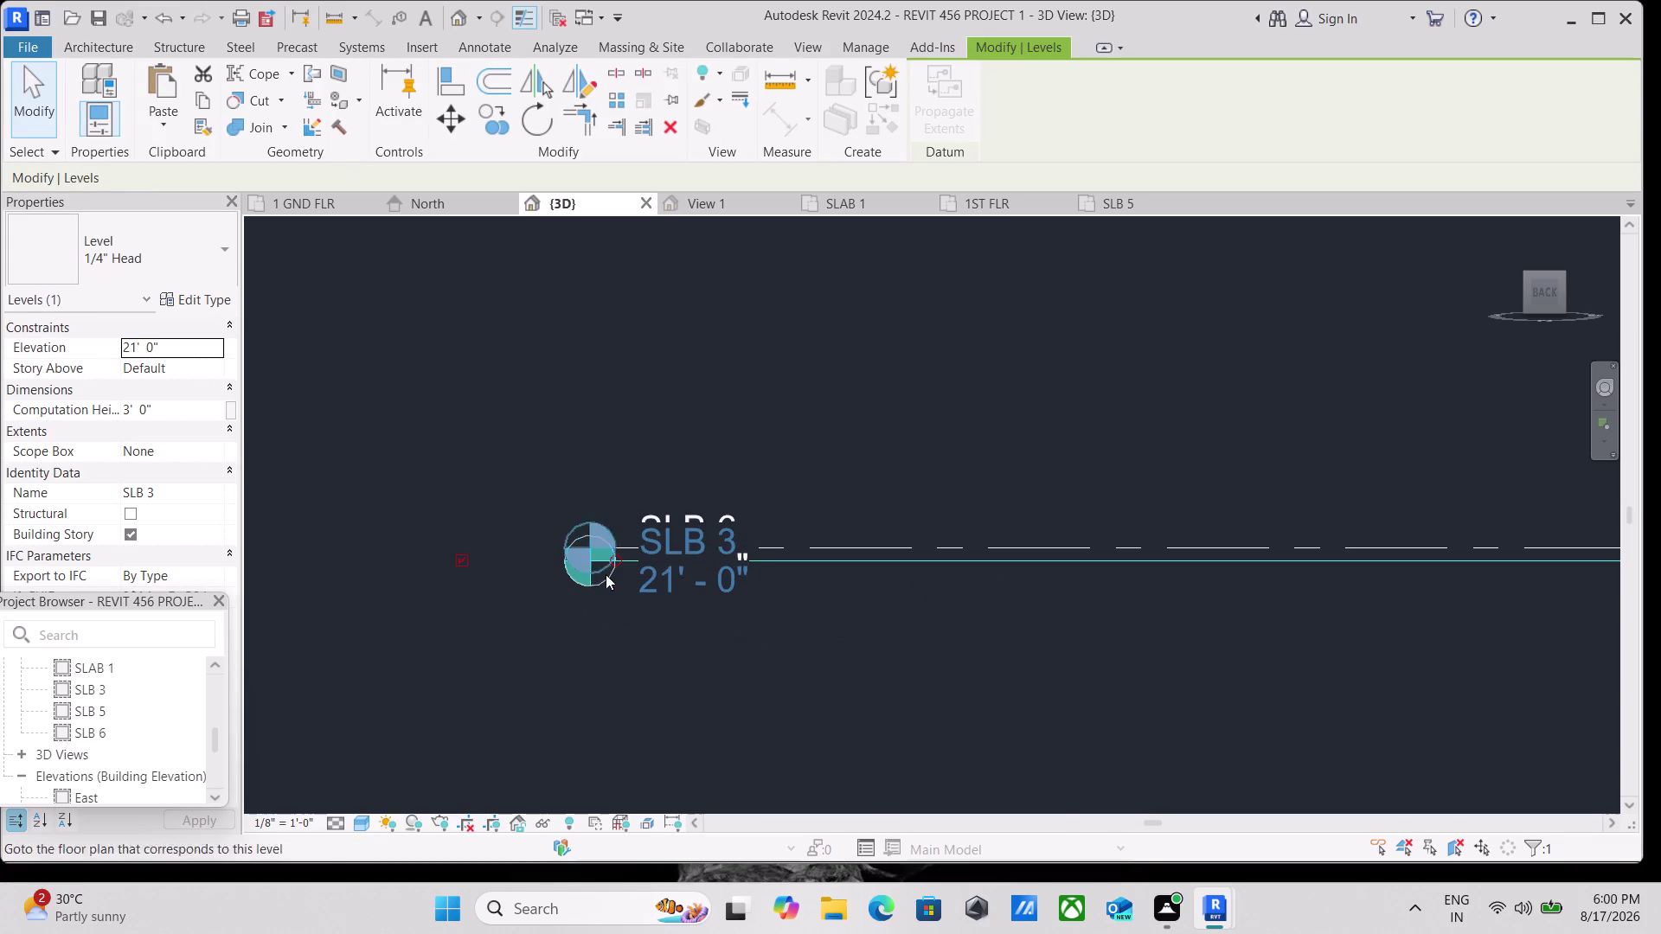
drag(619, 559, 610, 561)
drag(618, 560, 512, 561)
scroll(down, 3)
key(Escape)
middle_drag(720, 606, 680, 607)
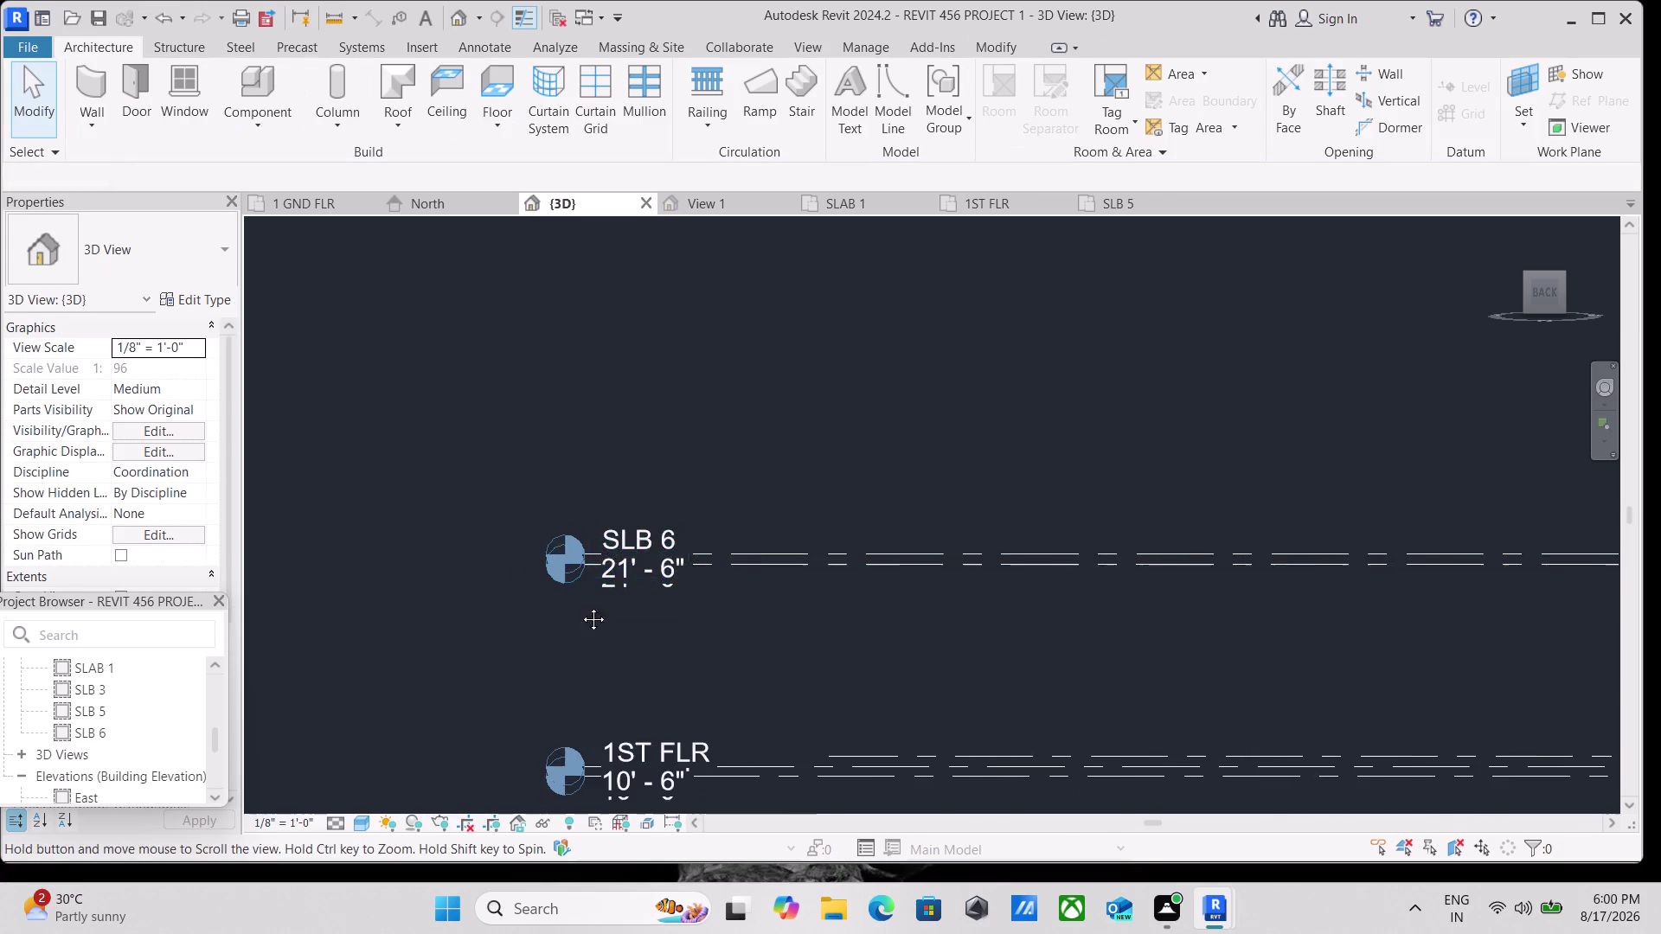
middle_drag(680, 607, 482, 613)
click(627, 573)
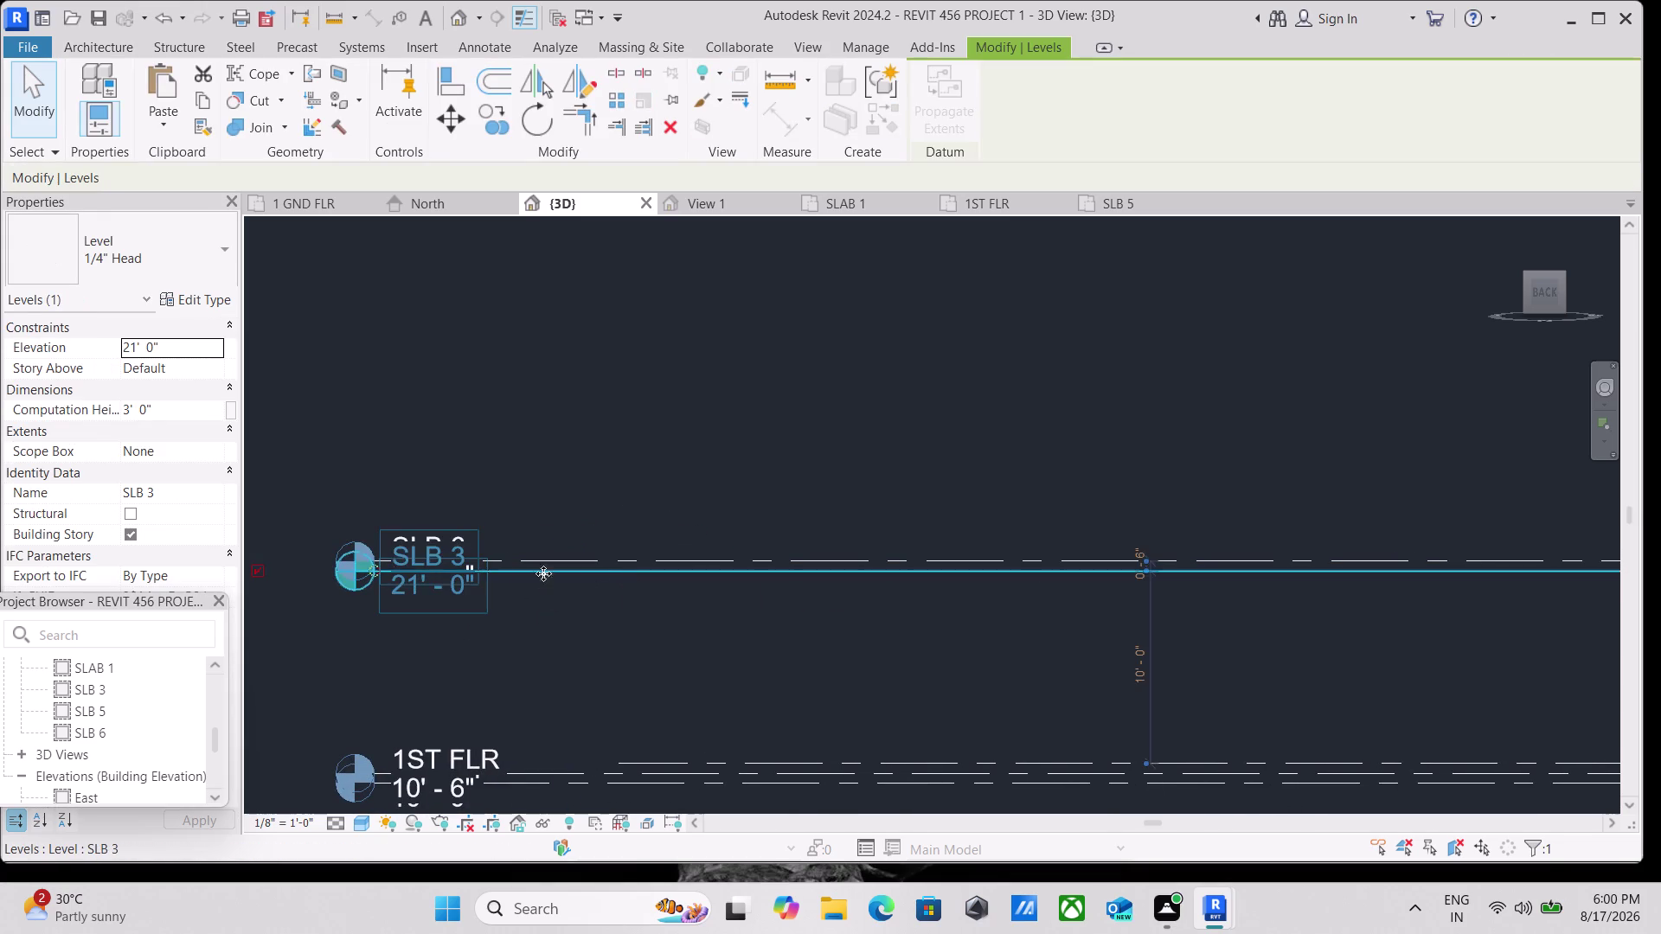
scroll(up, 3)
click(393, 567)
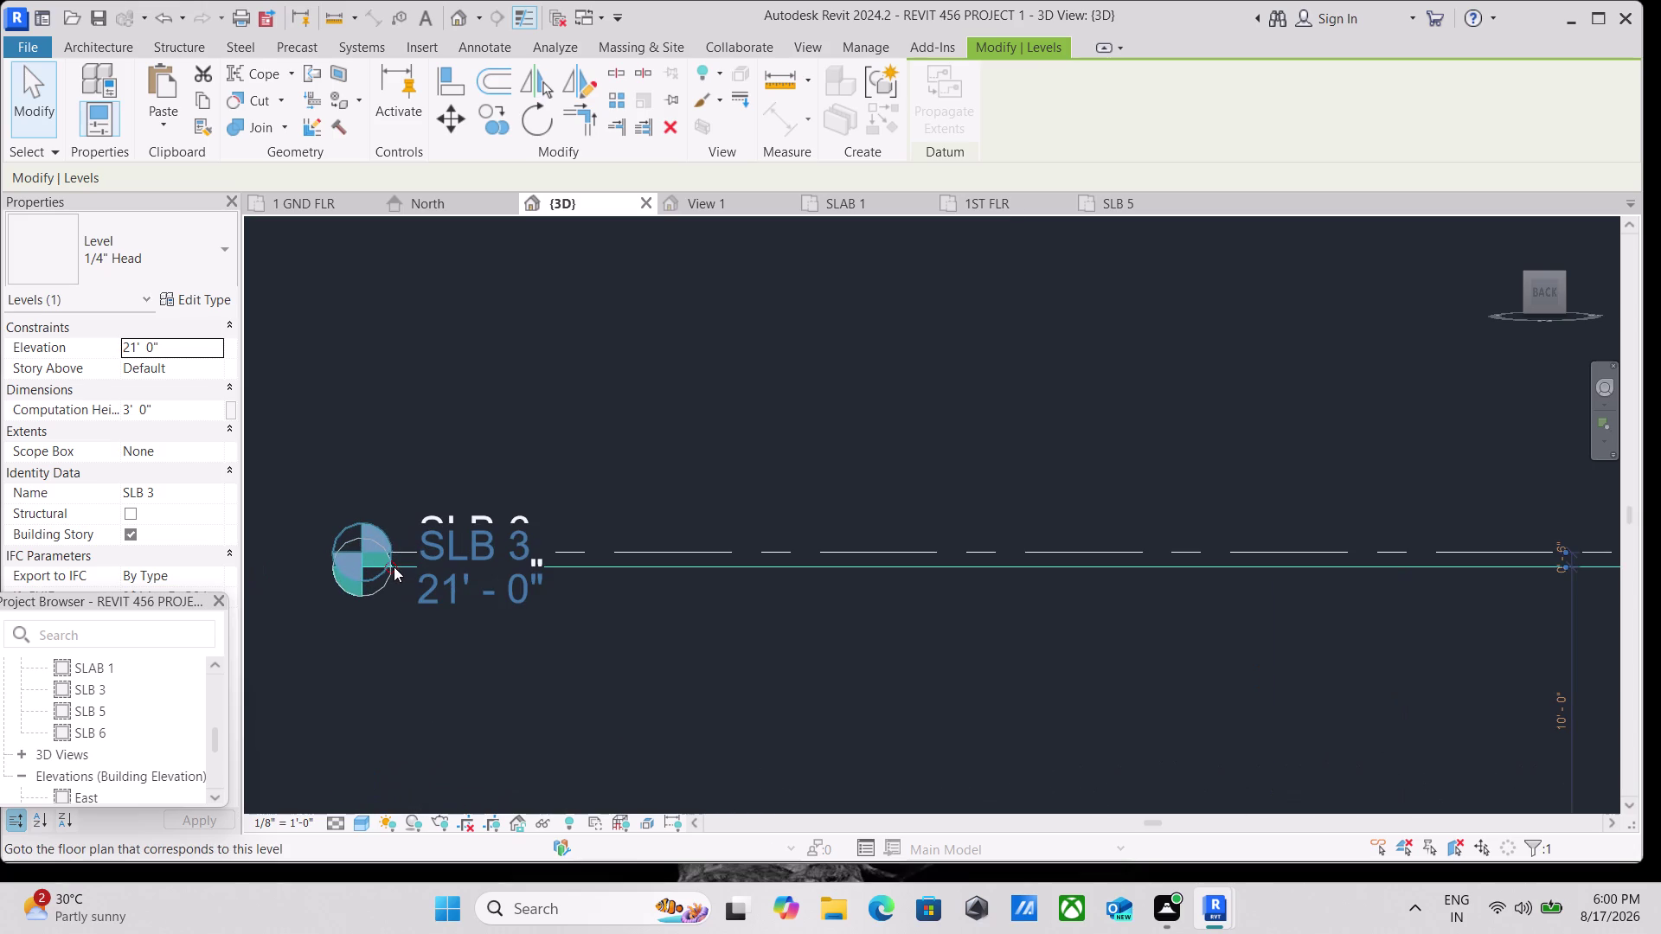
drag(388, 567, 357, 566)
scroll(down, 3)
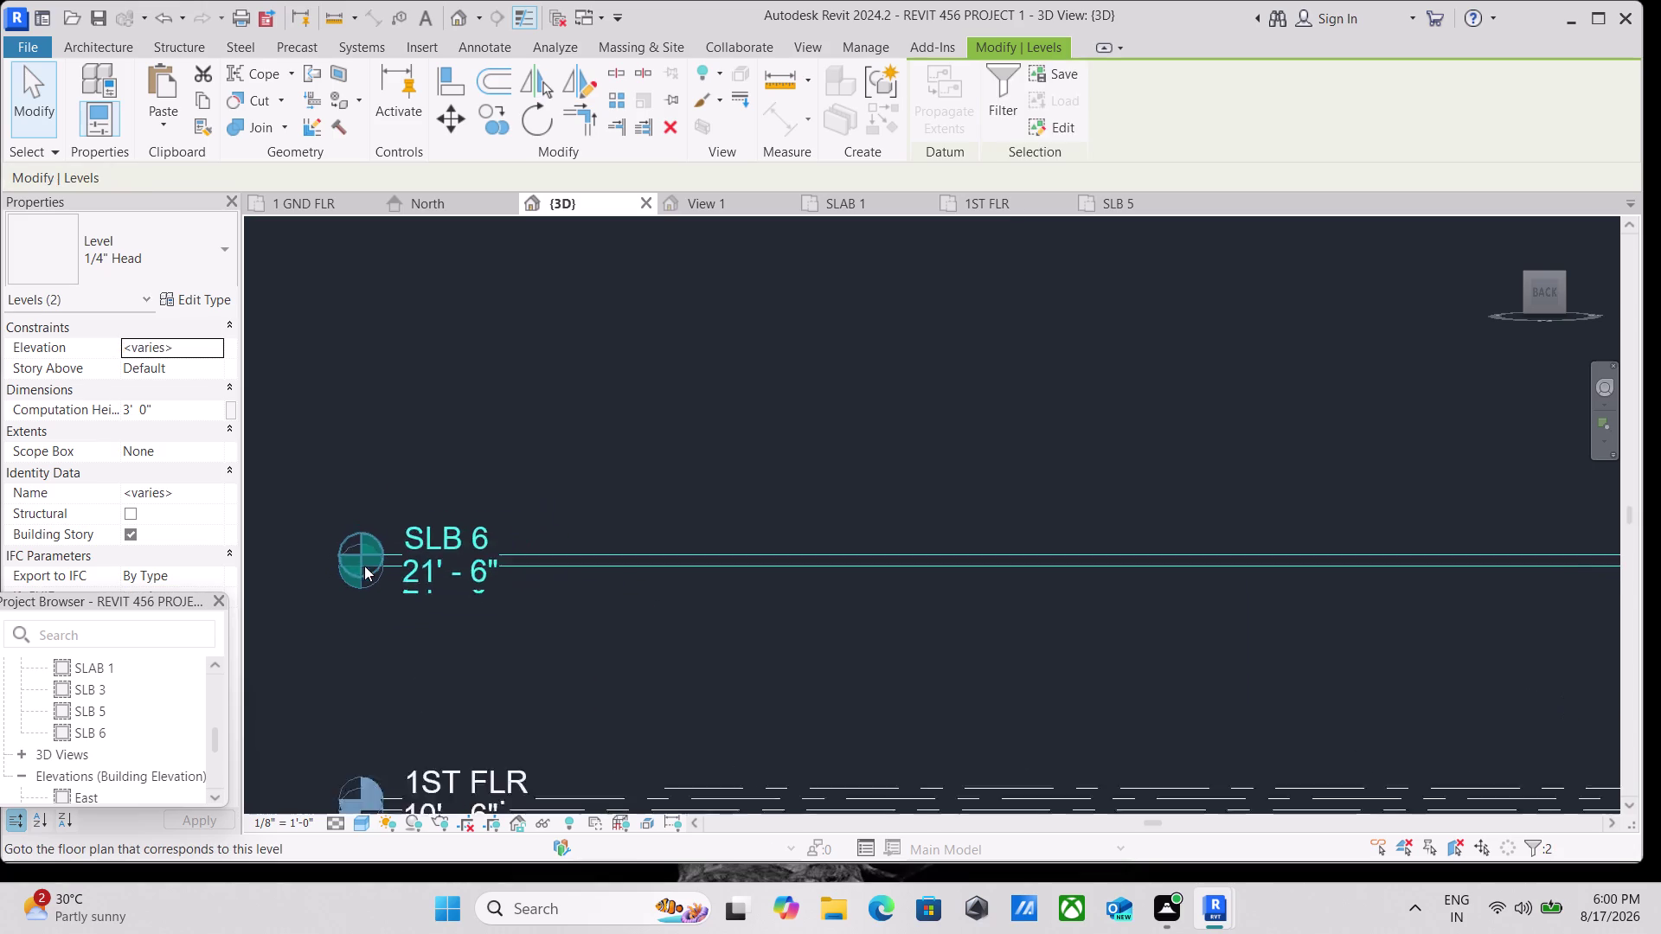
scroll(down, 3)
key(Escape)
key(grave)
scroll(down, 3)
middle_drag(813, 486, 442, 514)
scroll(down, 3)
middle_drag(754, 519, 419, 525)
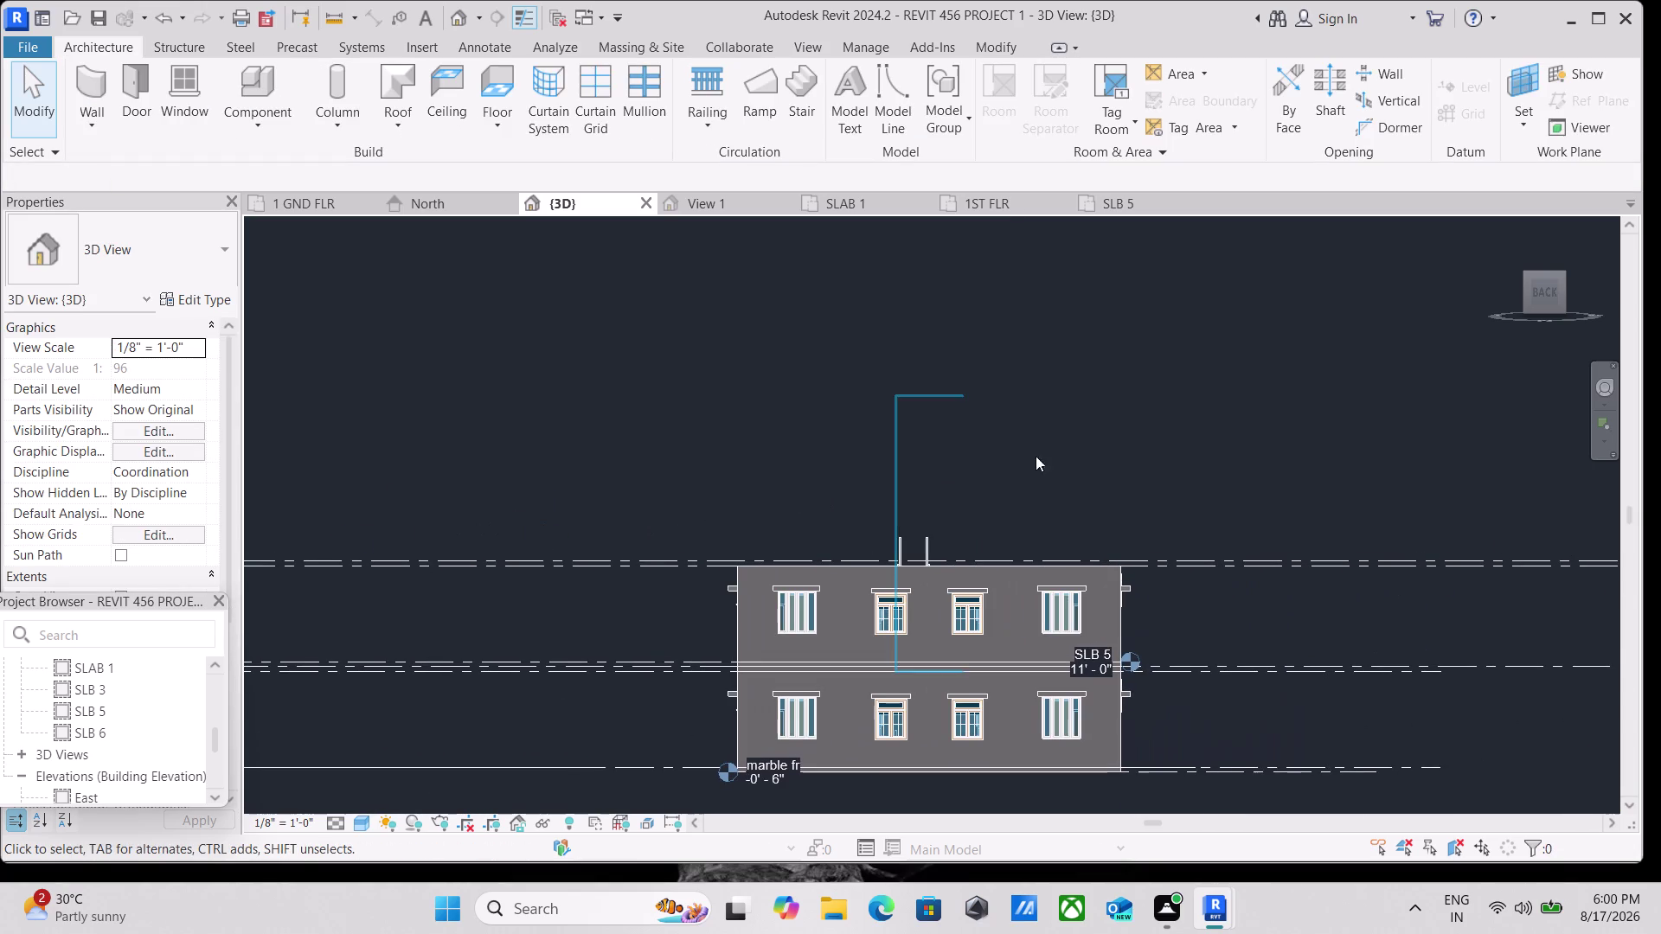
middle_drag(1225, 377, 1129, 397)
scroll(up, 3)
scroll(down, 3)
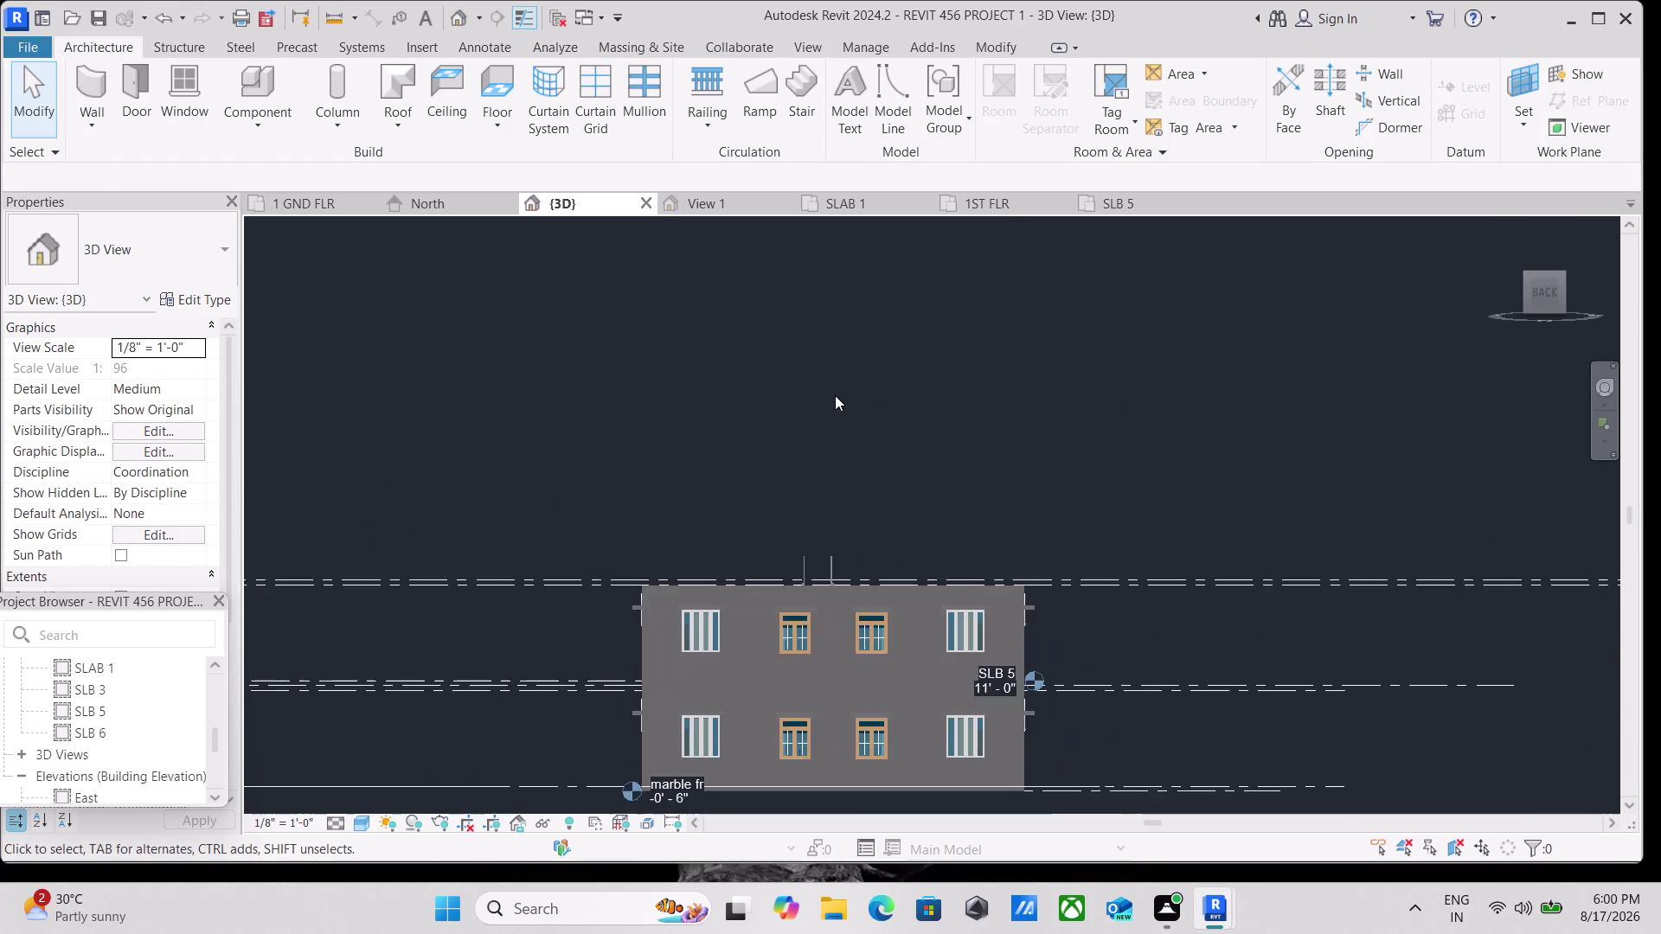
scroll(down, 3)
middle_drag(787, 414, 1215, 386)
scroll(up, 3)
scroll(up, 3)
middle_drag(328, 565, 329, 566)
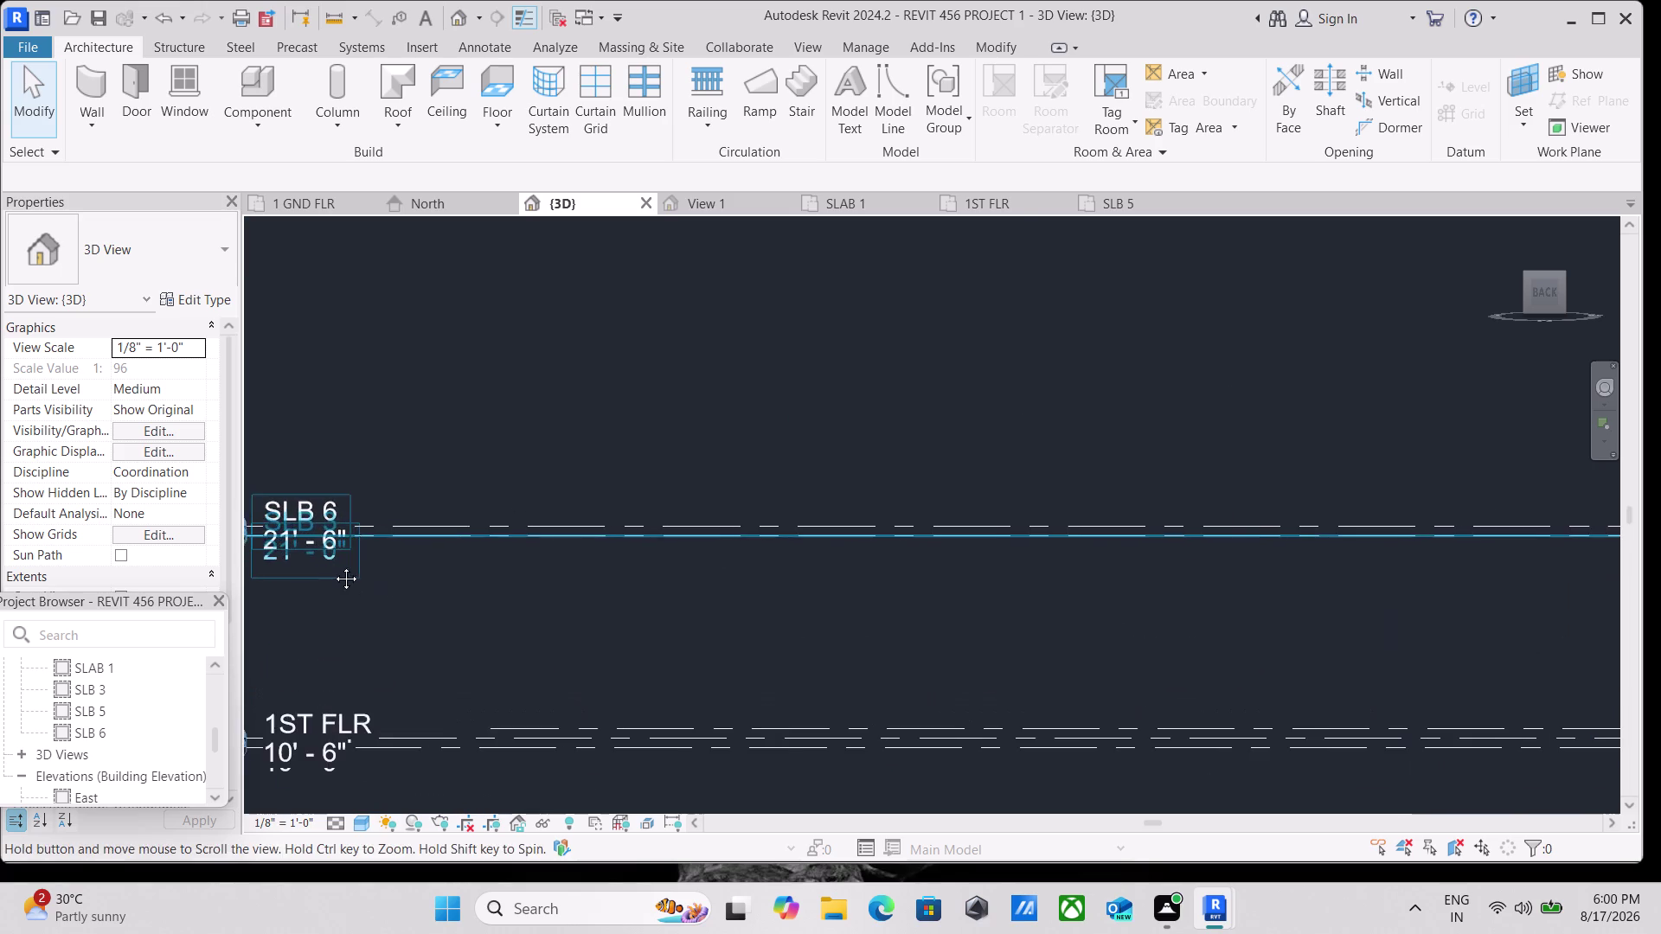
middle_drag(329, 566, 508, 613)
scroll(up, 3)
scroll(up, 3)
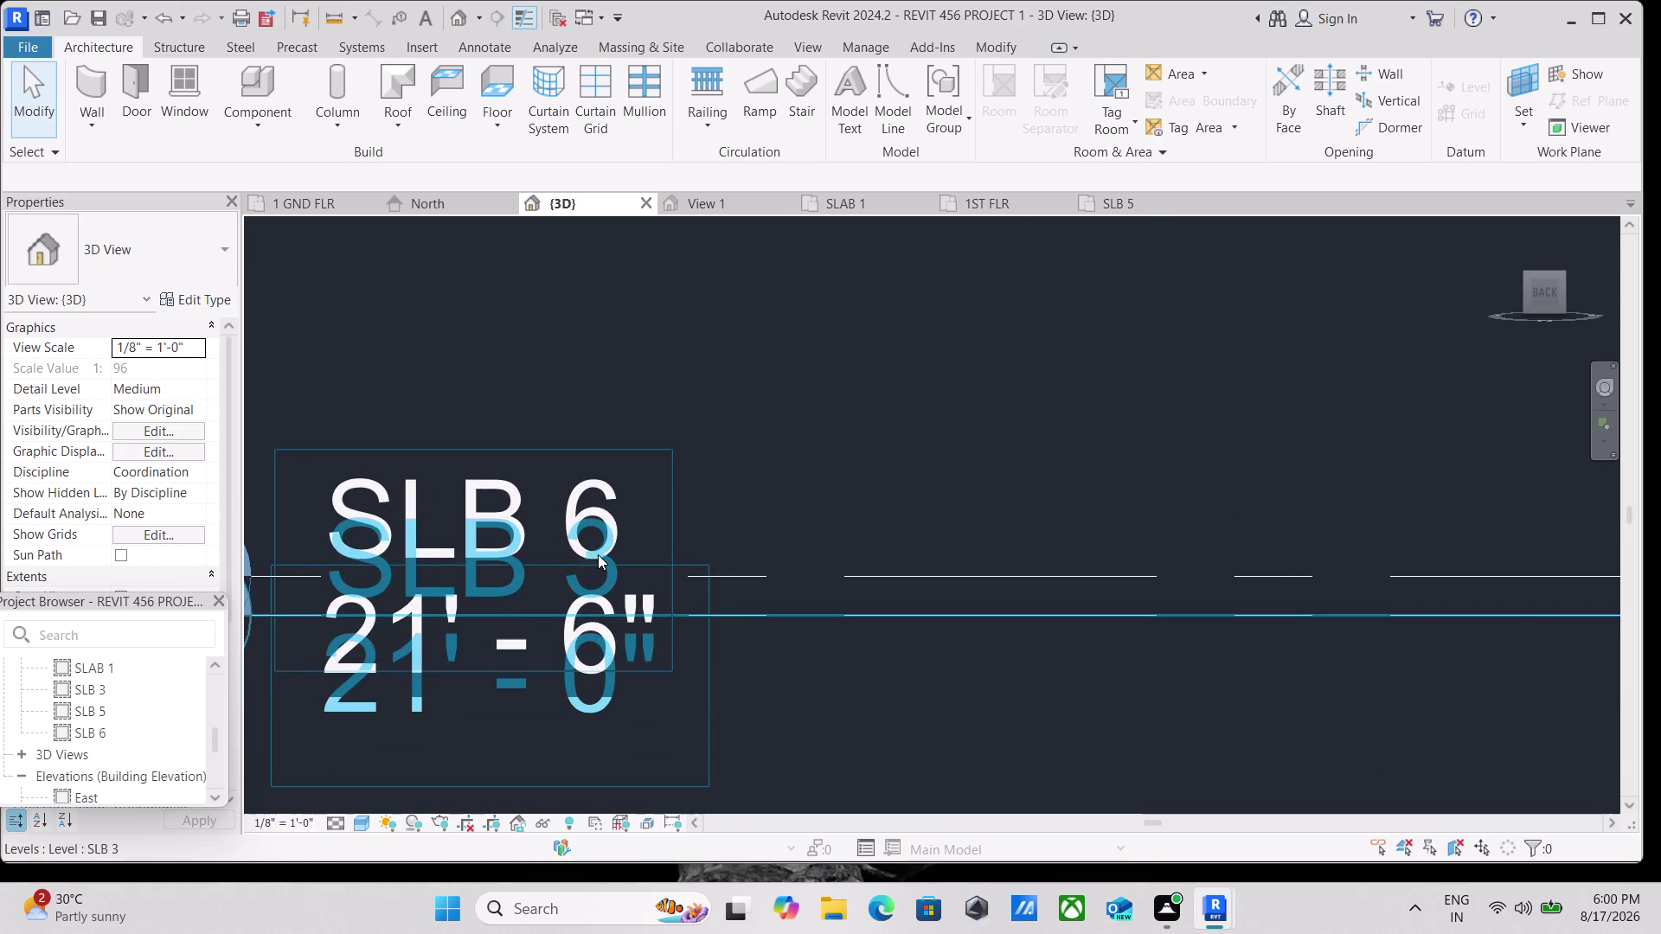
scroll(up, 3)
scroll(down, 3)
middle_drag(923, 480, 494, 433)
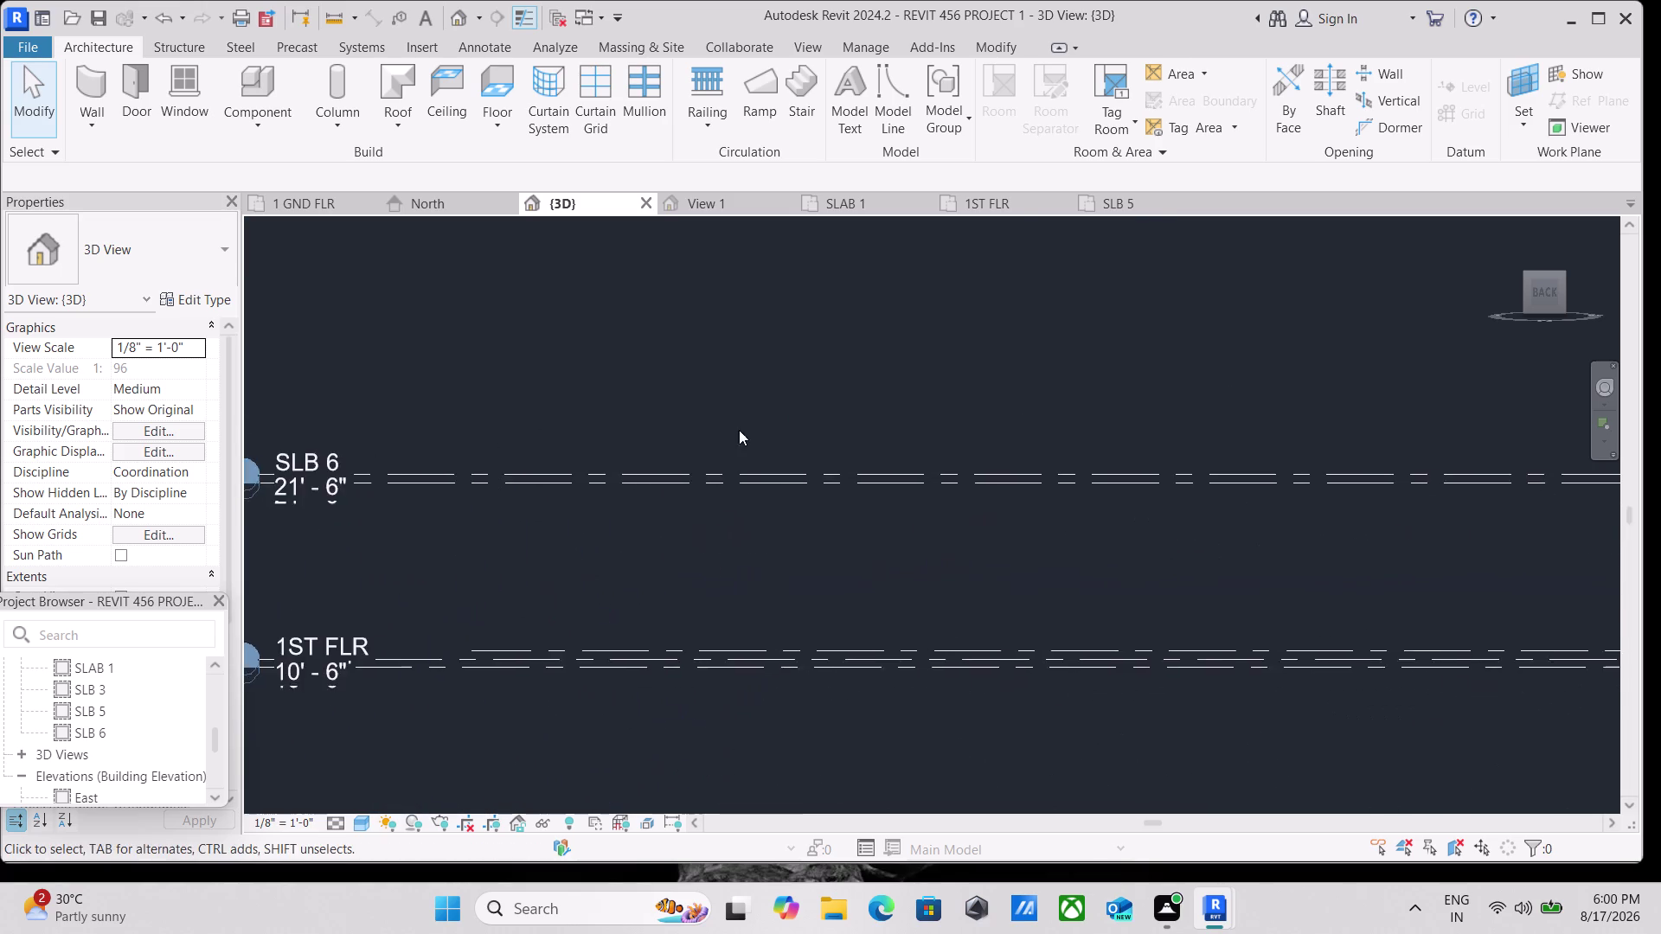
scroll(down, 3)
middle_drag(1123, 436, 501, 436)
middle_drag(1161, 376, 771, 421)
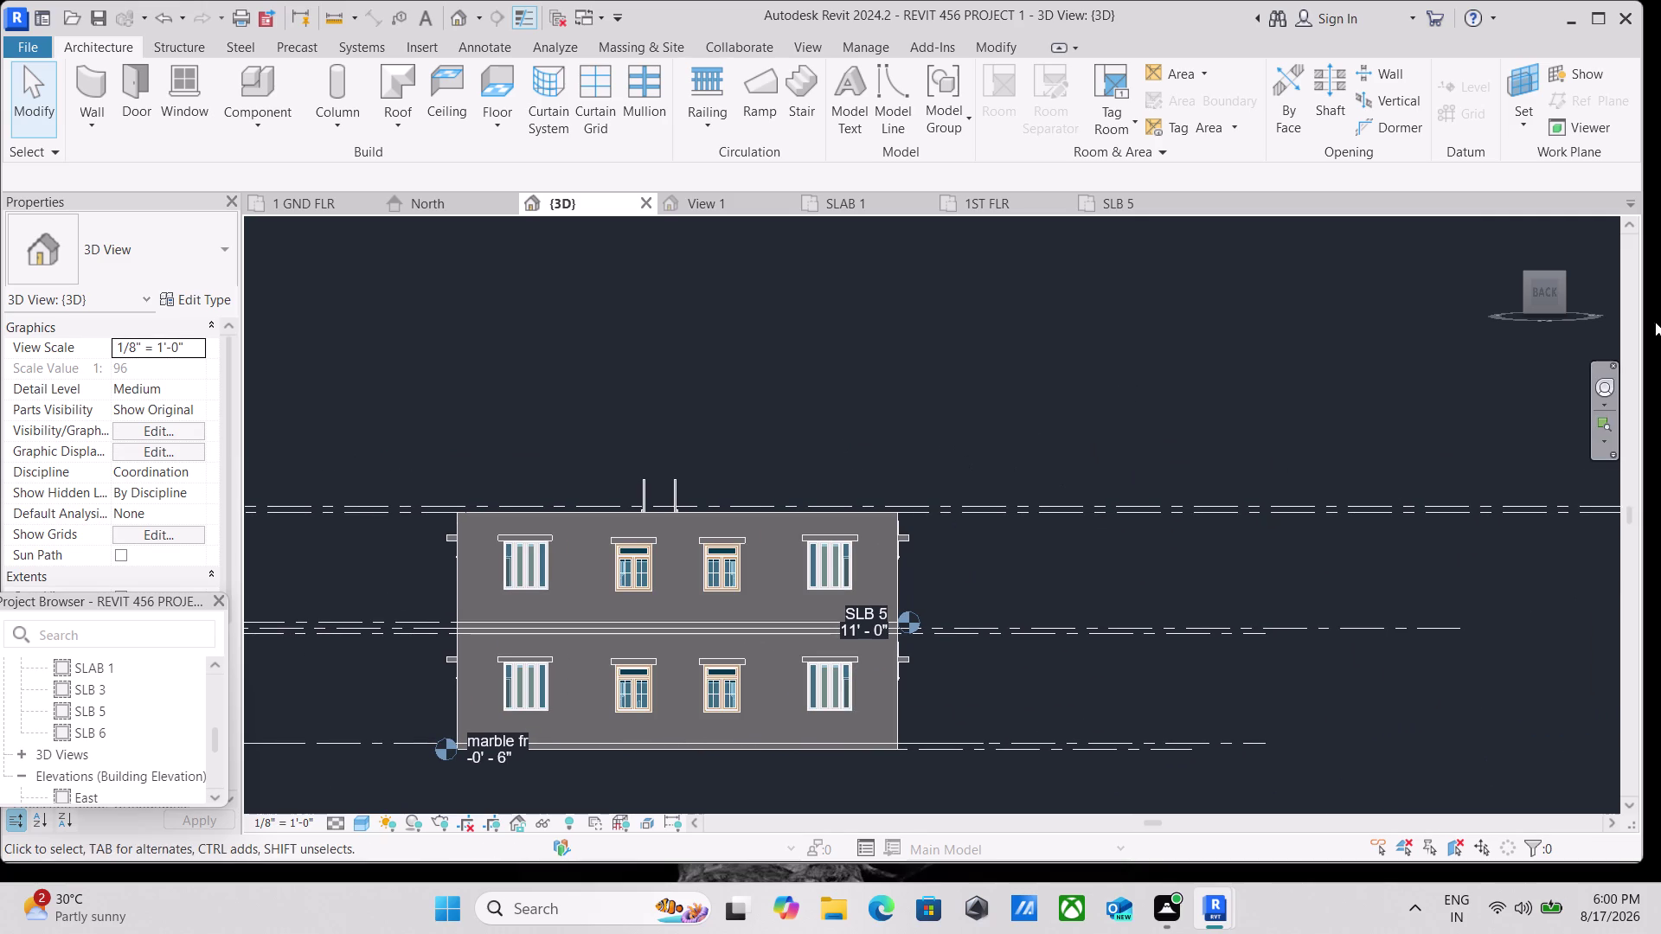
Turn the 3D view to an isometric angle of the house.
click(1561, 274)
scroll(up, 3)
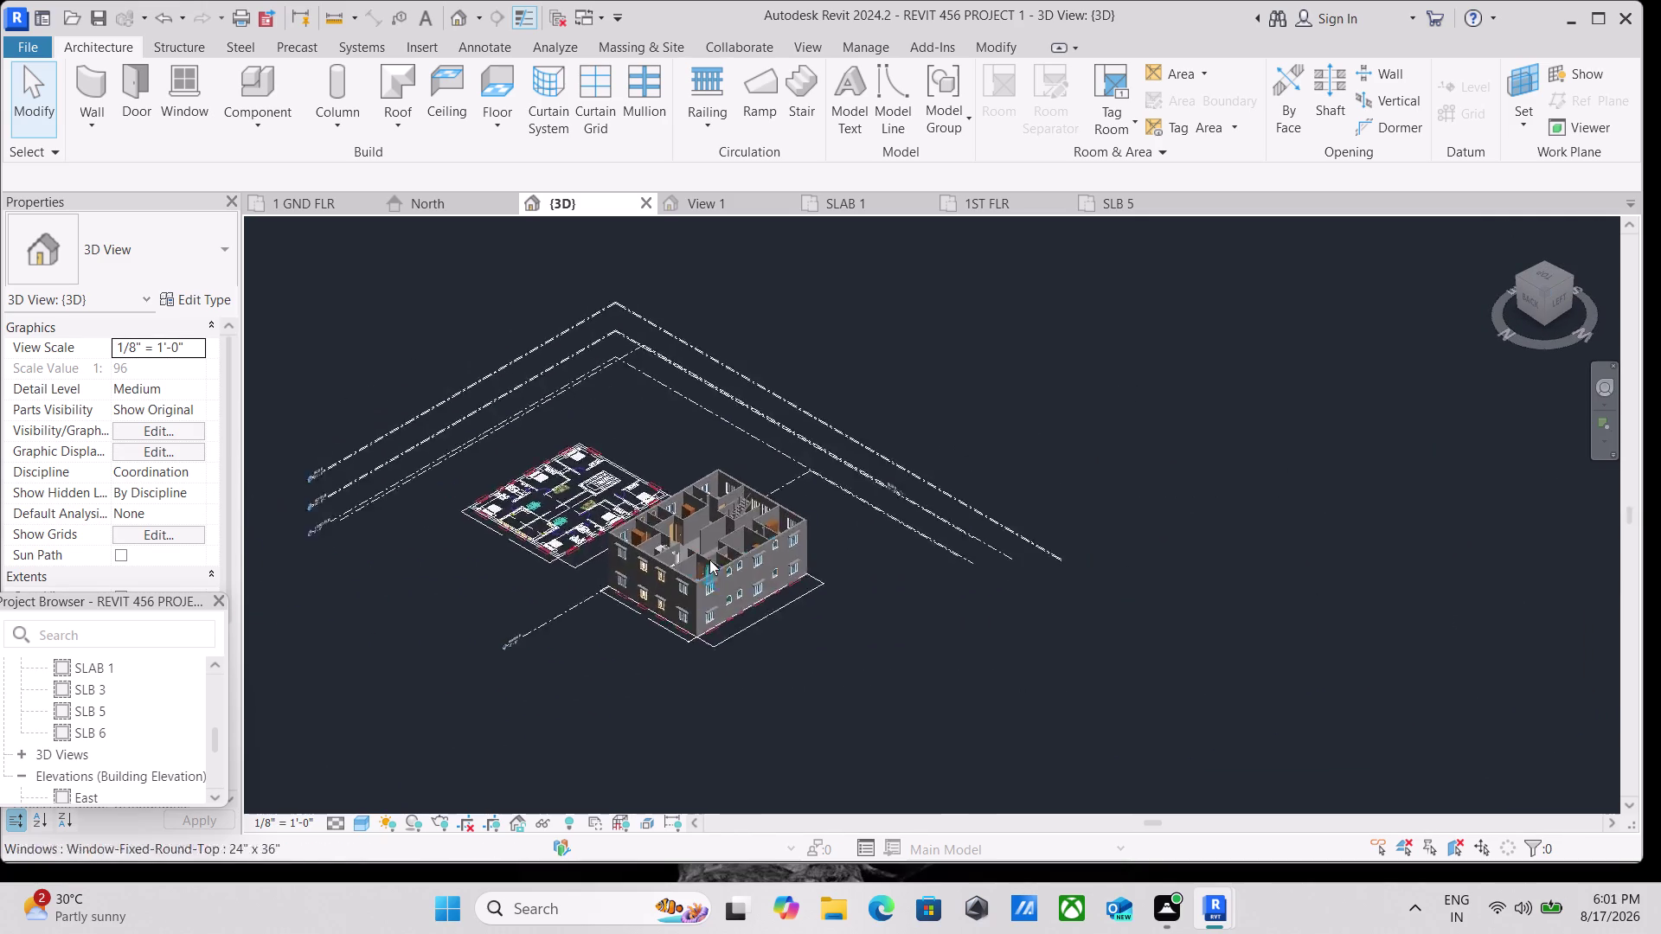
scroll(up, 3)
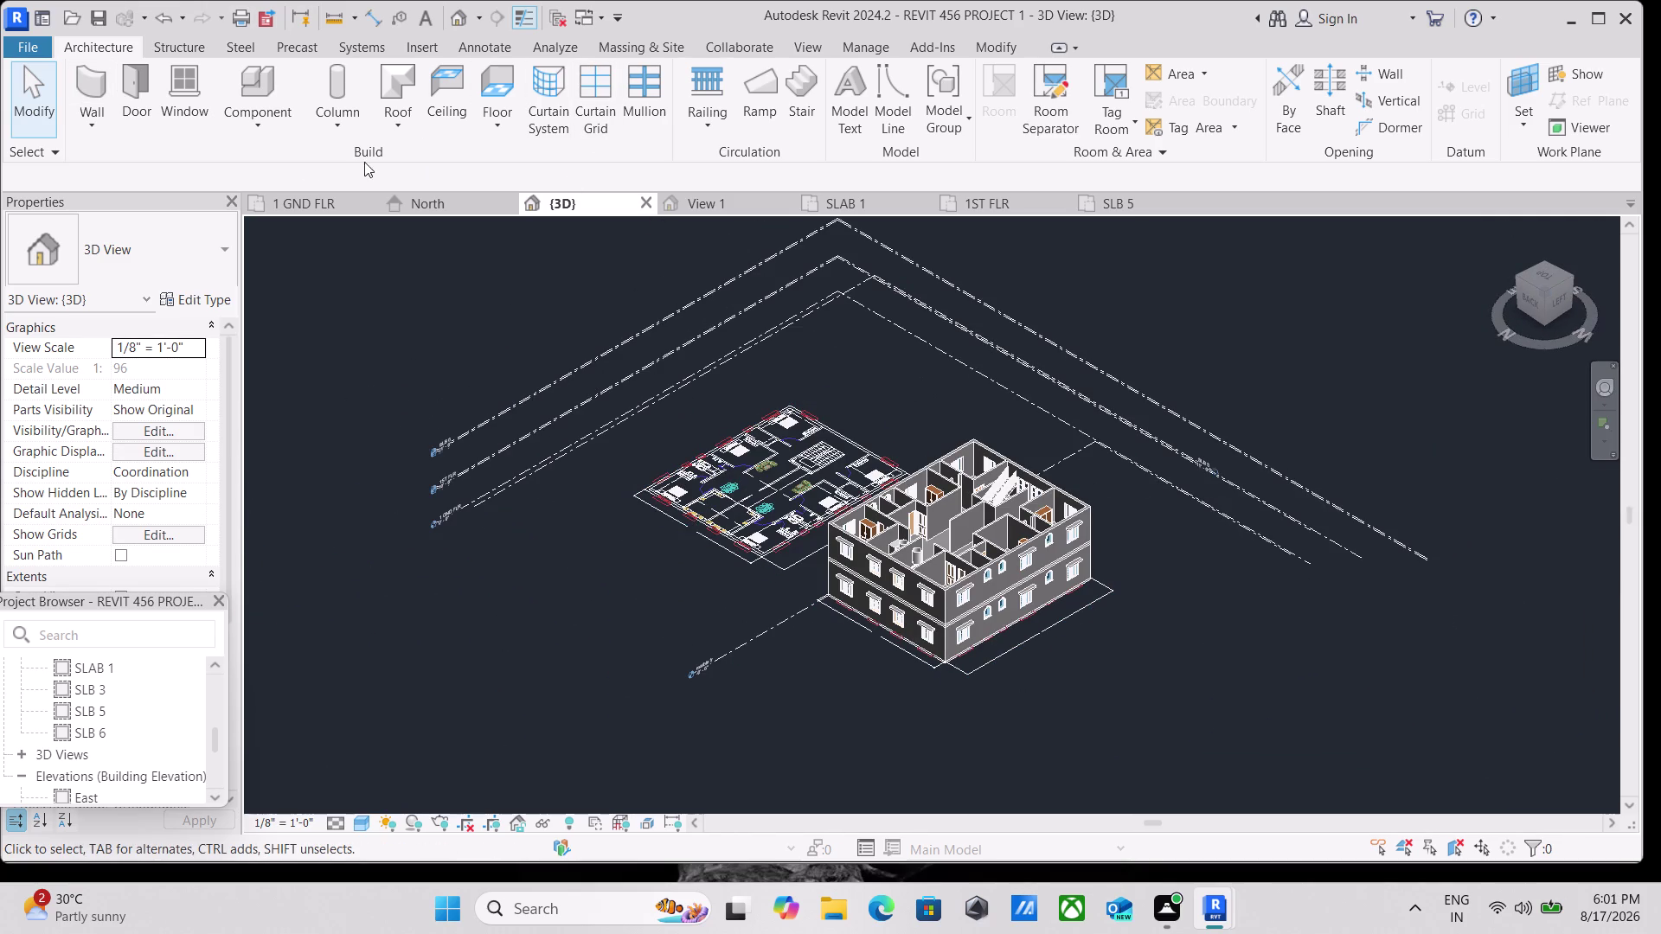
click(245, 114)
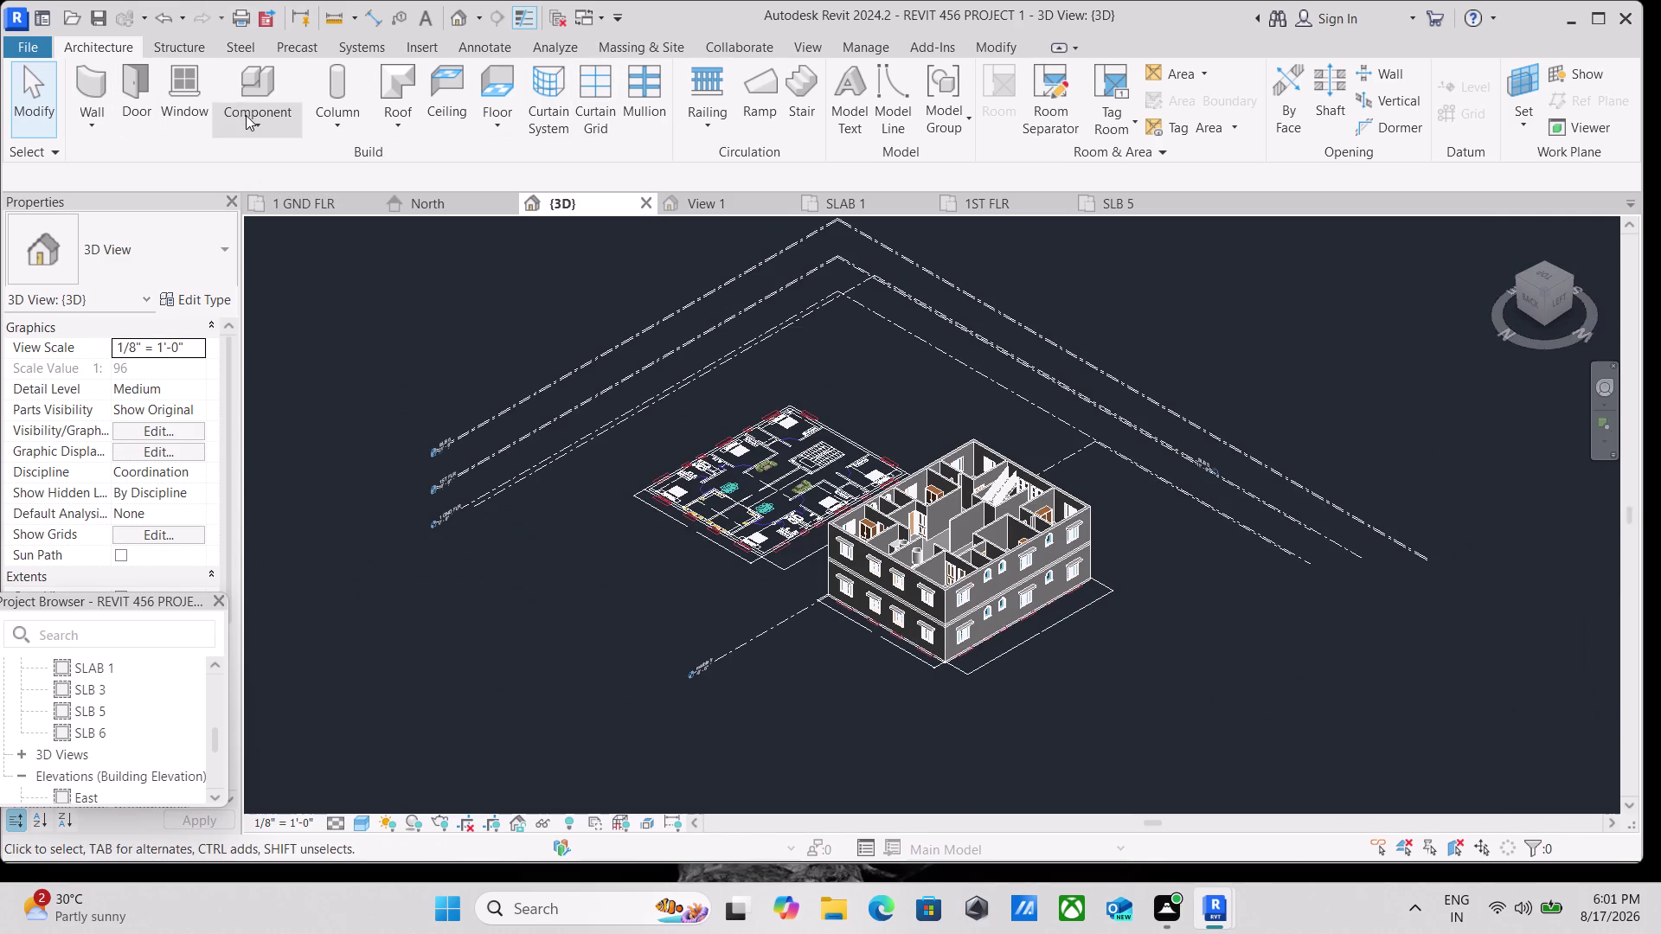
click(246, 115)
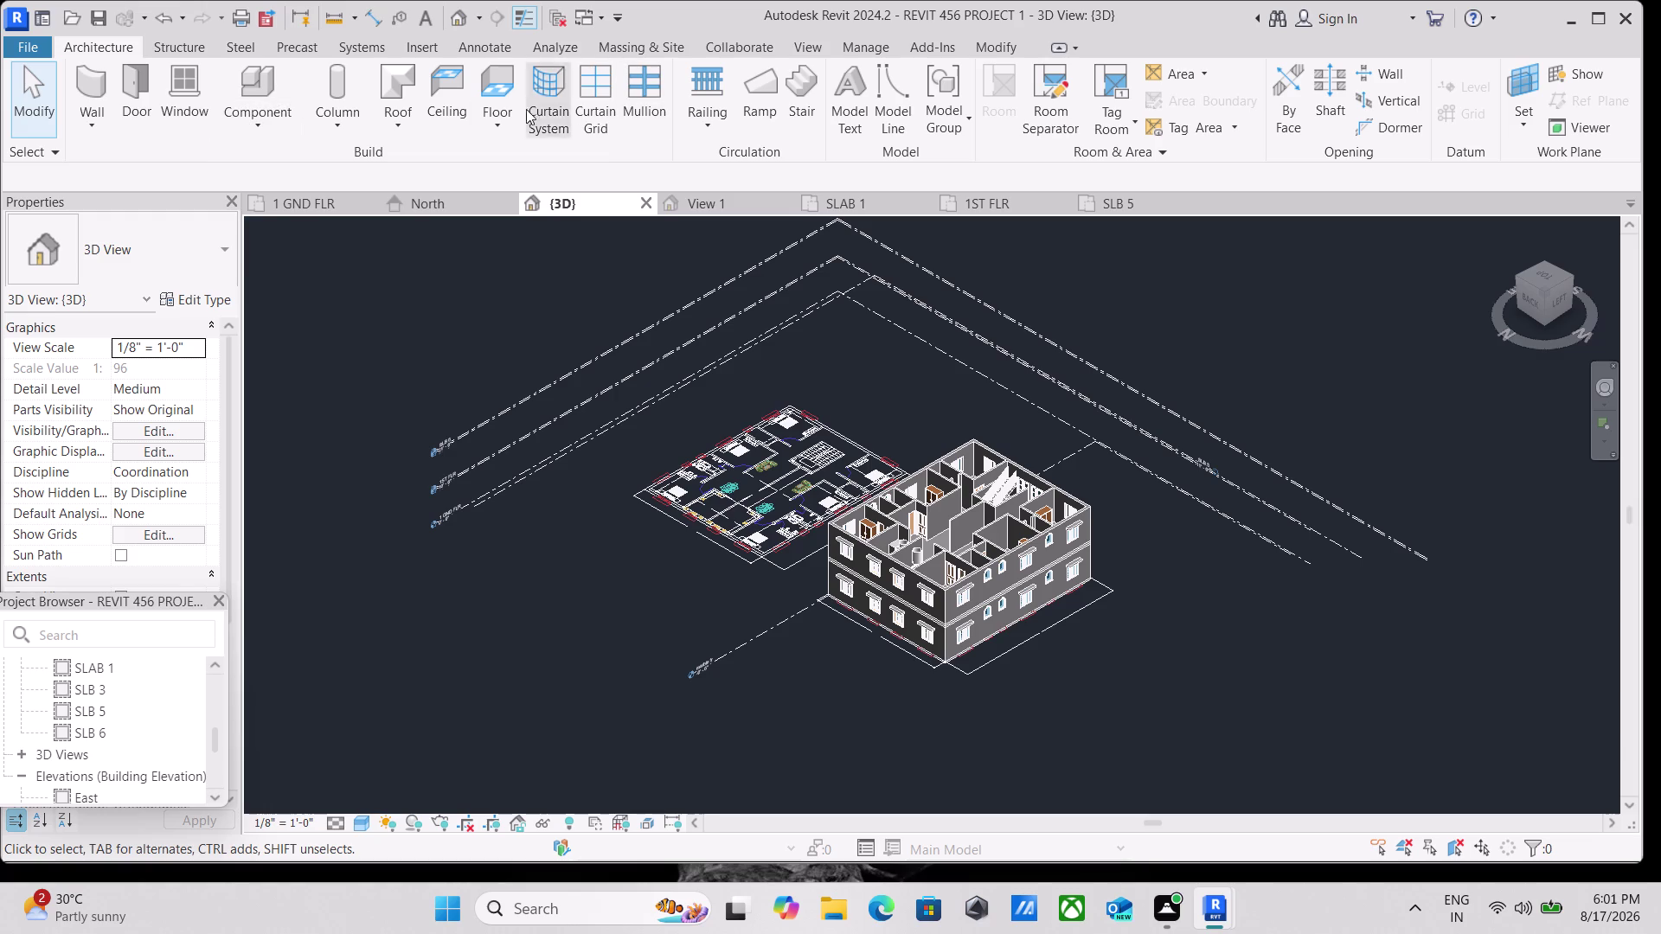
Start a Roof by Footprint sketch and open the SLB 3 ceiling plan.
click(388, 124)
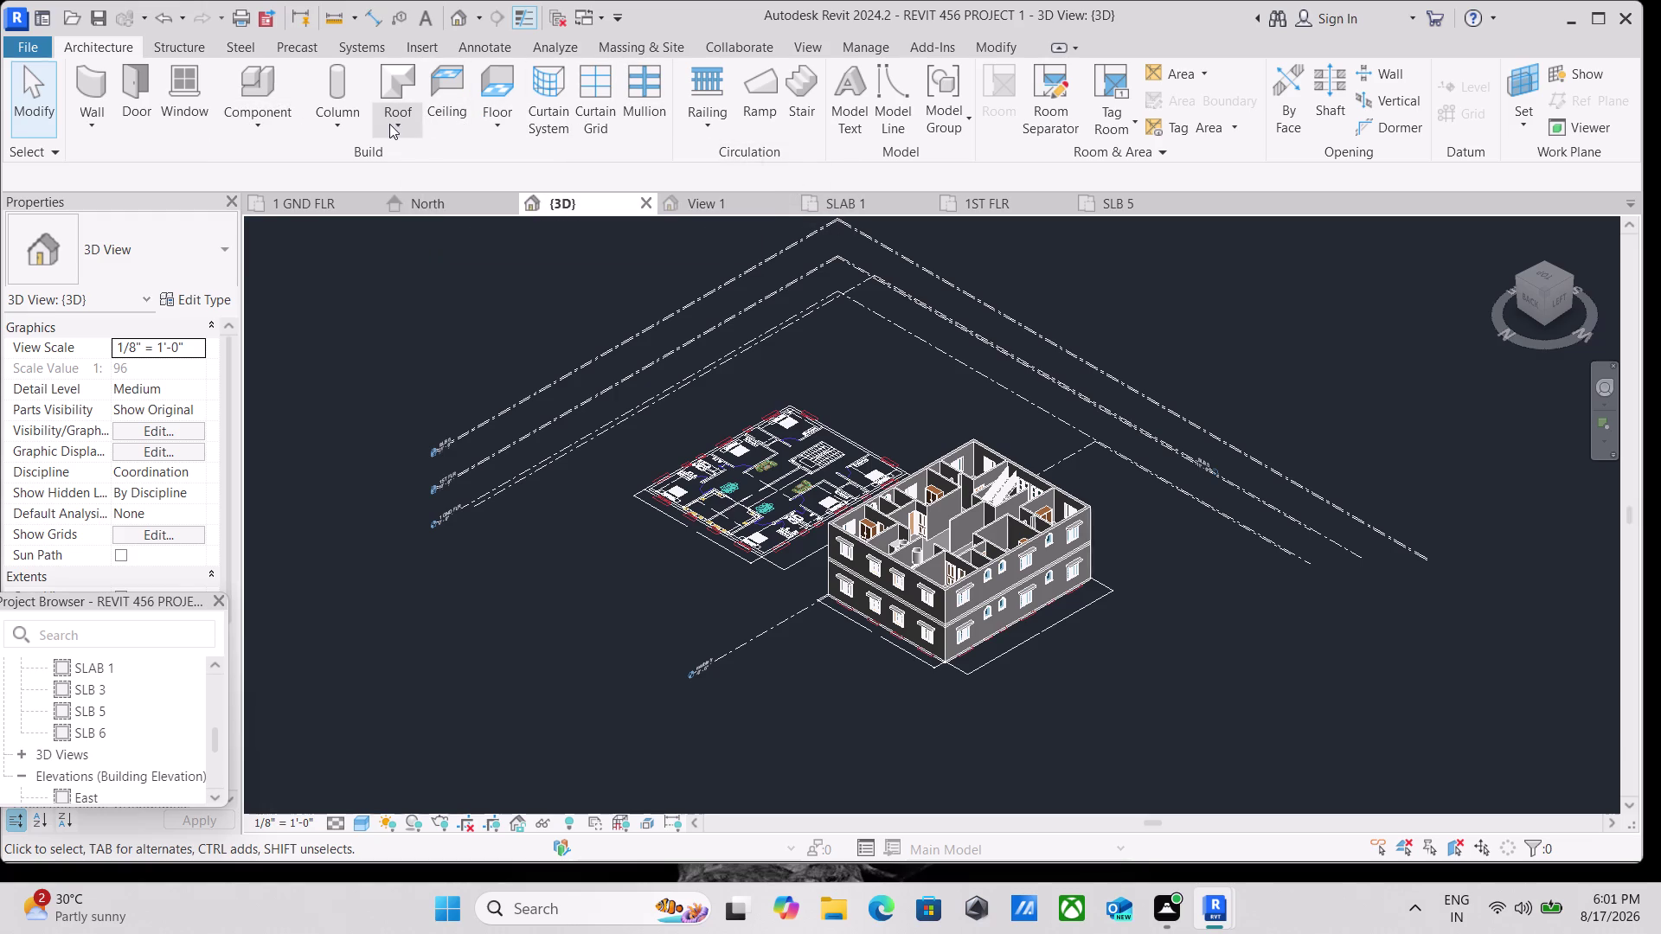
click(454, 163)
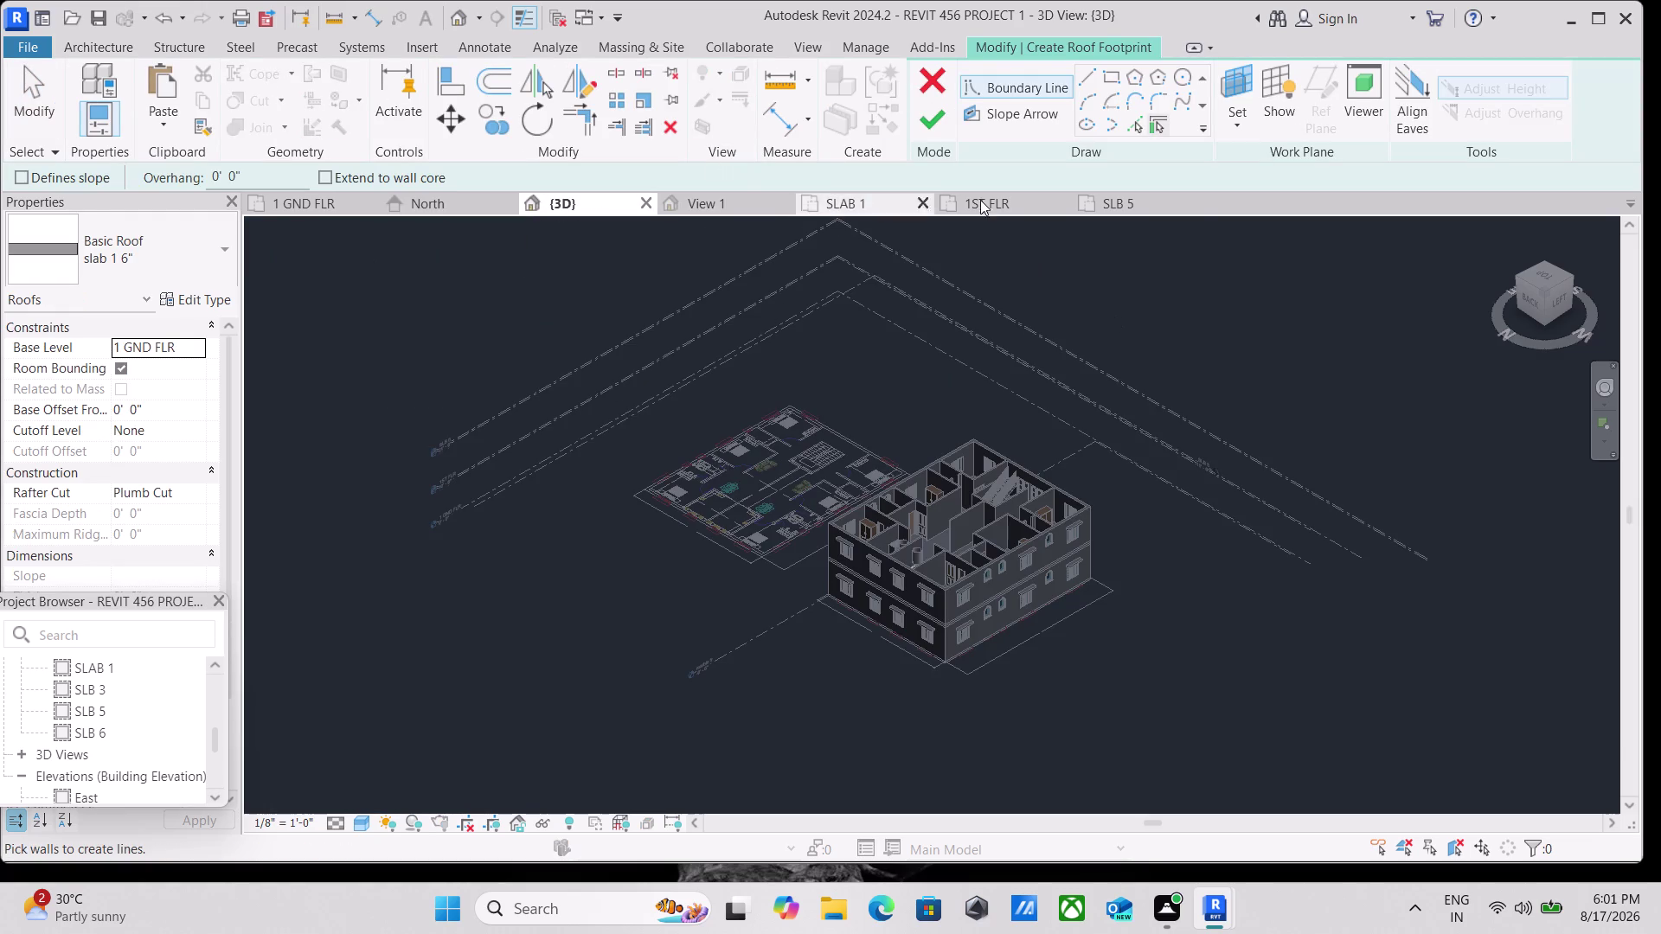
scroll(down, 3)
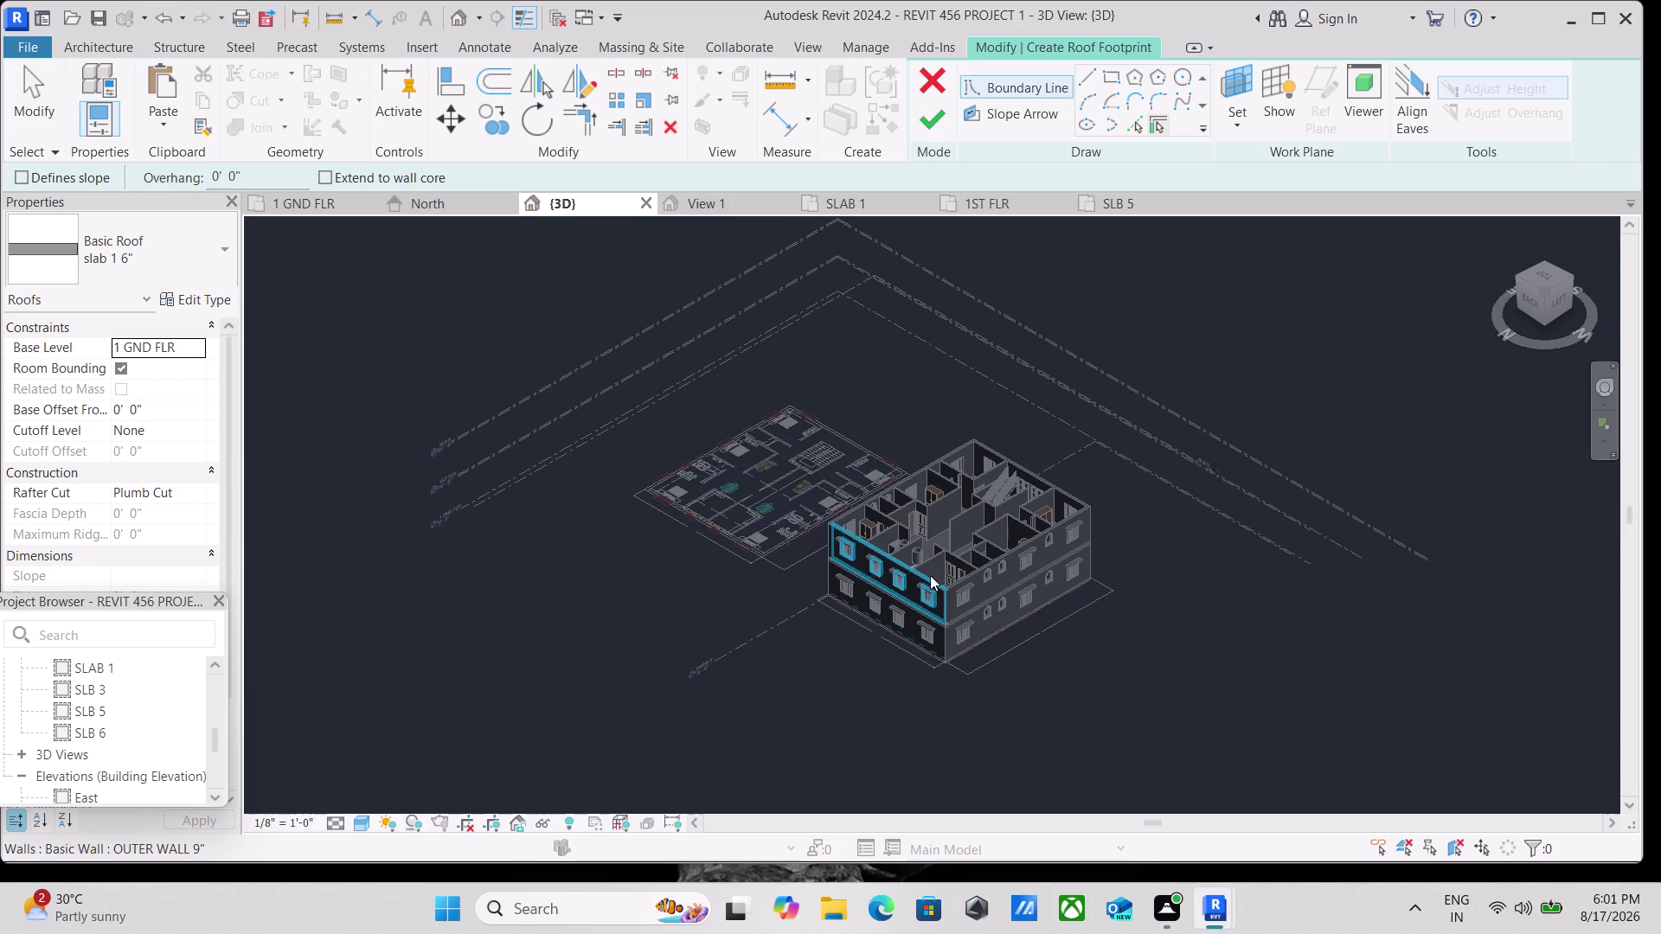
scroll(down, 3)
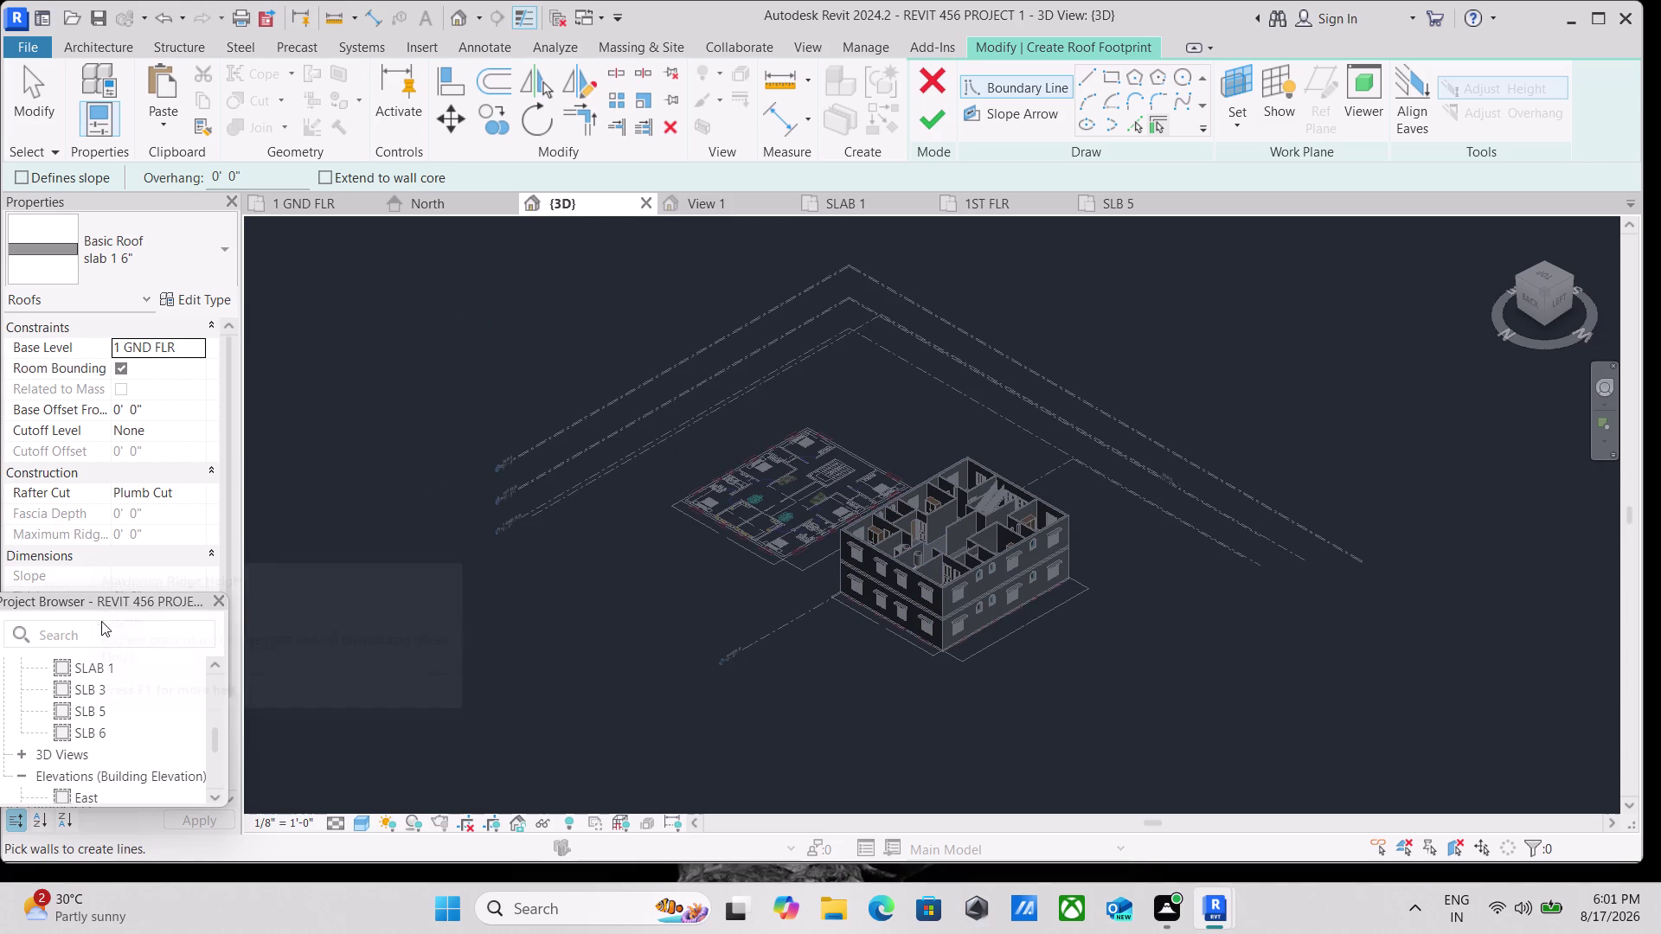
double_click(113, 694)
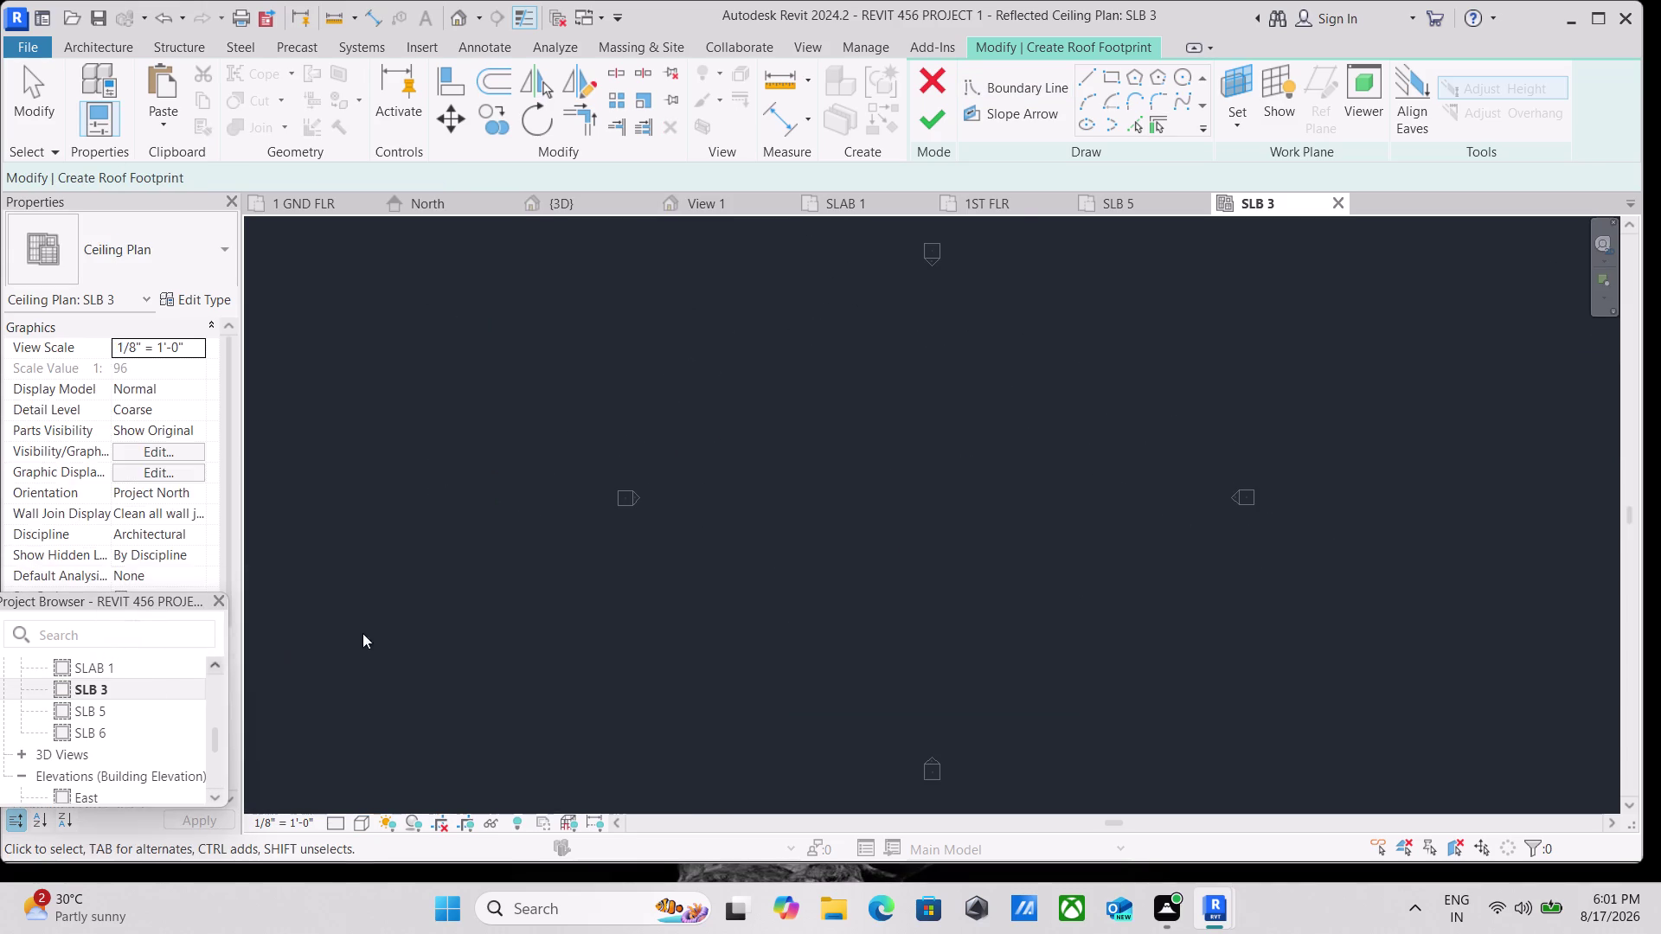
Open the SLB 3 floor plan from the Project Browser.
middle_drag(944, 463, 708, 493)
scroll(down, 3)
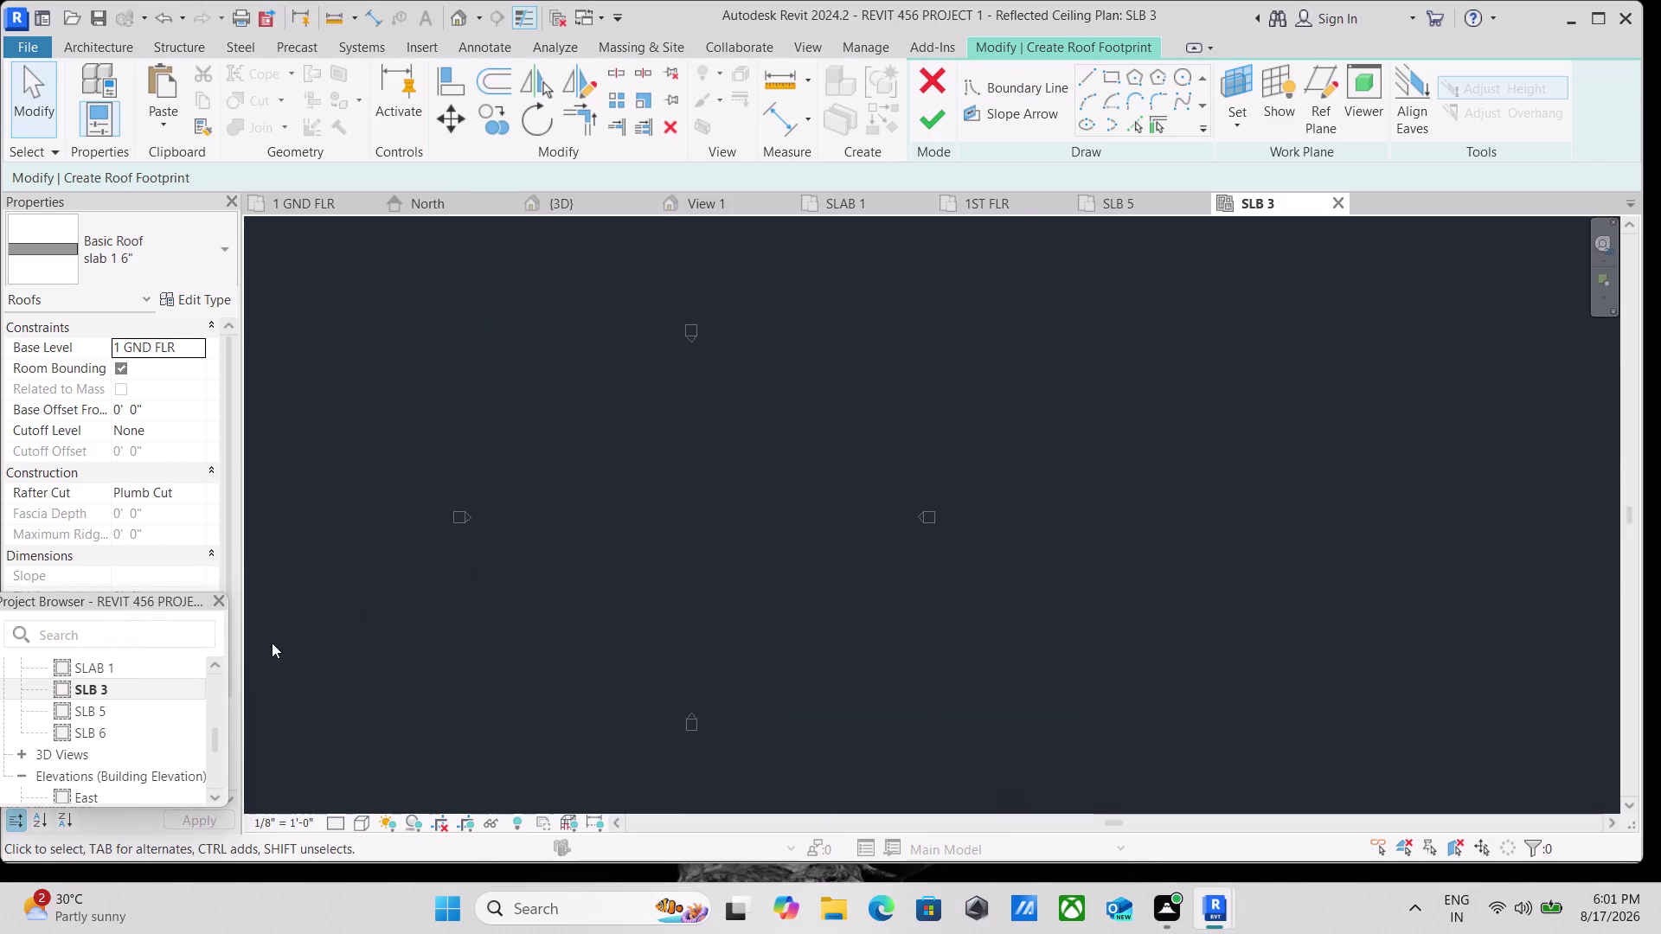
scroll(up, 3)
scroll(down, 3)
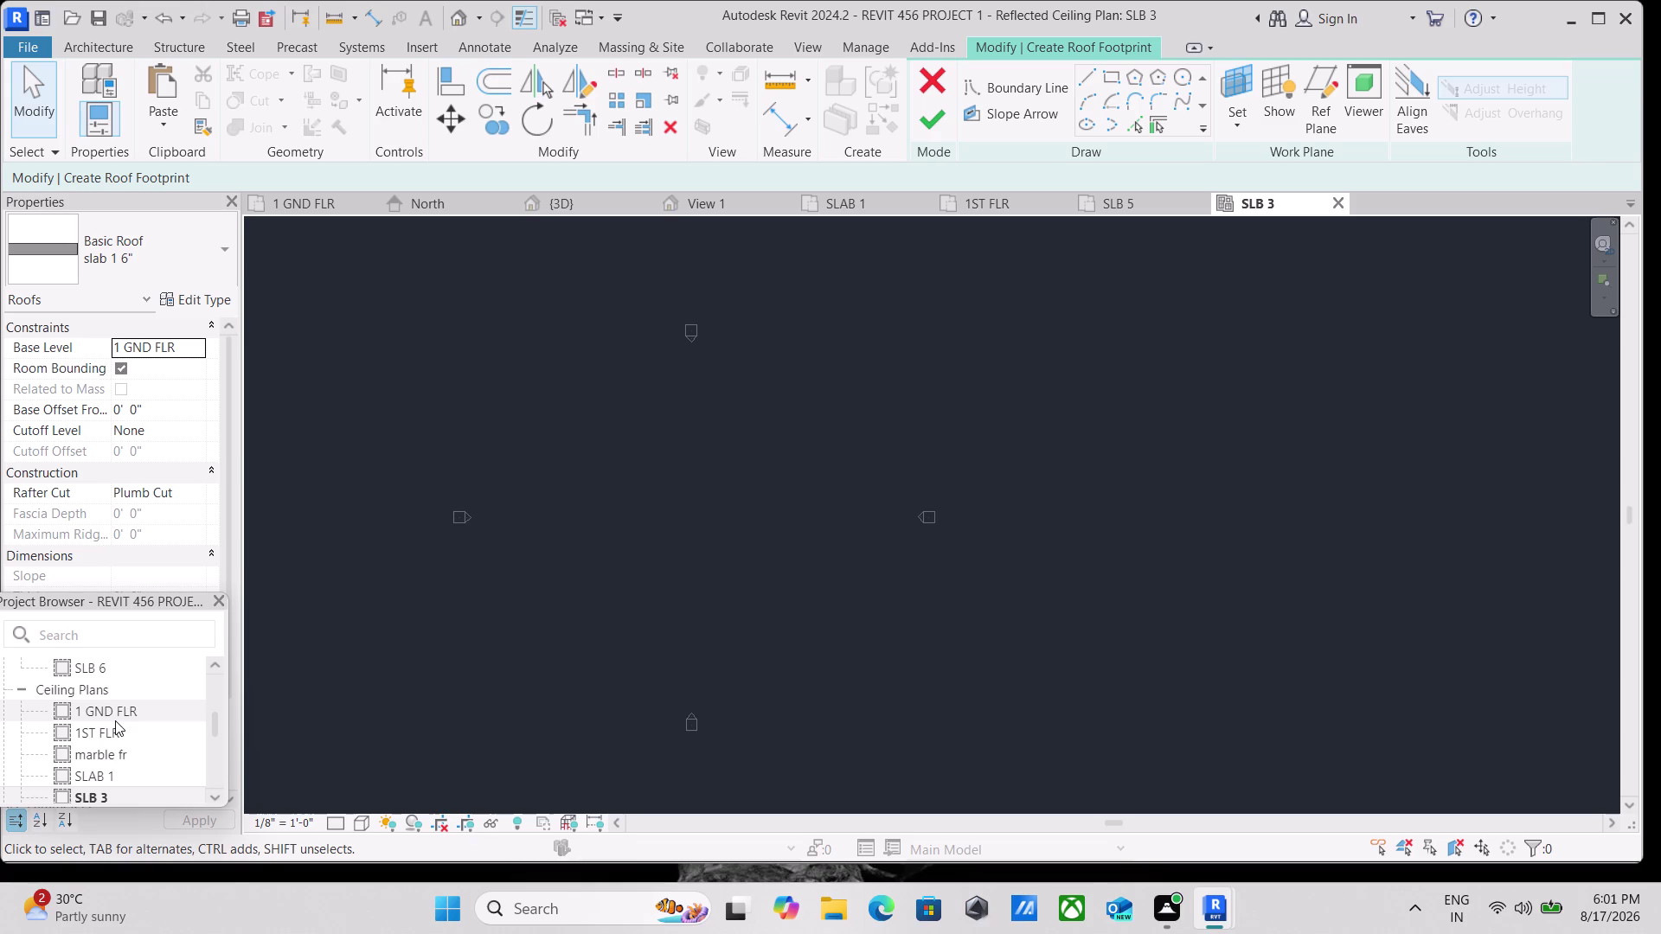
scroll(up, 3)
double_click(112, 737)
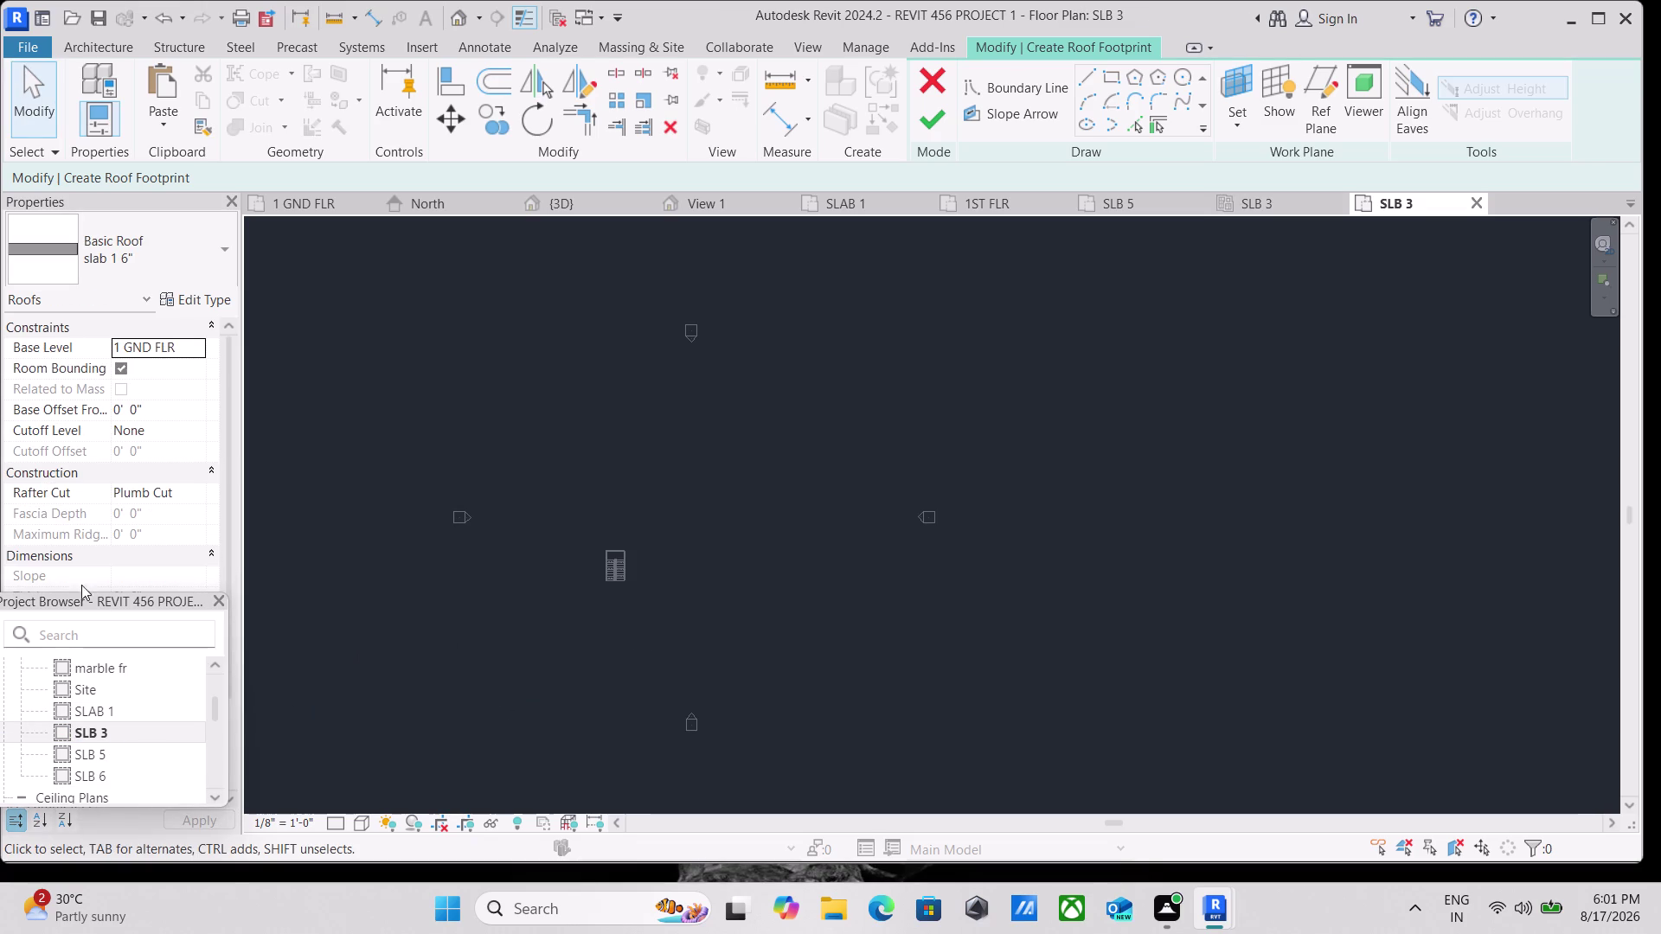
Discard the unfinished roof footprint sketch with Cancel Edit Mode.
scroll(down, 3)
scroll(down, 3)
scroll(down, 3)
scroll(down, 3)
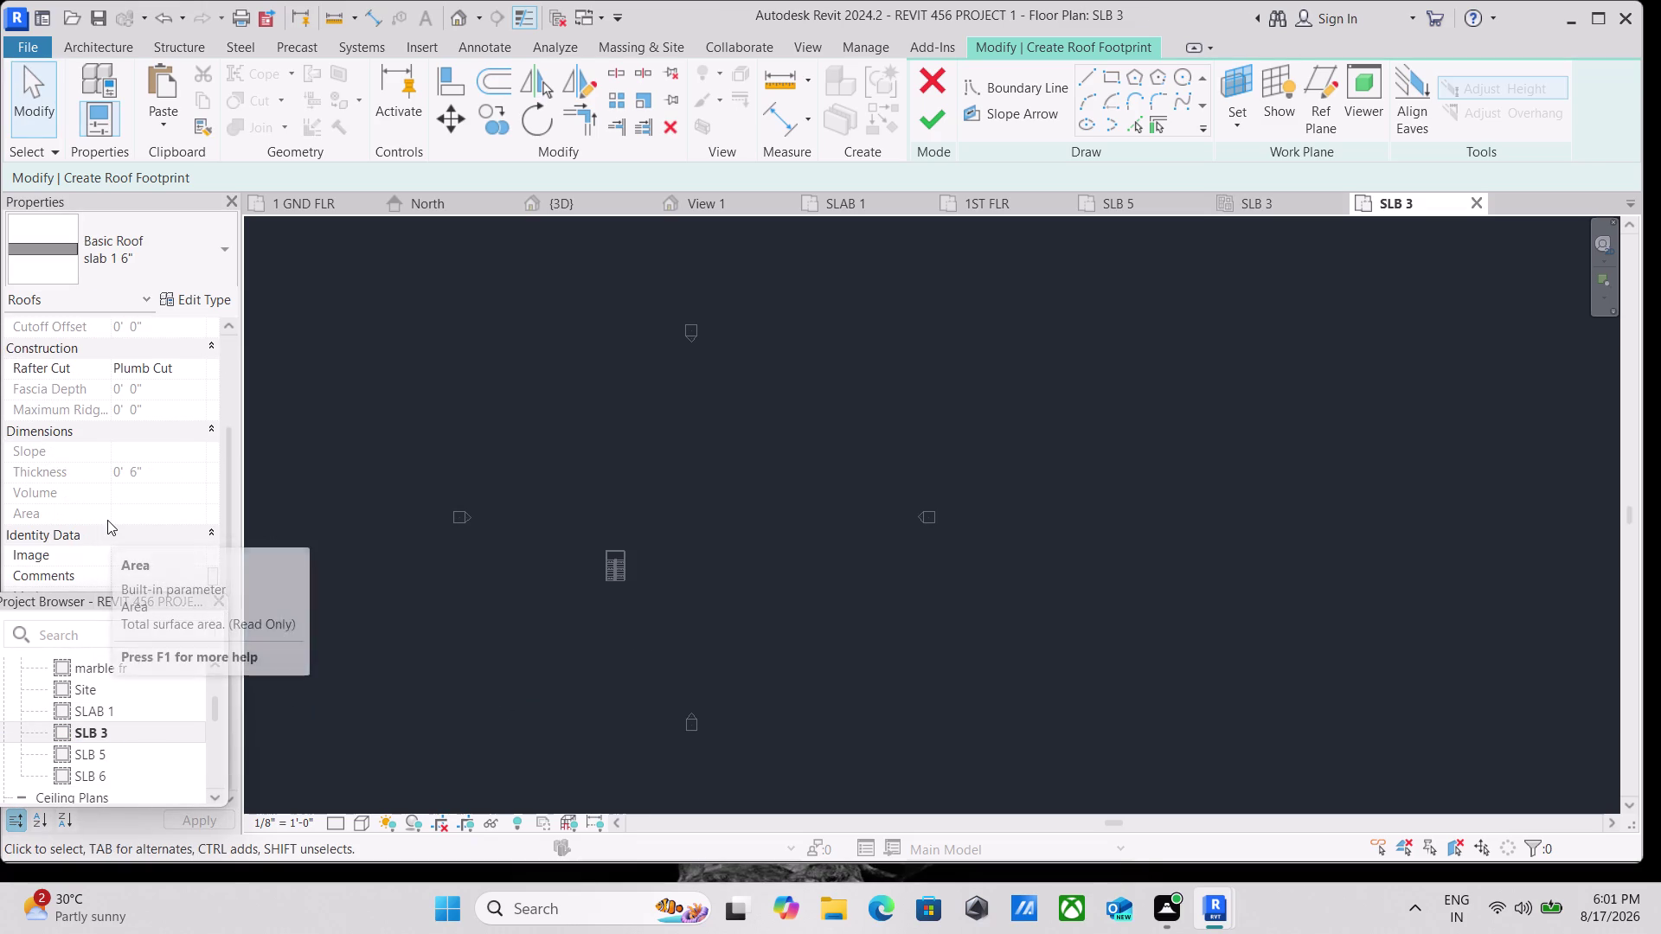
scroll(up, 3)
scroll(down, 3)
scroll(down, 3)
scroll(down, 3)
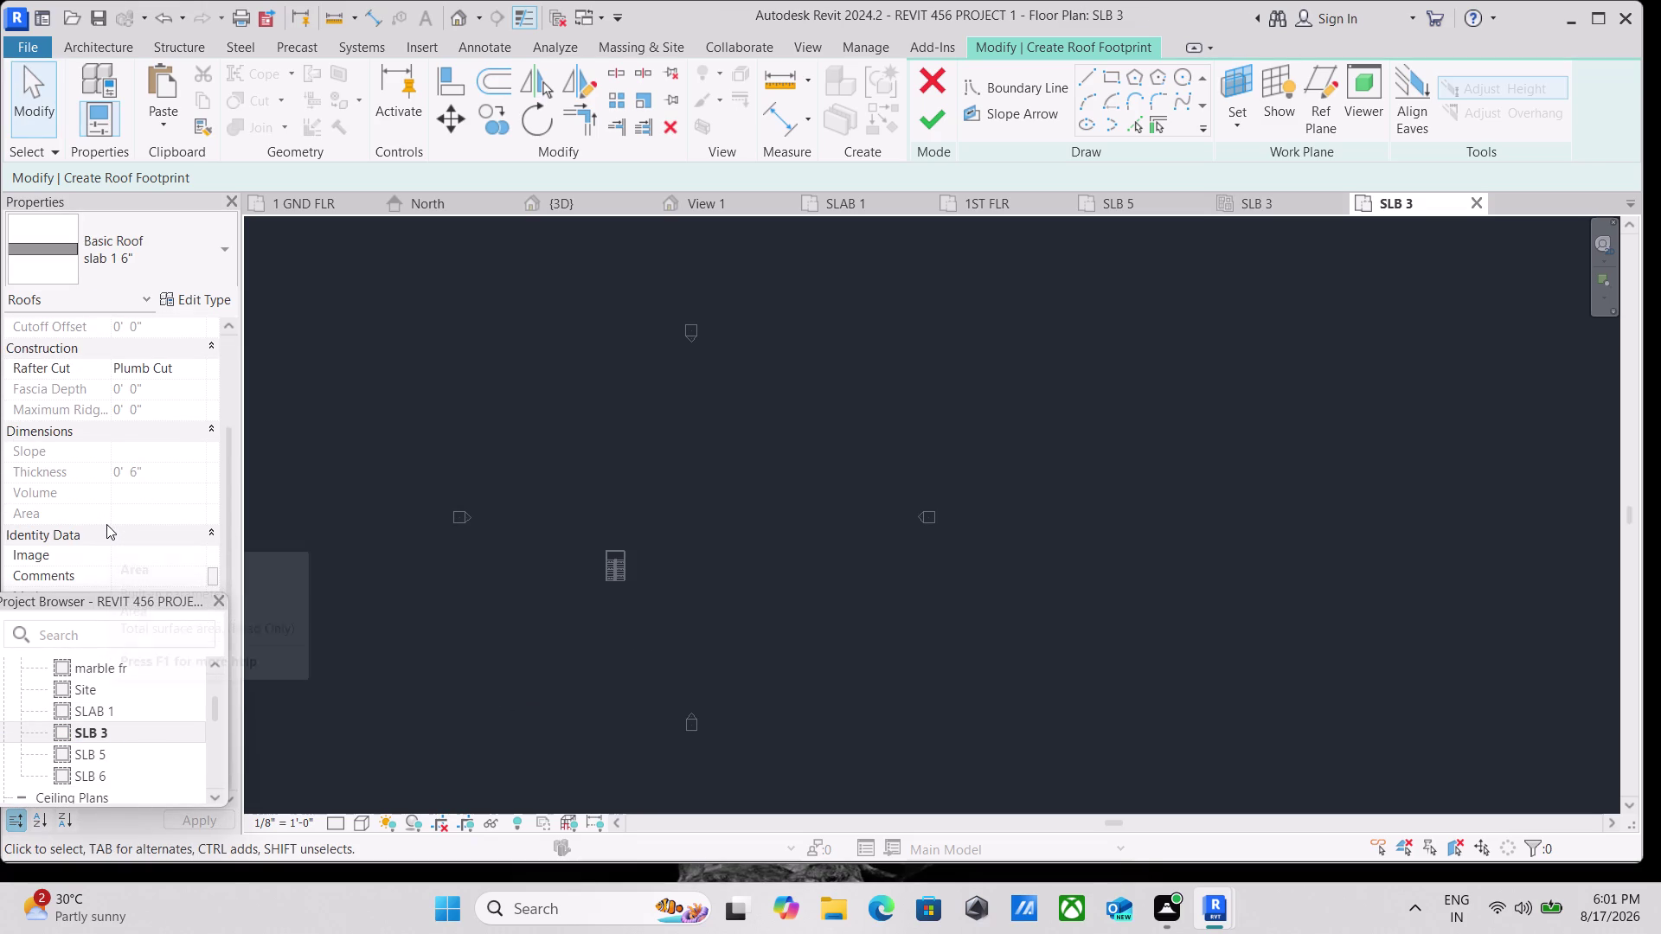
key(Escape)
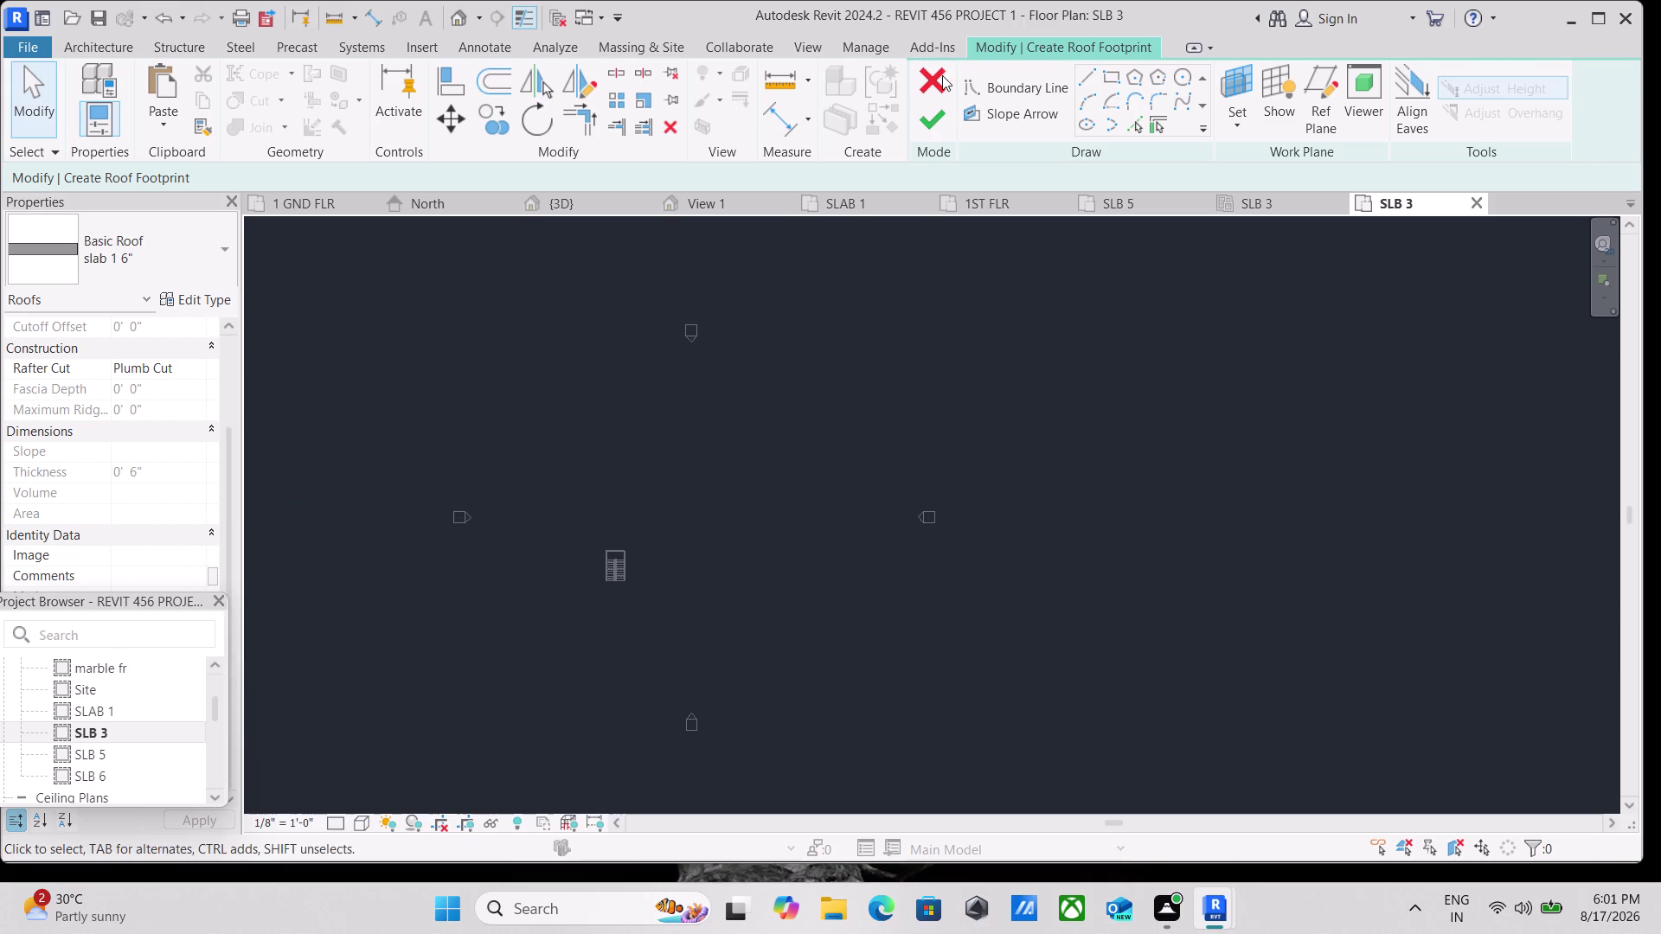
click(940, 76)
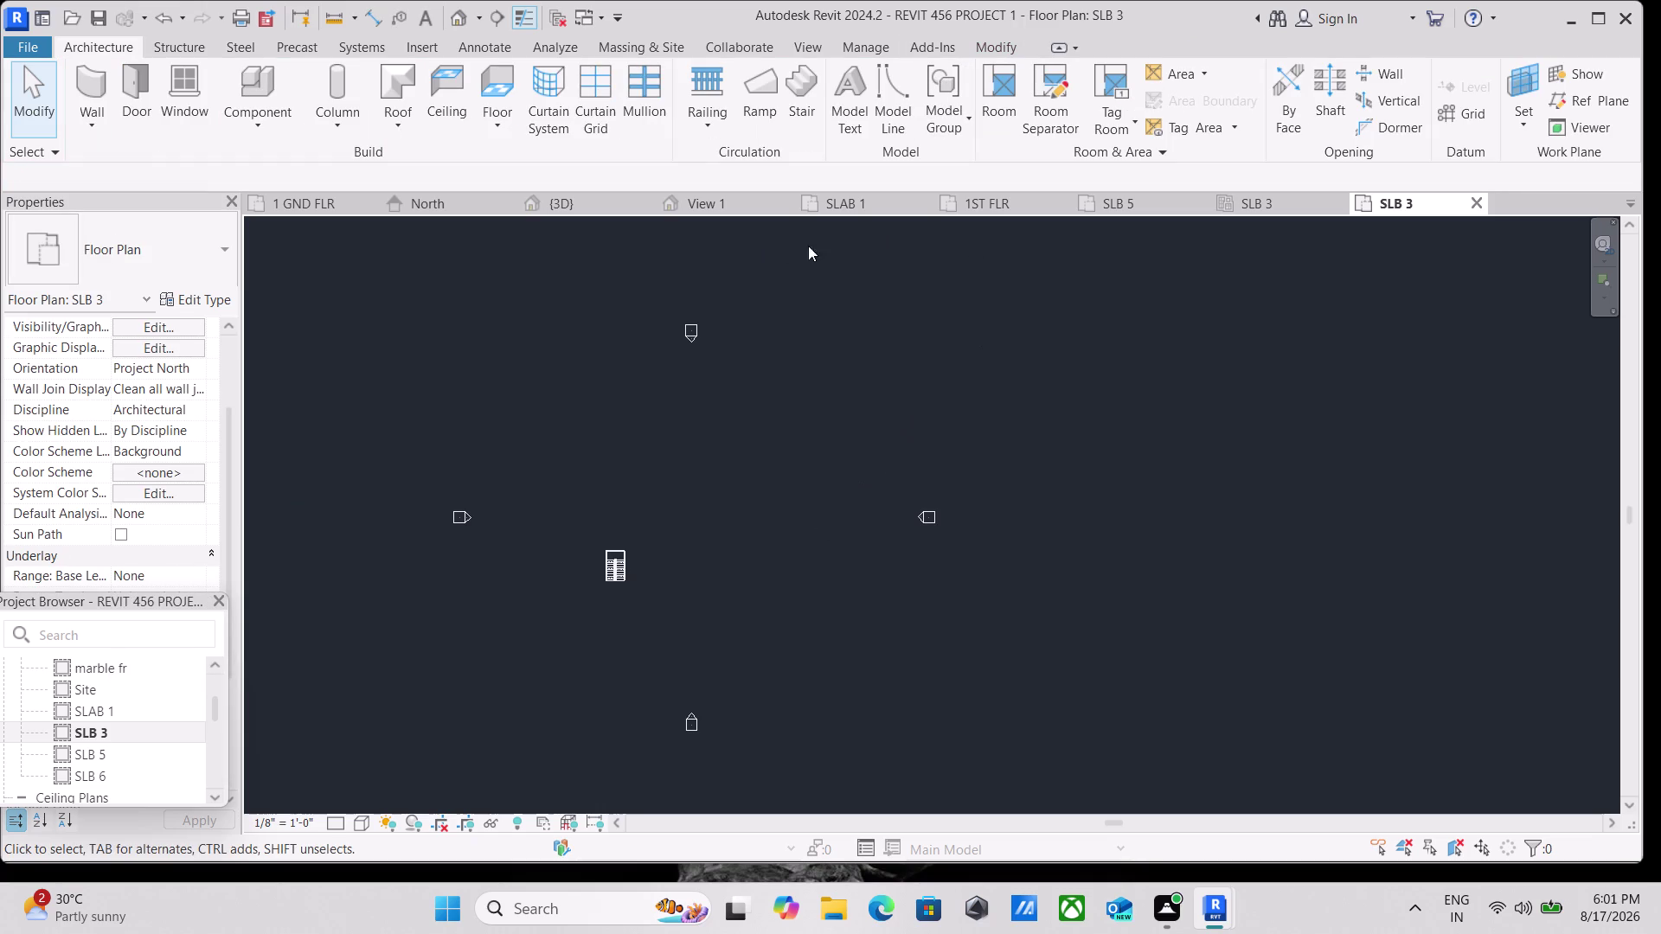
Close the SLB 3 floor plan and ceiling plan tabs.
click(1481, 200)
click(1333, 193)
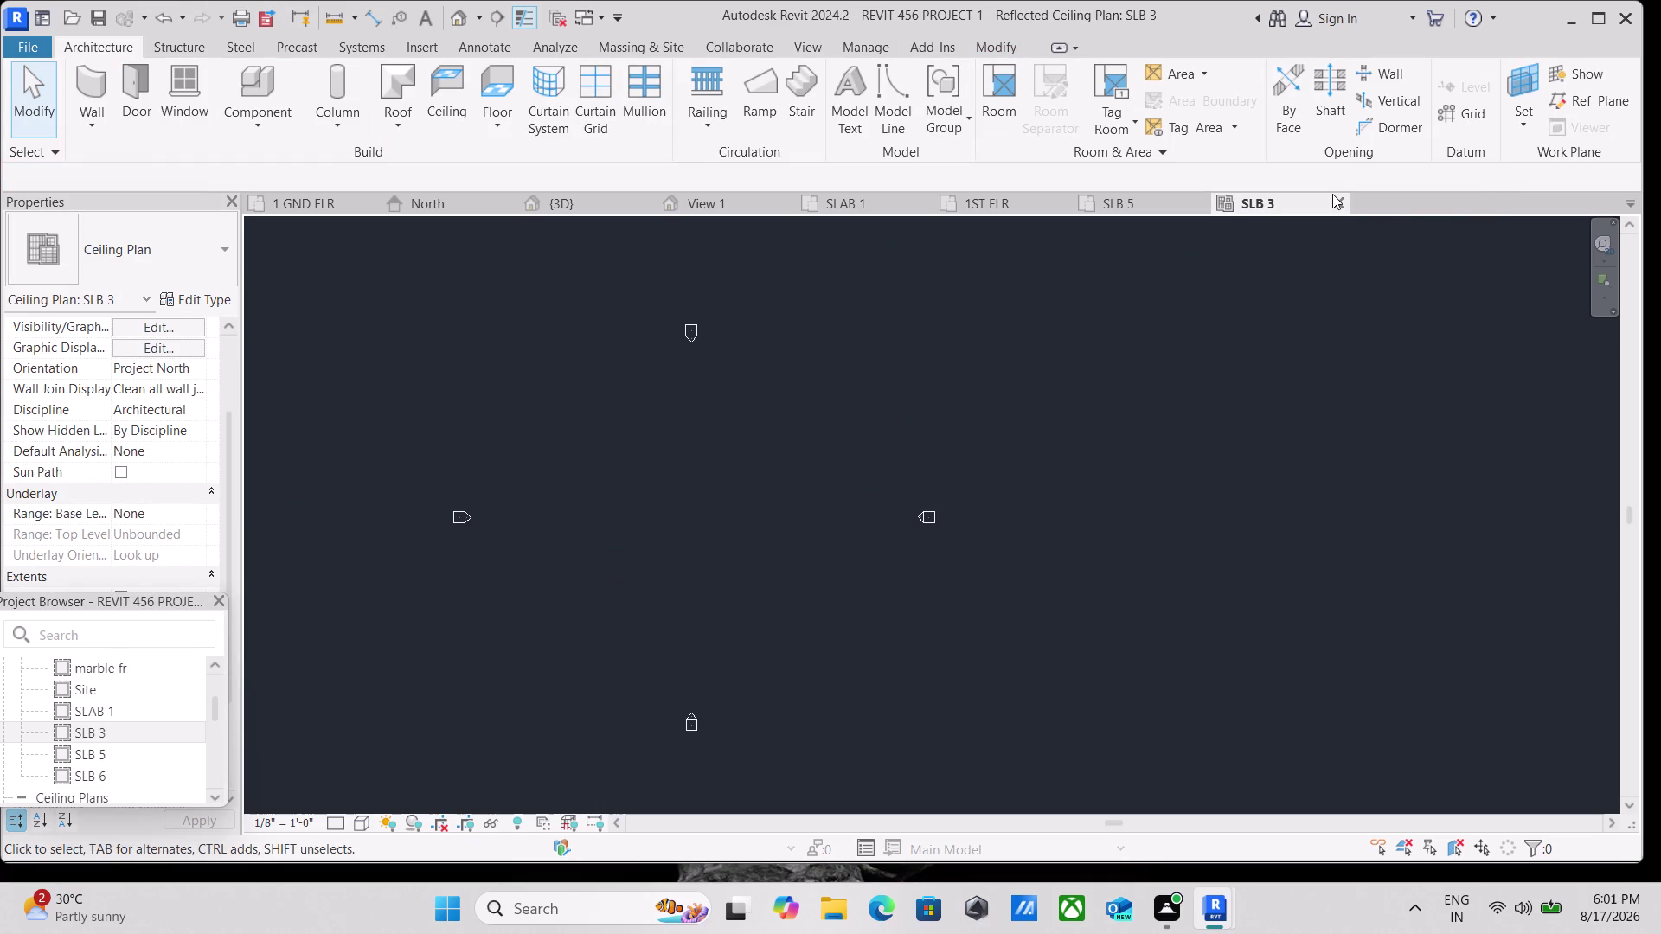
click(1337, 202)
scroll(down, 3)
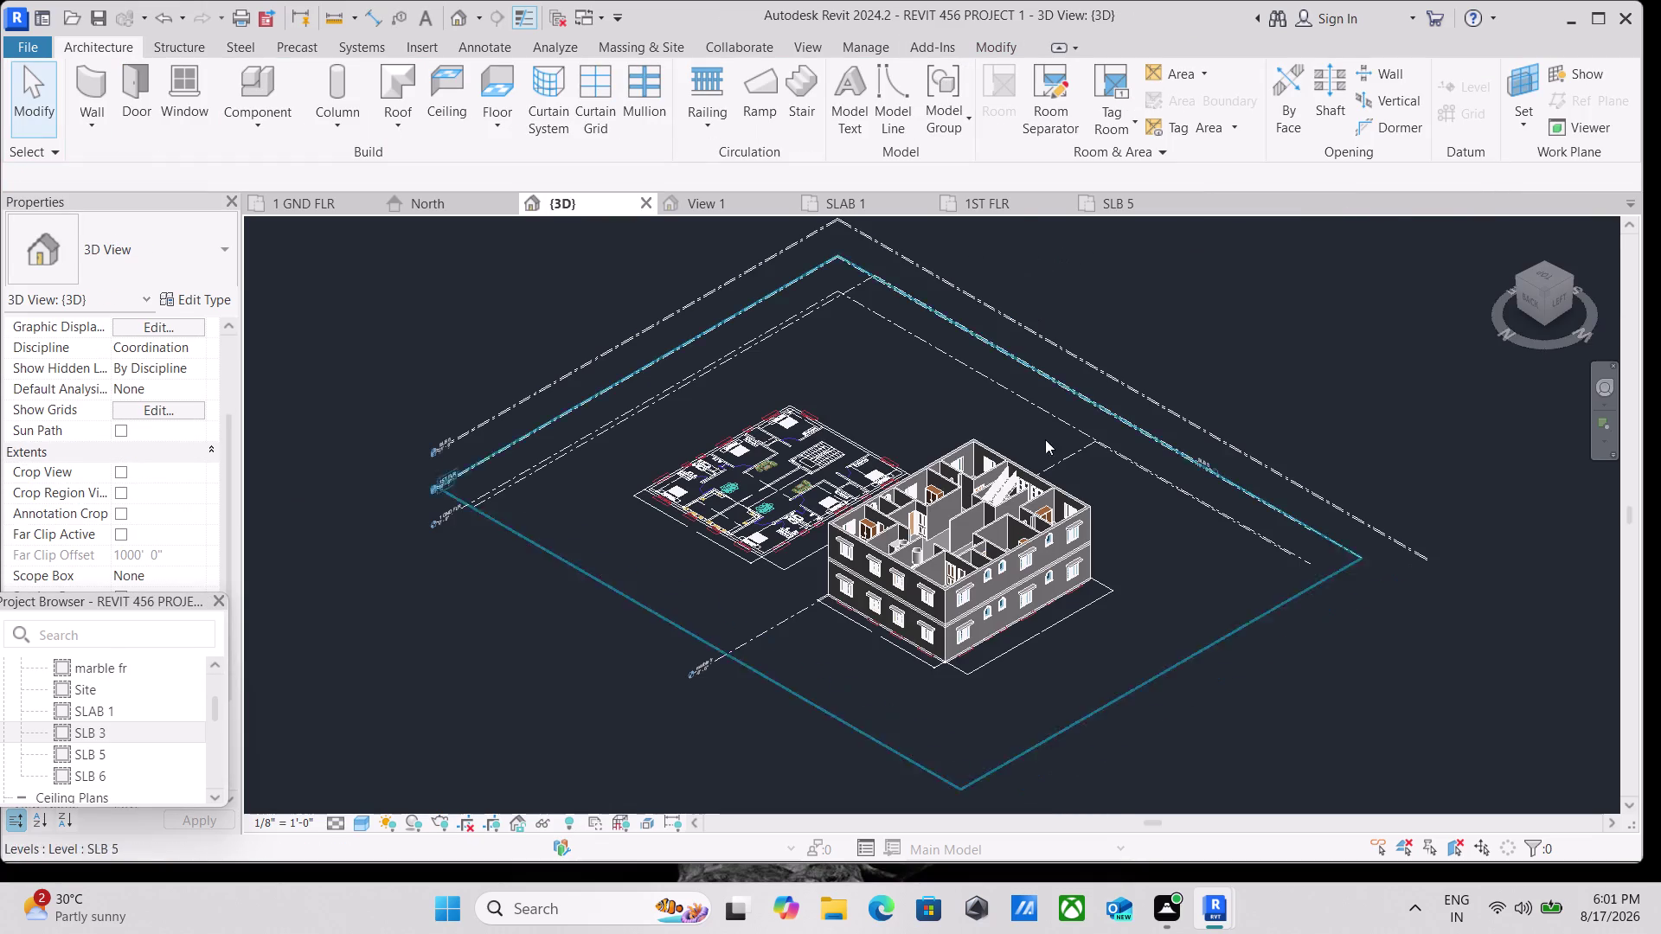
scroll(up, 3)
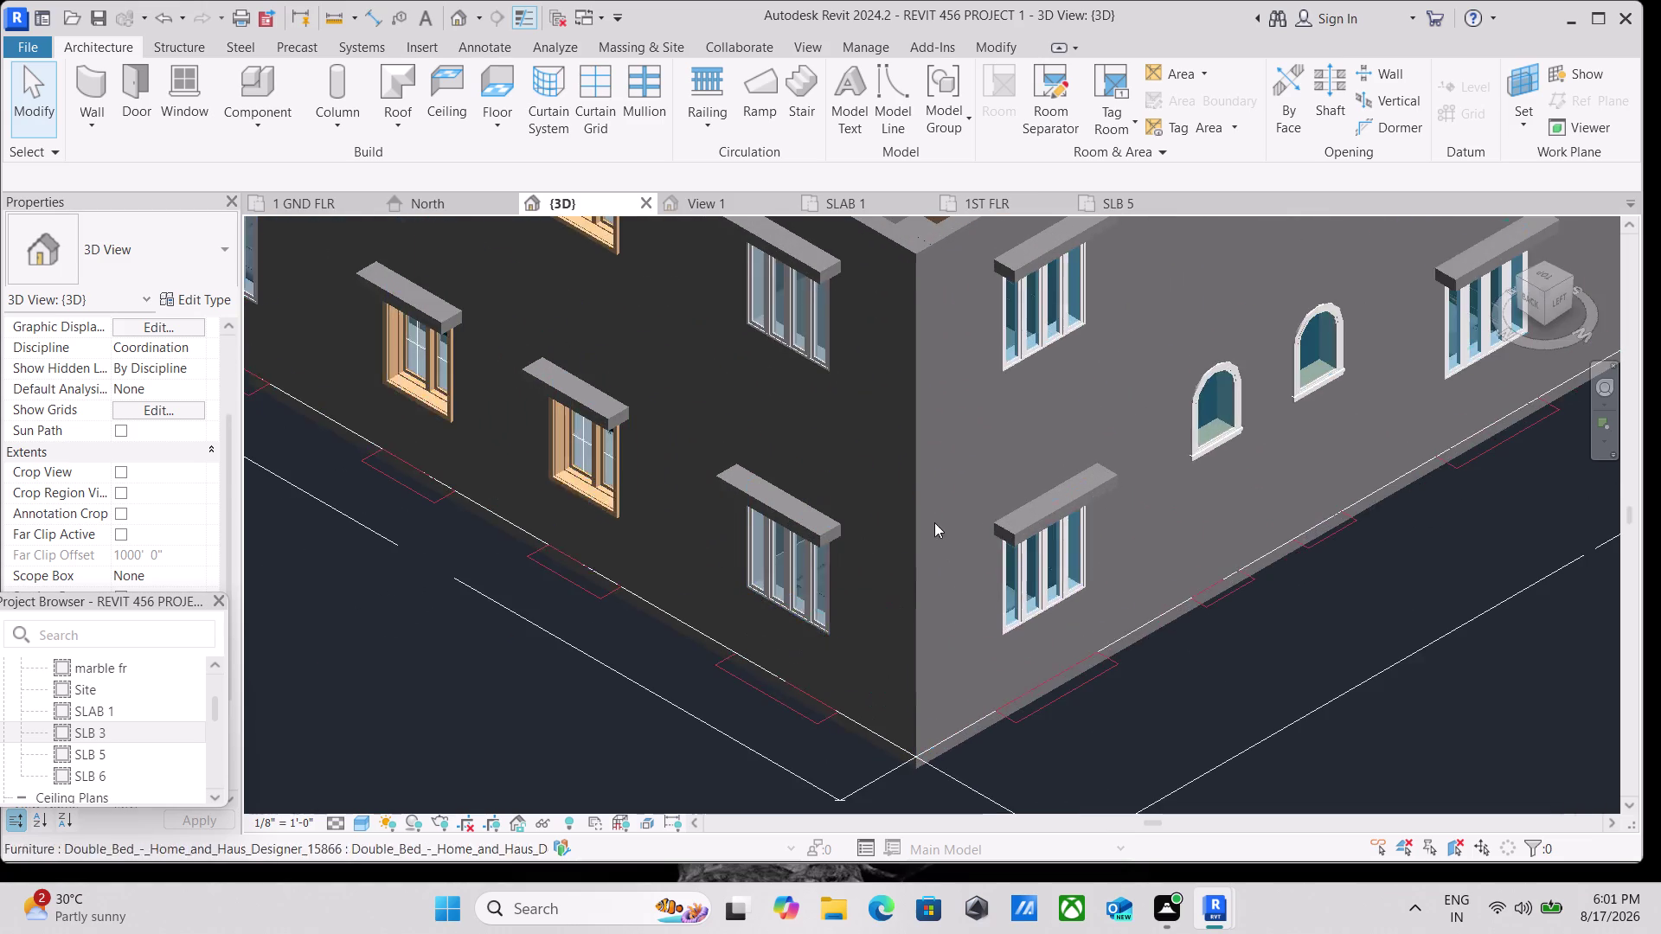
Zoom in on the SLB 5 level in 3D and select the marble floor slab.
click(1535, 305)
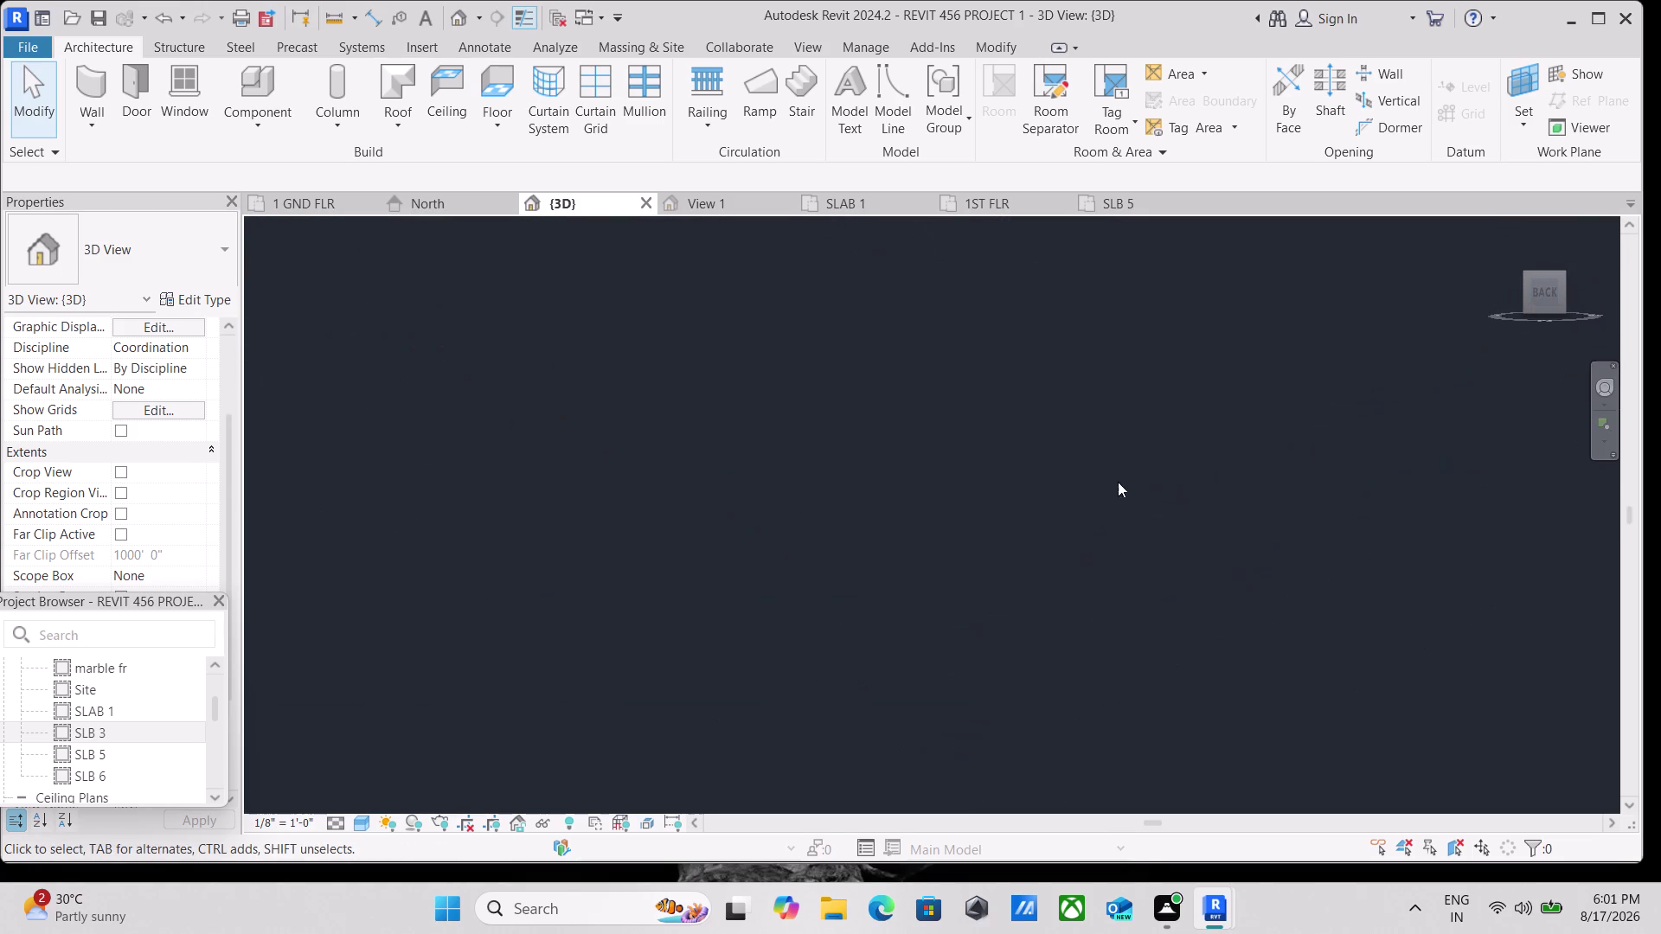
scroll(up, 3)
scroll(up, 3)
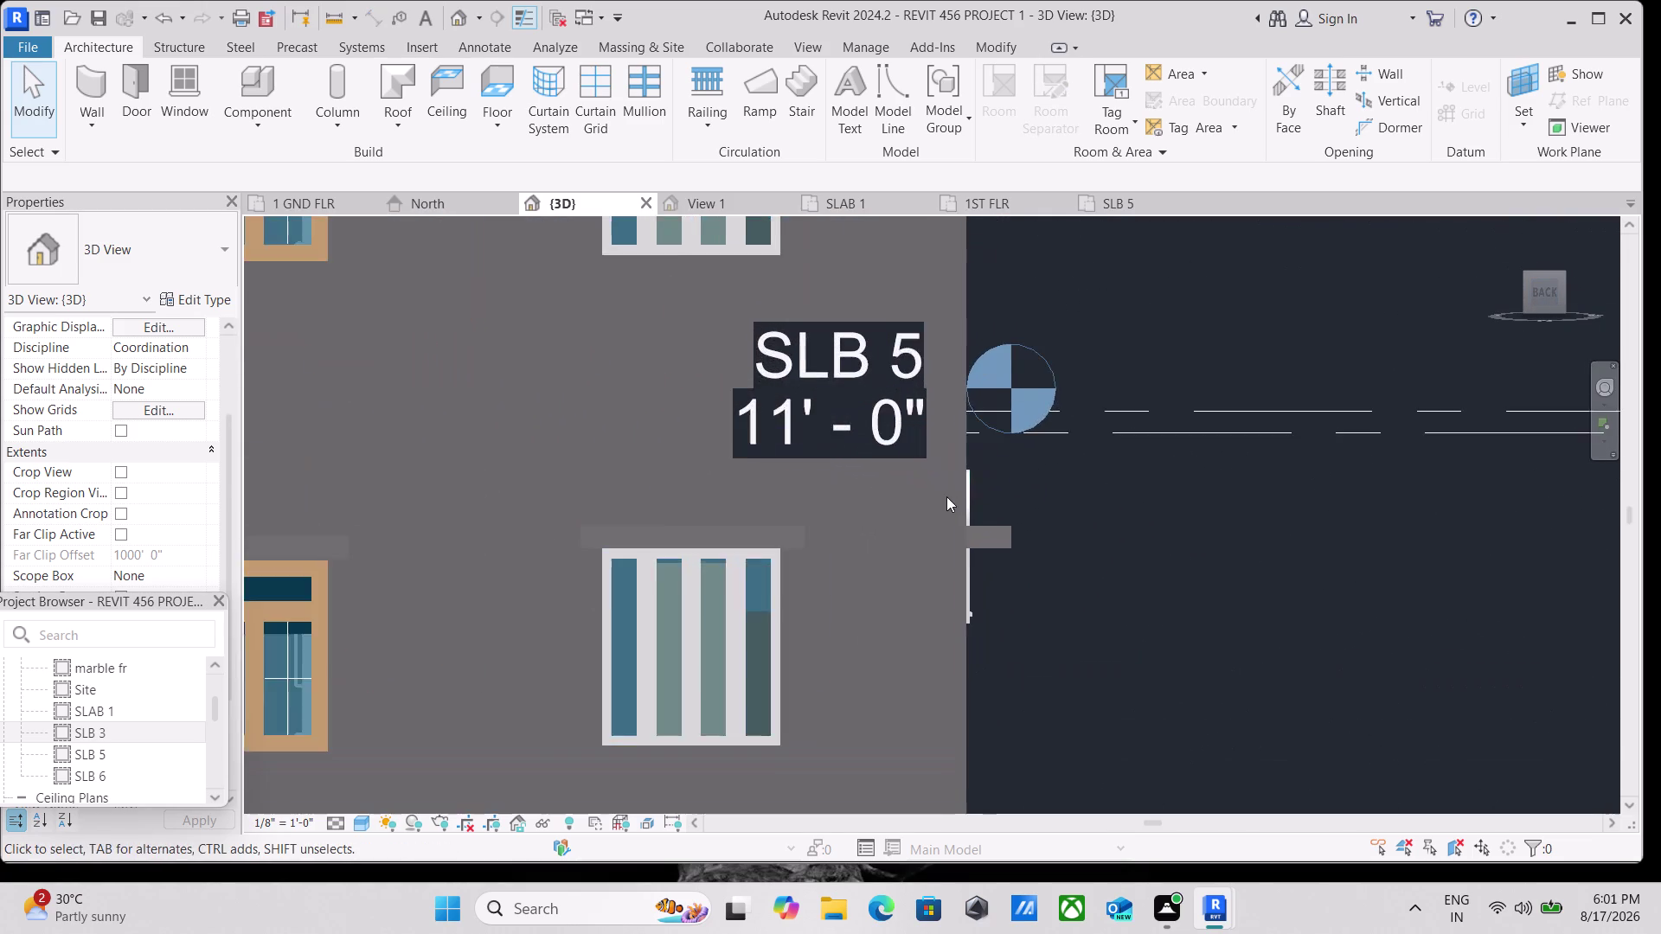
scroll(up, 3)
click(979, 409)
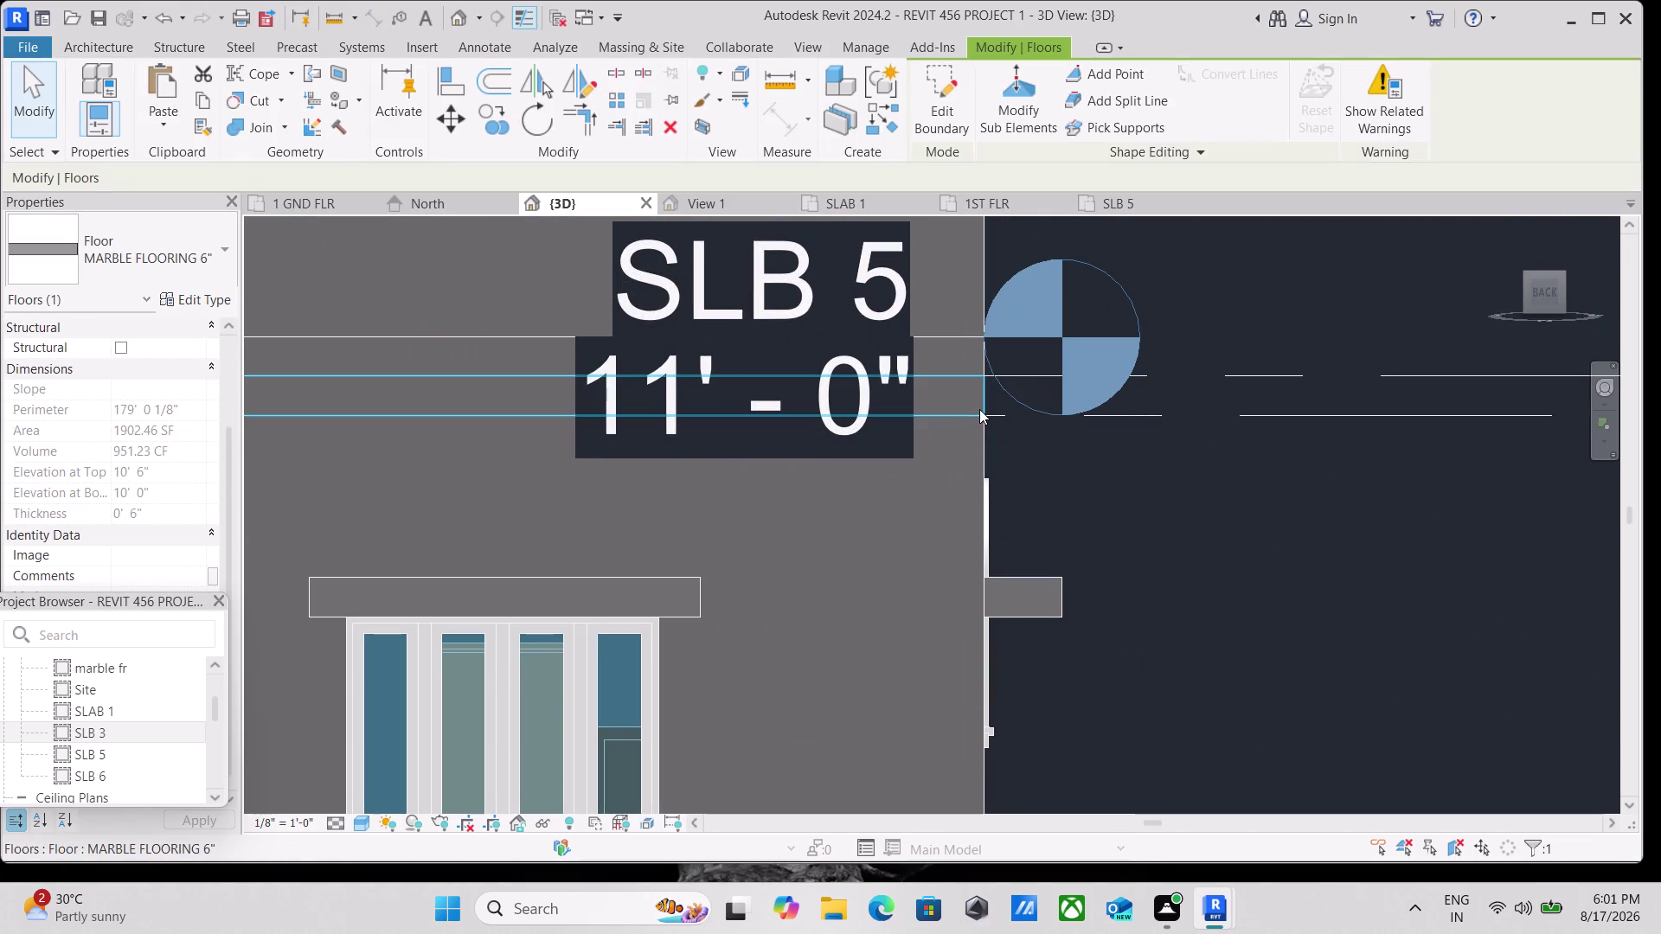